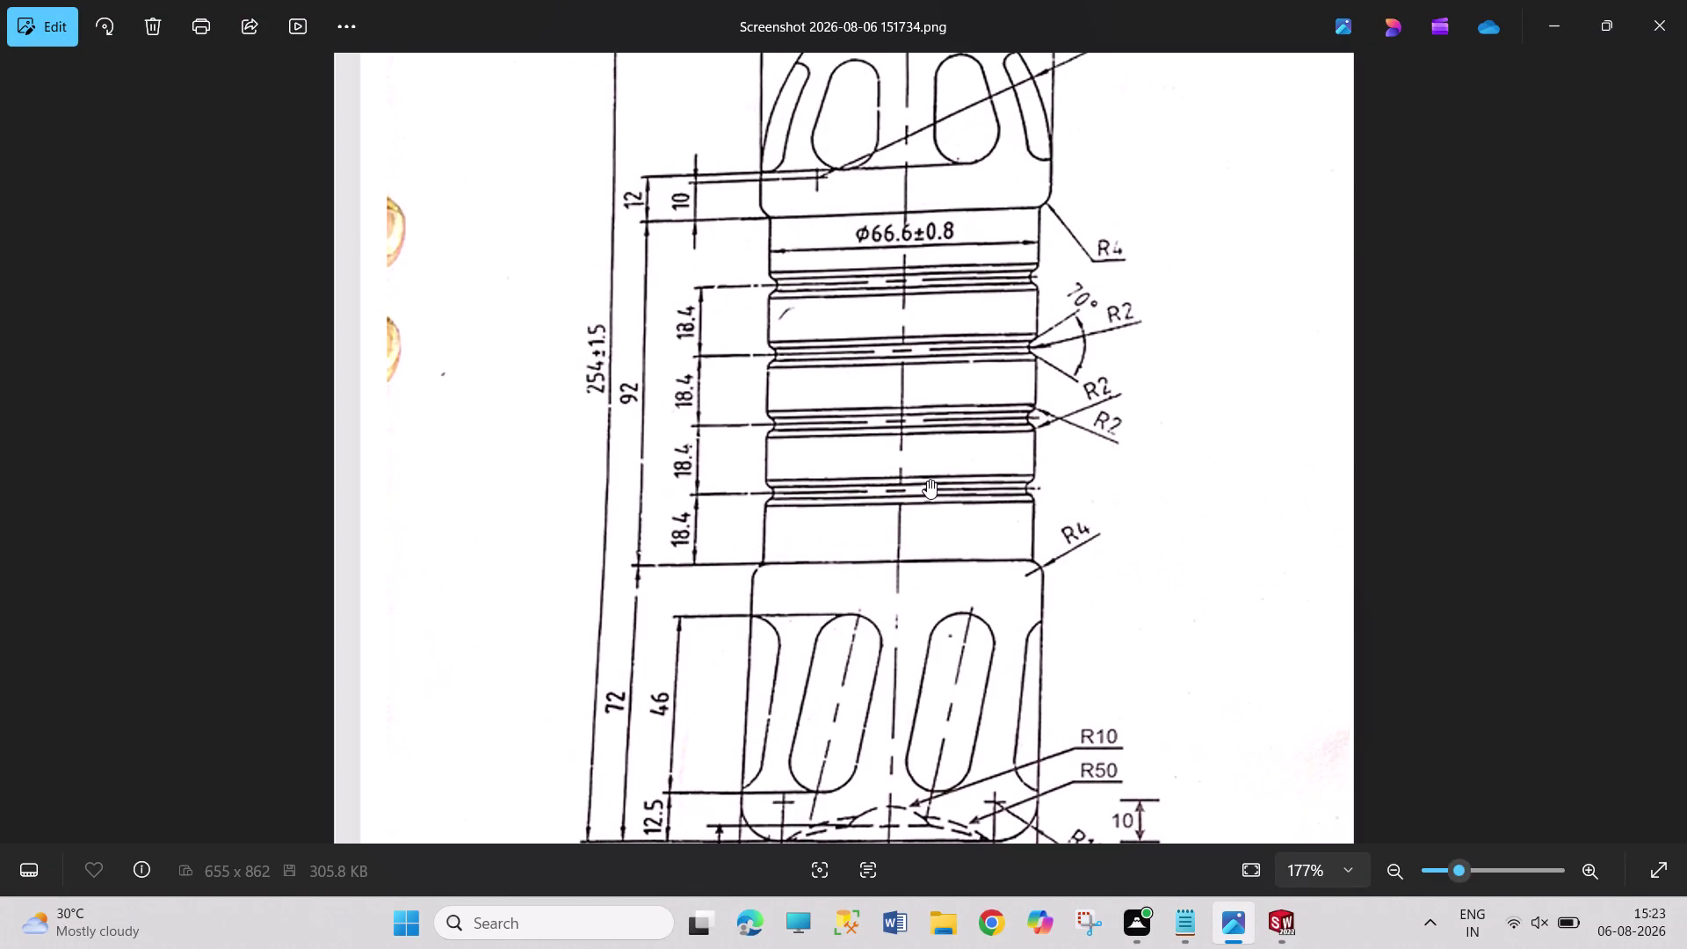
Read the shoulder, rib and base dimensions on the bottle drawing, then return to SOLIDWORKS.
drag(896, 369, 902, 406)
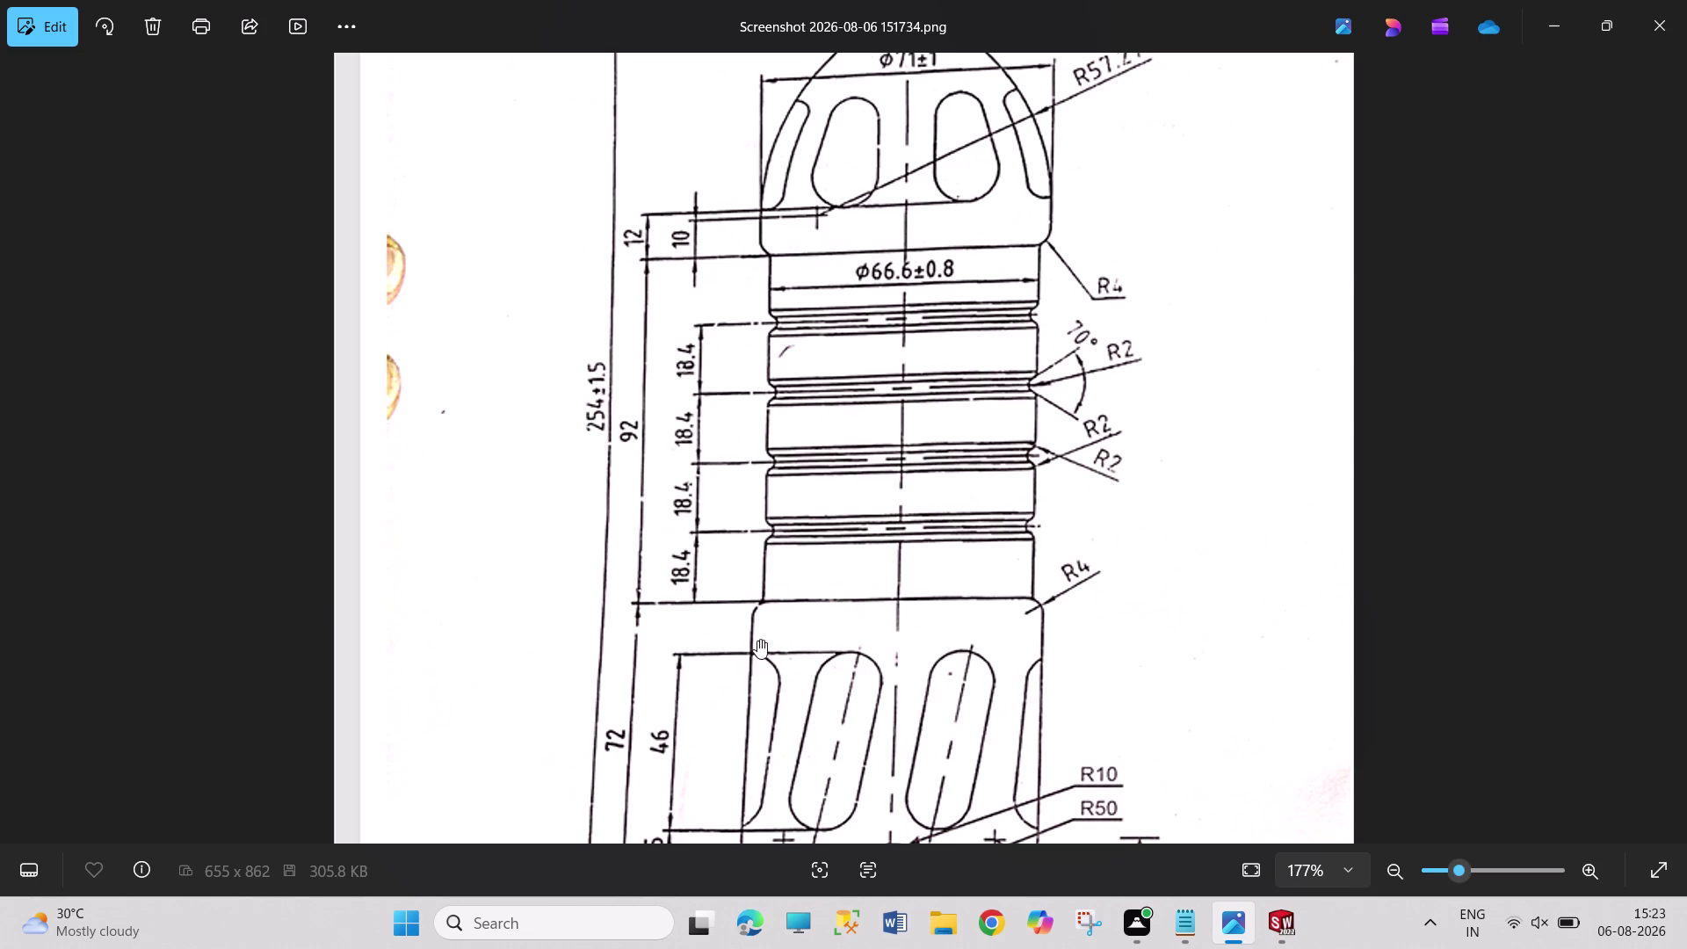
drag(935, 408, 937, 441)
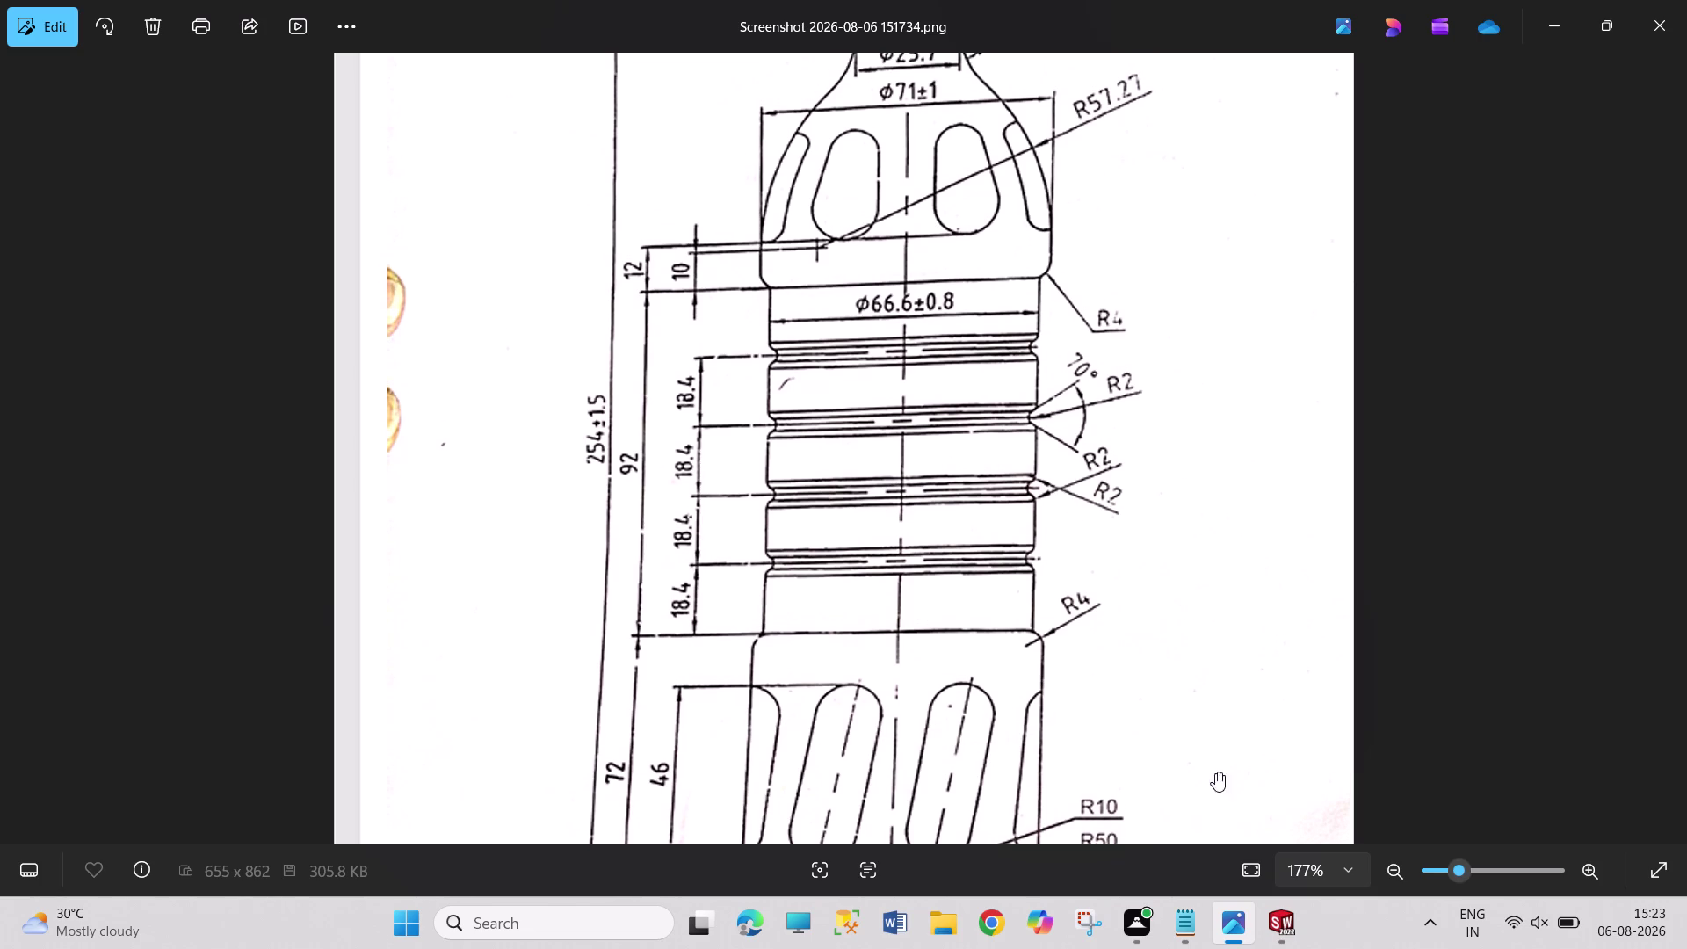
click(1278, 927)
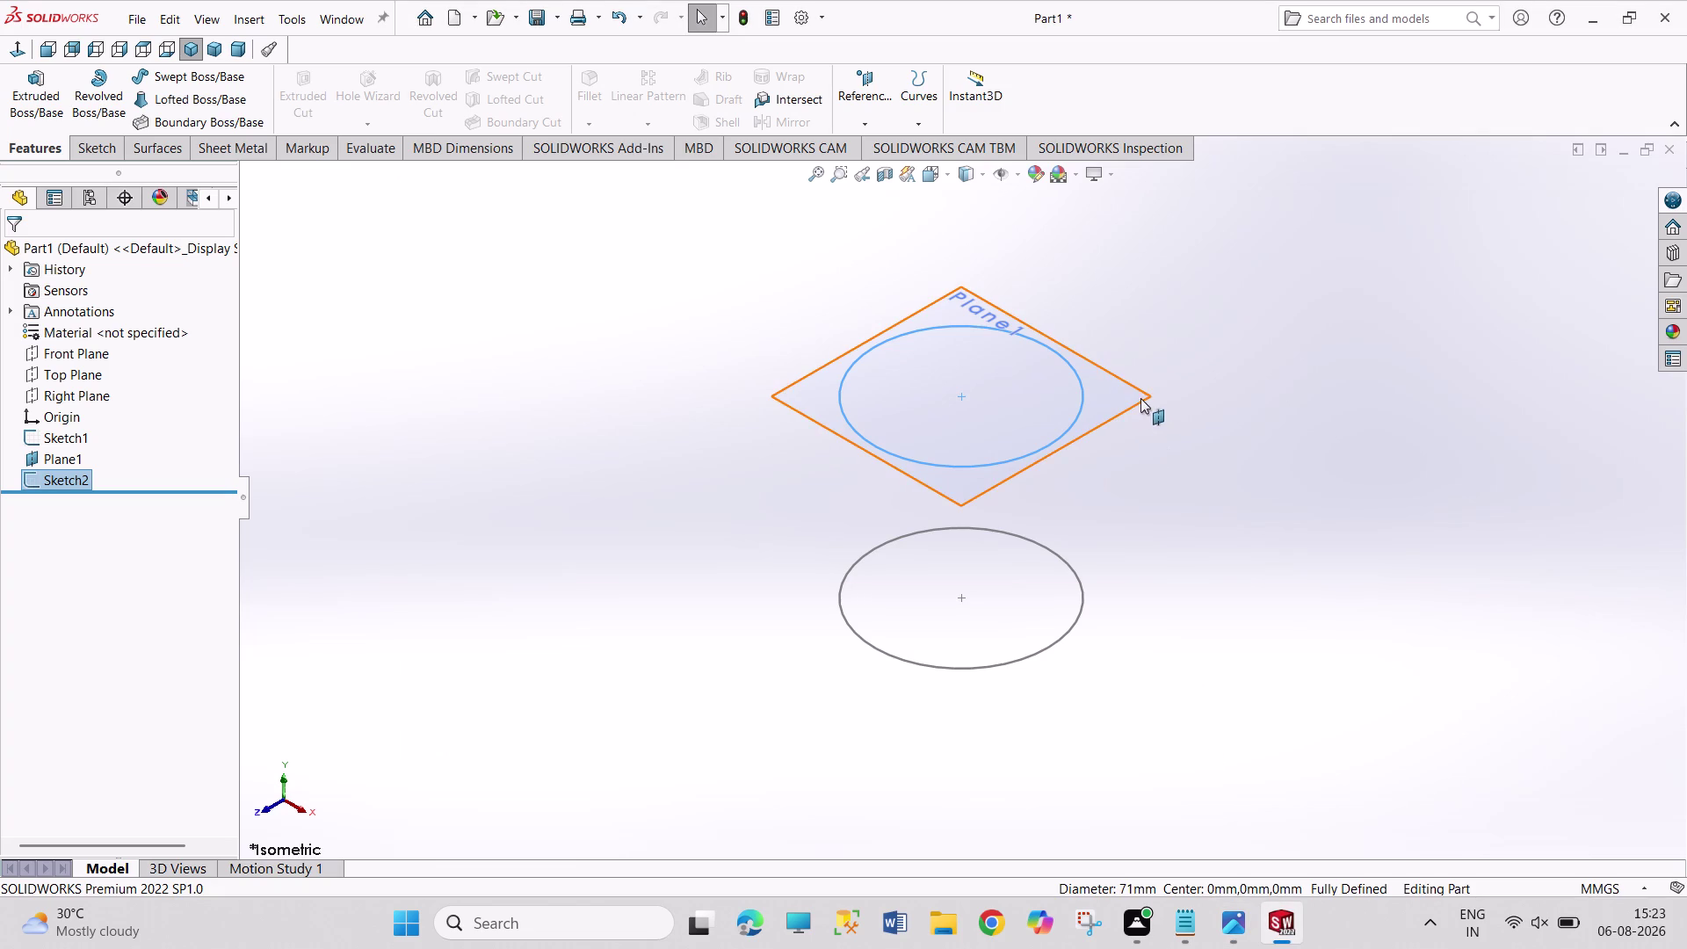
click(1235, 913)
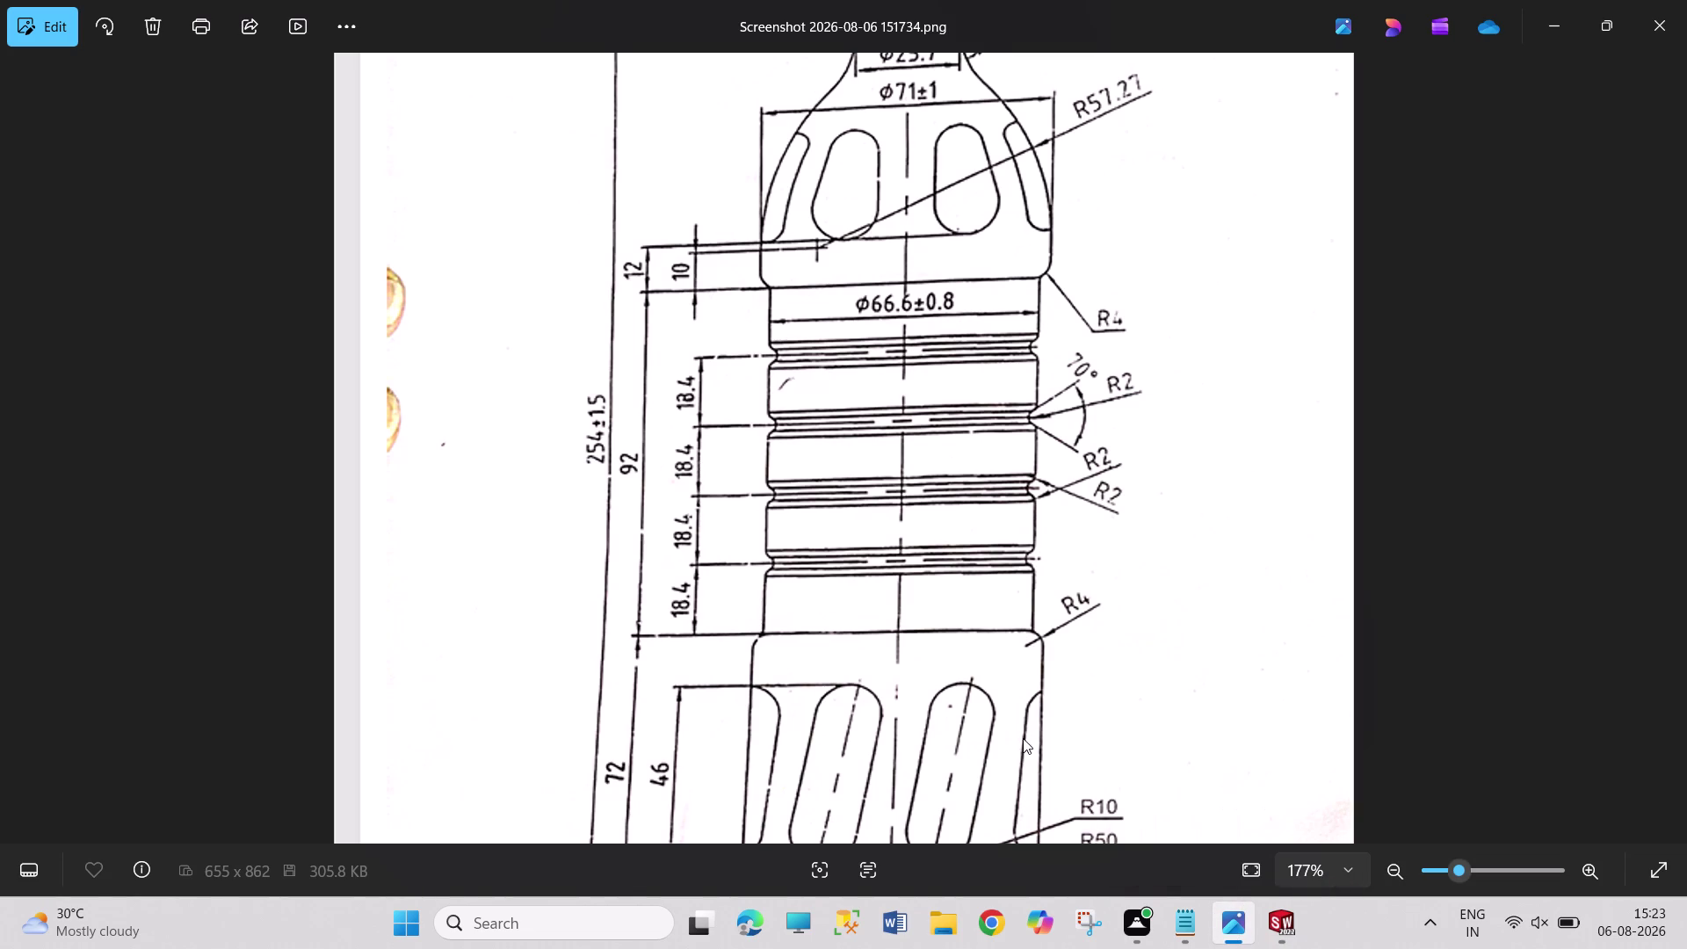
drag(1023, 735, 1020, 528)
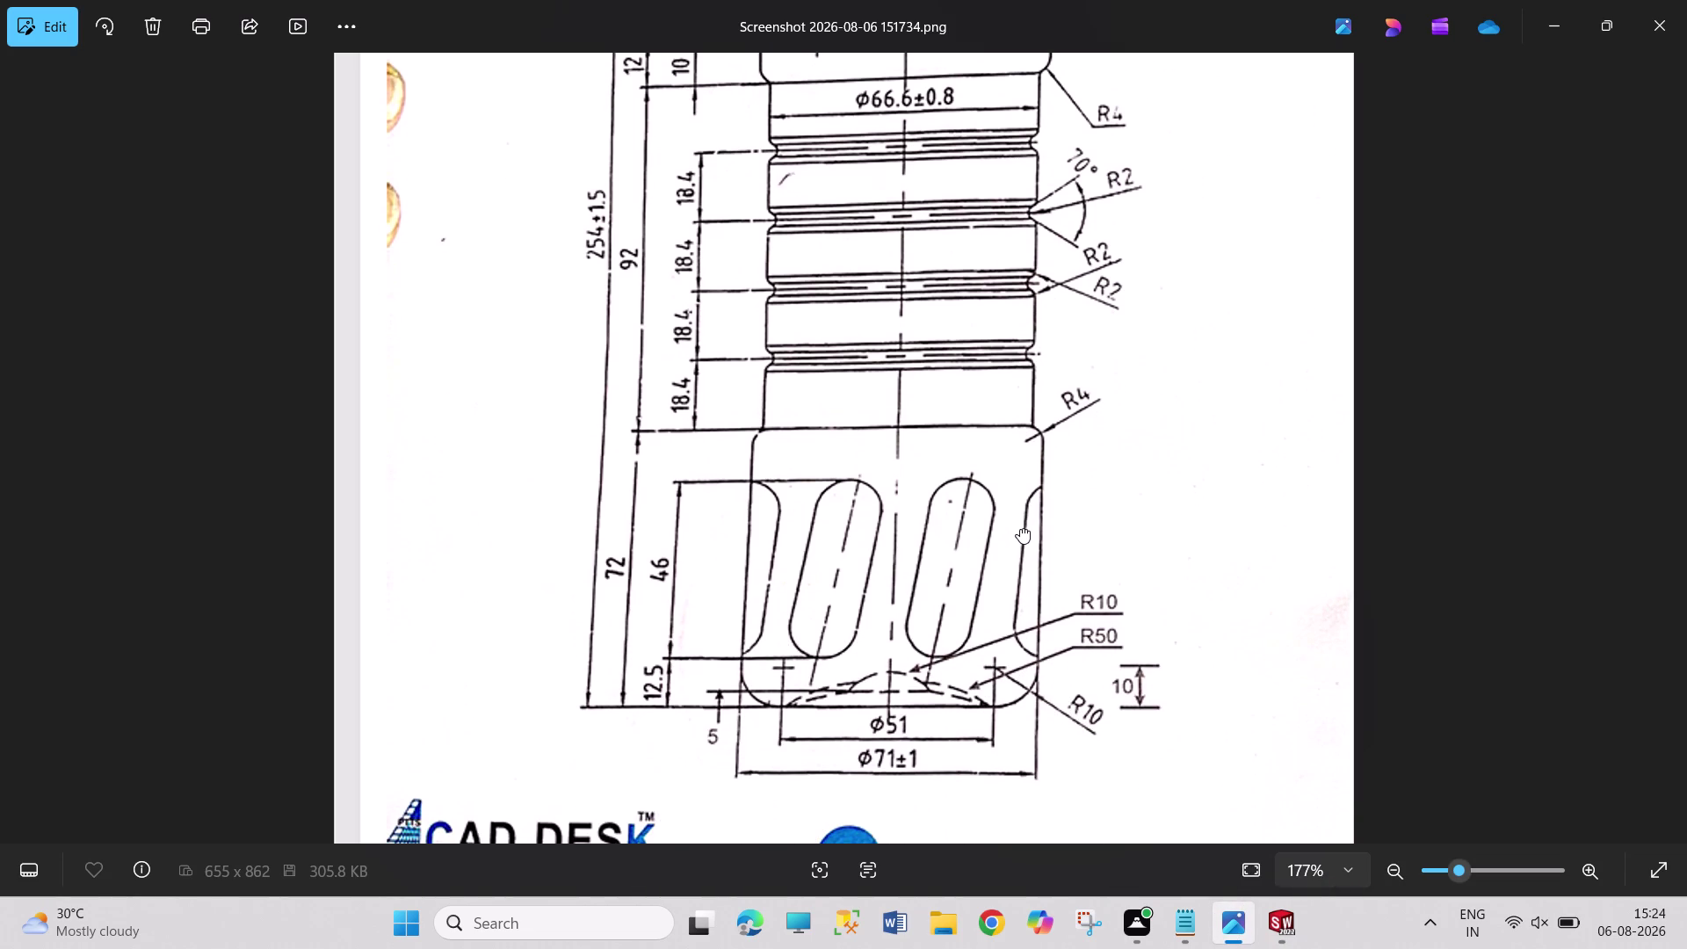
drag(1021, 528, 1026, 621)
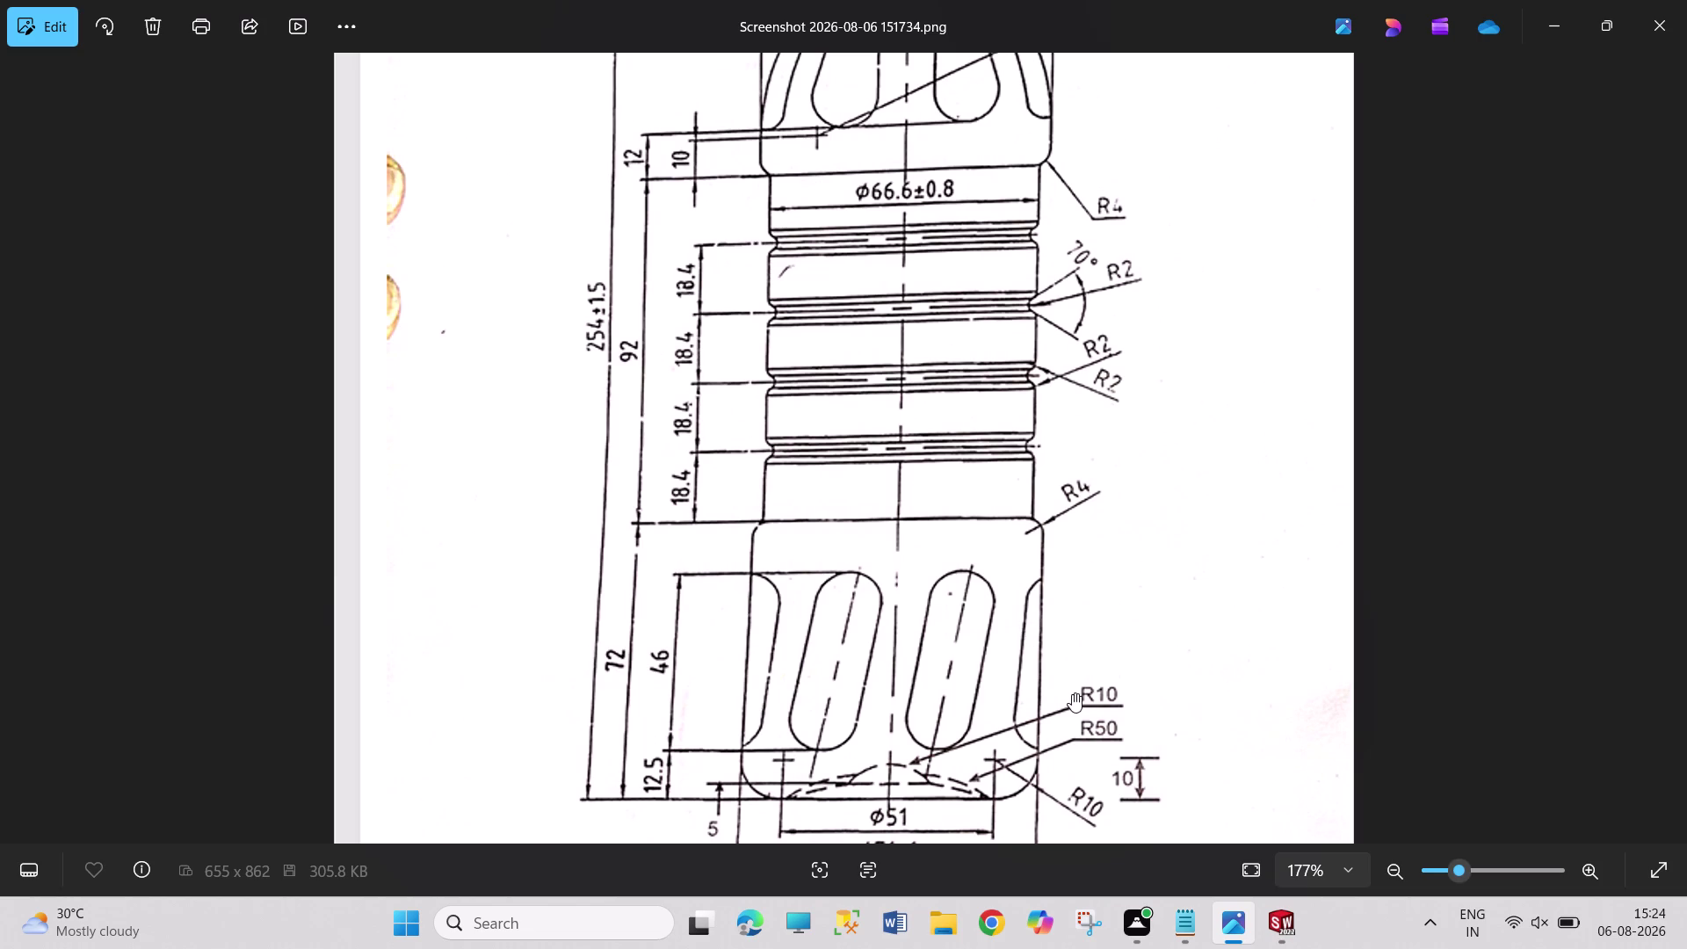
click(1280, 919)
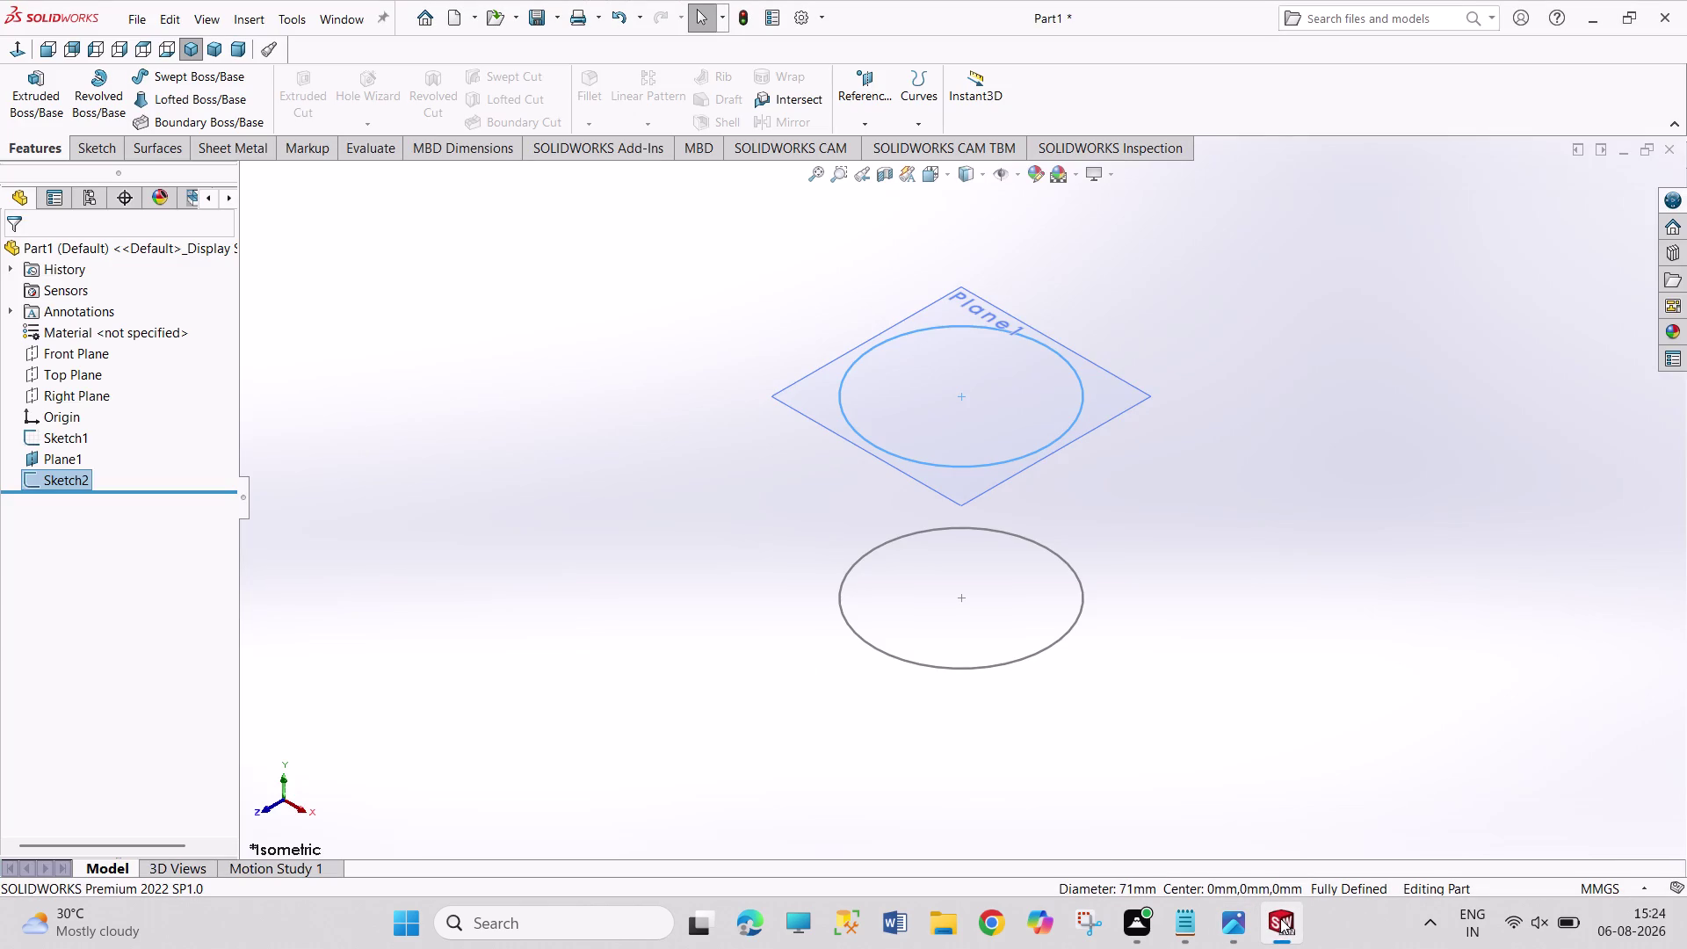
Start a sketch on Plane1, viewed normal to it, and draw a circle centred on the origin.
click(1110, 395)
click(1179, 353)
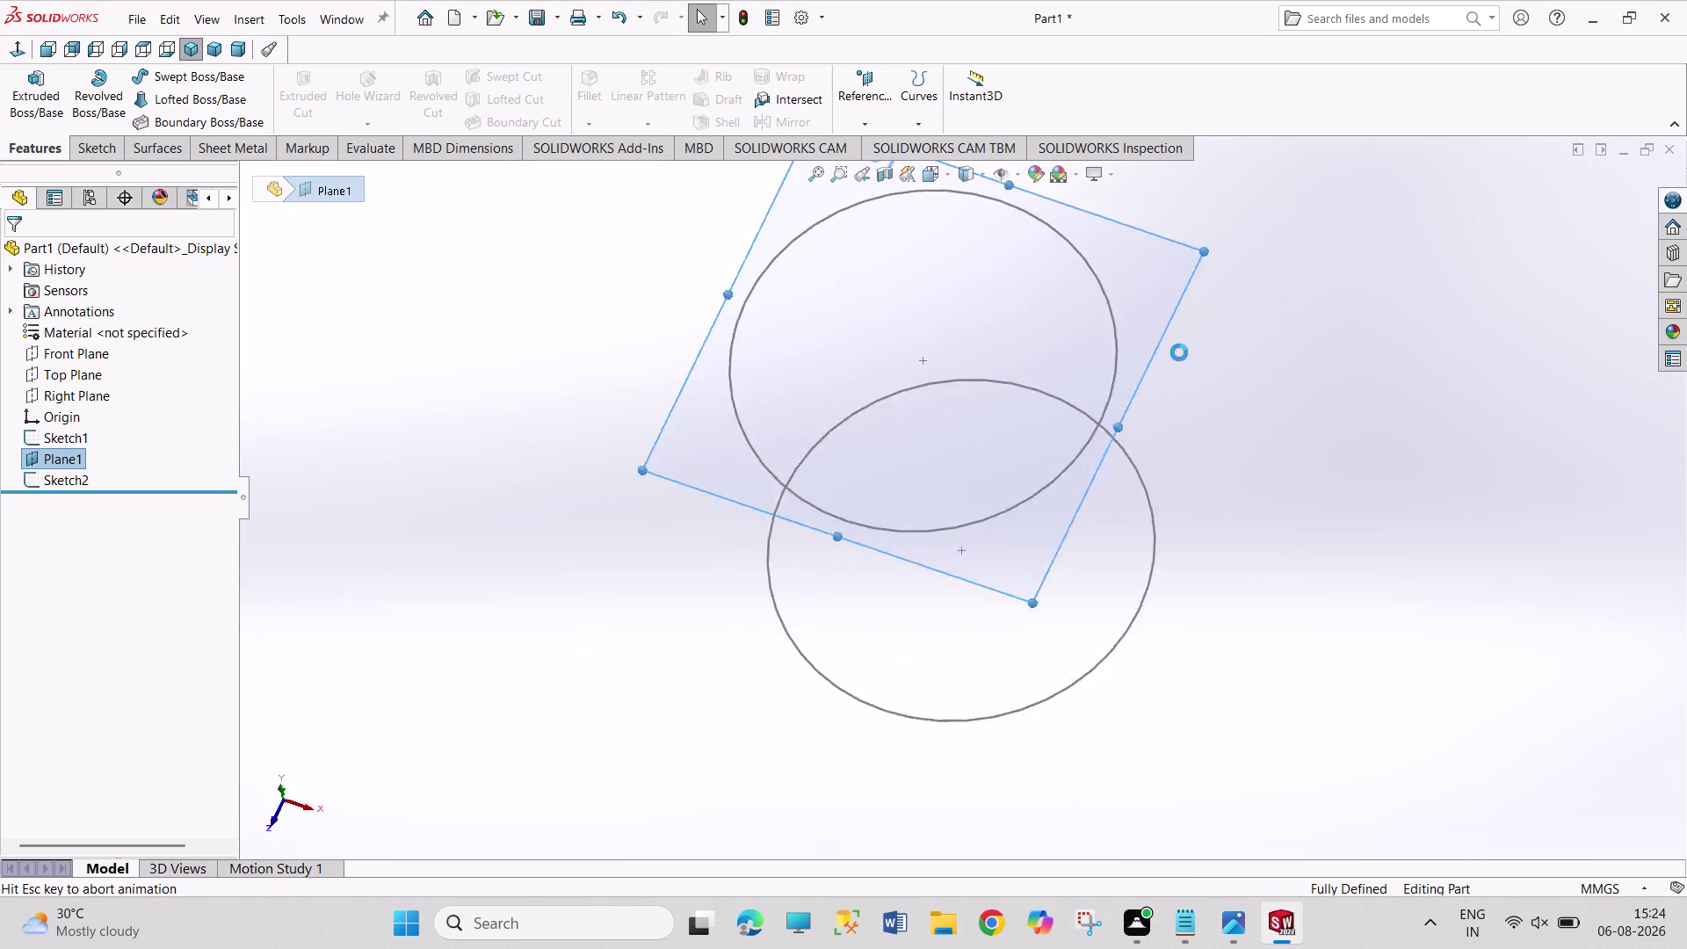
click(203, 77)
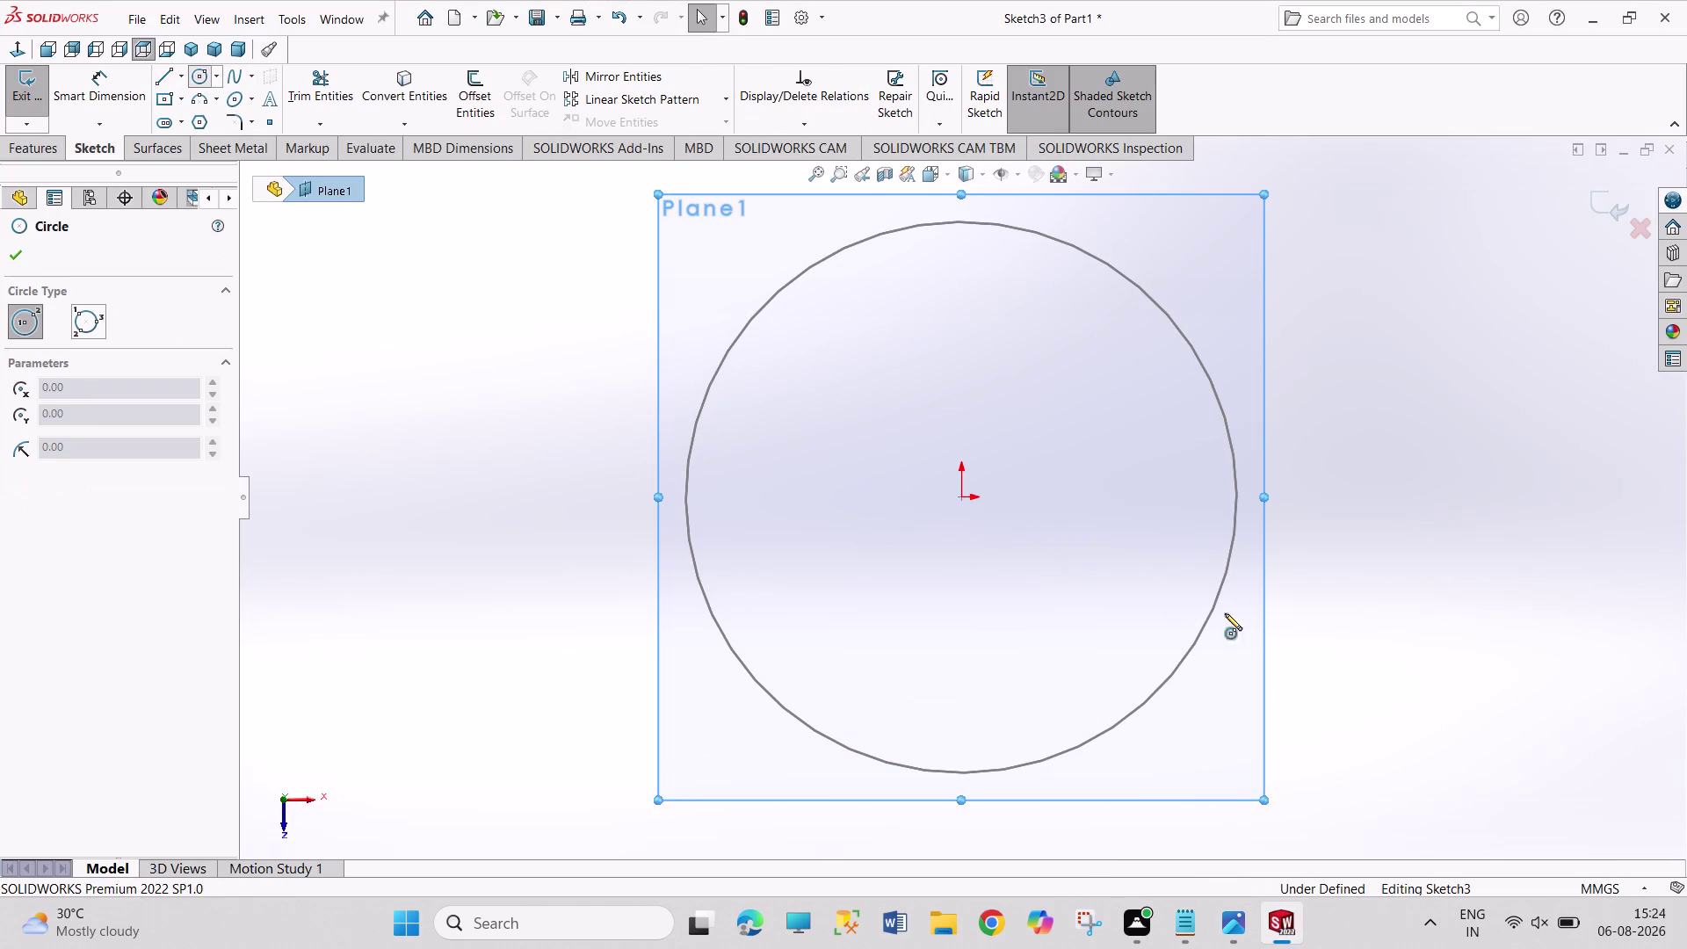
click(959, 494)
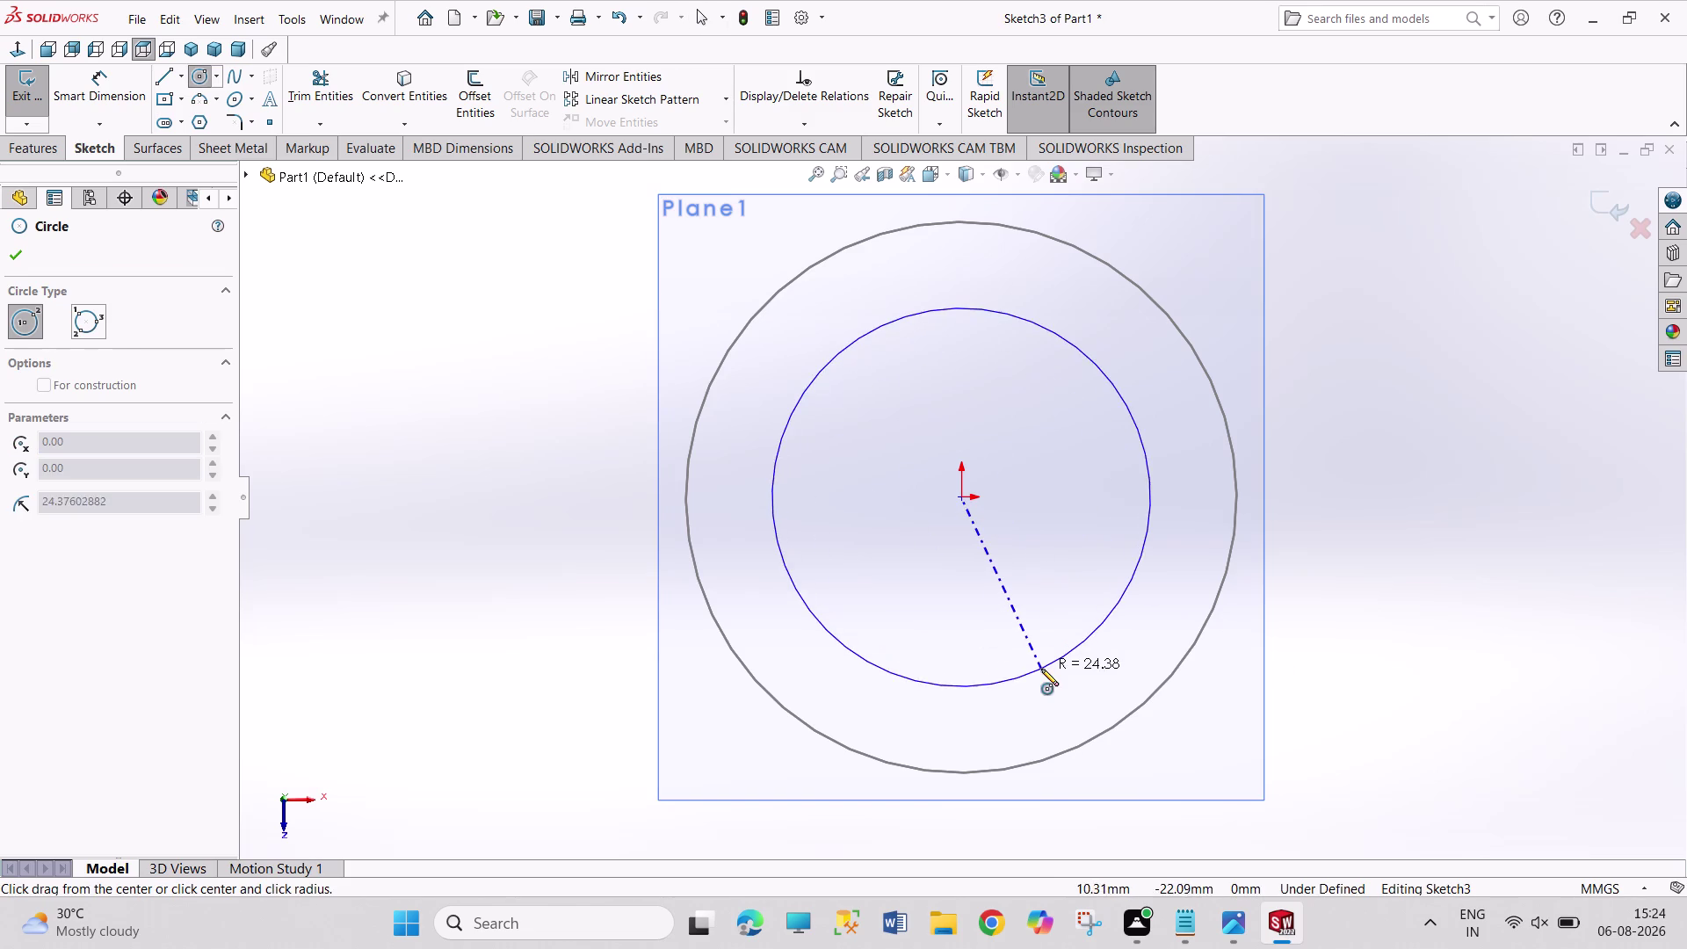
drag(1043, 668, 1072, 664)
right_drag(1468, 586, 1440, 369)
drag(1137, 420, 1149, 412)
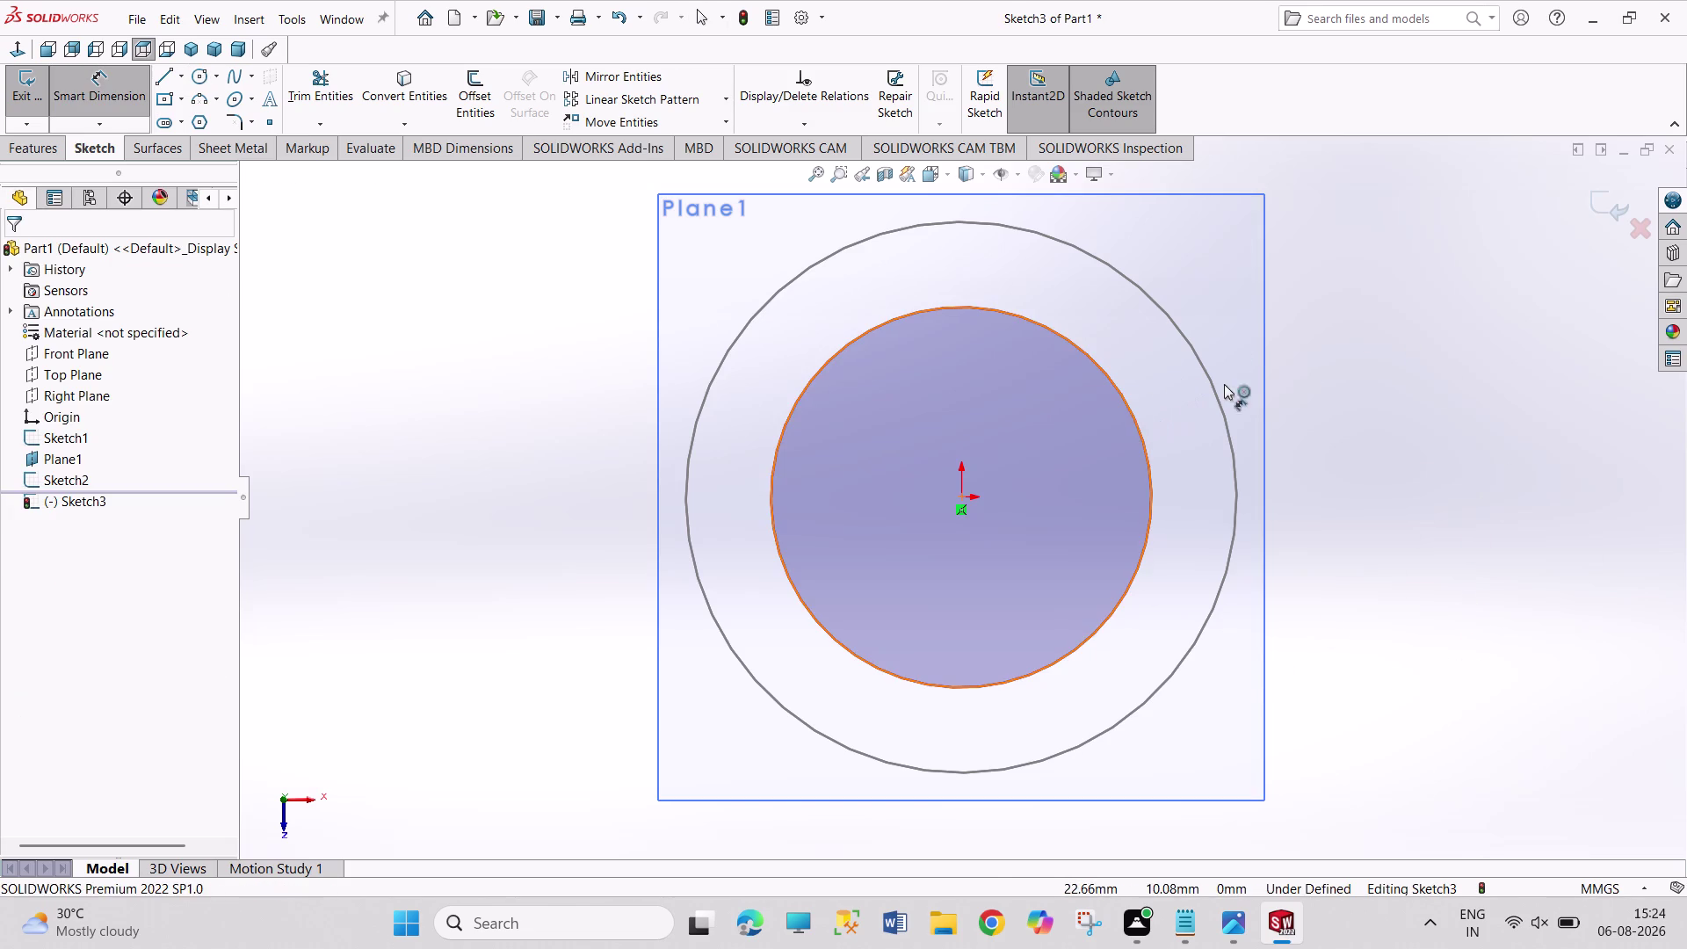
Dimension the circle to 66.6 mm diameter and exit the sketch.
click(1313, 363)
text(66)
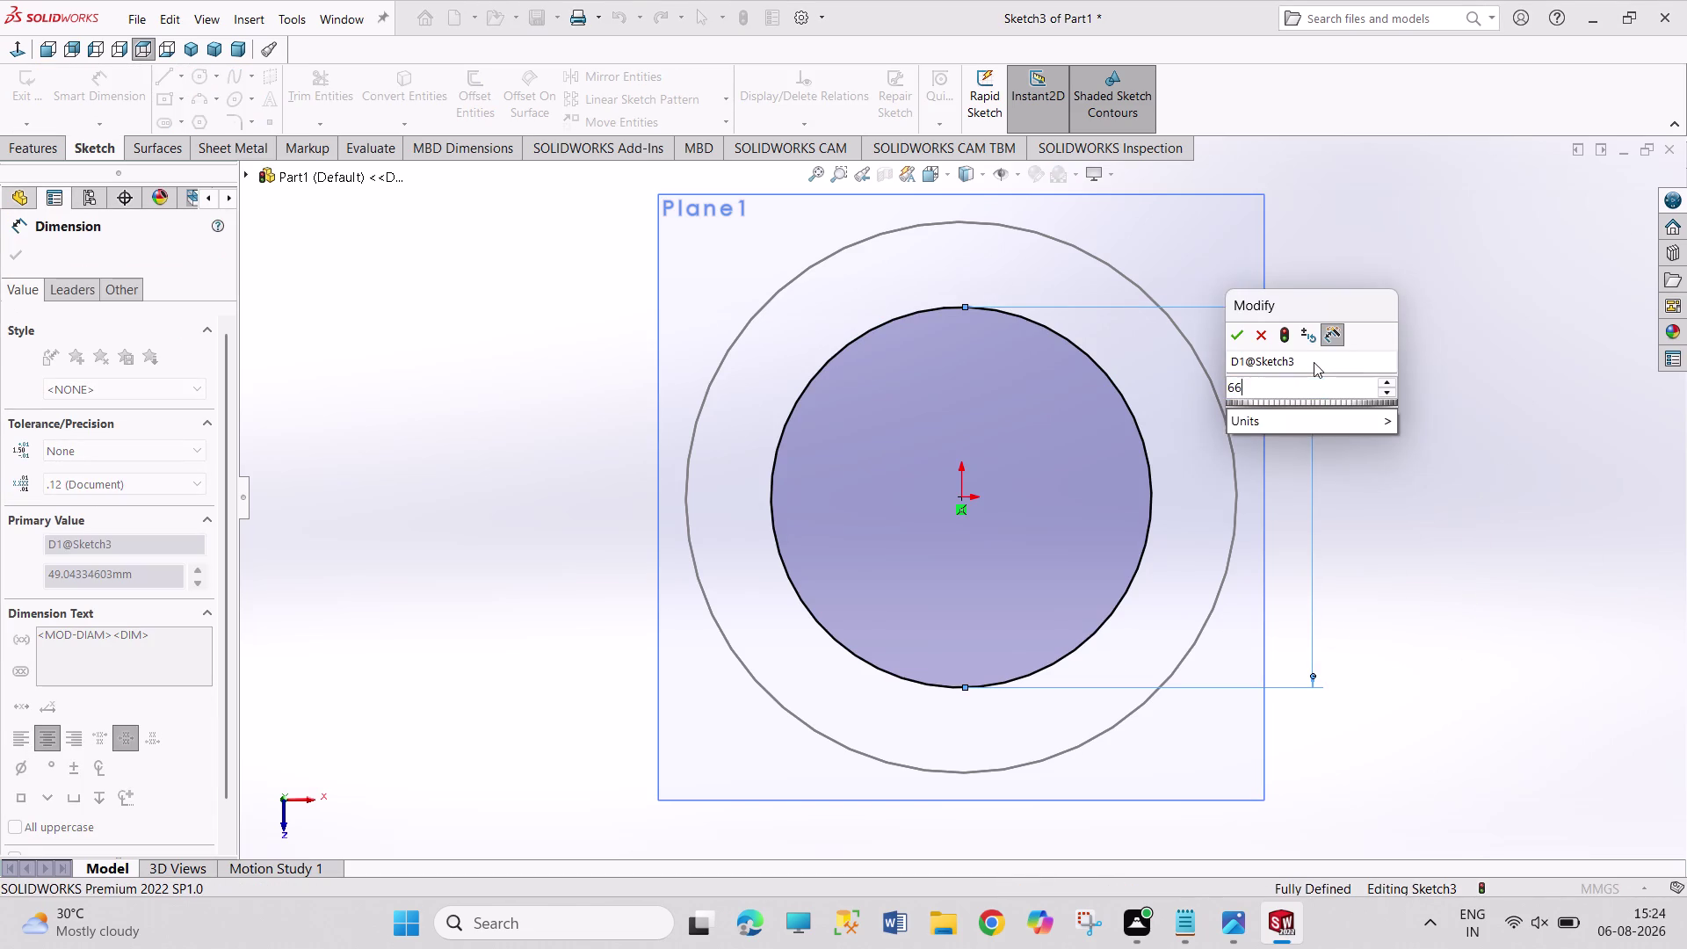
text(.6)
key(Return)
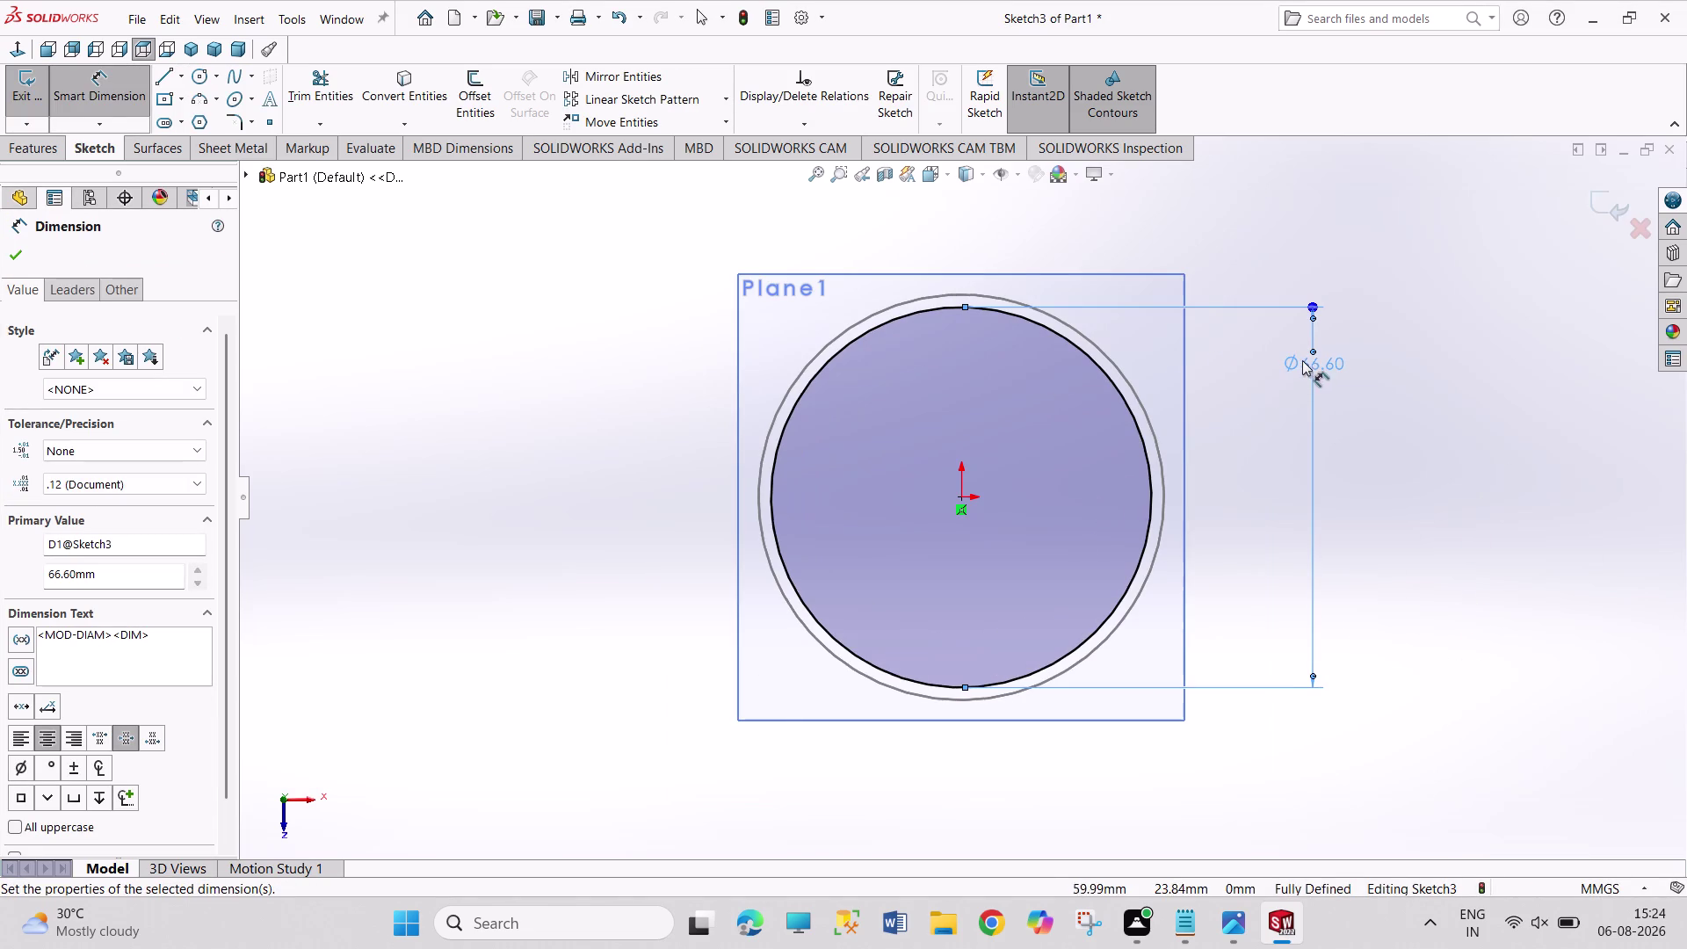
right_click(1446, 423)
click(1462, 474)
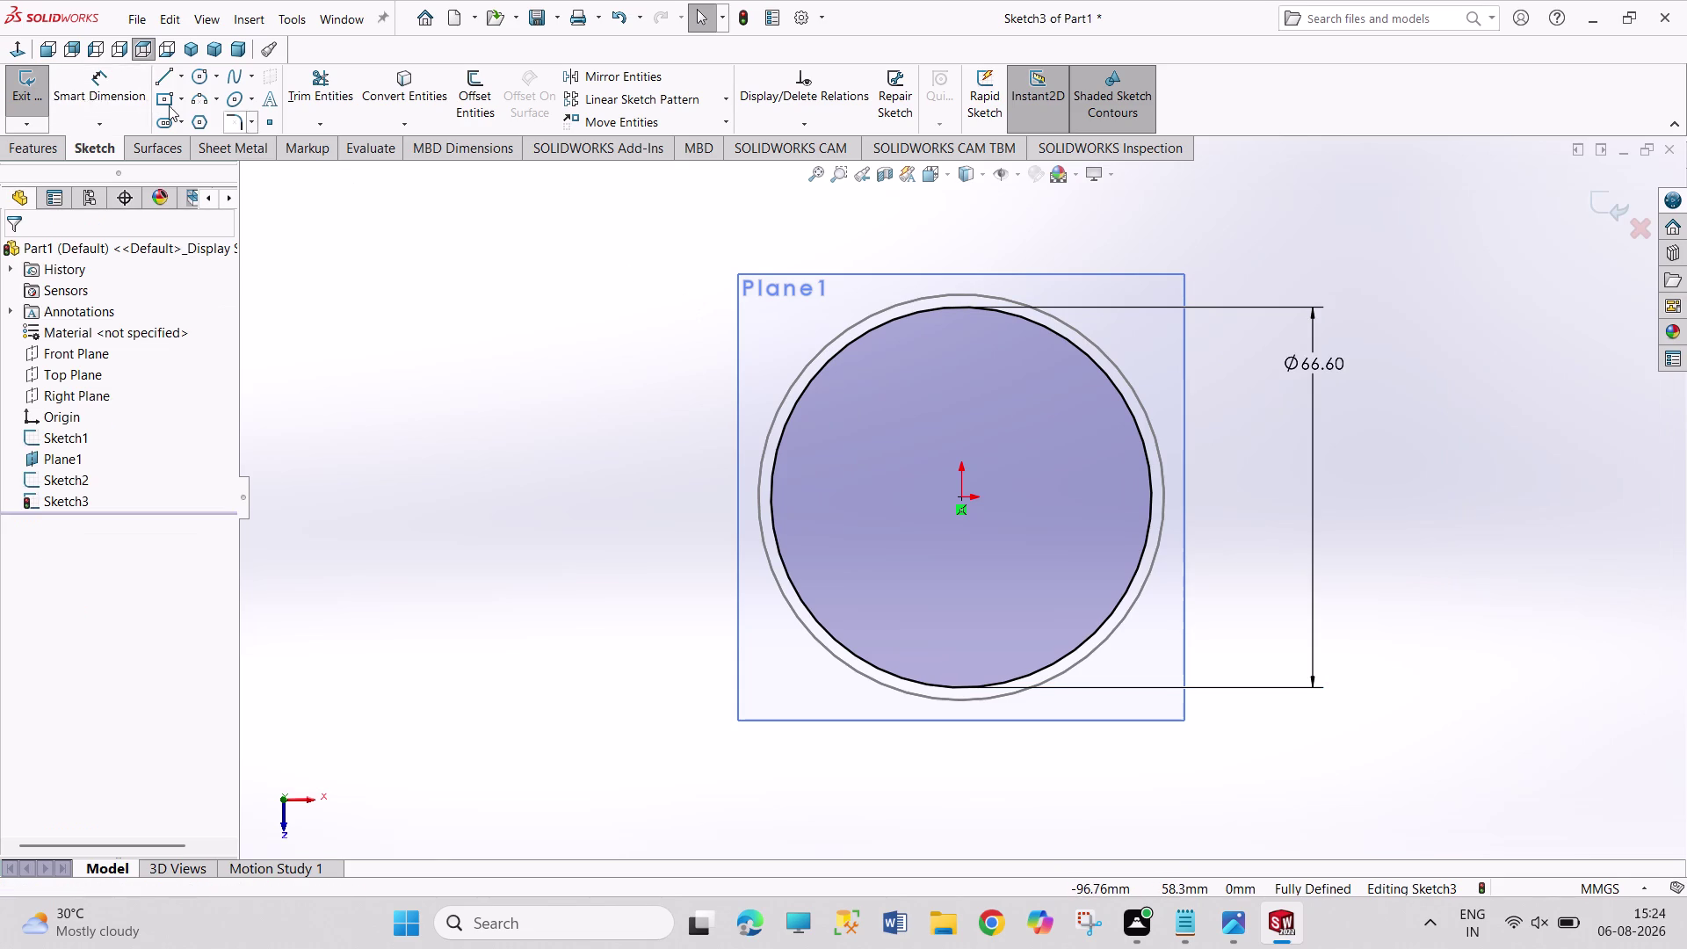
click(25, 87)
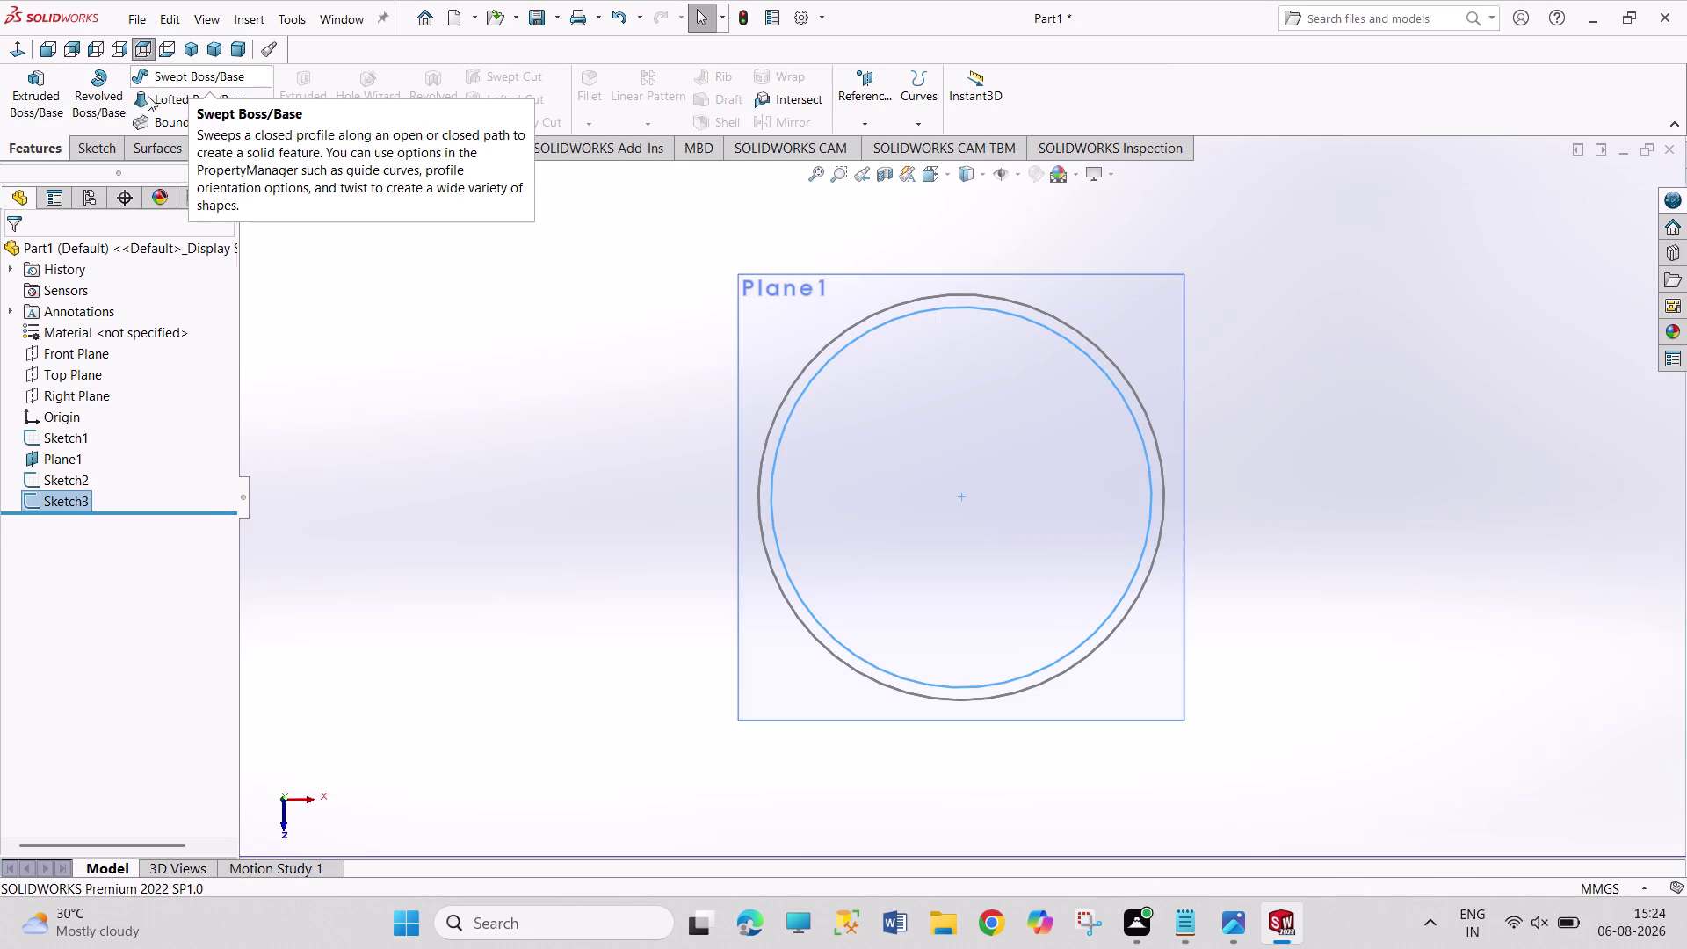
Begin a new reference plane based on Plane1 and check the drawing for its height.
click(856, 101)
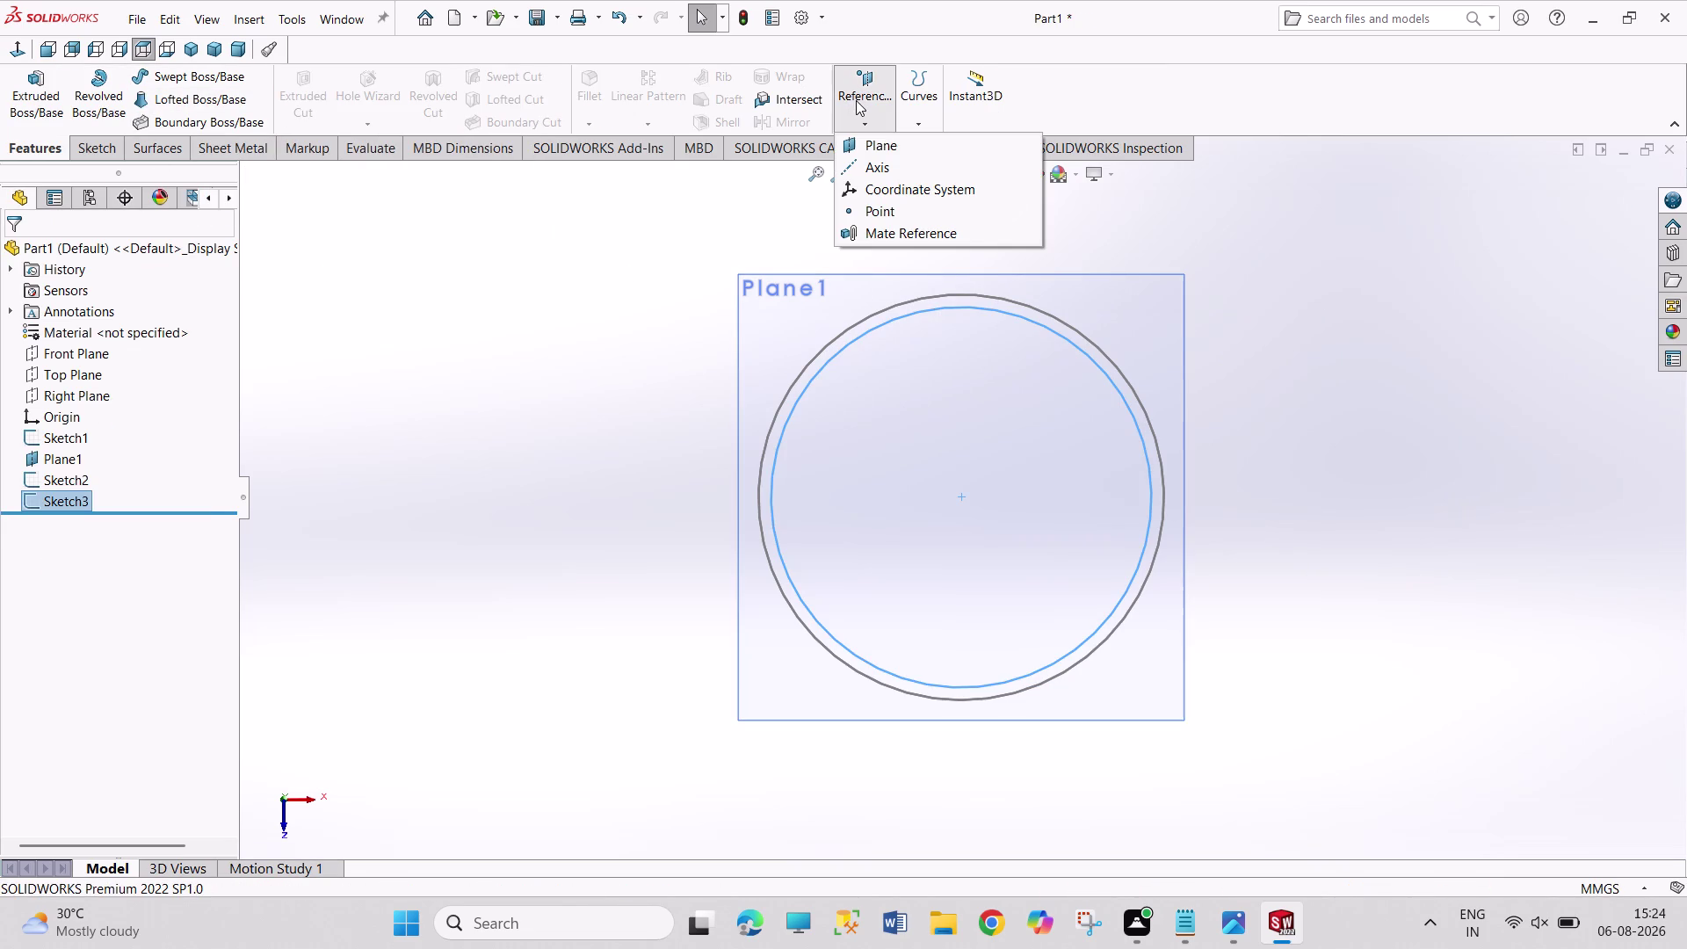
click(875, 137)
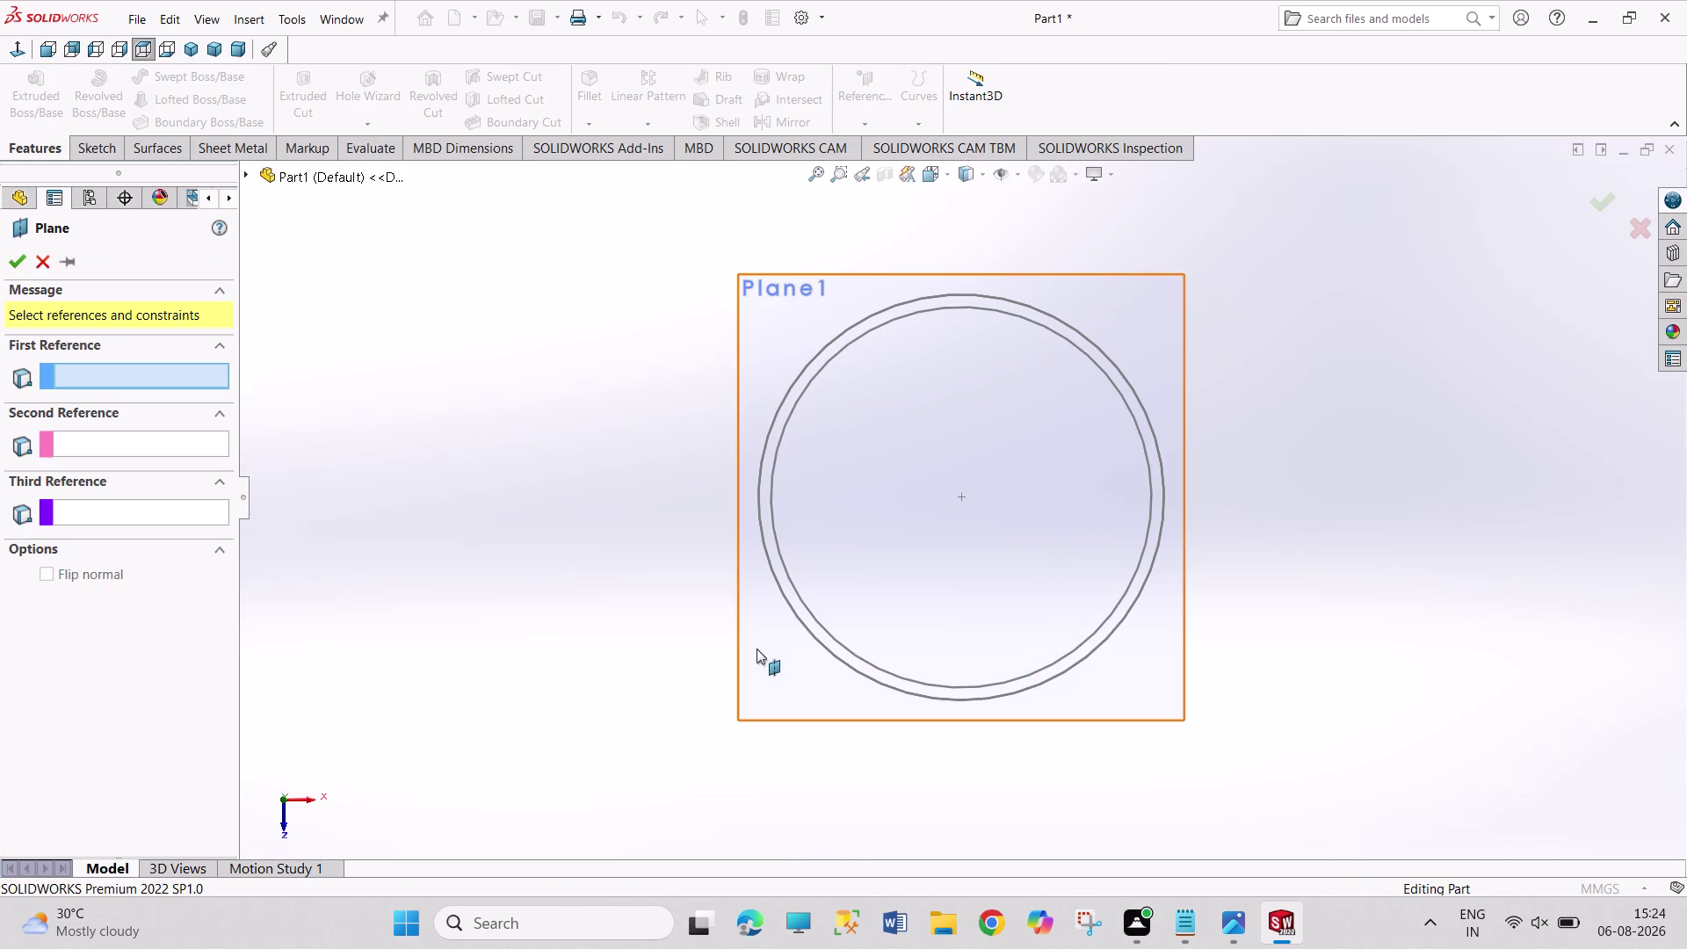
click(757, 648)
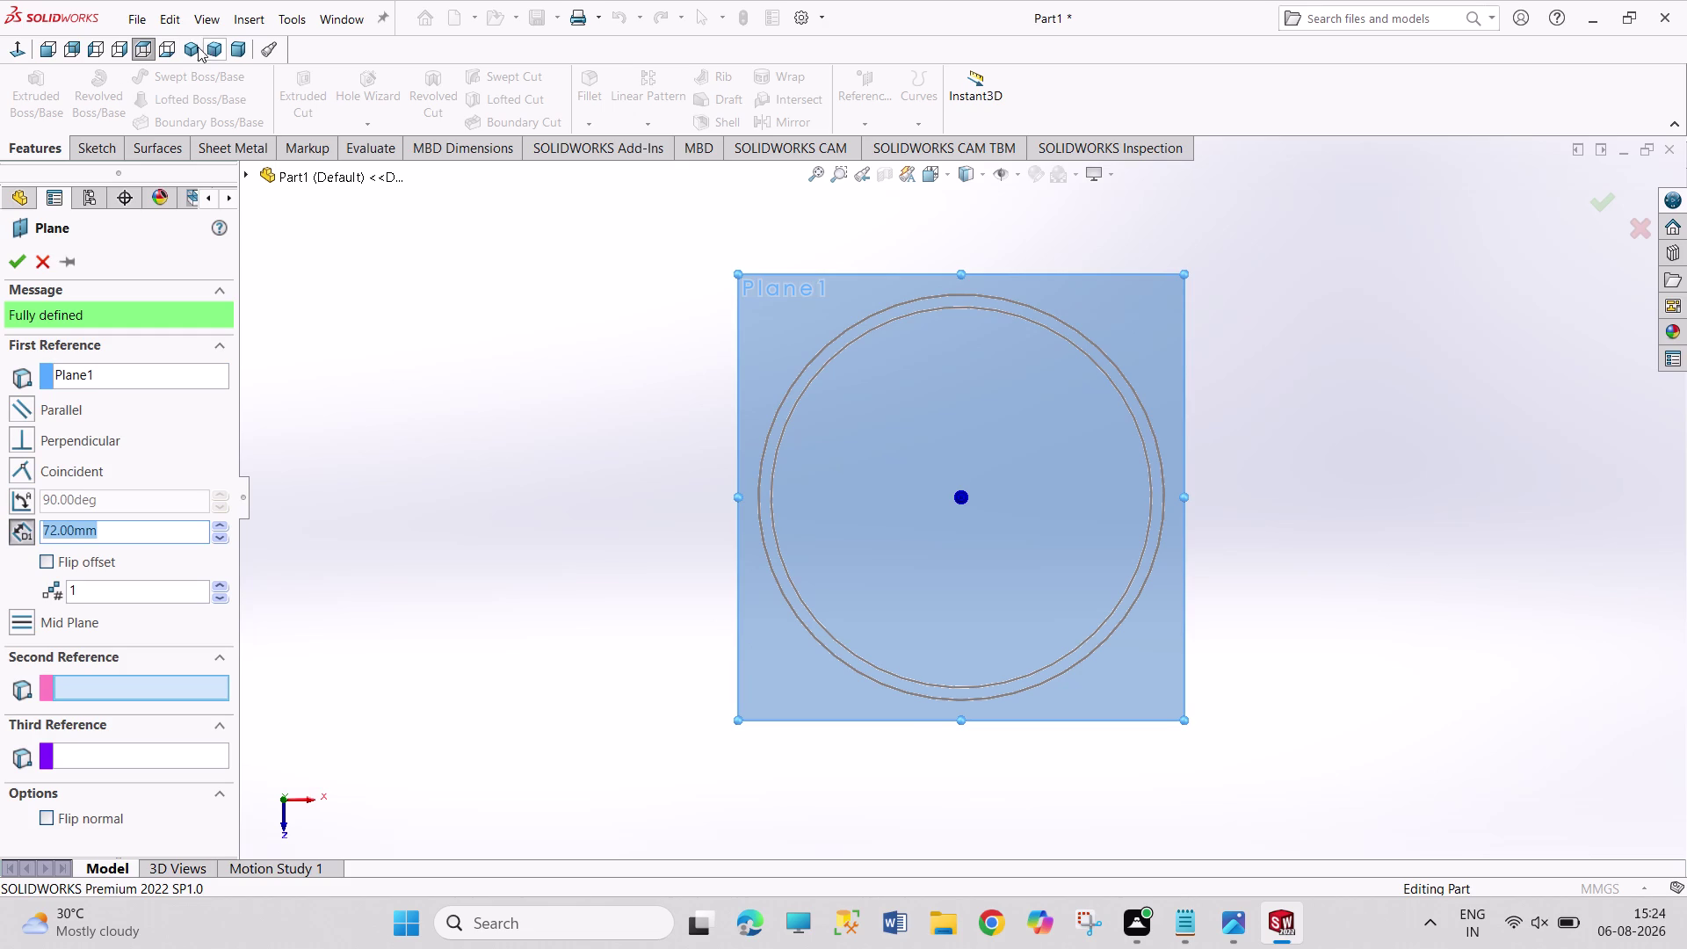
click(194, 47)
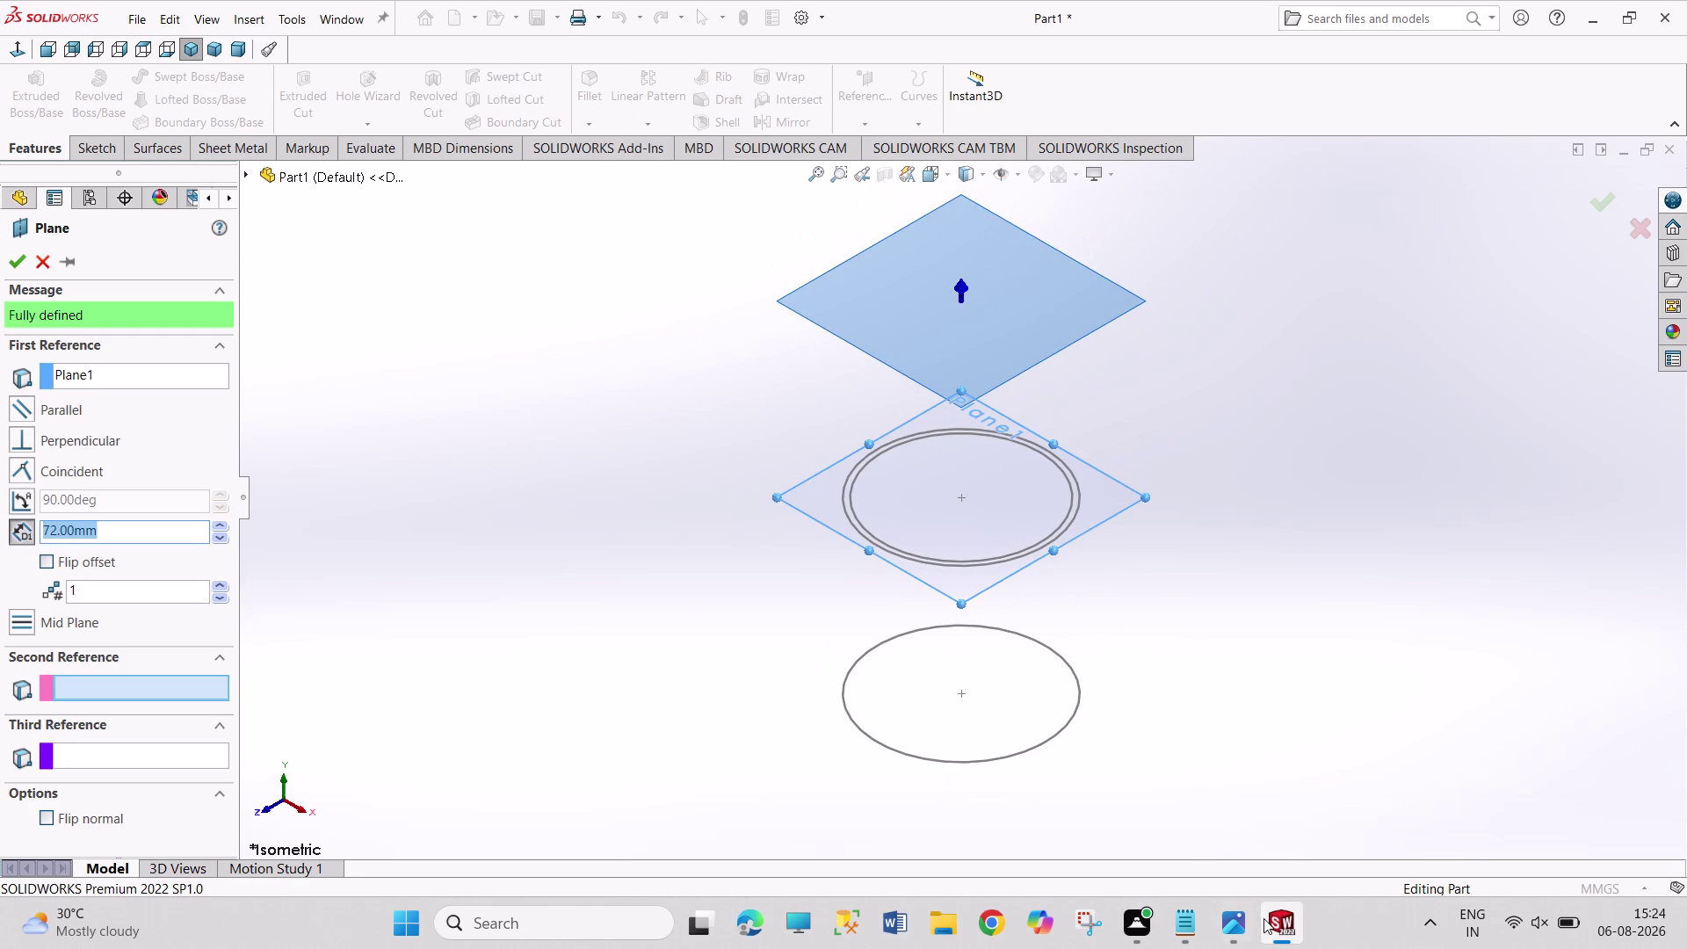
click(1242, 929)
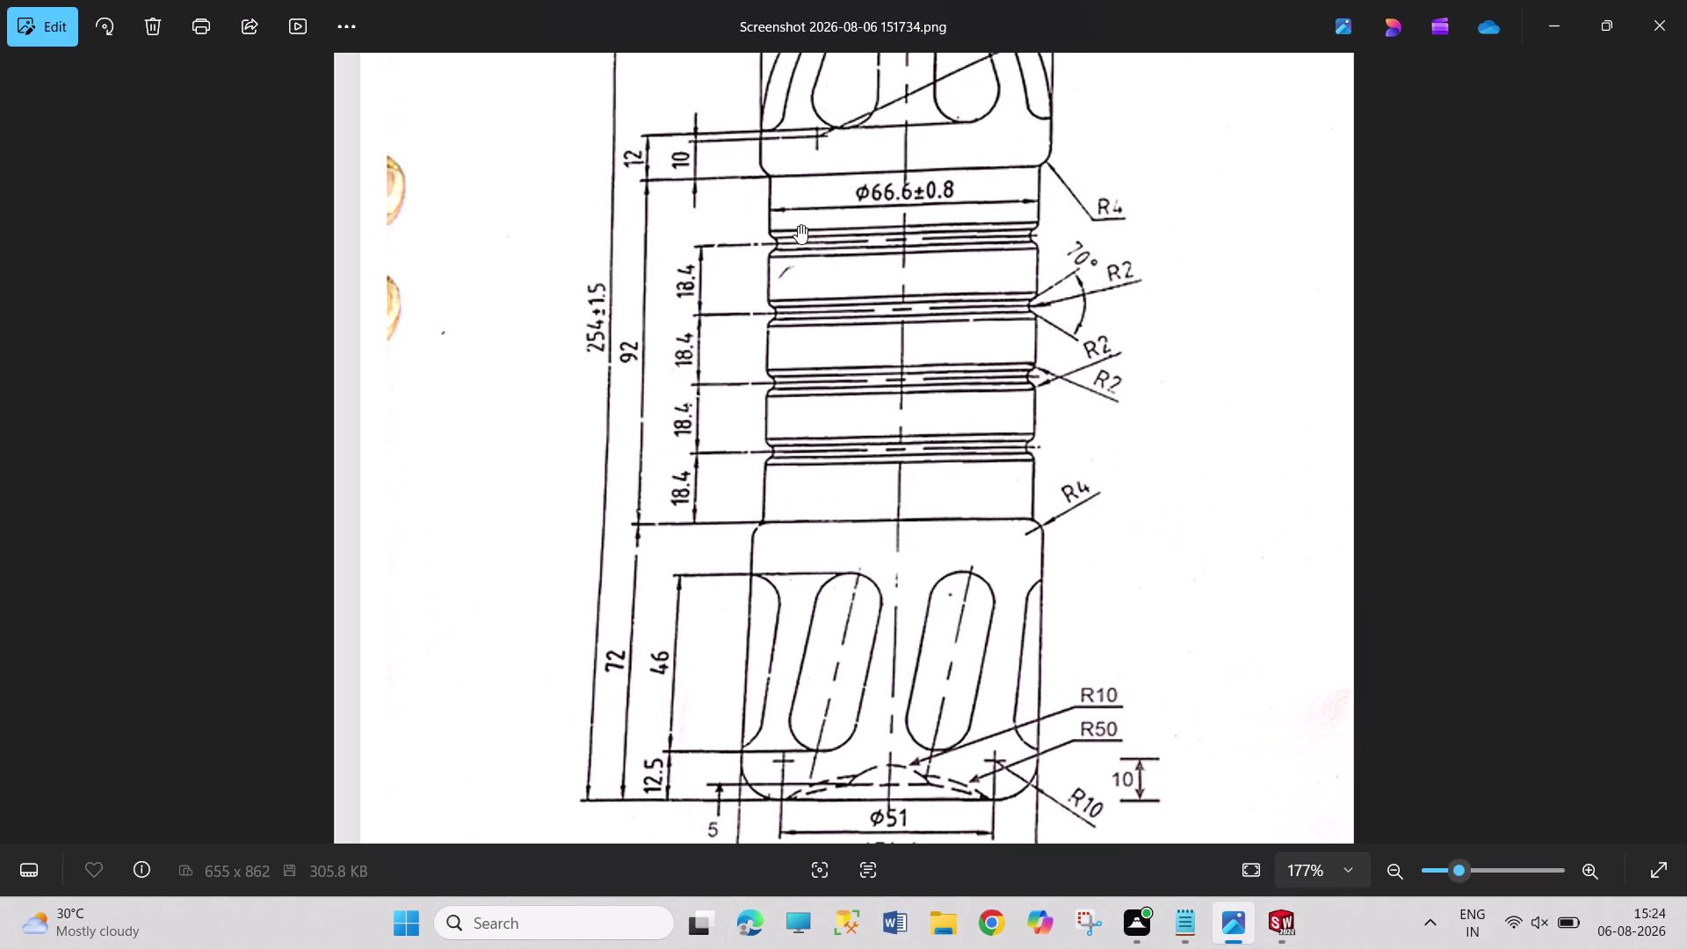
click(1267, 926)
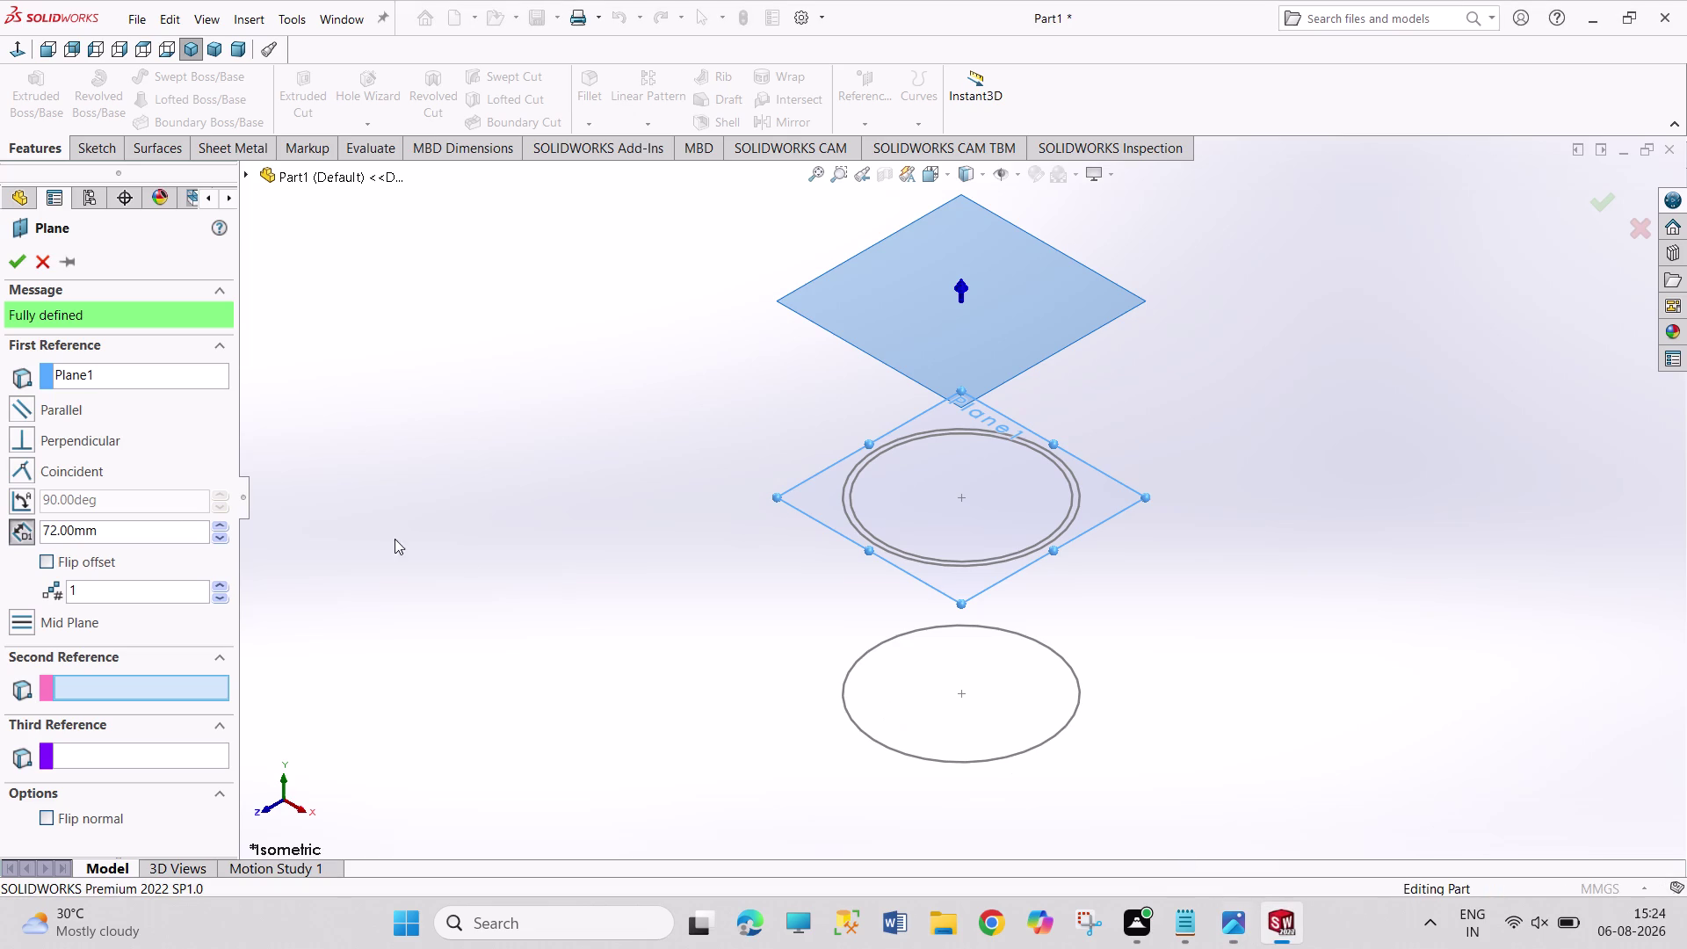
Set the plane offset to 92 mm and accept it as Plane2.
click(50, 525)
drag(52, 525, 29, 522)
key(9)
key(Return)
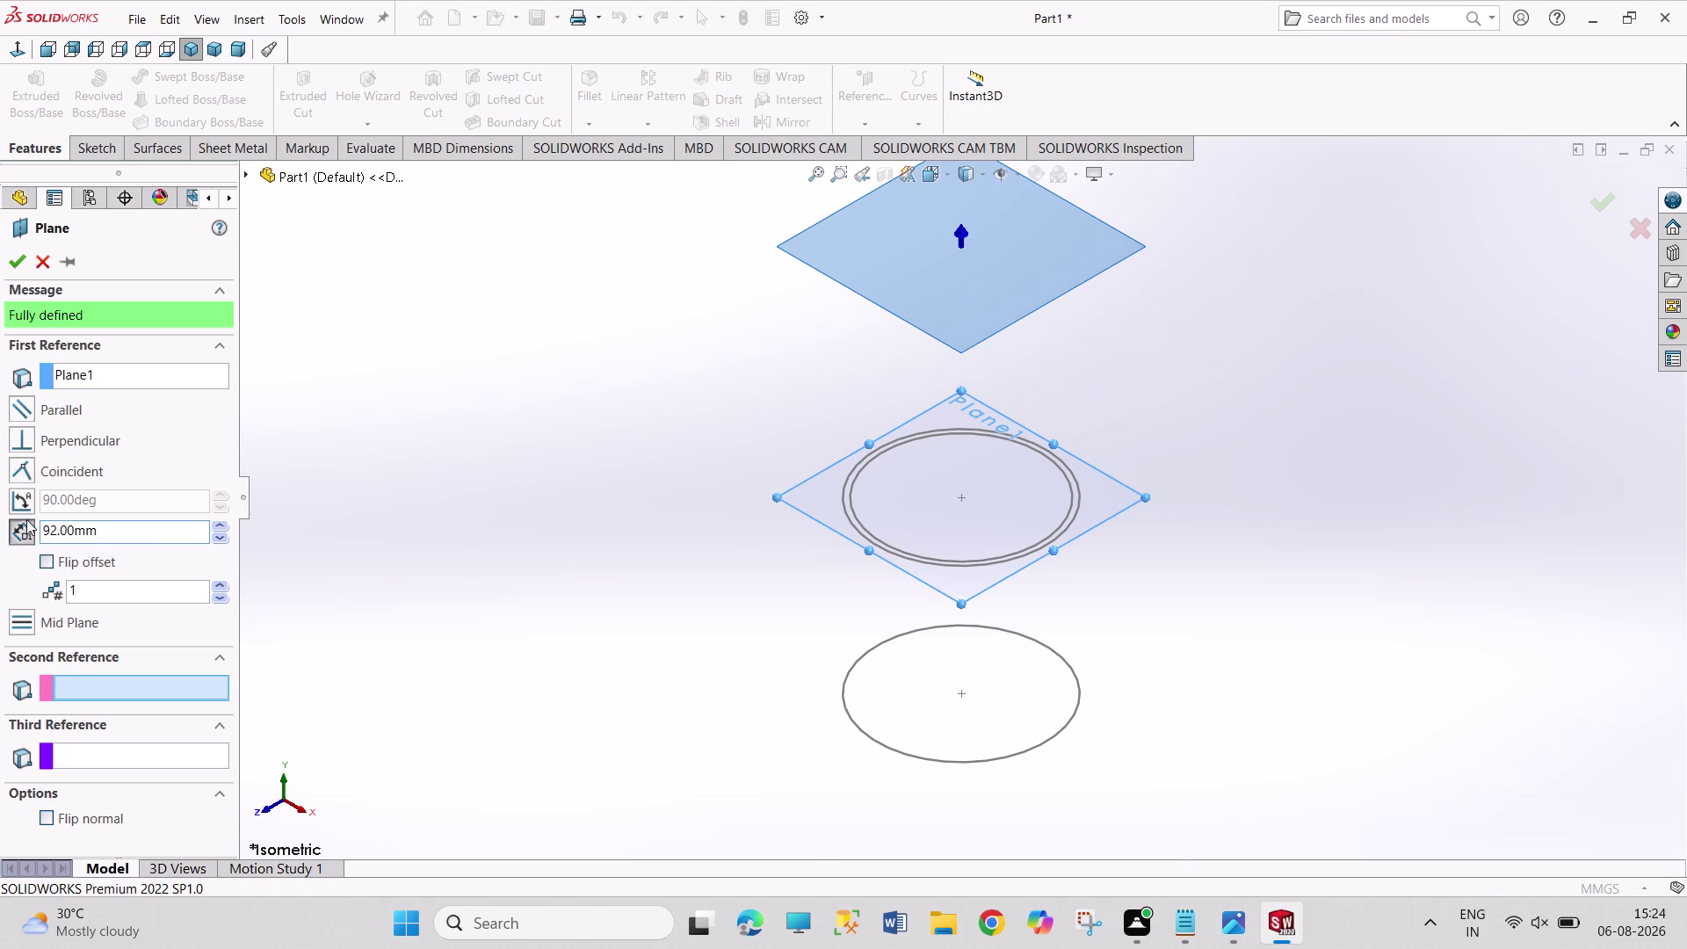
click(102, 538)
click(17, 257)
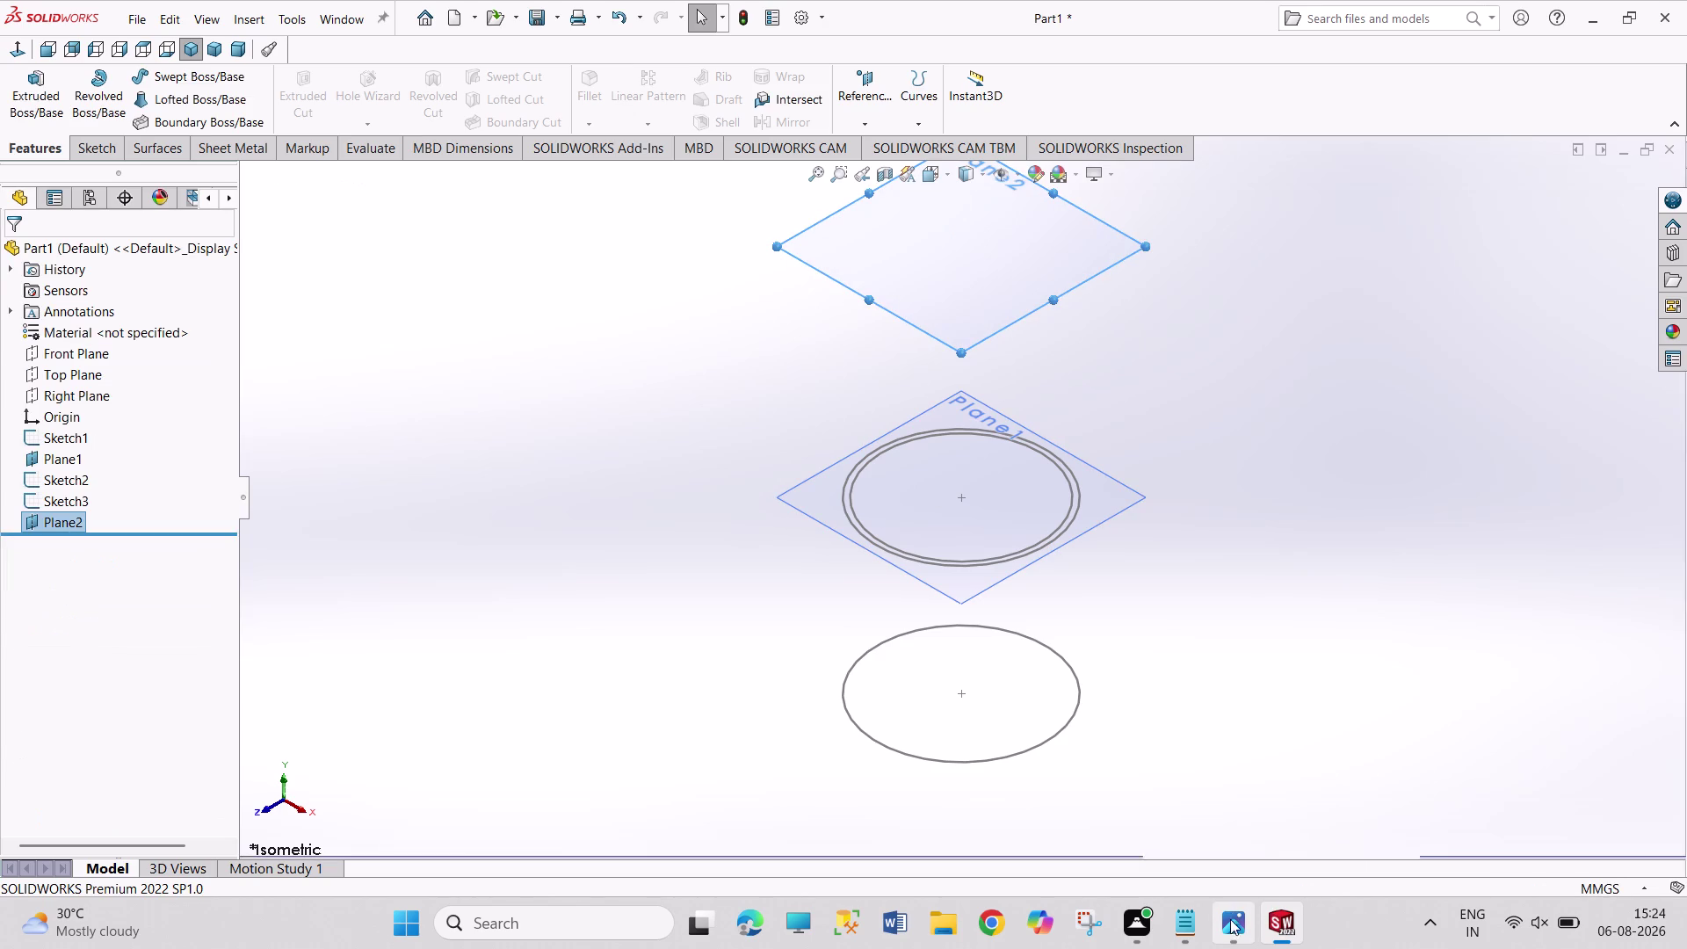
click(1232, 937)
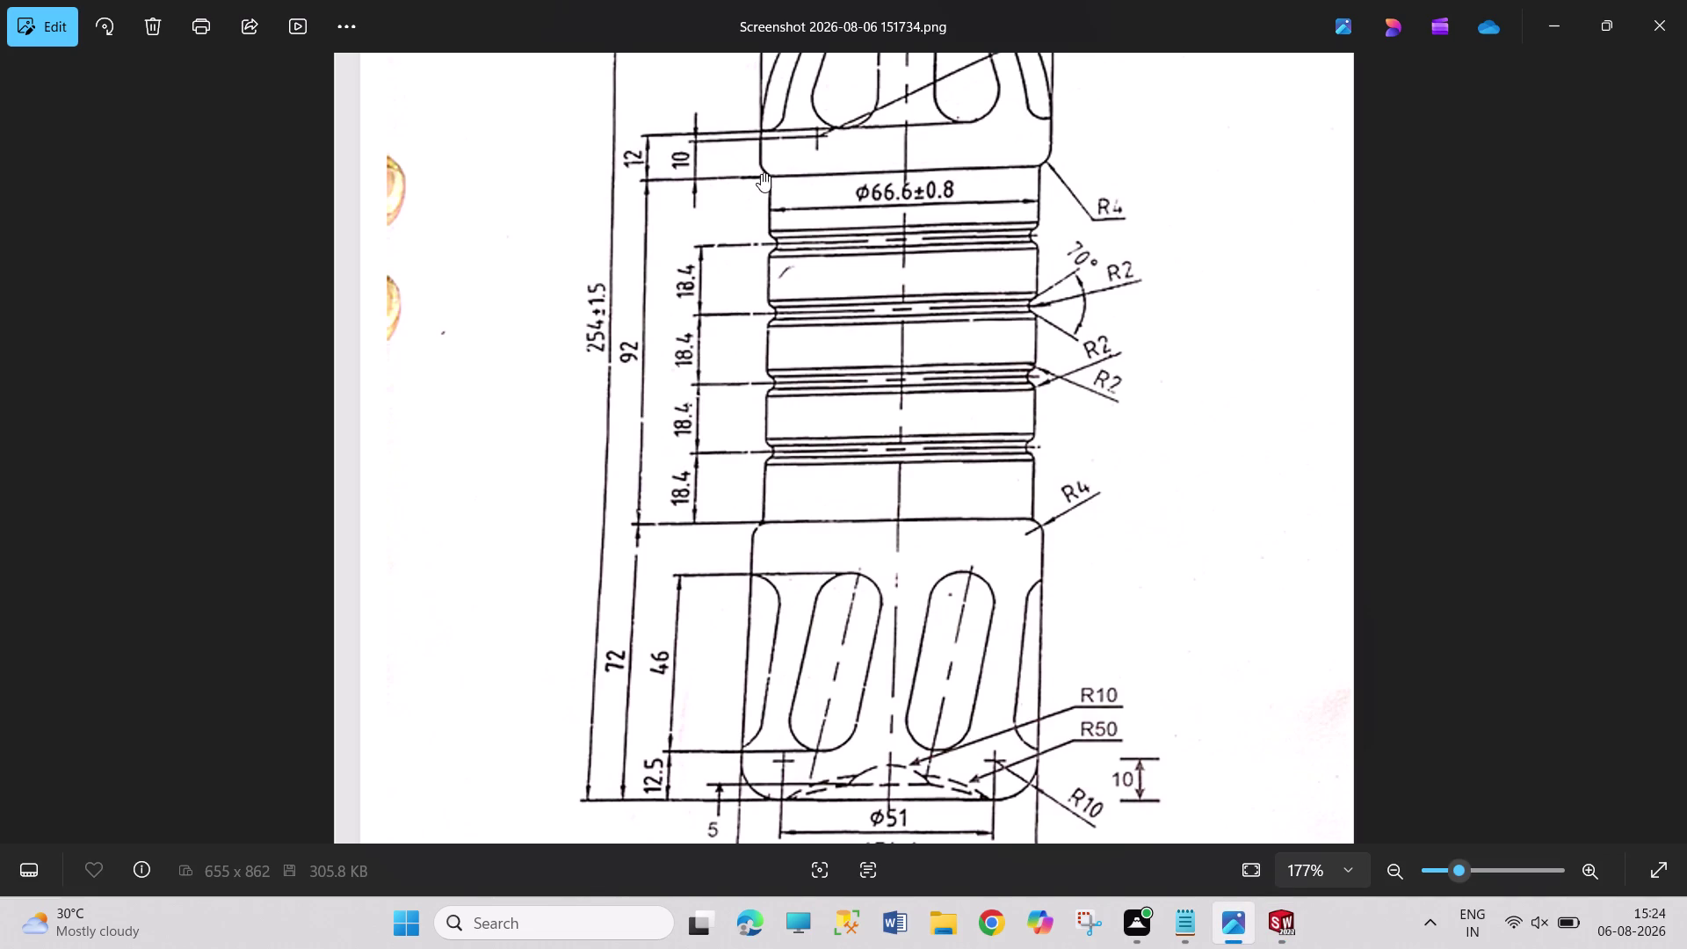
Convert Sketch3's 66.6 mm circle into a new sketch, Sketch4, on Plane2.
click(1279, 924)
click(990, 260)
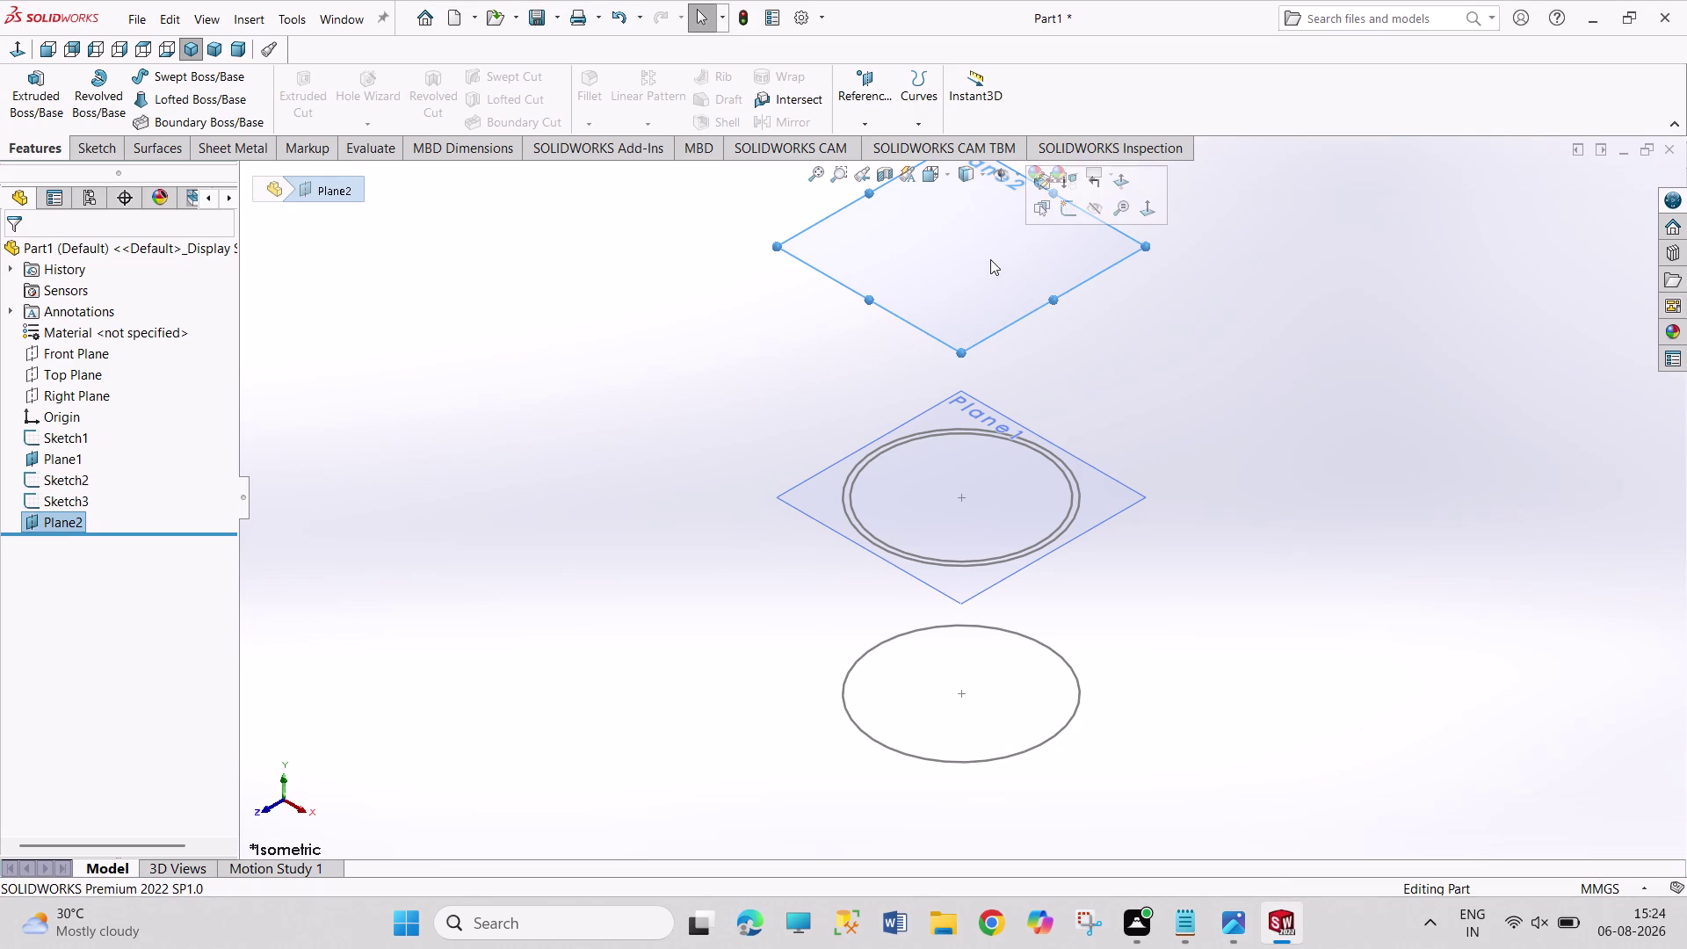
click(1071, 219)
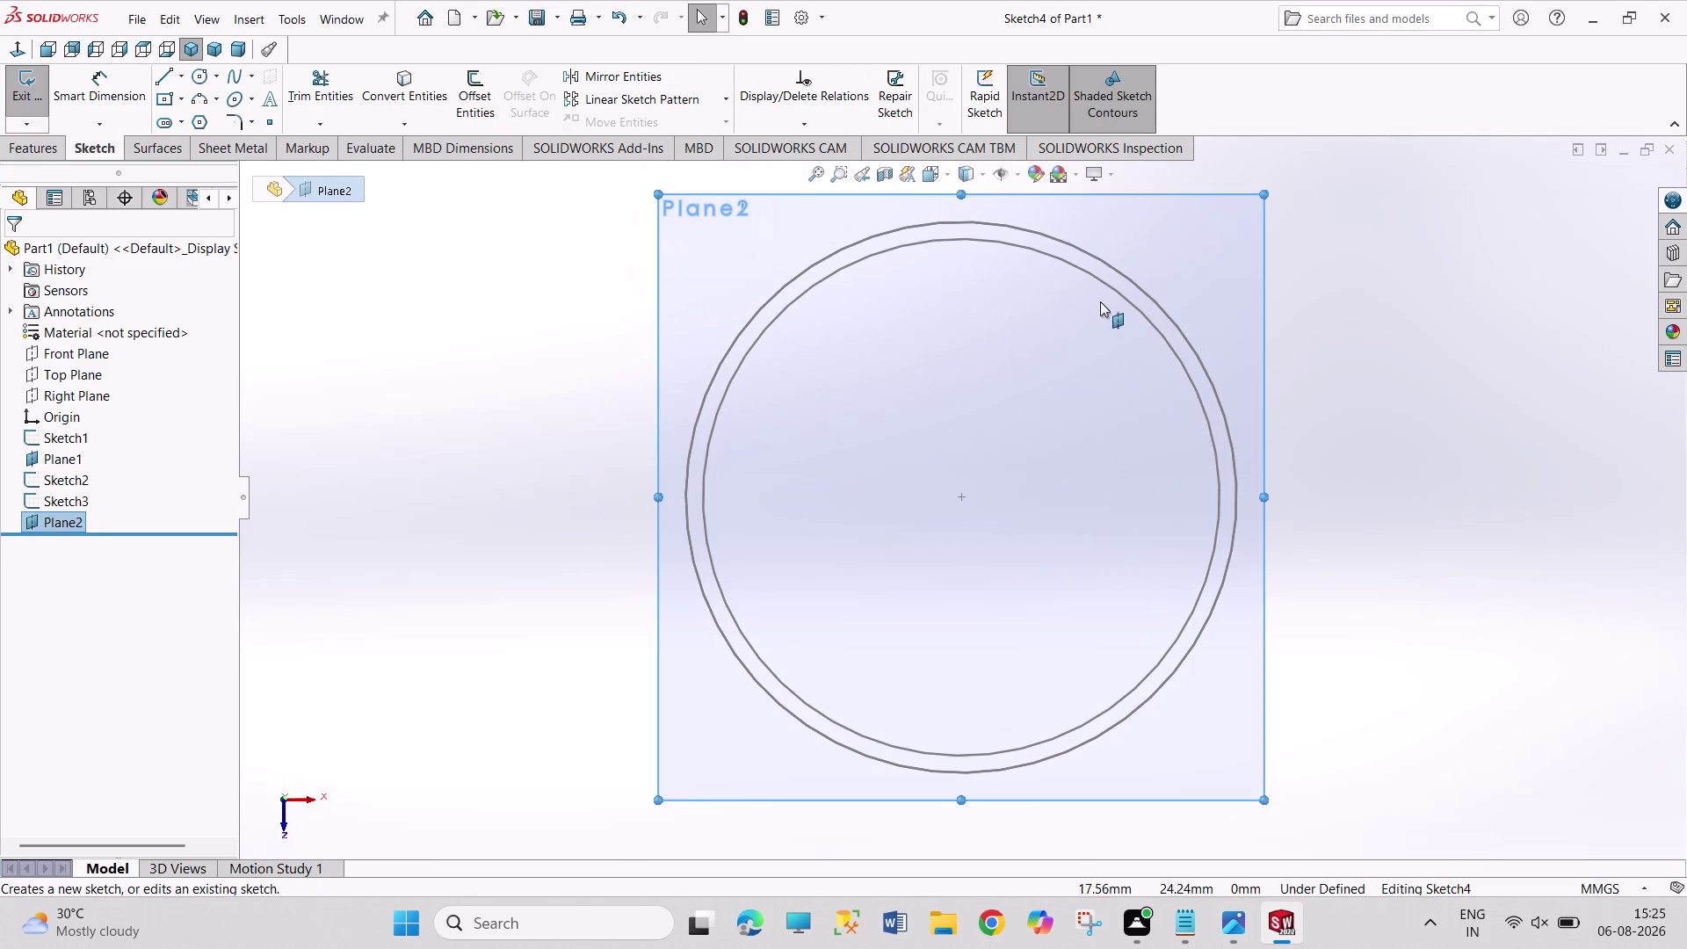
click(1109, 290)
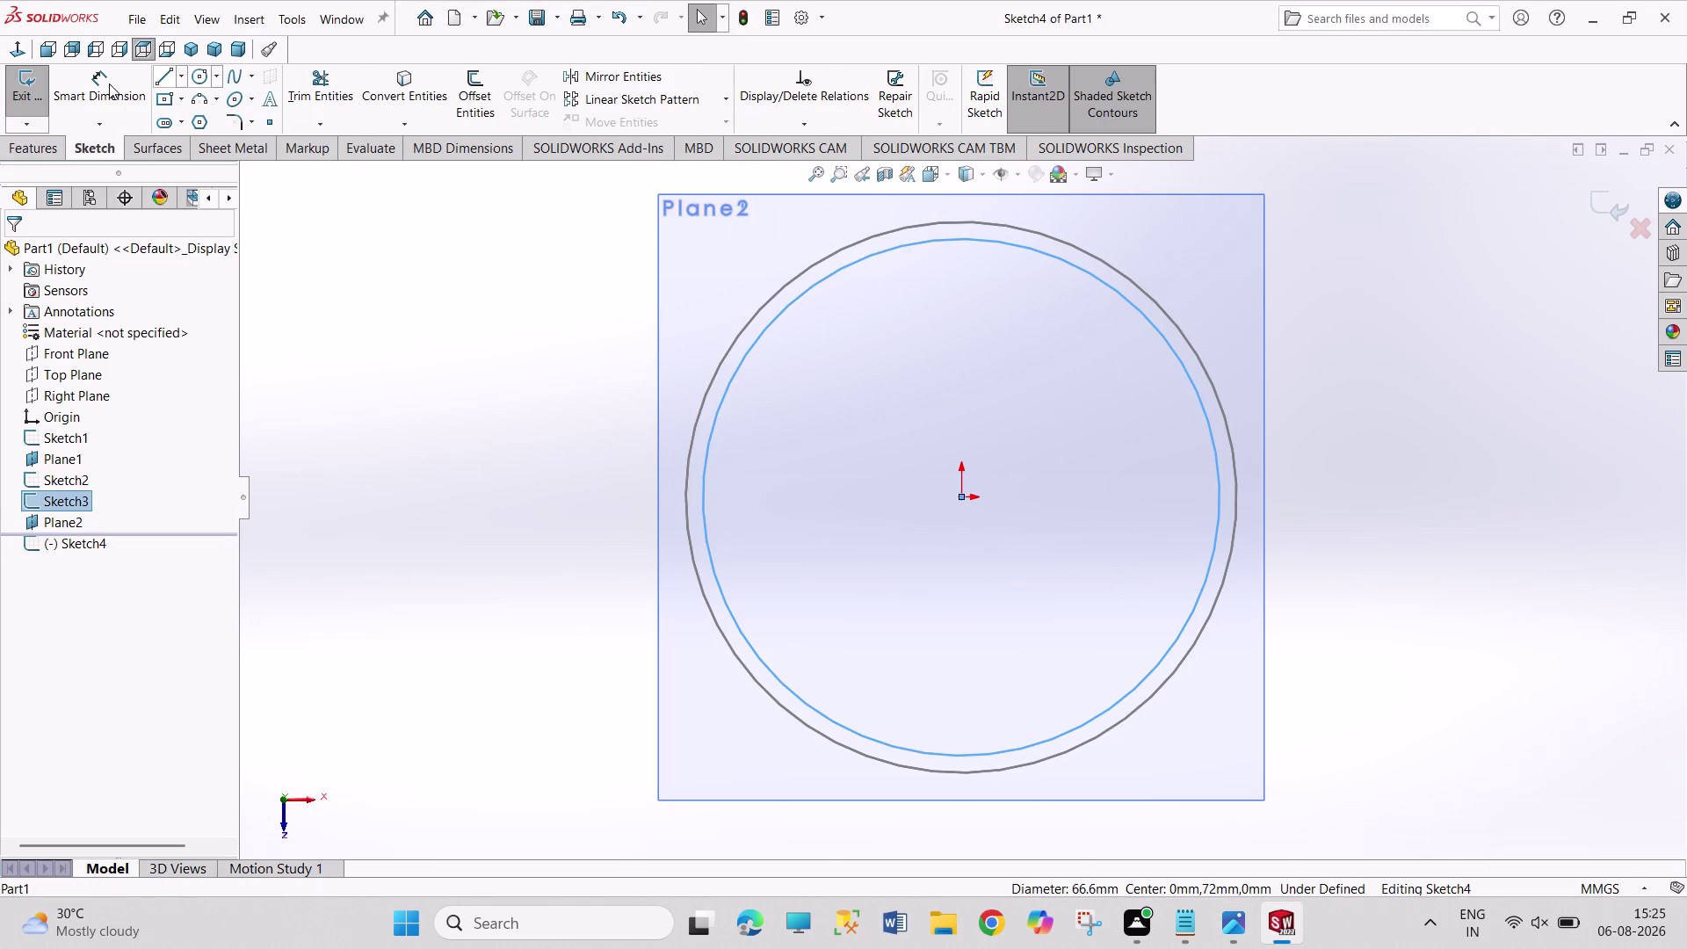
click(406, 81)
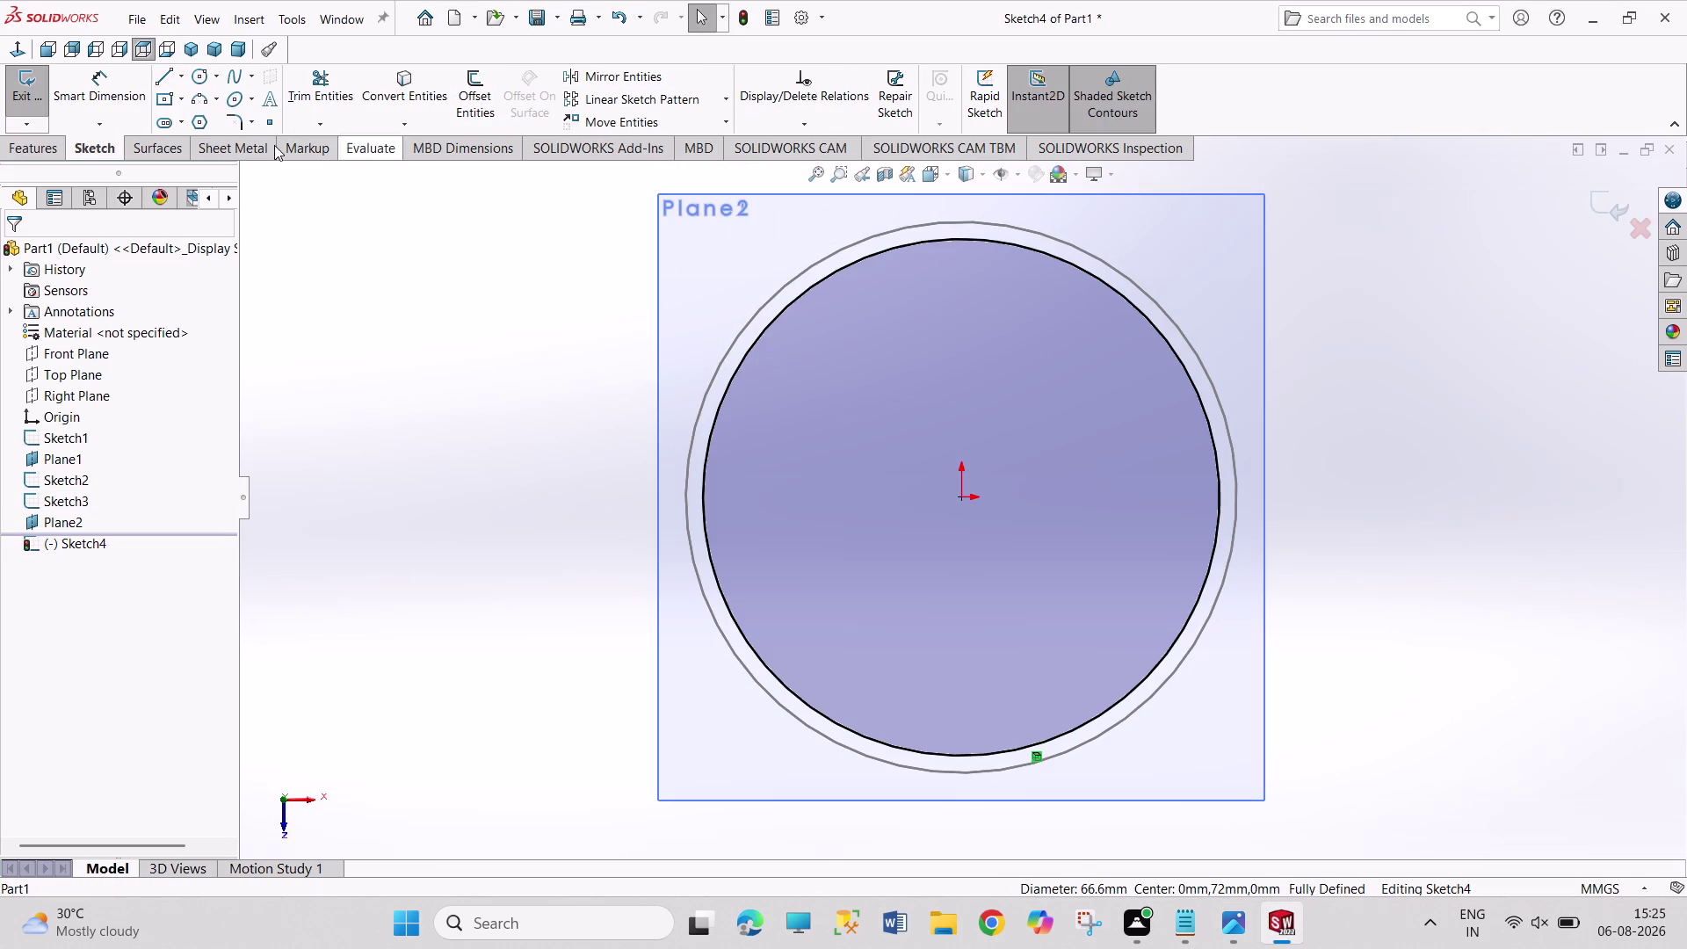
click(415, 203)
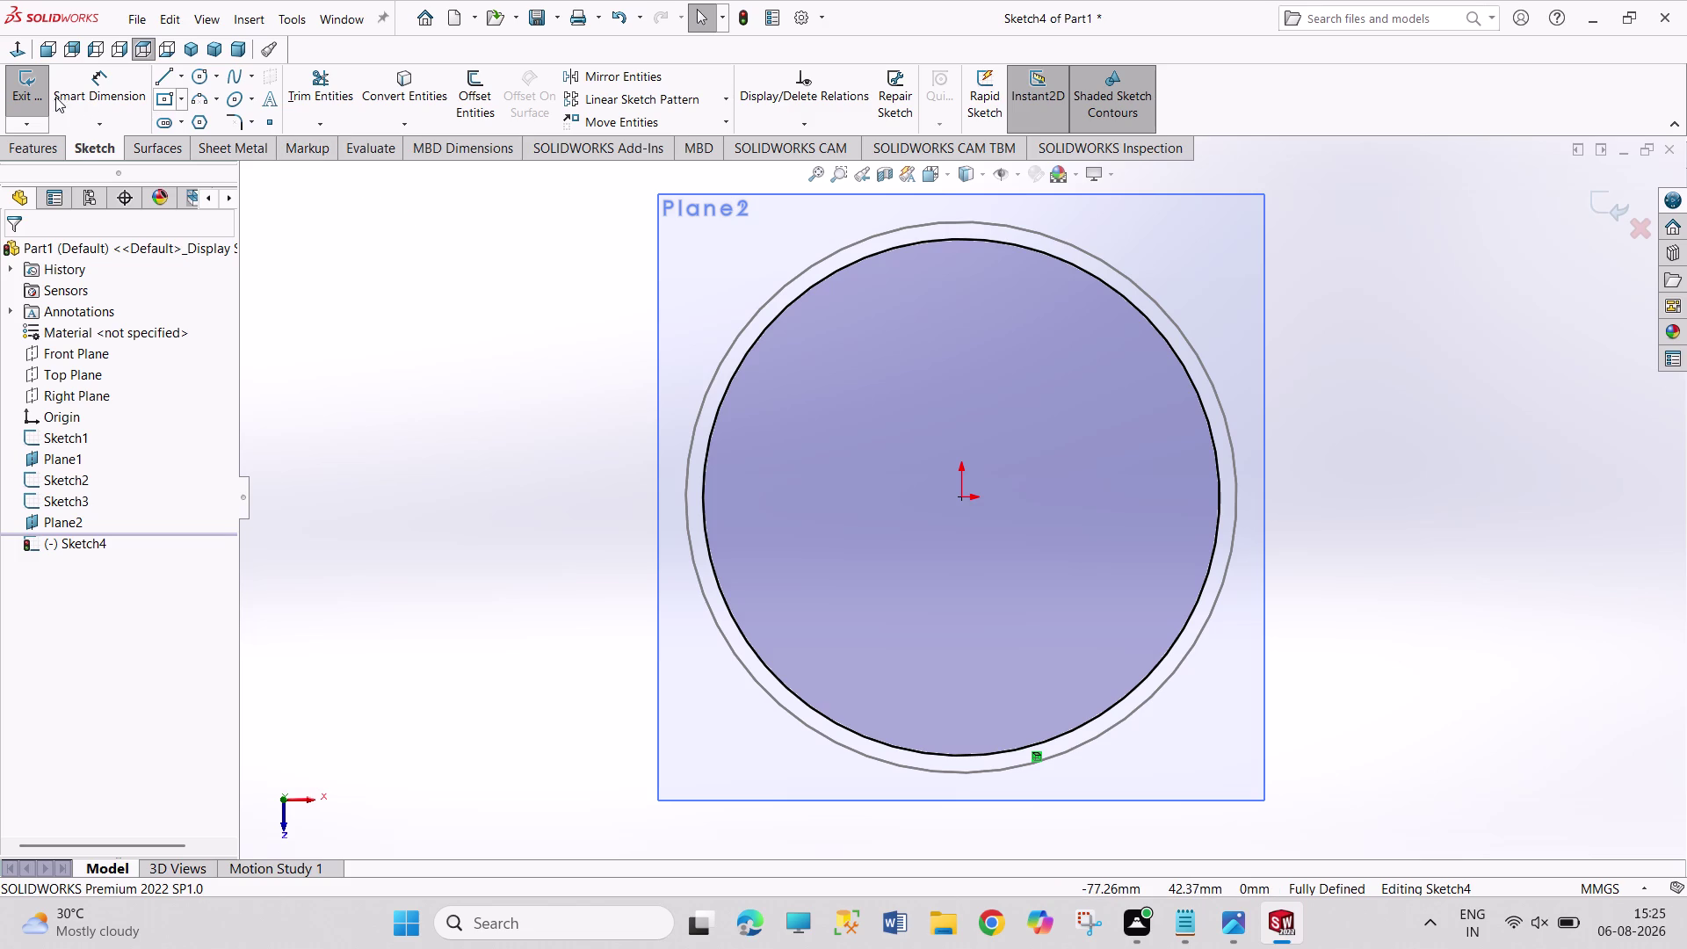
click(47, 94)
click(192, 51)
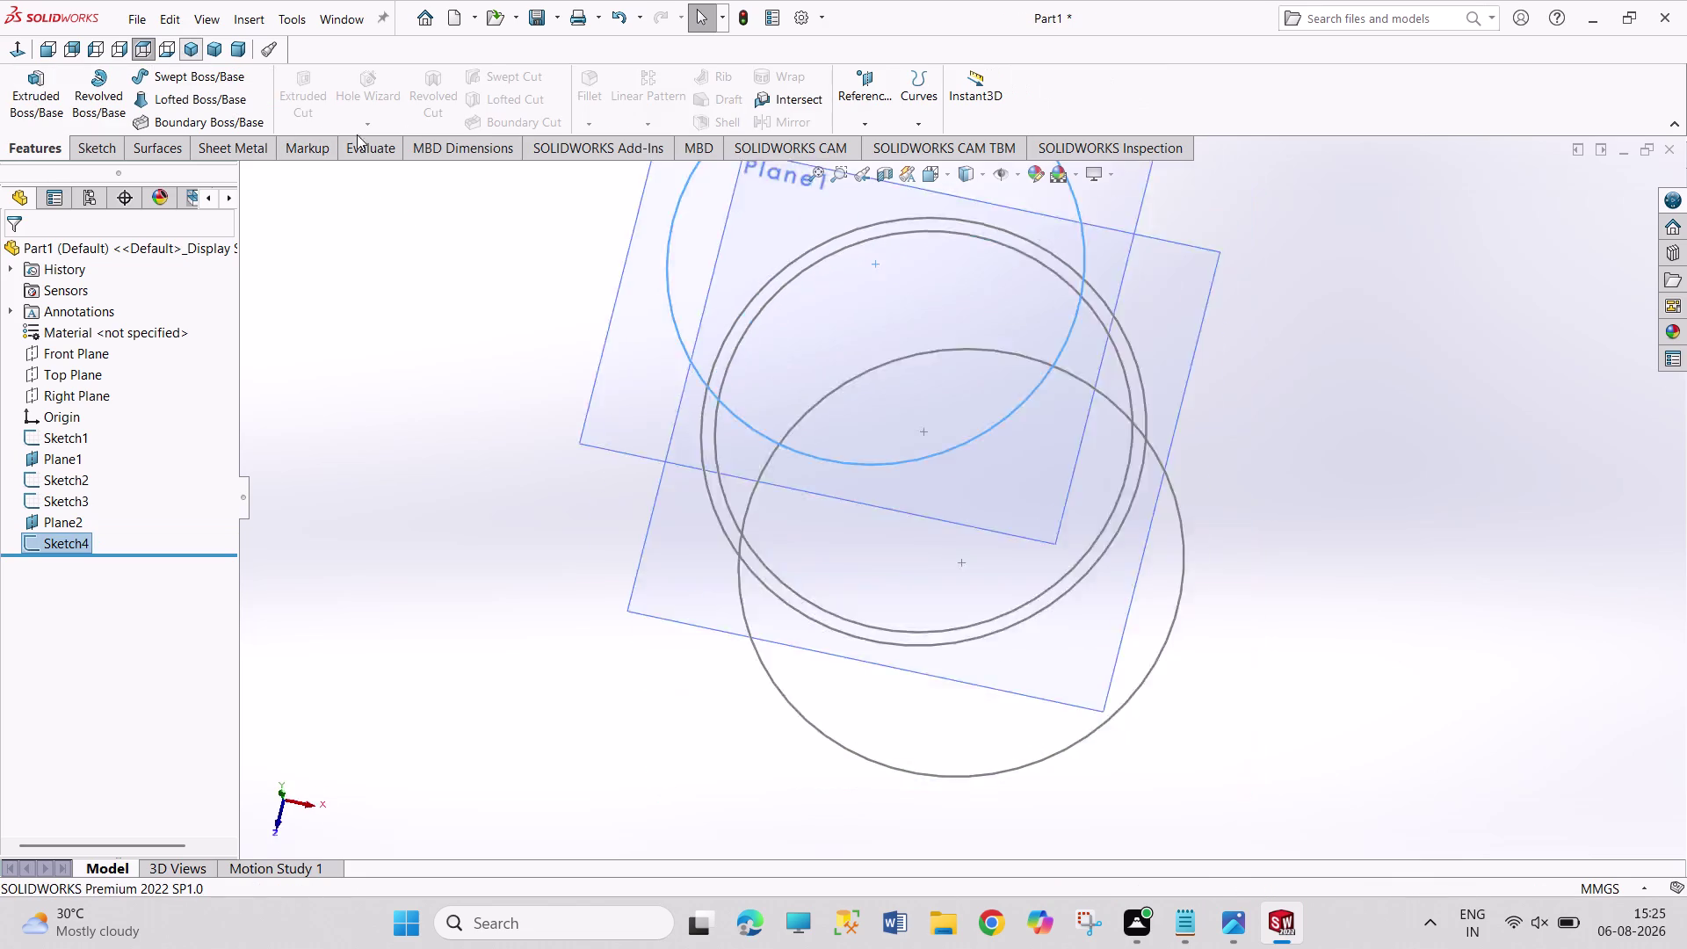
click(1255, 422)
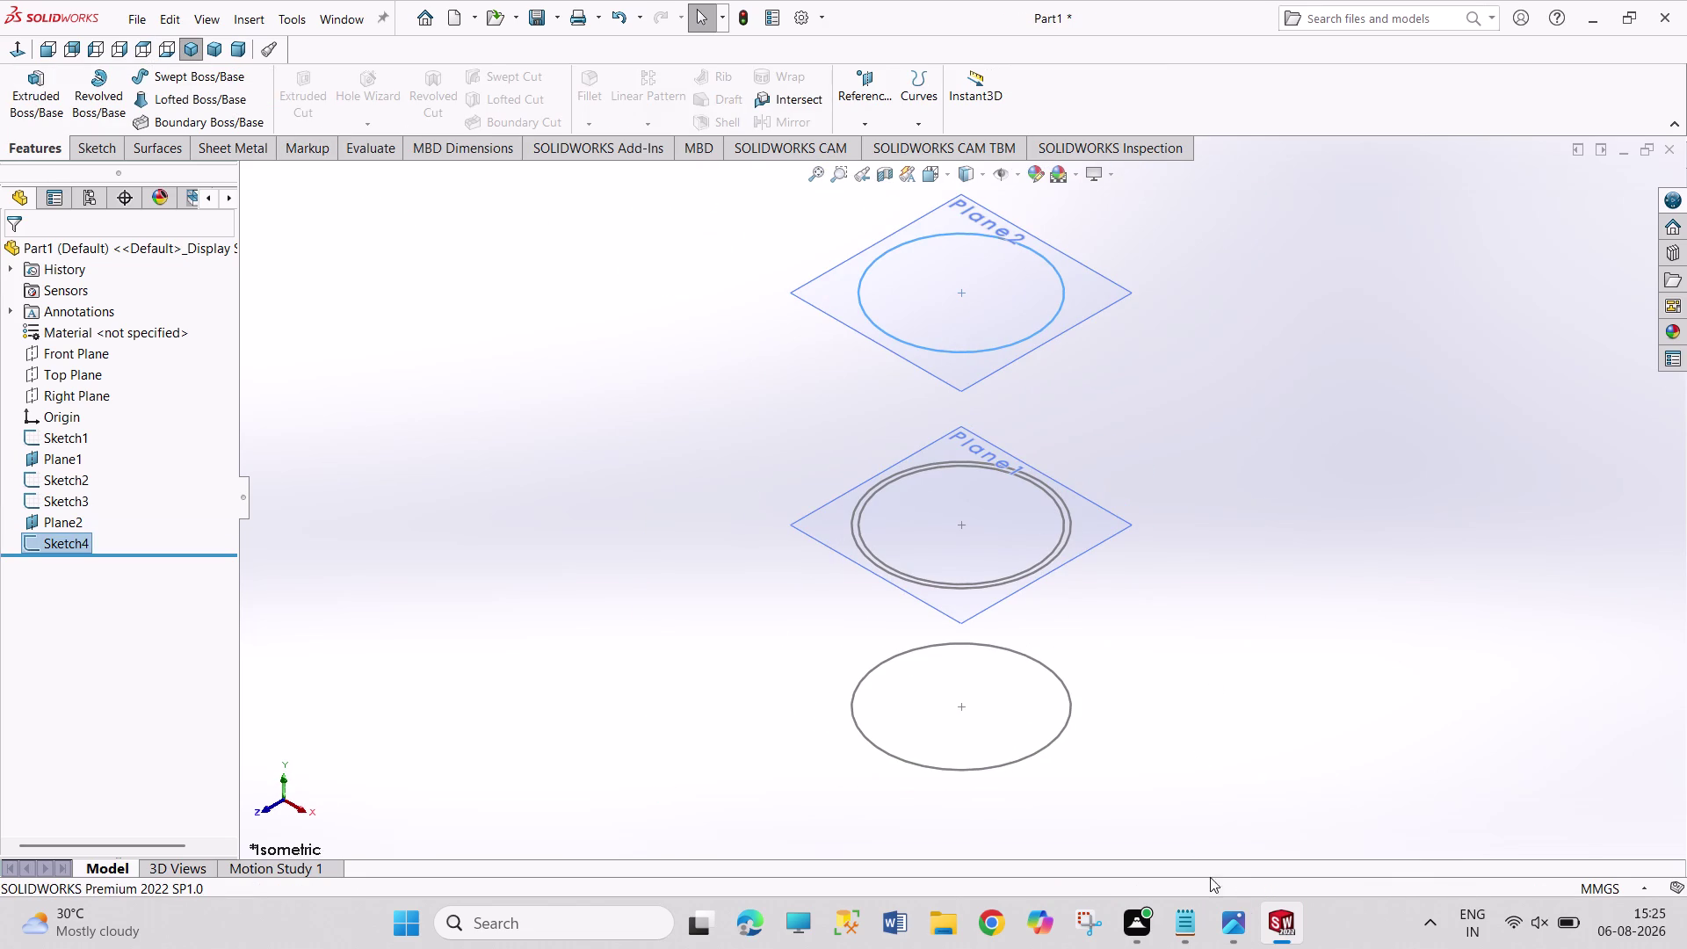
click(1247, 929)
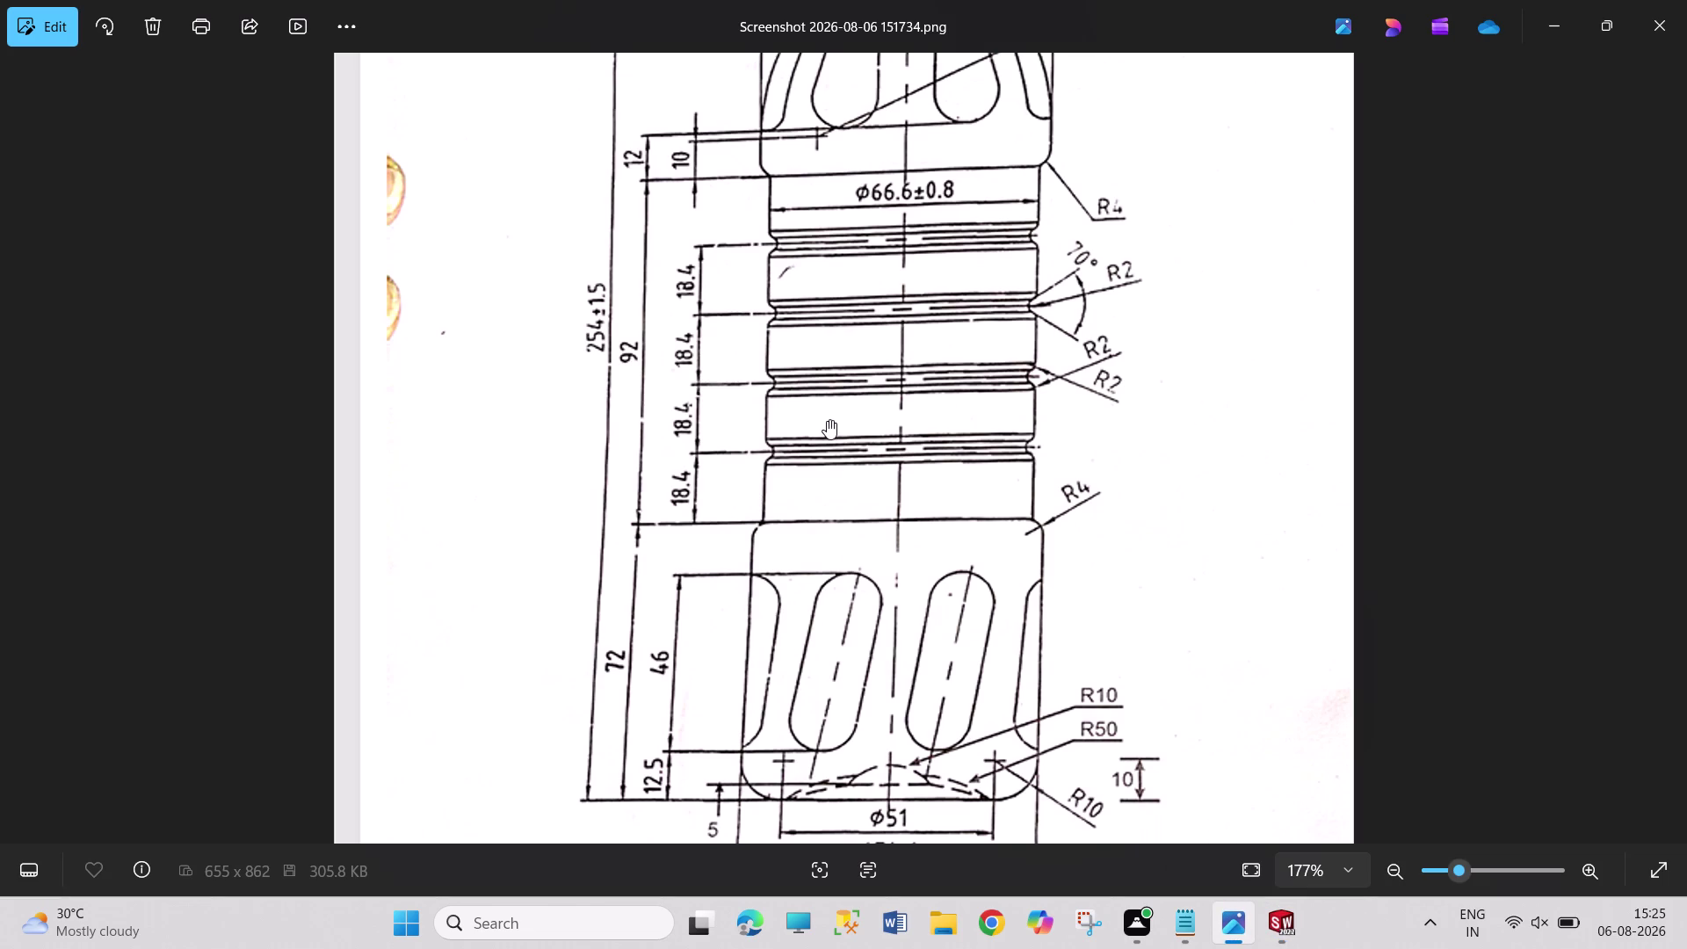
Pan up the bottle drawing to the 28mm PCO NECK label and Pepsi Bottle title.
scroll(up, 3)
scroll(down, 3)
scroll(down, 3)
drag(884, 343, 884, 358)
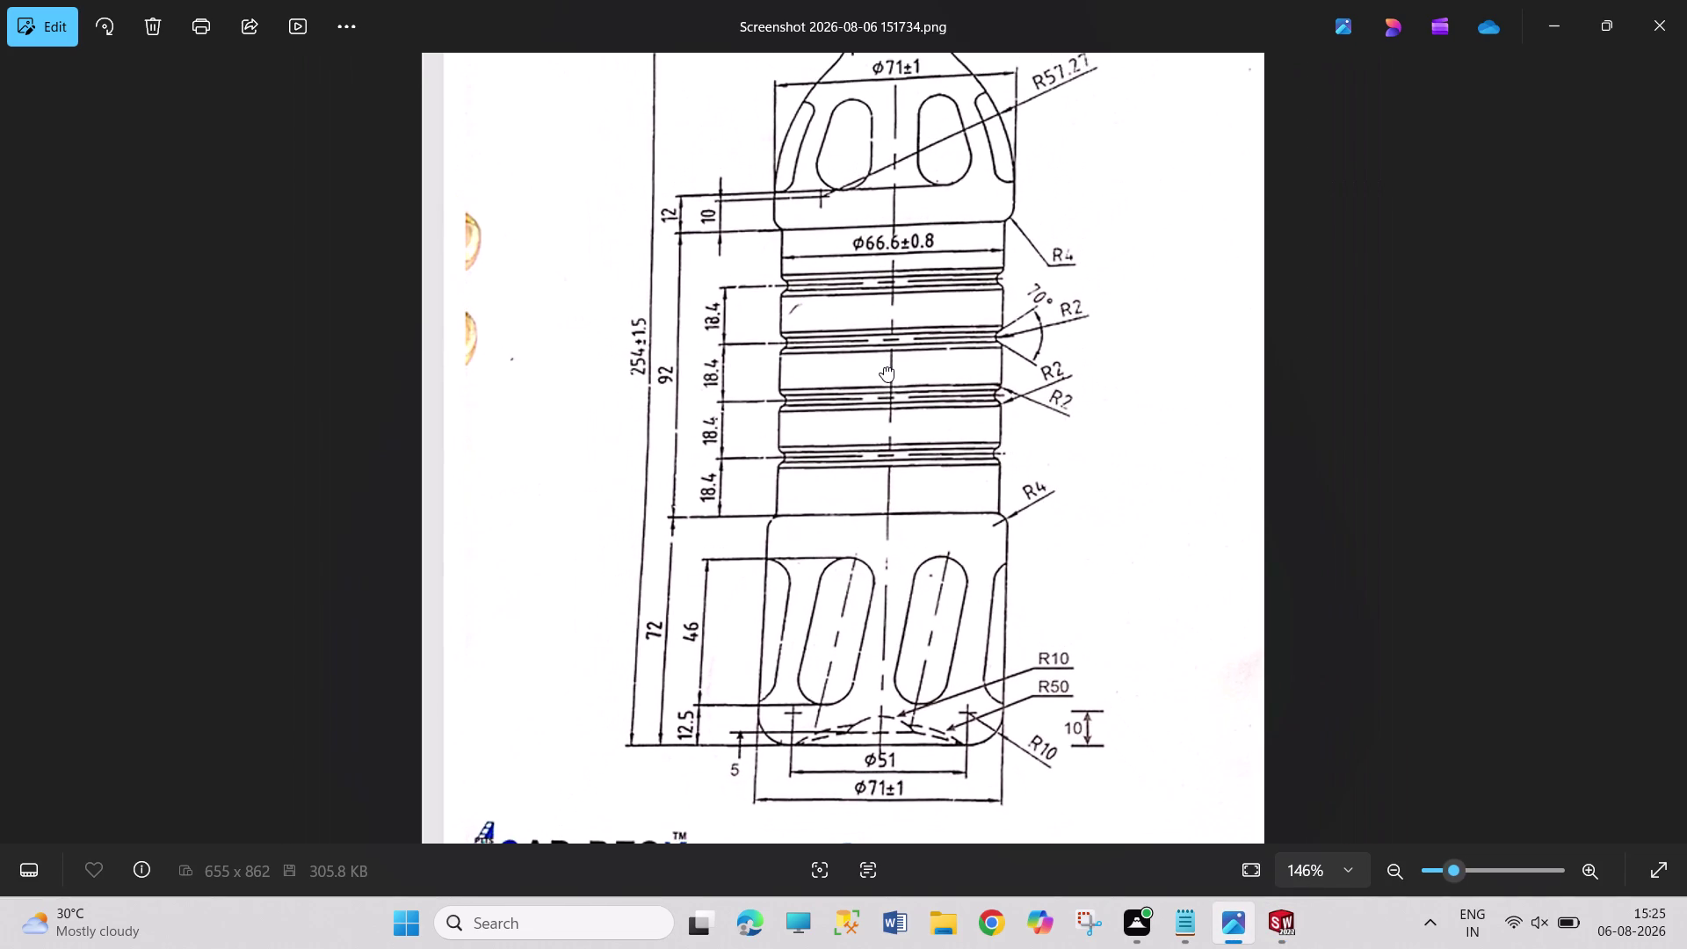
drag(884, 357, 884, 515)
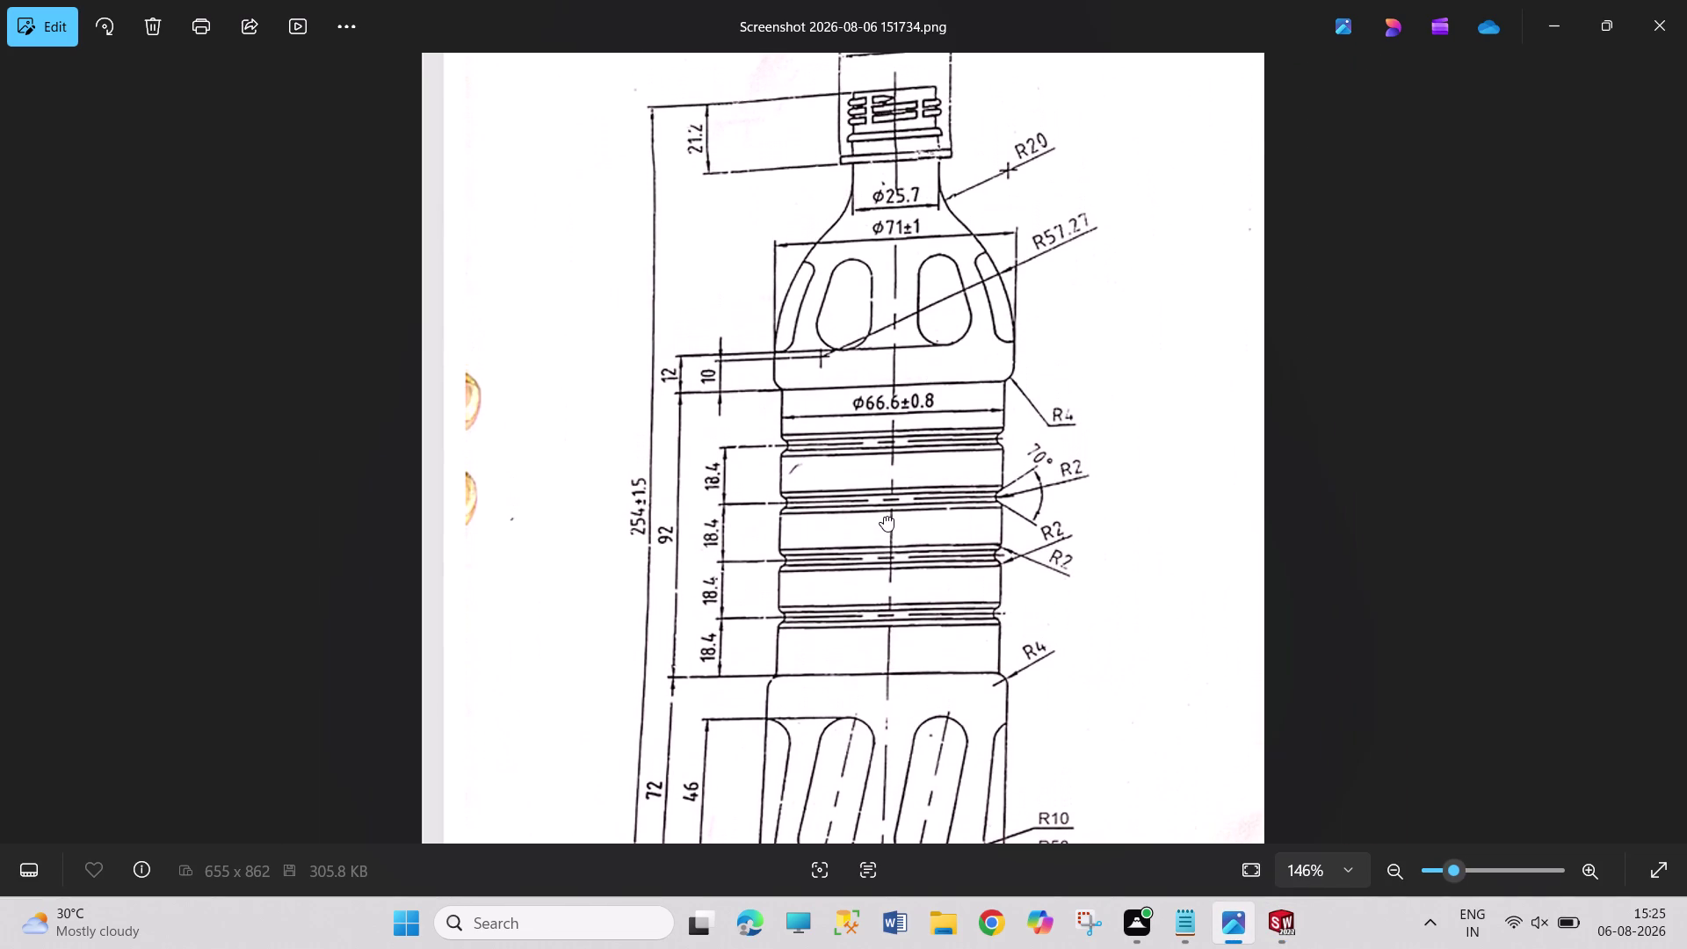
drag(884, 515, 884, 516)
drag(1021, 375, 1025, 392)
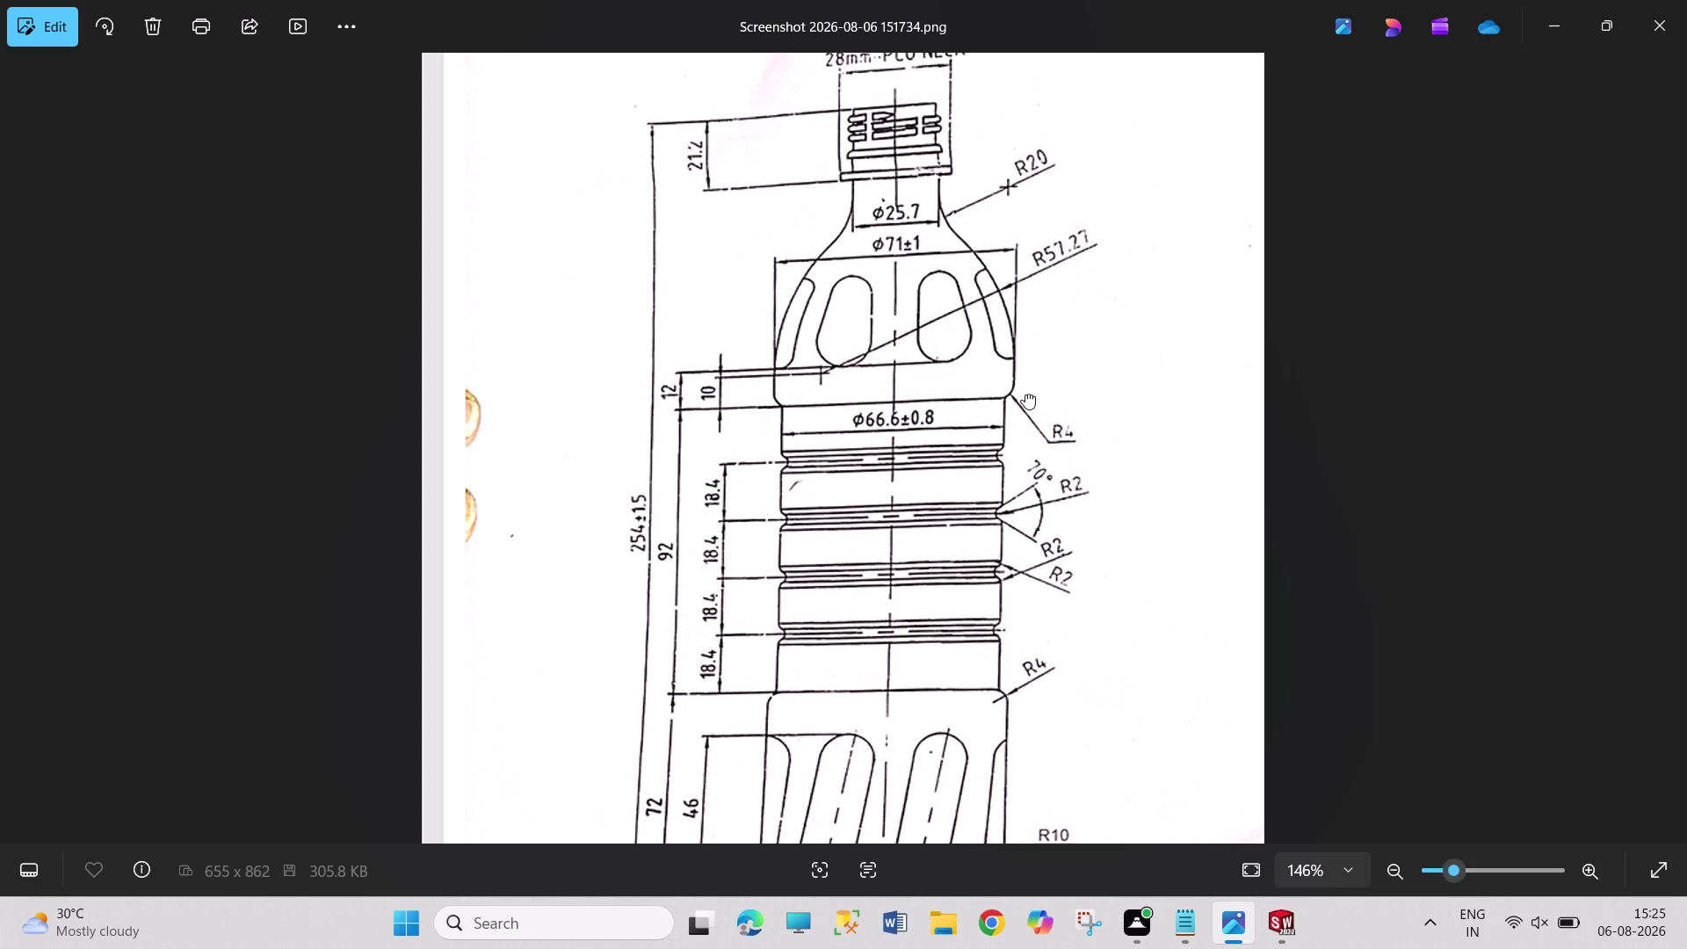
drag(1025, 392, 1028, 405)
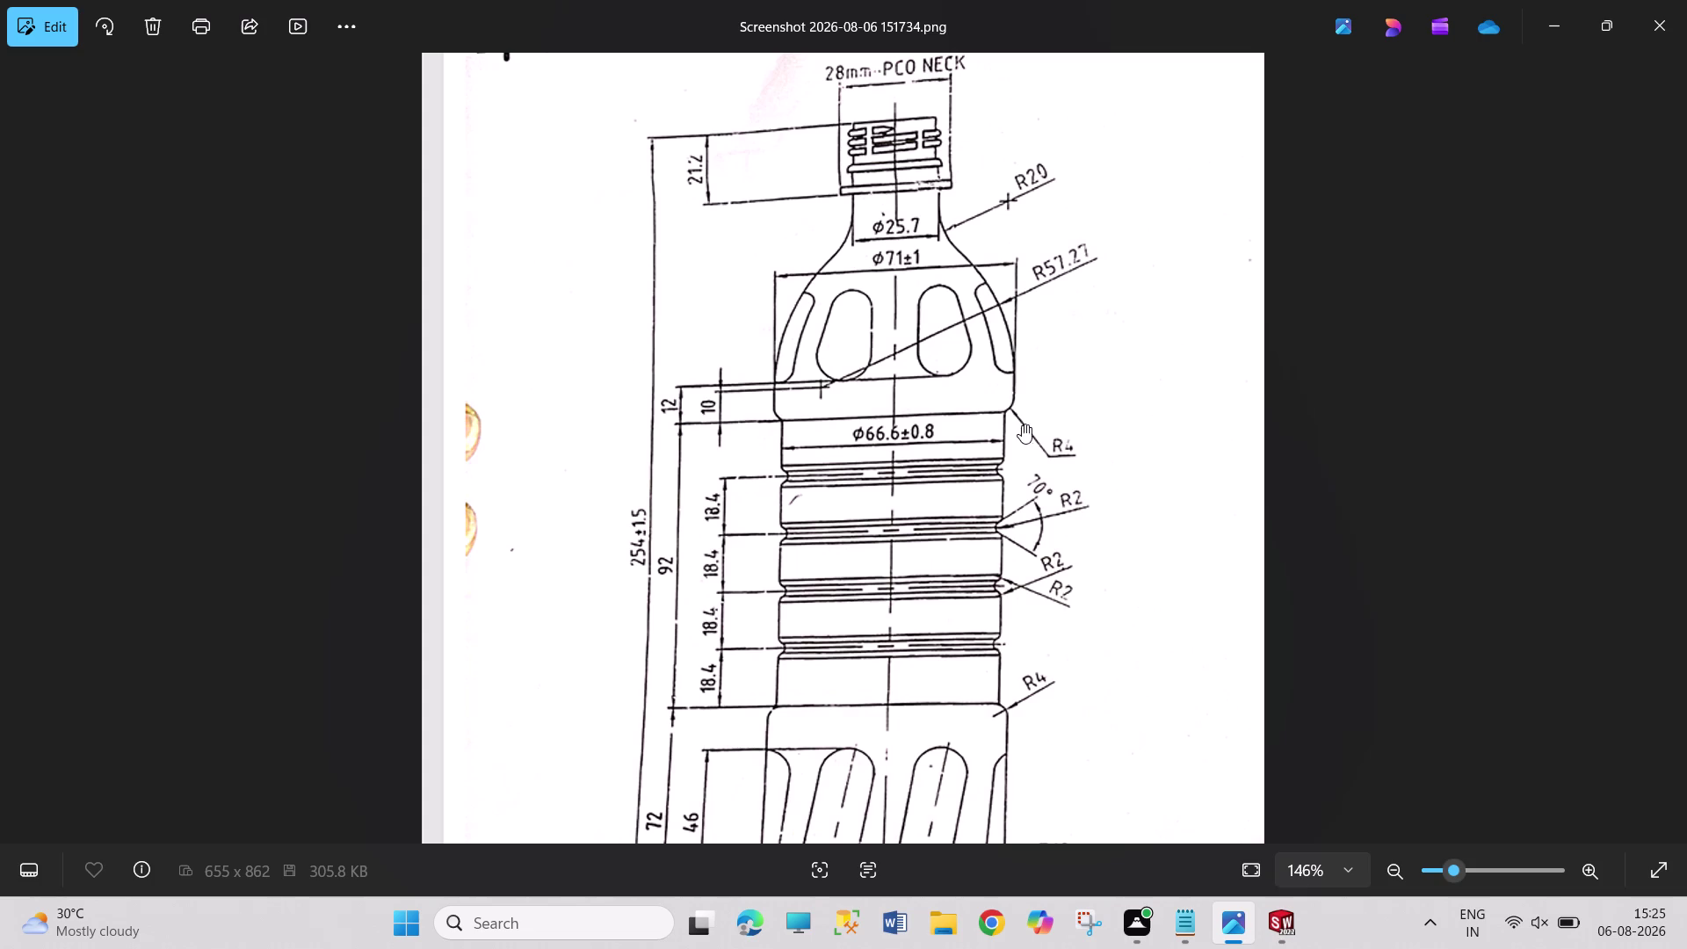
drag(1013, 388, 1012, 420)
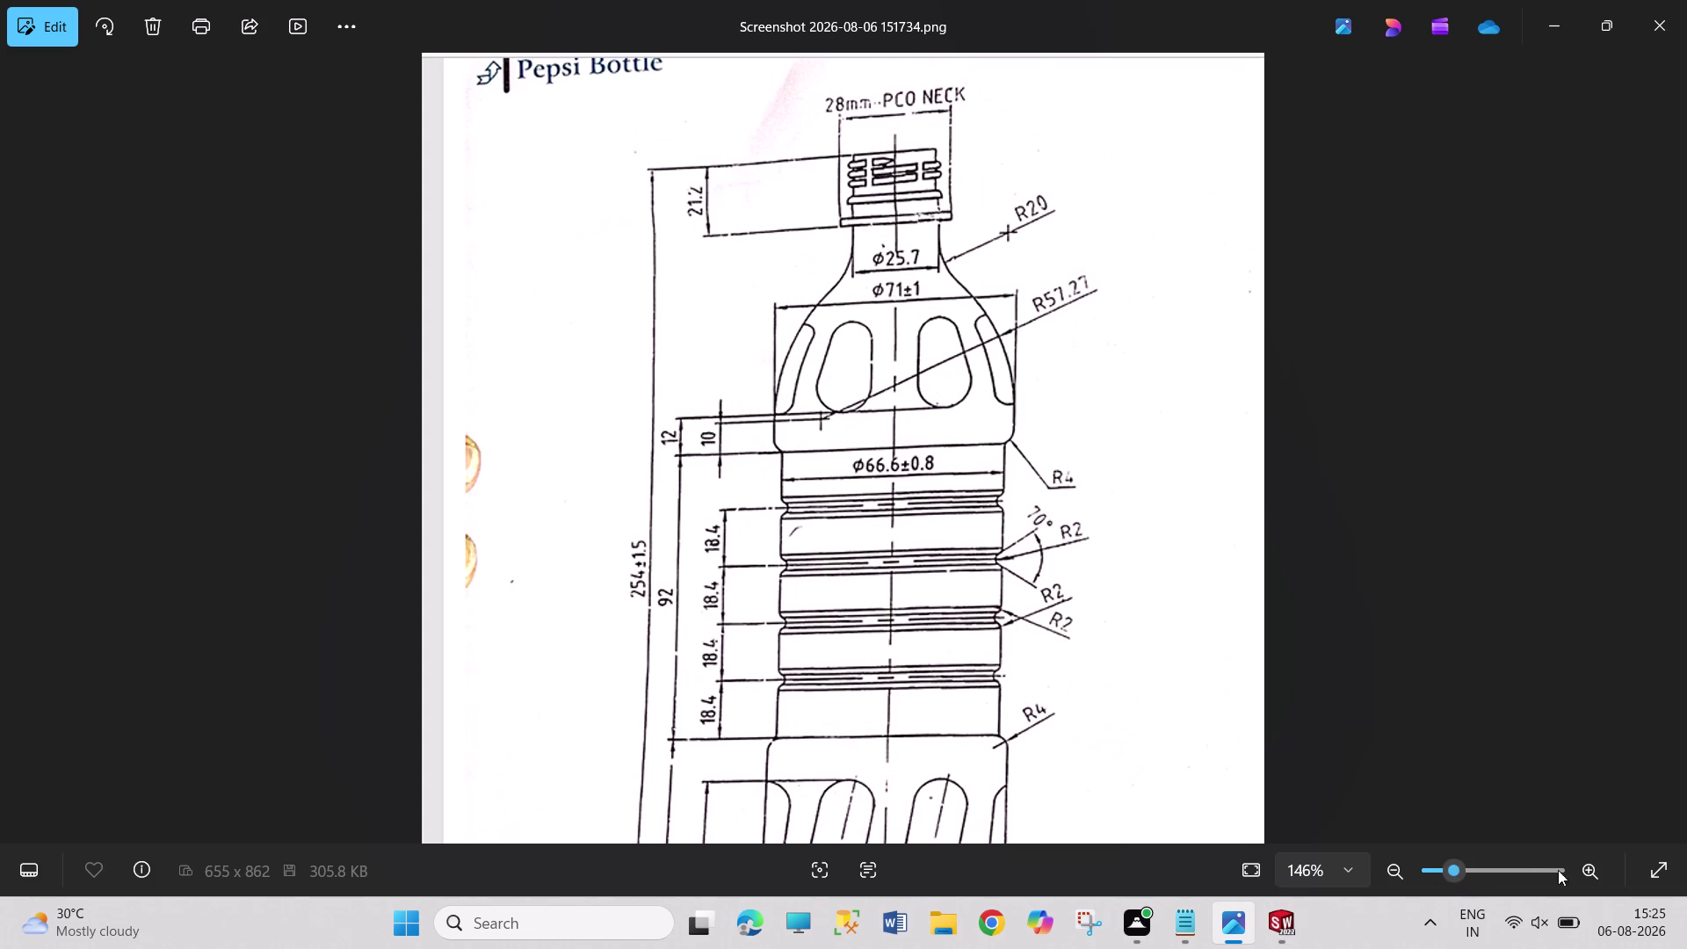
Zoom in on the drawing, centre the ribbed body section, then return to SOLIDWORKS.
click(1583, 869)
click(1583, 869)
drag(1056, 549, 1056, 558)
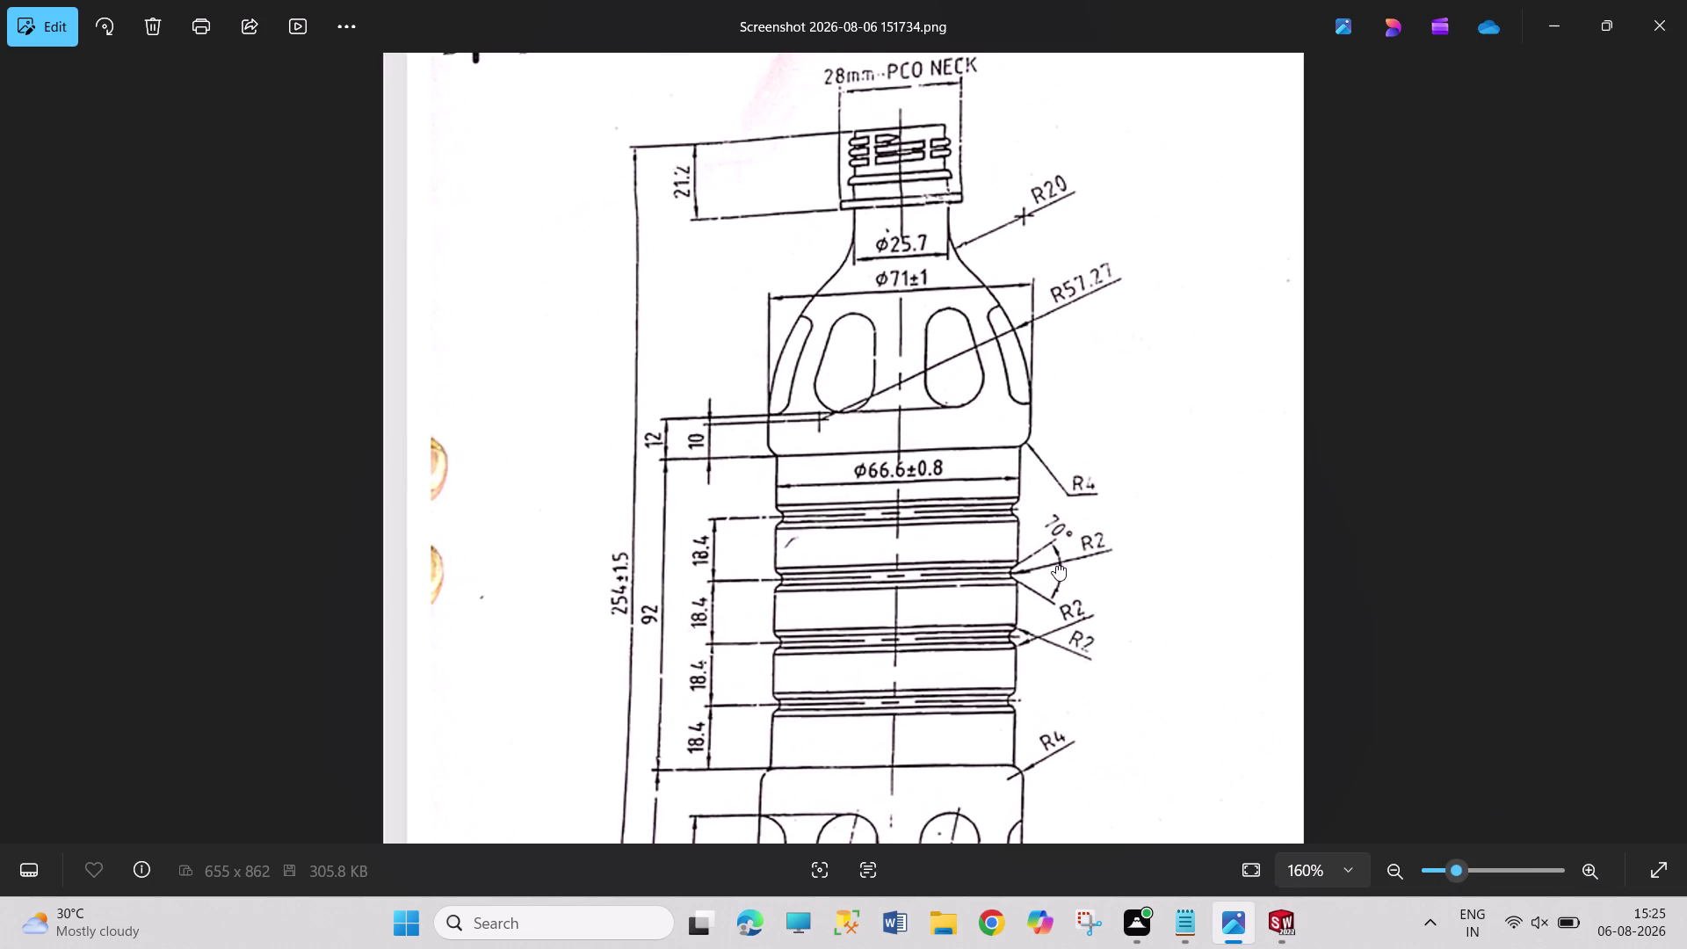
drag(1057, 557, 1056, 577)
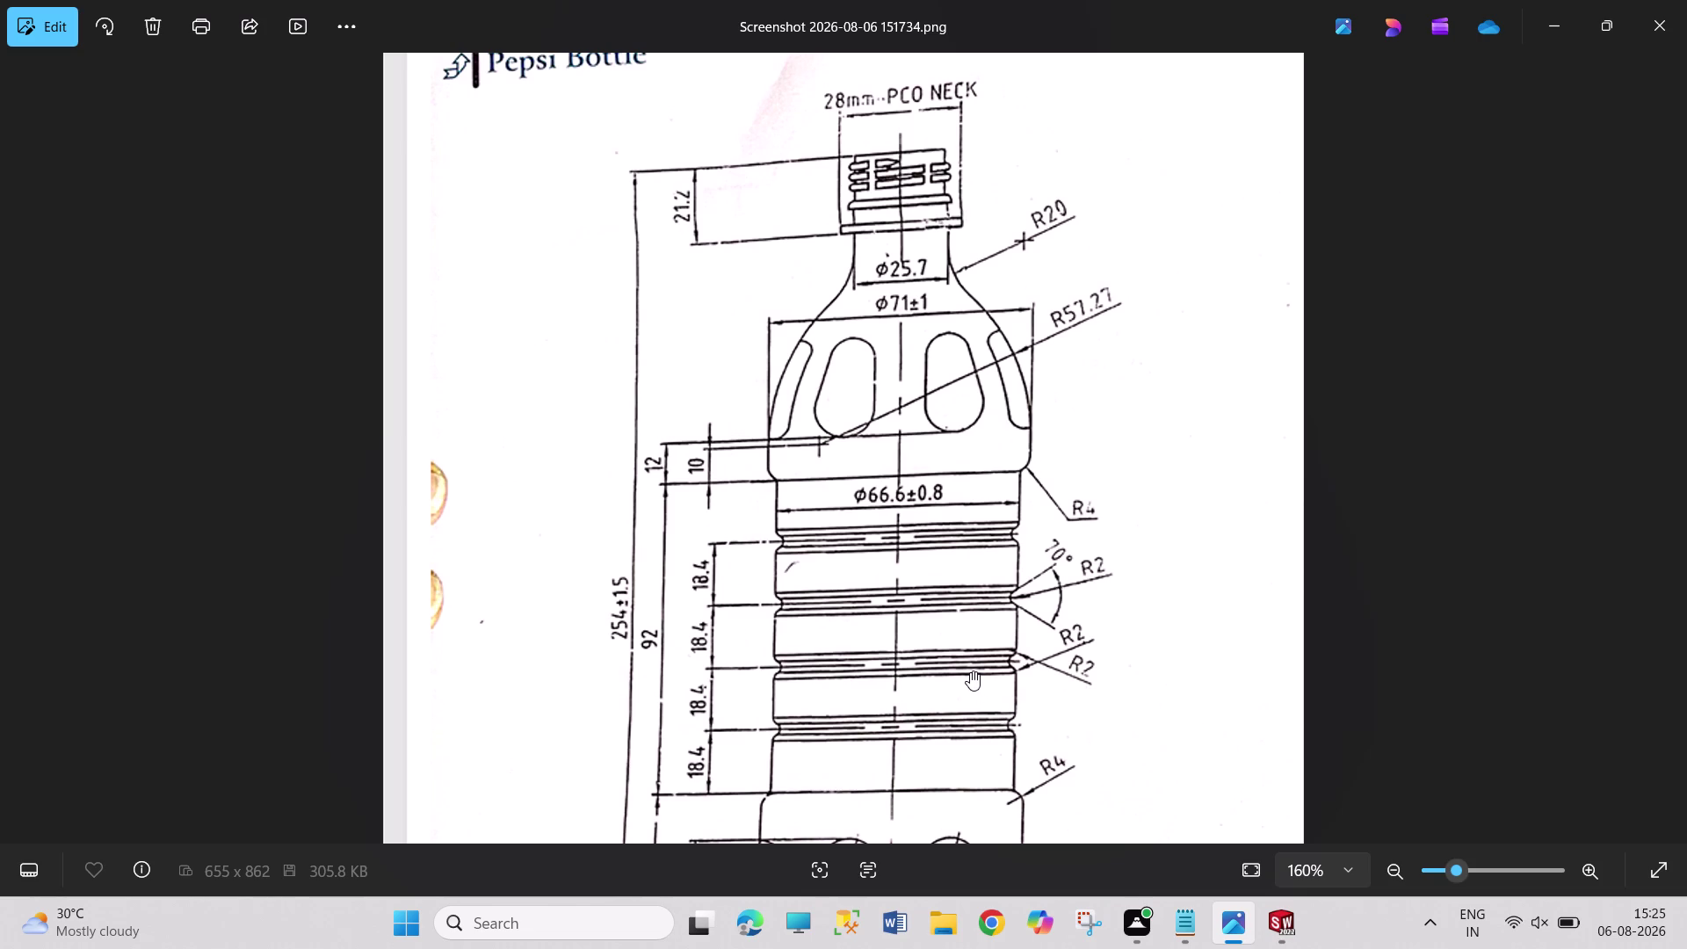
drag(970, 670, 972, 627)
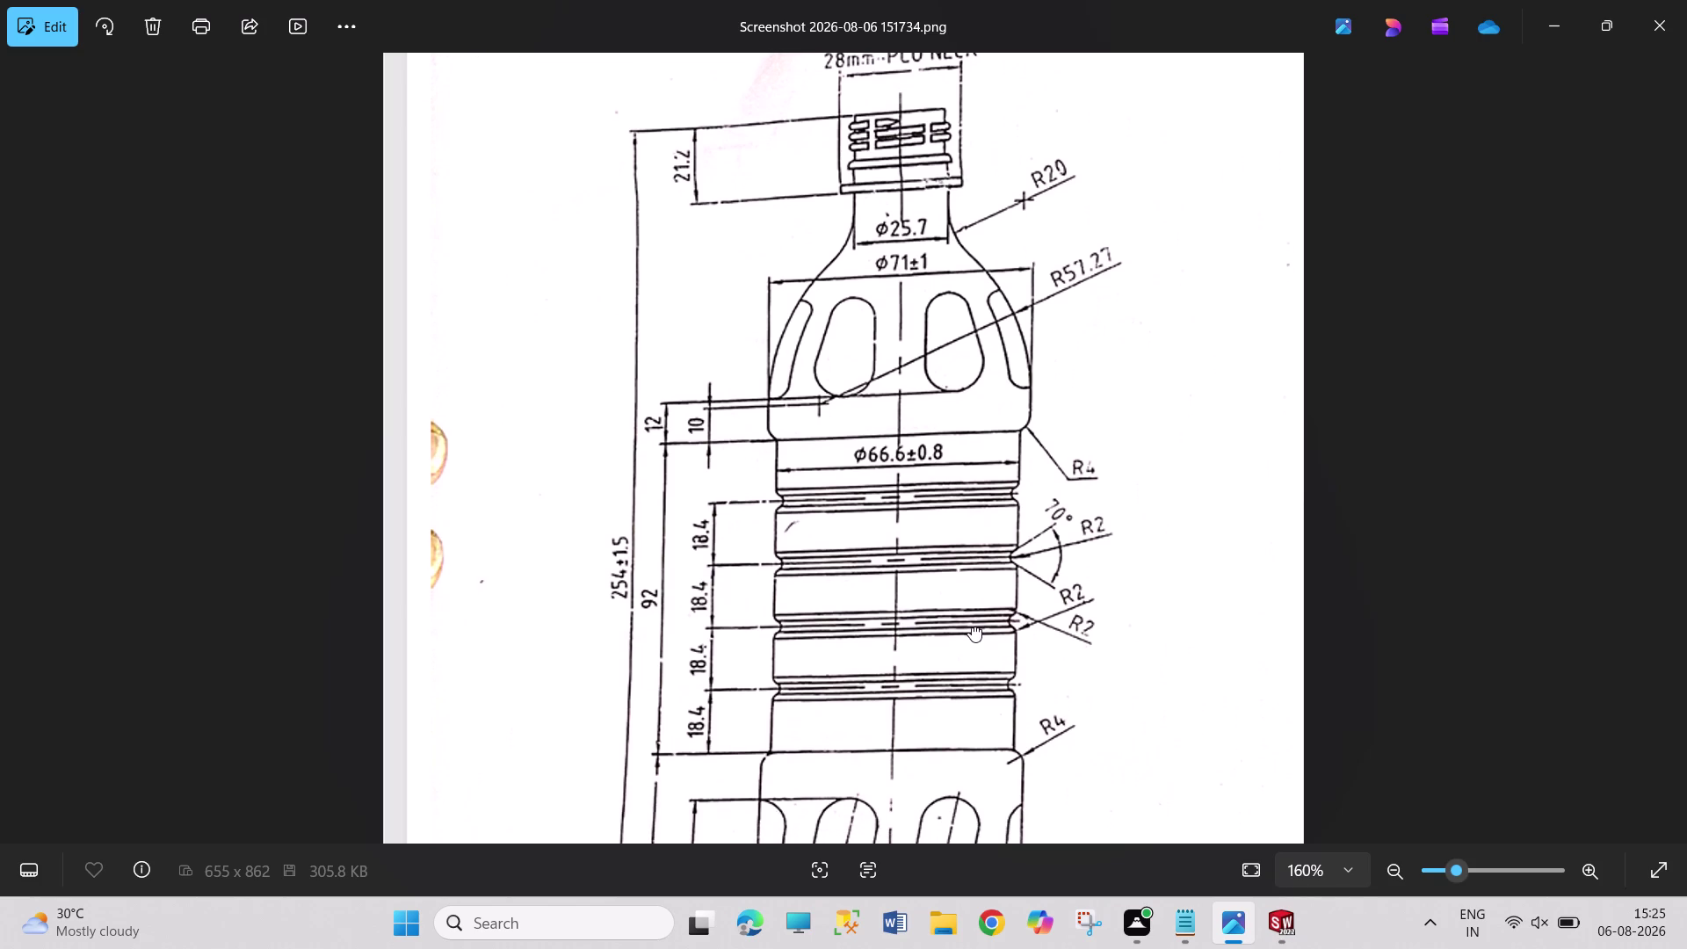
drag(972, 627, 974, 629)
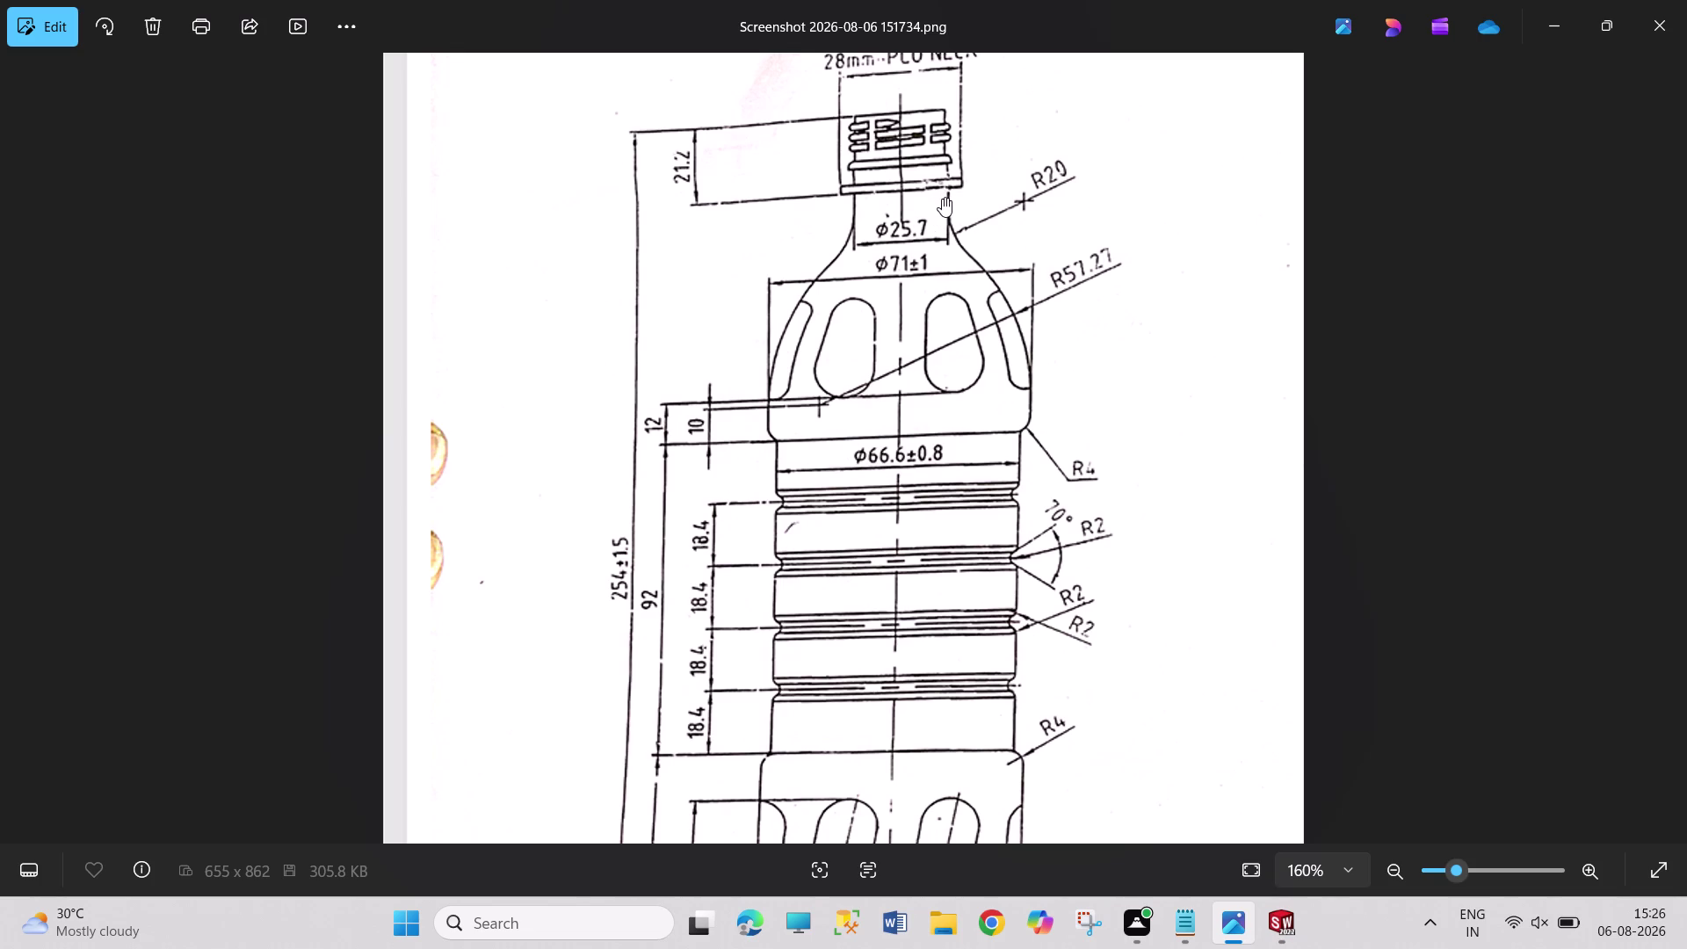
click(1294, 919)
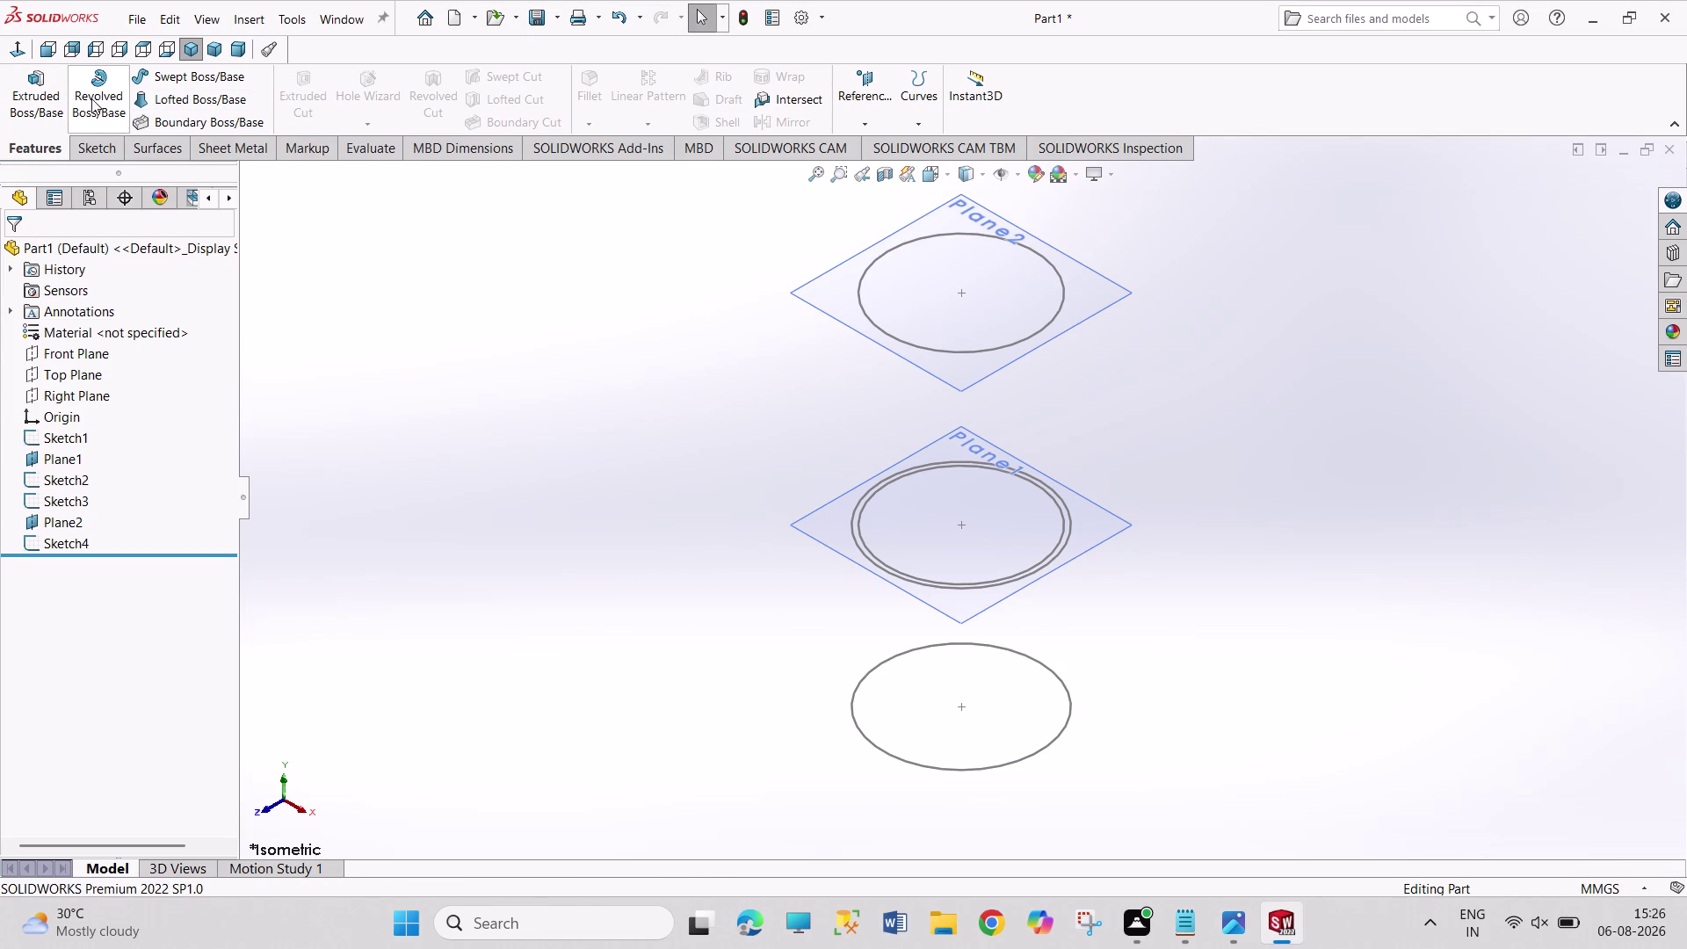
Create a lofted surface from the bottom circle to the 71 mm Plane1 circle.
click(182, 149)
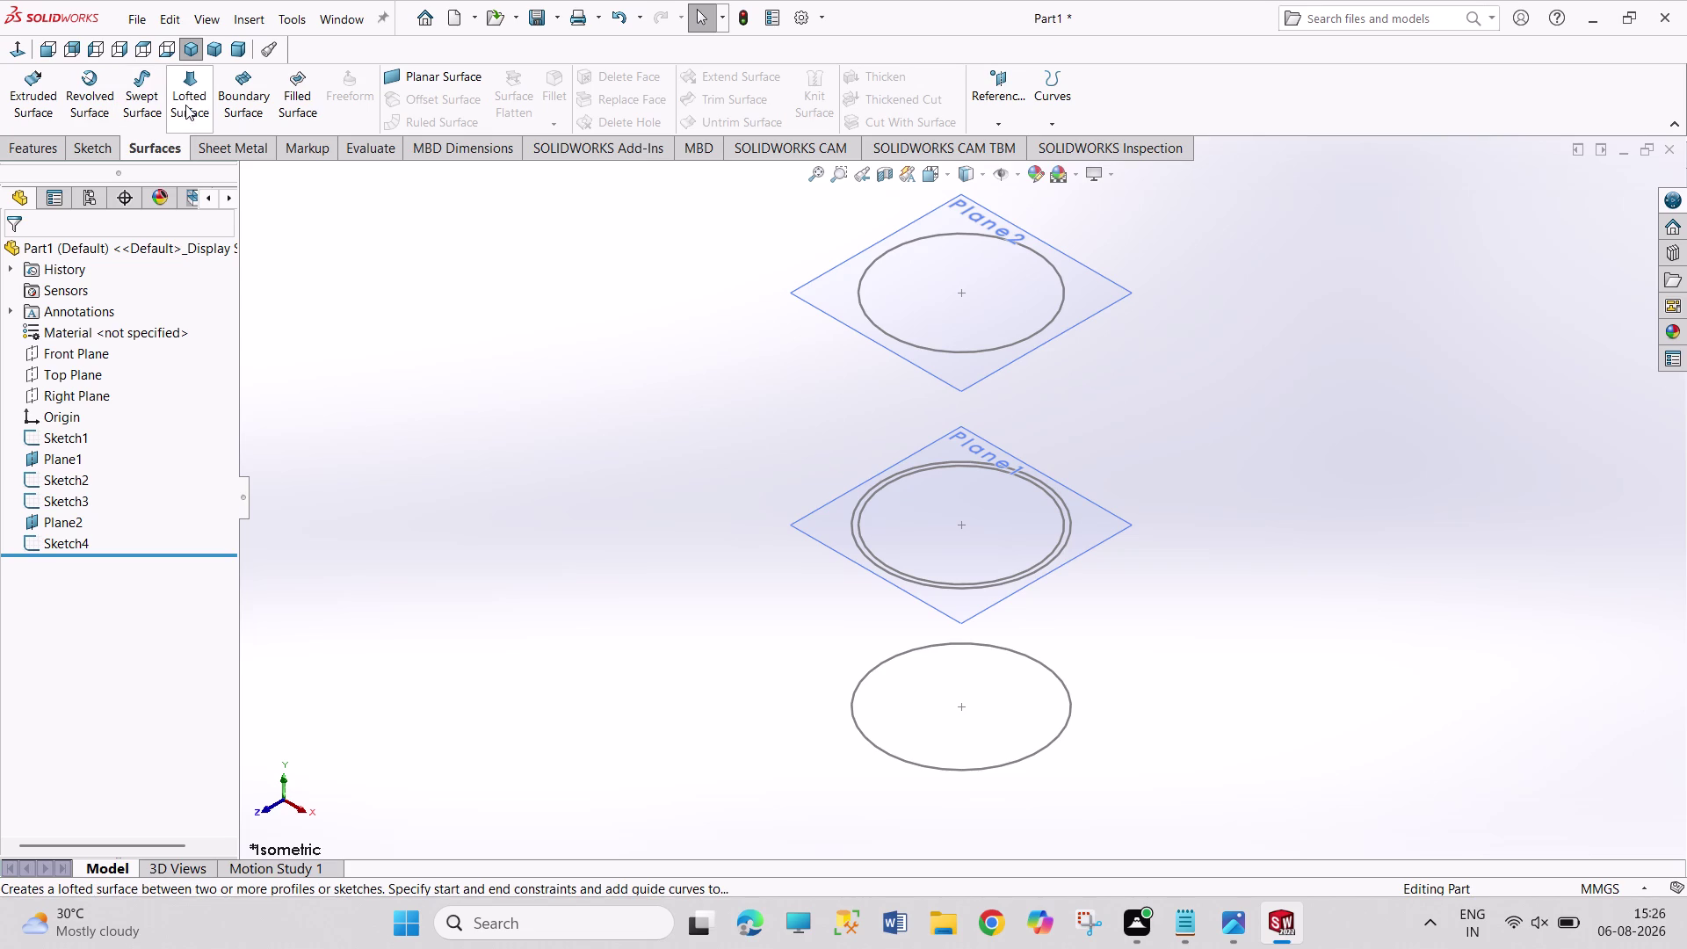
click(185, 105)
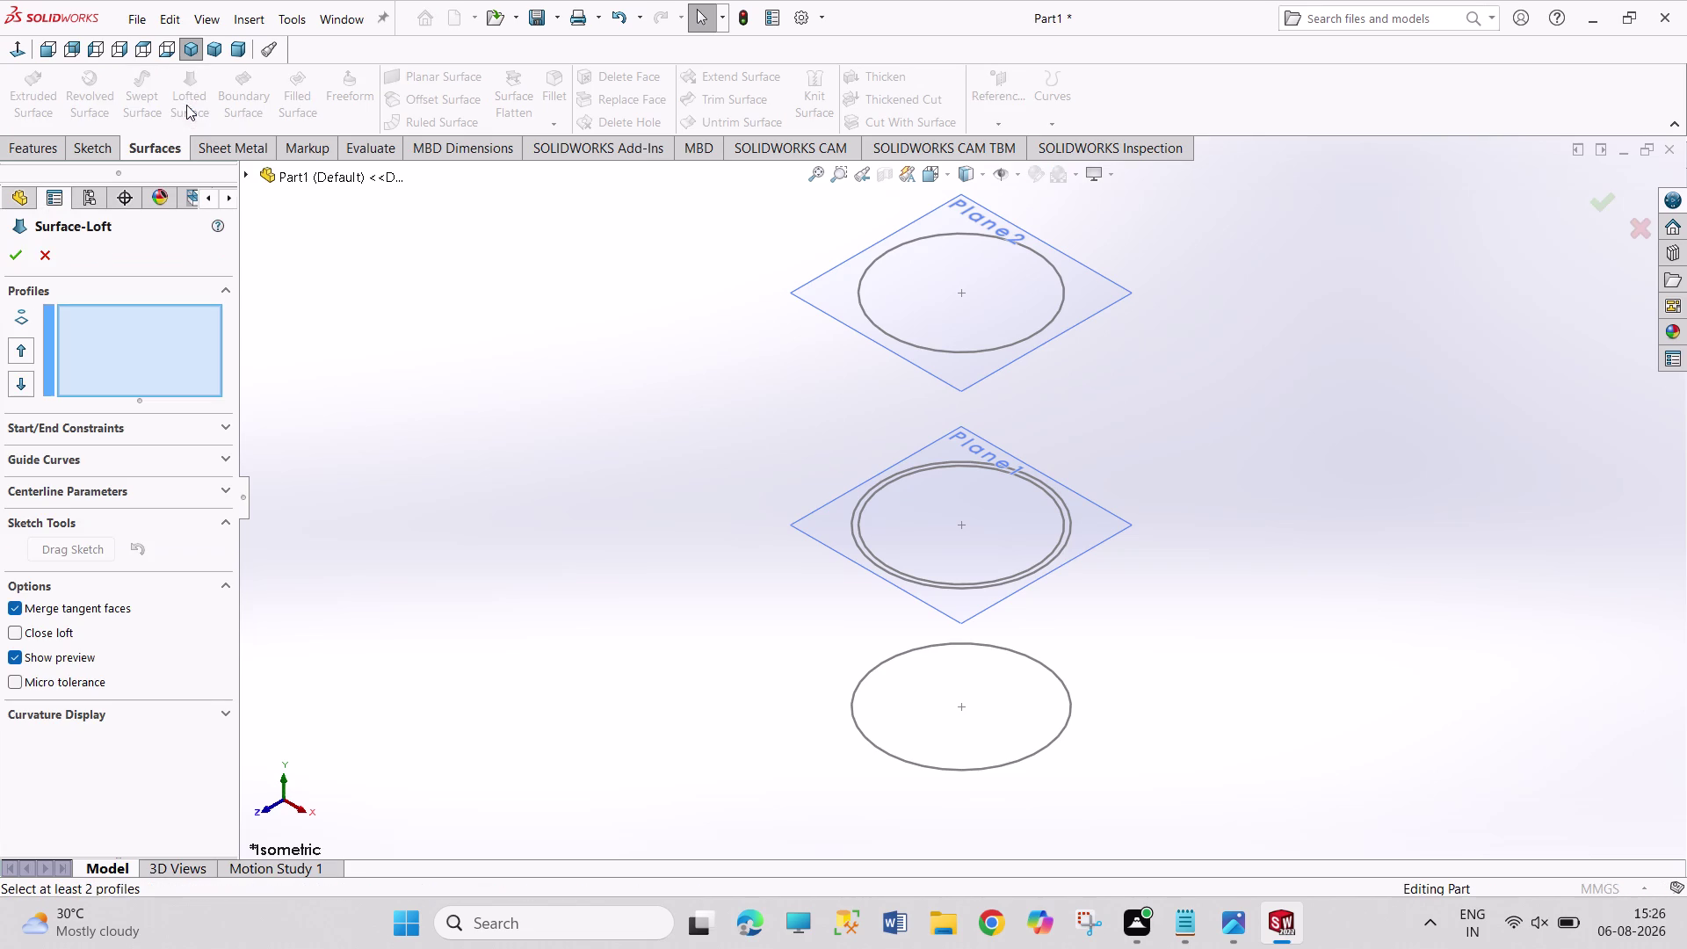
click(982, 768)
click(1035, 572)
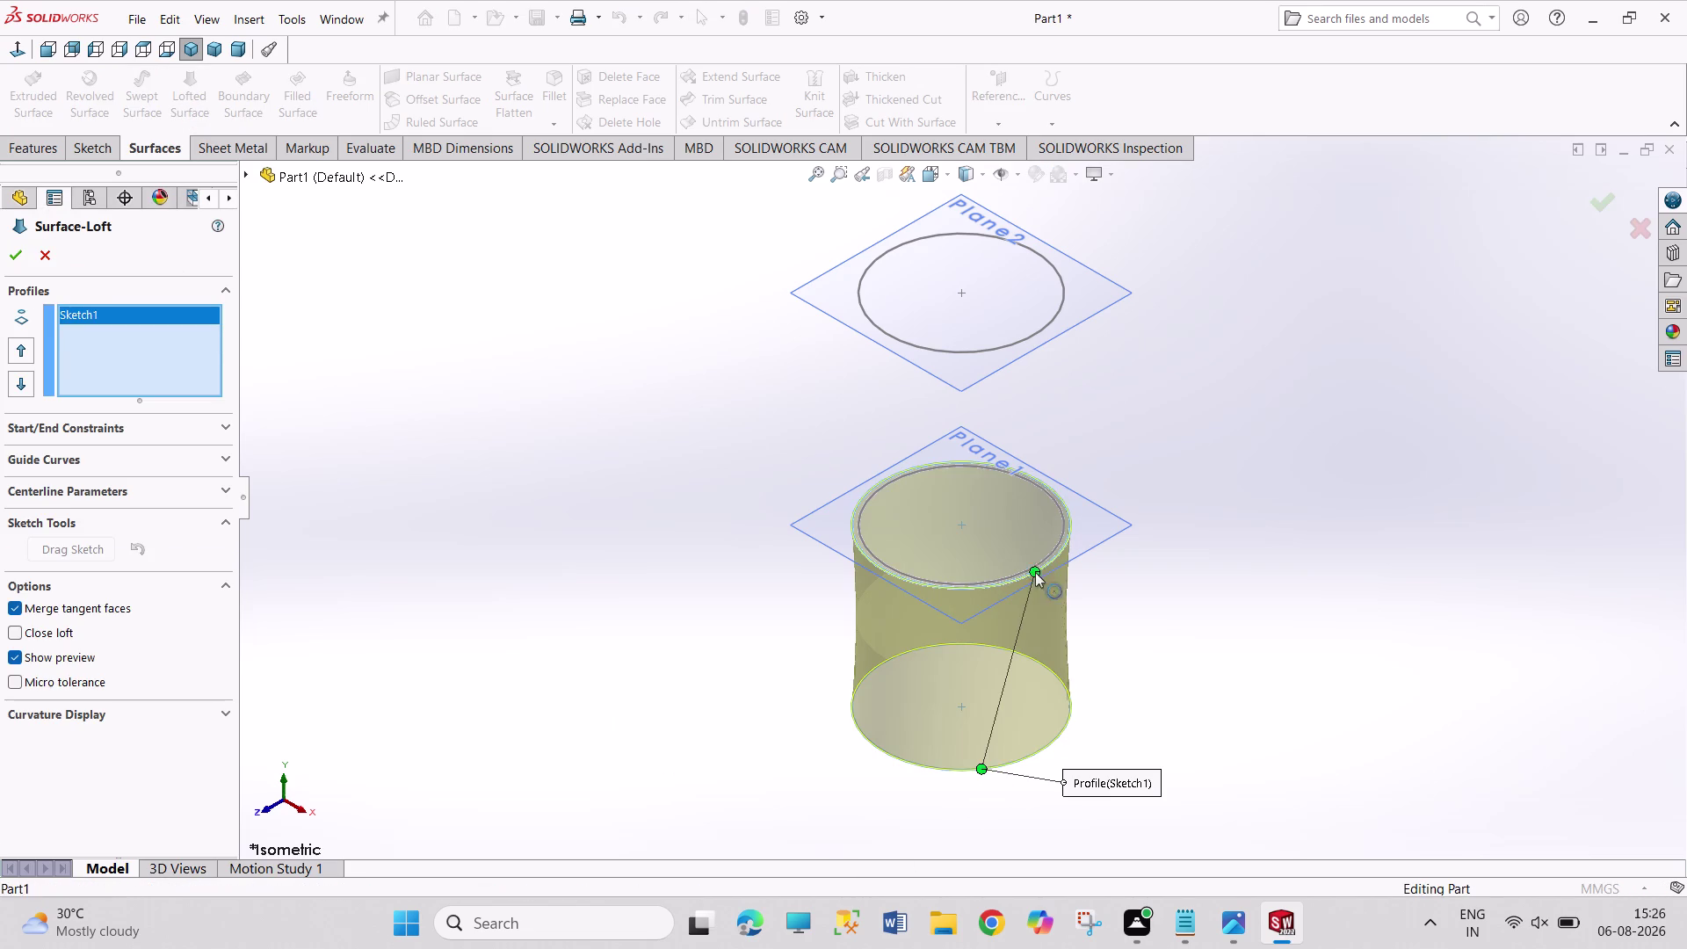
click(23, 258)
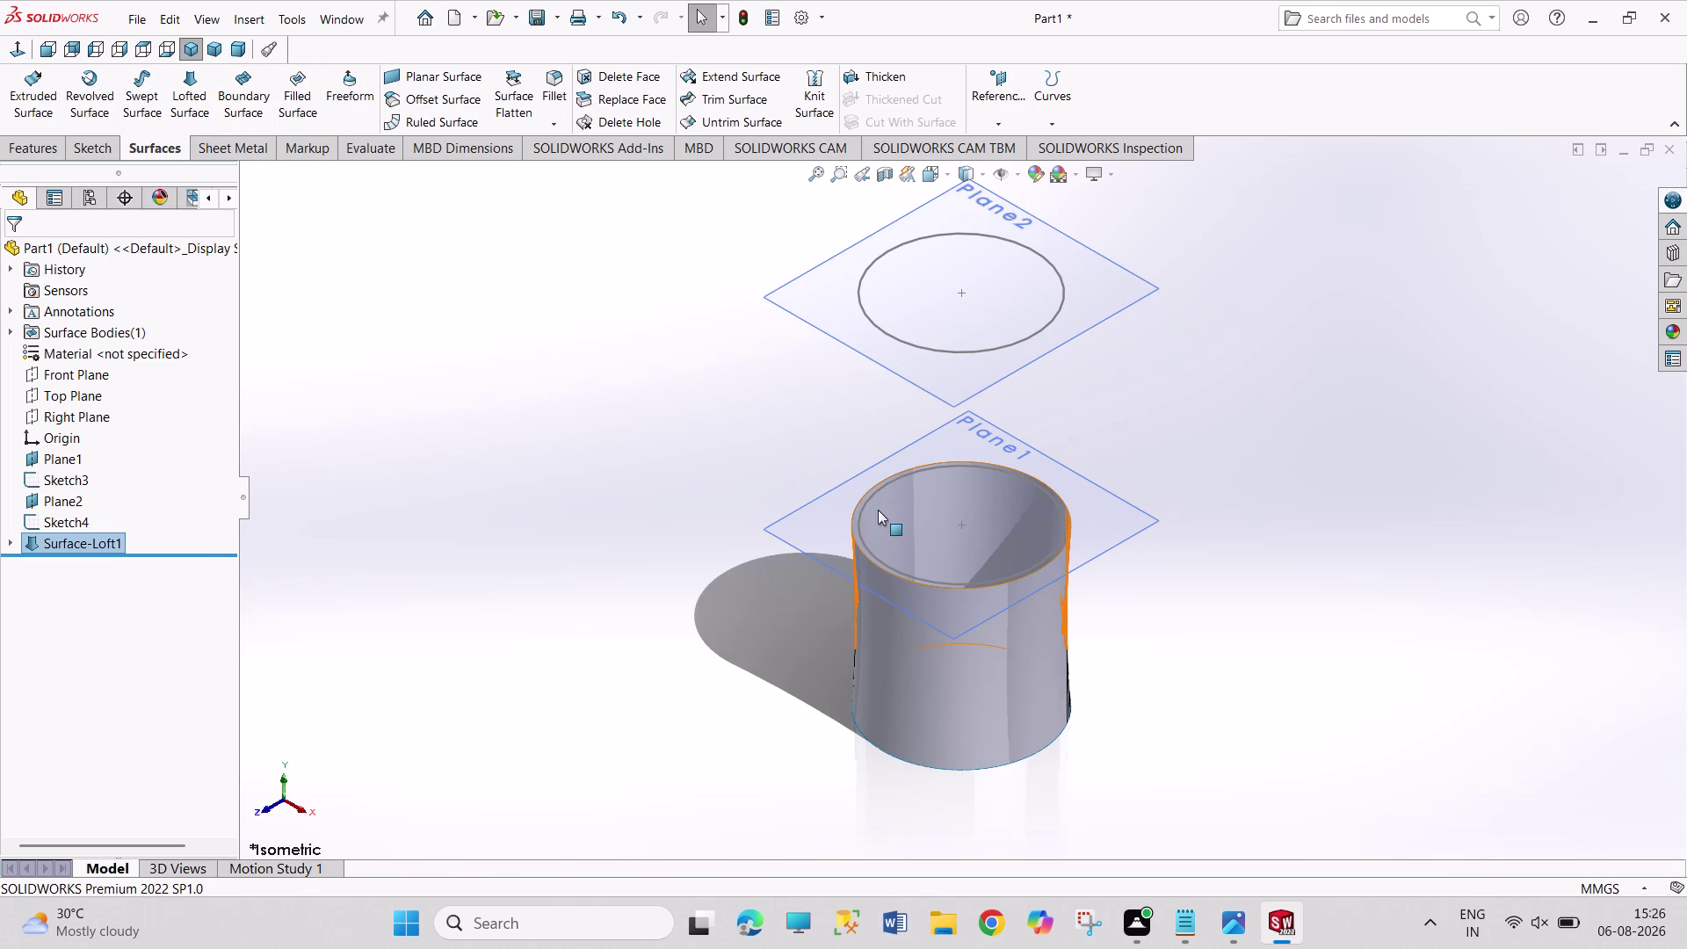
middle_drag(875, 511, 863, 618)
scroll(down, 3)
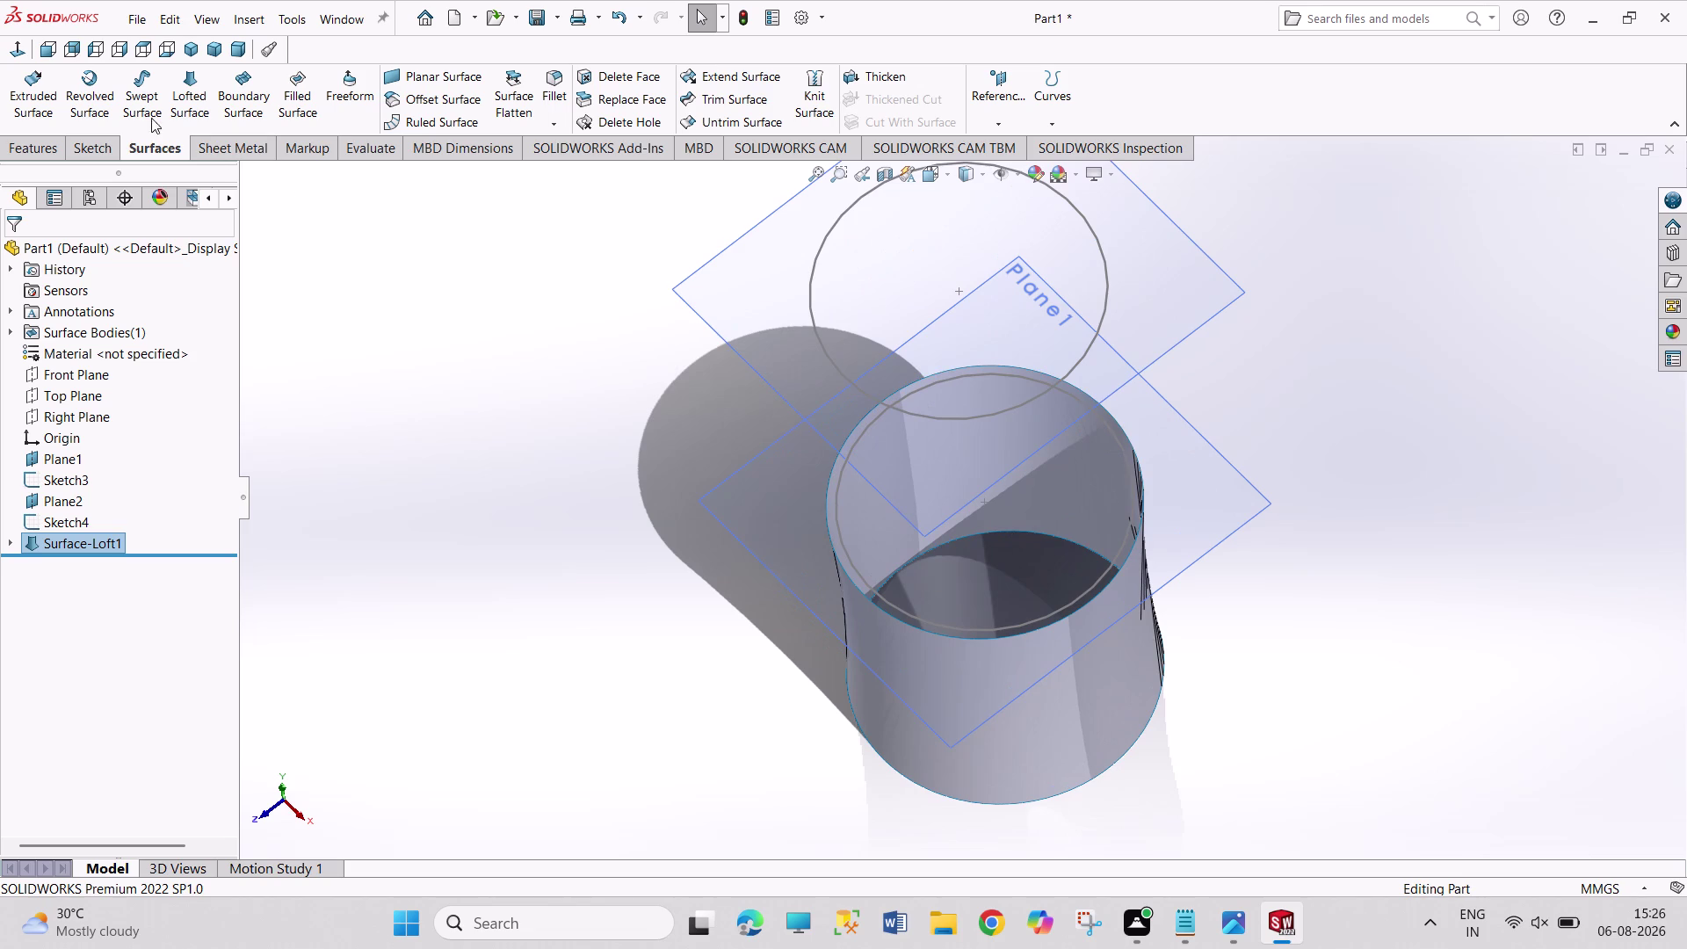
Loft a second surface from the 66.6 mm Plane1 circle to the Plane2 circle.
click(176, 101)
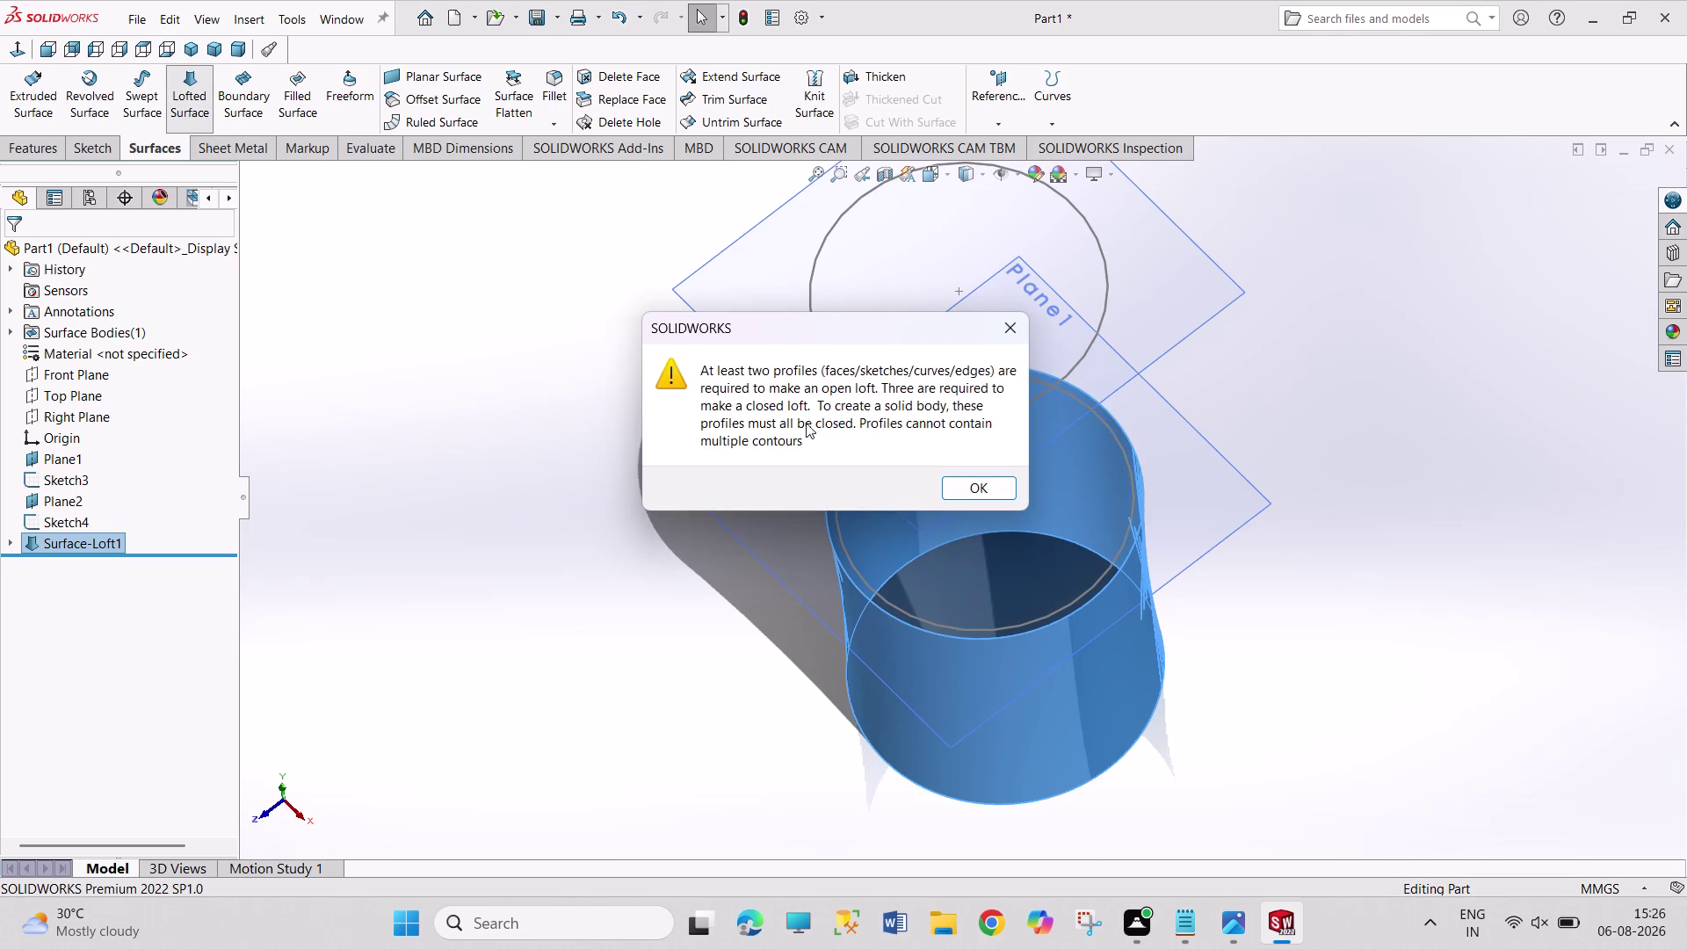
click(1009, 330)
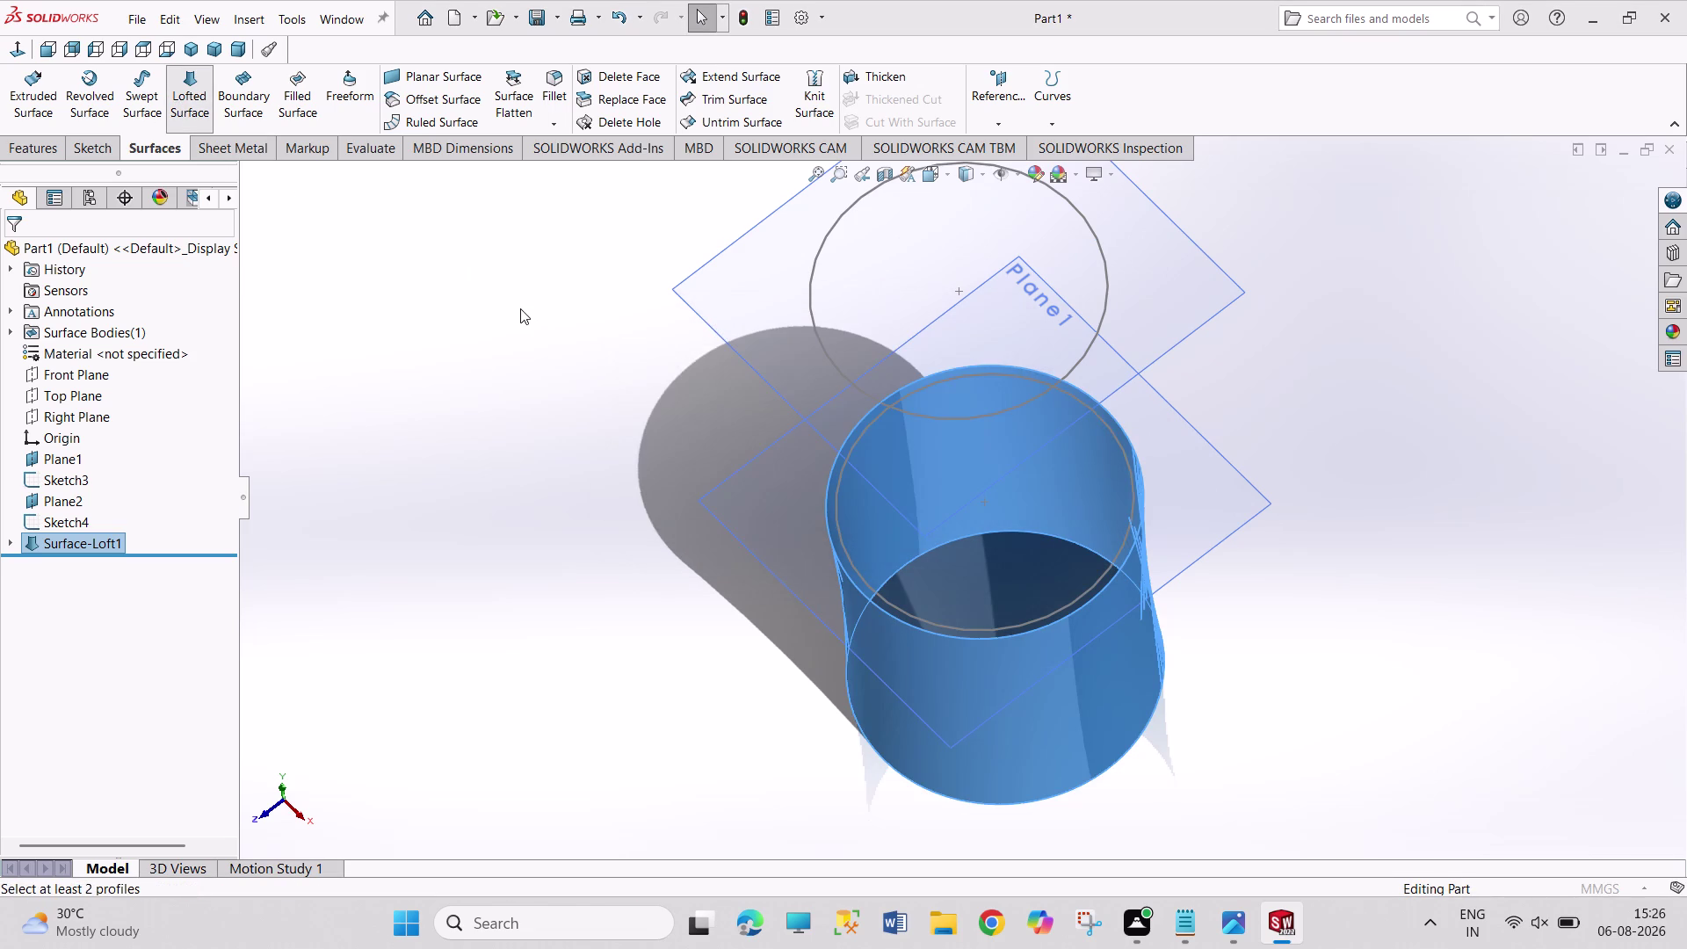
double_click(519, 307)
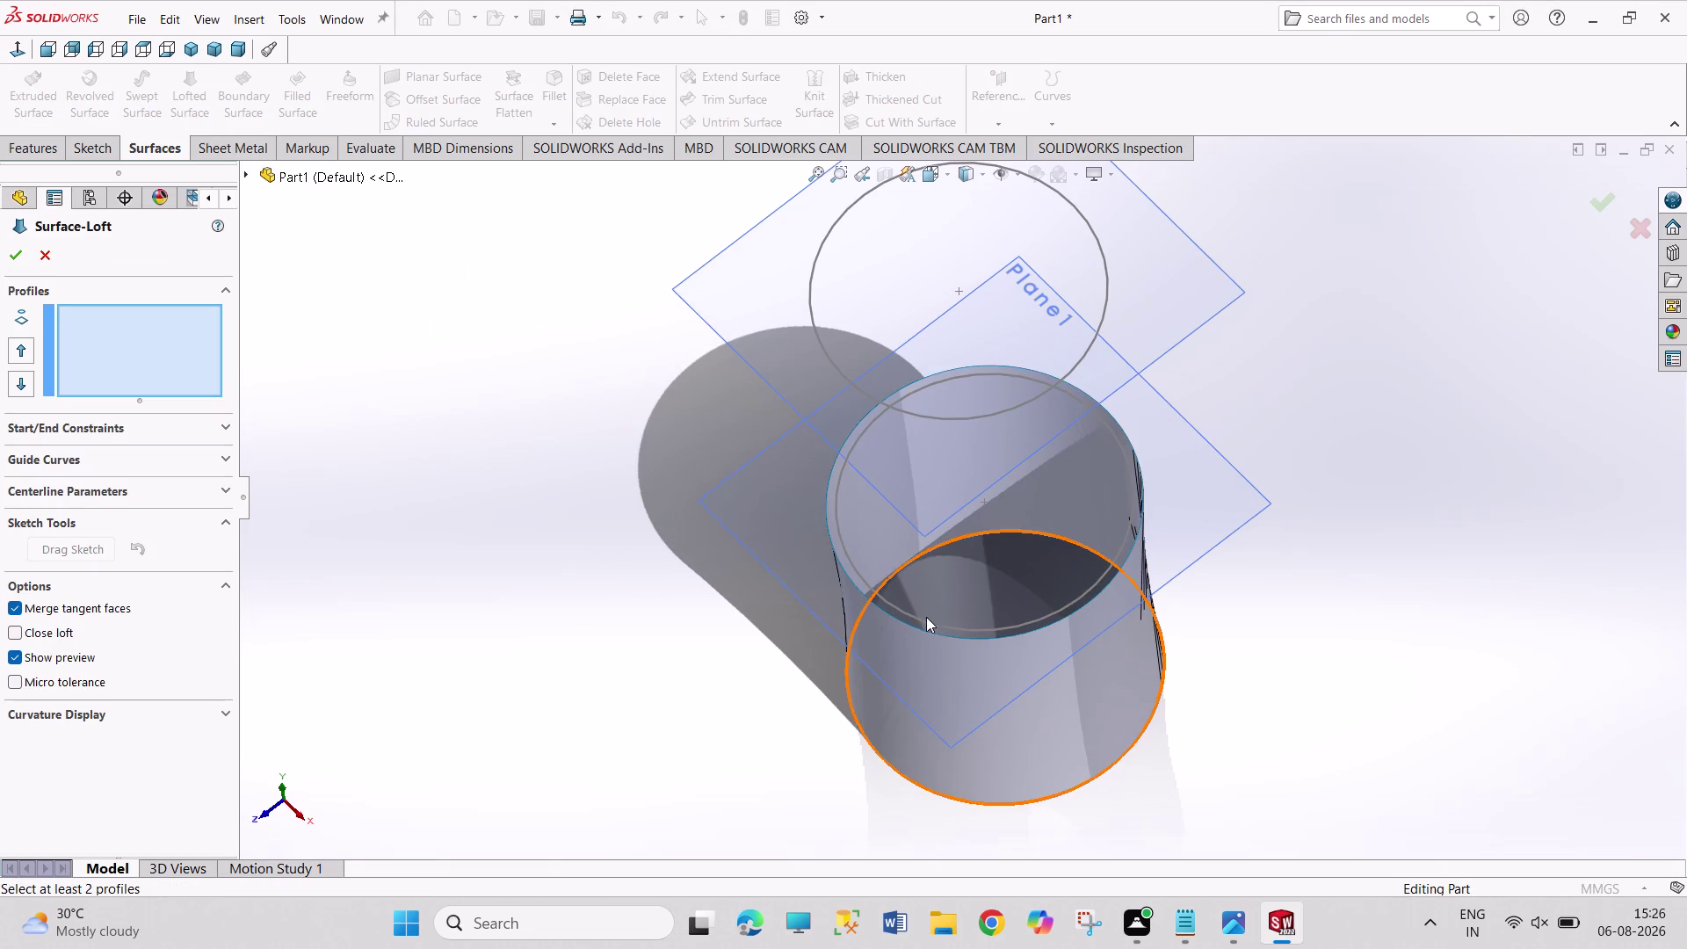
click(930, 623)
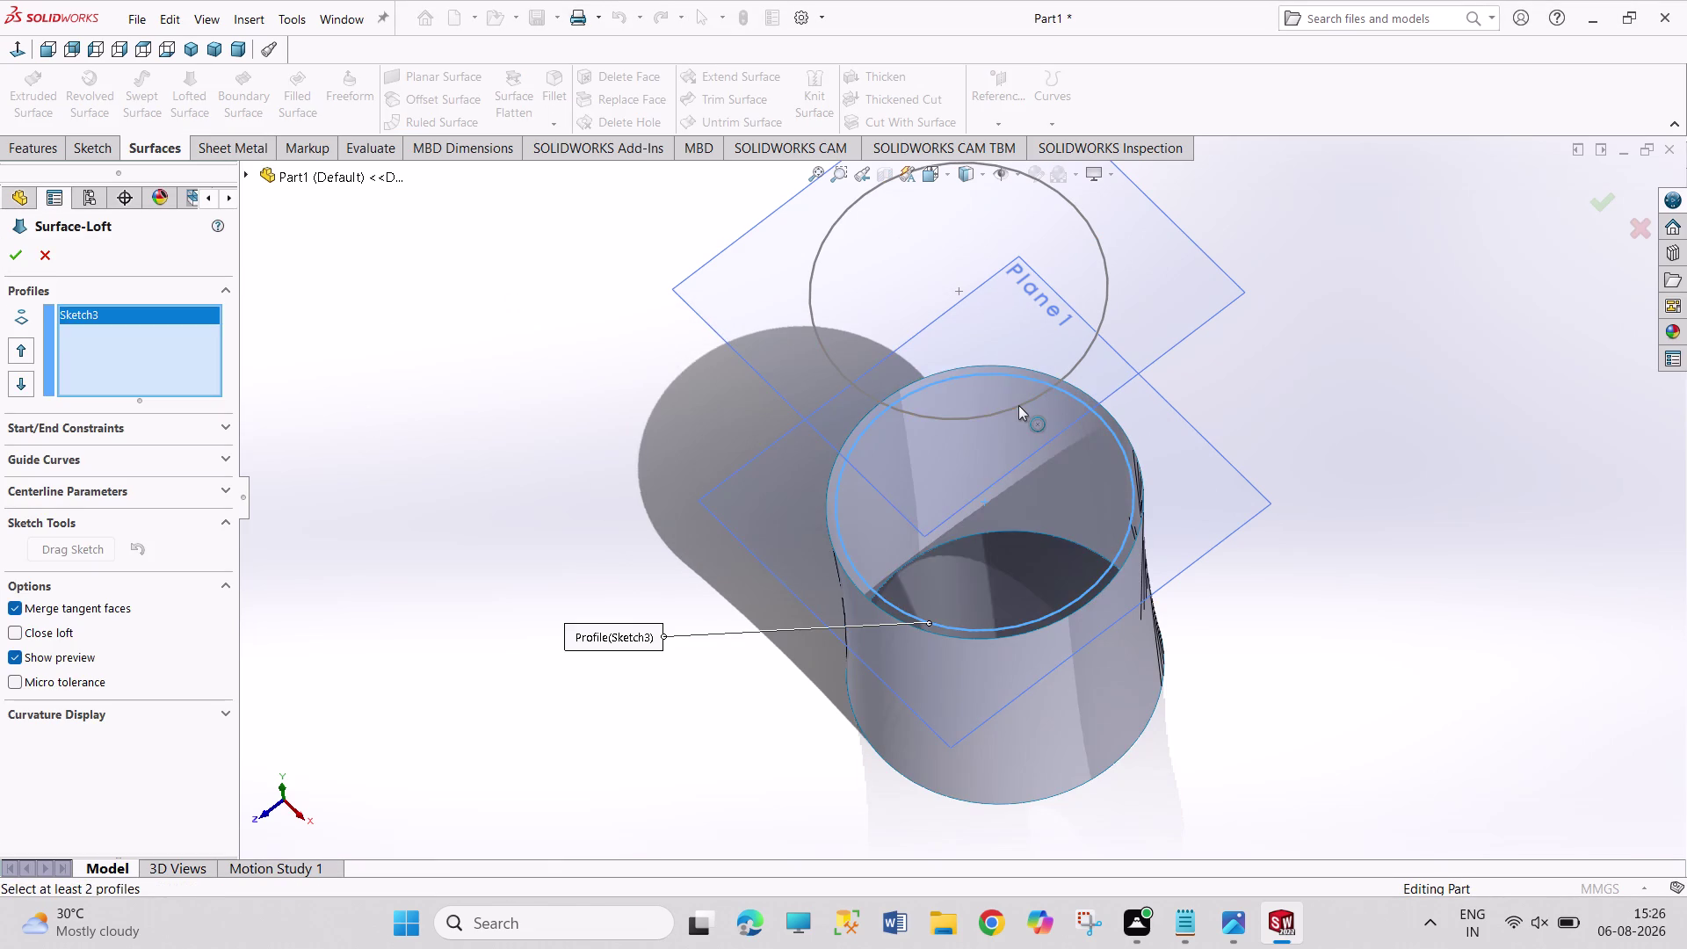
click(1018, 405)
click(24, 248)
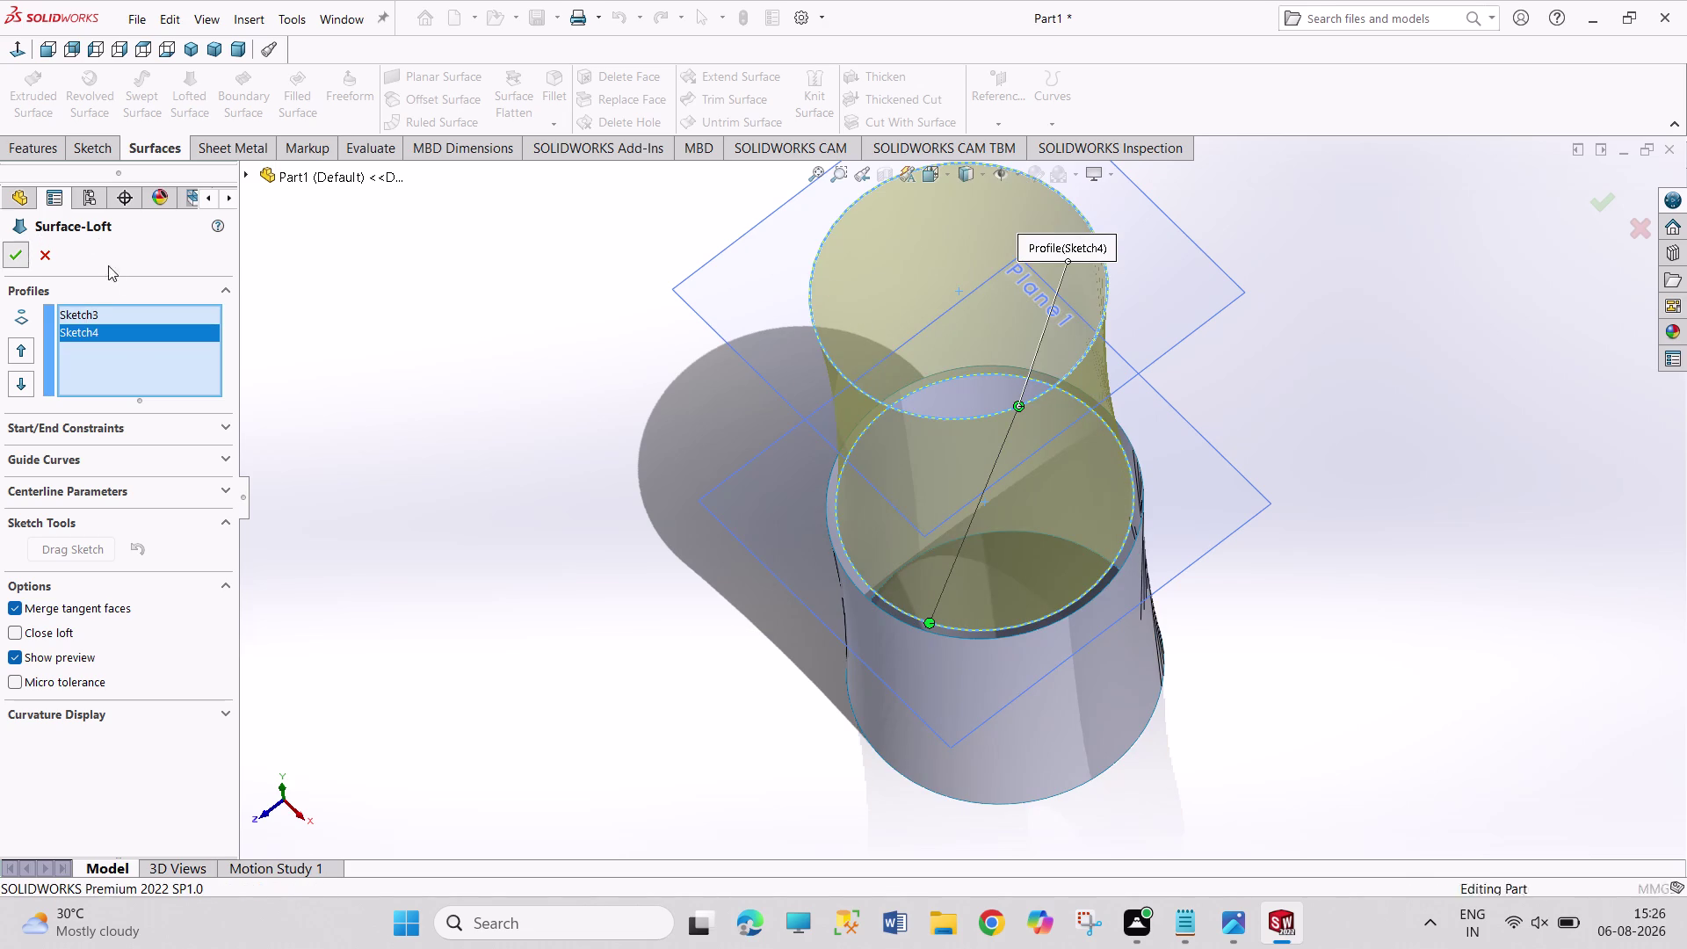
click(491, 373)
middle_drag(649, 410, 676, 354)
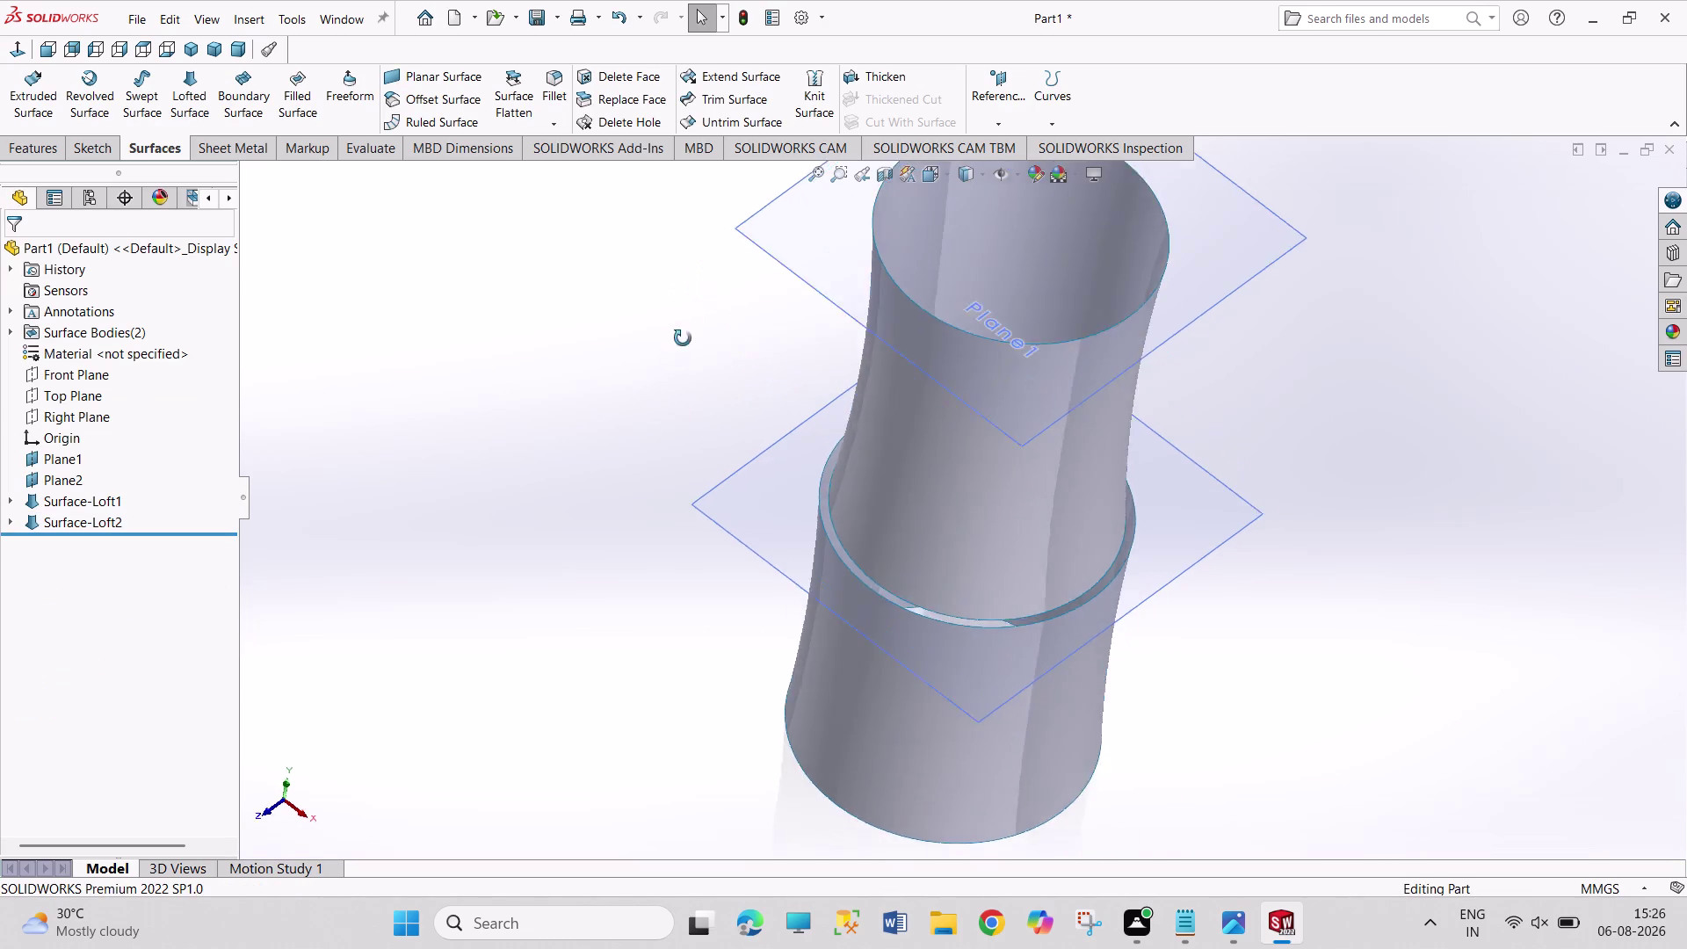
middle_drag(676, 353, 696, 313)
scroll(down, 3)
scroll(up, 3)
scroll(up, 3)
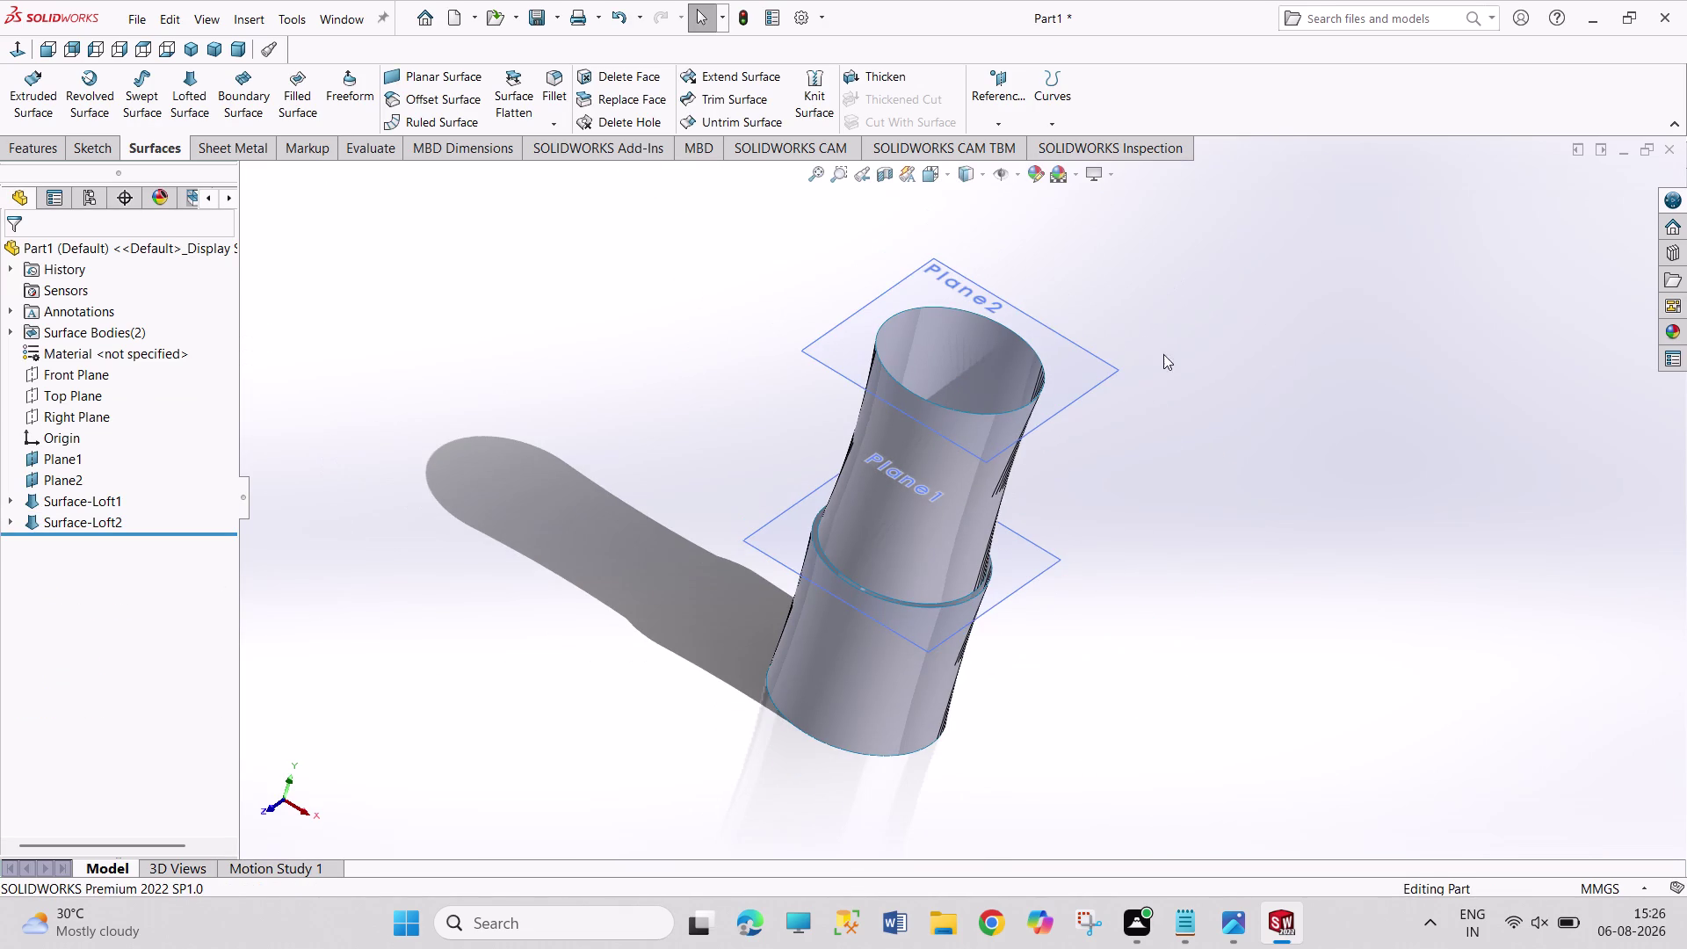
middle_drag(1179, 485, 1132, 421)
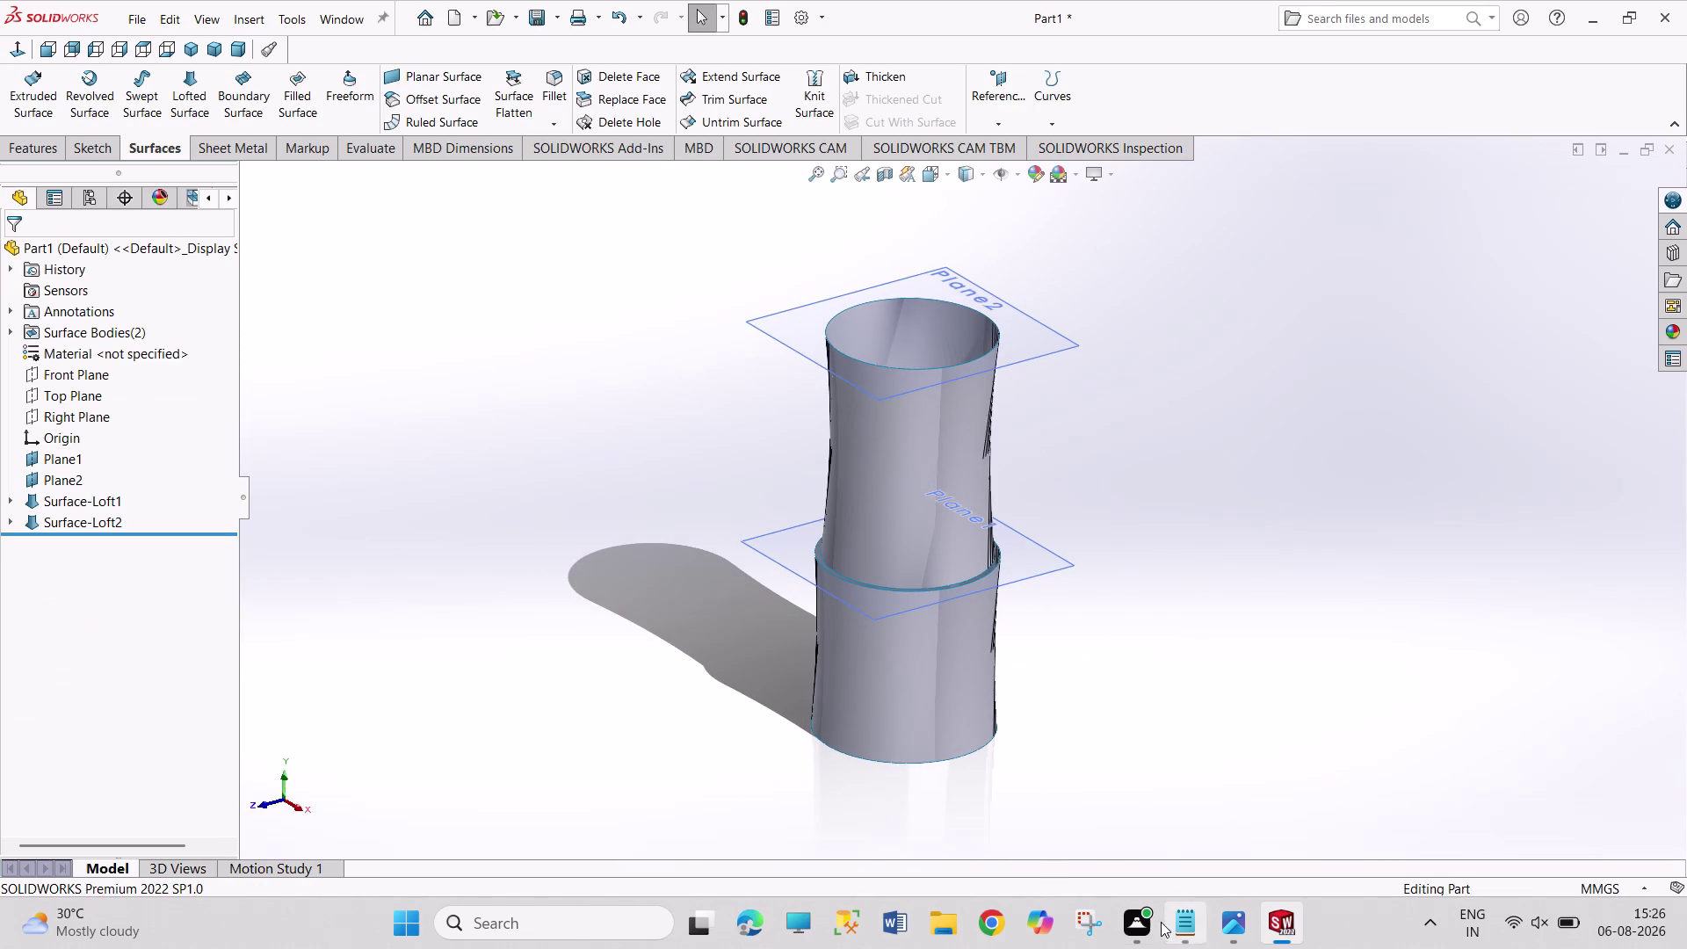
click(1226, 923)
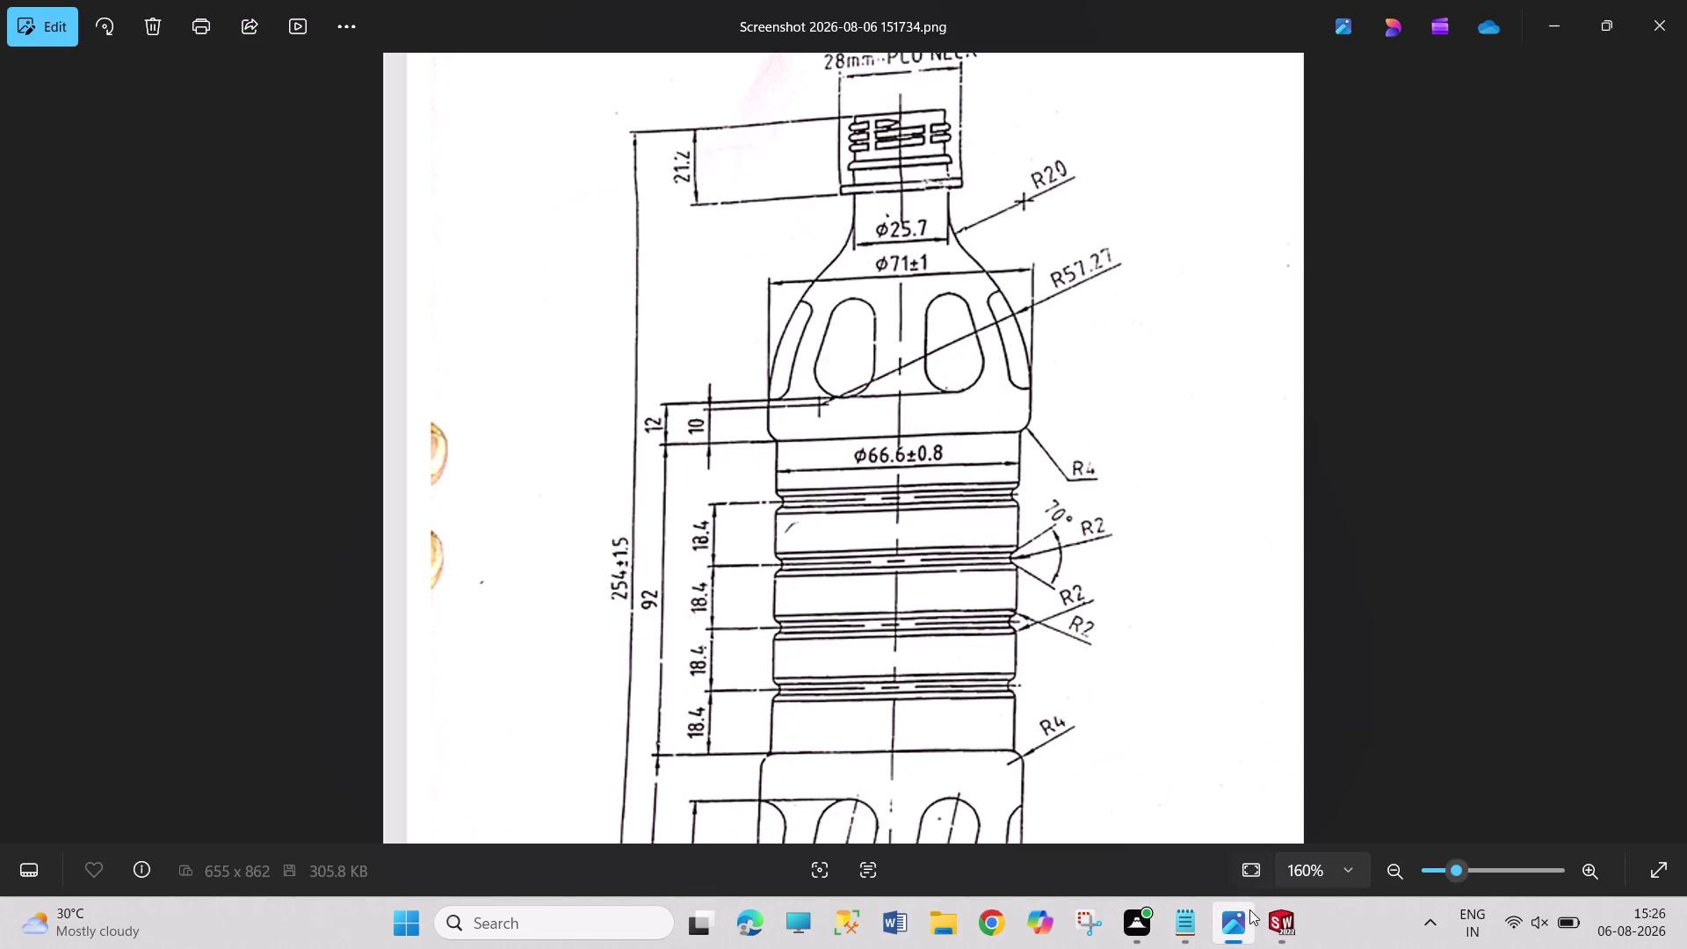
click(1283, 923)
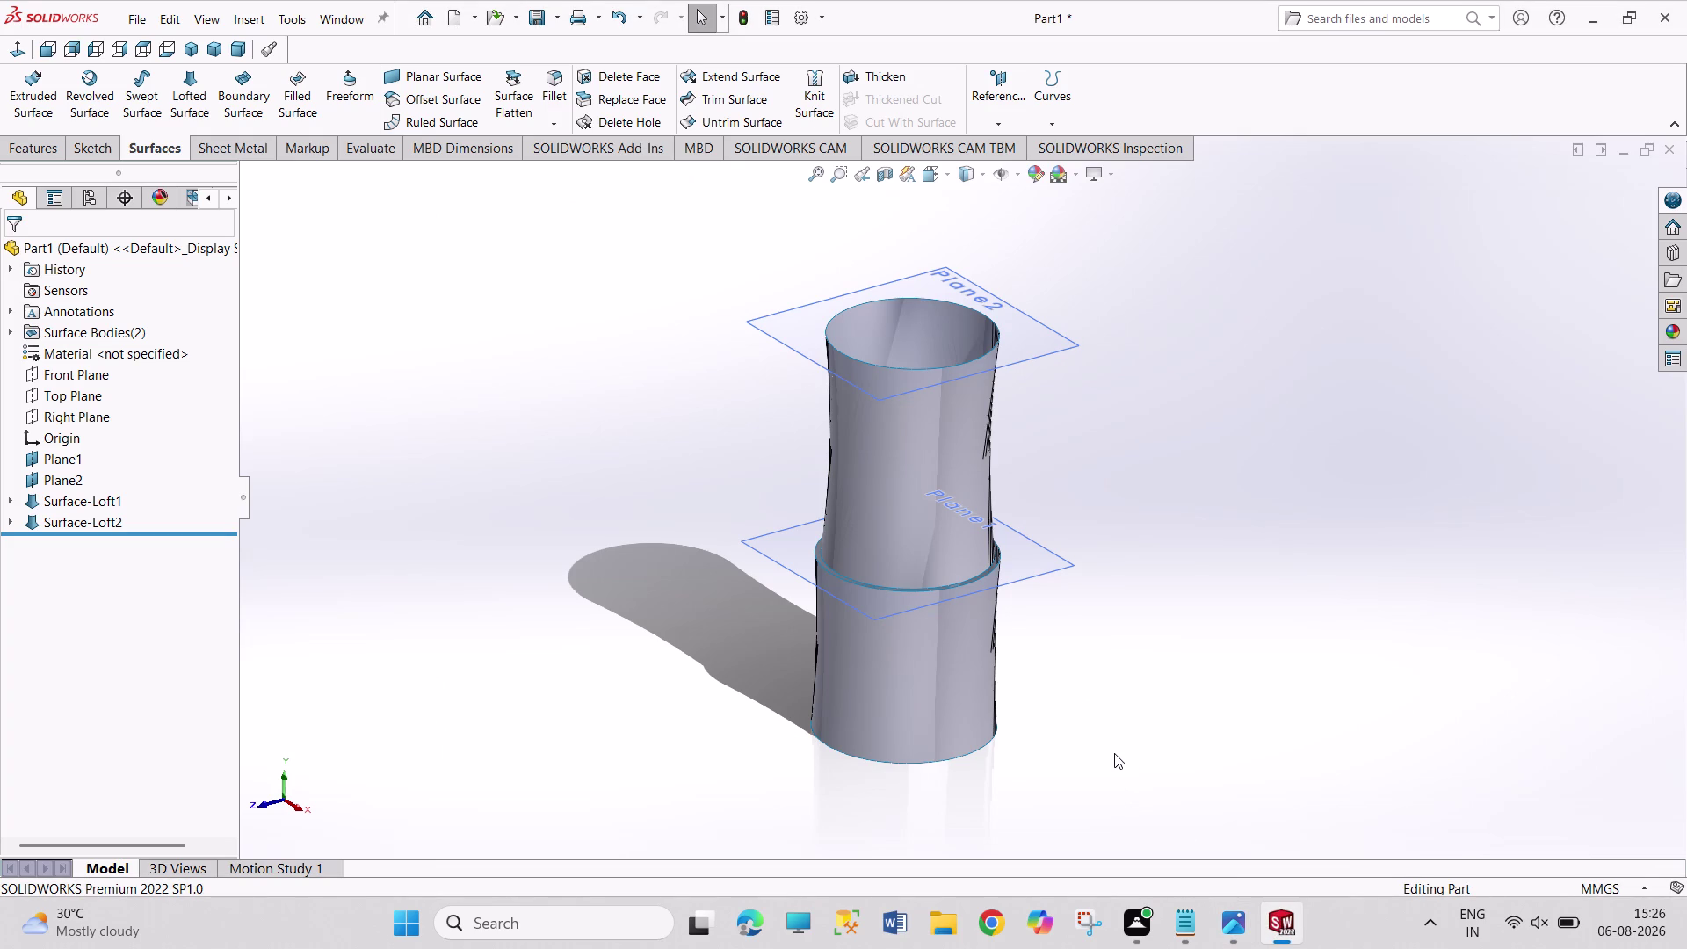
click(1230, 917)
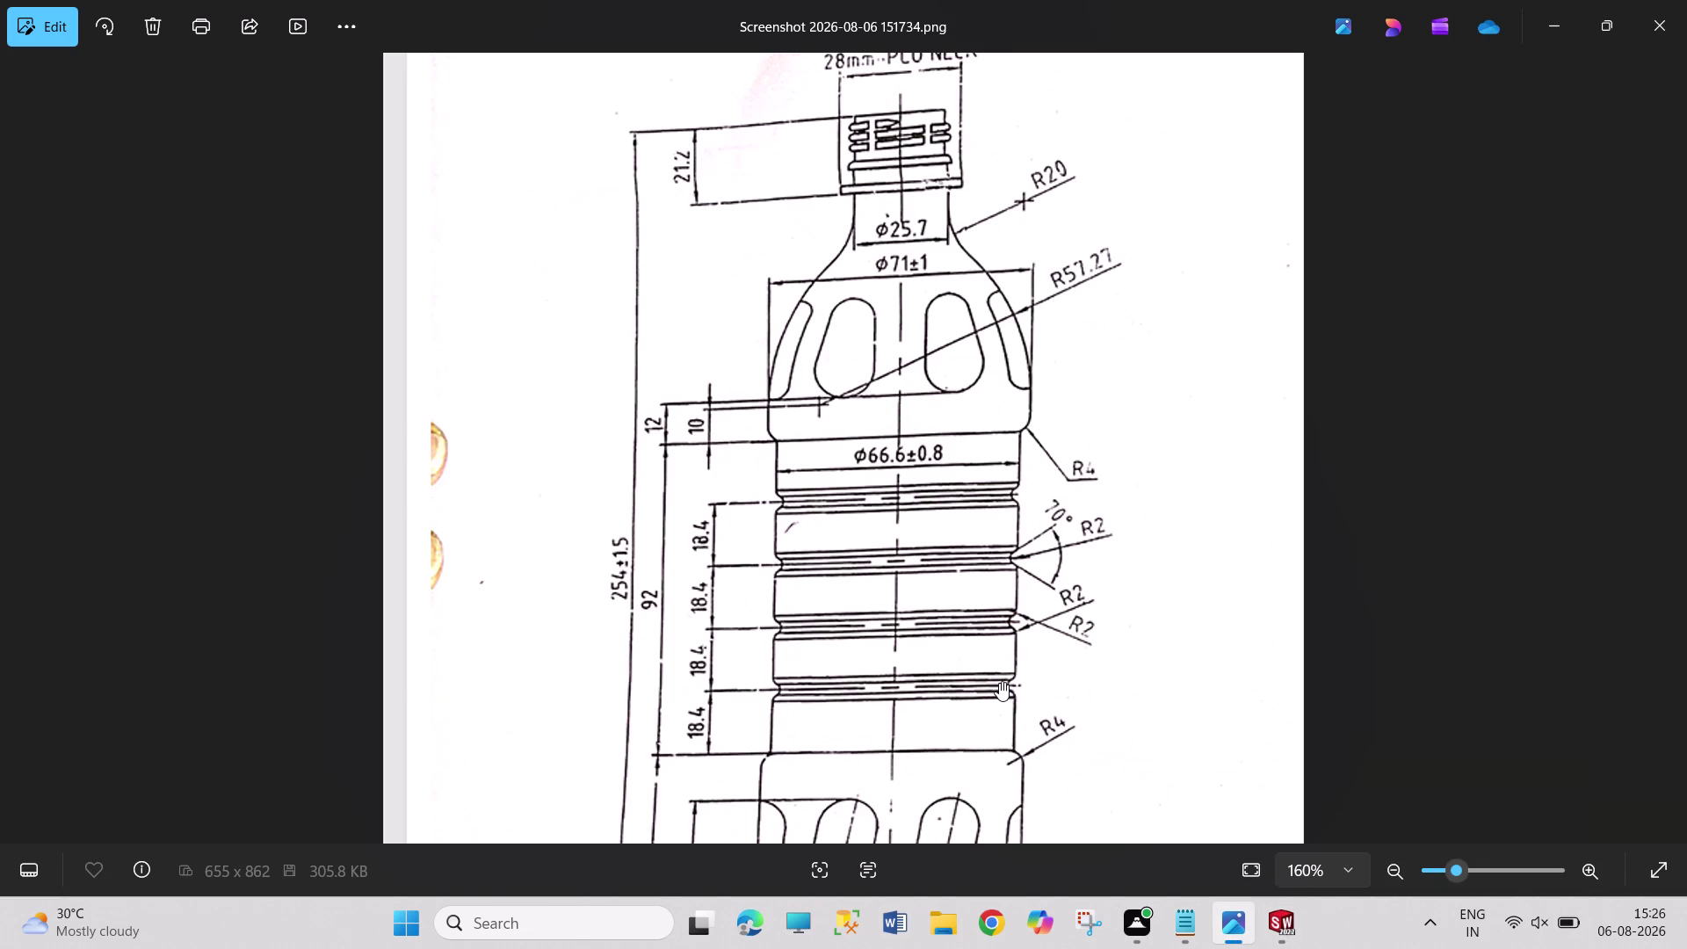
drag(999, 681, 1006, 777)
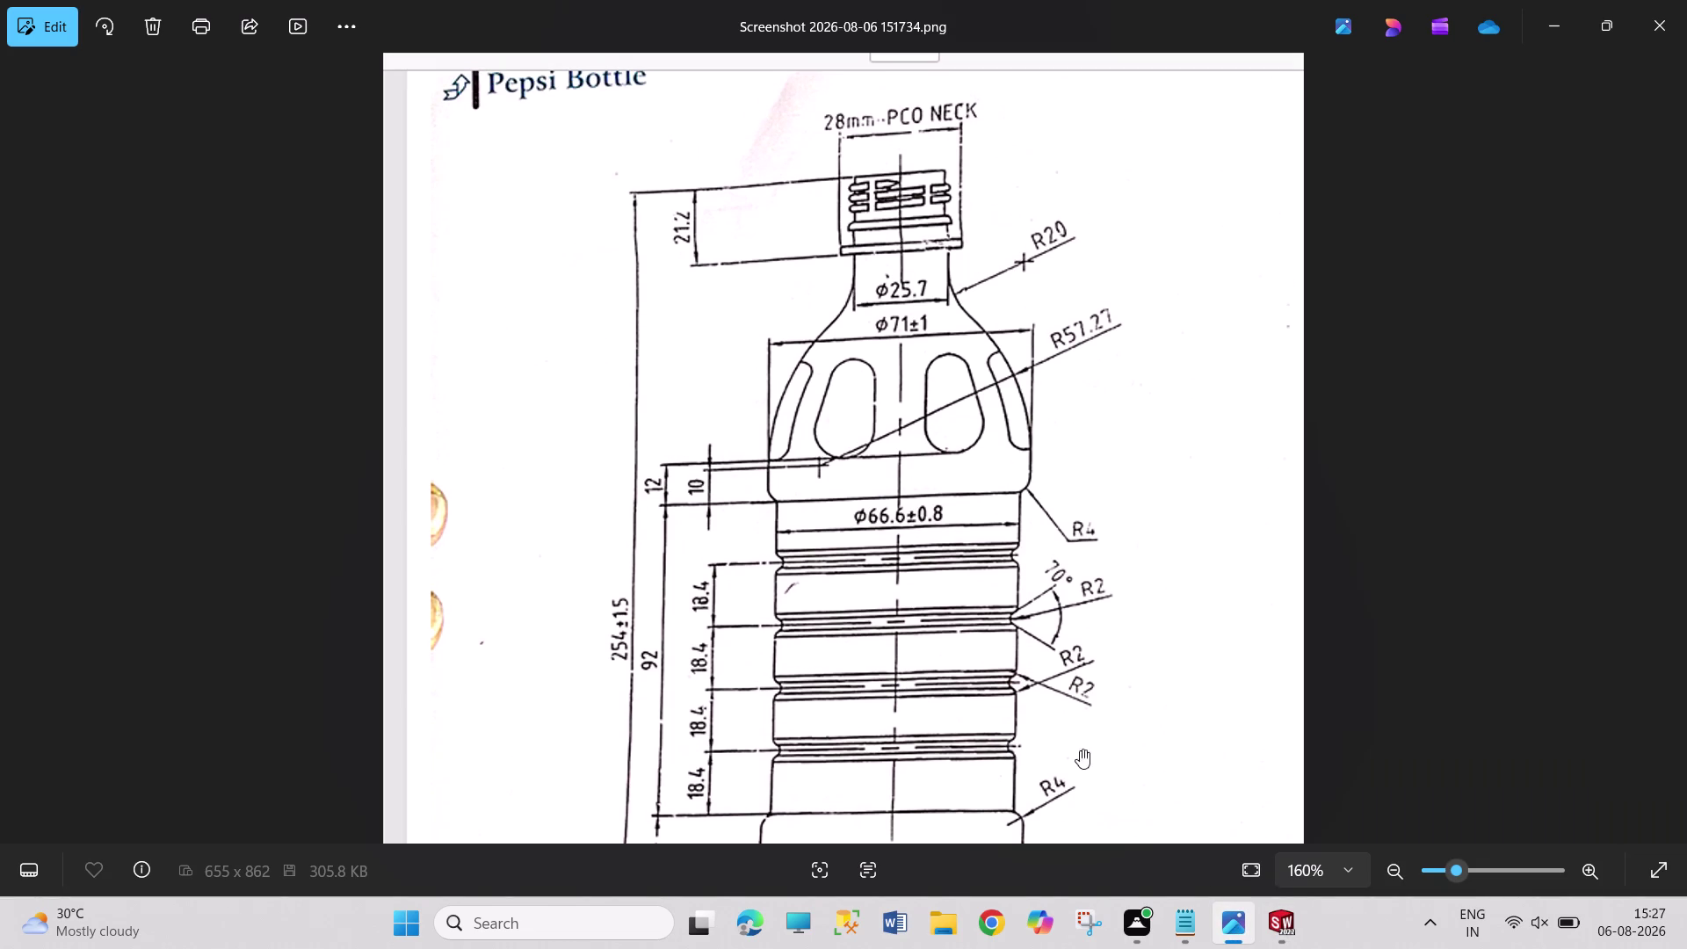
click(1283, 925)
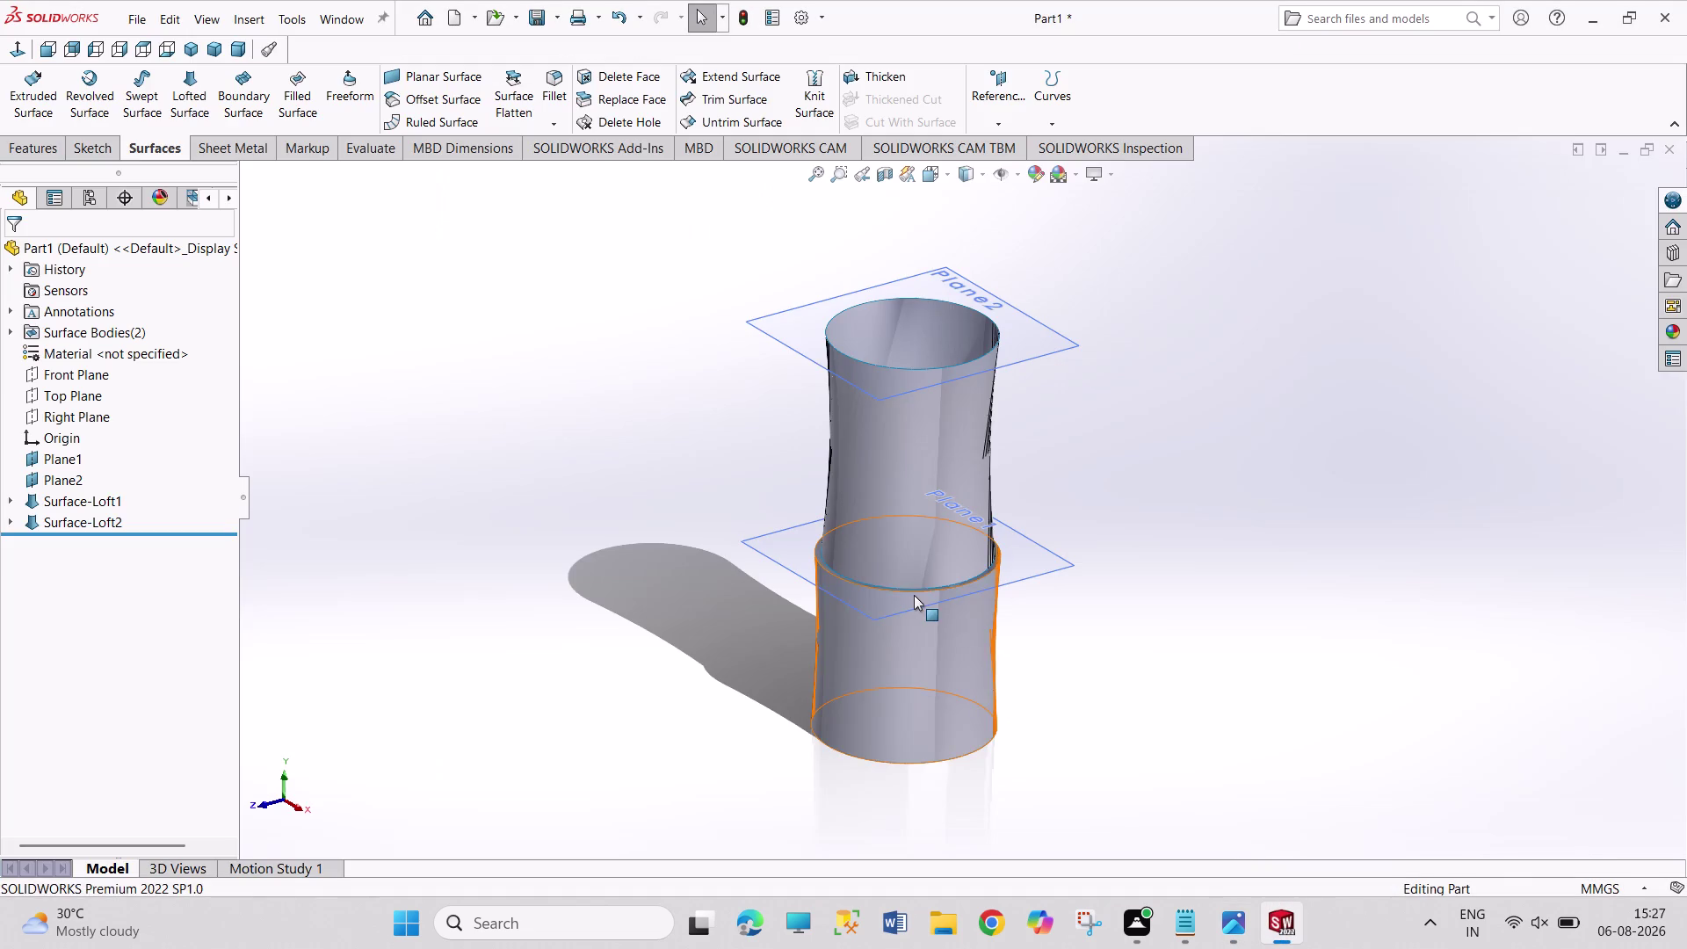
Create Plane3 with a 254 mm offset from the Top Plane.
drag(914, 595, 914, 550)
click(363, 486)
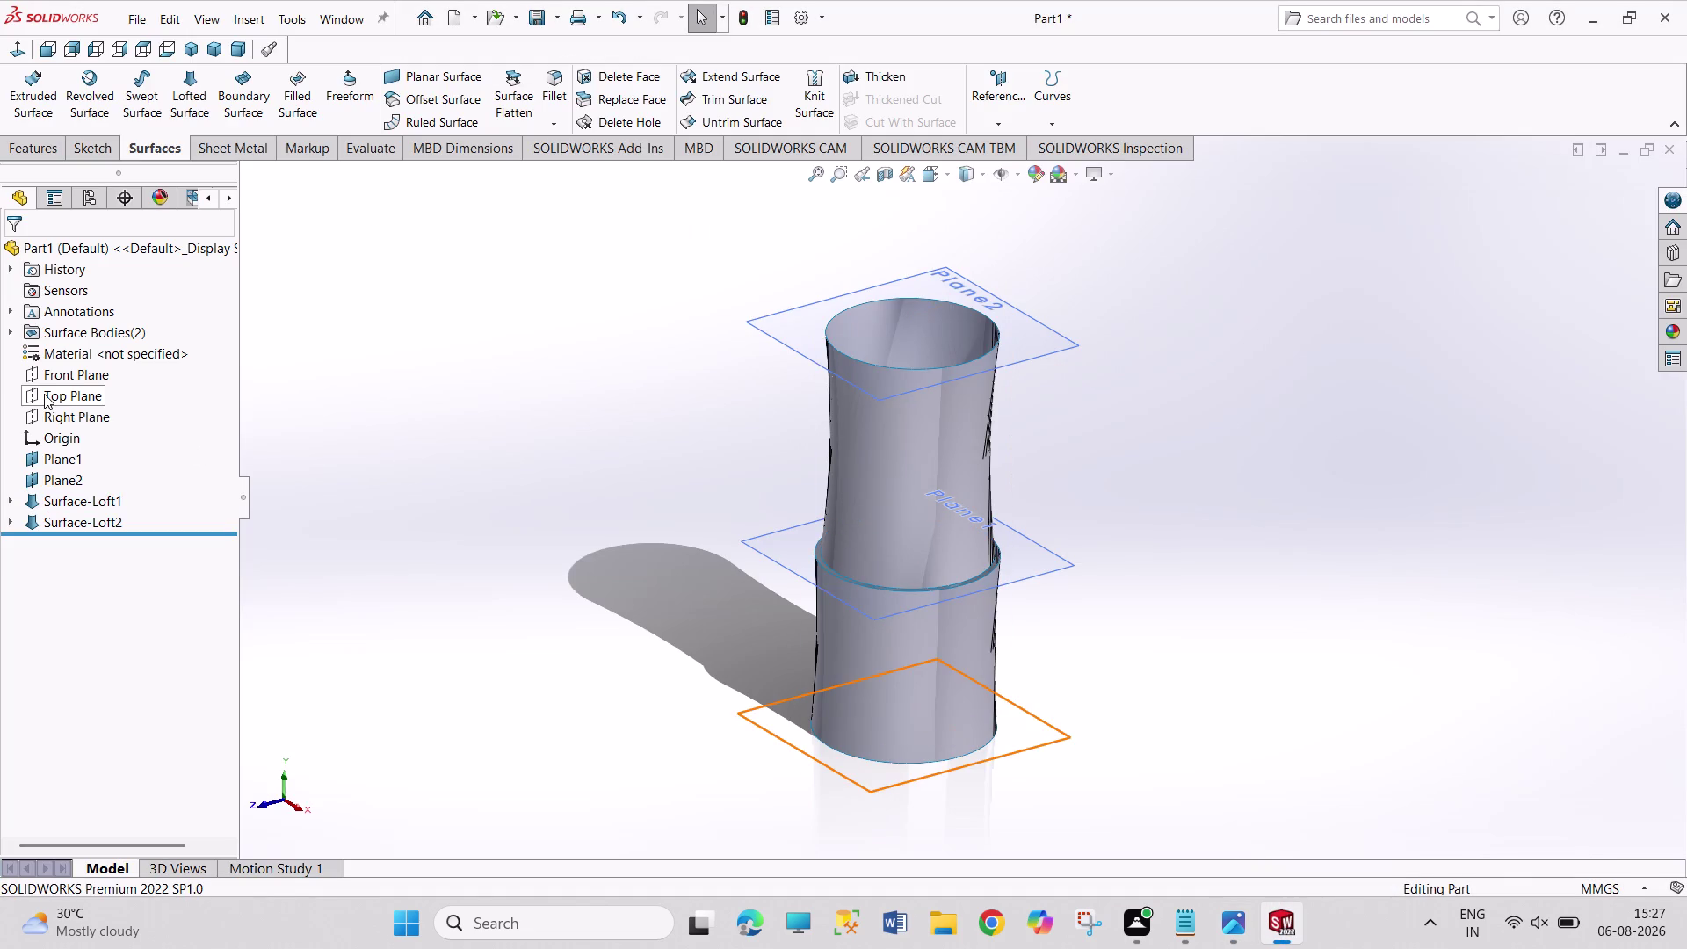
click(44, 393)
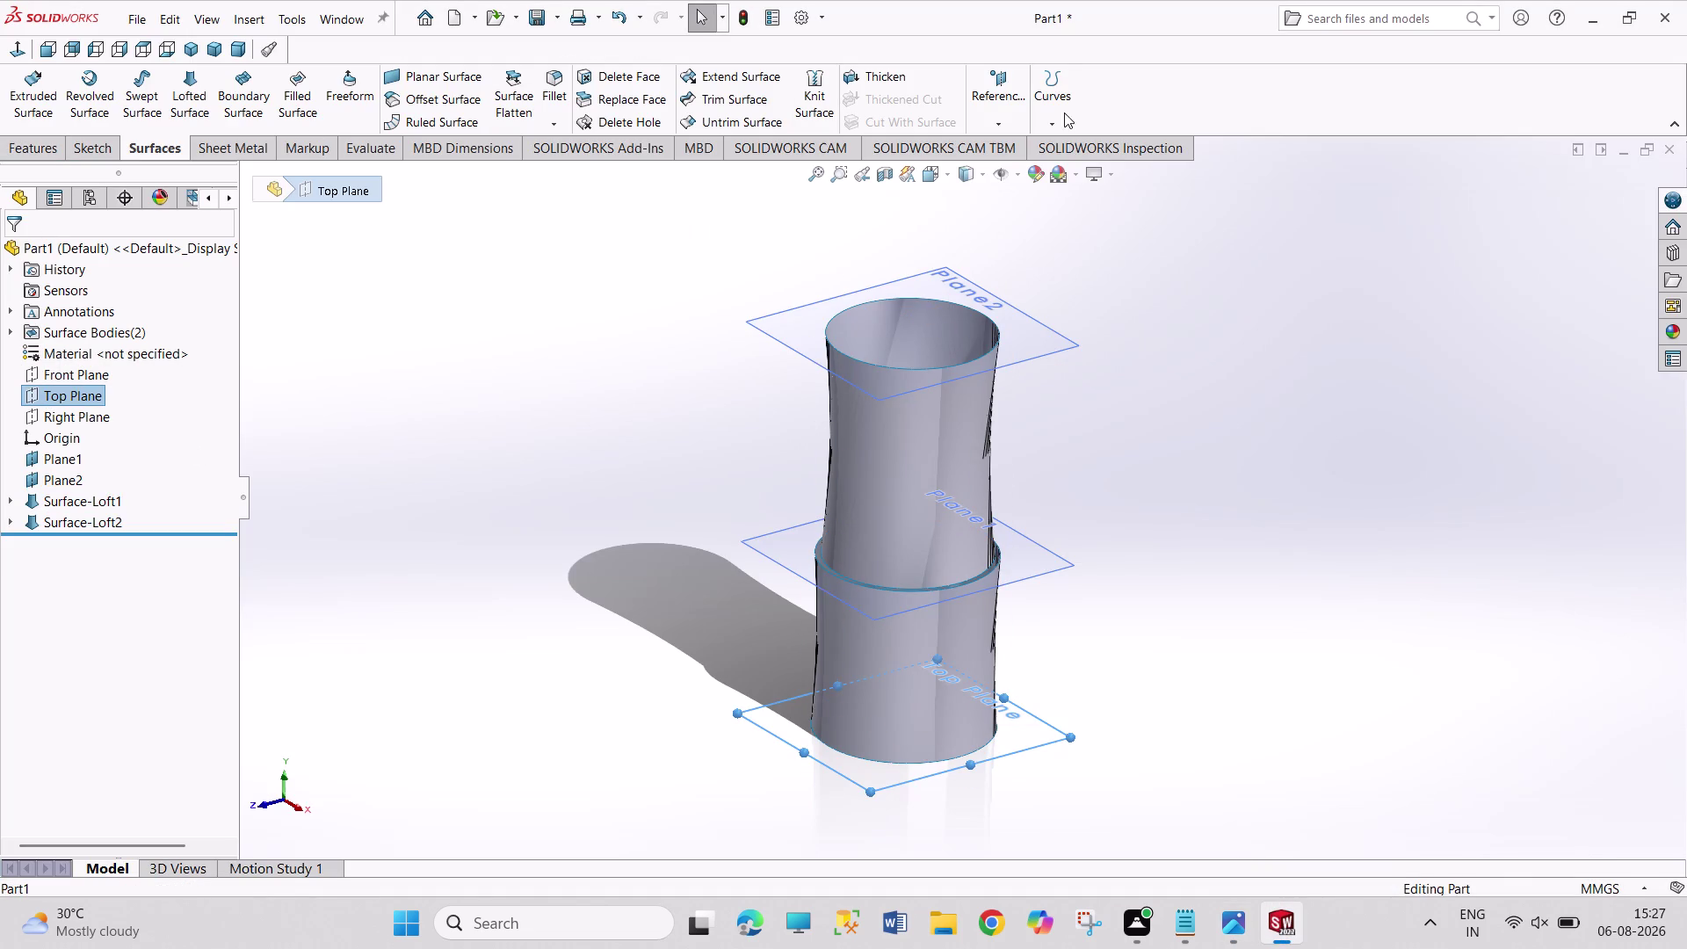
click(994, 107)
click(1010, 143)
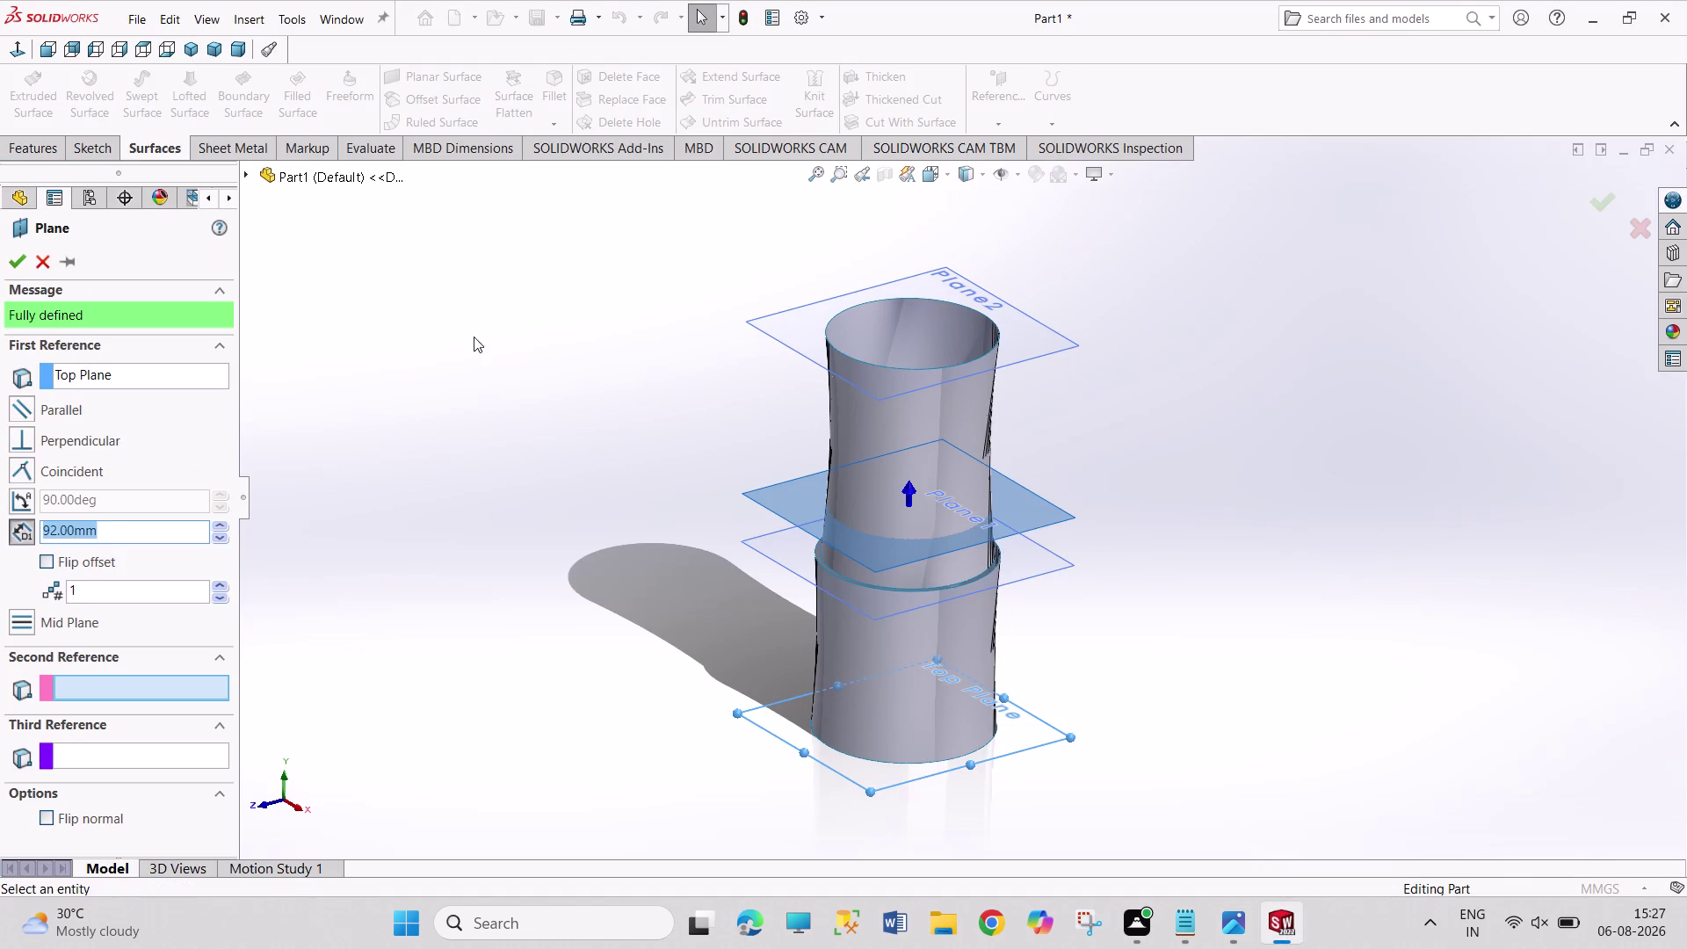
text(254)
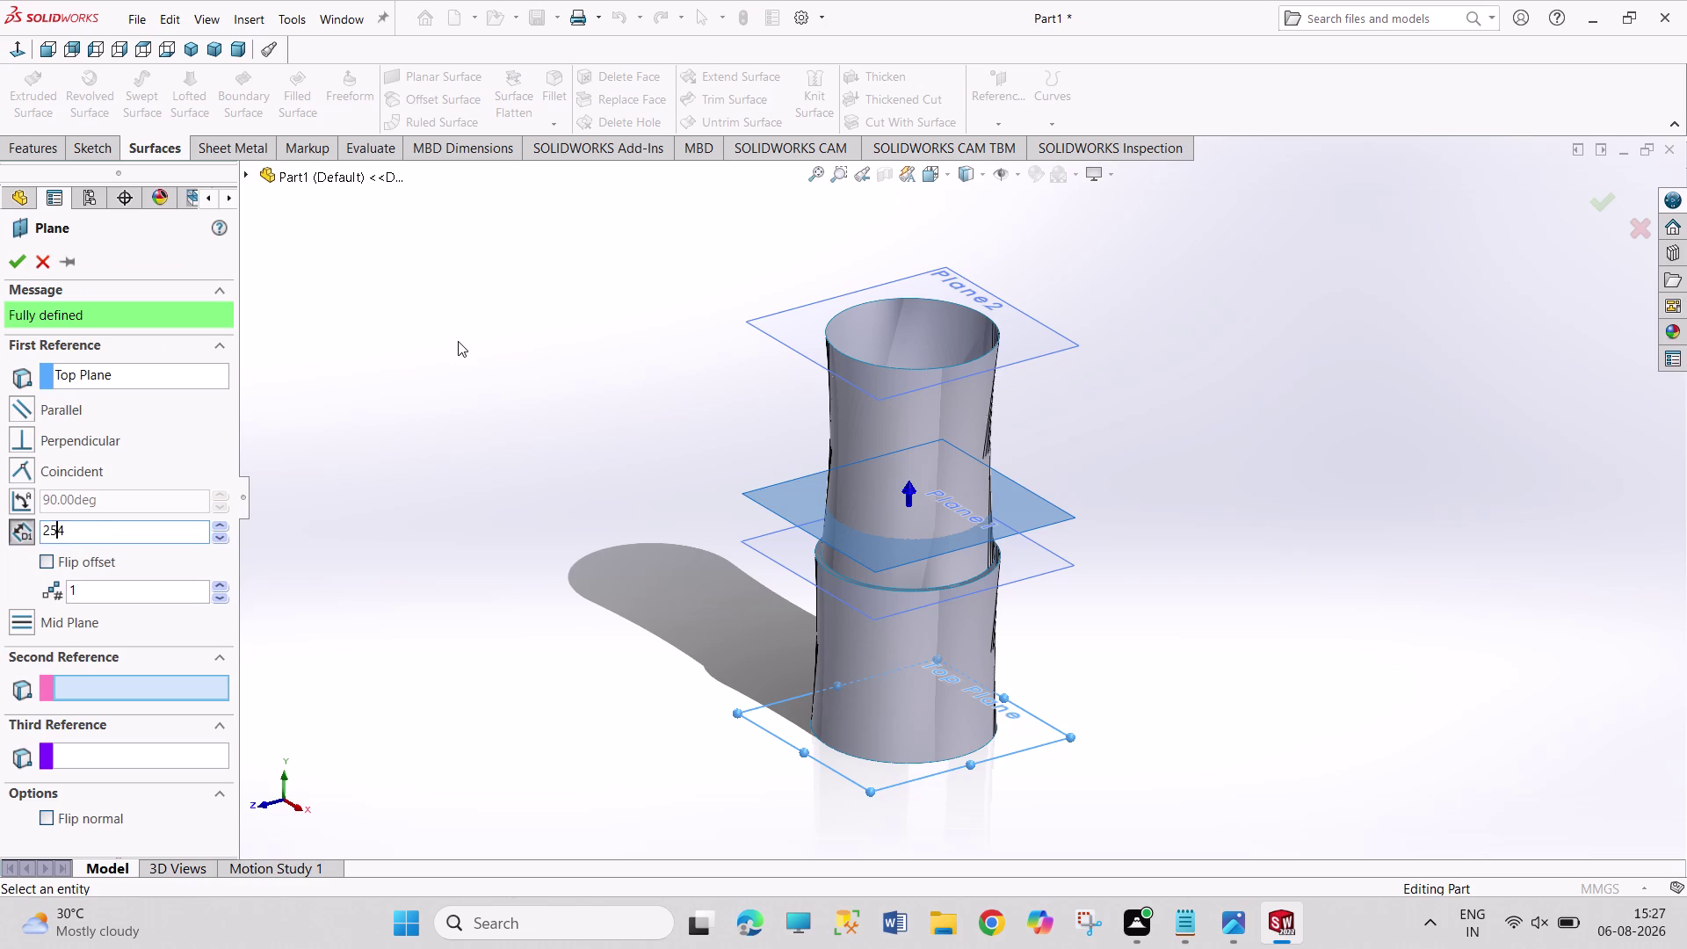
key(Return)
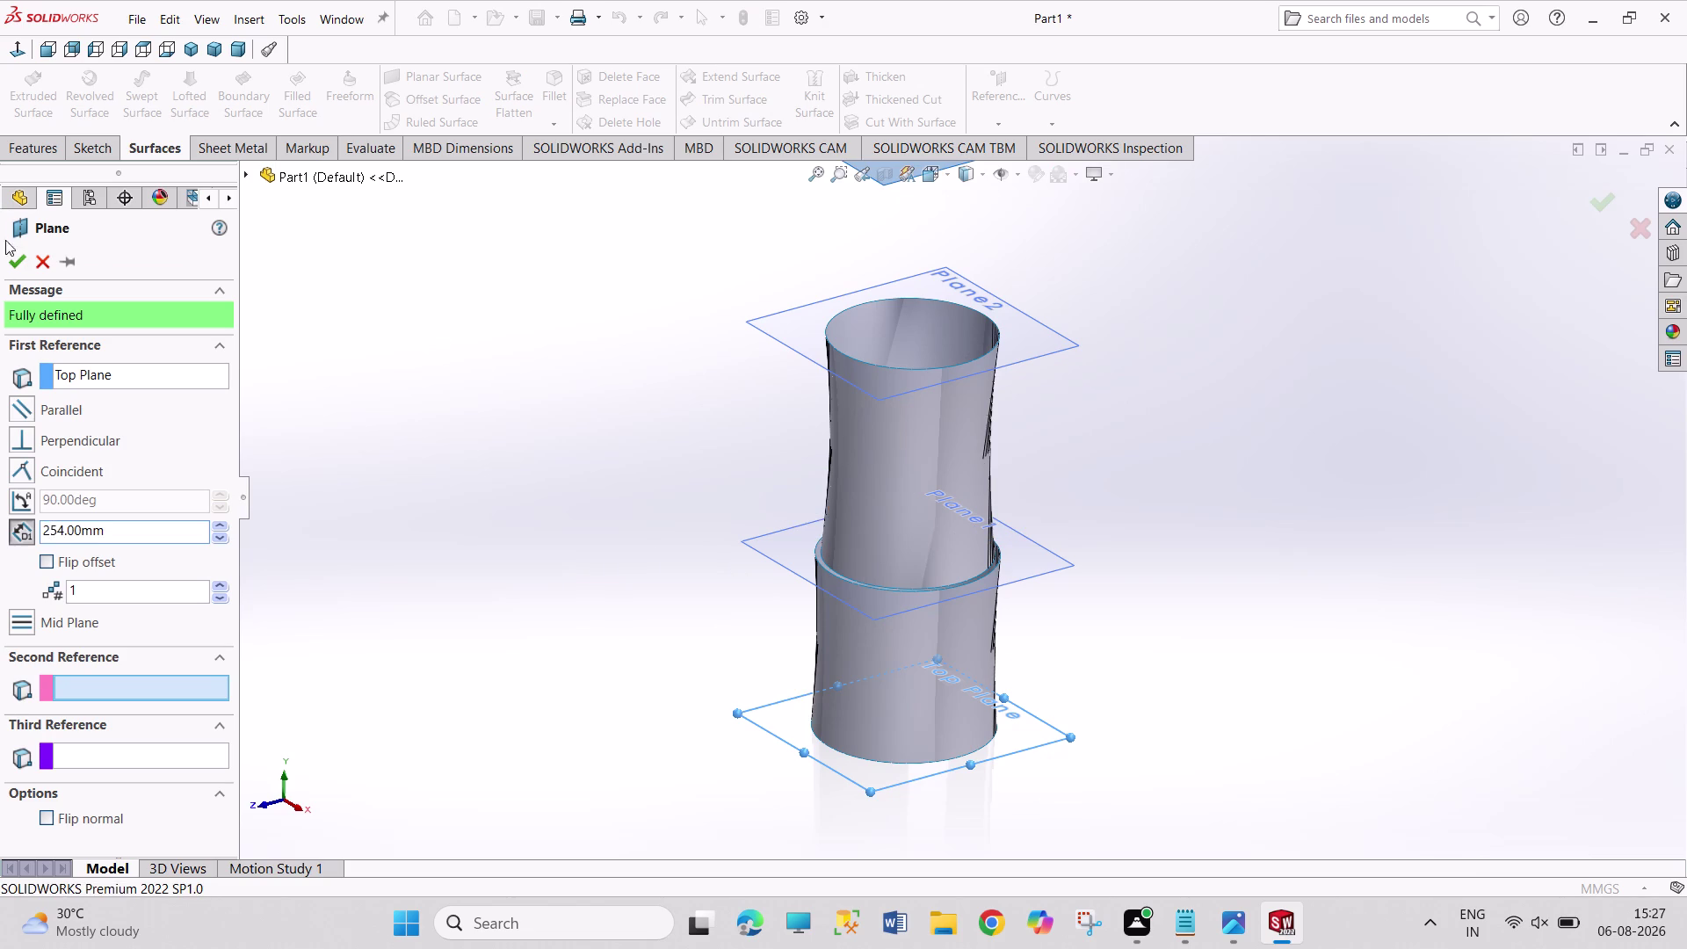
click(23, 257)
scroll(up, 3)
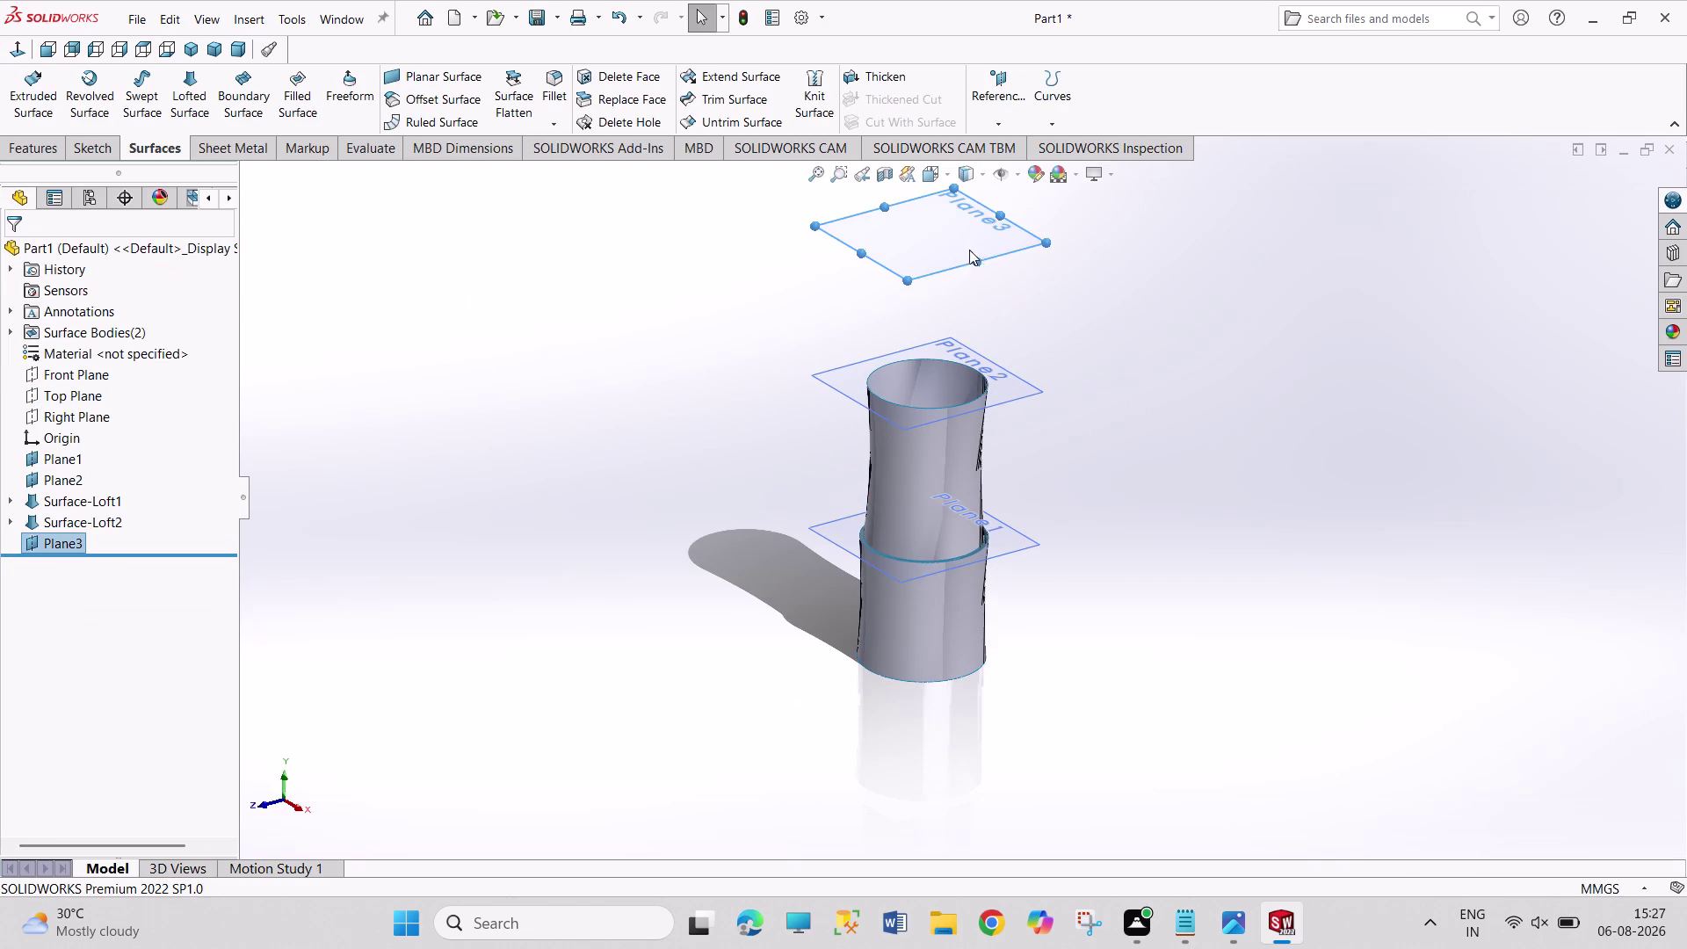
Start a sketch on Plane3 and consult the reference drawing.
click(964, 250)
click(1042, 206)
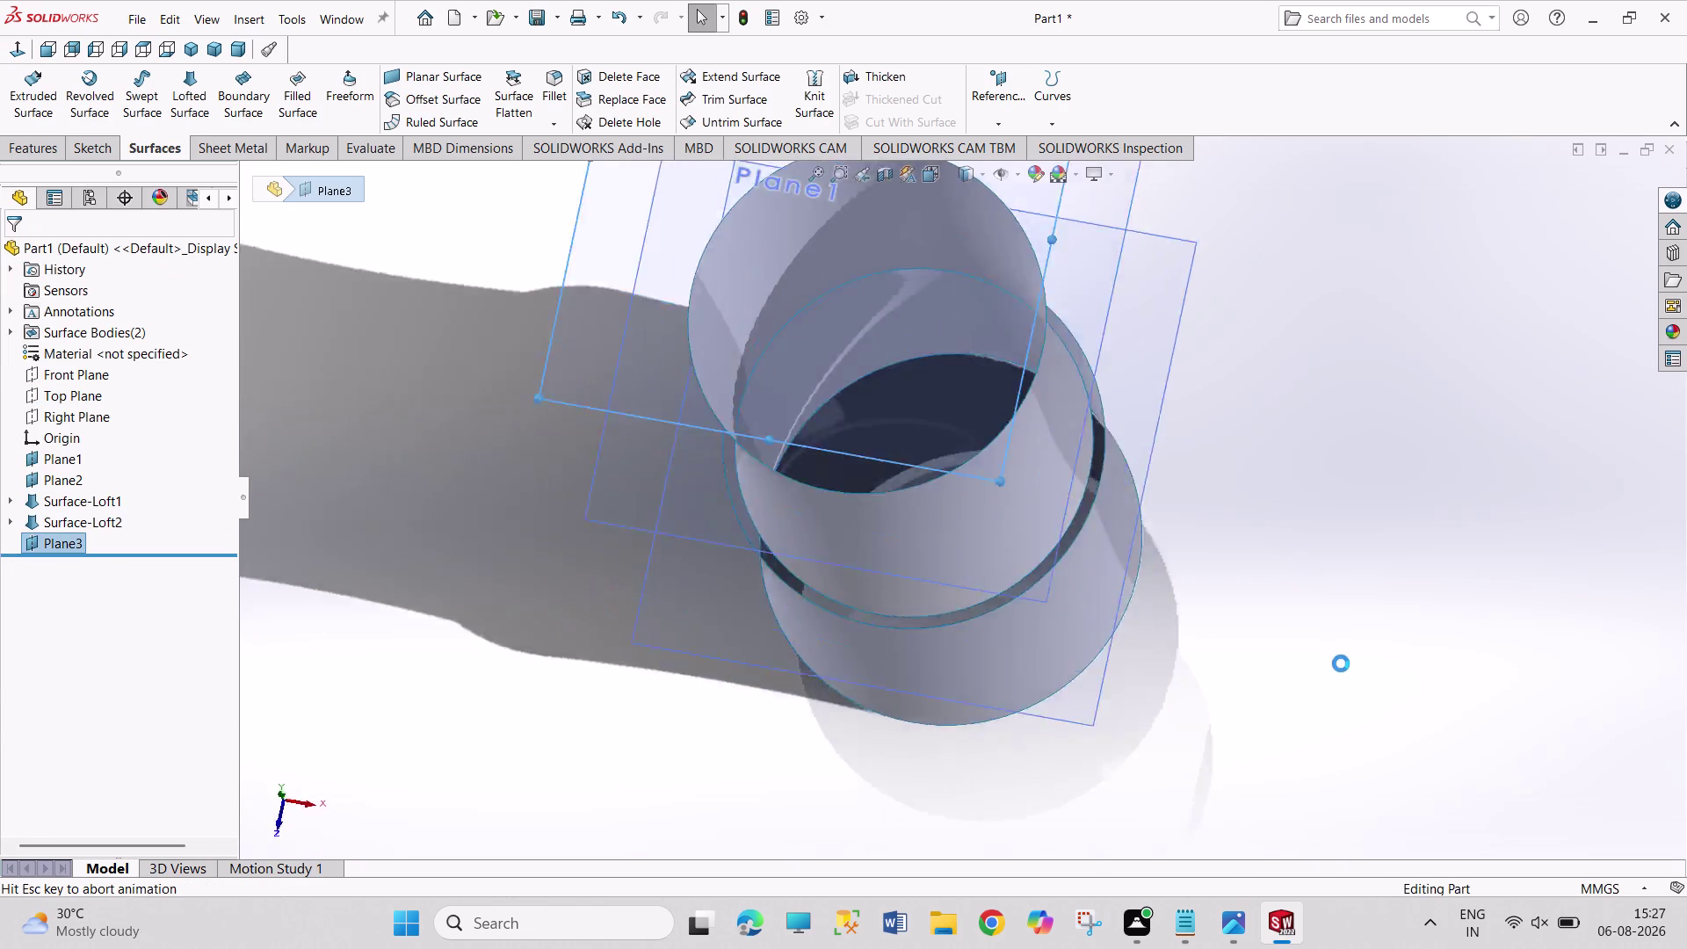
click(1229, 926)
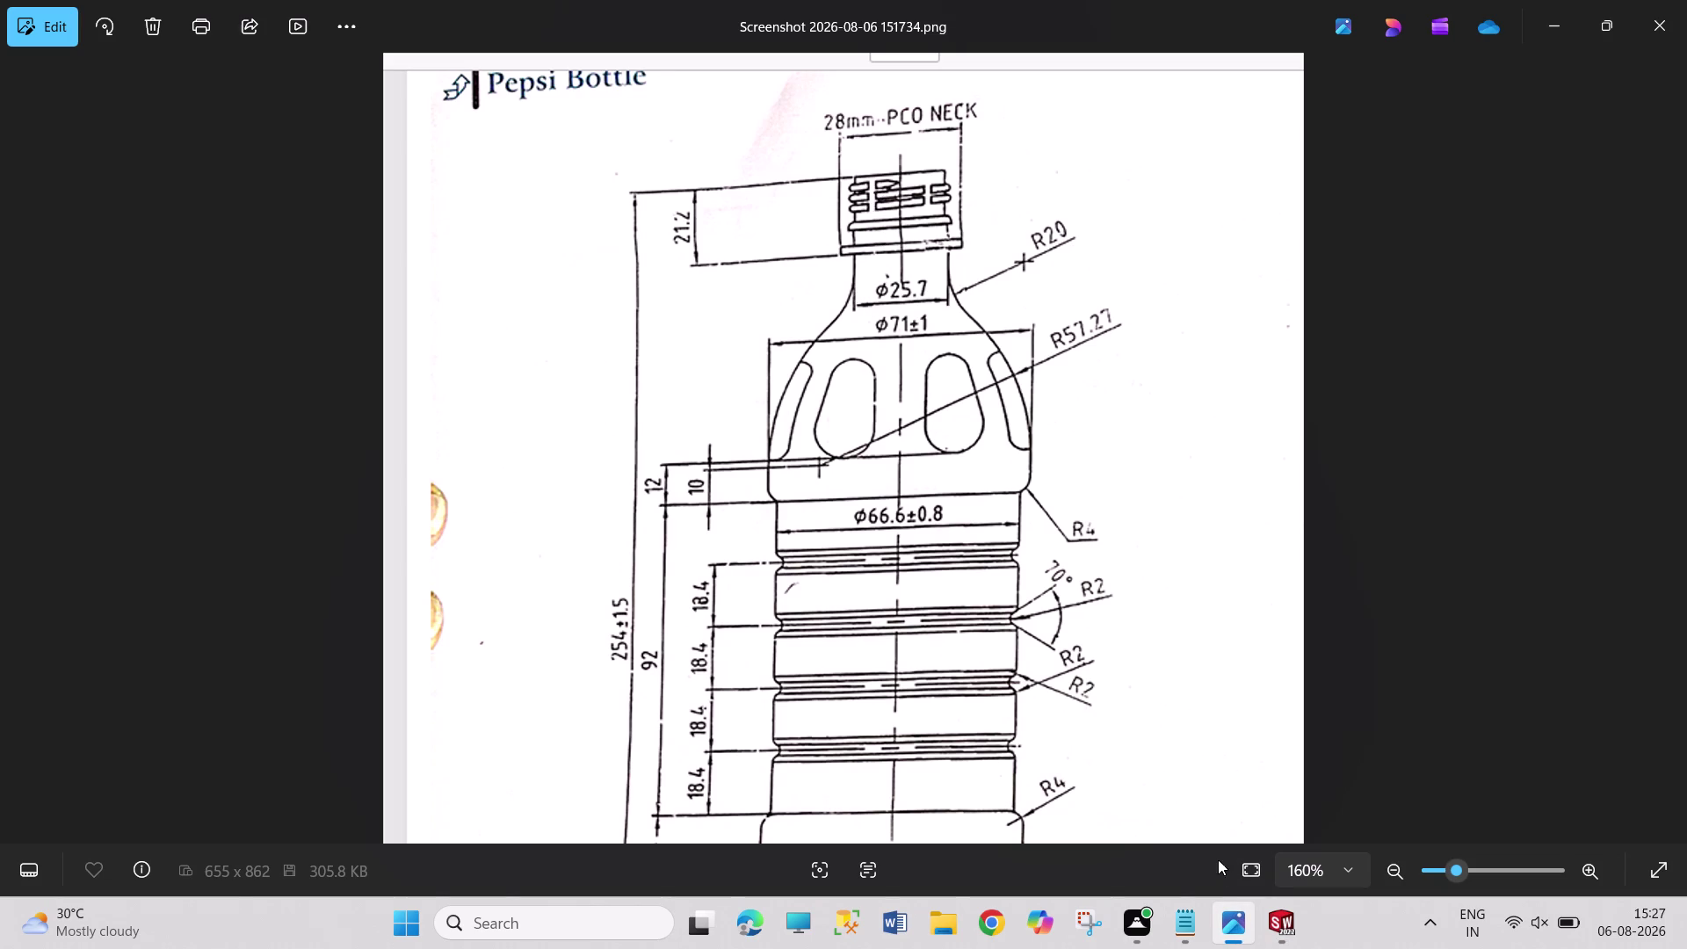
Leave the empty sketch and reopen Plane3's definition for editing.
click(1285, 913)
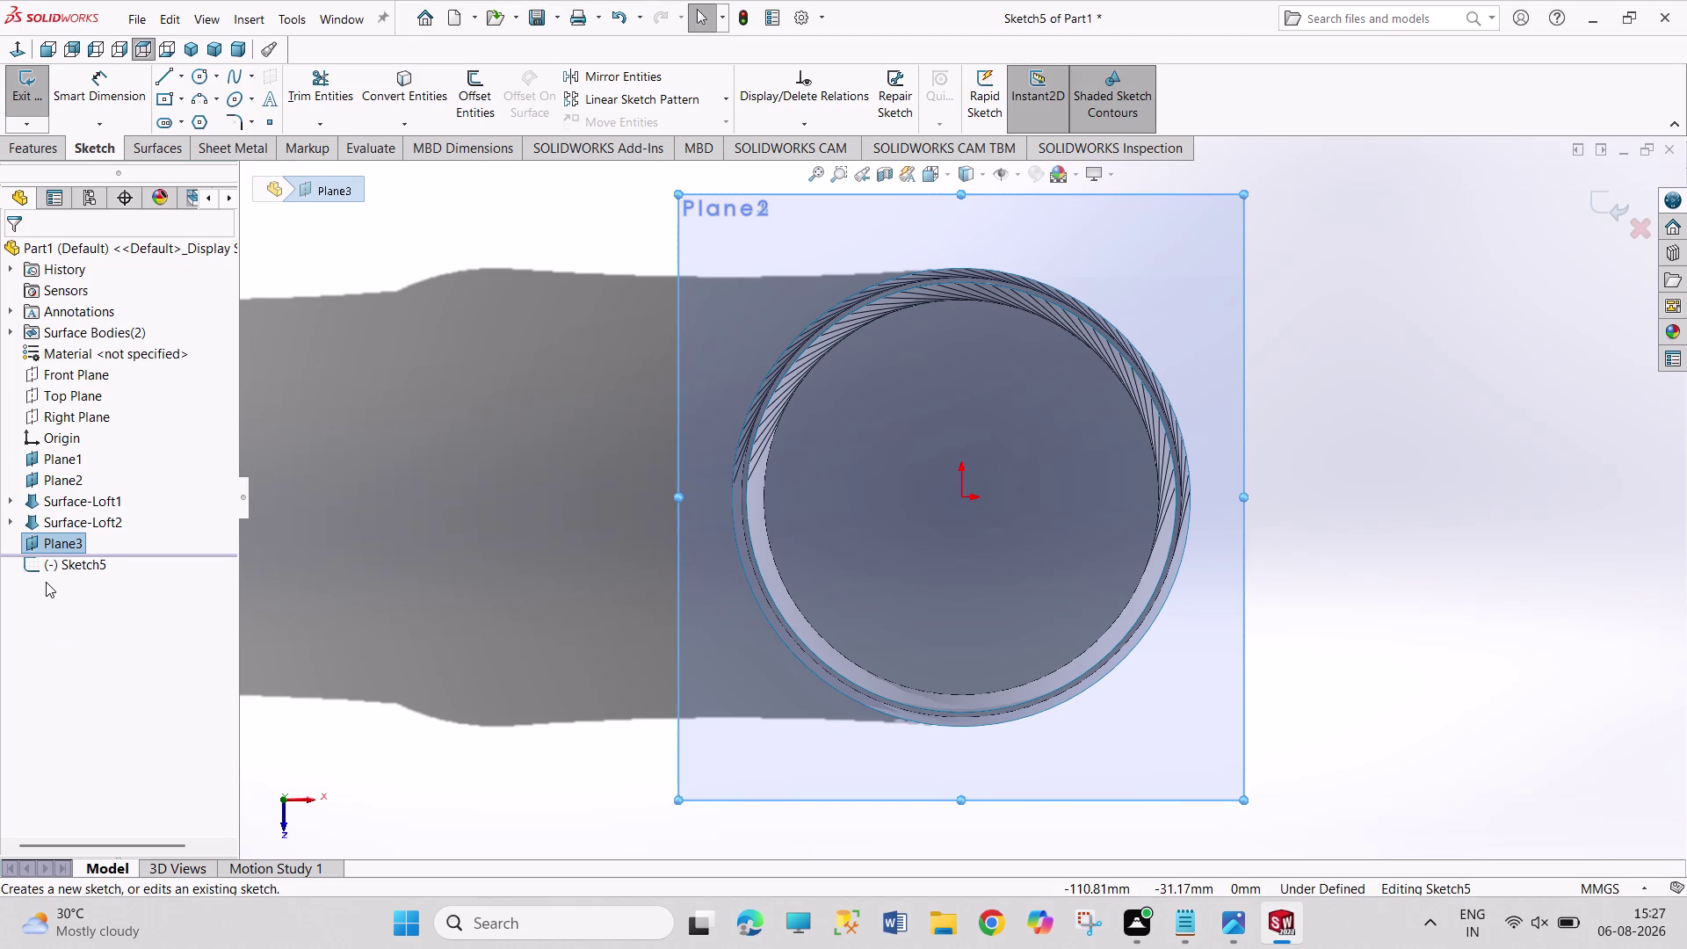
right_click(51, 539)
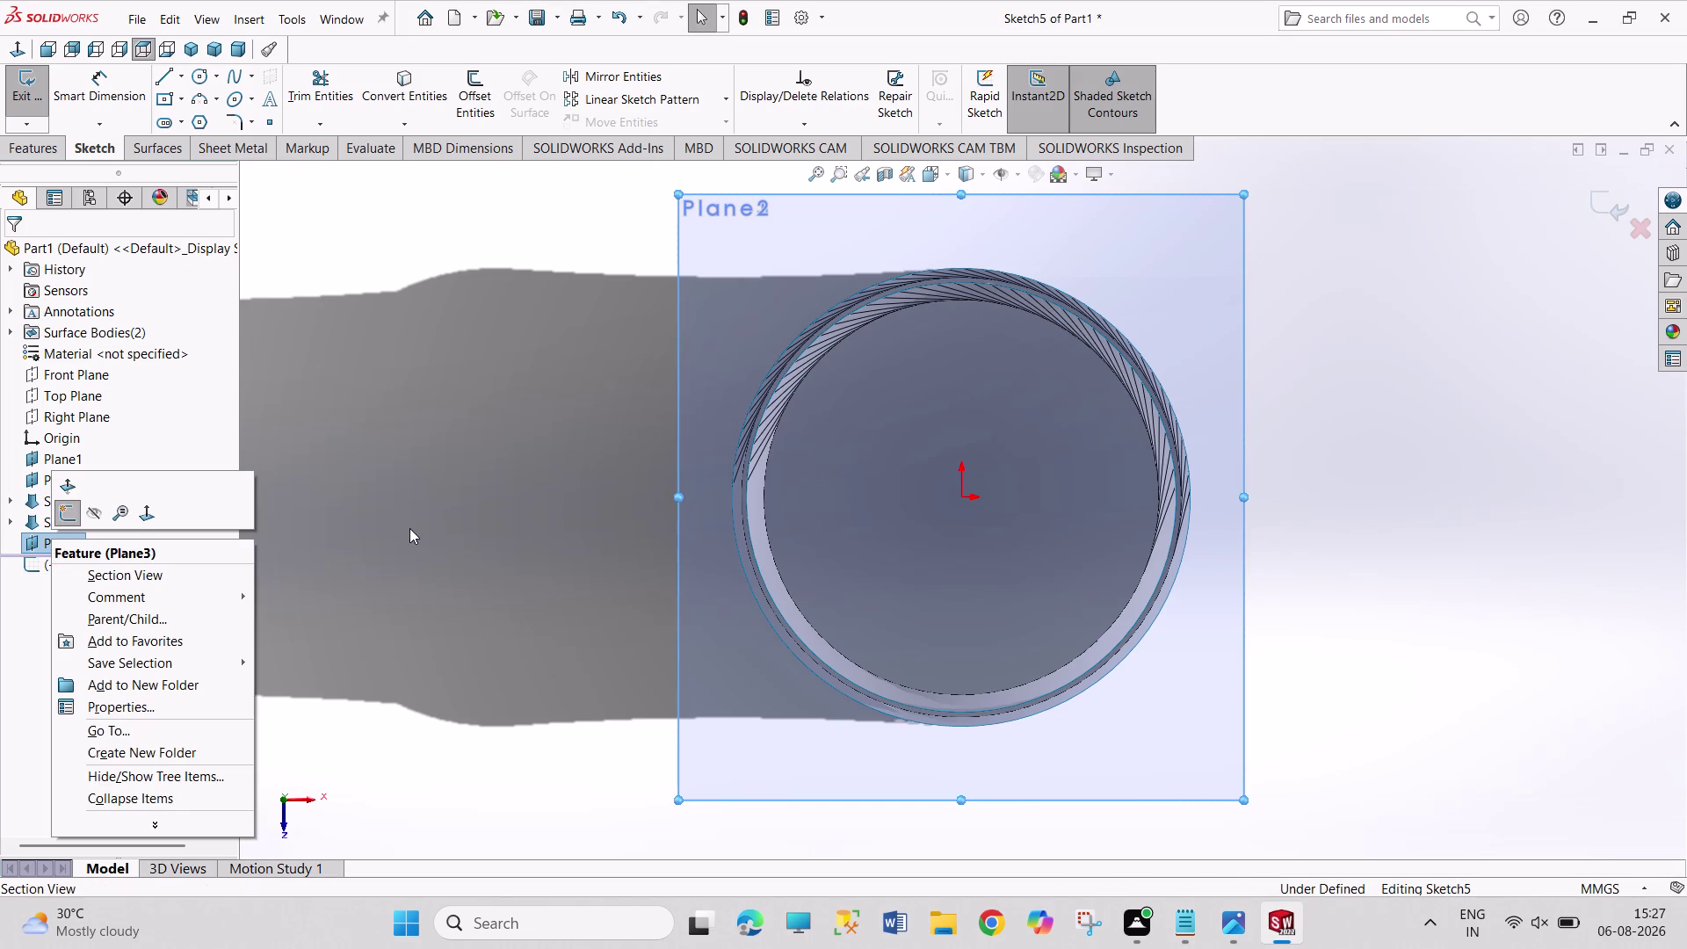
double_click(409, 528)
click(23, 82)
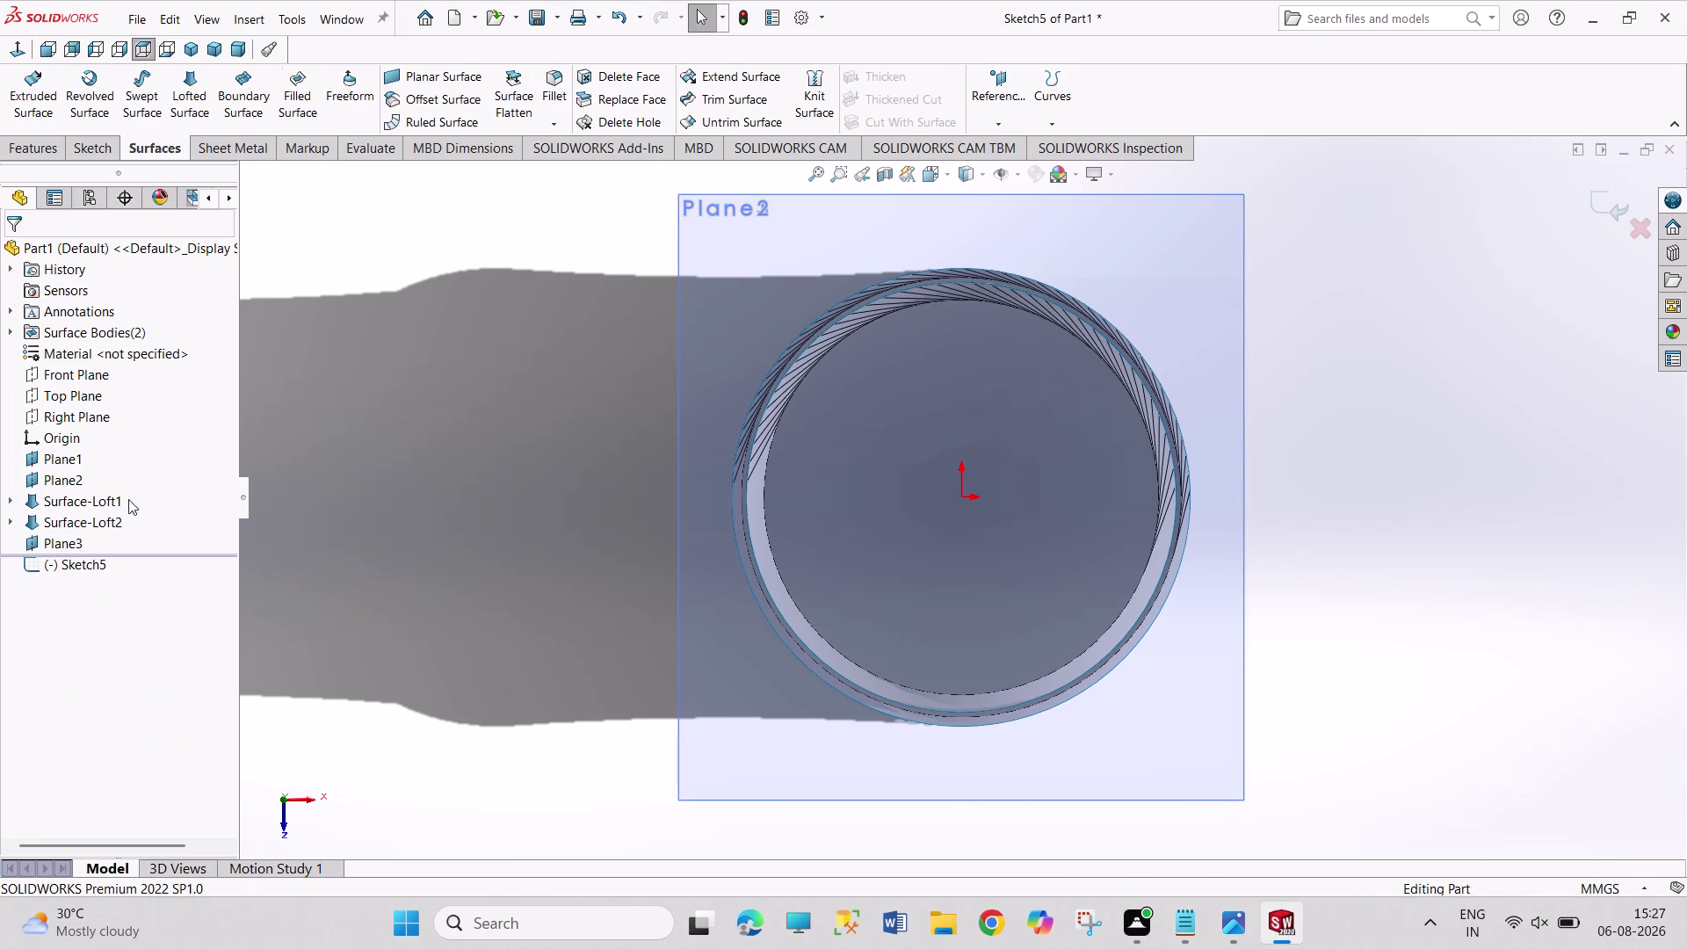
click(80, 536)
click(96, 480)
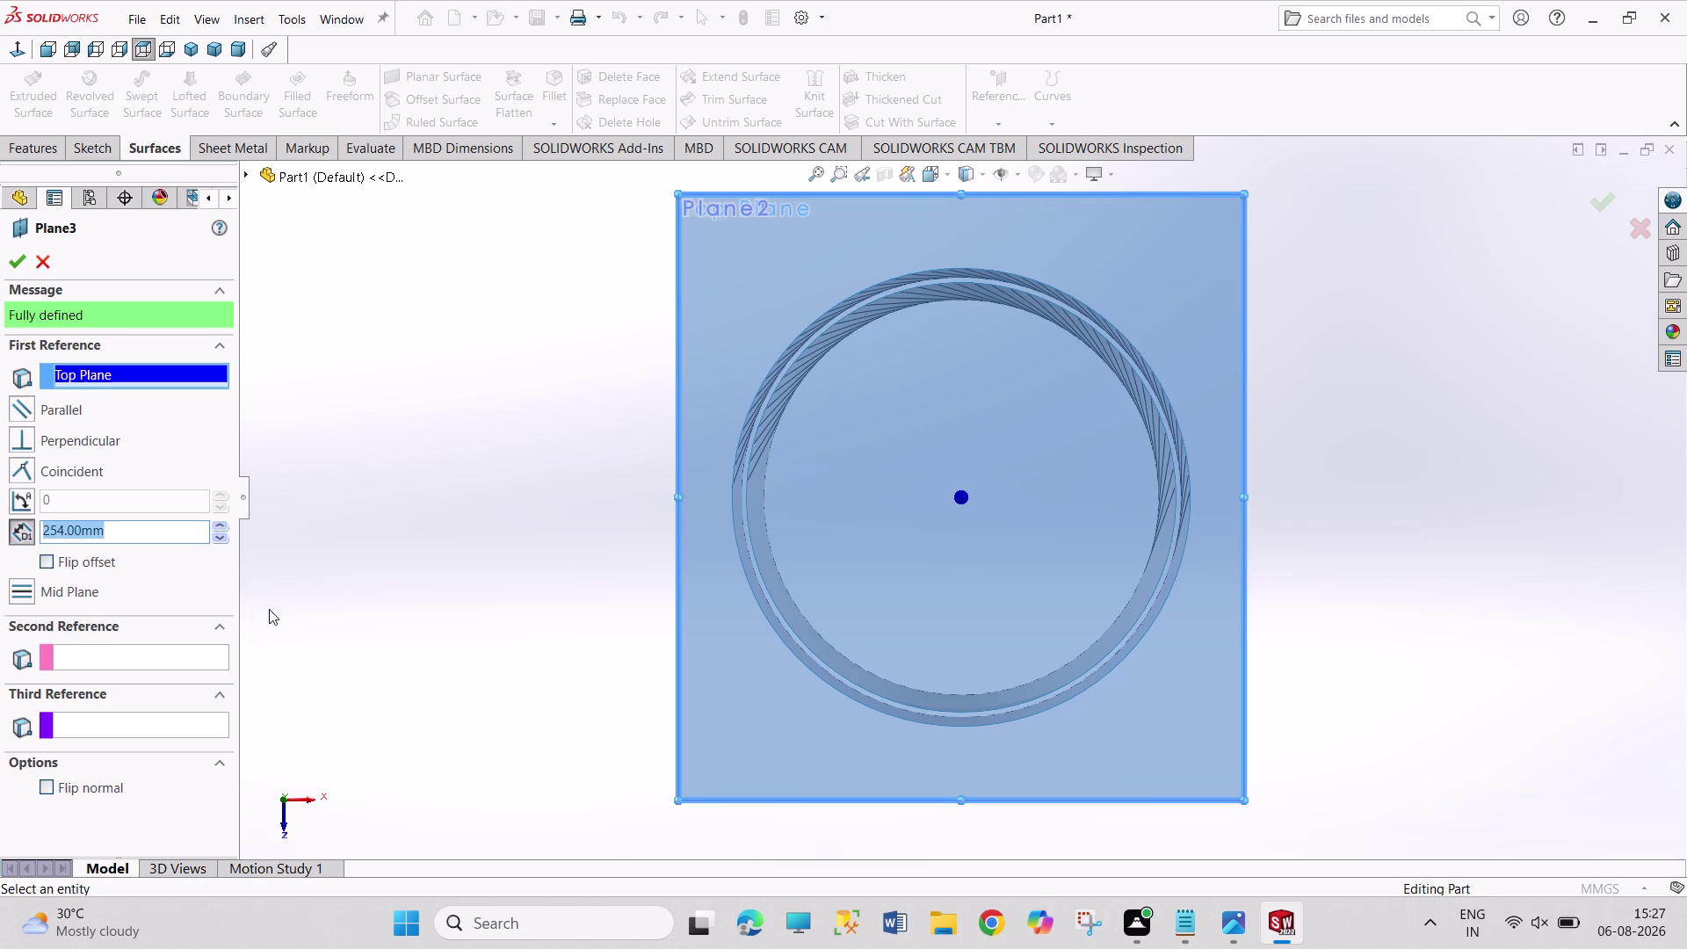
Change Plane3's offset expression to 254-21.2 mm.
click(121, 529)
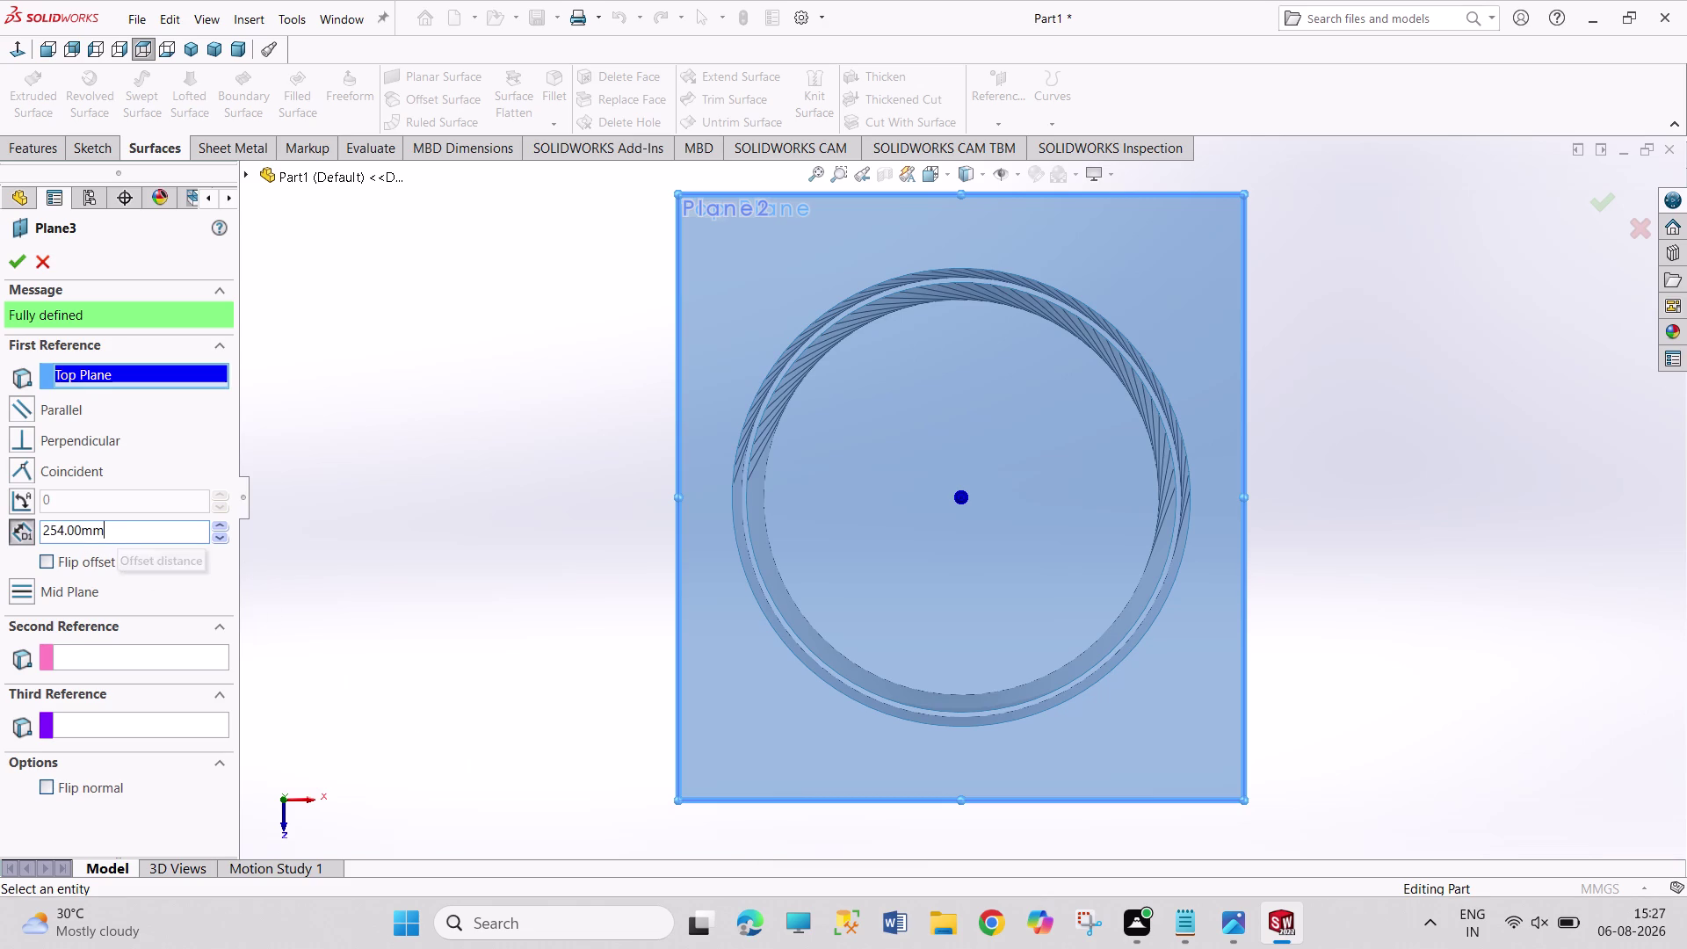
click(64, 531)
text(-)
text(21.2)
key(Right)
key(BackSpace)
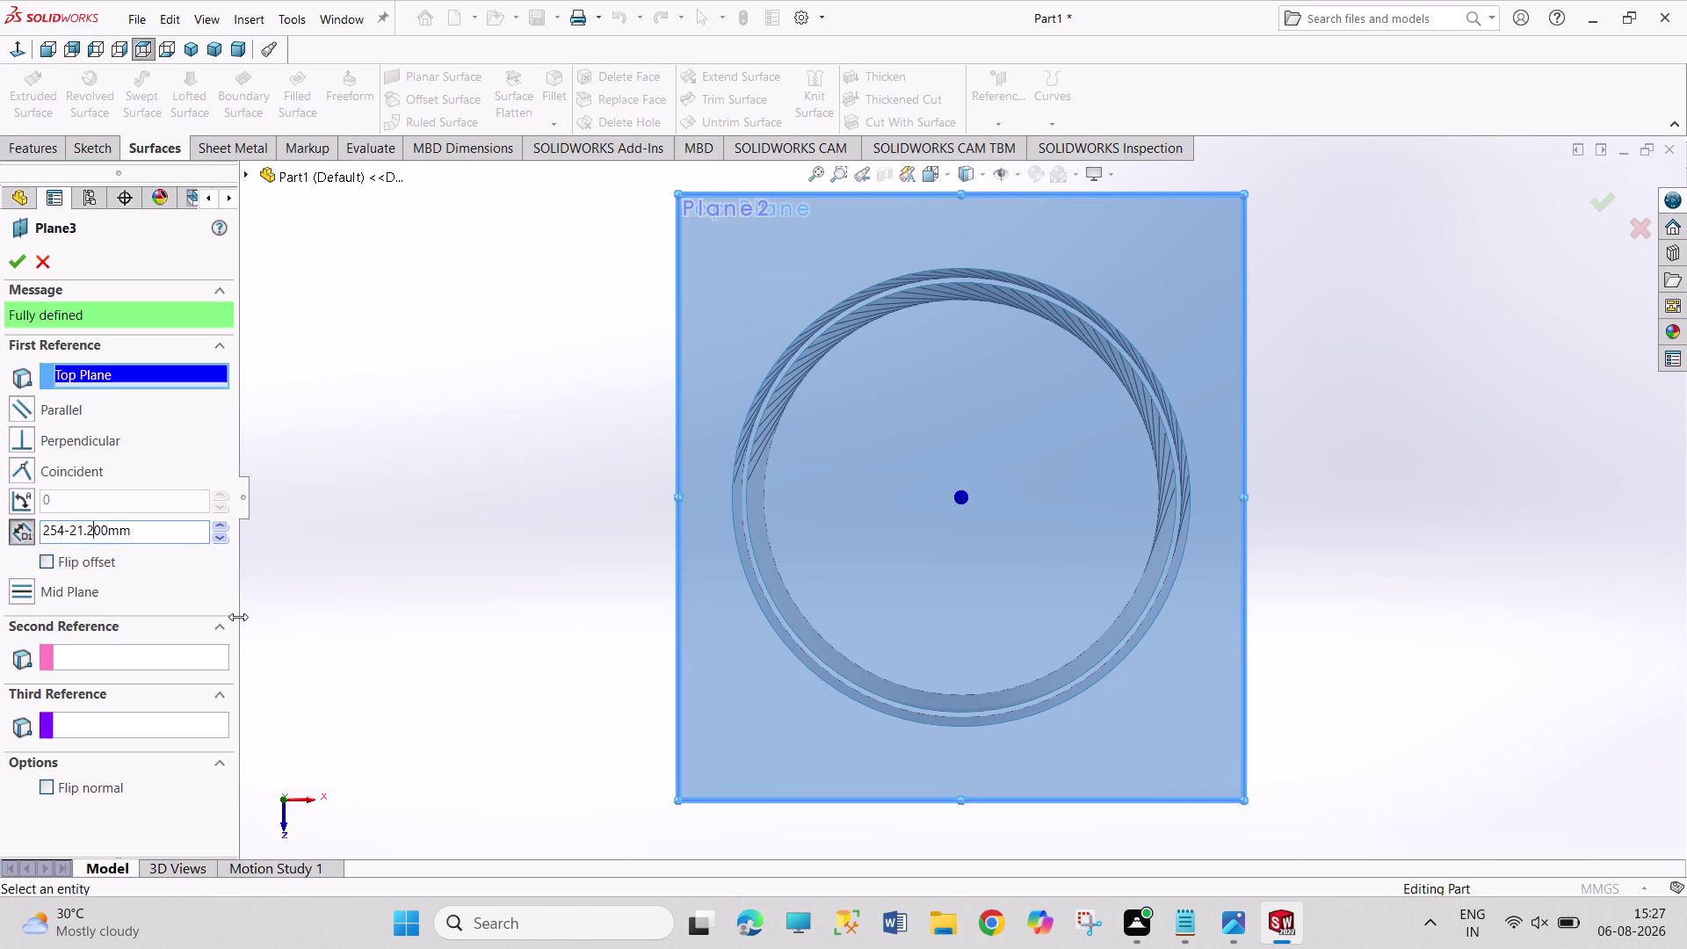
key(Right)
key(Right)
key(BackSpace)
key(BackSpace)
Confirm the neck height on the drawing and apply the lowered Plane3 offset.
click(1221, 934)
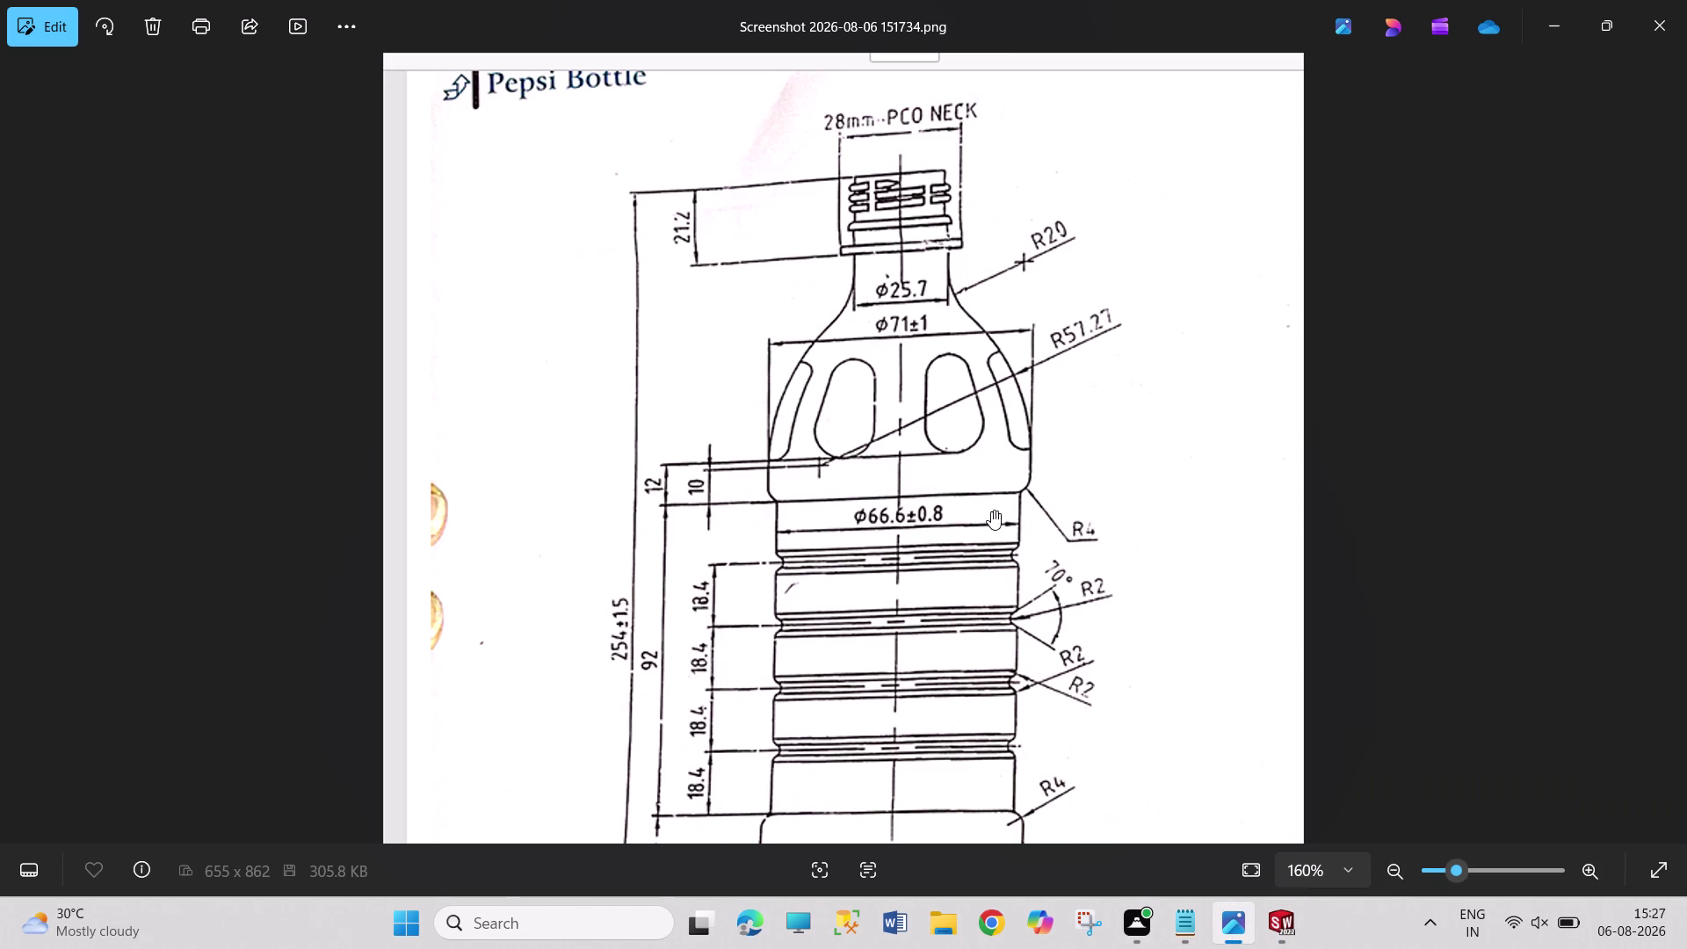
click(1279, 927)
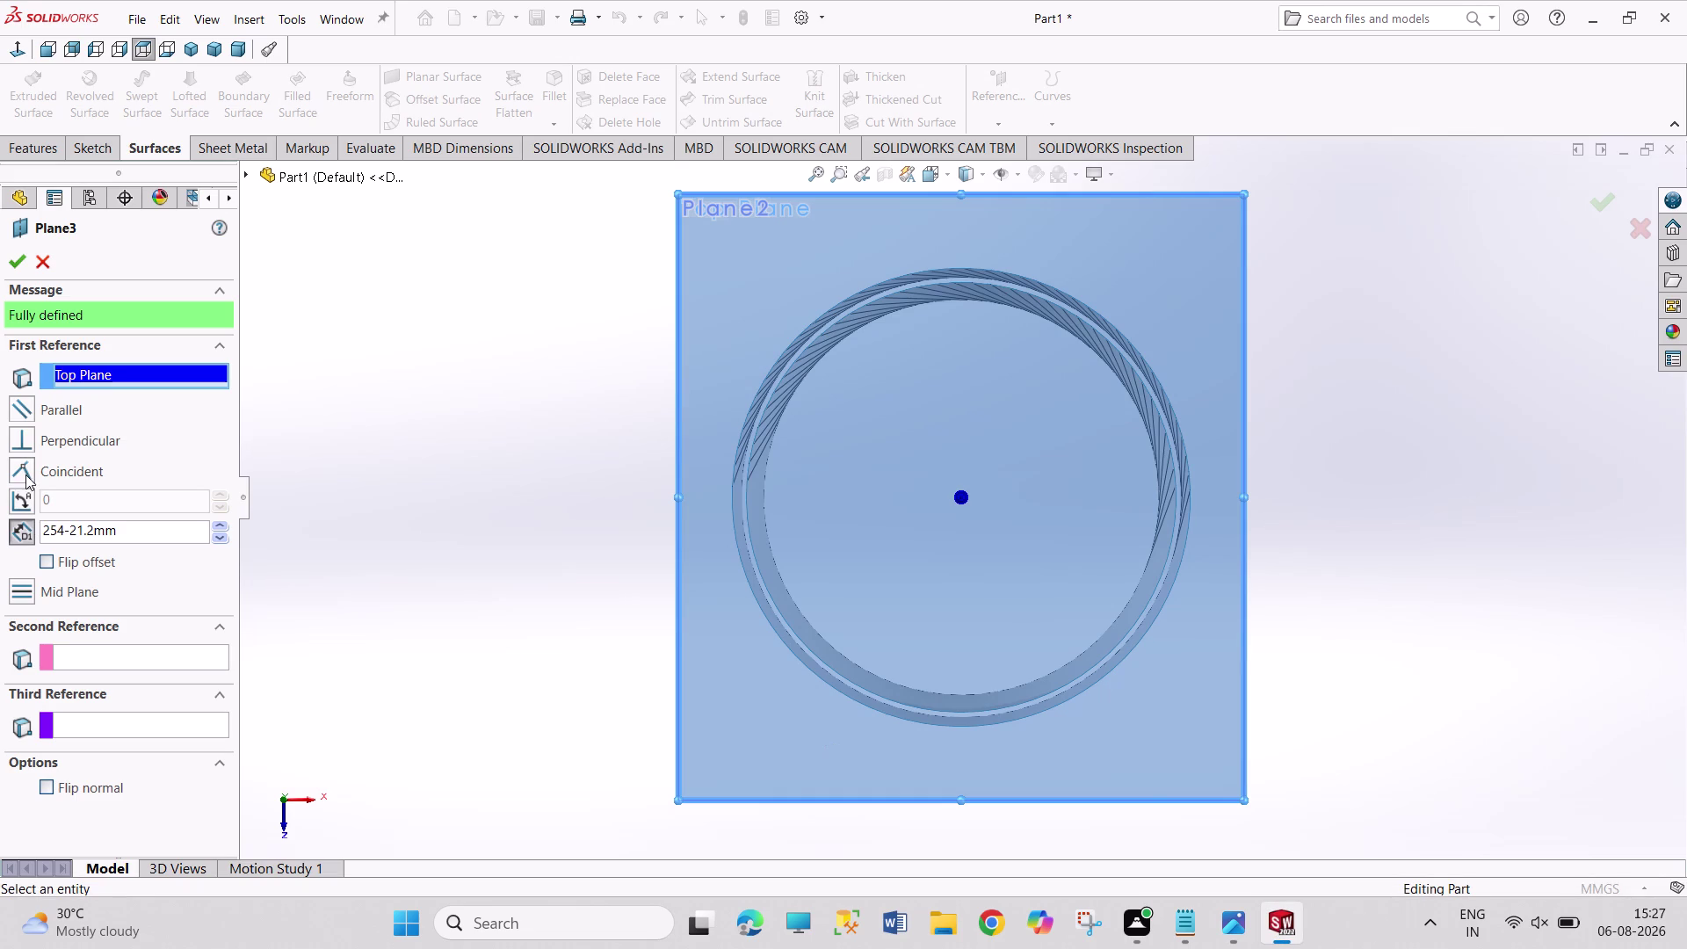
click(24, 264)
click(394, 318)
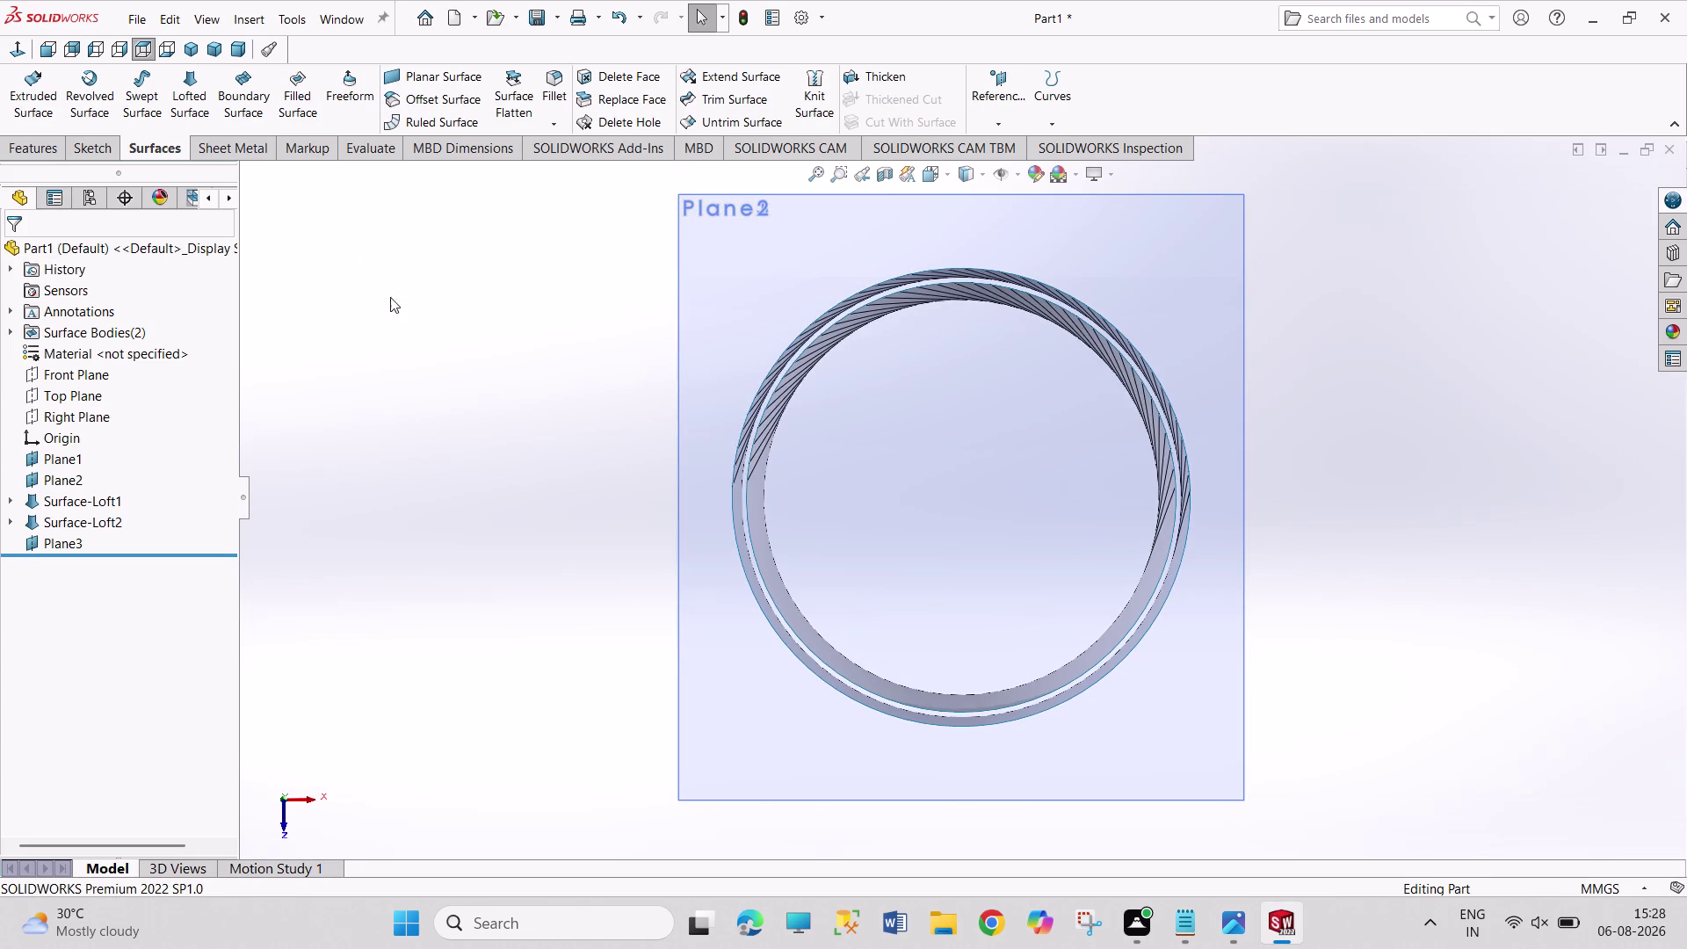
click(212, 53)
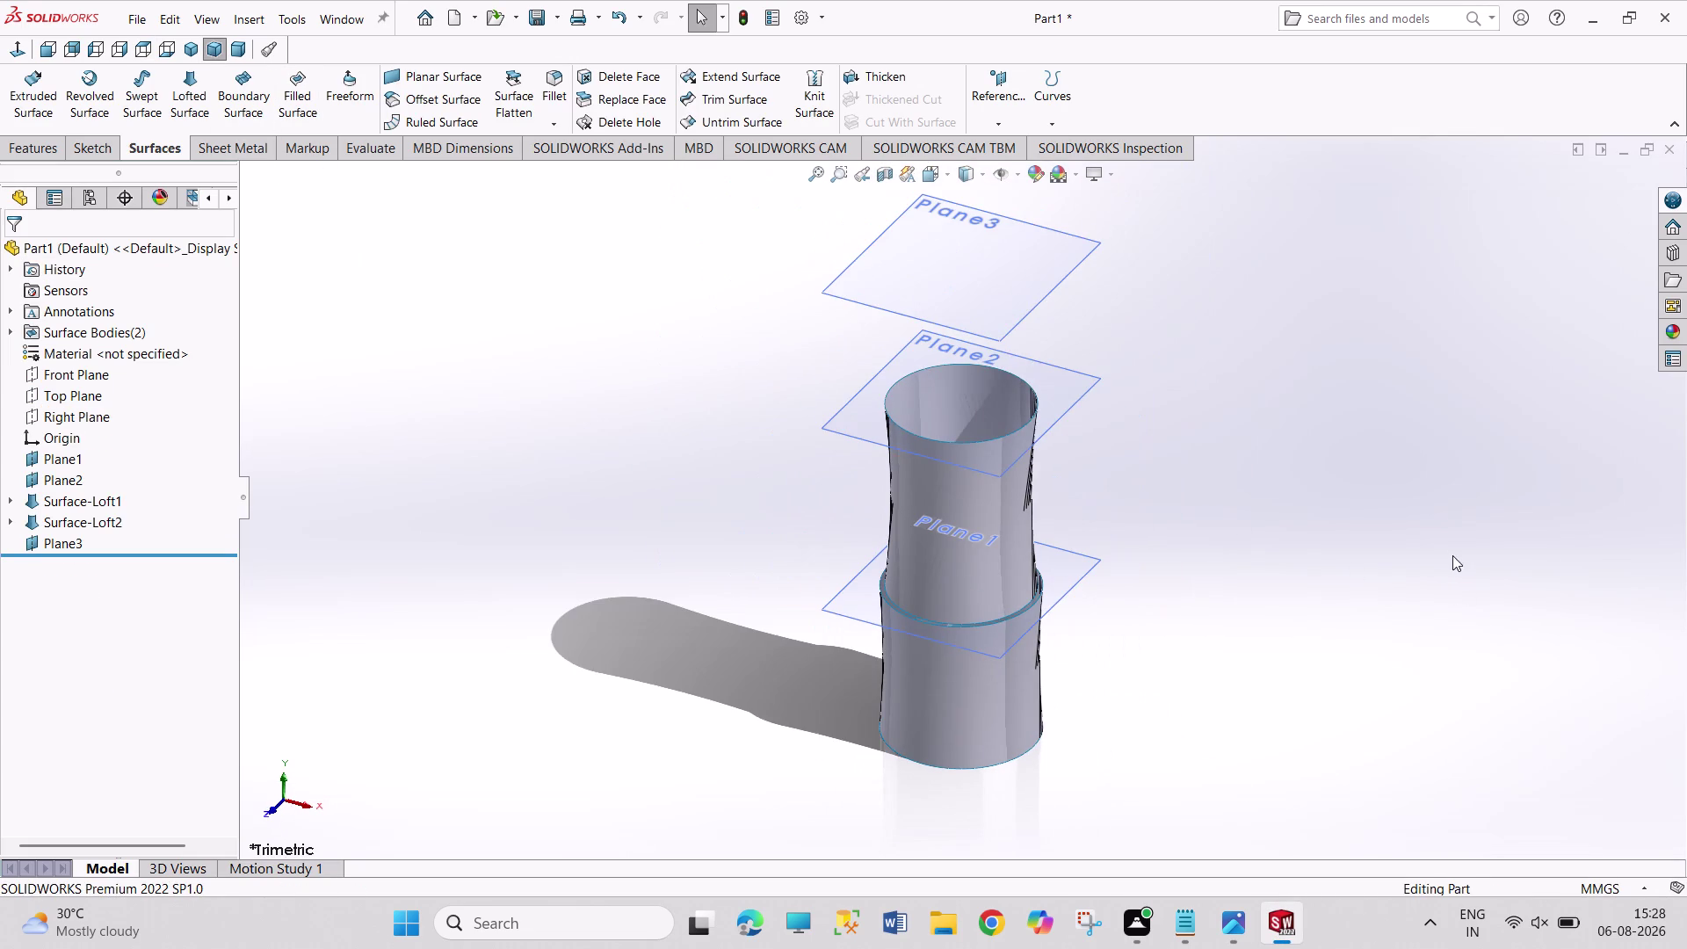
click(1227, 920)
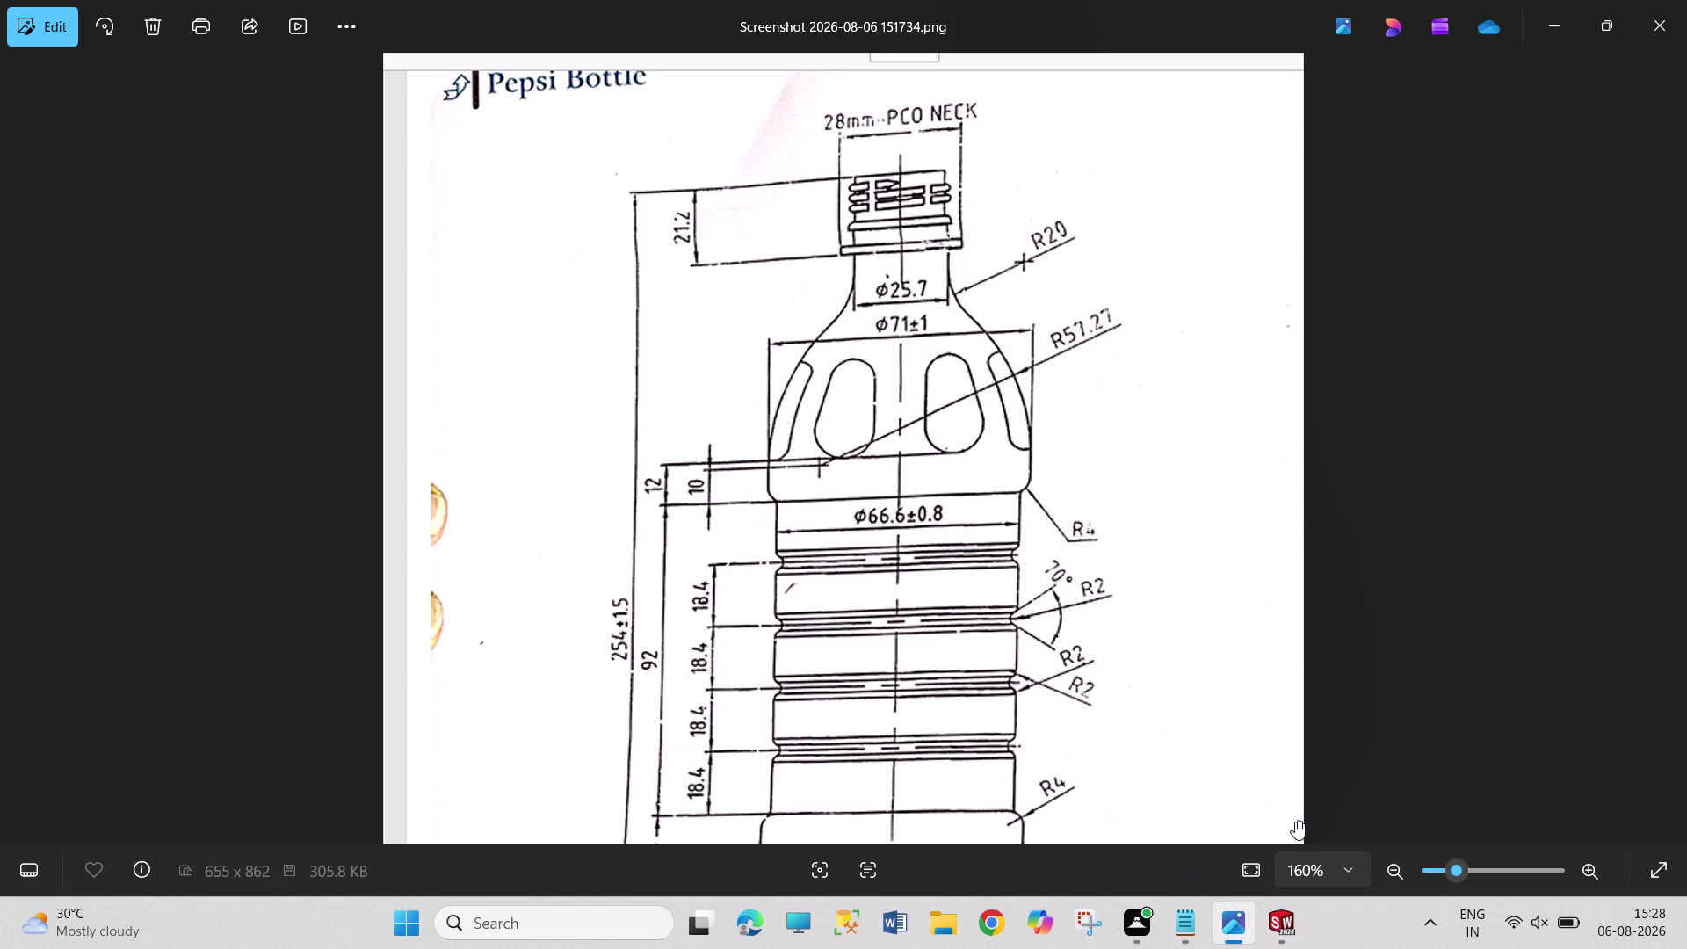
Start a sketch on Plane3 and draw a circle centred on the origin.
click(1289, 910)
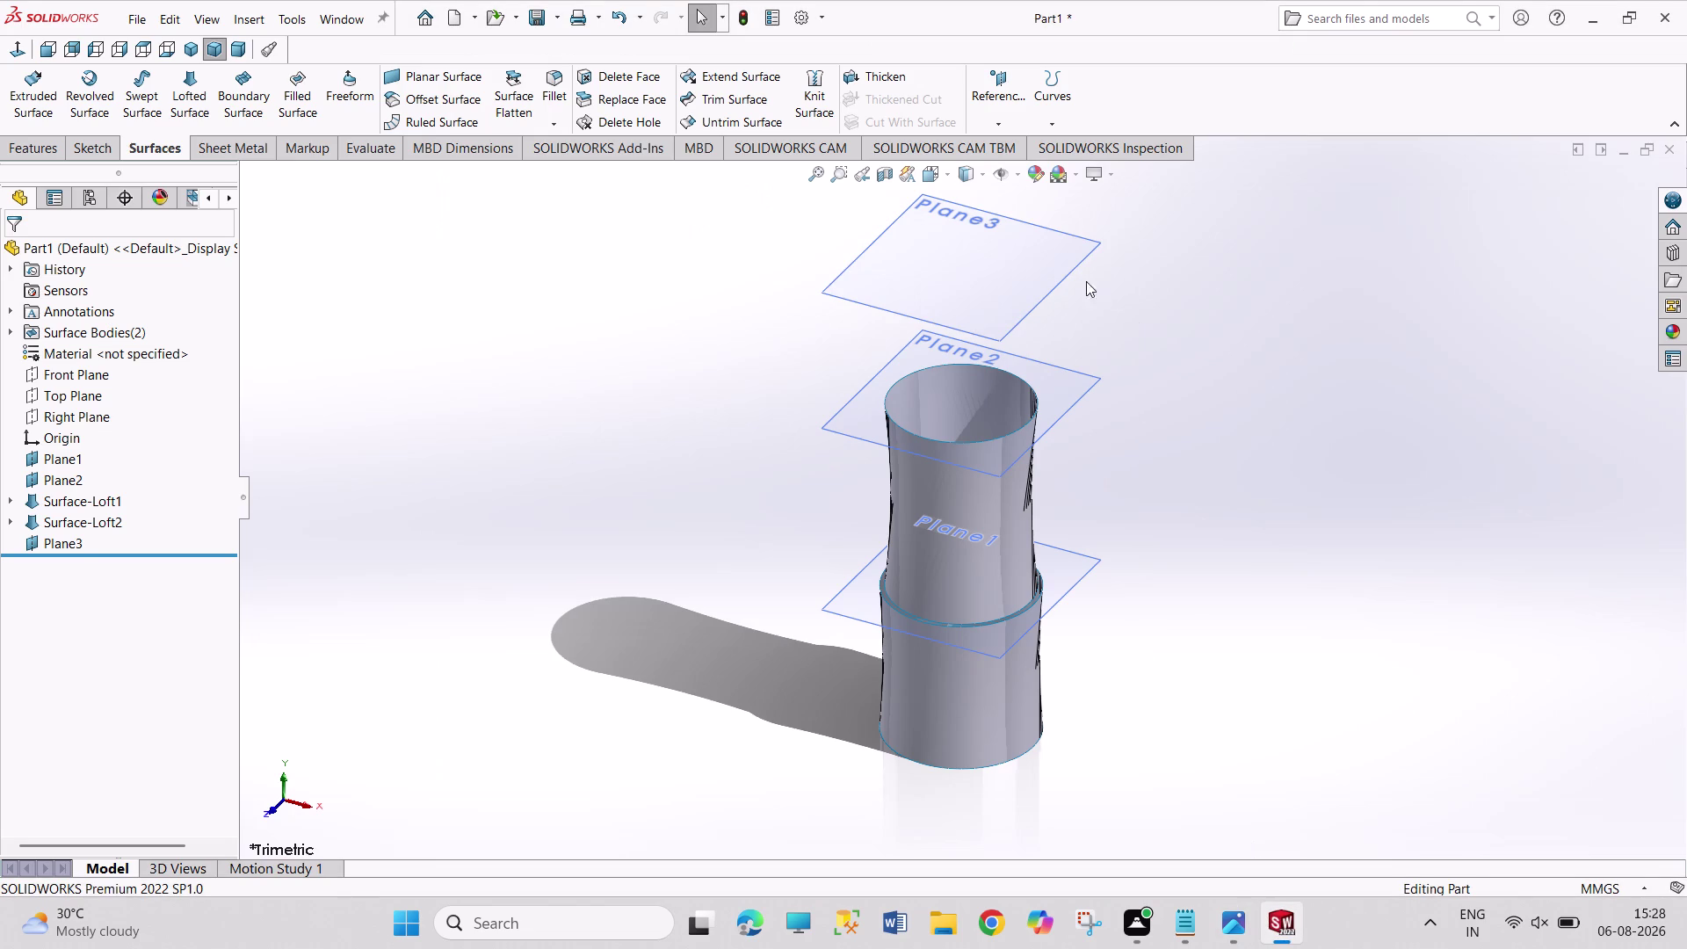
click(992, 265)
click(1066, 216)
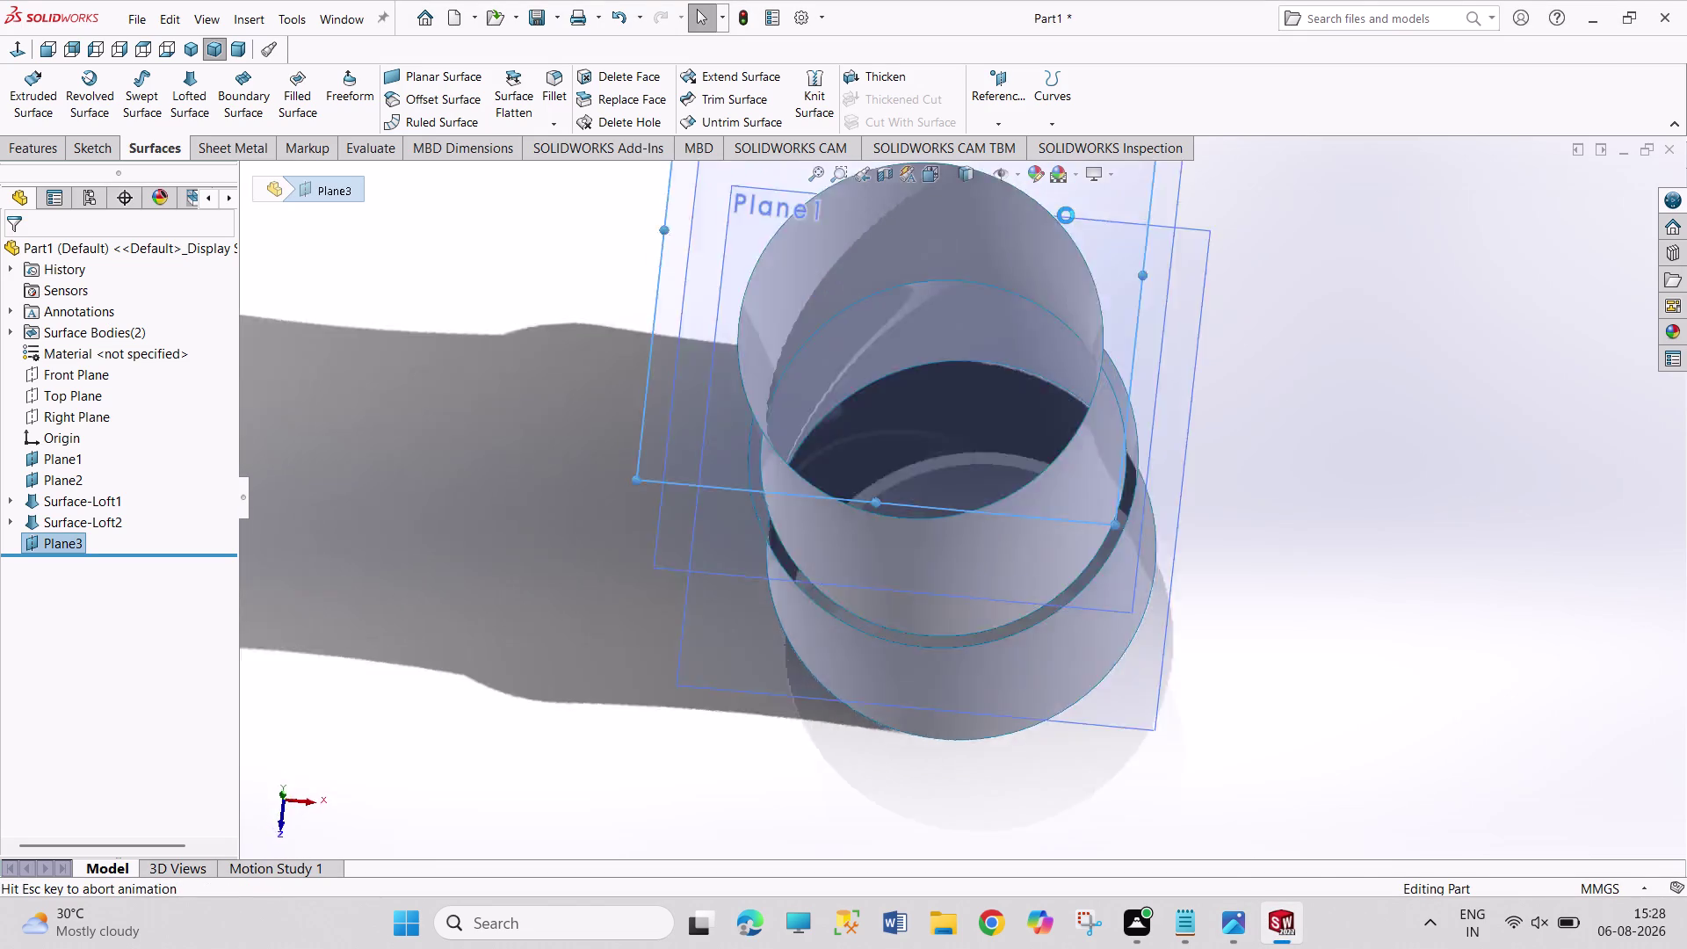
click(198, 76)
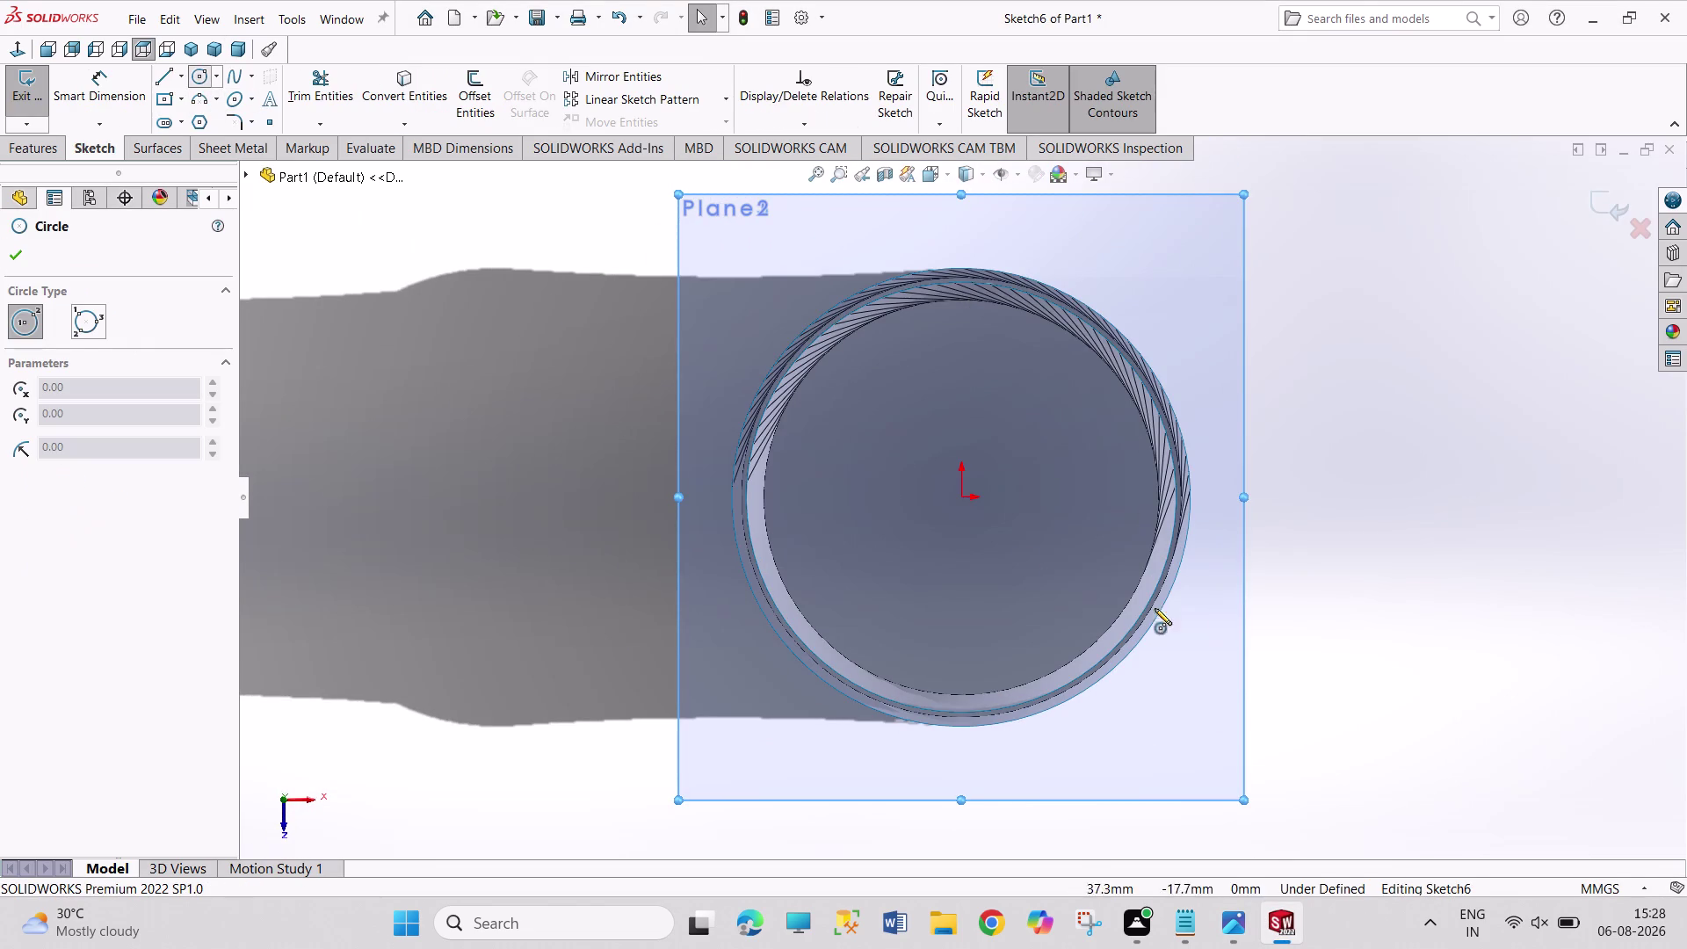
click(963, 497)
drag(1027, 580, 1079, 582)
right_drag(1443, 612, 1270, 351)
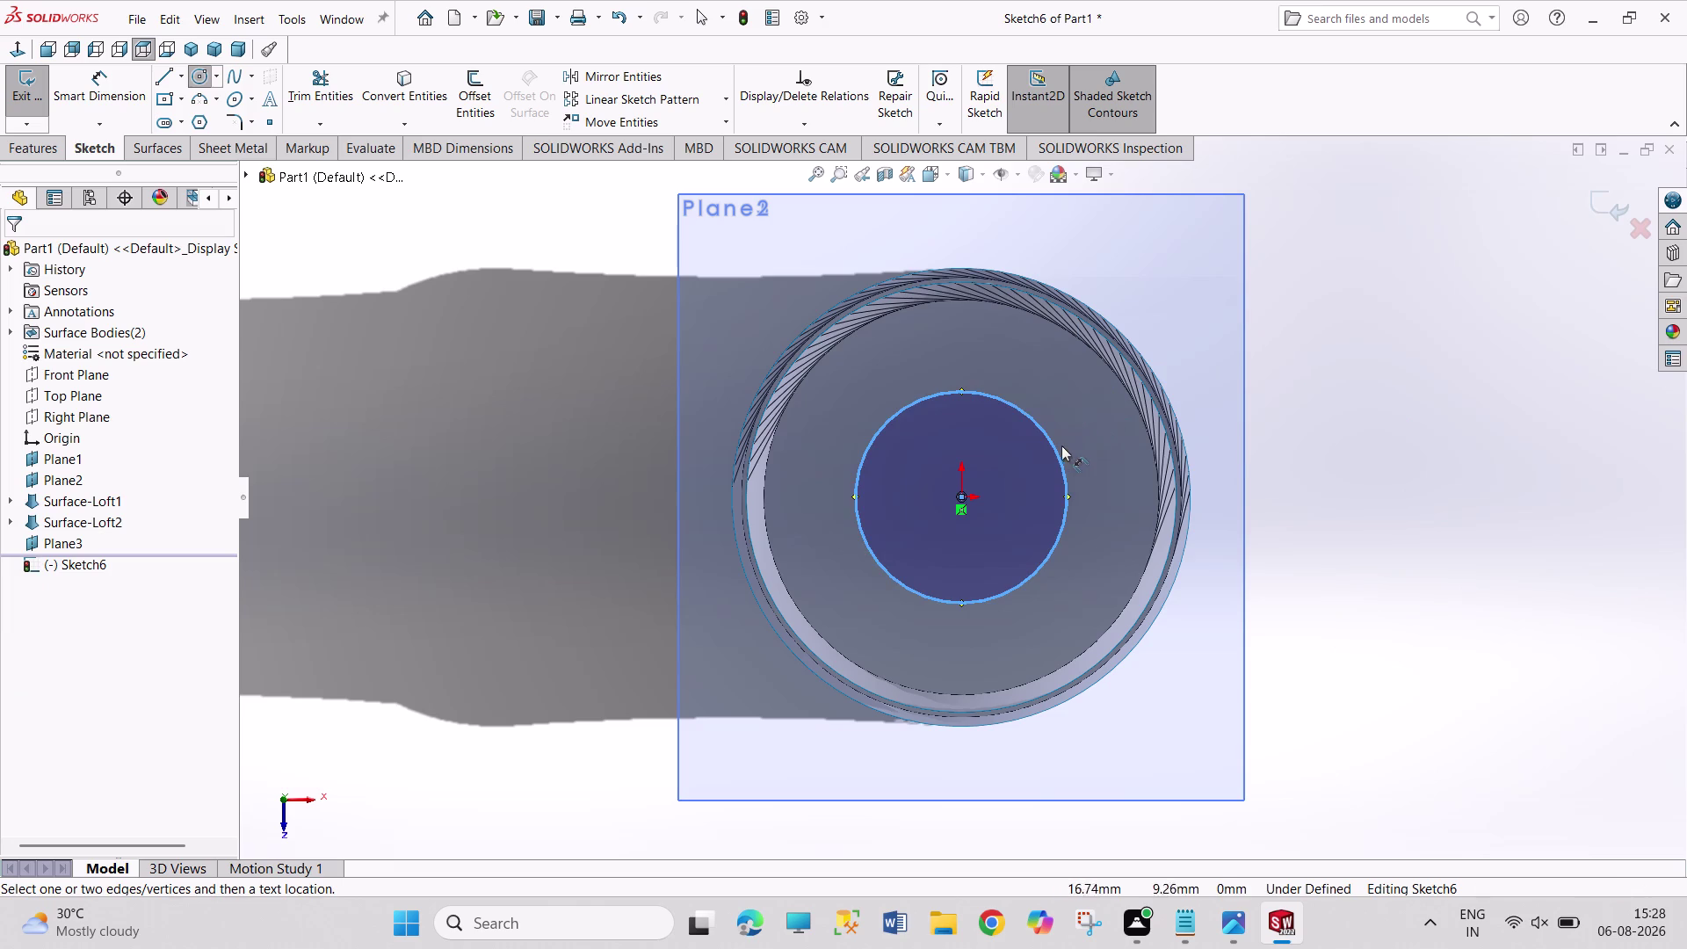
Dimension the Plane3 circle to a 25.7 mm diameter.
click(1060, 448)
click(1116, 424)
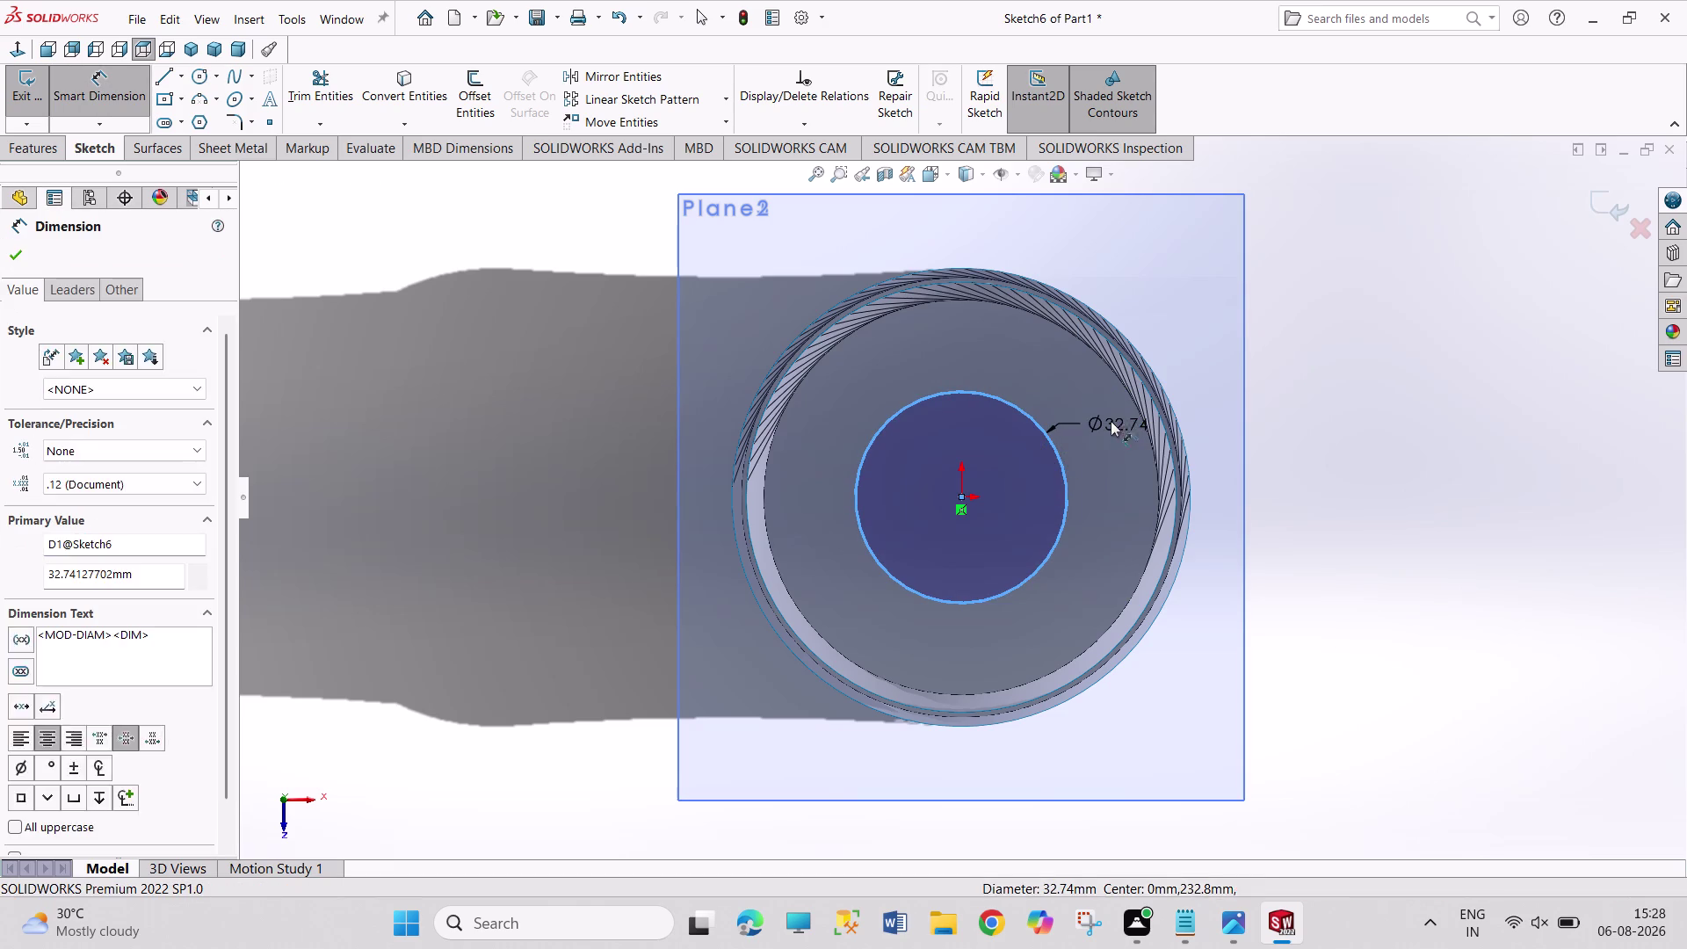
text(28)
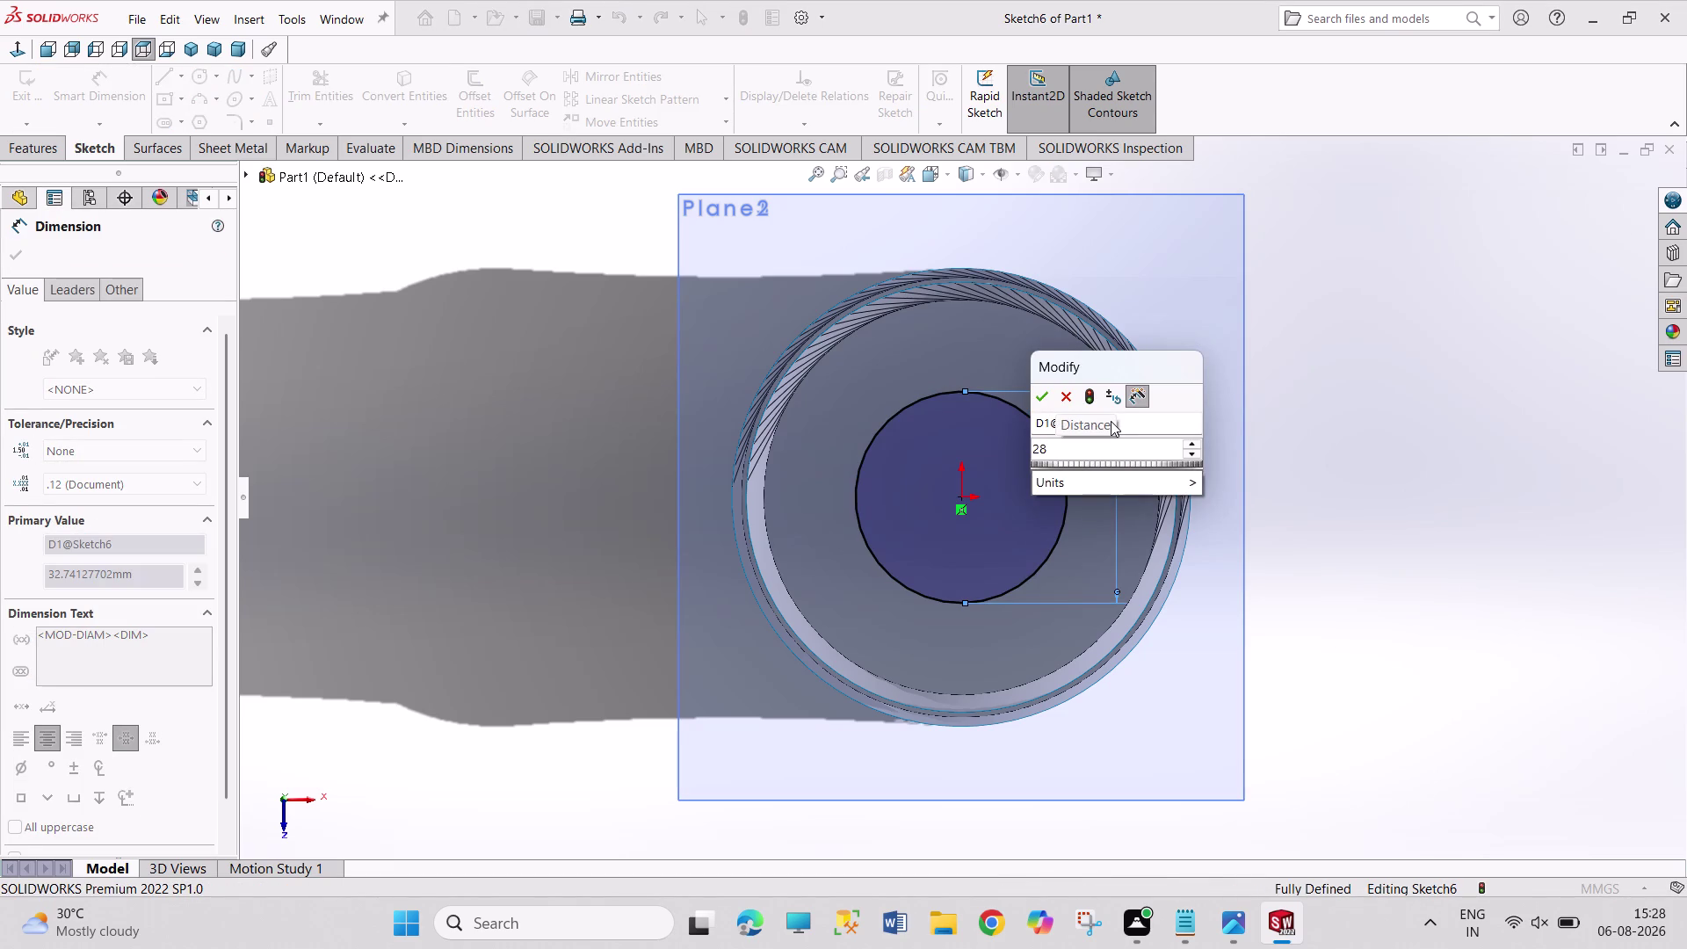
key(BackSpace)
text(5.7)
key(Return)
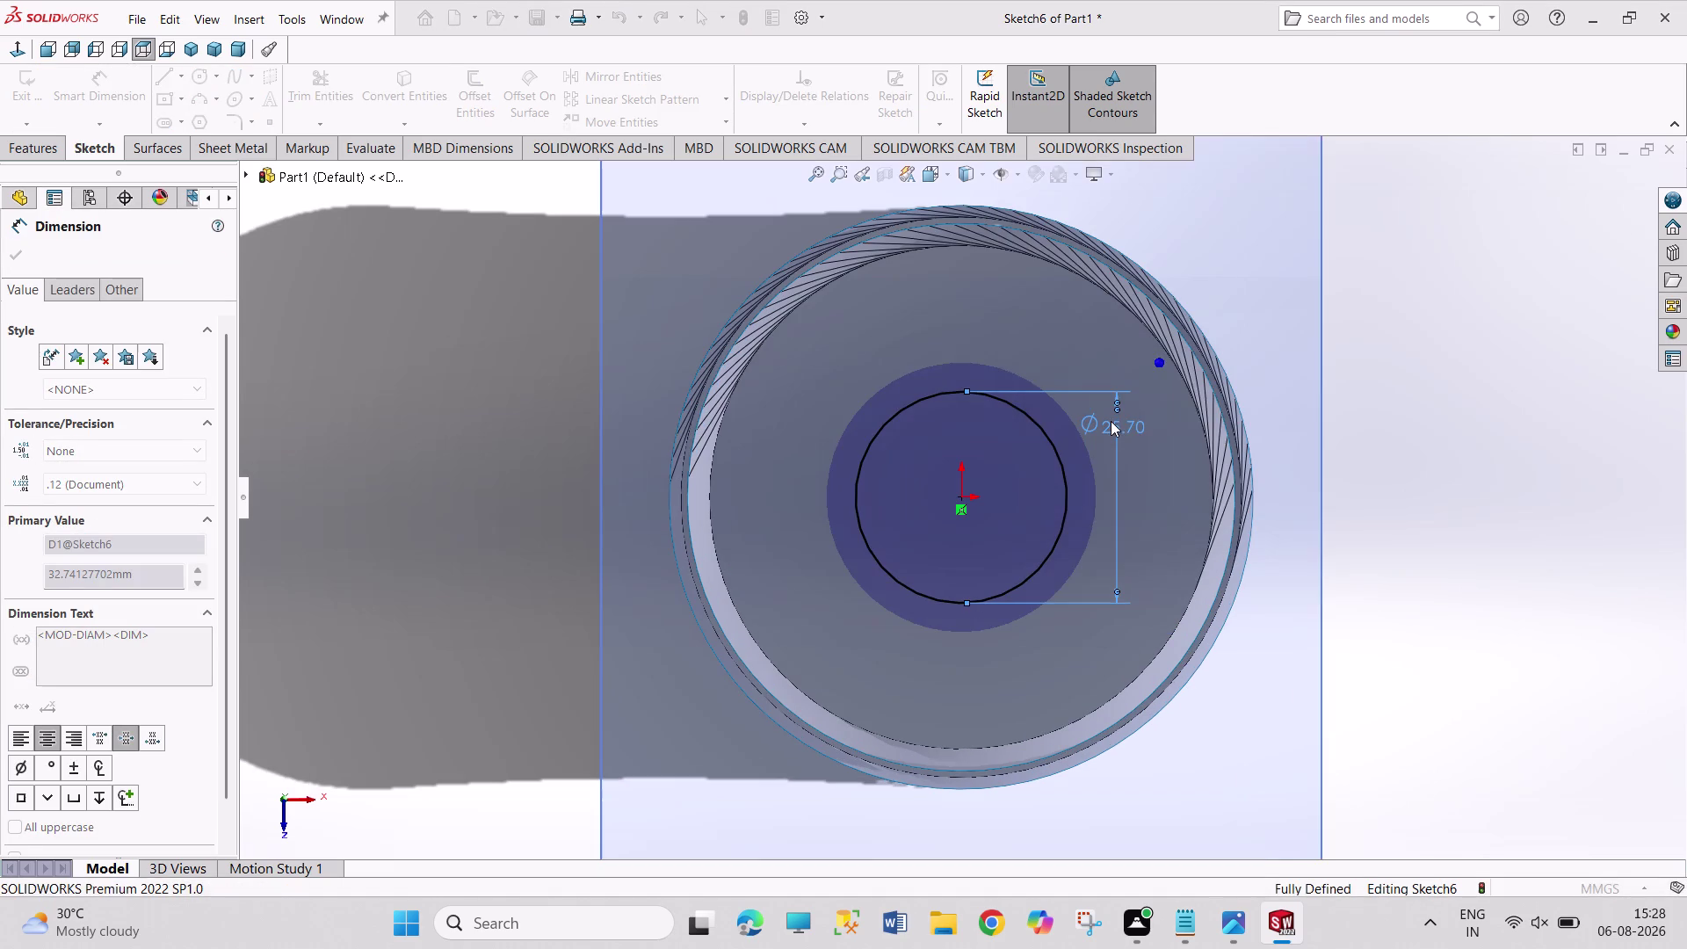
right_click(1450, 370)
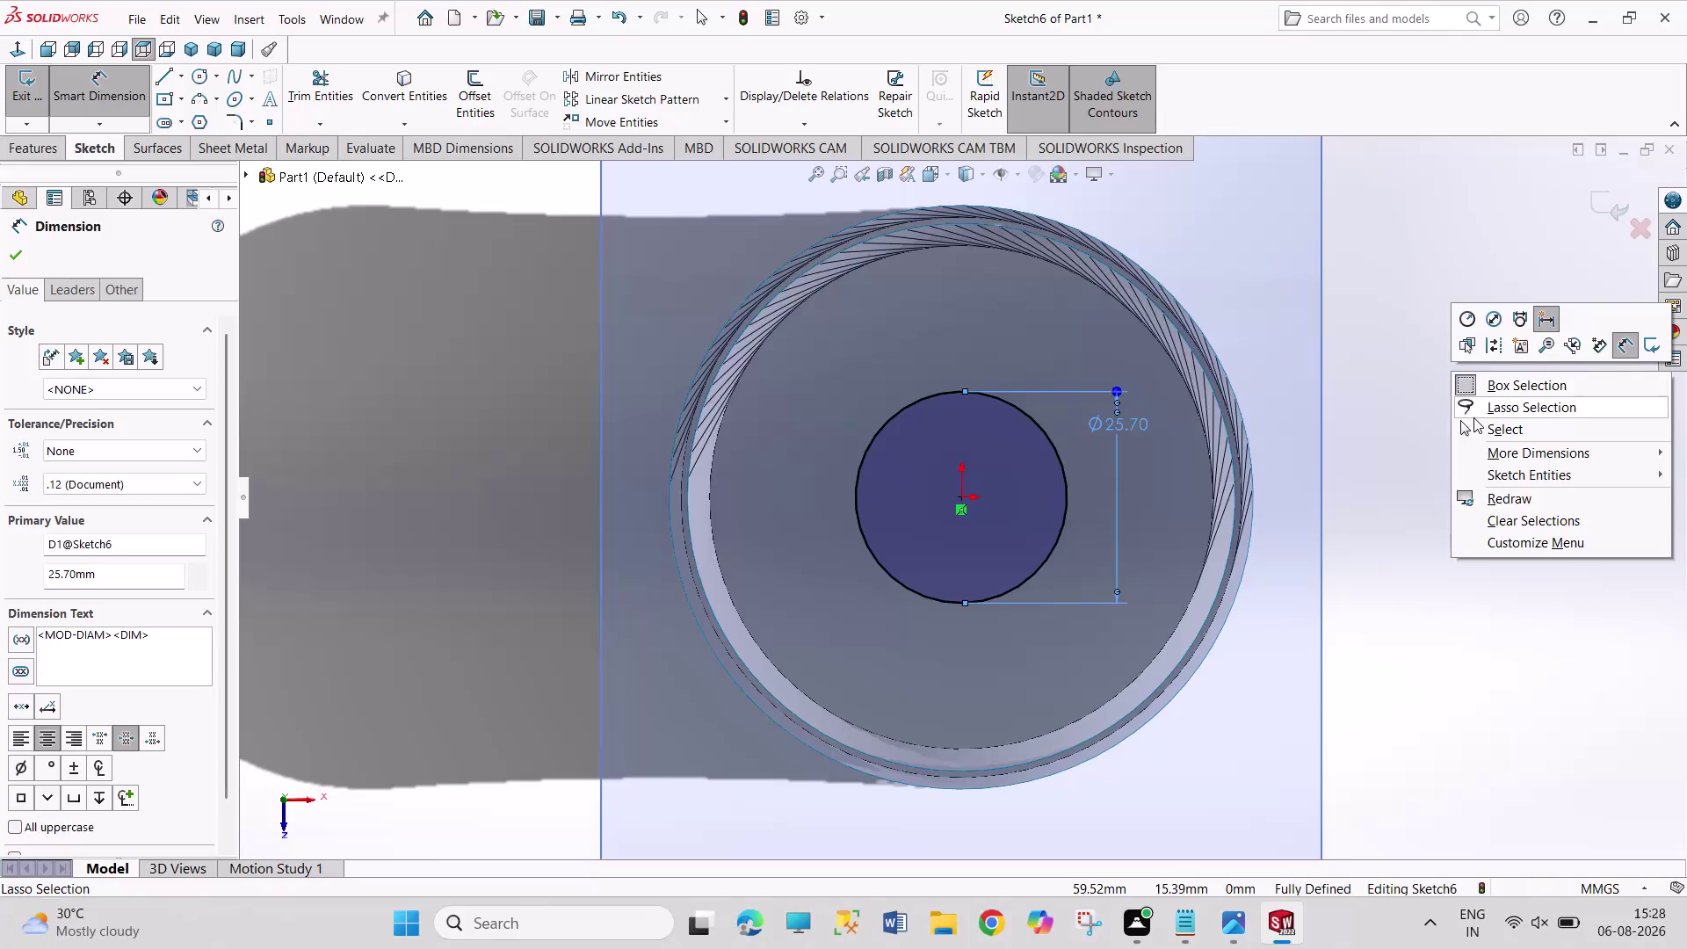
click(1475, 422)
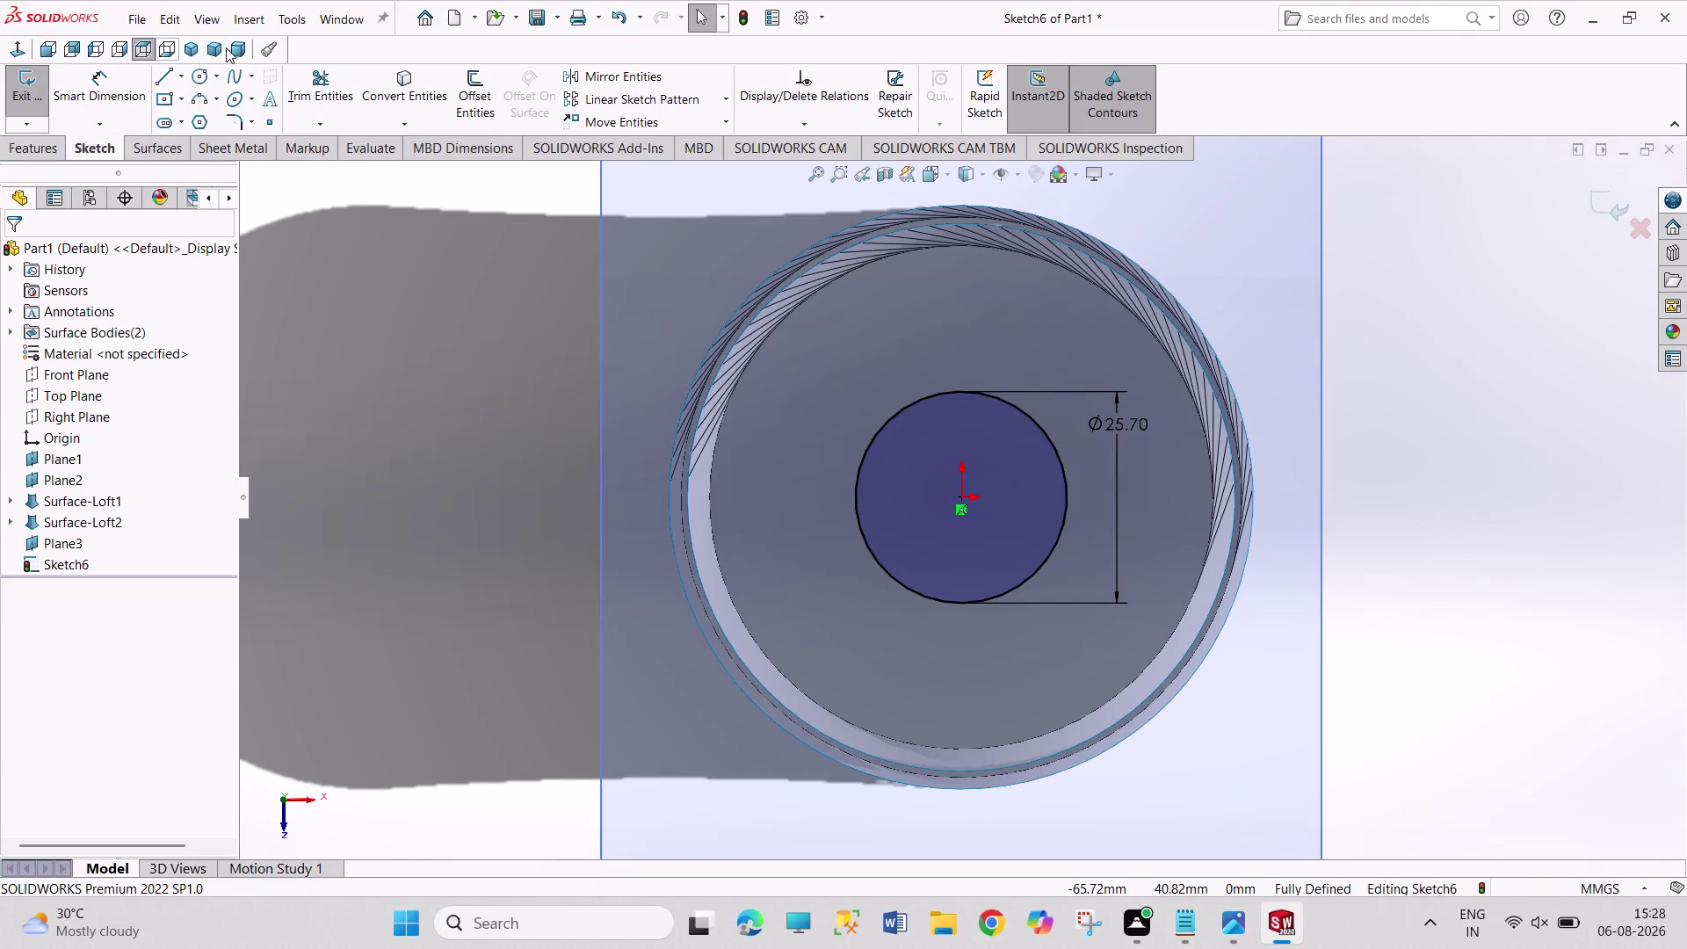
click(214, 45)
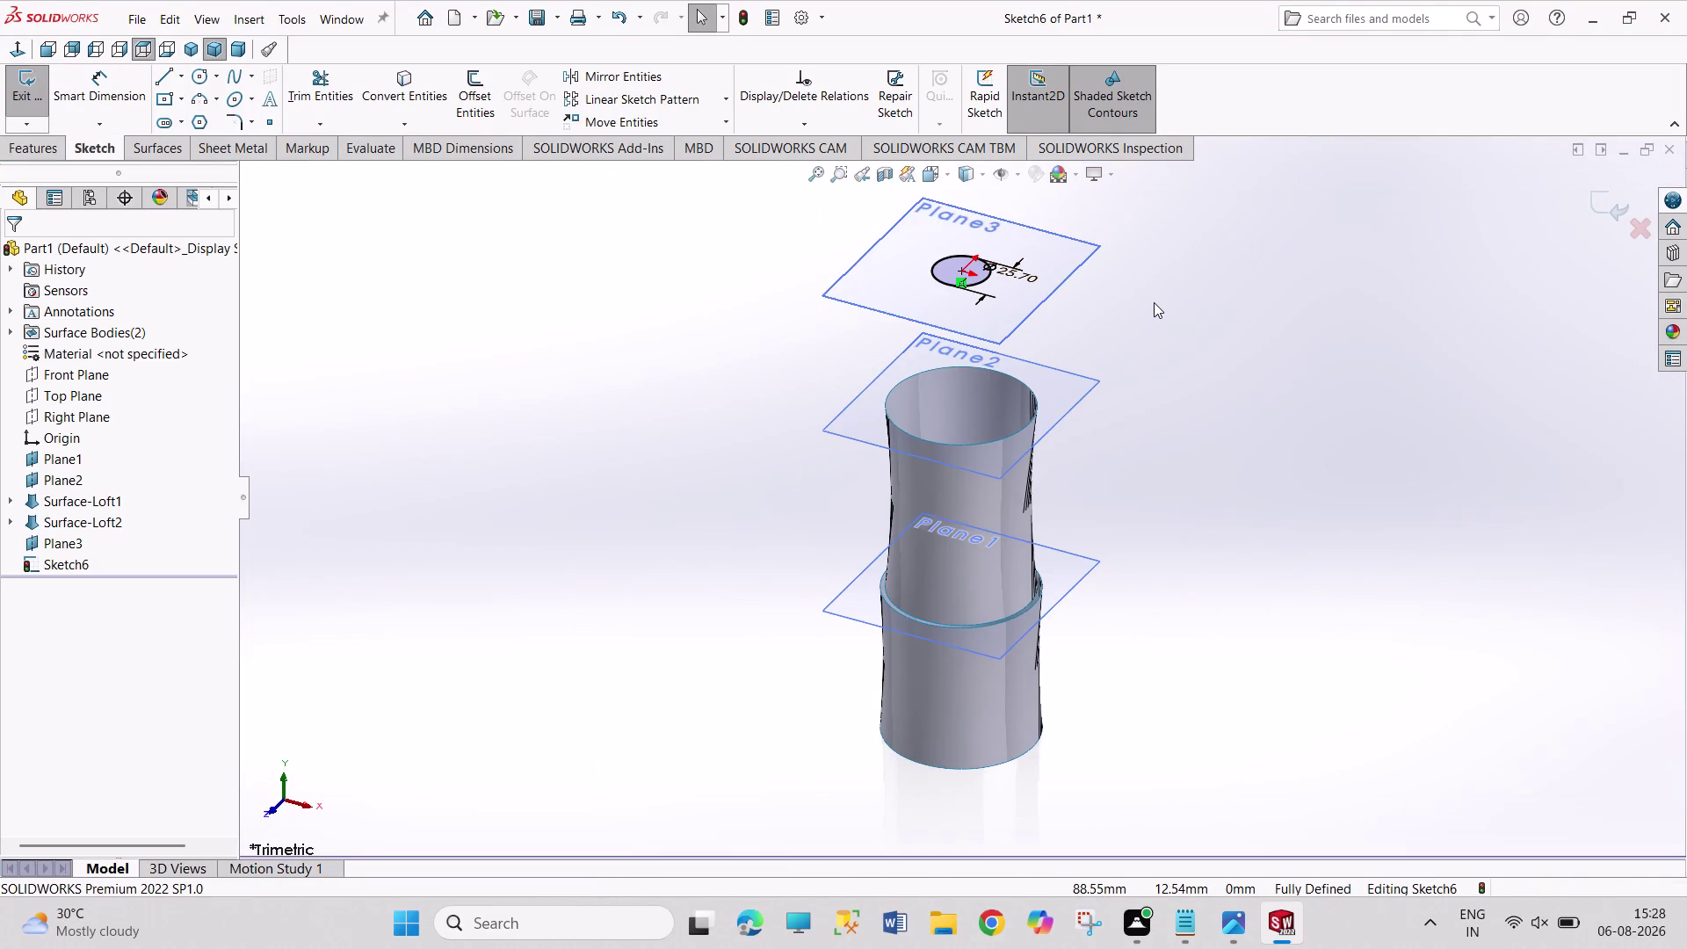
Orbit the model and switch to the isometric view to inspect the planes.
scroll(down, 3)
scroll(down, 3)
middle_drag(1202, 636, 1145, 646)
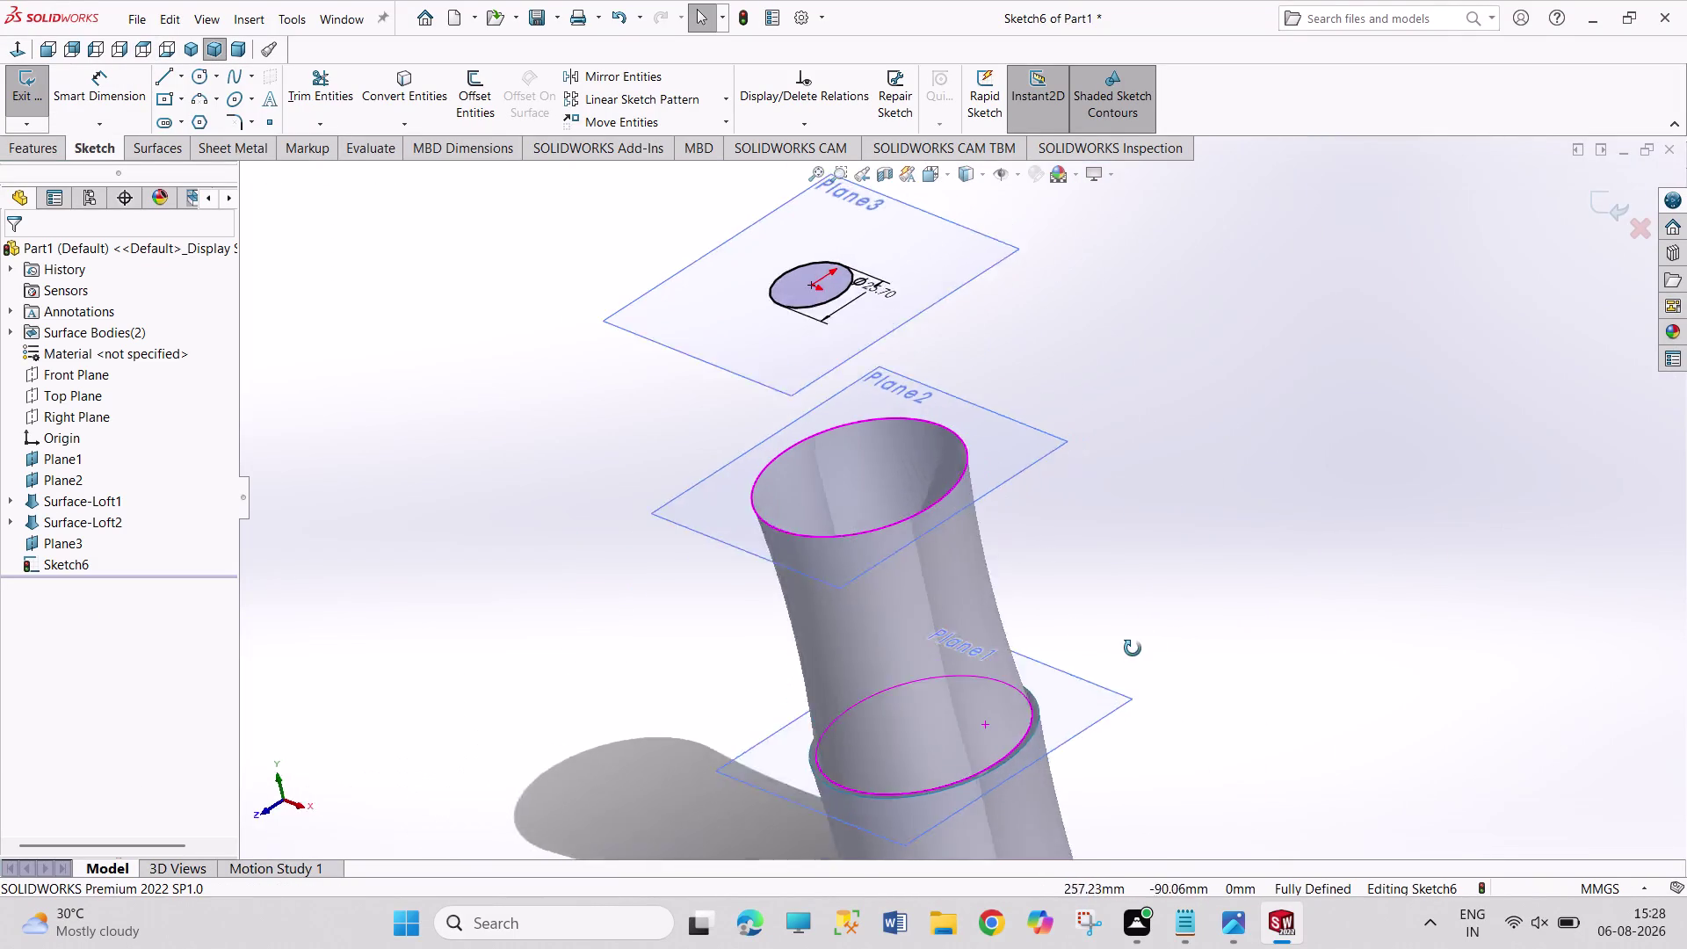
middle_drag(1146, 646, 1168, 587)
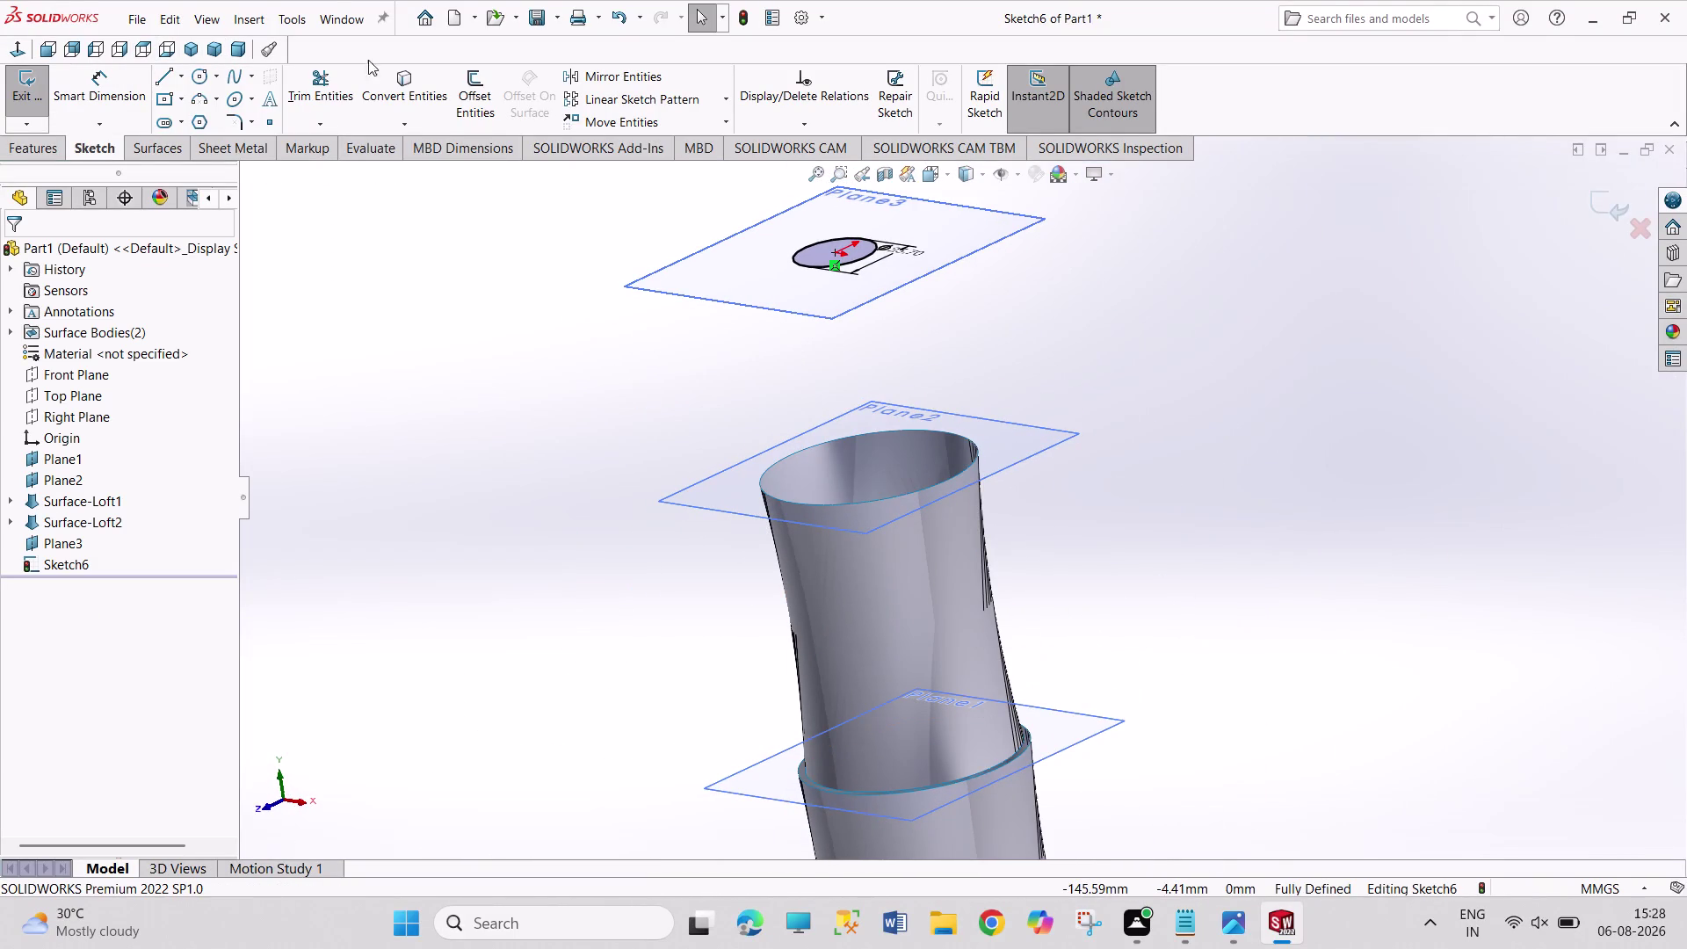
click(194, 48)
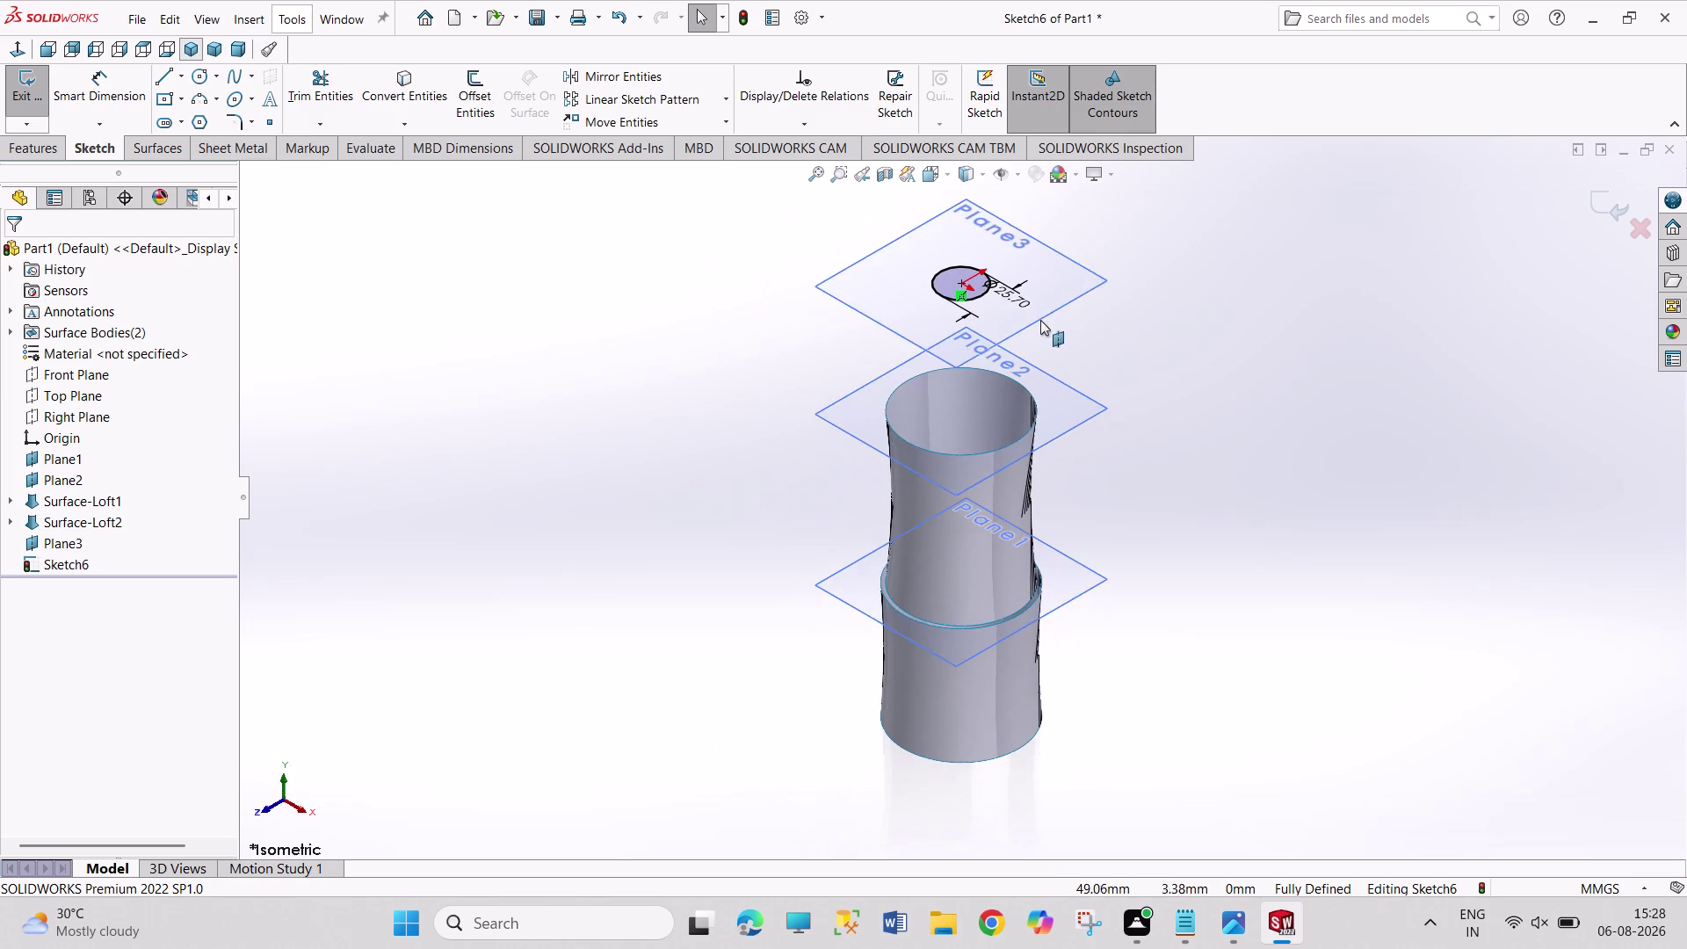
scroll(down, 3)
Hide Plane1 and Plane2 from the graphics area.
click(73, 466)
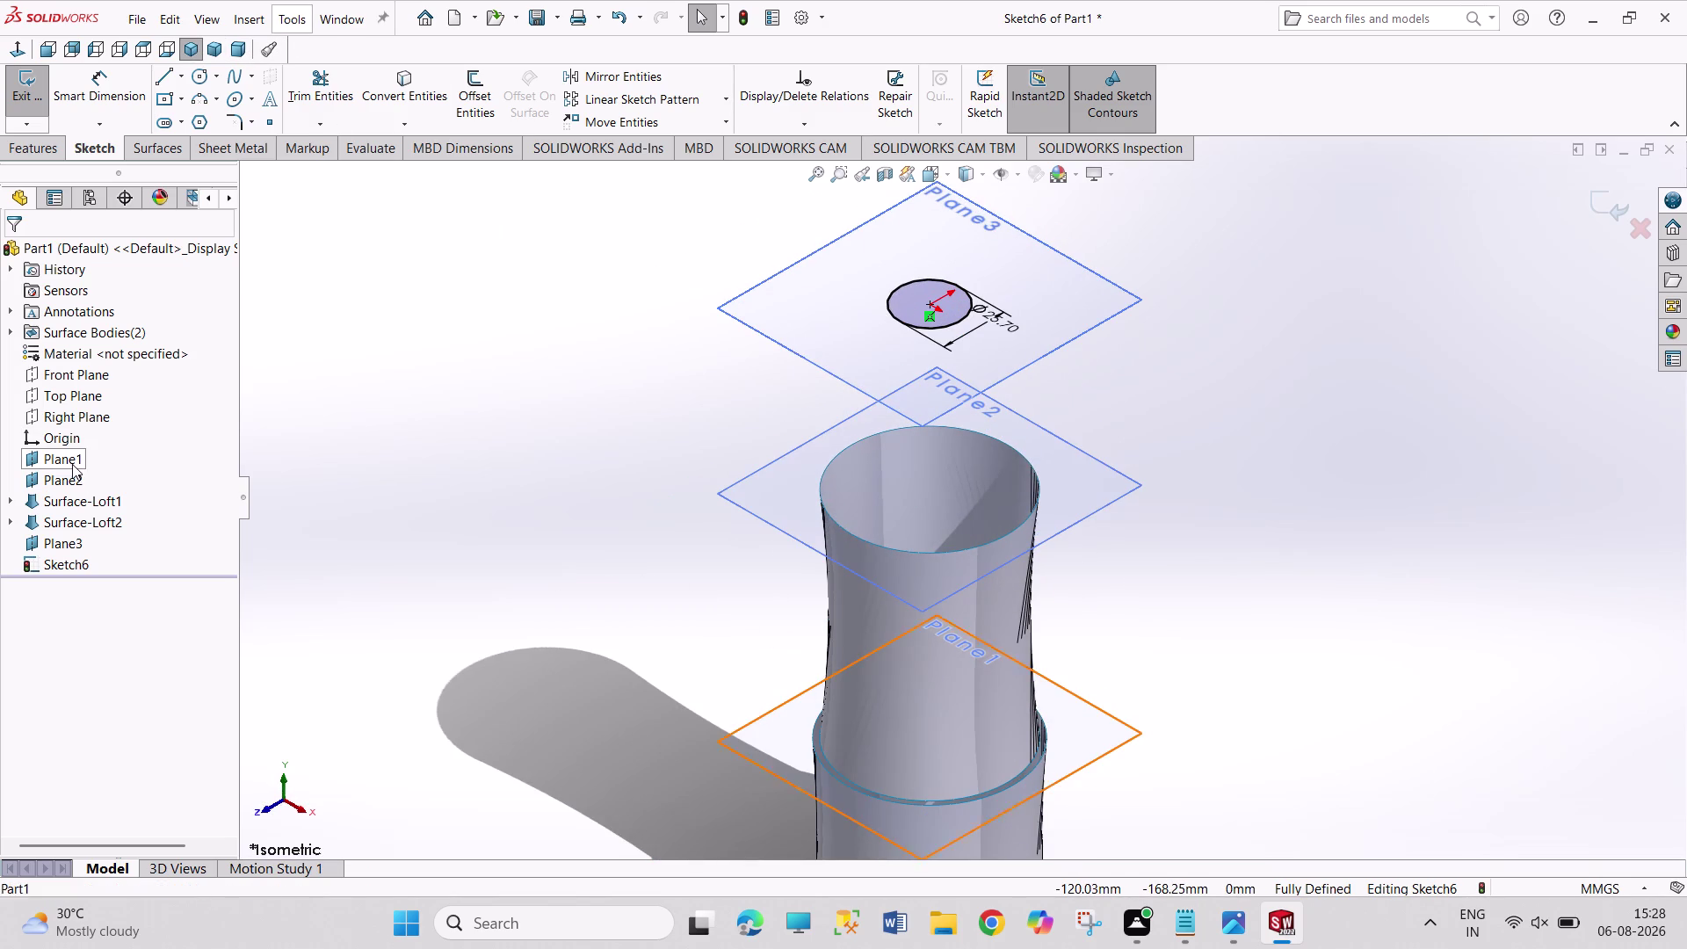
click(119, 446)
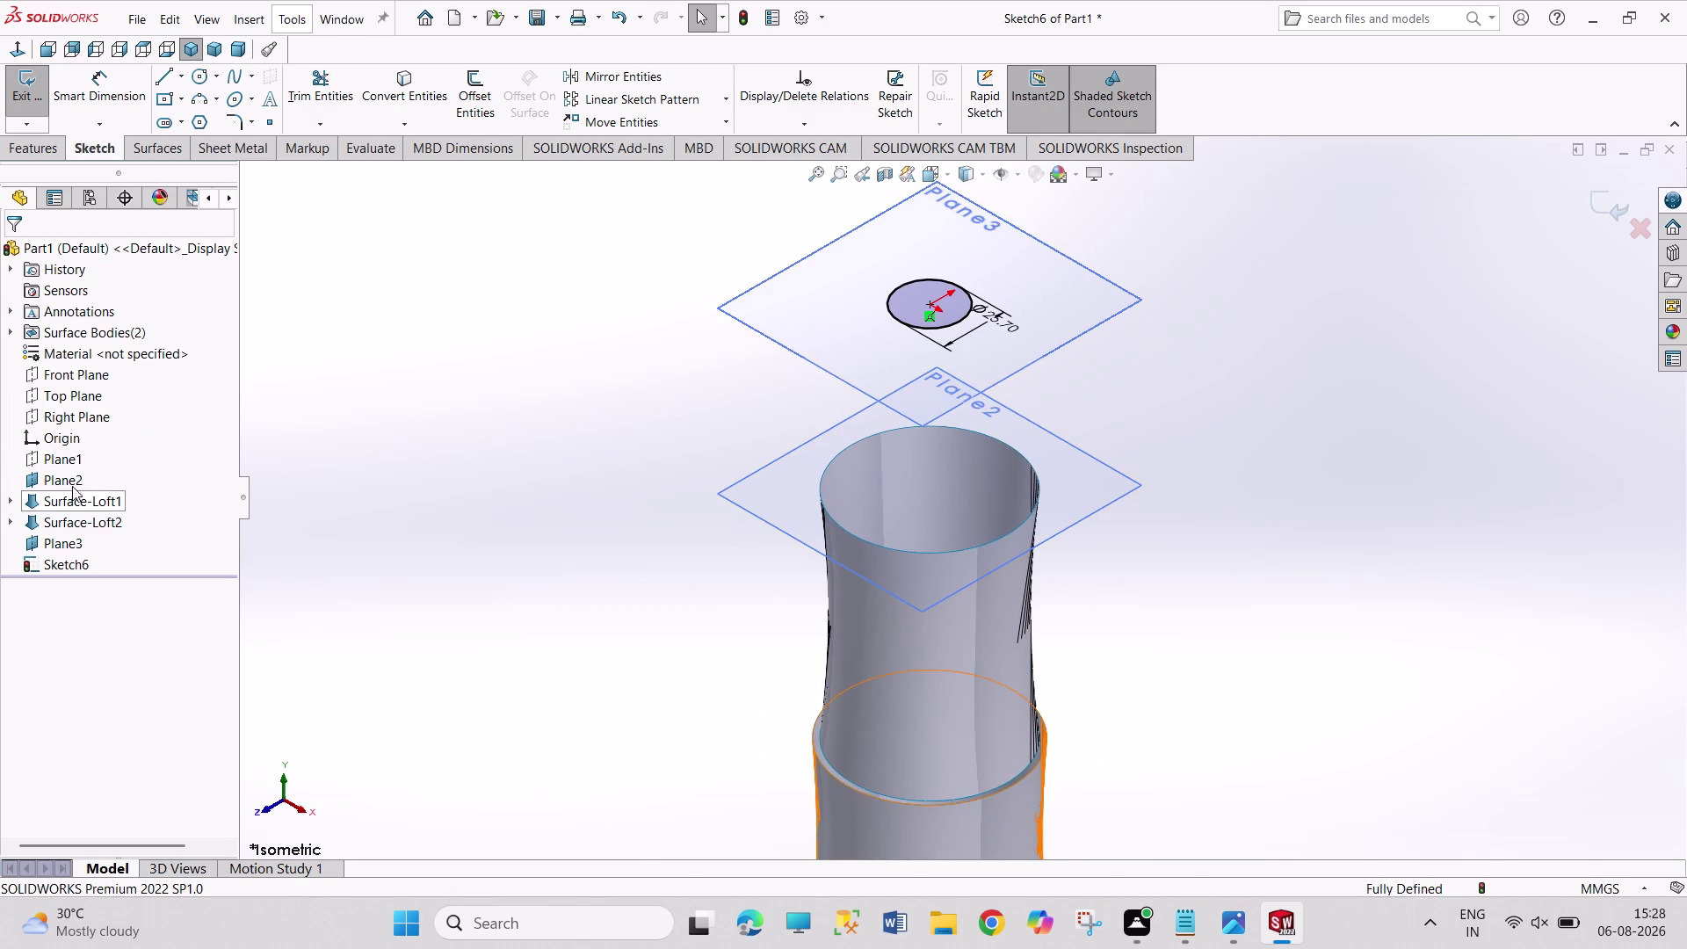
click(68, 480)
click(110, 456)
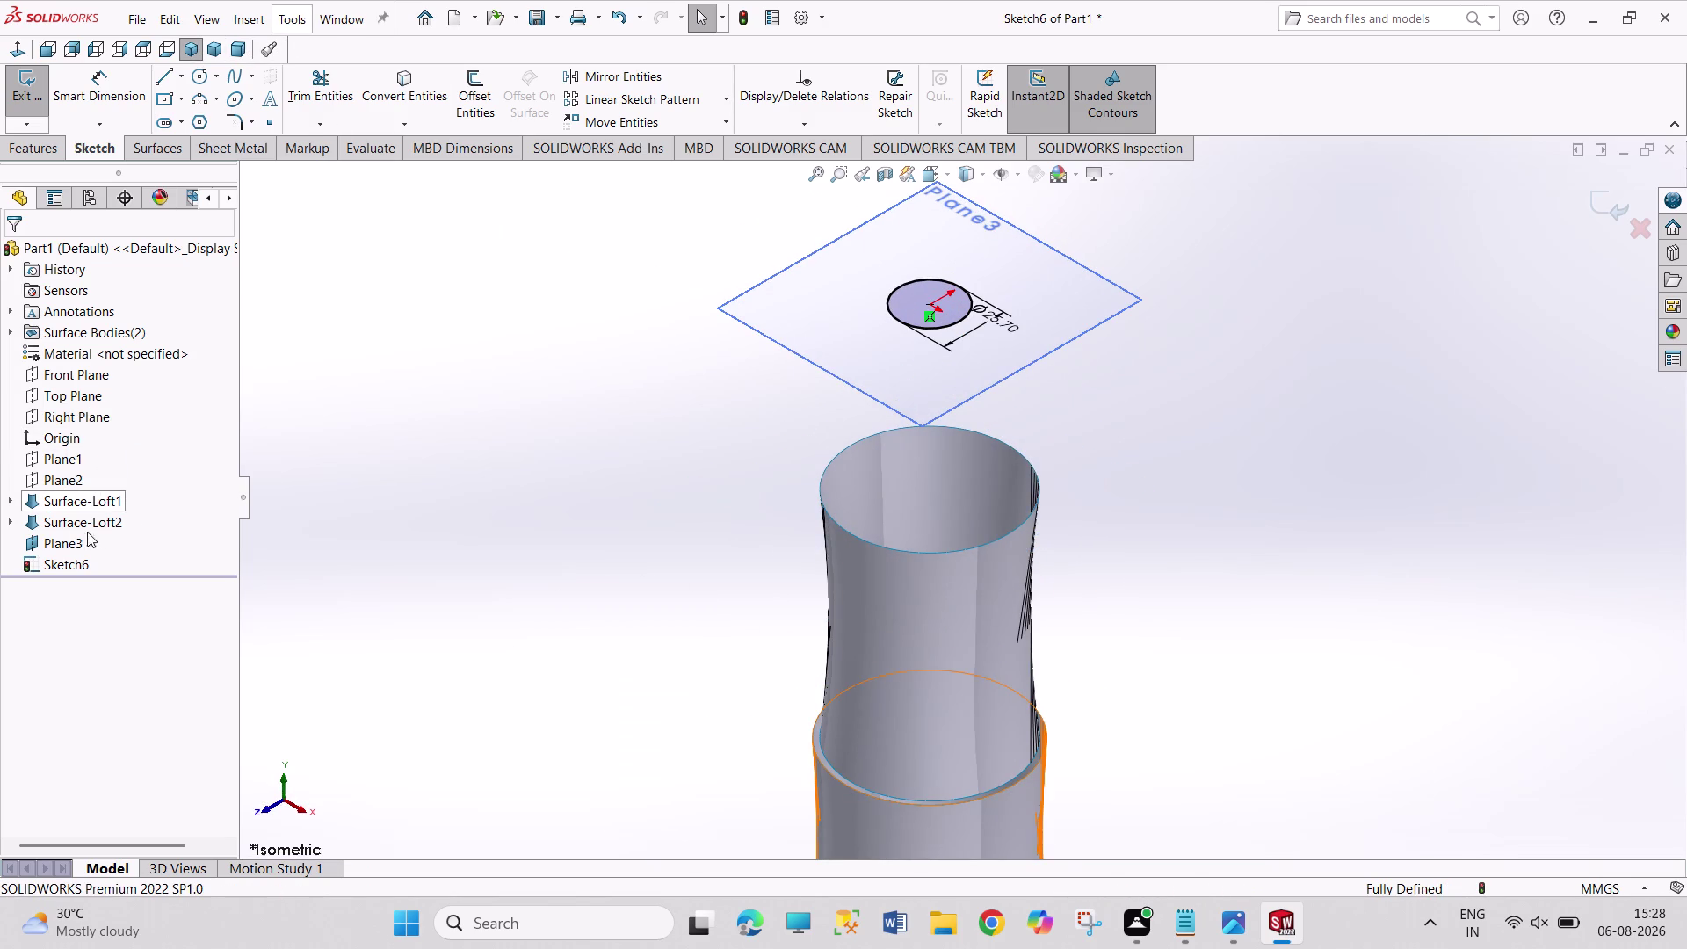
click(64, 547)
drag(105, 525, 115, 523)
drag(312, 500, 324, 504)
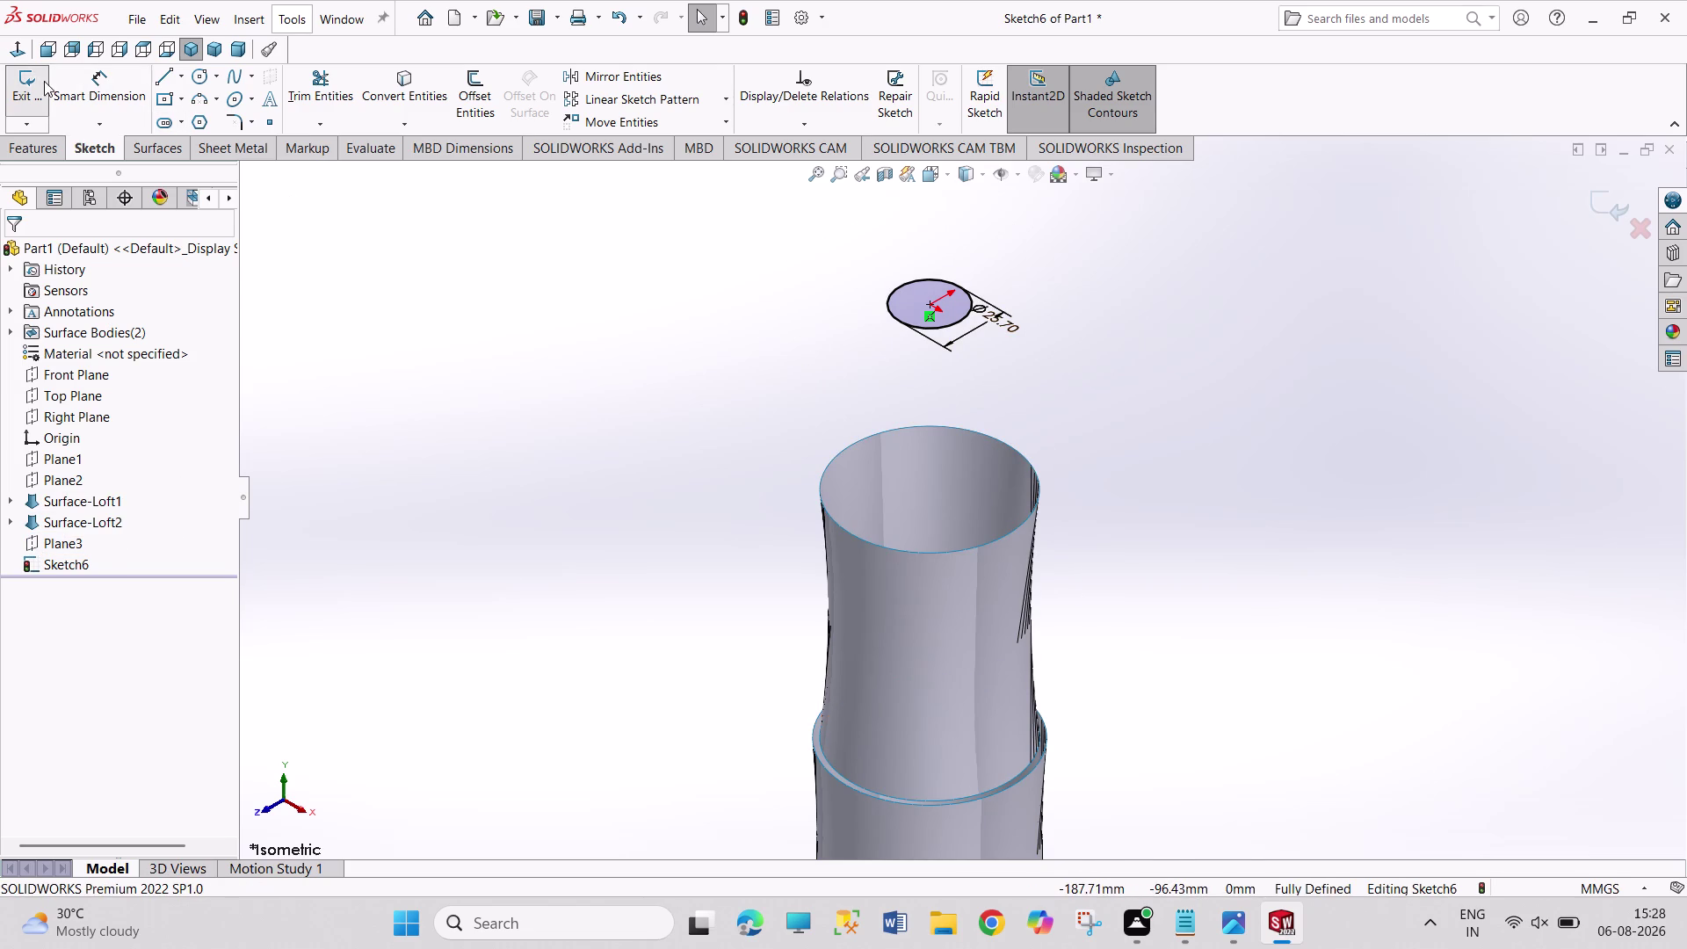
Close Sketch6 and view the Pepsi bottle drawing in Photos before returning.
click(42, 81)
click(1171, 445)
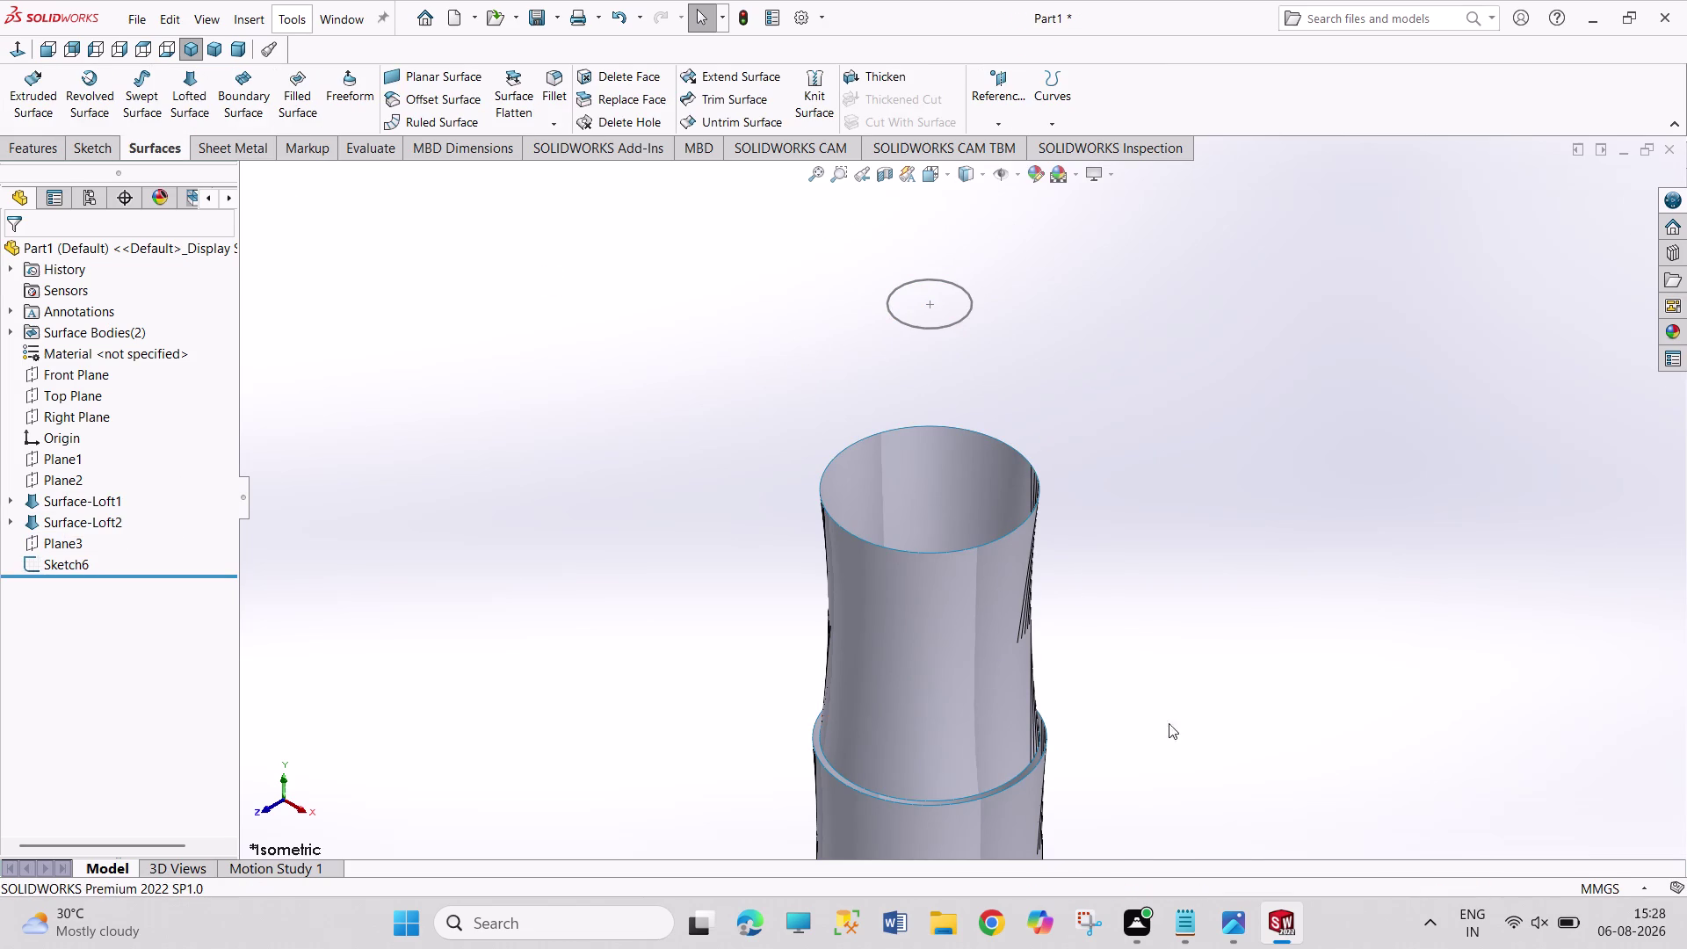
click(1234, 932)
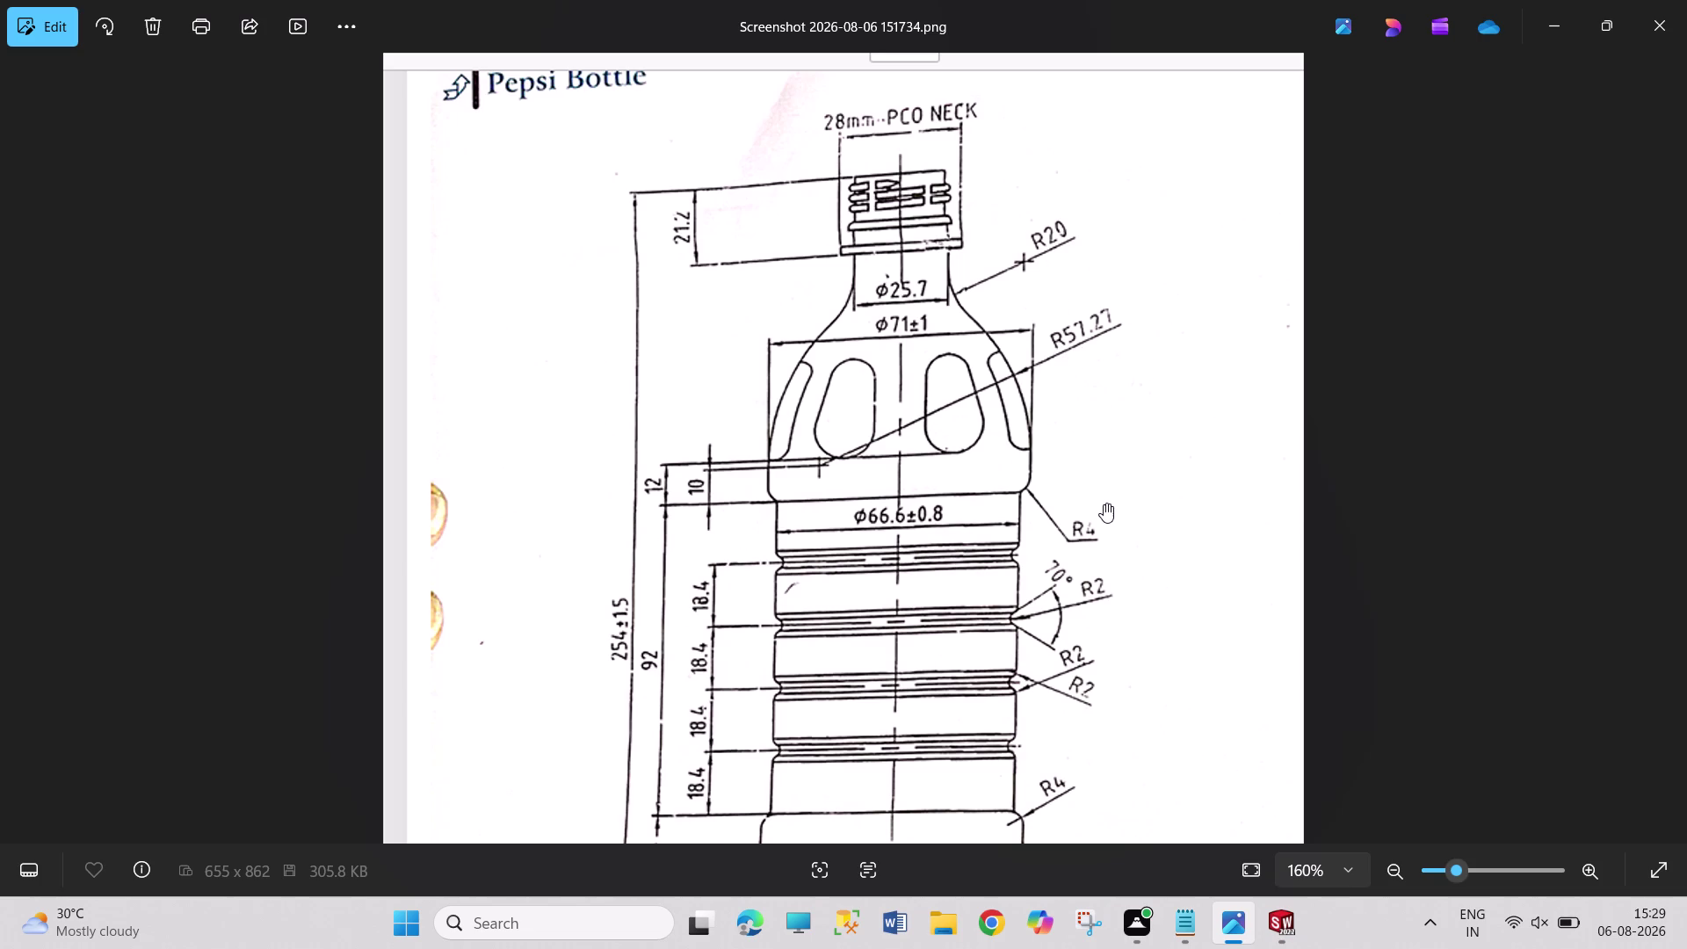
click(1285, 948)
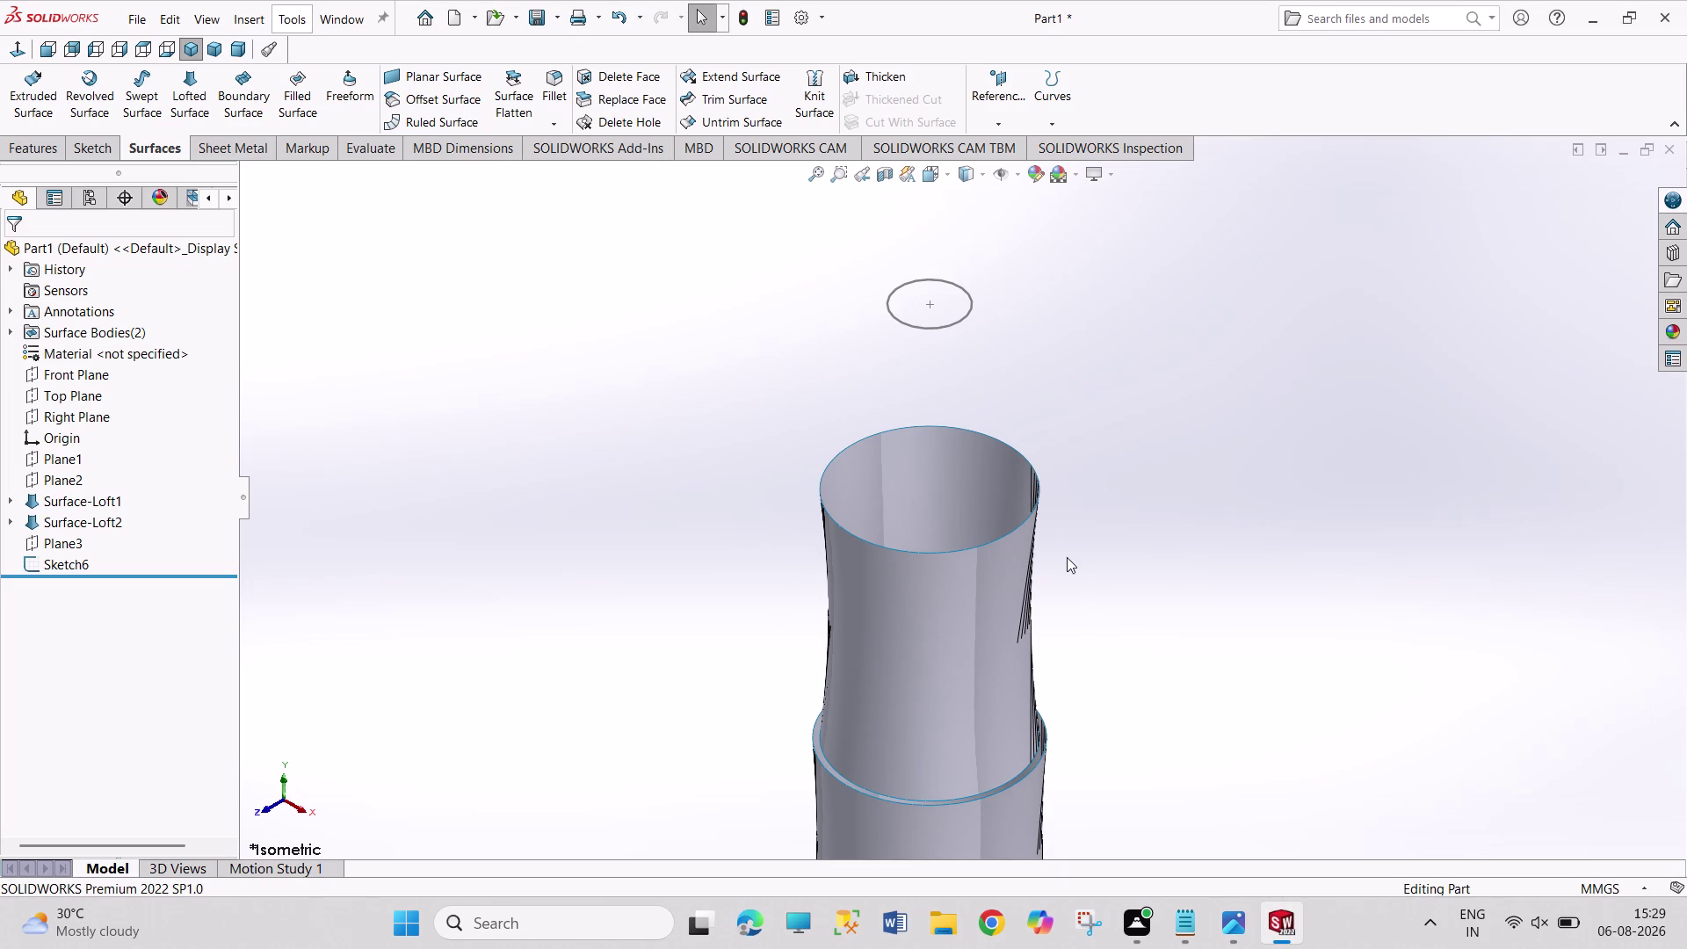
Start Sketch7 on the Right Plane and glance at the bottle drawing.
click(85, 421)
click(104, 396)
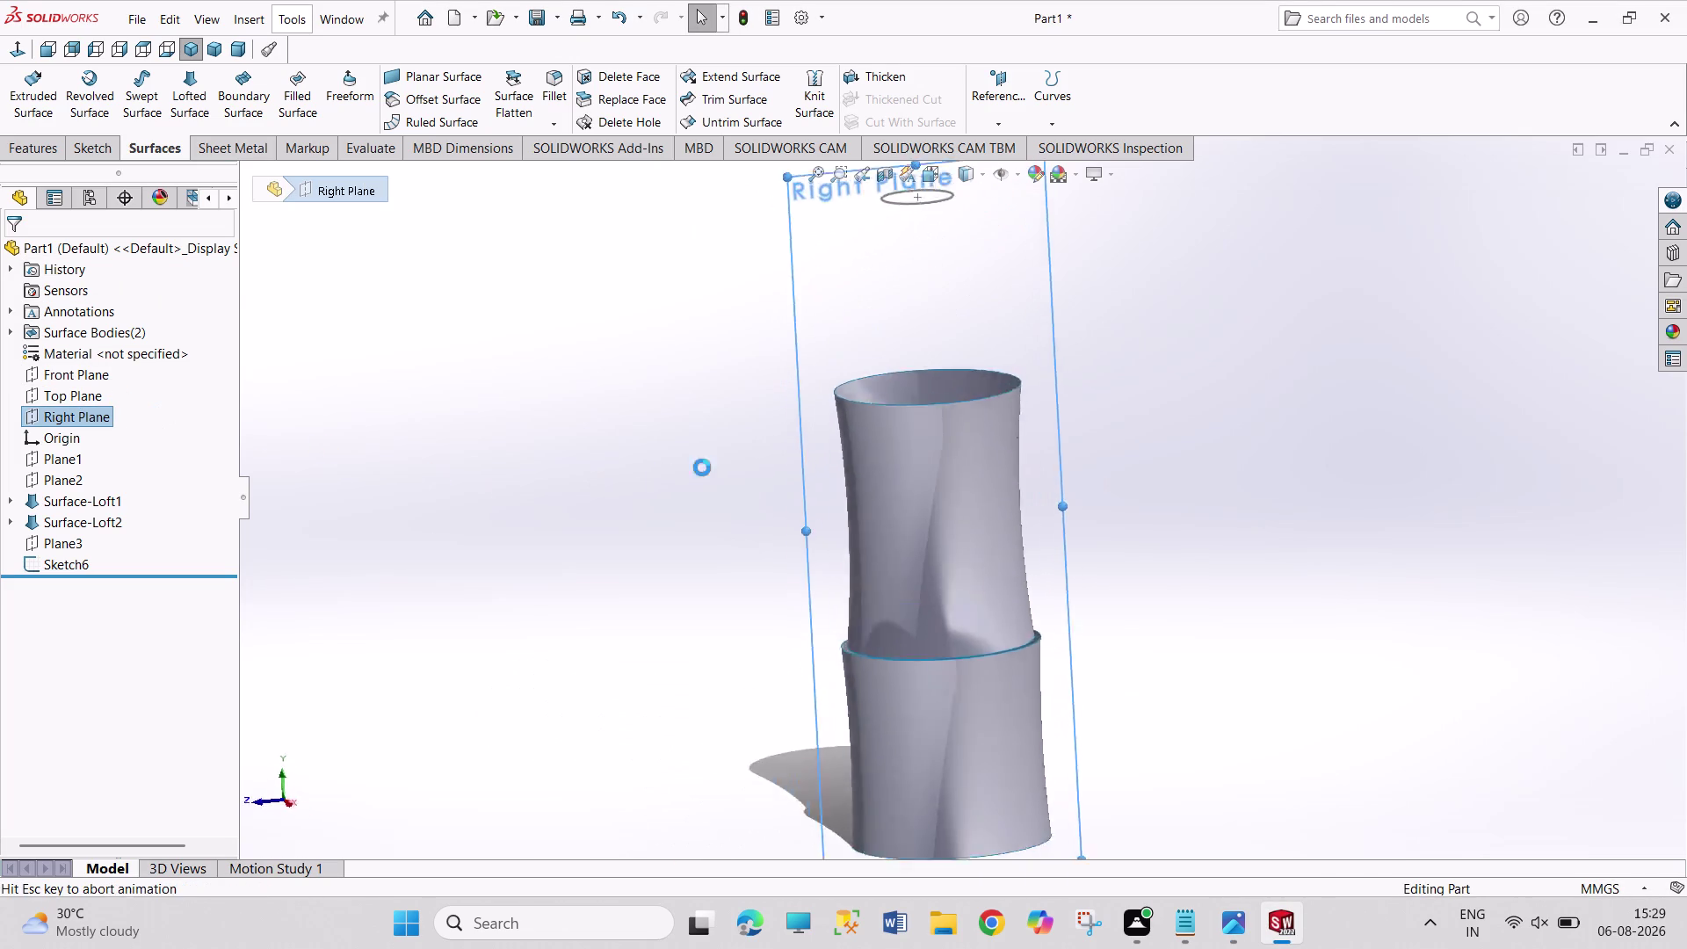
scroll(down, 3)
scroll(down, 3)
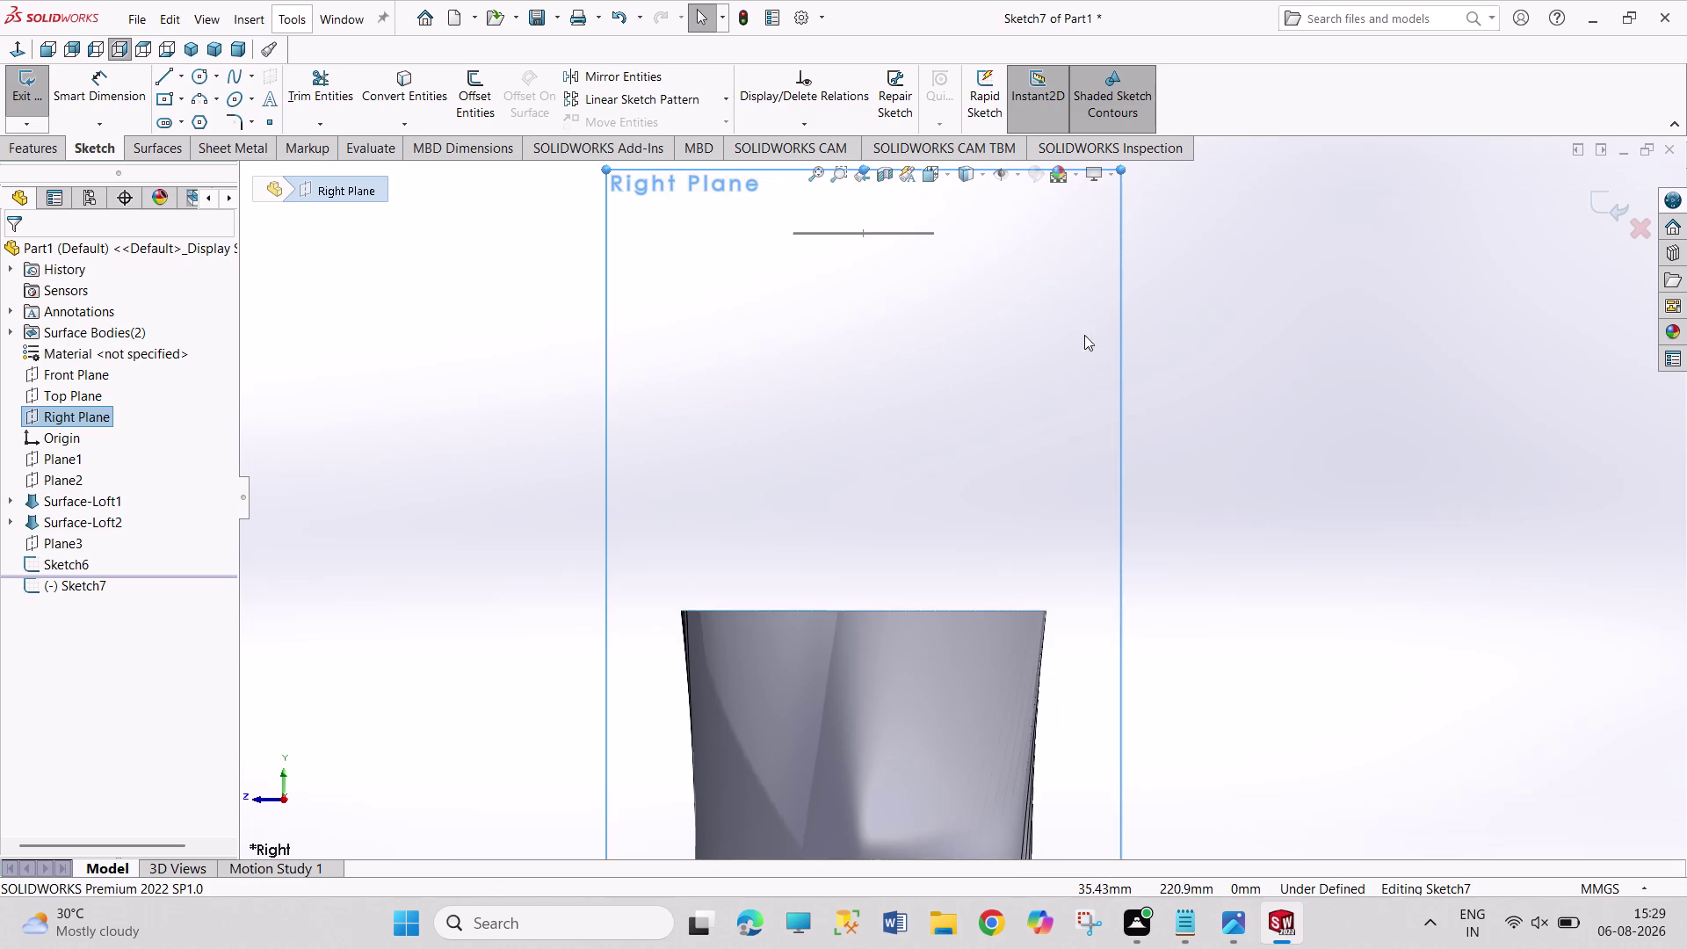
click(1235, 919)
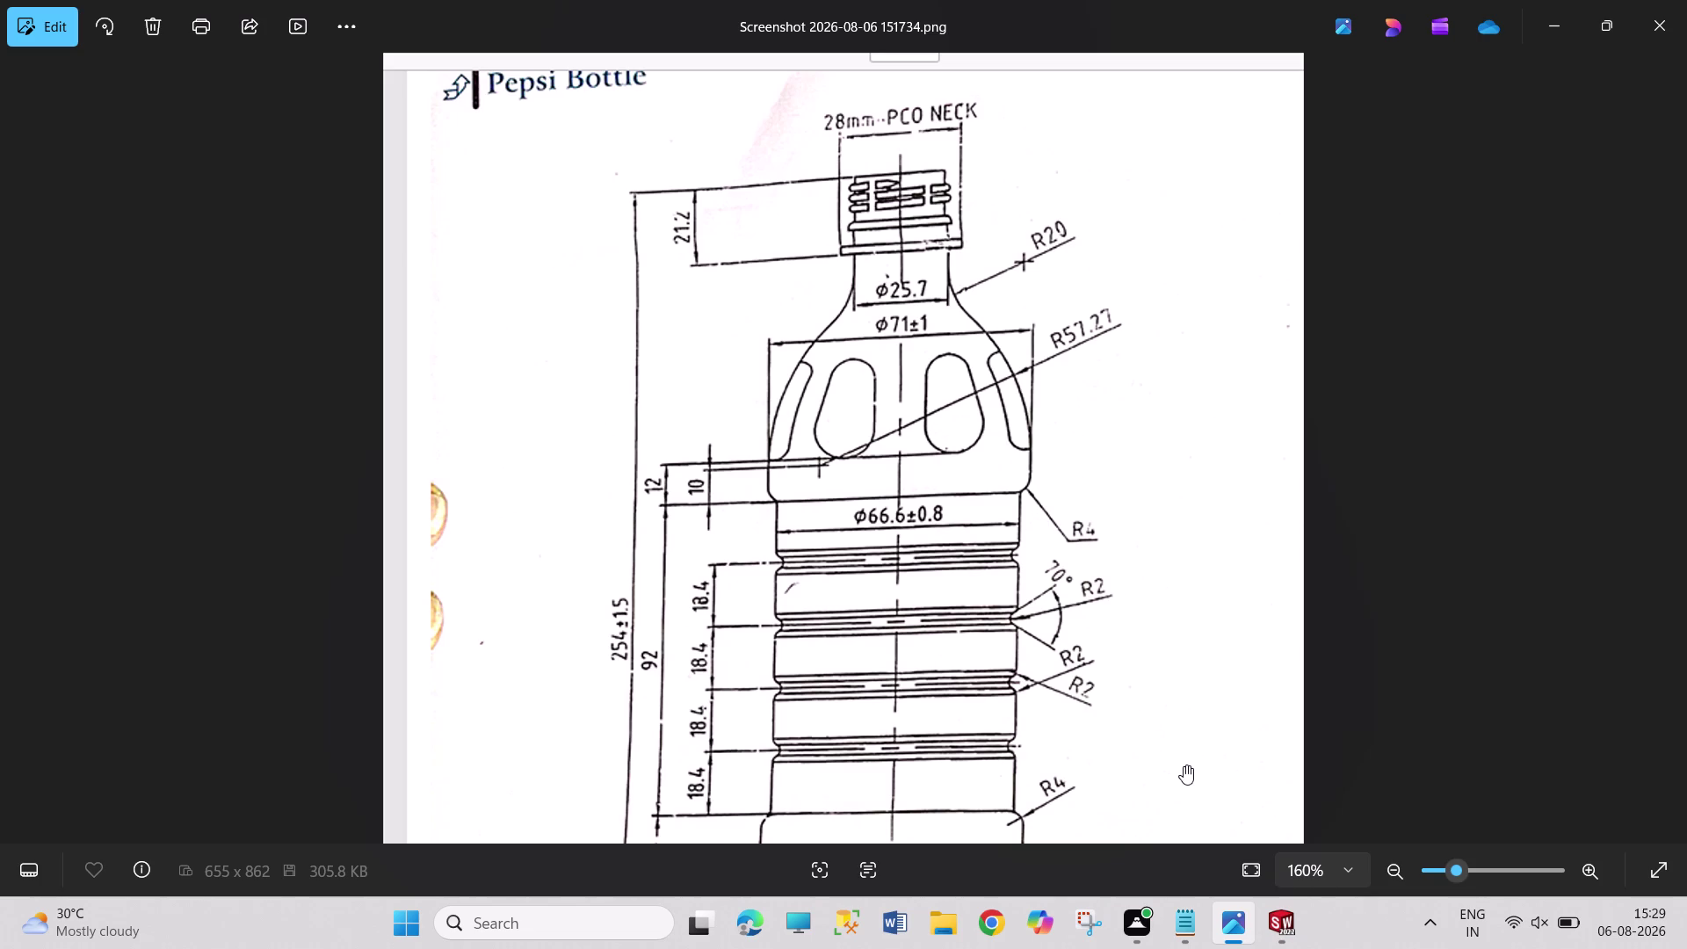
click(1272, 923)
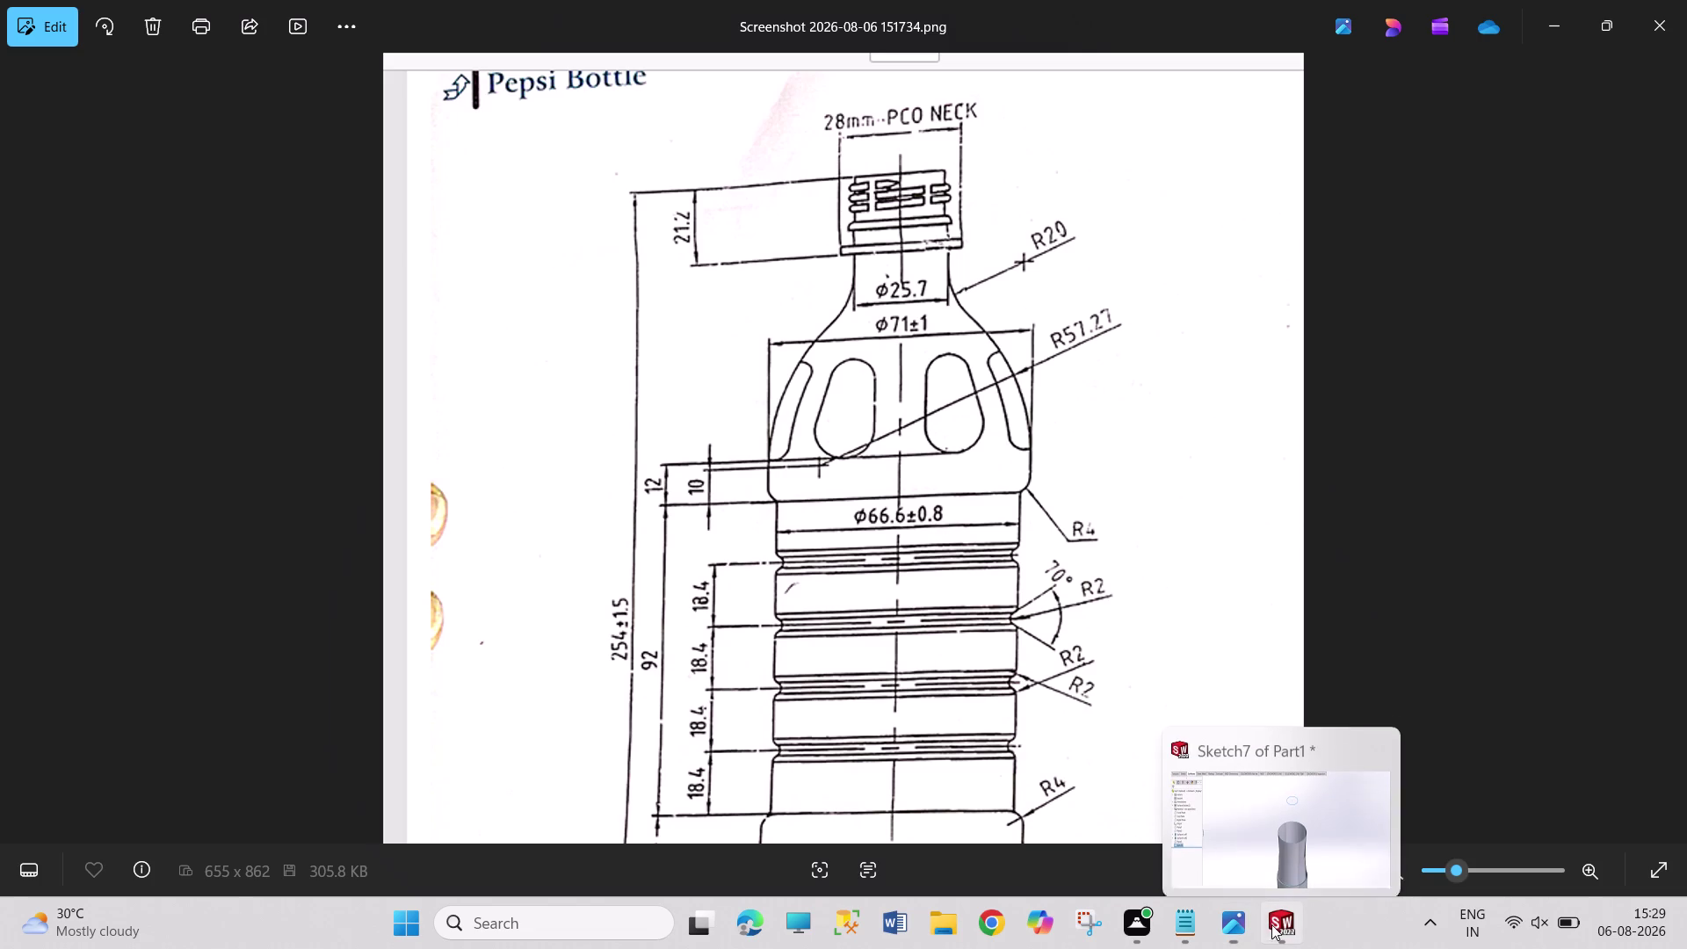
click(1270, 840)
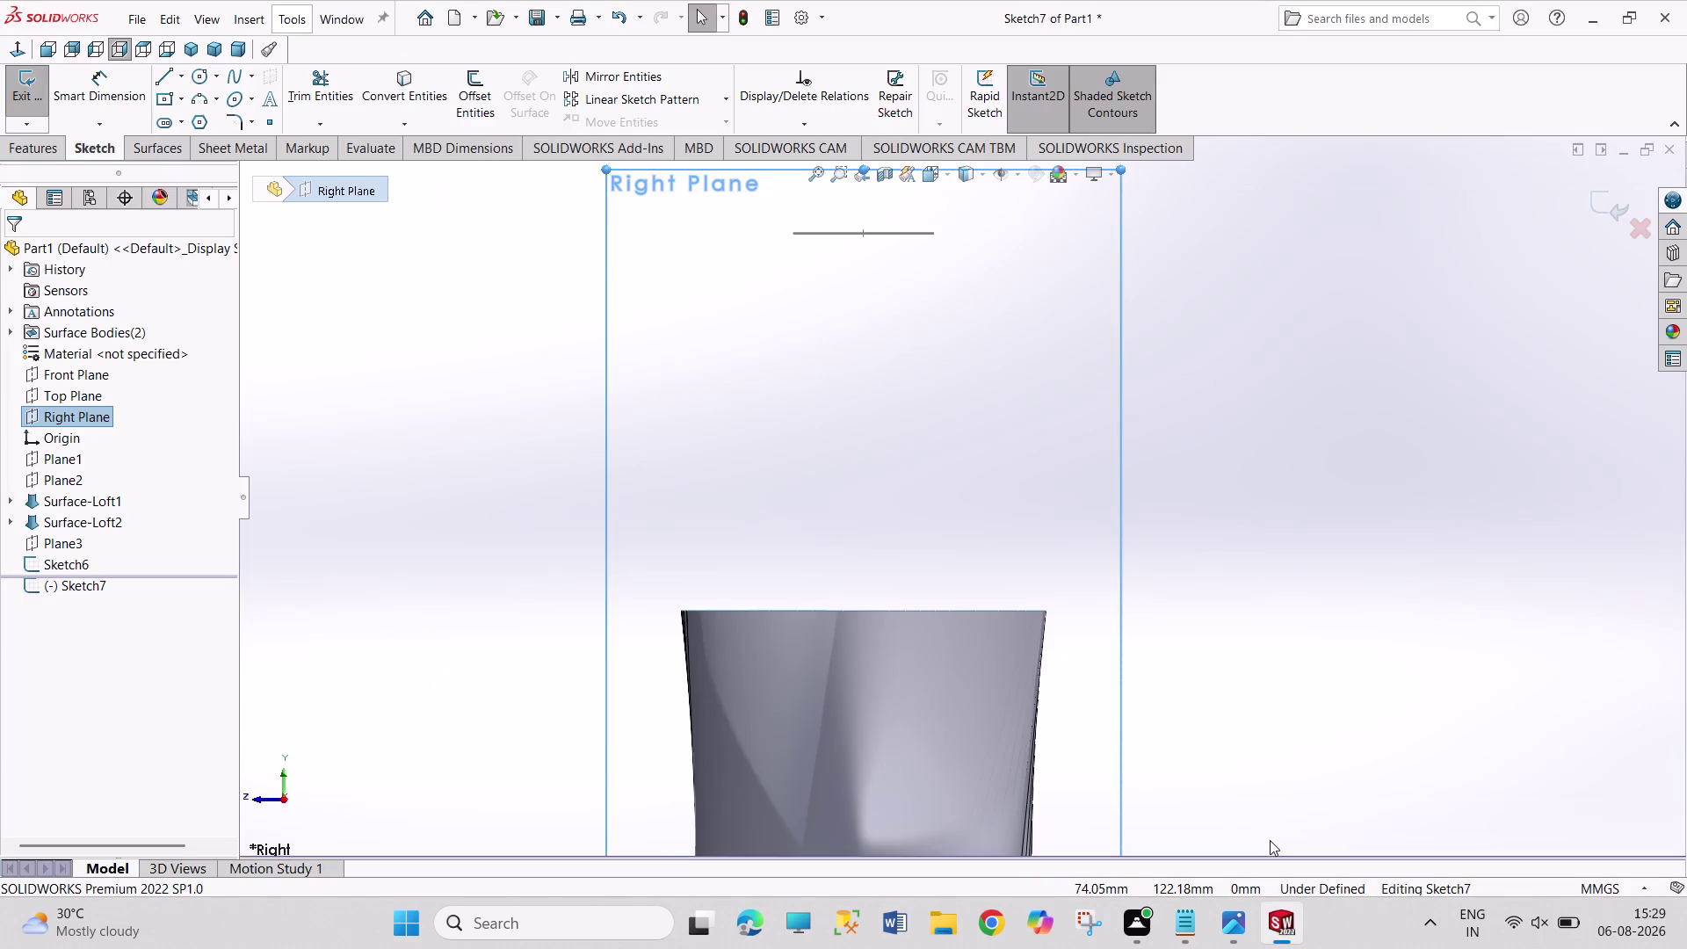
Choose the Line tool, recheck the bottle reference drawing, then choose the Circle tool.
click(157, 80)
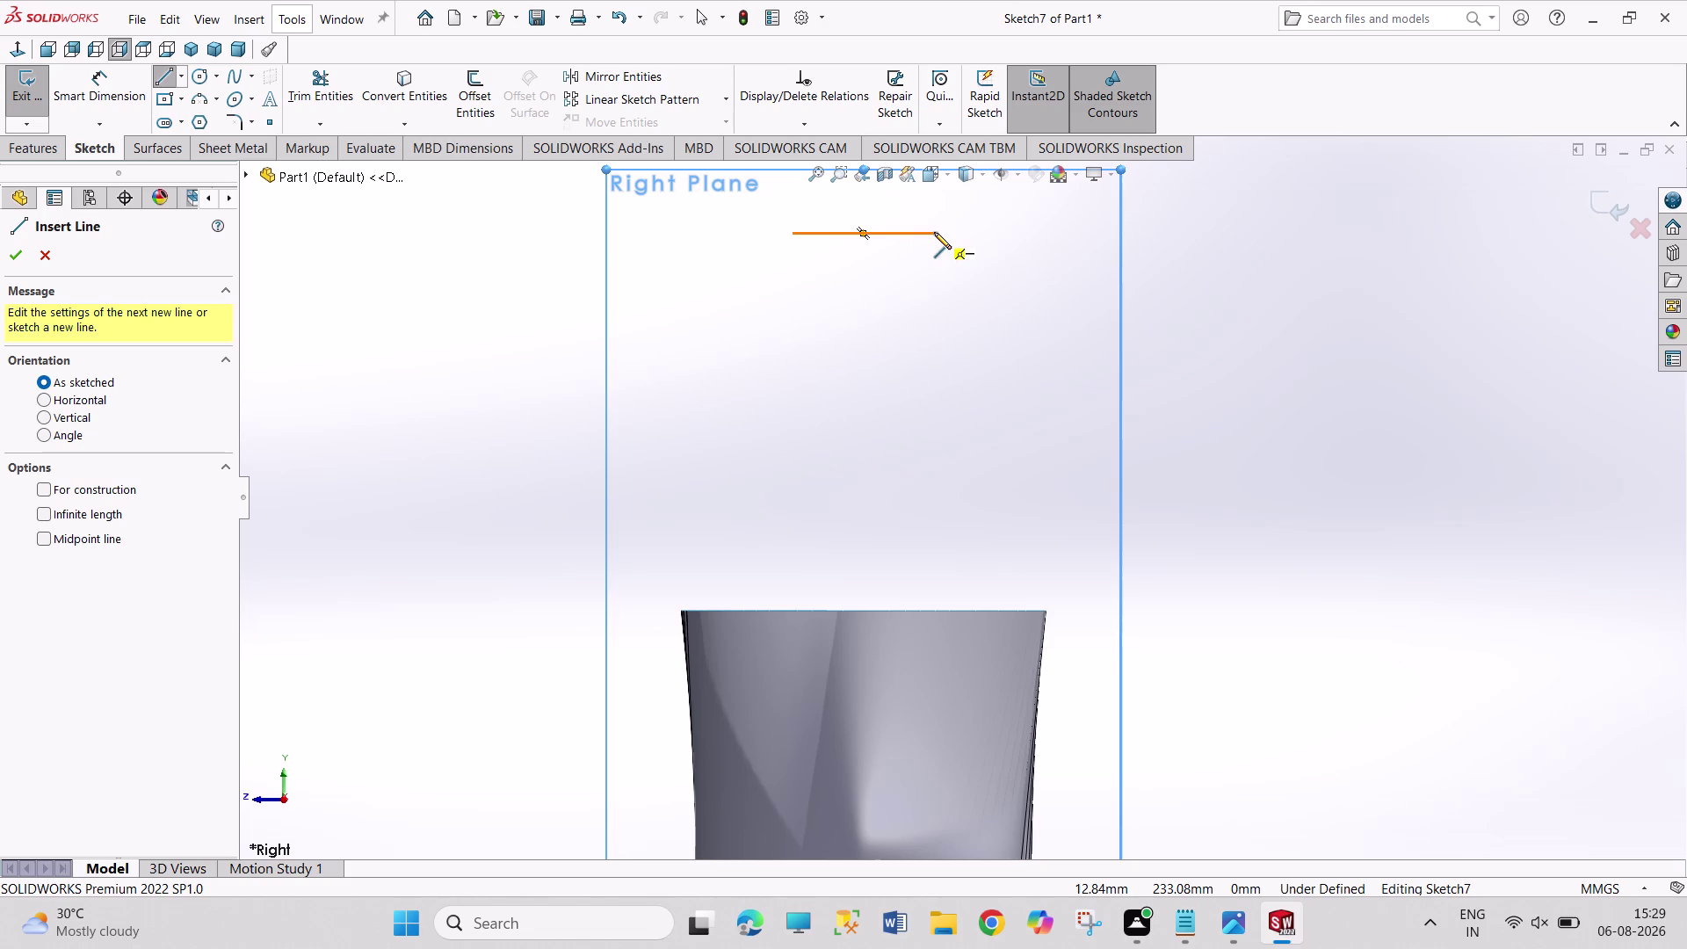
click(1236, 918)
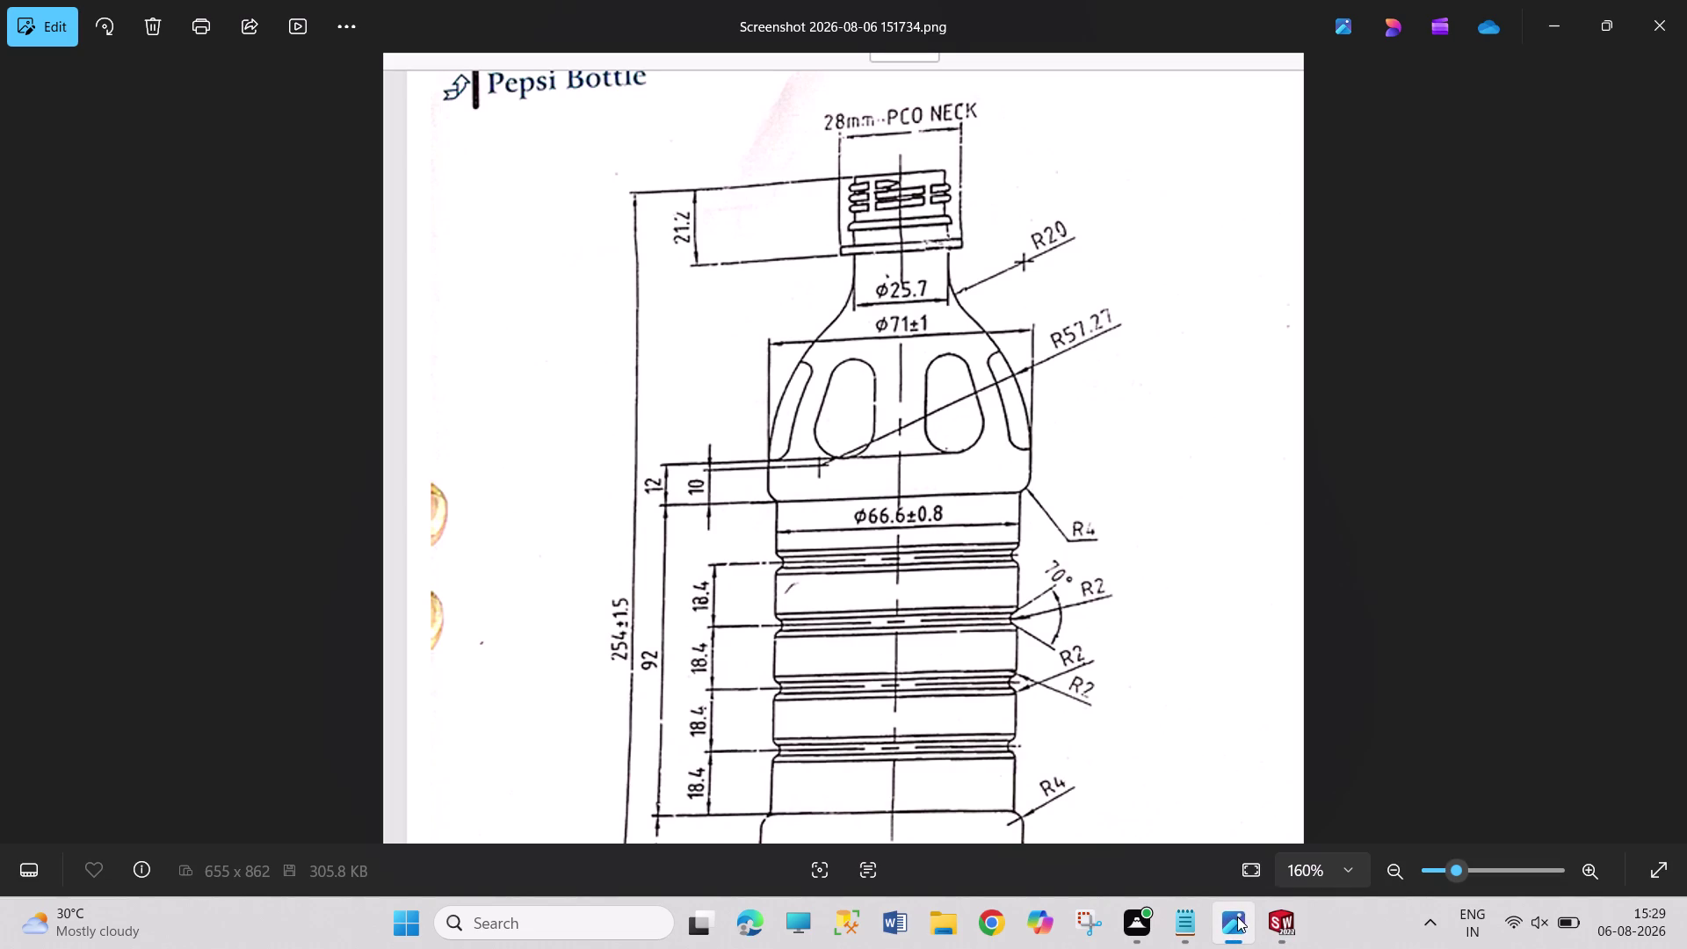
click(1289, 912)
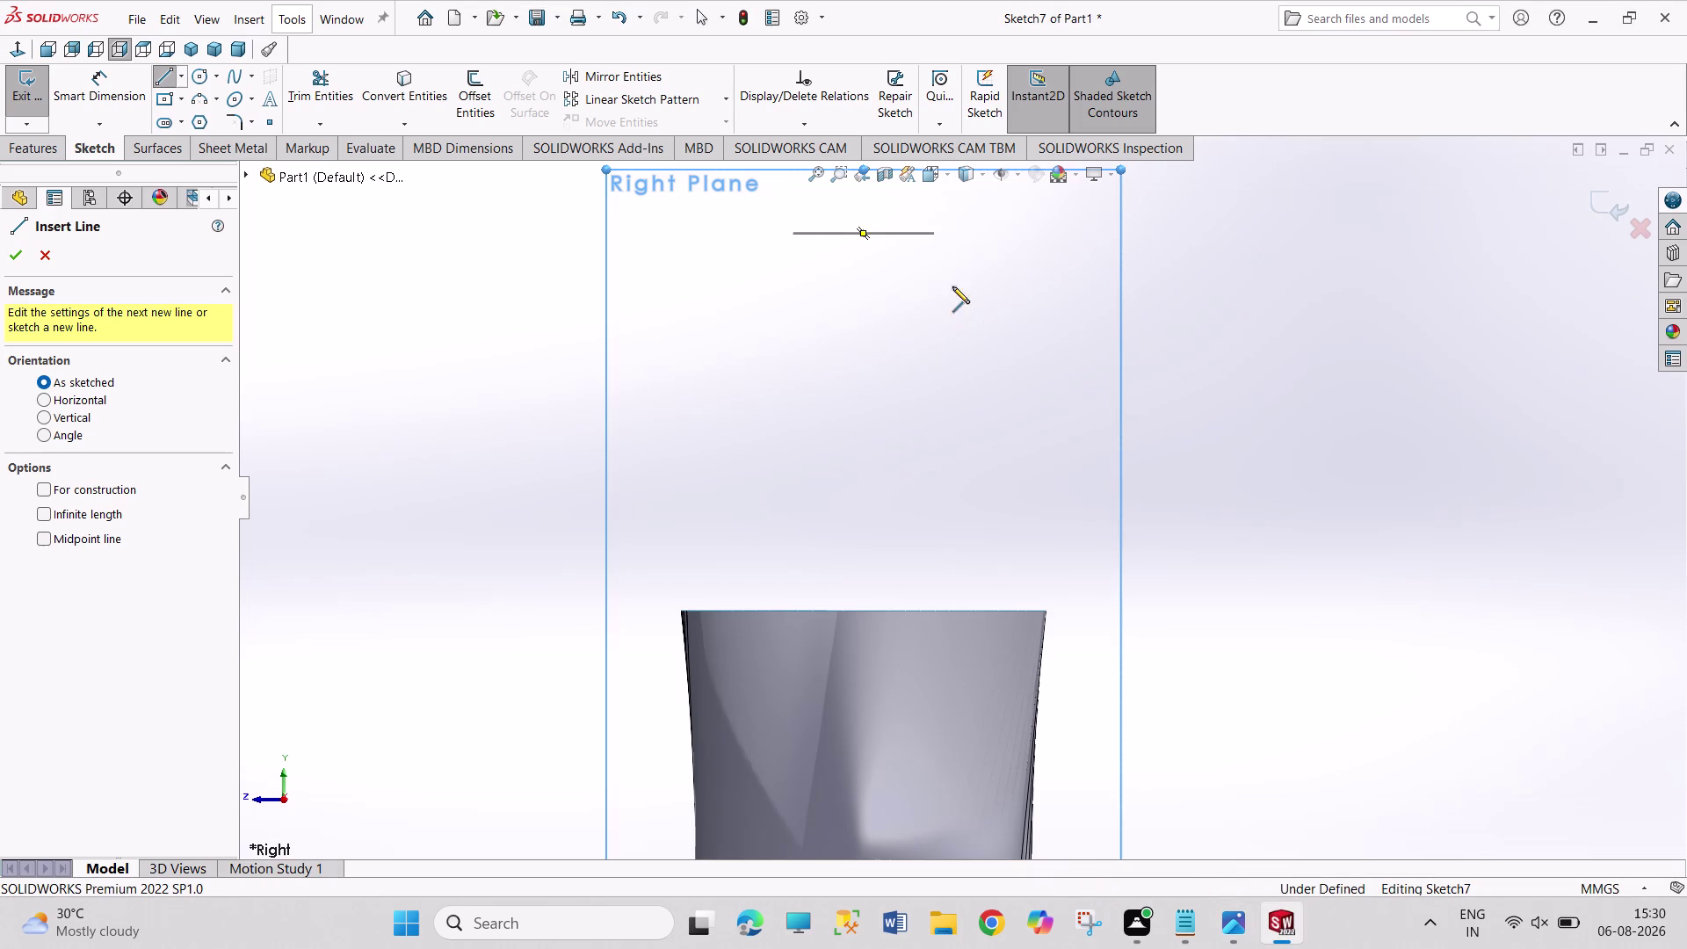
click(1229, 927)
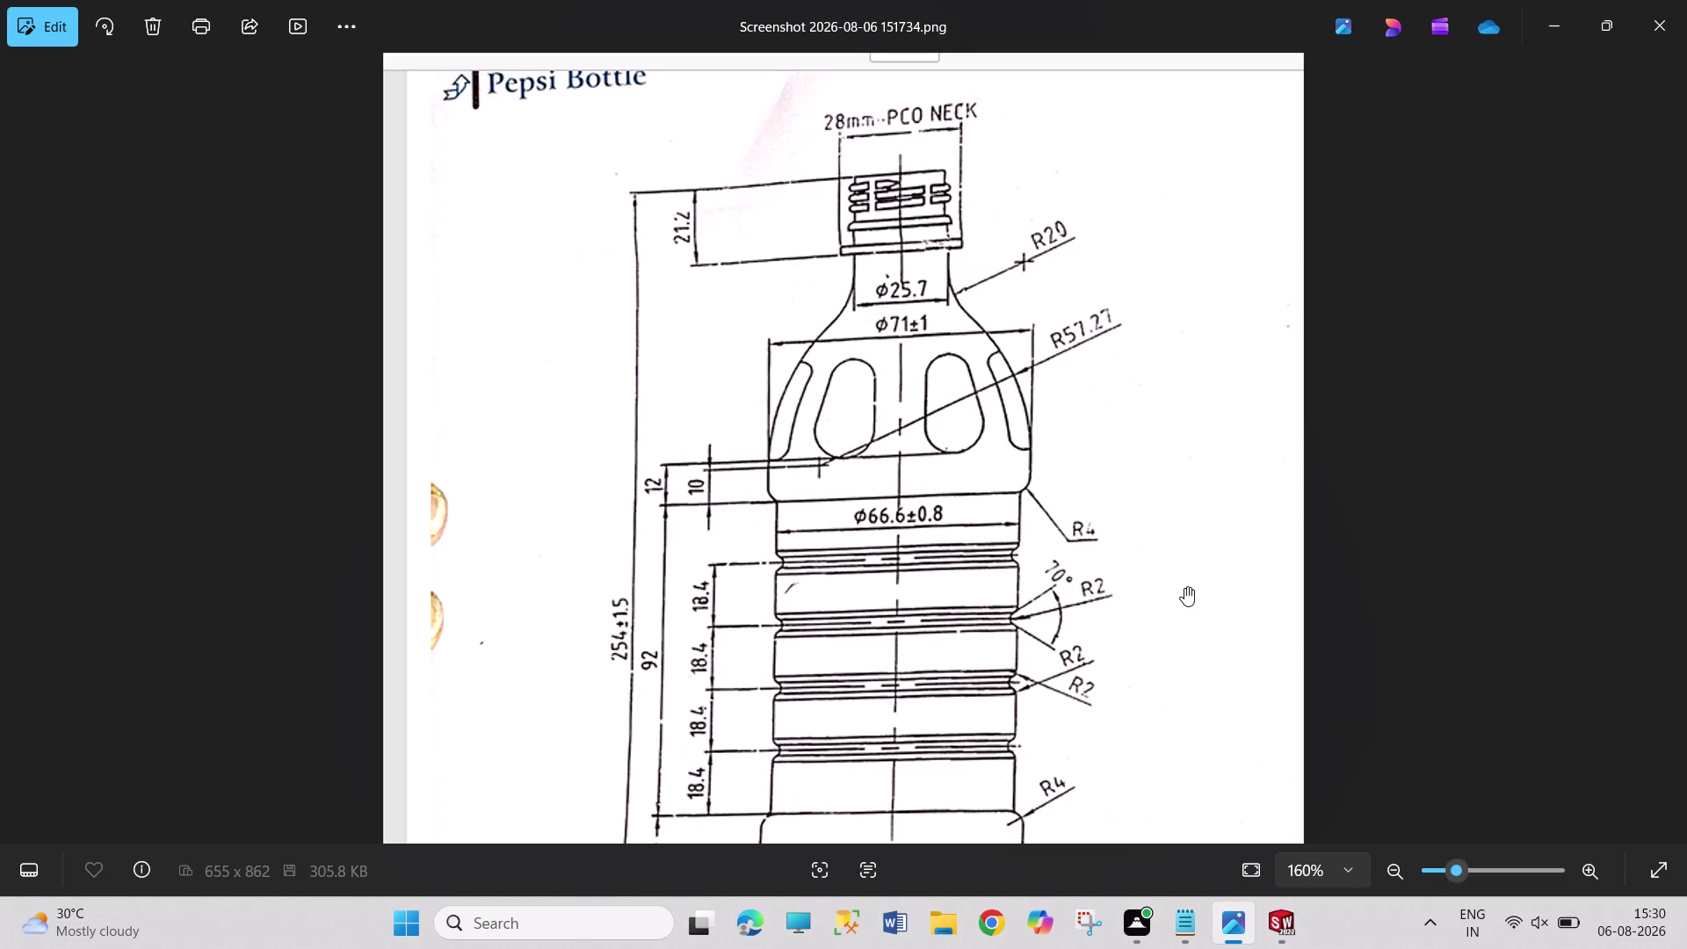
click(1270, 934)
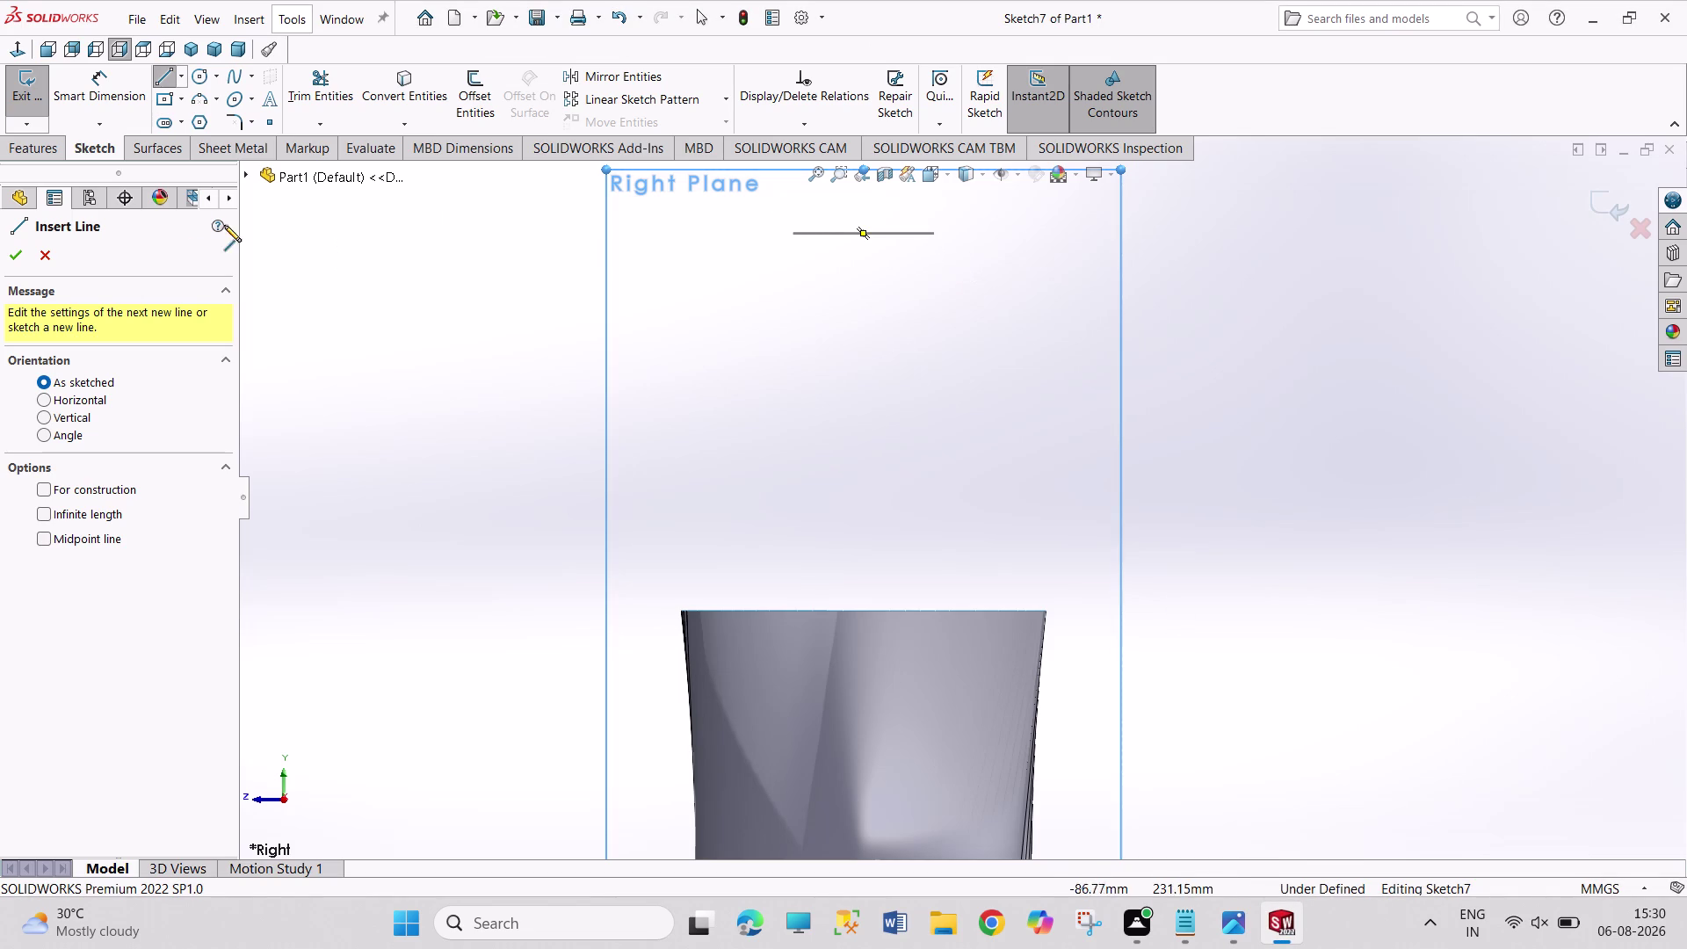
click(201, 73)
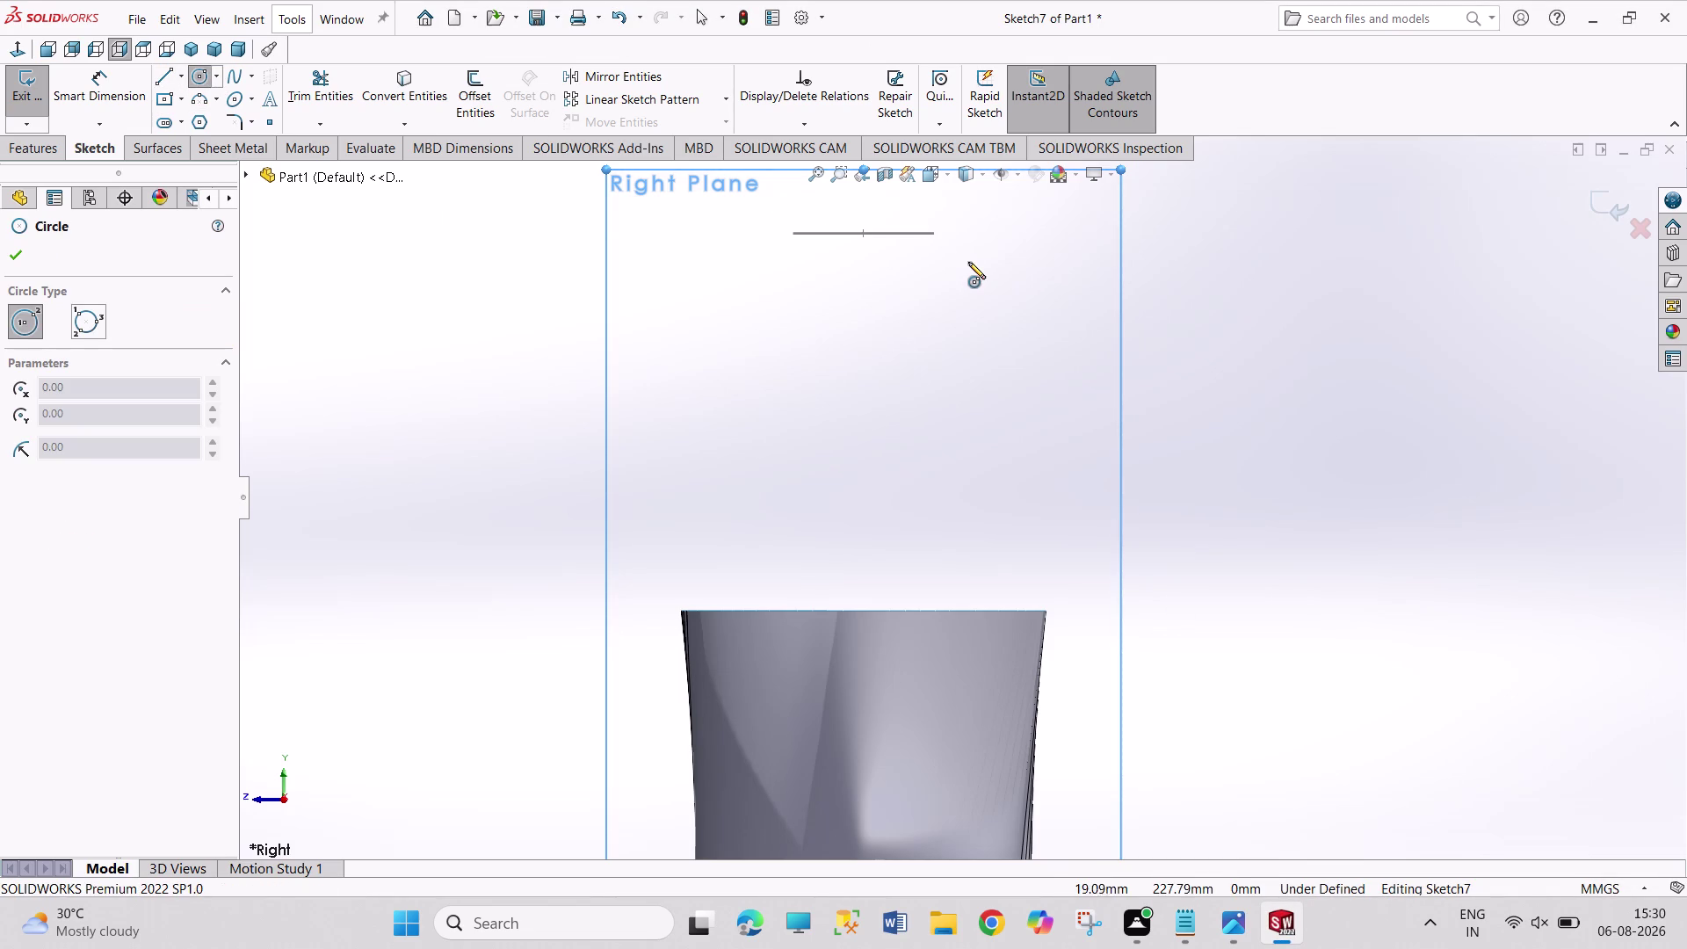
Sketch a small circle beside the short horizontal line.
drag(961, 269, 968, 279)
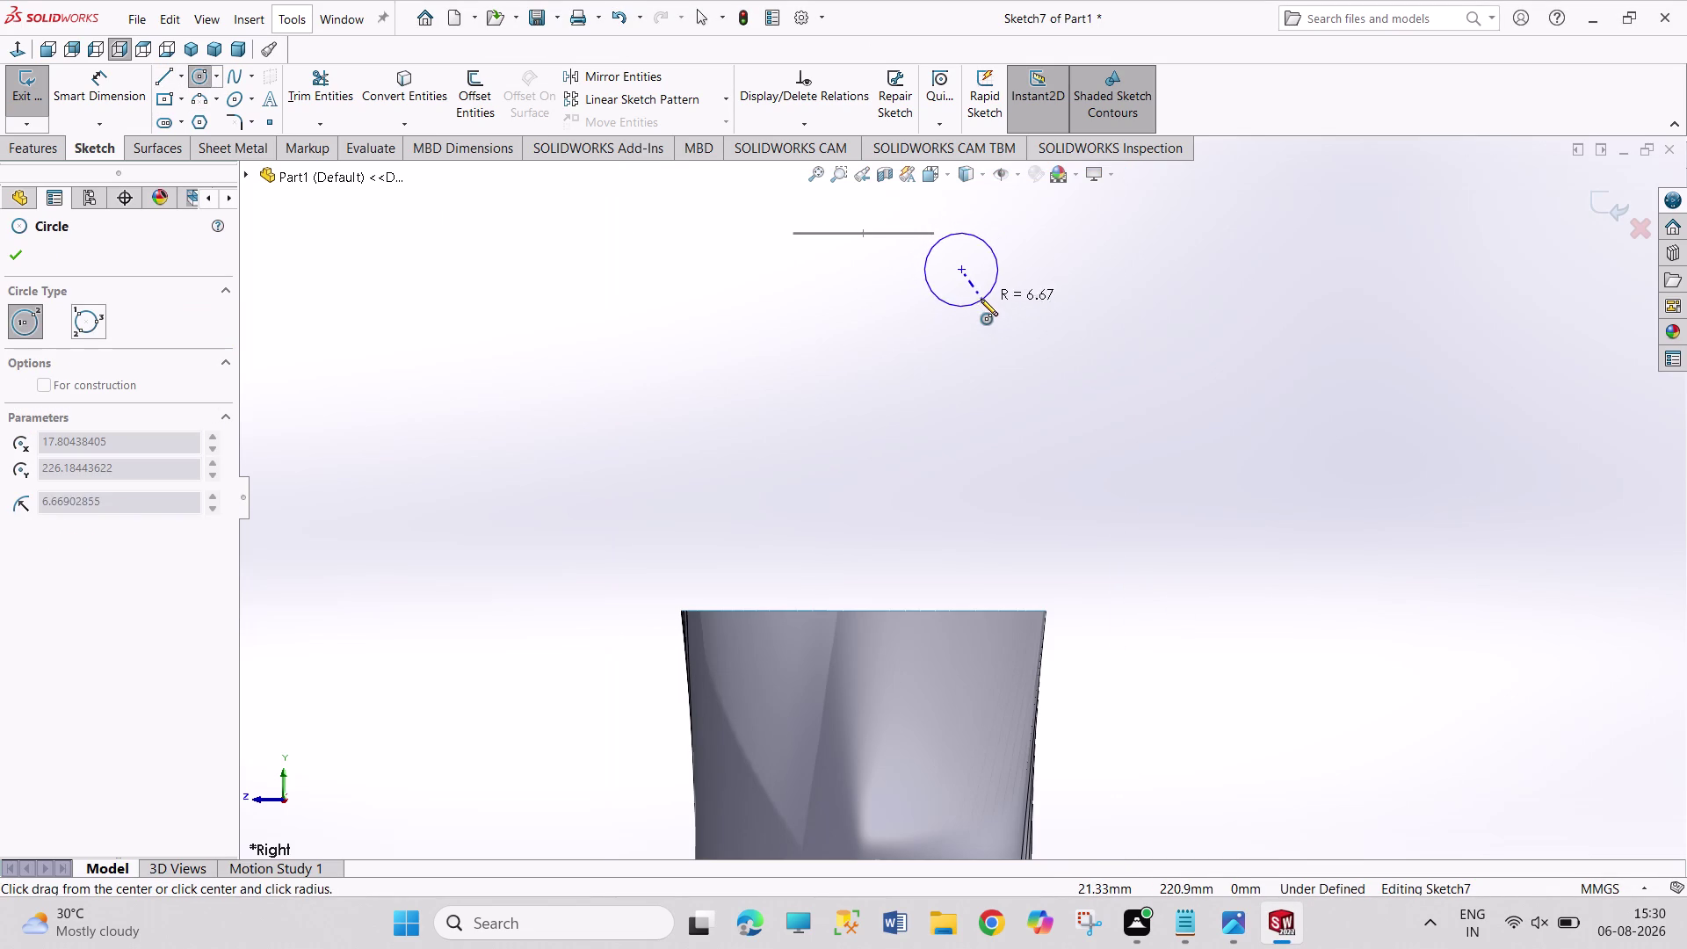
click(981, 299)
click(1247, 936)
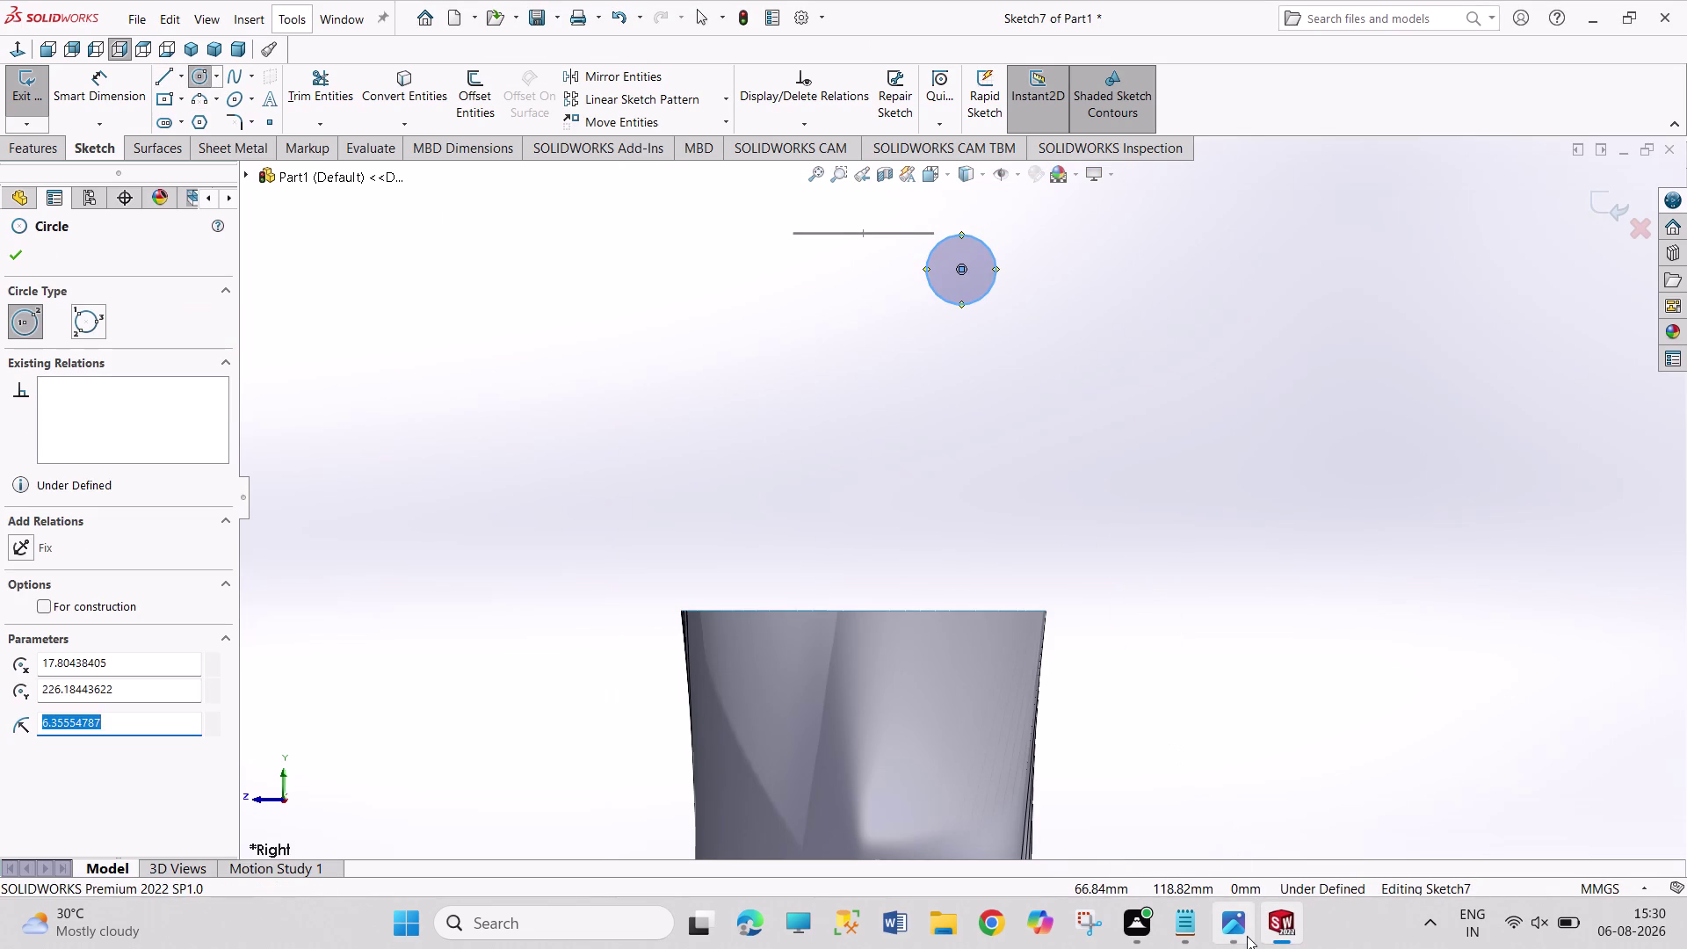
click(1277, 919)
right_drag(1201, 652, 1105, 215)
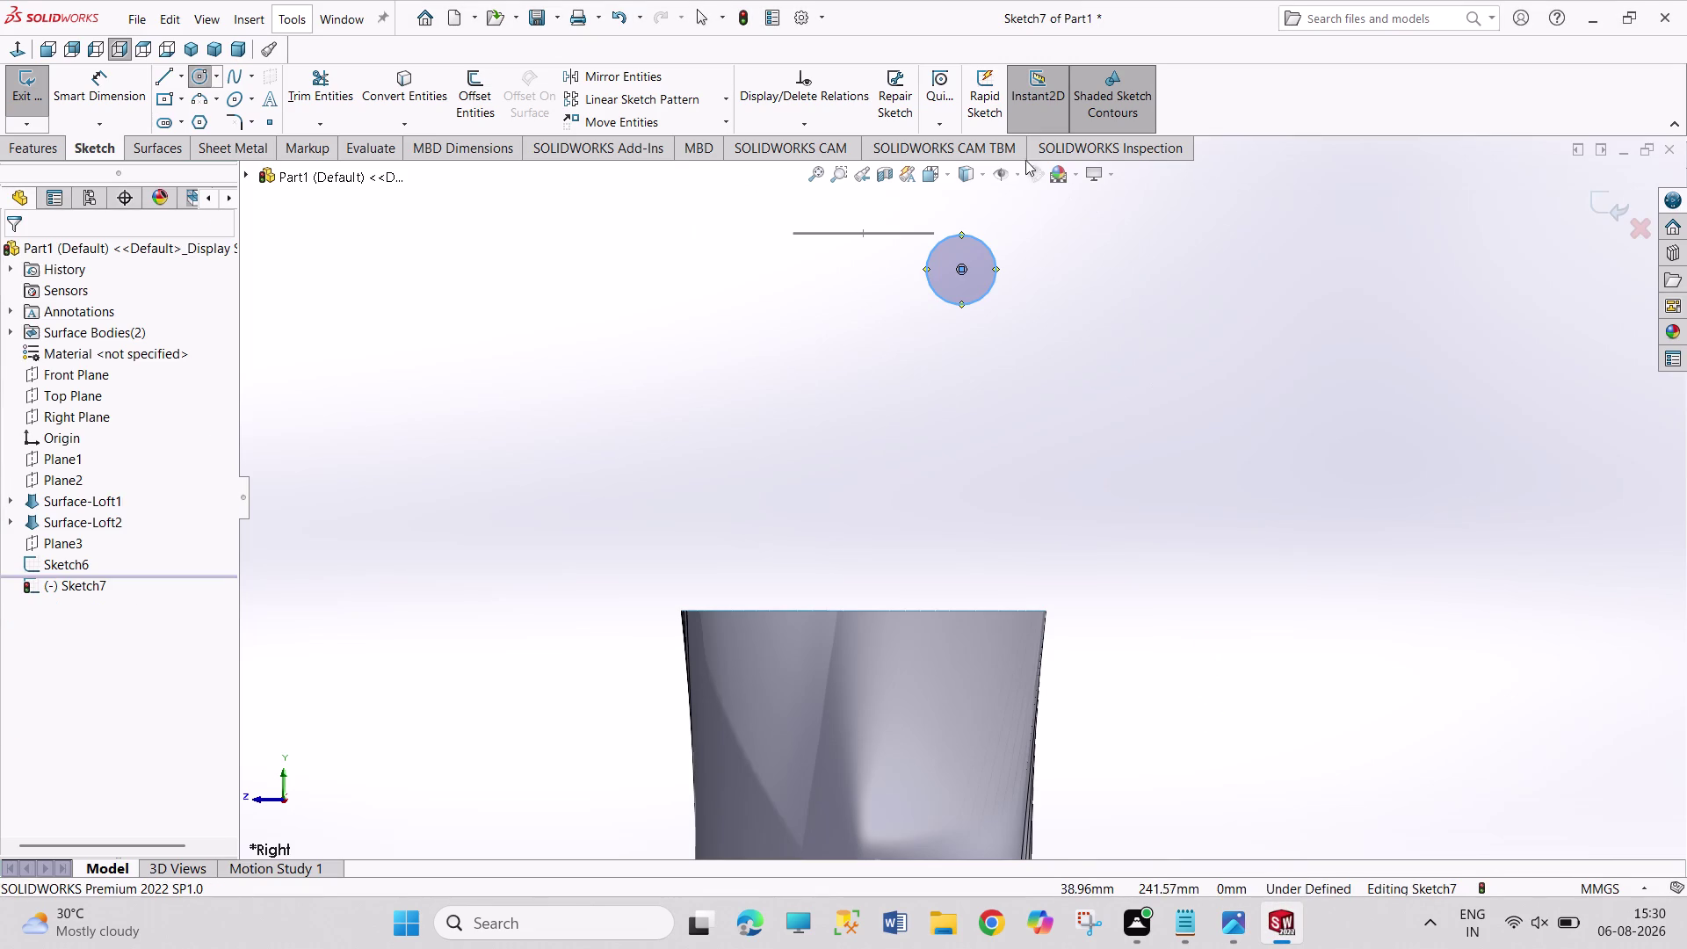
Dimension the circle's diameter to 40 mm.
click(989, 281)
click(1061, 287)
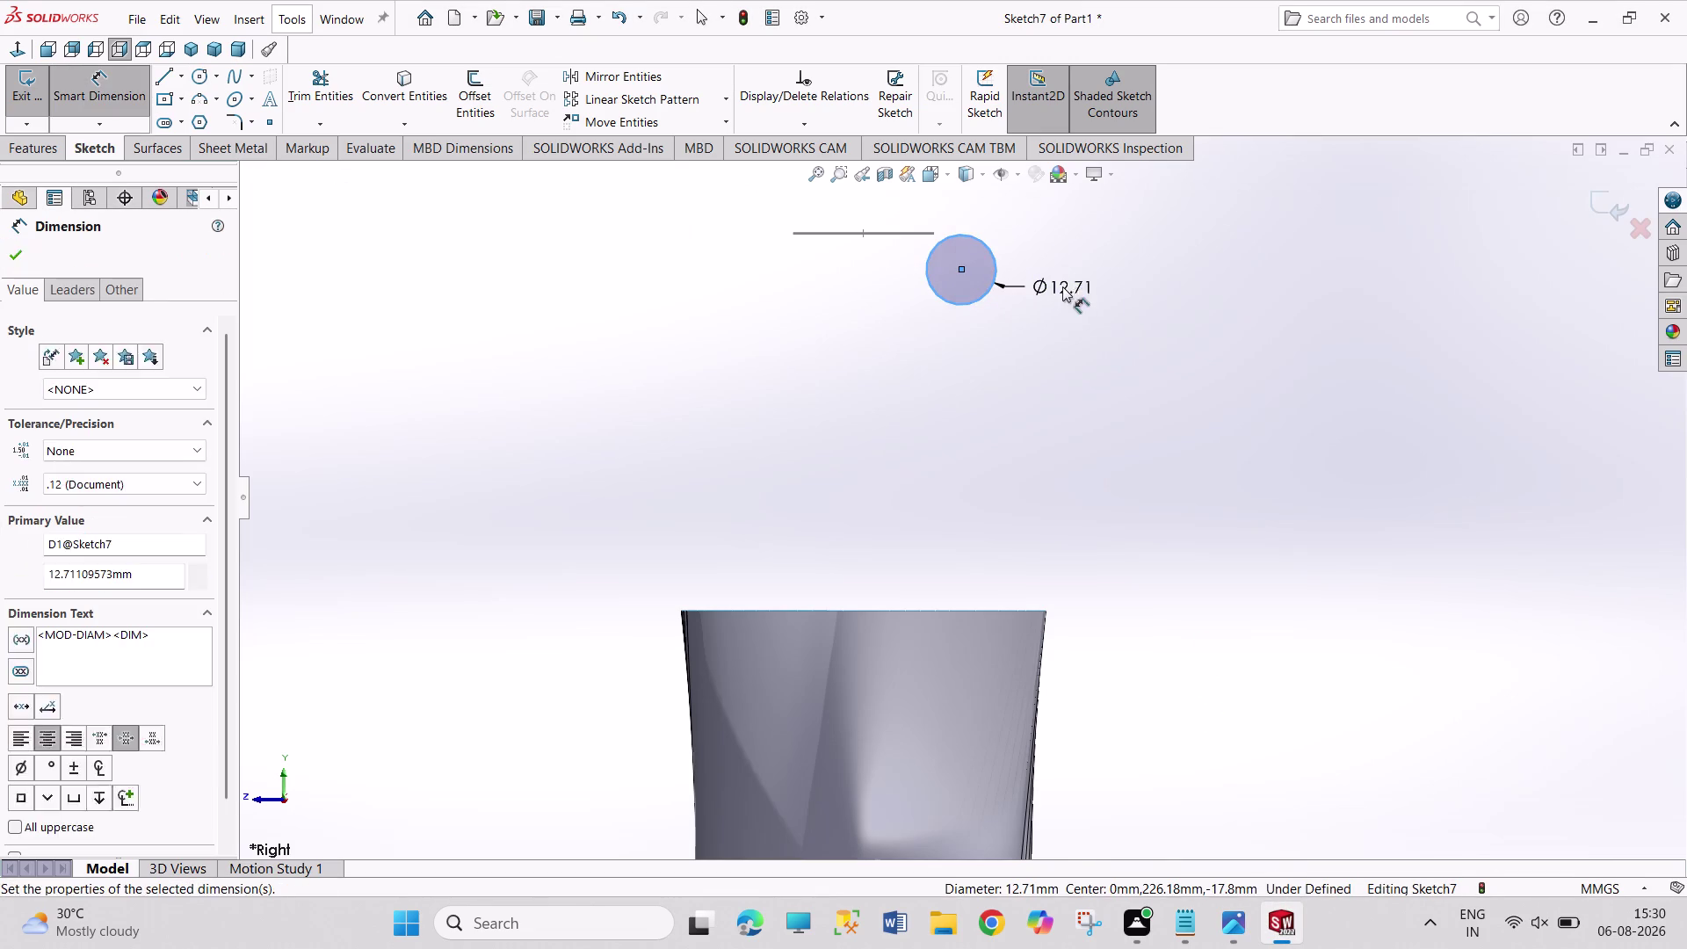
text(40)
key(Return)
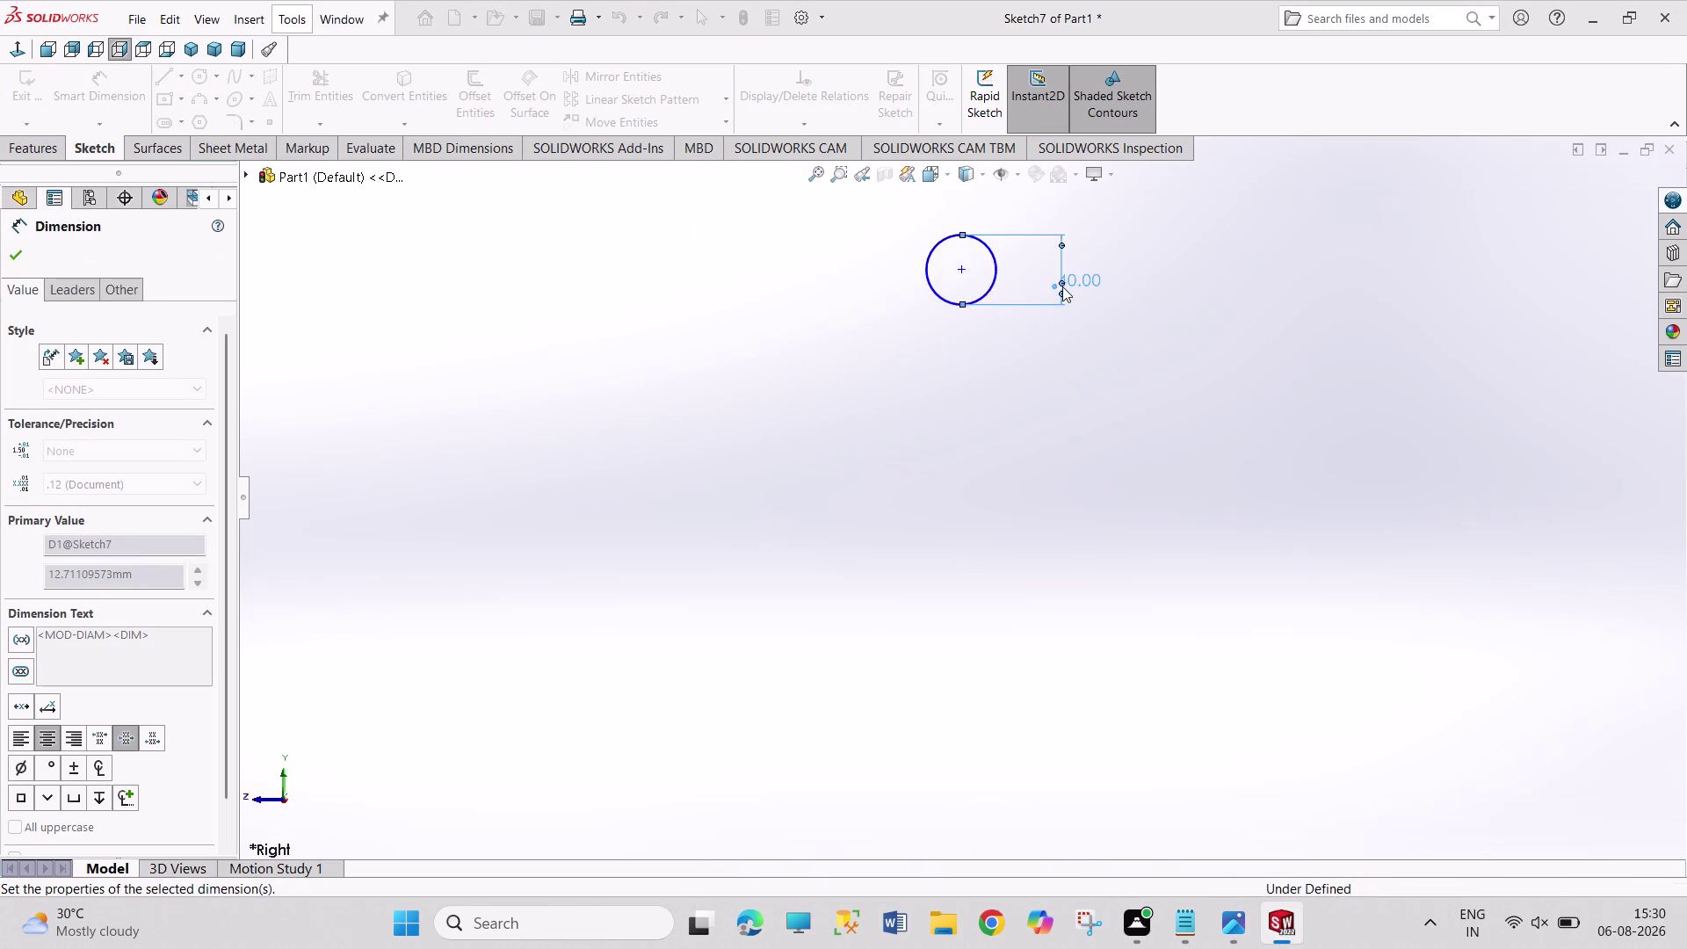
right_click(1204, 388)
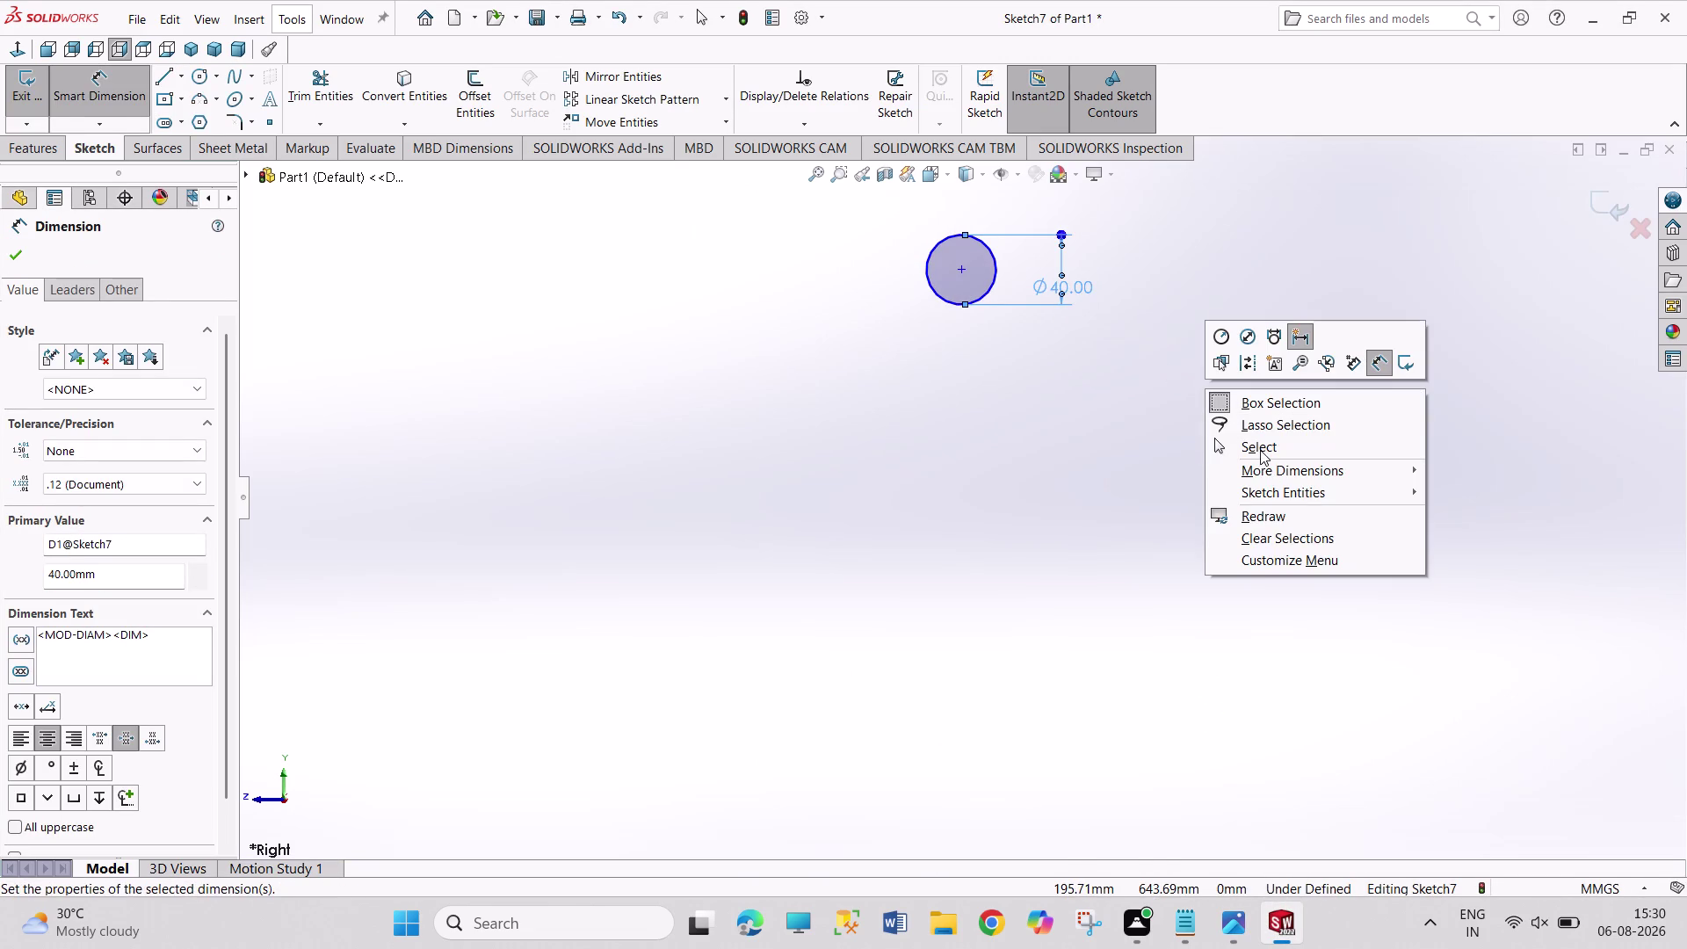
click(1260, 450)
Drag the 40 mm circle down toward the bottle near the horizontal line.
scroll(up, 3)
scroll(up, 3)
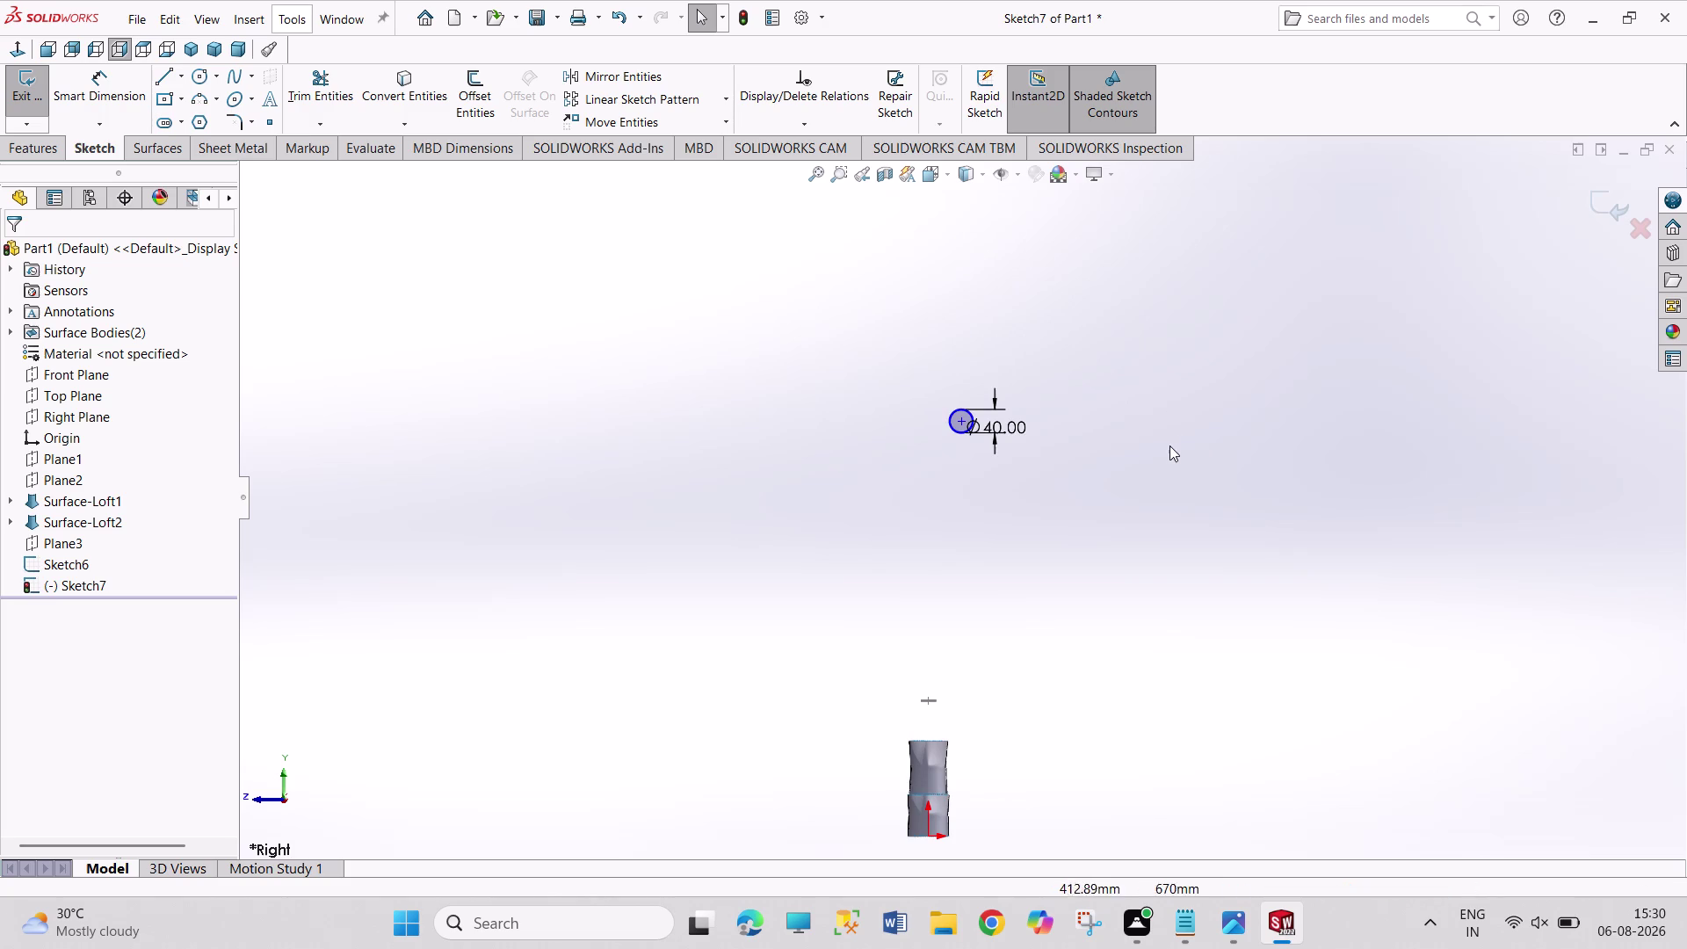
scroll(up, 3)
scroll(down, 3)
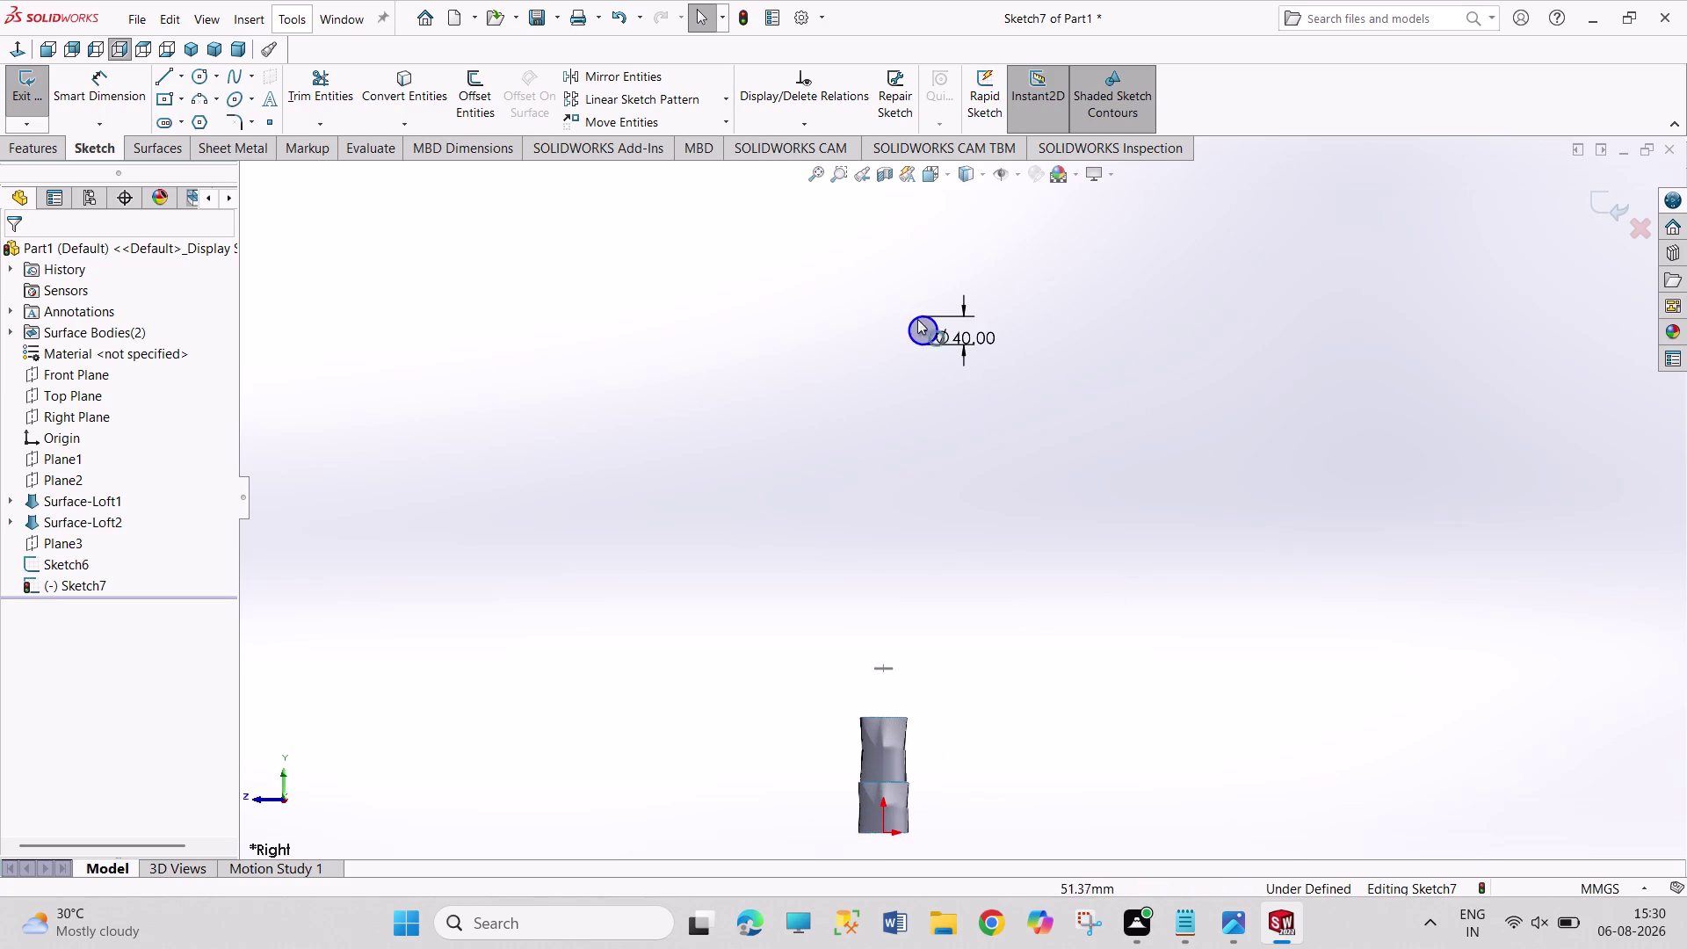
drag(921, 328, 919, 670)
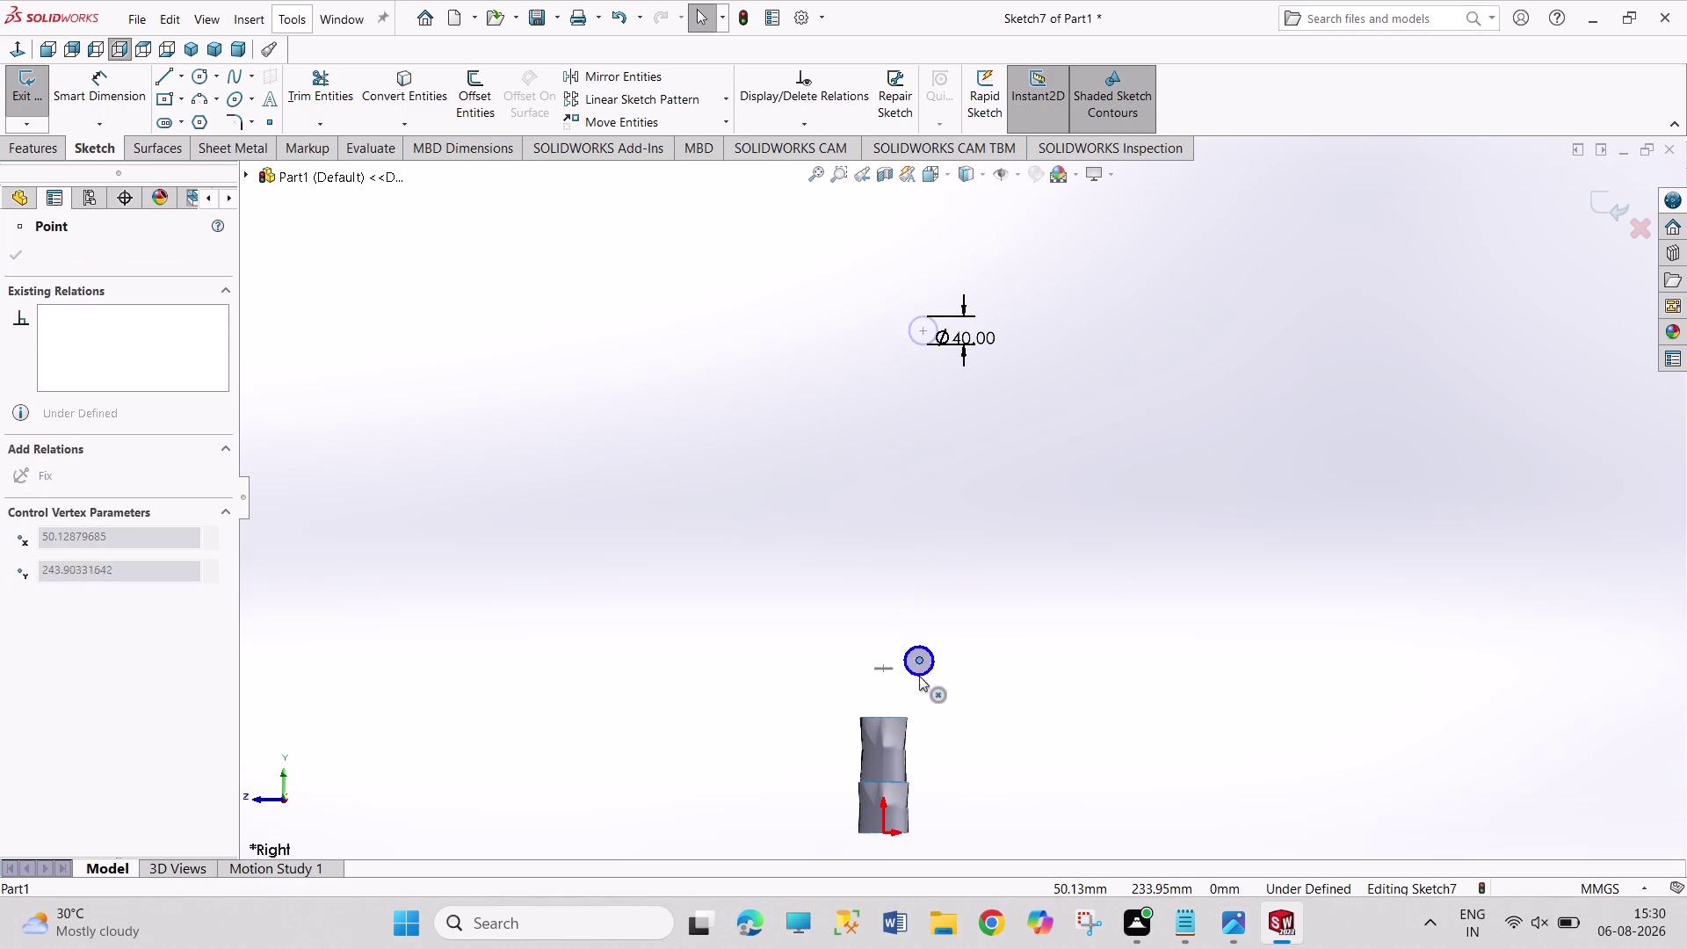
drag(920, 671, 918, 685)
scroll(down, 3)
scroll(down, 3)
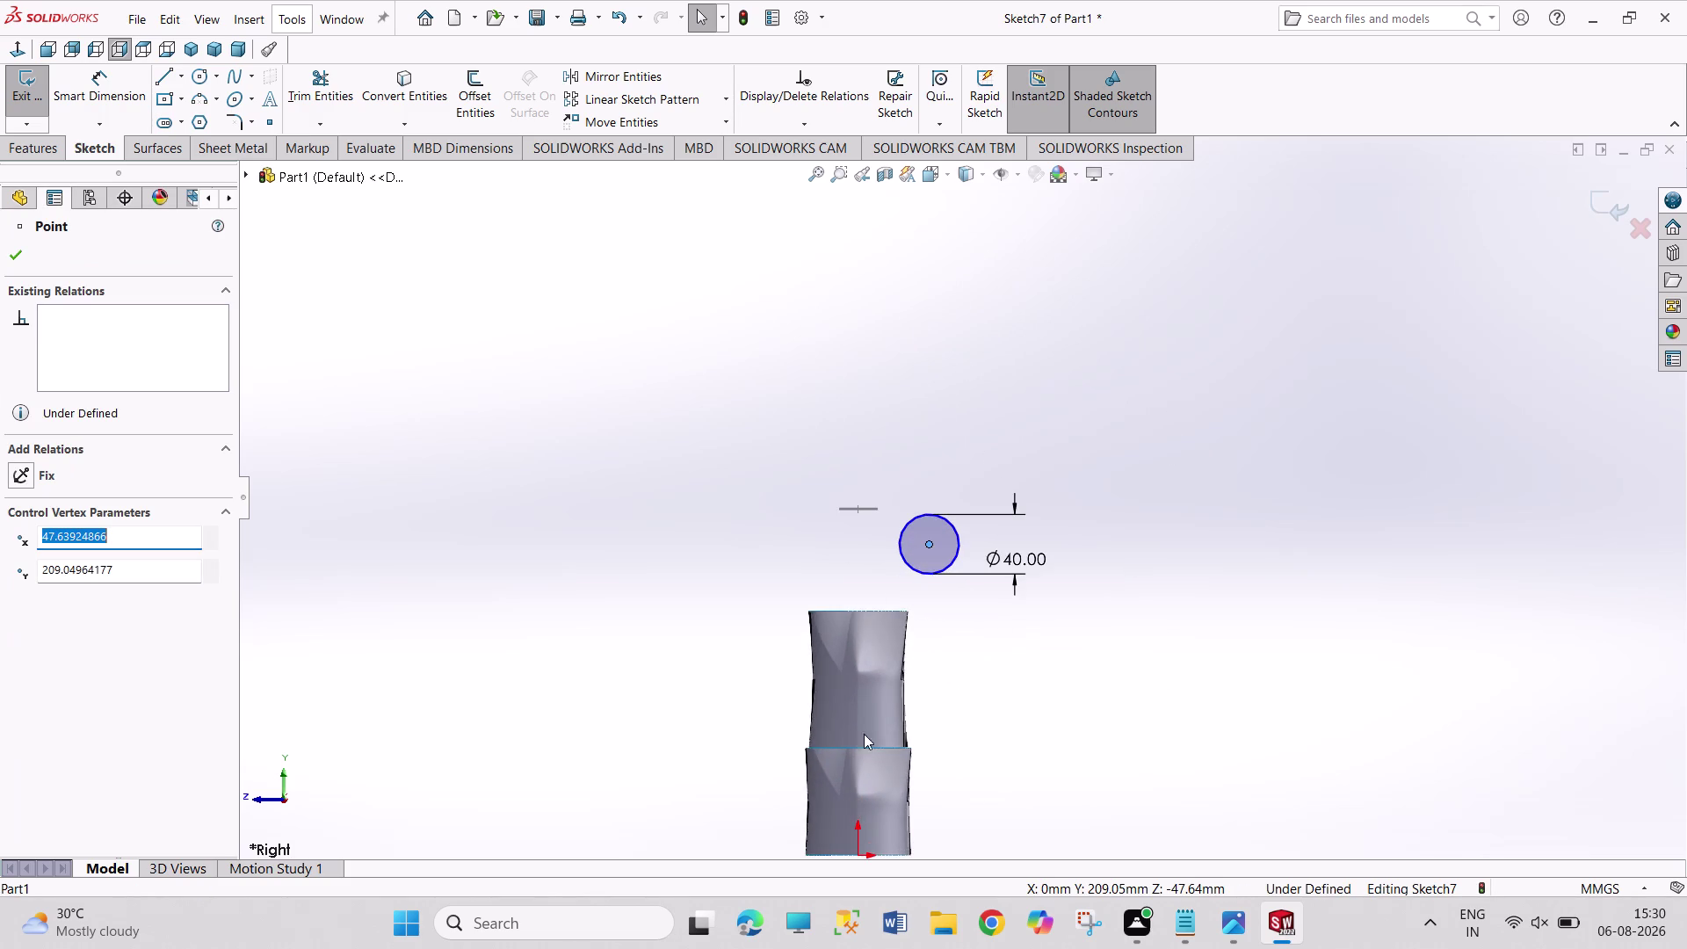
scroll(down, 3)
scroll(down, 3)
scroll(down, 3)
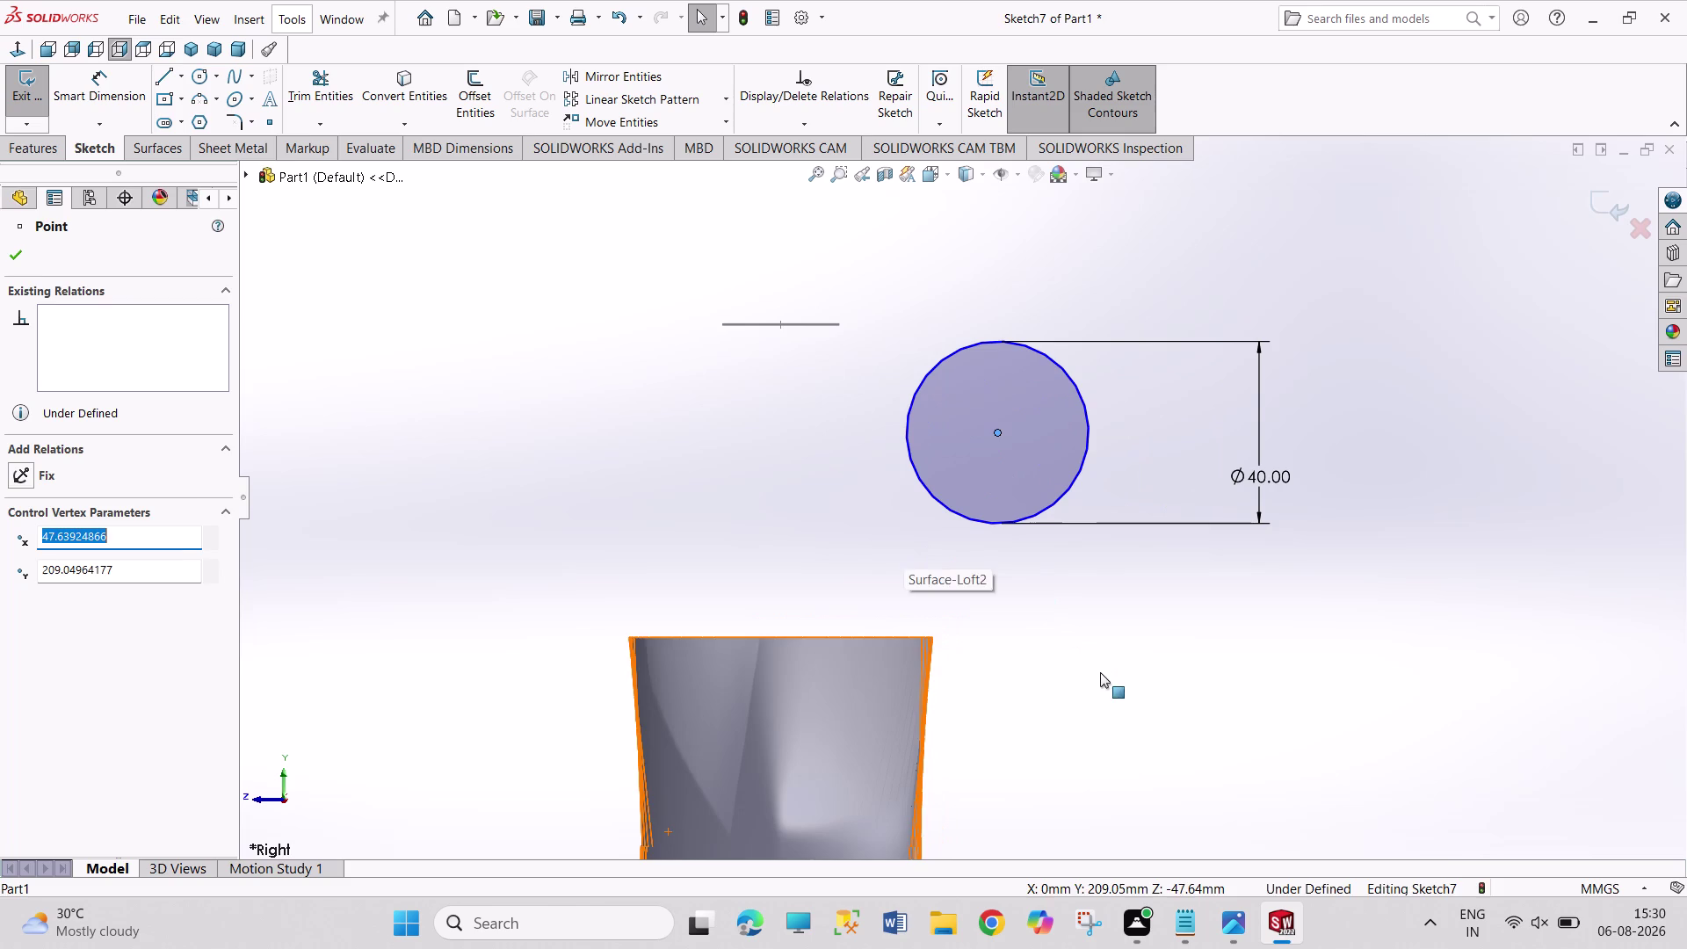
click(1100, 673)
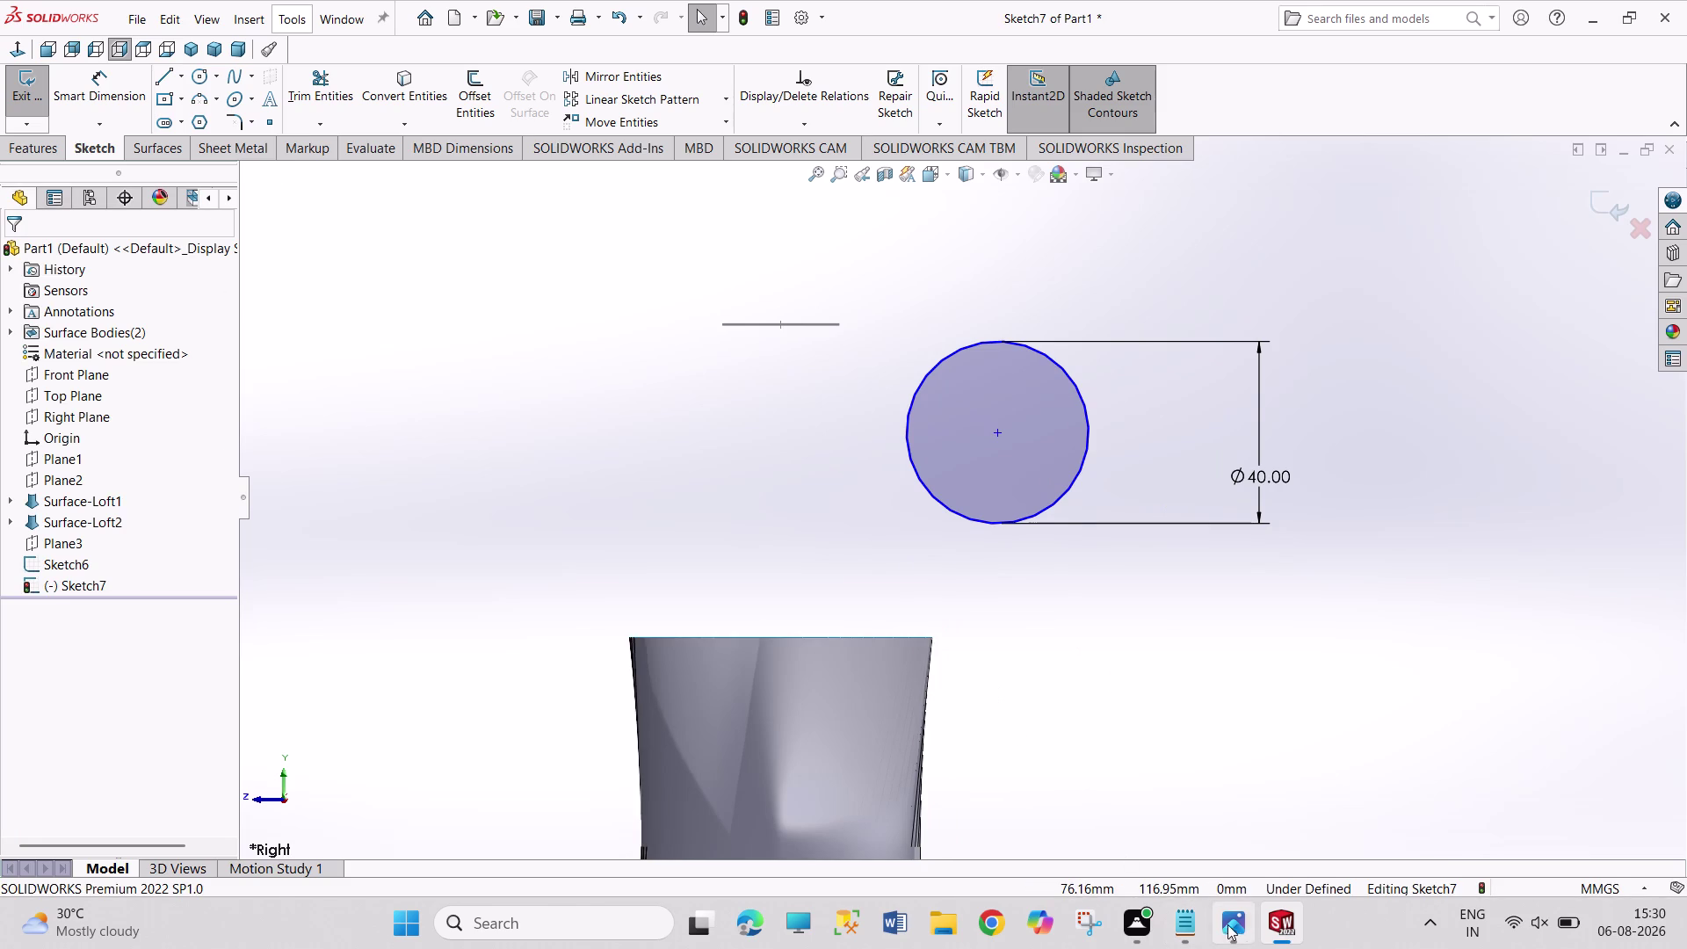
Consult the bottle drawing, then place the circle at the line's right end.
click(1237, 926)
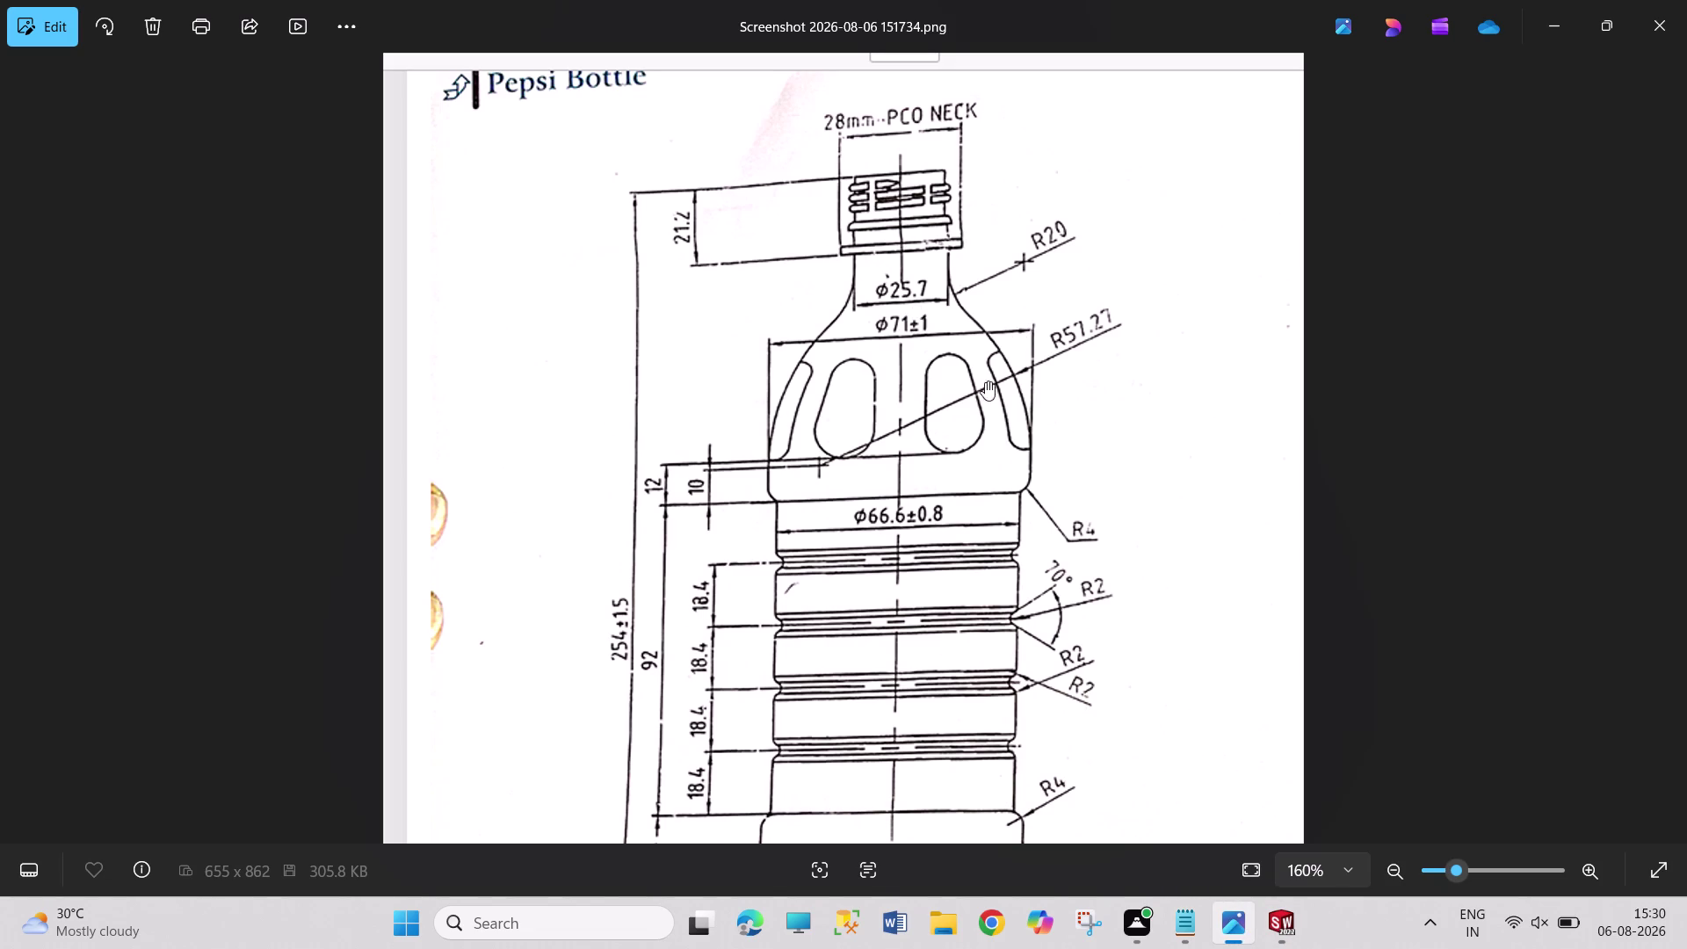
click(1271, 921)
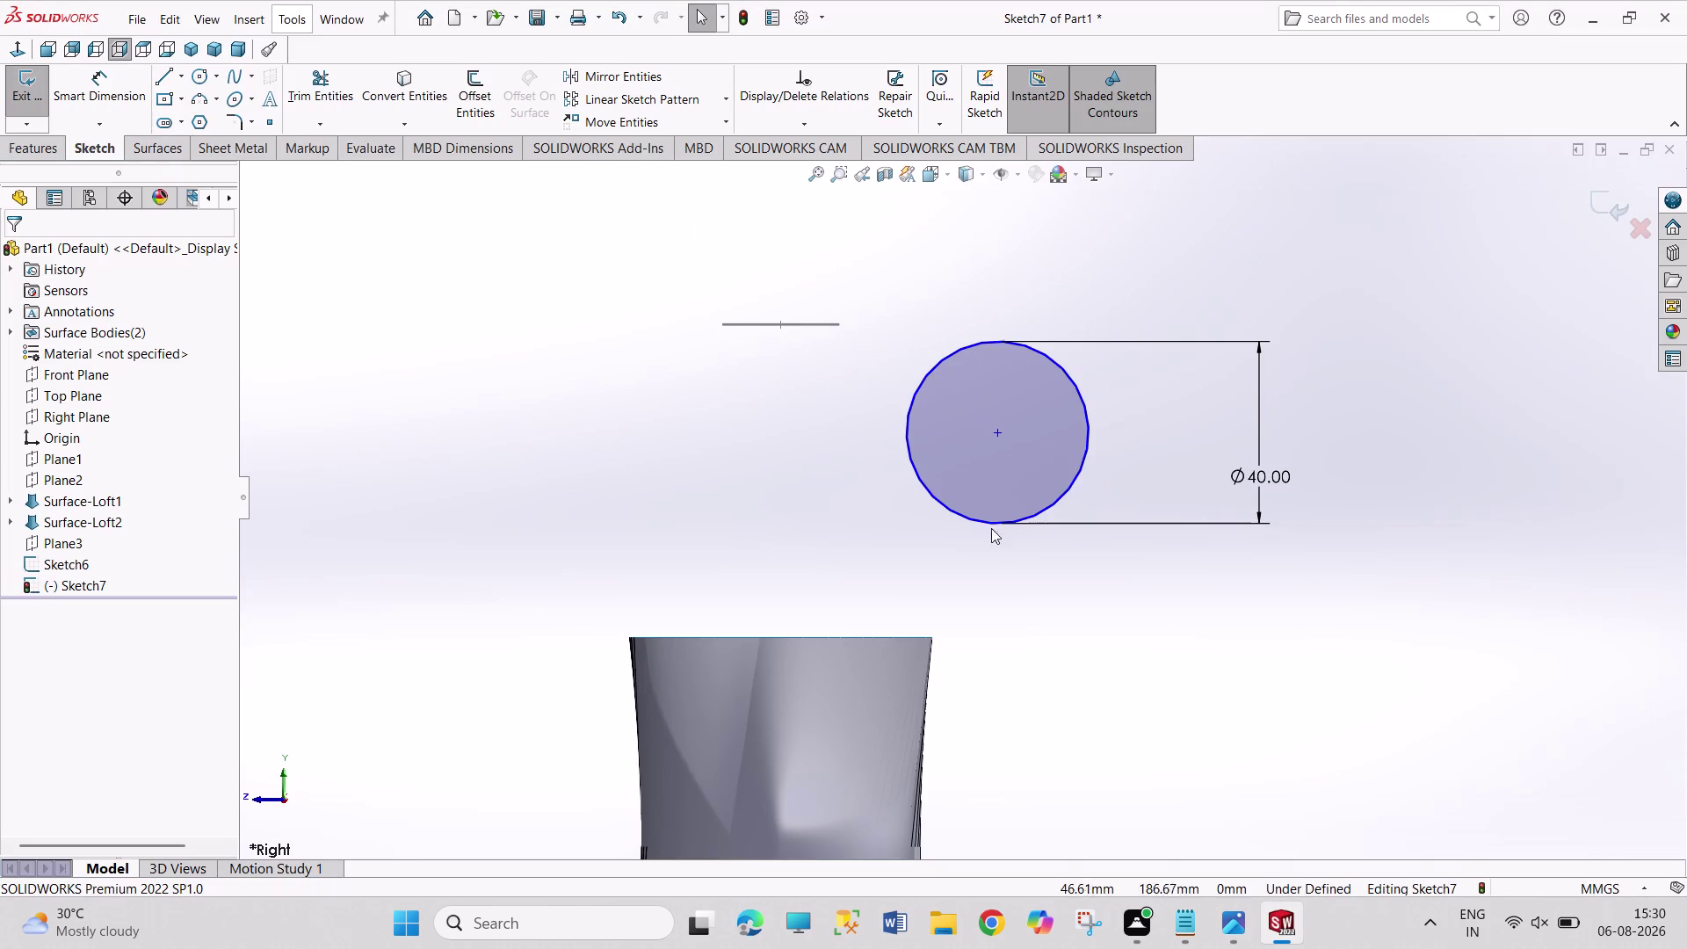
drag(997, 434, 912, 415)
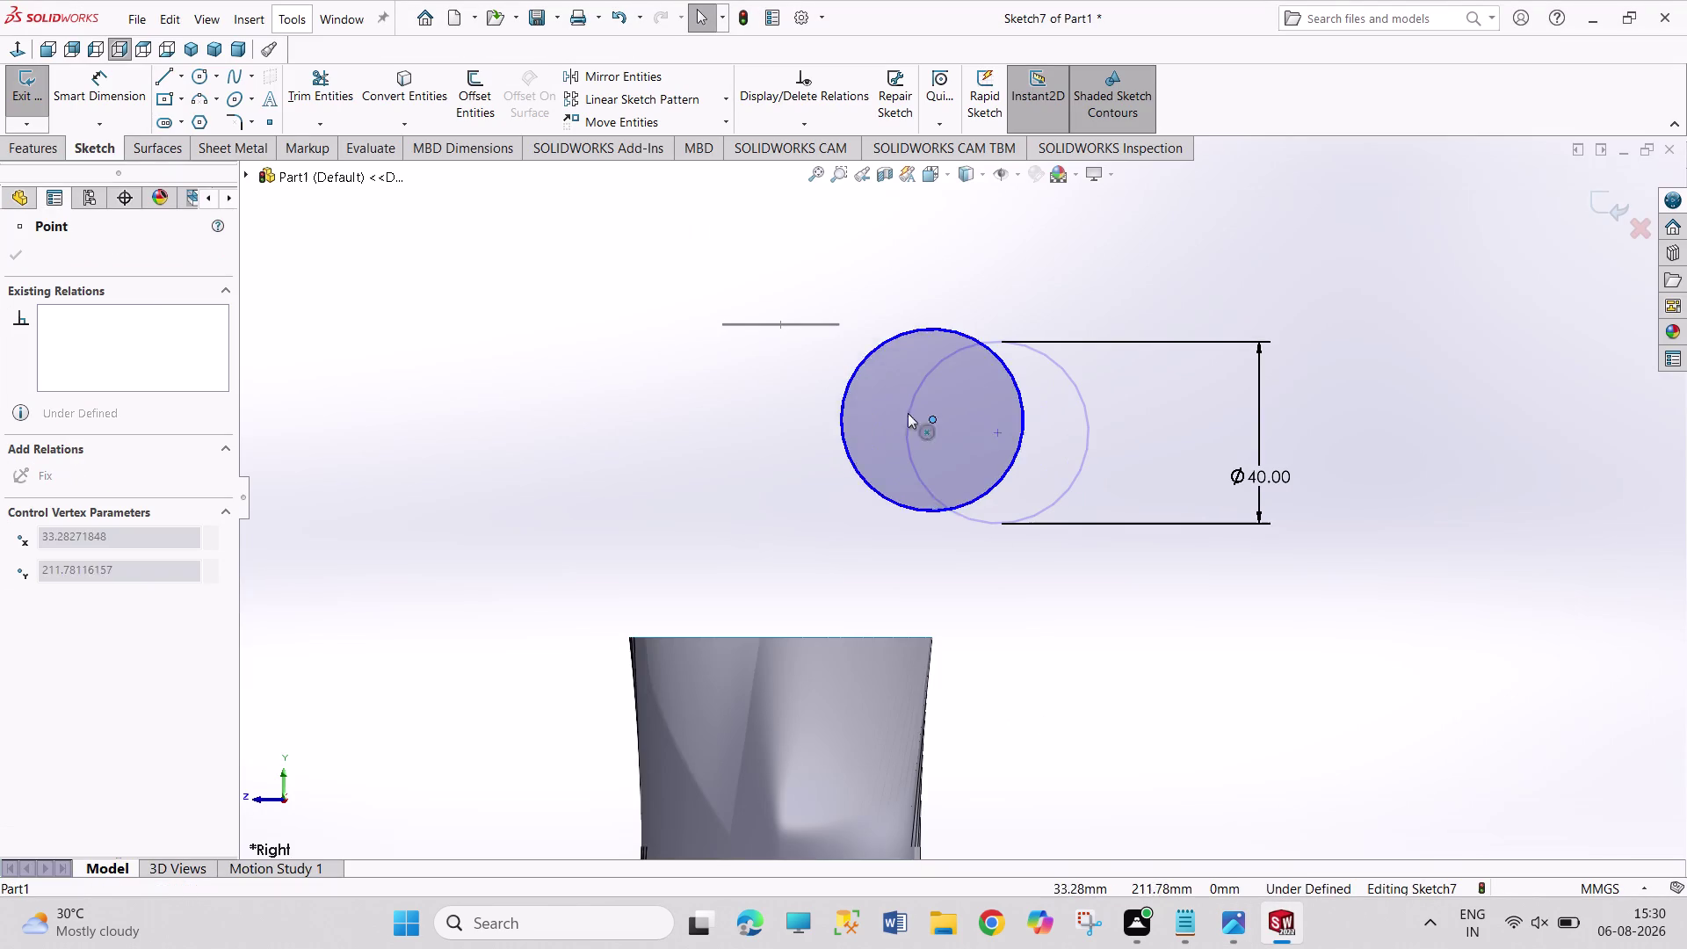
drag(912, 414, 882, 409)
click(1017, 246)
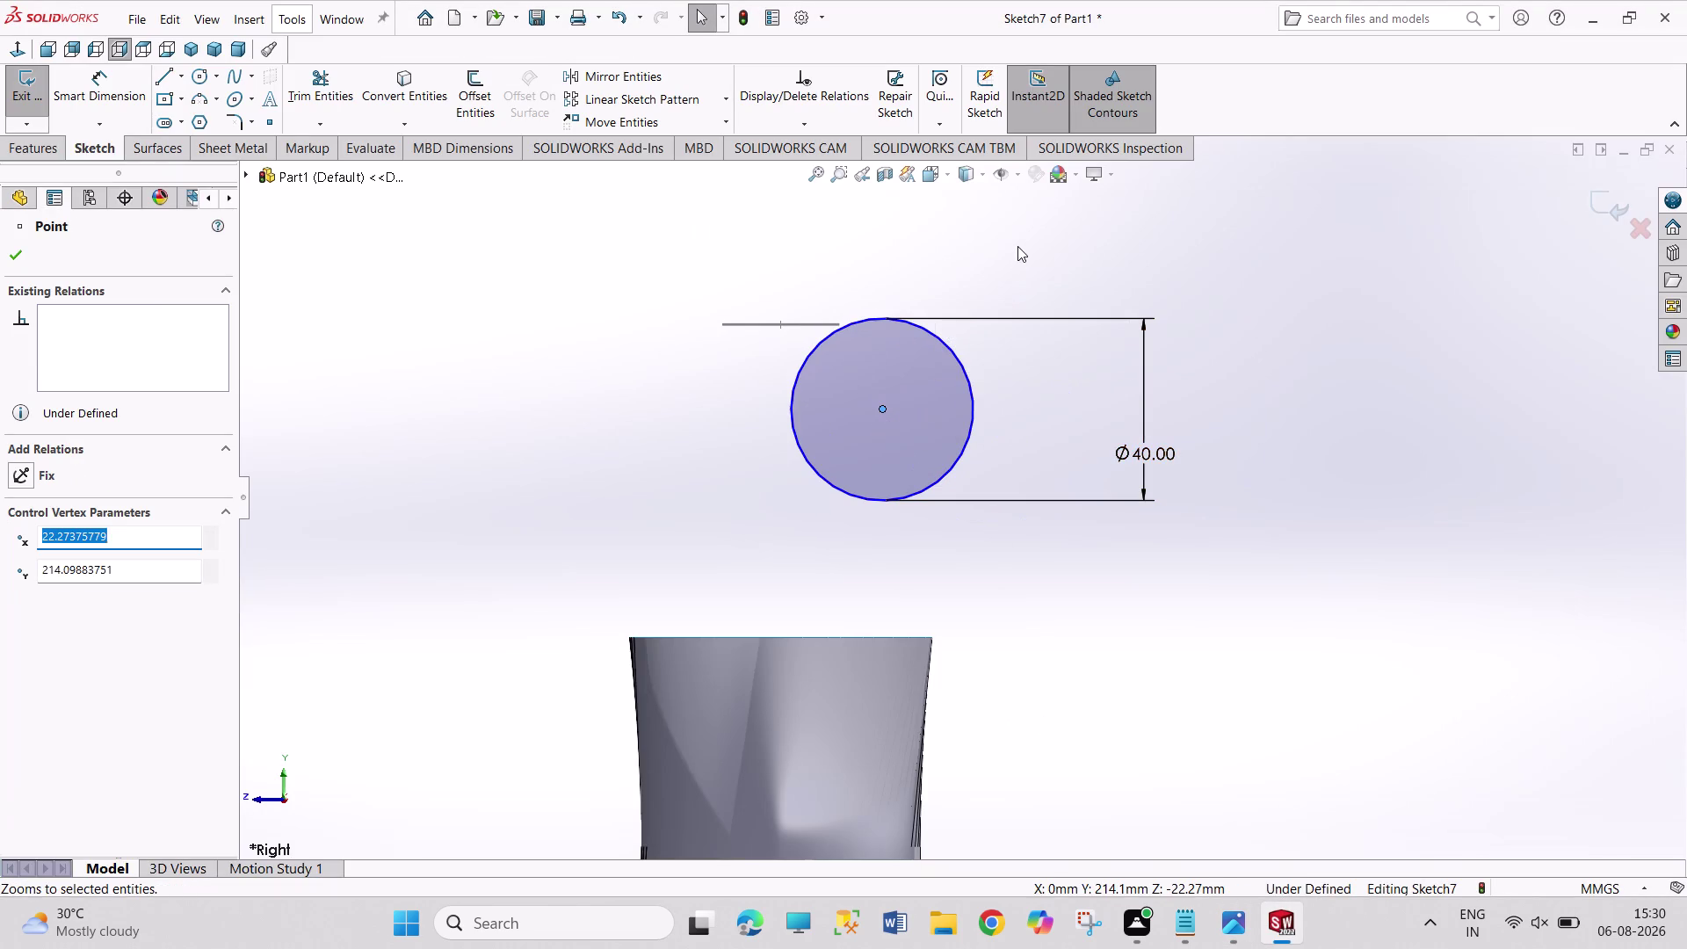
click(1220, 947)
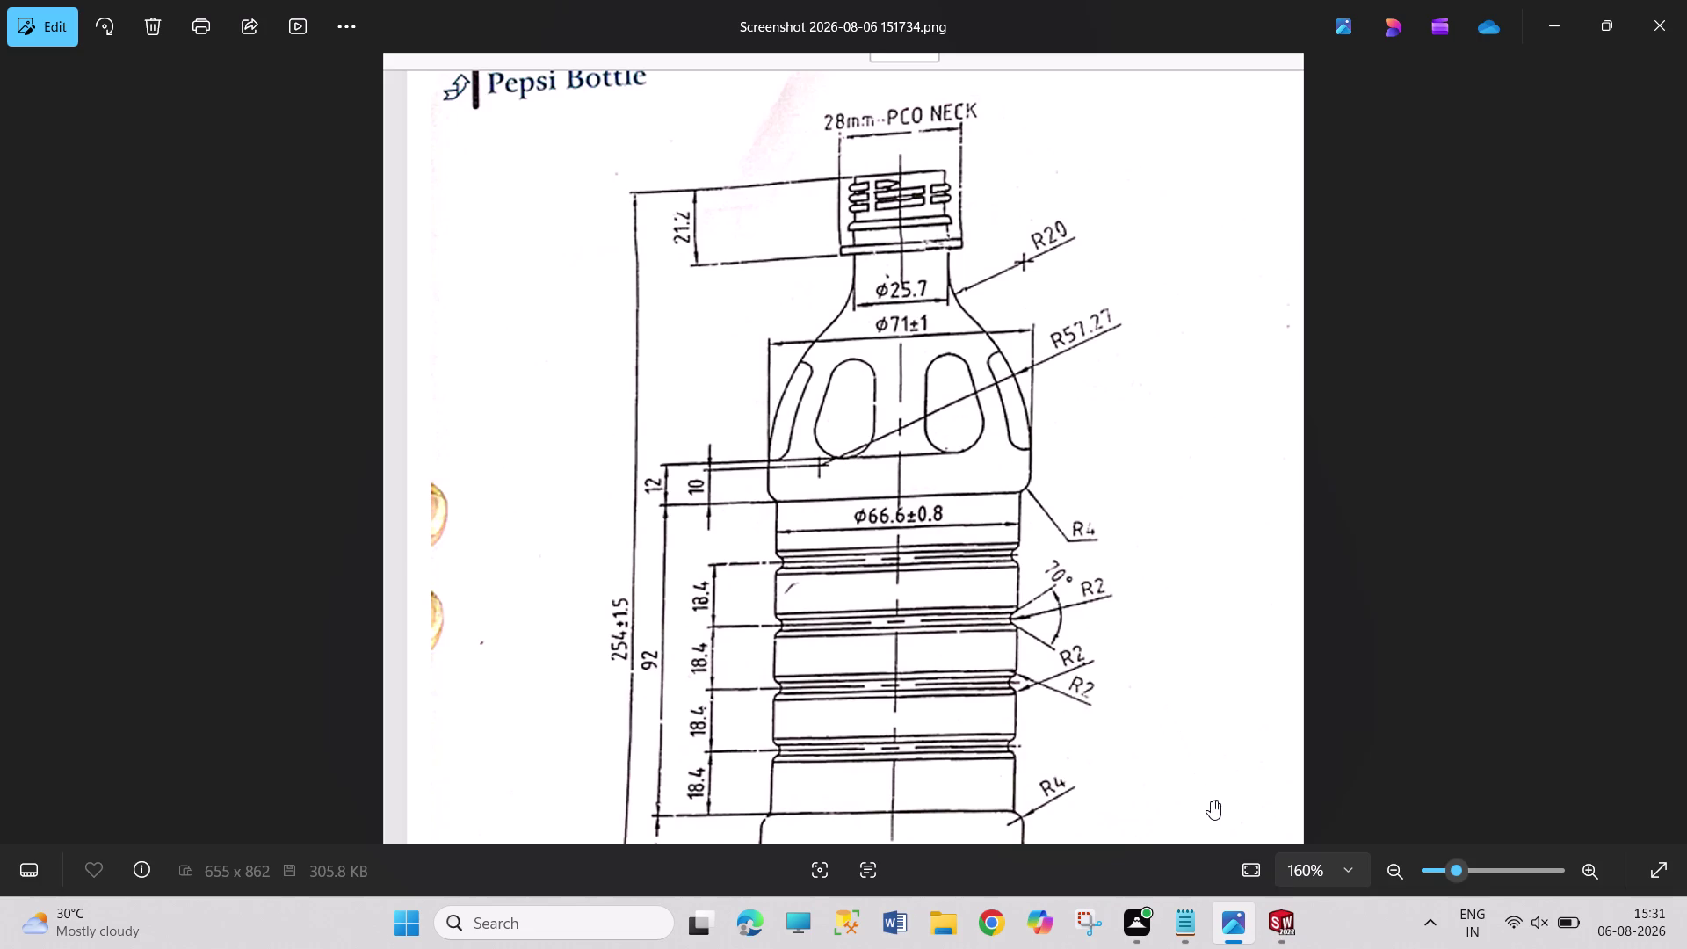
Switch from Photos back to the SOLIDWORKS window showing Sketch7.
click(1266, 922)
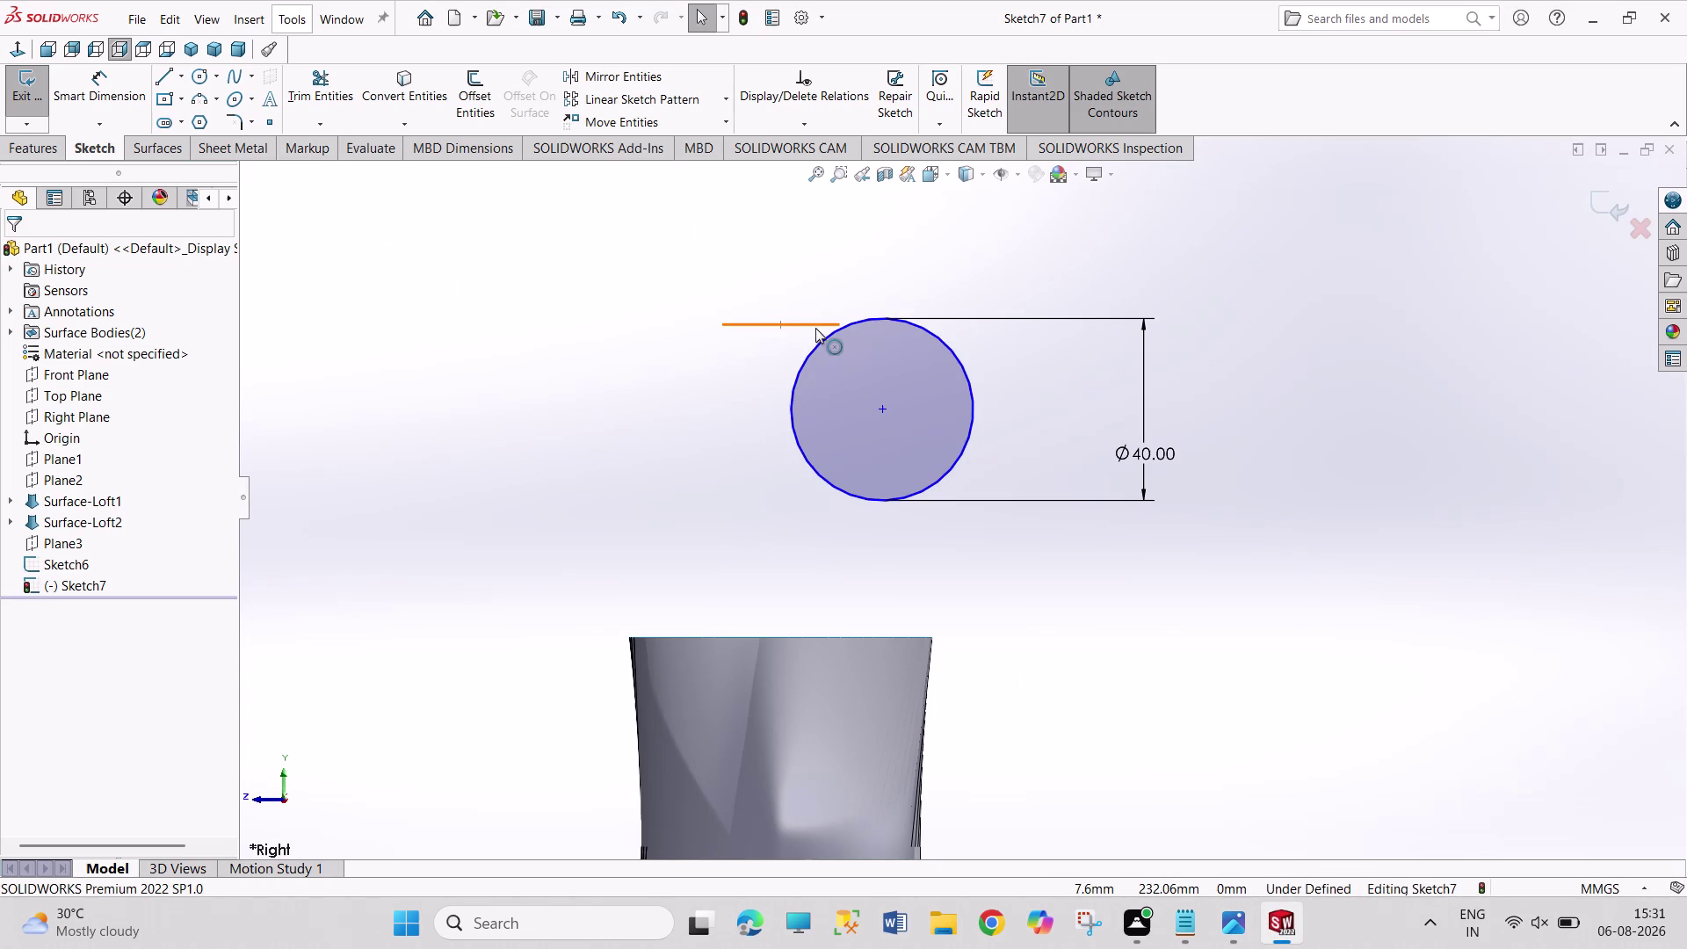
Attach the short line's end point onto the 40 mm circle's outline.
click(816, 328)
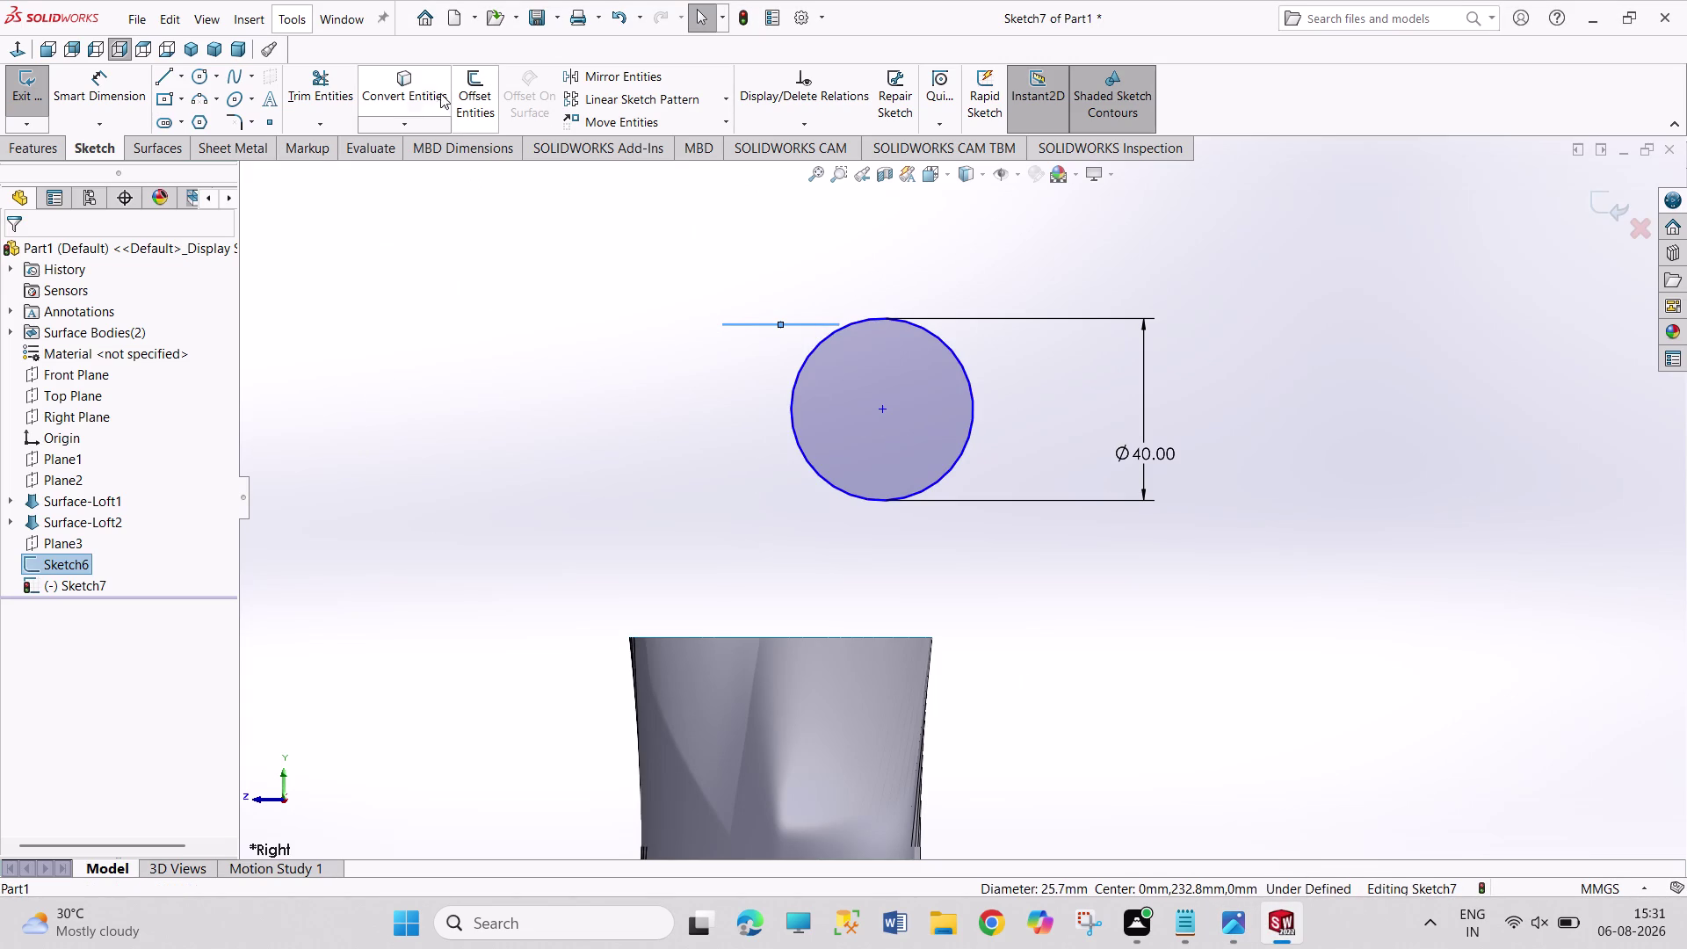
click(420, 94)
click(539, 324)
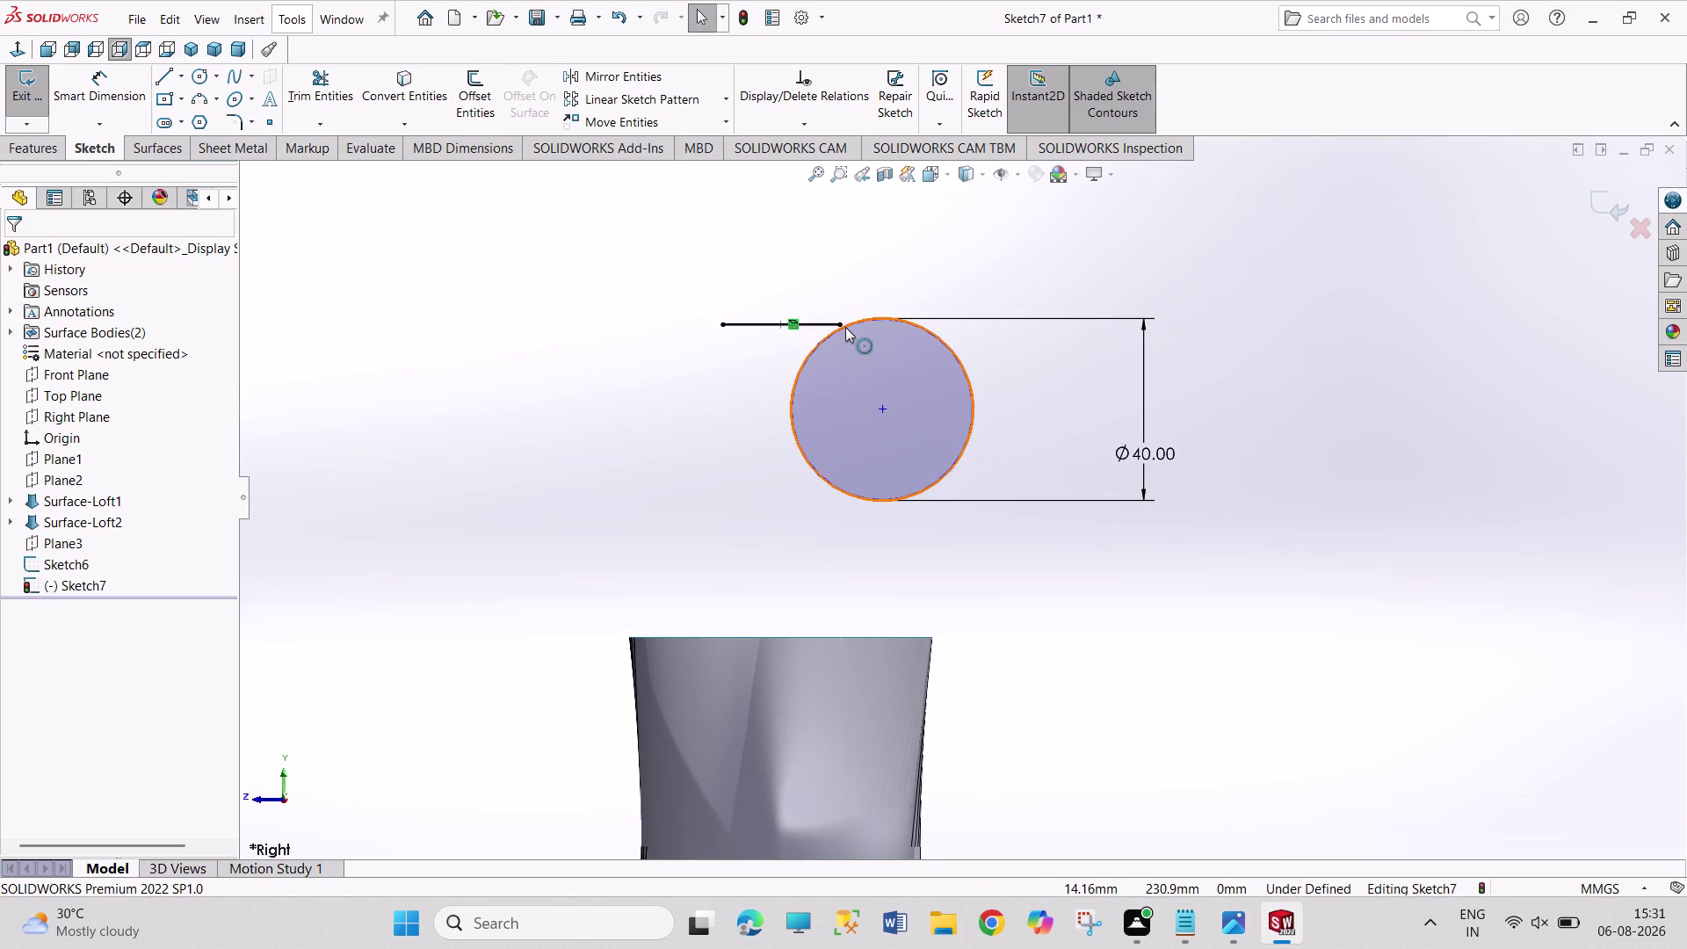
click(845, 327)
click(838, 320)
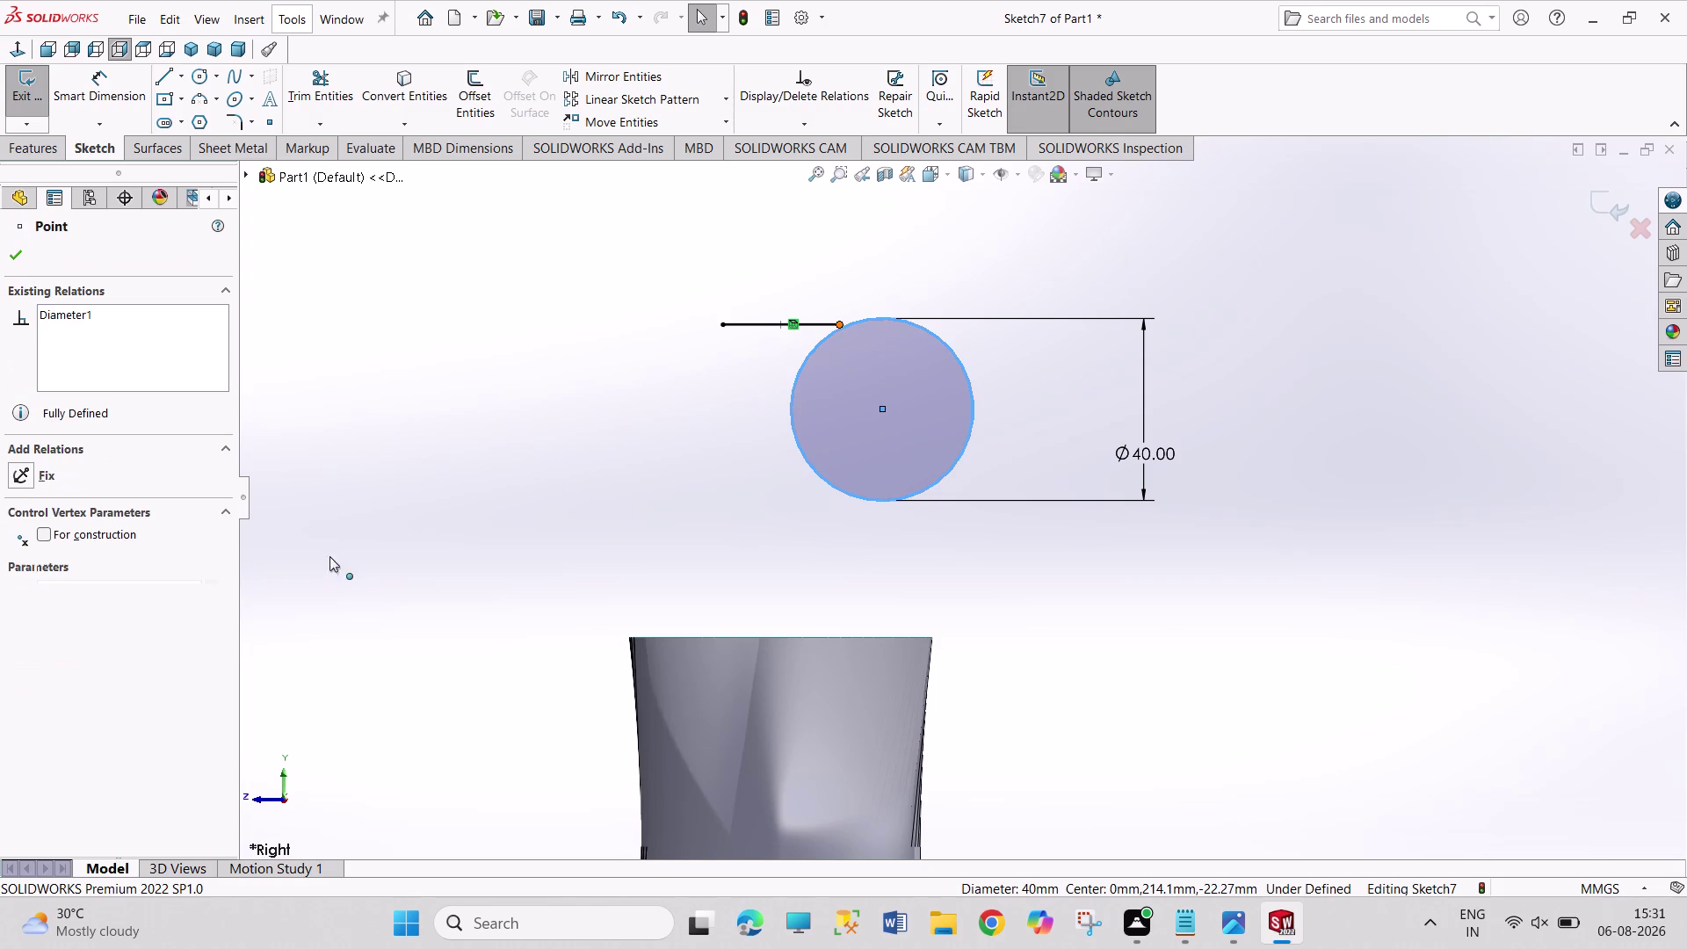
click(92, 595)
click(377, 508)
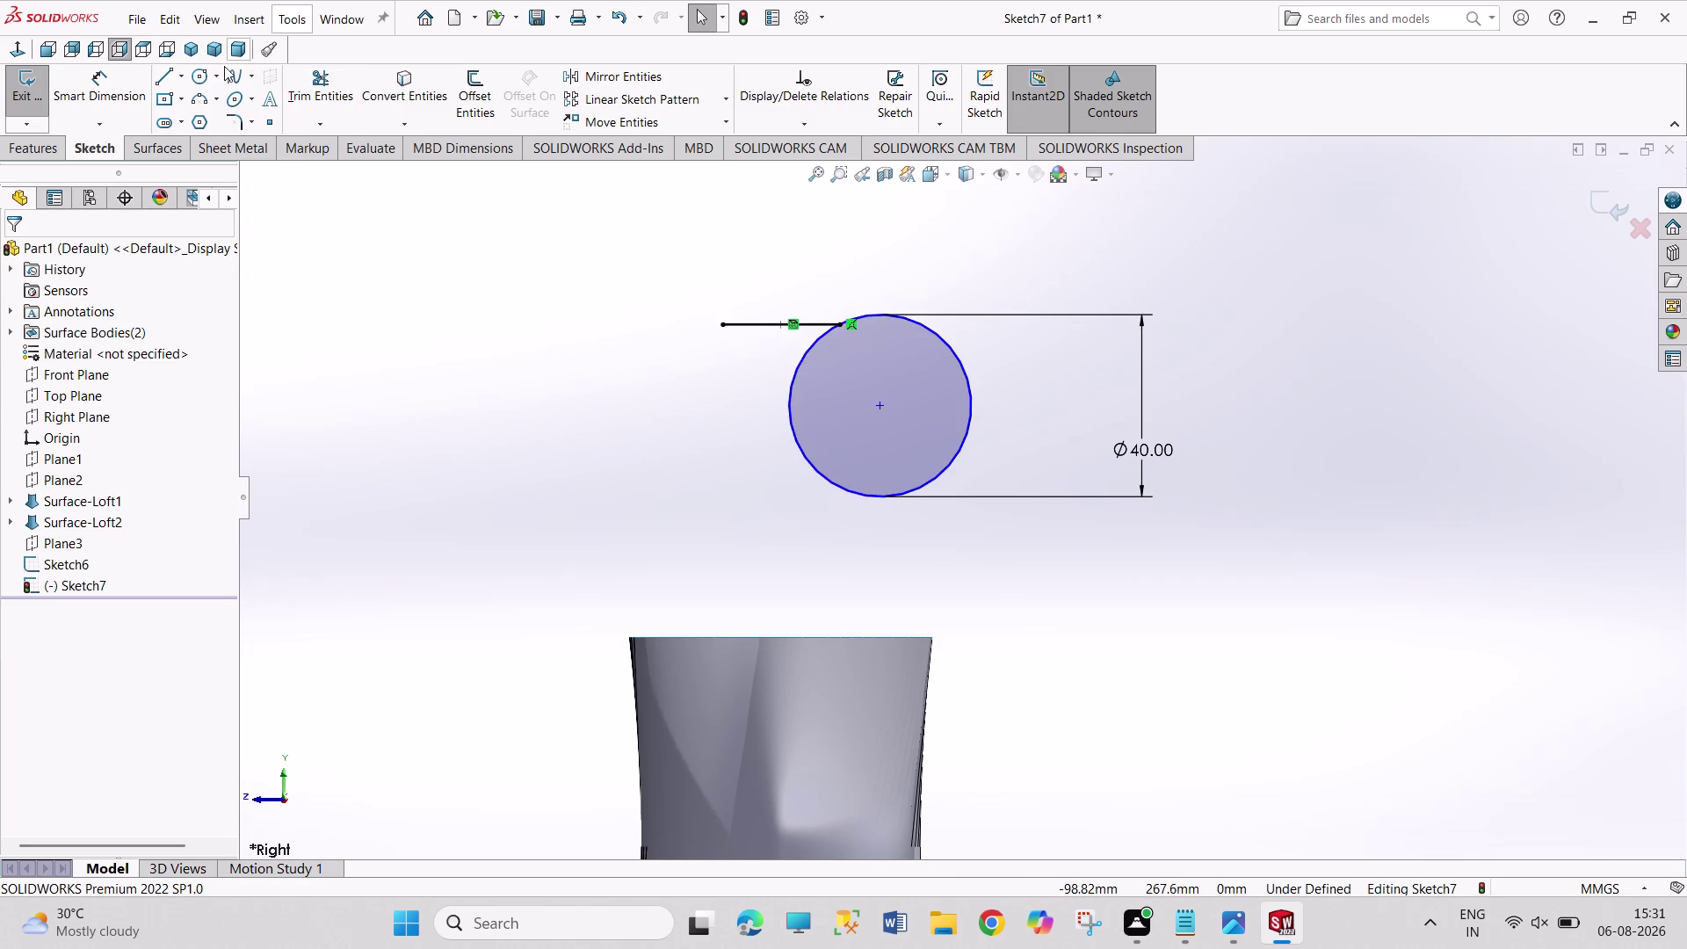
Draw a second circle left of it with diameter 57.27*2 (114.54 mm).
click(197, 72)
click(645, 463)
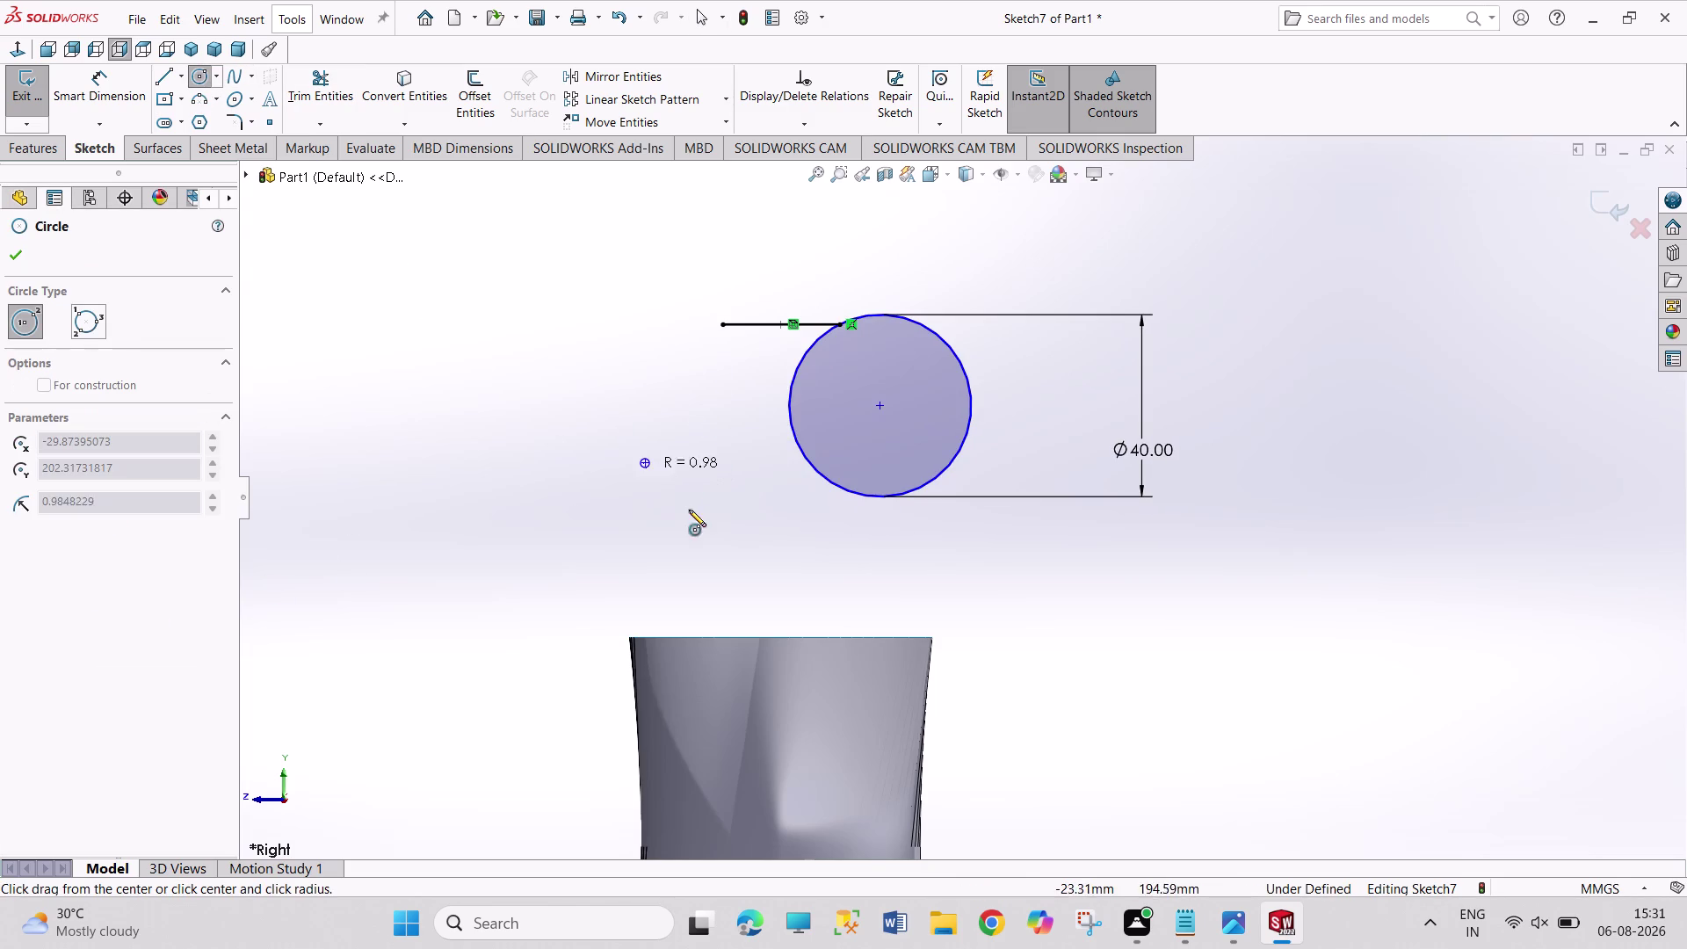
click(715, 536)
right_drag(515, 334, 505, 141)
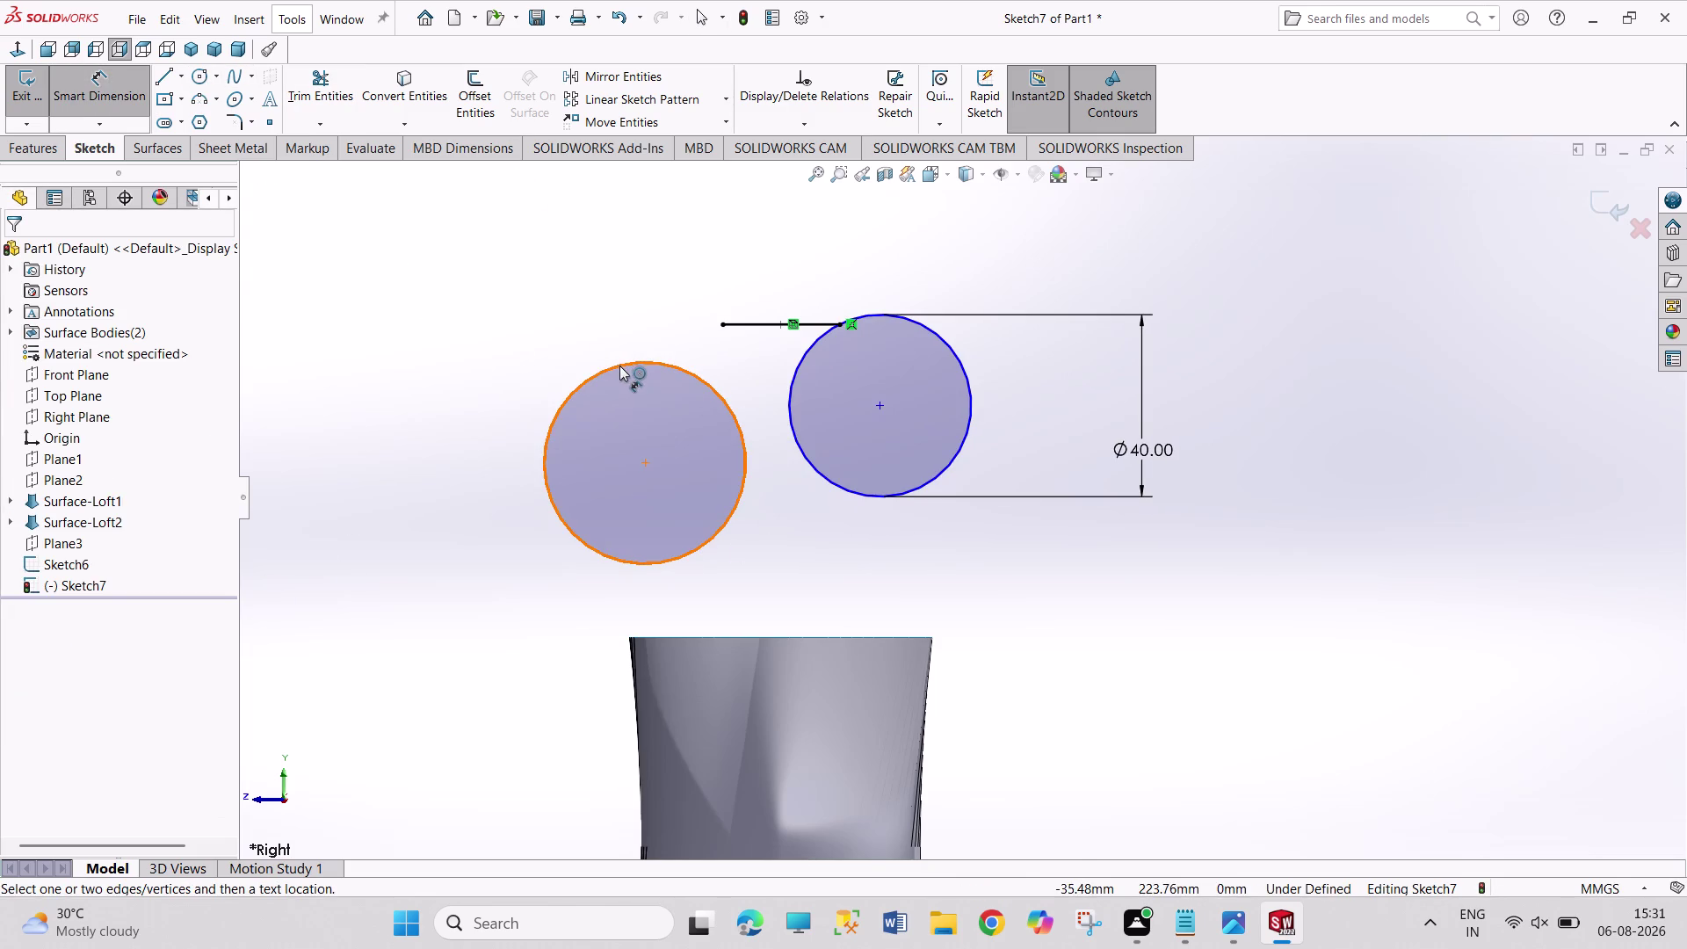
click(619, 365)
click(608, 340)
text(5)
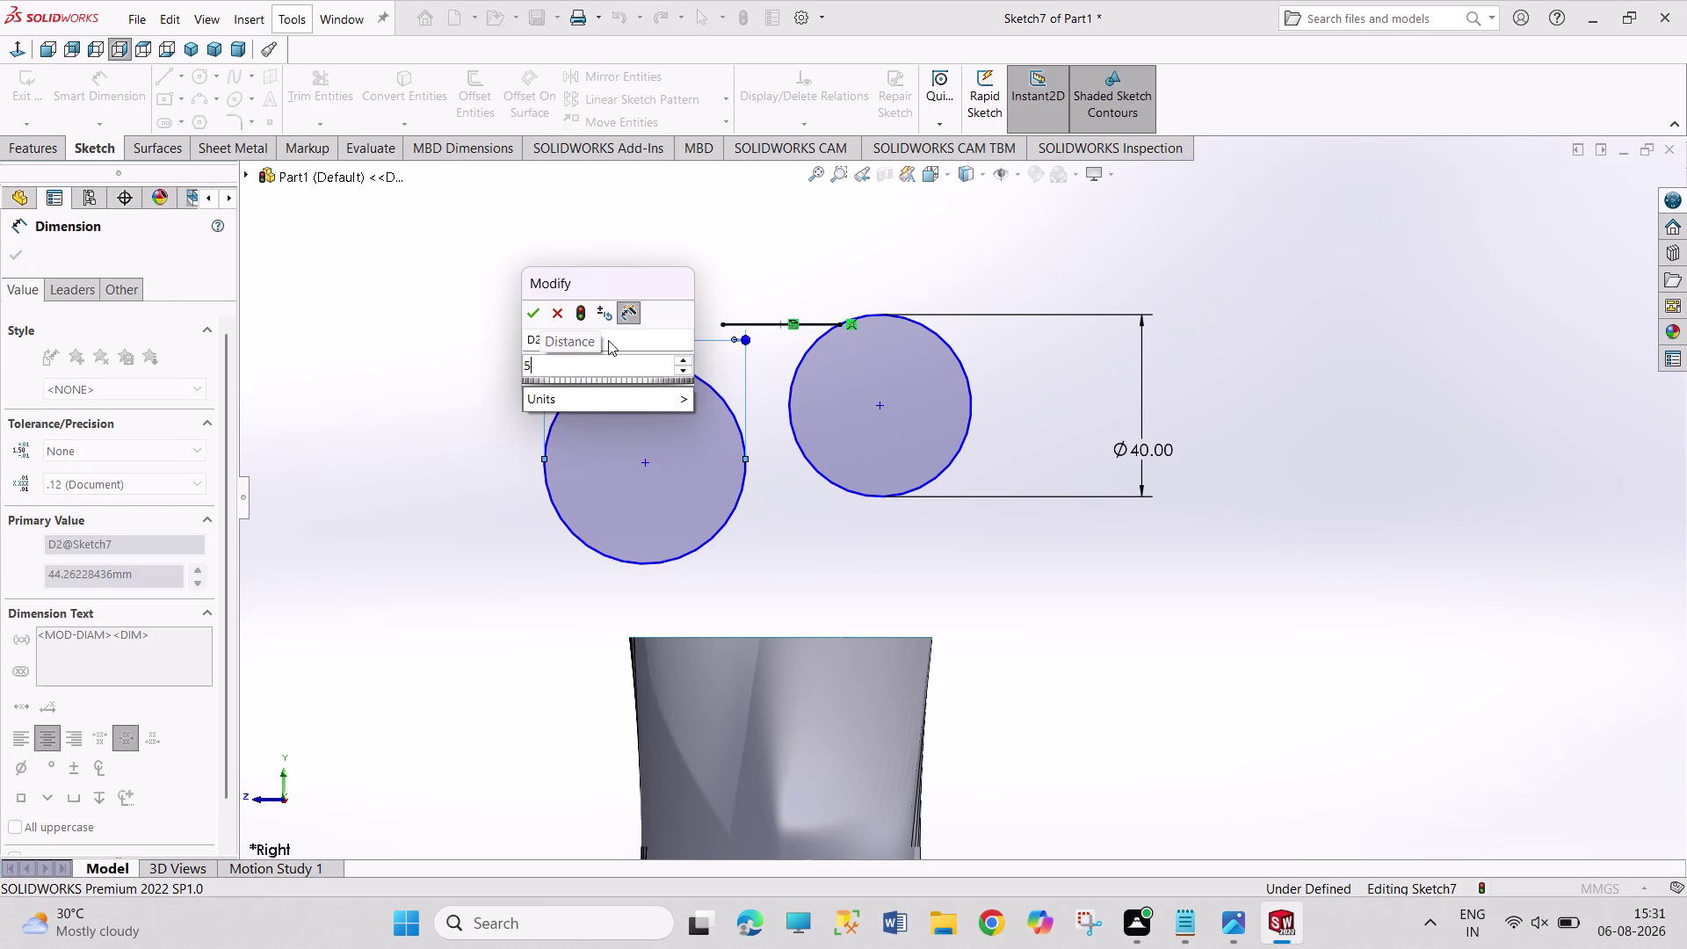
text(7.27*)
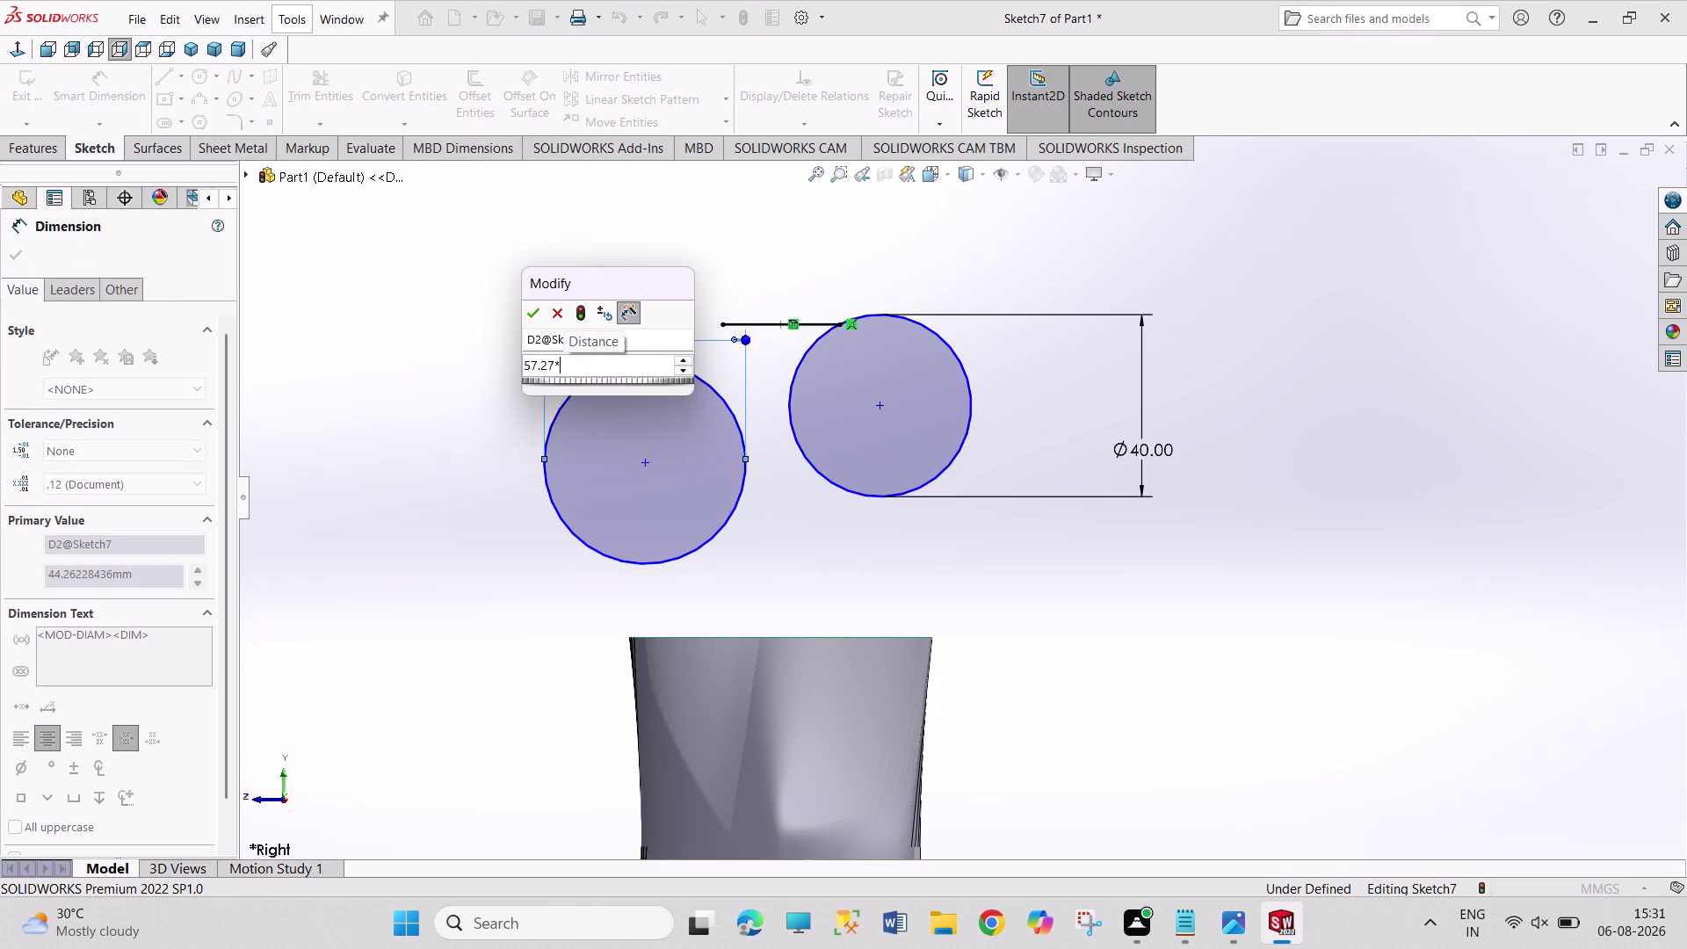
text(2)
key(Return)
right_click(455, 334)
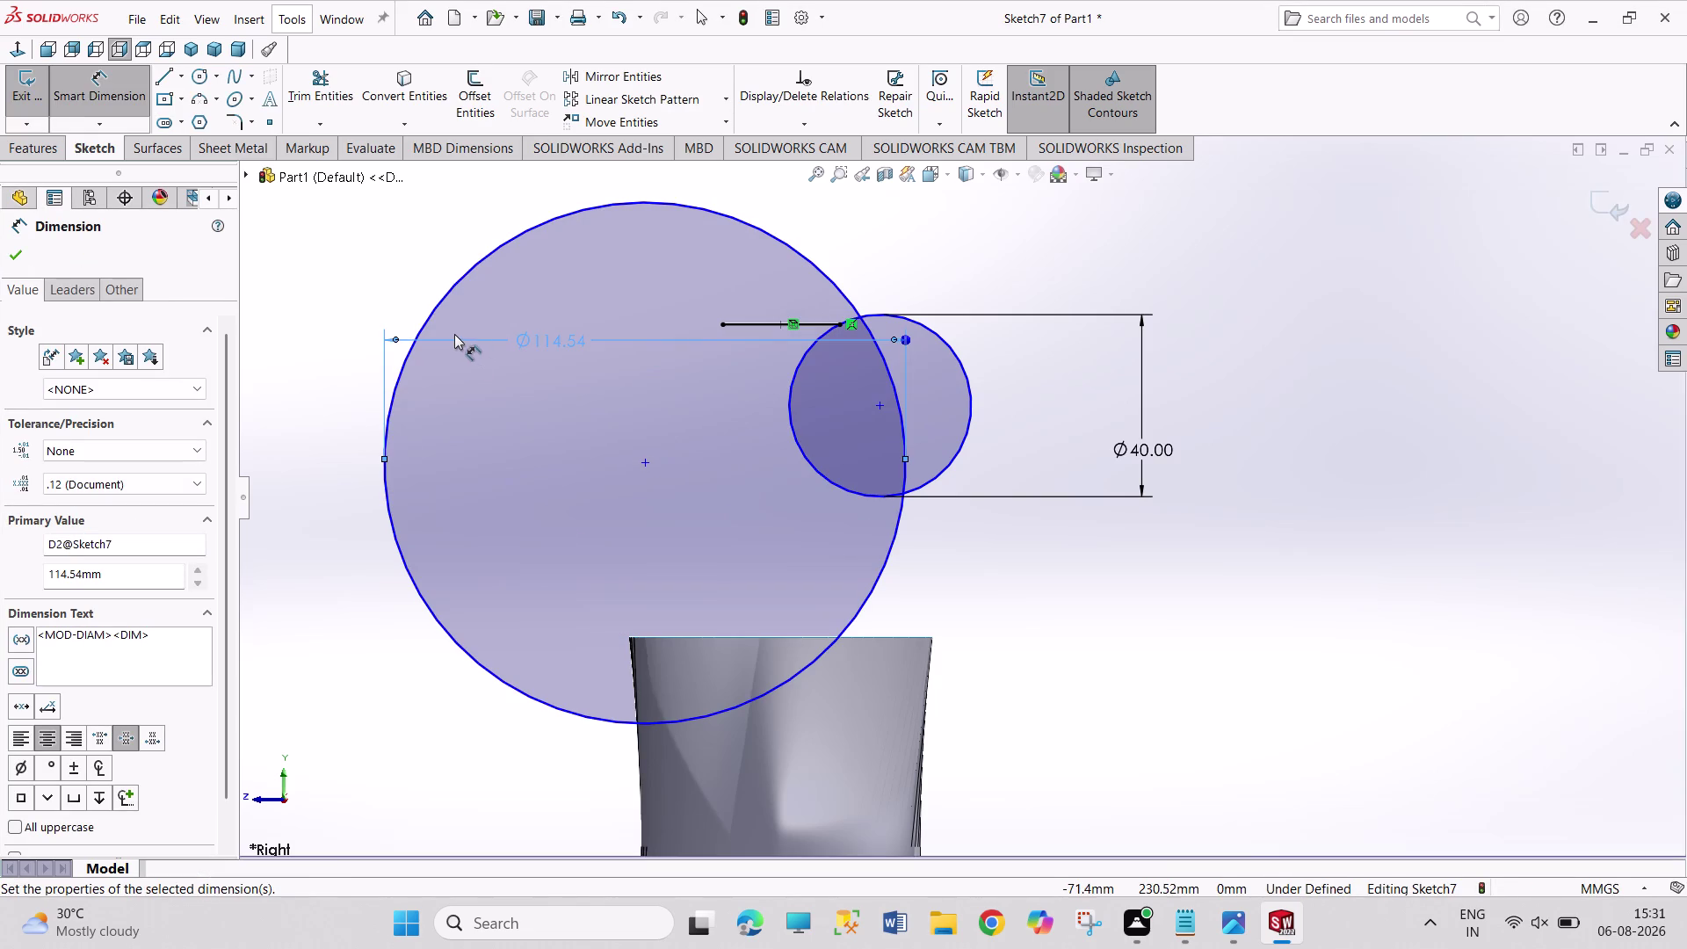
click(495, 392)
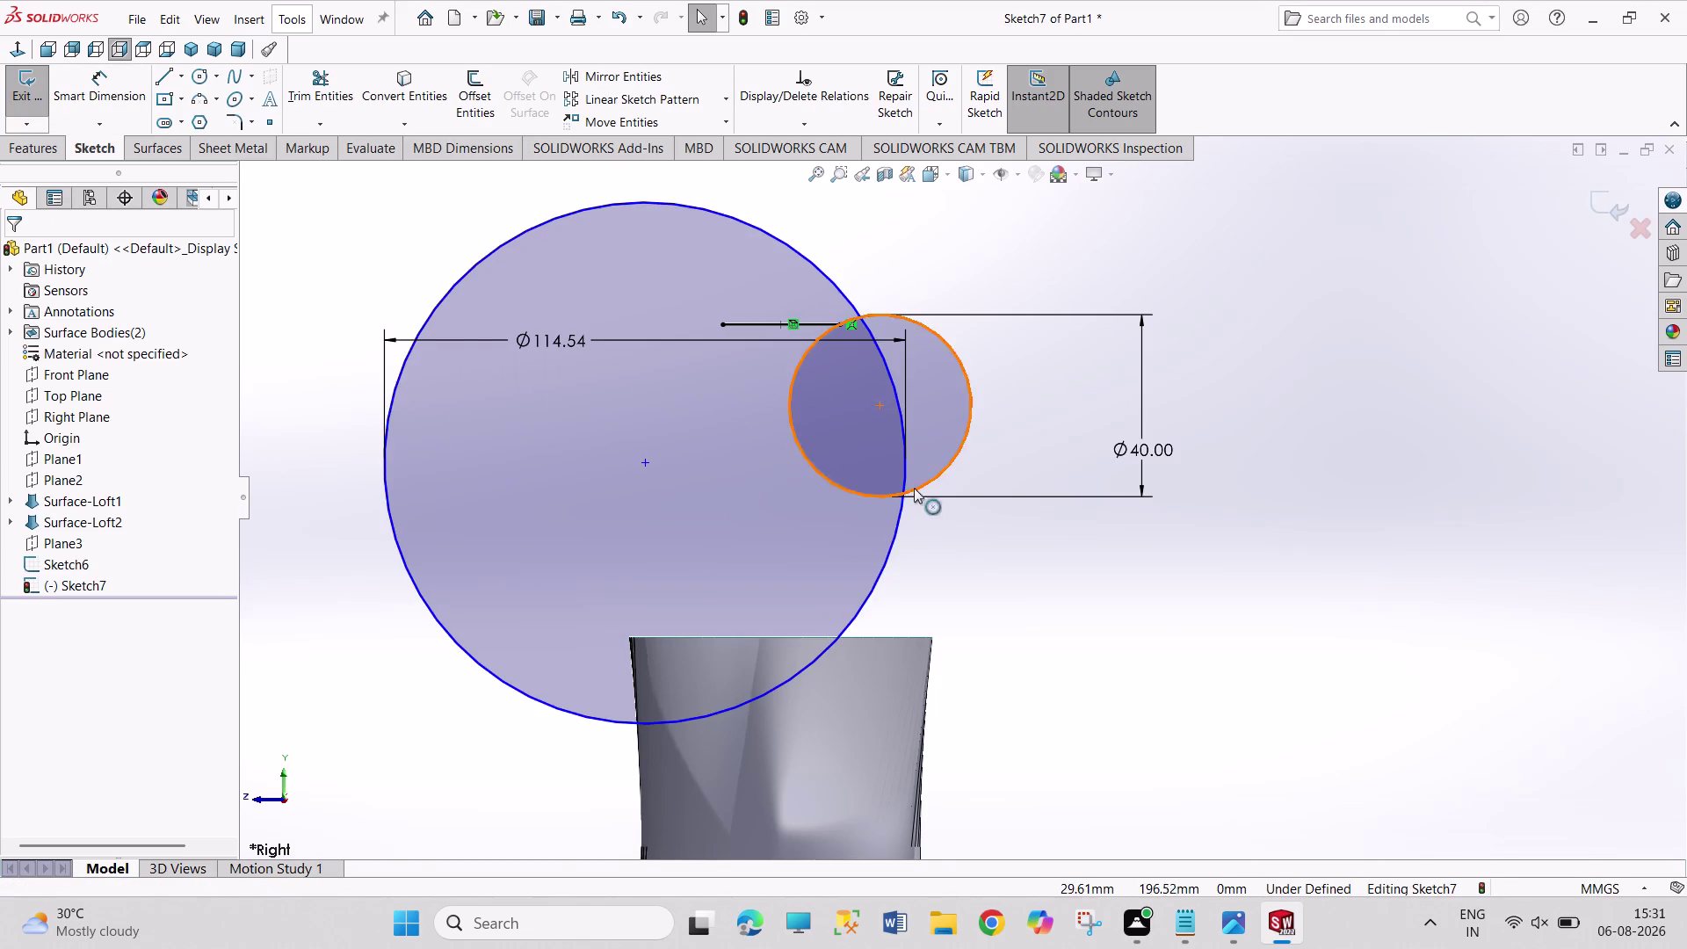
Move the large circle down over the bottle top, then select both circles.
drag(643, 463, 670, 627)
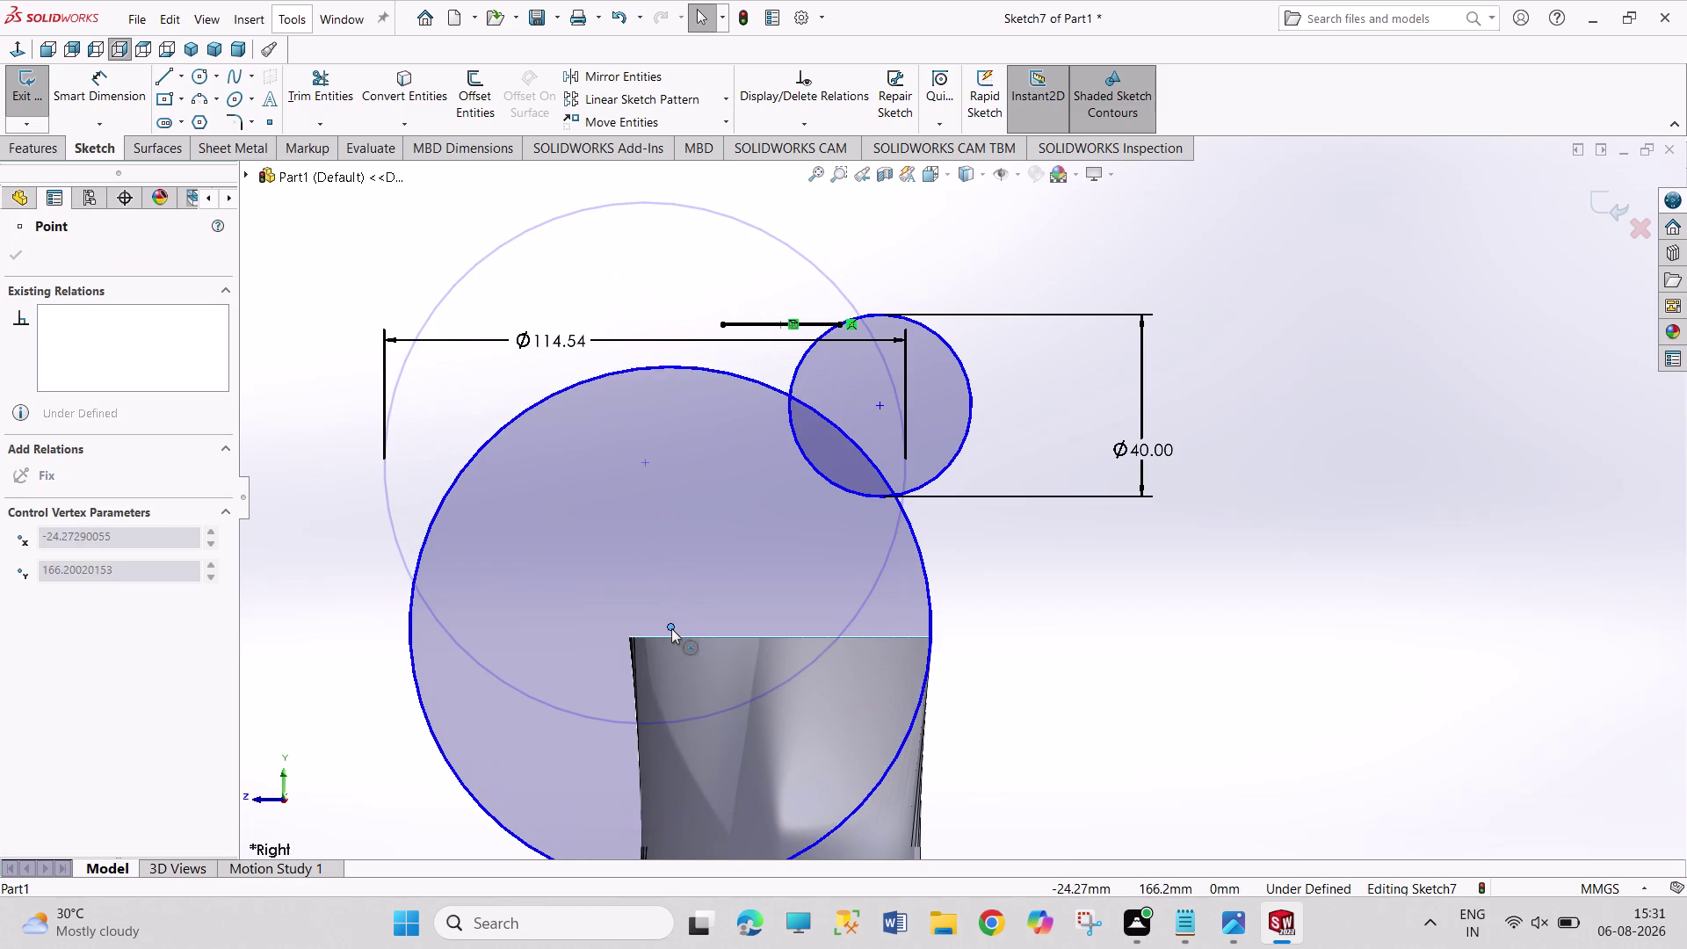
drag(671, 627, 659, 679)
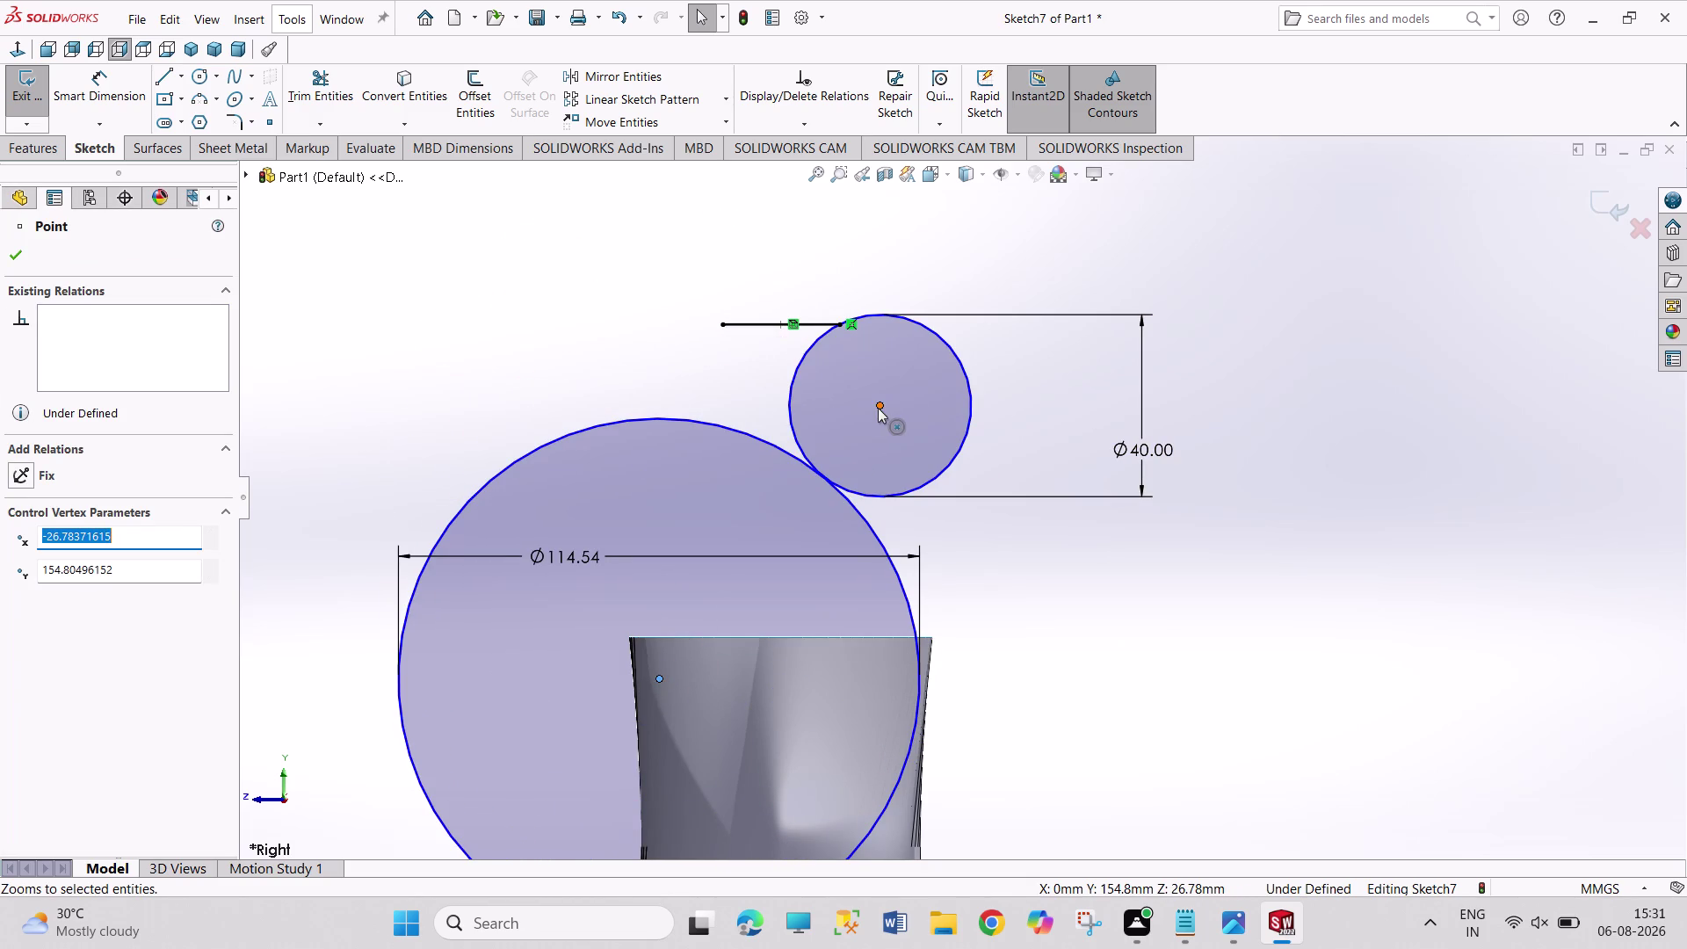
drag(879, 407, 939, 412)
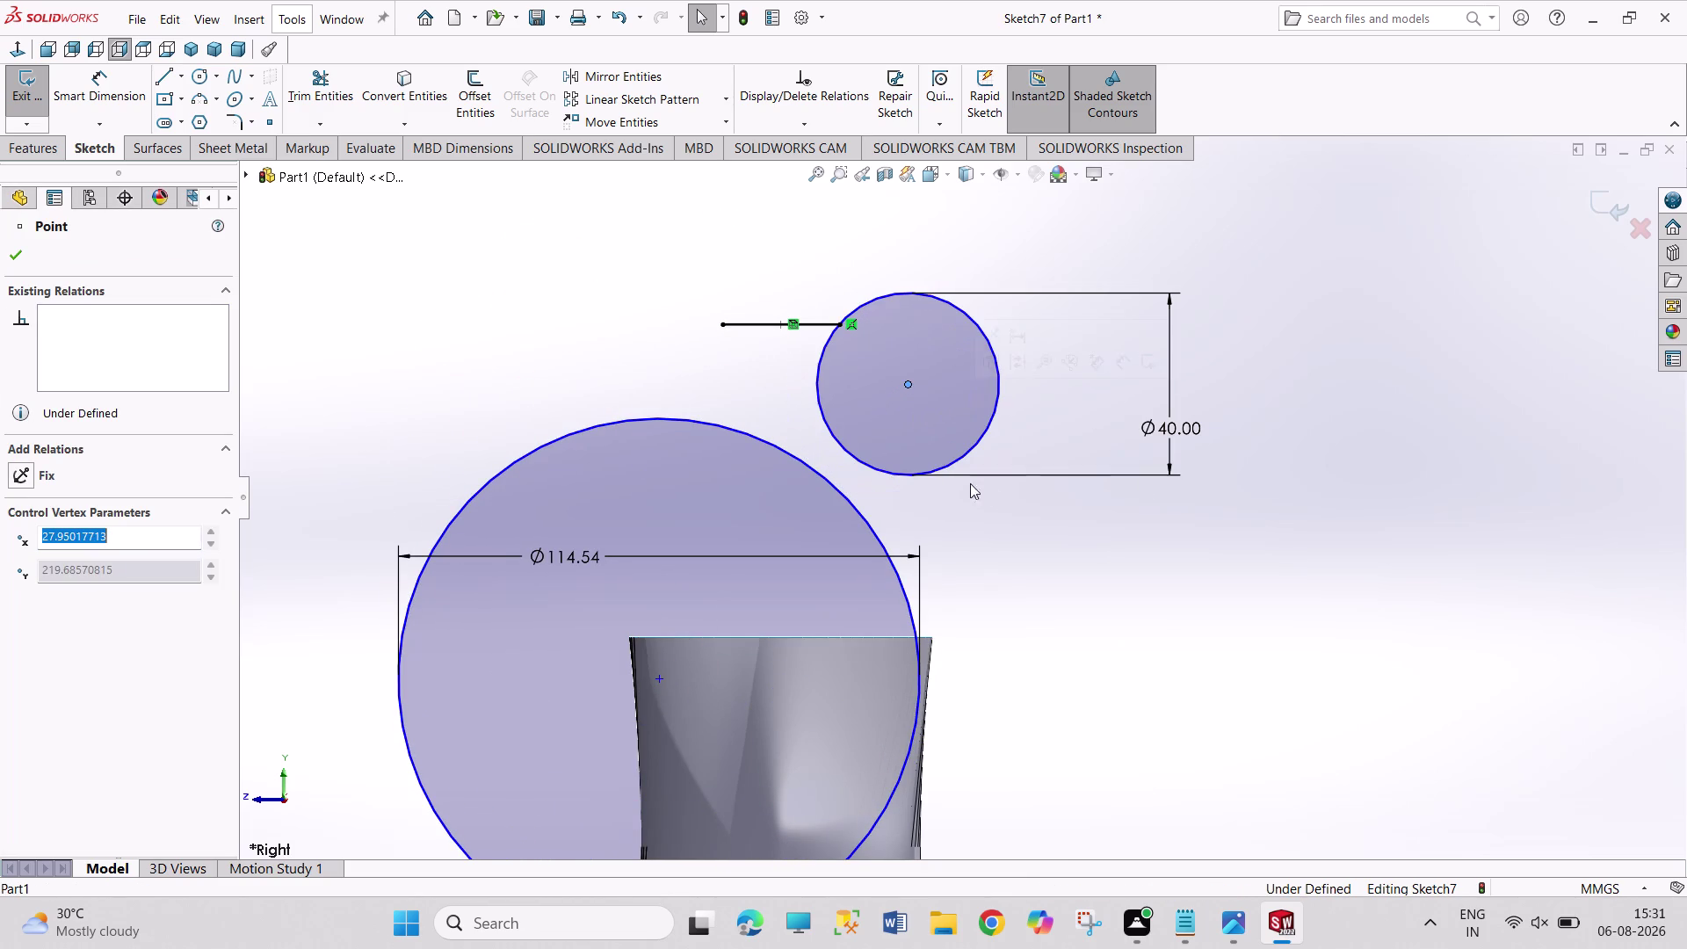
click(994, 539)
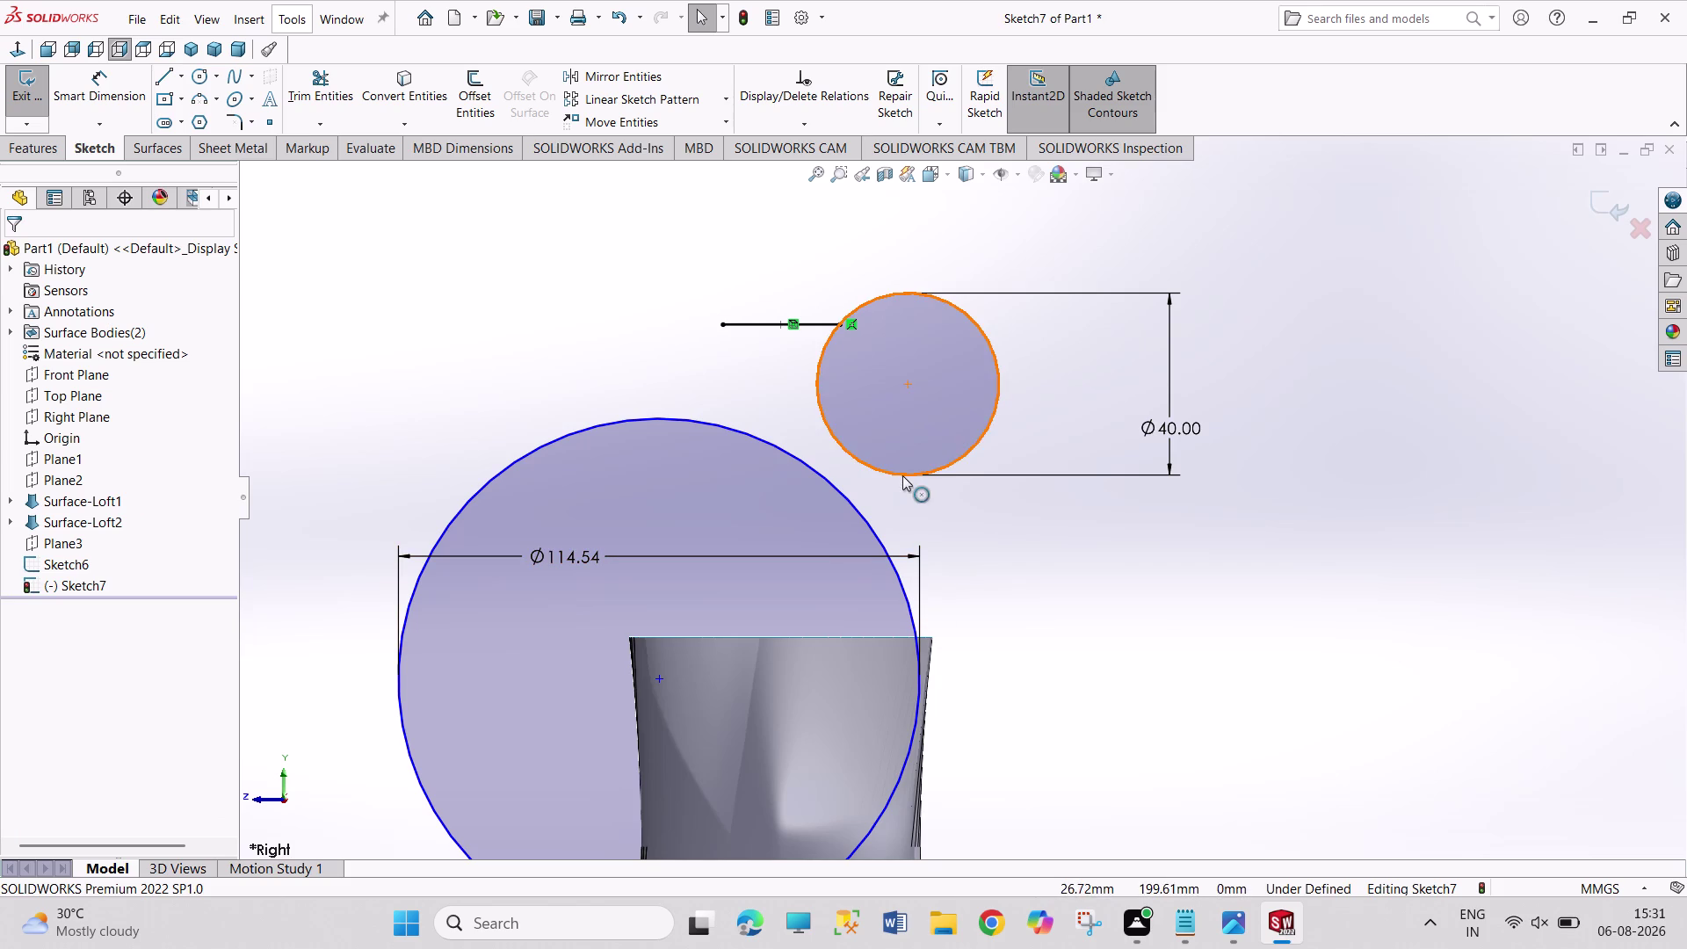
click(902, 476)
click(879, 539)
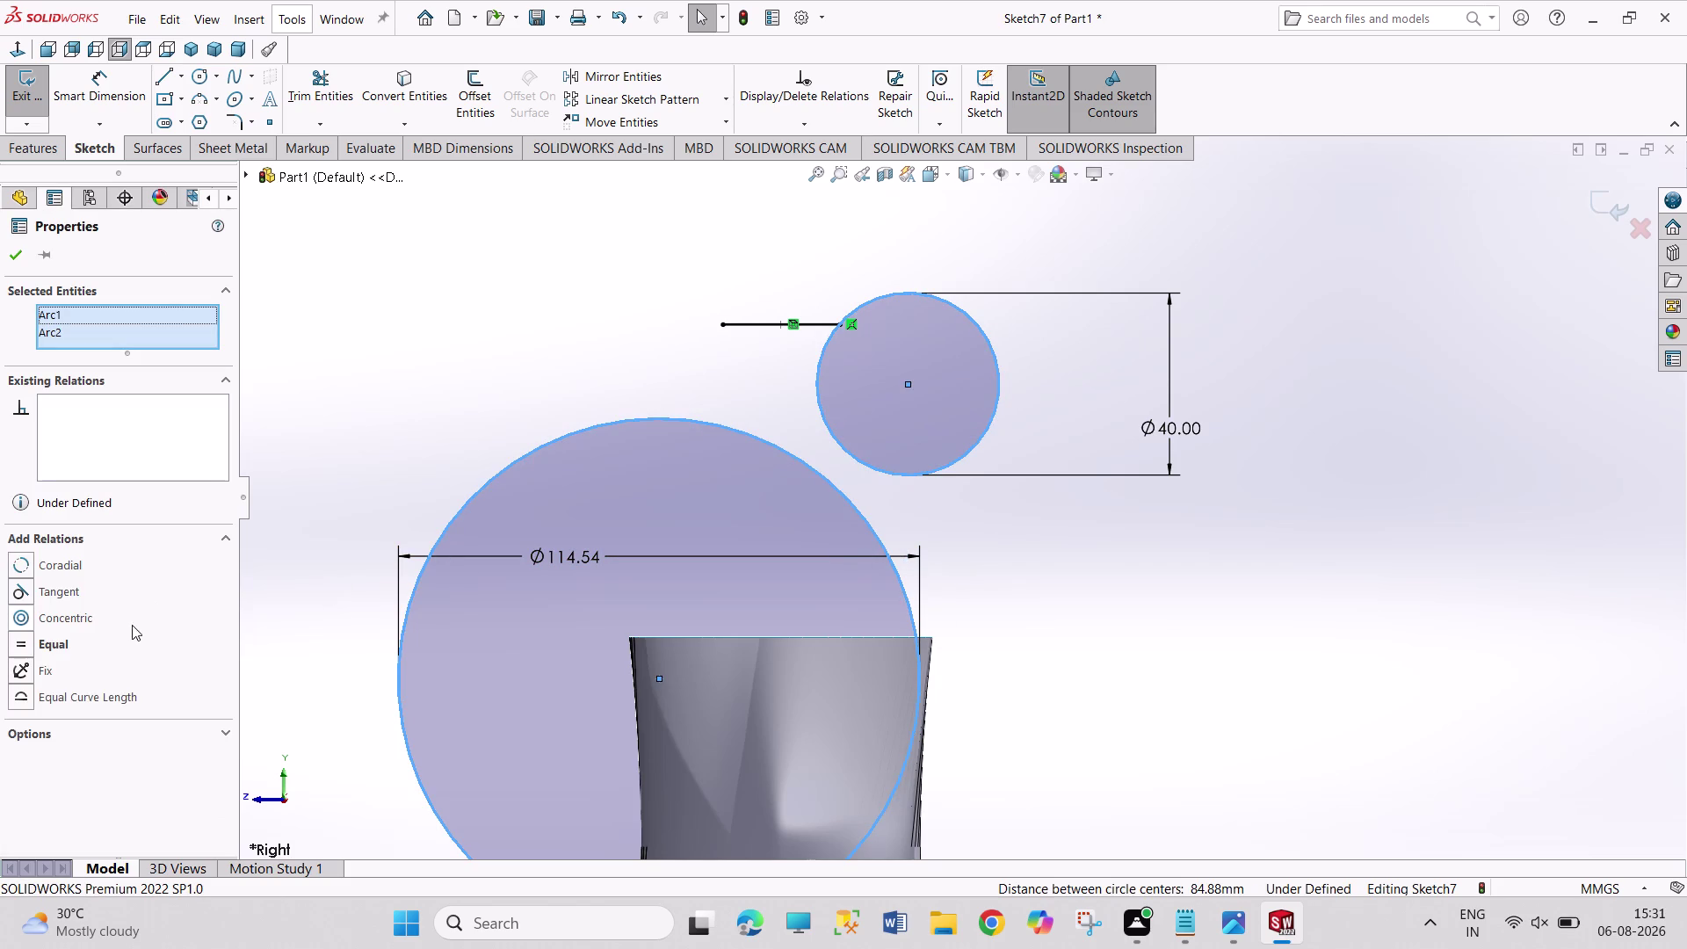
click(72, 589)
click(159, 441)
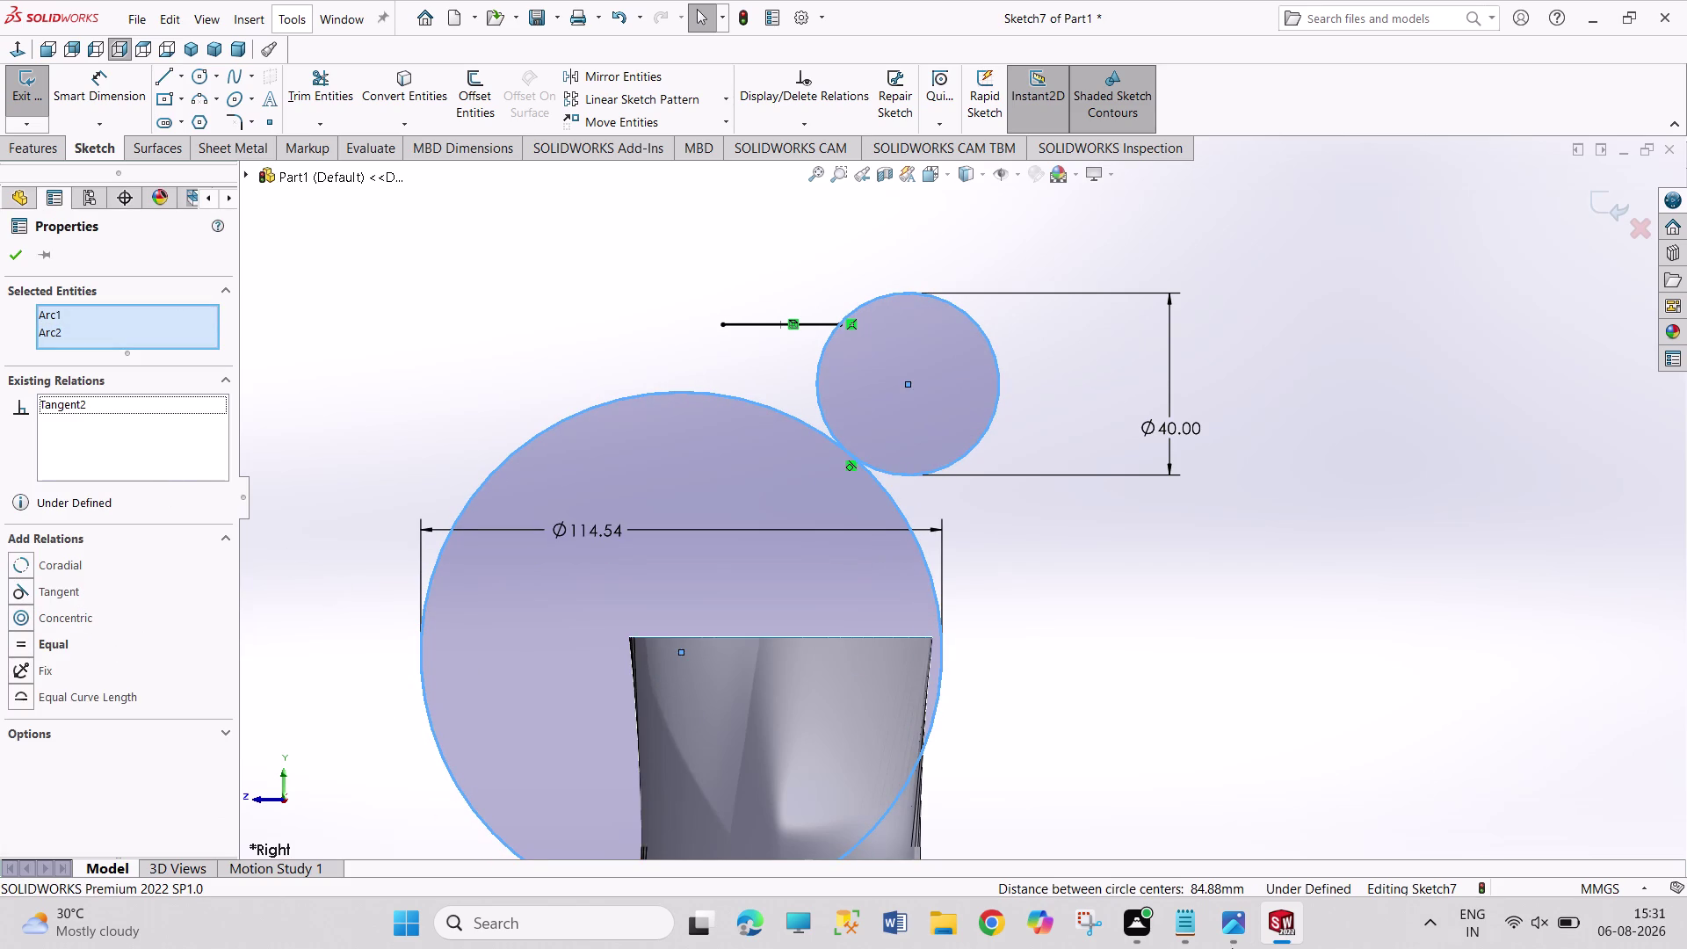
Make the 114.54 mm circle tangent to the 40 mm circle, checking the bottle drawing.
click(1242, 920)
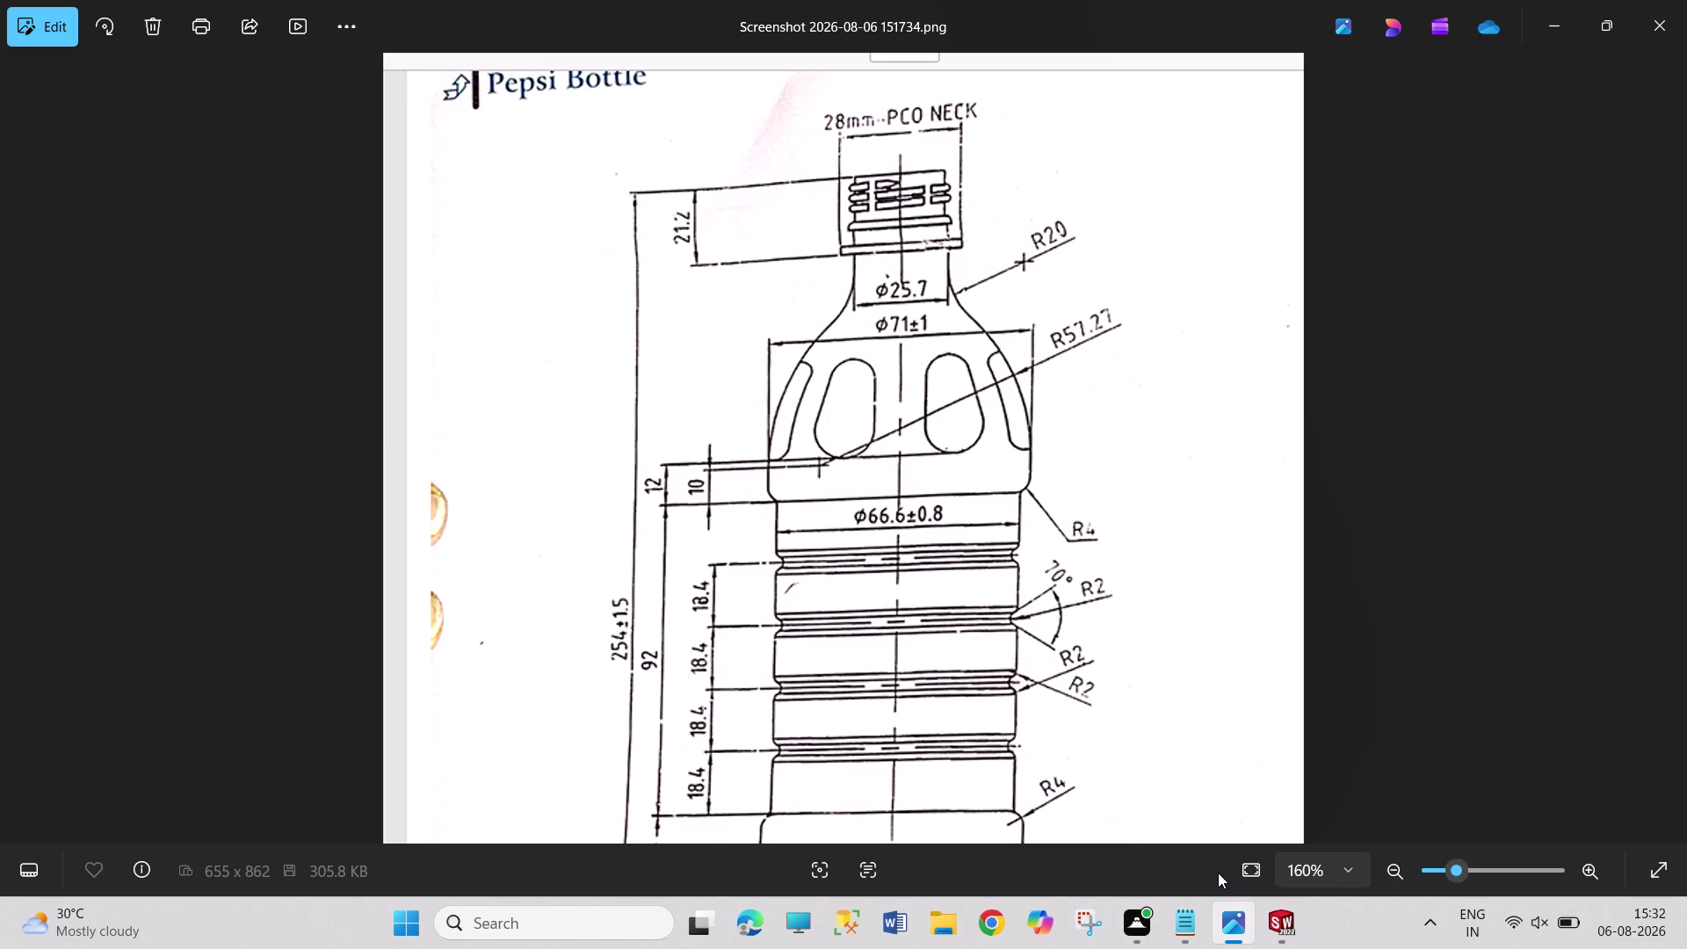
click(1265, 920)
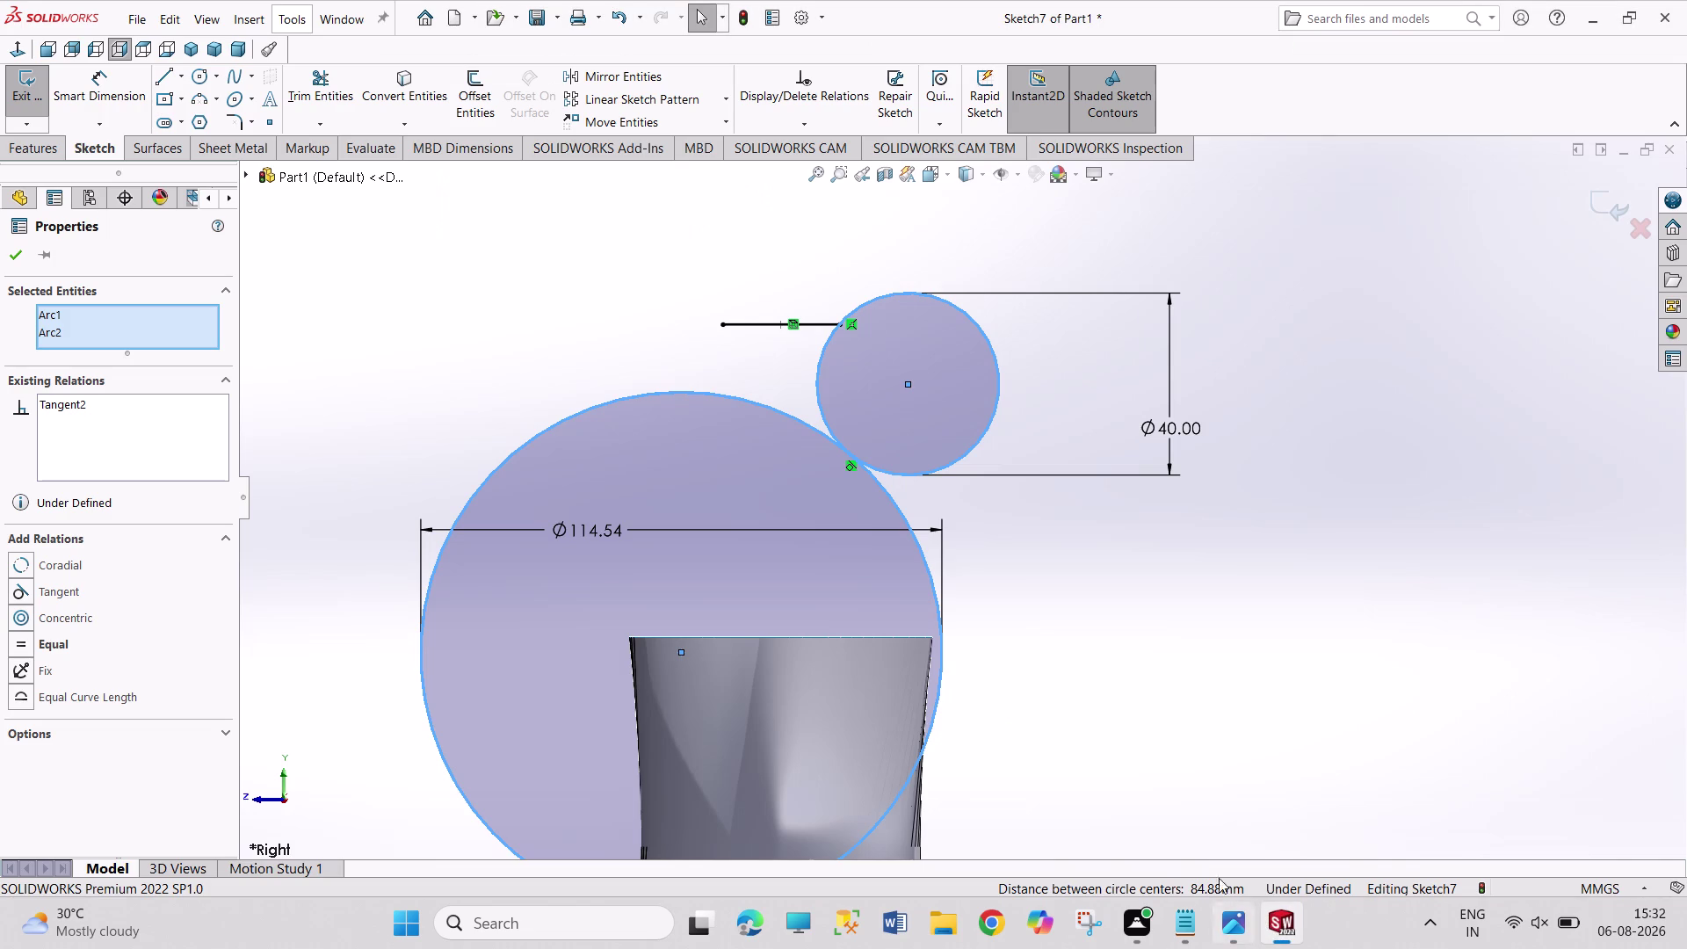
right_click(943, 658)
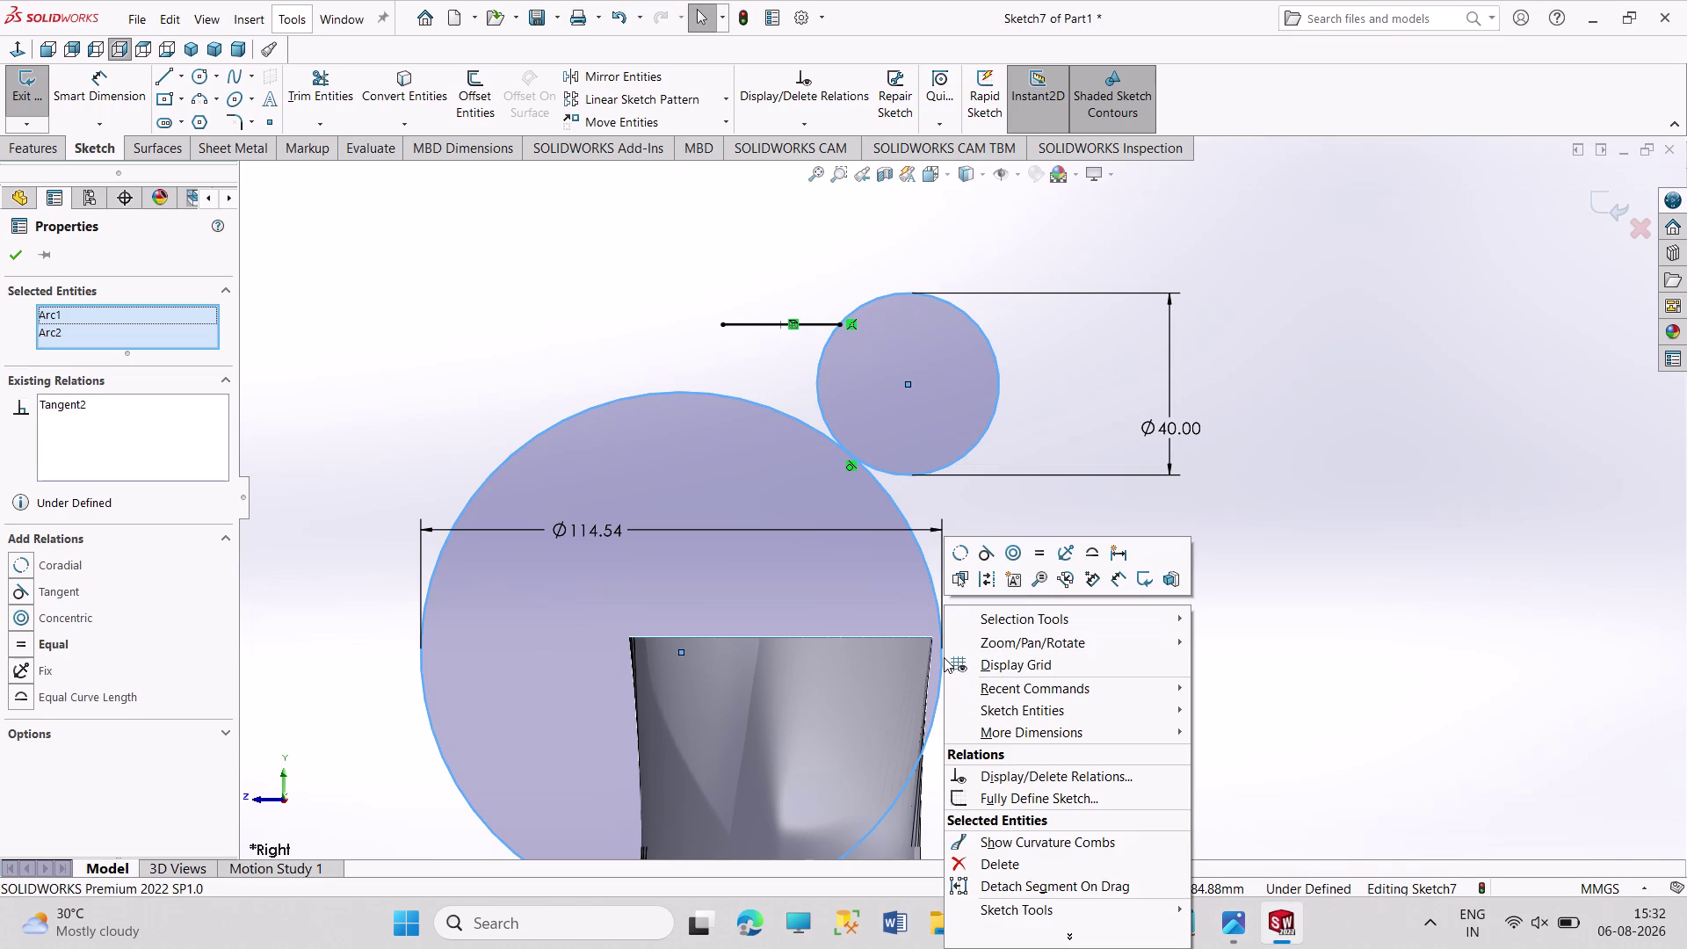
Delete the two selected circles, answering the delete prompts.
click(1020, 865)
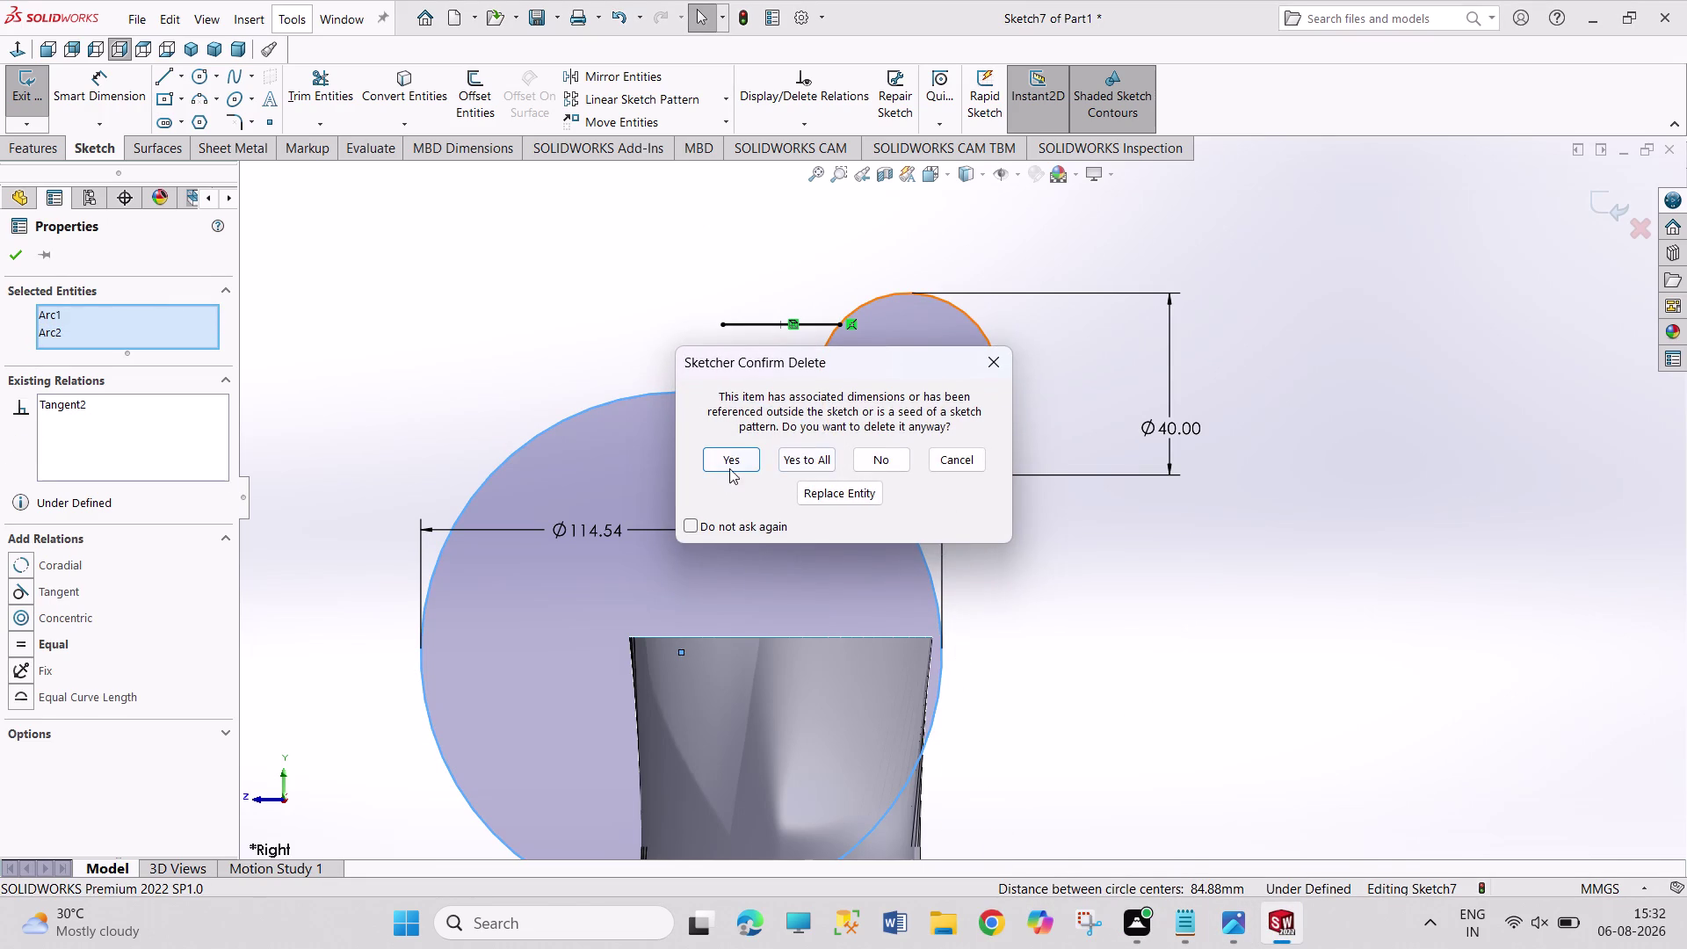
click(723, 460)
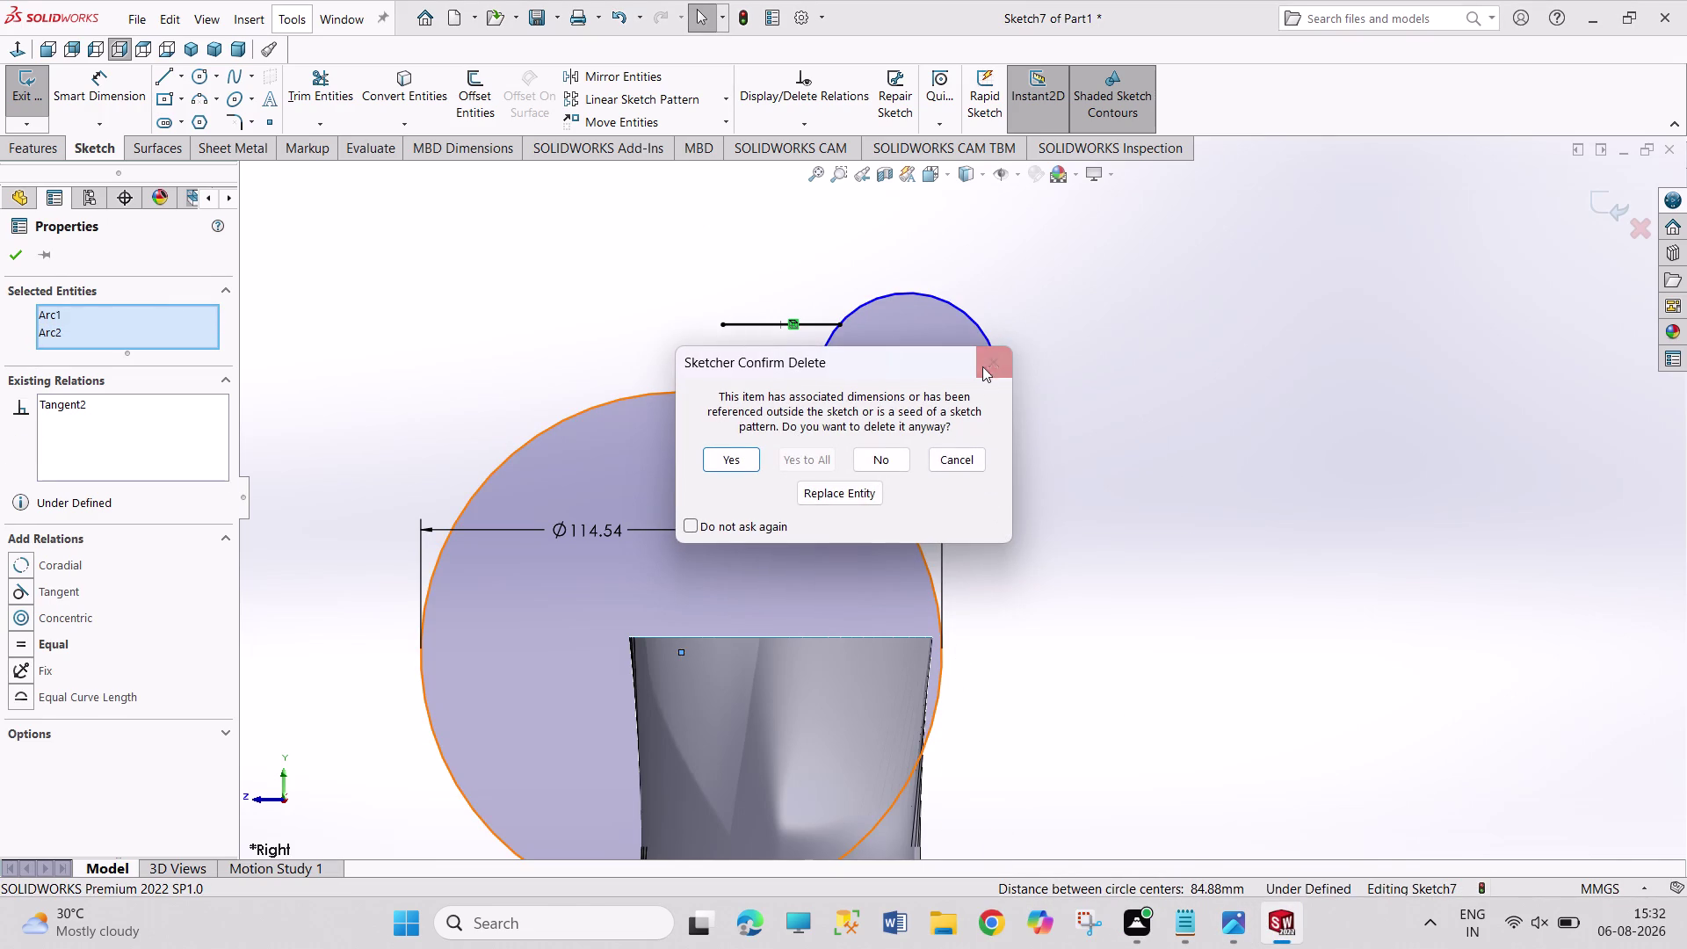
click(982, 366)
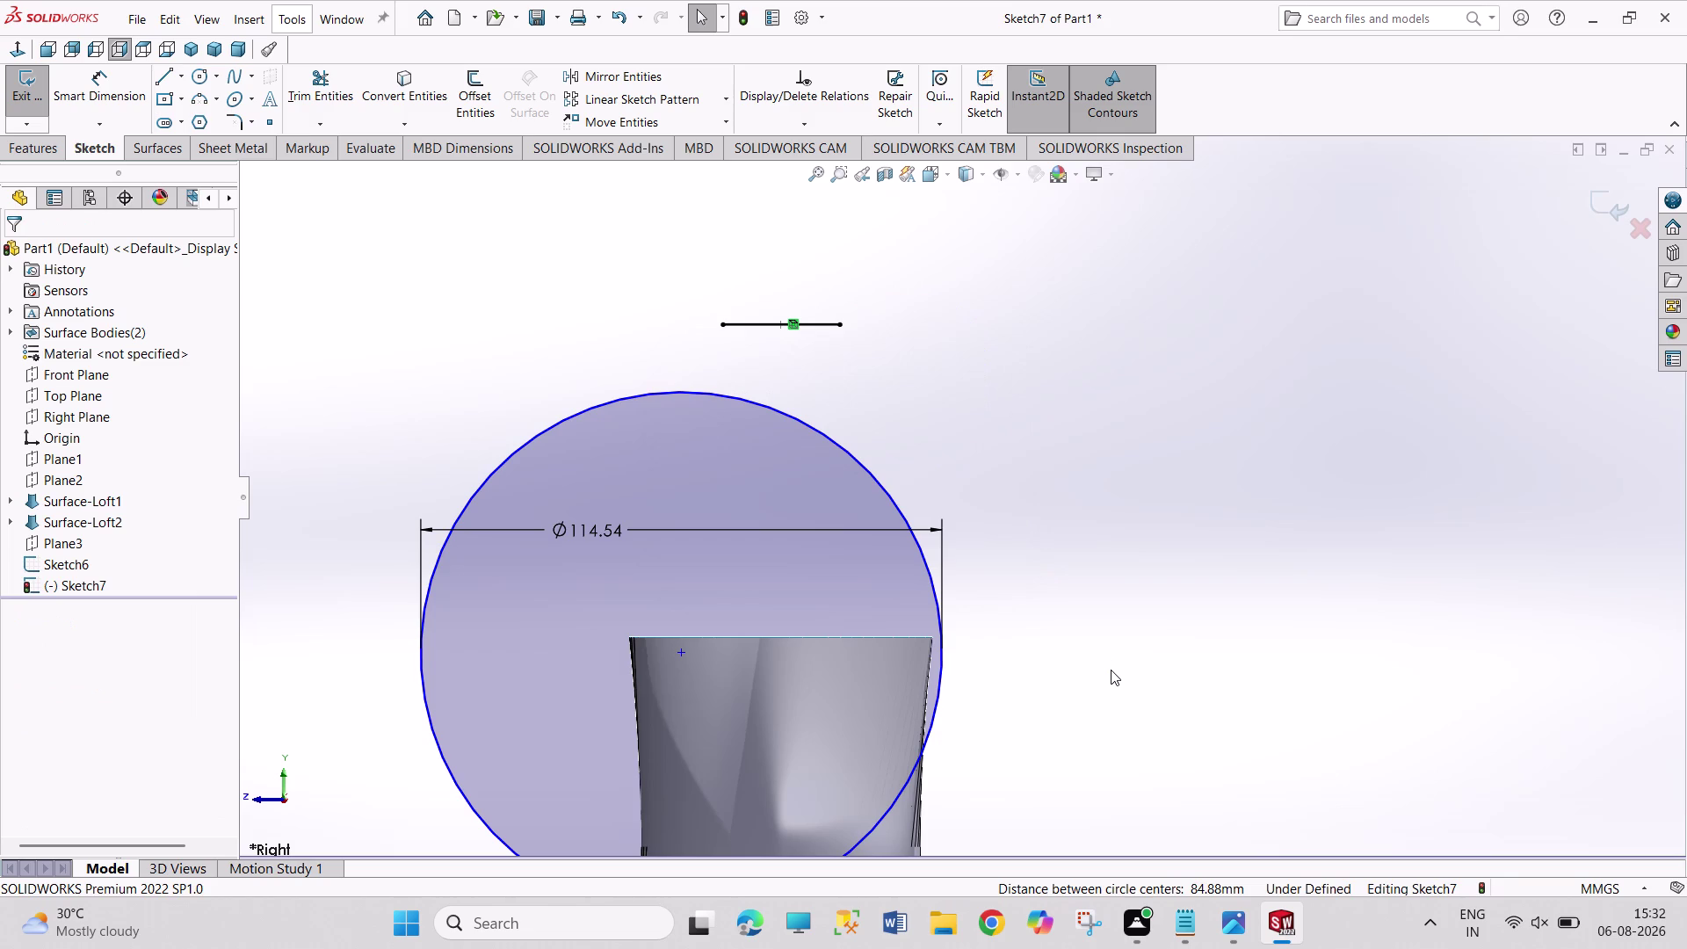
Undo repeatedly with Ctrl+Z back past the creation of both circles.
key(ctrl+z)
key(ctrl+z)
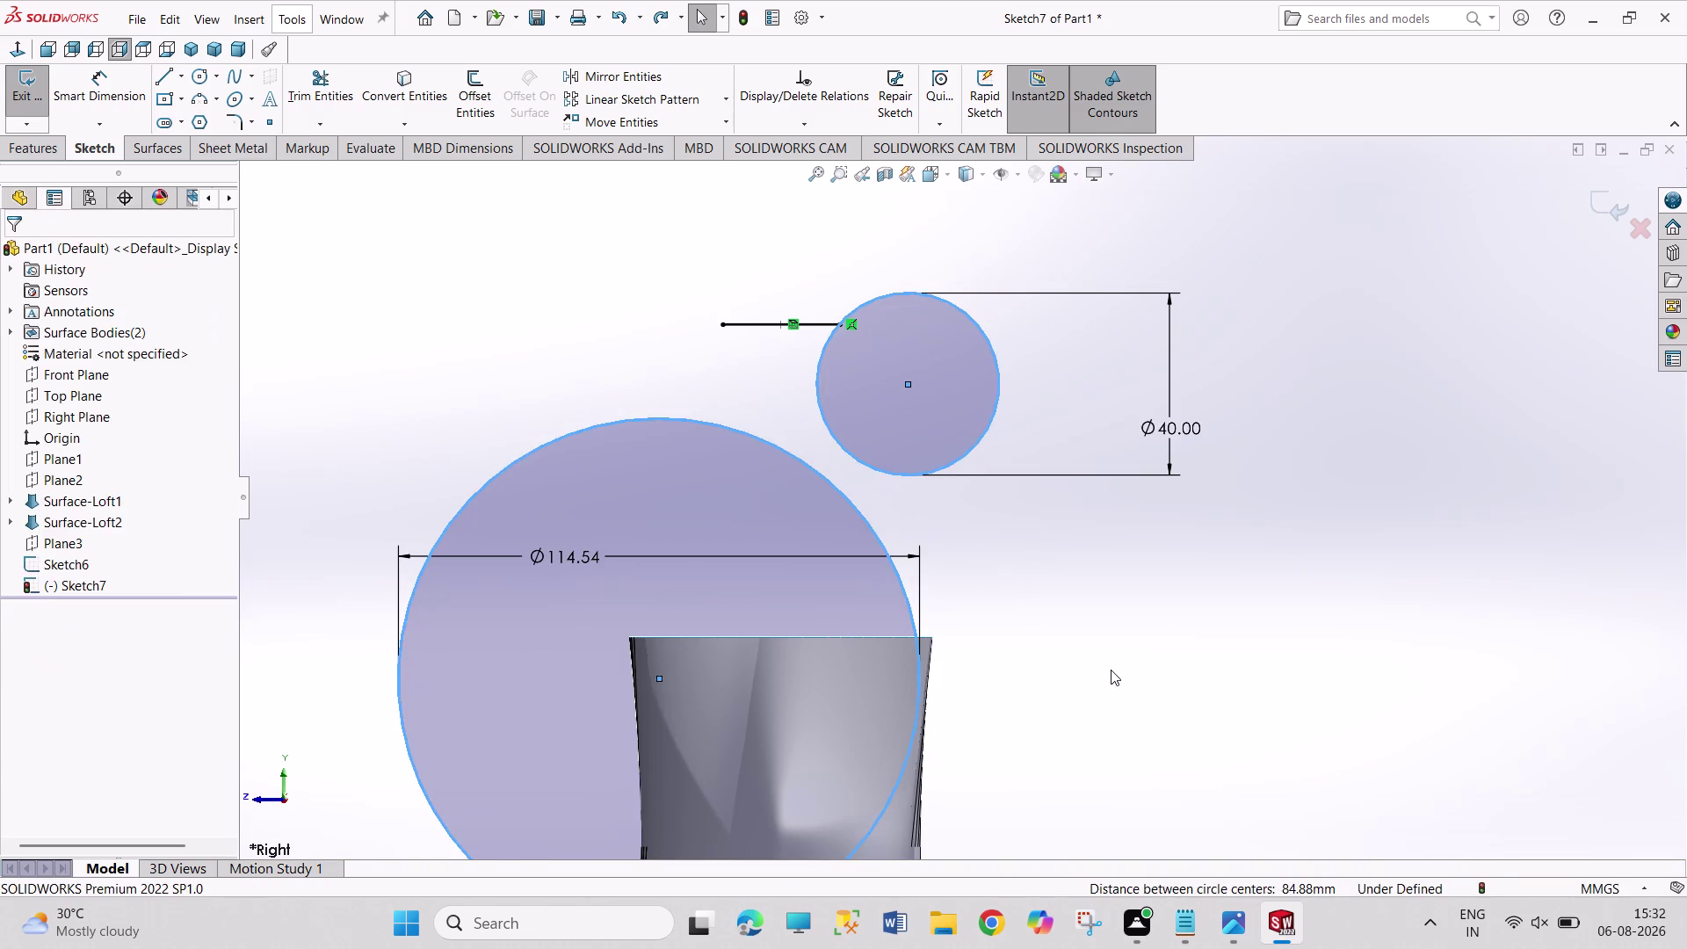
key(ctrl+z)
key(ctrl+z)
key(ctrl+z)
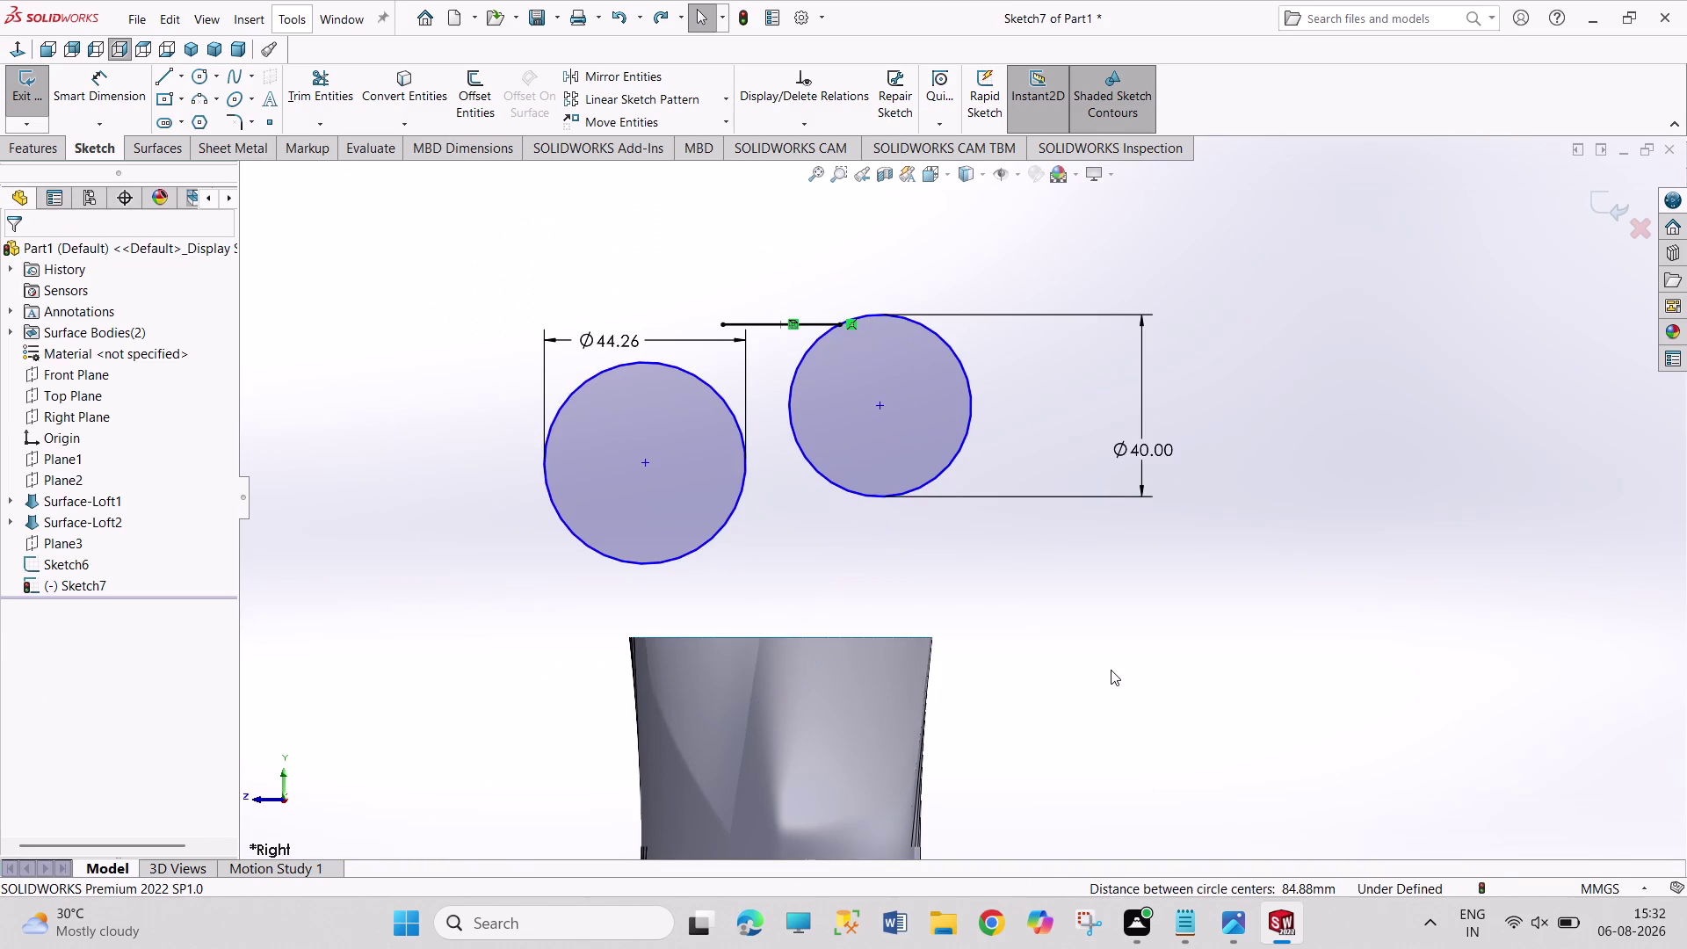
key(ctrl+z)
key(ctrl+z)
key(ctrl+z)
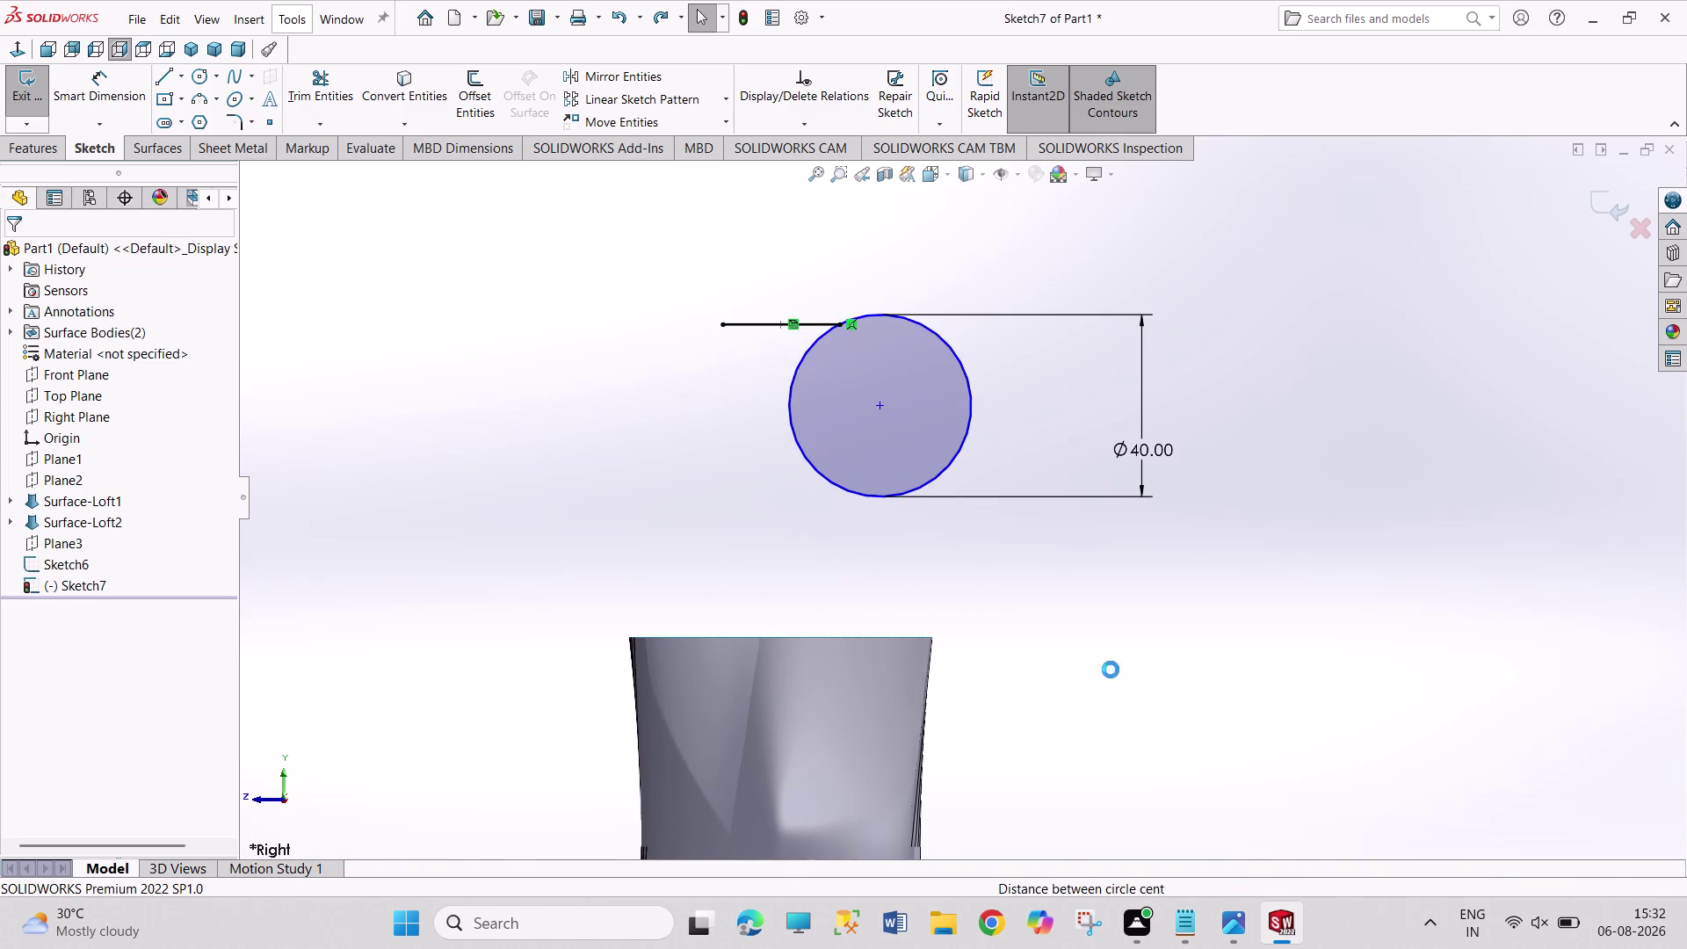
key(ctrl+z)
key(ctrl+z)
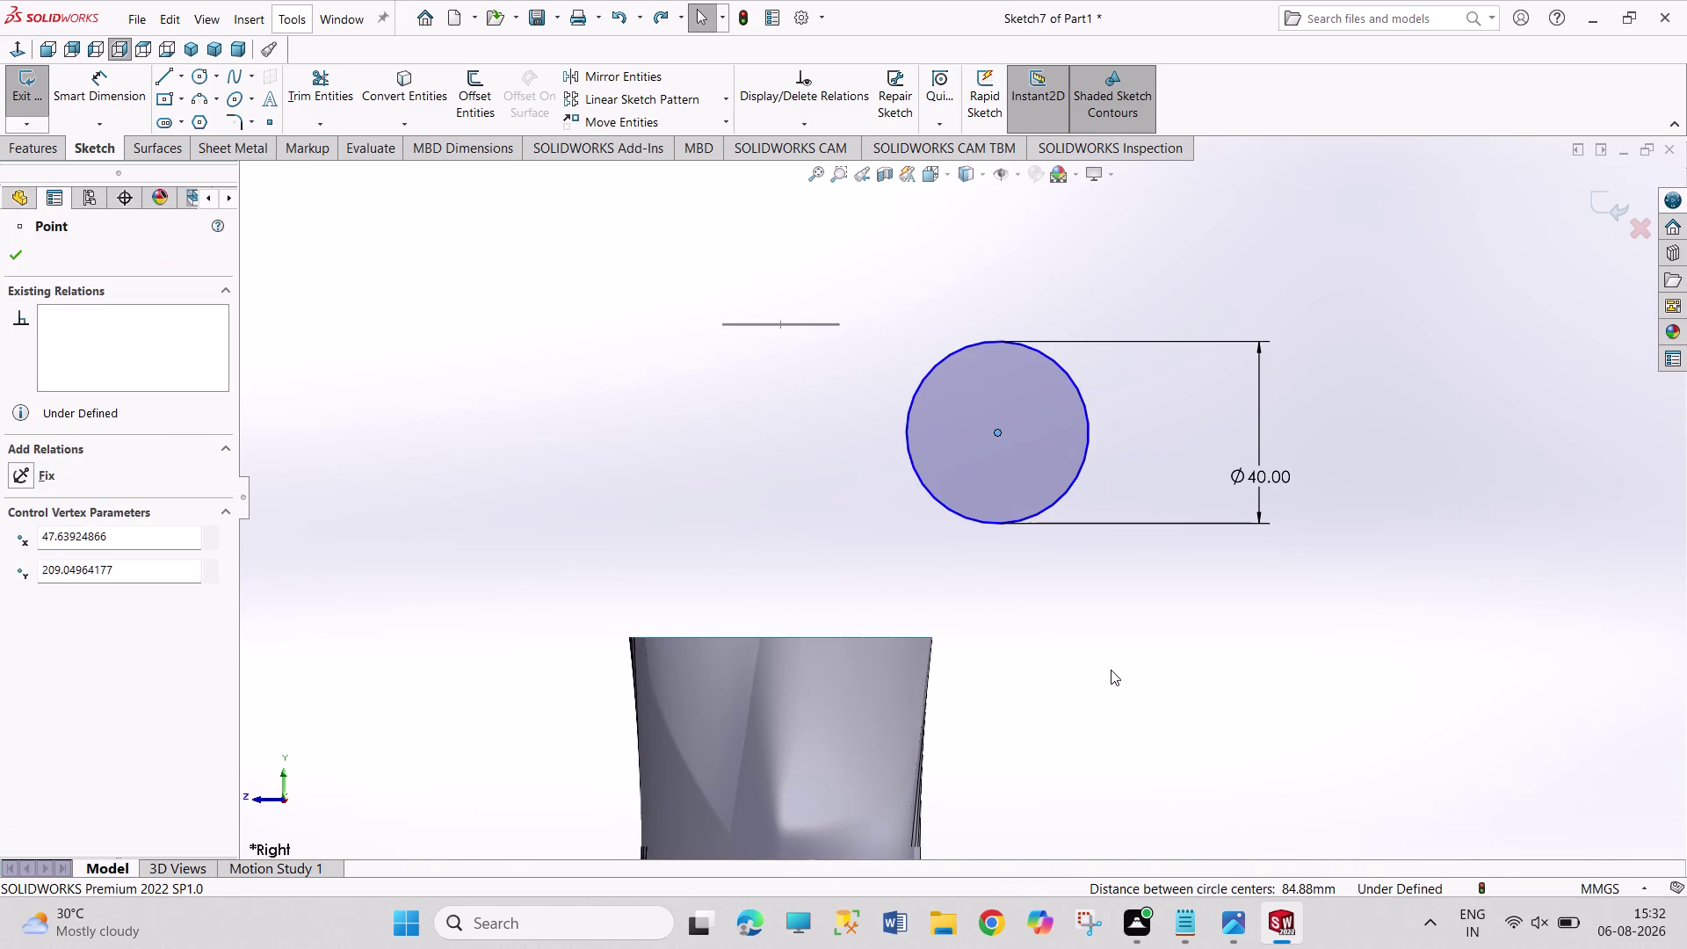
key(ctrl+z)
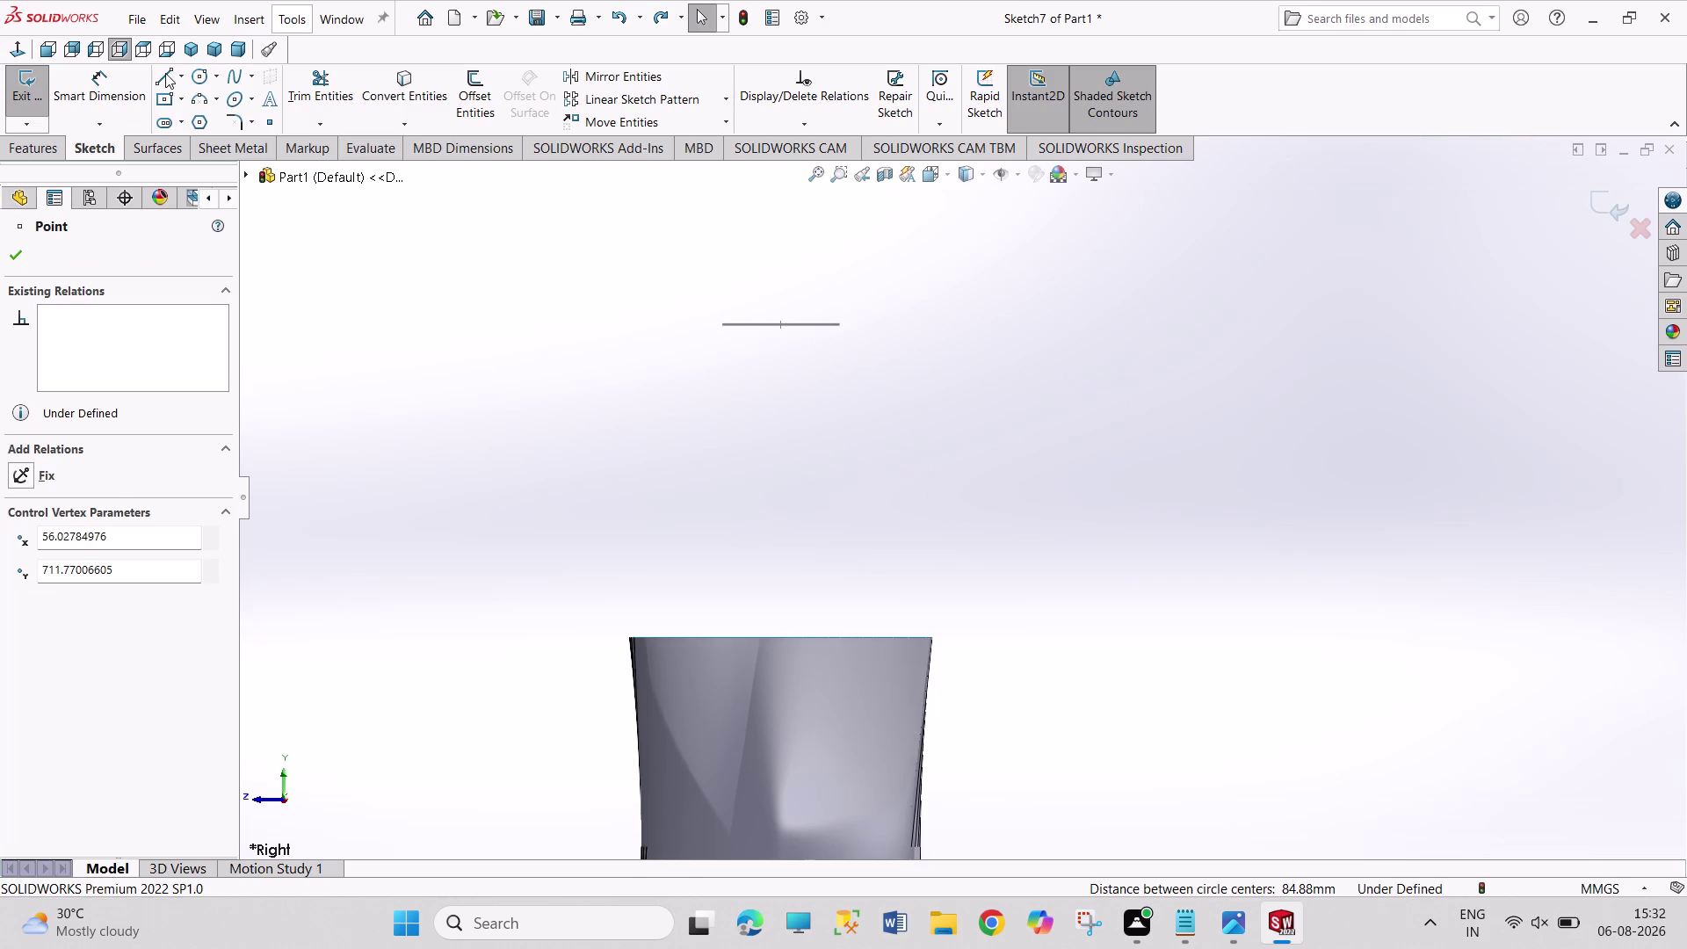
click(770, 328)
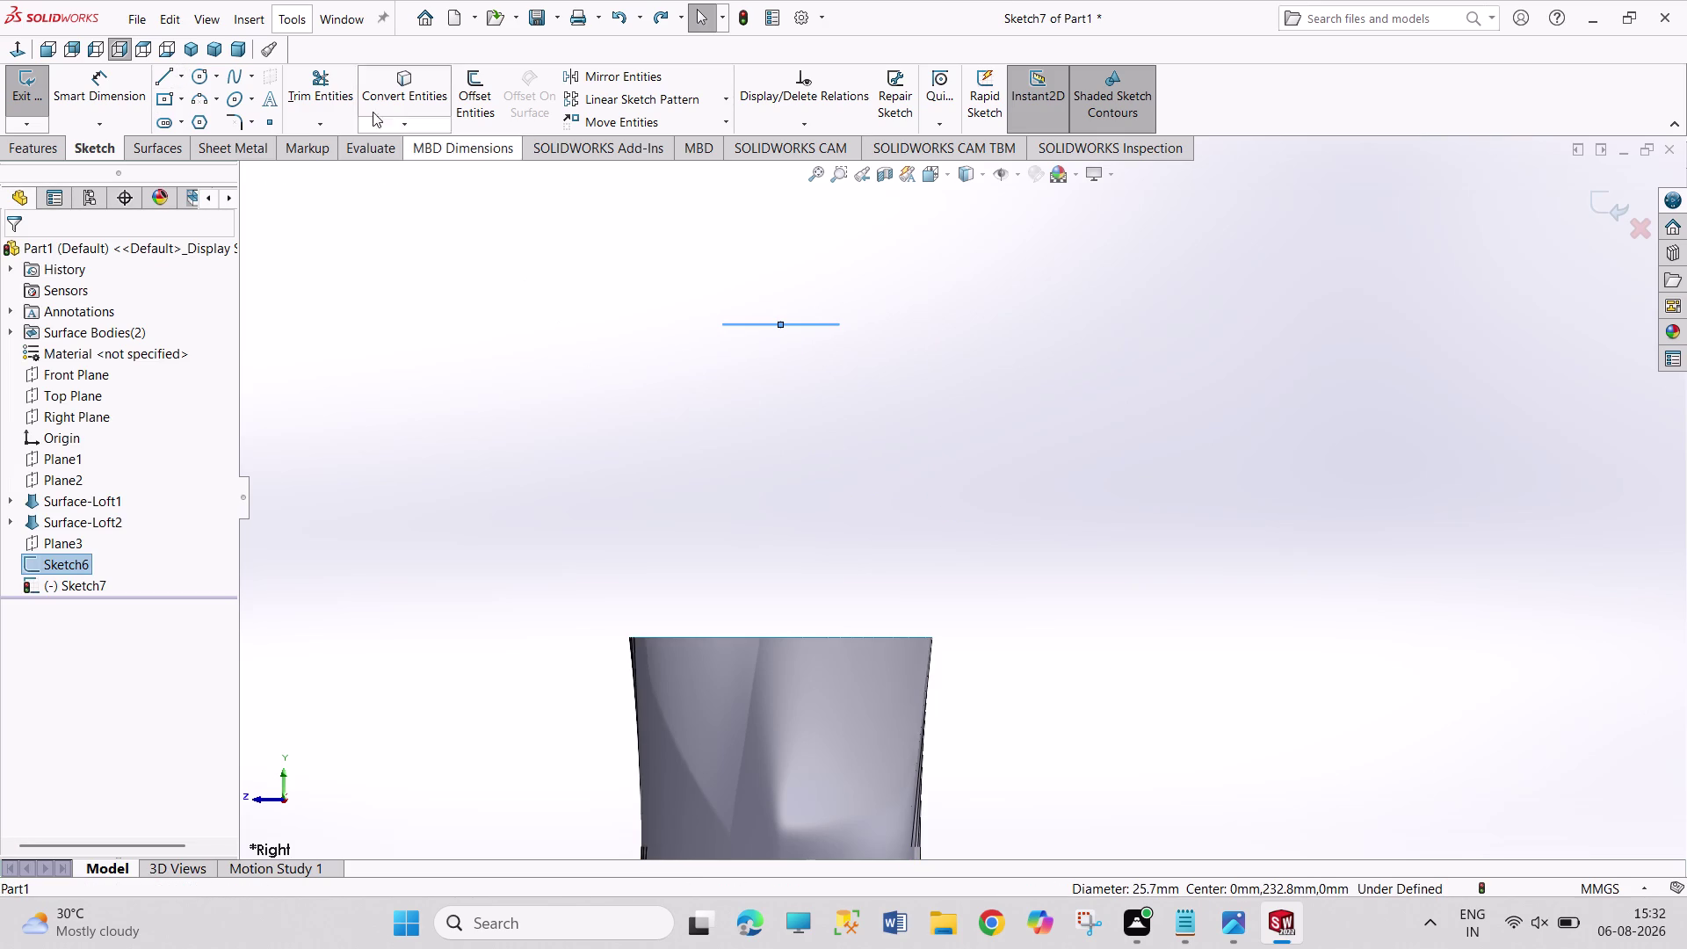
Draw a vertical line down from the short line's right end, then a tangent arc.
click(399, 101)
click(417, 273)
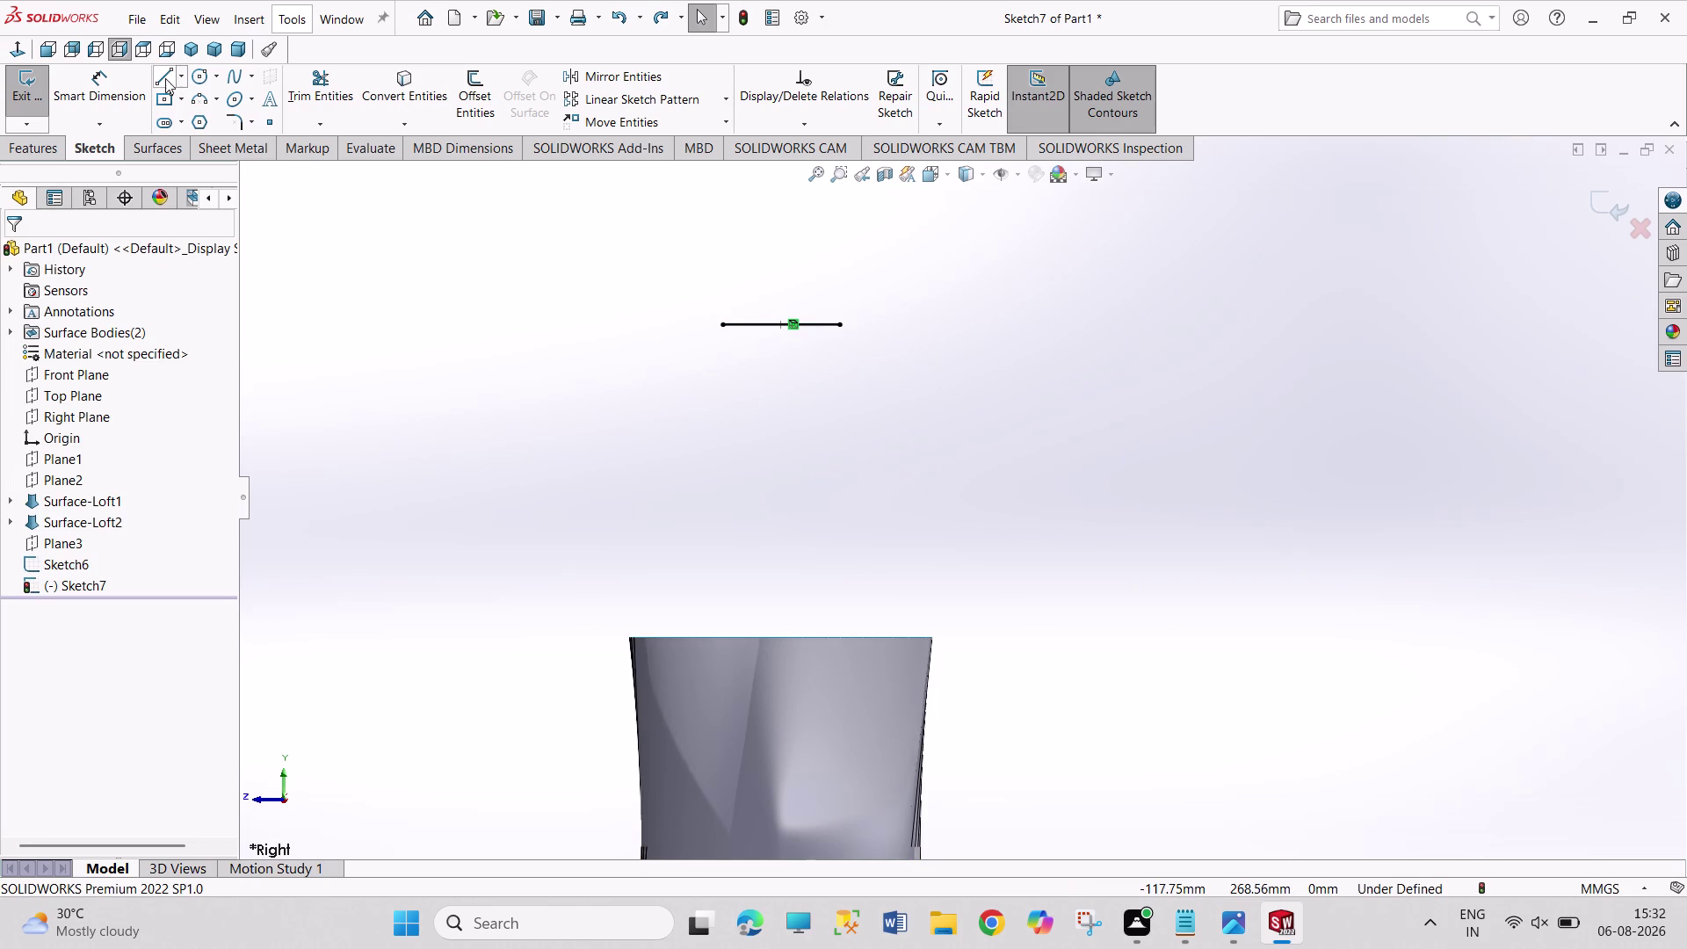
click(165, 78)
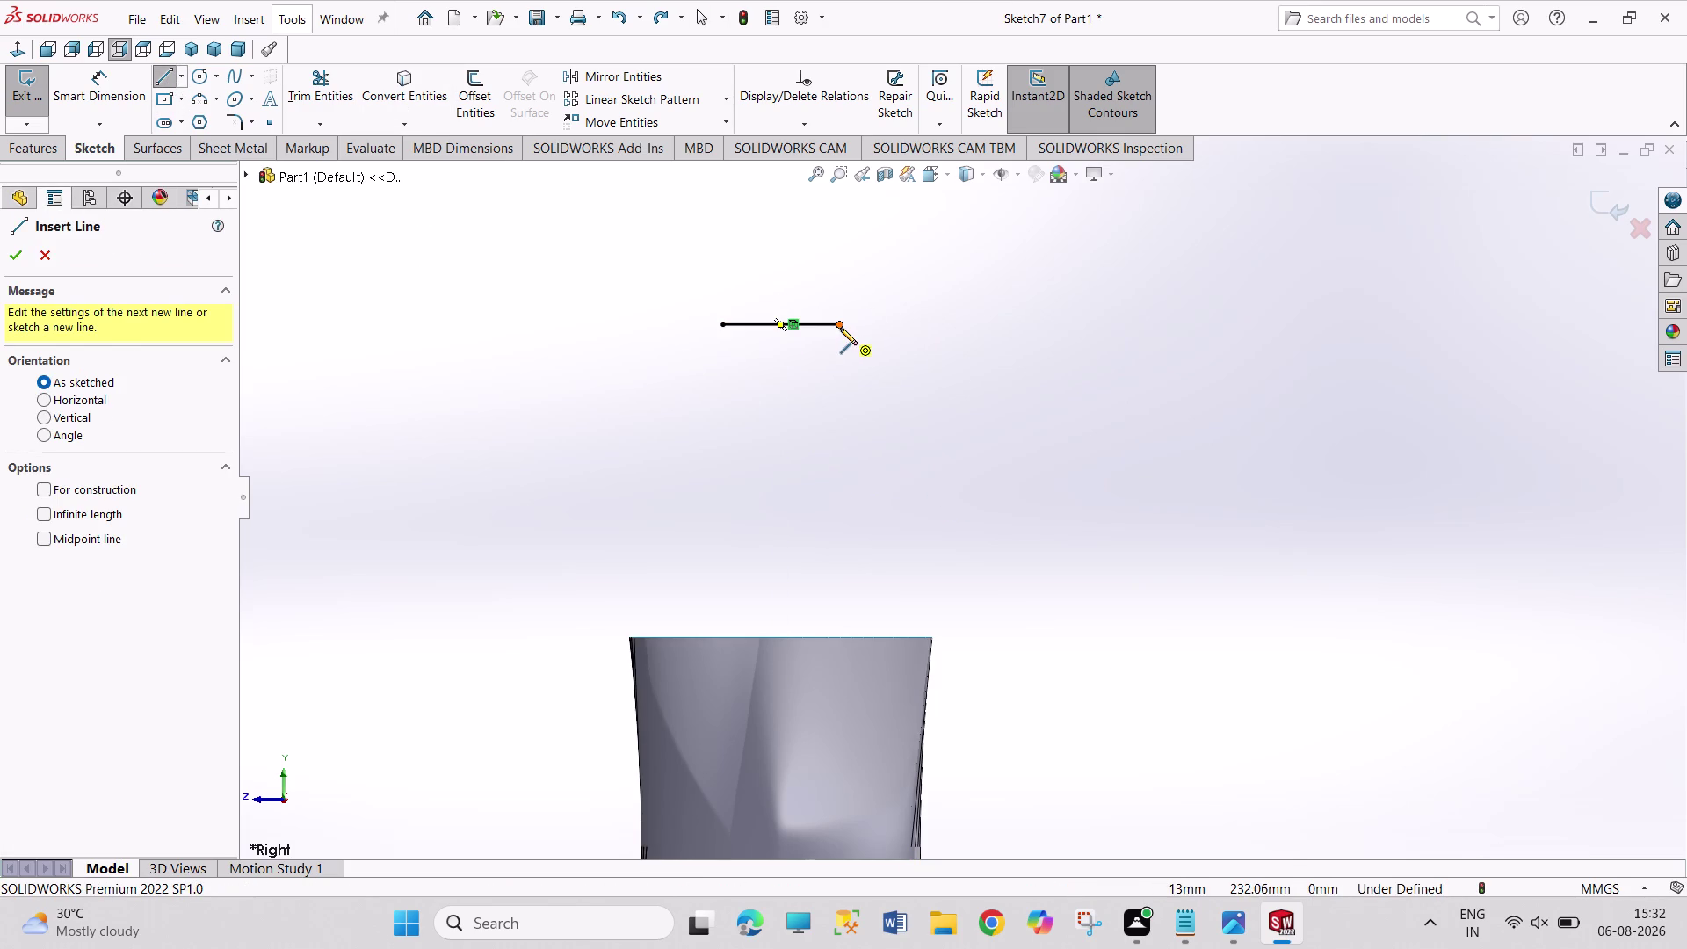
click(840, 325)
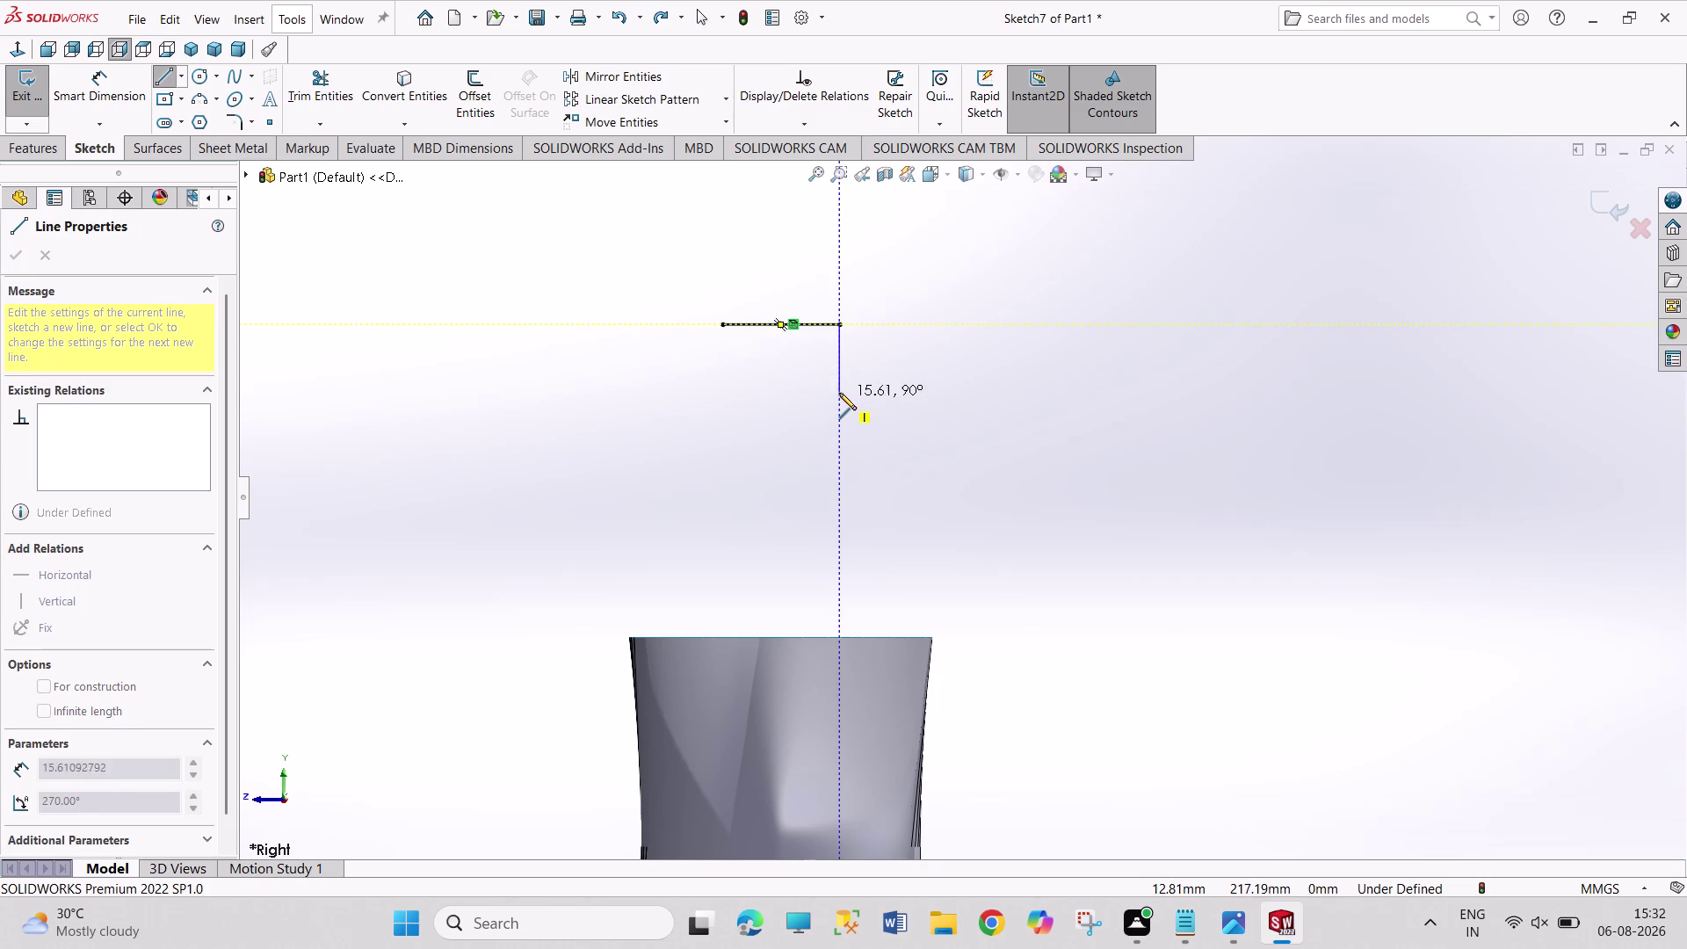
click(840, 393)
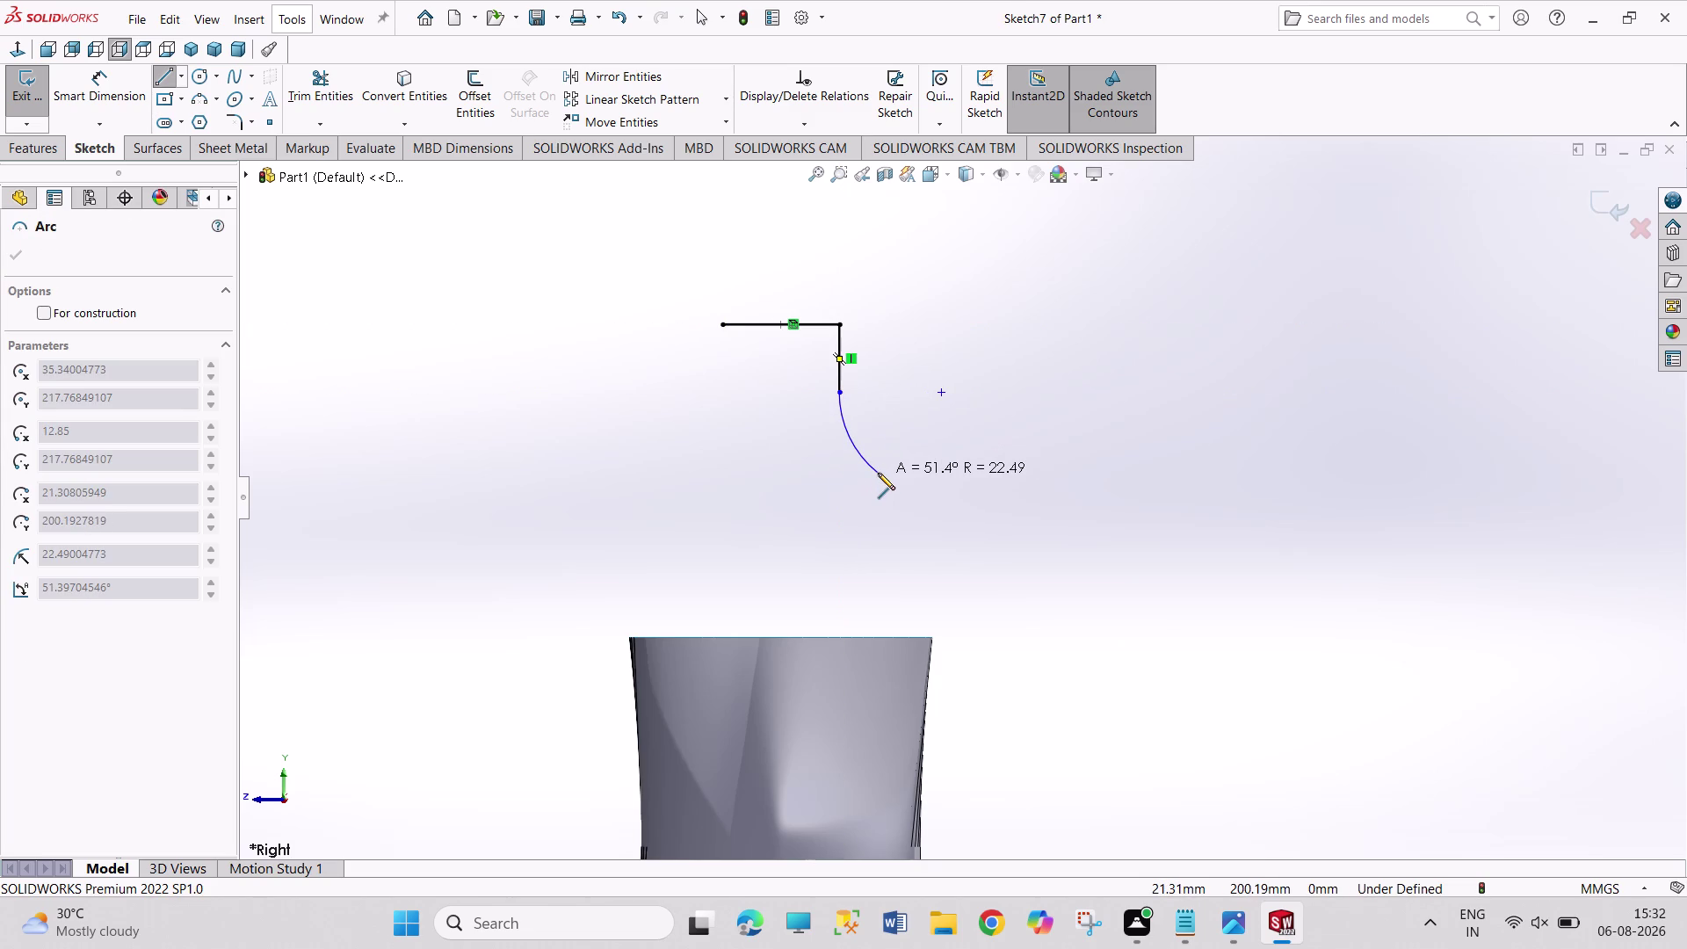
click(878, 472)
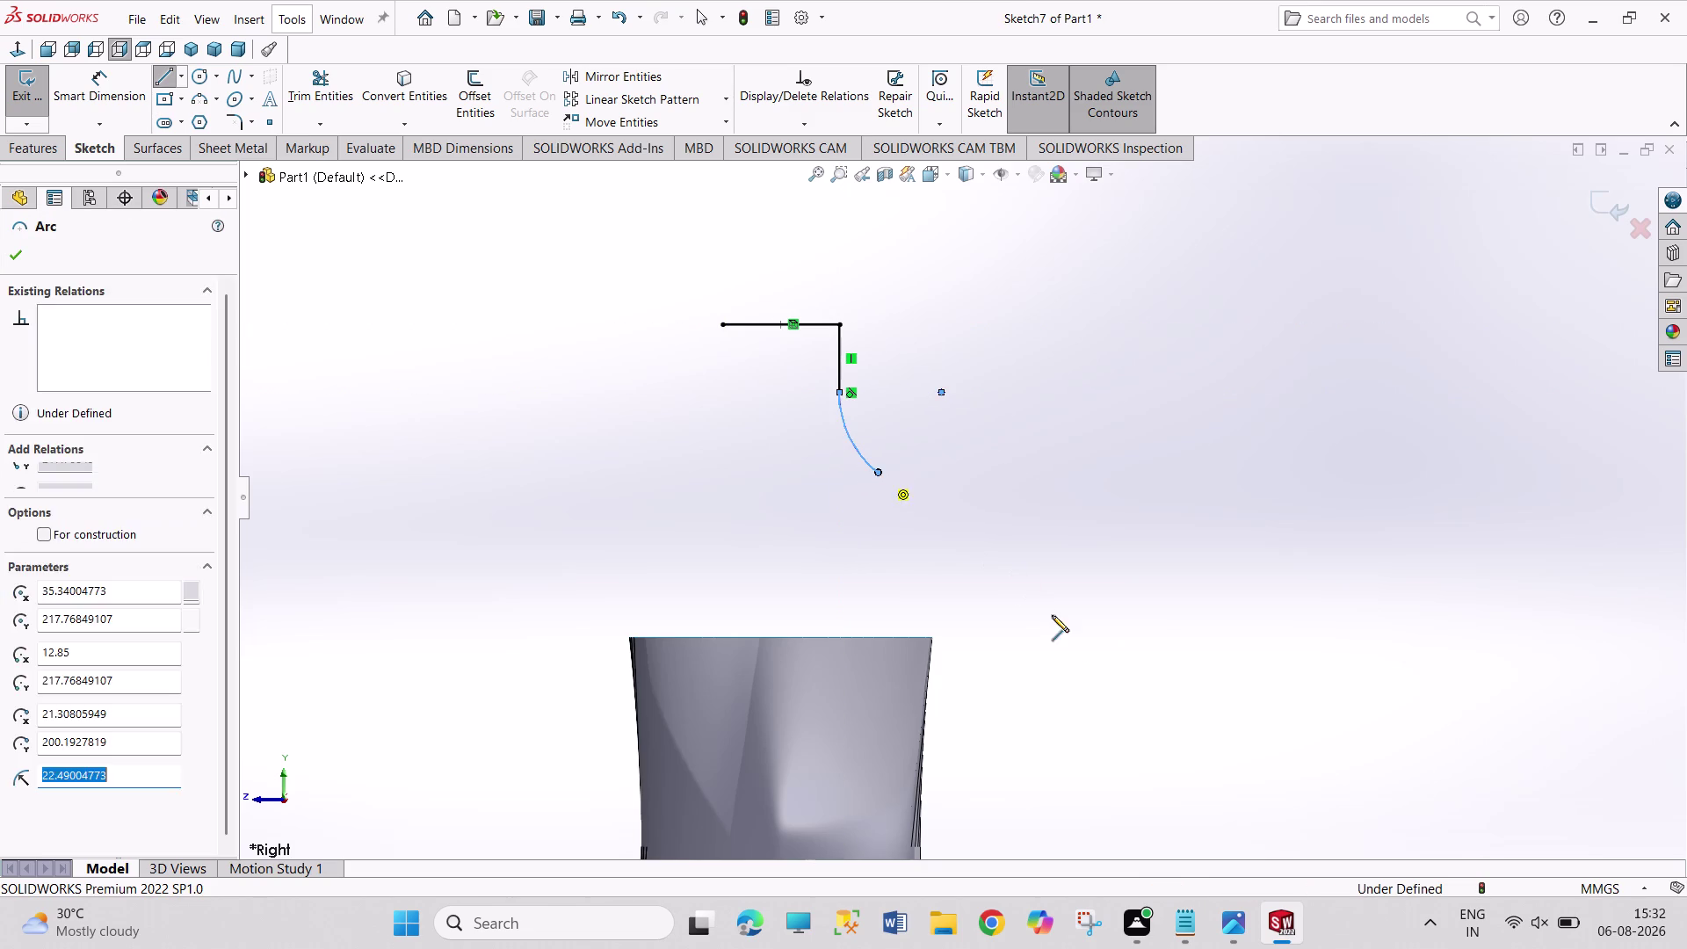
Check the bottle drawing, then end a second tangent arc partway down the shoulder.
click(1228, 915)
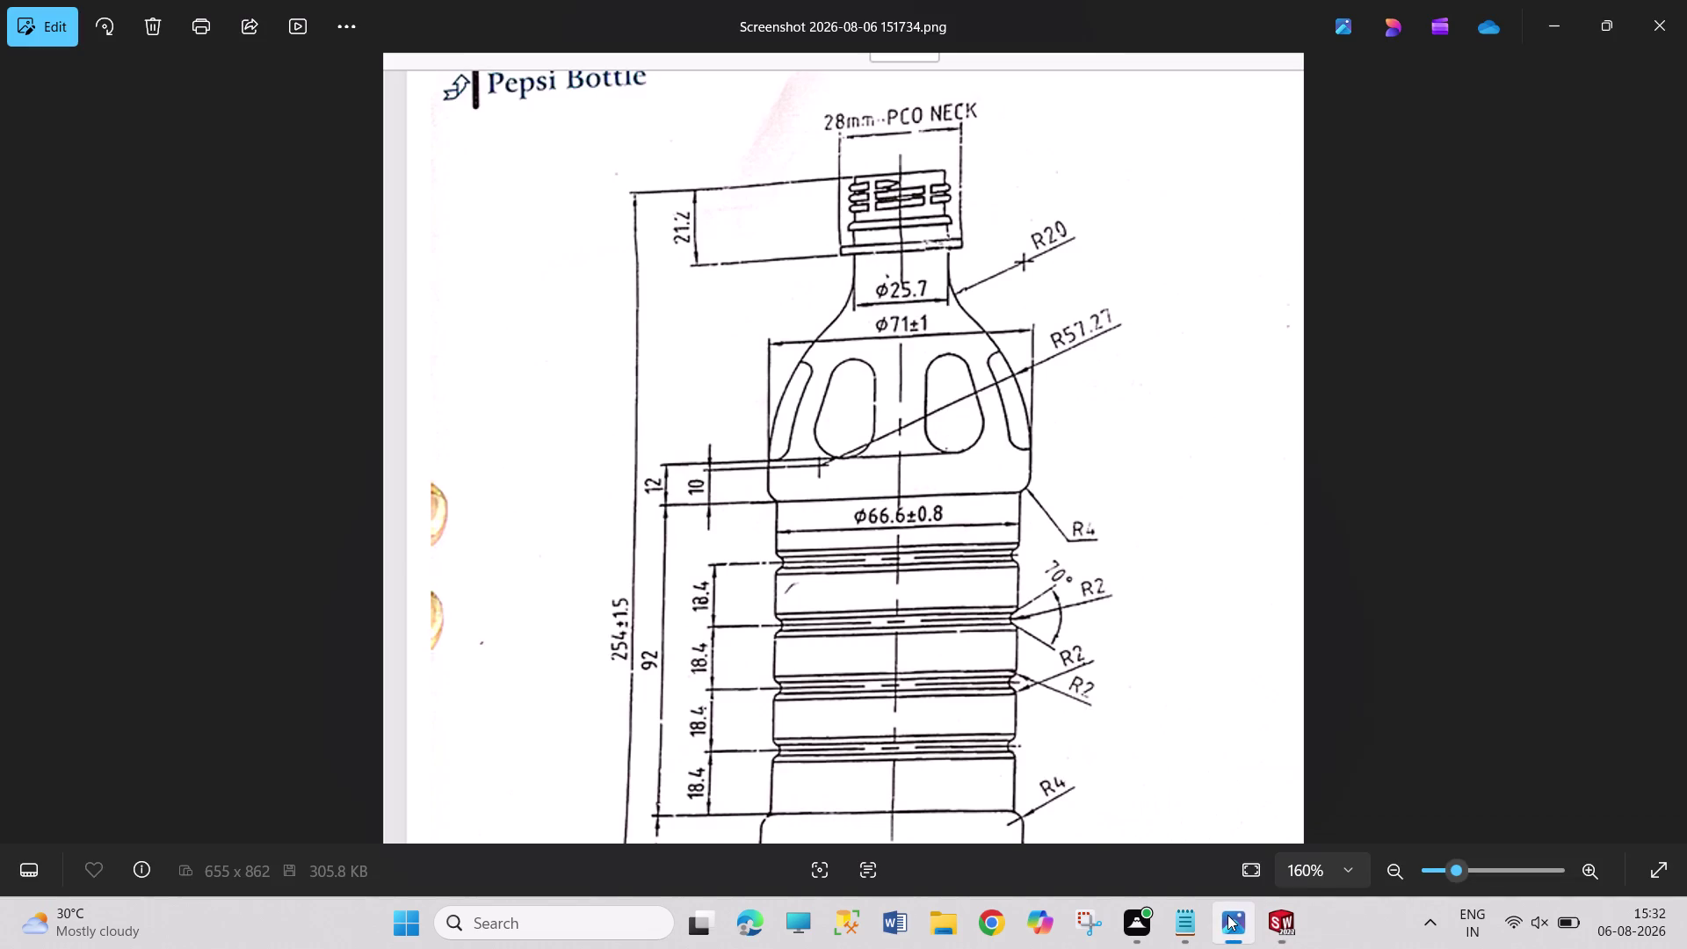
click(1262, 927)
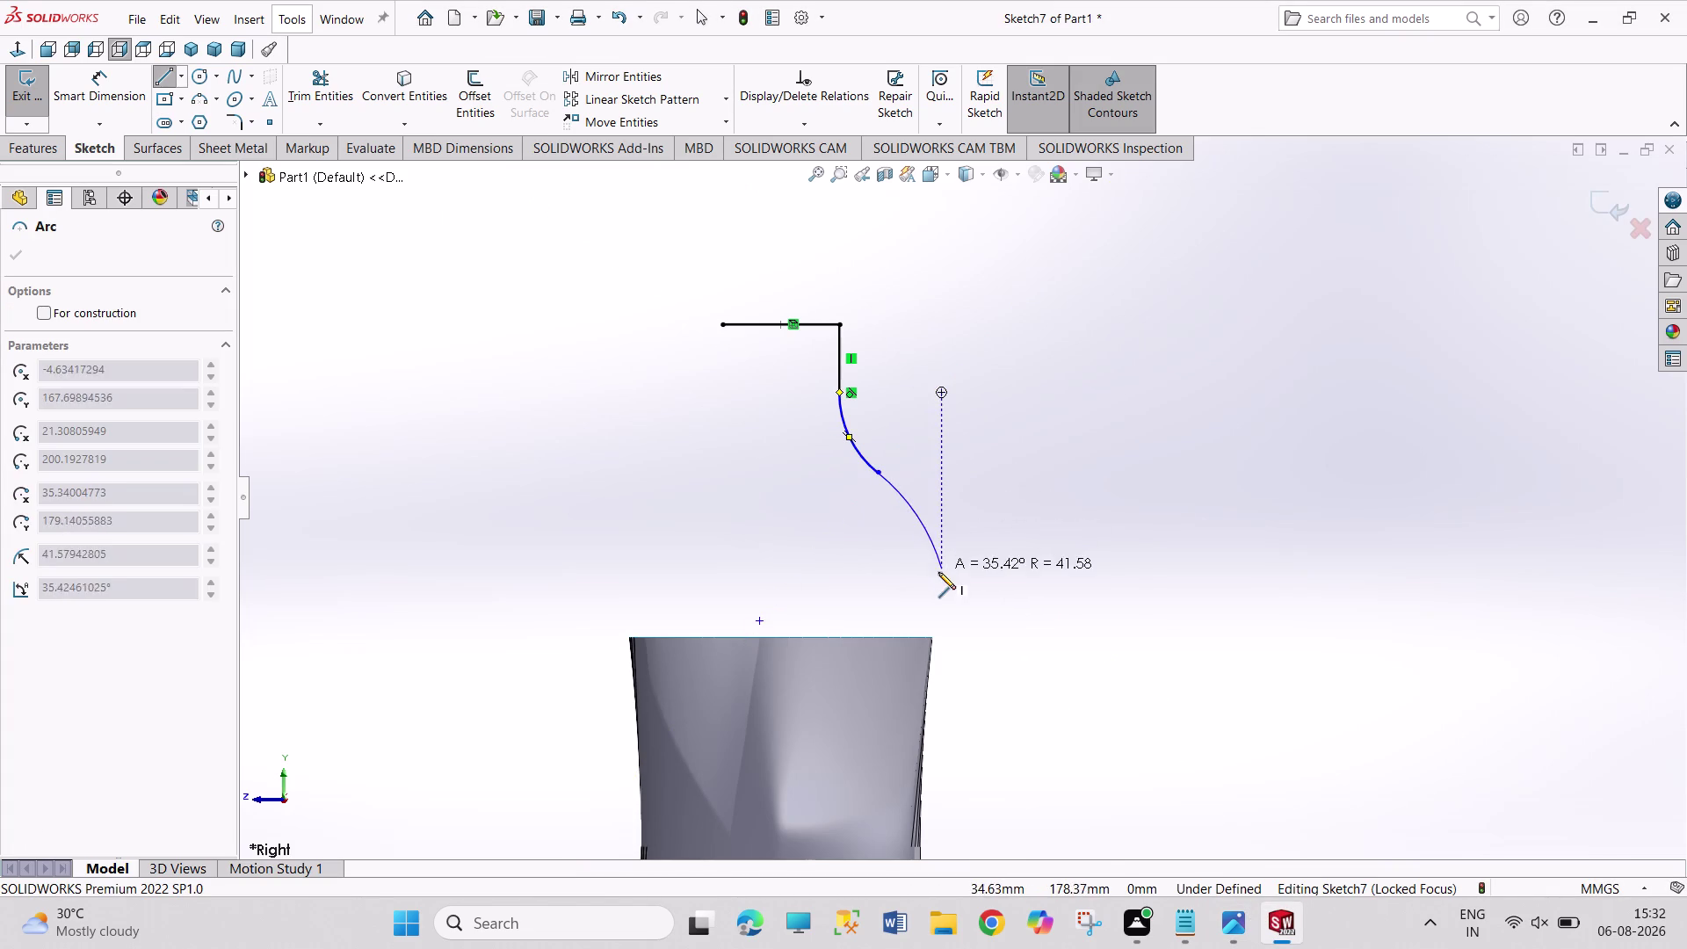
click(928, 637)
right_click(1076, 554)
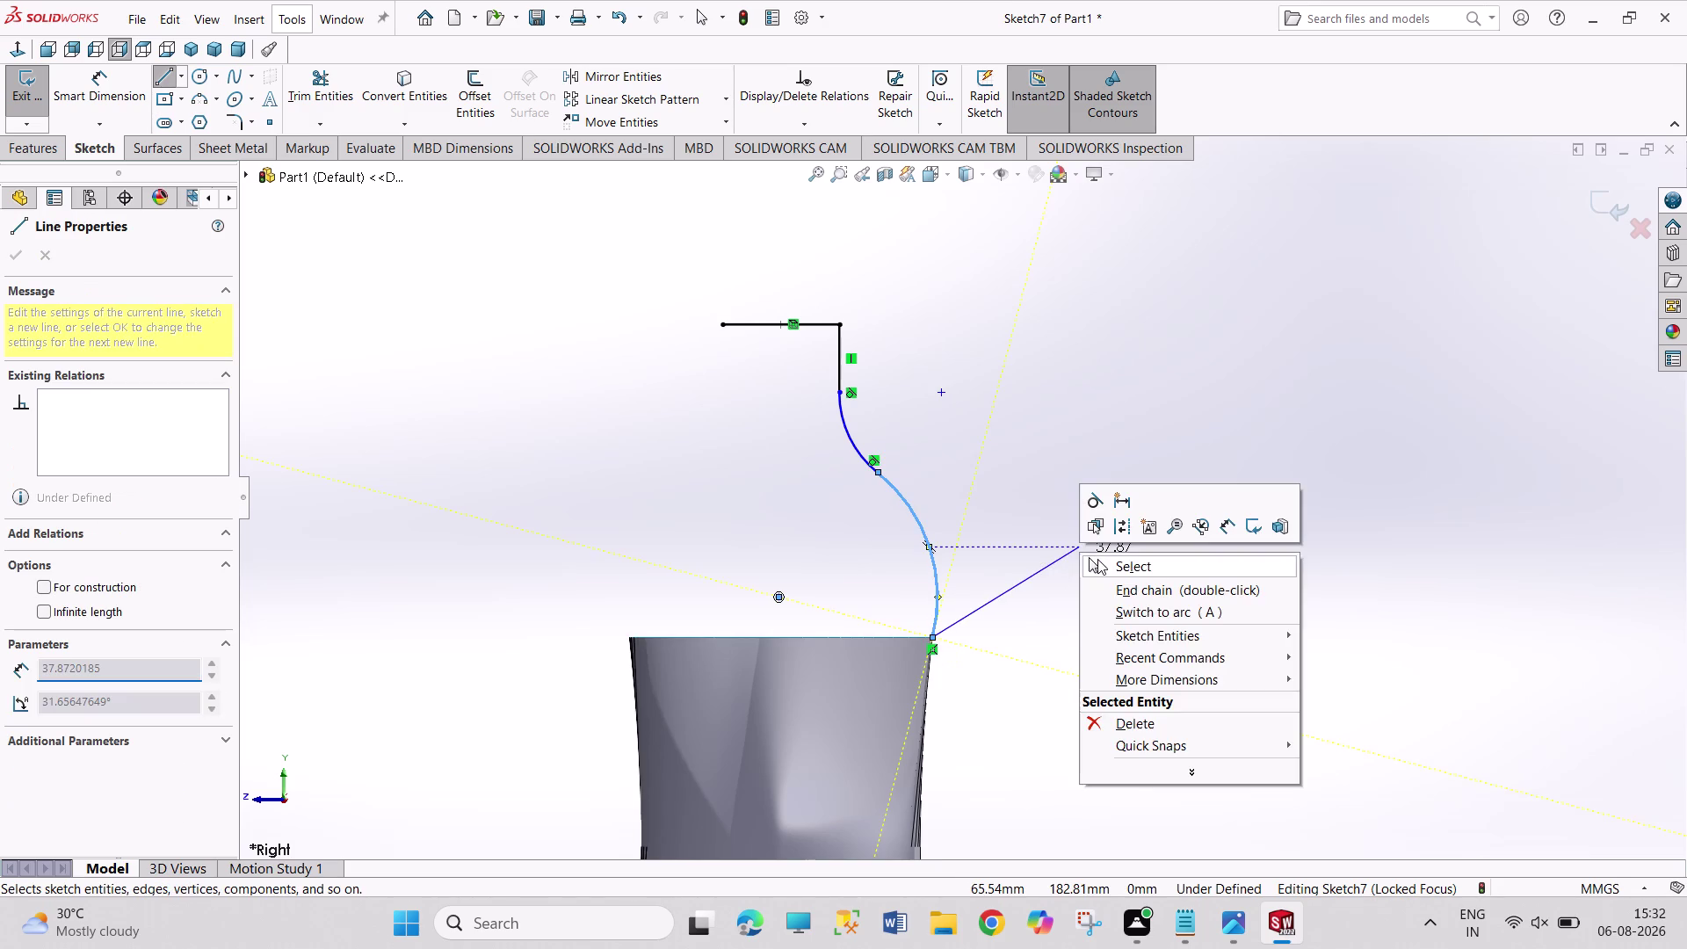
Convert the Surface-Loft2 top rim edge into Sketch7 with Convert Entities.
click(1107, 568)
scroll(down, 3)
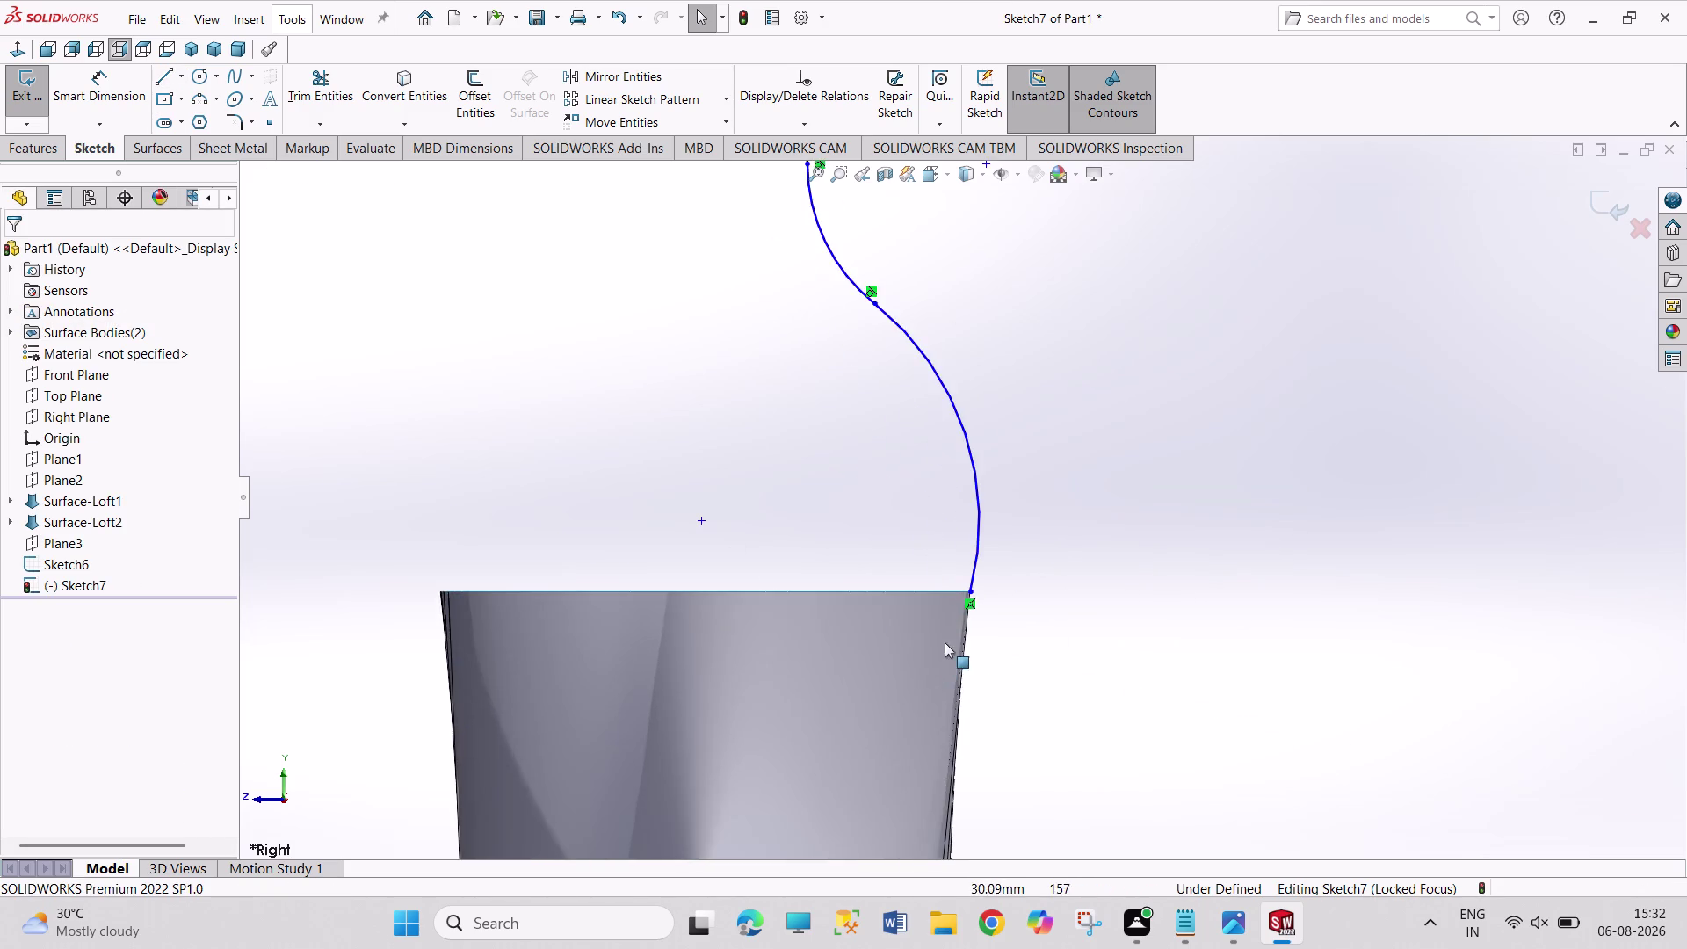
scroll(down, 3)
scroll(down, 3)
scroll(down, 3)
scroll(down, 3)
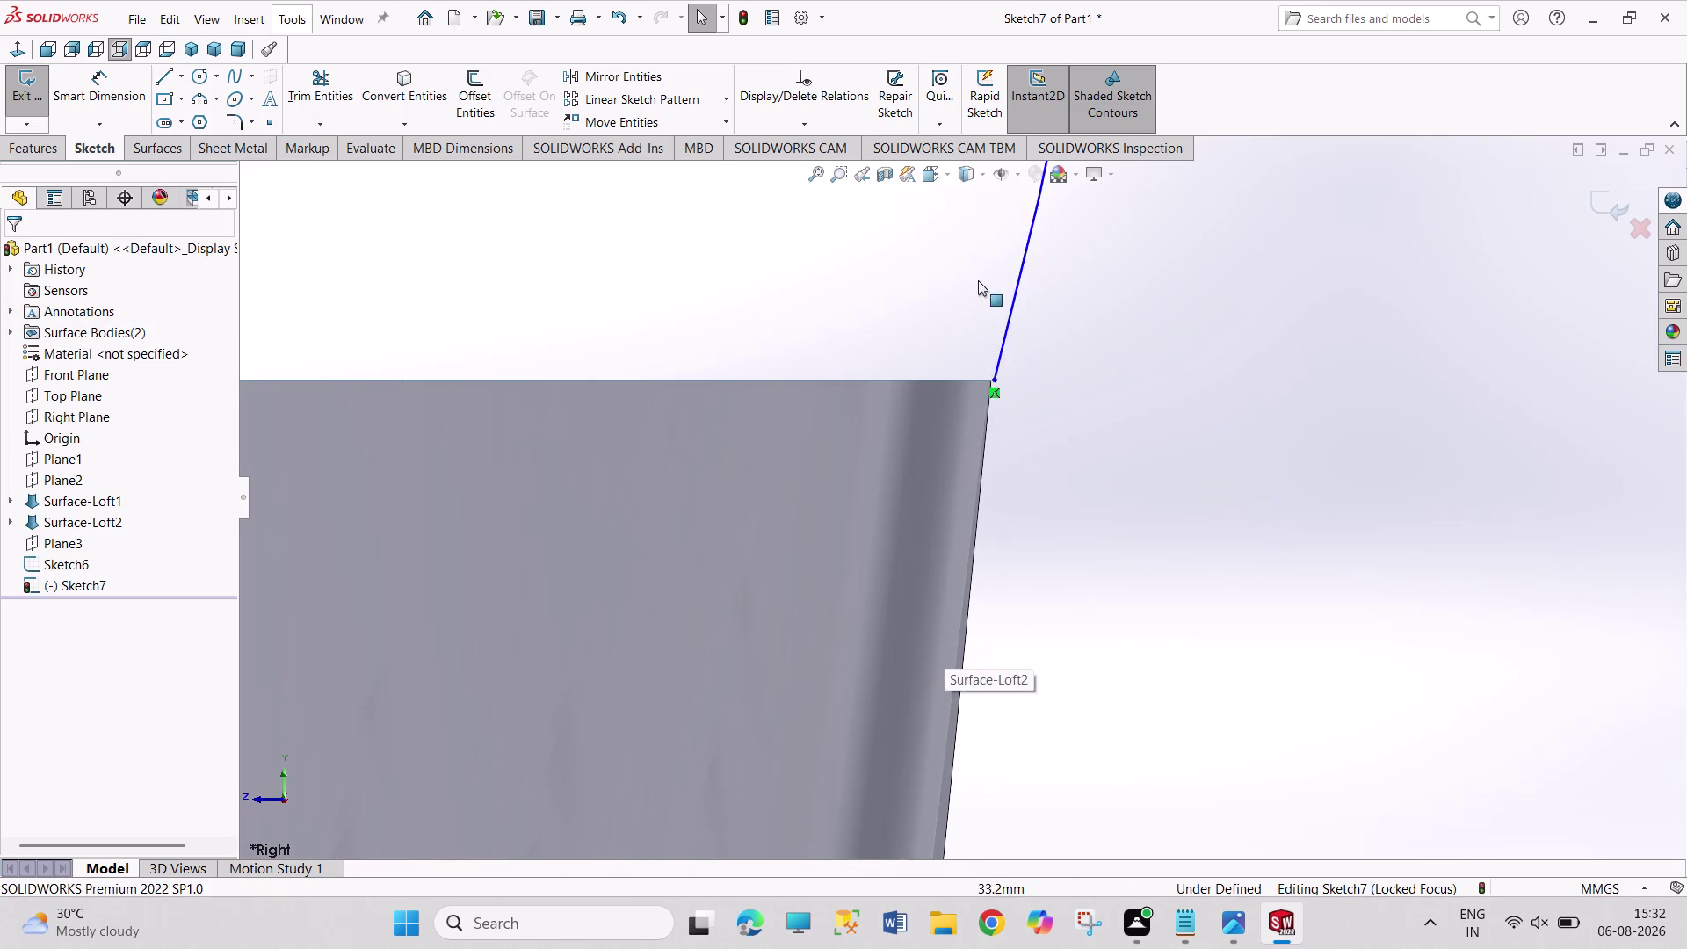
scroll(down, 3)
click(988, 435)
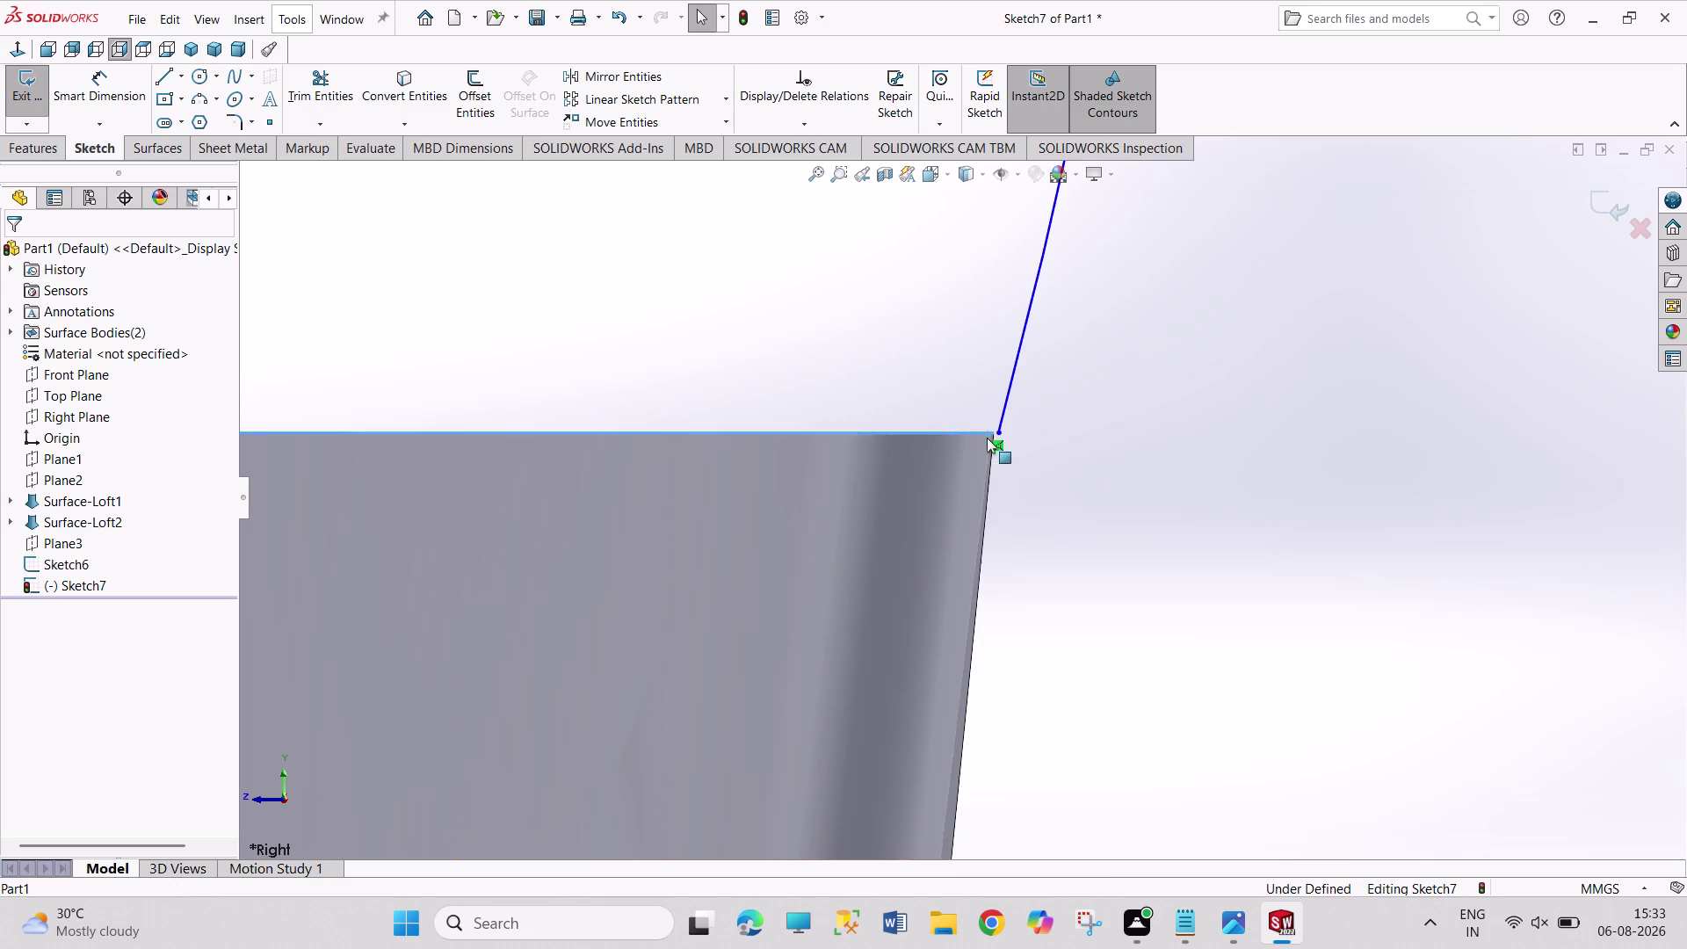
click(397, 56)
click(393, 74)
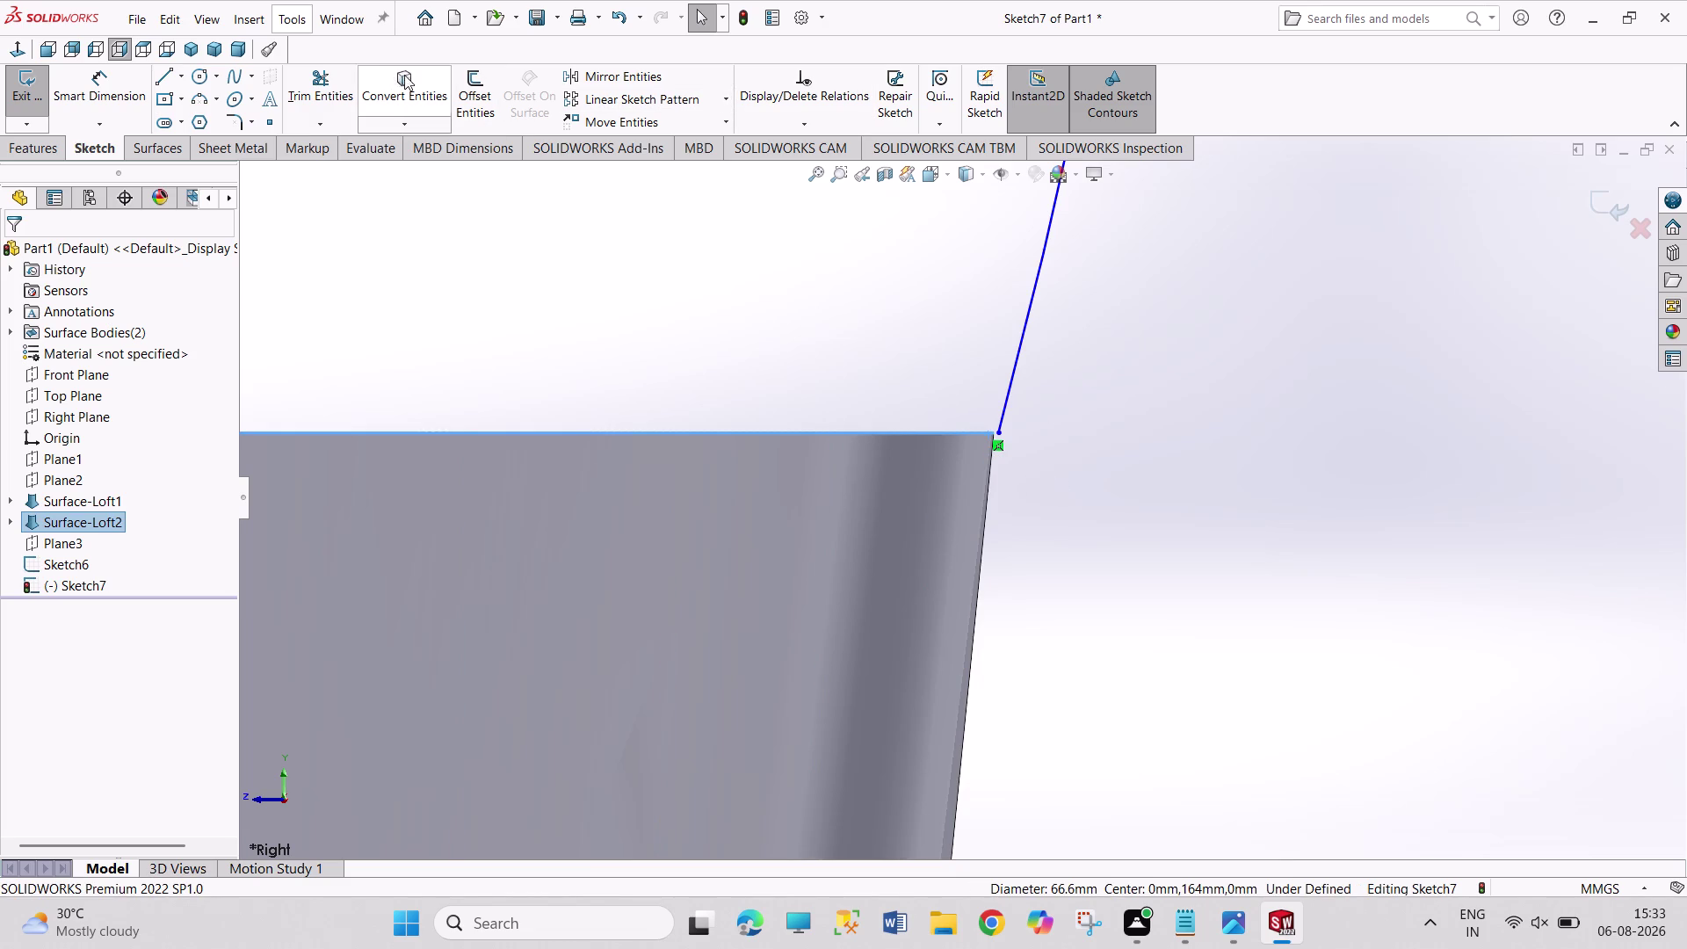
Snap the lower arc's endpoint onto the corner of the rim edge.
click(1144, 449)
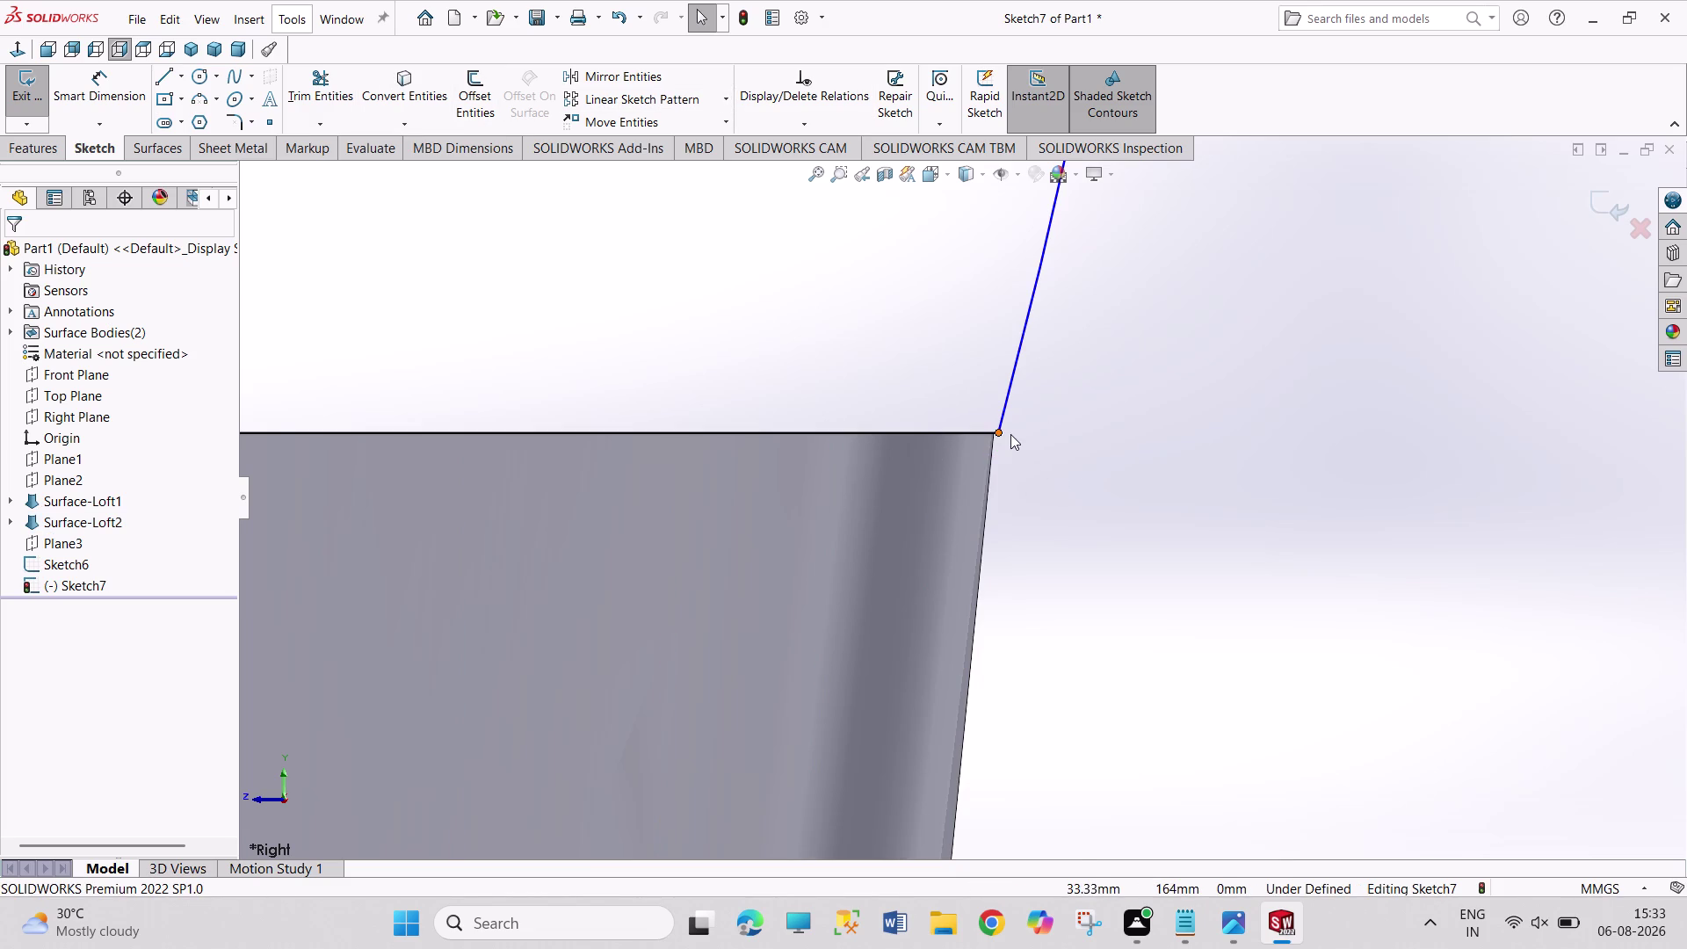
scroll(down, 3)
scroll(down, 3)
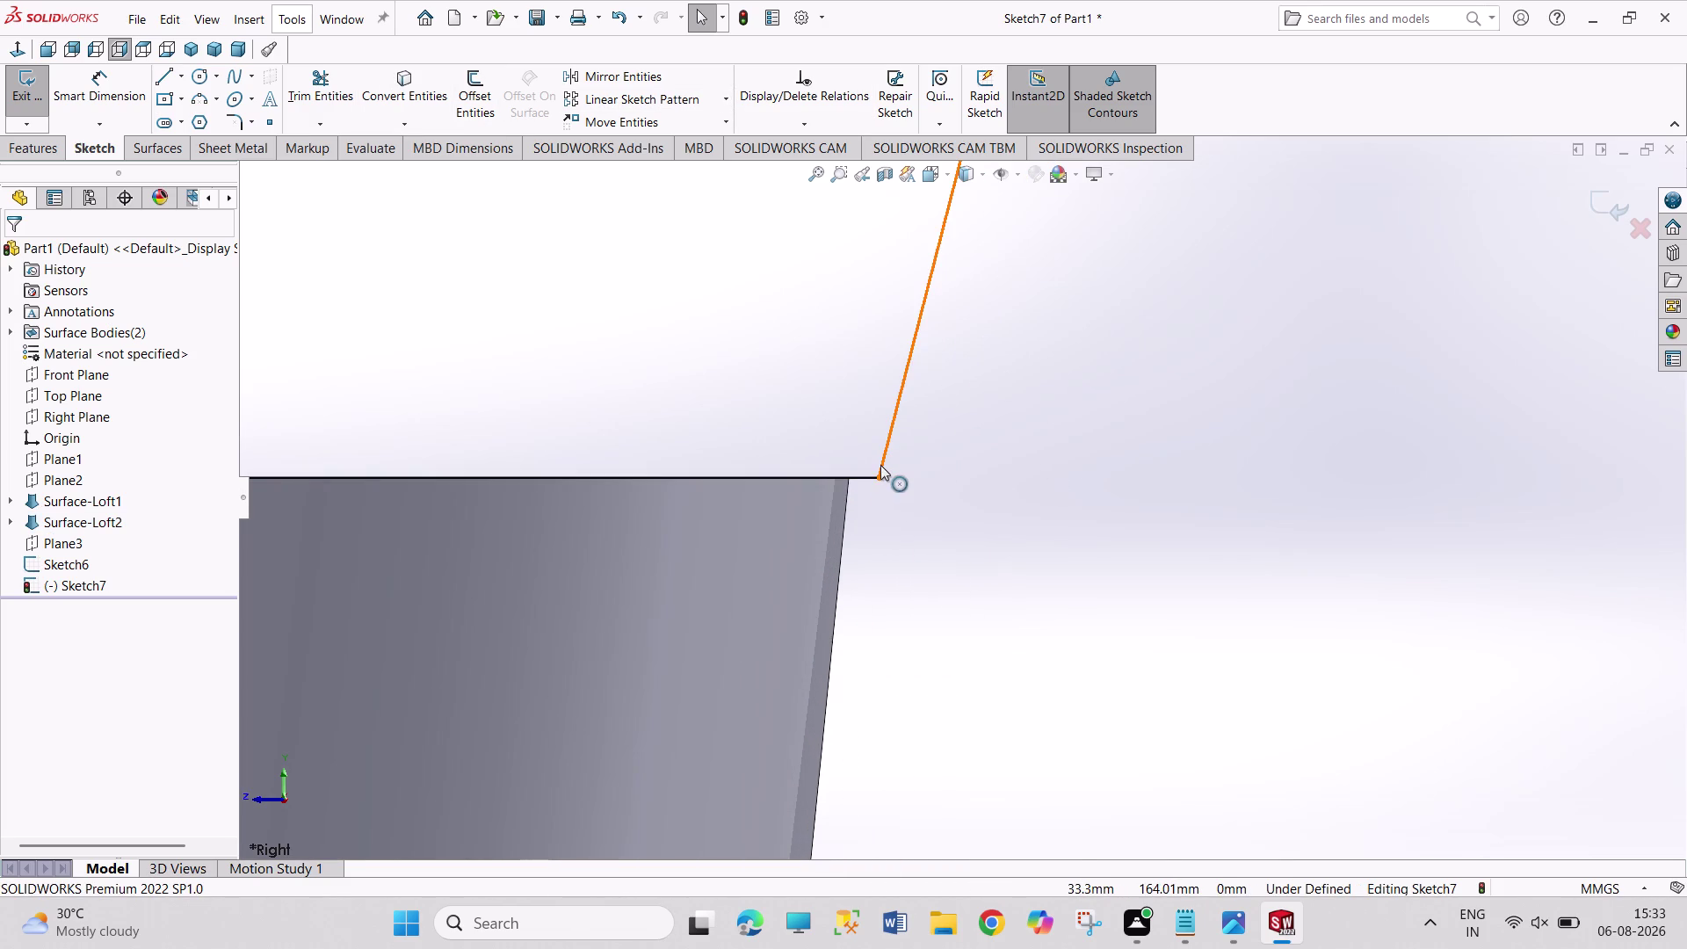
drag(882, 464, 907, 464)
click(939, 516)
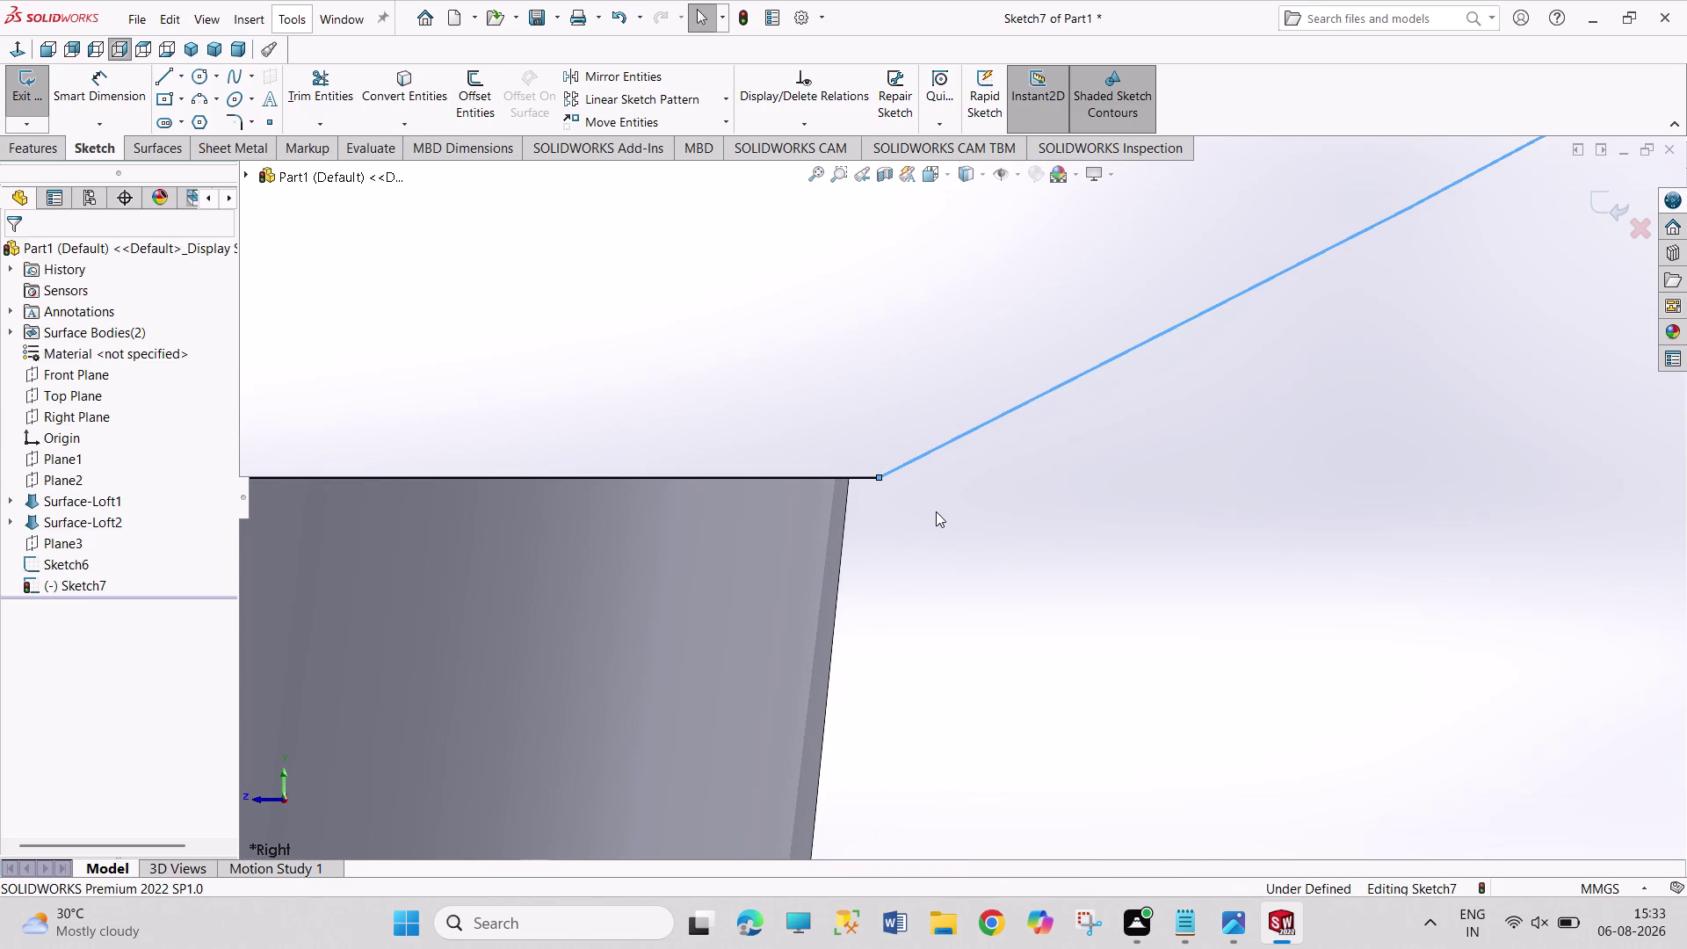
drag(882, 476, 861, 476)
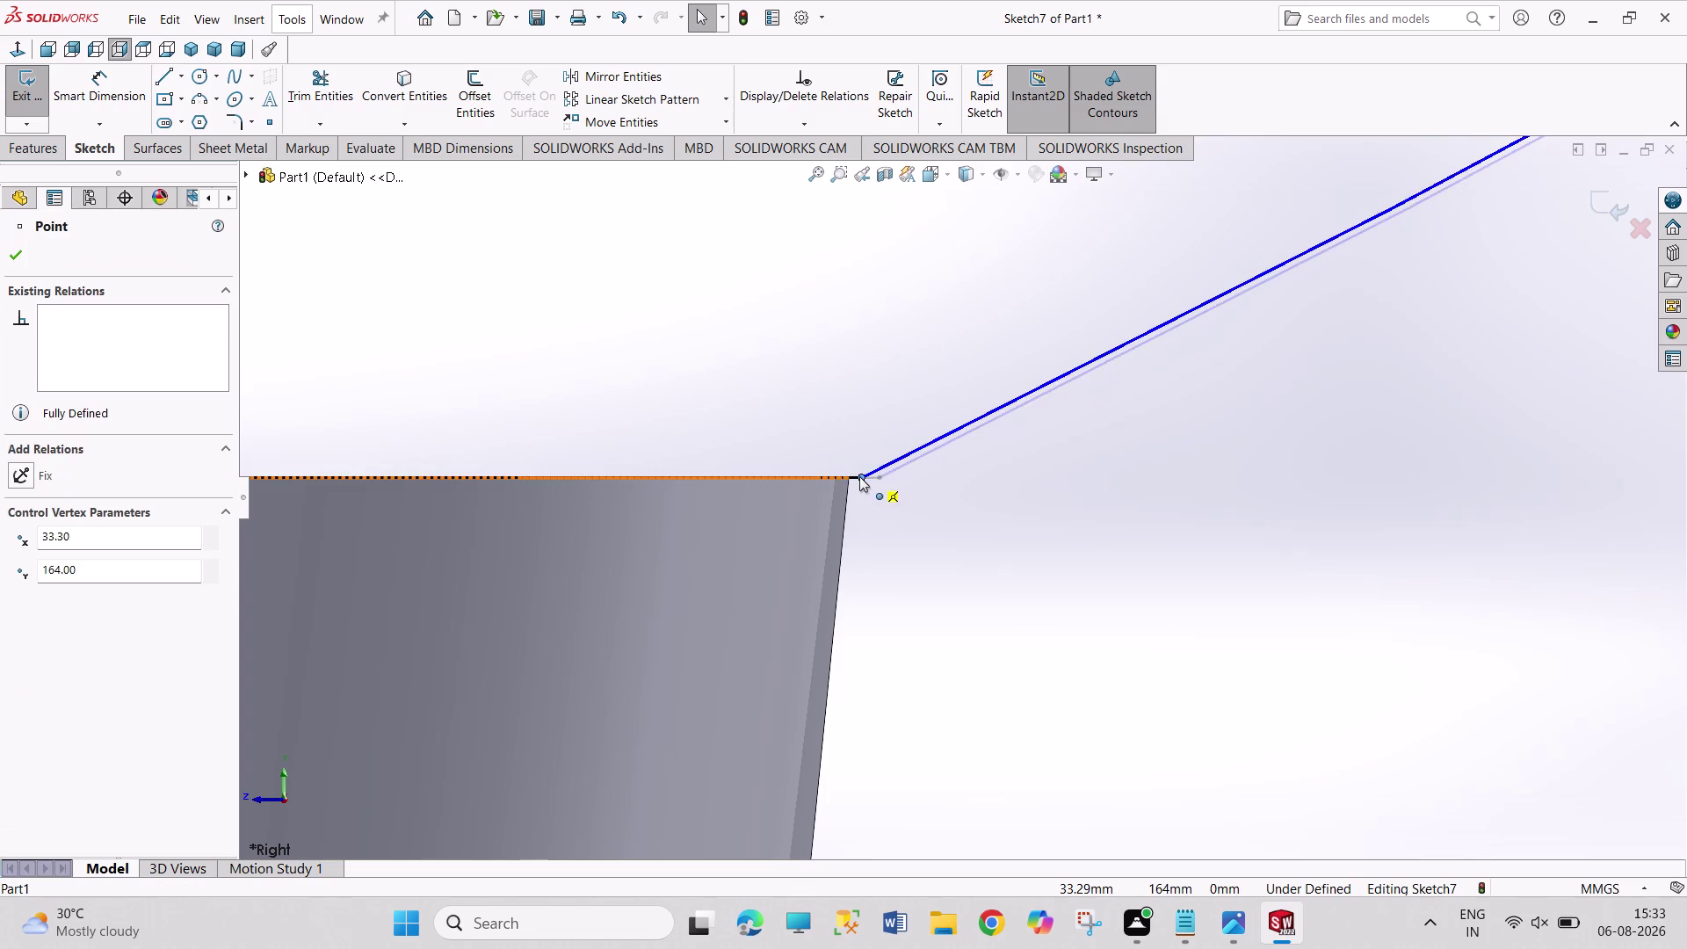
drag(861, 476, 850, 476)
click(911, 508)
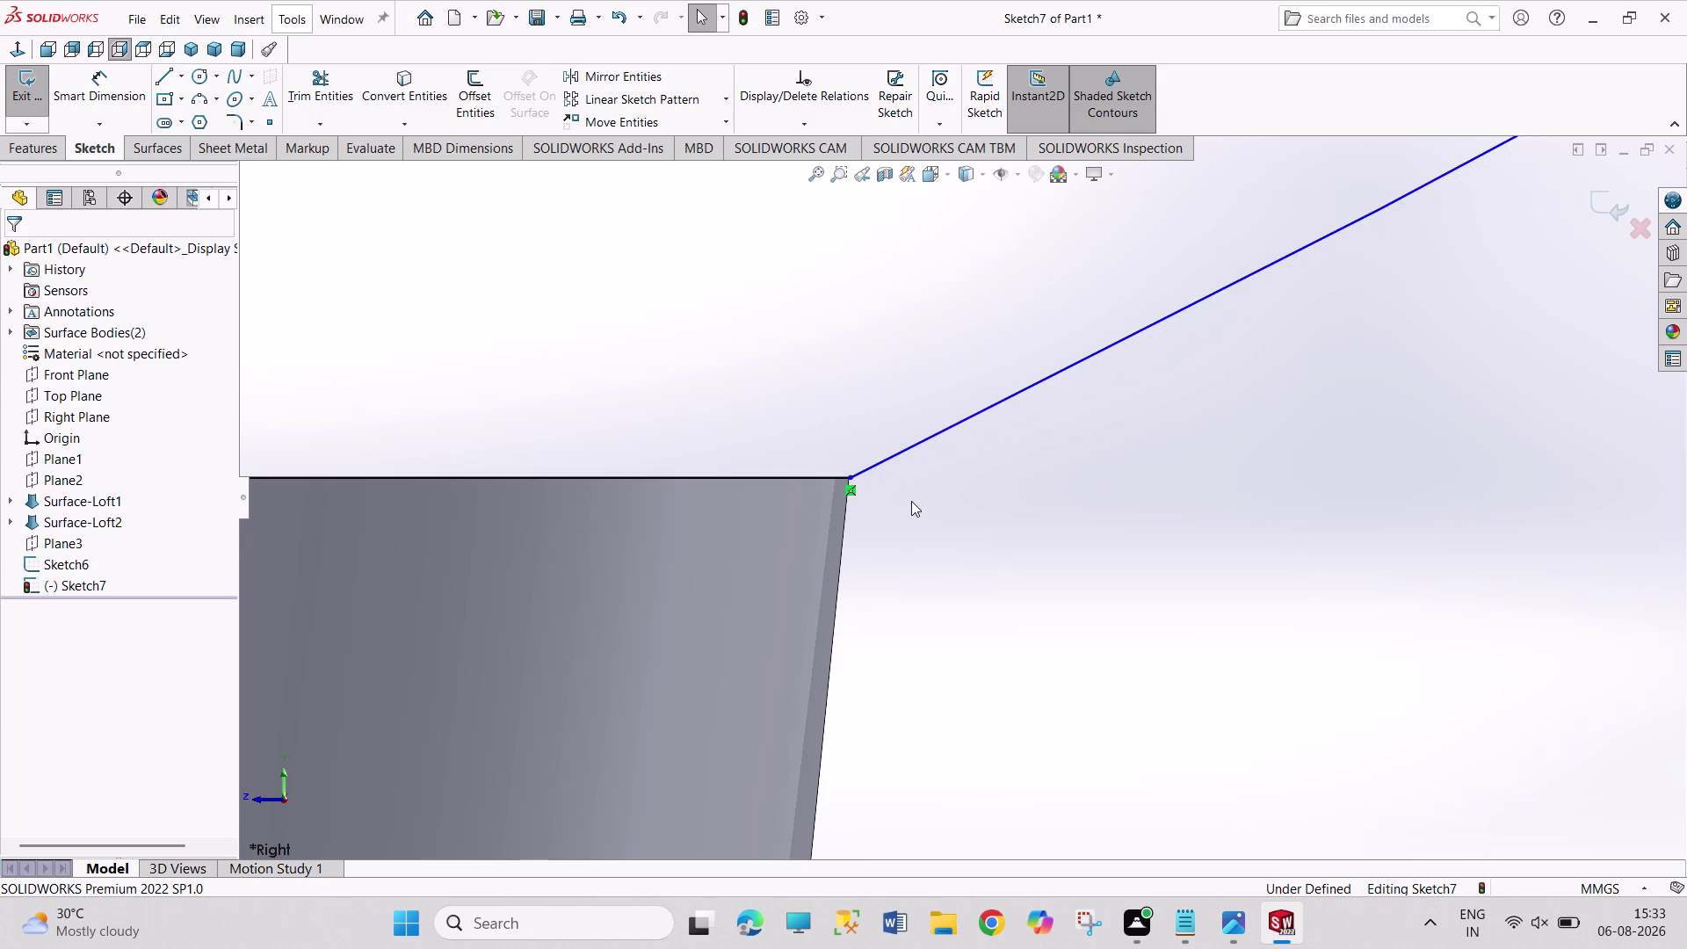
Set the converted rim line to For construction in Line Properties.
click(813, 474)
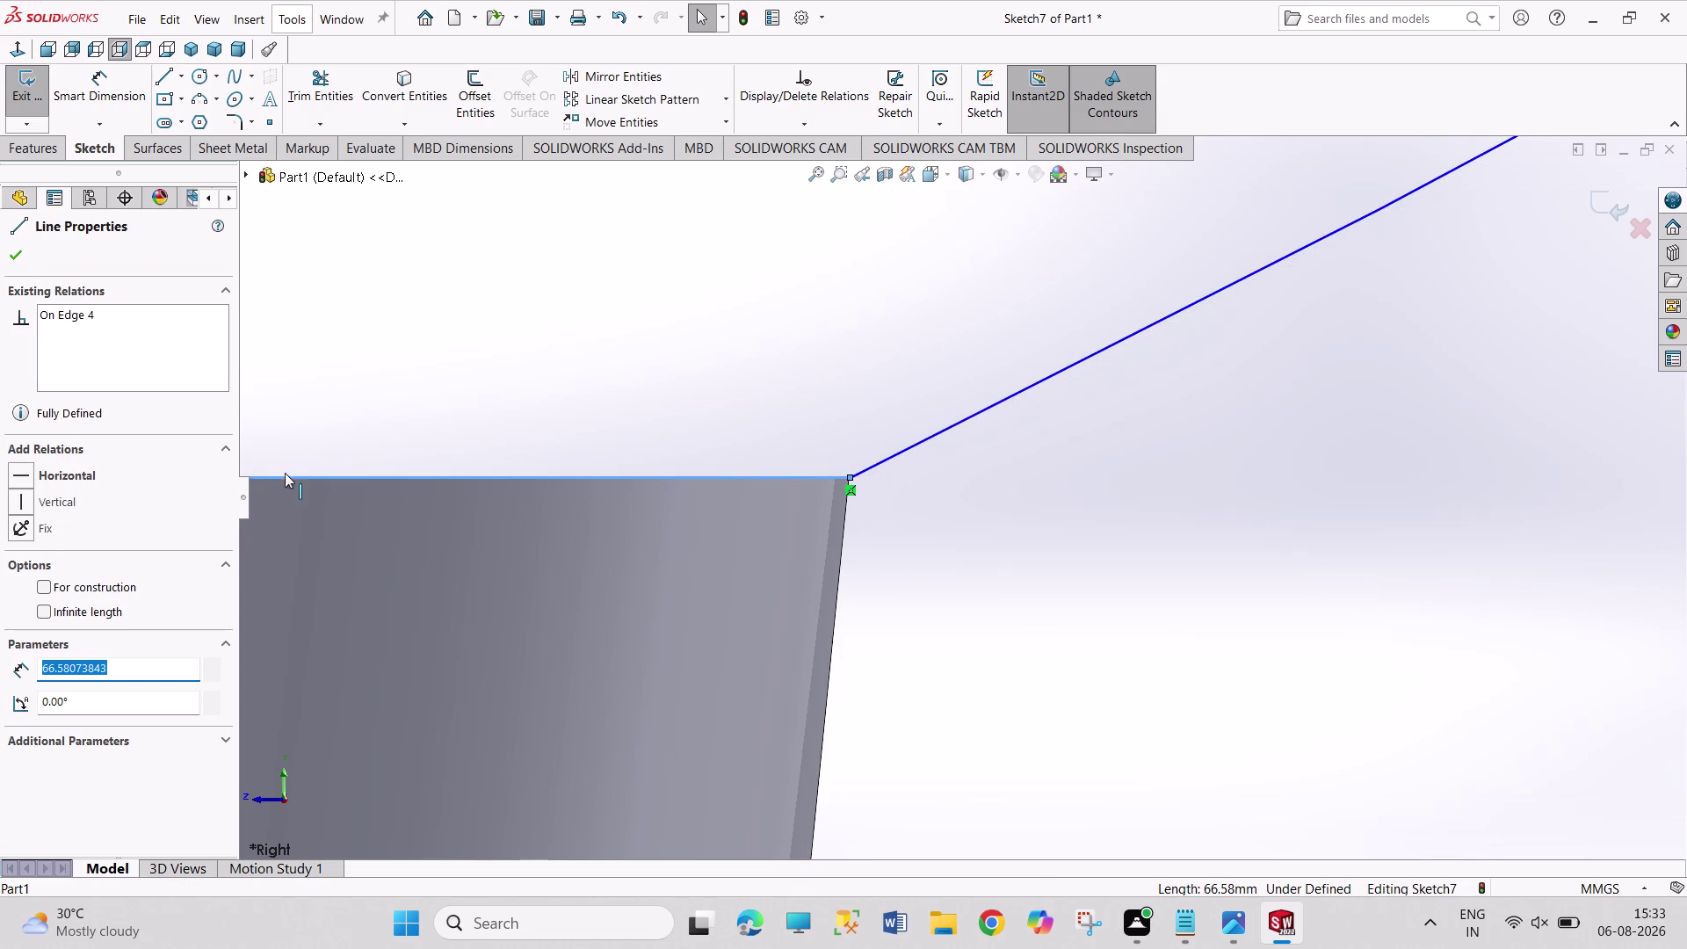
click(106, 582)
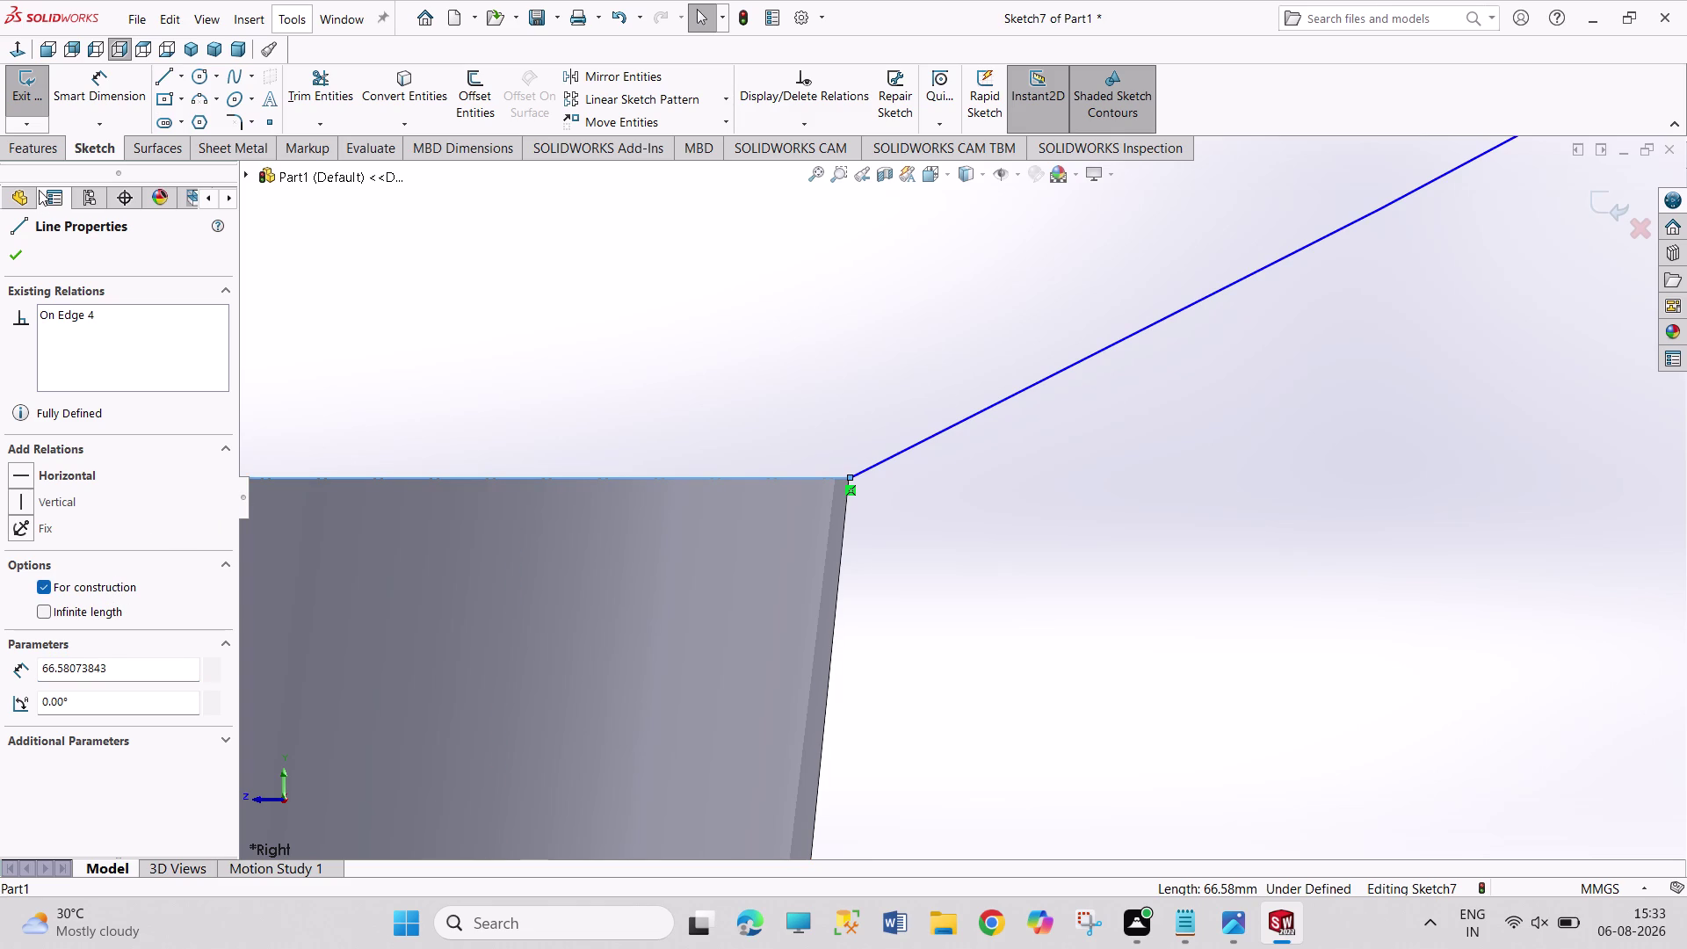
click(5, 252)
scroll(up, 3)
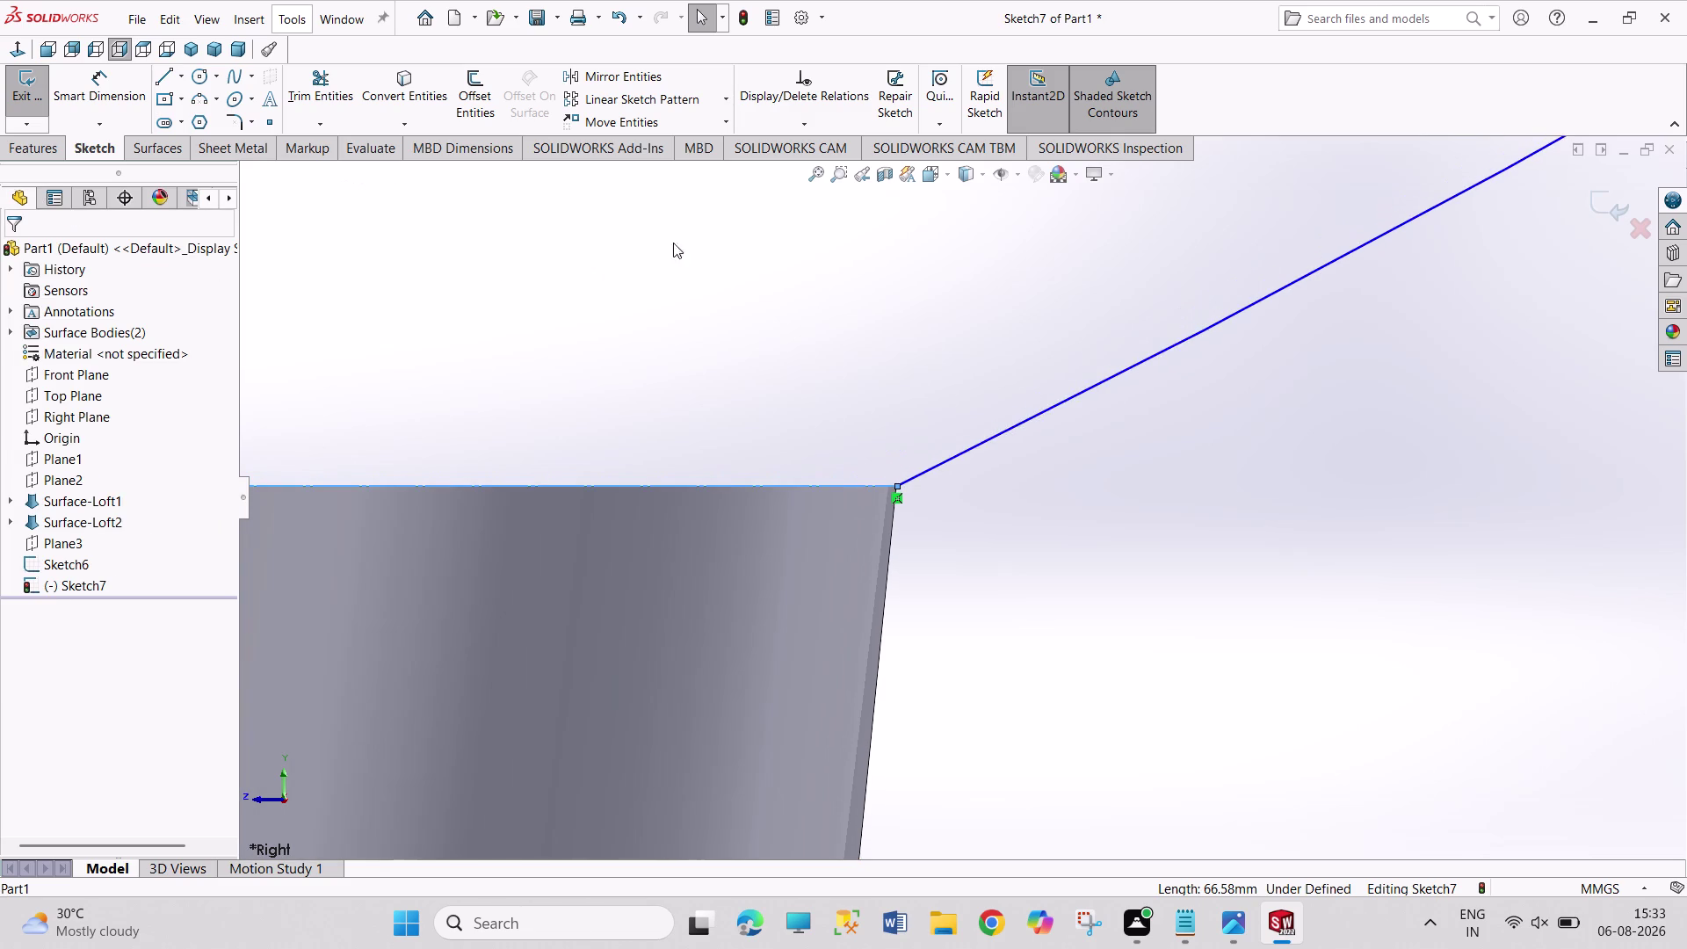
scroll(up, 3)
scroll(up, 3)
scroll(up, 3)
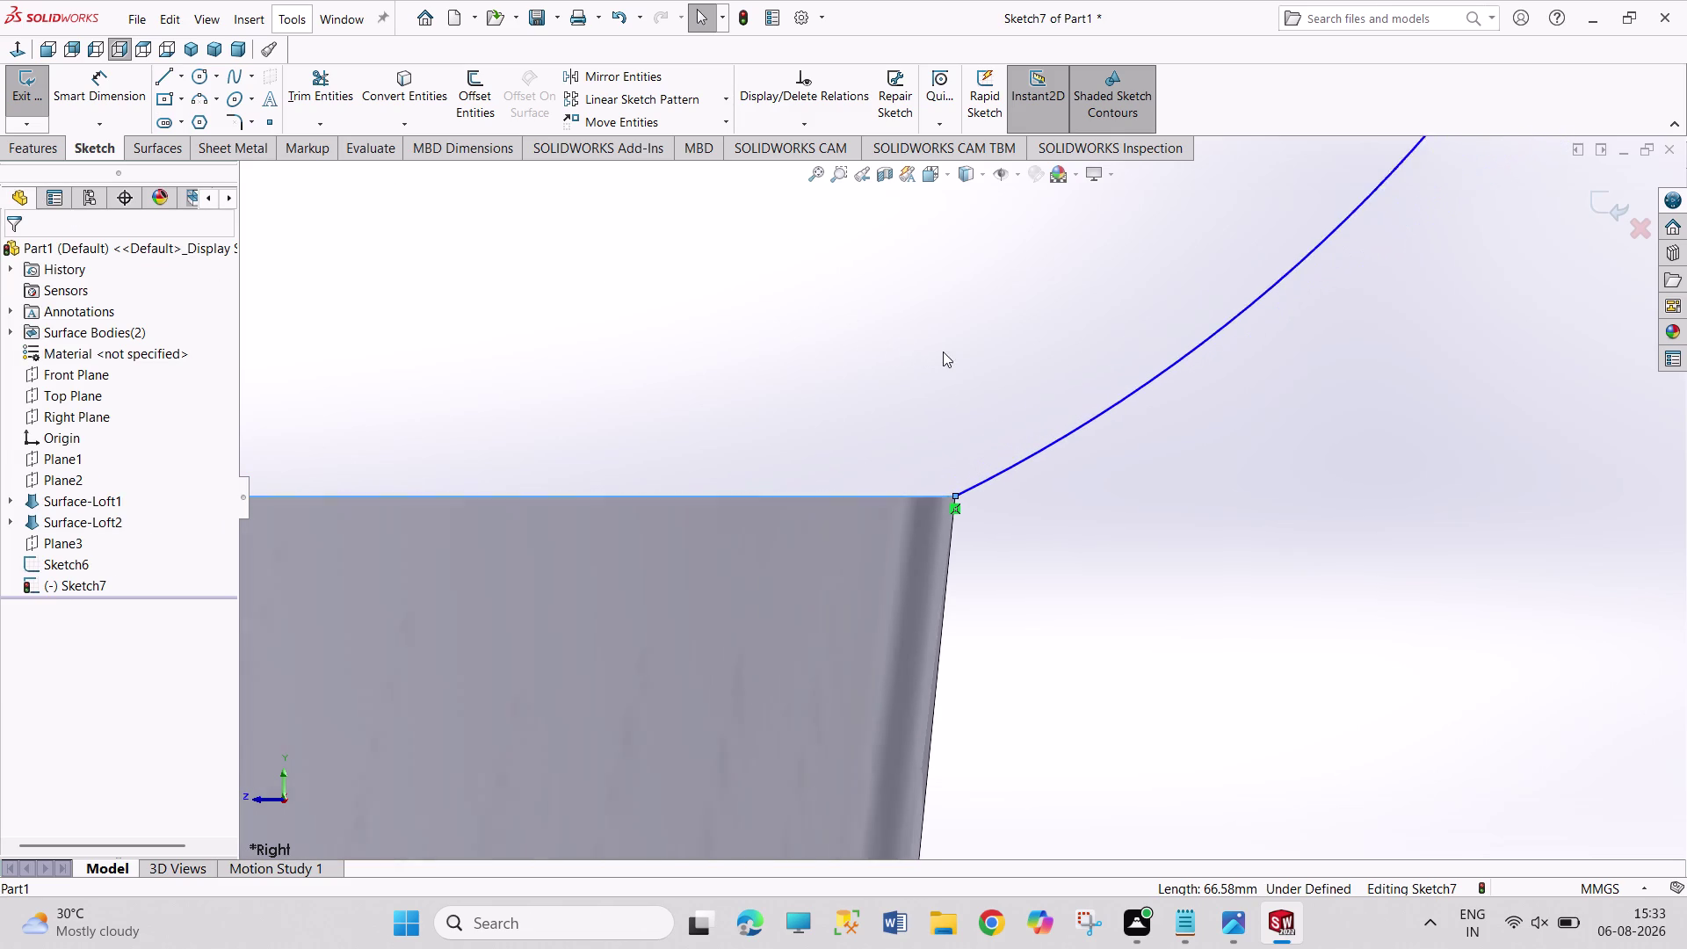
scroll(up, 3)
scroll(up, 3)
scroll(up, 3)
scroll(up, 3)
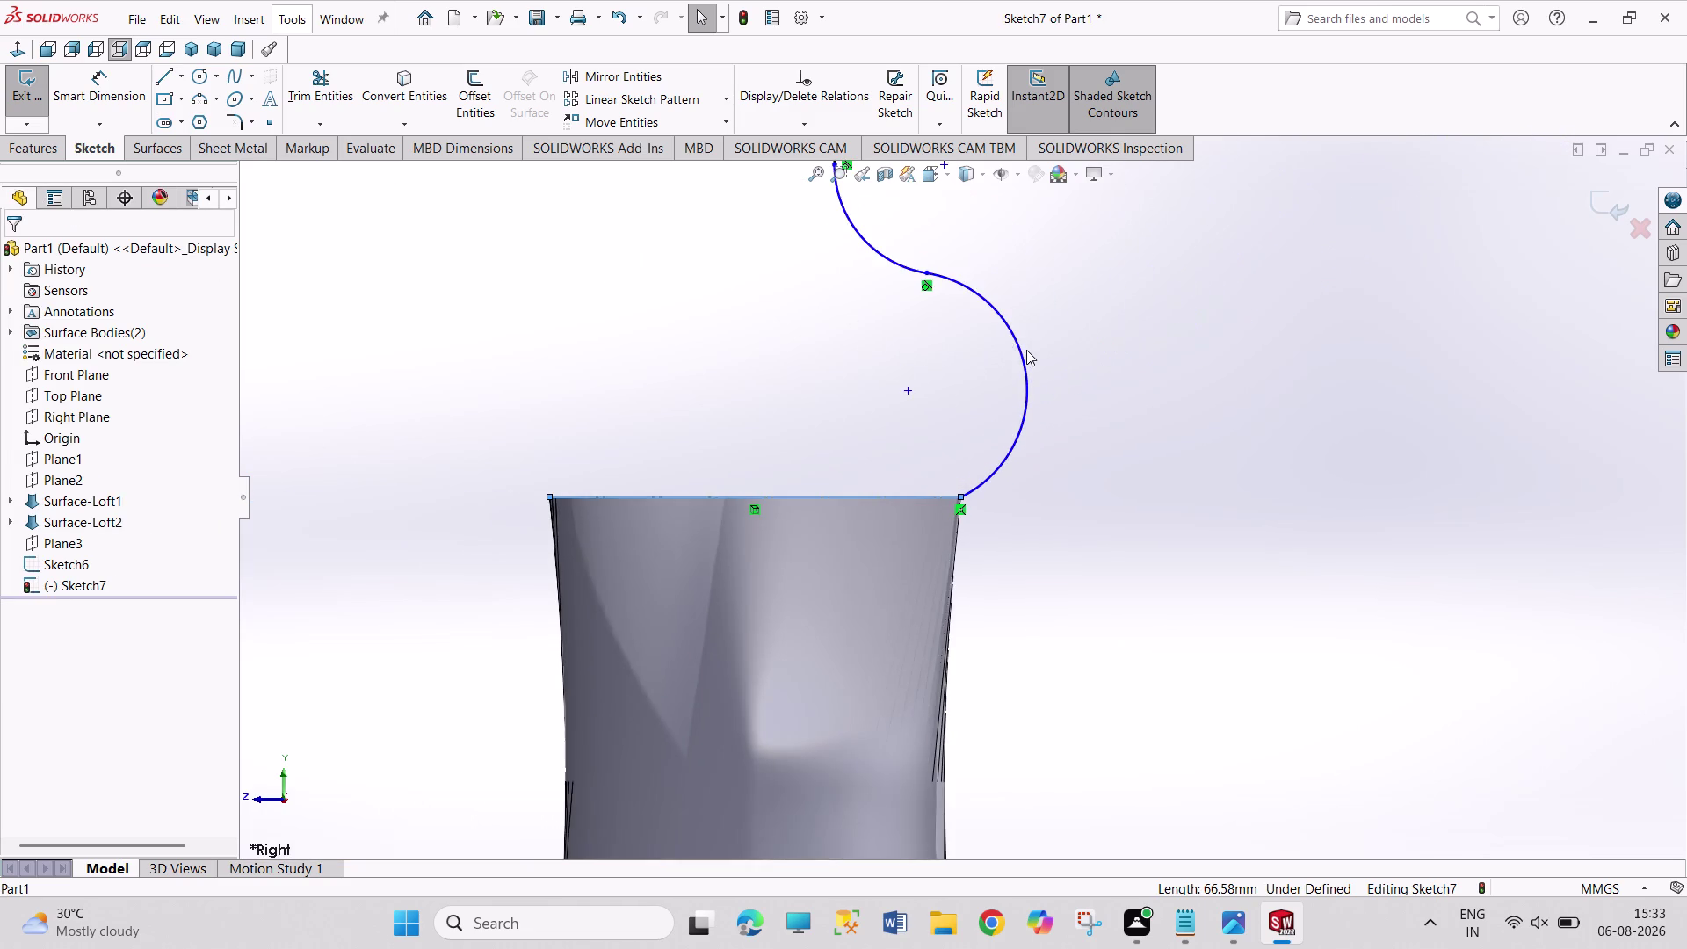
scroll(up, 3)
Drag the lower arc into a gentle S-bend flowing down to the rim.
drag(943, 367, 938, 364)
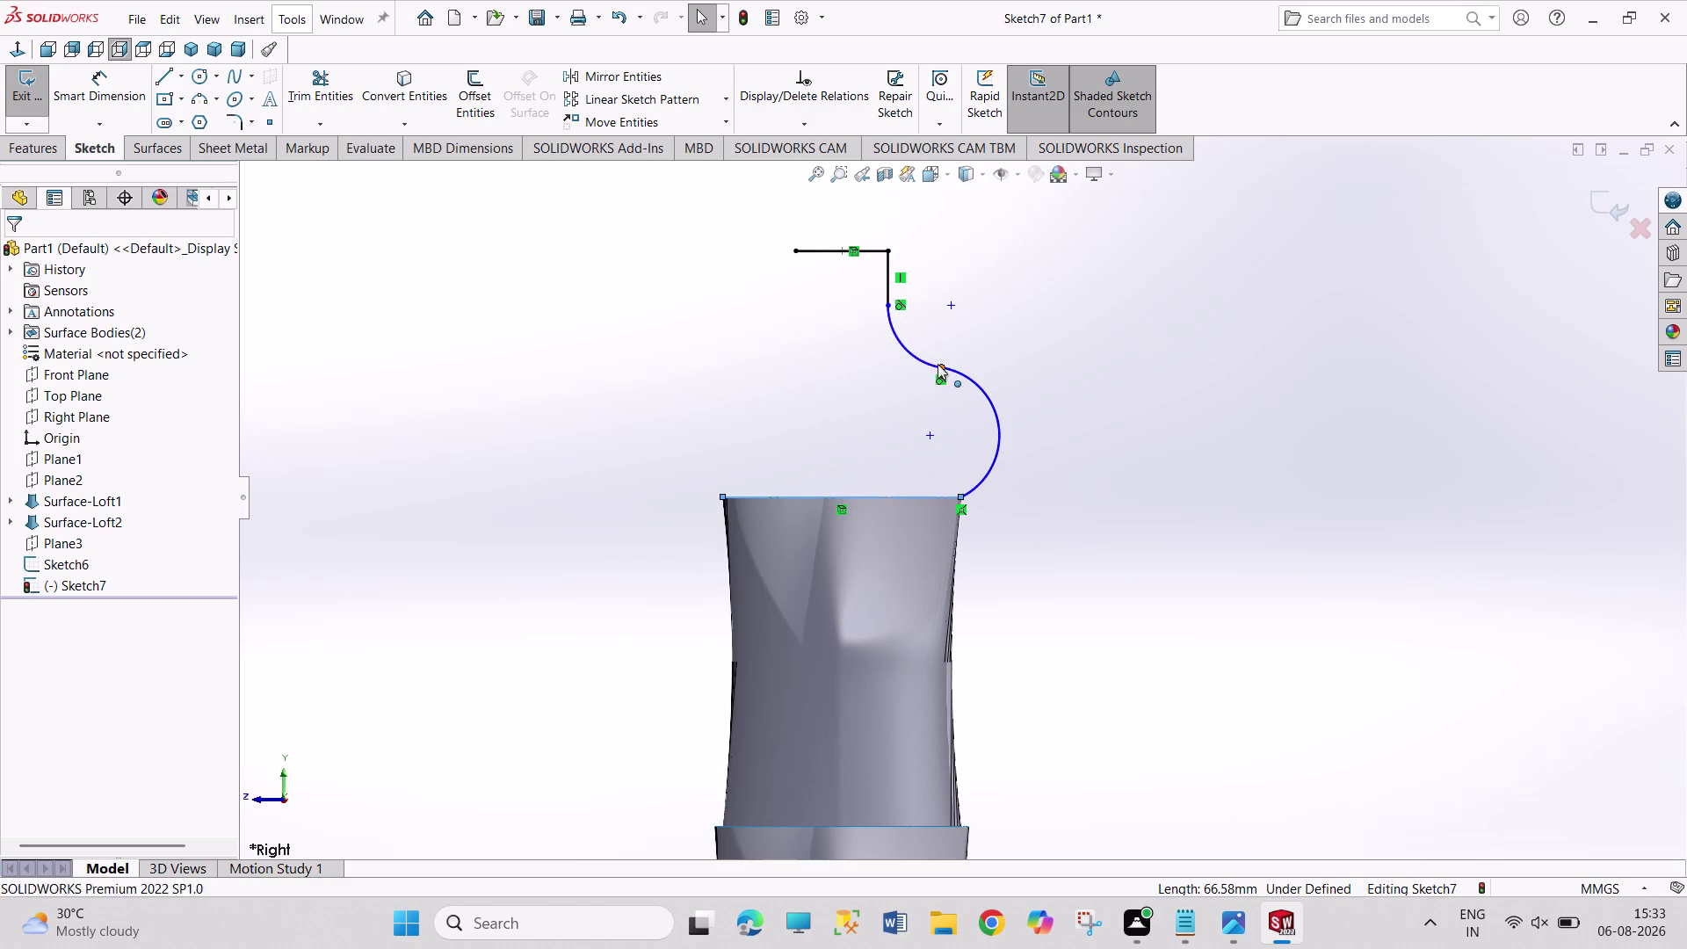
drag(938, 364, 909, 349)
click(1031, 418)
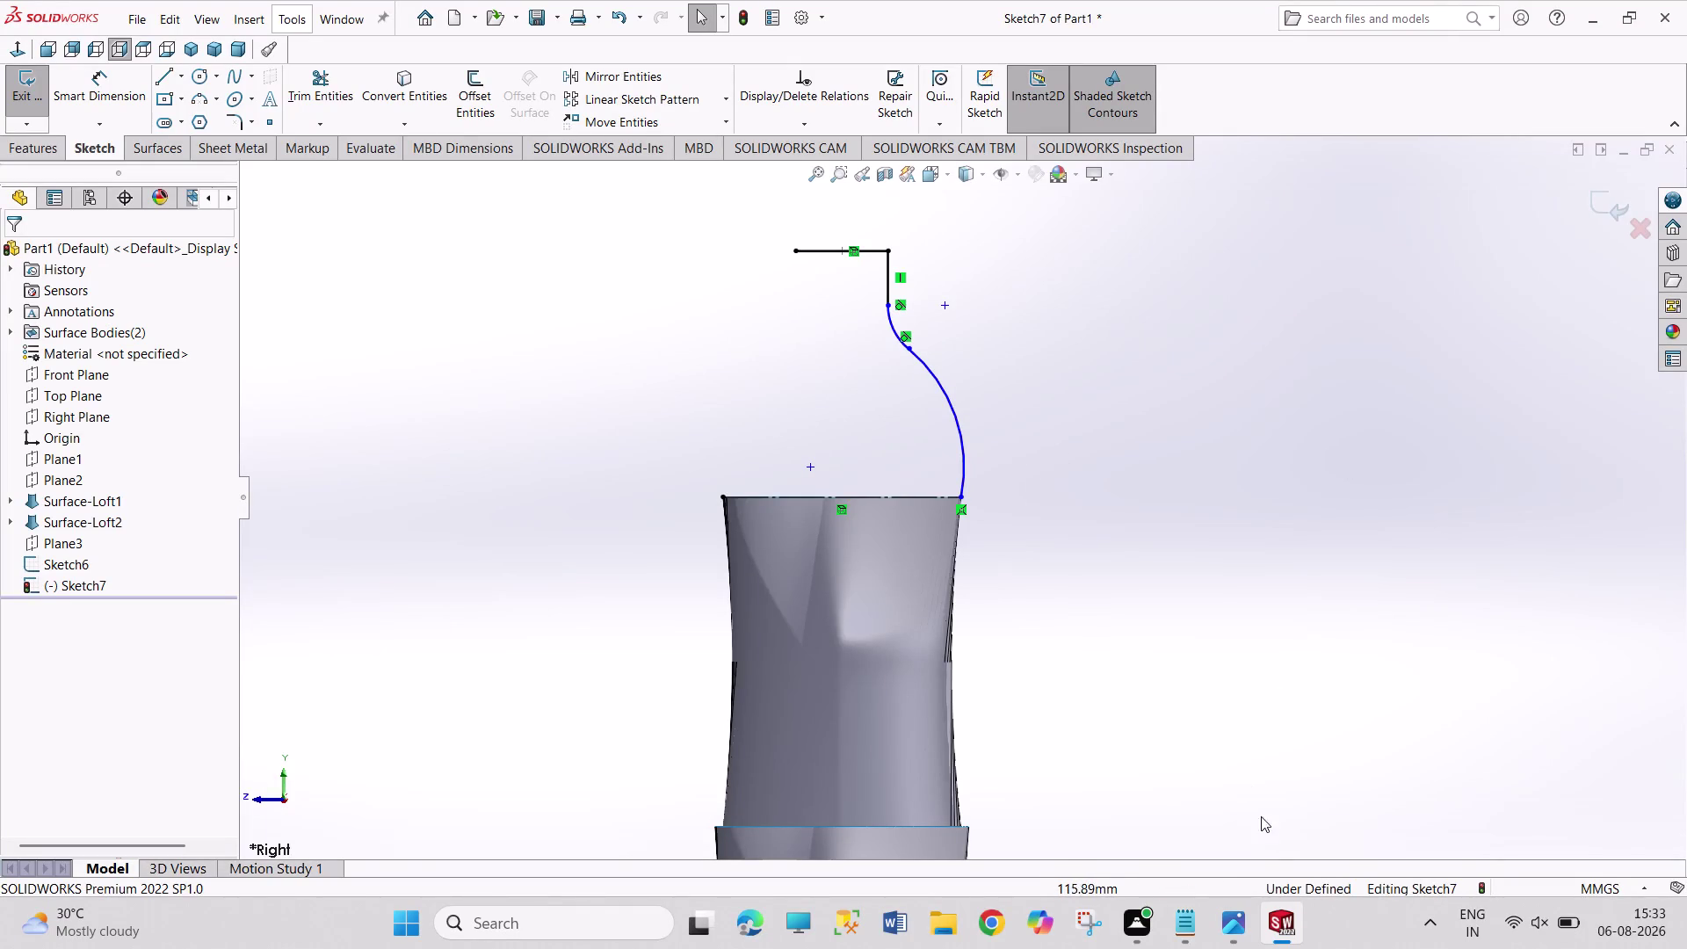
Compare the shape against the Photos reference drawing, then return to the sketch.
click(1220, 912)
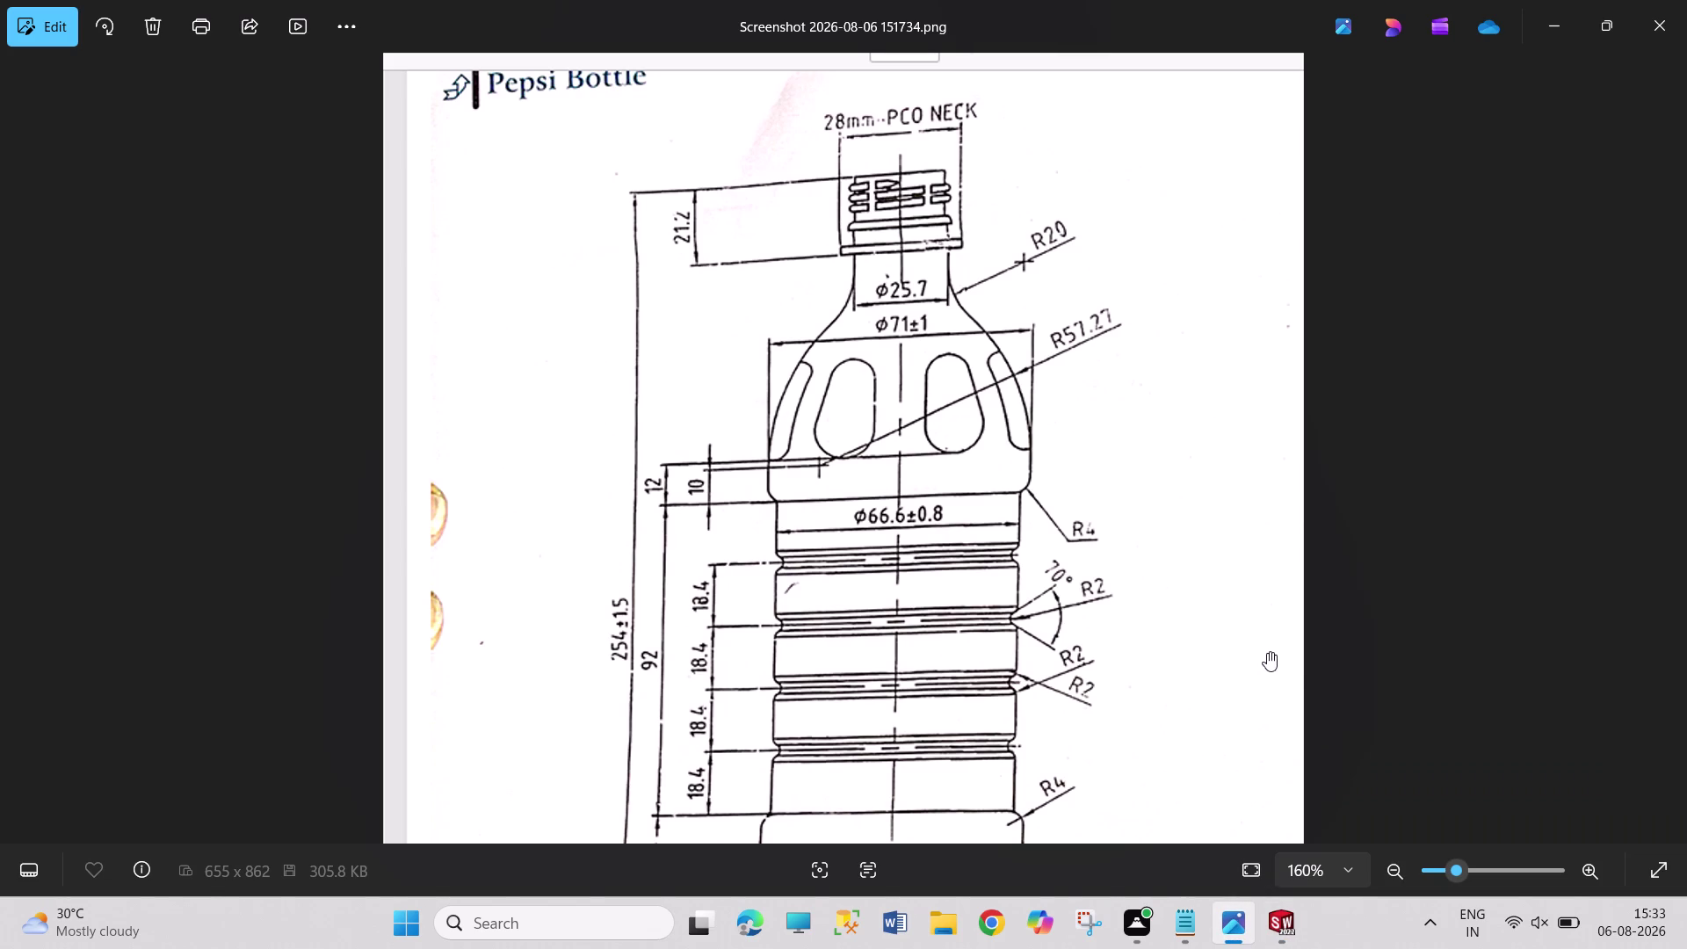
click(1296, 928)
click(1284, 904)
right_drag(1306, 584, 1306, 513)
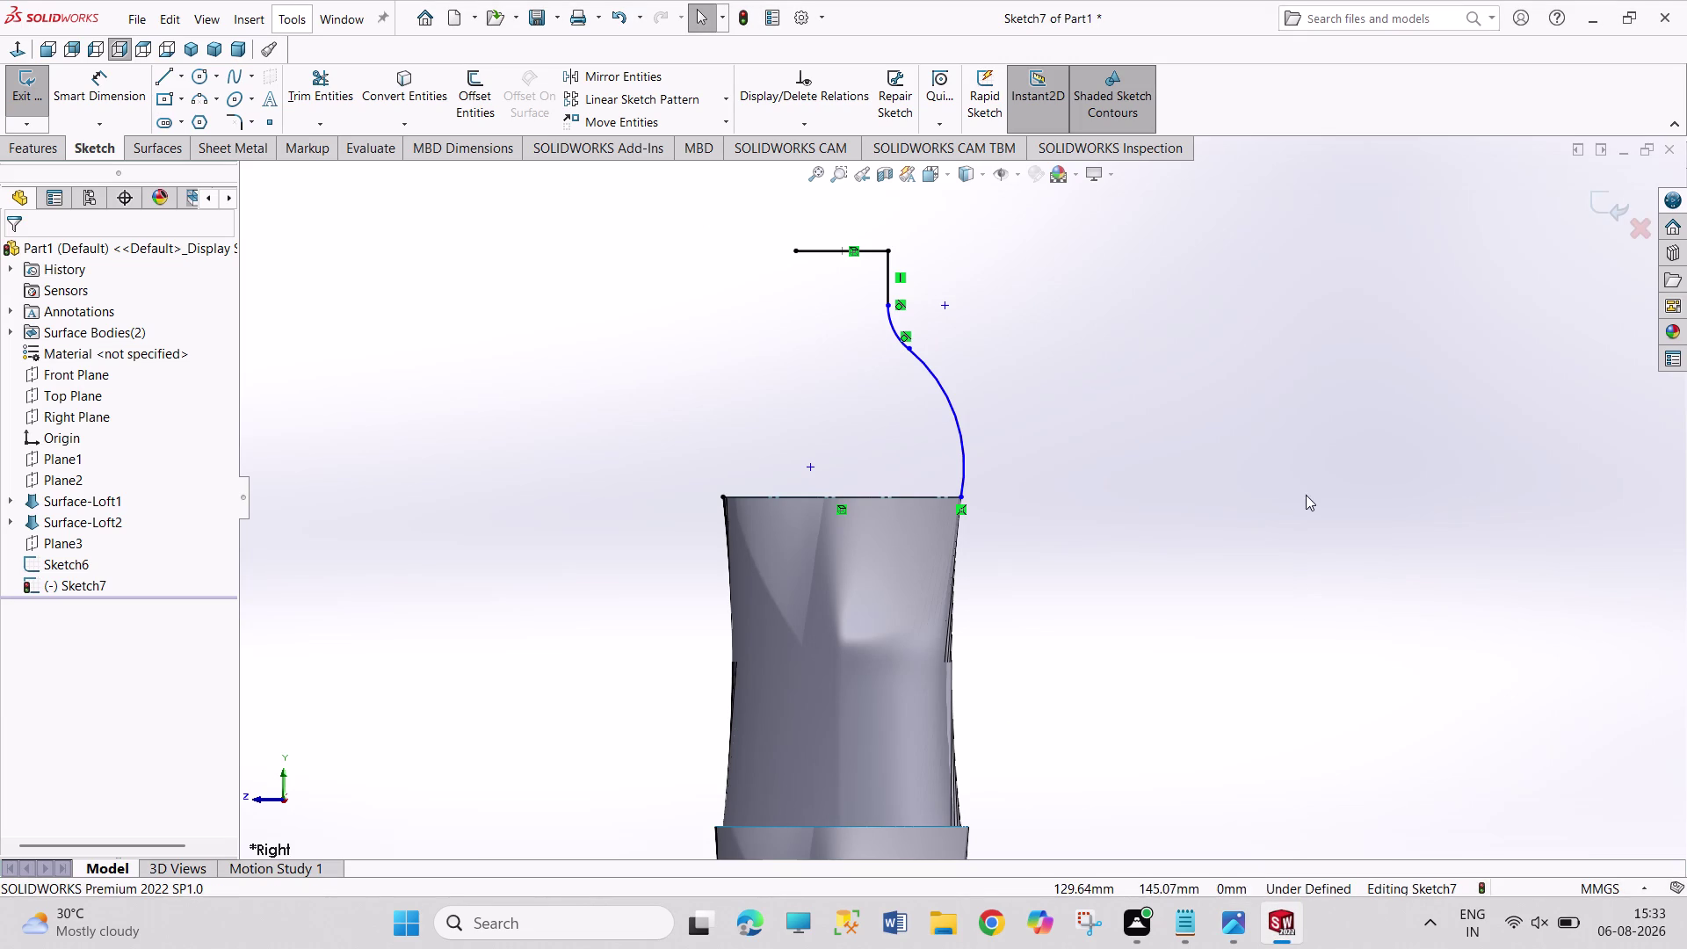
right_drag(1306, 512, 1306, 257)
Dimension the upper shoulder arc to a 20 mm radius.
click(897, 333)
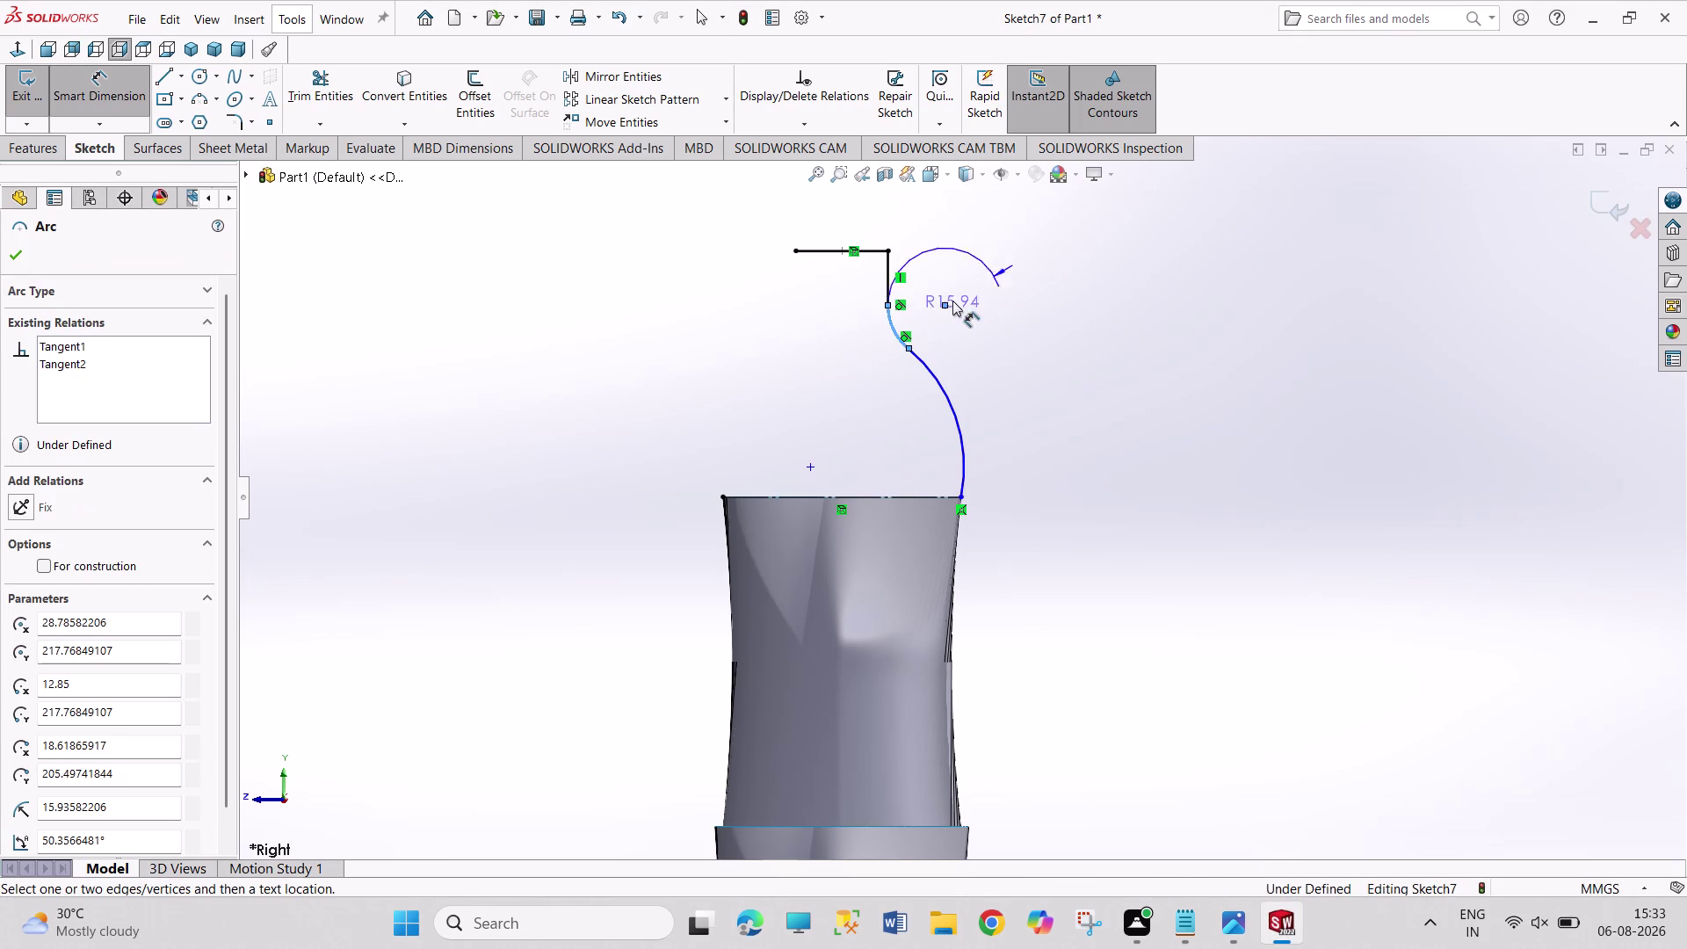
click(929, 315)
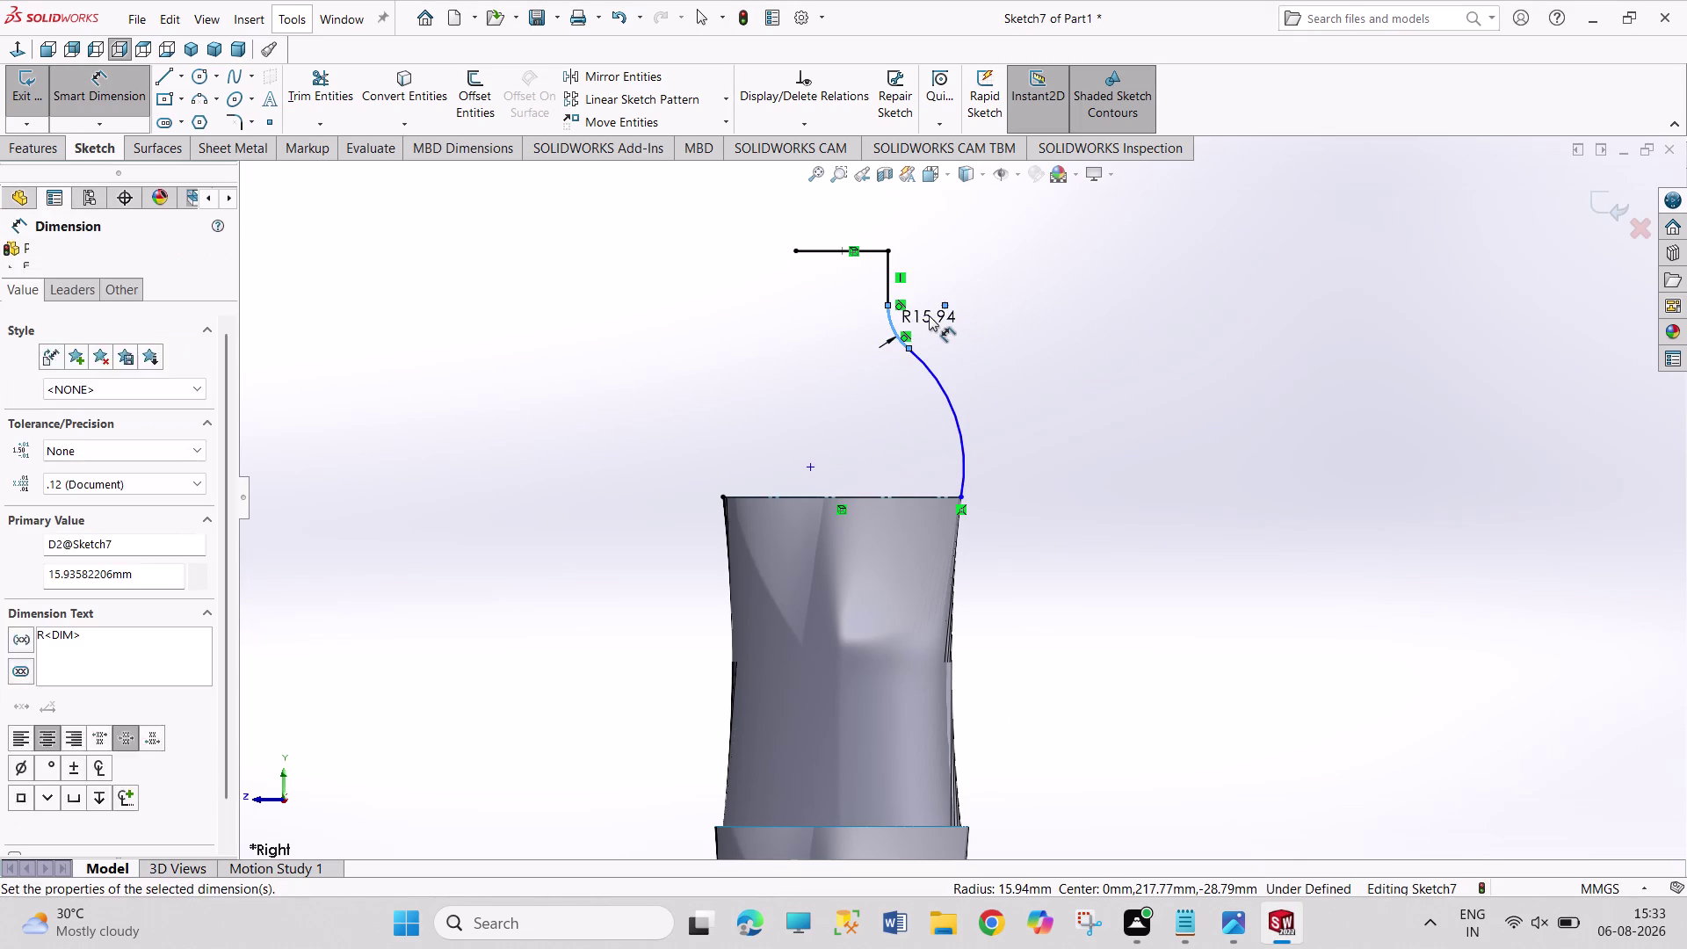
text(20)
key(Return)
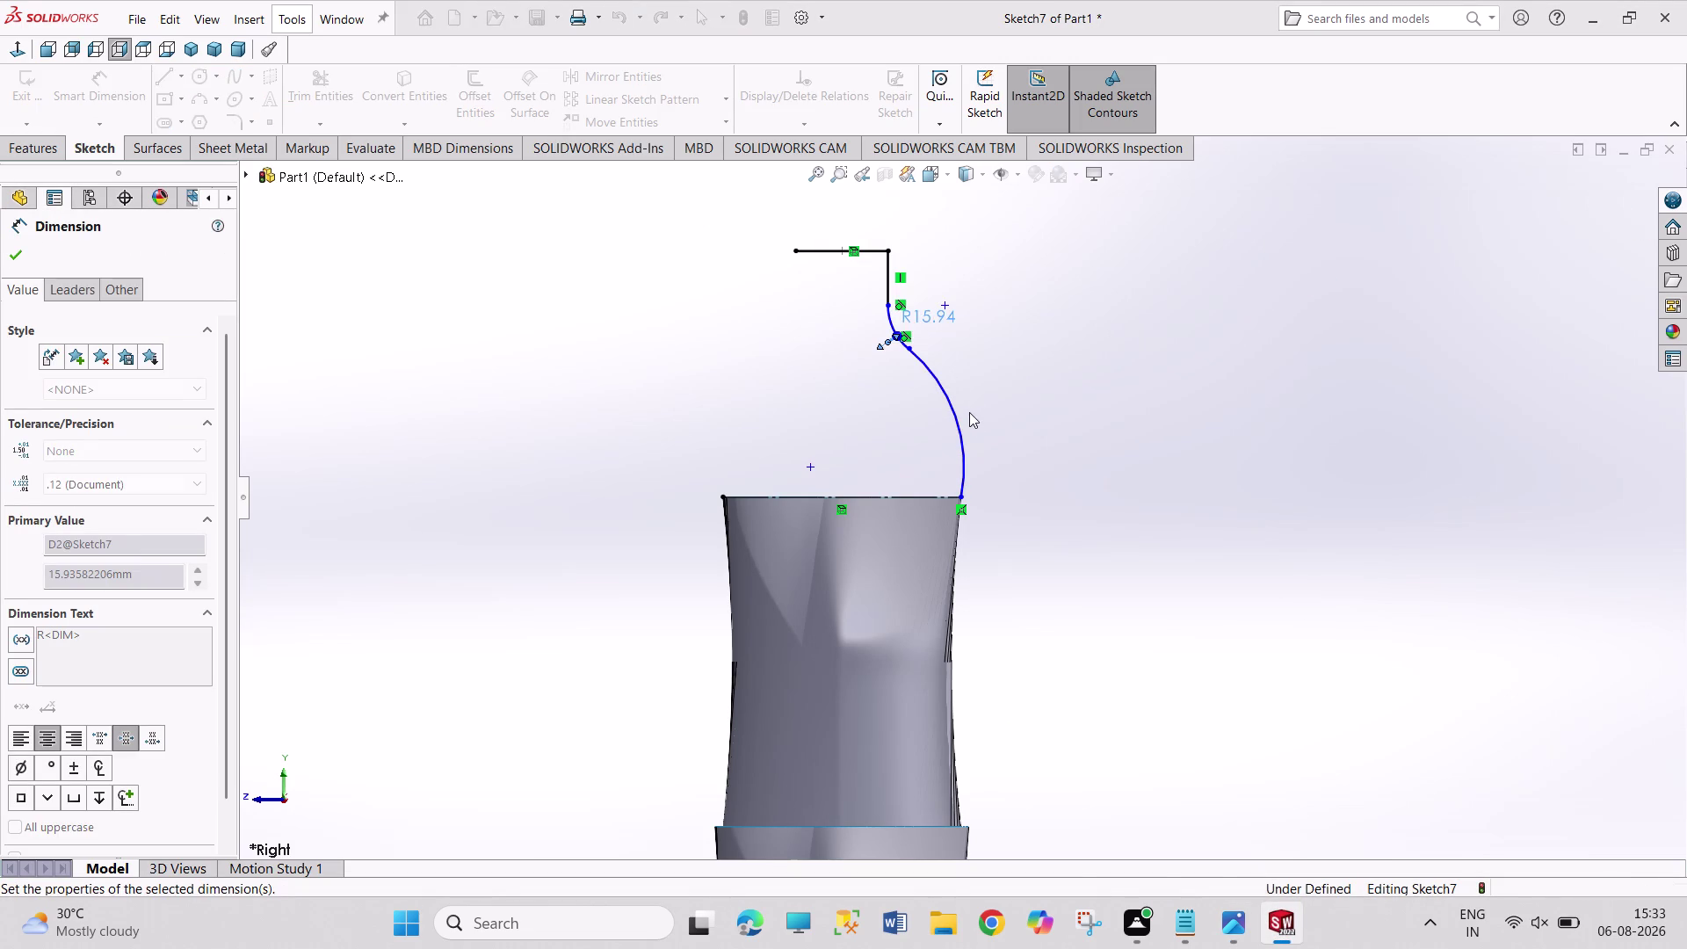
Dimension the lower arc to a 57.27 mm radius, correcting the mistyped value.
click(965, 430)
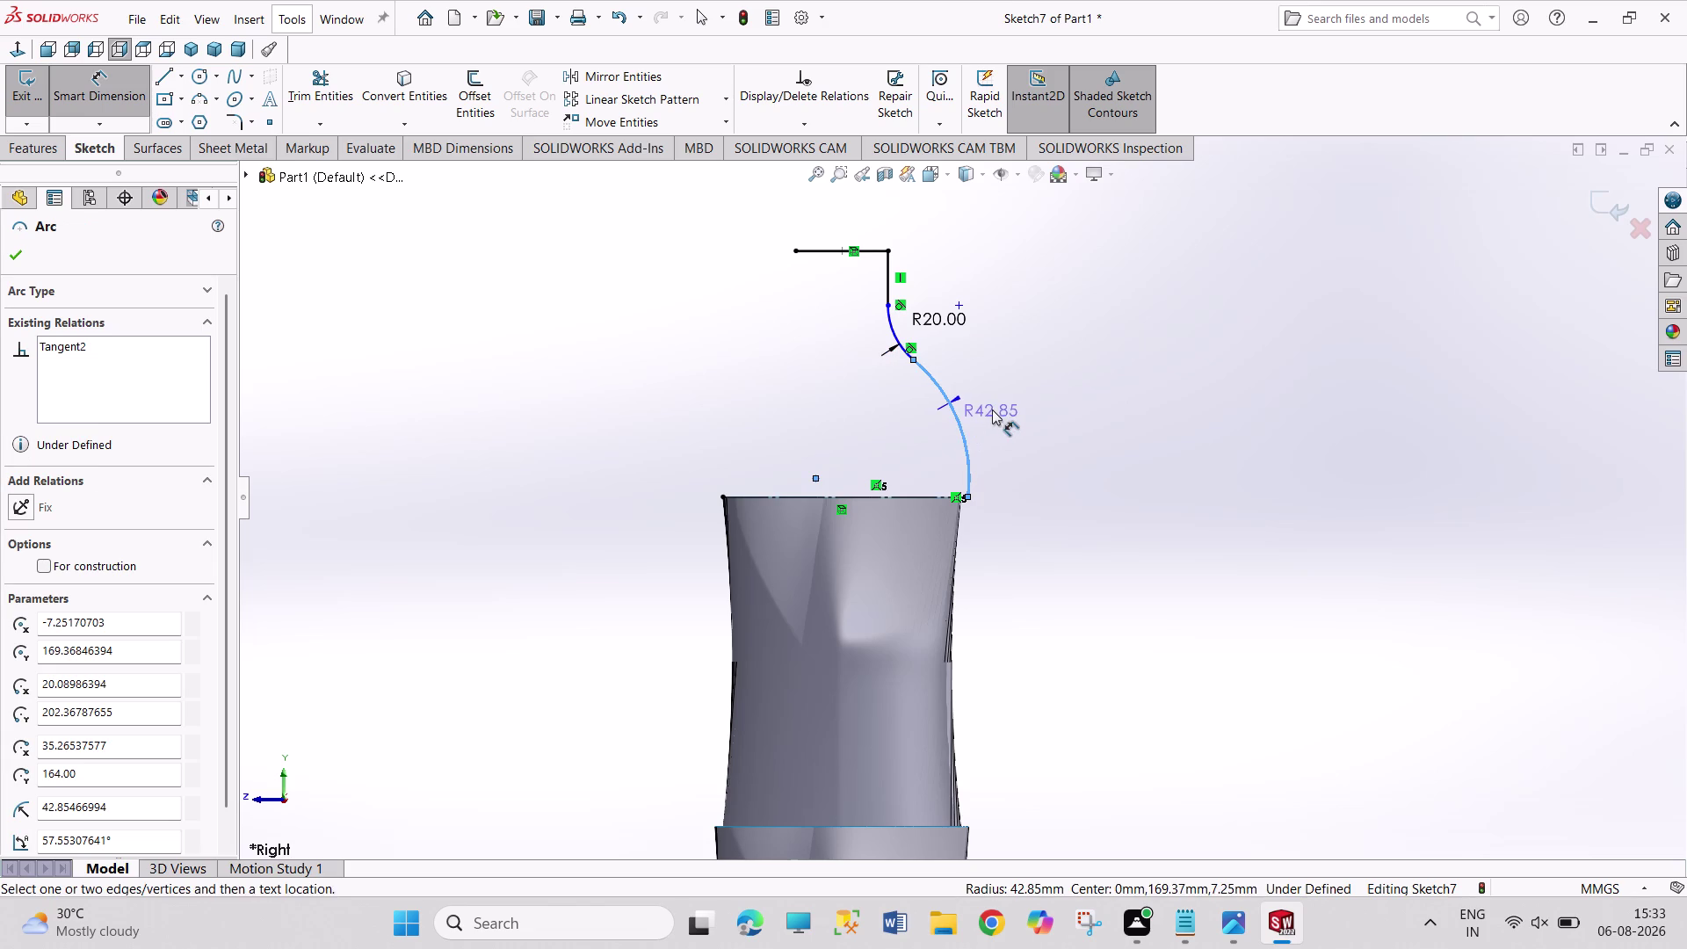
click(992, 409)
text(54)
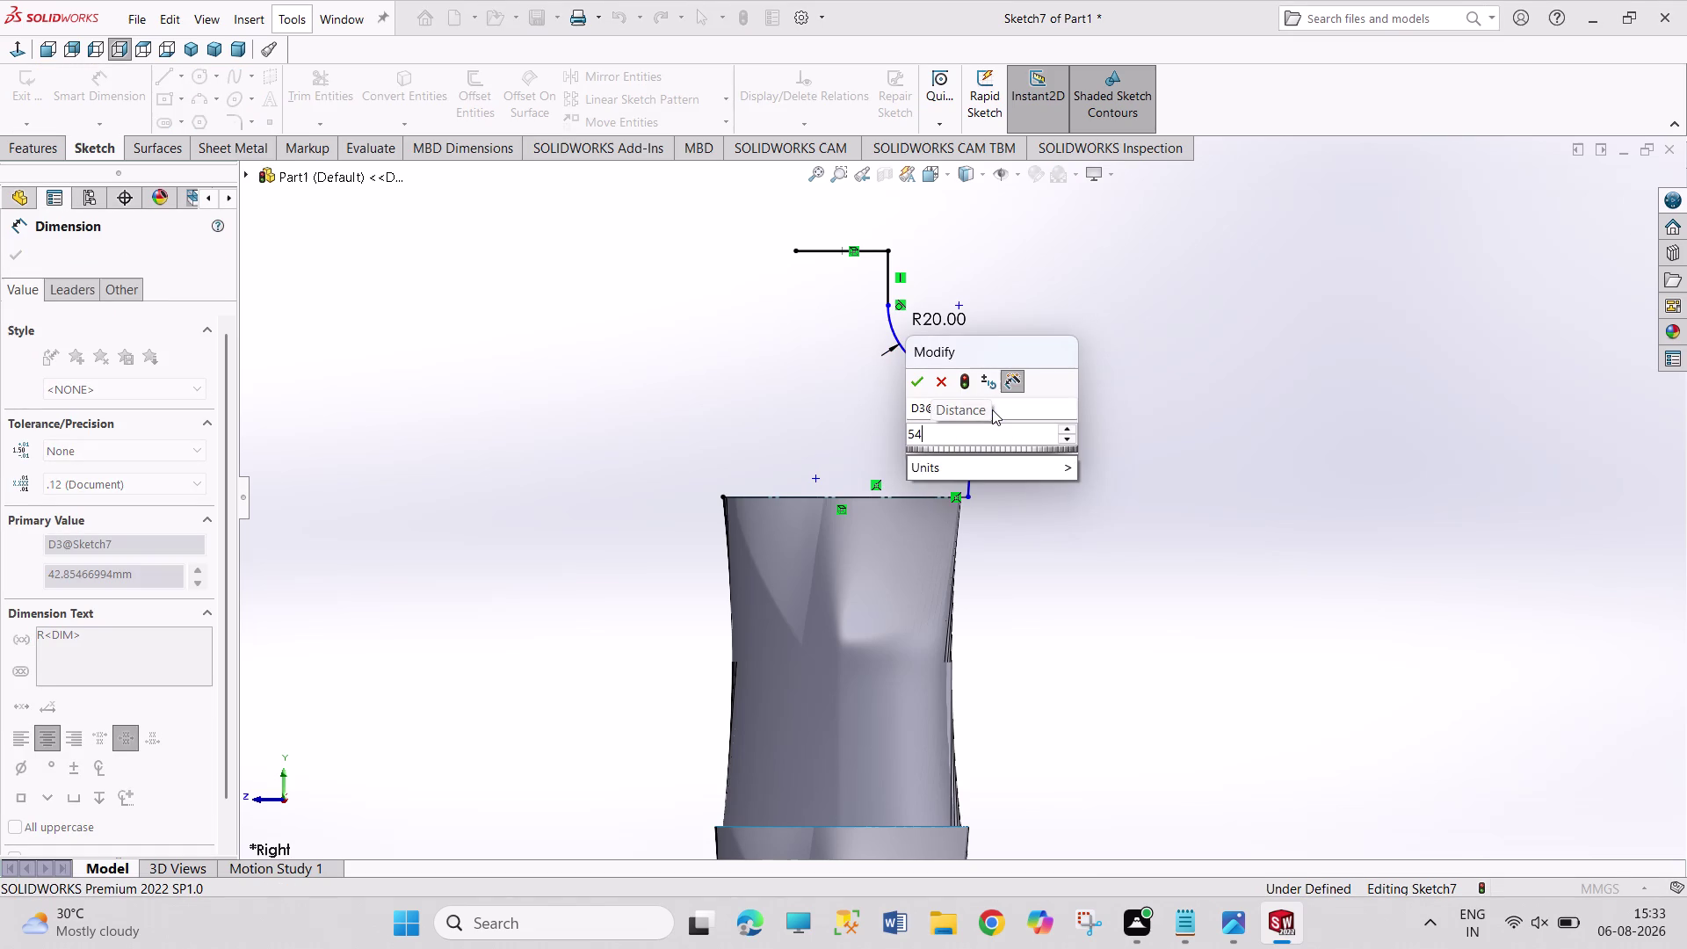
key(BackSpace)
text(7.2)
text(7)
key(Return)
right_click(1220, 485)
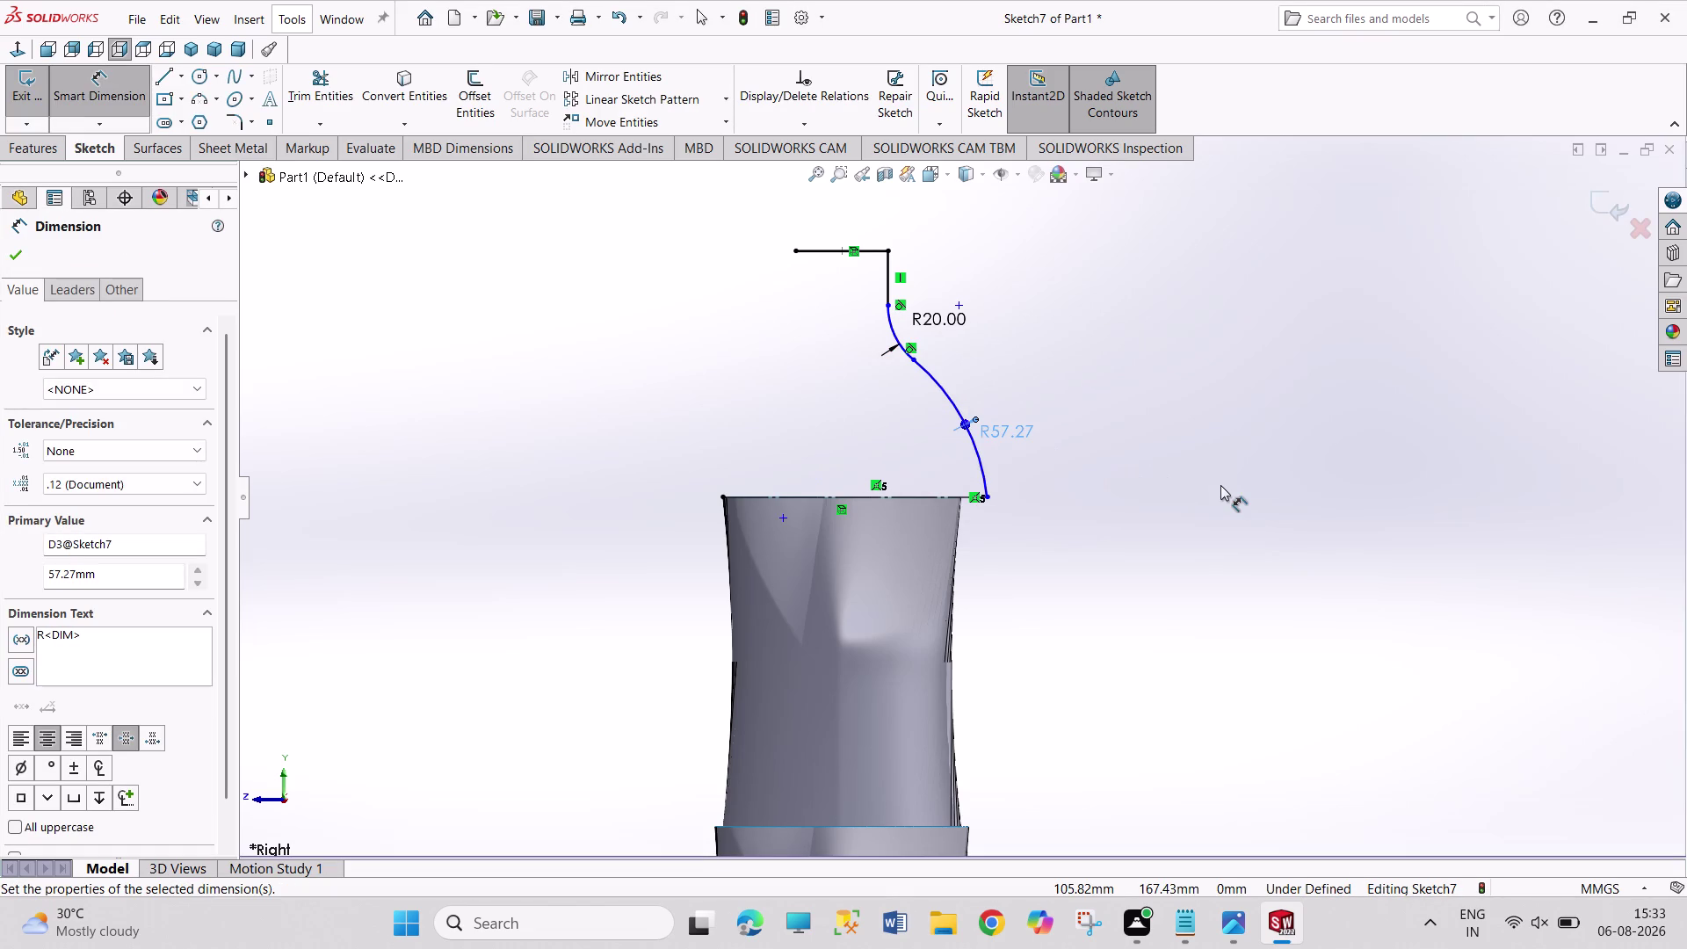
click(1257, 545)
Drag the R57.27 arc's end back onto the rim corner.
scroll(down, 3)
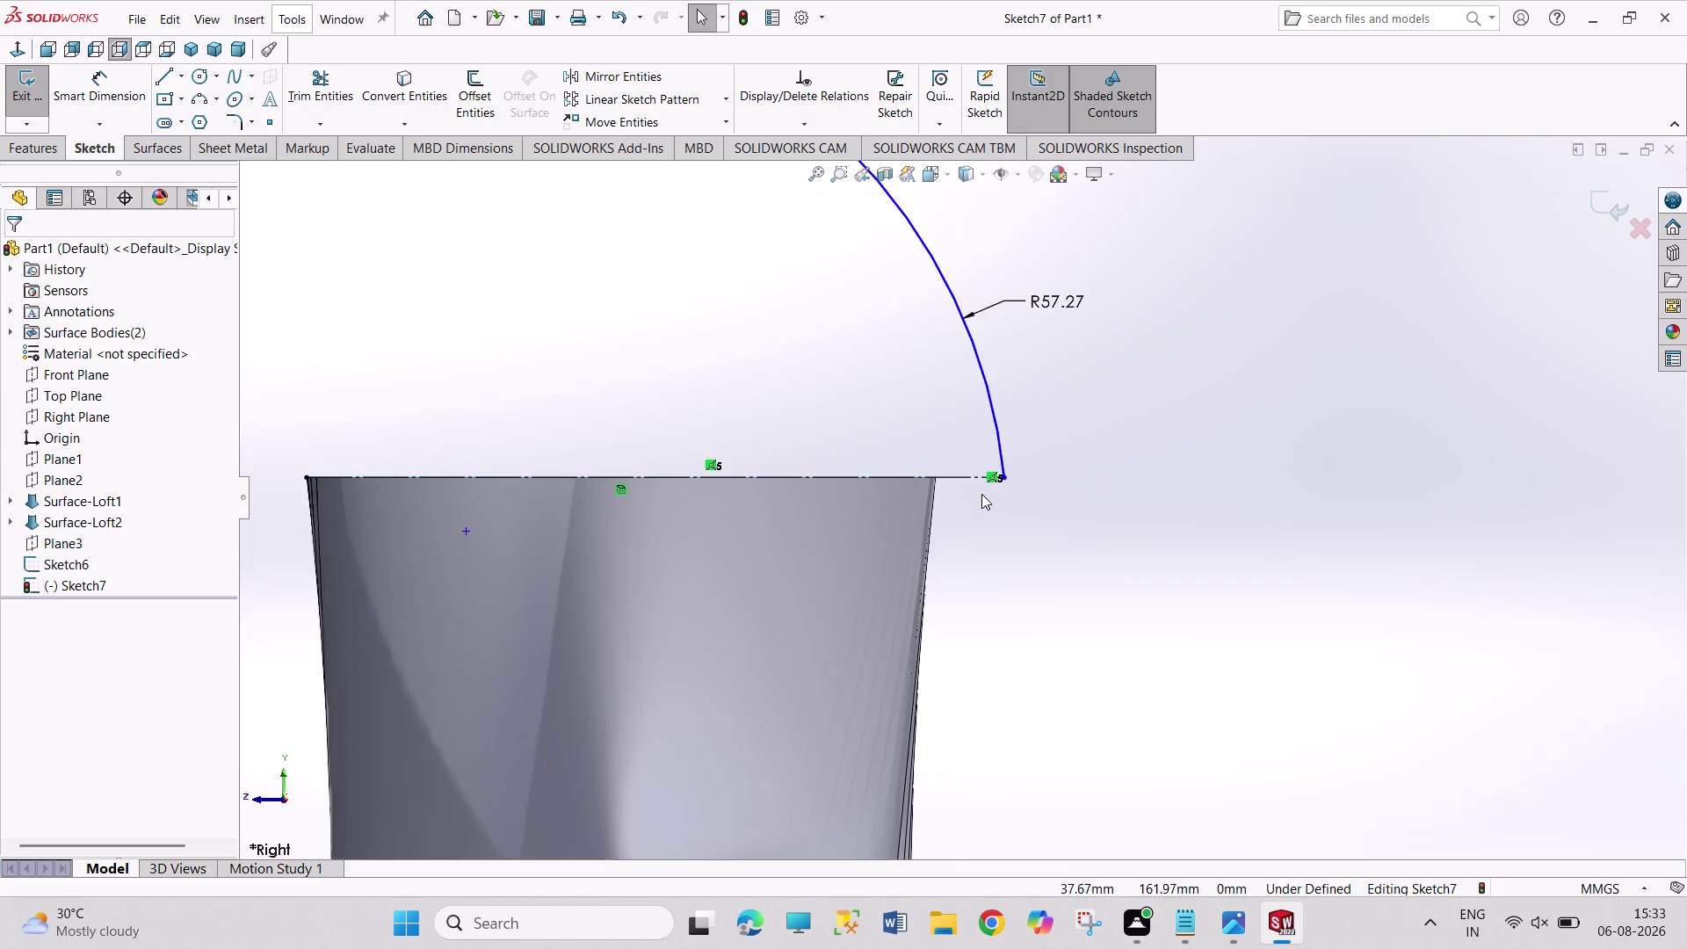
scroll(down, 3)
drag(1044, 448, 1036, 448)
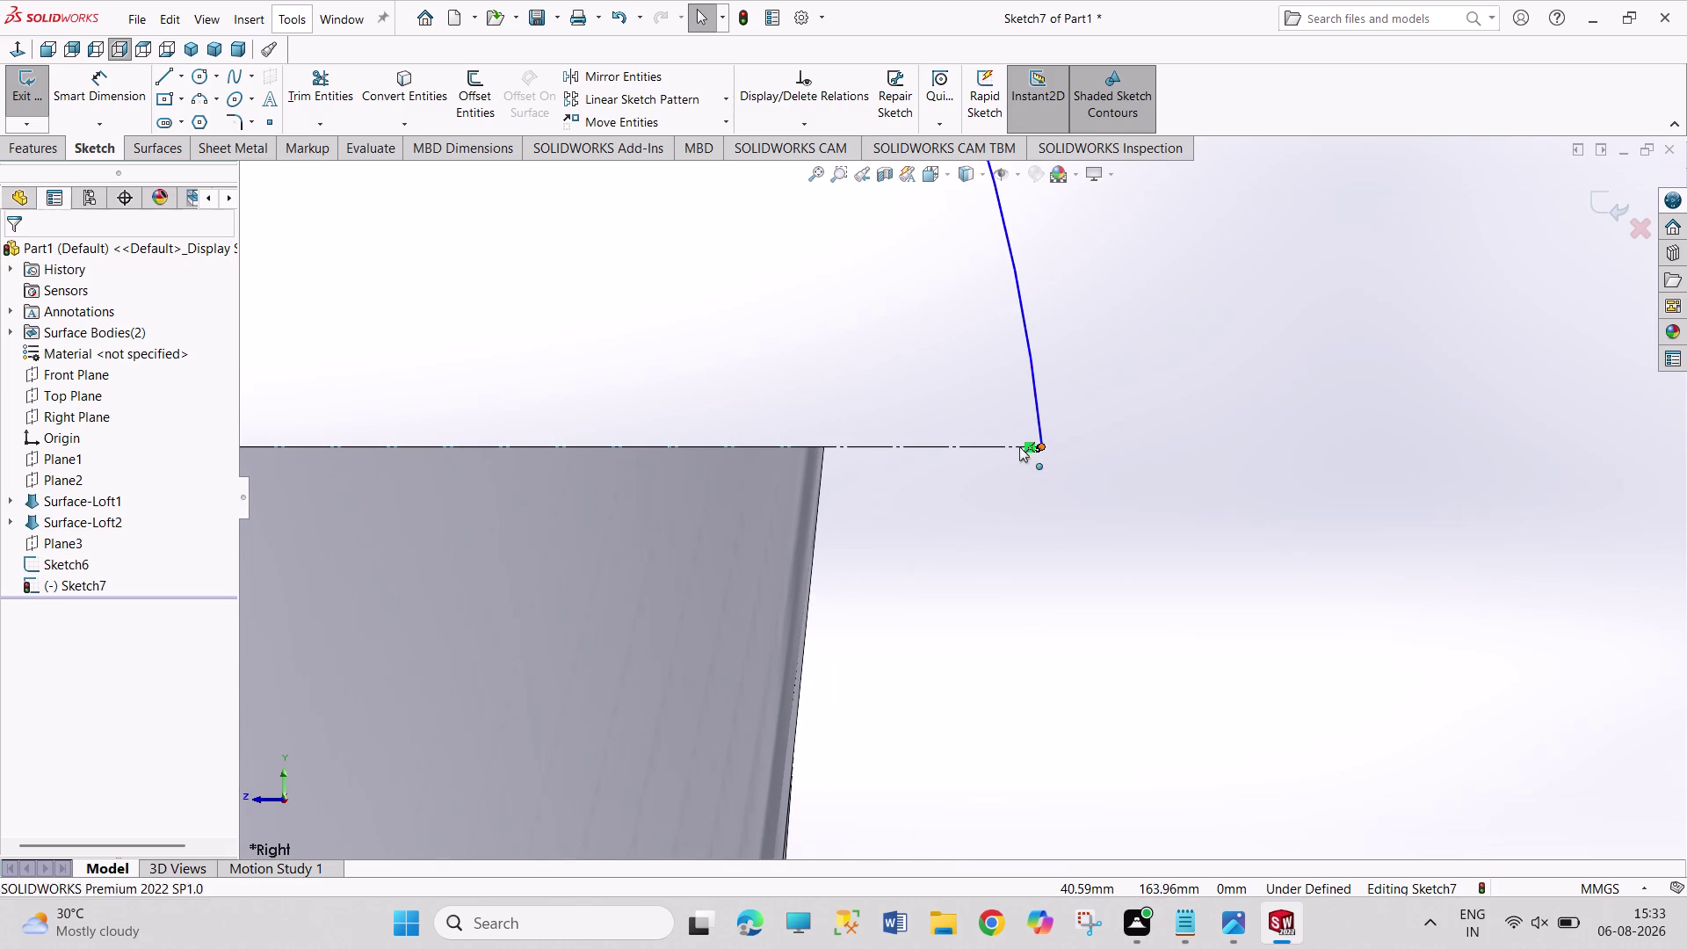
drag(1036, 447, 827, 446)
click(930, 499)
scroll(down, 3)
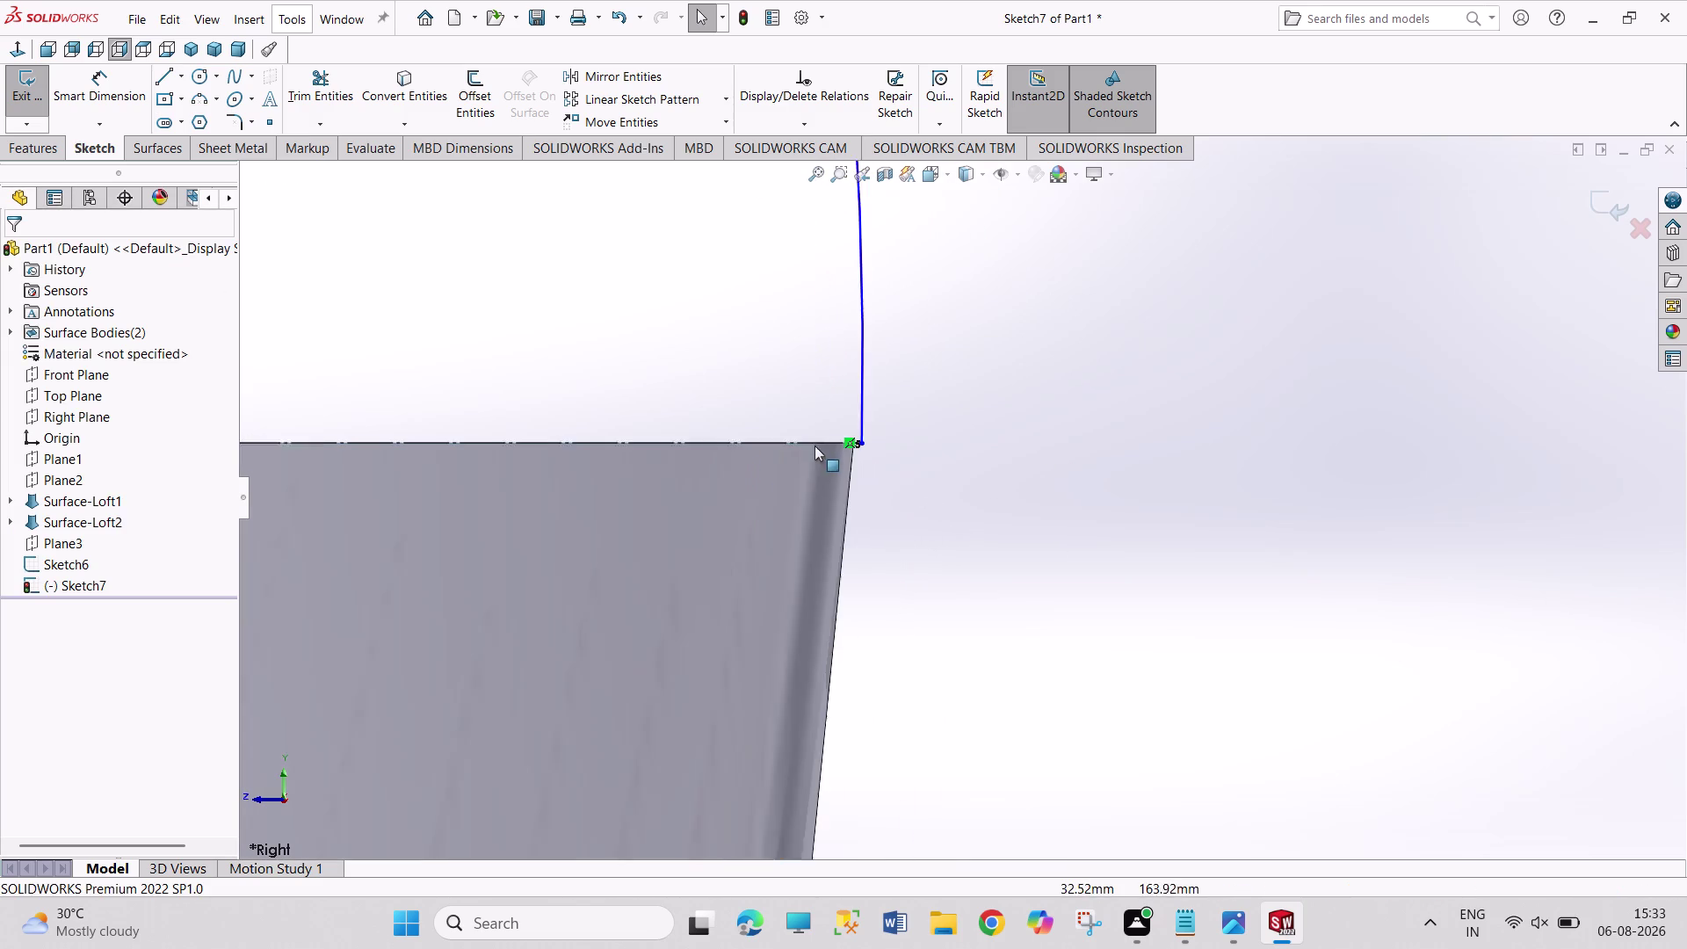
scroll(down, 3)
scroll(down, 3)
Drop the neck profile line's lower endpoint on the rim corner and check its relations.
scroll(down, 3)
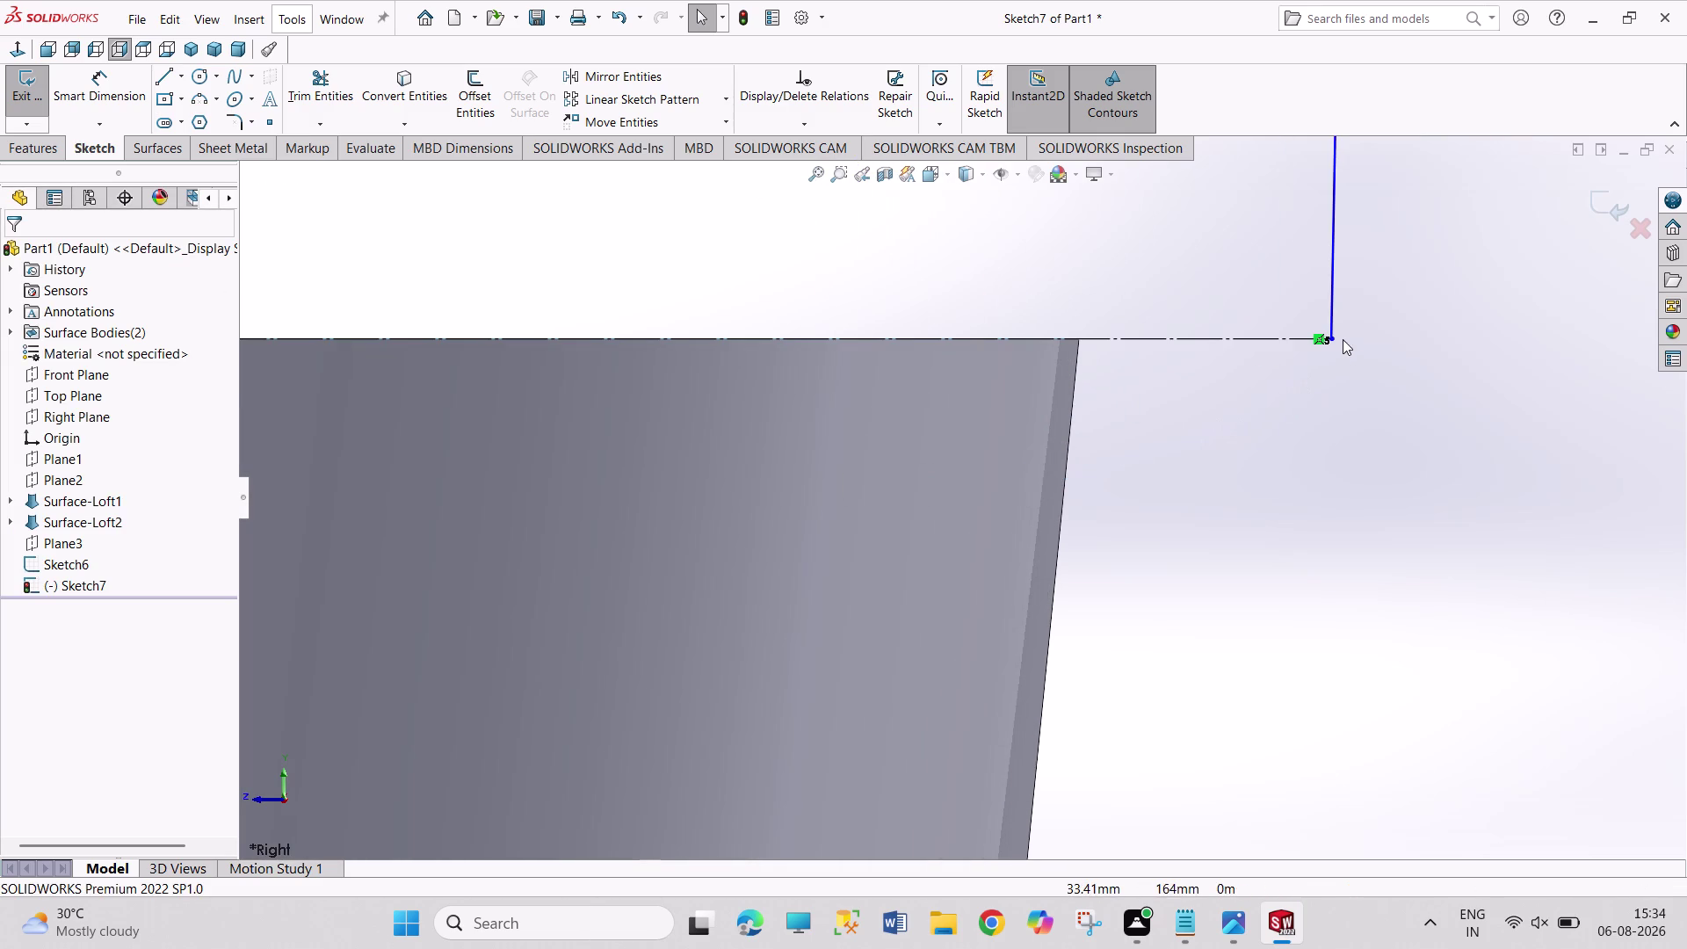
drag(1334, 340, 1096, 343)
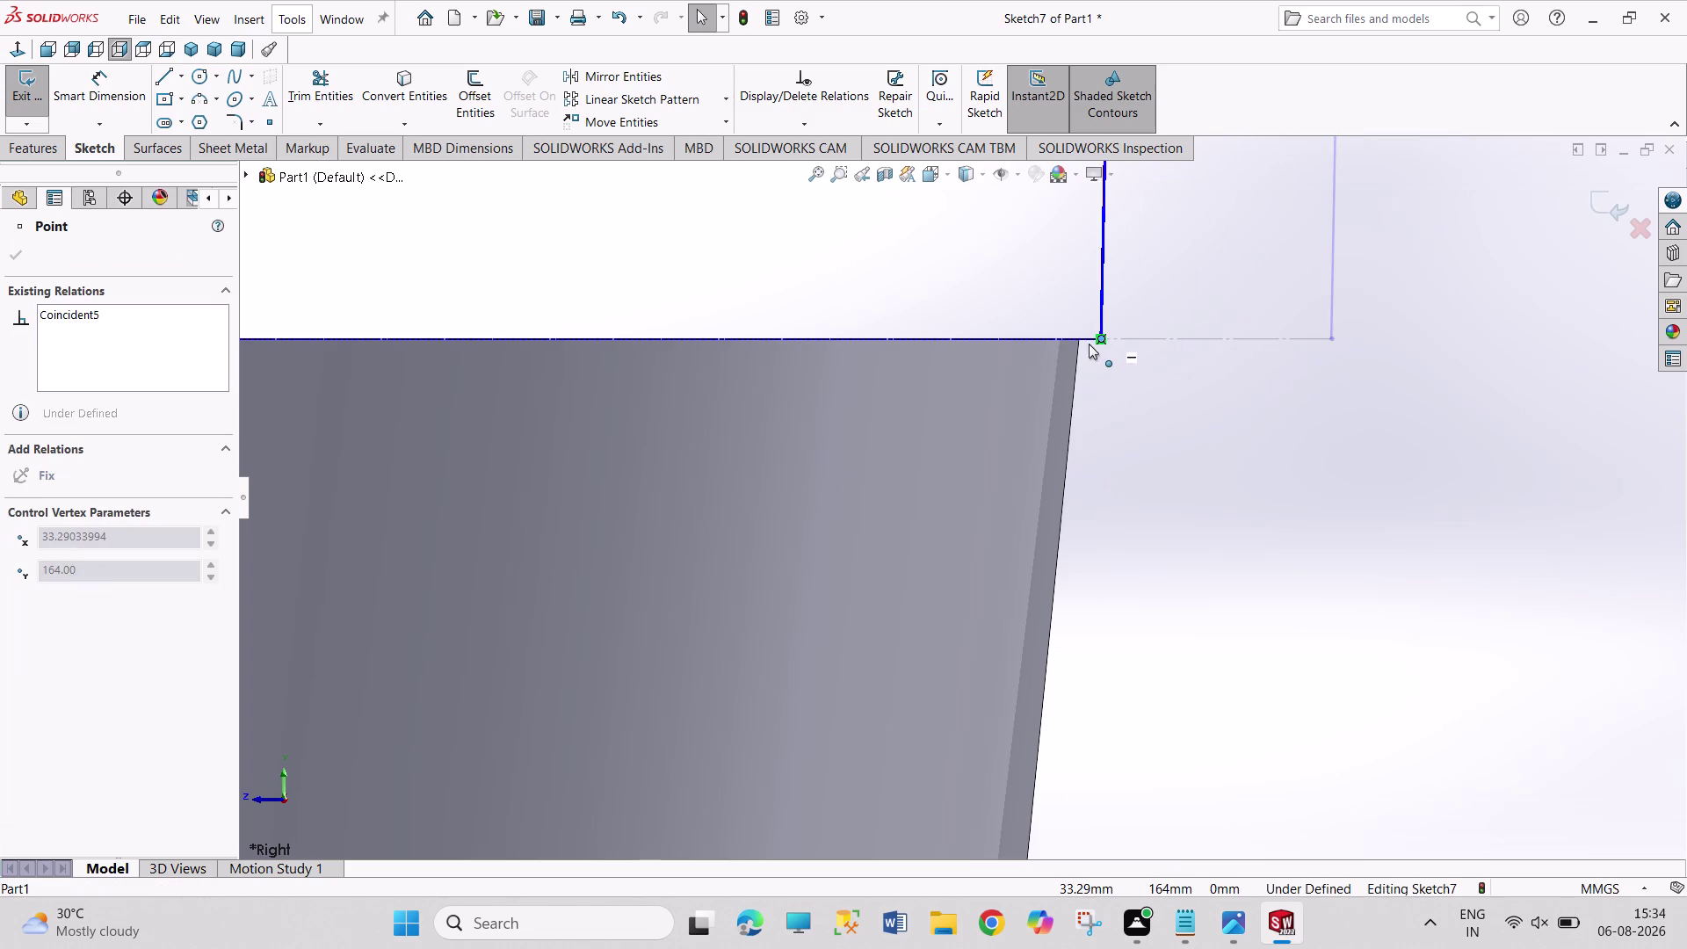
drag(1096, 344, 1081, 358)
click(1149, 418)
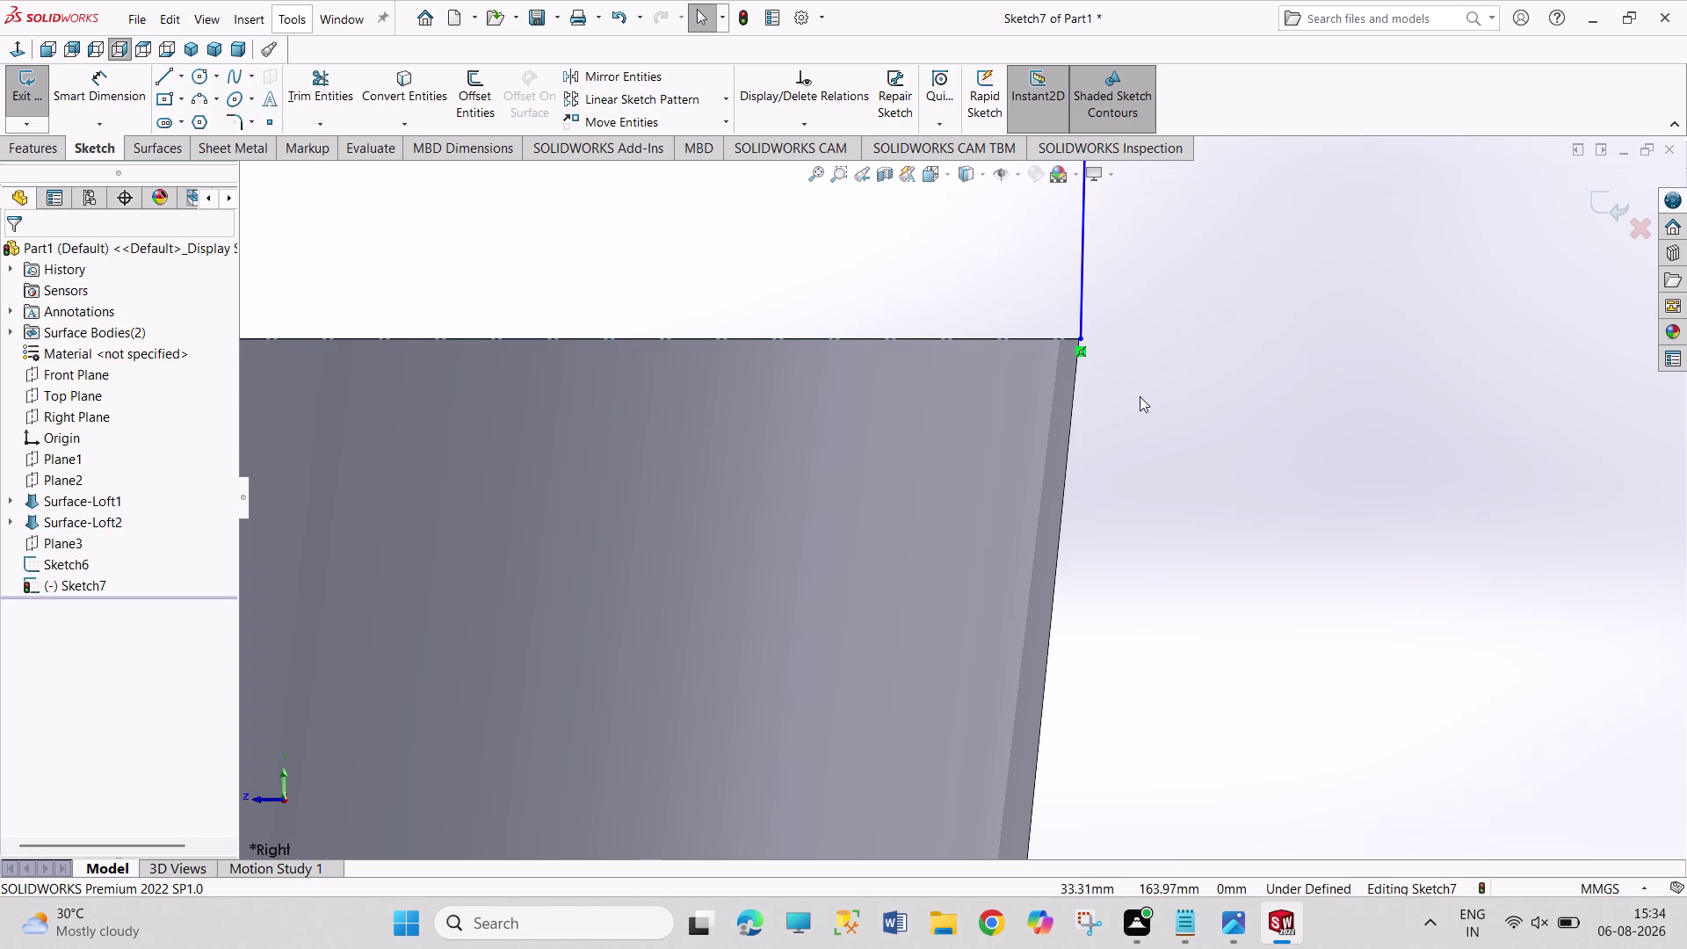
click(1049, 337)
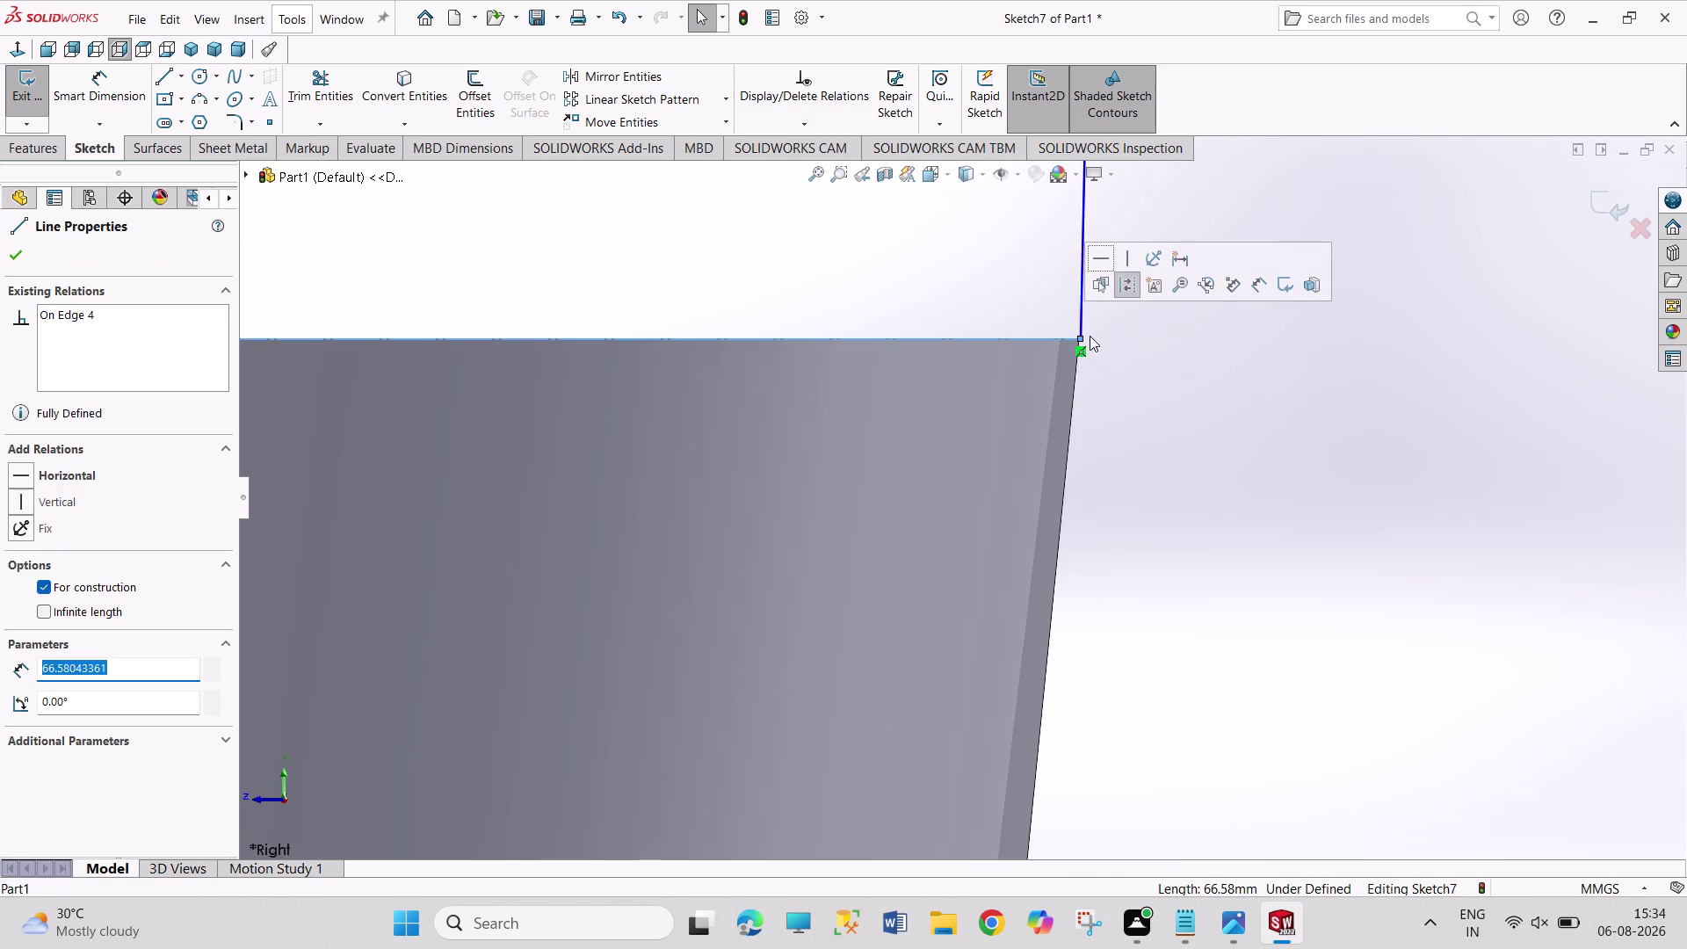
click(1127, 358)
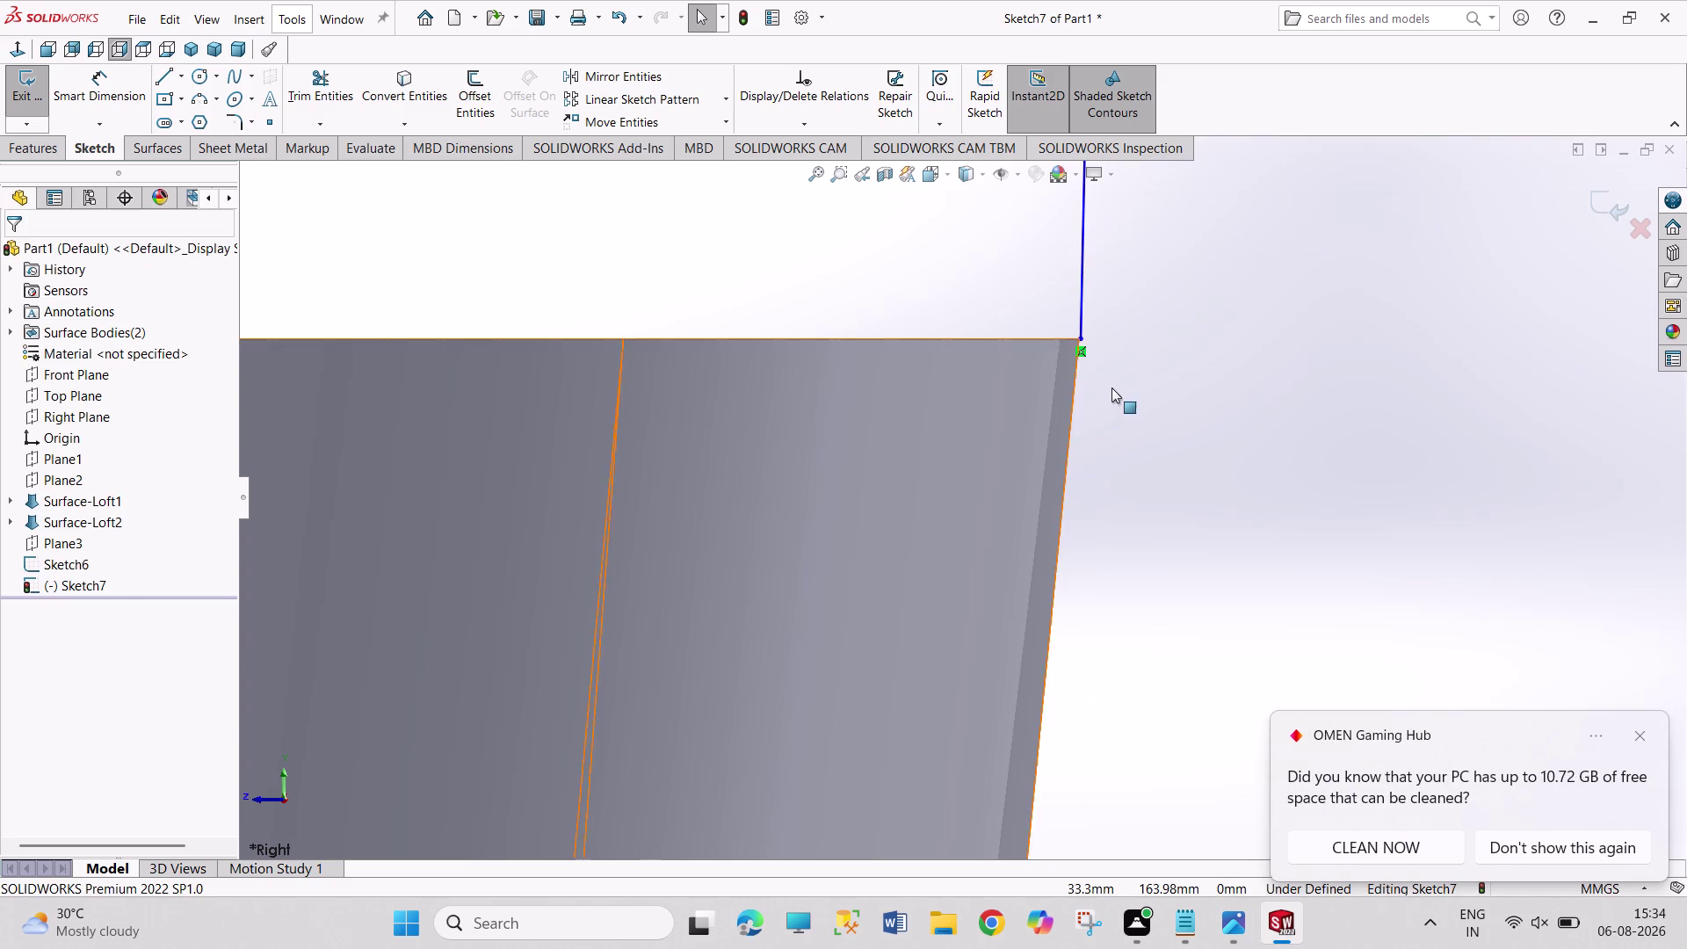
Check the Pepsi bottle reference drawing in Photos and return to the model.
scroll(up, 3)
scroll(up, 3)
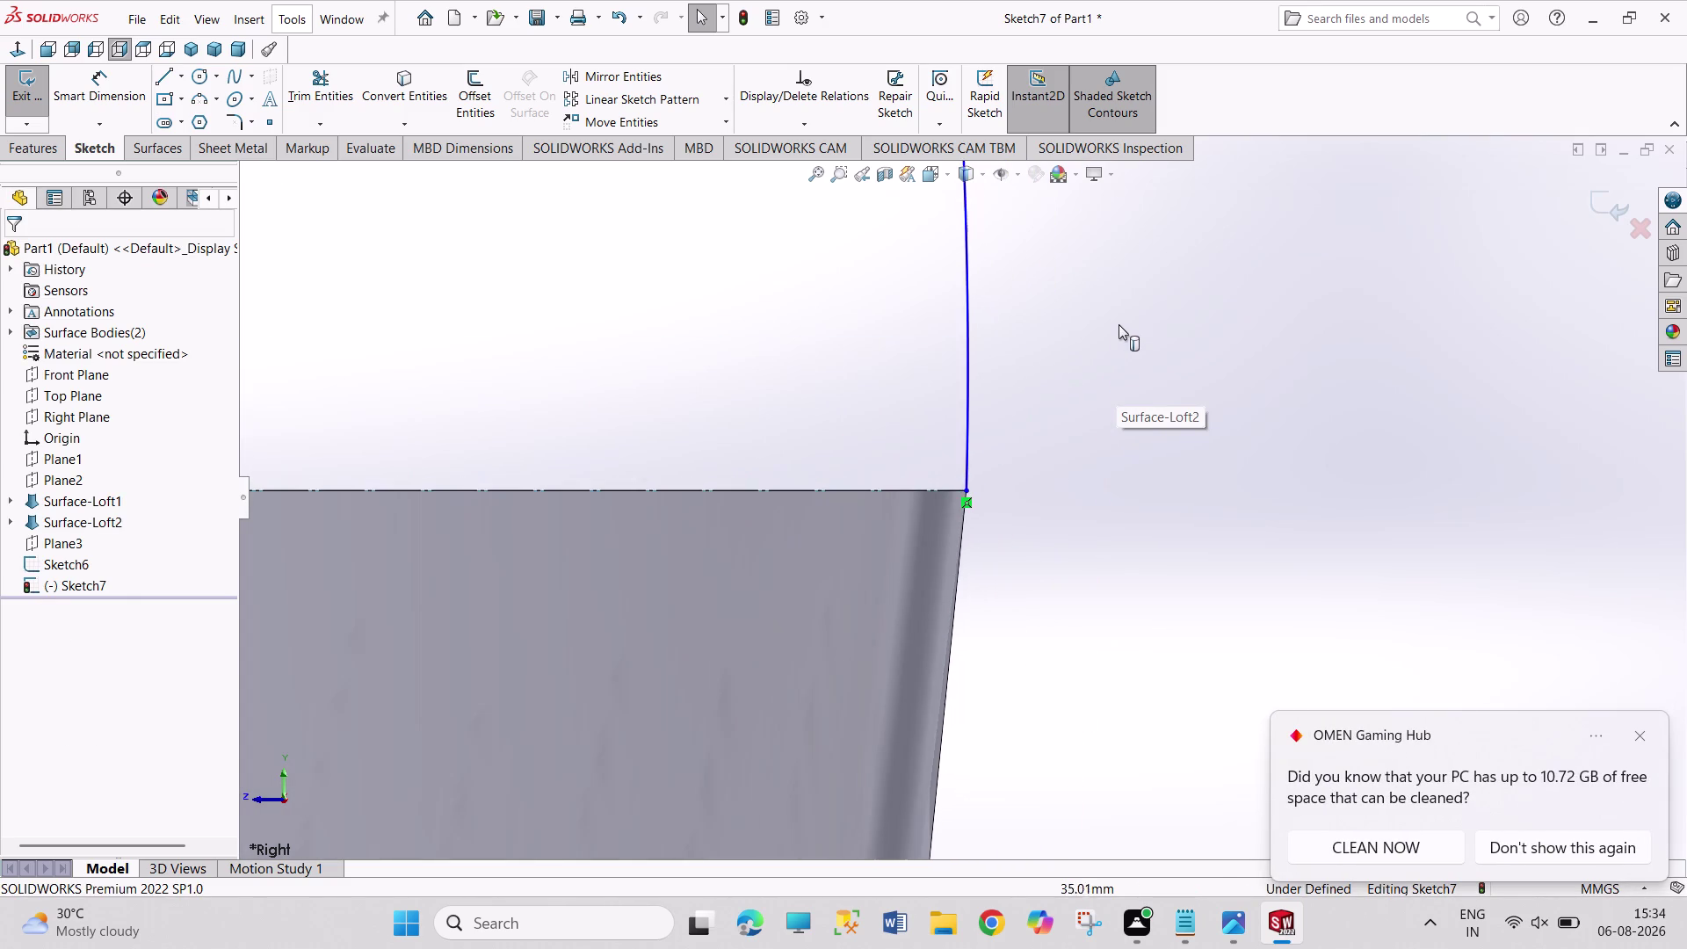
scroll(up, 3)
scroll(up, 3)
scroll(up, 3)
scroll(up, 3)
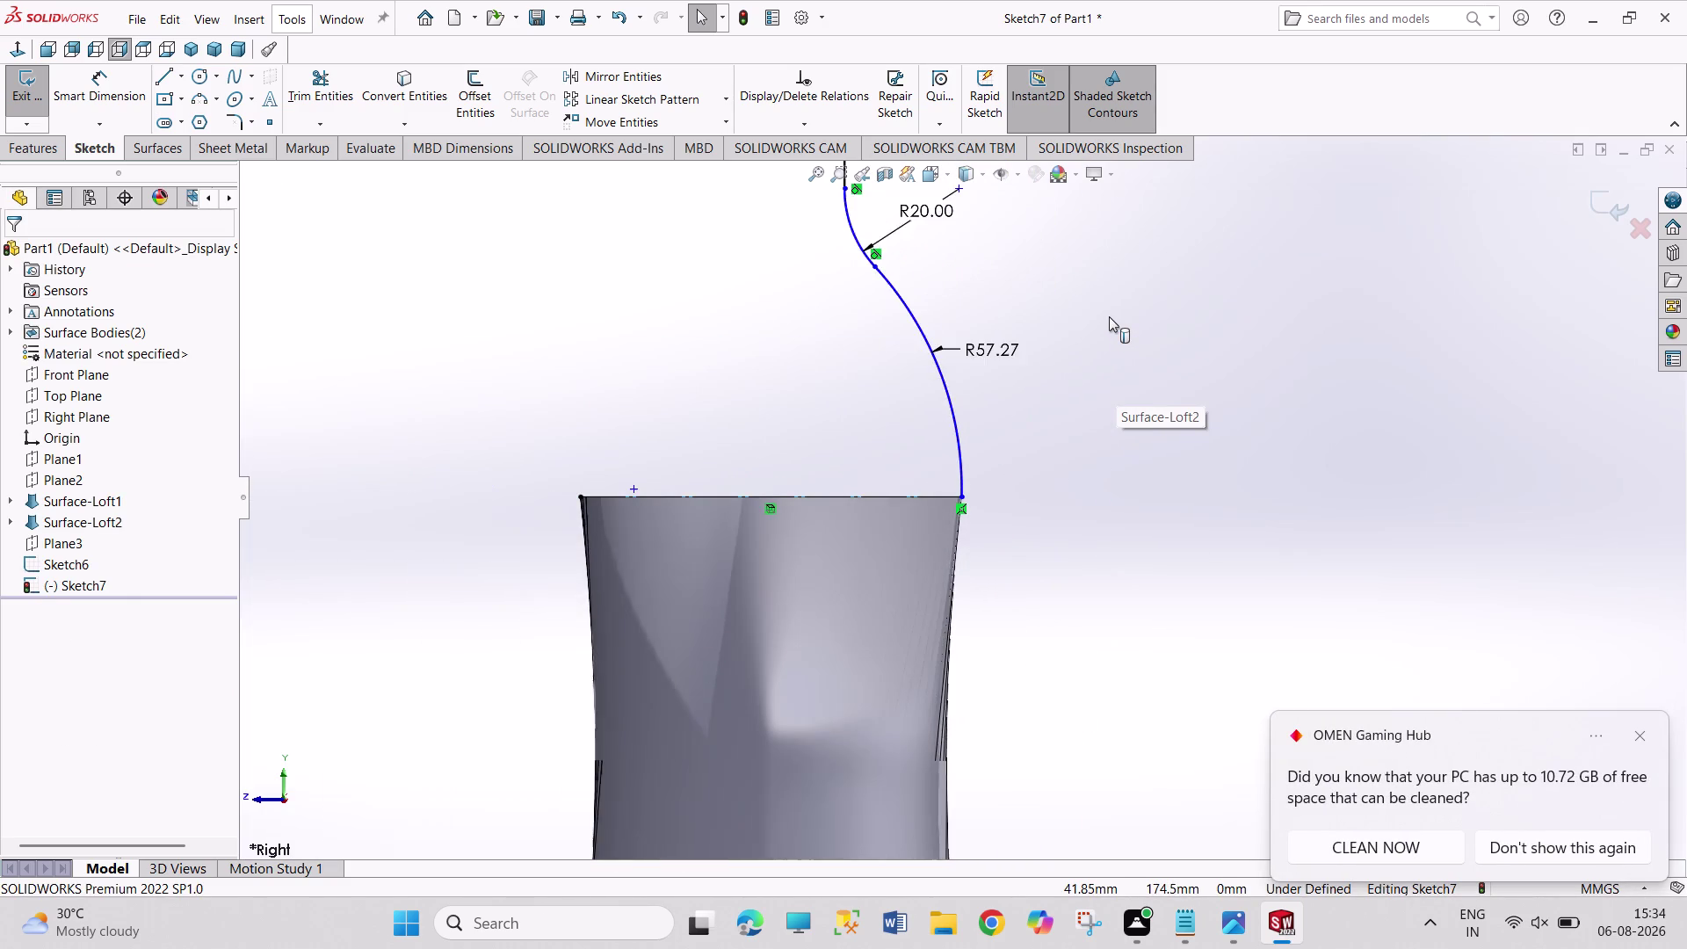
scroll(up, 3)
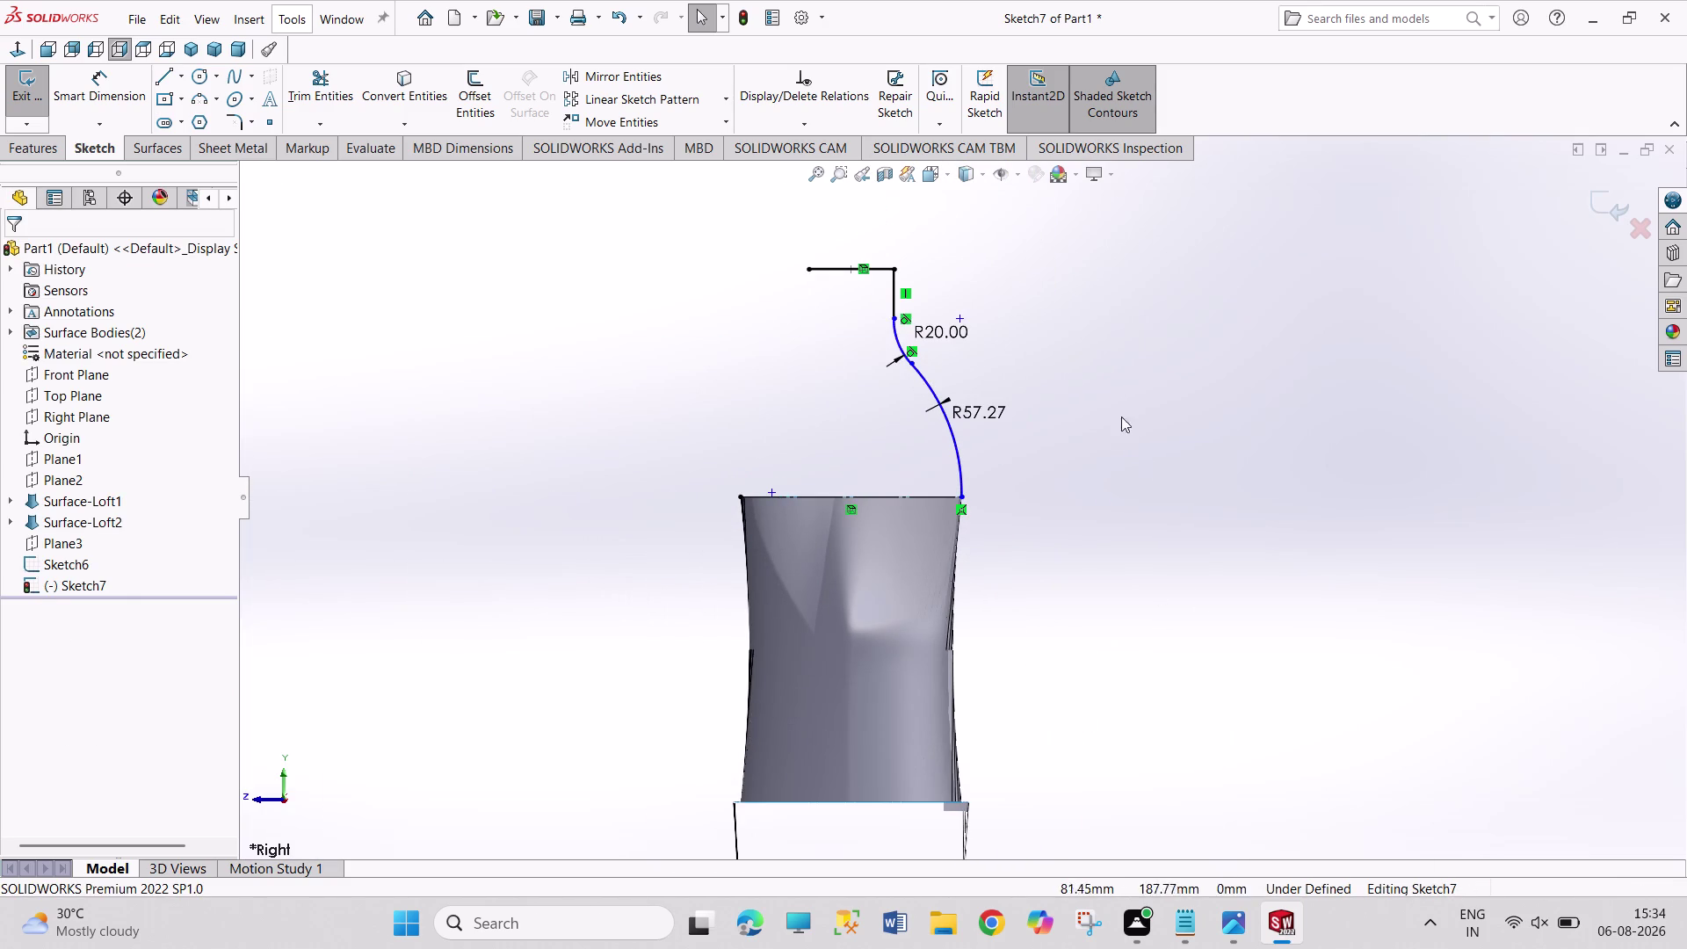
click(1236, 948)
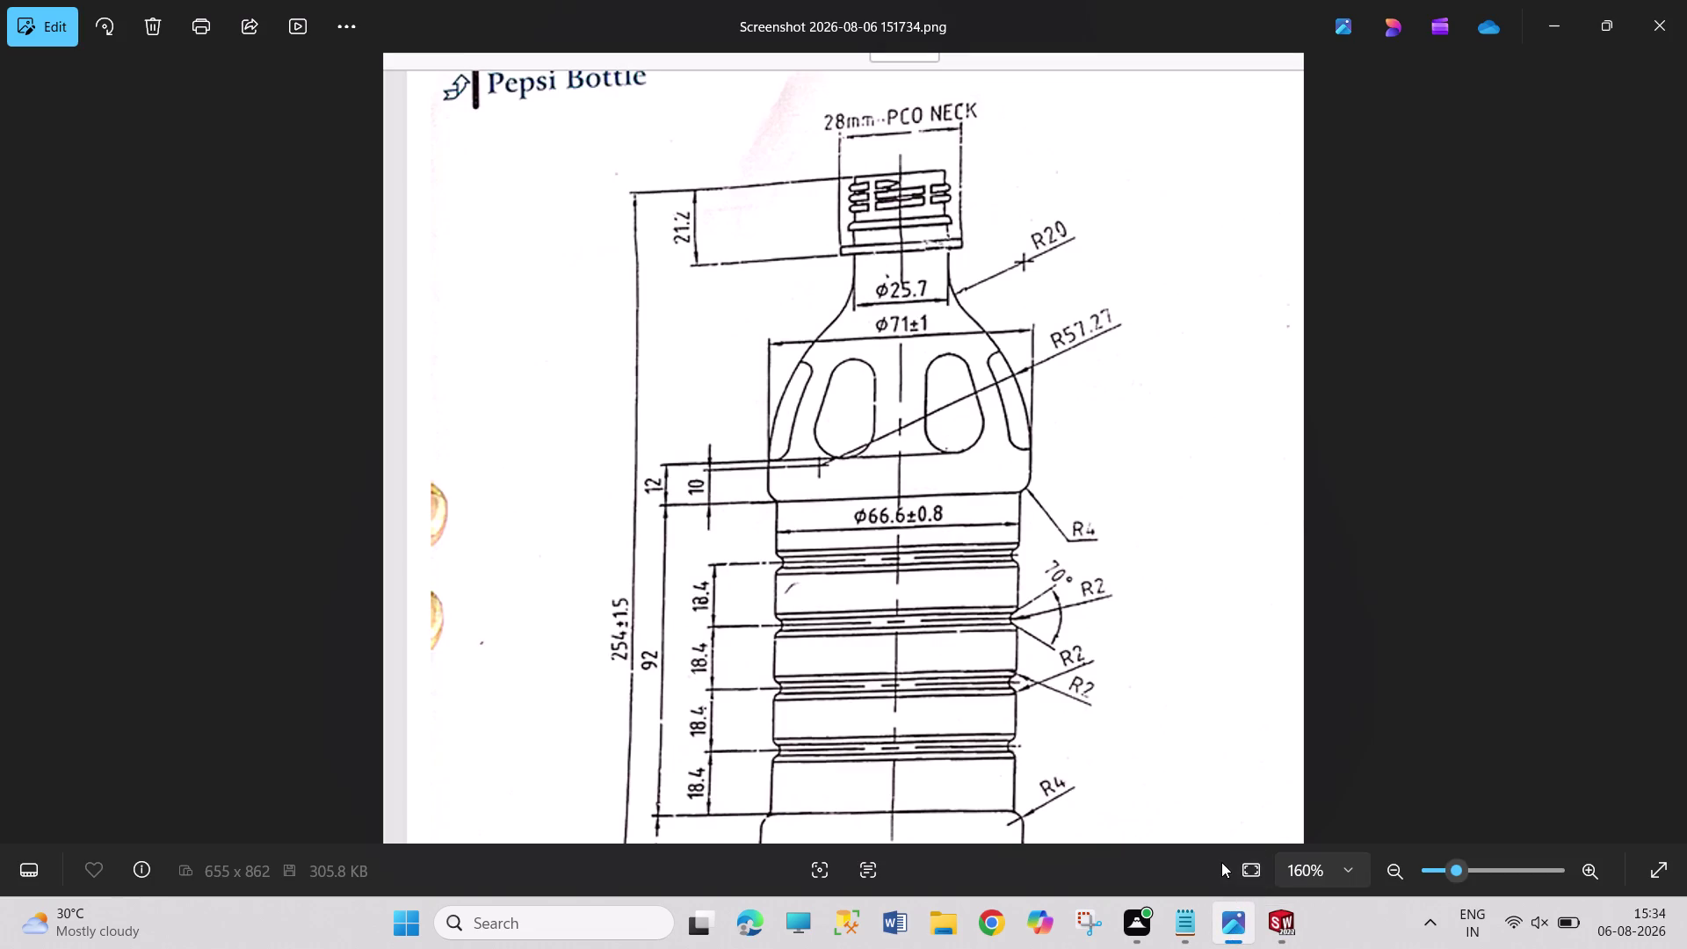
click(1269, 928)
scroll(down, 3)
scroll(down, 3)
scroll(down, 3)
scroll(down, 3)
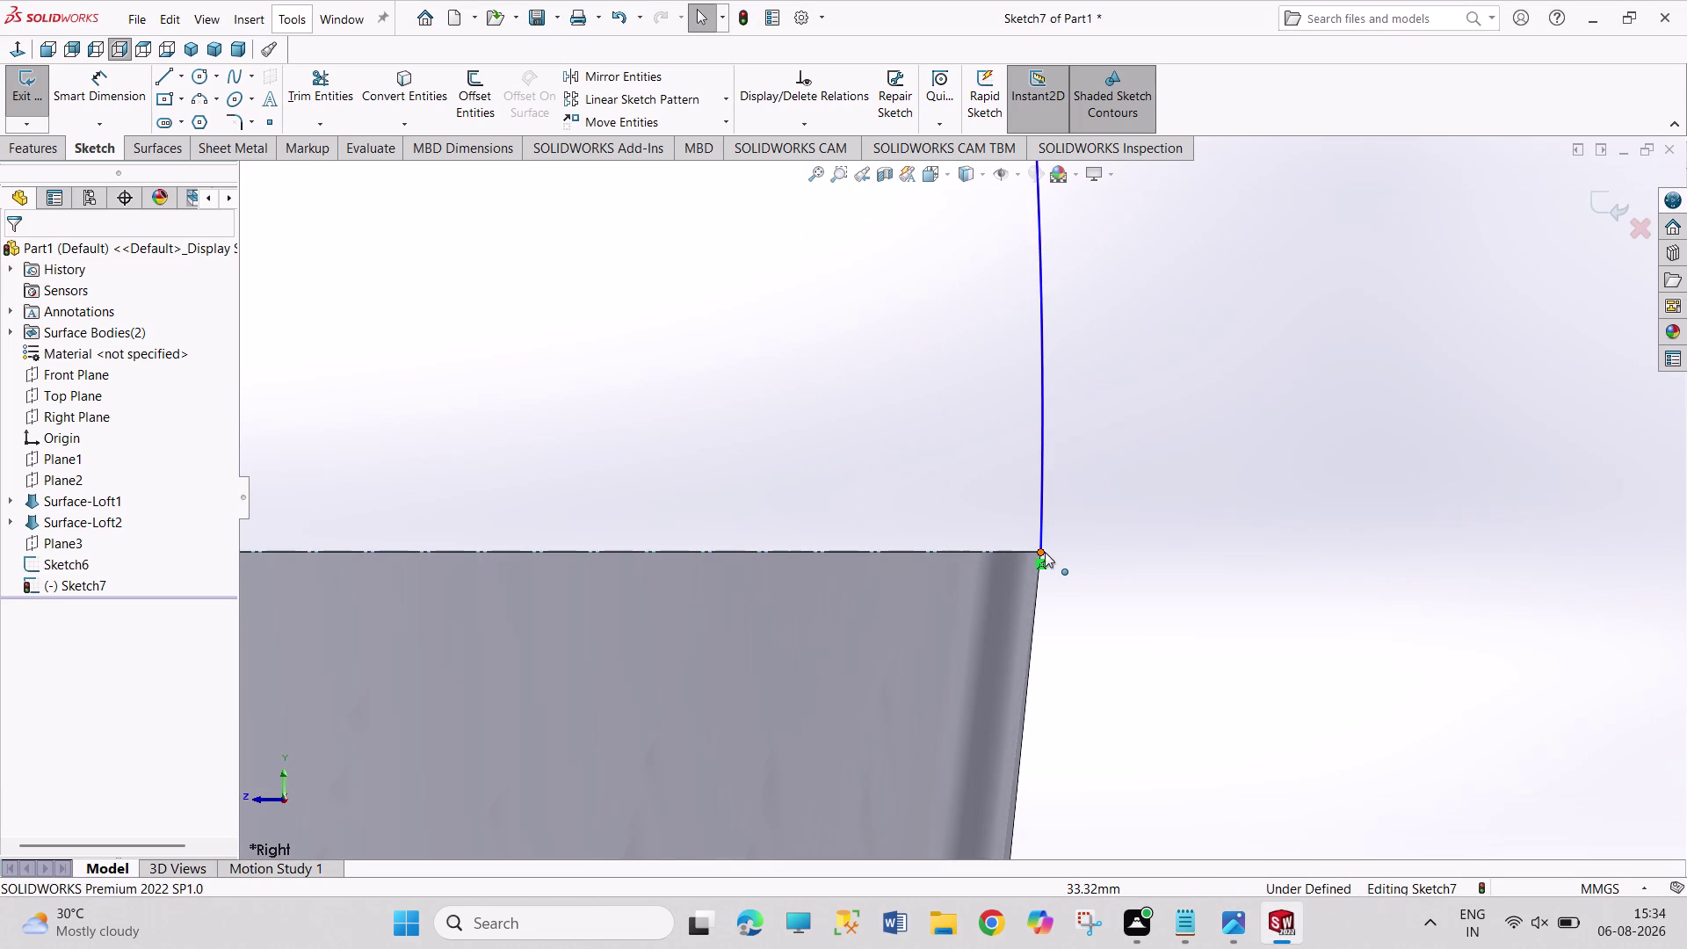
Settle the profile line's endpoint slightly outward at the rim corner.
drag(1044, 552, 1071, 549)
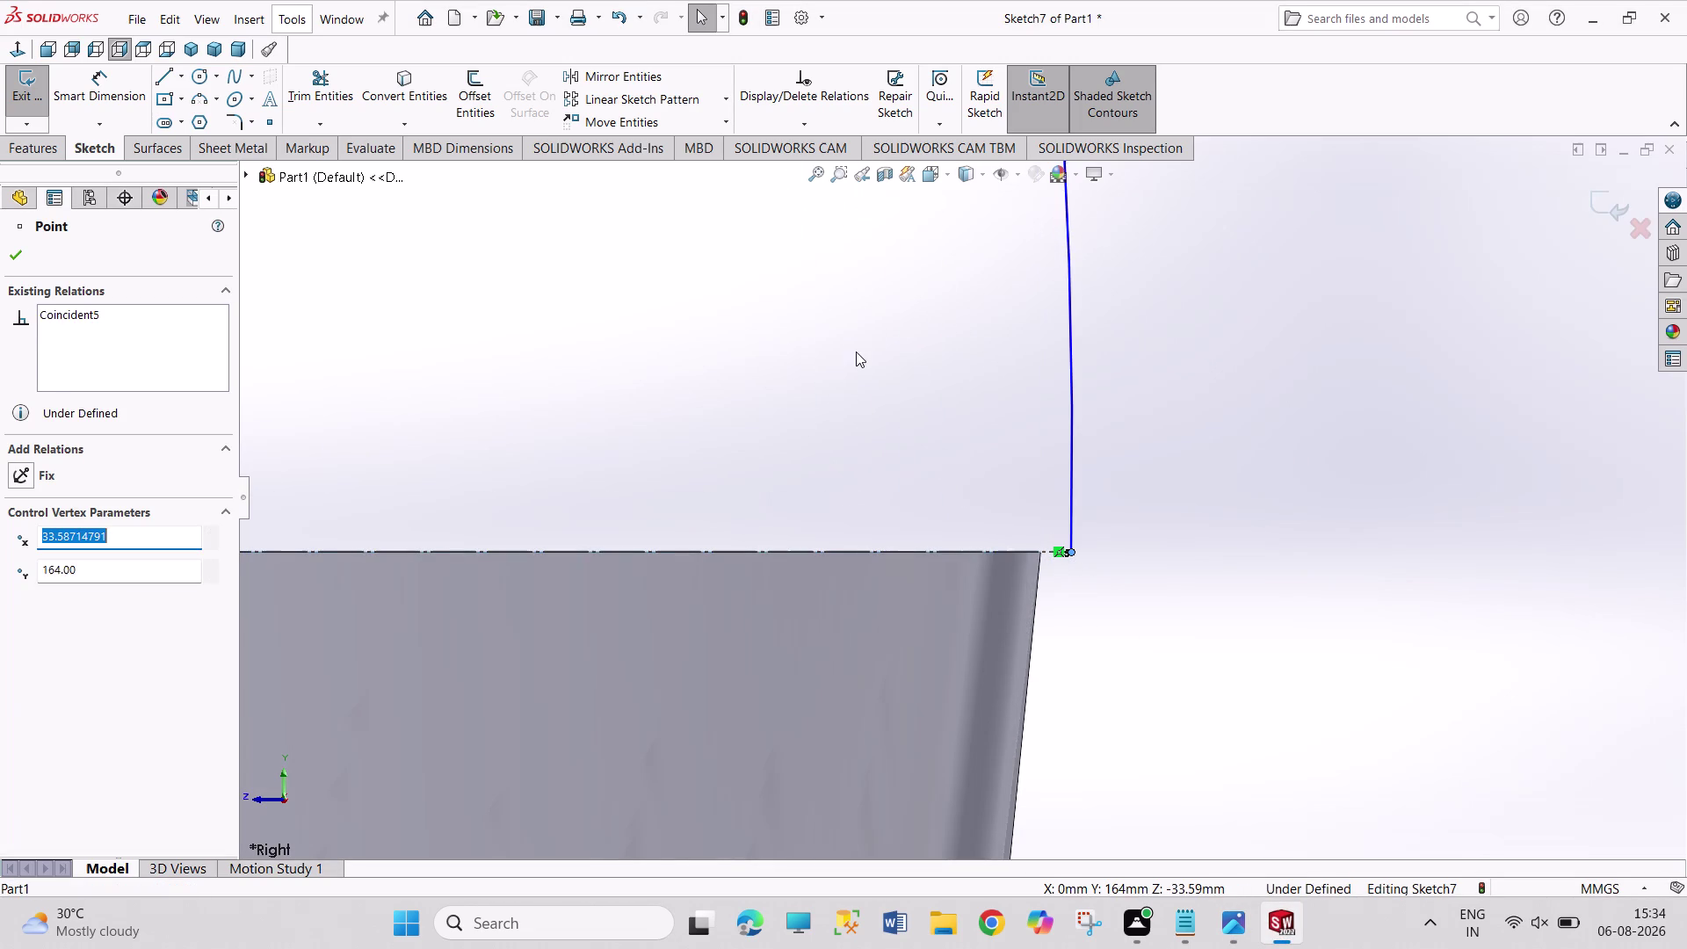
click(856, 352)
drag(1071, 552, 1086, 539)
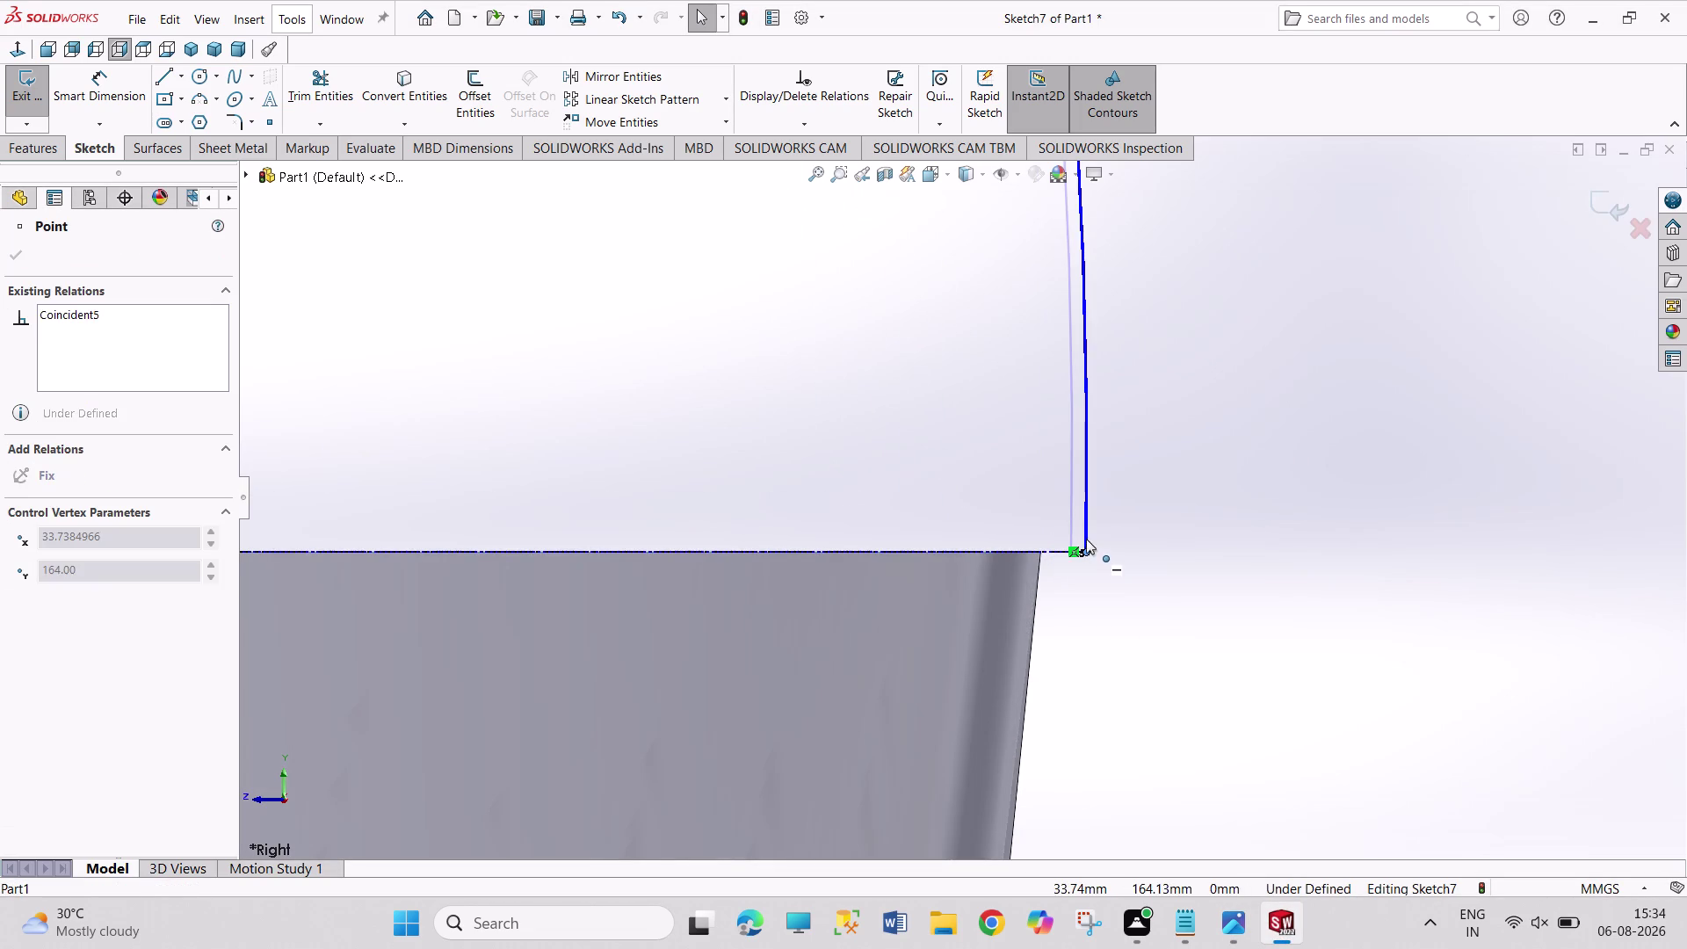
drag(1086, 539, 1086, 535)
click(1169, 539)
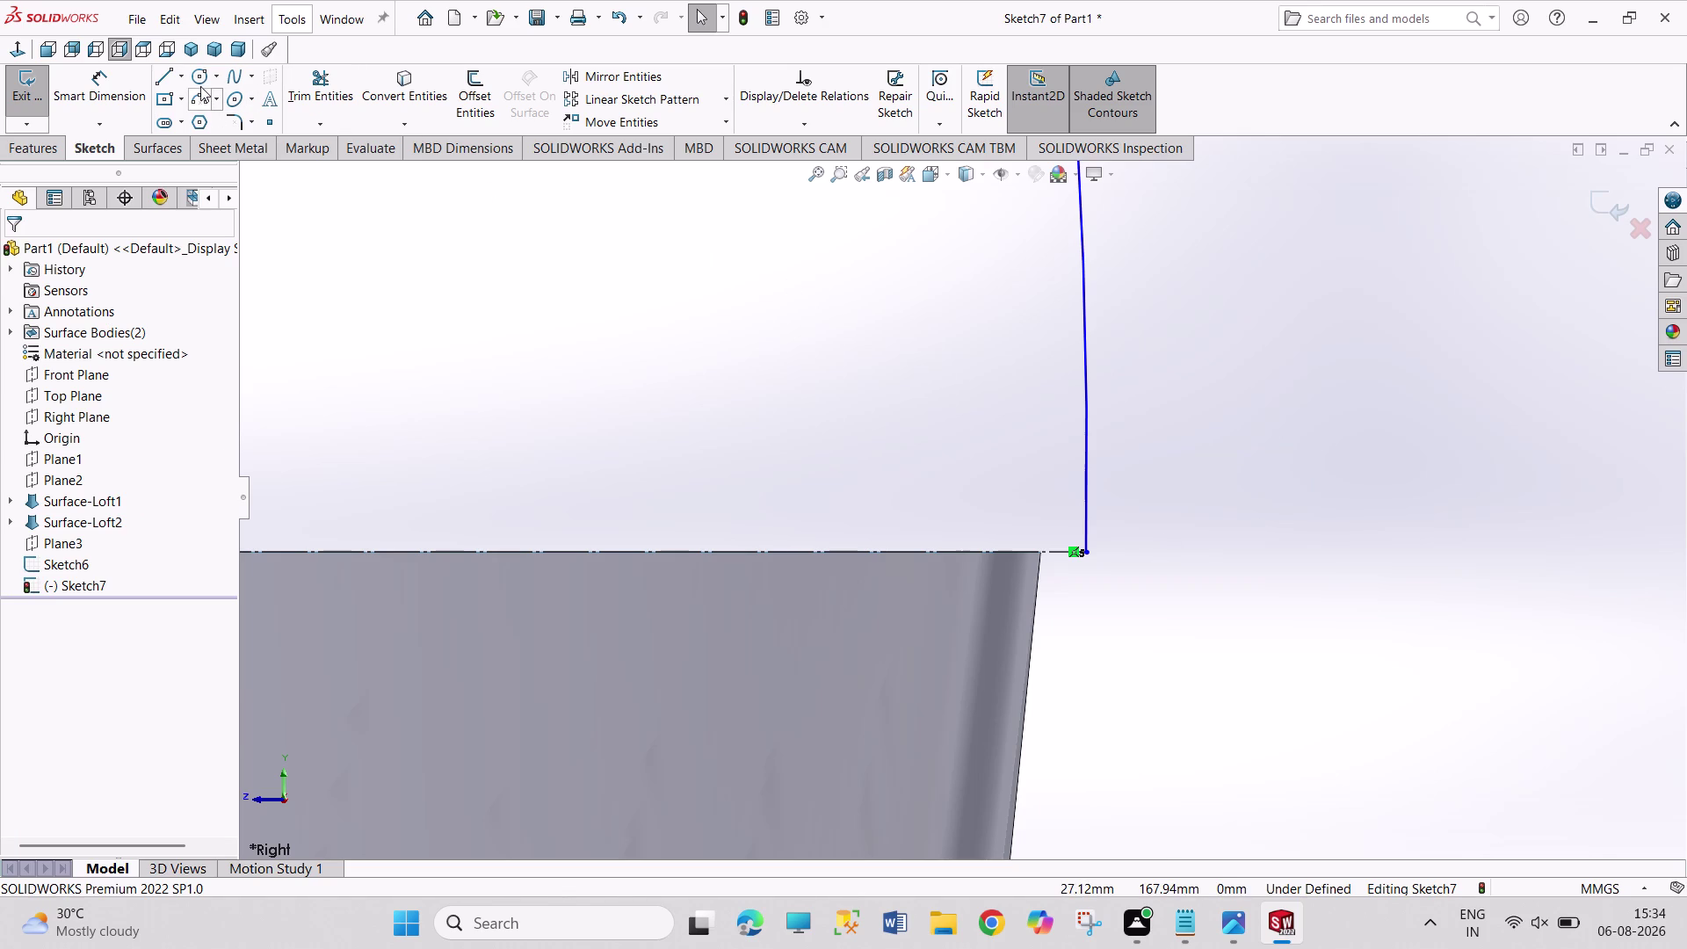
Sketch a small circle centred just above the rim corner.
click(196, 72)
click(1028, 473)
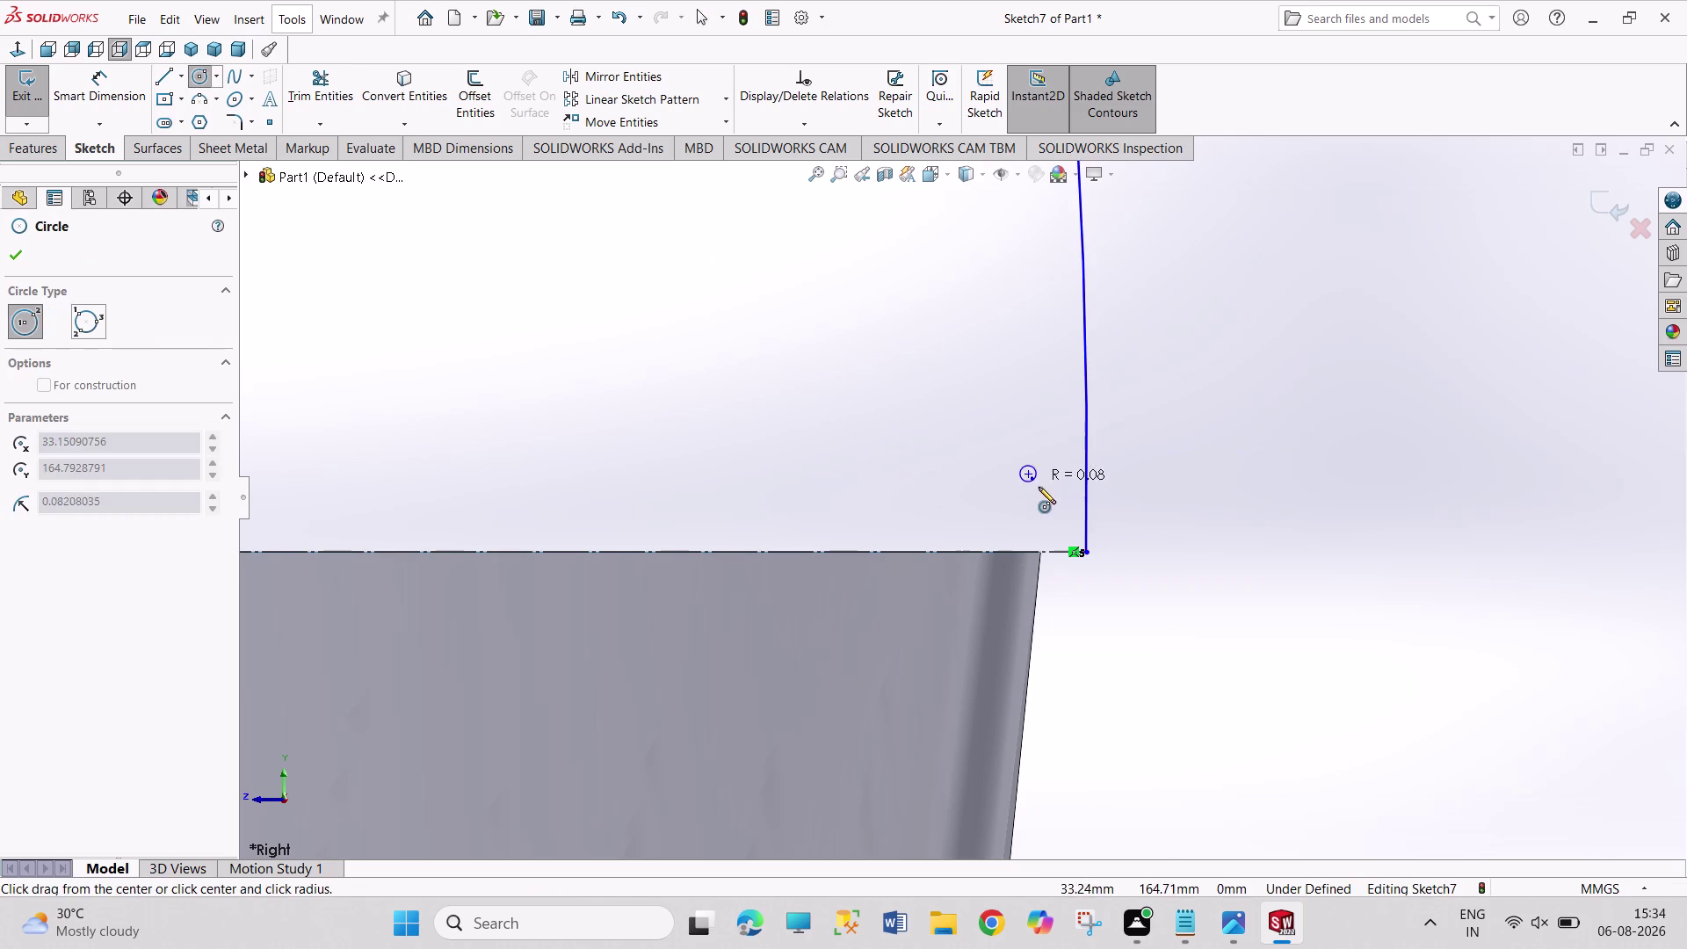
click(1044, 491)
right_drag(1194, 493, 1042, 311)
click(1036, 445)
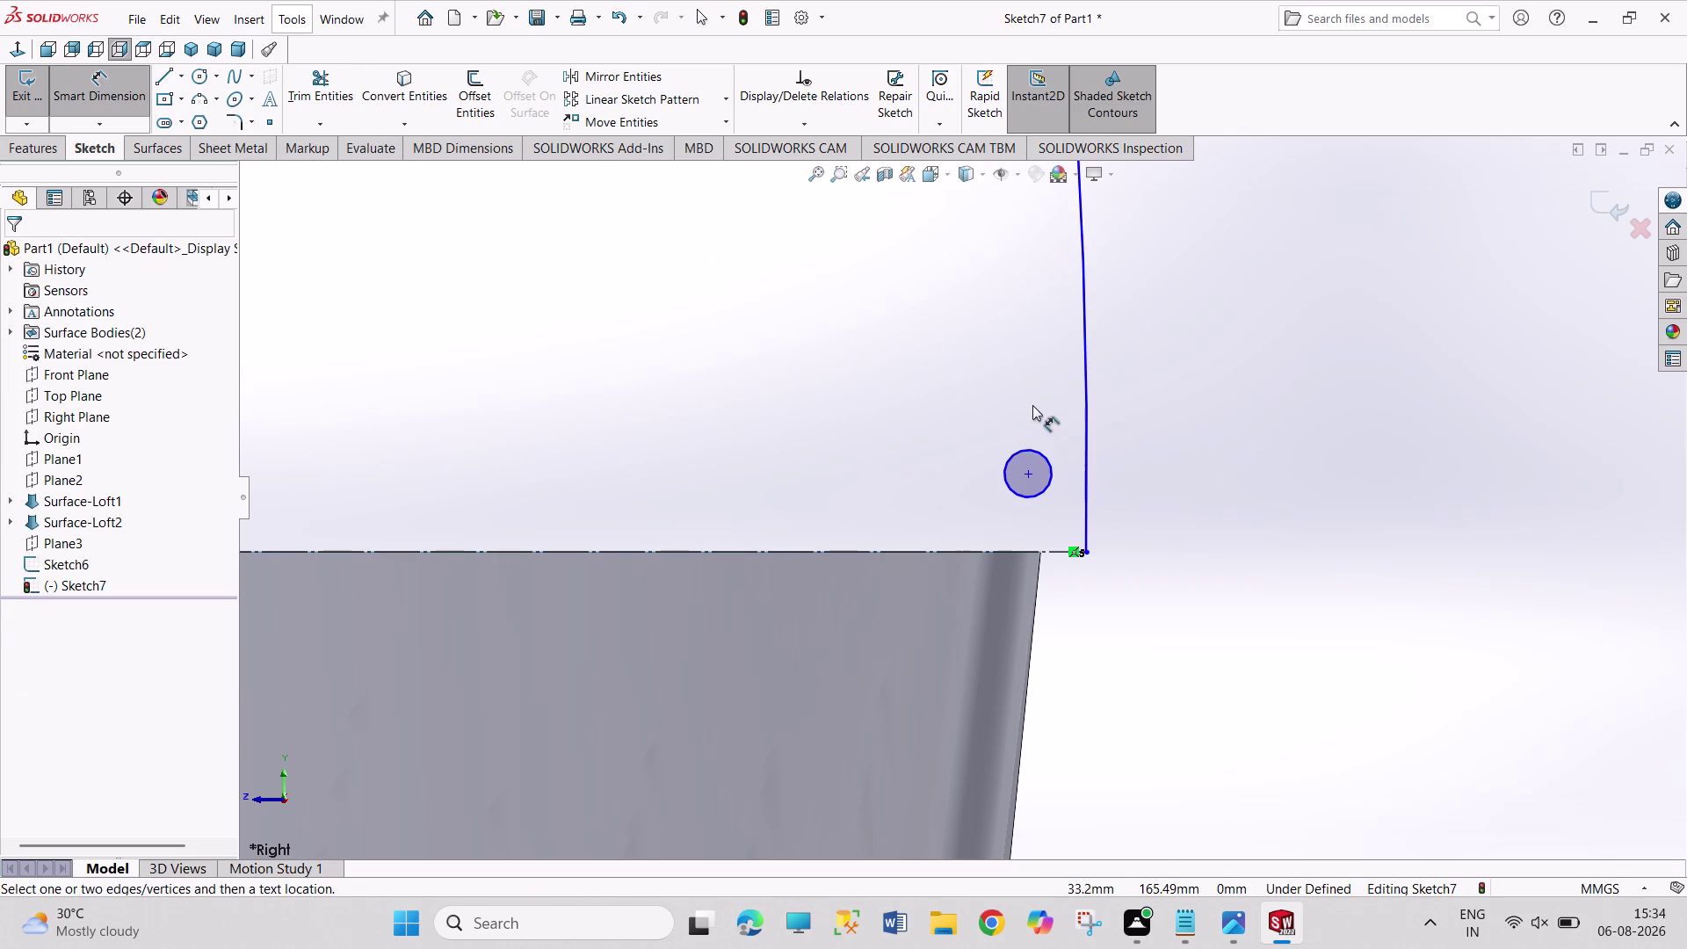
Dimension the circle to an 8 mm diameter, then view the reference drawing.
click(1042, 453)
click(1037, 416)
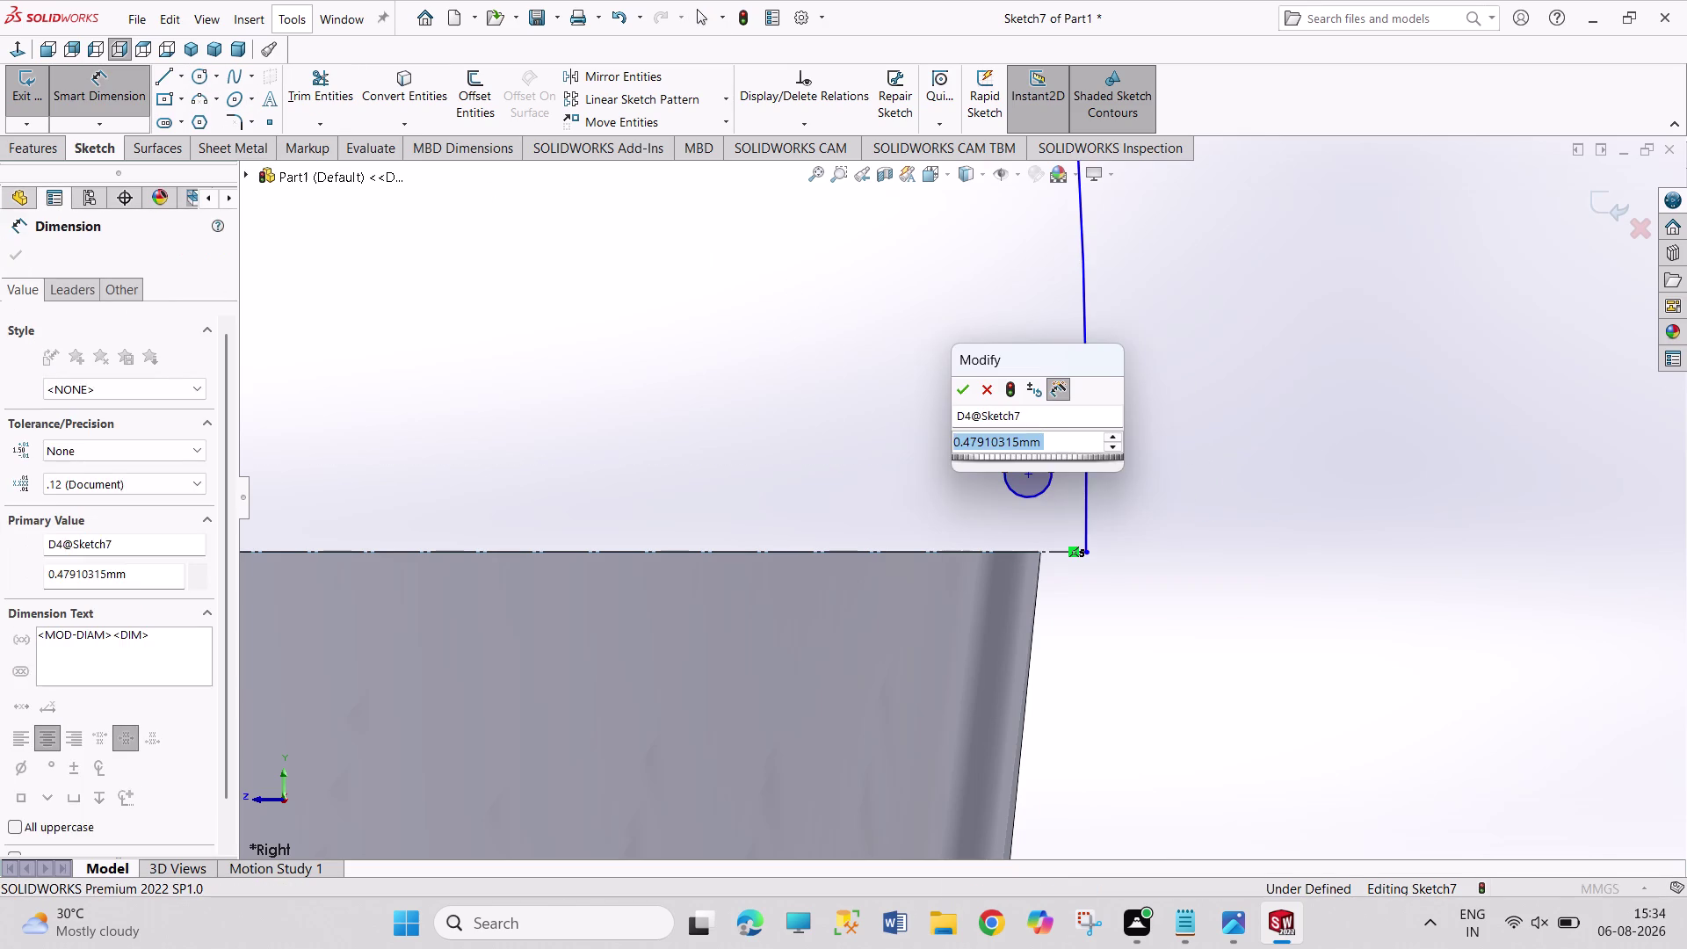
key(8)
key(Return)
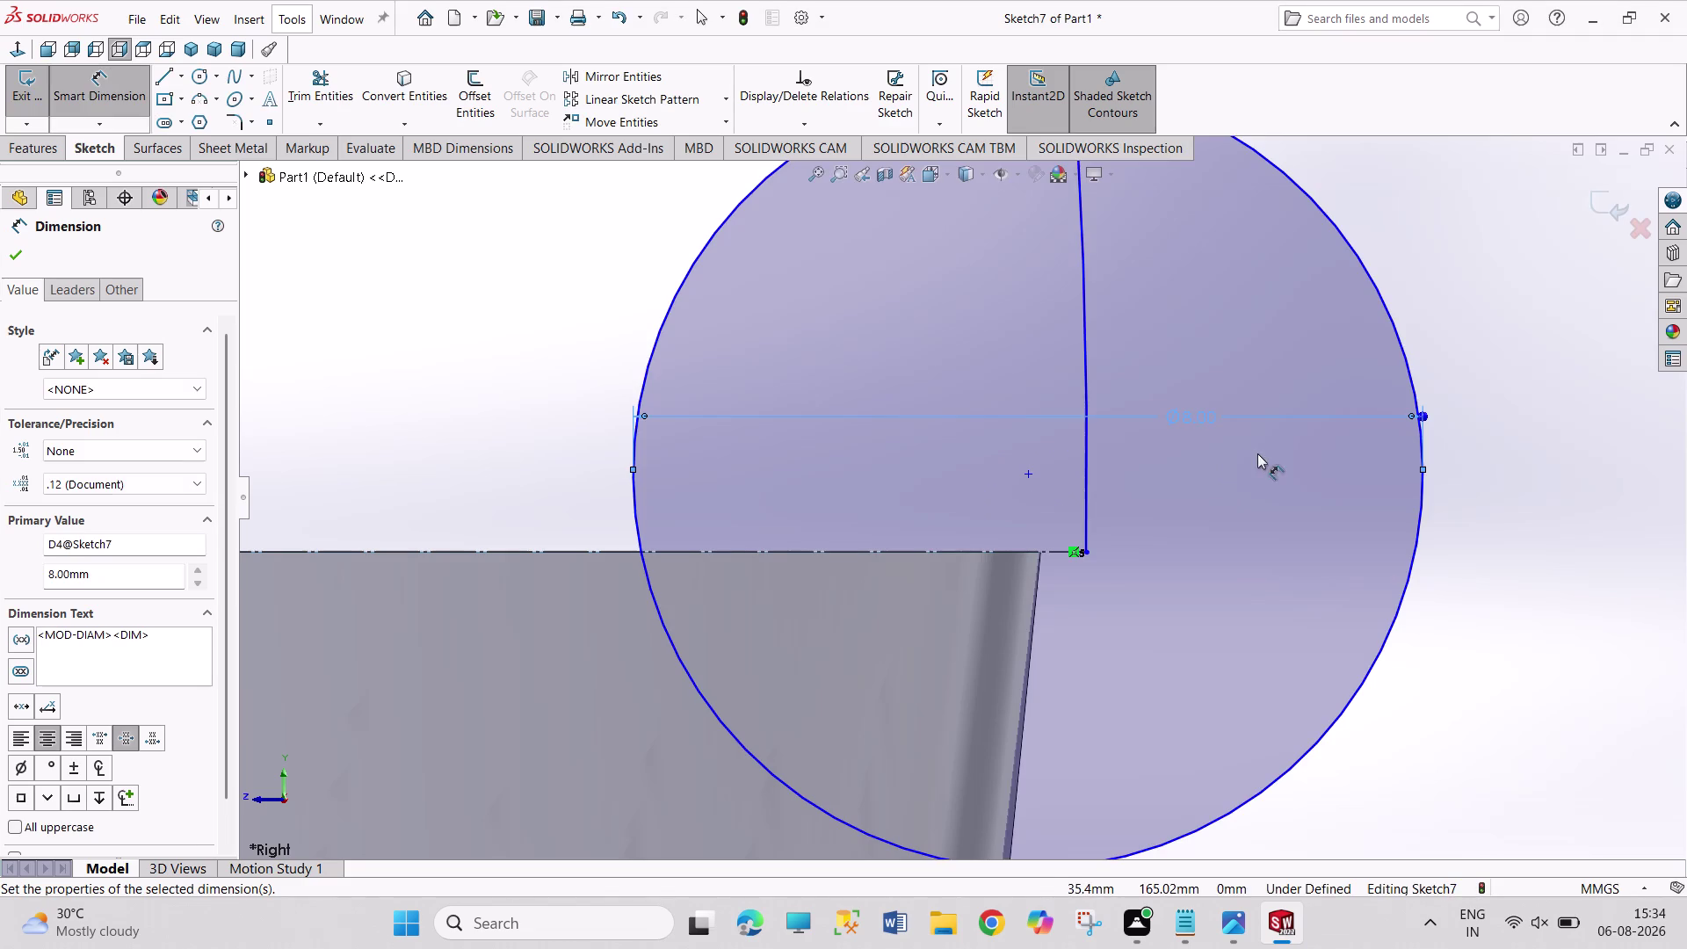
right_click(1521, 514)
click(1536, 573)
scroll(up, 3)
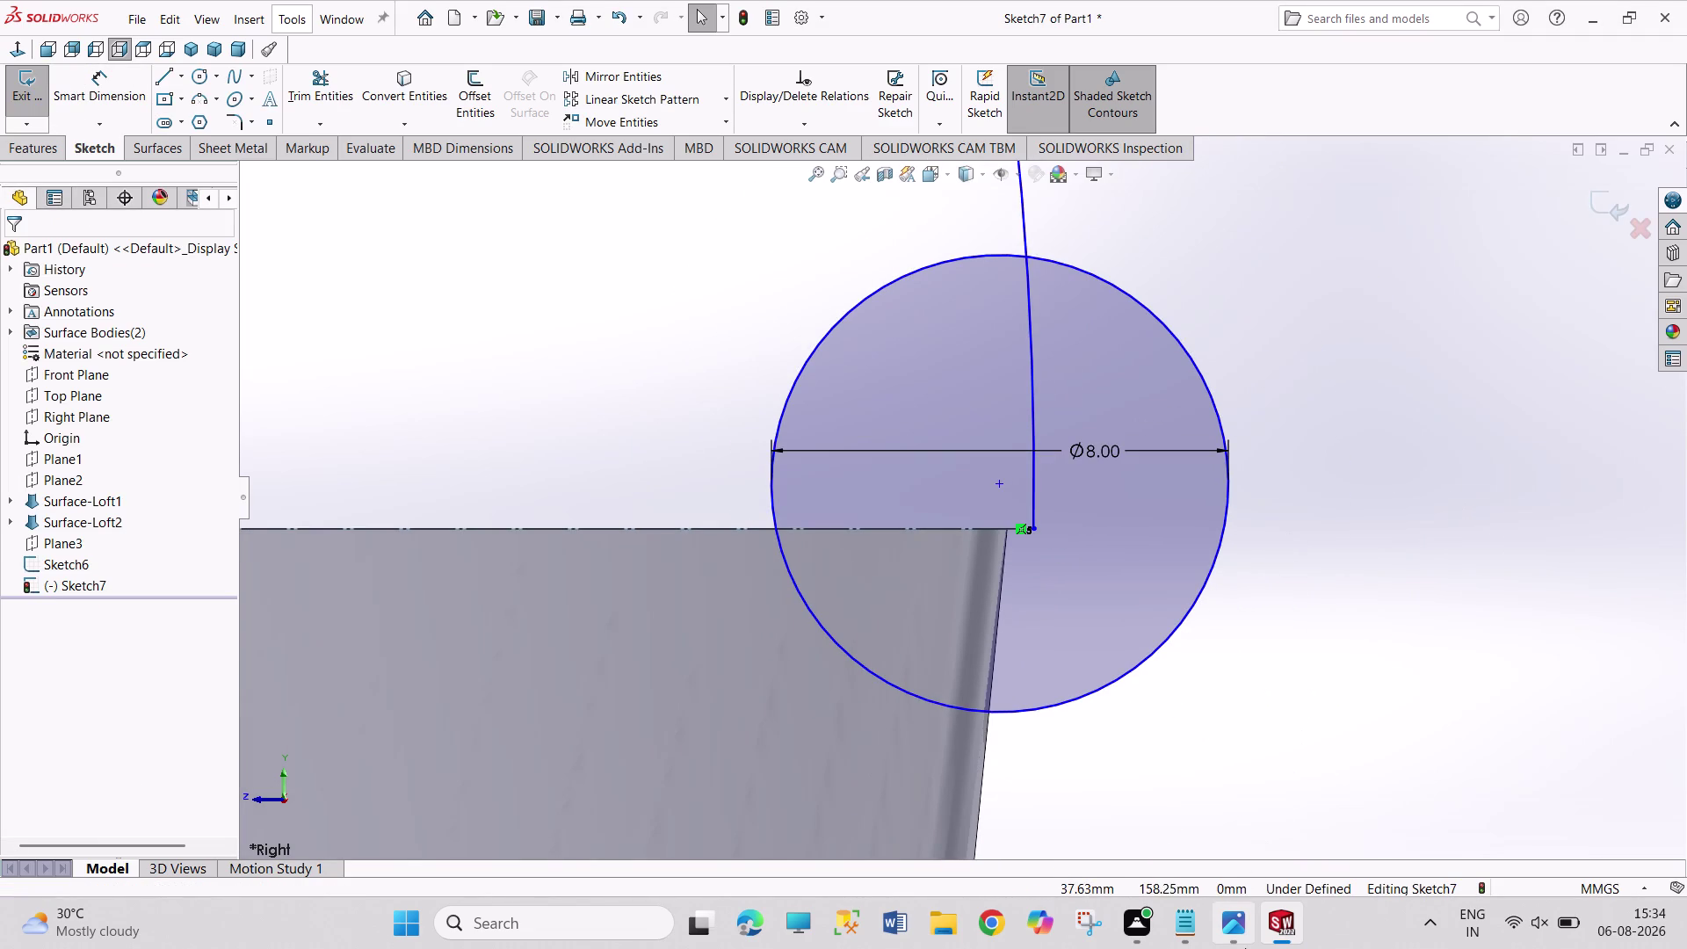
click(1248, 916)
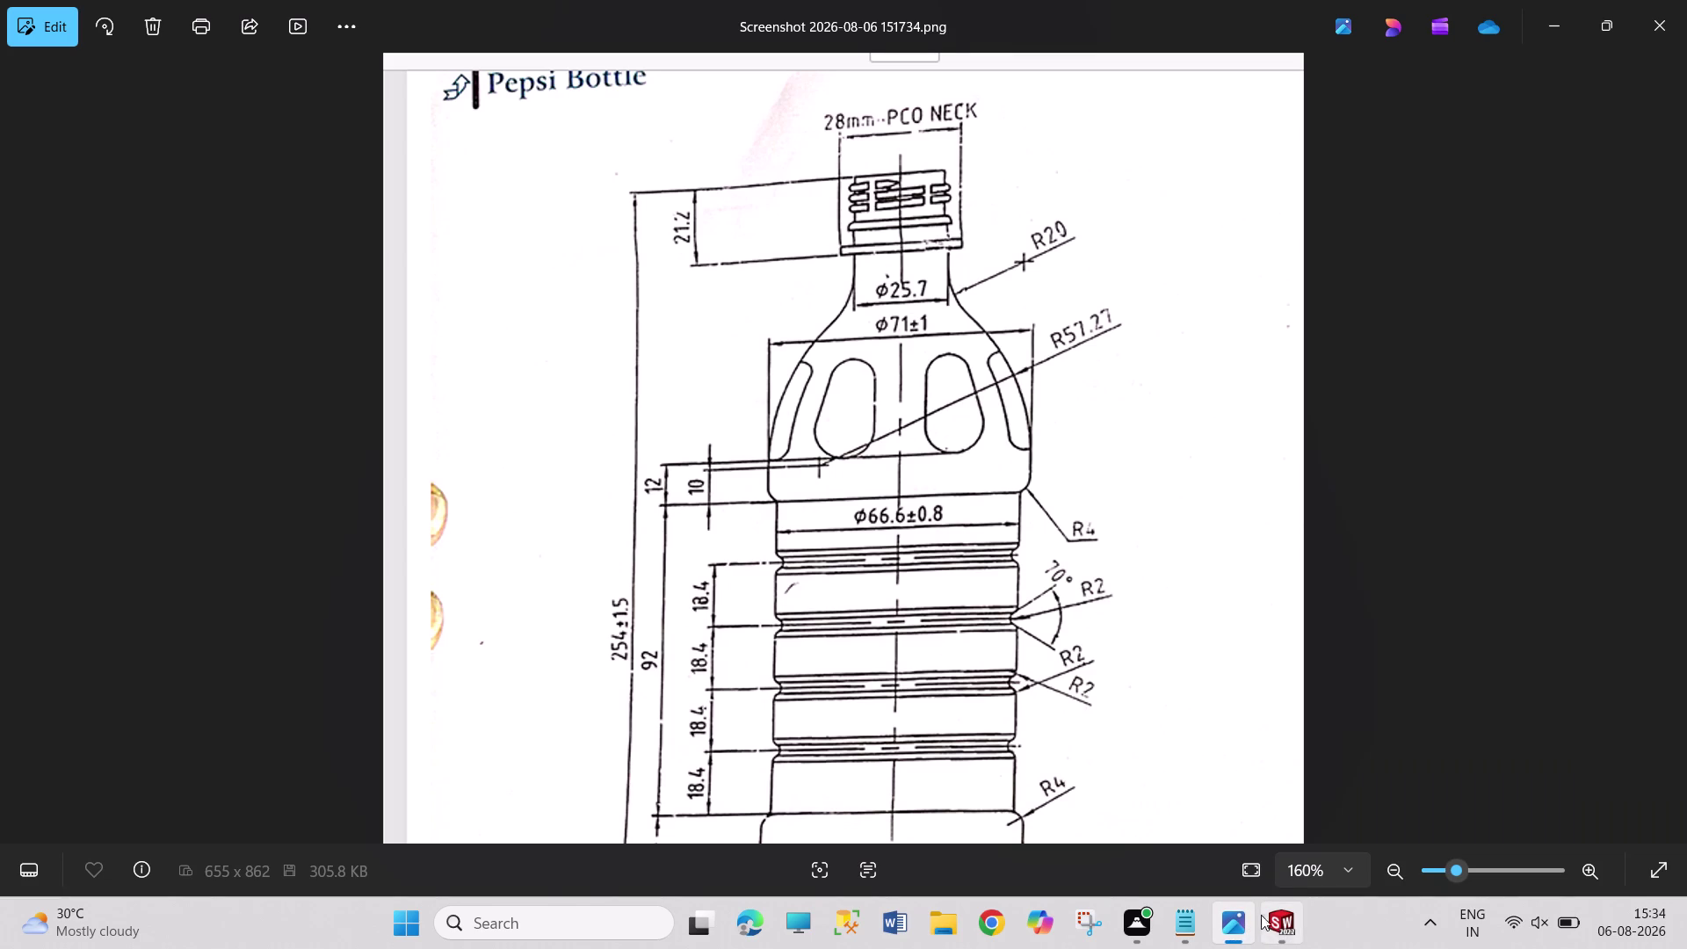
Move the 8 mm circle up onto the profile line, checking the reference drawing.
click(1276, 922)
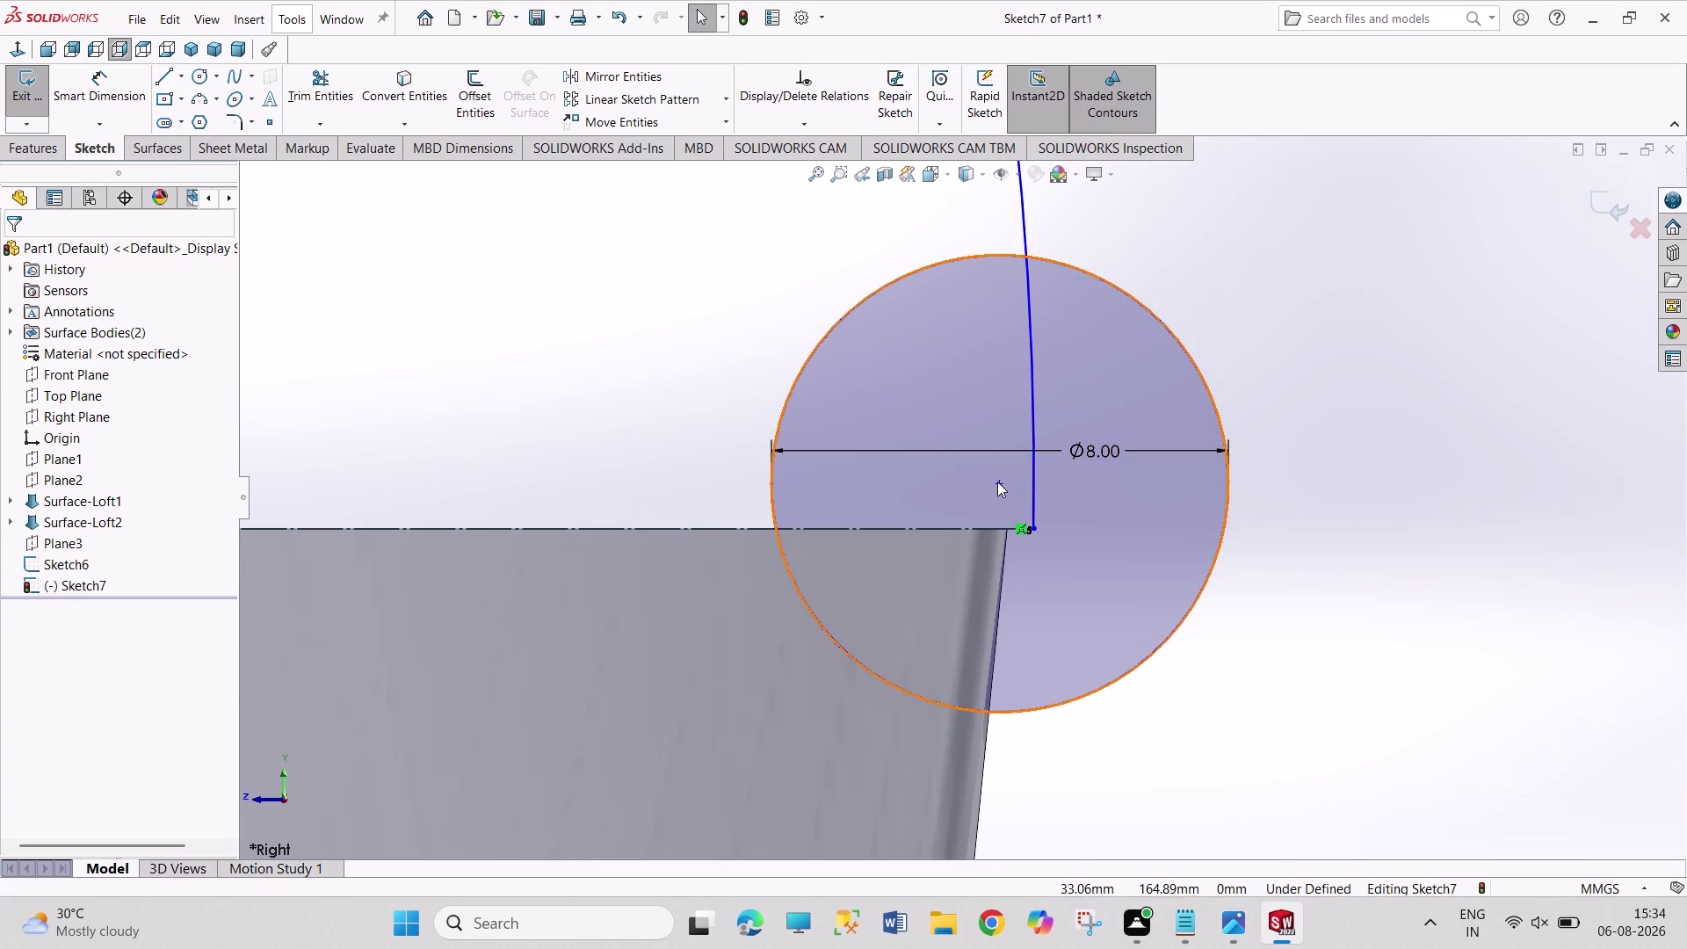
drag(1000, 484, 935, 334)
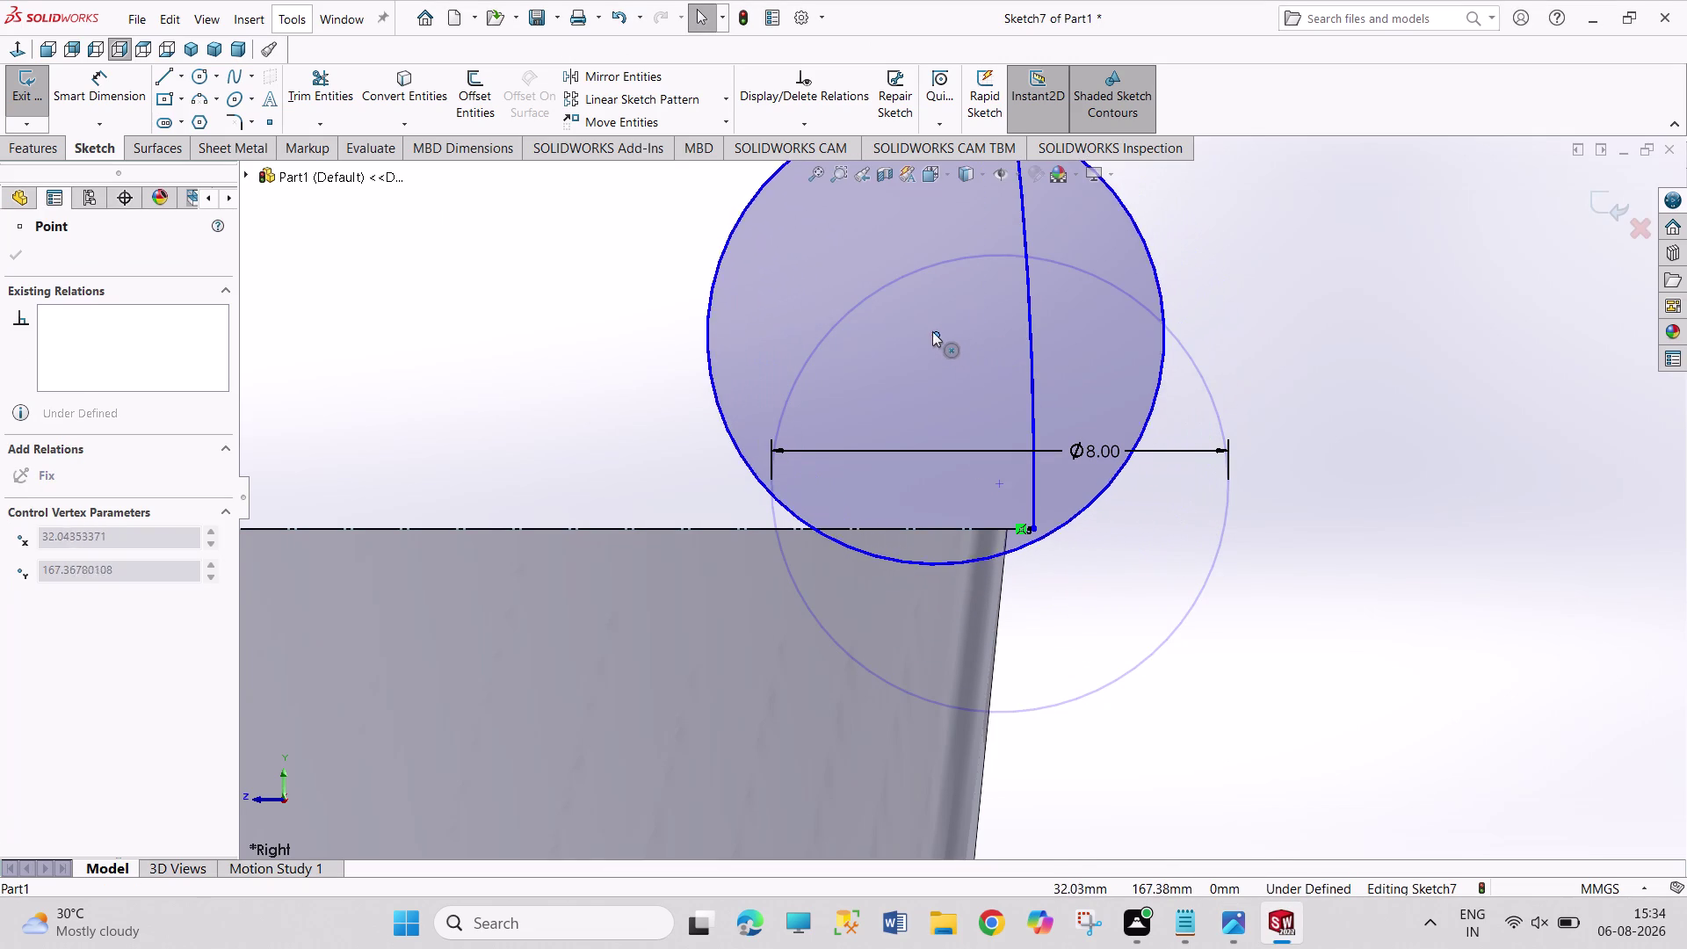
drag(935, 333, 983, 315)
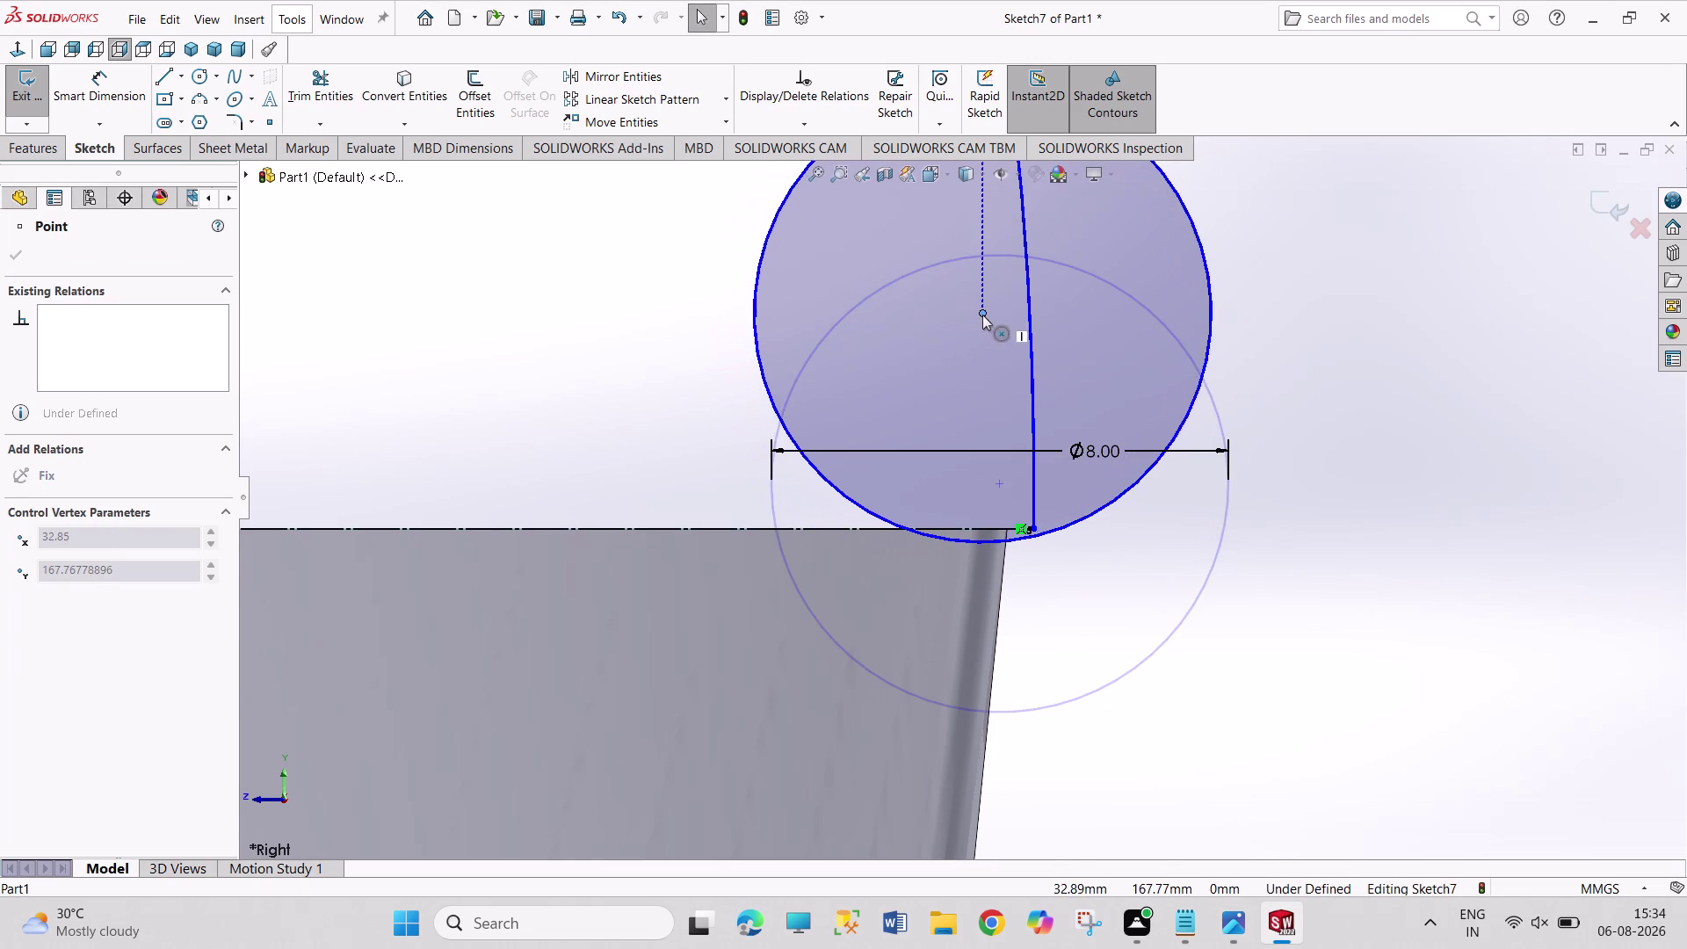
drag(983, 315, 981, 315)
click(1216, 917)
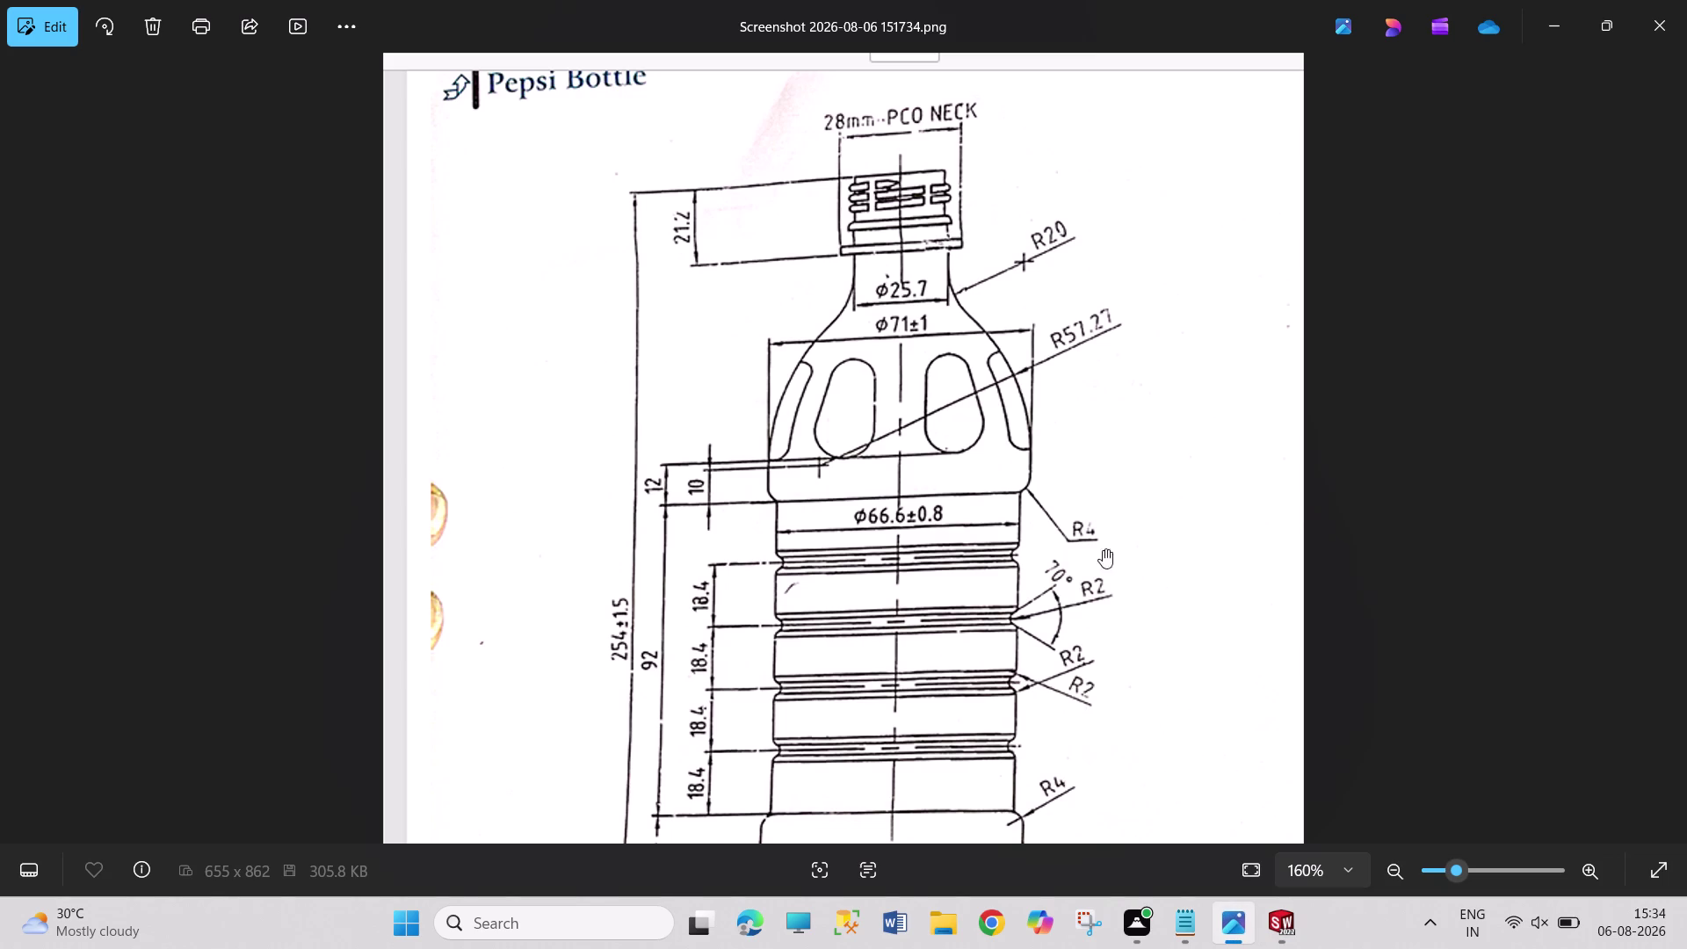
click(1292, 930)
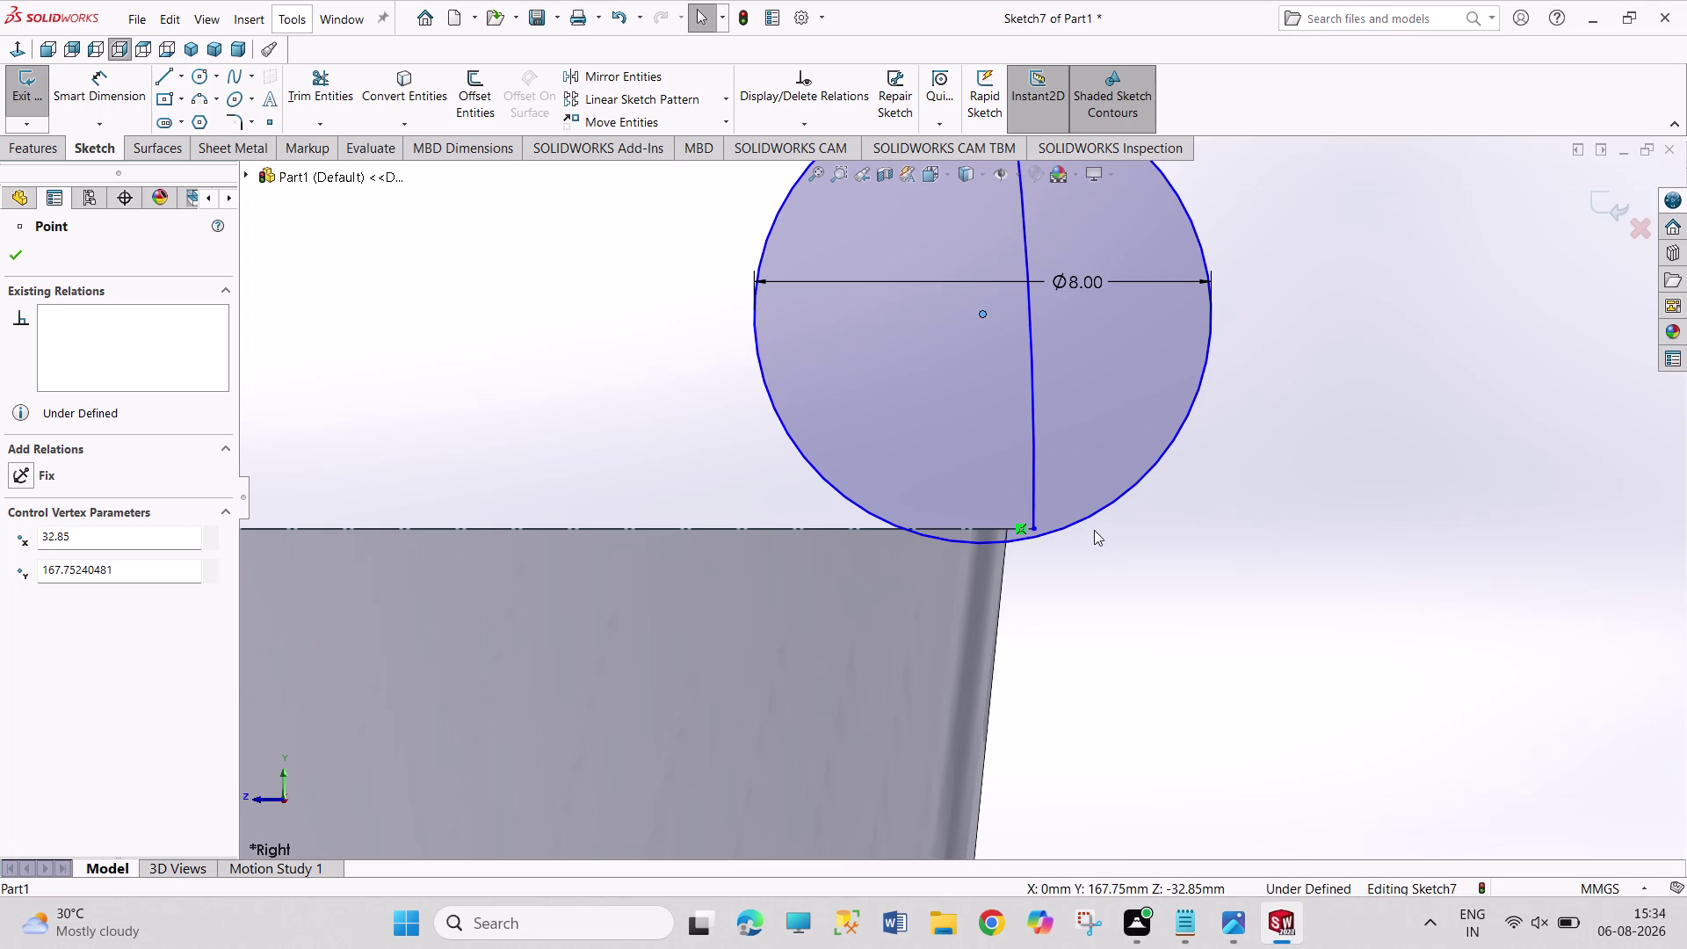
Nudge the circle rightward until its edge touches the rim corner.
drag(1092, 519, 1109, 515)
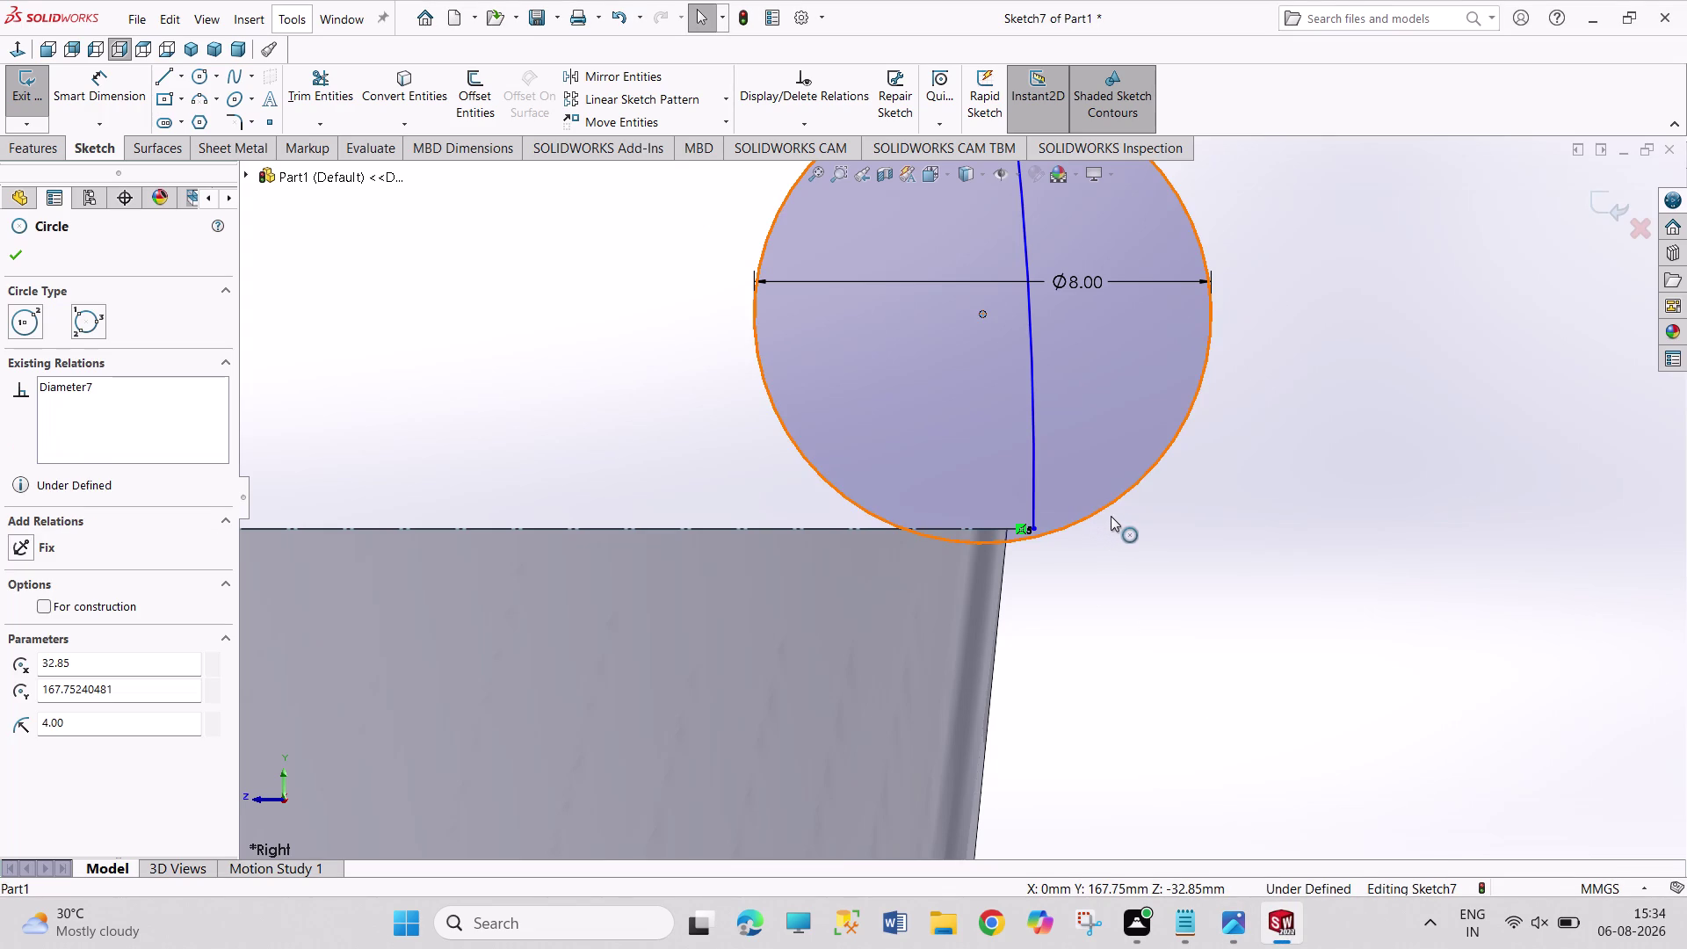
drag(1110, 516, 1137, 527)
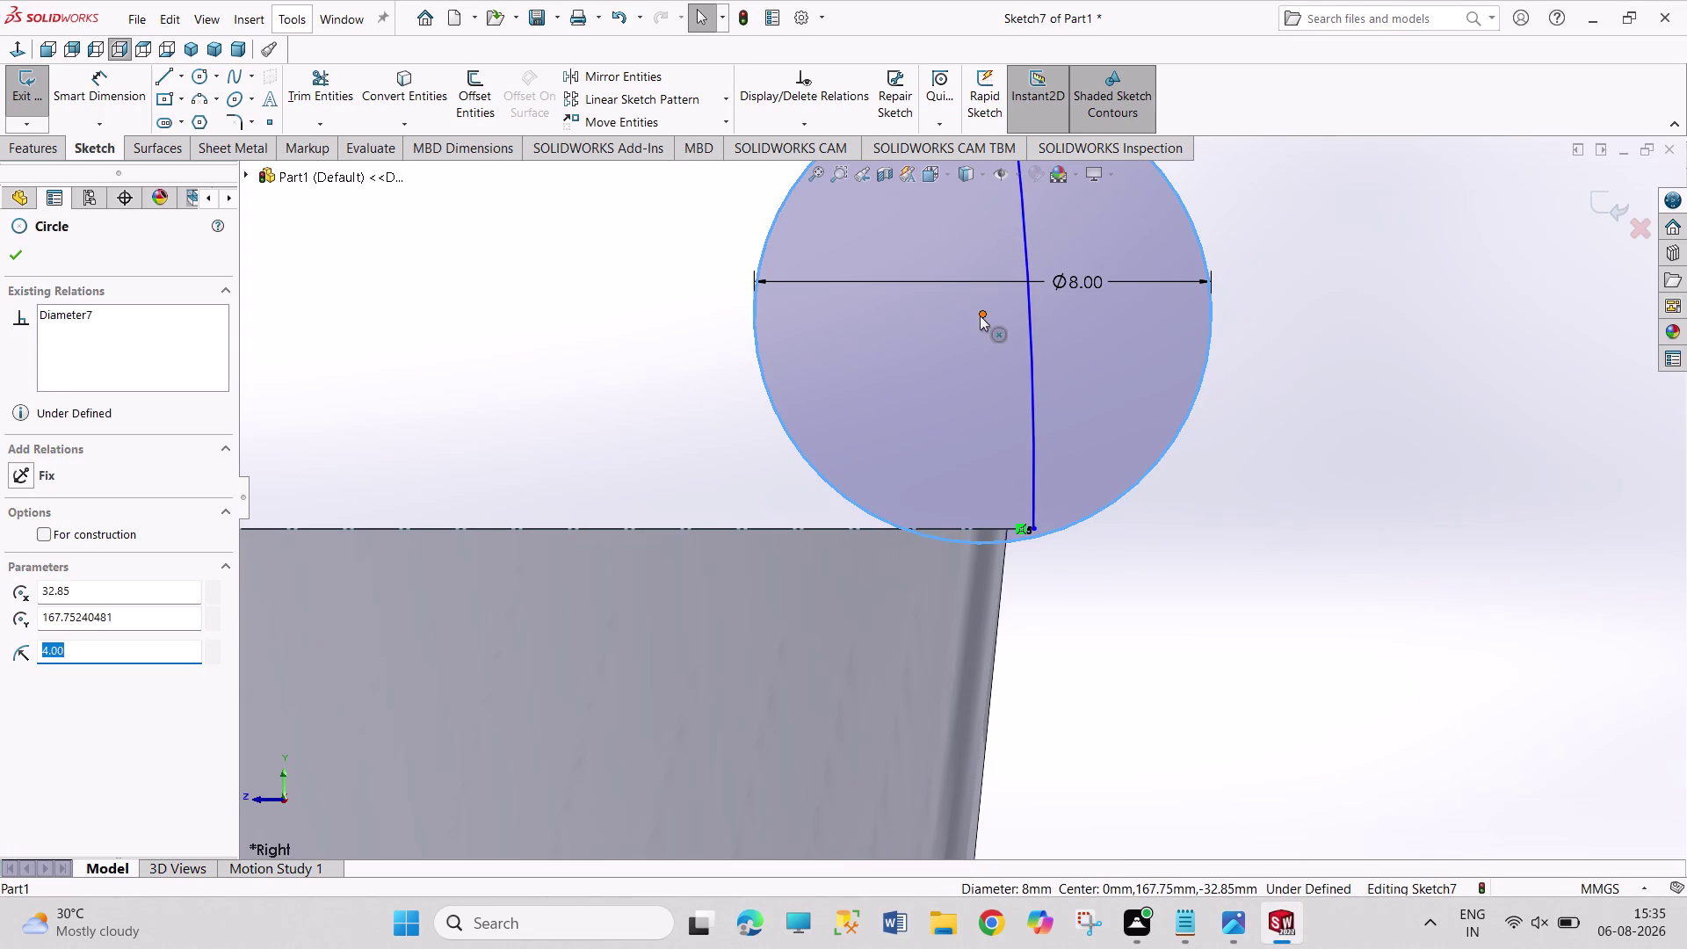
drag(982, 315, 1039, 316)
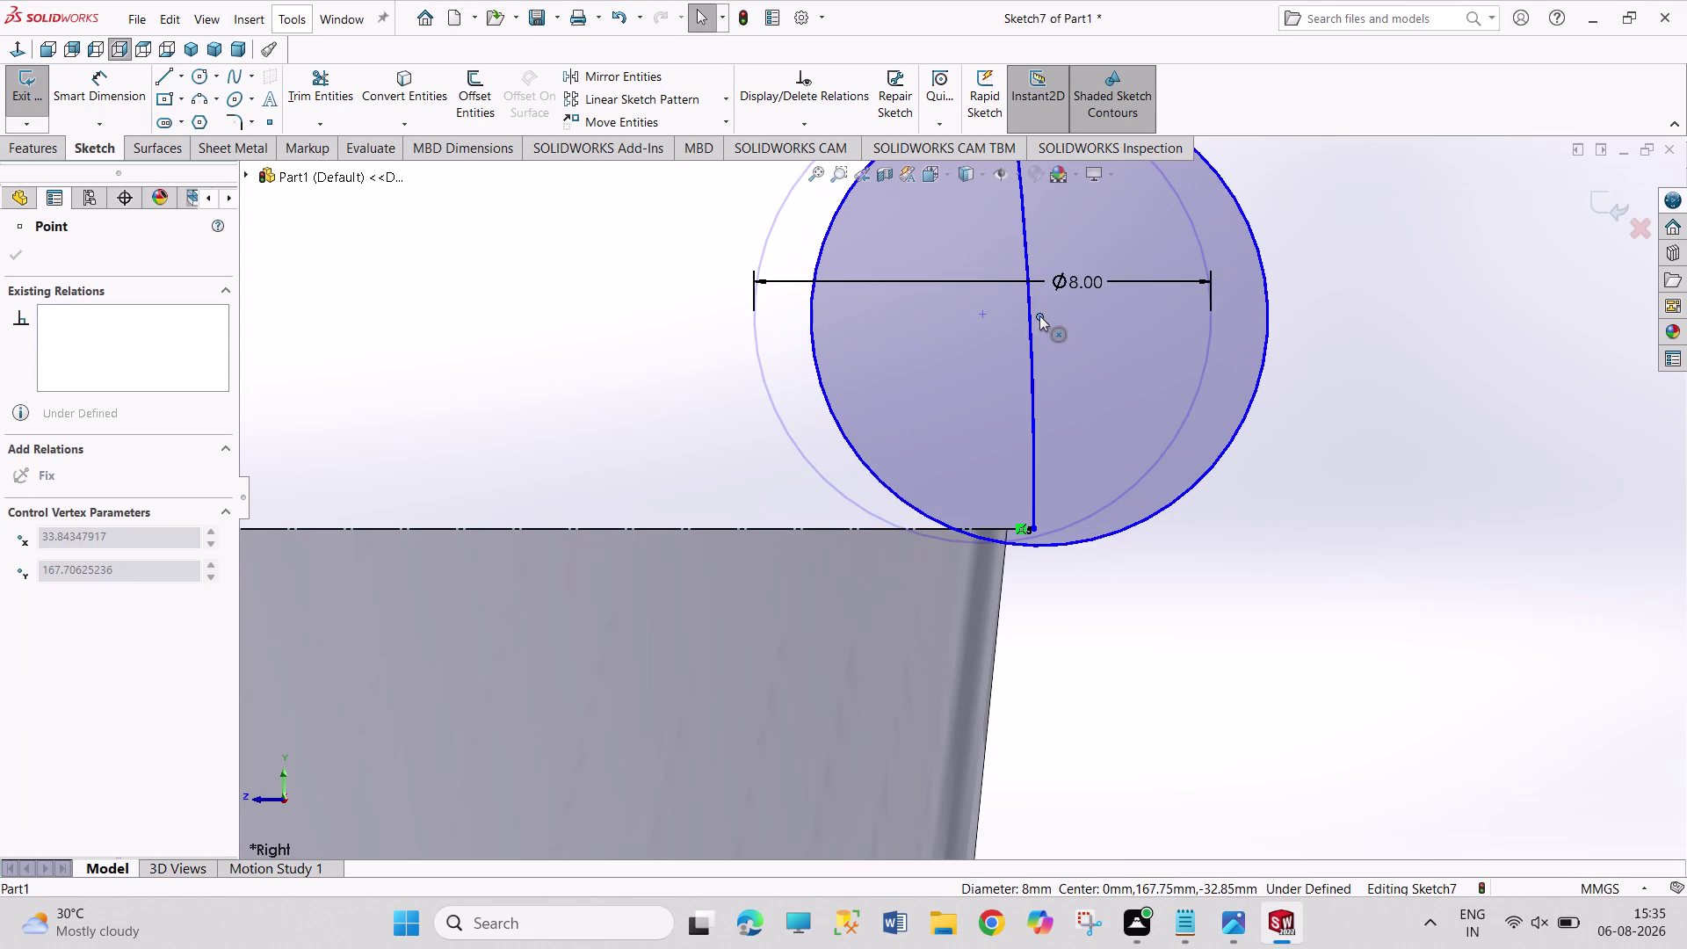
drag(1040, 317, 1054, 311)
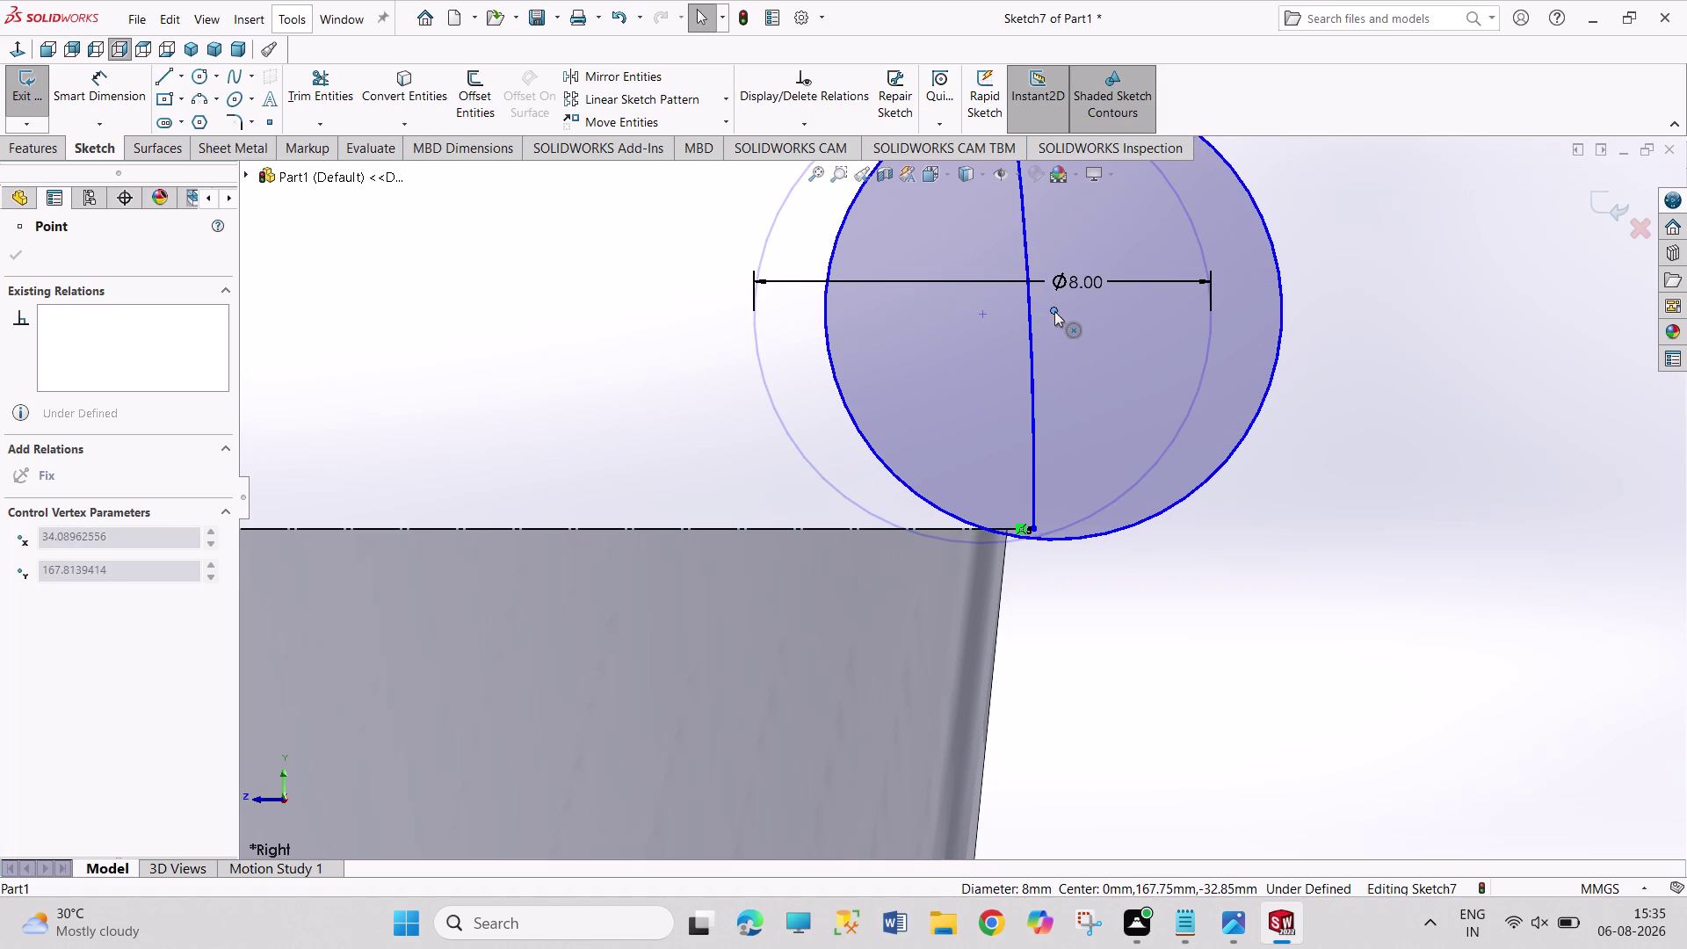
drag(1054, 311, 1057, 312)
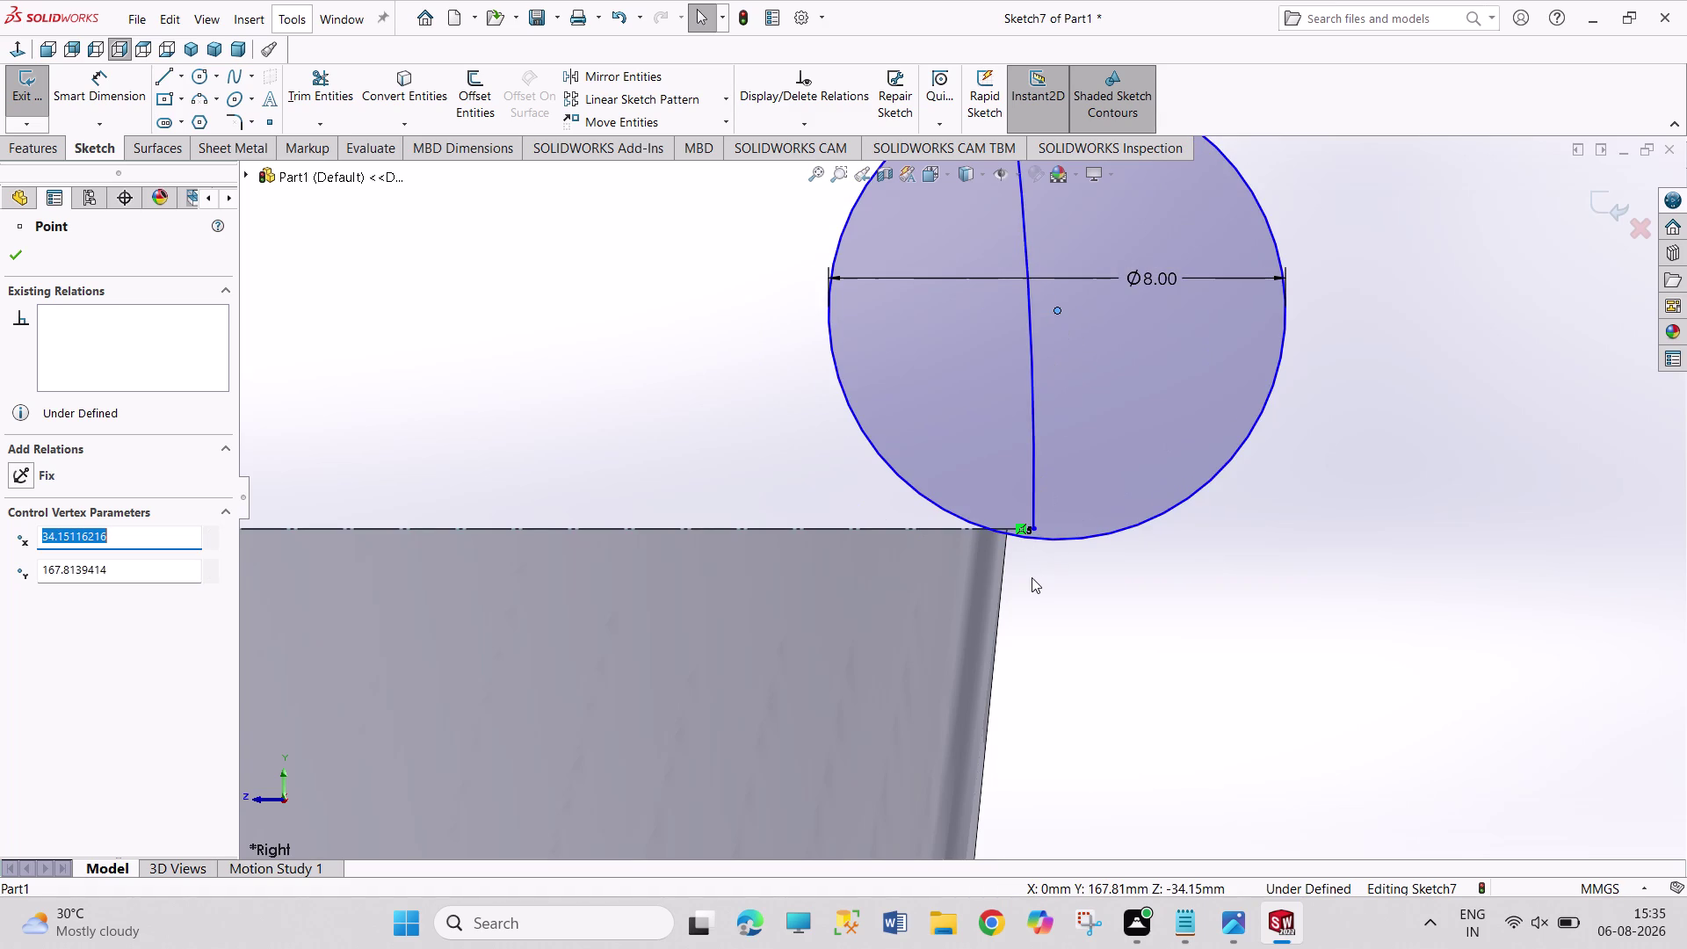
drag(1057, 307, 1055, 306)
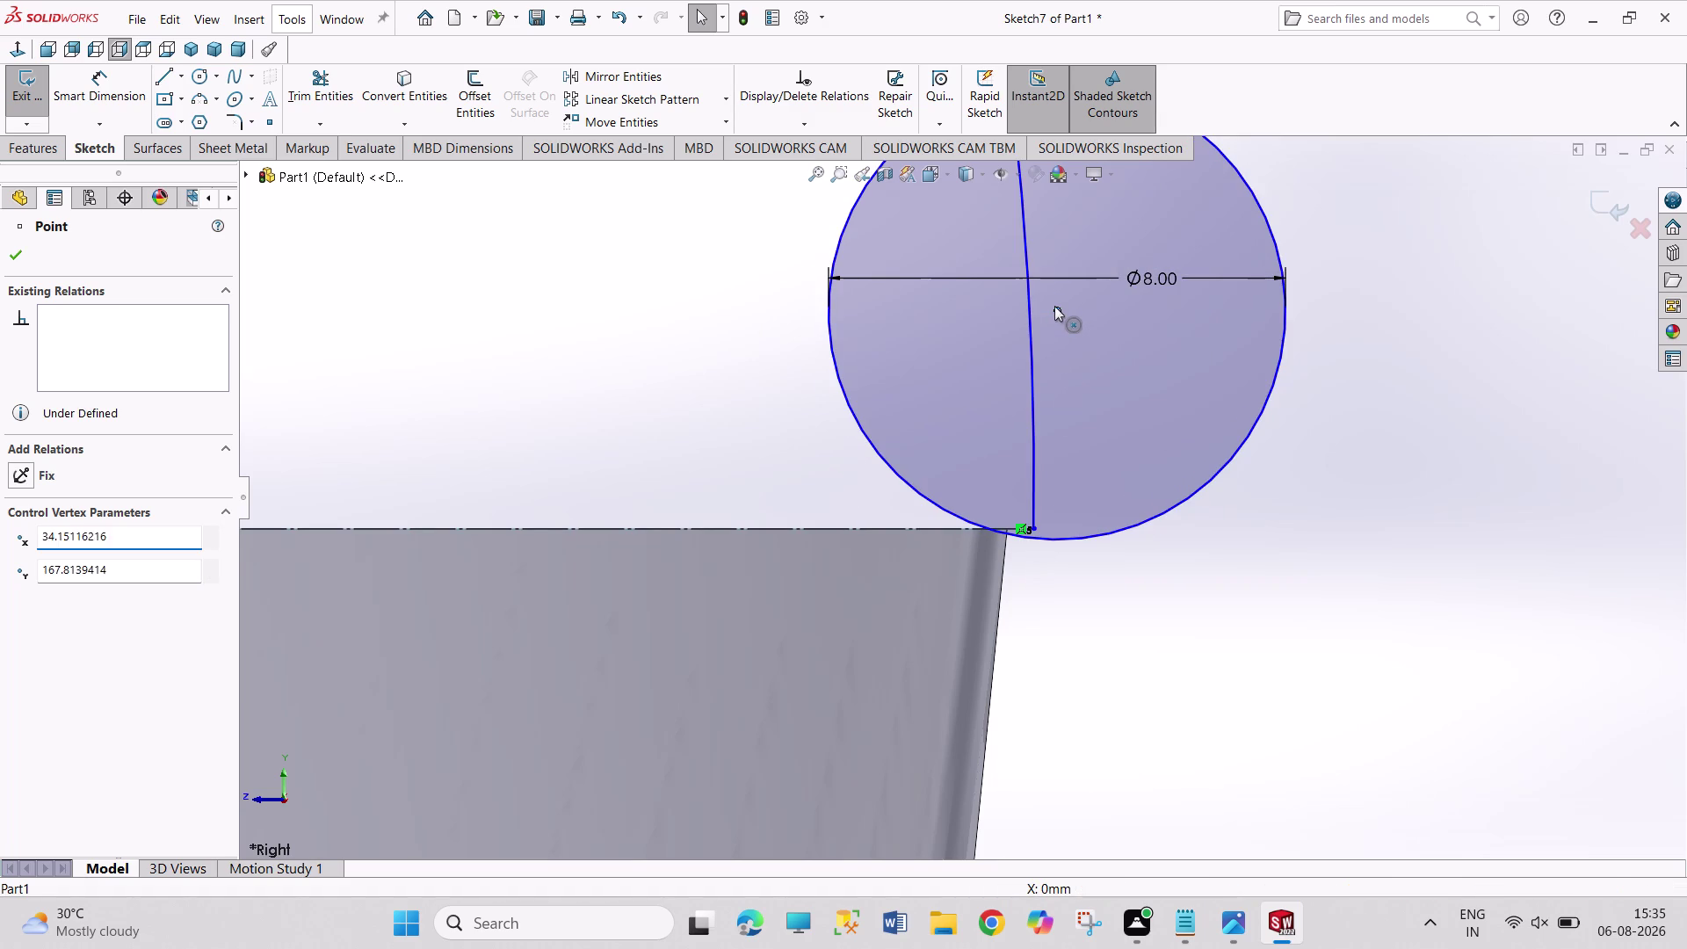
drag(1056, 307, 1043, 301)
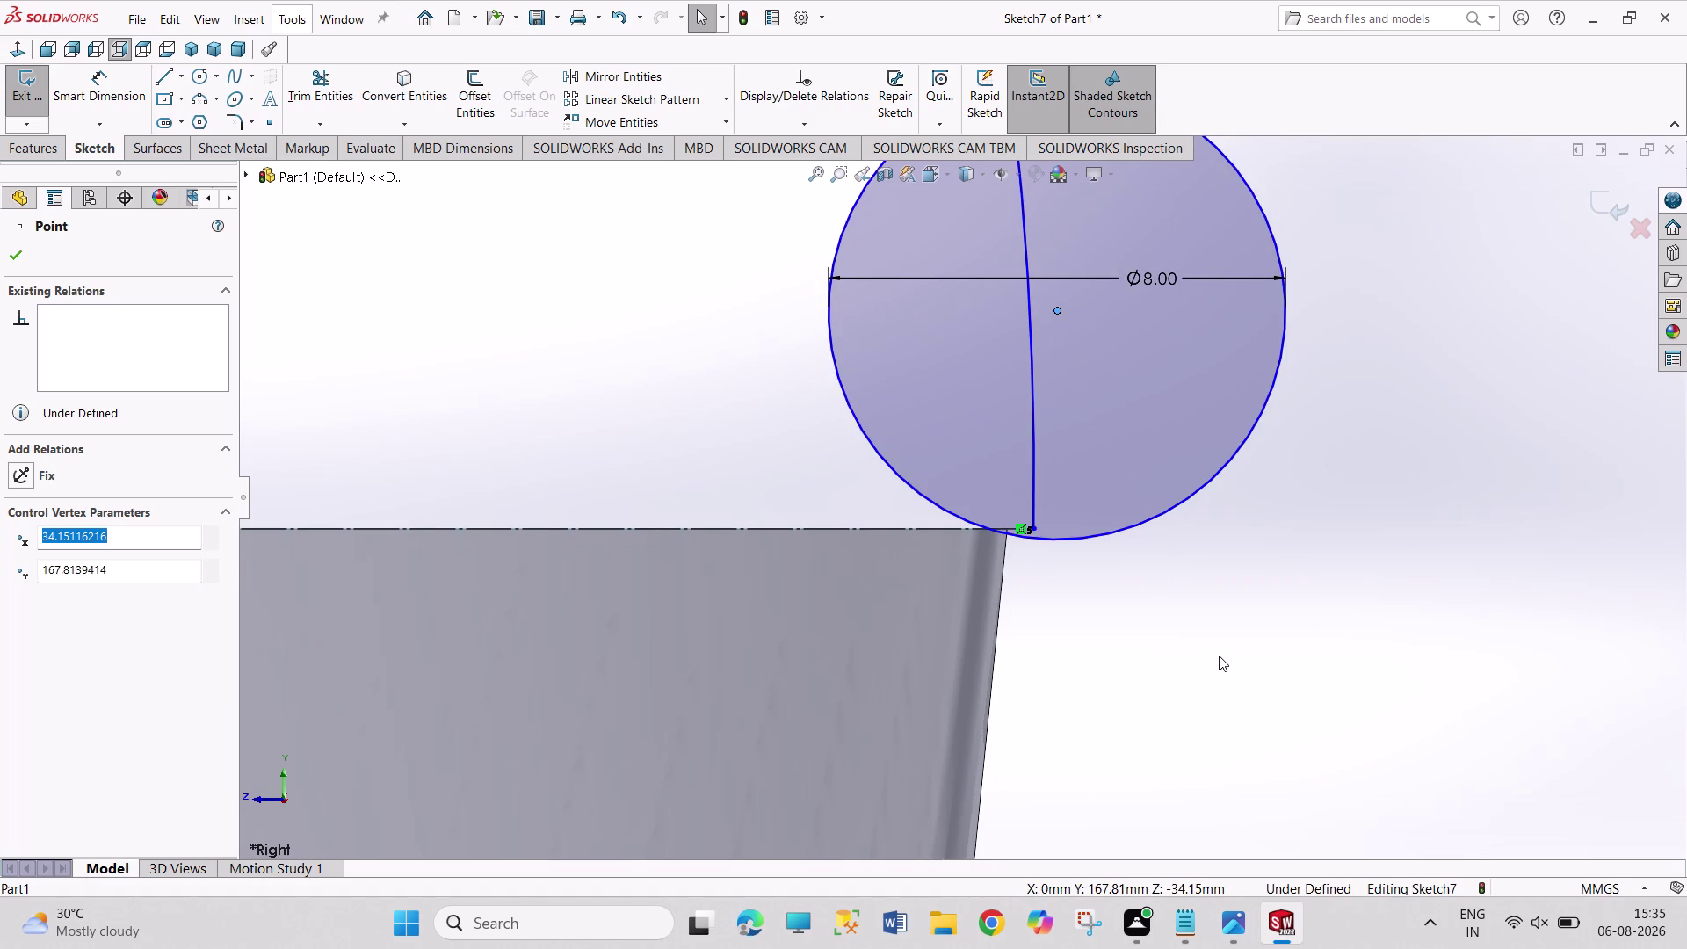
Delete the stray vertical R57.27 arc, confirming despite its relations.
click(1219, 655)
scroll(up, 3)
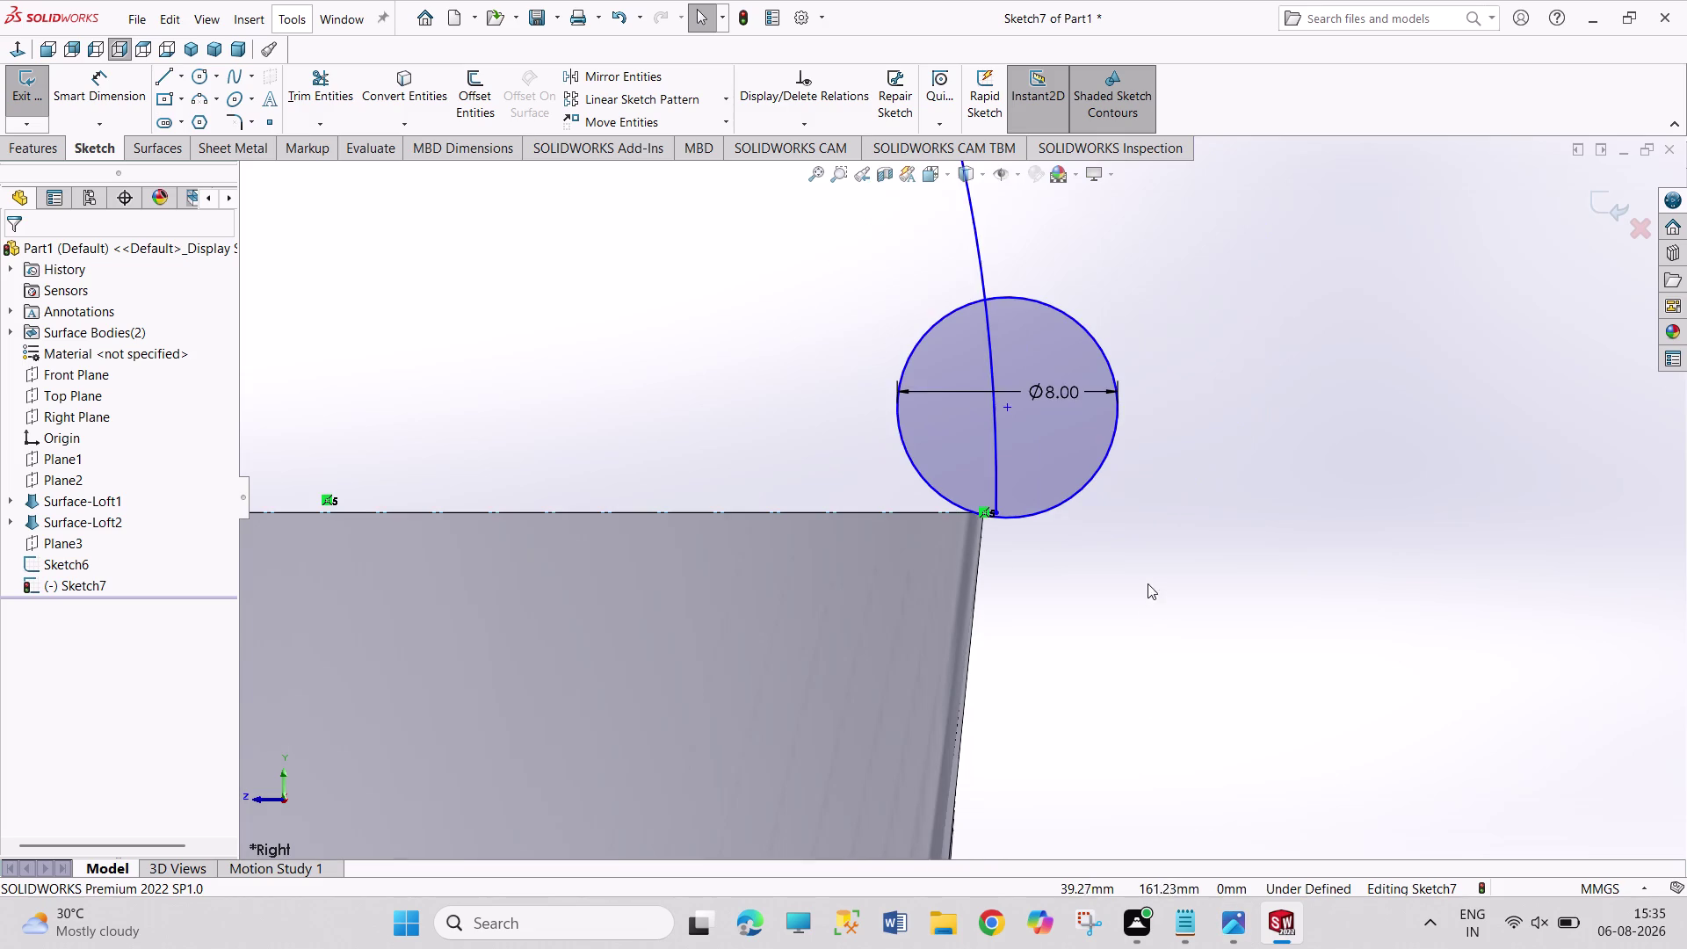
scroll(up, 3)
scroll(down, 3)
scroll(down, 3)
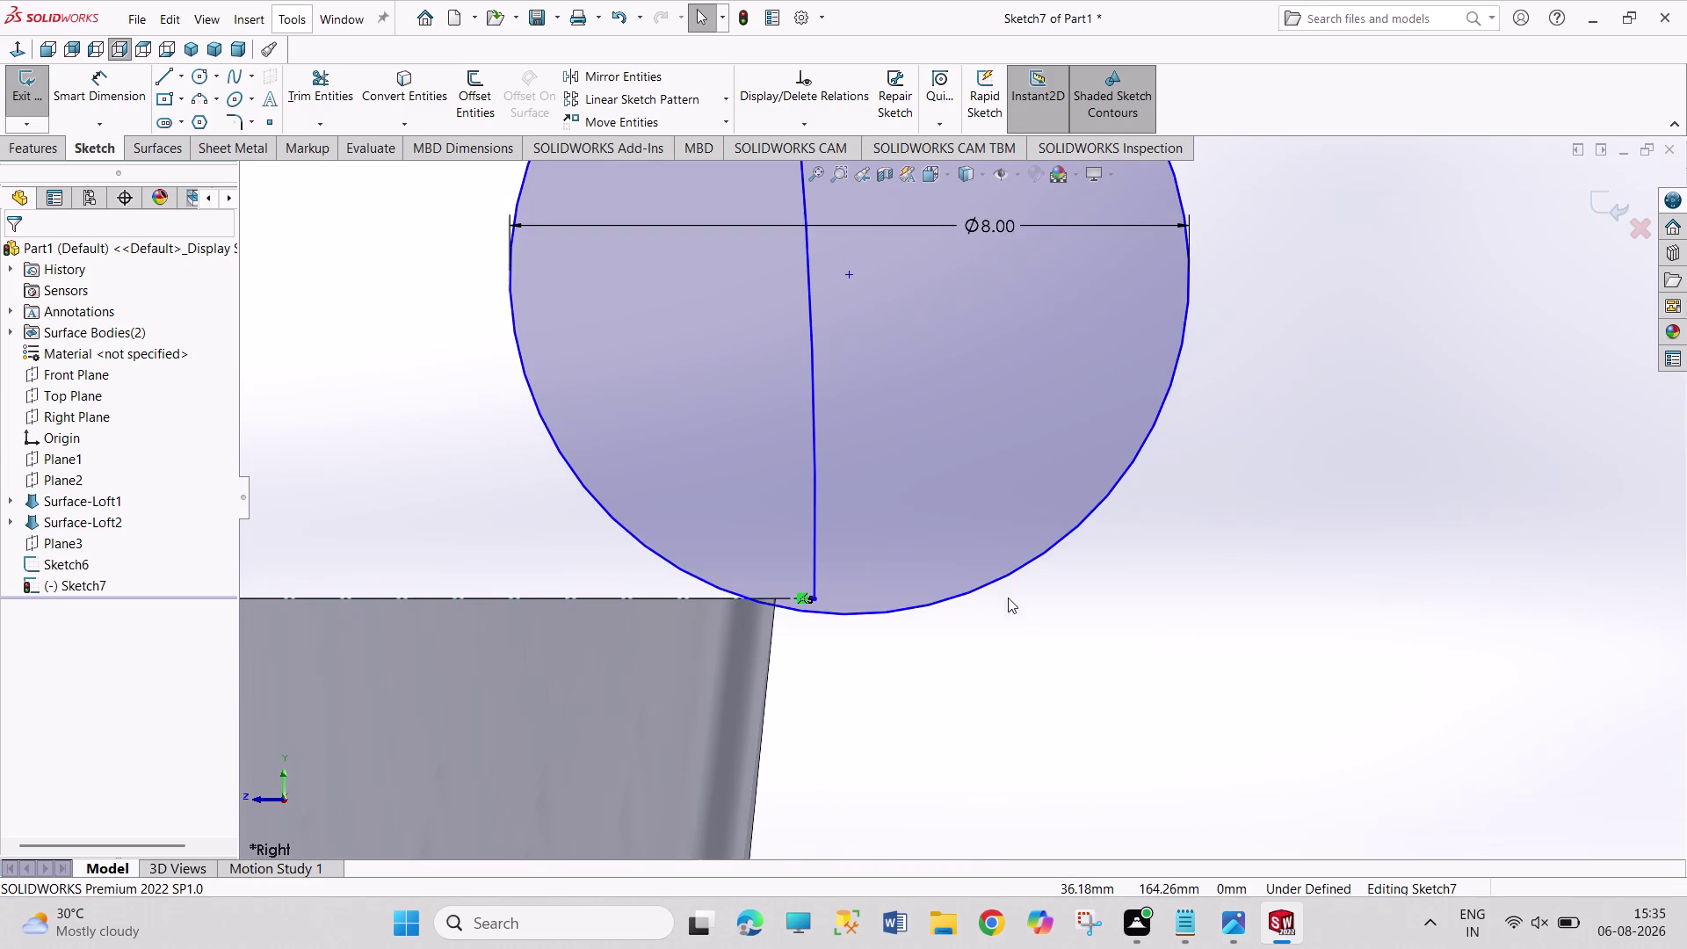
right_click(799, 597)
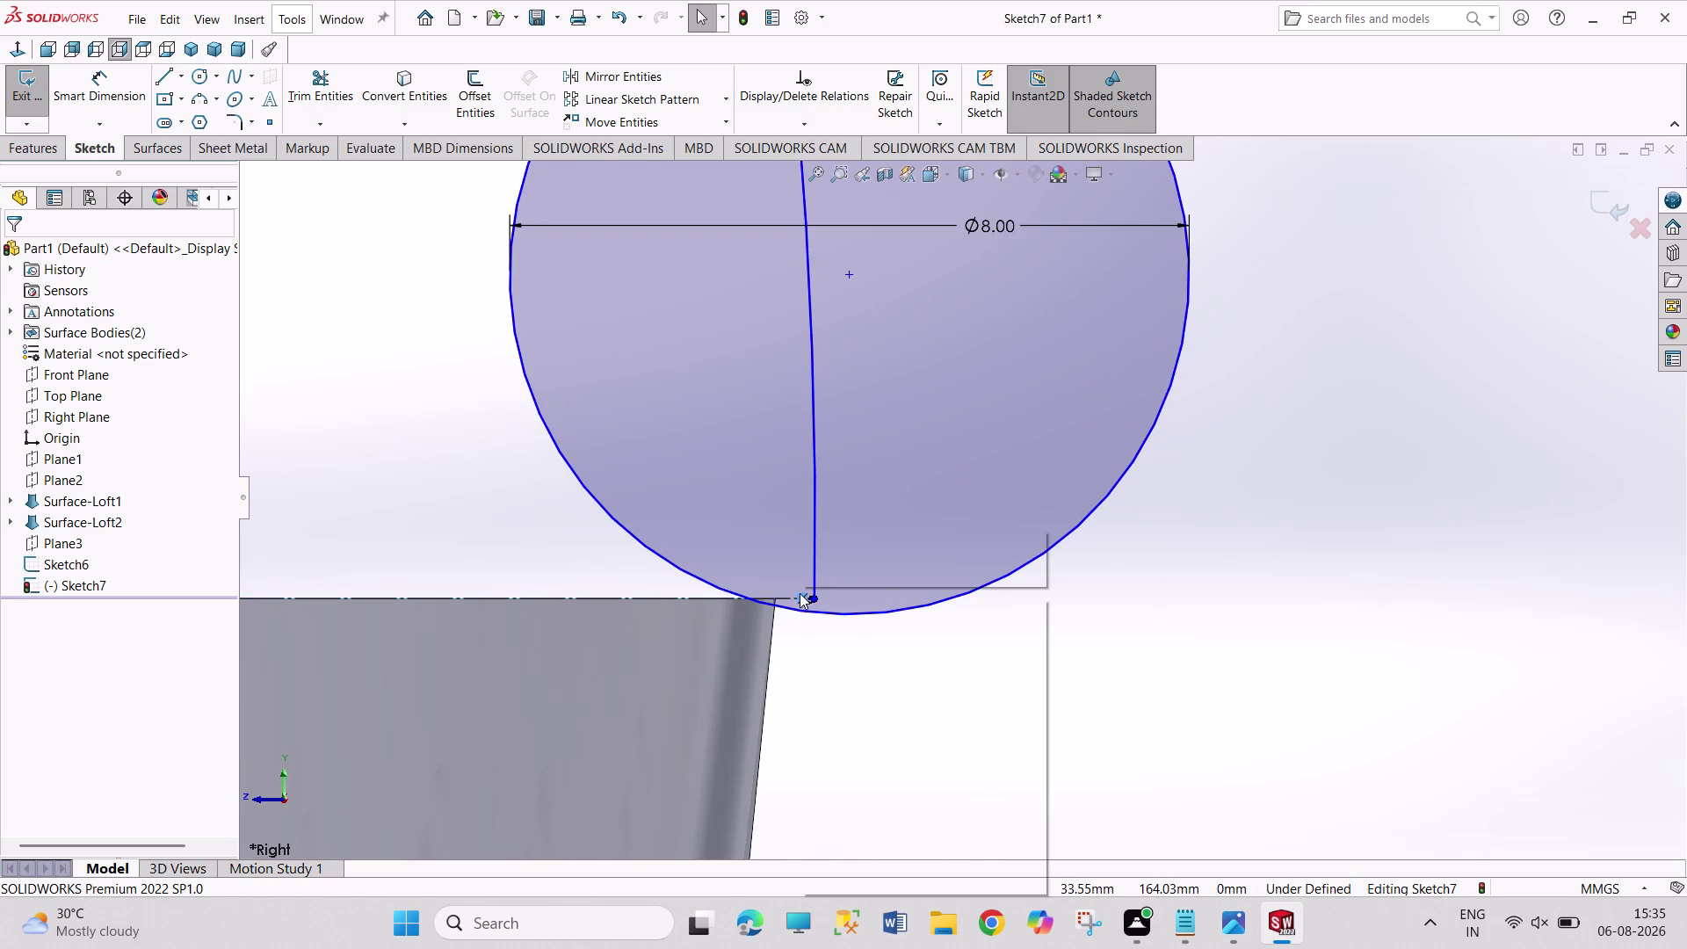
click(895, 828)
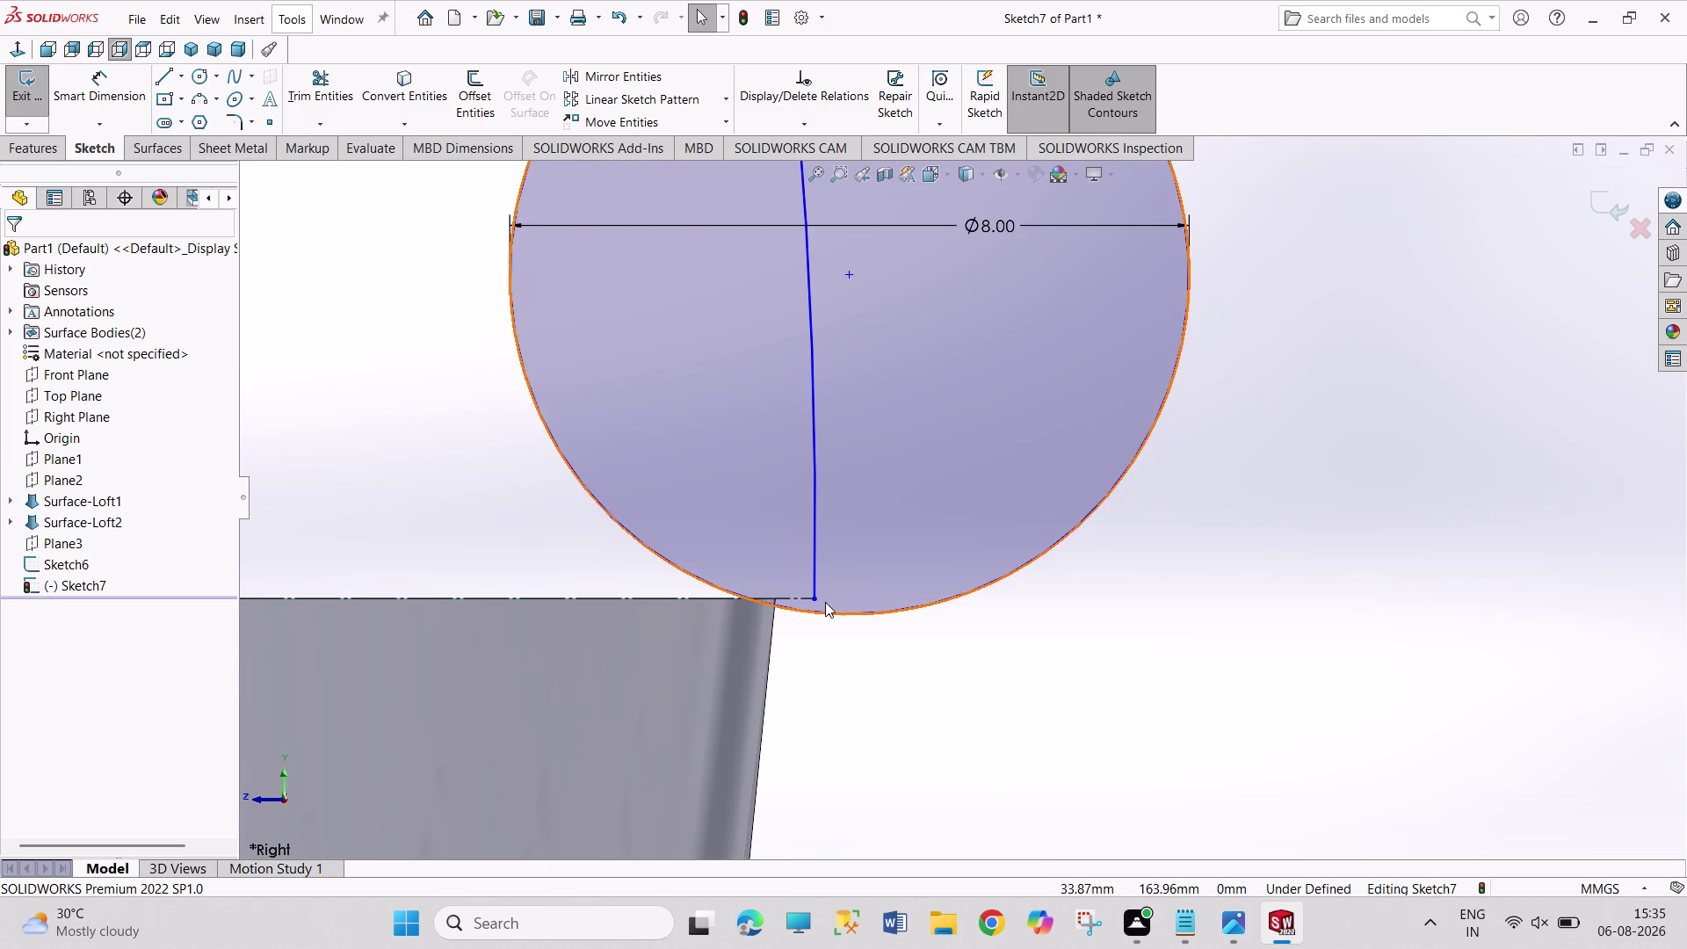
drag(816, 599, 819, 533)
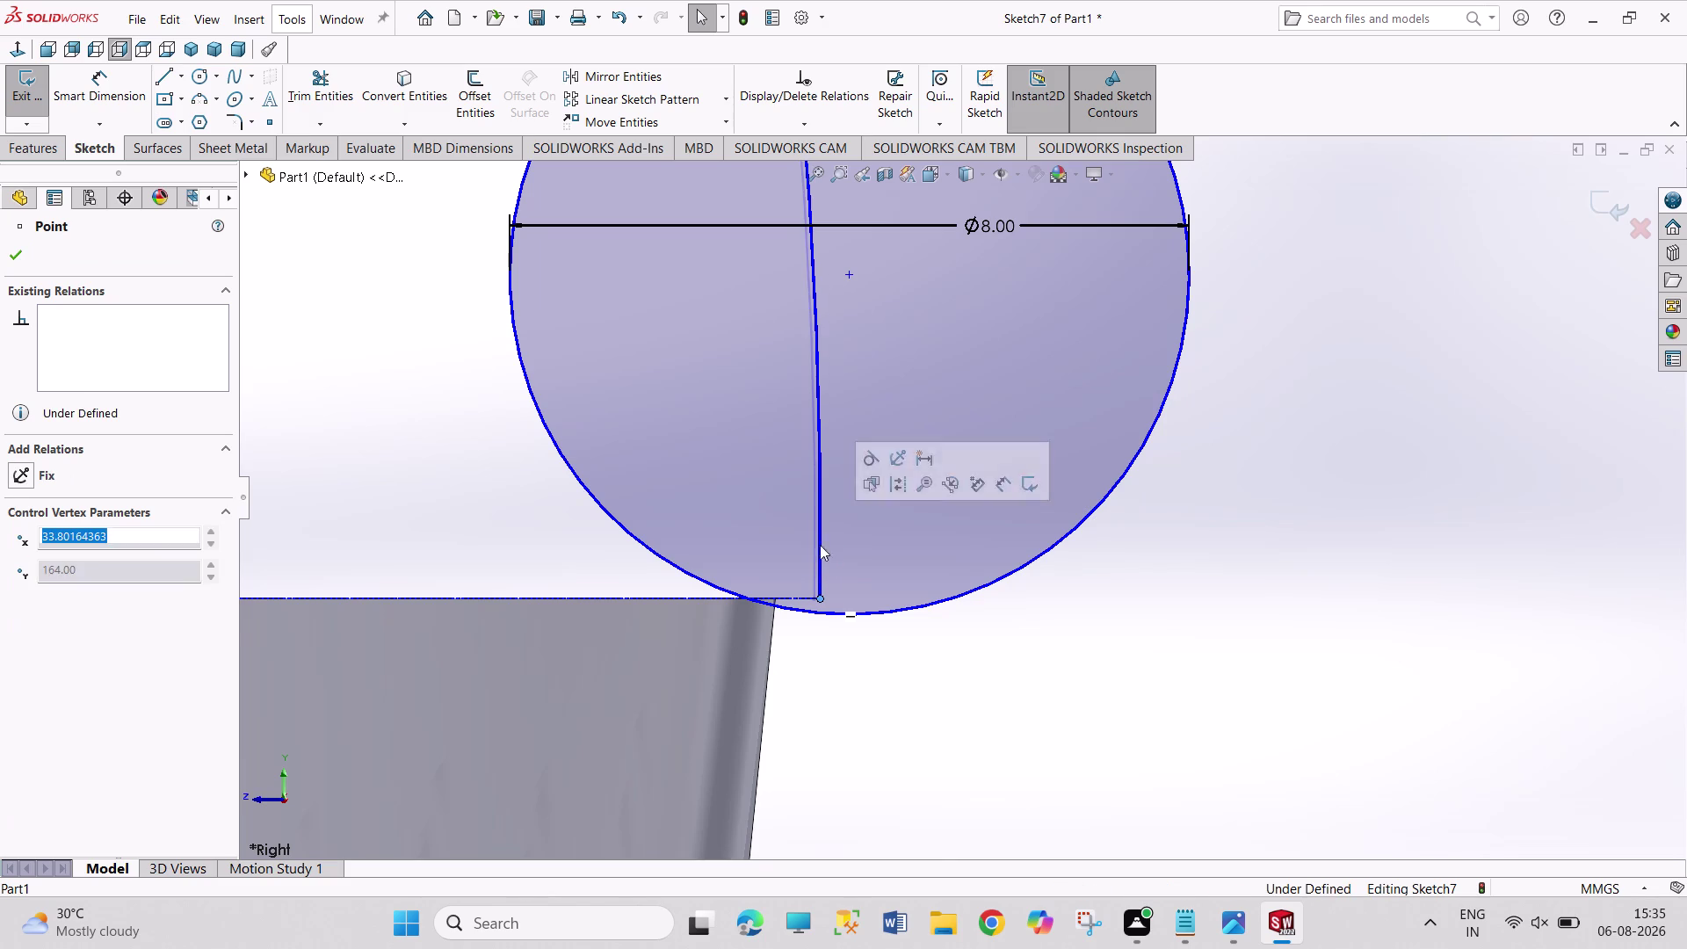
right_click(818, 590)
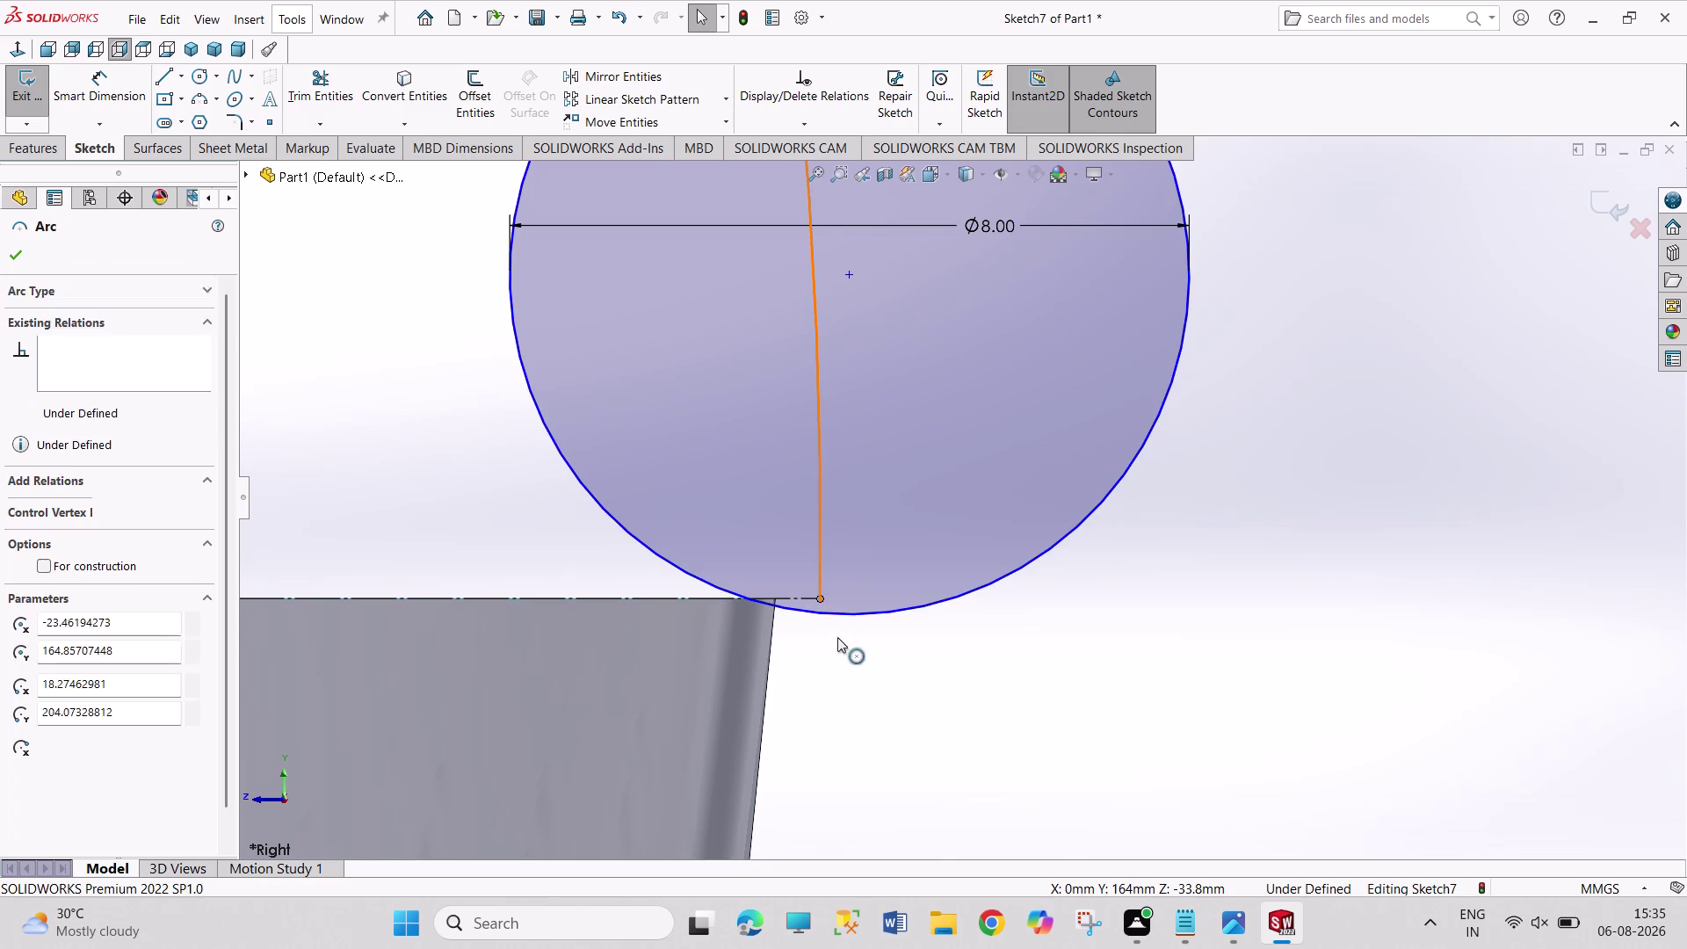
click(901, 858)
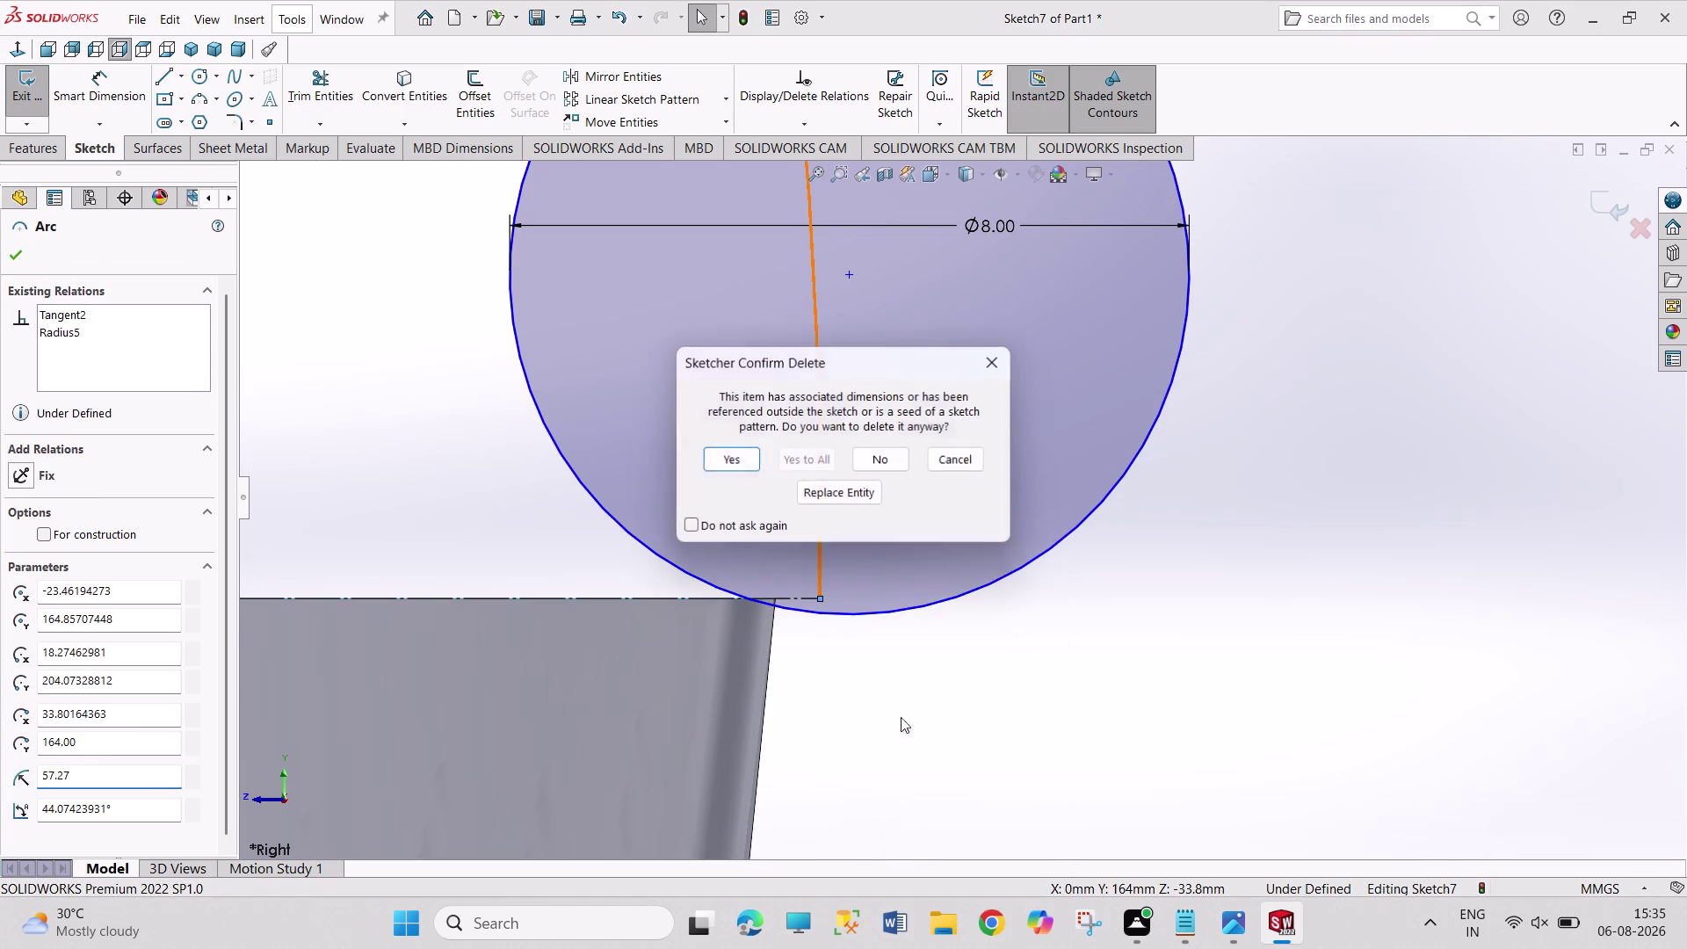
click(748, 462)
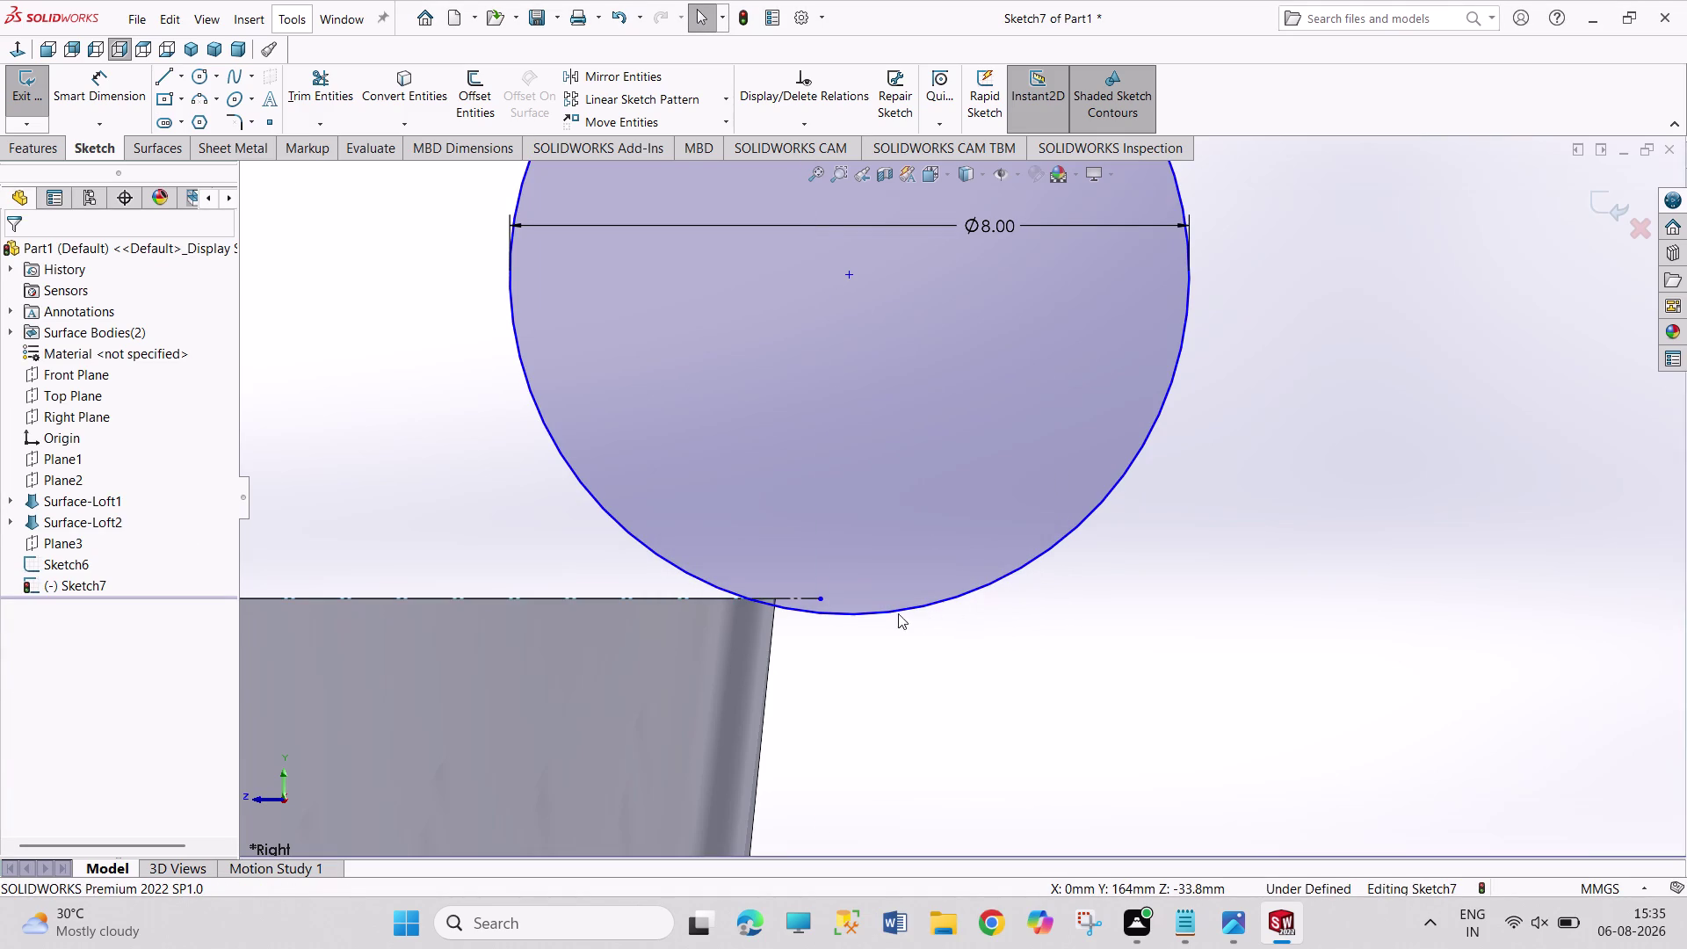
Make the rim endpoint coincident with the 8 mm circle.
click(821, 596)
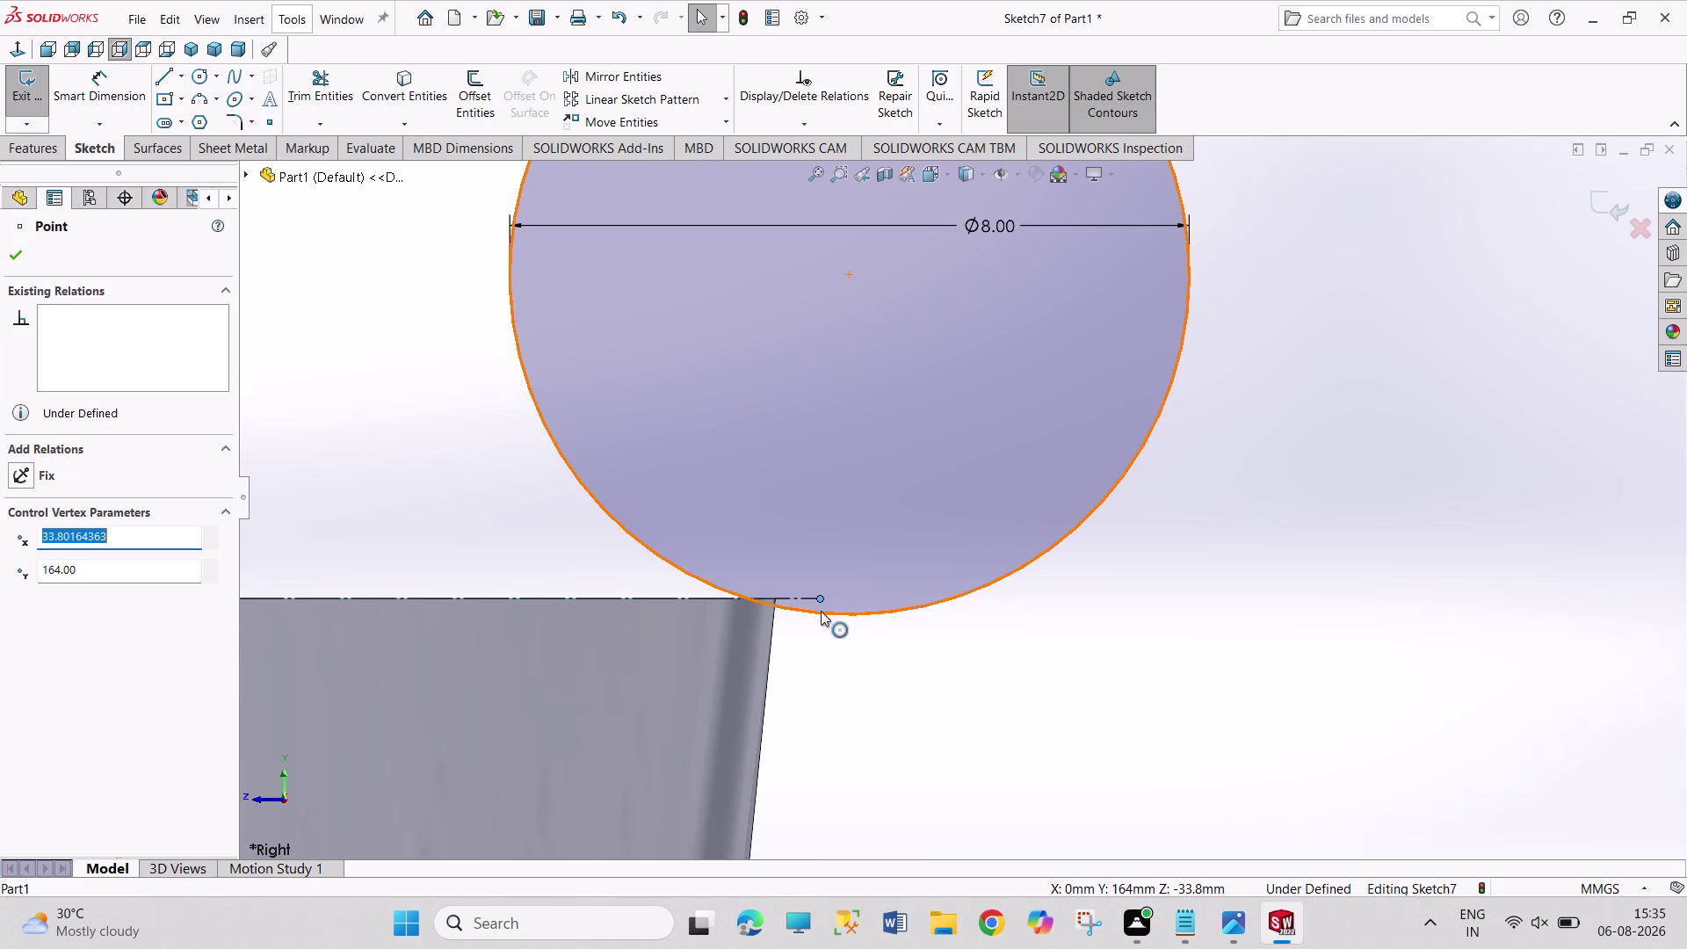
click(821, 612)
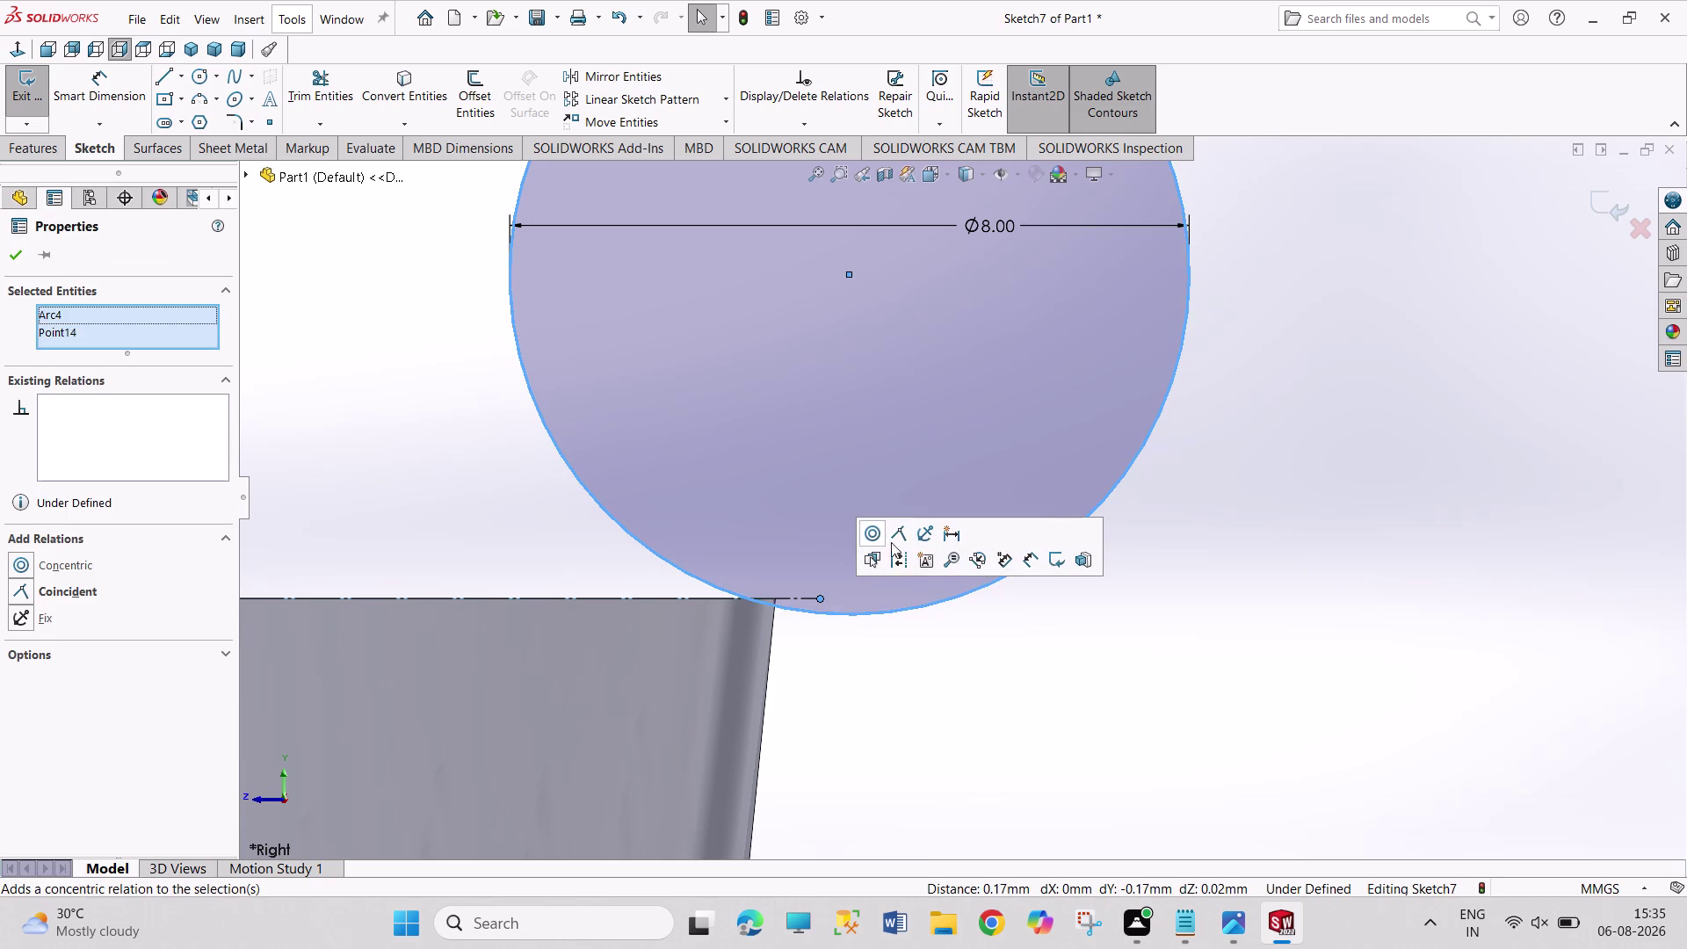
click(900, 538)
click(901, 688)
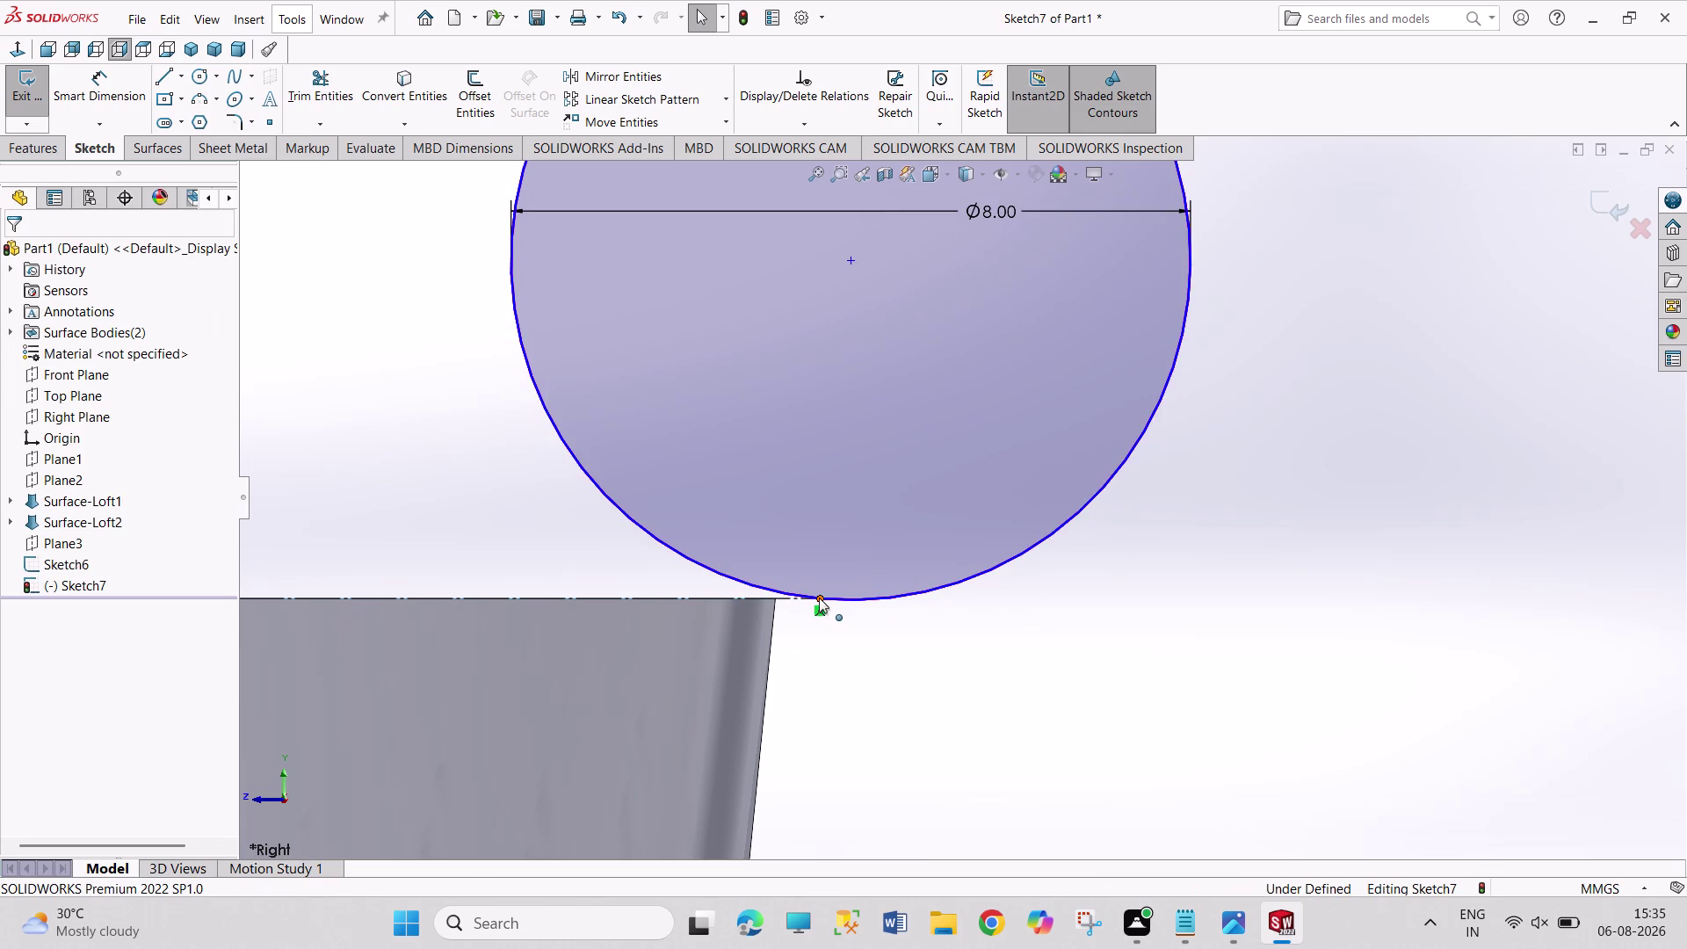
Draw a new large circle above the rim in Sketch7.
drag(818, 598, 777, 599)
click(841, 647)
scroll(up, 3)
scroll(up, 3)
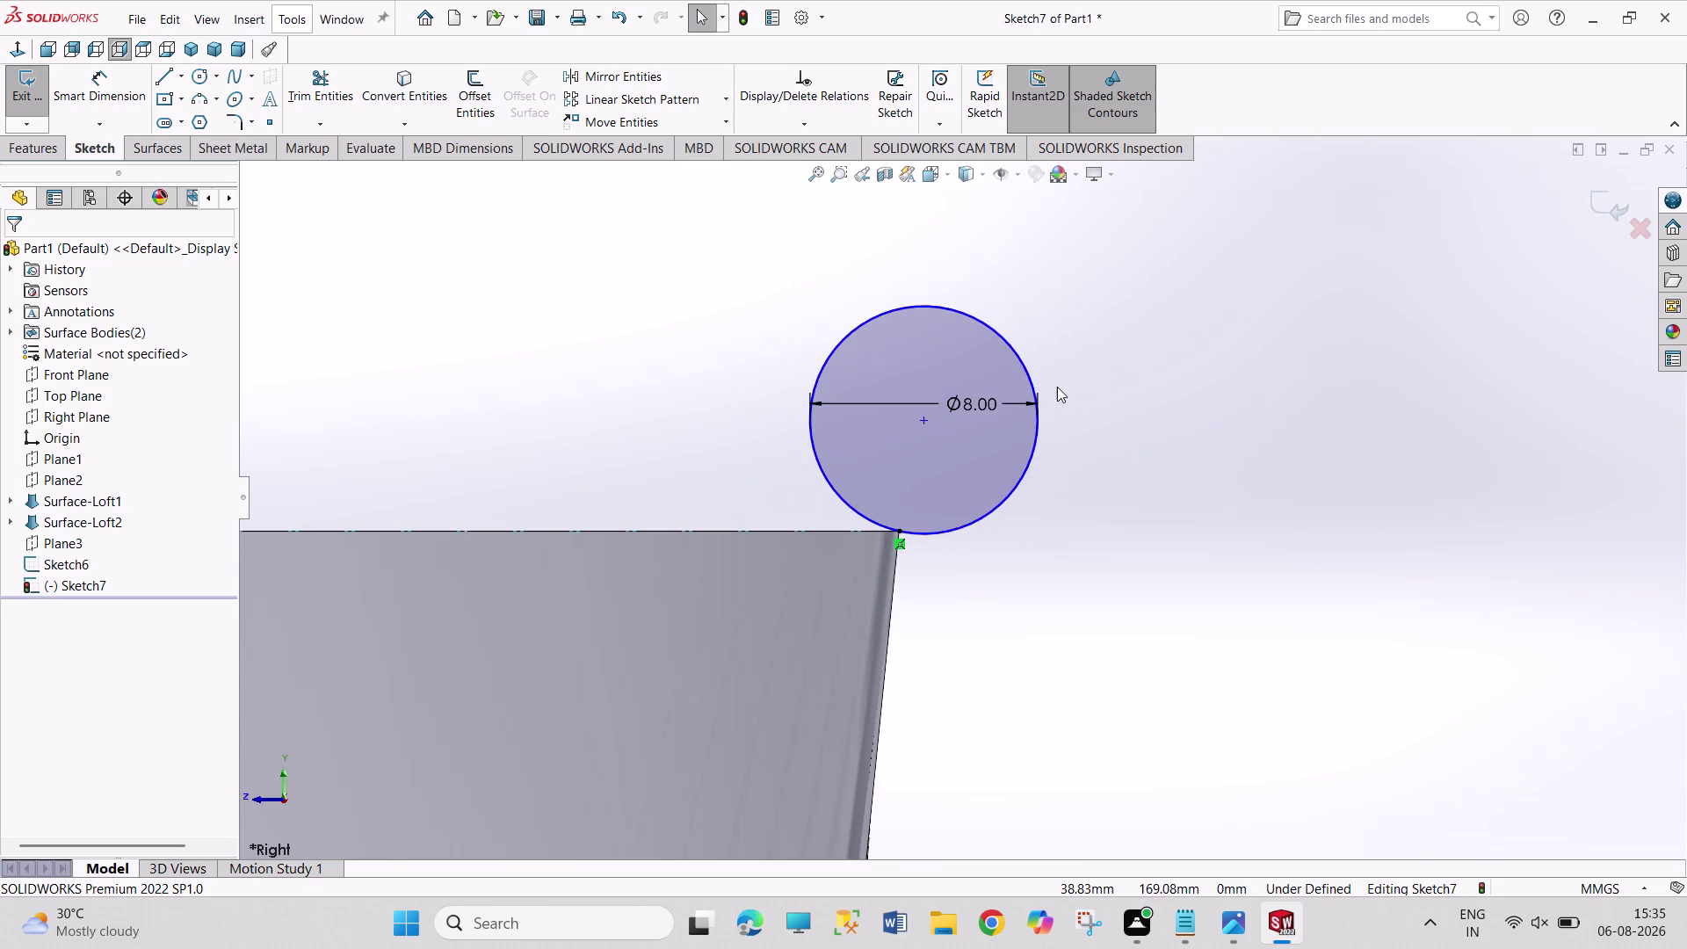
scroll(up, 3)
scroll(up, 3)
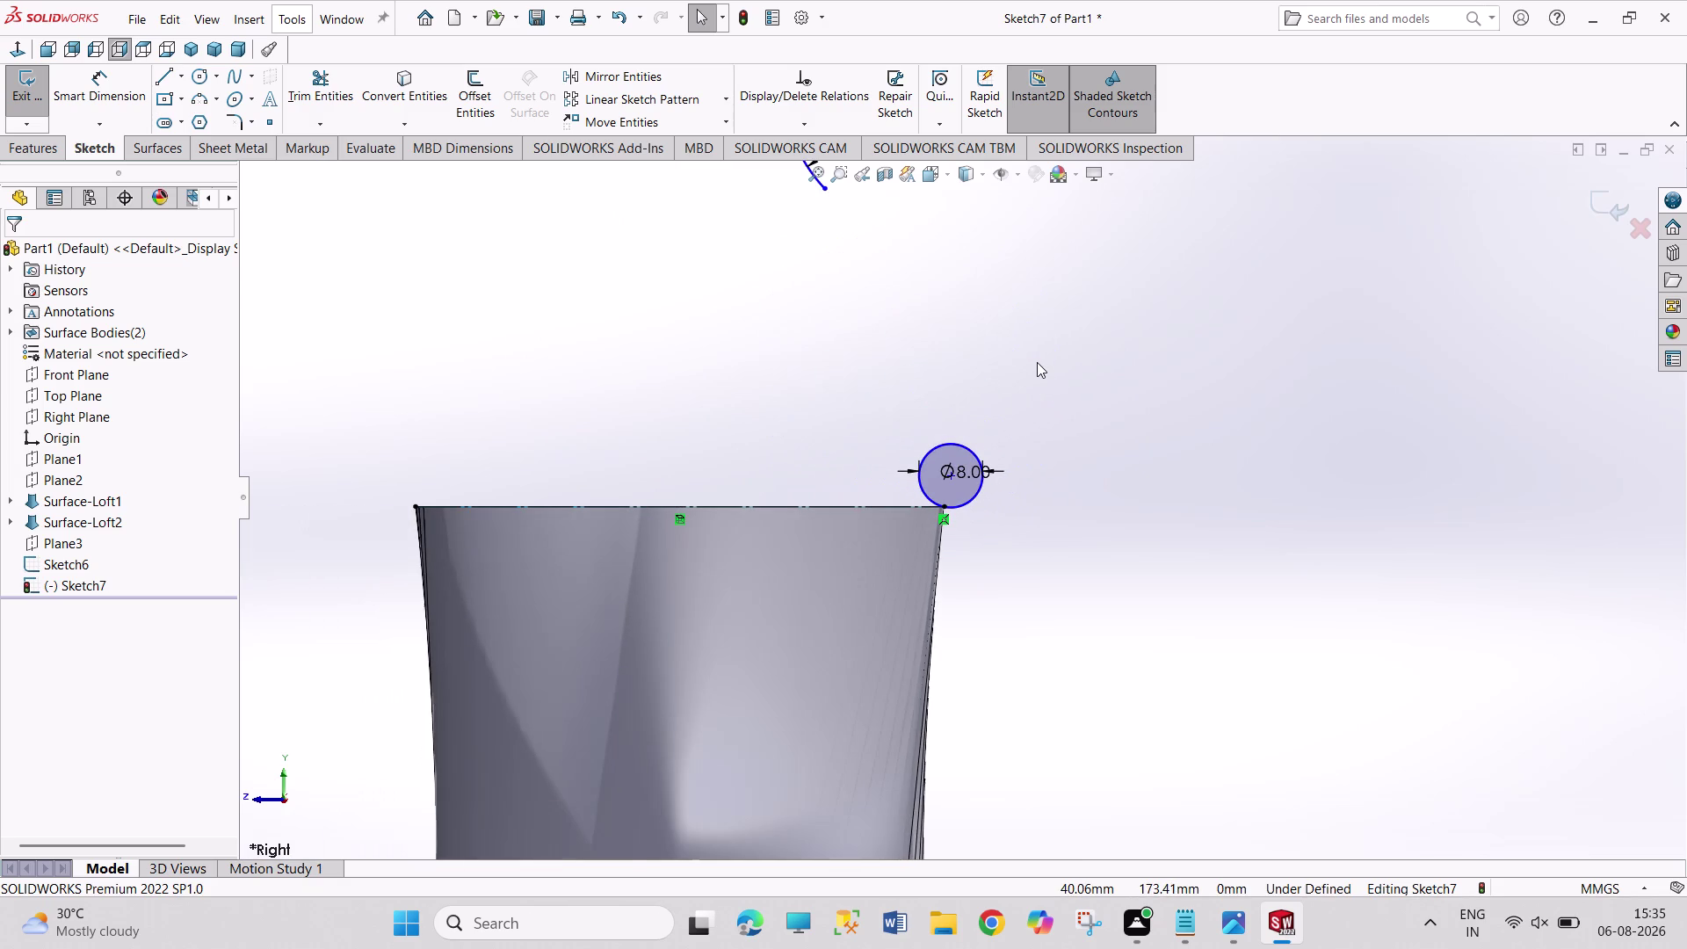
scroll(up, 3)
scroll(up, 3)
scroll(up, 3)
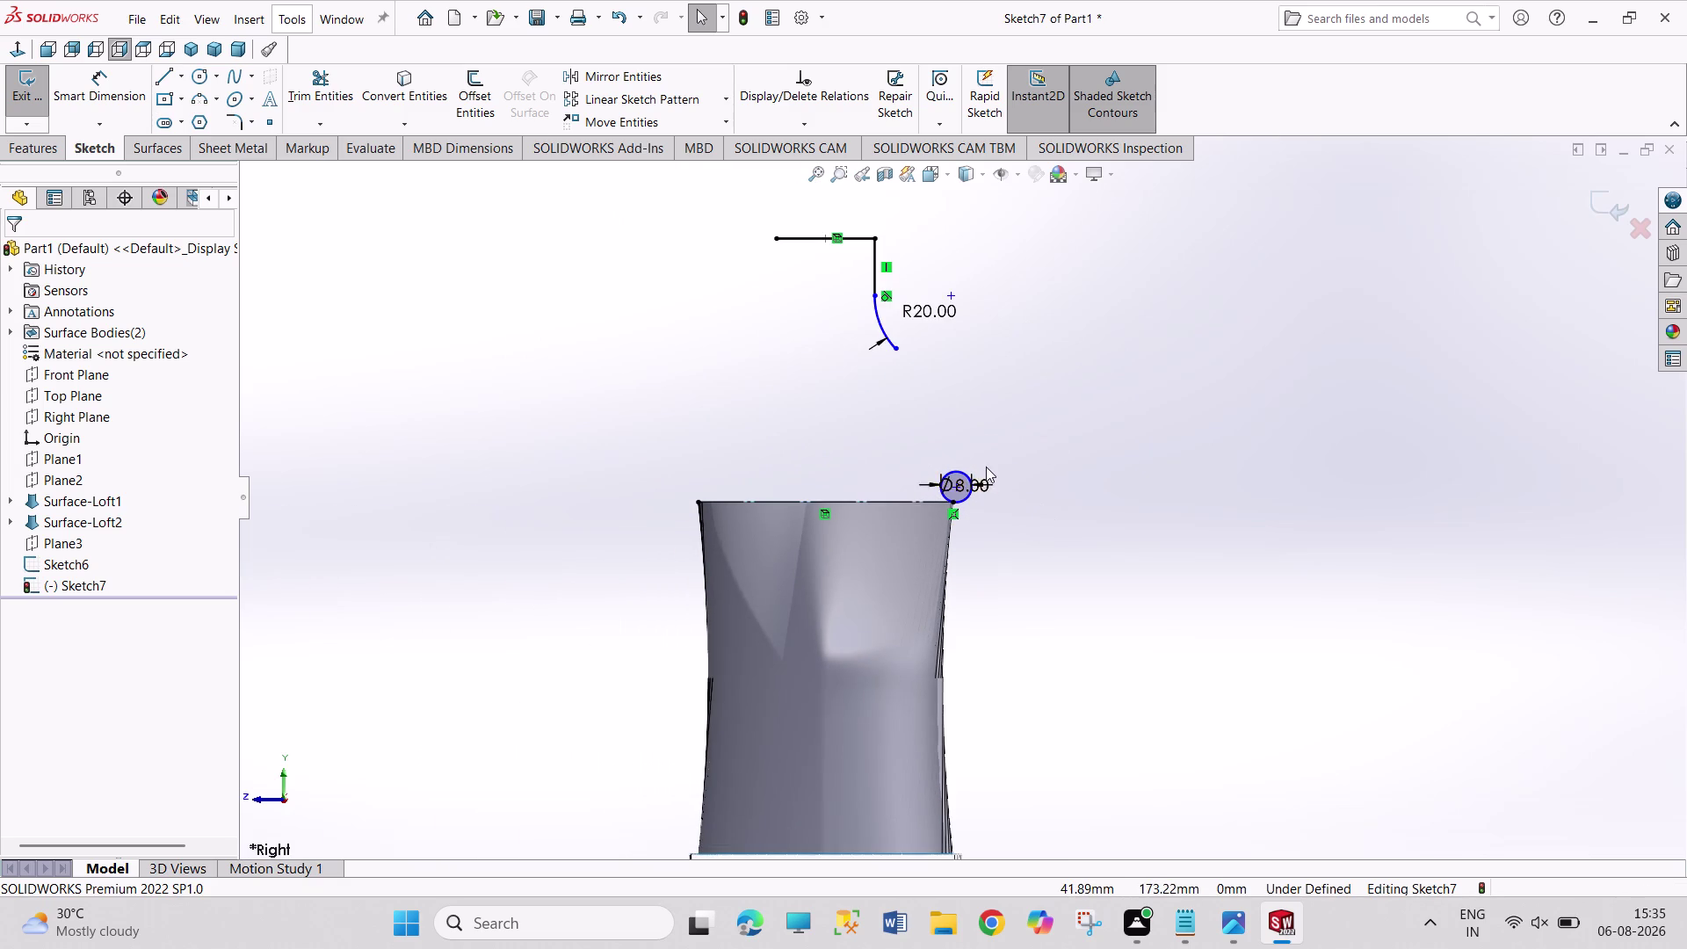
scroll(down, 3)
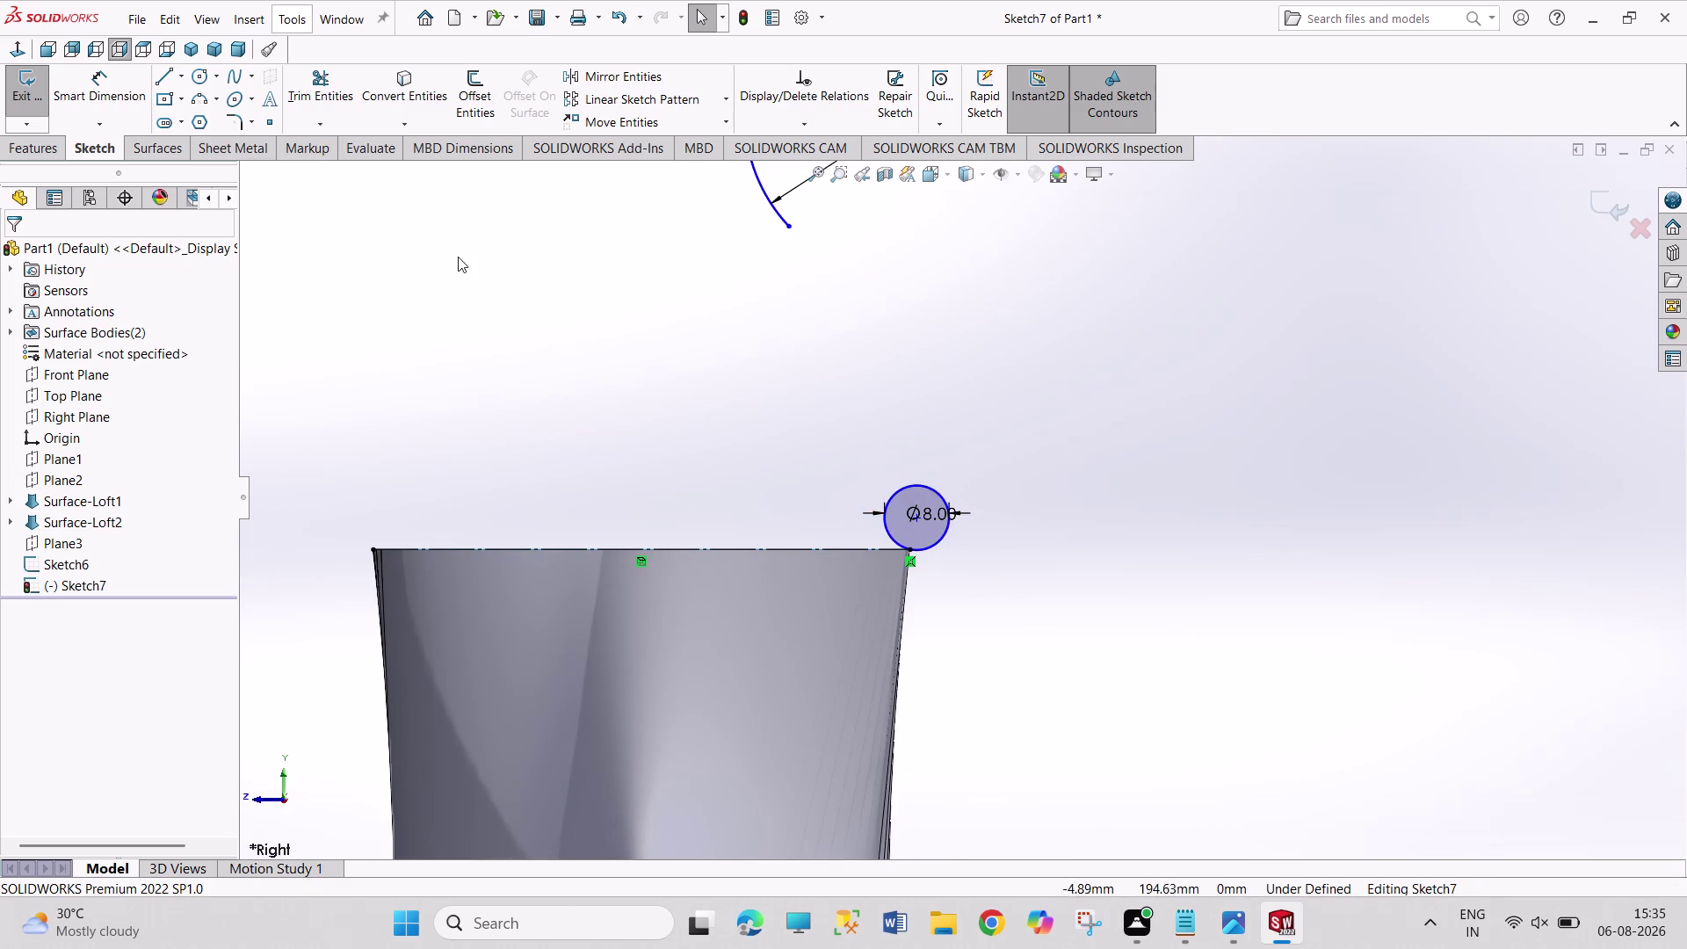
click(204, 73)
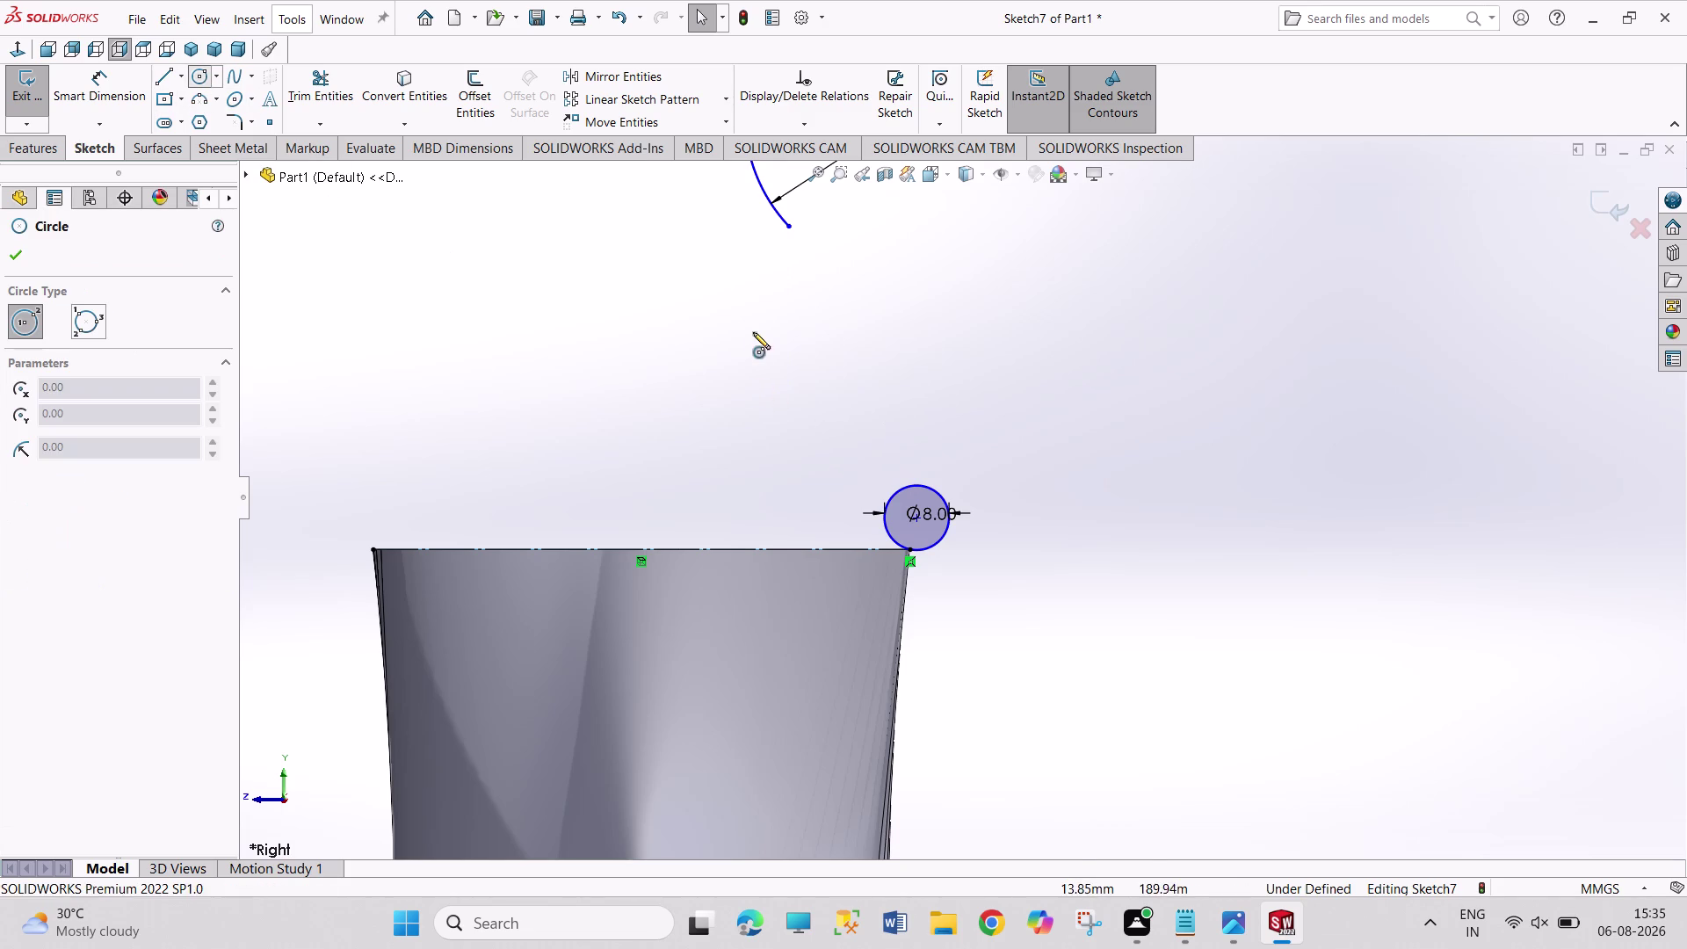
drag(753, 331, 756, 345)
click(819, 399)
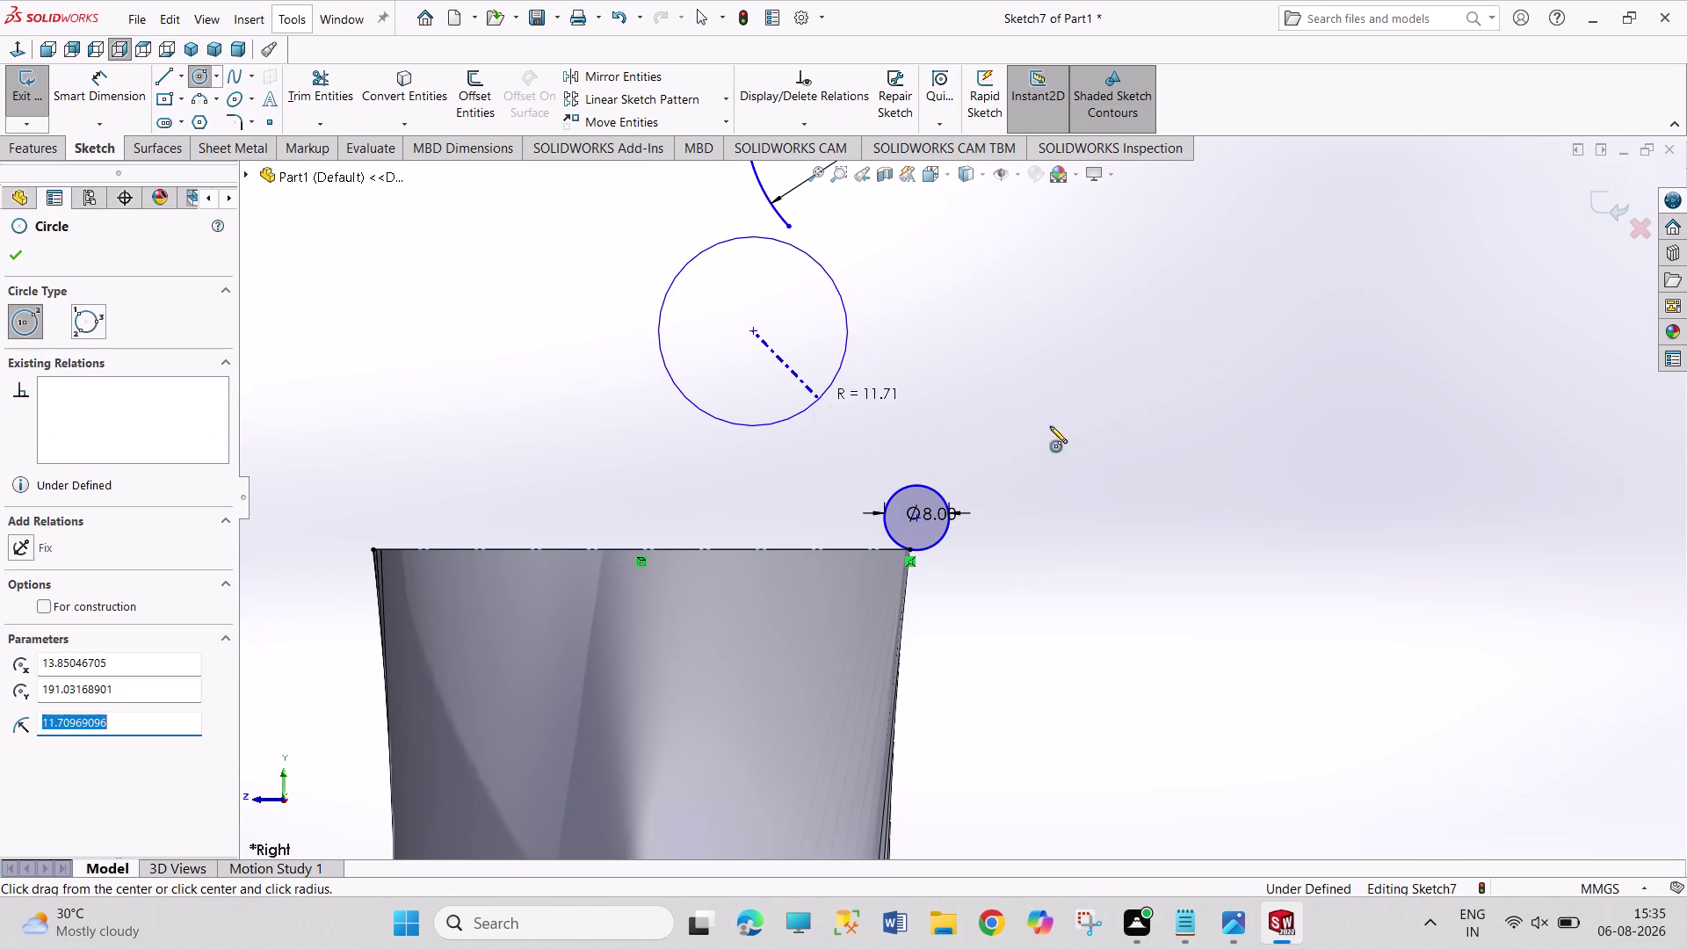
Dimension the large circle's diameter as 57.27*2 (114.54 mm), checking the reference drawing.
right_drag(1048, 428, 977, 262)
click(674, 383)
click(612, 368)
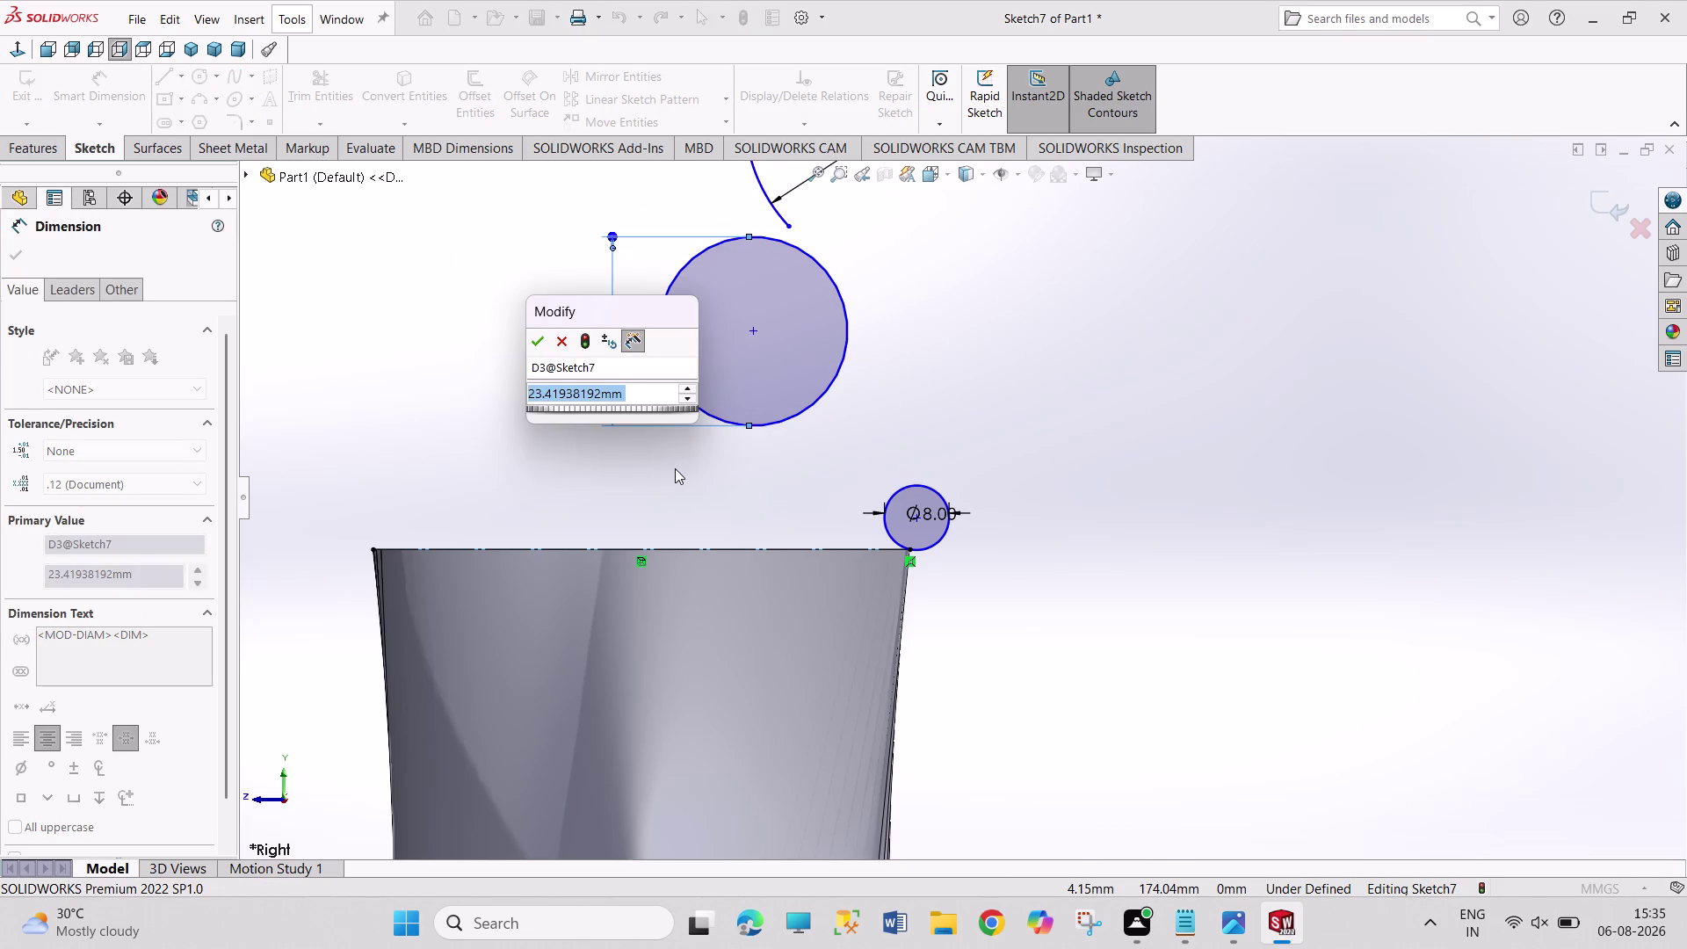
text(57.)
click(1225, 933)
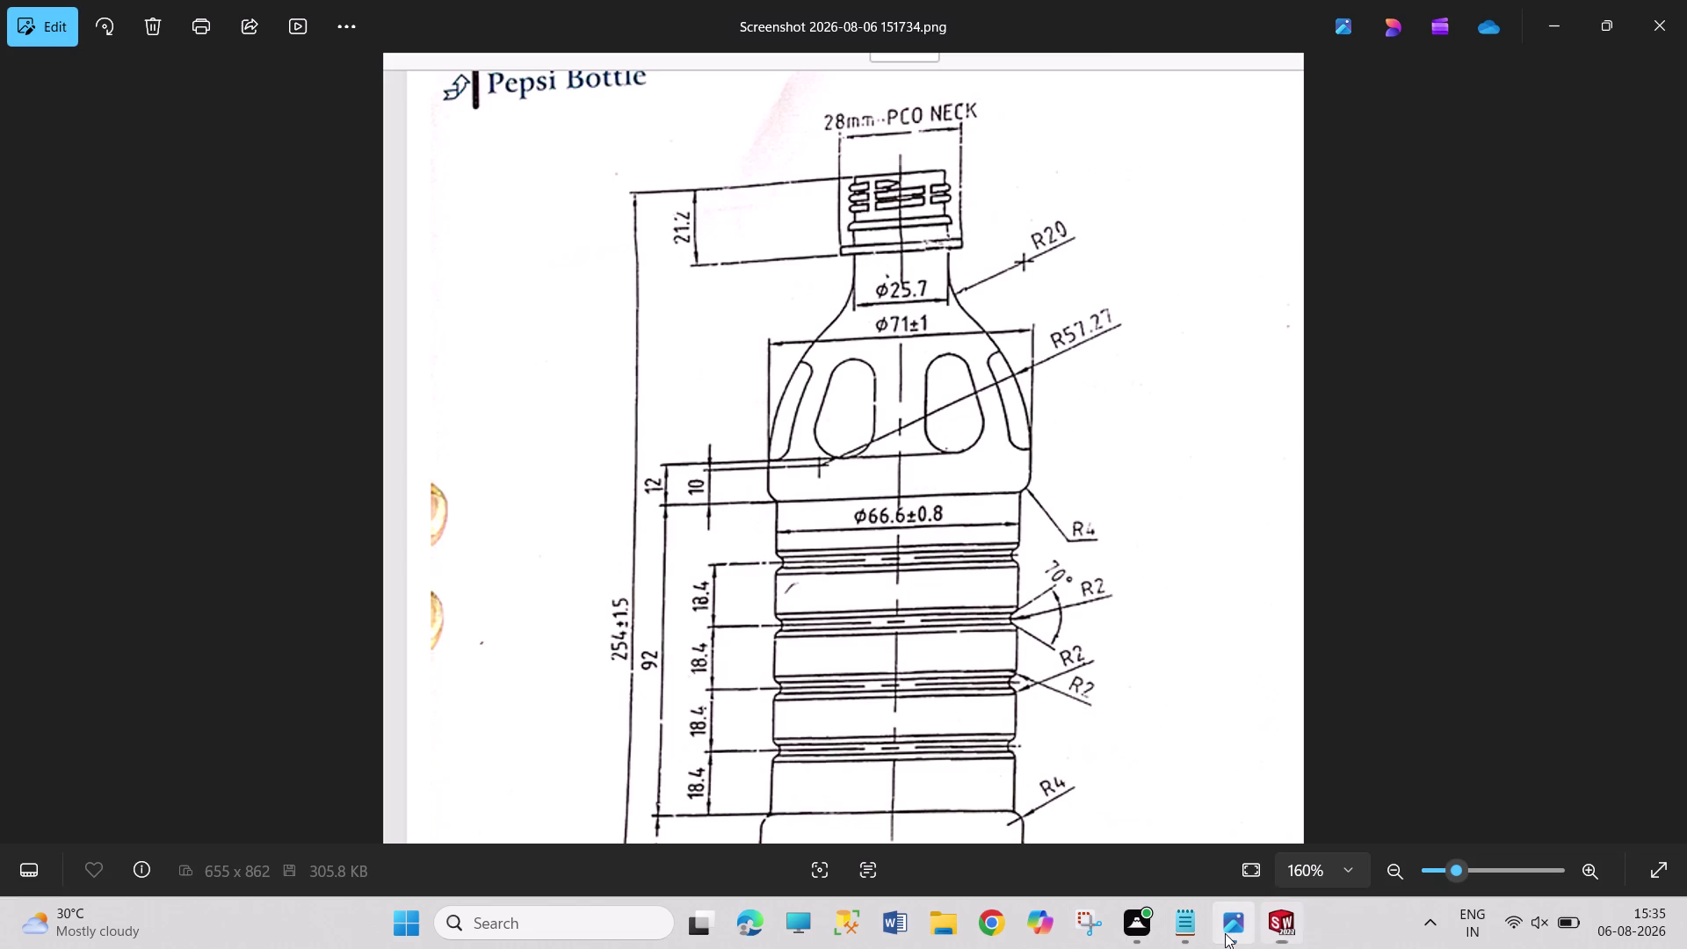
click(1292, 934)
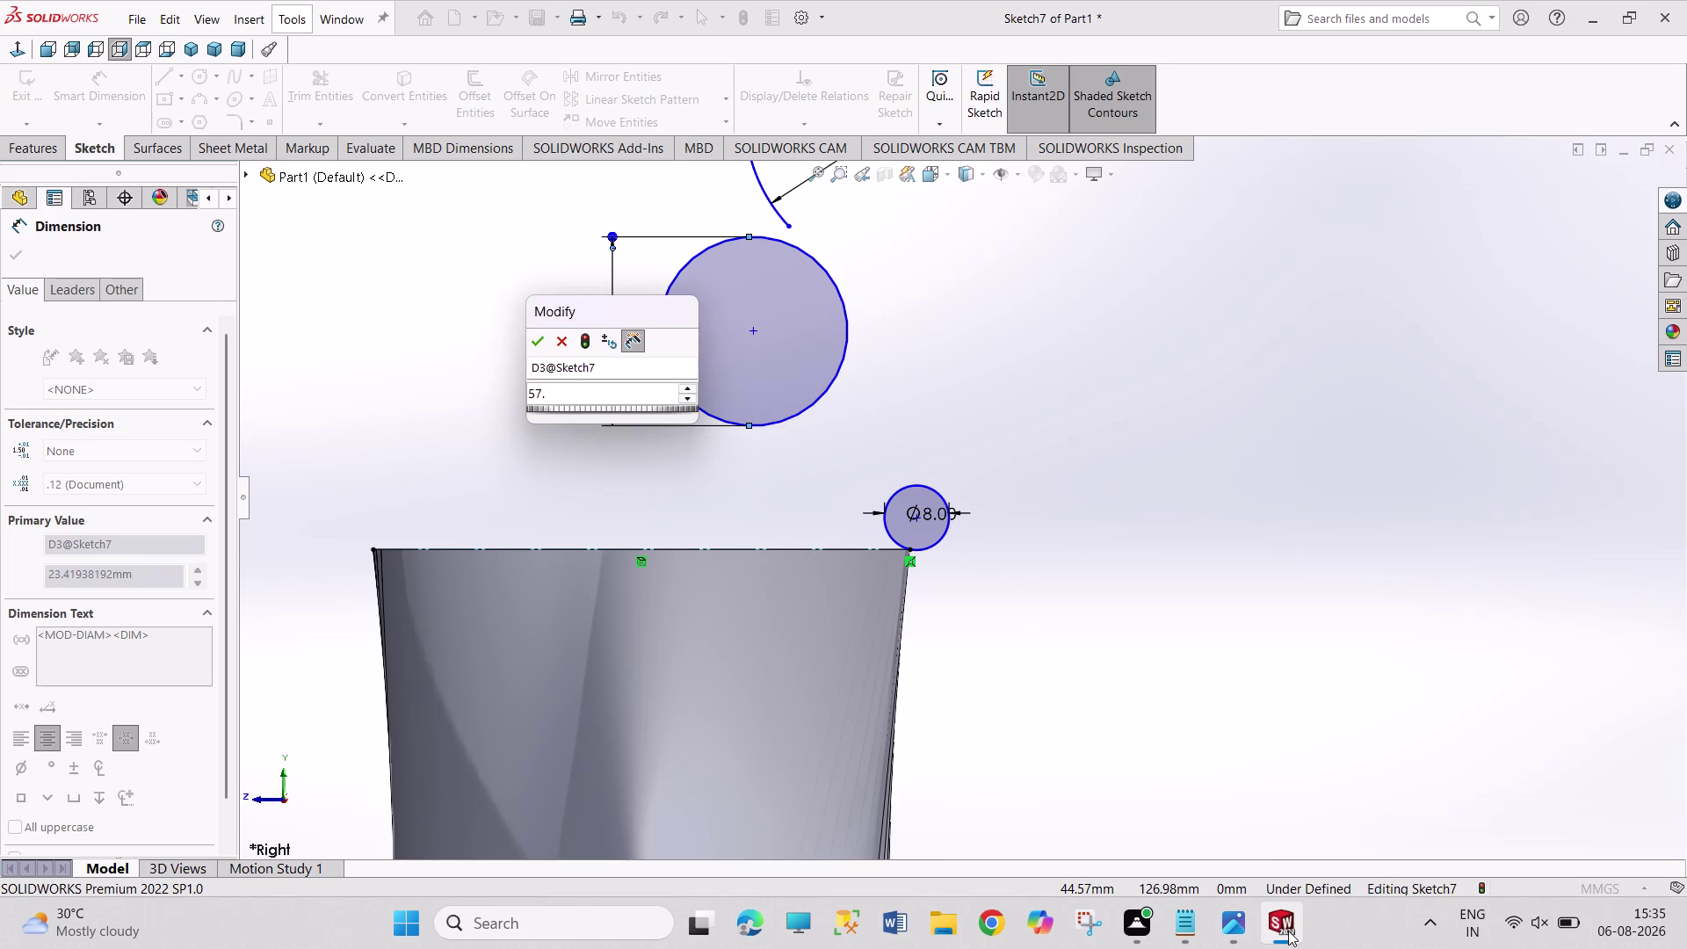
text(27)
key(asterisk)
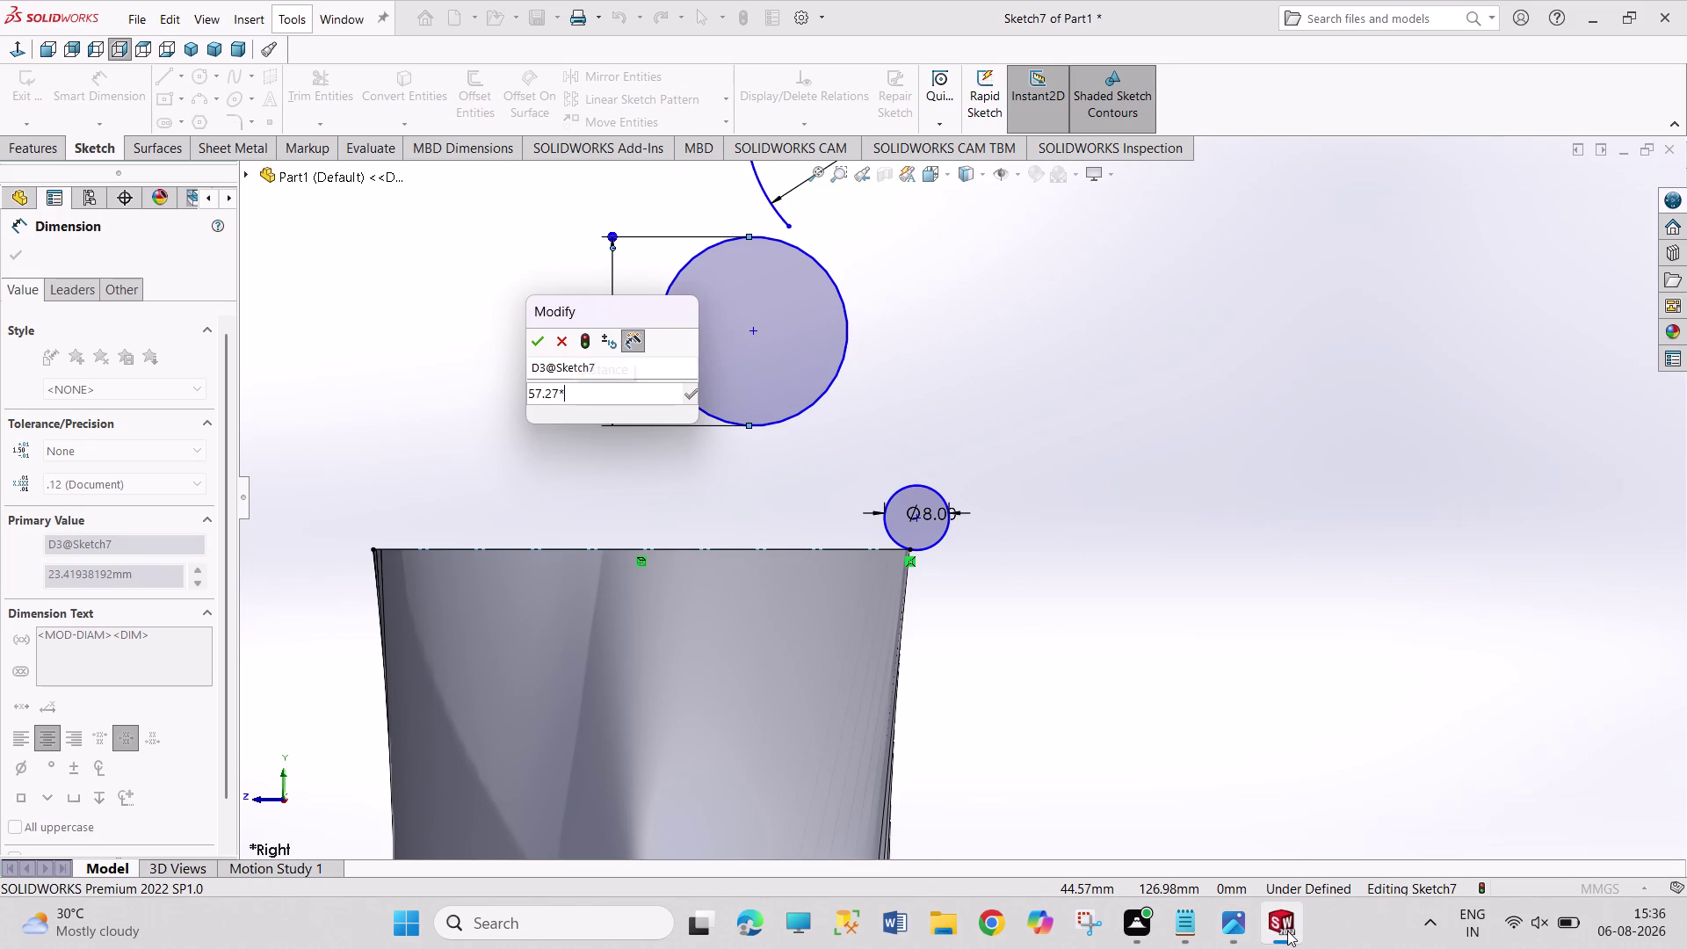
key(2)
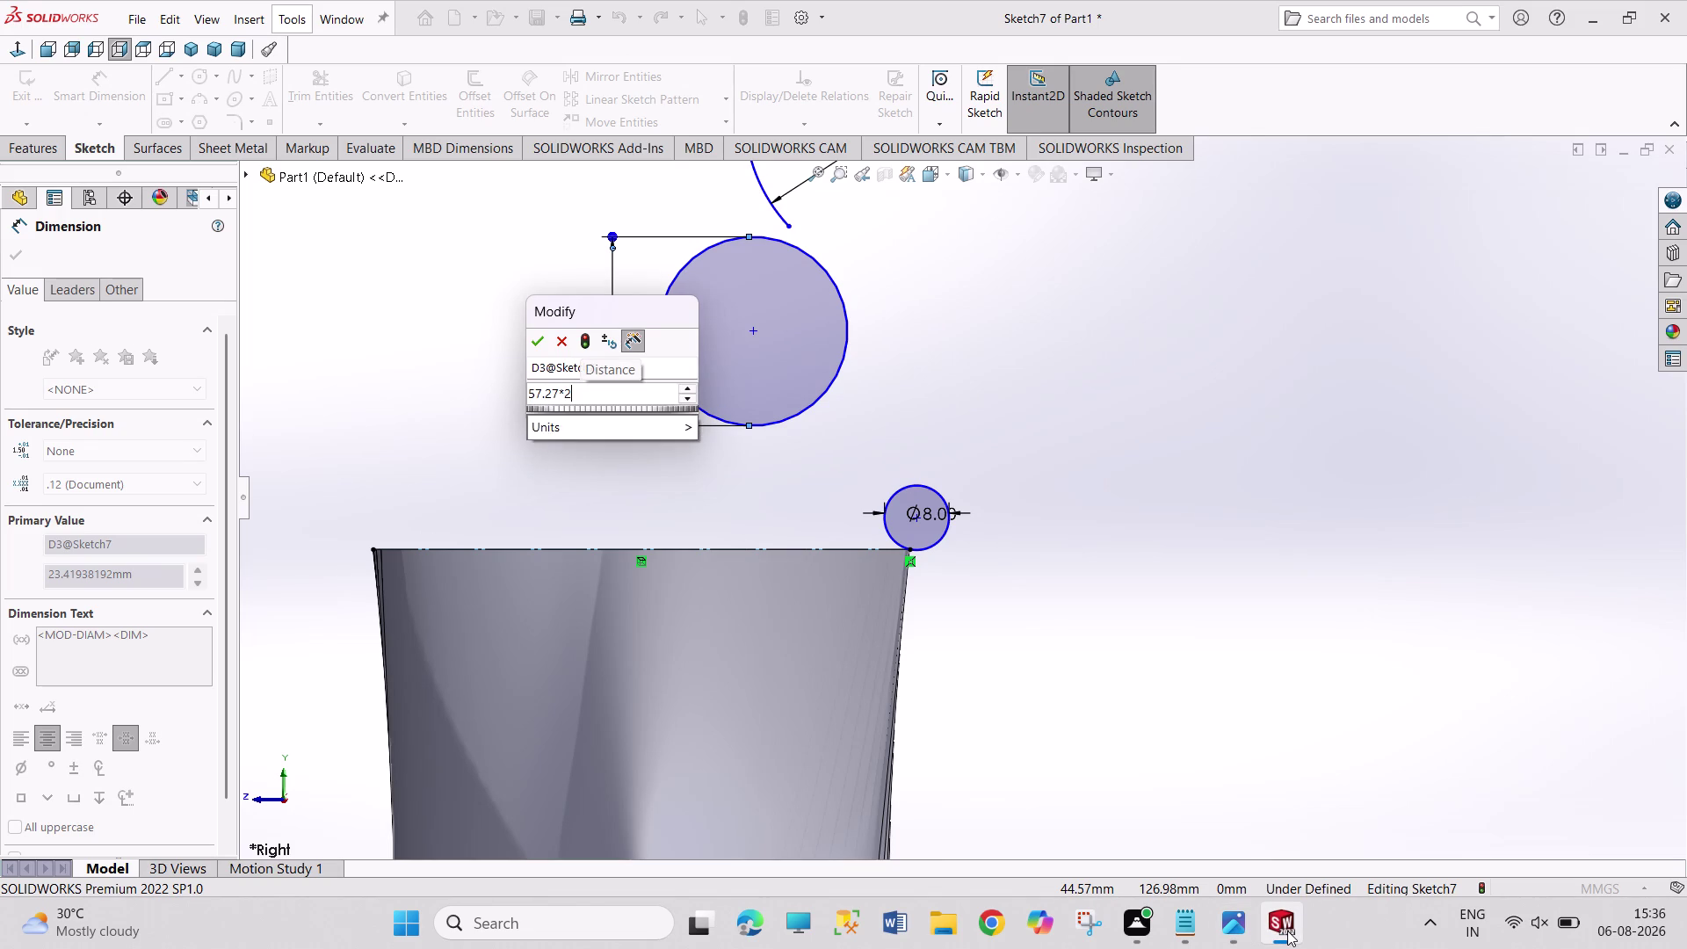
key(Return)
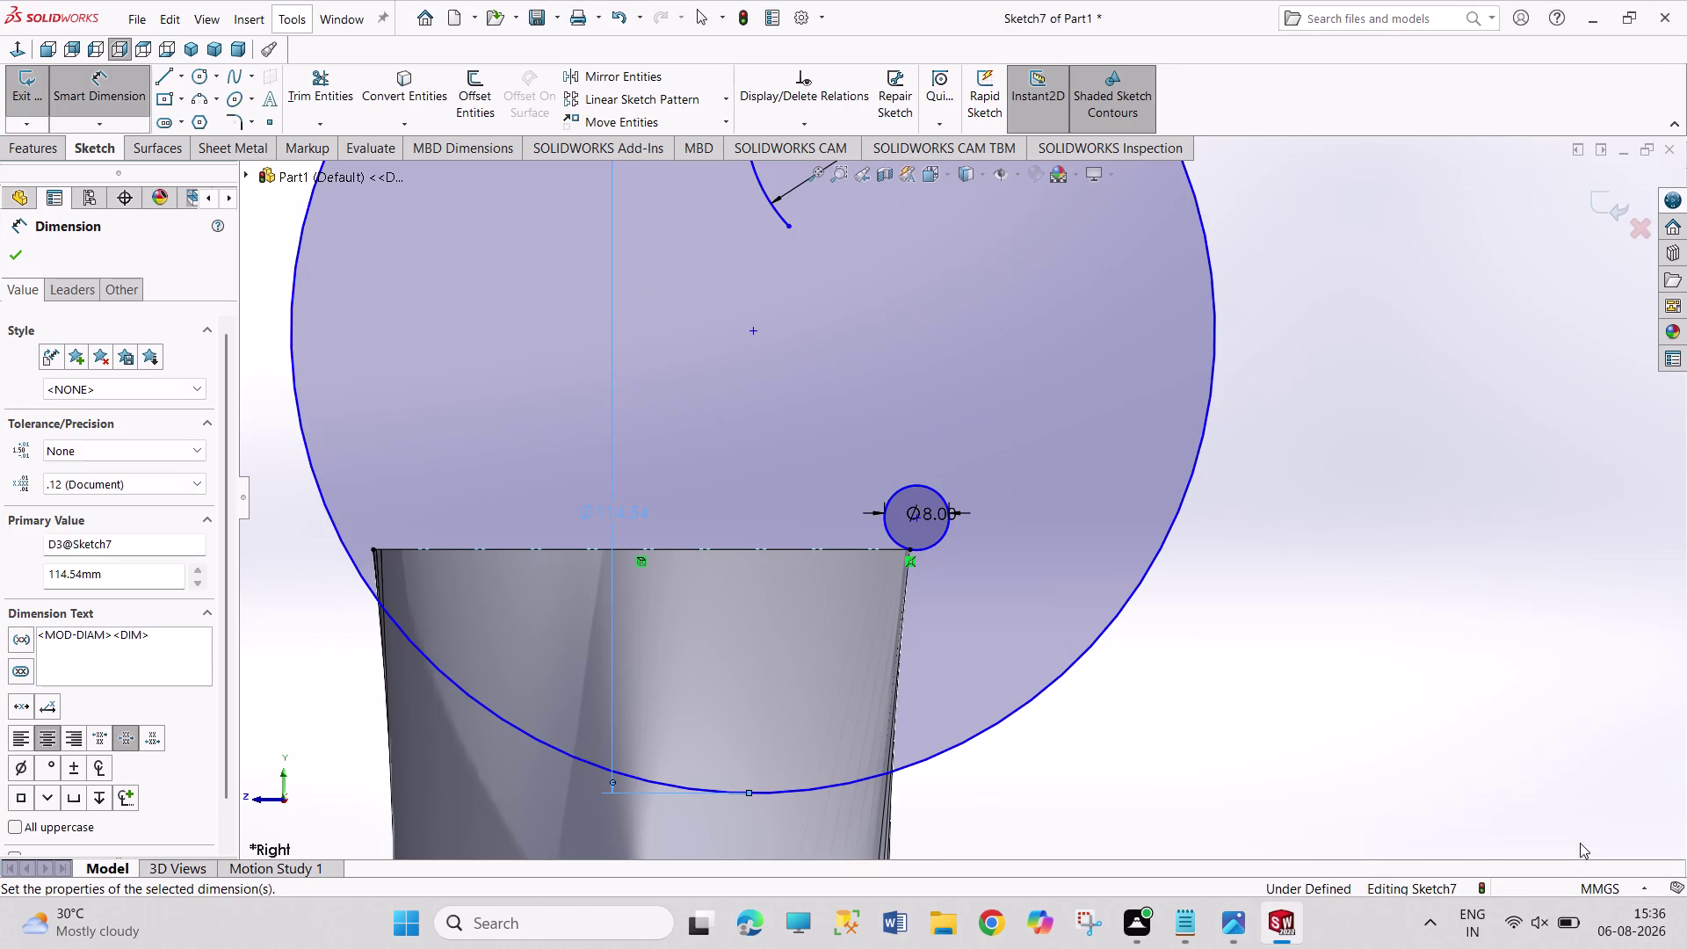
right_click(1369, 574)
Move the large circle toward the rim and make it touch the Ø8 circle.
click(1447, 637)
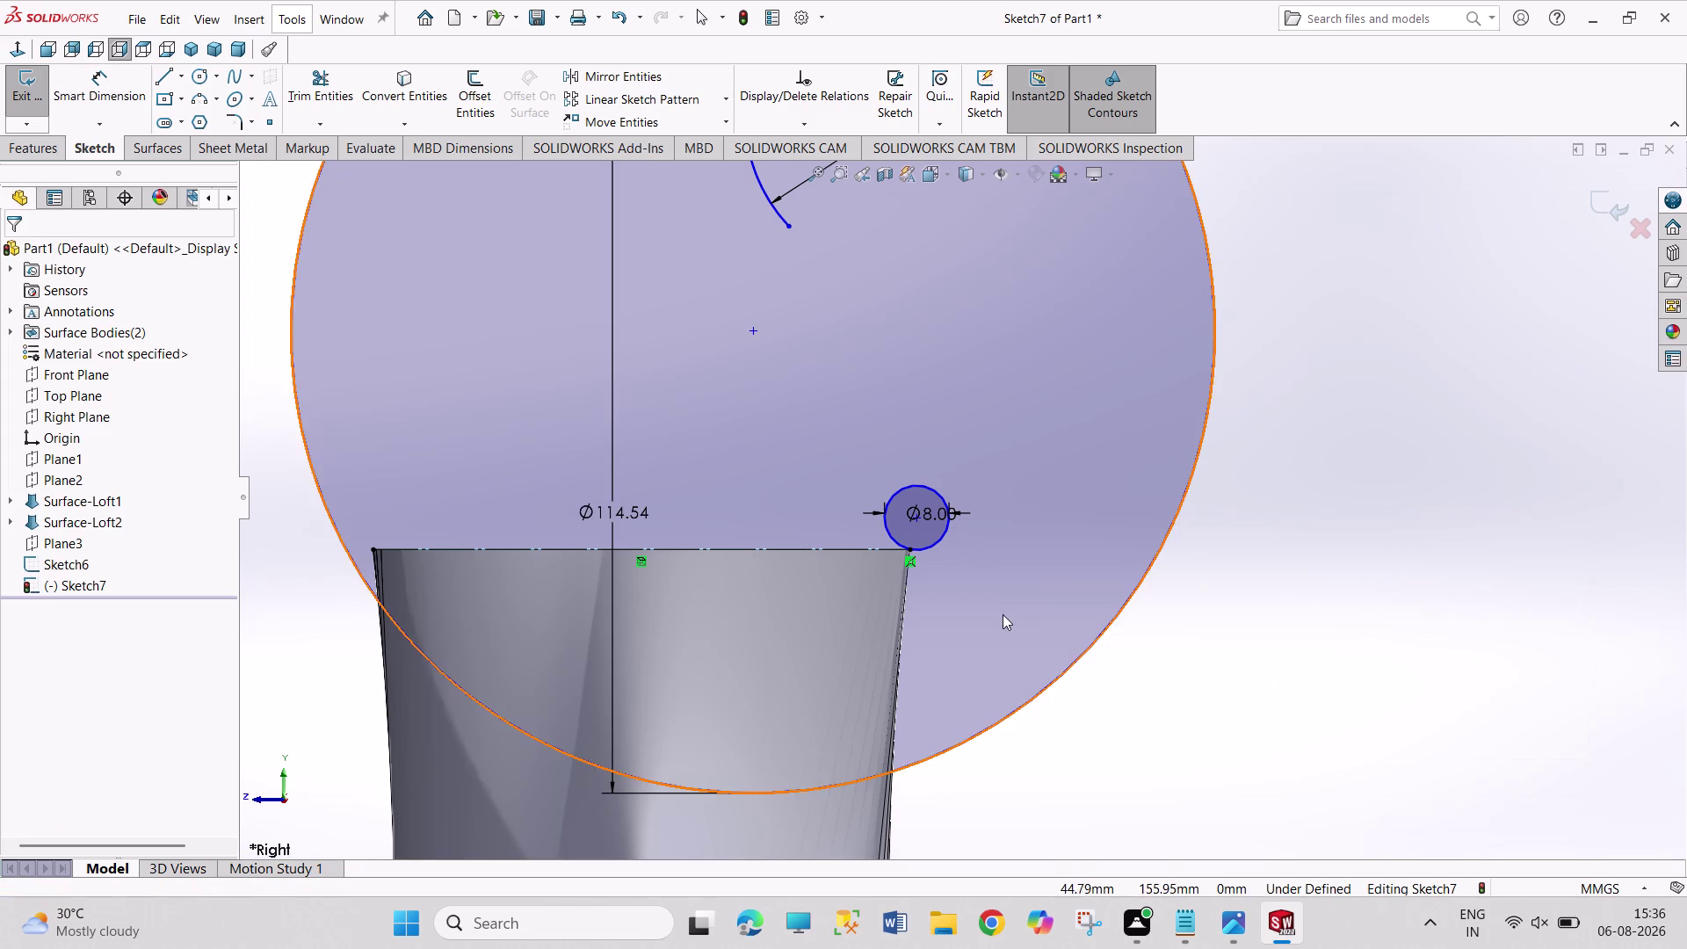
drag(1089, 648, 802, 454)
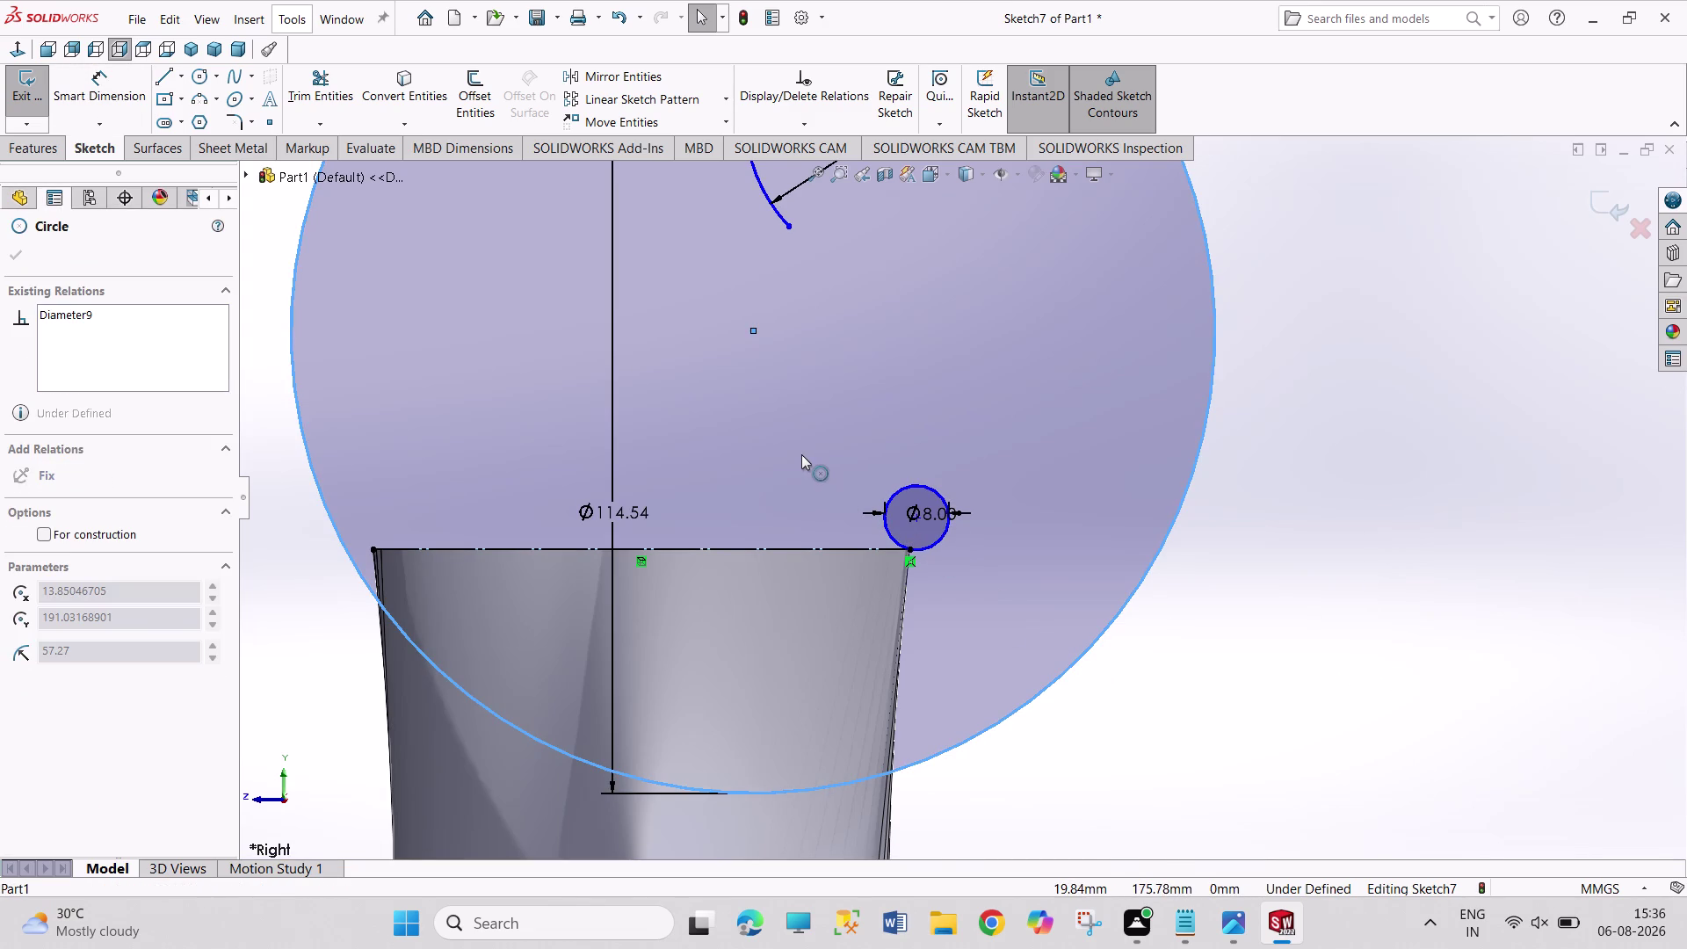
drag(801, 454, 798, 447)
drag(749, 332, 747, 329)
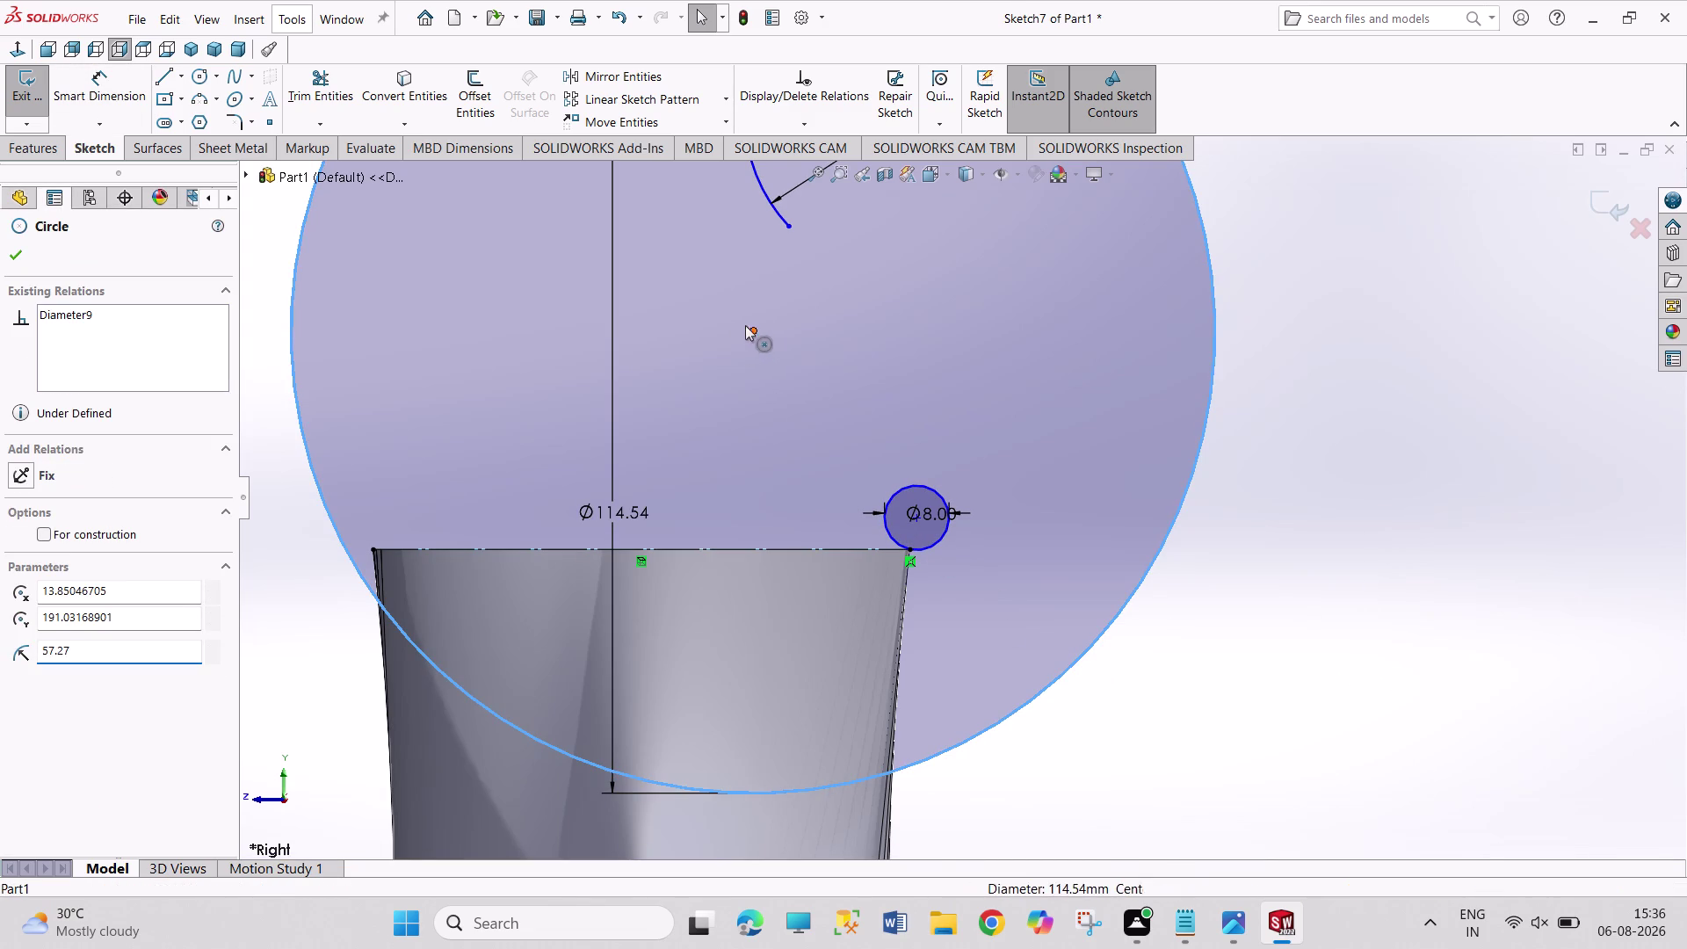
drag(747, 329, 665, 233)
click(1063, 546)
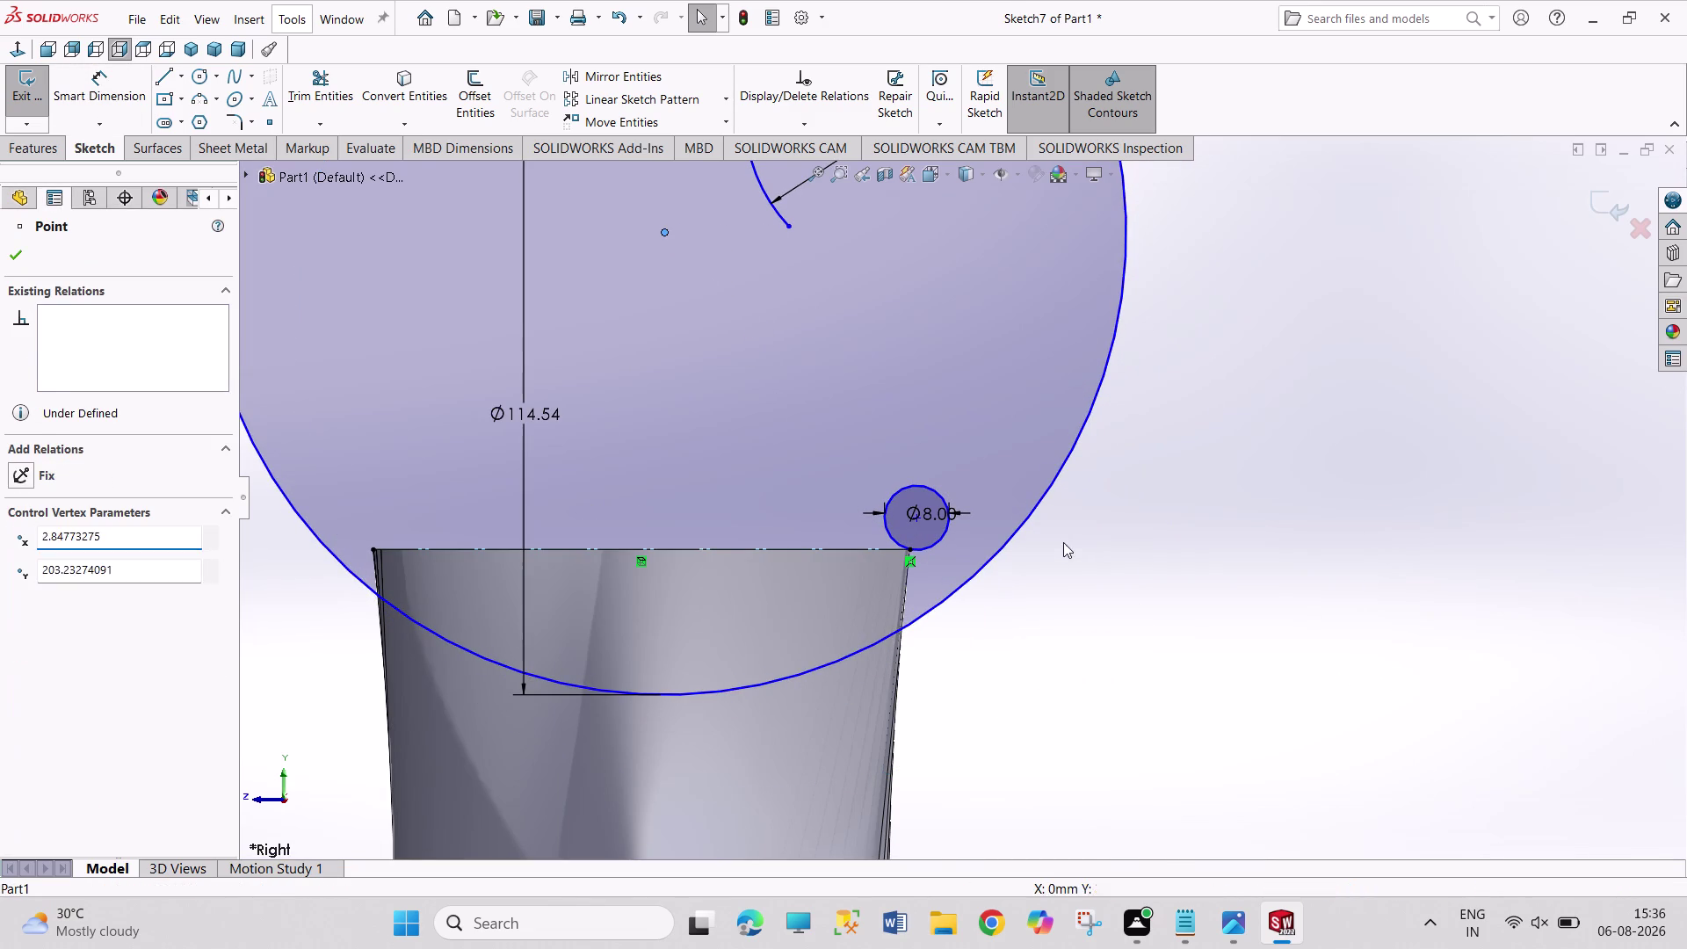
click(1015, 529)
click(935, 542)
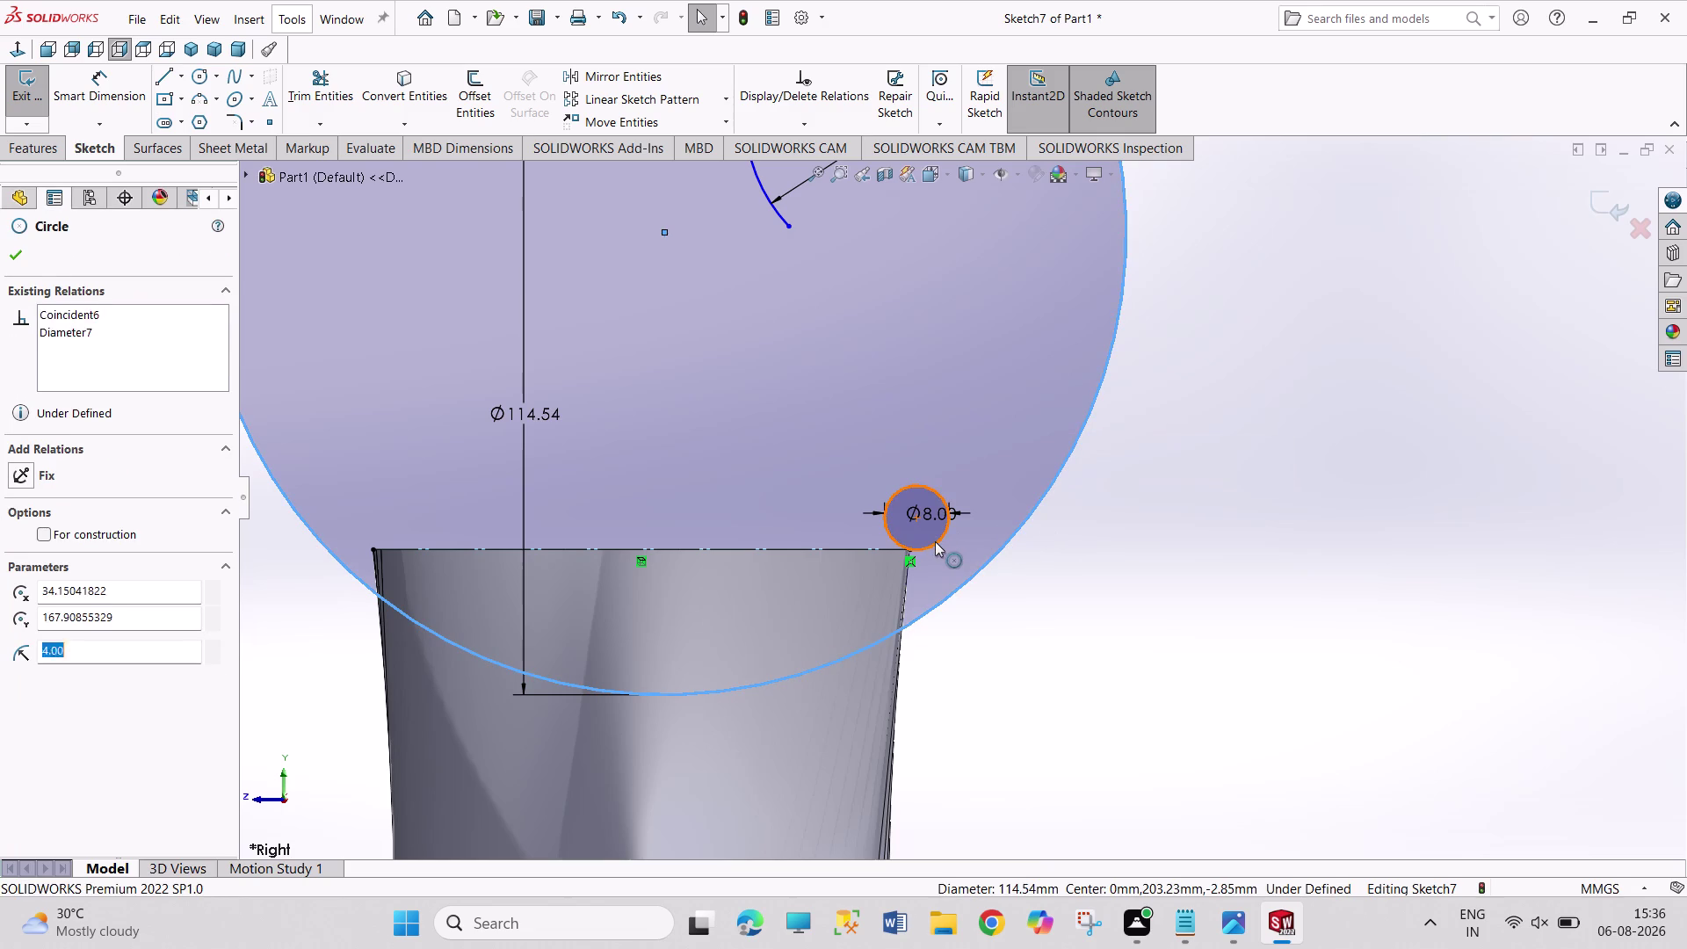
click(1012, 463)
click(1215, 605)
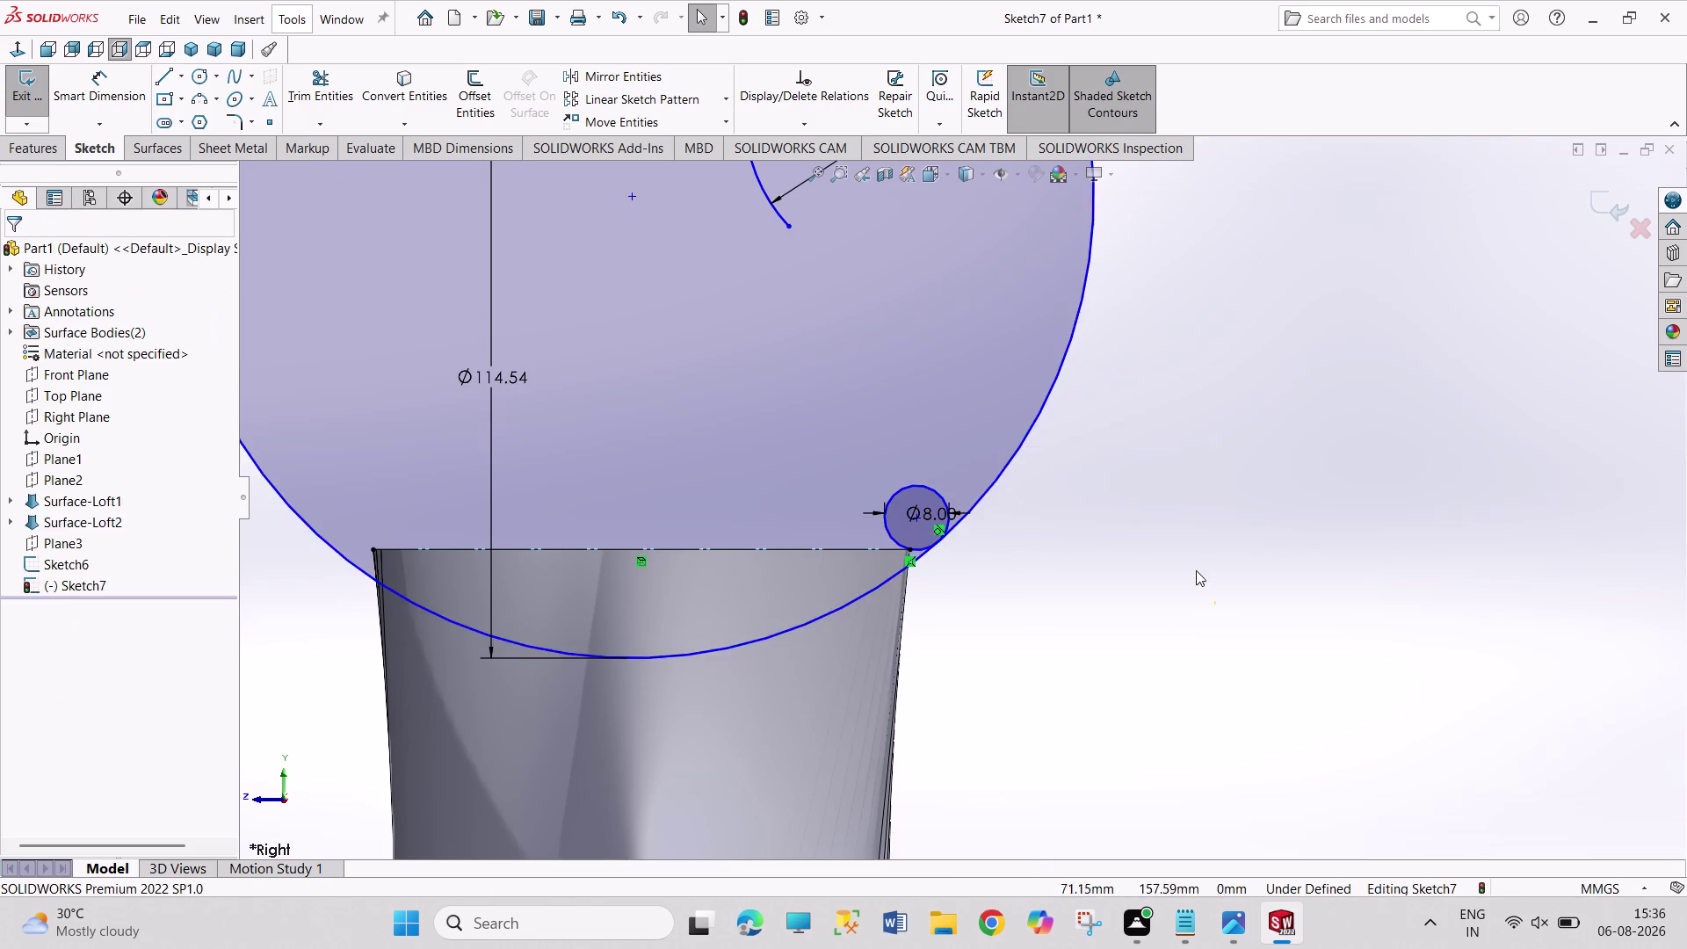
Make the large circle pass through the R20 arc endpoint and drag it lower over the body.
scroll(up, 3)
scroll(up, 3)
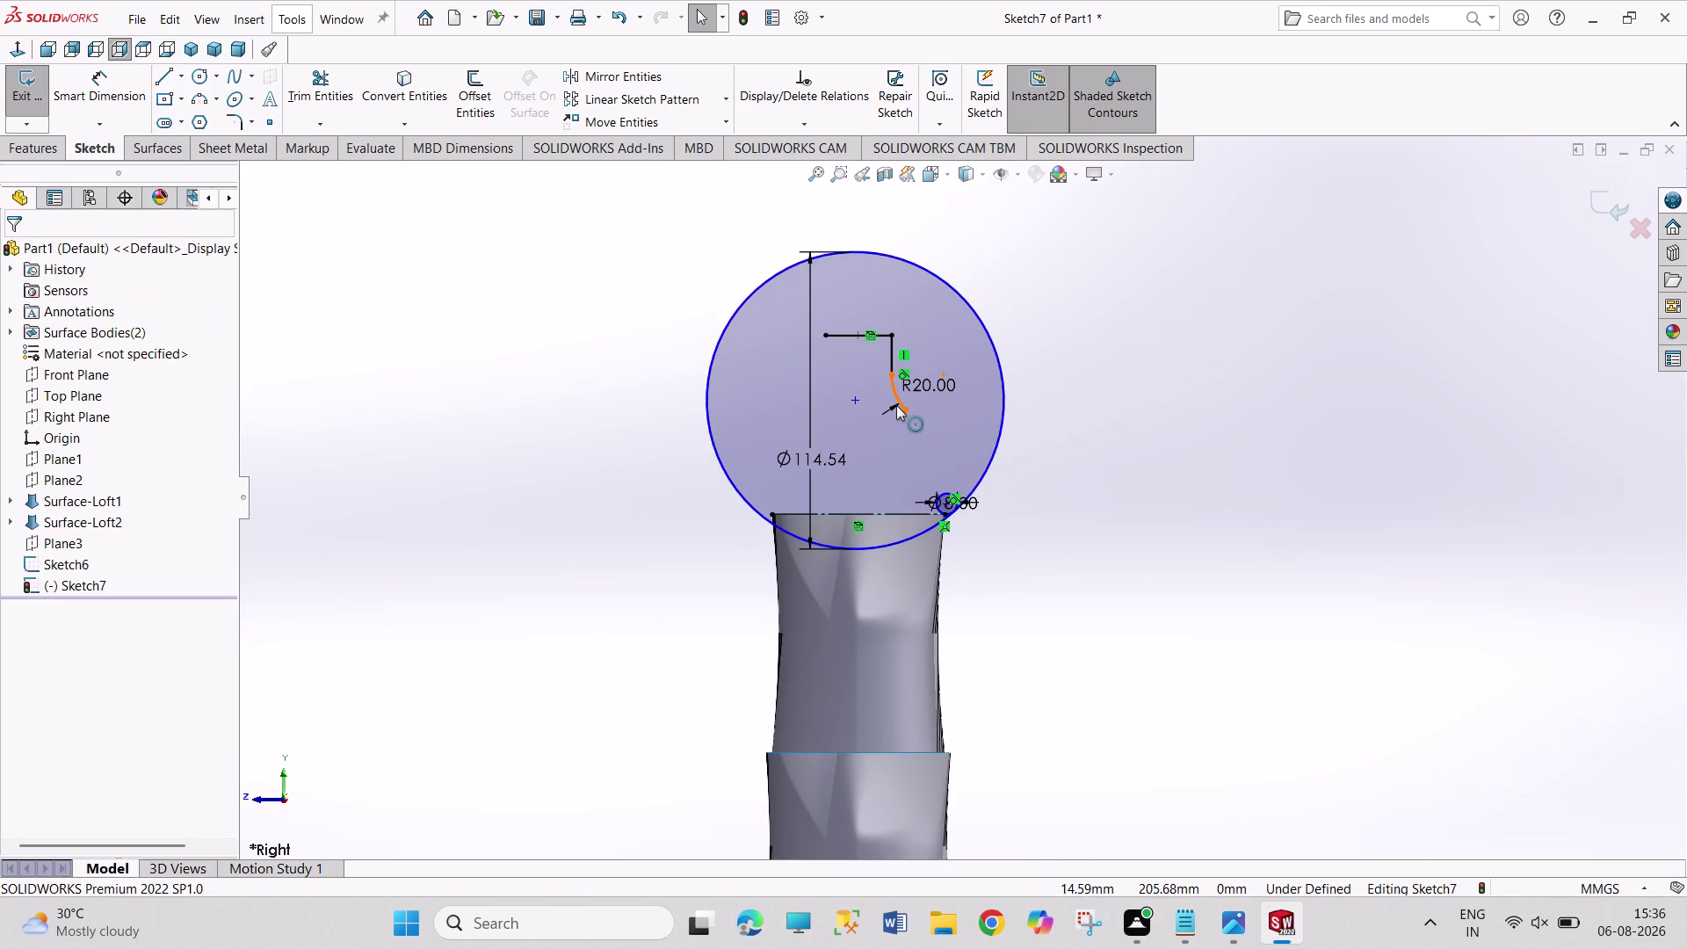
click(1002, 372)
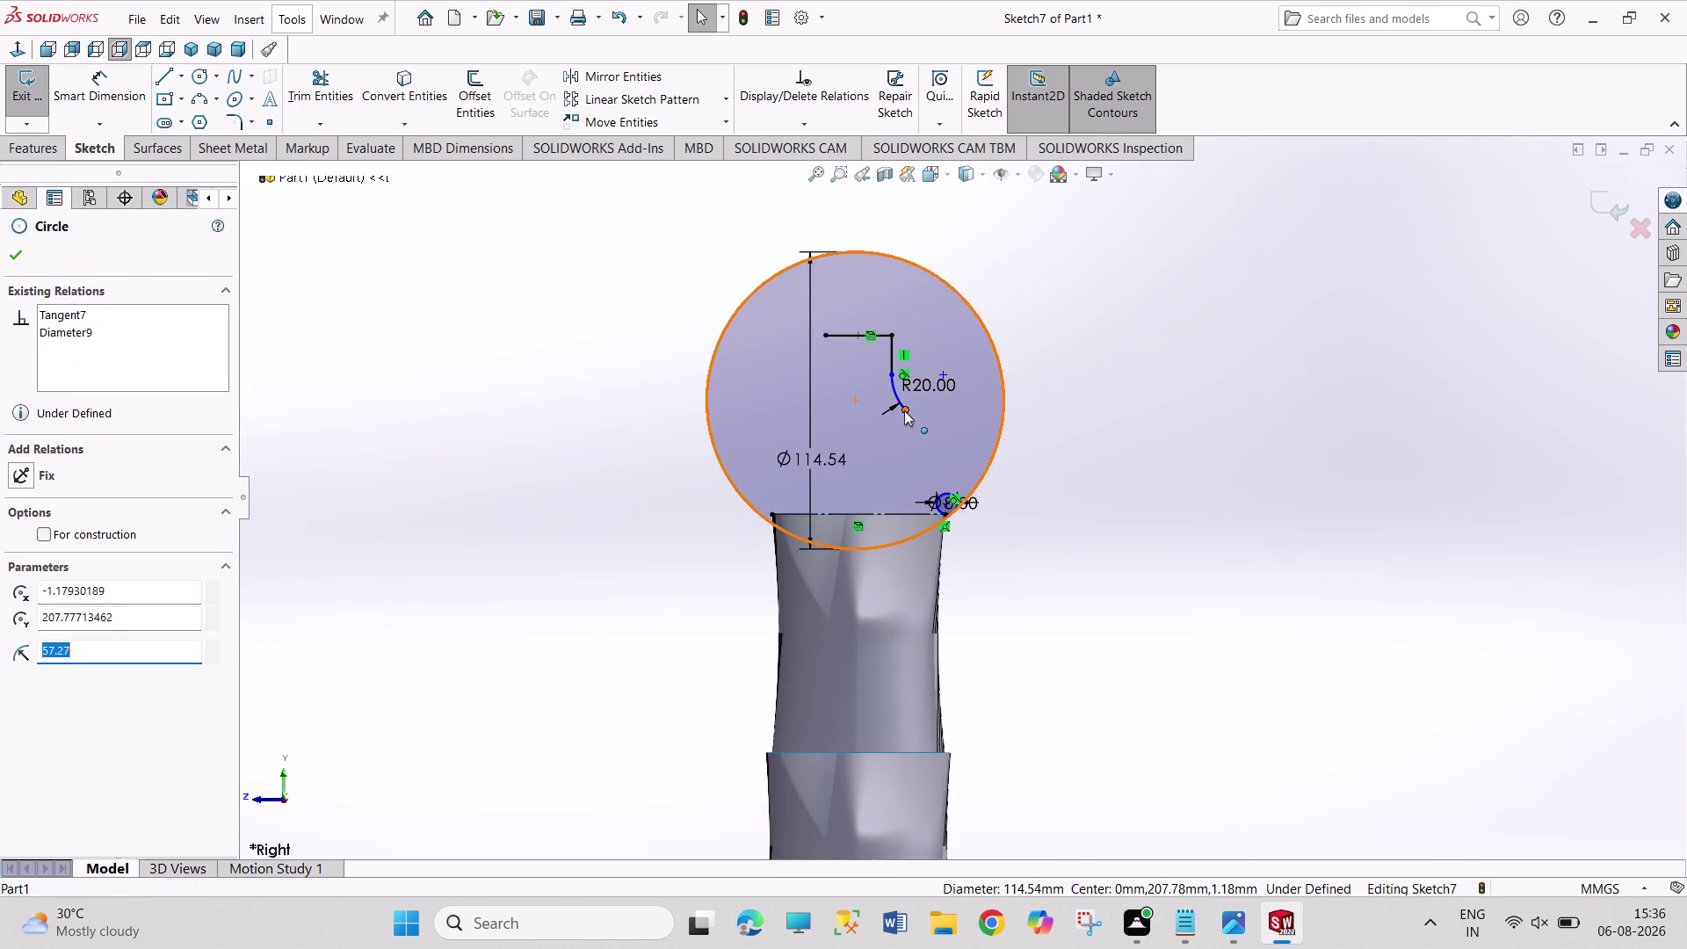
click(904, 409)
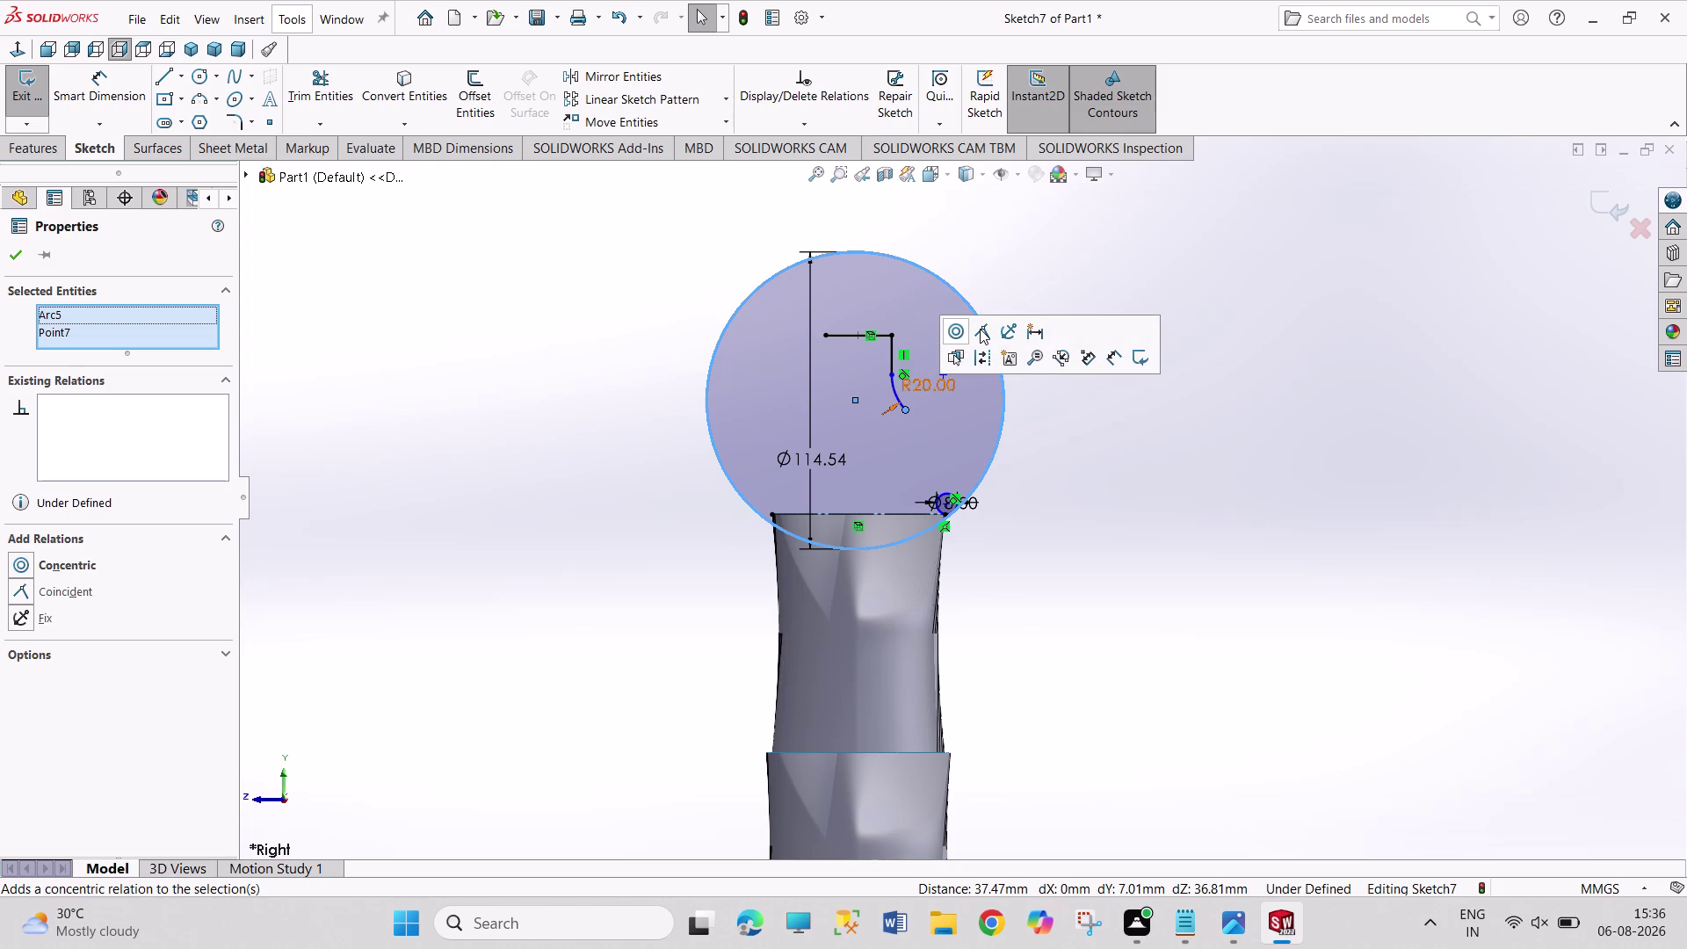
click(980, 328)
click(1176, 348)
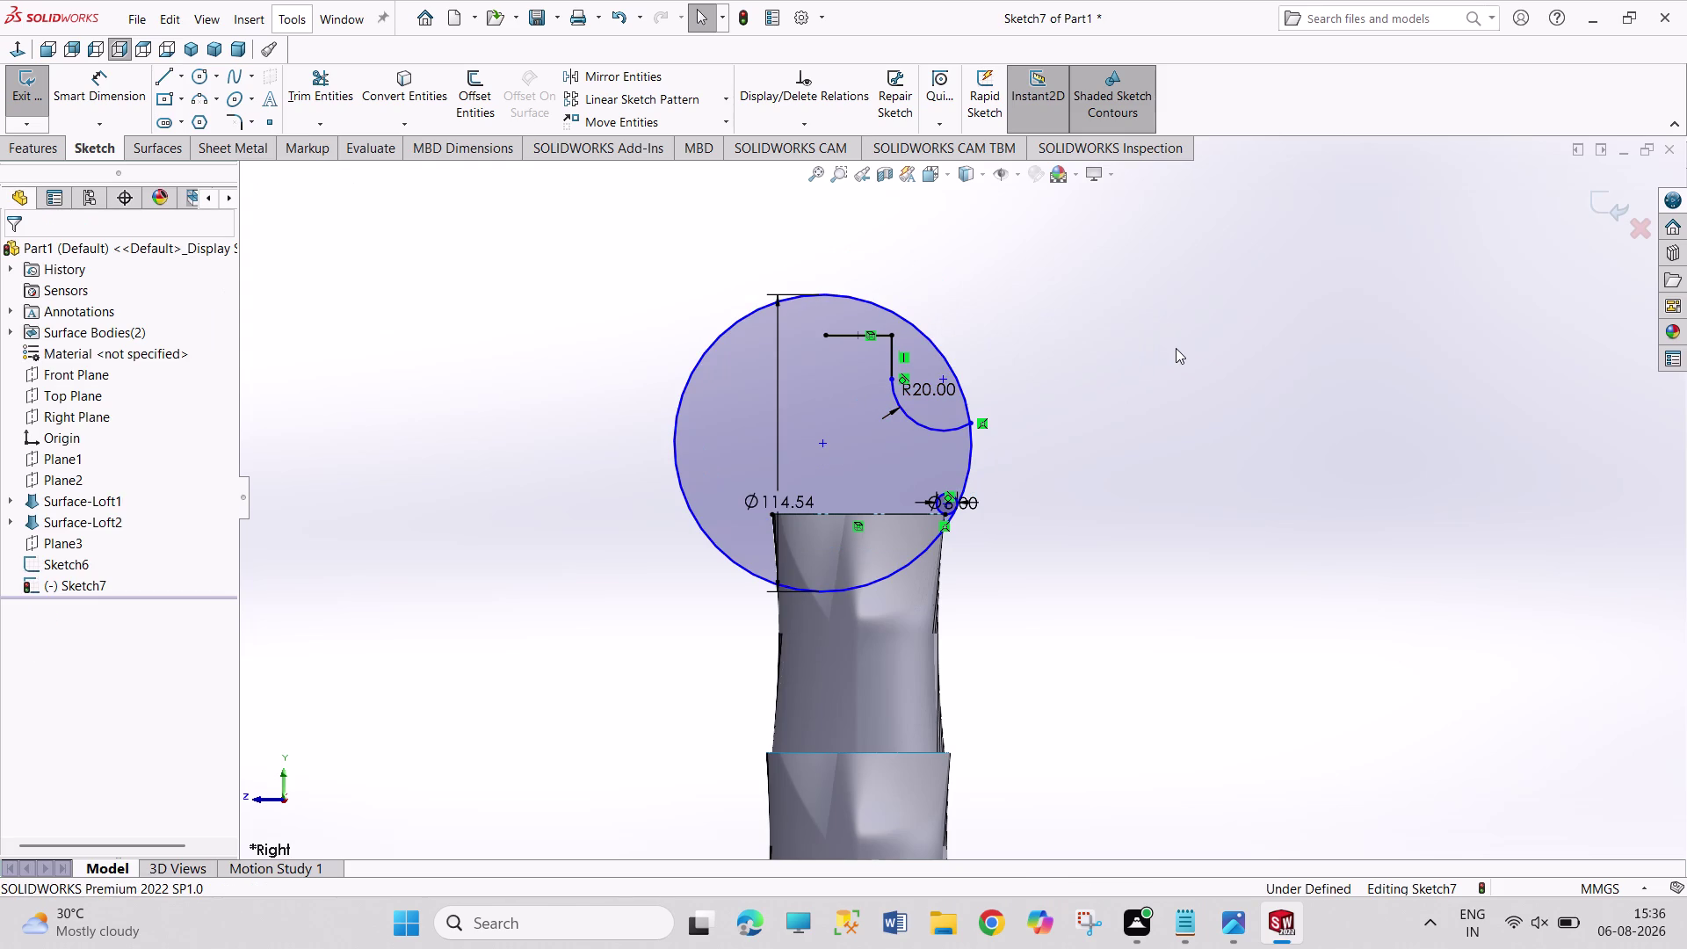
drag(970, 422, 957, 422)
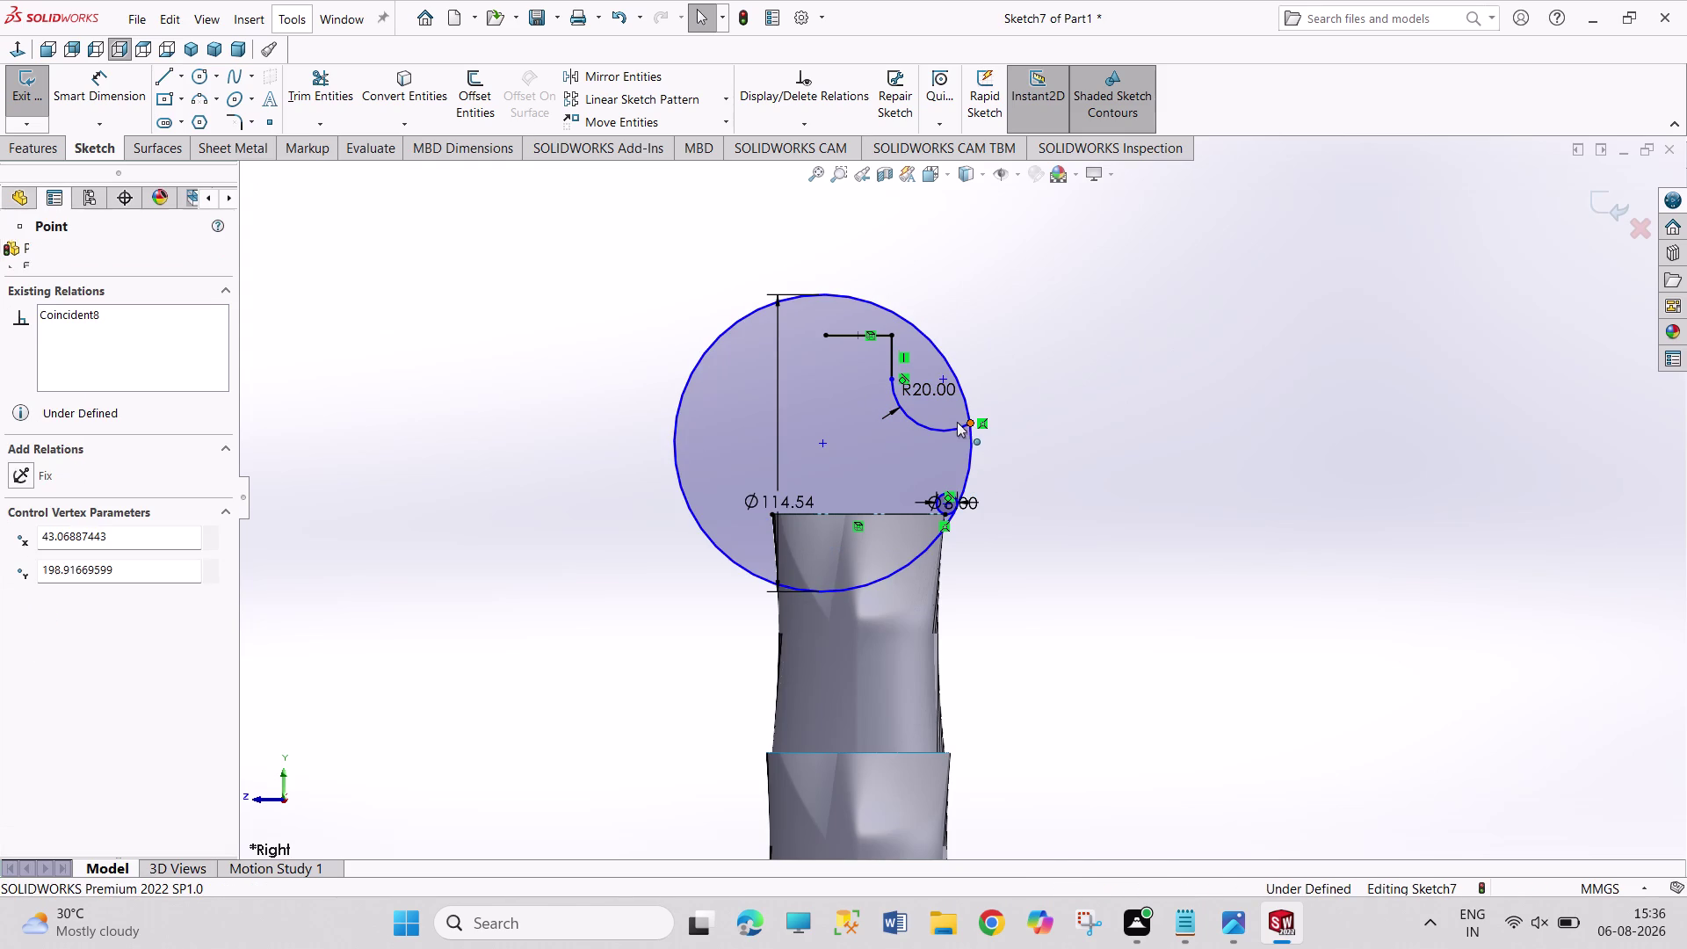
drag(957, 422, 925, 443)
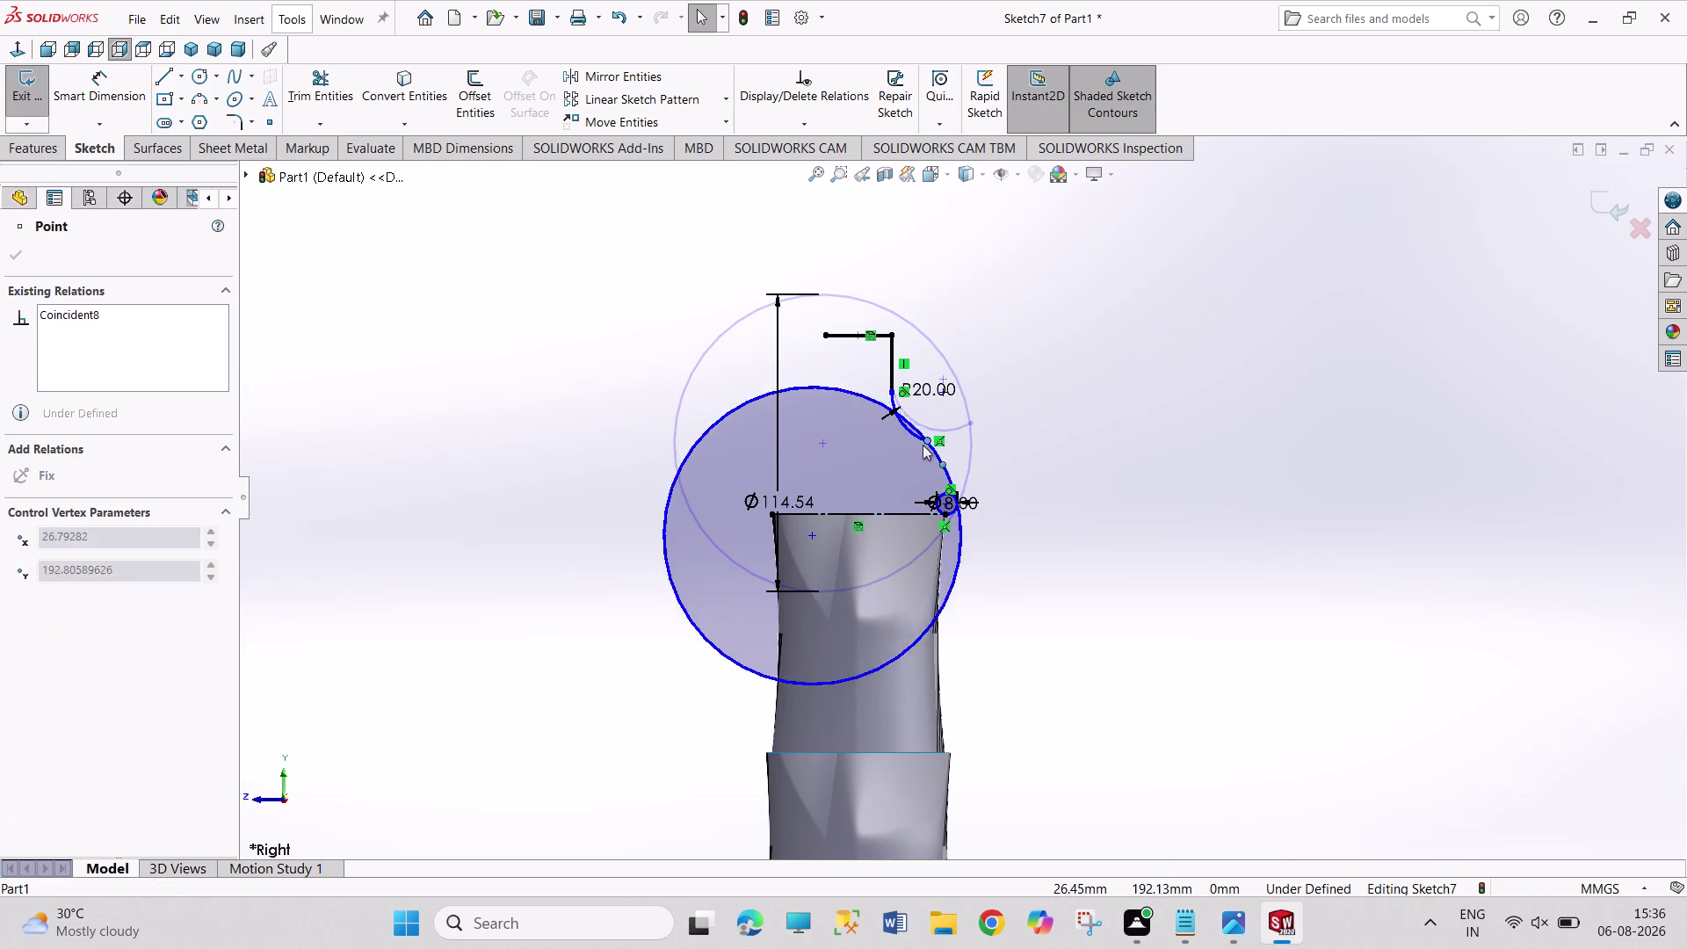
drag(925, 443, 908, 448)
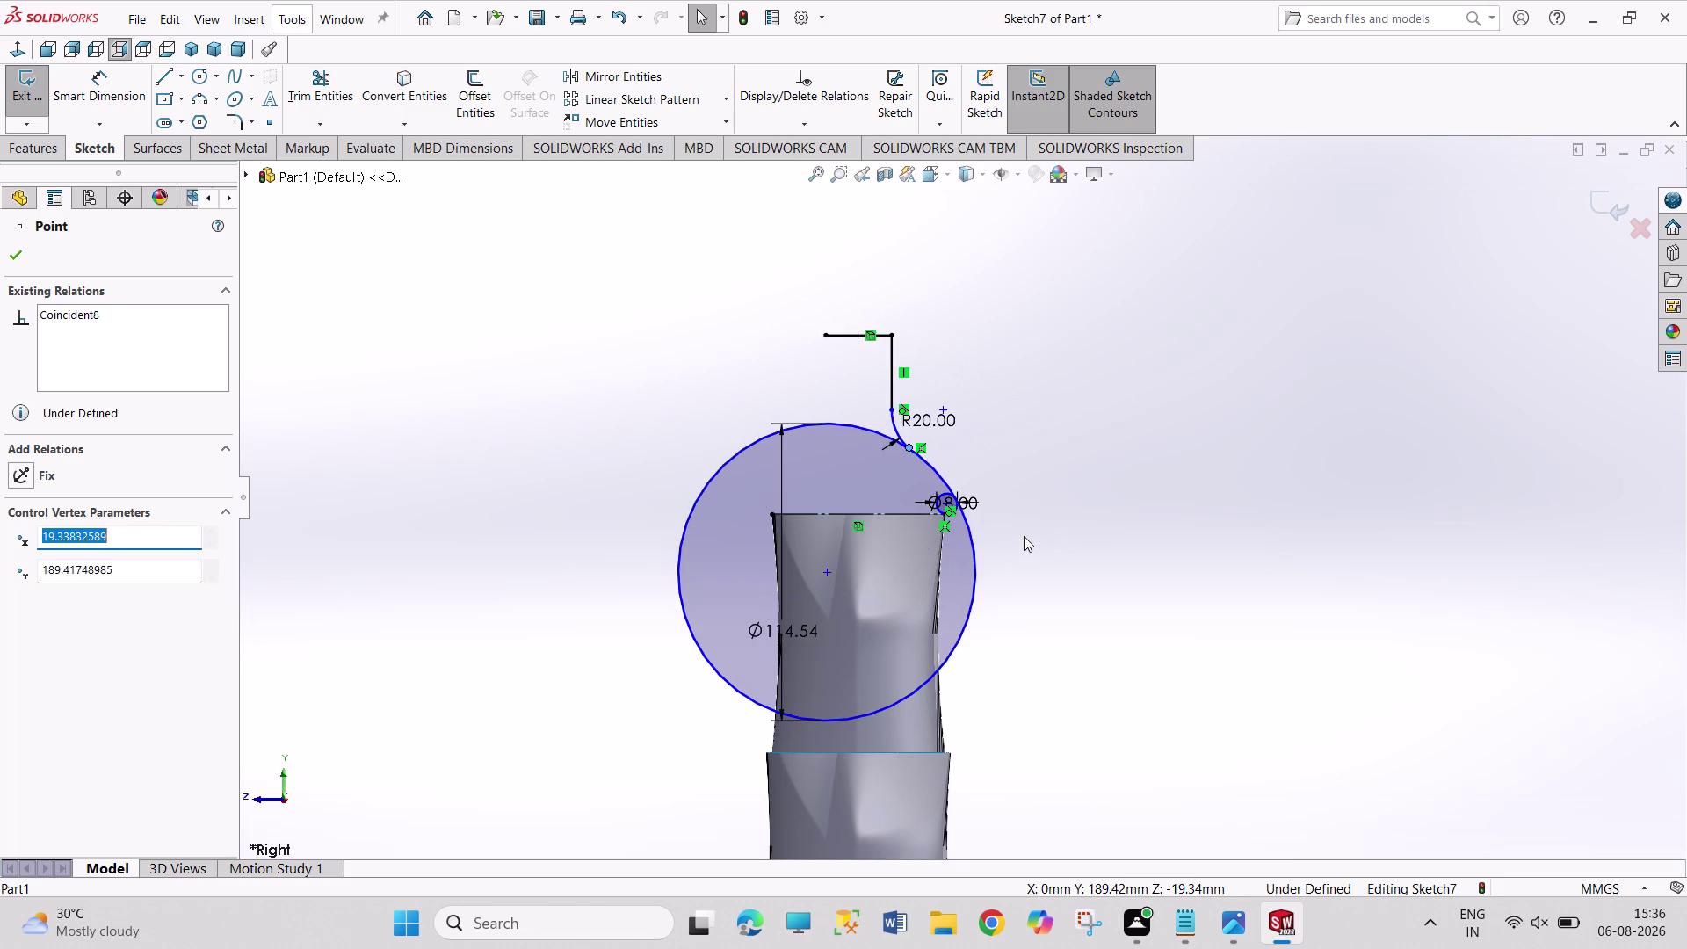
scroll(down, 3)
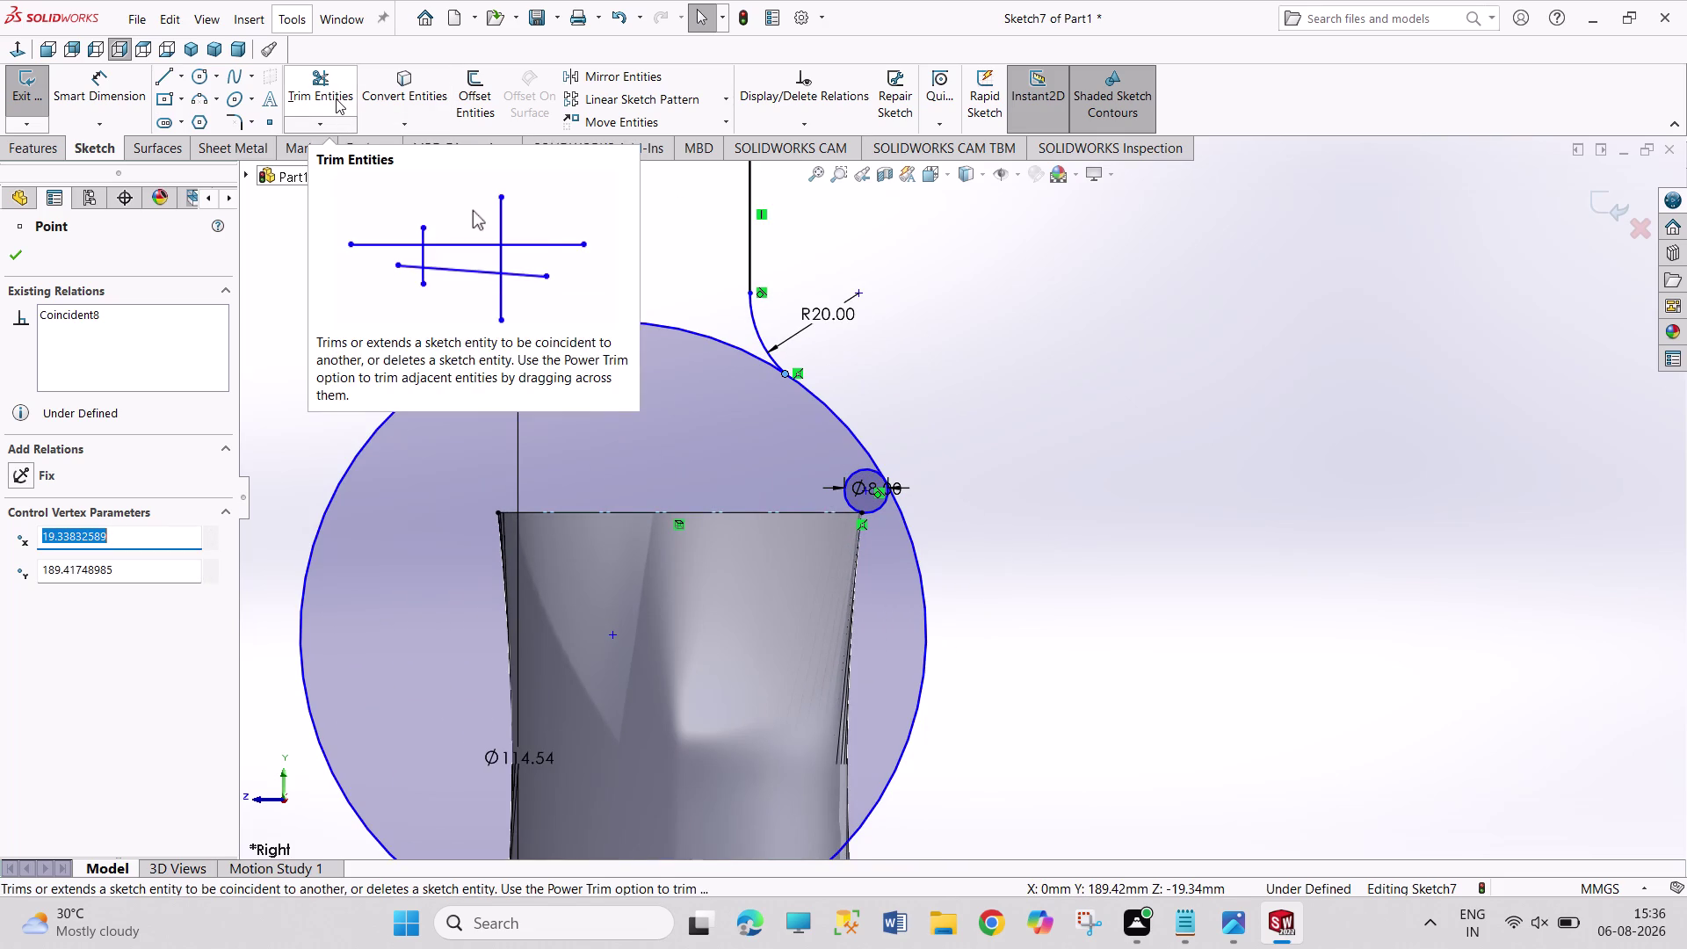
Reposition the Ø8.00 dimension label above the small circle.
scroll(down, 3)
scroll(down, 3)
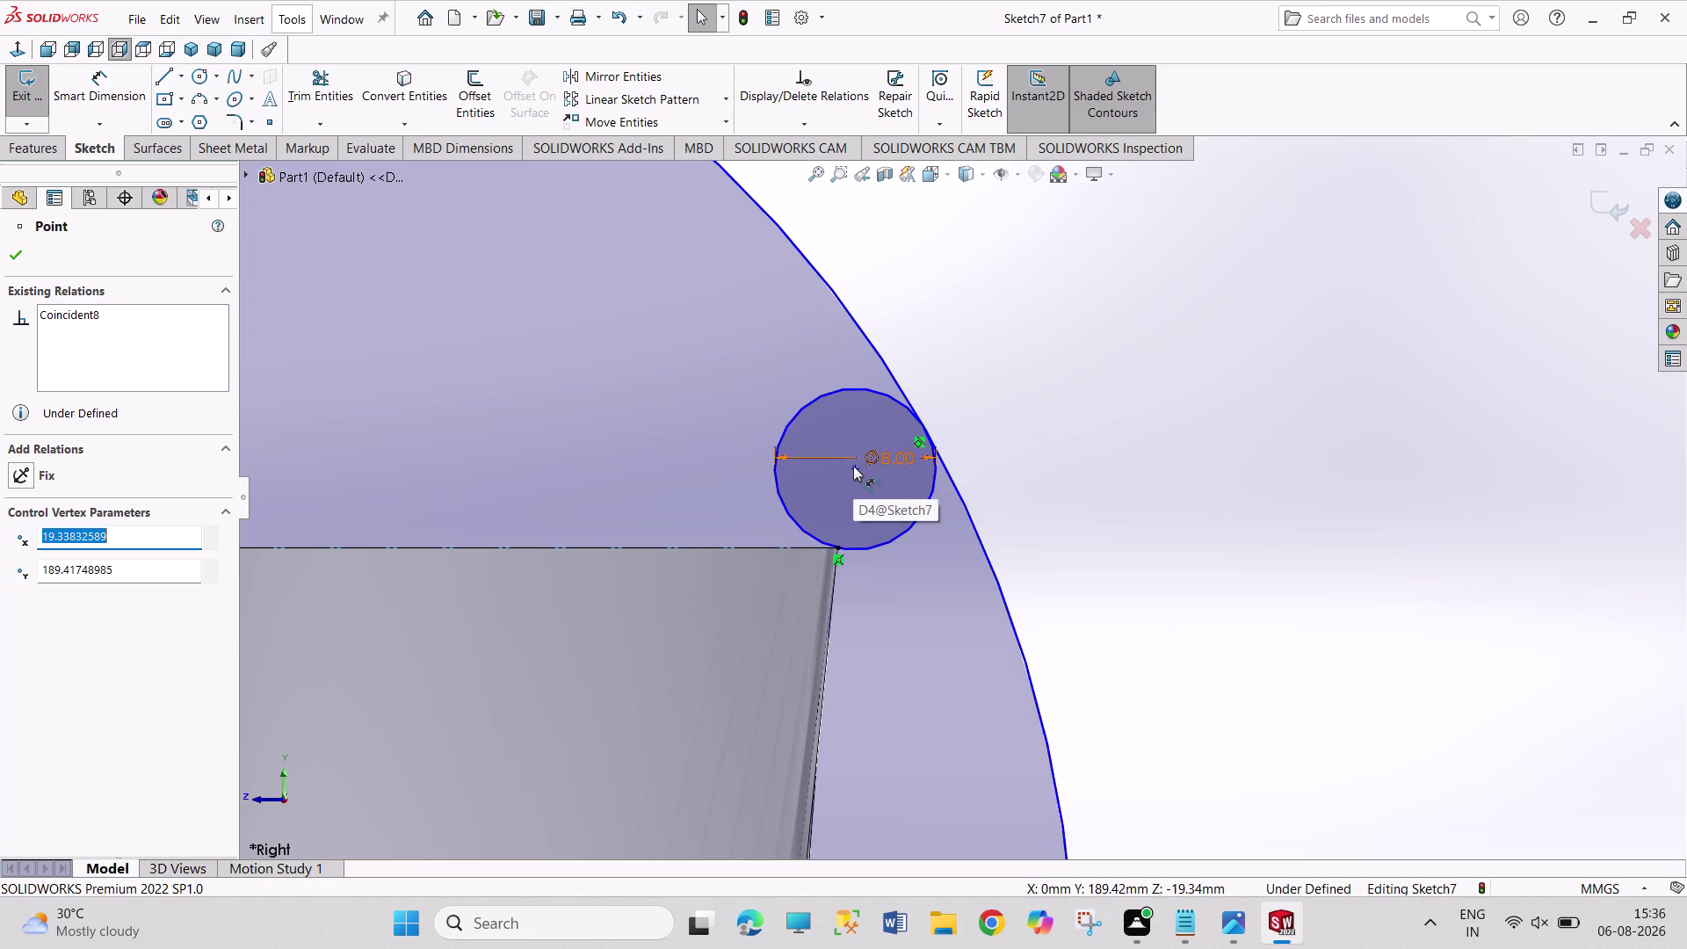
drag(853, 465, 844, 465)
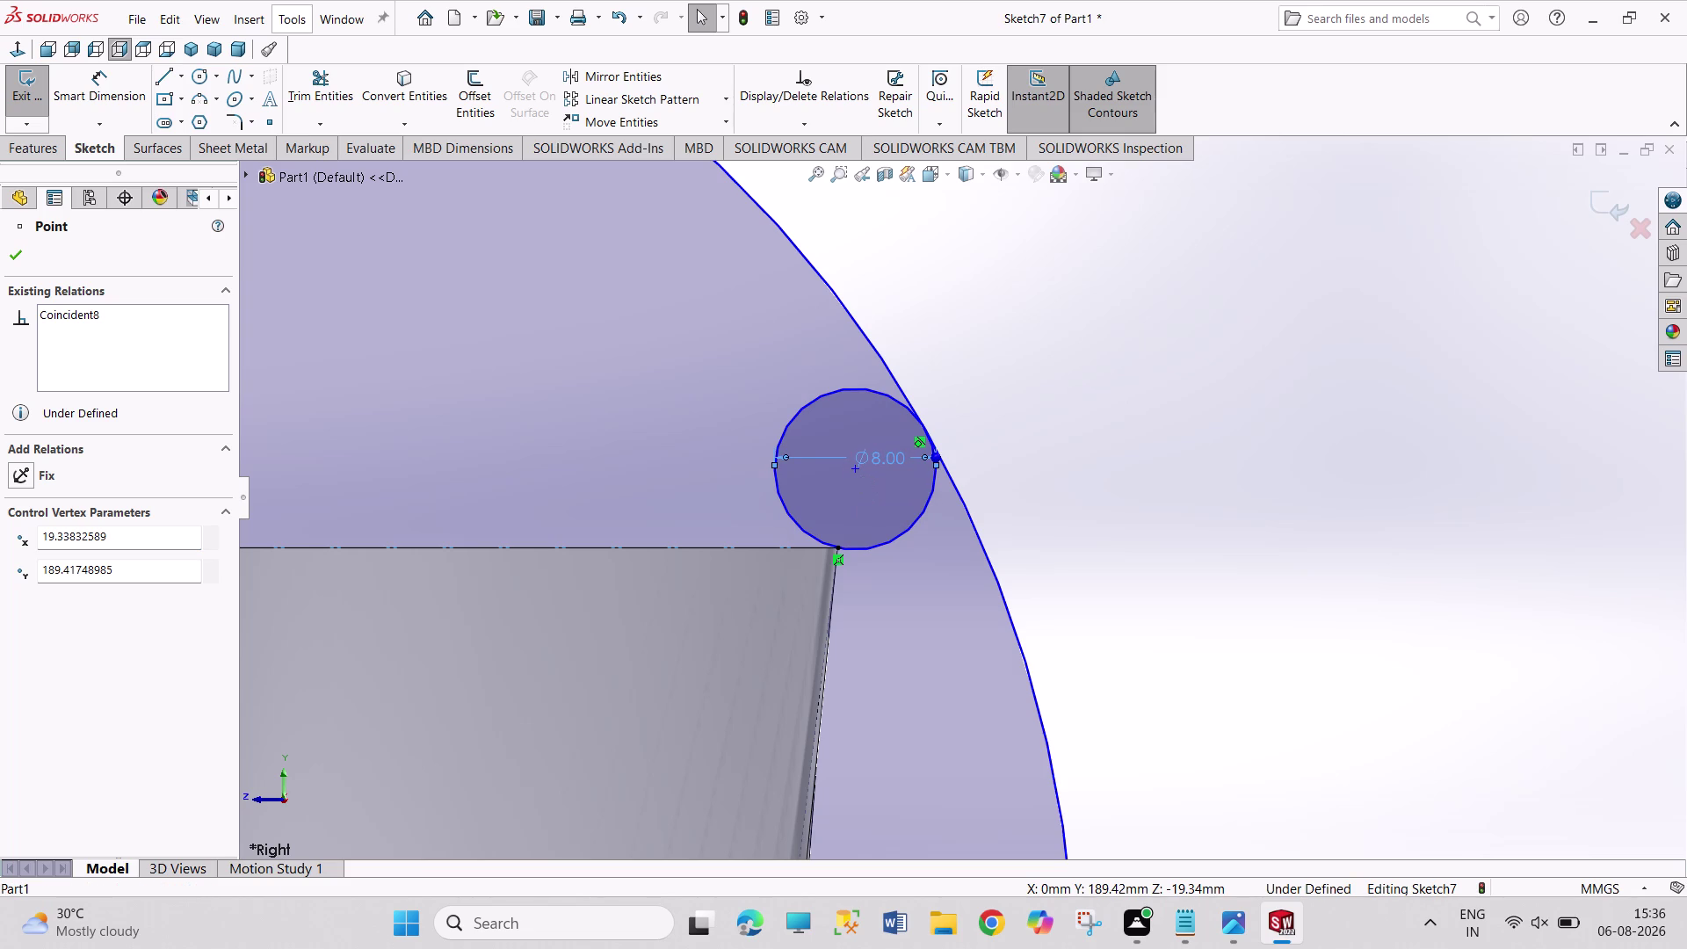
drag(870, 462, 947, 363)
click(1127, 512)
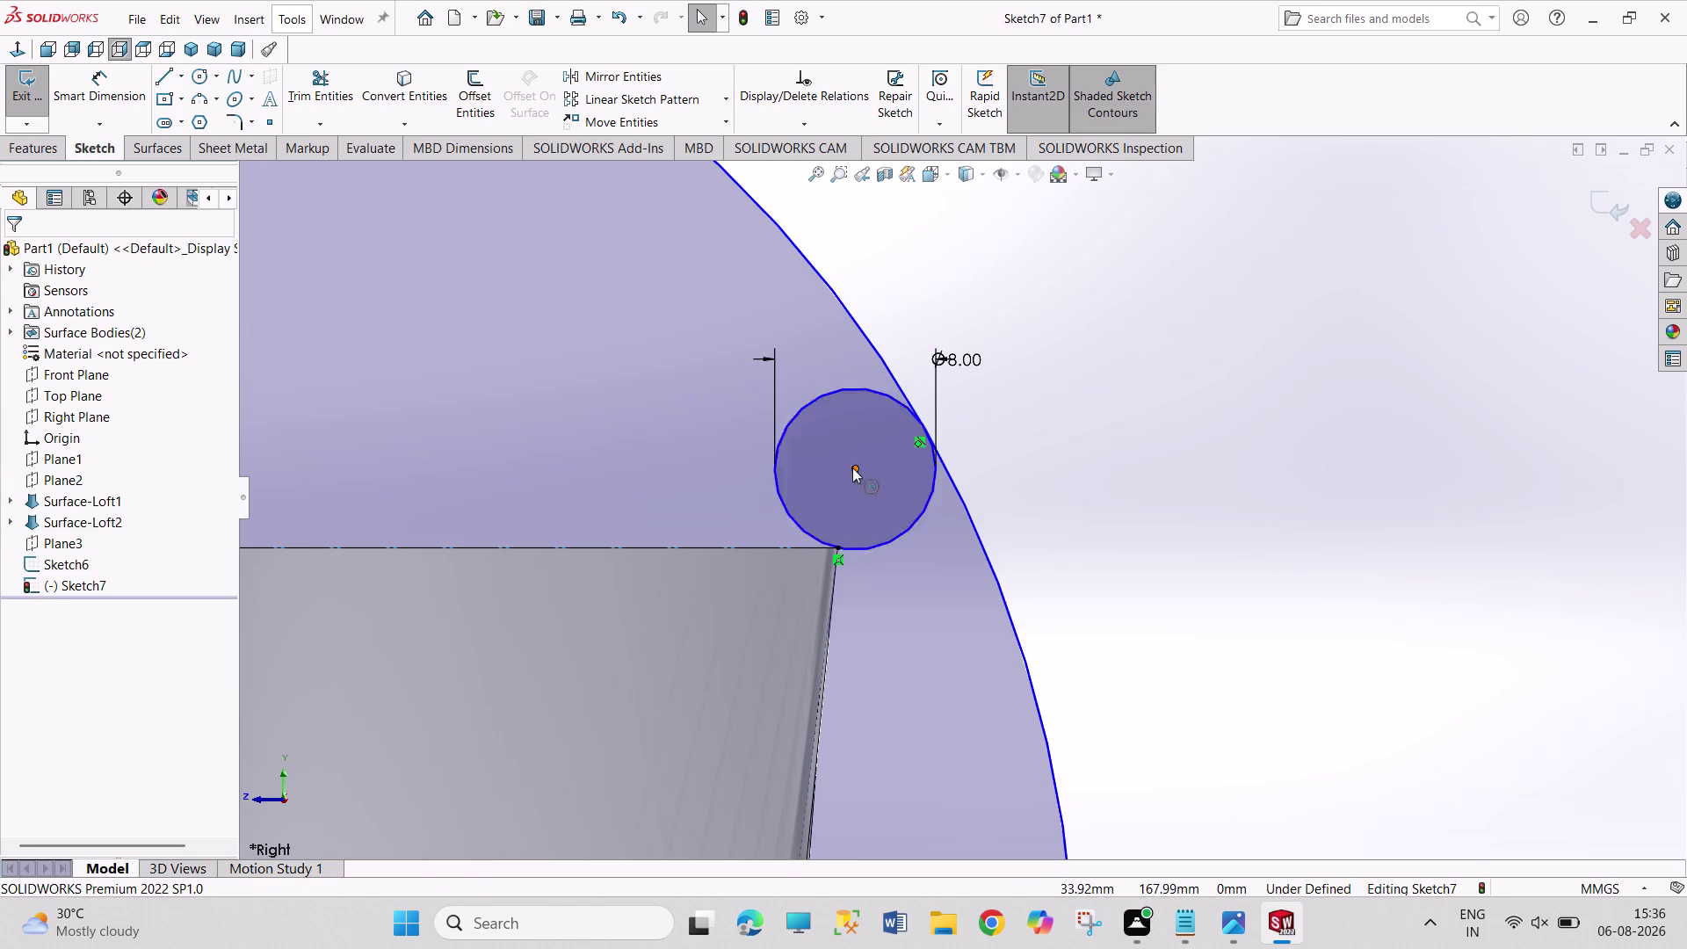
drag(853, 468, 833, 459)
click(1101, 566)
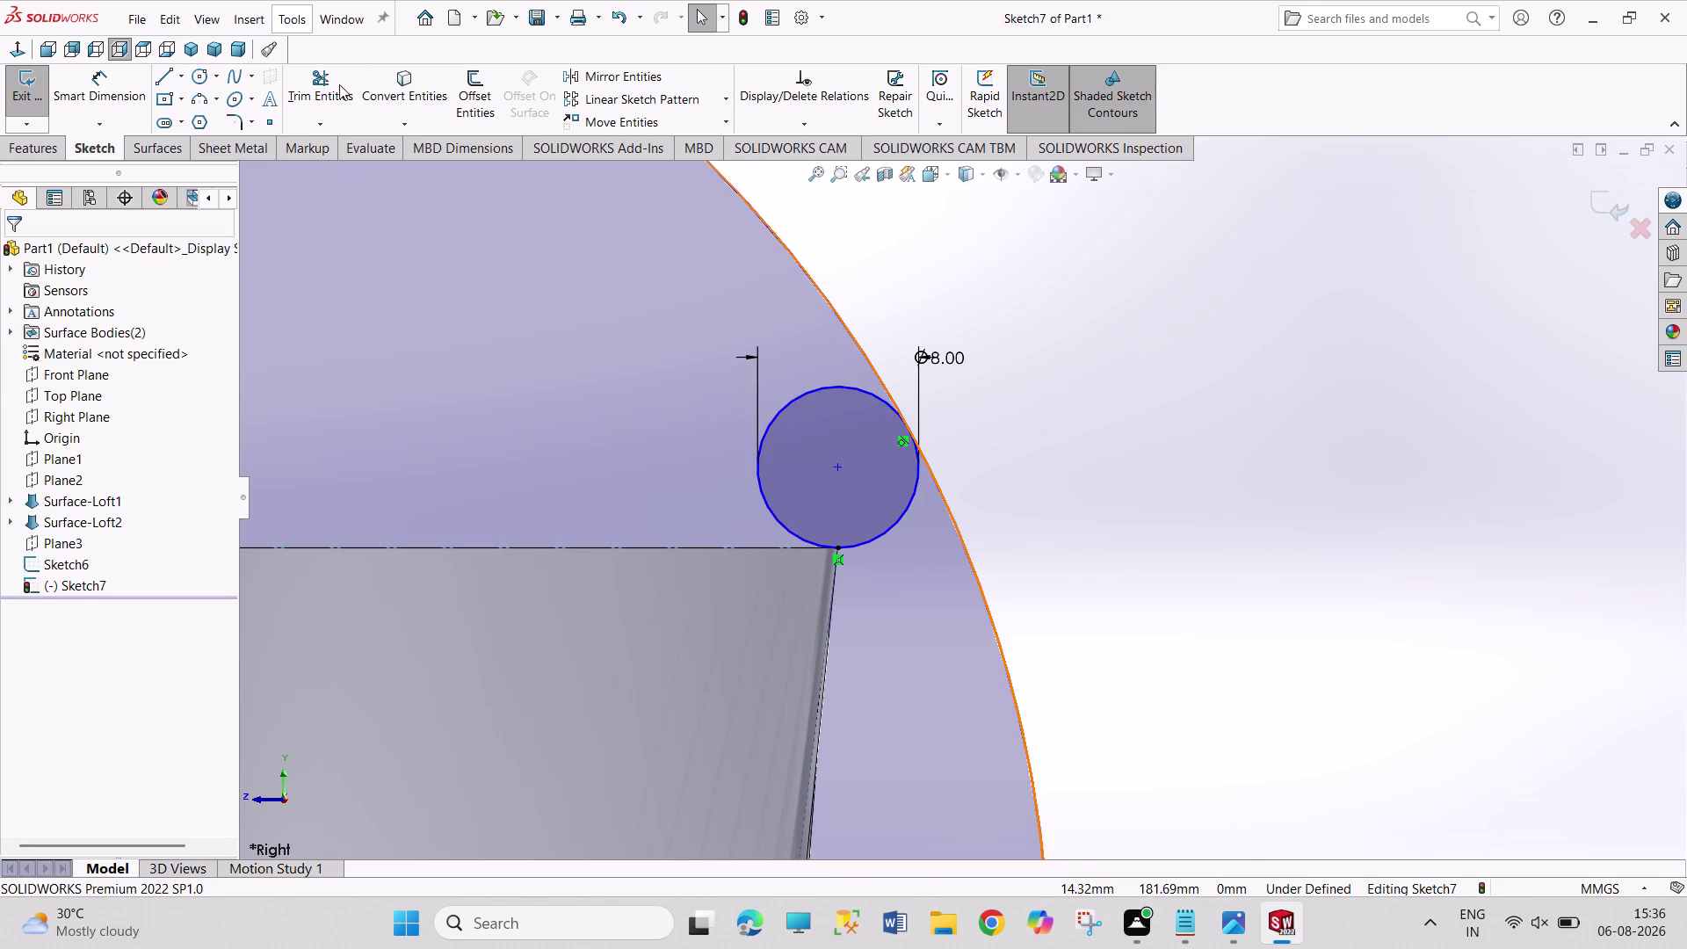
Trim away the large Ø114.54 circle and the unwanted part of the Ø8 circle.
click(341, 82)
scroll(up, 3)
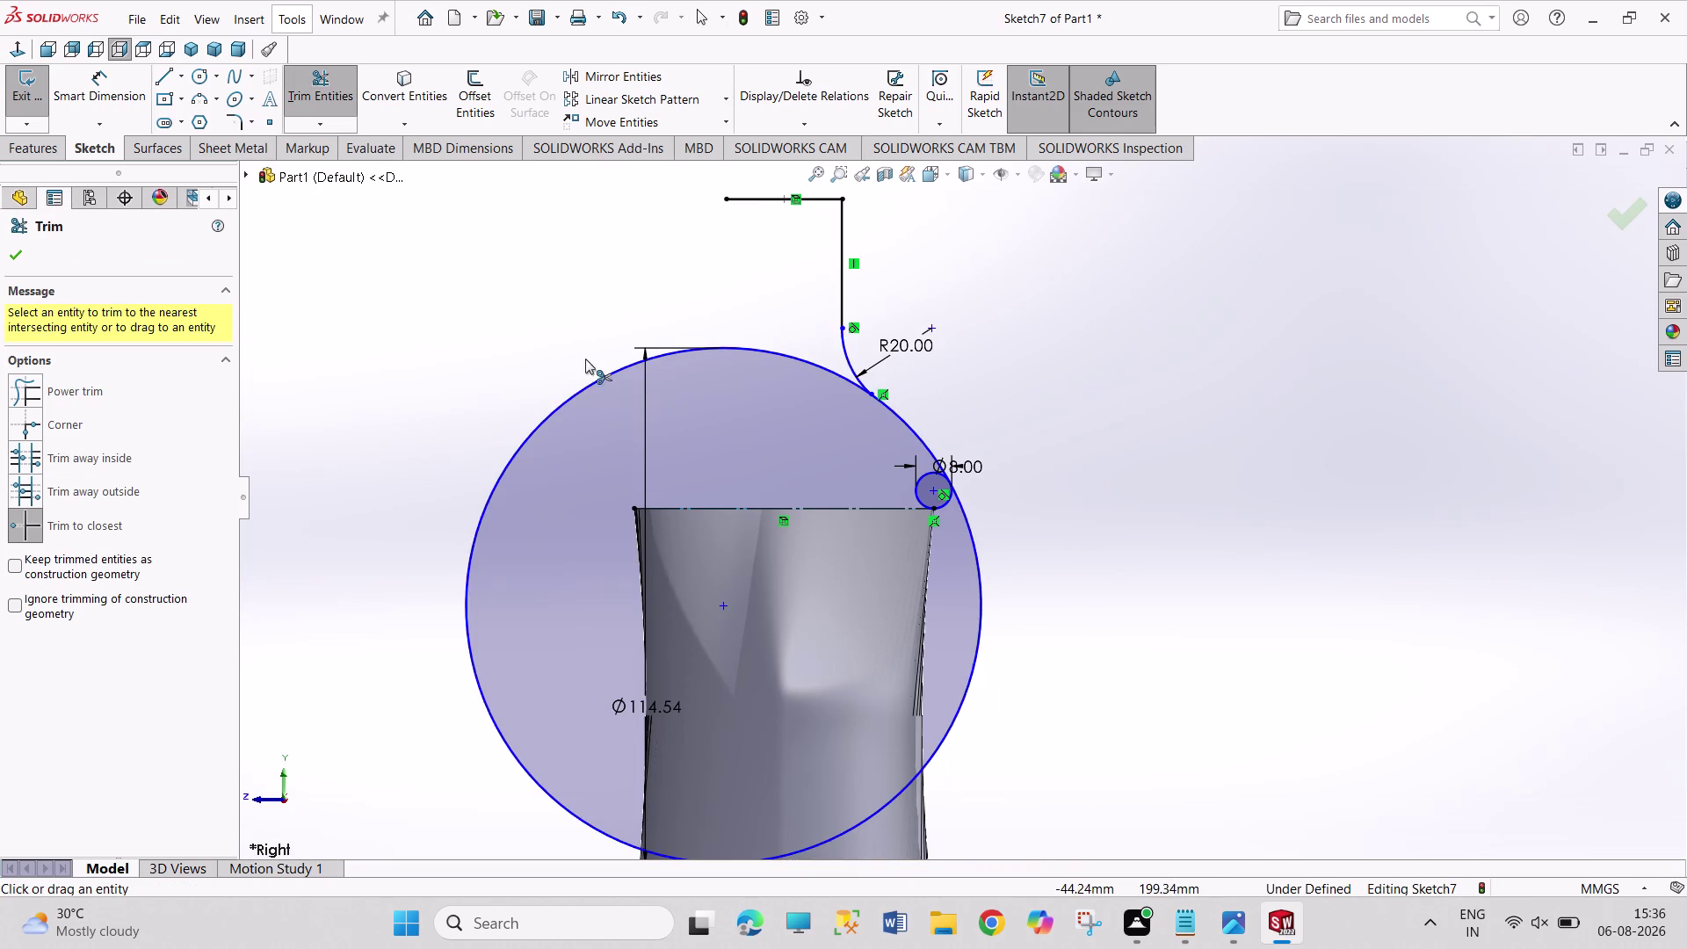
click(589, 387)
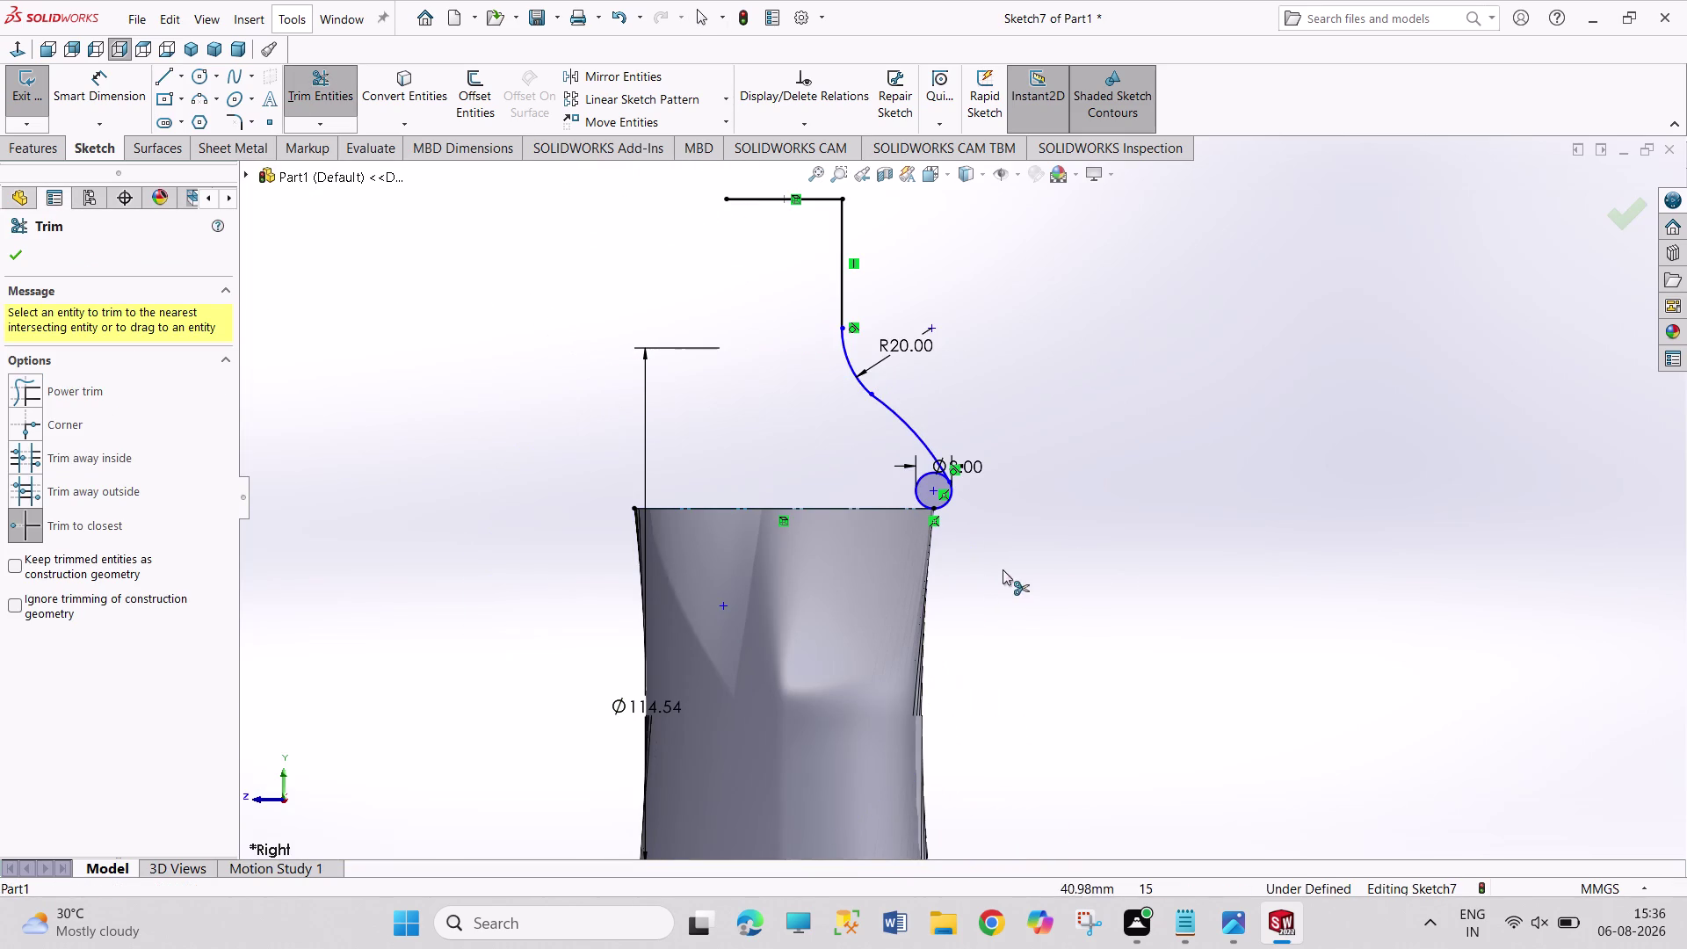
scroll(down, 3)
scroll(down, 3)
click(812, 419)
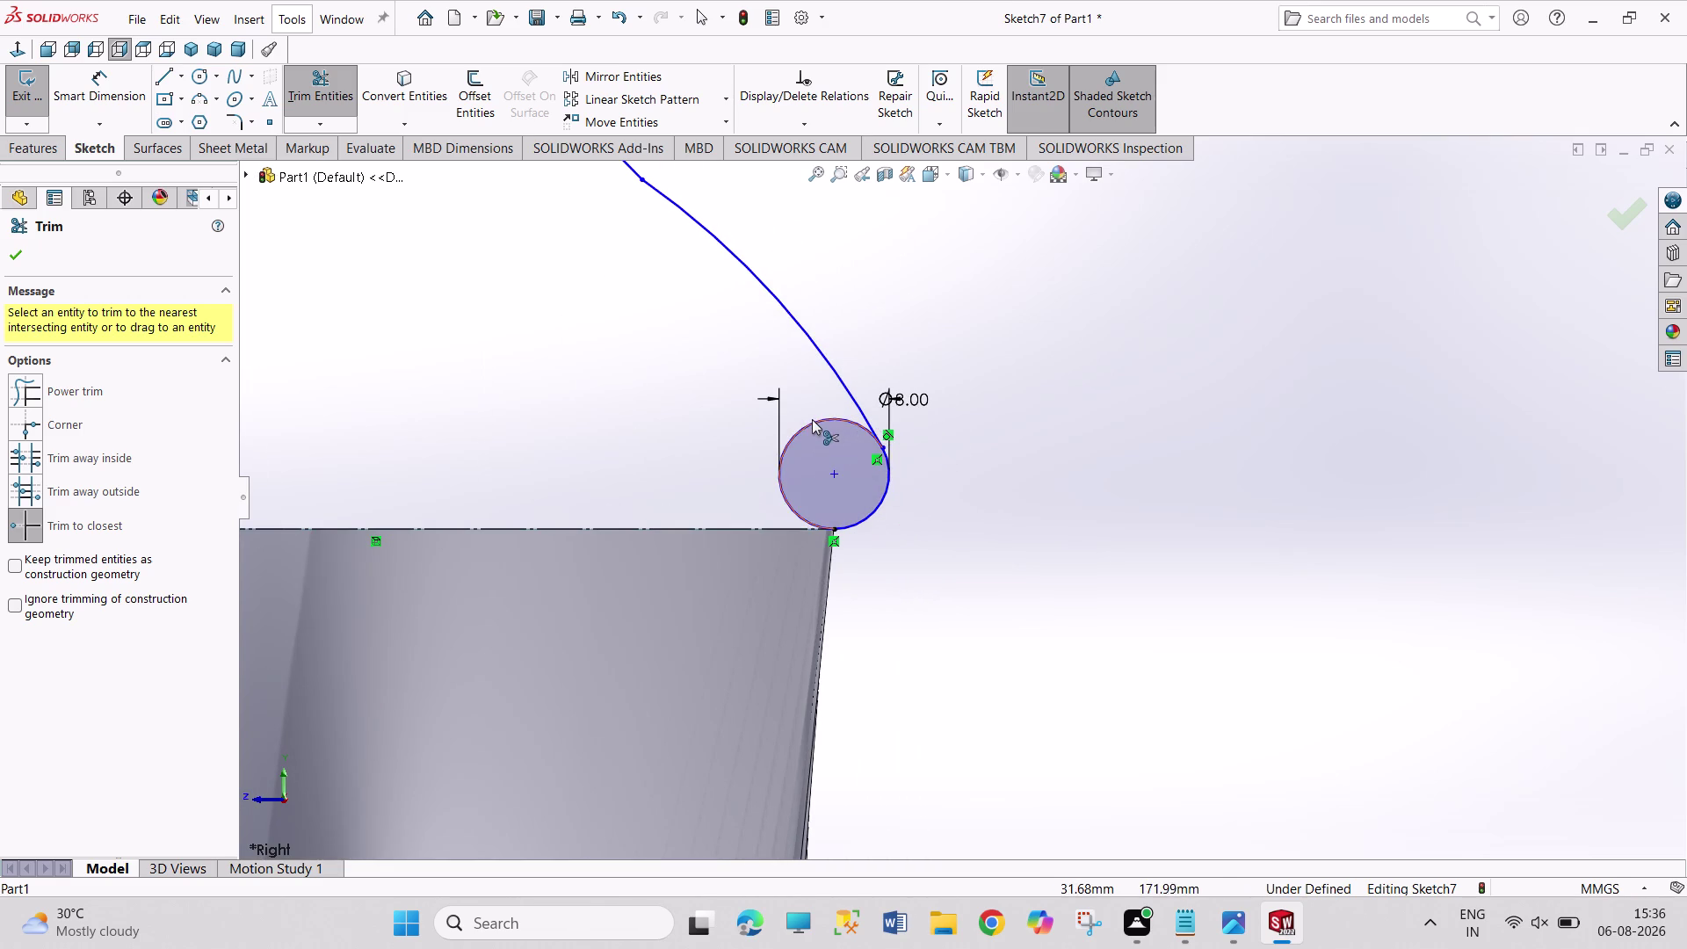
right_click(1092, 437)
click(1118, 493)
scroll(up, 3)
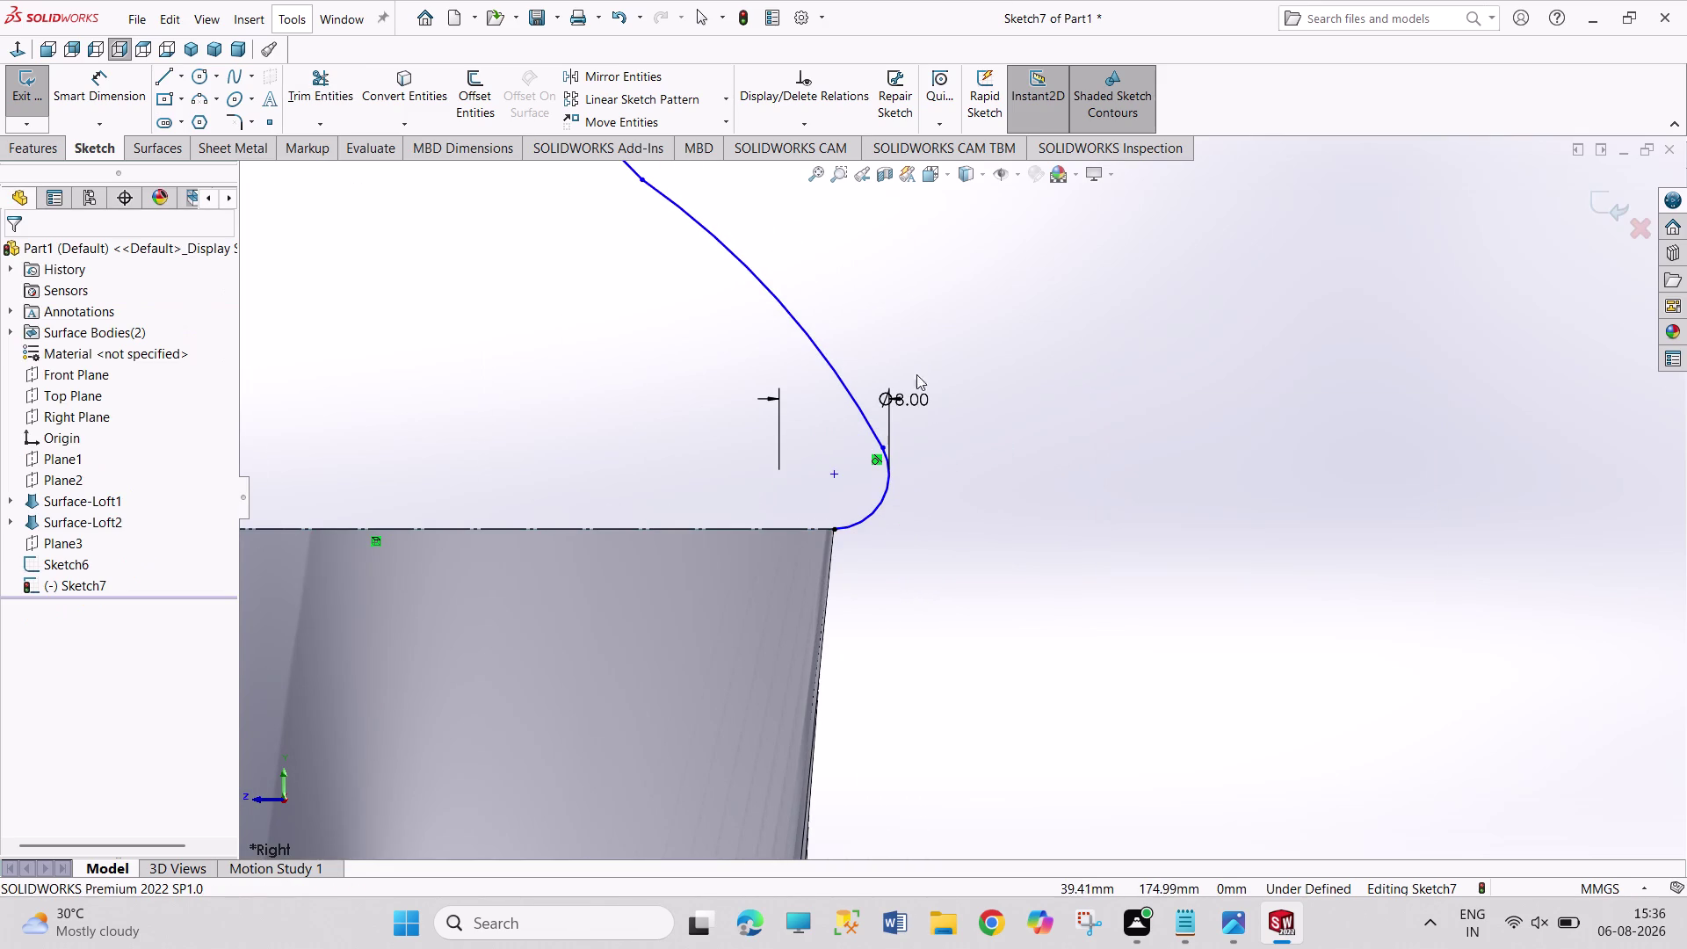
drag(947, 452, 979, 454)
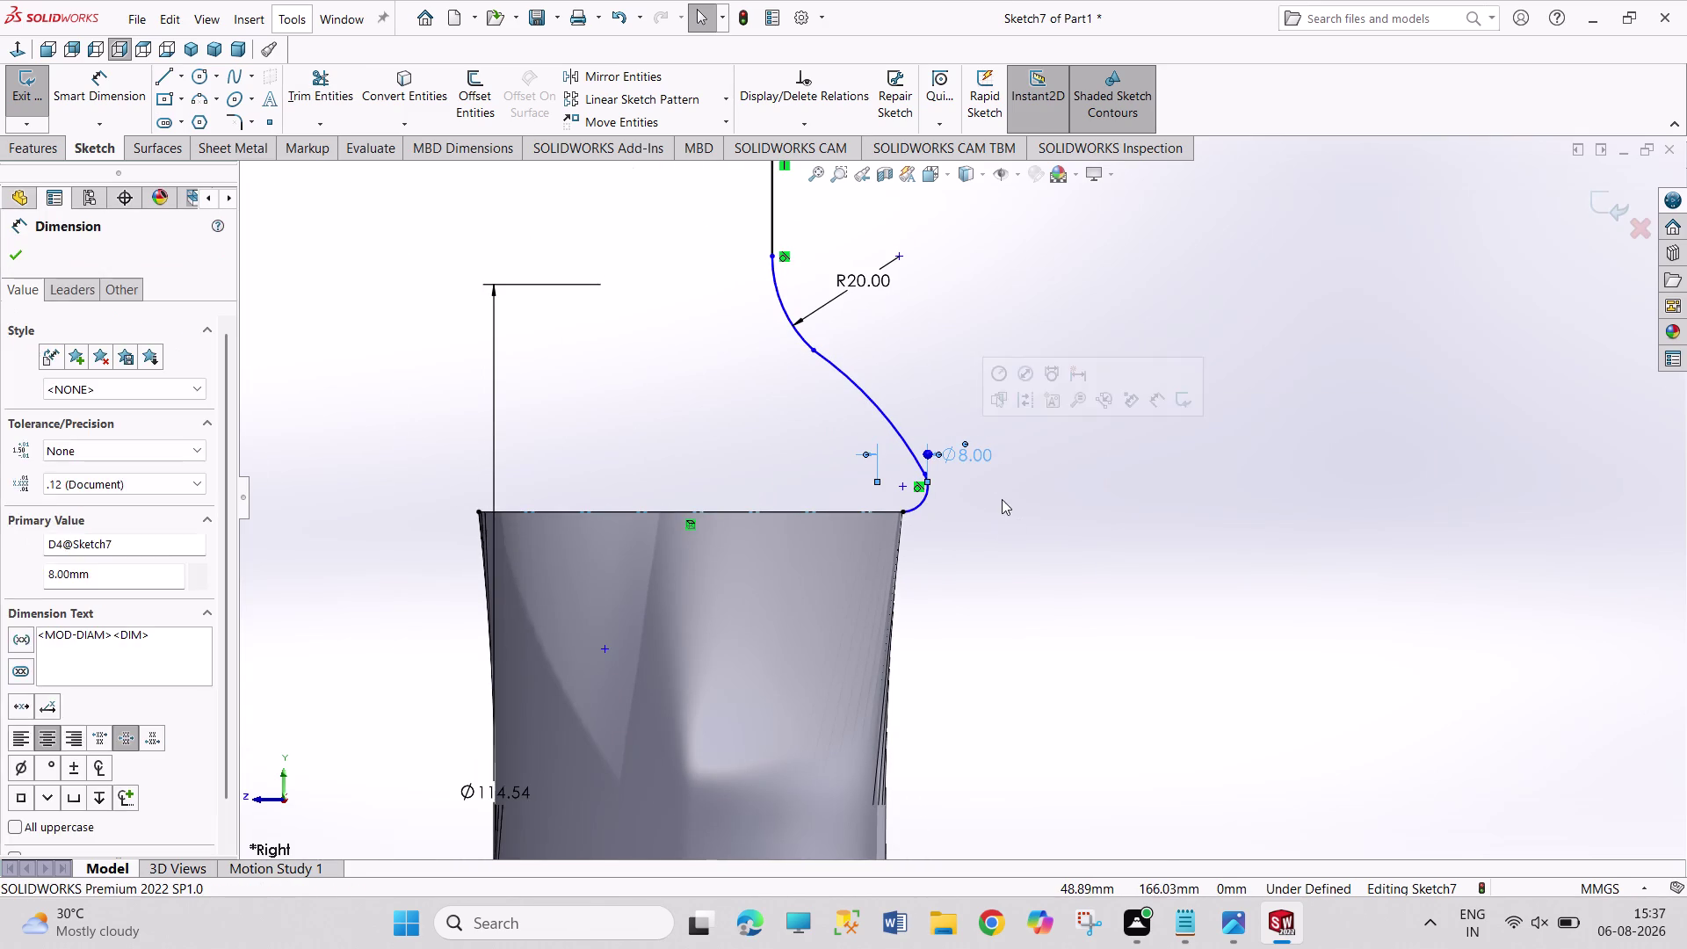
Reshape the shoulder spline's lower bend, top end and middle point.
click(1001, 499)
scroll(up, 3)
scroll(down, 3)
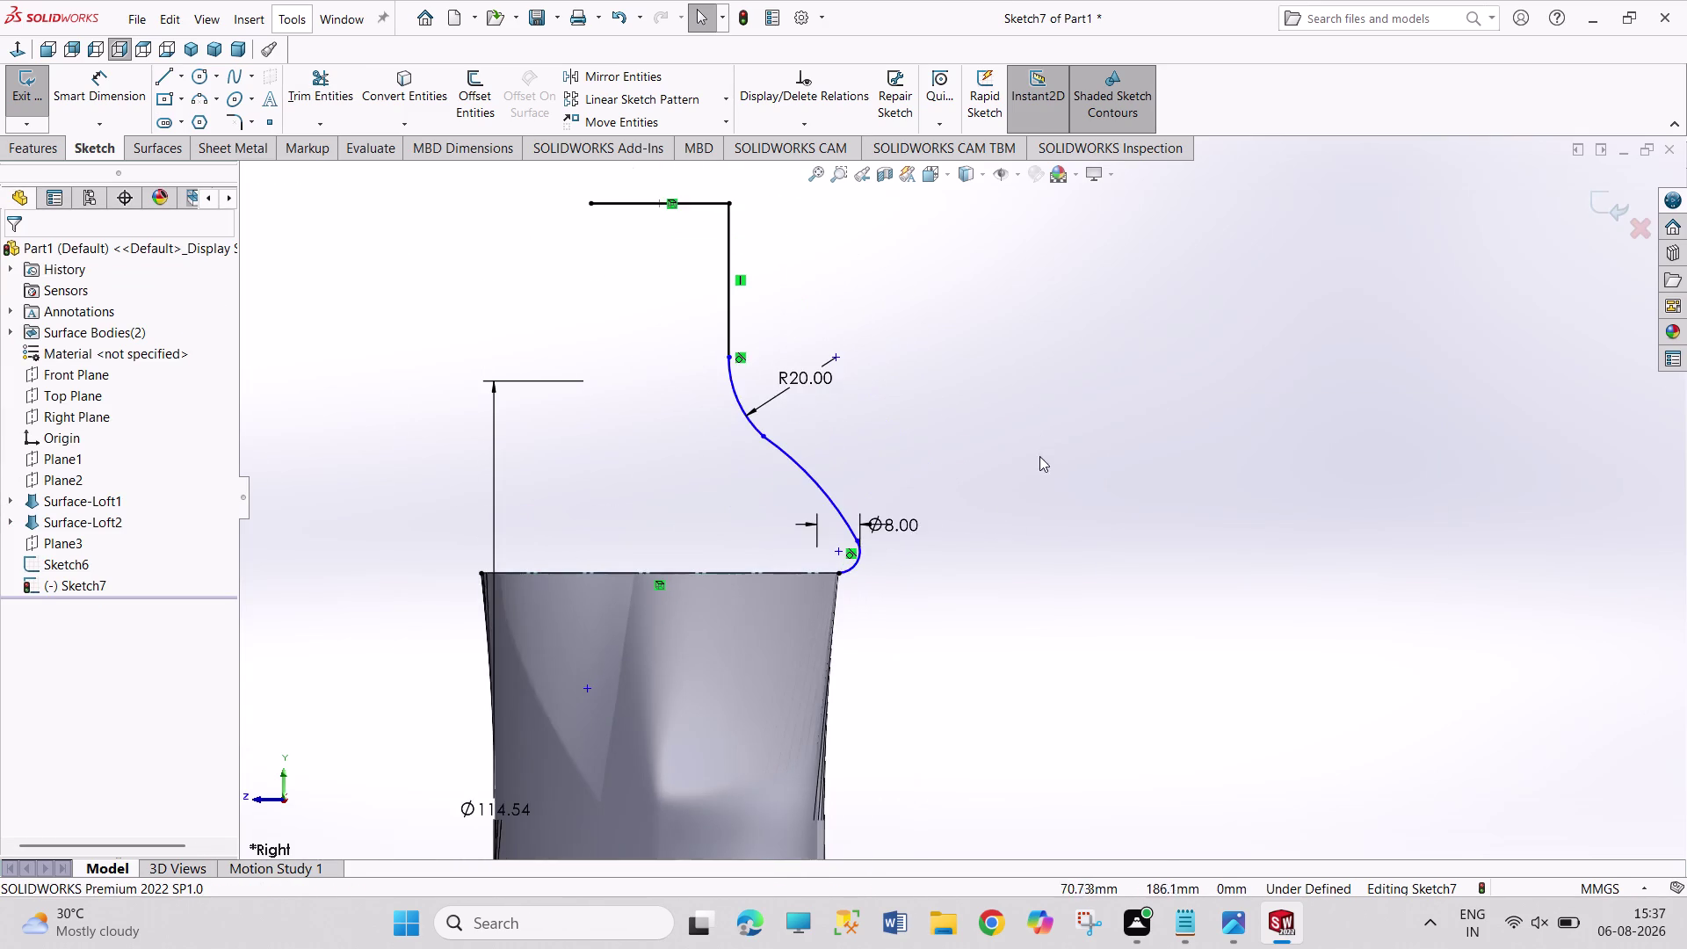
scroll(down, 3)
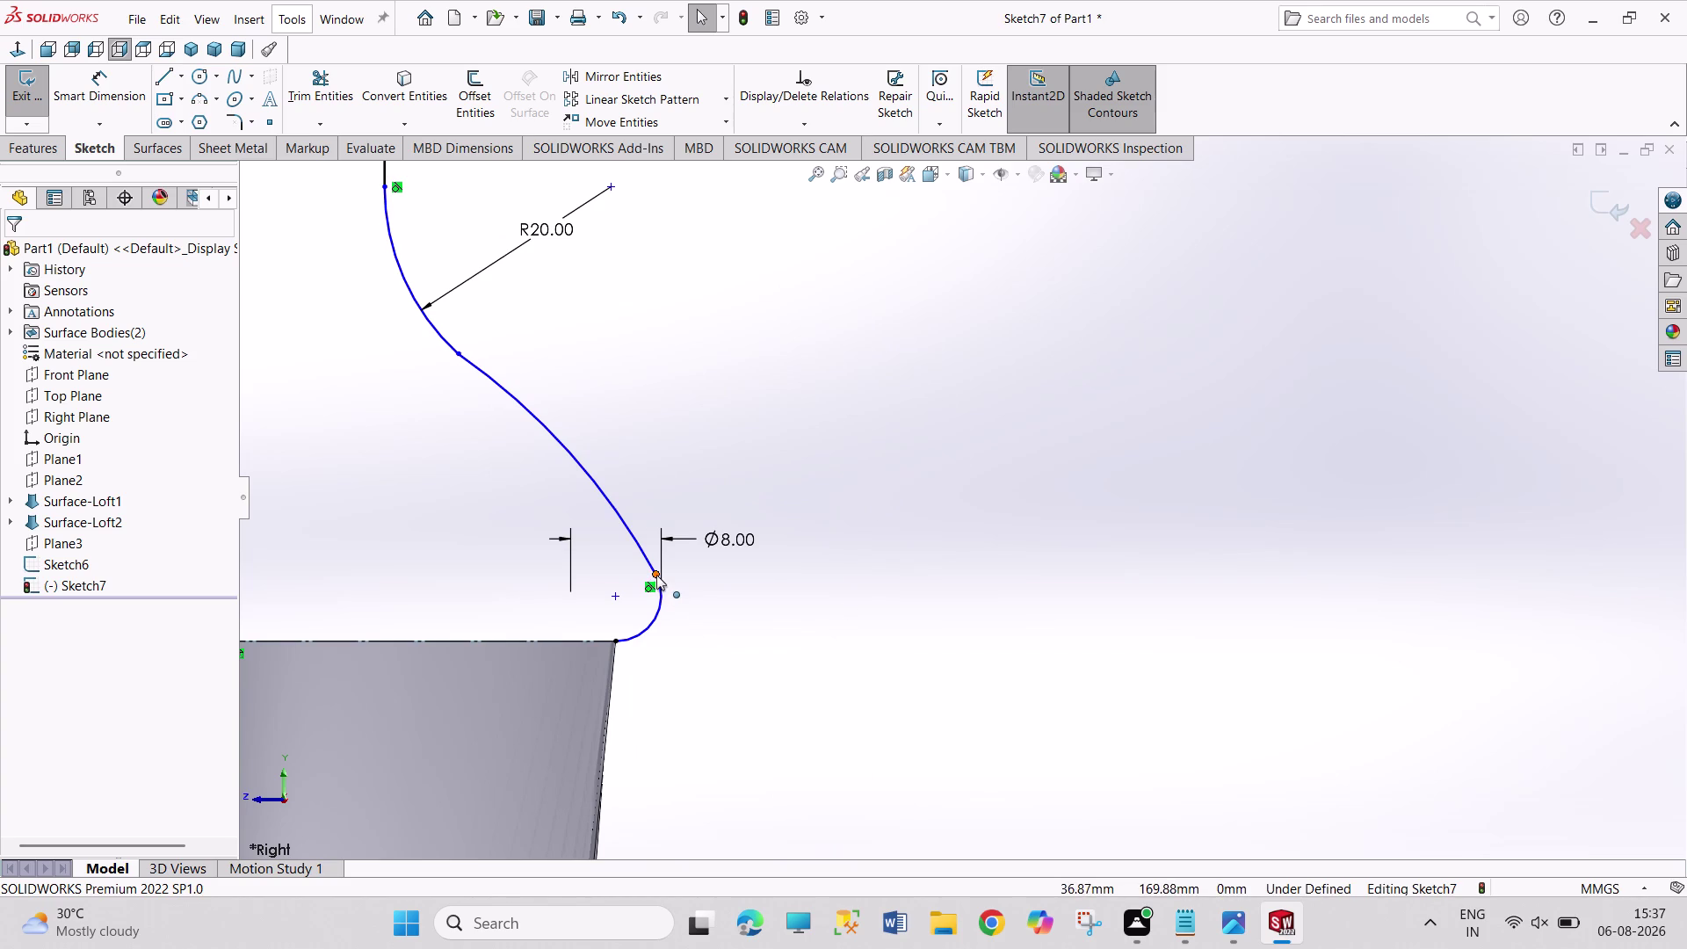
drag(652, 571, 643, 545)
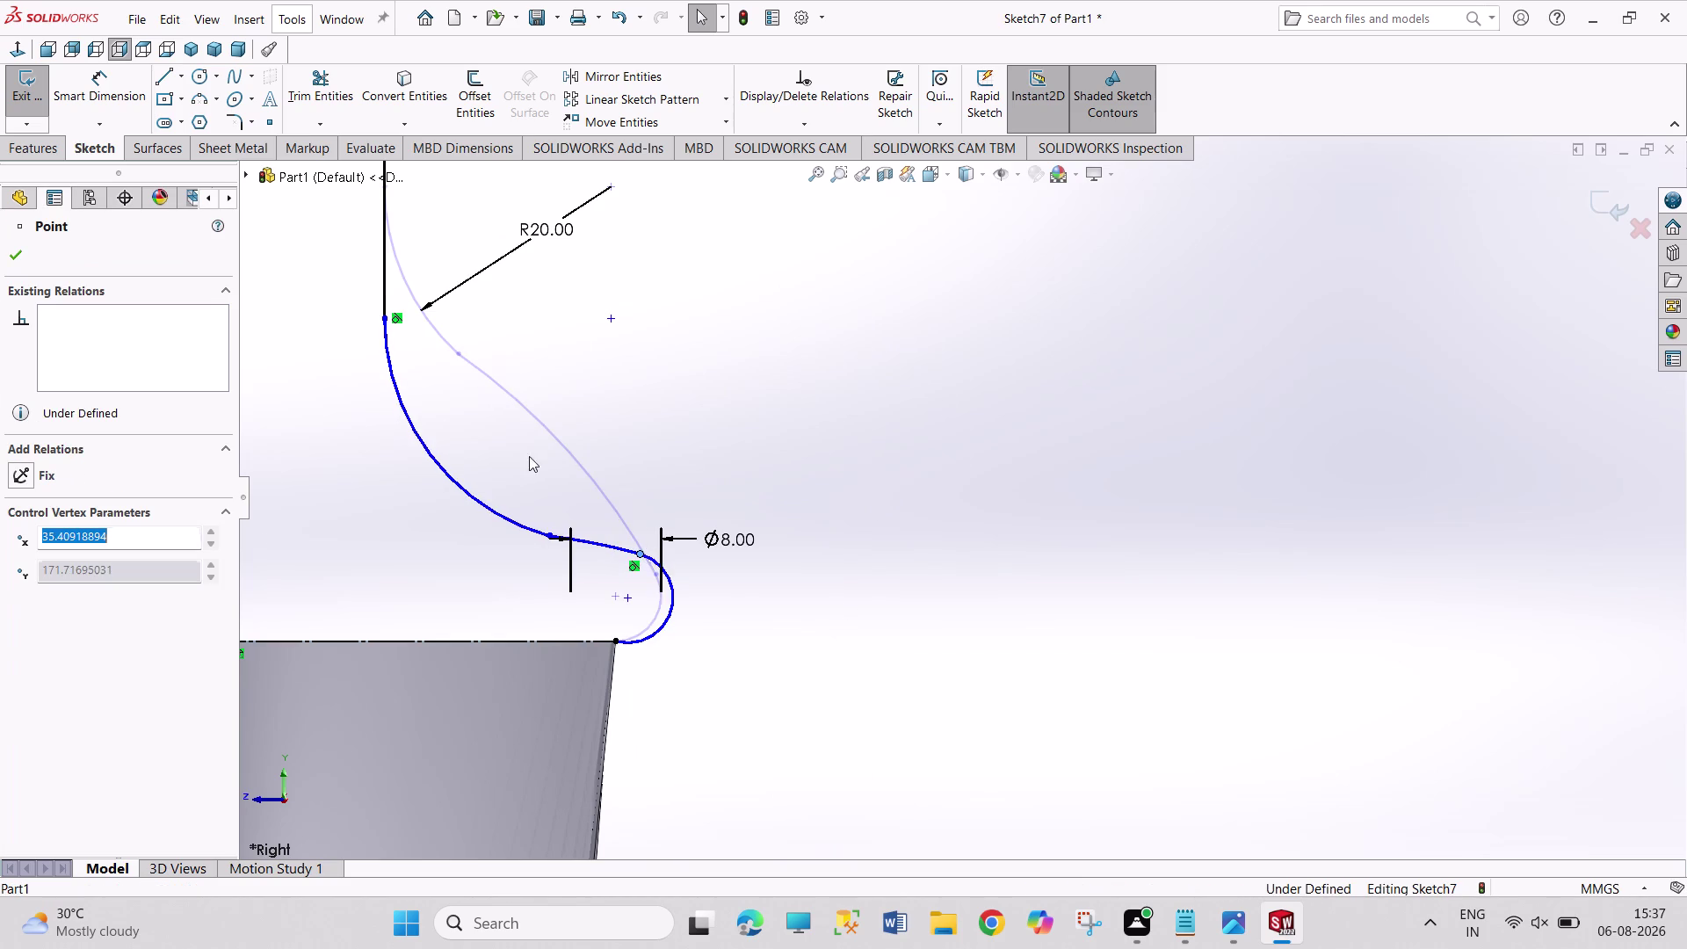
drag(387, 322, 412, 255)
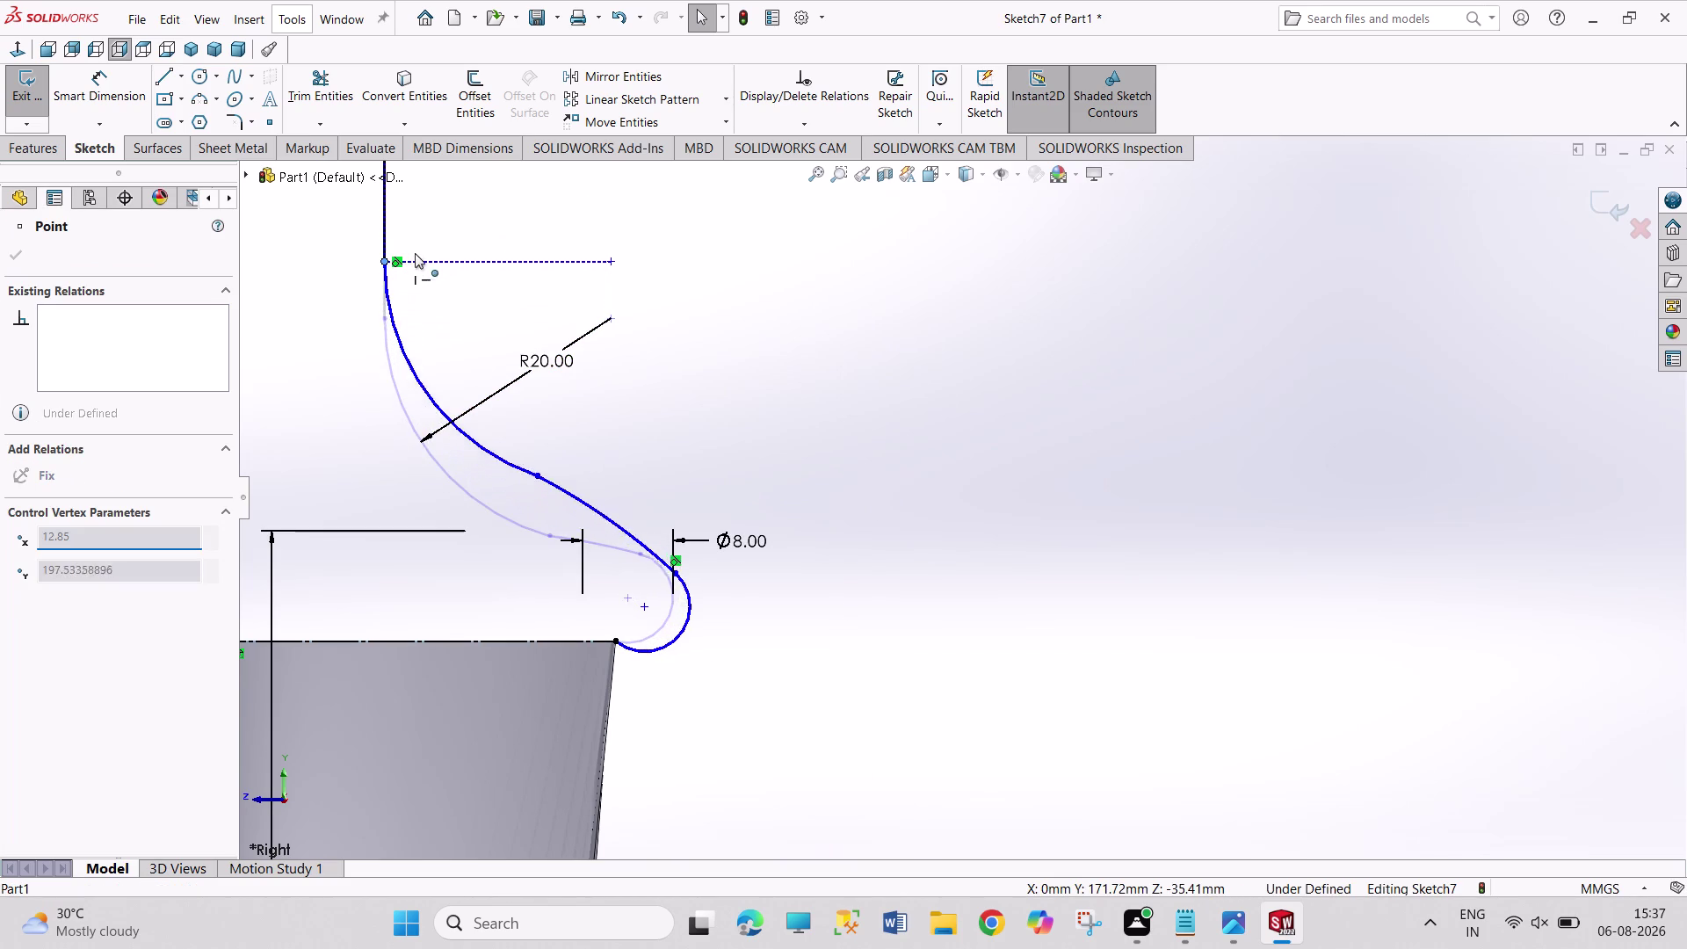
drag(412, 256, 428, 227)
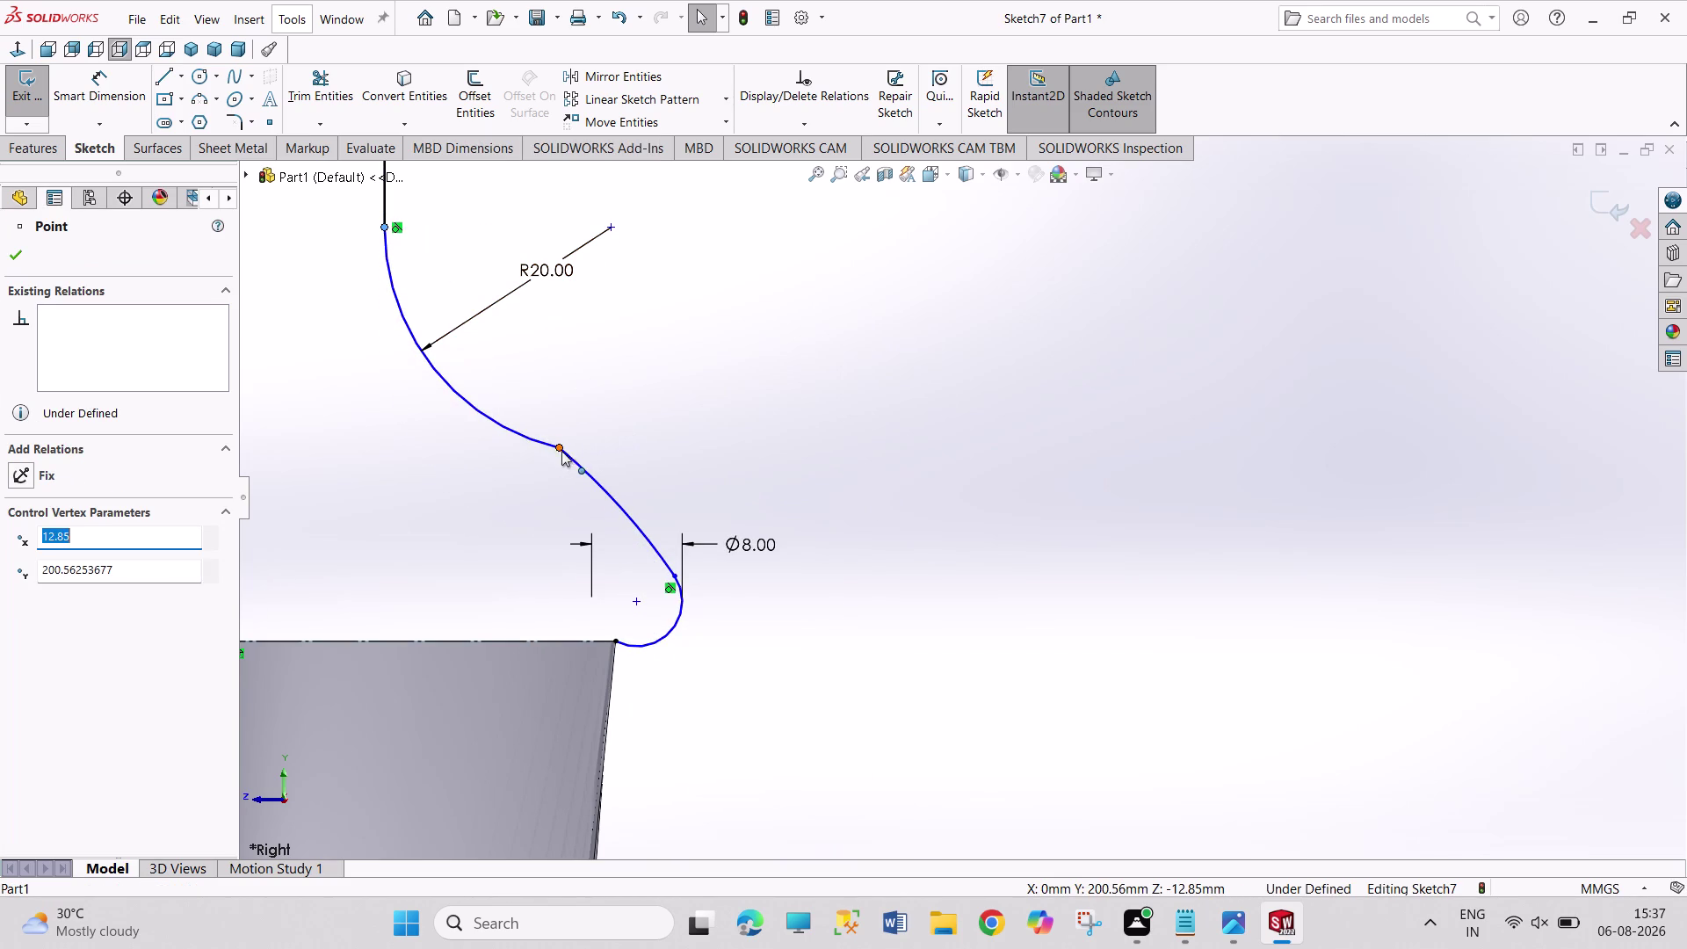
Make the spline tangent to the adjoining curve at the junction and refine its top.
click(560, 446)
click(610, 369)
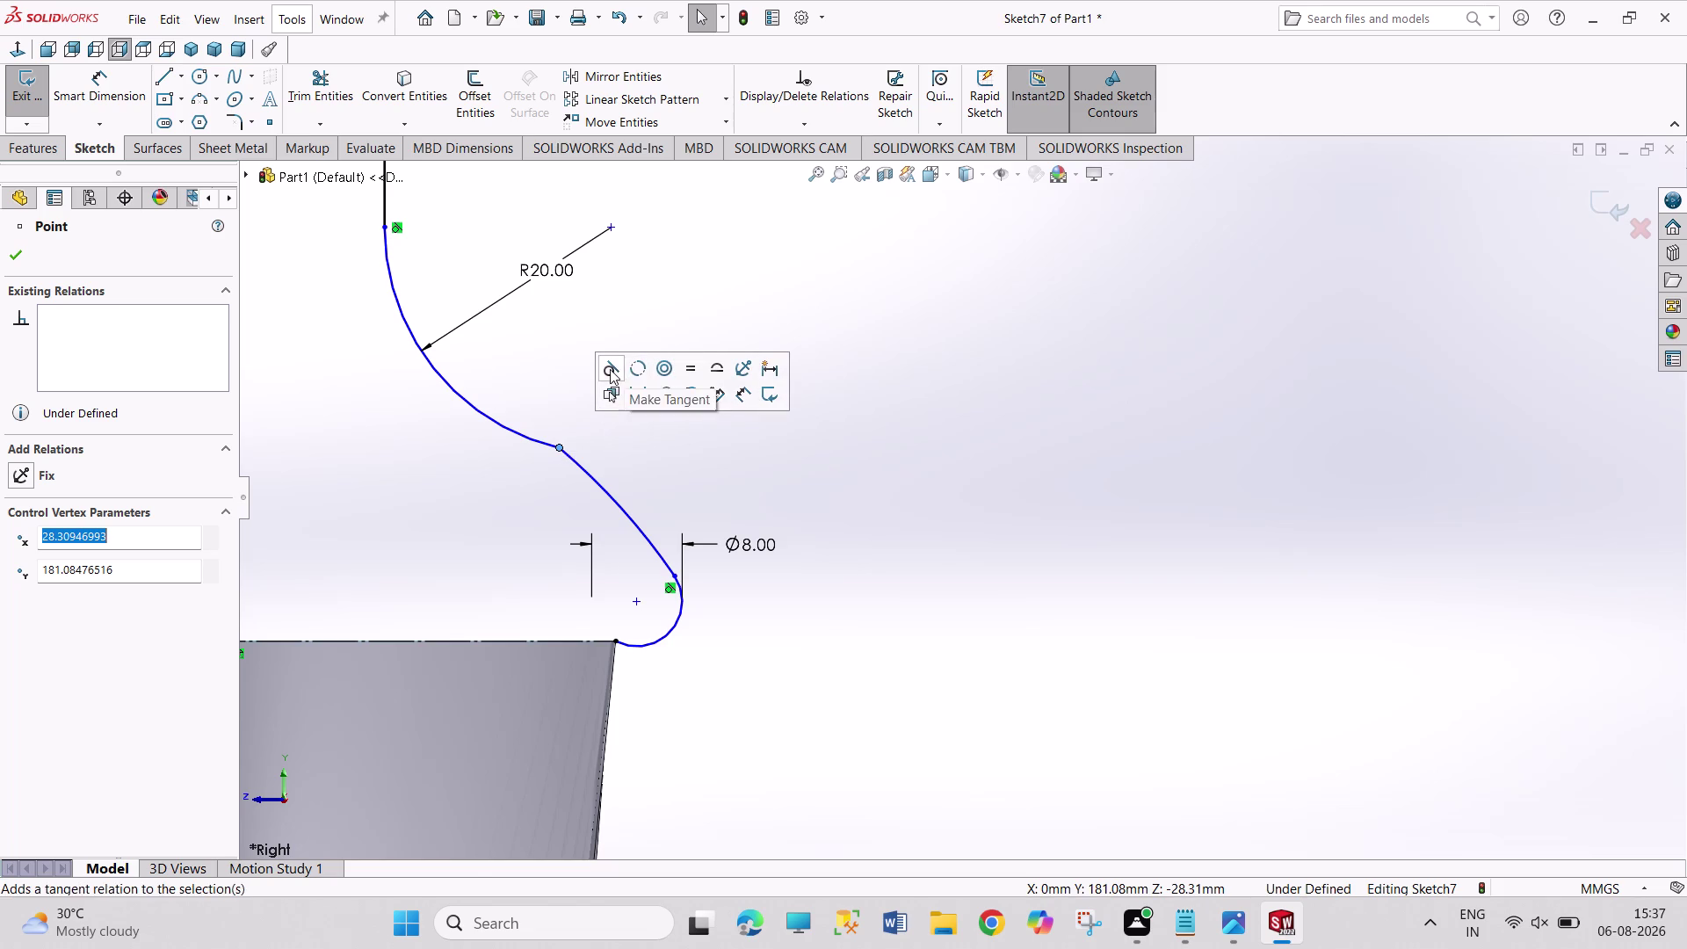
click(832, 547)
scroll(up, 3)
scroll(up, 3)
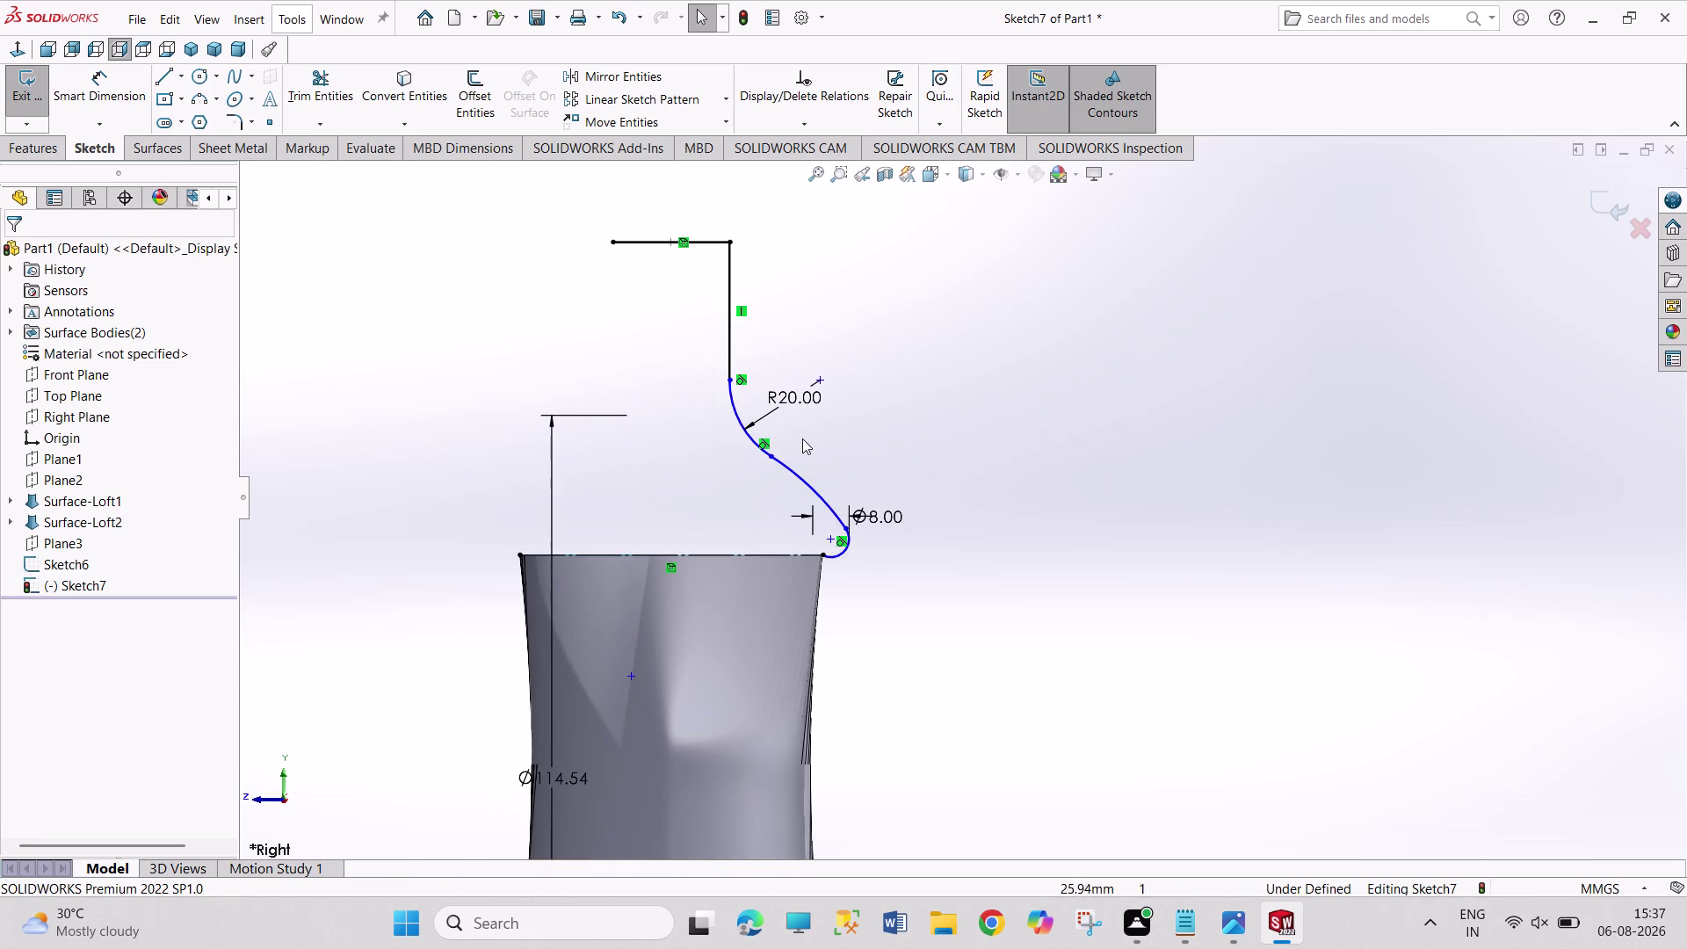
drag(727, 379, 733, 347)
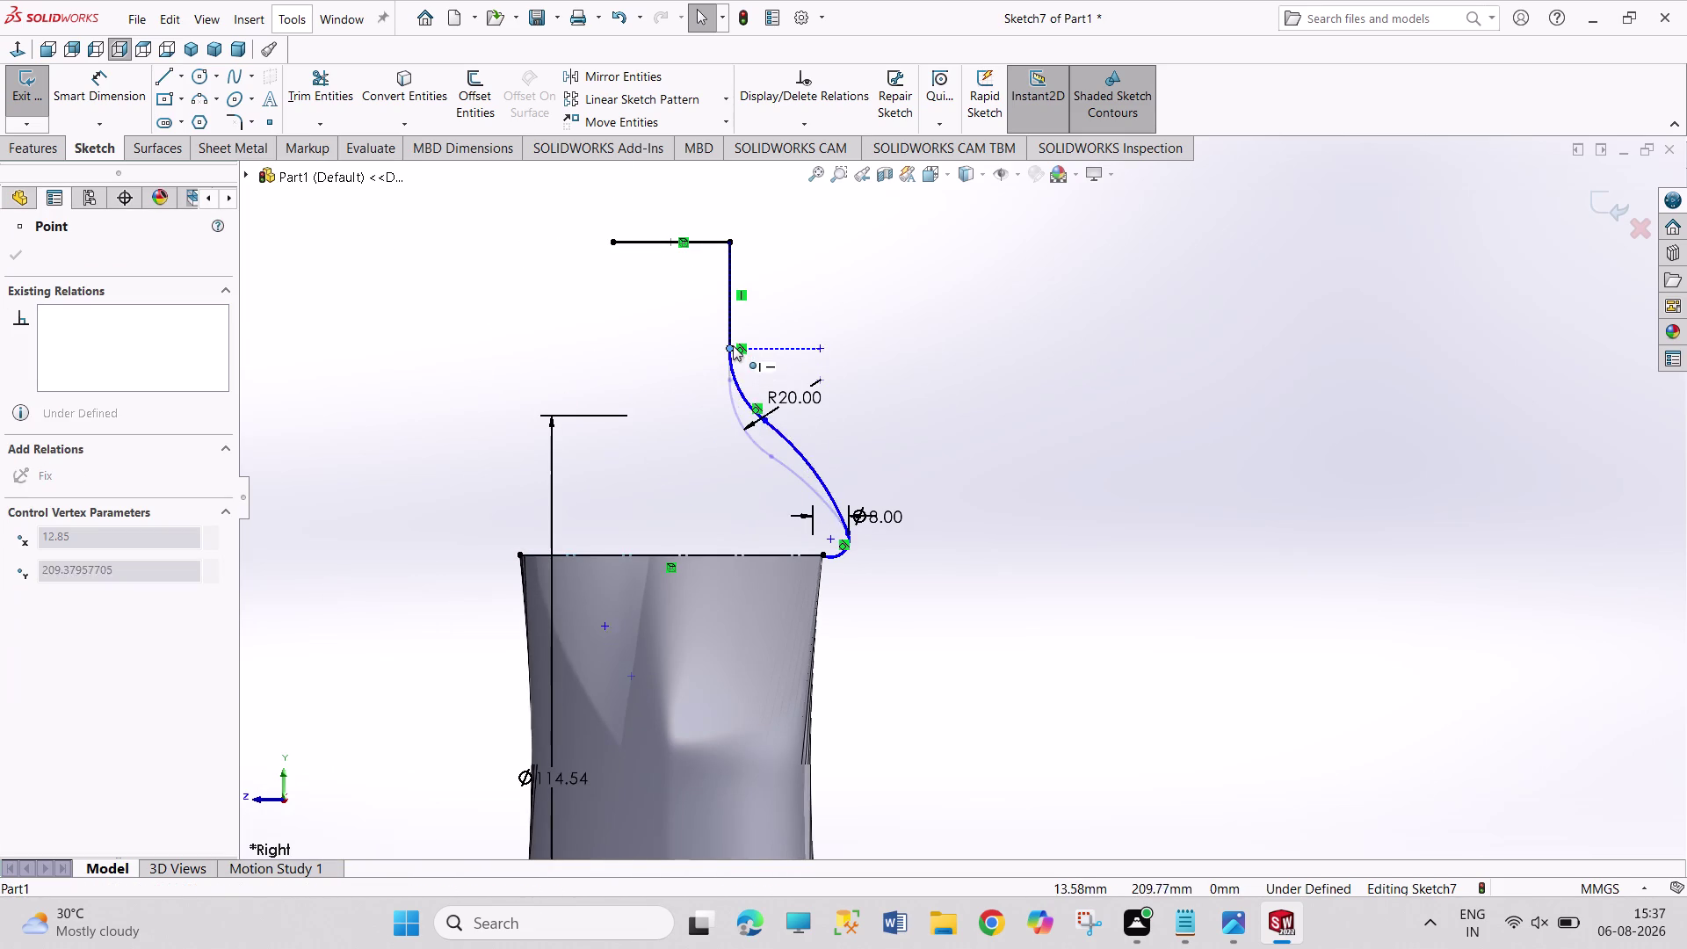
drag(732, 347, 716, 296)
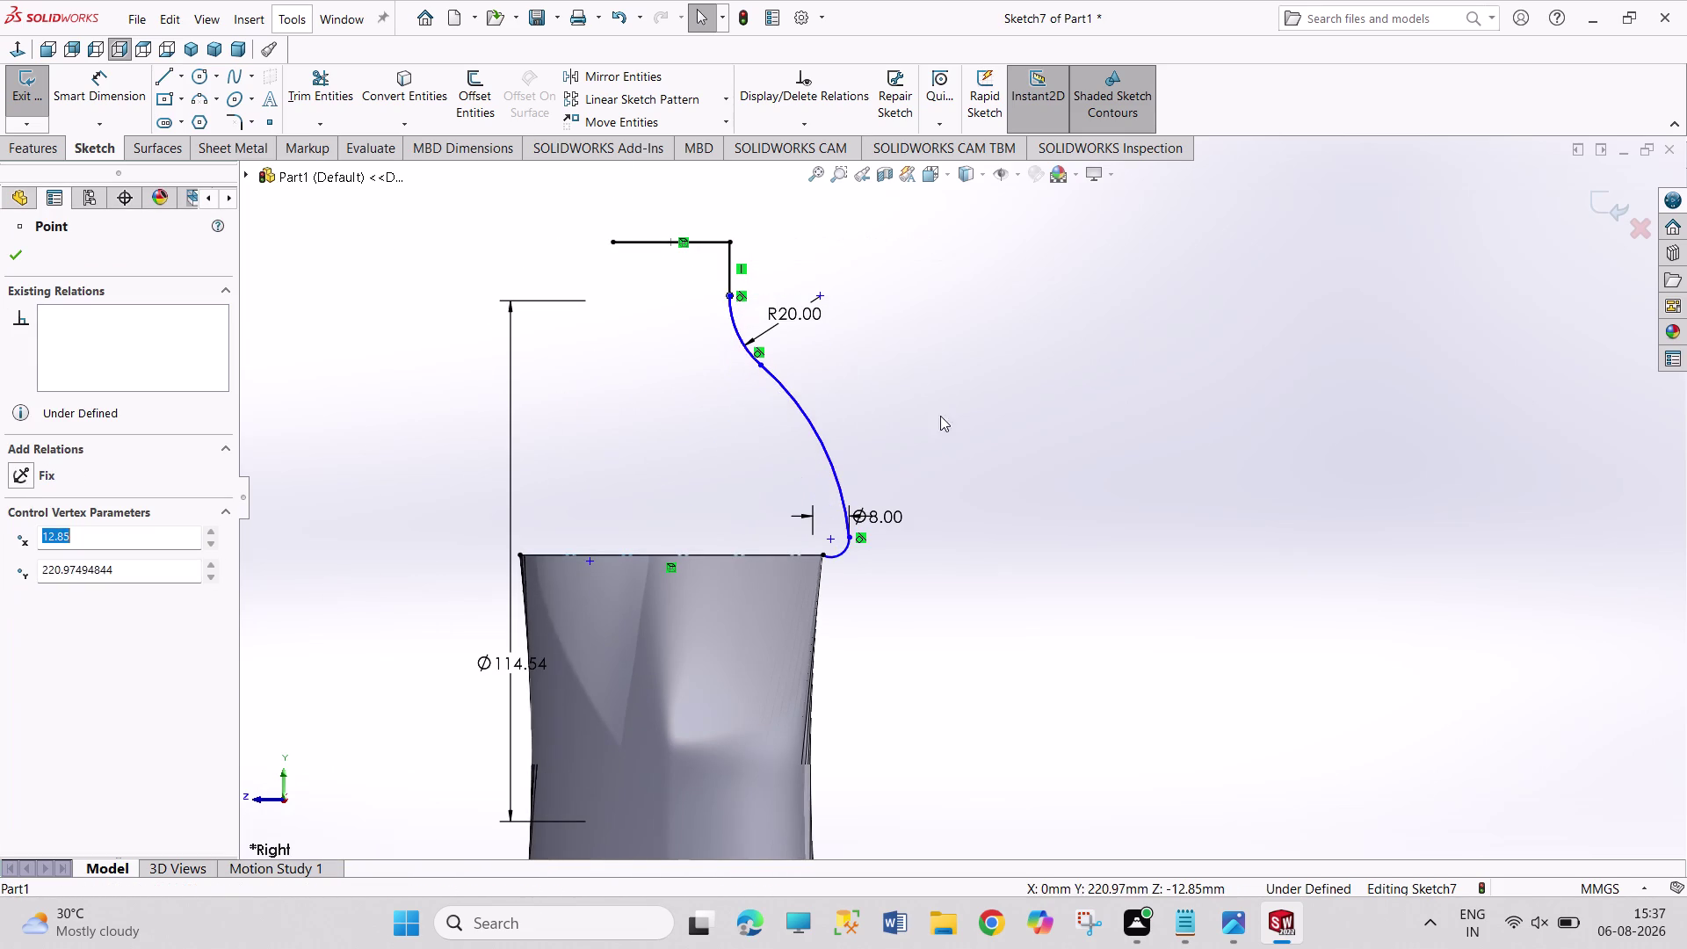
click(950, 419)
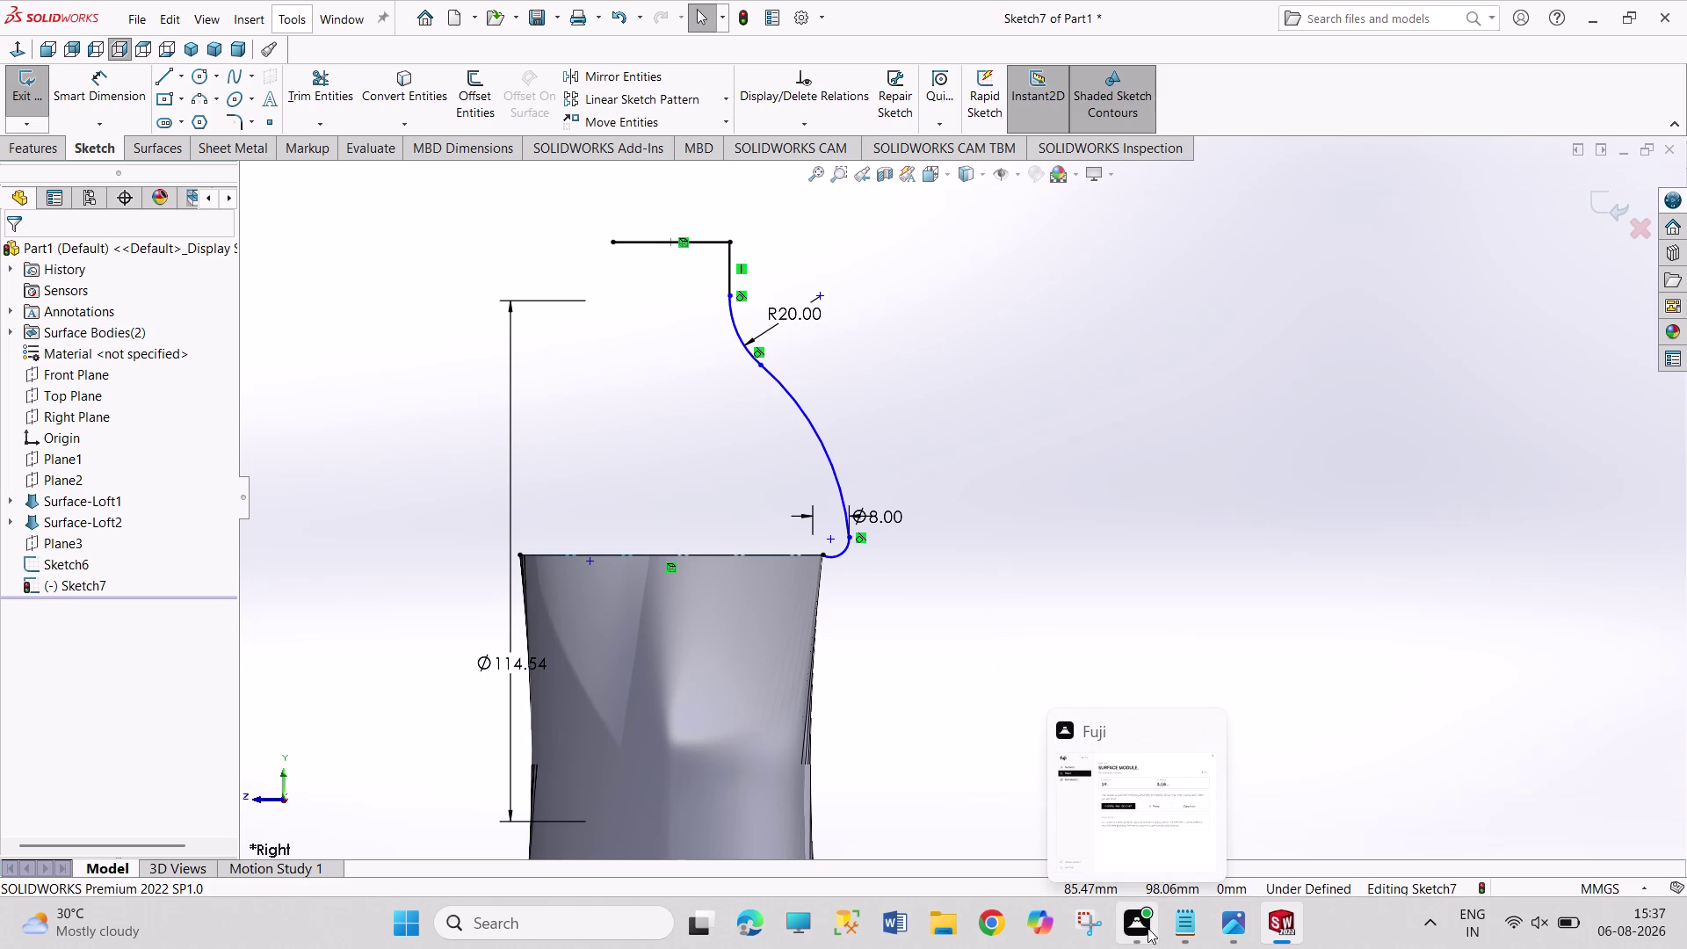
click(1244, 921)
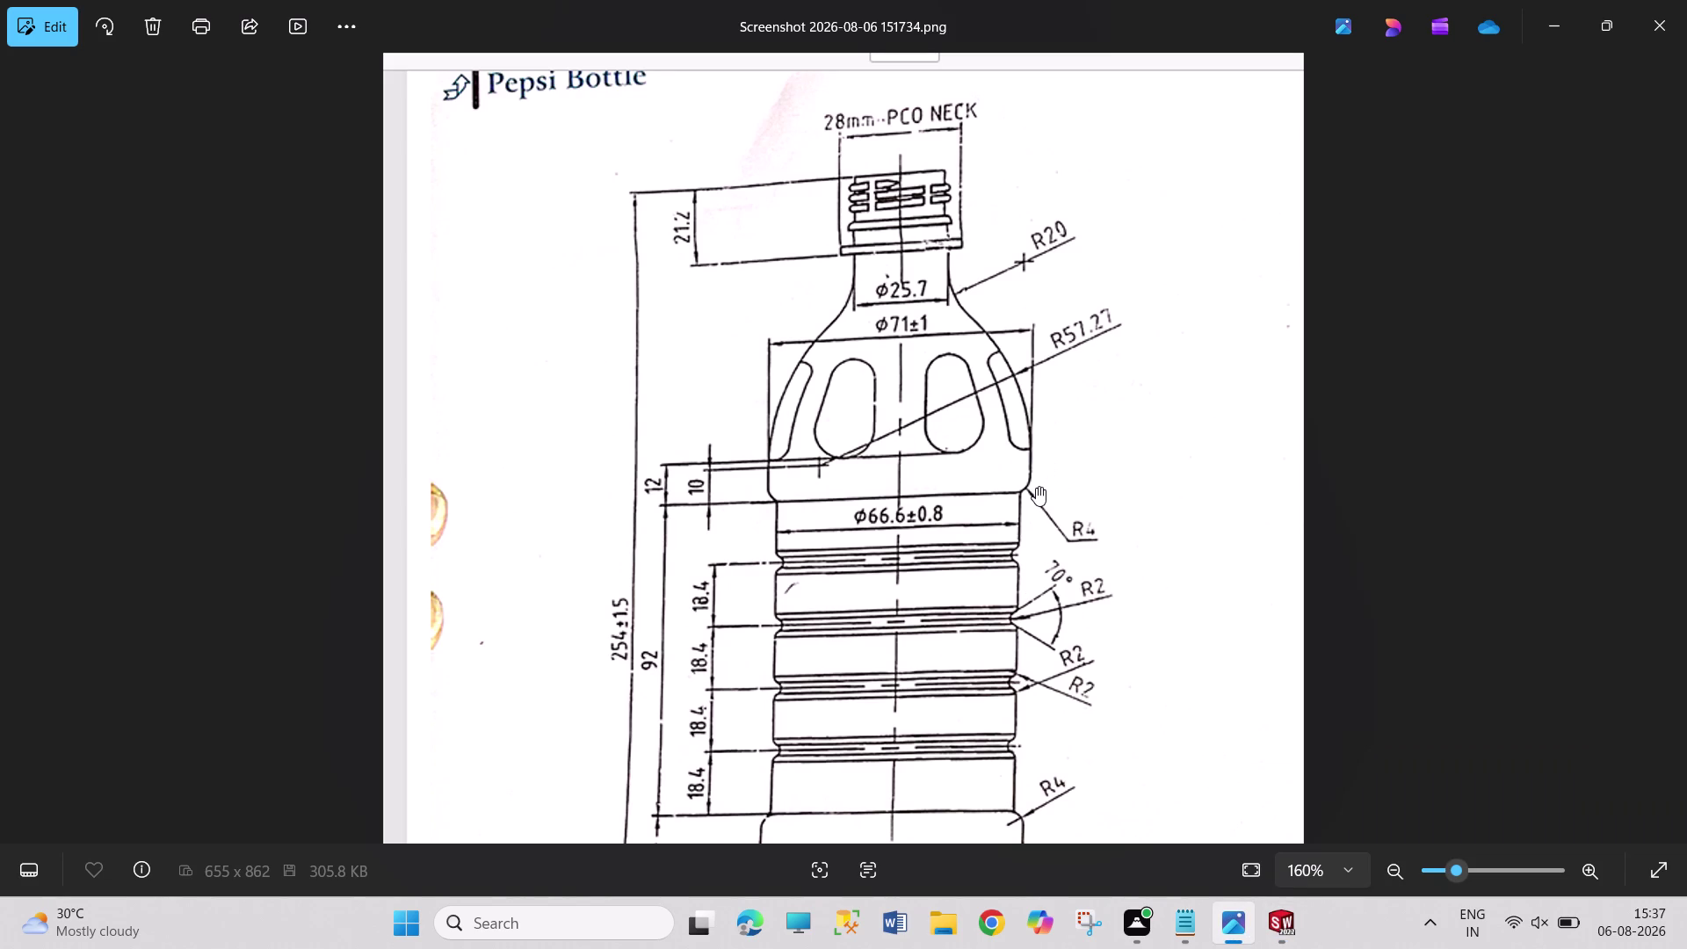
click(1286, 913)
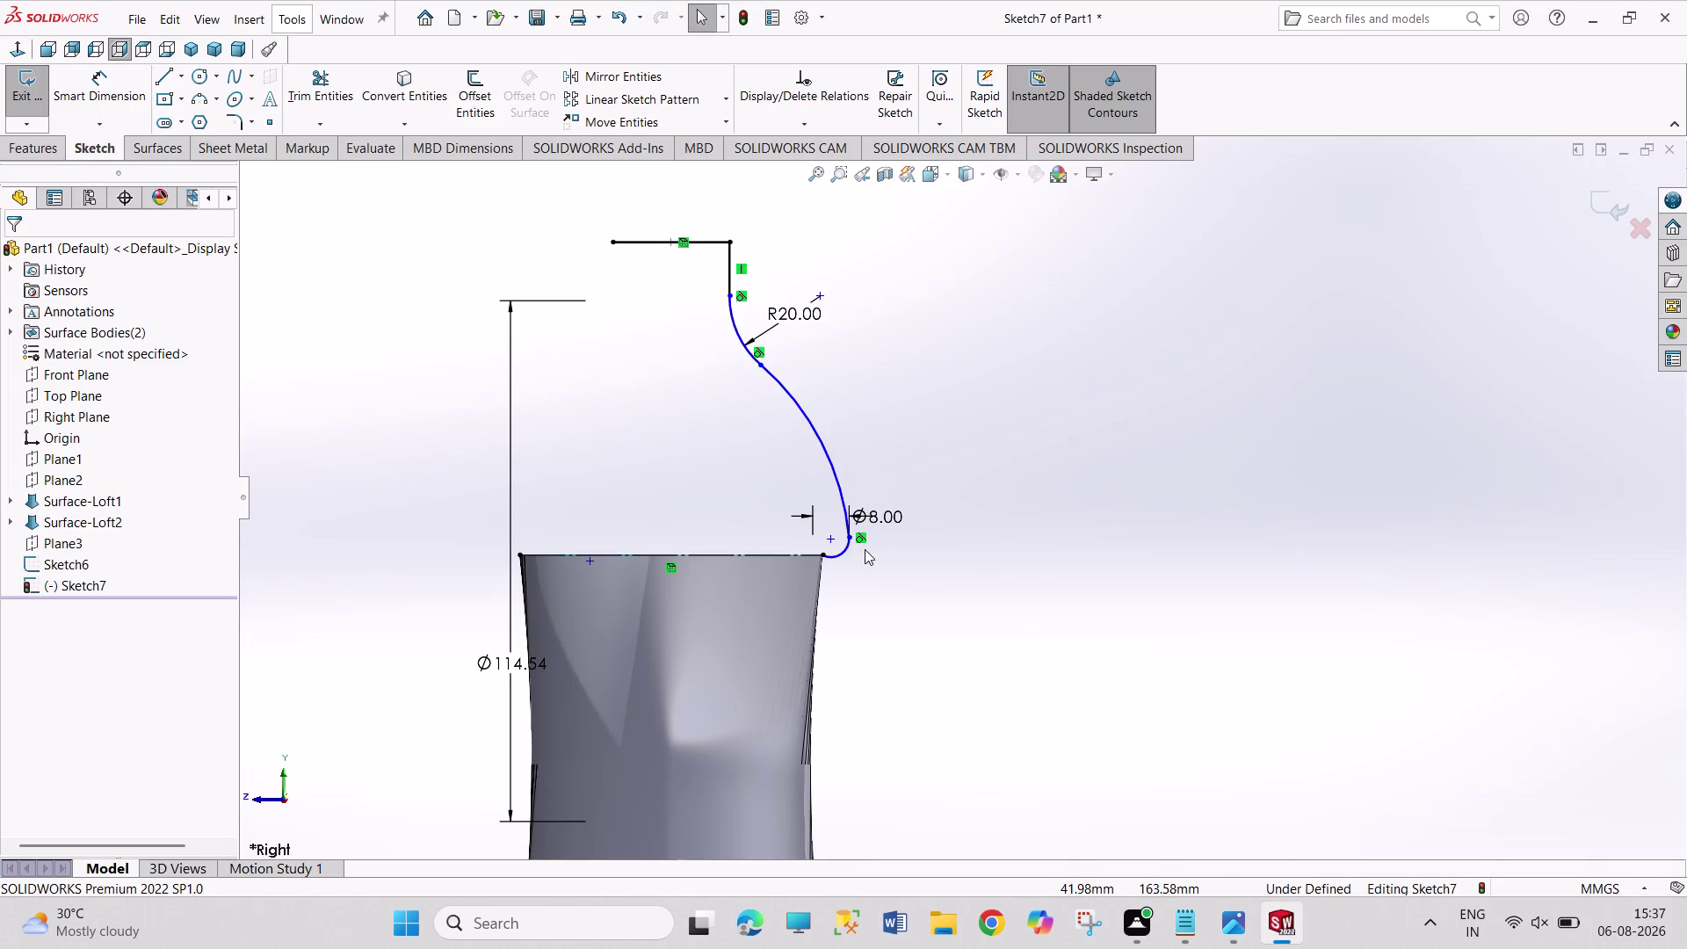
Reshape the lower shoulder spline where it meets the rim arc.
scroll(down, 3)
scroll(down, 3)
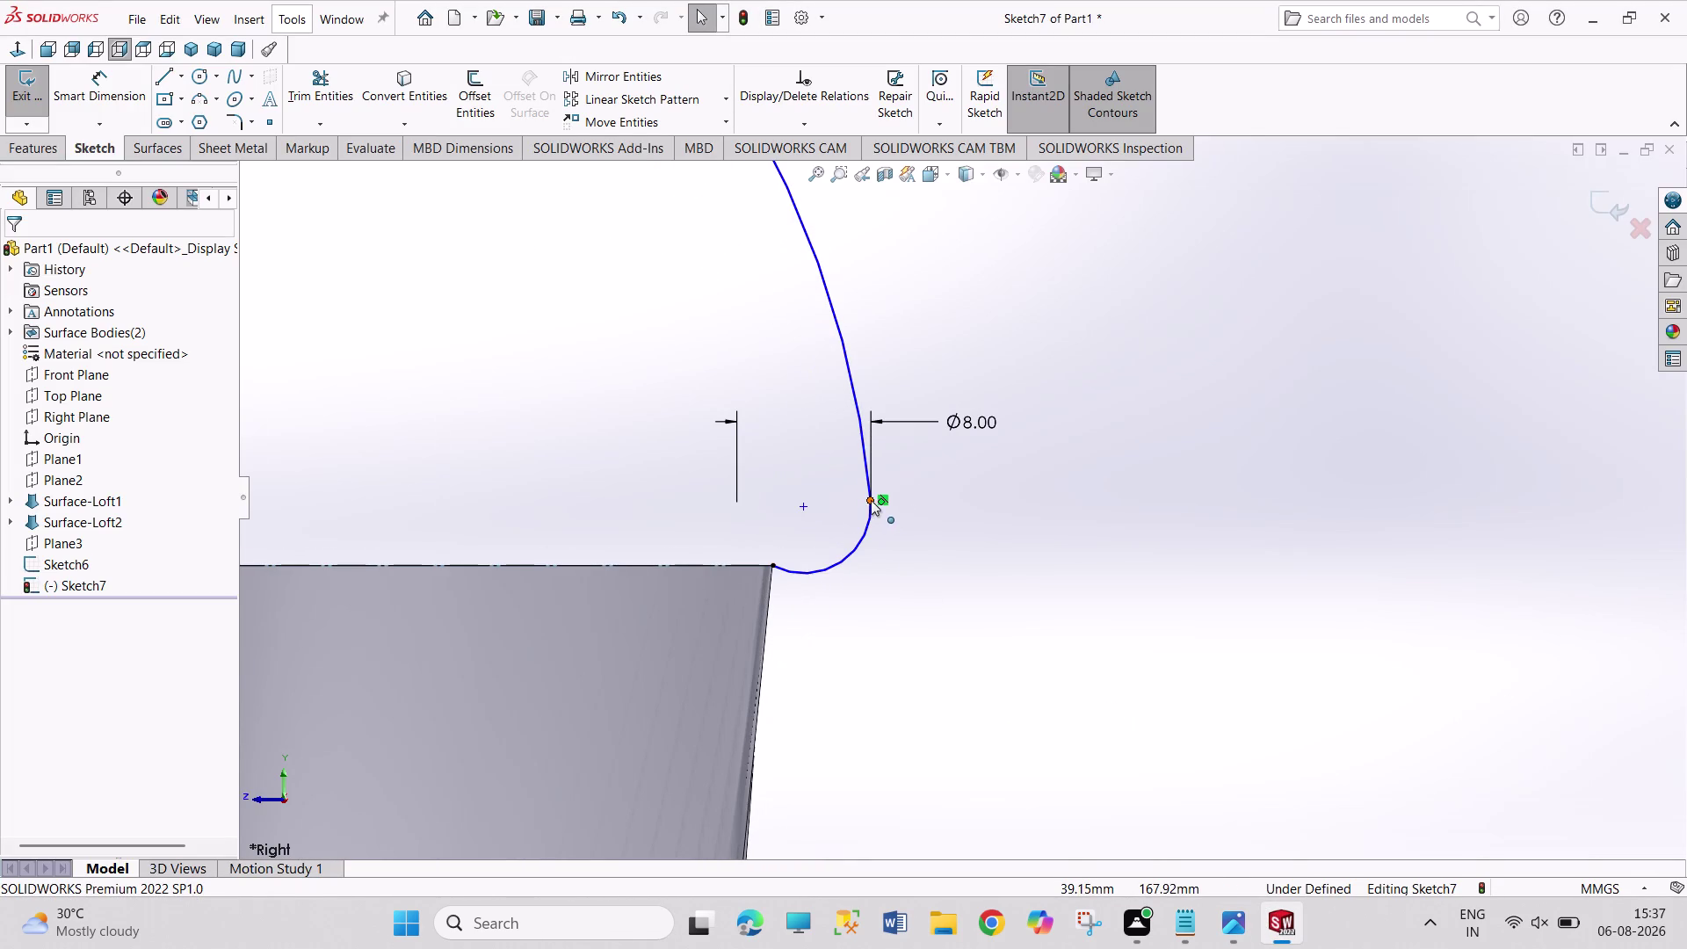
drag(871, 499, 861, 477)
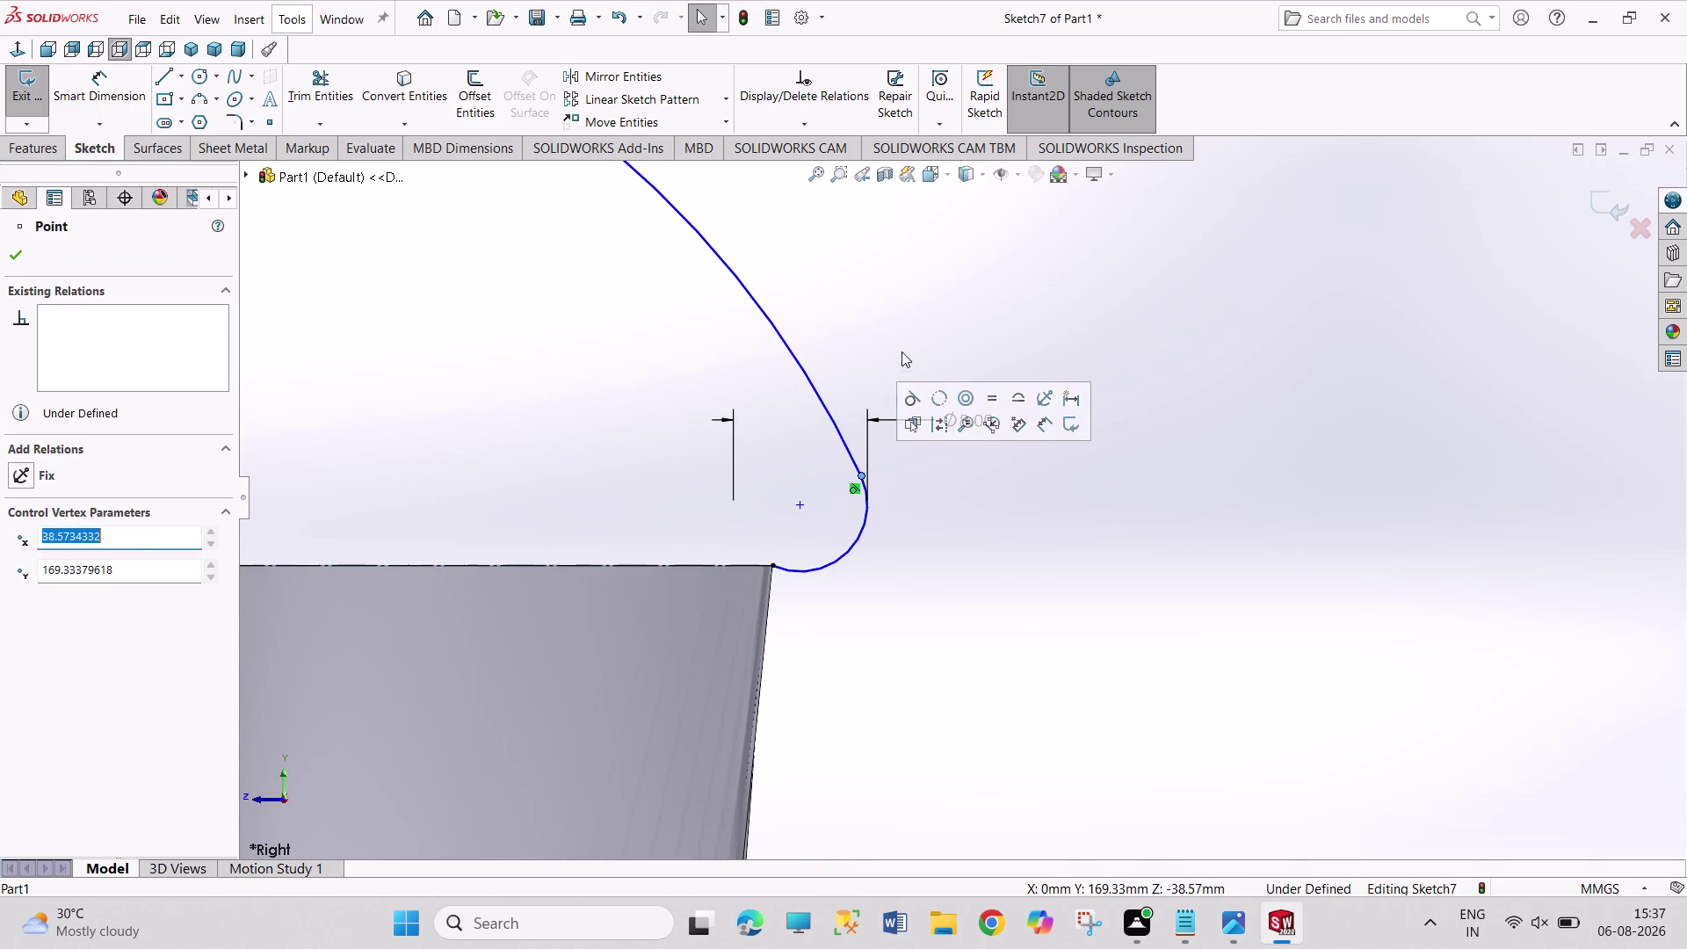
scroll(up, 3)
scroll(down, 3)
scroll(up, 3)
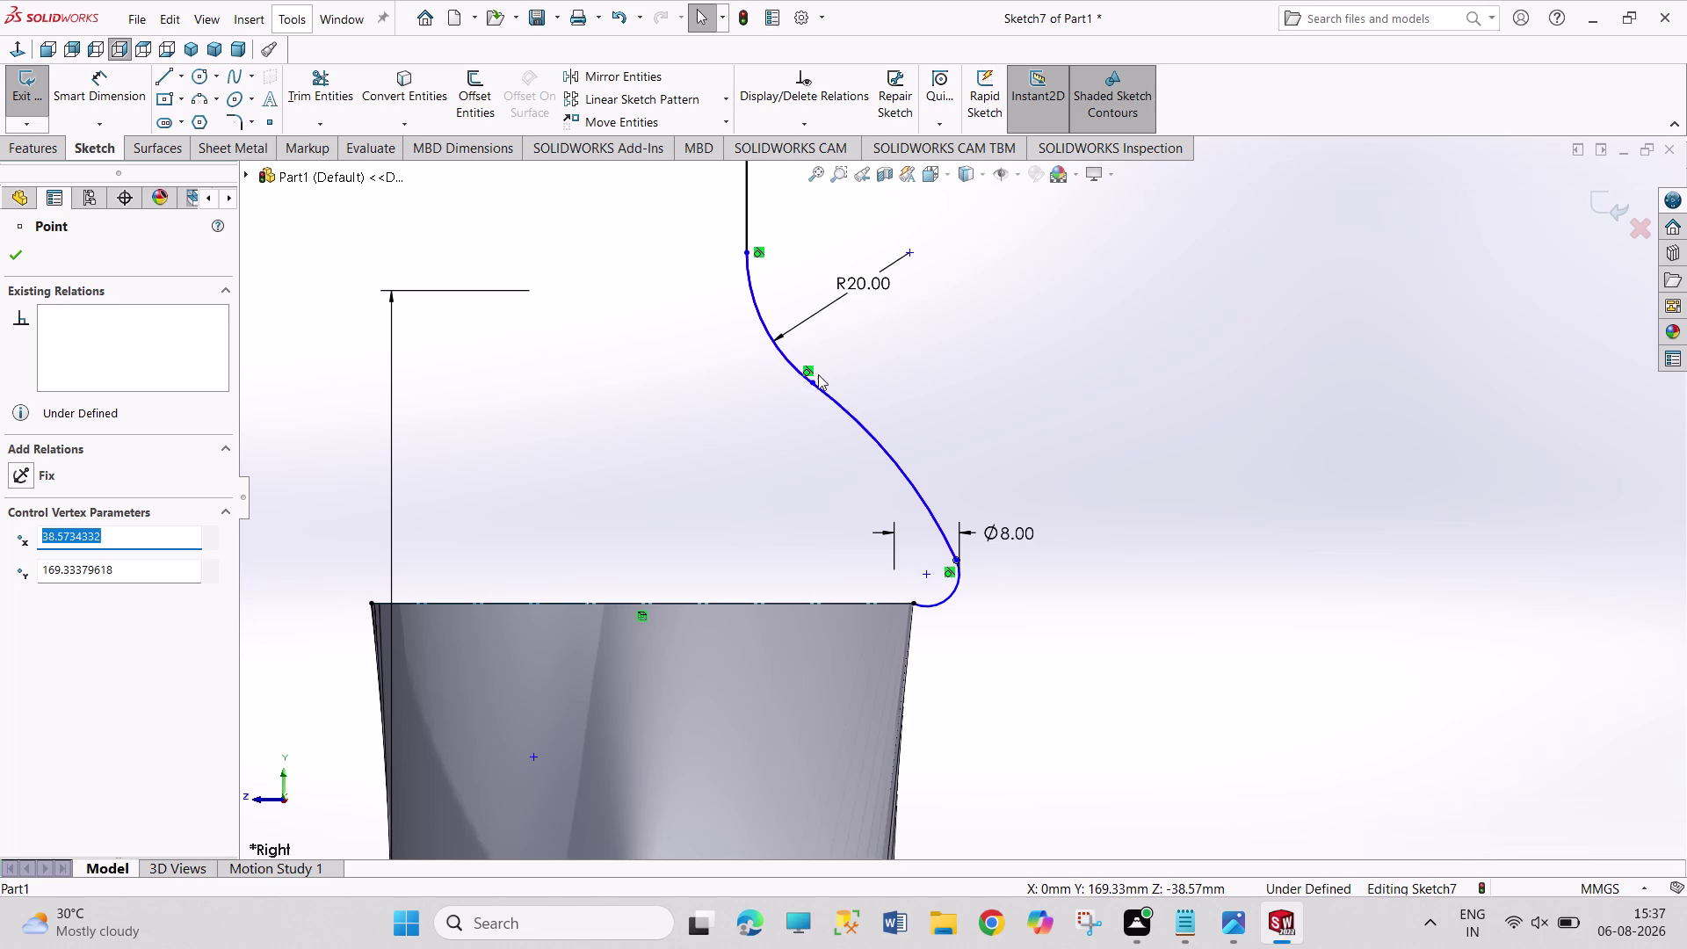
drag(807, 380, 812, 320)
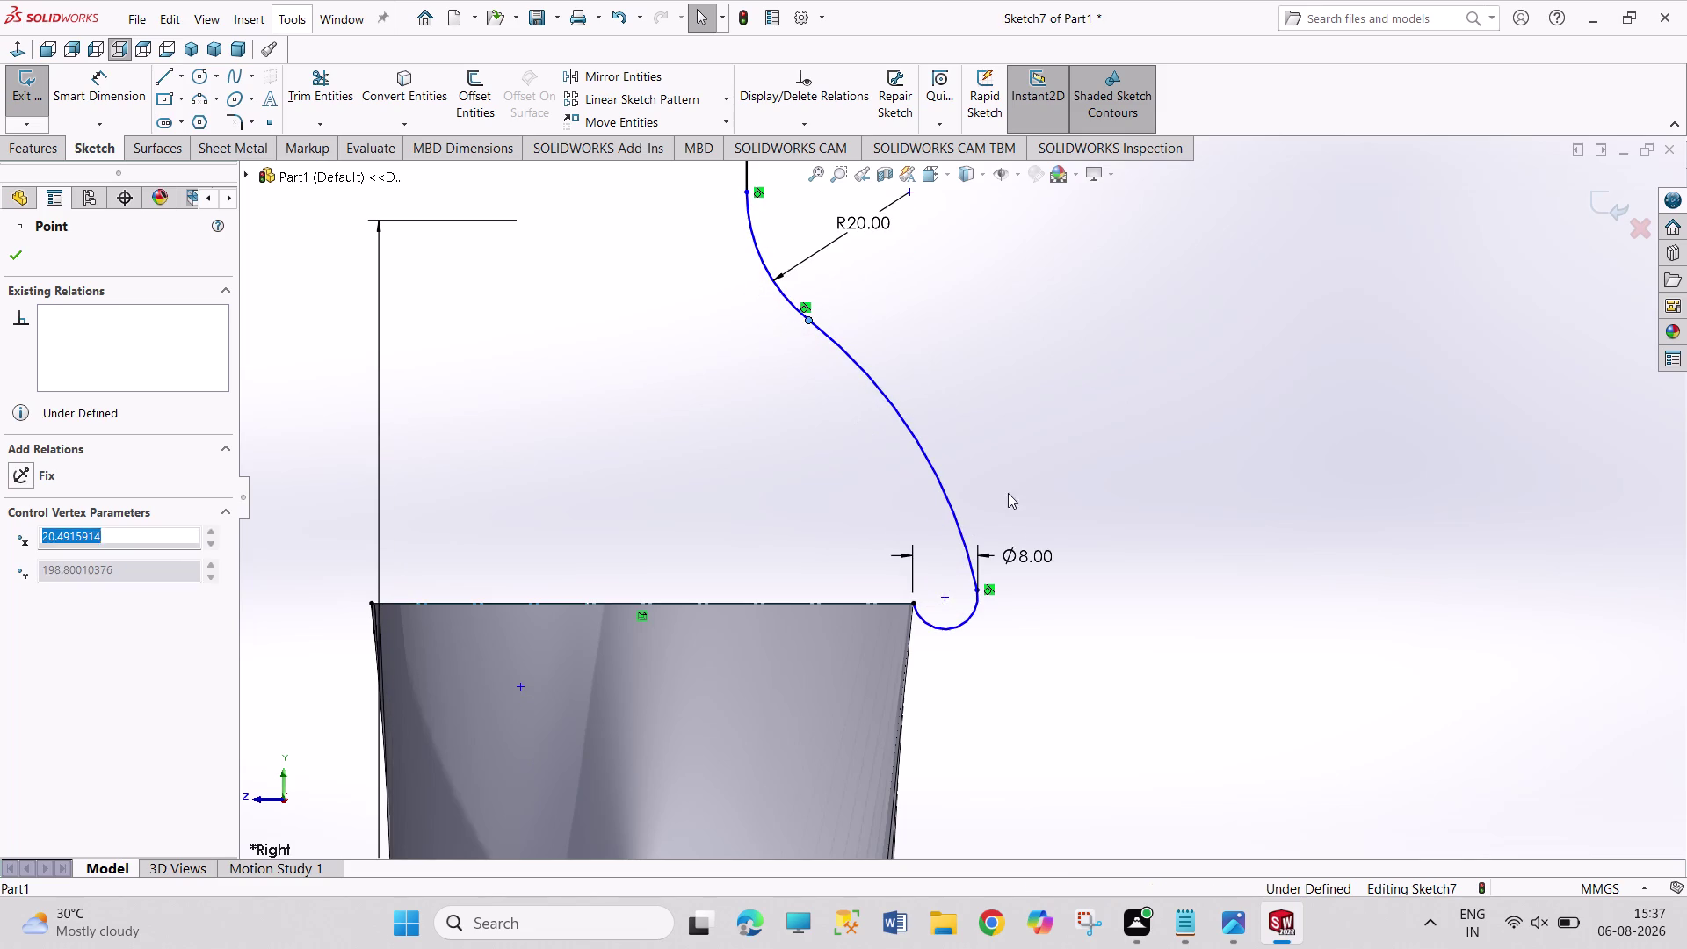
drag(978, 590, 966, 551)
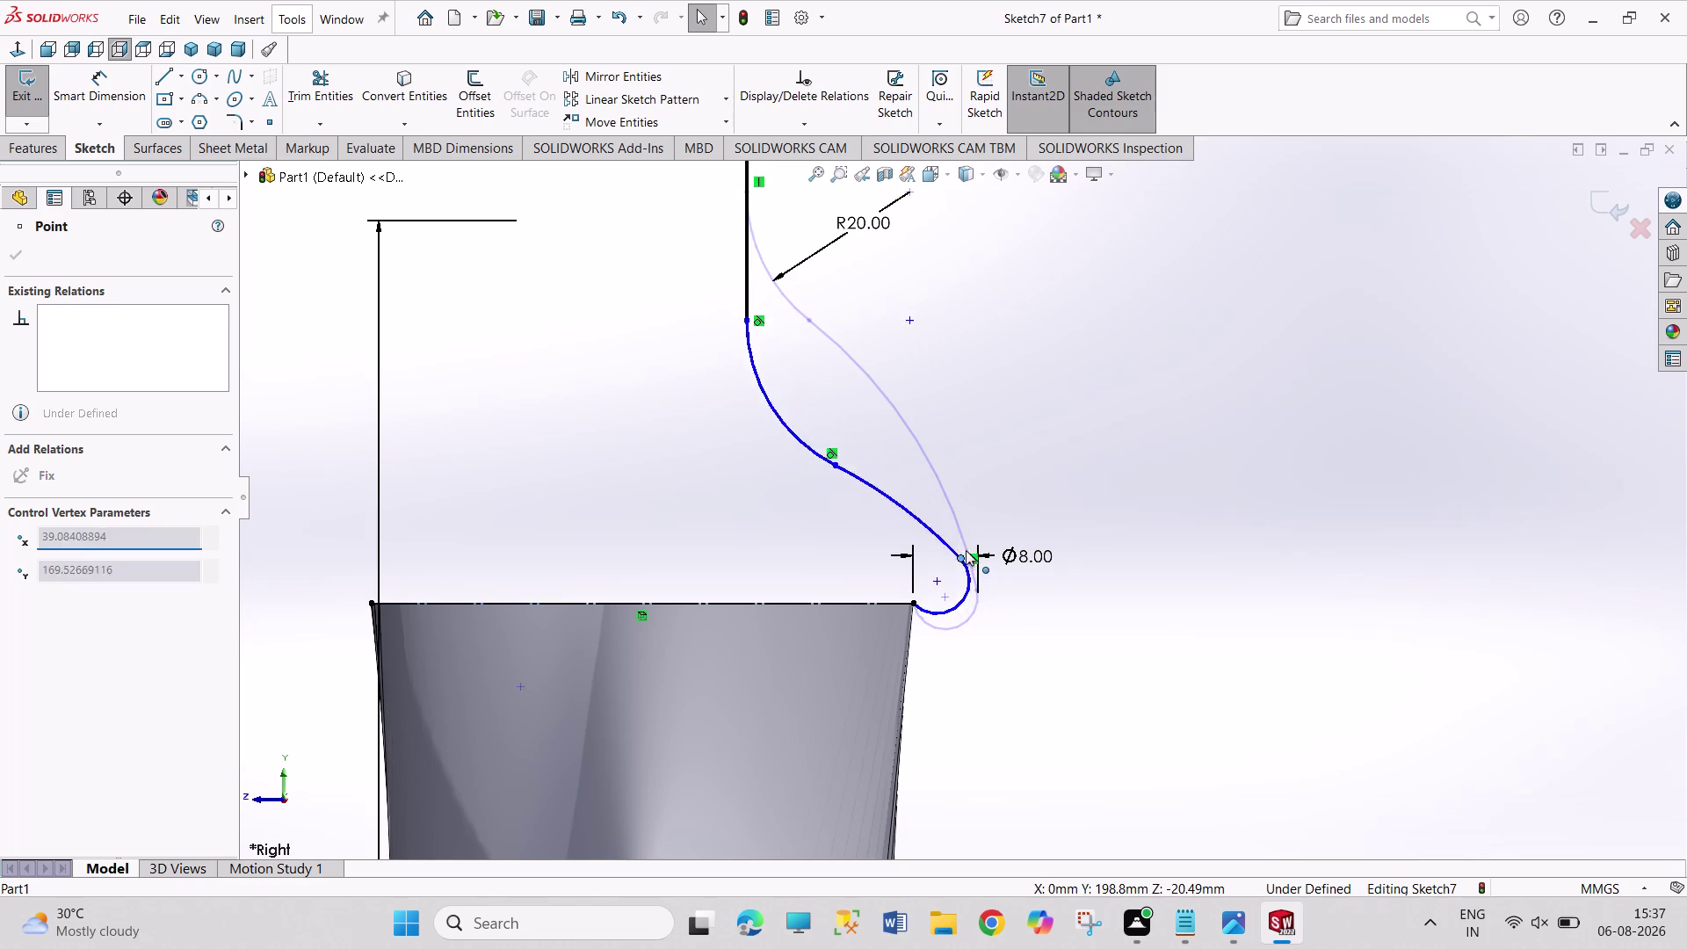
drag(966, 551, 935, 495)
Adjust the spline near the R20 arc and compare it with the Pepsi bottle drawing.
scroll(up, 3)
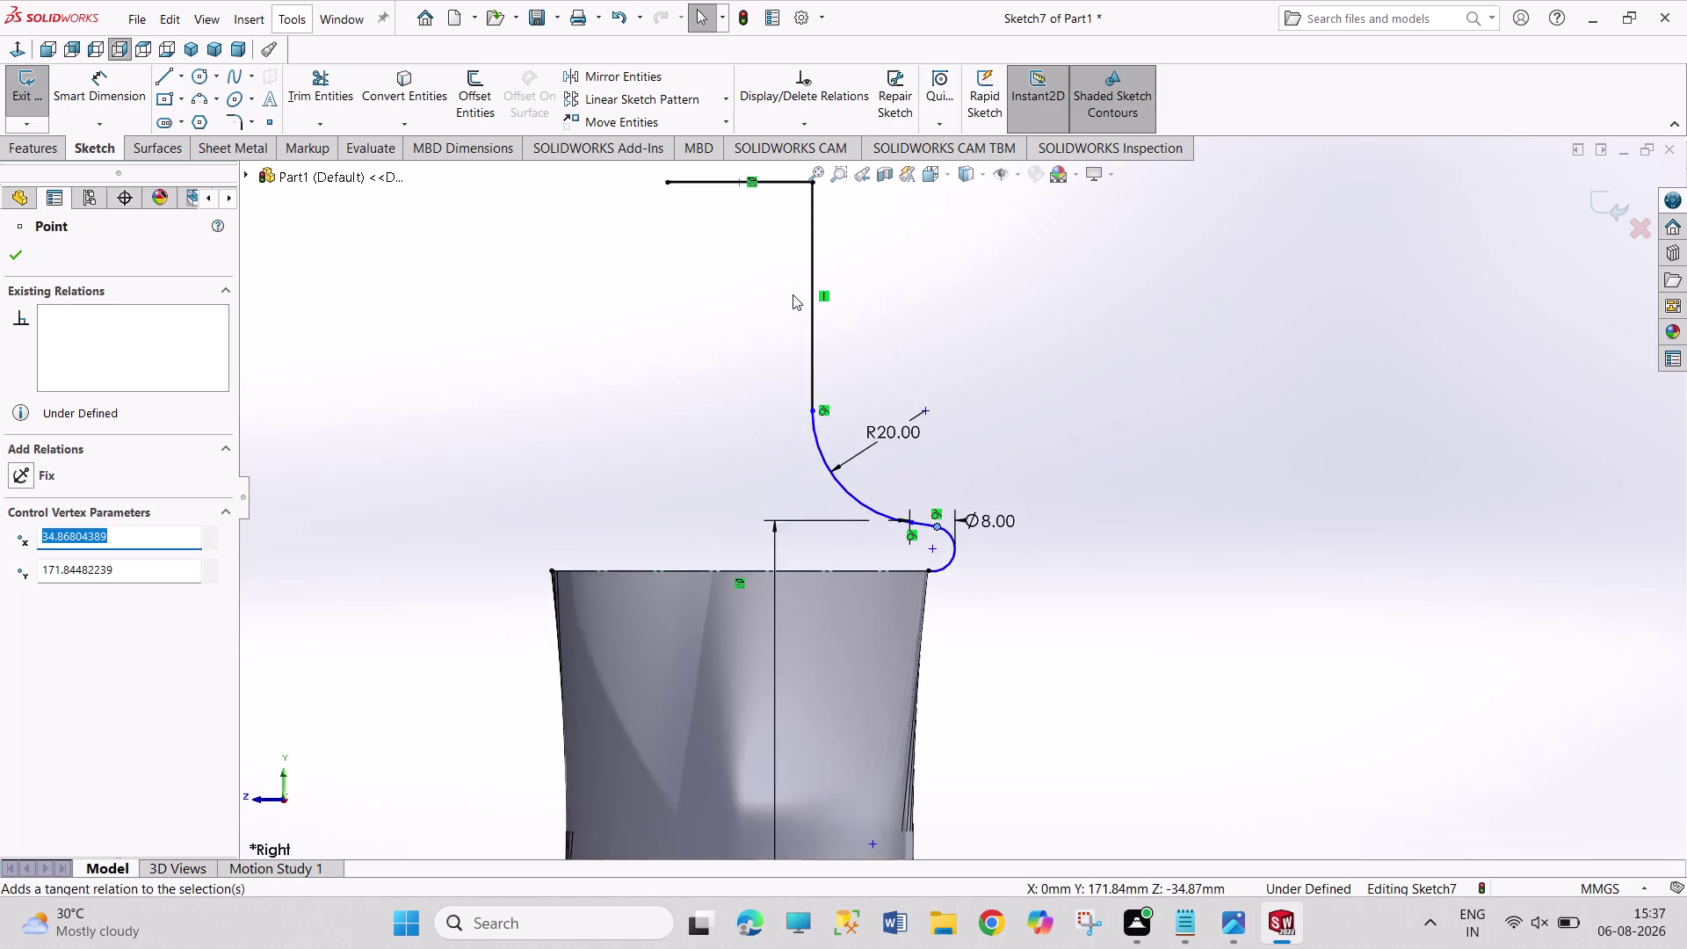
scroll(up, 3)
drag(856, 433, 856, 412)
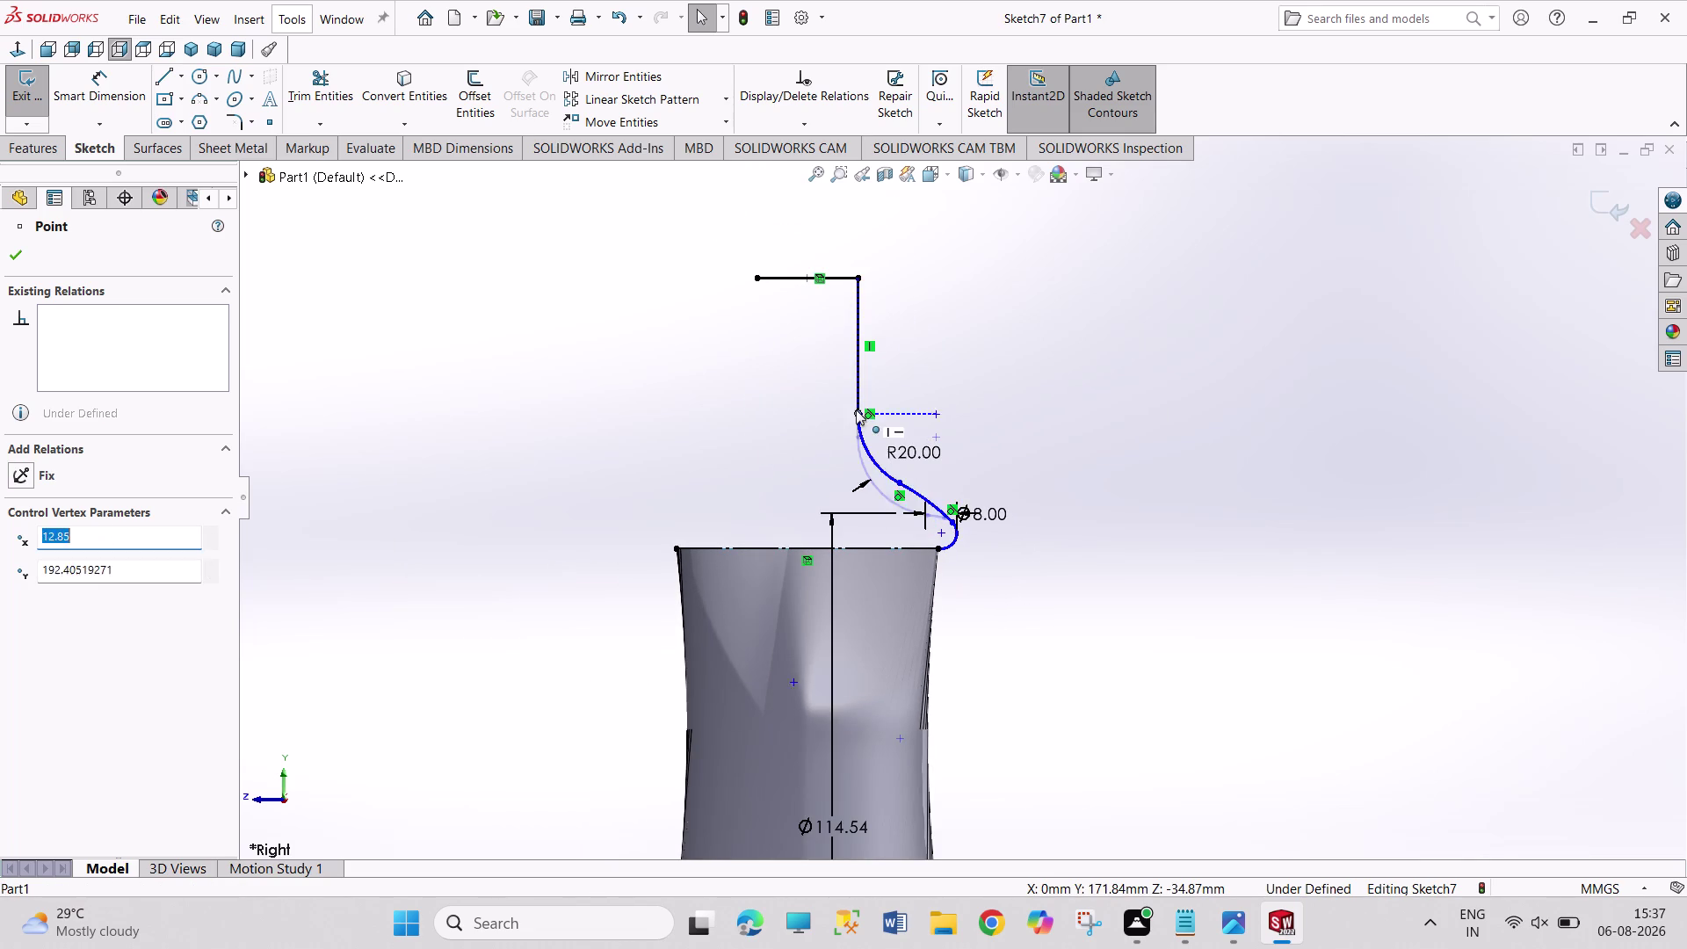
drag(855, 411, 855, 335)
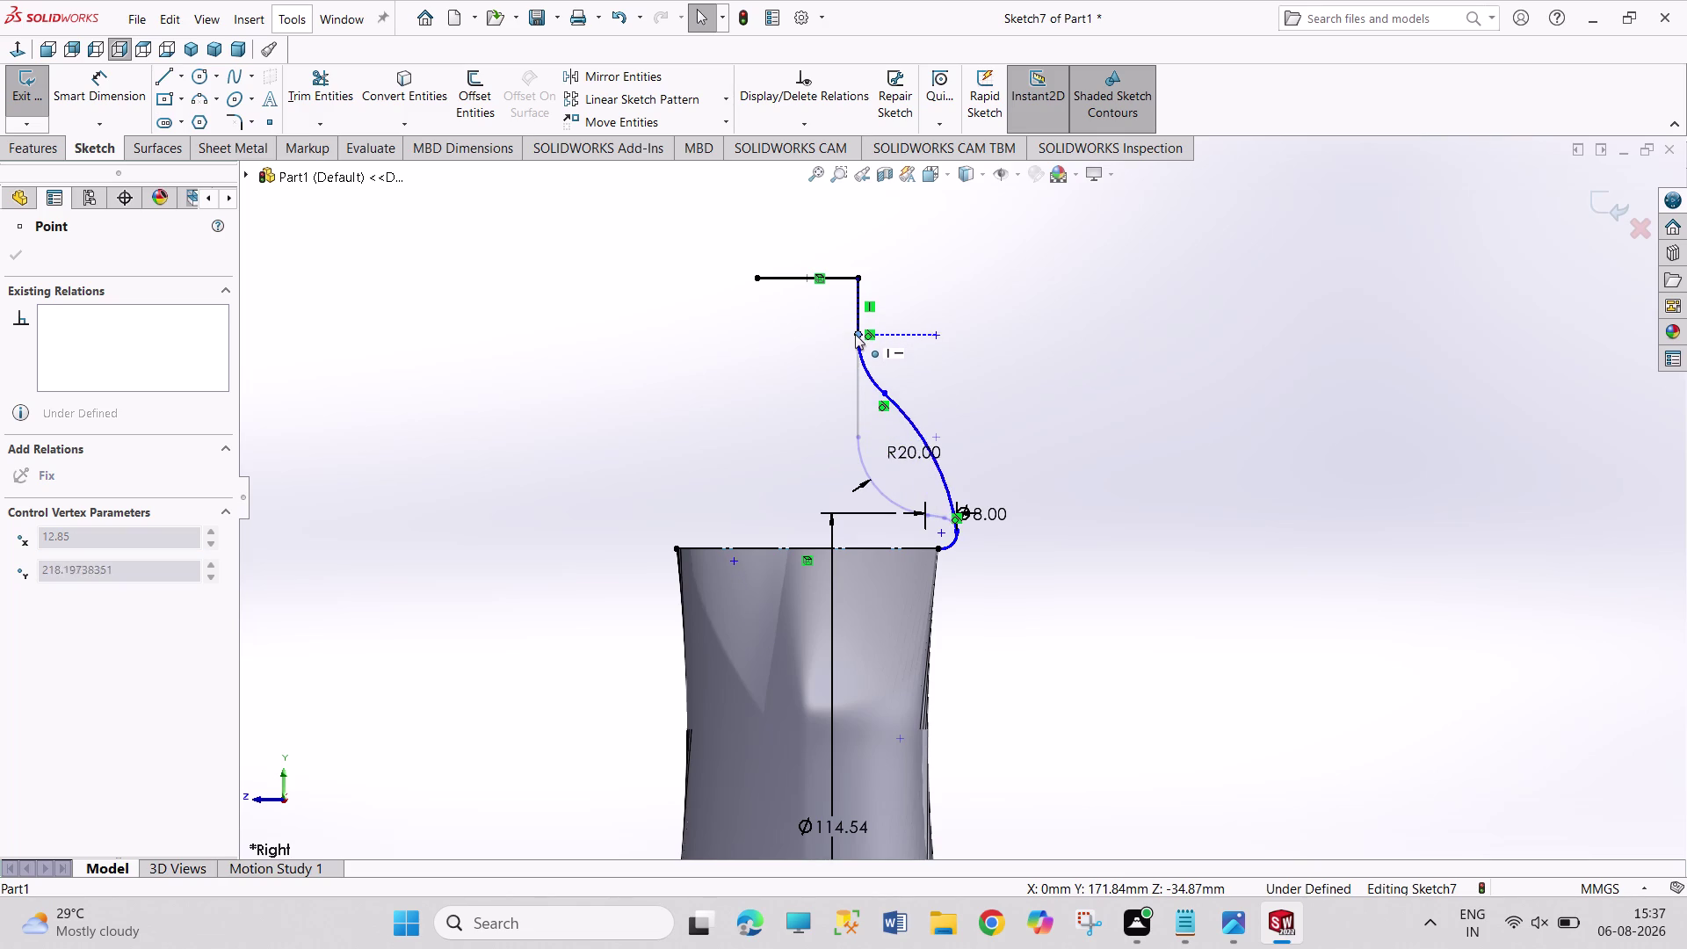
drag(855, 335, 855, 330)
click(1074, 477)
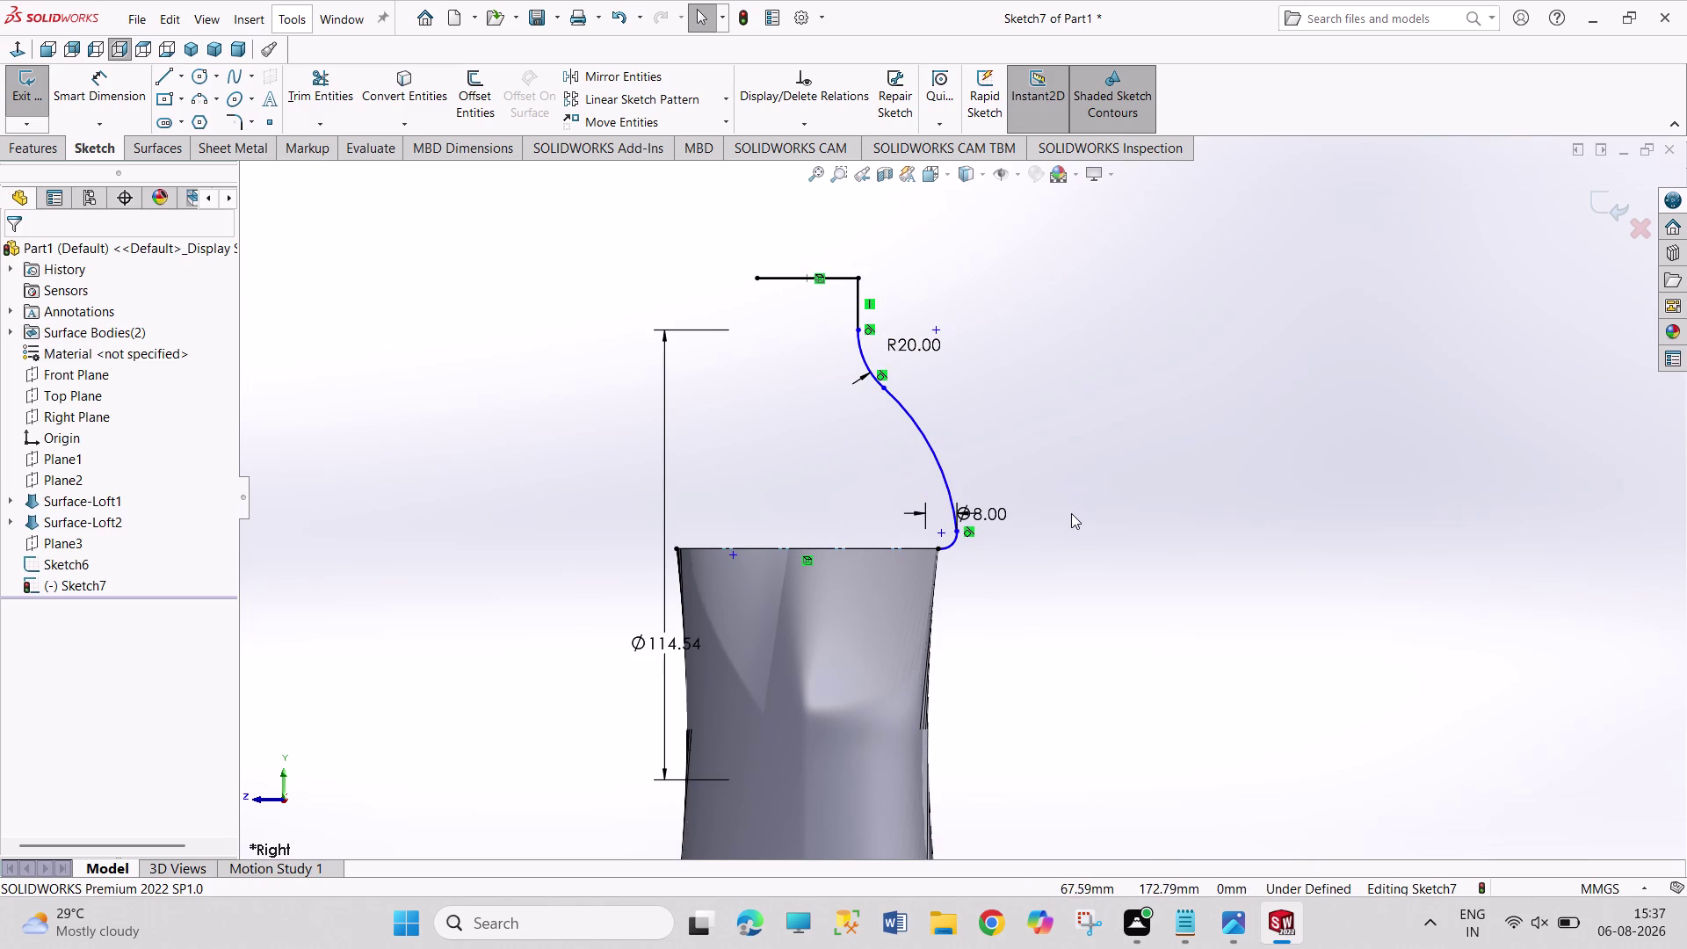
drag(884, 386, 890, 387)
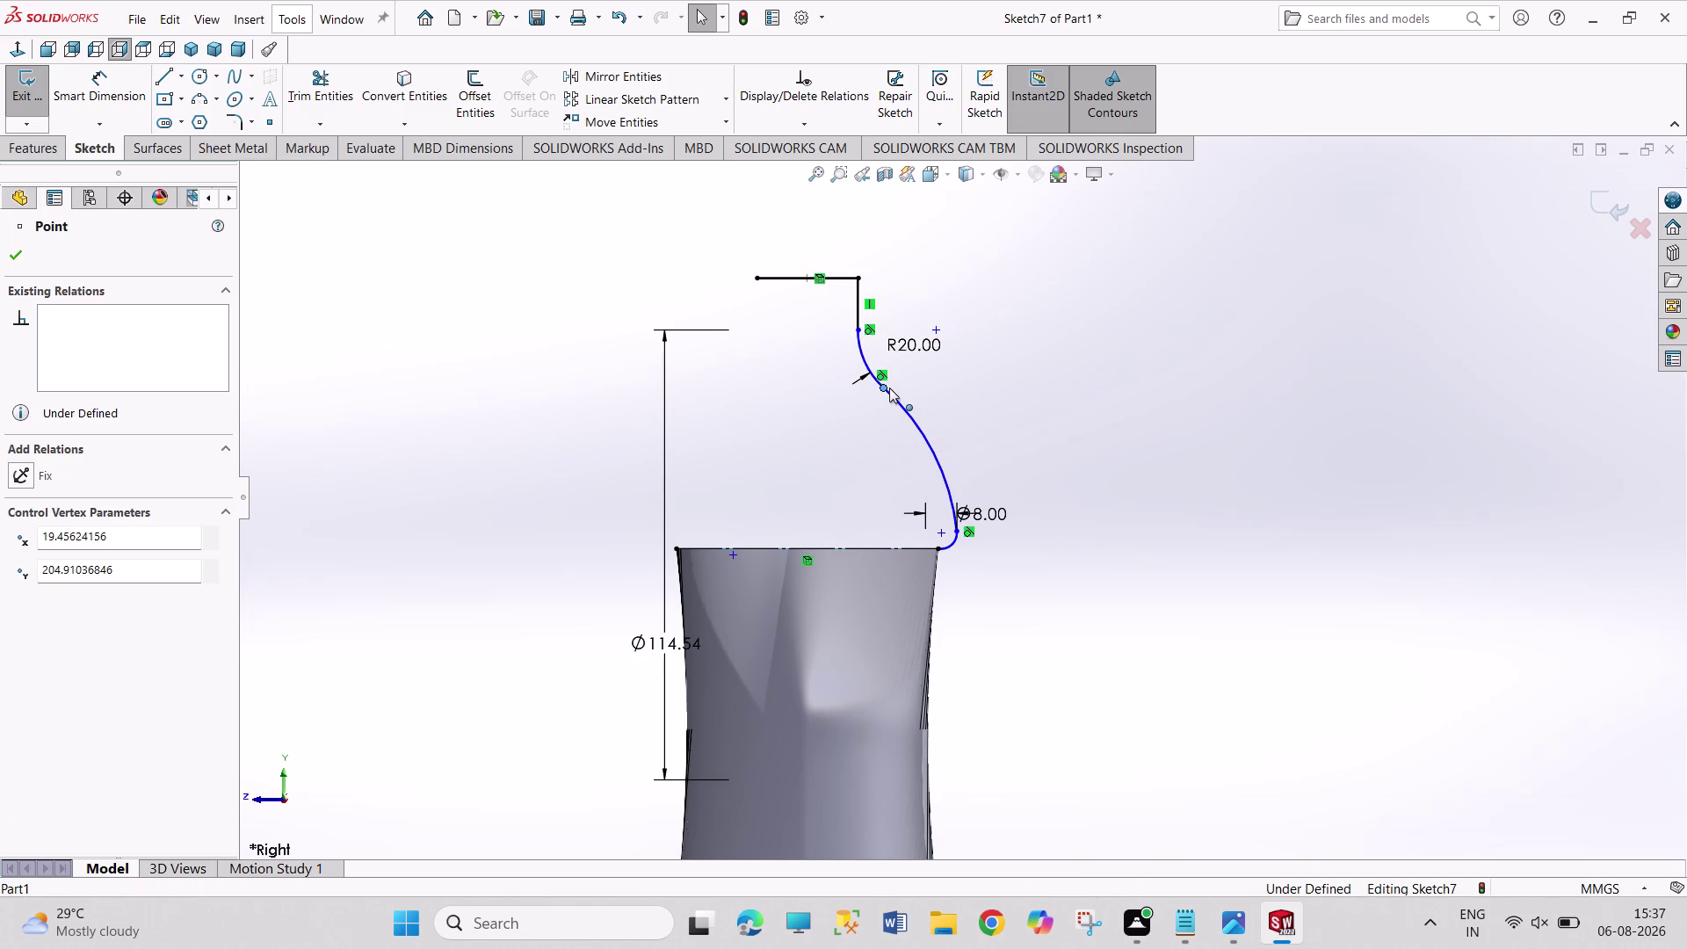
drag(889, 387, 898, 393)
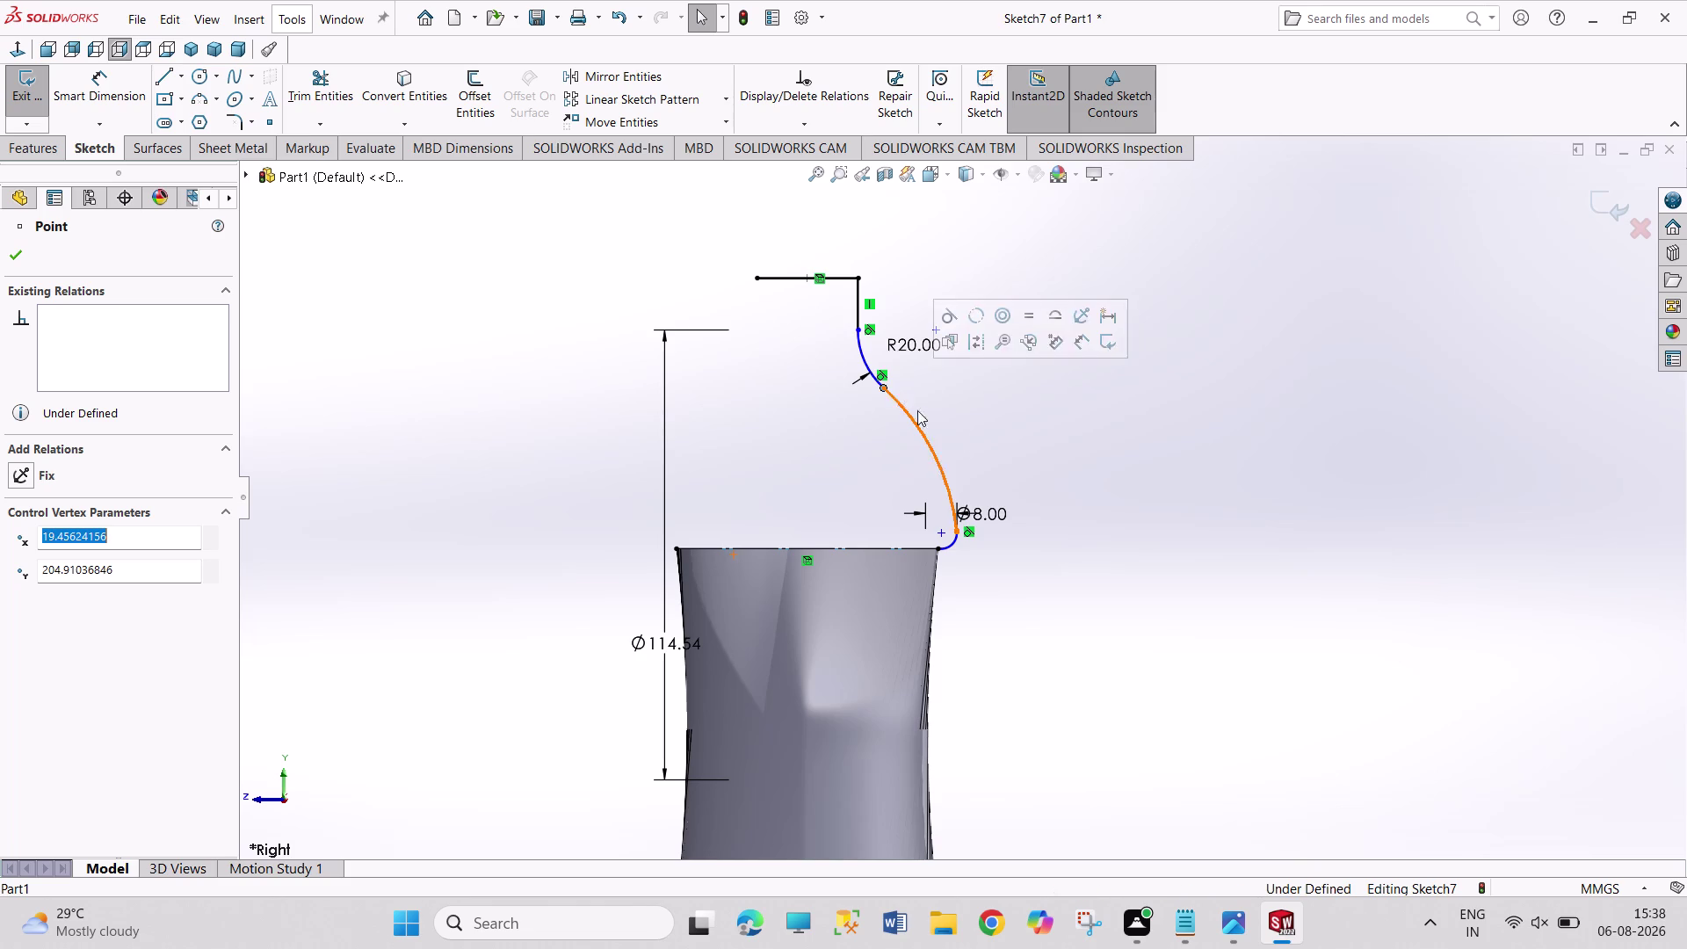
click(1098, 514)
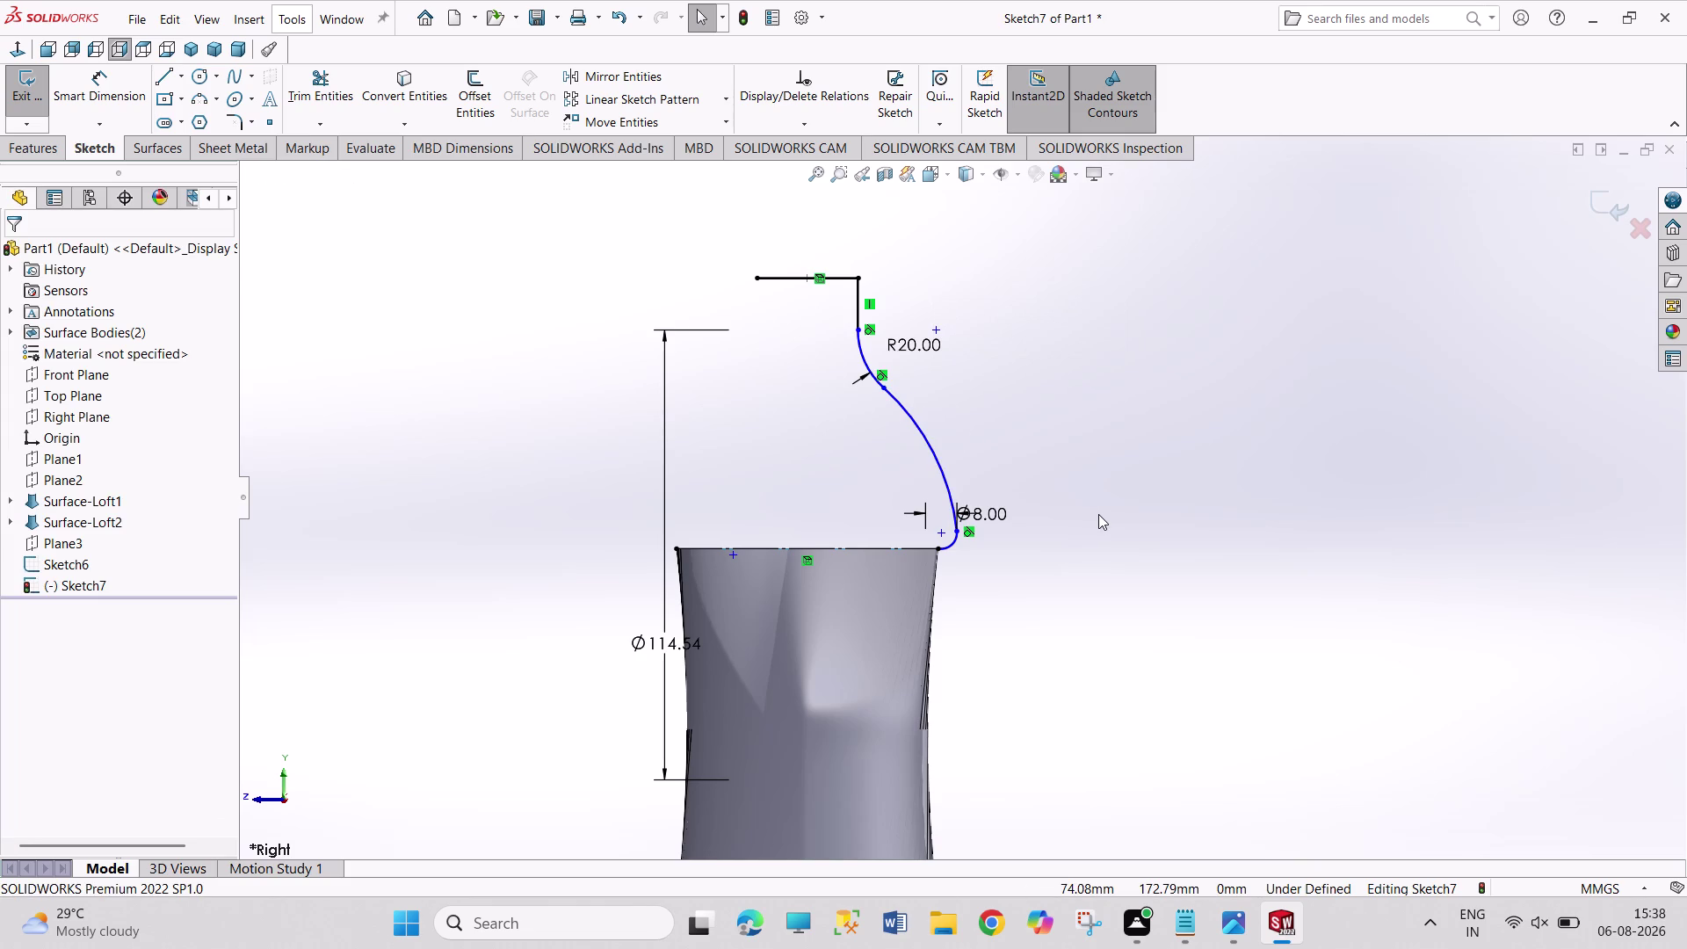
click(1236, 941)
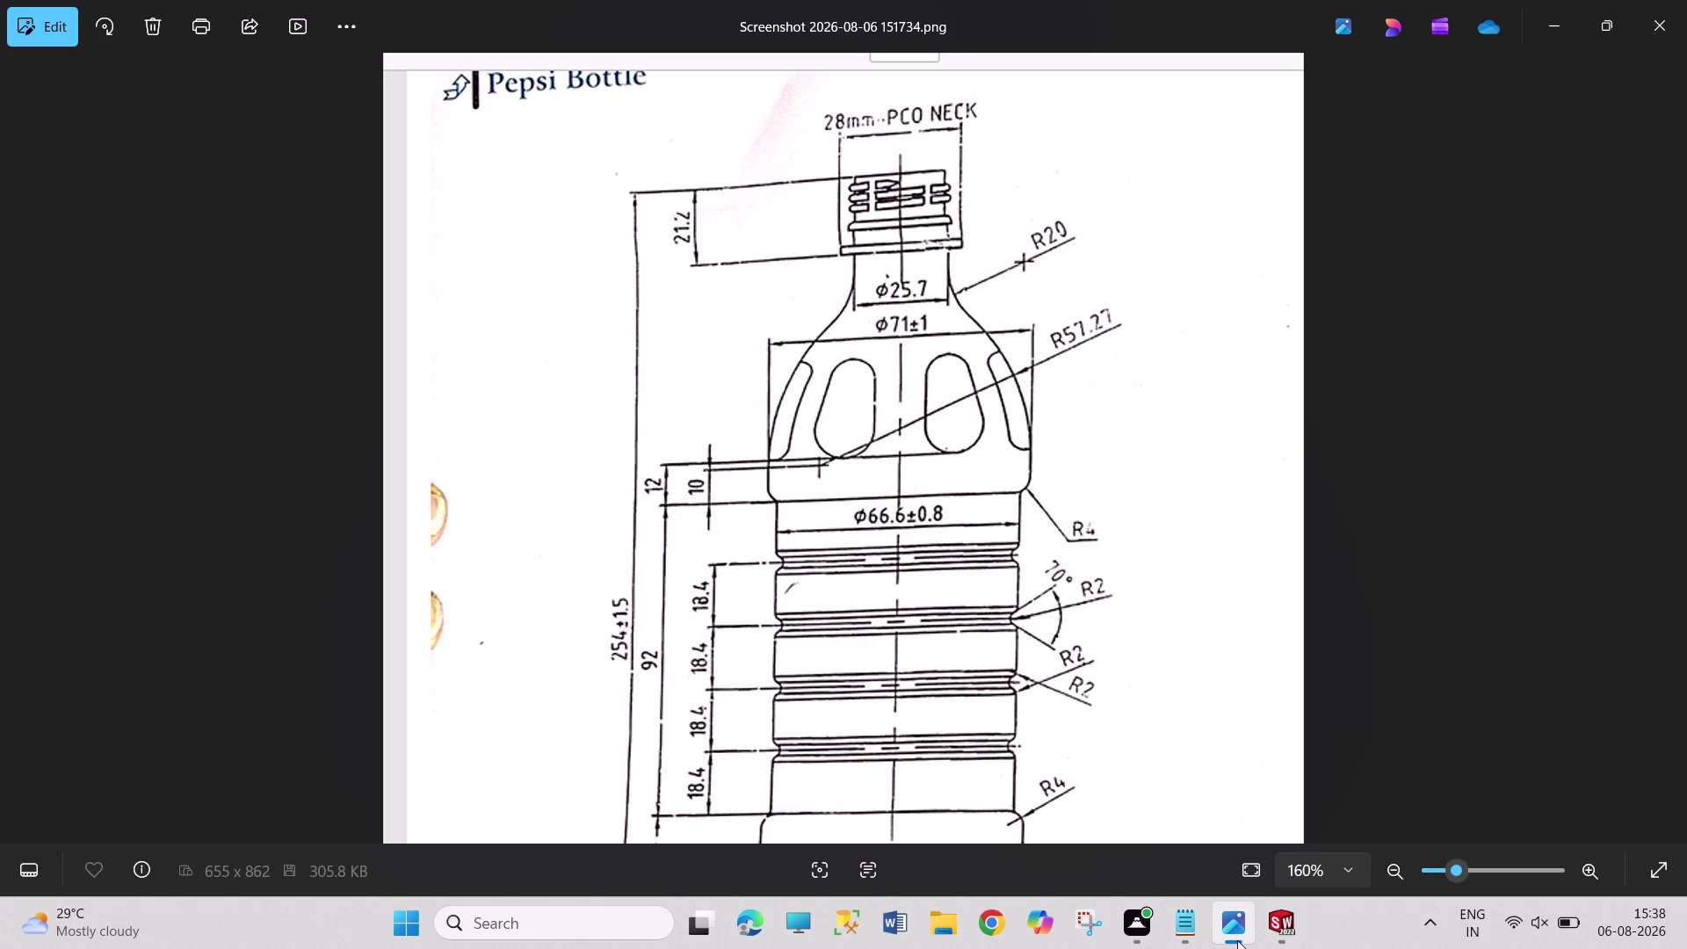
click(1269, 932)
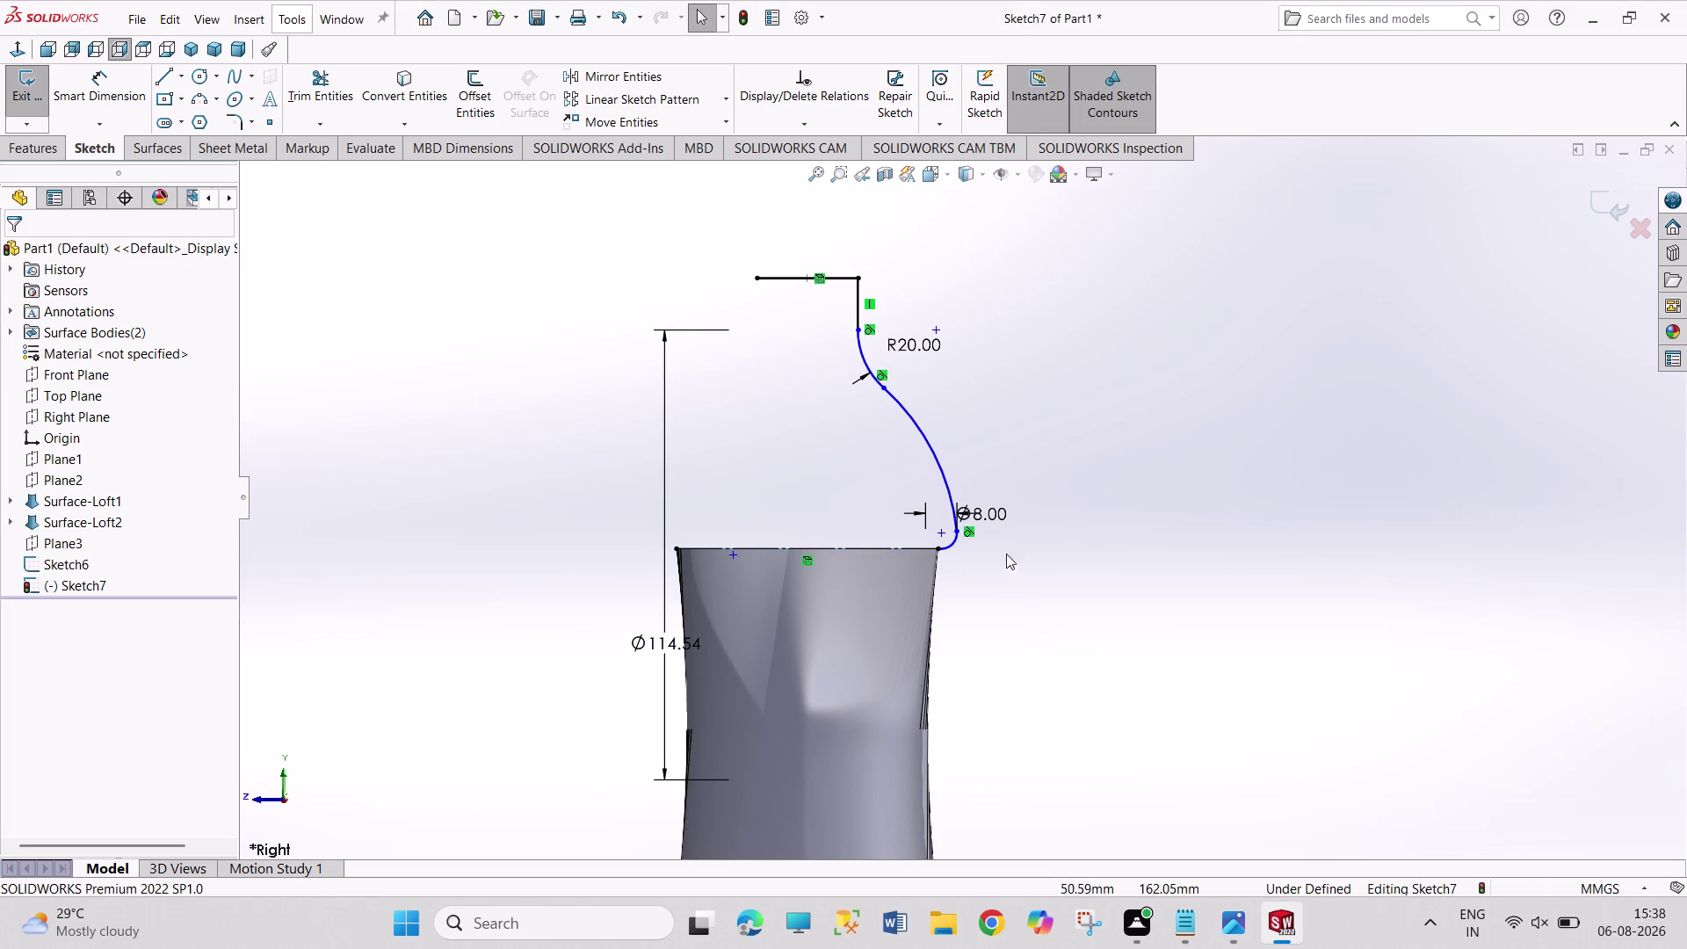
right_drag(1123, 530, 1108, 356)
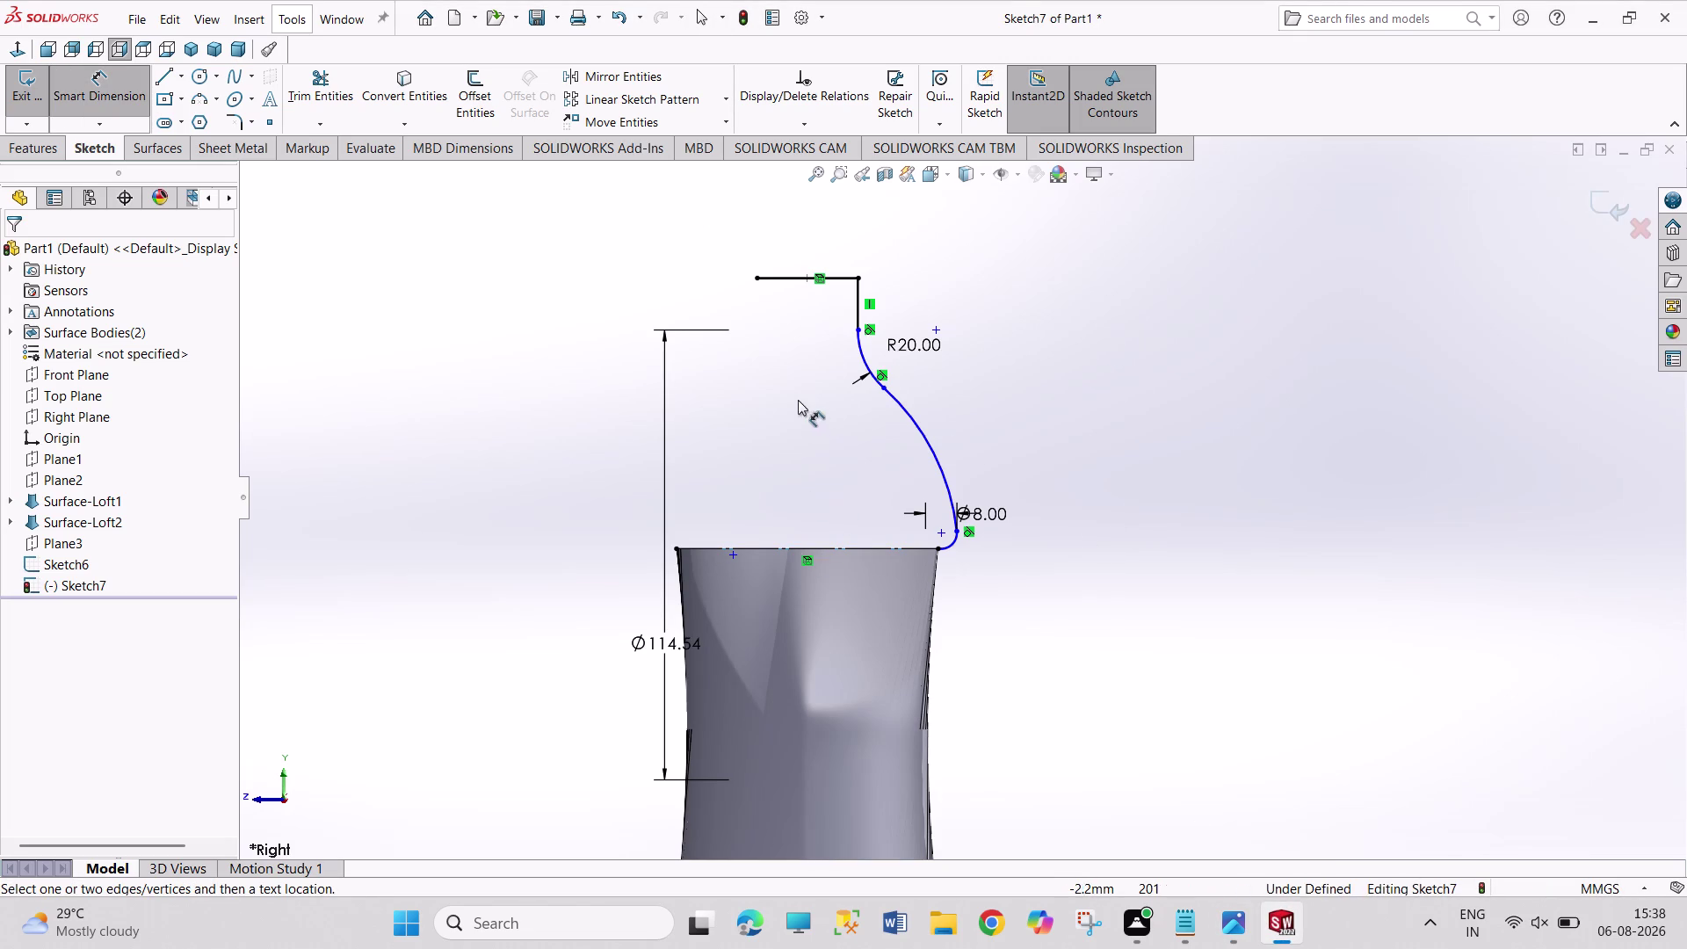
Delete the Ø114.54 dimension and label the middle shoulder arc R57.27.
right_click(798, 400)
click(817, 462)
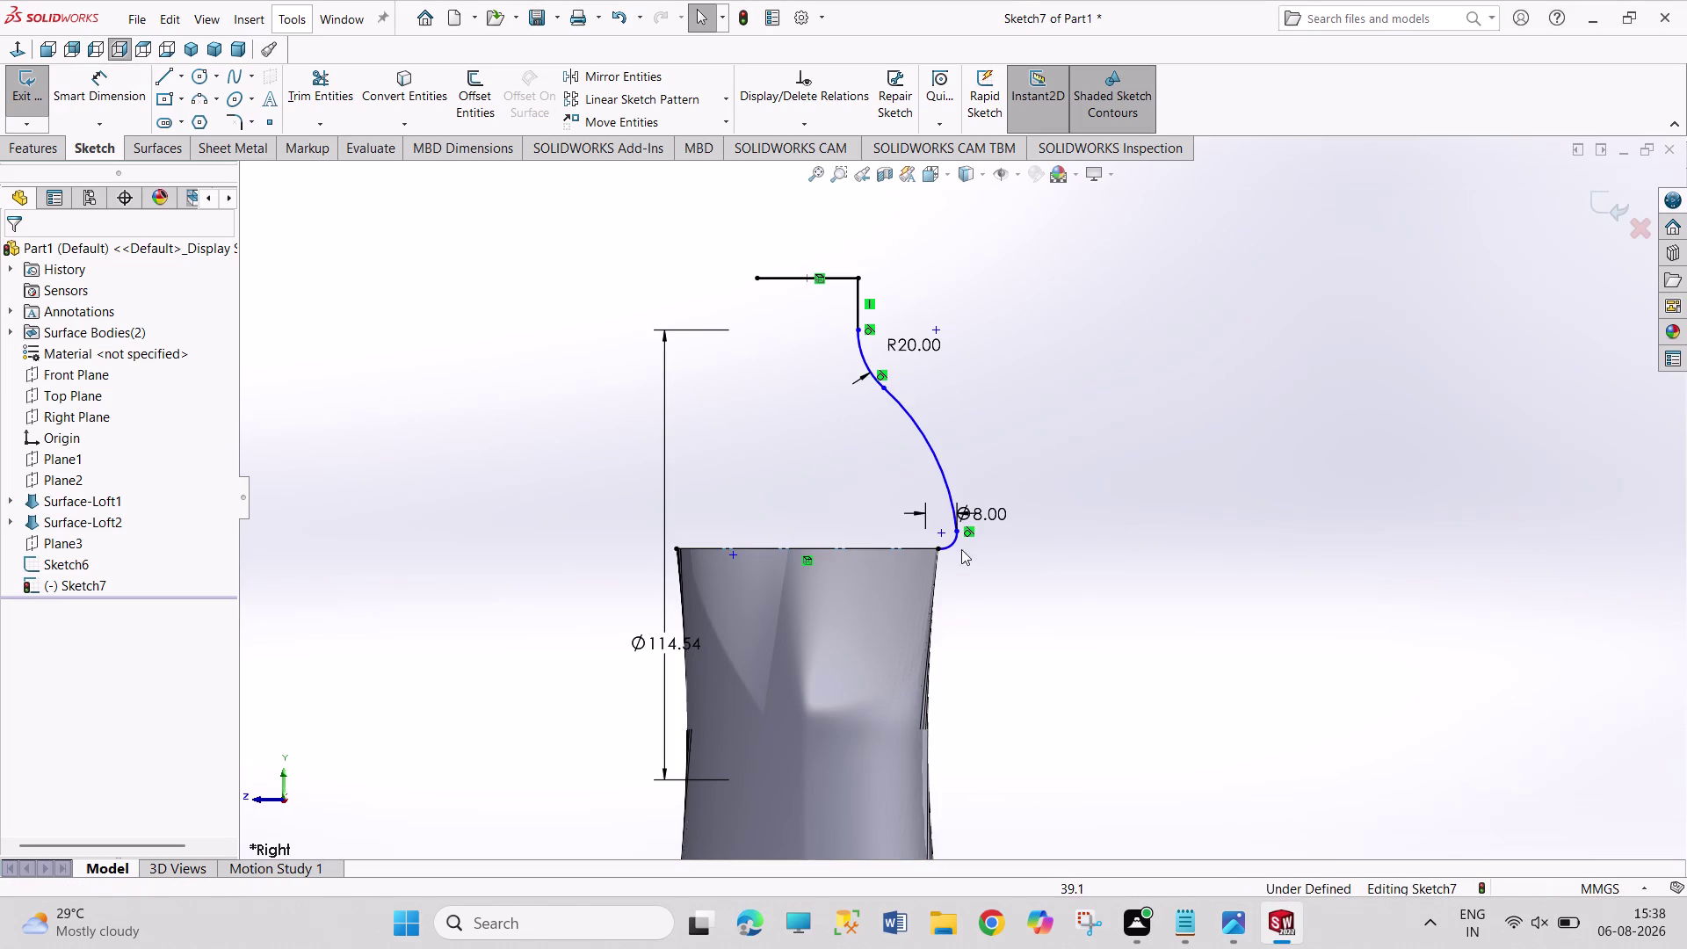
right_click(660, 646)
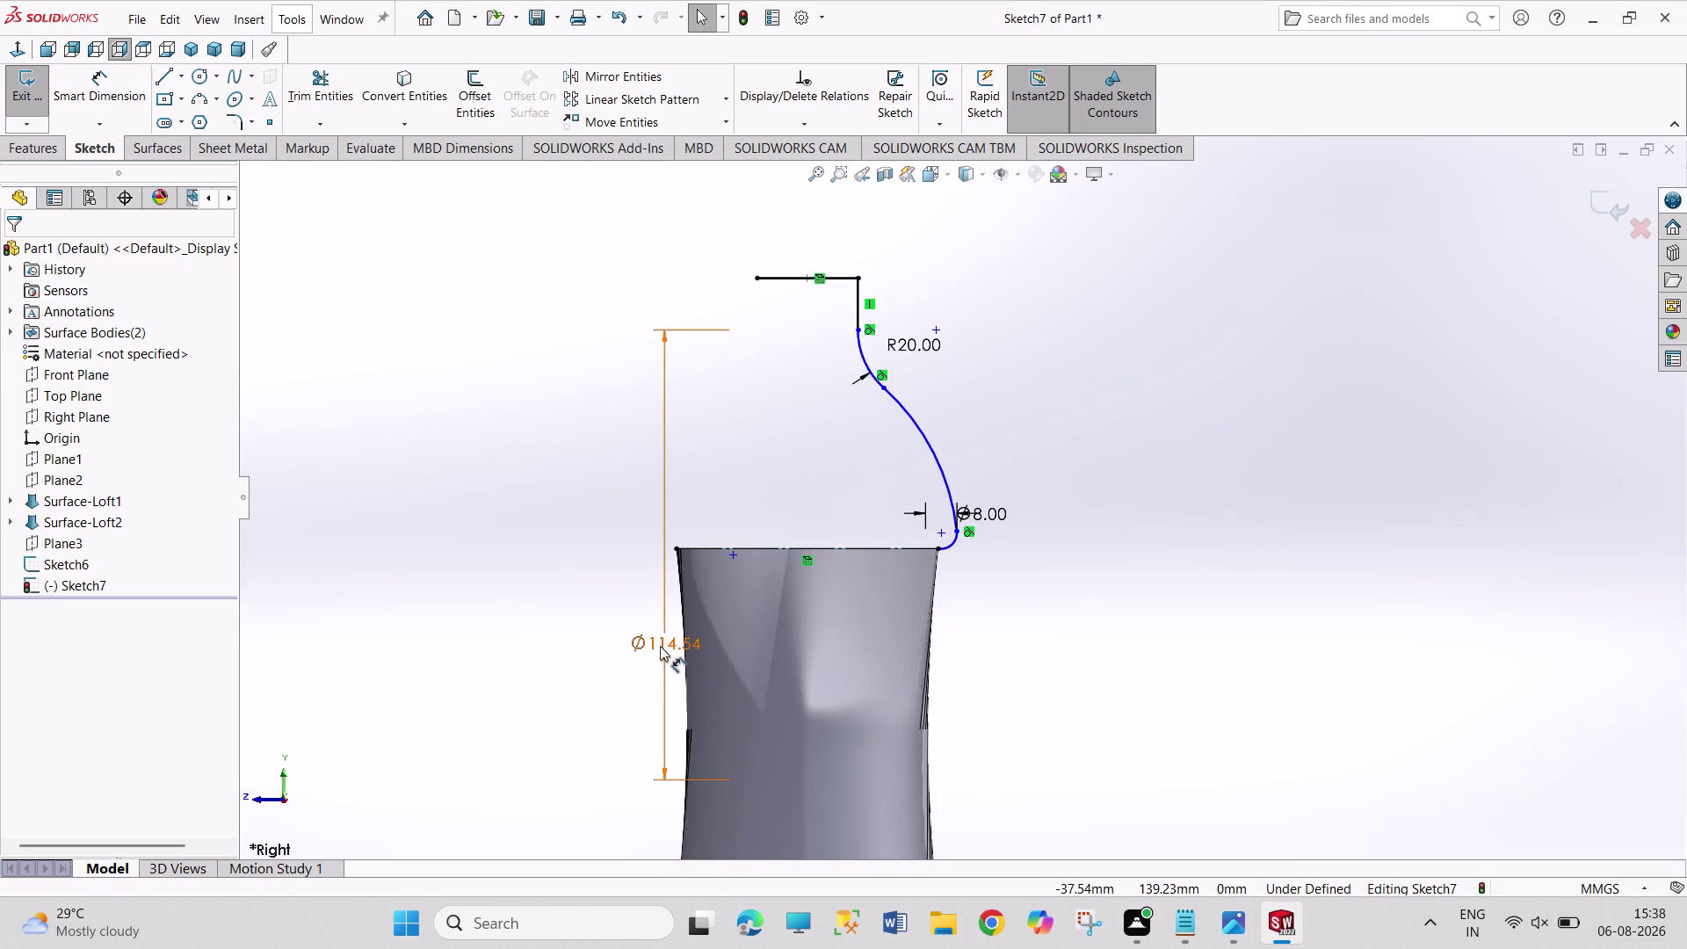
click(680, 412)
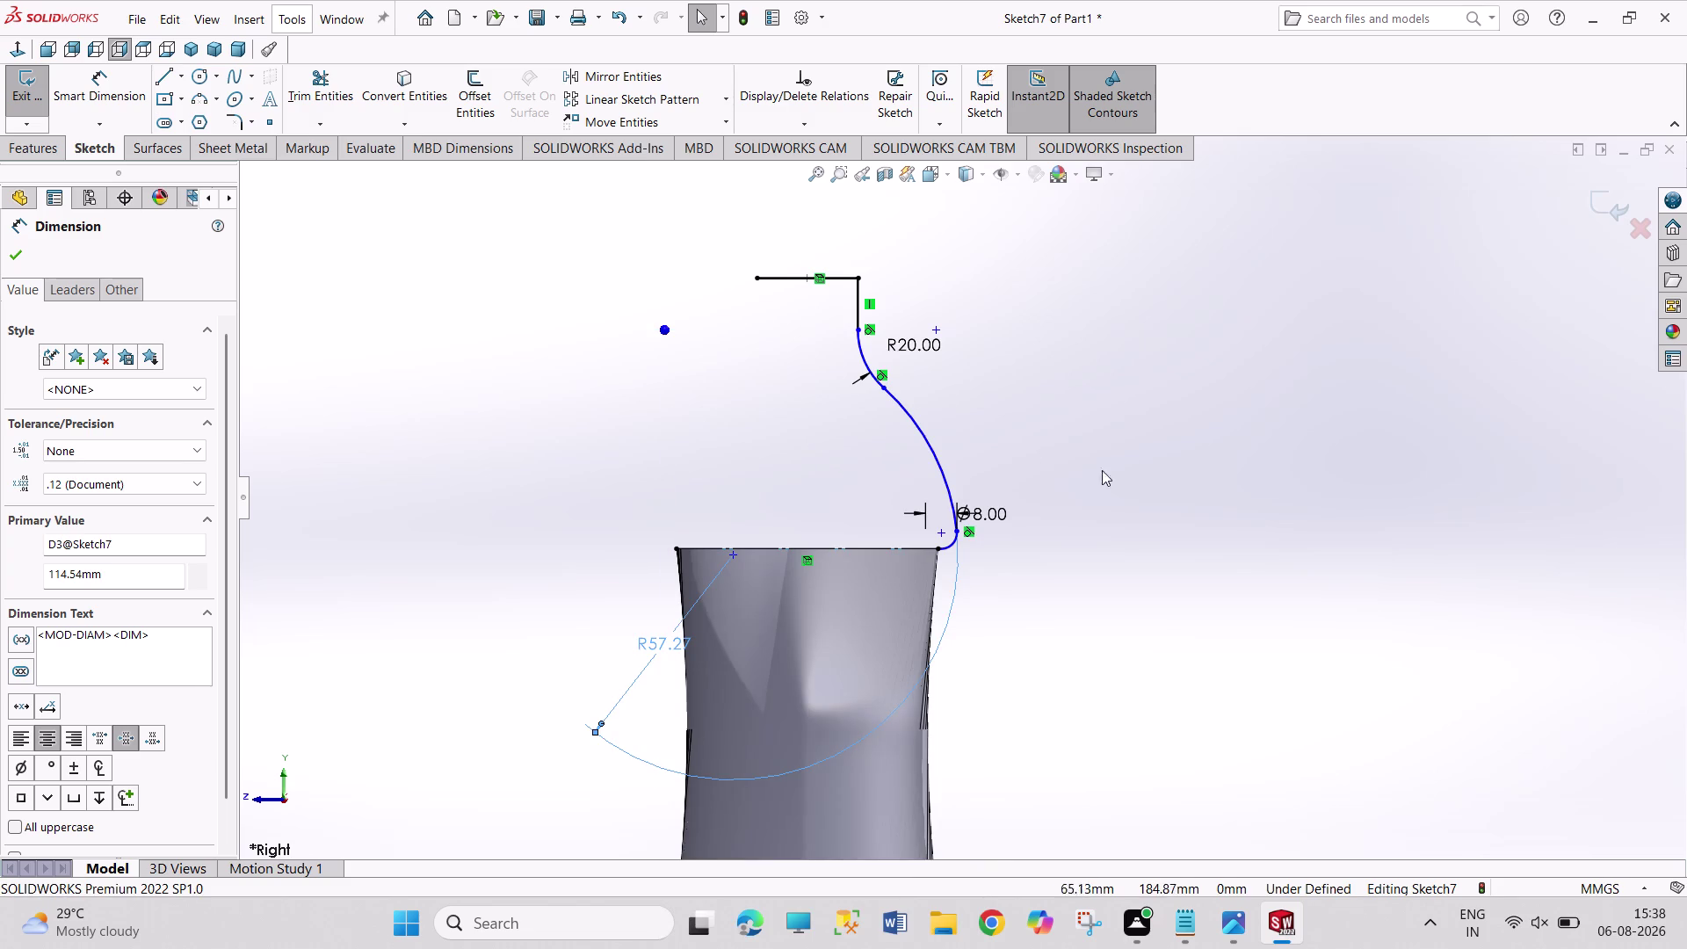
click(1236, 470)
drag(646, 639, 983, 596)
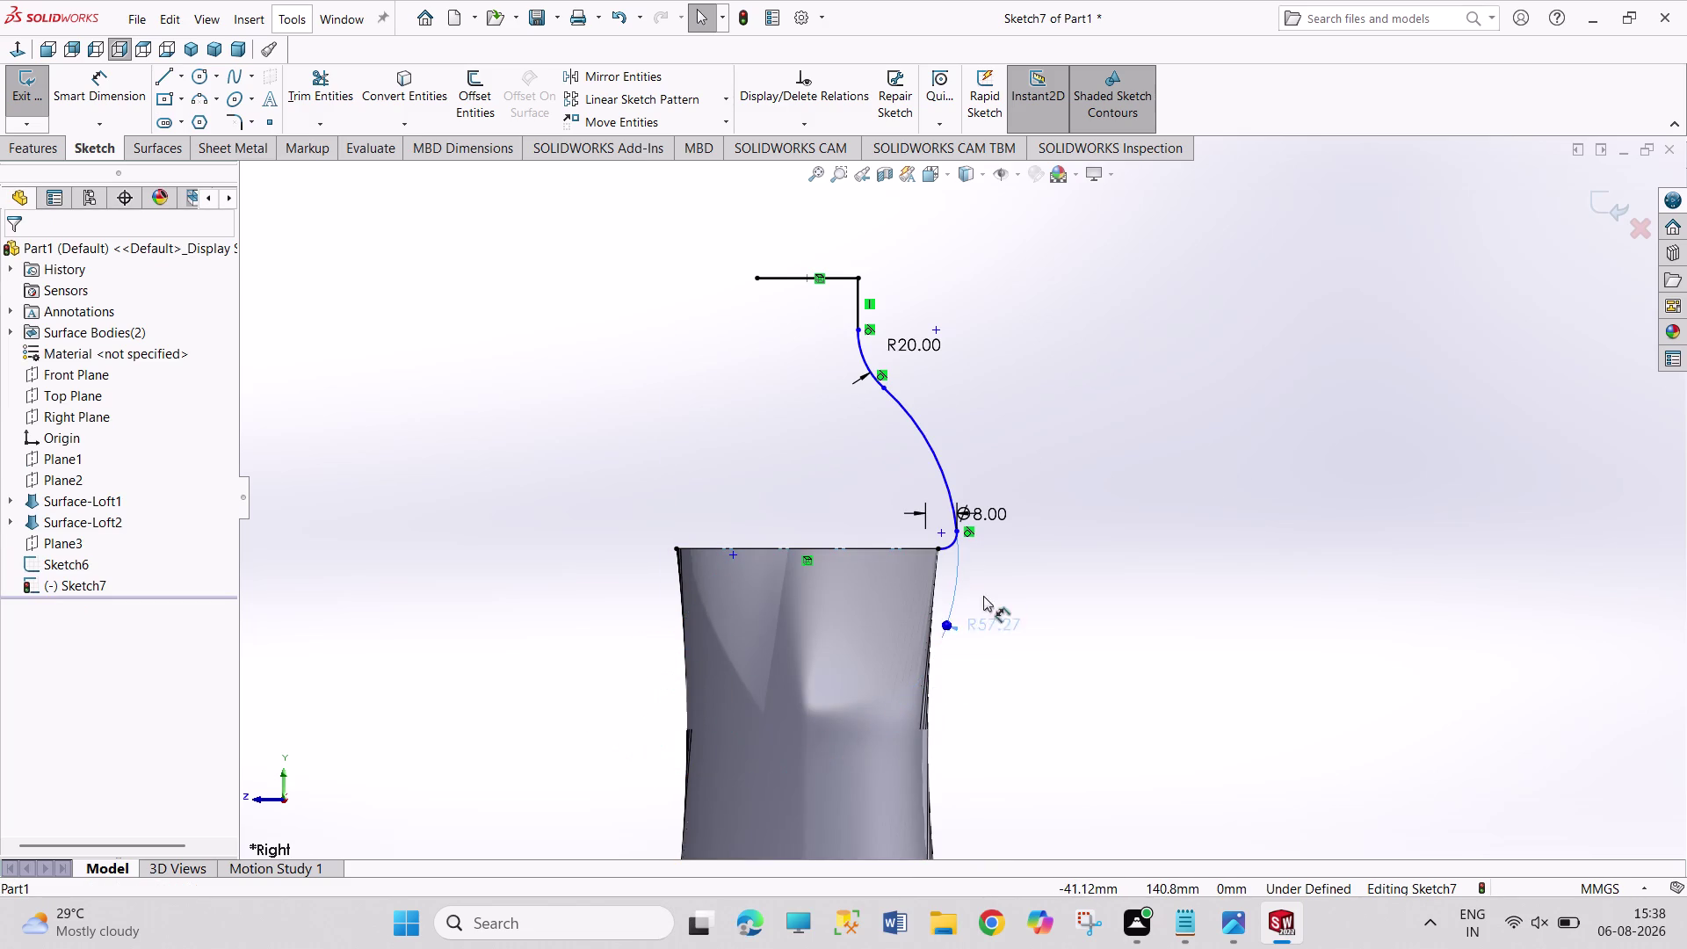
drag(984, 596, 1002, 420)
click(1035, 509)
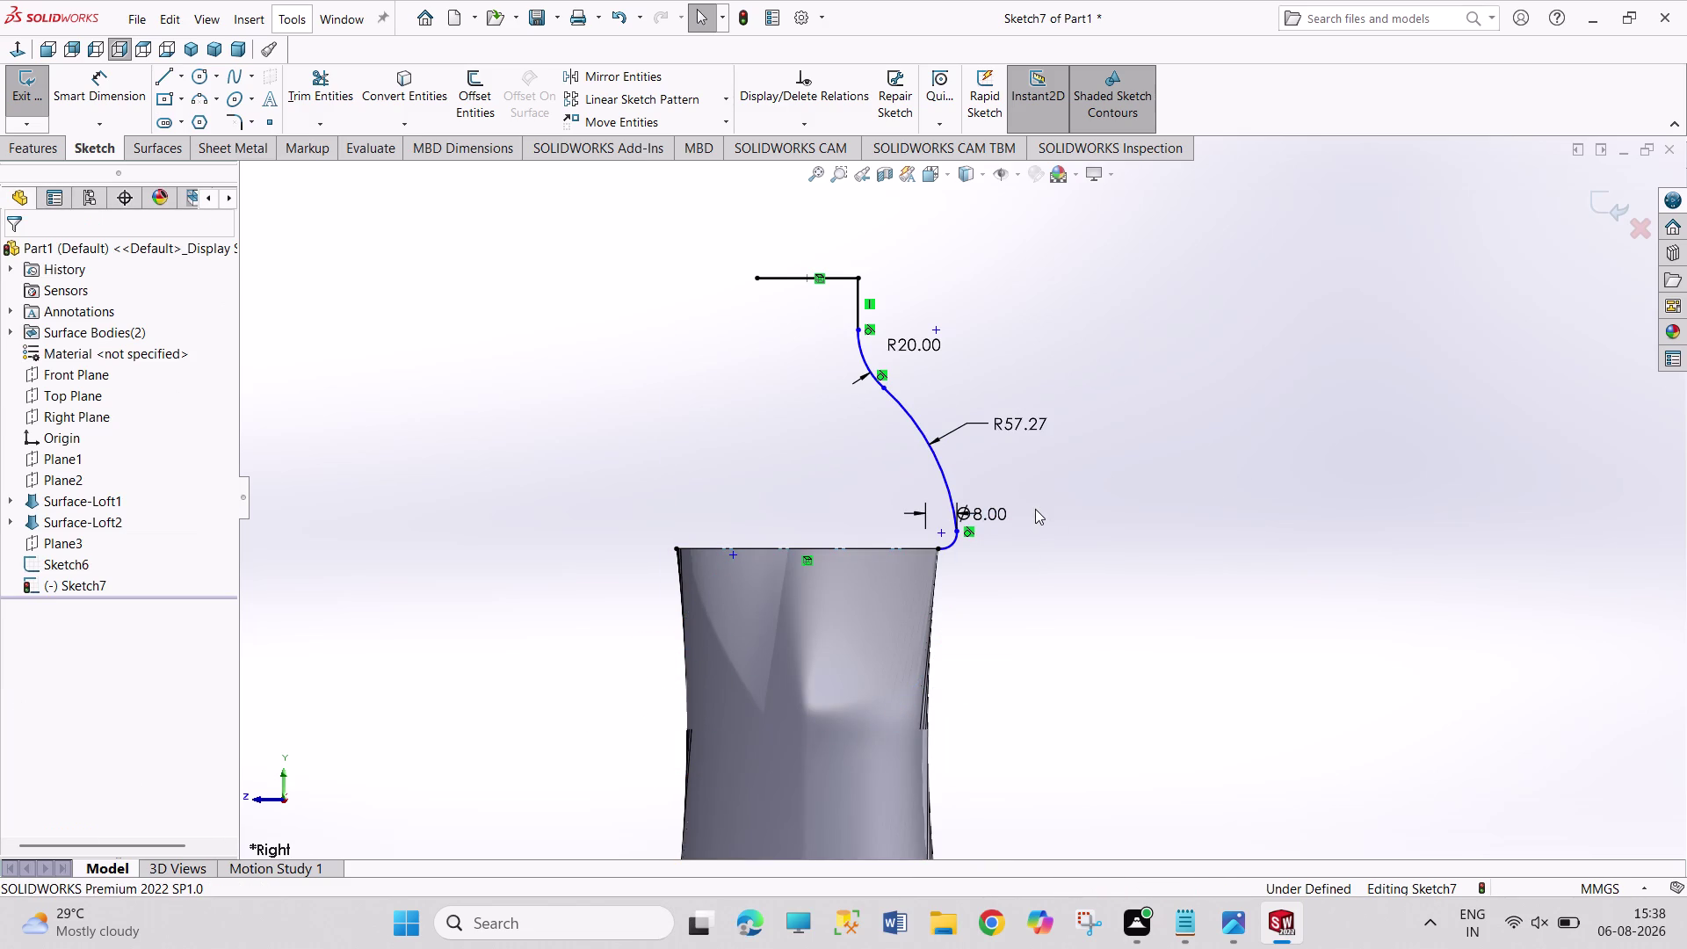
Drag the spline points near the R20 arc and rim fillet to begin smoothing.
scroll(down, 3)
scroll(down, 3)
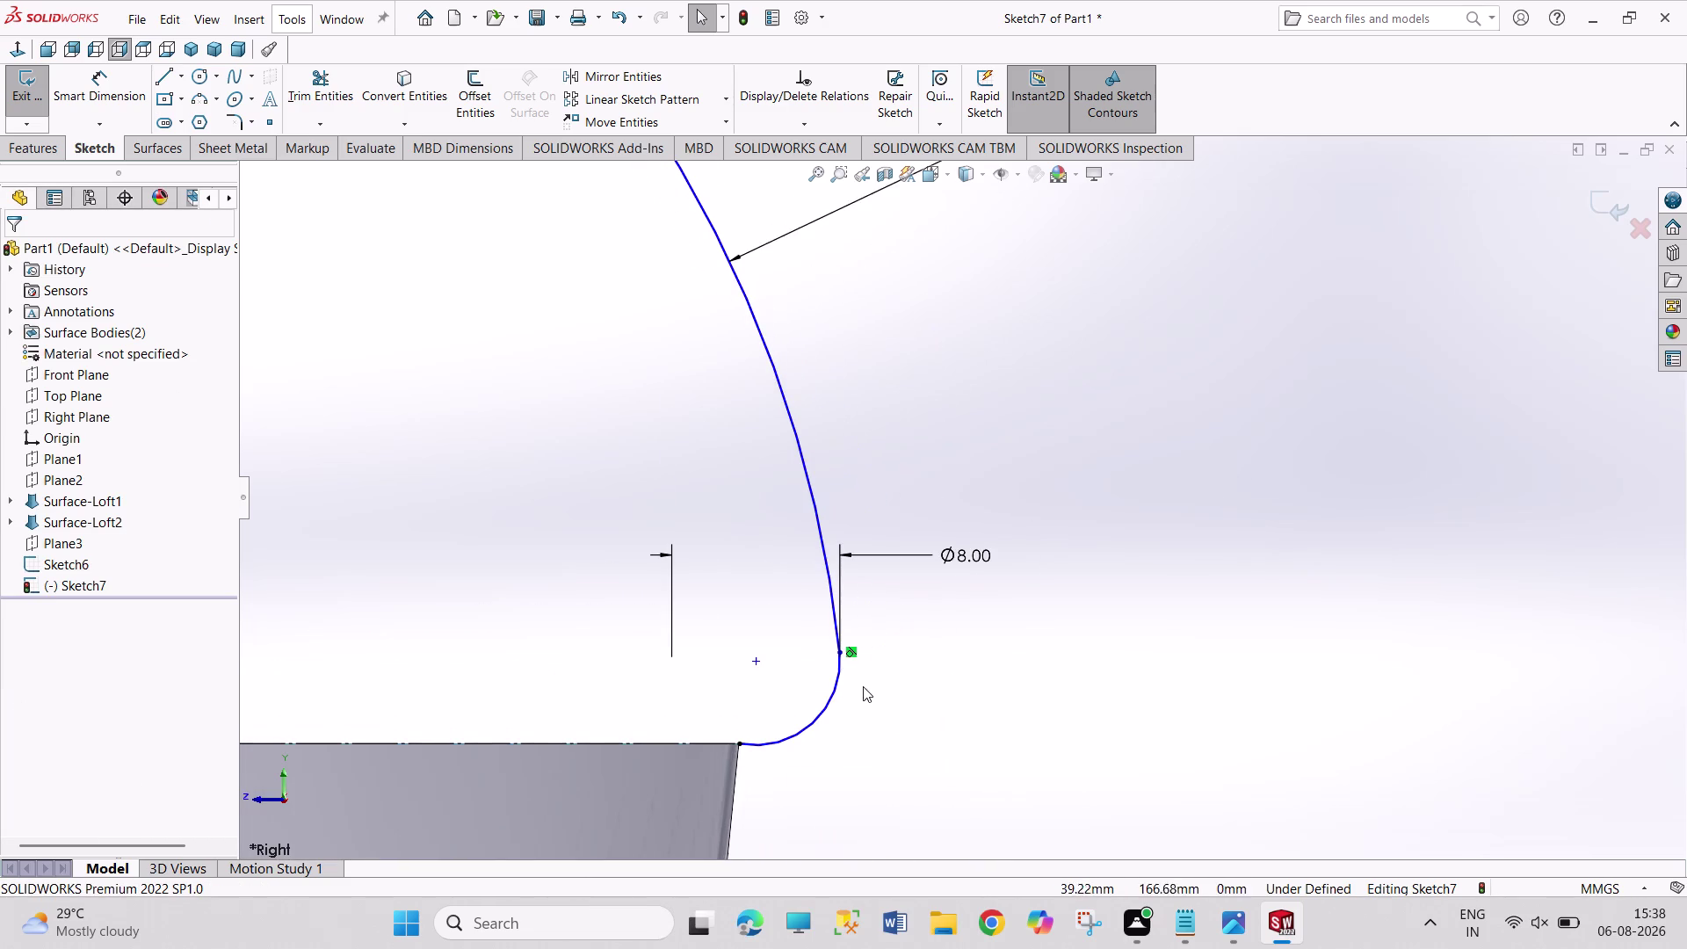
scroll(up, 3)
scroll(up, 3)
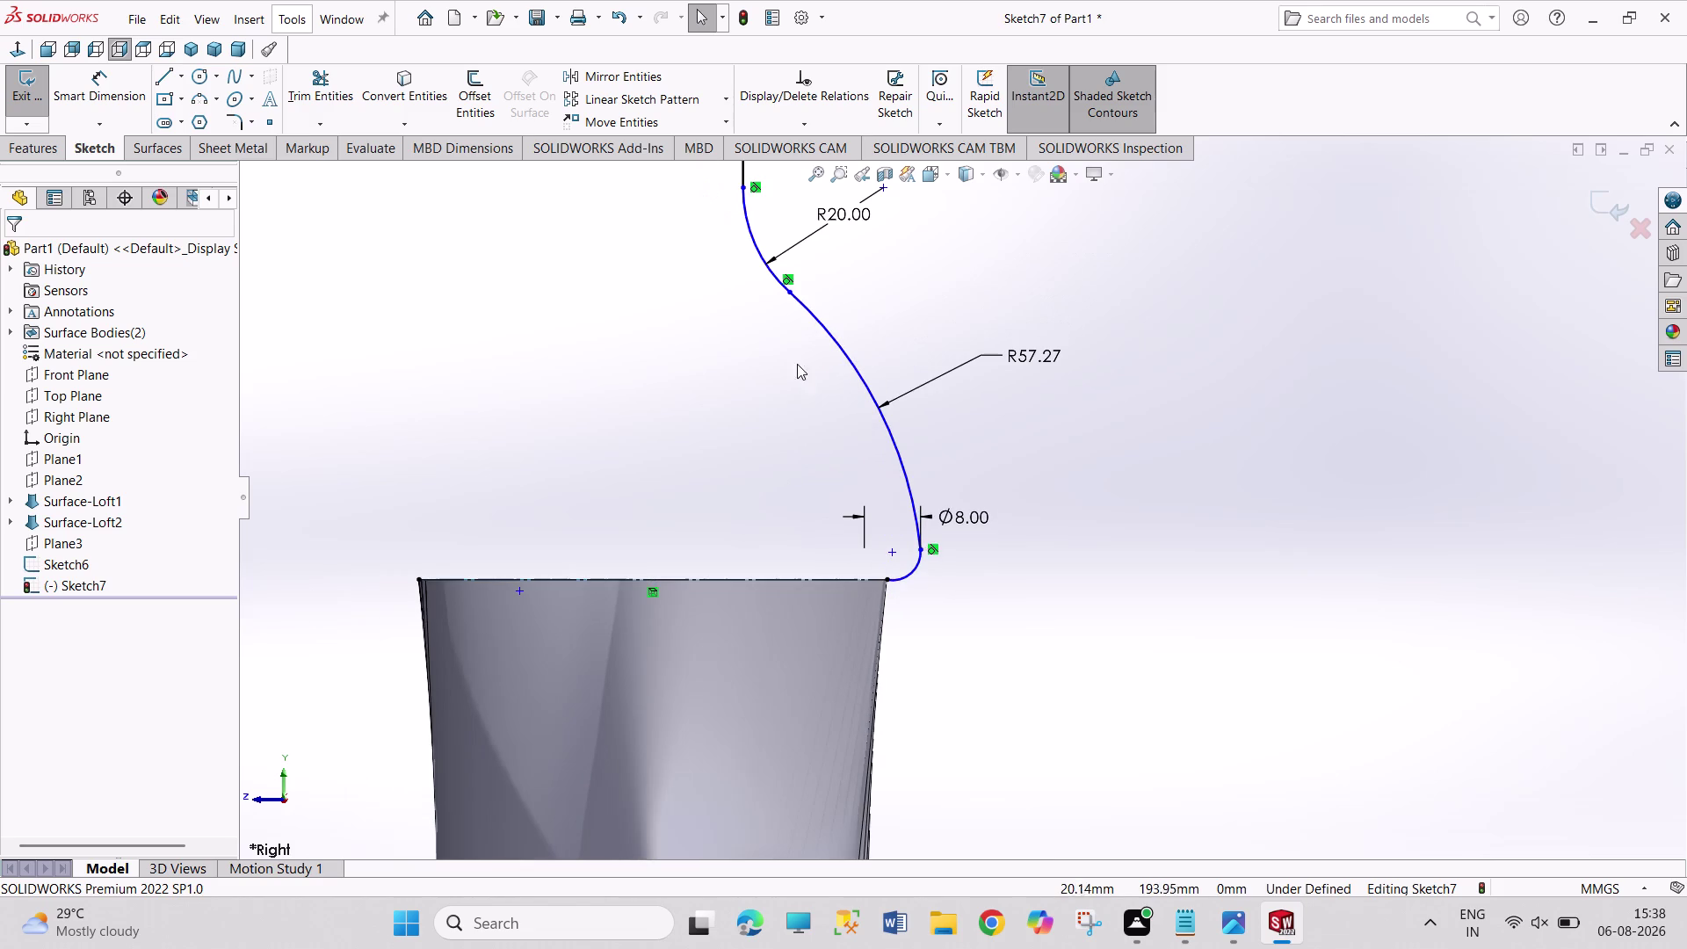
drag(792, 290, 812, 290)
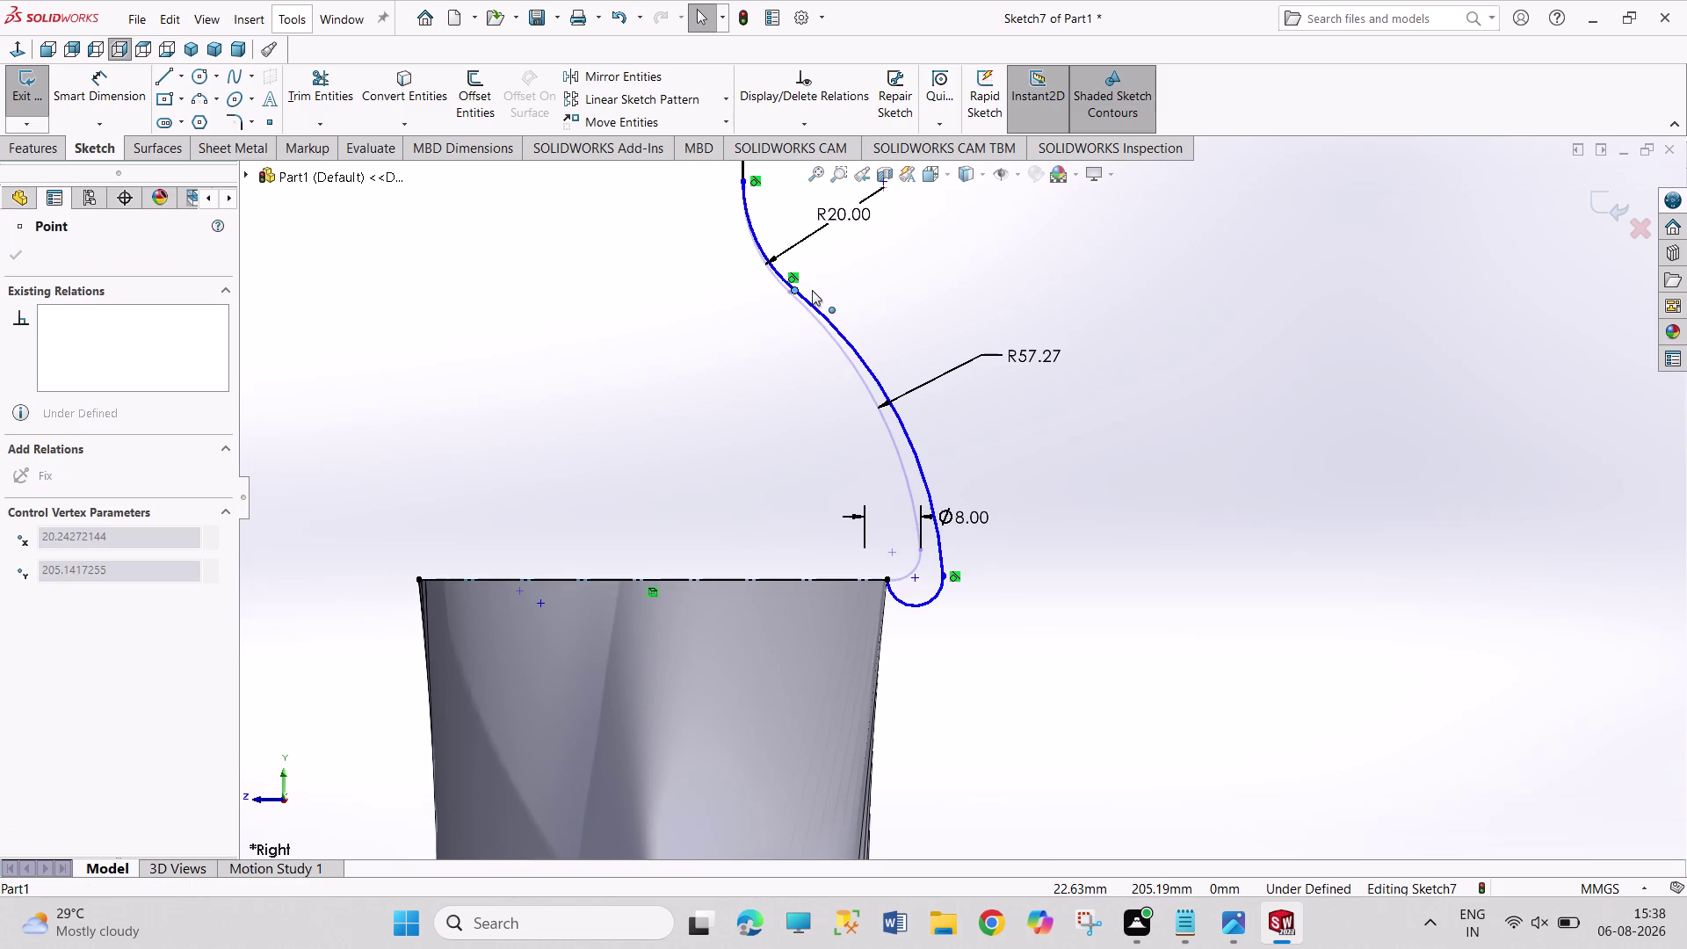
drag(812, 289, 812, 287)
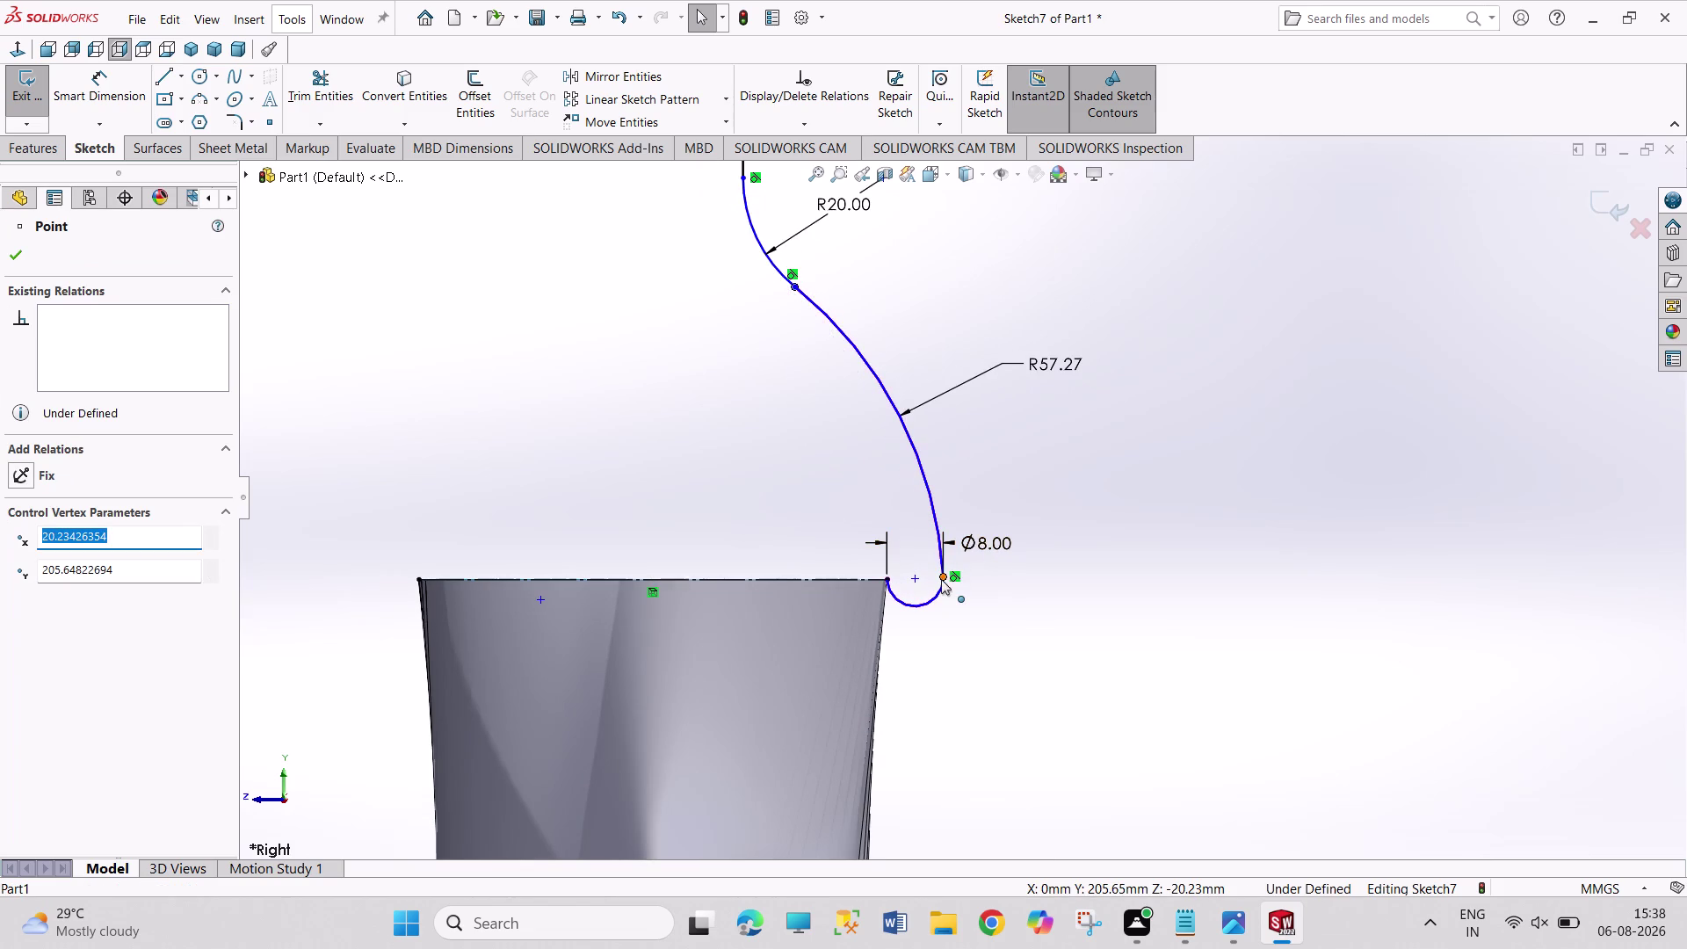
drag(945, 580, 942, 547)
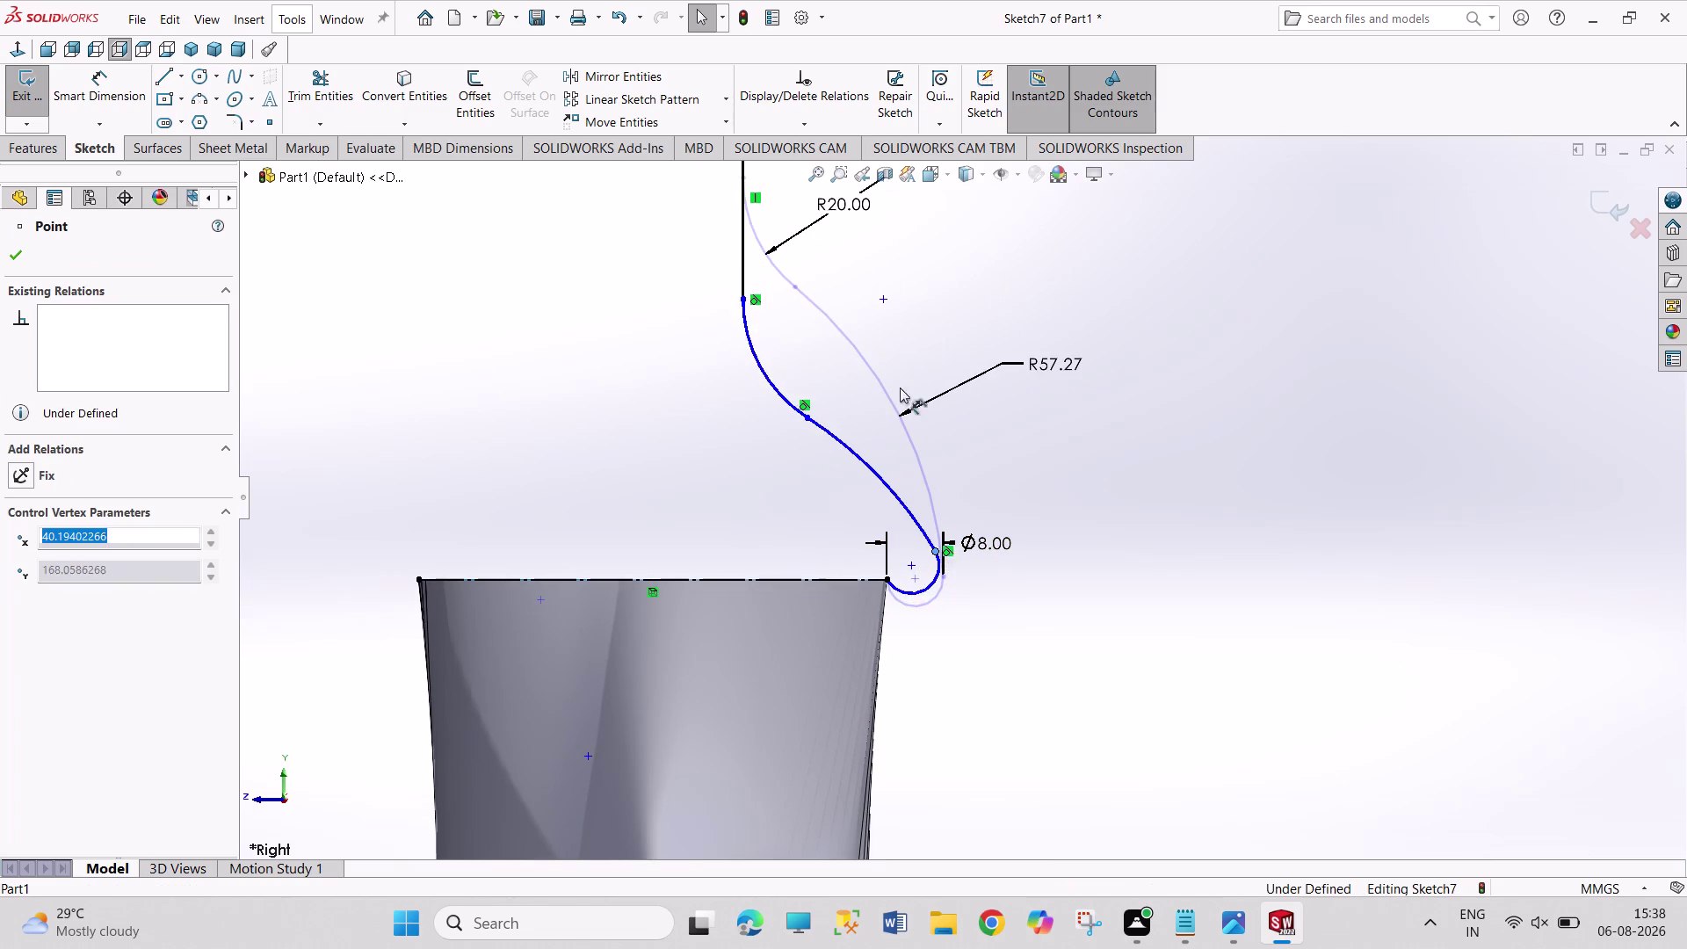
scroll(up, 3)
scroll(down, 3)
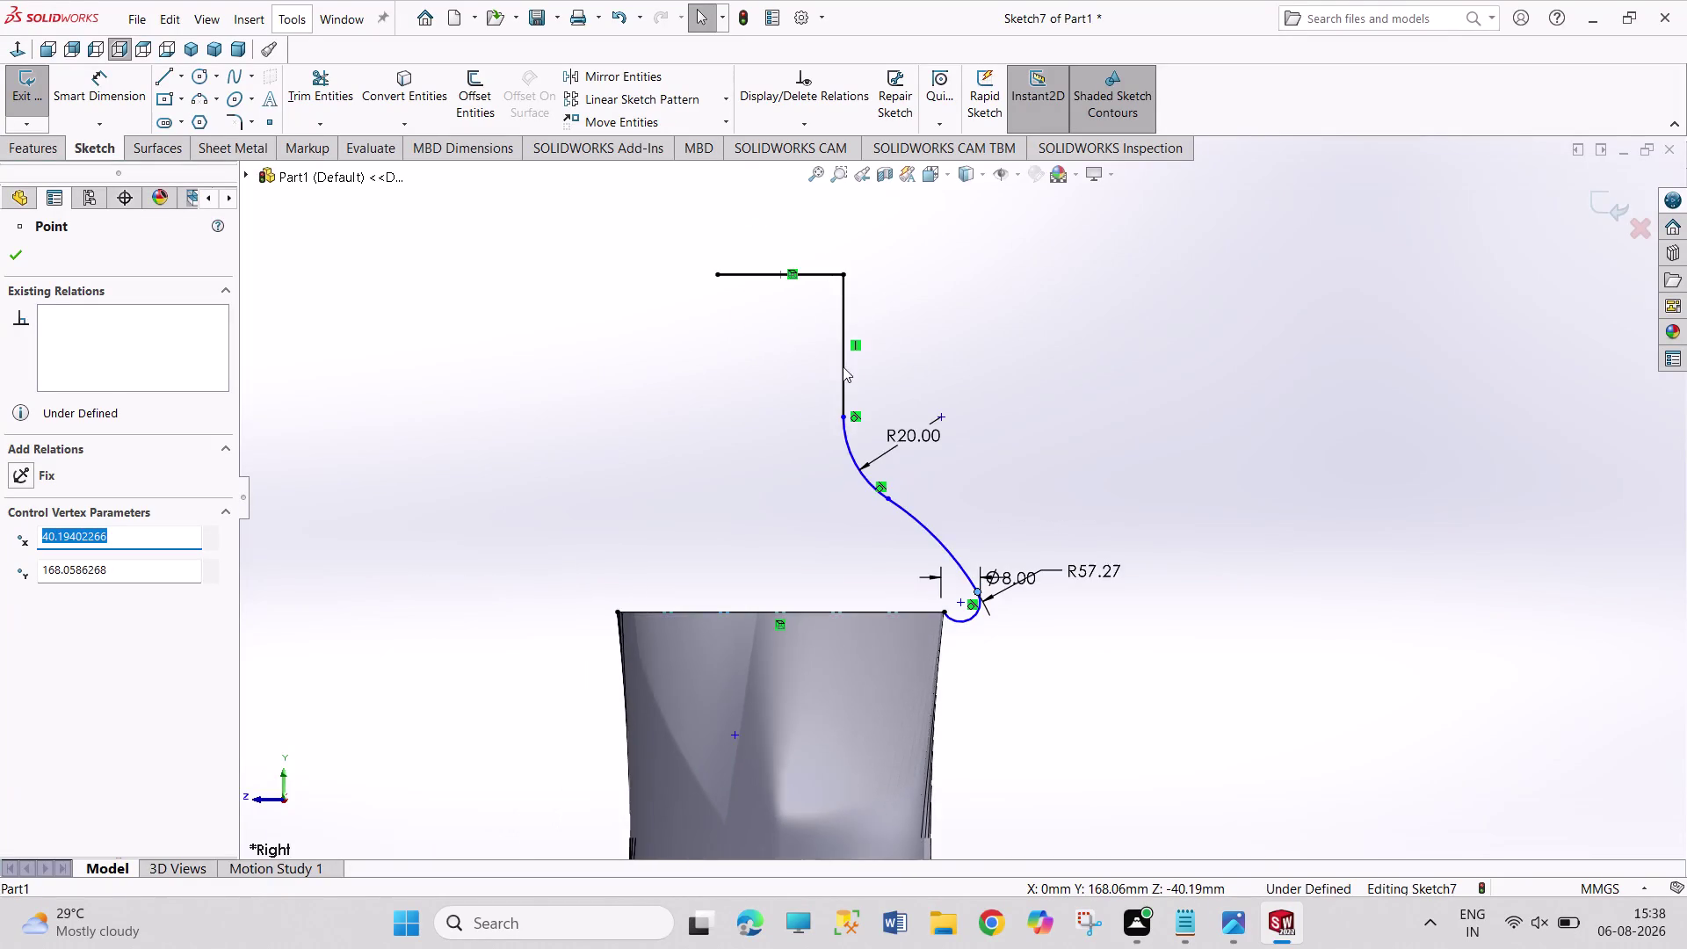
scroll(down, 3)
drag(854, 422, 852, 321)
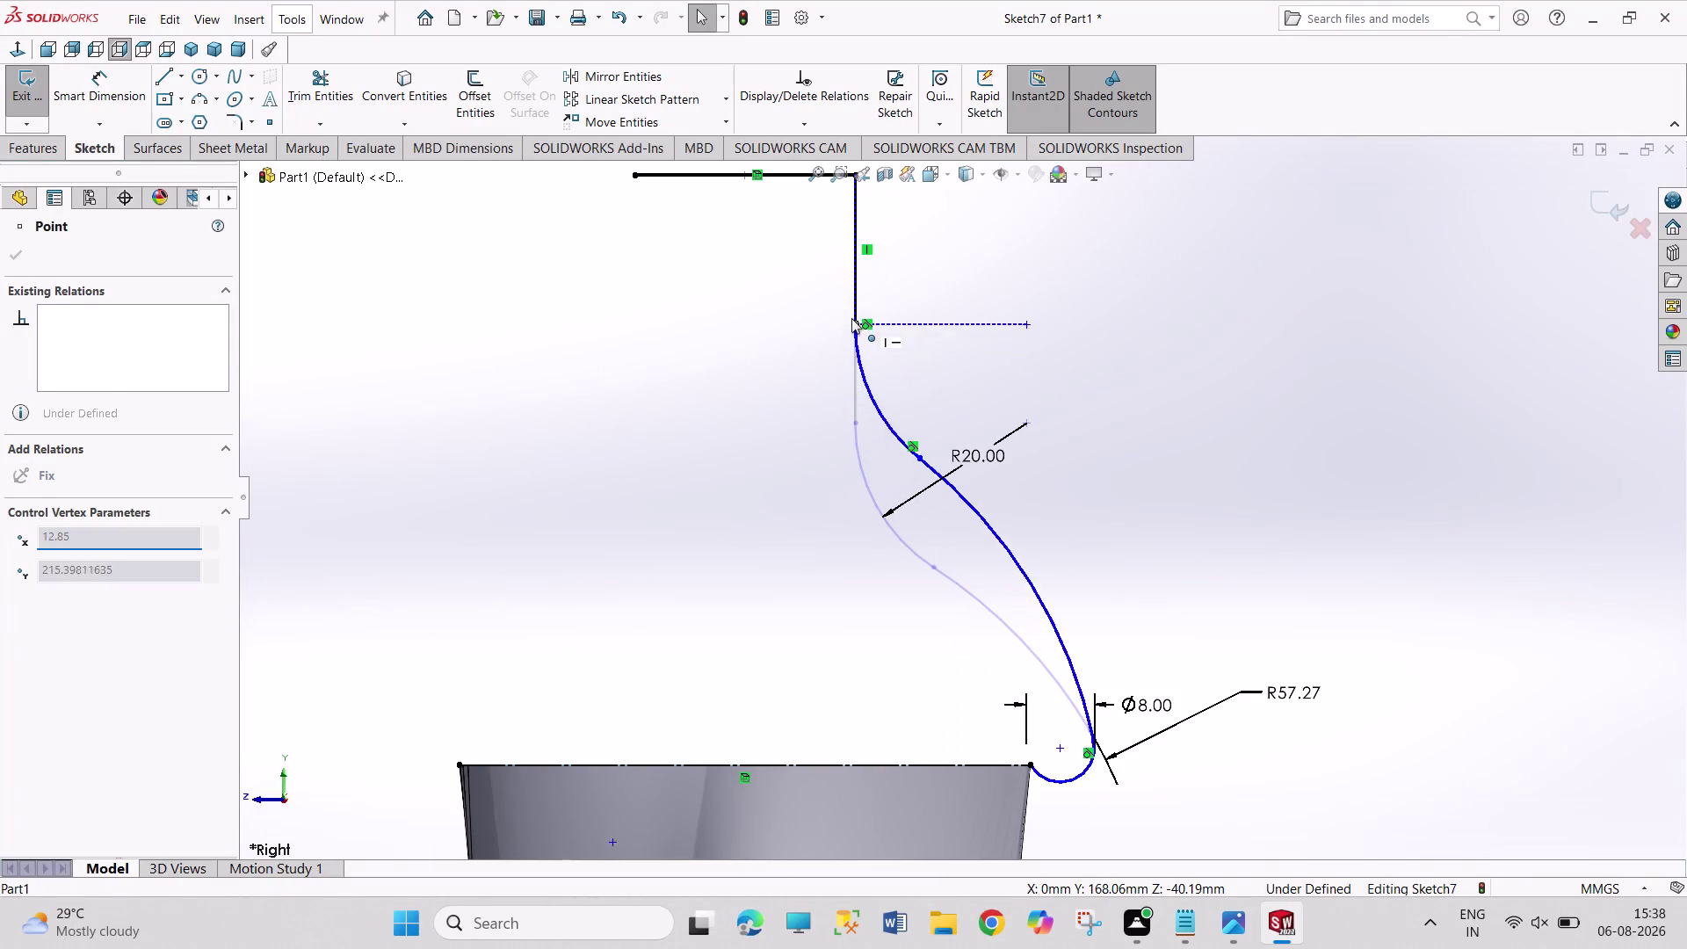
drag(852, 321, 850, 270)
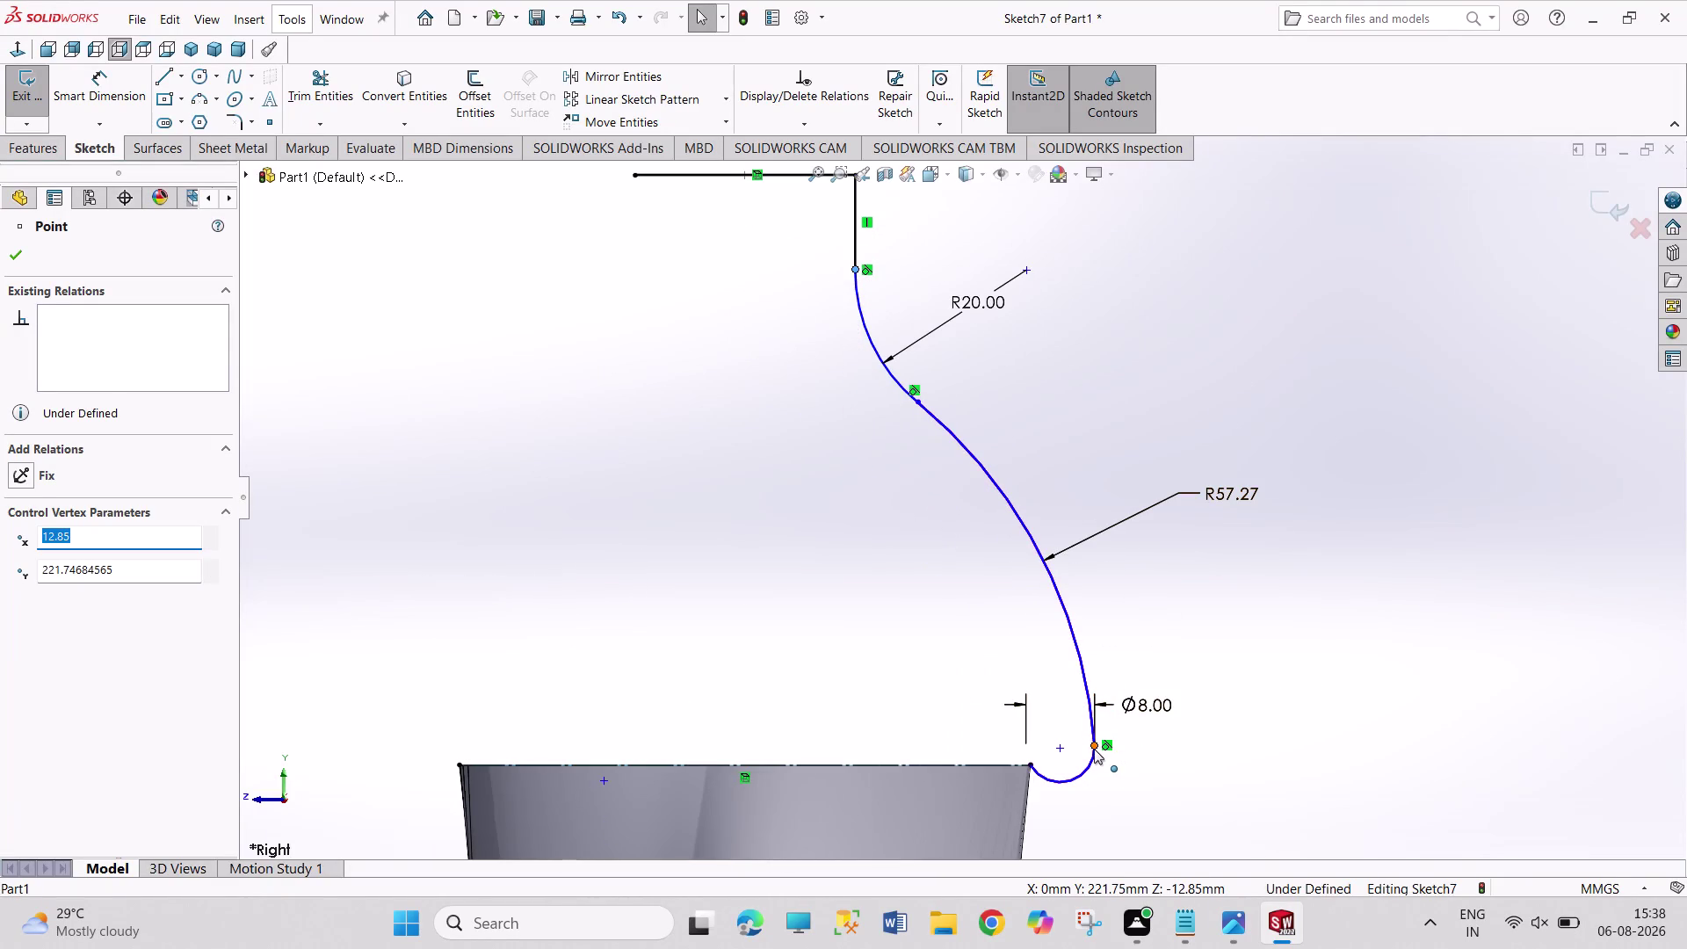
Bend the middle of the shoulder curve into a smooth S blending into the Ø8 rim arc.
drag(1094, 744, 1085, 716)
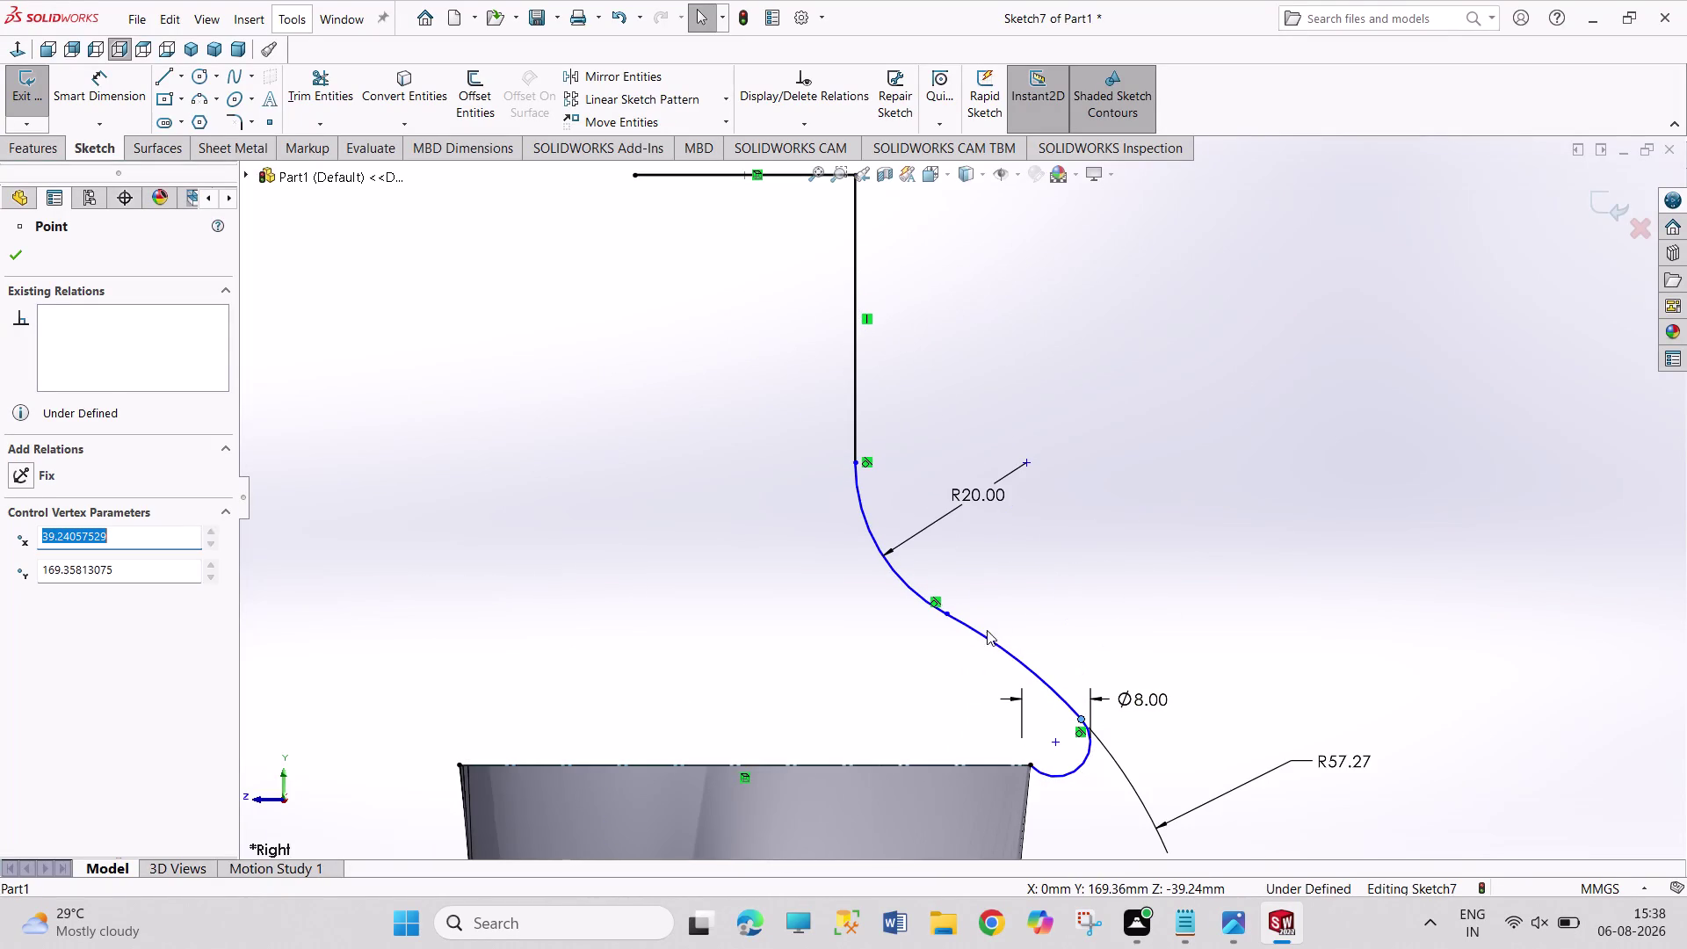
drag(943, 612, 940, 539)
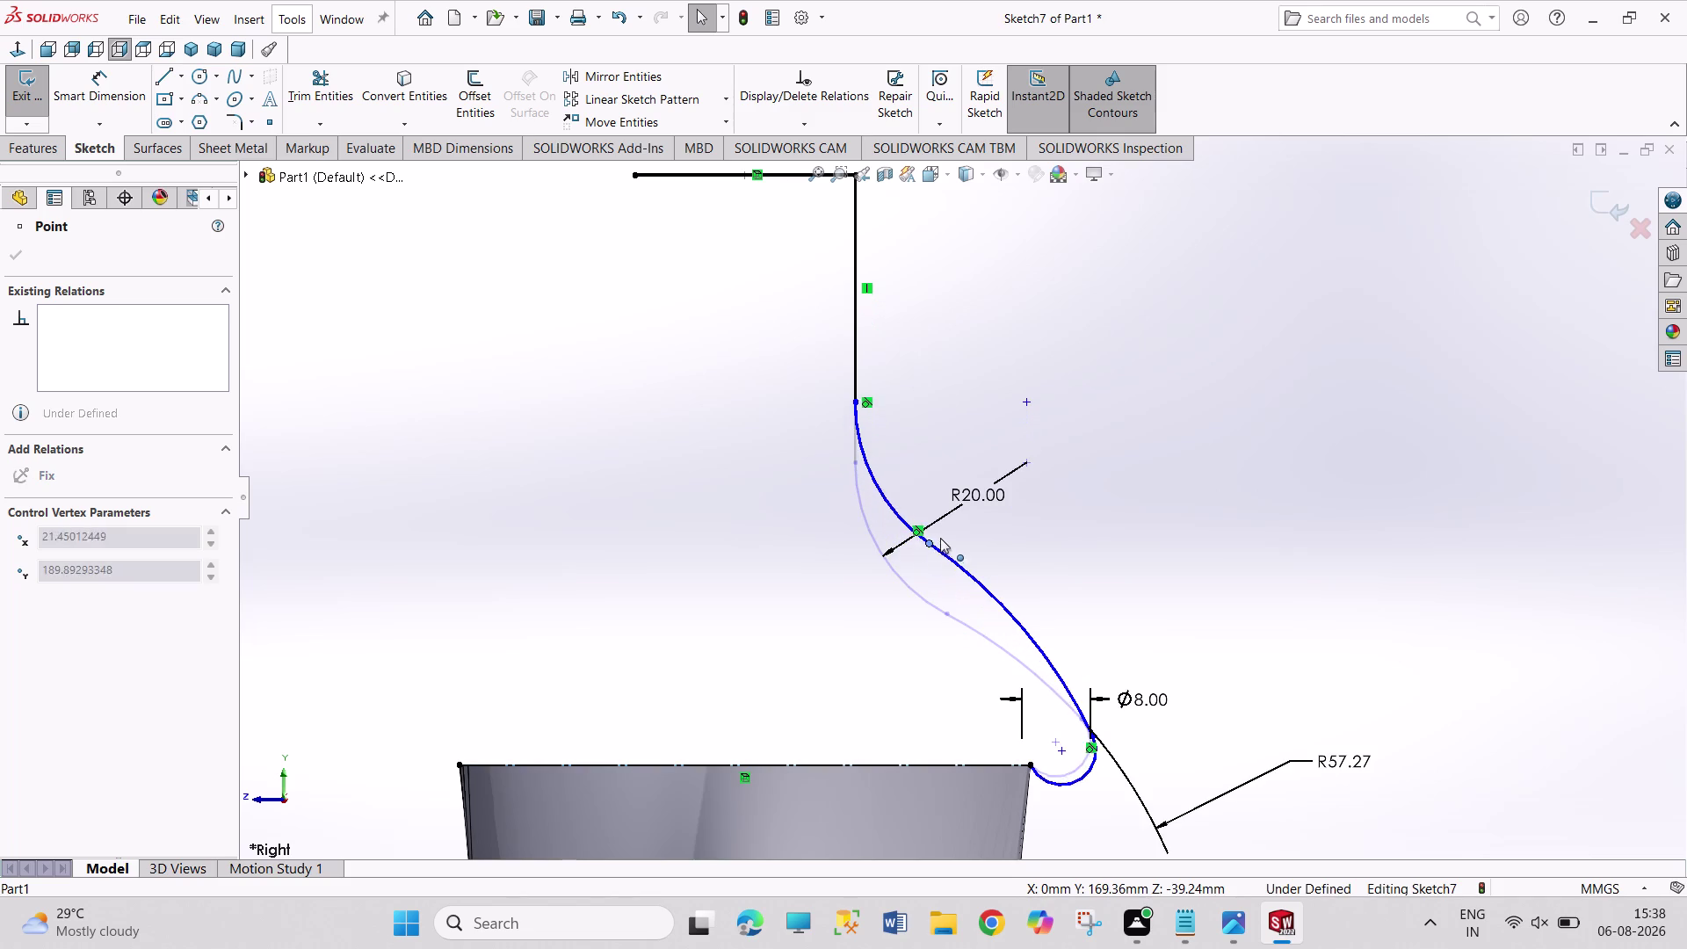
drag(940, 539, 940, 537)
drag(855, 398, 857, 357)
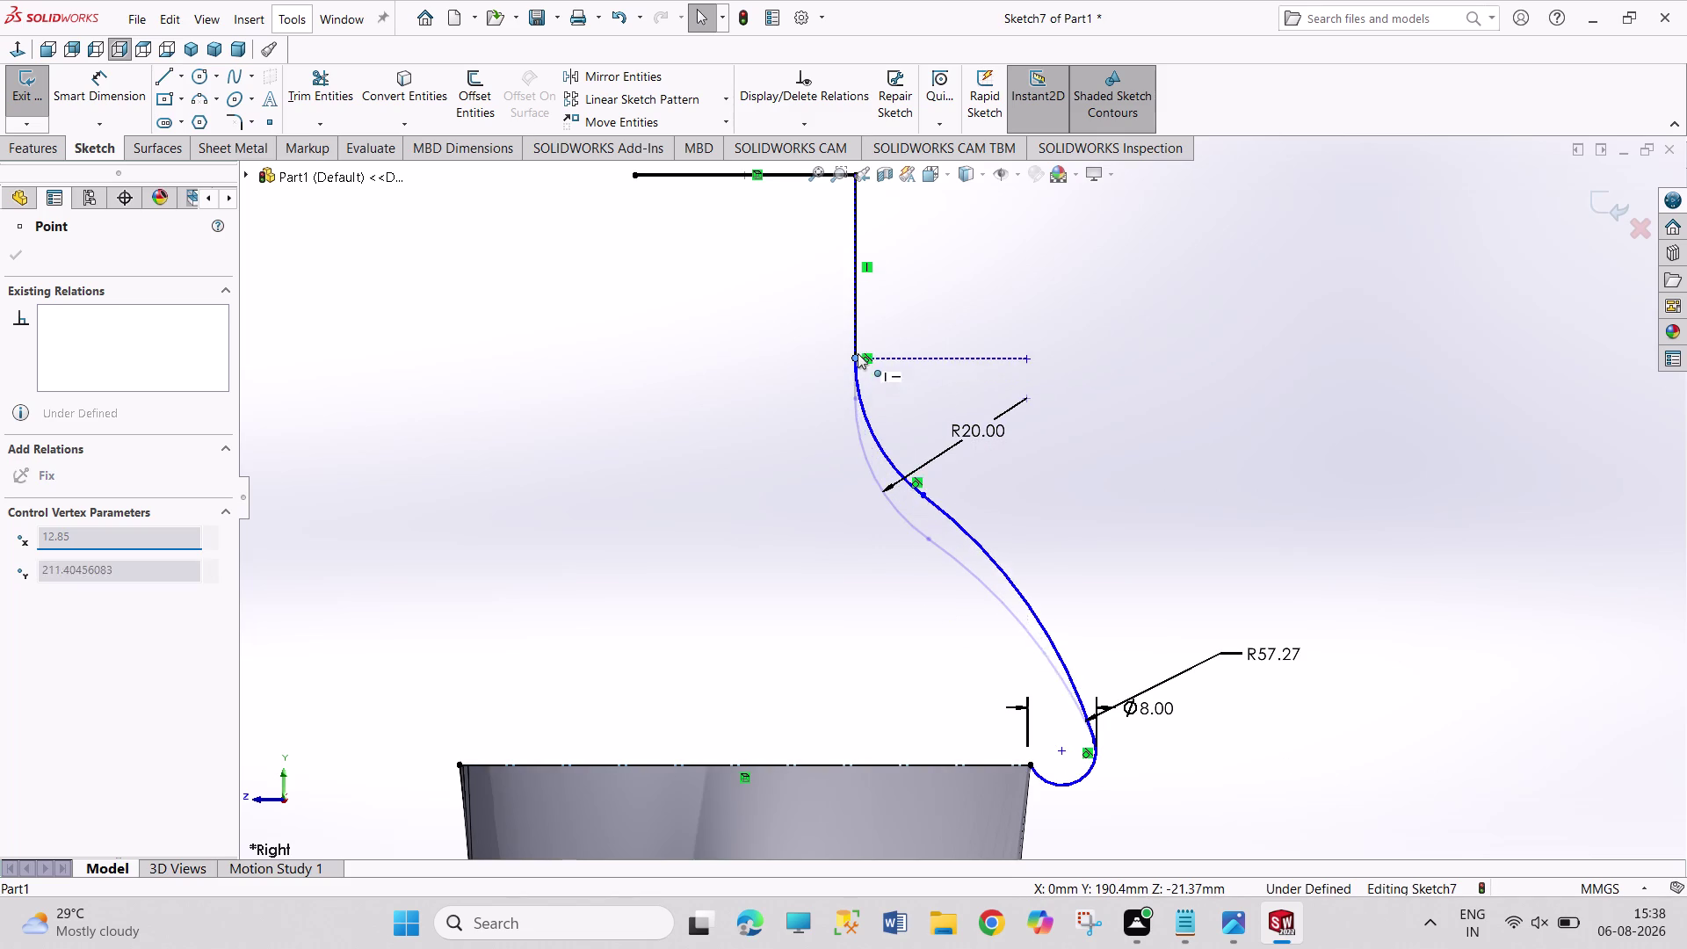
drag(857, 358, 846, 296)
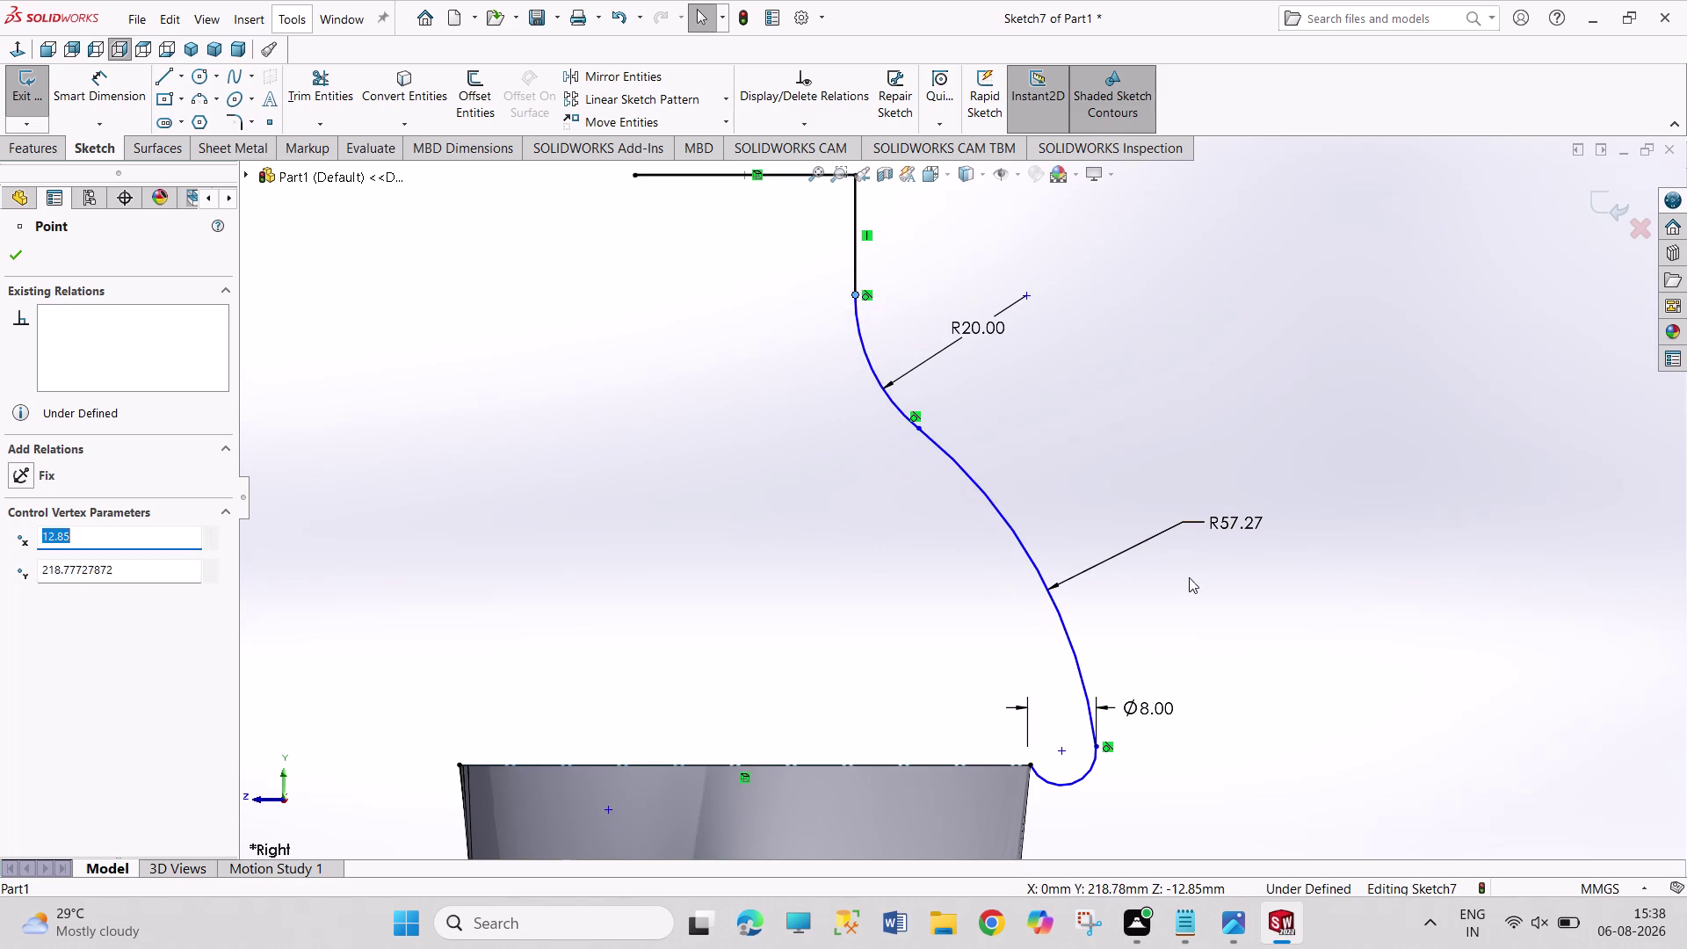
click(1288, 750)
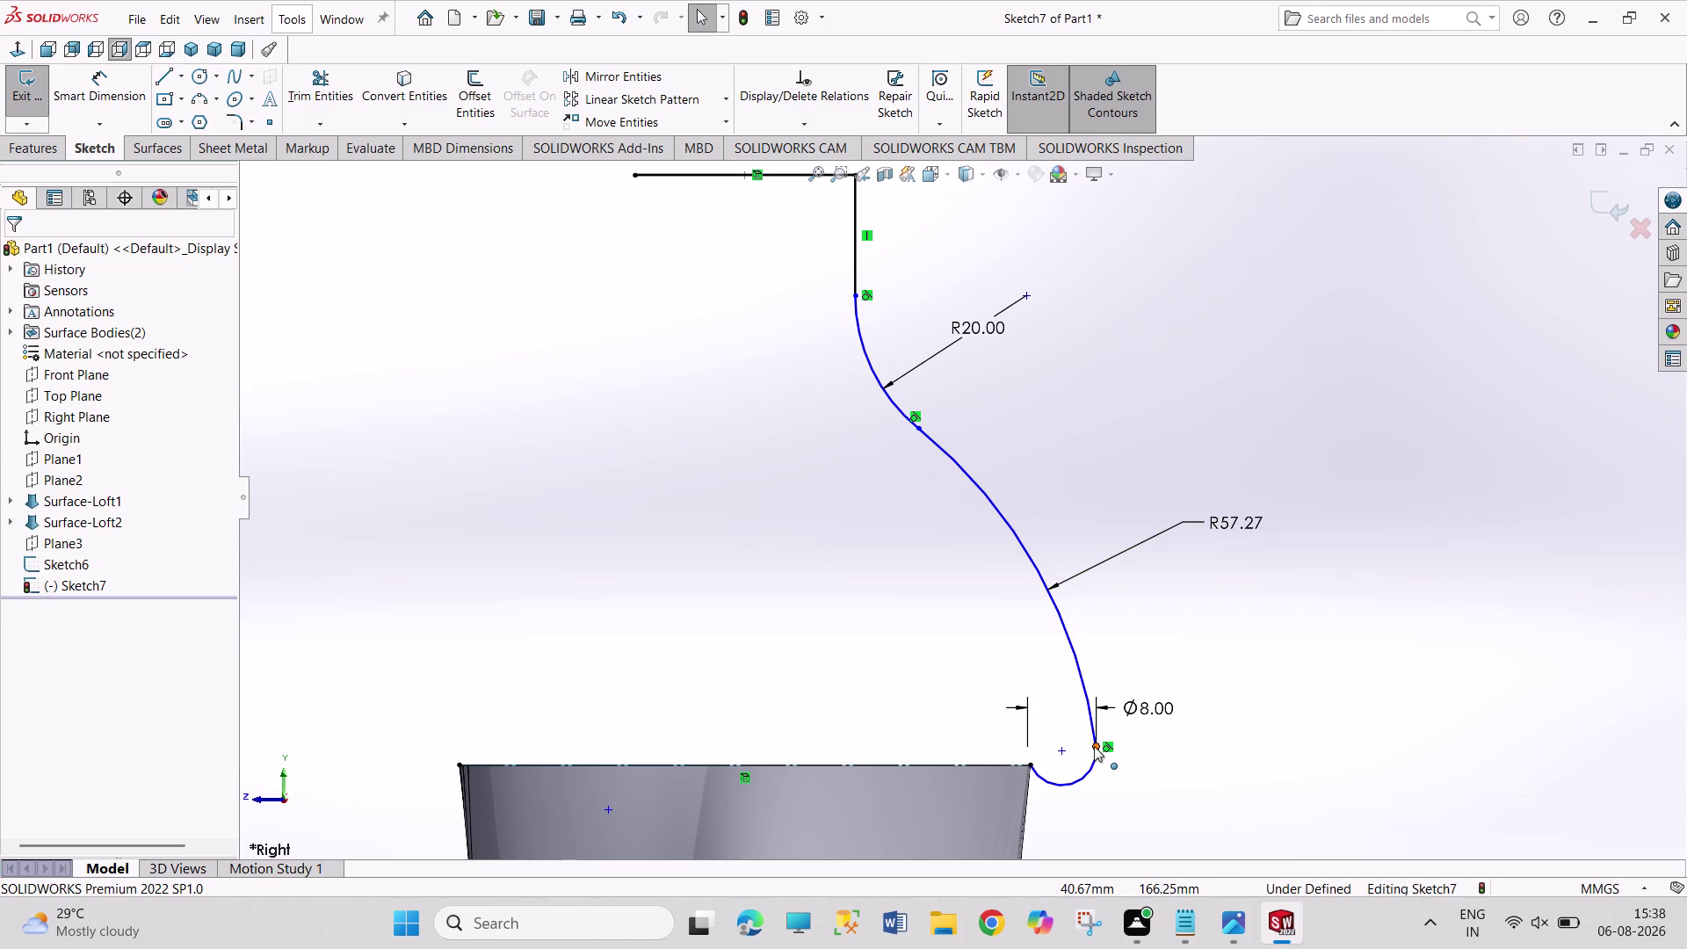
drag(1094, 746, 1094, 720)
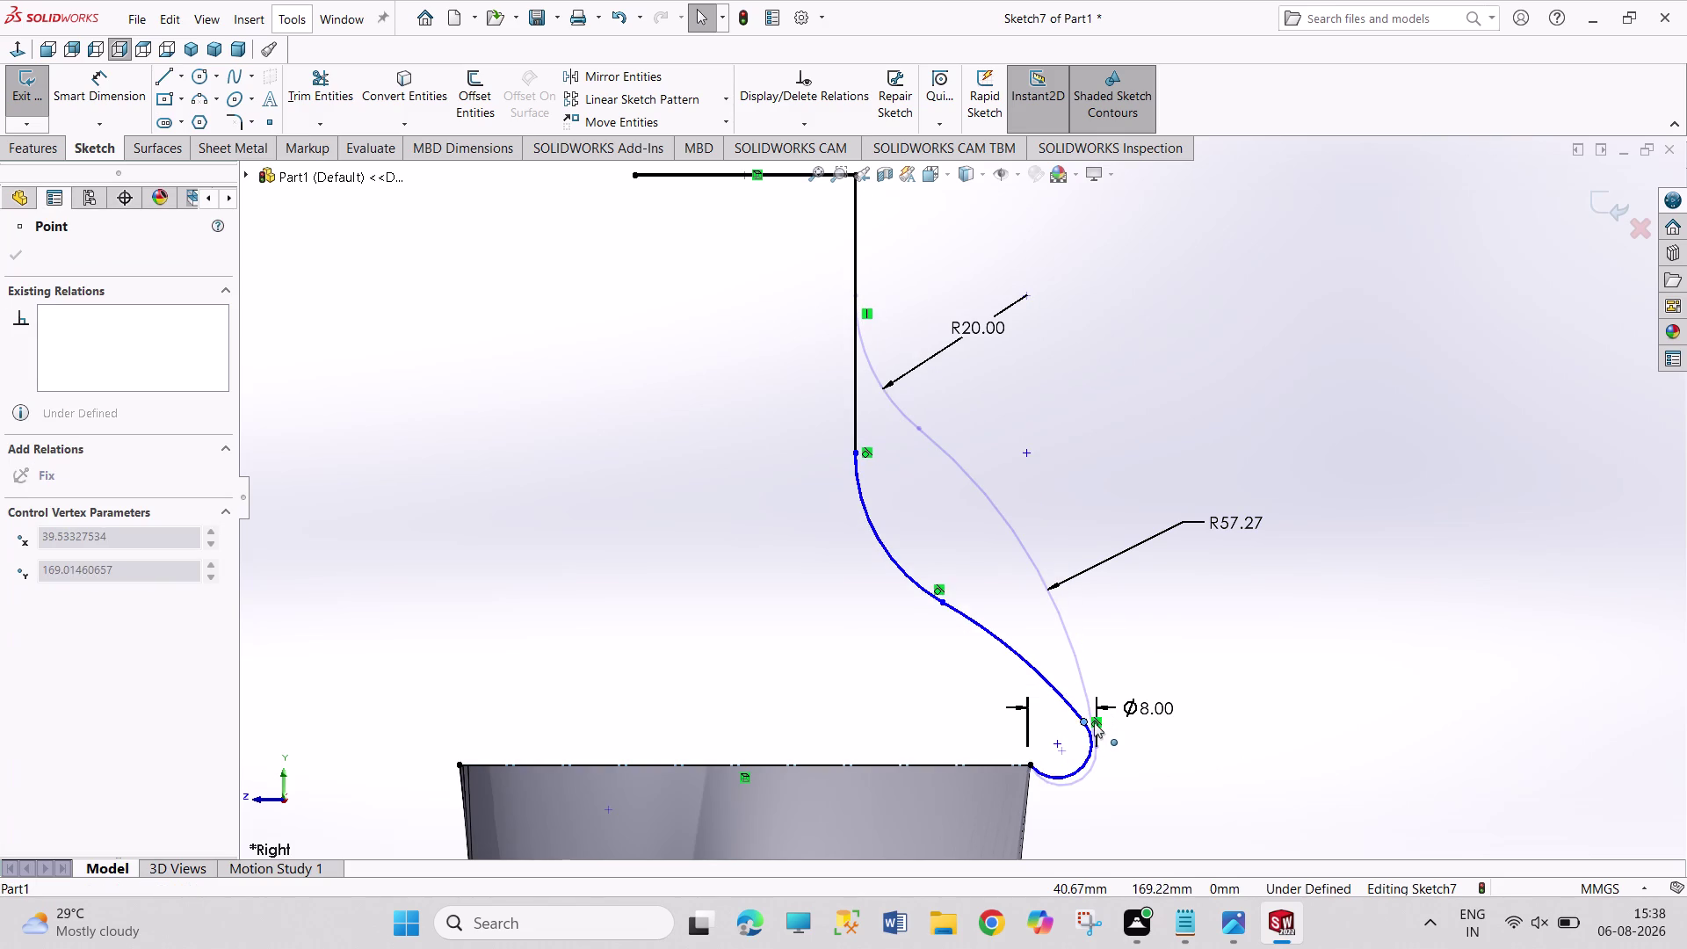
drag(1094, 719, 1081, 734)
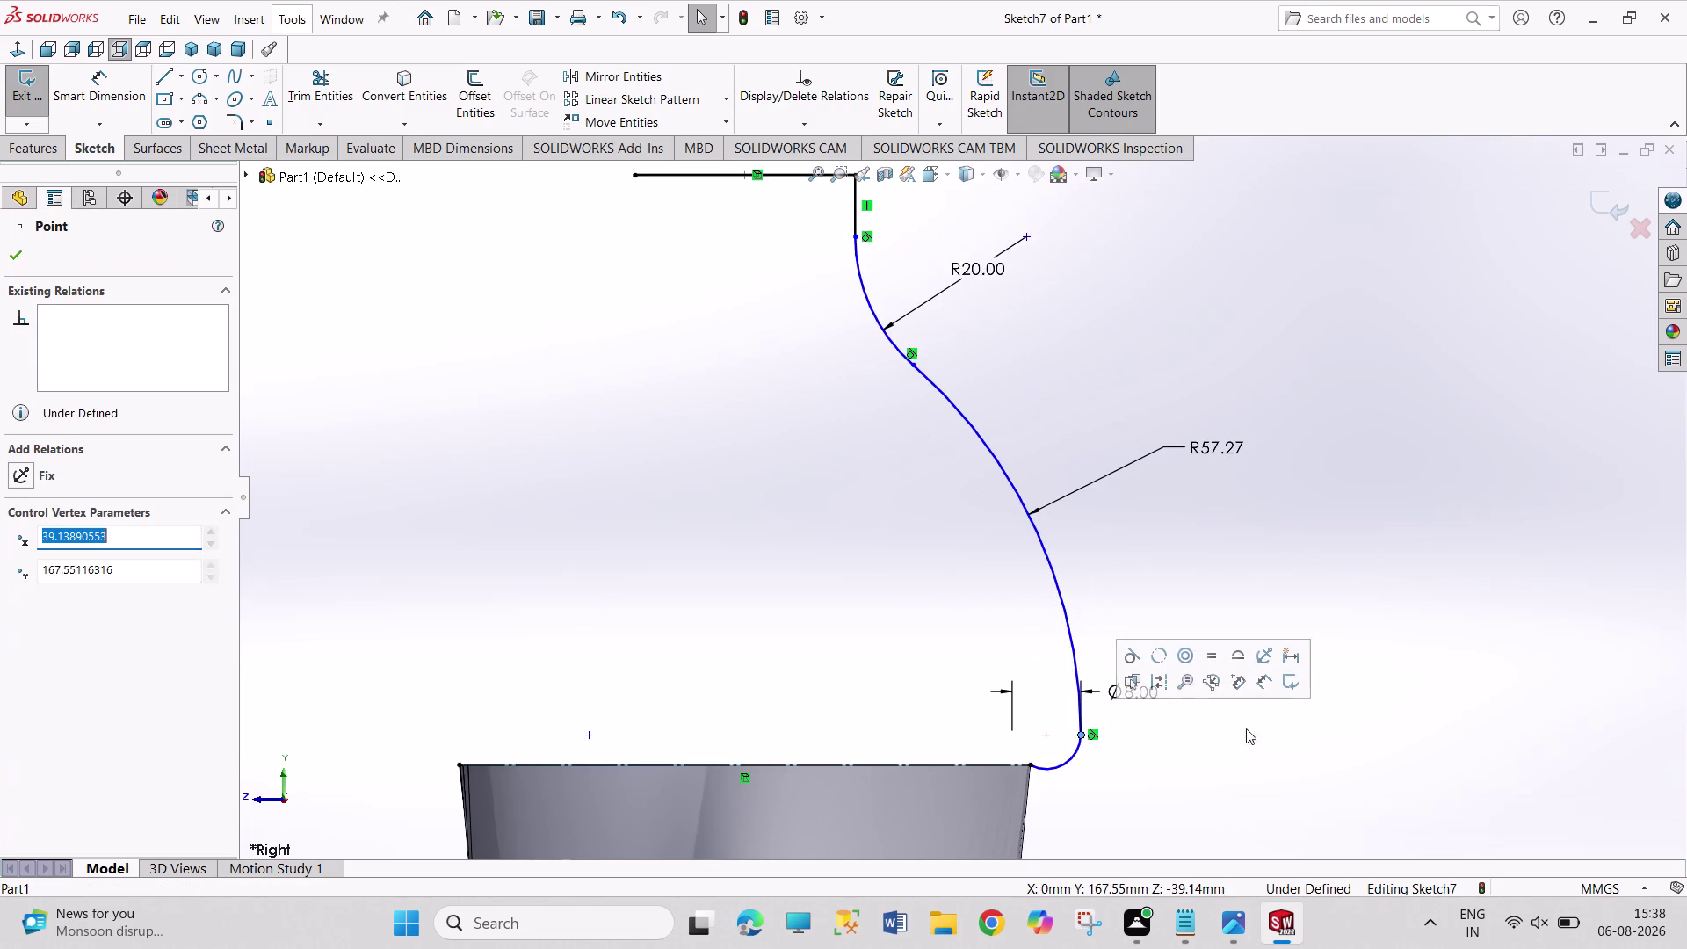
click(1519, 729)
scroll(up, 3)
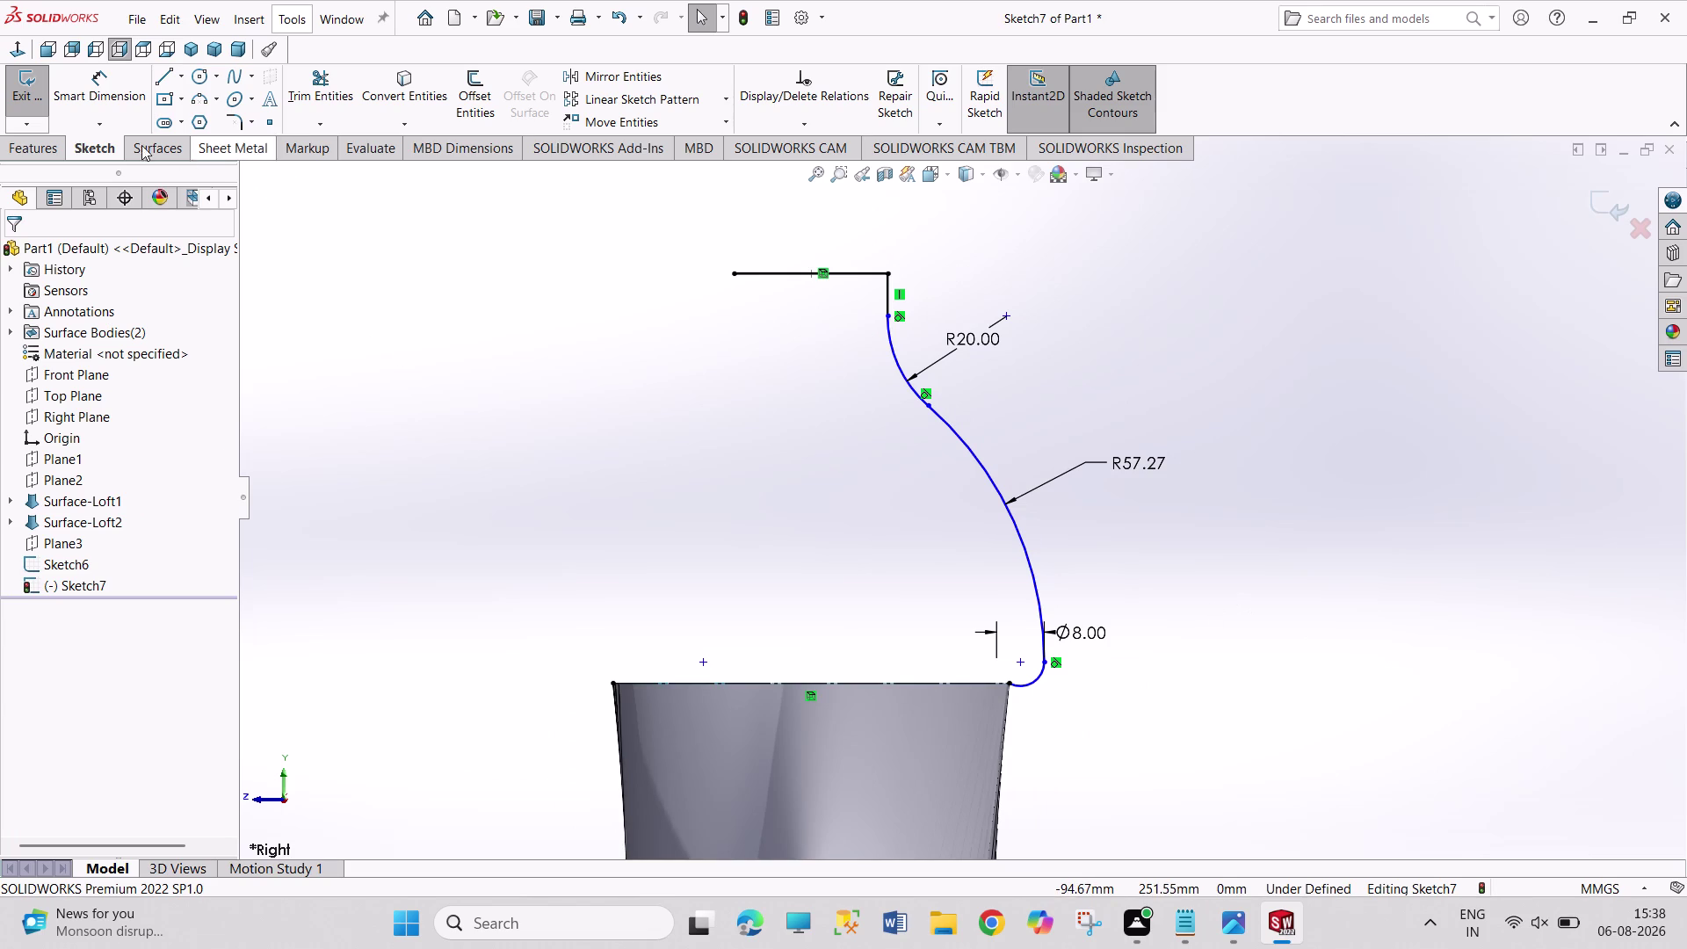
Reopen the Sketch7 bottle profile for editing.
click(20, 98)
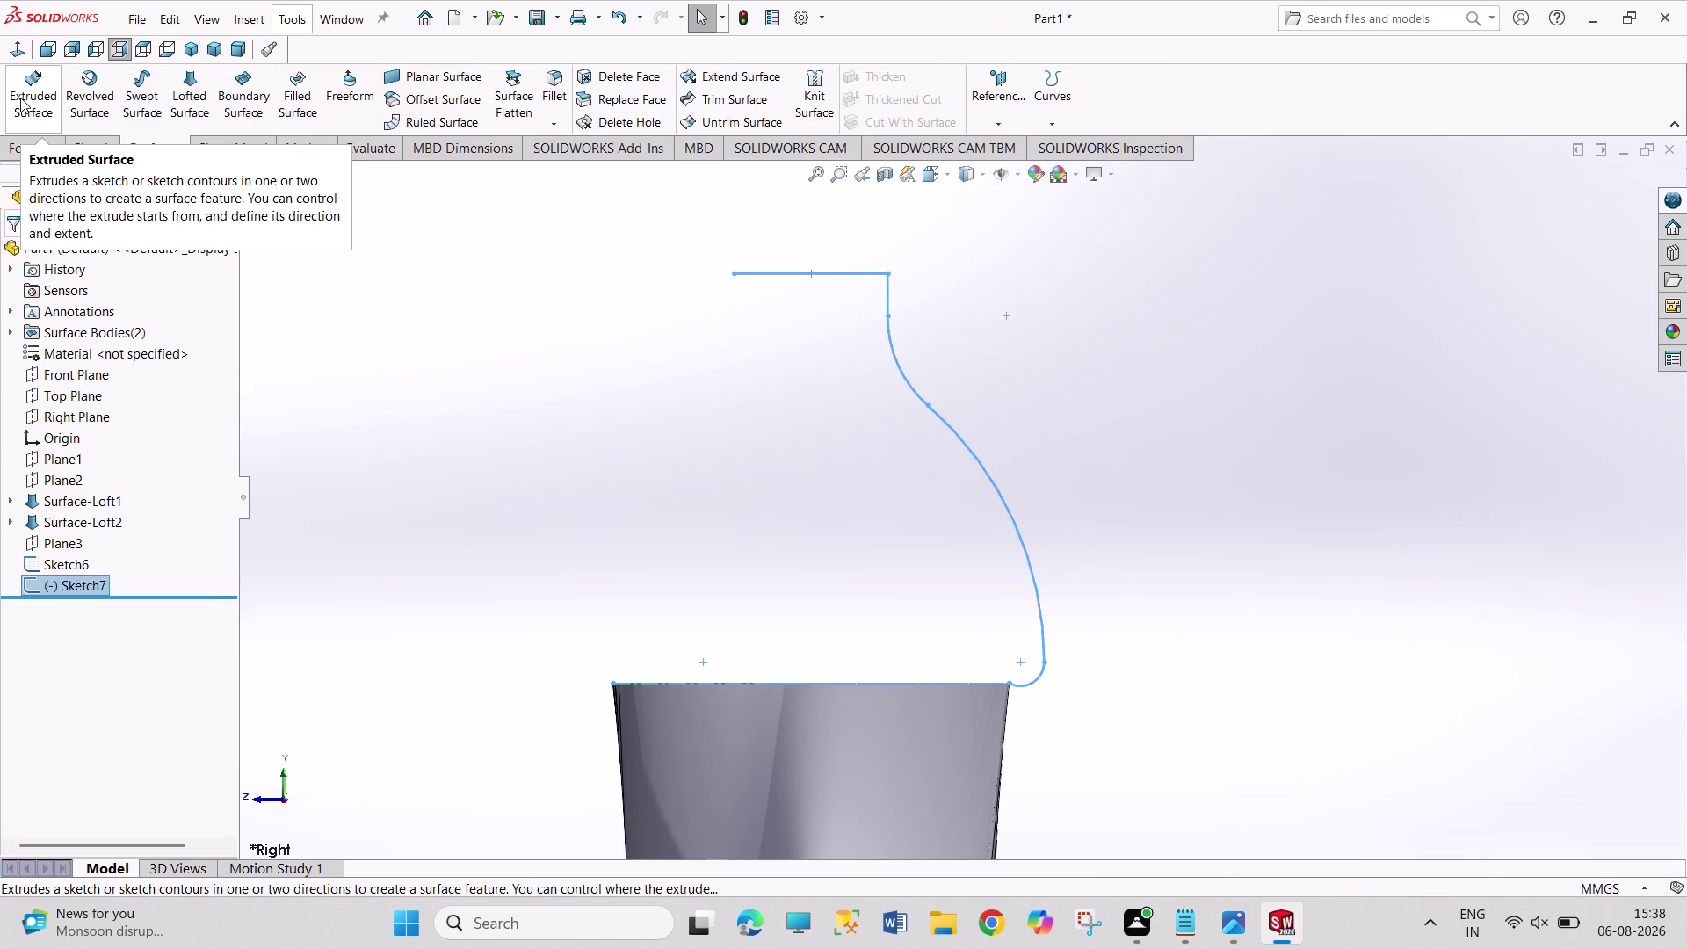
click(517, 373)
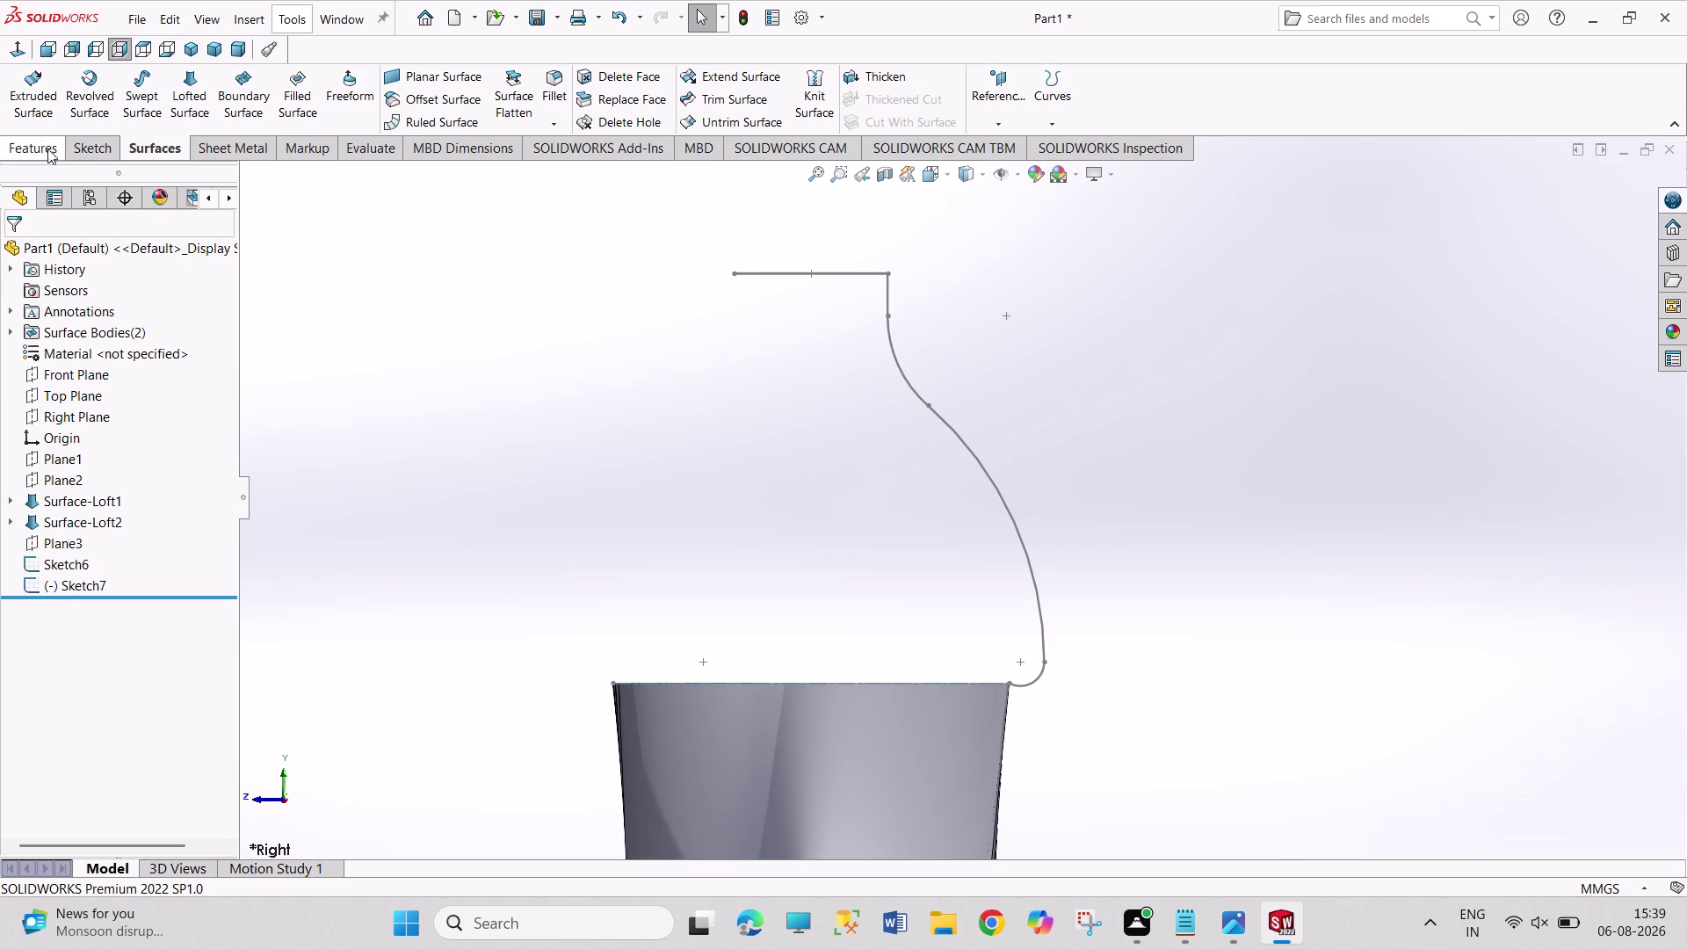
key(ctrl+z)
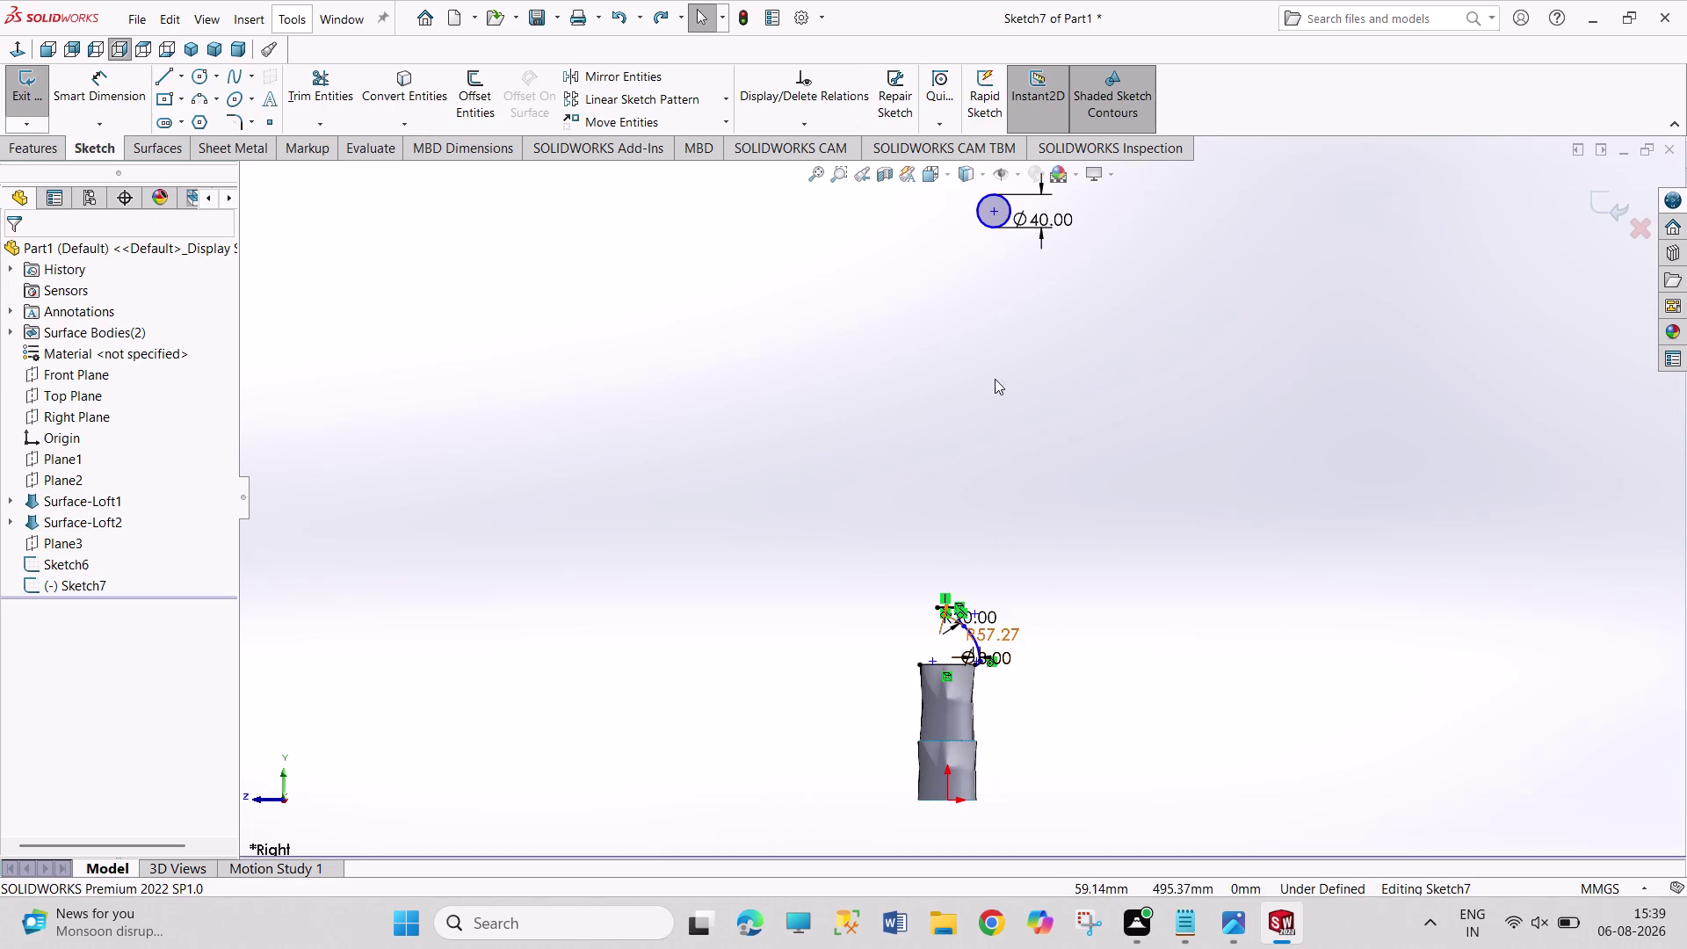
scroll(up, 3)
scroll(down, 3)
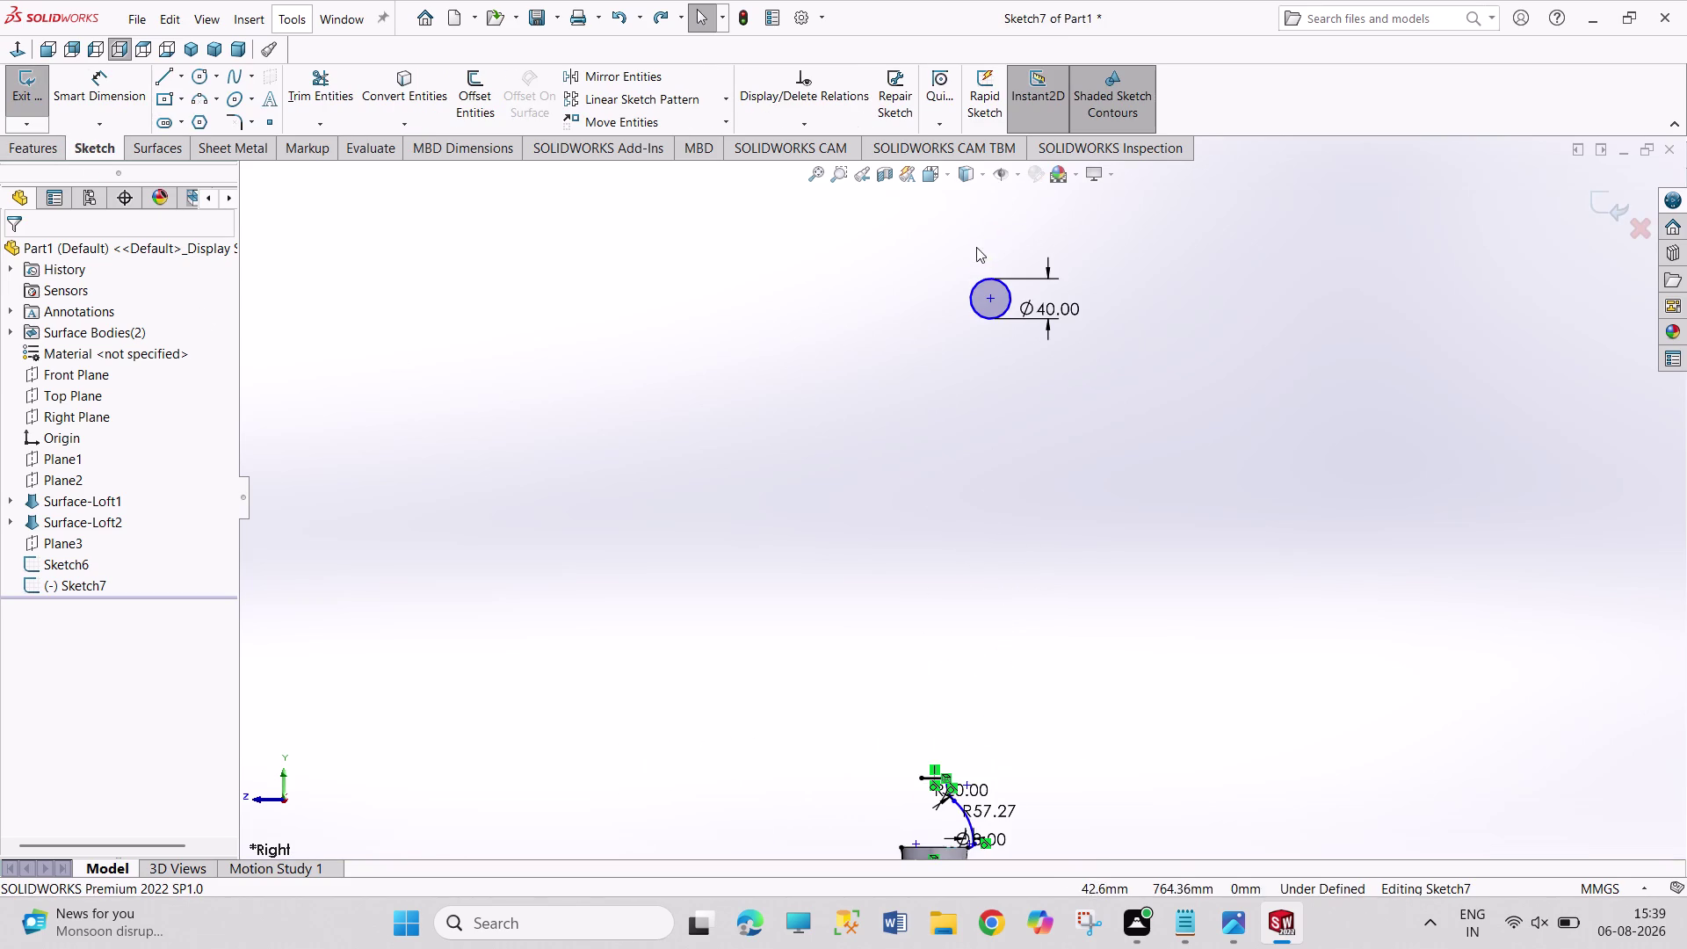
Delete the 40 mm circle and its dimension, then begin trimming the profile lines.
drag(952, 248, 1256, 431)
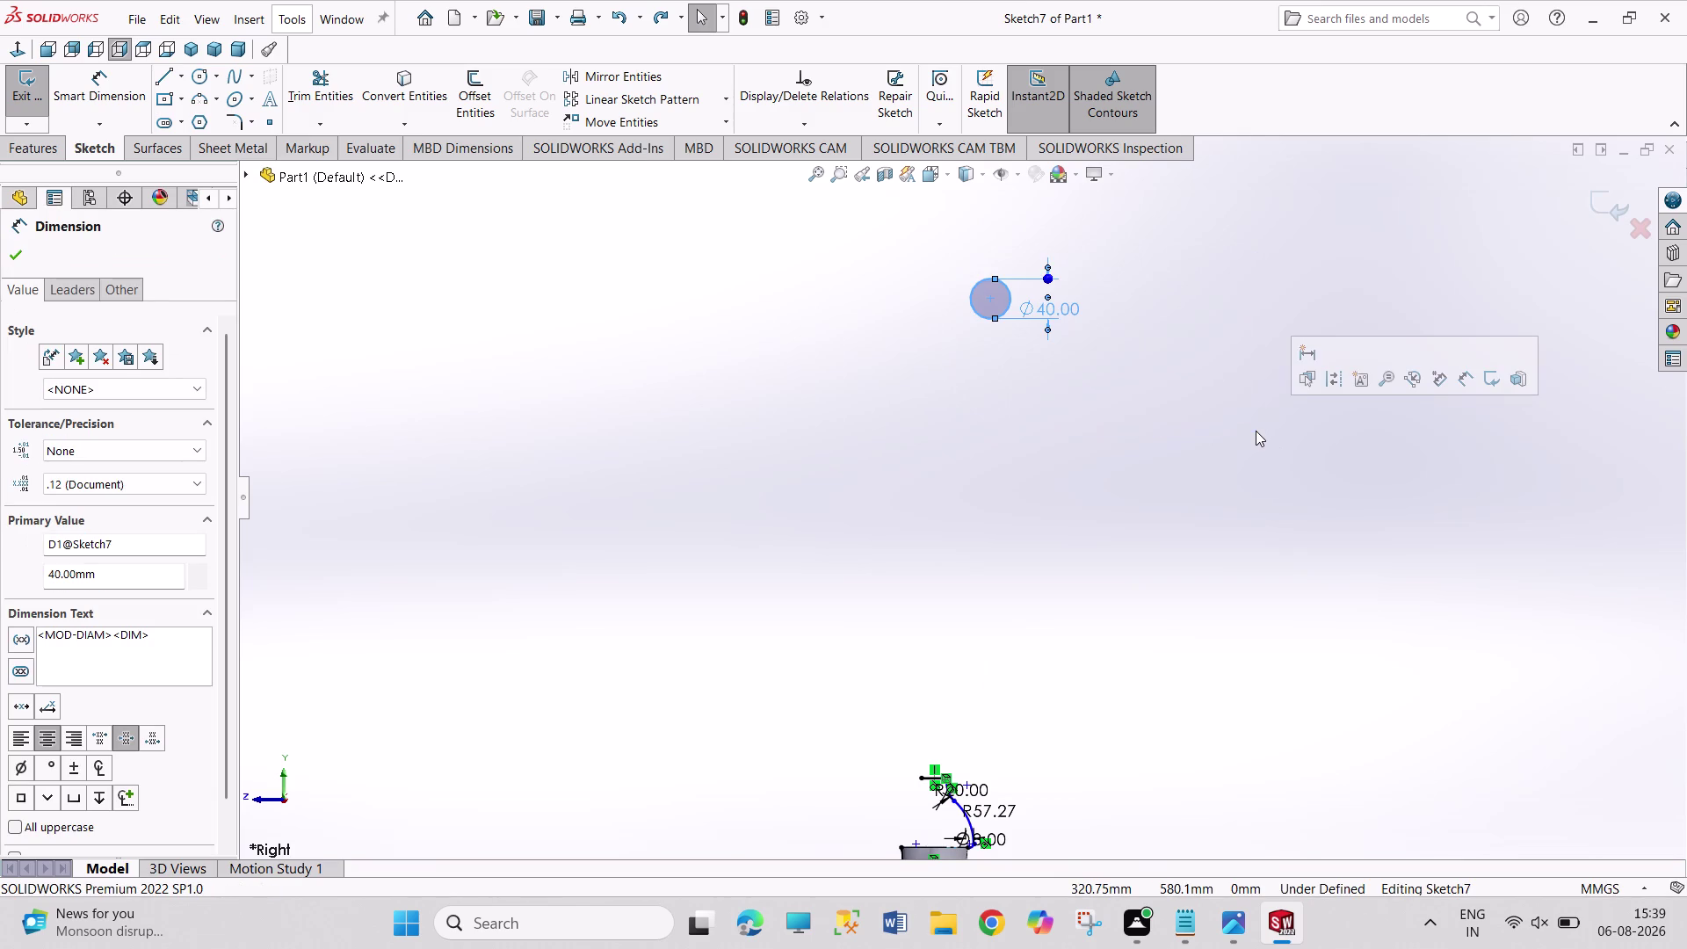
key(Delete)
scroll(up, 3)
scroll(down, 3)
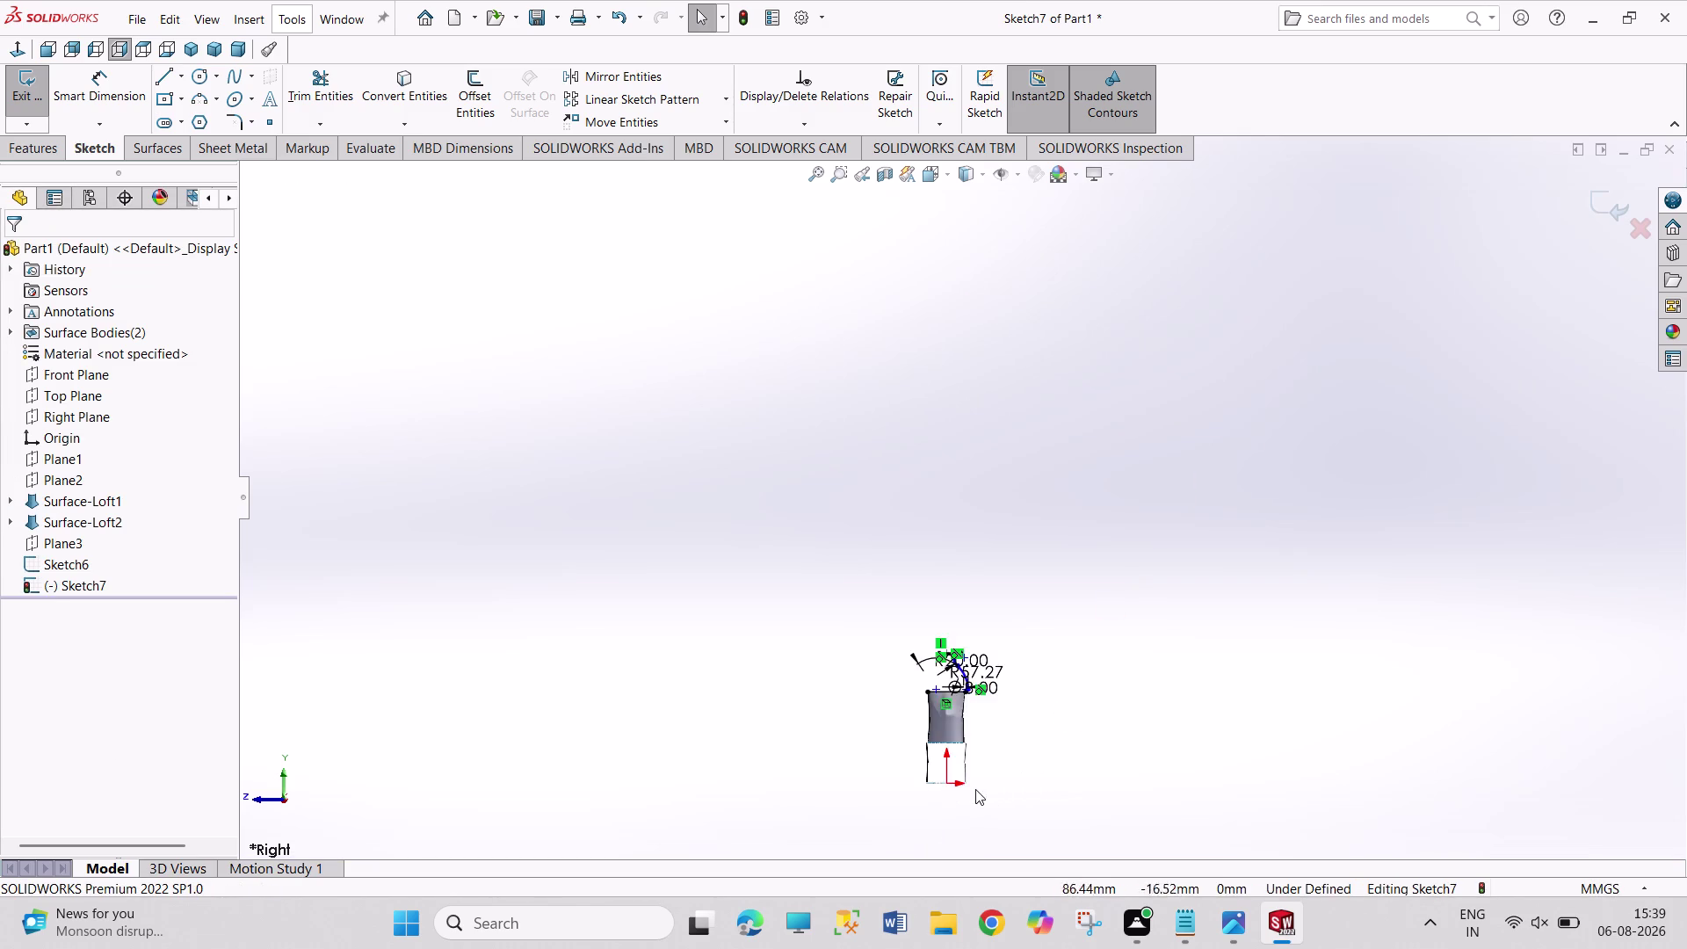
scroll(down, 3)
scroll(down, 3)
scroll(down, 3)
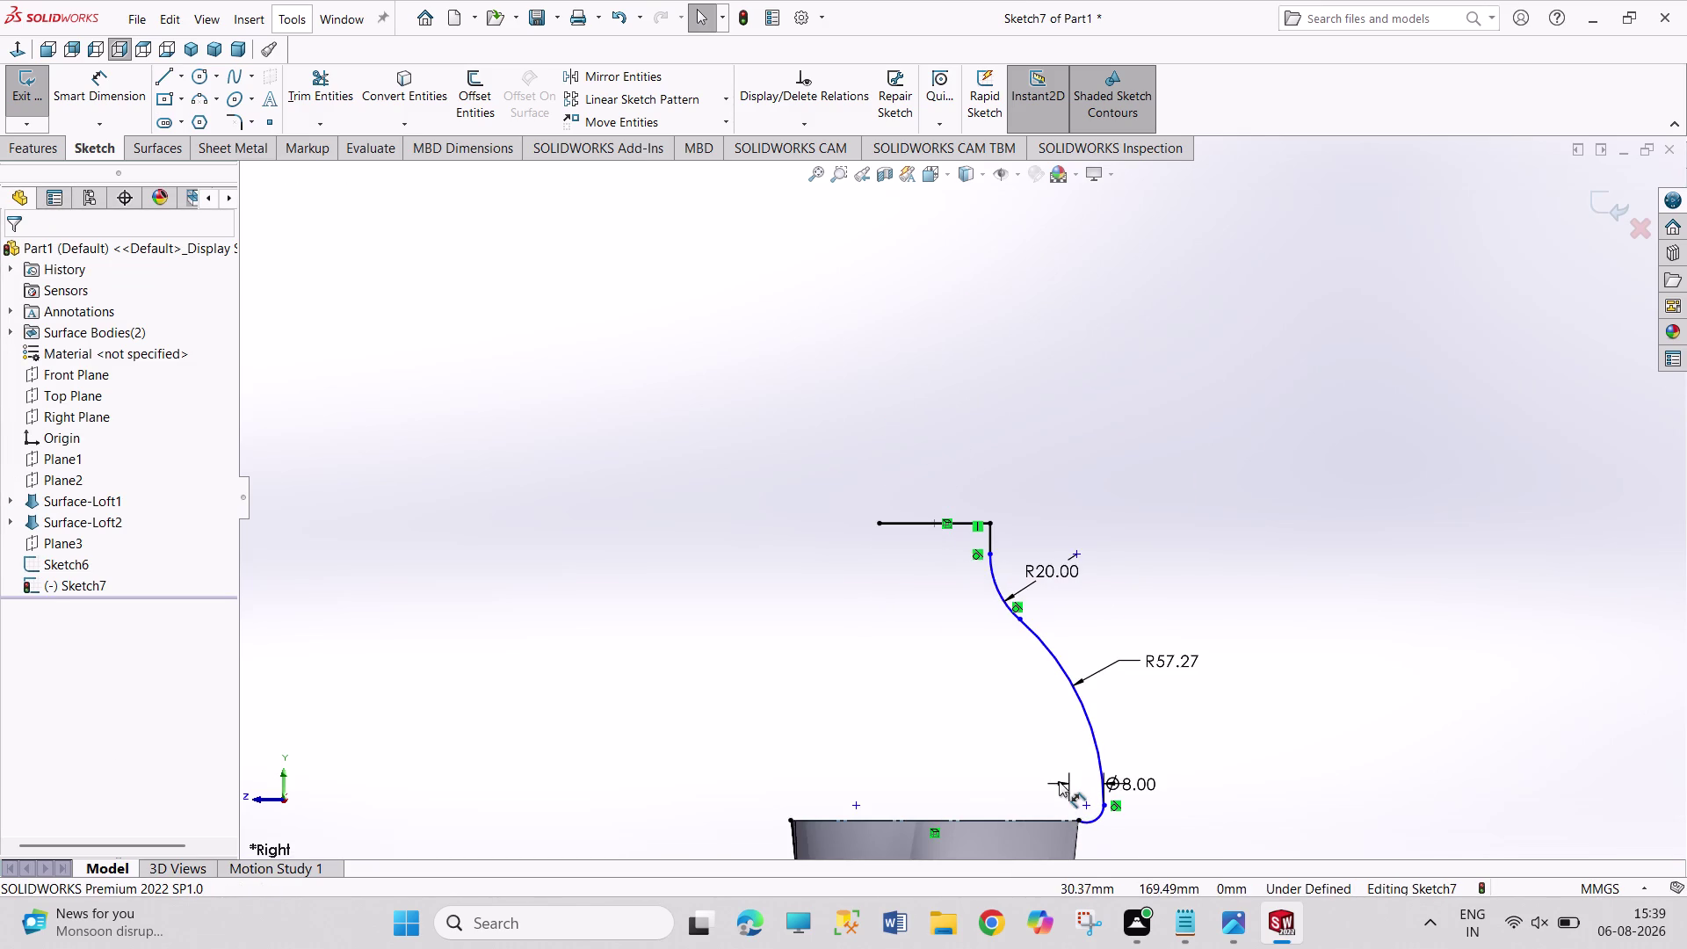
scroll(down, 3)
scroll(down, 3)
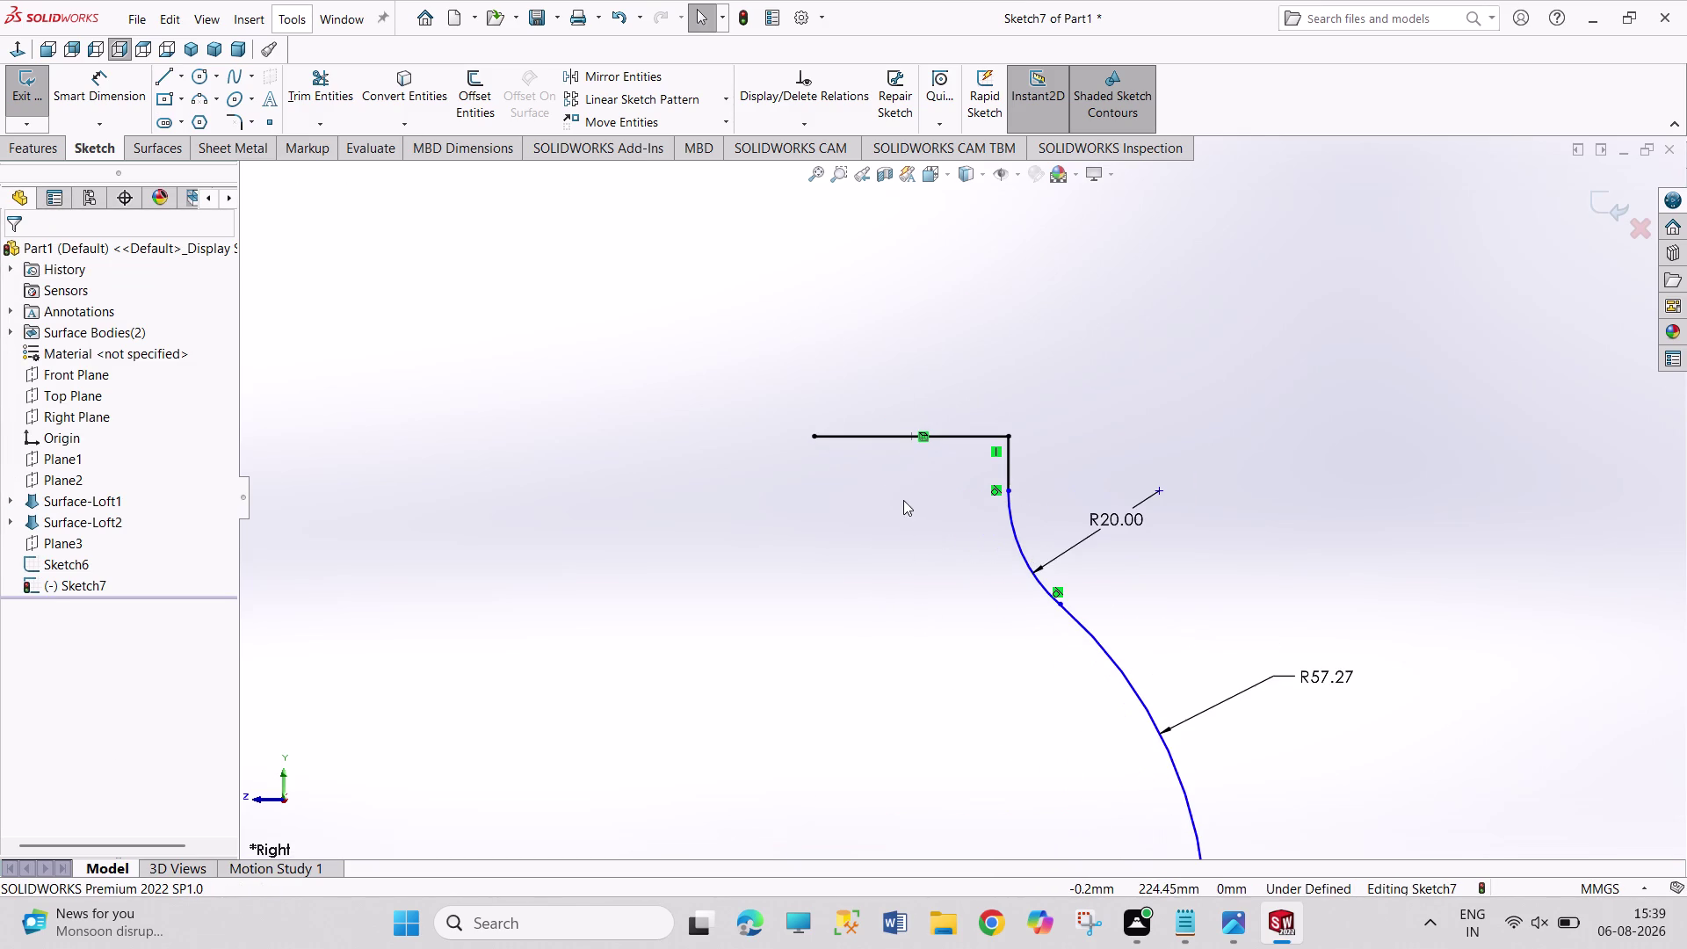
click(309, 98)
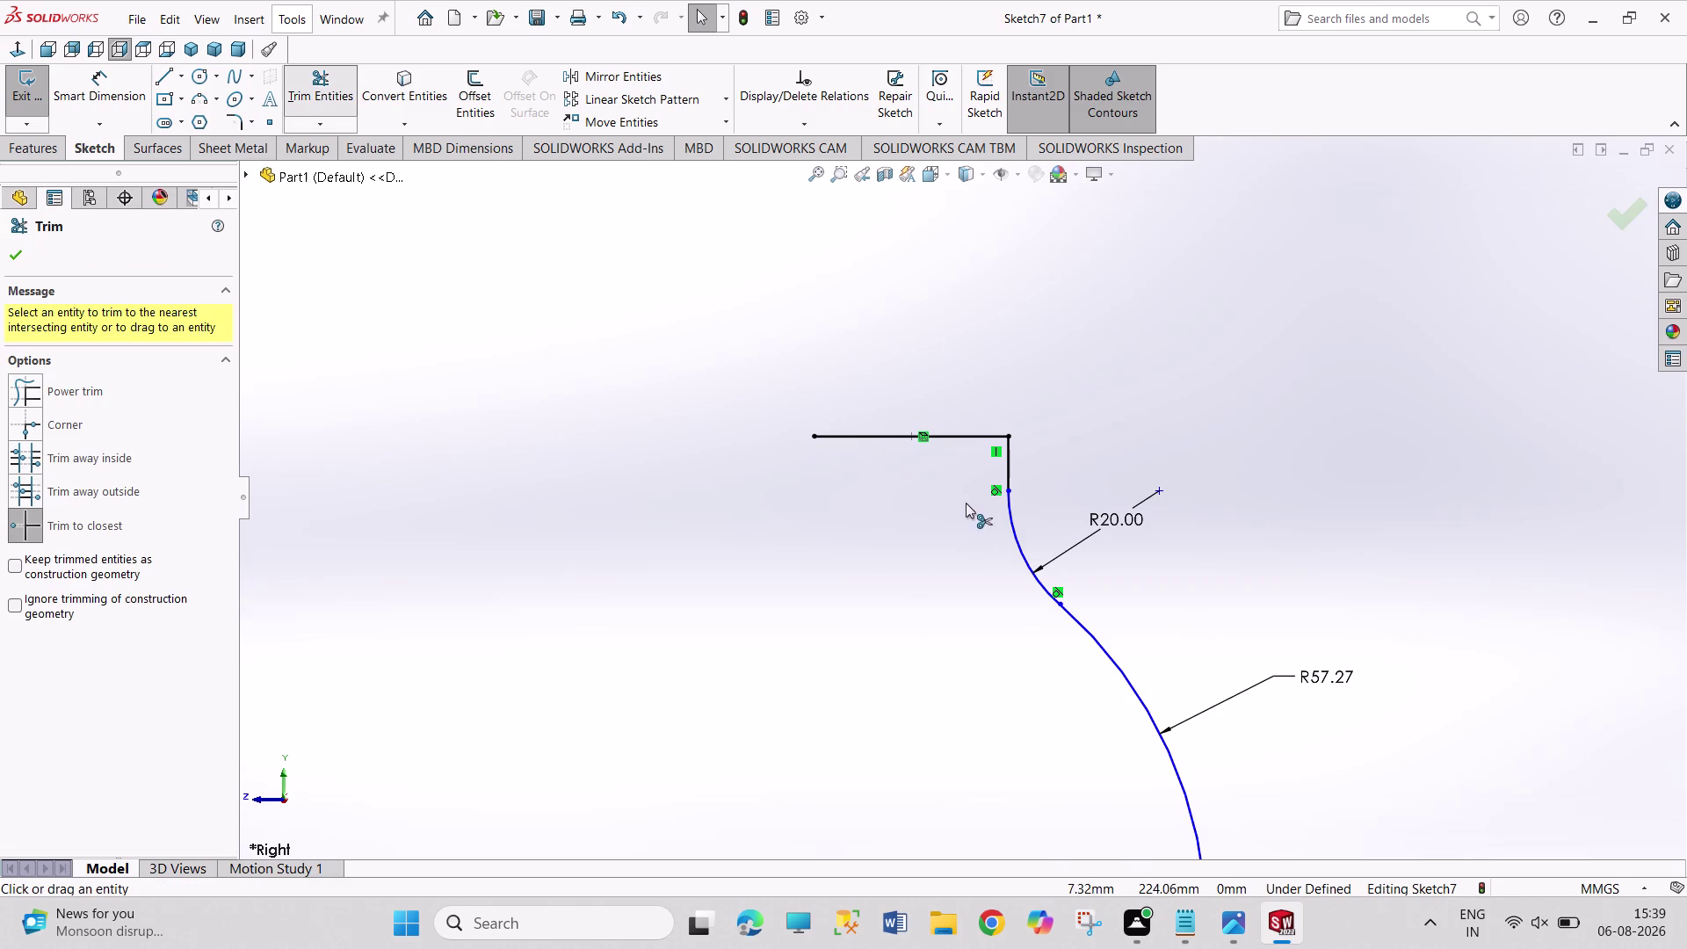
Trim away the top horizontal line of the bottle profile.
click(886, 435)
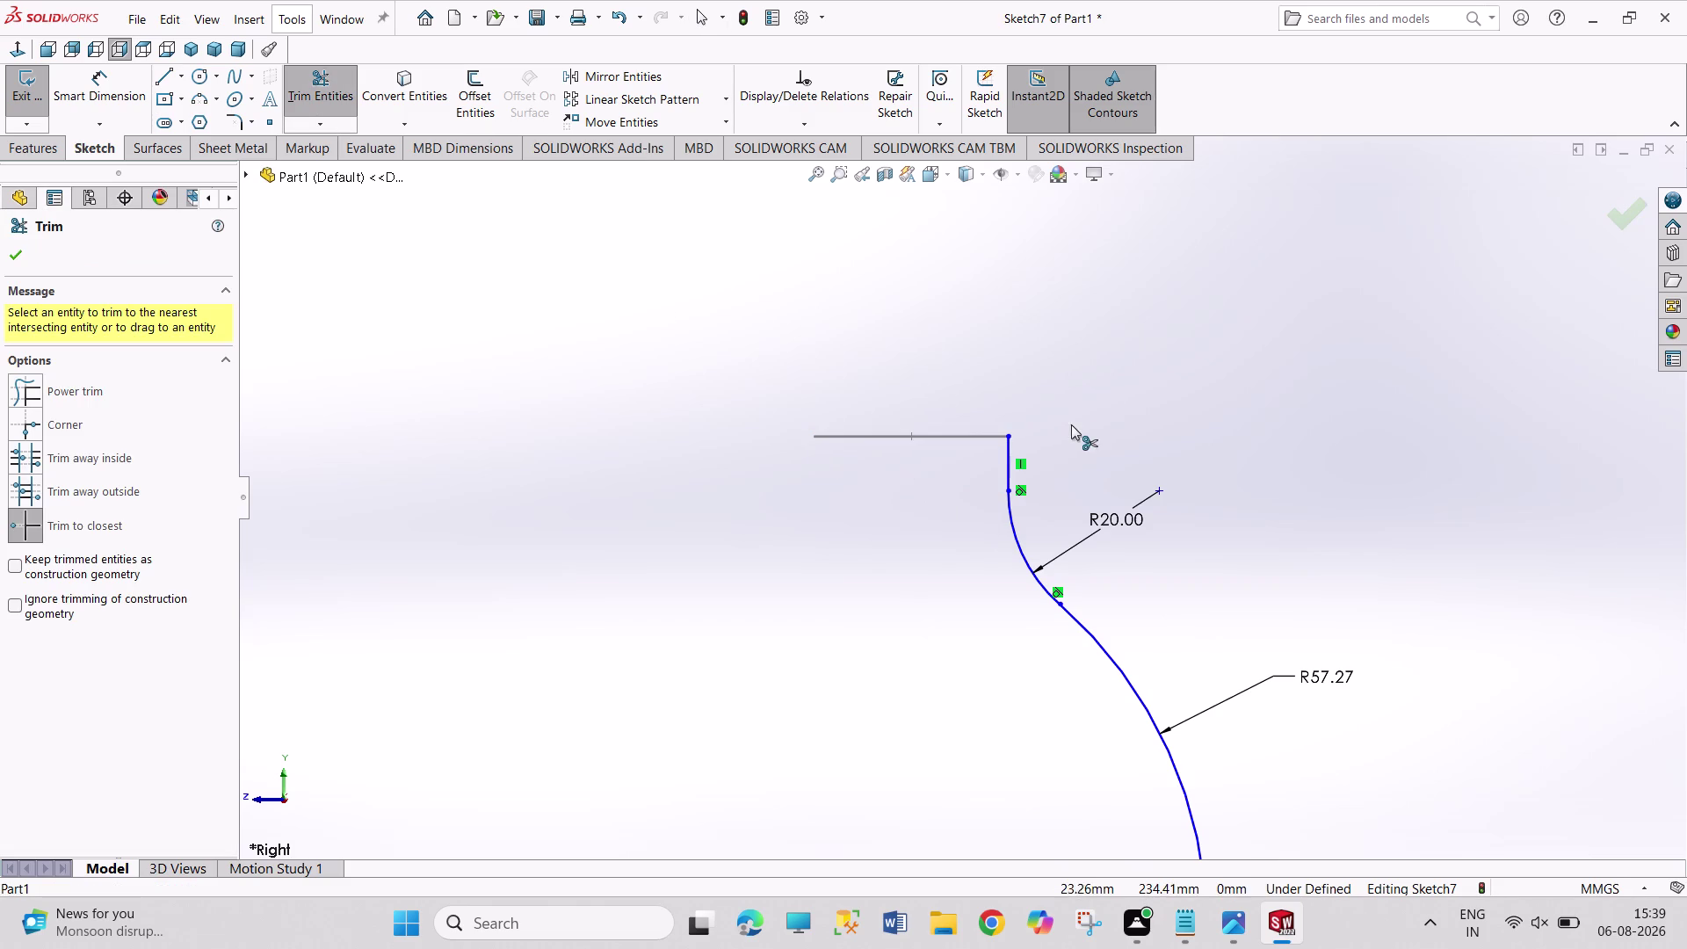
click(841, 435)
click(875, 436)
key(Escape)
key(Escape)
key(Escape)
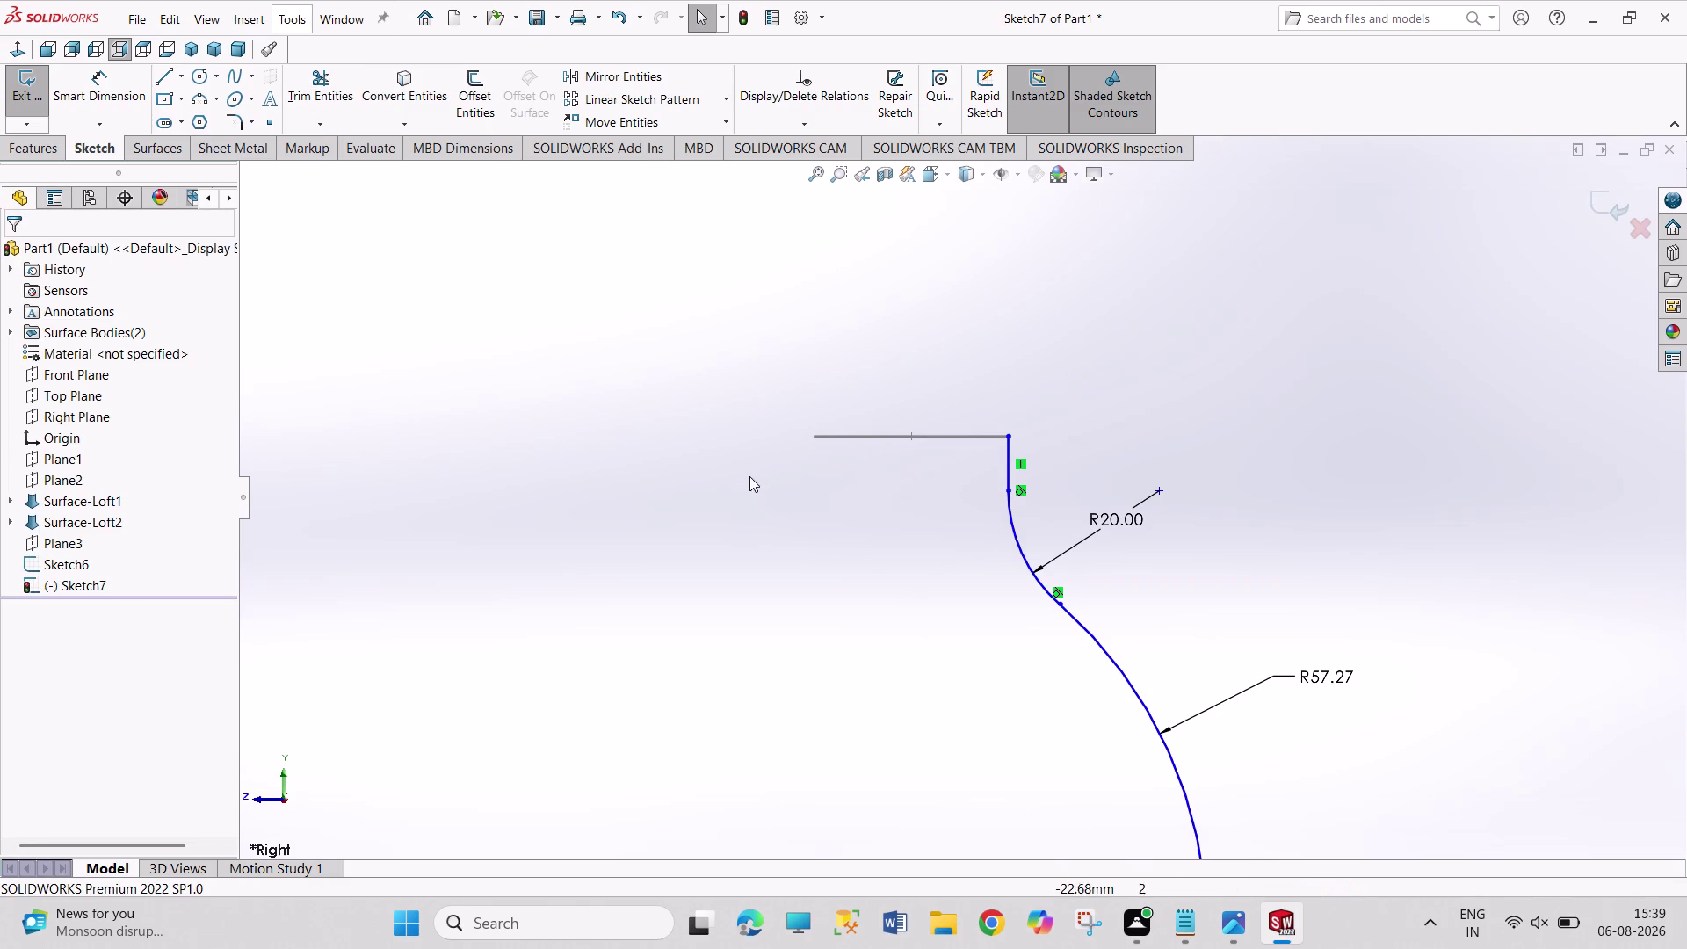
key(Escape)
Inspect the gray top line through its right-click options.
click(855, 439)
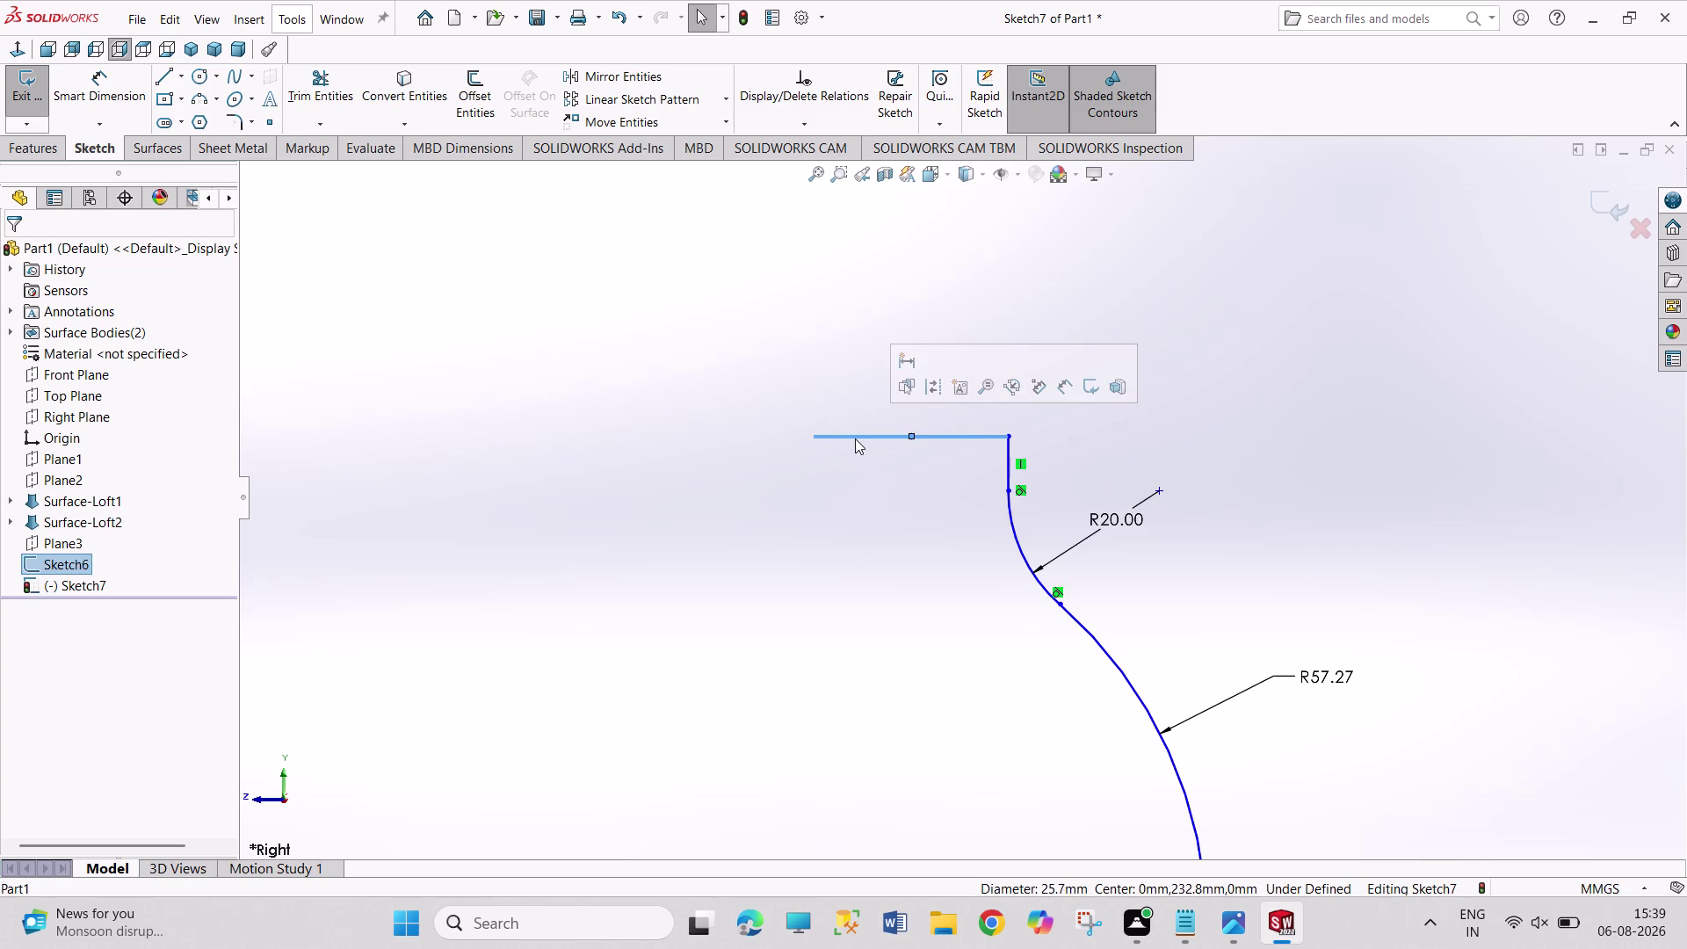
right_click(855, 439)
click(742, 629)
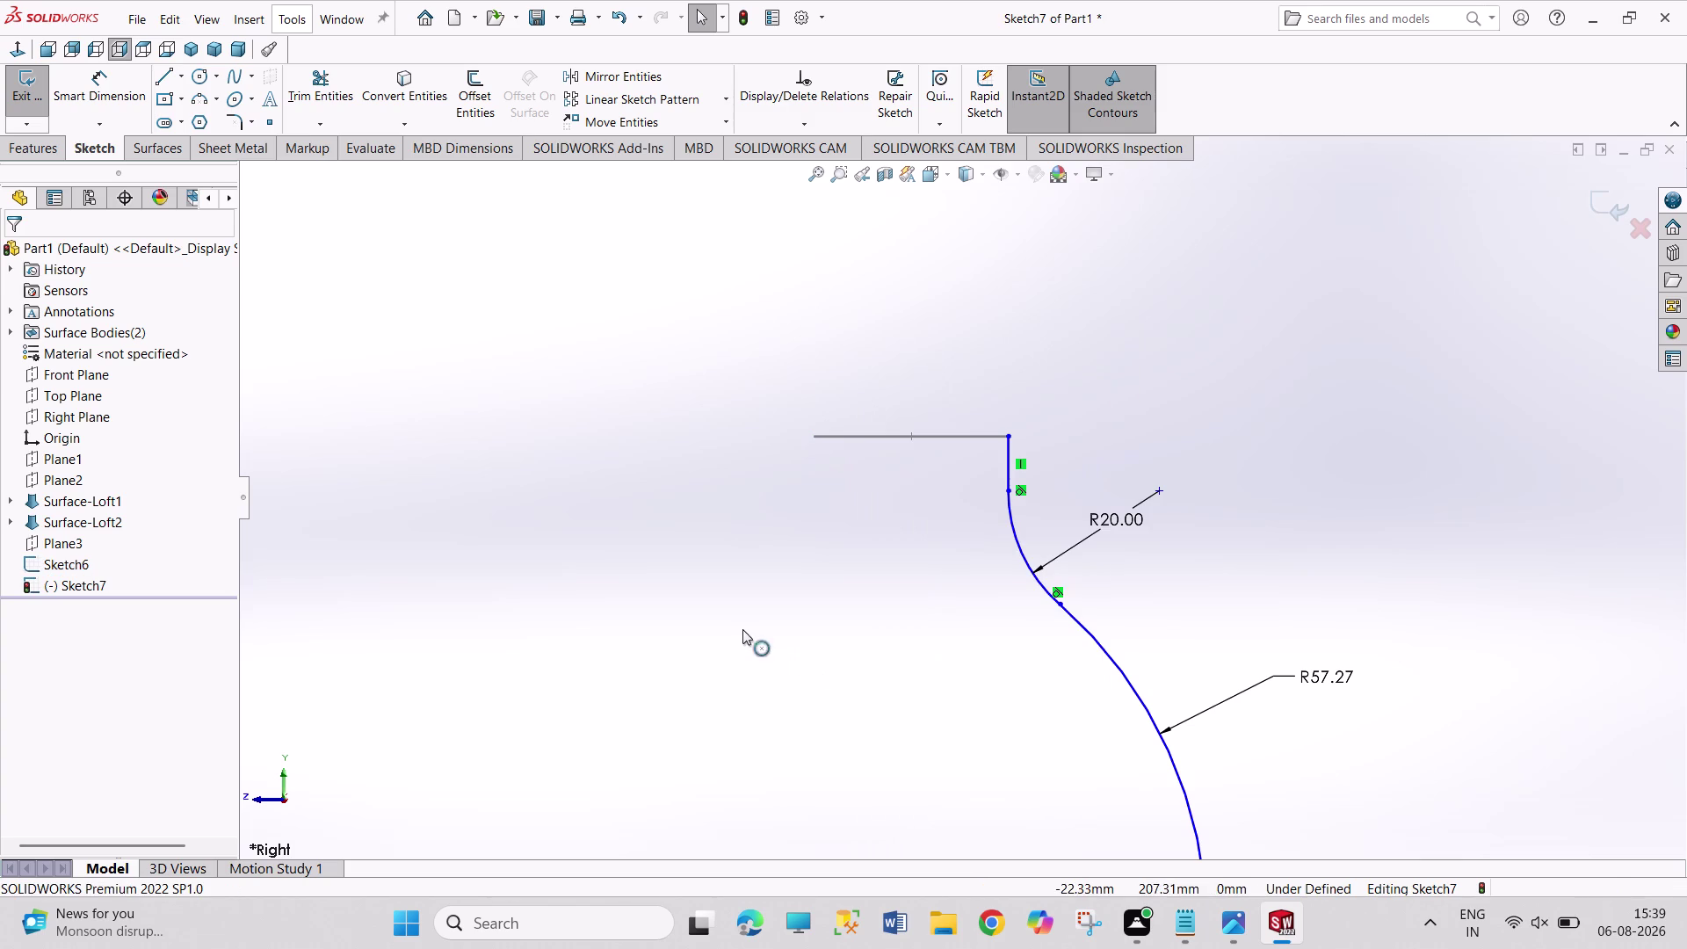
key(Escape)
key(Escape)
key(Escape)
right_click(866, 439)
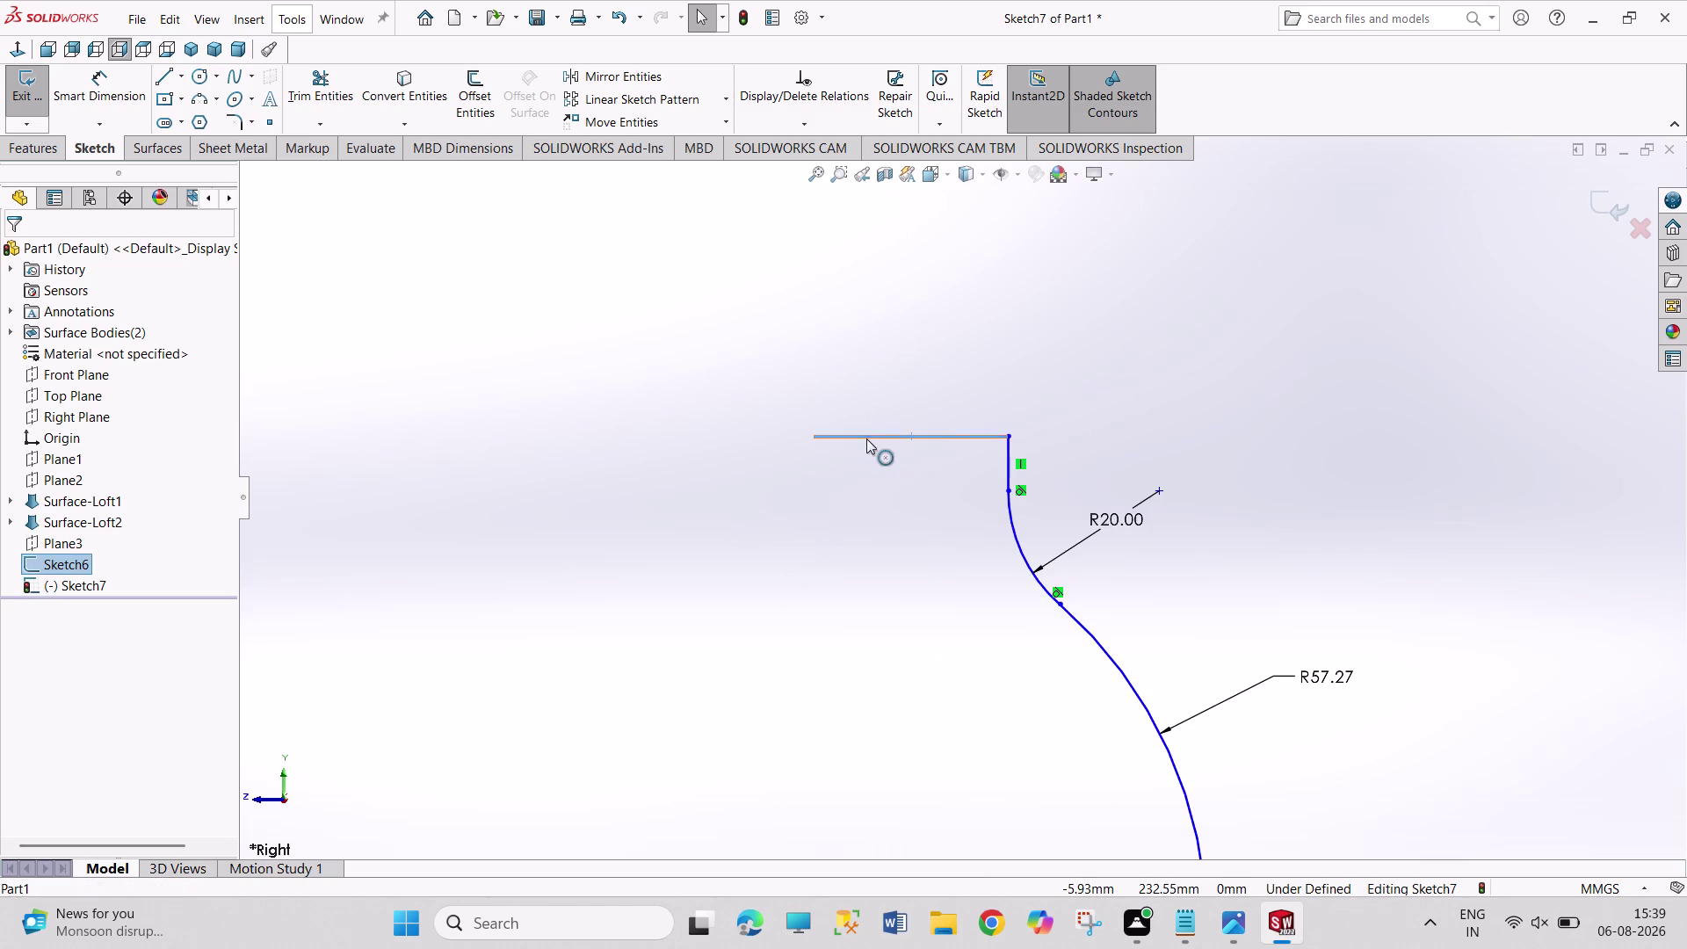
click(736, 490)
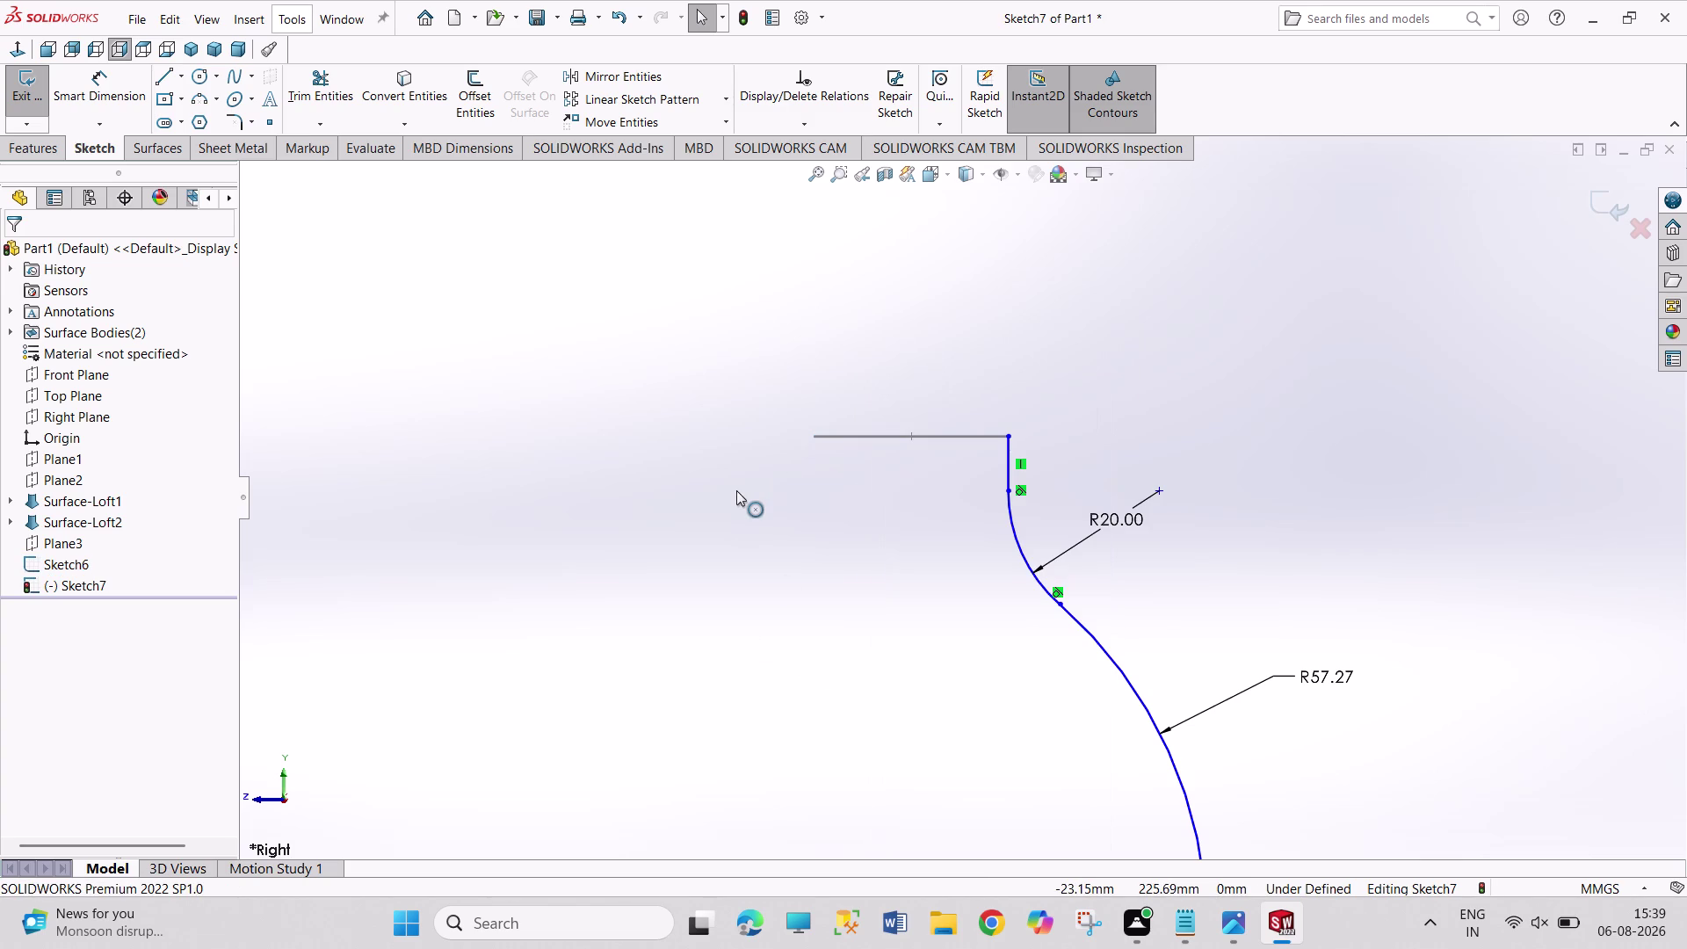
Undo the trim, delete the top line Line2, and bring up Sketch6's options.
key(ctrl+z)
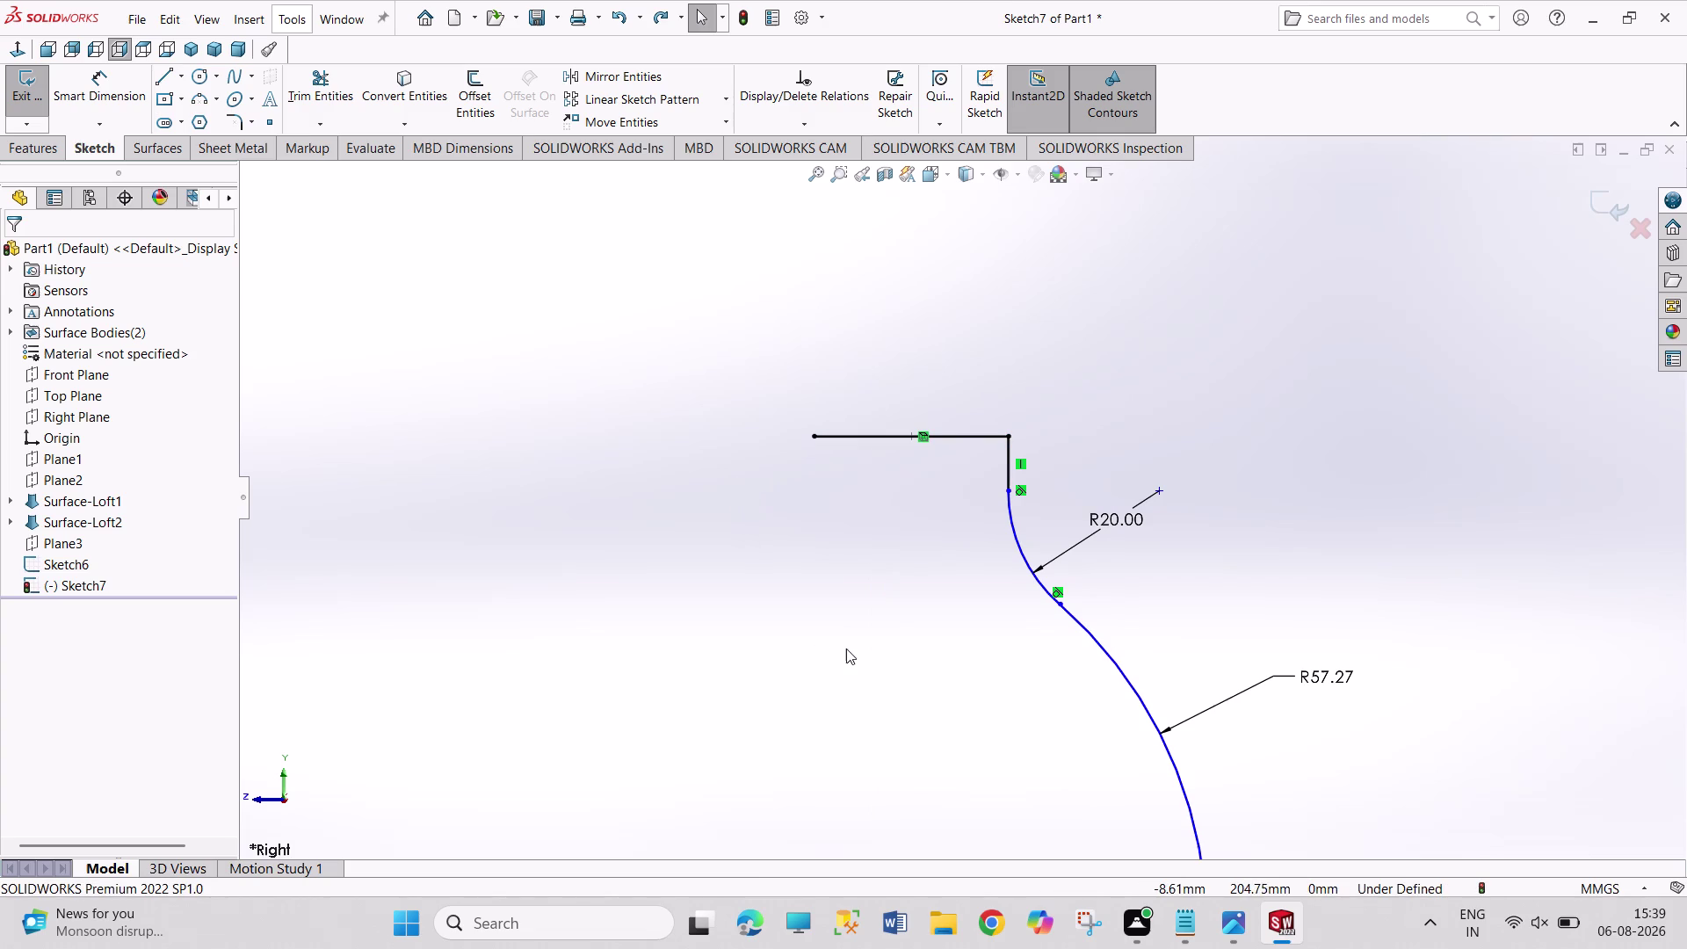
scroll(up, 3)
scroll(down, 3)
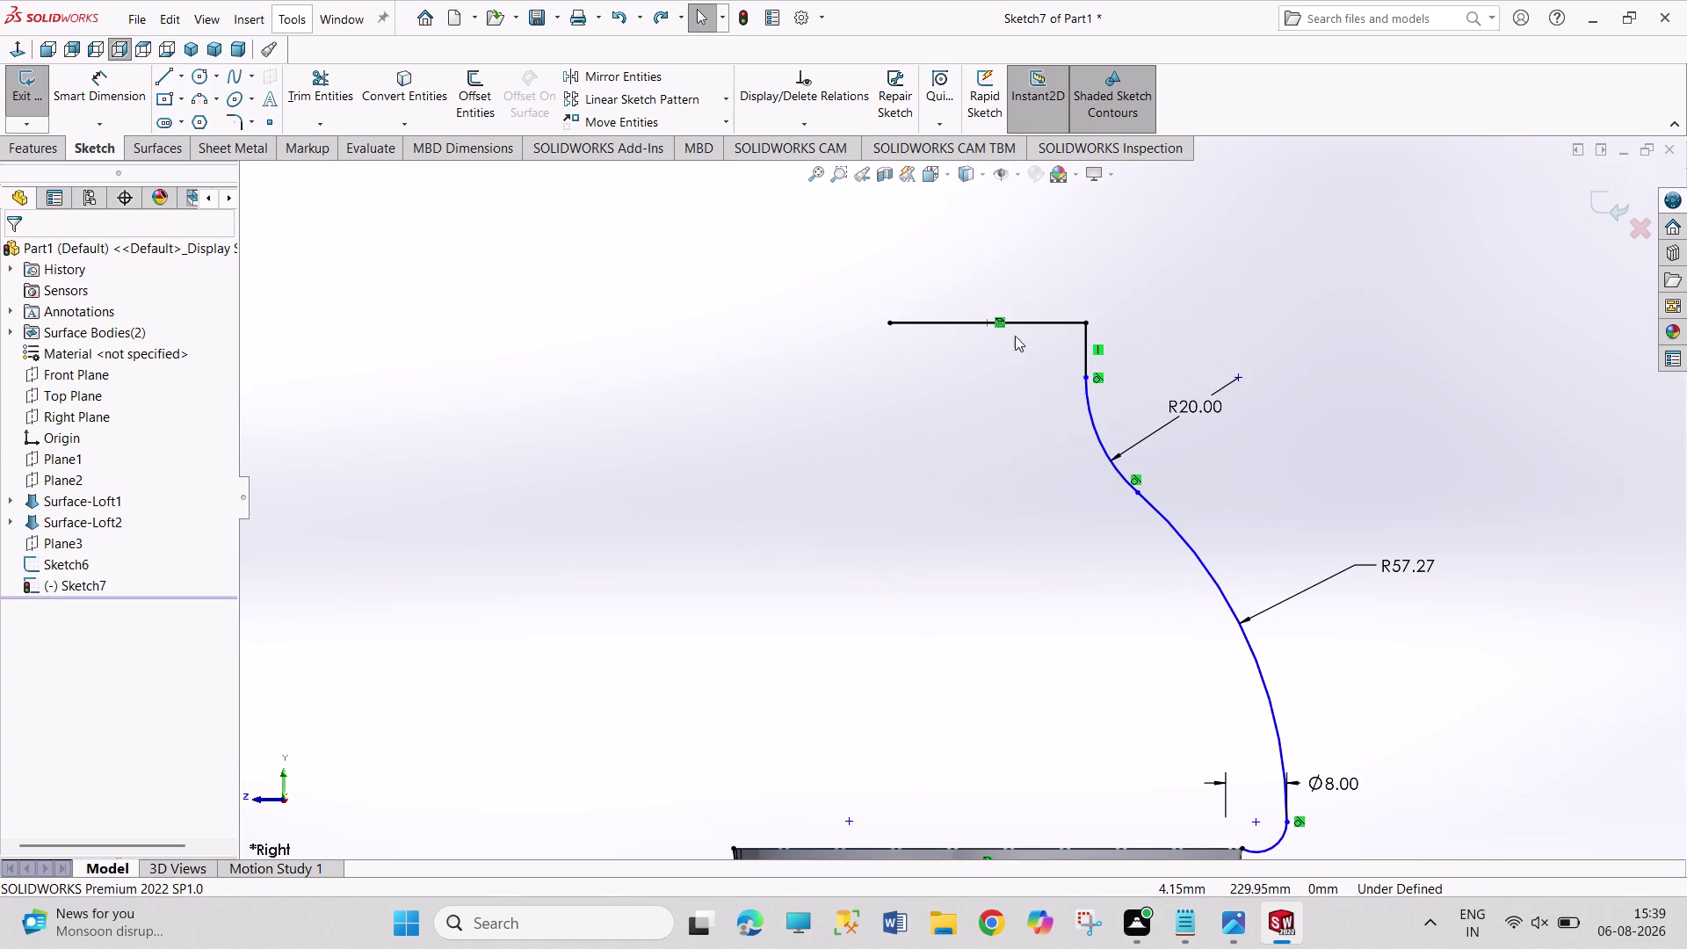
right_click(1013, 320)
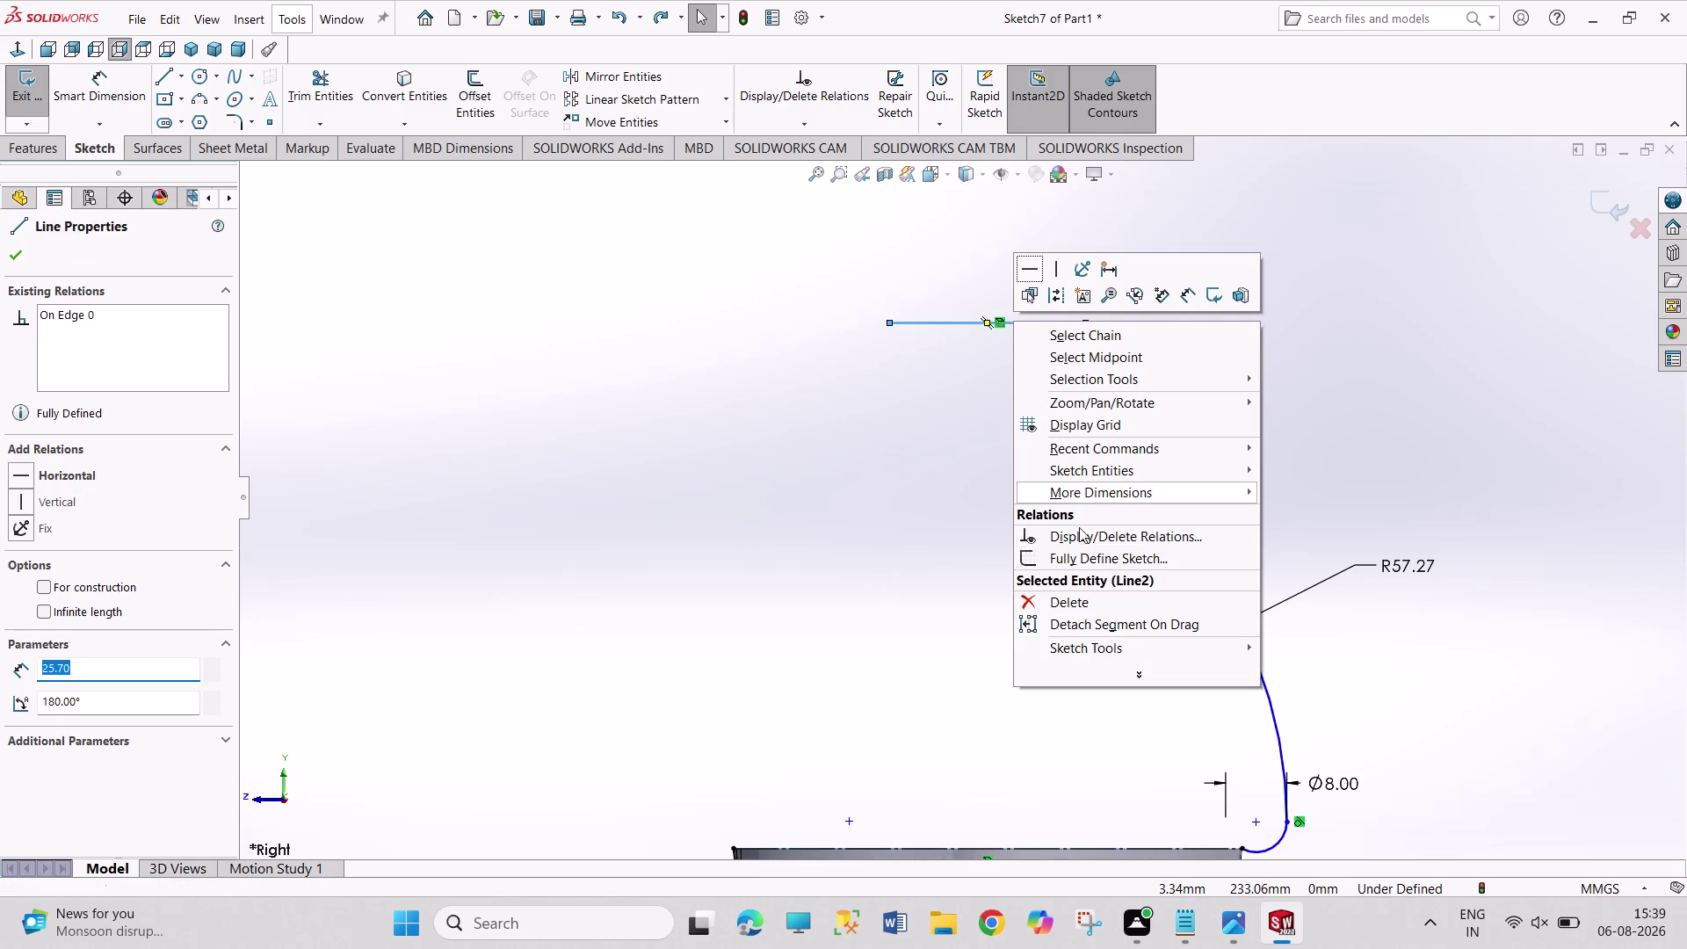
click(1084, 611)
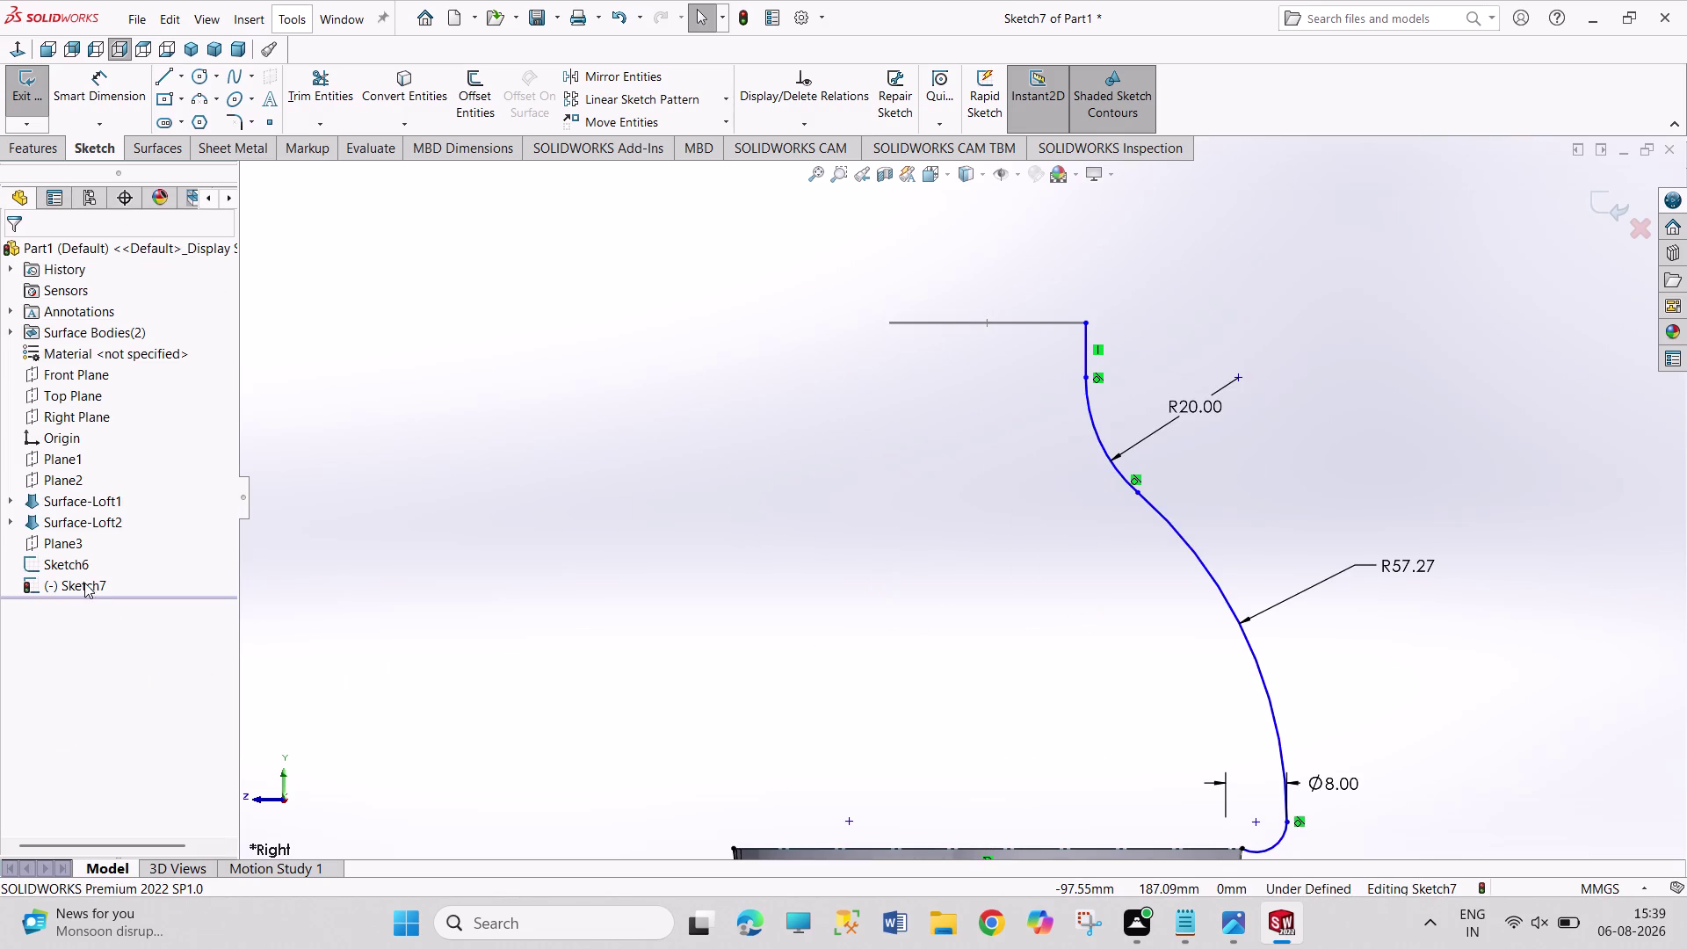
right_click(76, 562)
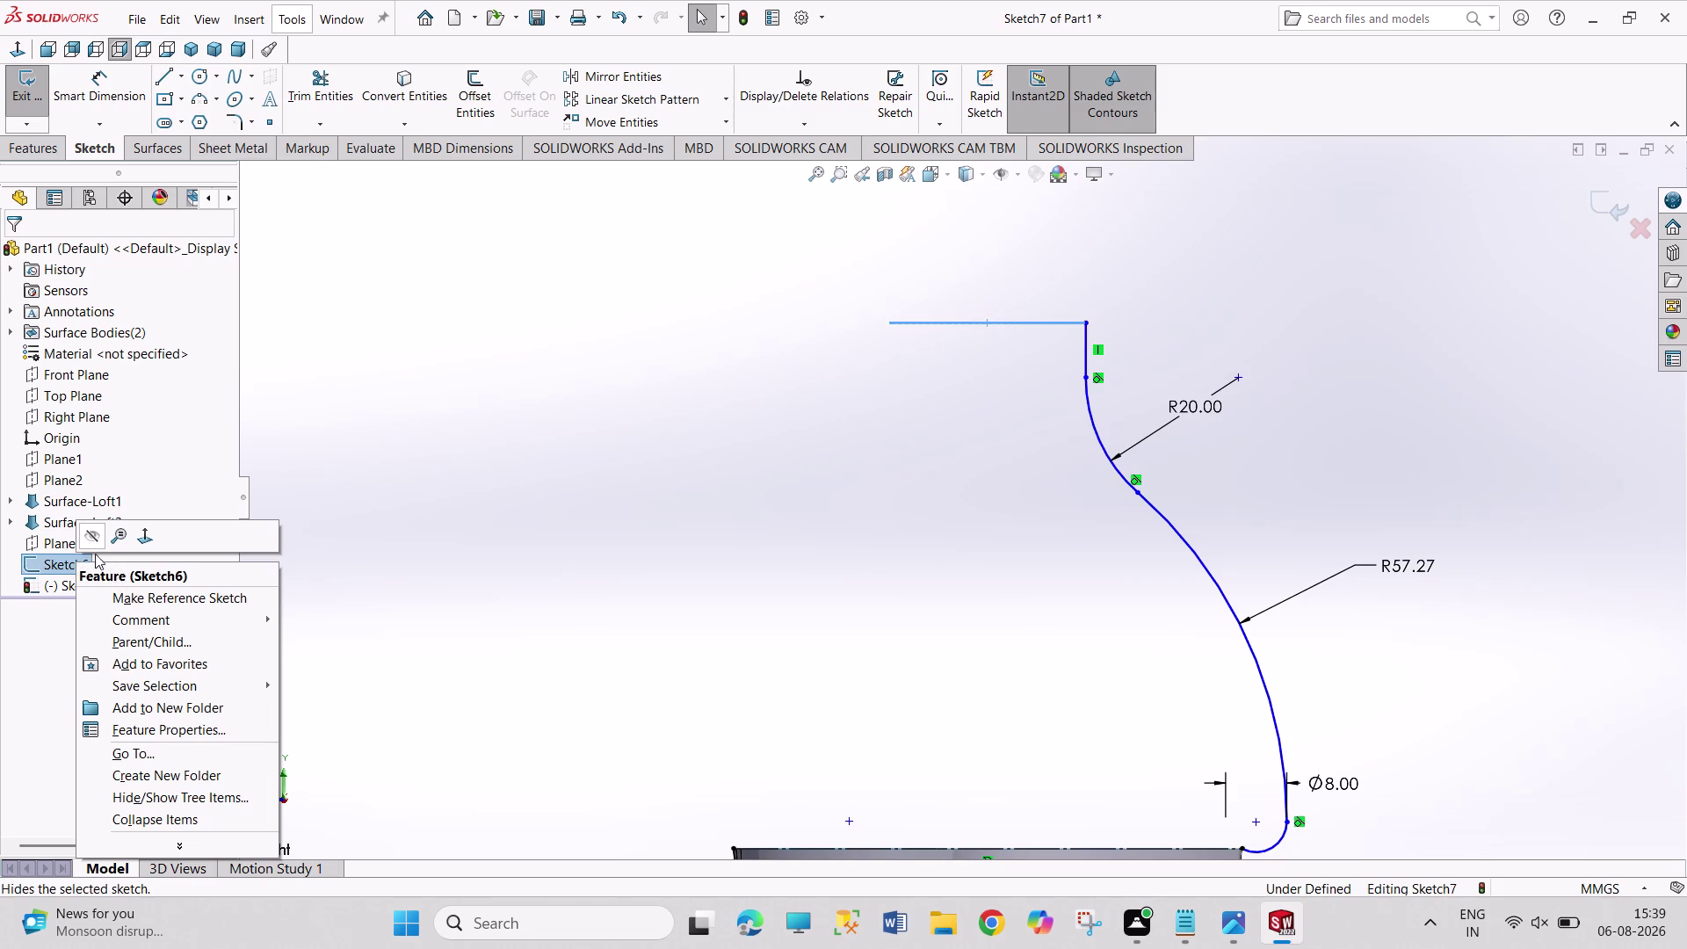
Orbit to the shoulder circle, close Sketch7, and start a surface revolve.
click(430, 664)
middle_drag(857, 504, 869, 570)
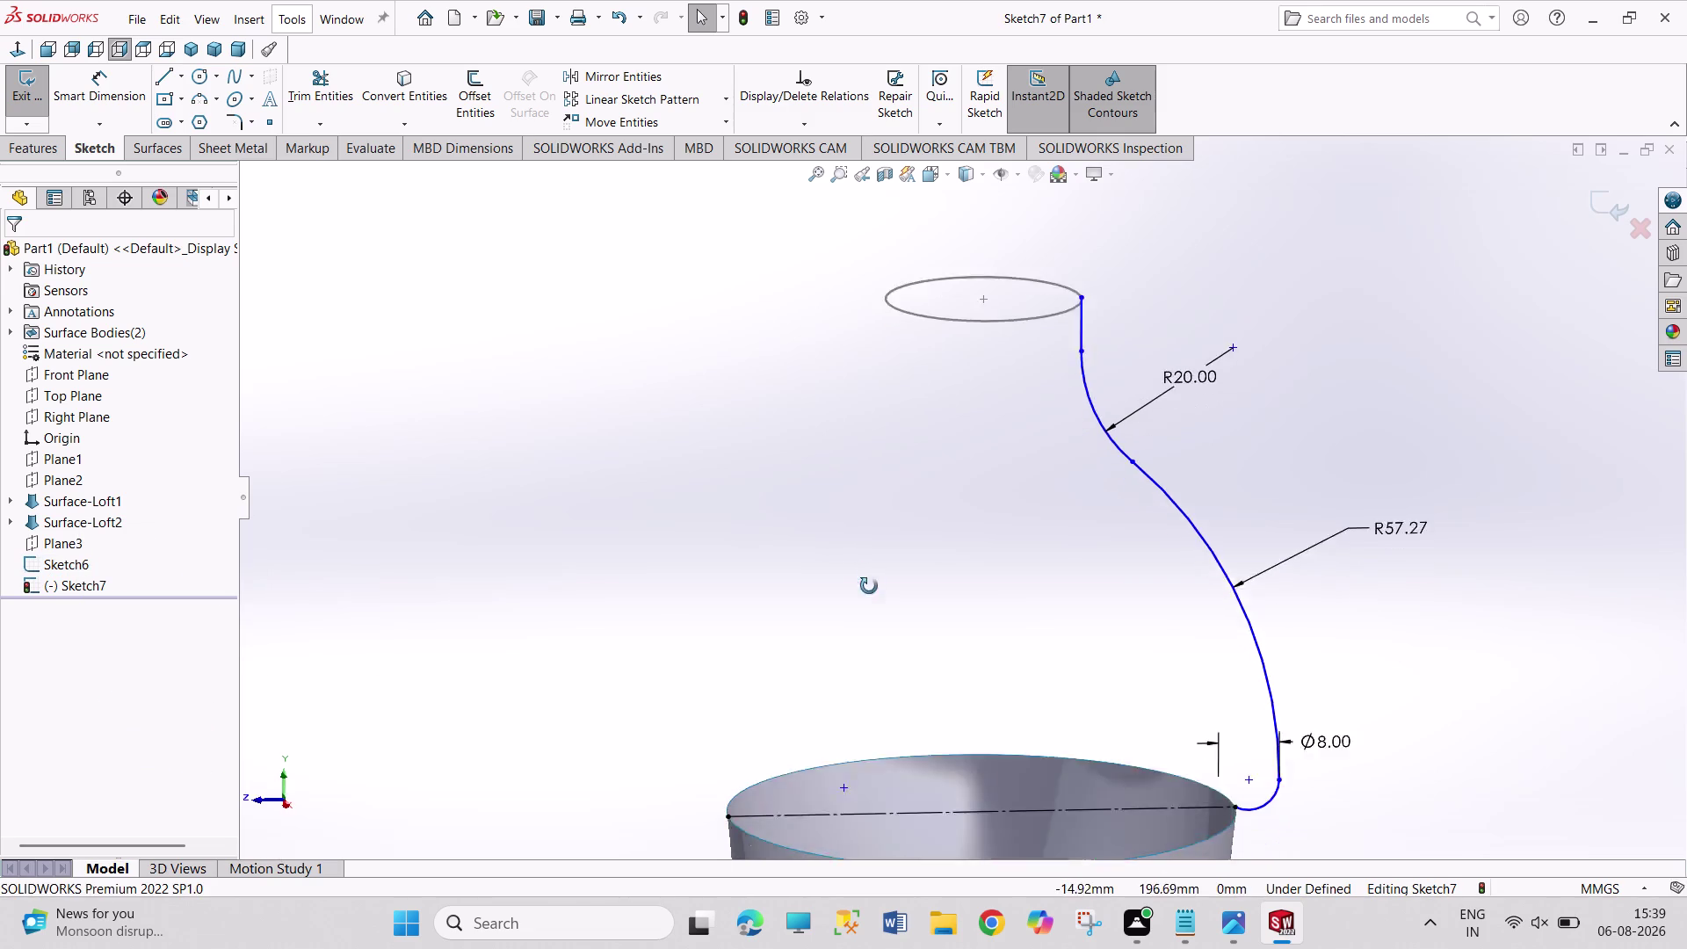
middle_drag(869, 570, 866, 611)
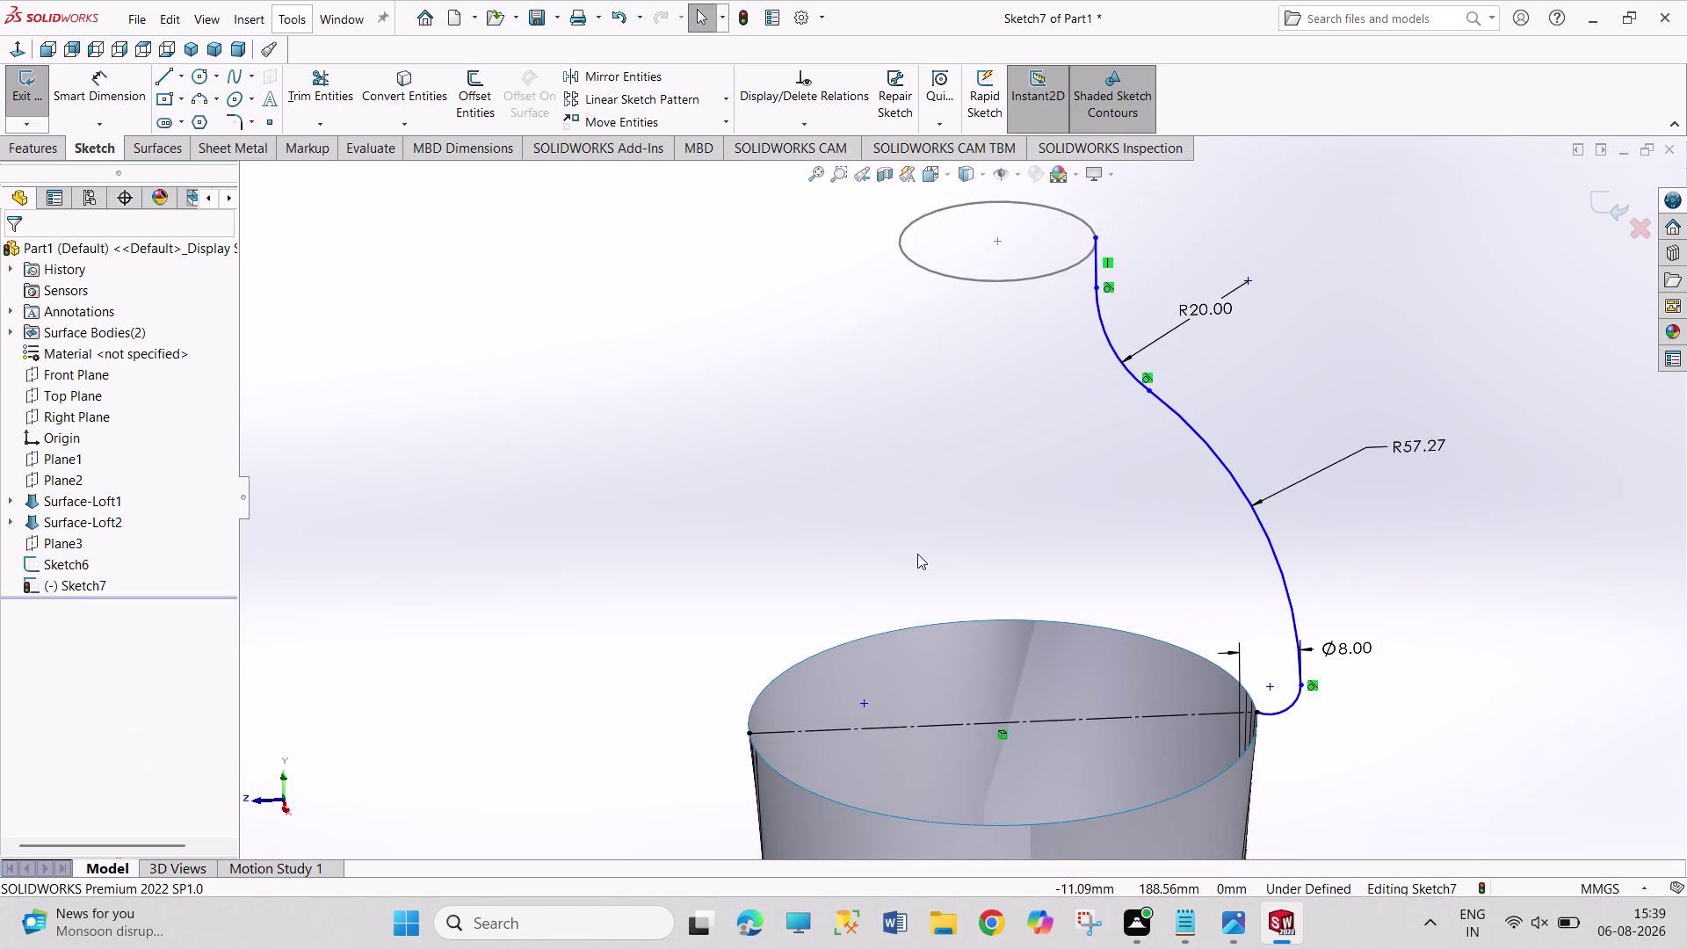
click(35, 98)
click(552, 375)
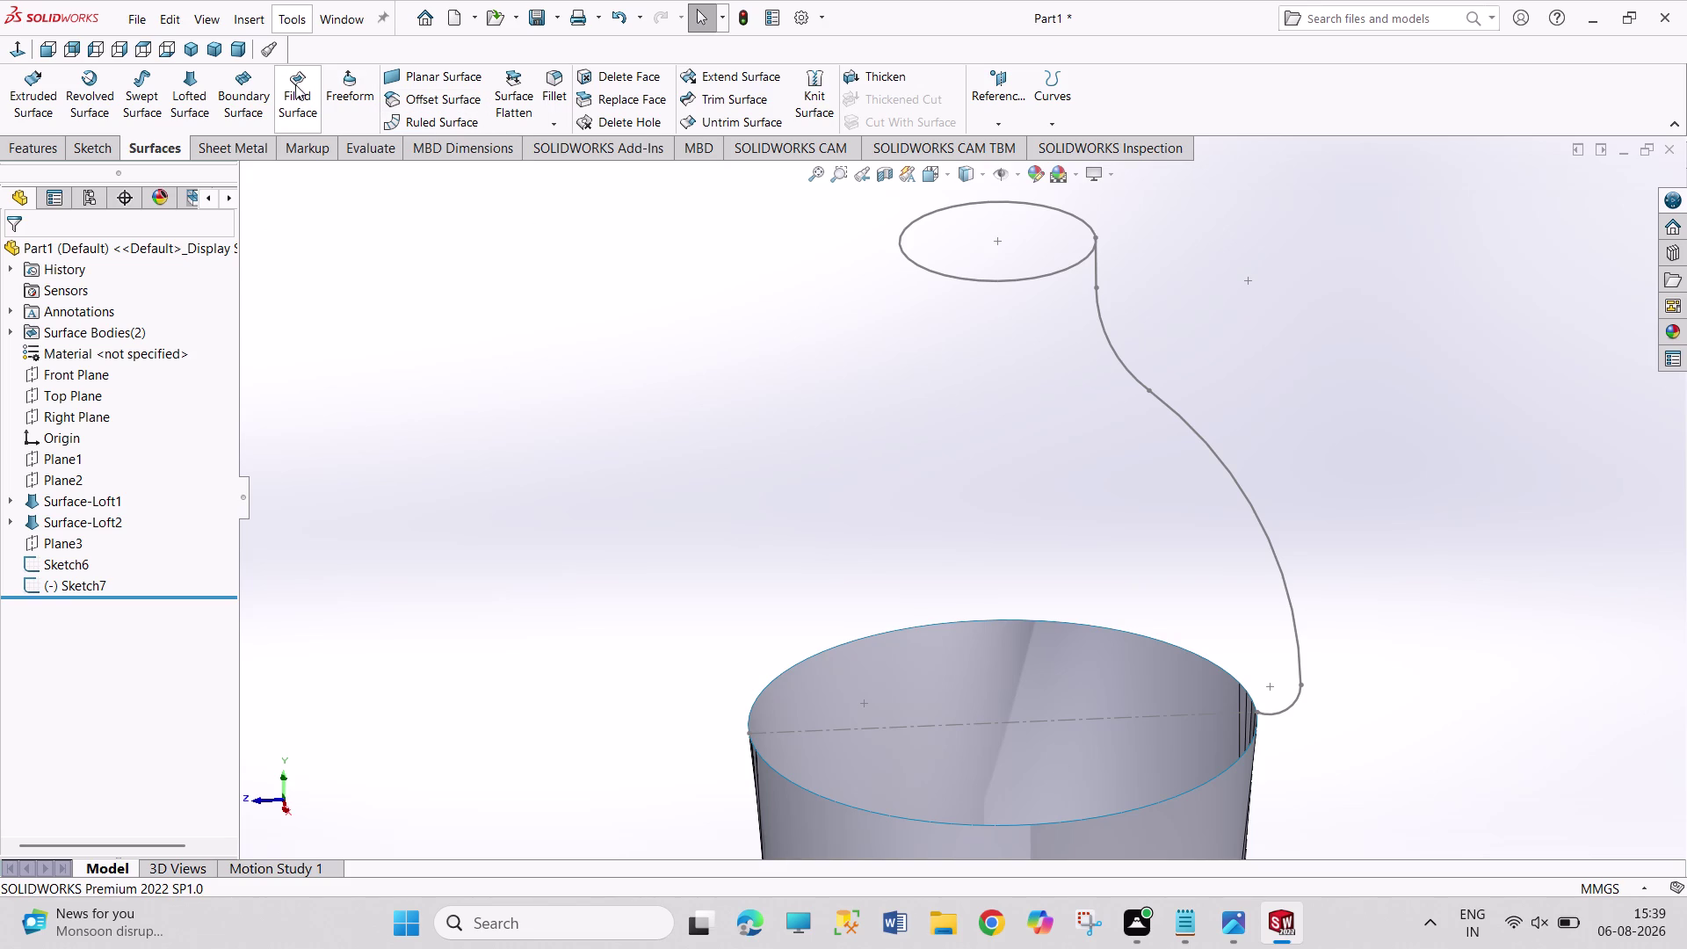
click(106, 96)
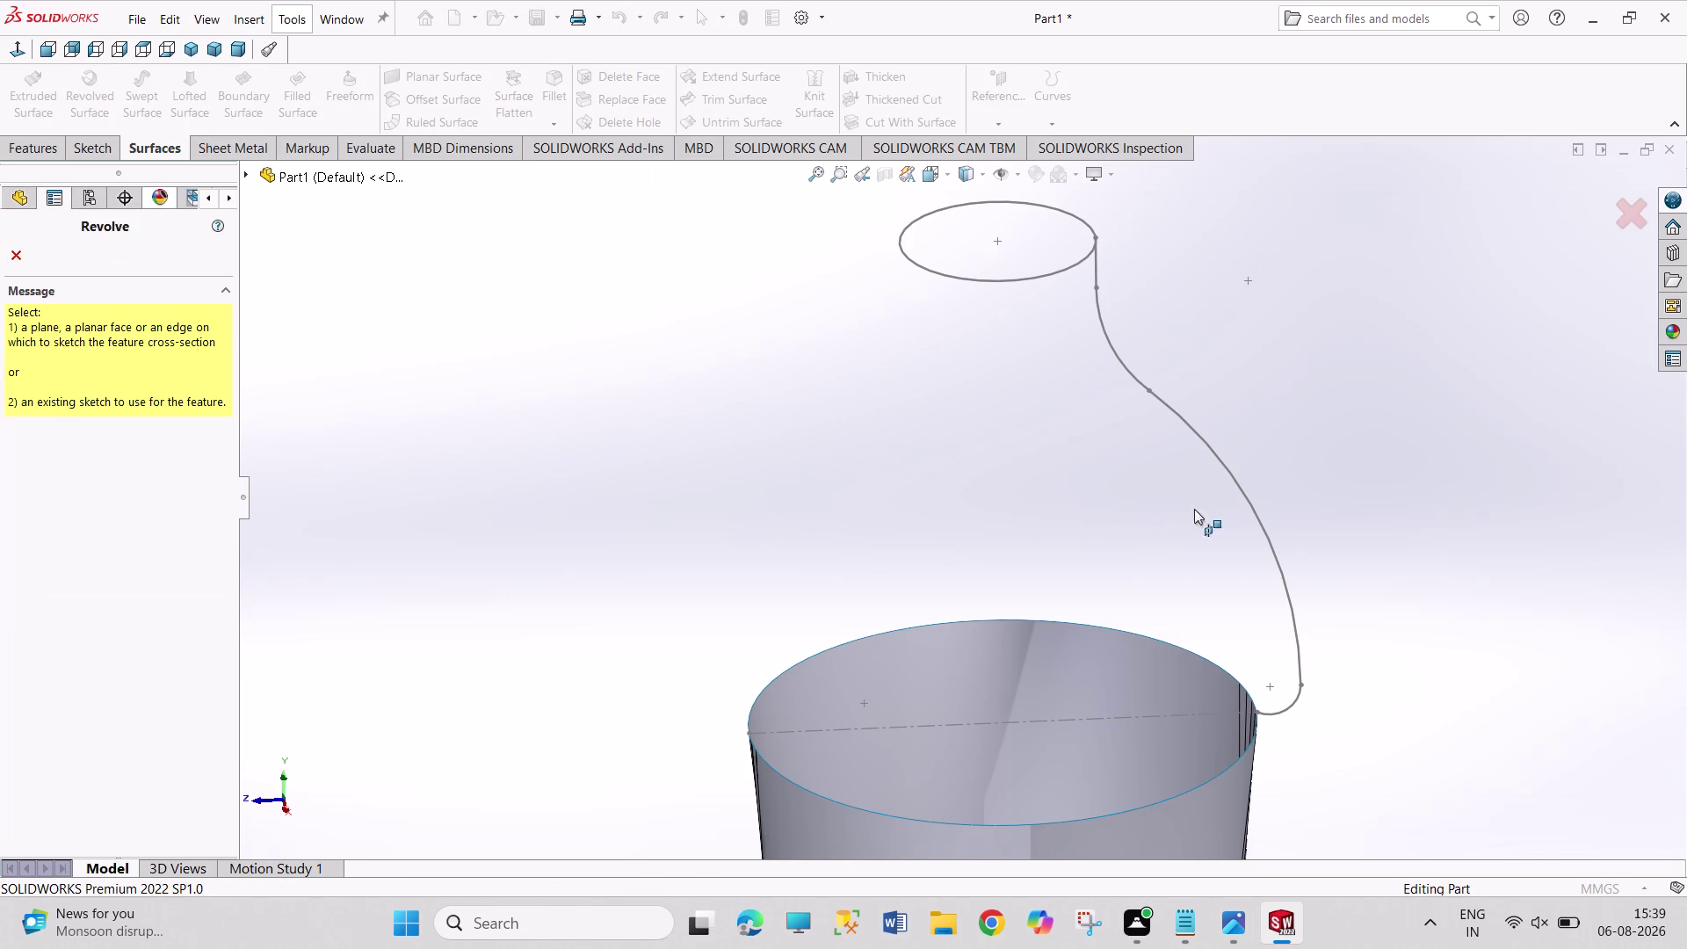
click(1246, 501)
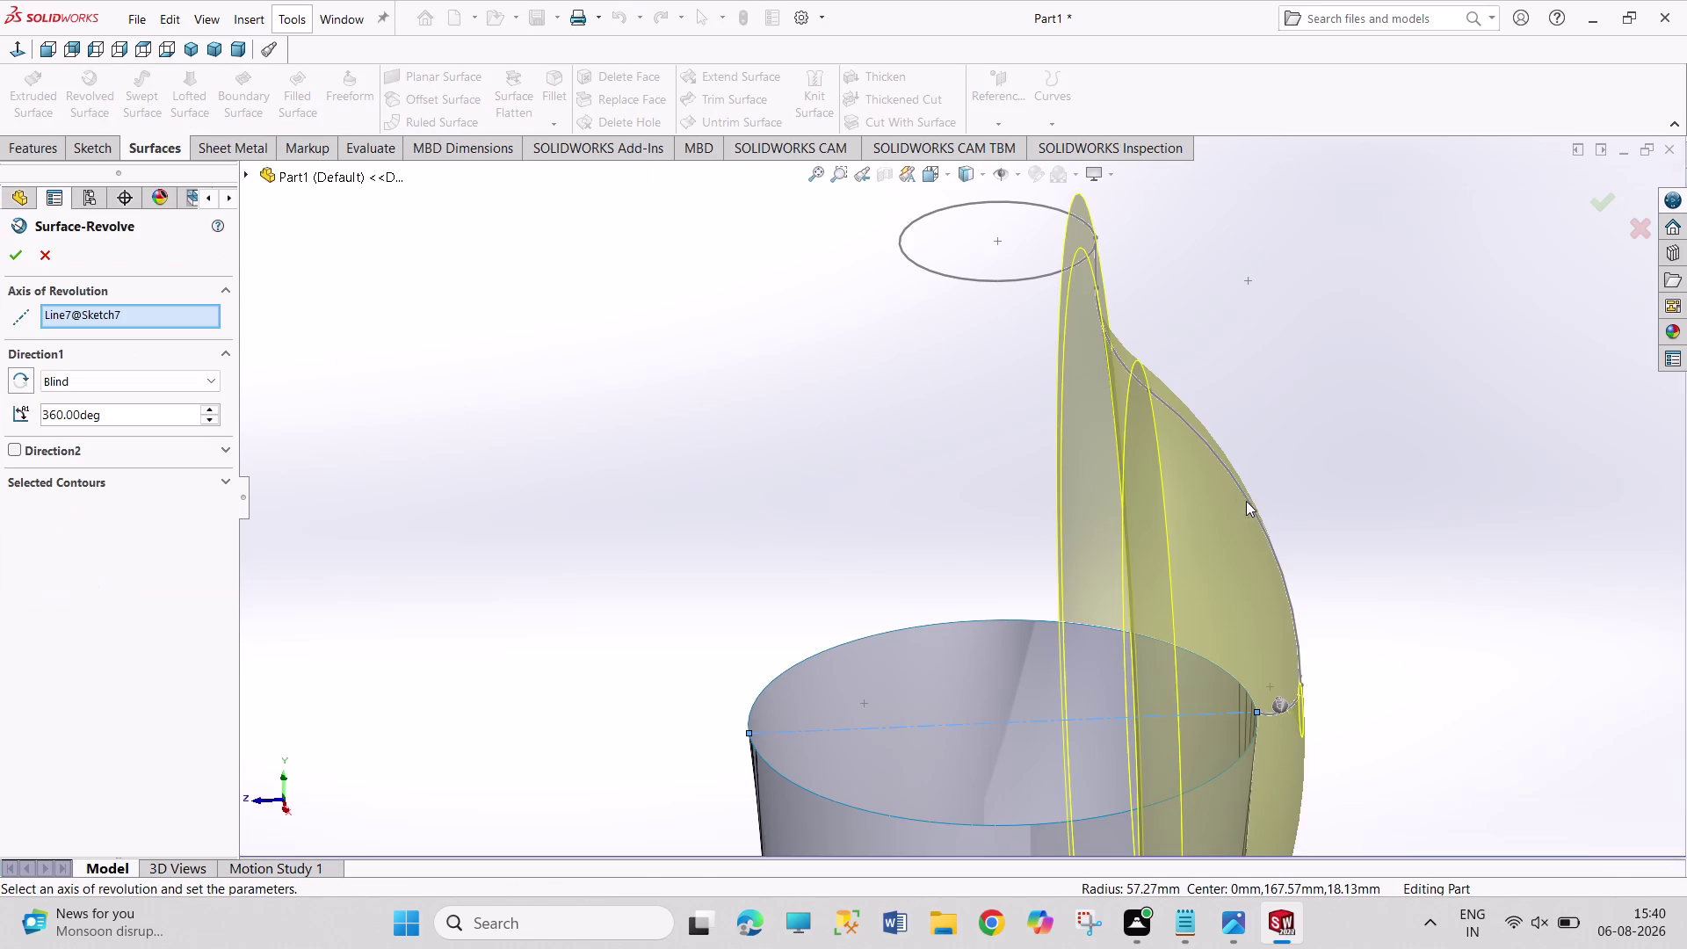
click(248, 175)
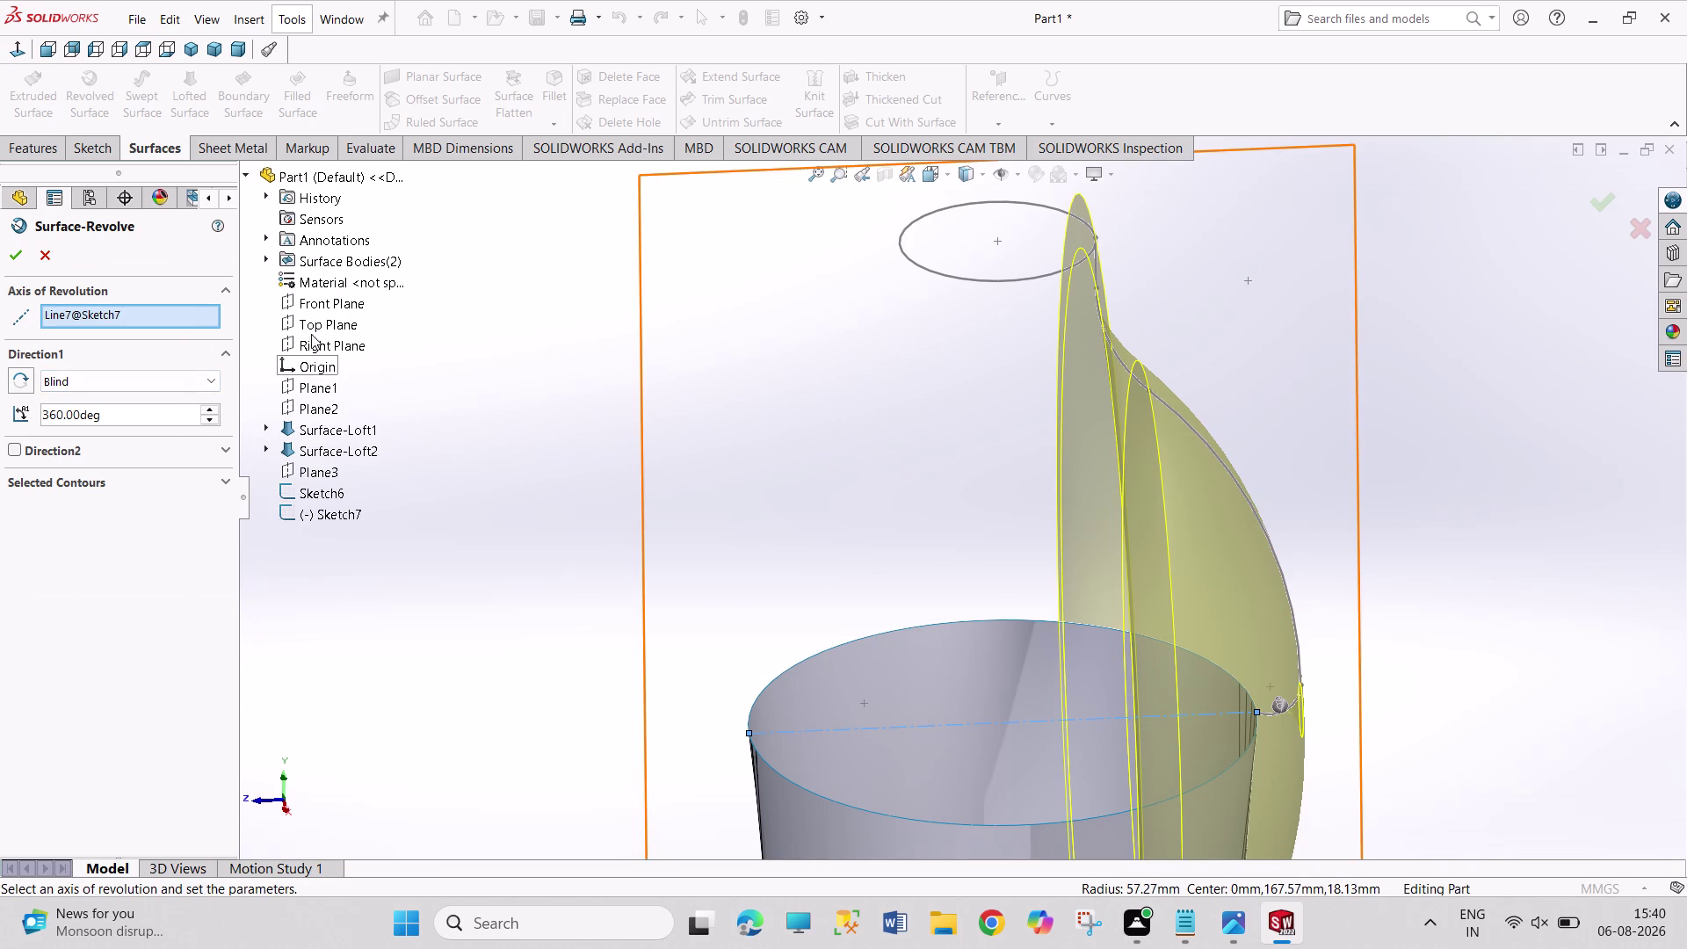
click(312, 300)
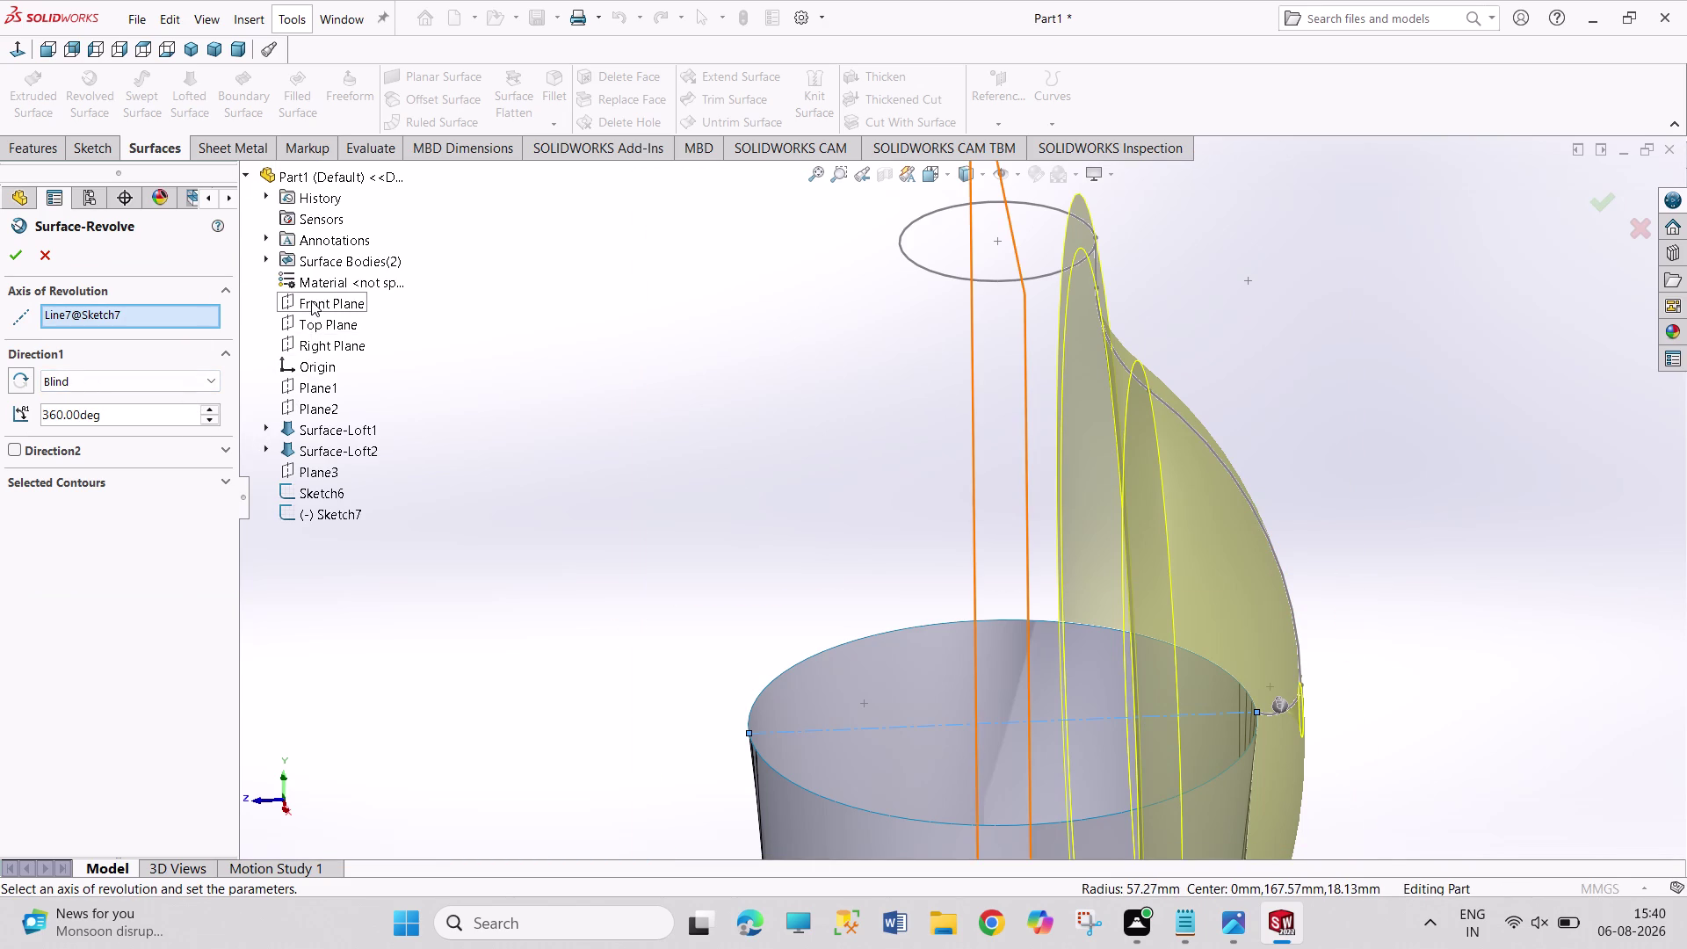
double_click(312, 301)
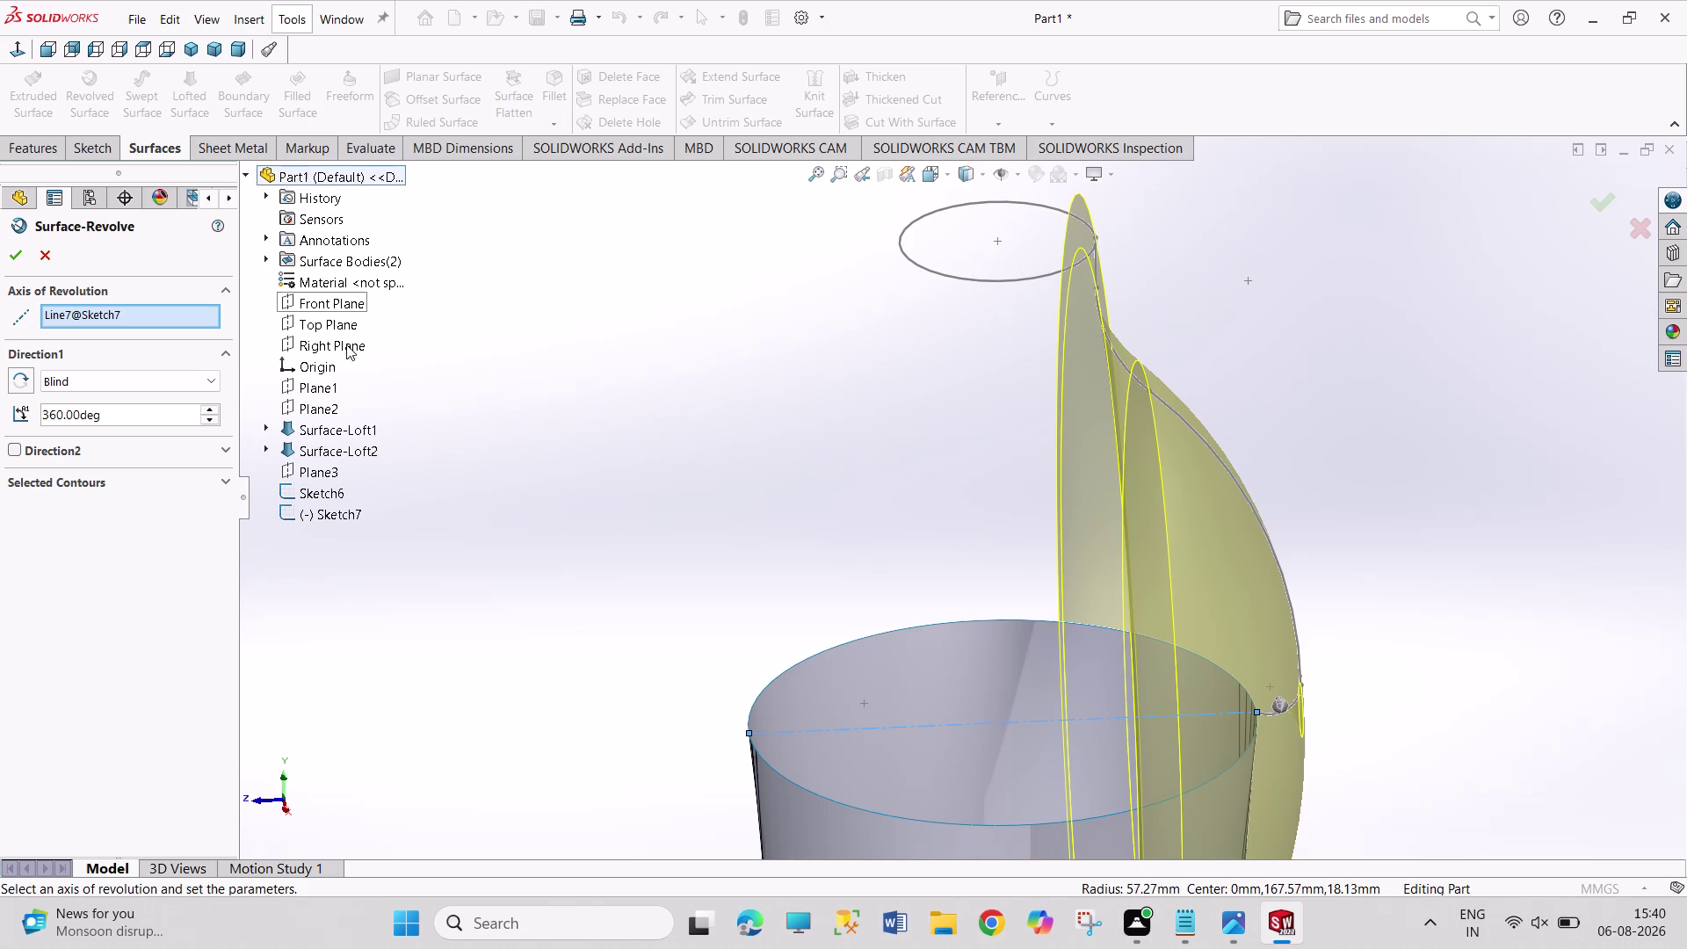
middle_drag(618, 362, 652, 429)
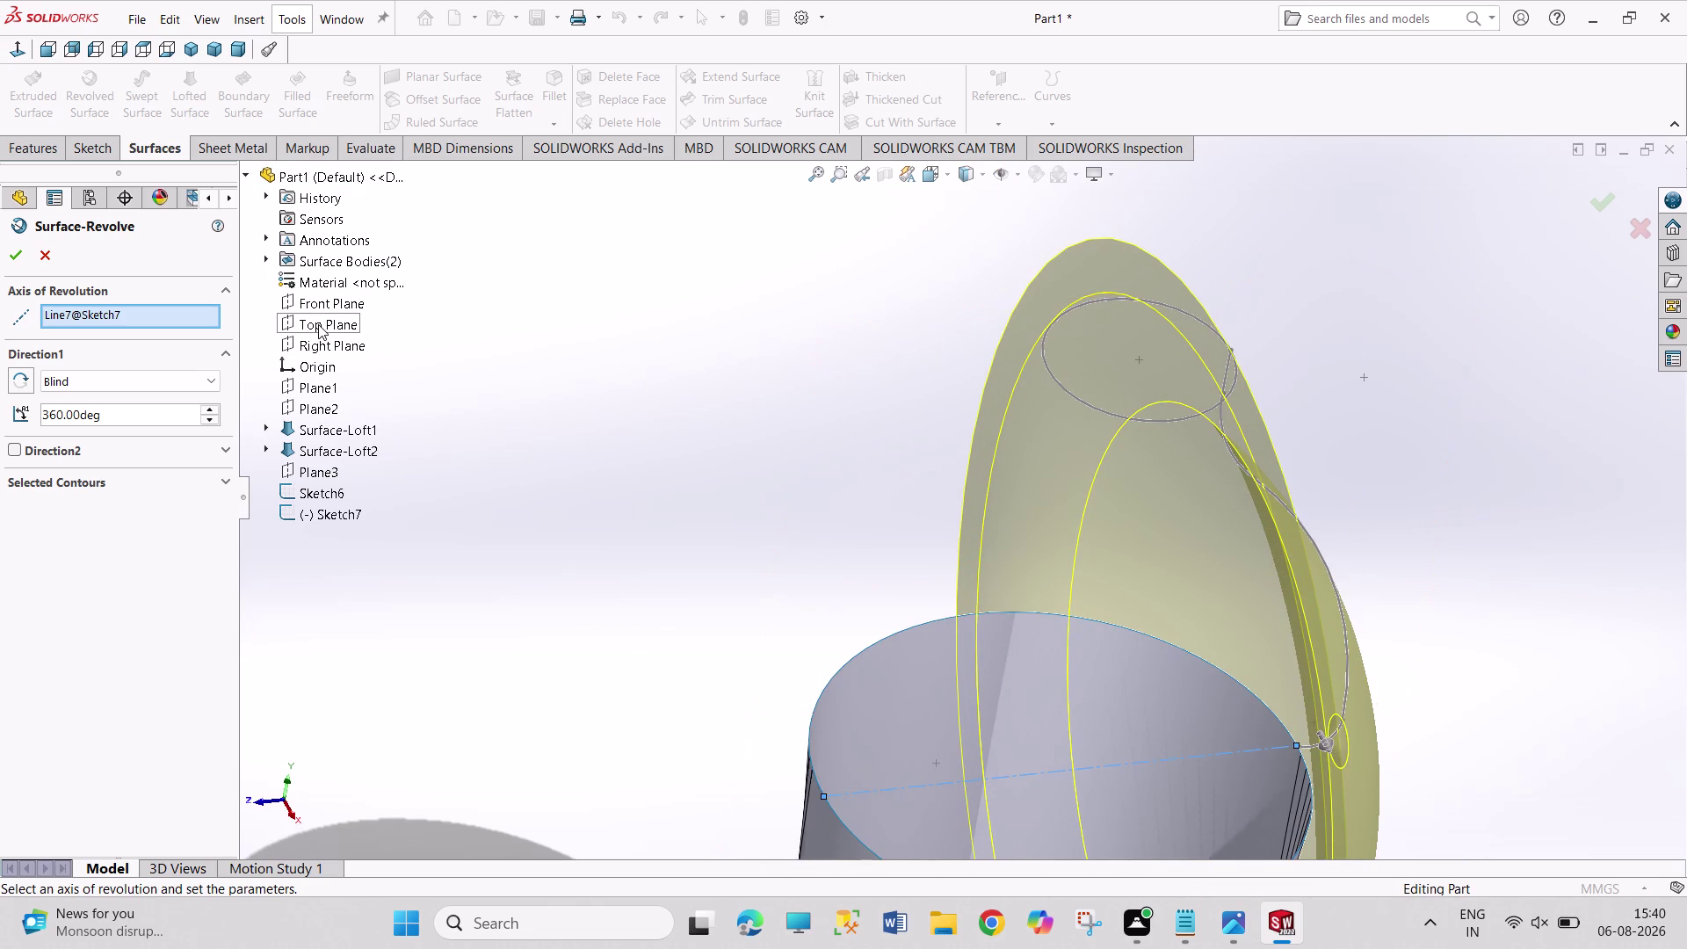
click(318, 302)
click(324, 346)
click(324, 346)
click(55, 257)
click(703, 446)
middle_drag(750, 486, 748, 485)
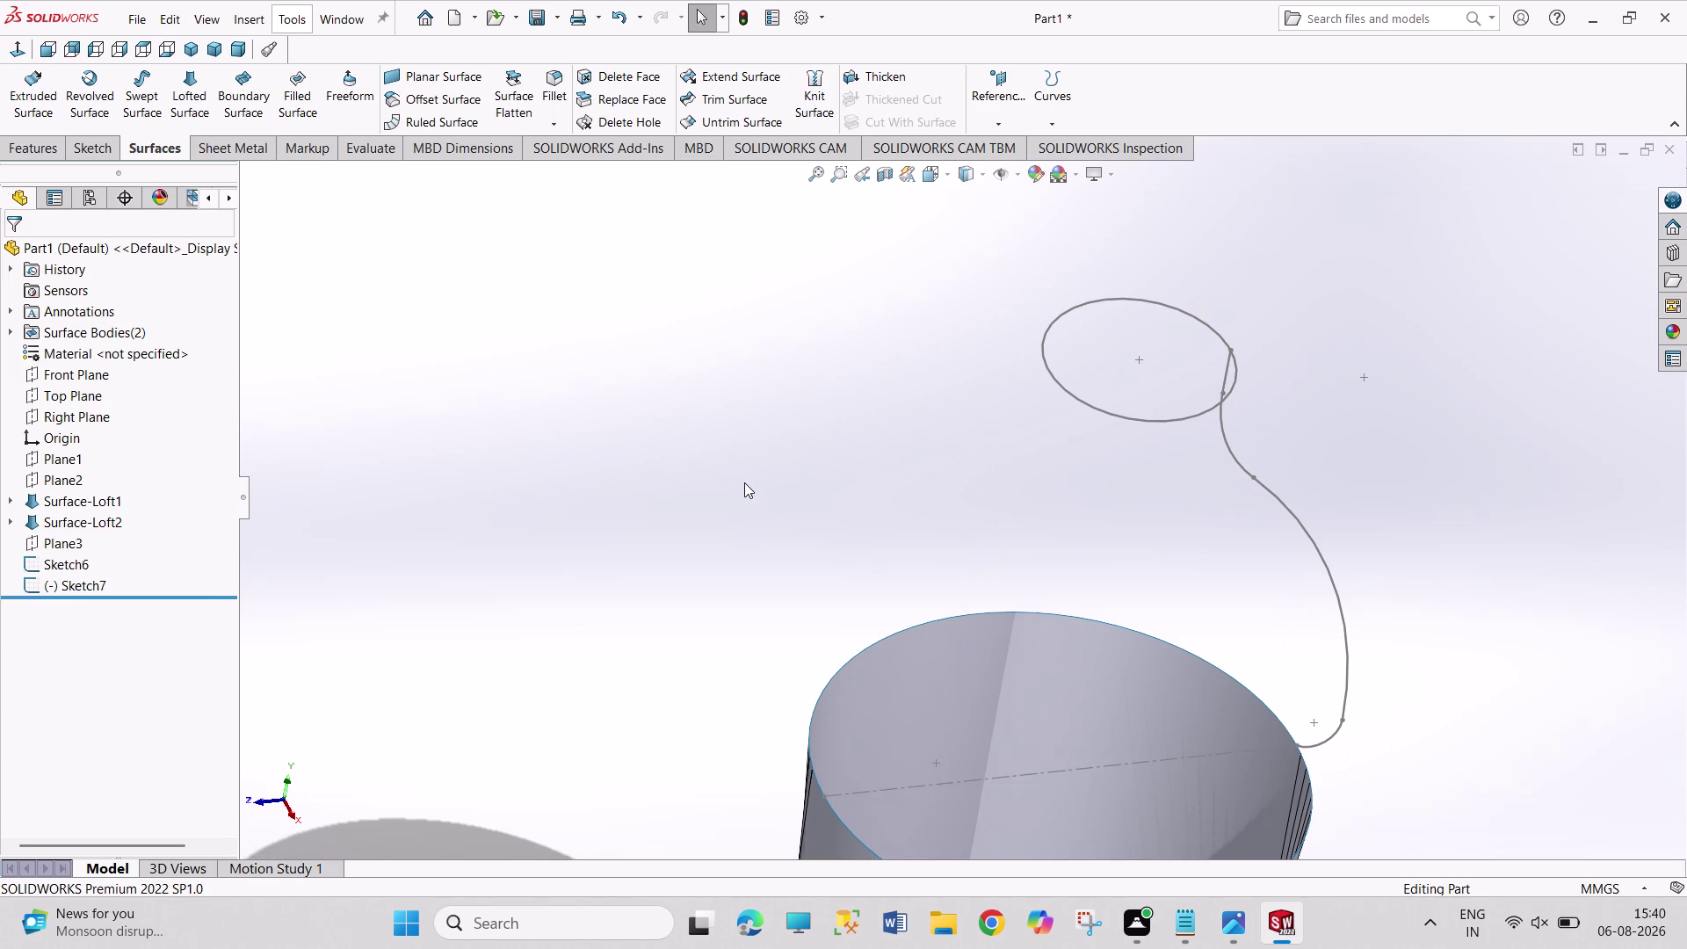
Turn the model upright and start a surface revolve on the Sketch7 profile.
middle_drag(749, 485, 728, 366)
scroll(up, 3)
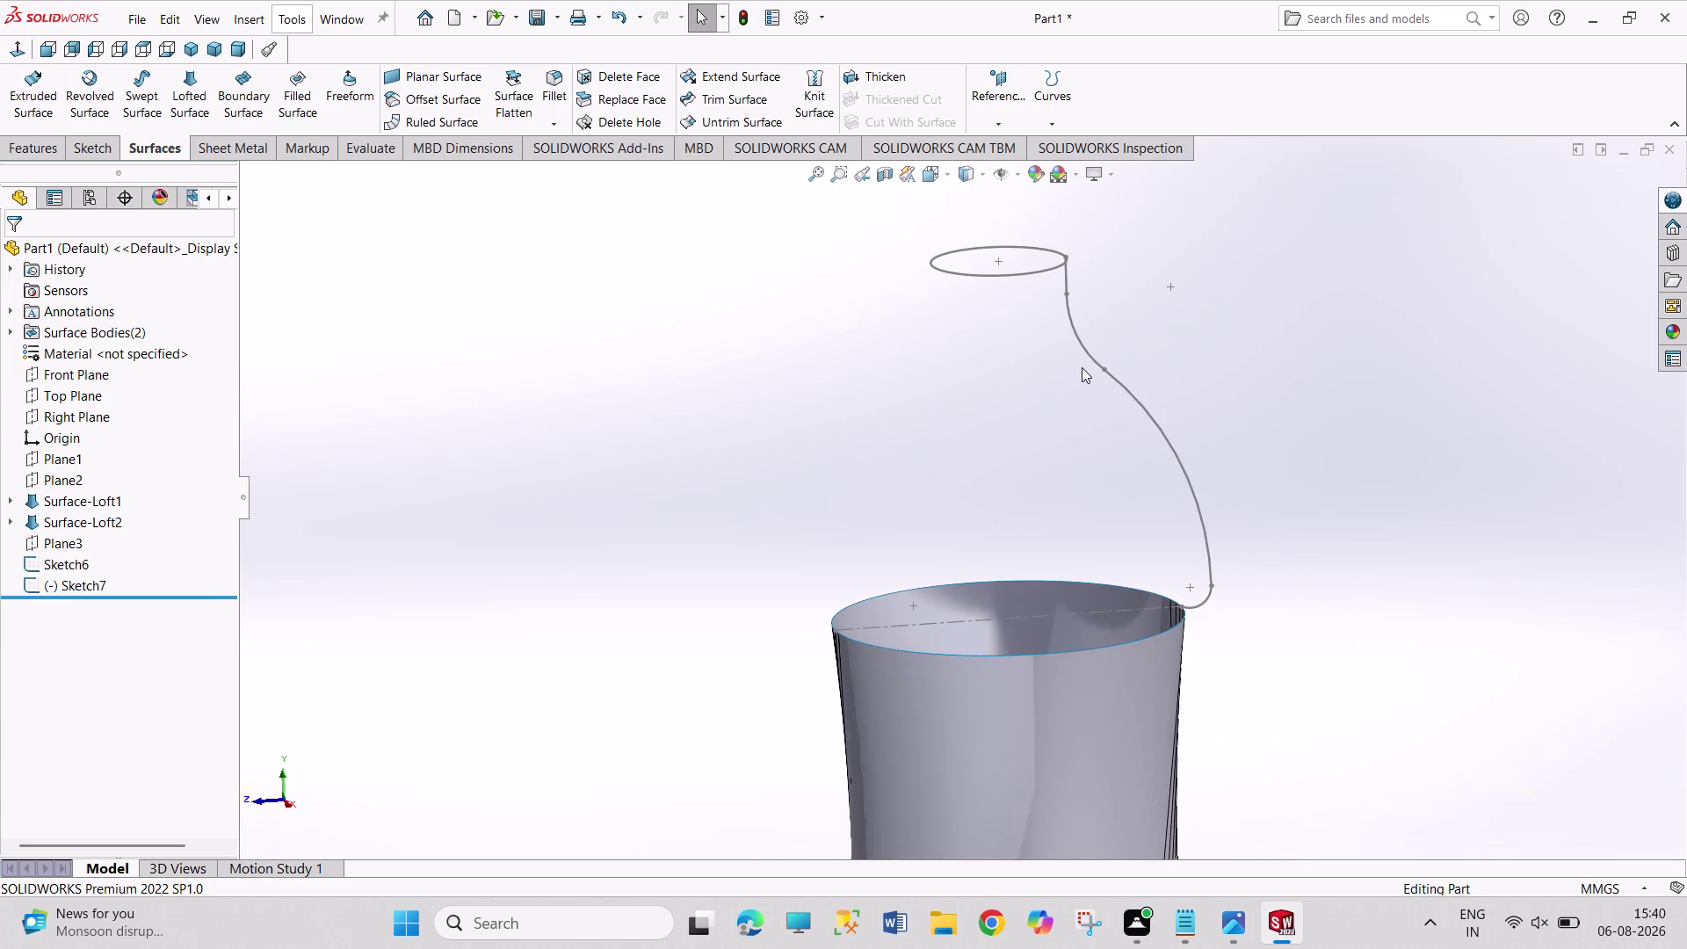
scroll(up, 3)
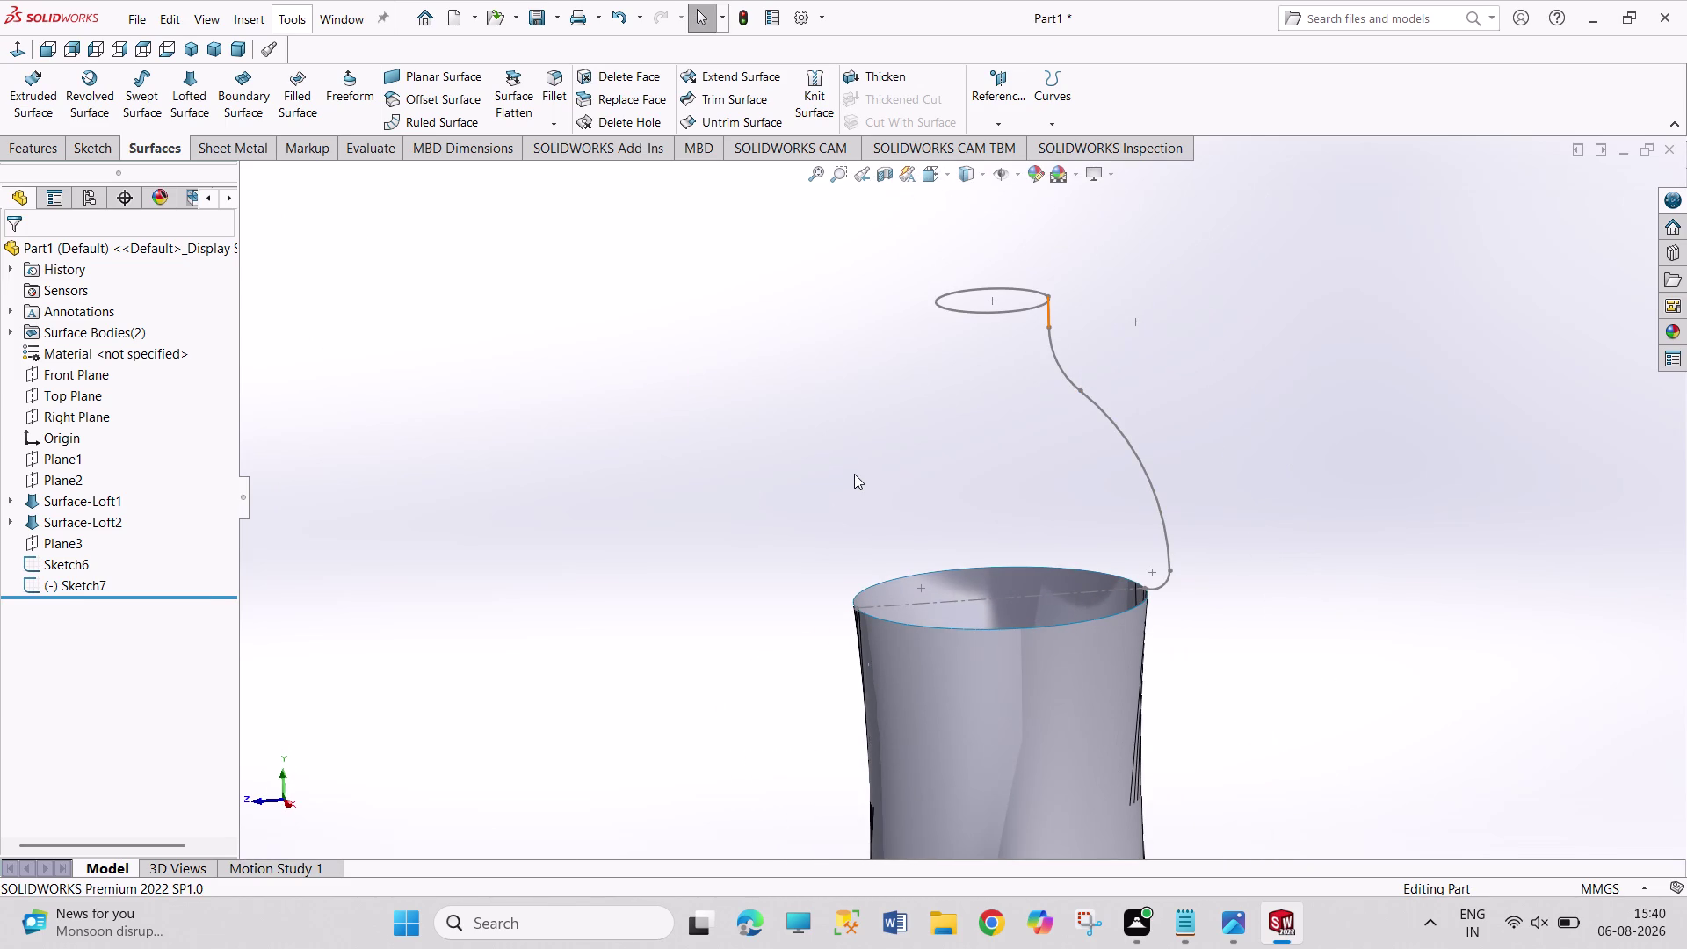
click(92, 91)
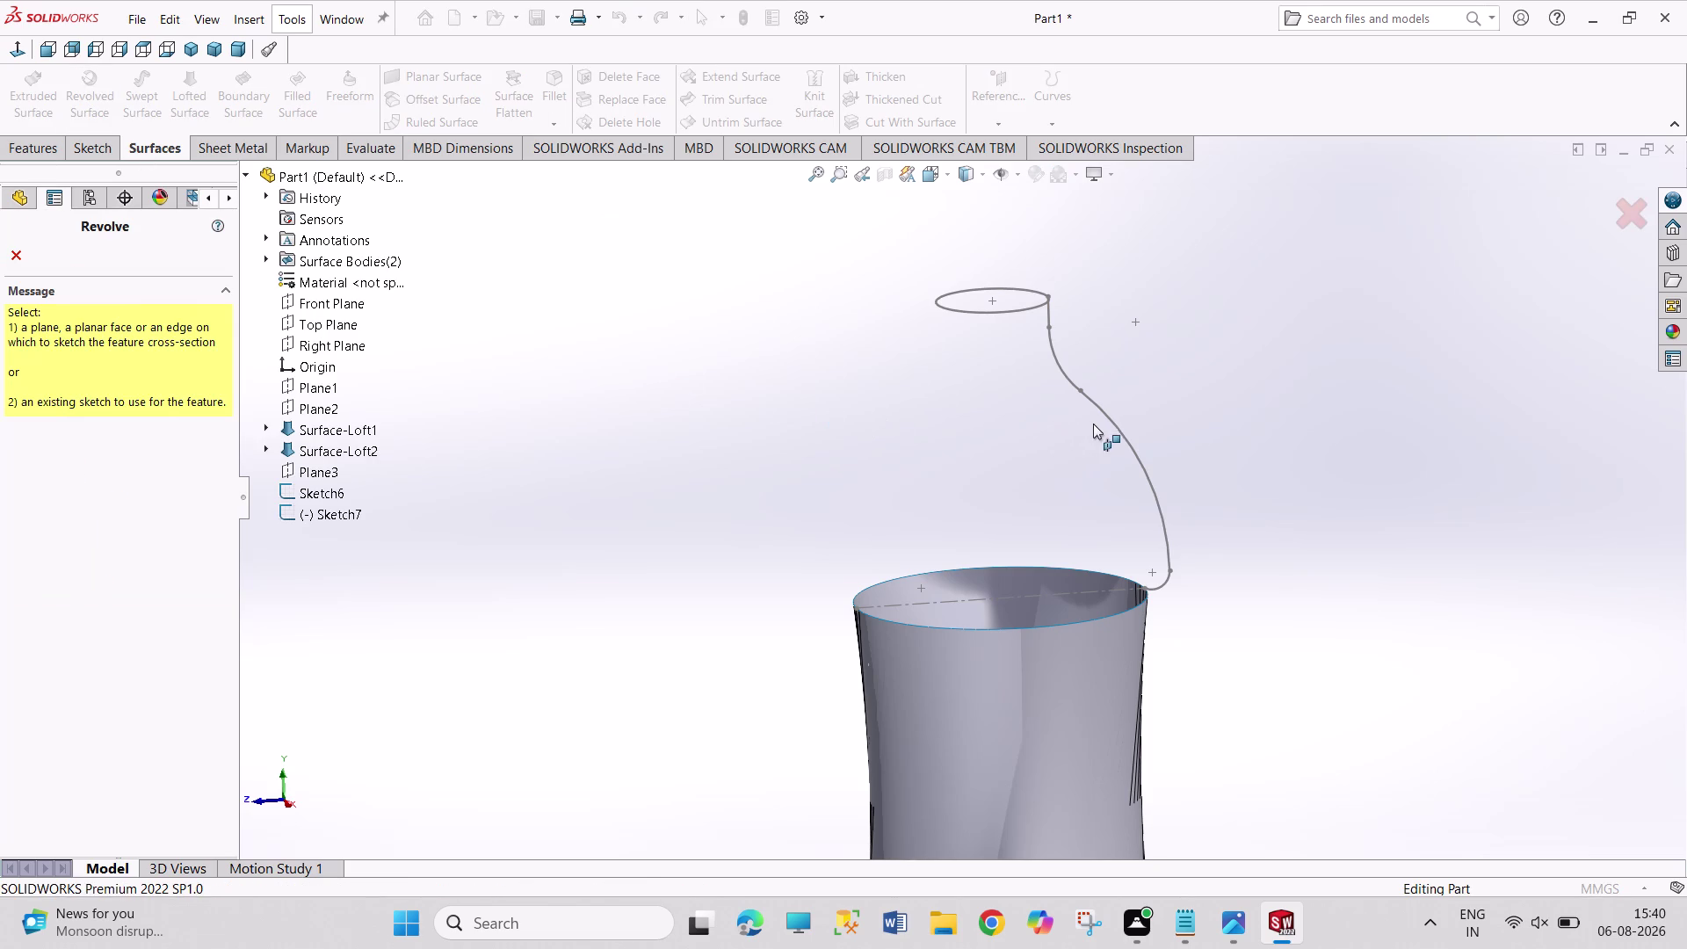
click(1168, 581)
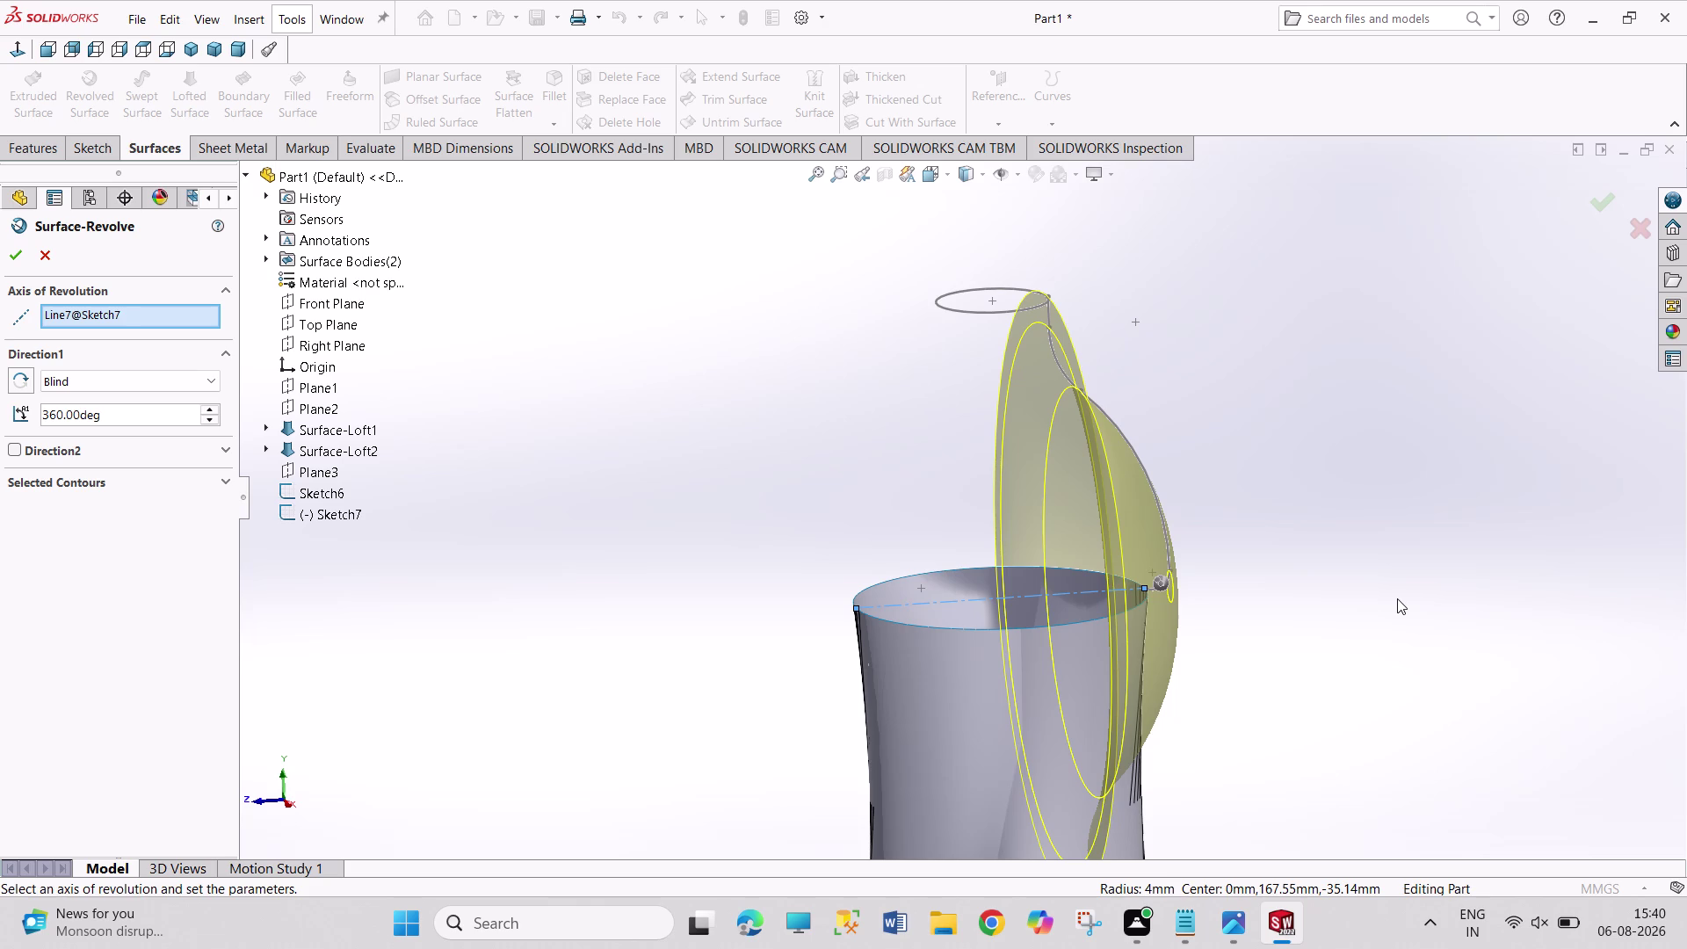
Keep Blind at 360°, select the shoulder contour, and create Surface-Revolve1.
click(197, 453)
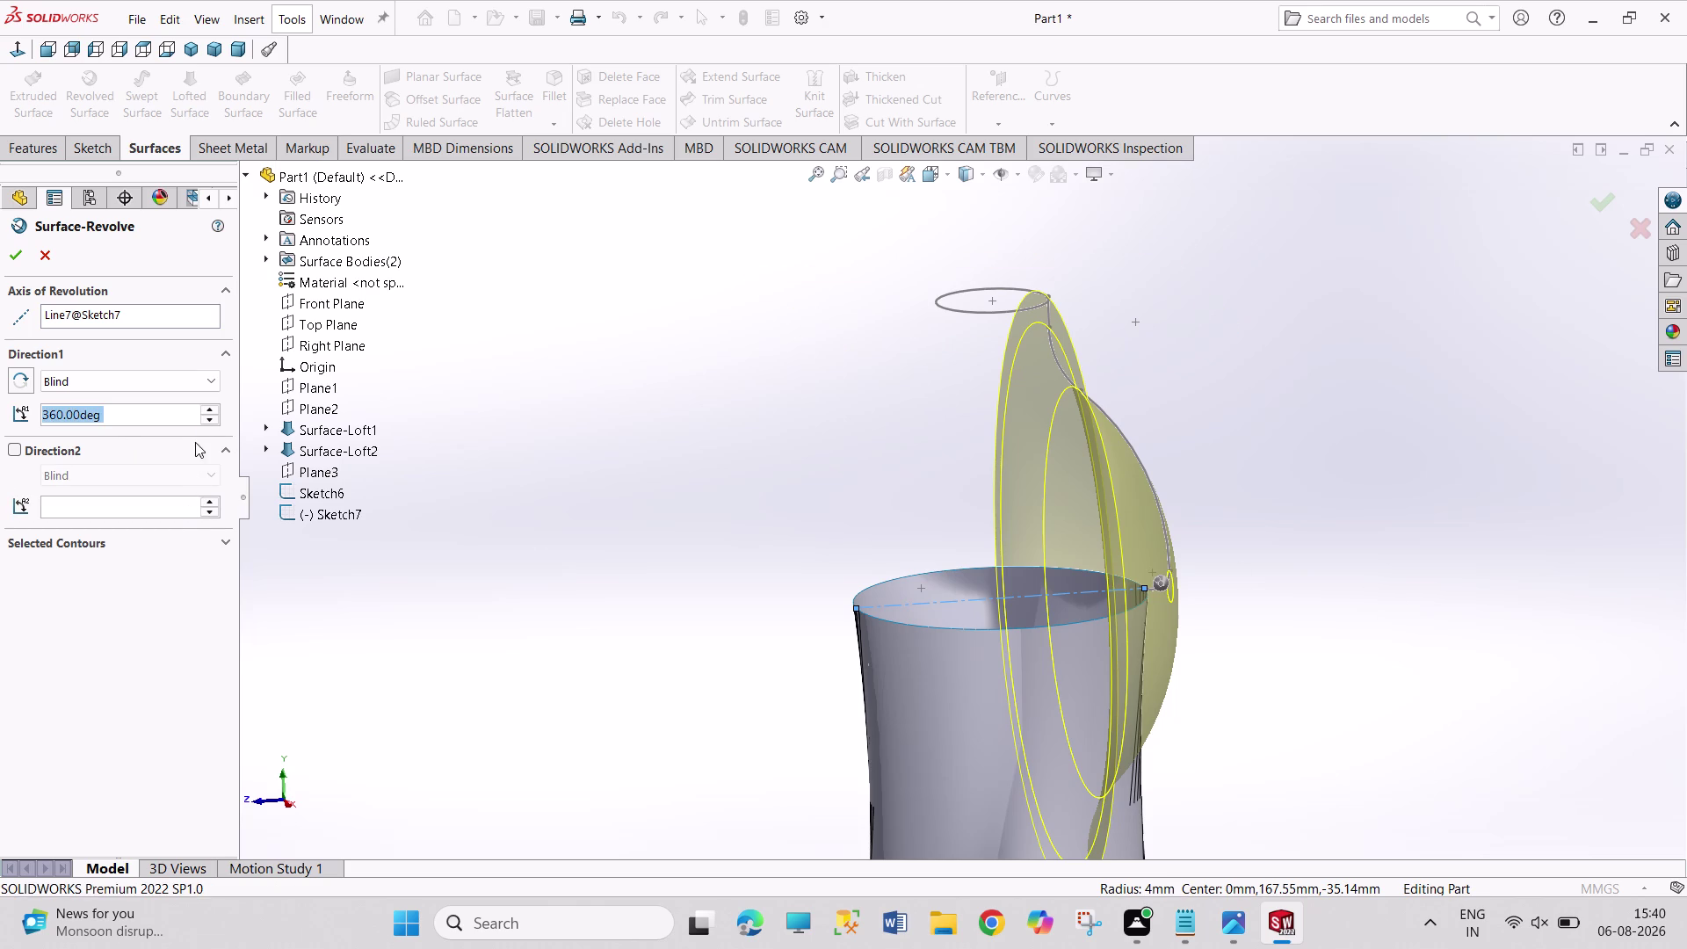
click(208, 378)
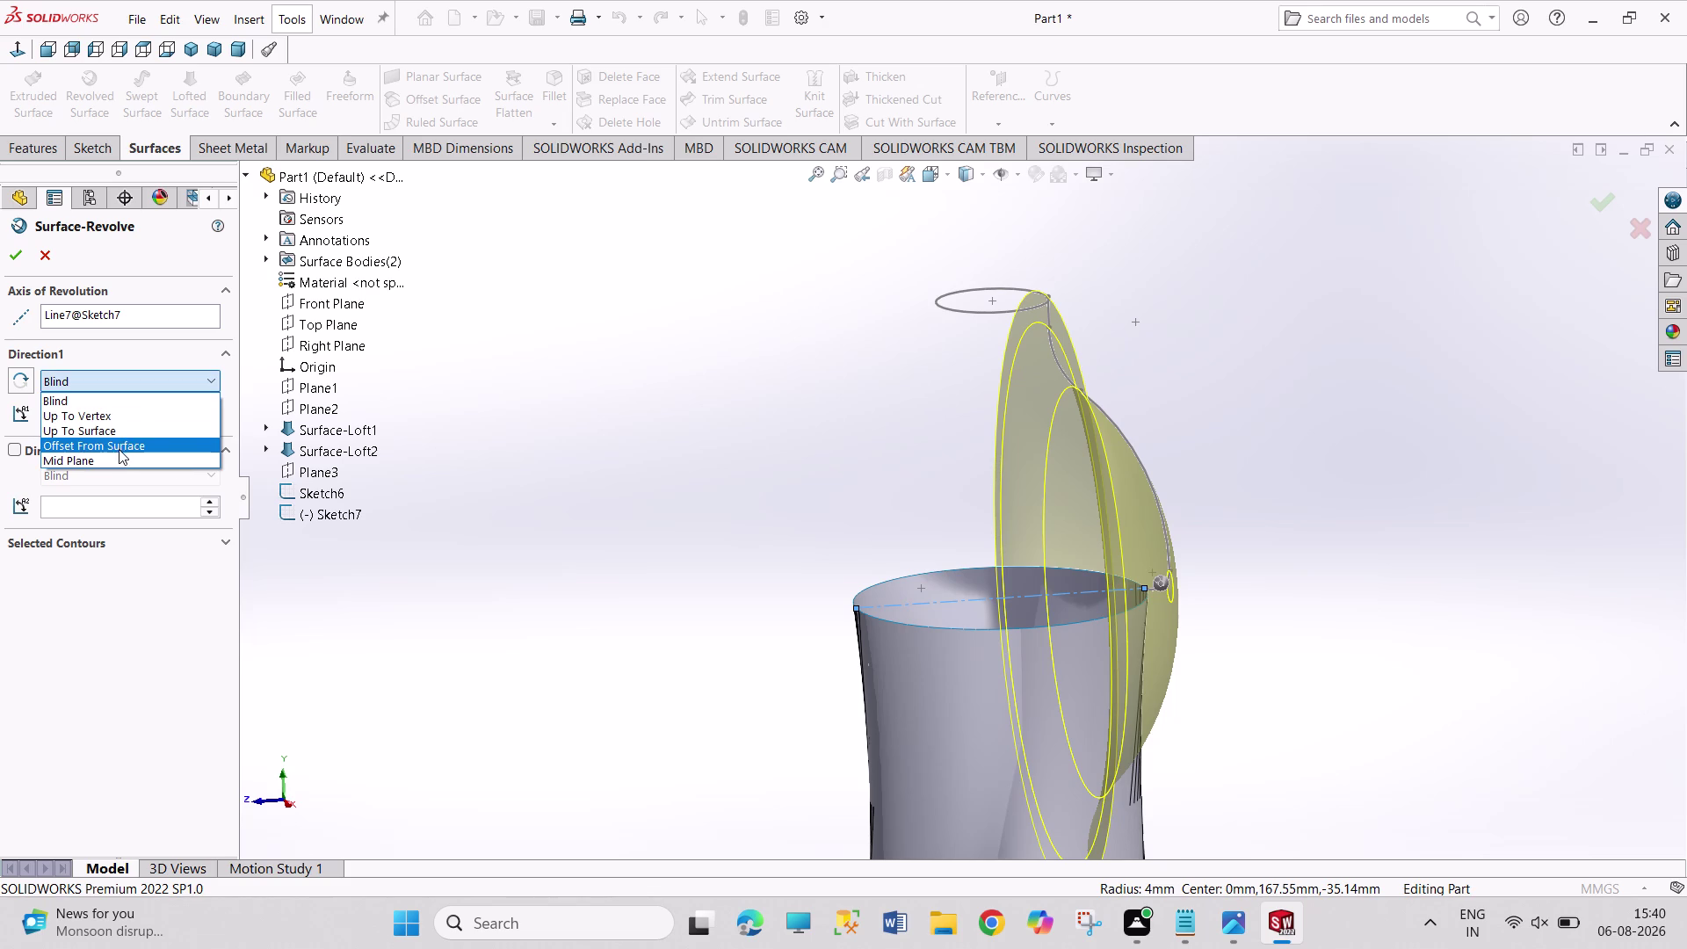
click(342, 575)
click(202, 539)
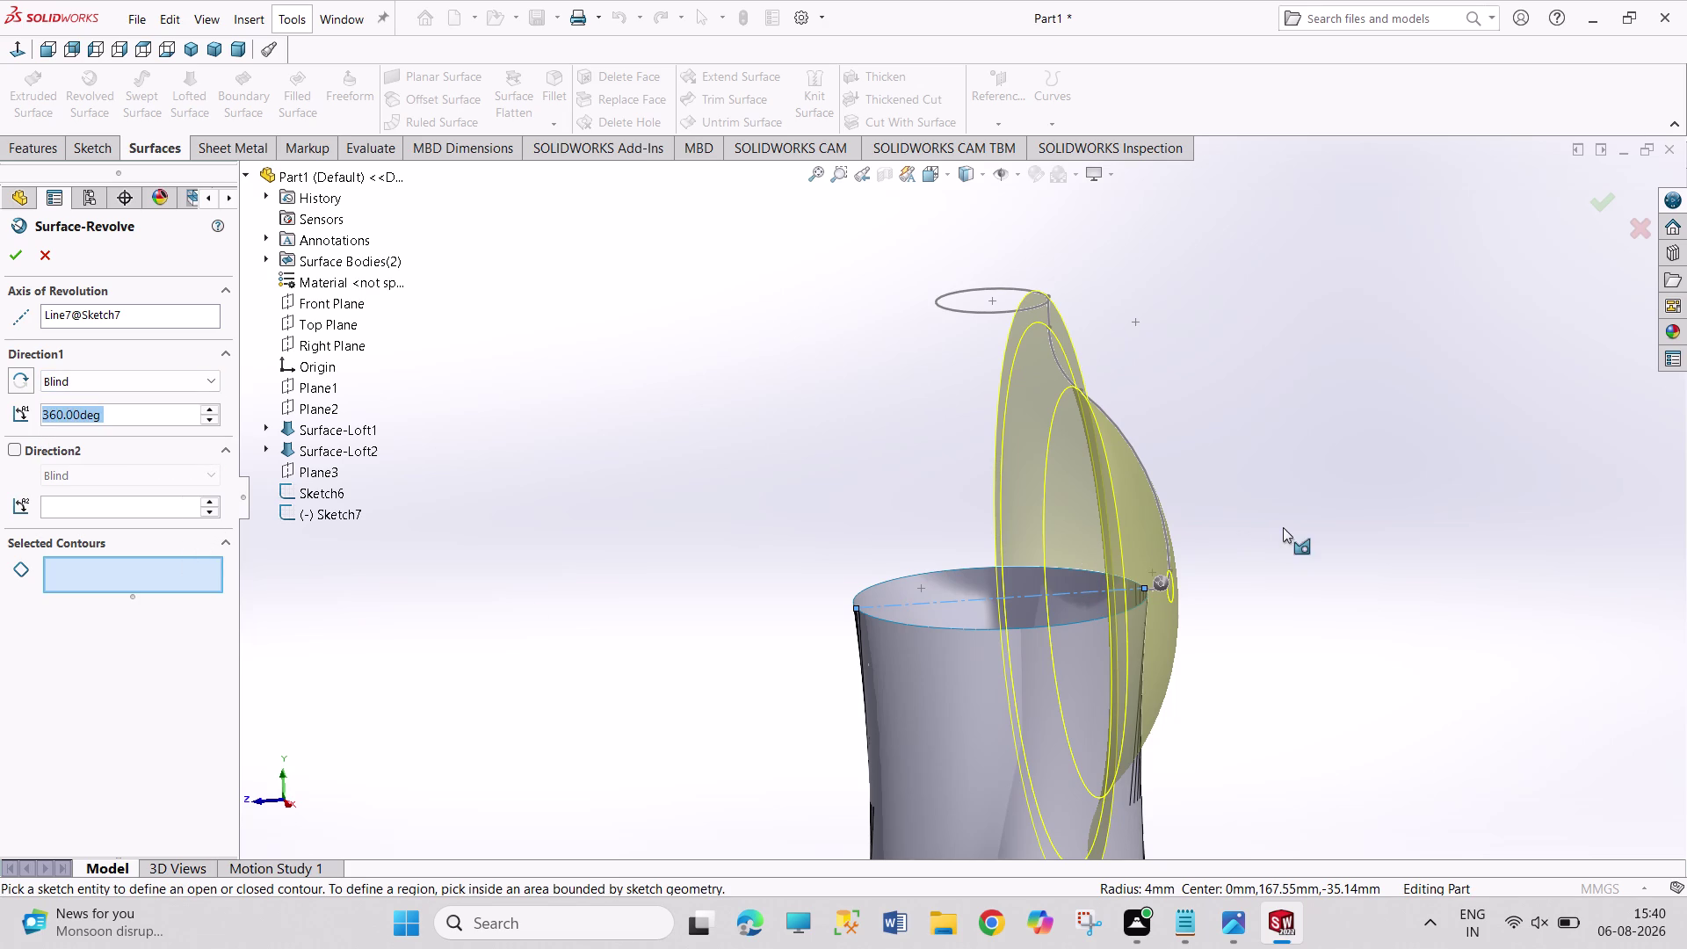
middle_drag(1284, 528, 1152, 529)
middle_drag(1196, 529, 1178, 529)
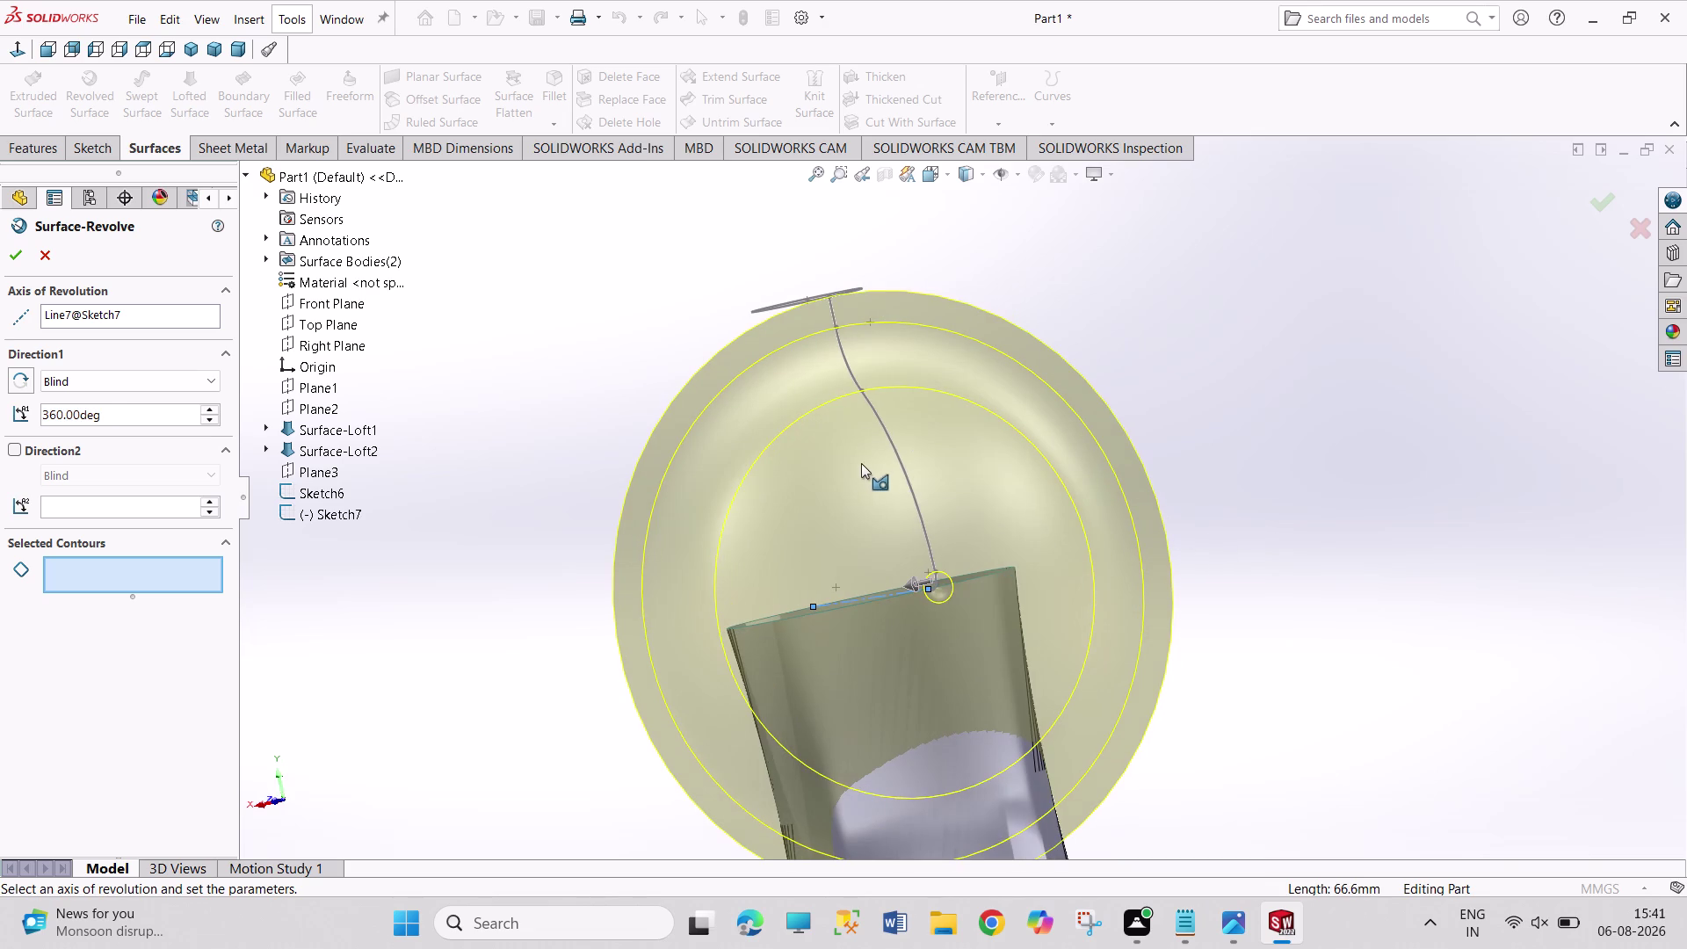
click(893, 450)
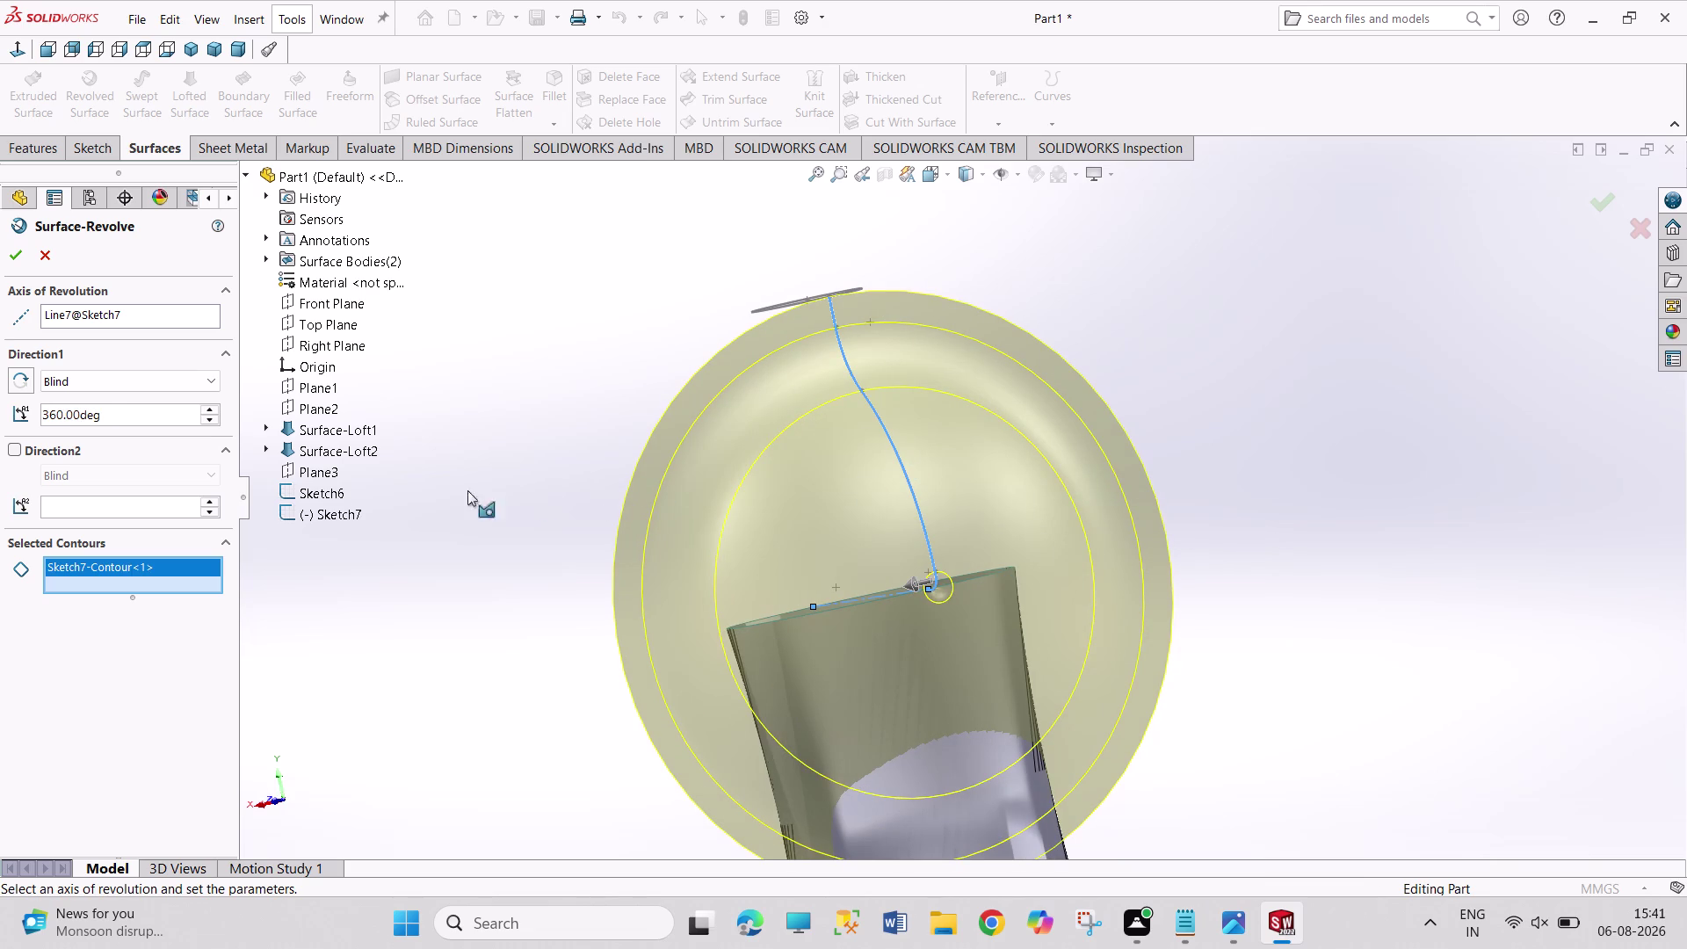
click(16, 249)
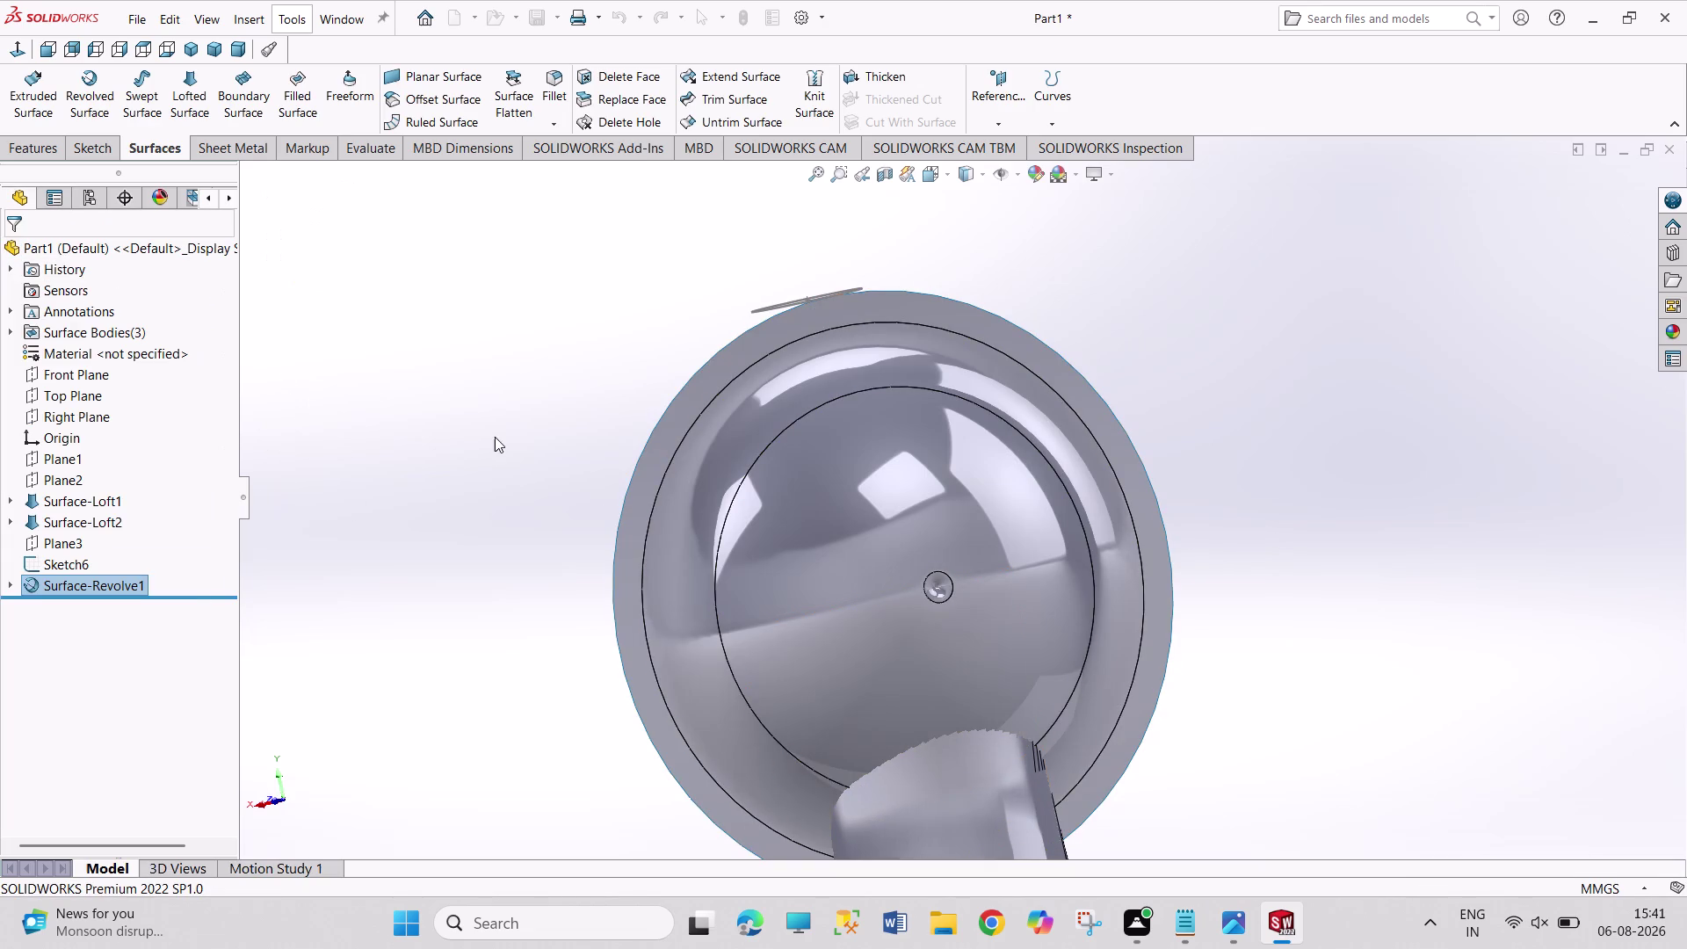
Undo Surface-Revolve1, then cancel the solid Revolved Boss command.
click(497, 436)
middle_drag(501, 435, 659, 424)
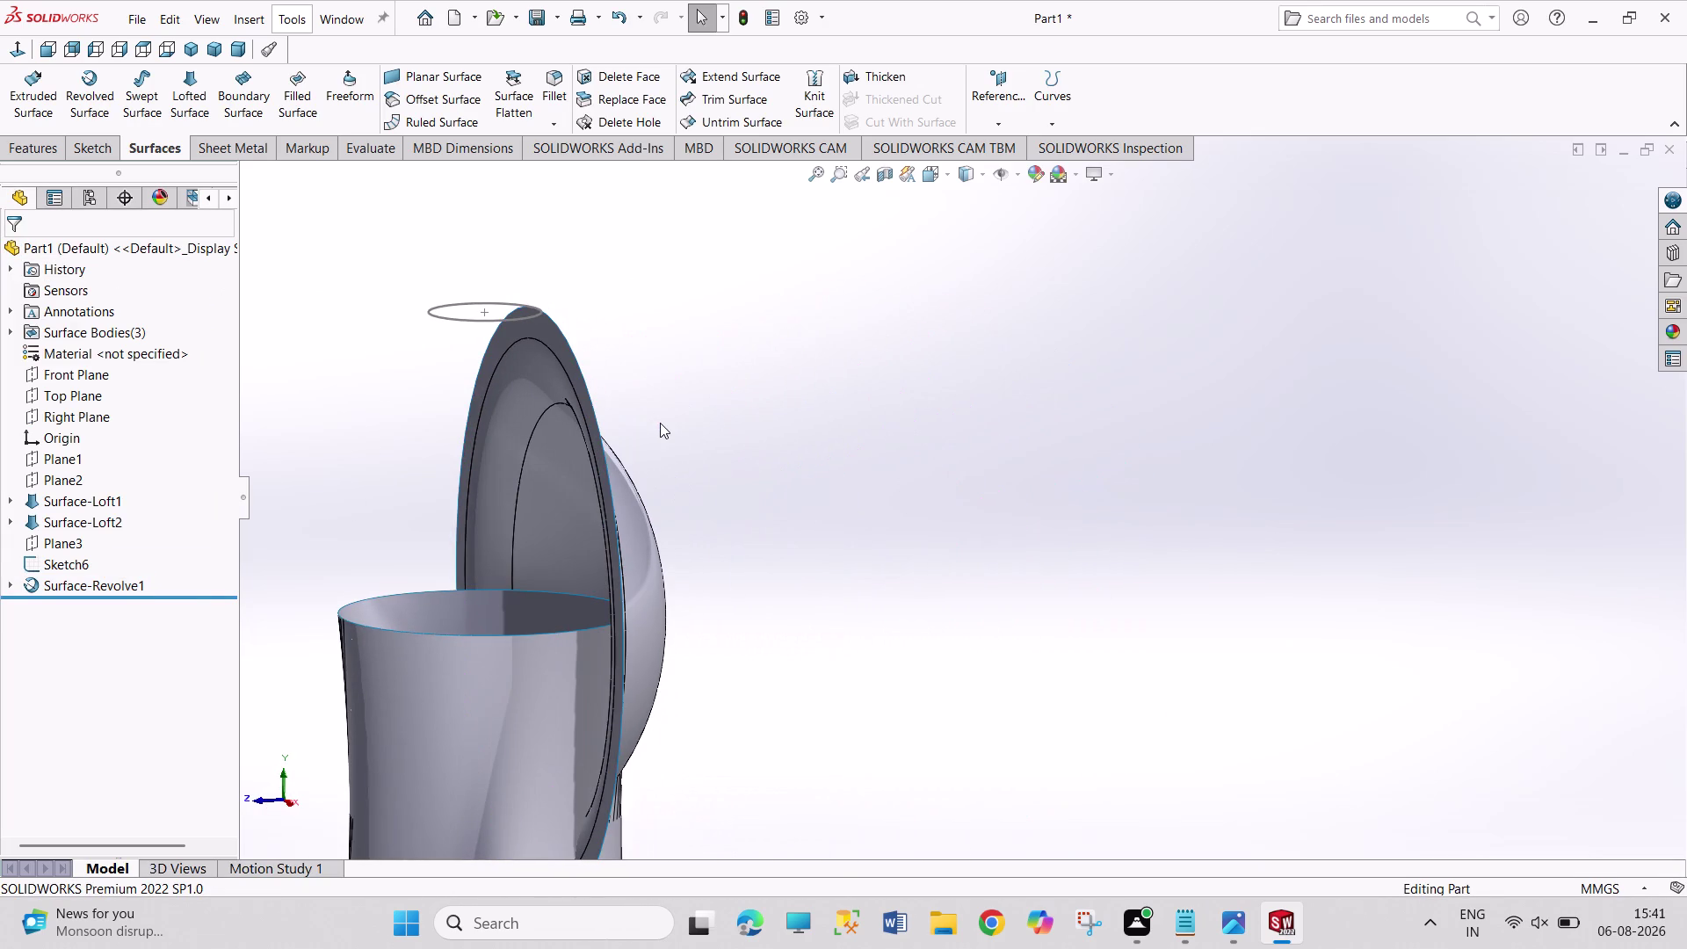
key(ctrl+z)
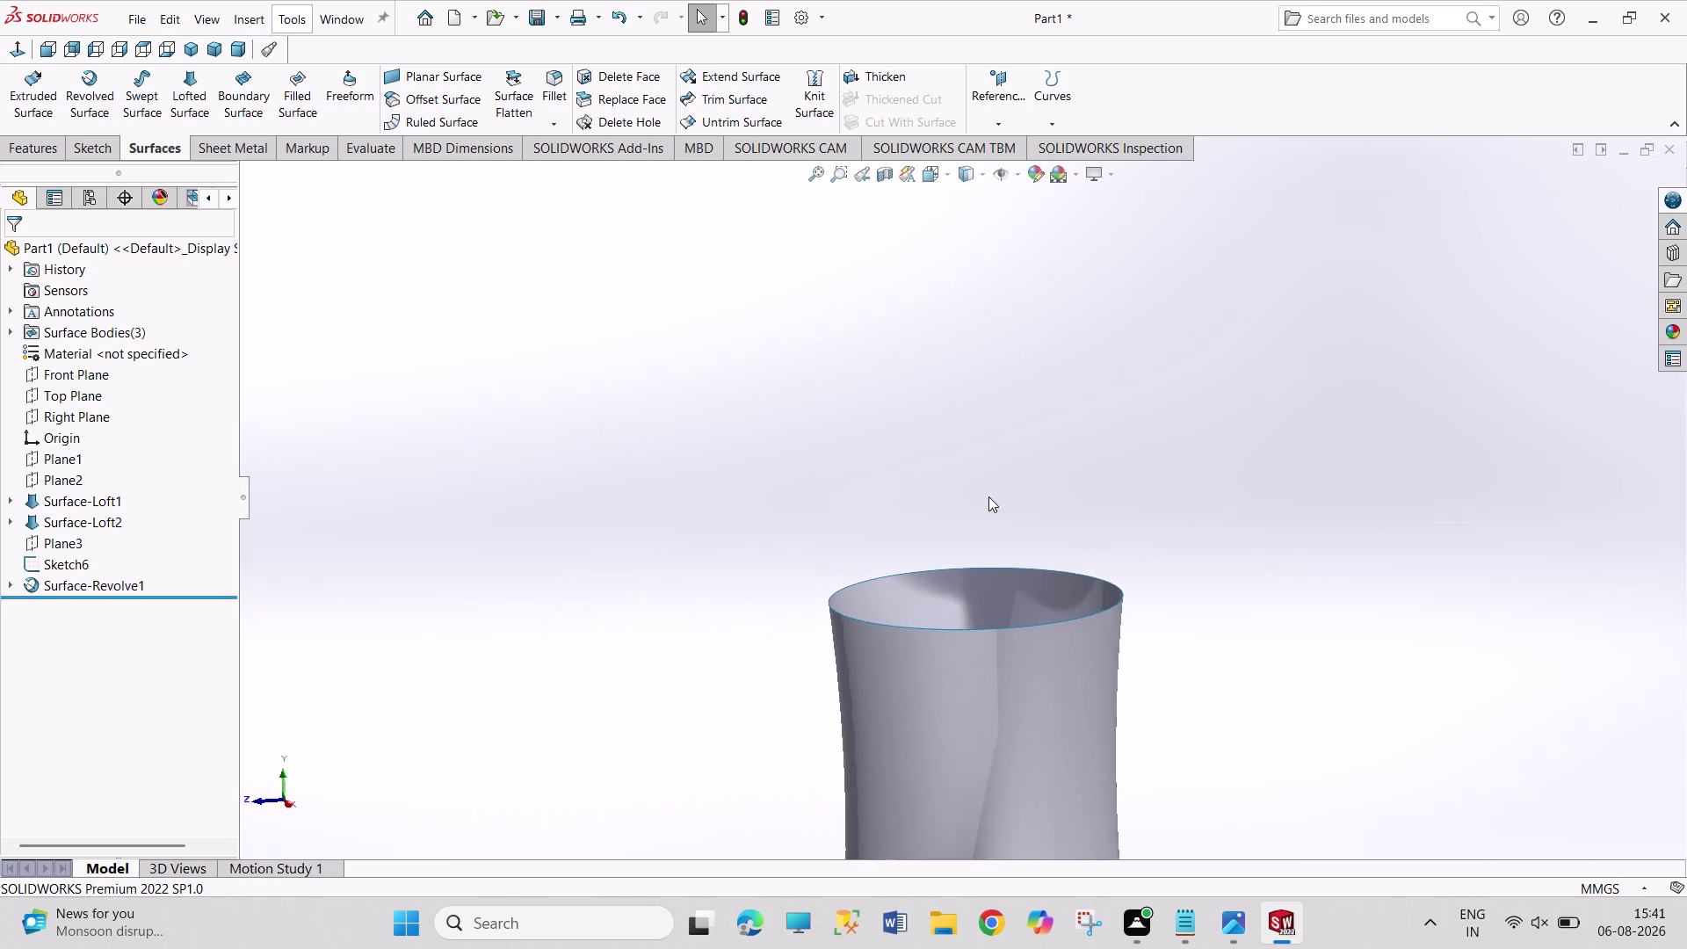
scroll(up, 3)
scroll(down, 3)
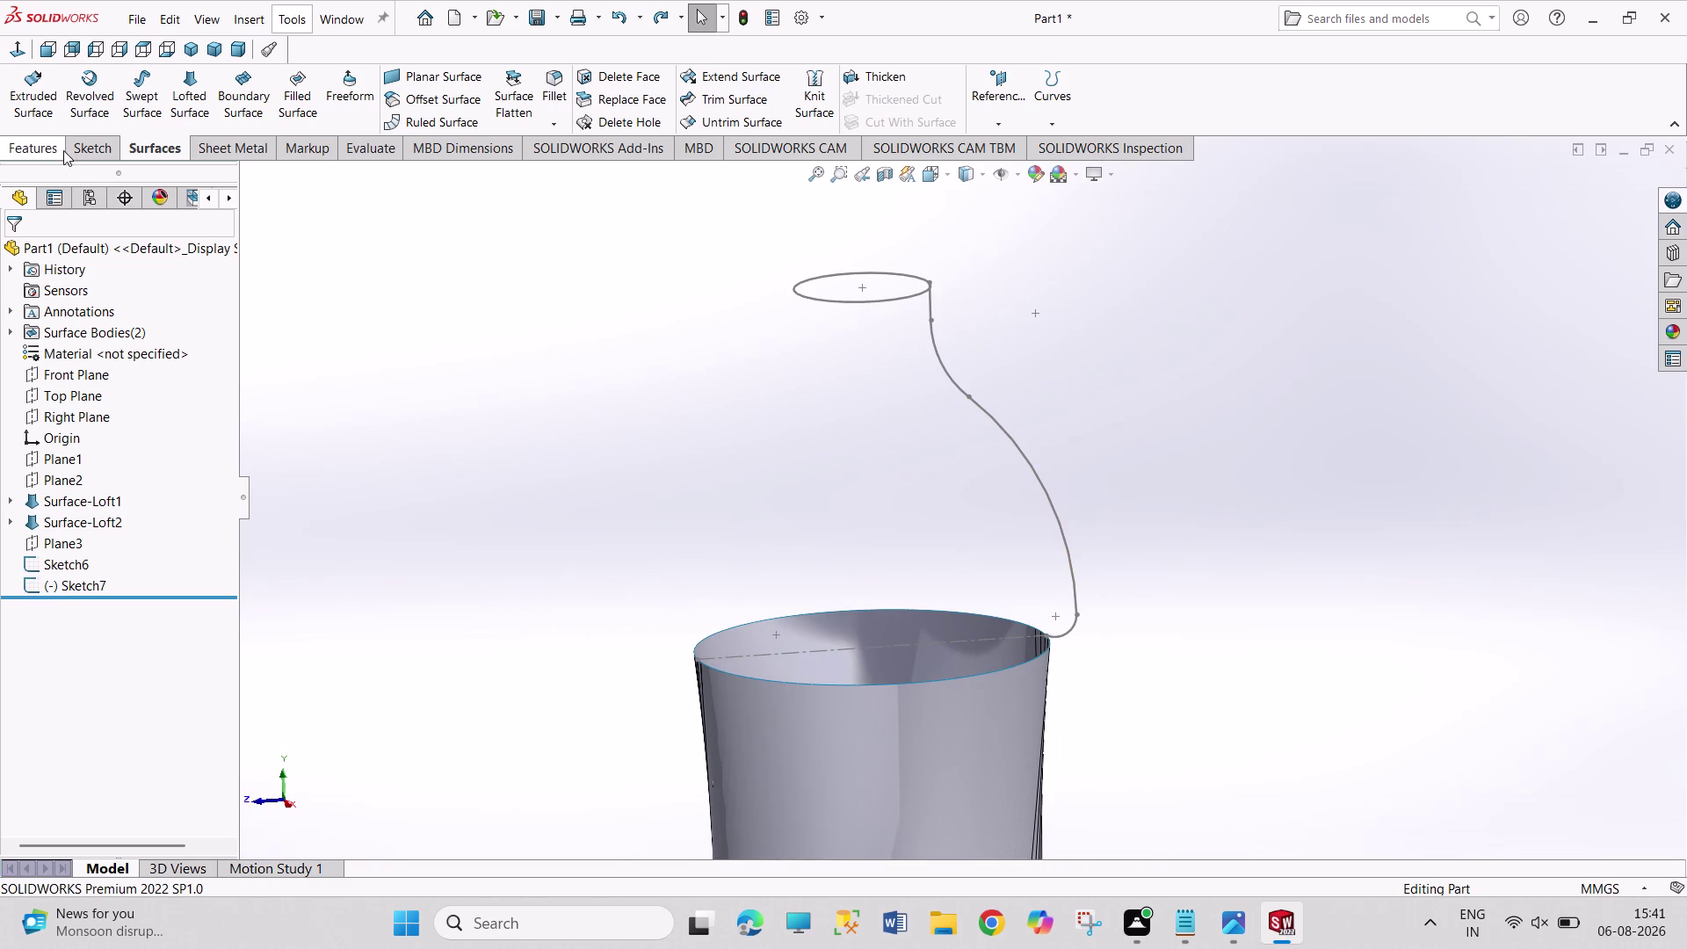
click(91, 103)
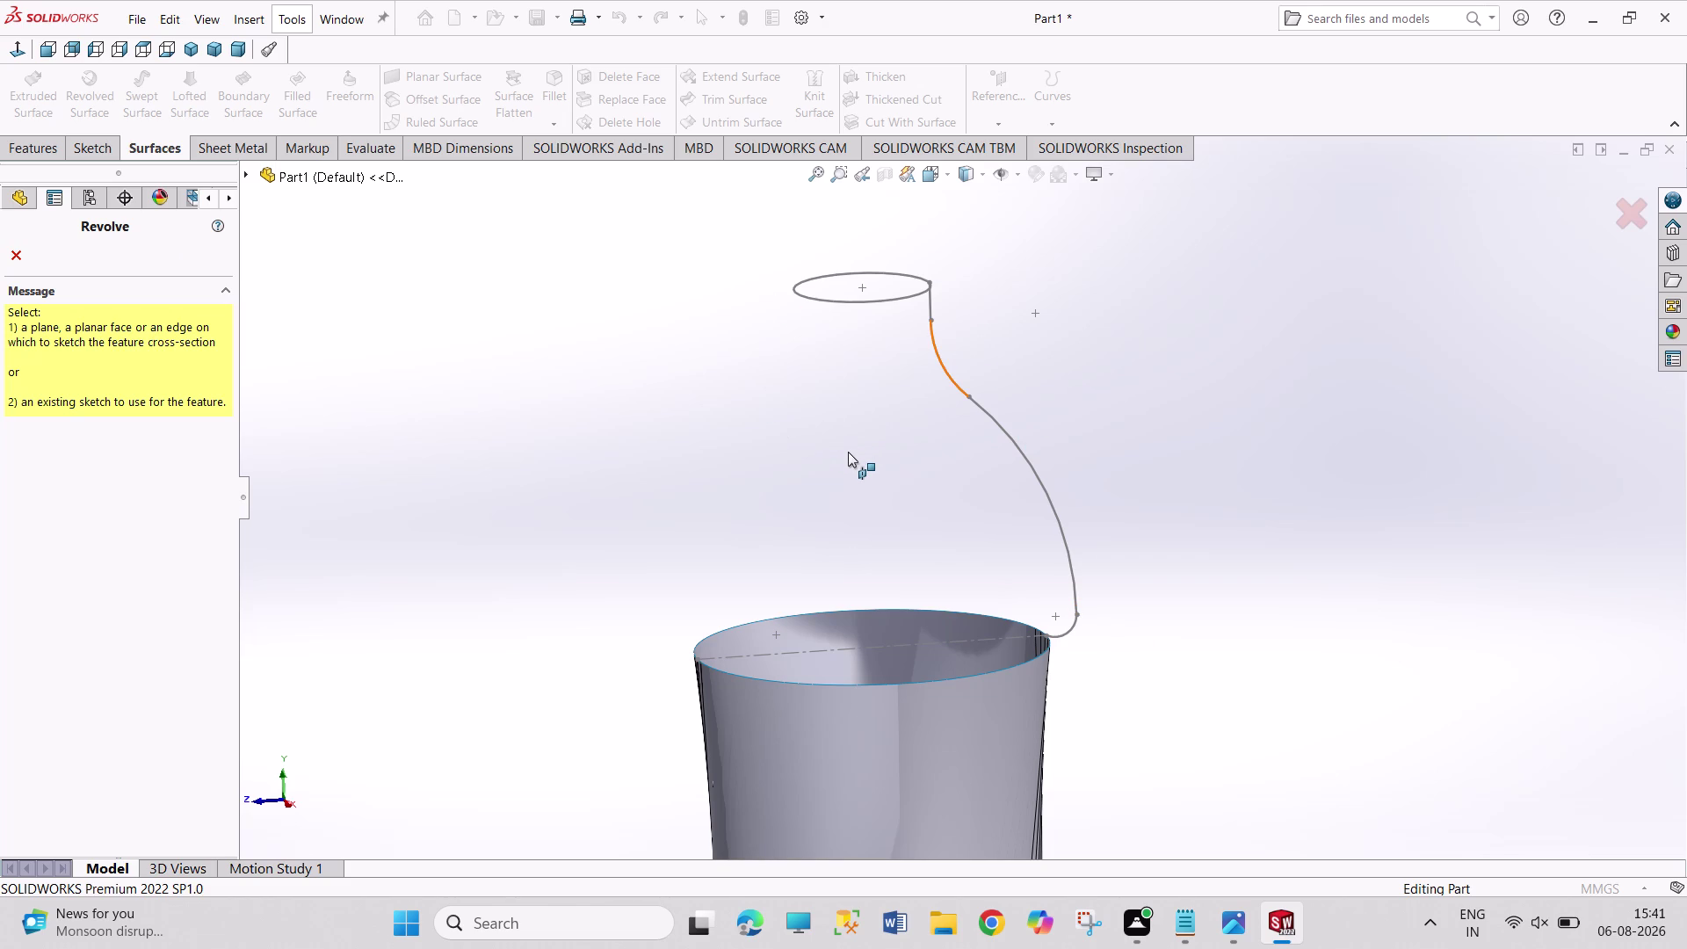
scroll(up, 3)
key(Escape)
key(Escape)
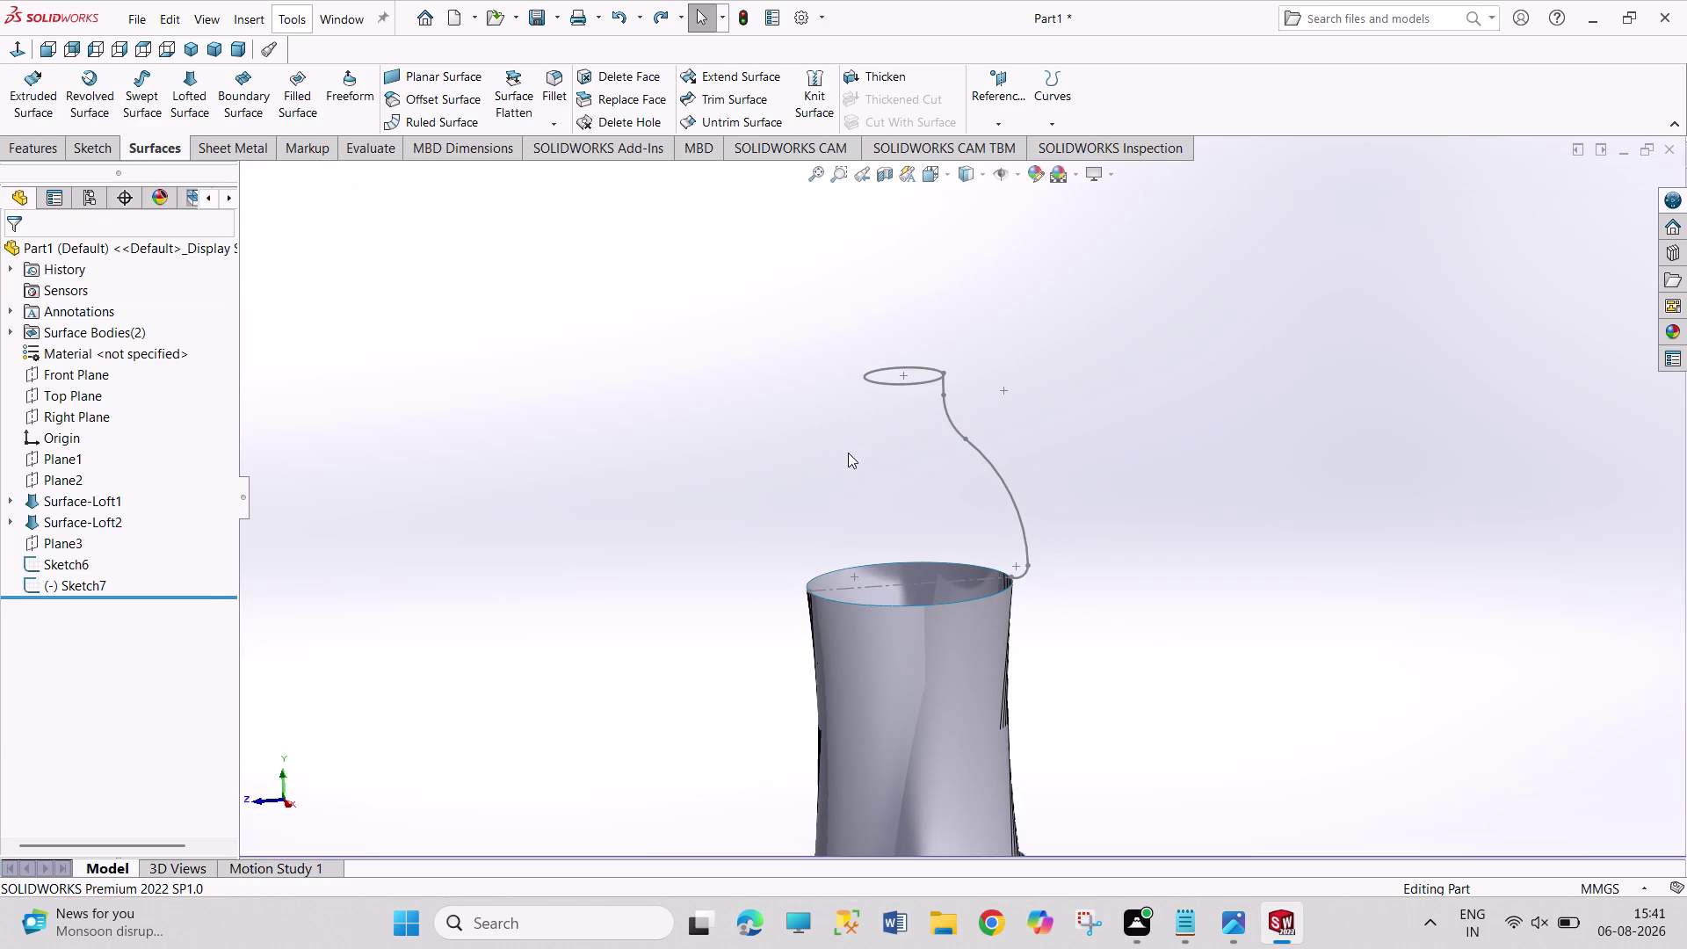
key(Escape)
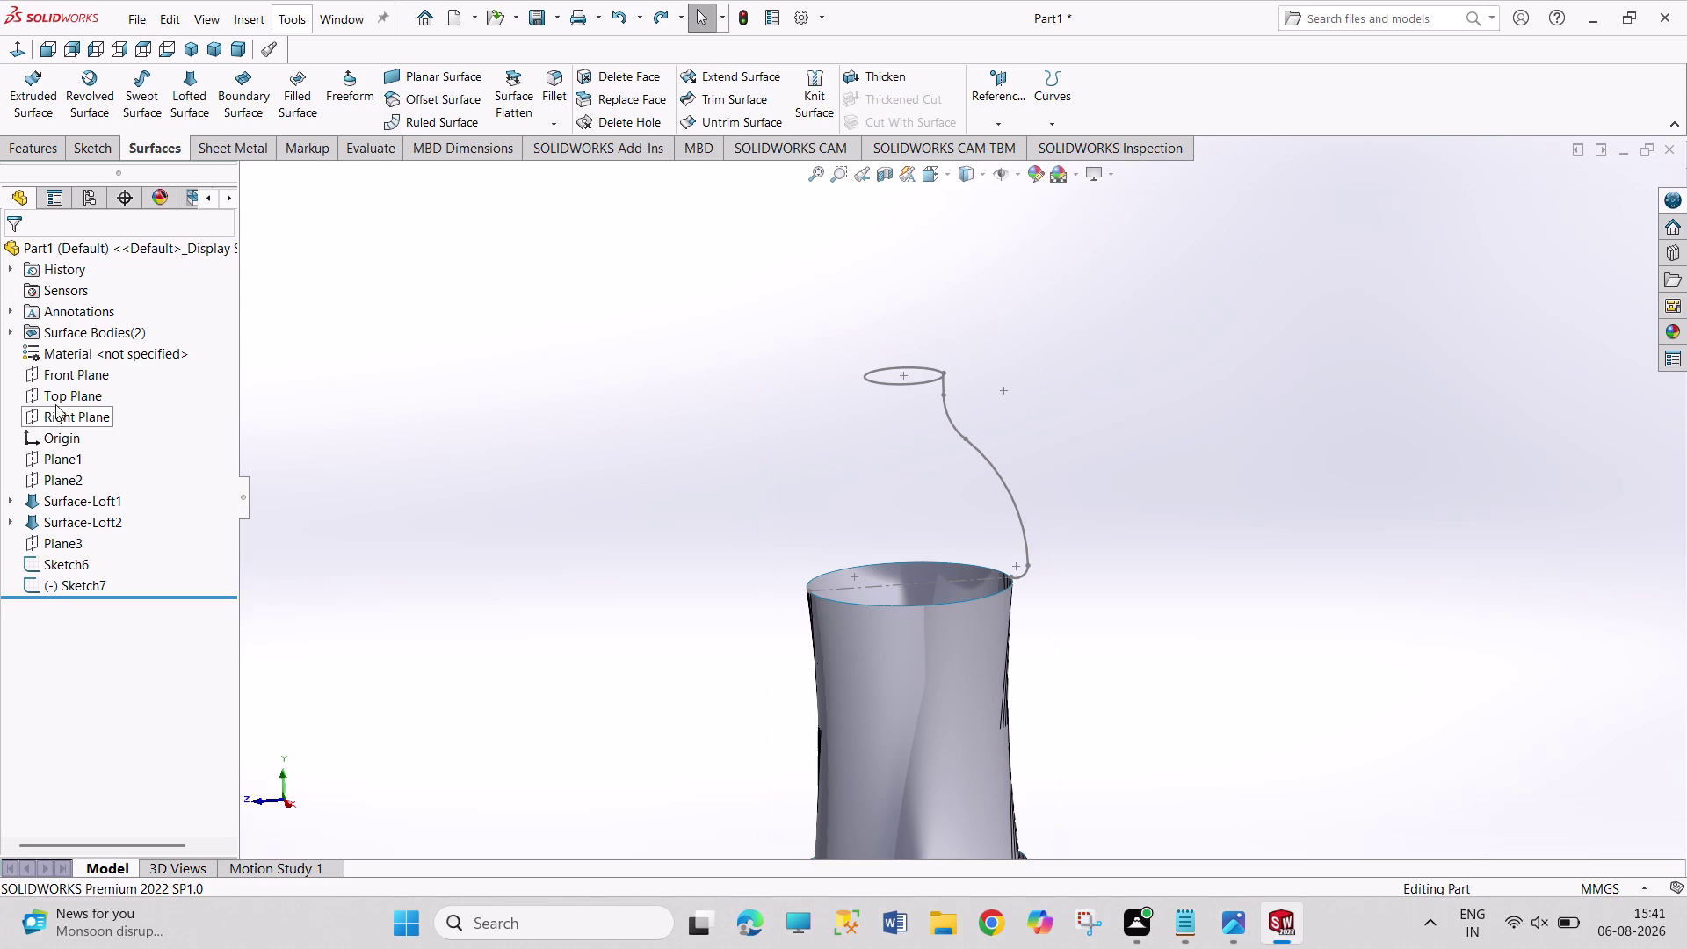
Start a new sketch on the Right Plane, viewed normal to it.
click(58, 419)
click(74, 397)
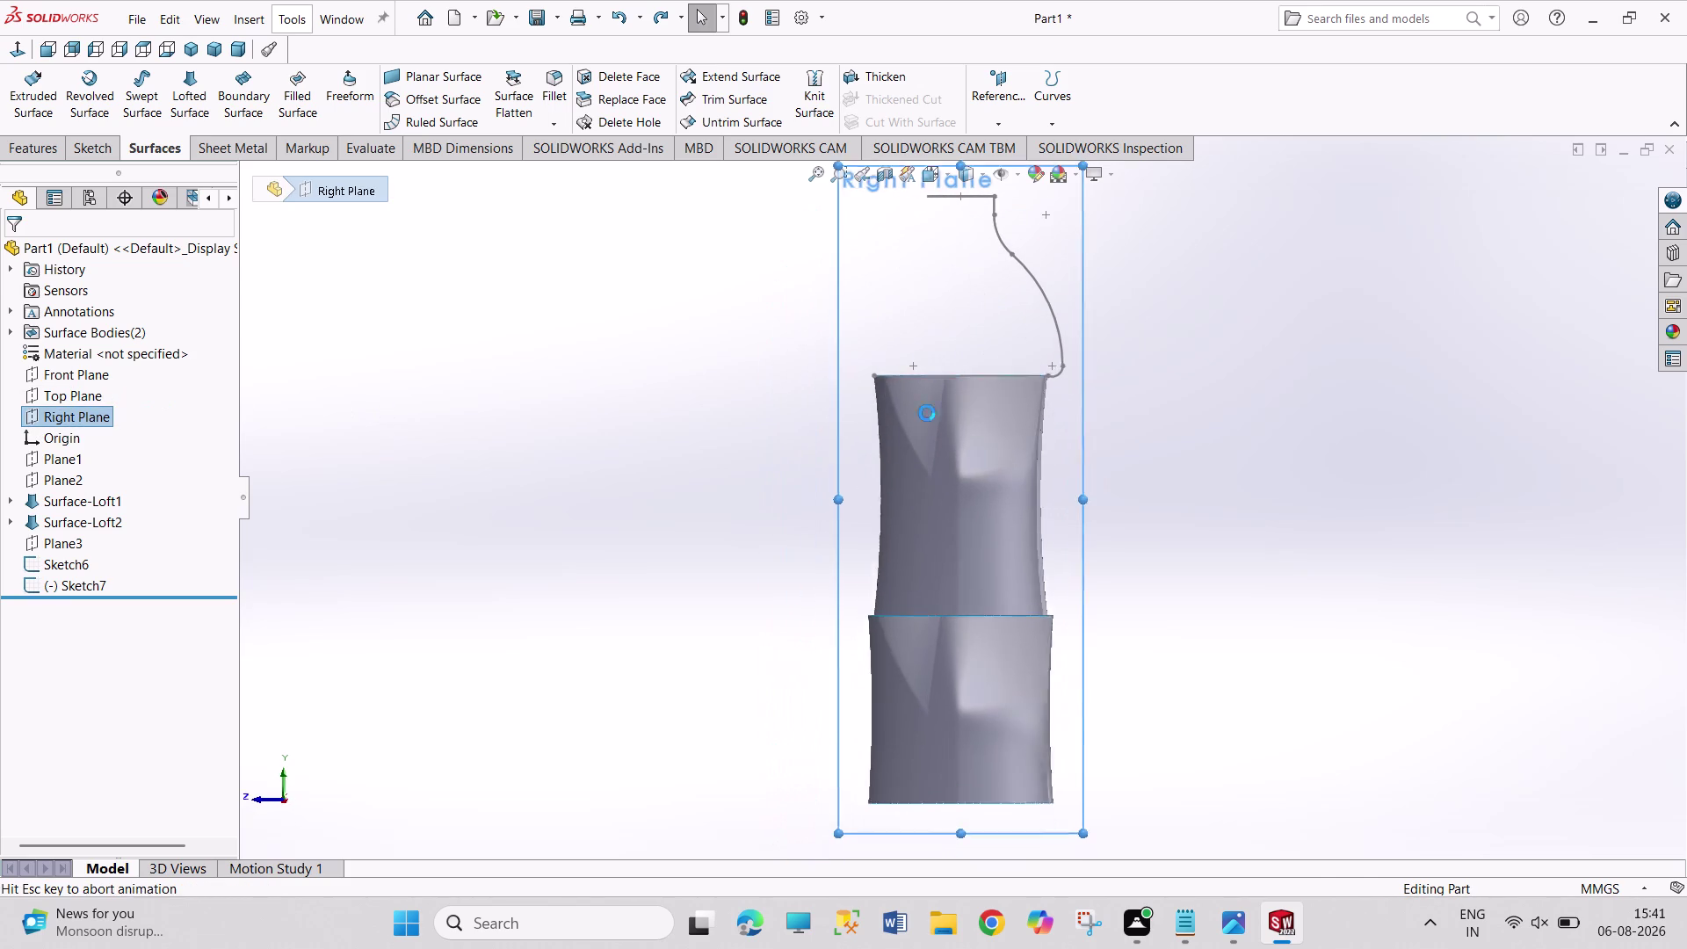
scroll(down, 3)
scroll(up, 3)
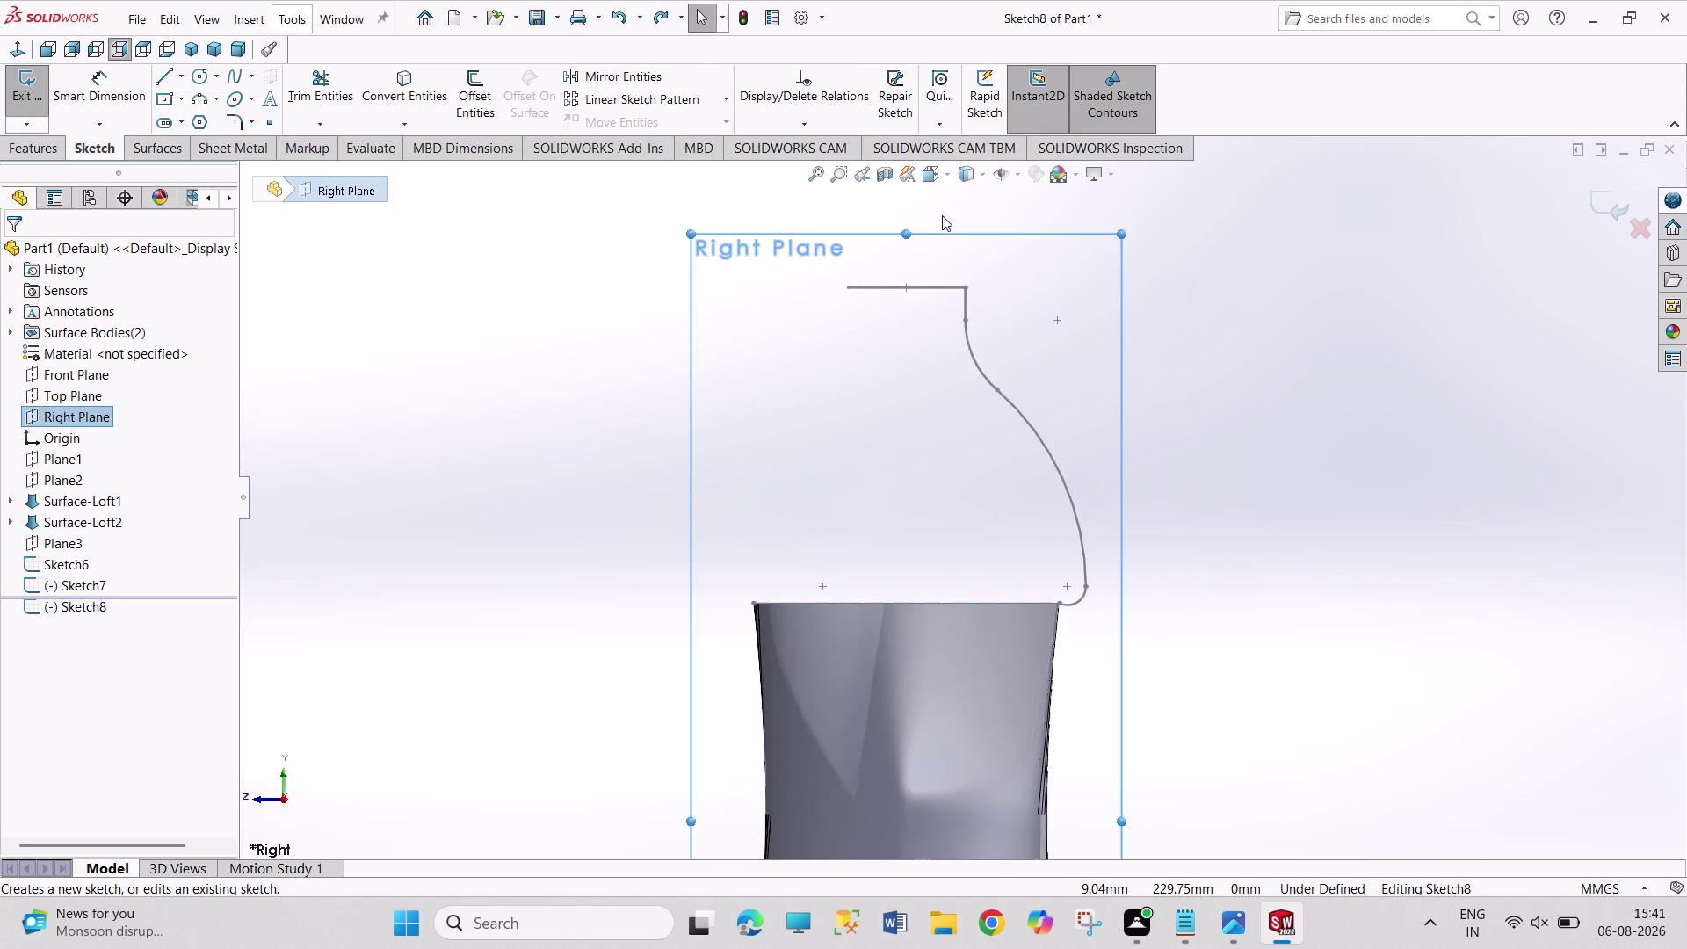
scroll(up, 3)
scroll(down, 3)
scroll(down, 3)
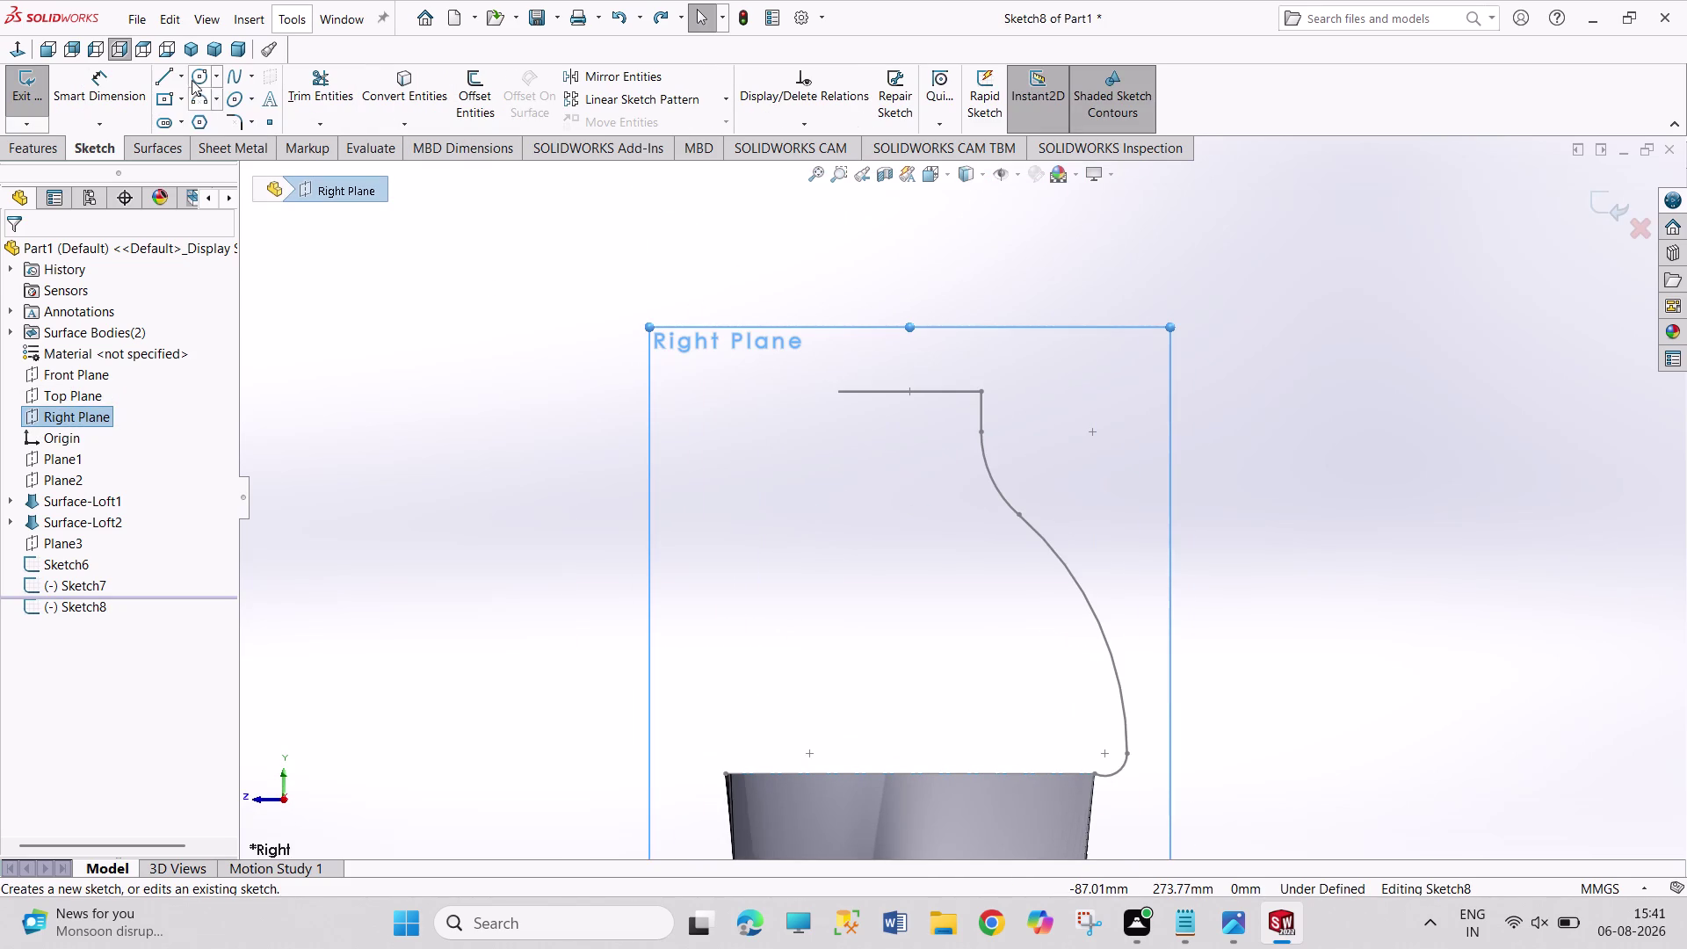
click(186, 77)
Draw a vertical centerline down the bottle's axis and close Sketch8.
click(212, 119)
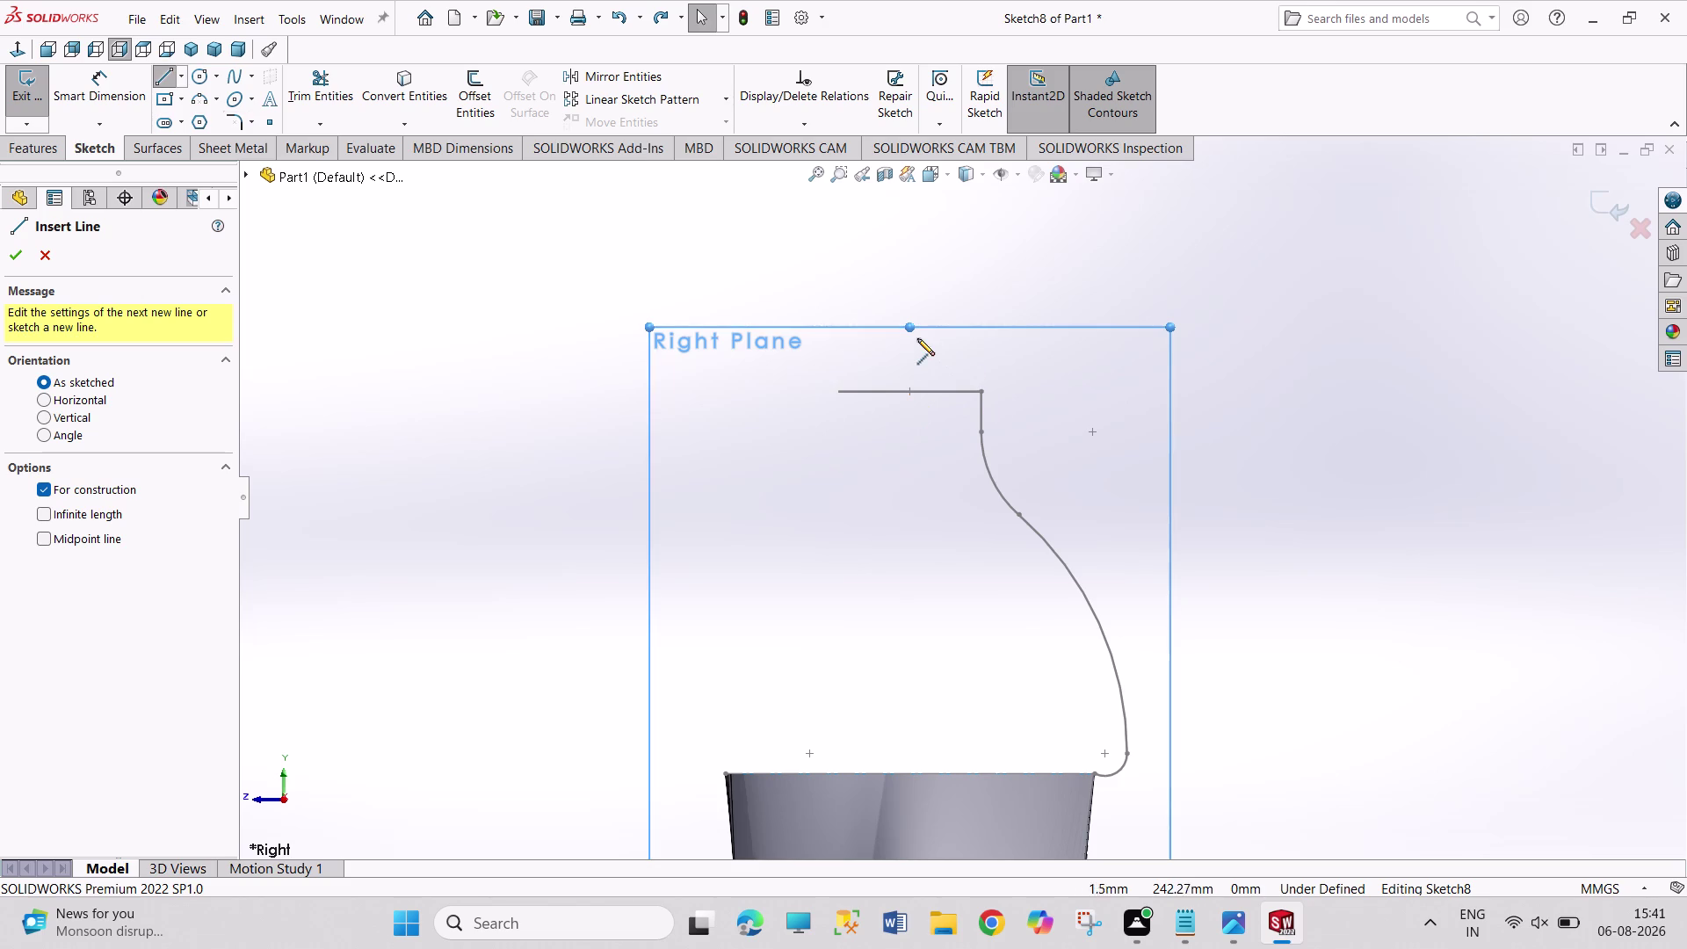
click(908, 342)
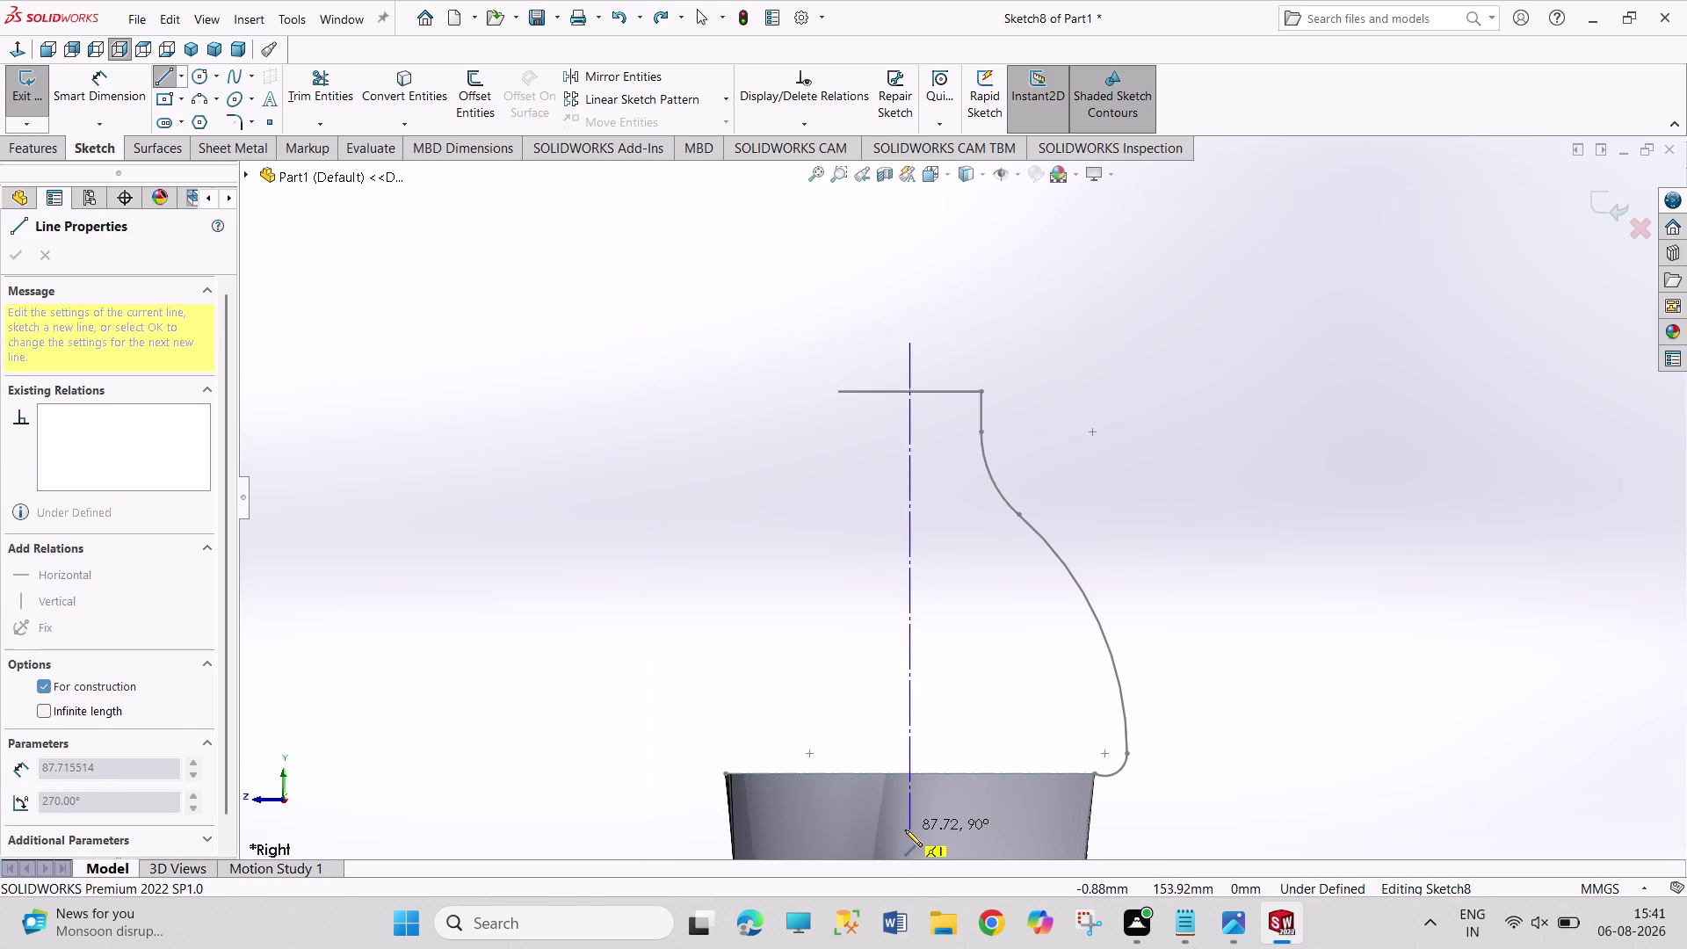
drag(905, 829, 909, 821)
right_click(1232, 602)
click(1254, 615)
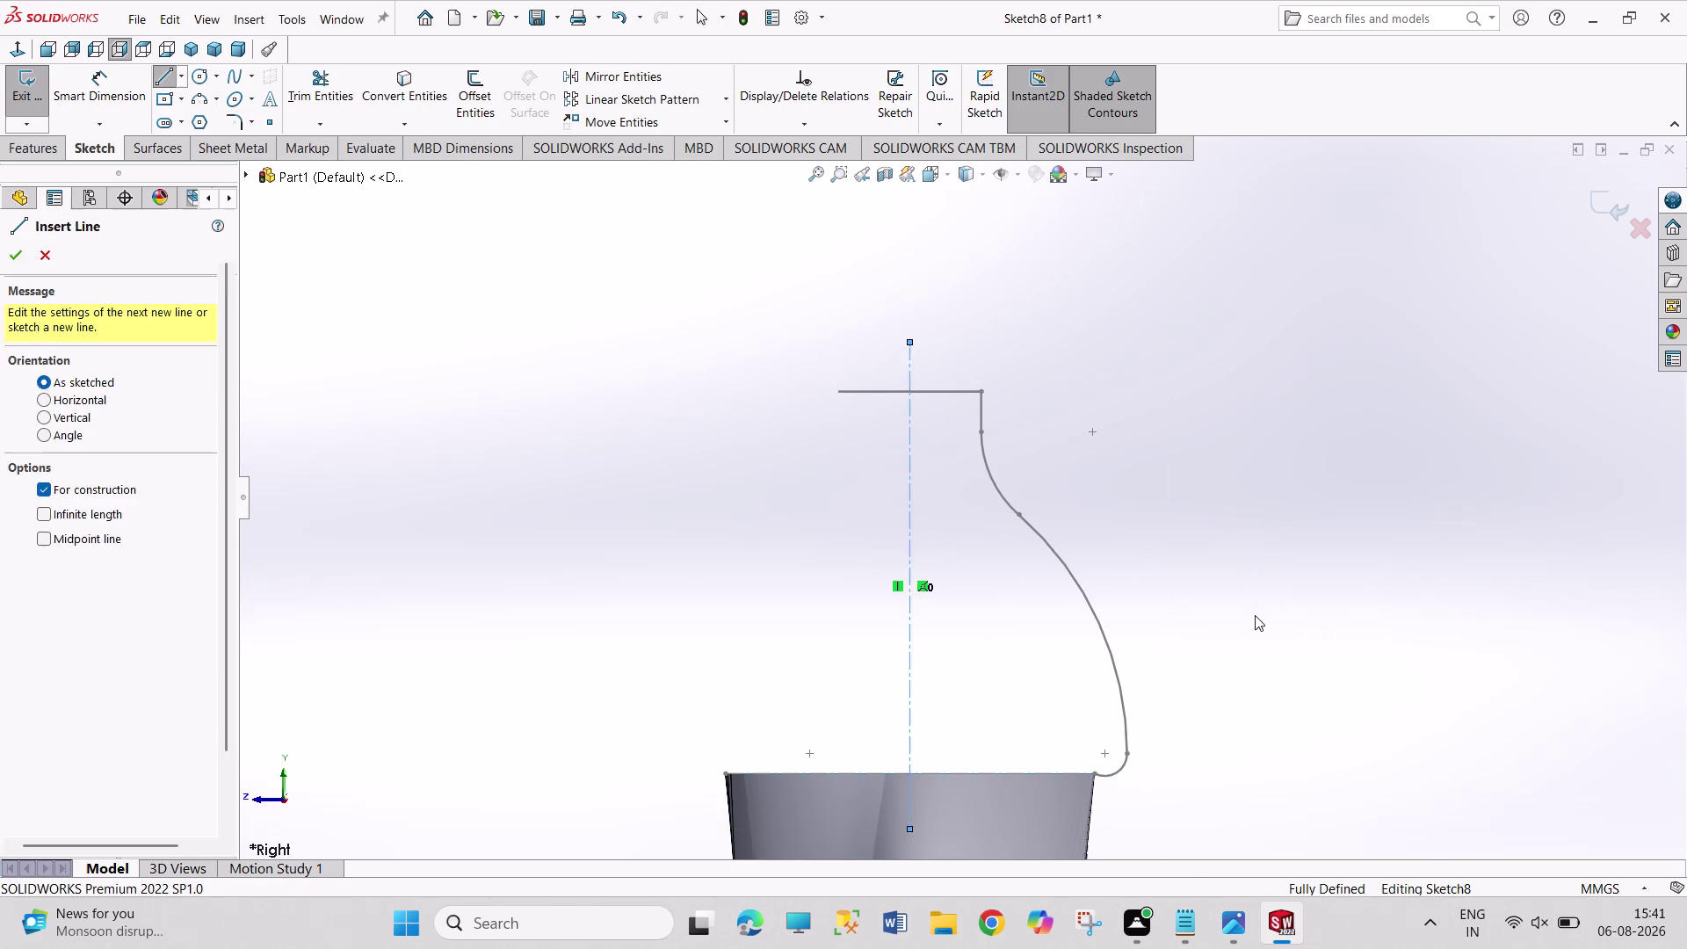
click(40, 98)
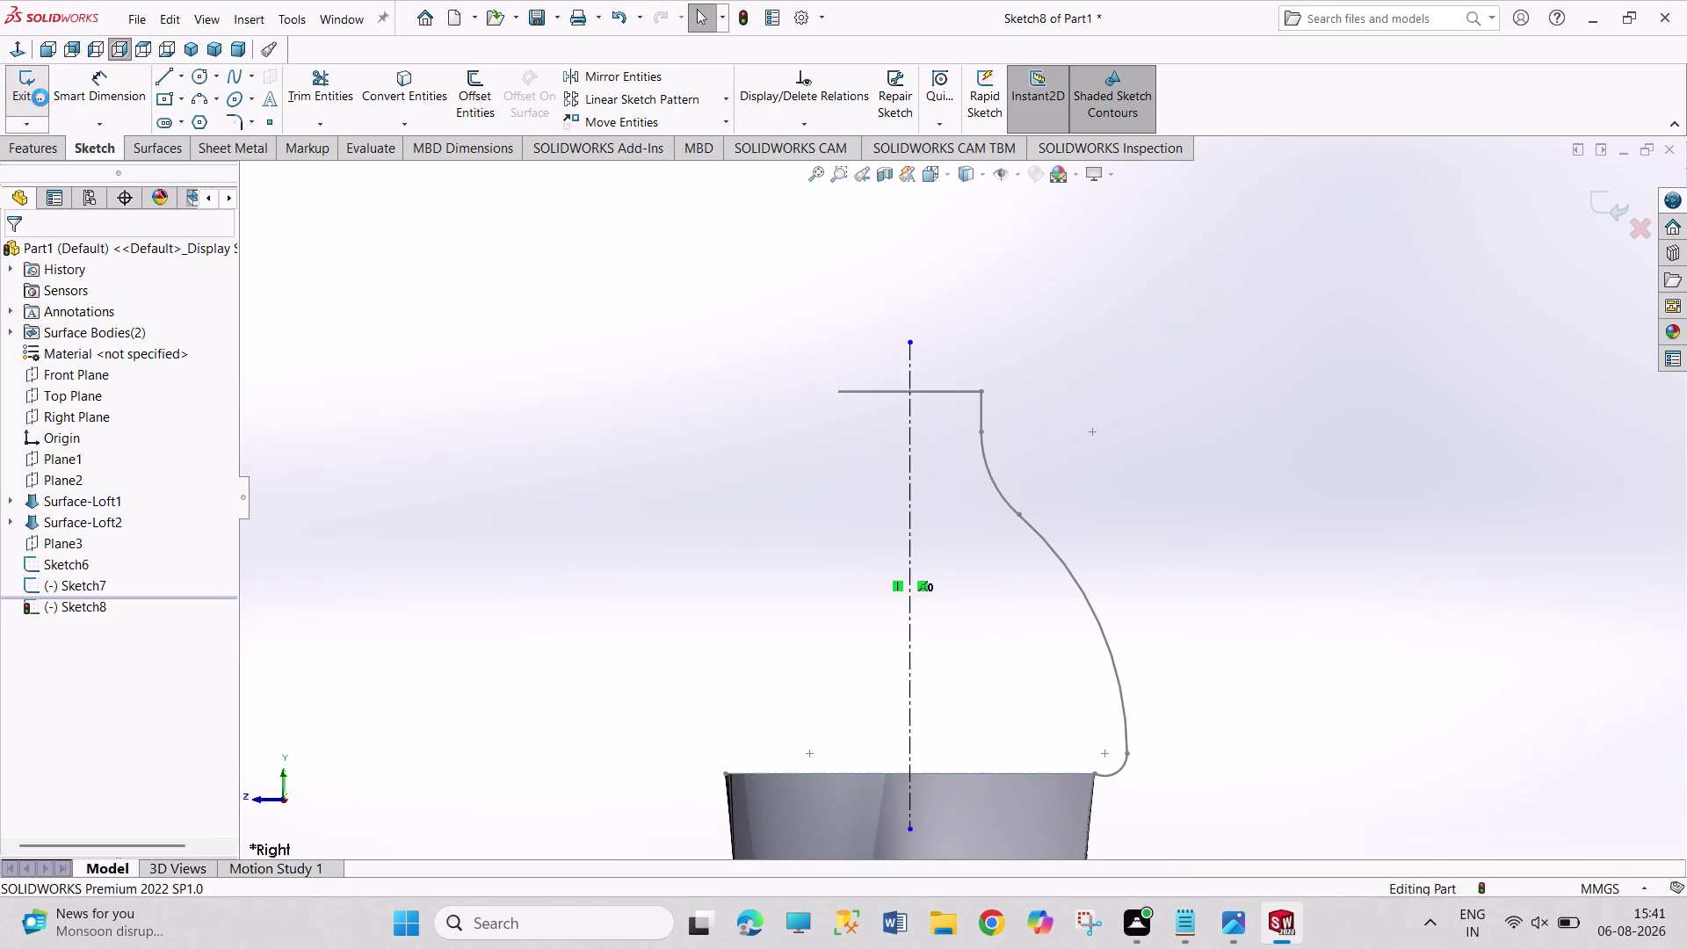
click(93, 106)
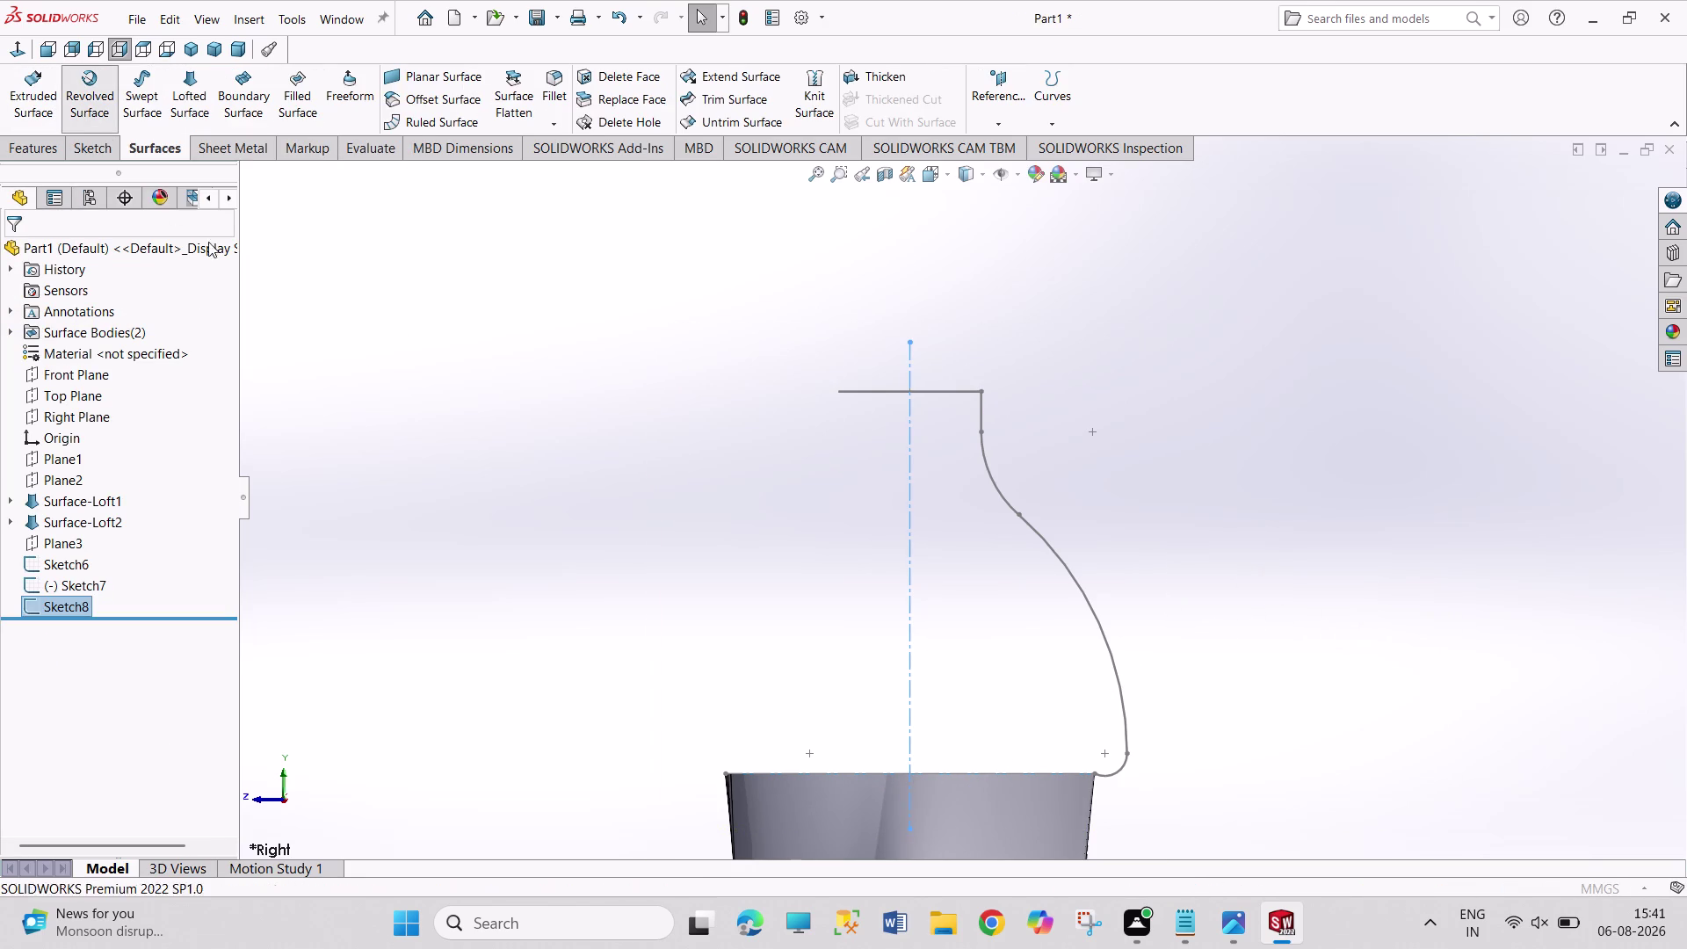
click(1001, 338)
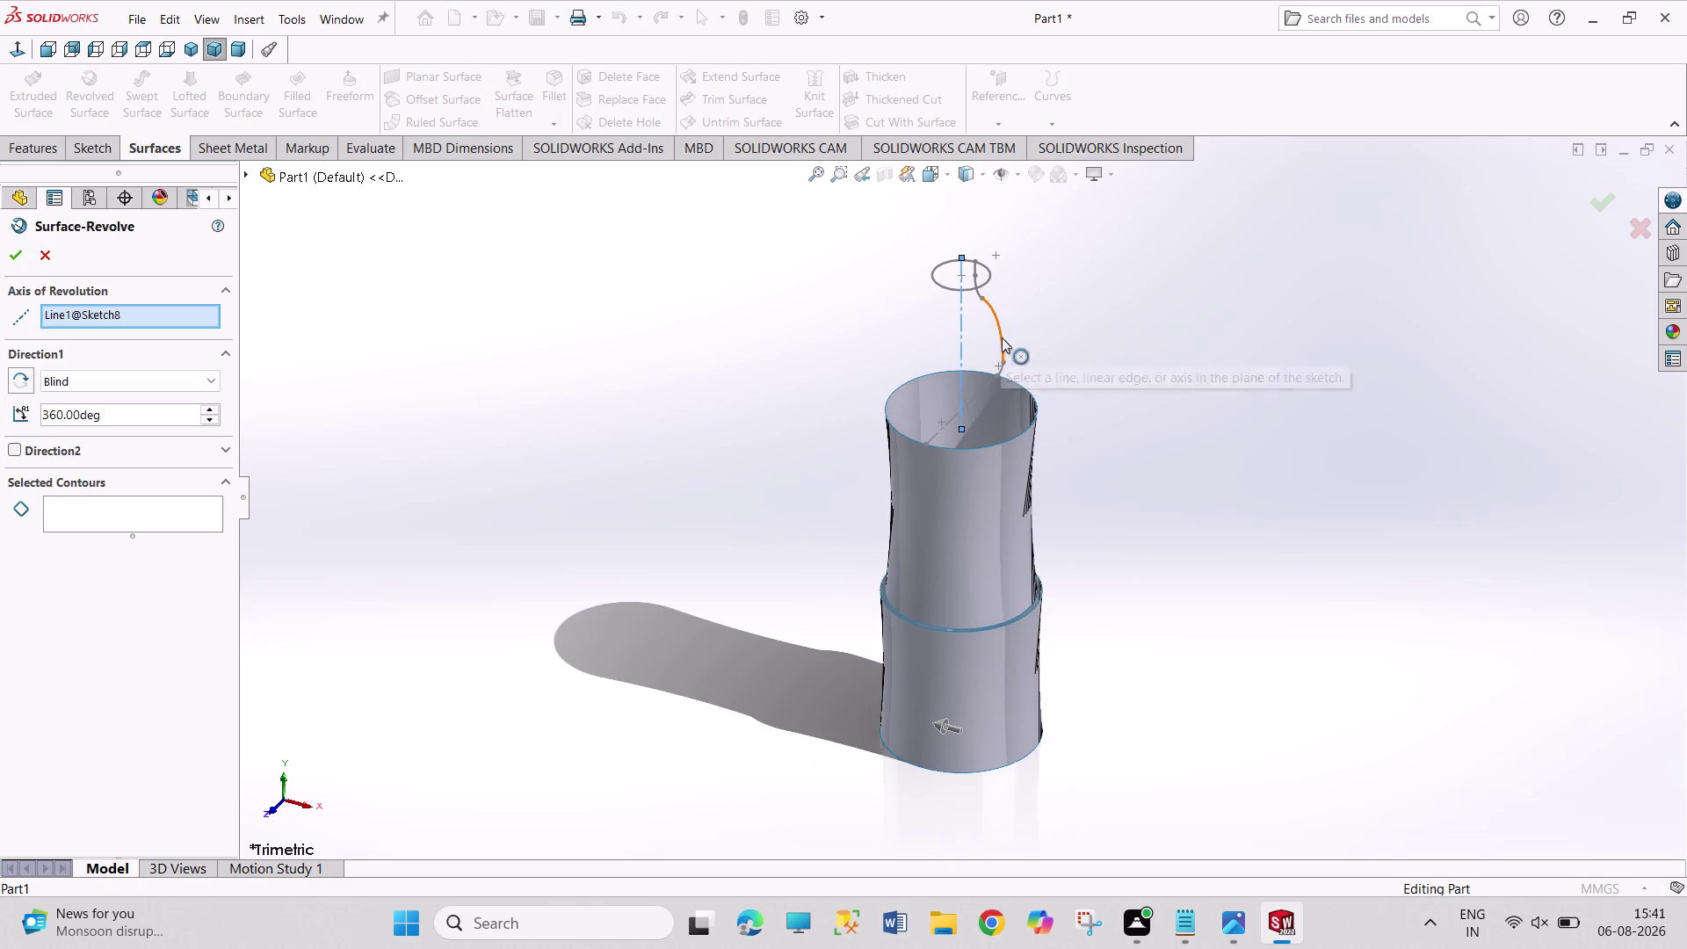
click(1001, 339)
click(147, 510)
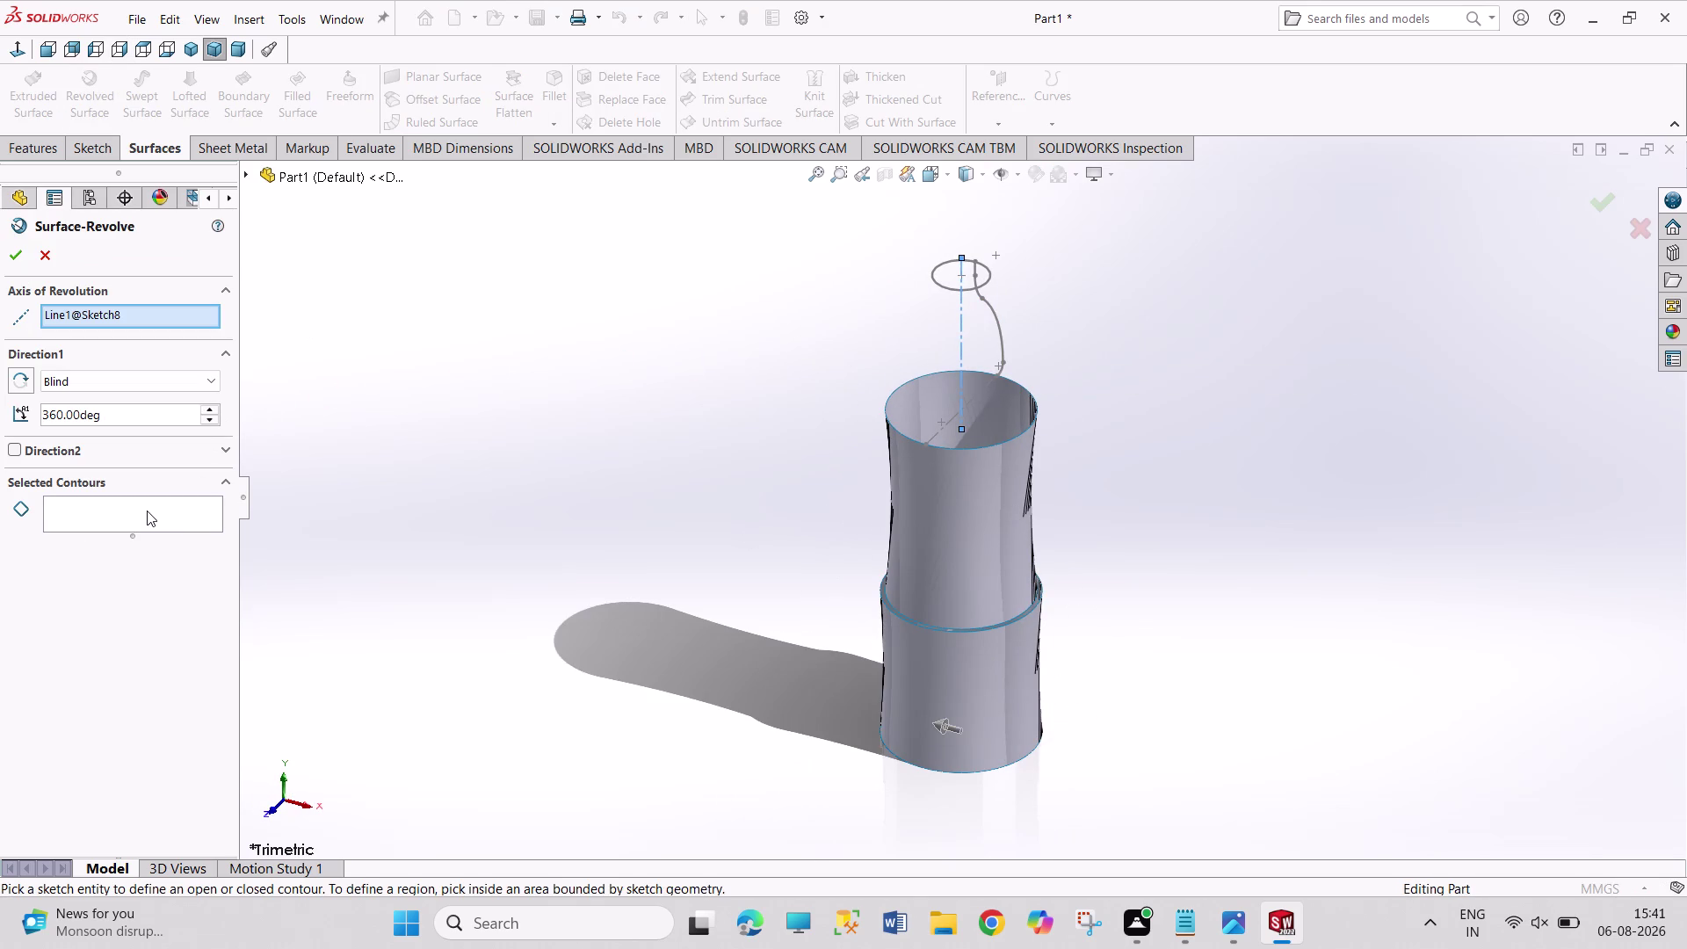
right_click(114, 298)
right_click(116, 320)
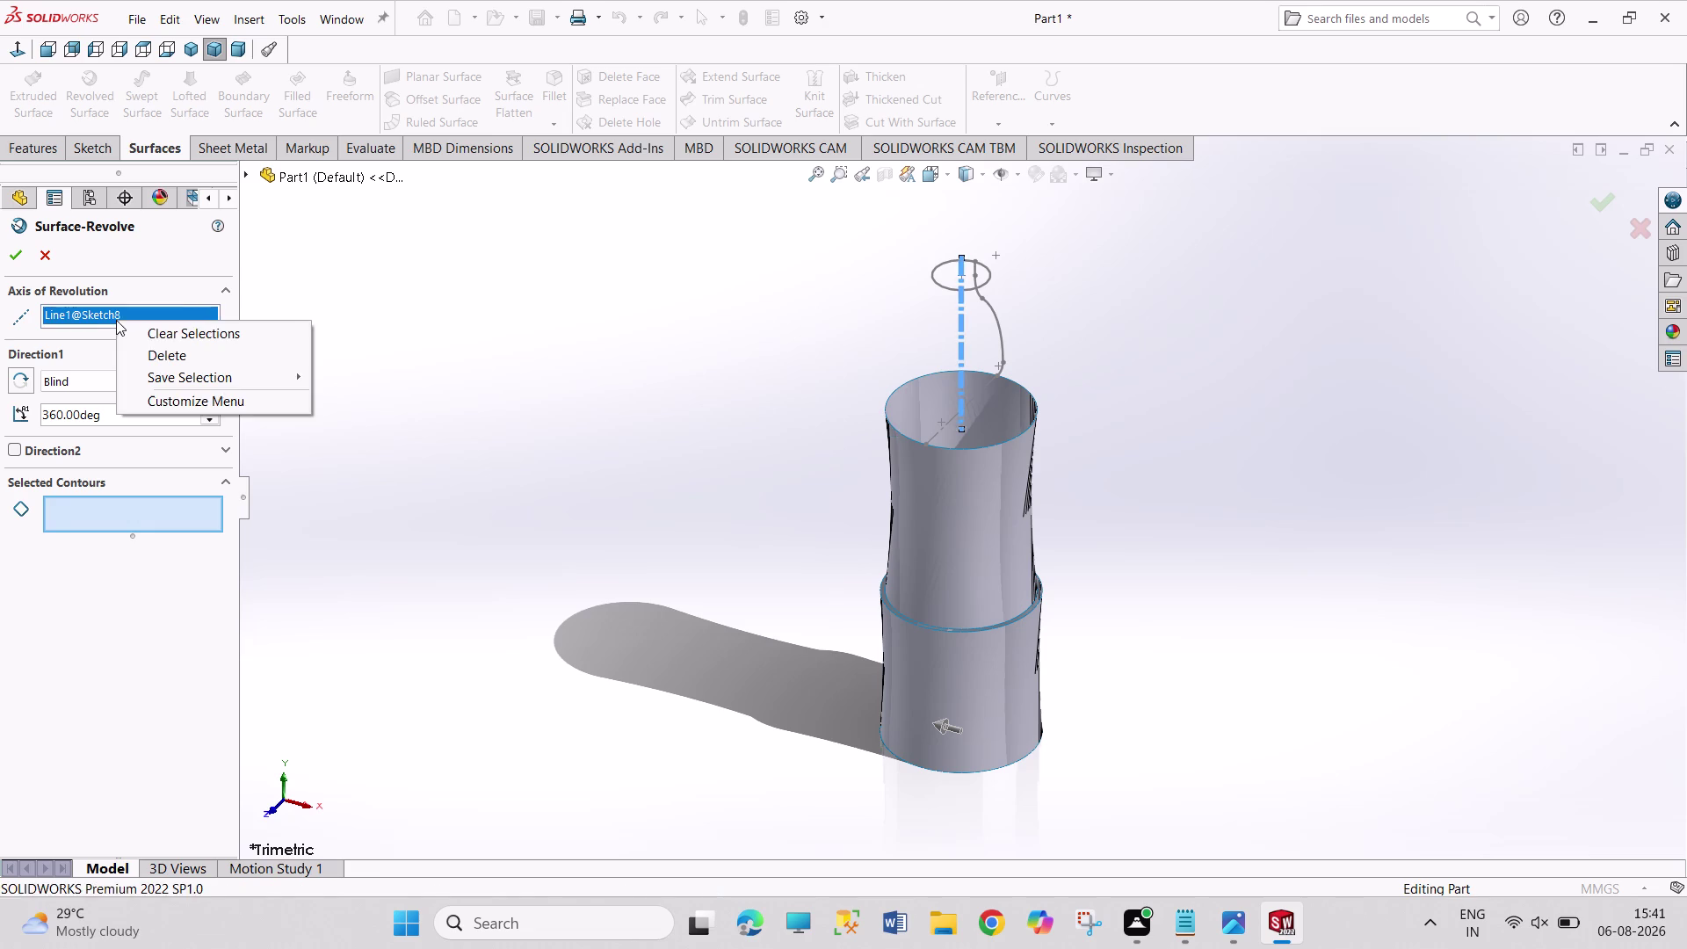
click(144, 333)
click(122, 323)
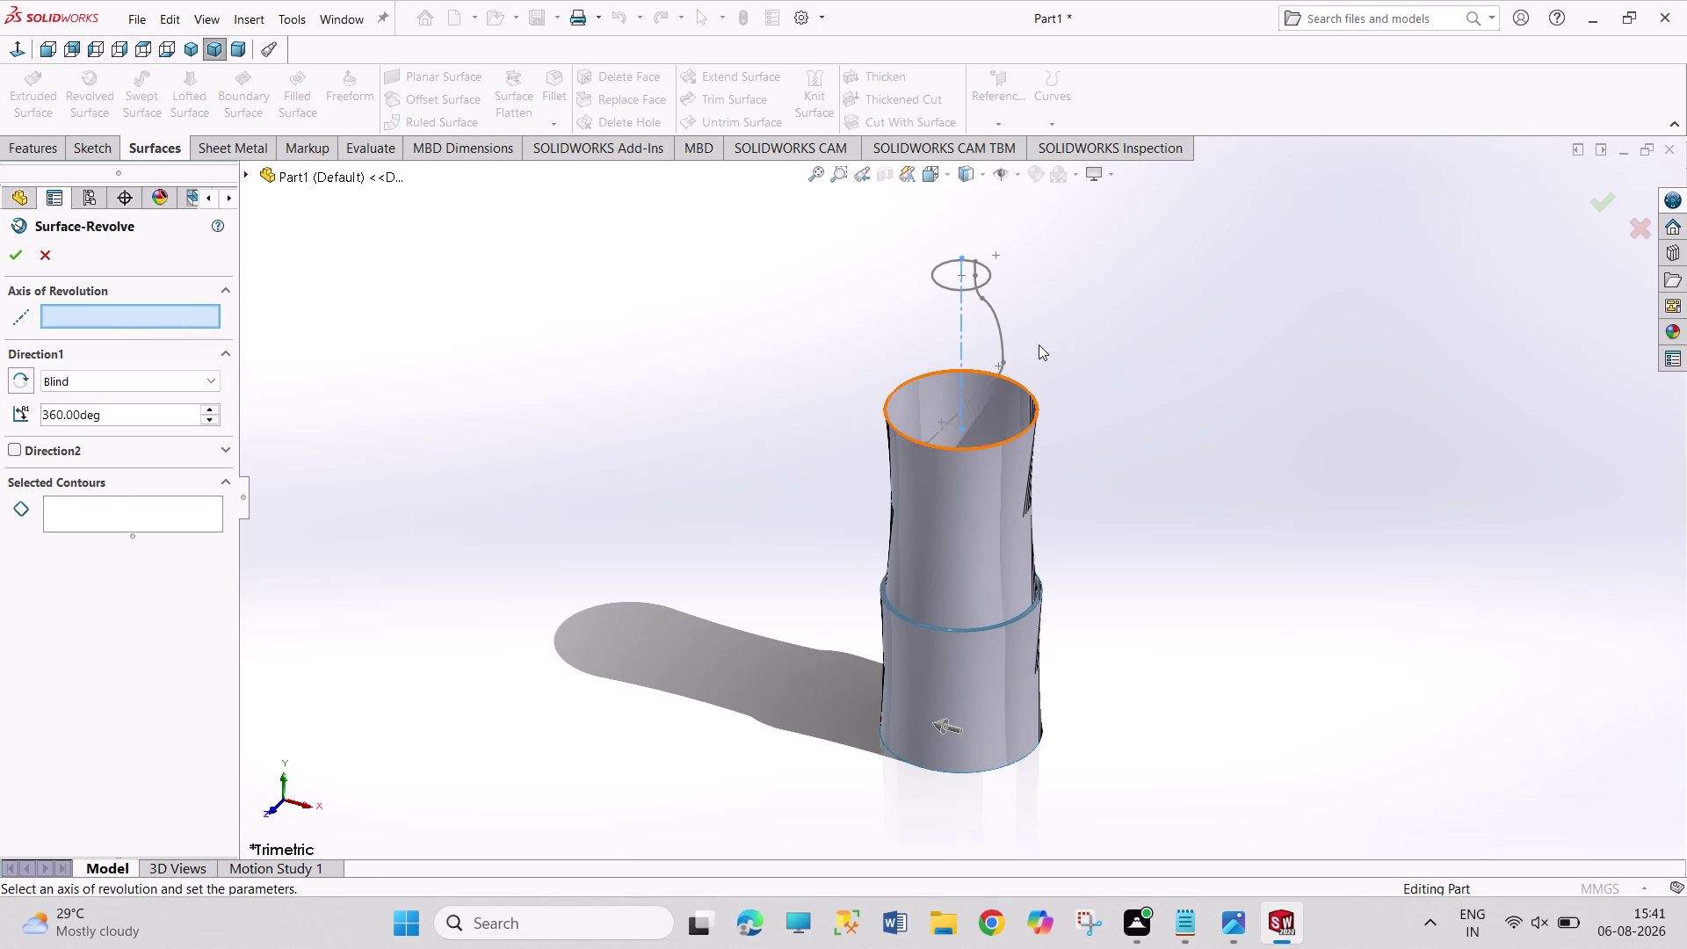
click(999, 331)
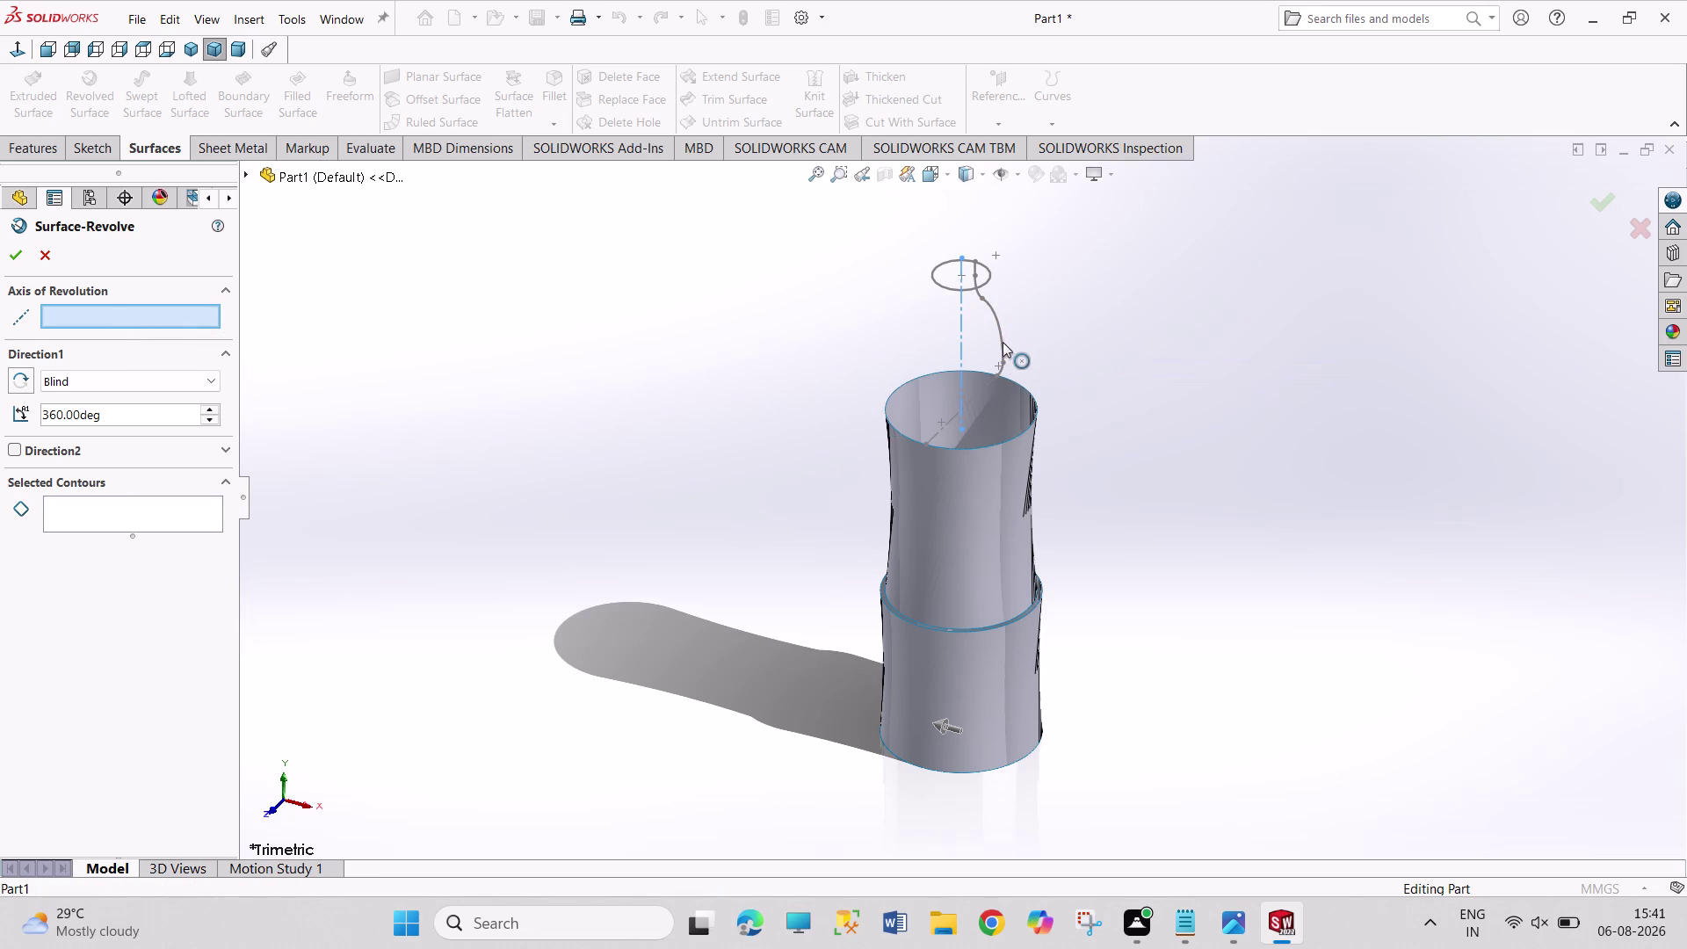
click(994, 318)
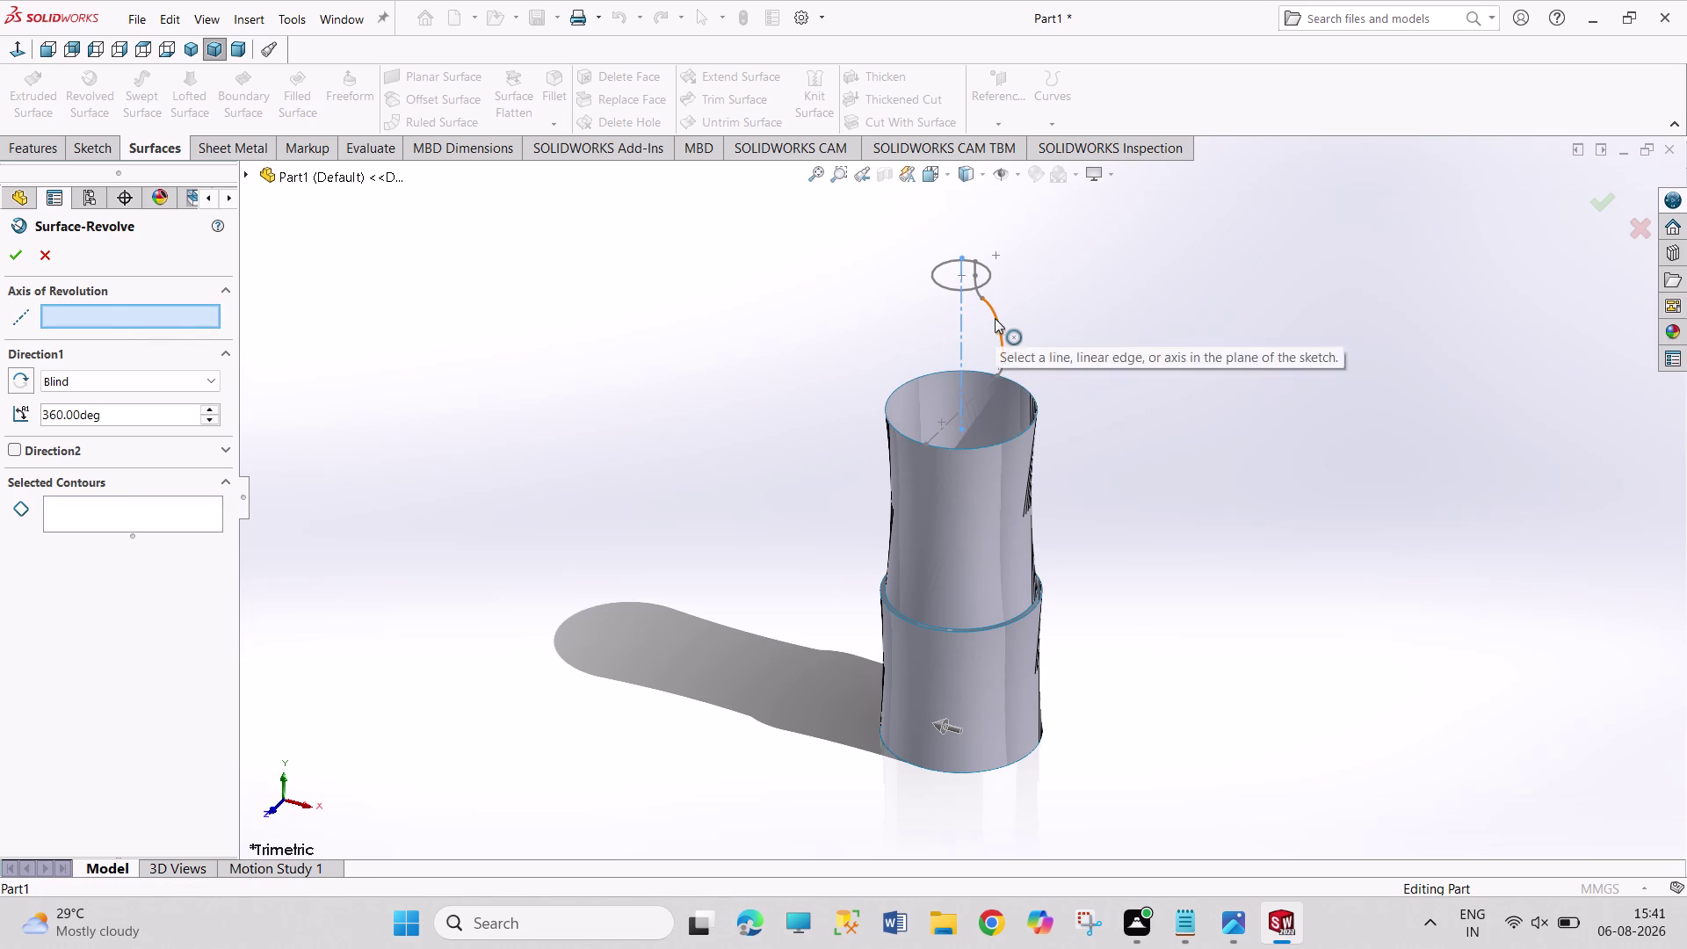
click(148, 507)
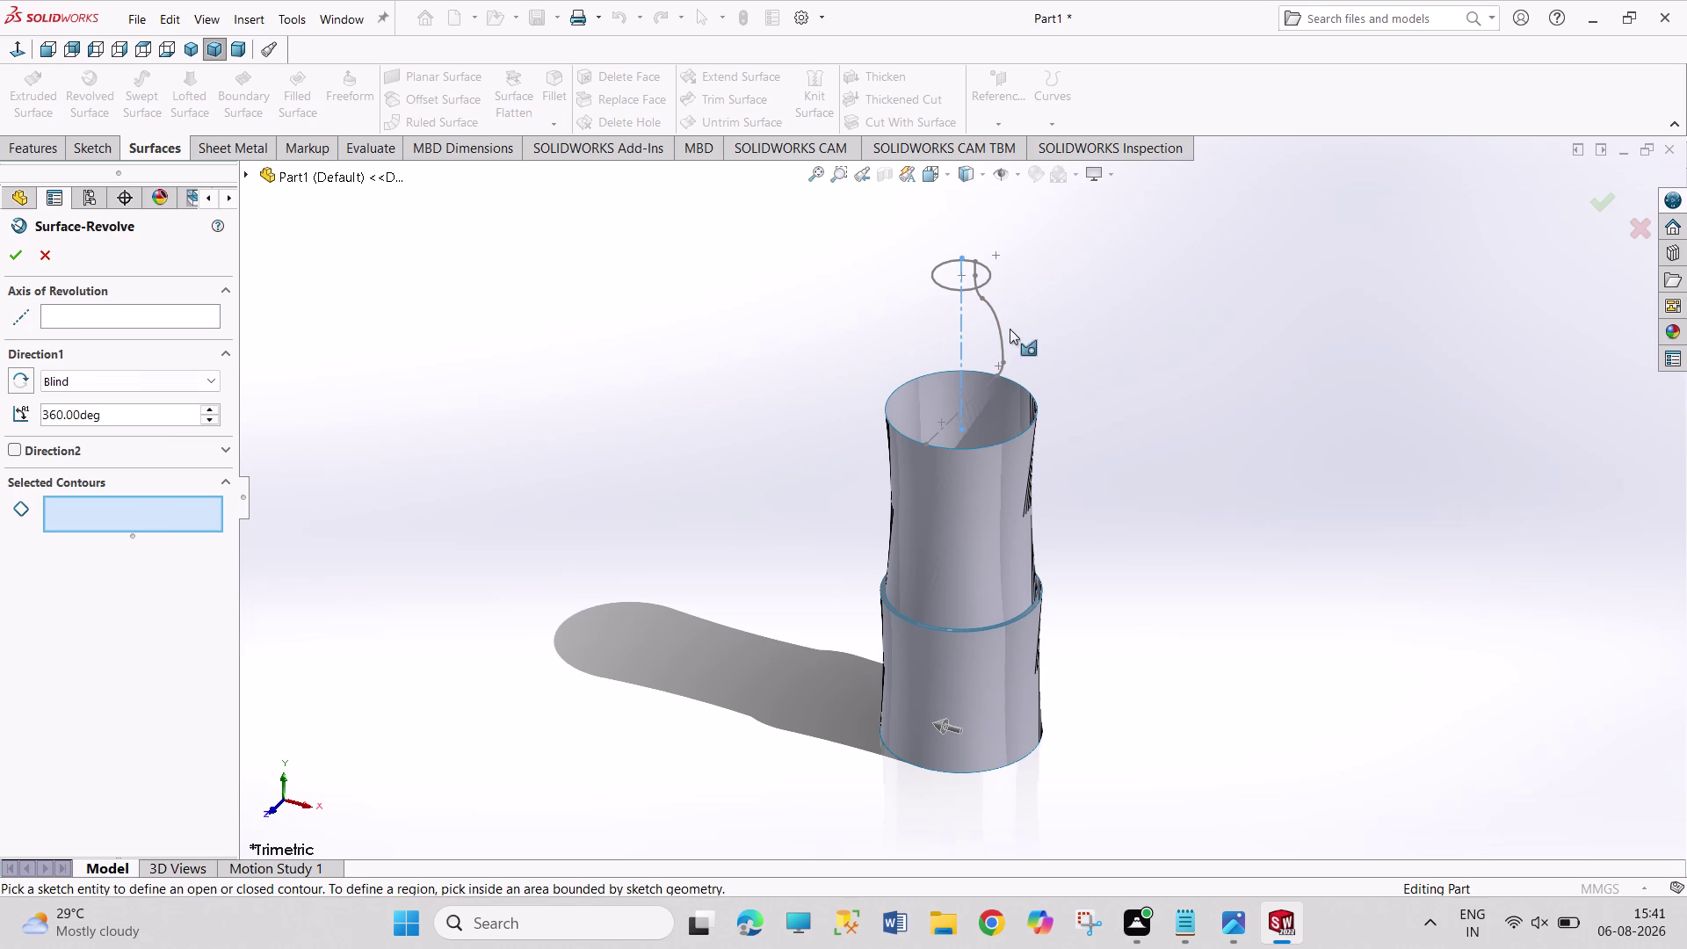
click(156, 319)
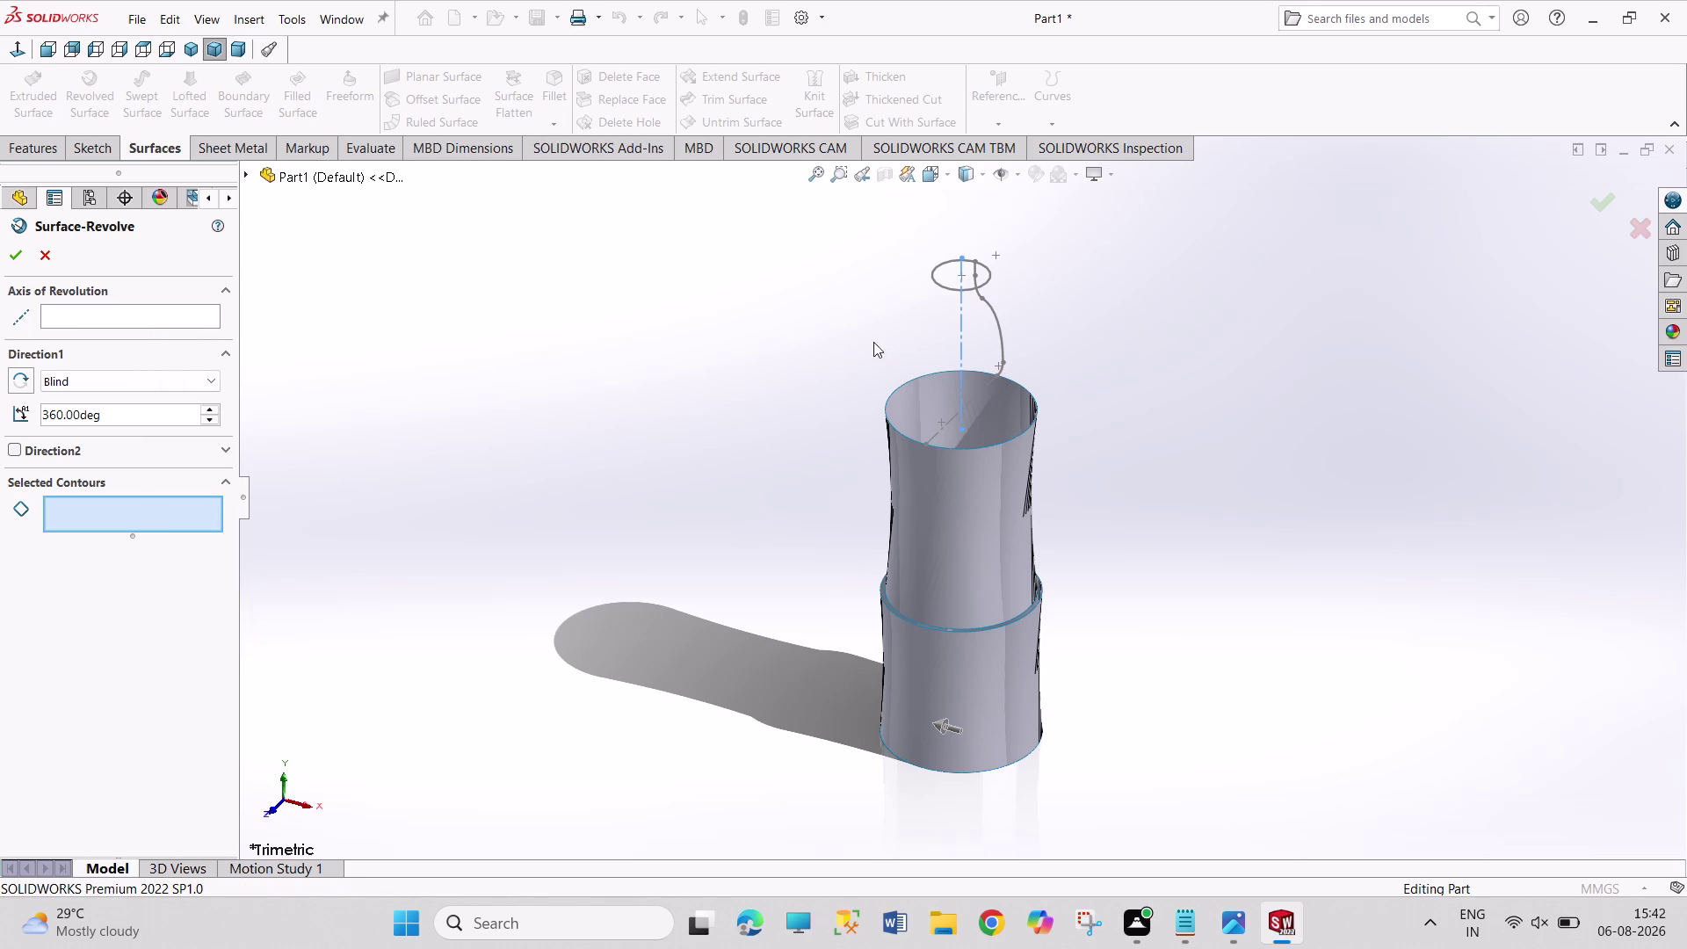
click(961, 338)
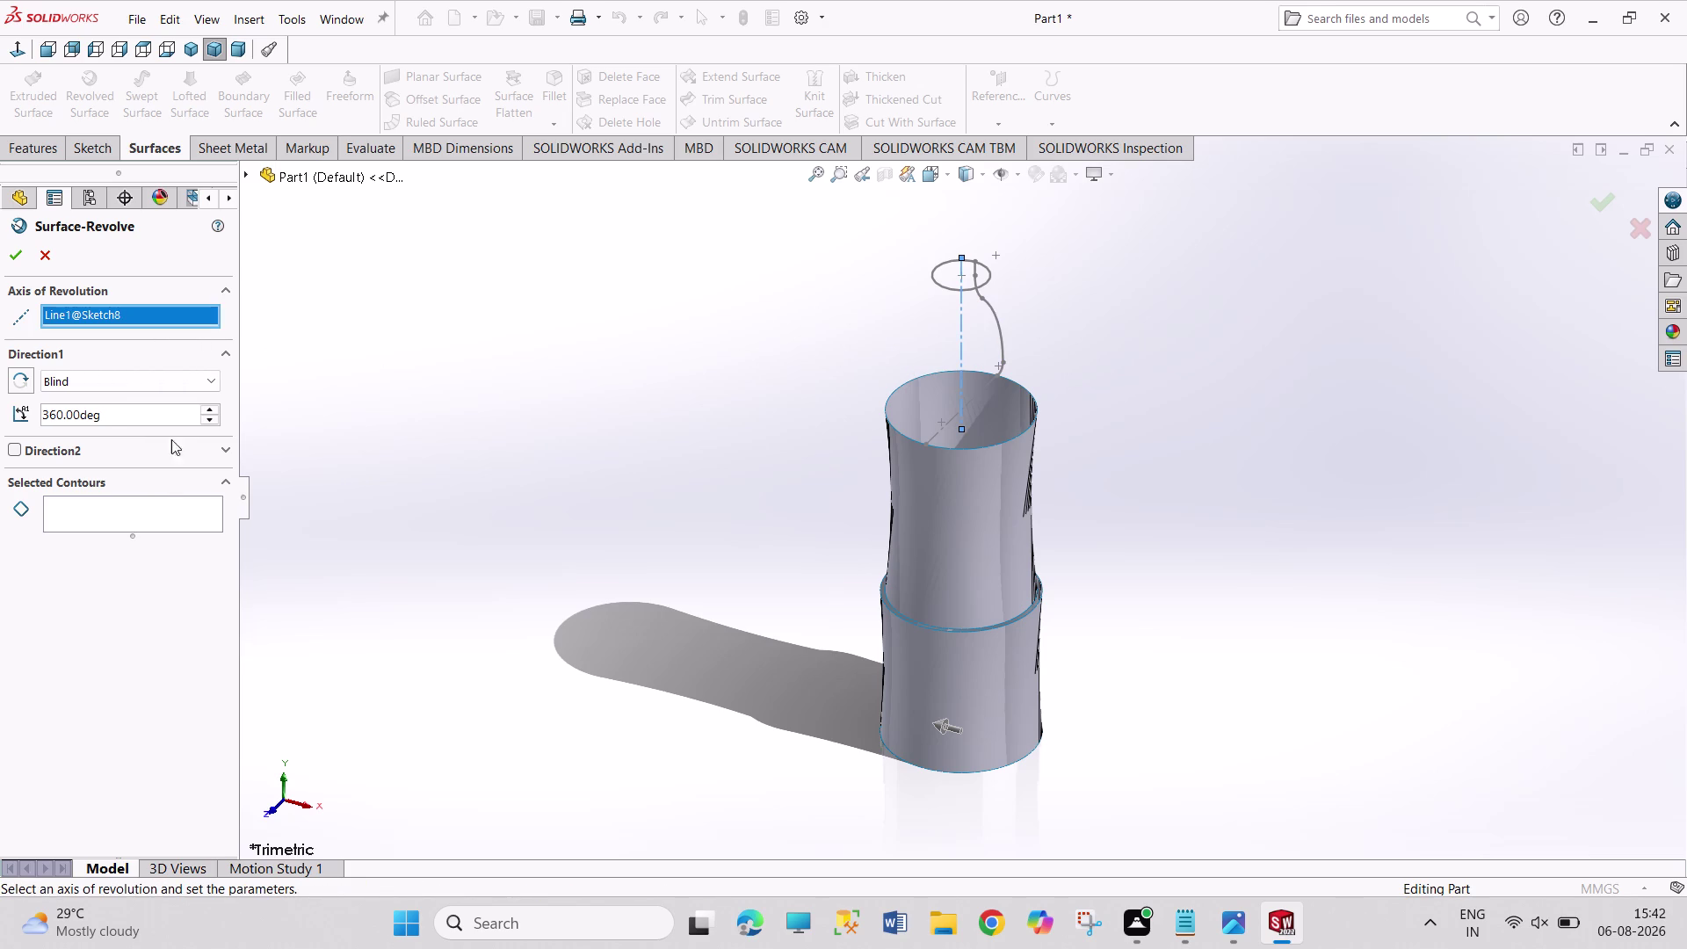
click(154, 509)
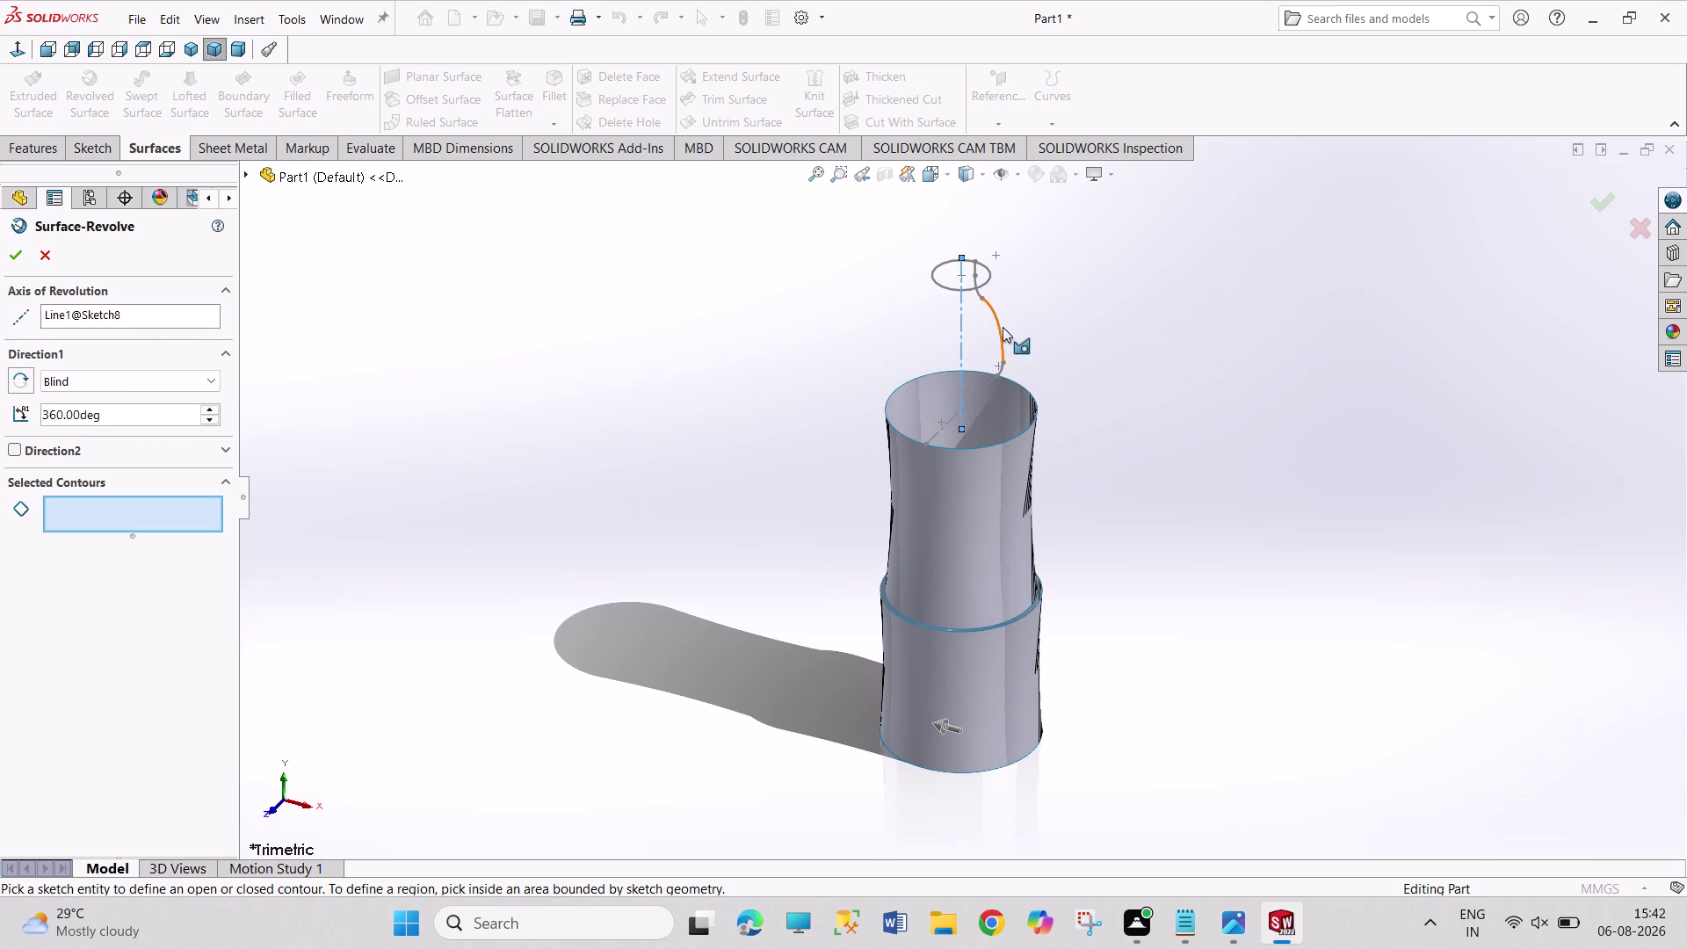
click(1001, 327)
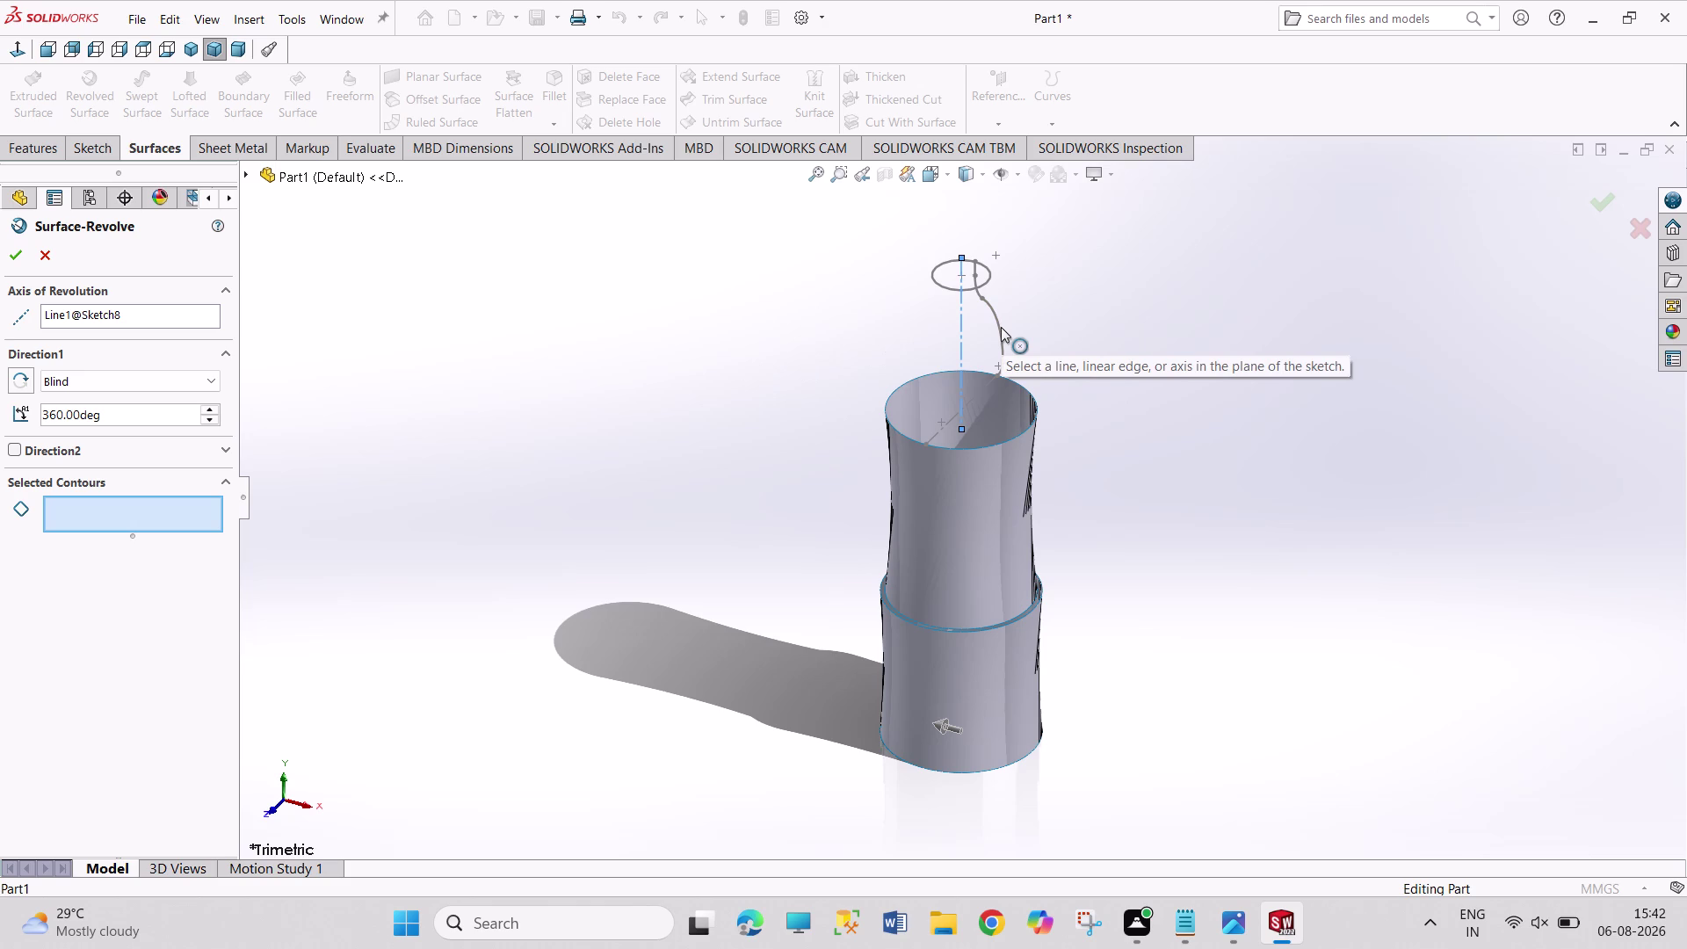
middle_drag(1051, 359, 1048, 358)
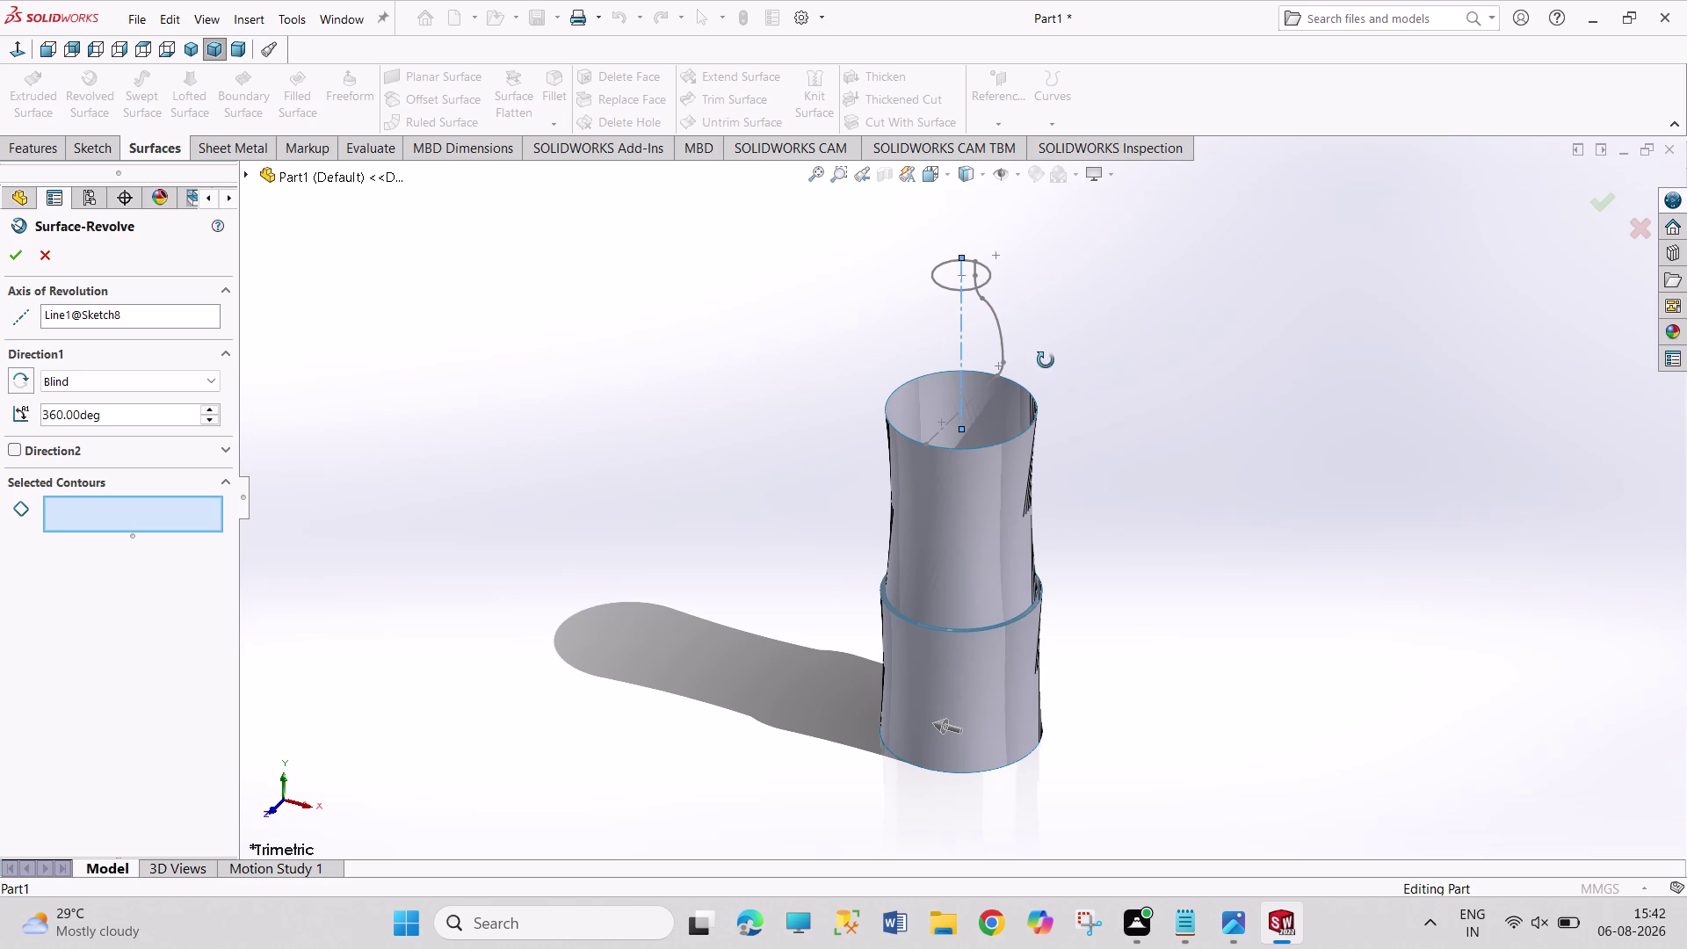
middle_drag(1048, 358, 989, 364)
scroll(down, 3)
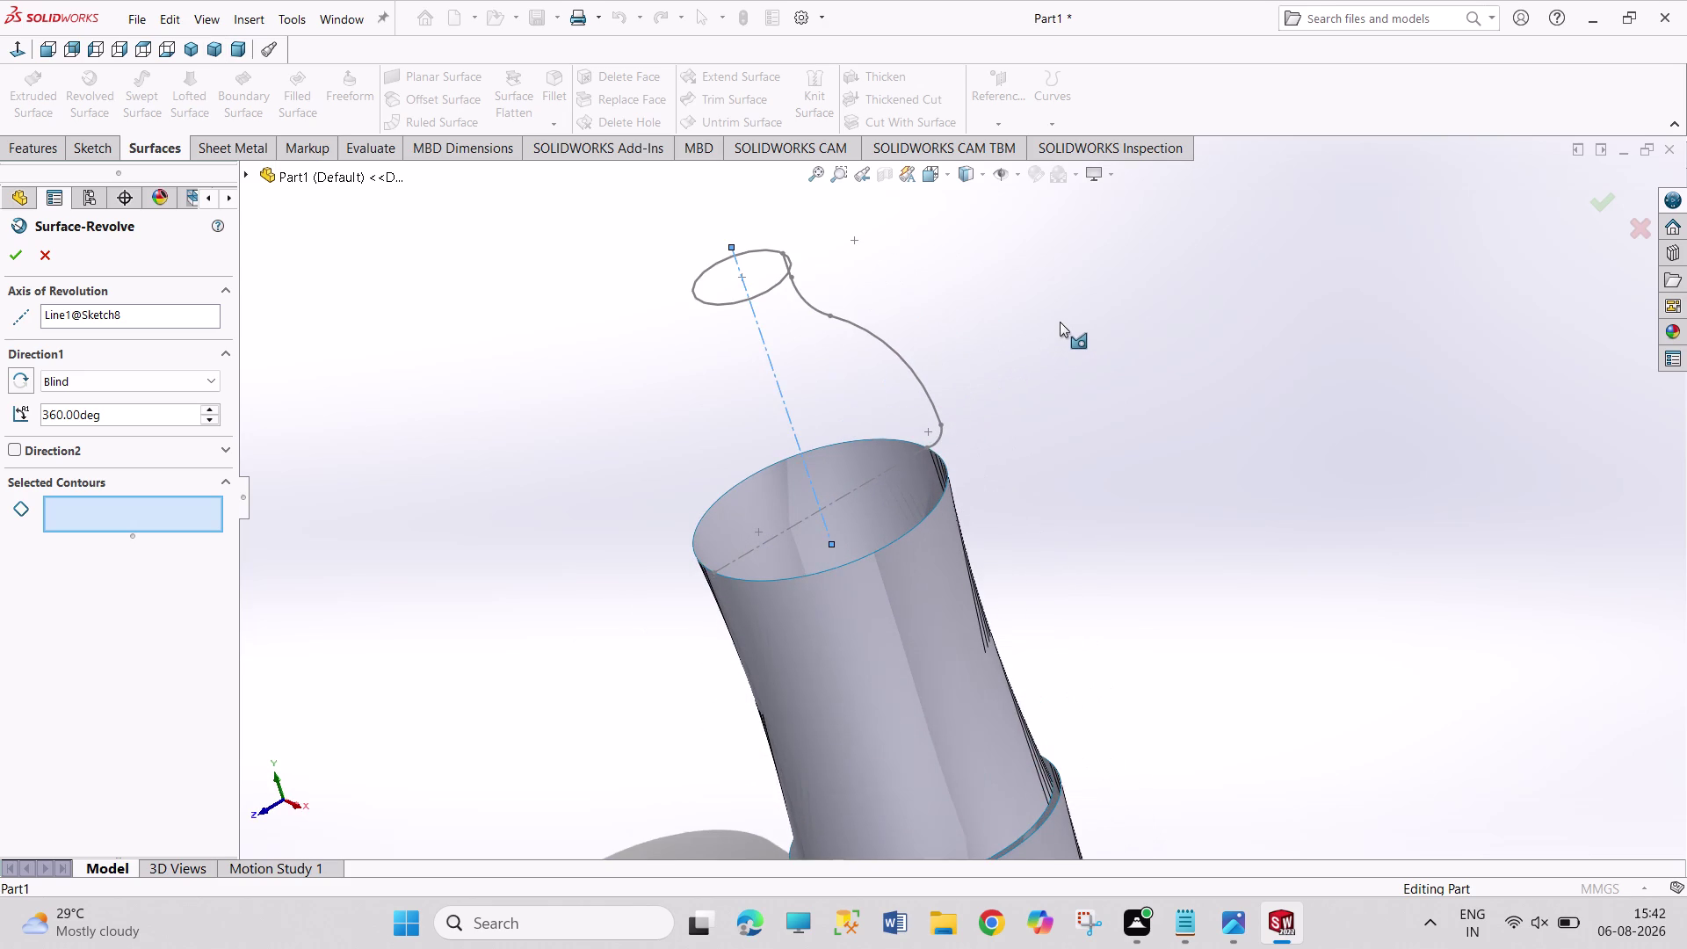
click(937, 441)
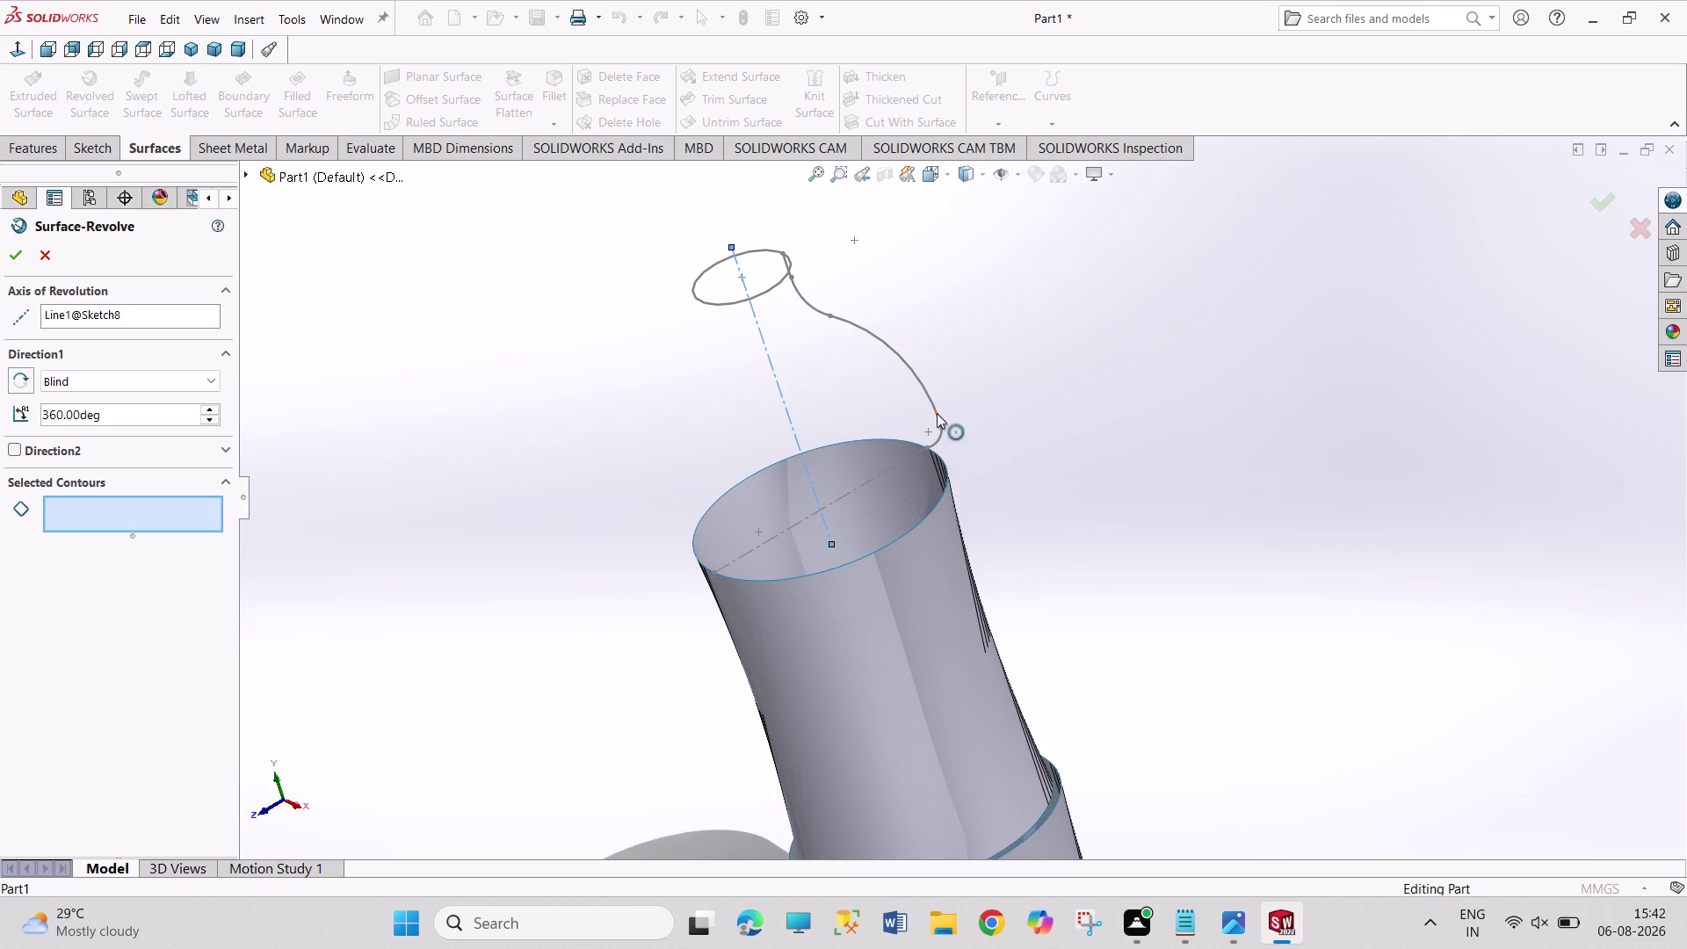
click(937, 413)
click(805, 304)
click(52, 257)
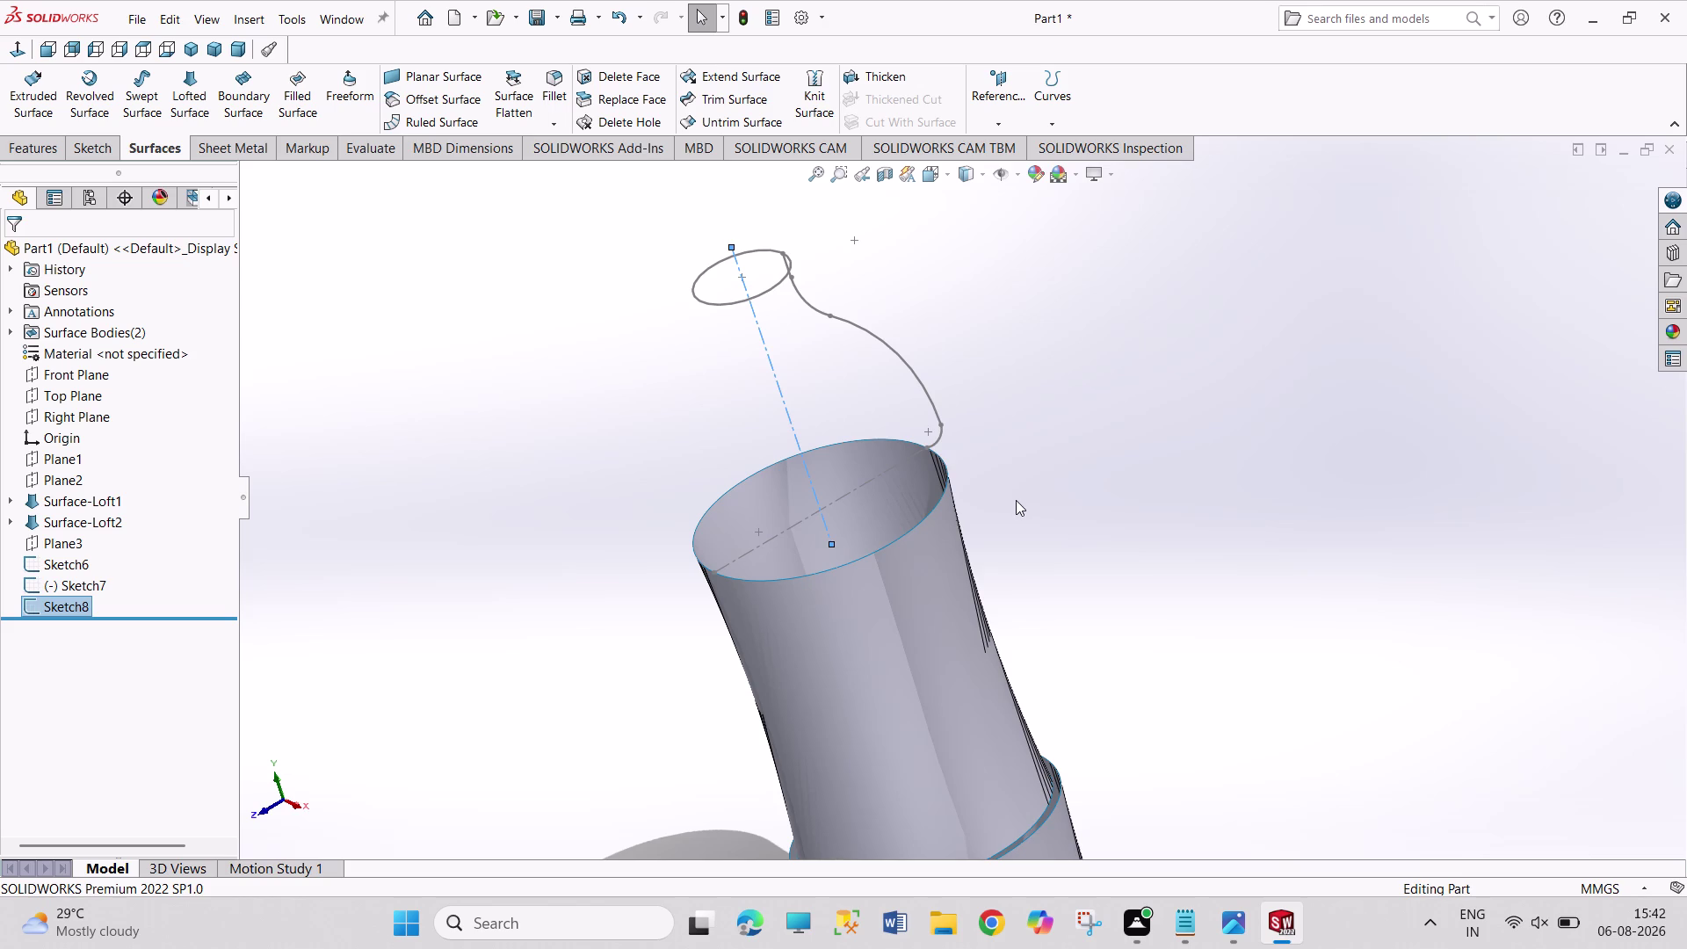
Select the Sketch7 shoulder curve and start a Swept Surface with it as profile.
scroll(down, 3)
scroll(down, 3)
scroll(down, 3)
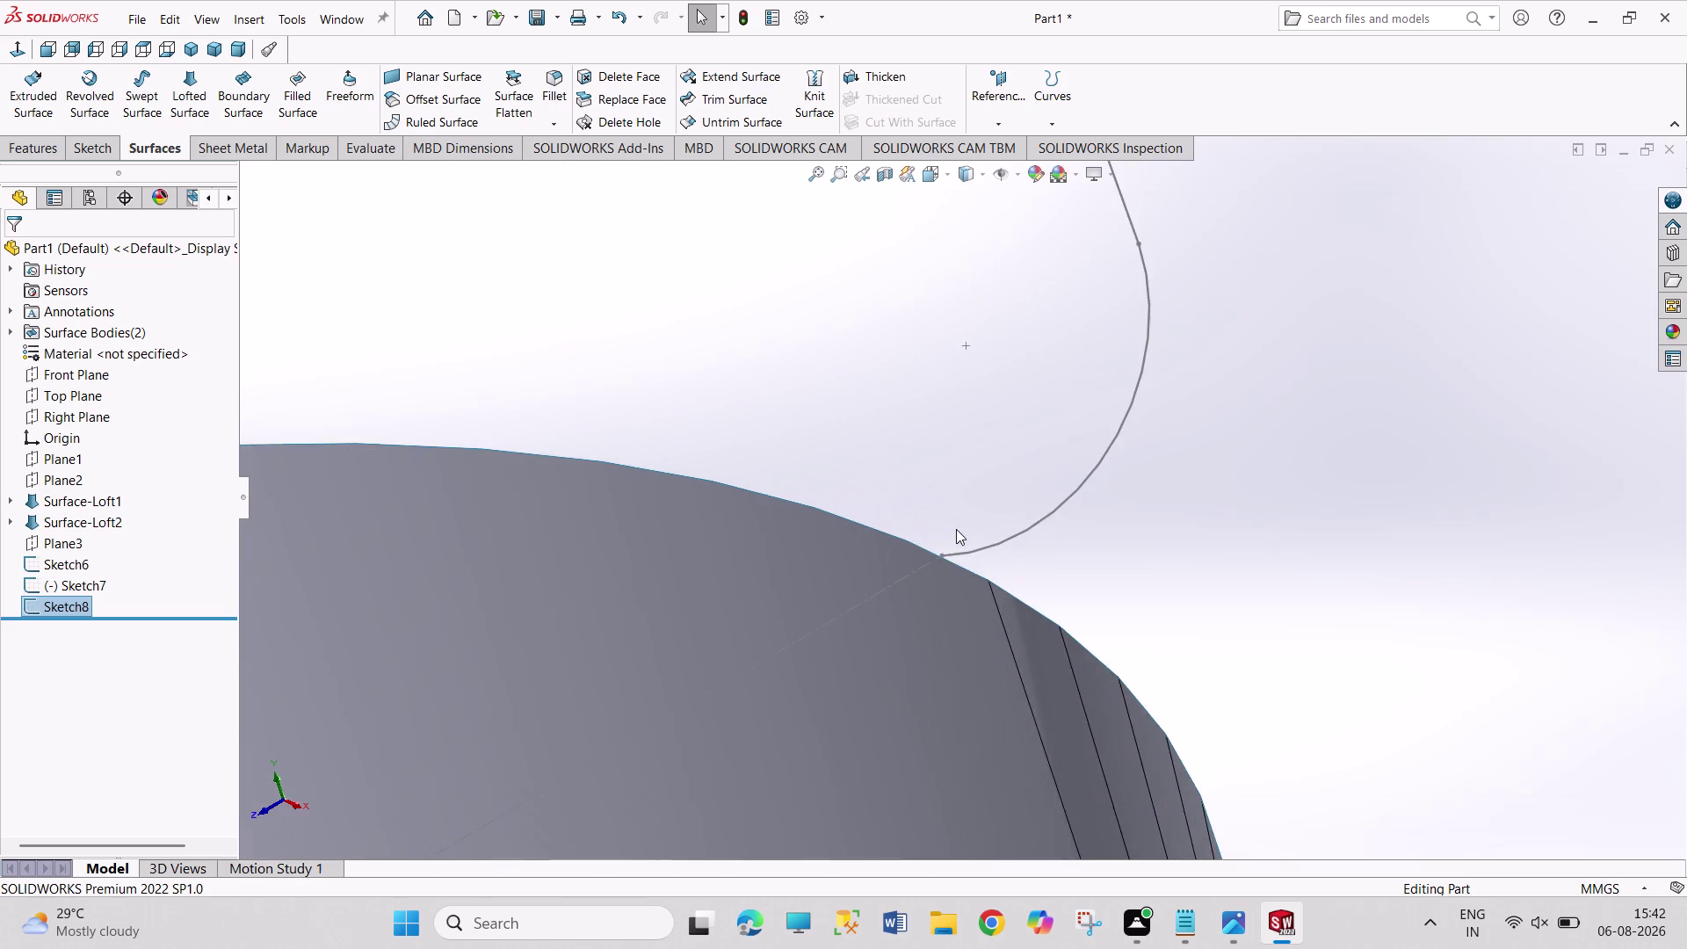
scroll(down, 3)
scroll(down, 3)
scroll(down, 3)
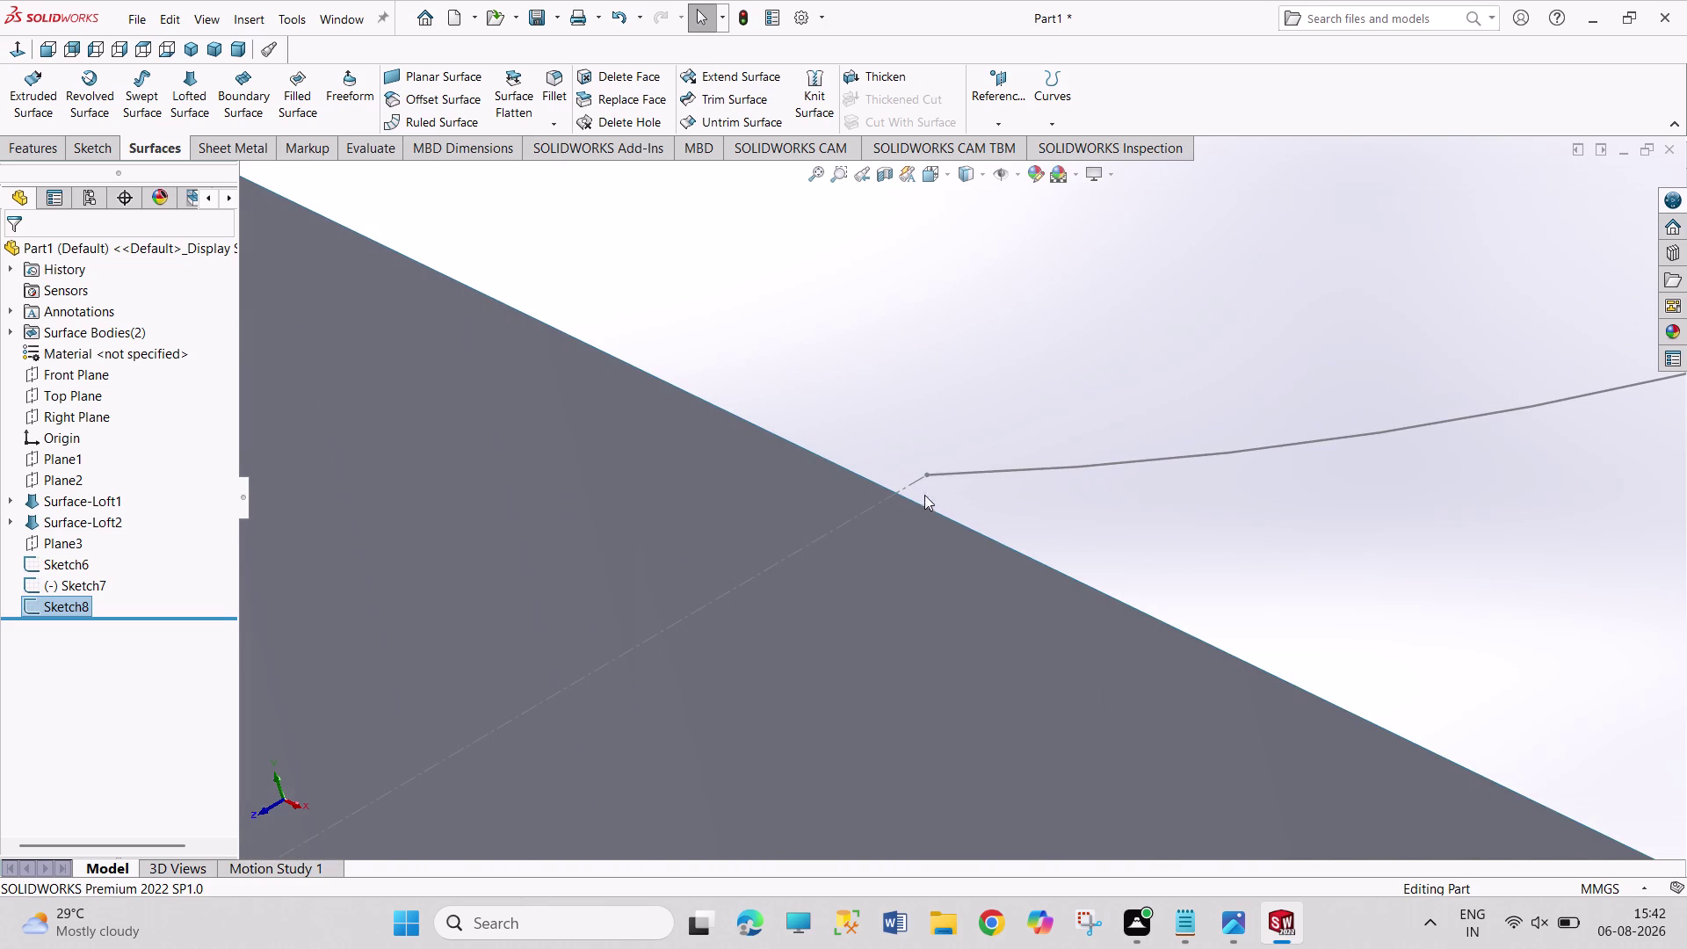
drag(924, 473, 901, 492)
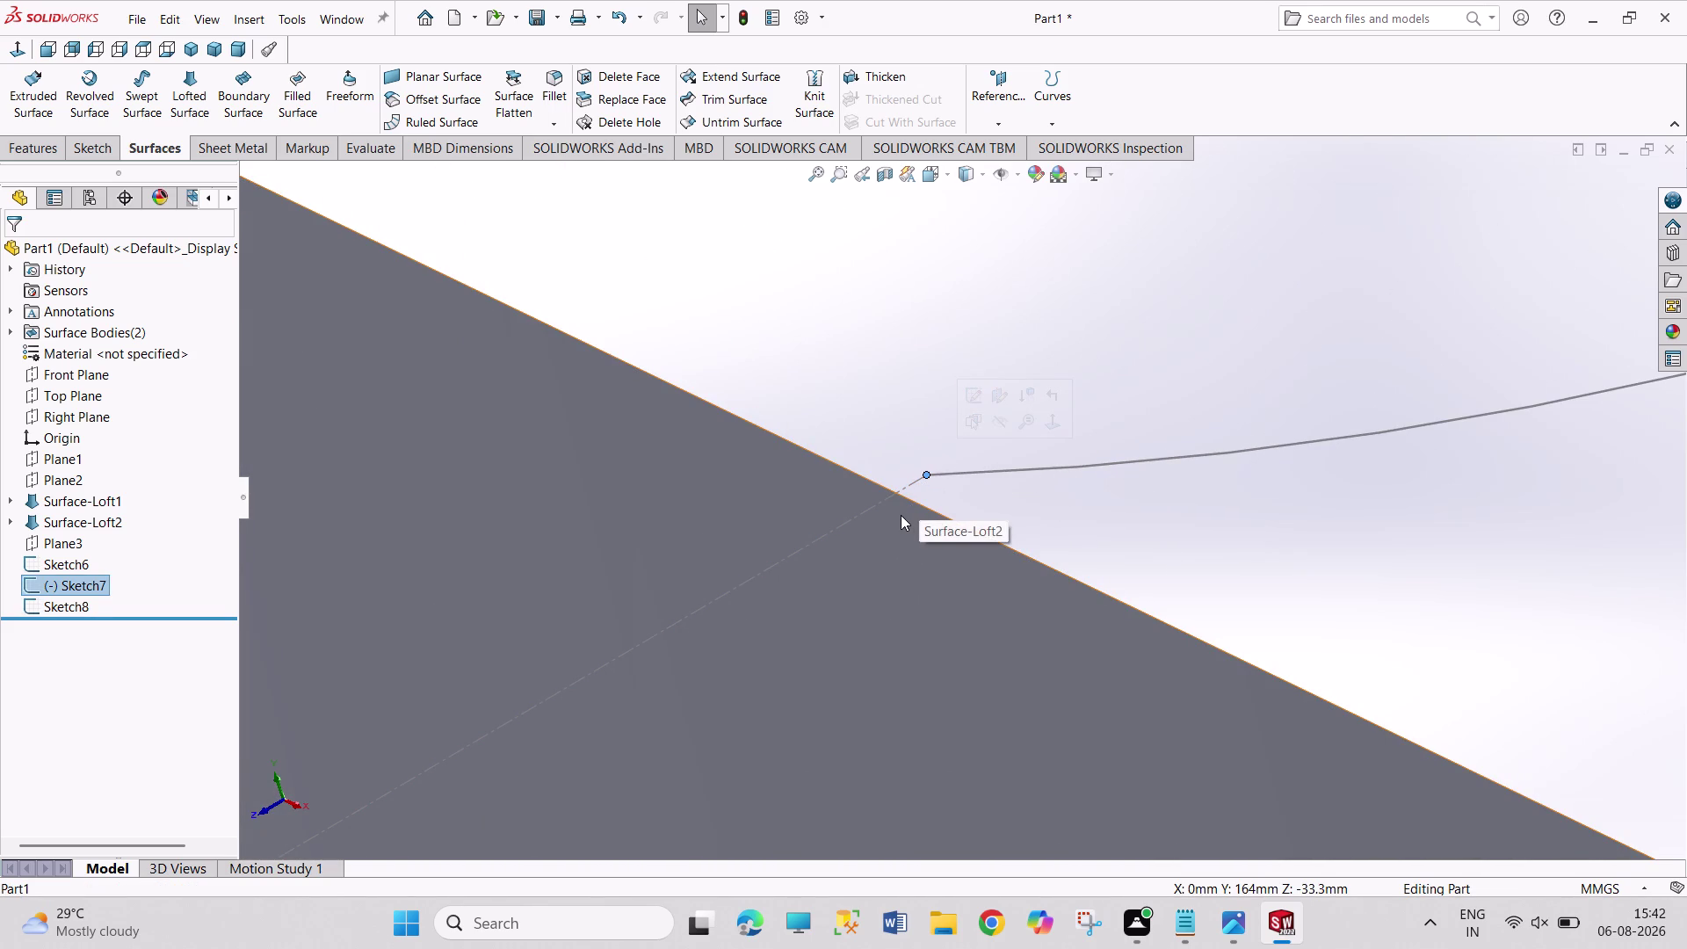
scroll(up, 3)
scroll(up, 3)
scroll(up, 3)
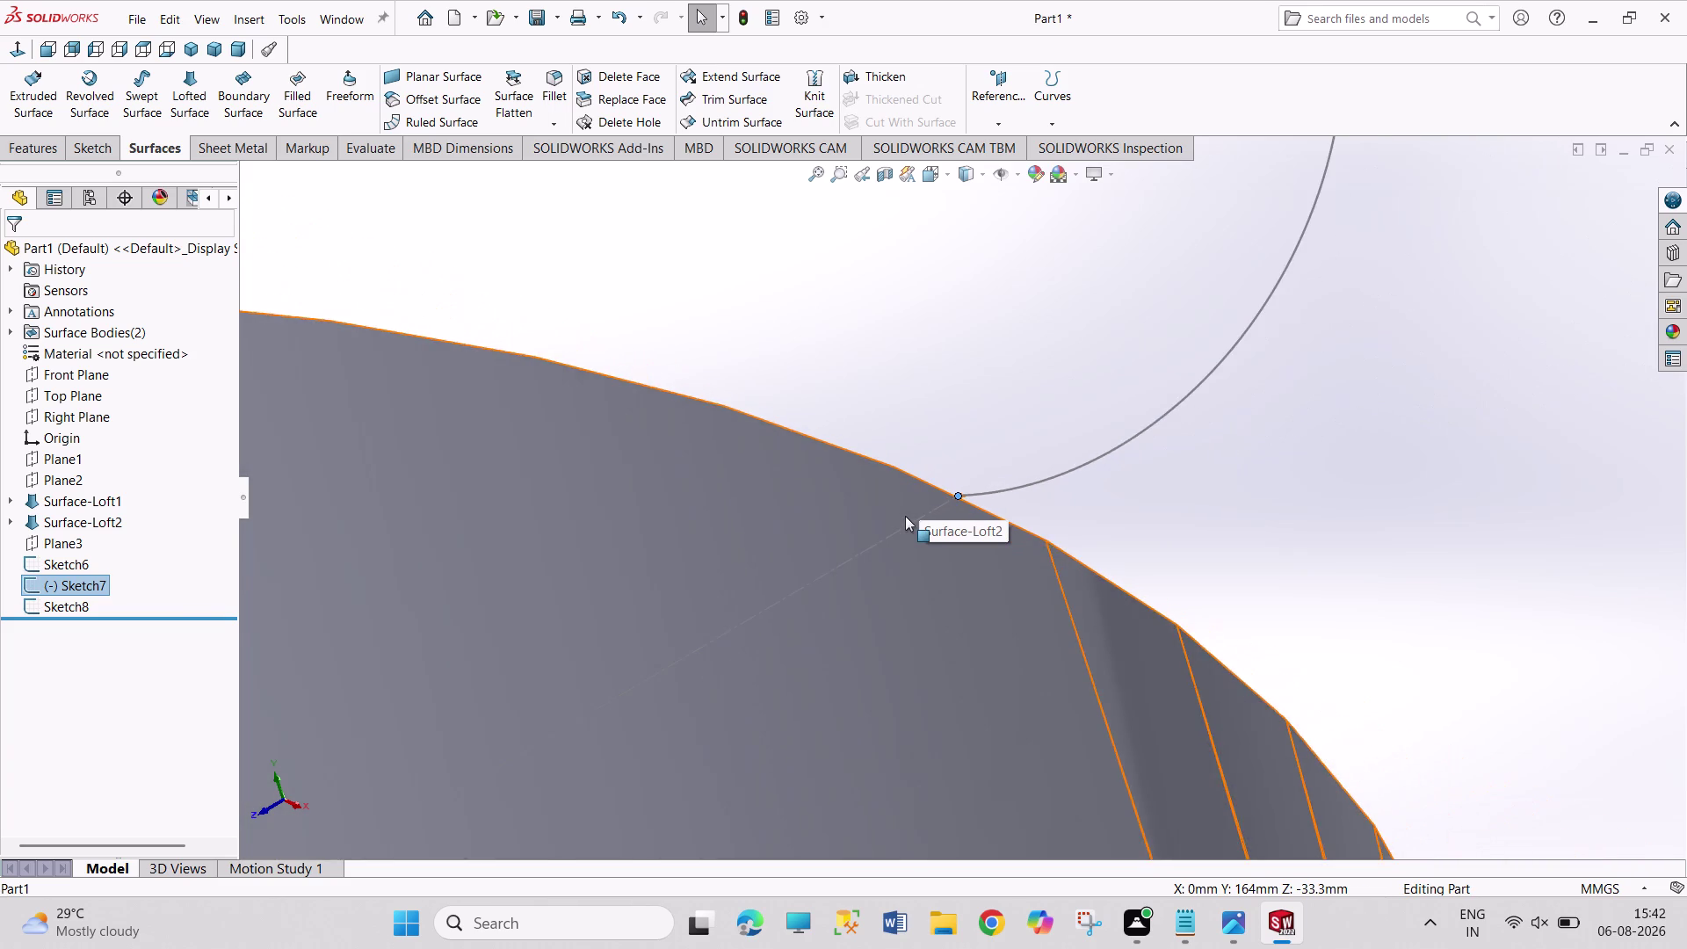
scroll(up, 3)
scroll(up, 3)
scroll(up, 3)
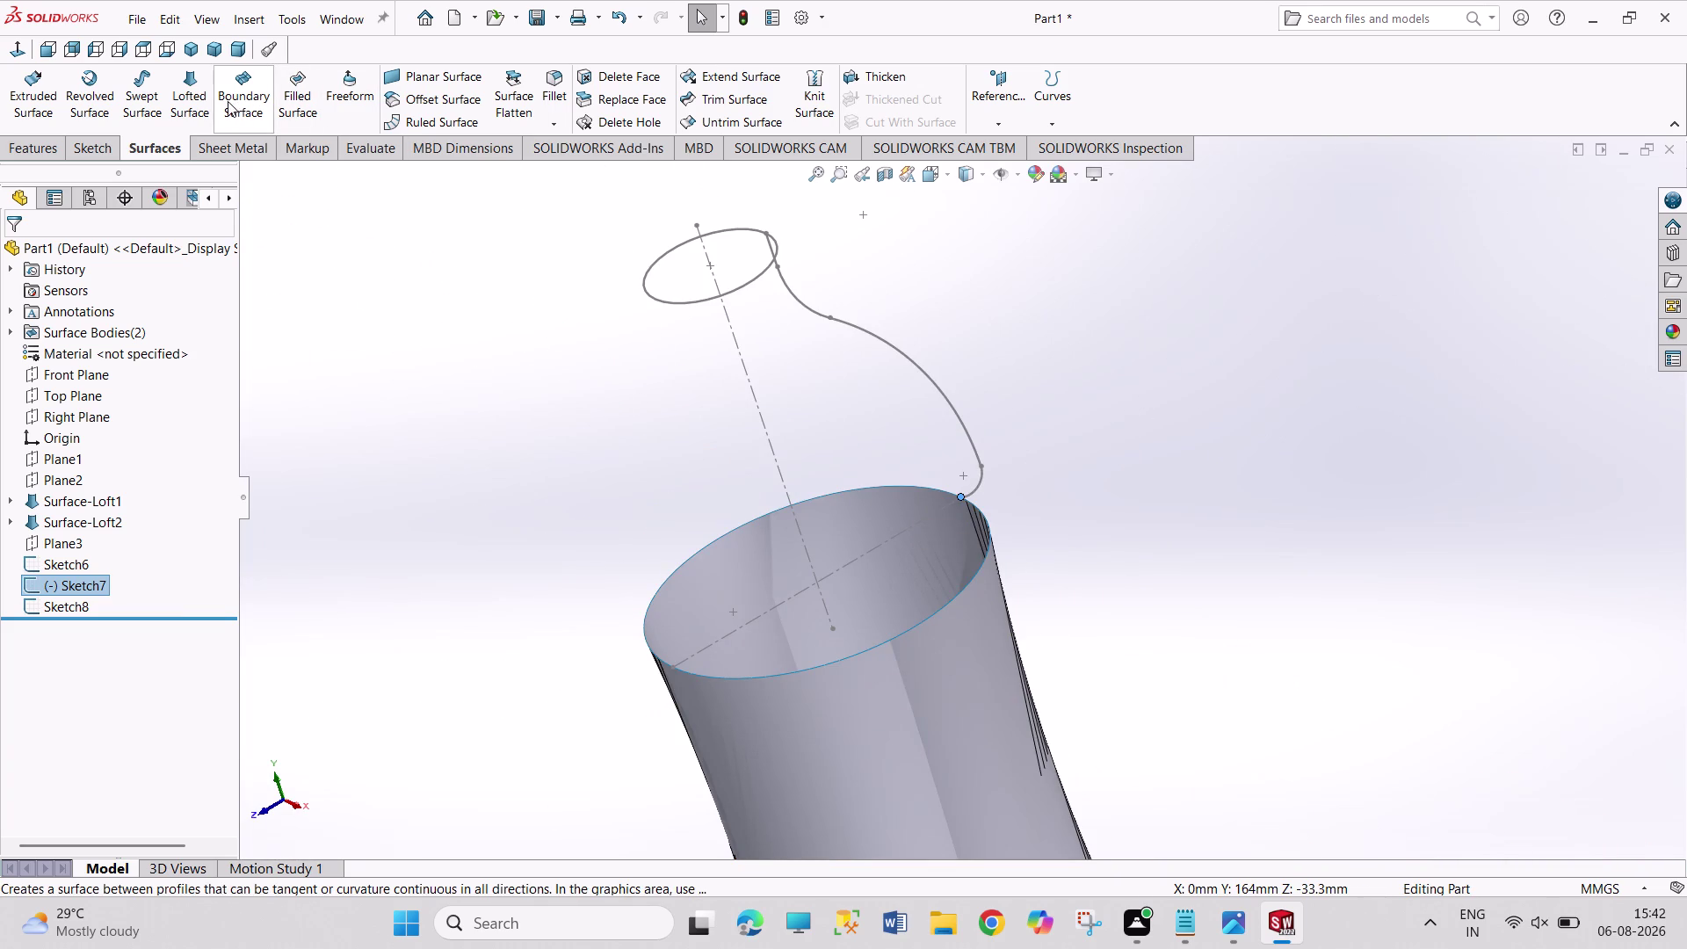
click(151, 98)
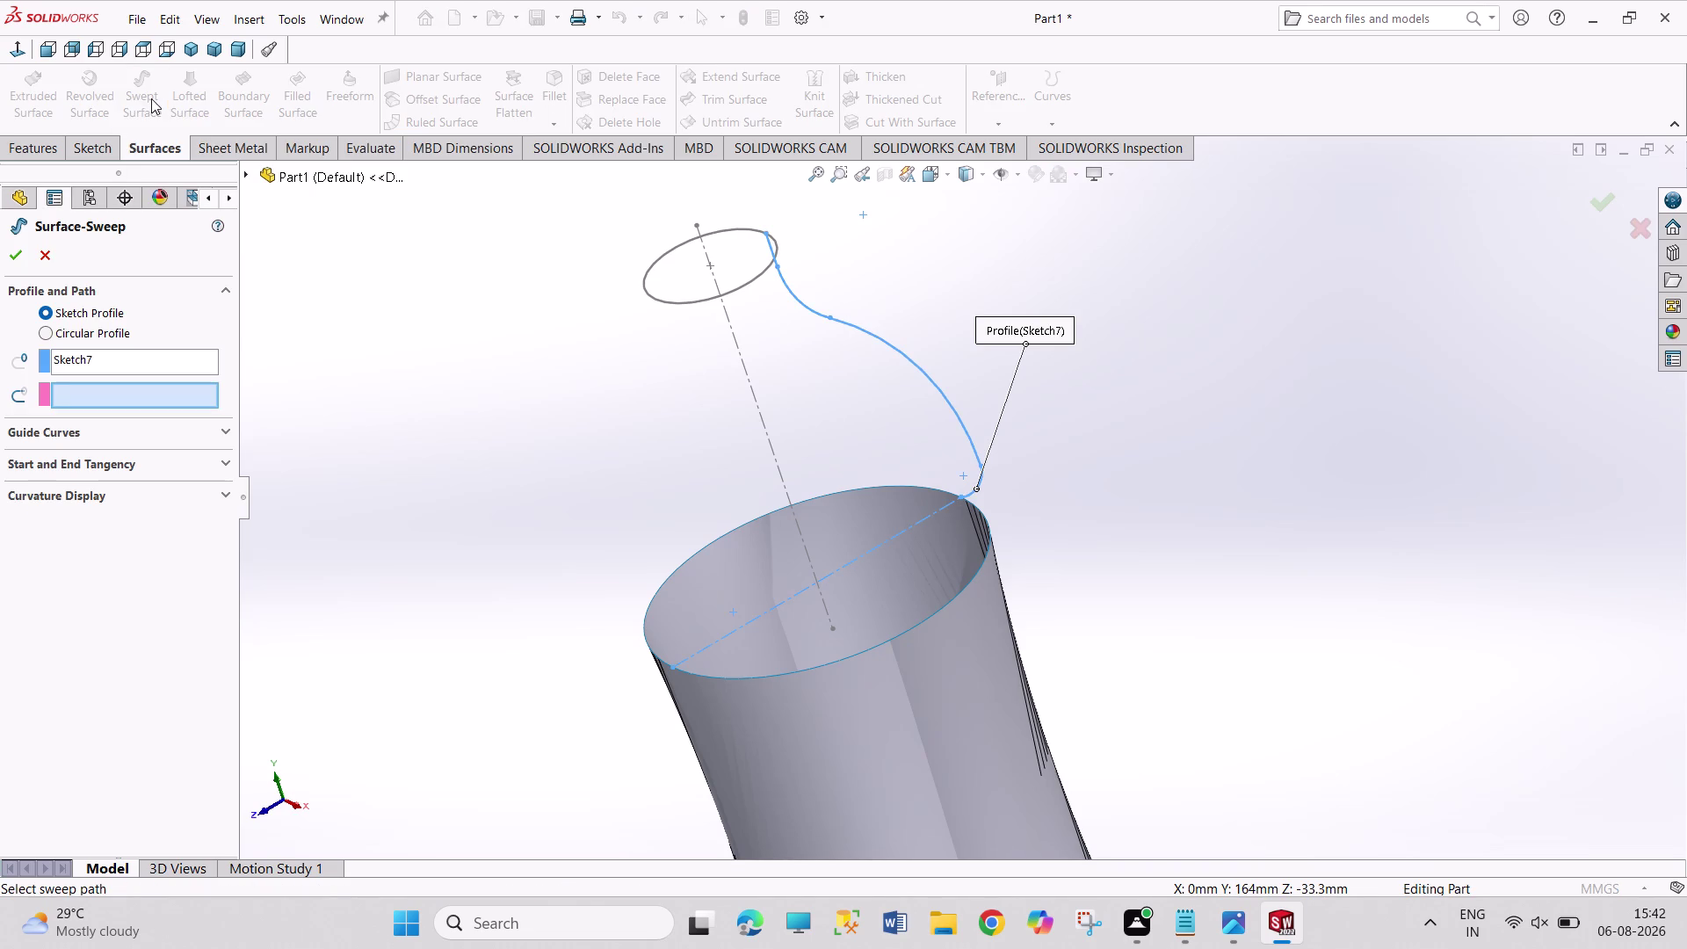
Sweep Sketch7 along the body's top rim edge to create Surface-Sweep1.
click(843, 661)
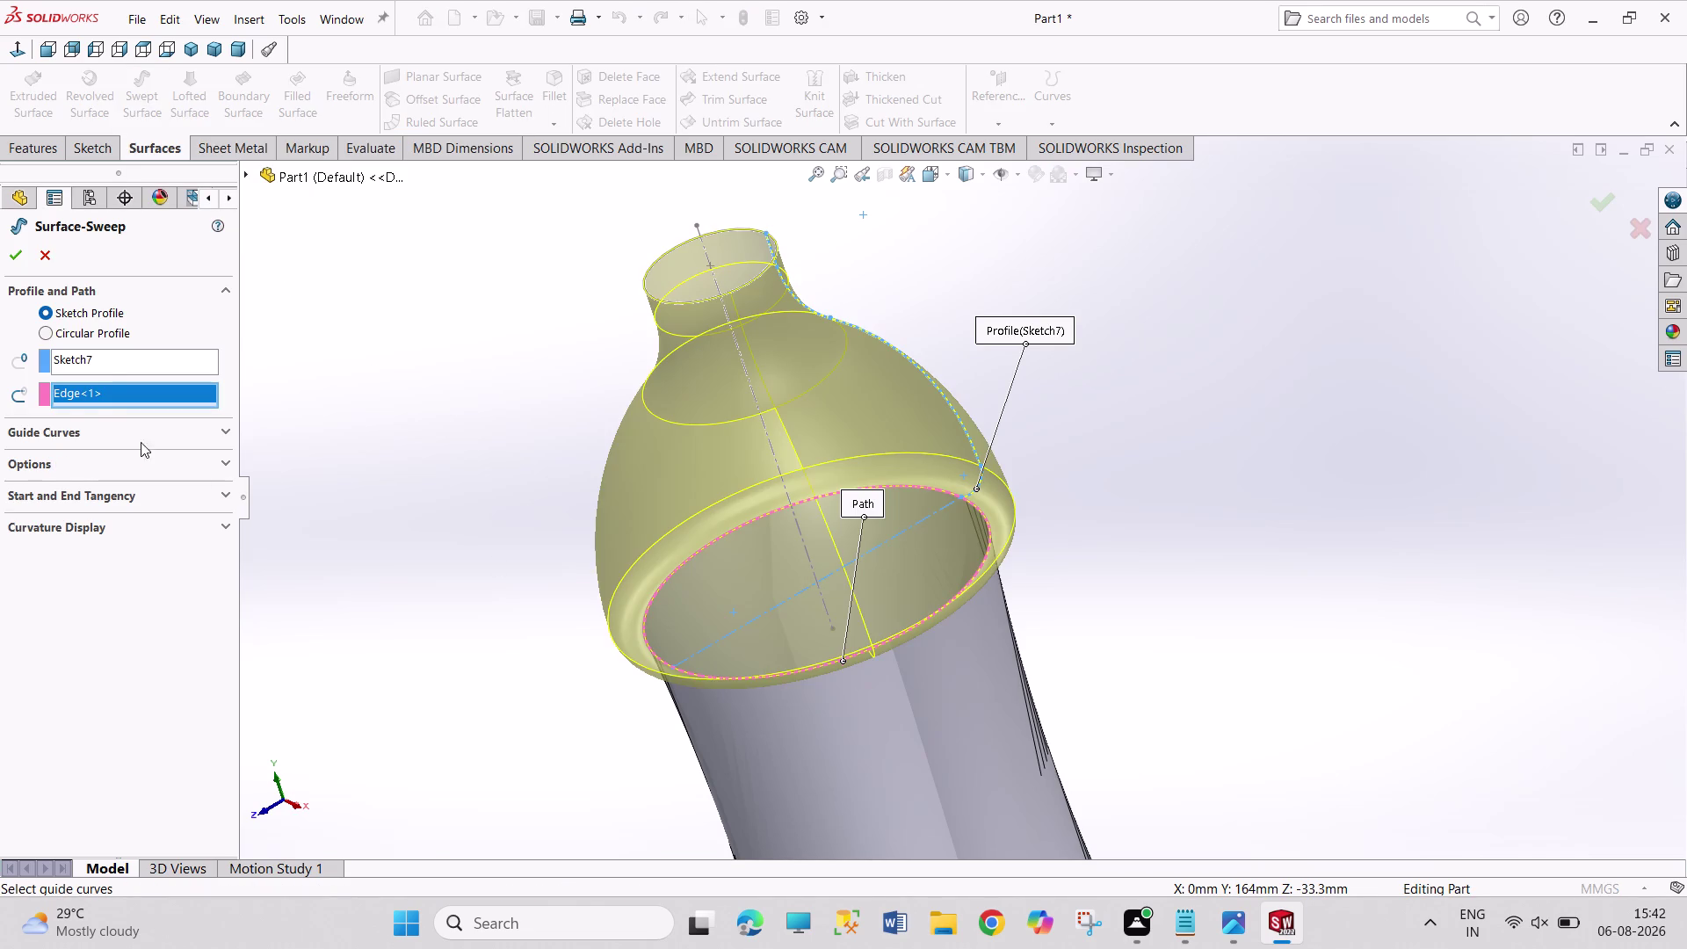
click(20, 259)
click(346, 519)
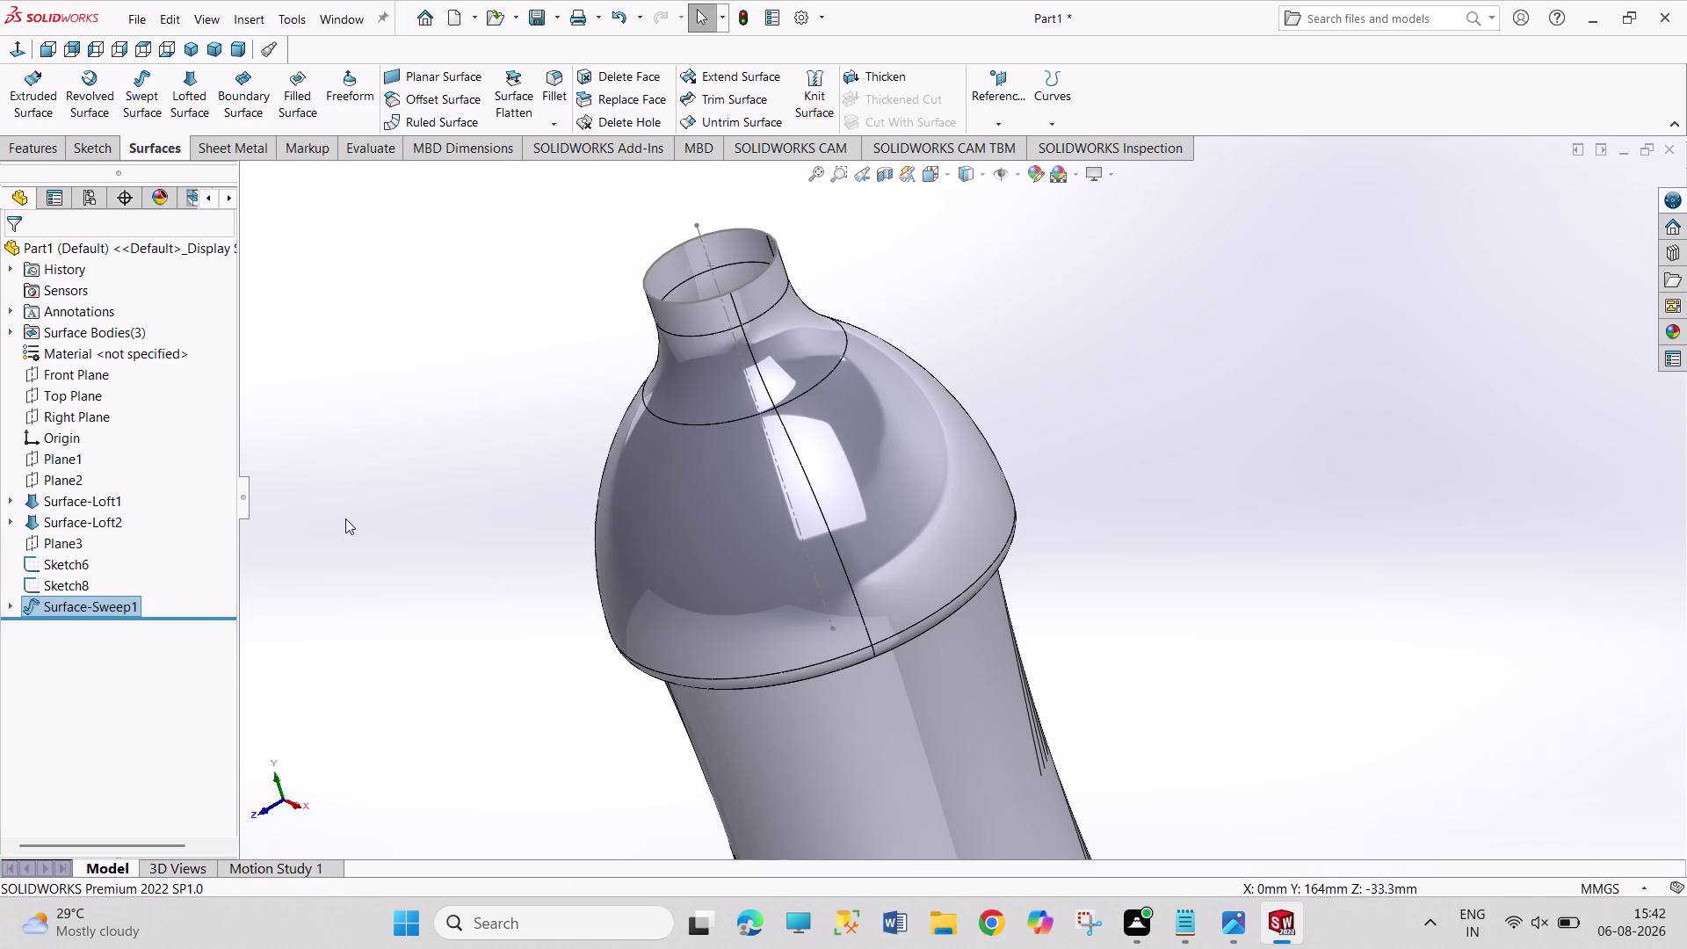
middle_drag(517, 611, 415, 331)
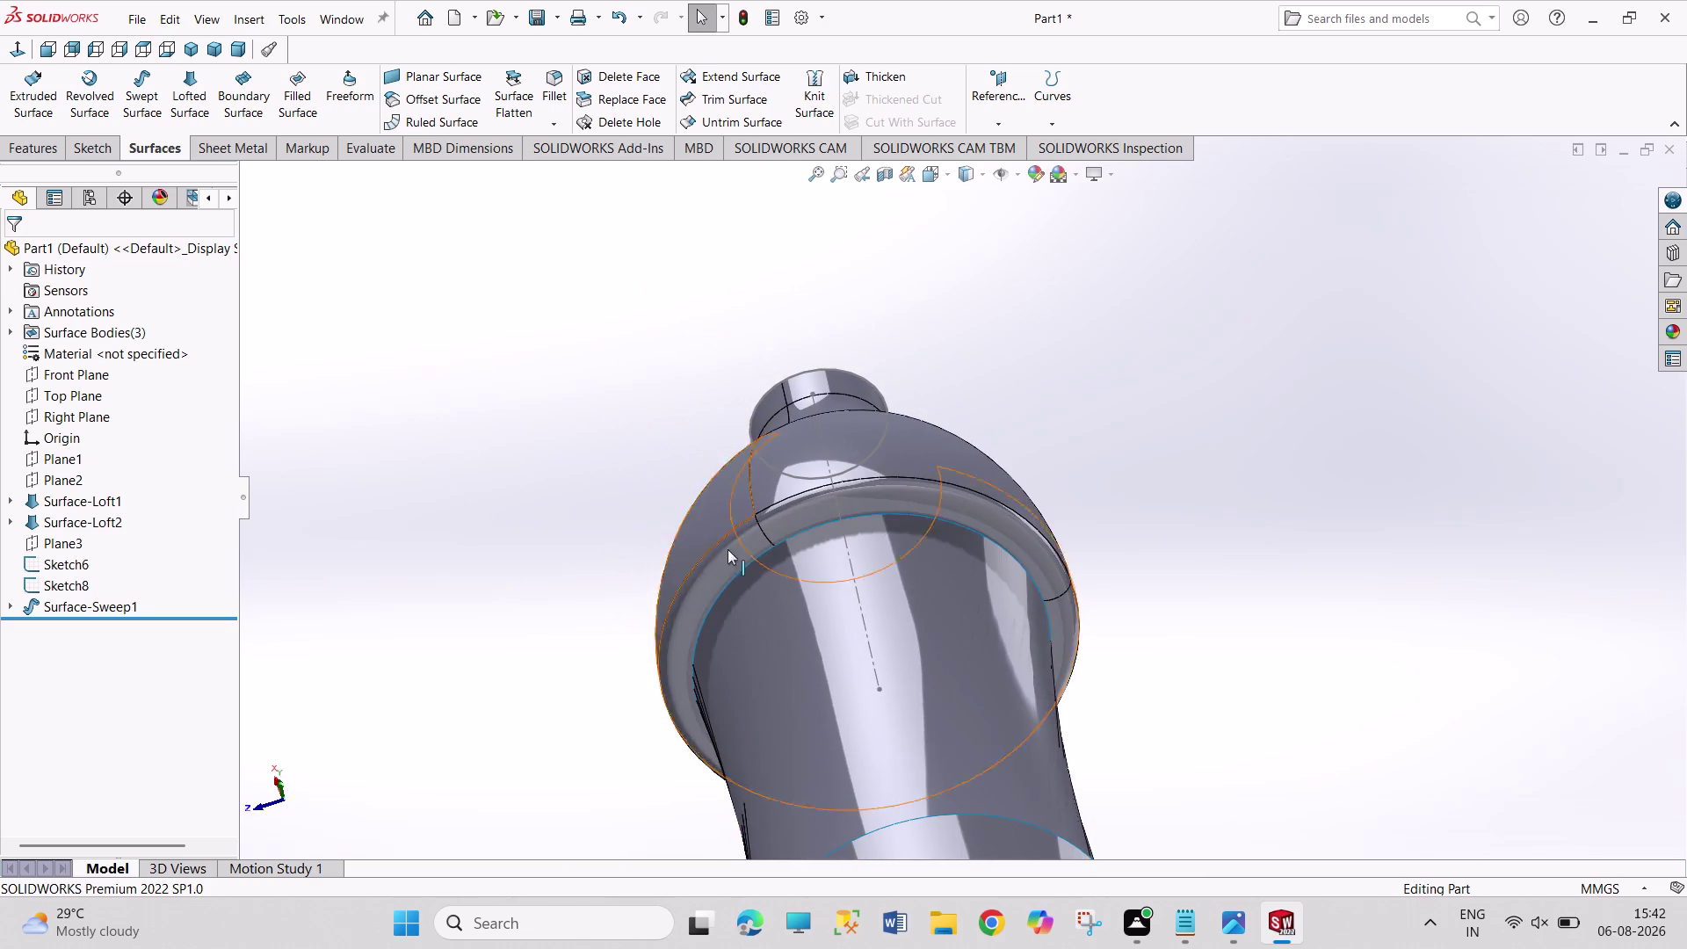
scroll(down, 3)
scroll(down, 3)
Zoom in on the shoulder-to-body joint, then return to the isometric view.
middle_drag(972, 520, 906, 411)
scroll(down, 3)
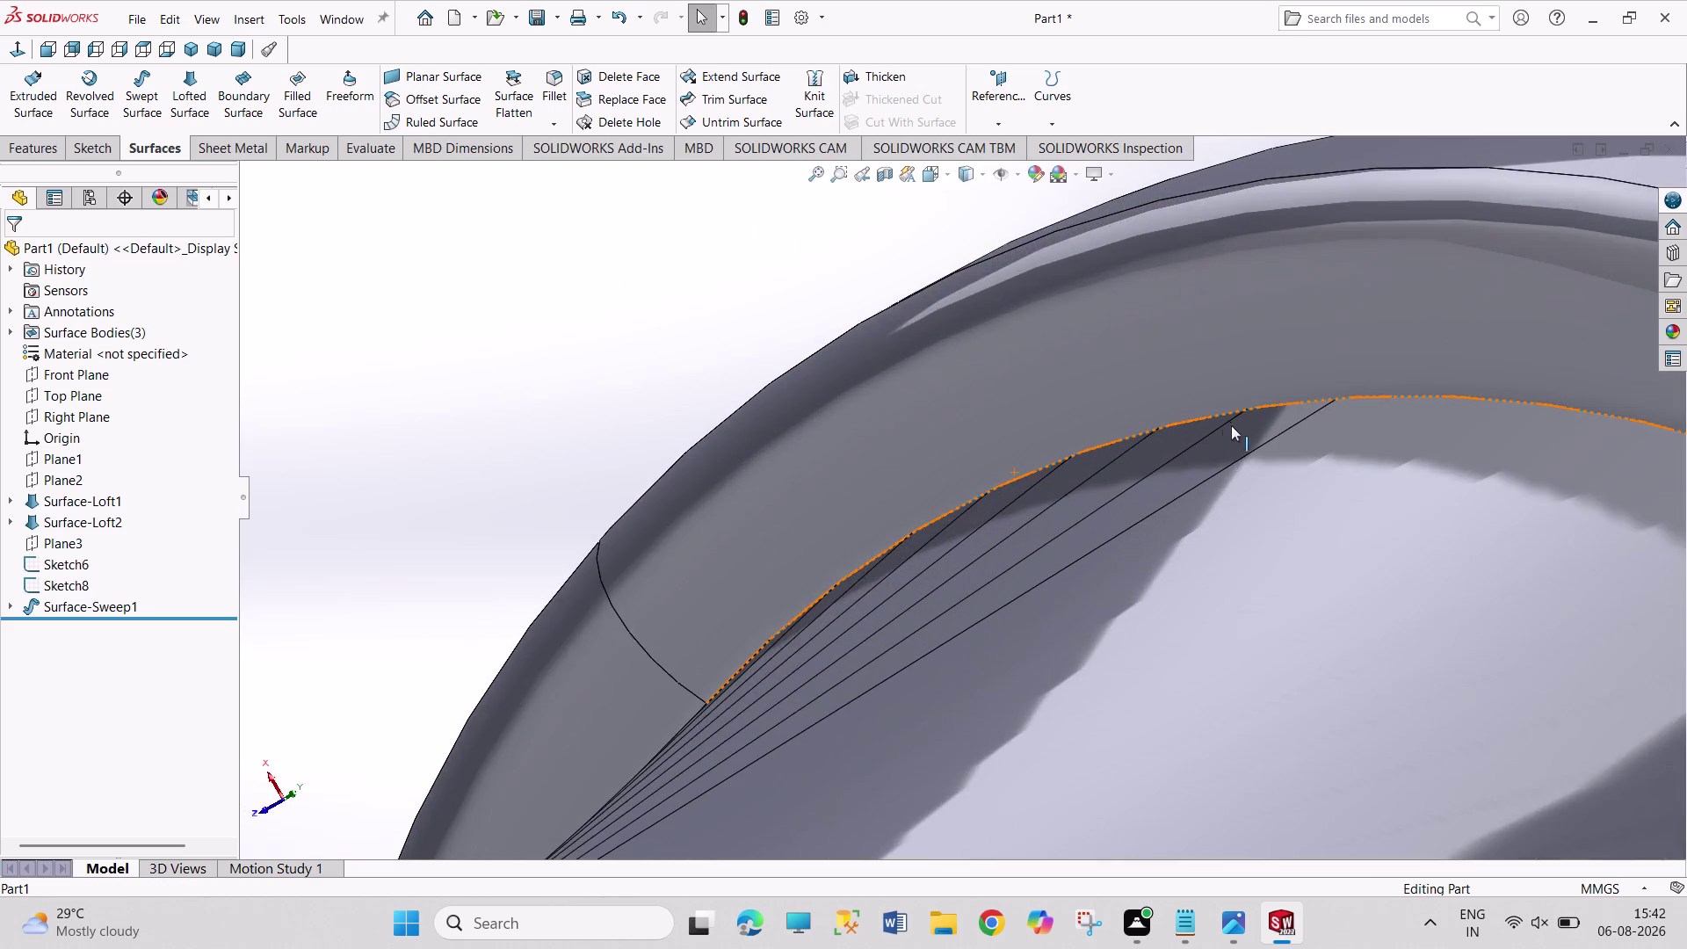
scroll(down, 3)
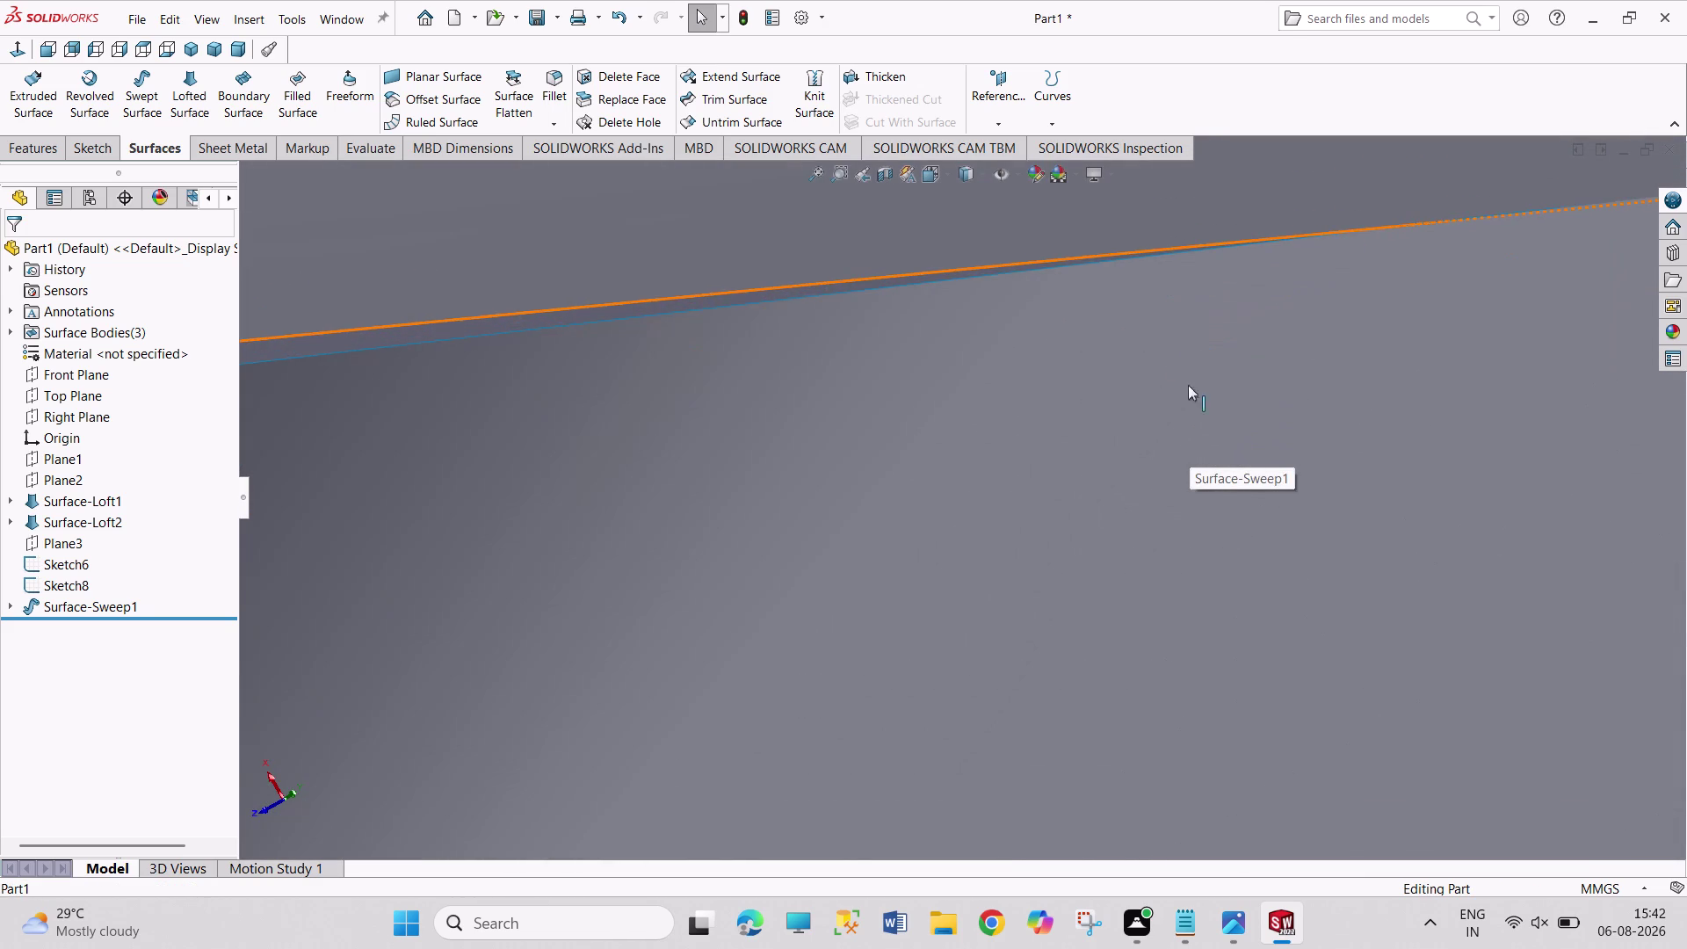
scroll(up, 3)
middle_drag(1127, 373, 1122, 311)
scroll(down, 3)
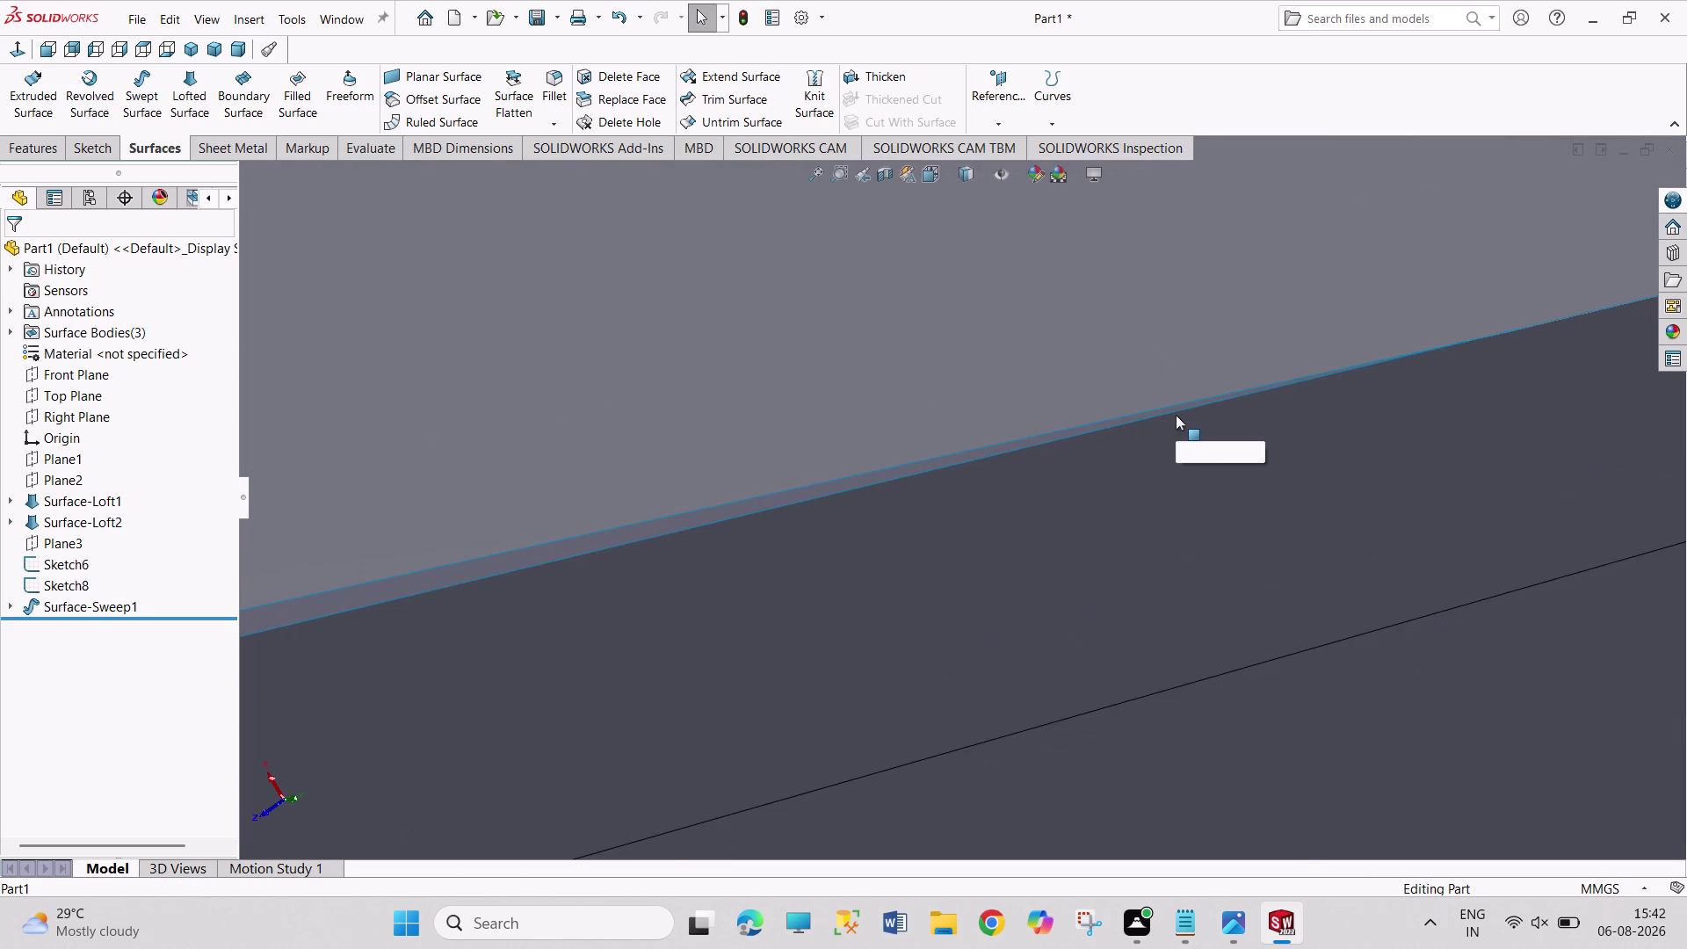
scroll(down, 3)
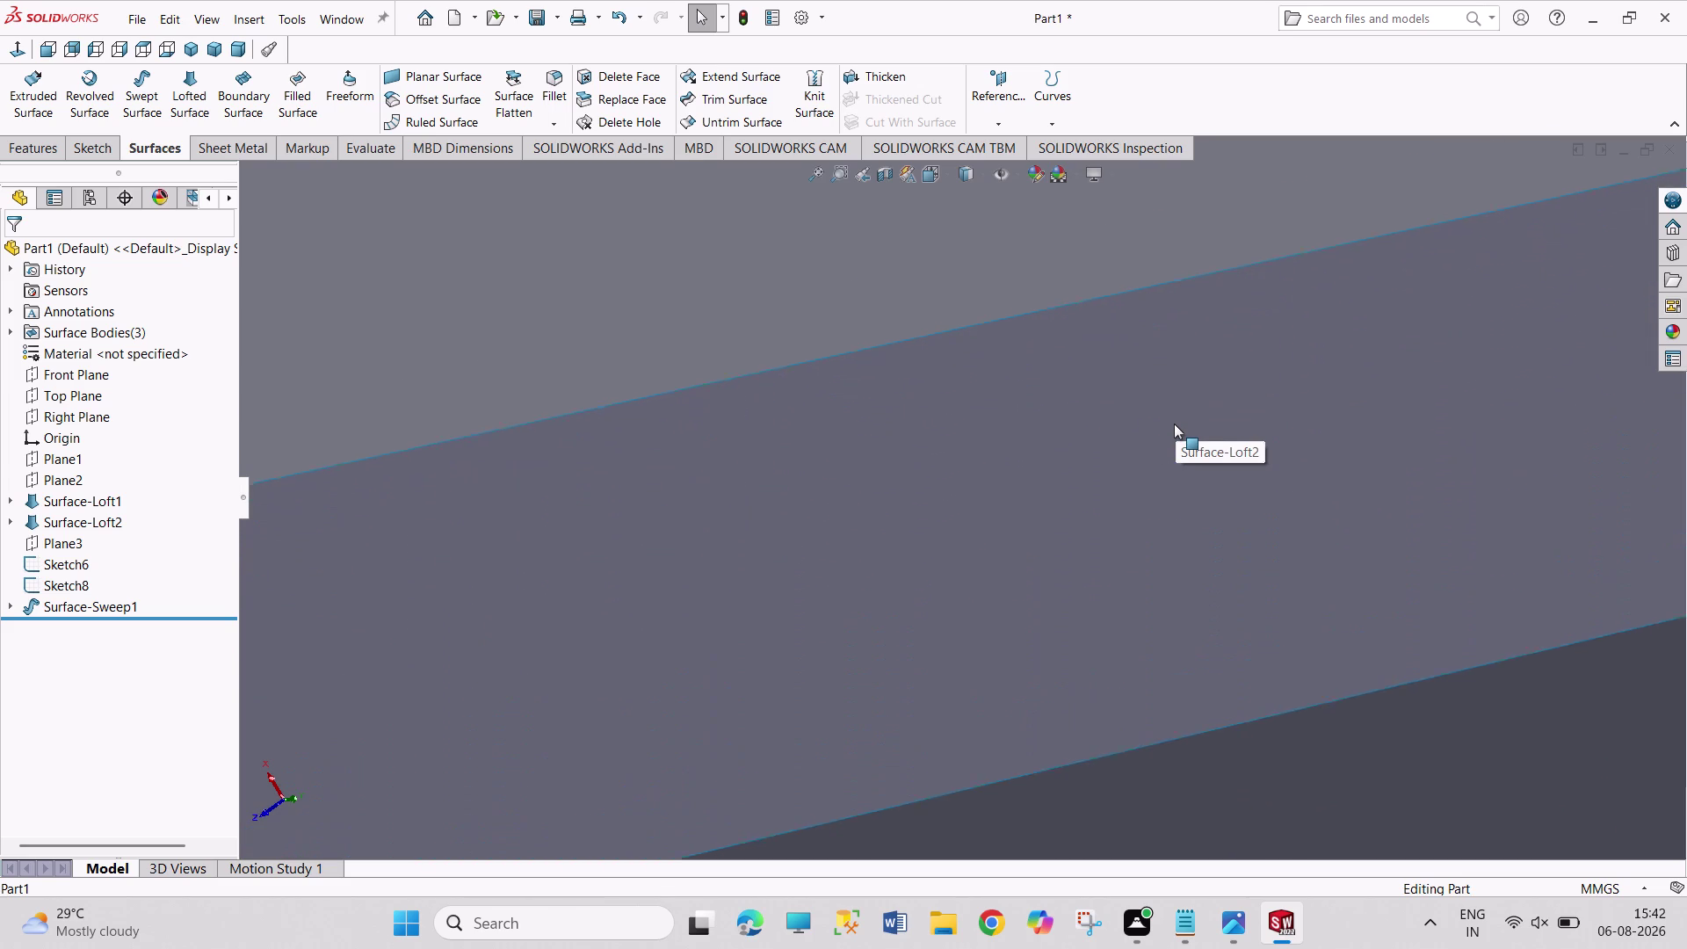
scroll(down, 3)
scroll(up, 3)
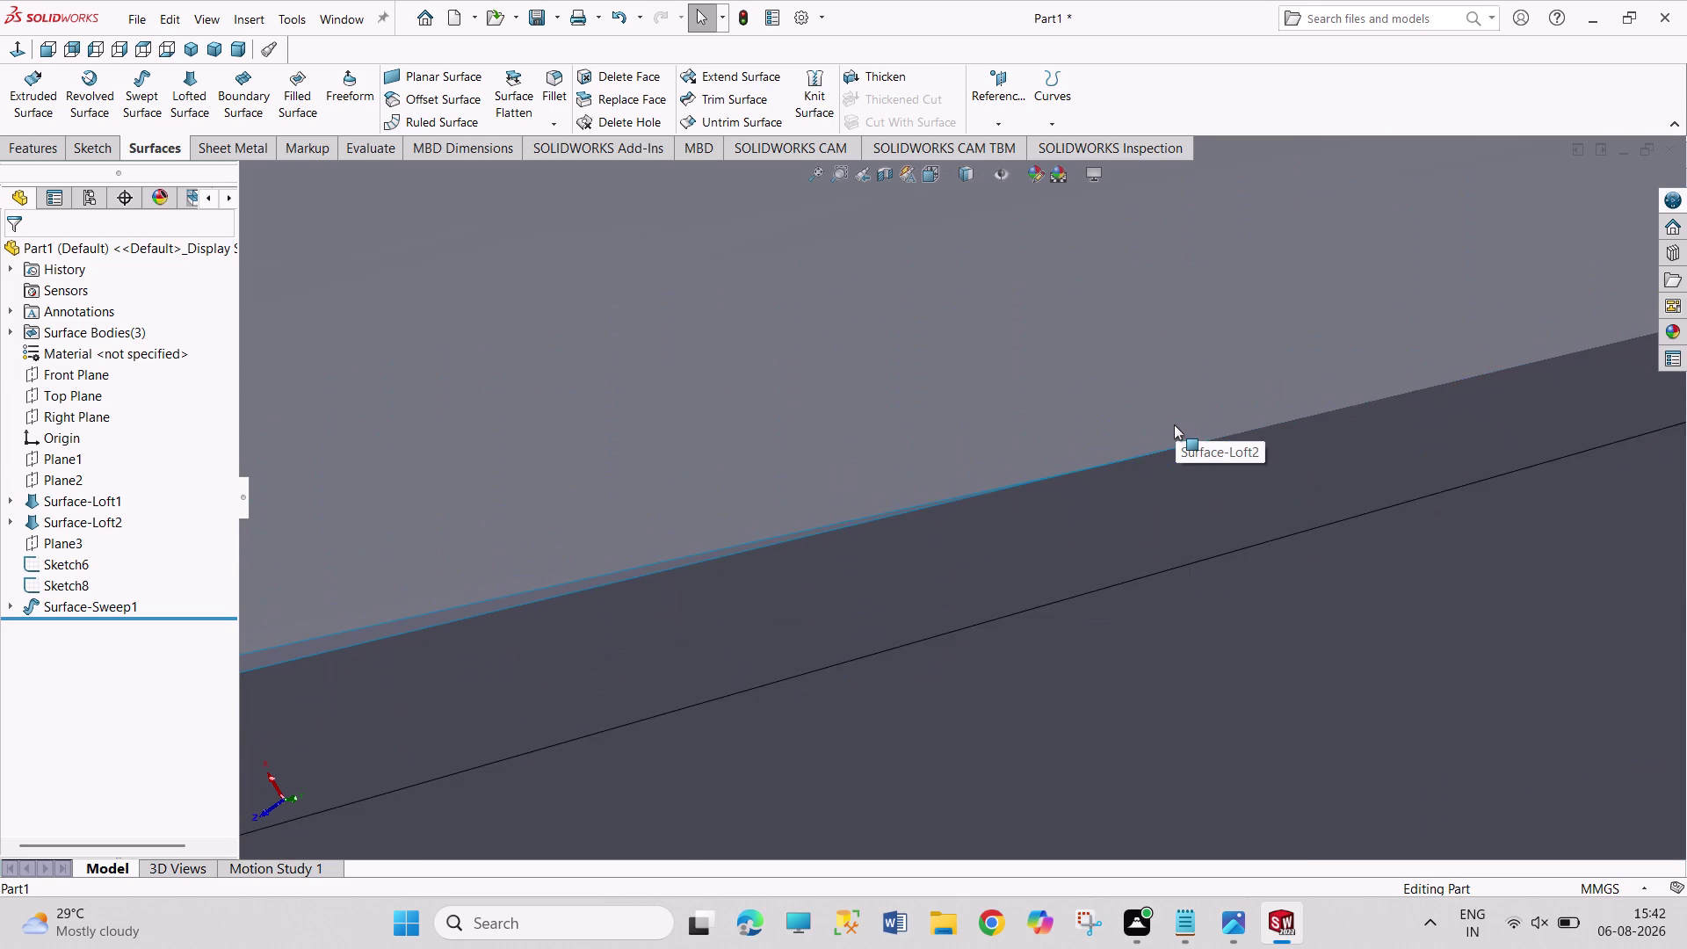
scroll(up, 3)
scroll(up, 3)
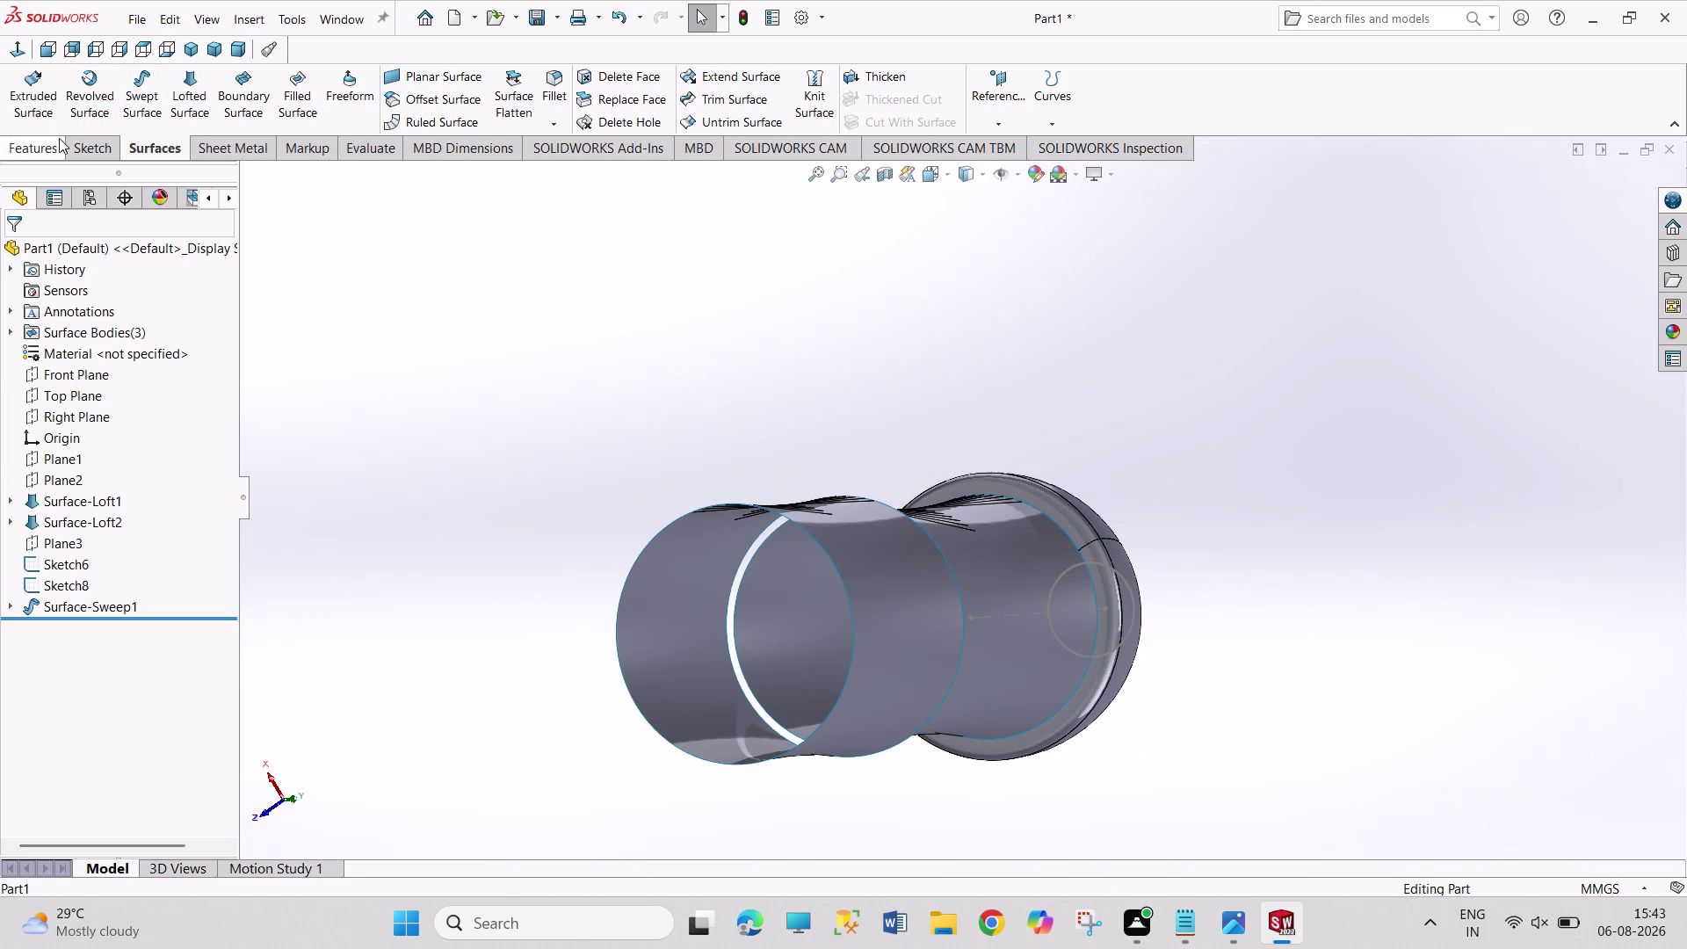
click(190, 49)
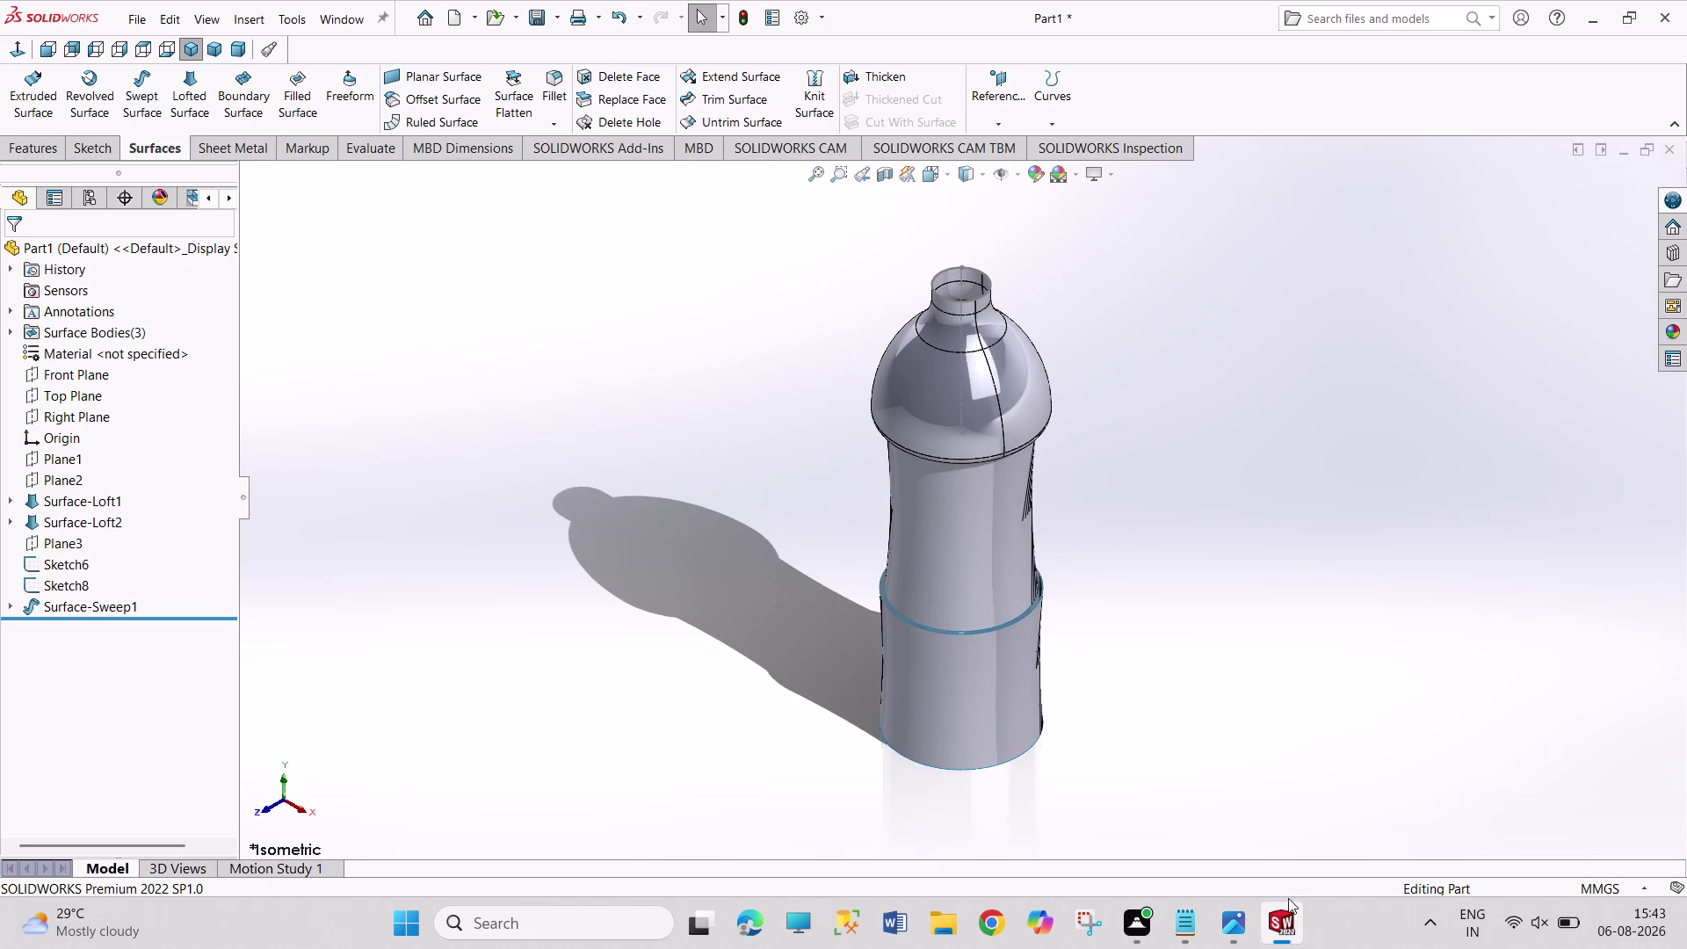
click(1233, 933)
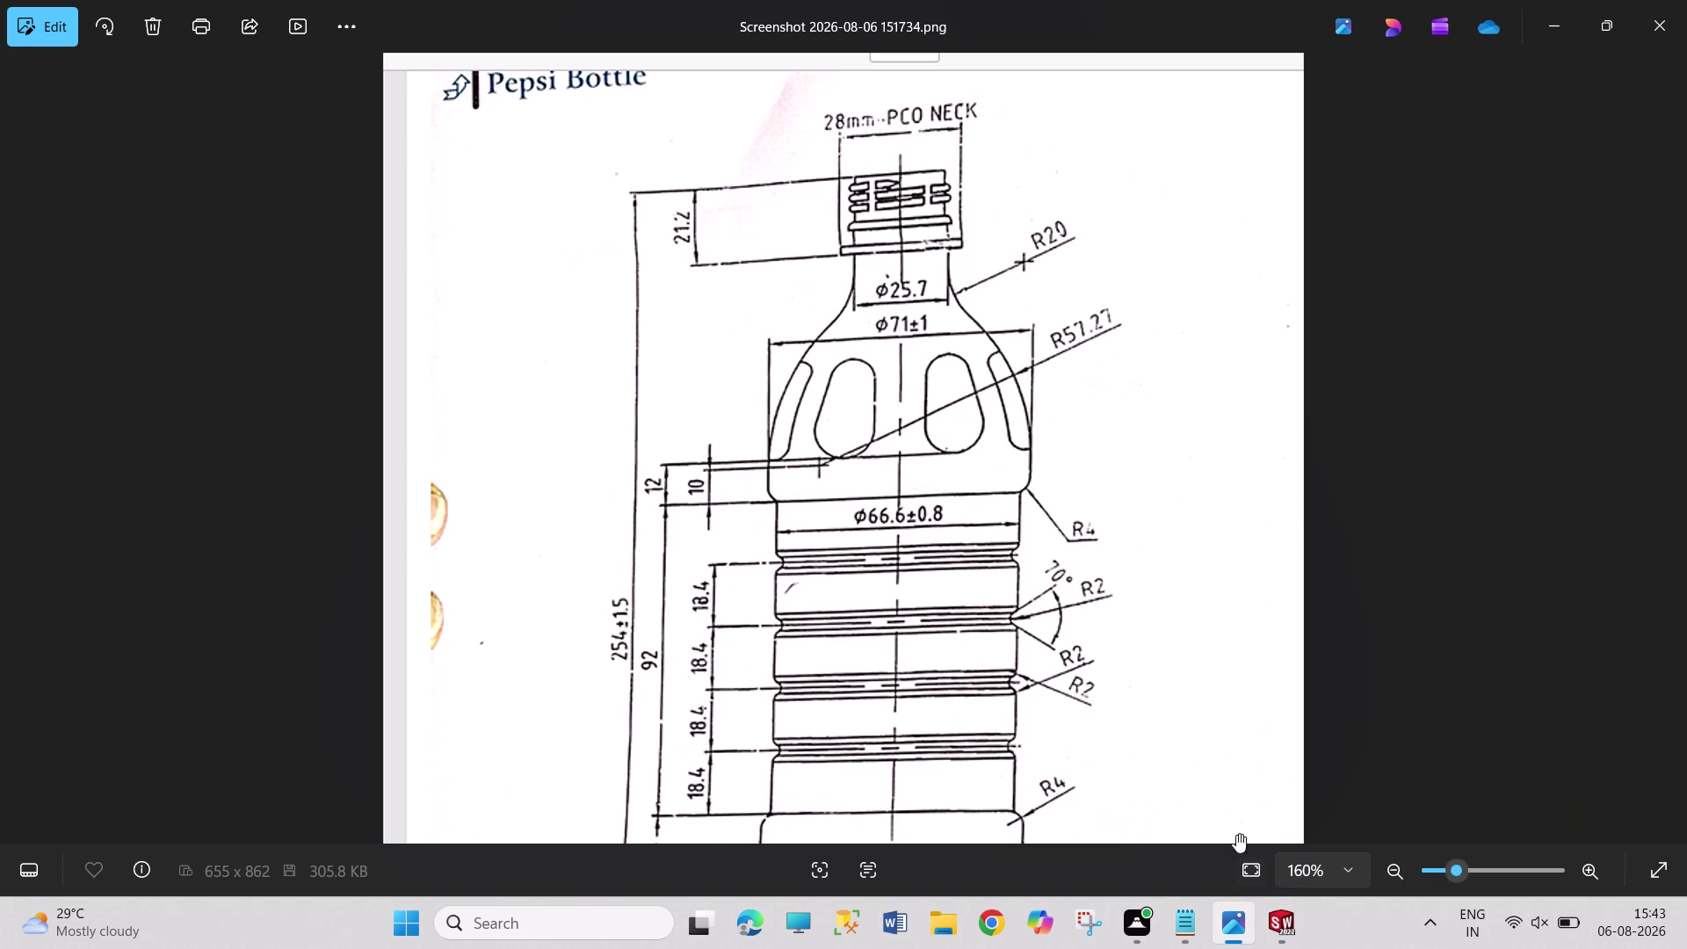
click(1283, 948)
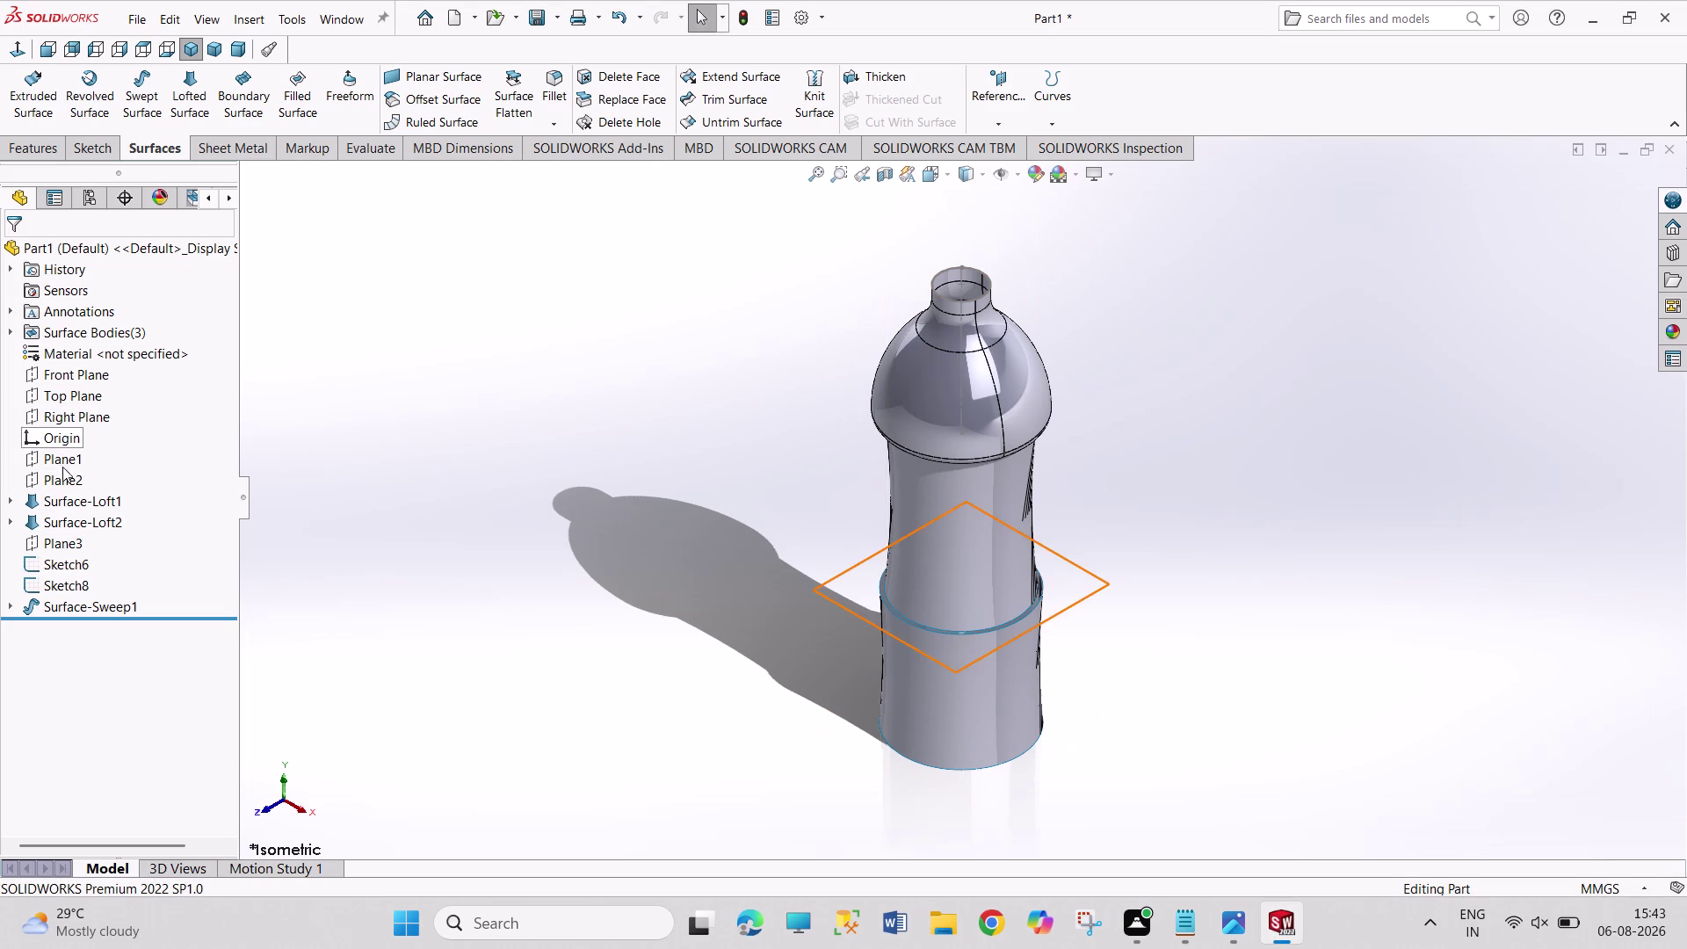
Discard an empty sketch on Plane3 and begin a new reference plane.
click(62, 541)
click(77, 519)
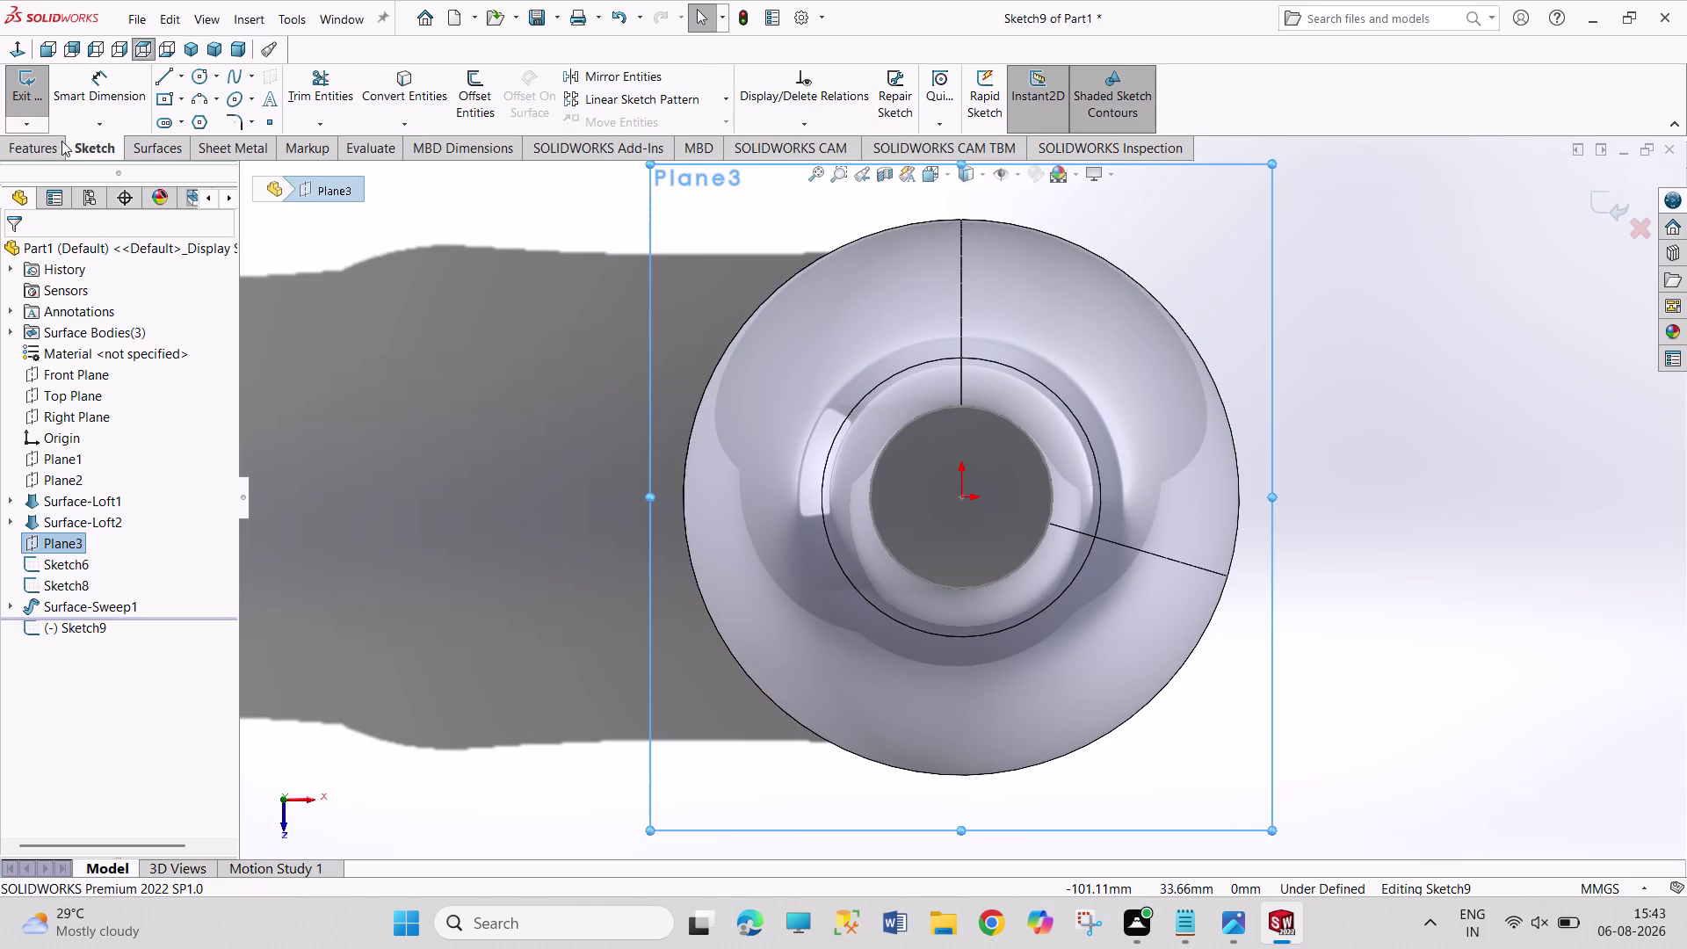
click(24, 91)
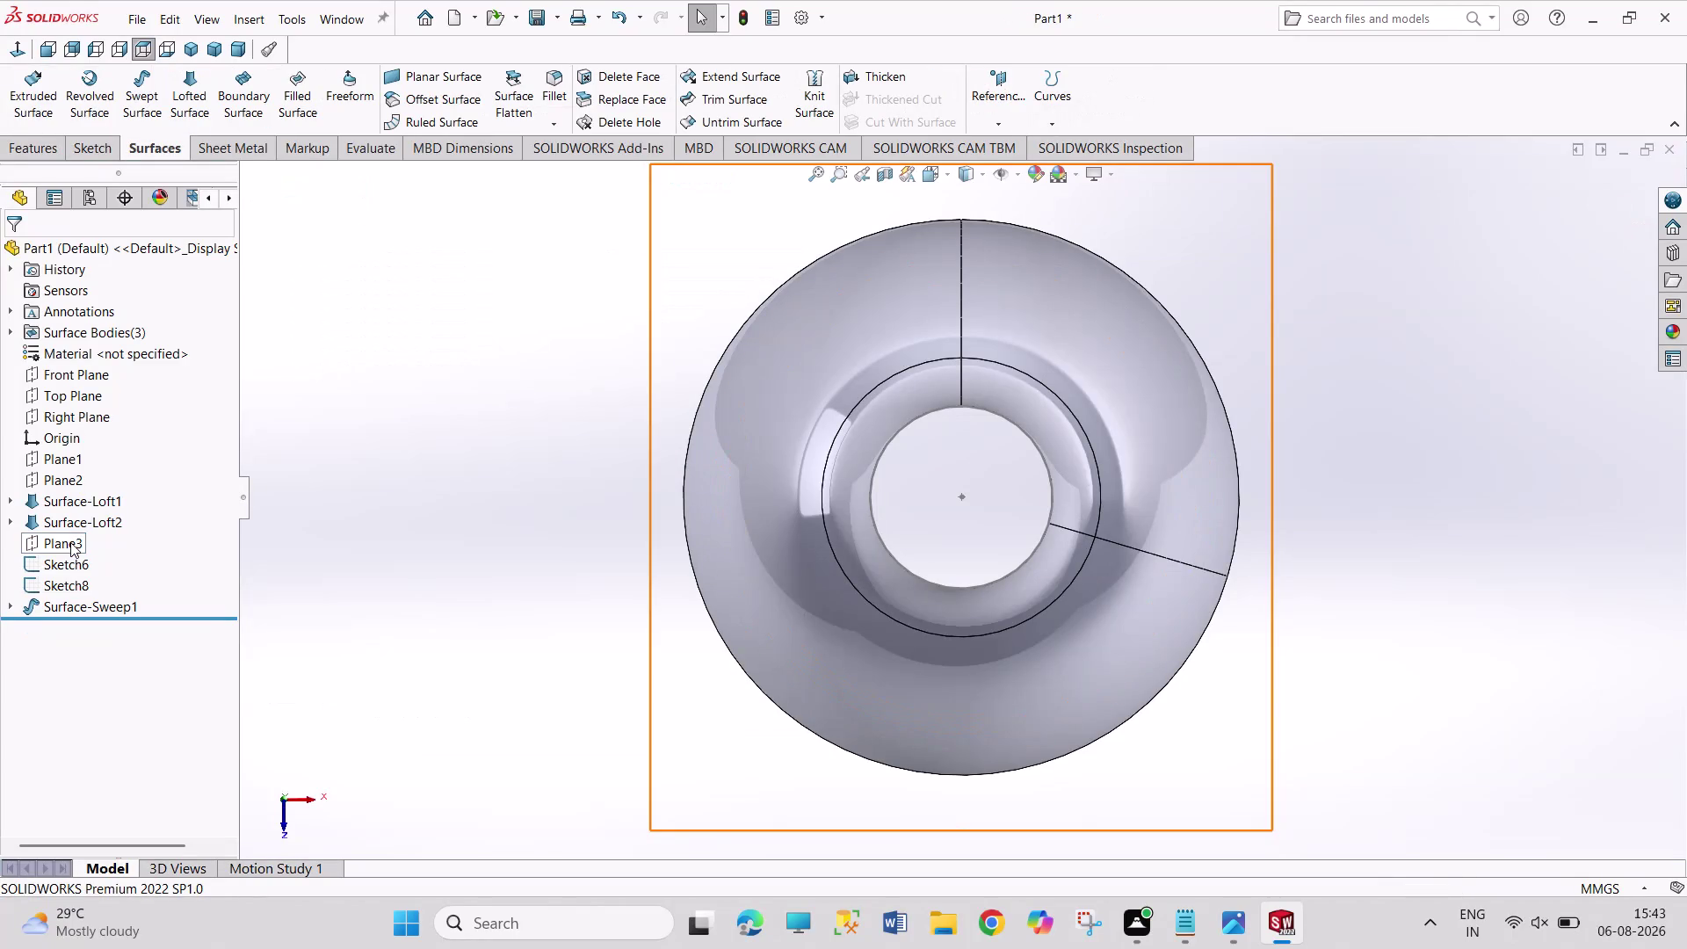
click(995, 93)
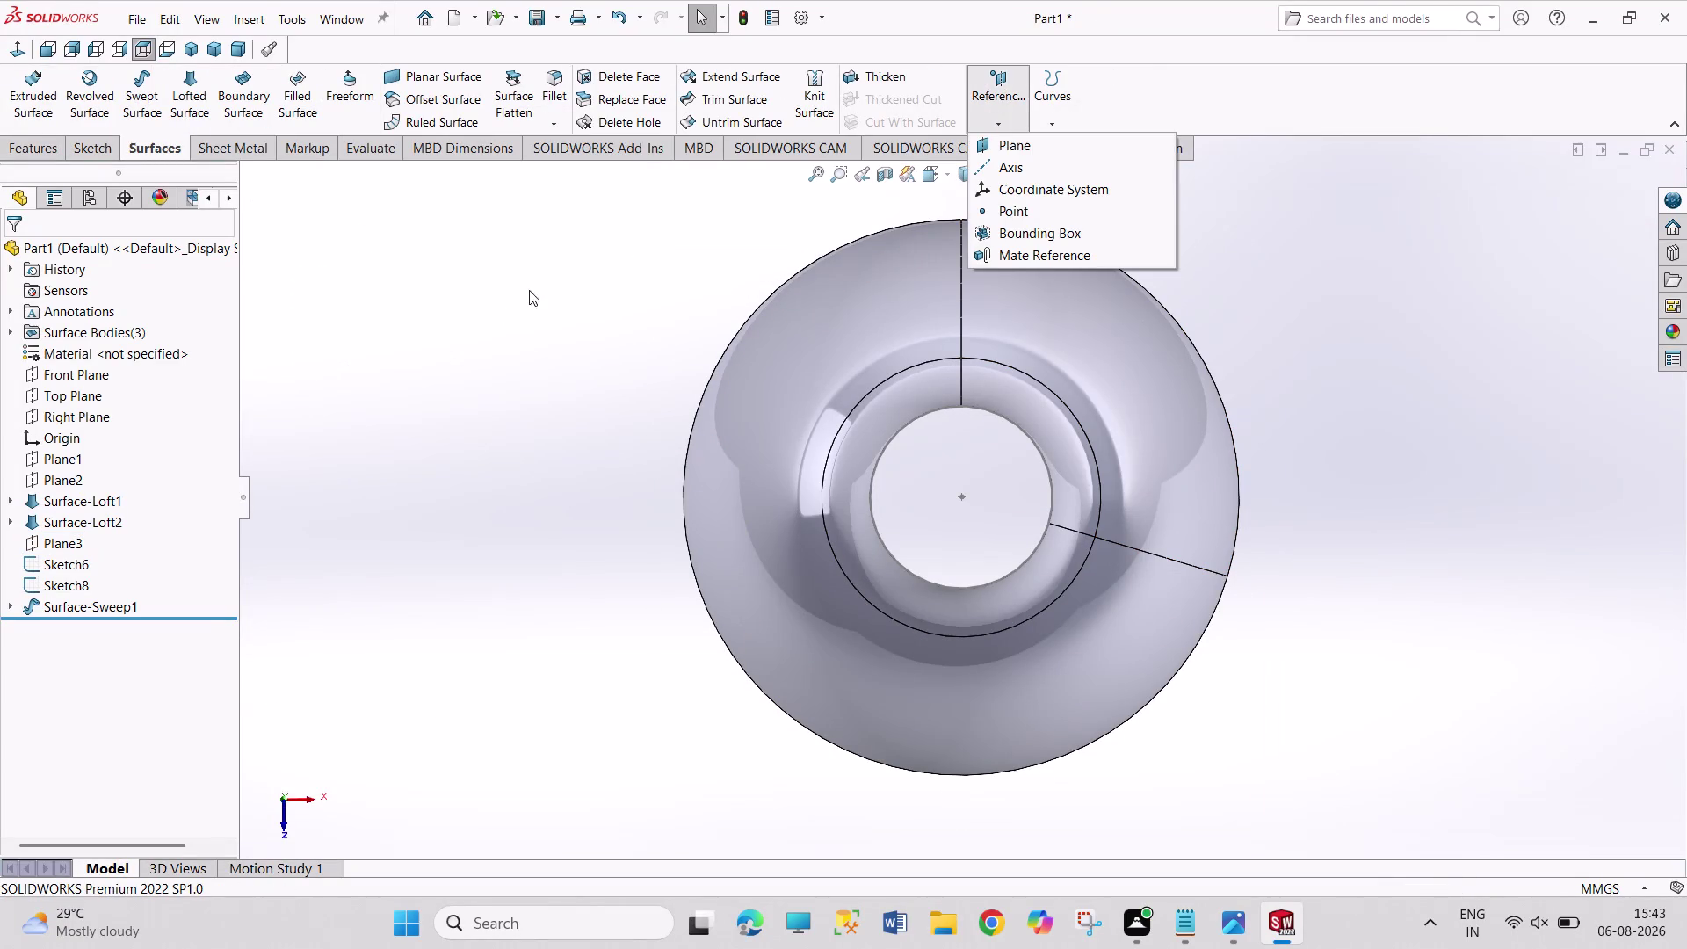
click(1000, 141)
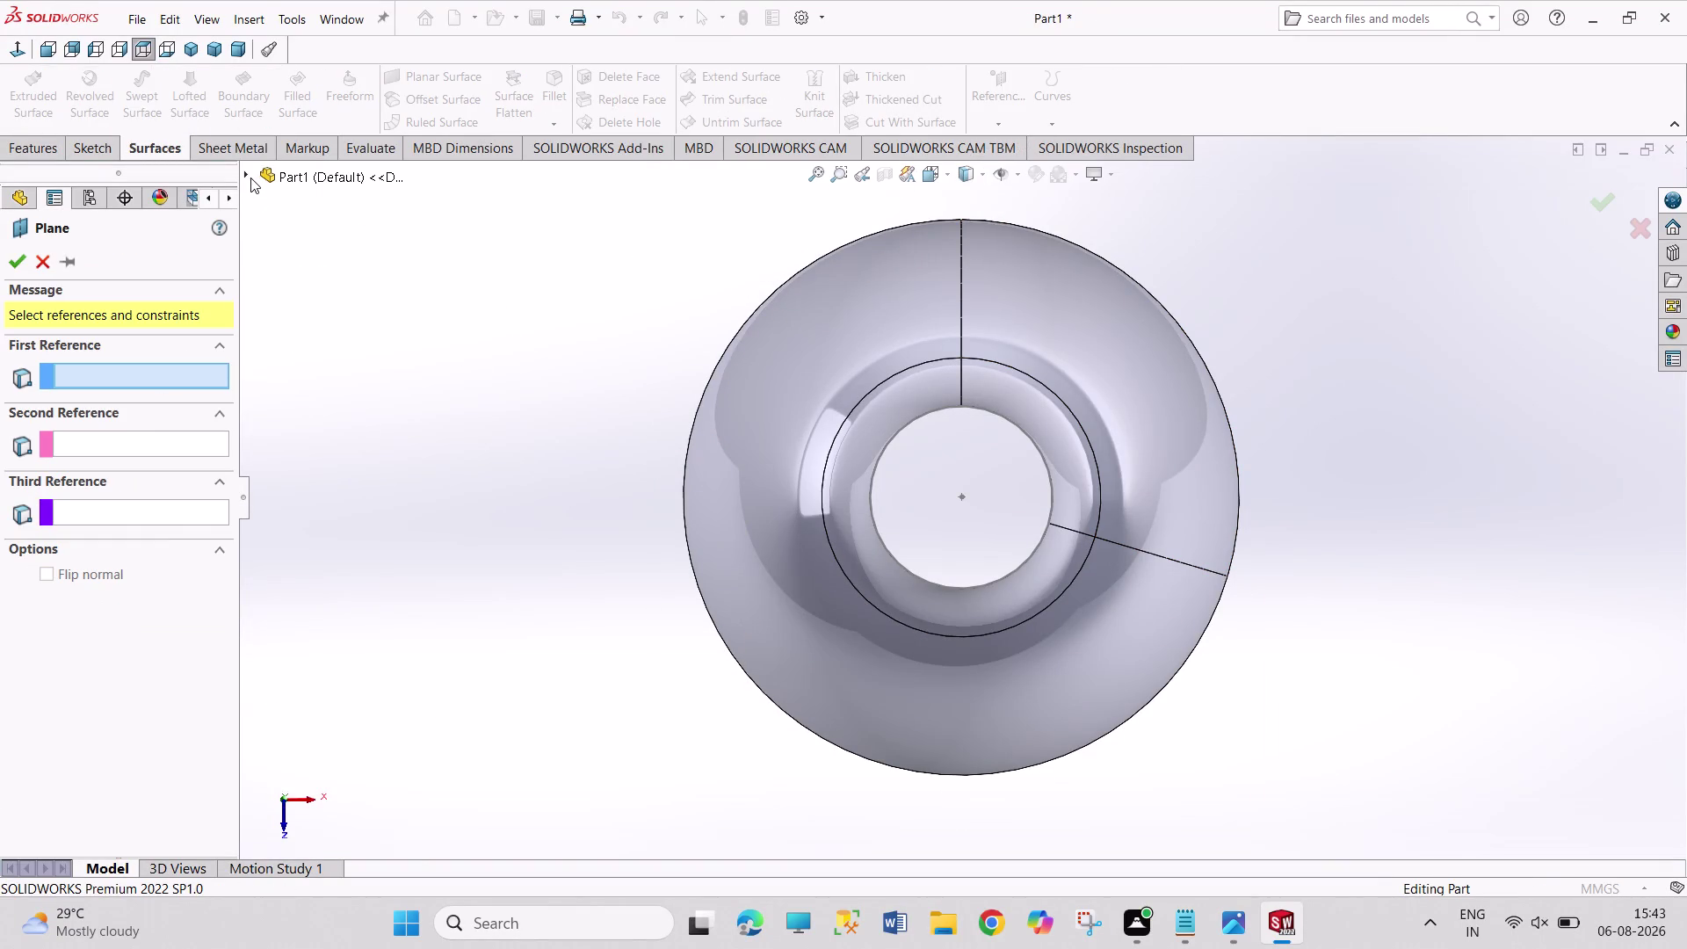
Pick Plane3 as the plane's first reference and check the neck height.
click(247, 170)
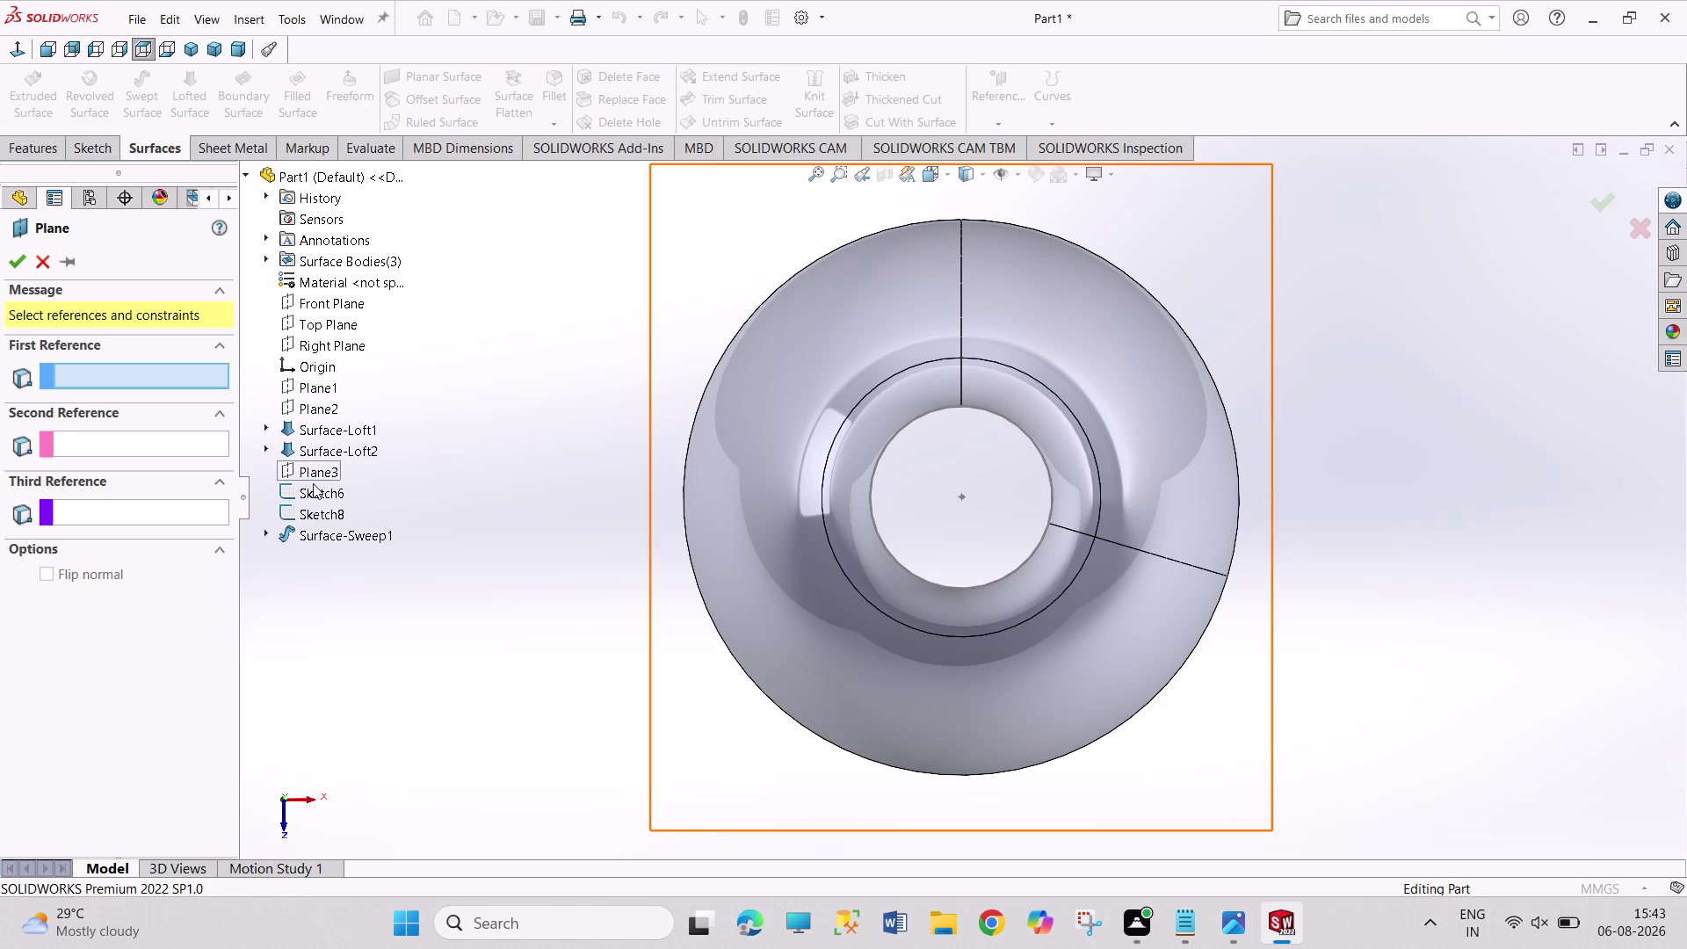
click(321, 471)
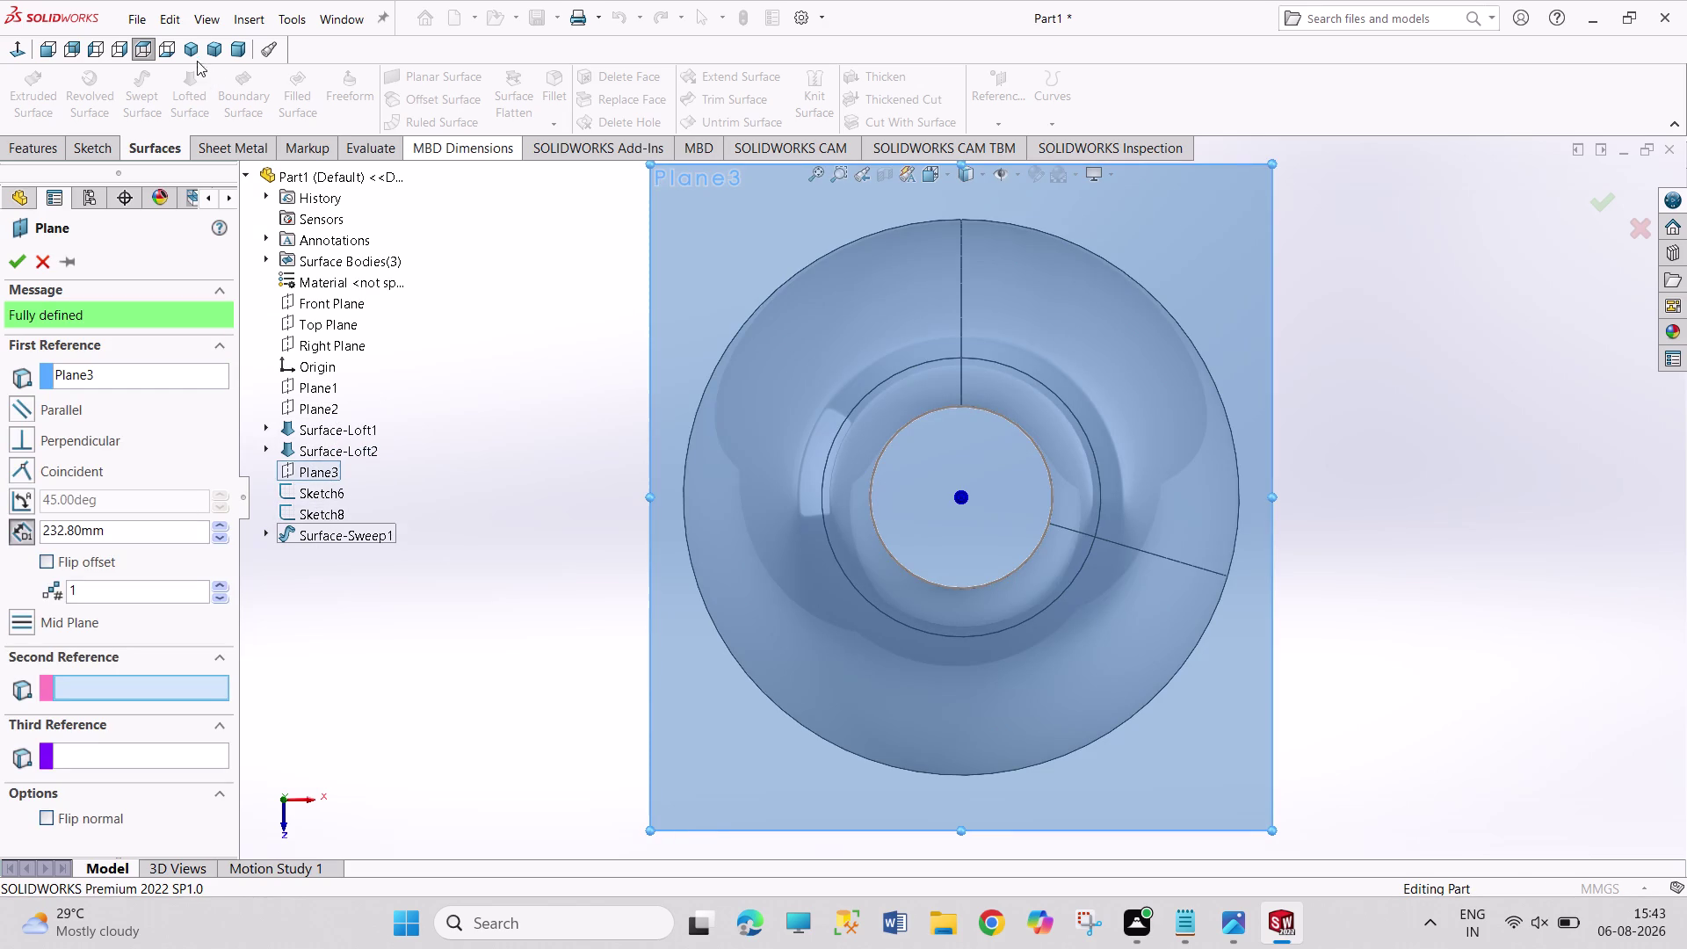
click(198, 53)
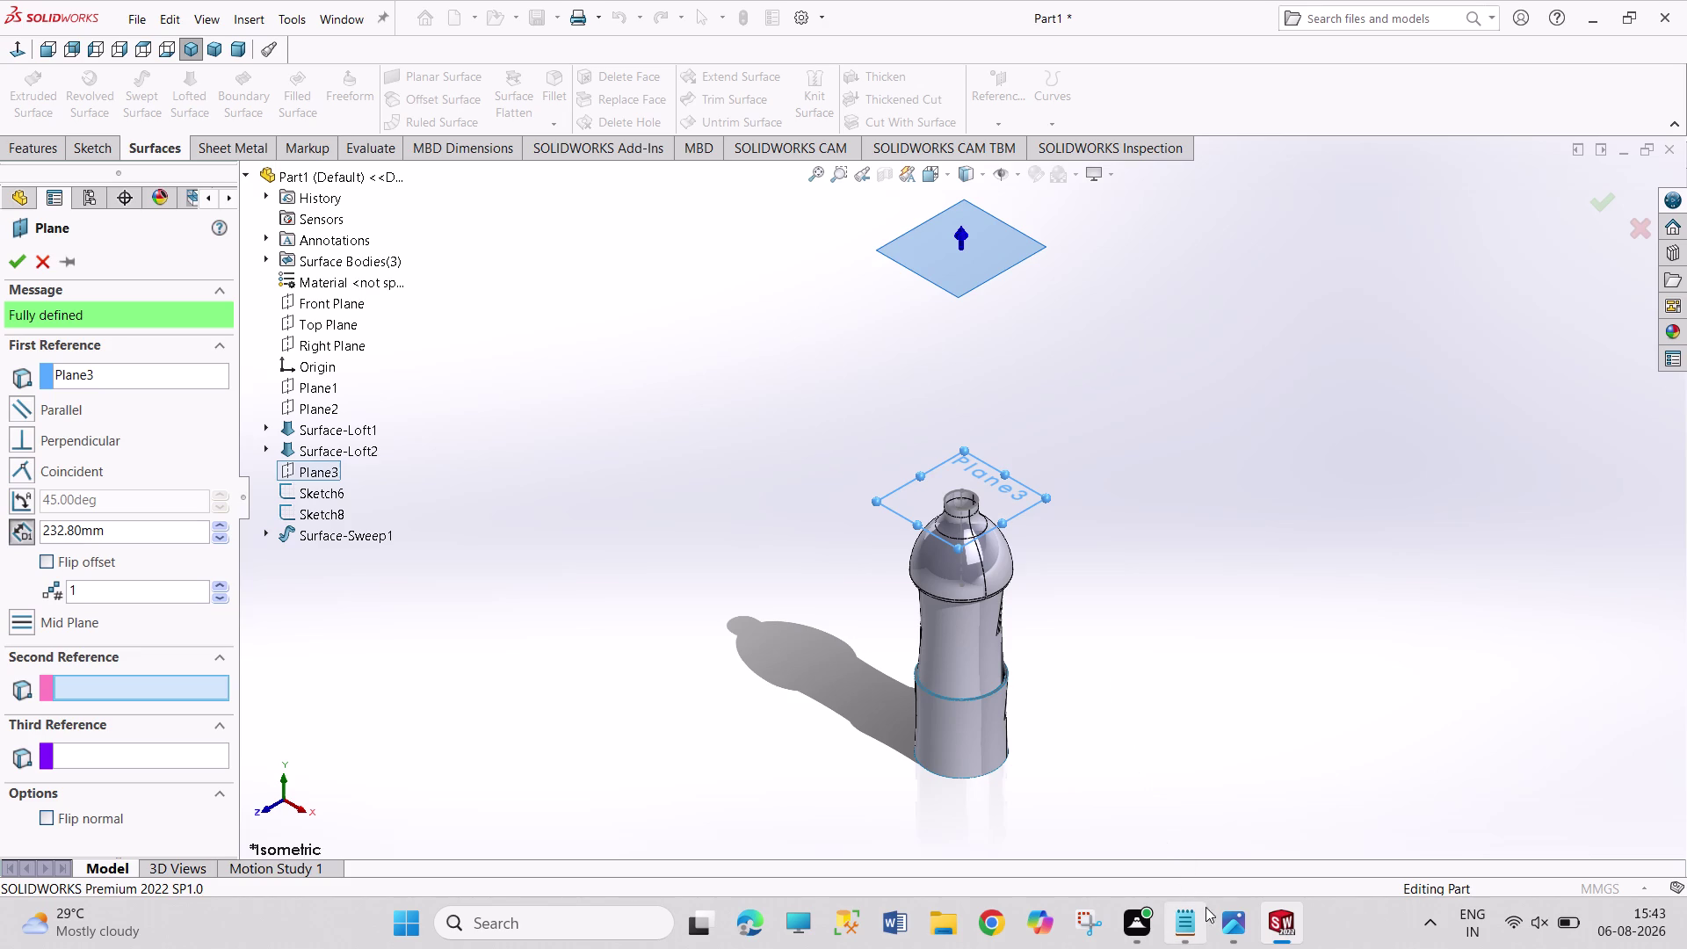
click(1210, 932)
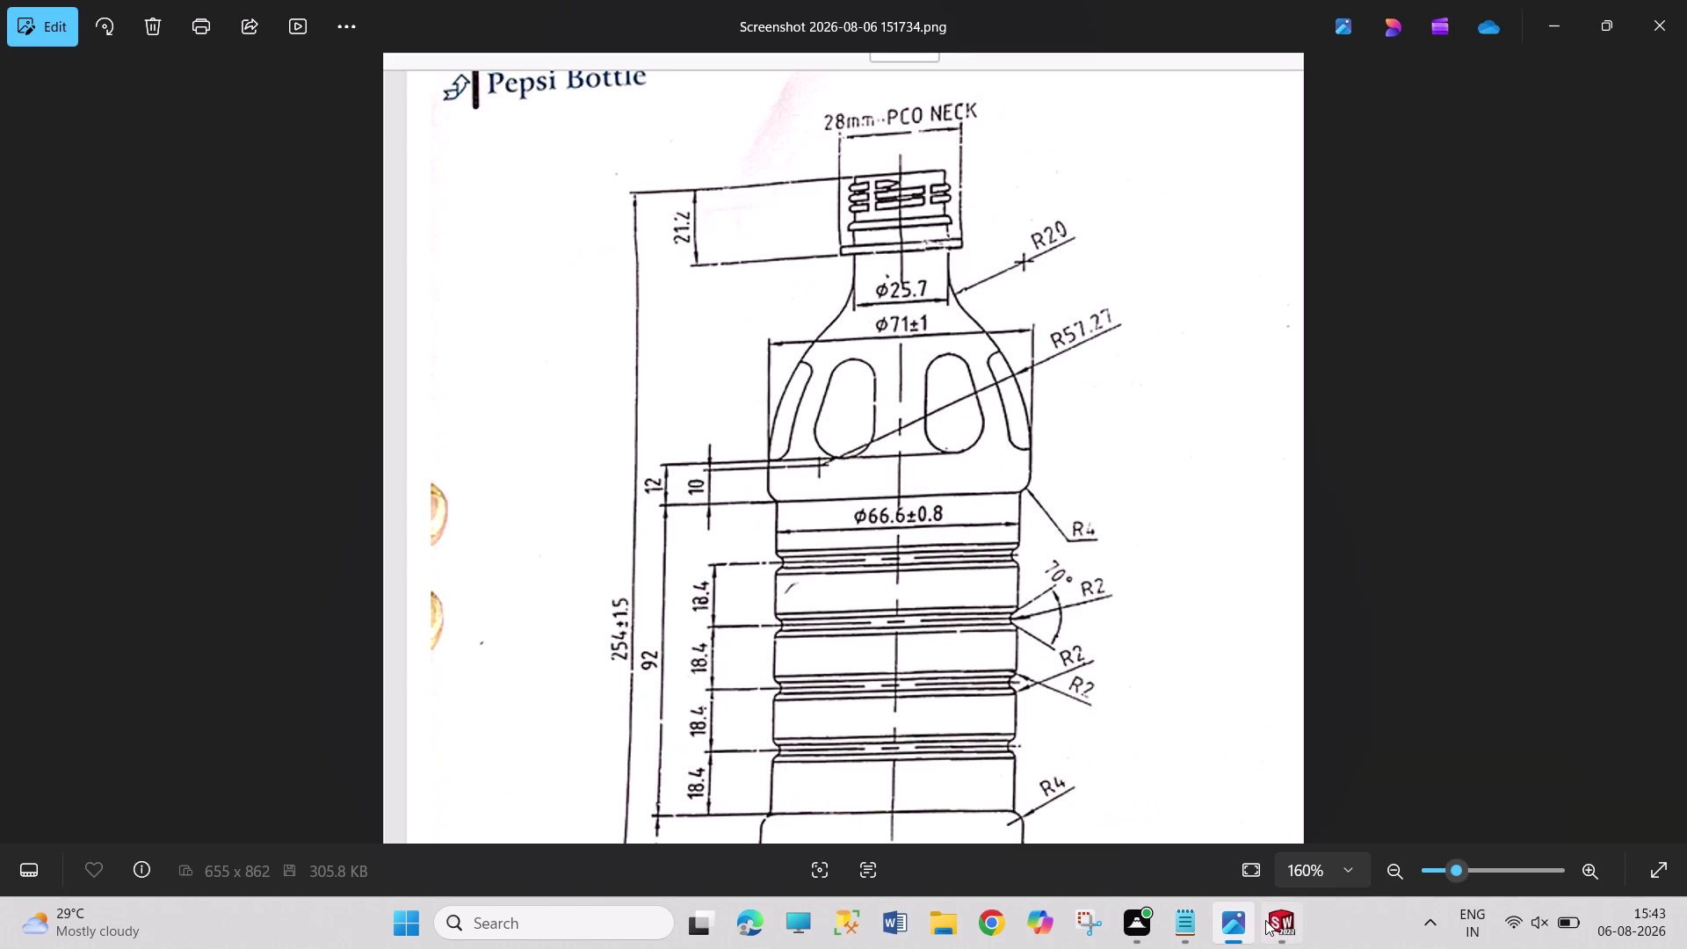
click(1265, 920)
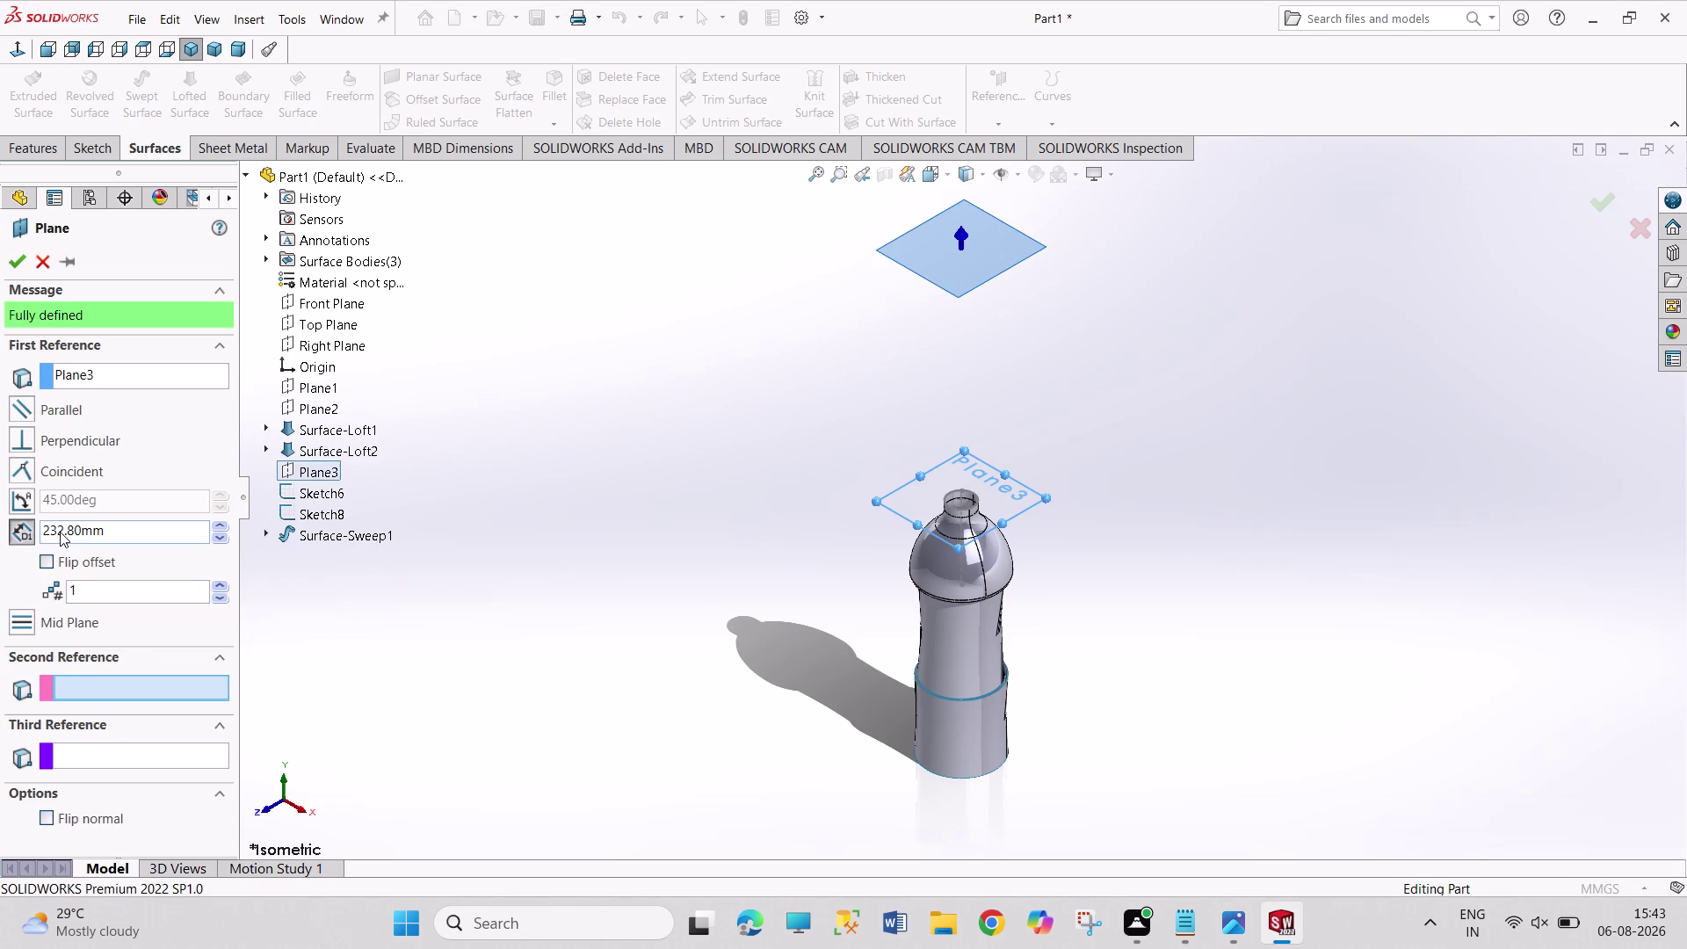
Set the offset to 21.20 mm and create Plane4.
click(137, 529)
drag(135, 529, 0, 528)
drag(151, 532, 0, 534)
key(2)
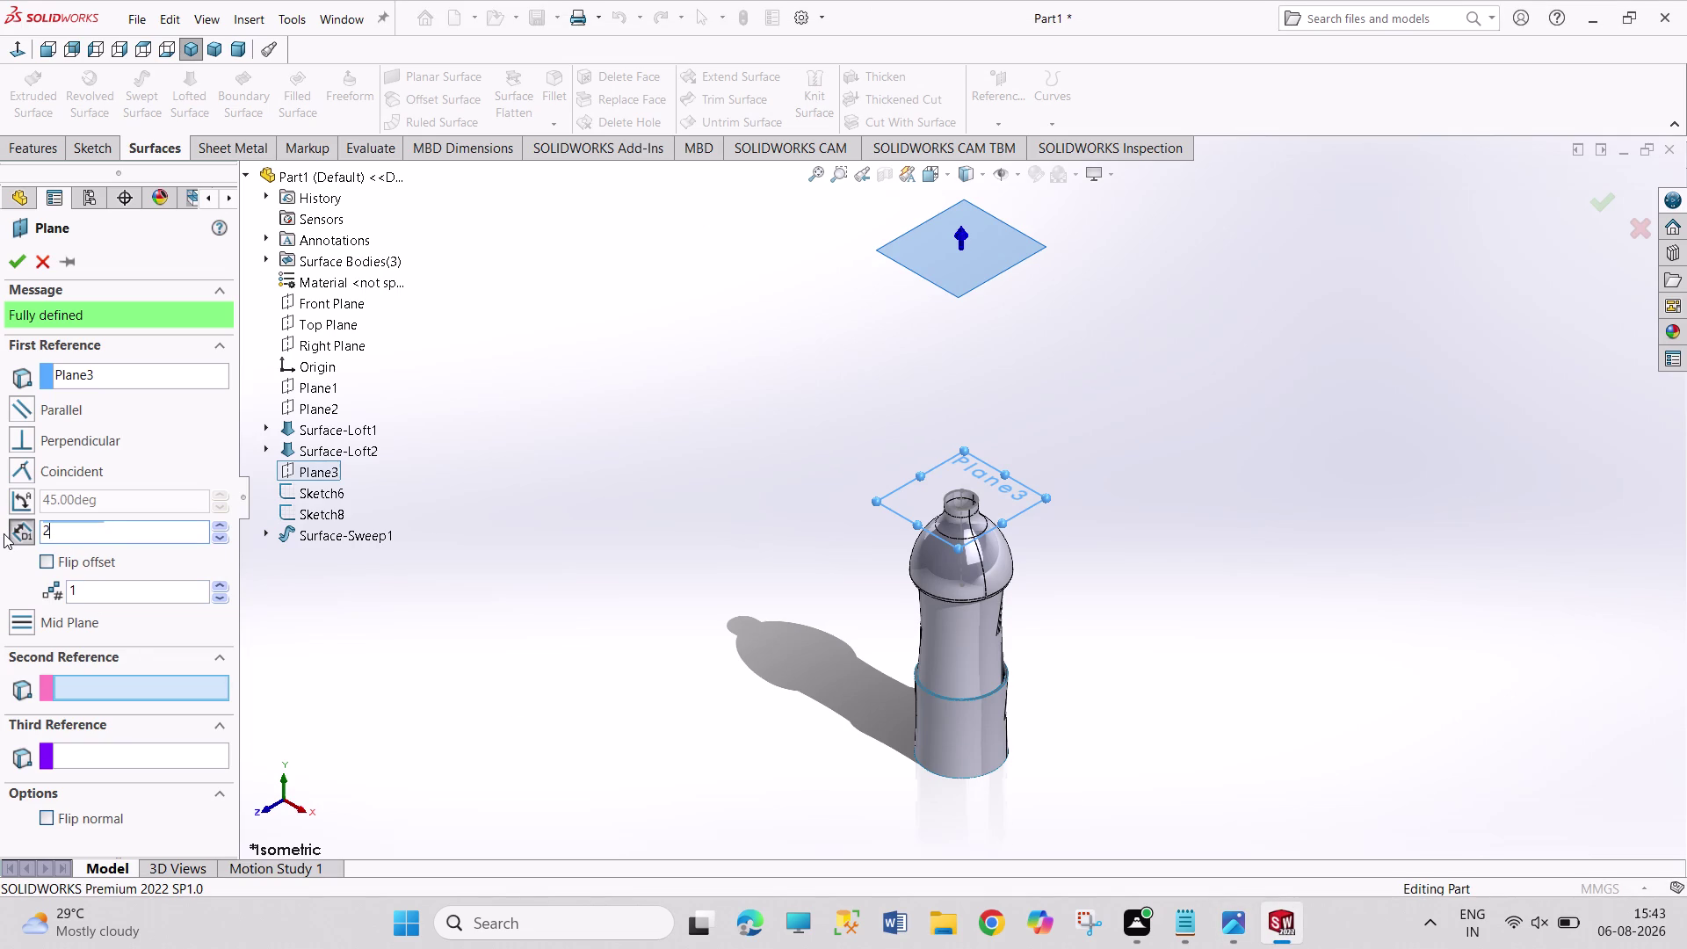
key(1)
text(.2)
key(Return)
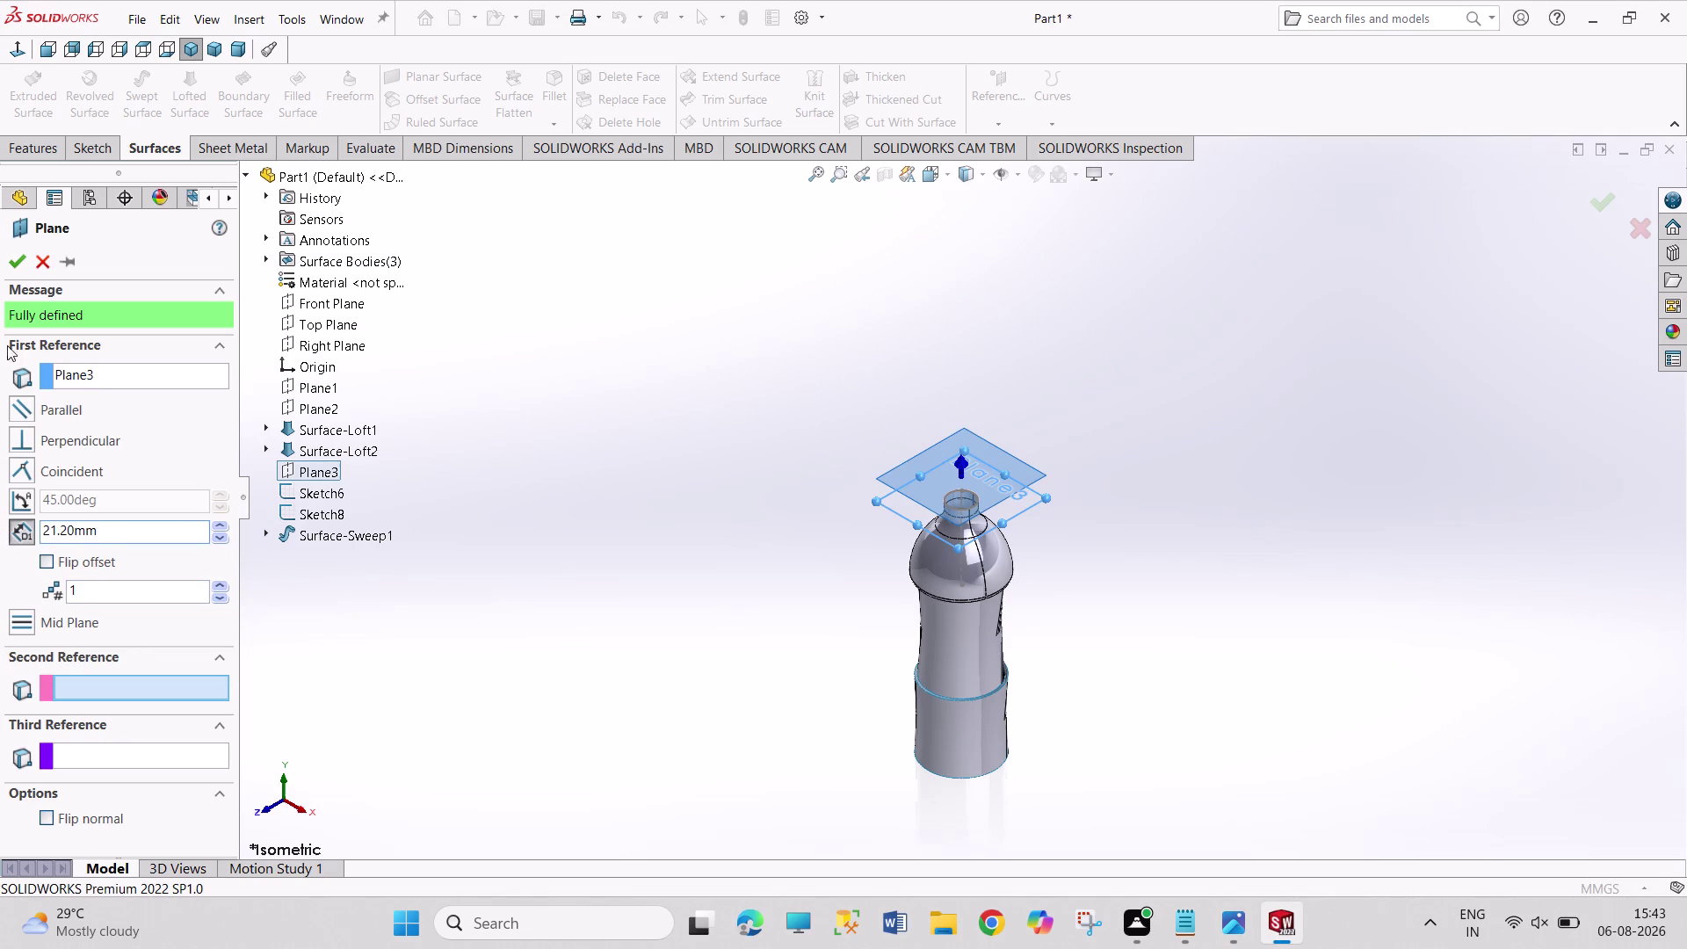
click(24, 261)
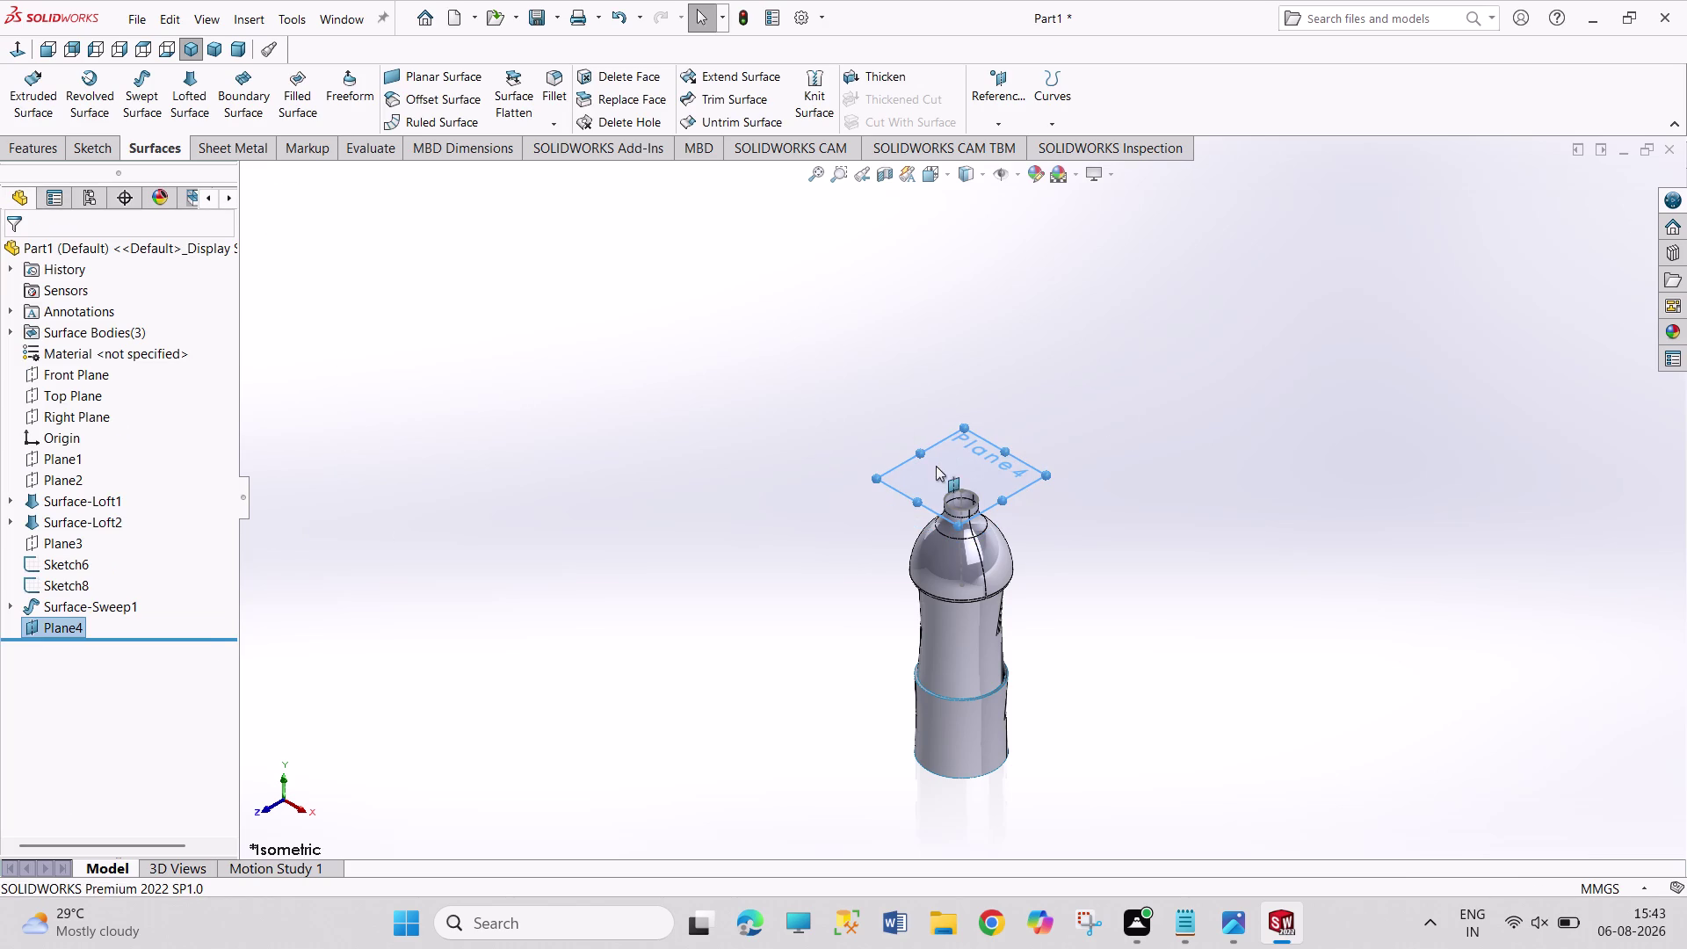
click(936, 466)
Convert the neck's circular edge into Sketch10 on Plane4 and exit the sketch.
click(1013, 414)
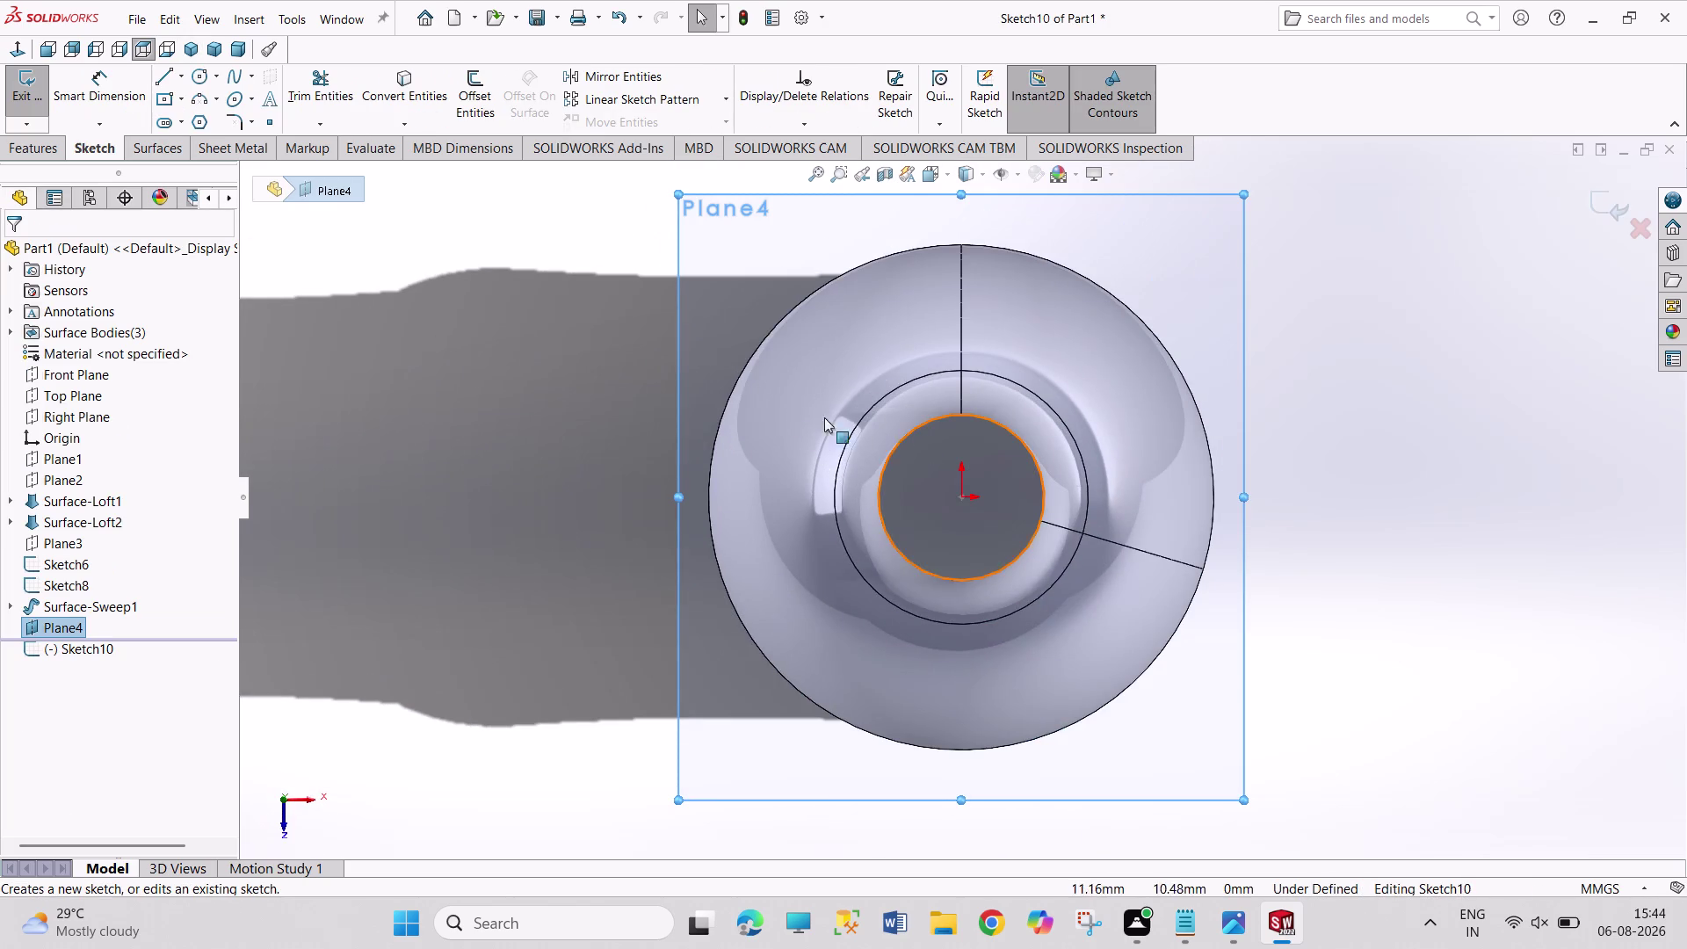
click(433, 87)
click(1024, 449)
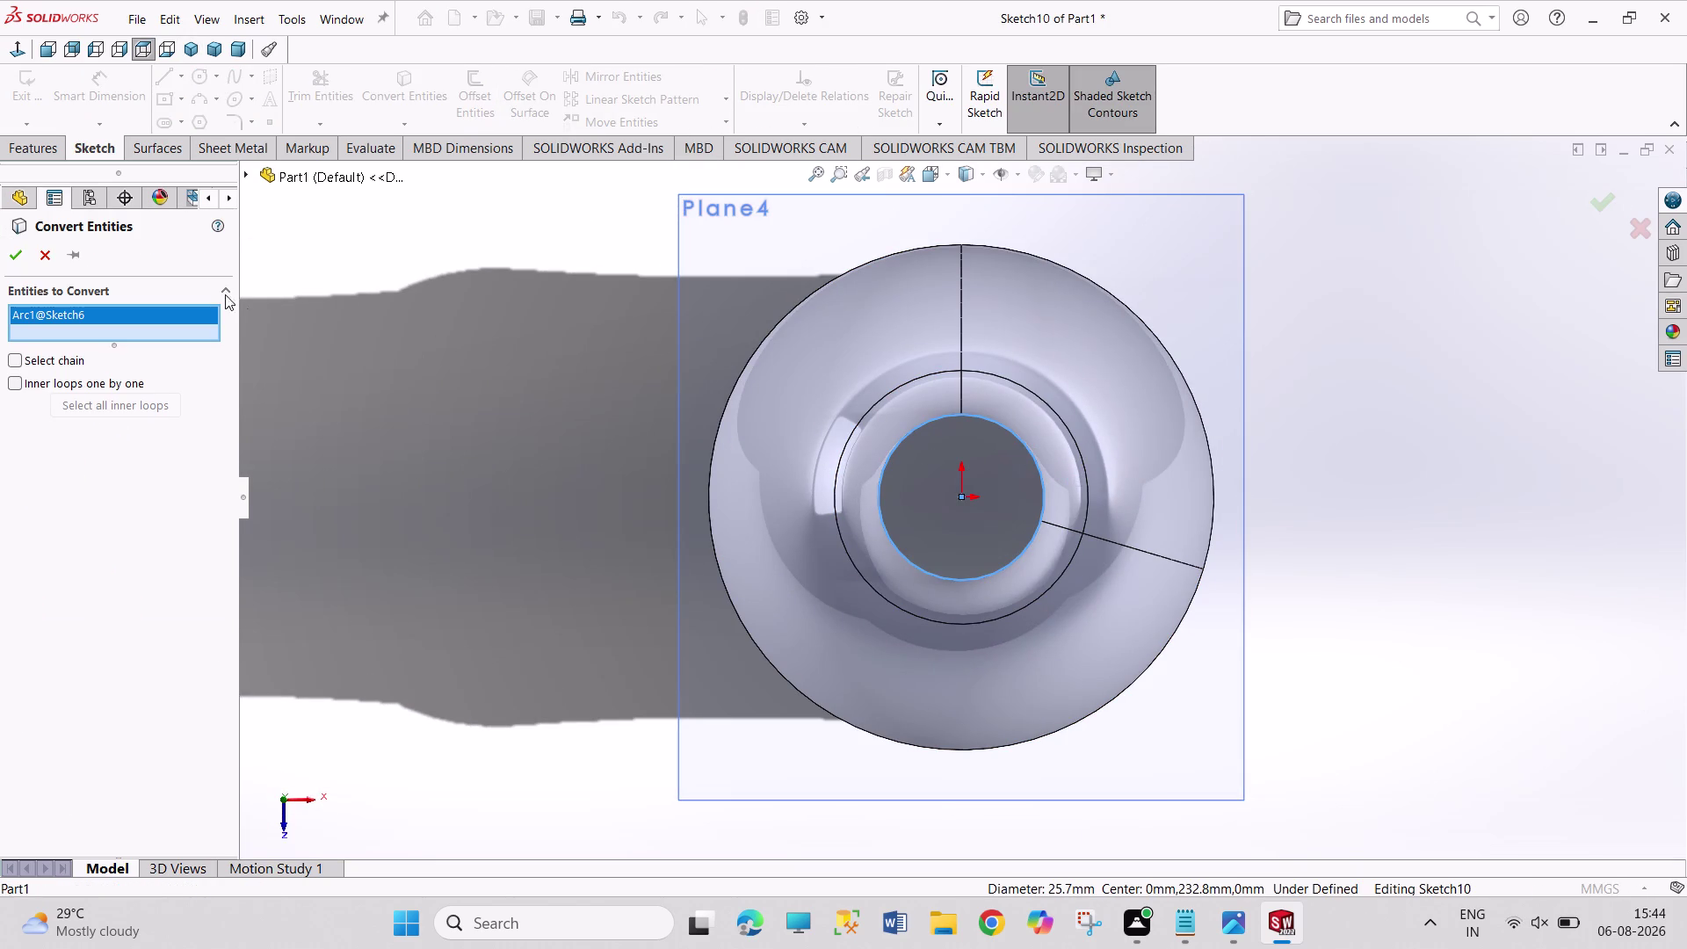
click(25, 251)
click(450, 312)
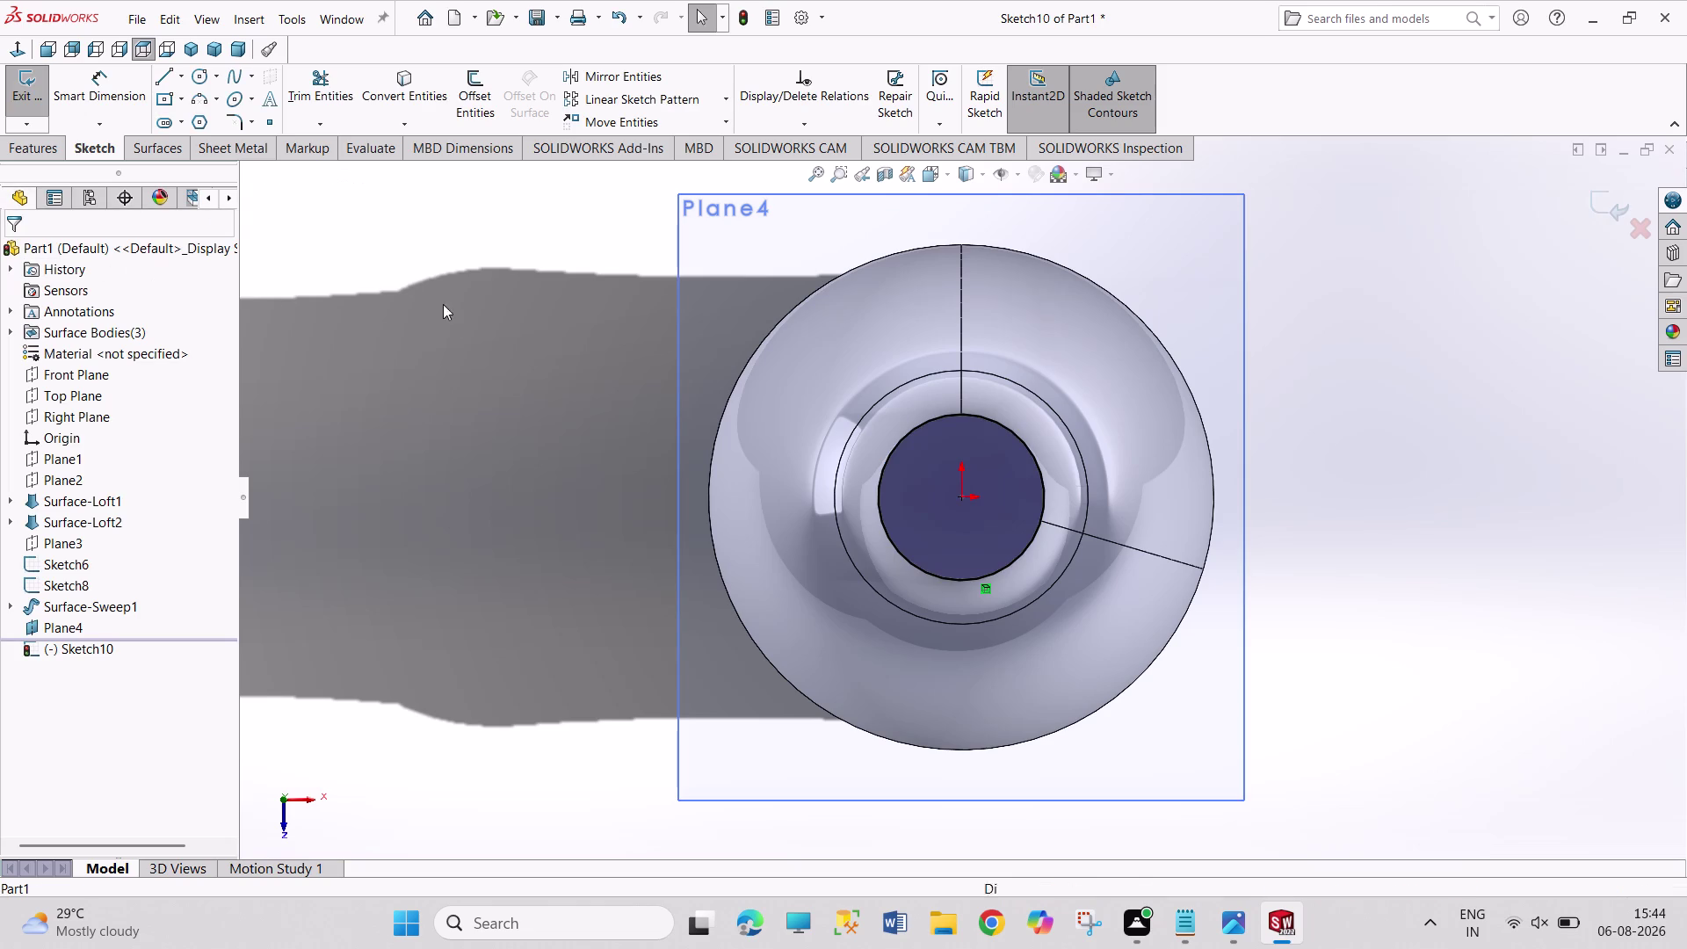
click(36, 105)
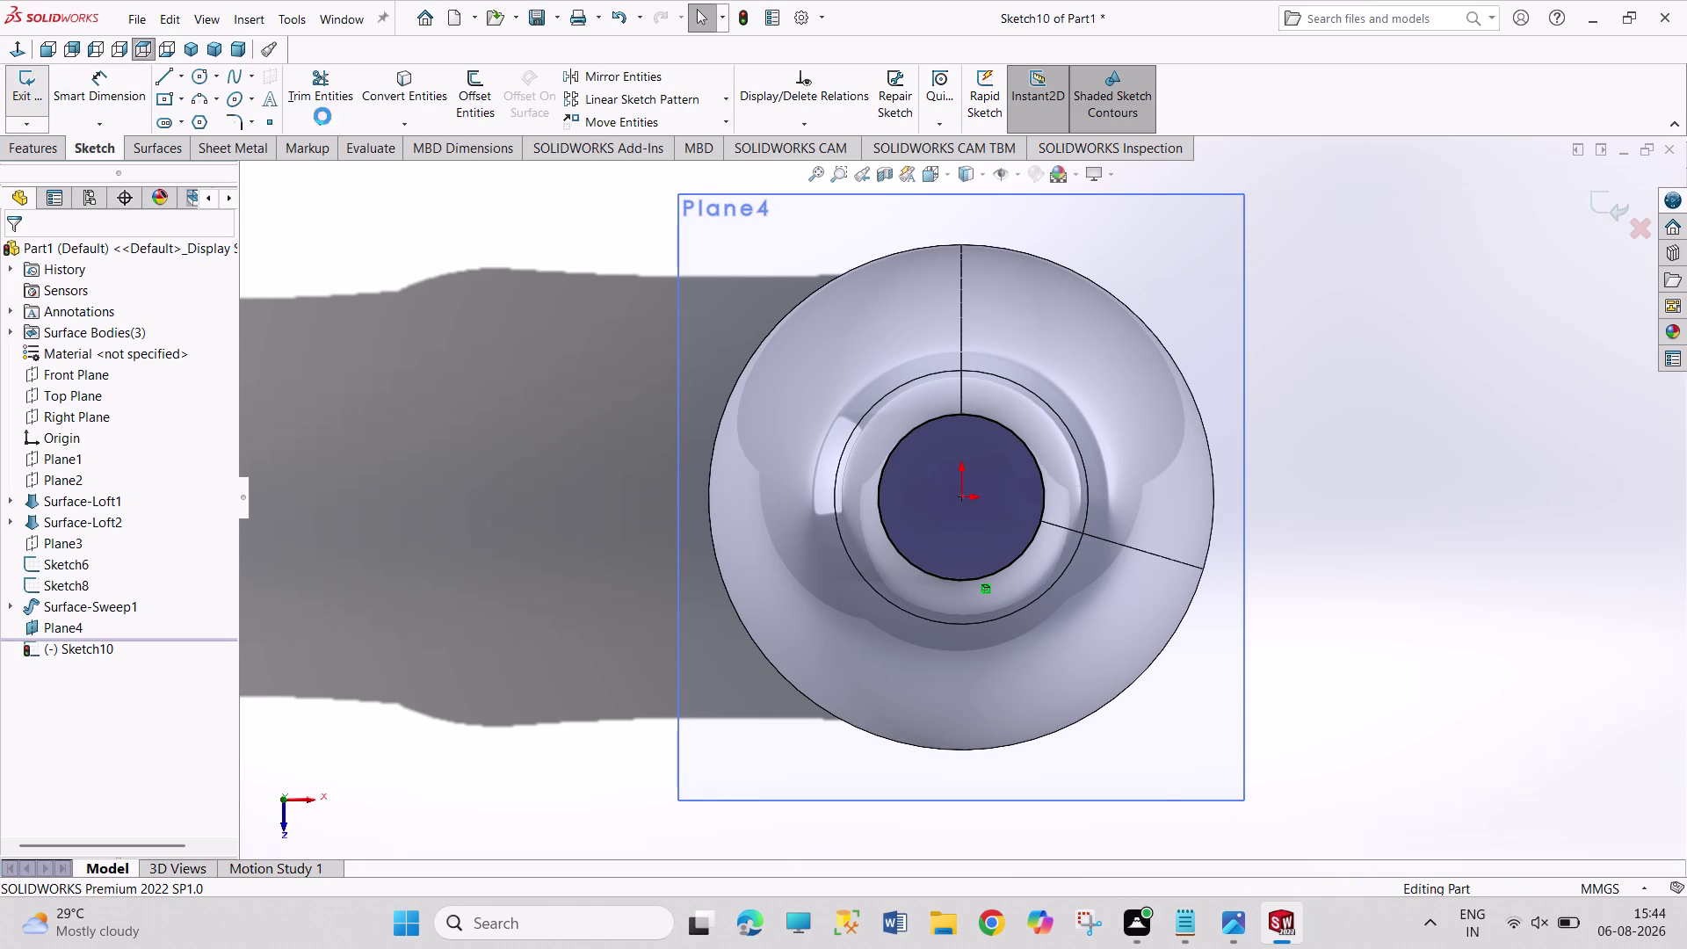
Switch to isometric view, hide Plane4, and begin a lofted surface from the neck rim.
click(190, 53)
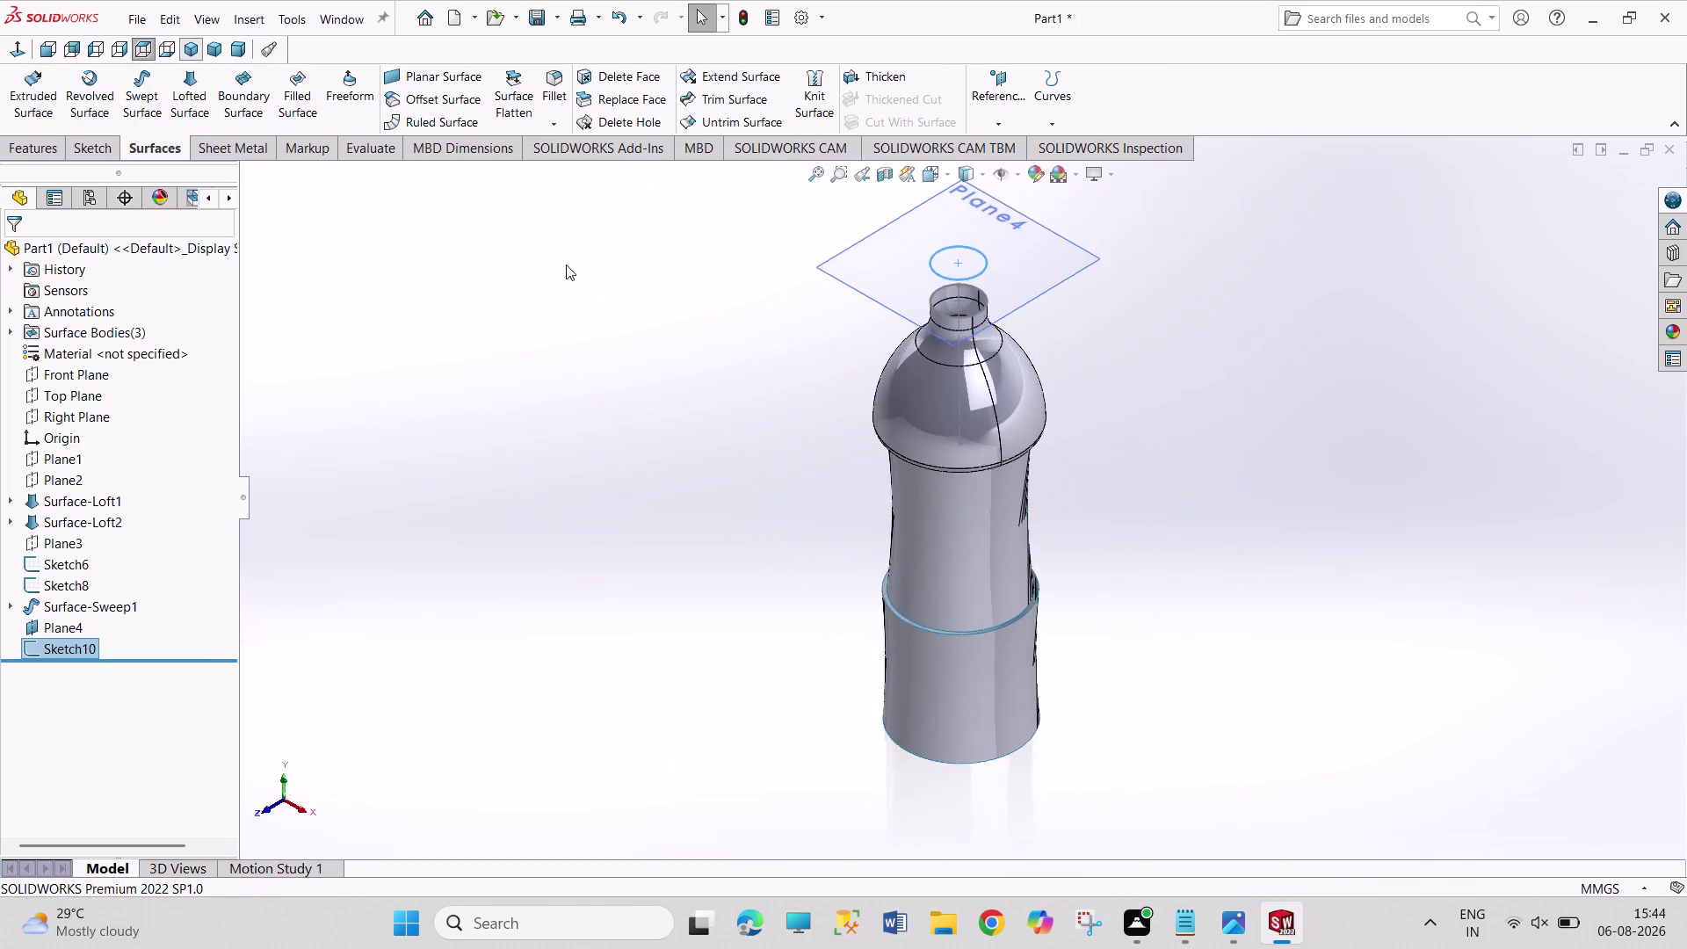
click(916, 258)
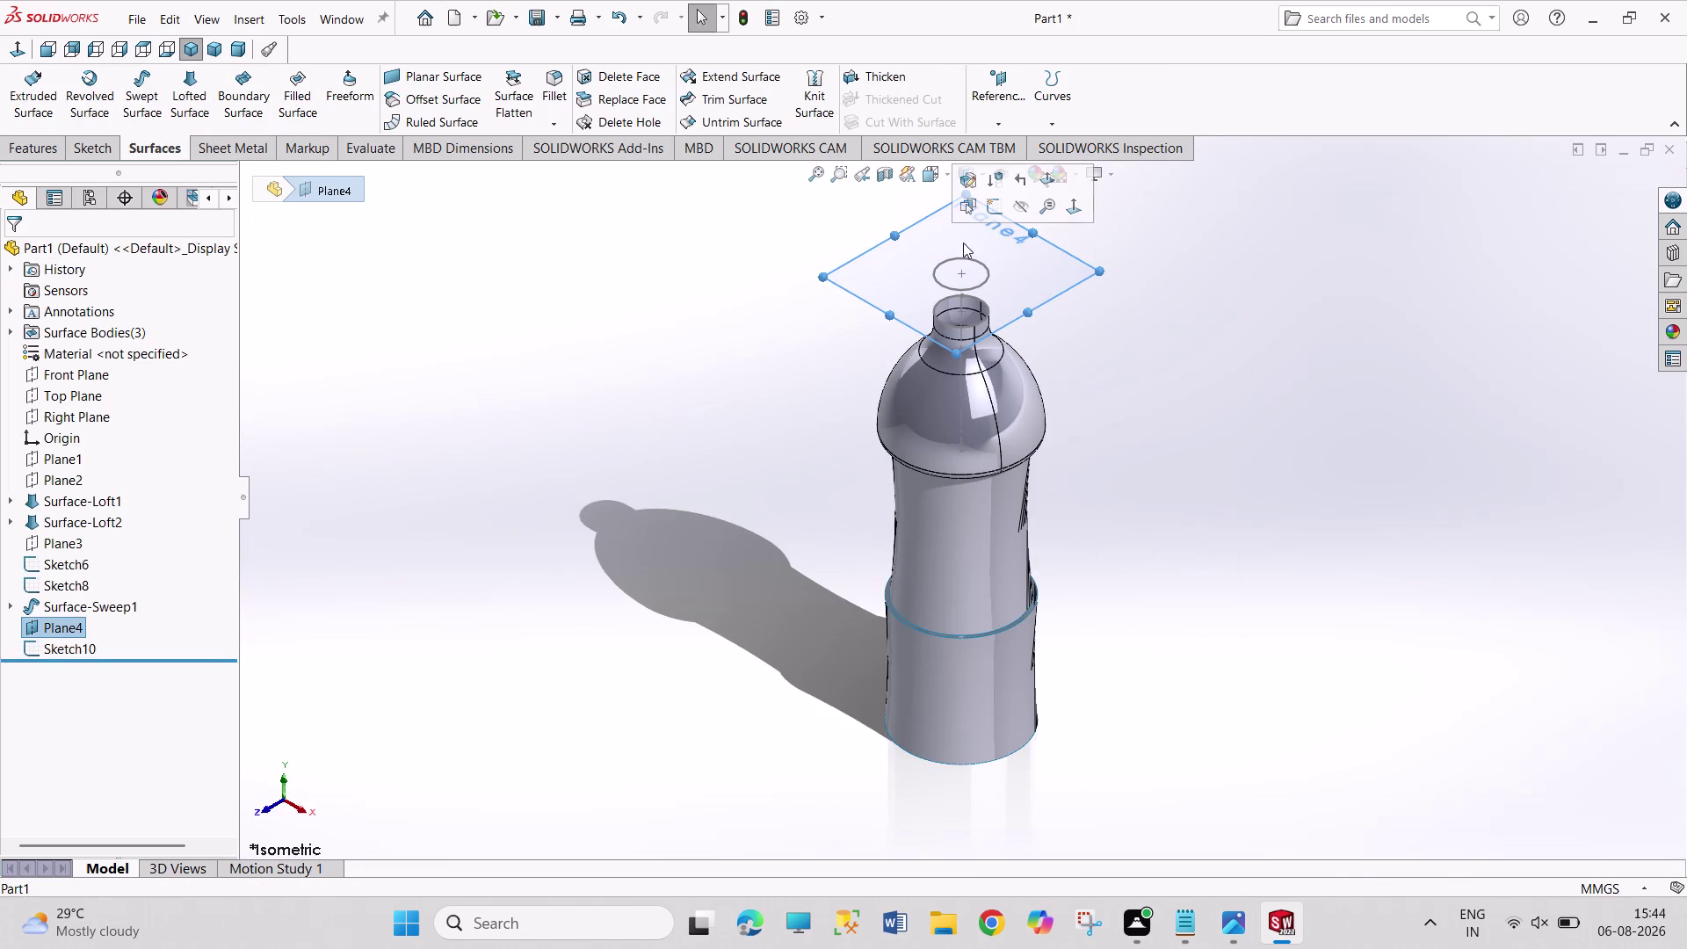
click(1019, 205)
scroll(down, 3)
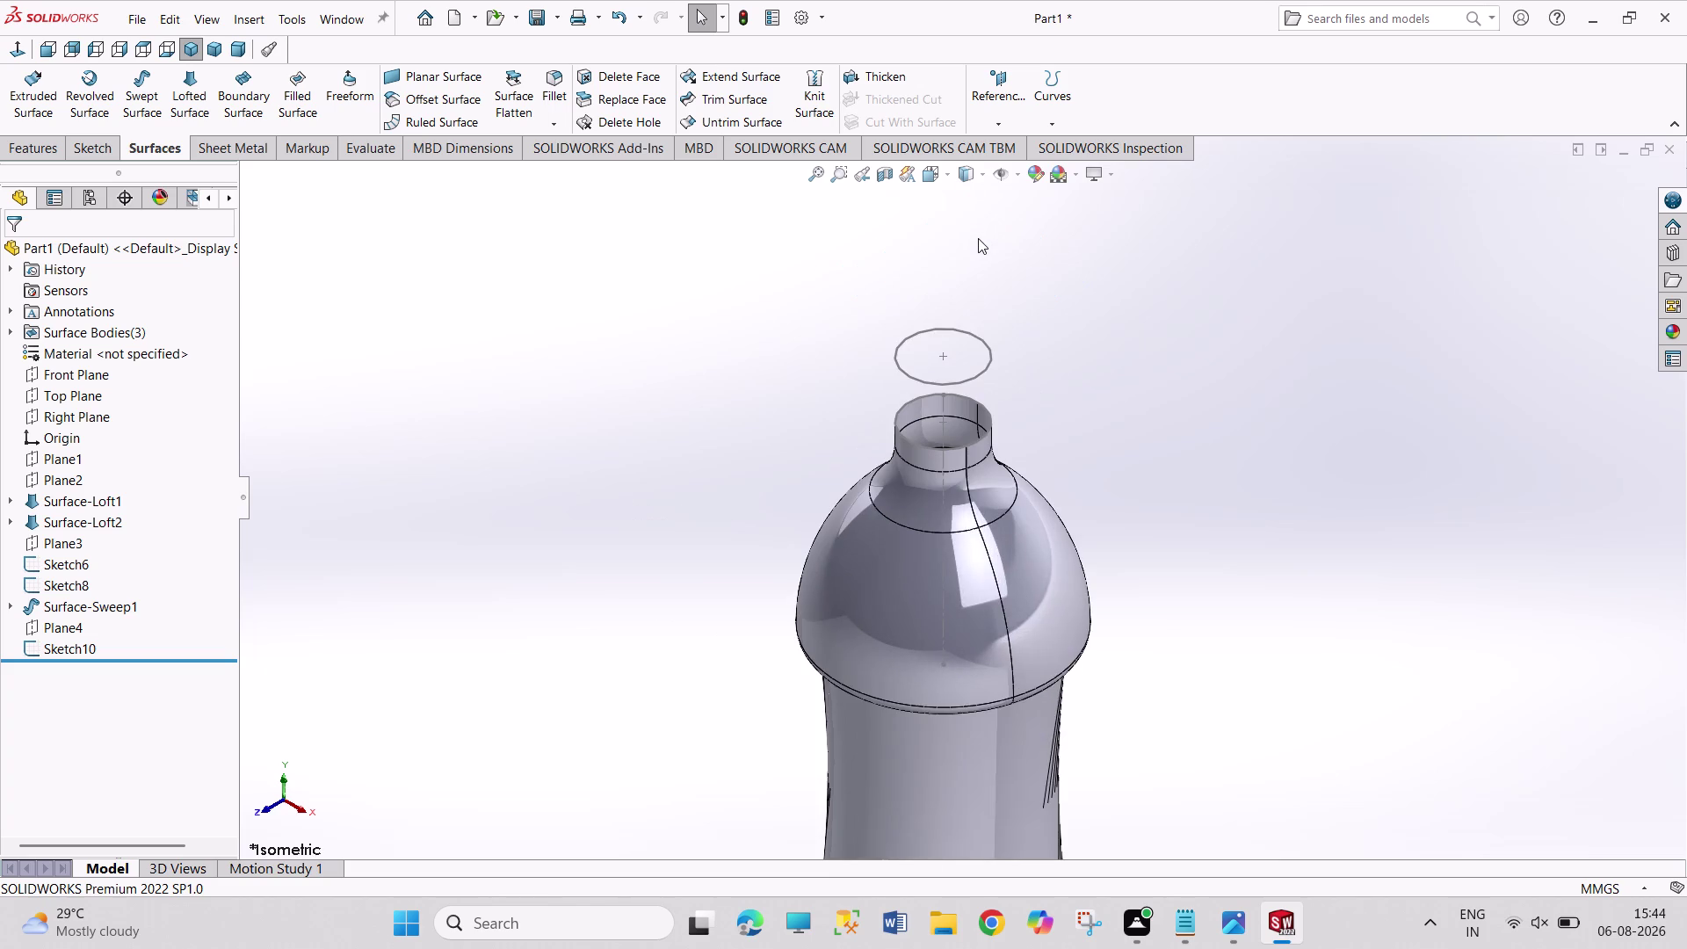
scroll(down, 3)
scroll(down, 3)
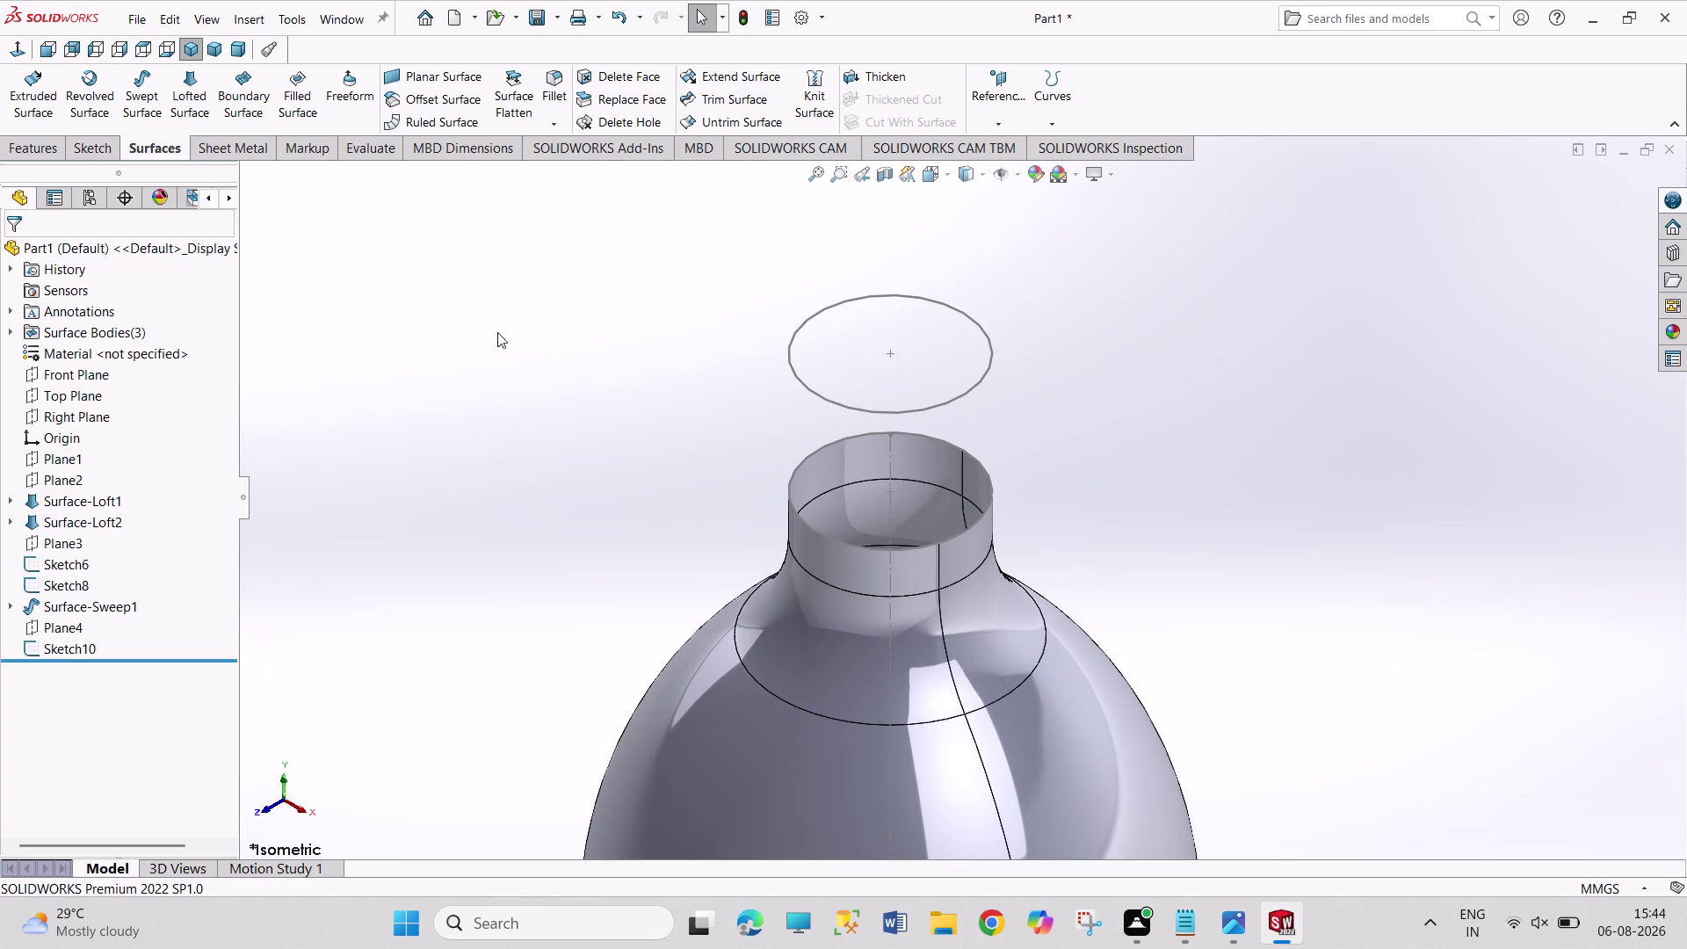
click(188, 114)
click(983, 516)
Create Surface-Loft3 from Sketch6 to Sketch10, then check the reference drawing.
click(956, 398)
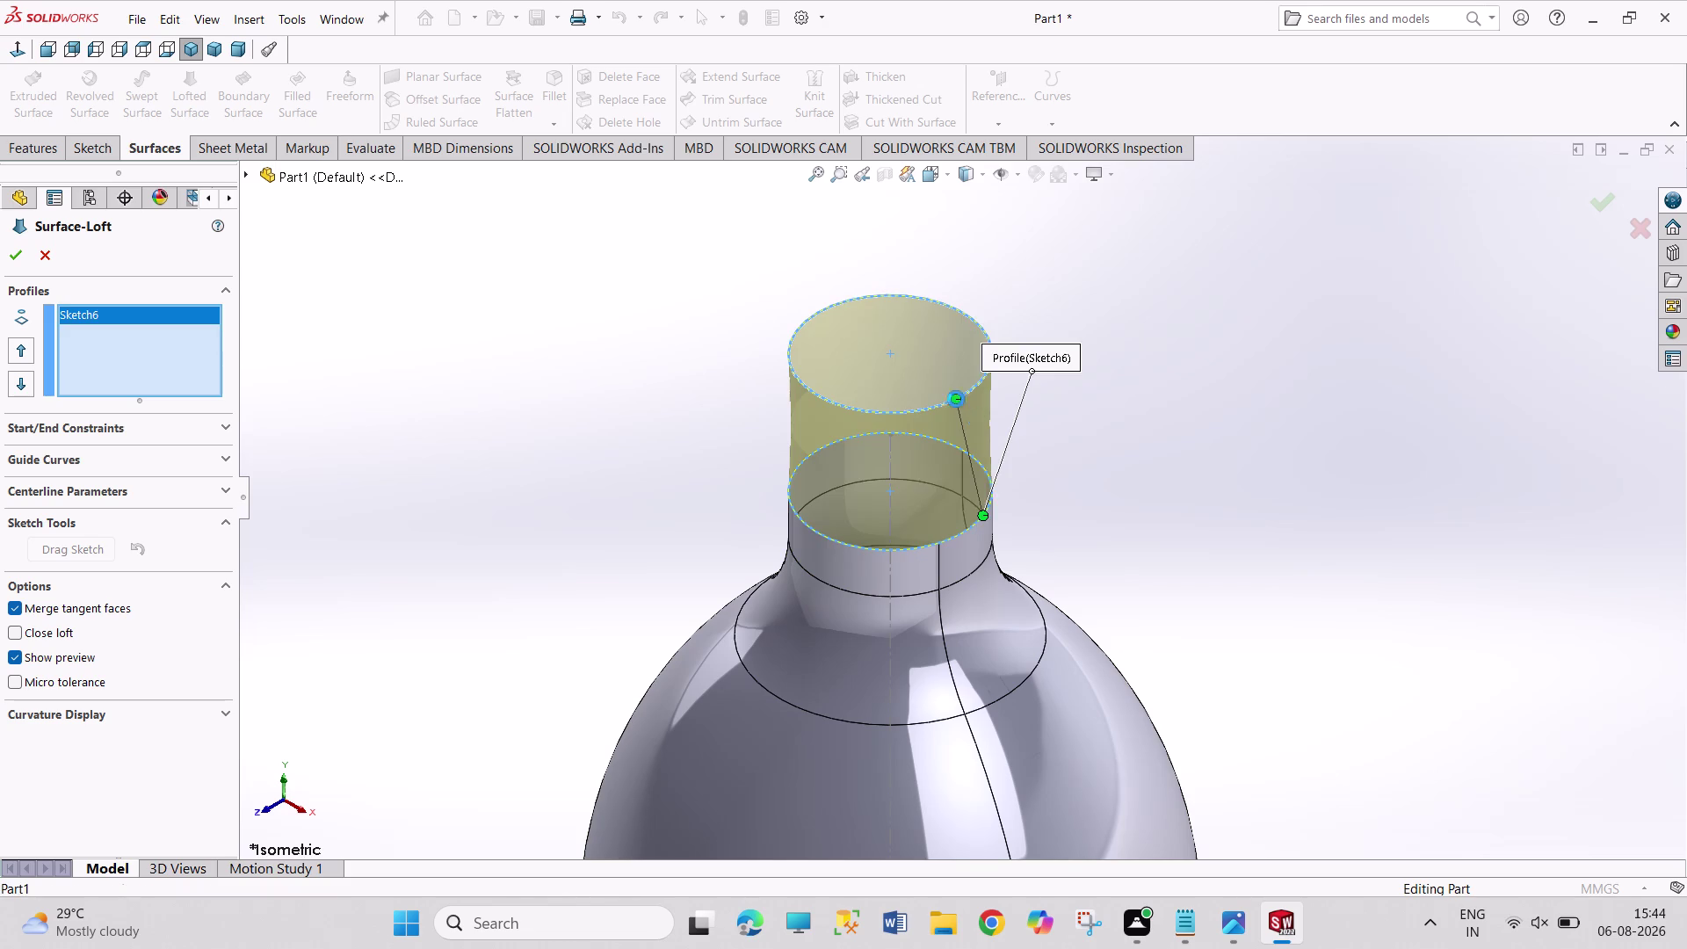
click(16, 253)
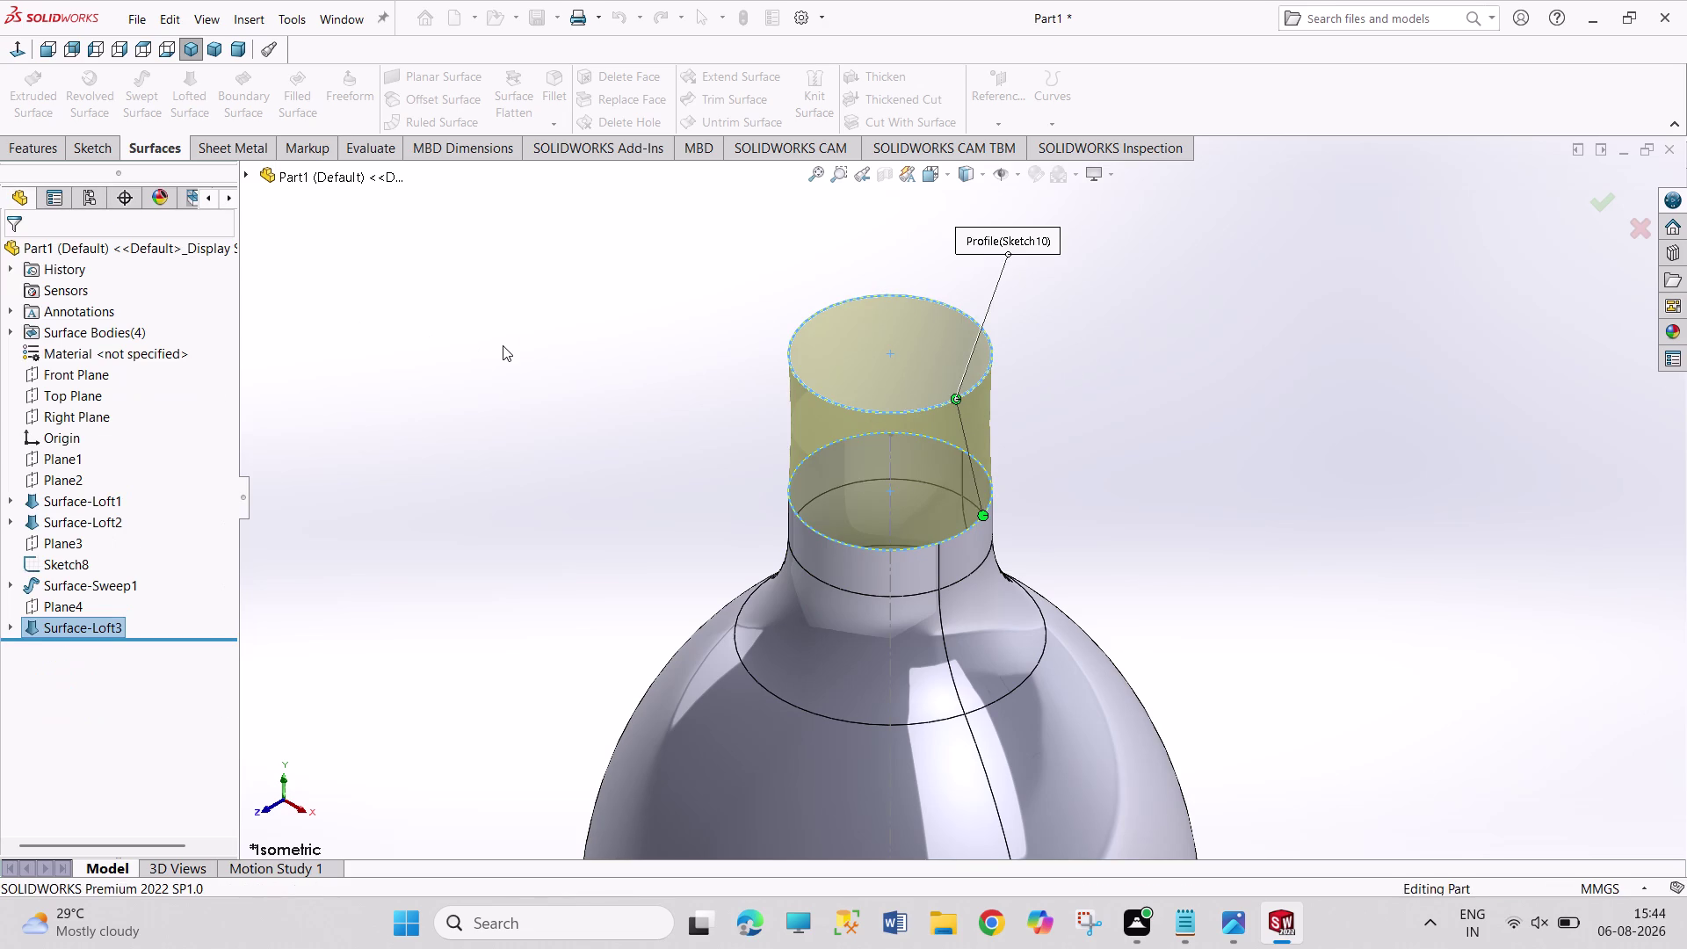
click(503, 346)
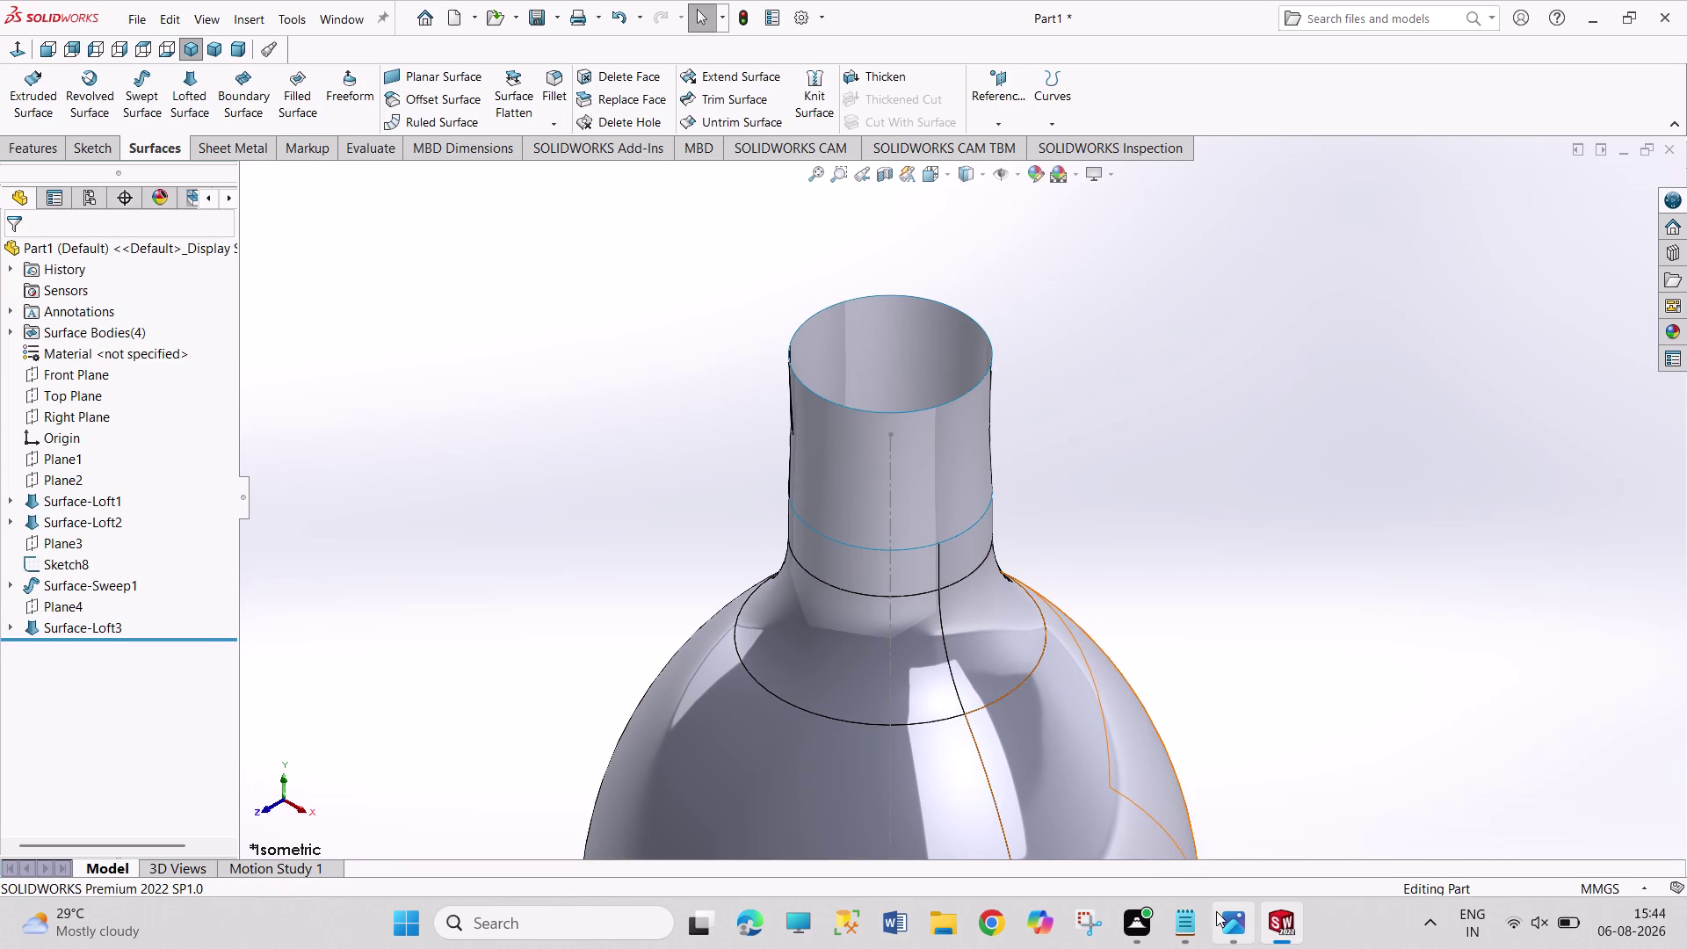
click(1217, 914)
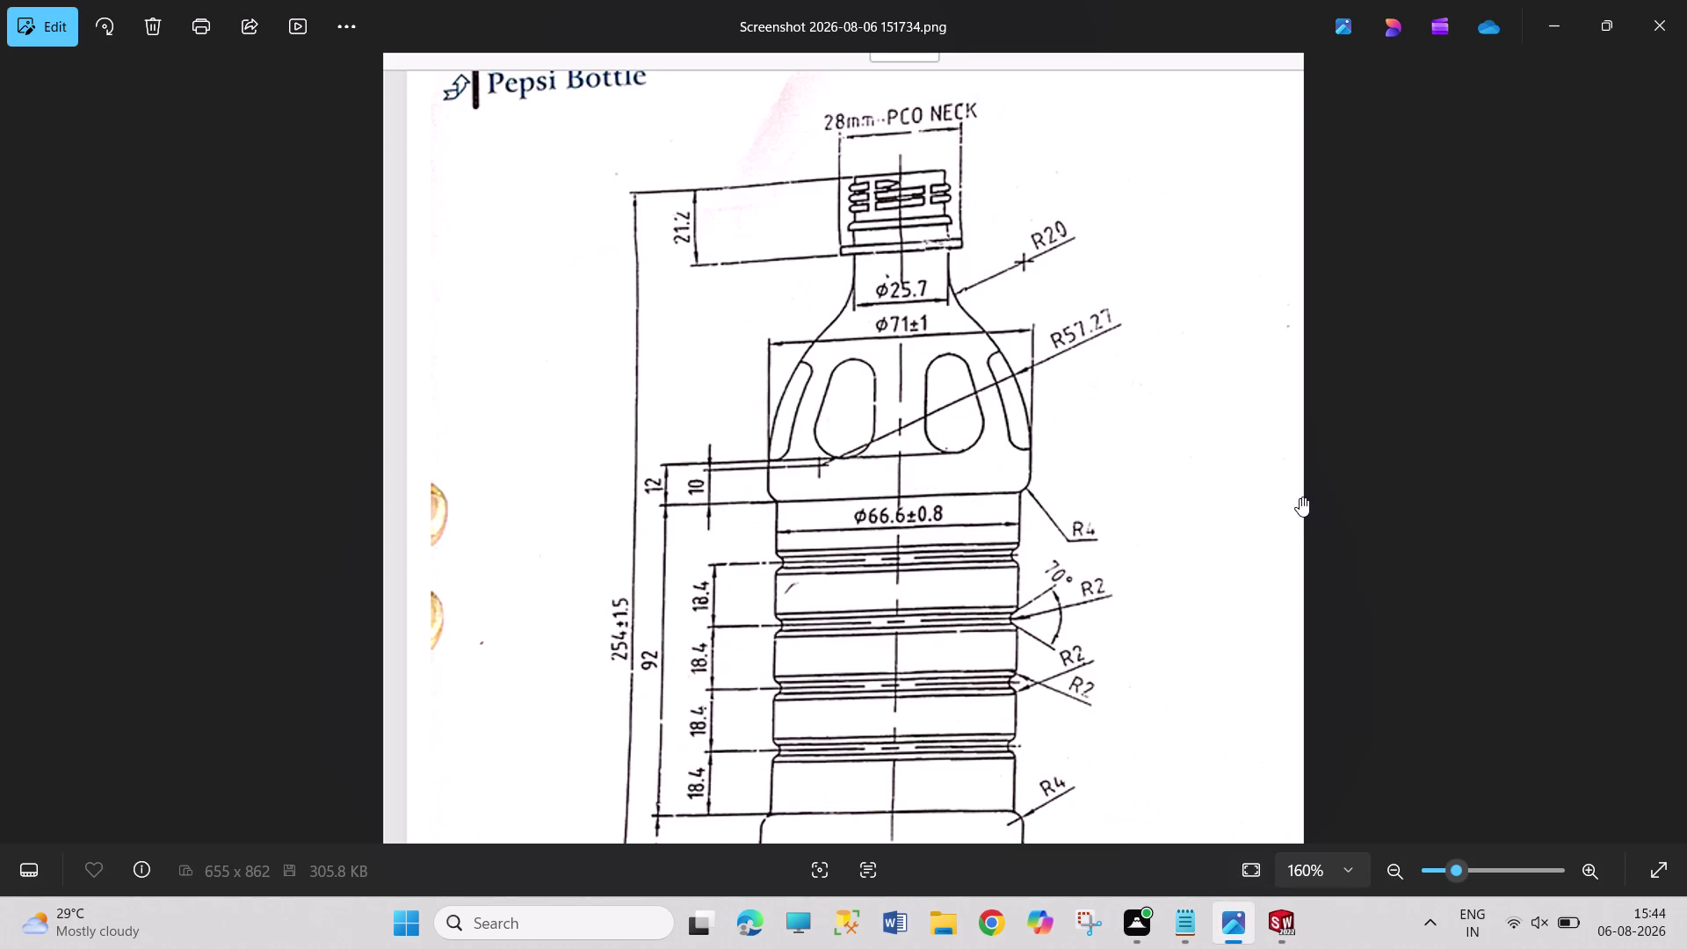
click(1285, 939)
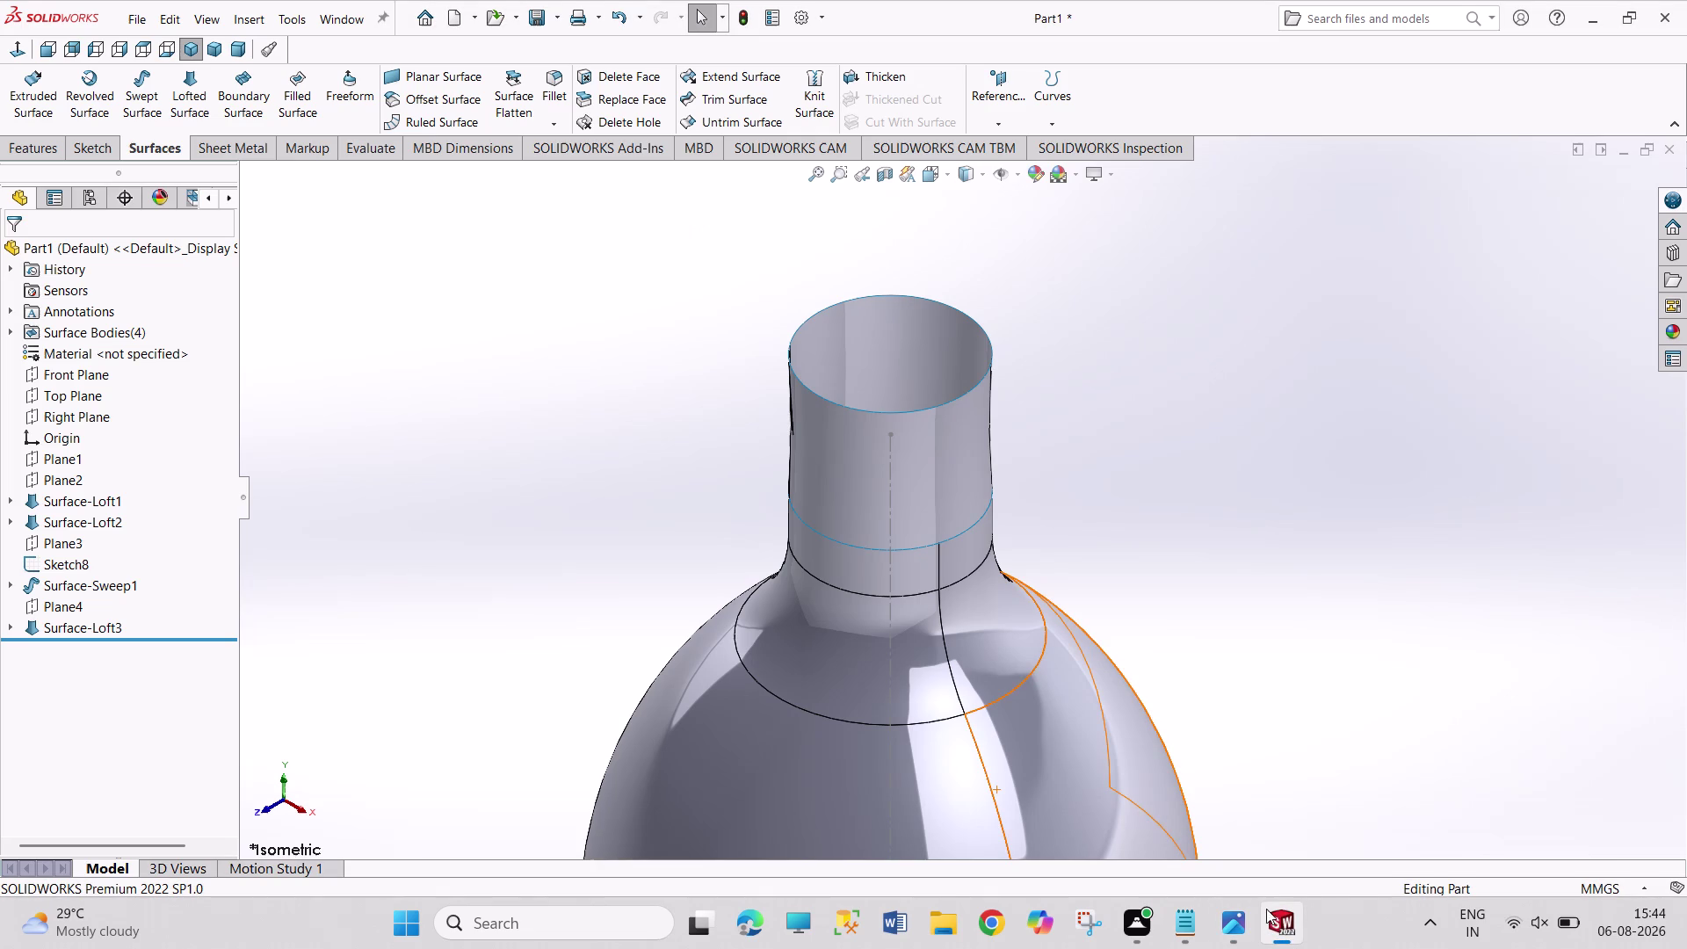
Reopen Surface-Loft3 with Edit Feature to review its profiles, then close it unchanged.
right_click(82, 623)
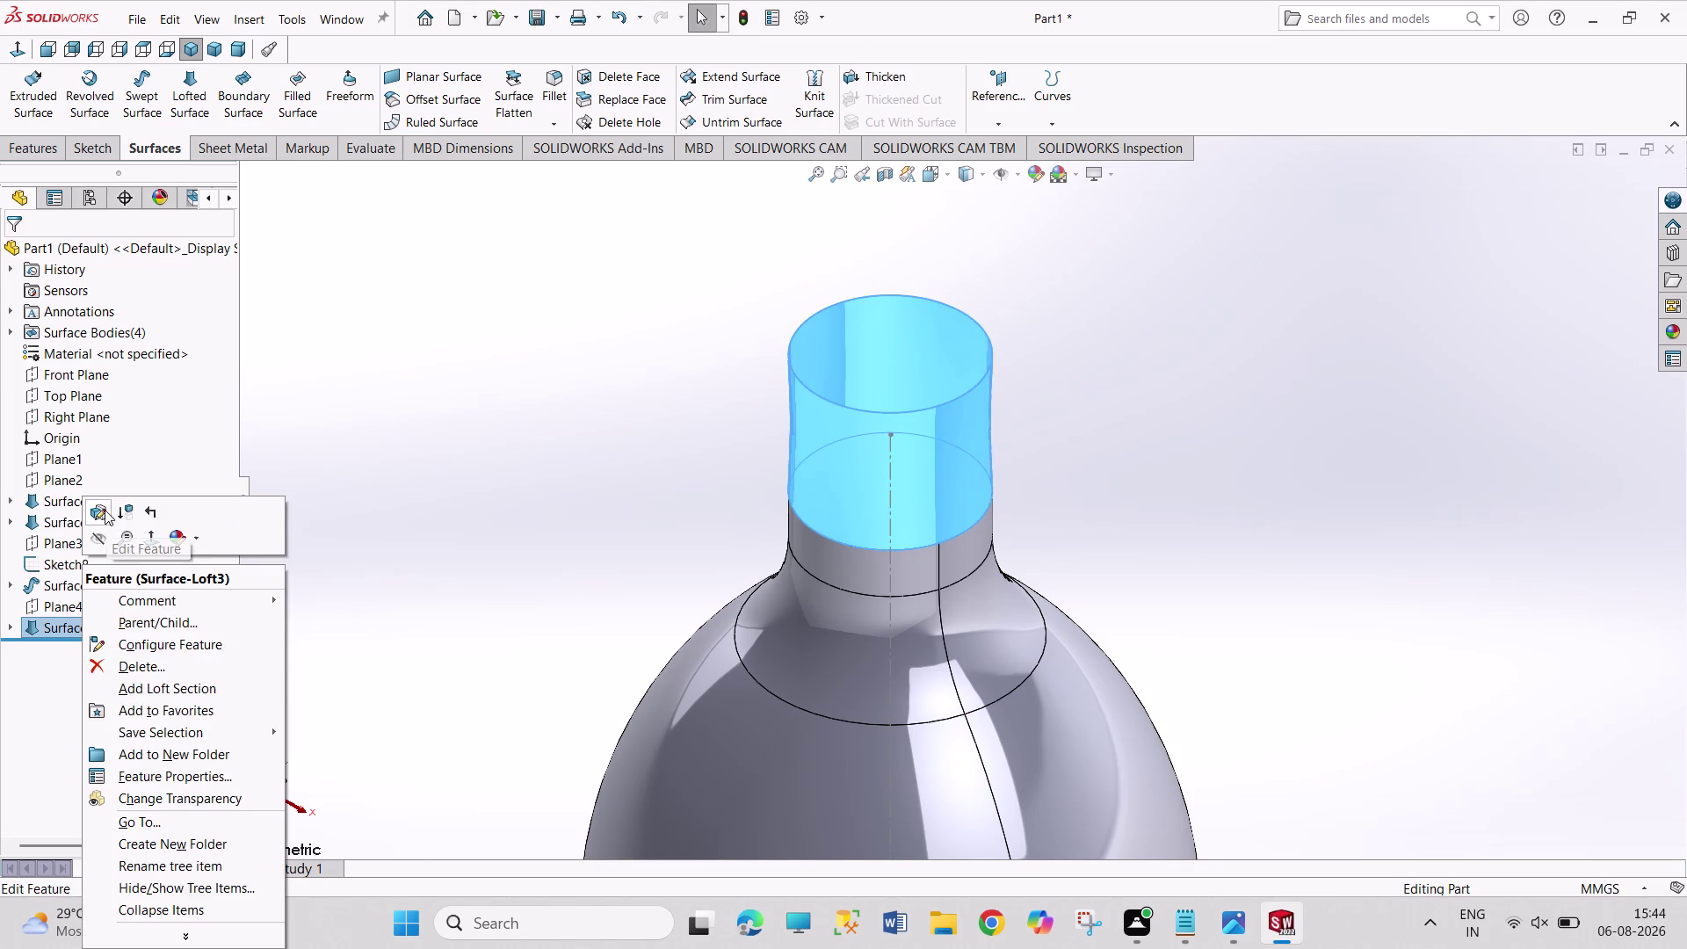
click(105, 509)
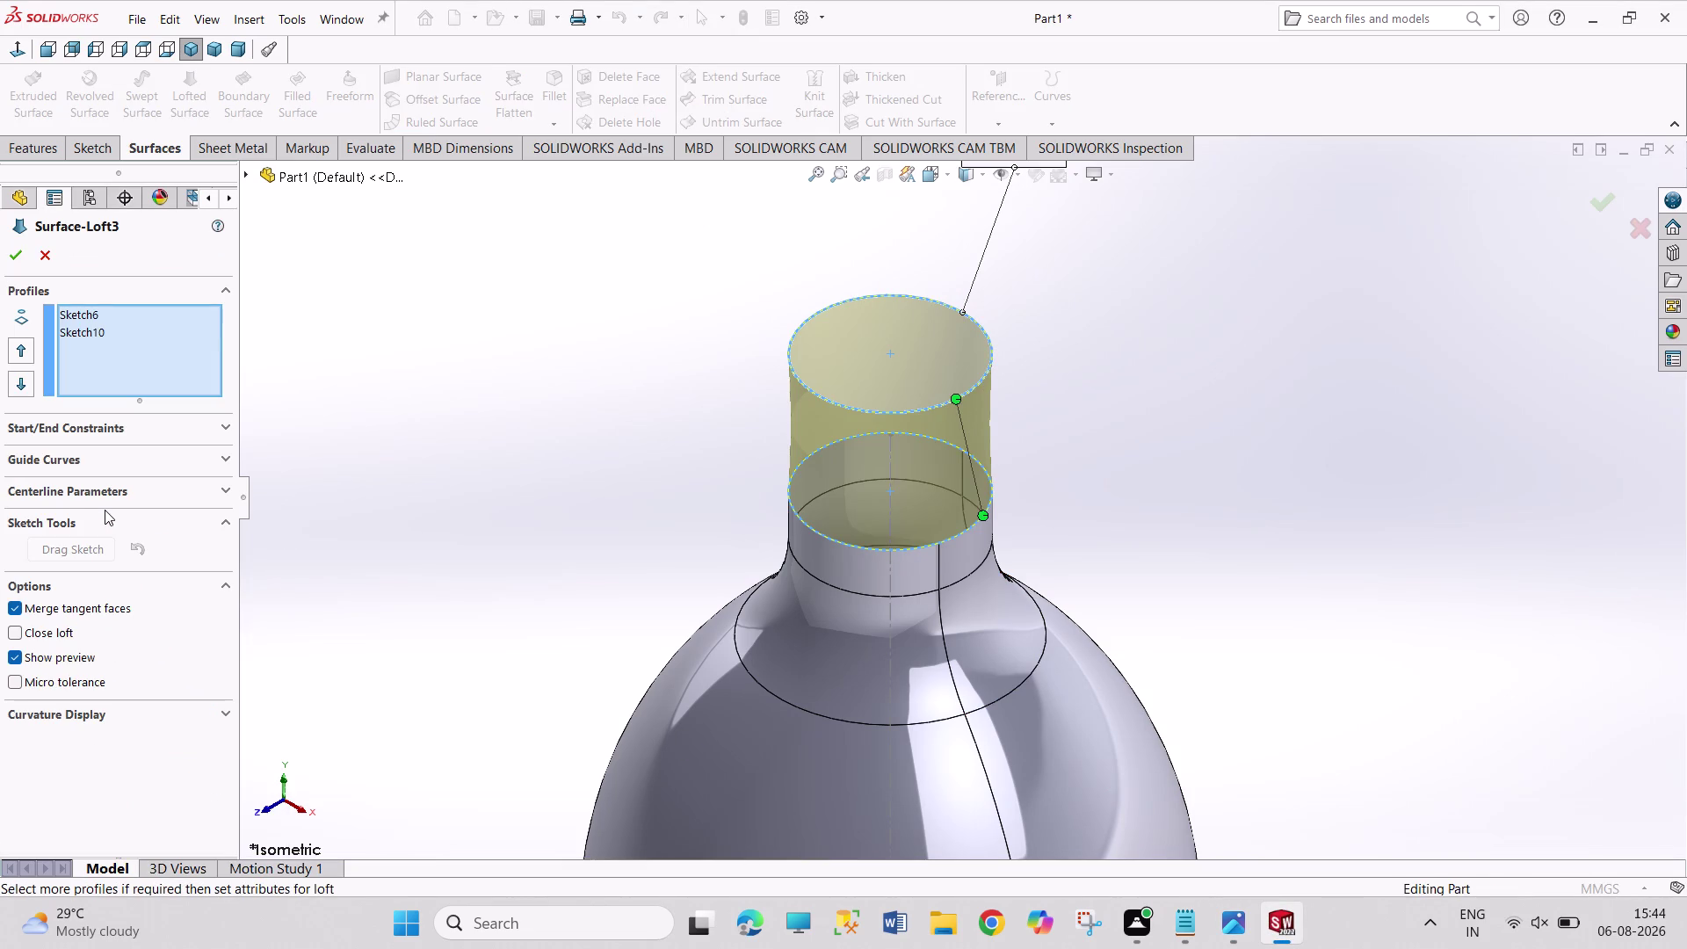
click(46, 231)
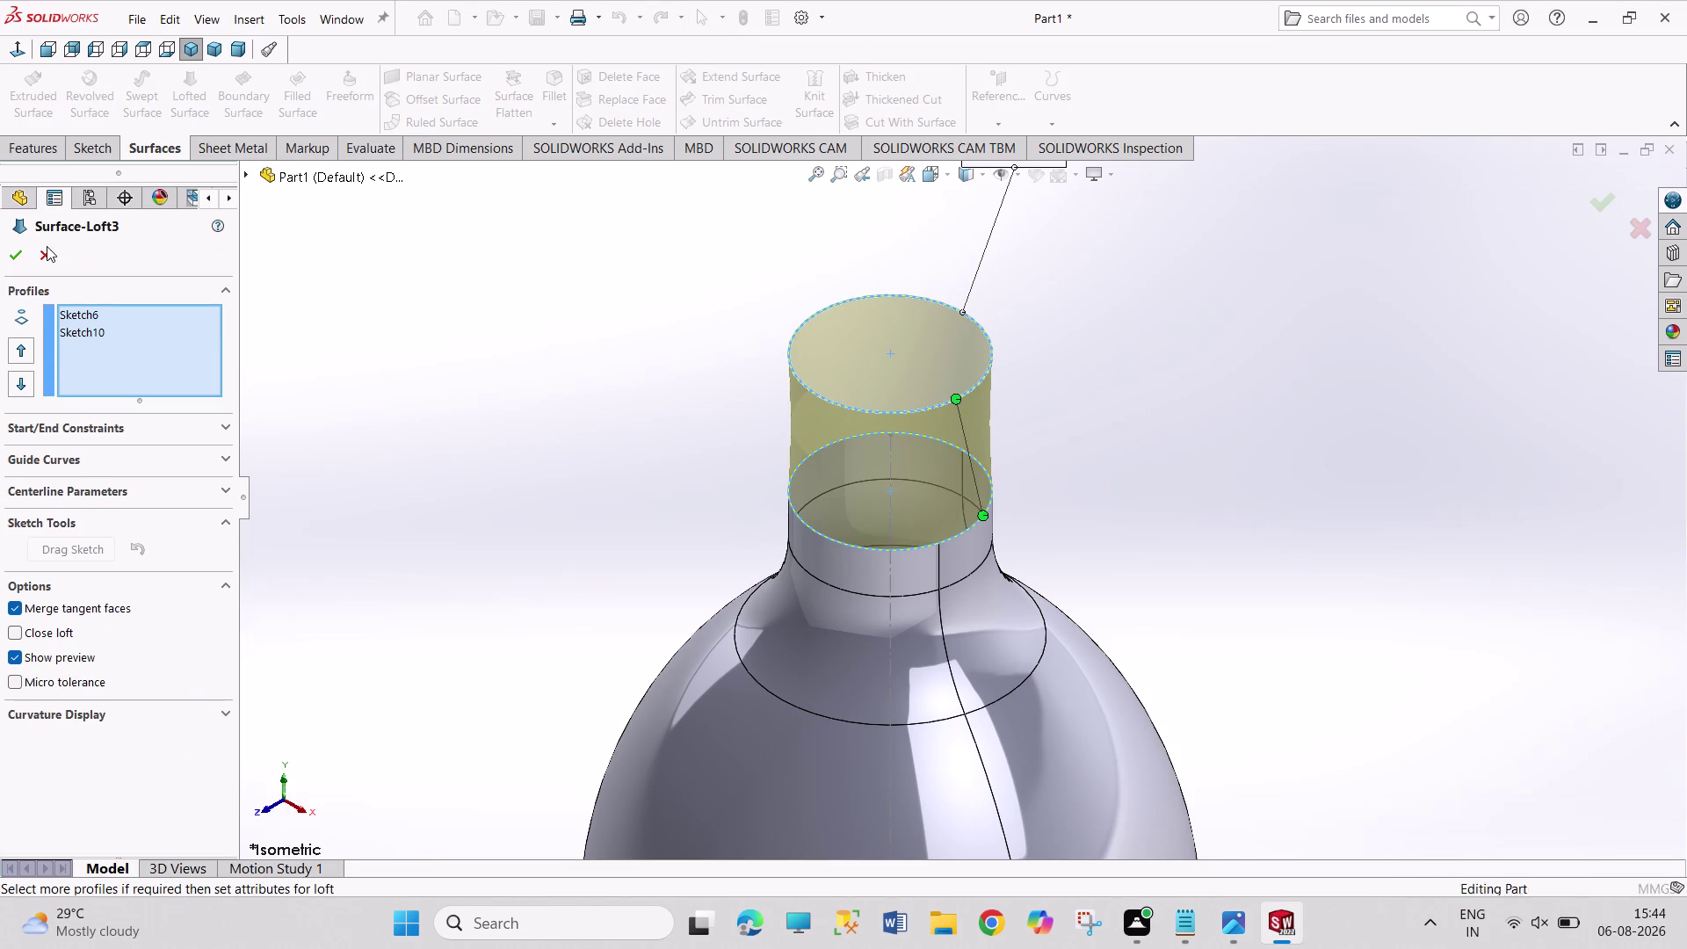
click(47, 249)
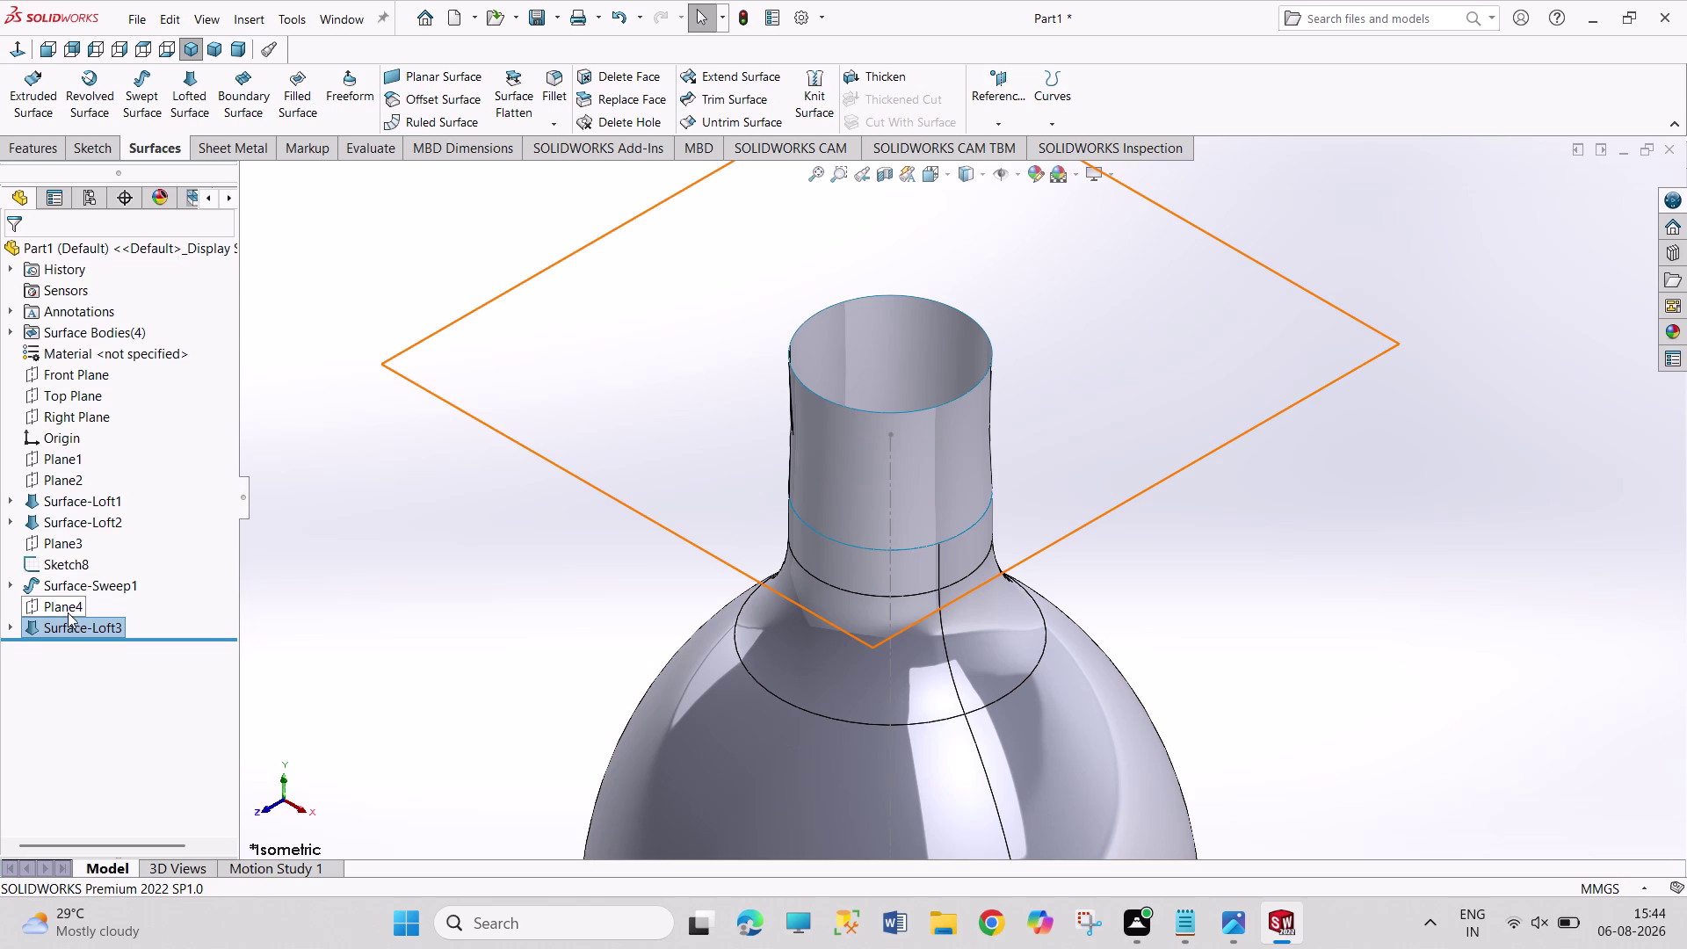
right_click(68, 602)
click(81, 481)
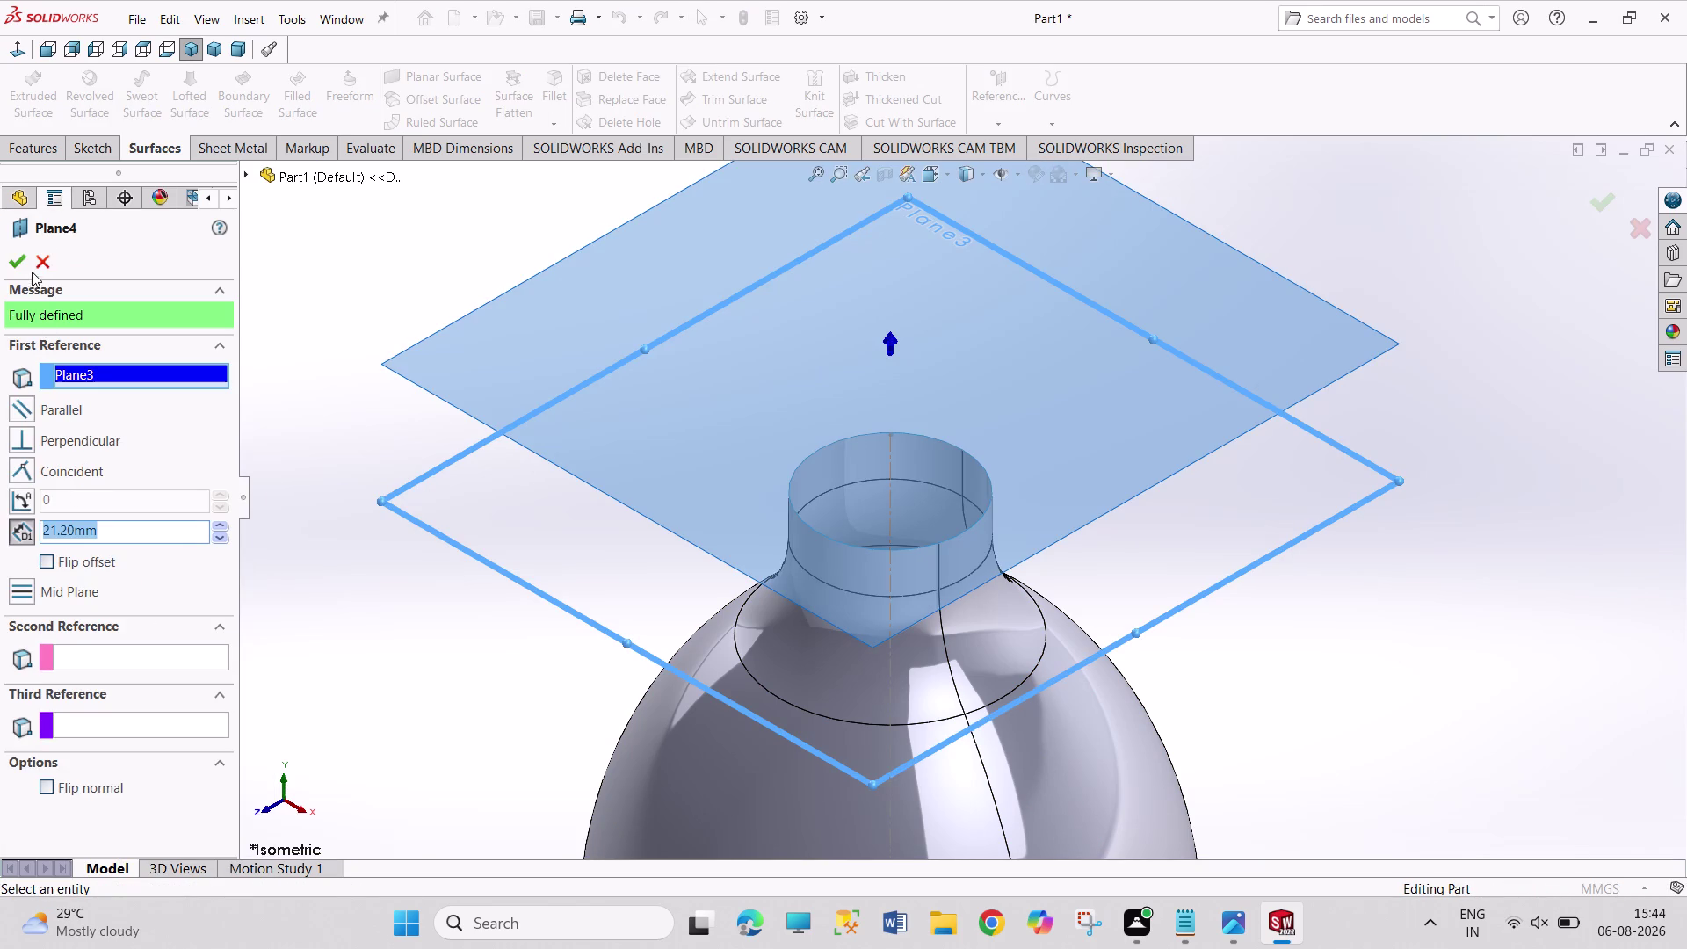
click(21, 266)
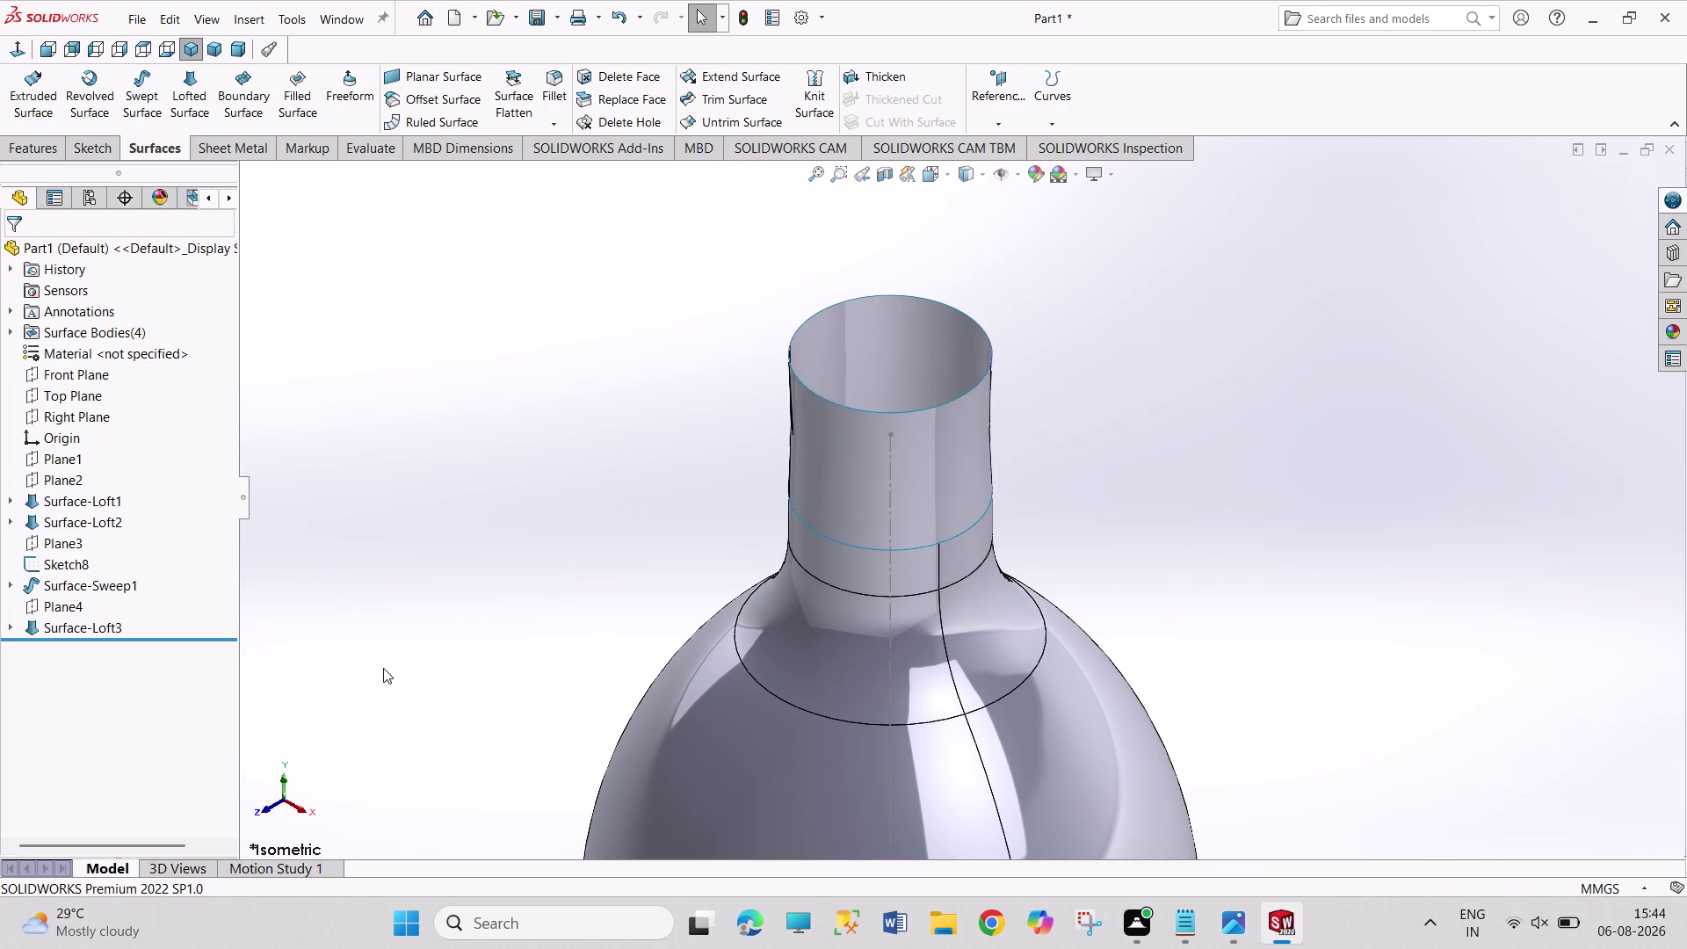
click(404, 632)
scroll(up, 3)
scroll(up, 3)
scroll(up, 3)
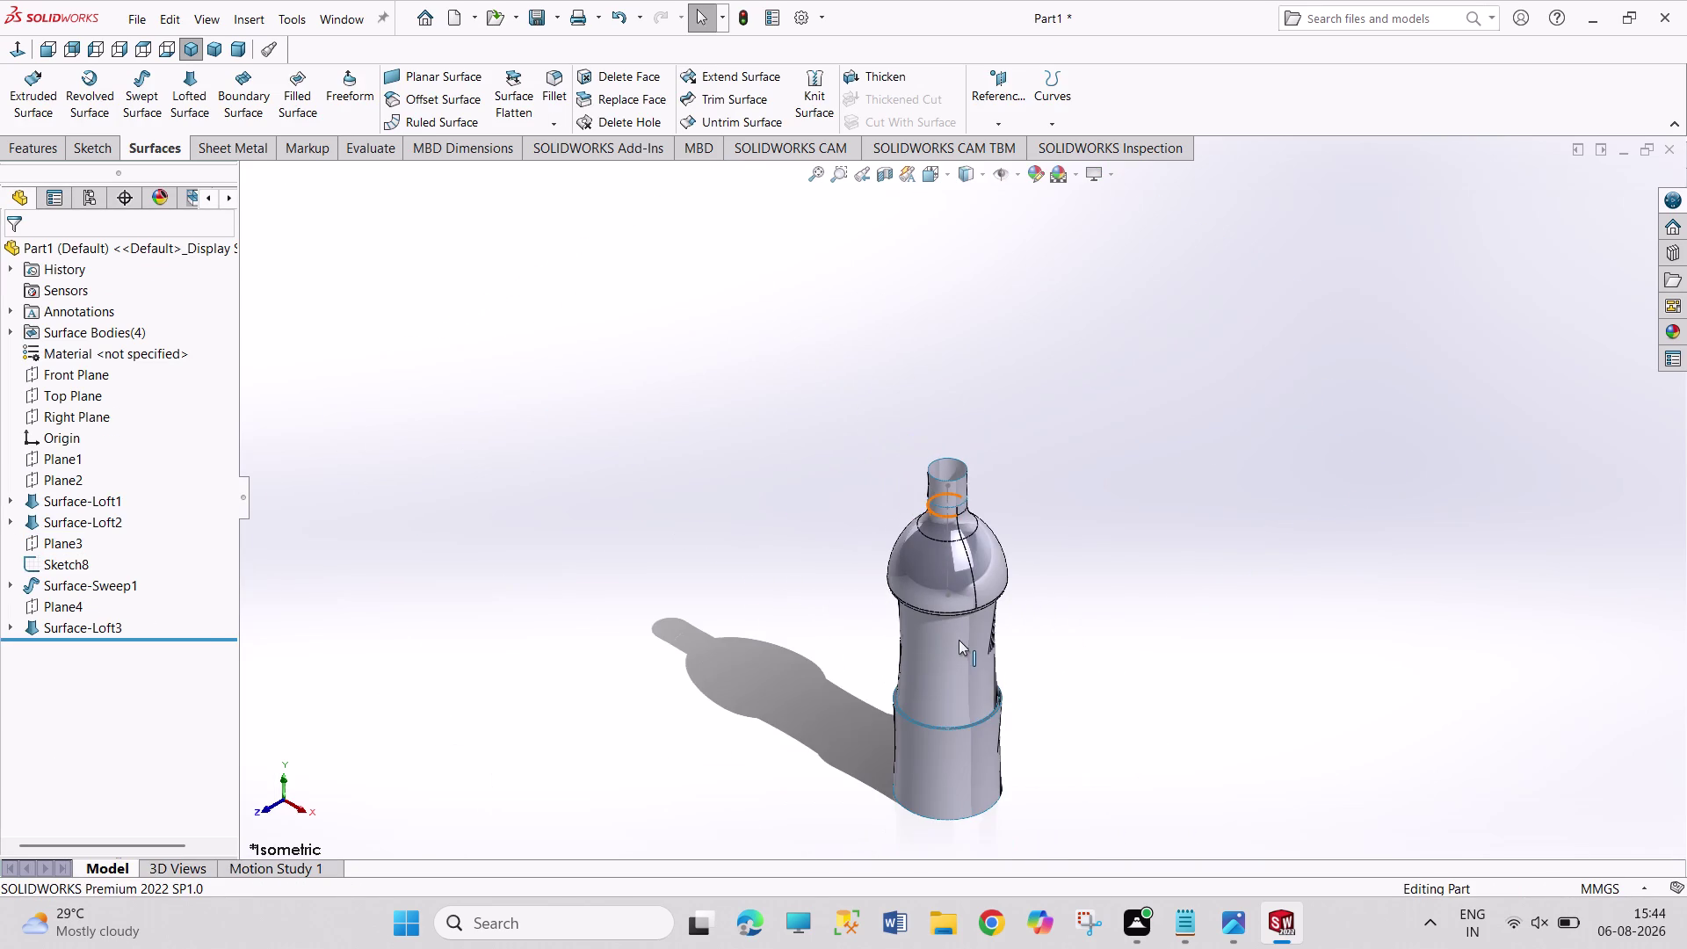
scroll(down, 3)
scroll(down, 3)
middle_drag(1037, 766, 1020, 747)
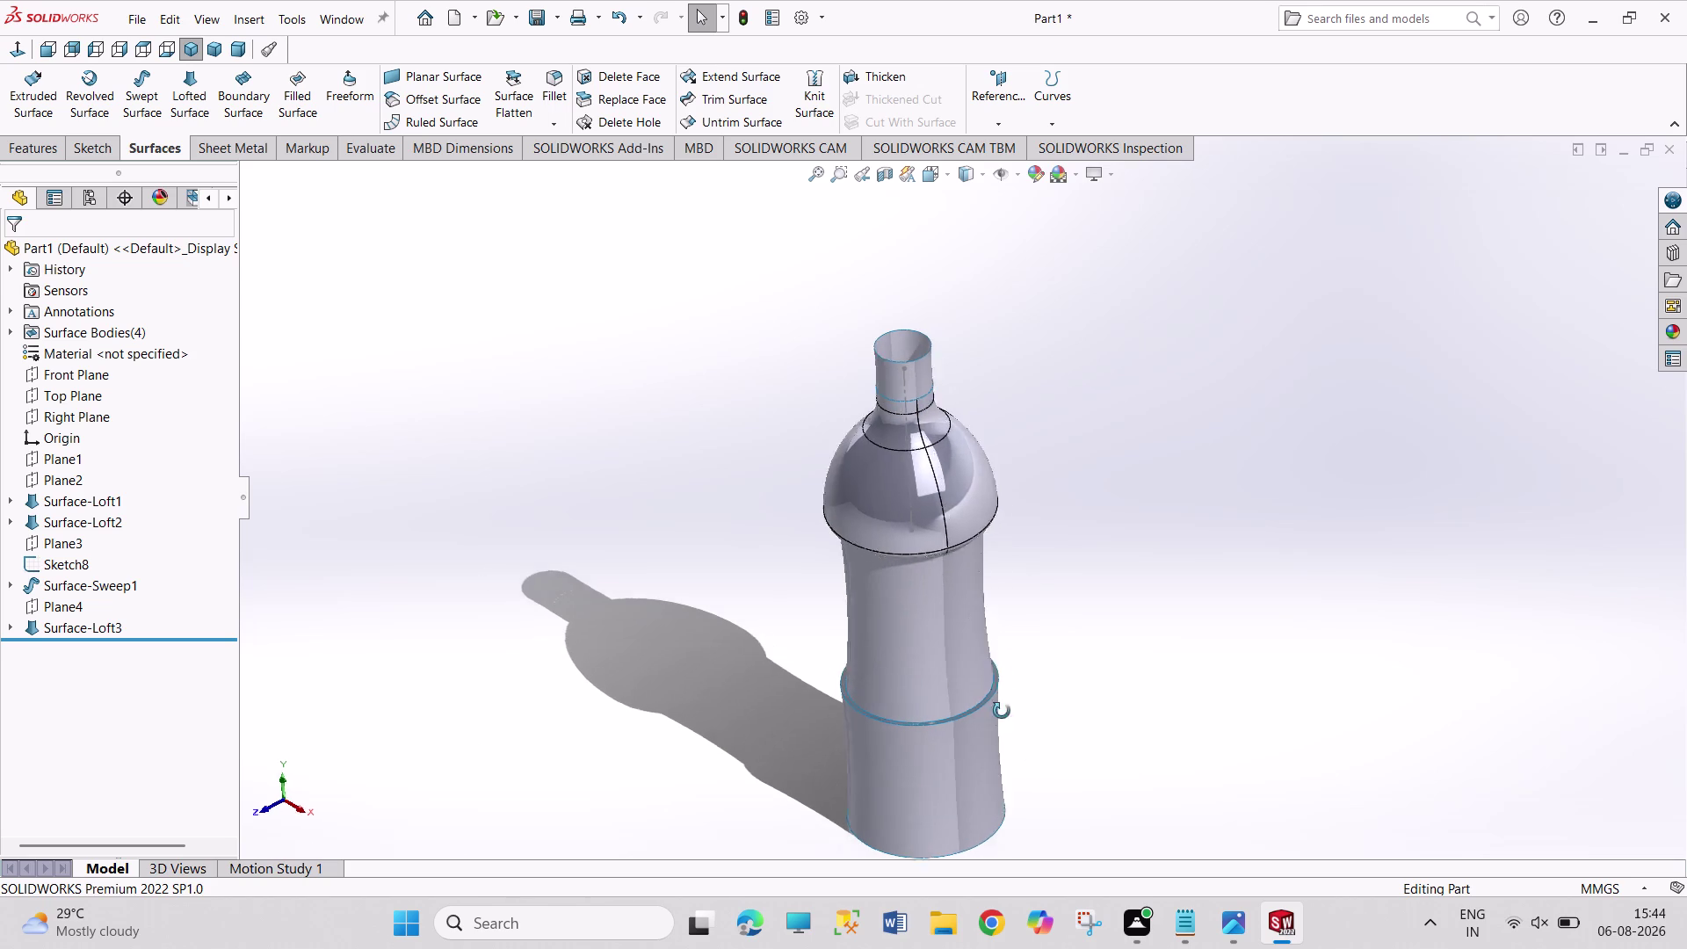
middle_drag(1020, 748, 948, 513)
middle_drag(931, 467, 921, 440)
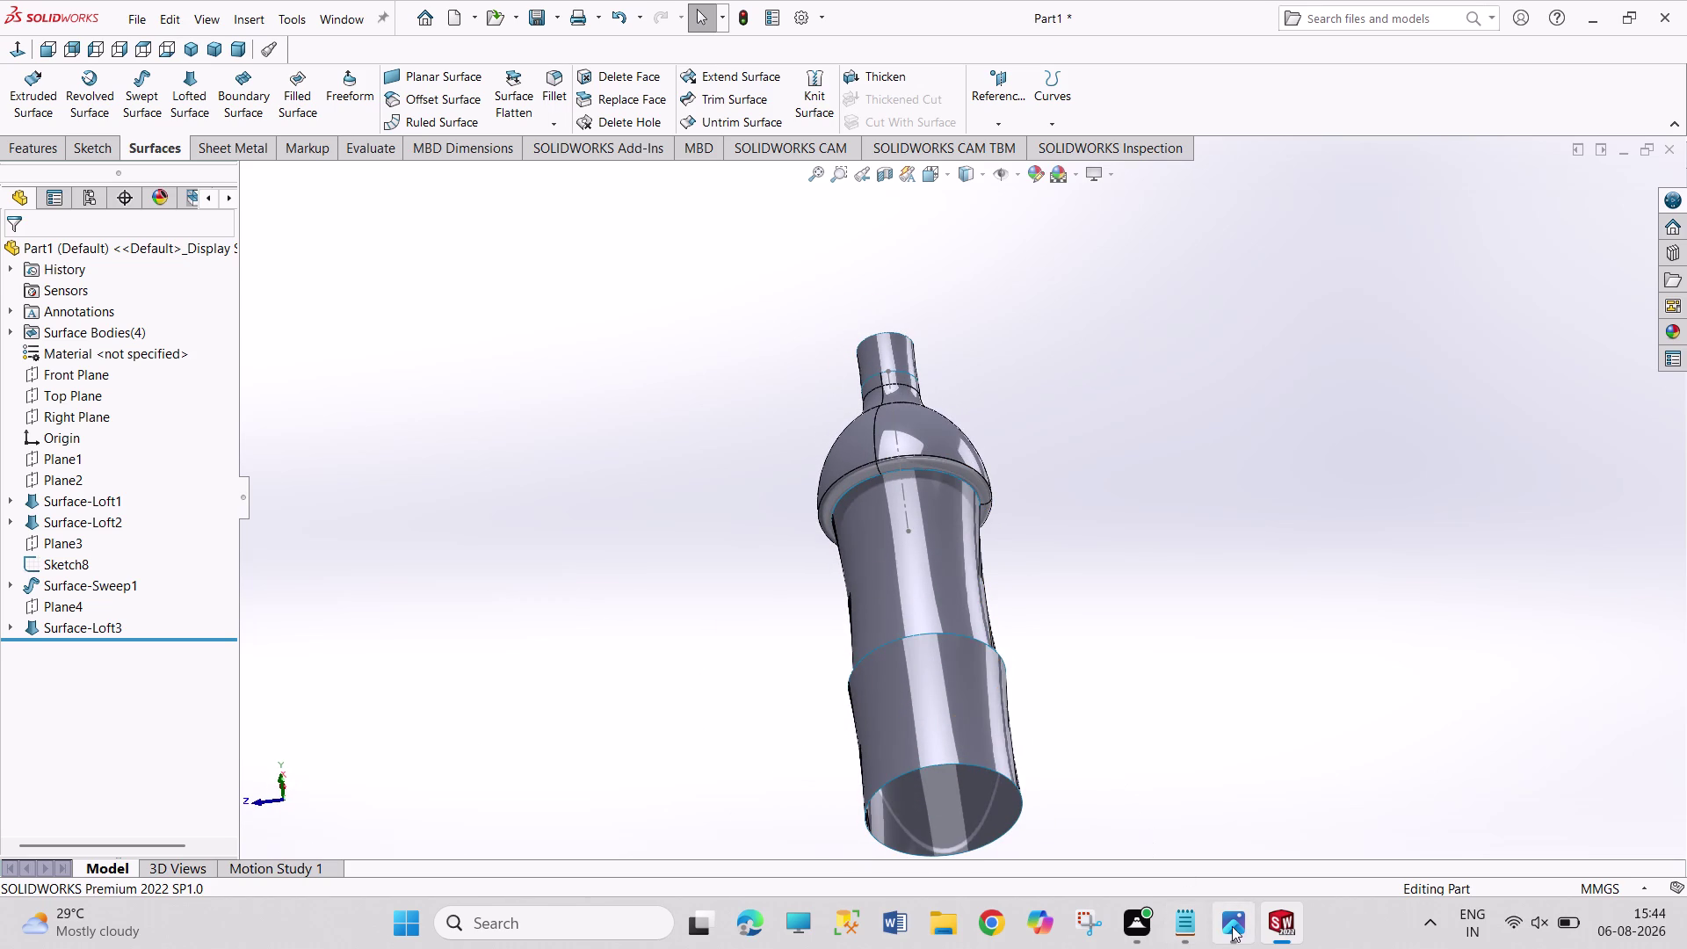
click(1233, 927)
drag(1078, 662, 1020, 434)
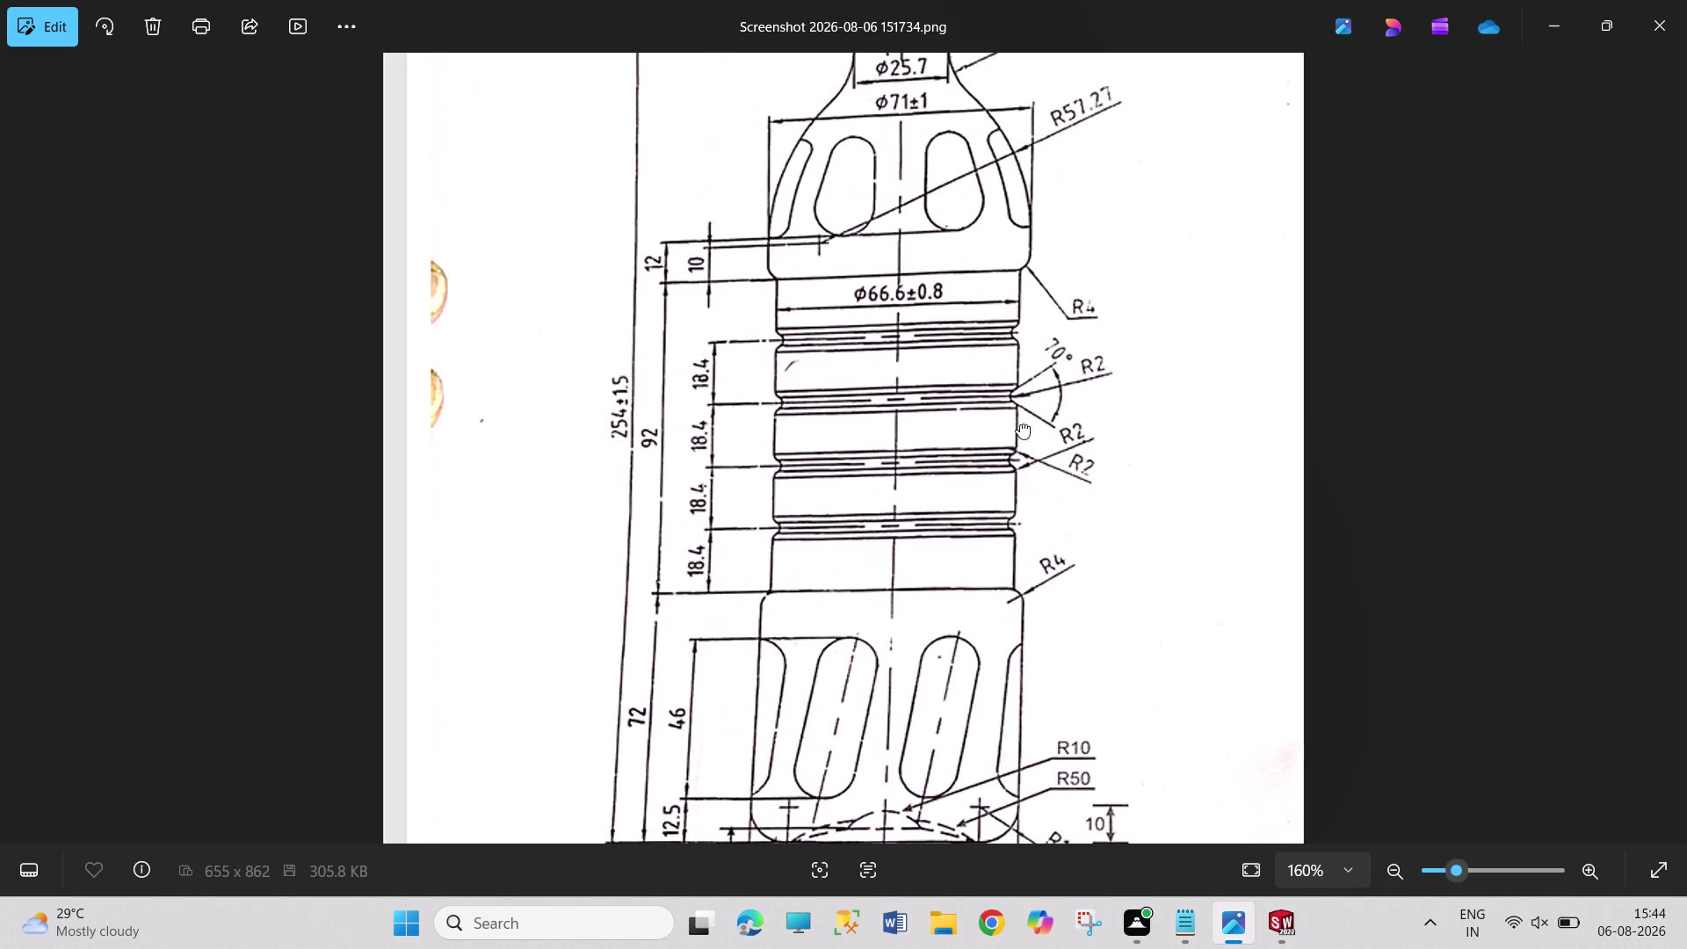
drag(1020, 433, 1017, 413)
drag(1064, 648, 1022, 473)
click(1060, 679)
drag(1059, 675, 1048, 609)
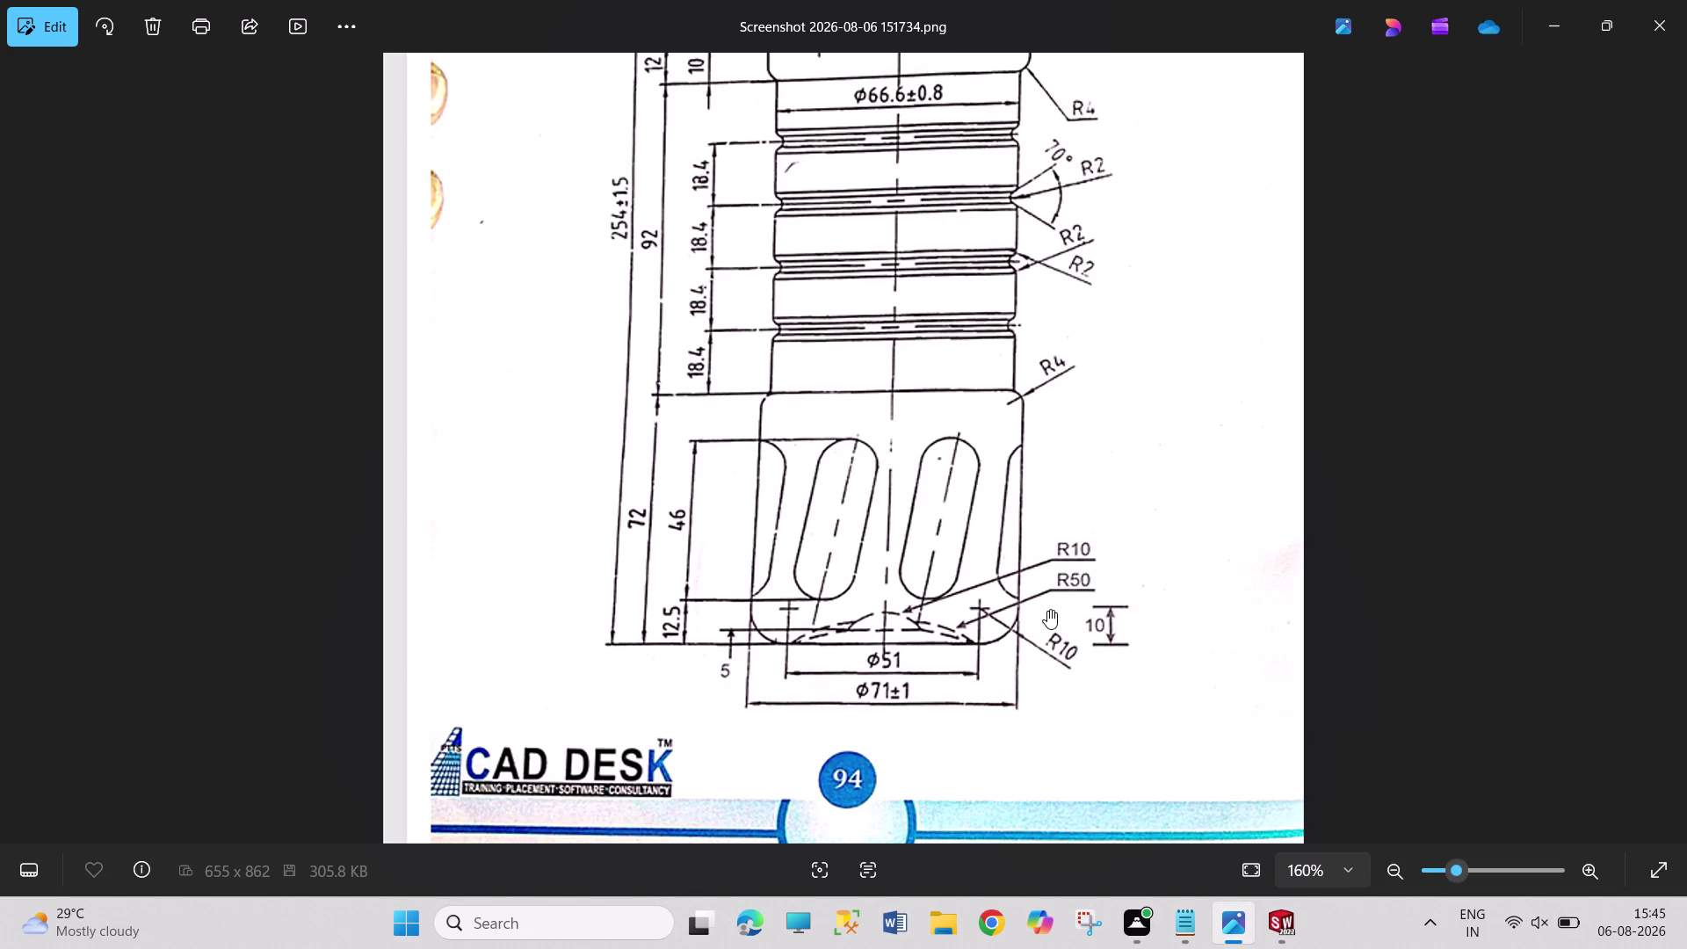
click(1293, 934)
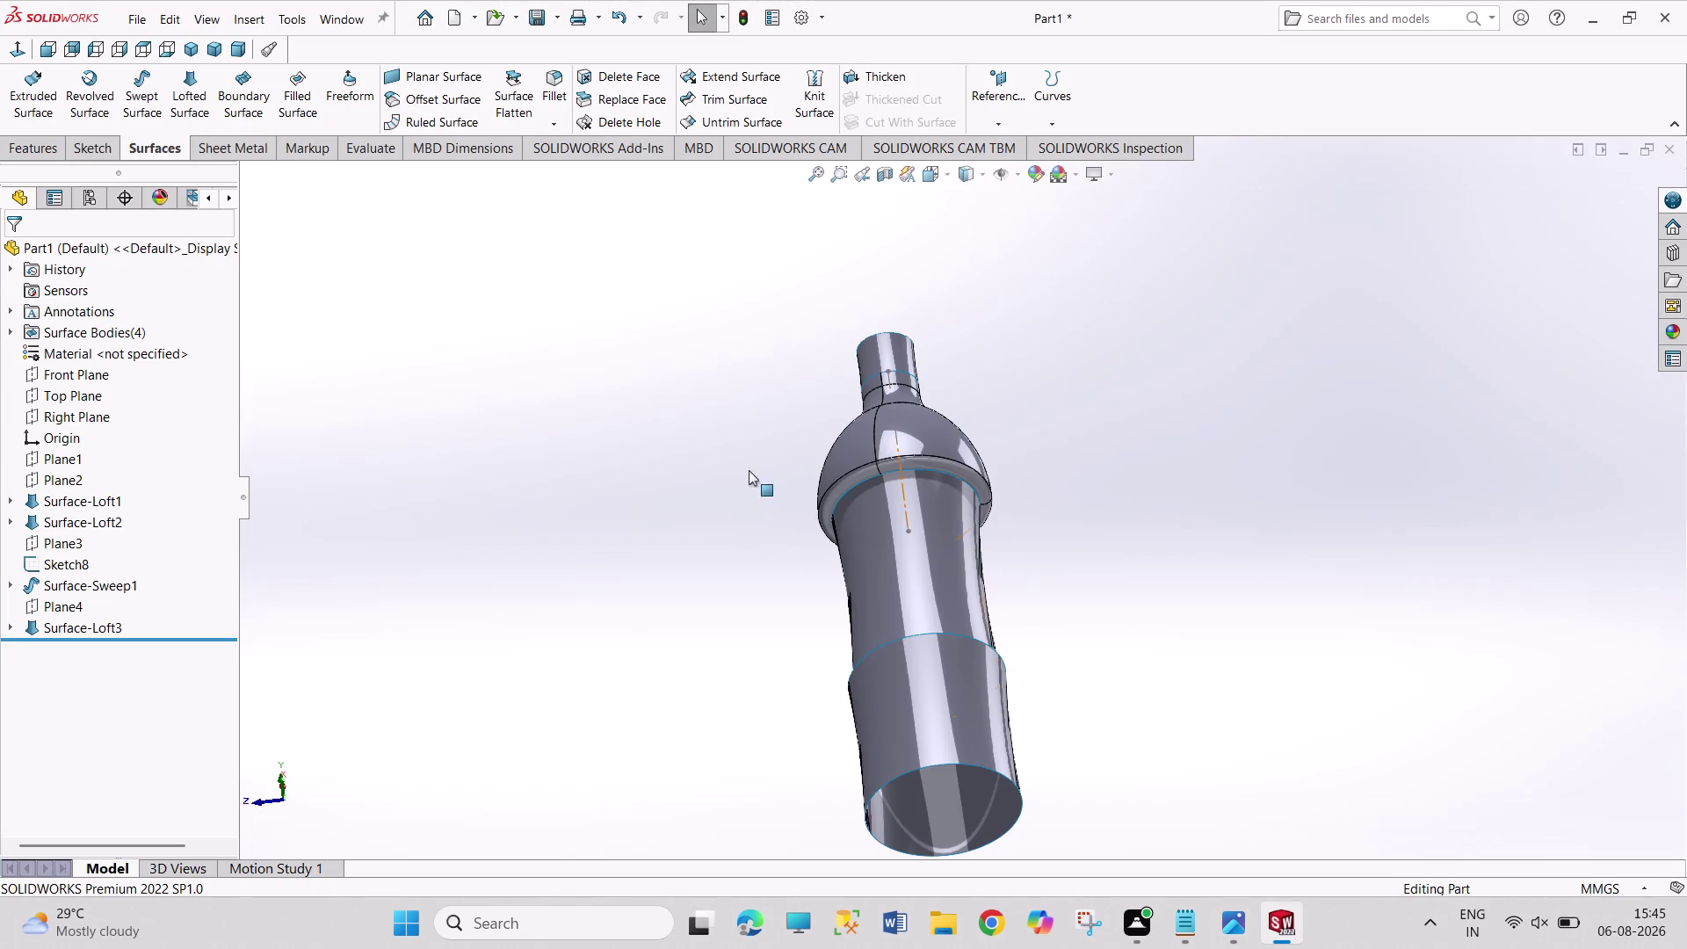
Open Sketch11 on the Right Plane and choose the Line tool, consulting the reference drawing.
click(64, 407)
click(73, 389)
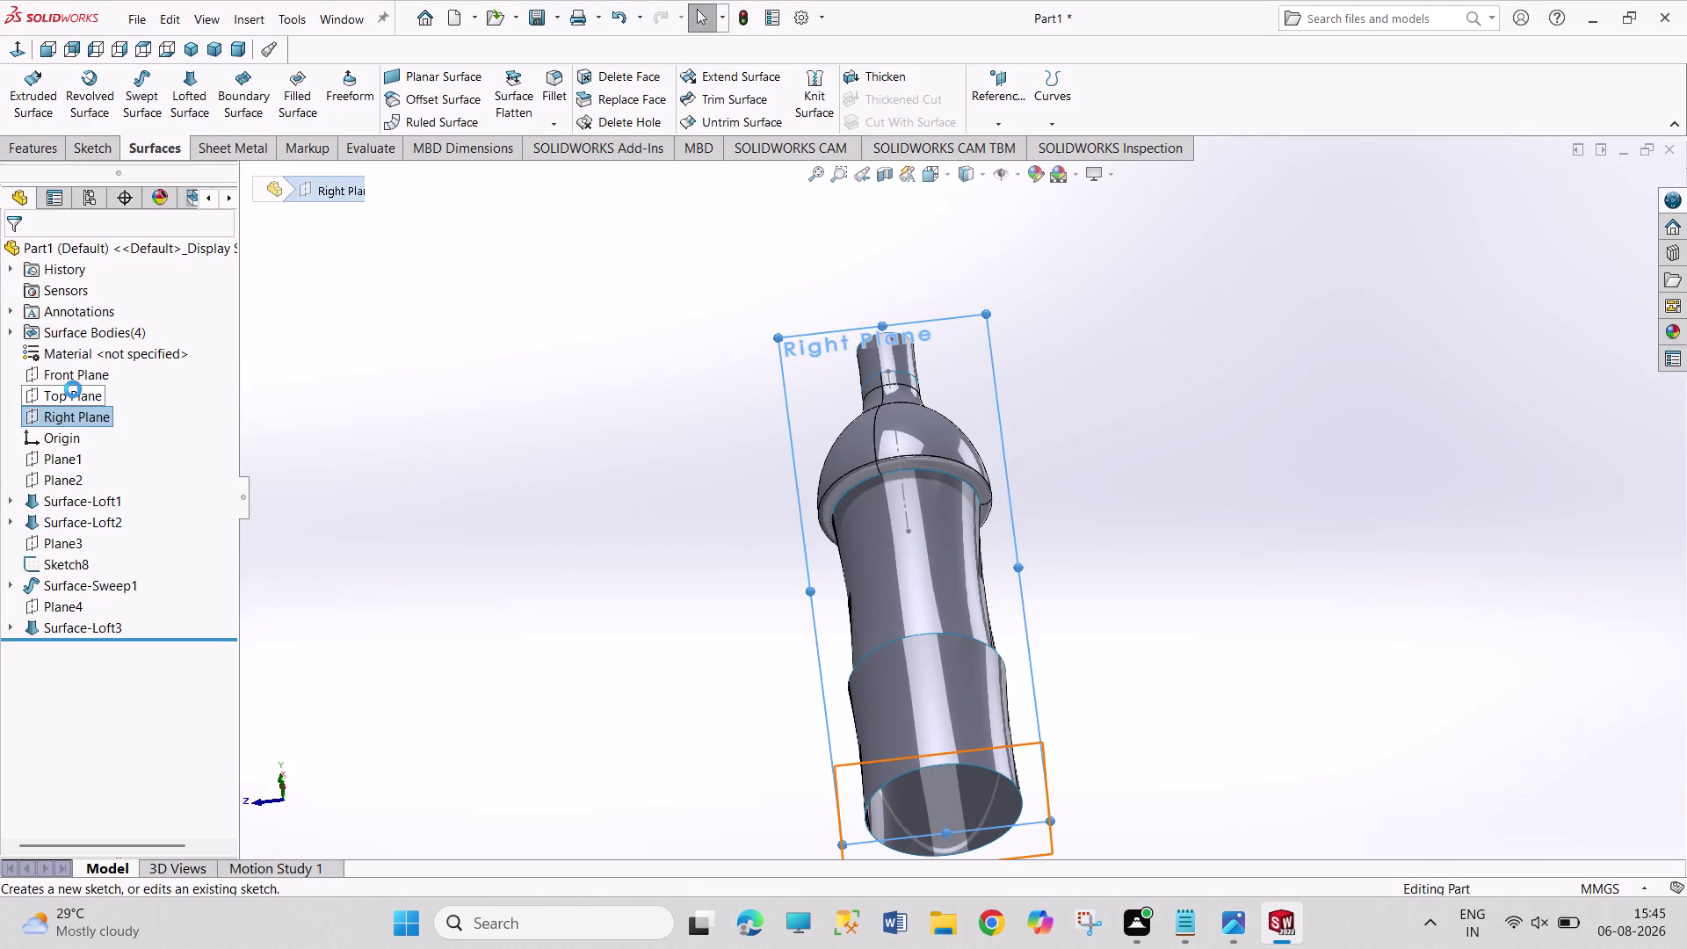
scroll(down, 3)
scroll(down, 3)
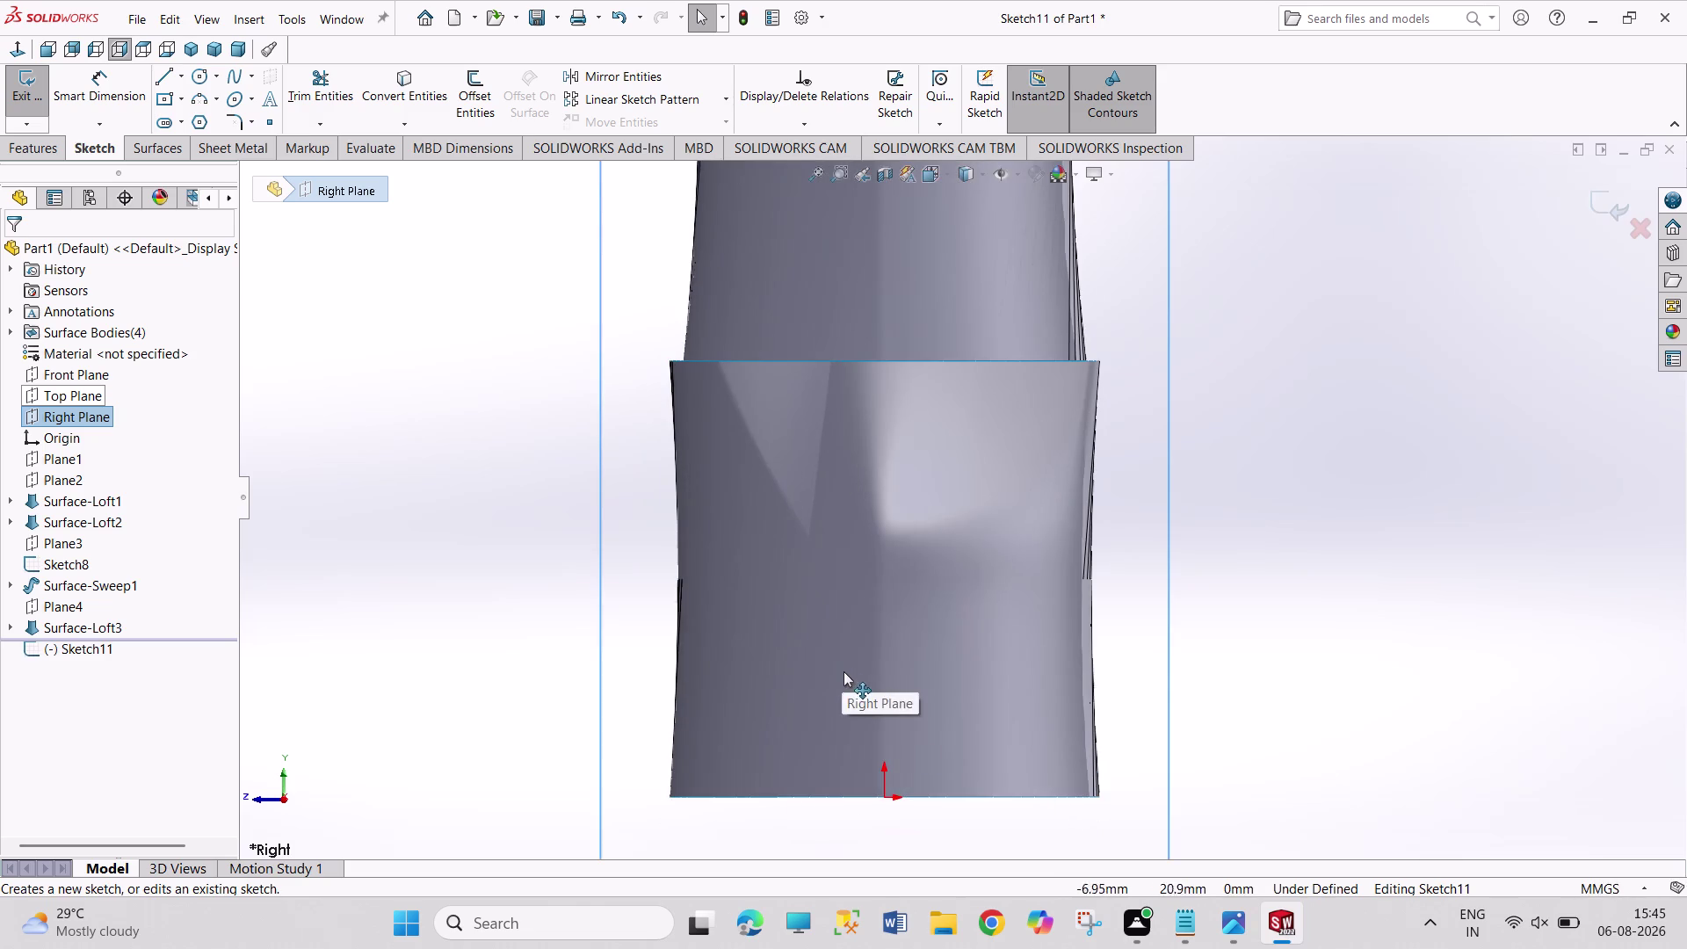
scroll(down, 3)
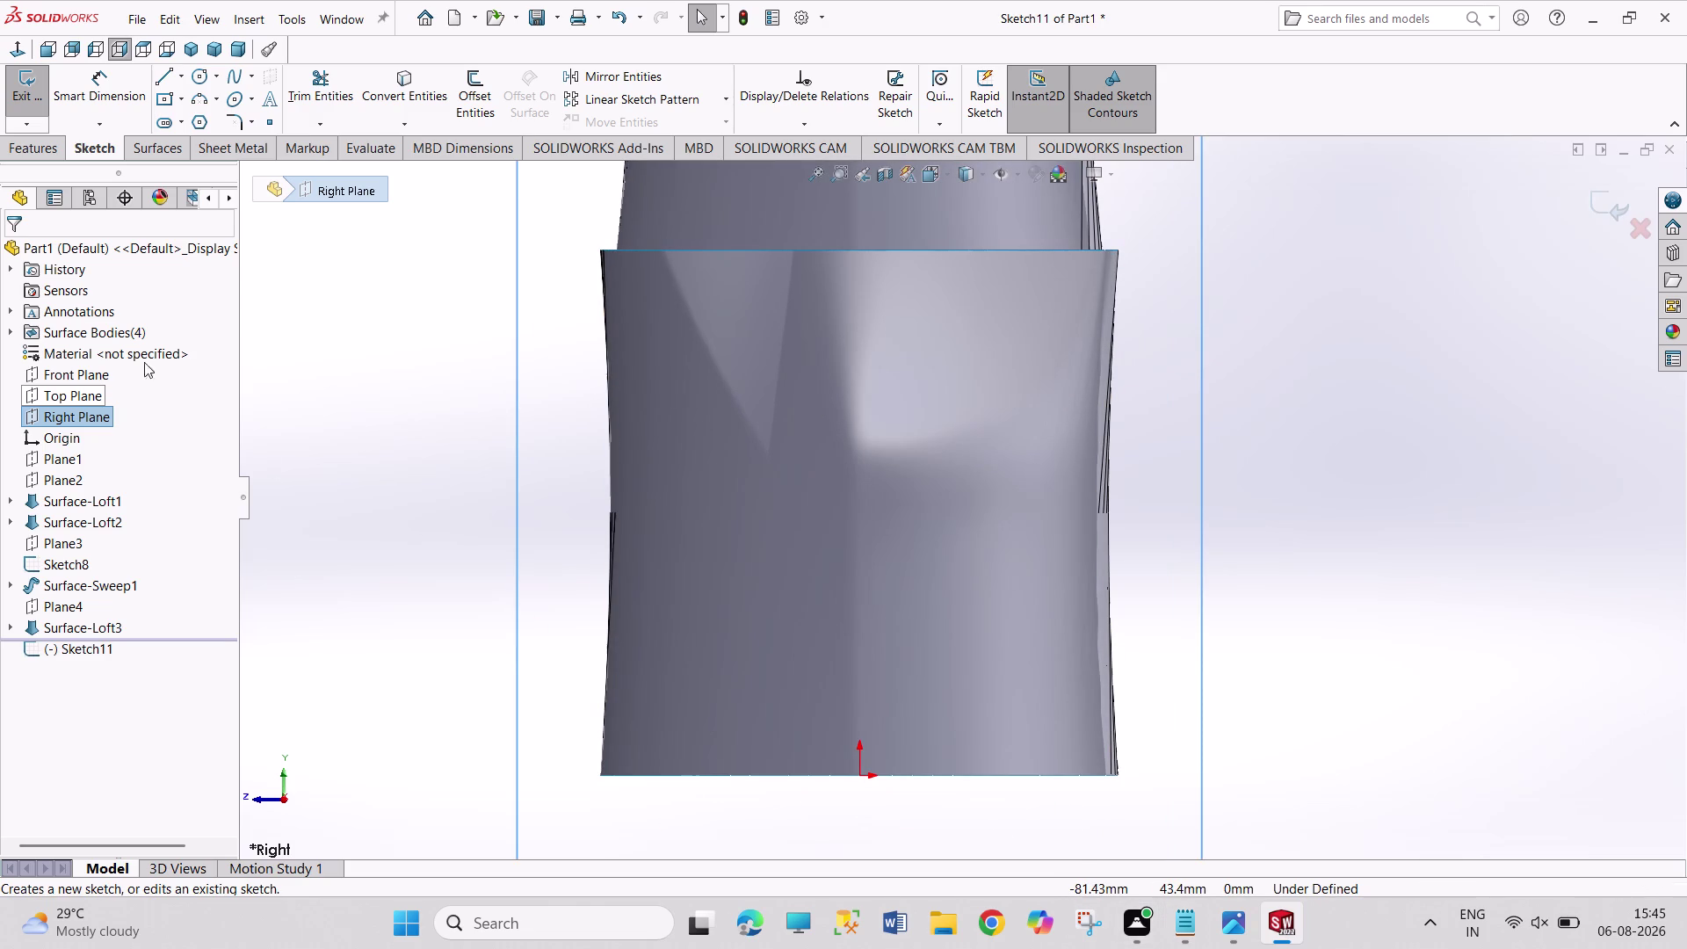
click(162, 80)
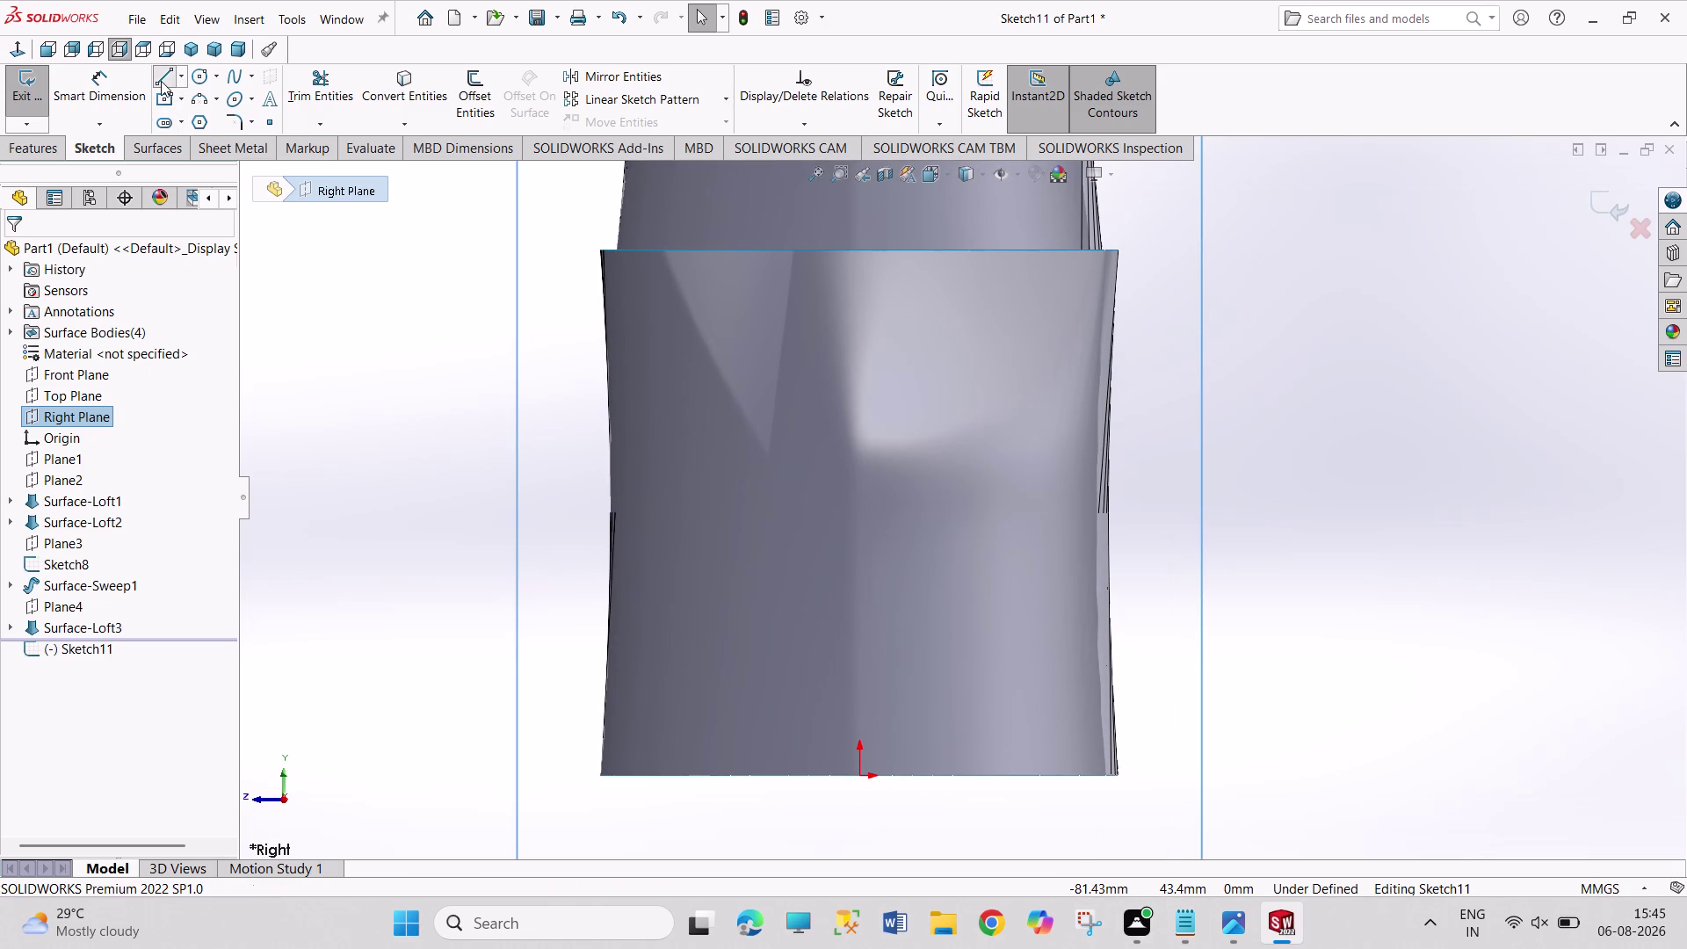
click(1216, 931)
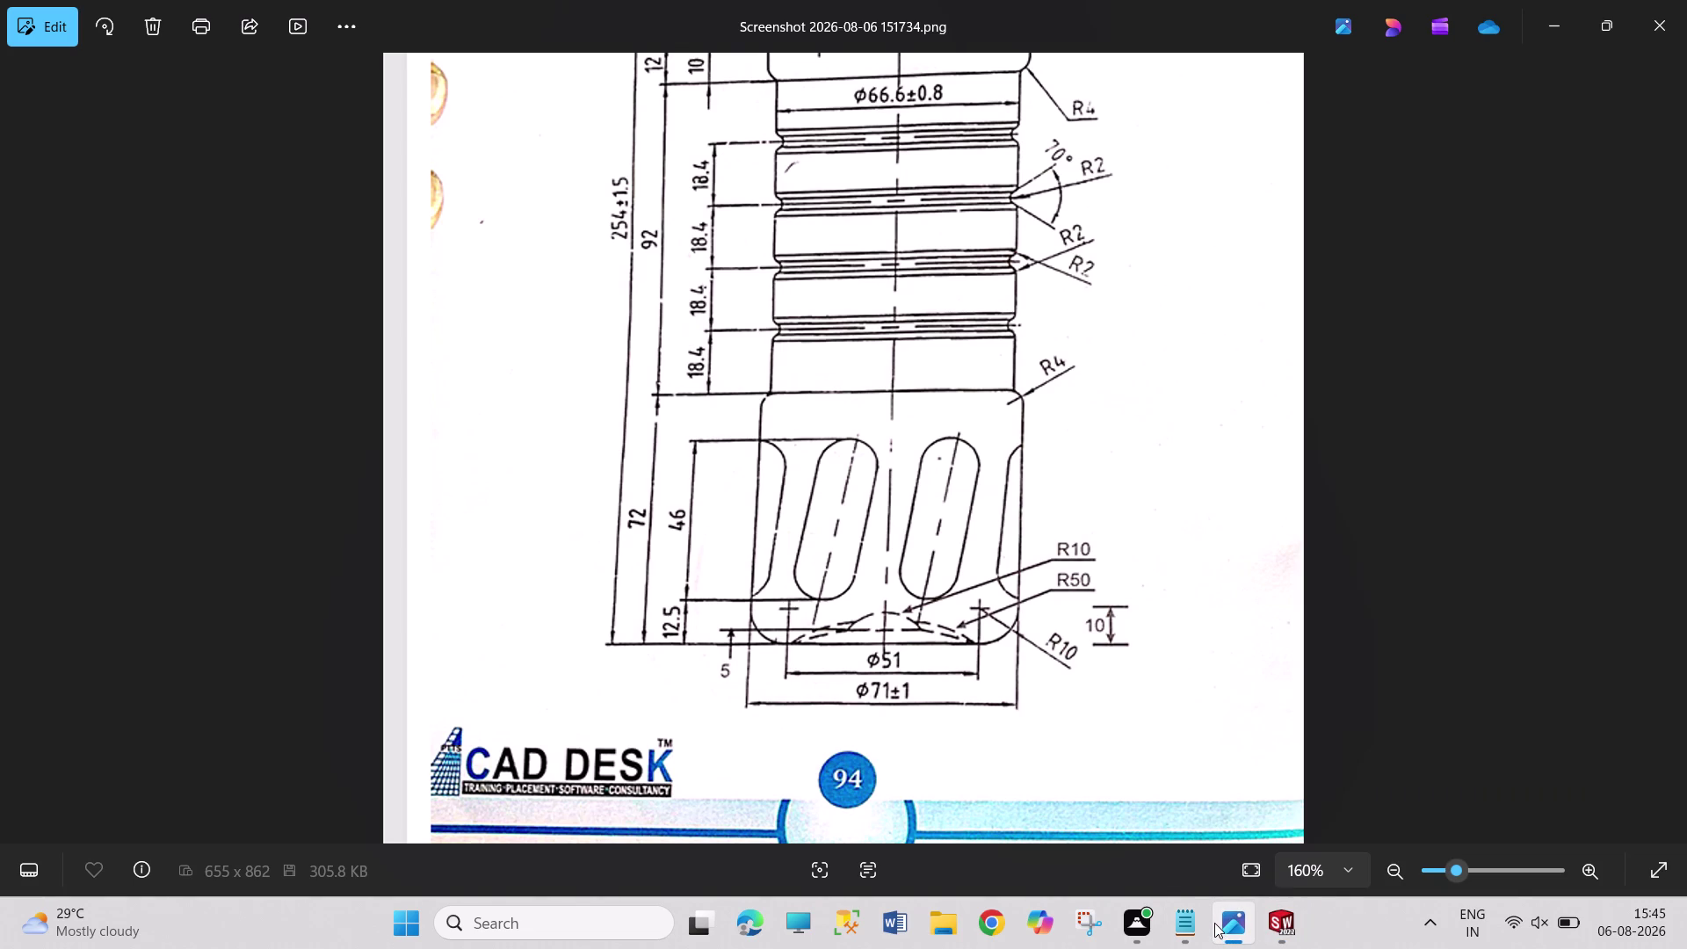
click(1261, 923)
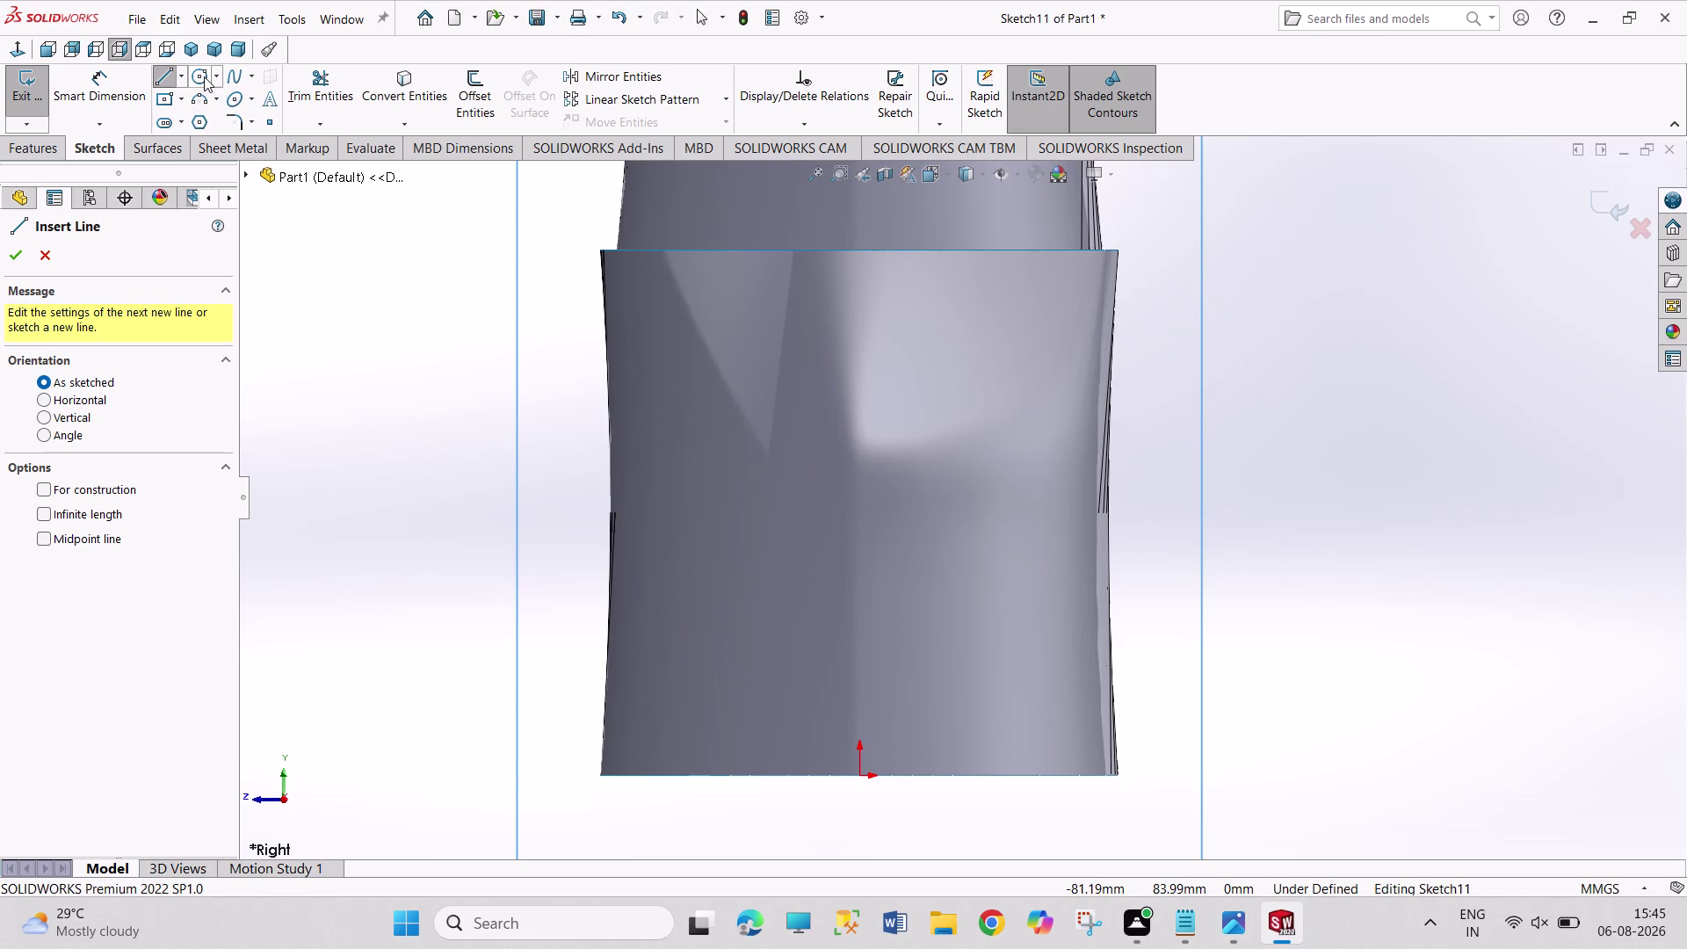
Sketch a circle near the bottle base and dimension it to 100 mm diameter.
click(204, 76)
click(941, 720)
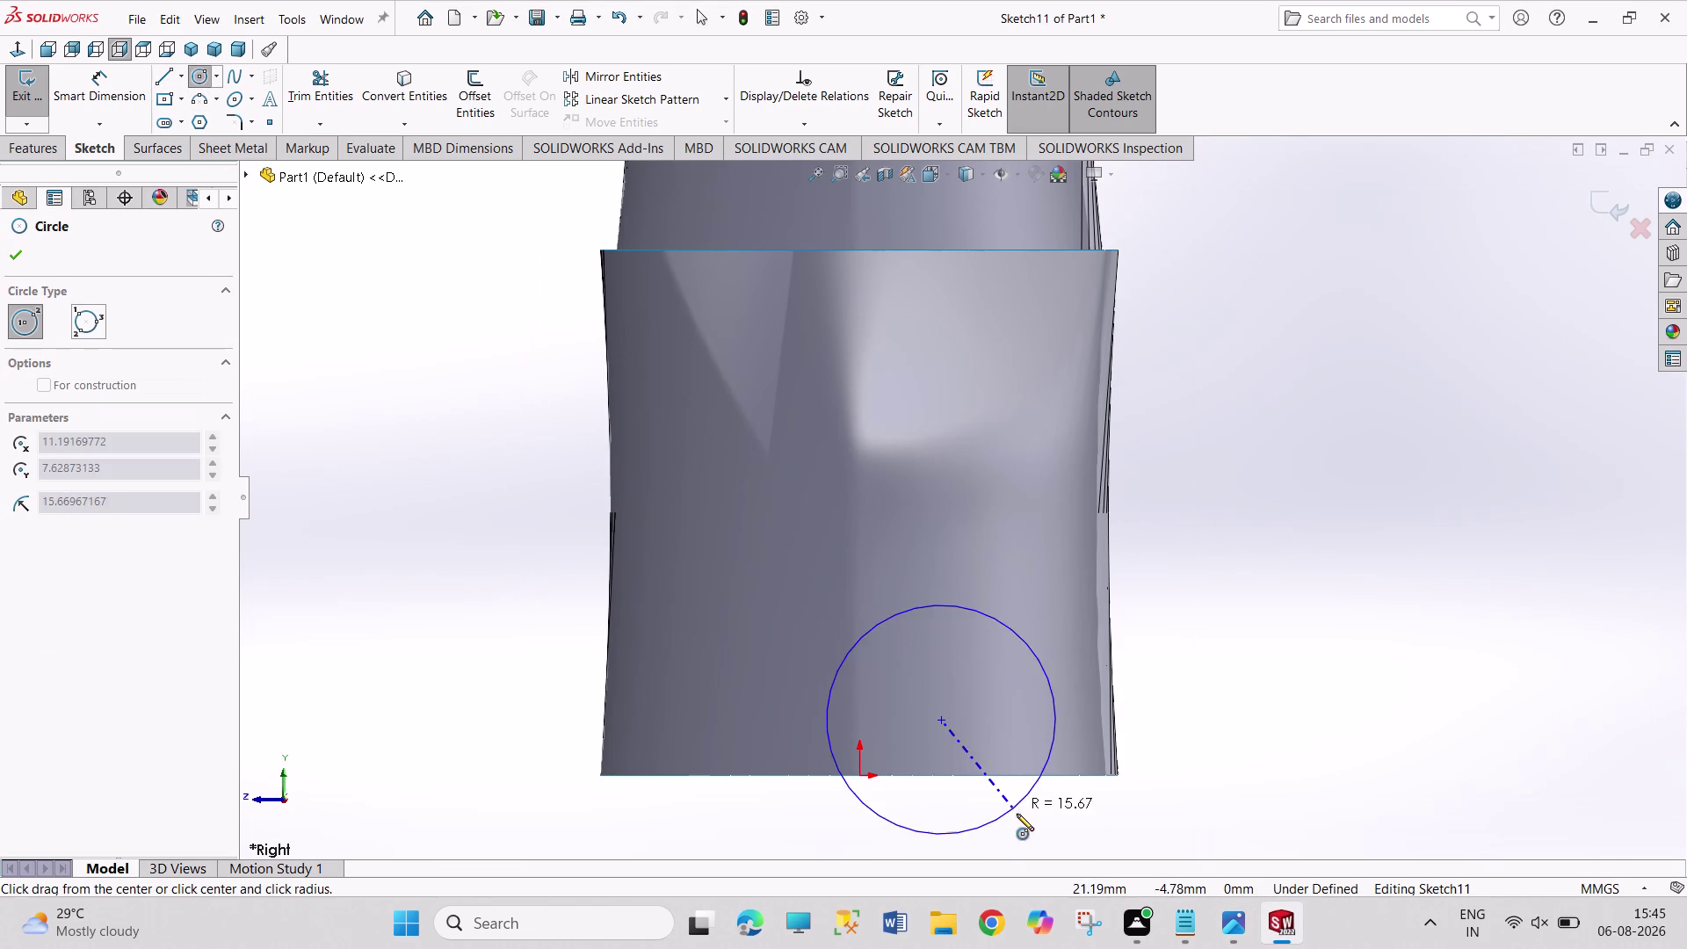
click(1017, 814)
right_drag(1229, 769, 1170, 517)
click(1000, 611)
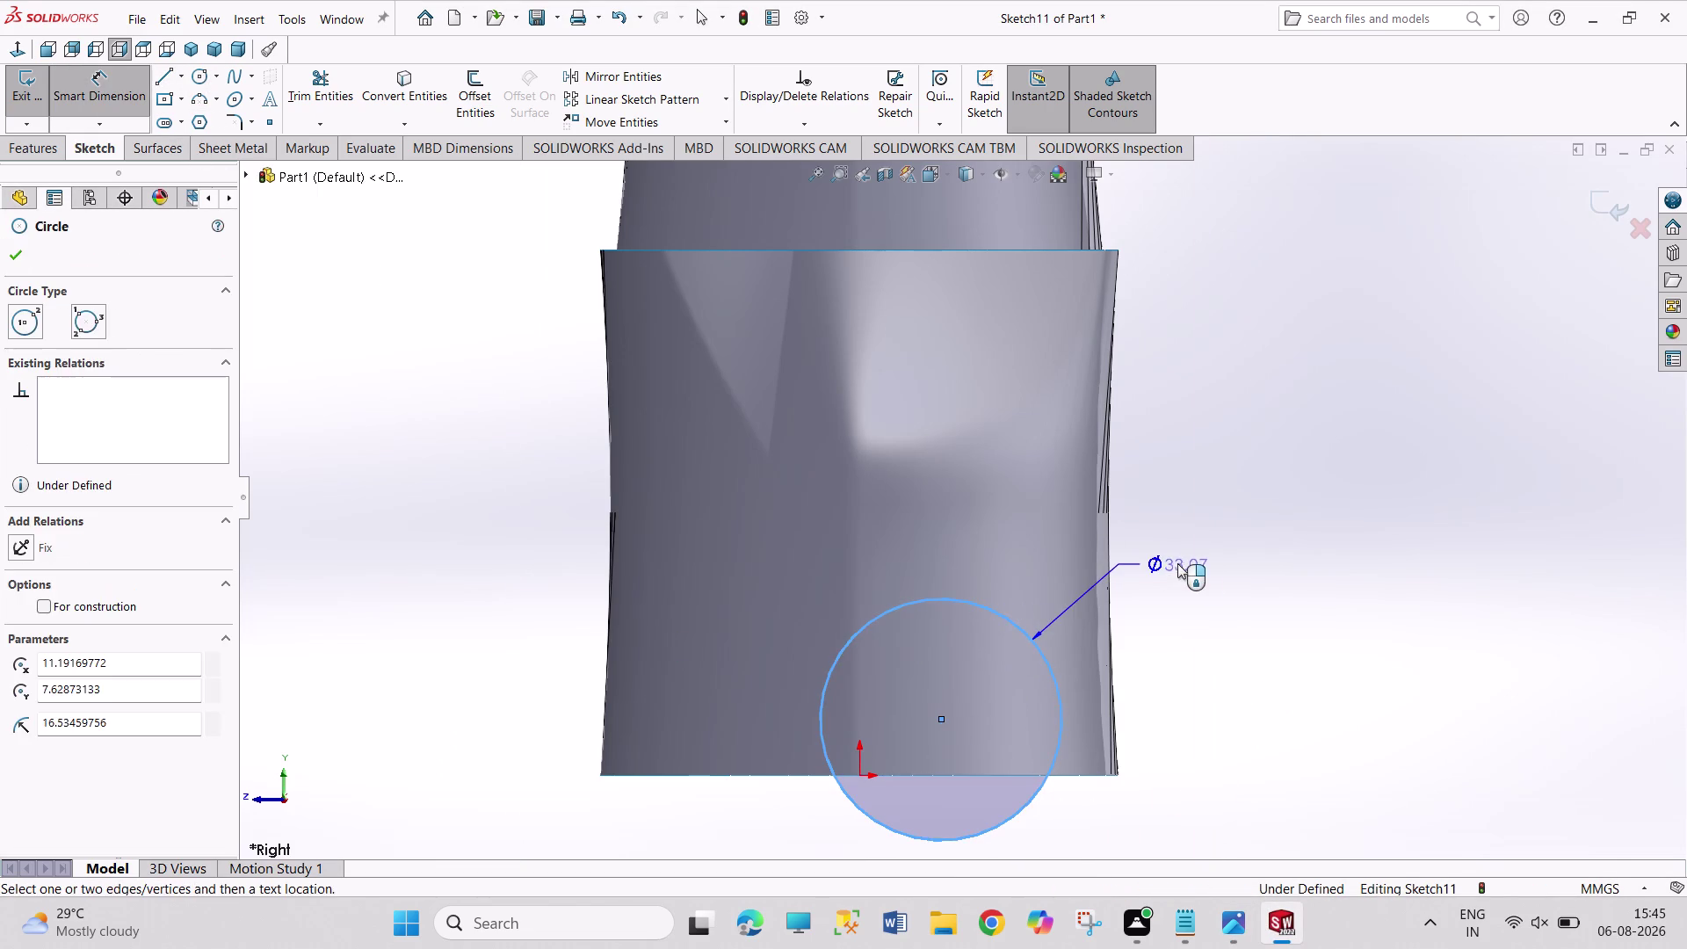
click(1178, 563)
text(100)
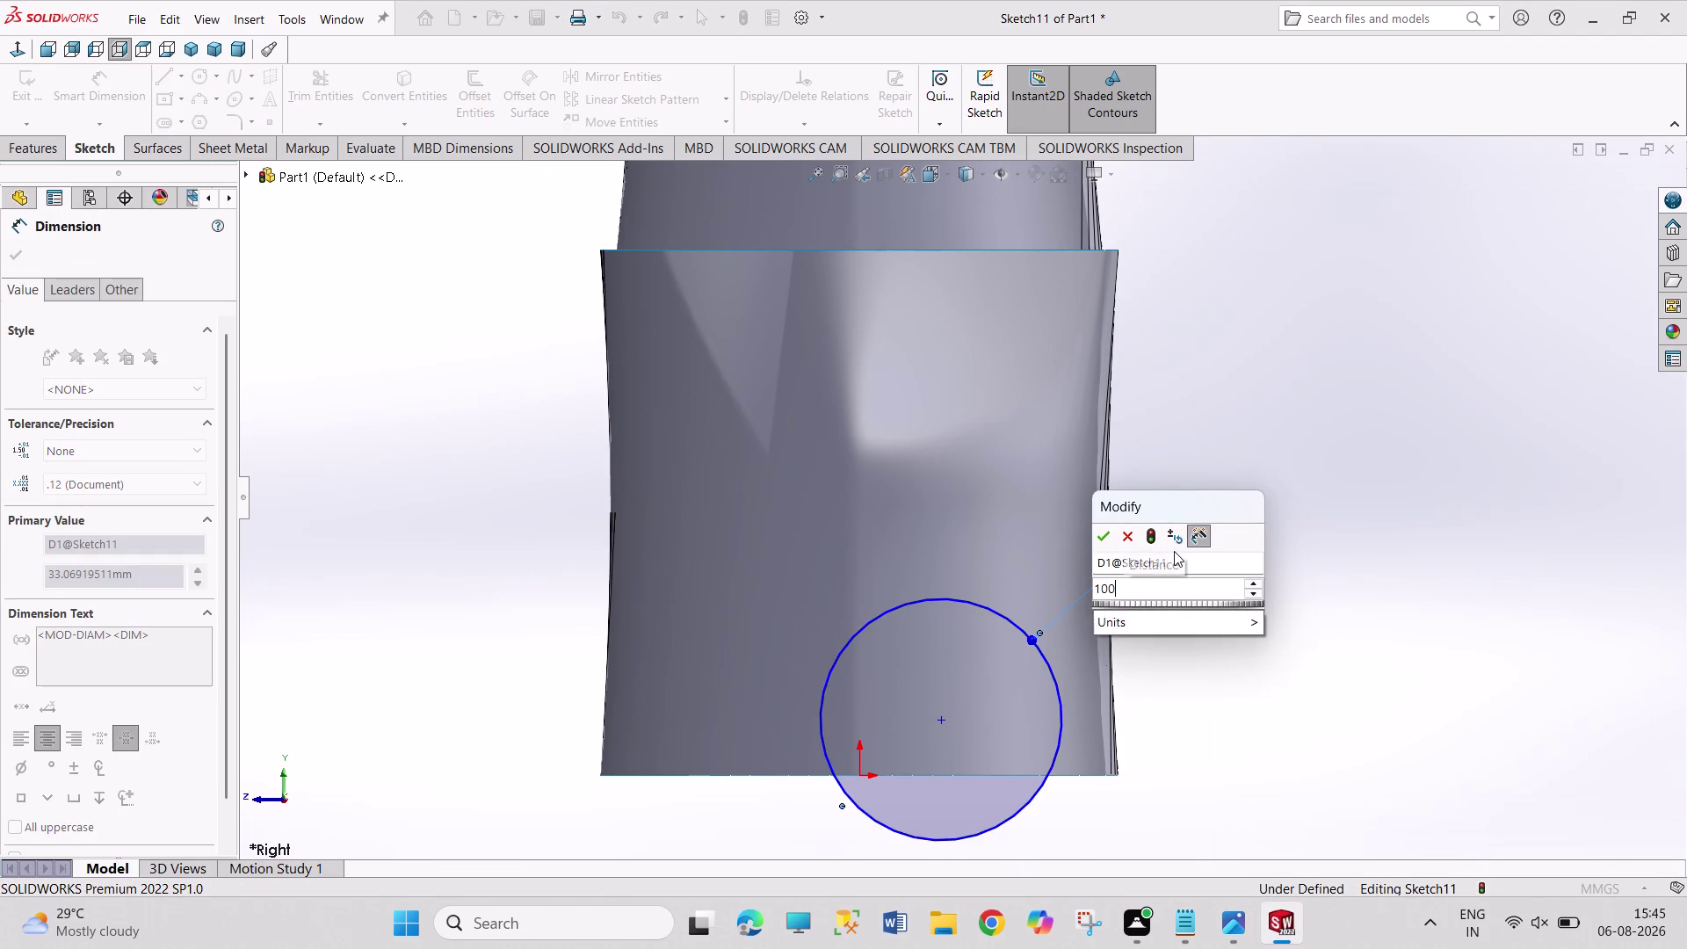
key(Return)
Drag the circle down beneath the bottle's base, checking the reference drawing.
right_click(1174, 703)
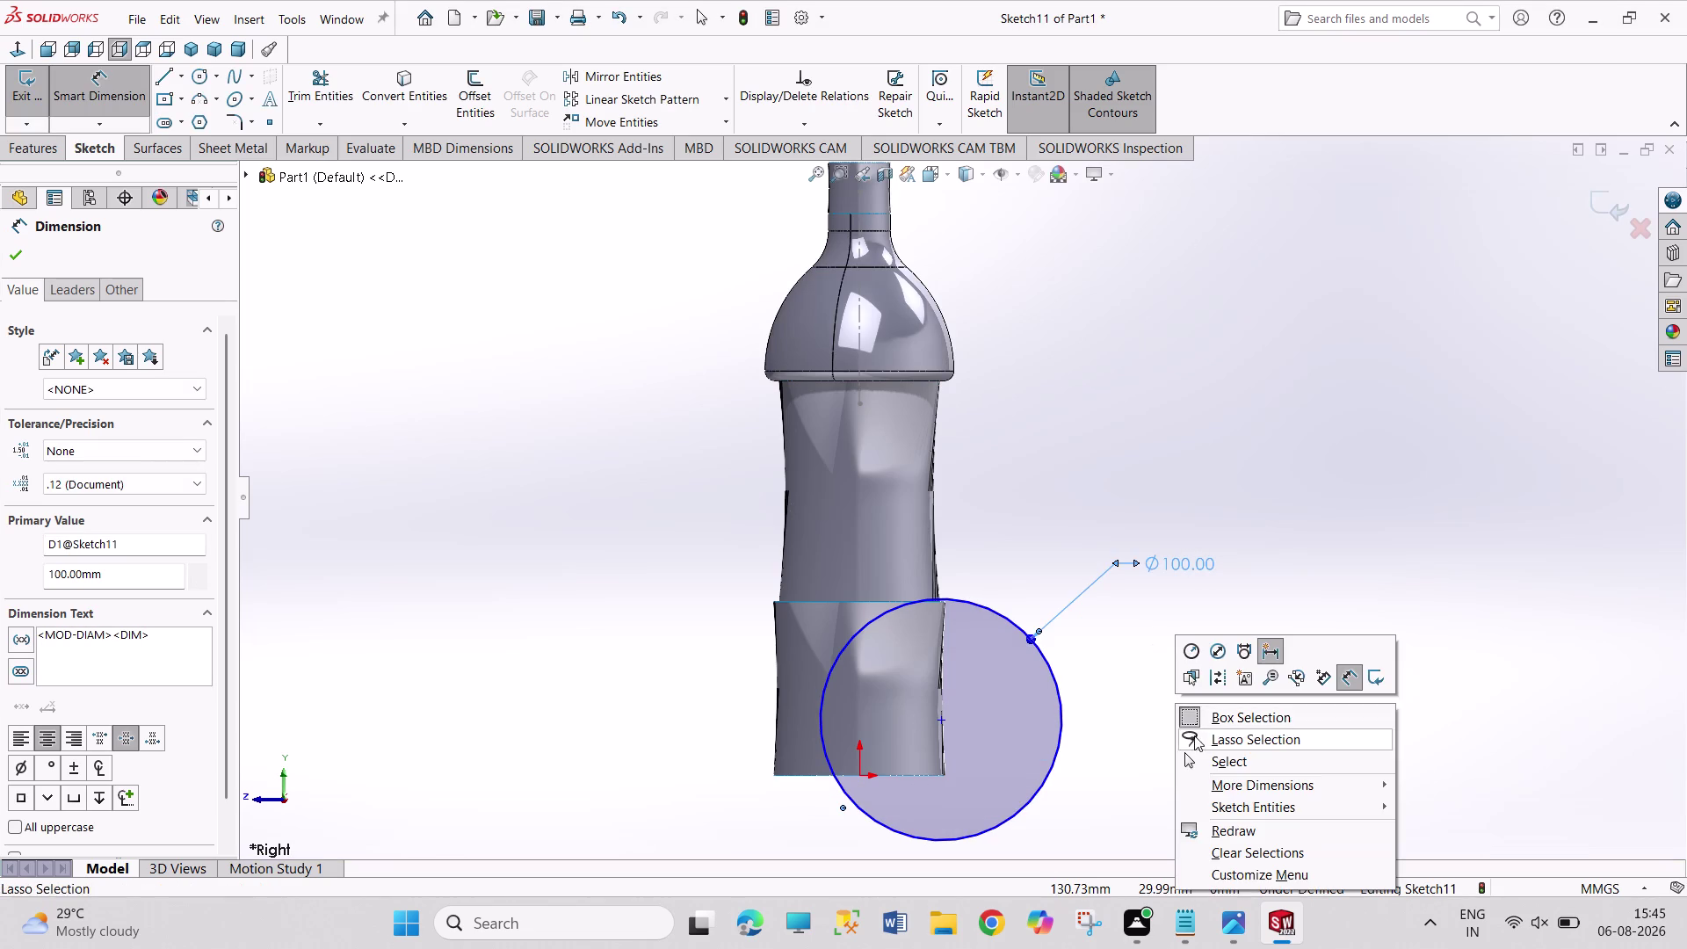
click(1208, 762)
scroll(down, 3)
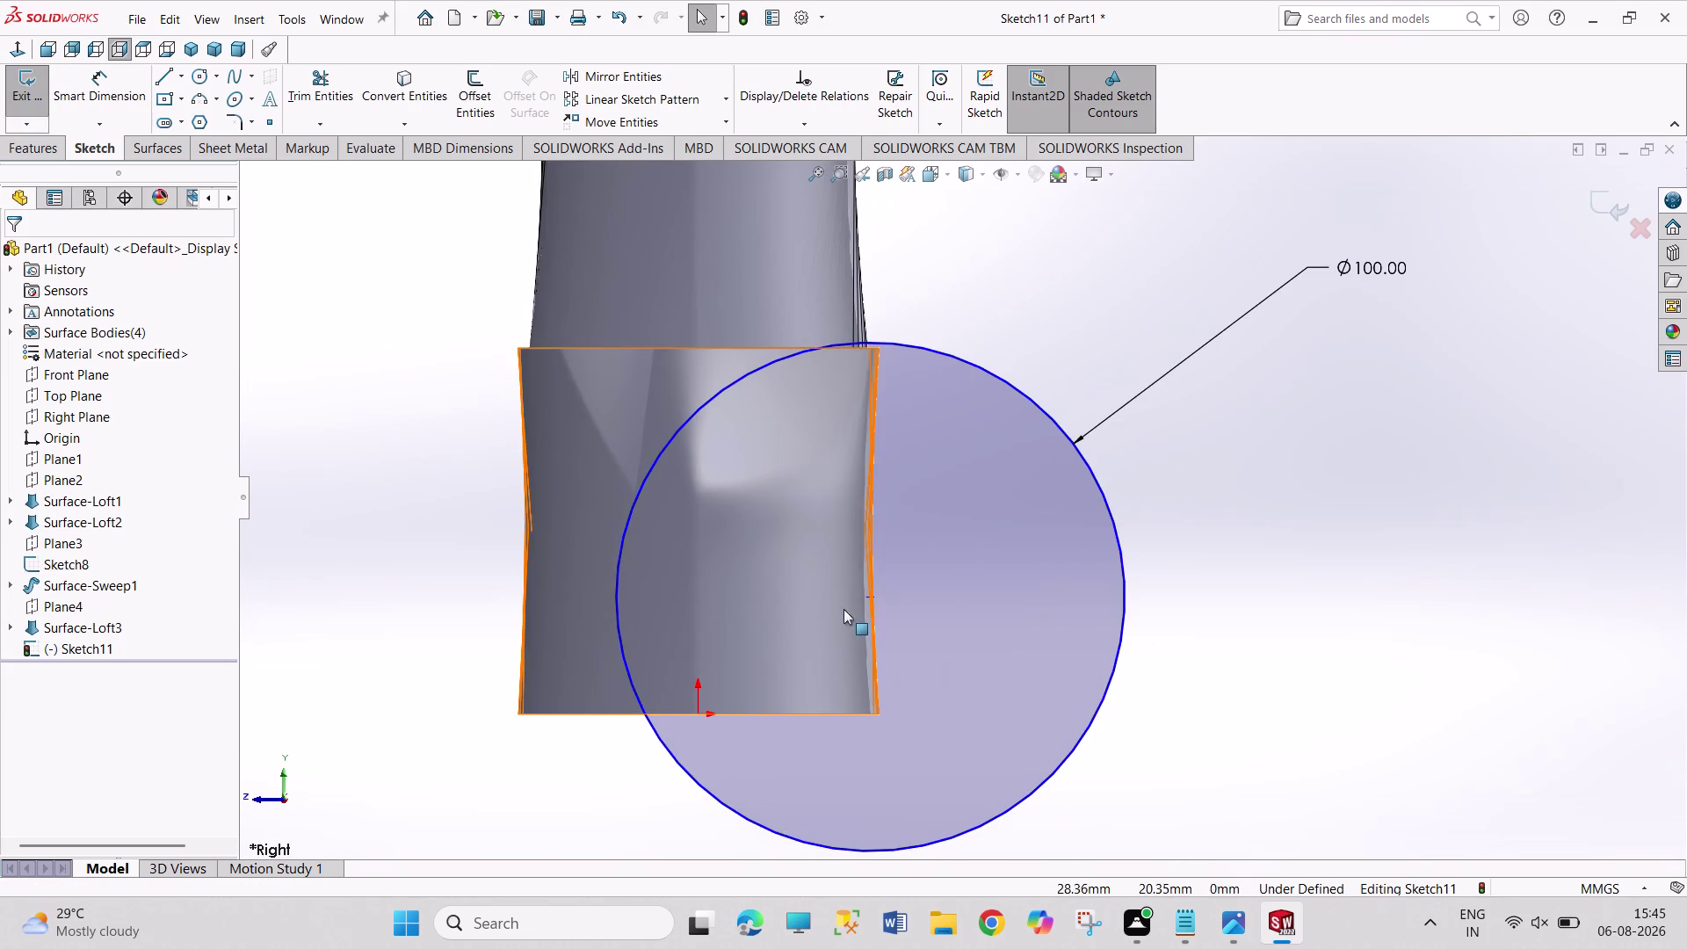
drag(868, 598, 827, 766)
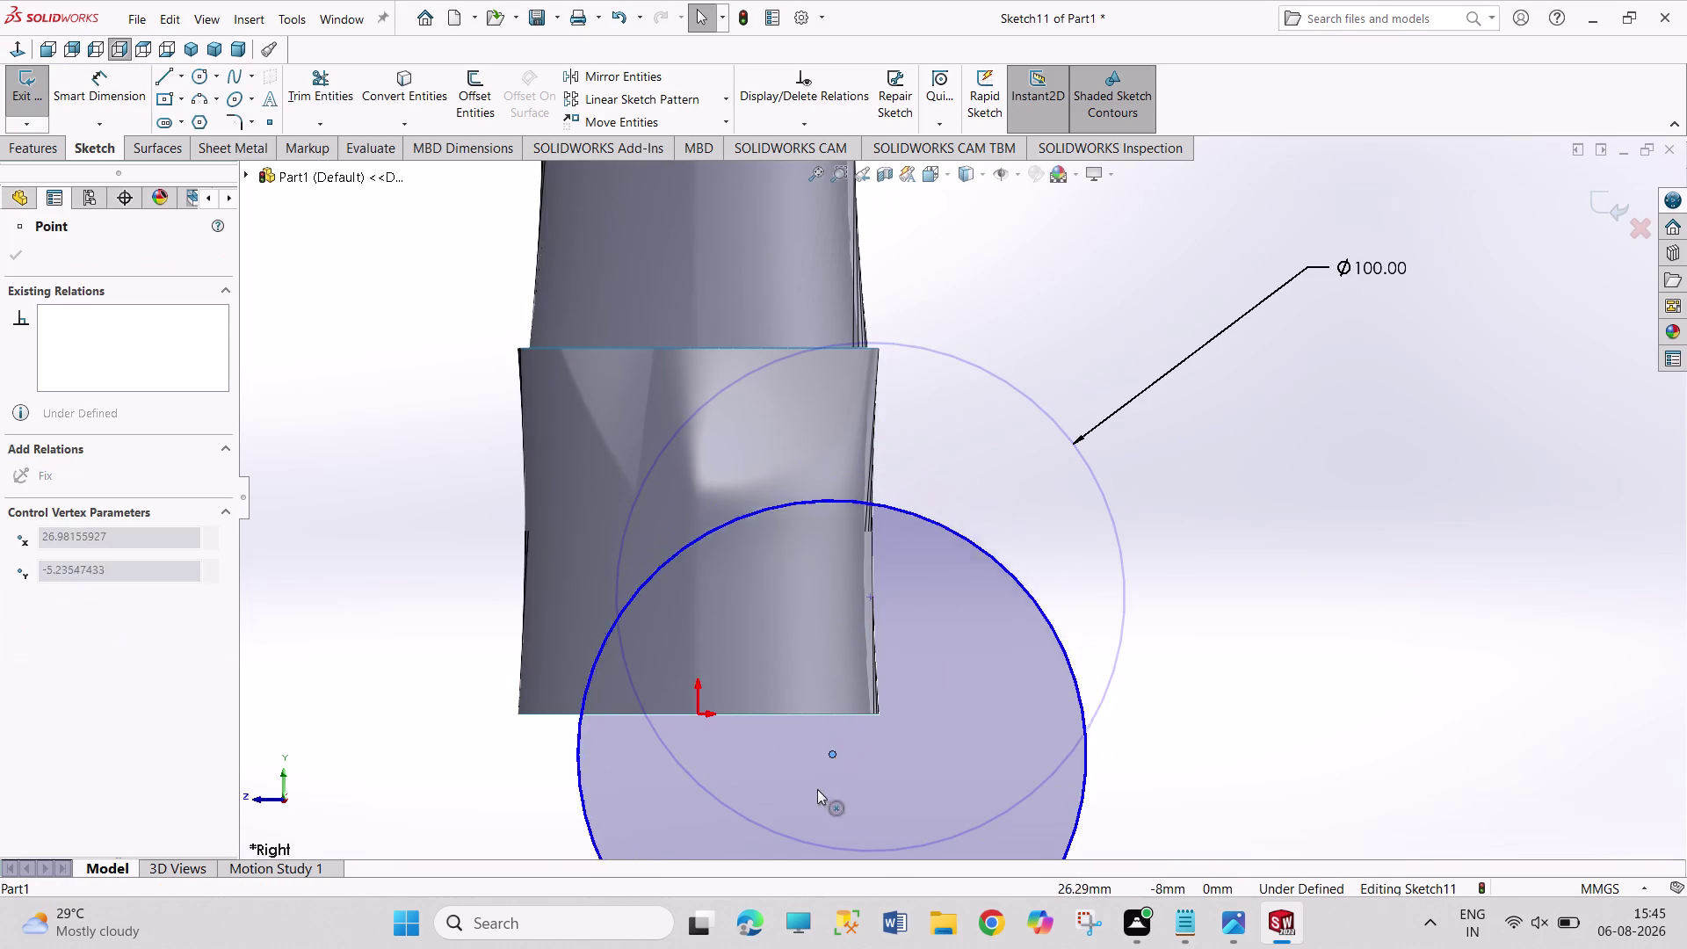
drag(827, 766, 812, 941)
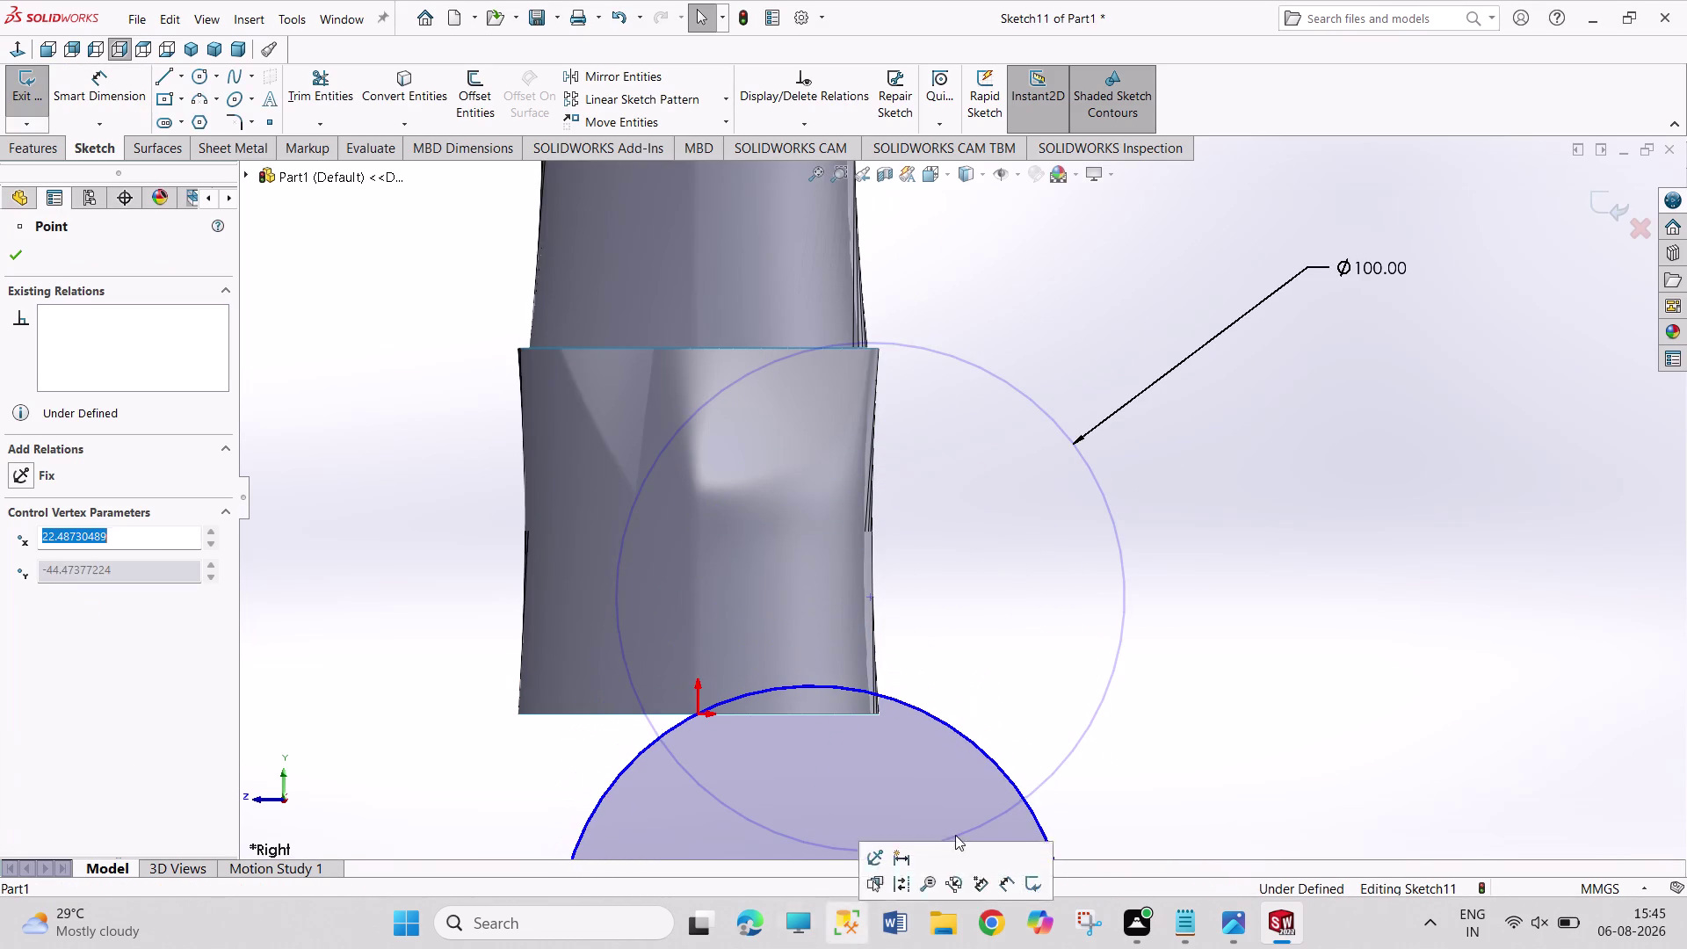
click(1220, 932)
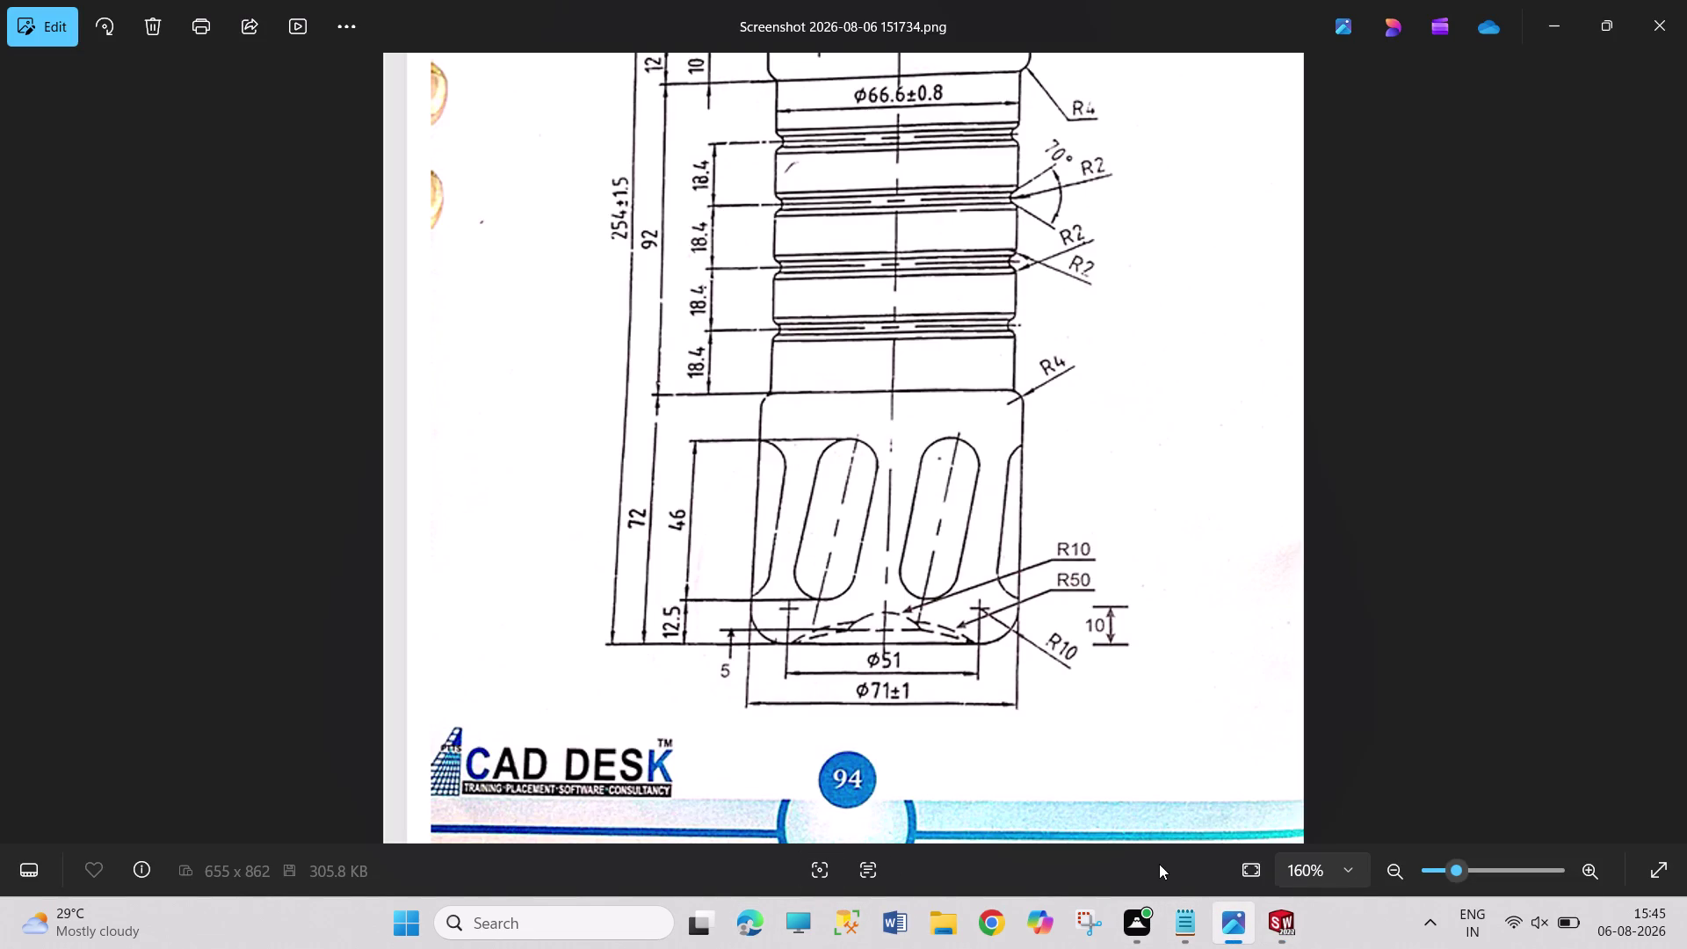
click(1280, 928)
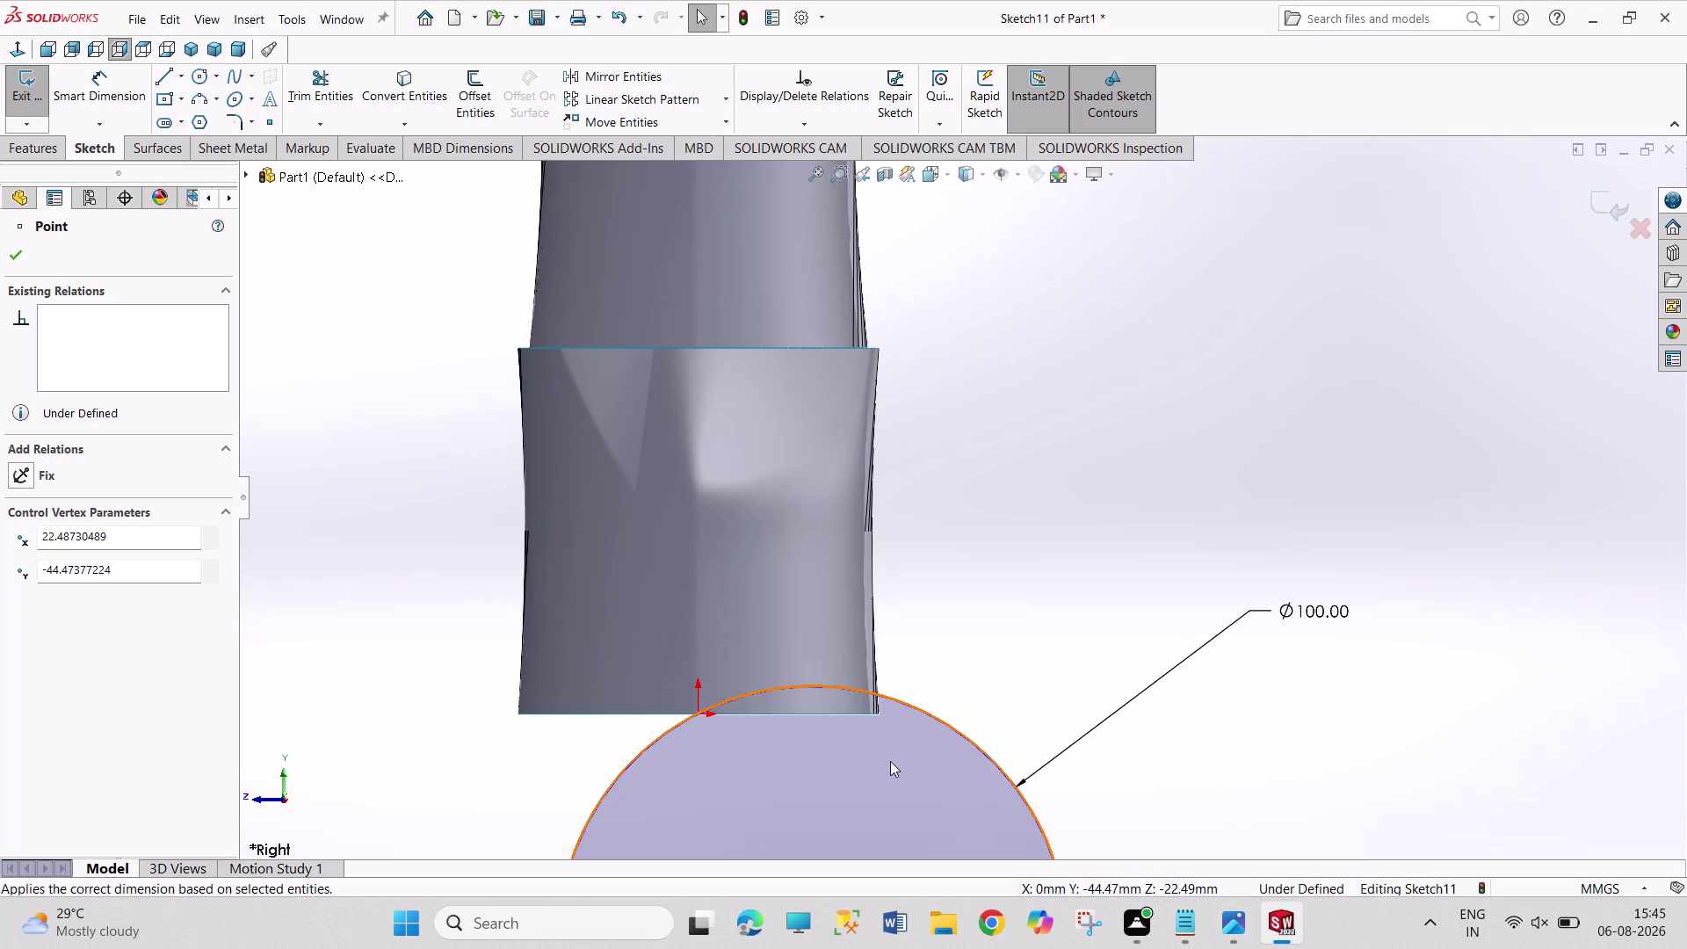
click(1226, 939)
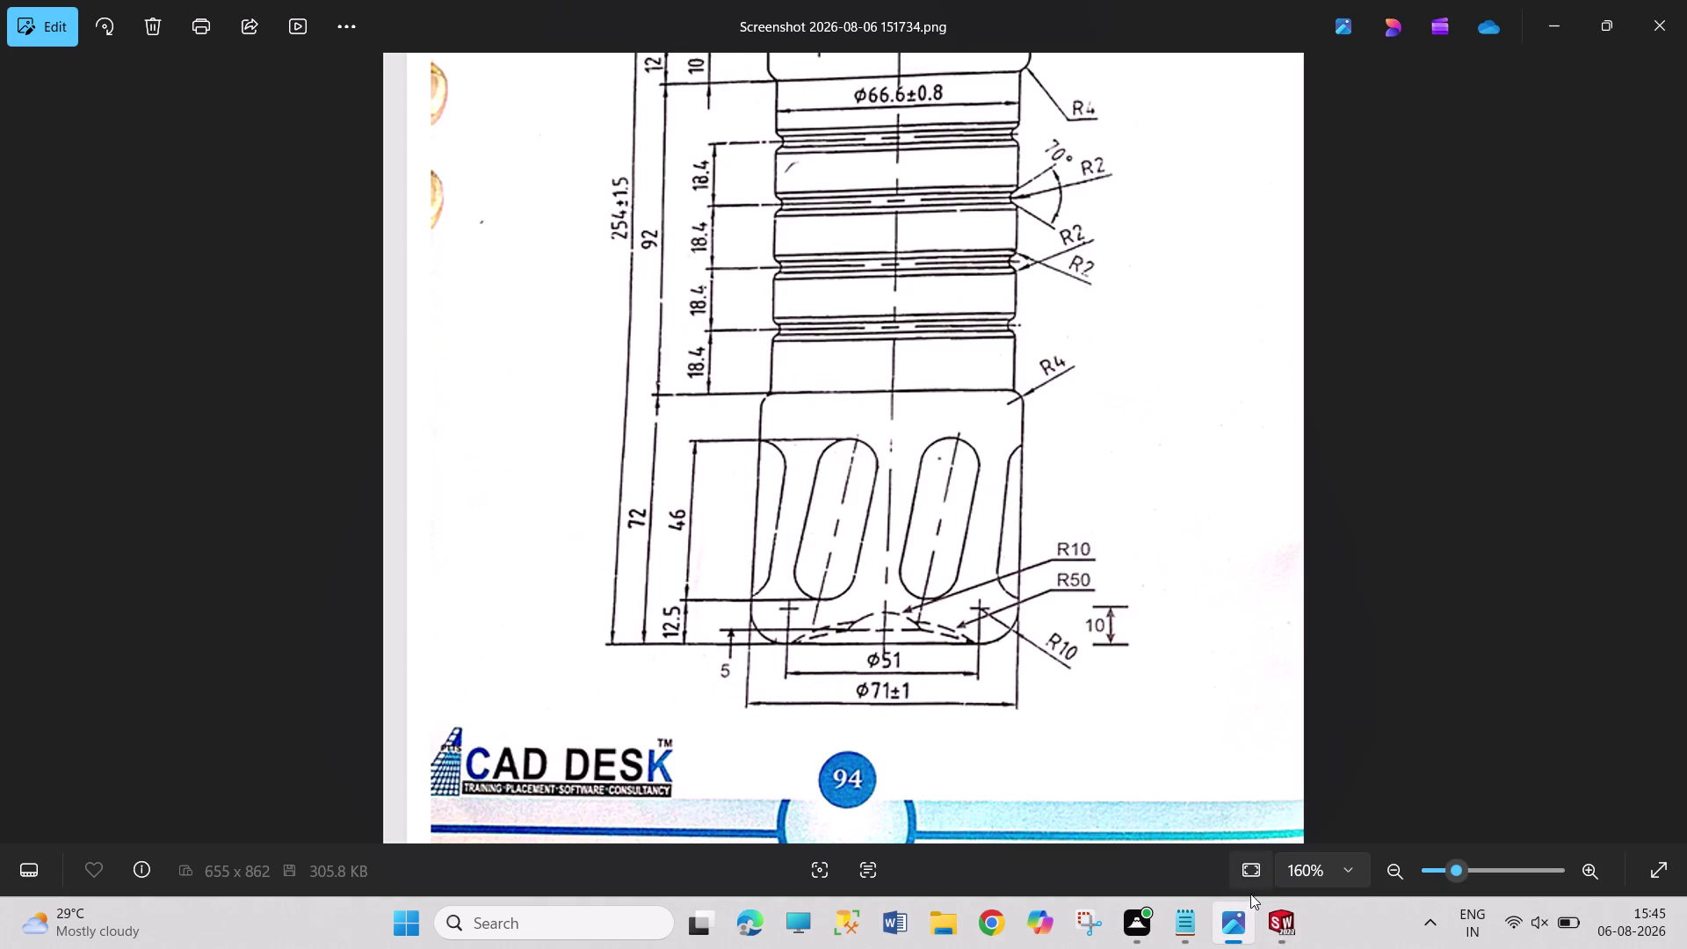
click(1290, 913)
Change the circle's diameter from 100 mm to 102 mm and inspect the result.
double_click(1340, 611)
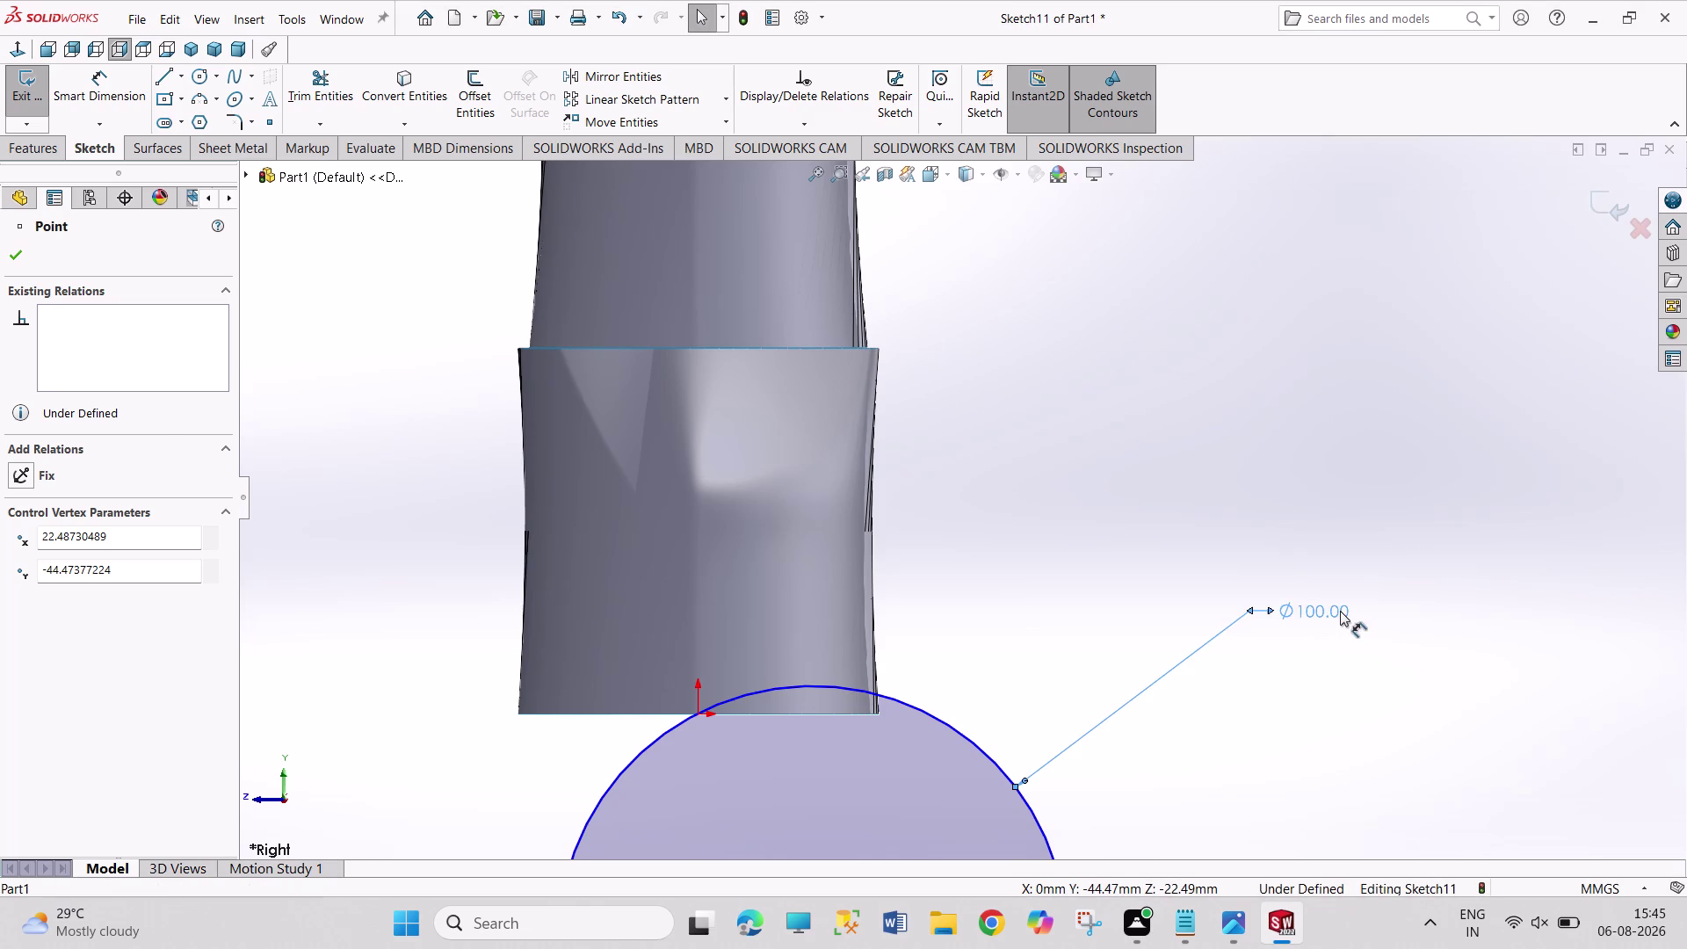
key(1)
text(02)
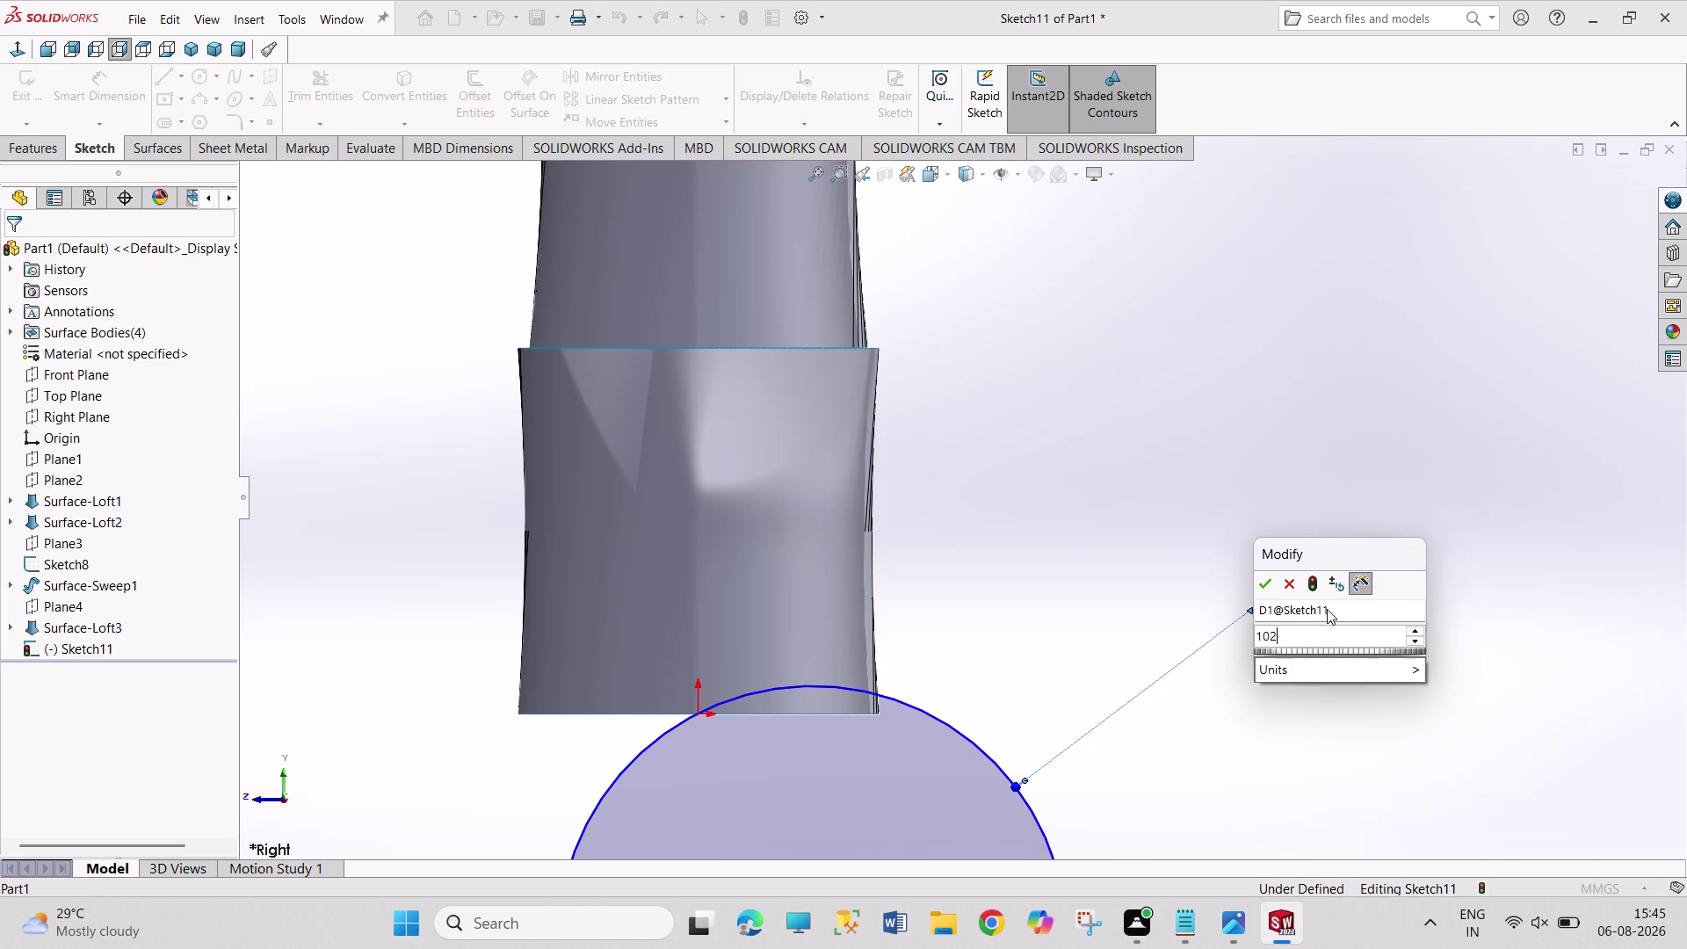
key(Return)
middle_drag(1036, 625, 1117, 448)
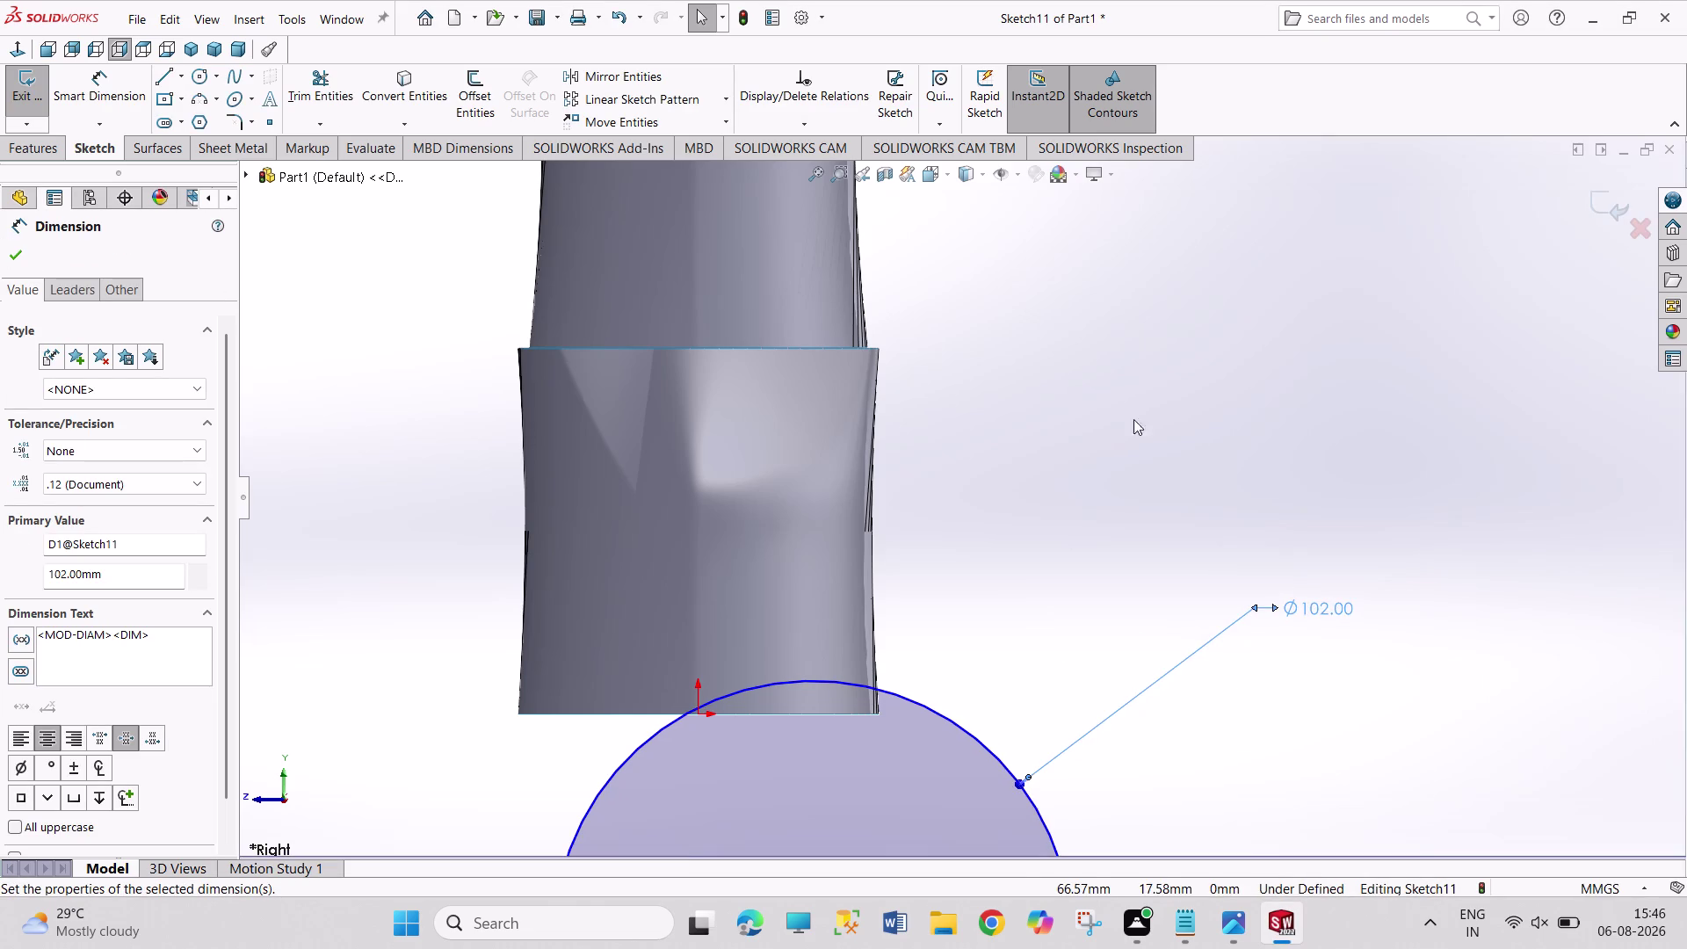
middle_drag(1117, 448, 1136, 414)
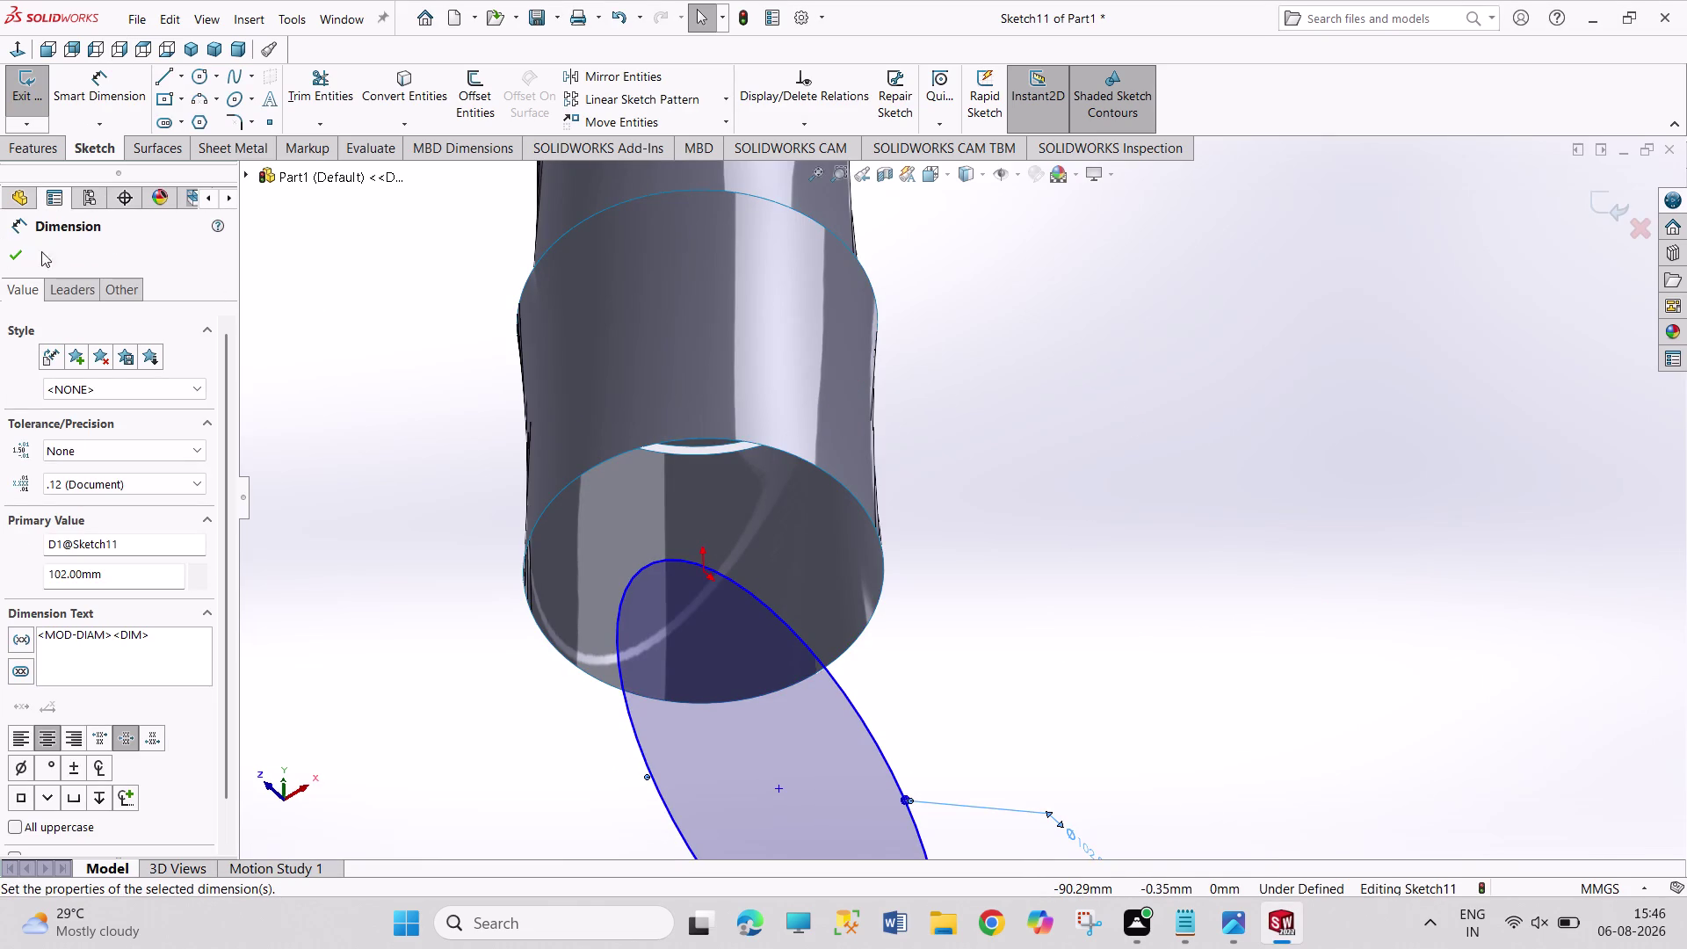
click(17, 49)
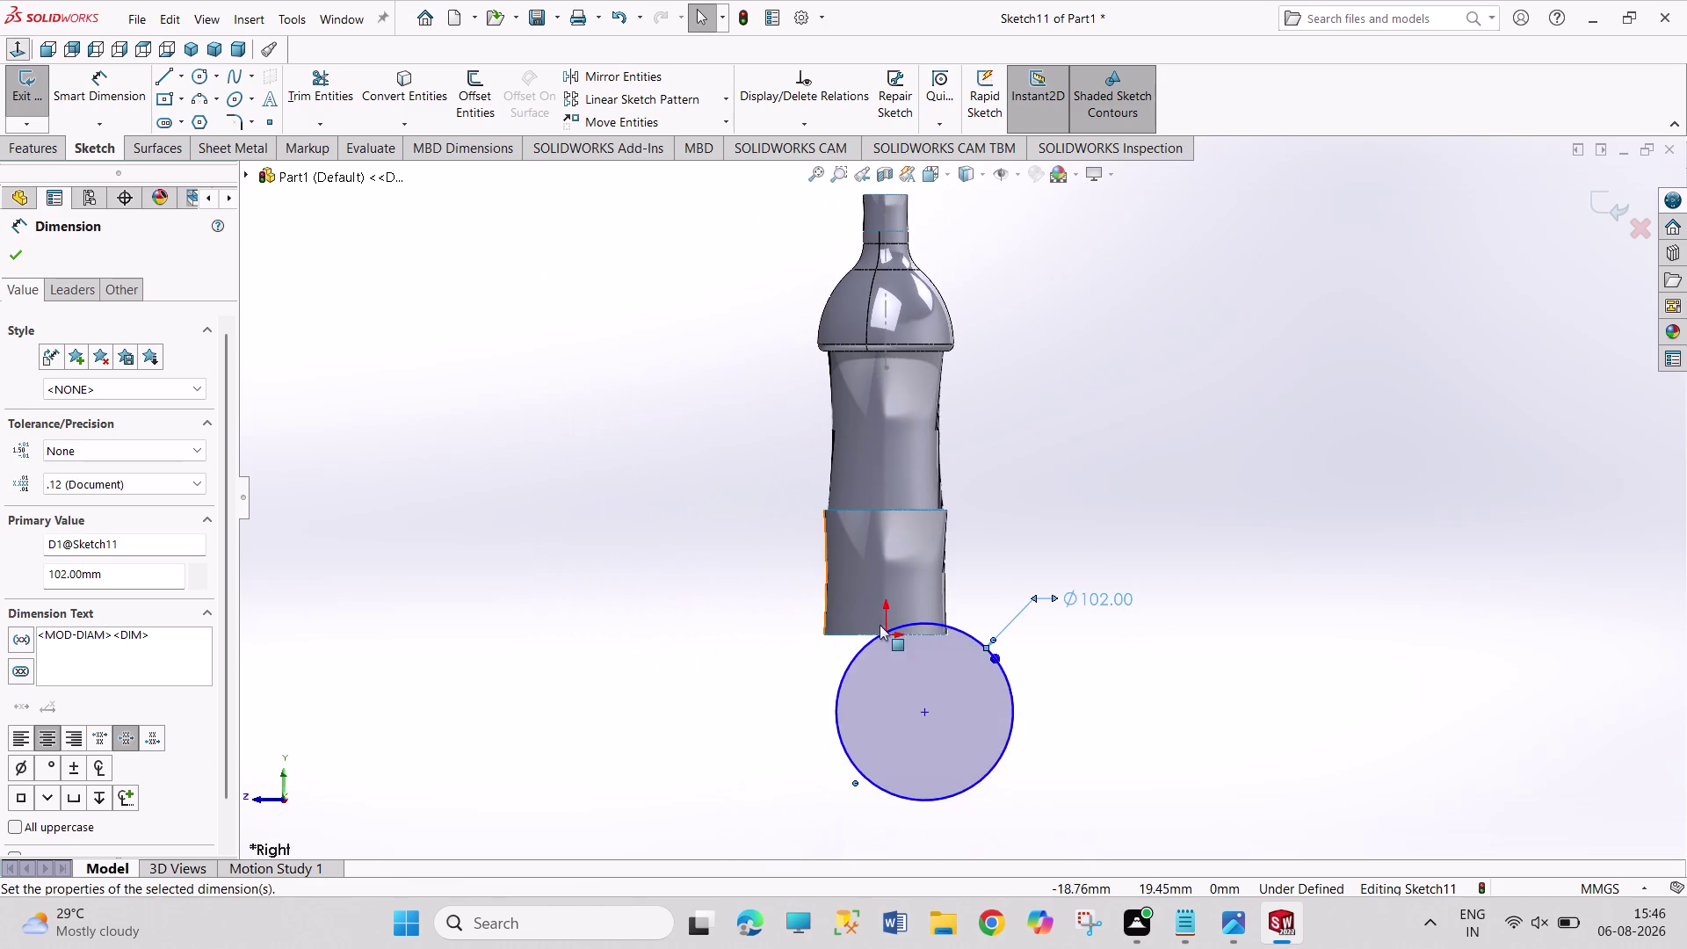
click(926, 715)
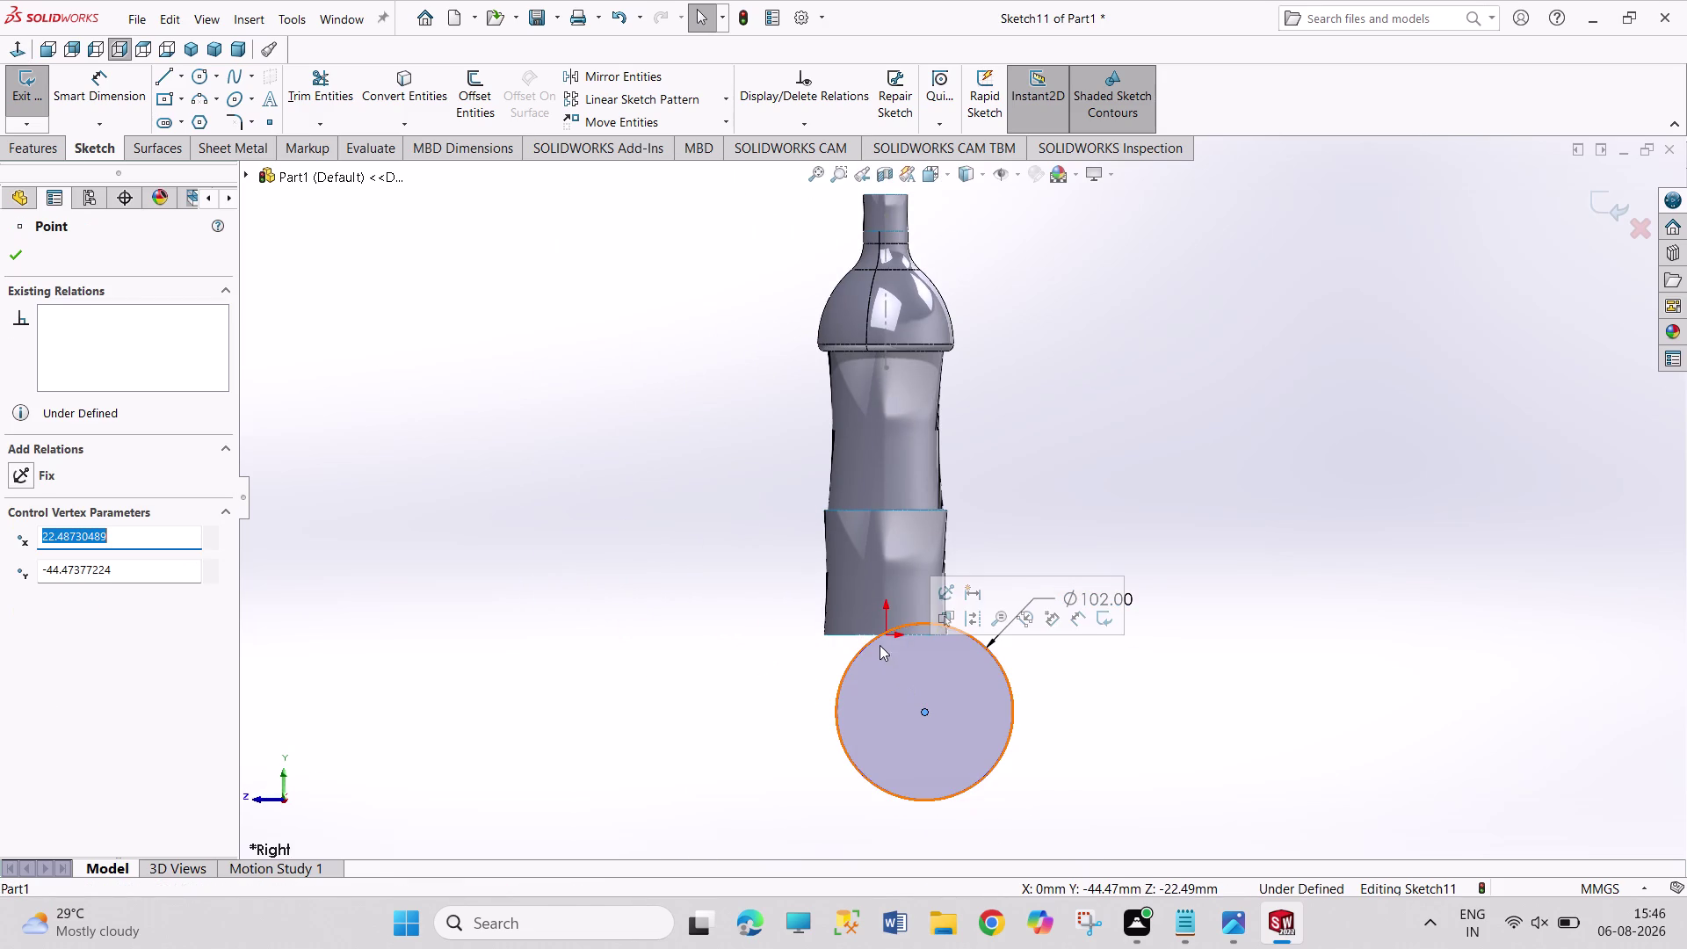
Add a Vertical relation between the origin and the circle's centre.
click(882, 638)
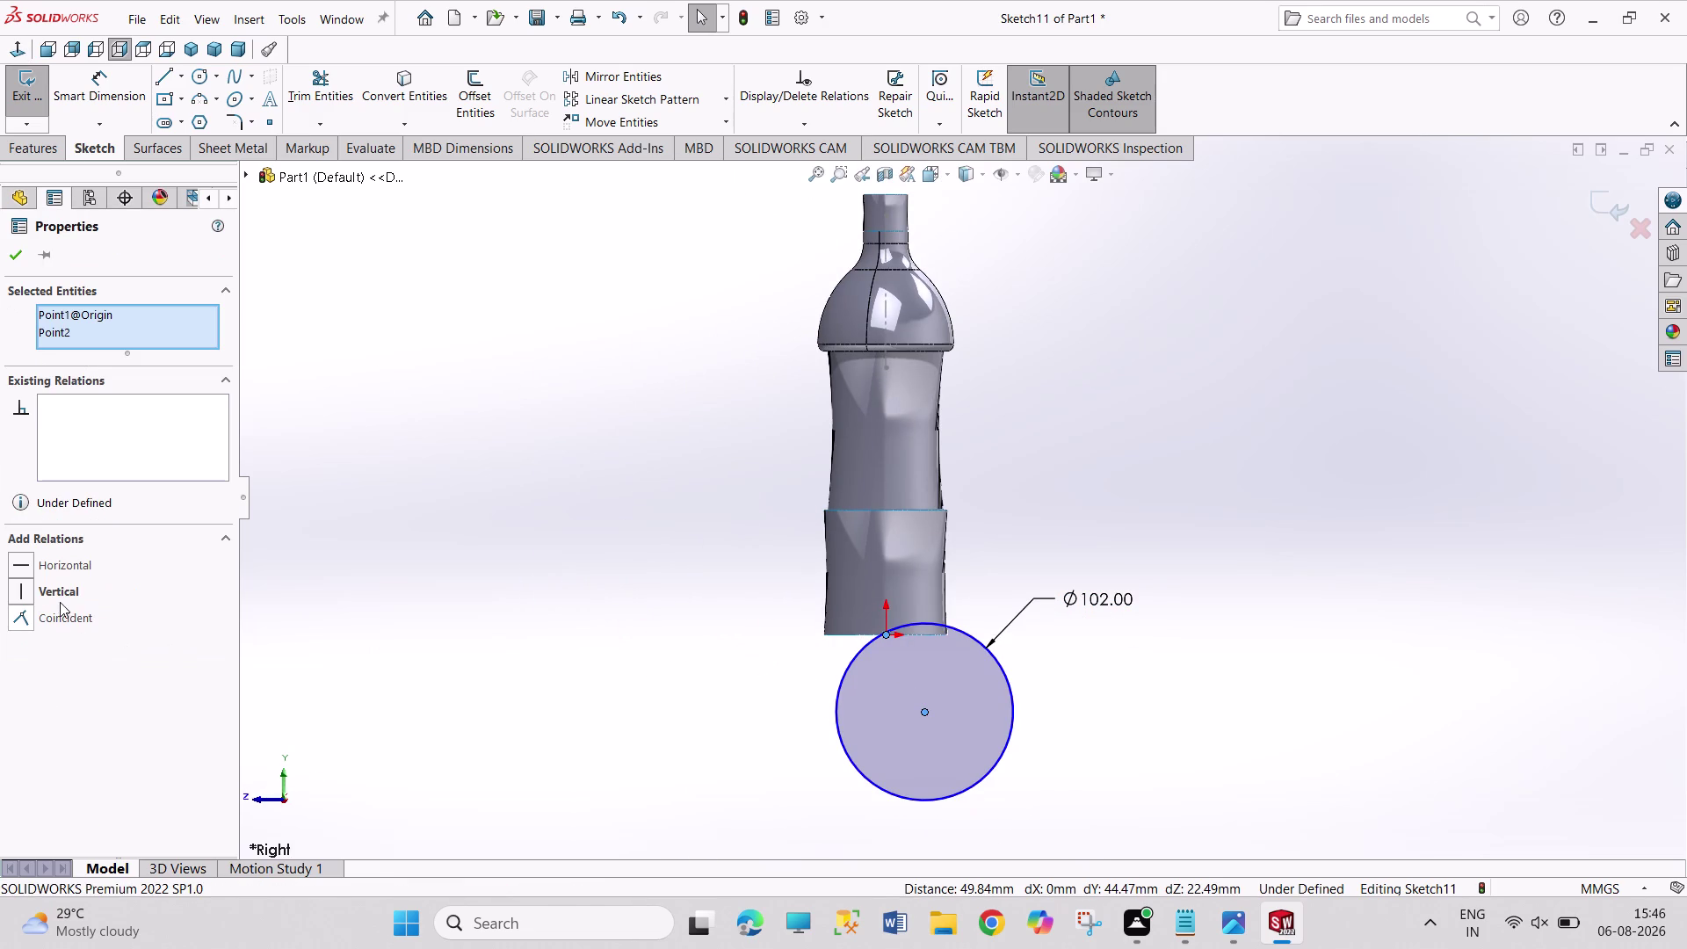
click(60, 599)
scroll(down, 3)
scroll(down, 3)
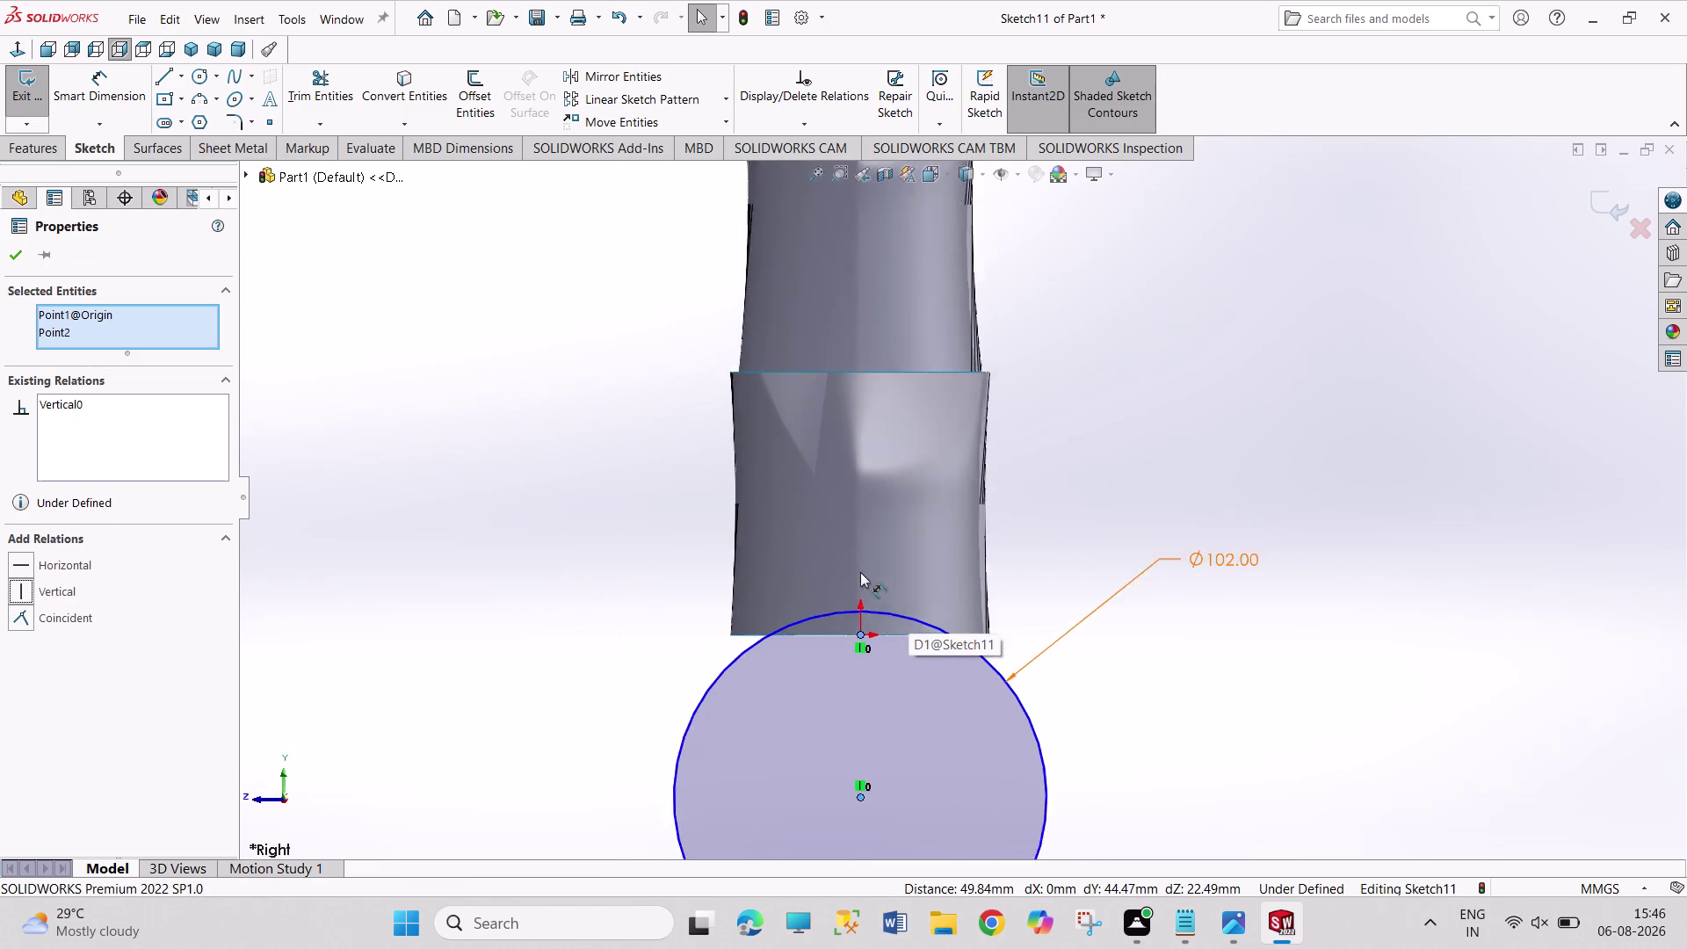
scroll(down, 3)
scroll(down, 3)
right_drag(1233, 611, 1208, 456)
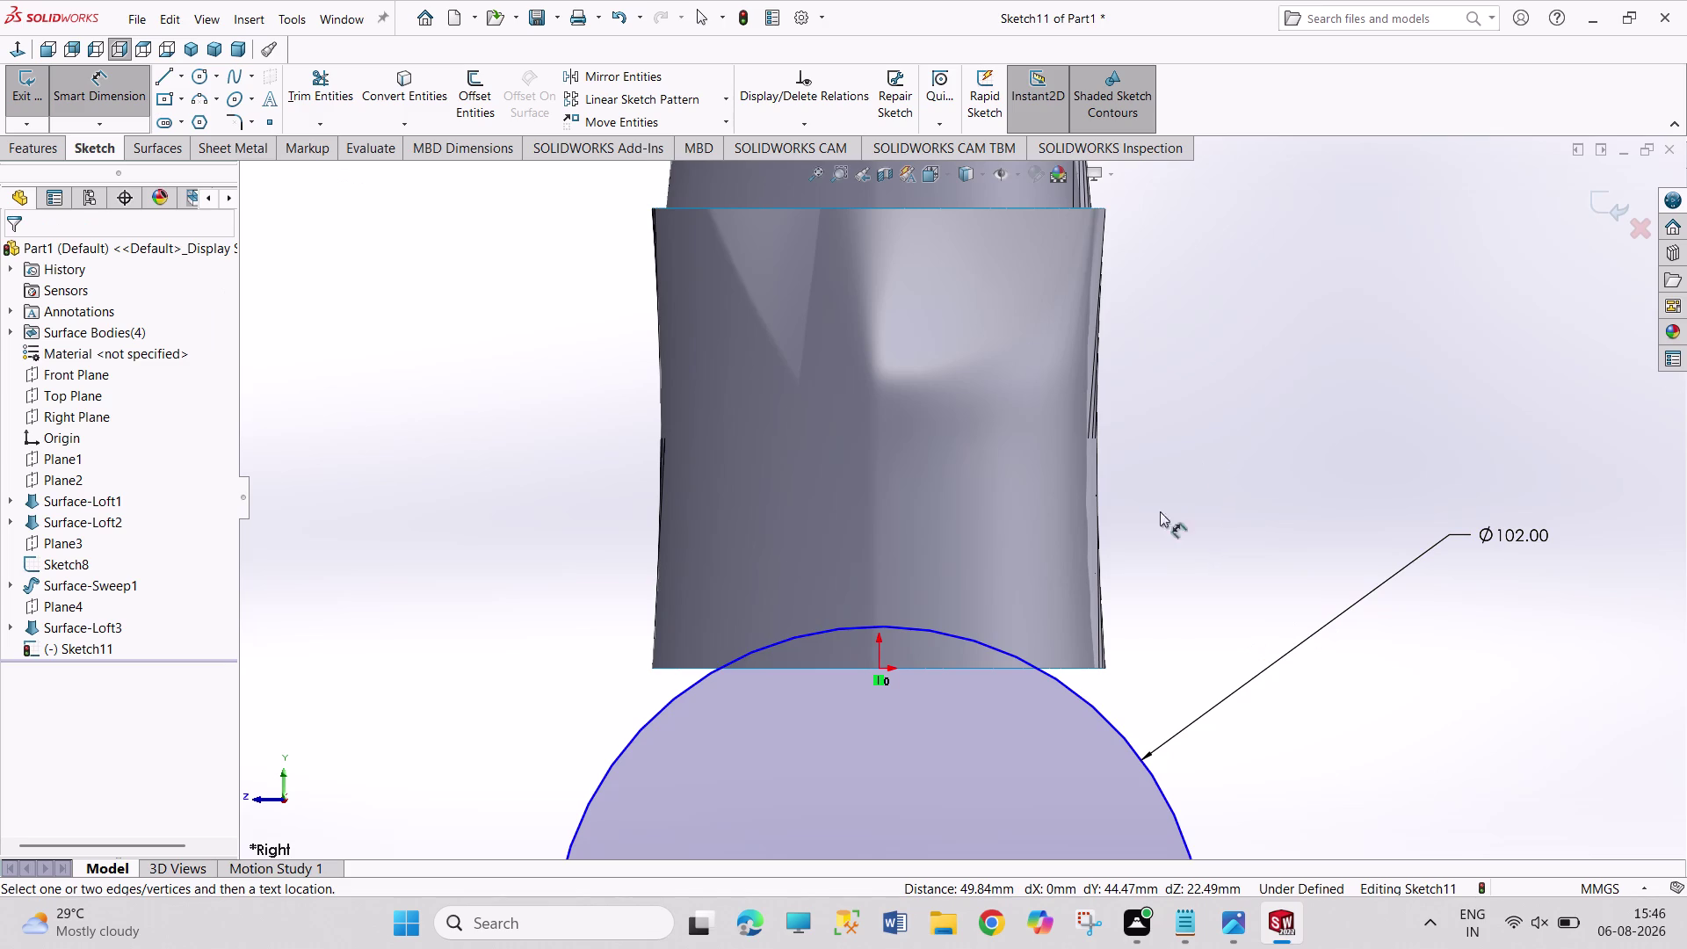
Attempt an origin-to-circle distance dimension, cancel it, and recheck the reference drawing.
click(877, 668)
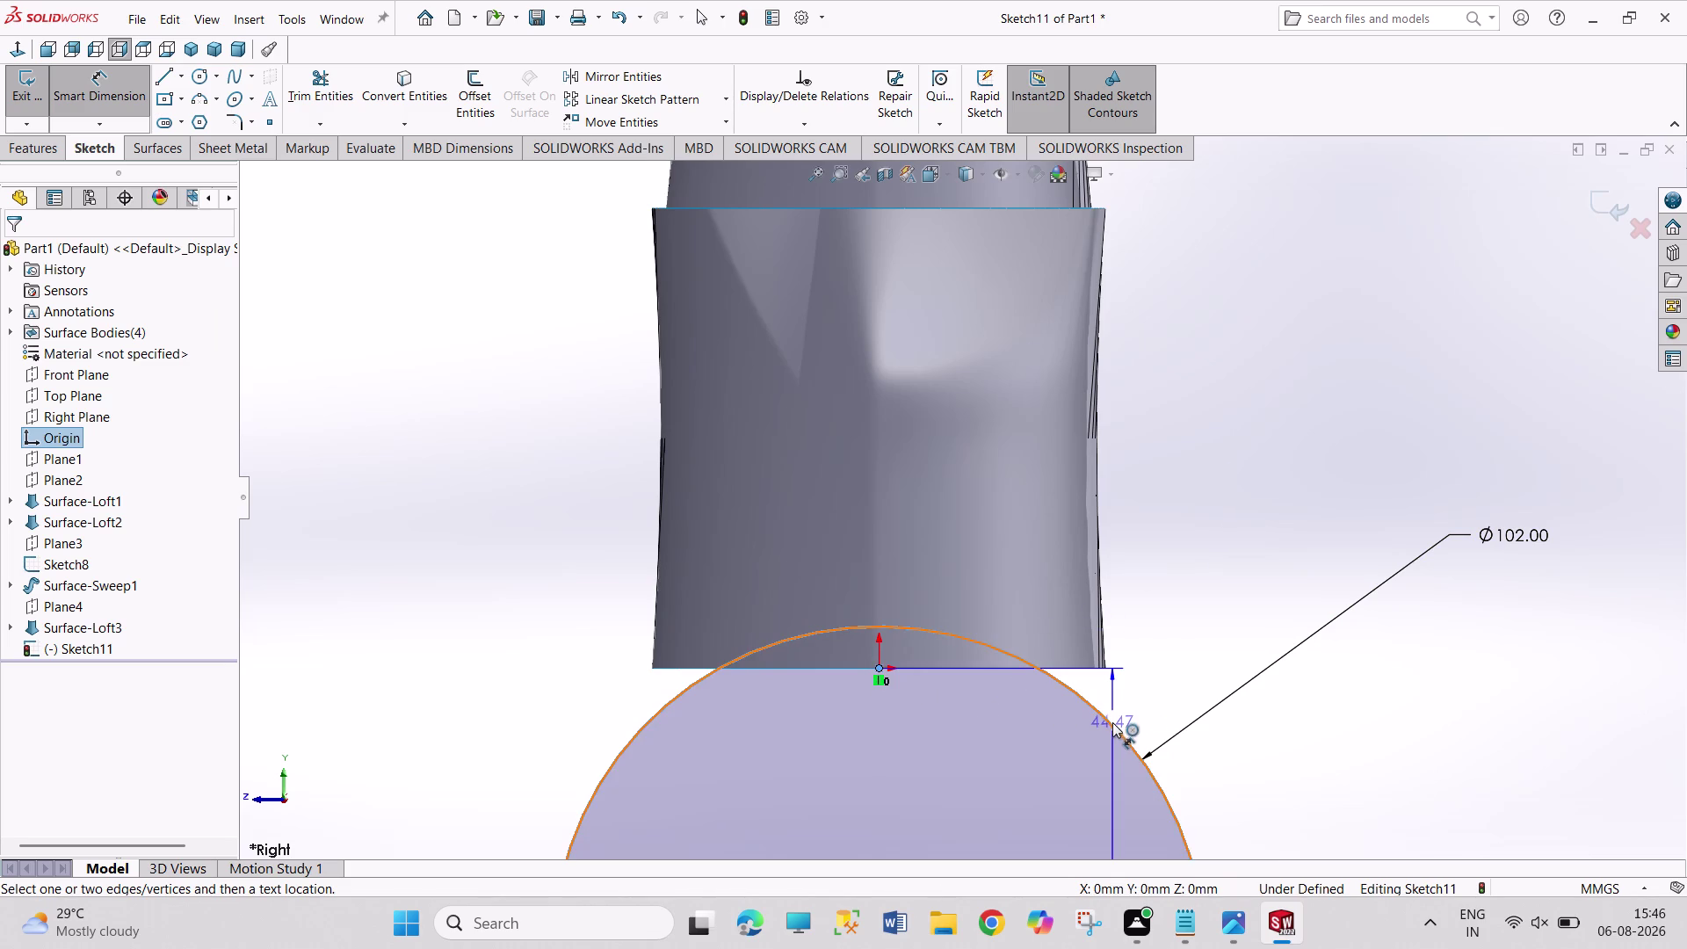
click(1113, 724)
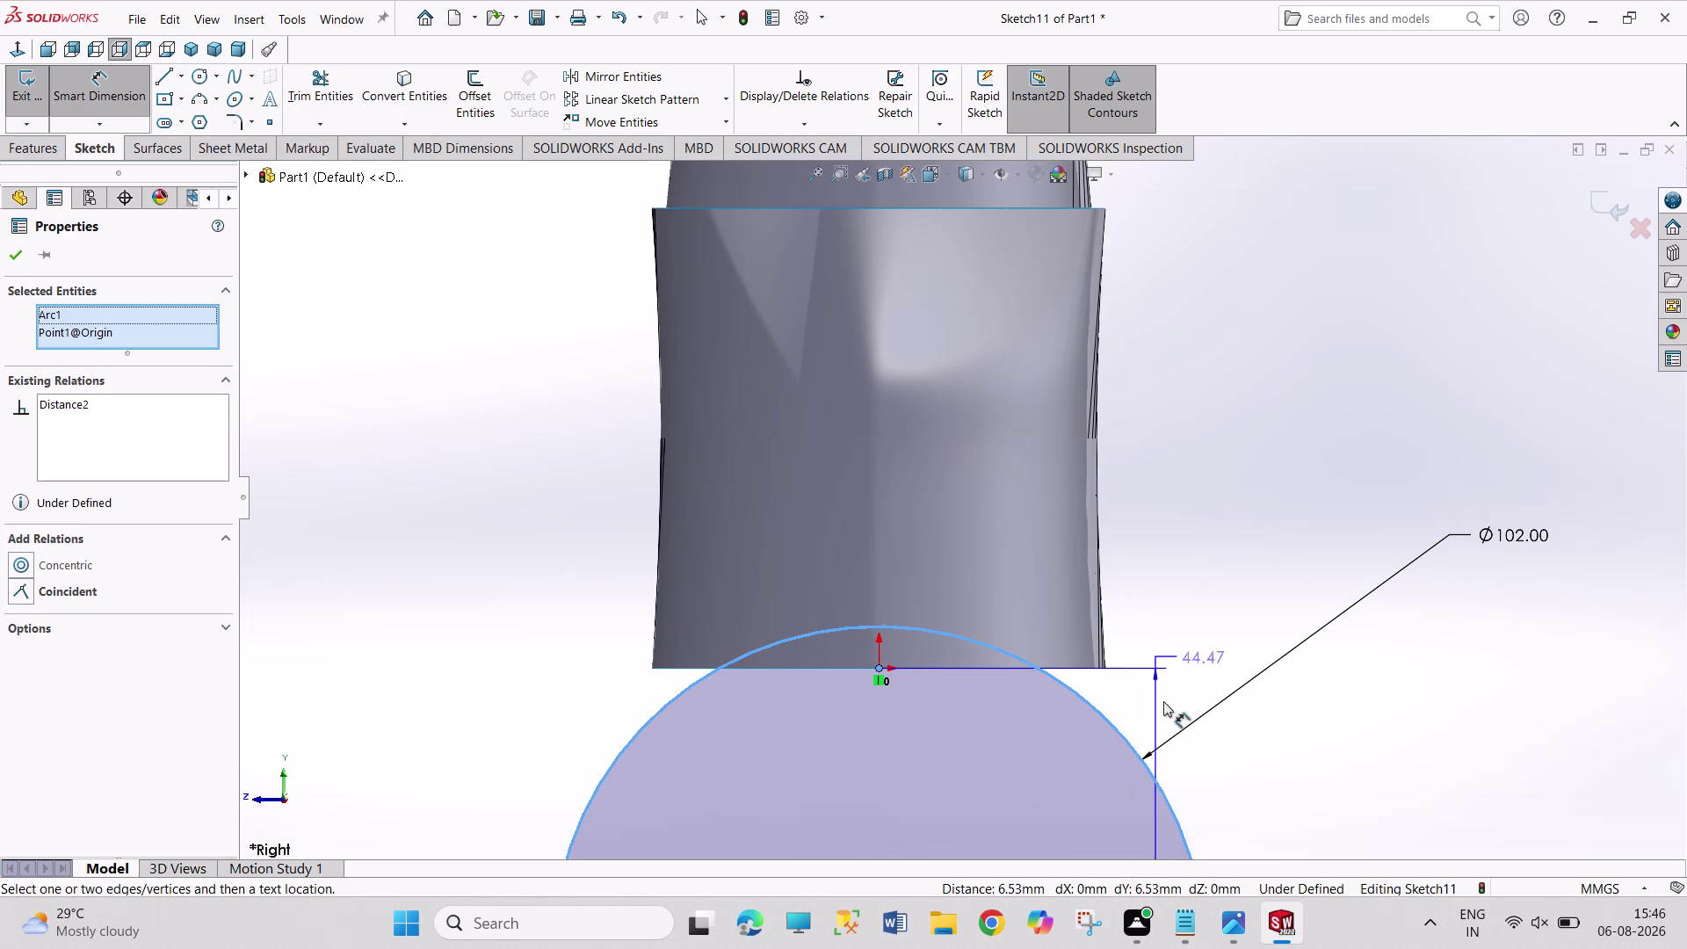
key(Escape)
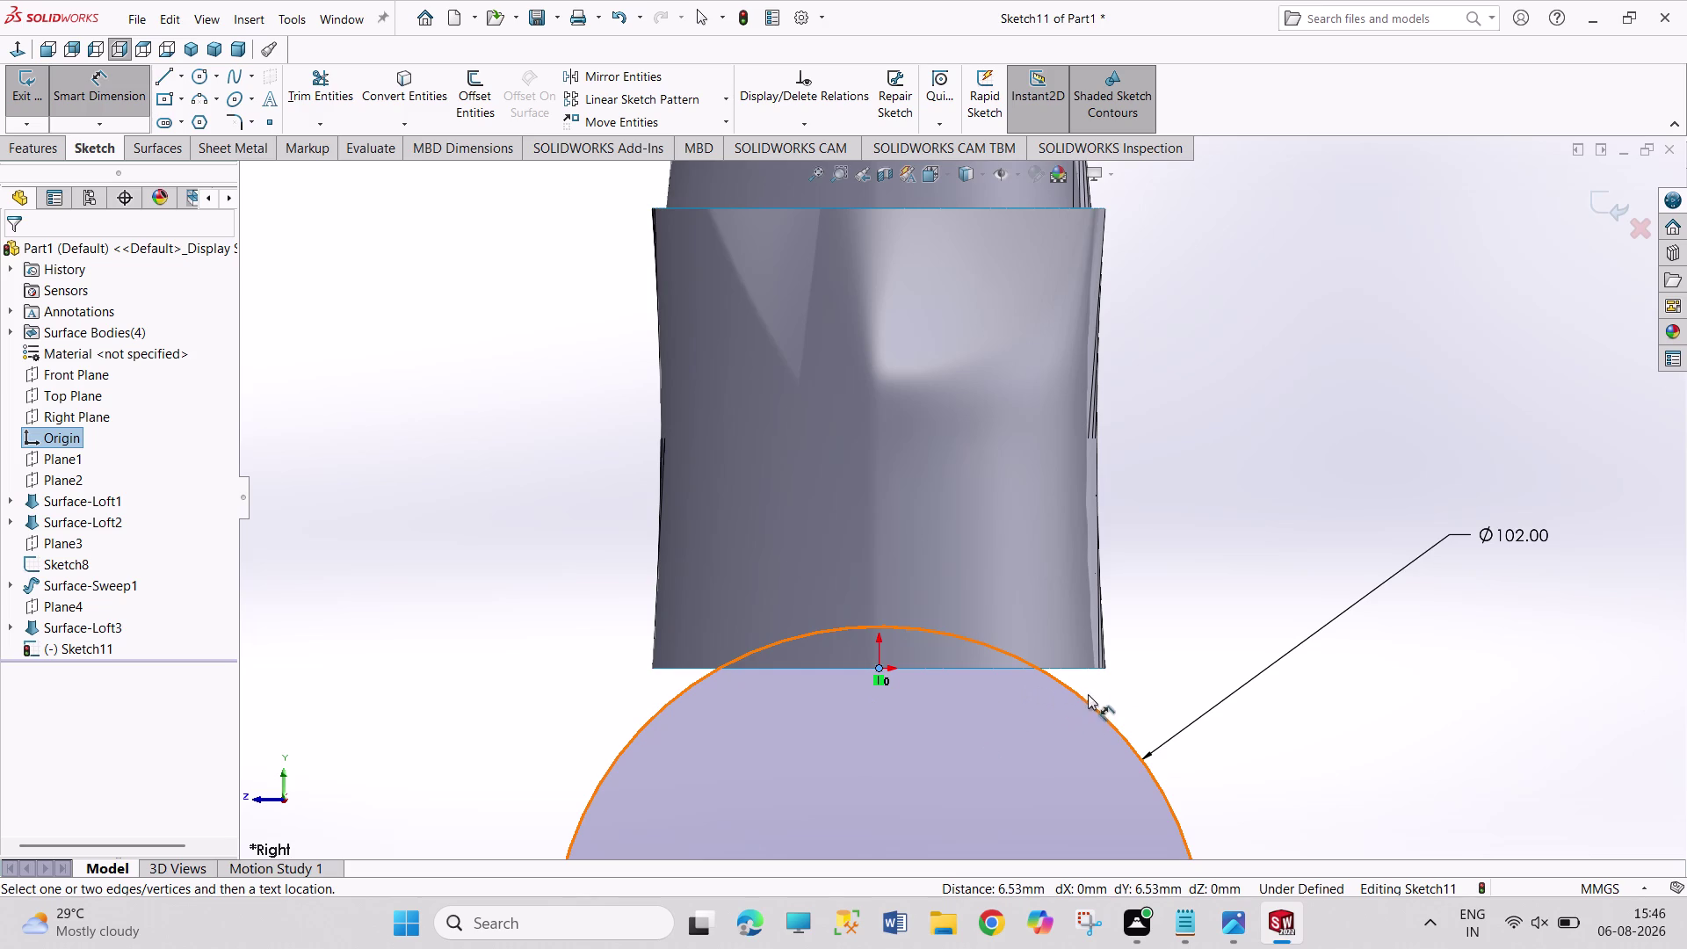
click(1113, 726)
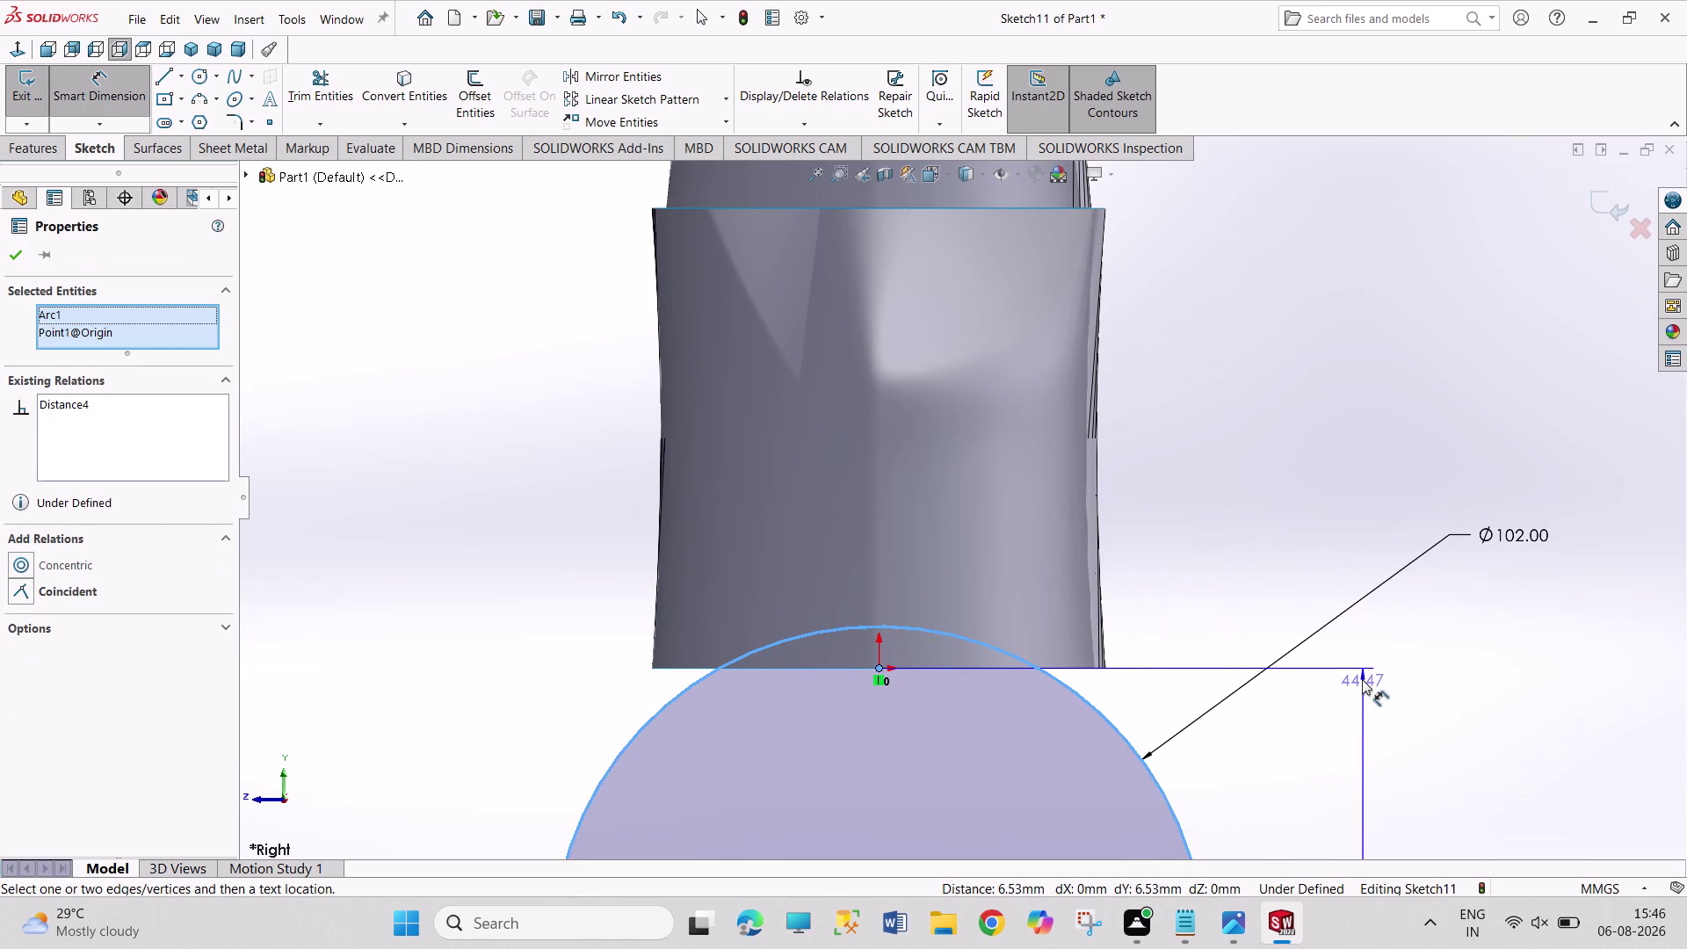
key(Escape)
key(Escape)
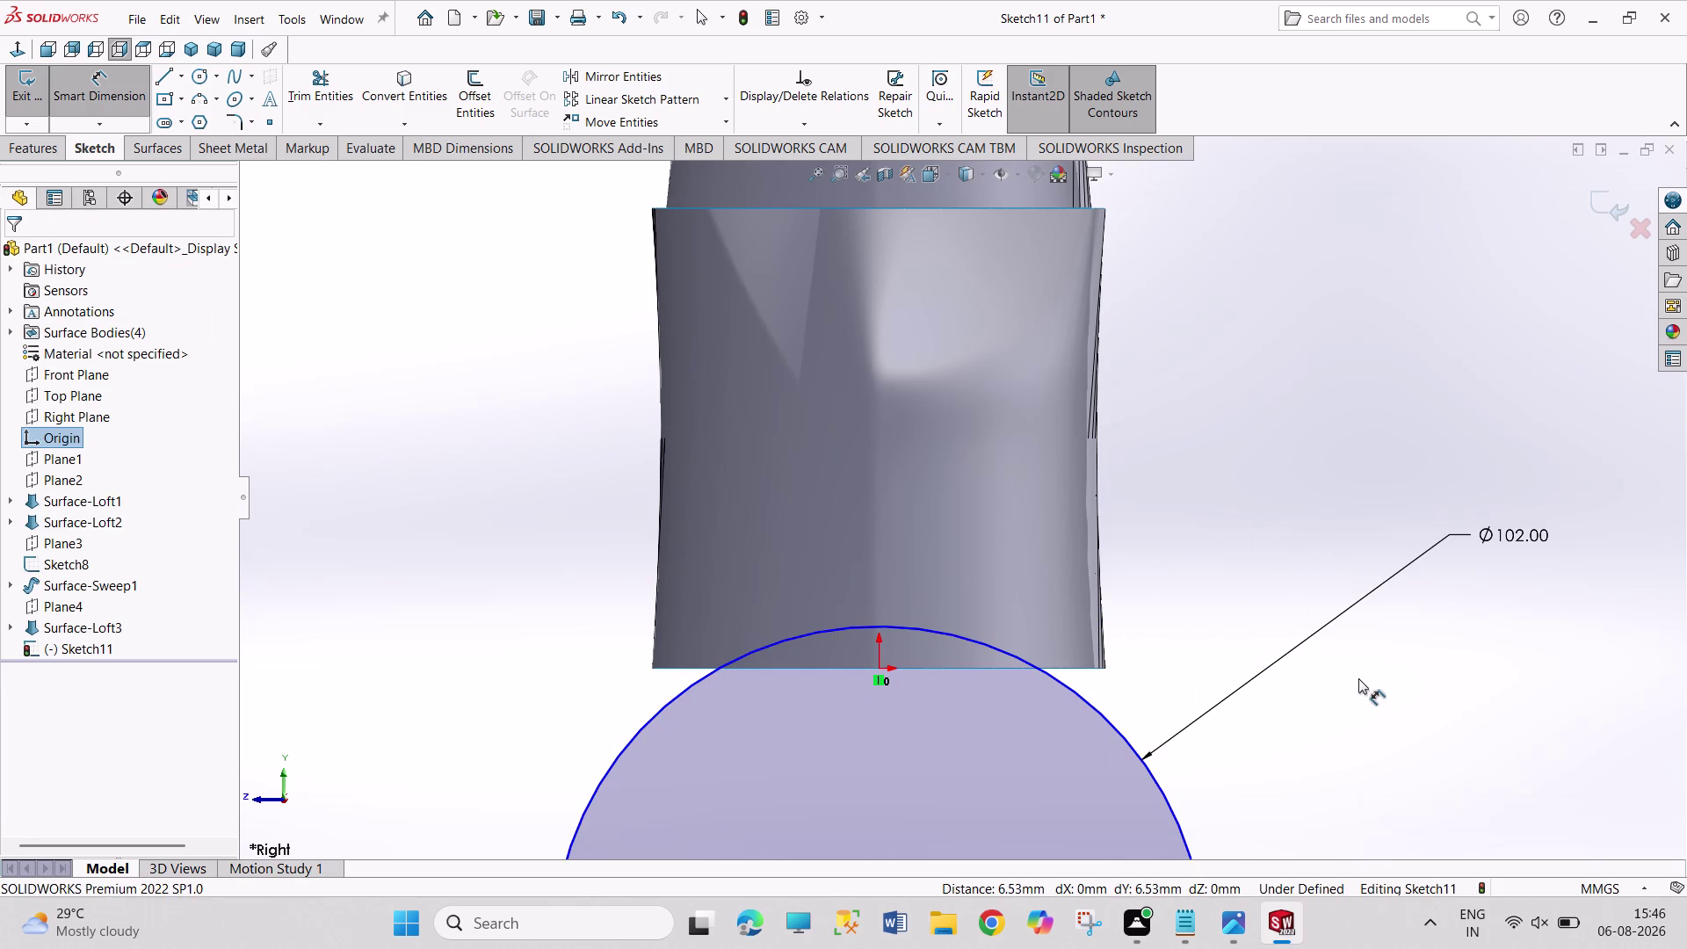
key(Escape)
key(Escape)
key(Escape)
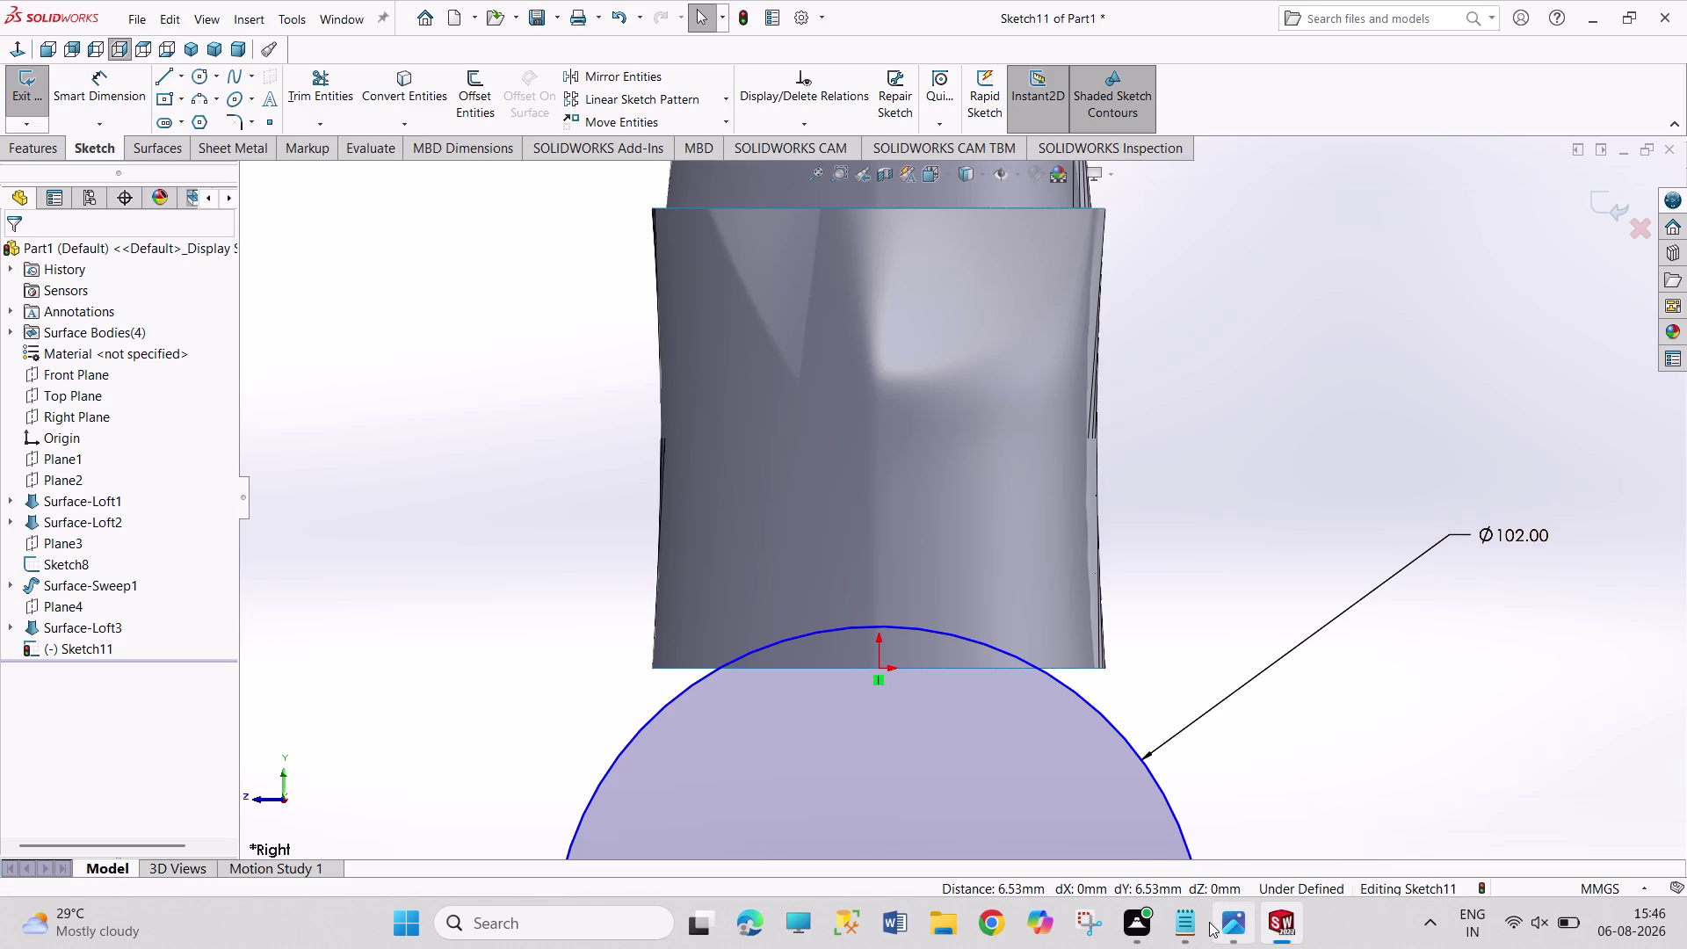
click(1209, 922)
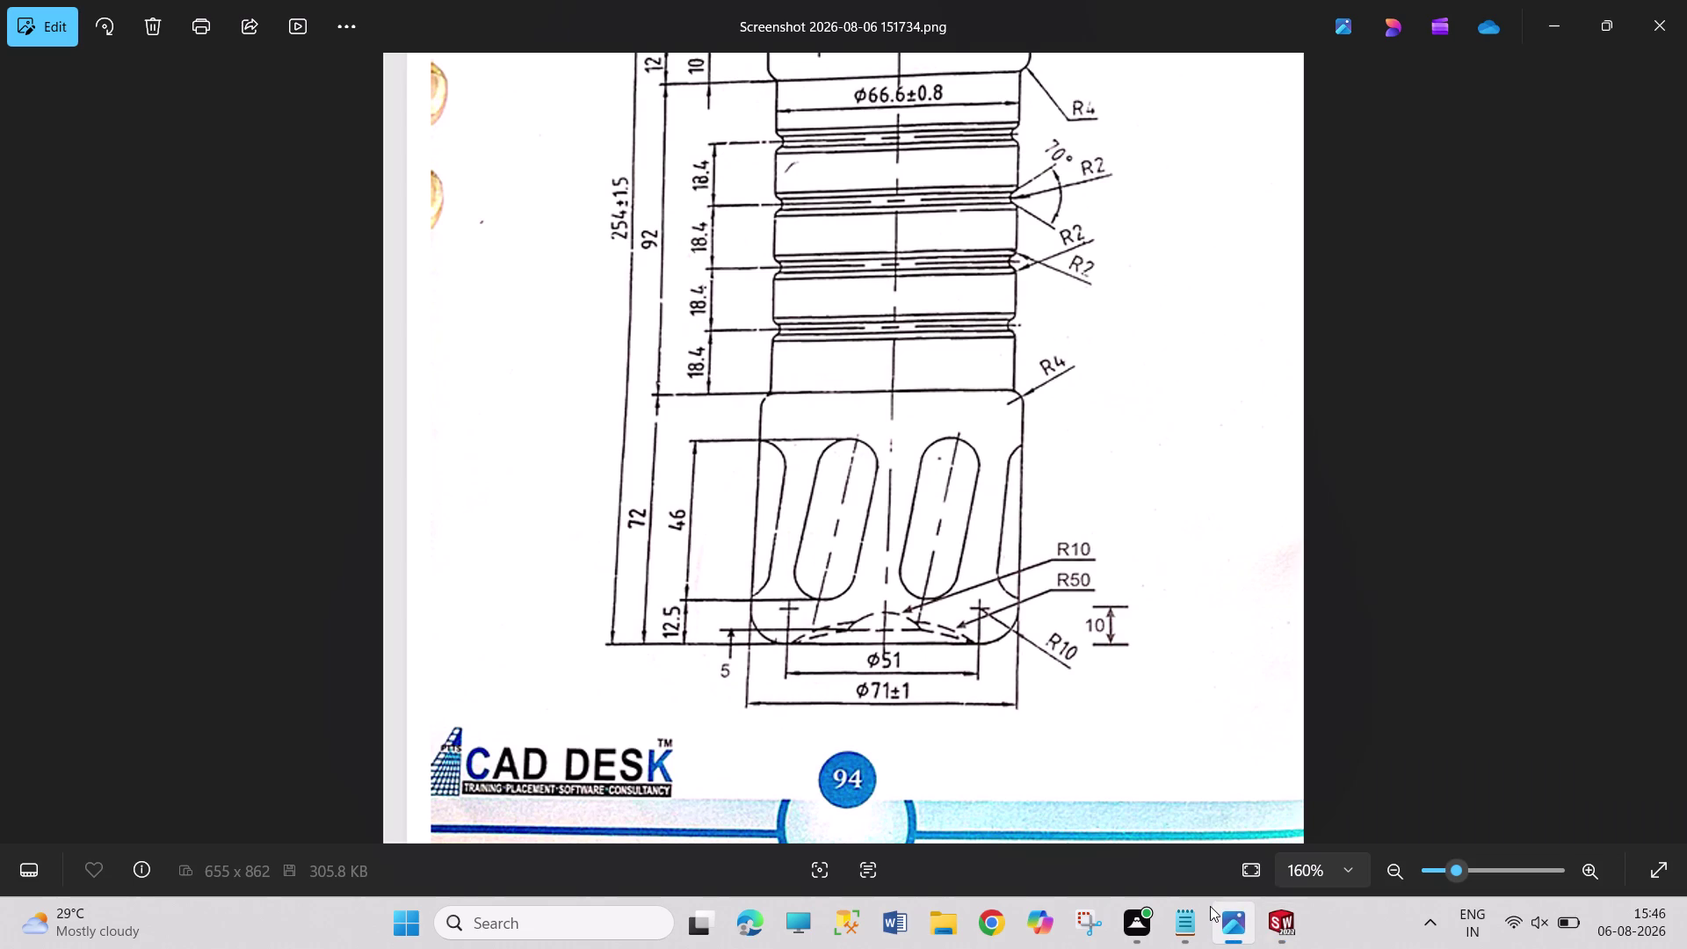
click(1285, 914)
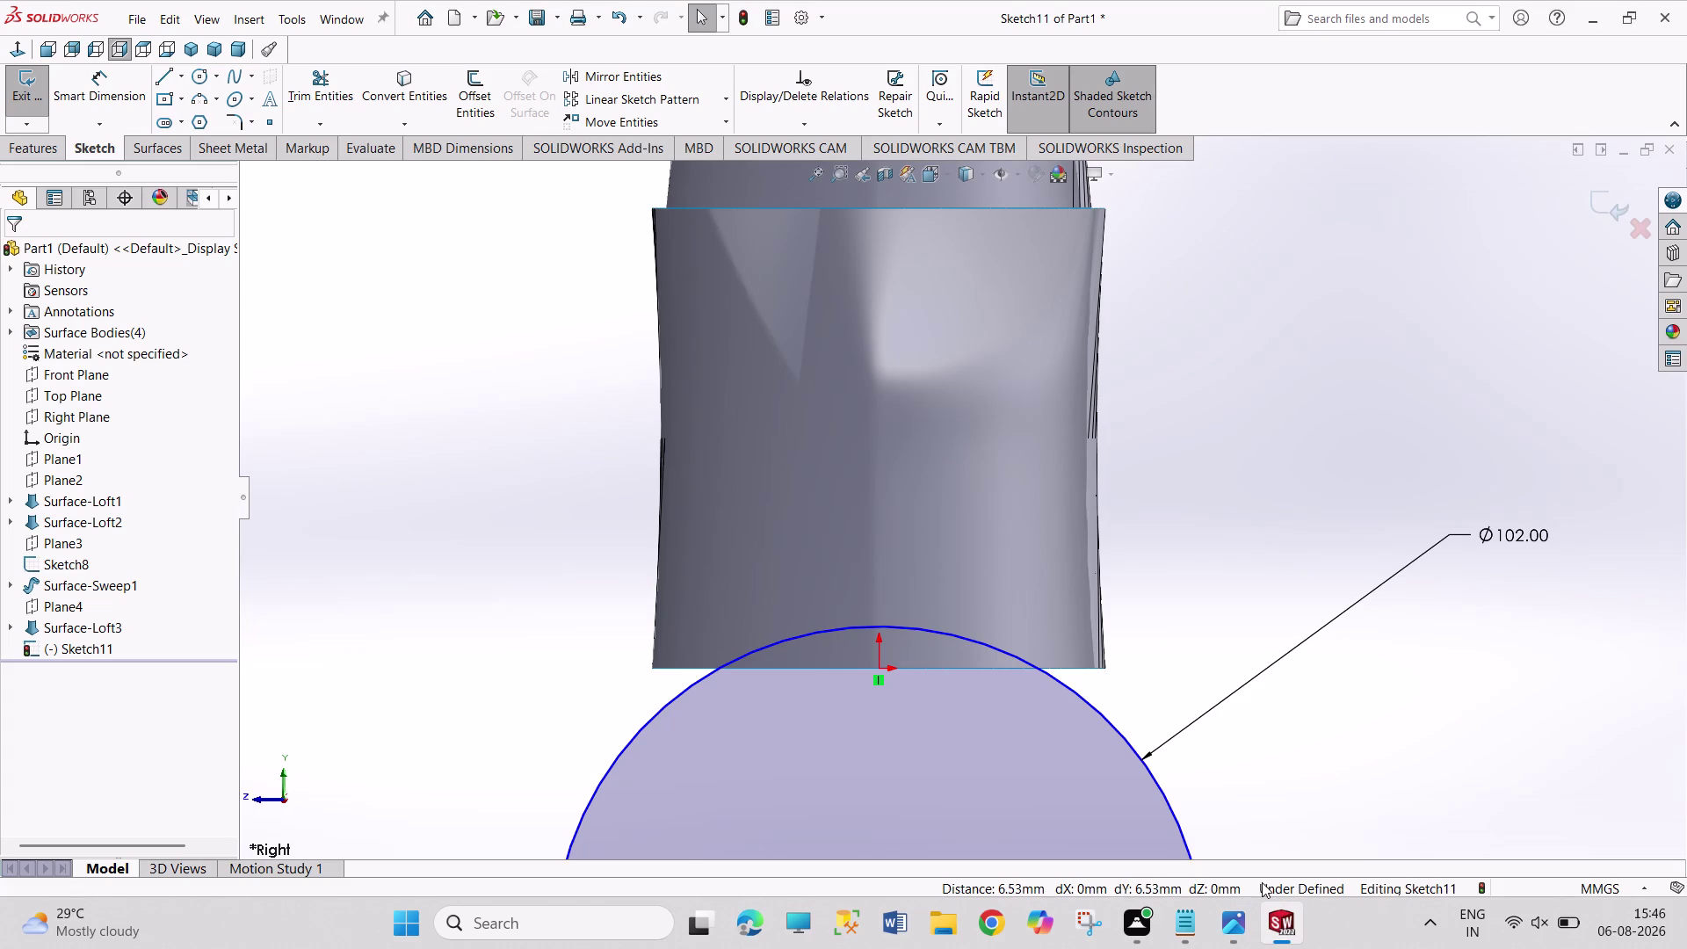
click(1245, 927)
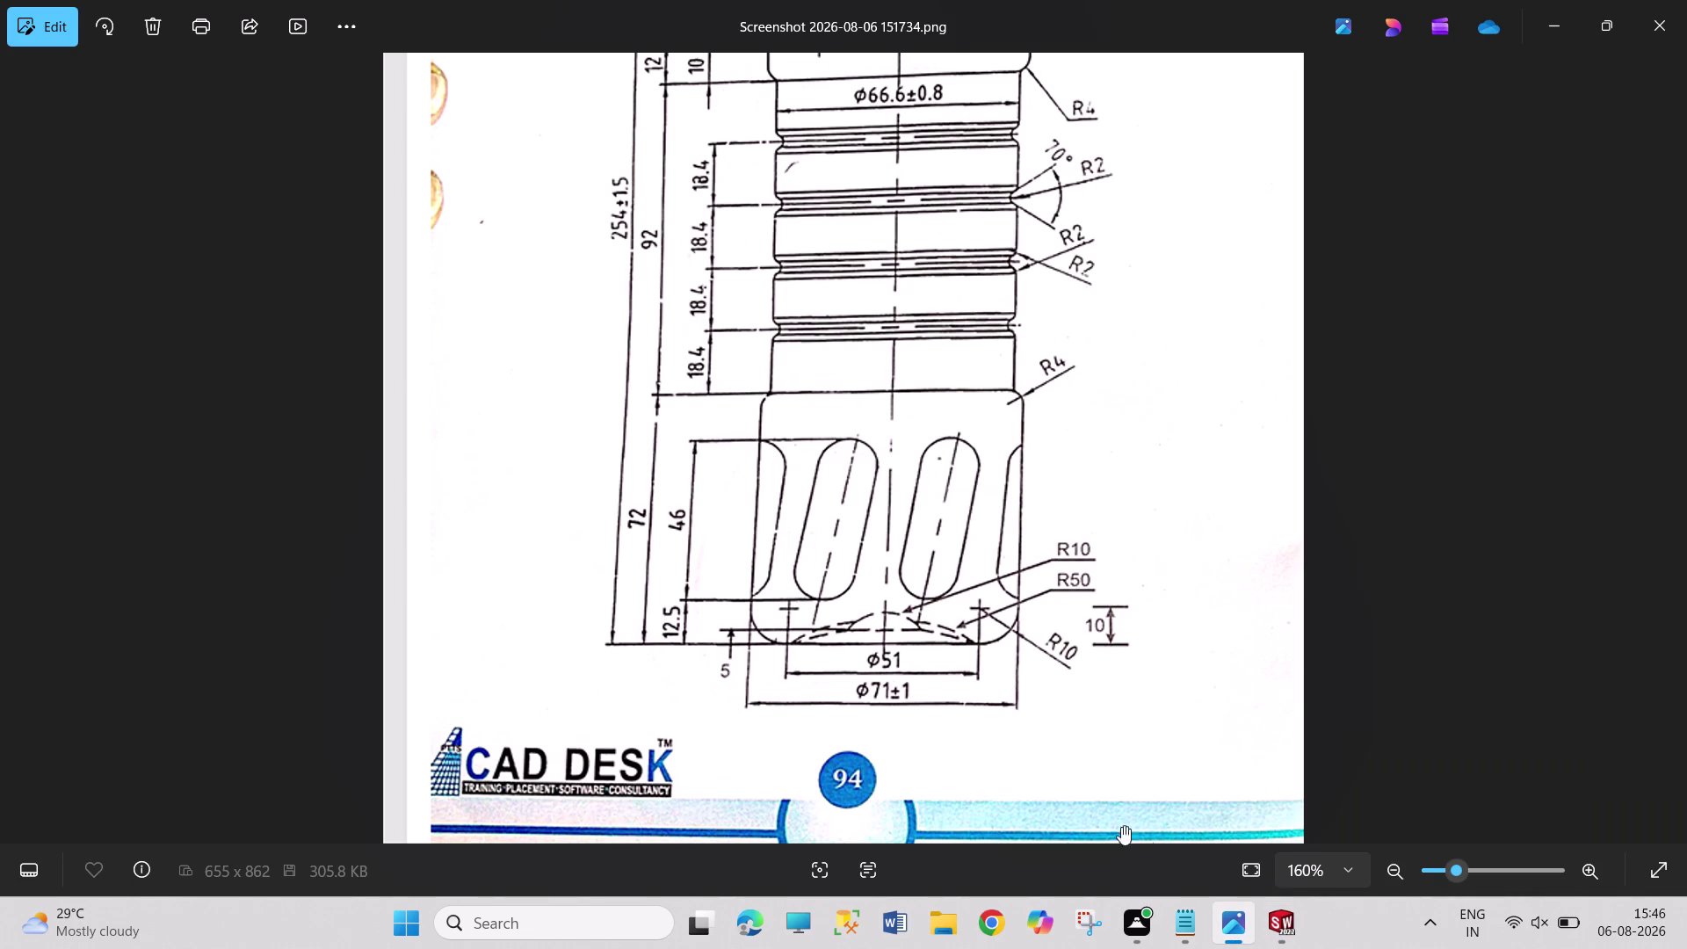
click(1290, 932)
Dimension the circle's top 5 mm from the origin, fully defining Sketch11.
right_drag(1202, 616, 1165, 452)
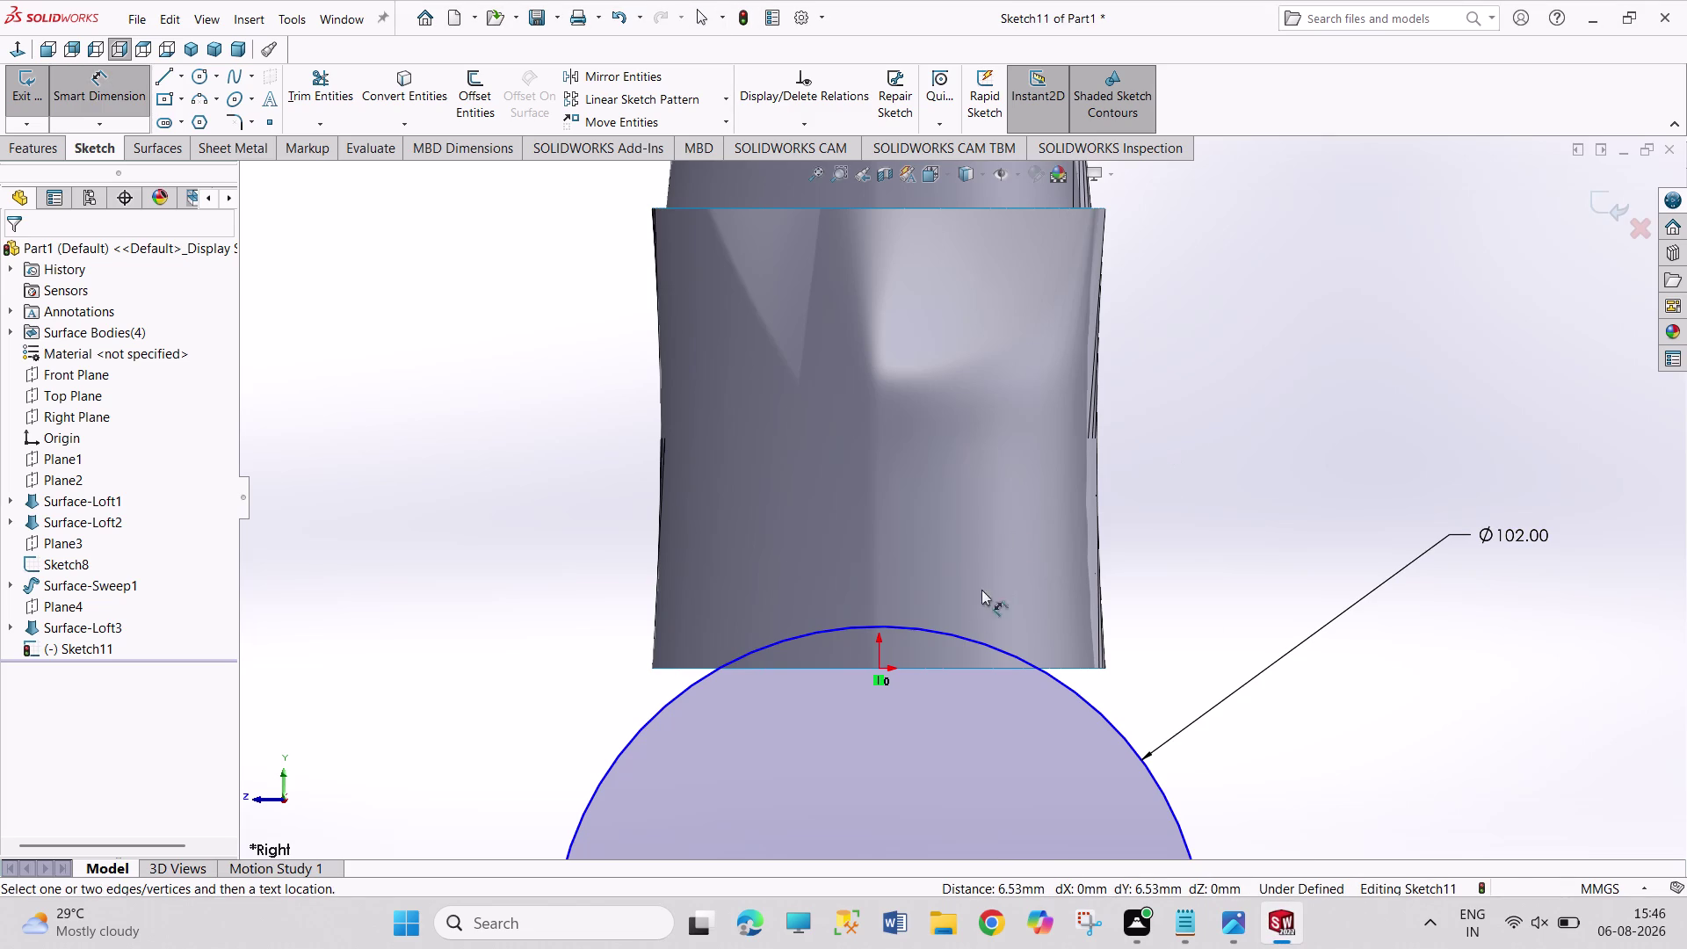
click(880, 671)
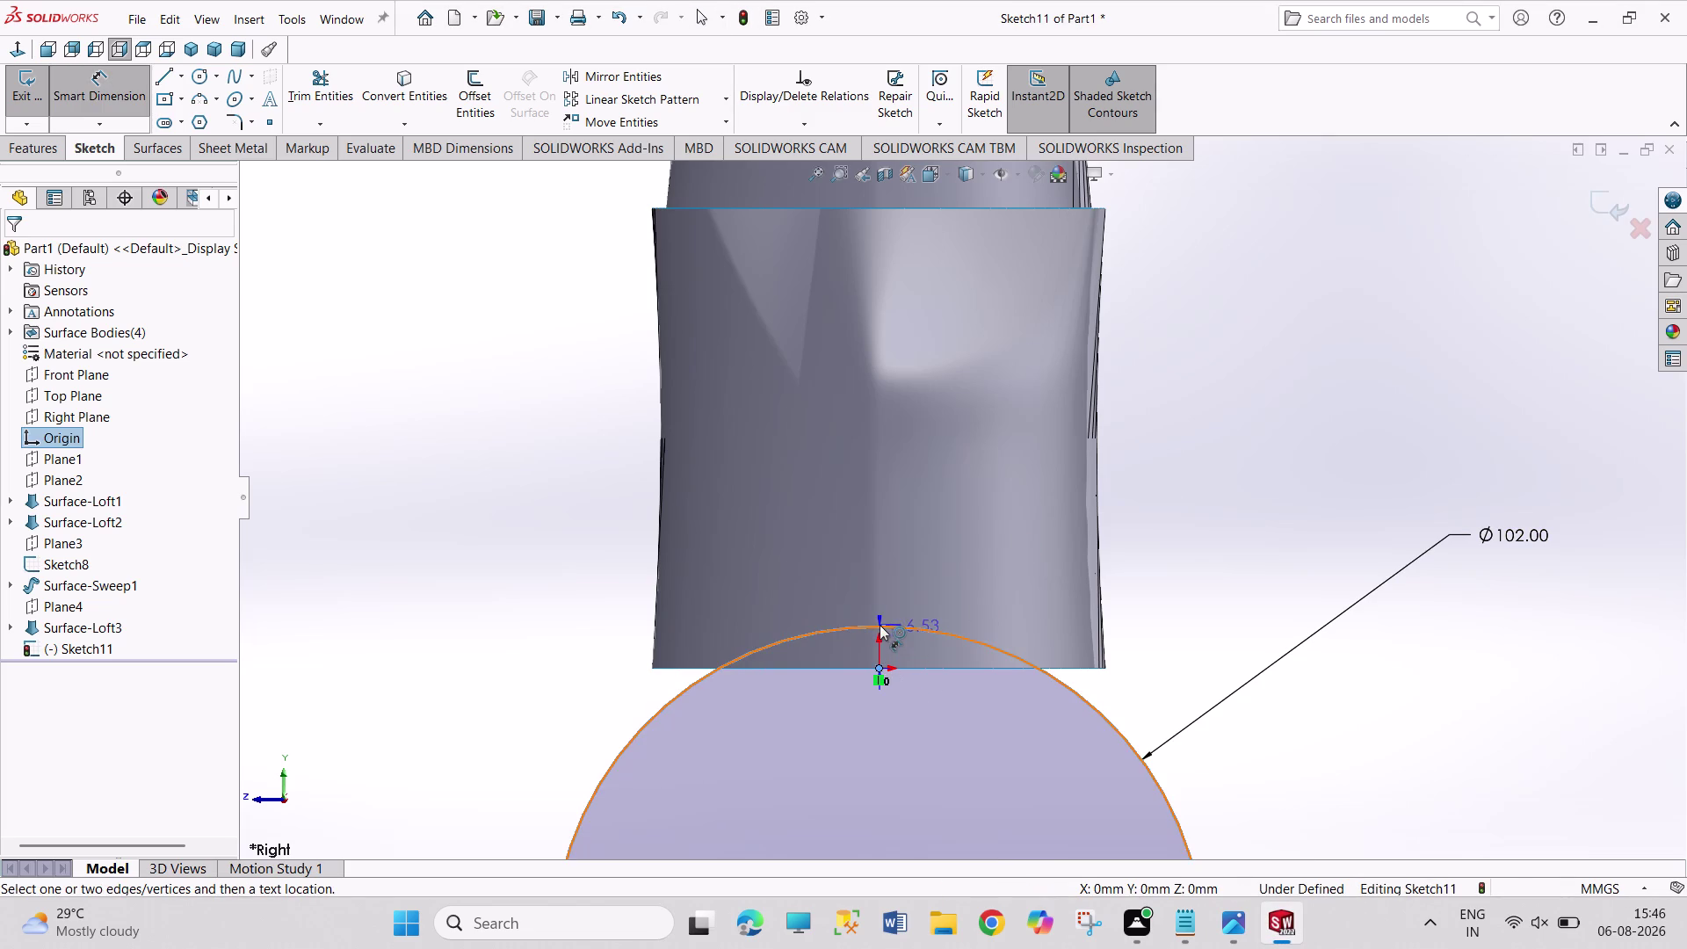
click(906, 628)
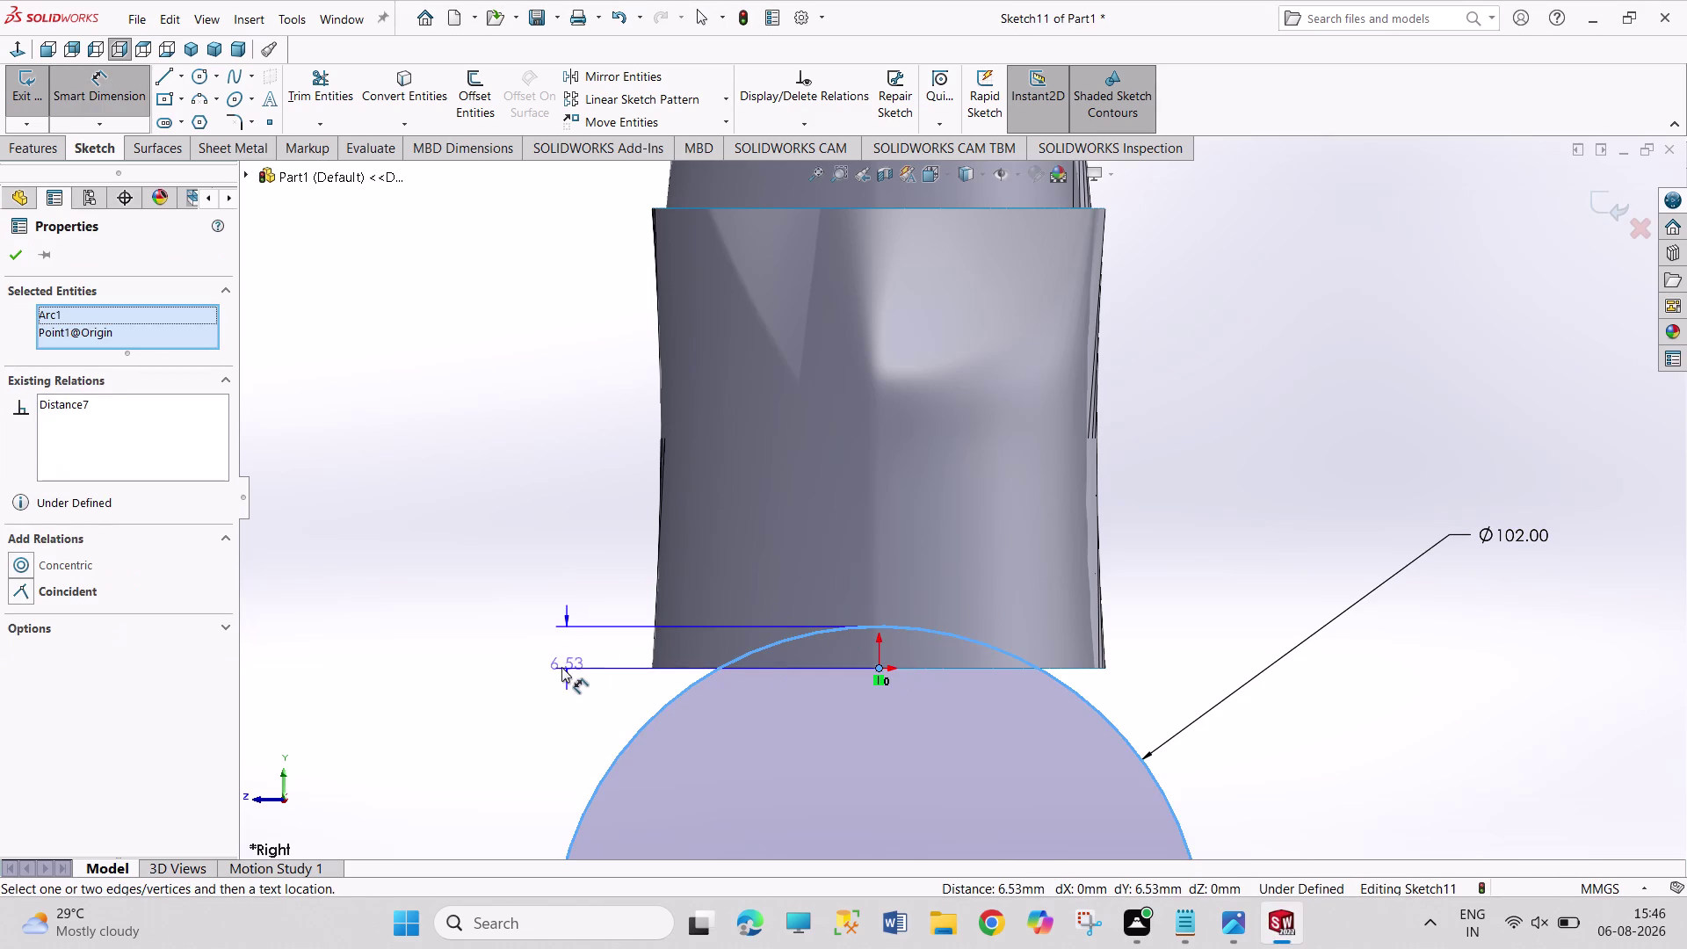
click(562, 649)
key(5)
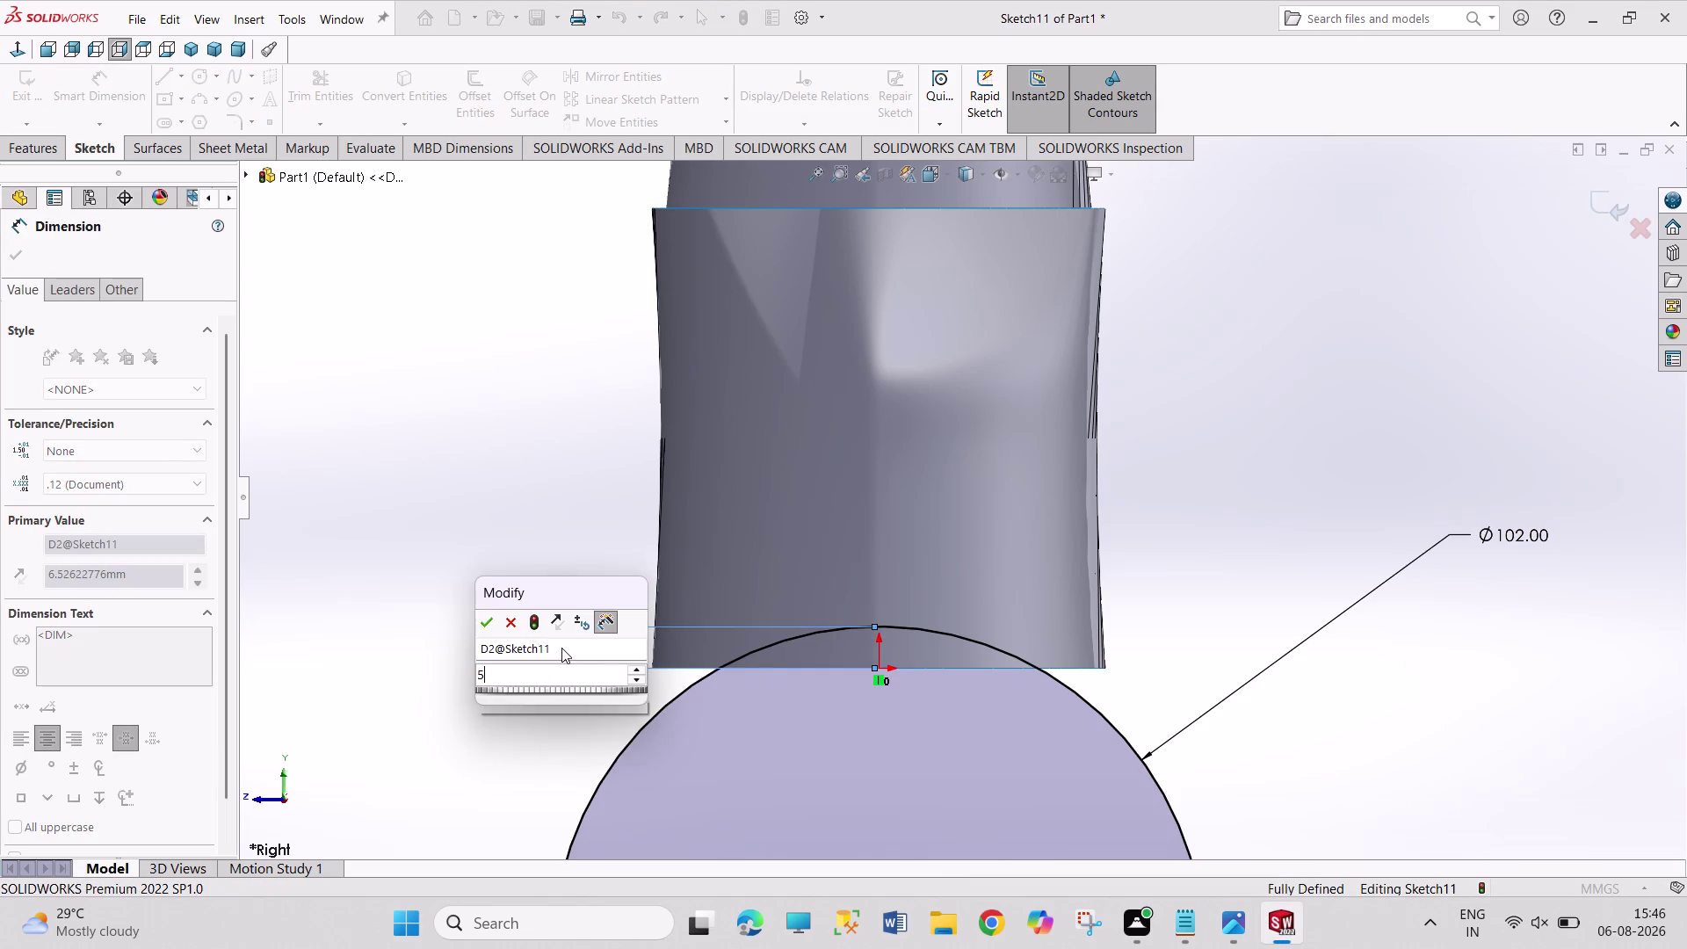
key(Return)
right_click(1146, 584)
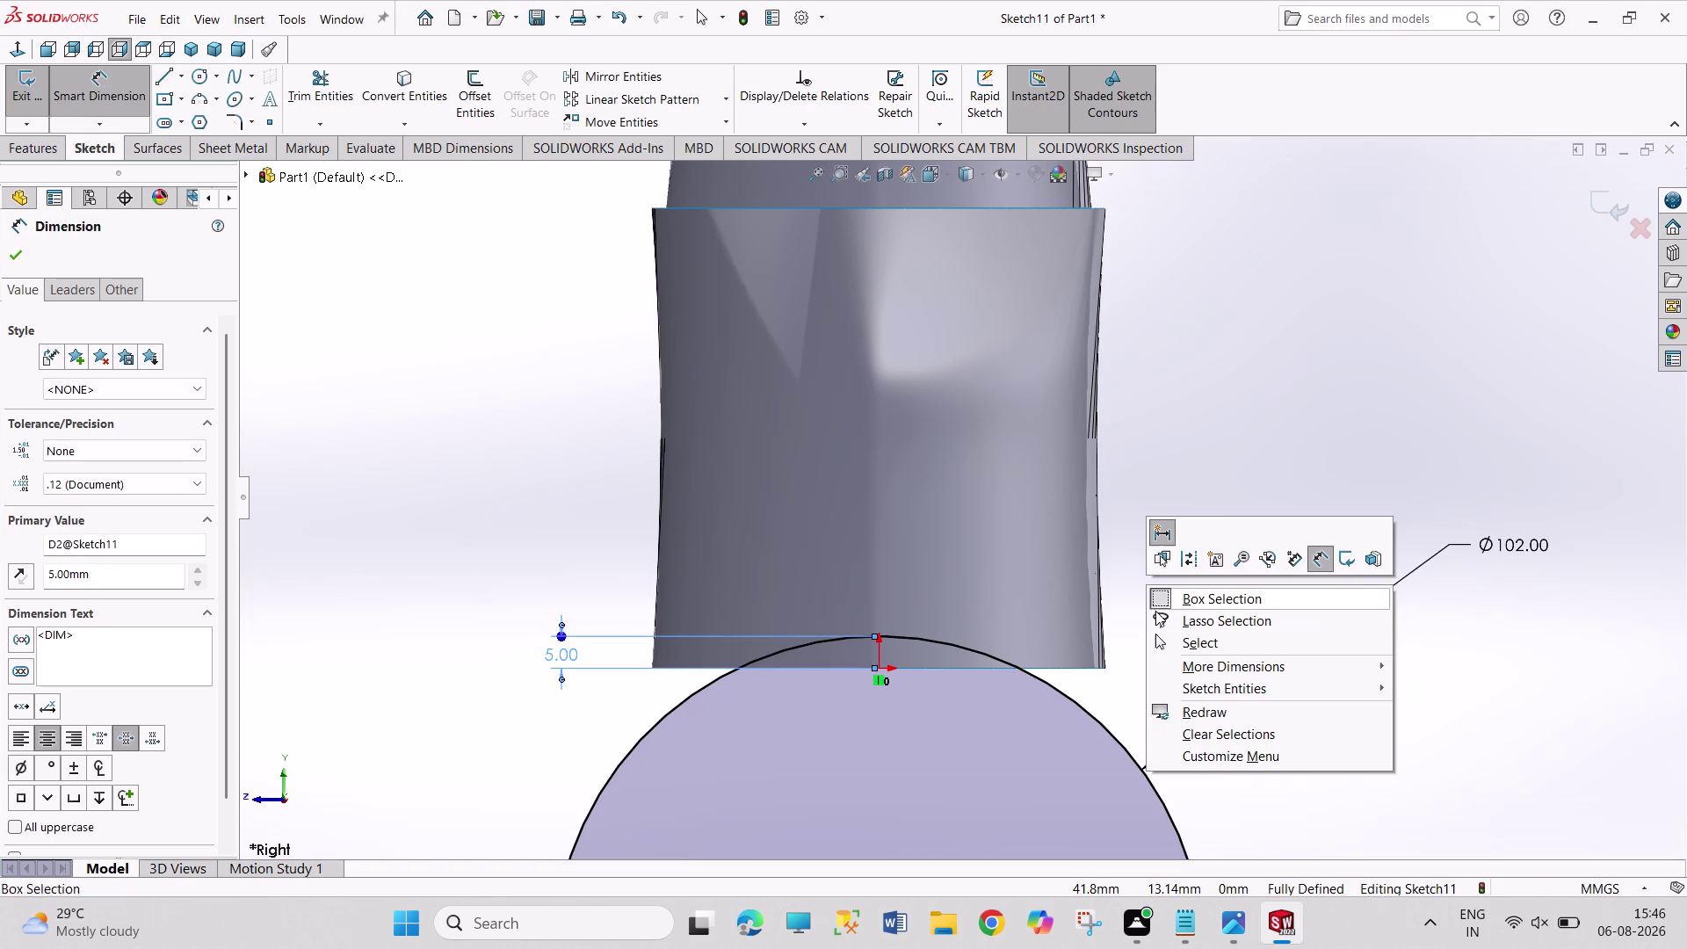
click(1165, 634)
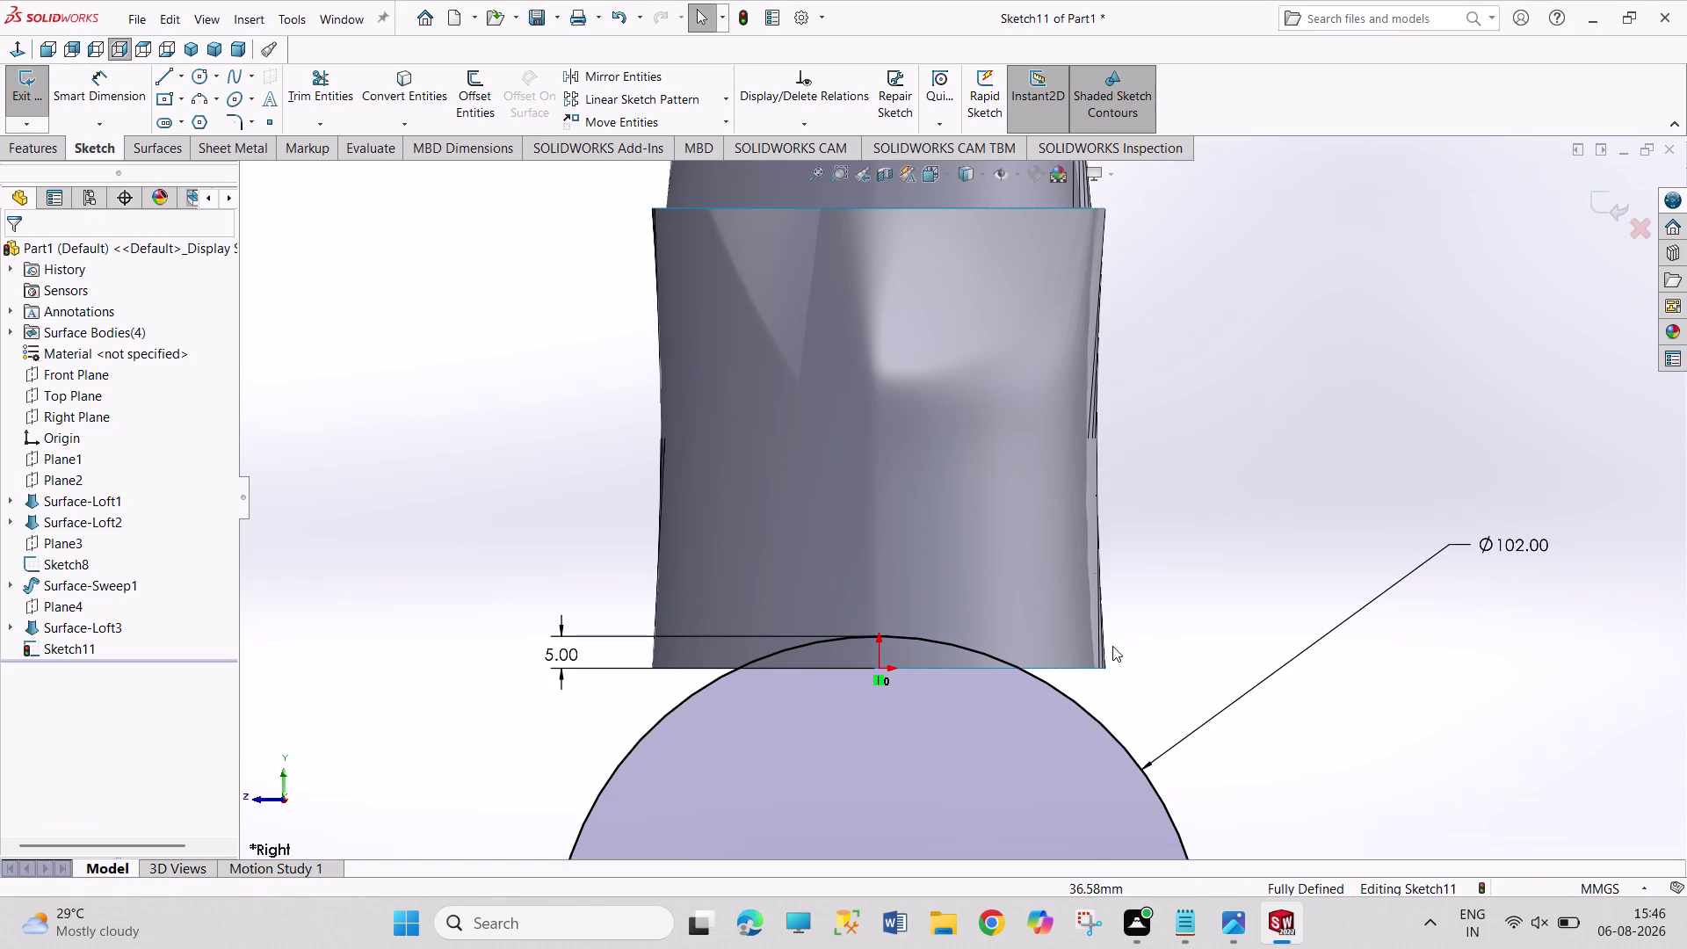
Convert the bottle's bottom edge into the sketch and trim the Ø102 circle below it.
click(1054, 669)
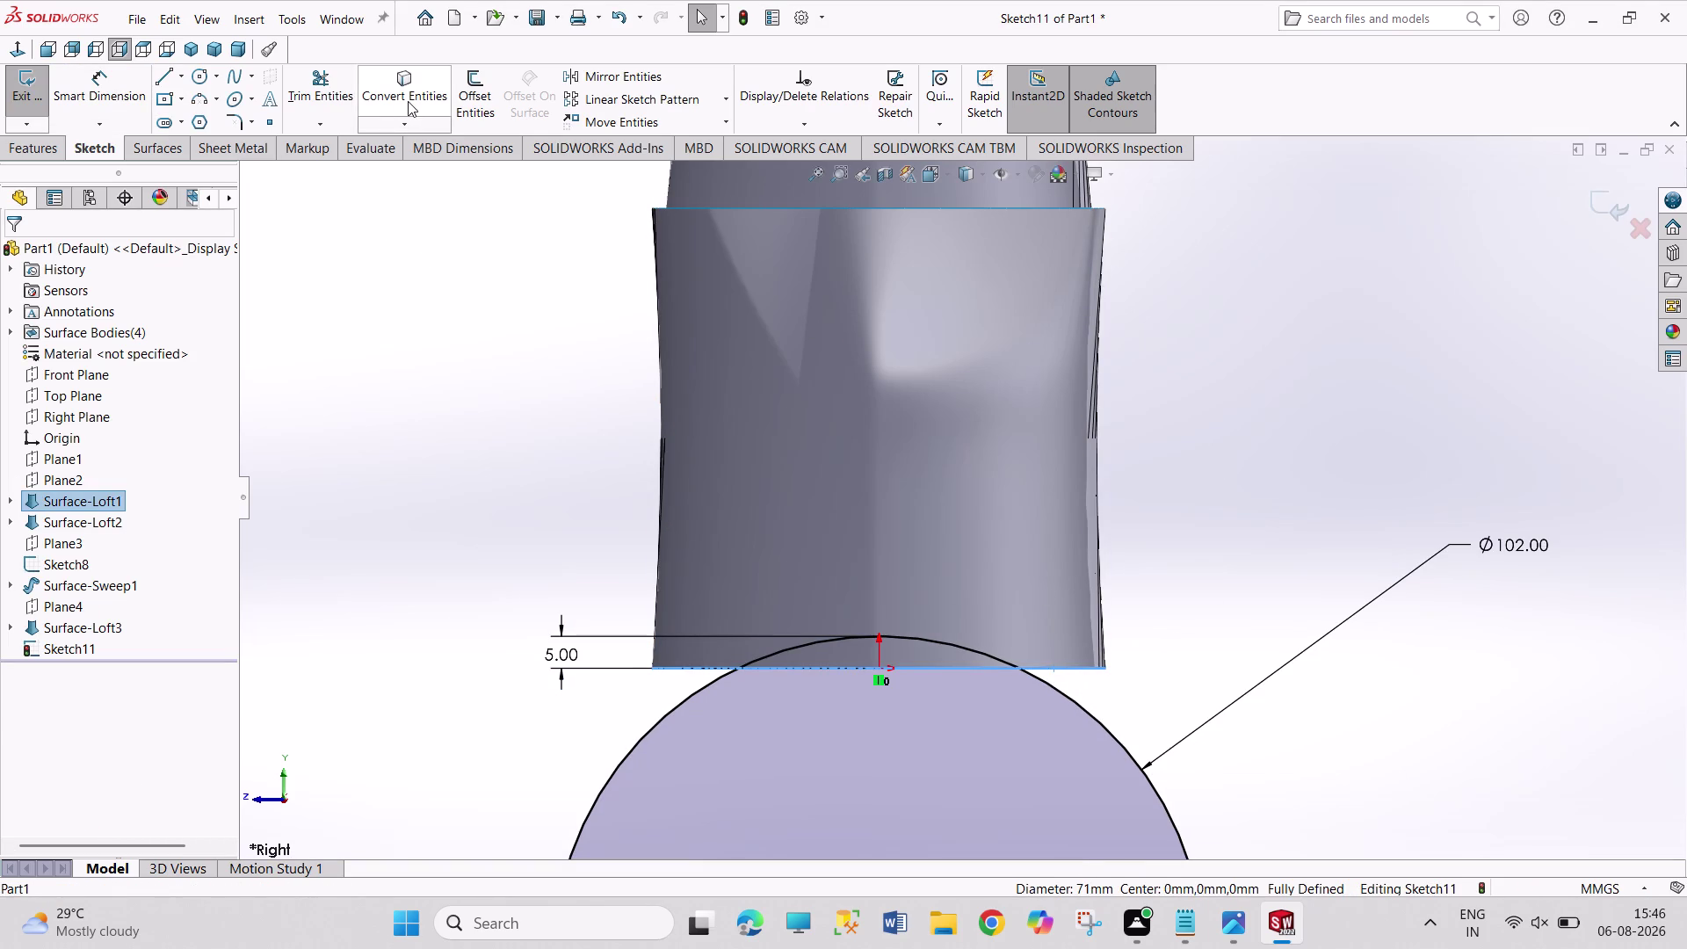
click(408, 102)
click(492, 308)
click(309, 91)
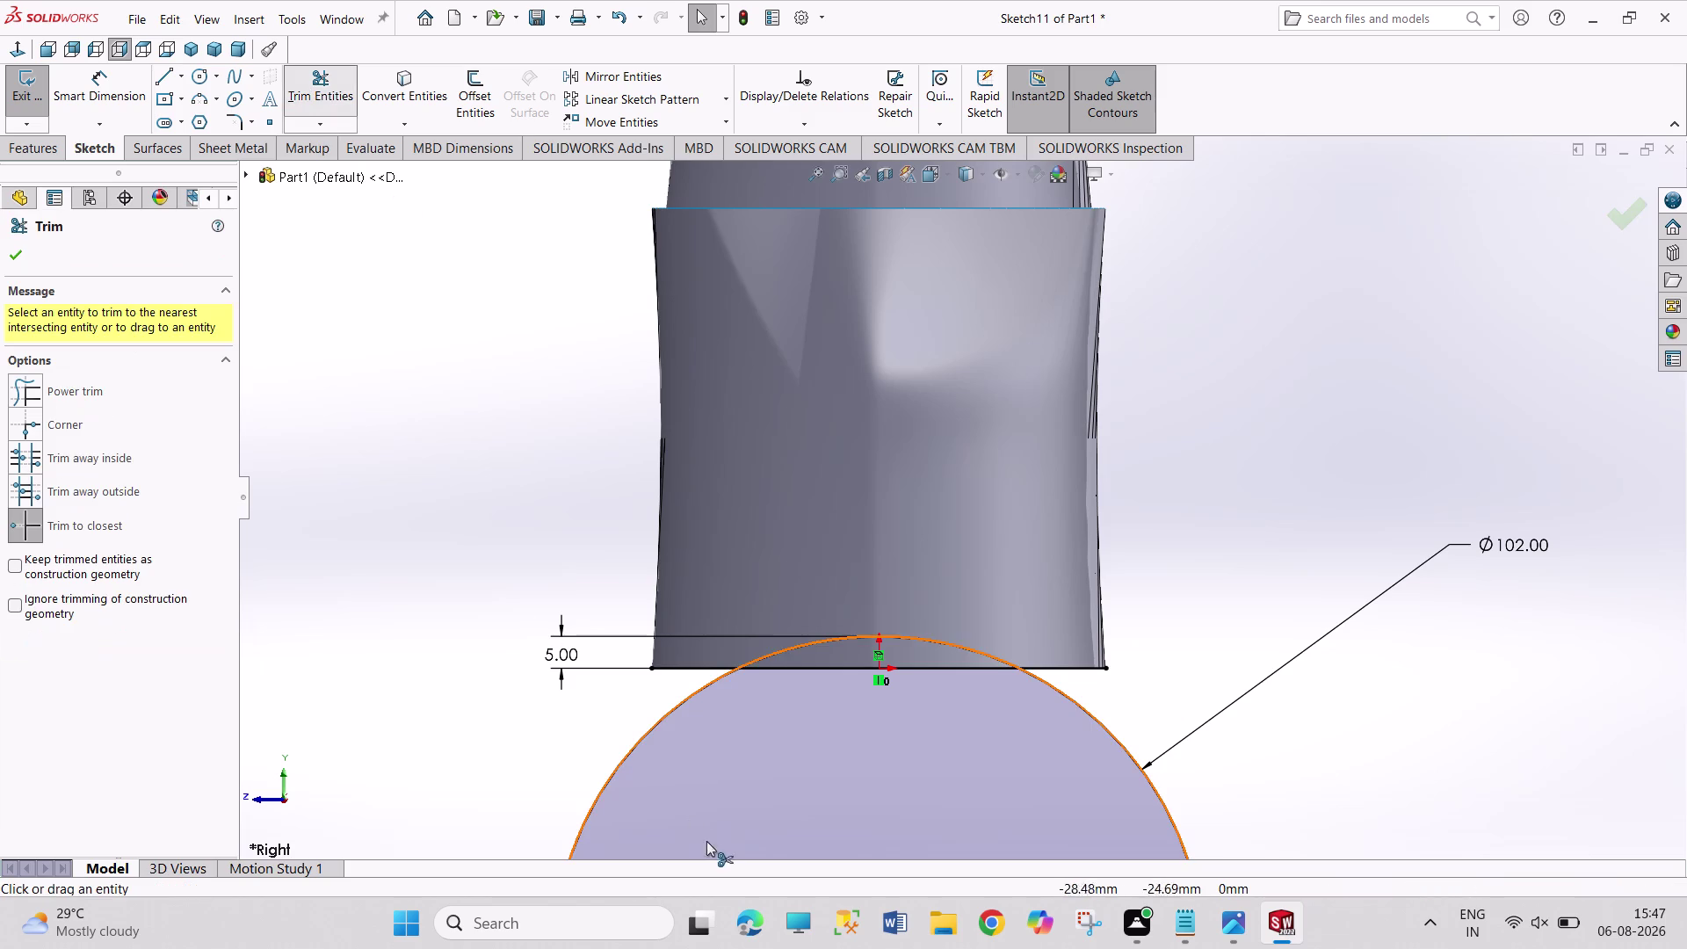
click(641, 737)
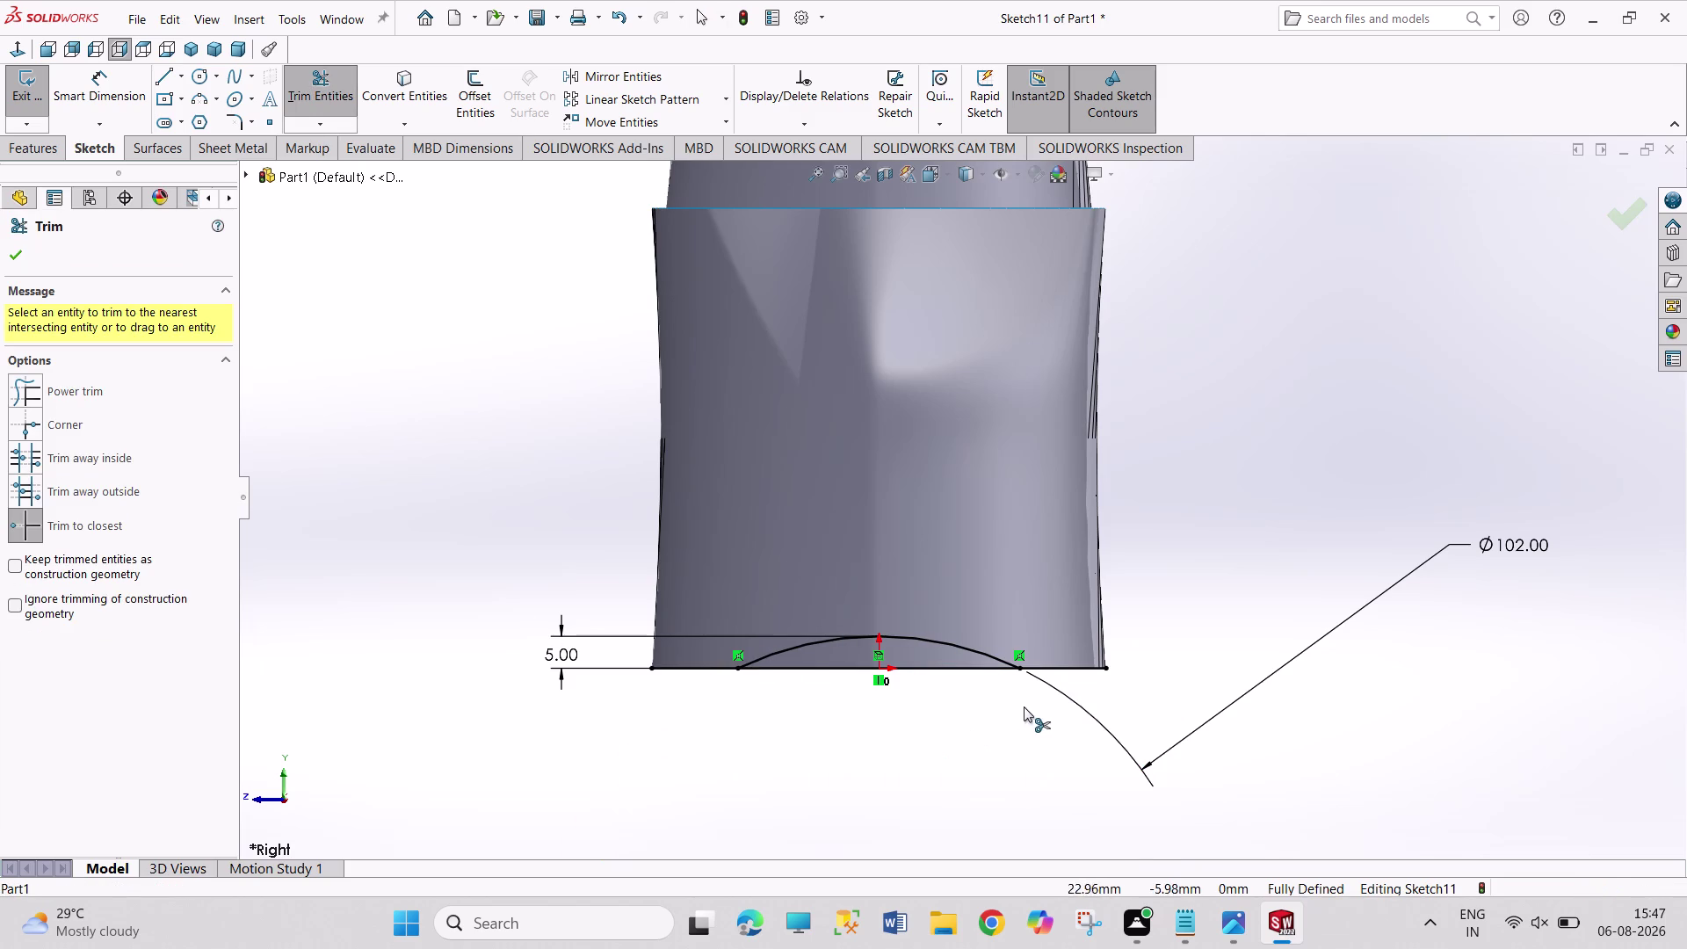
right_click(780, 753)
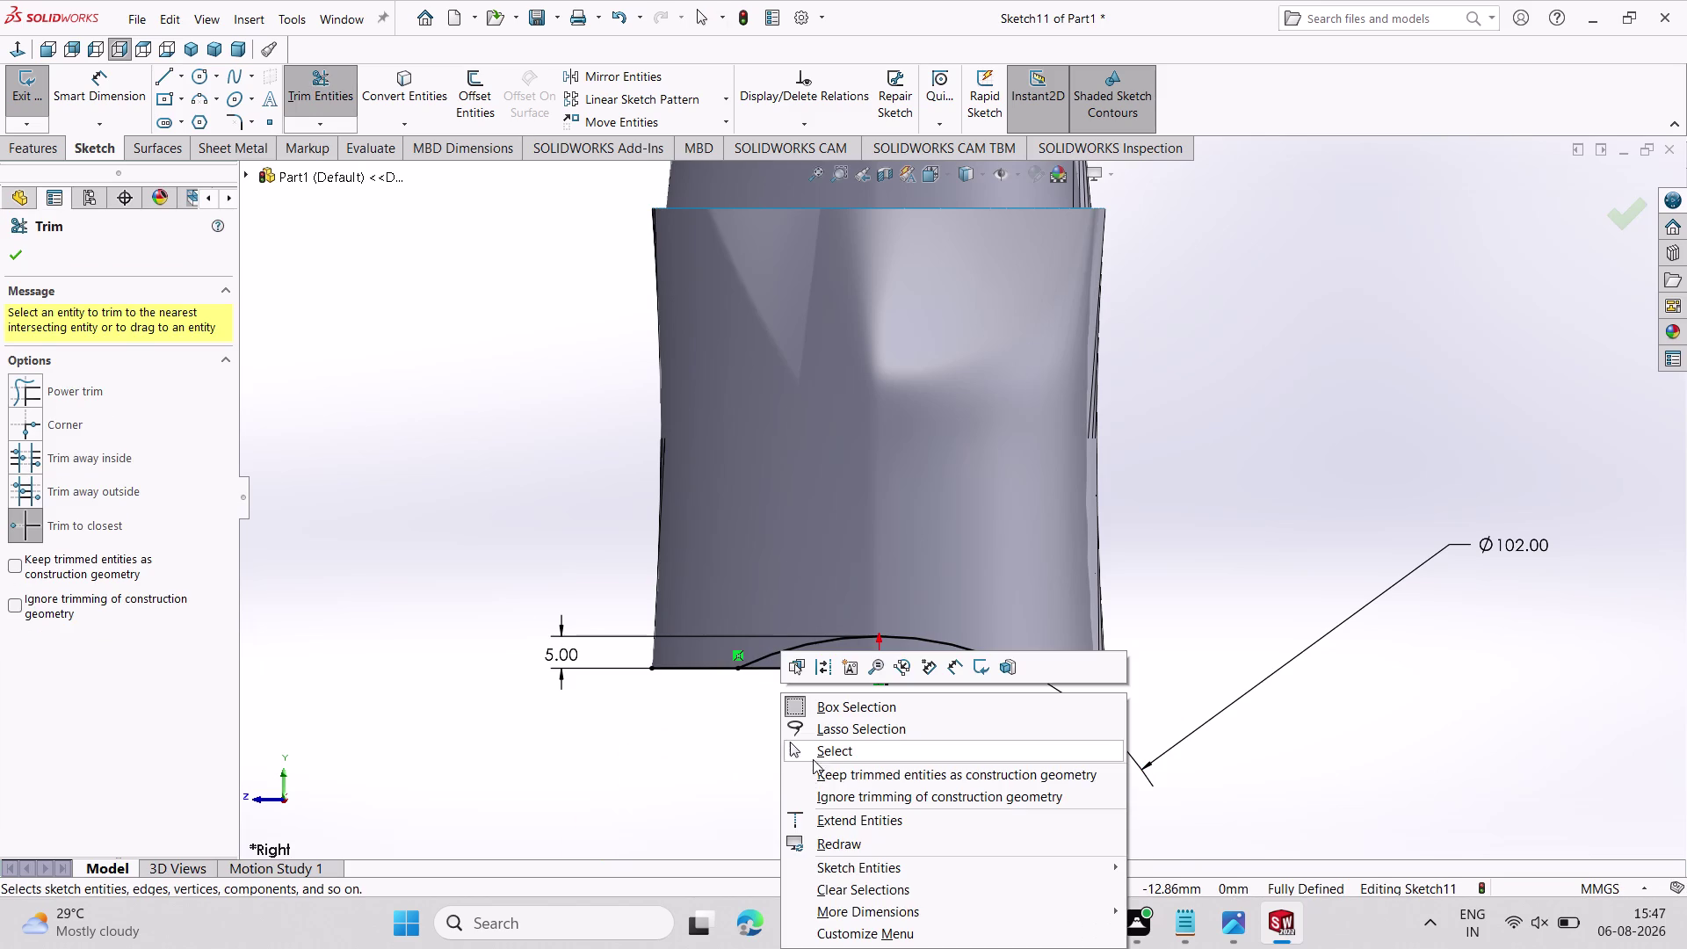
click(813, 756)
Make the 71 mm bottom base line construction geometry.
click(711, 669)
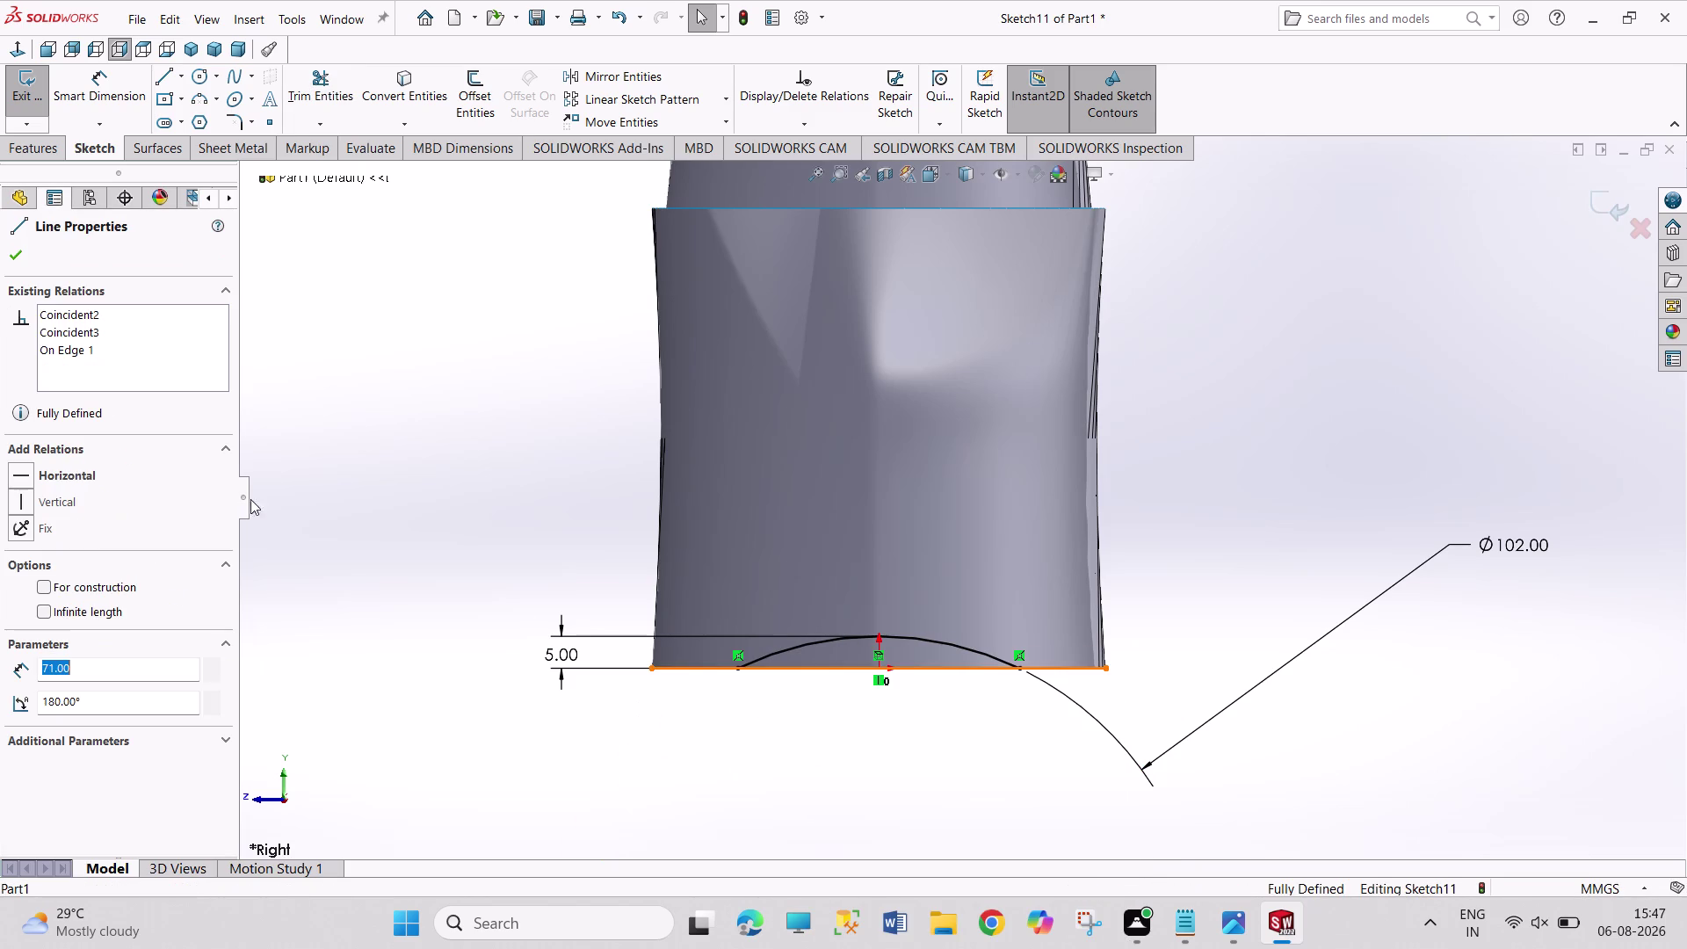
click(94, 583)
click(17, 266)
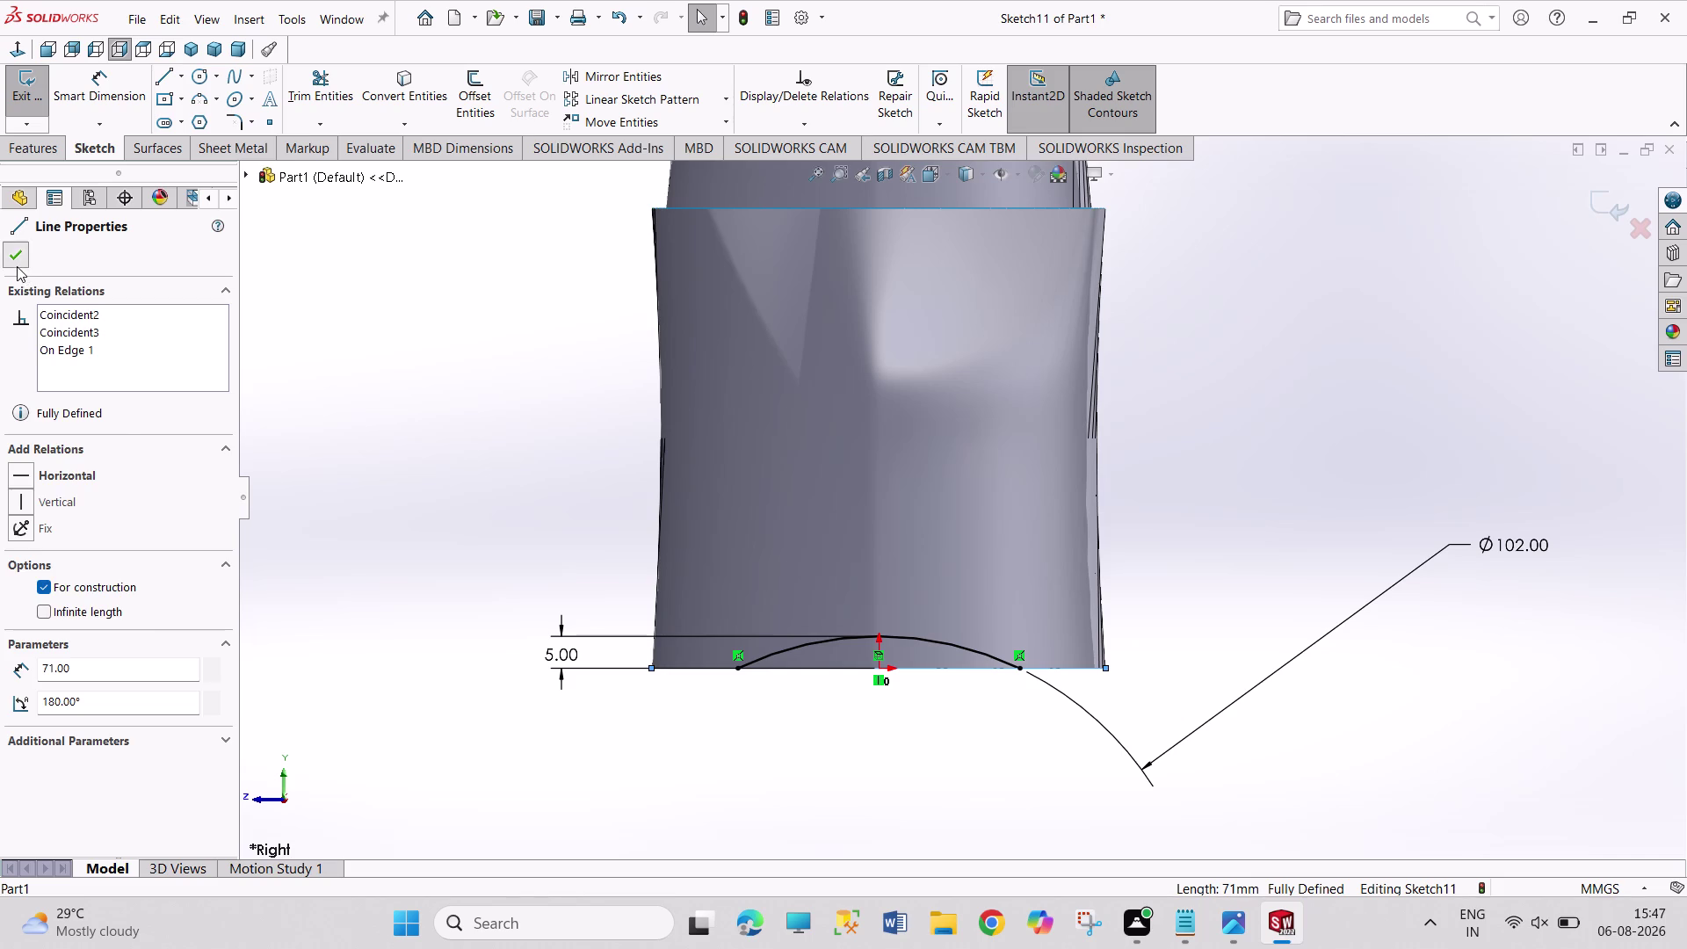
click(255, 321)
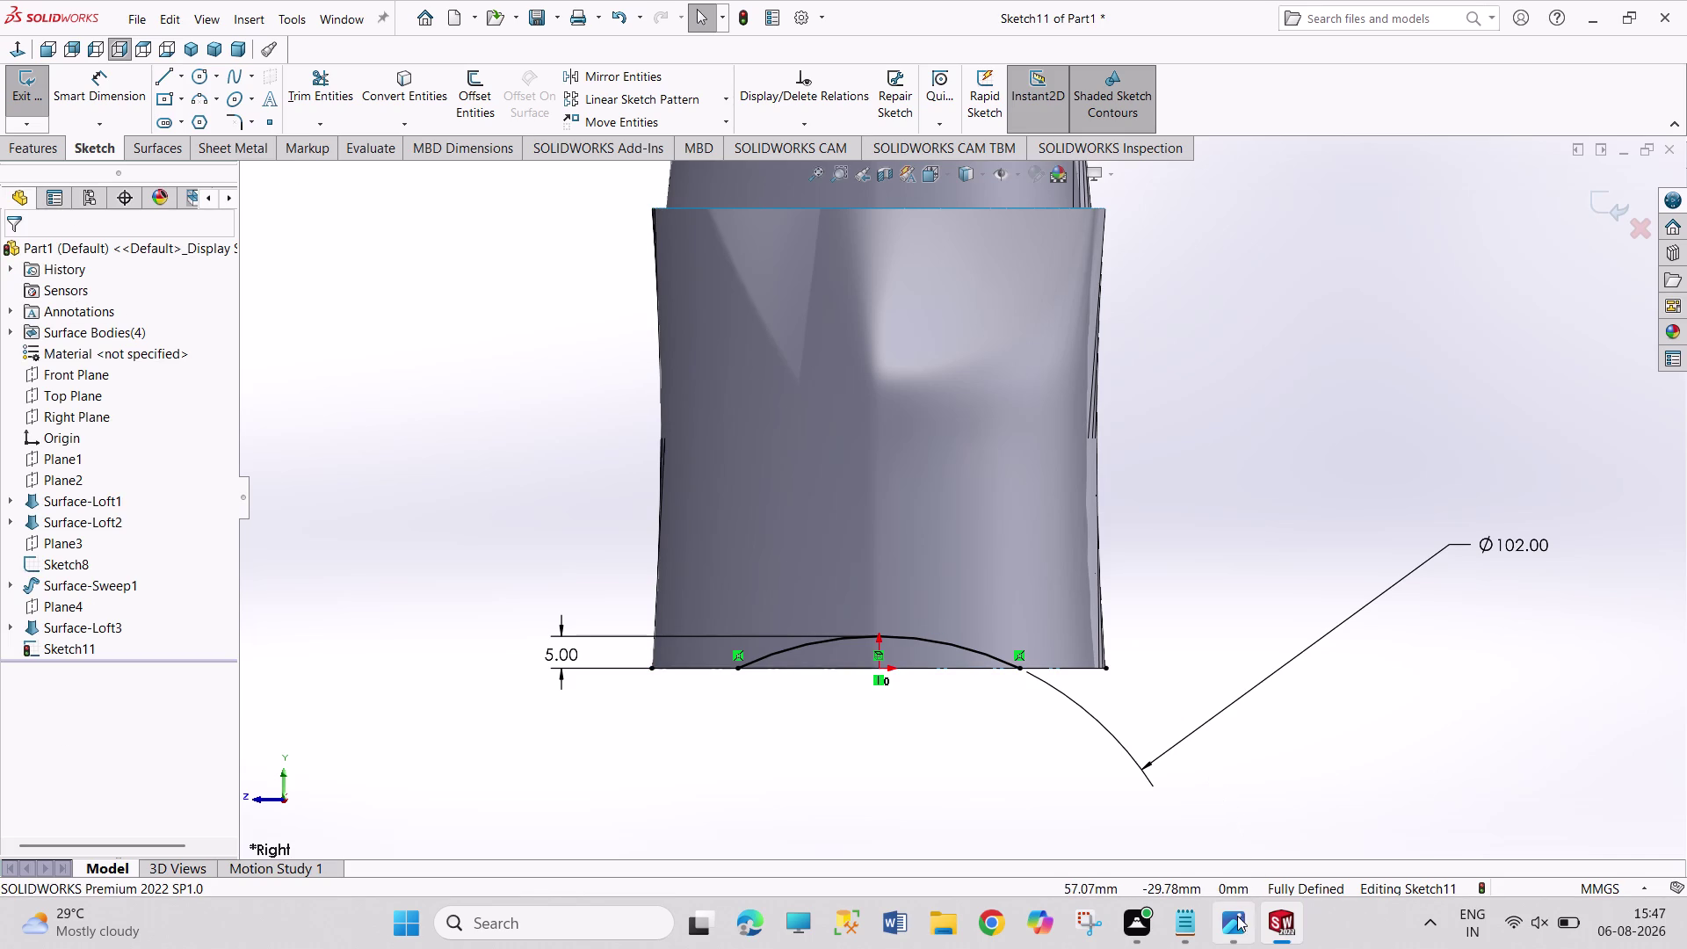
click(1238, 922)
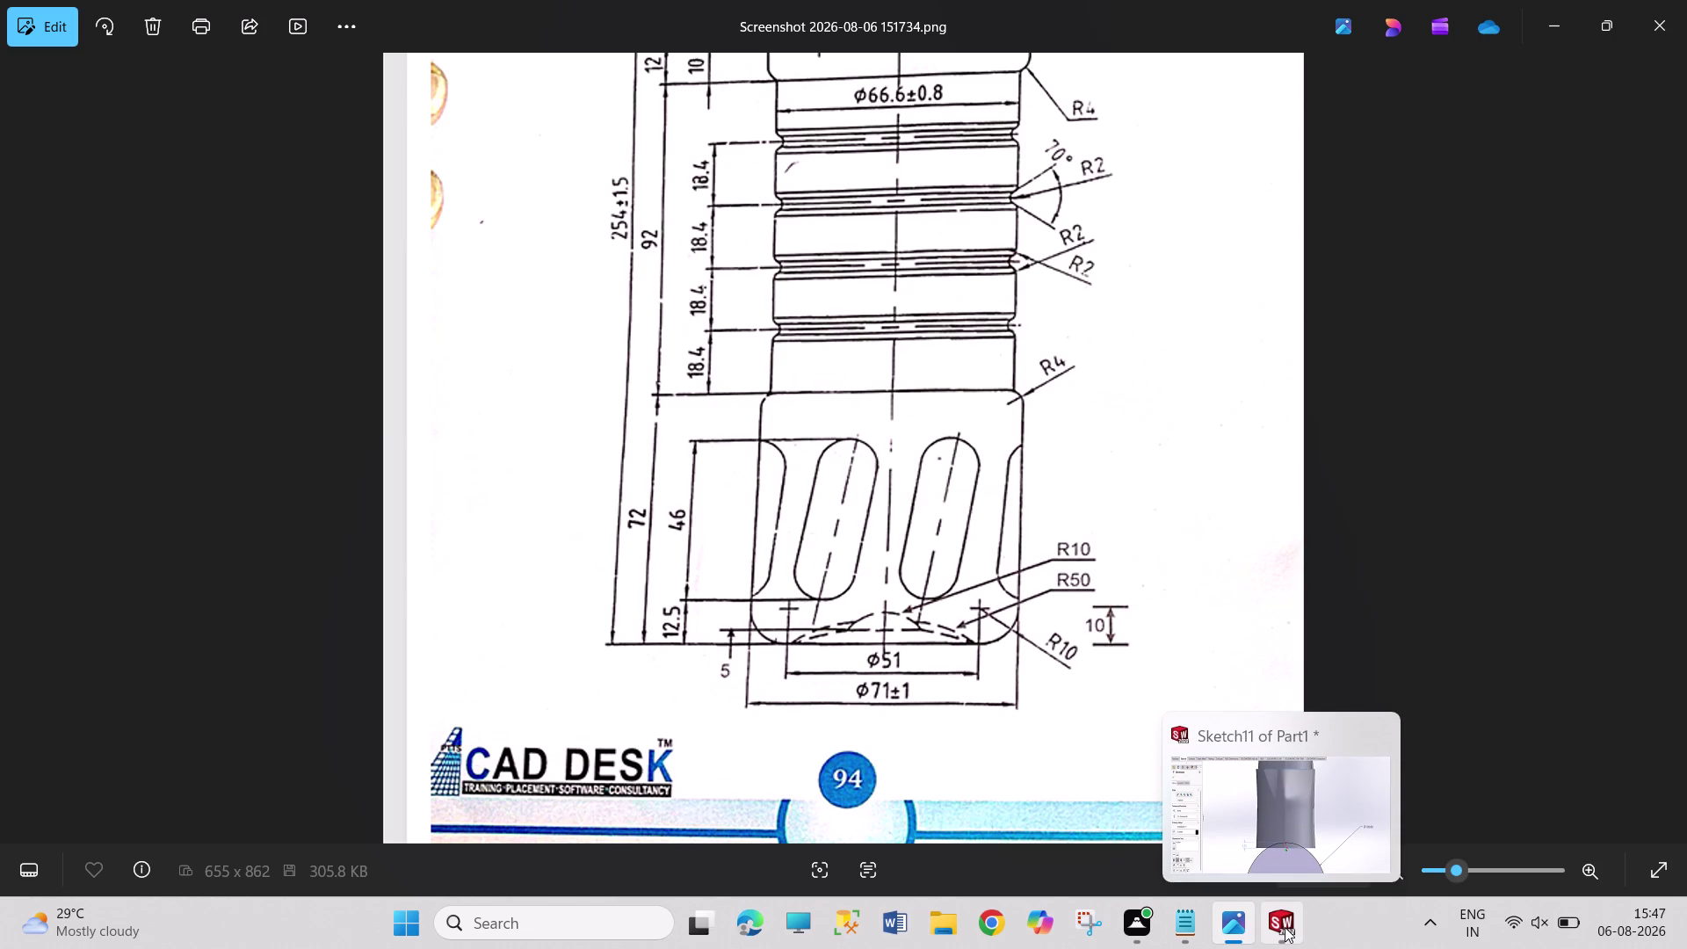
Go back to Sketch11 after reviewing the drawing's R50 and R10 base details.
click(1285, 927)
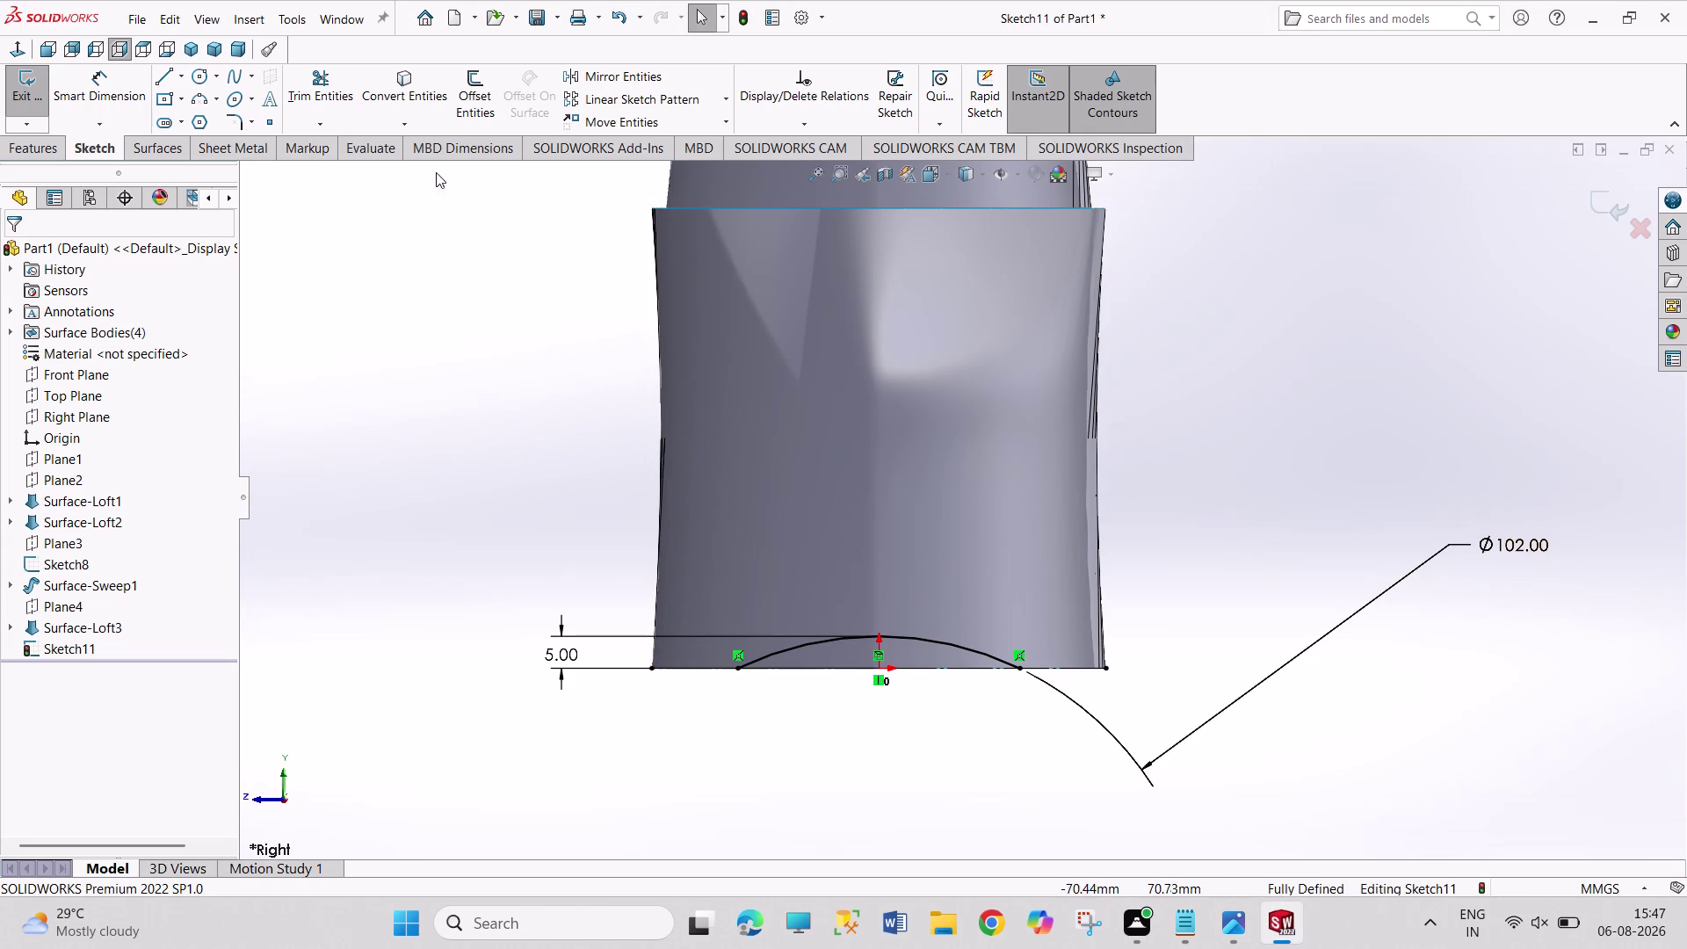
Draw a vertical centerline through the sketch origin.
click(183, 72)
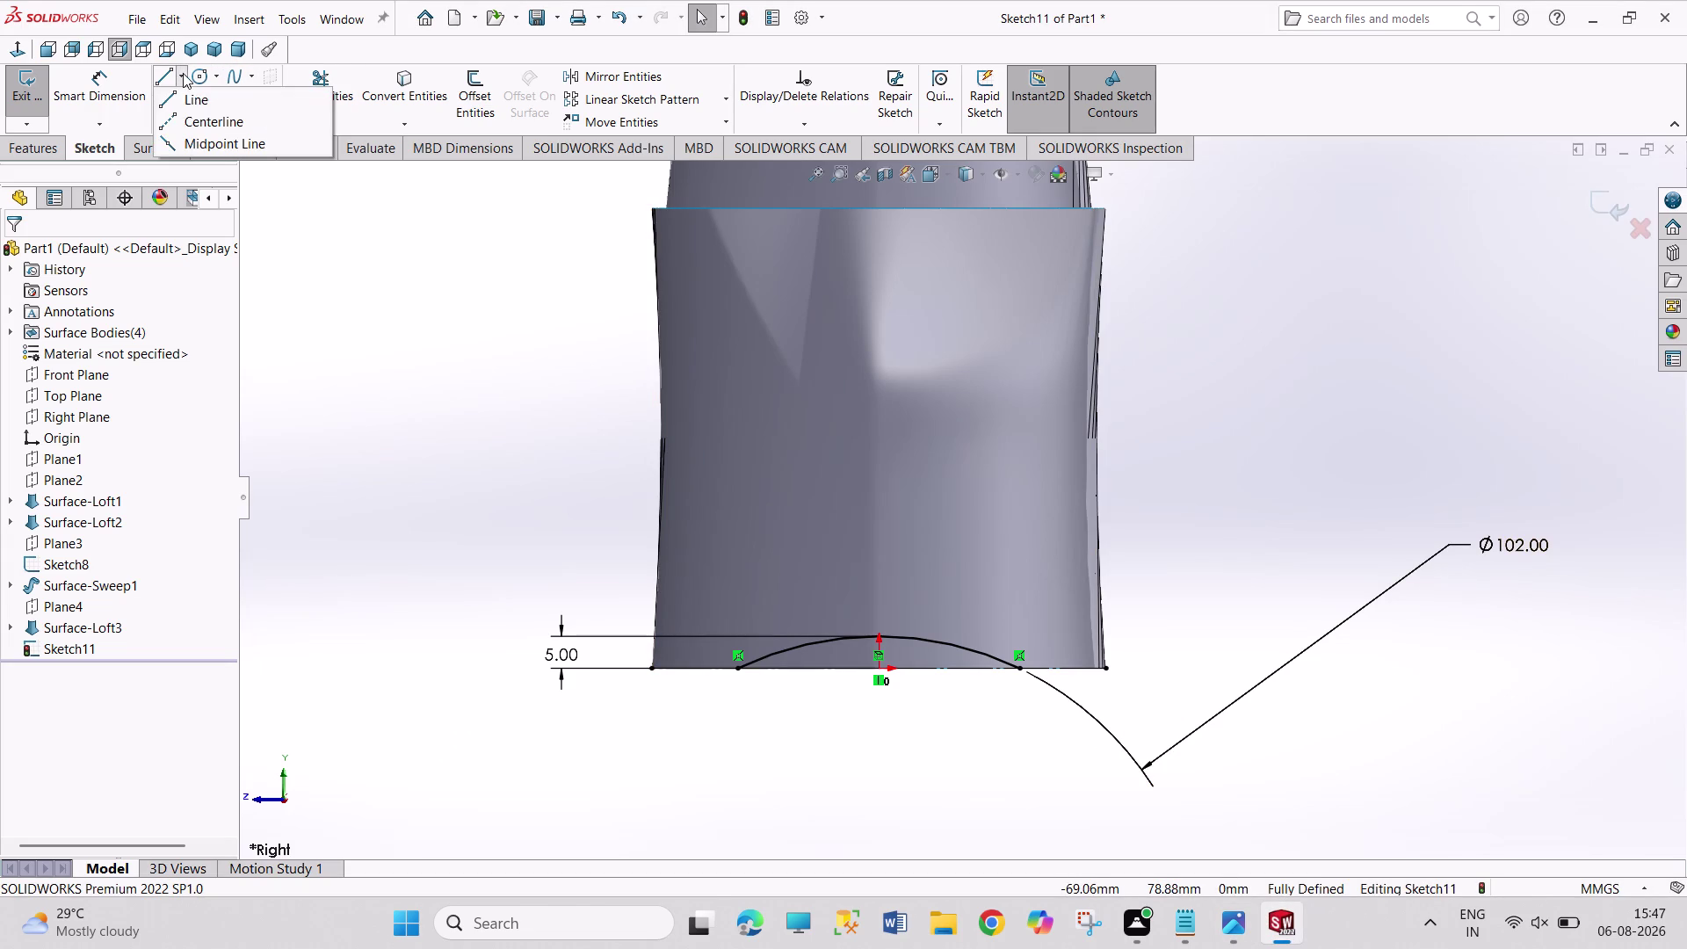
click(195, 118)
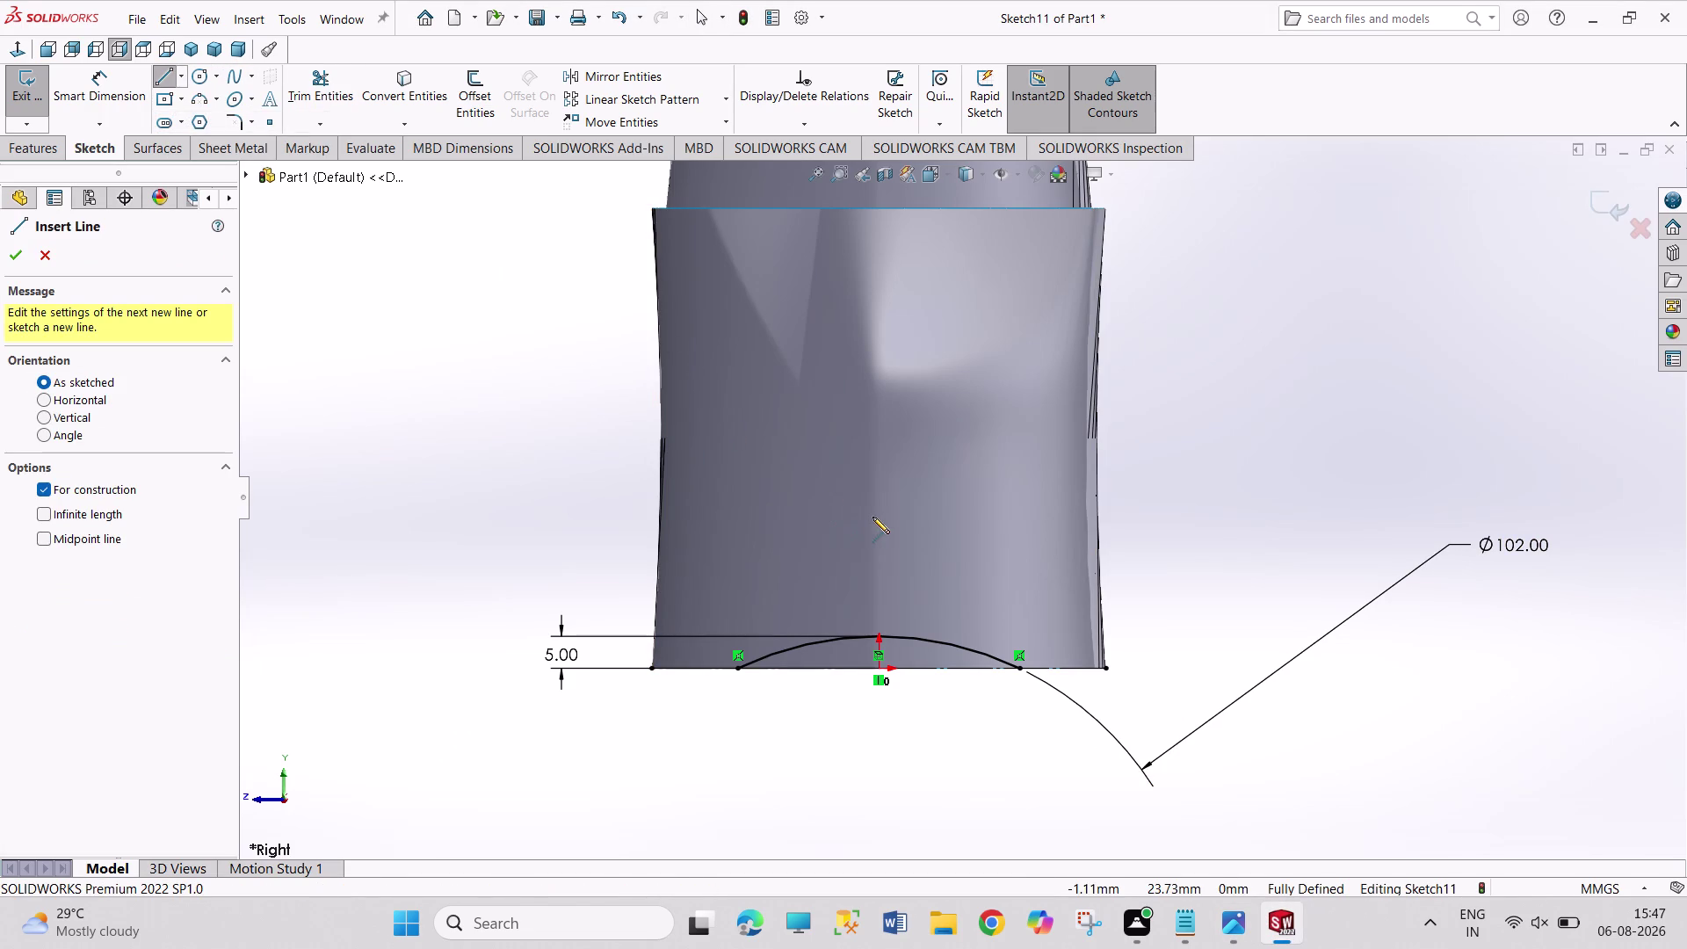
click(877, 517)
click(881, 788)
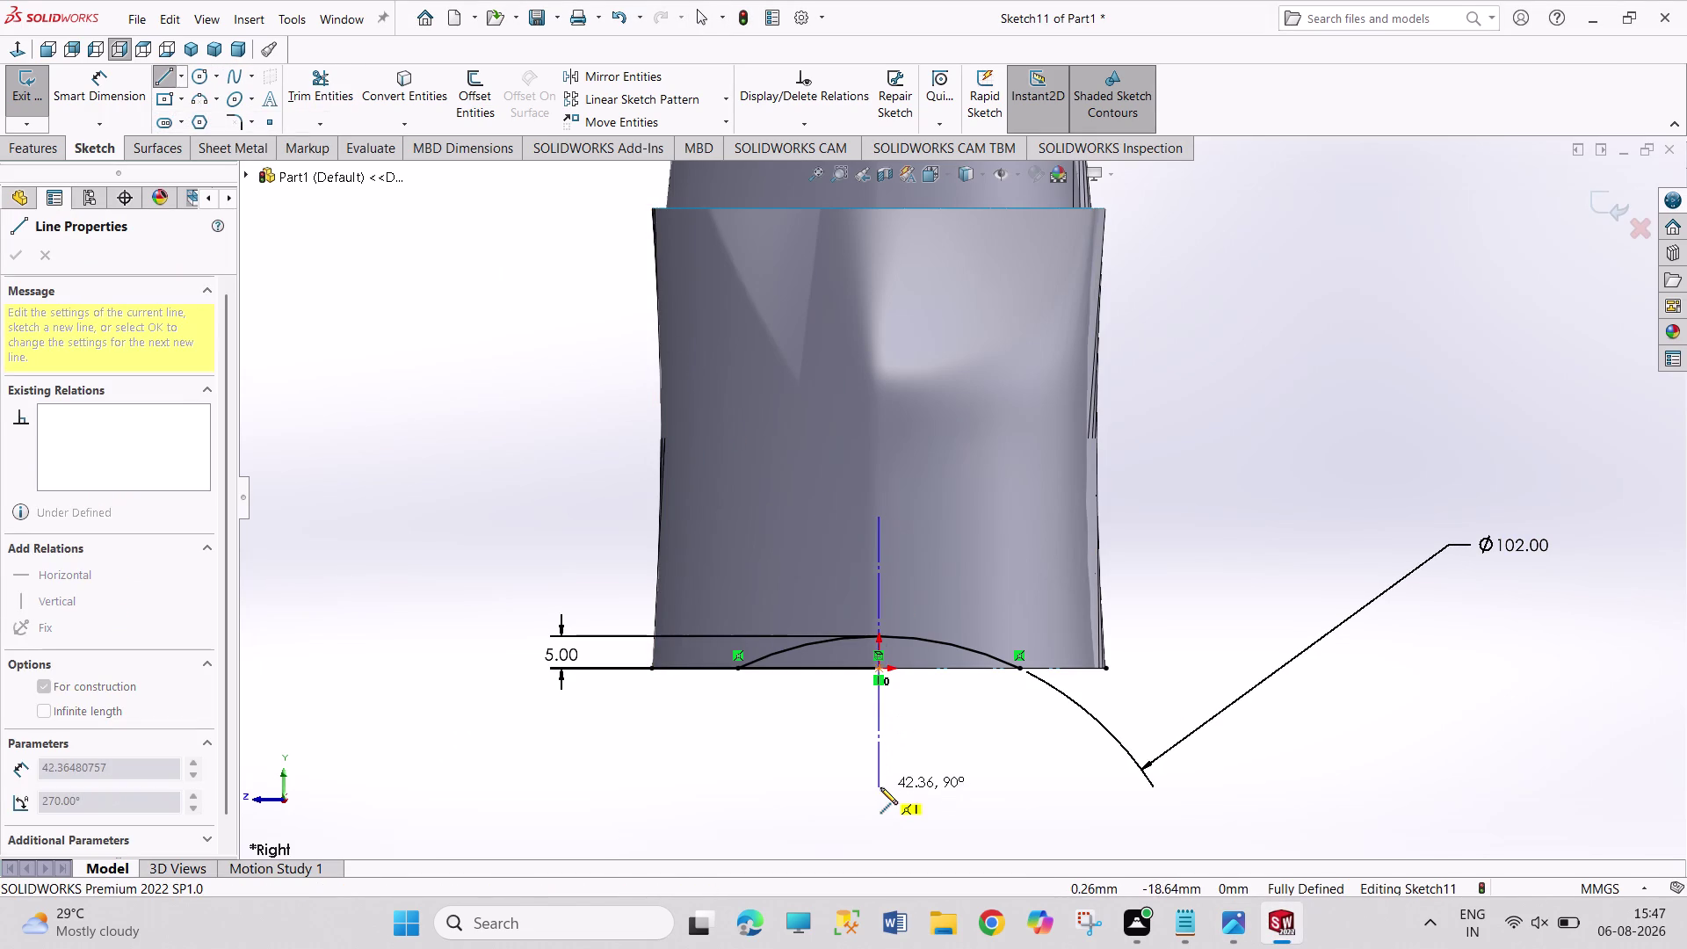
right_click(926, 778)
click(961, 732)
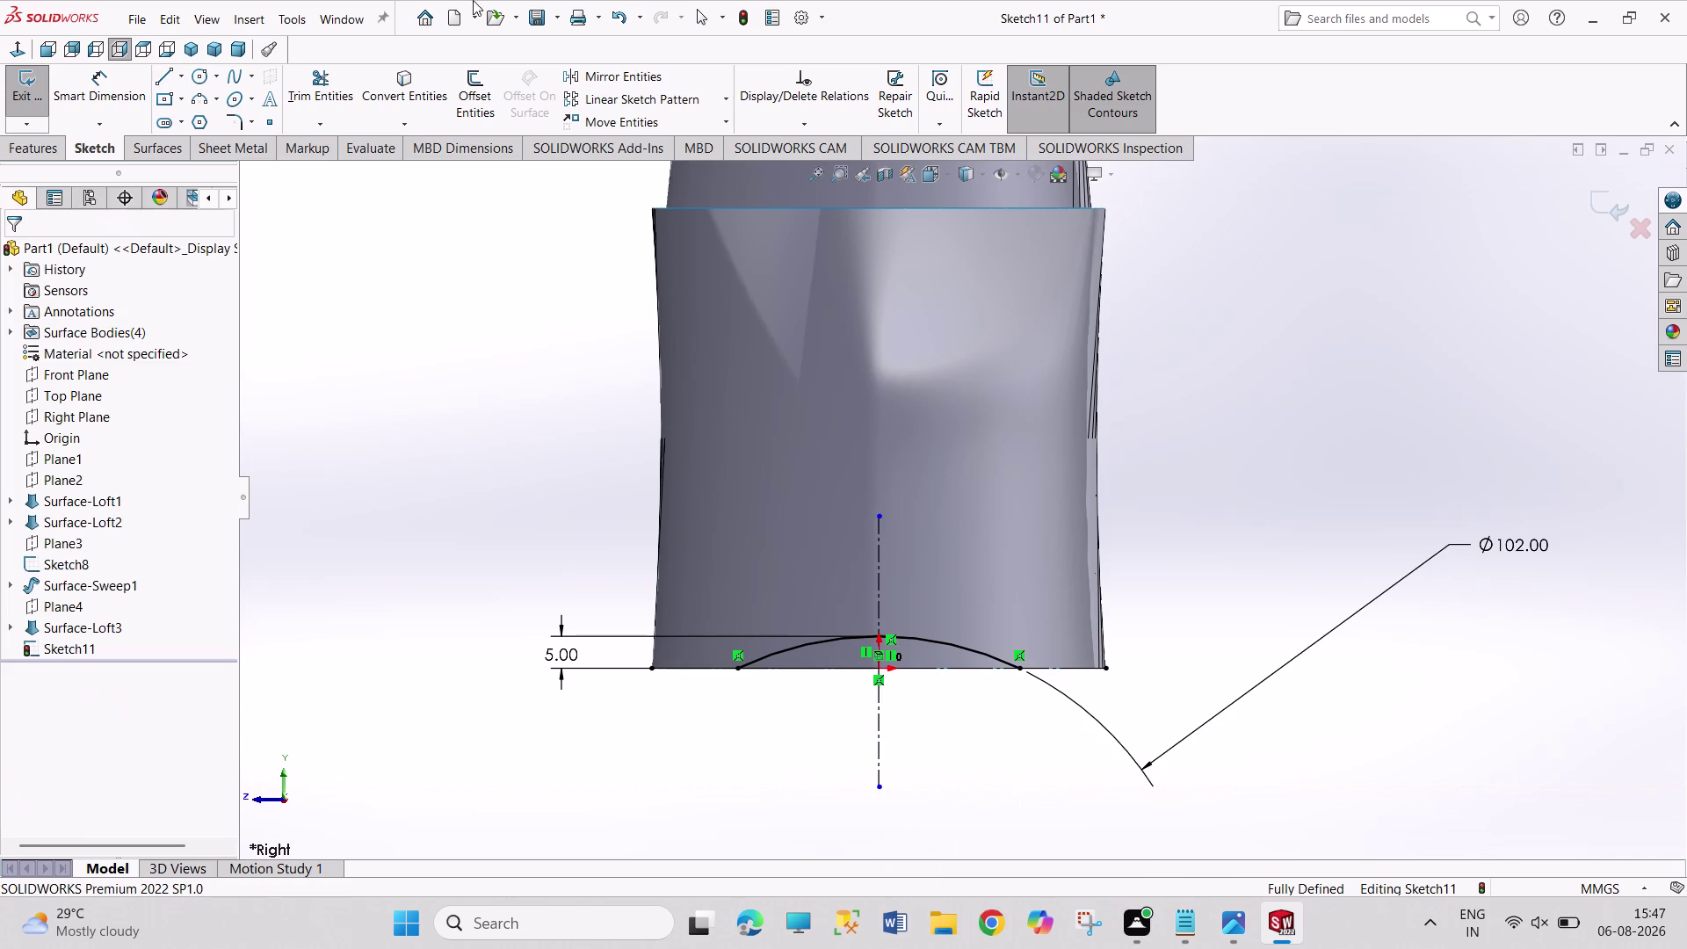
Trim away the left half of the shallow arc and recheck the reference drawing.
click(327, 86)
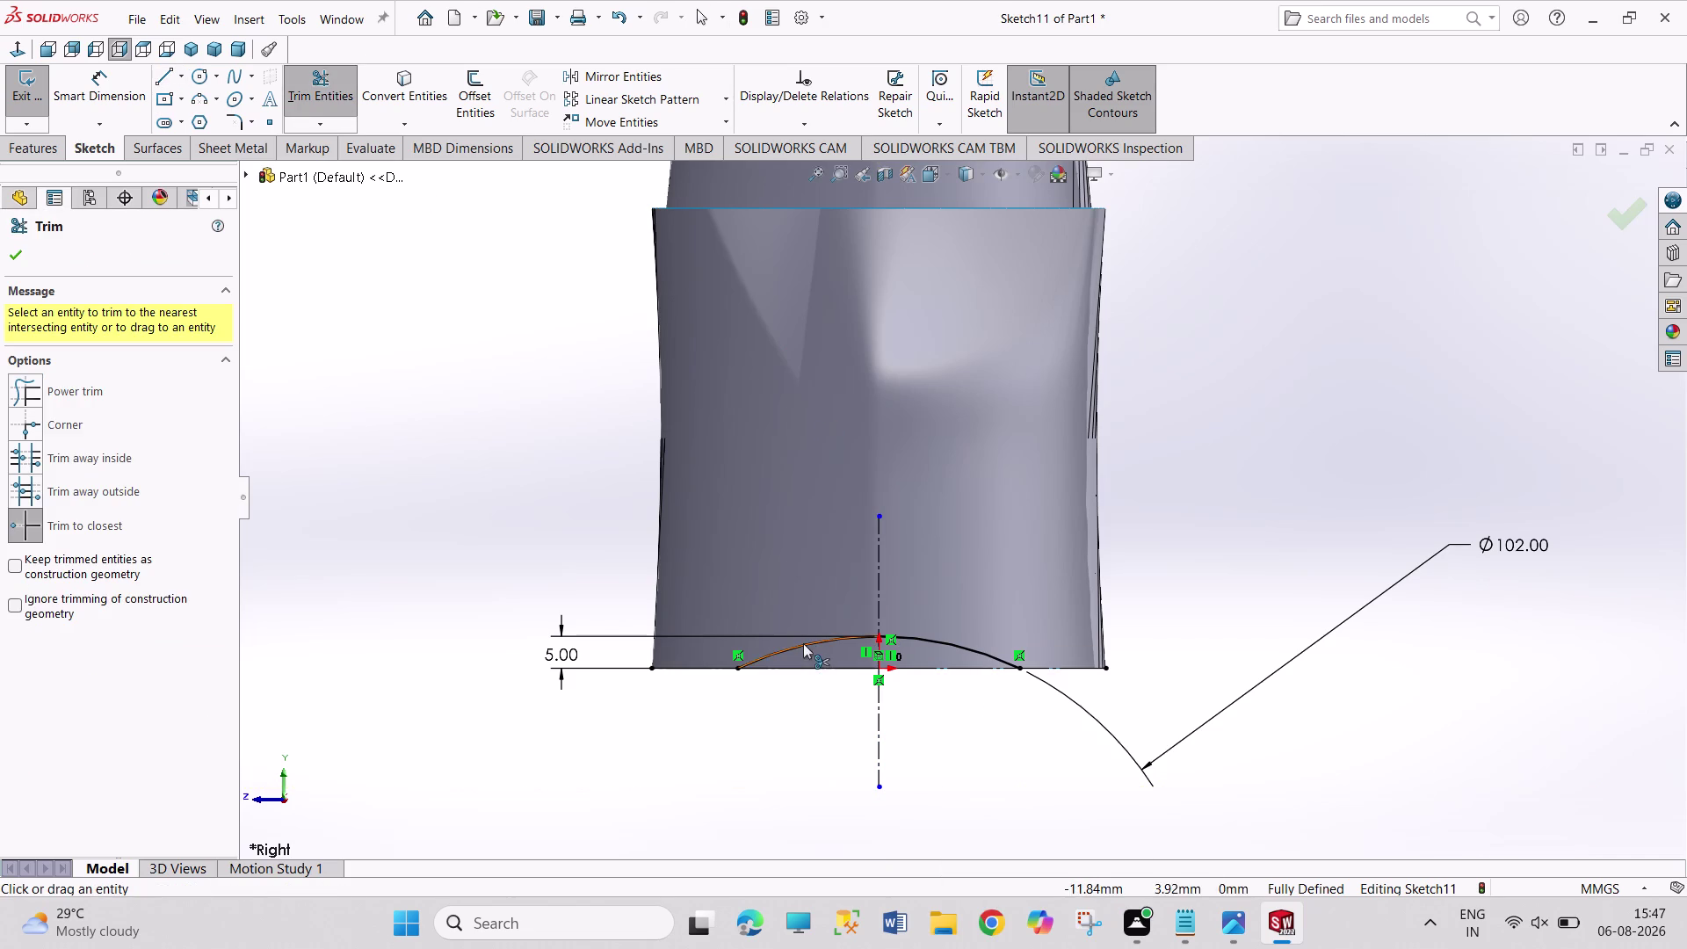
click(803, 643)
right_click(809, 741)
click(837, 756)
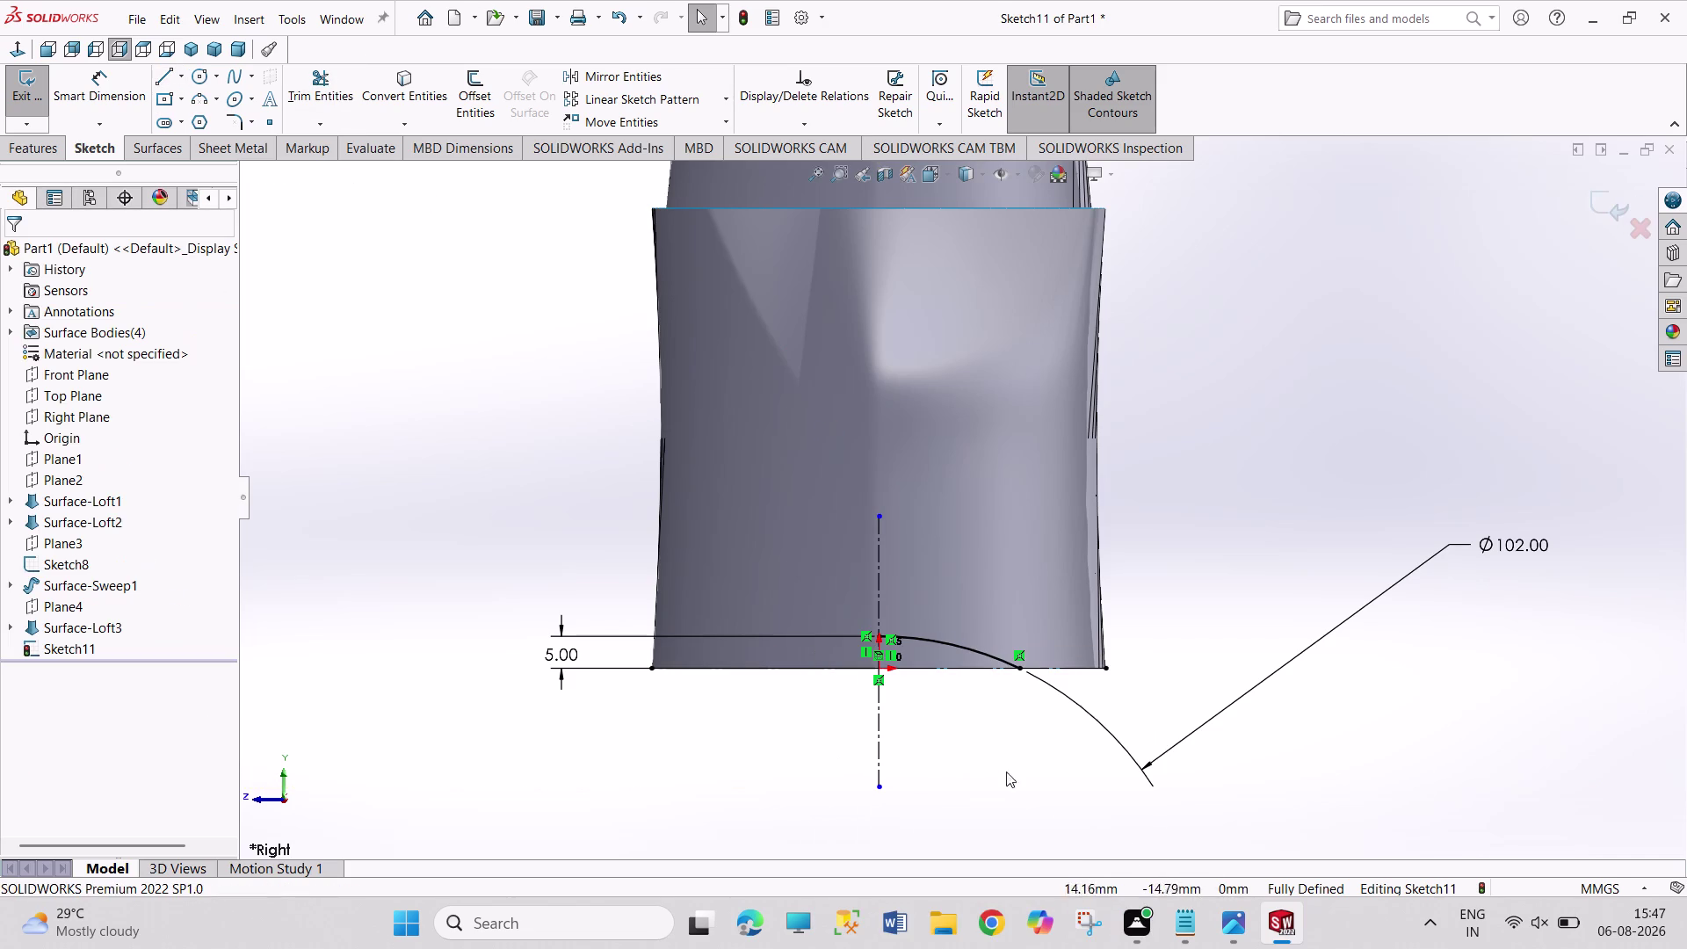
click(194, 71)
click(1229, 917)
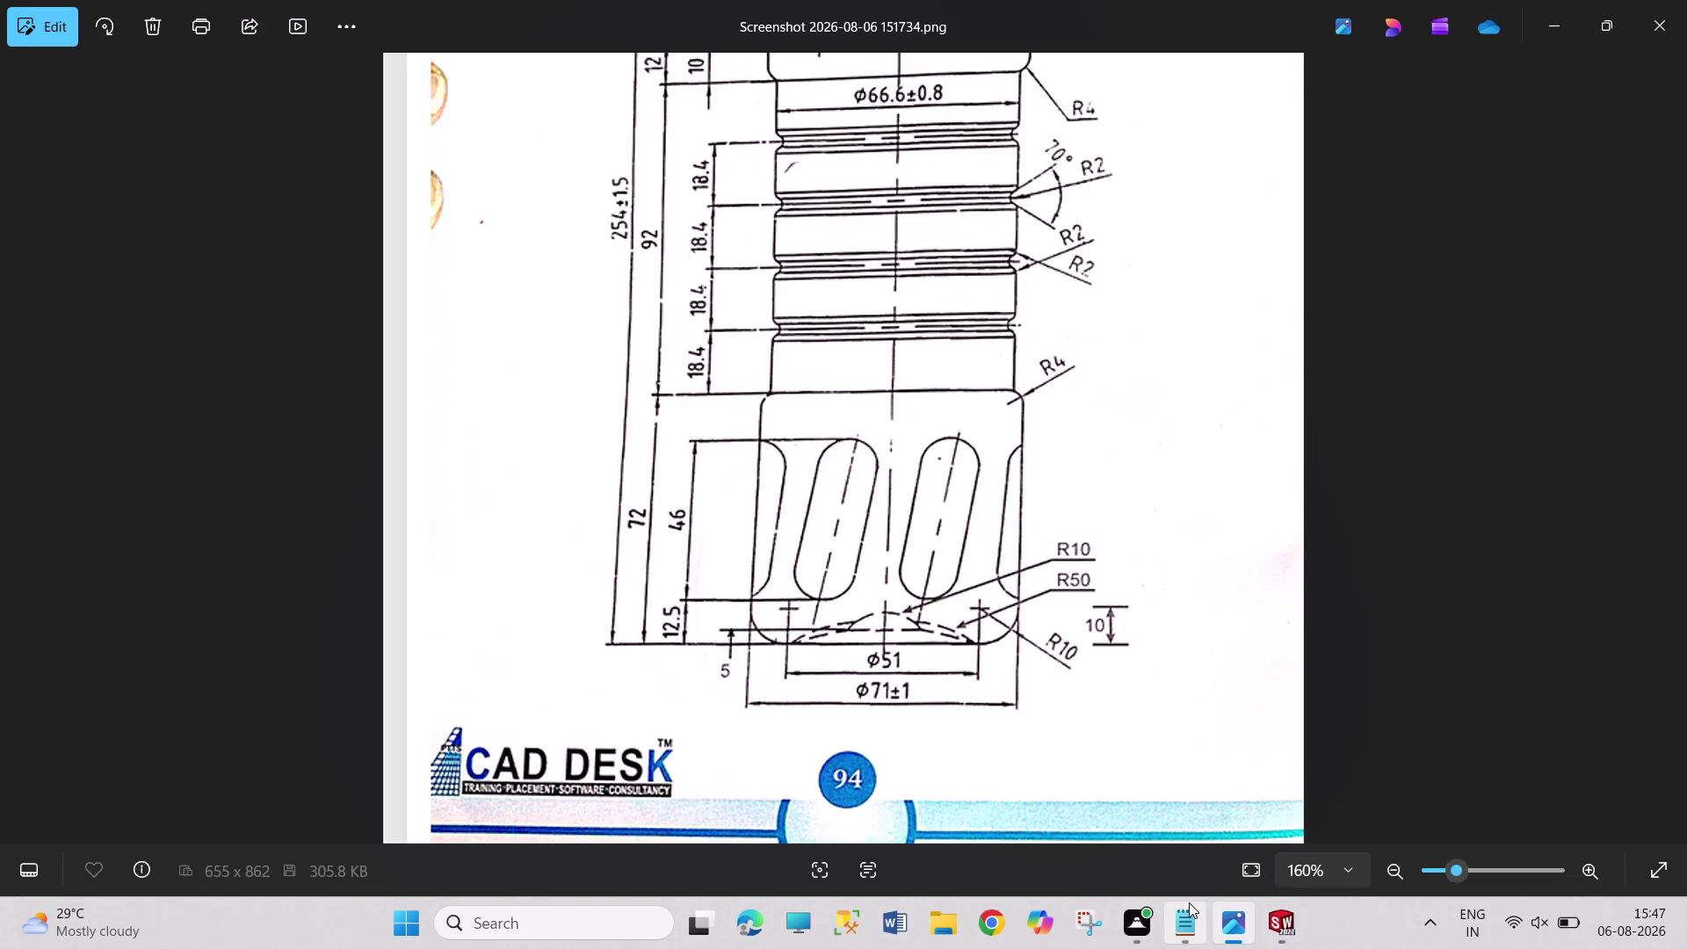
Return to Sketch11 after rechecking the base dimensions in the drawing.
click(1284, 938)
click(880, 637)
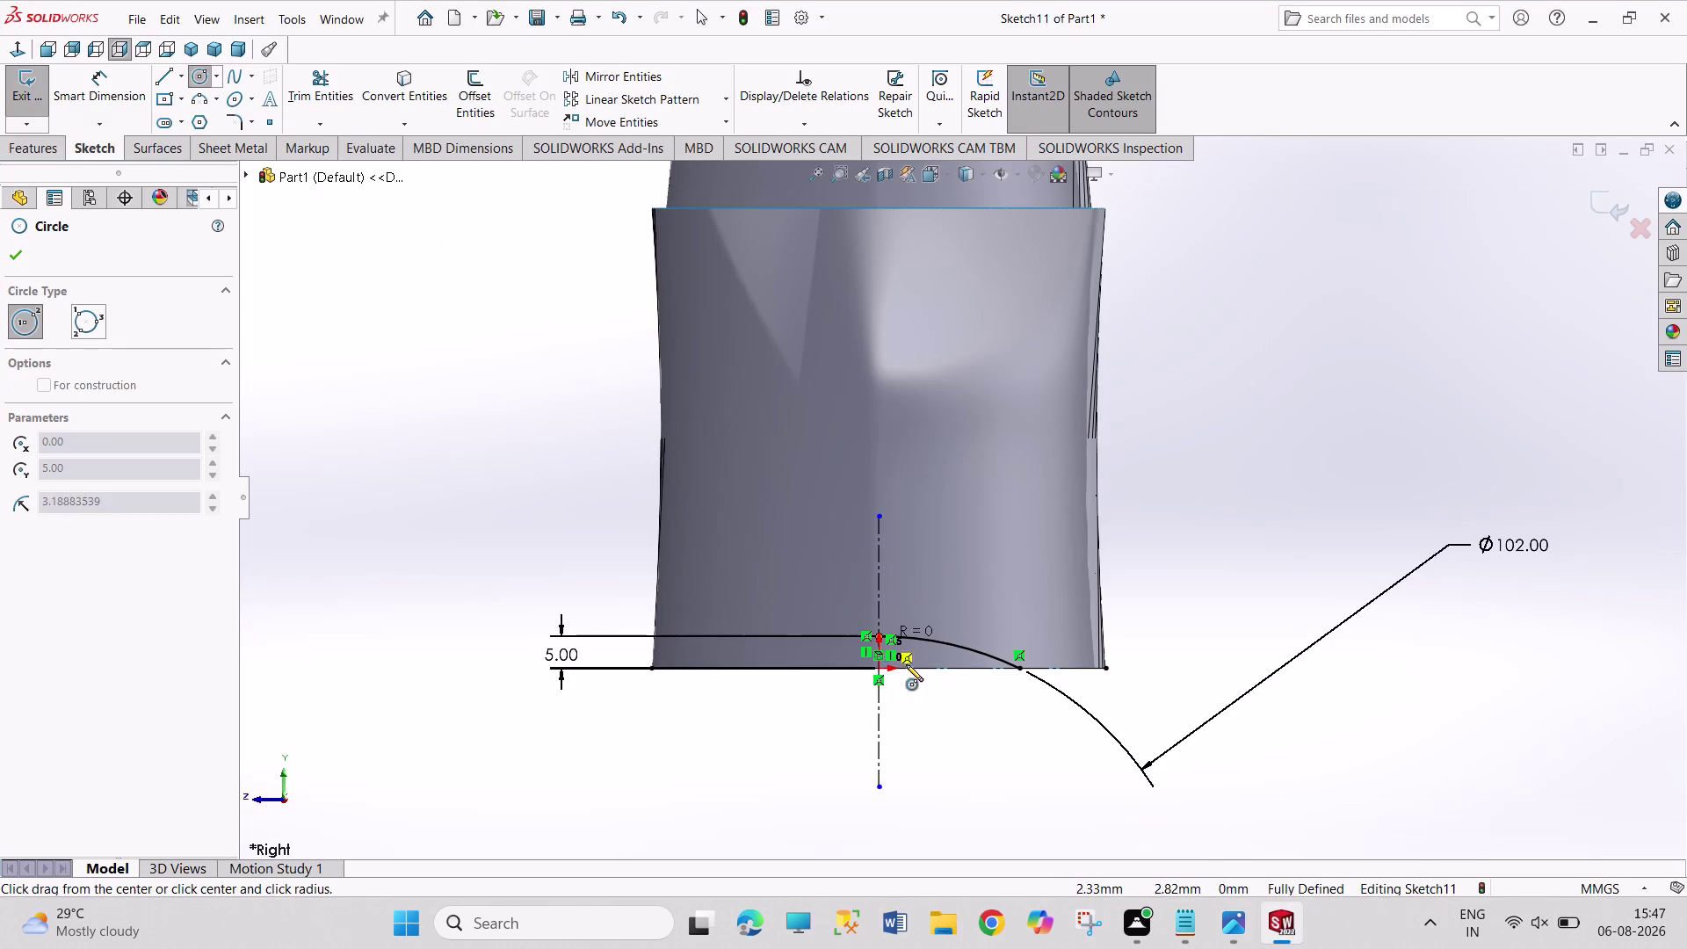
click(917, 688)
right_drag(1225, 632, 1226, 459)
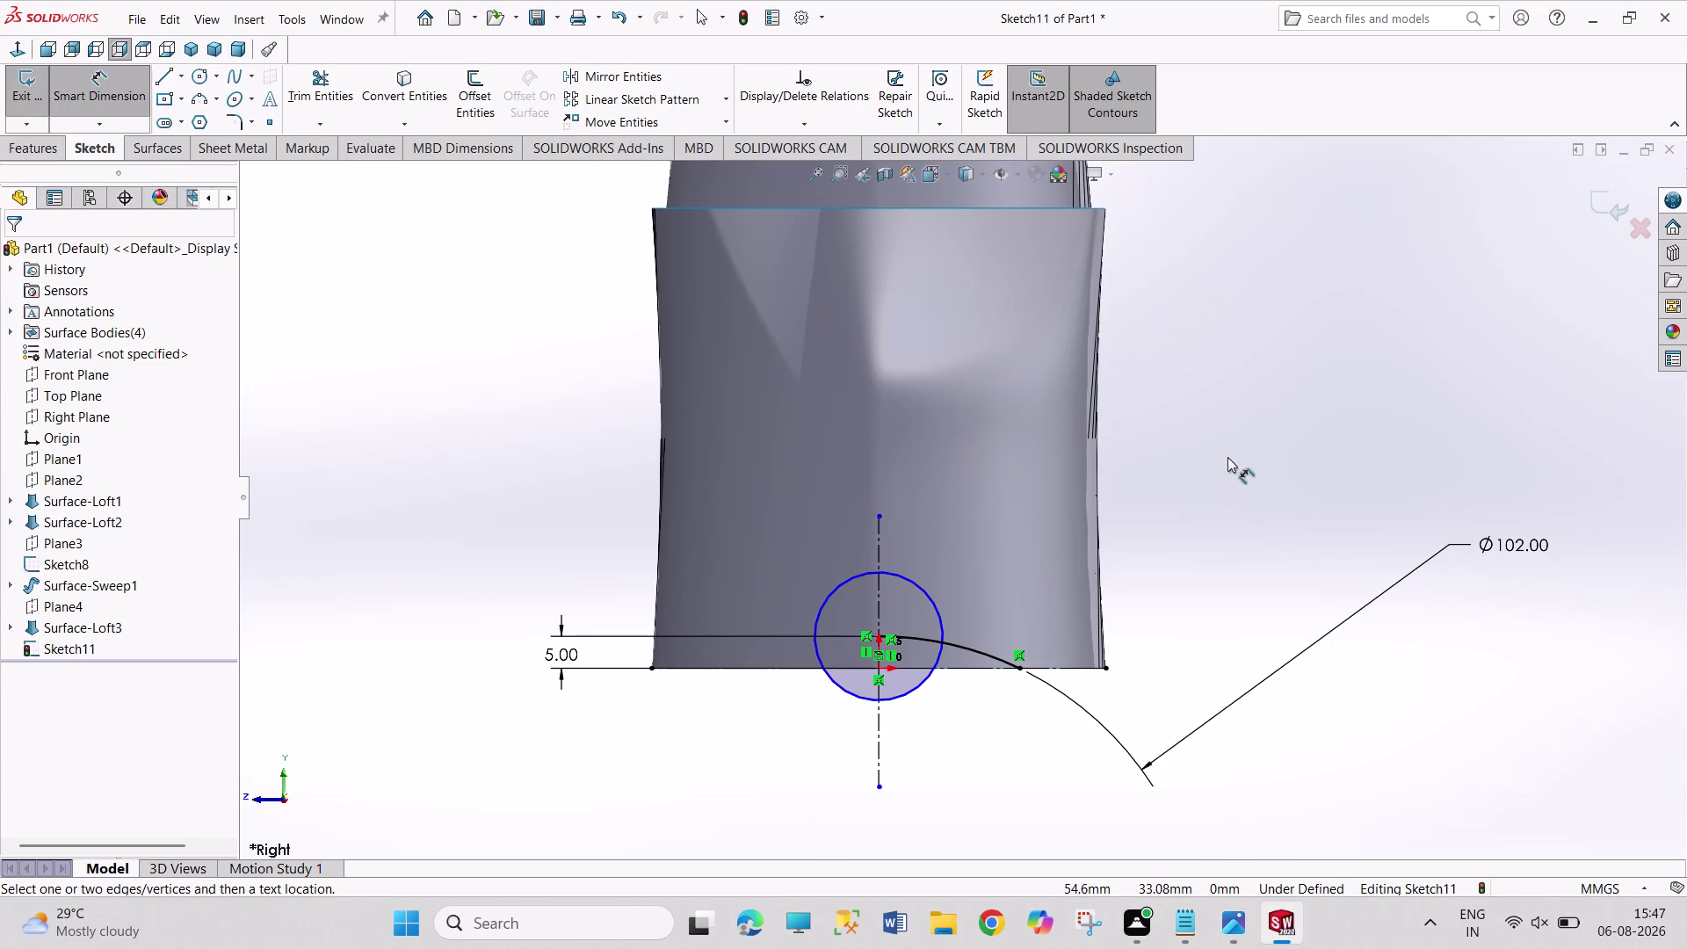
click(933, 607)
click(958, 589)
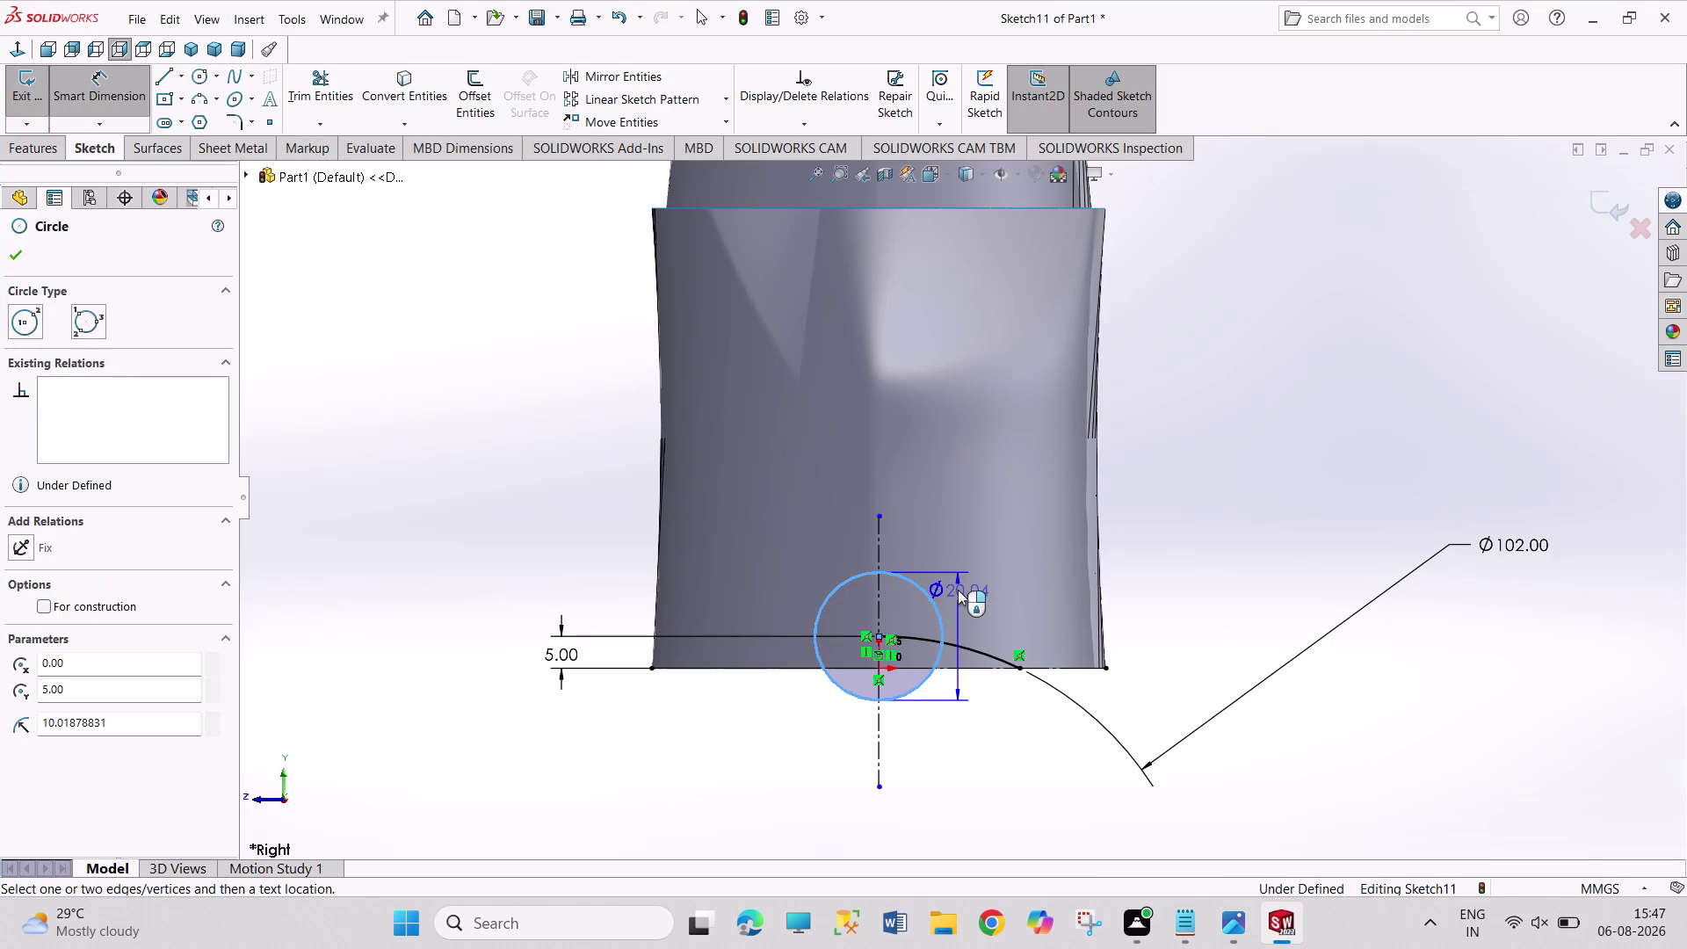
text(20)
key(Return)
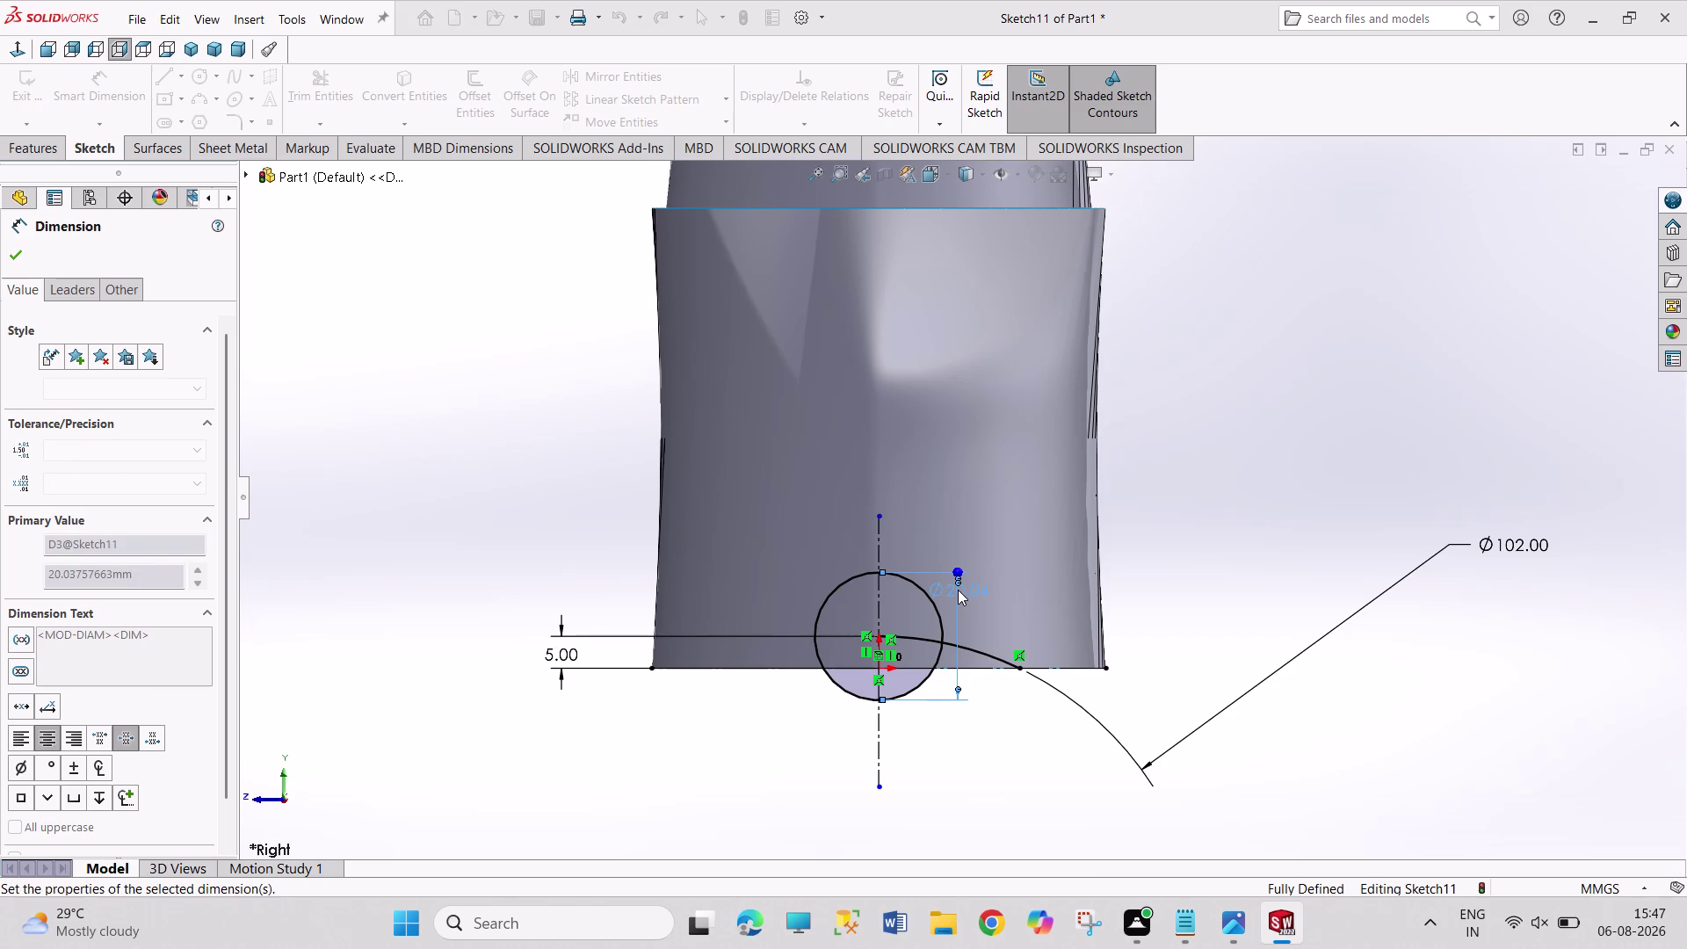
right_click(1234, 546)
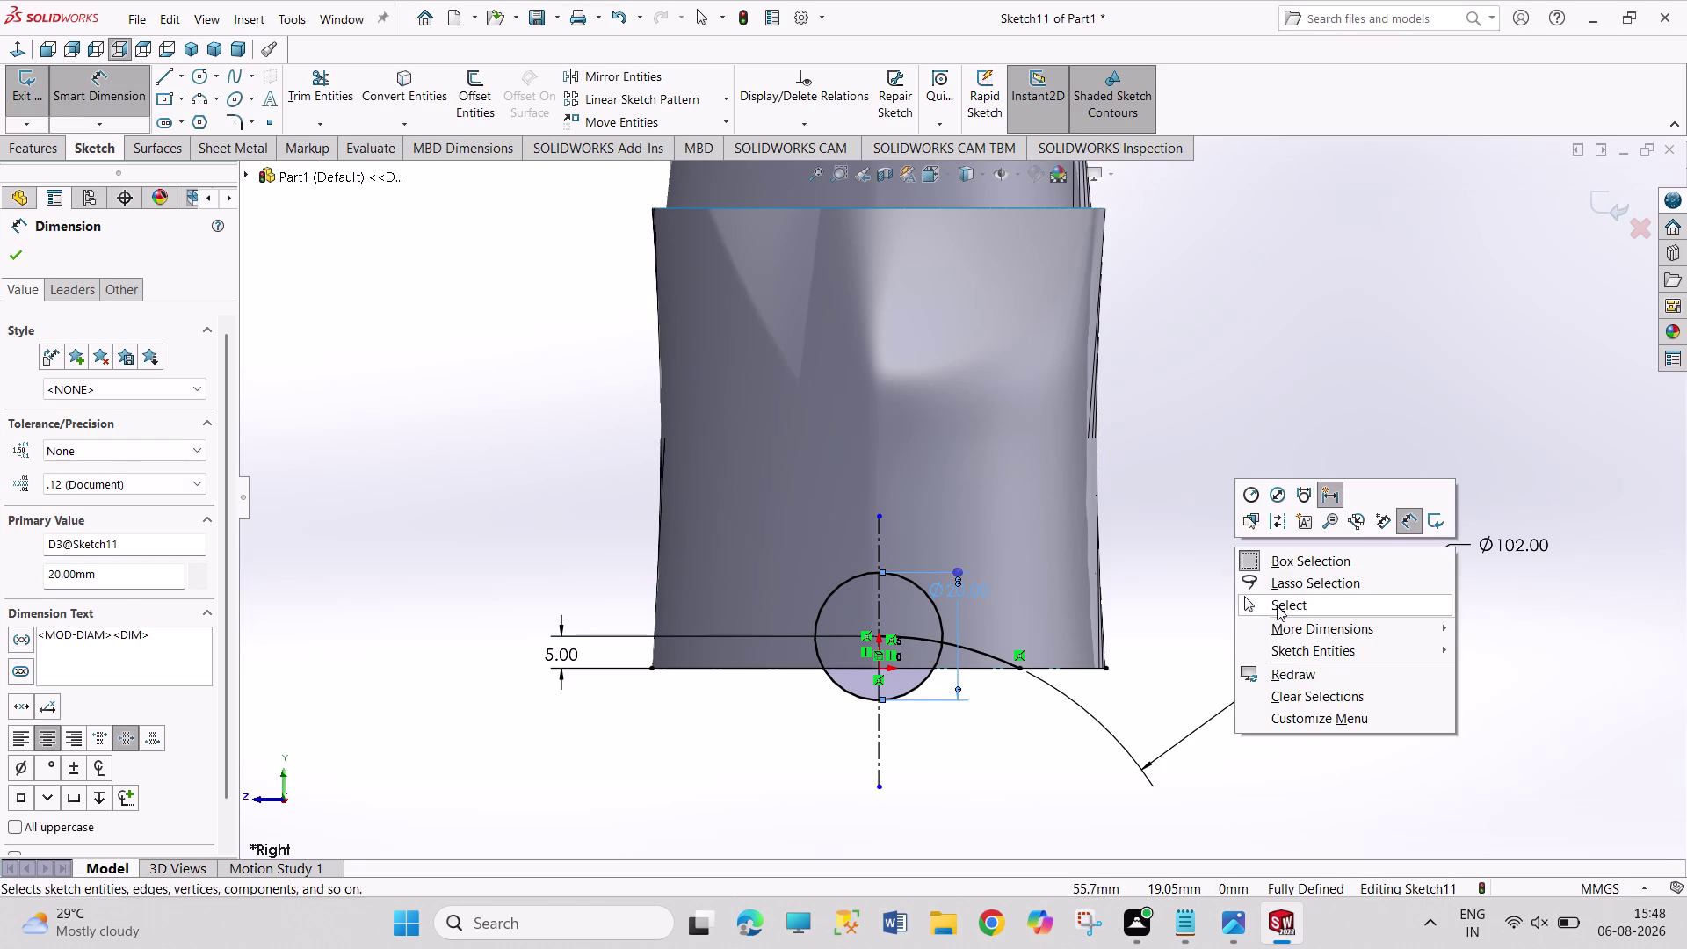
click(1276, 605)
scroll(down, 3)
scroll(down, 3)
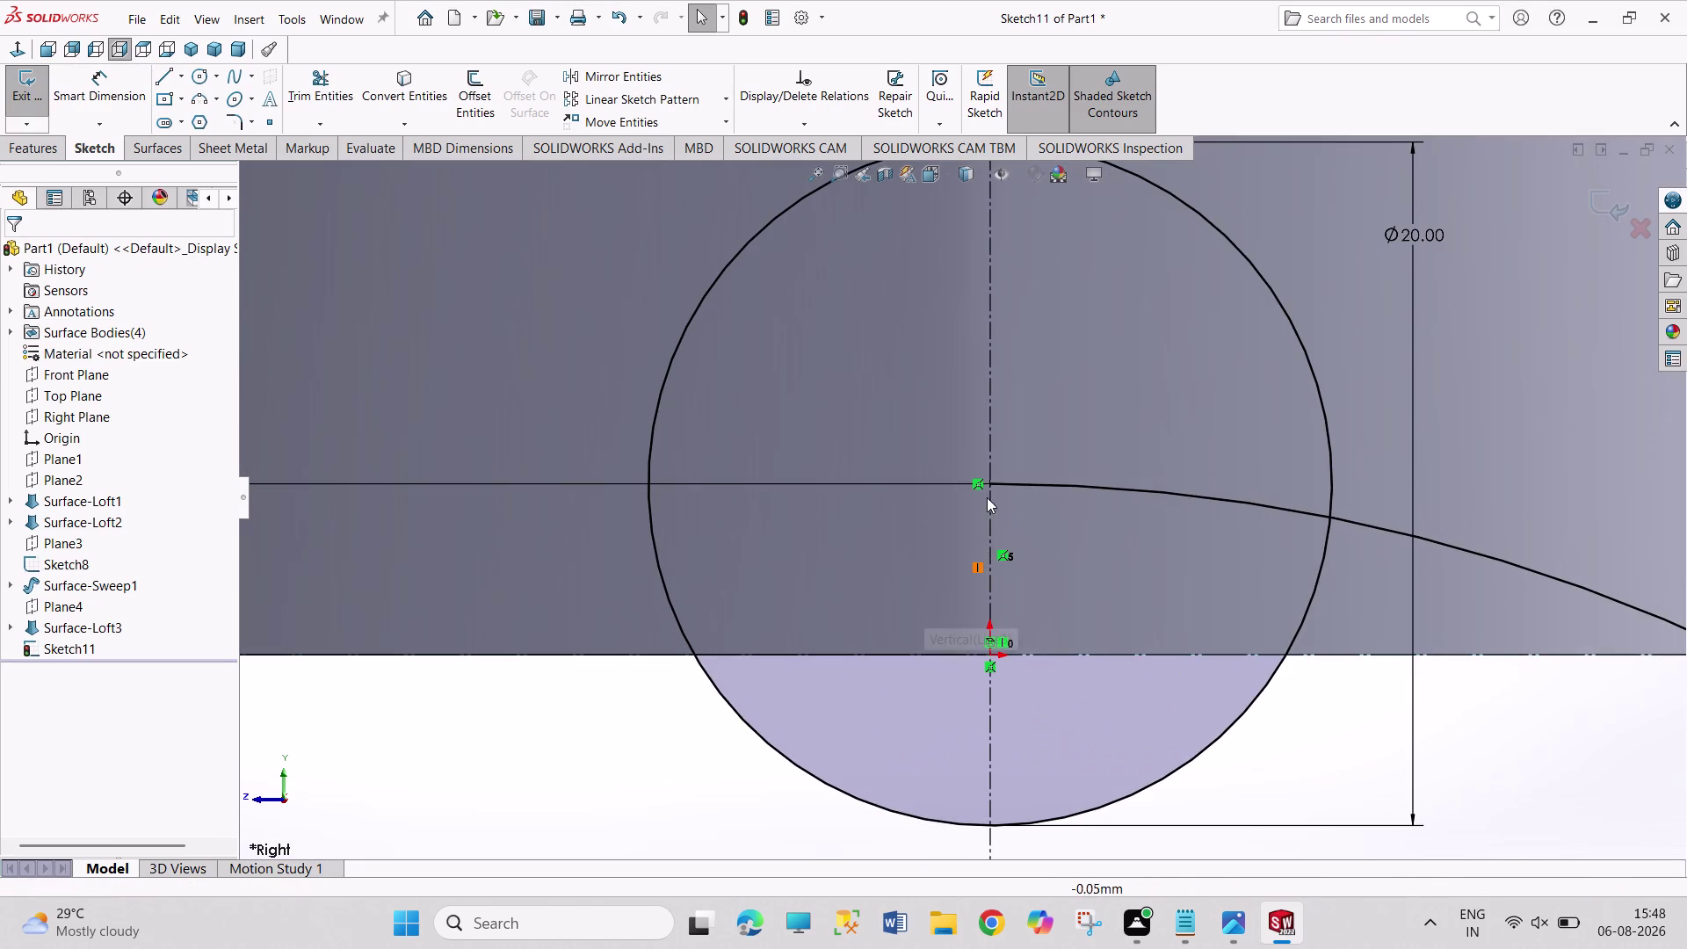
right_click(977, 483)
click(1027, 719)
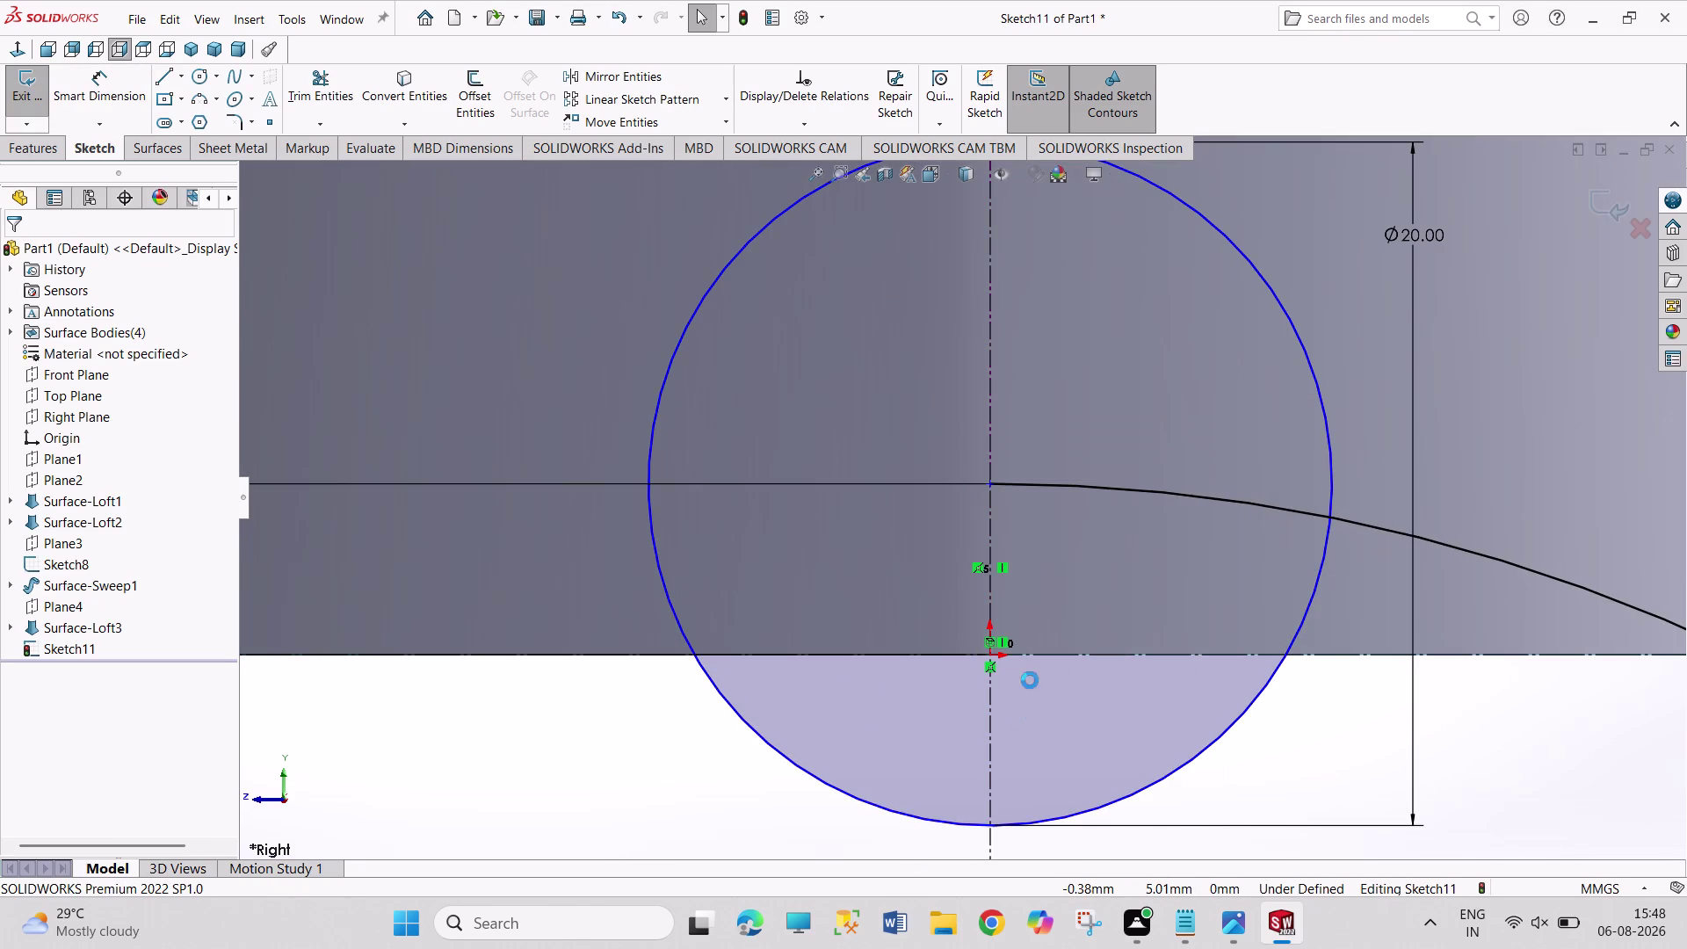
drag(989, 481, 991, 505)
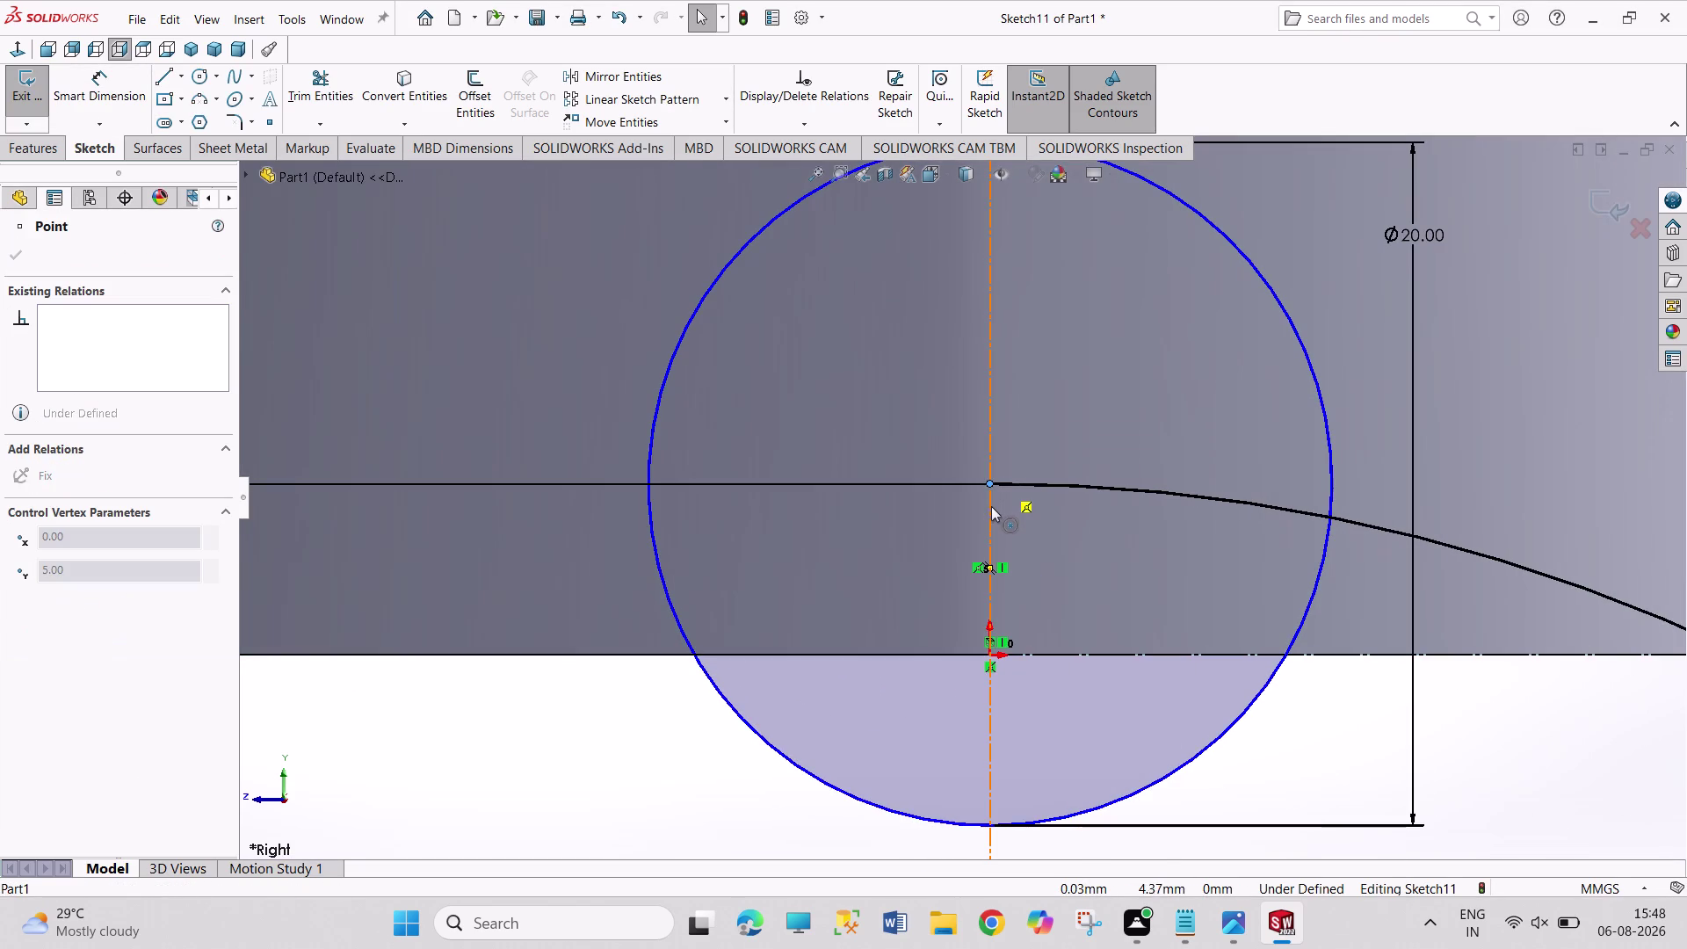
drag(992, 505, 971, 543)
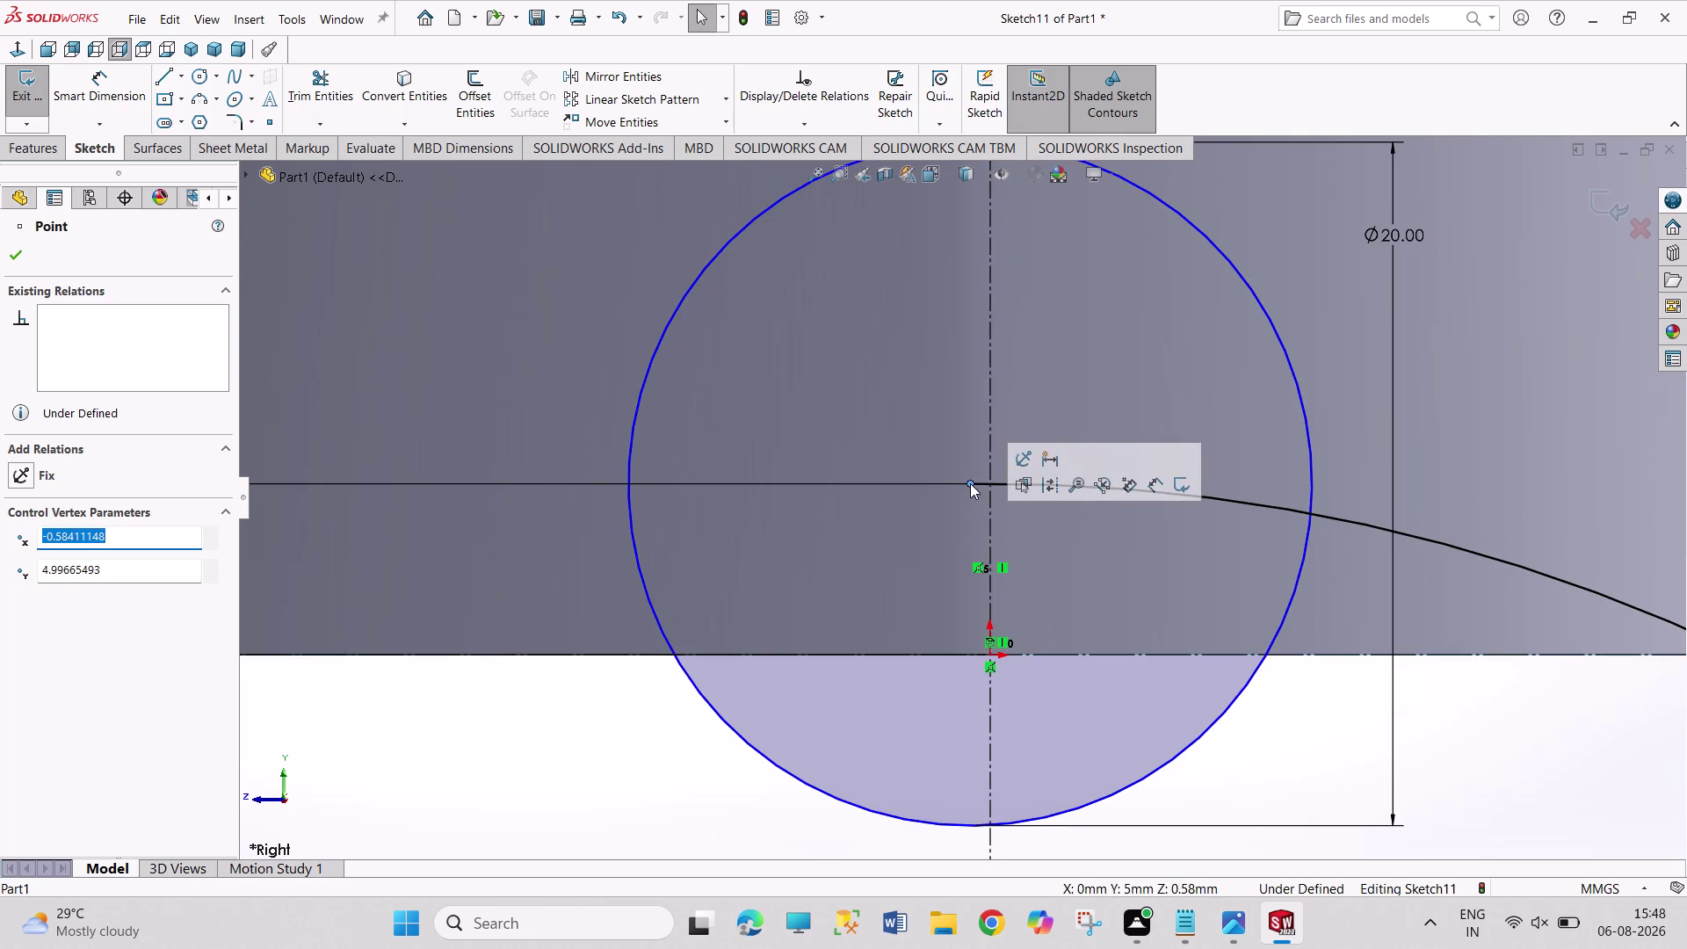
drag(970, 483, 973, 564)
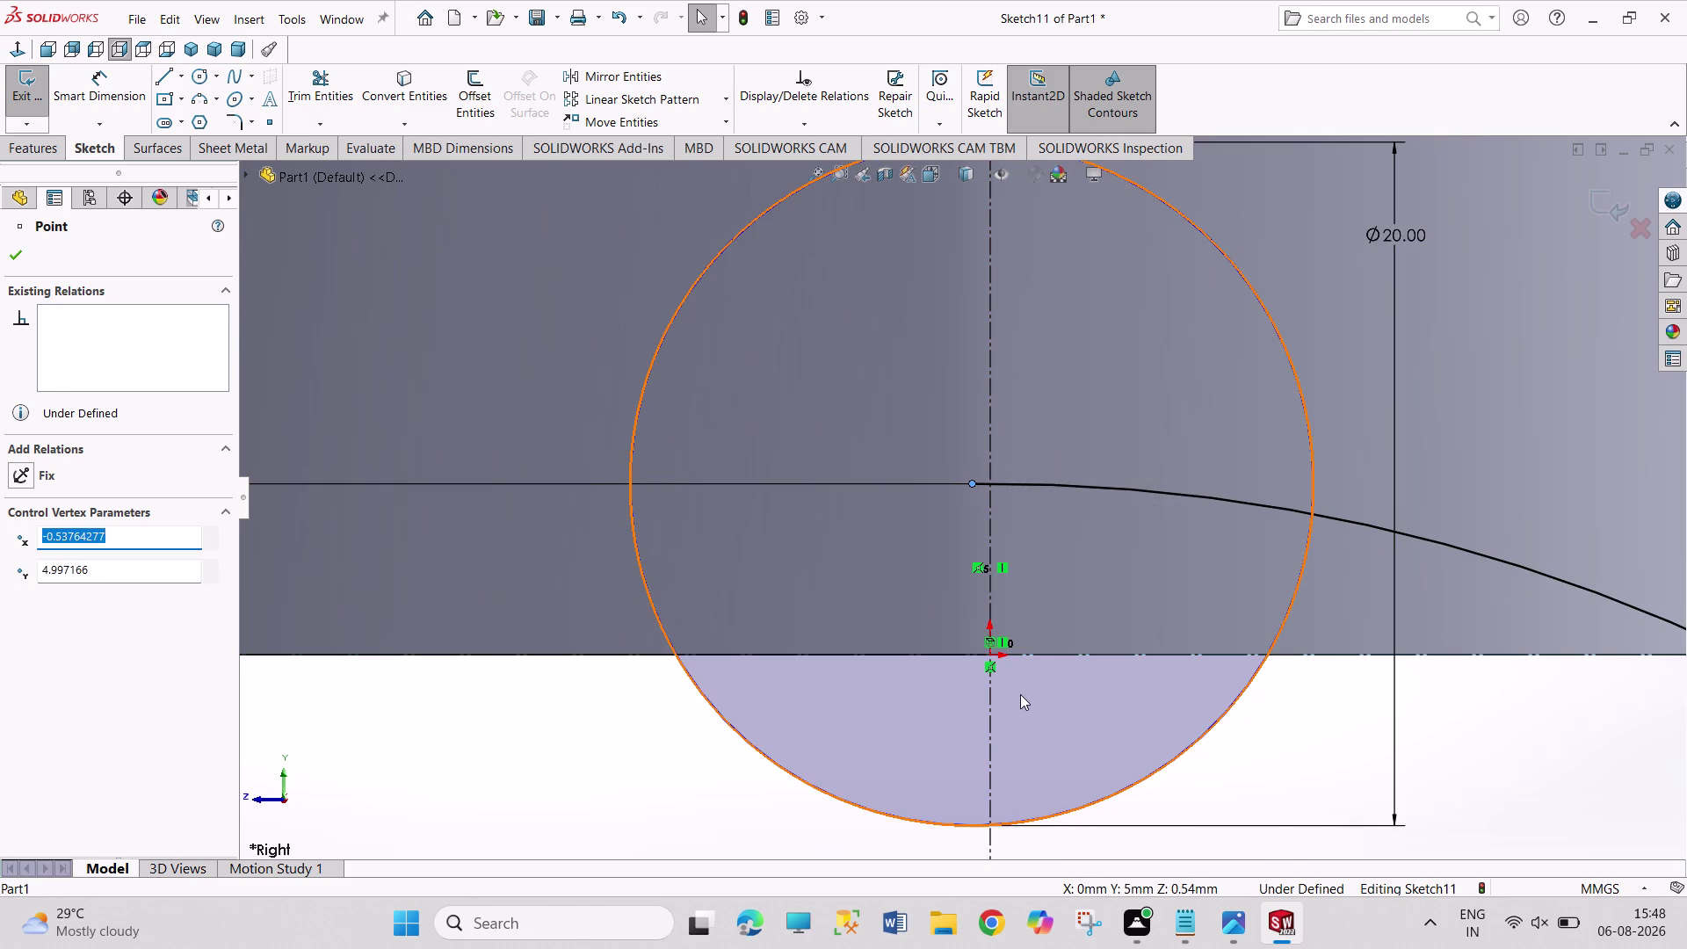
key(ctrl+z)
key(ctrl+z)
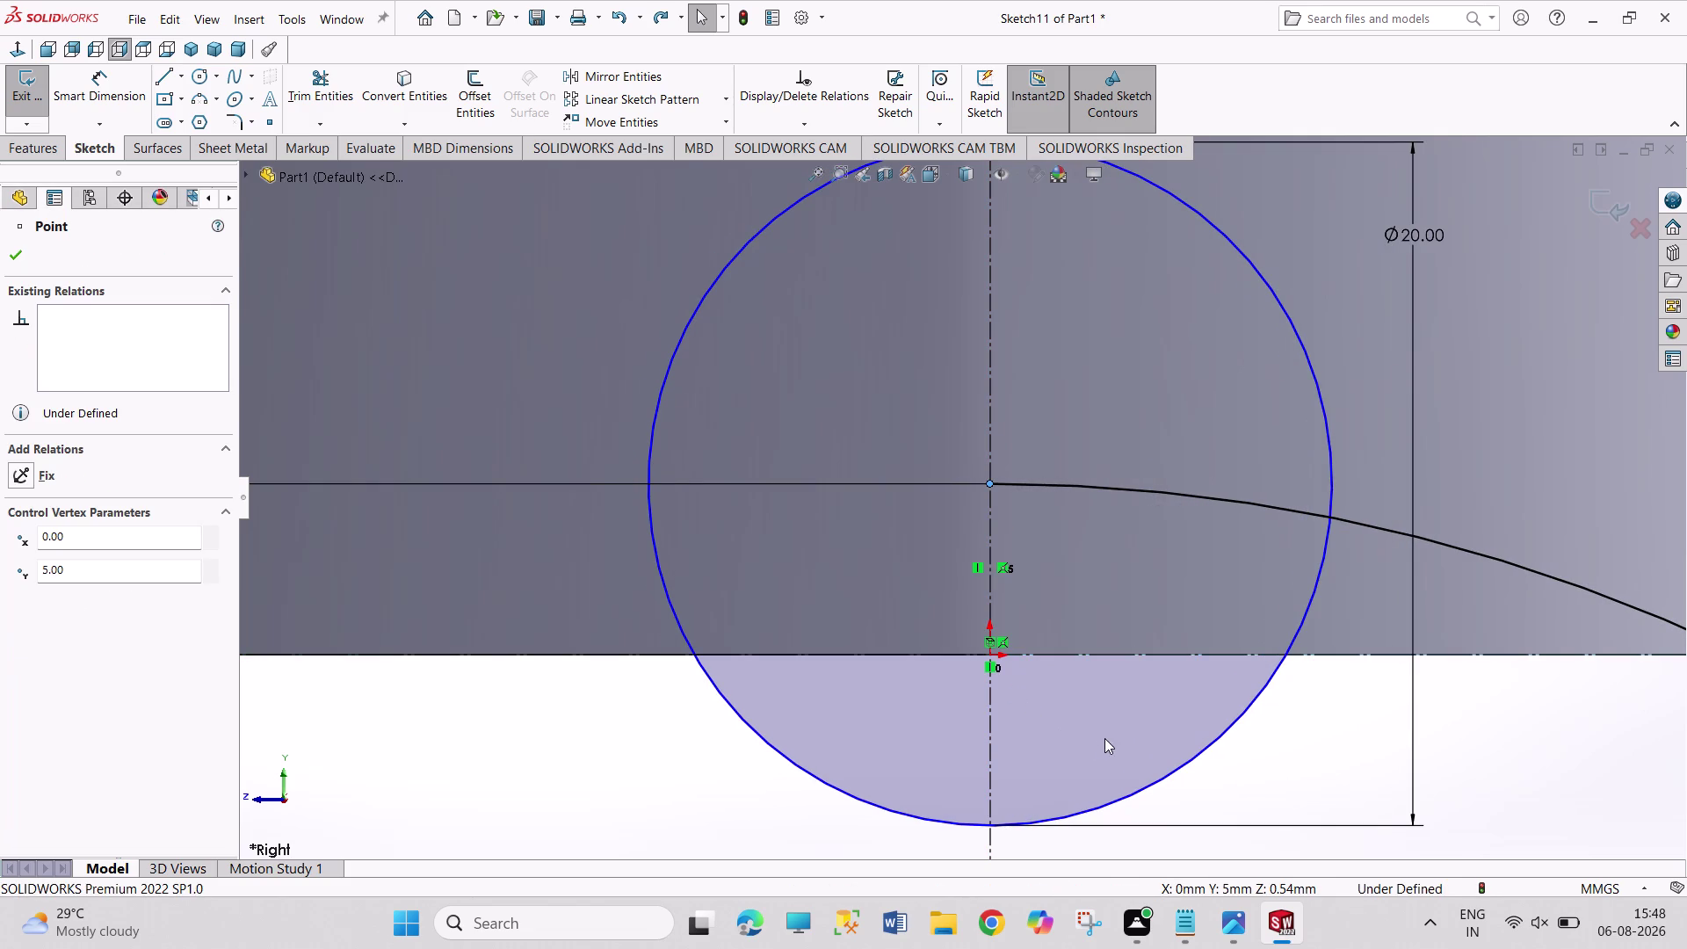
click(1472, 799)
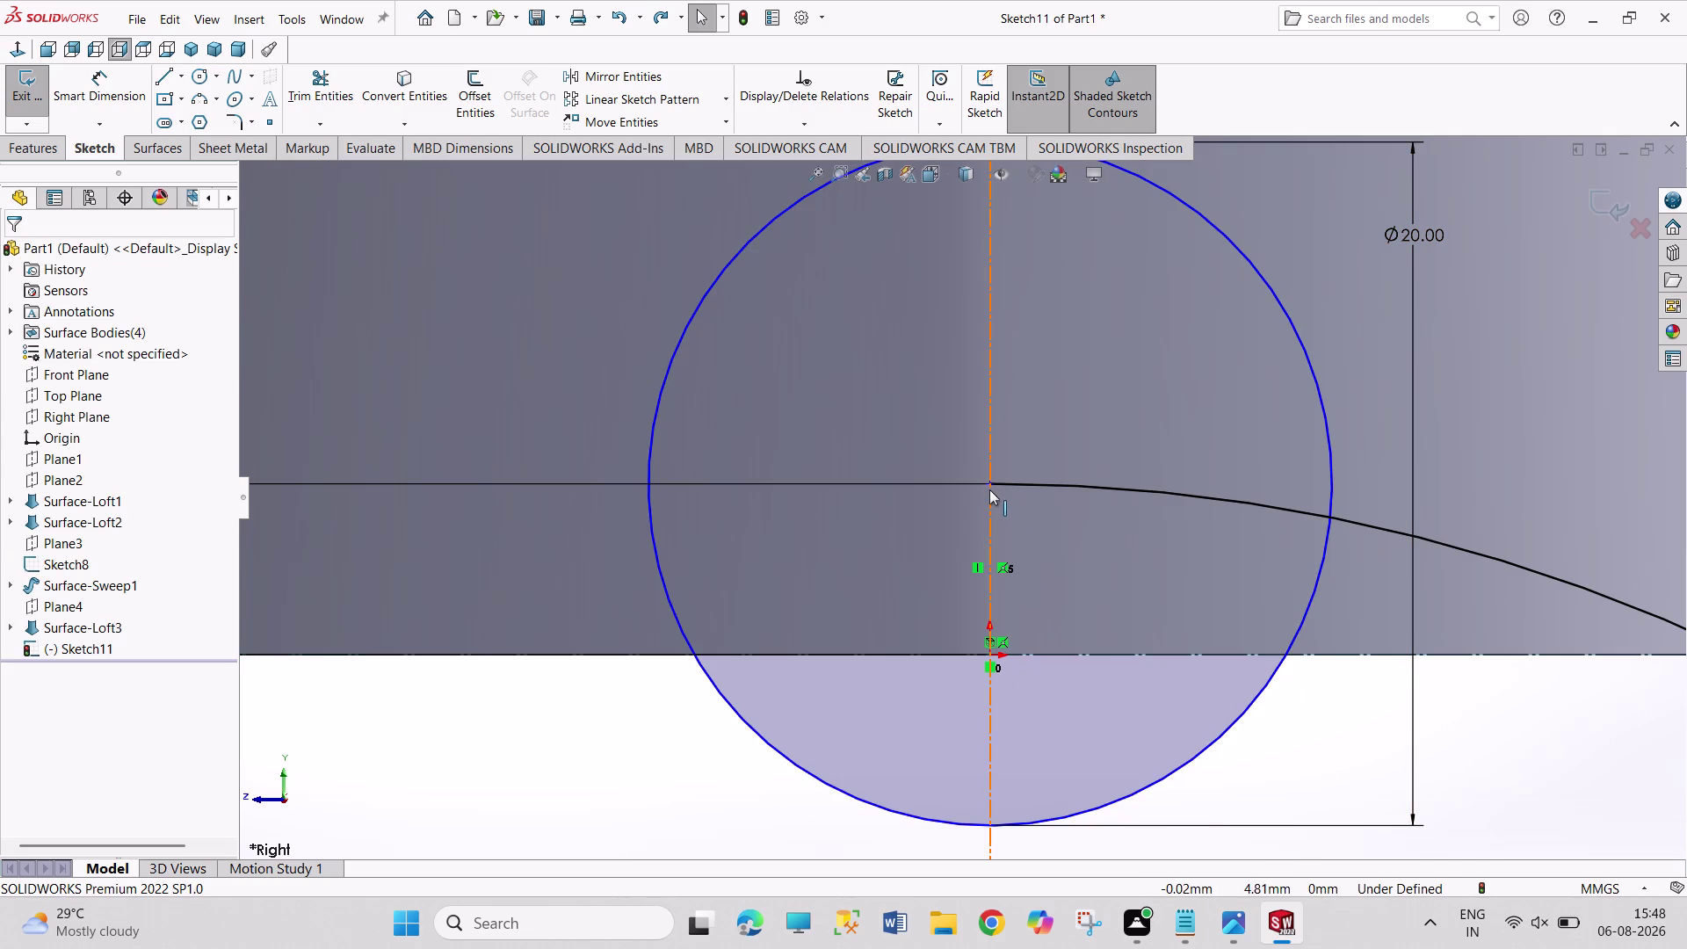
key(ctrl+z)
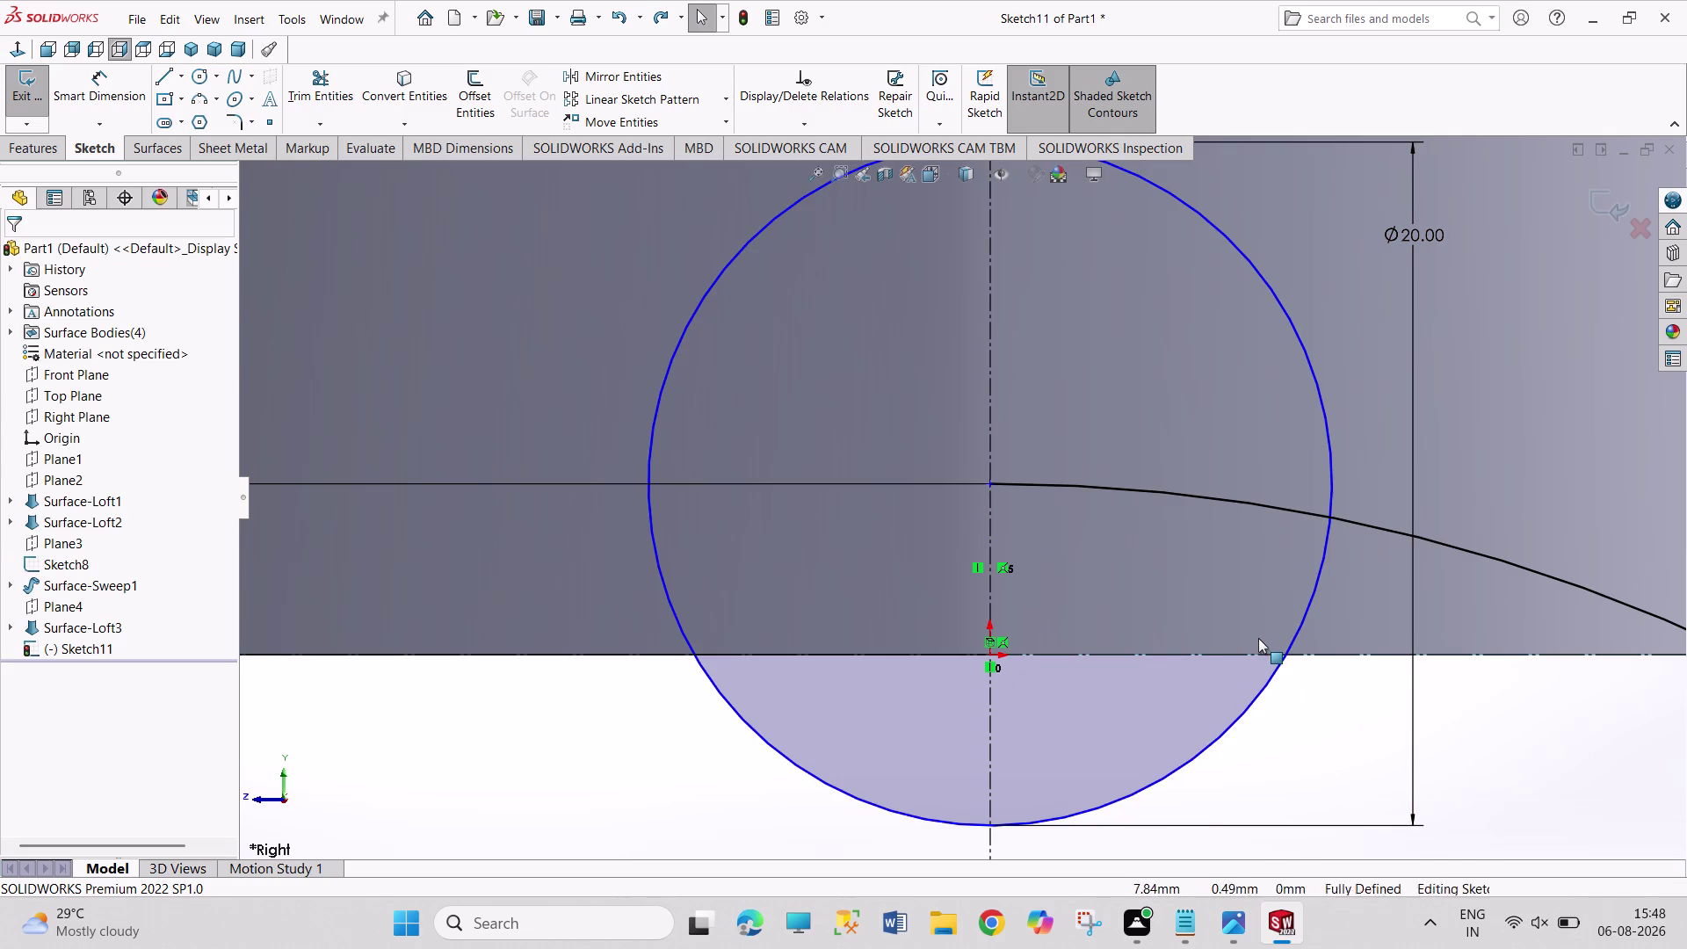
key(ctrl+z)
key(ctrl+z)
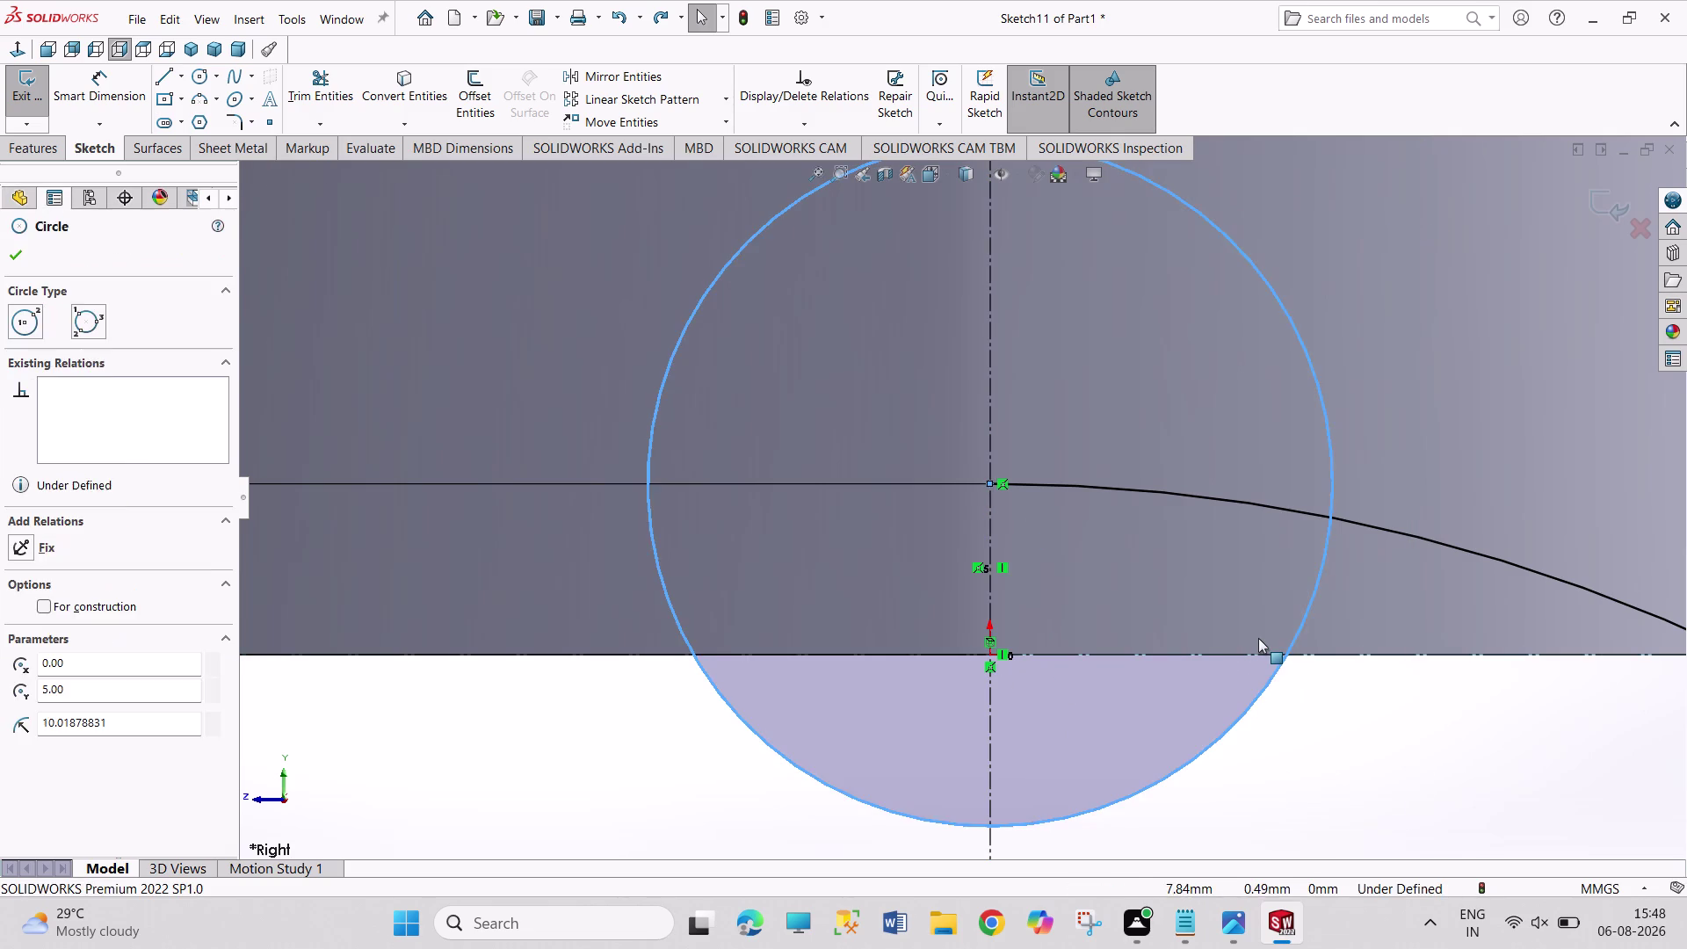
key(ctrl+z)
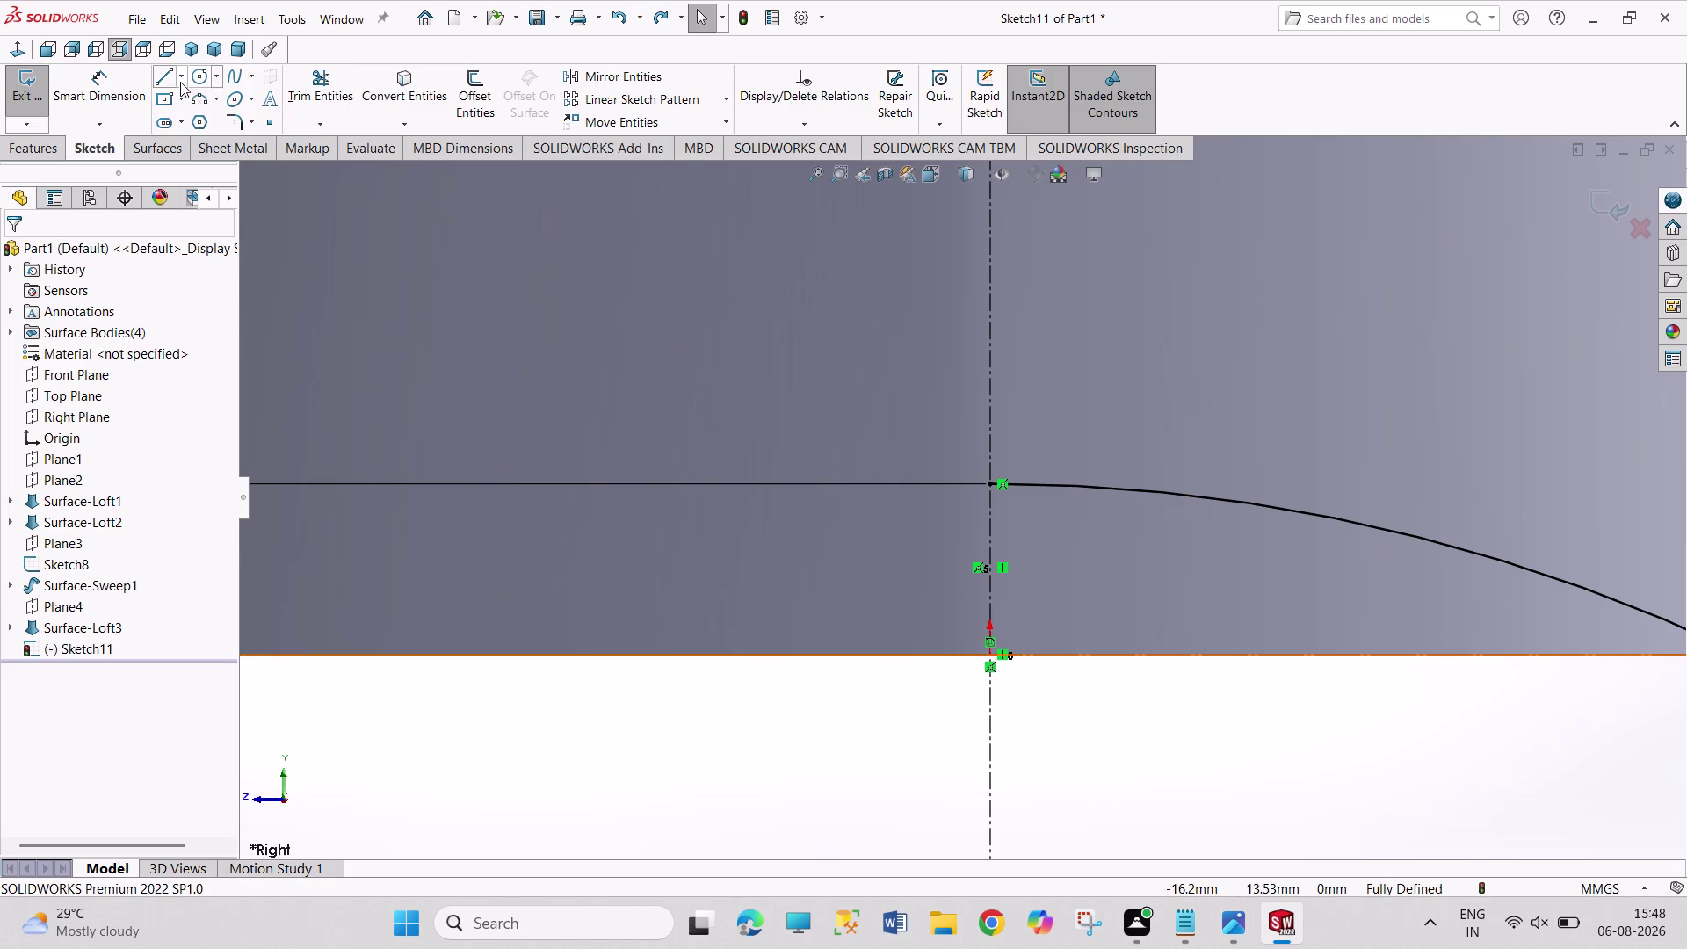
click(199, 78)
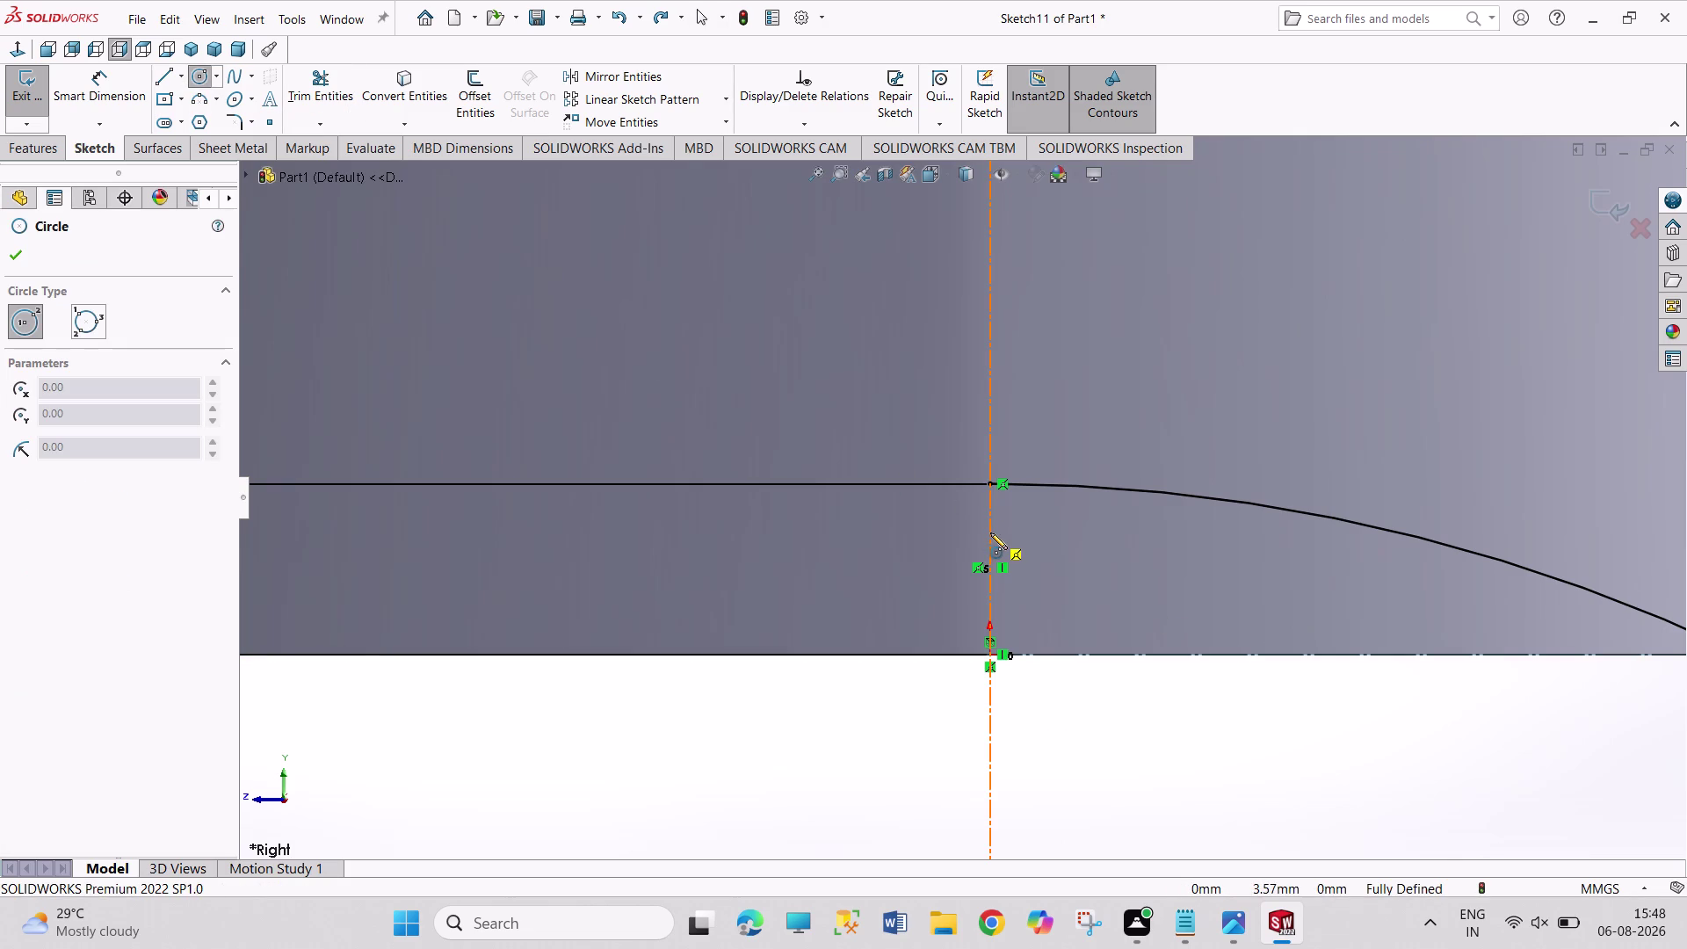
Sketch a circle centred on the centreline and dimension it to 20 mm diameter.
click(988, 532)
drag(1098, 732, 1120, 742)
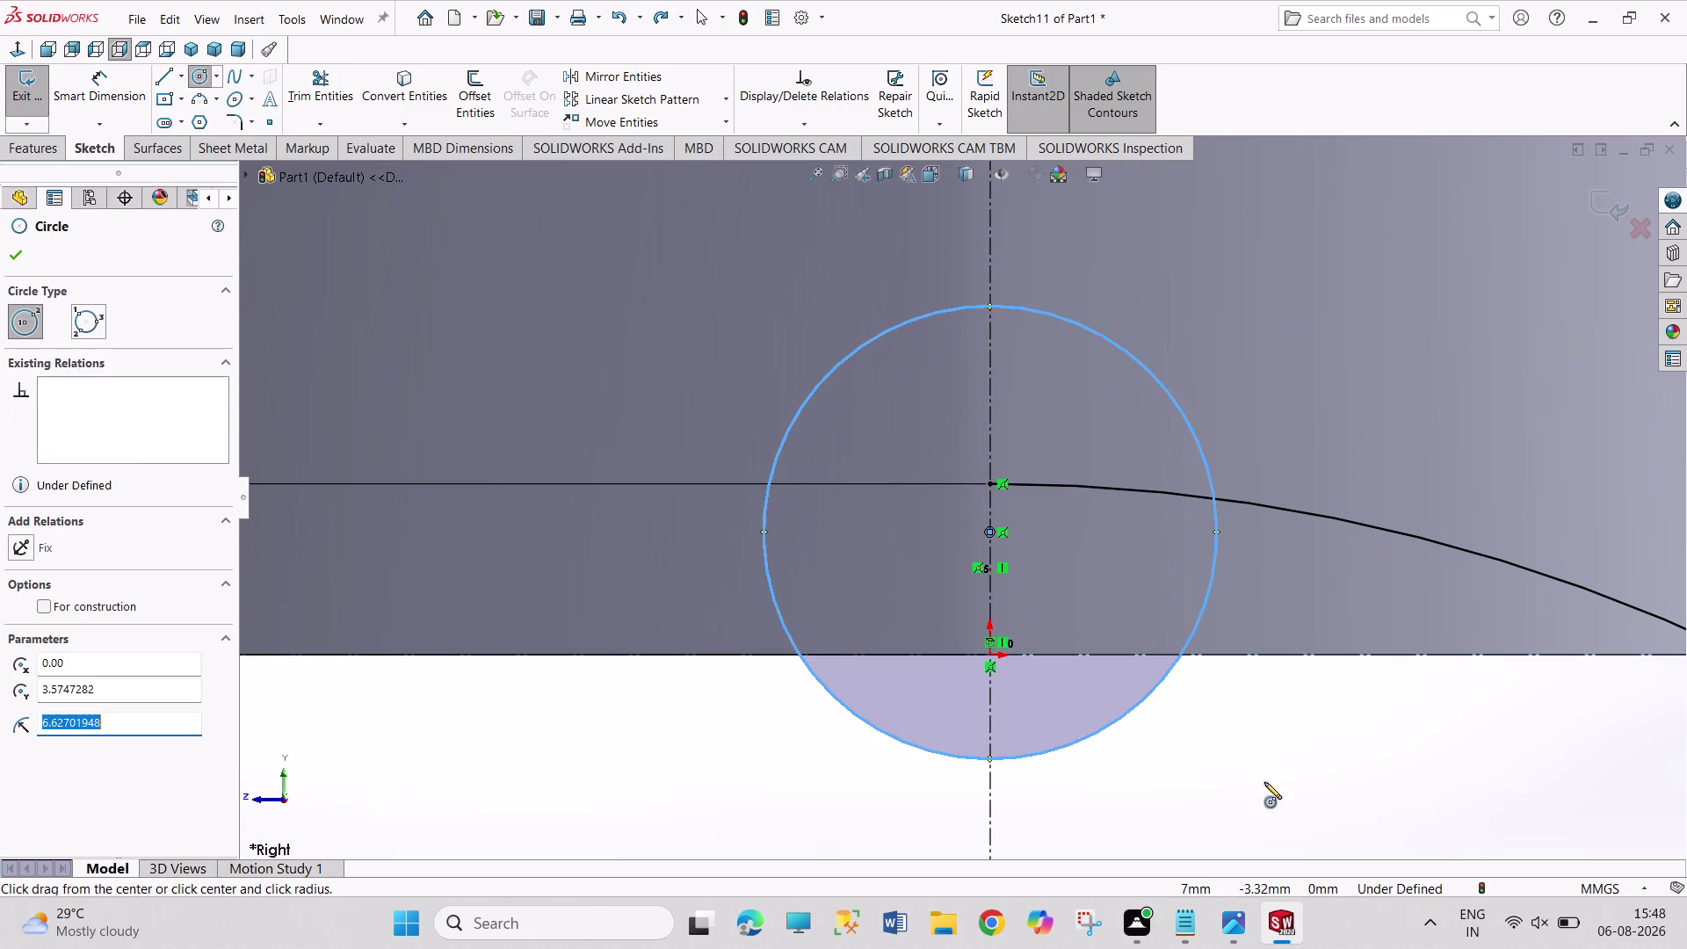
right_drag(1265, 782, 1239, 602)
click(1215, 529)
click(1262, 476)
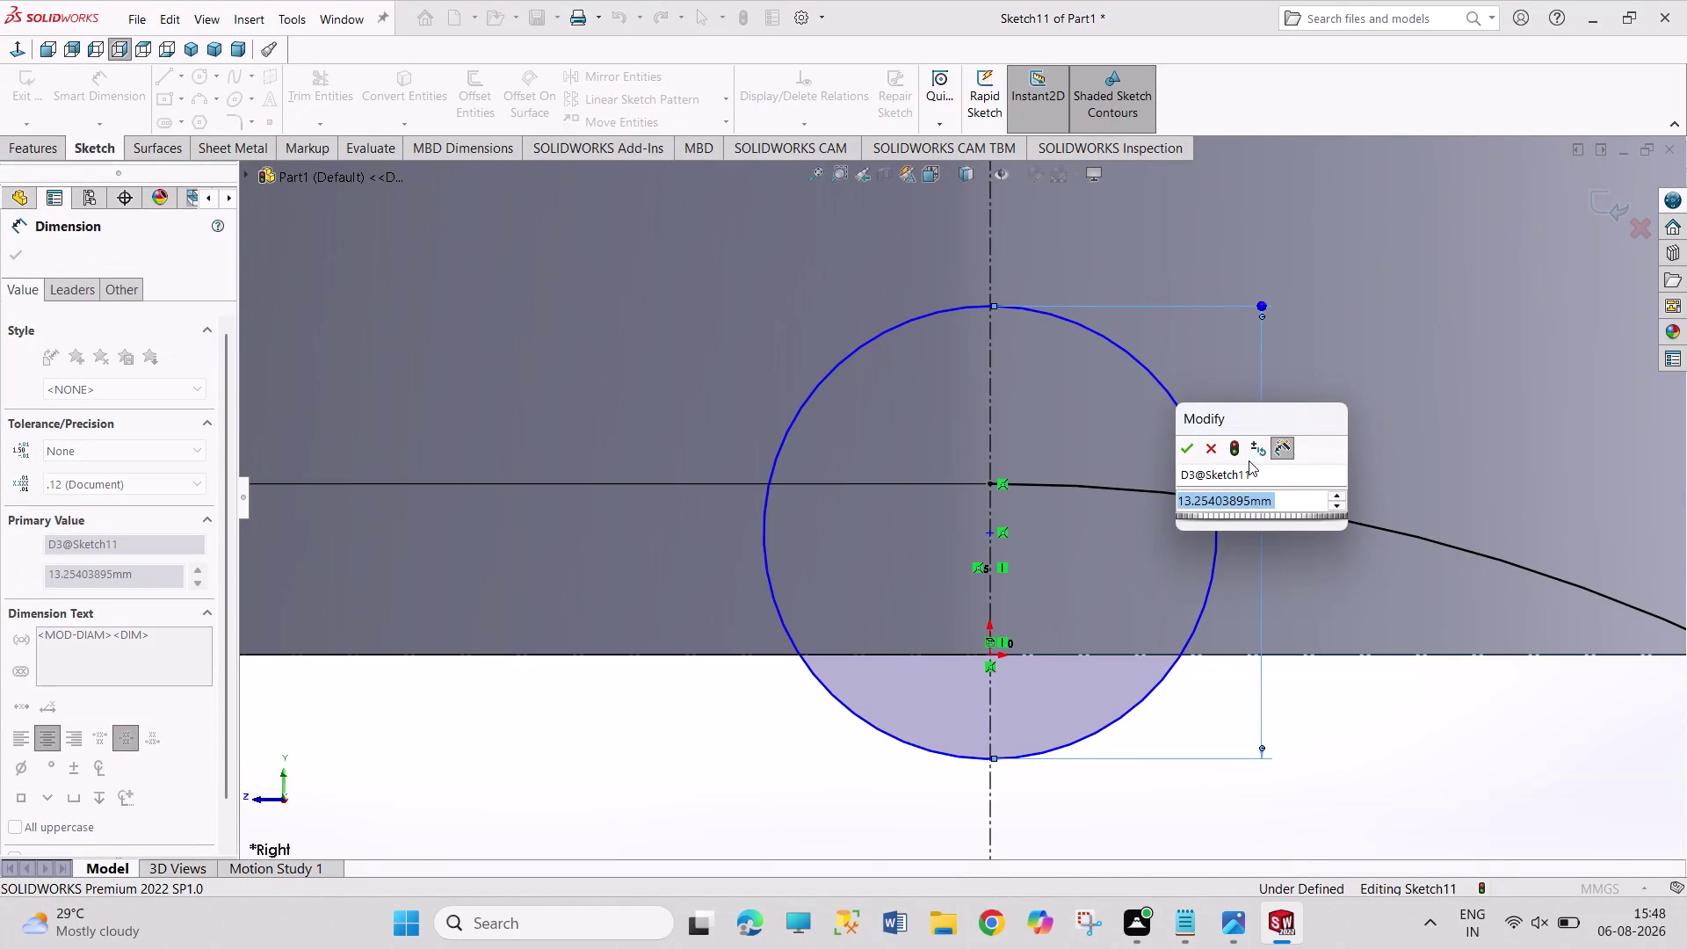
text(20)
key(Return)
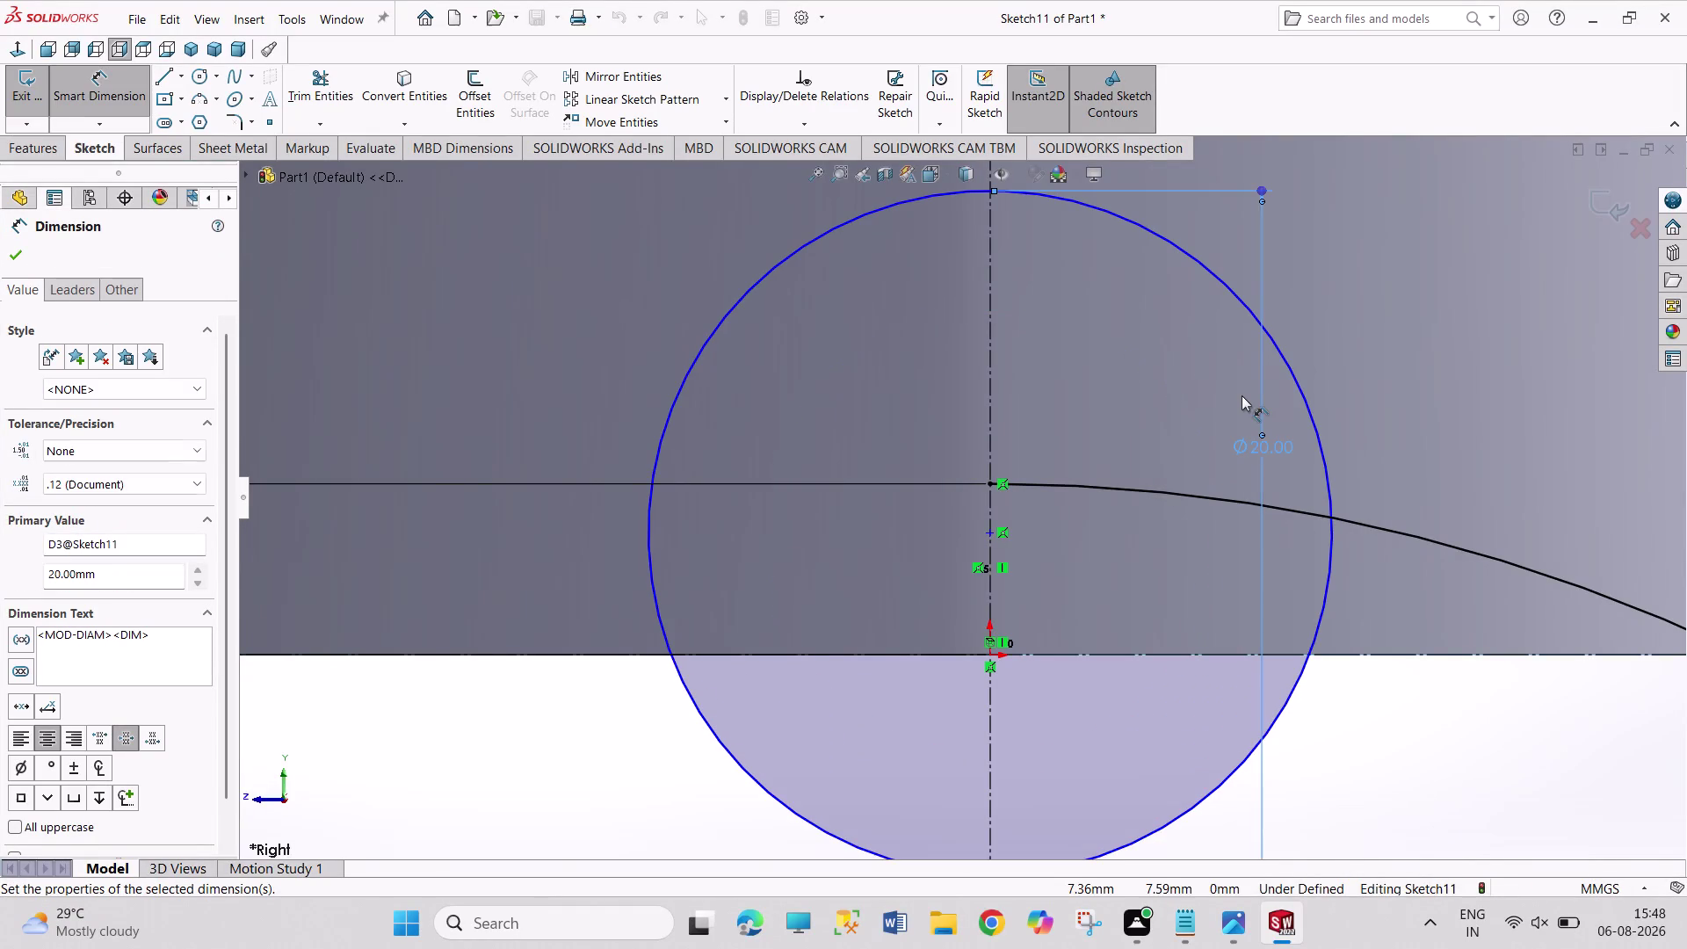
right_click(1475, 424)
click(1488, 478)
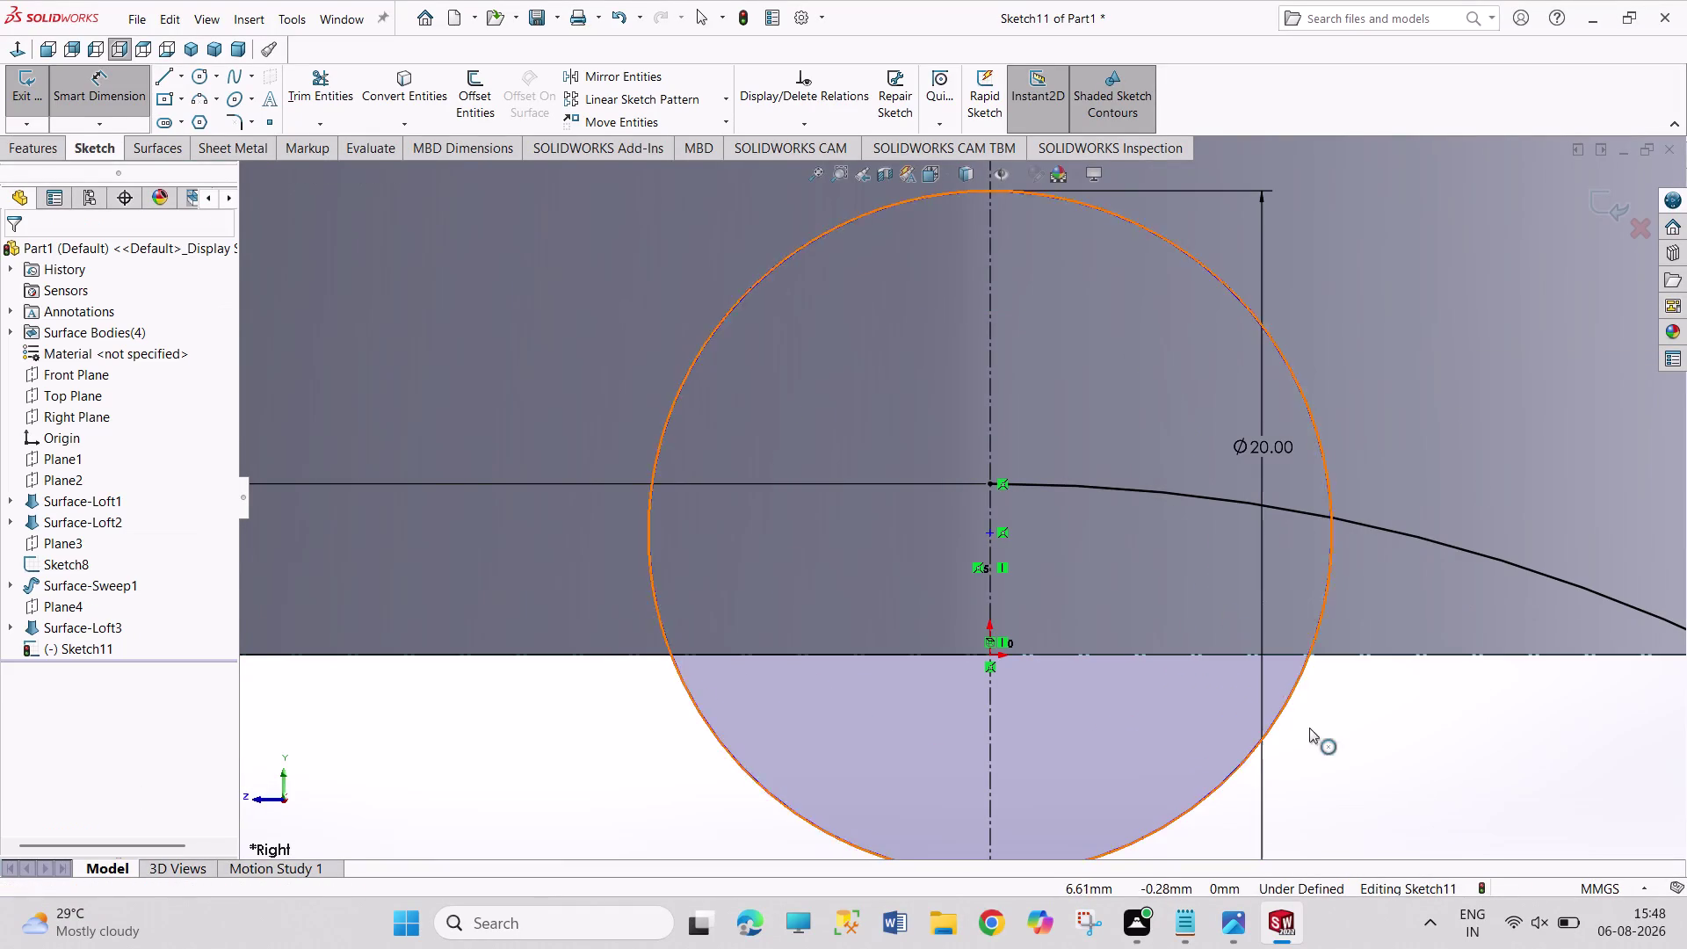
Dimension the circle's centre 10 mm above the base line, then consult the reference drawing.
right_drag(1353, 779, 1340, 584)
click(1384, 655)
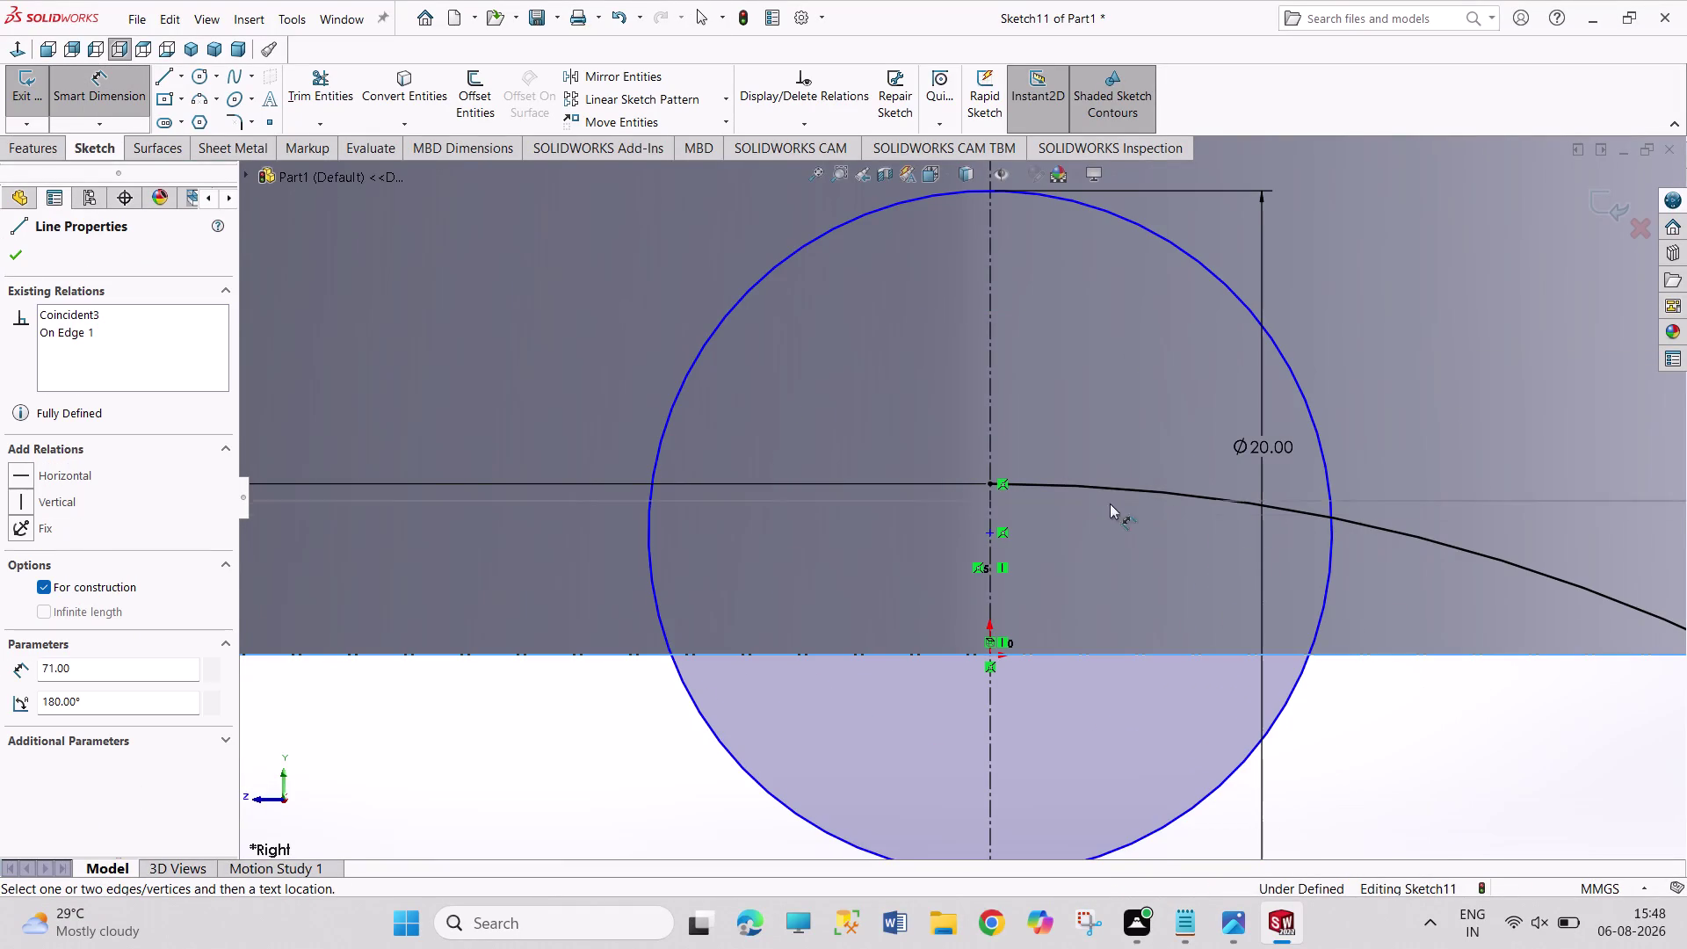
click(986, 531)
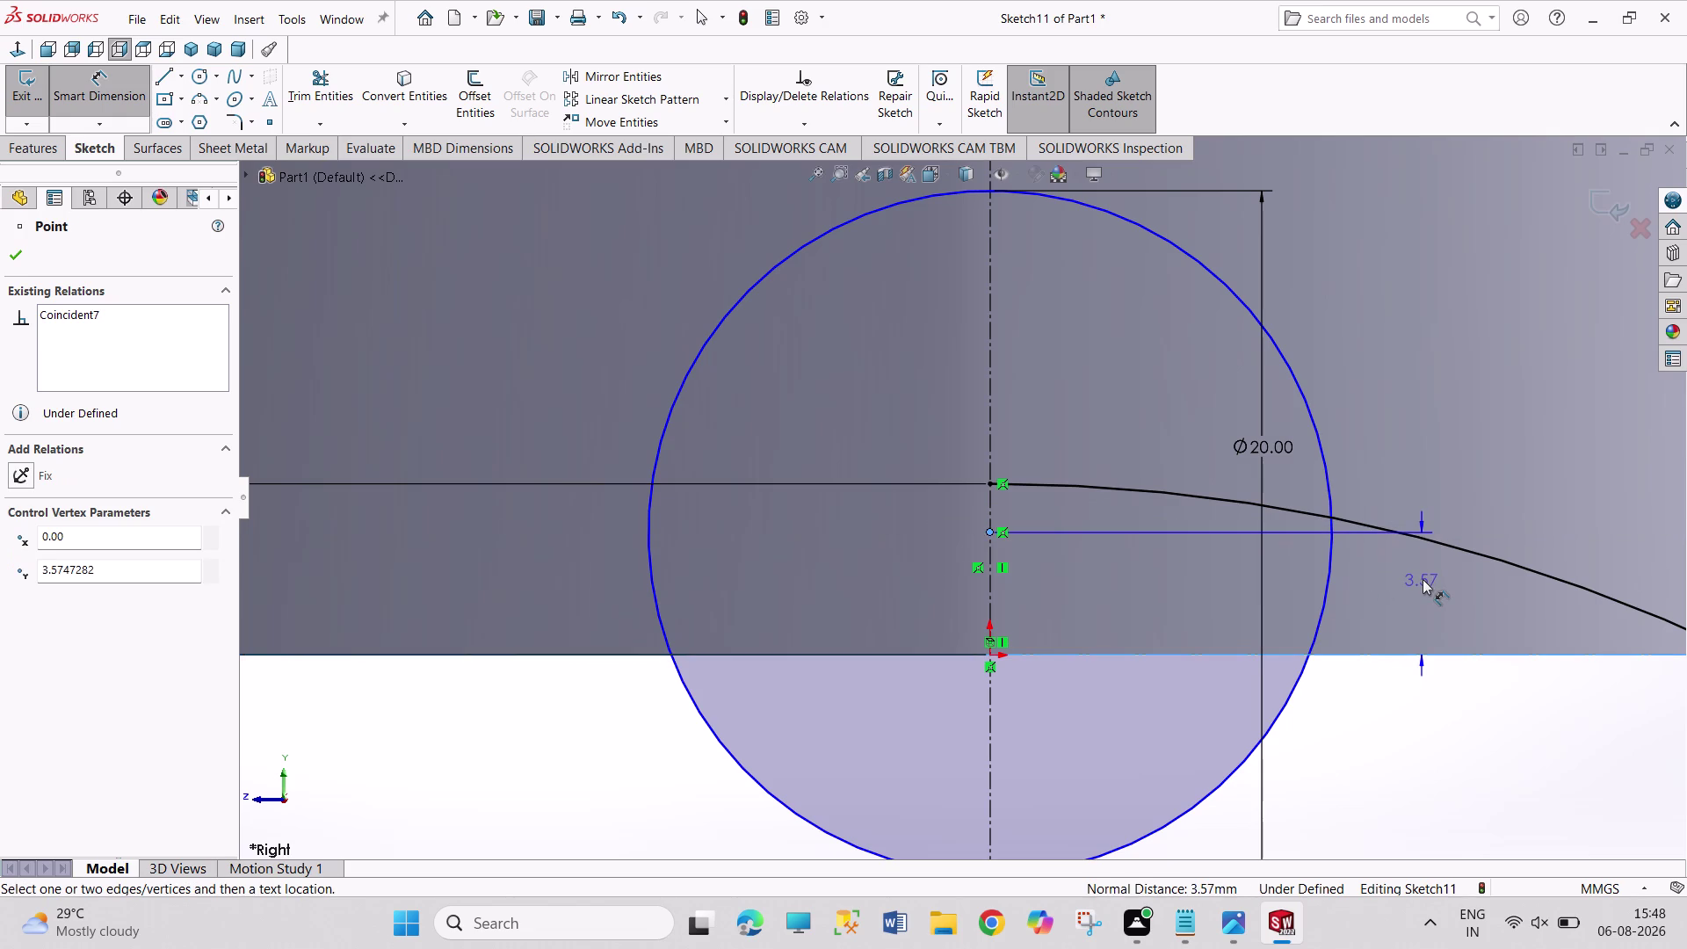
click(1422, 579)
key(1)
key(0)
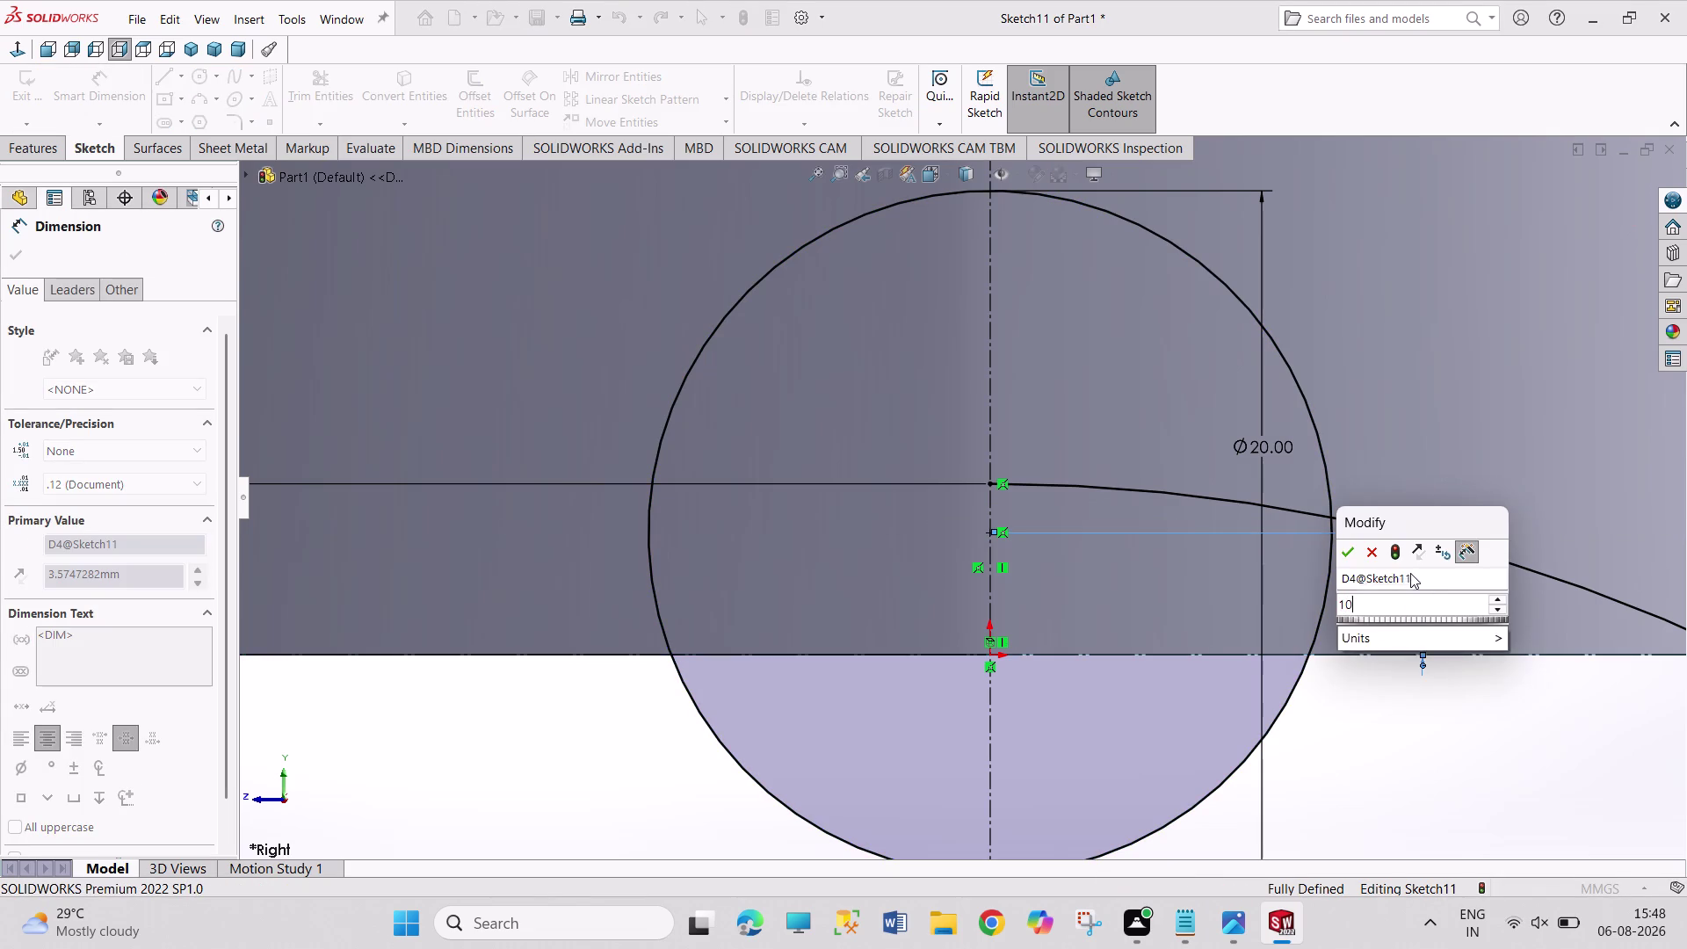
key(Return)
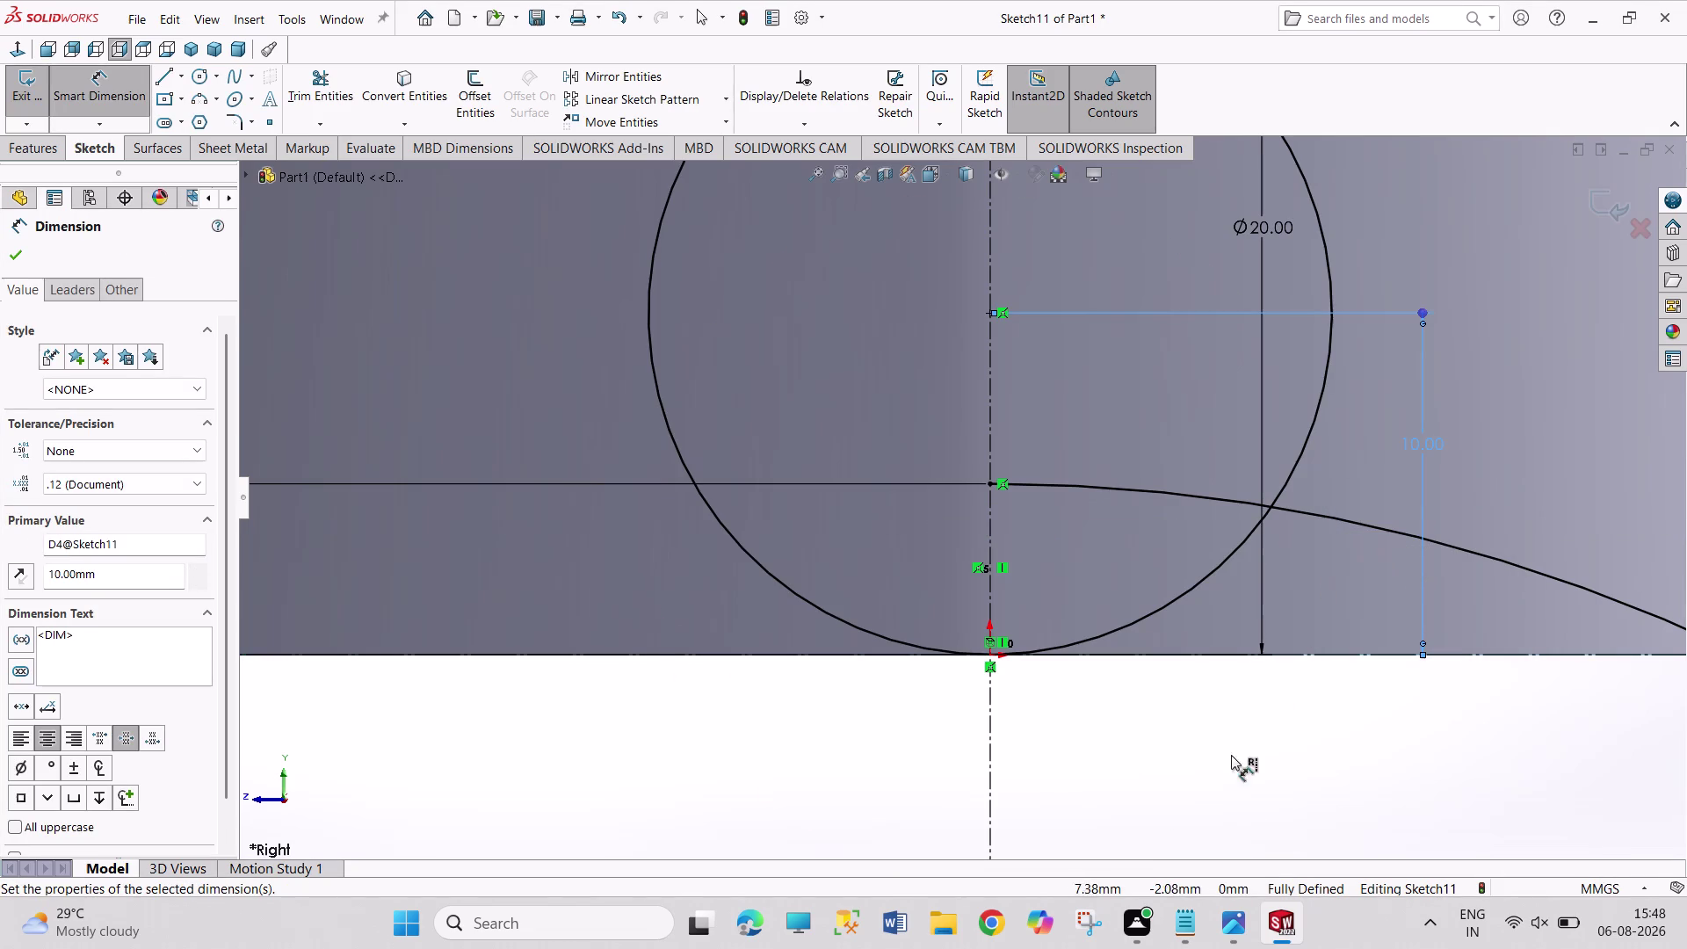
click(1191, 924)
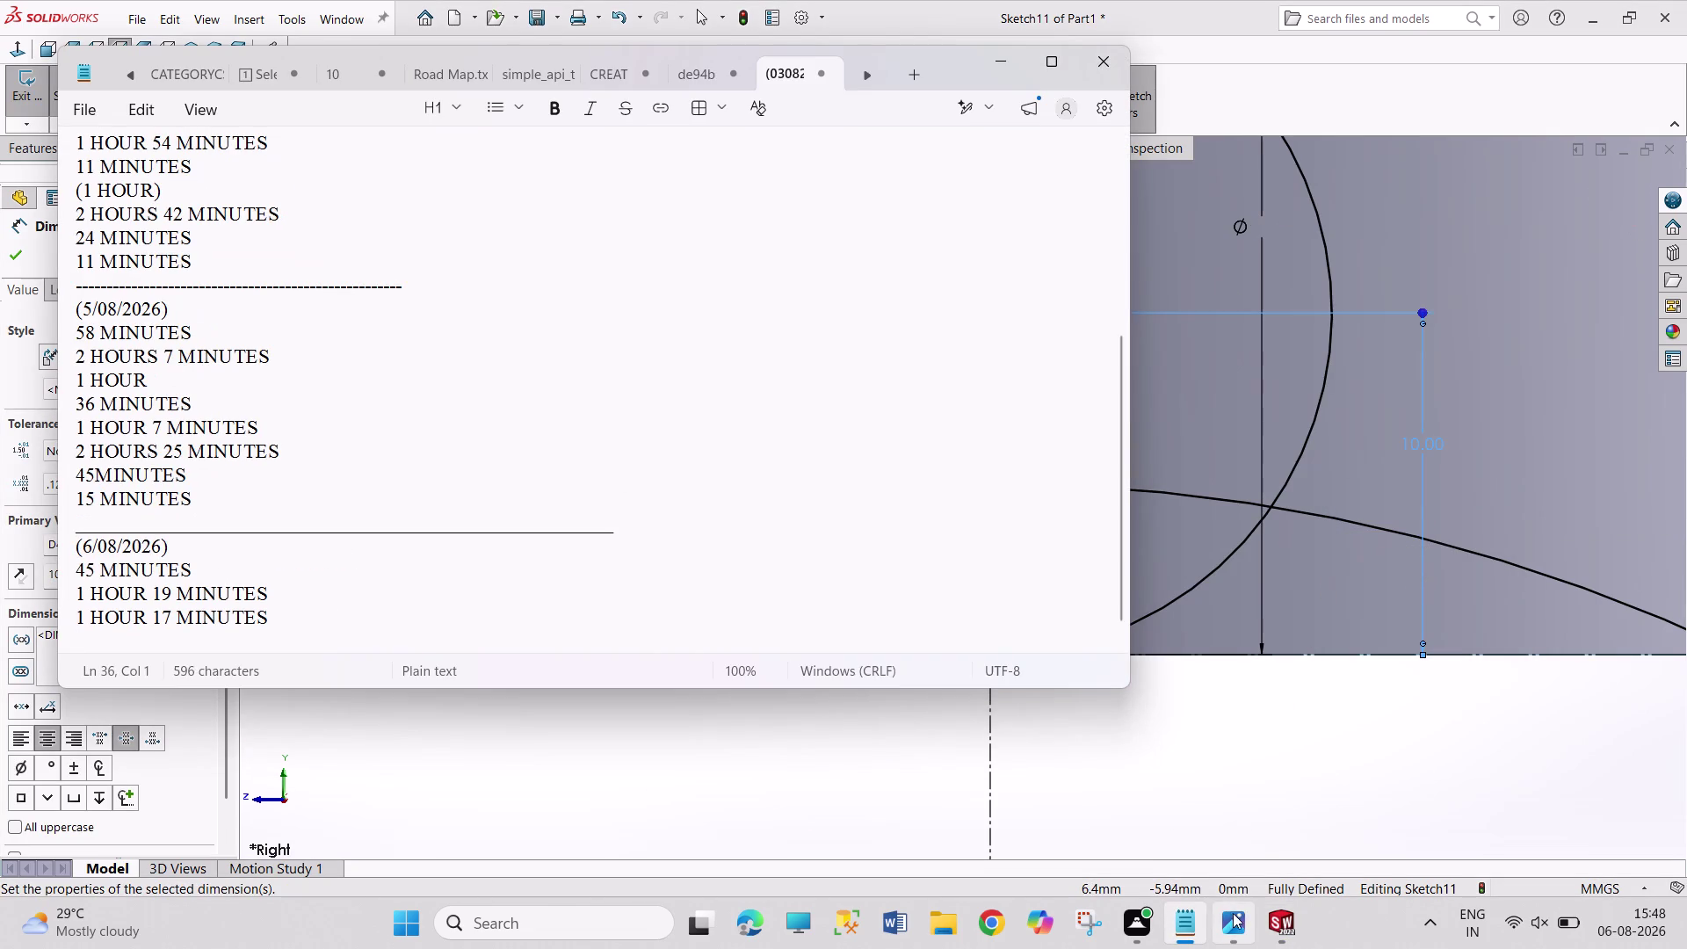
click(1236, 929)
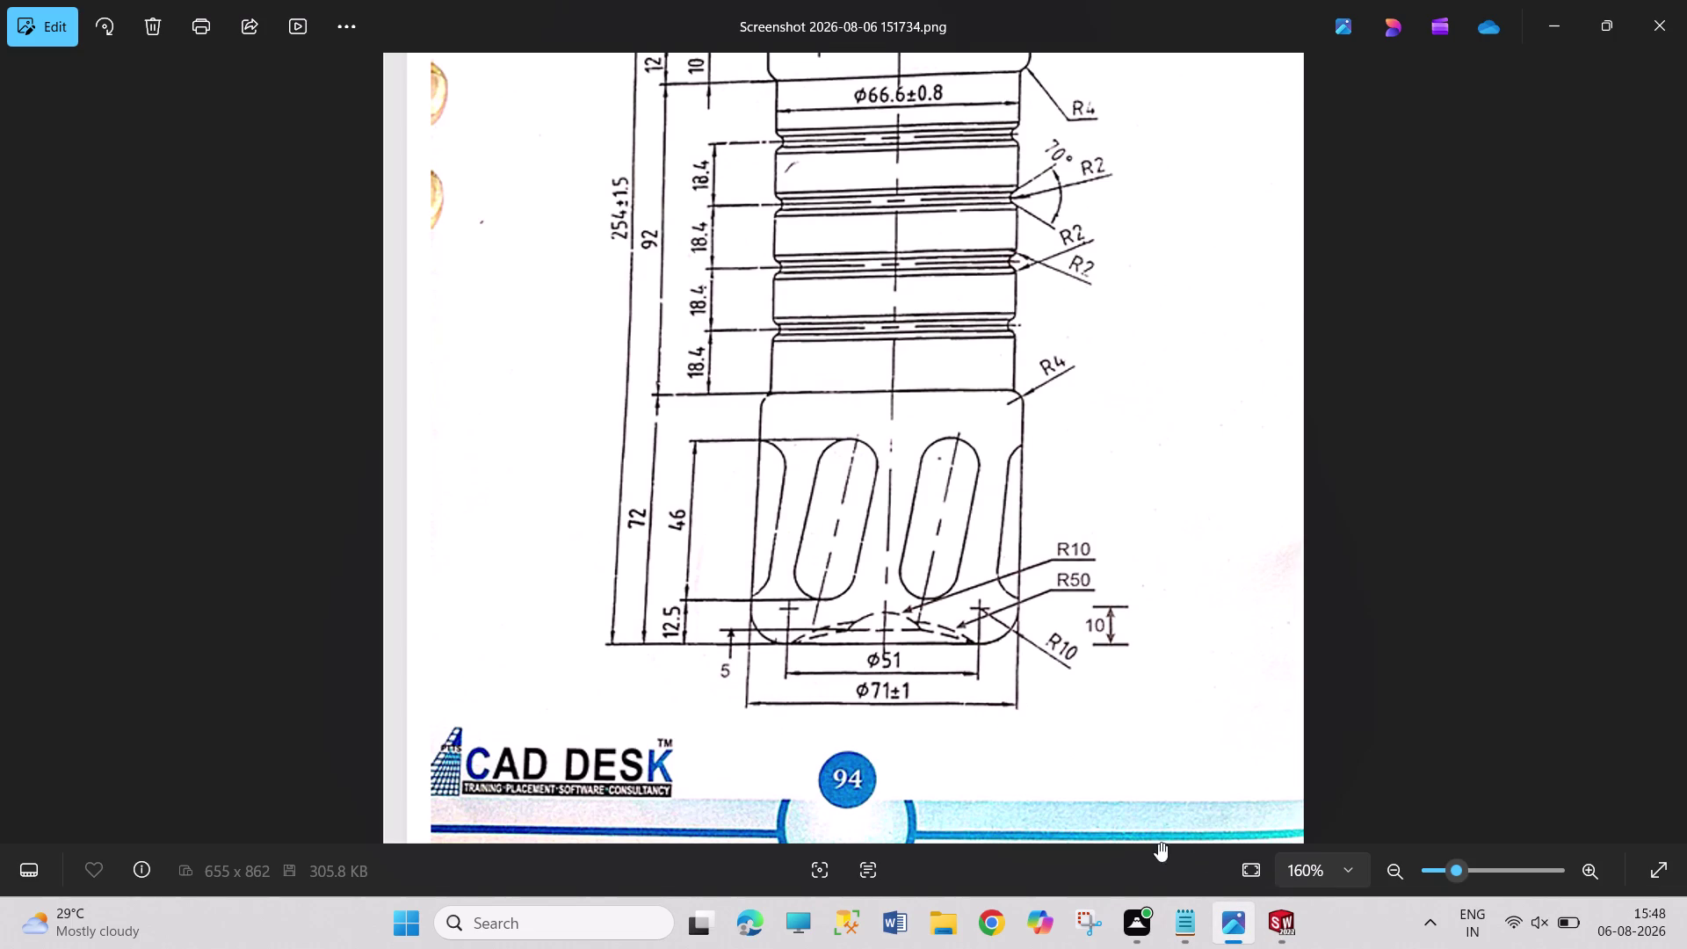
click(1261, 914)
scroll(up, 3)
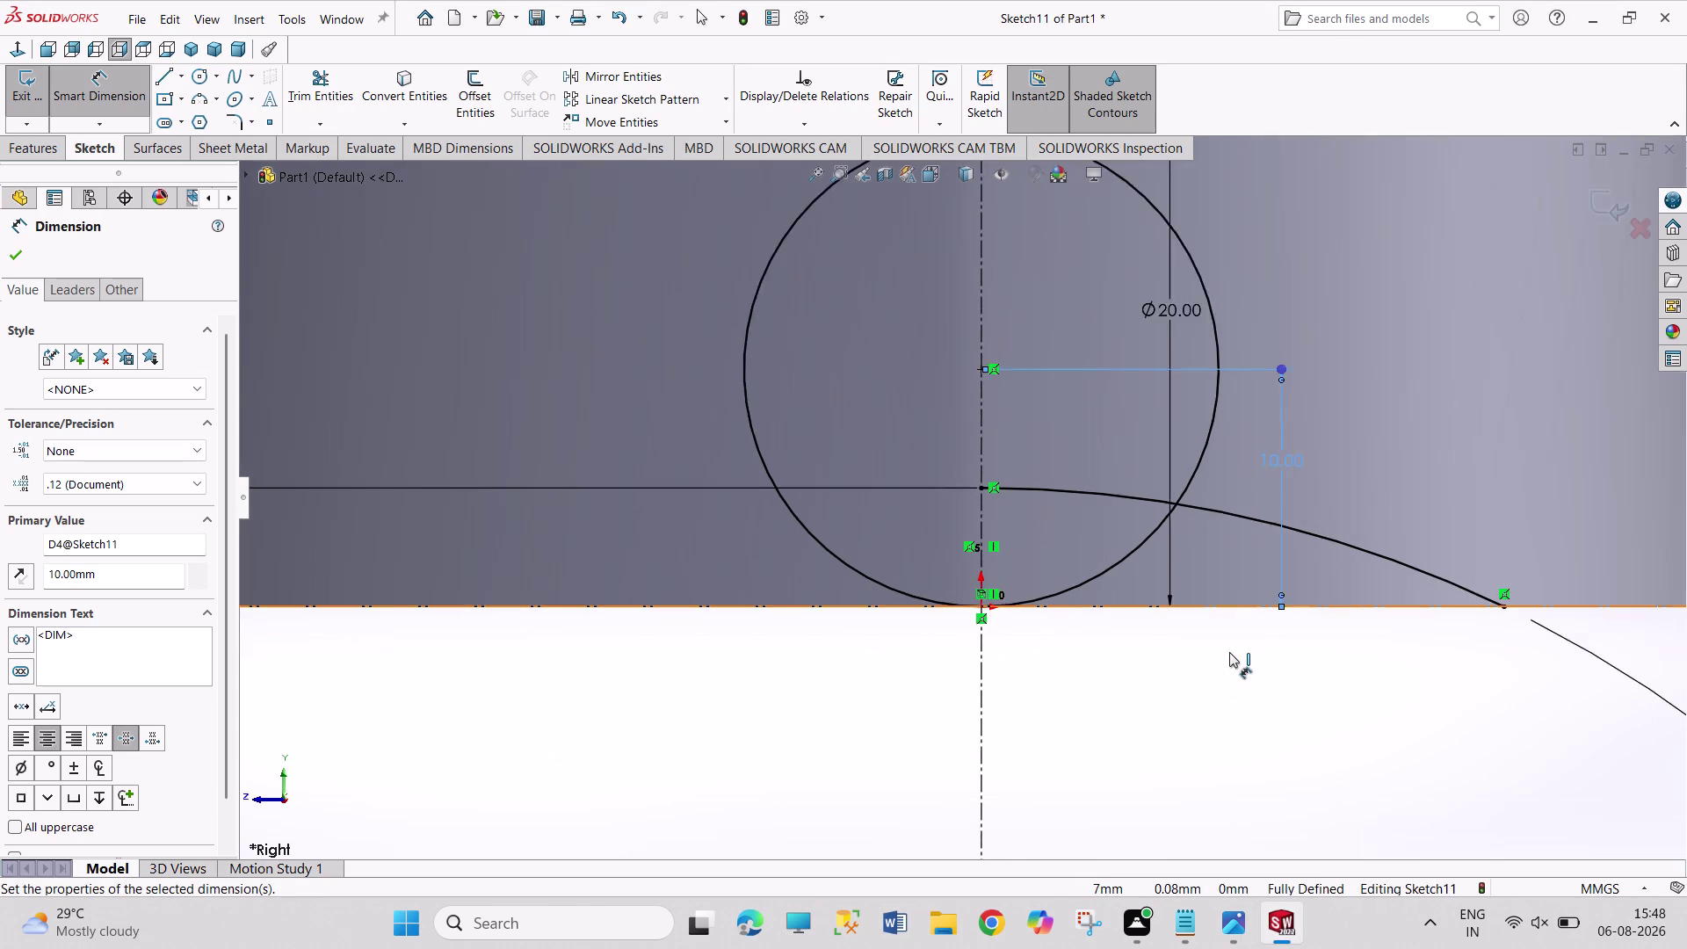
Change the Ø20 circle's centre-height dimension from 10 mm to 5 mm above the base line.
right_click(1222, 684)
click(1239, 748)
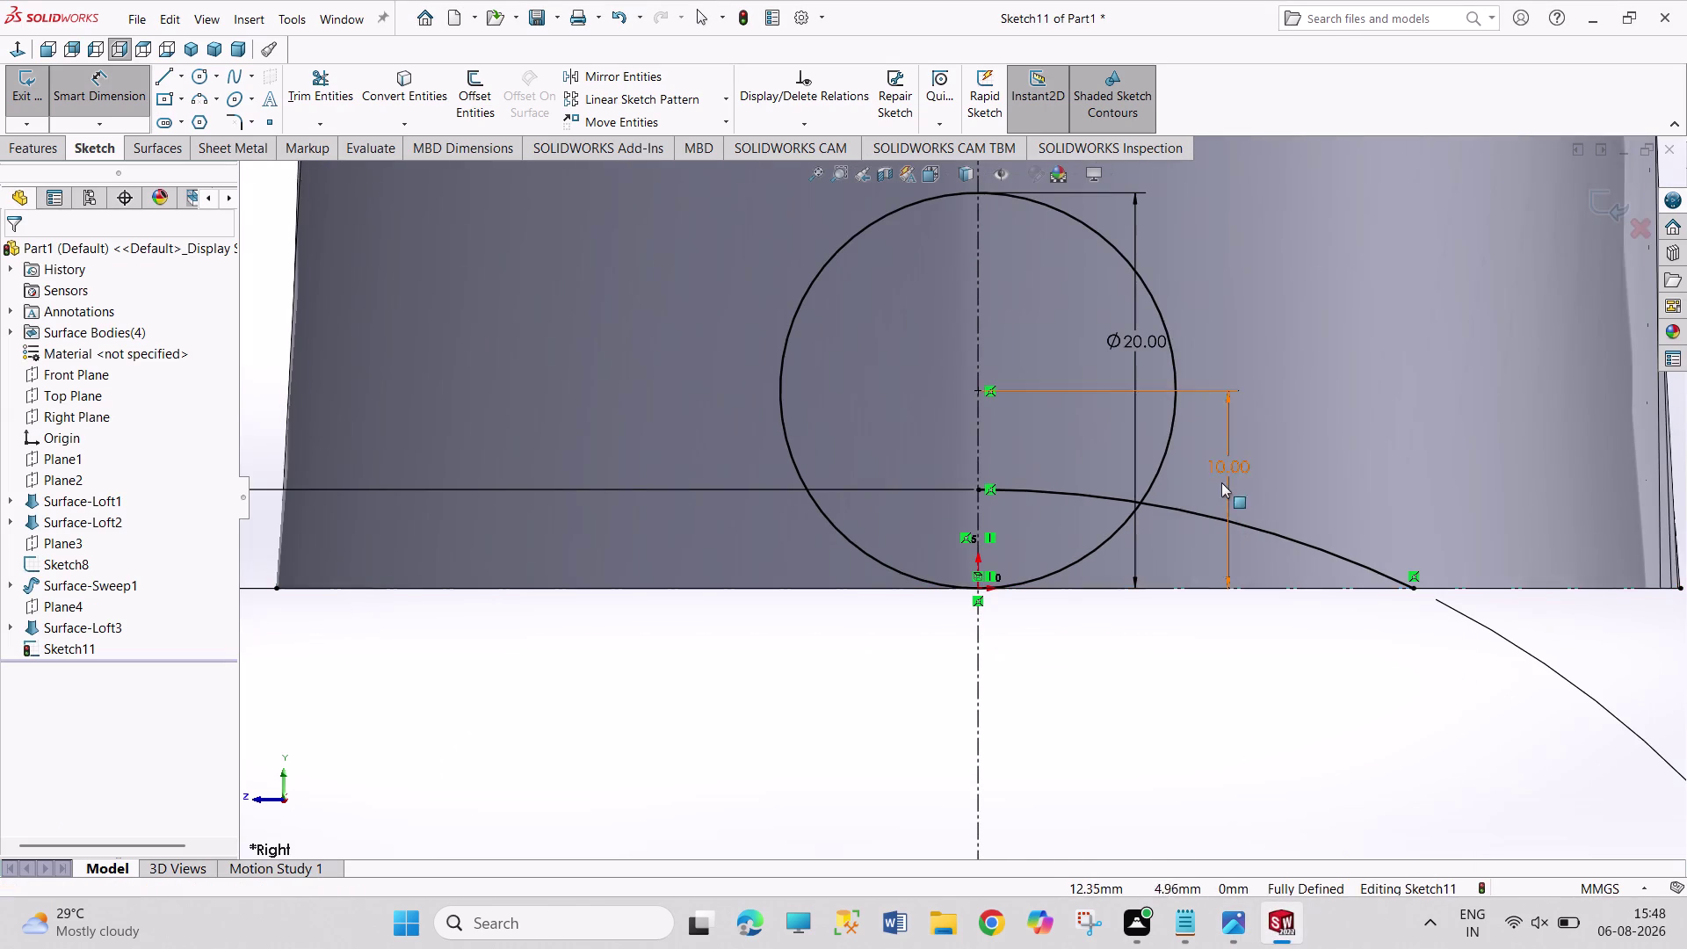
double_click(1222, 474)
key(5)
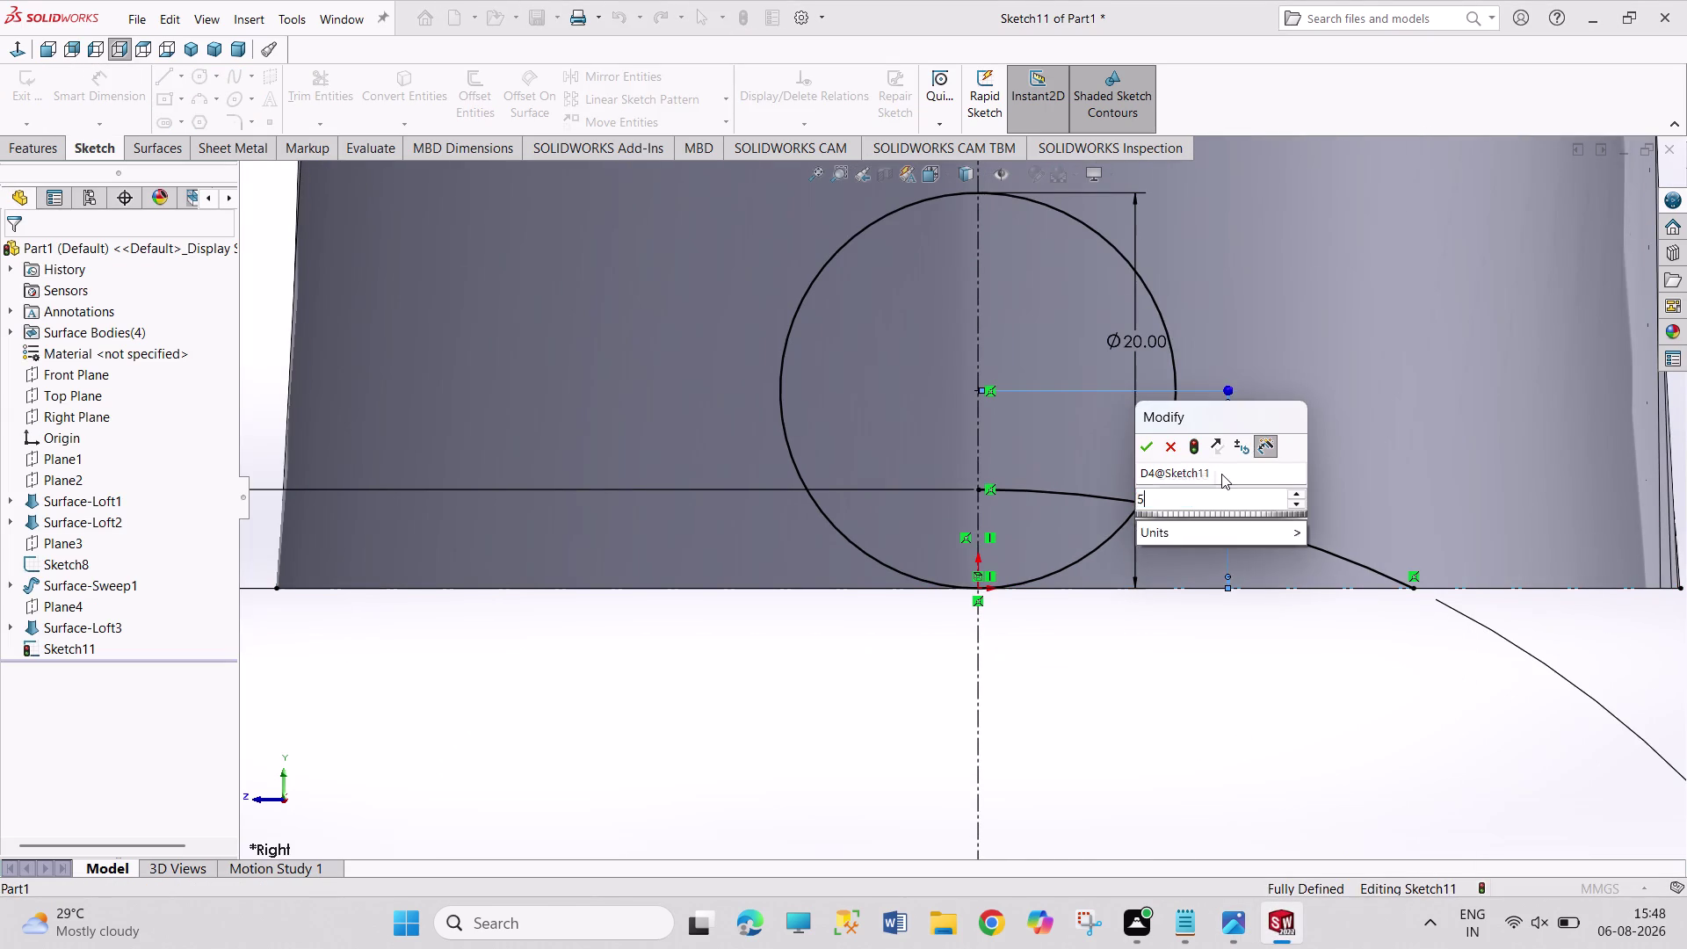
key(Return)
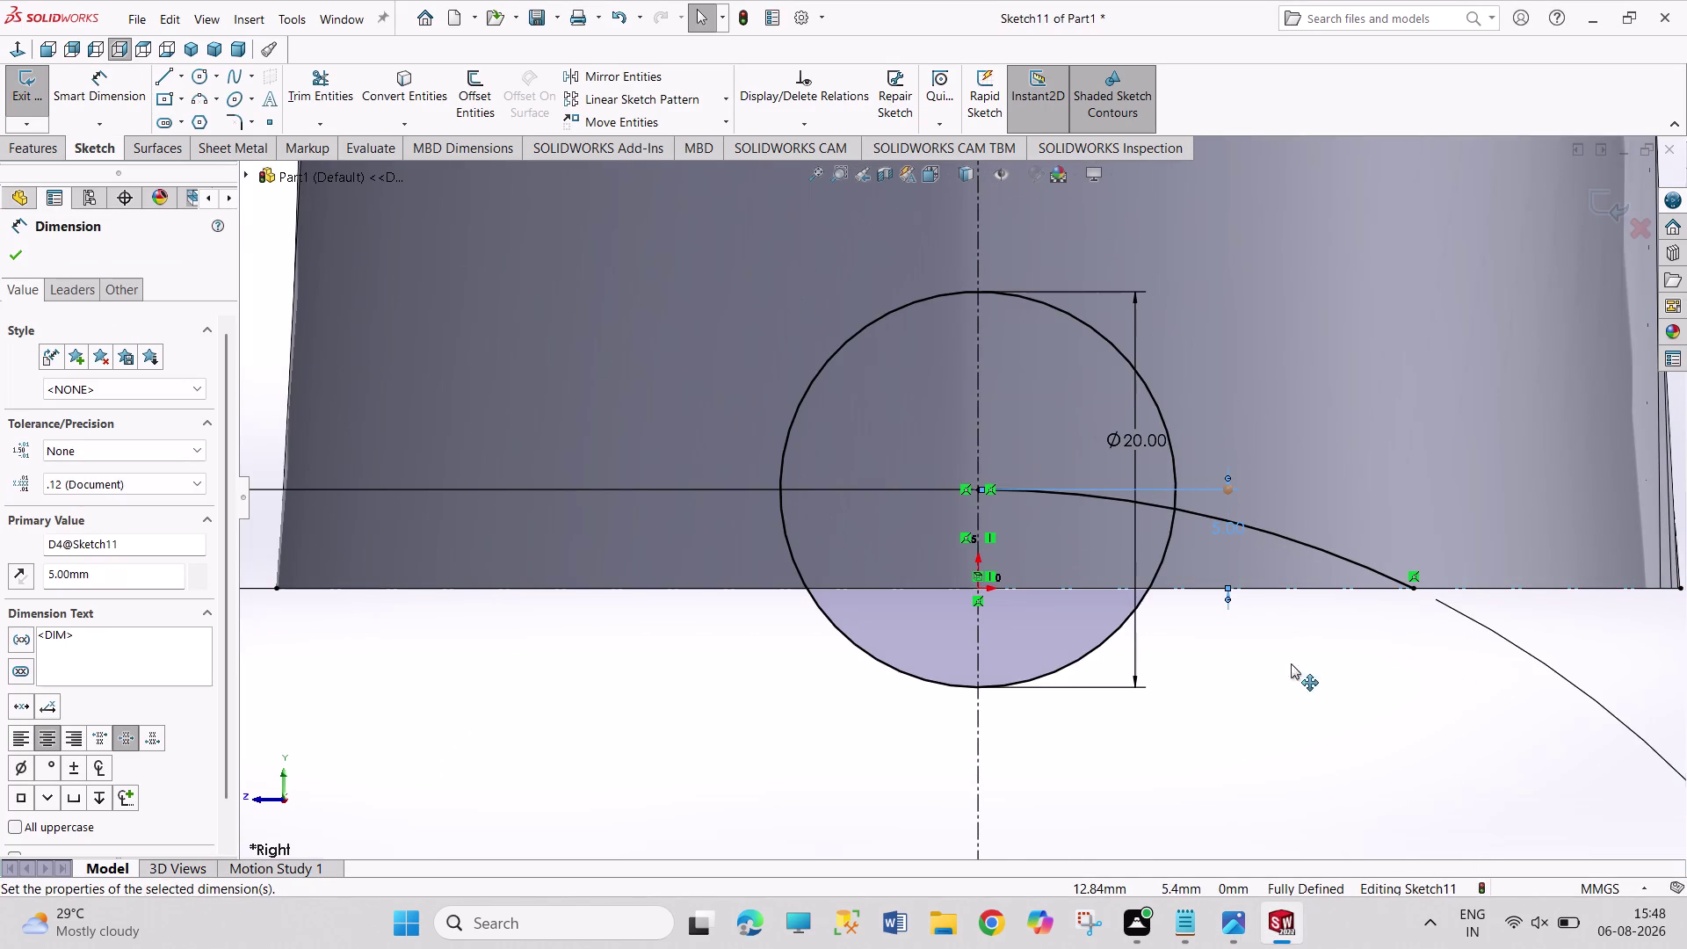
click(1297, 691)
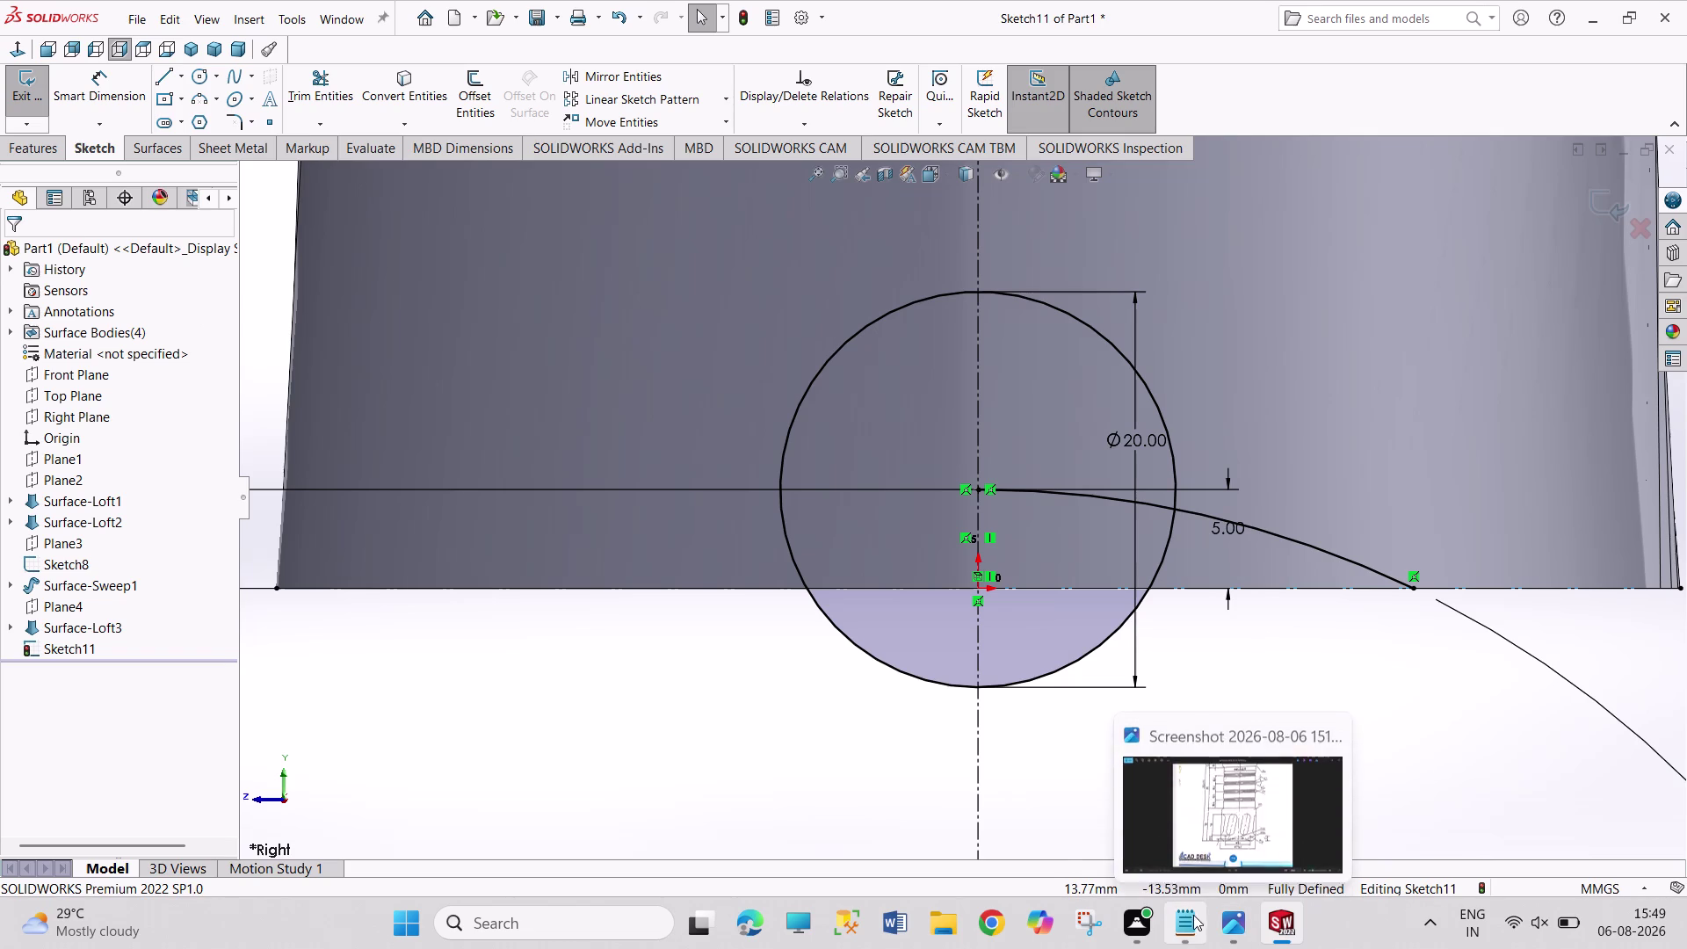
click(1229, 918)
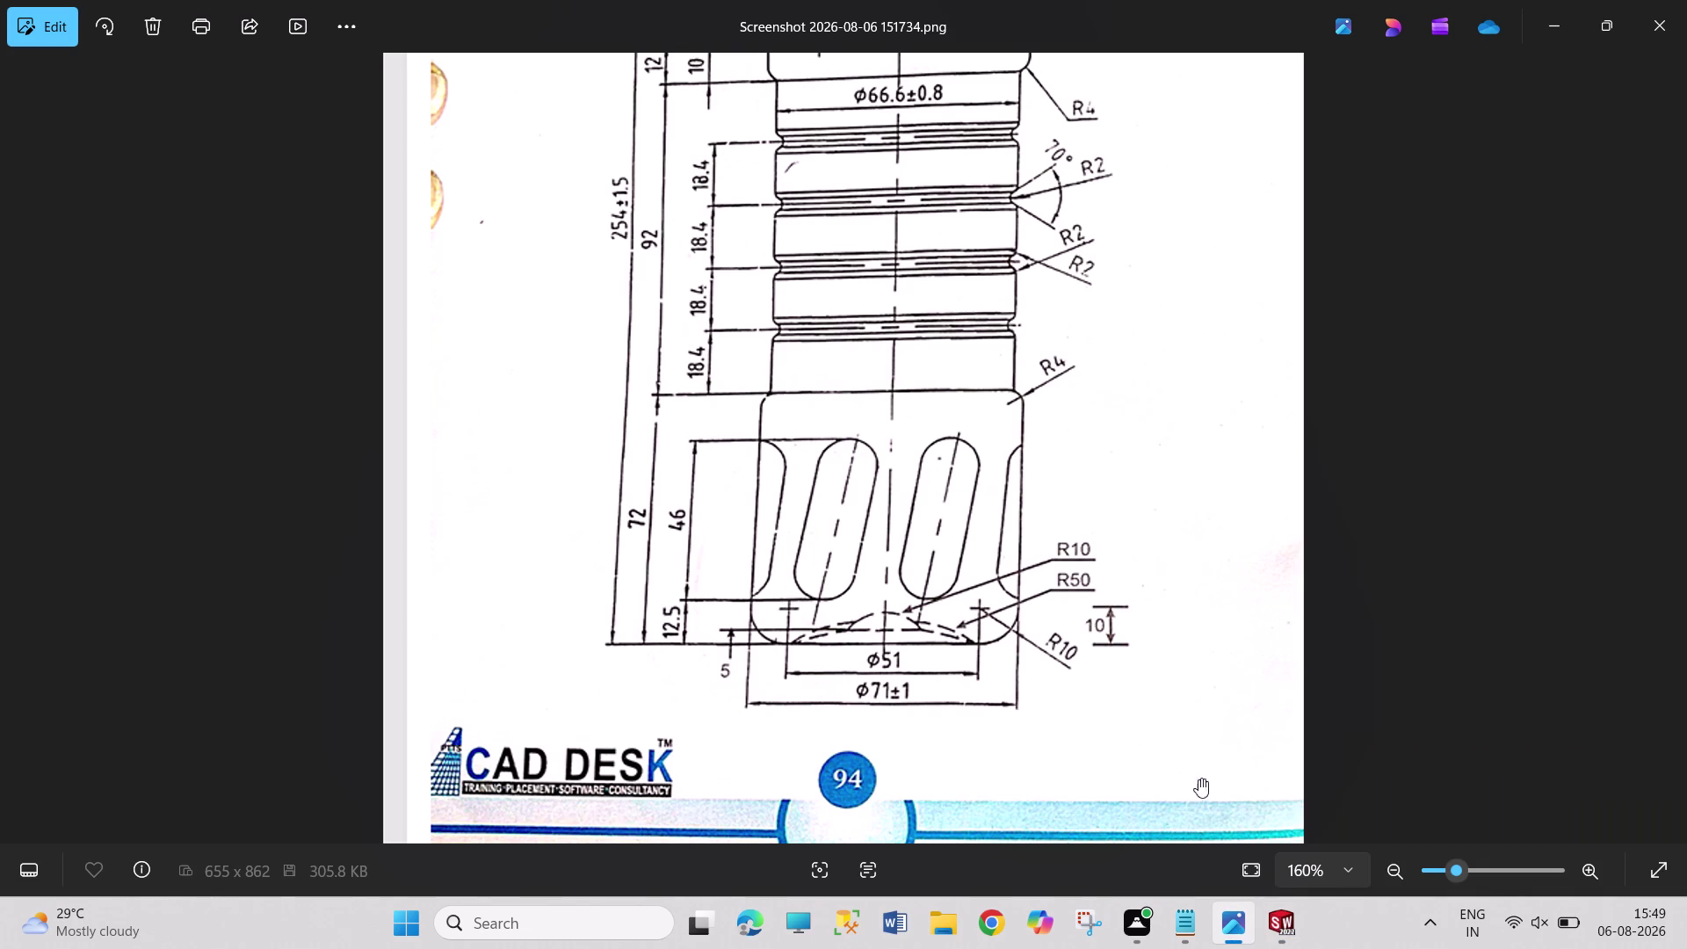
Delete the 5 mm centre-height dimension from the circle.
click(1266, 947)
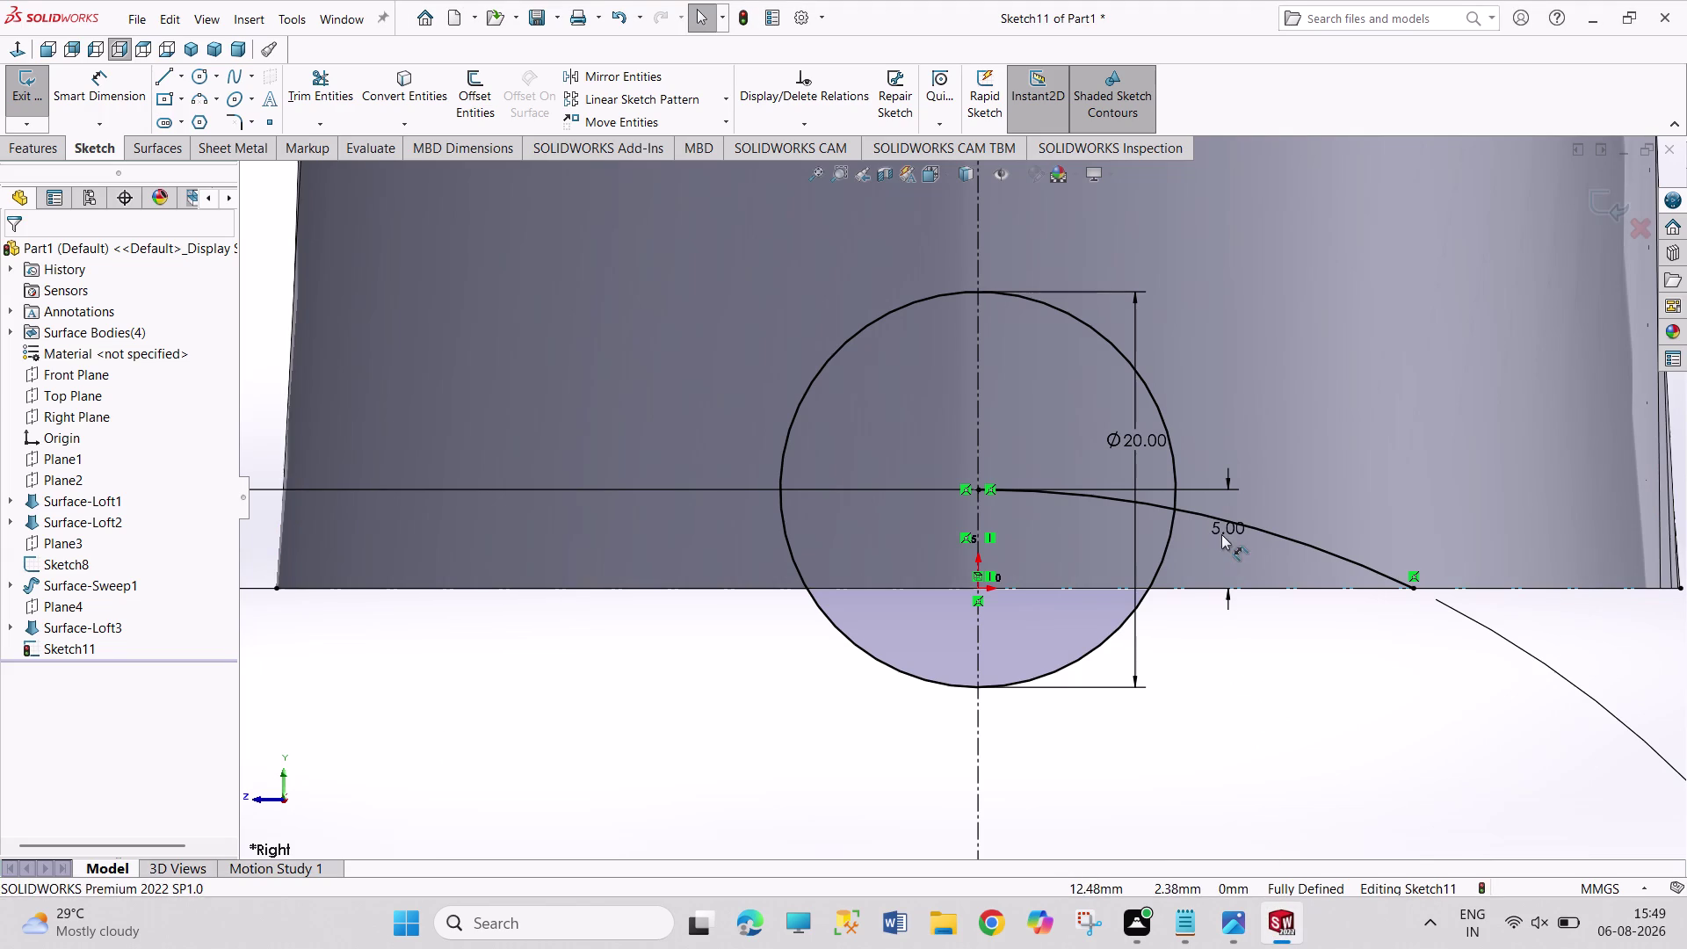
right_click(1220, 530)
click(1260, 665)
Dimension the circle's top edge 10 mm above the horizontal base line.
right_drag(1327, 744, 1327, 725)
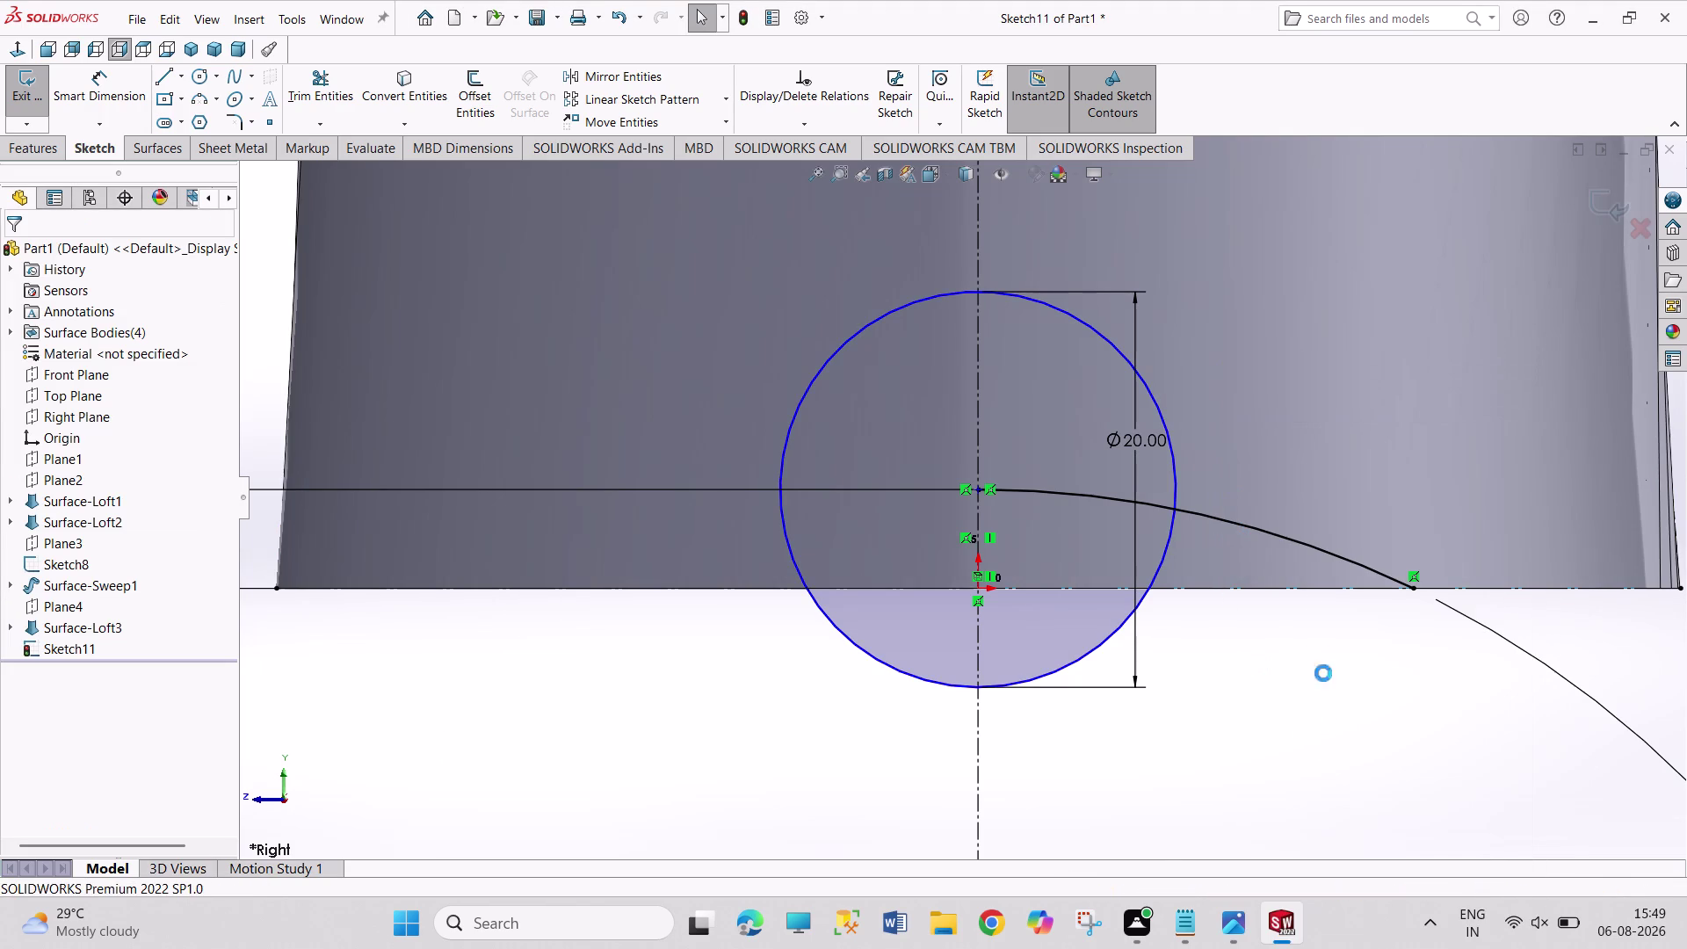
right_drag(1327, 725, 1310, 593)
click(1279, 593)
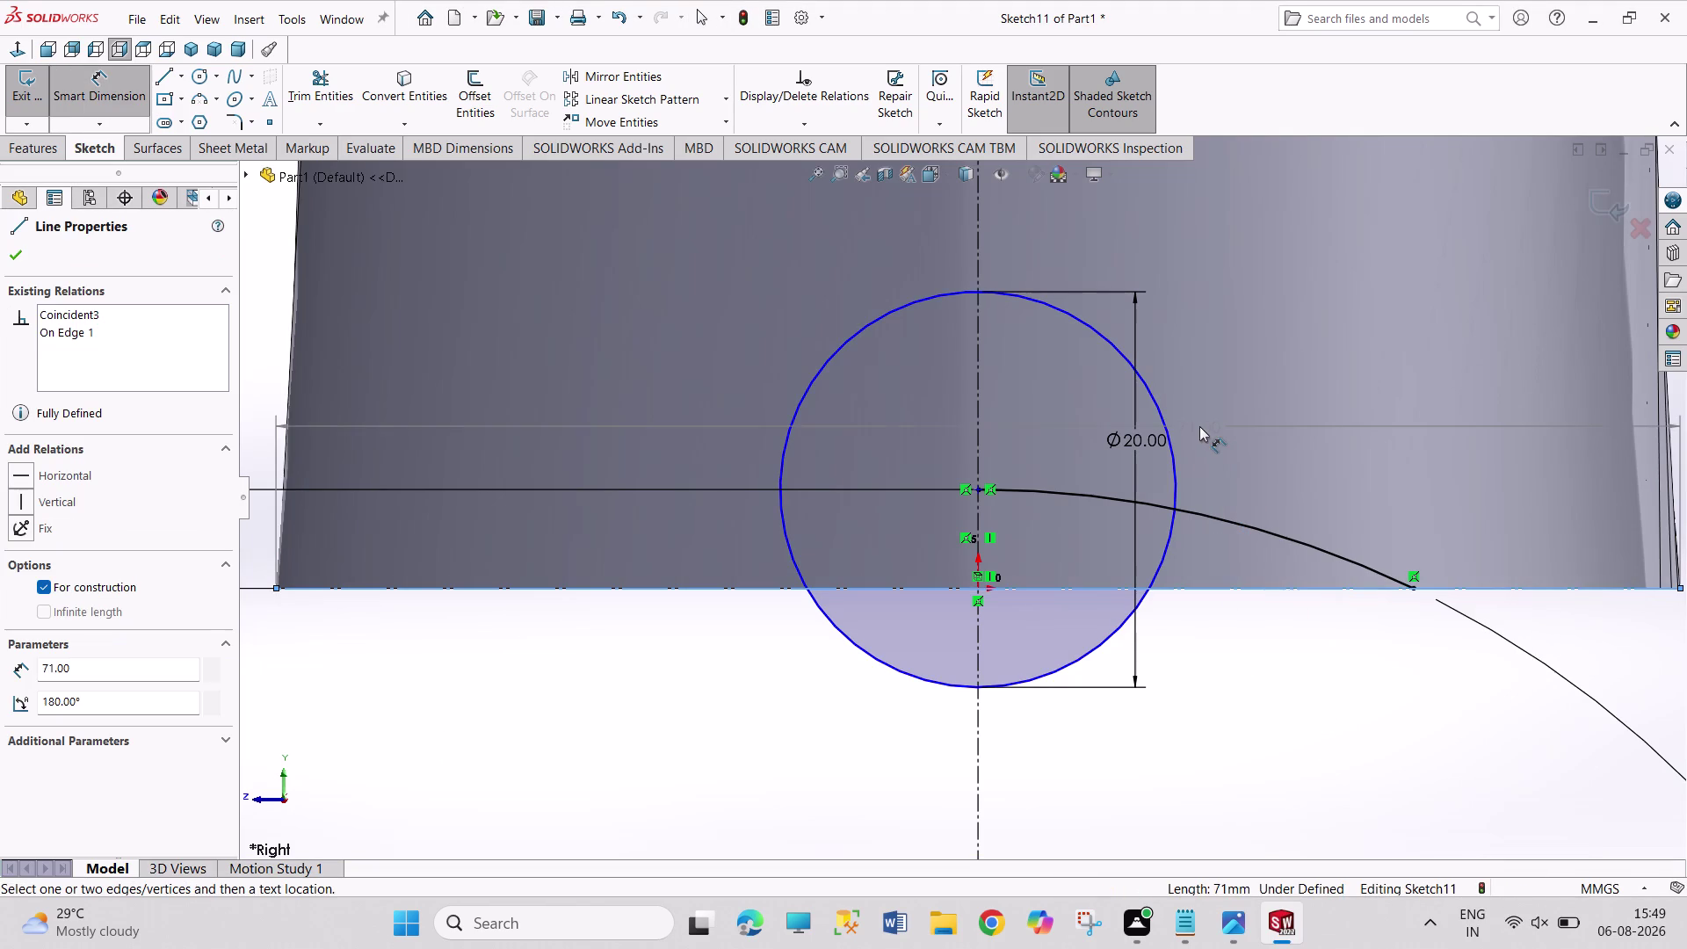
drag(1029, 297, 1047, 299)
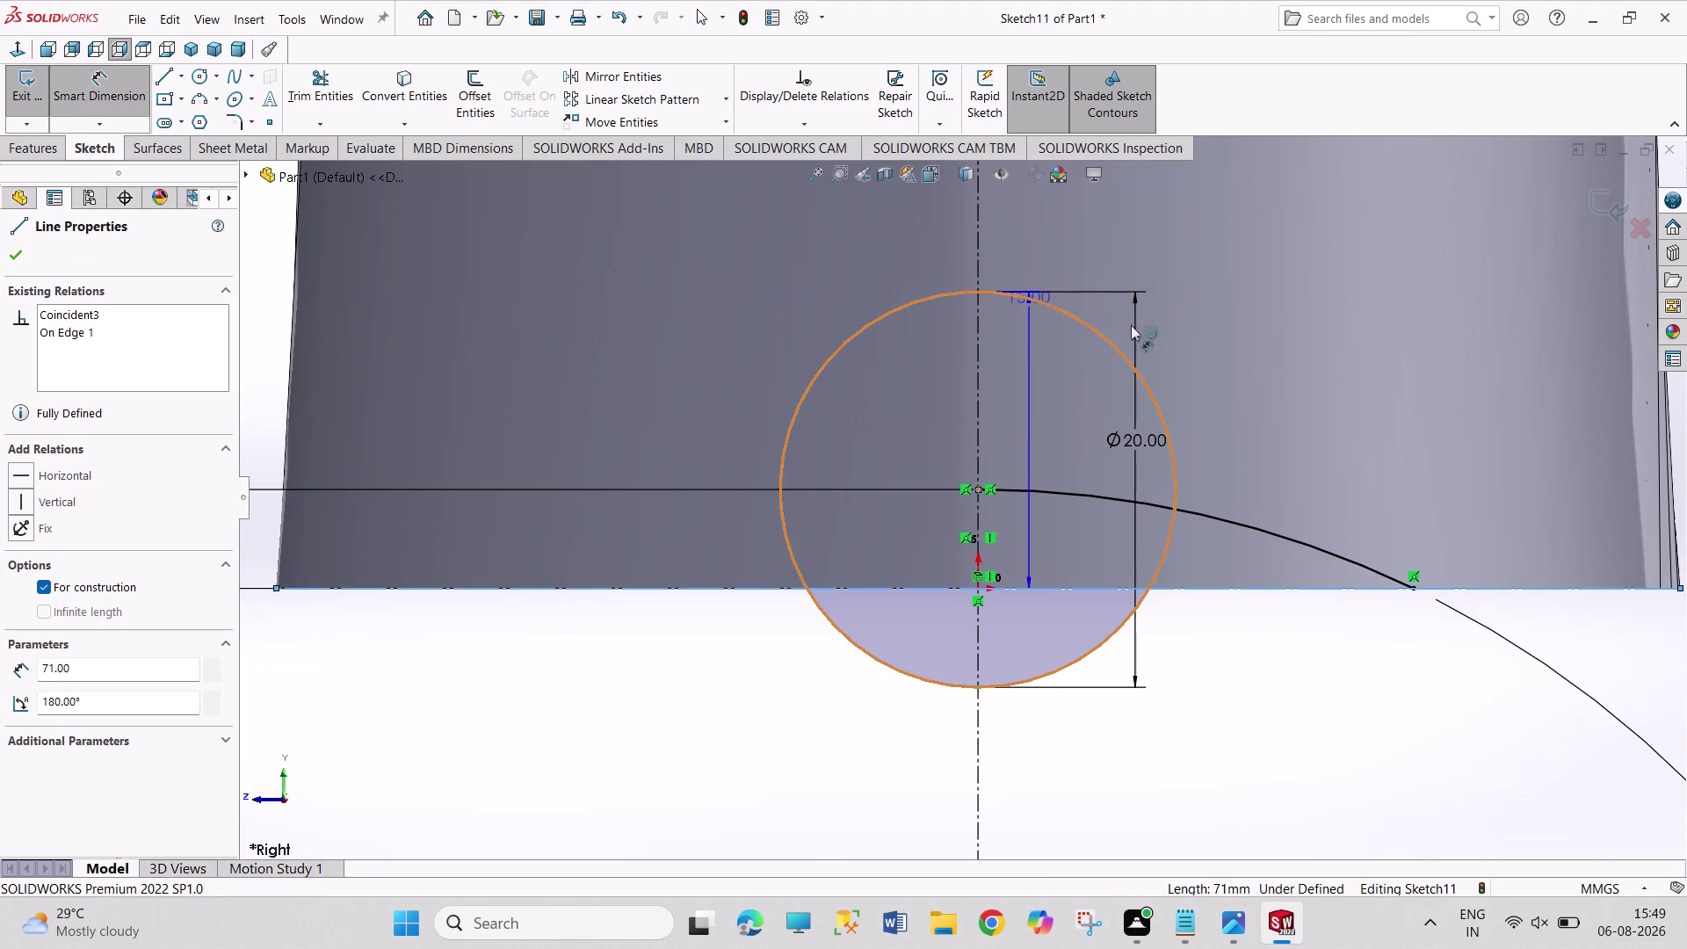
click(1308, 397)
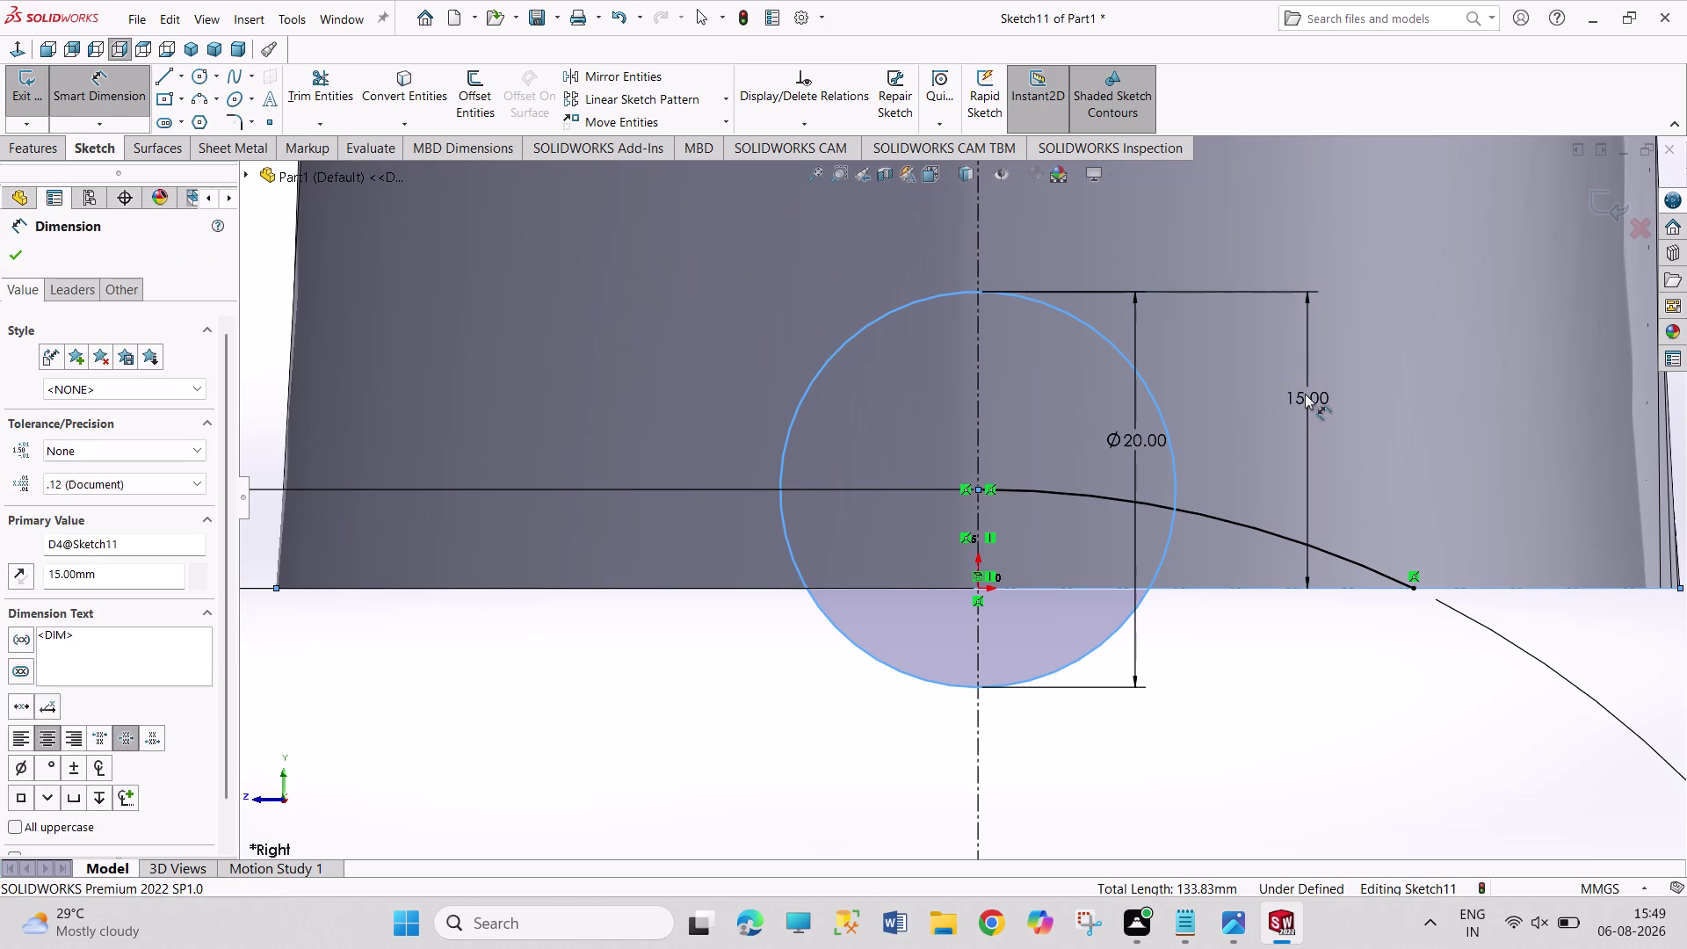
text(10)
key(Return)
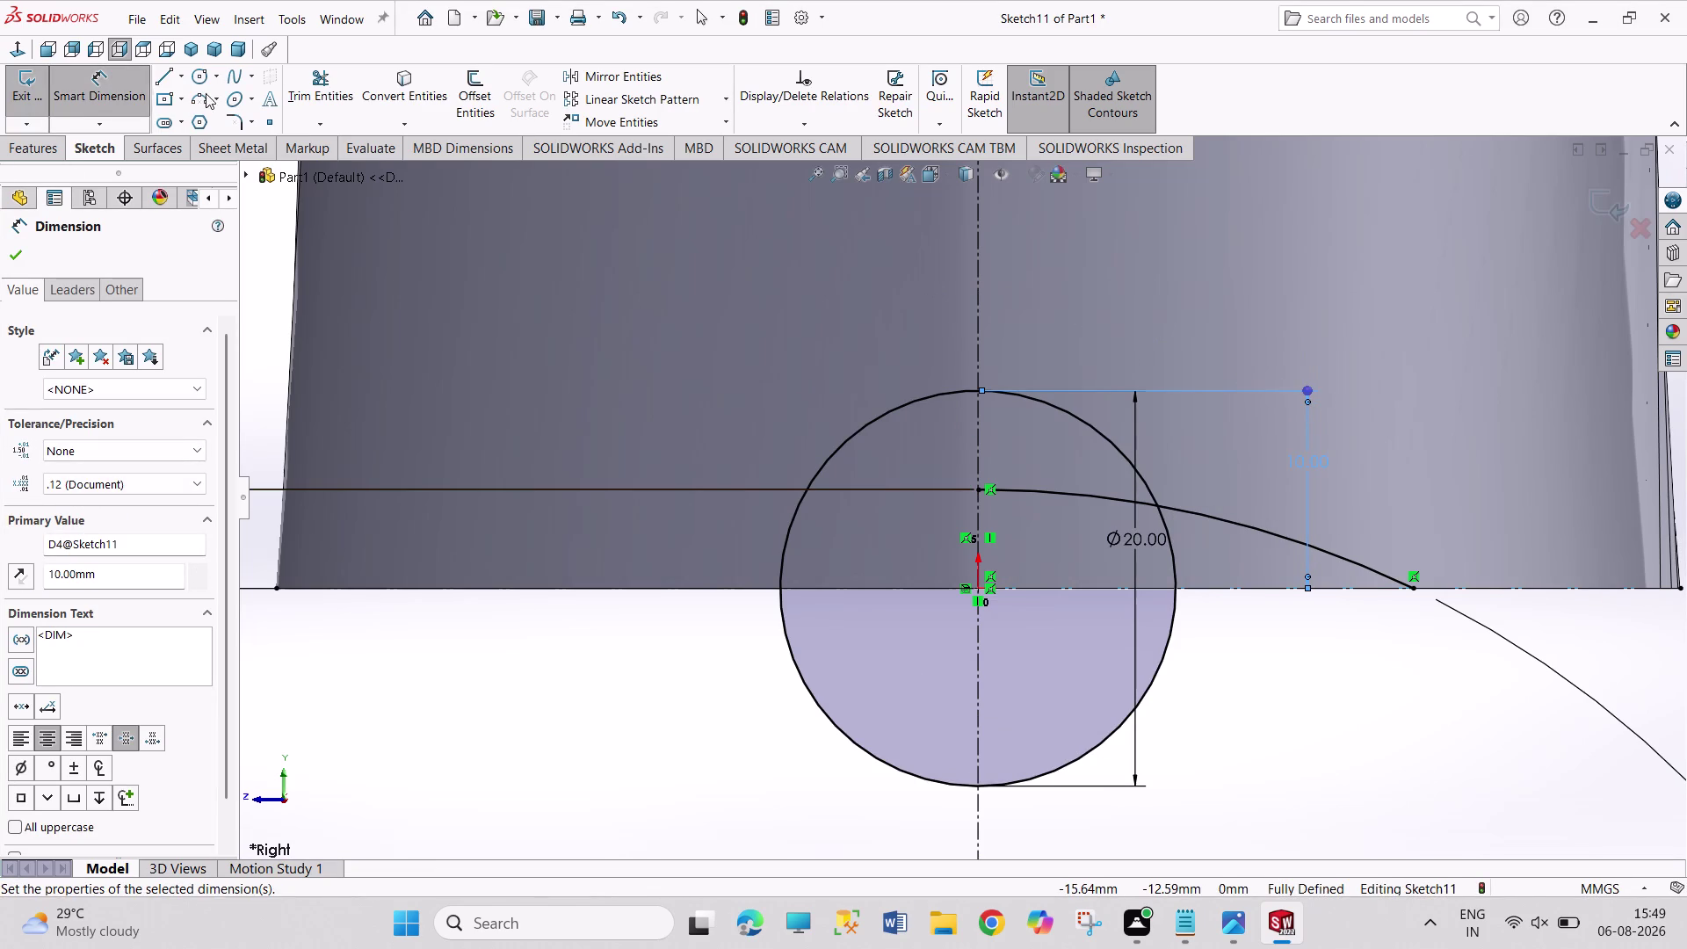
click(323, 82)
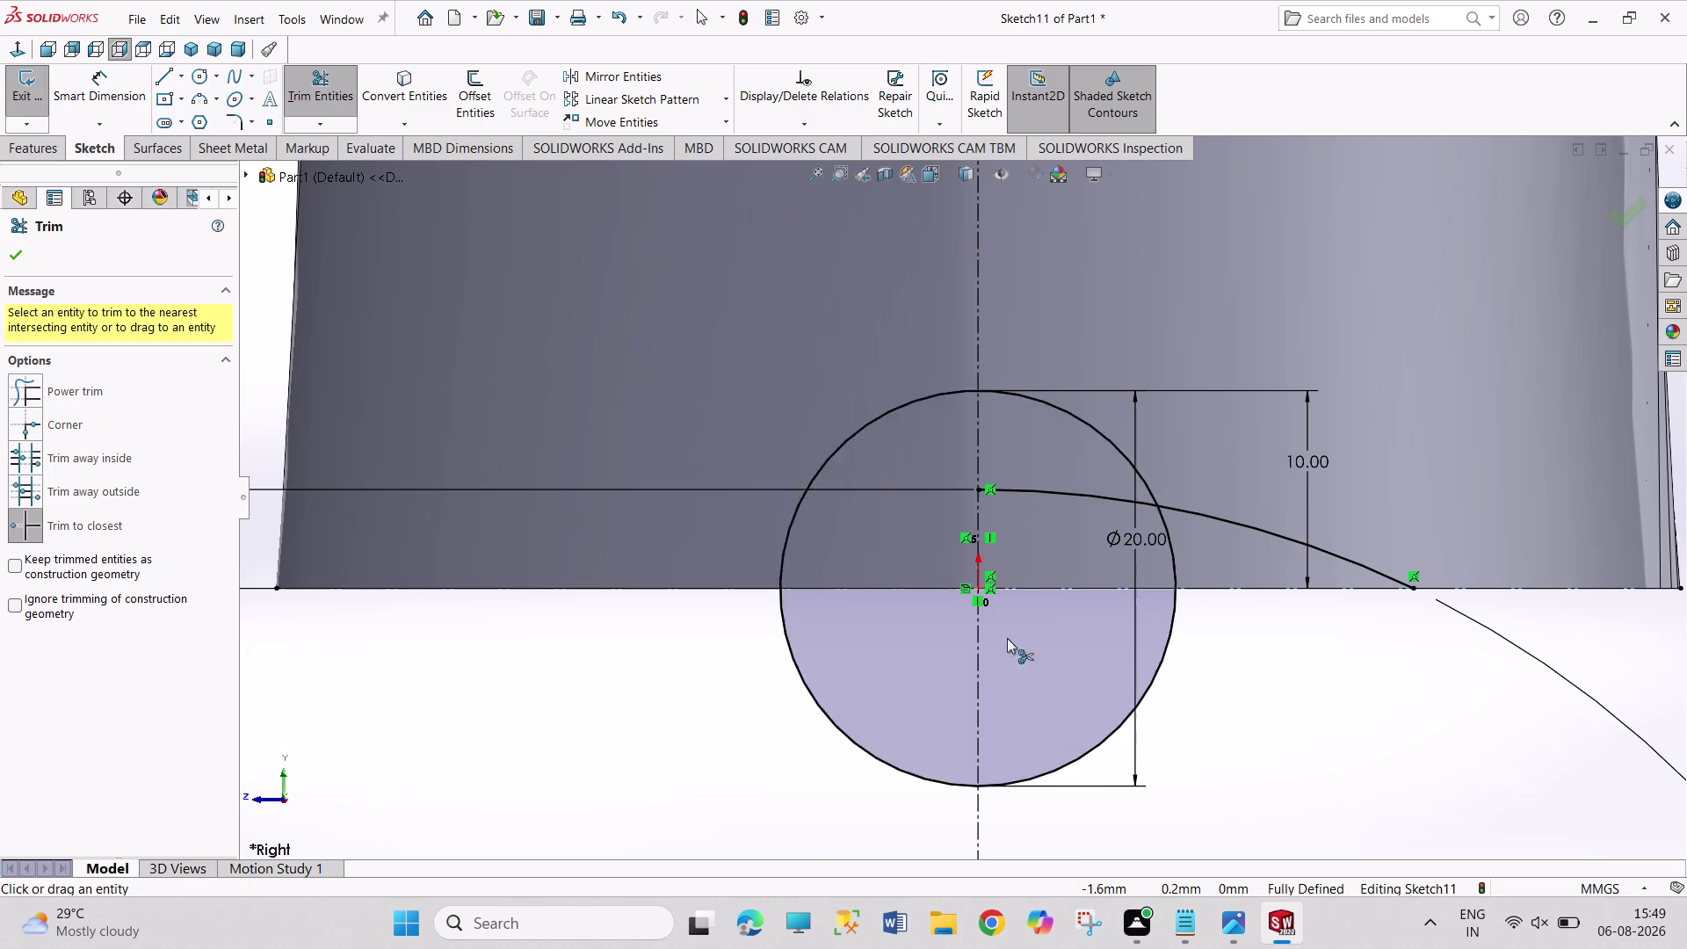
click(1172, 631)
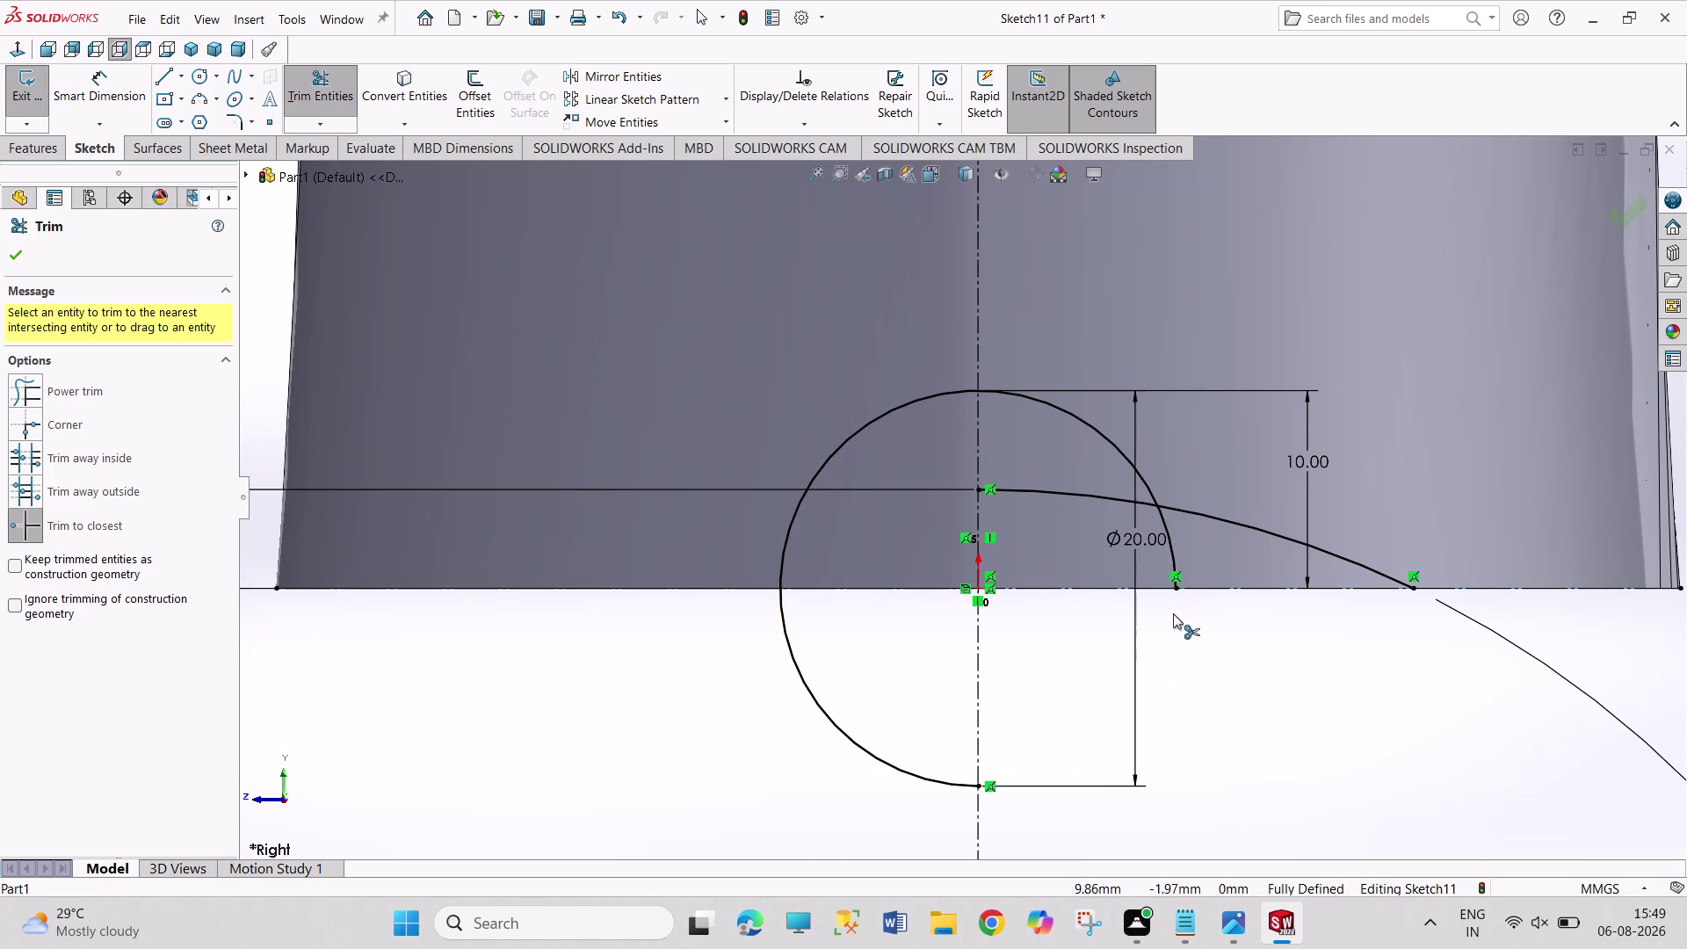
click(1171, 565)
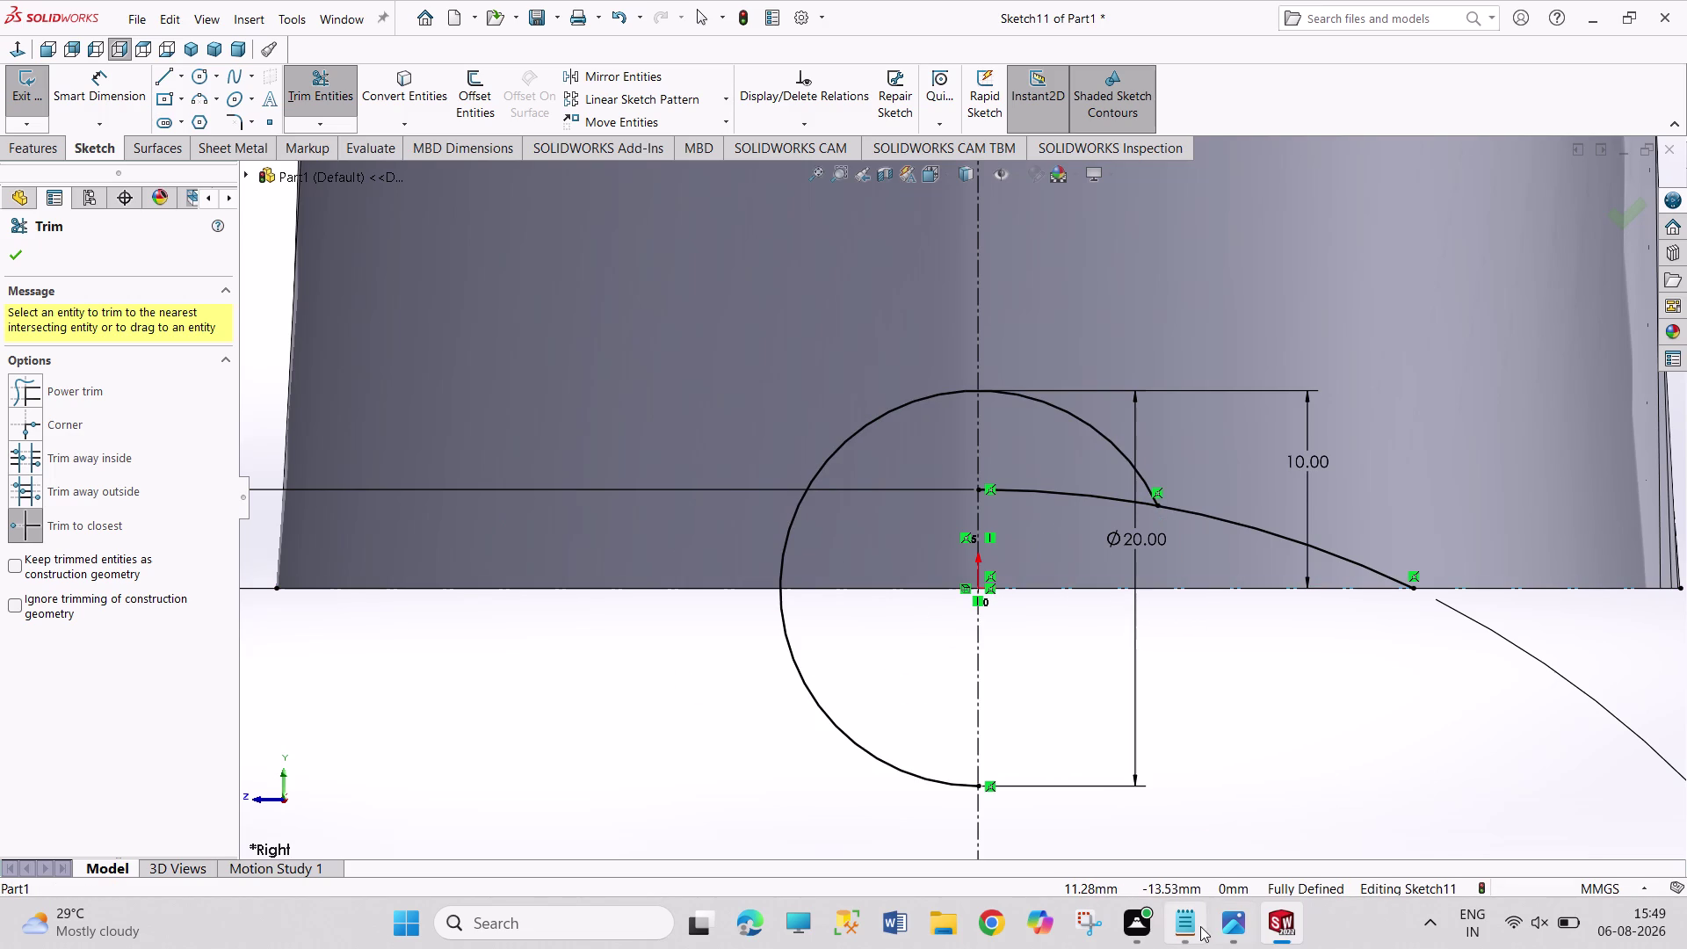
click(1234, 926)
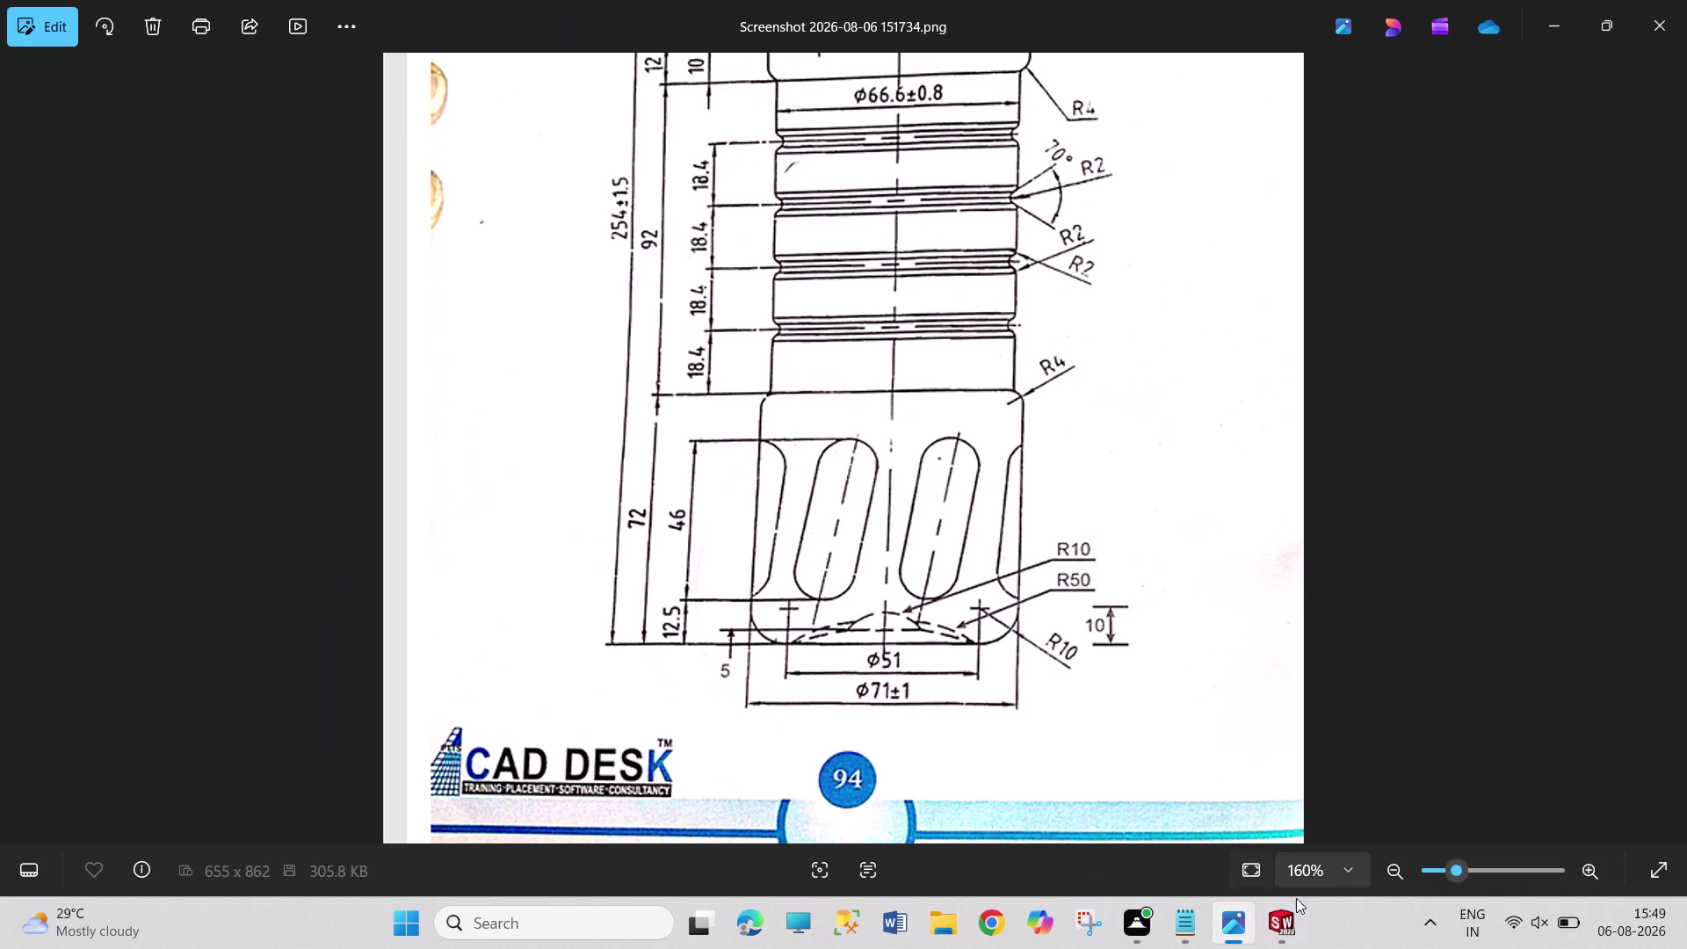
click(1298, 925)
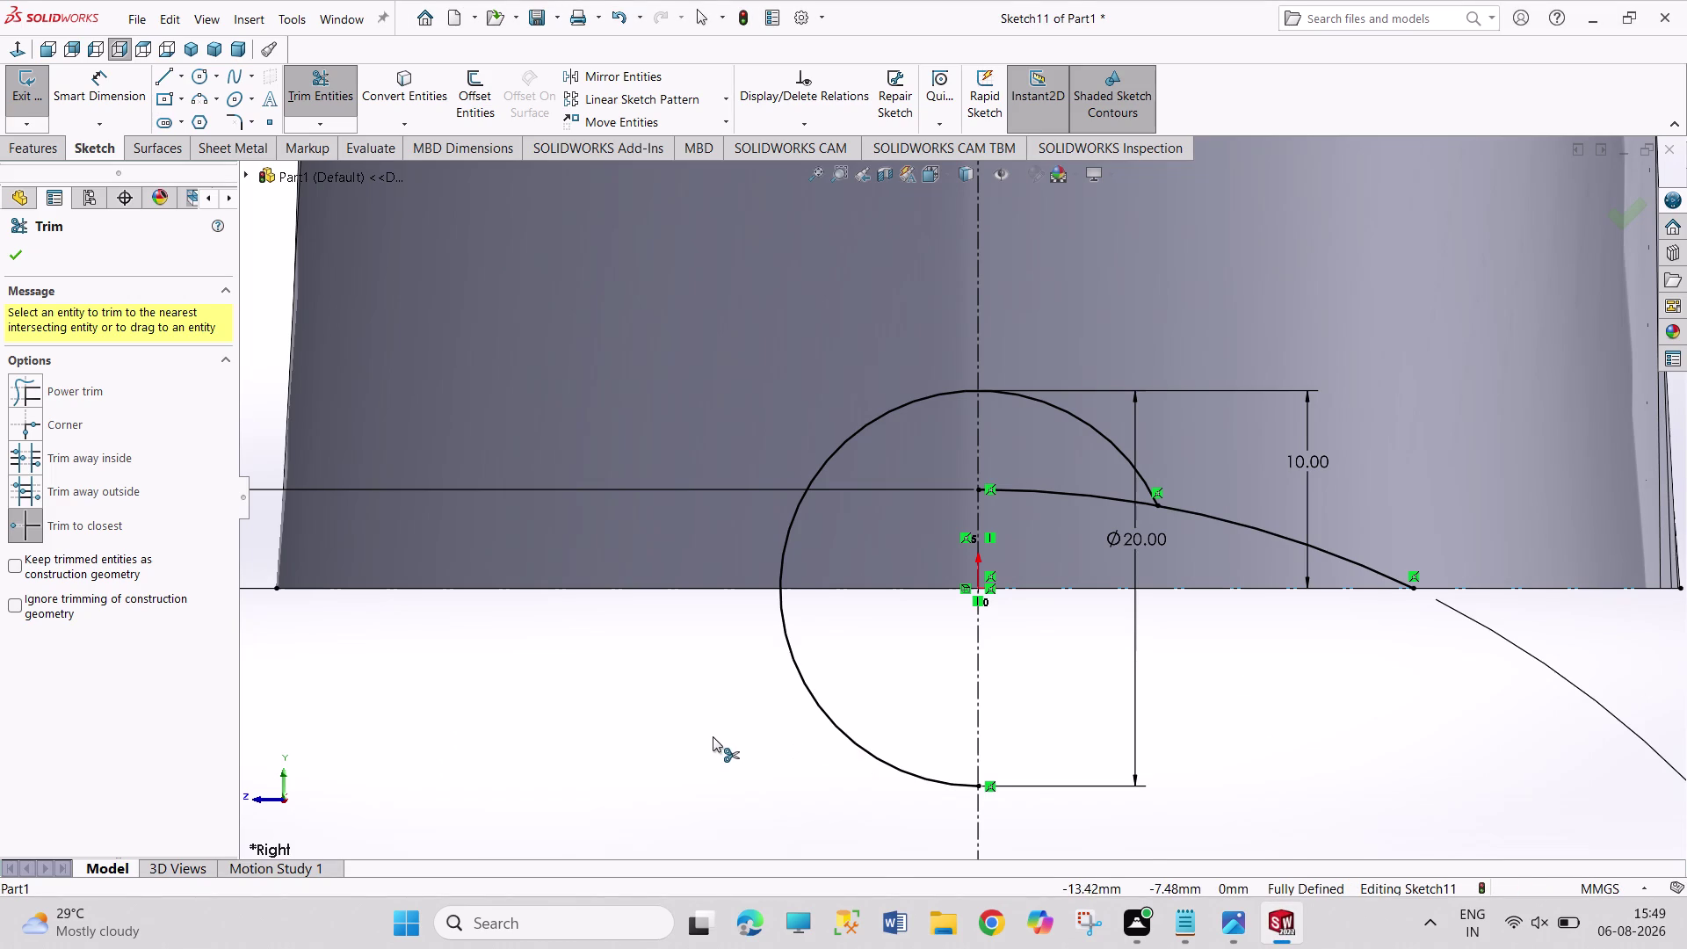
right_click(711, 736)
click(740, 751)
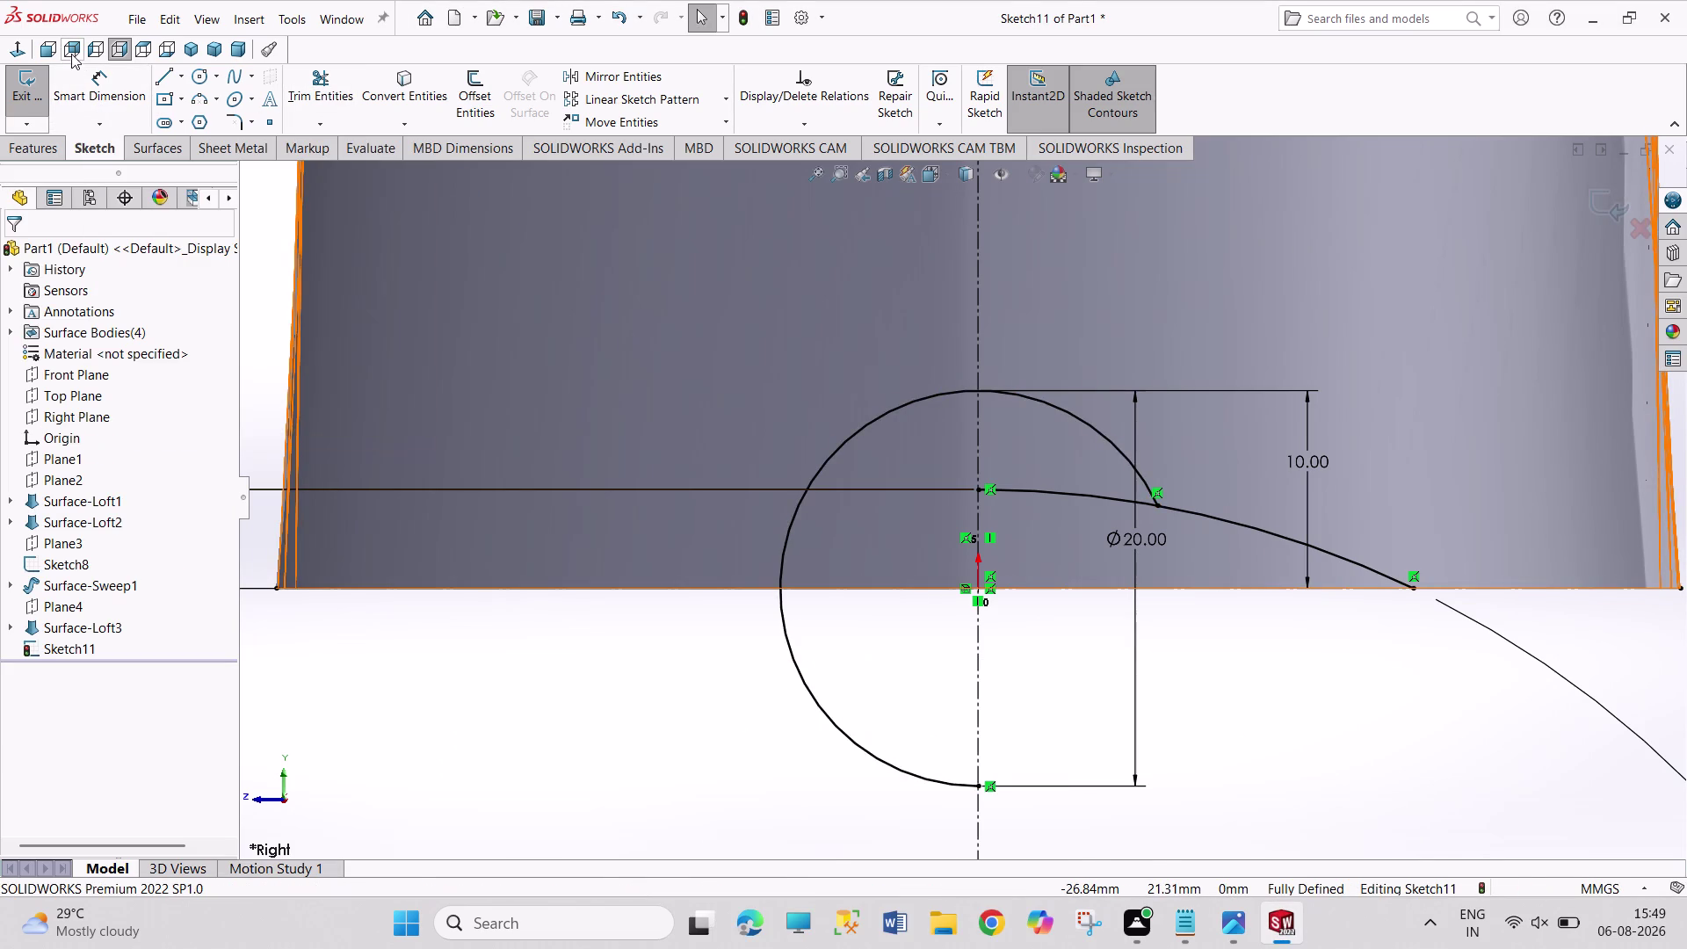
click(288, 89)
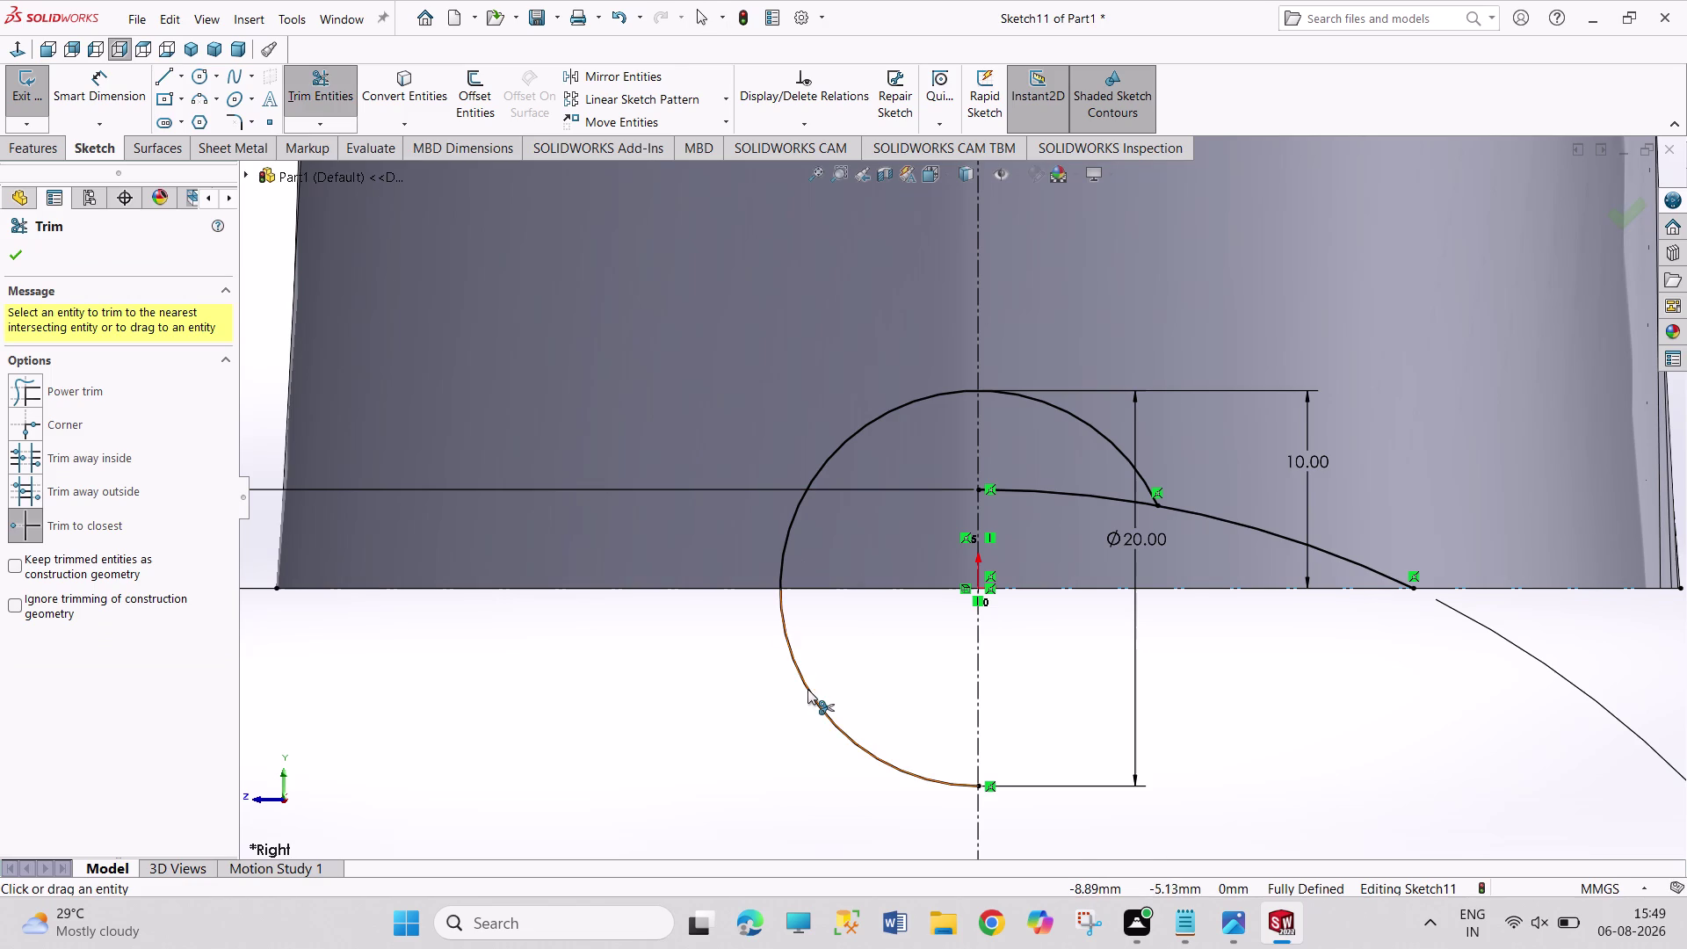
click(808, 689)
click(812, 476)
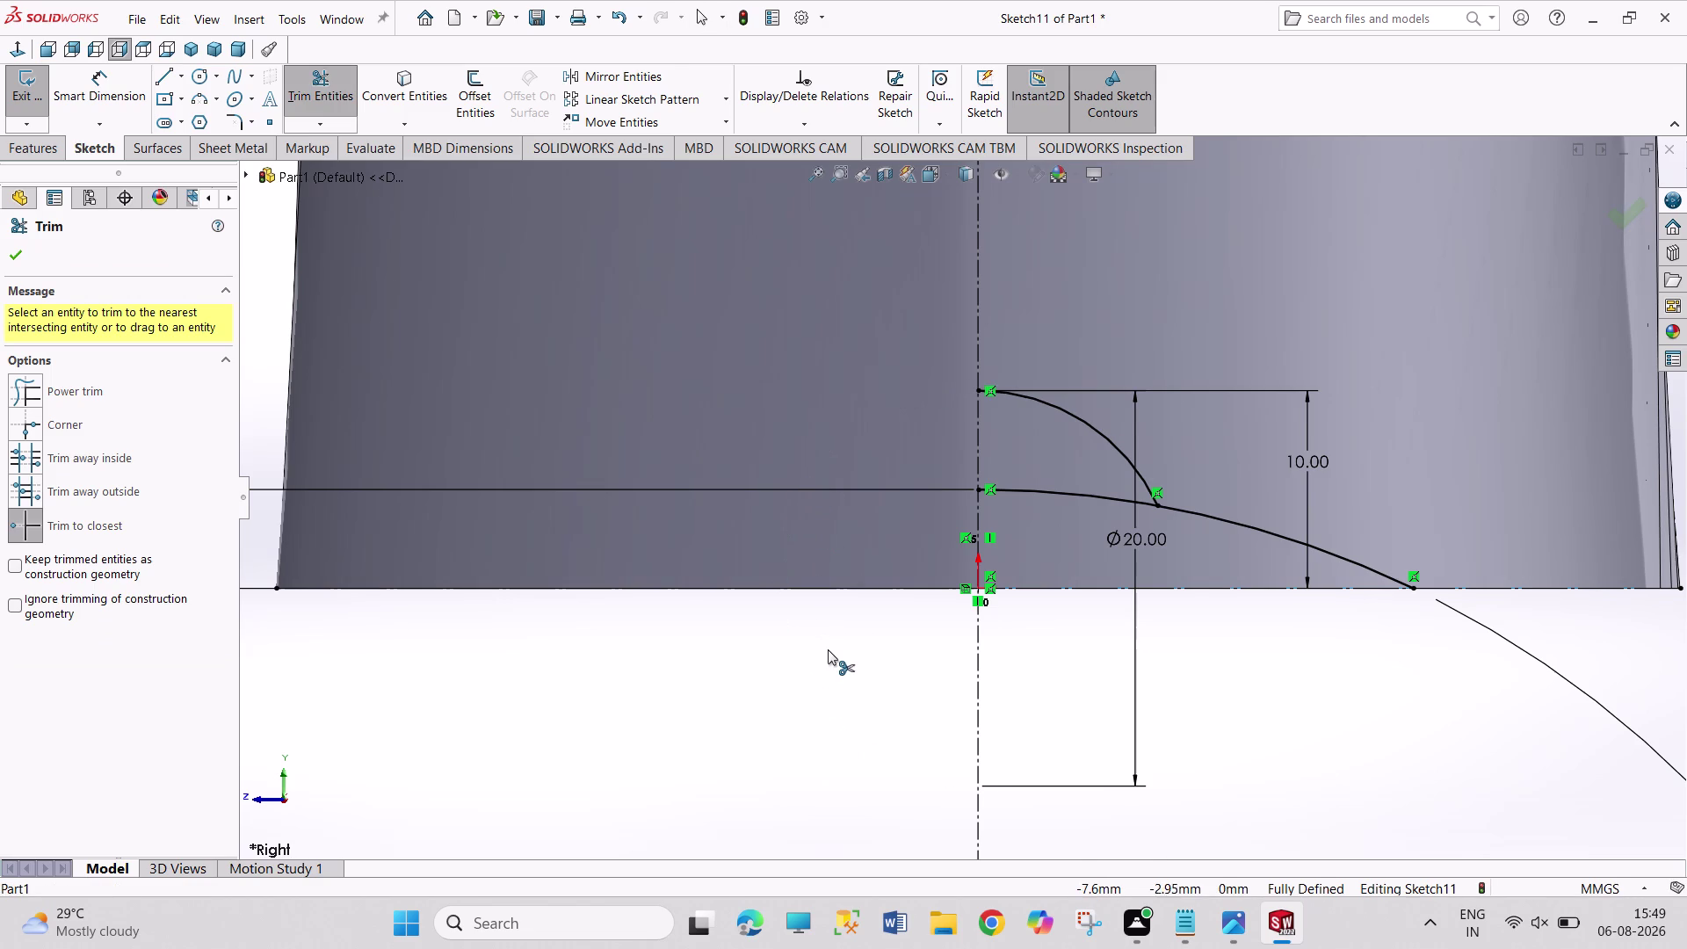
right_click(828, 652)
click(852, 710)
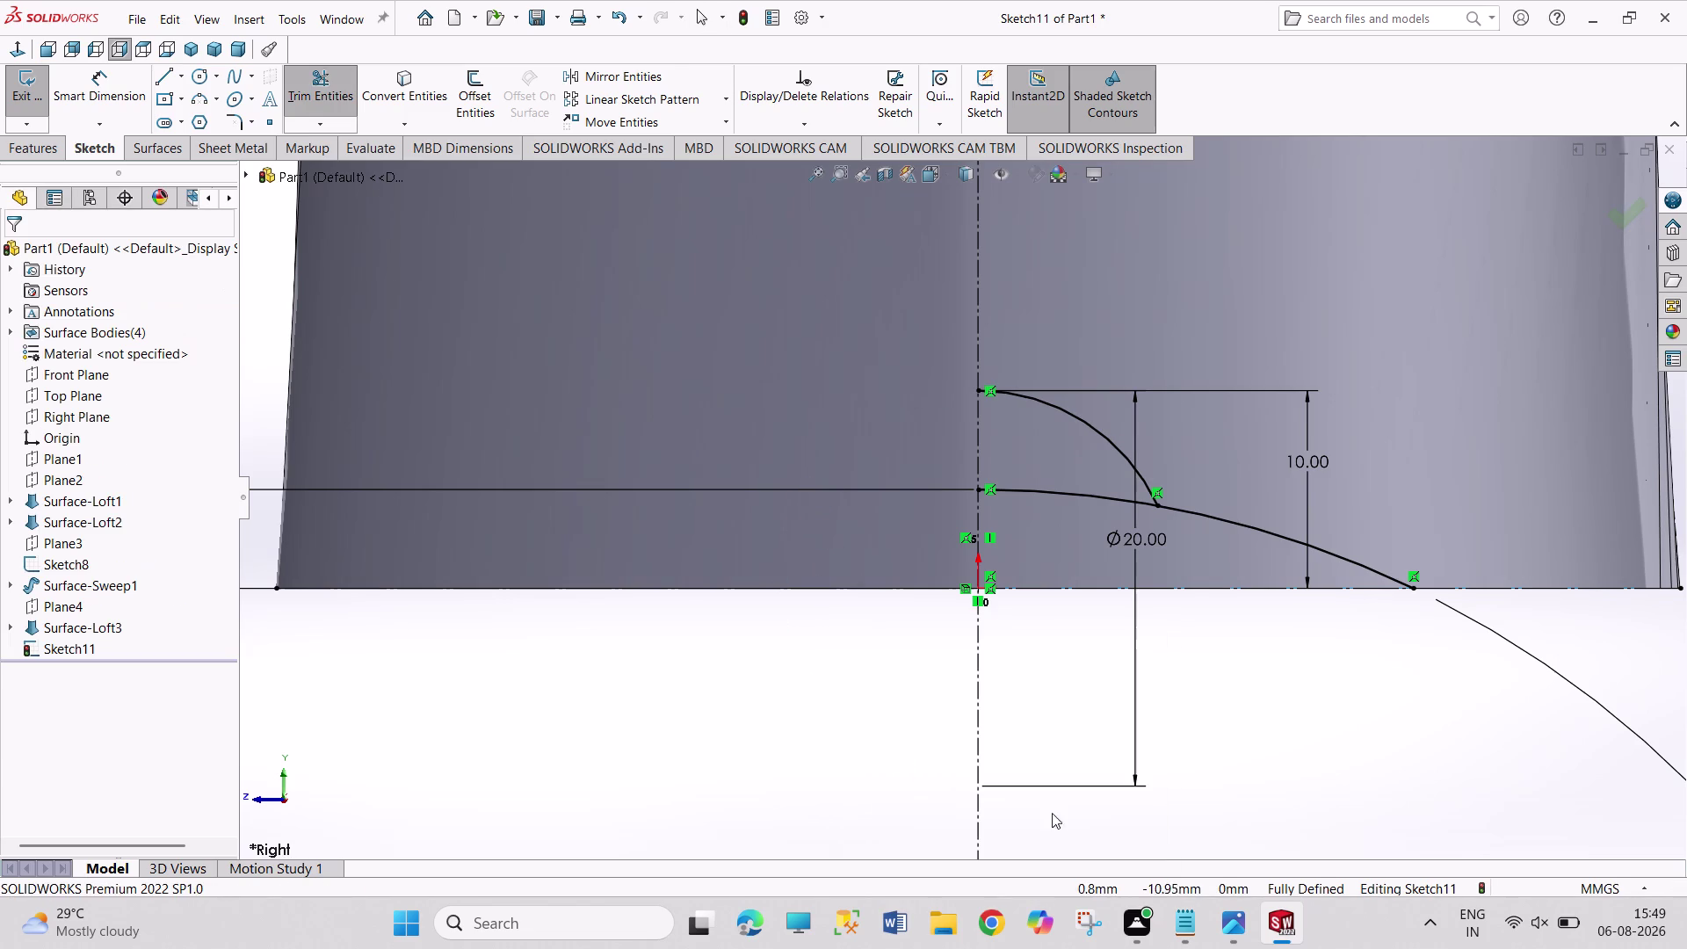
click(1241, 902)
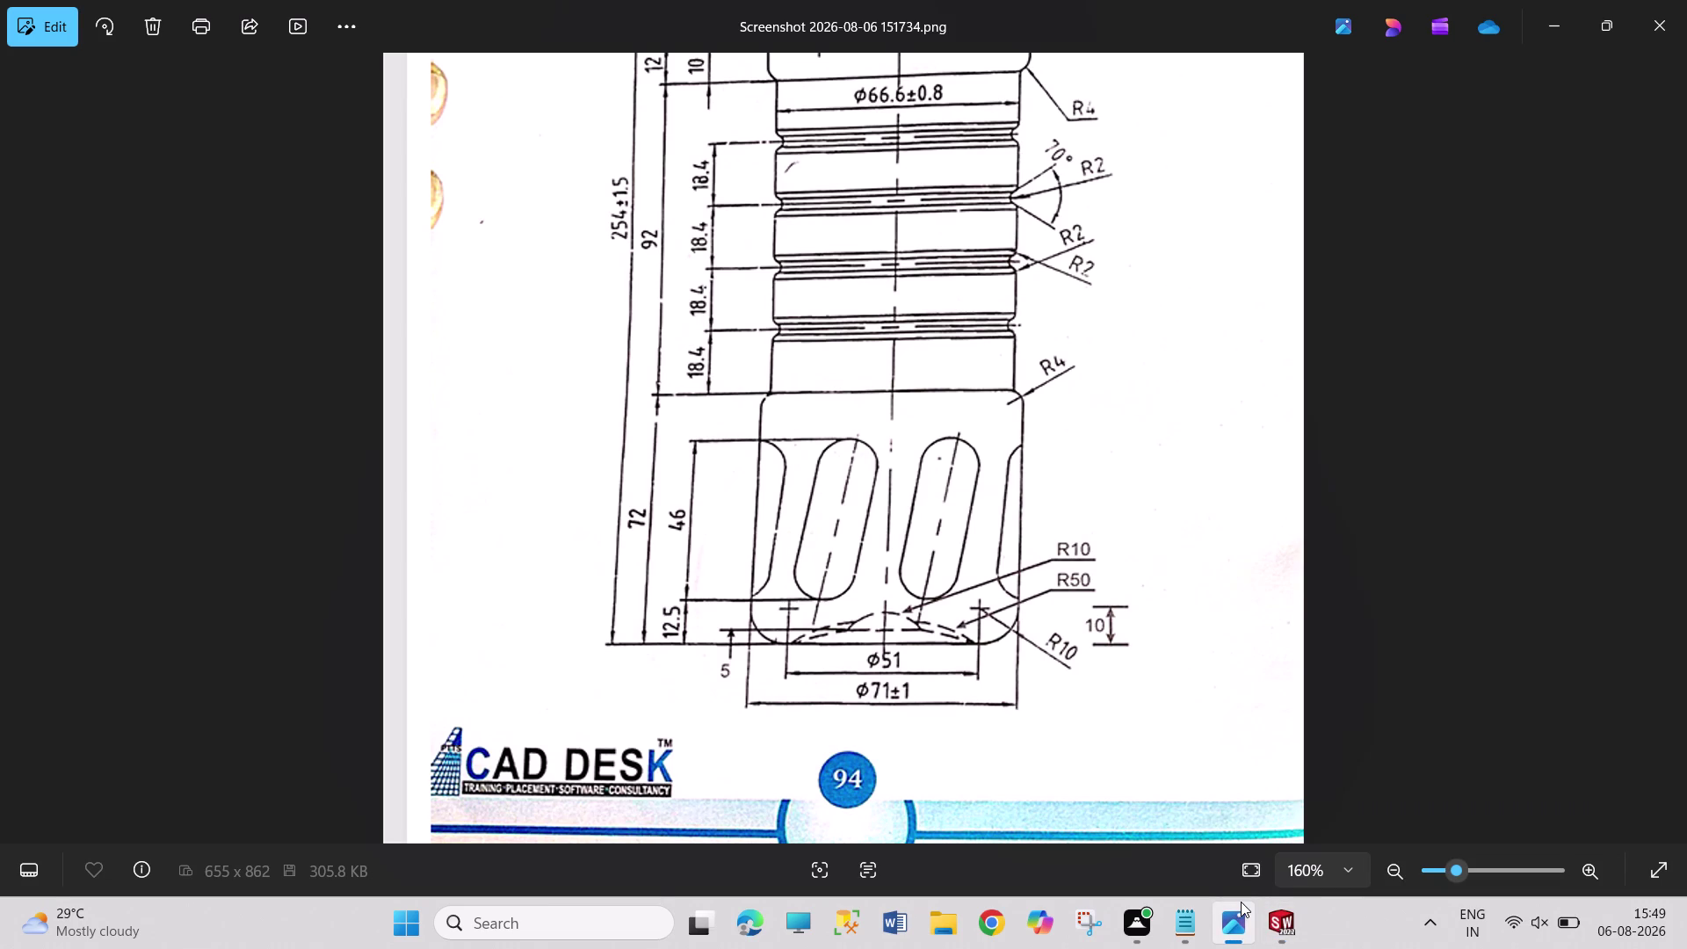
click(1292, 926)
scroll(up, 3)
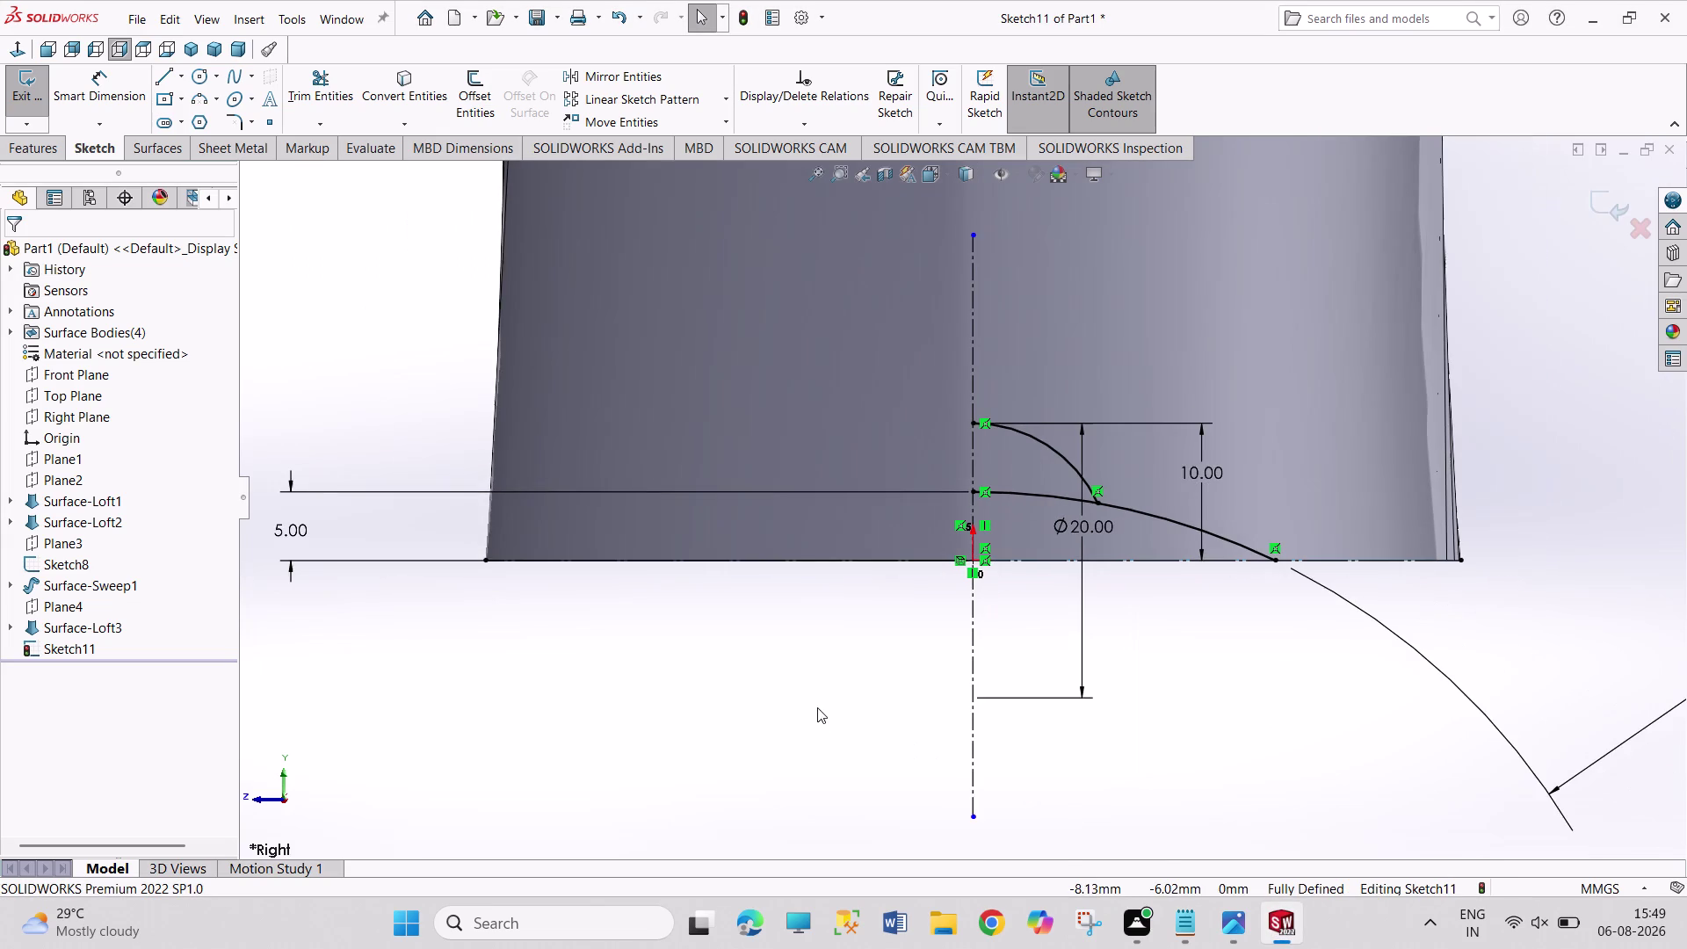
scroll(up, 3)
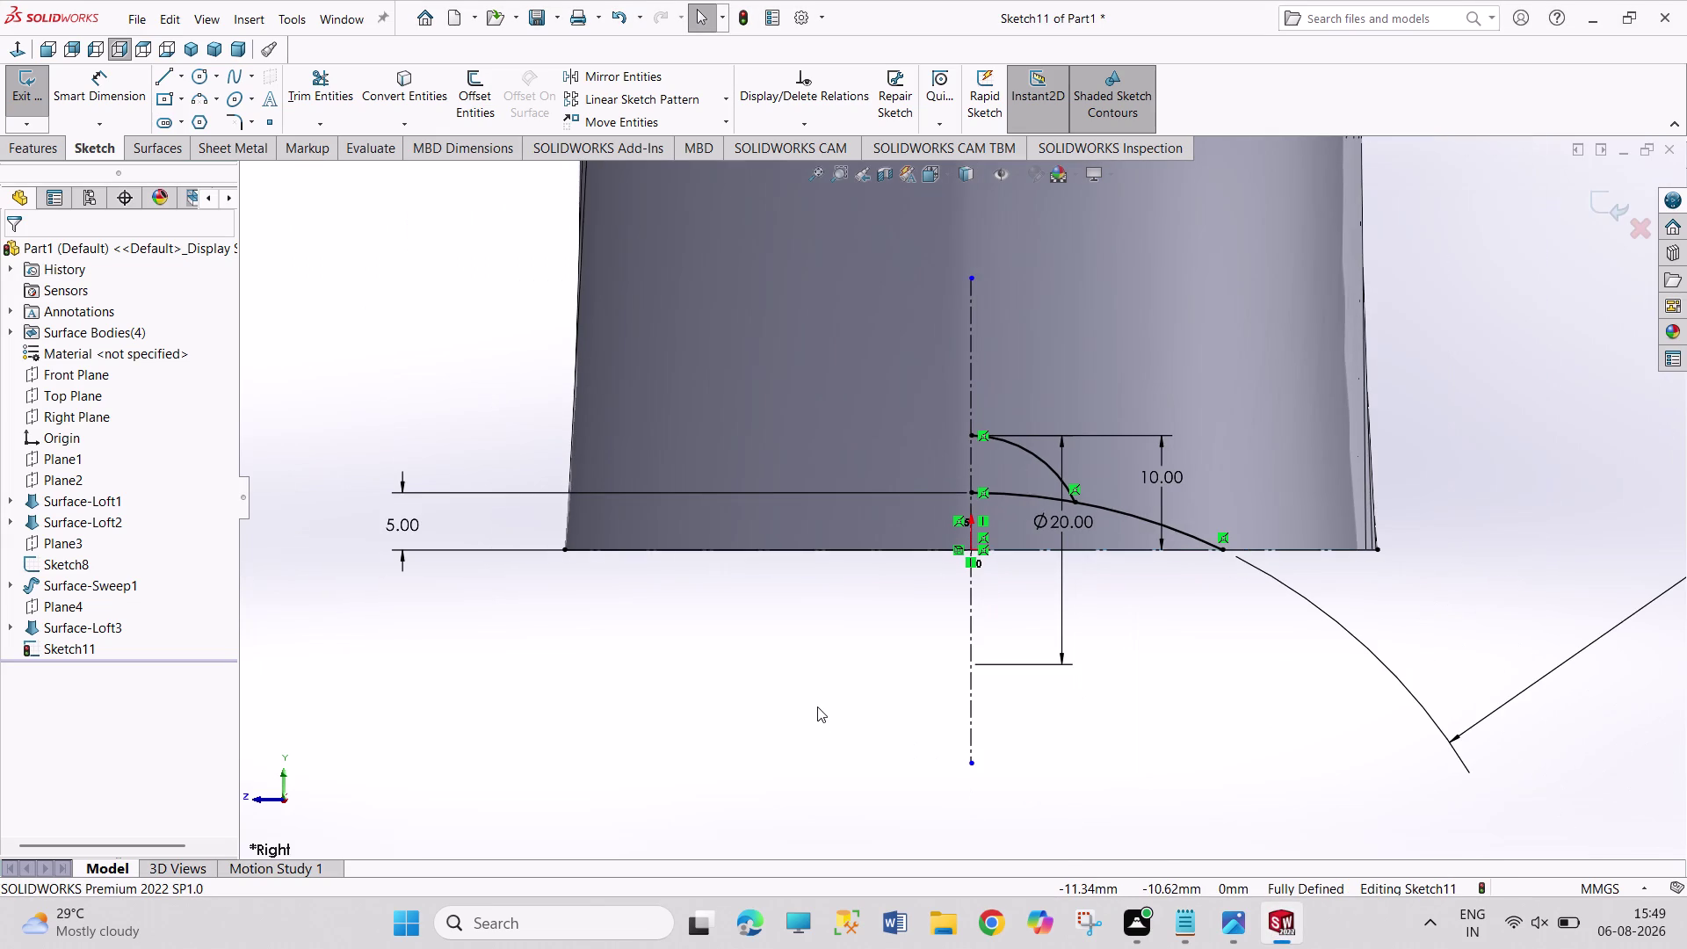
click(24, 103)
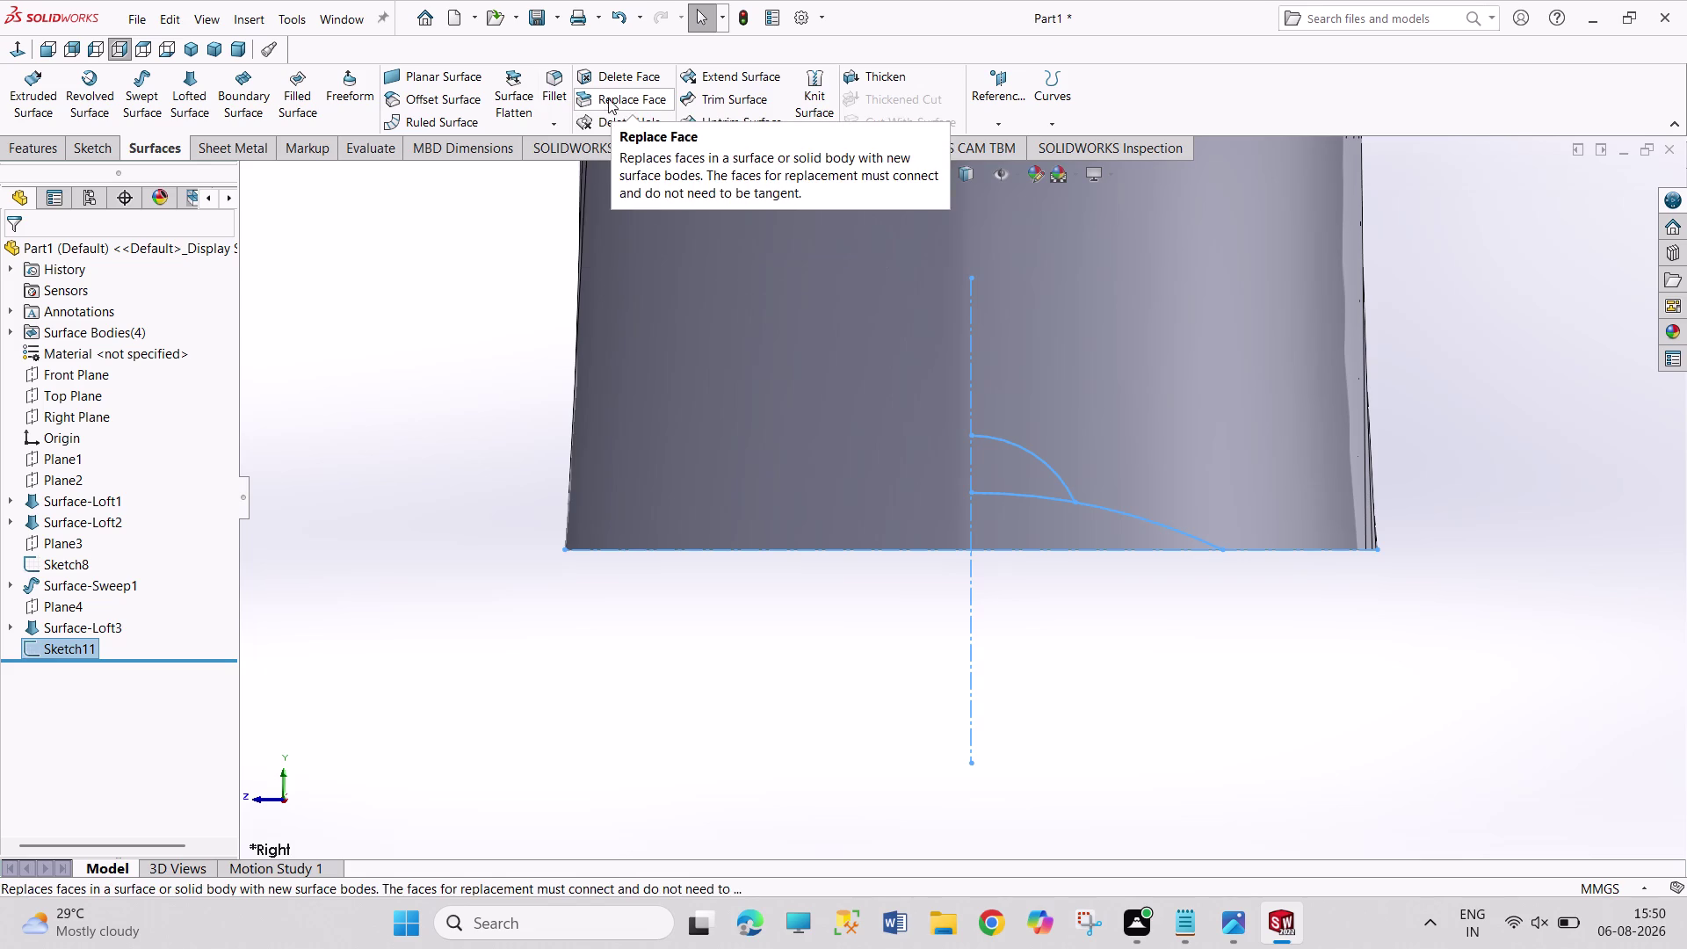
Switch to a 3D view and orbit the bottle to inspect its base.
click(191, 54)
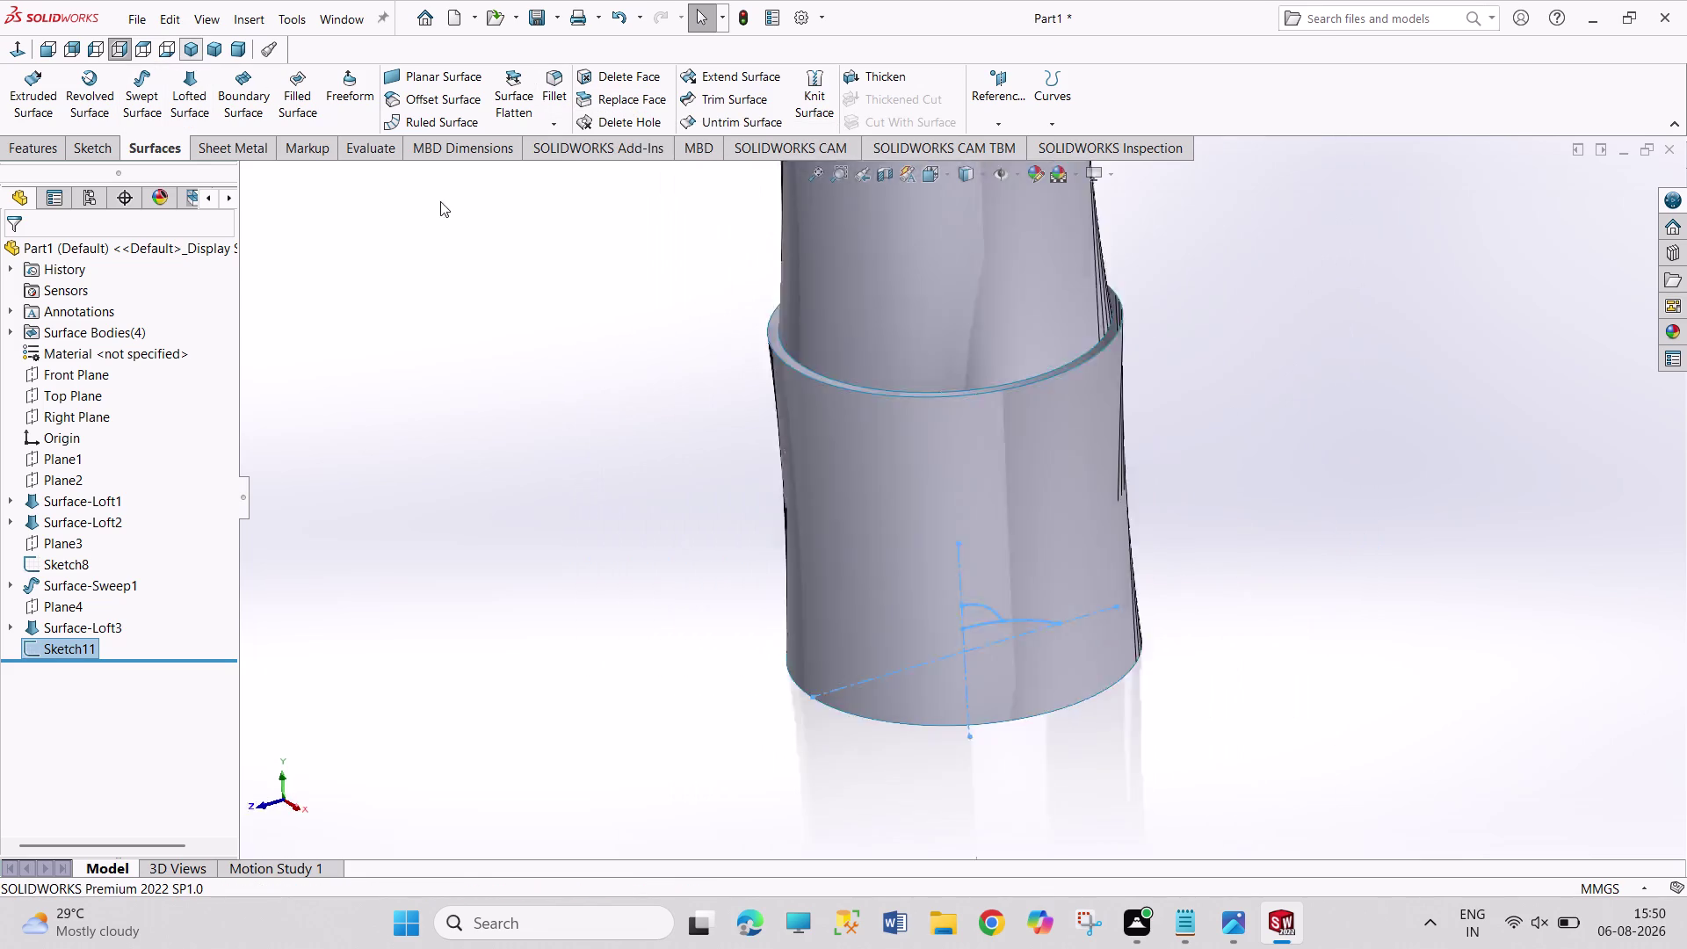
middle_drag(1019, 809, 928, 445)
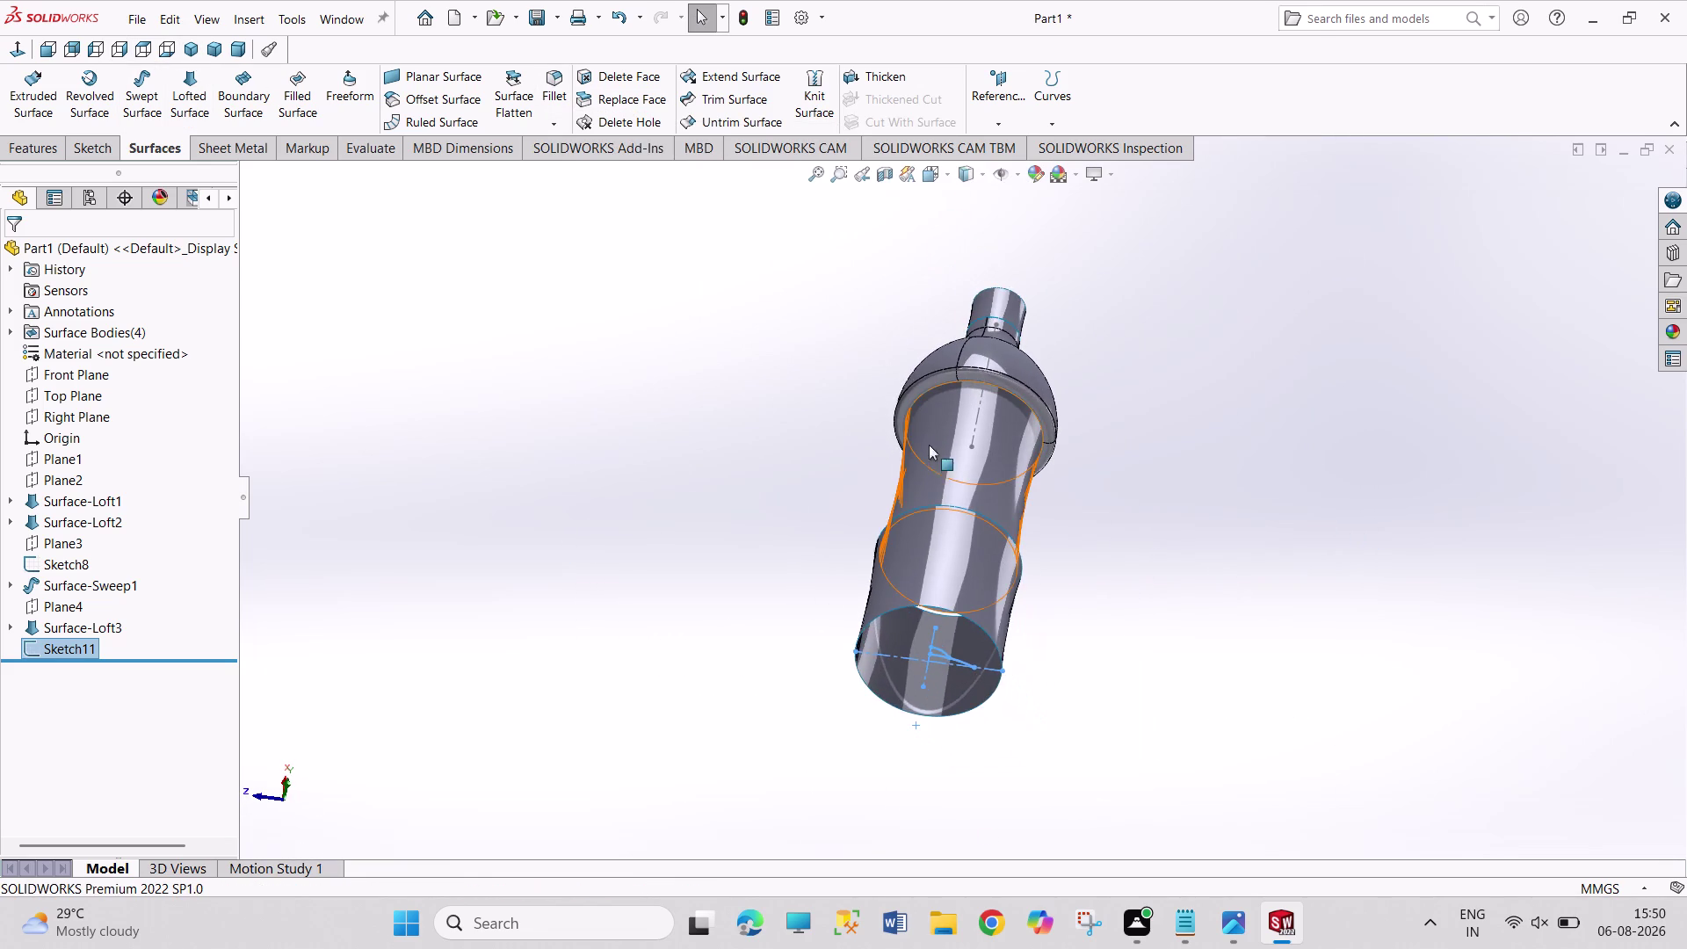
scroll(down, 3)
middle_drag(1113, 807, 1108, 782)
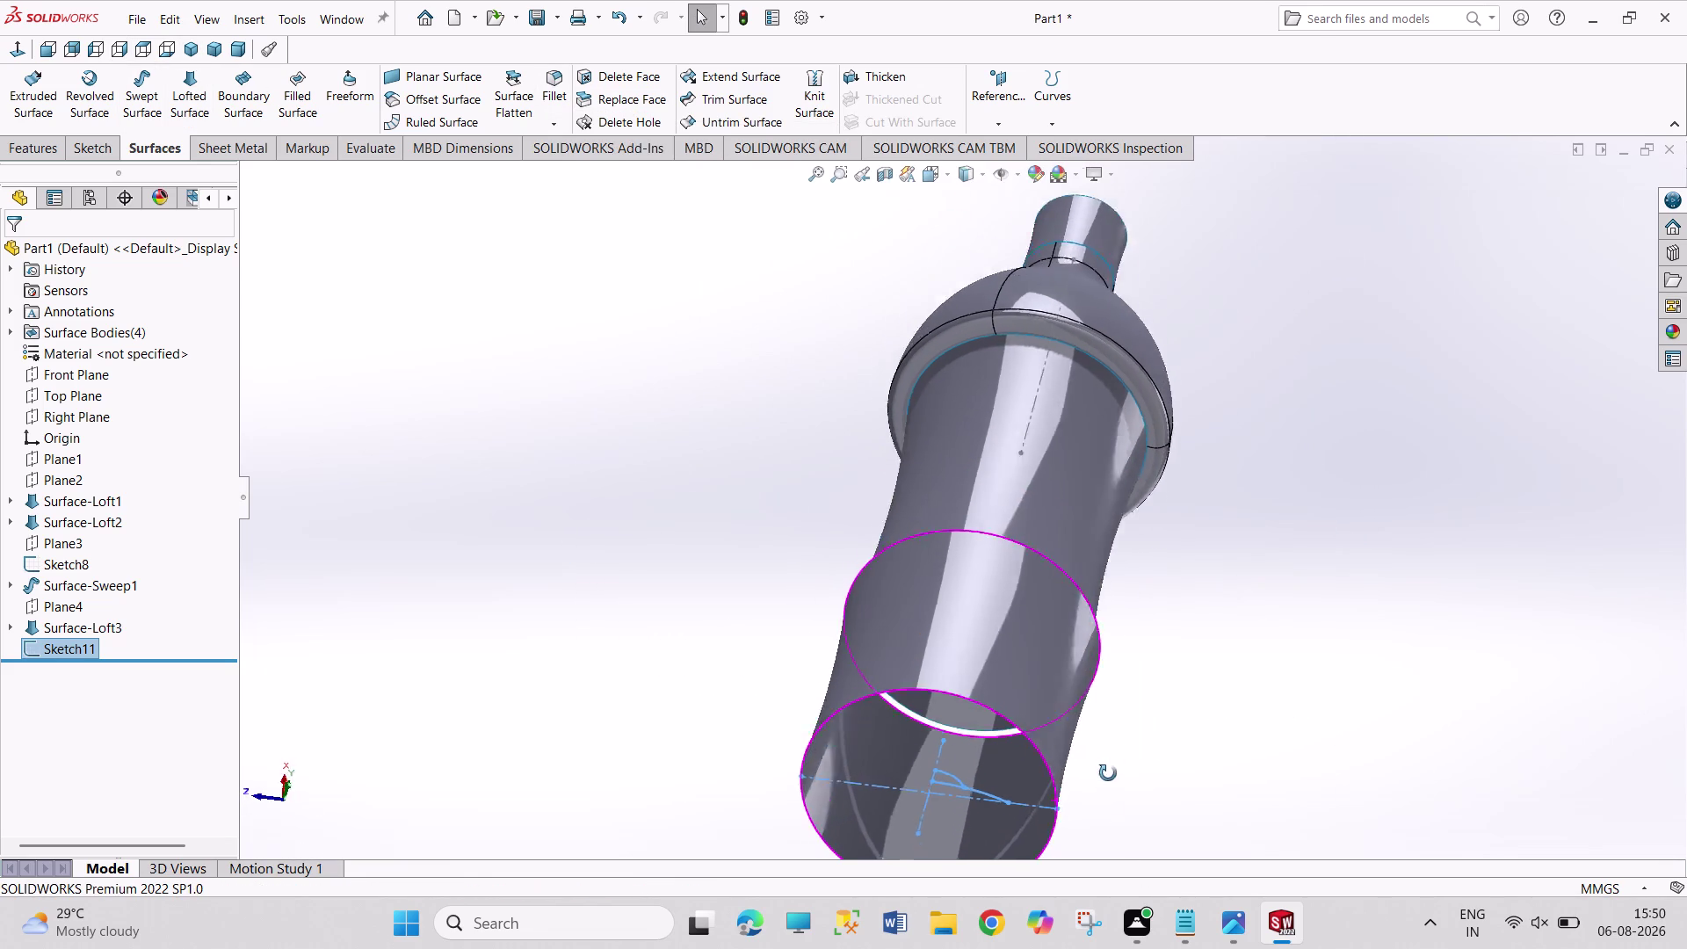
middle_drag(1108, 781, 1098, 638)
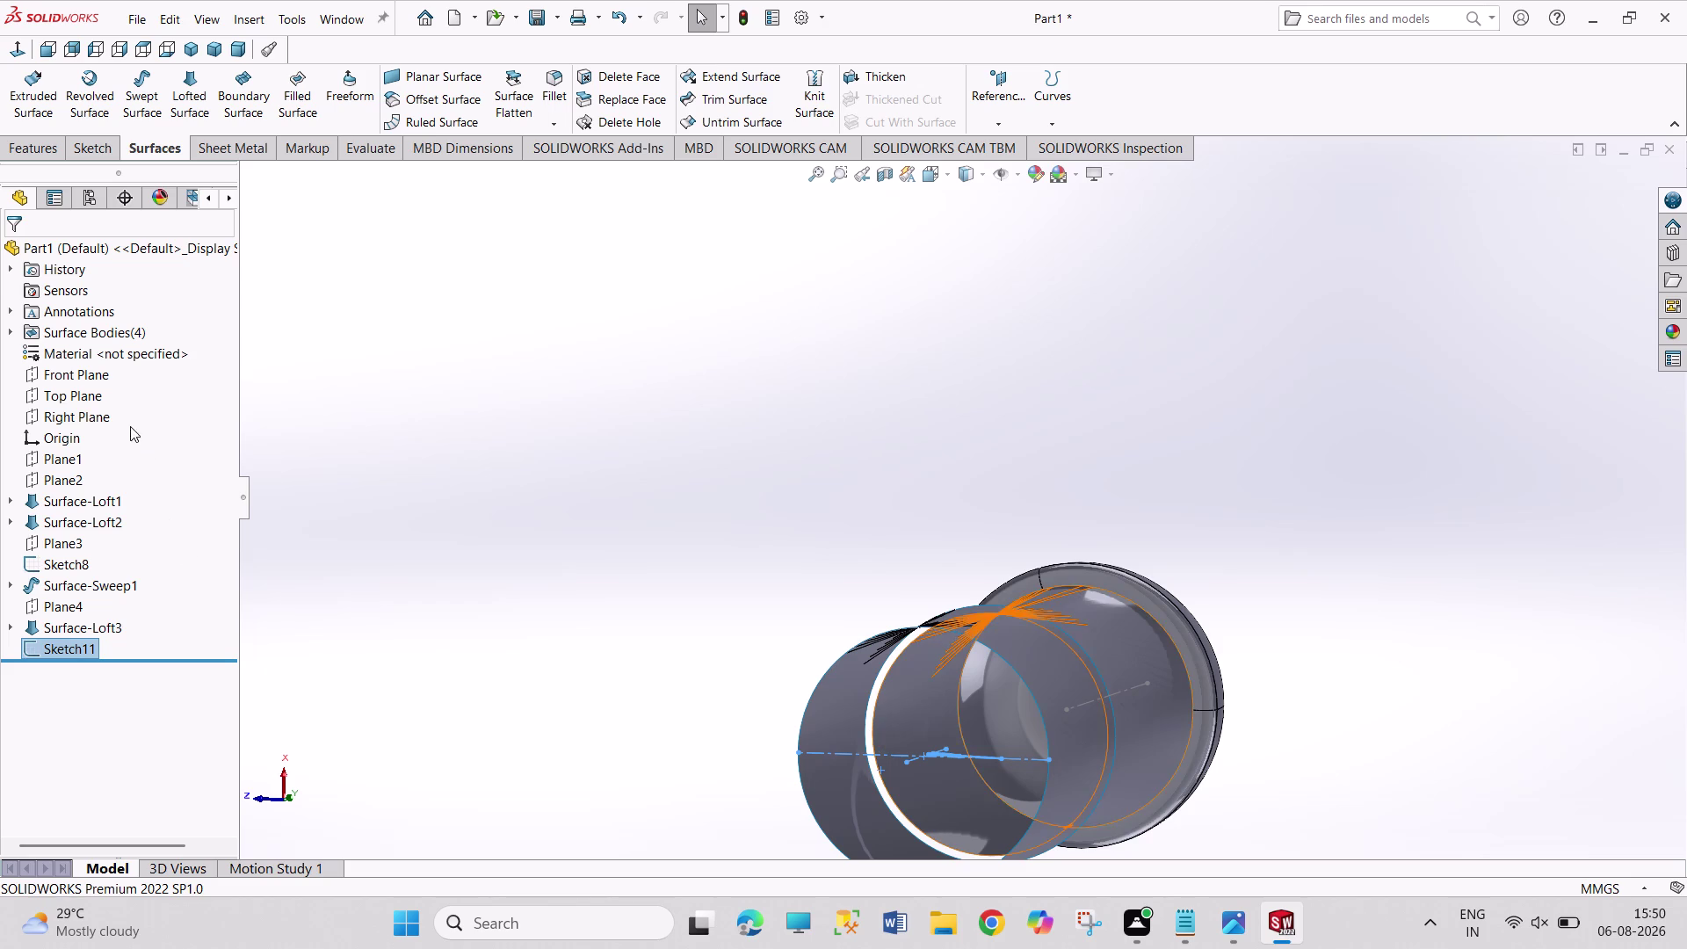
Reopen Sketch11 for editing and compare it with the reference drawing.
click(75, 649)
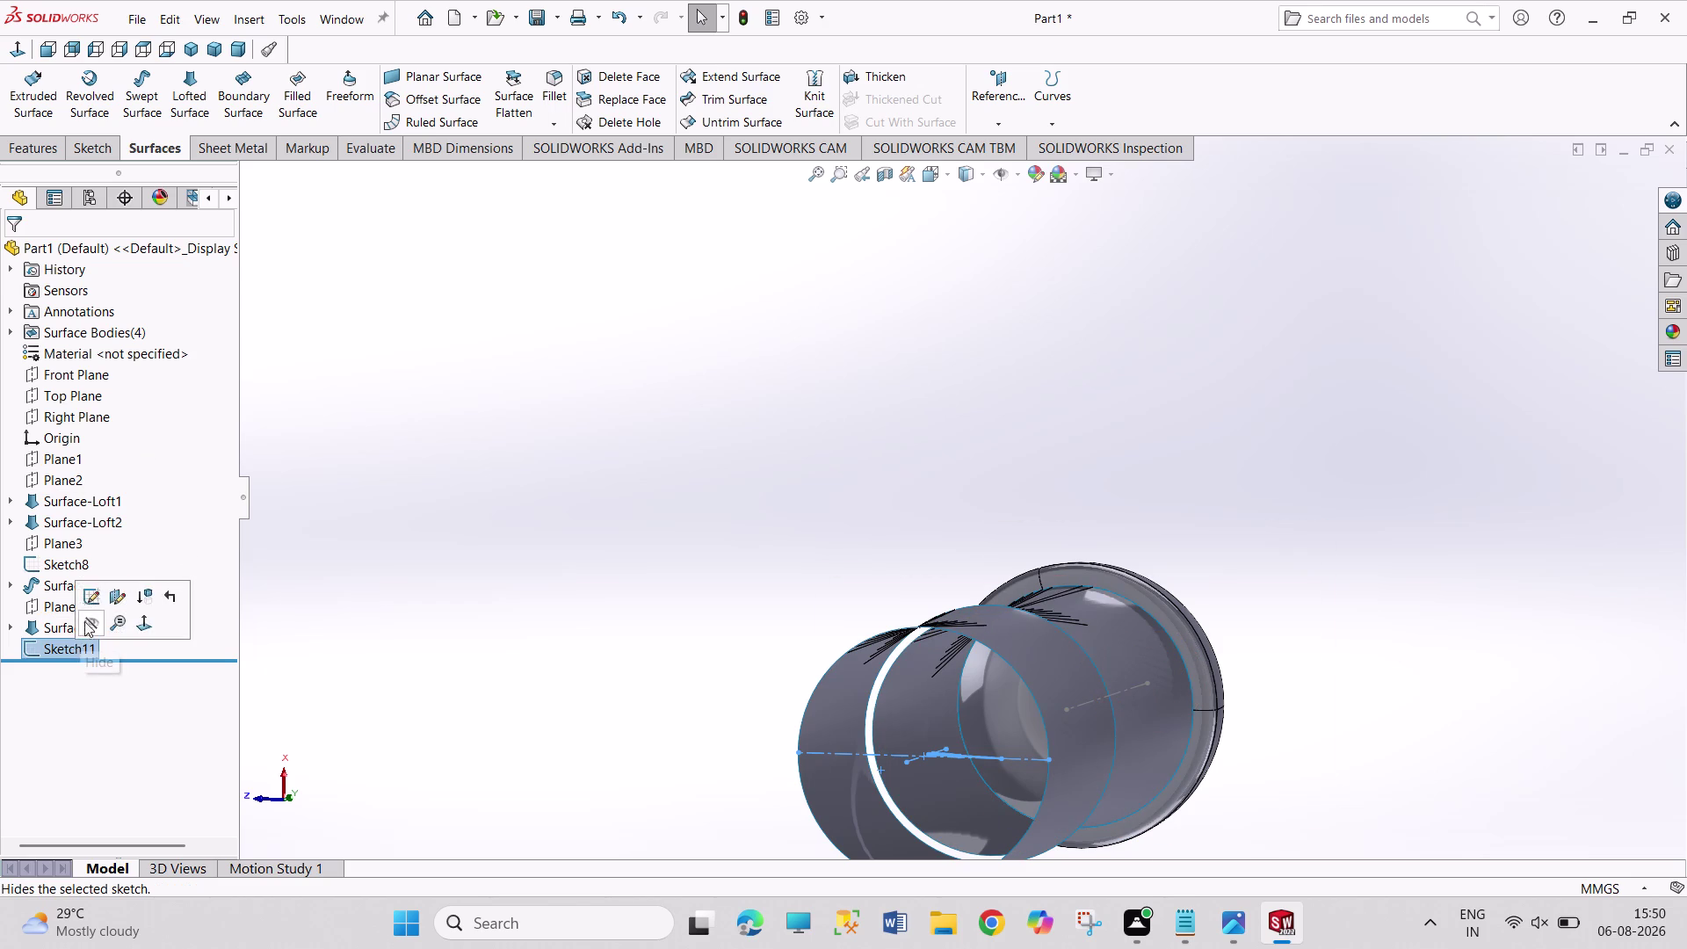
click(89, 600)
click(356, 624)
click(75, 643)
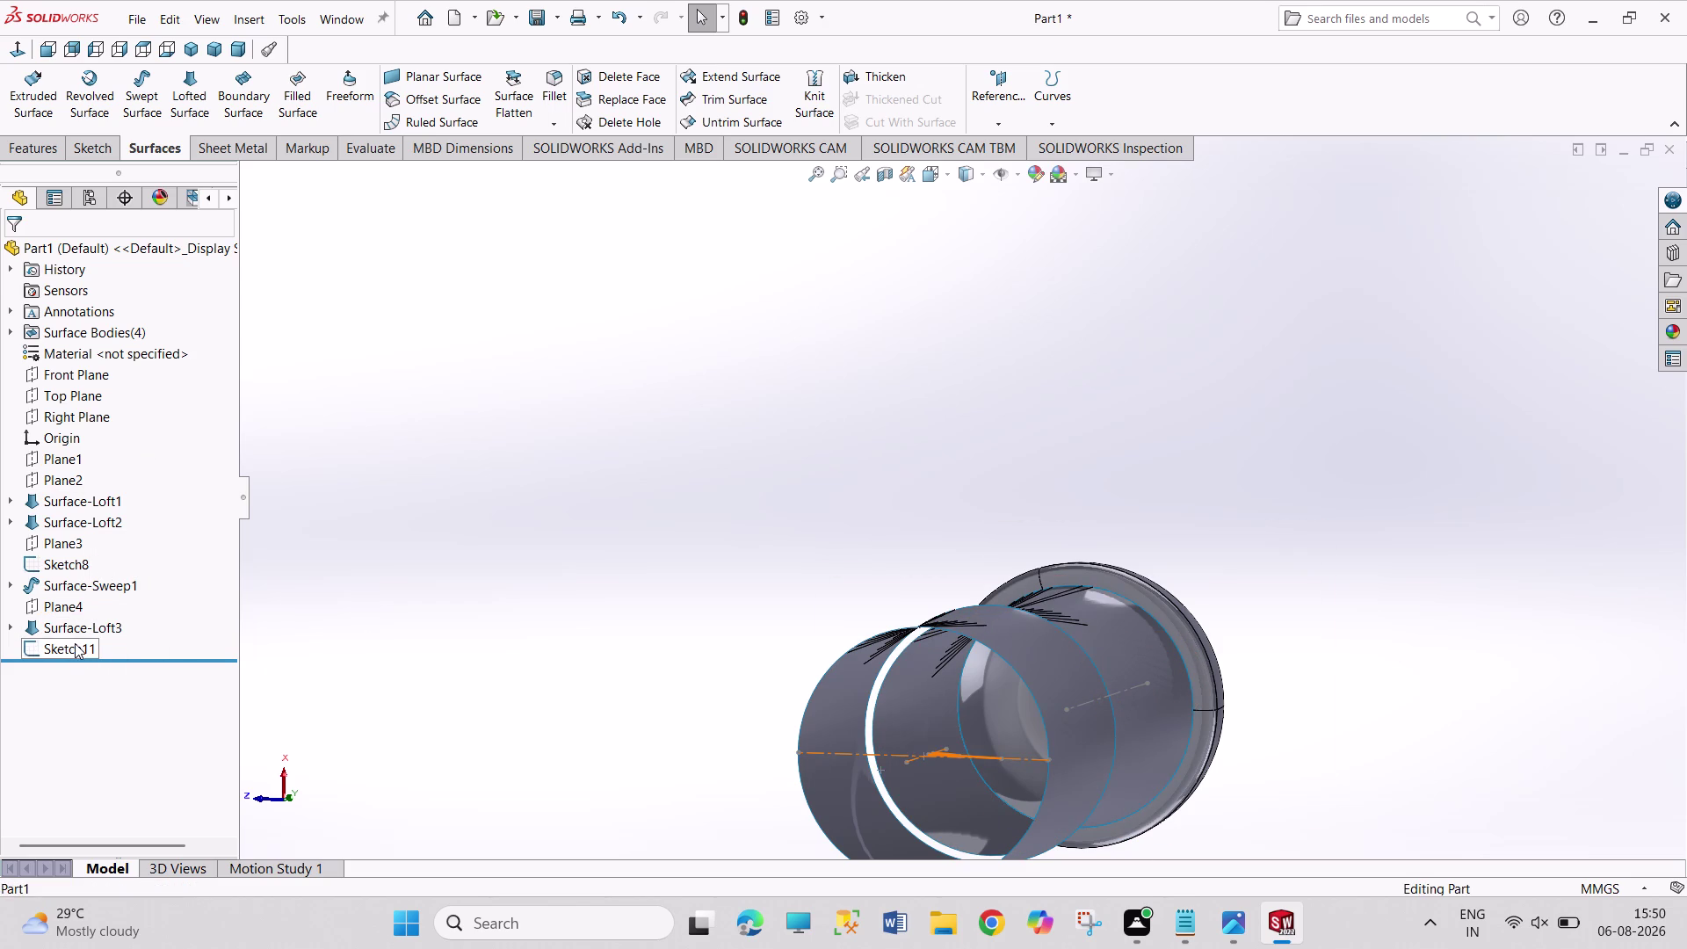
click(91, 590)
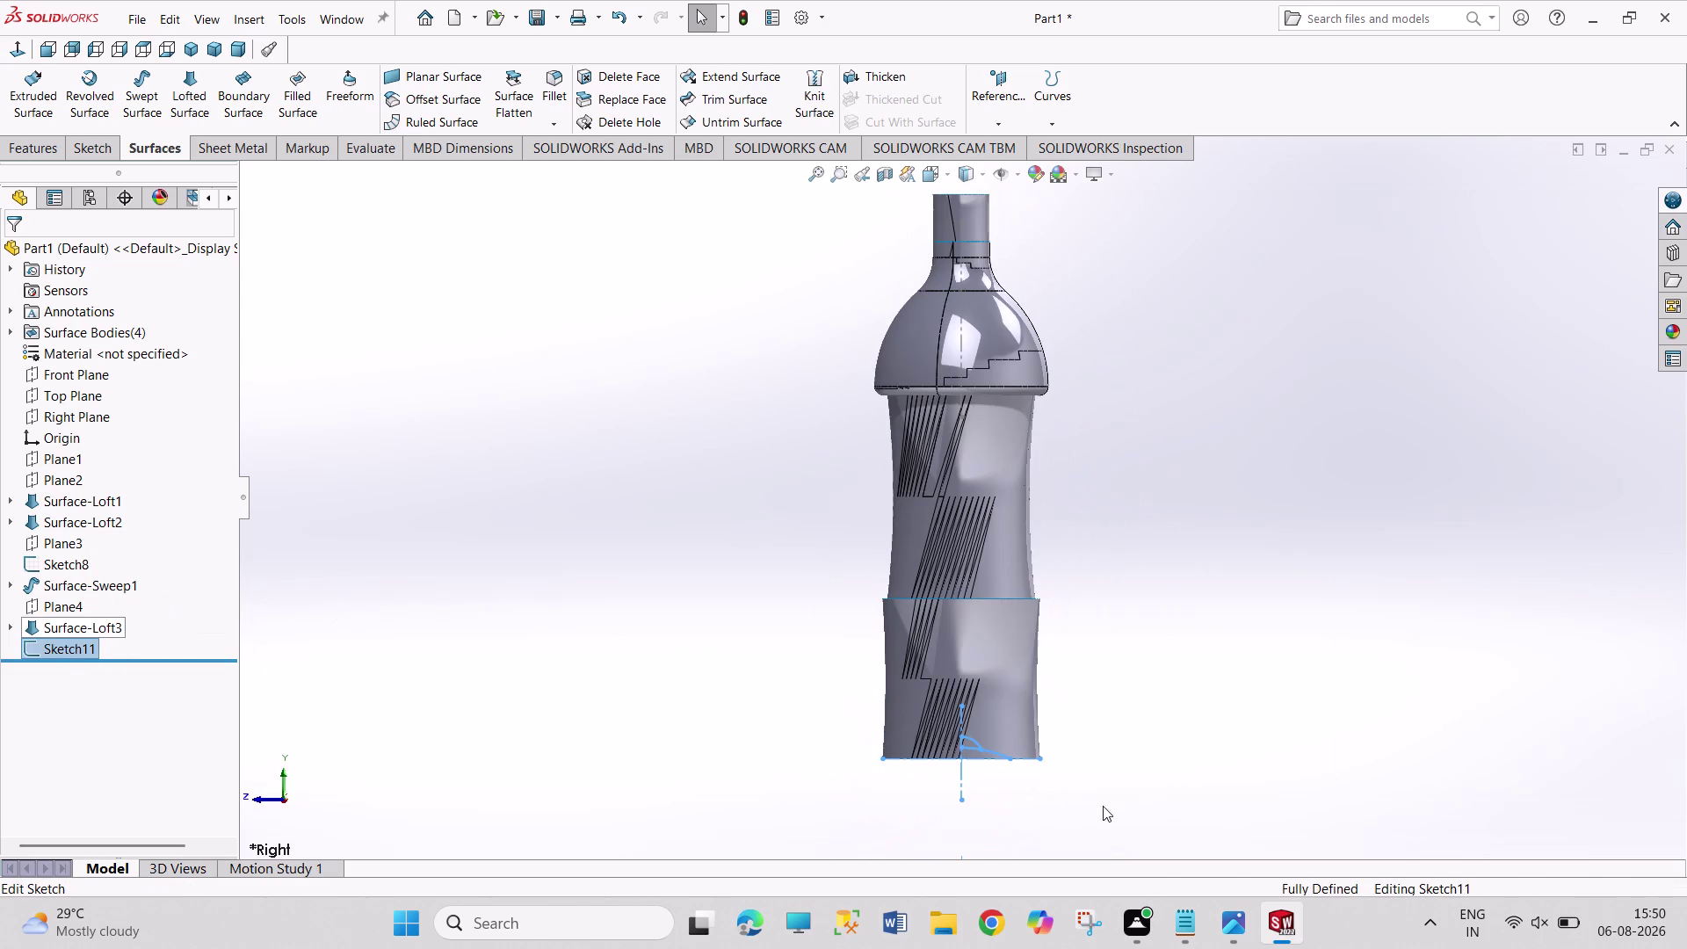
scroll(down, 3)
scroll(down, 3)
scroll(down, 3)
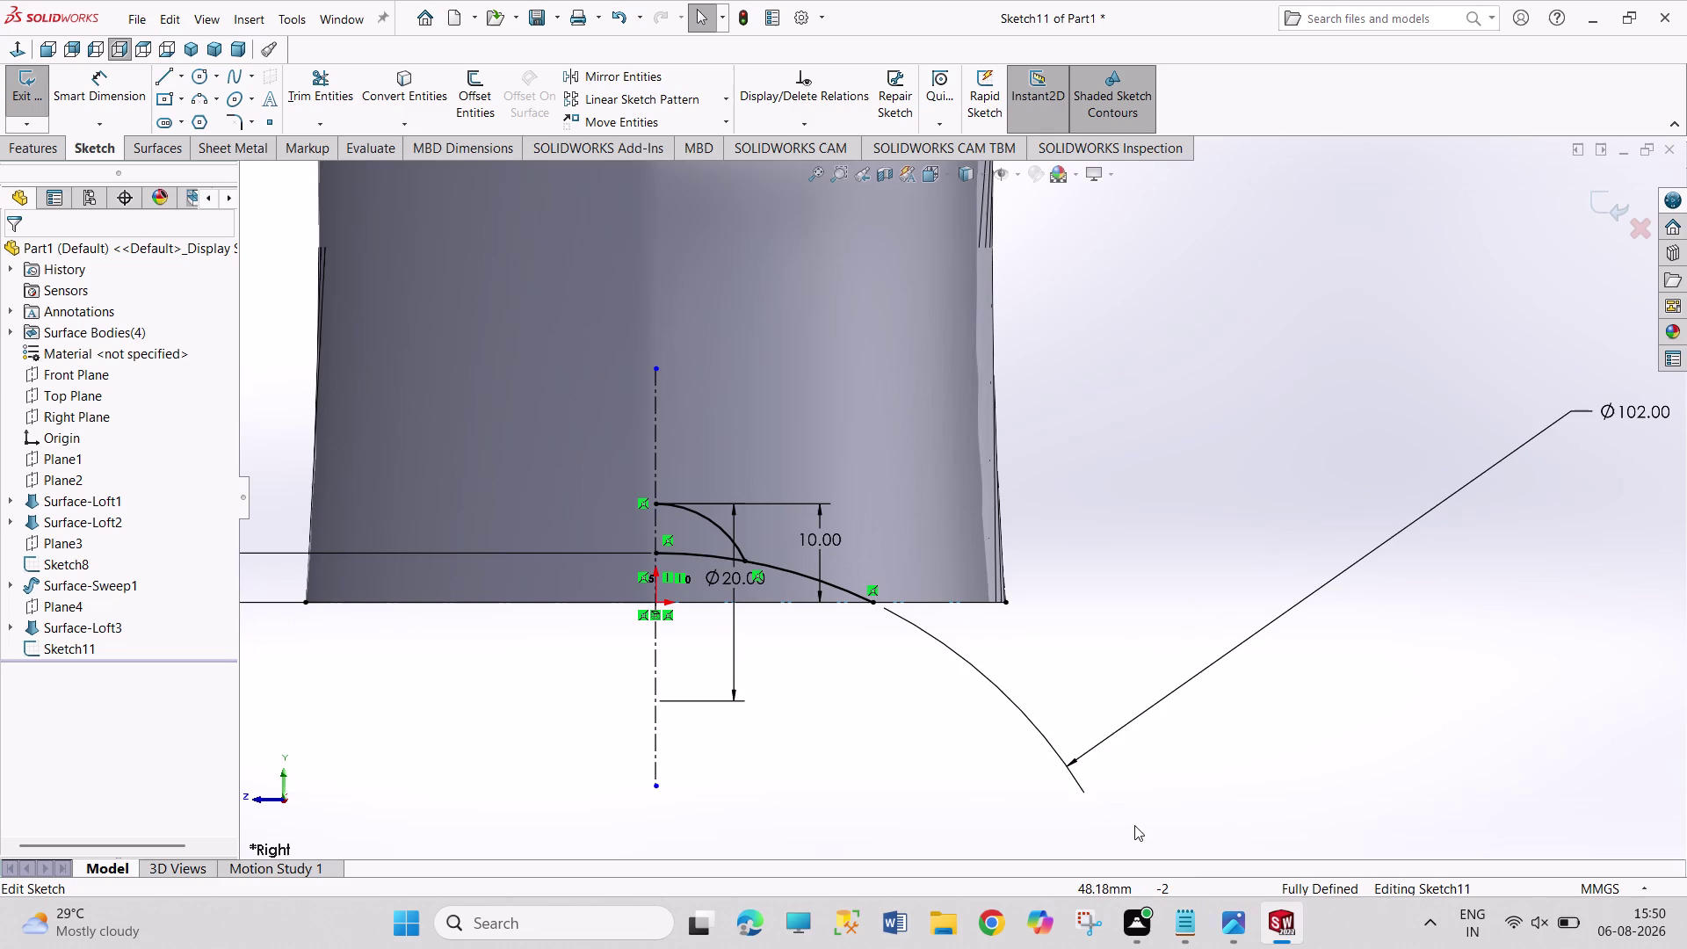
click(1231, 934)
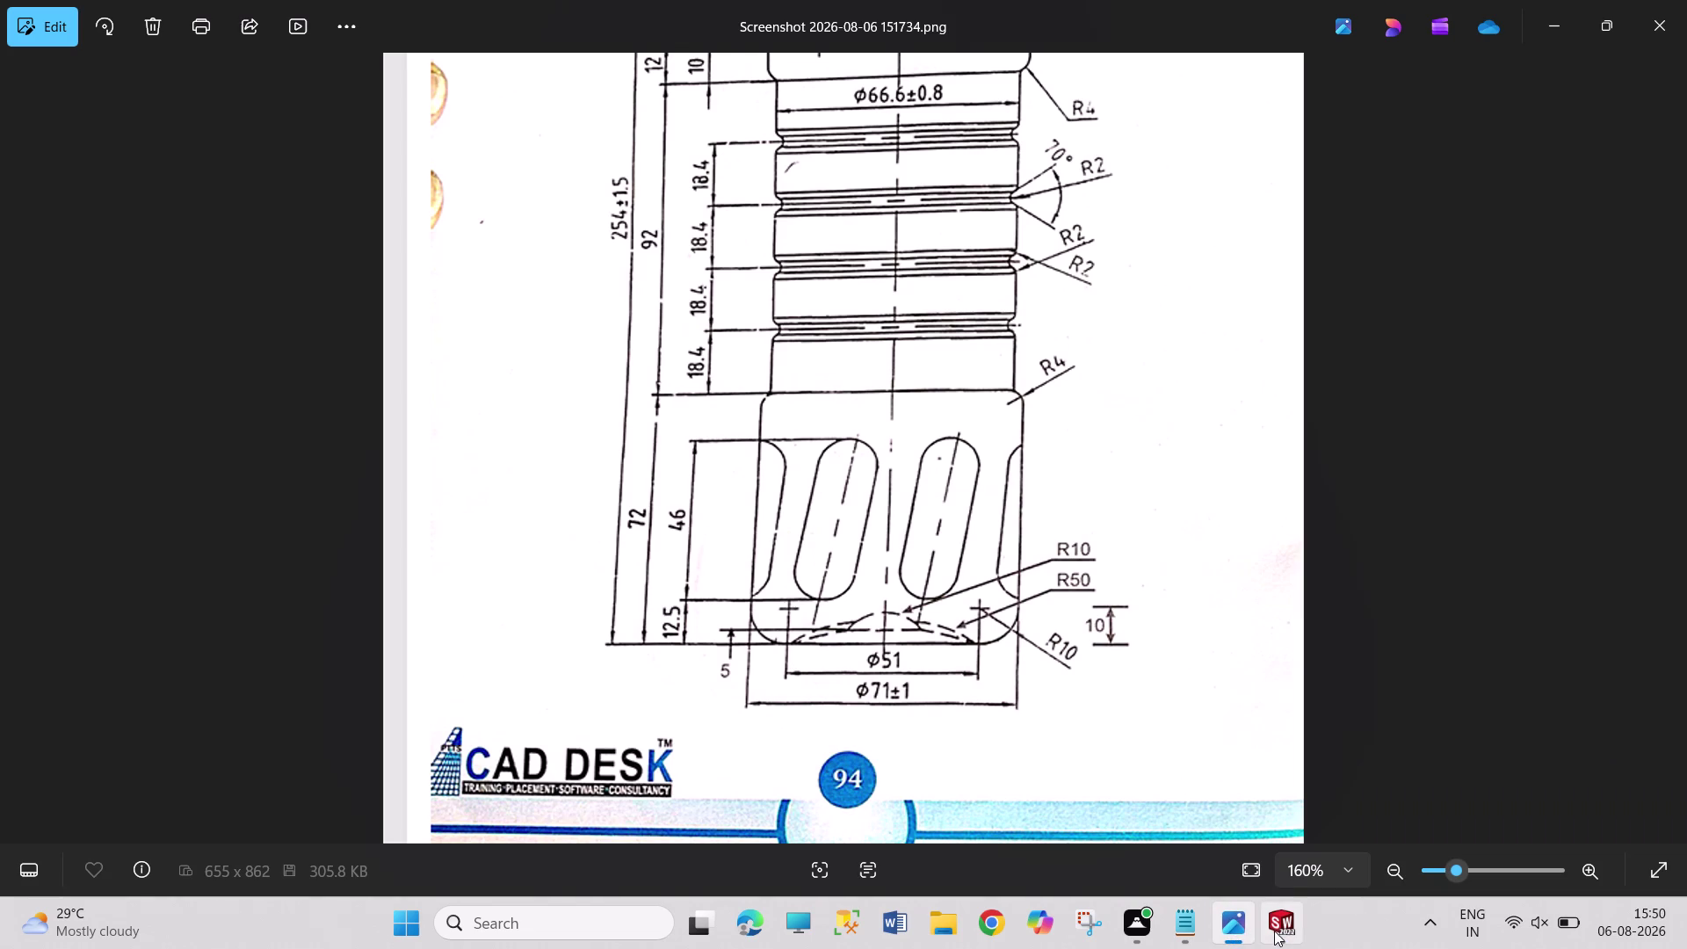
click(1275, 929)
scroll(down, 3)
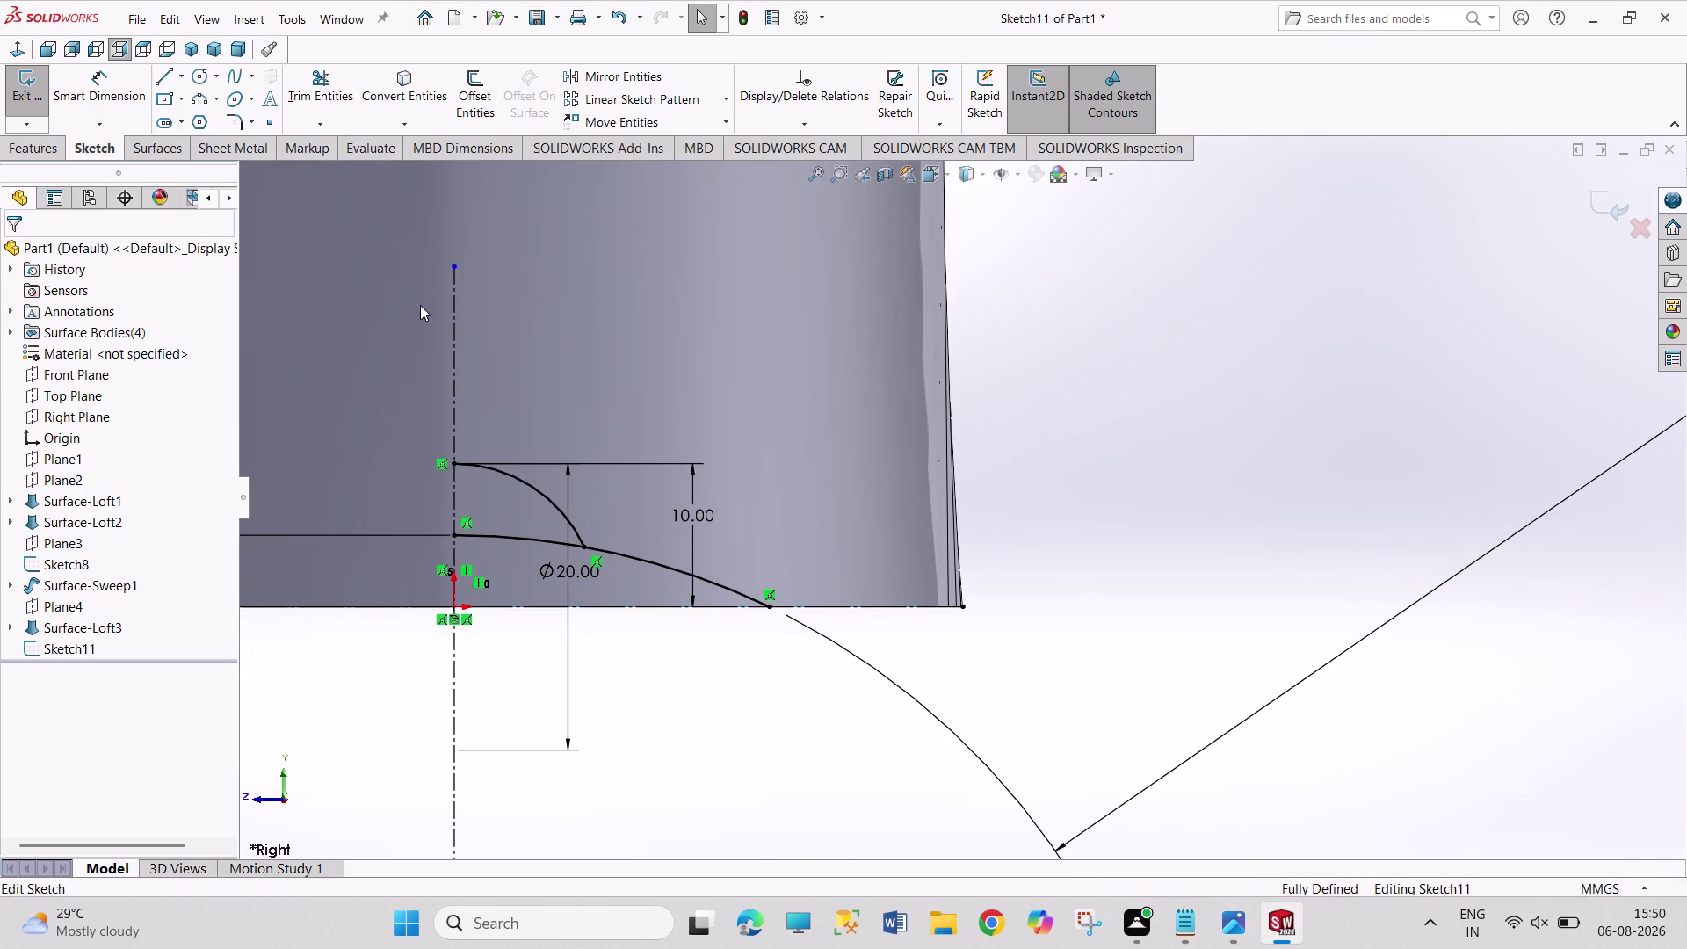
click(162, 76)
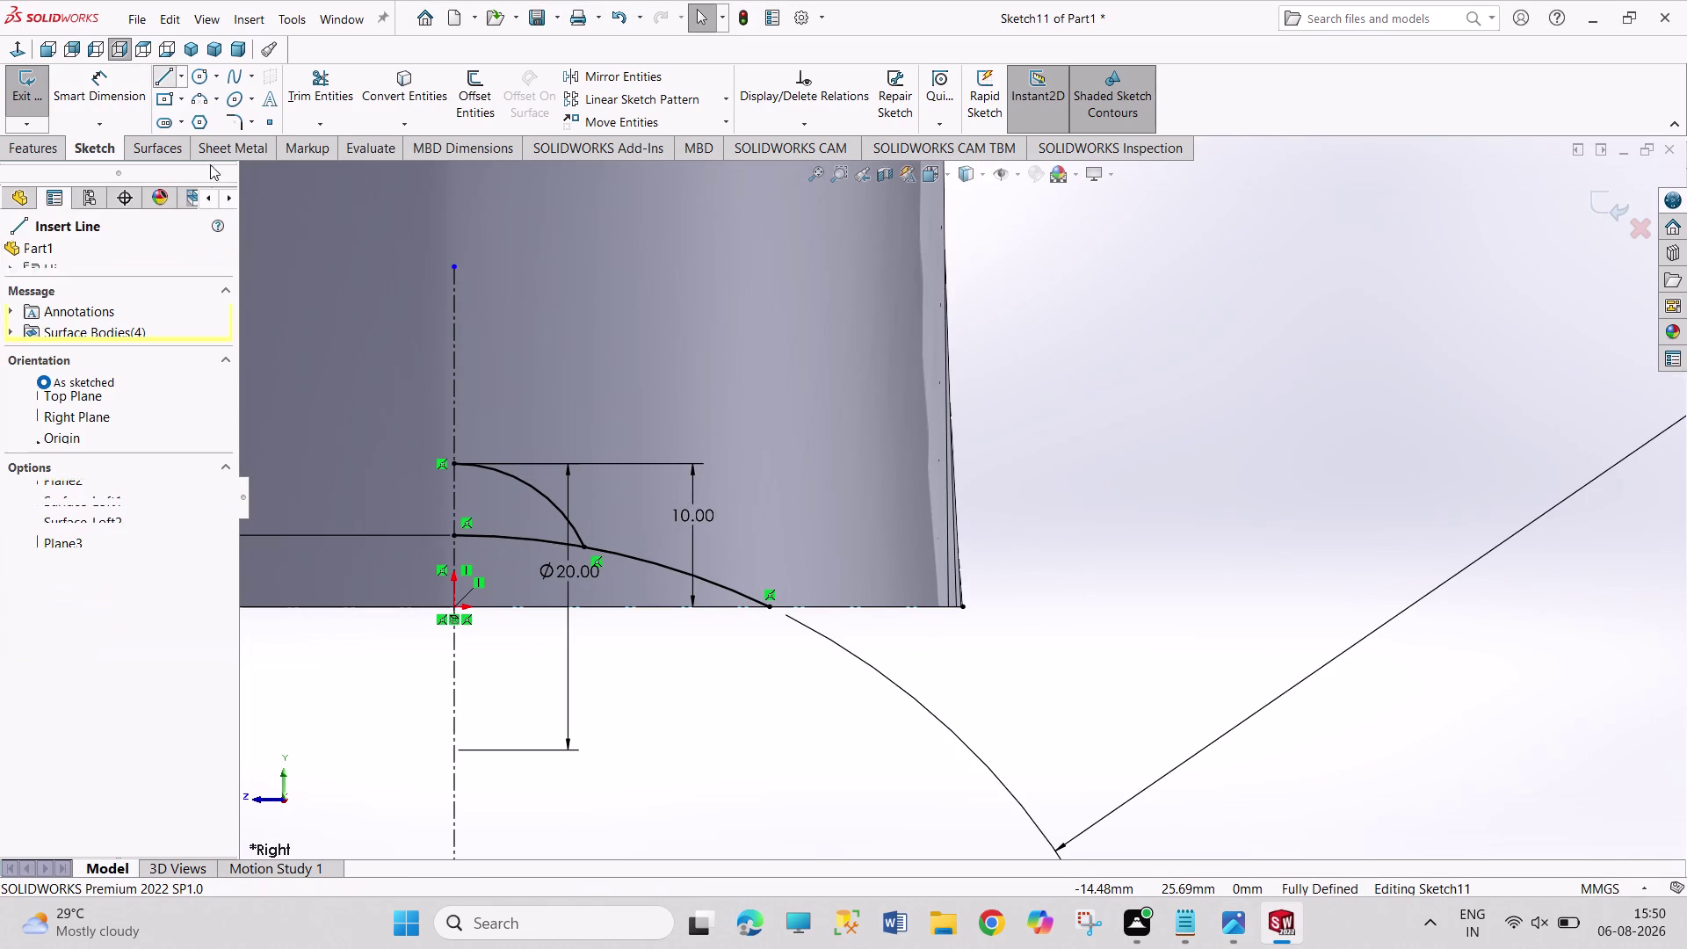
Draw a short horizontal line along the base from the base arc's end.
click(1237, 940)
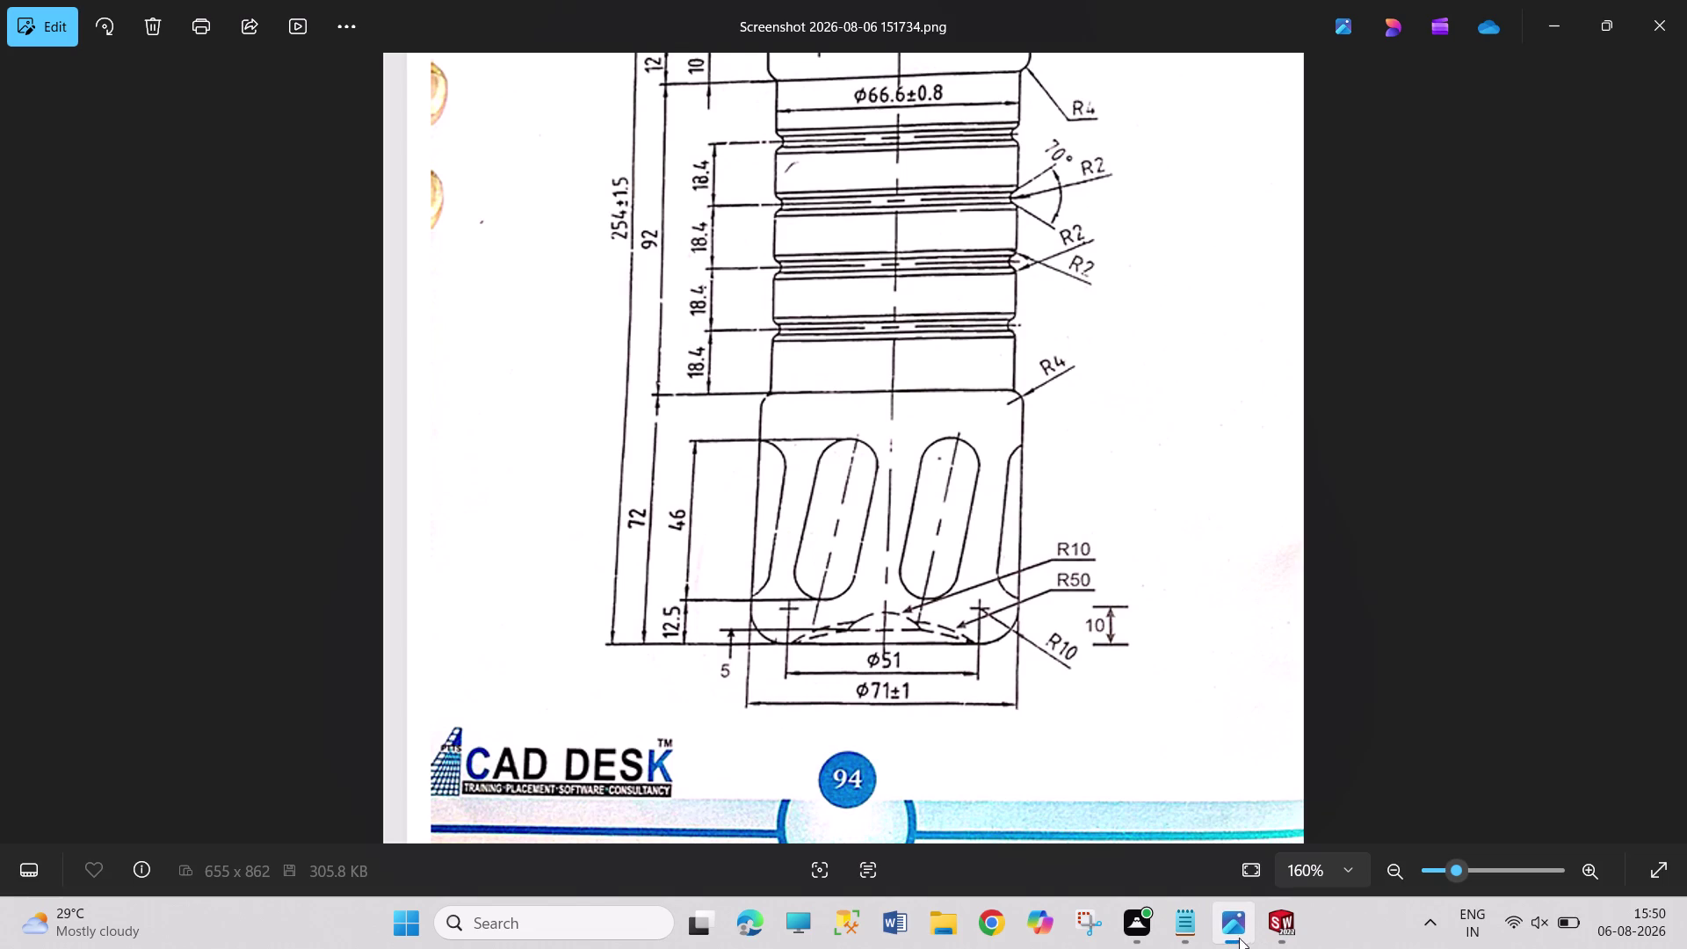
click(1293, 936)
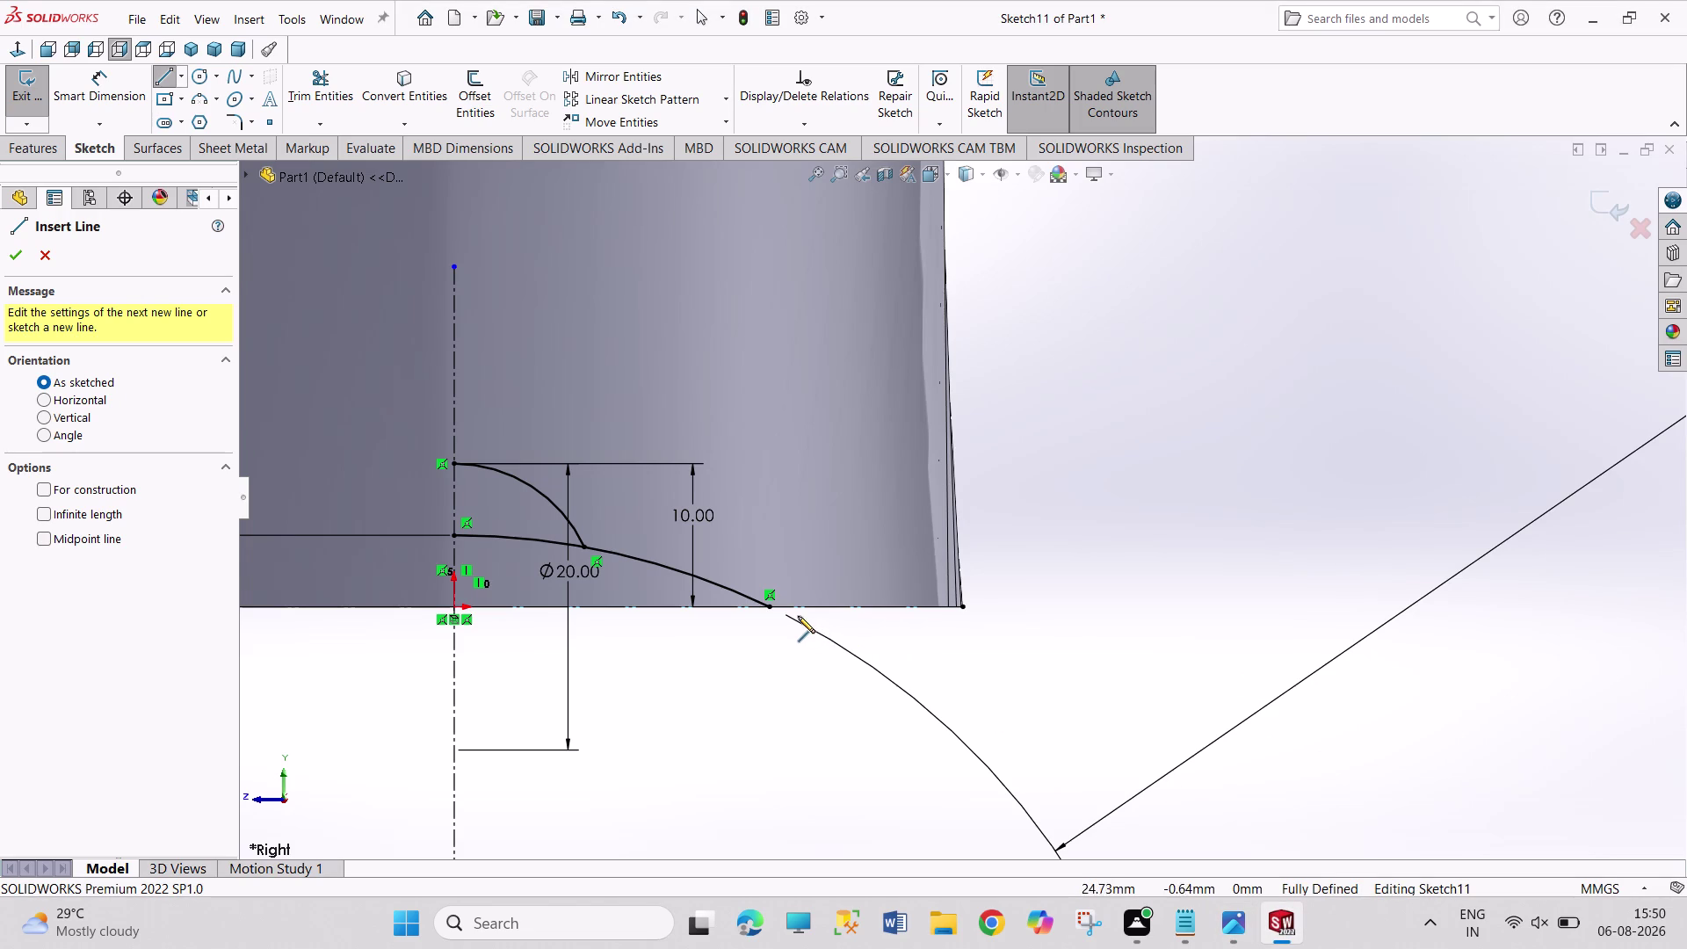
click(772, 606)
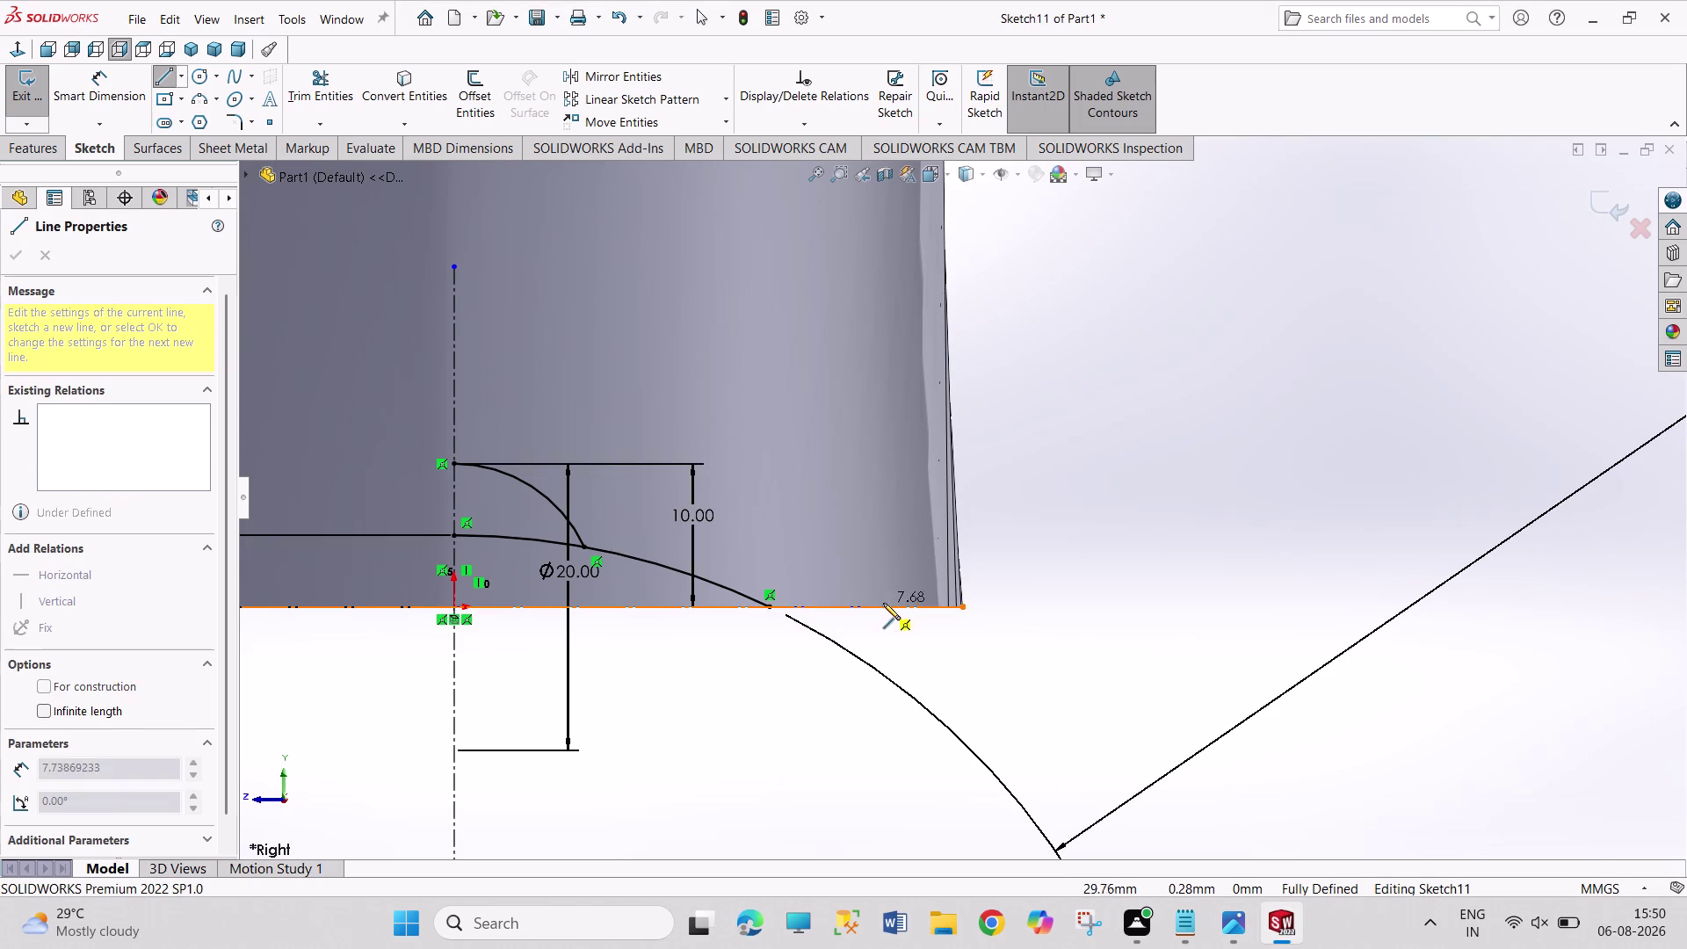
click(892, 604)
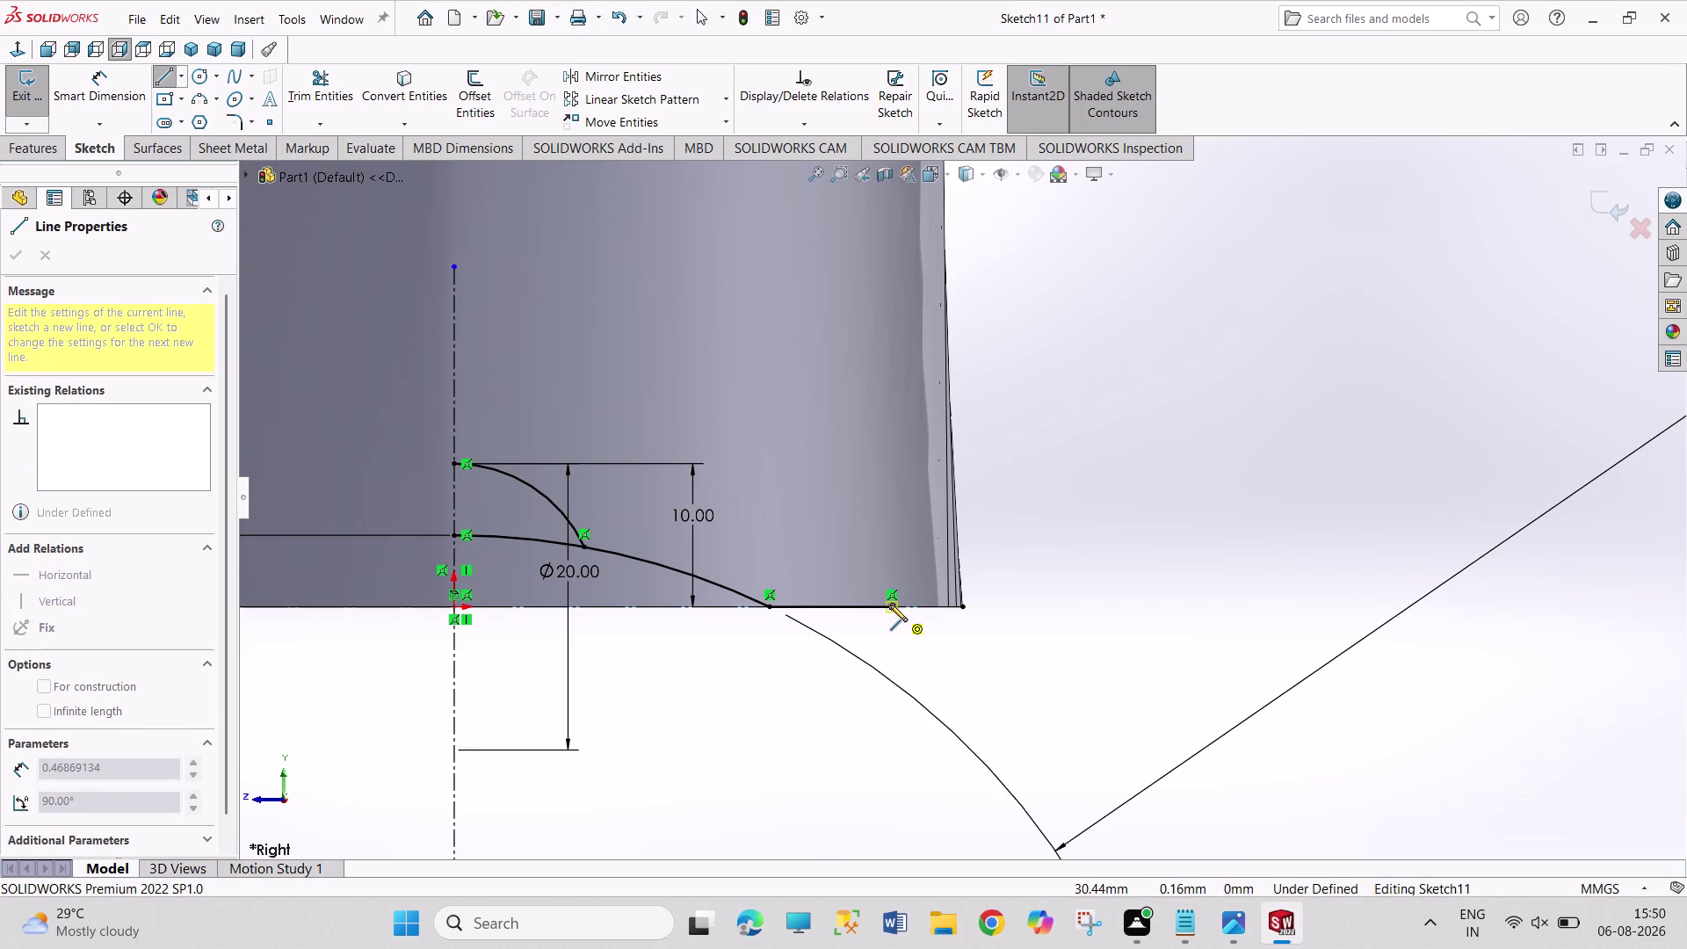
click(959, 550)
Add a tangent arc up to the bottle wall and dimension its radius to 10 mm.
right_drag(1046, 563, 1049, 451)
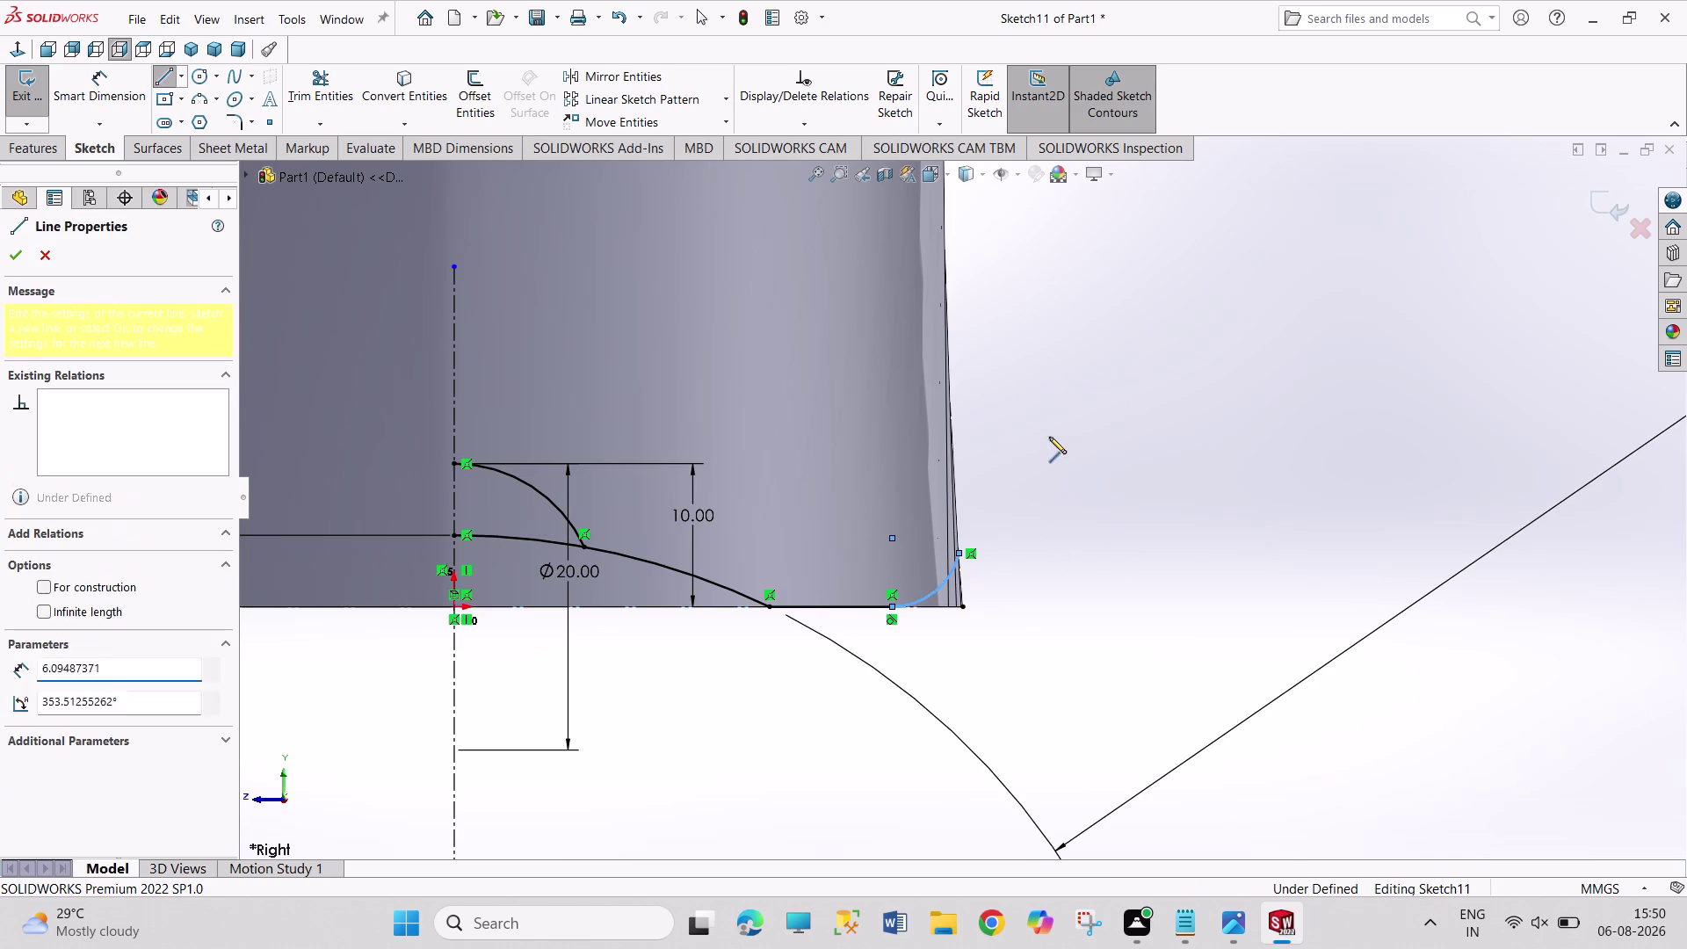
click(943, 585)
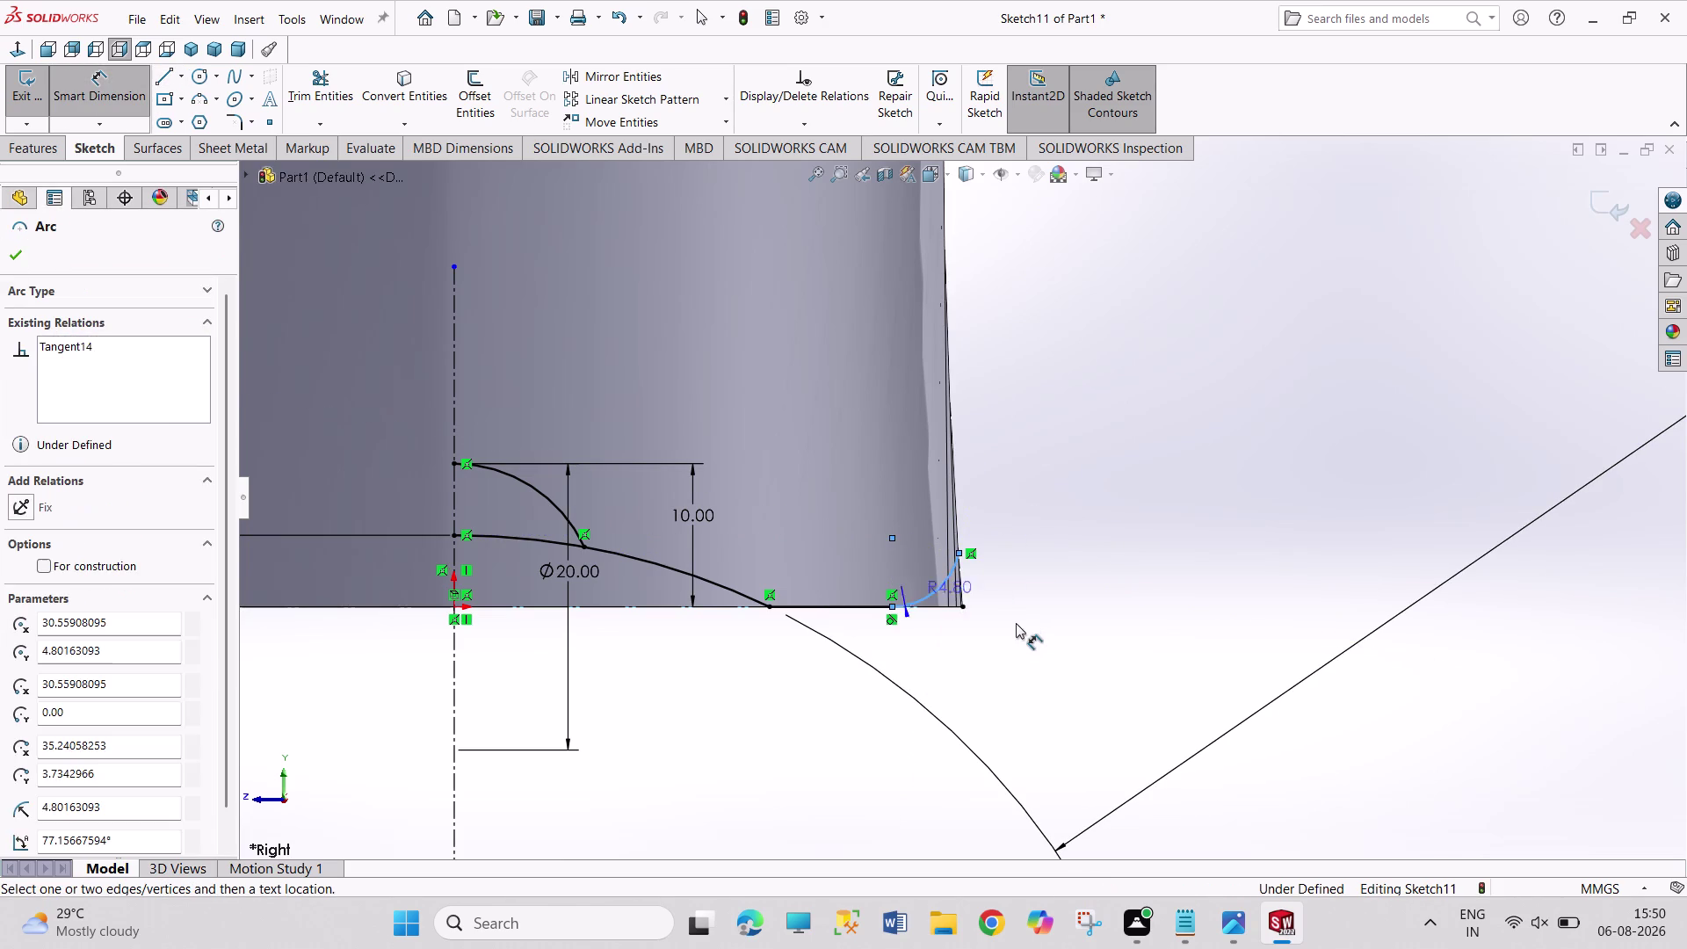
click(1016, 623)
text(10)
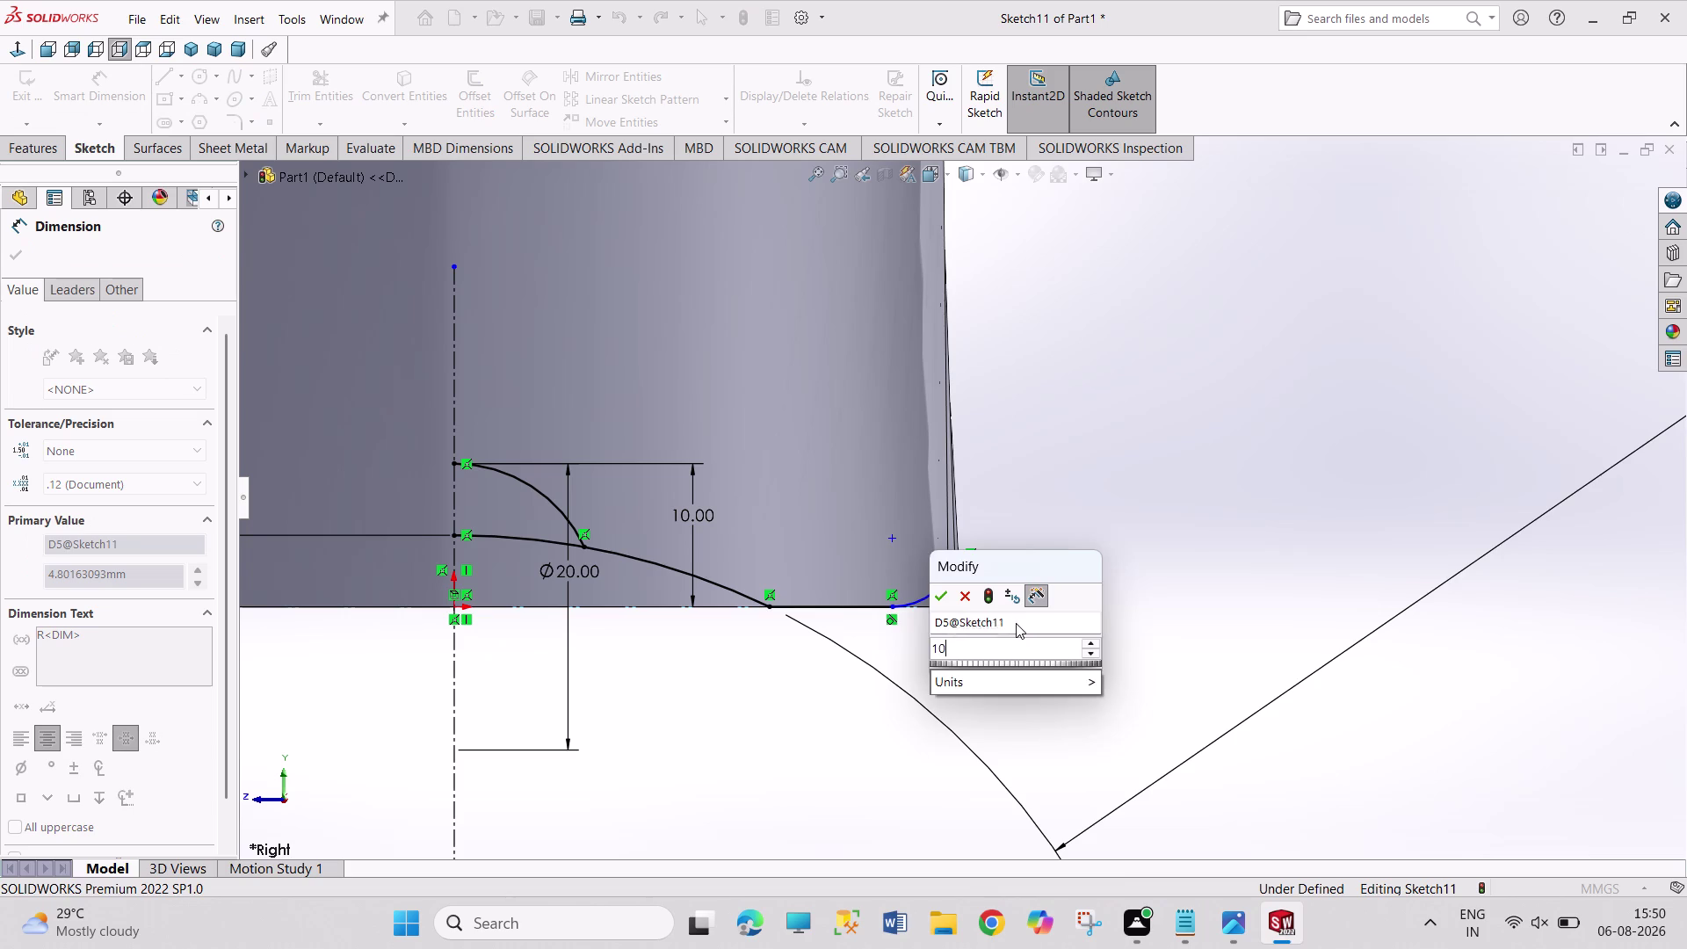
key(Return)
right_click(1026, 636)
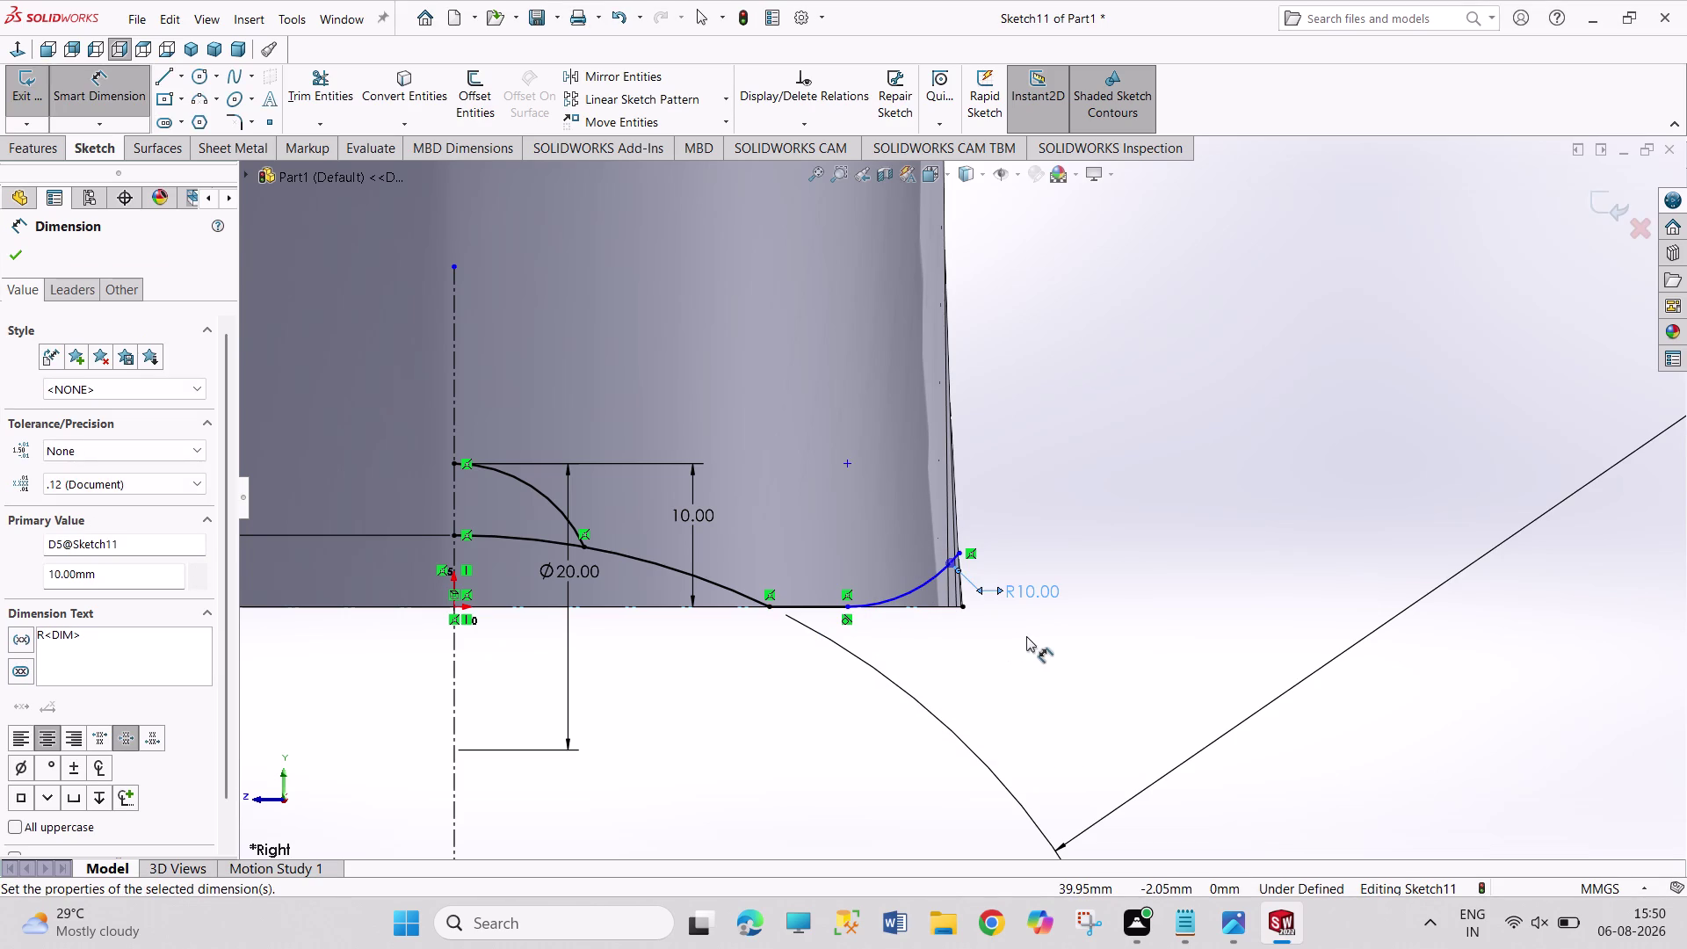
click(1047, 685)
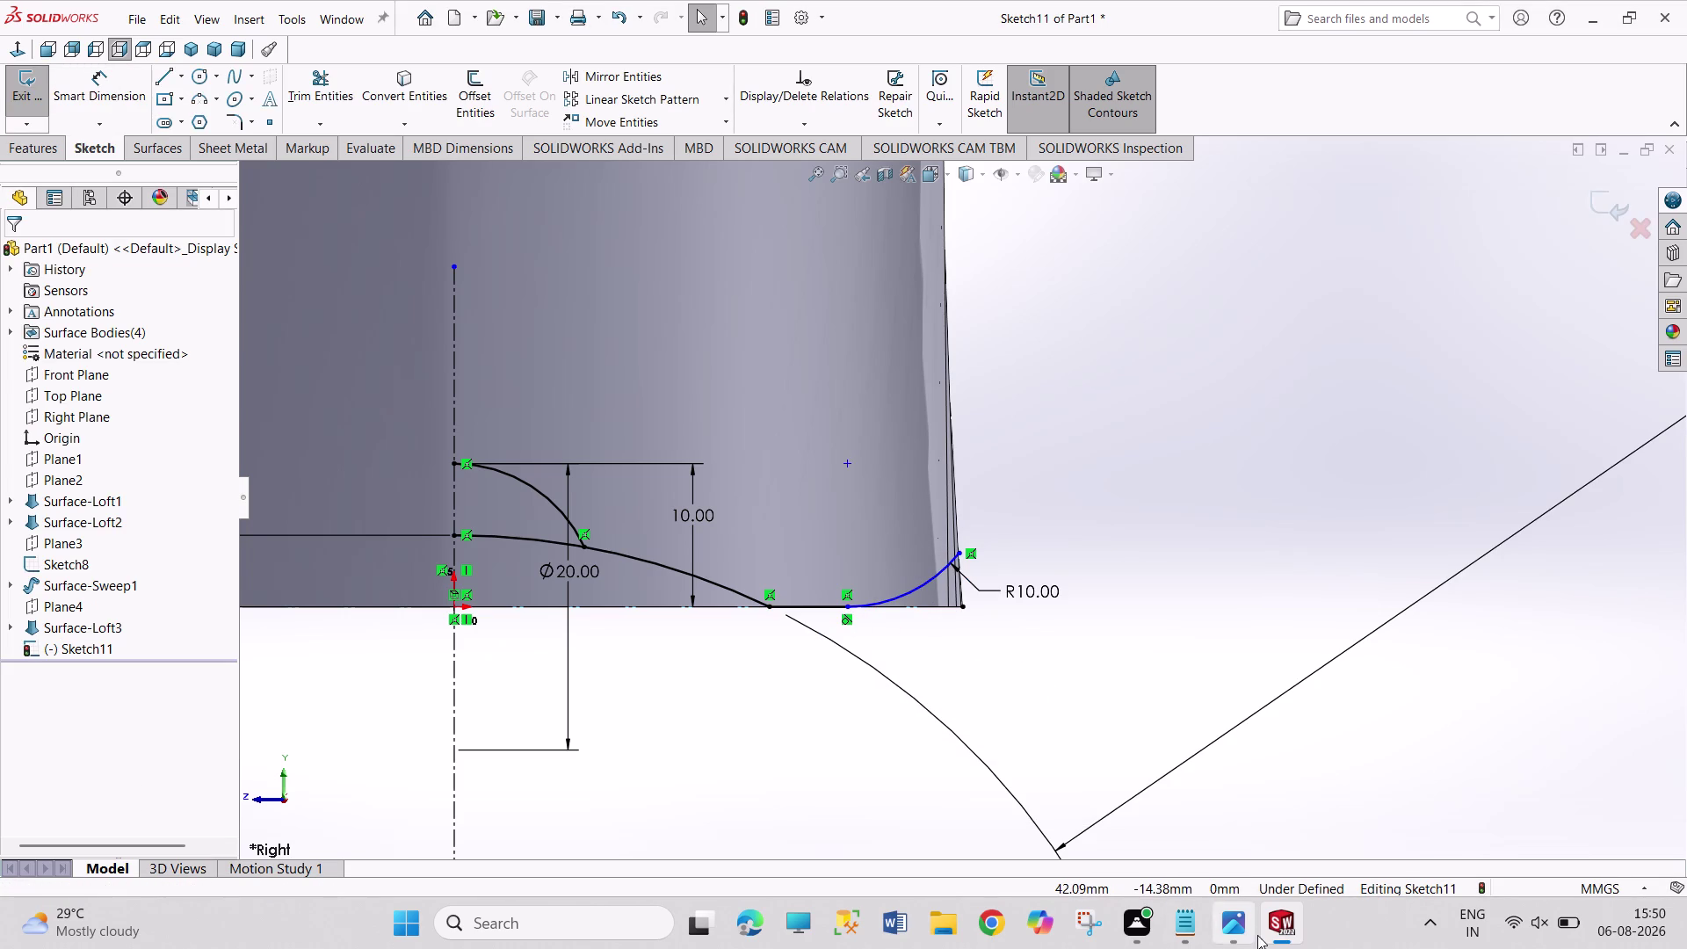
click(1249, 925)
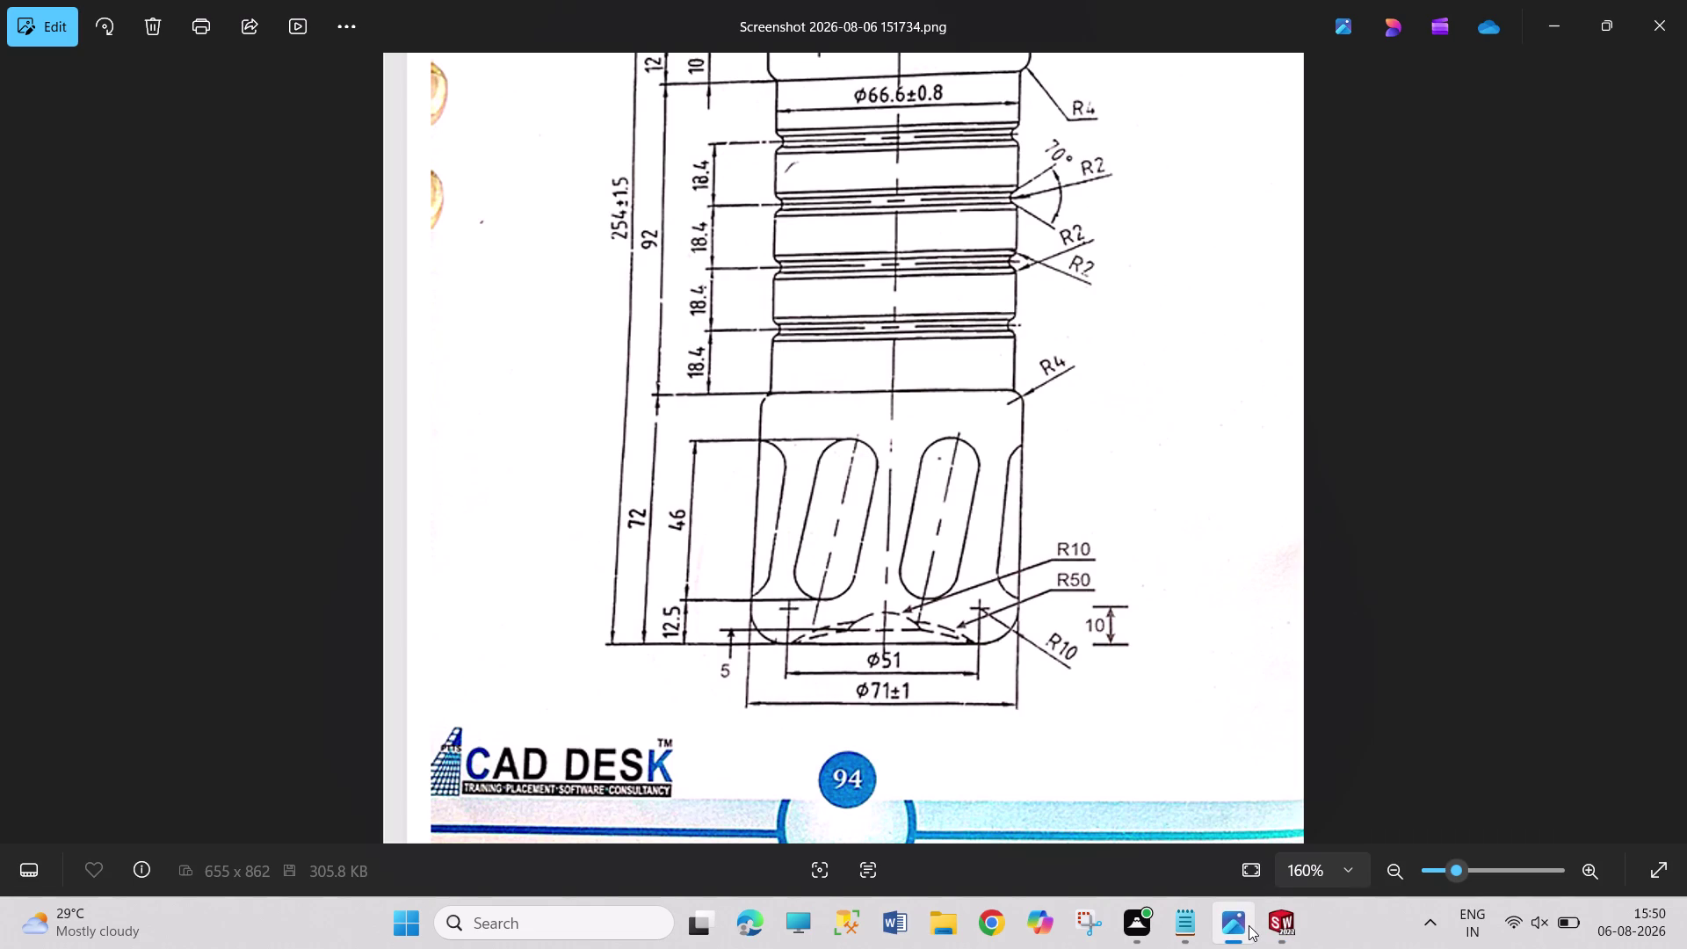
click(1280, 927)
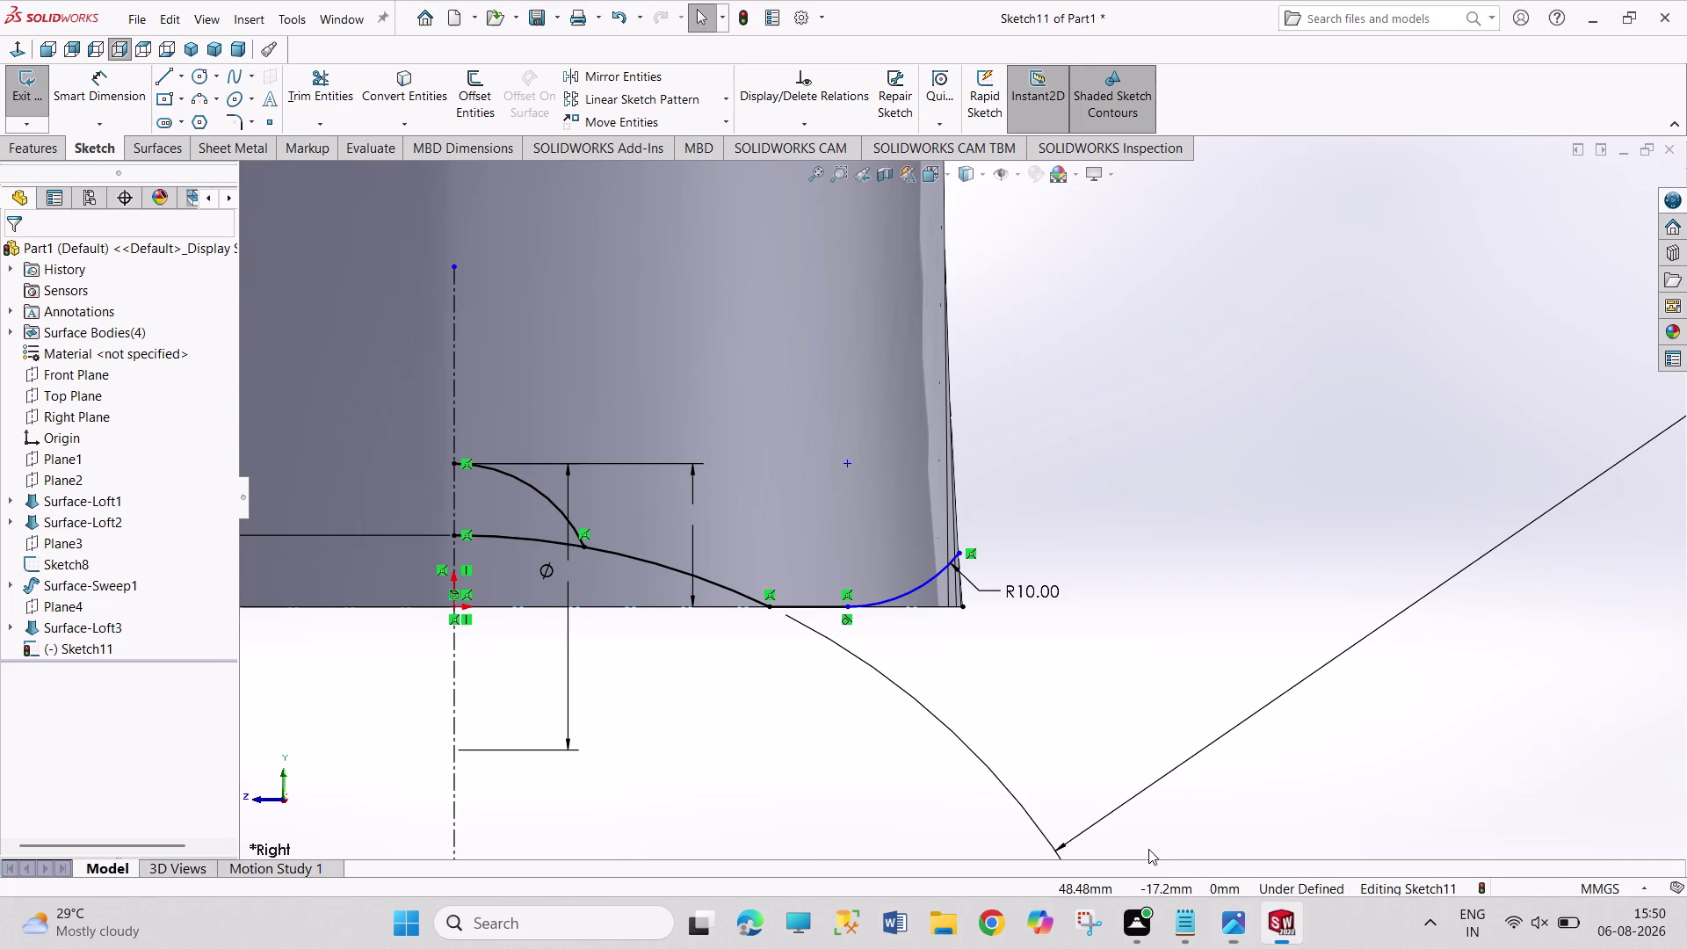
Dimension the line–arc junction 25.50 mm (51/2) from the centreline, fully defining Sketch11.
right_drag(1090, 682, 1075, 400)
click(848, 610)
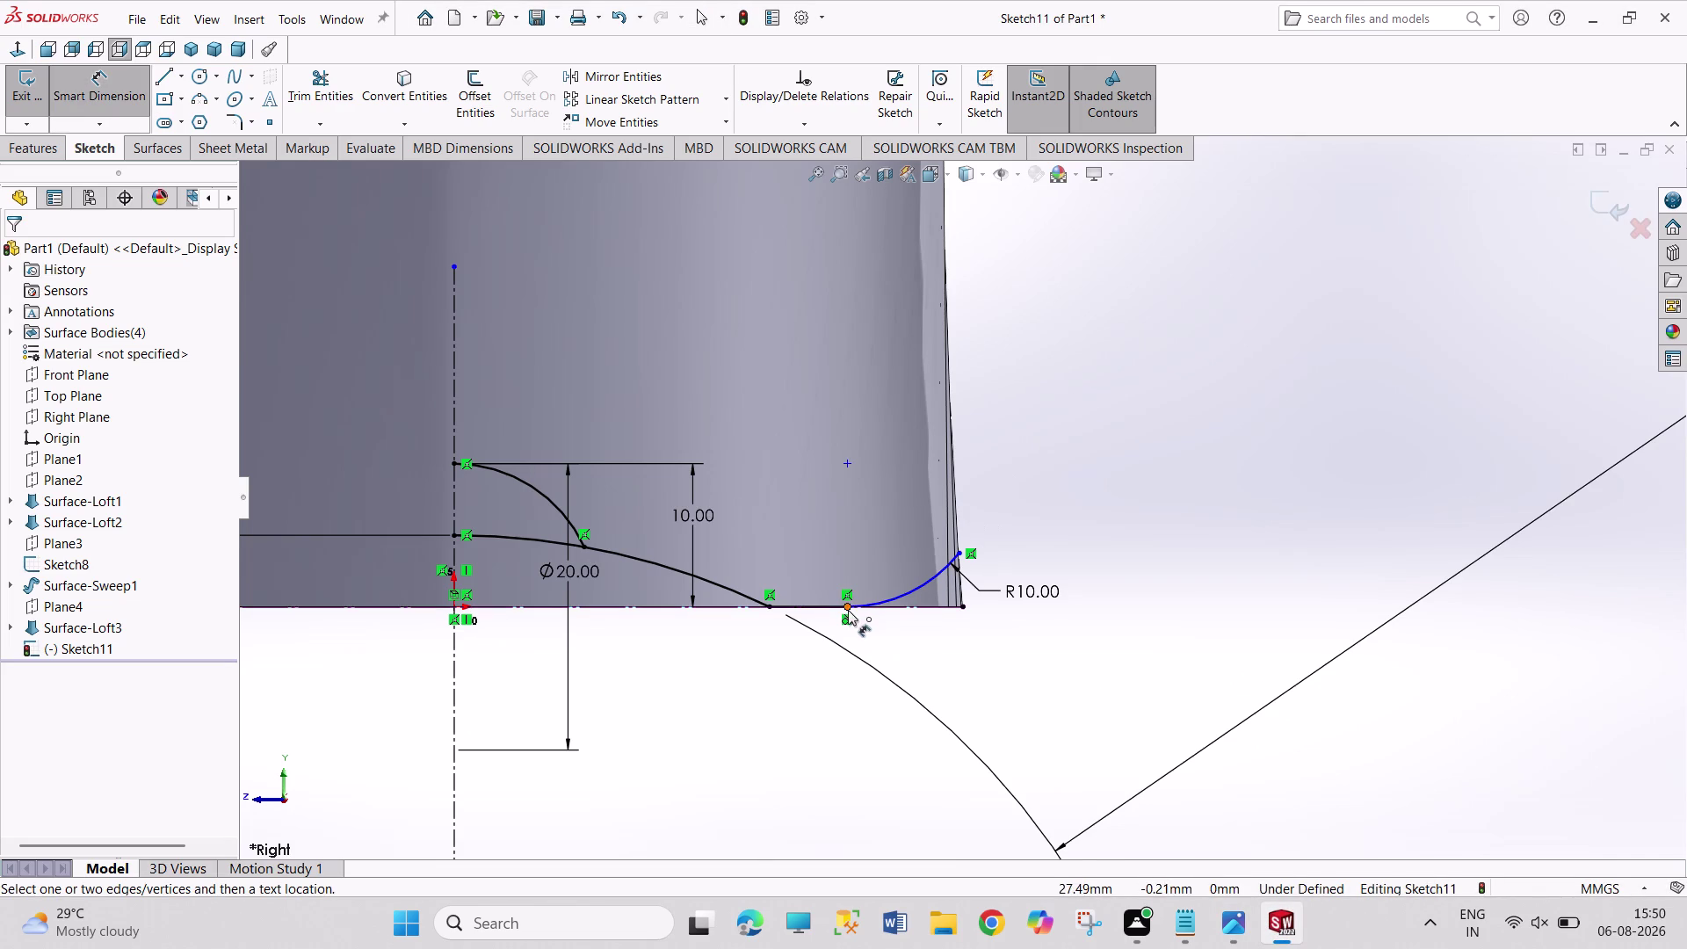
drag(453, 606, 451, 607)
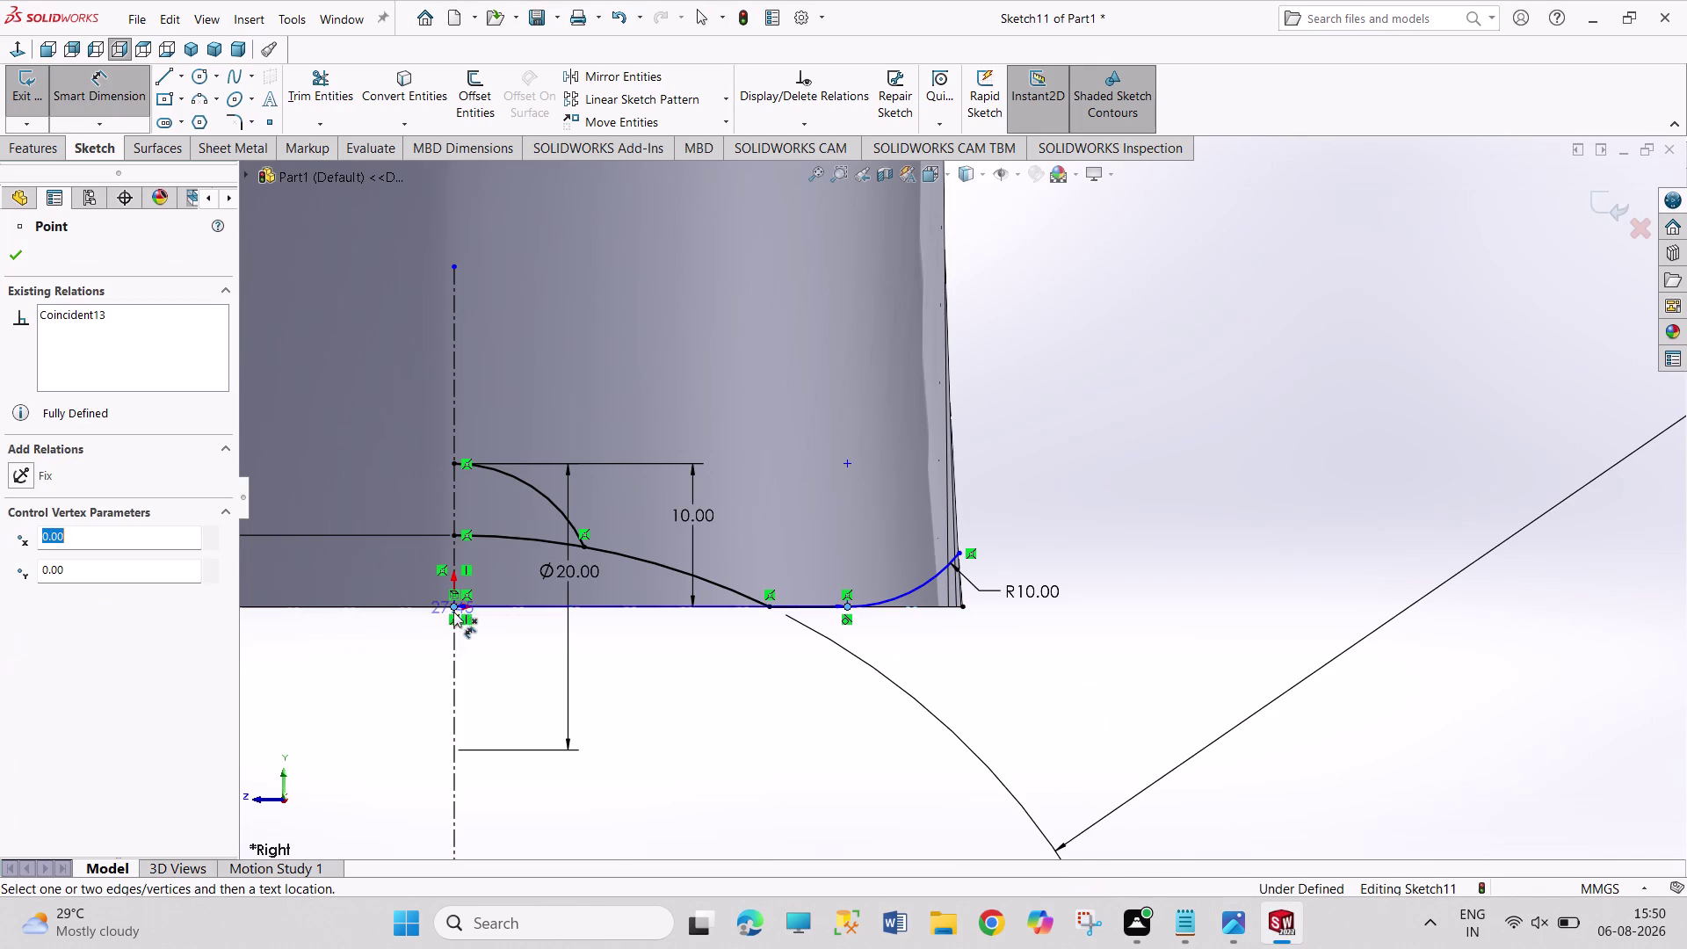
drag(452, 607, 456, 615)
click(709, 731)
text(51)
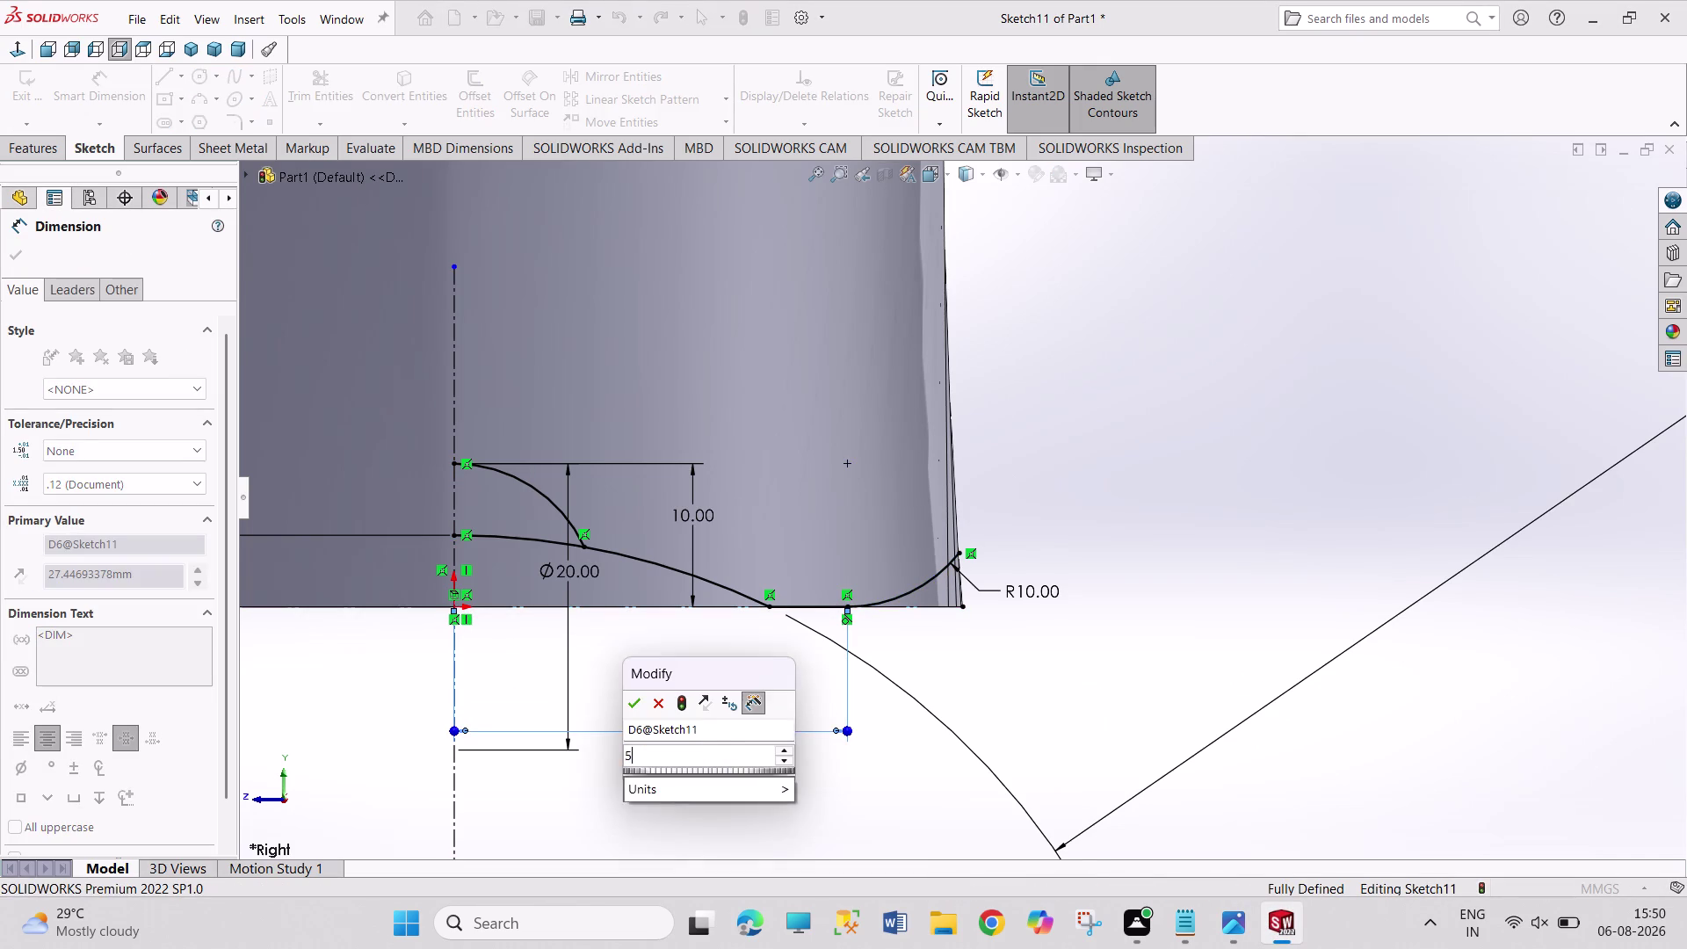
text(/2)
key(Return)
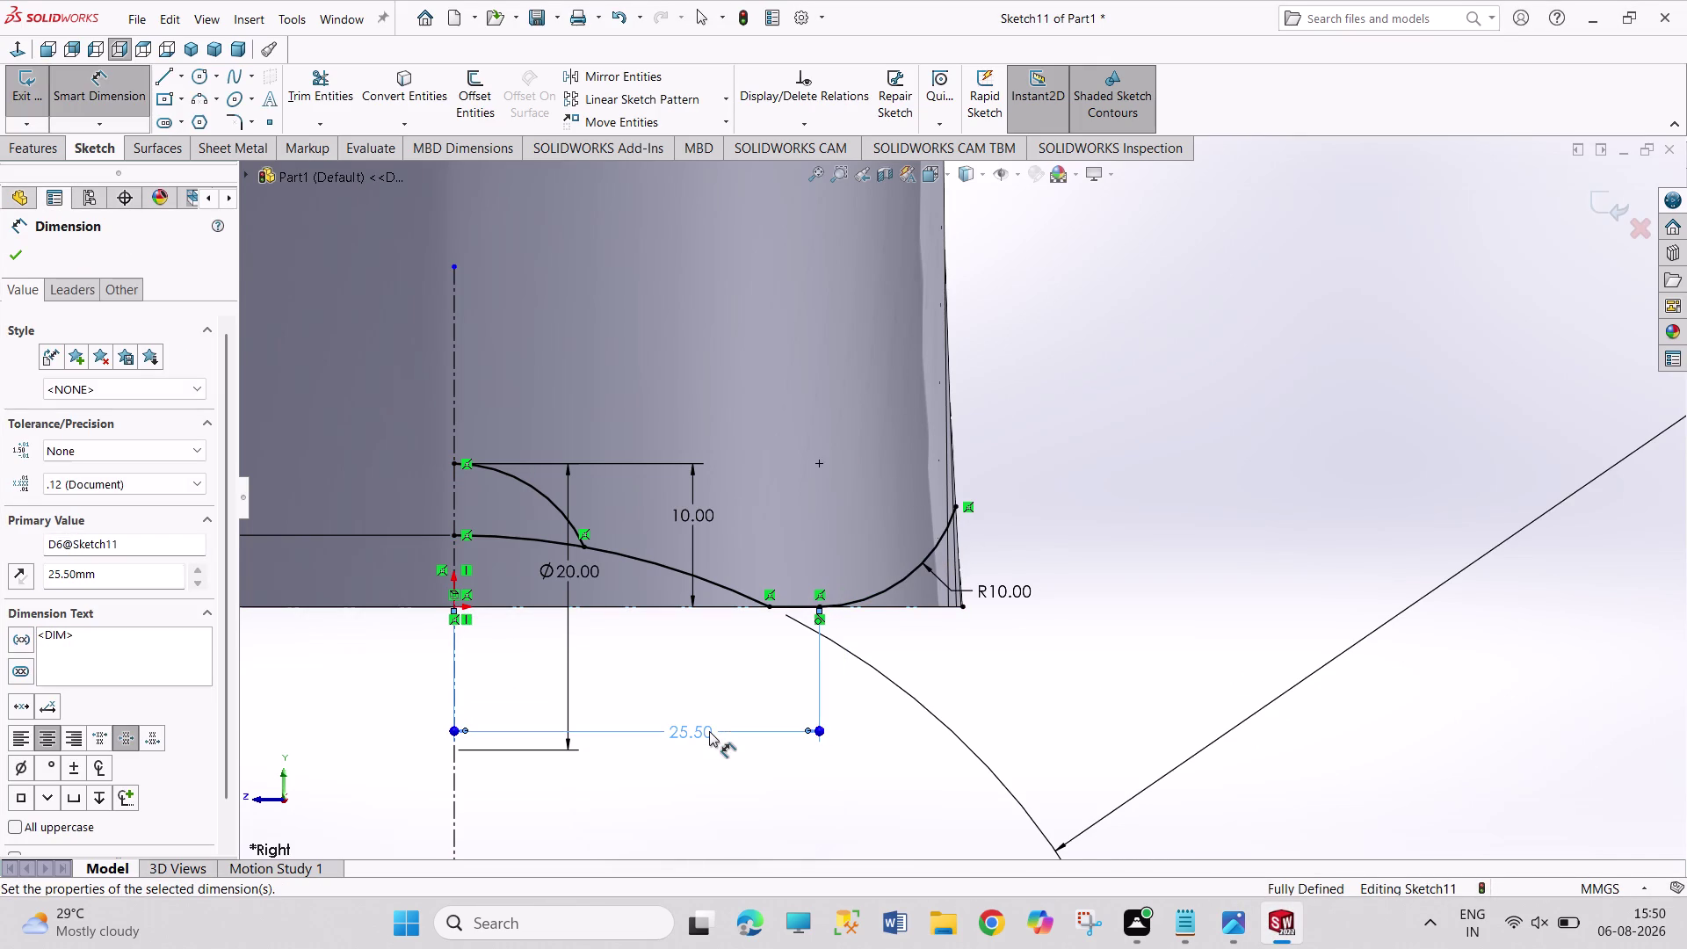
right_click(1063, 609)
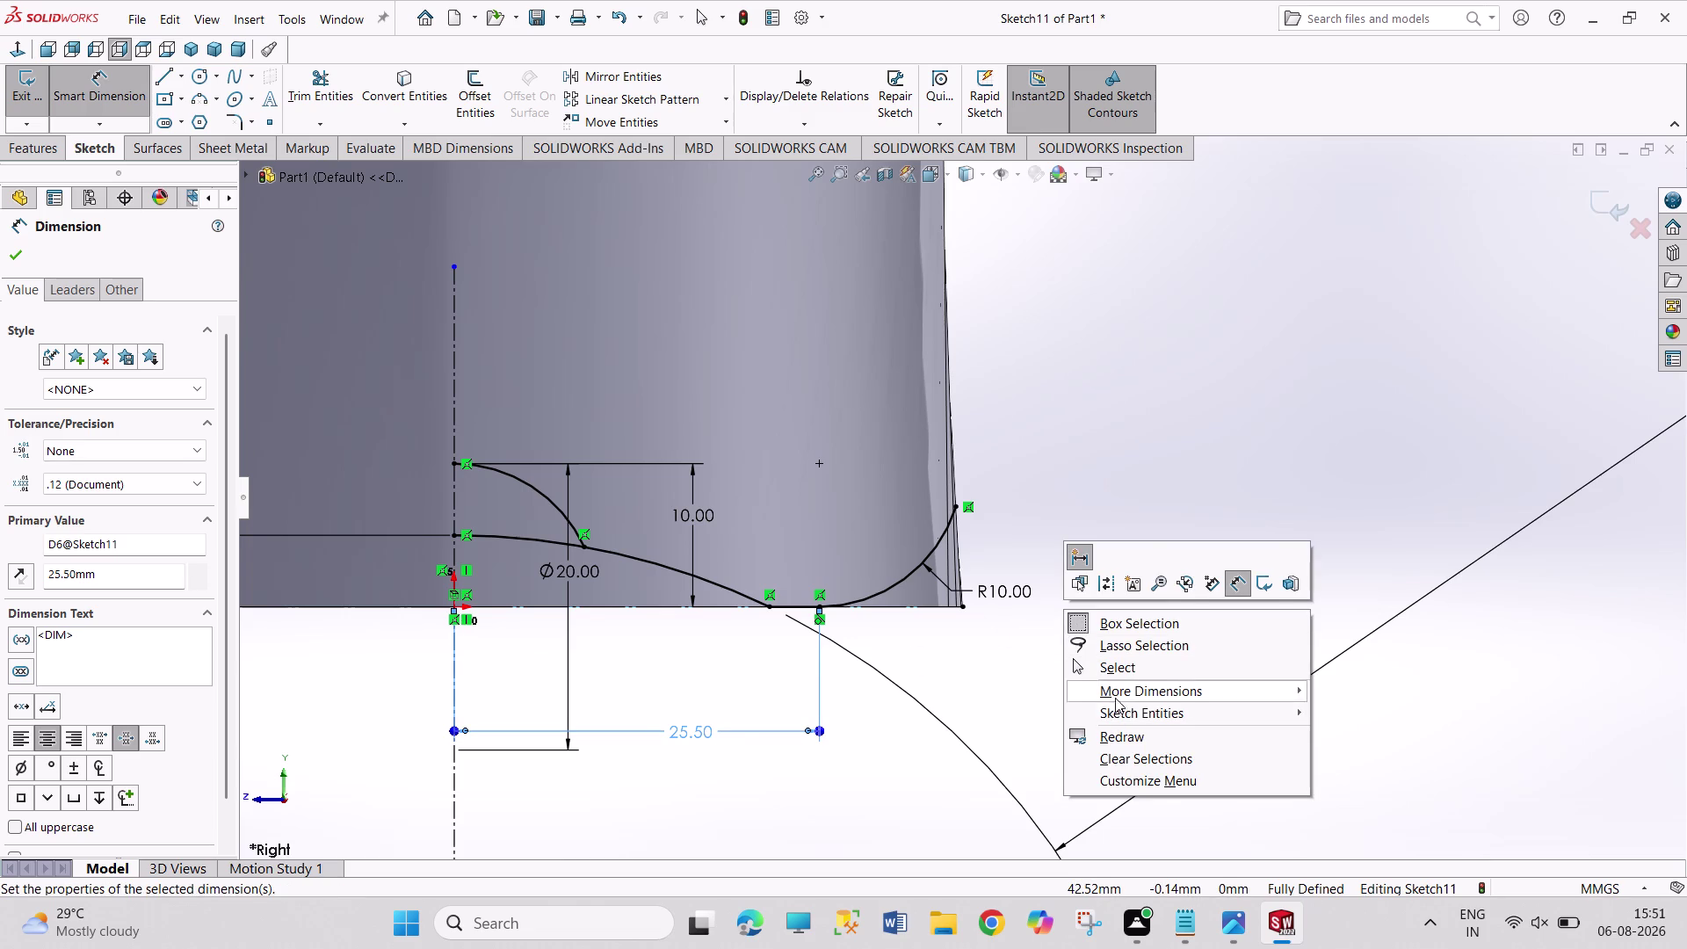
click(1121, 667)
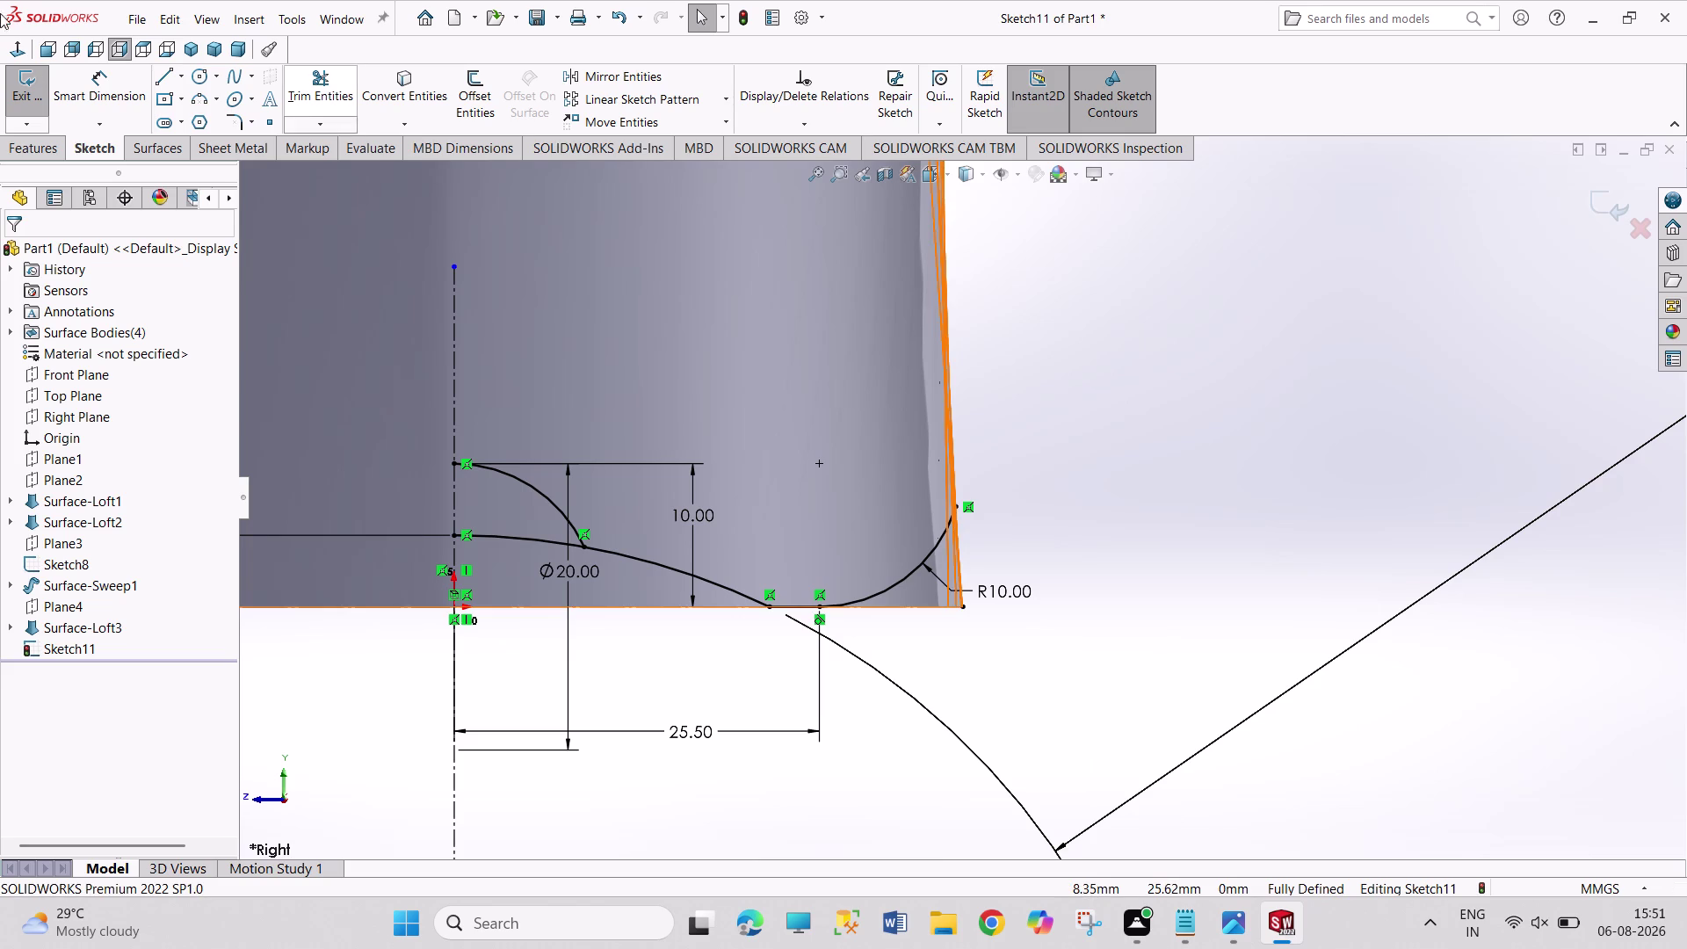
click(39, 96)
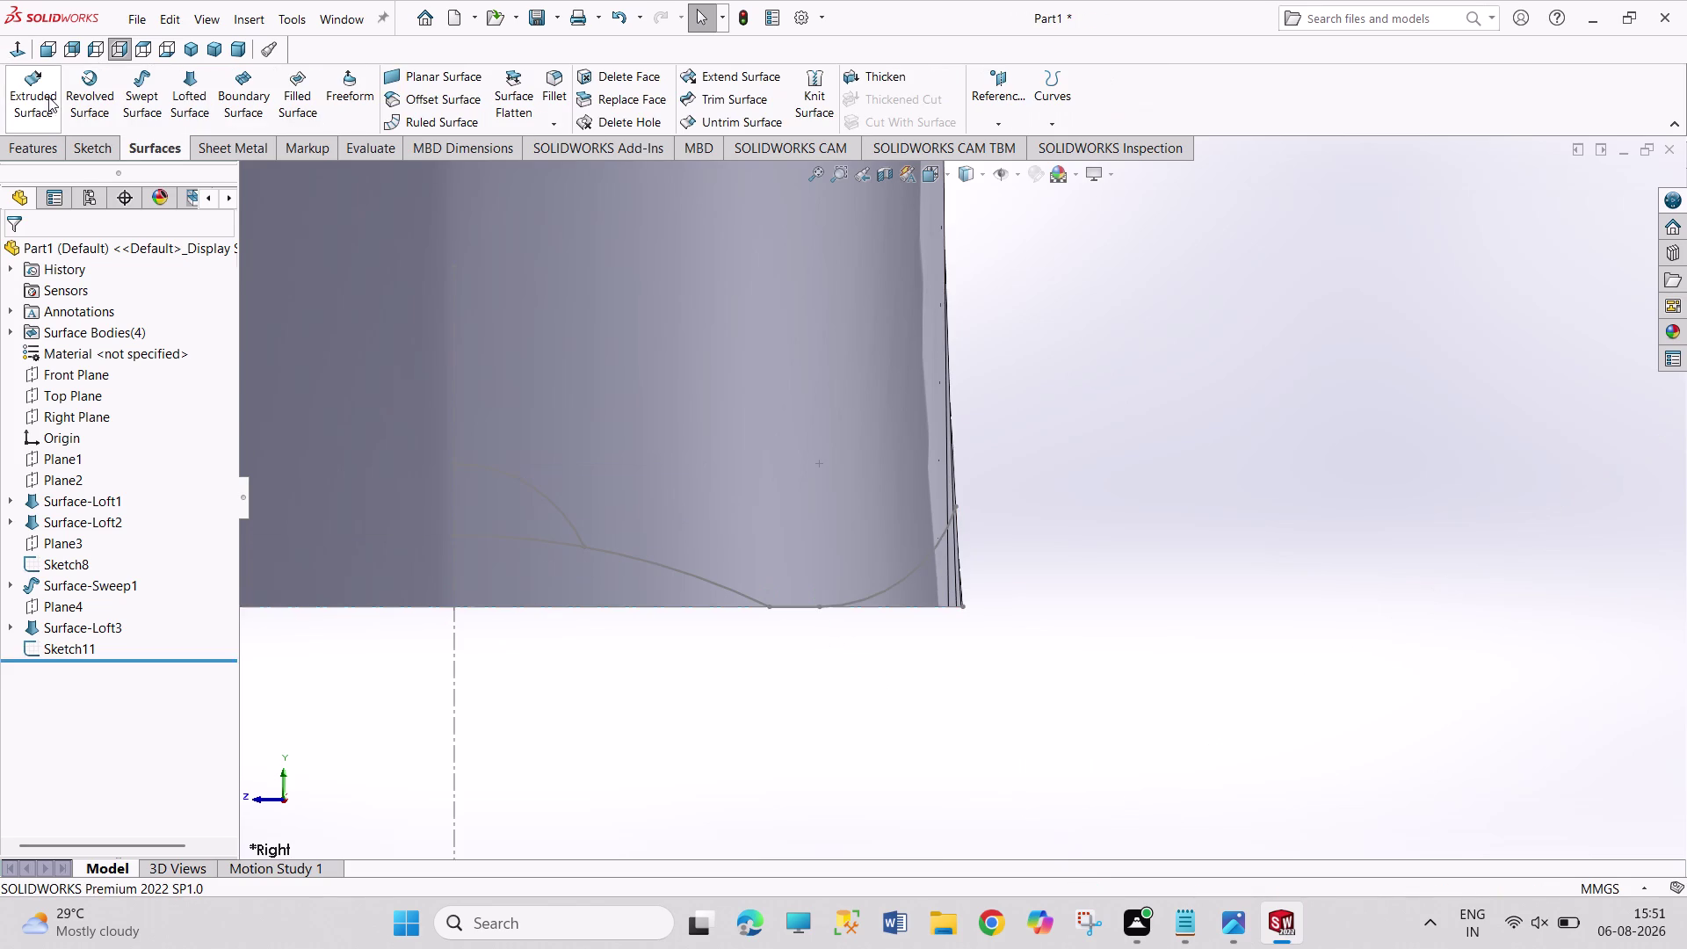
Sweep Sketch11 along the bottom circular rim edge to create Surface-Sweep2.
click(140, 106)
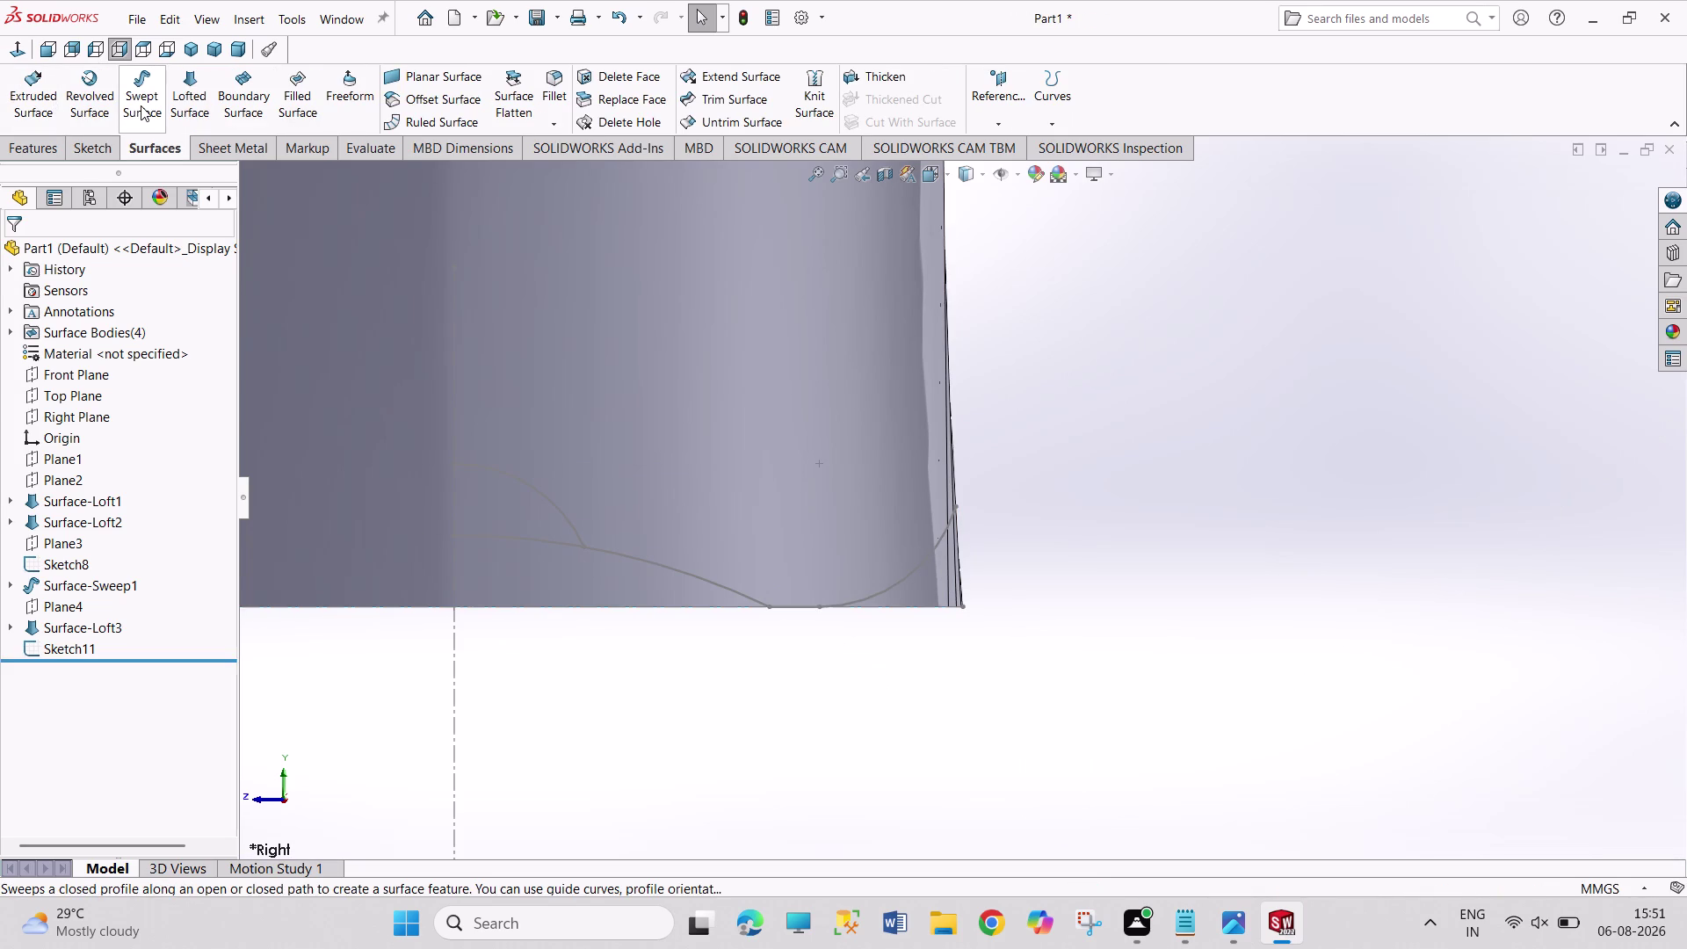
click(532, 536)
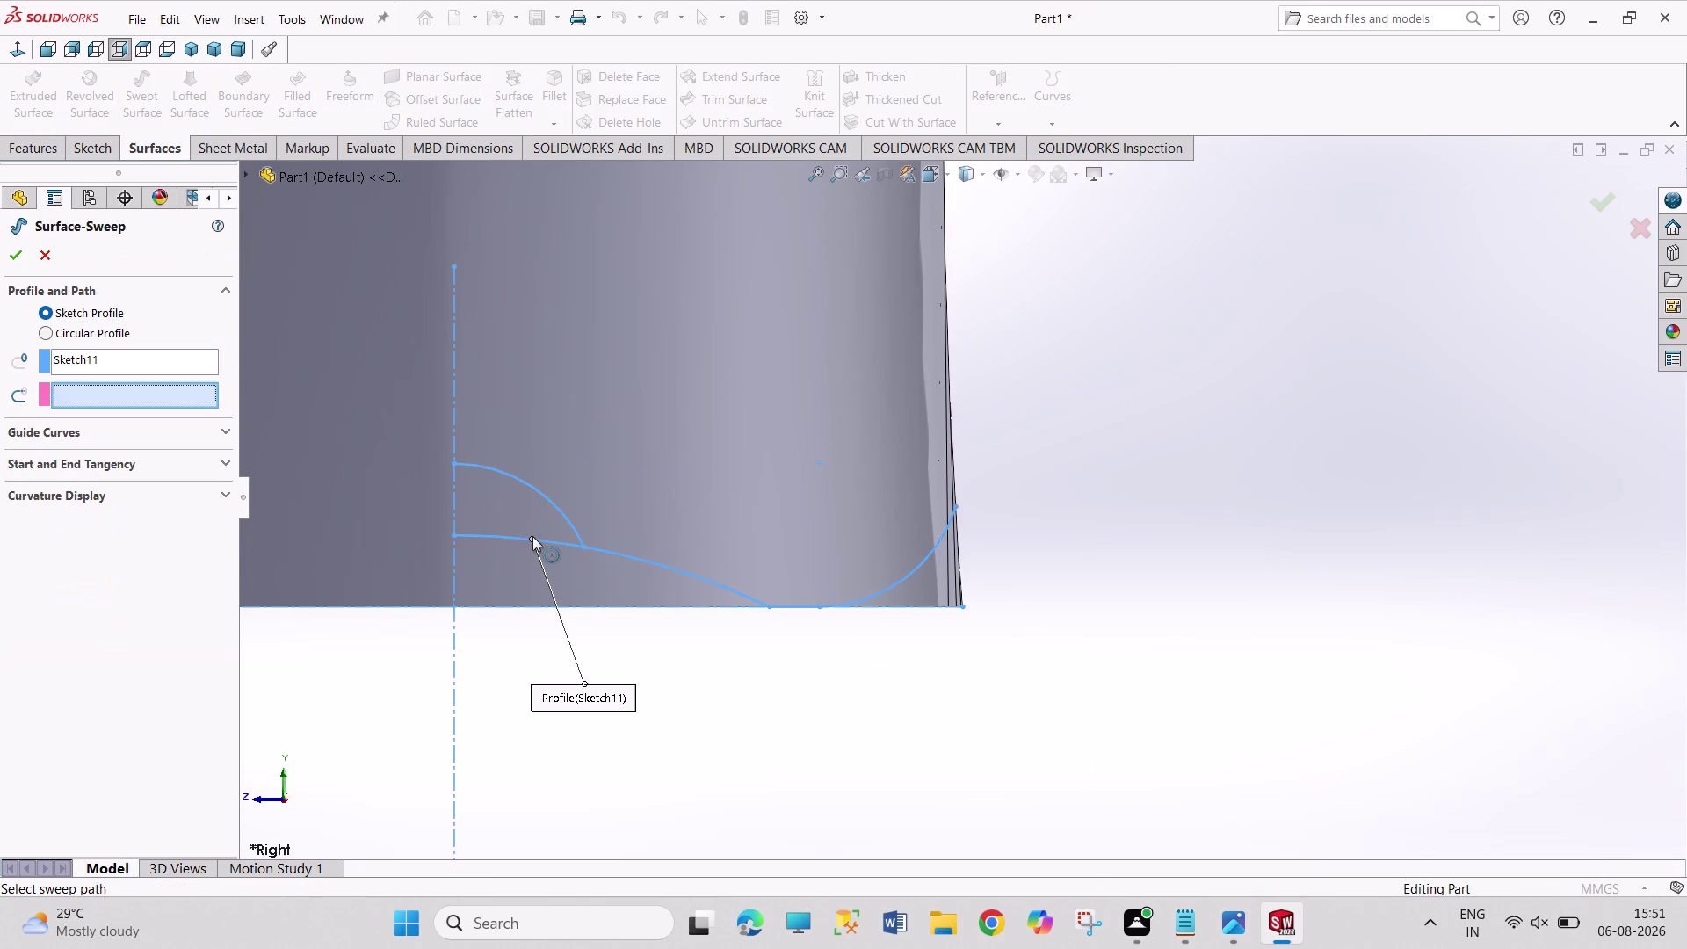
middle_drag(503, 628, 516, 539)
click(560, 611)
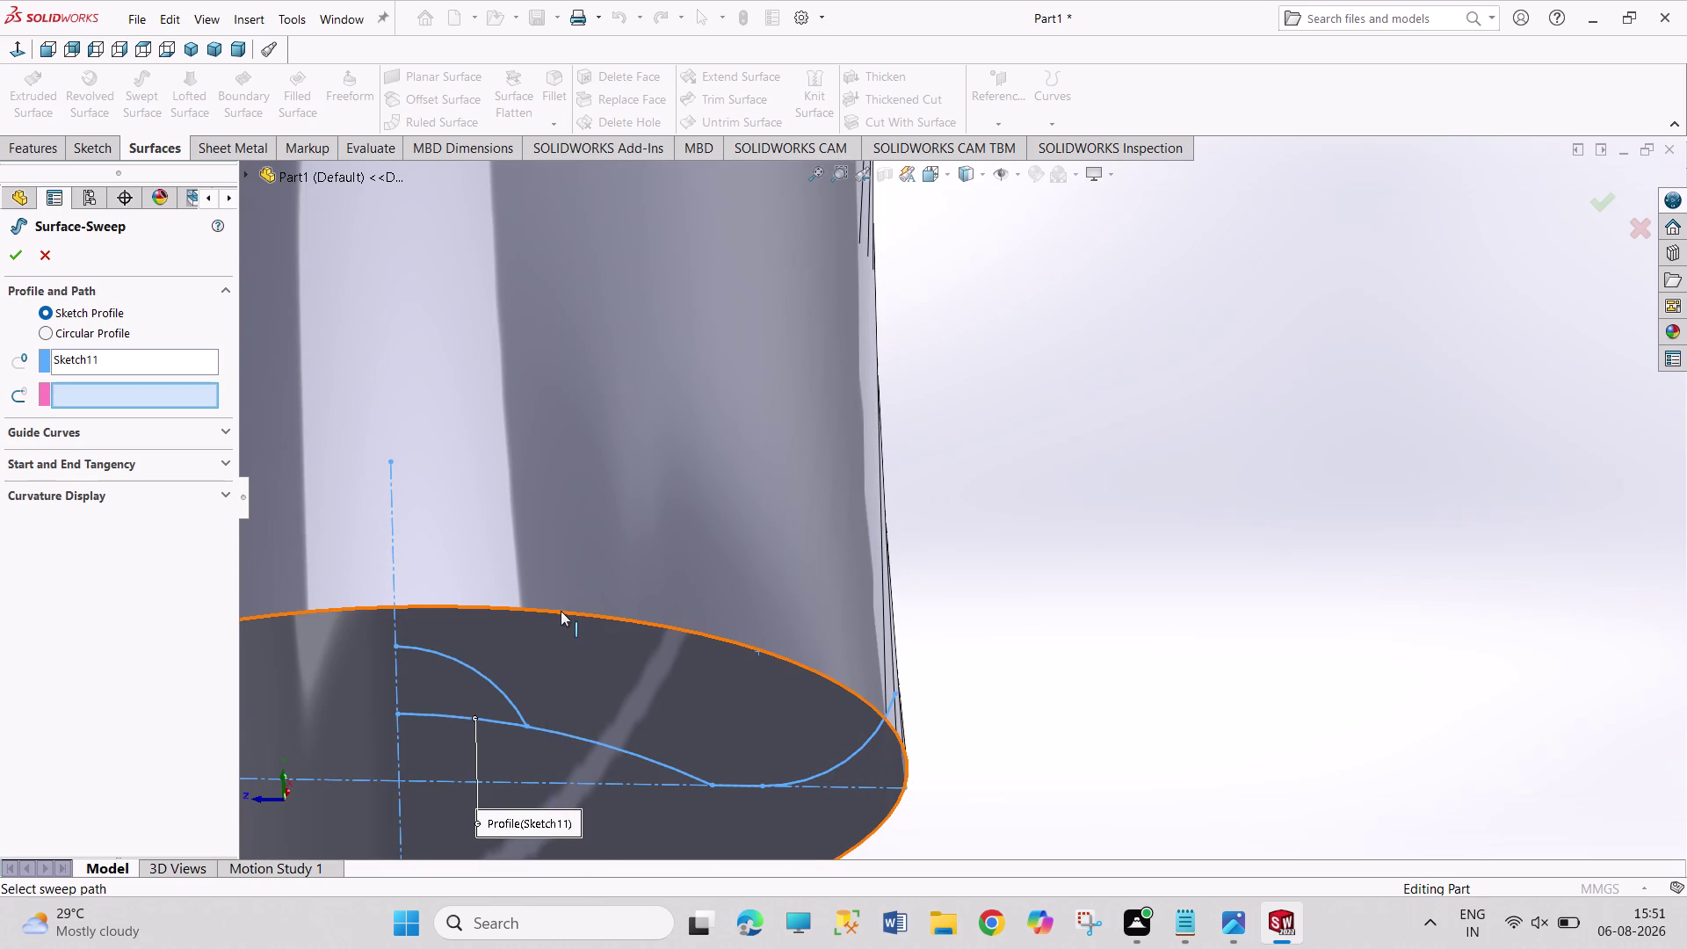
click(15, 253)
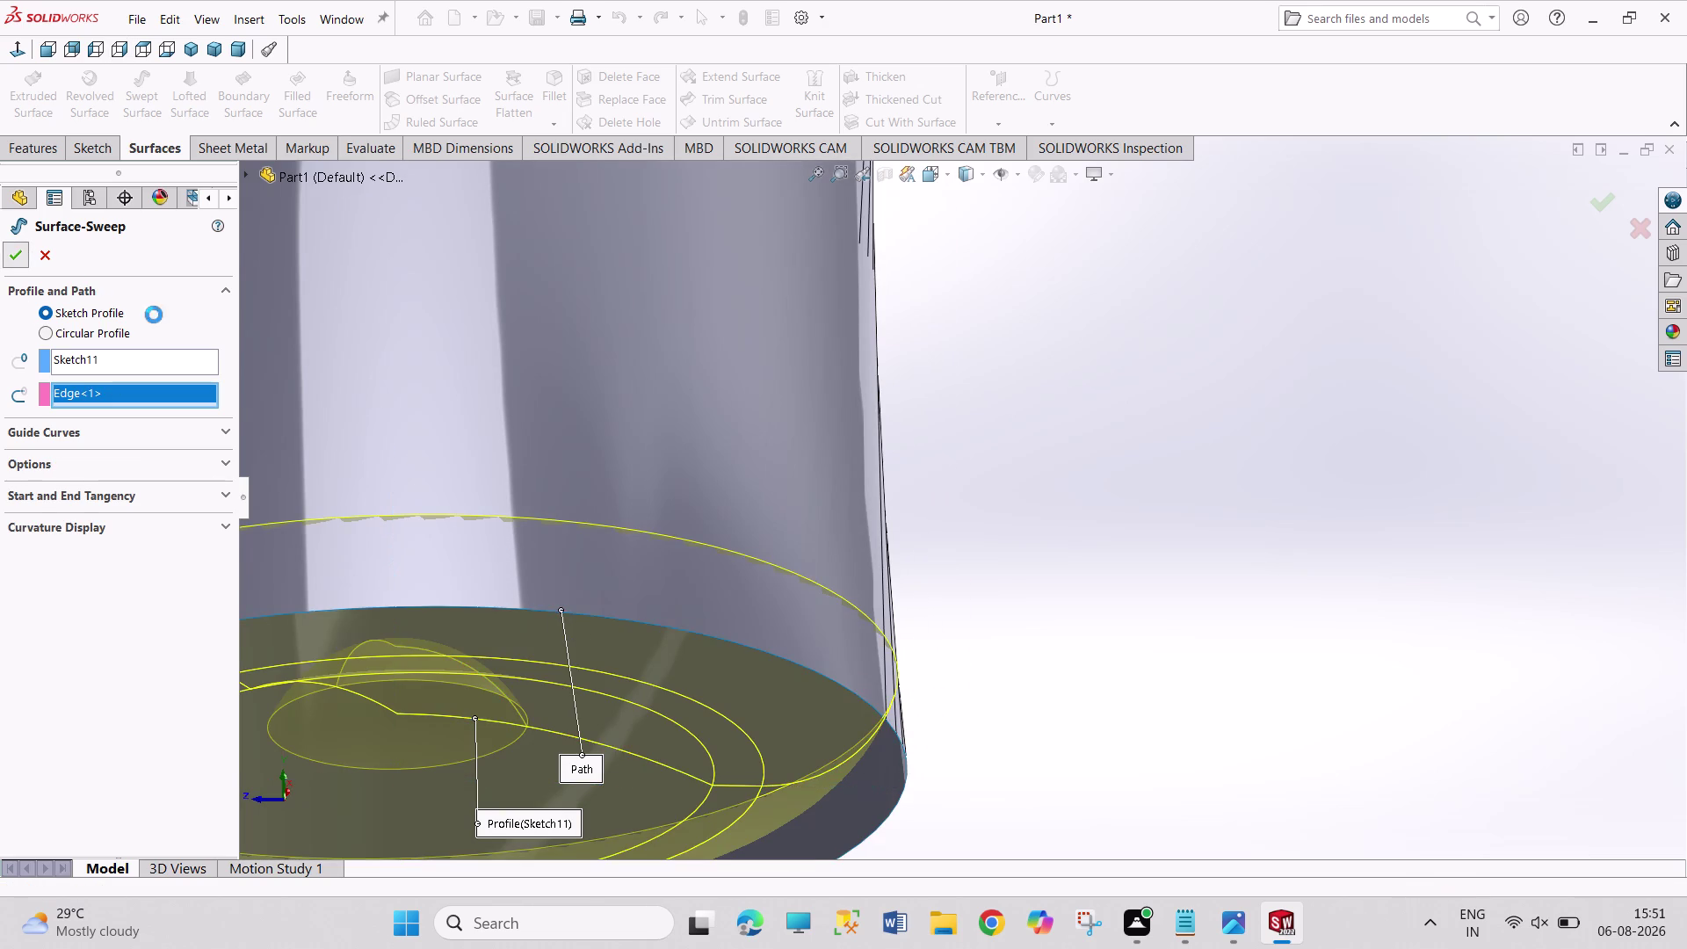
click(1005, 555)
Orbit and zoom around the bottle to inspect the new rounded base sweep.
middle_drag(990, 529, 962, 447)
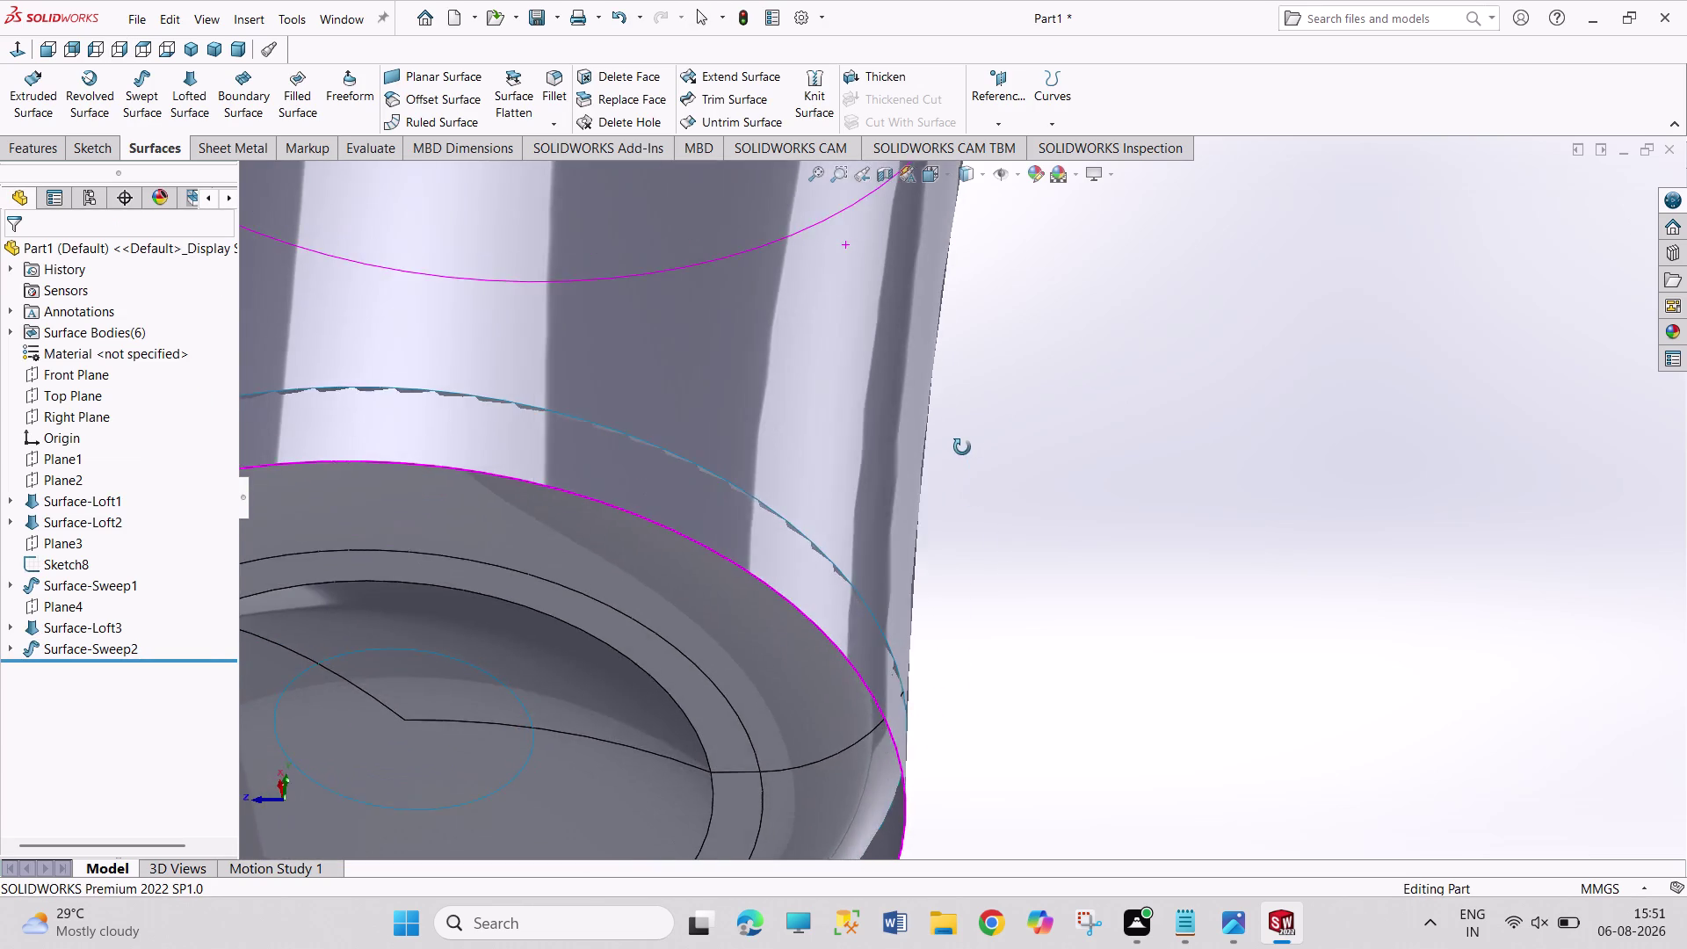
middle_drag(962, 448, 913, 601)
scroll(up, 3)
scroll(up, 3)
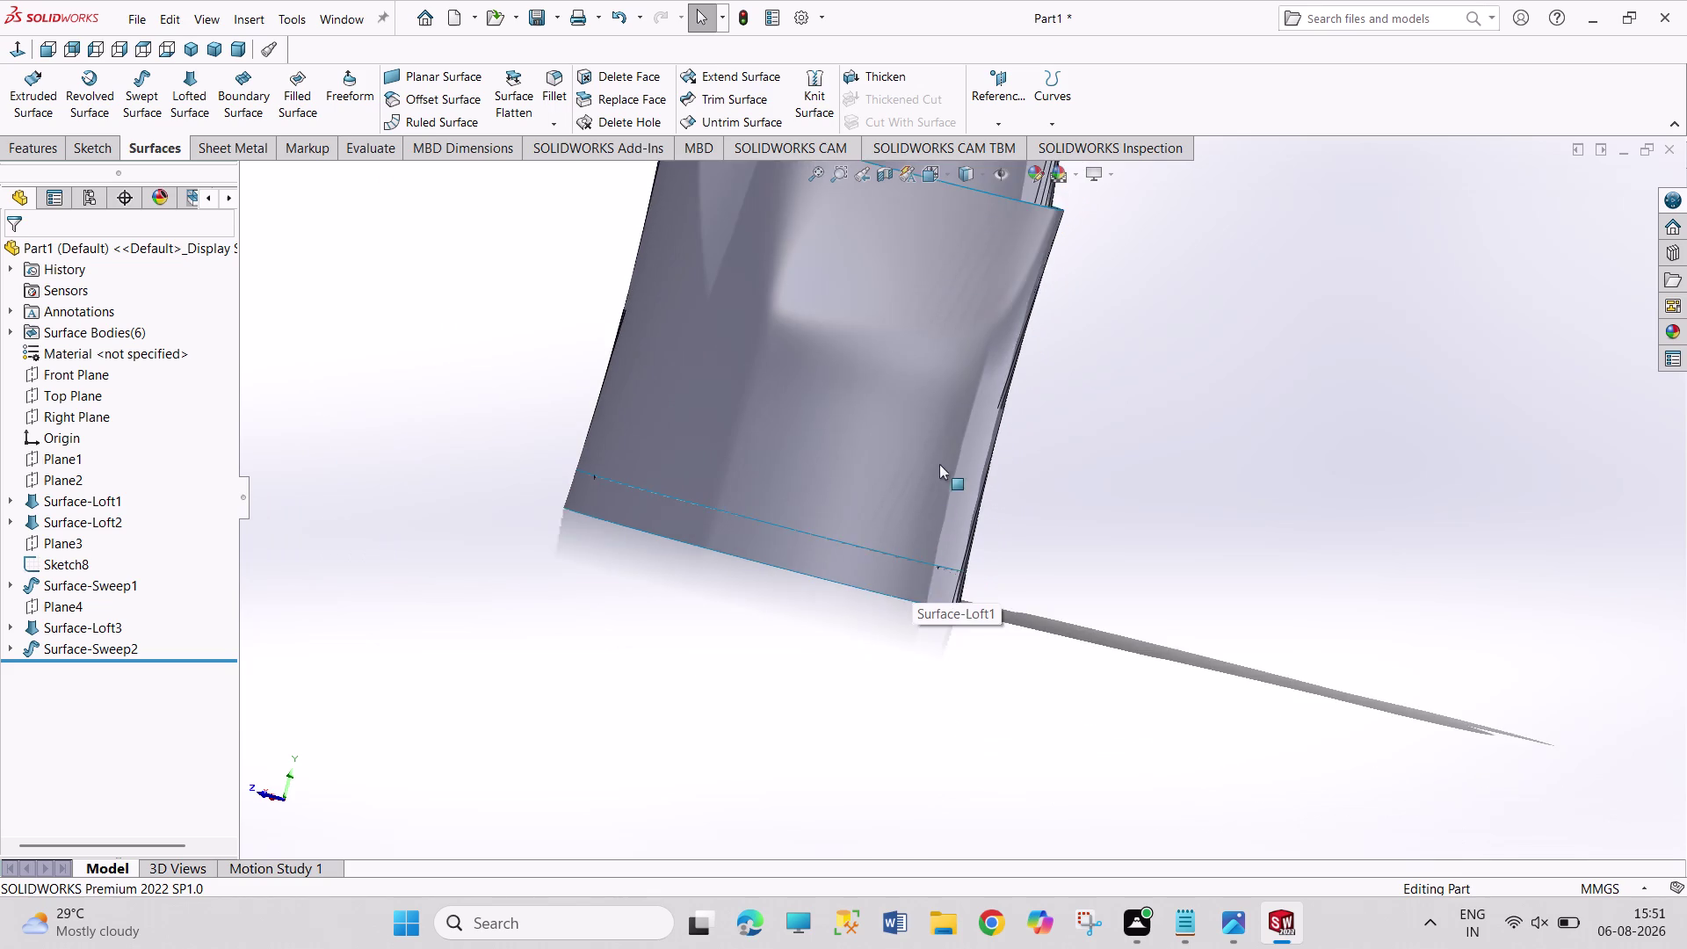
scroll(up, 3)
scroll(up, 3)
scroll(up, 3)
scroll(down, 3)
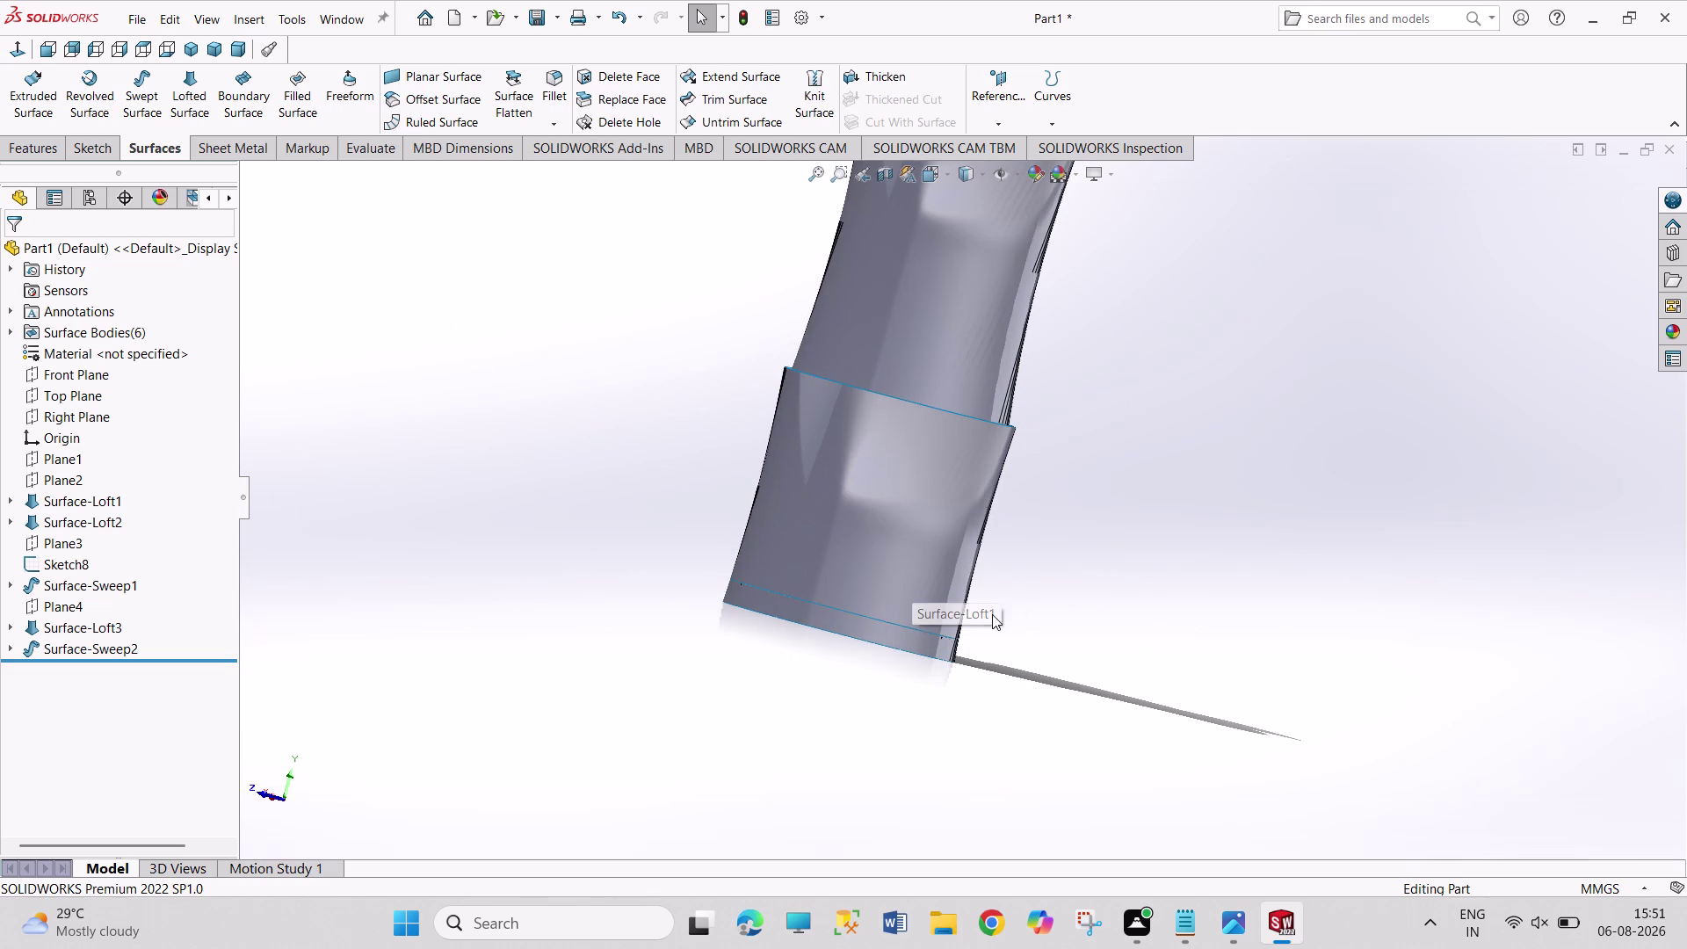
middle_drag(981, 688, 985, 470)
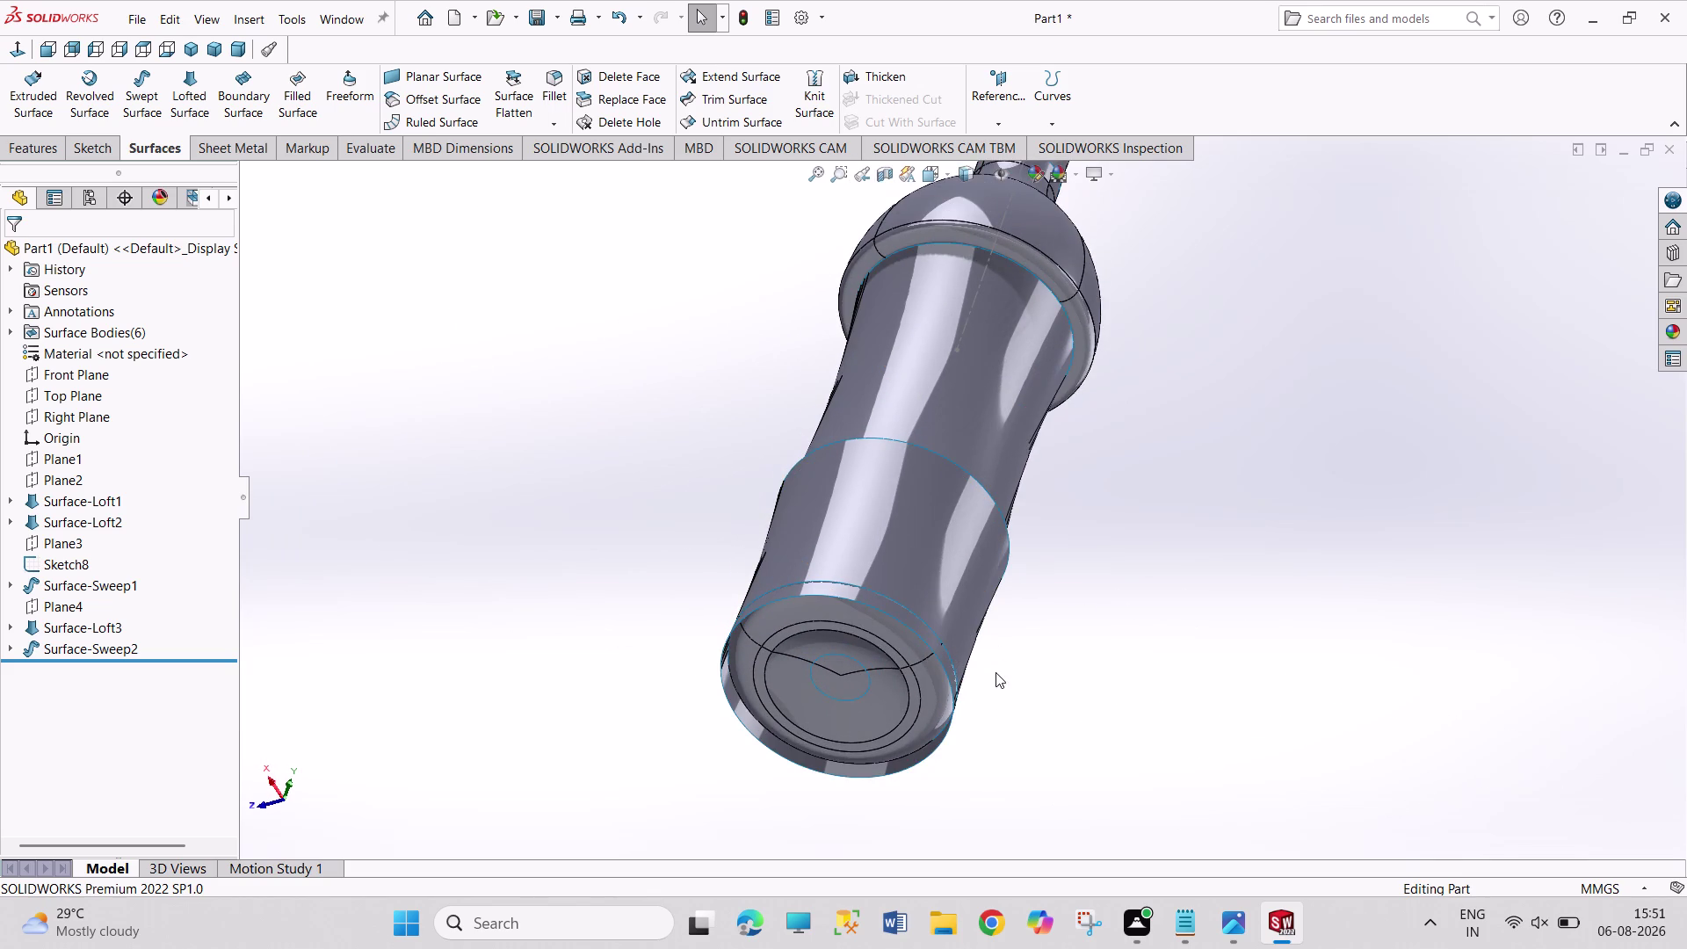
scroll(down, 3)
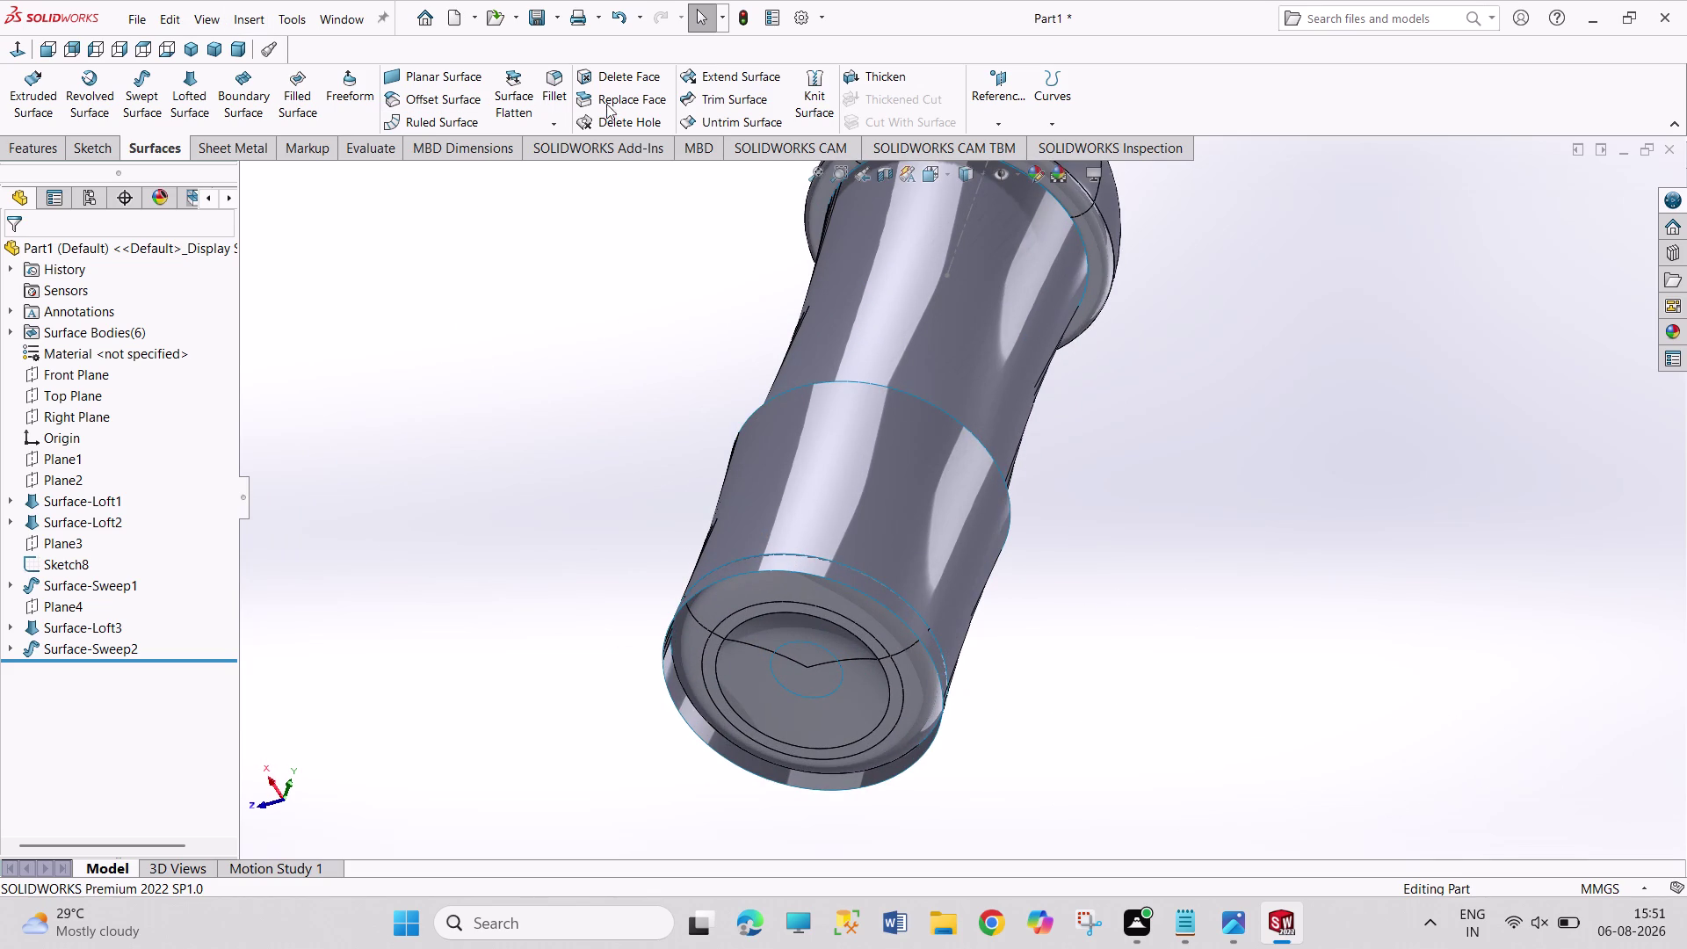
click(715, 92)
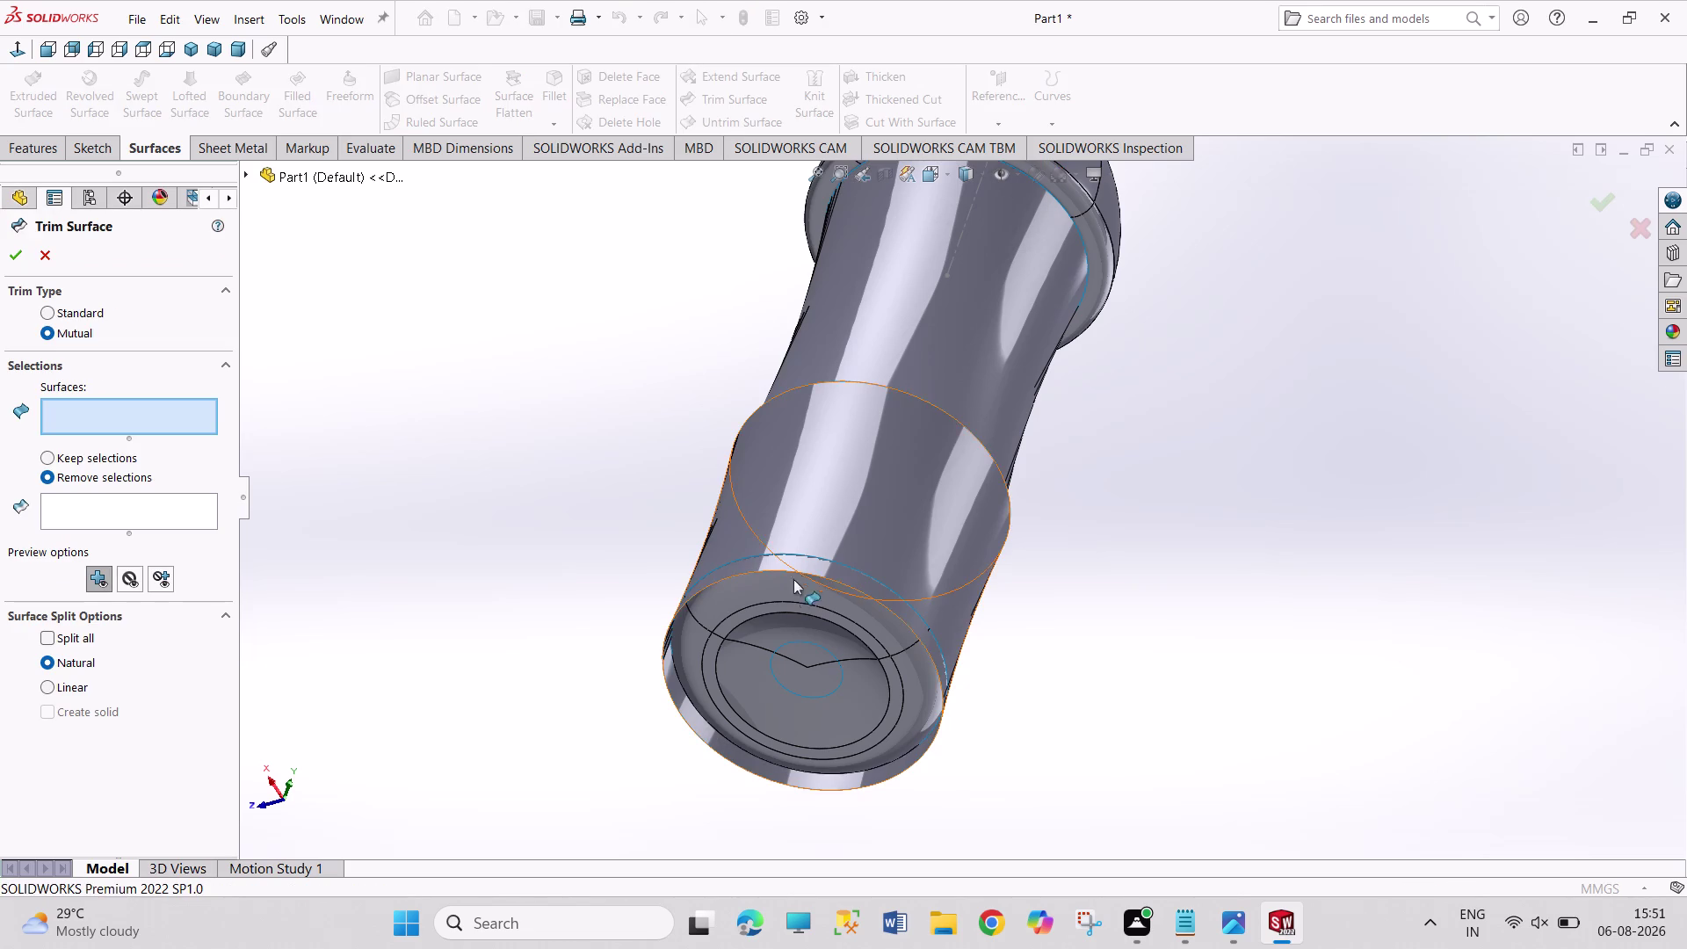
Mutually trim Surface-Loft1 with Surface-Sweep2, removing the overhanging bottom piece.
click(828, 551)
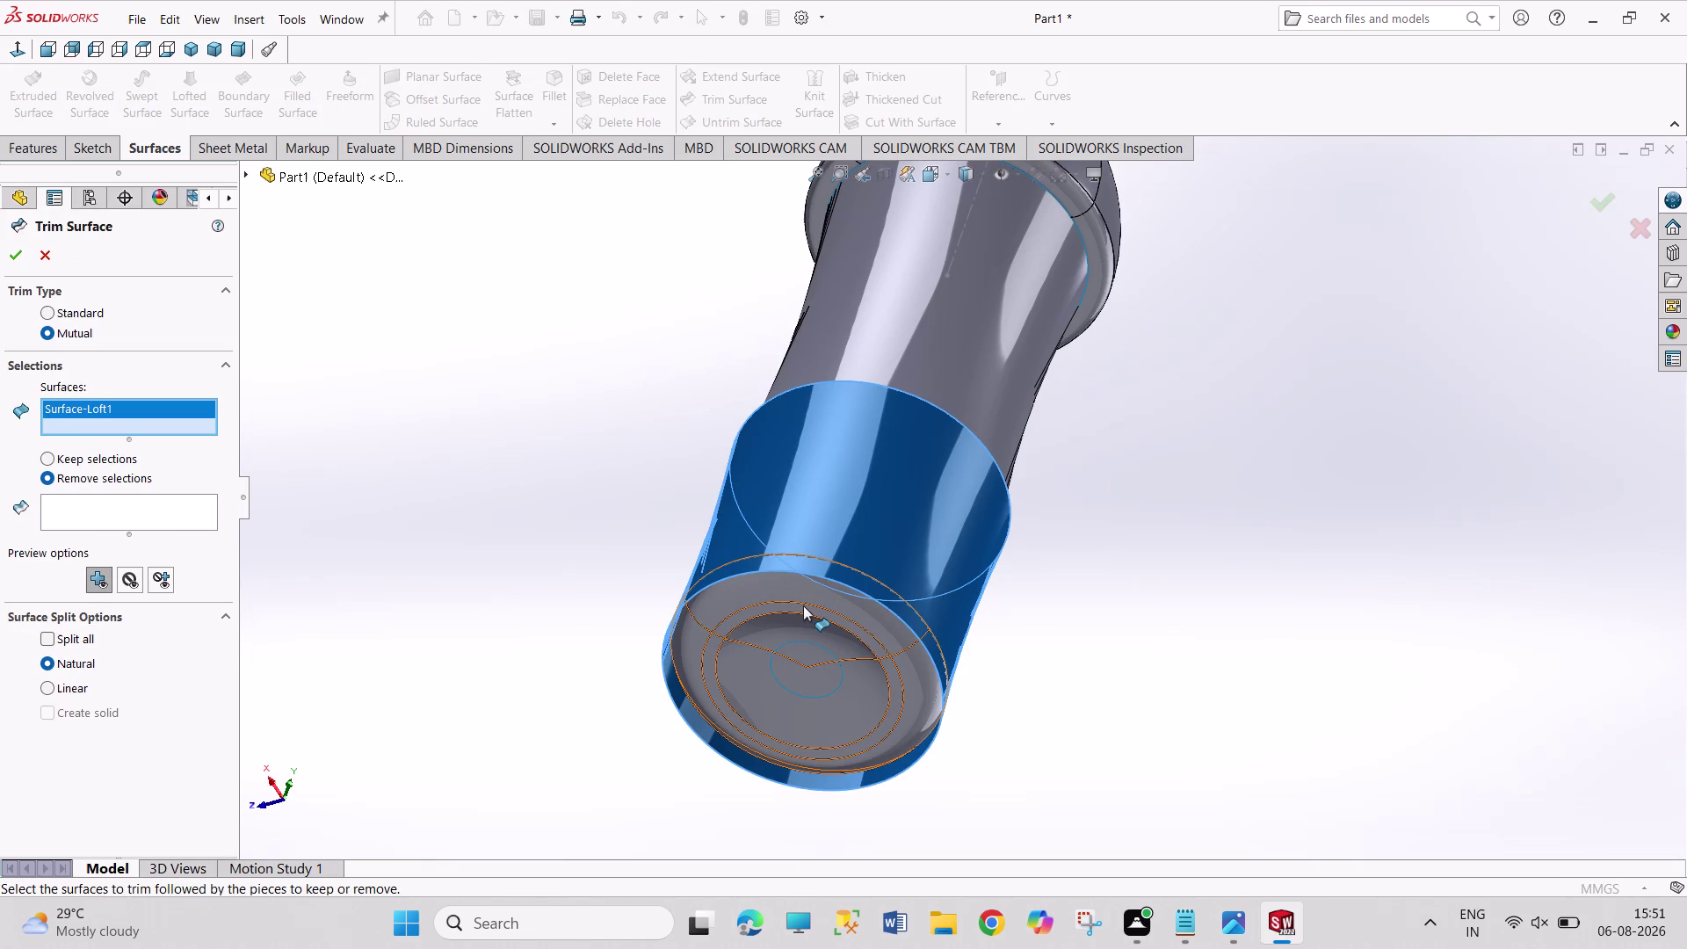
click(803, 605)
click(113, 524)
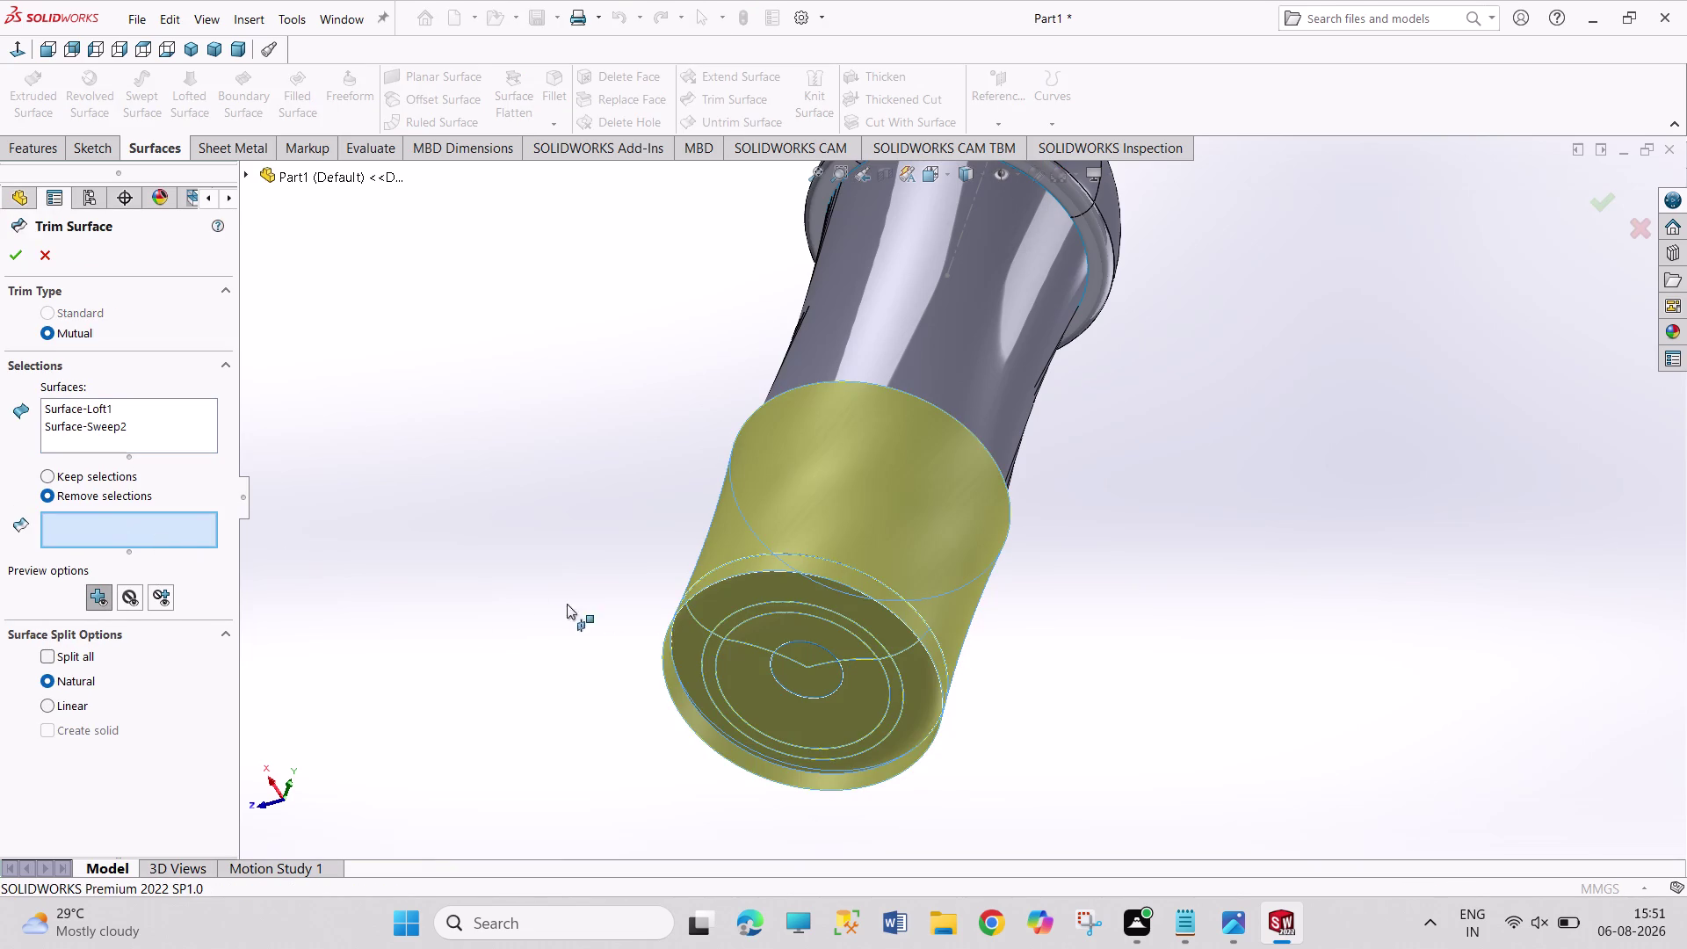
click(762, 569)
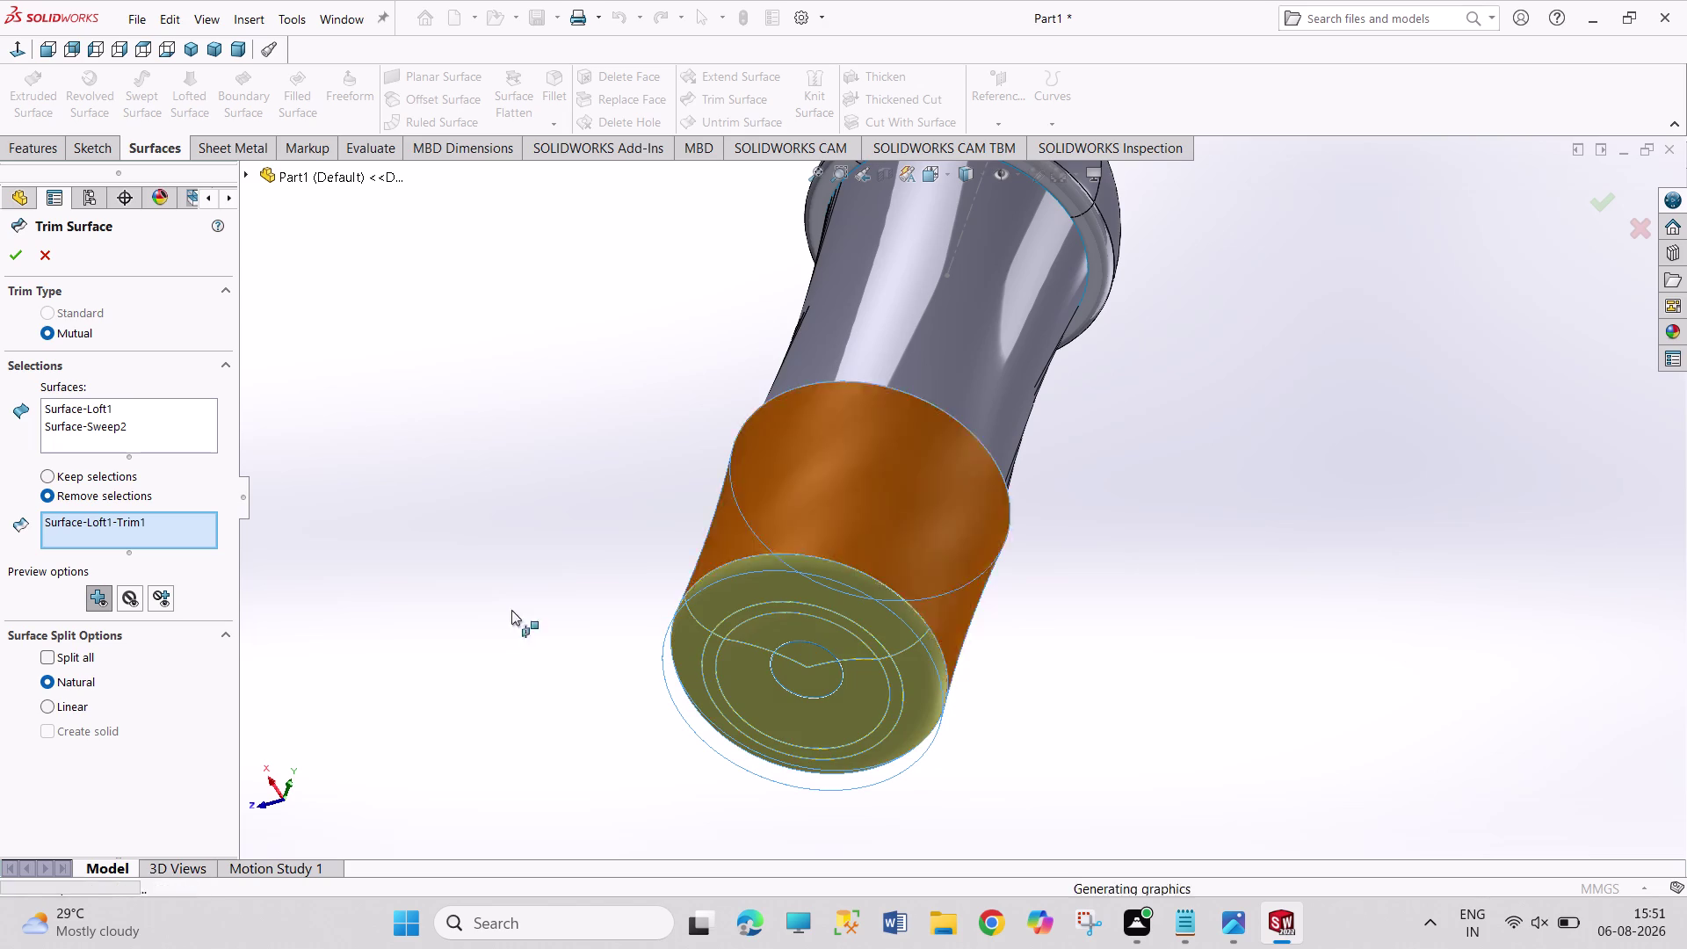
middle_drag(509, 572, 529, 711)
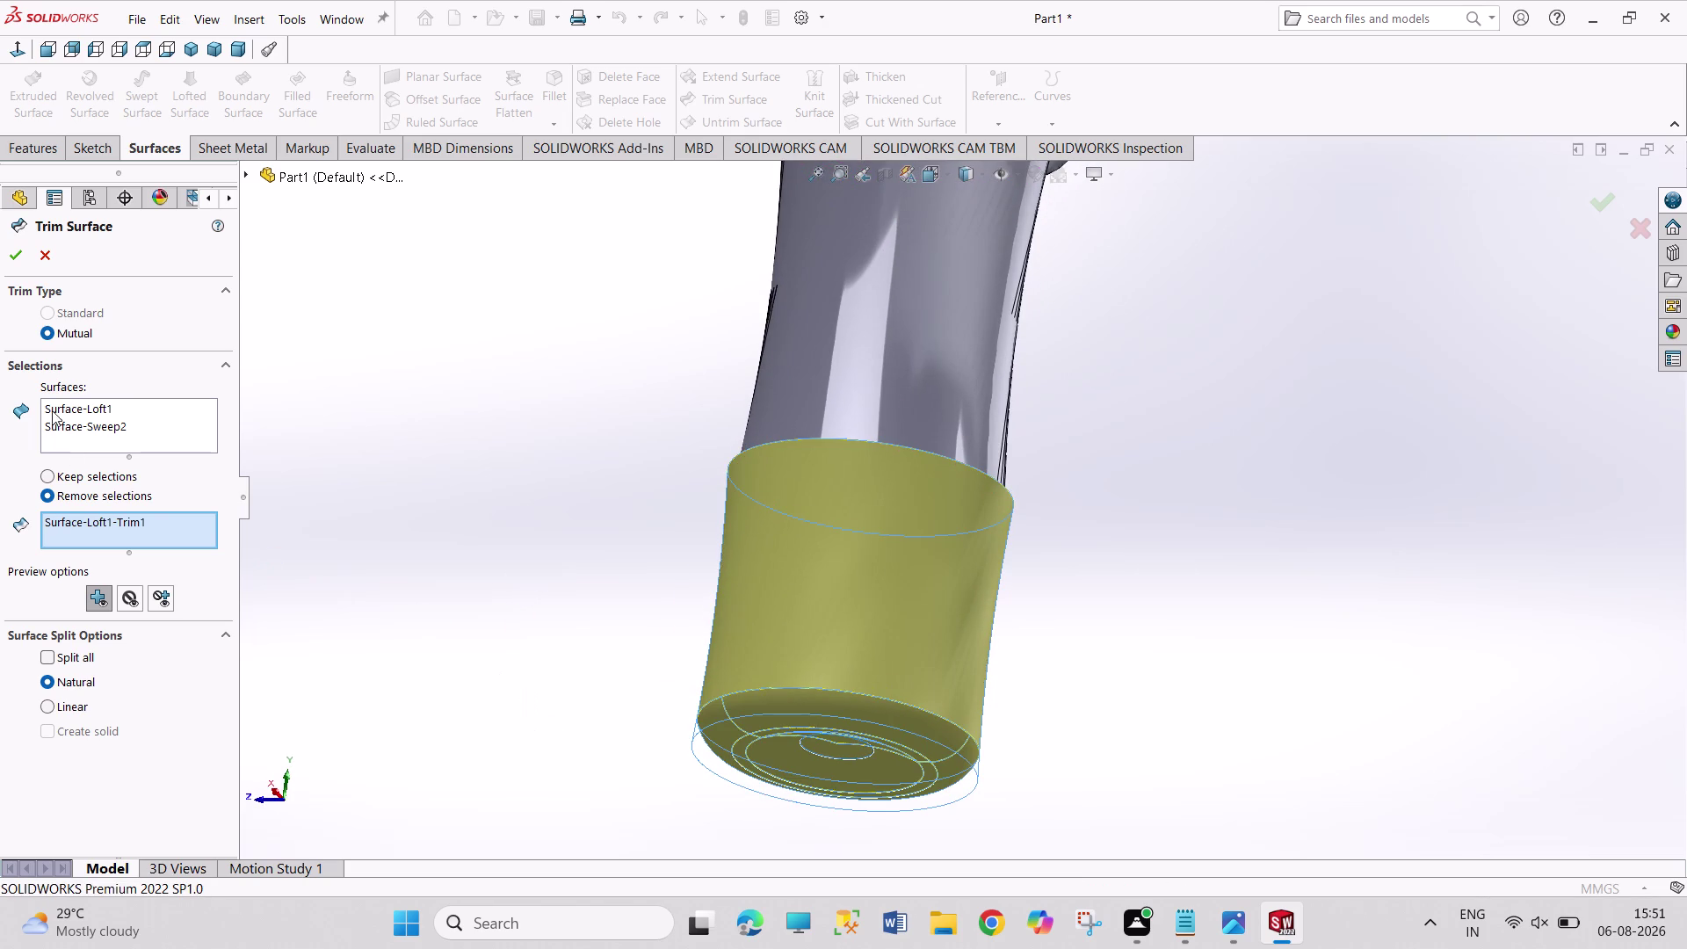
click(9, 252)
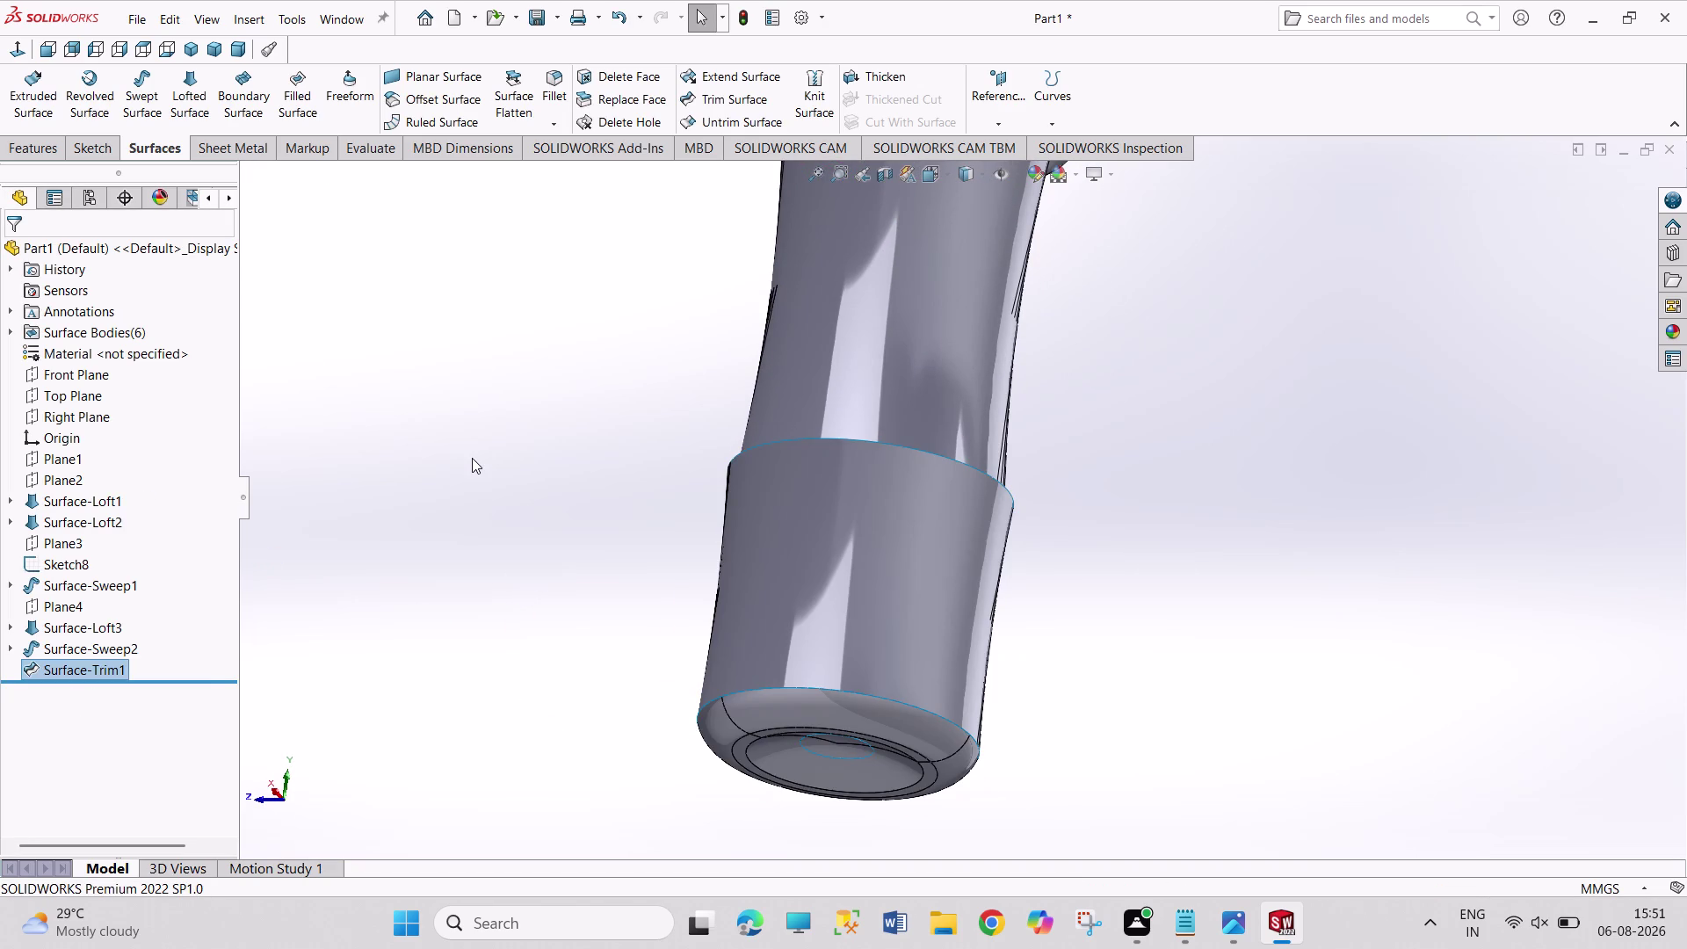
After reviewing the bottle and reference drawing, open Sketch12 on the Front Plane.
scroll(up, 3)
middle_drag(1154, 266, 1015, 395)
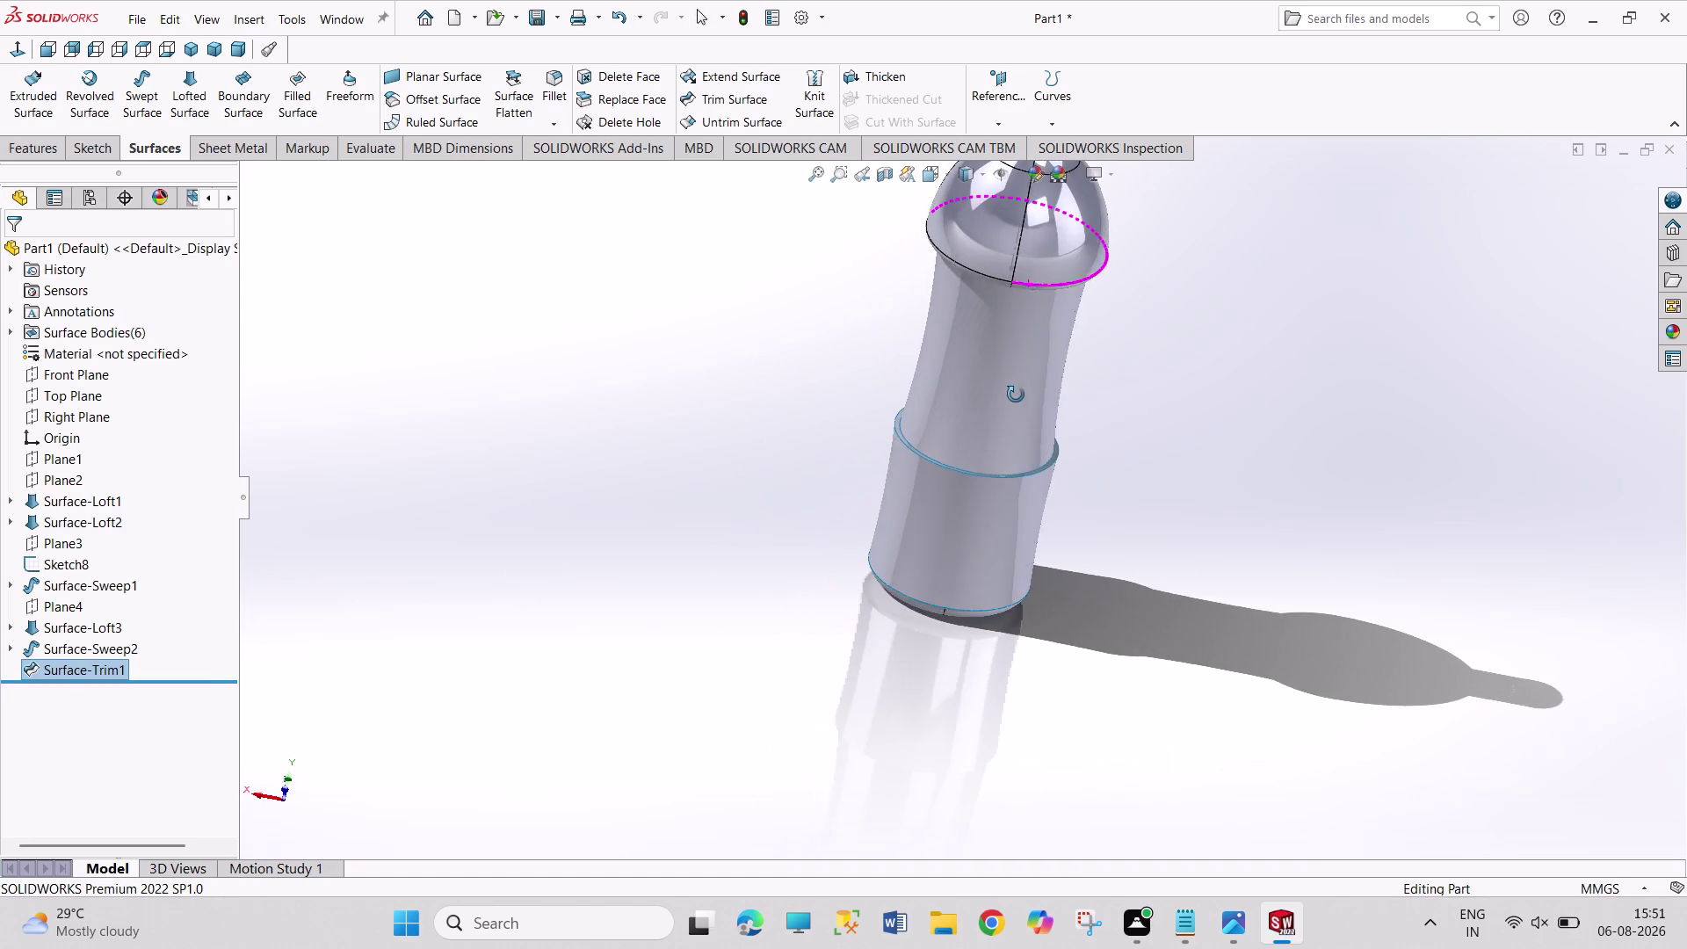
scroll(up, 3)
scroll(down, 3)
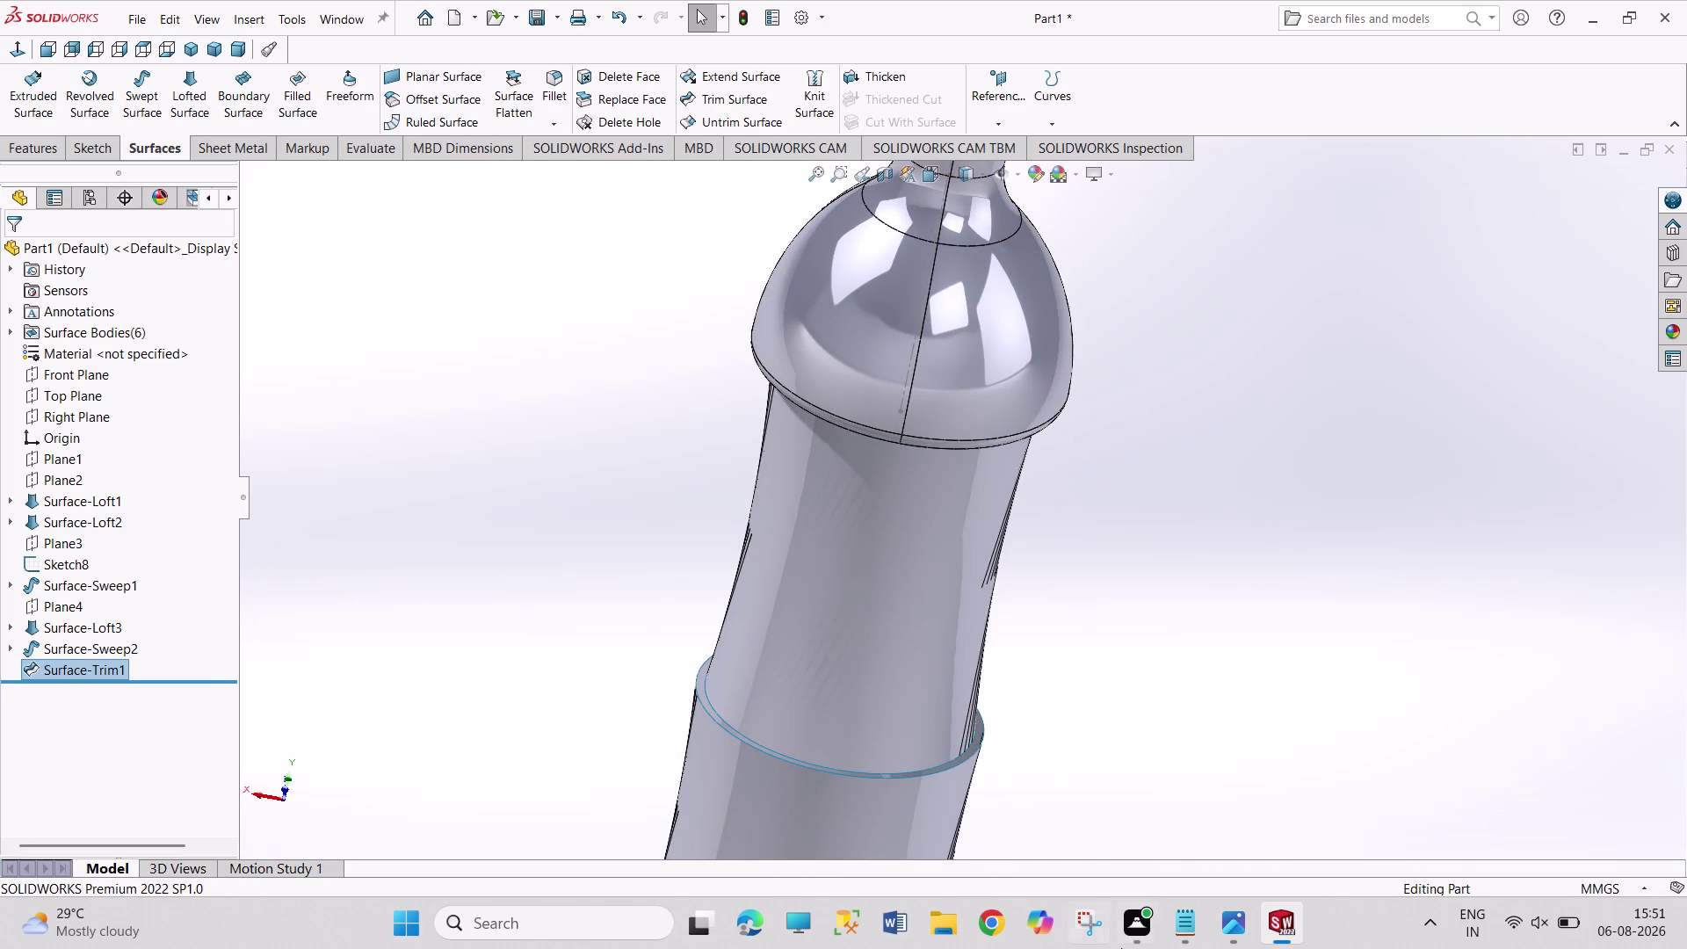
click(1232, 929)
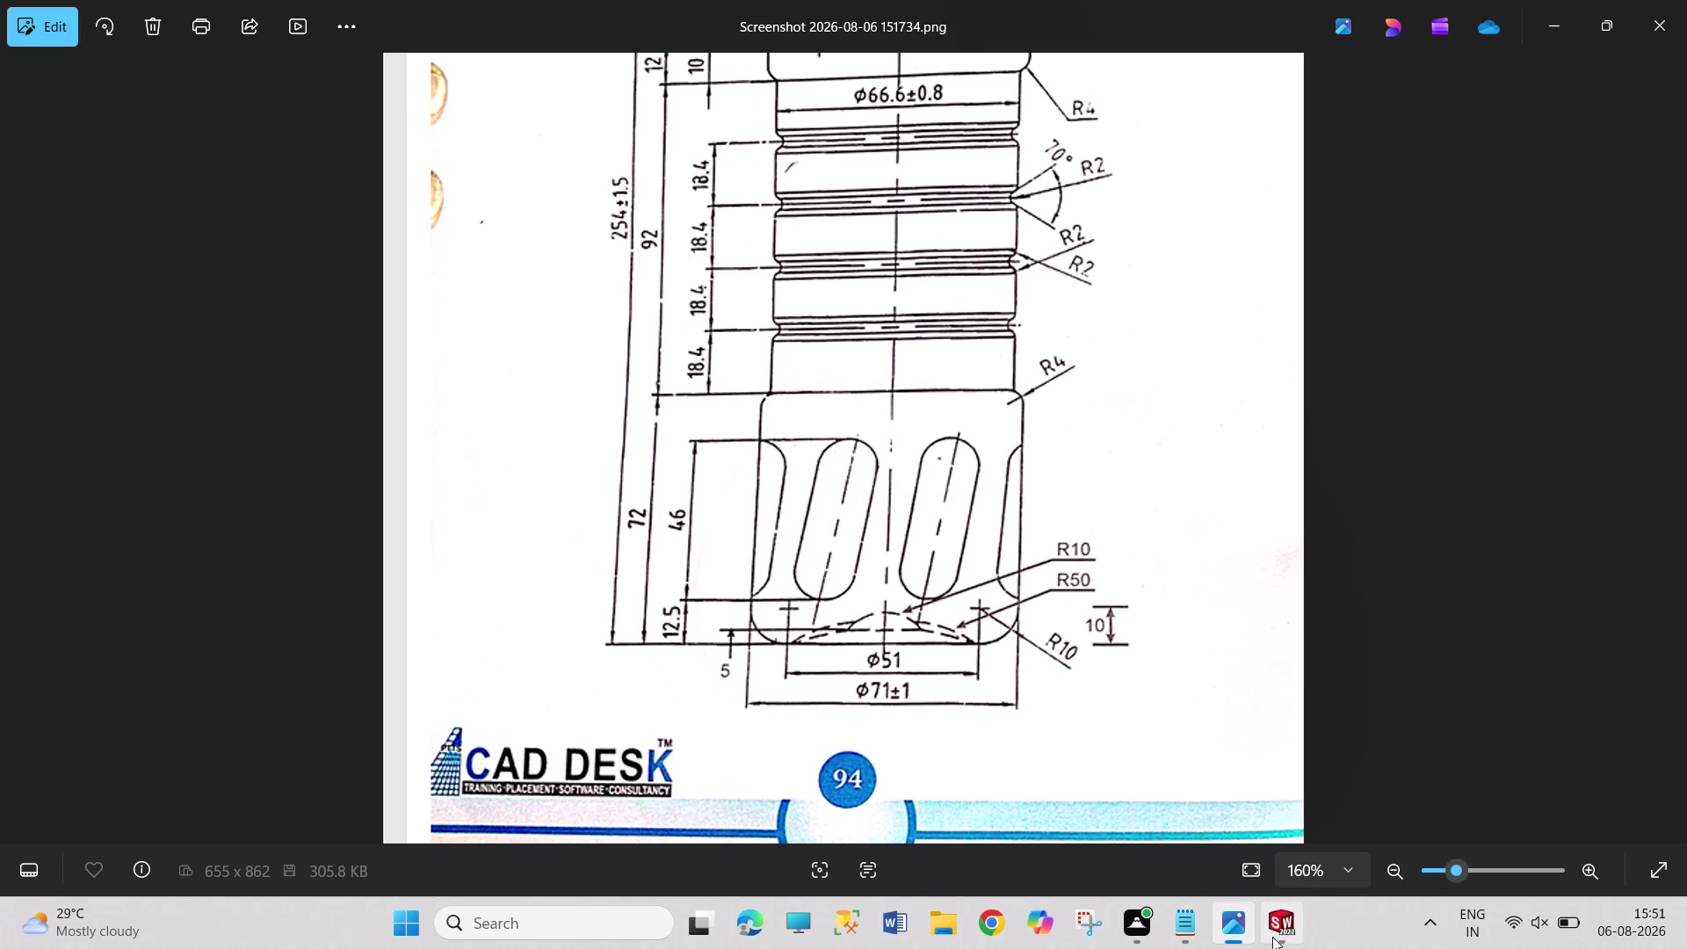
click(1272, 937)
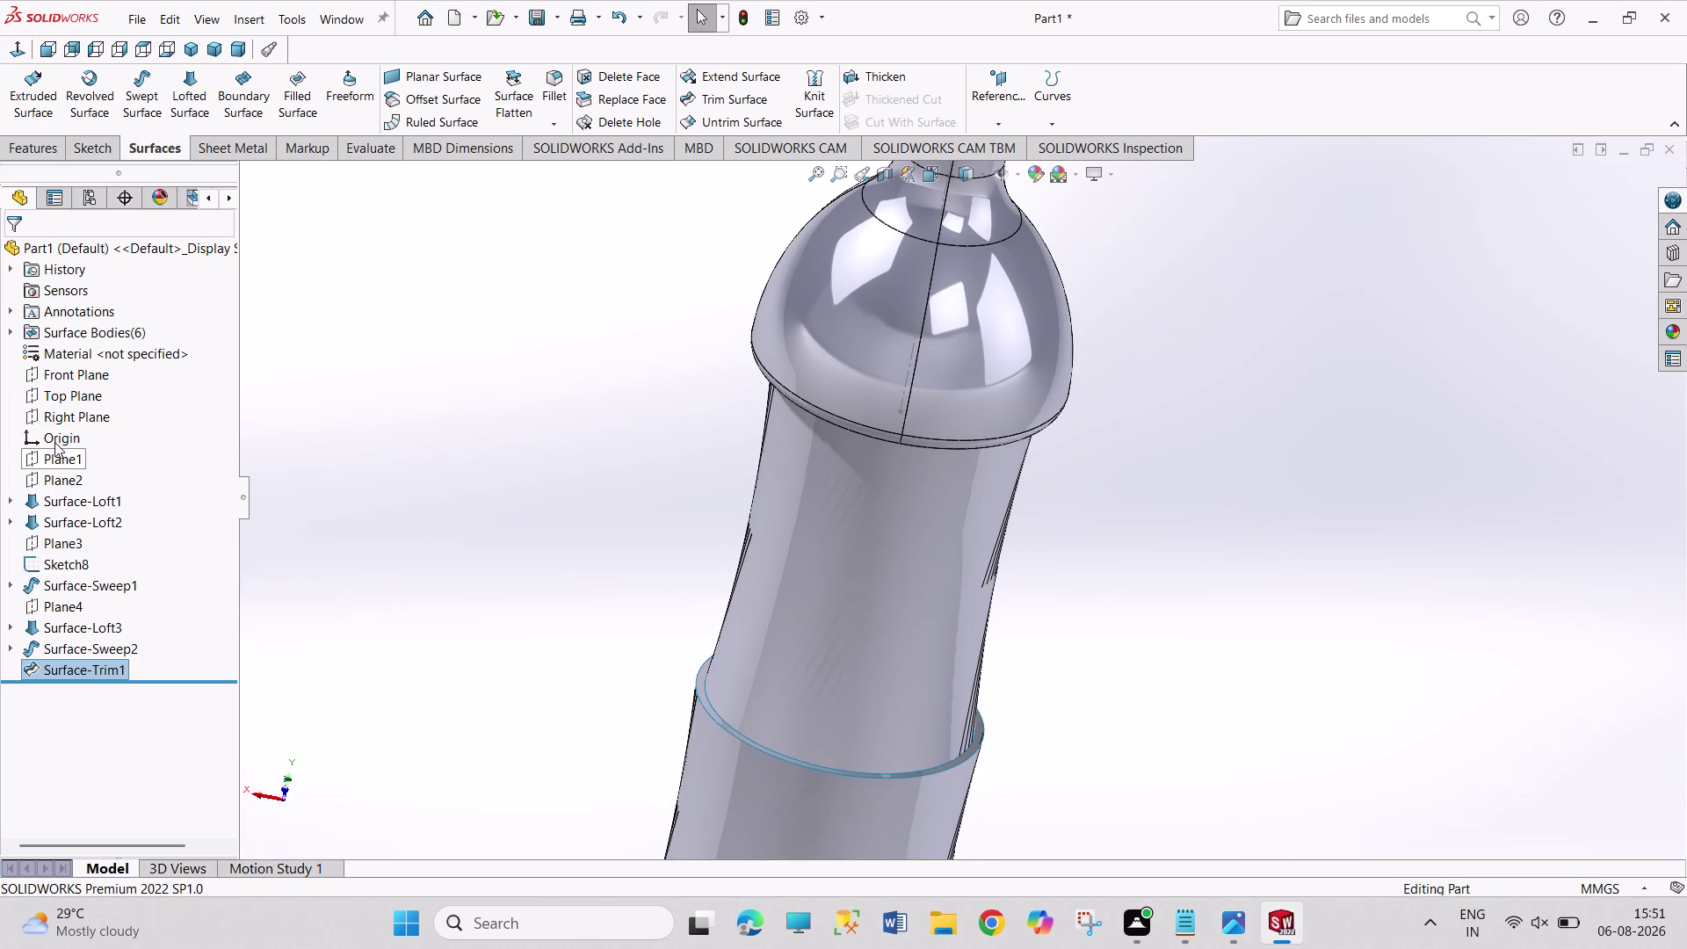
click(55, 375)
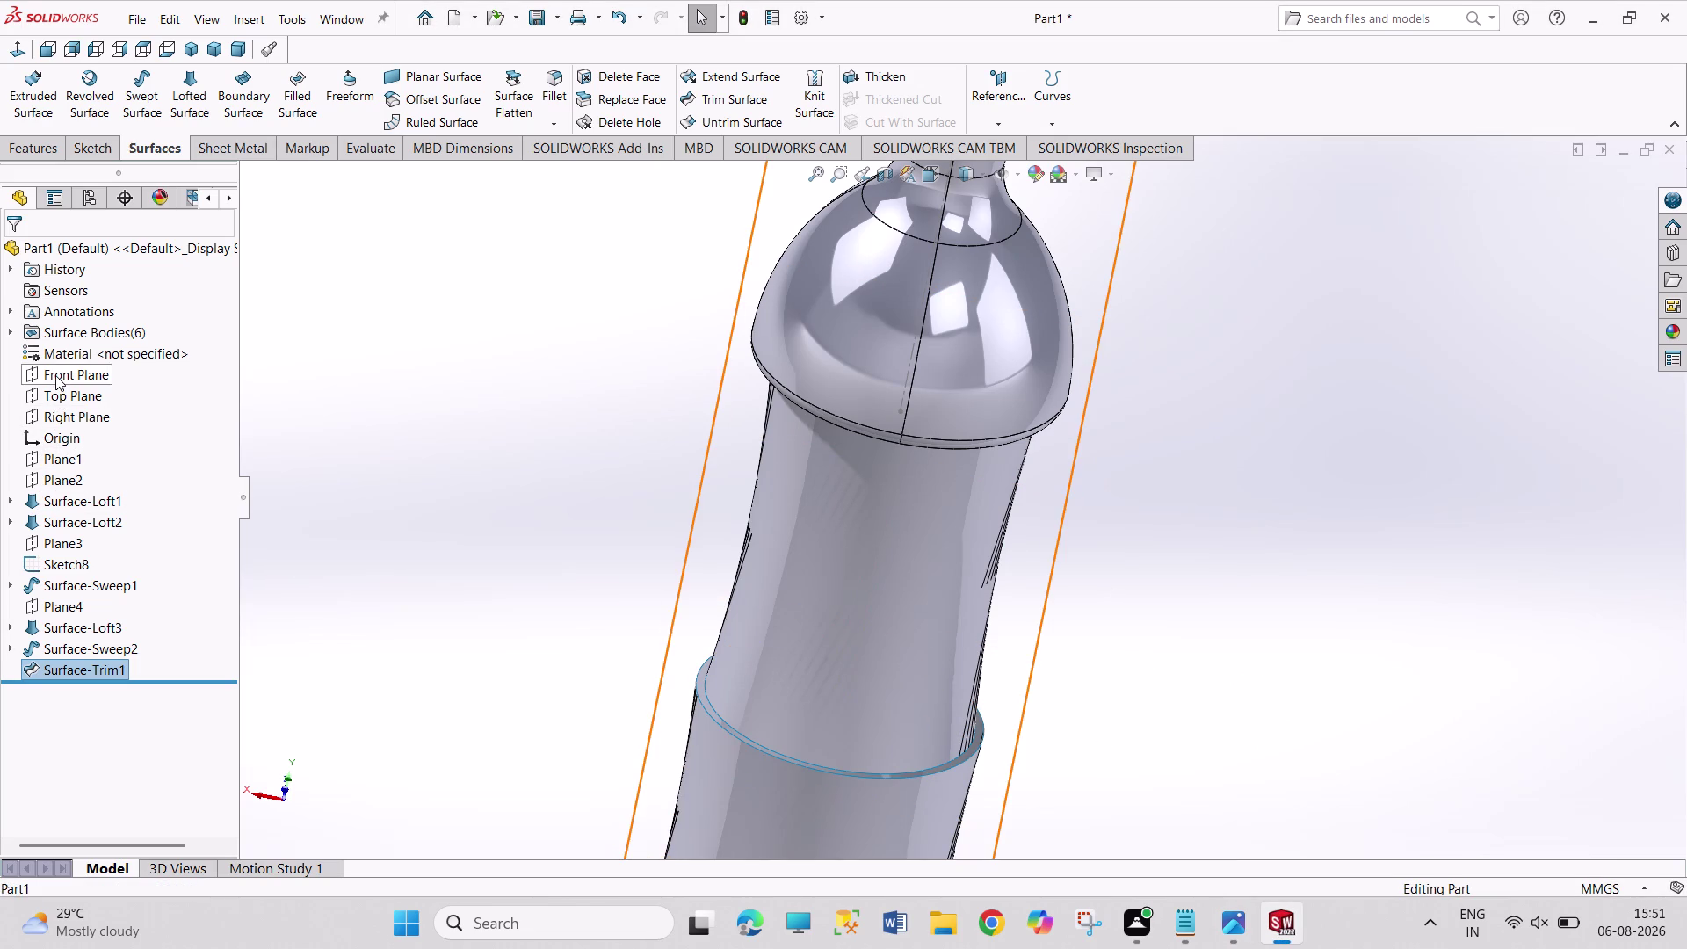
click(69, 349)
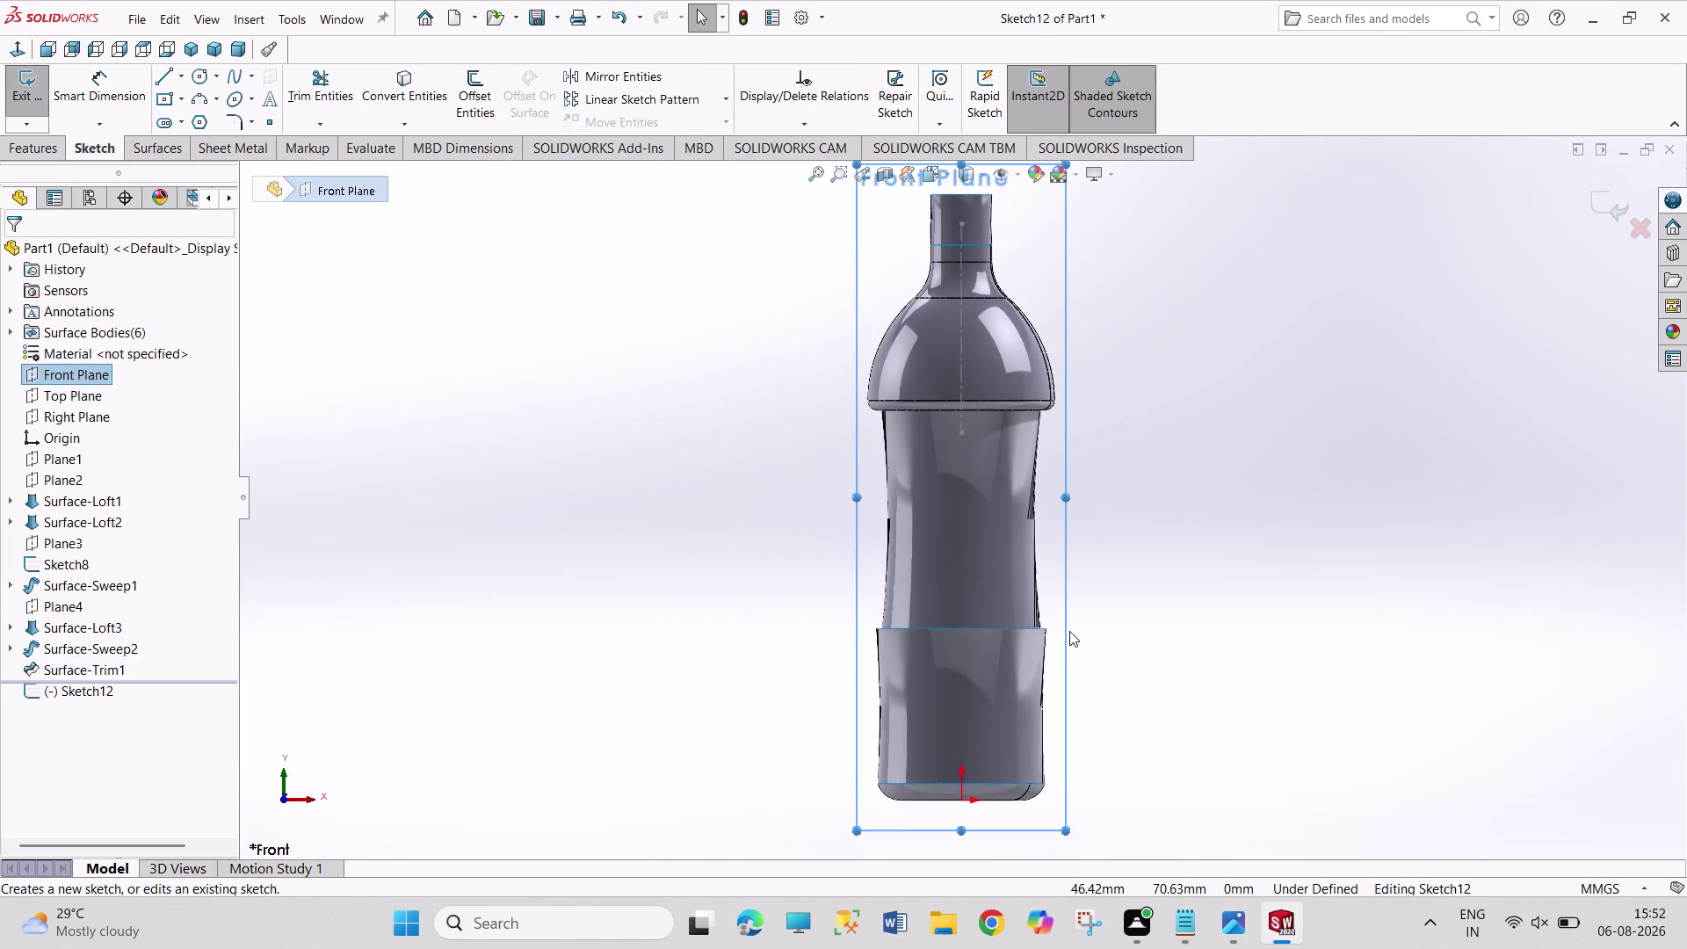
Convert the band's top rim and remaining edges into Sketch12, fully defining it.
scroll(down, 3)
scroll(down, 3)
scroll(down, 3)
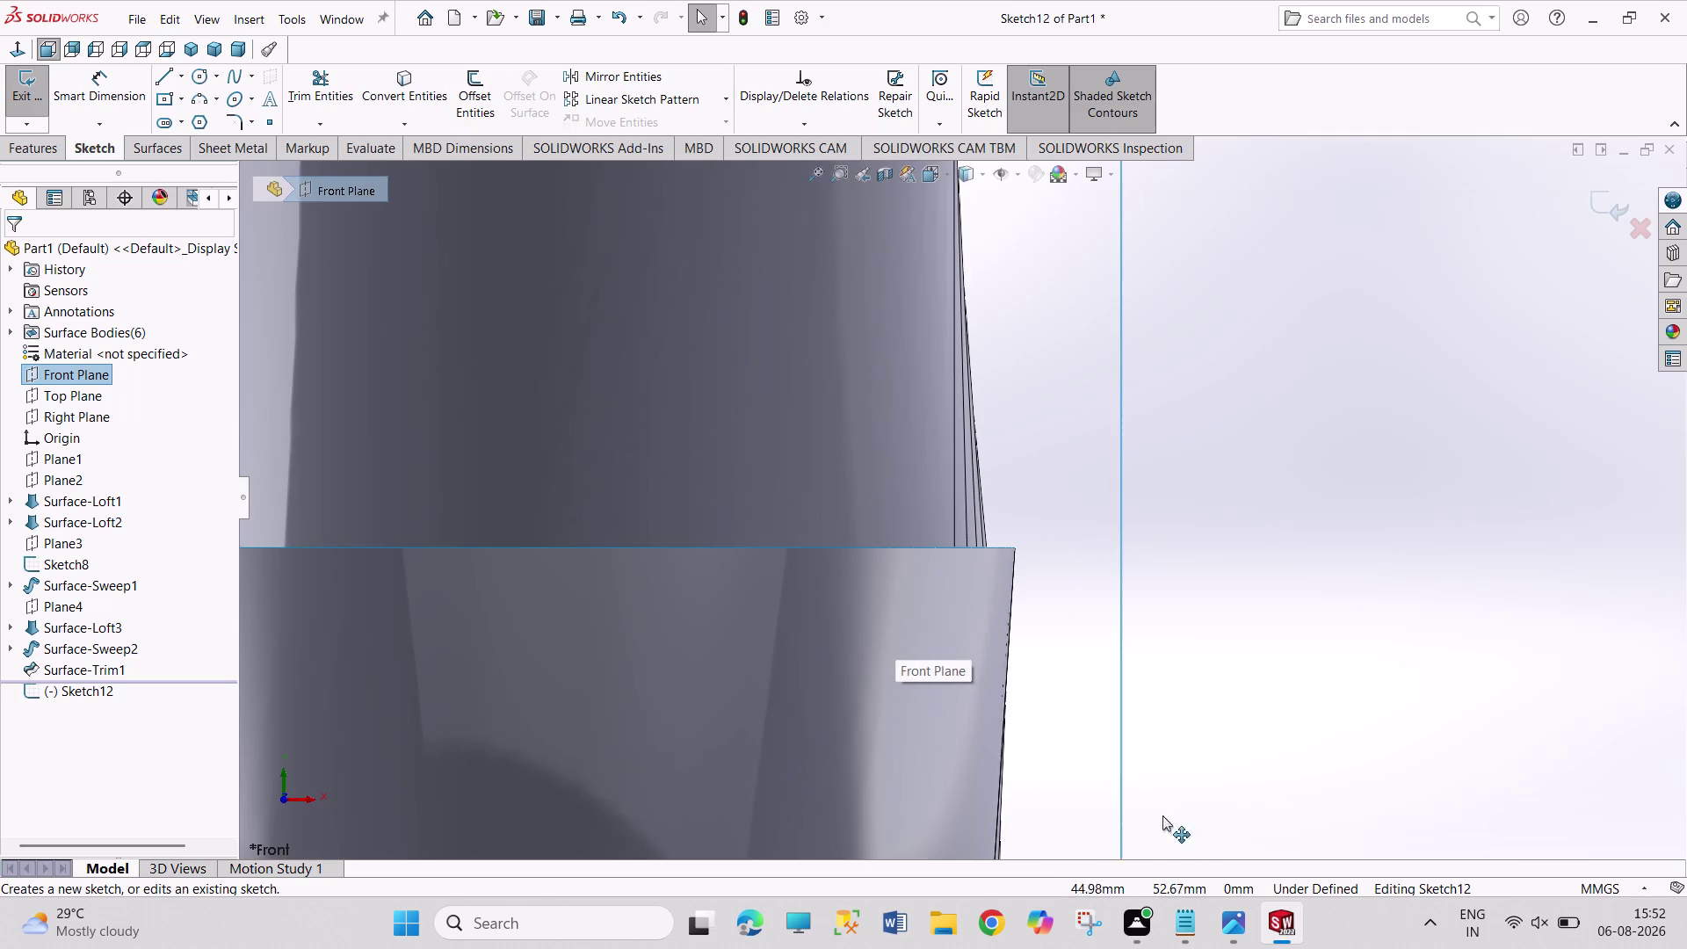
click(1220, 928)
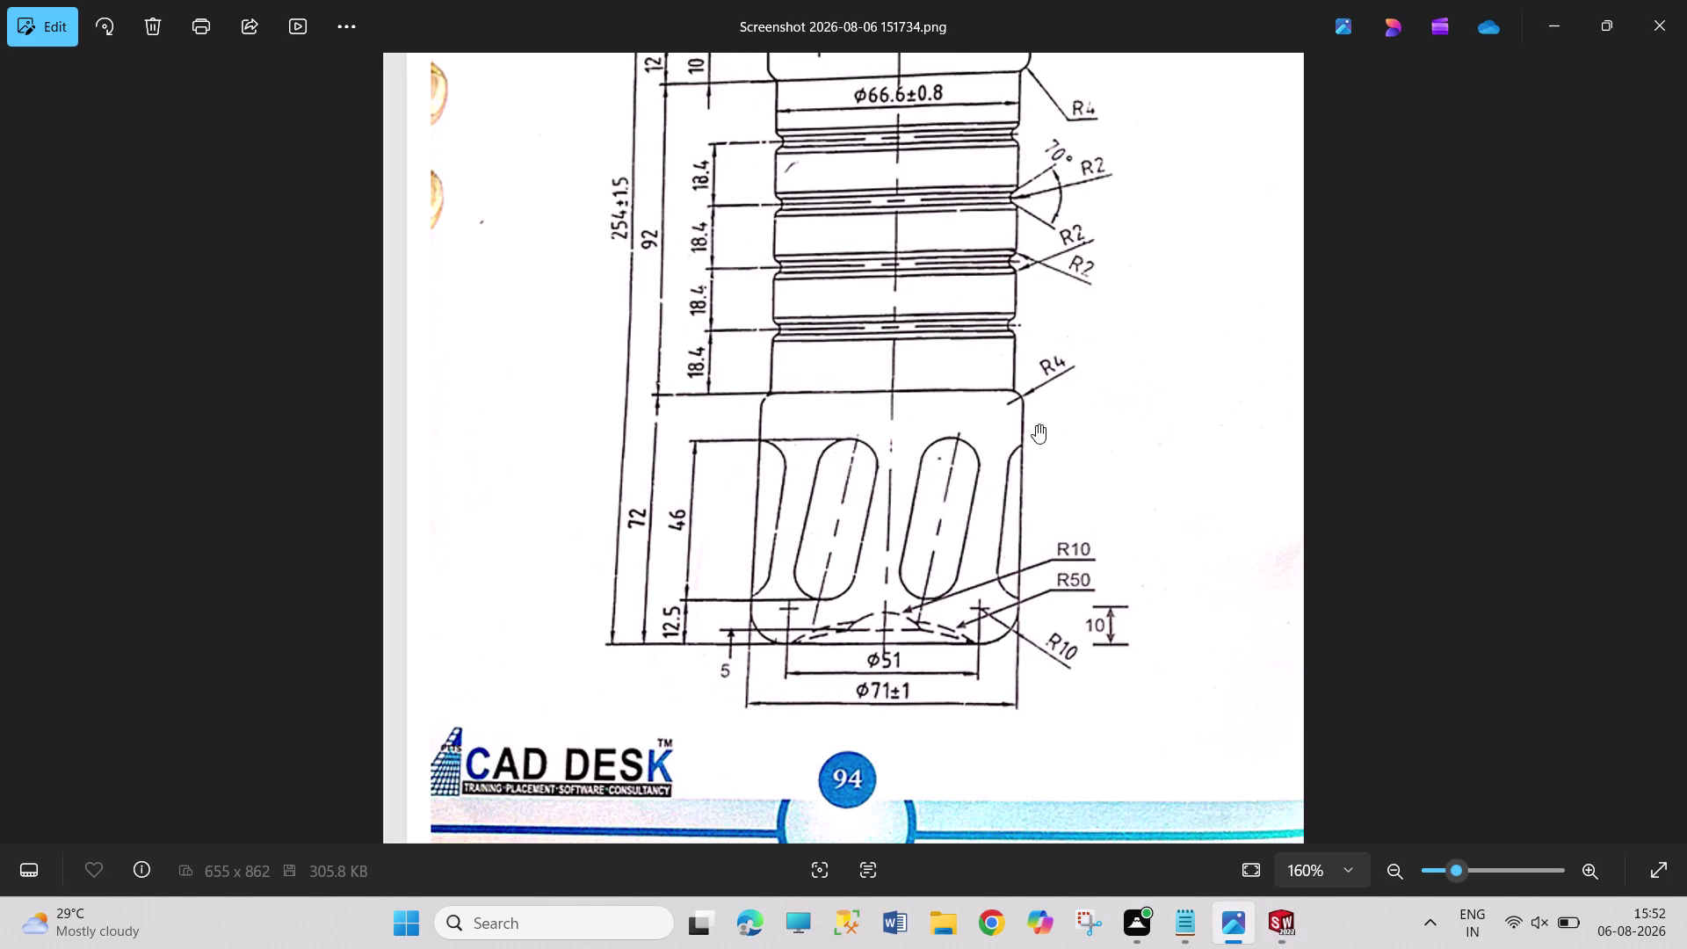
click(1274, 920)
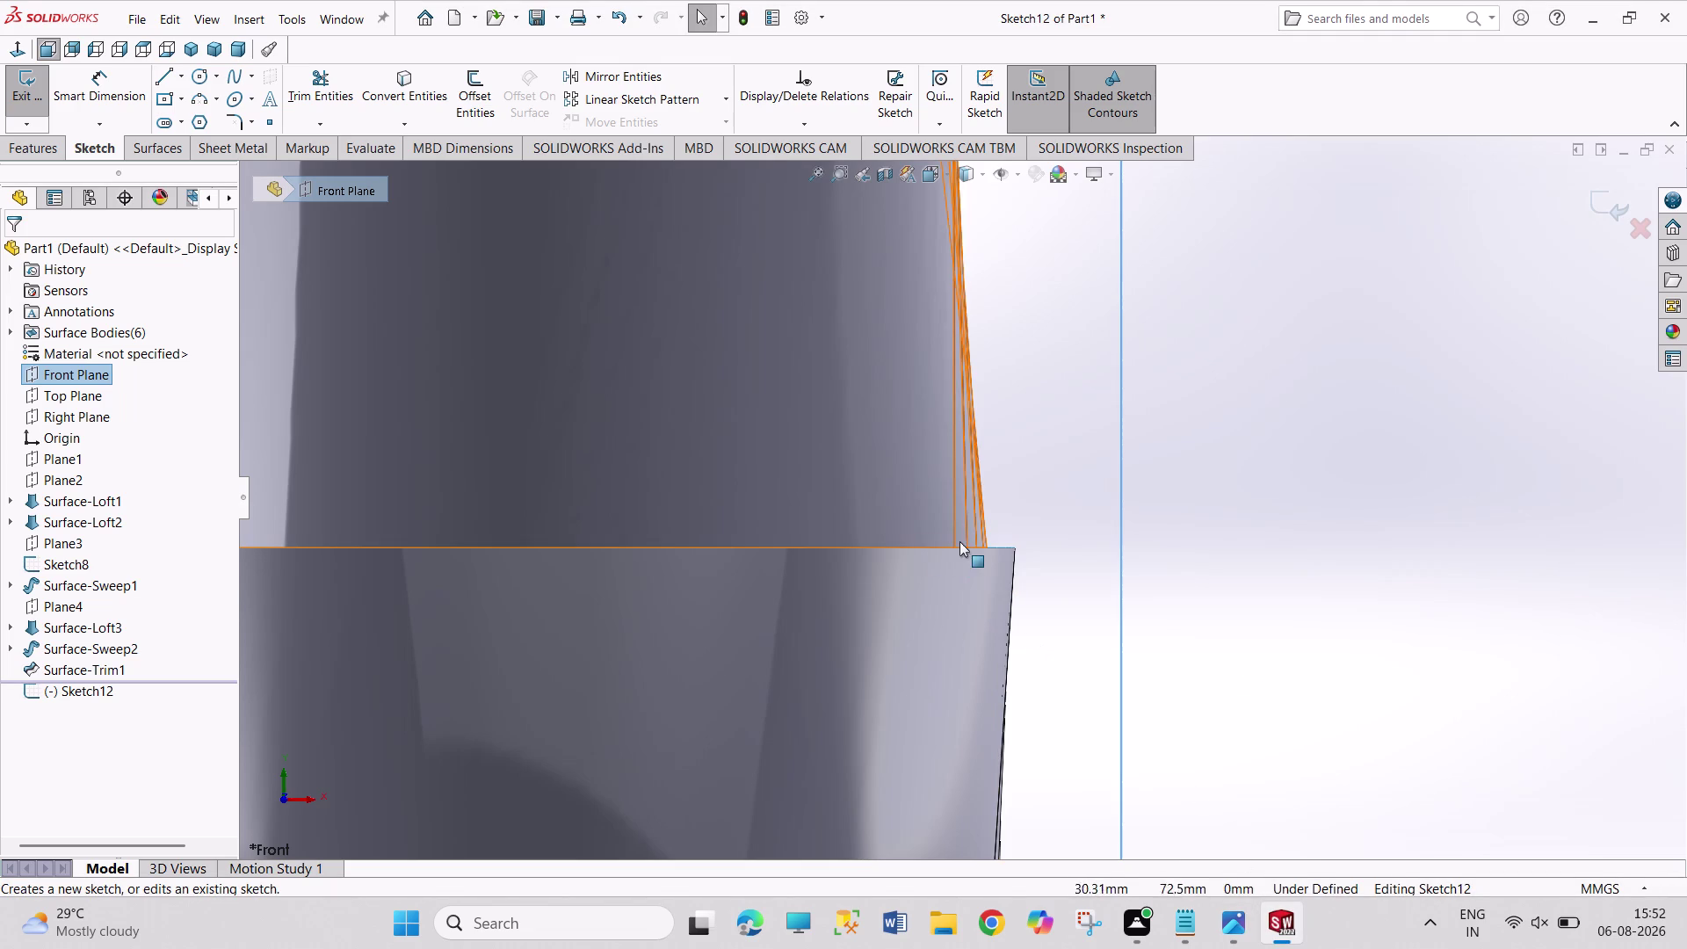
click(971, 550)
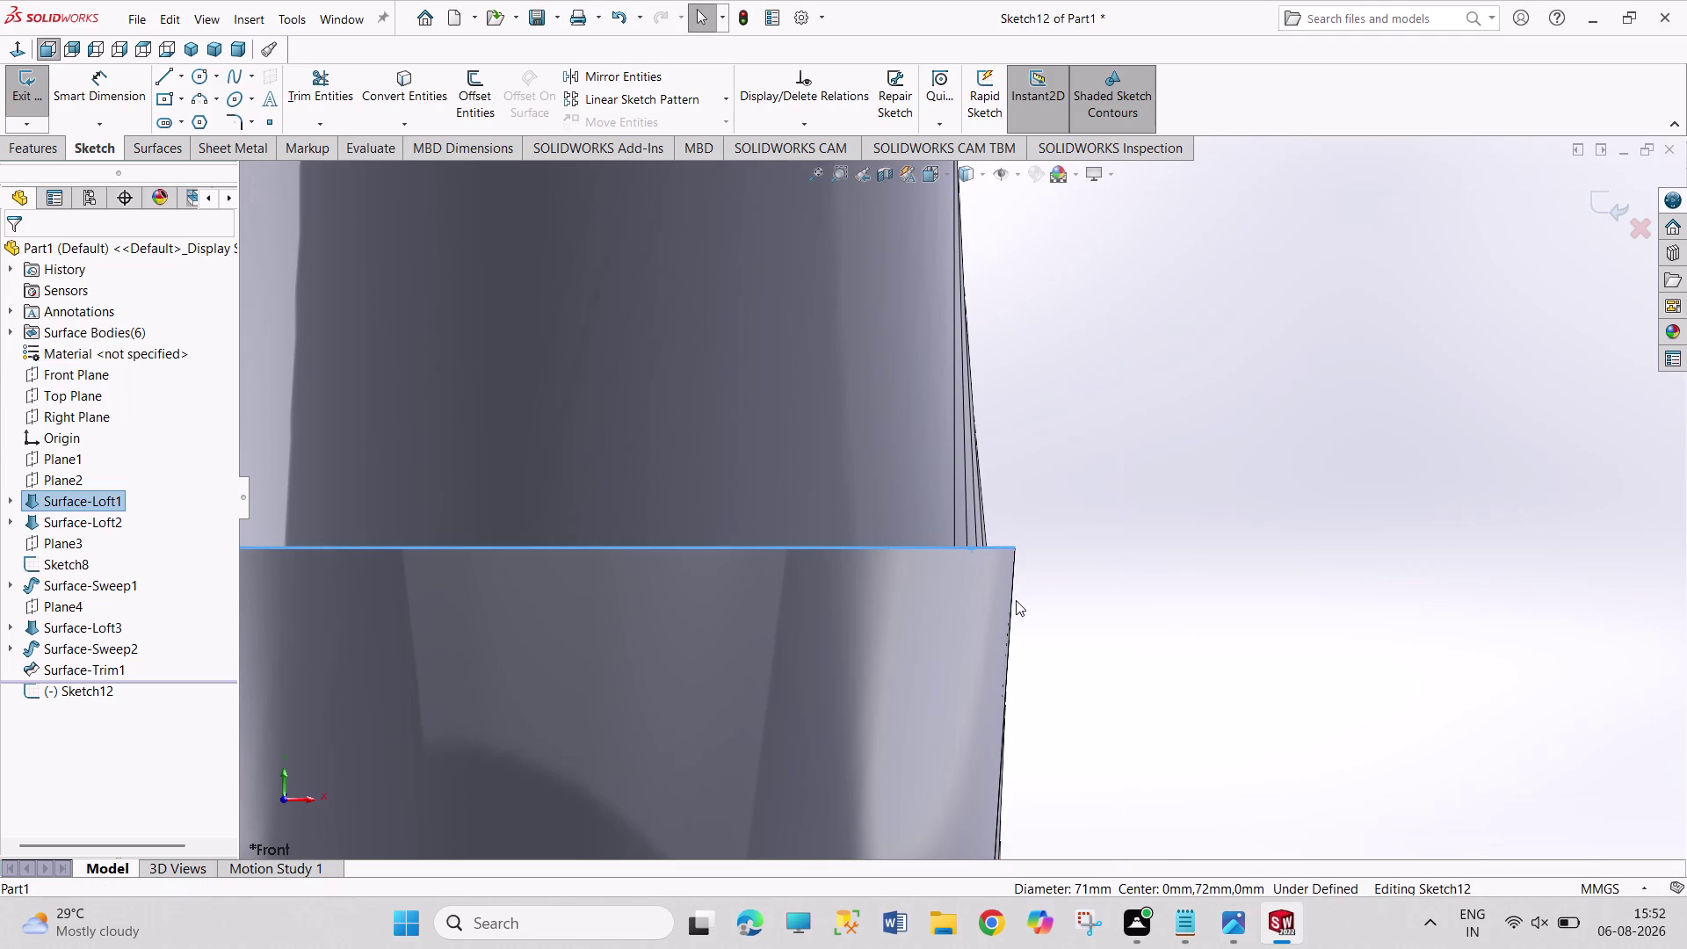
click(1014, 601)
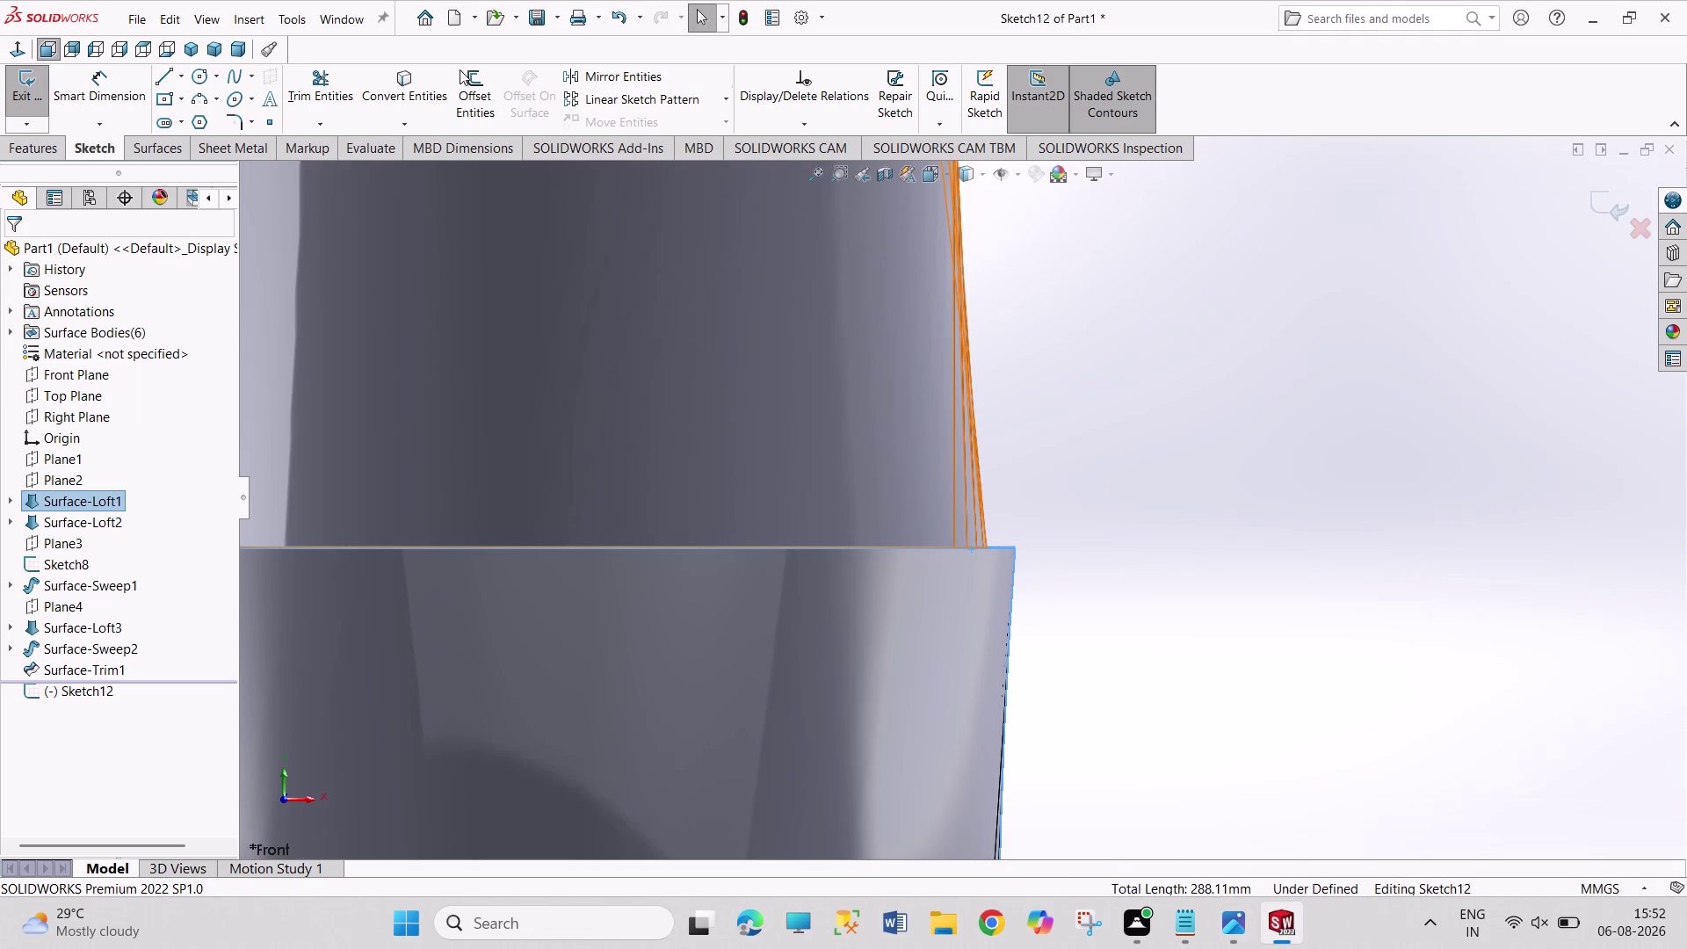
click(408, 87)
click(1178, 484)
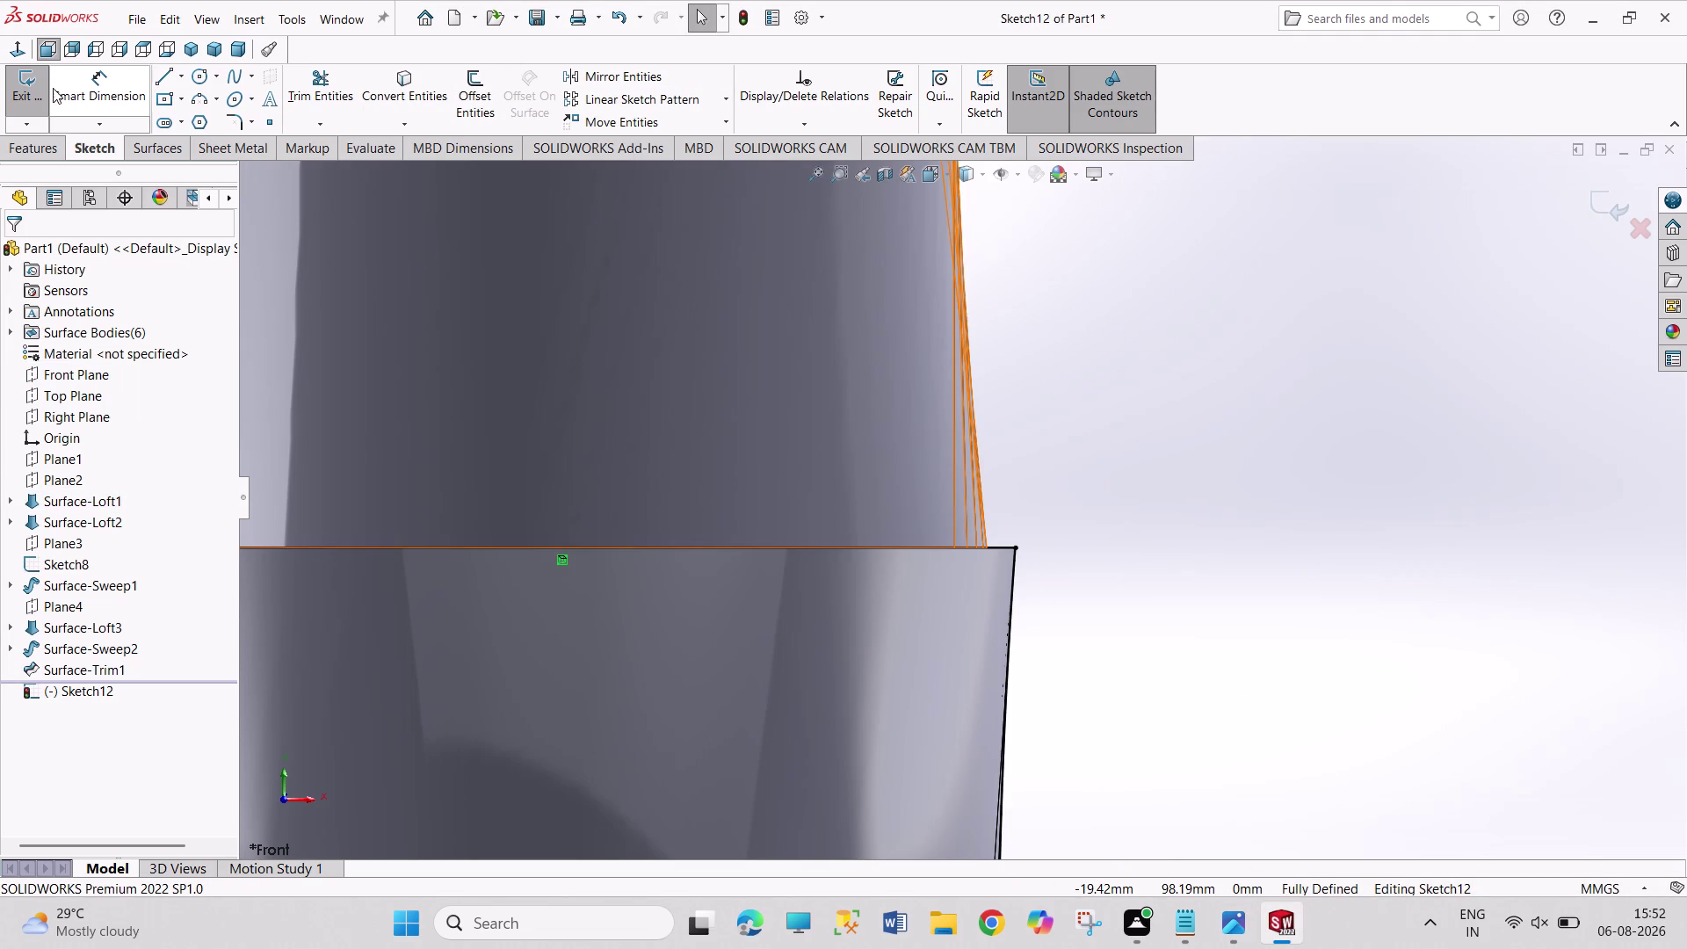
click(227, 123)
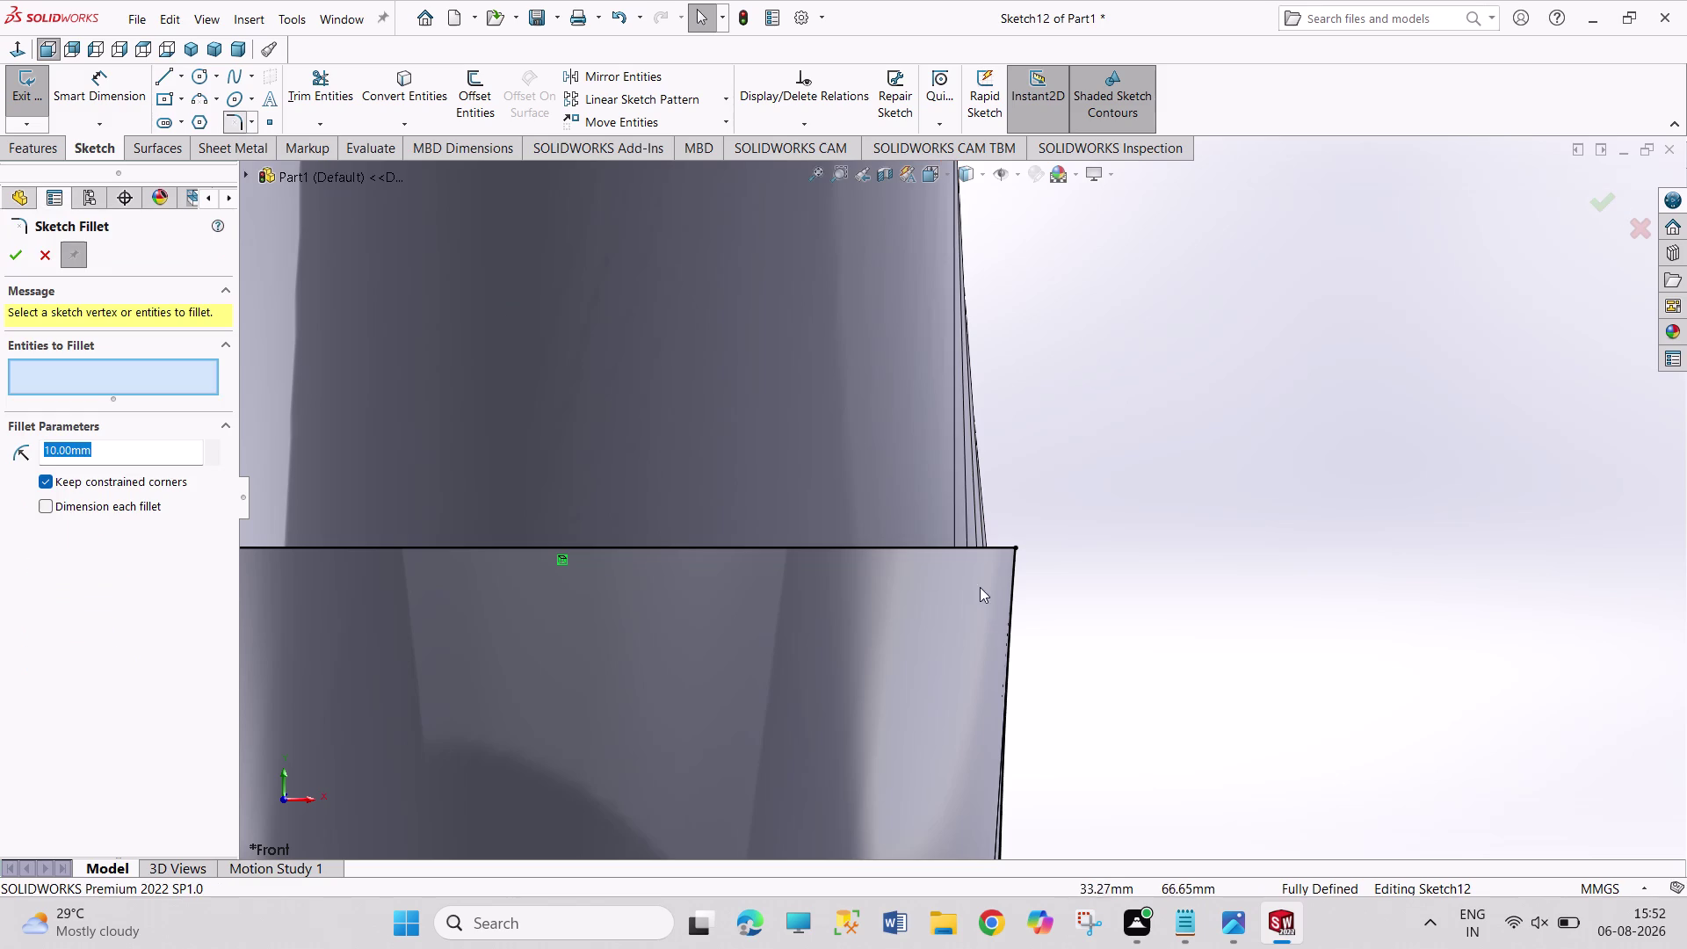
click(974, 552)
click(1014, 595)
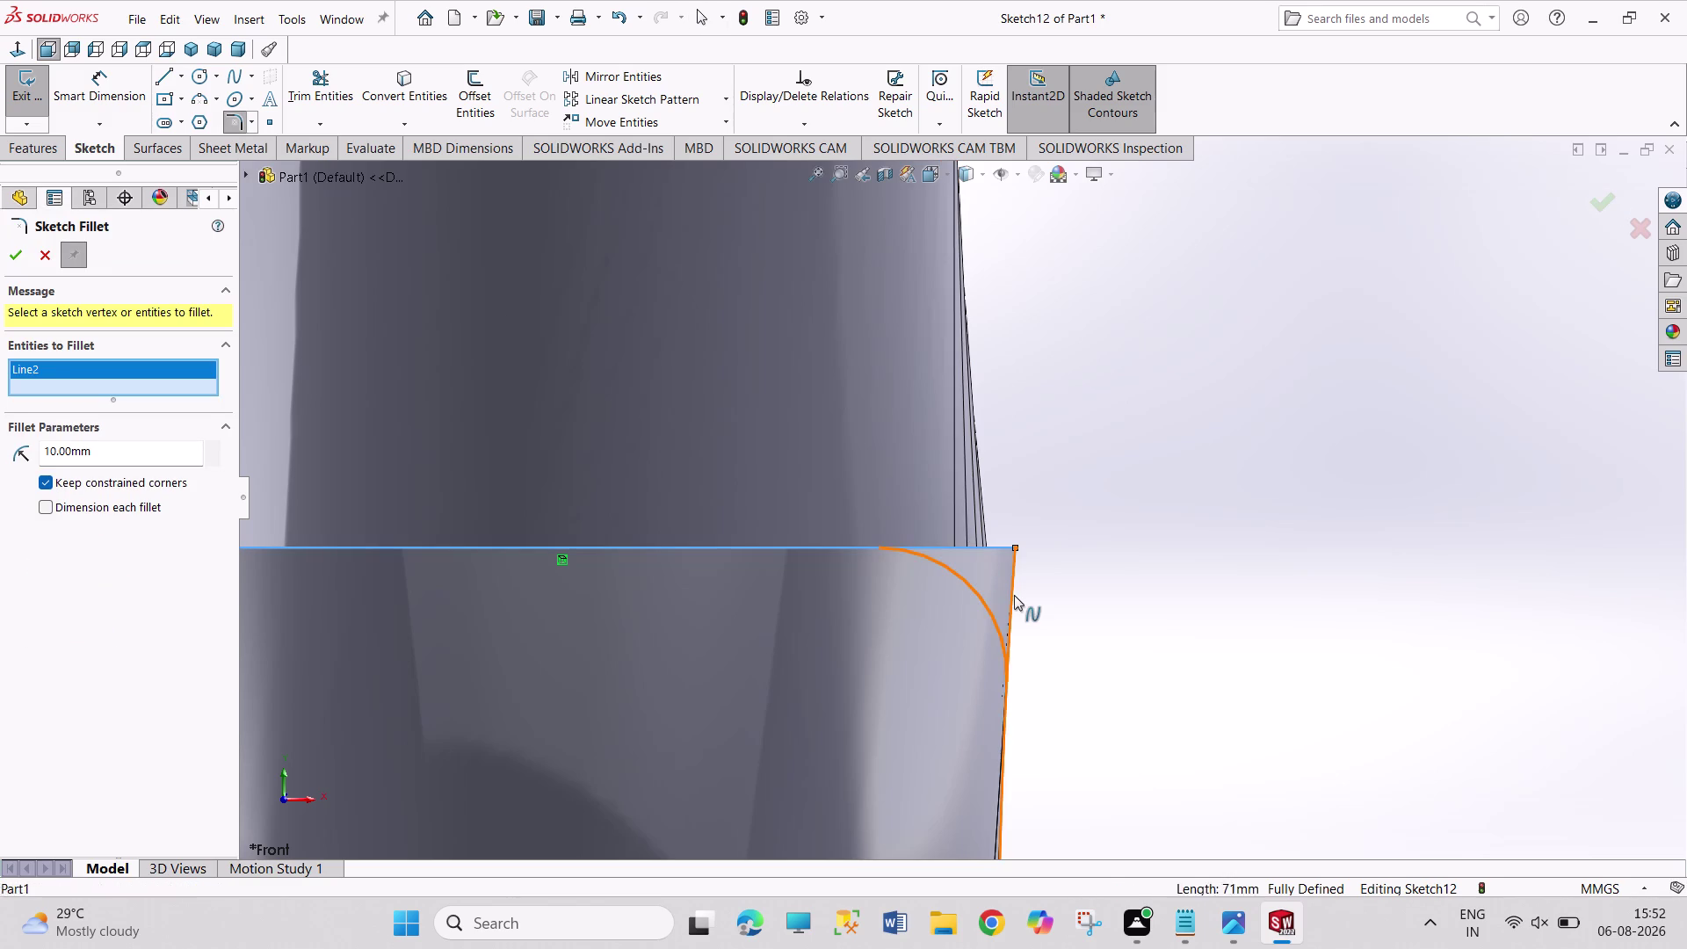
drag(147, 450, 0, 450)
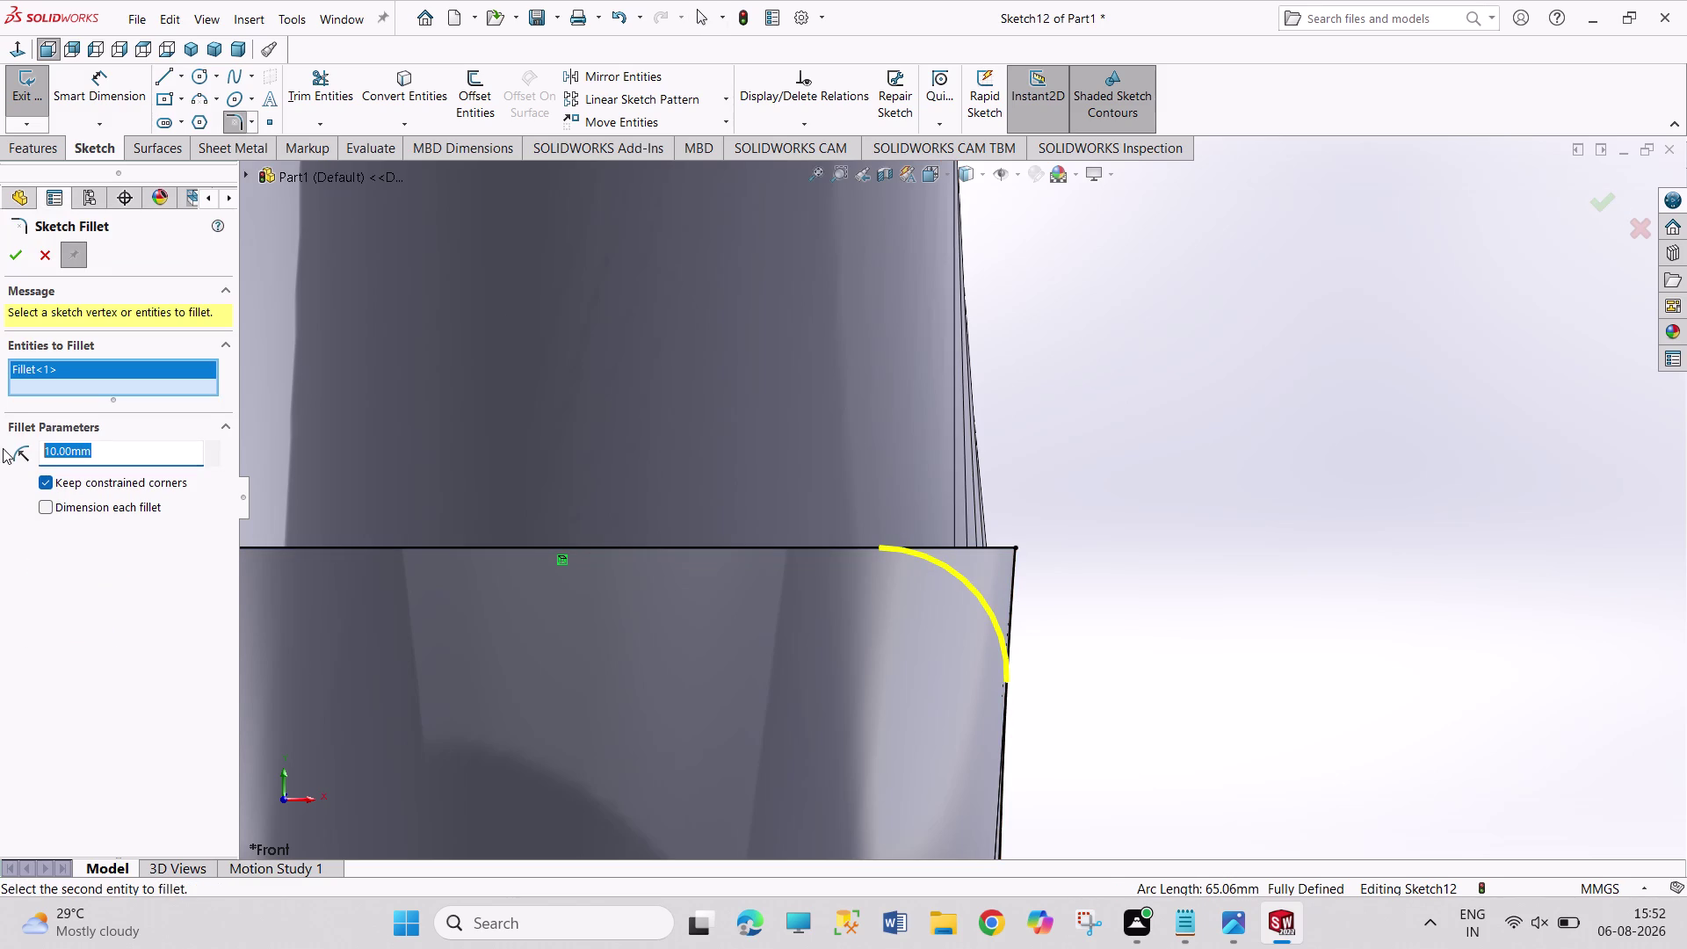
key(4)
key(Return)
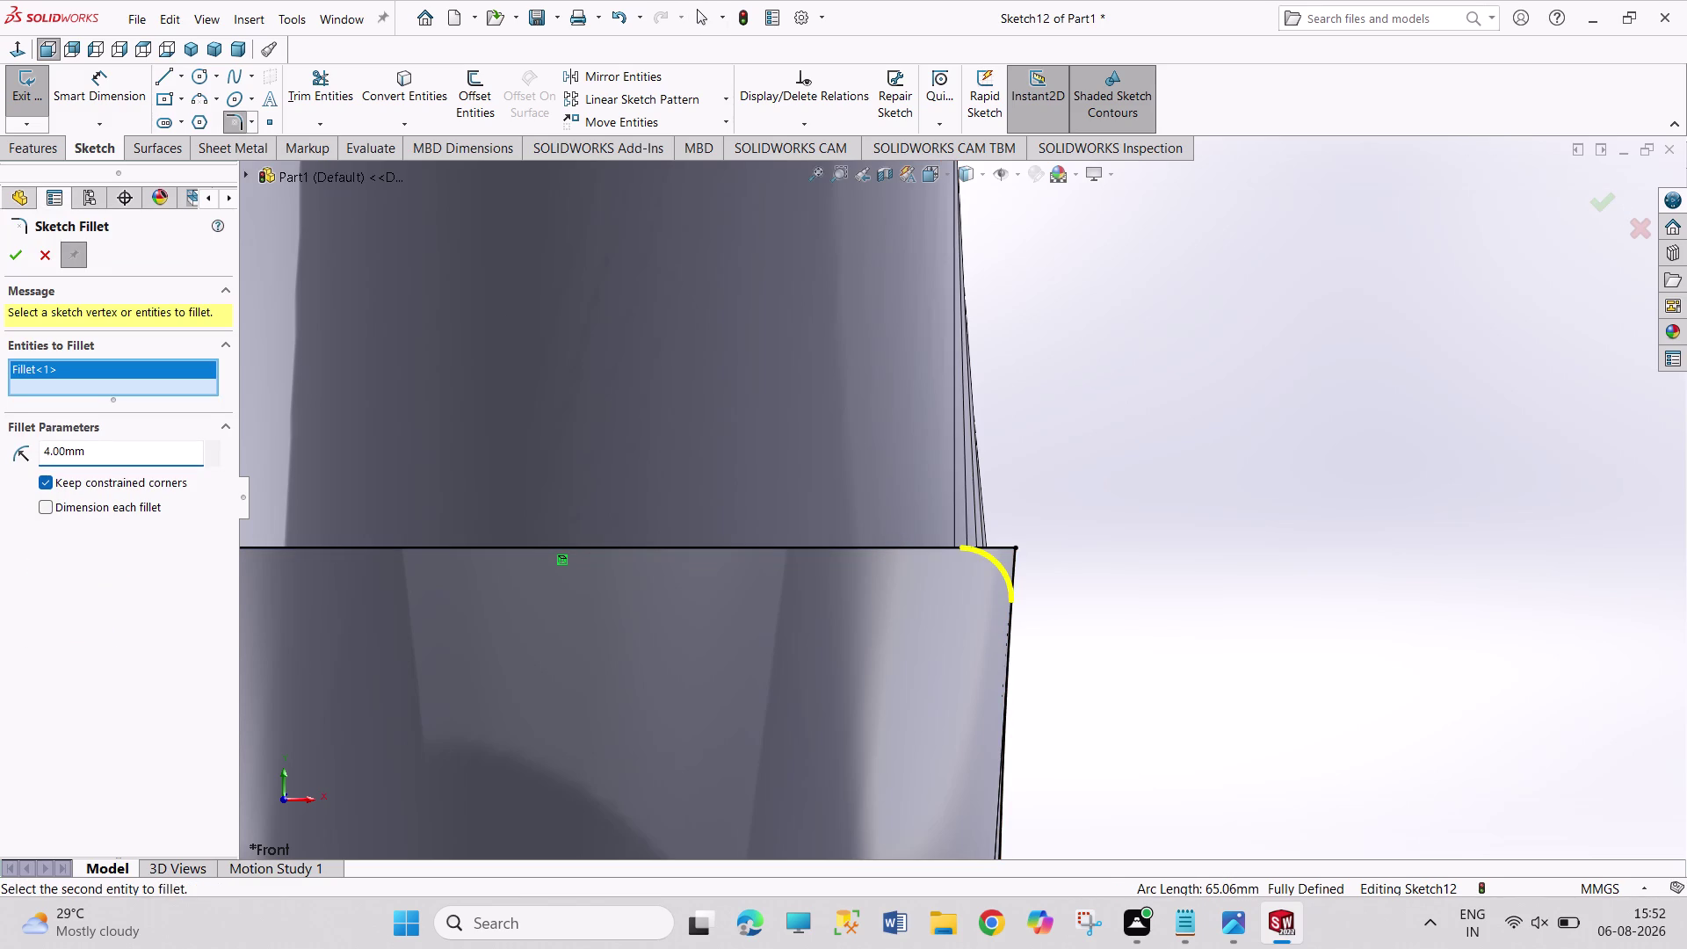
click(16, 256)
click(1207, 489)
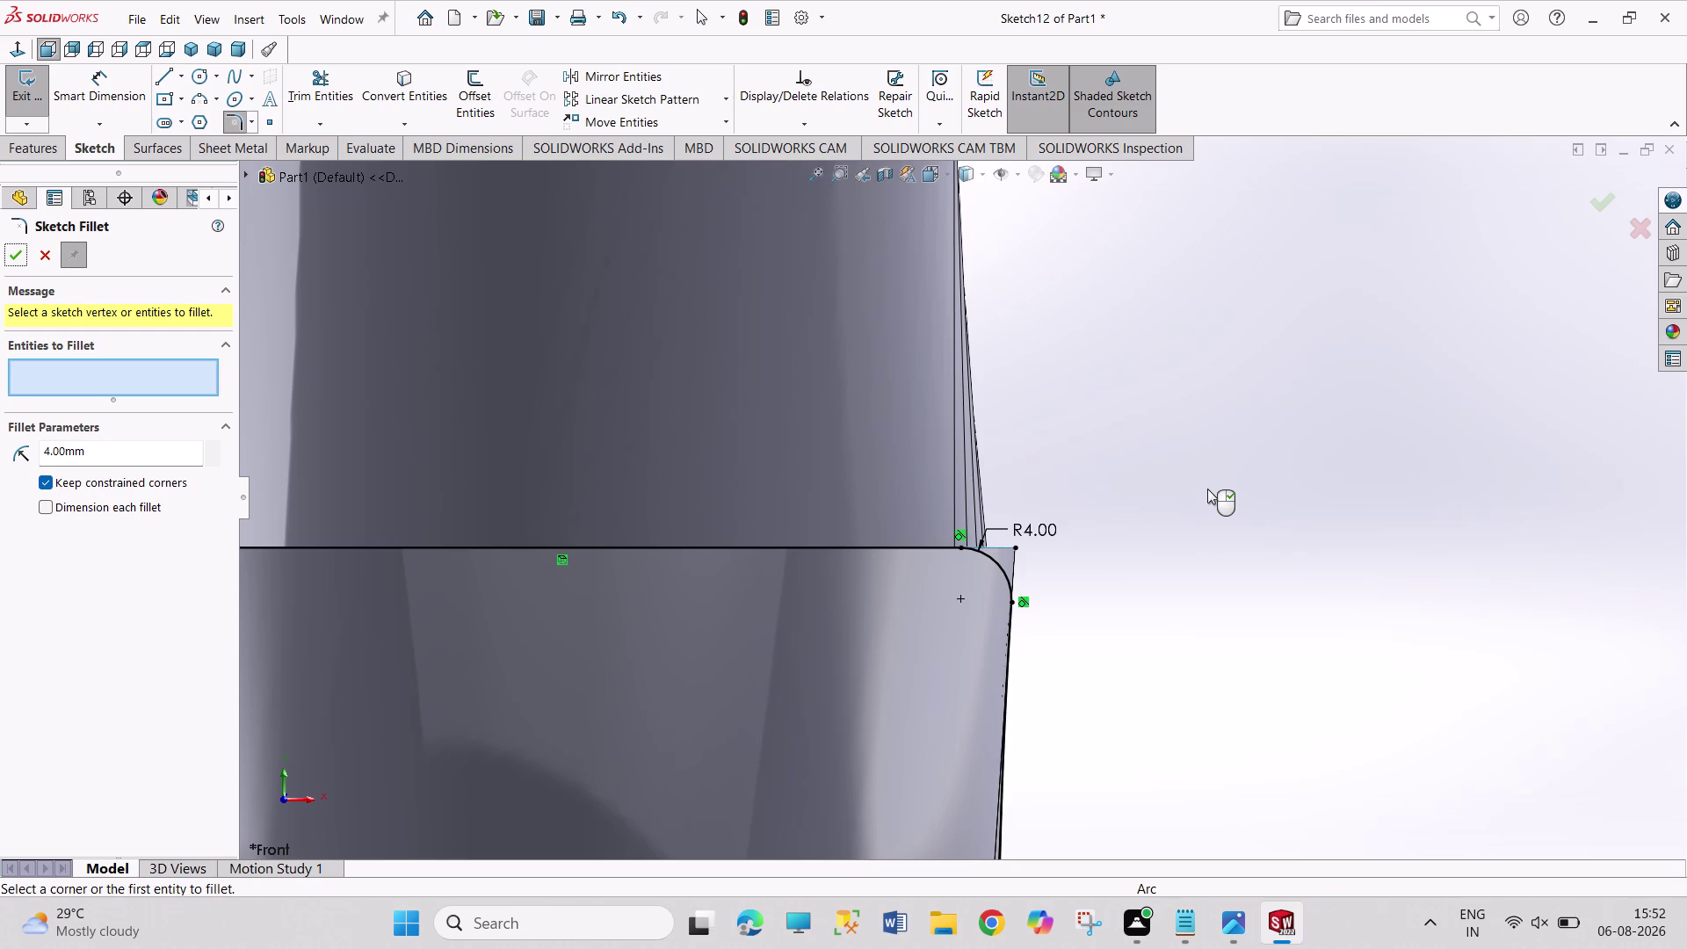
click(1008, 665)
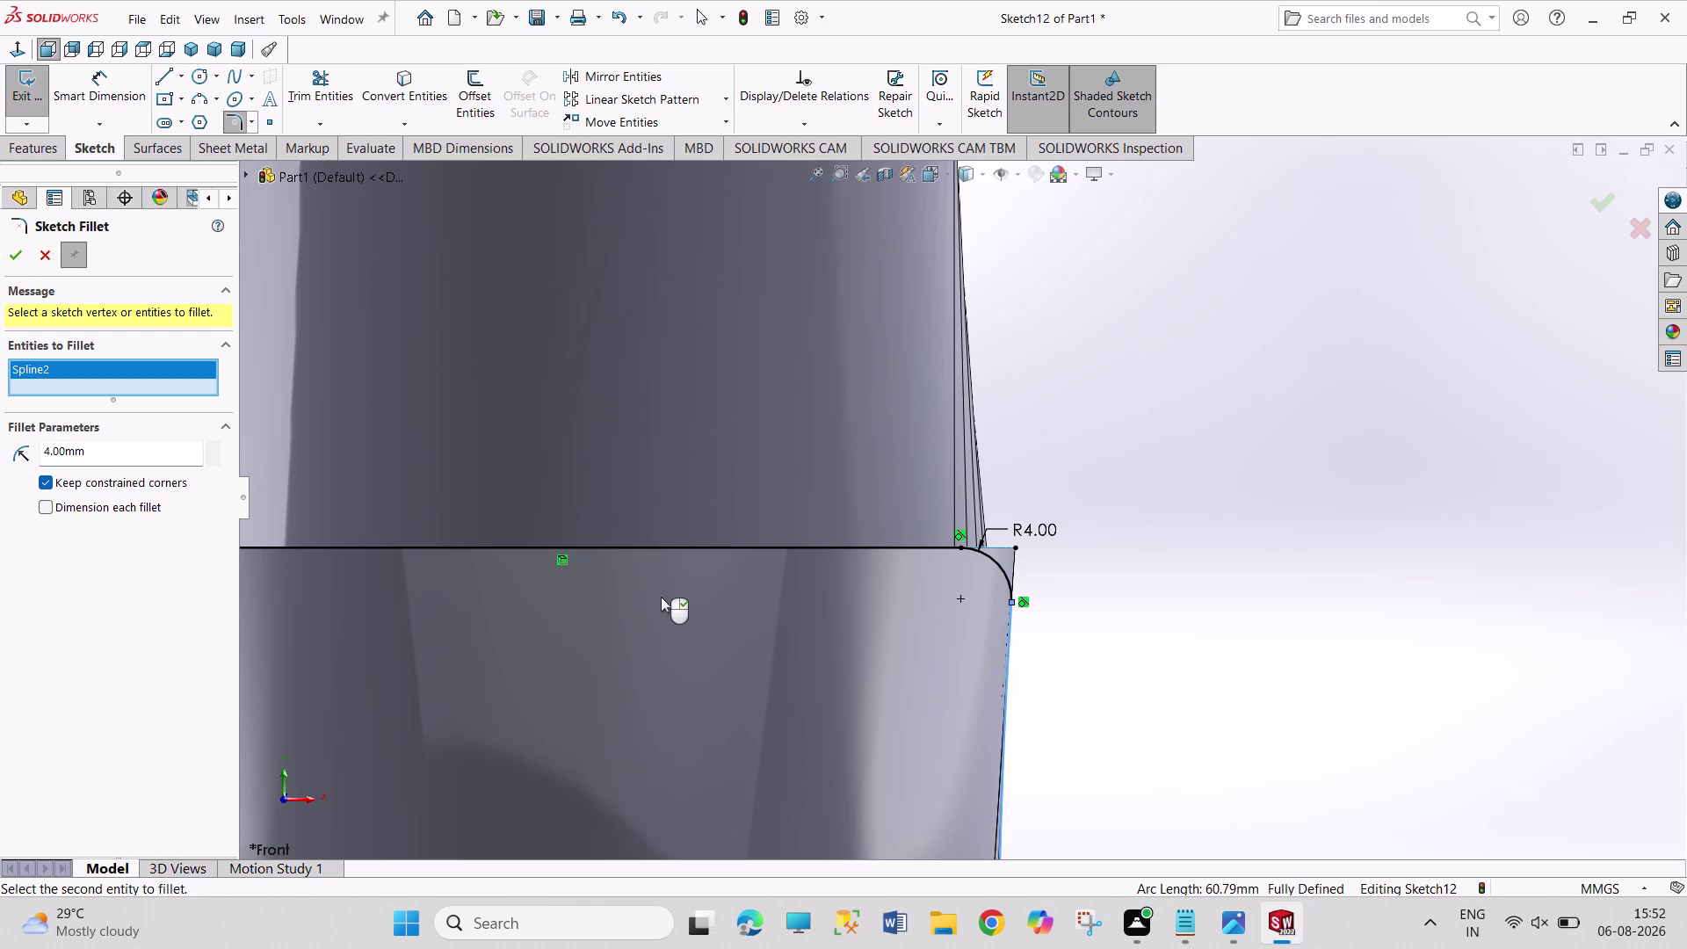
click(661, 551)
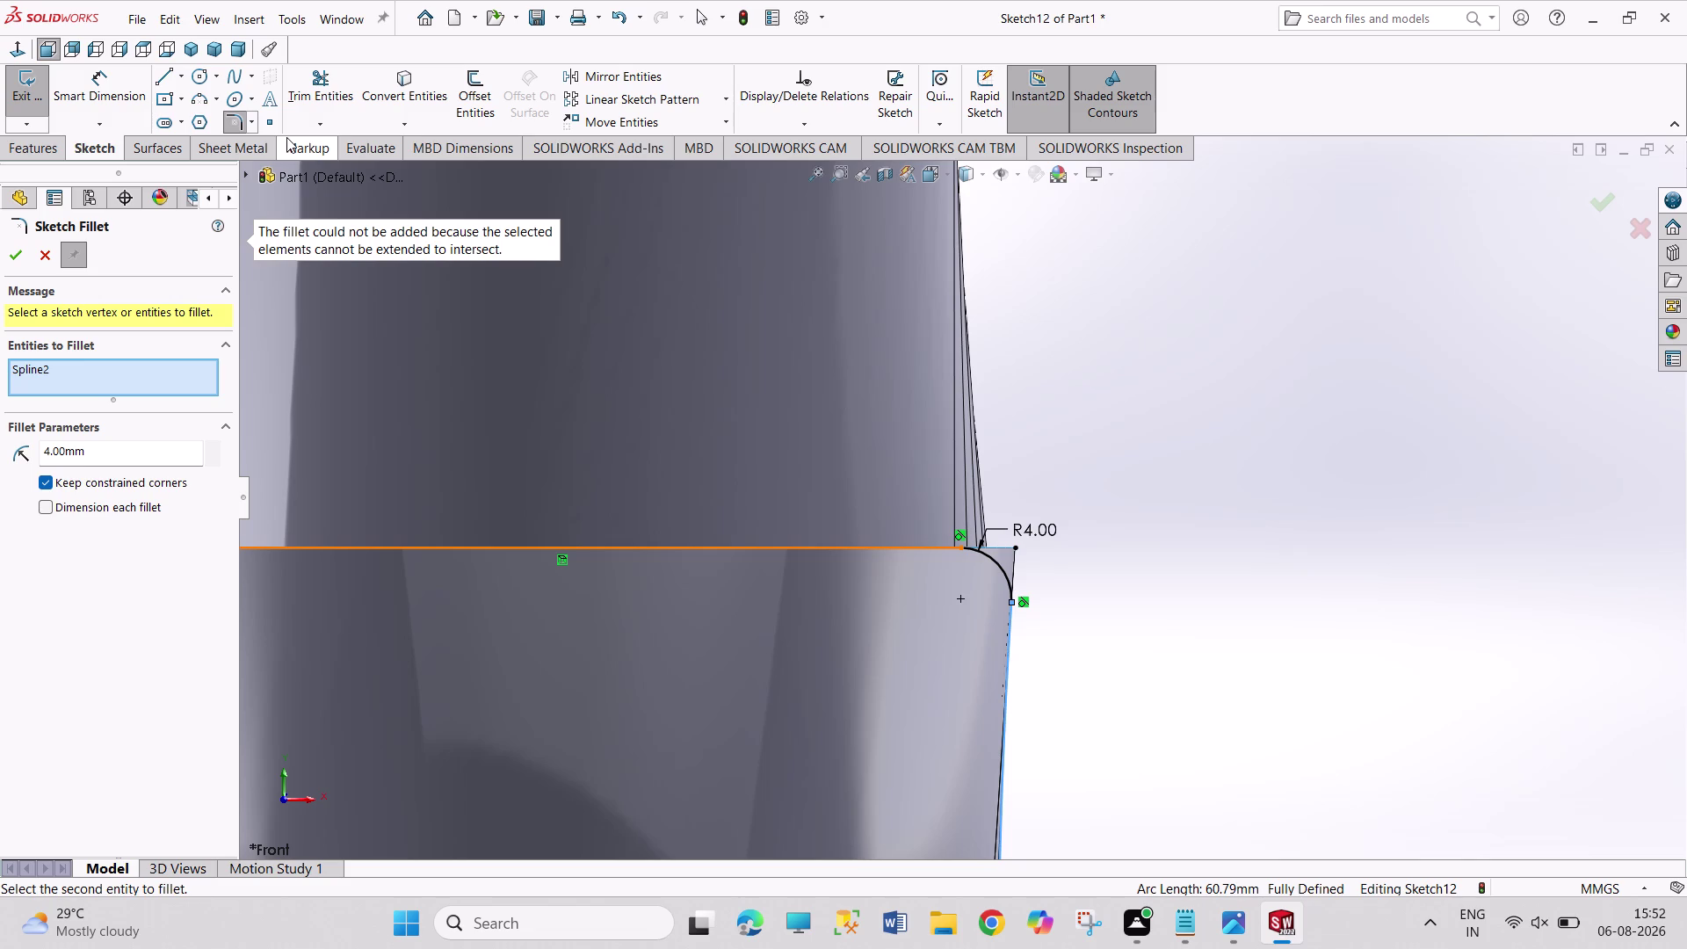
key(Delete)
click(42, 261)
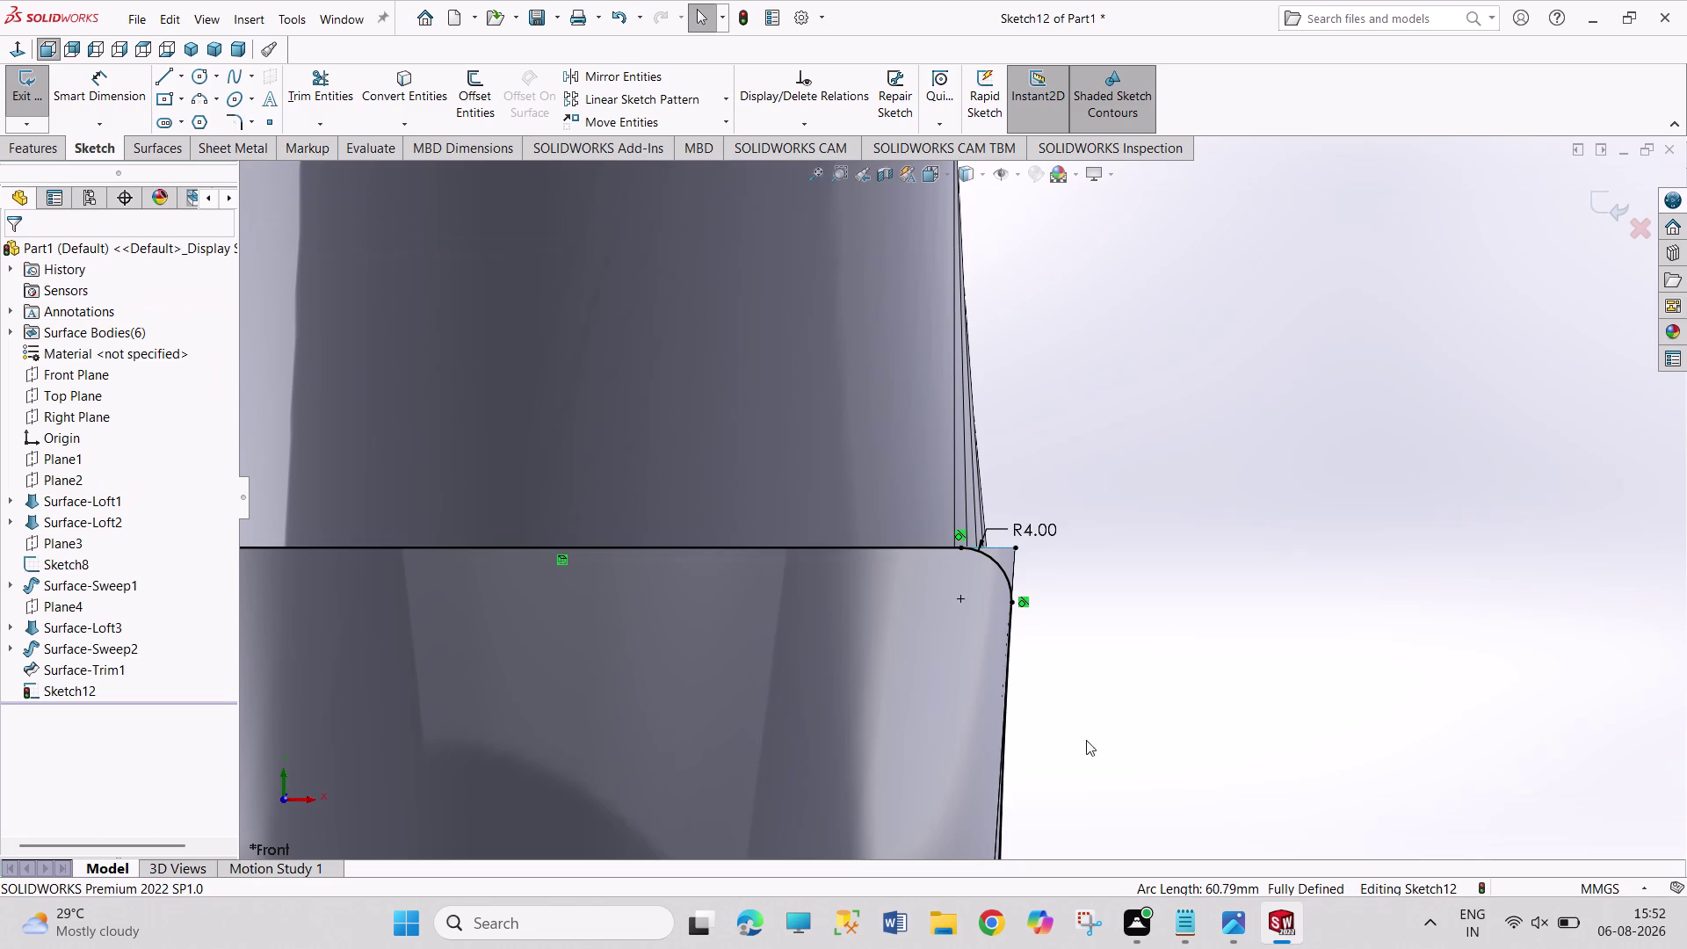
Turn the copied spline in Sketch12 into construction geometry.
click(1010, 710)
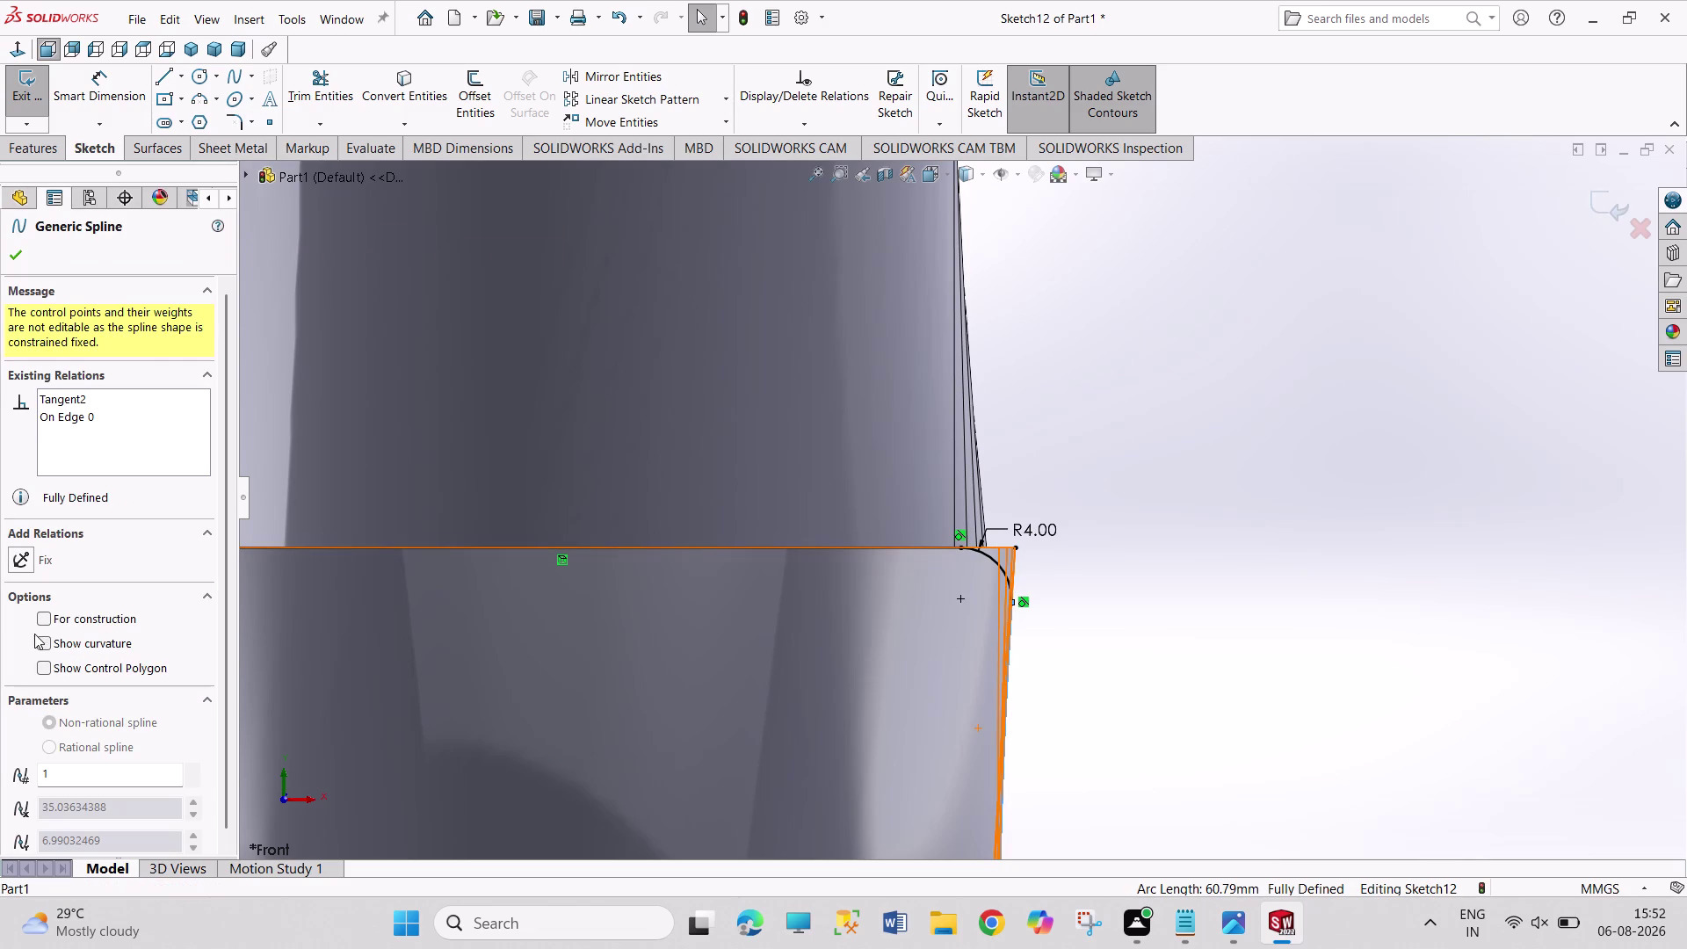
click(66, 615)
click(0, 257)
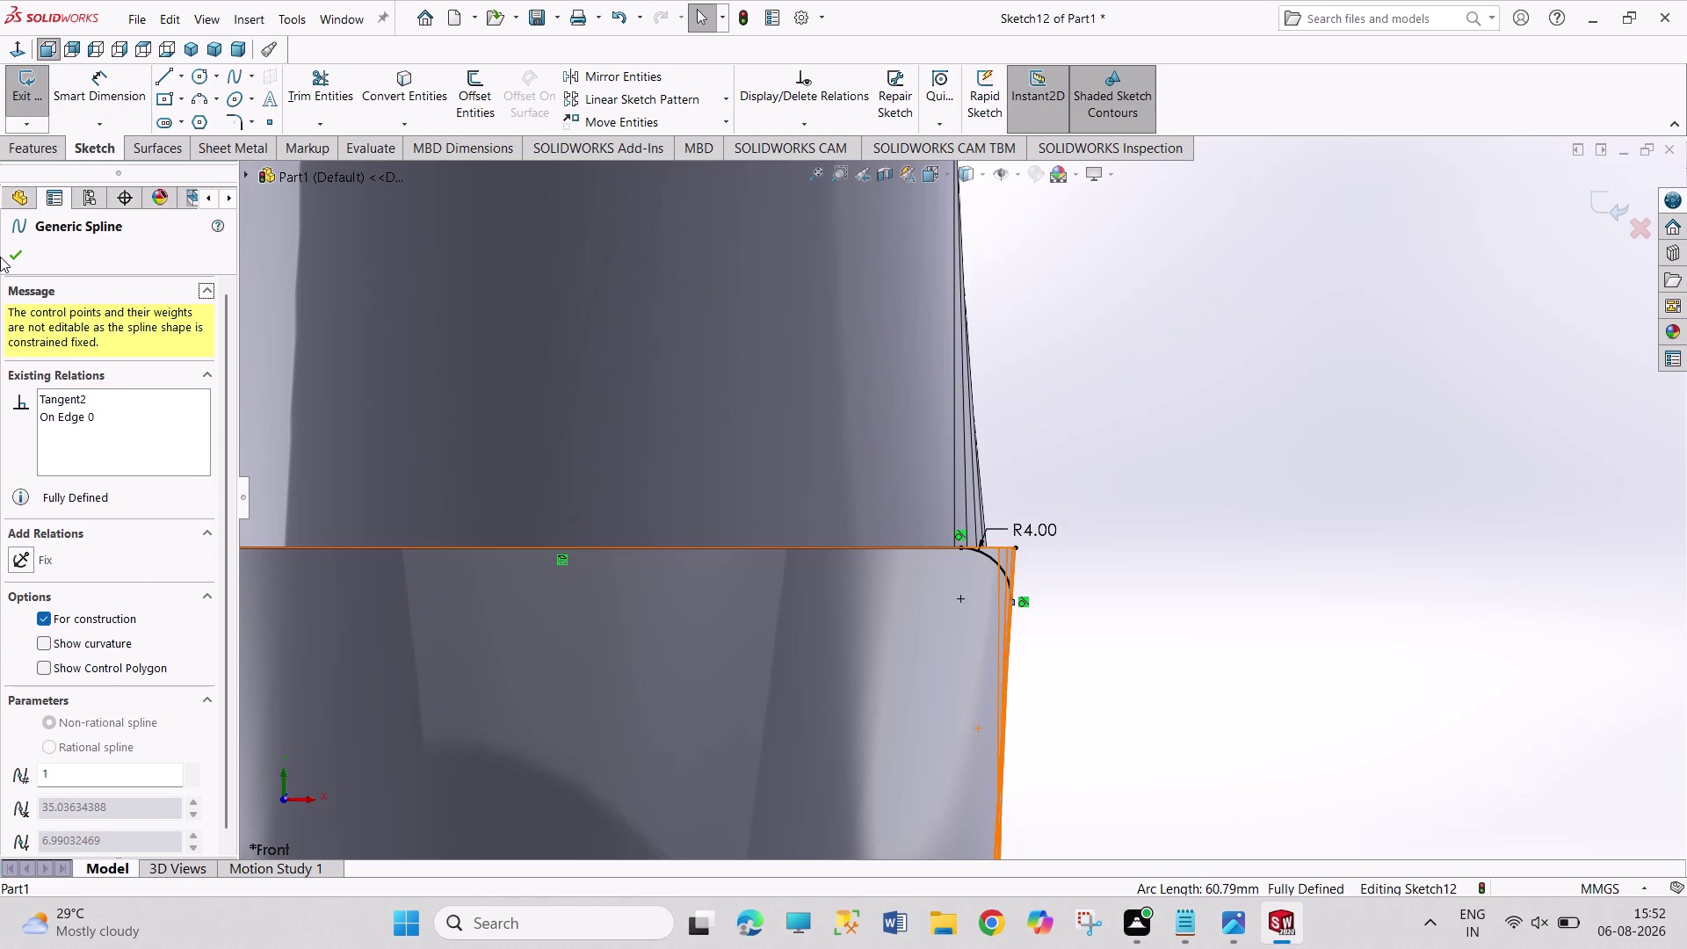
click(13, 257)
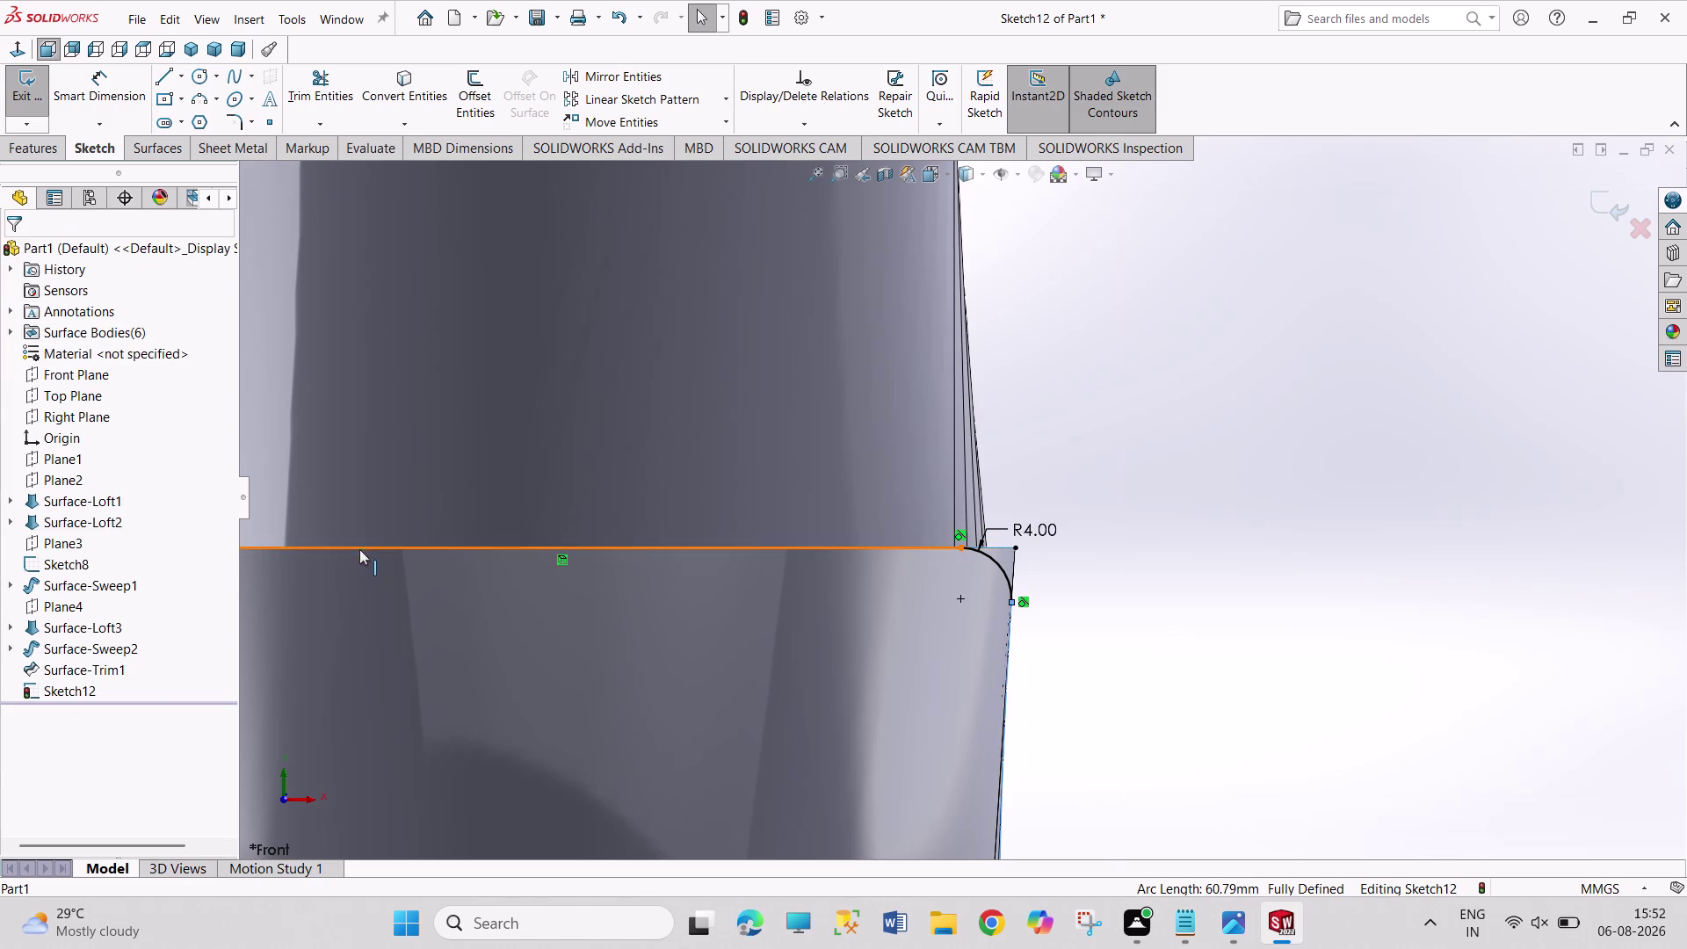
Make the long horizontal top-edge line construction geometry and close Sketch12.
click(358, 547)
click(96, 585)
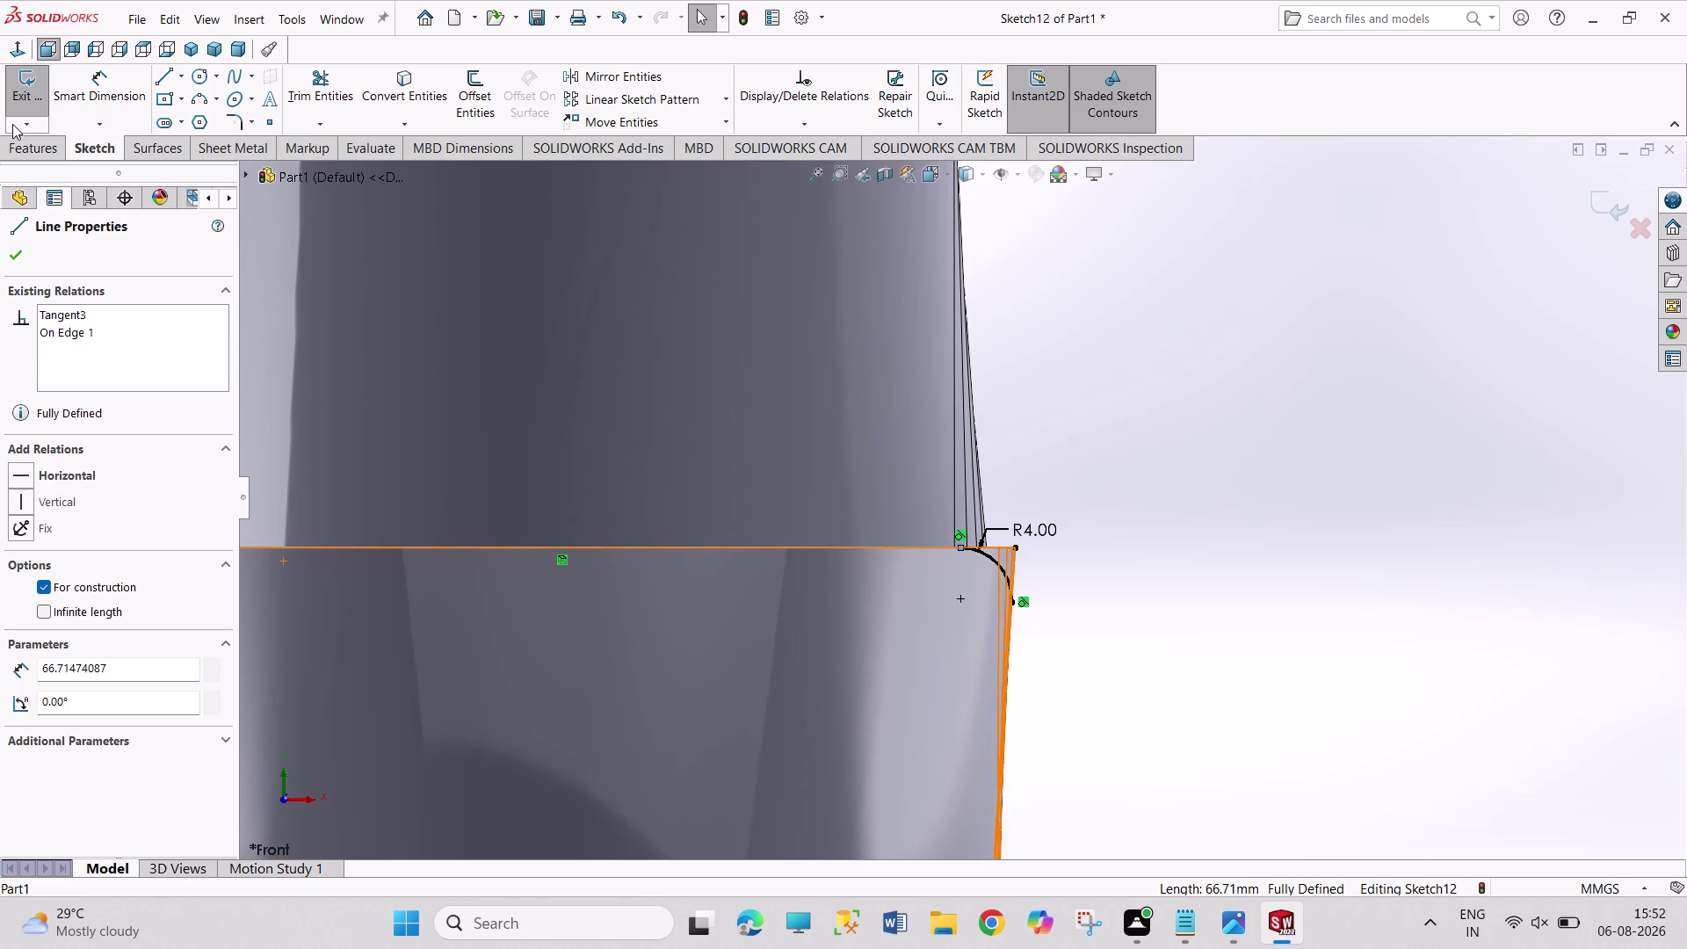
click(11, 251)
click(1182, 366)
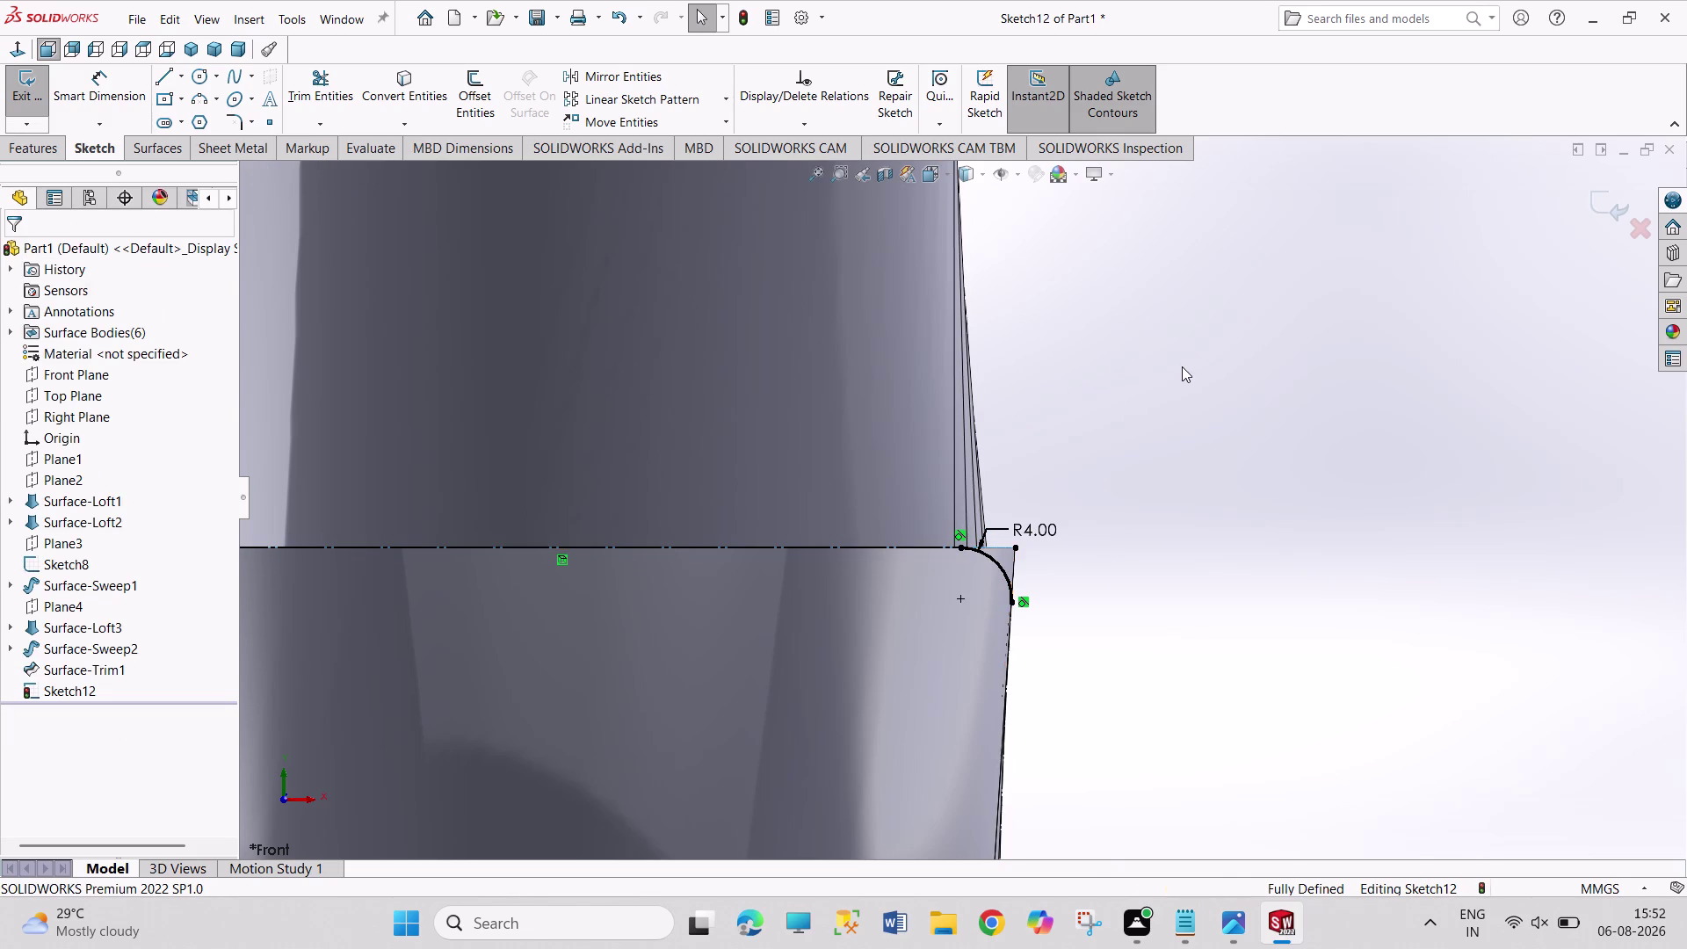
scroll(up, 3)
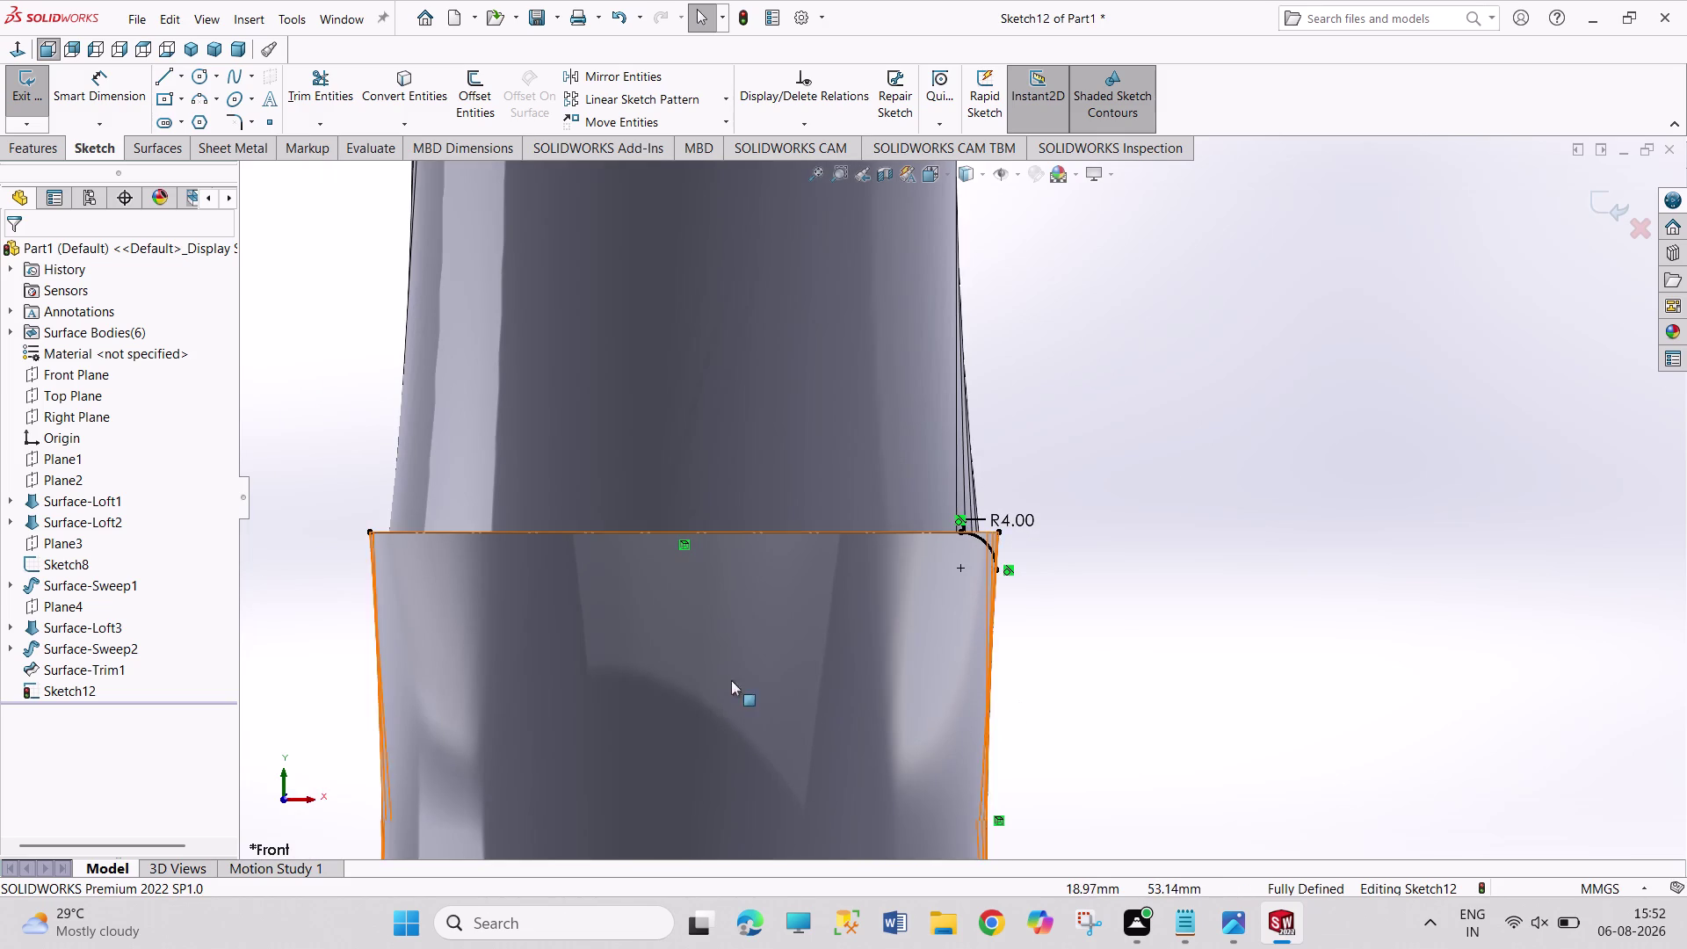
click(26, 78)
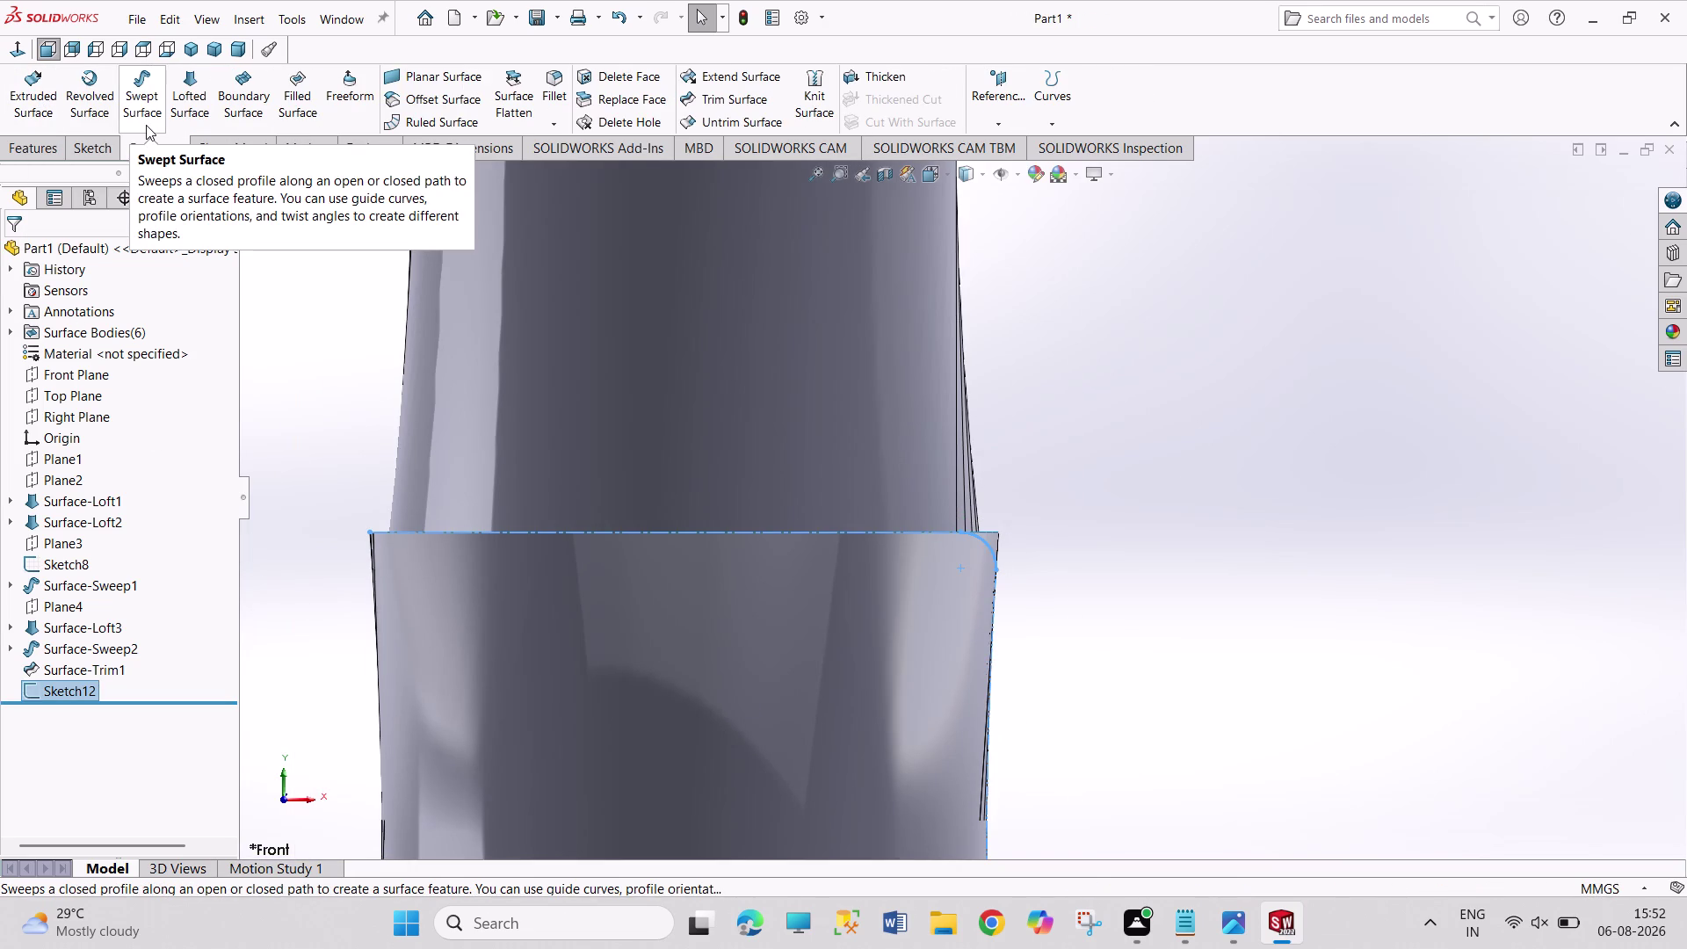
Sweep the Sketch12 rounded profile along the circular rim edge, creating Surface-Sweep3.
click(144, 120)
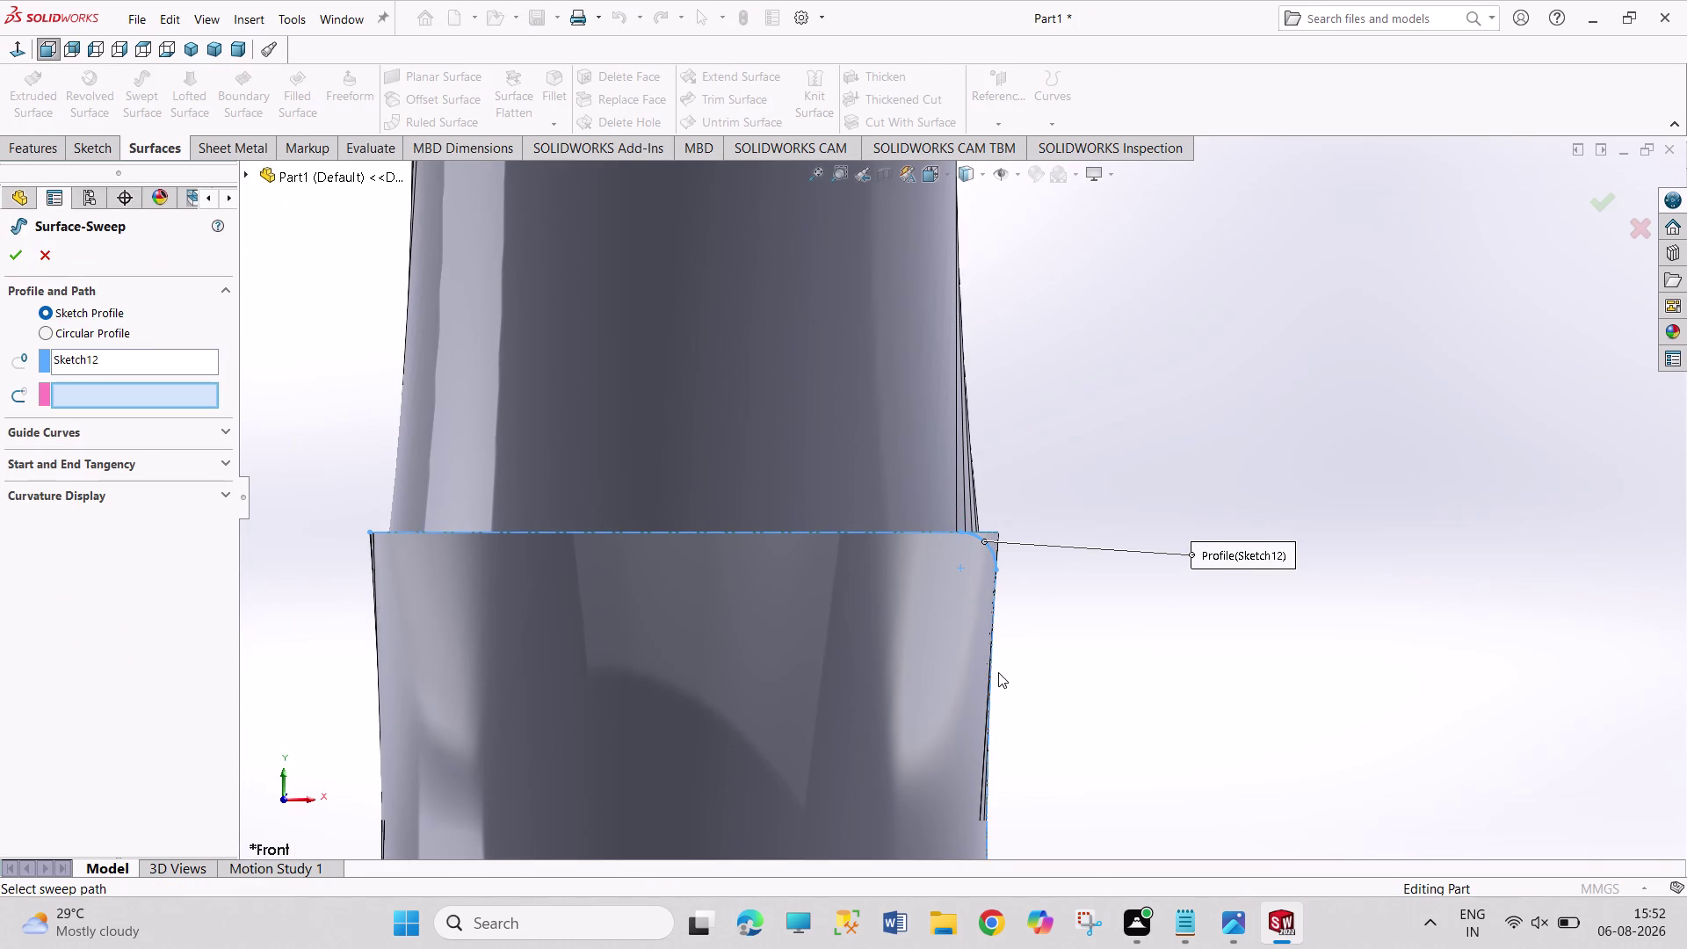
scroll(up, 3)
scroll(up, 3)
middle_drag(871, 367, 869, 535)
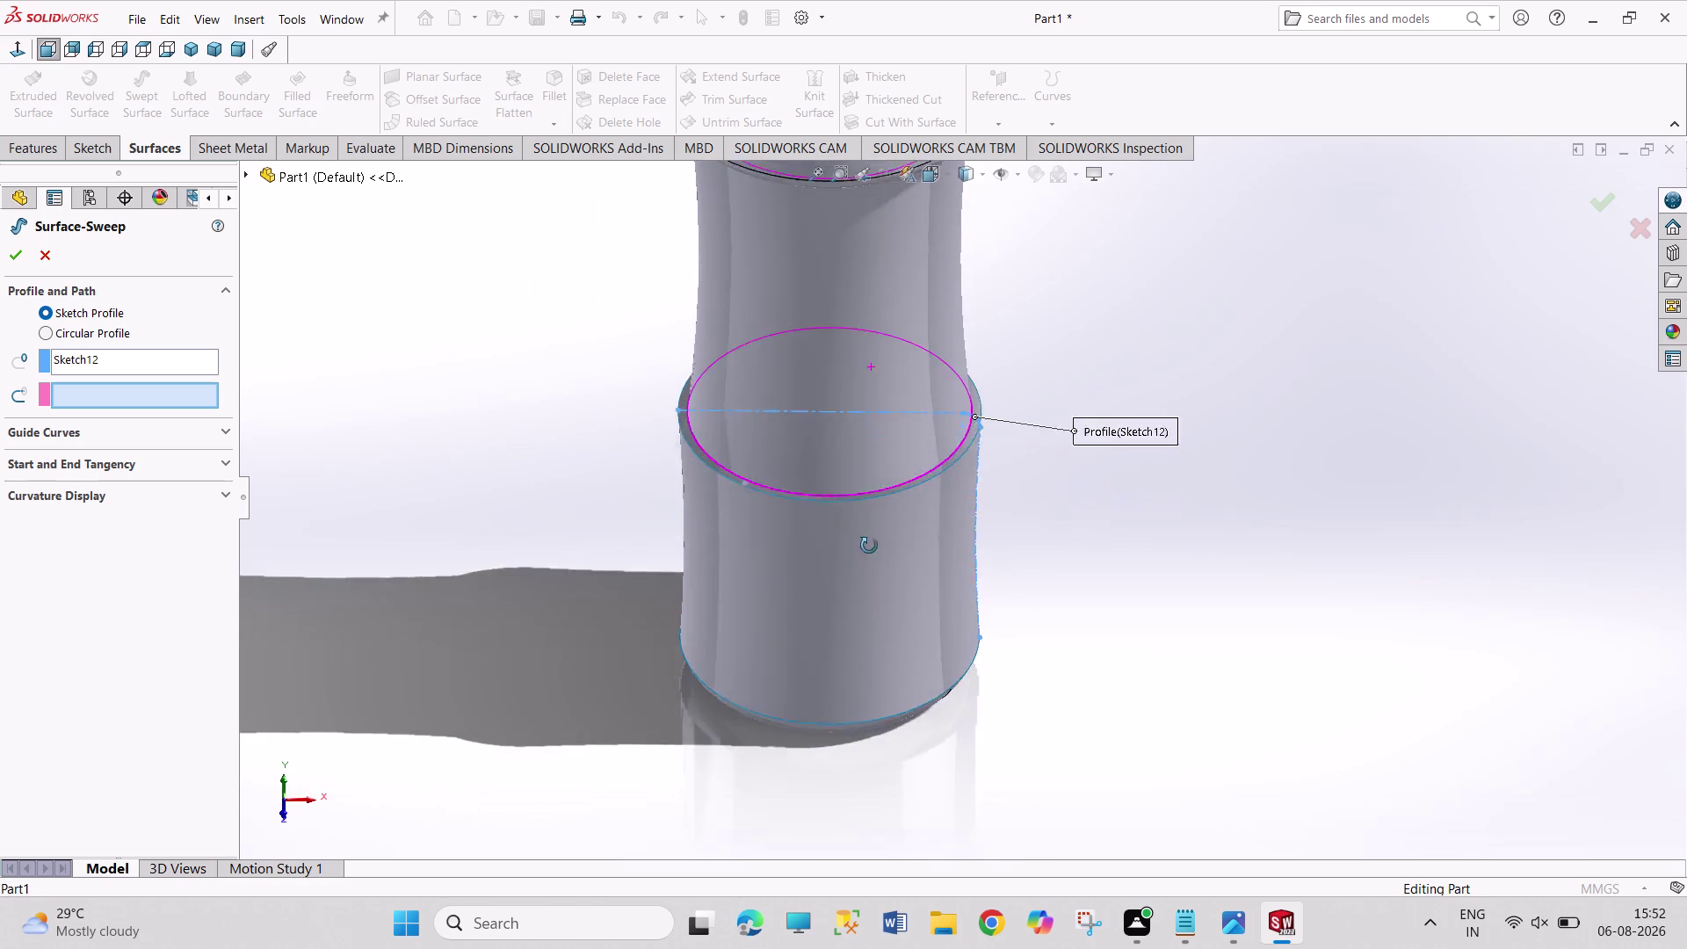
middle_drag(869, 534, 868, 547)
scroll(down, 3)
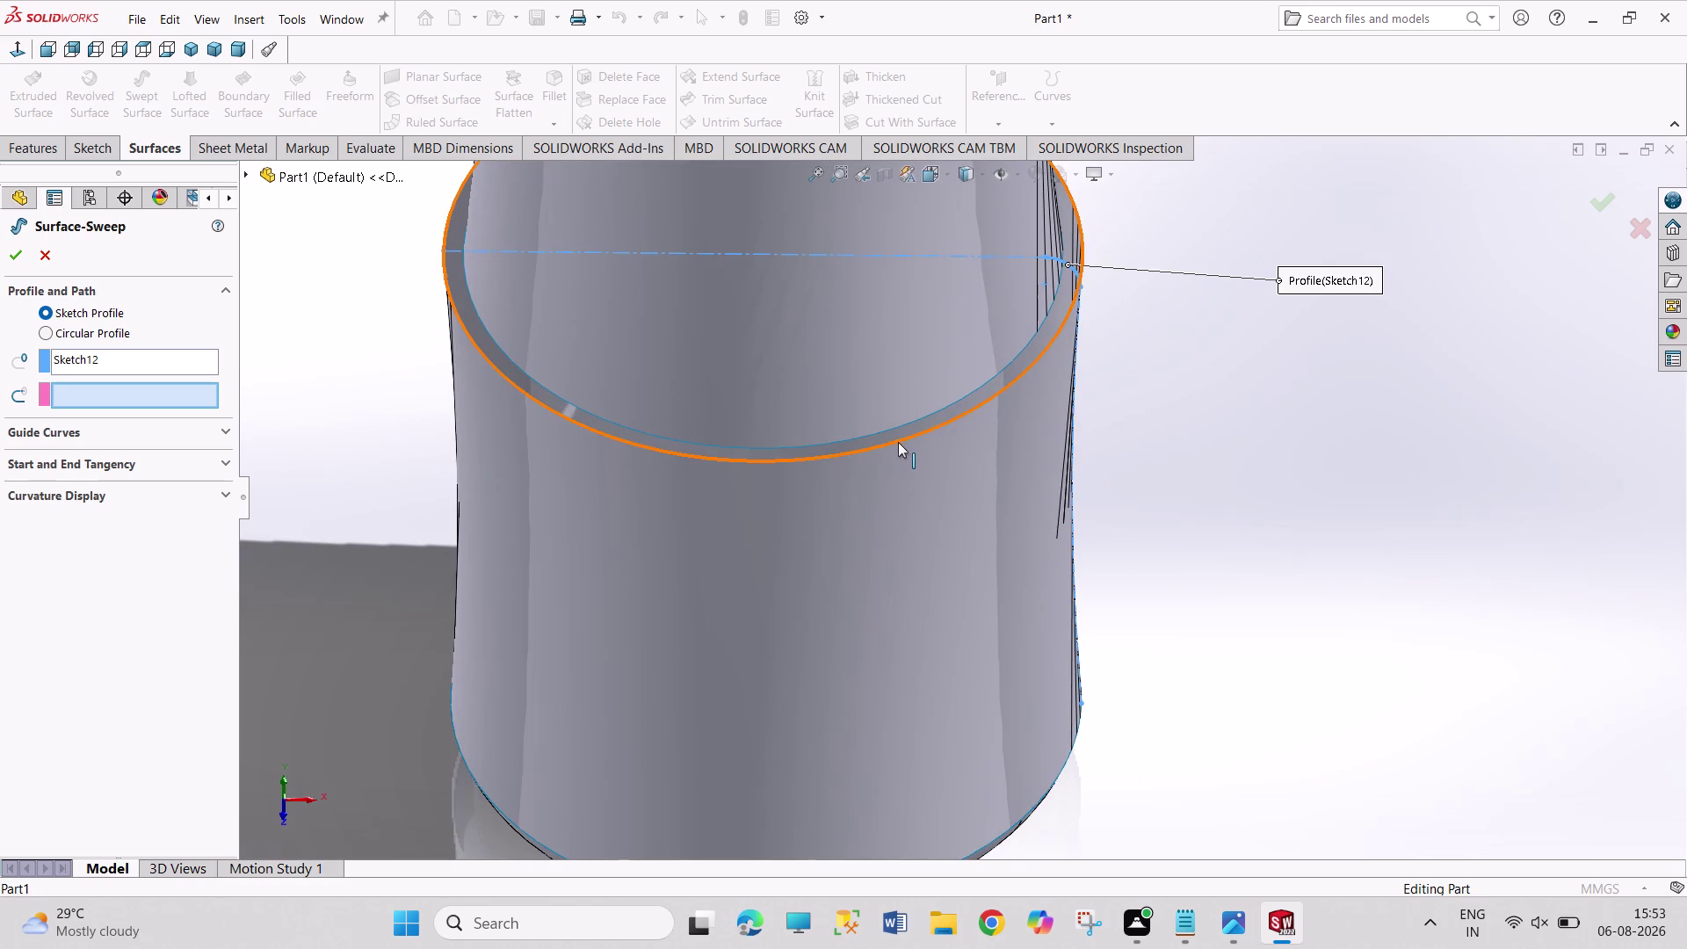
click(898, 442)
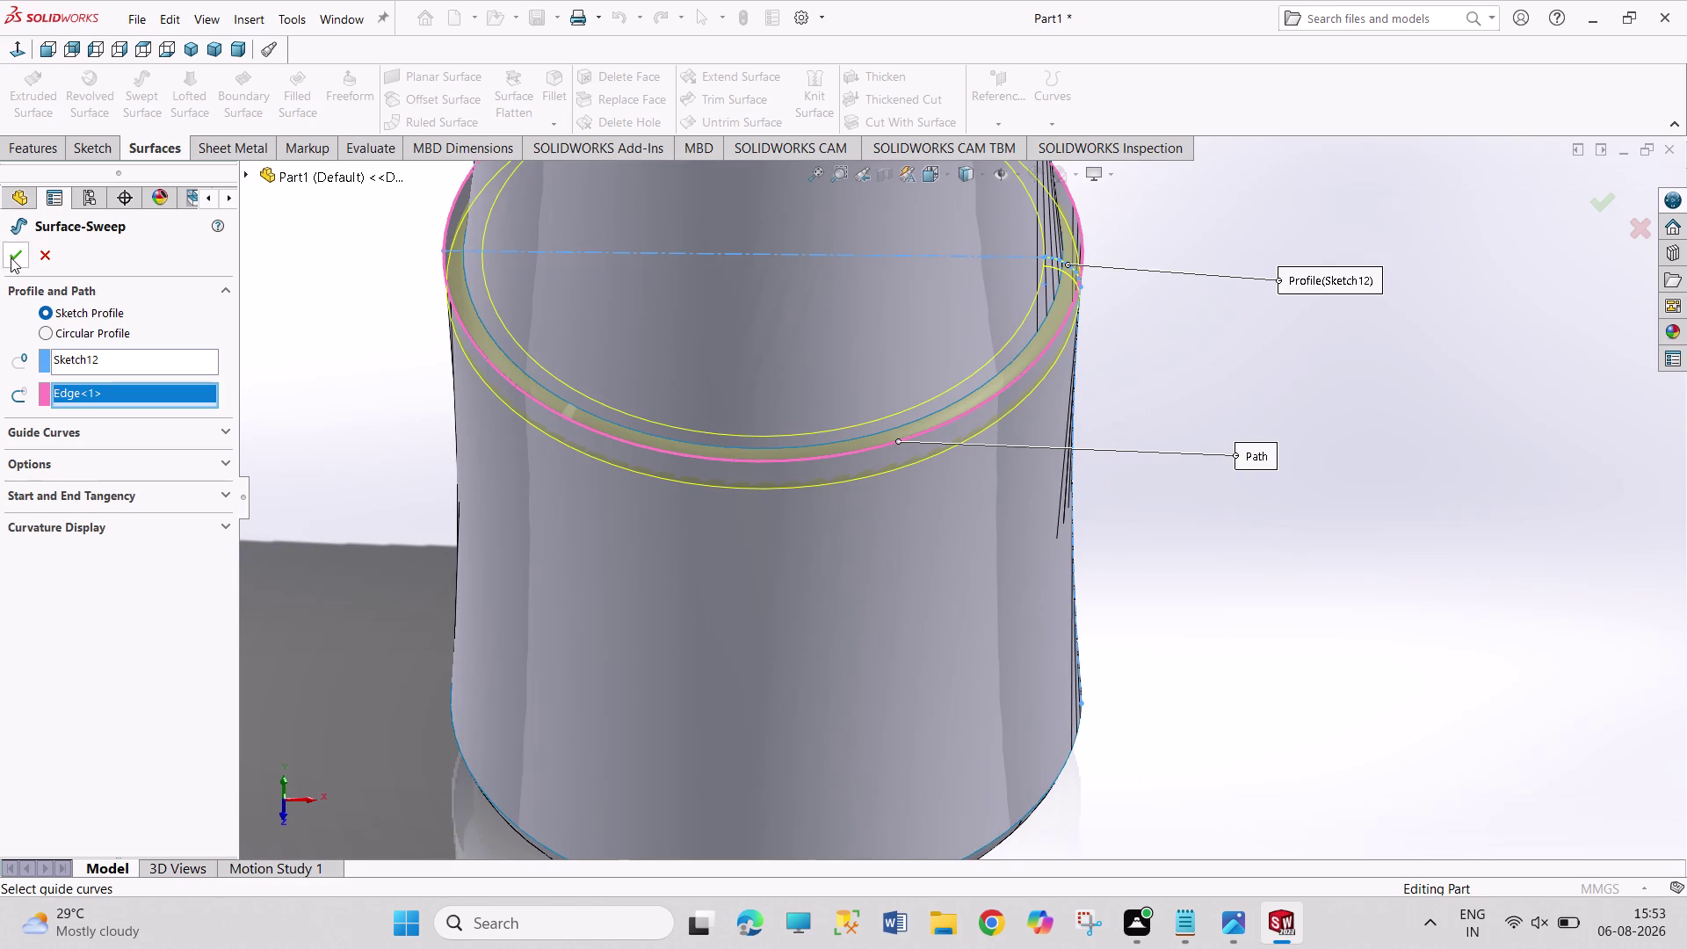
click(12, 257)
middle_drag(328, 438, 328, 289)
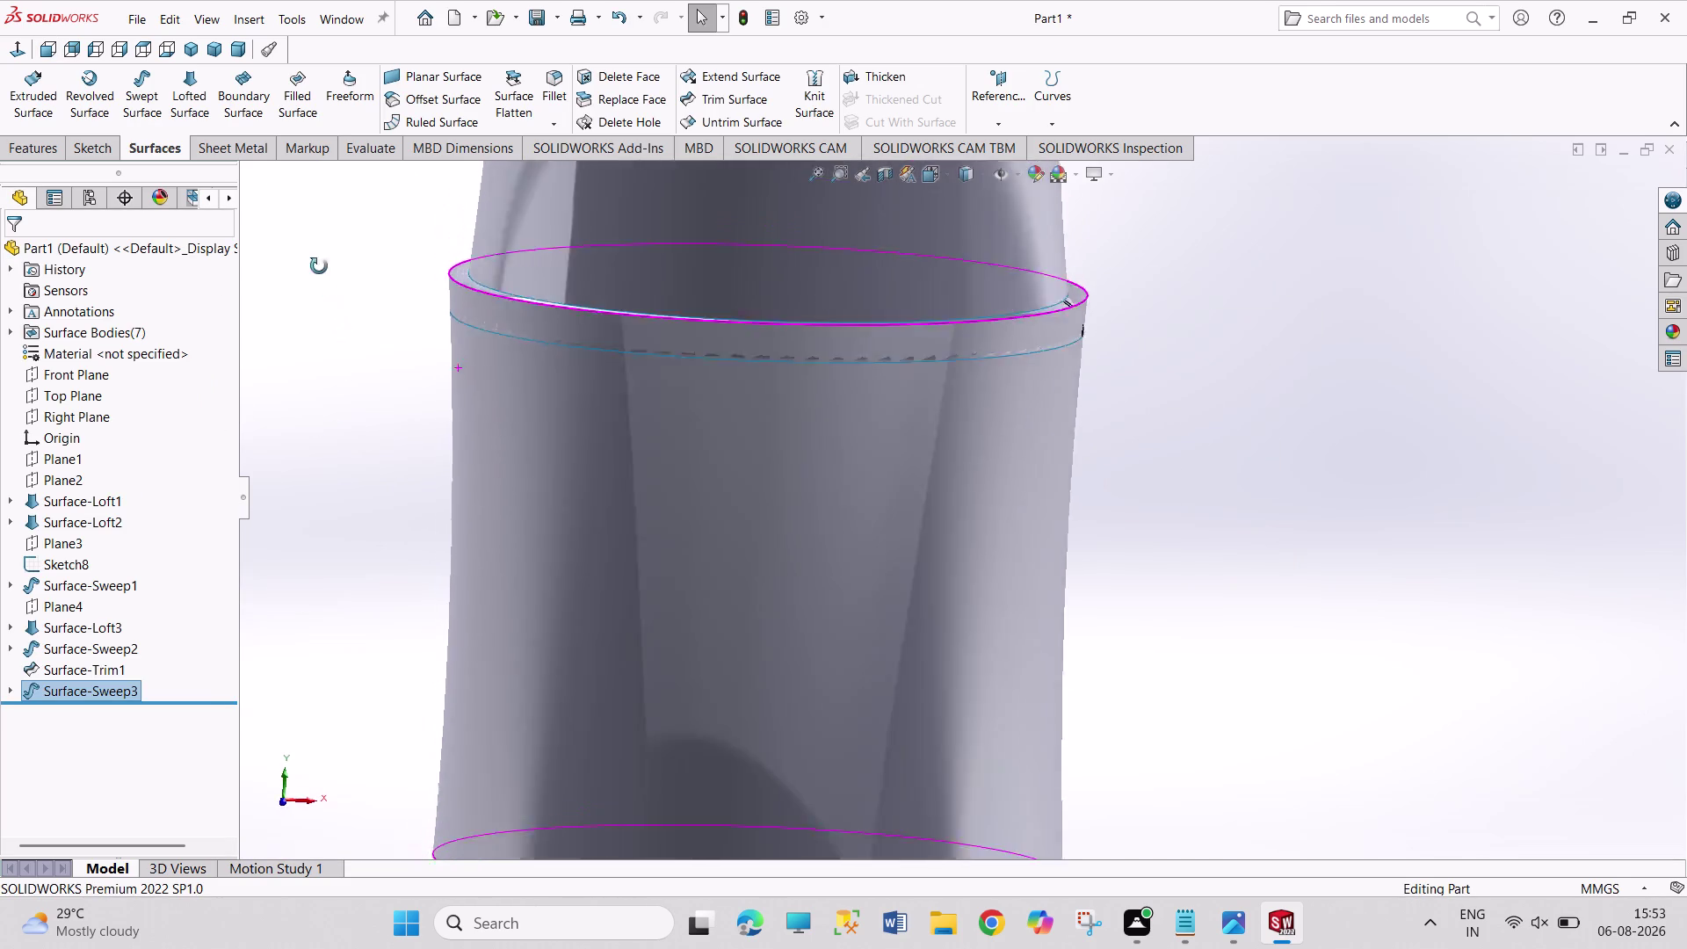
middle_drag(327, 289, 271, 422)
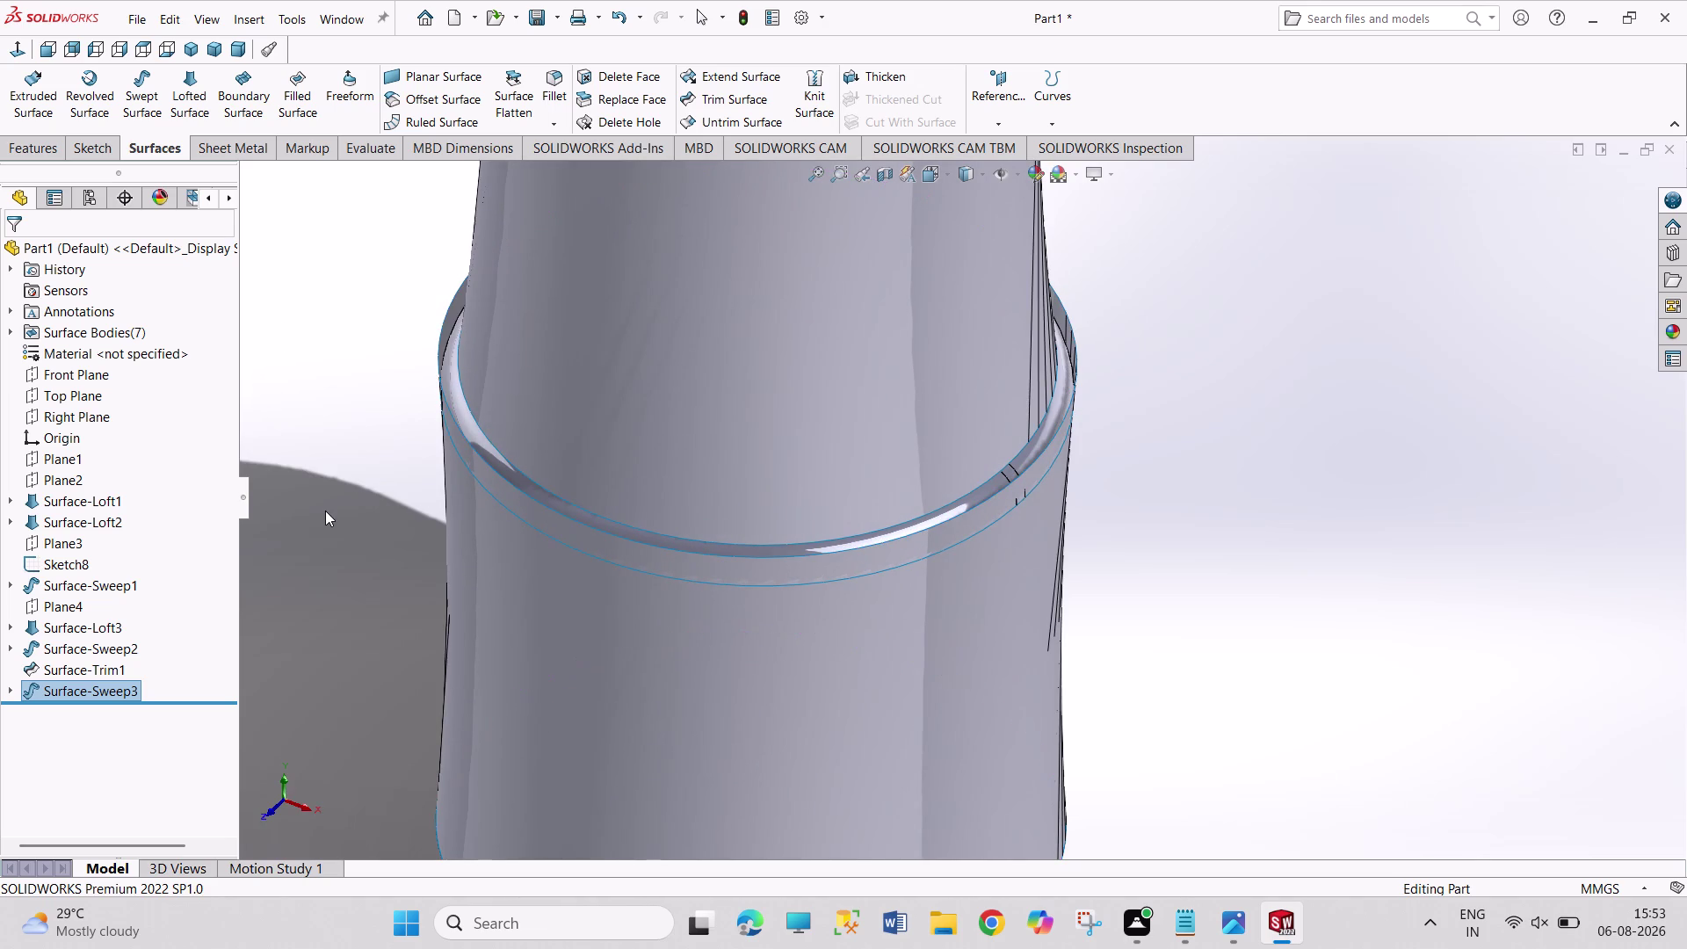
click(717, 109)
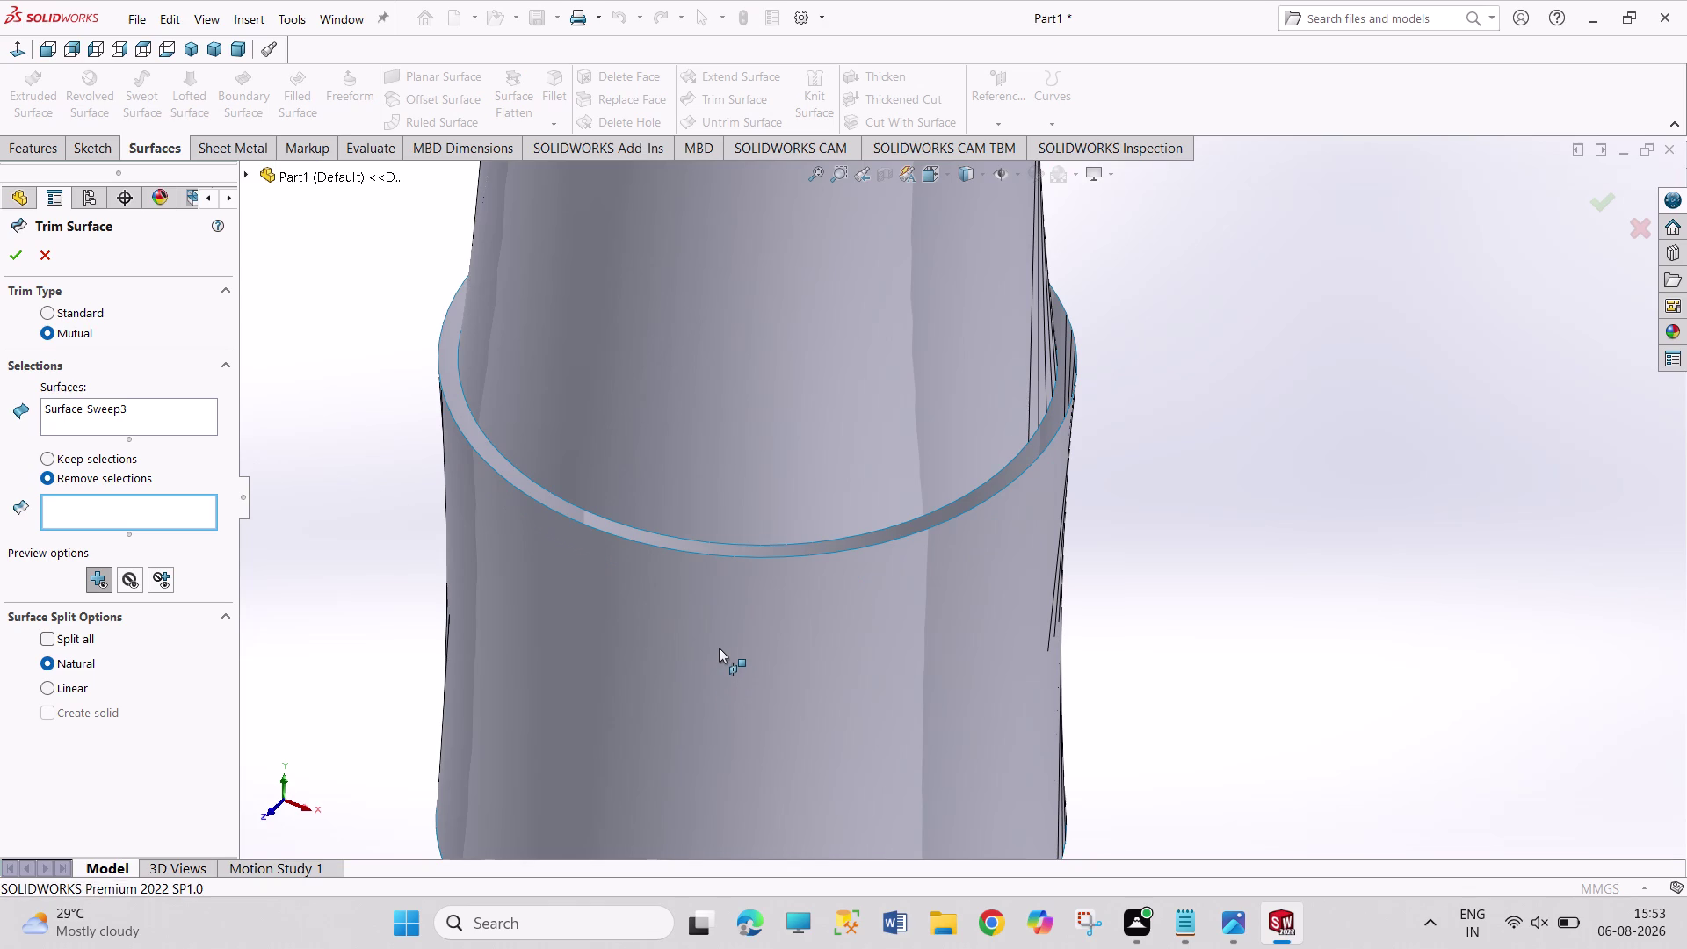
click(719, 647)
click(39, 261)
click(743, 104)
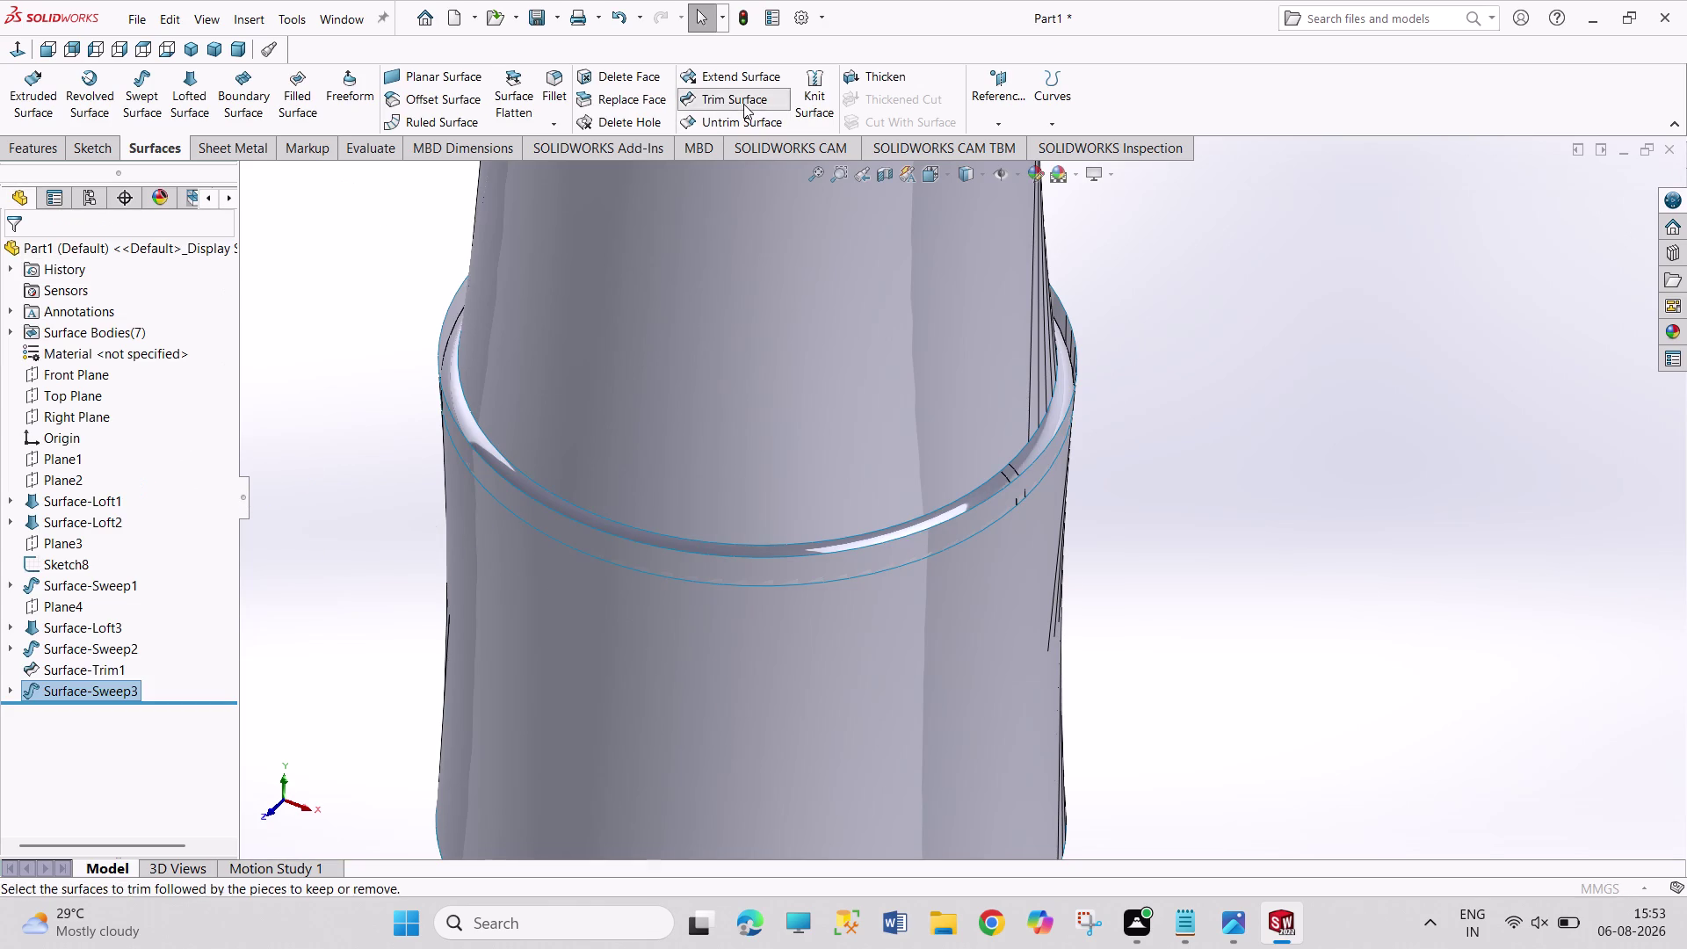
click(759, 633)
click(759, 607)
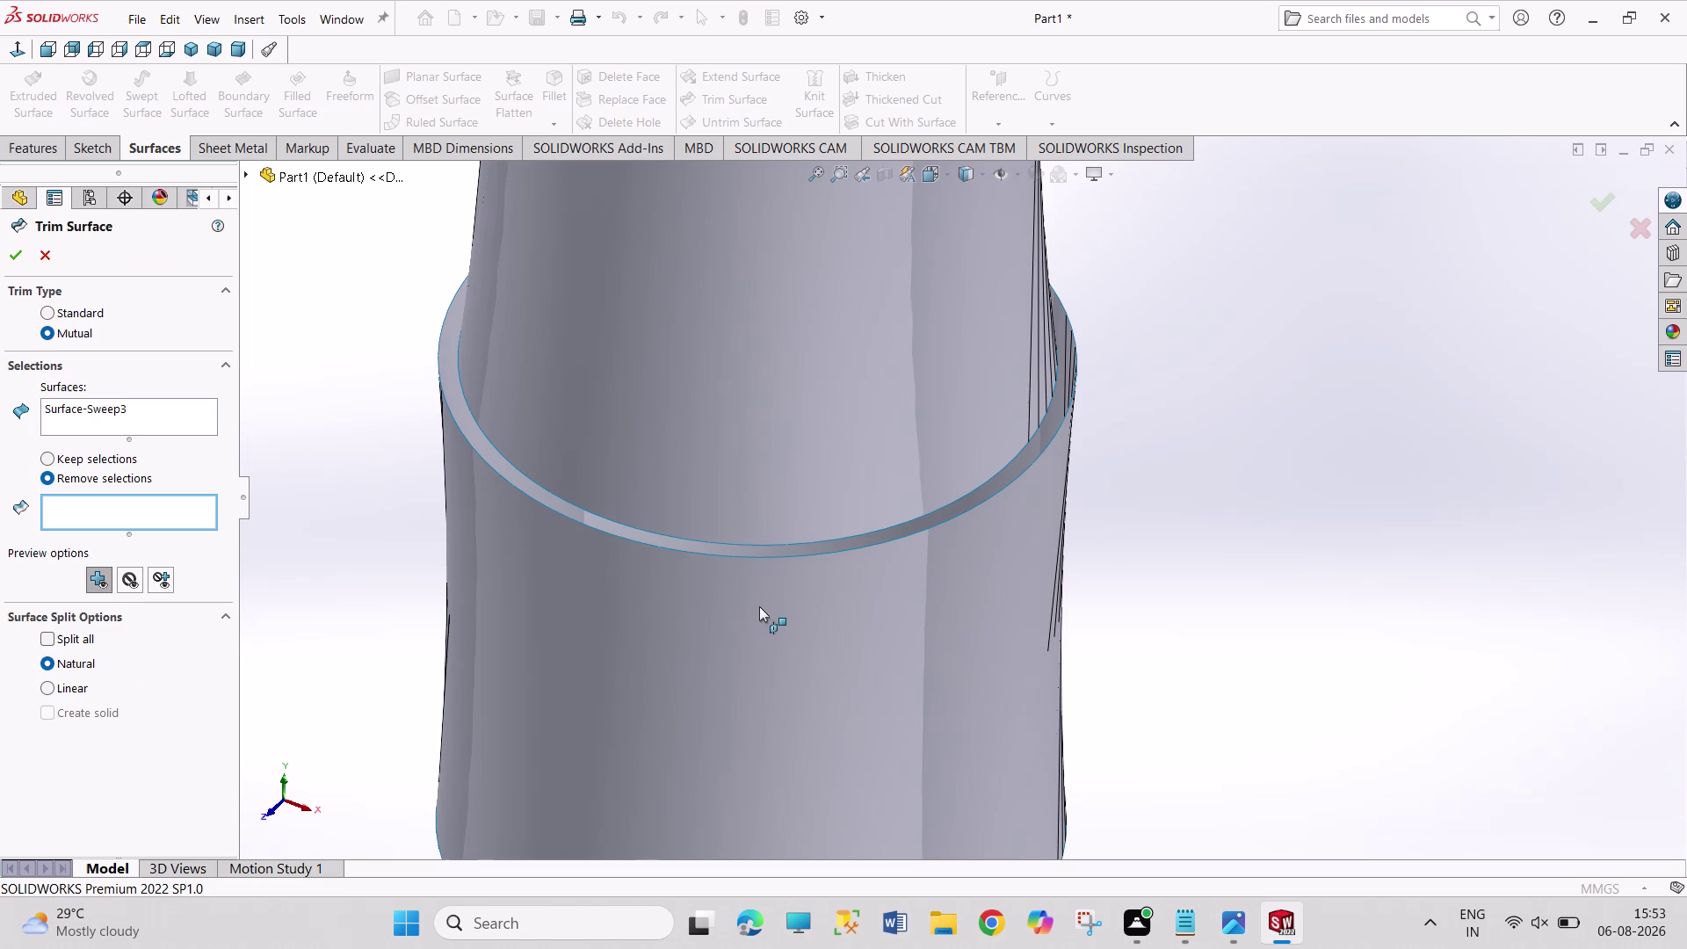
click(758, 564)
click(44, 261)
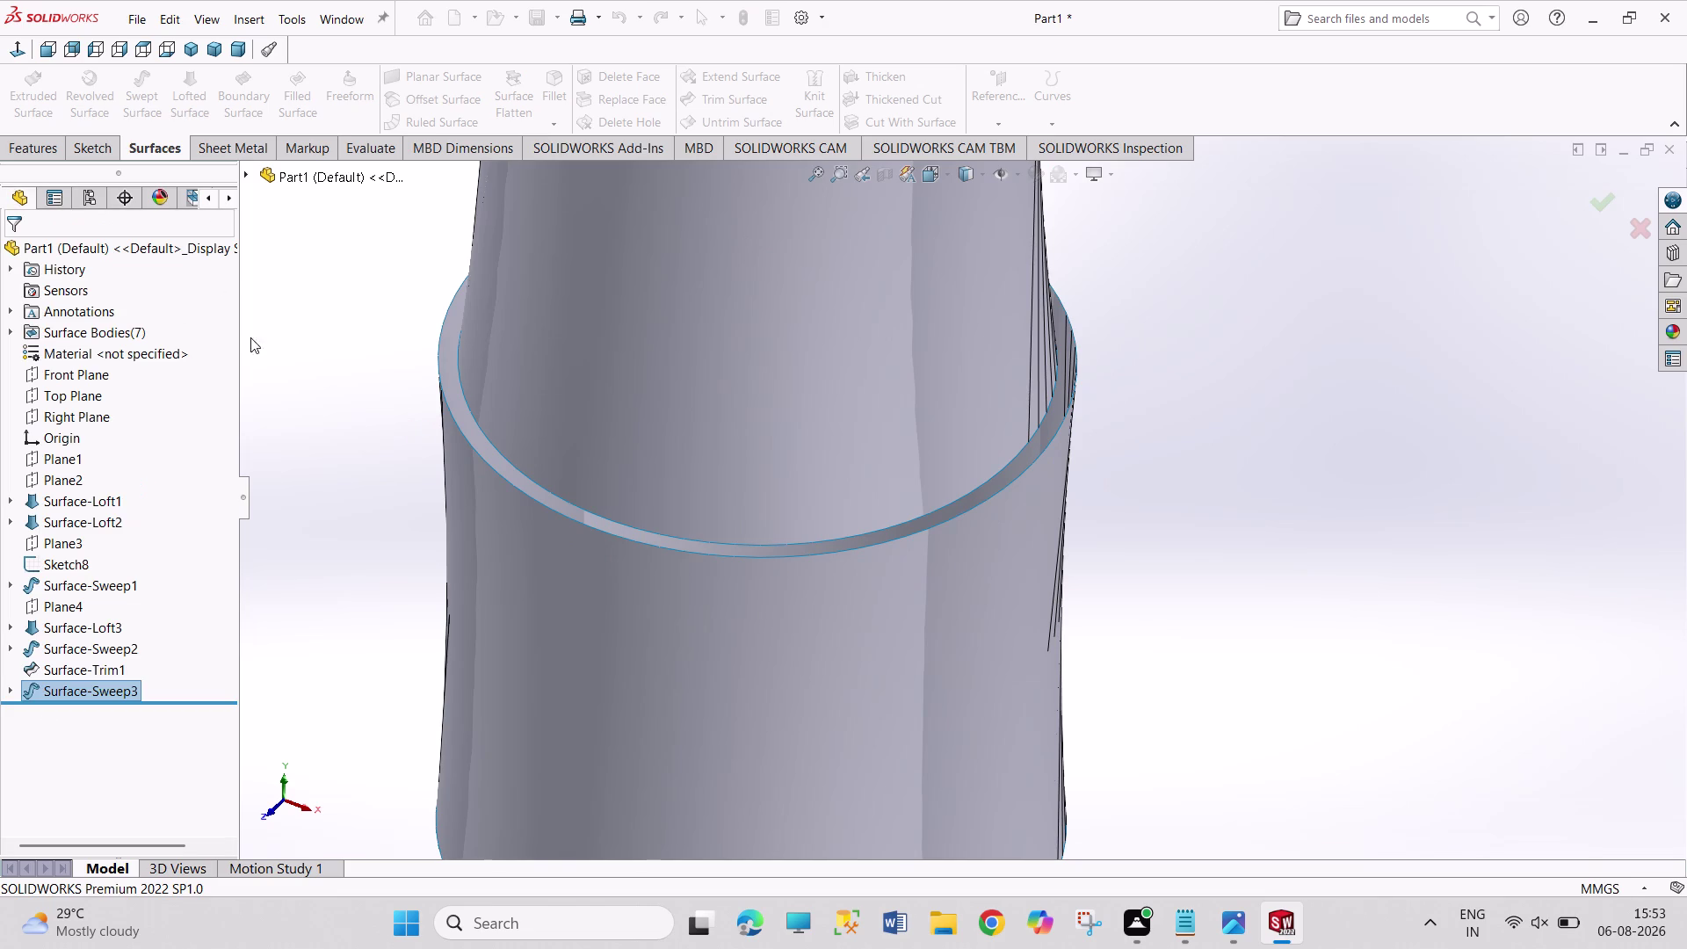
middle_drag(1134, 490, 1131, 488)
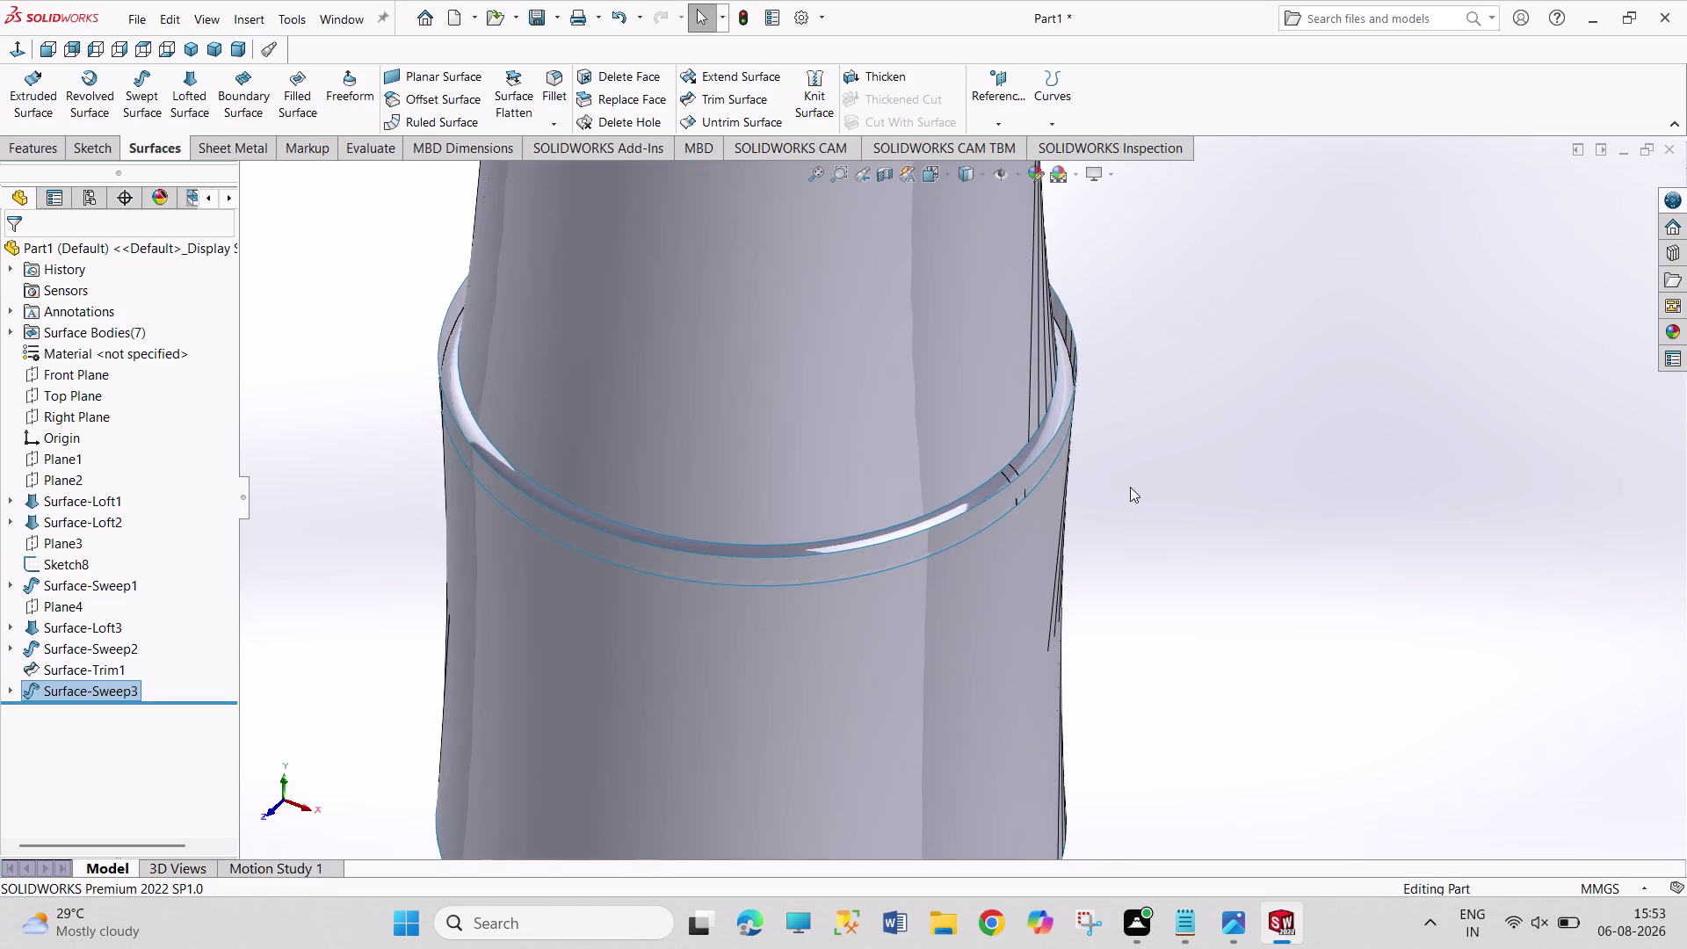
middle_drag(1131, 489, 1112, 504)
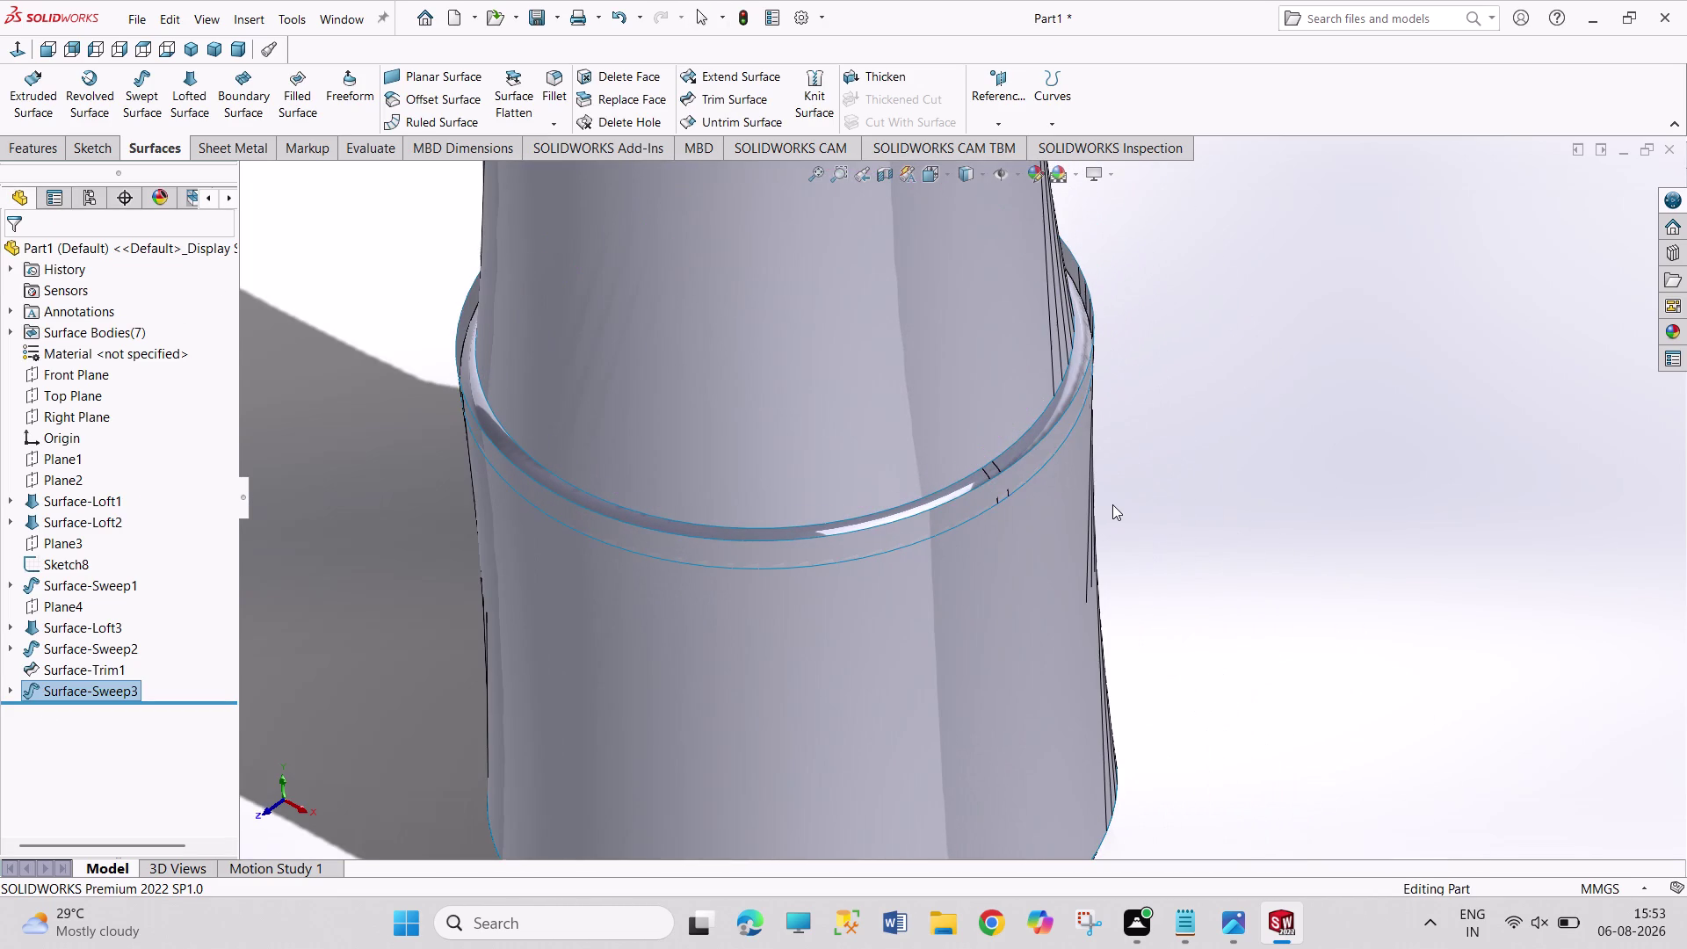
scroll(up, 3)
middle_drag(1148, 525, 1147, 525)
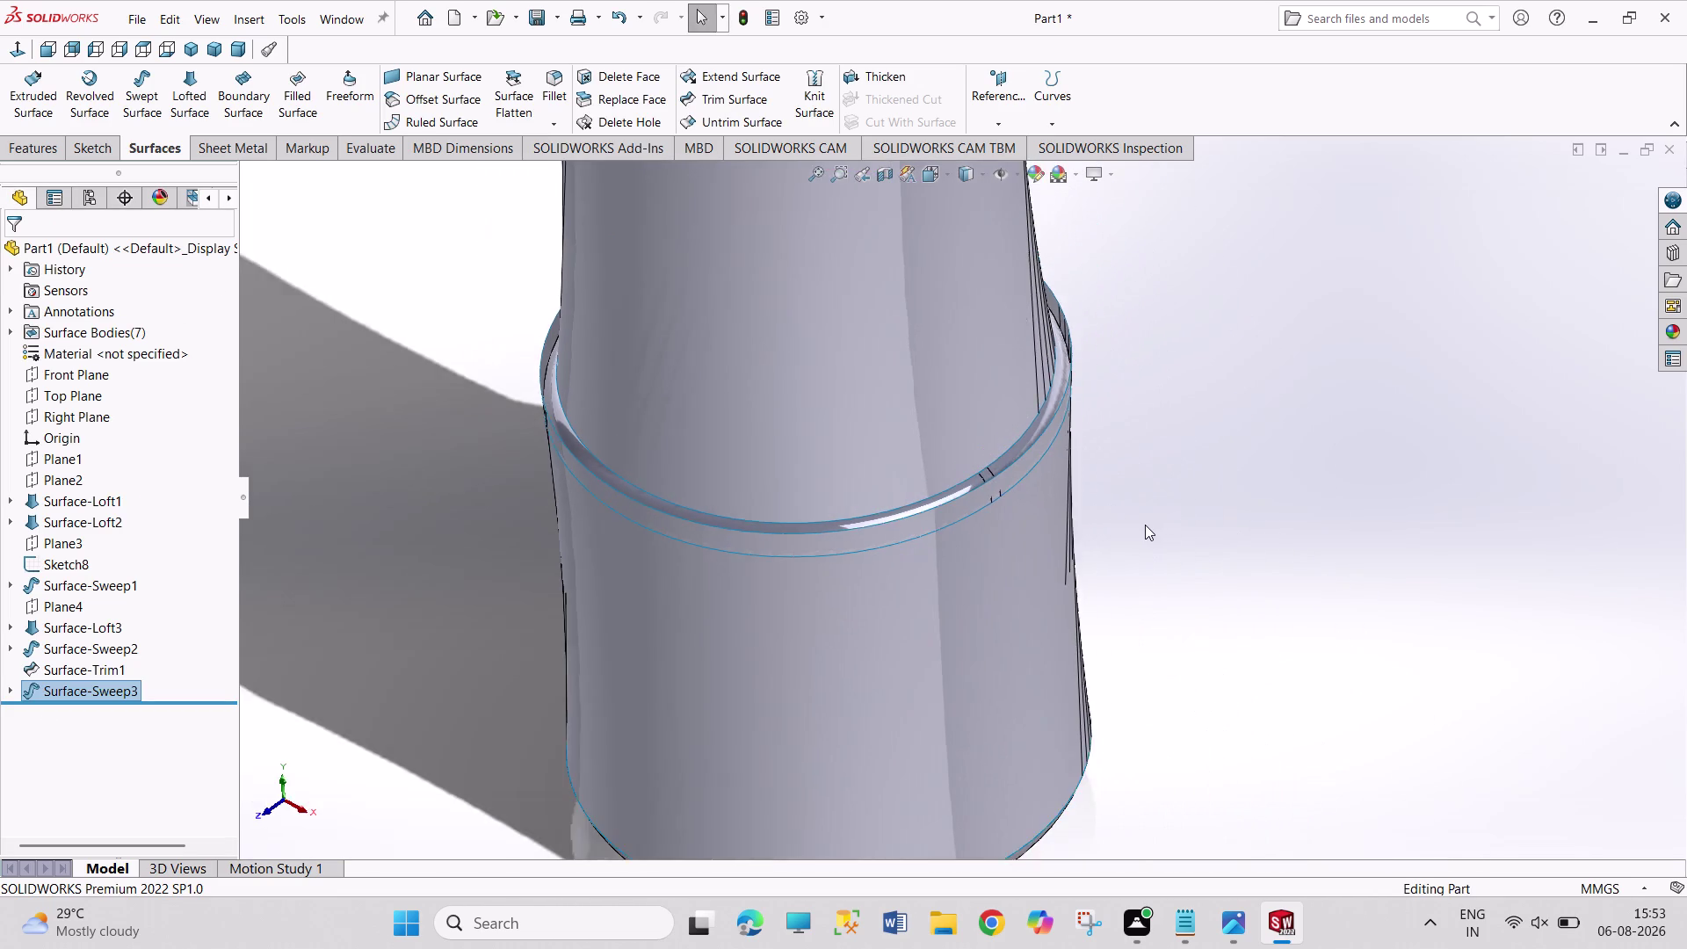
middle_drag(1148, 525, 1052, 245)
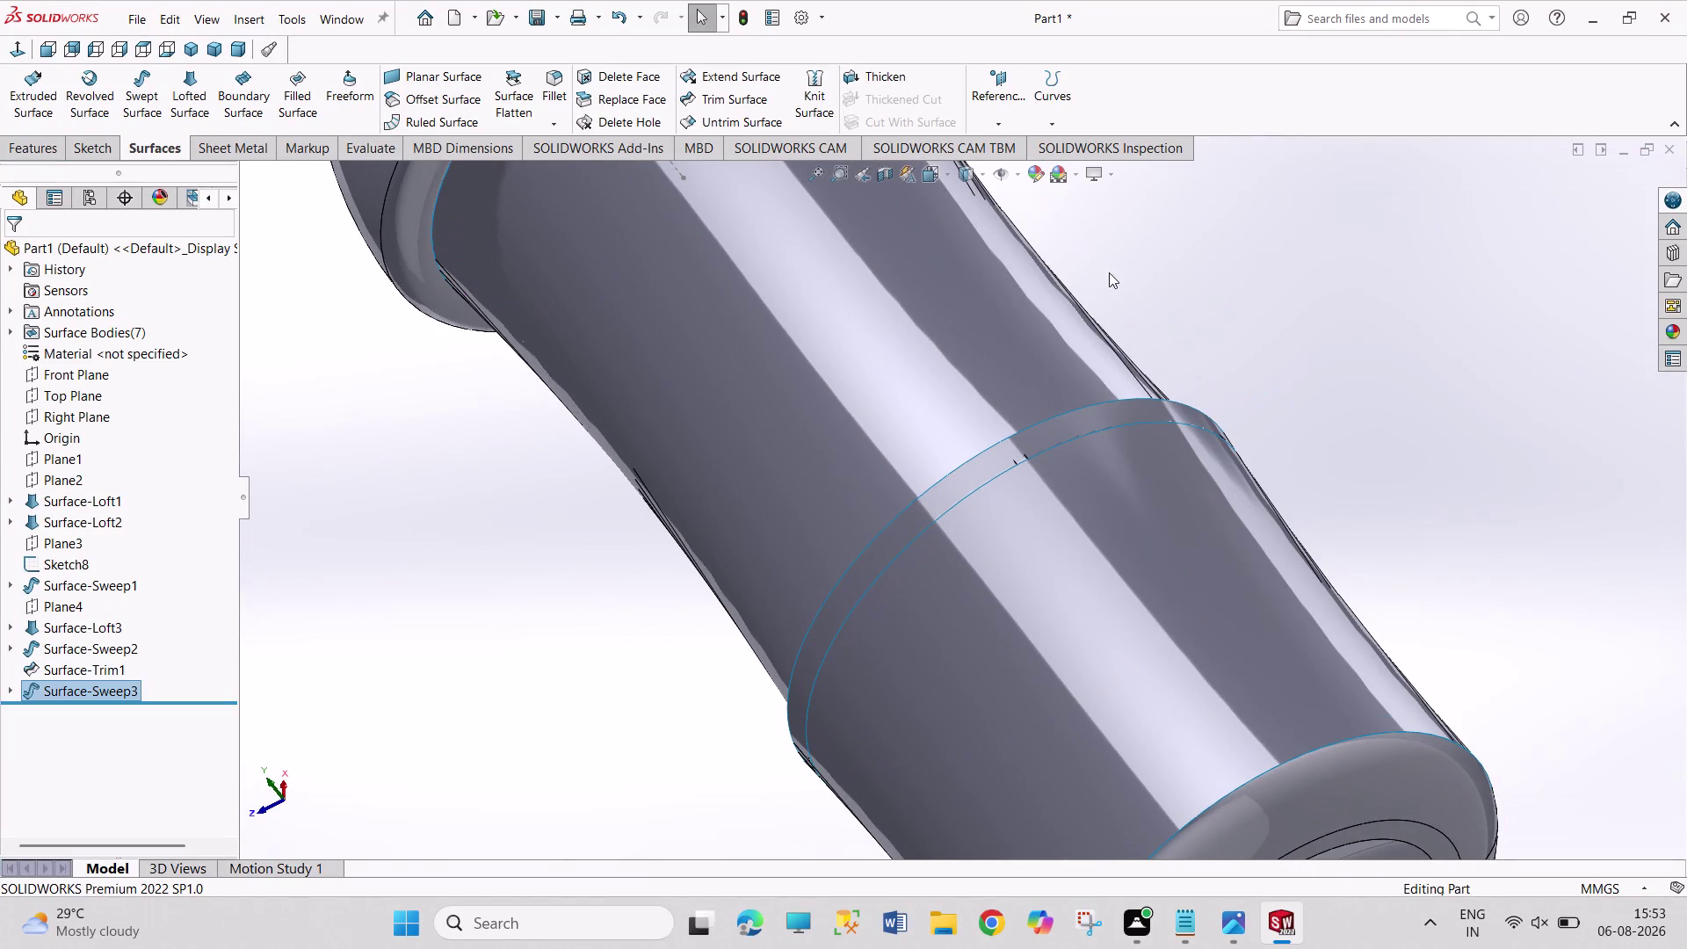
middle_drag(1129, 275, 963, 498)
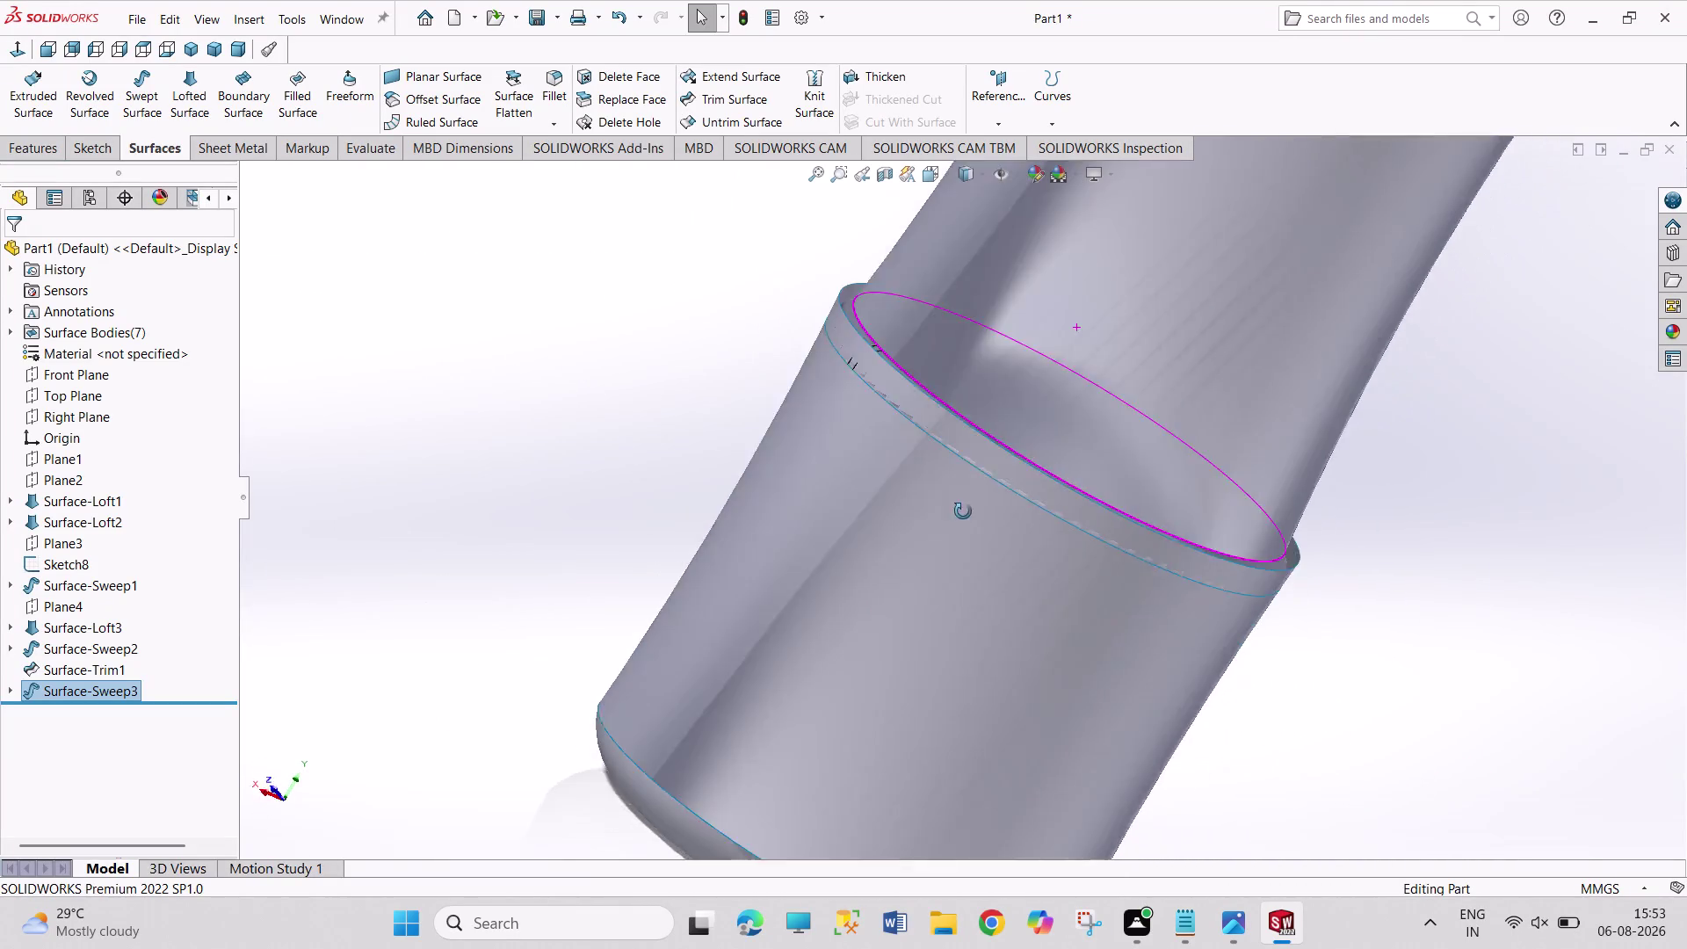
middle_drag(963, 499, 1010, 620)
middle_drag(1257, 440, 1227, 411)
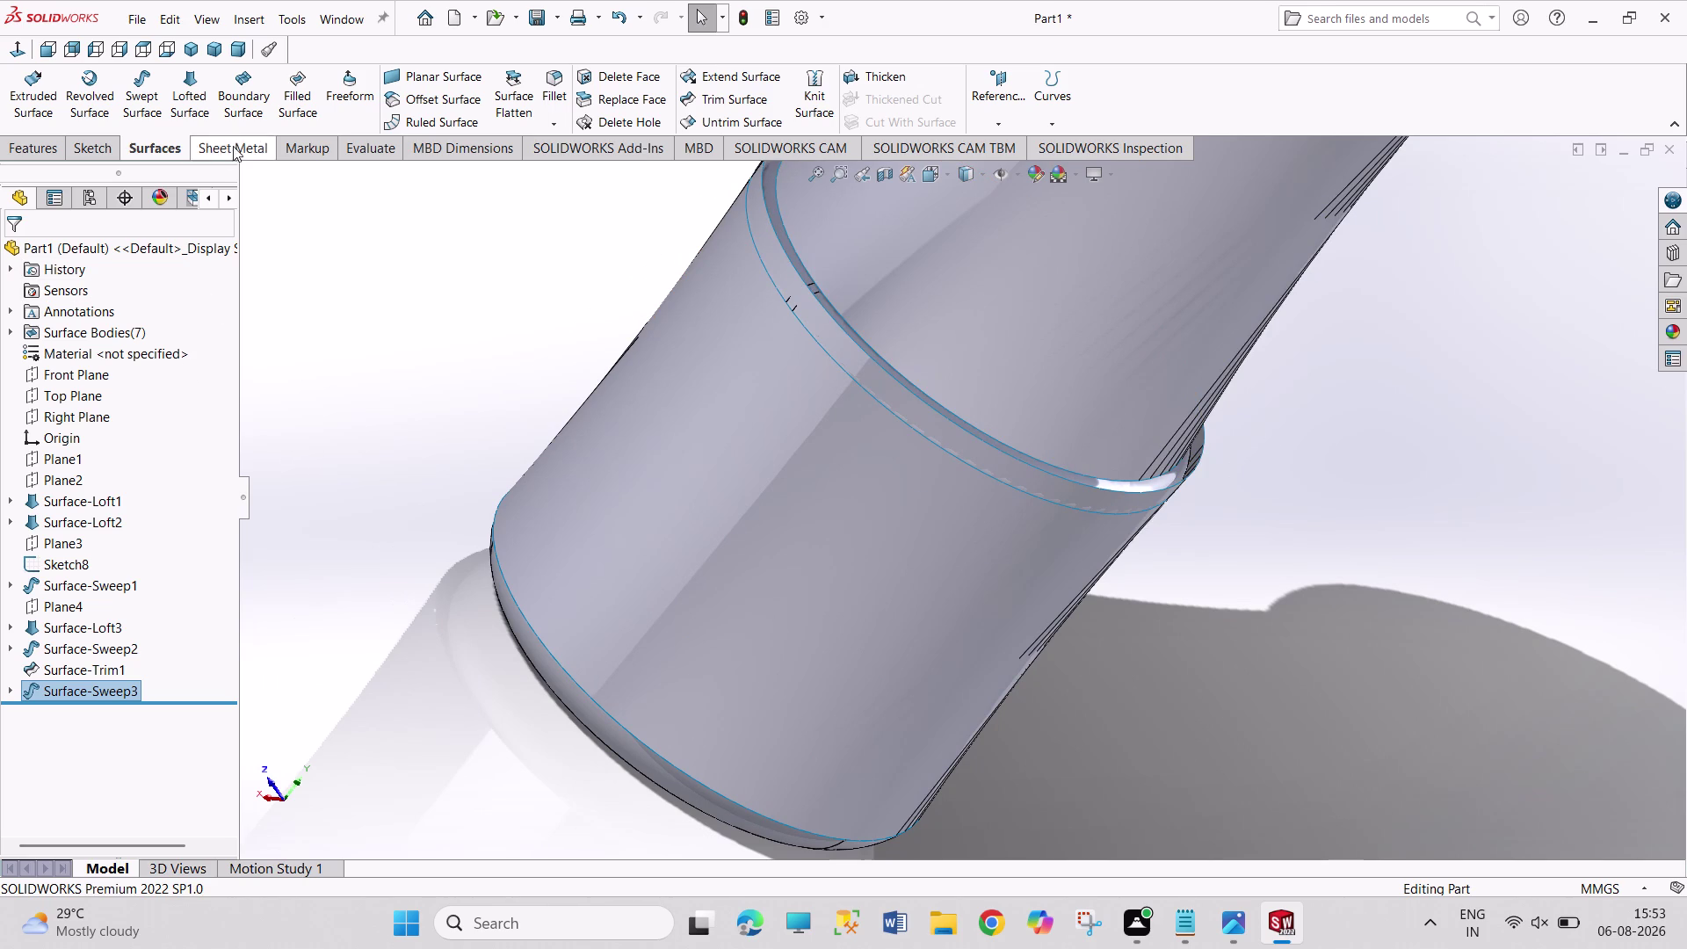
click(184, 51)
scroll(down, 3)
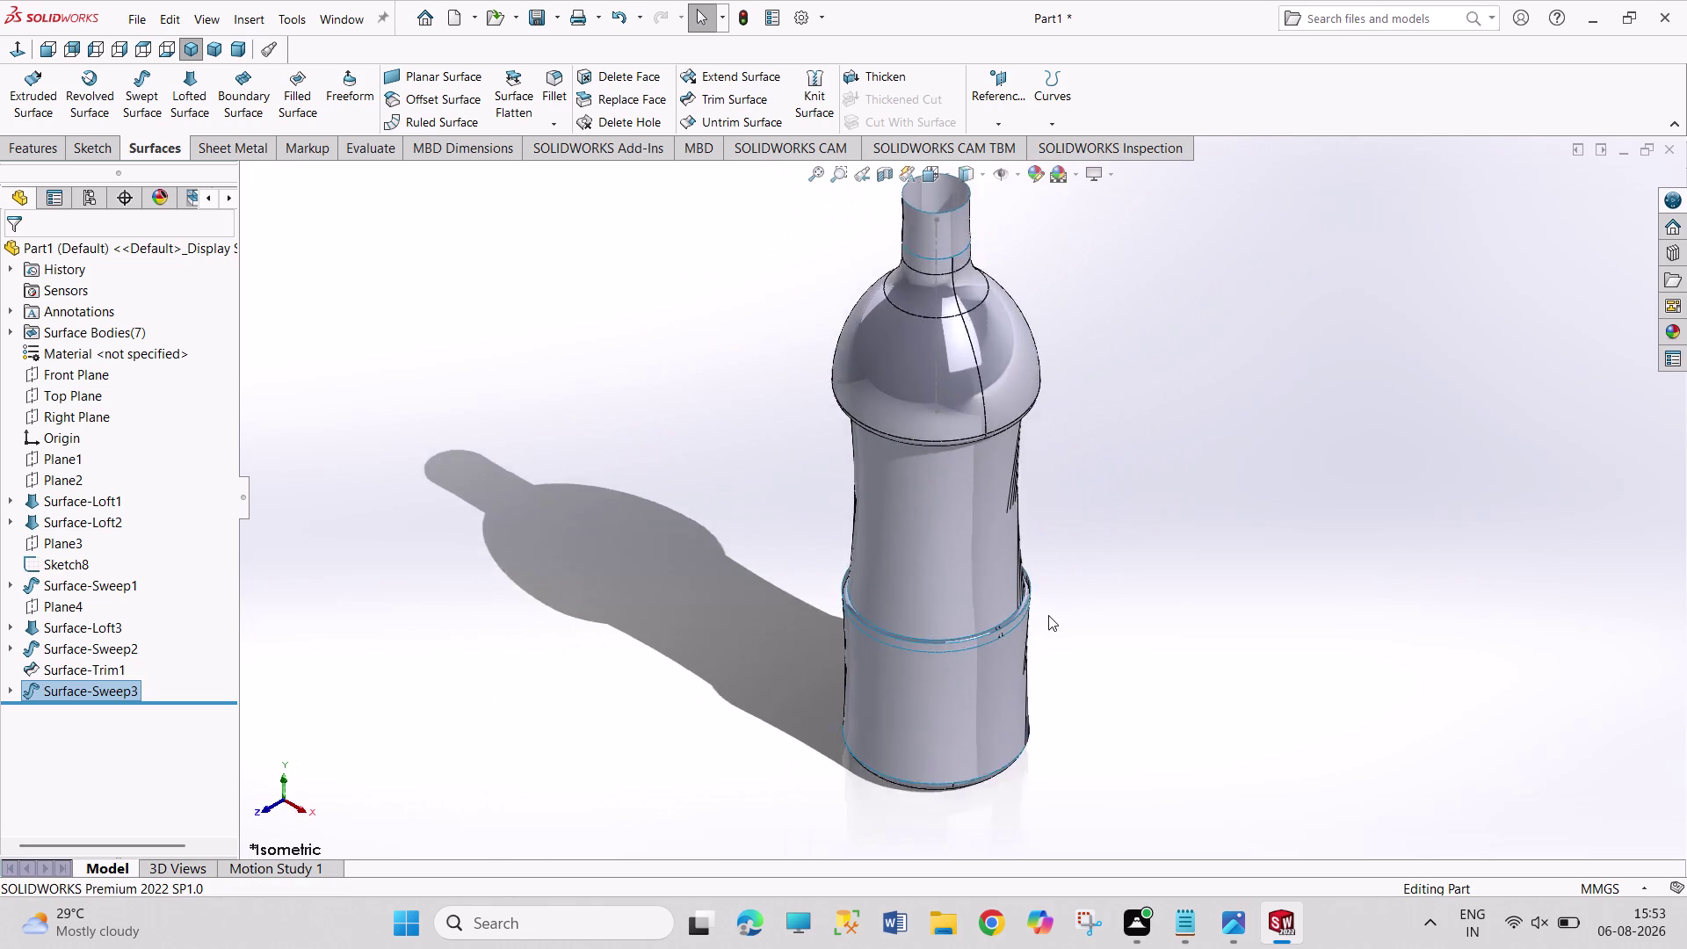
scroll(down, 3)
scroll(down, 3)
scroll(down, 3)
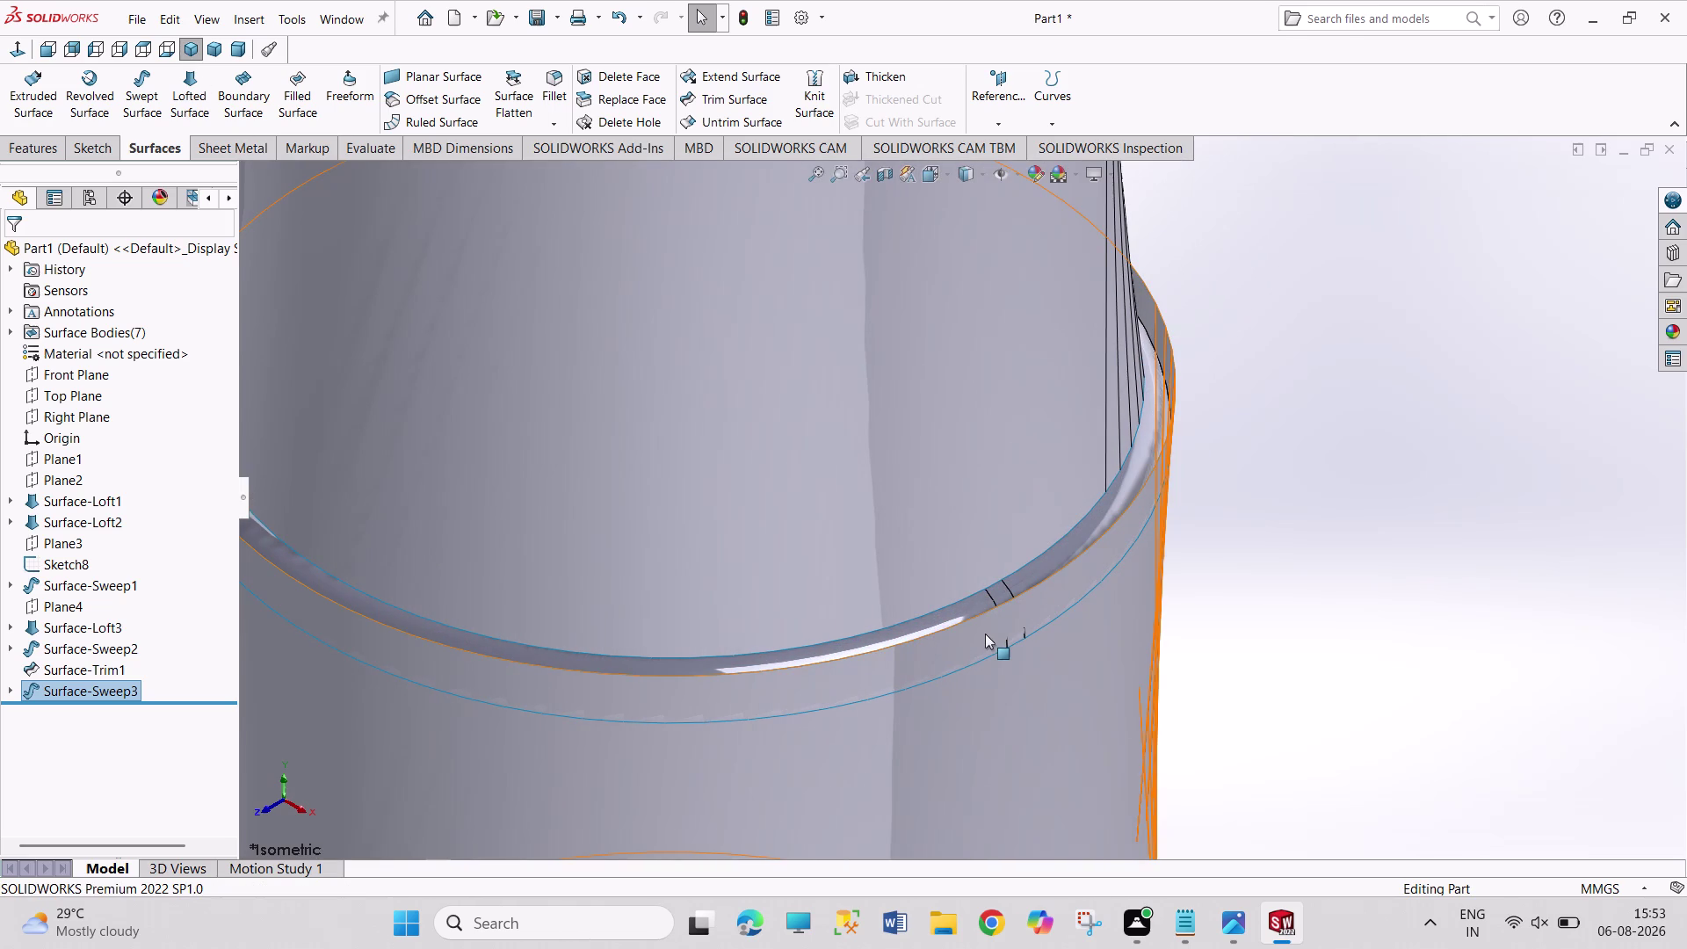
scroll(down, 3)
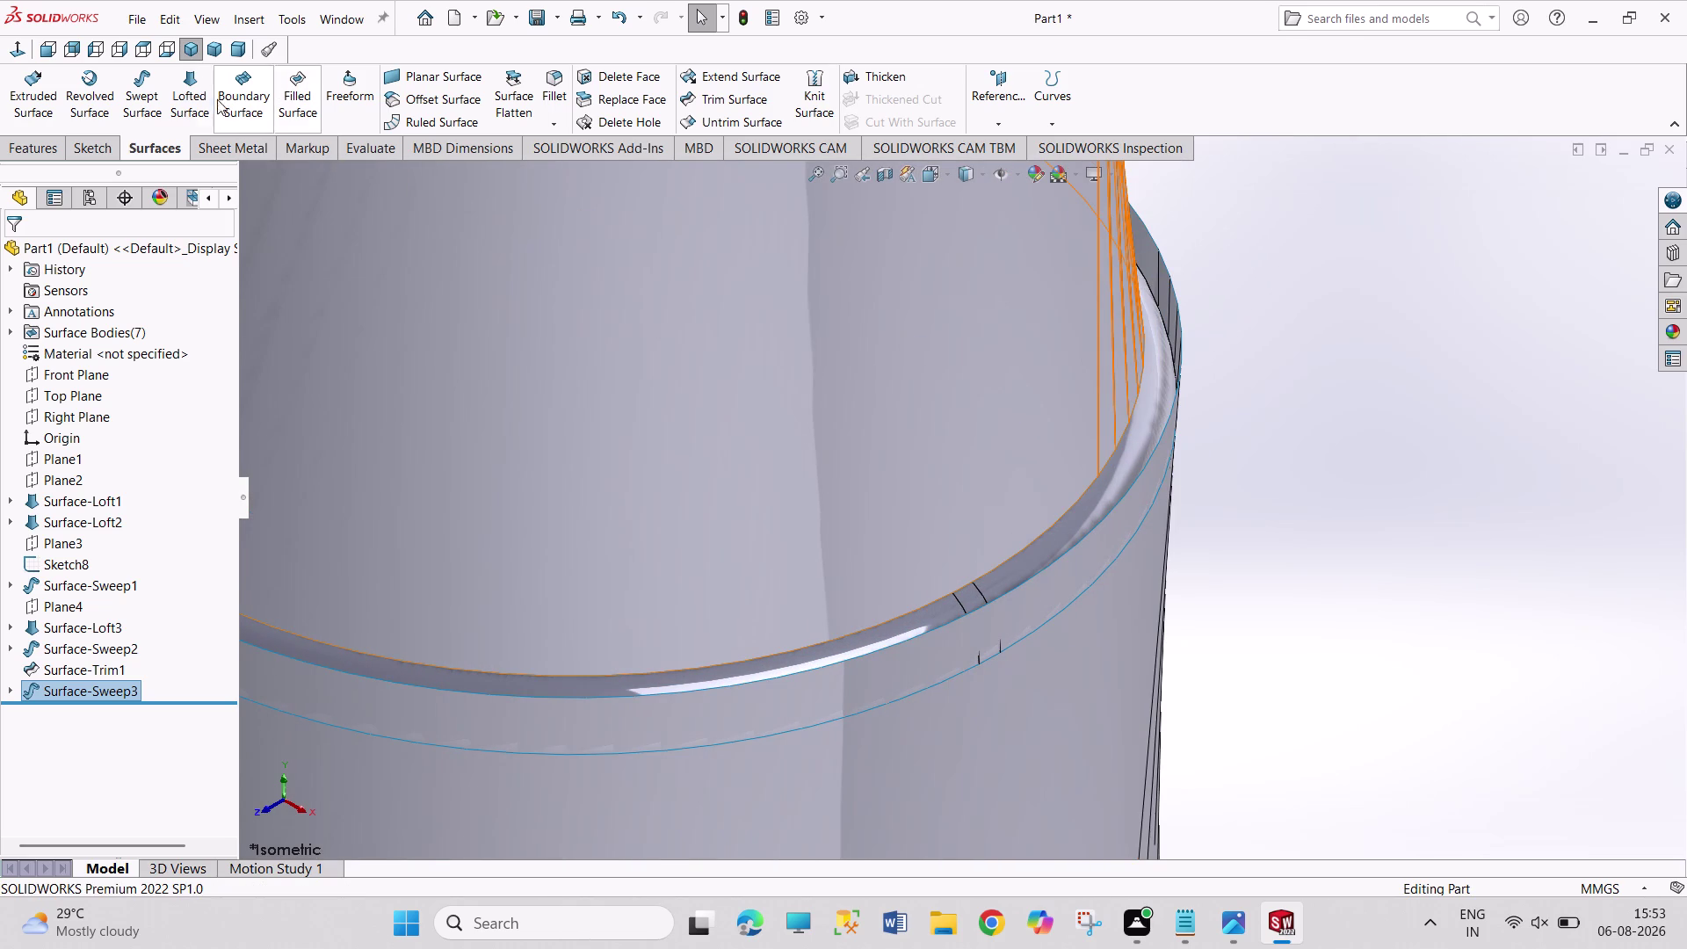
click(742, 99)
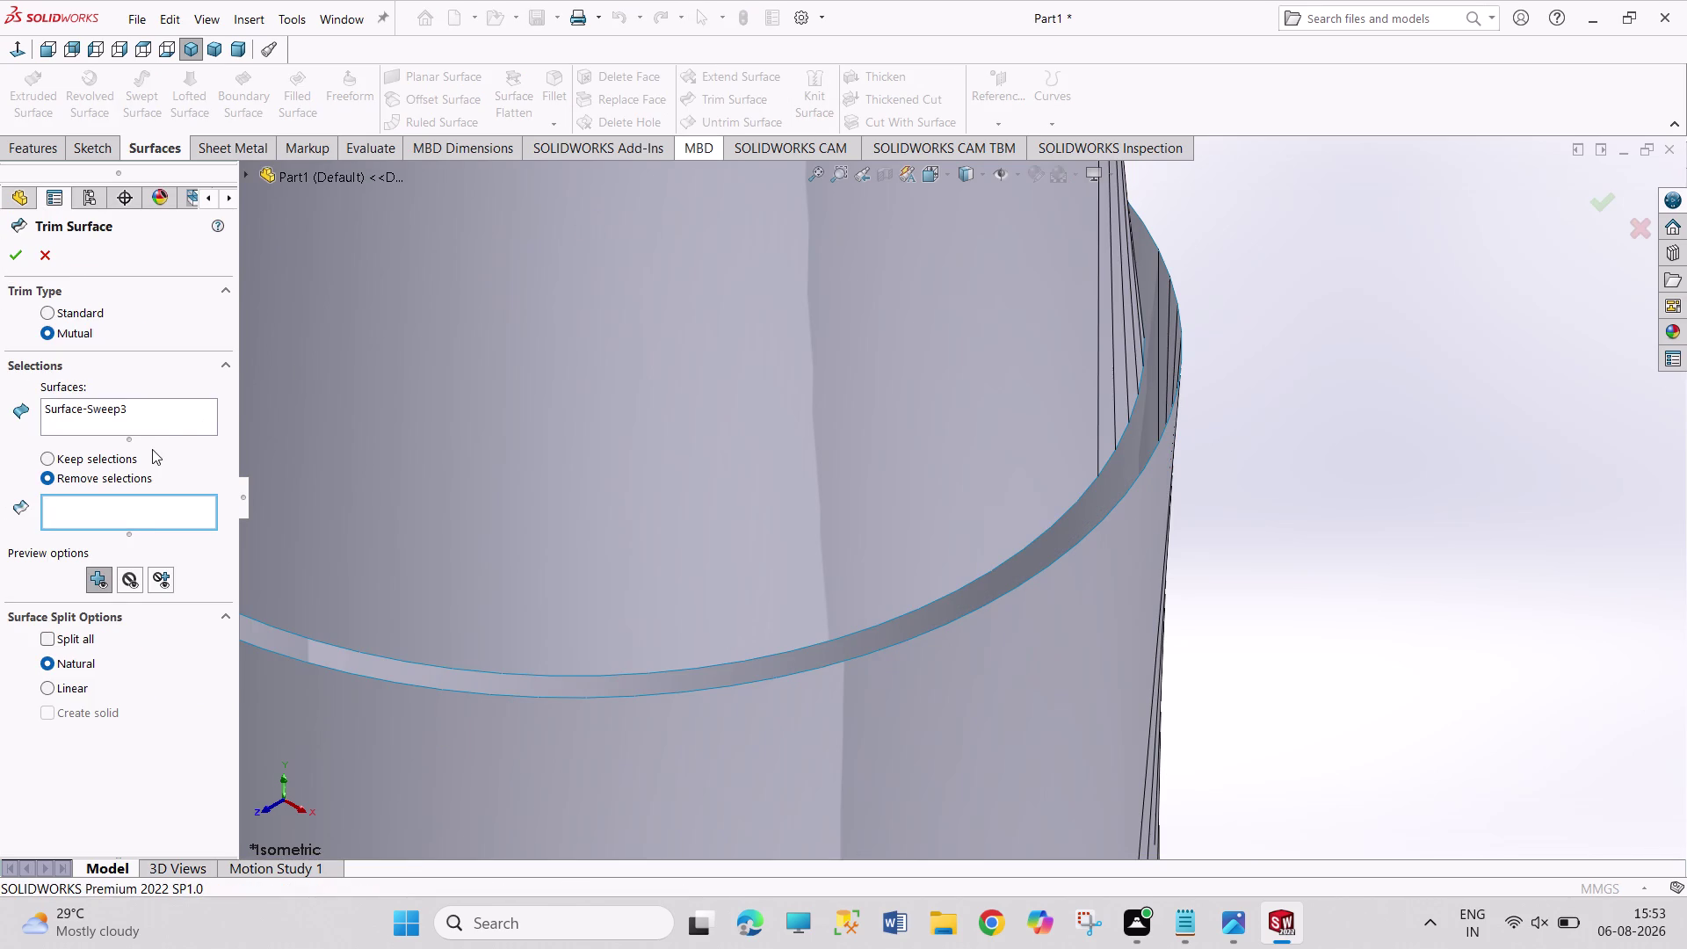
Mutually trim Surface-Trim1 with Surface-Sweep3, removing the unwanted piece, to create Surface-Trim2.
right_click(126, 402)
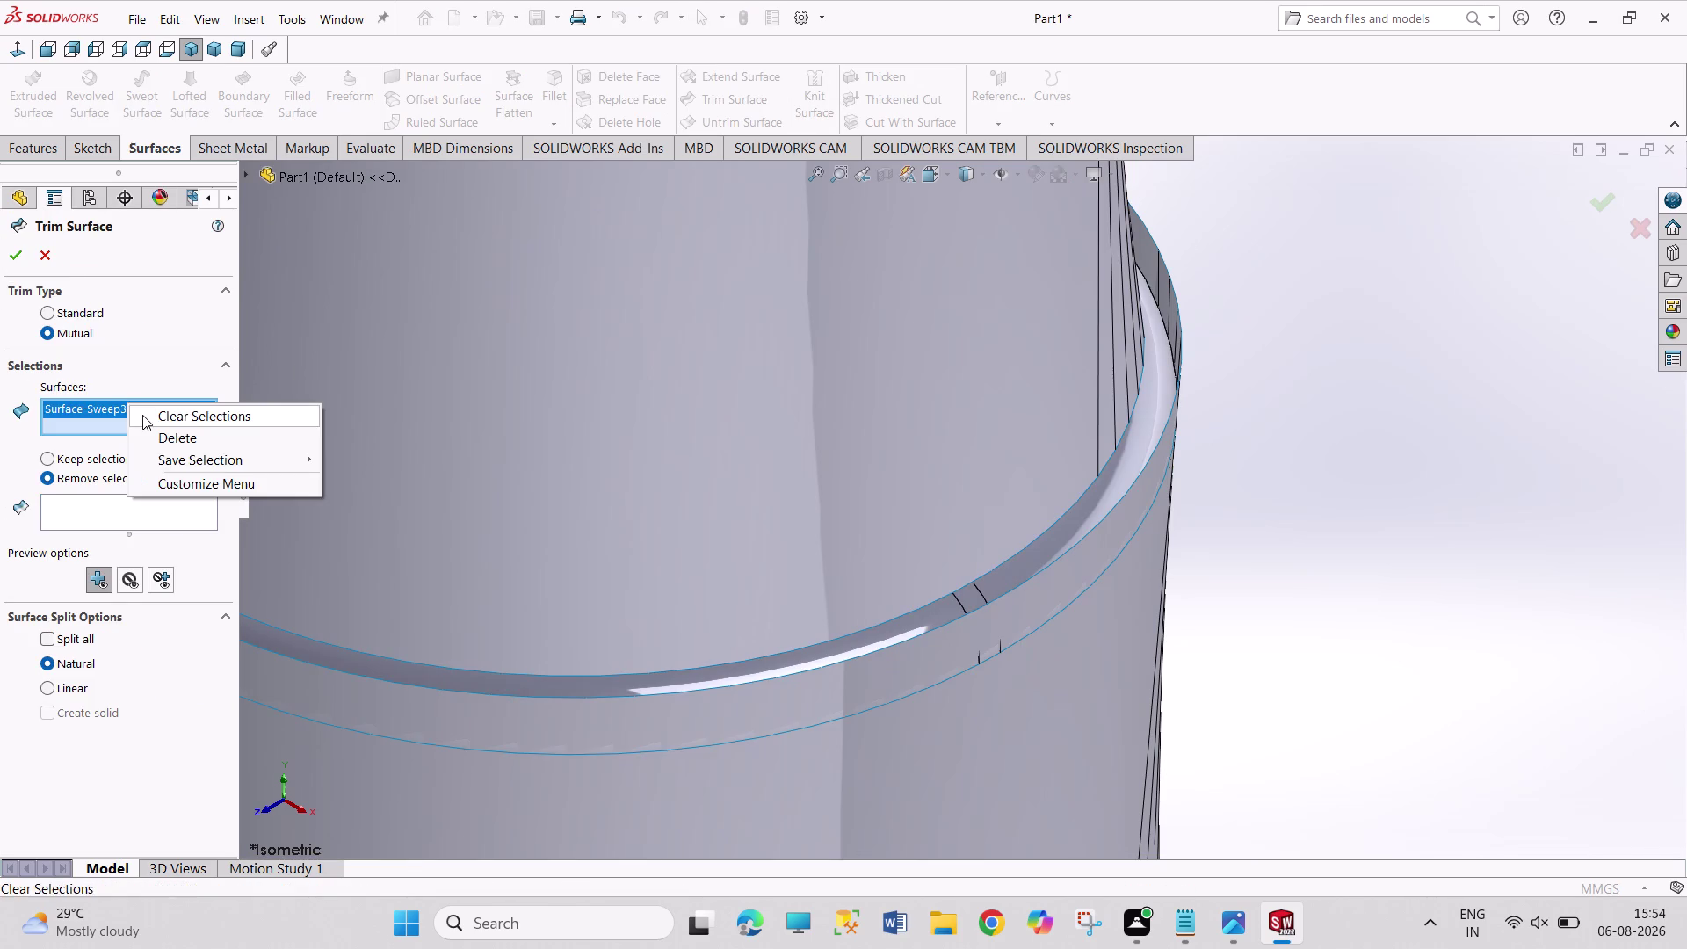
click(142, 415)
click(673, 720)
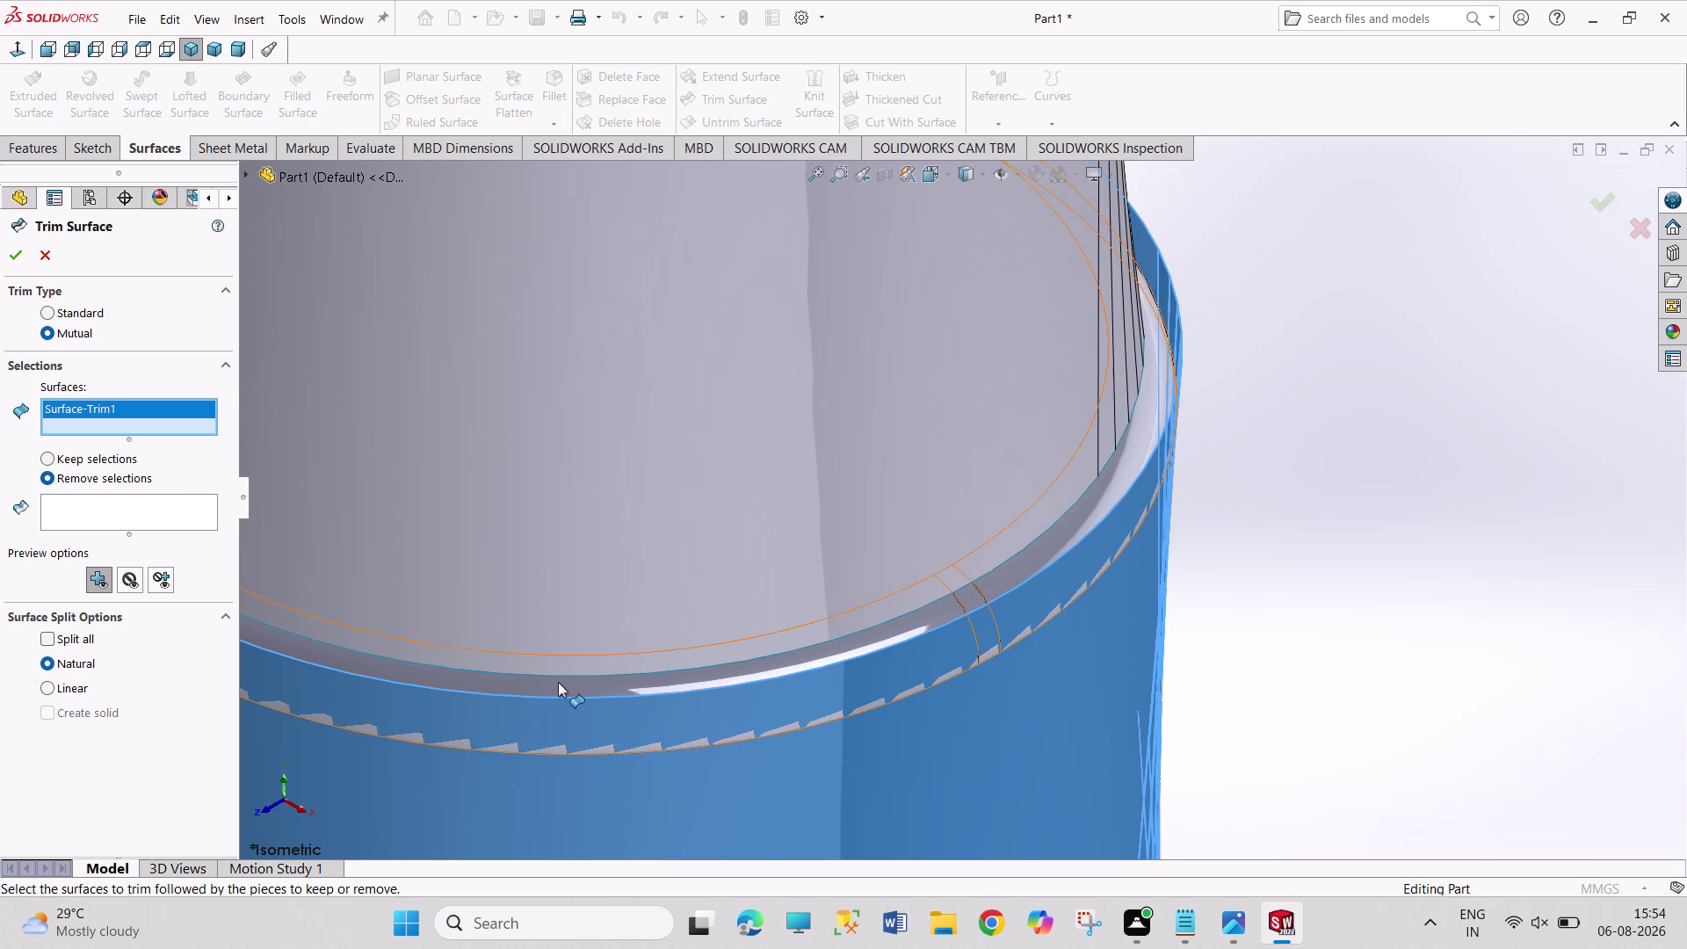
click(558, 682)
click(139, 520)
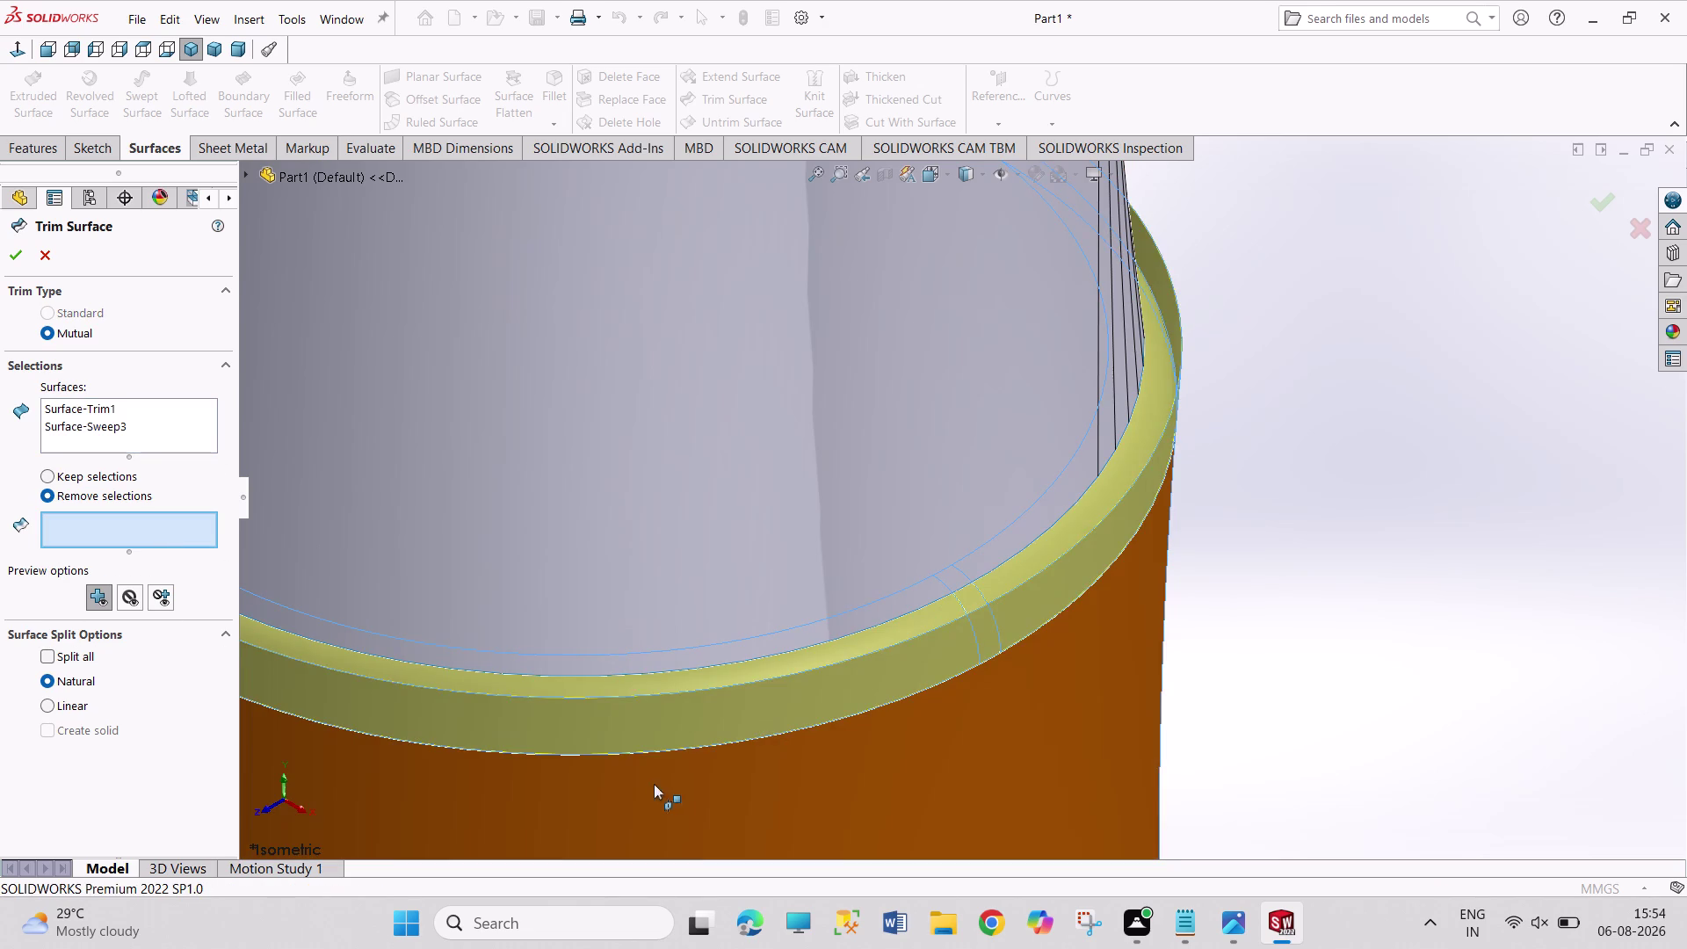
click(664, 733)
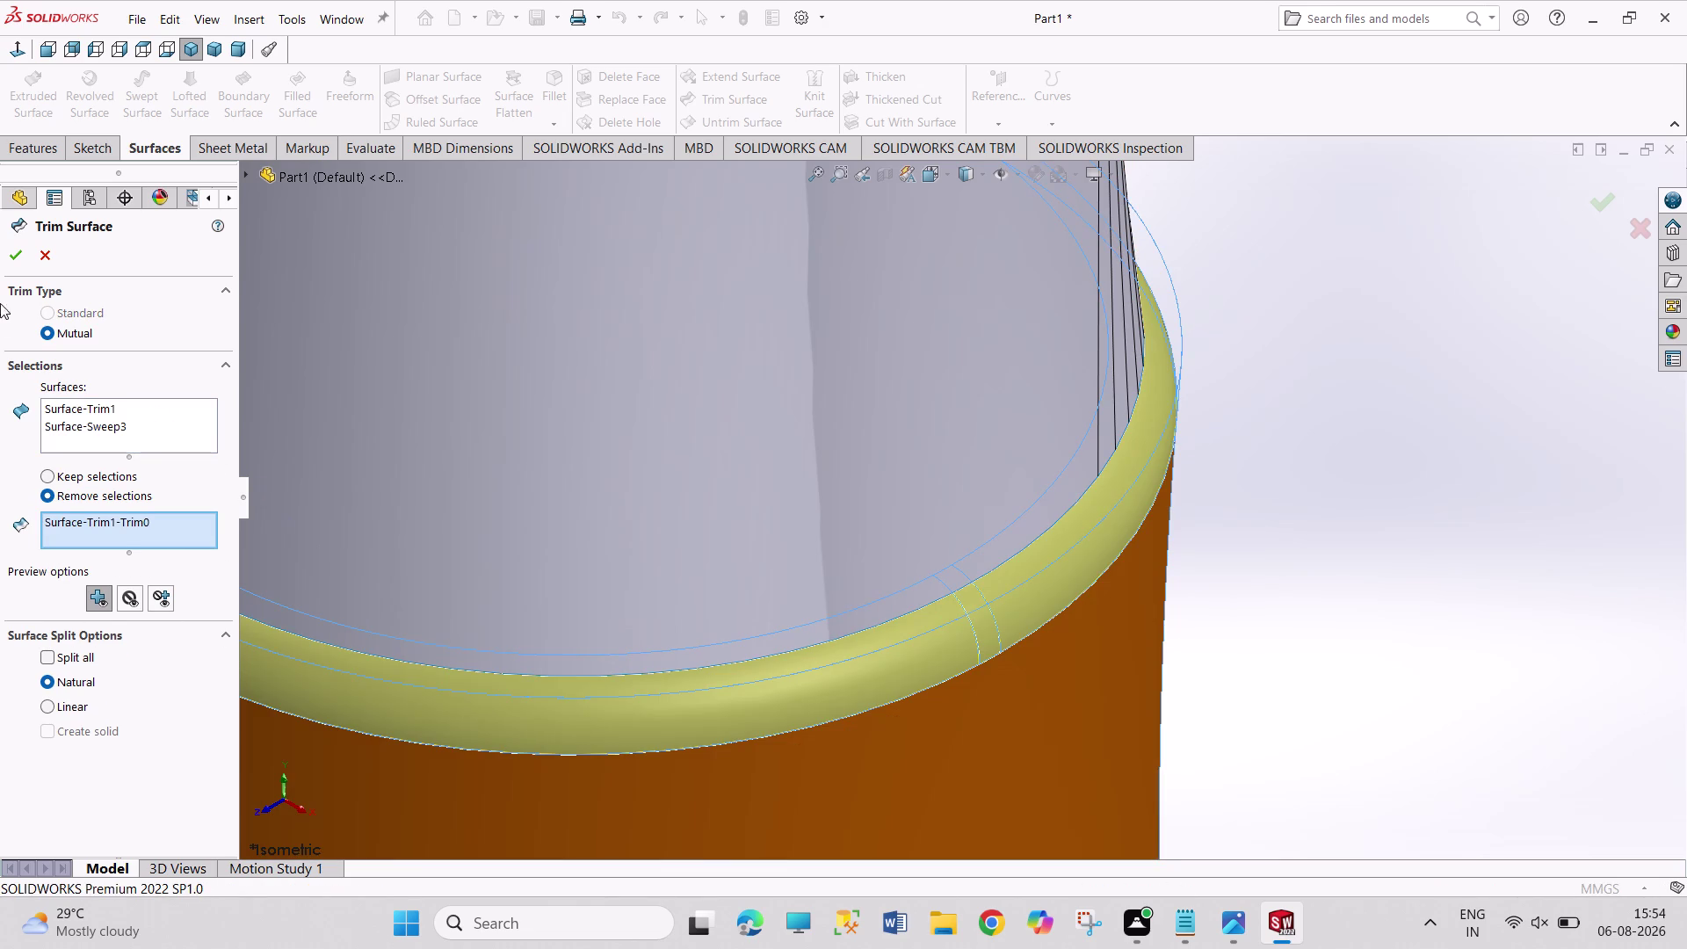
click(12, 257)
scroll(up, 3)
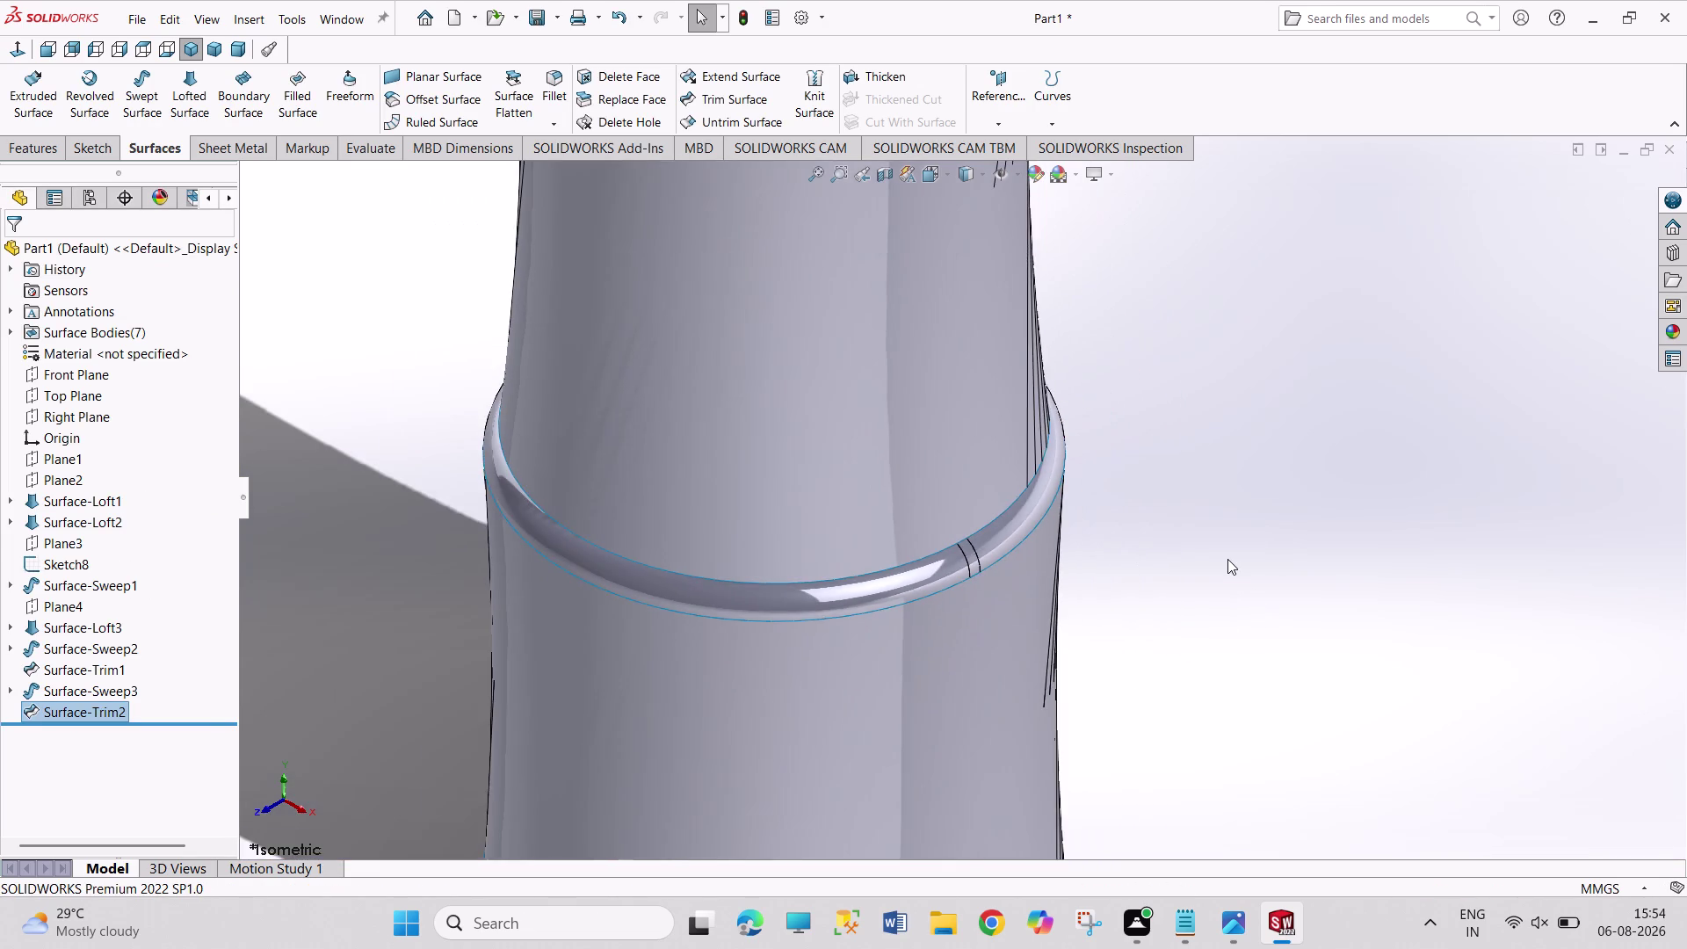
scroll(up, 3)
middle_drag(1142, 511, 1109, 400)
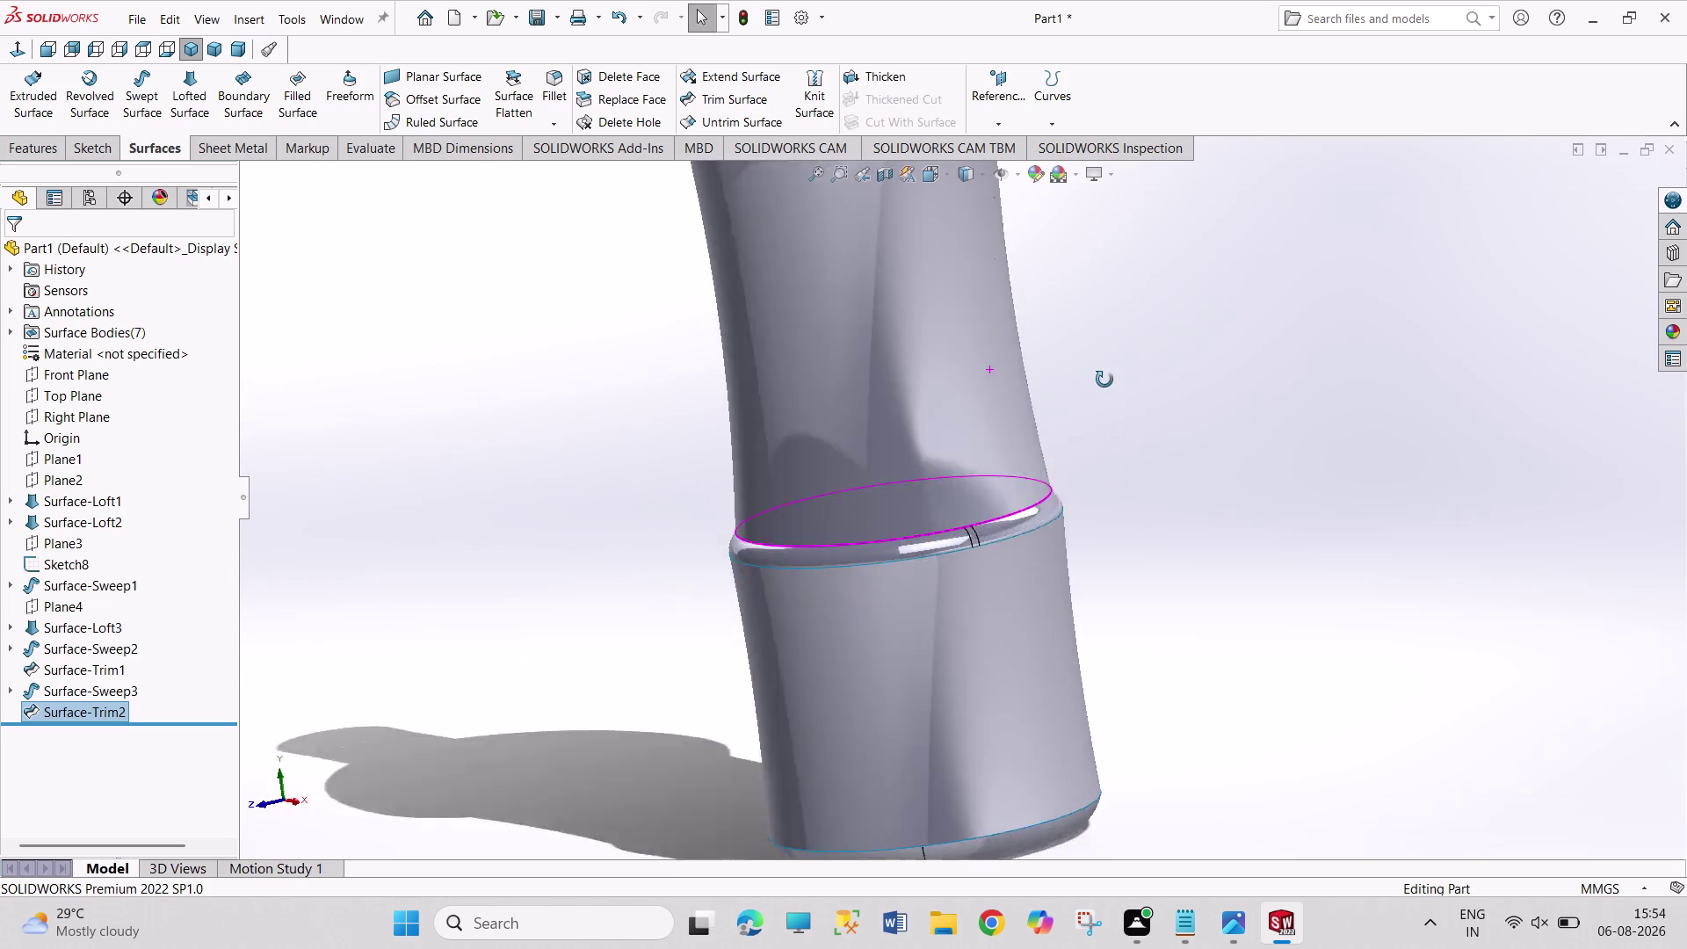
middle_drag(1109, 401, 1099, 345)
middle_drag(1100, 347, 1098, 405)
scroll(up, 3)
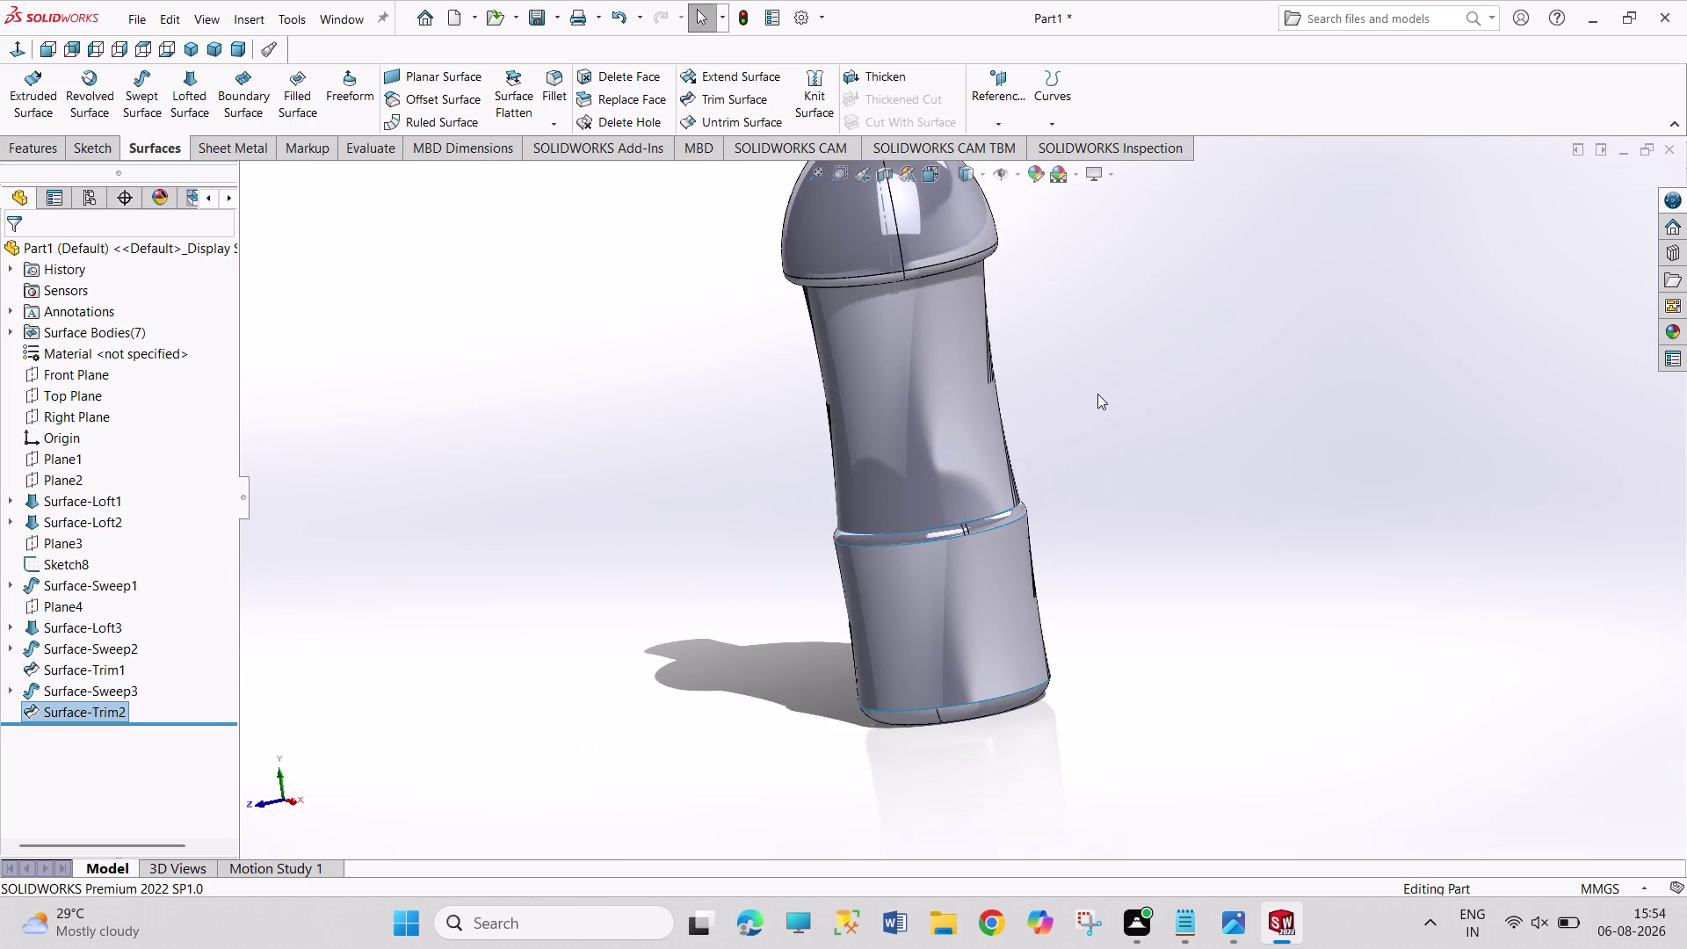
scroll(down, 3)
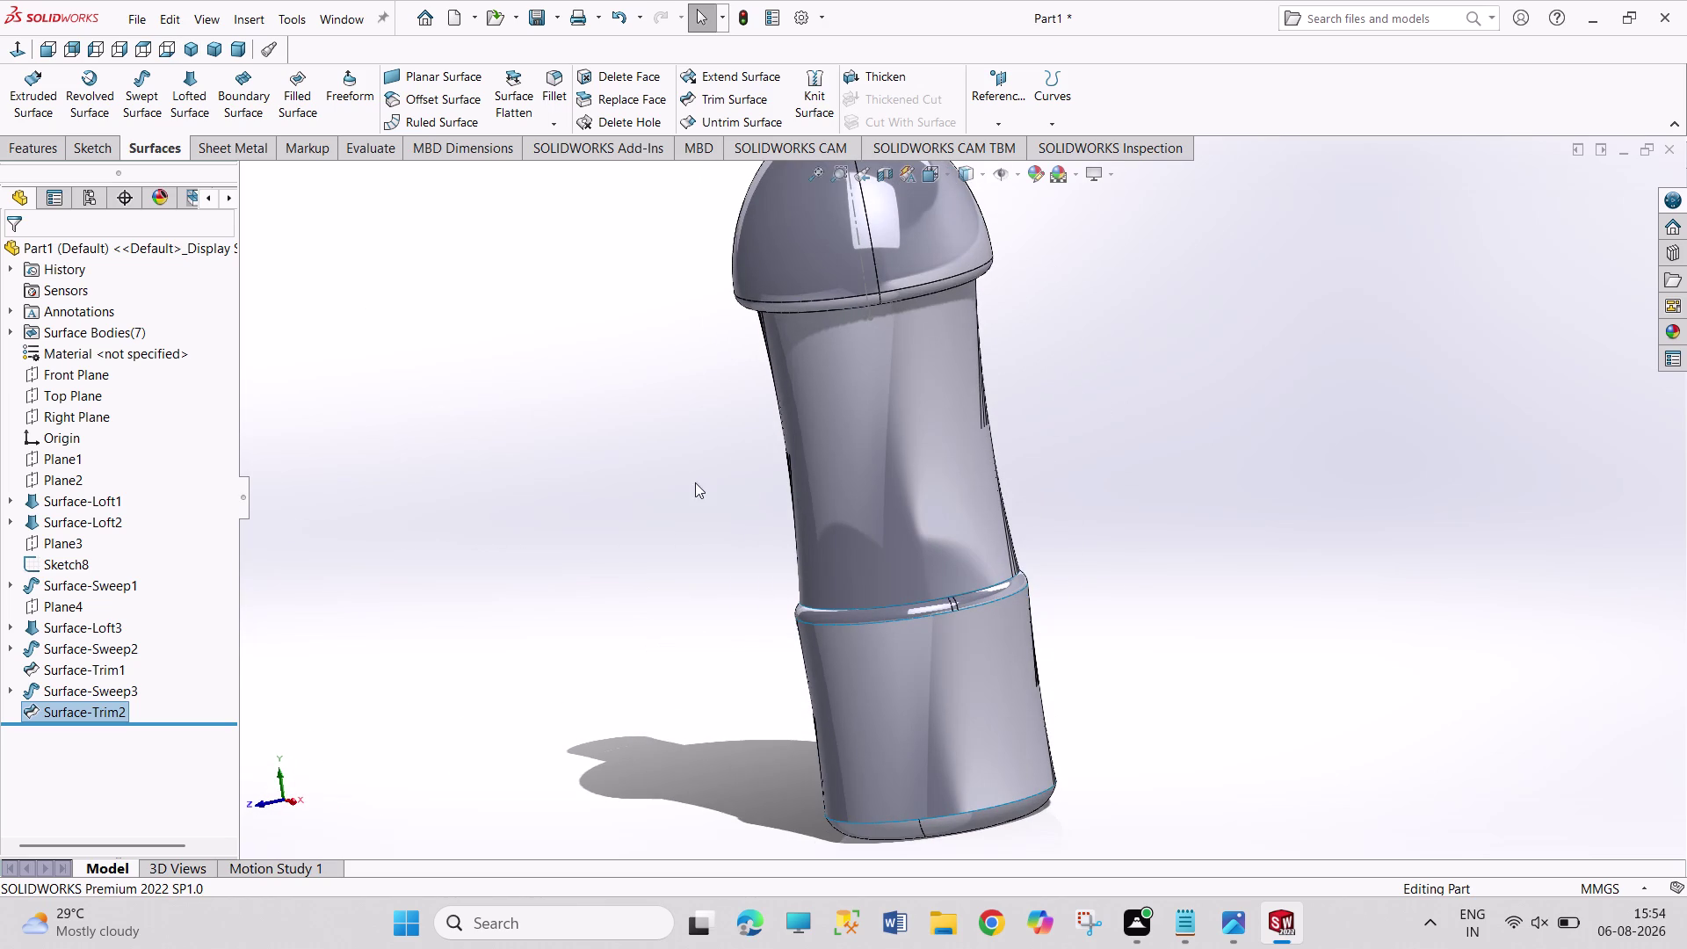
scroll(down, 3)
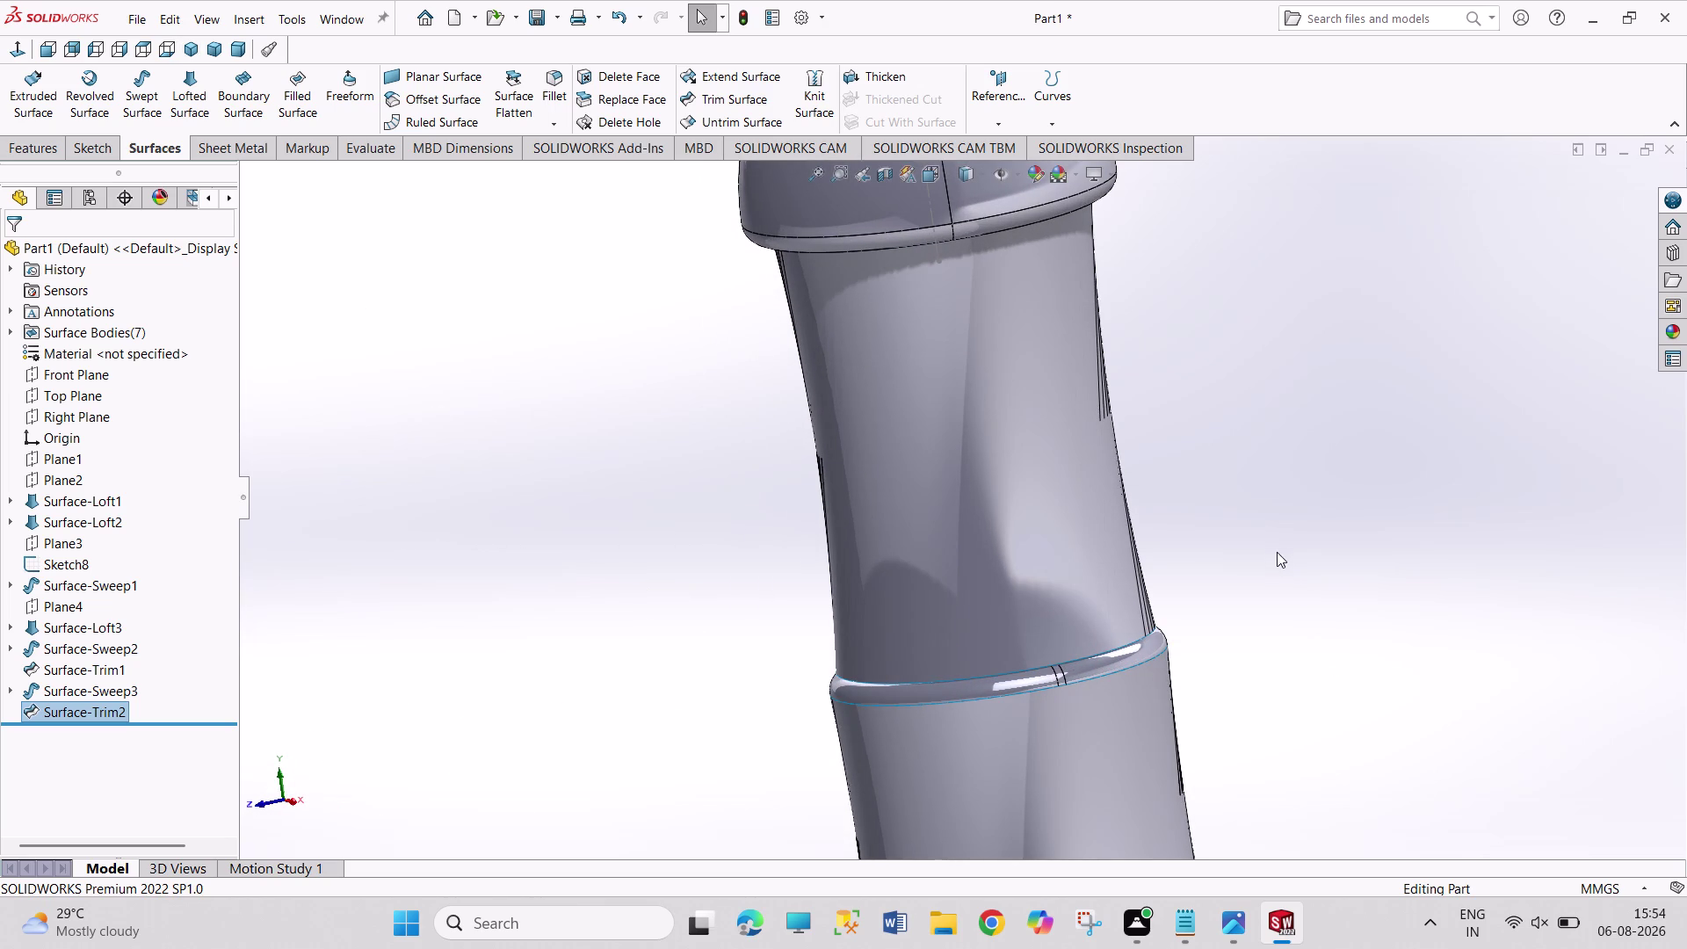
click(1237, 920)
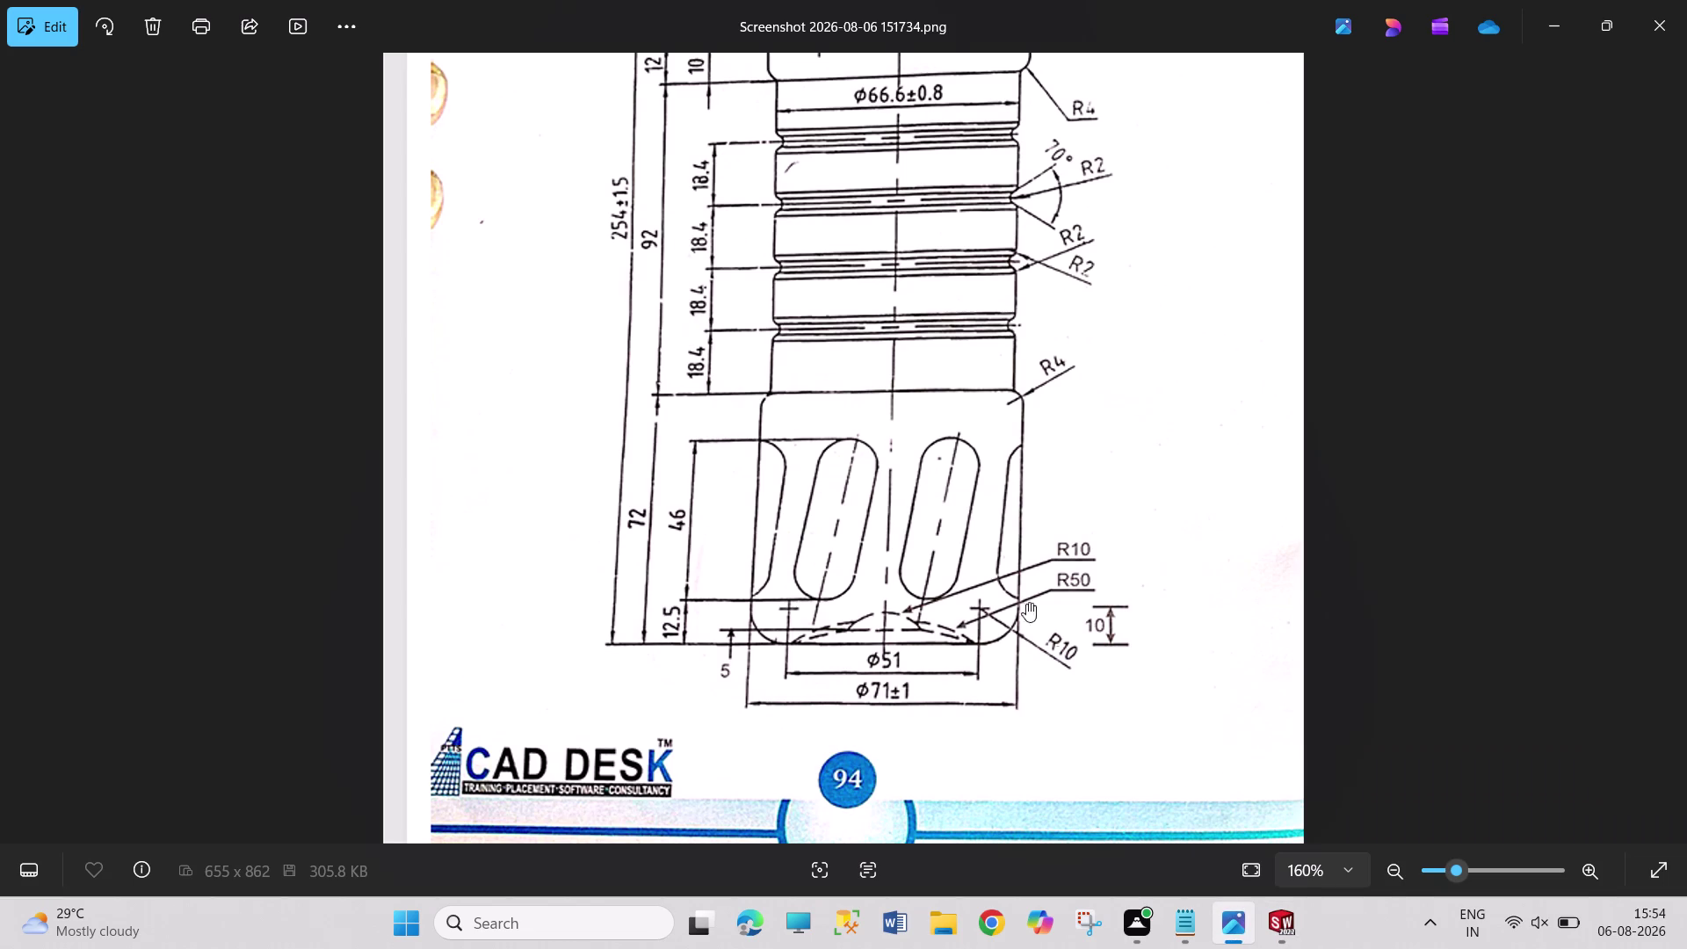
drag(1023, 457, 1036, 710)
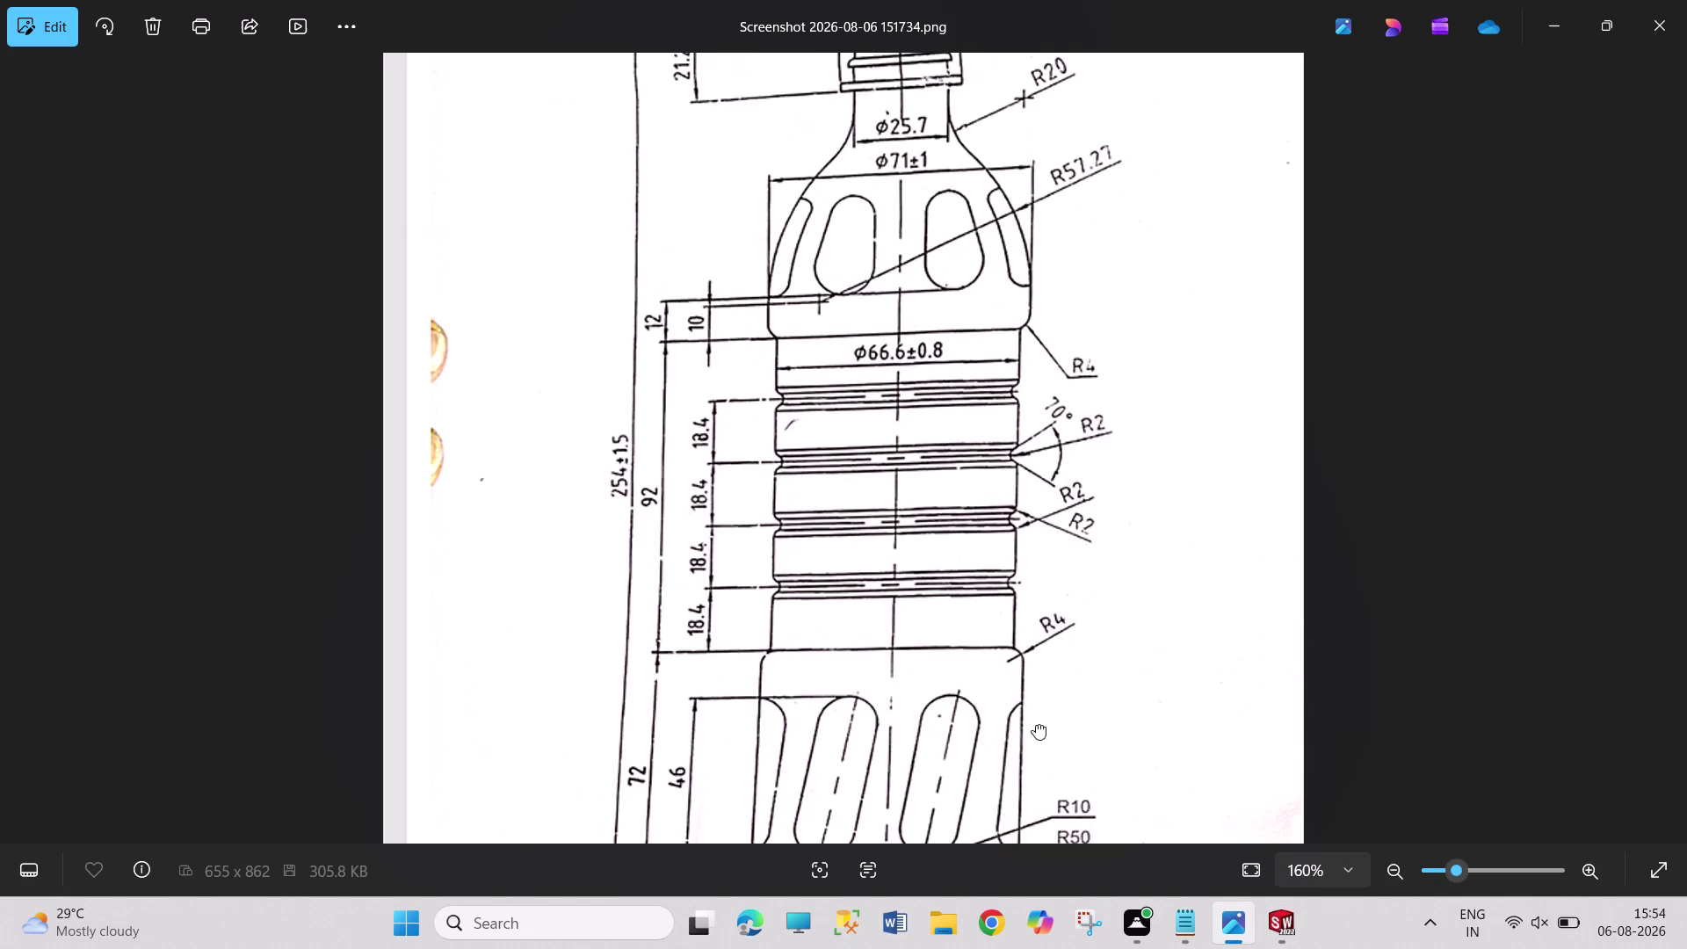
drag(1036, 710, 1036, 727)
drag(1017, 488, 1017, 556)
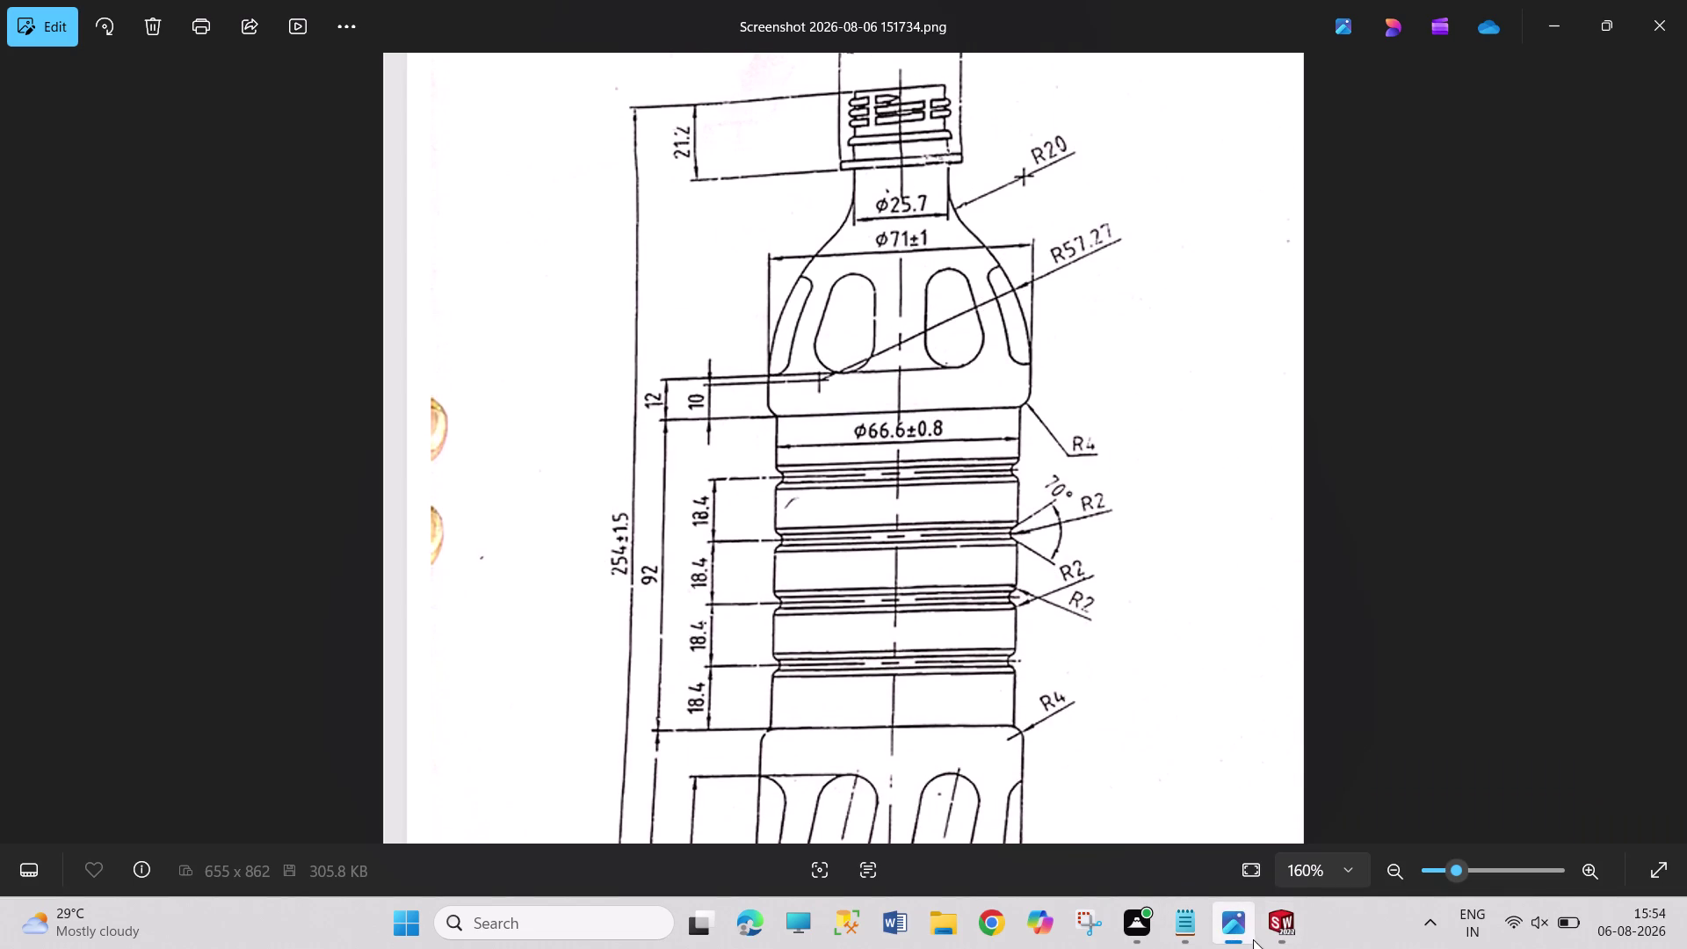
click(1272, 938)
drag(1155, 338, 1168, 434)
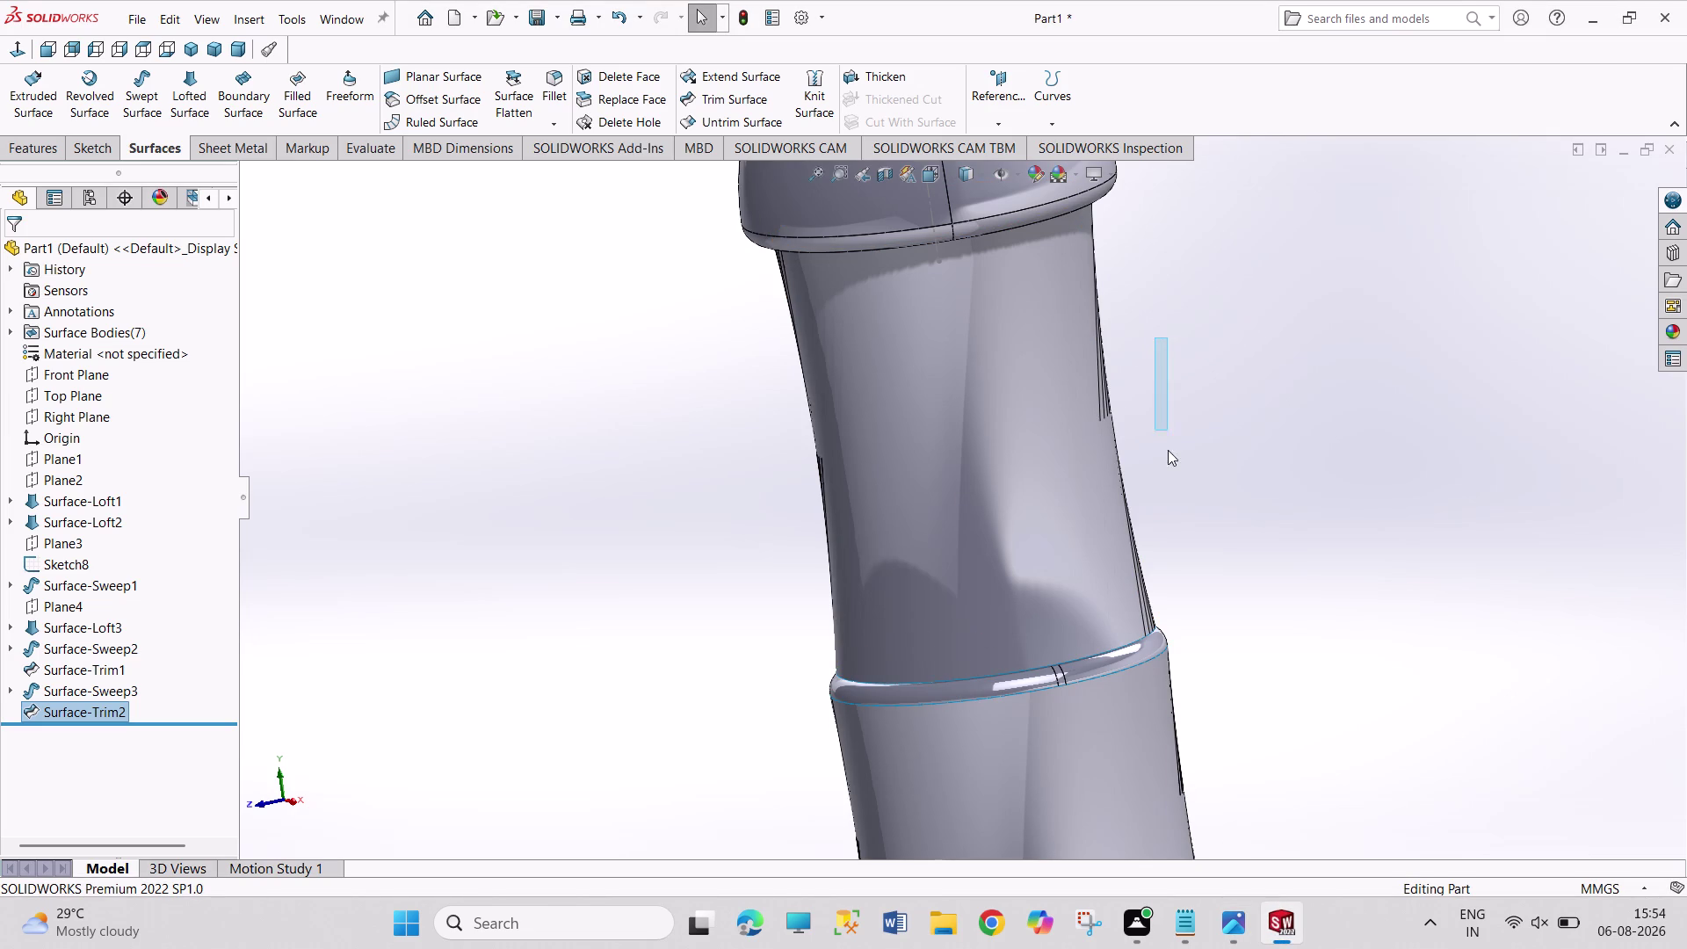
drag(1168, 434, 1168, 455)
scroll(up, 3)
scroll(down, 3)
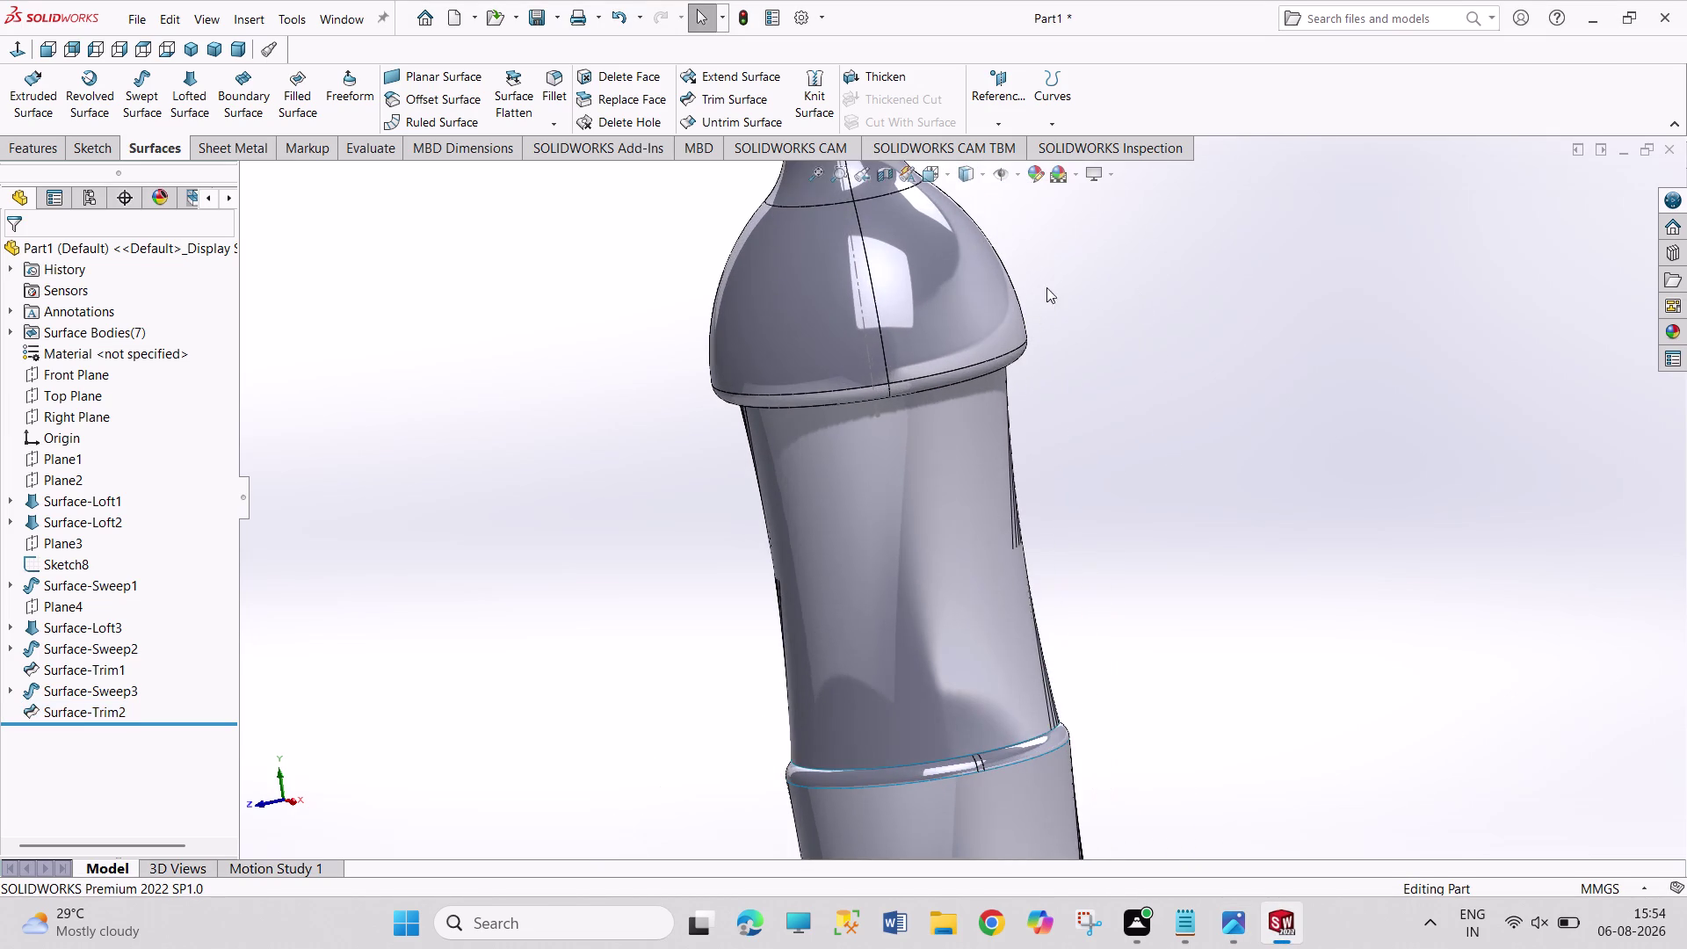
scroll(down, 3)
scroll(down, 3)
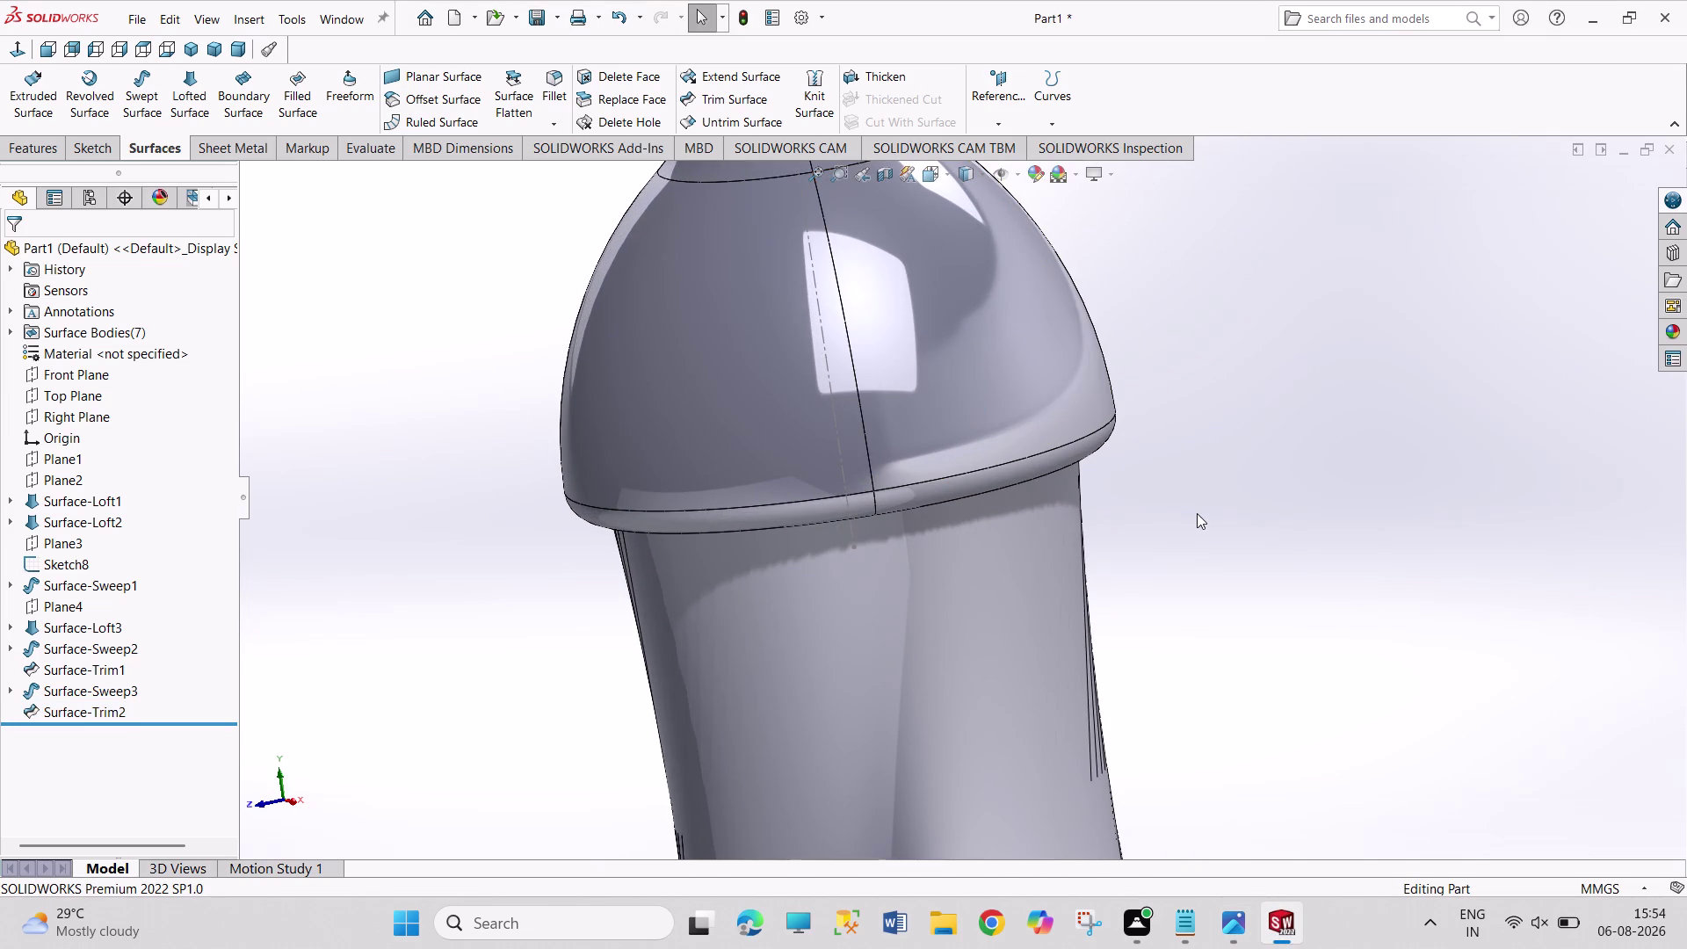
scroll(up, 3)
drag(542, 589, 594, 550)
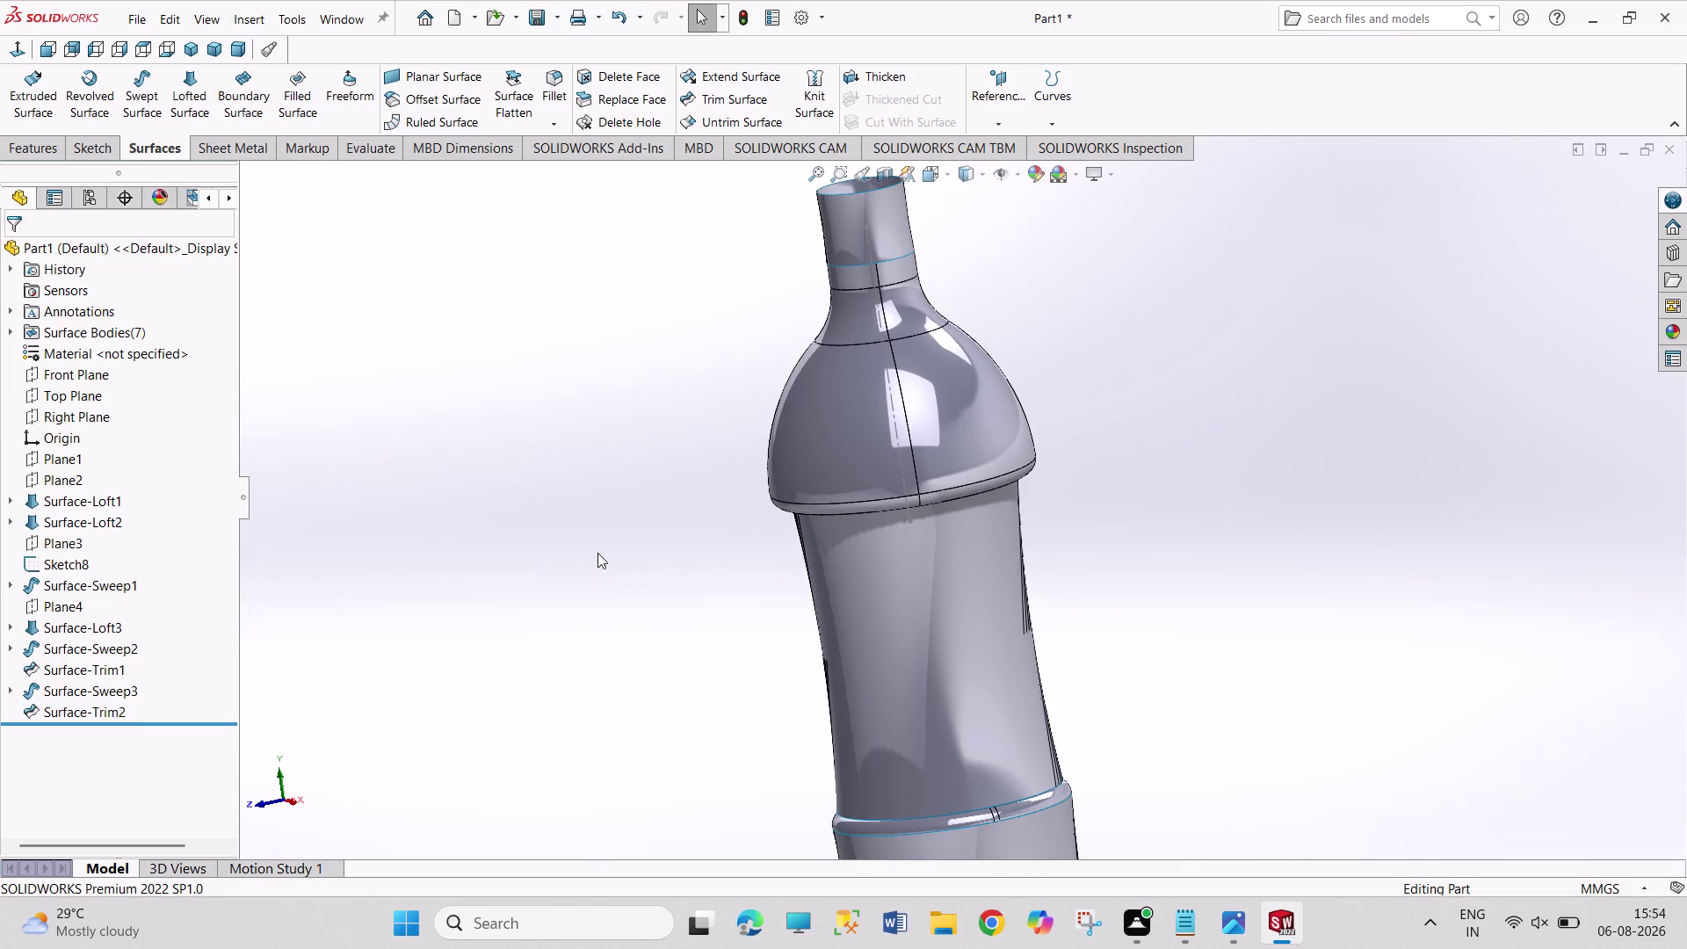
middle_drag(601, 558, 699, 498)
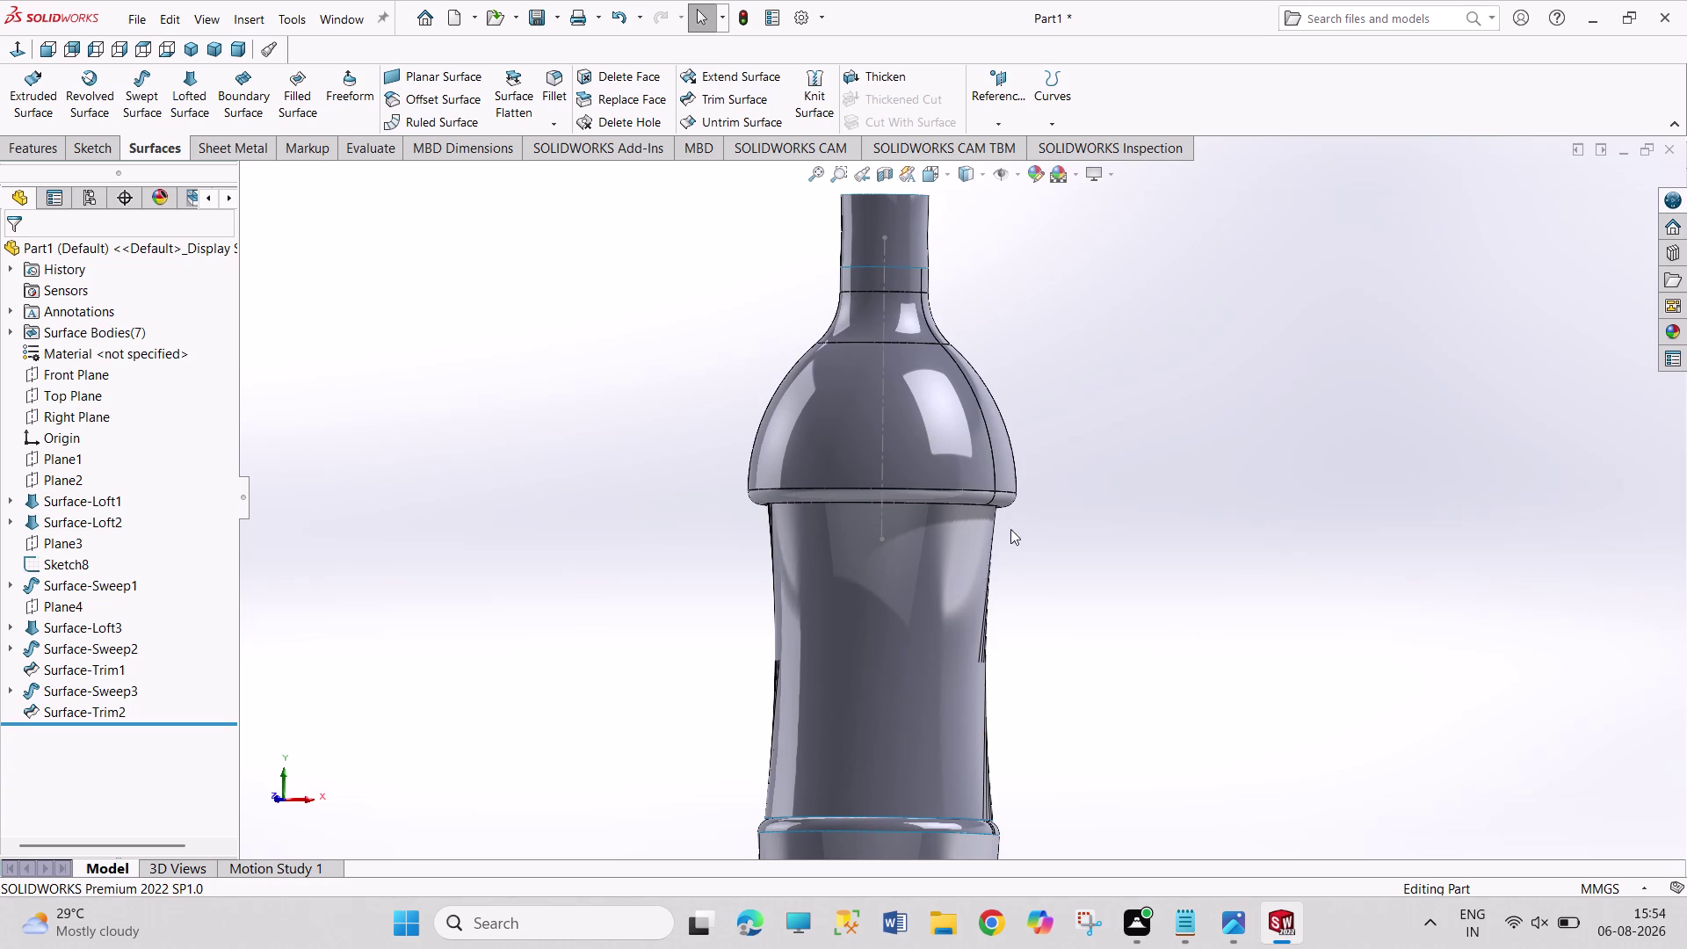
scroll(down, 3)
scroll(down, 3)
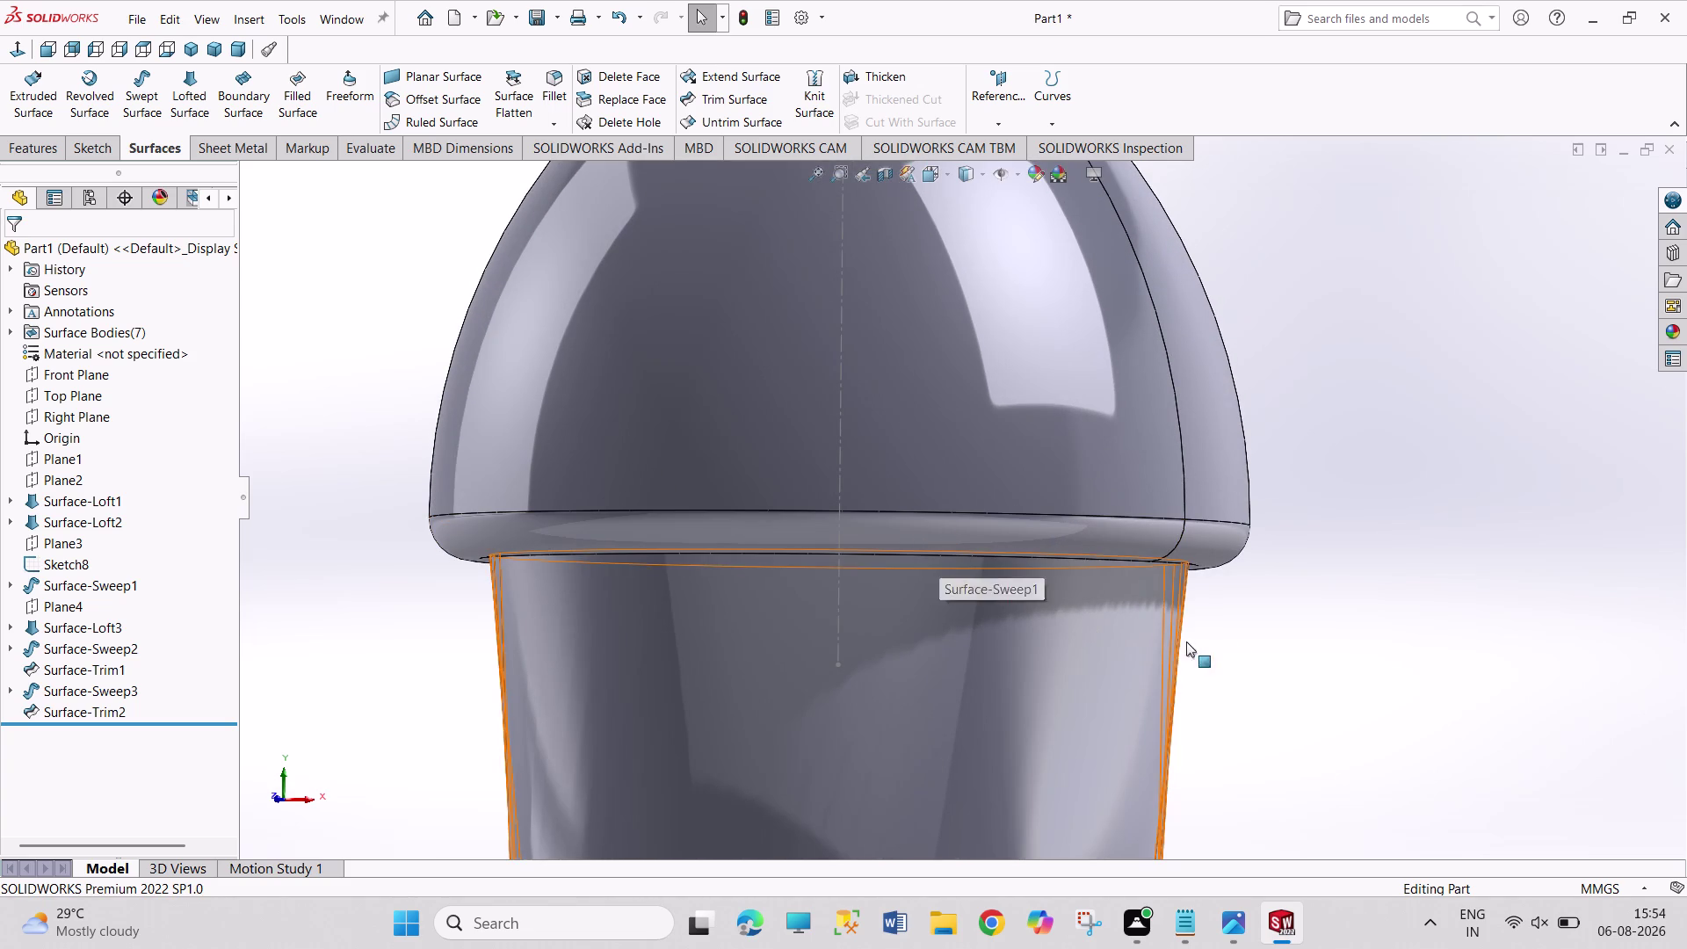
drag(1296, 543, 1400, 680)
drag(1334, 504, 1460, 670)
drag(1323, 431, 1505, 691)
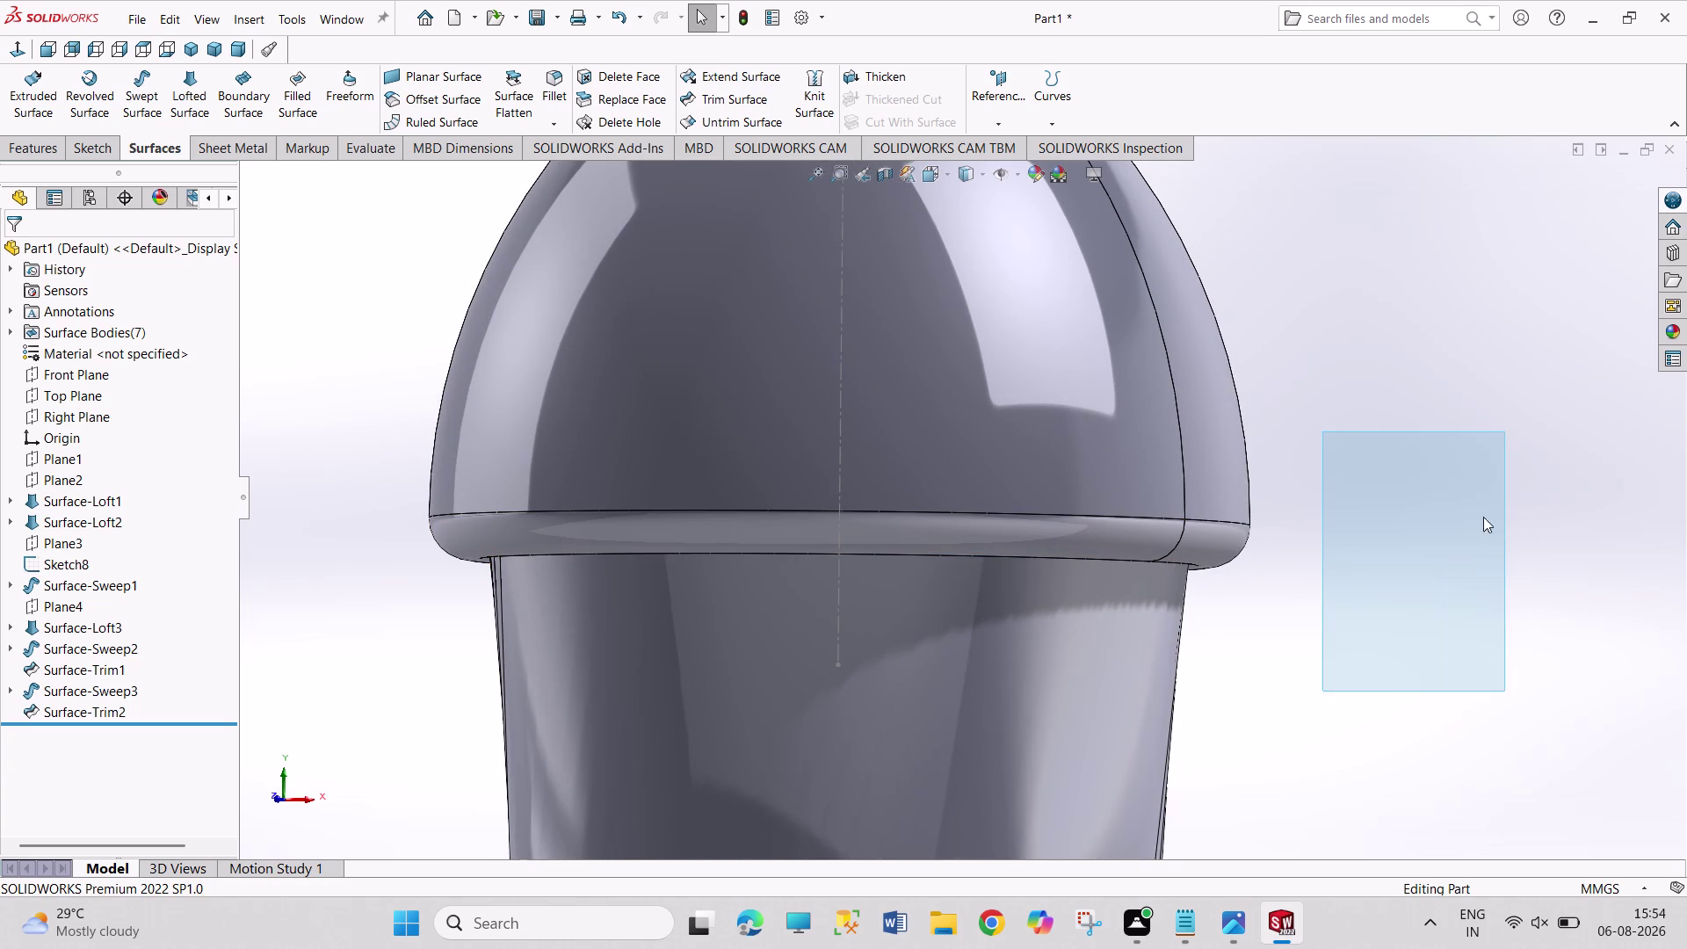
drag(1364, 413, 1495, 718)
drag(1295, 371, 1412, 735)
scroll(up, 3)
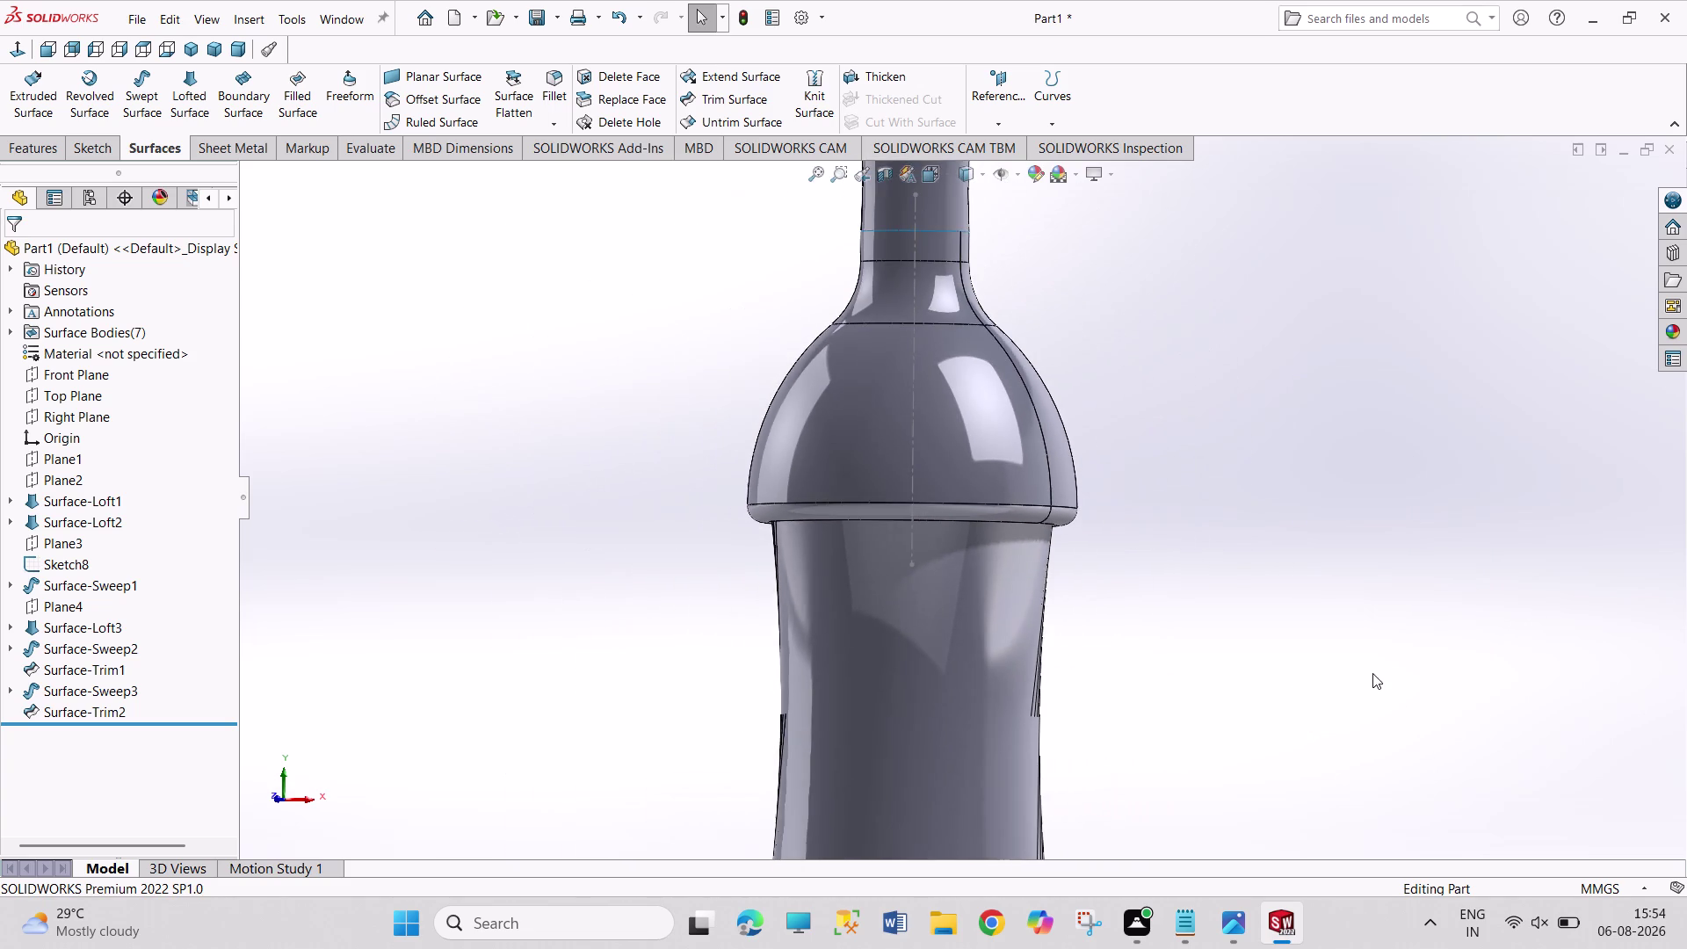
scroll(up, 3)
scroll(down, 3)
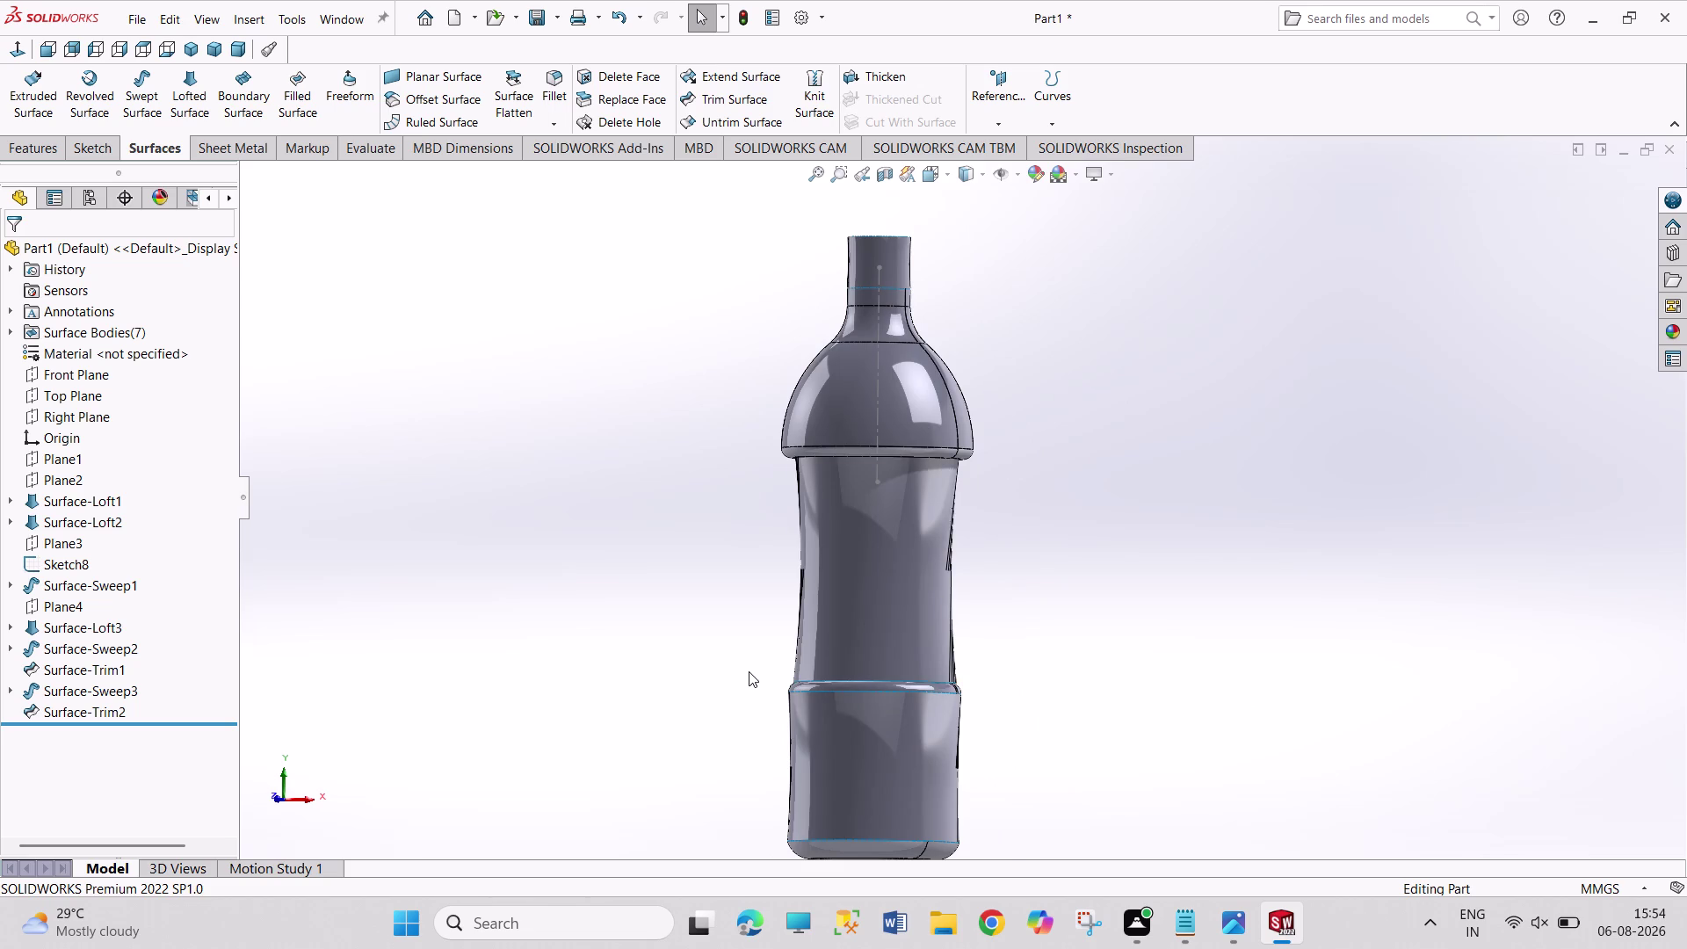
scroll(down, 3)
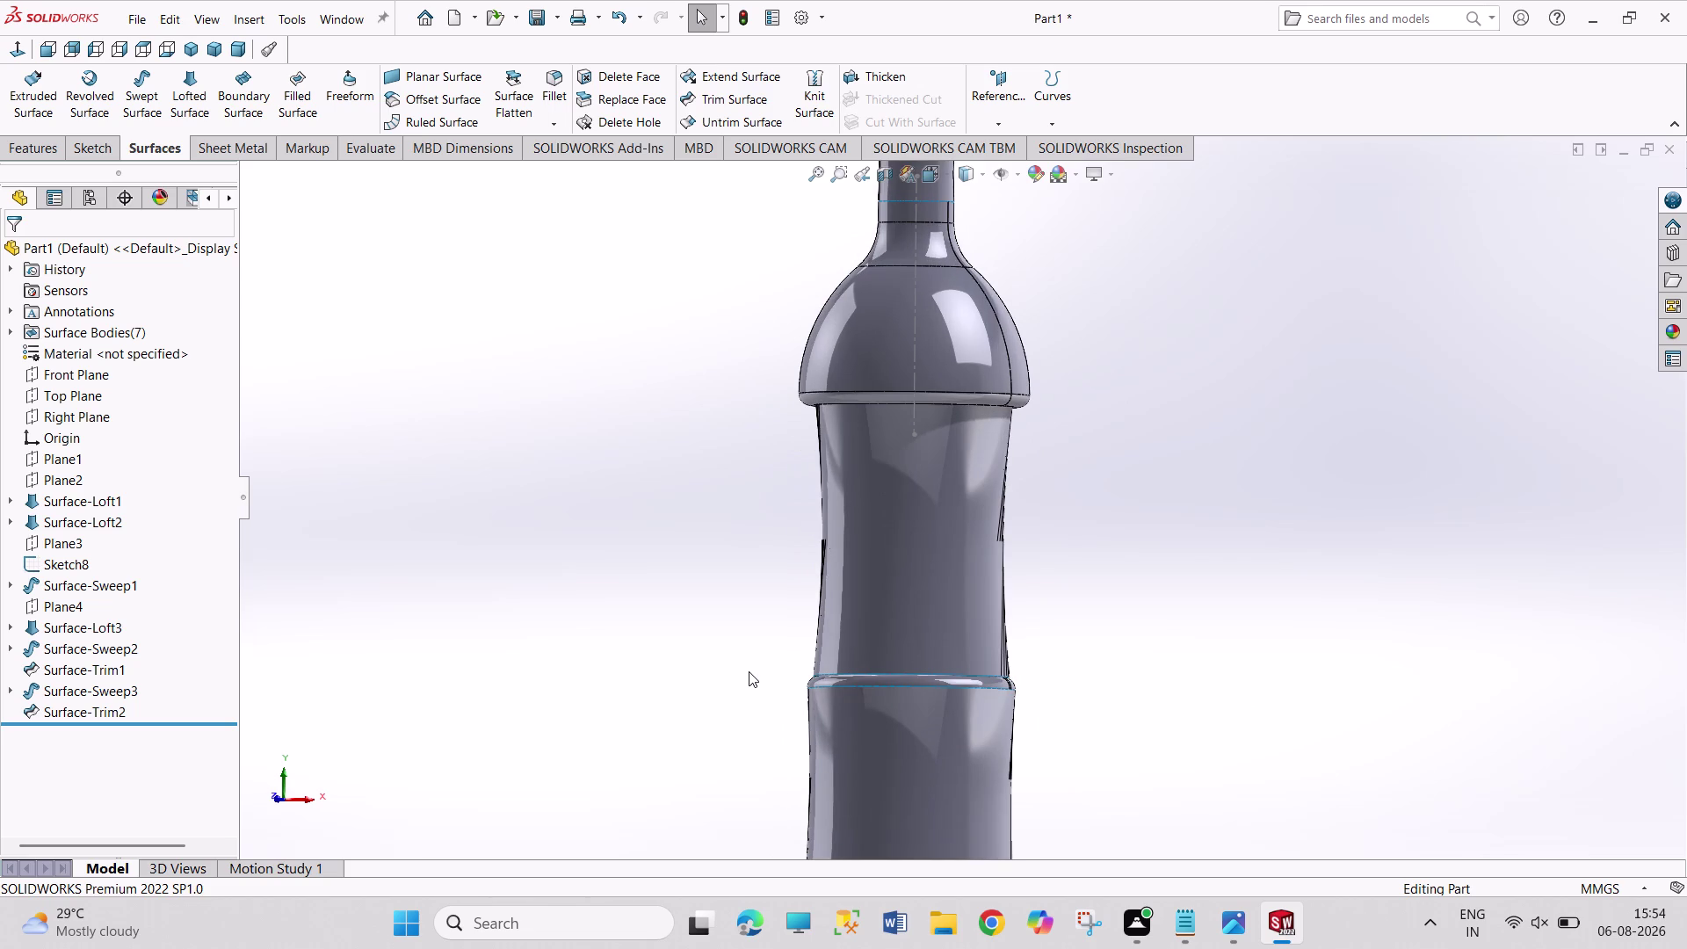
click(1238, 922)
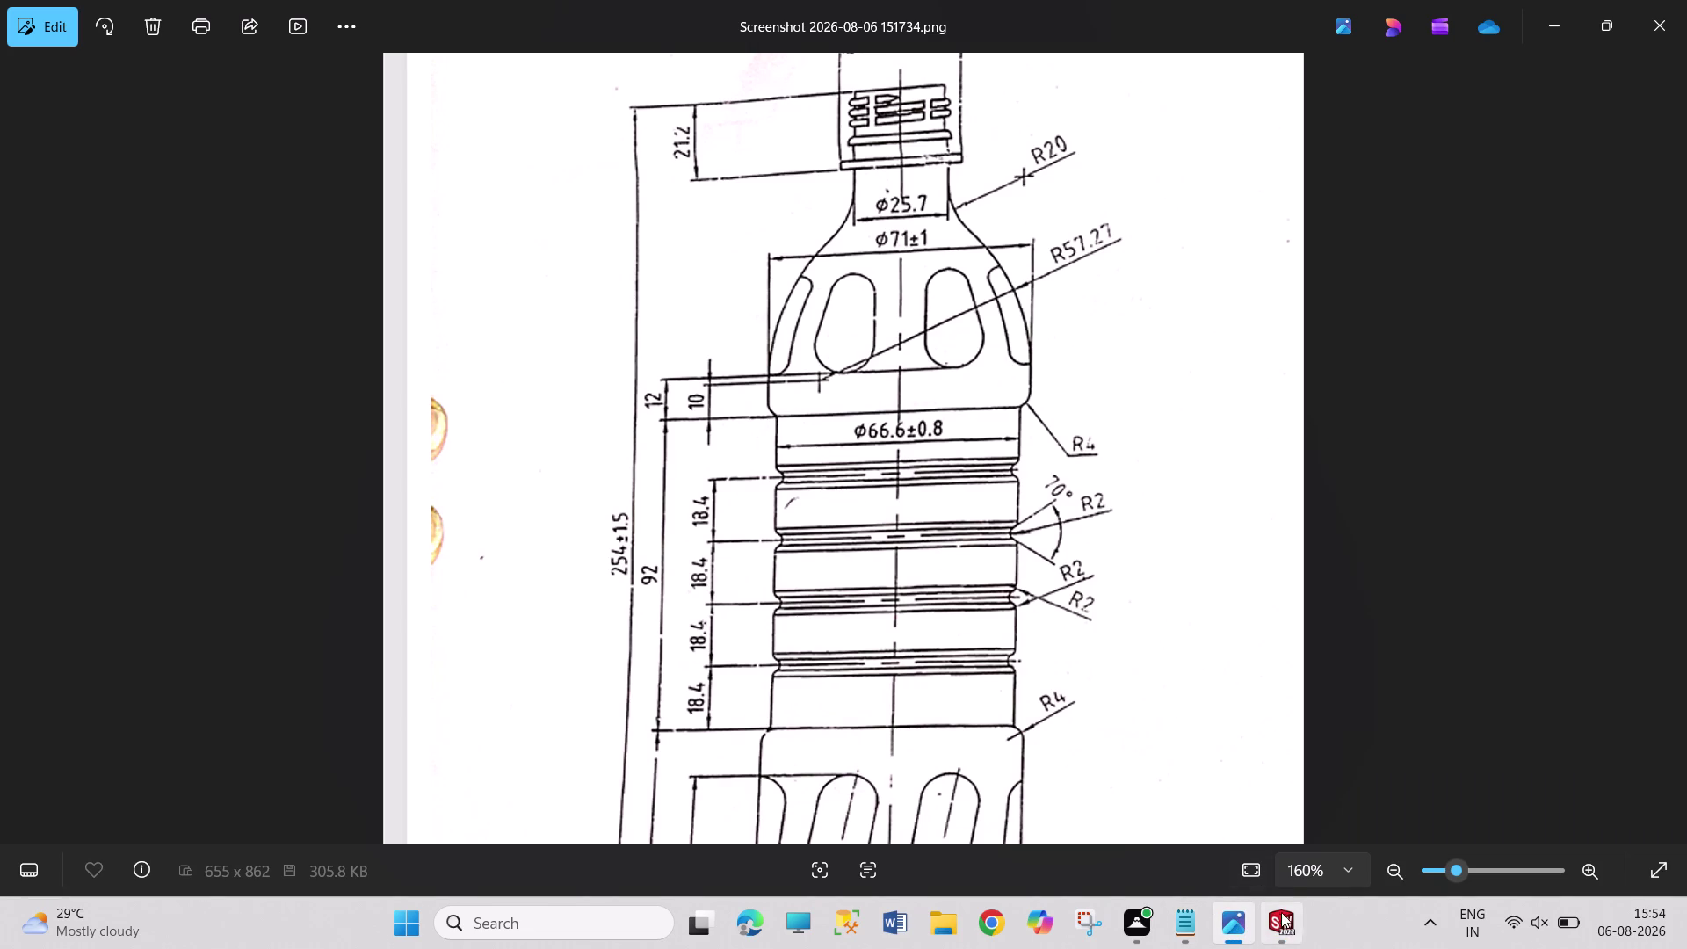
click(1291, 941)
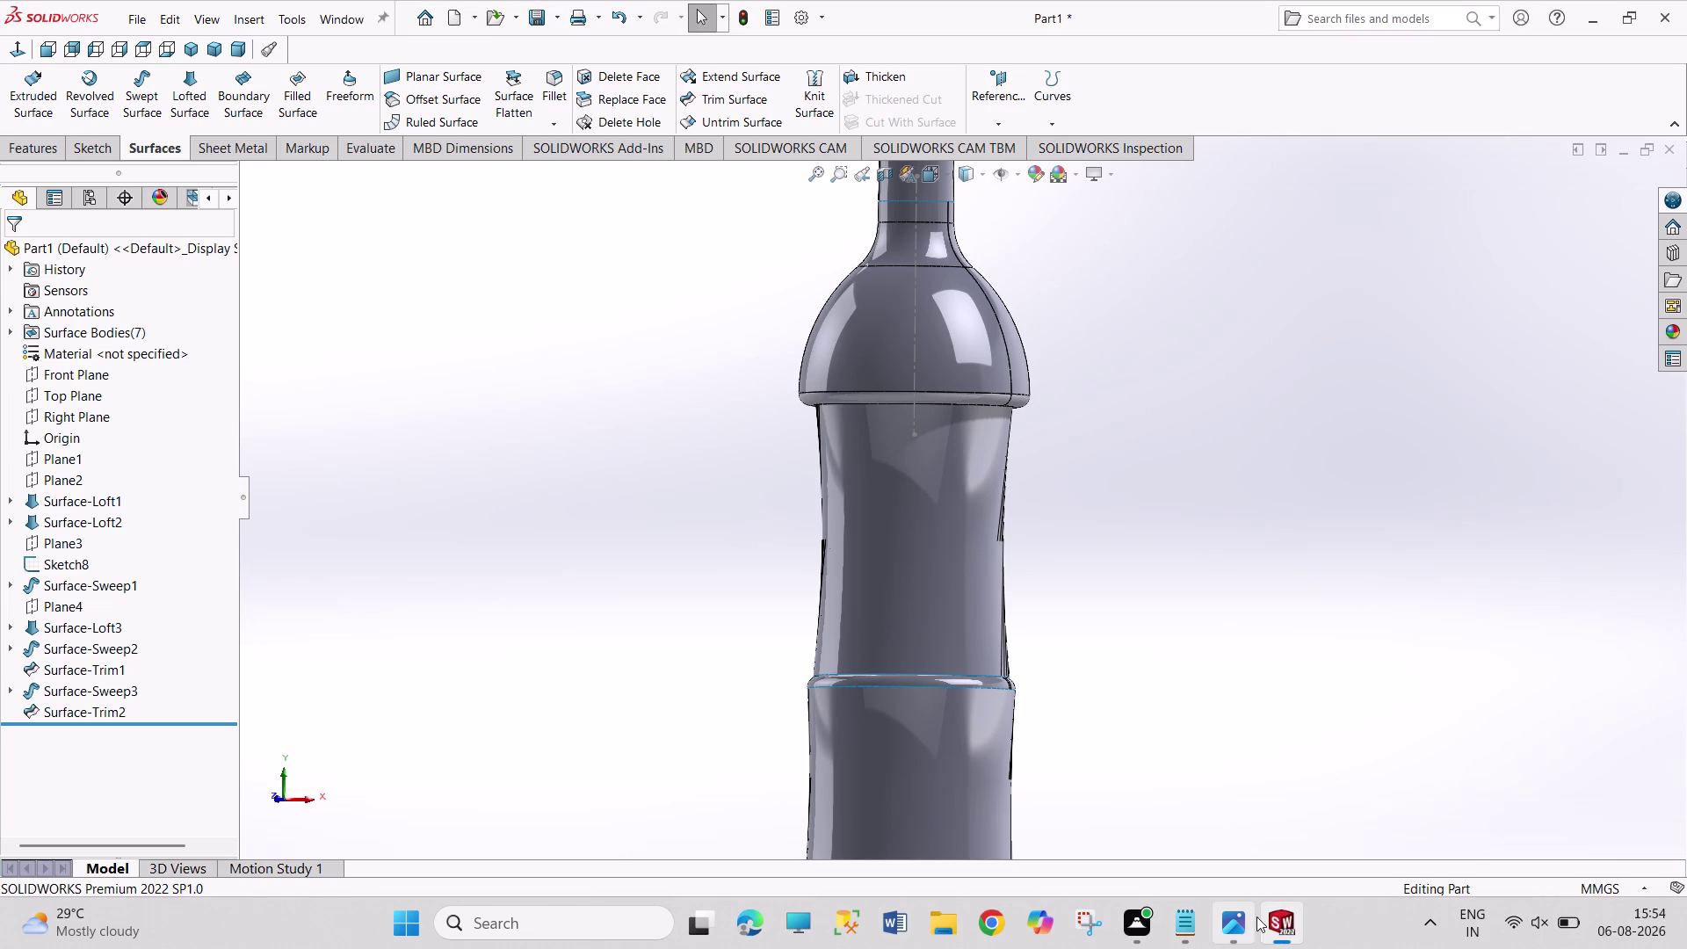
Switch to the Photos window showing the bottle's dimensioned reference drawing.
click(1240, 930)
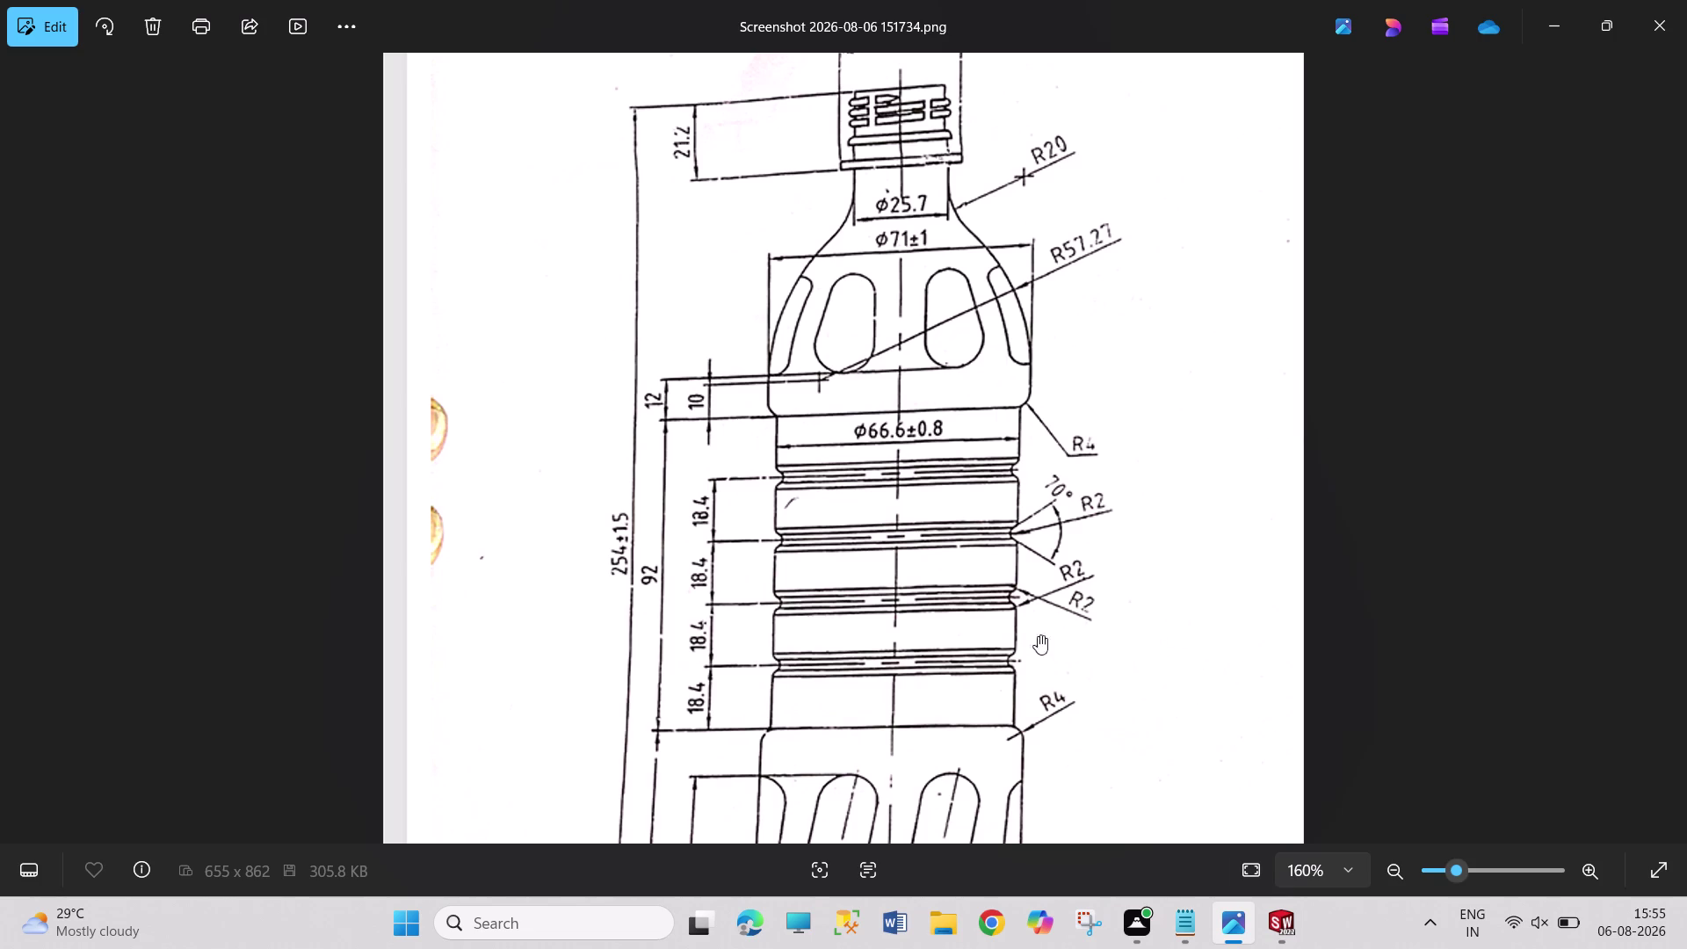
Zoom the reference drawing to 200% and pan to the ribbed section, base and base radii.
triple_click(1594, 874)
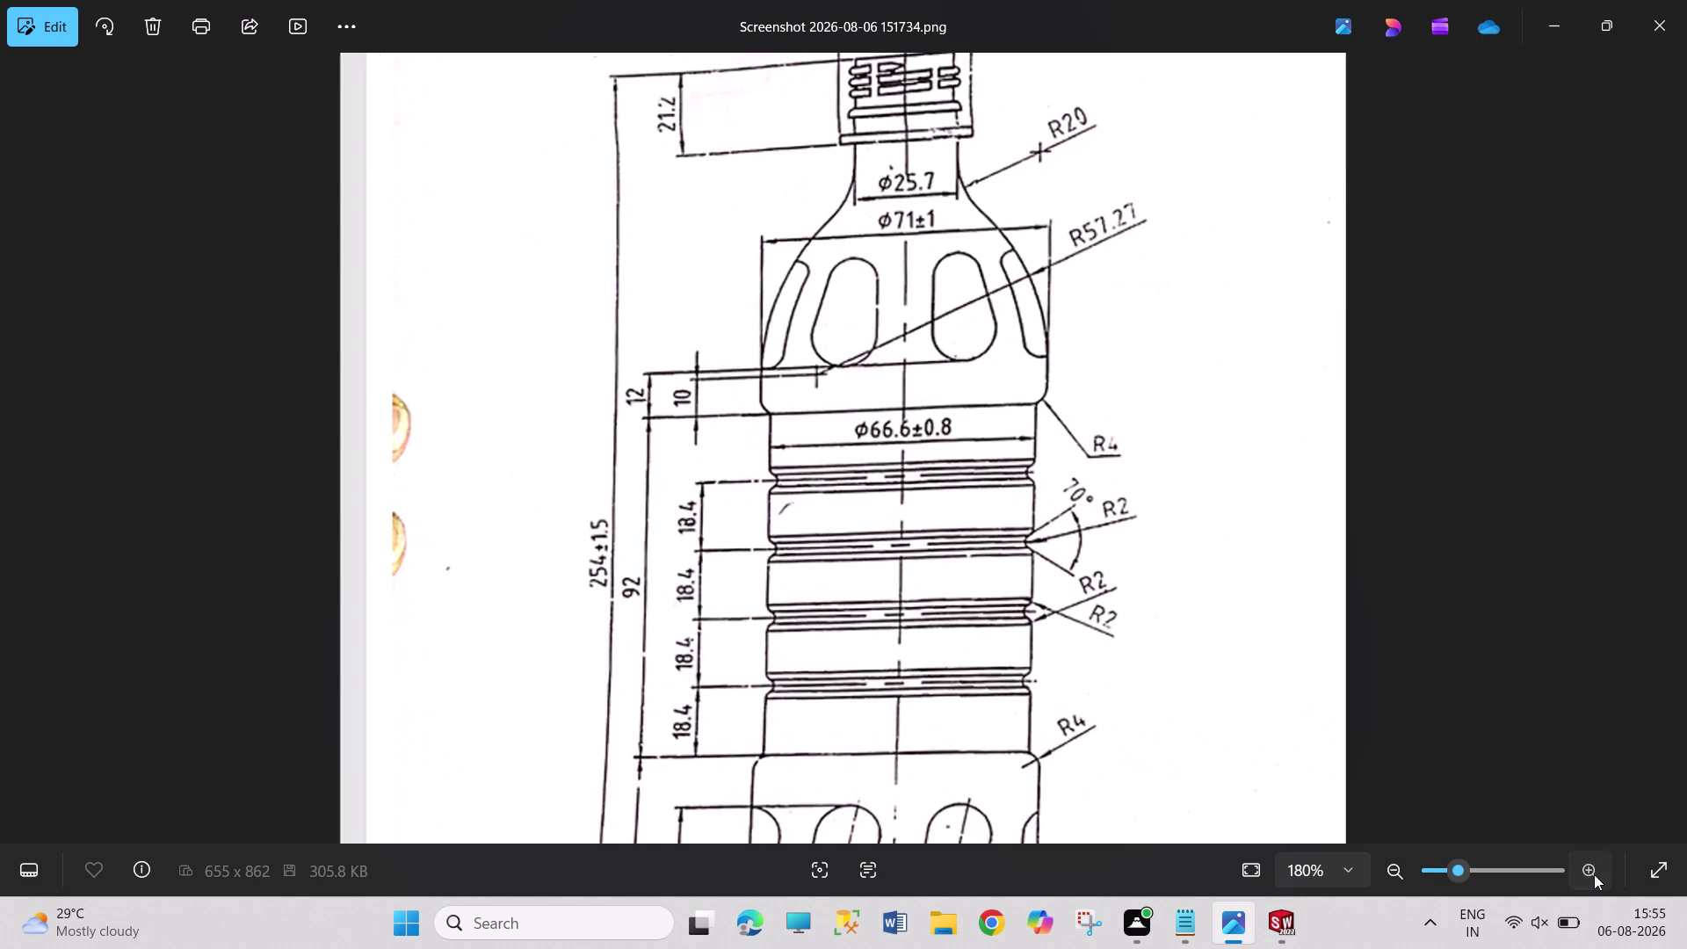
click(1594, 874)
drag(1082, 784, 1053, 588)
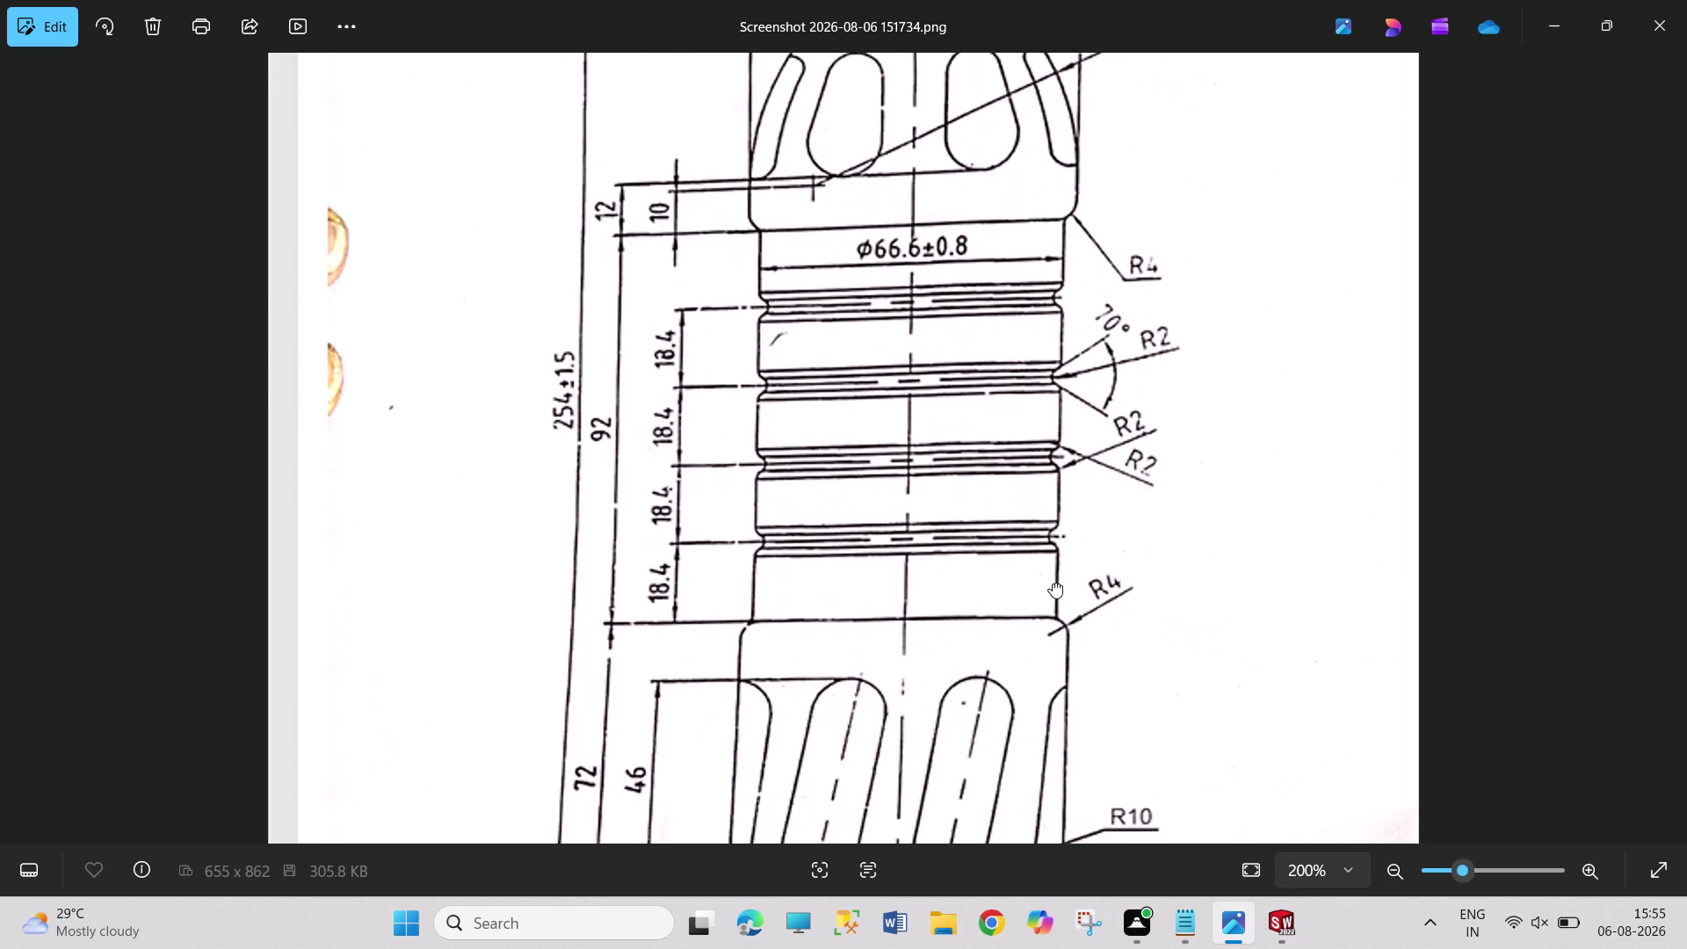
drag(1053, 587, 1053, 497)
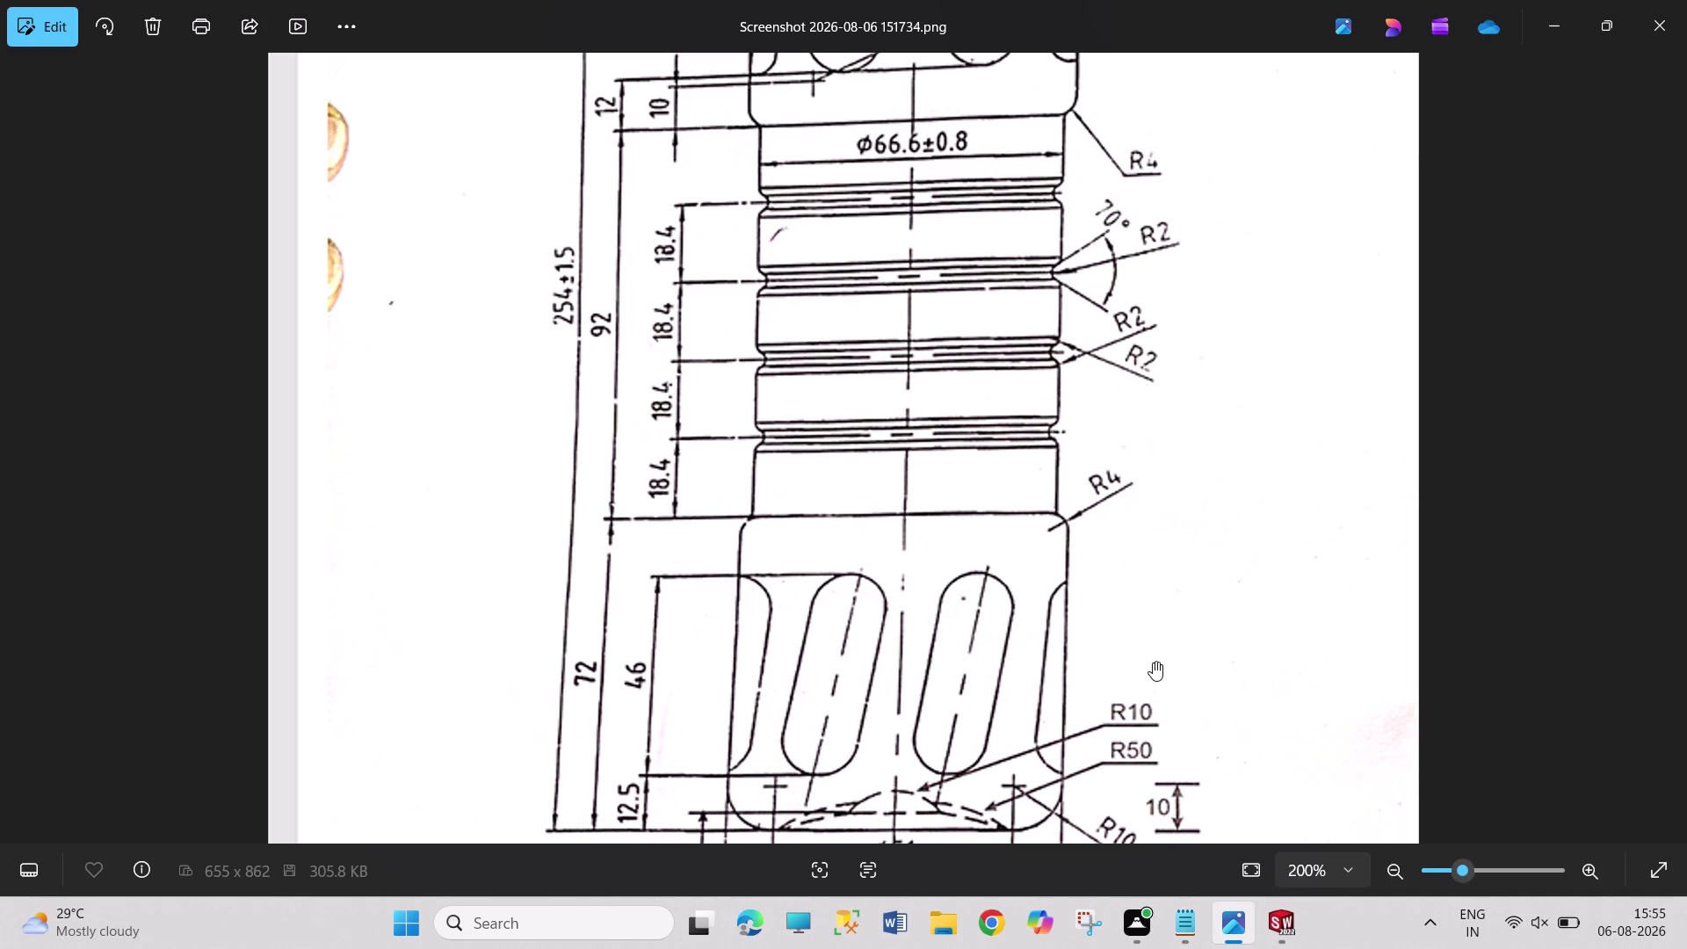
drag(1142, 636, 1148, 654)
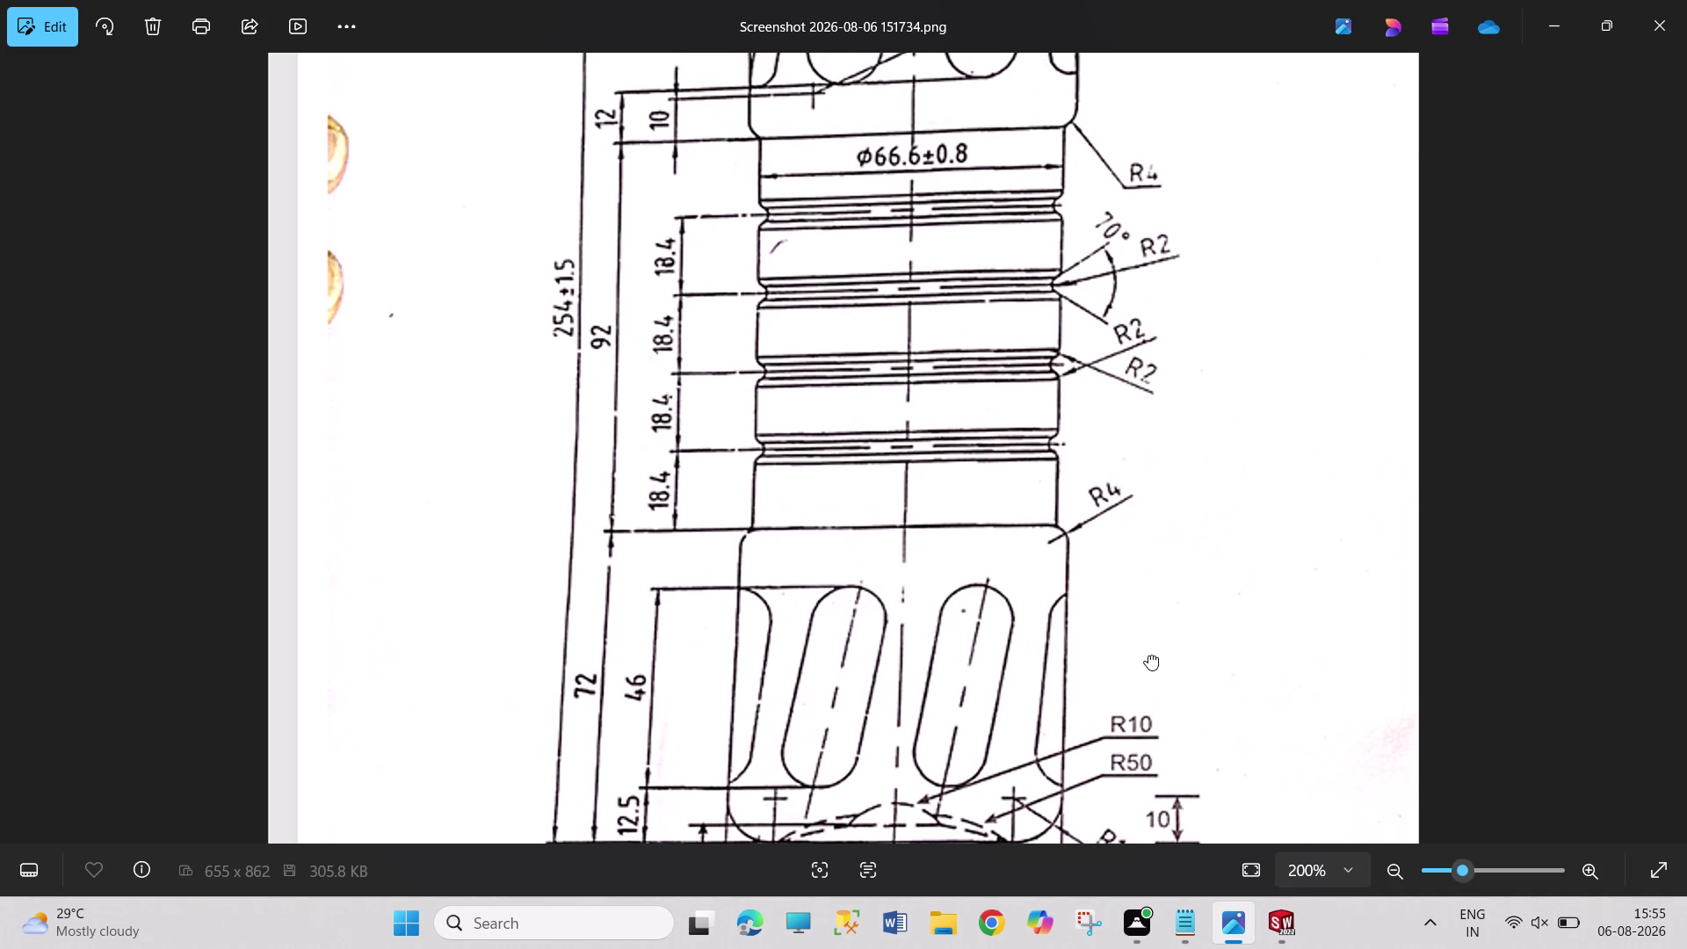
drag(1147, 654, 1148, 655)
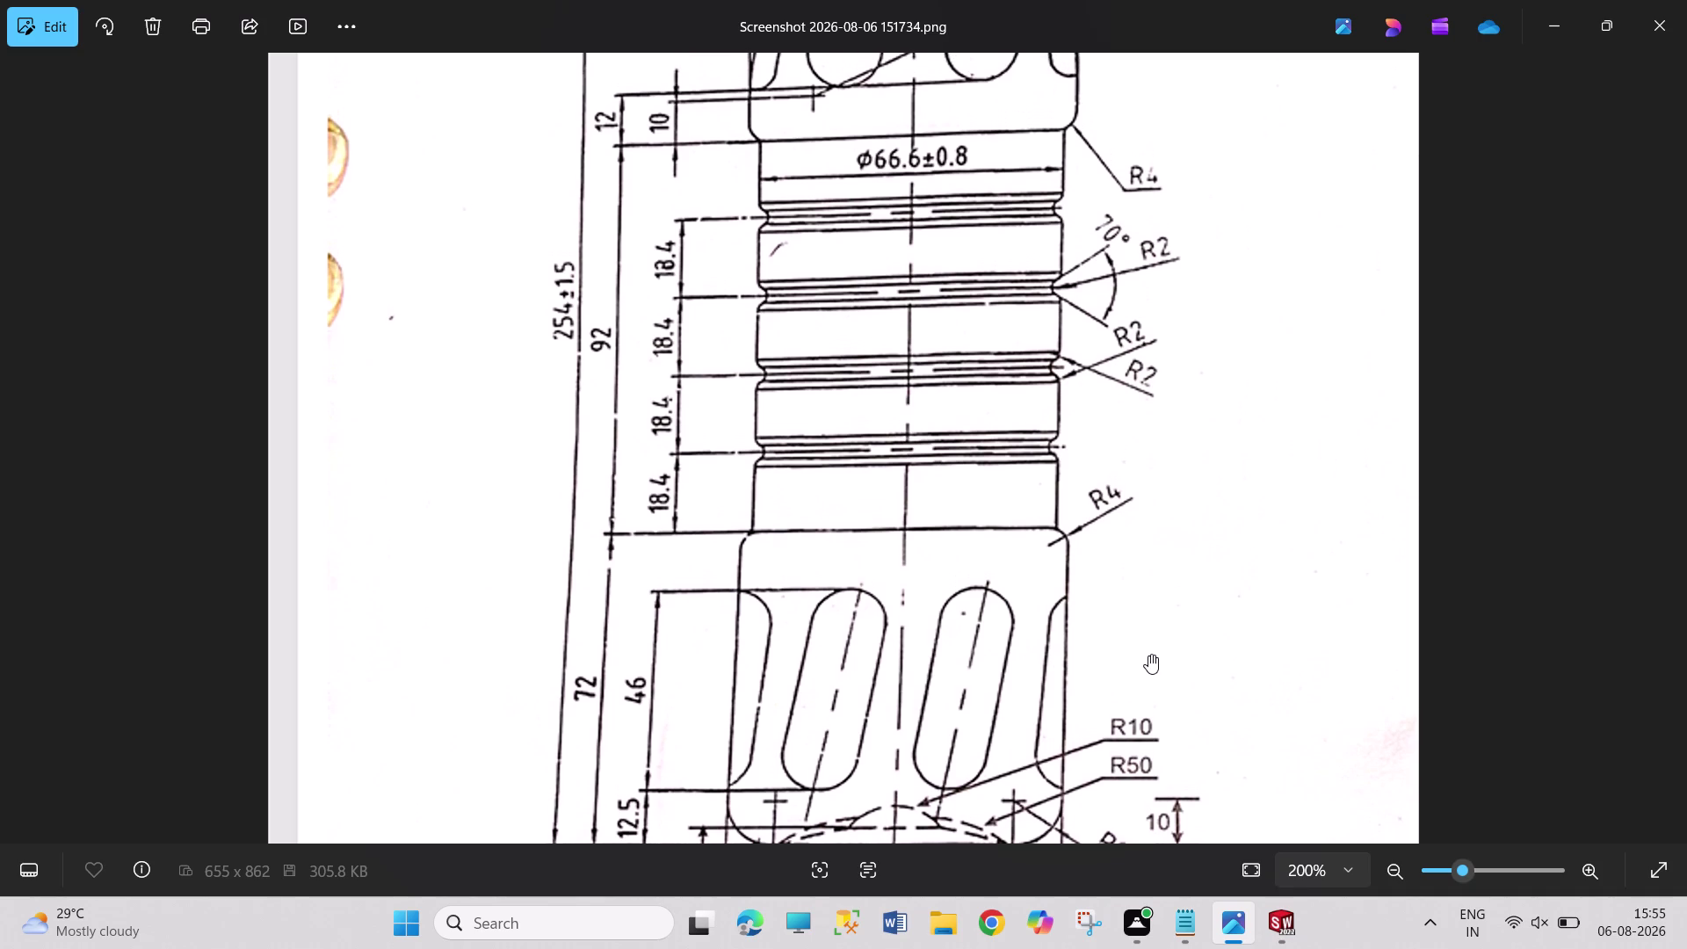
Pan to the rib spacing, Ø71 shoulder and neck diameter, then return to SOLIDWORKS.
drag(1173, 560, 1165, 565)
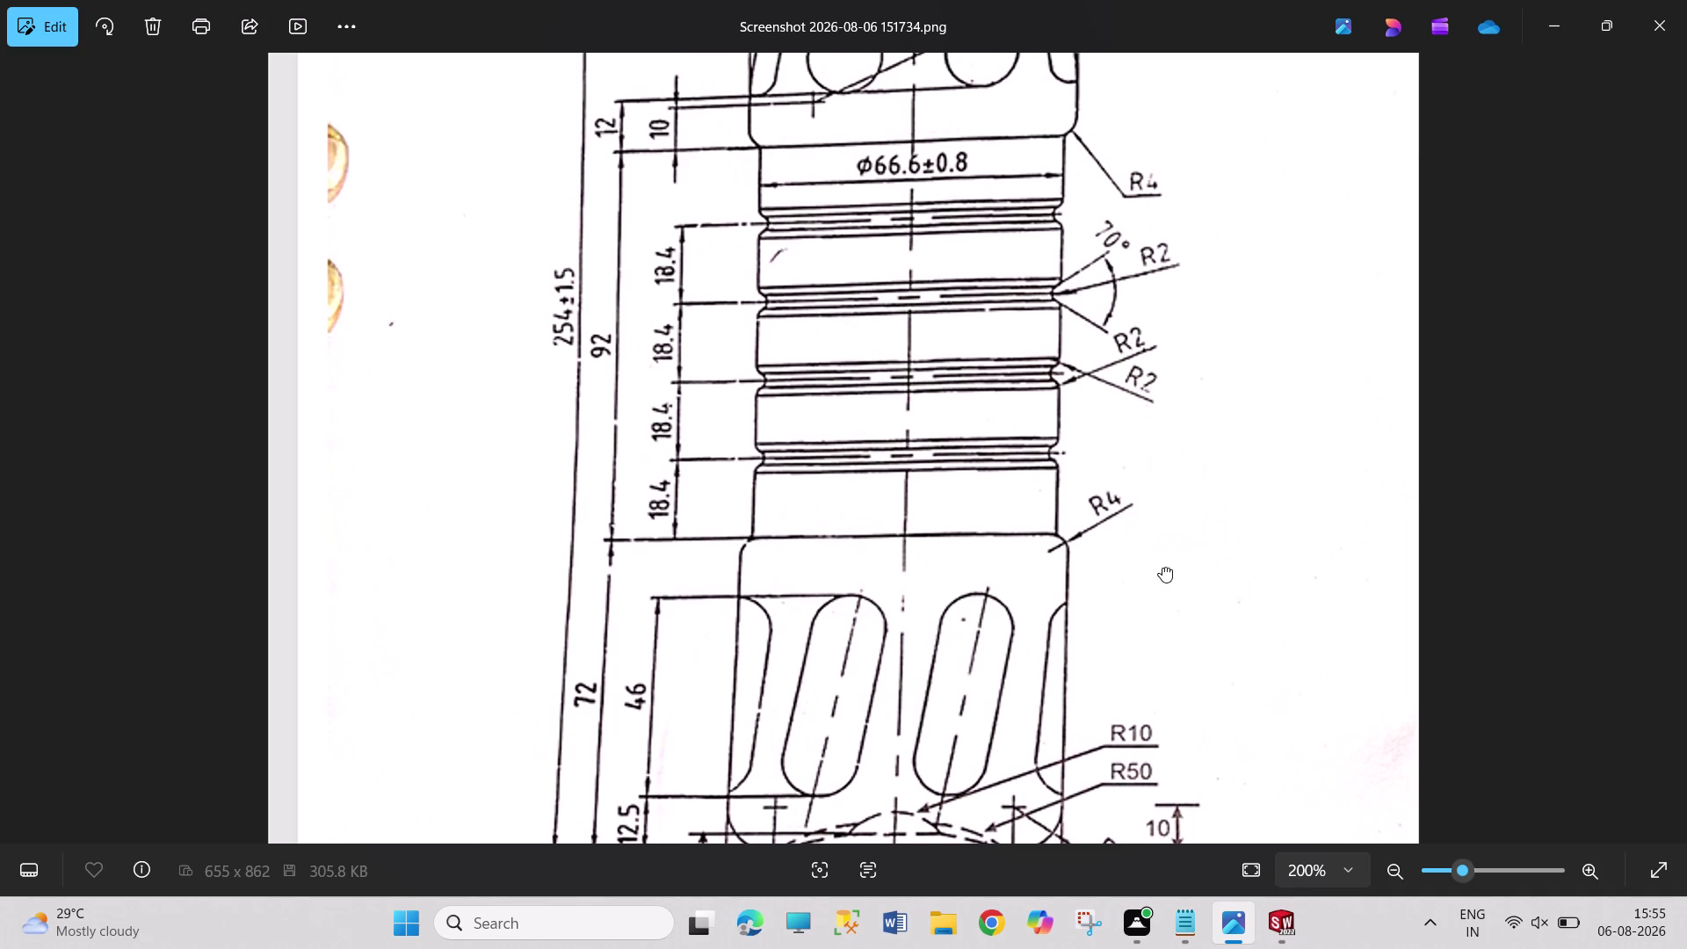
drag(1164, 565, 1156, 577)
drag(1145, 542, 1161, 636)
drag(1135, 562, 1147, 624)
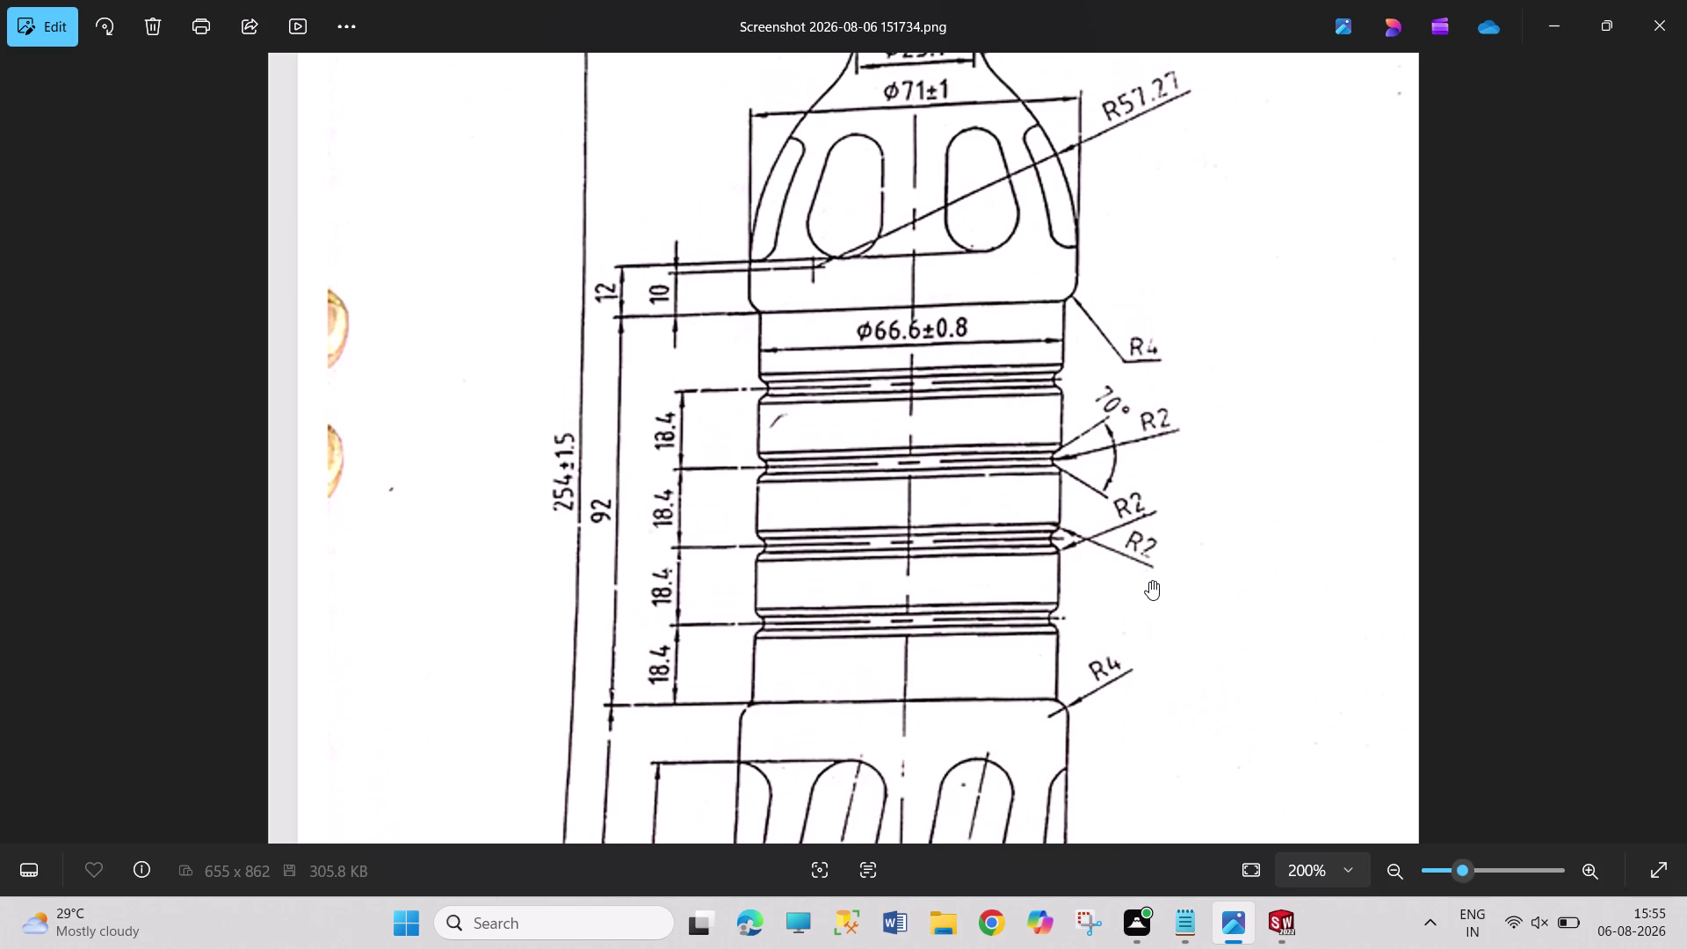
drag(1149, 581, 1152, 639)
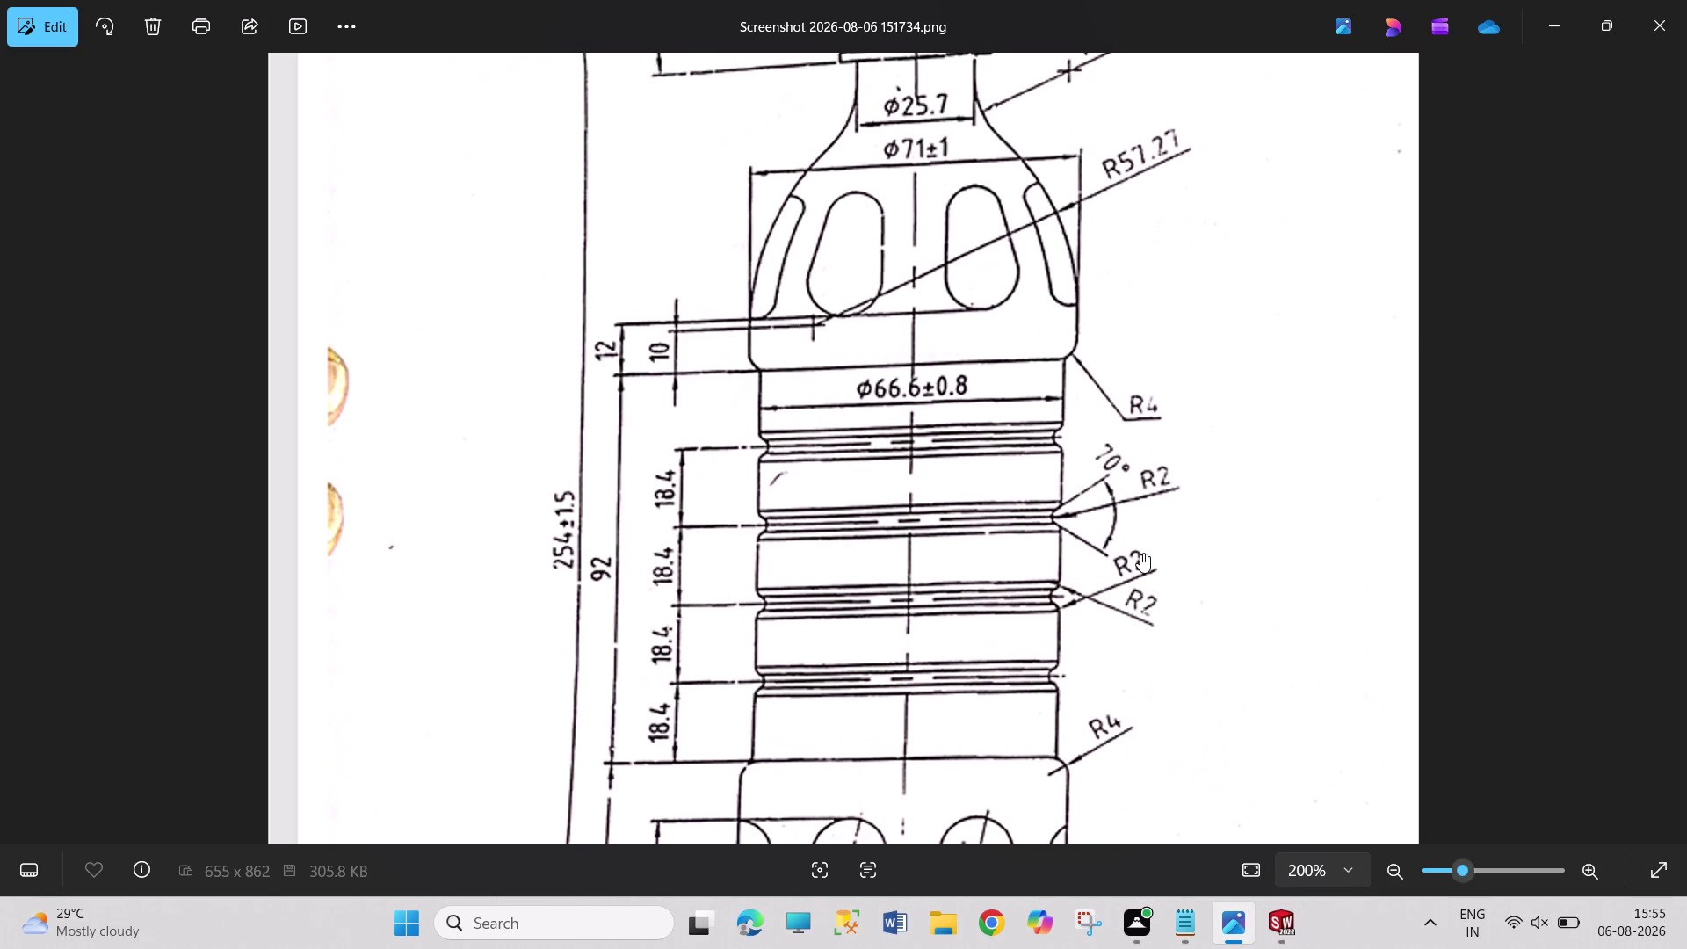
click(1280, 944)
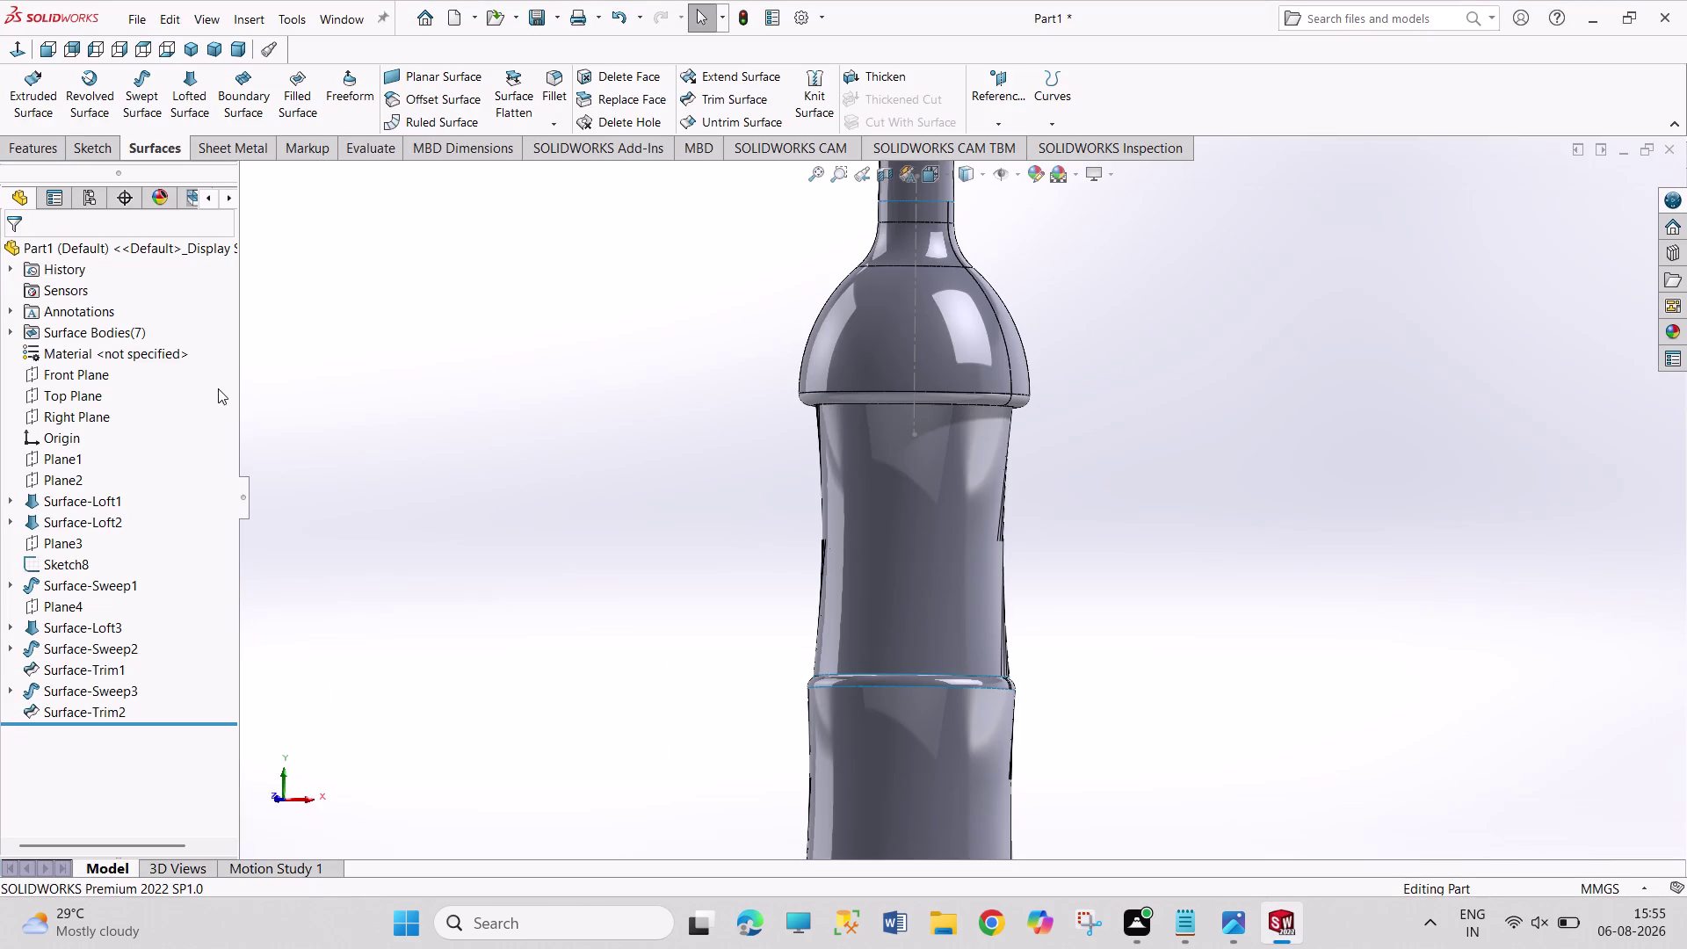
Start a sketch on the Front Plane.
click(72, 376)
click(87, 352)
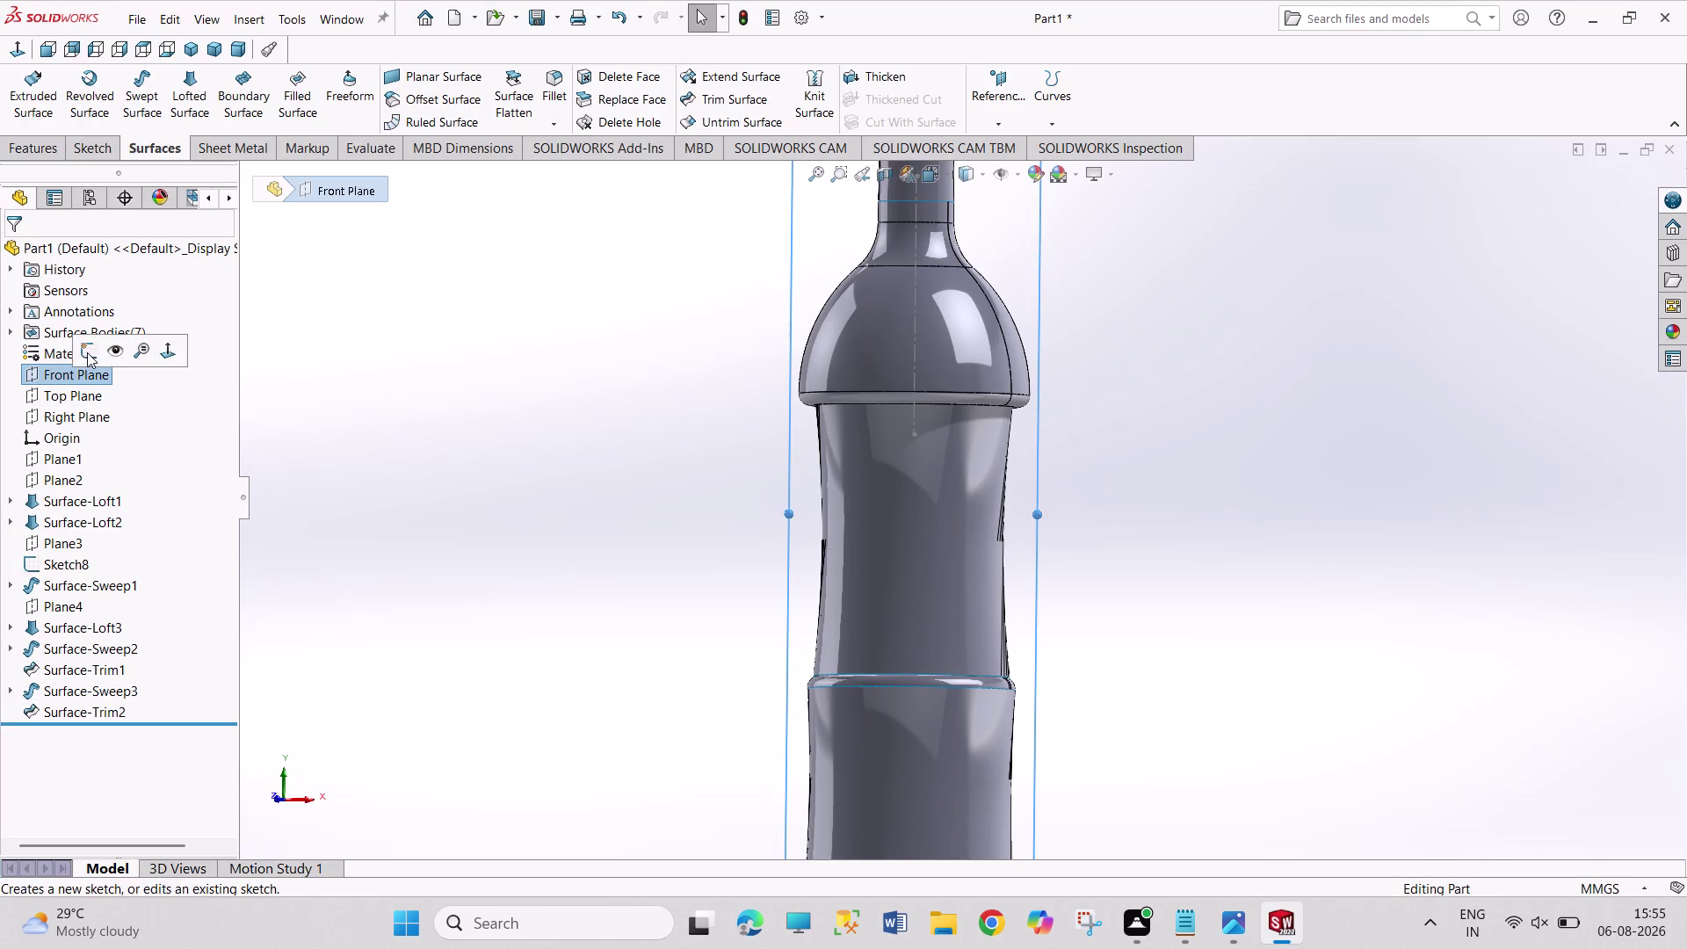
scroll(down, 3)
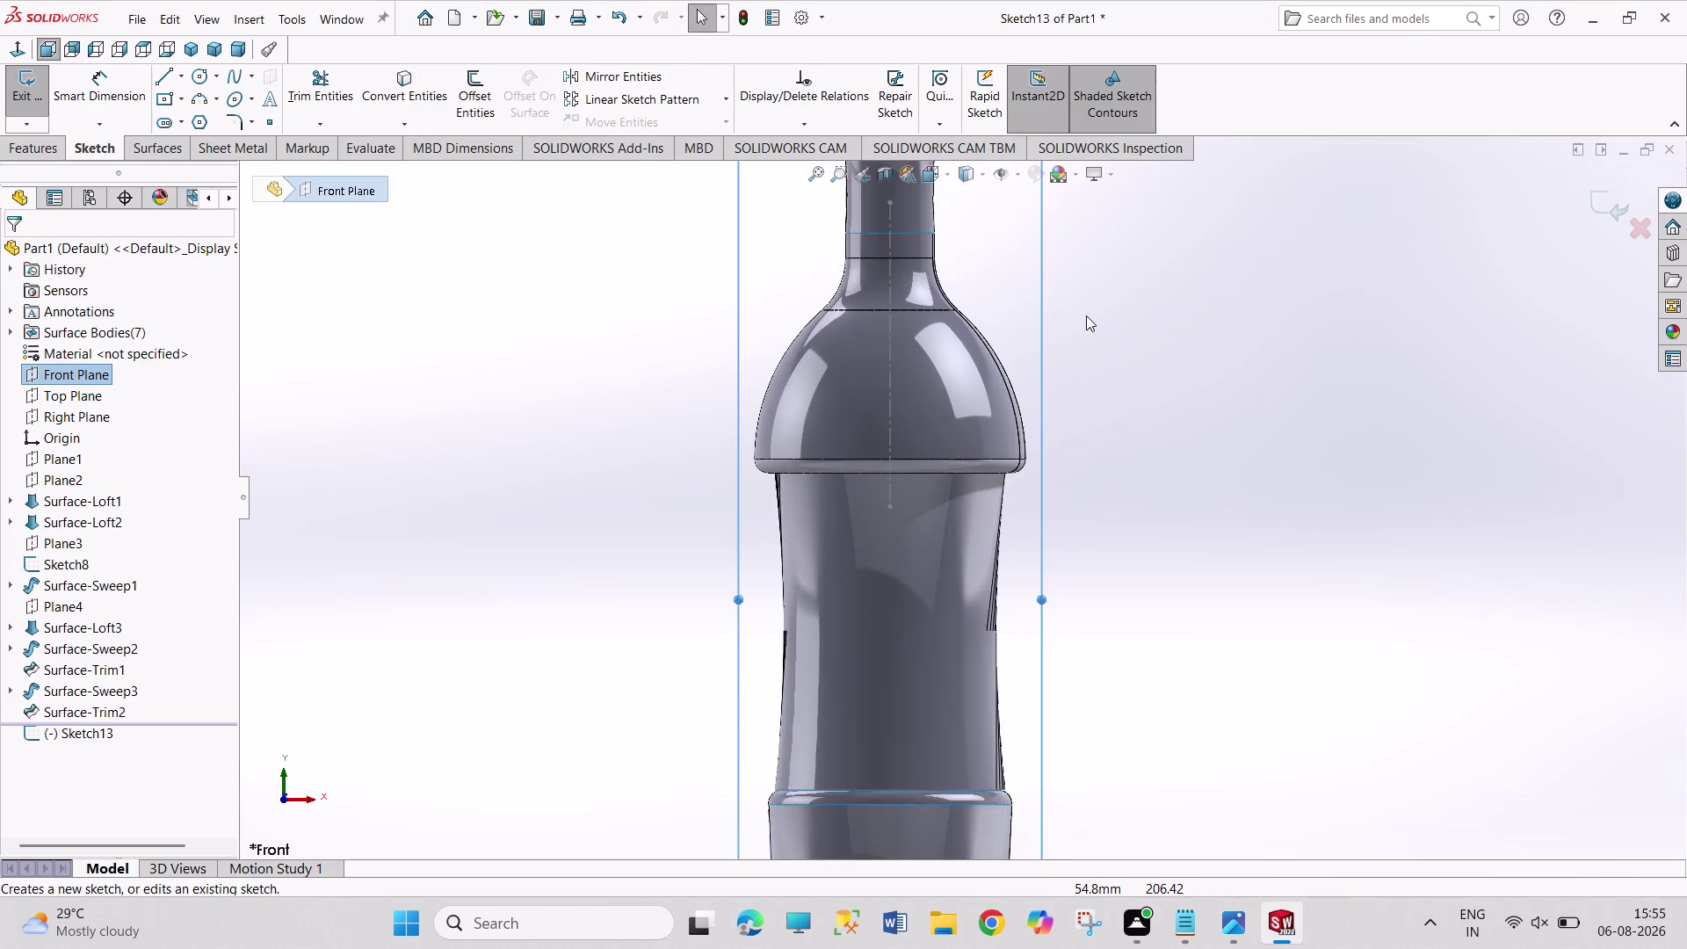
scroll(down, 3)
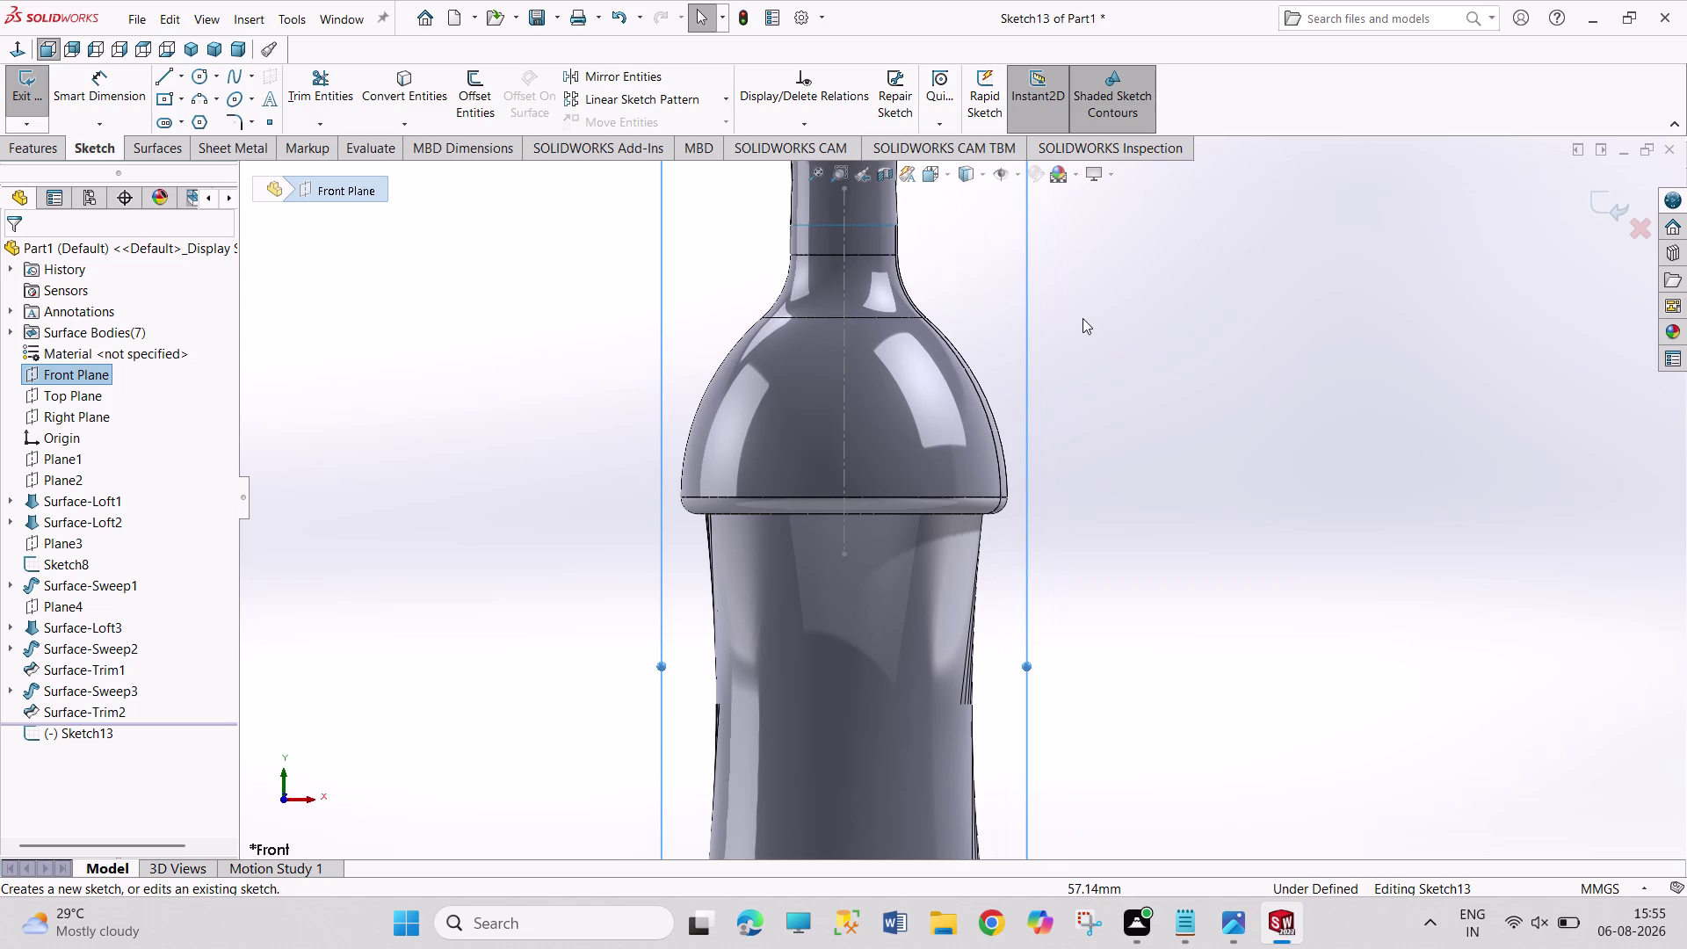
Discard the empty Front Plane sketch and open Sketch14 on the Top Plane.
click(73, 400)
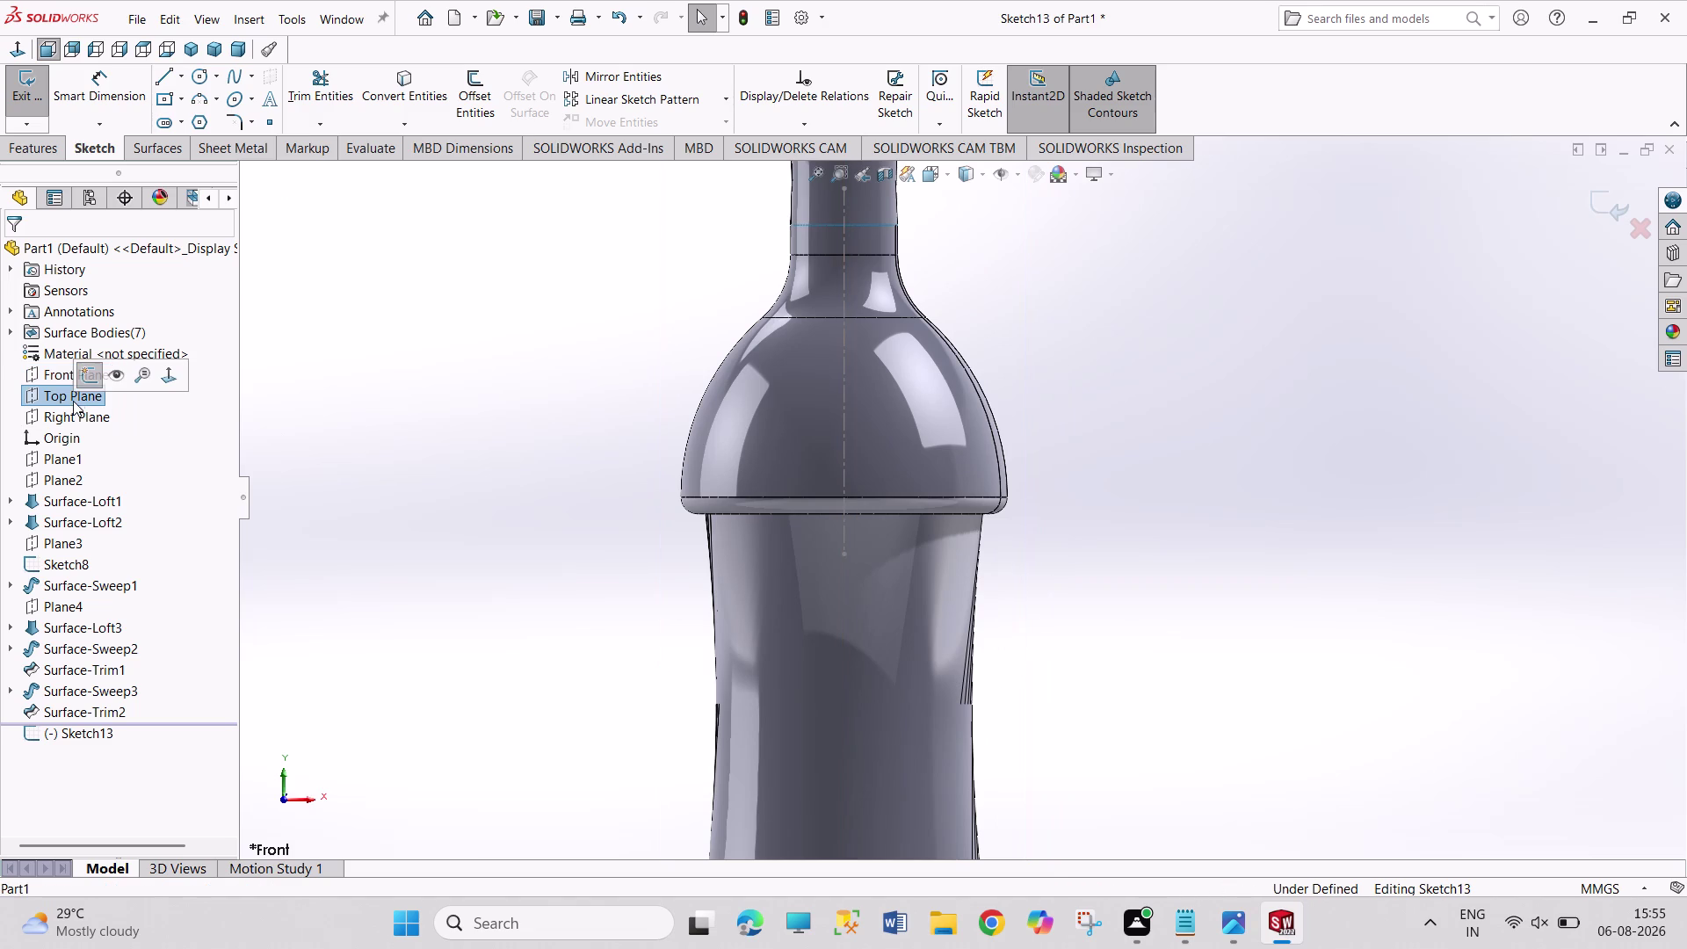
click(97, 379)
click(74, 395)
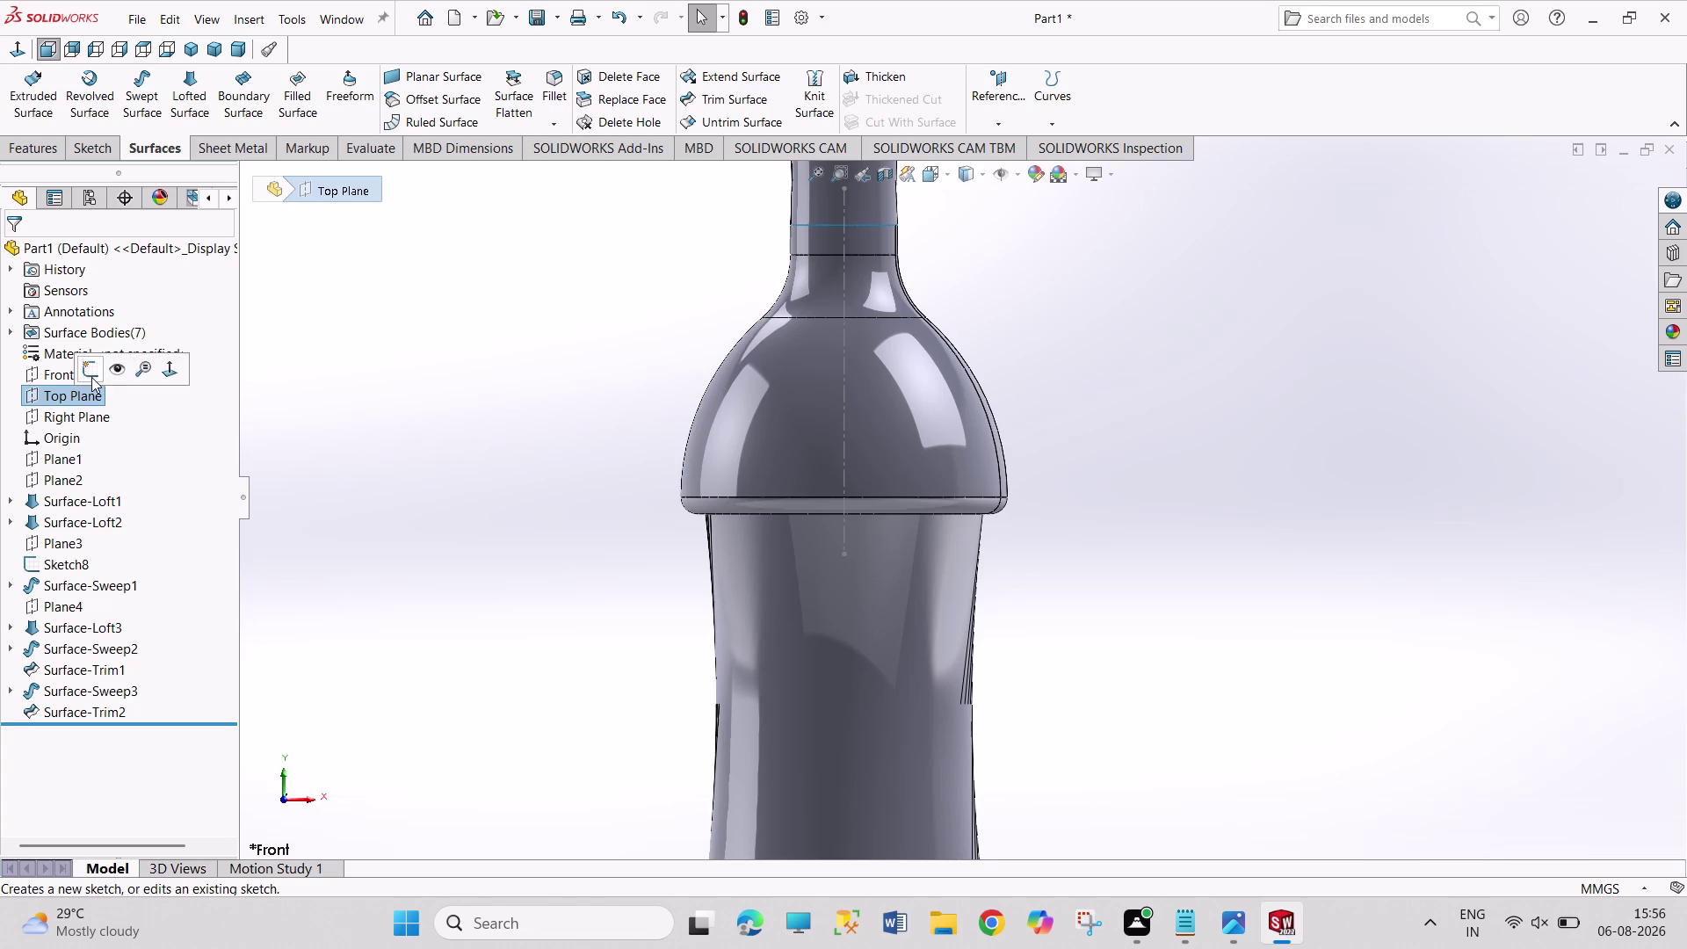
click(91, 376)
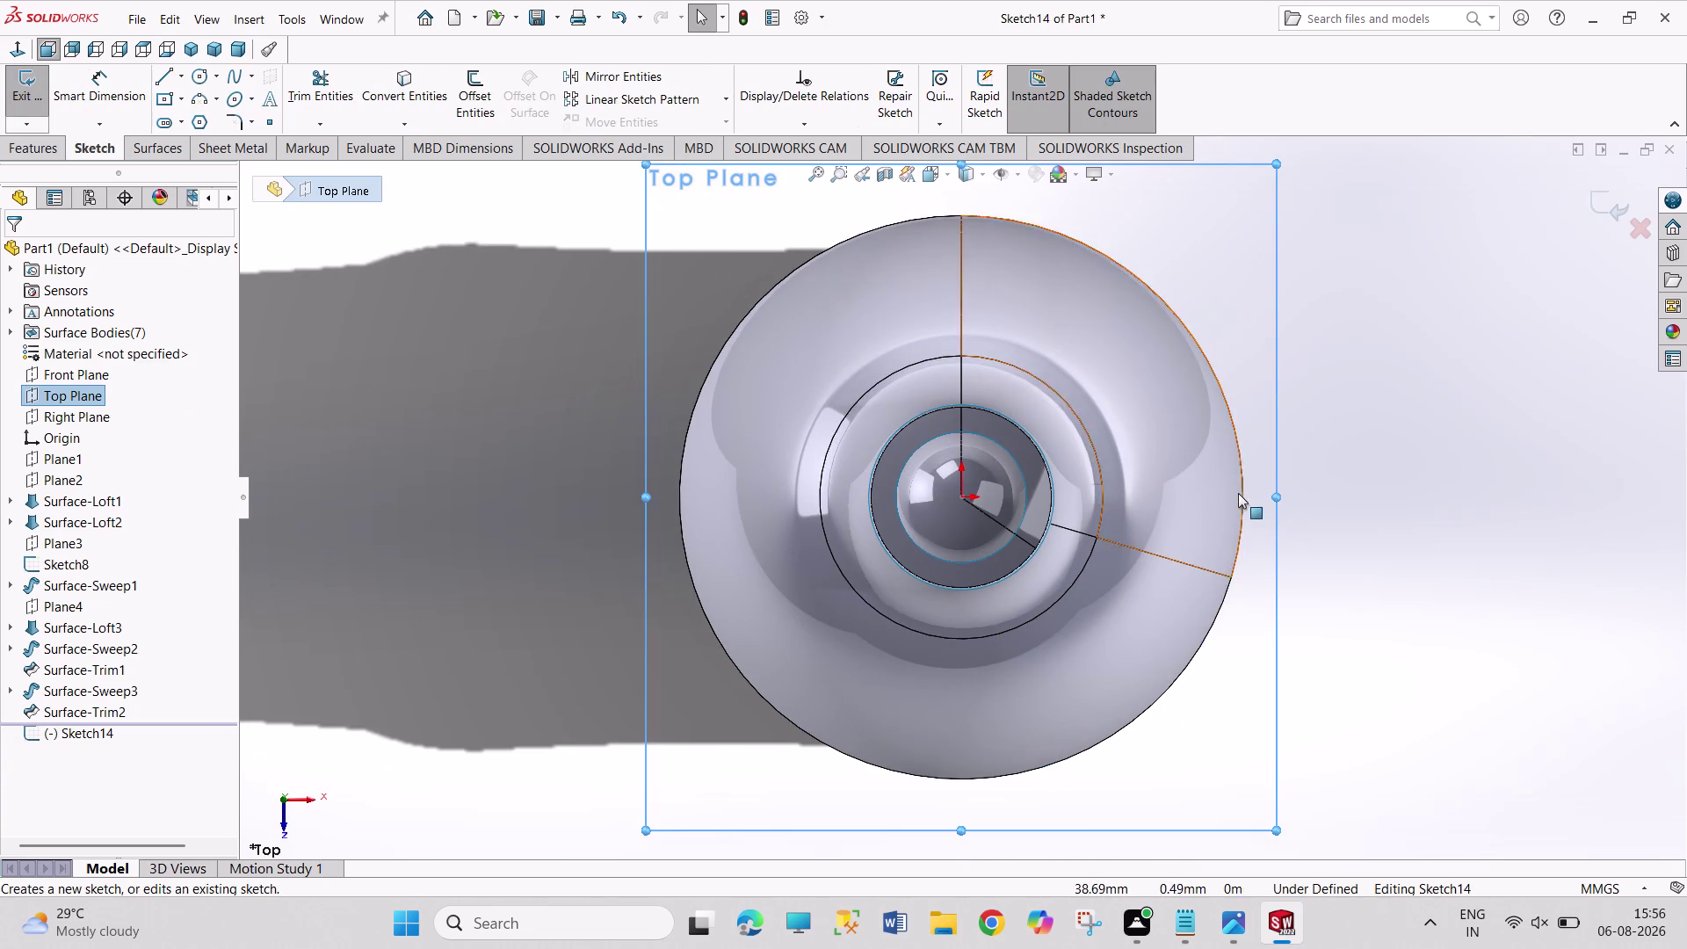
Check the bottle reference drawing in Photos and return to the model.
scroll(down, 3)
scroll(up, 3)
scroll(down, 3)
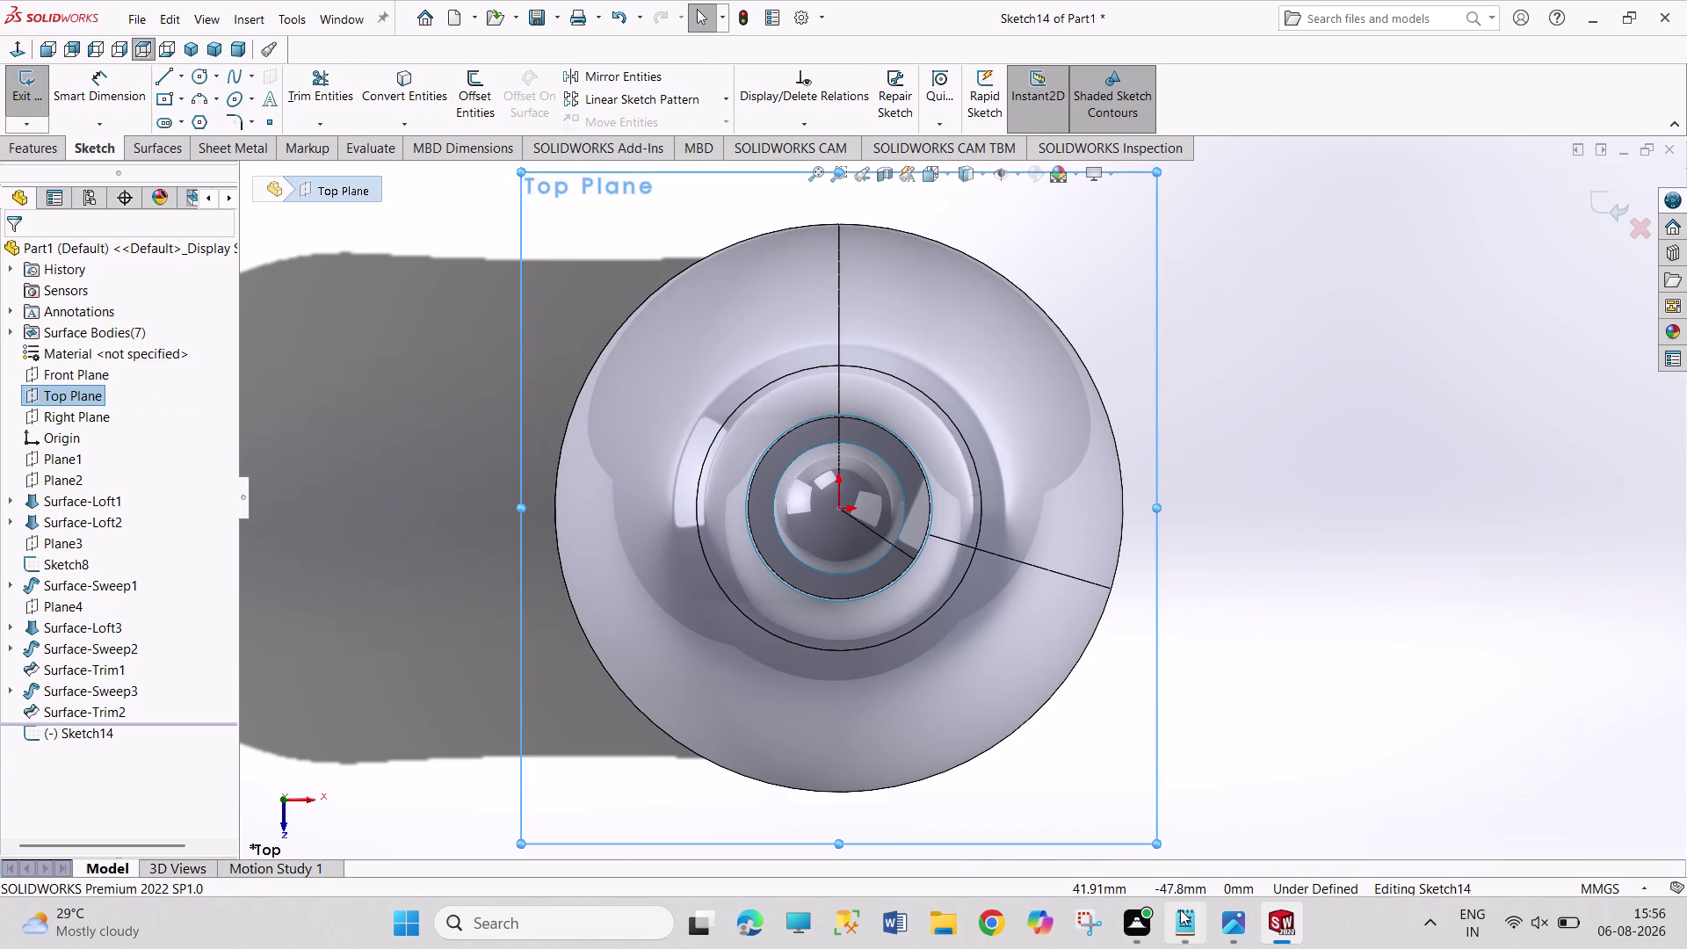
click(1221, 923)
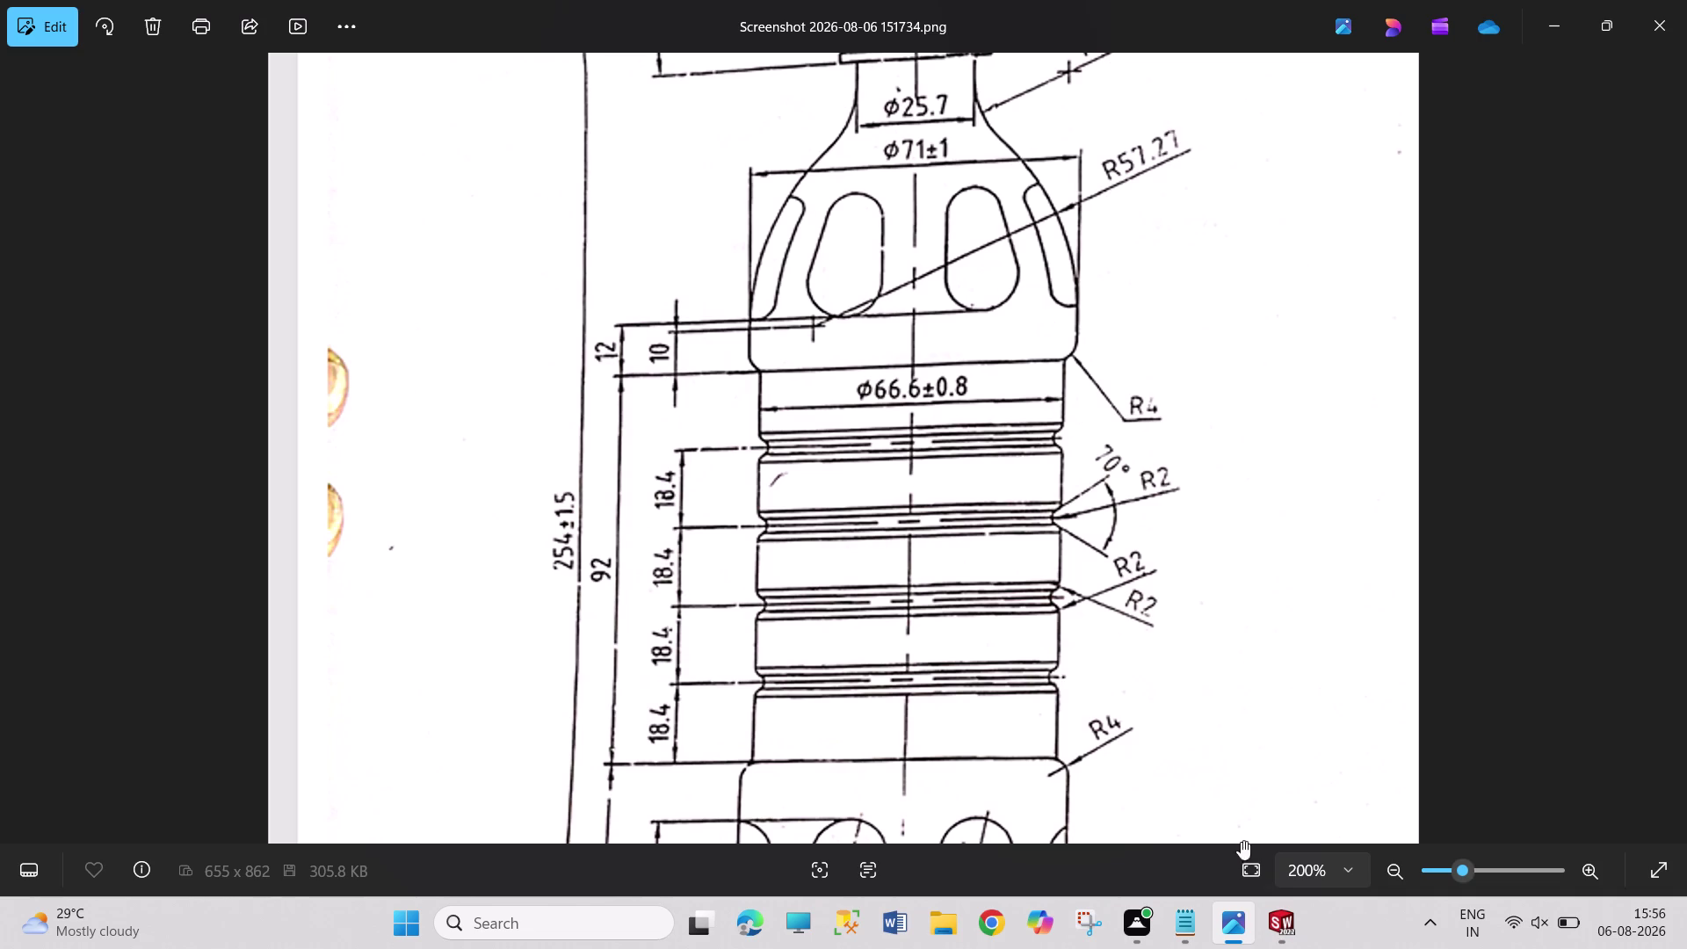
click(1272, 916)
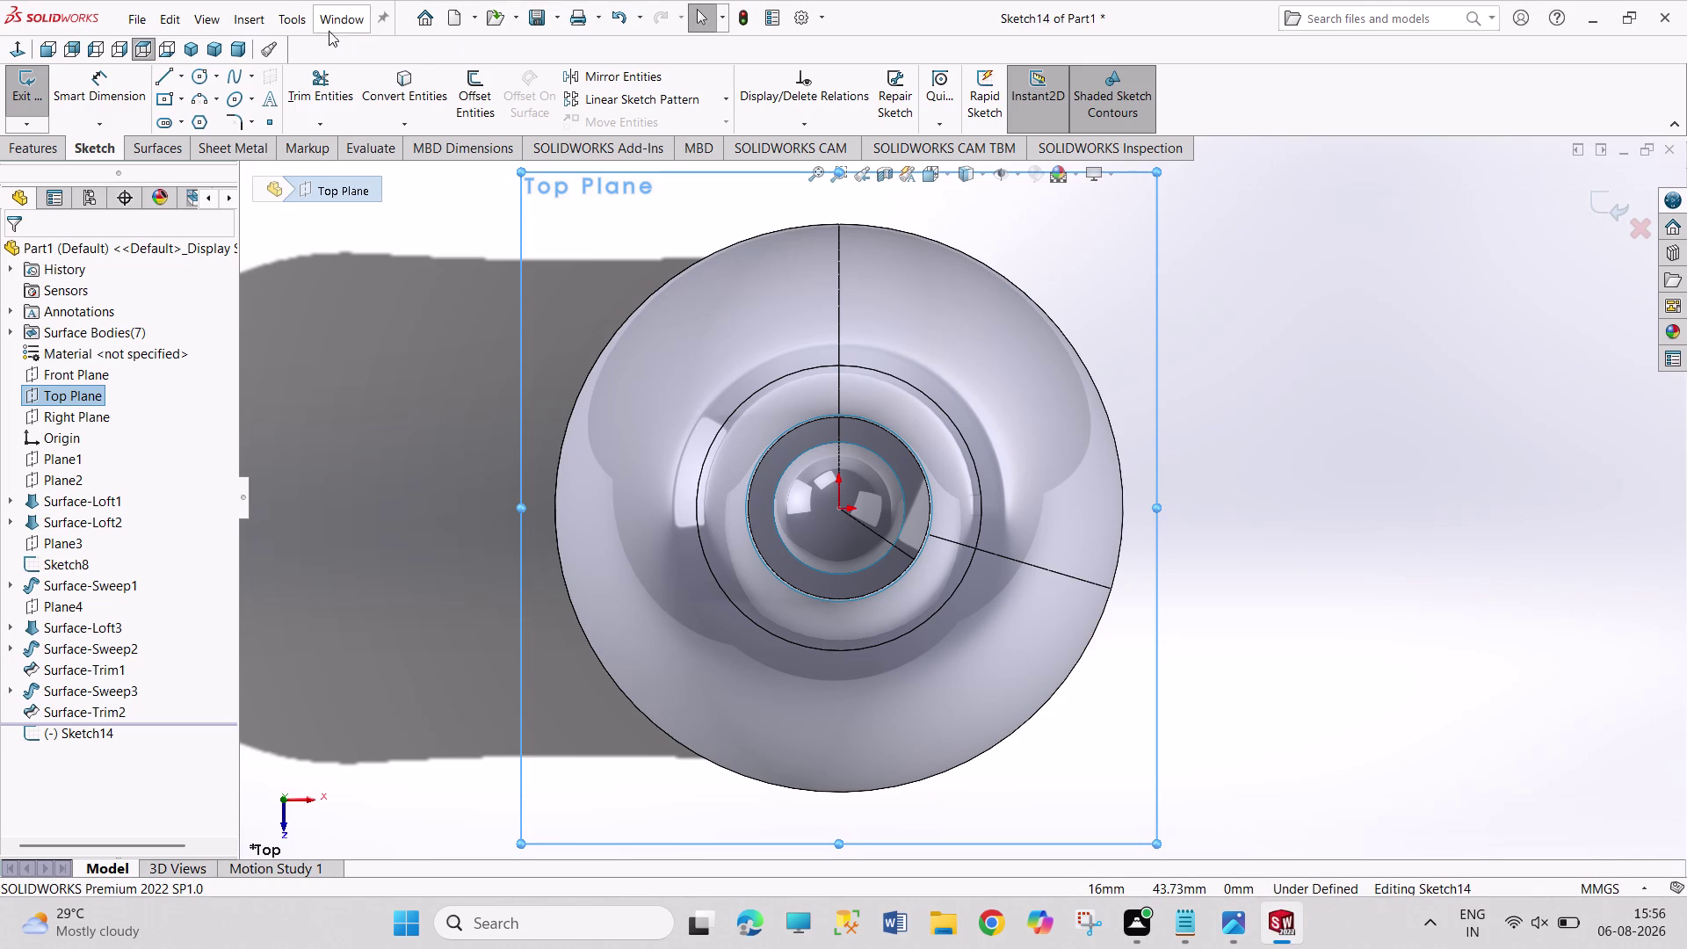
Sketch a circle of roughly 5.7 mm radius centred on the bottle's outer rim.
click(205, 73)
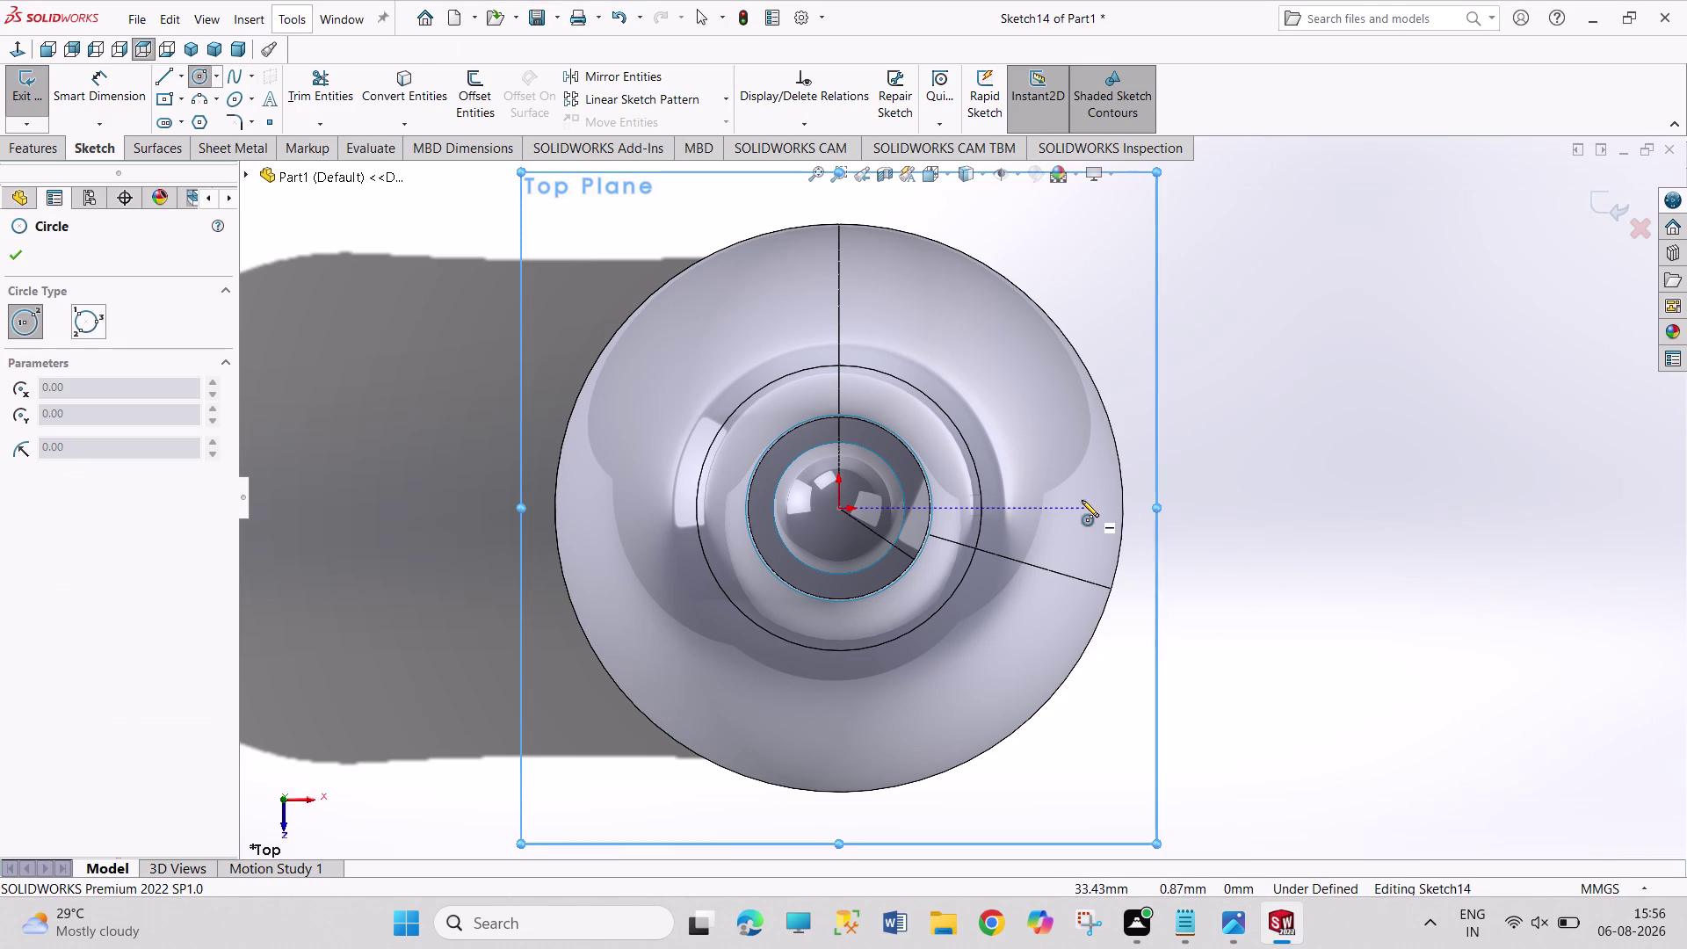
click(1078, 508)
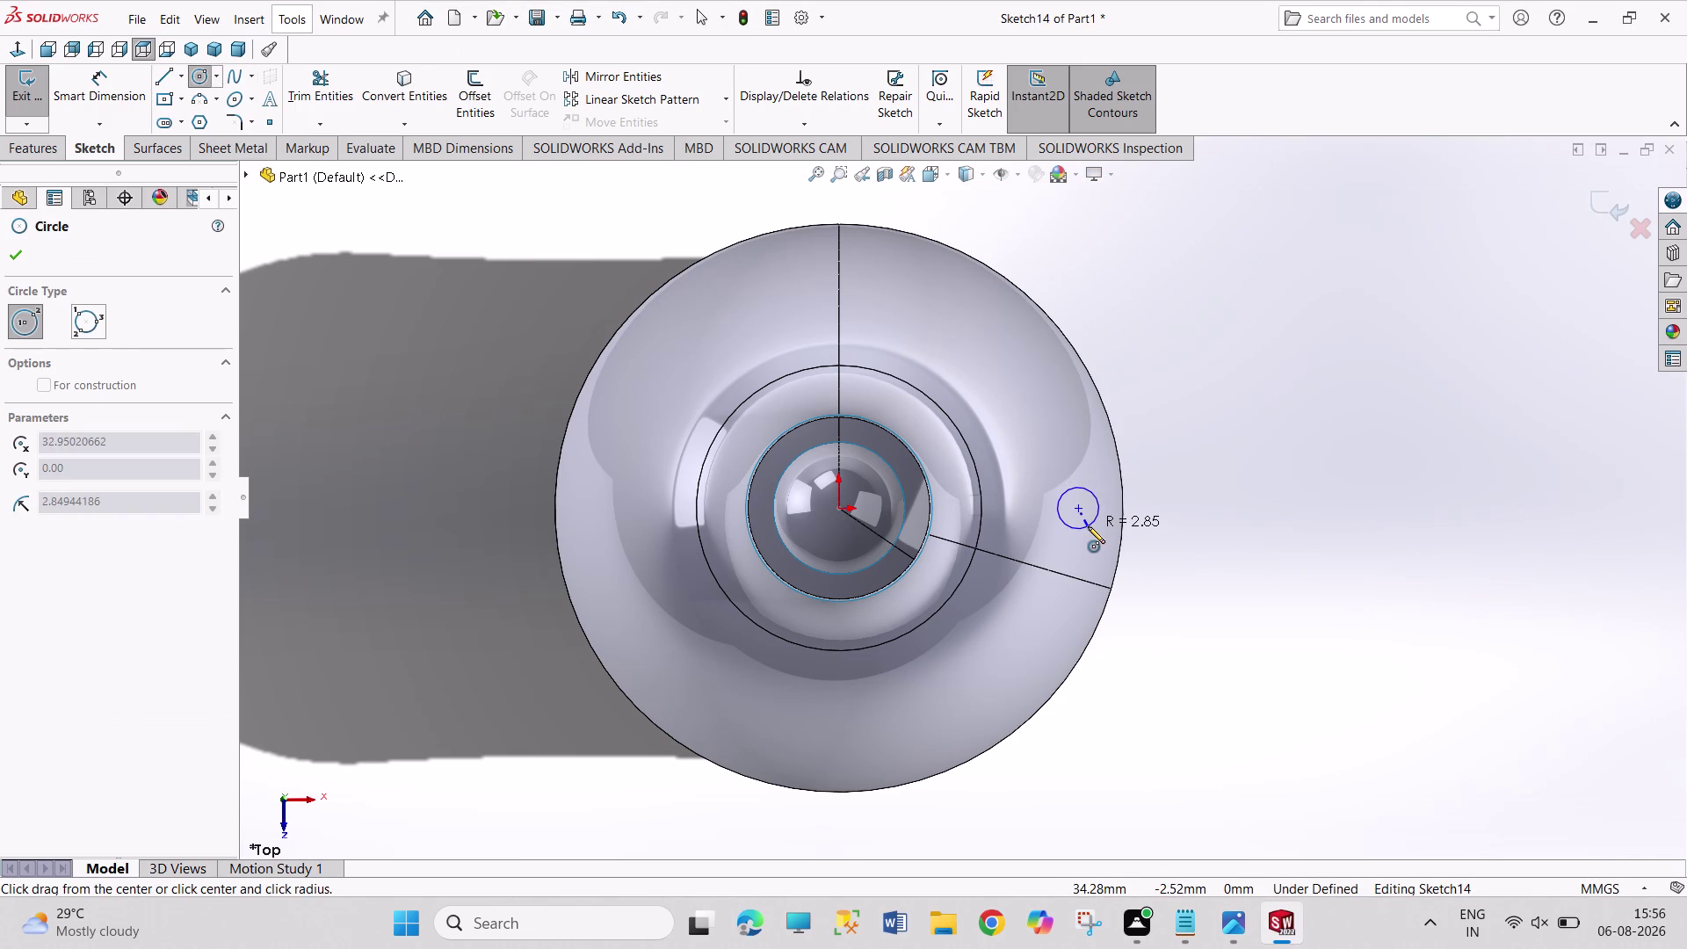
key(Escape)
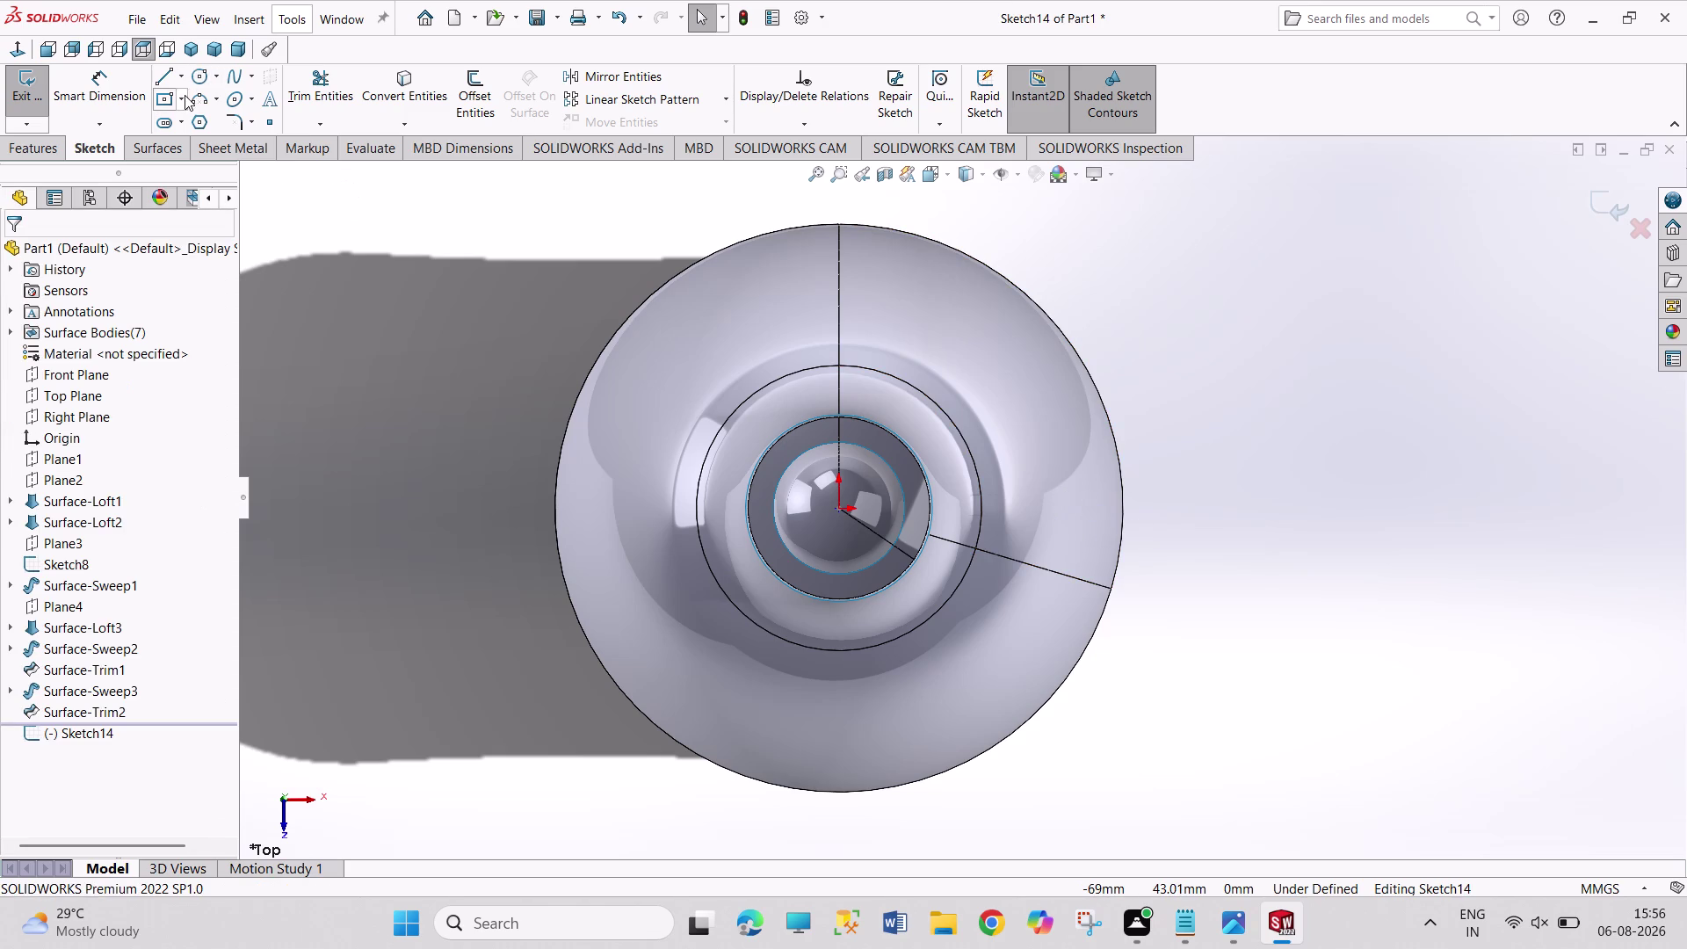
click(196, 81)
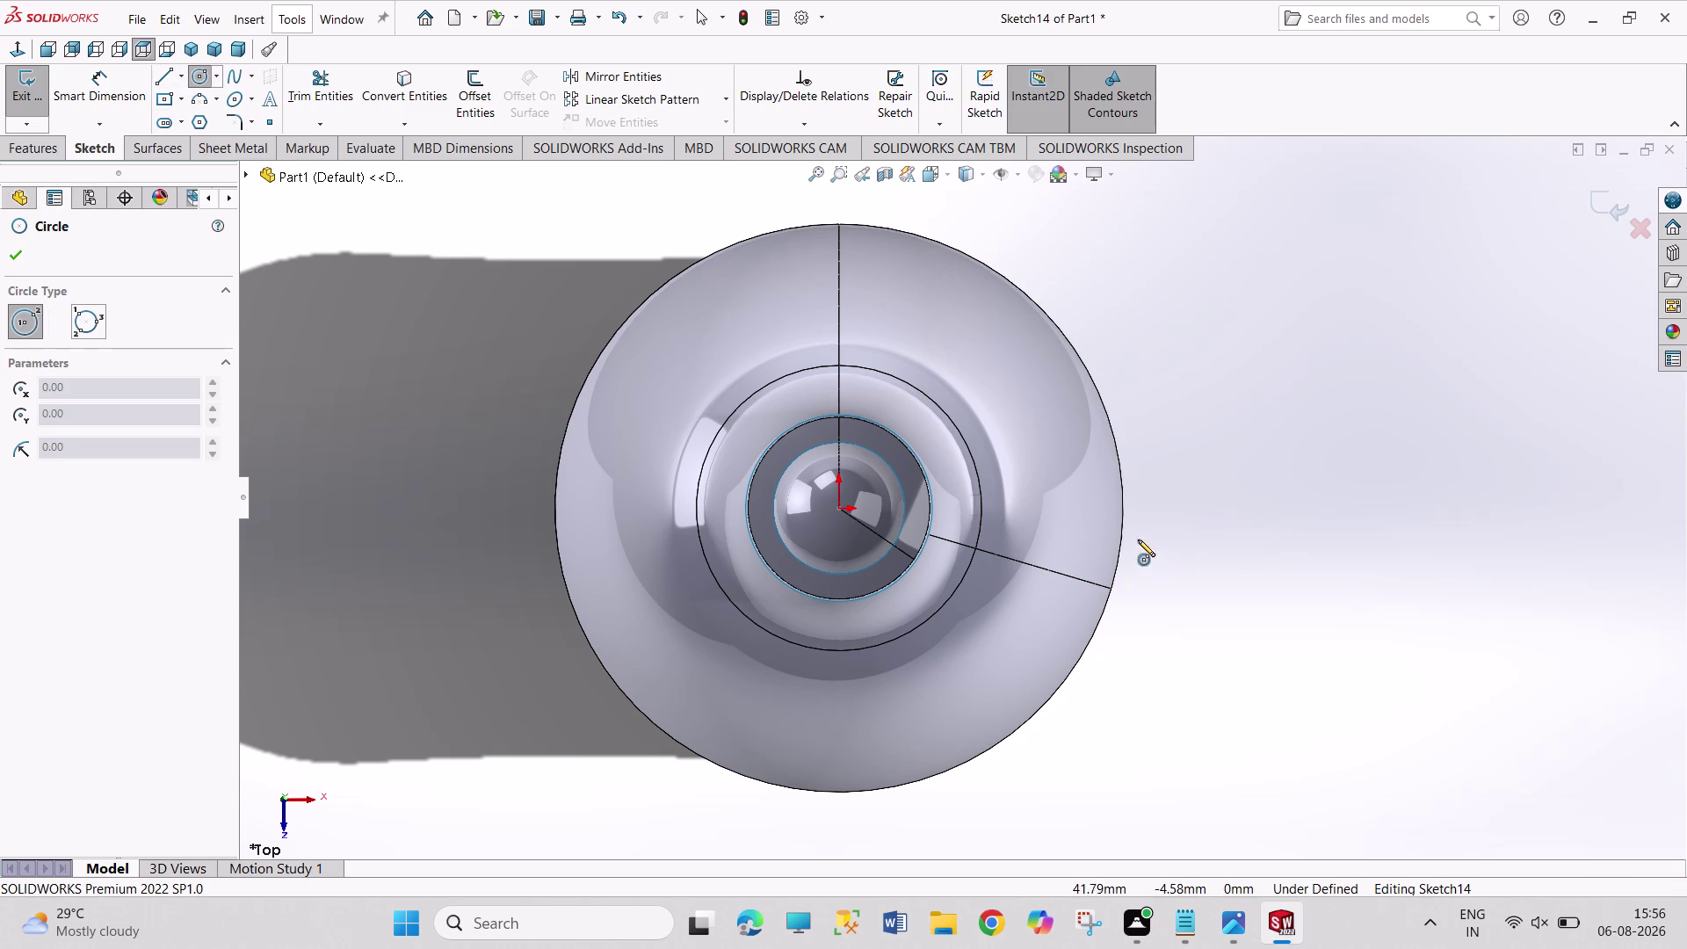
click(1126, 508)
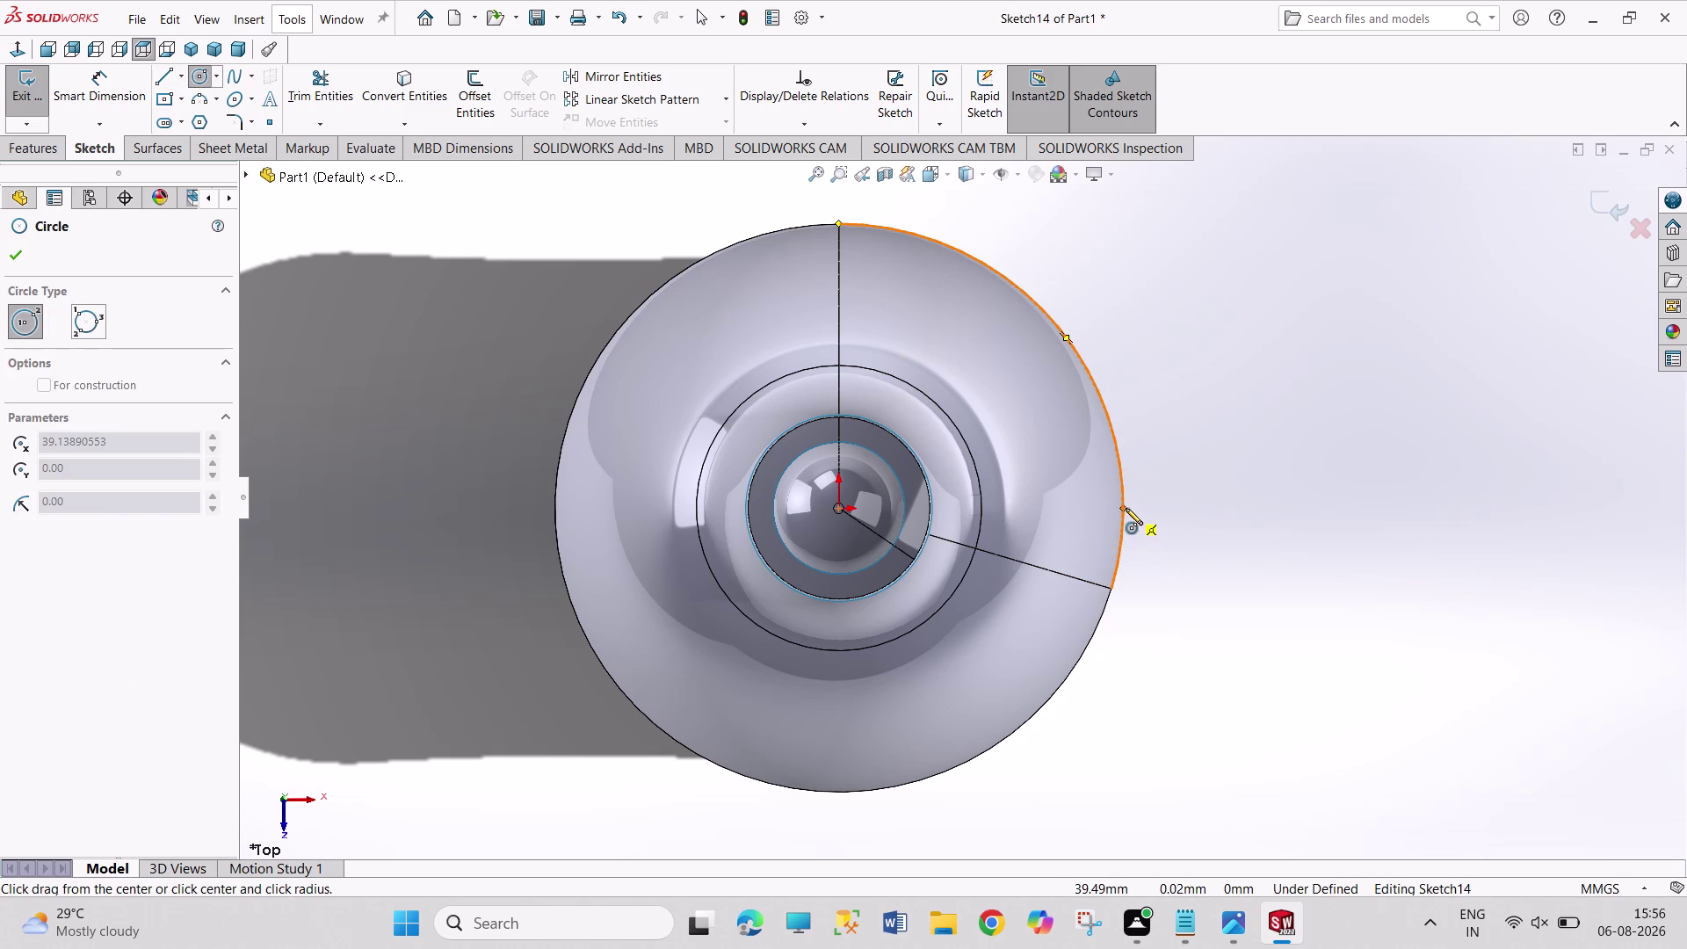
click(1141, 546)
right_drag(1262, 559, 1263, 534)
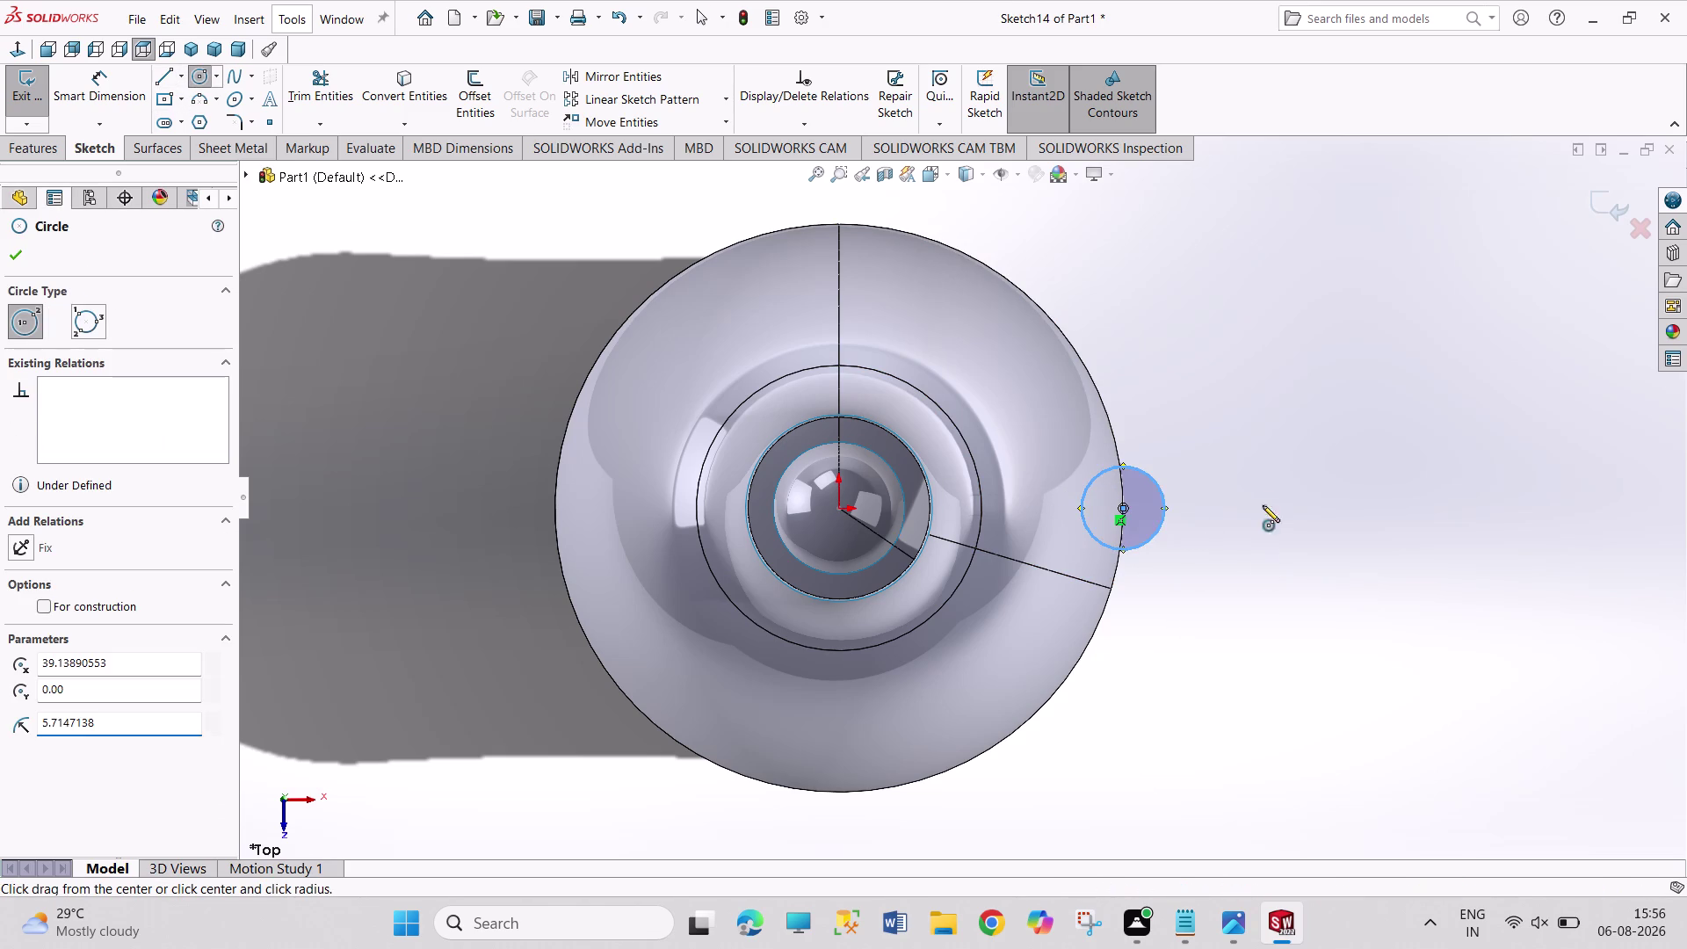
right_drag(1263, 534, 1264, 428)
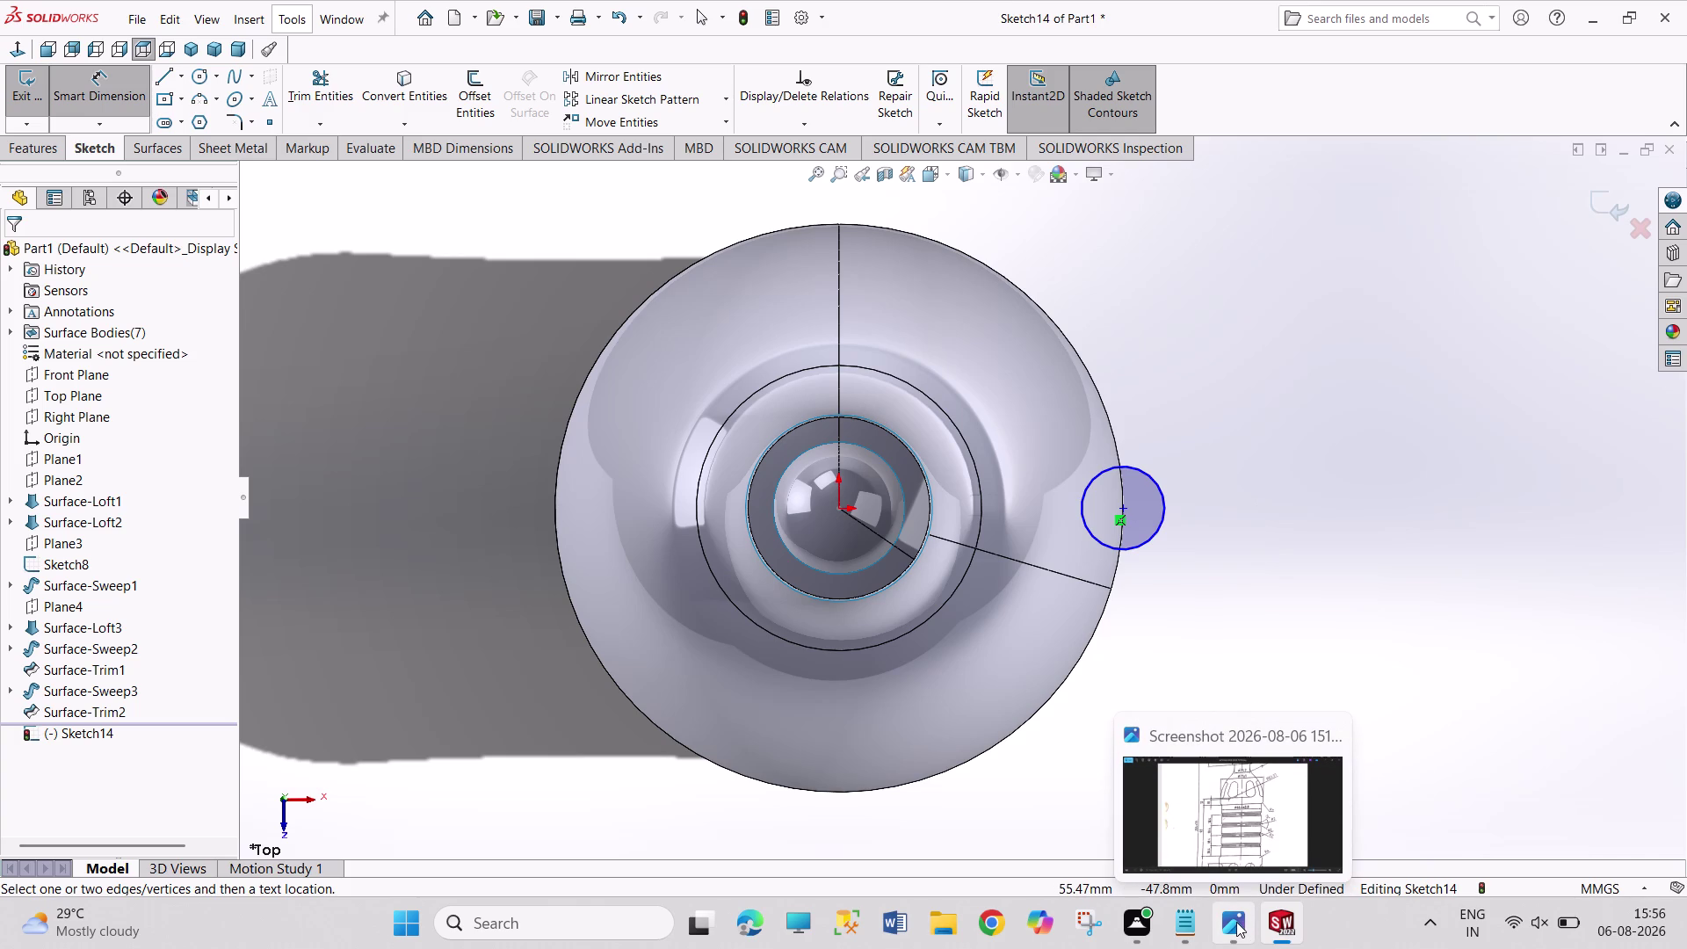
click(1236, 921)
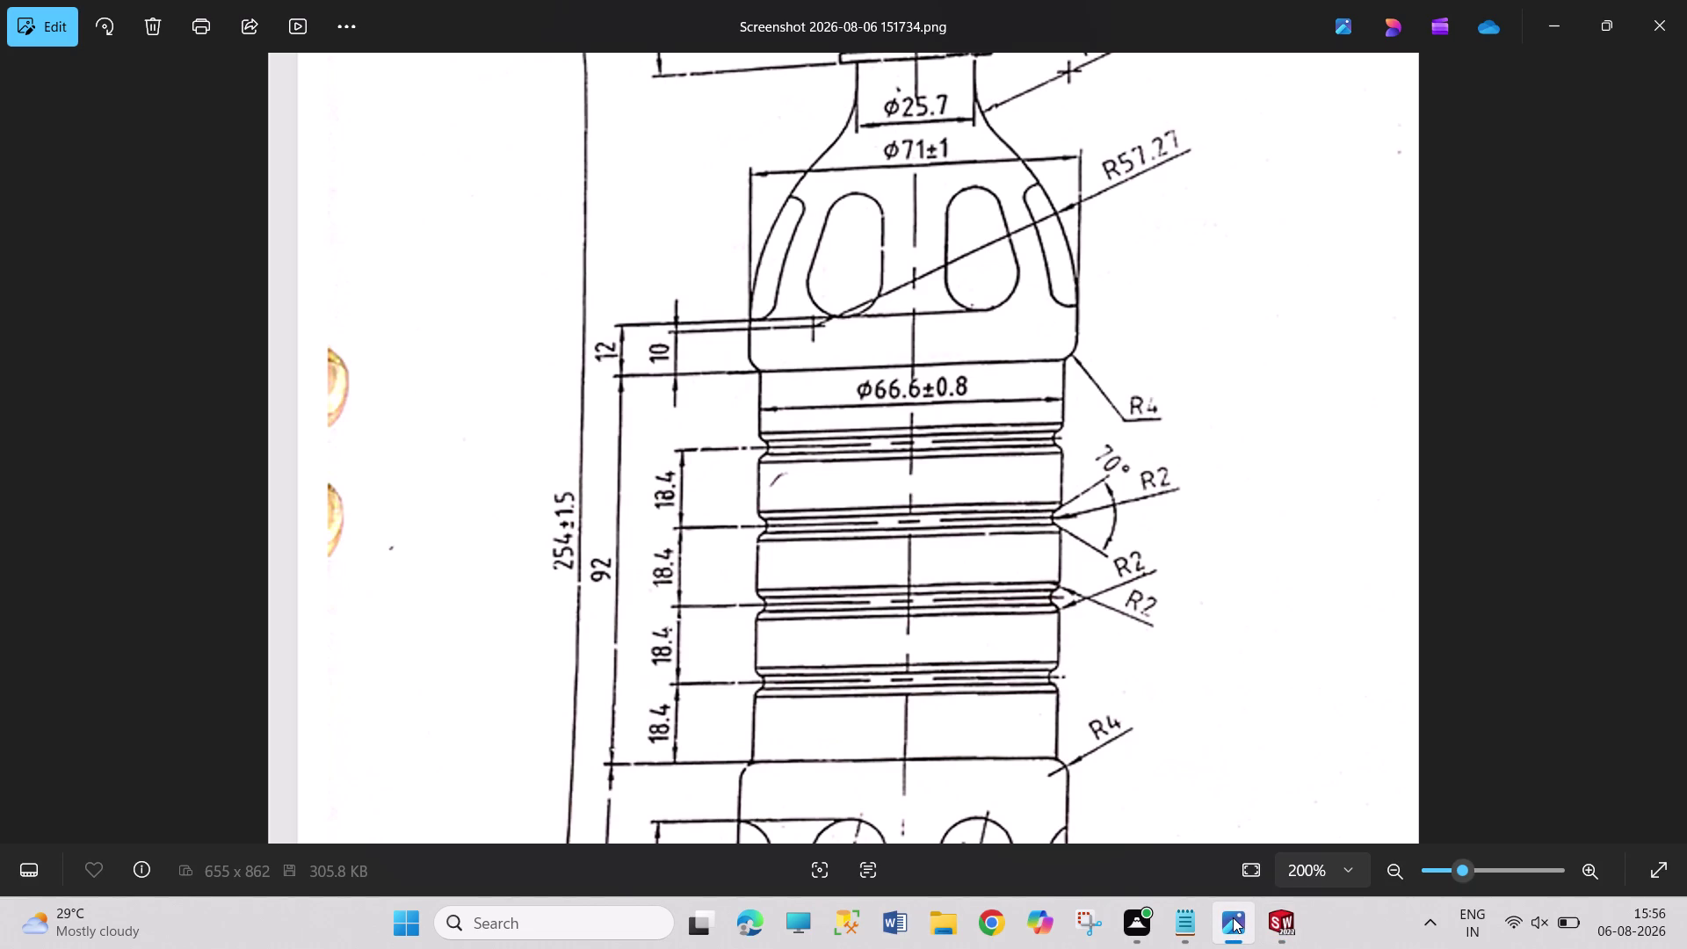
click(1284, 918)
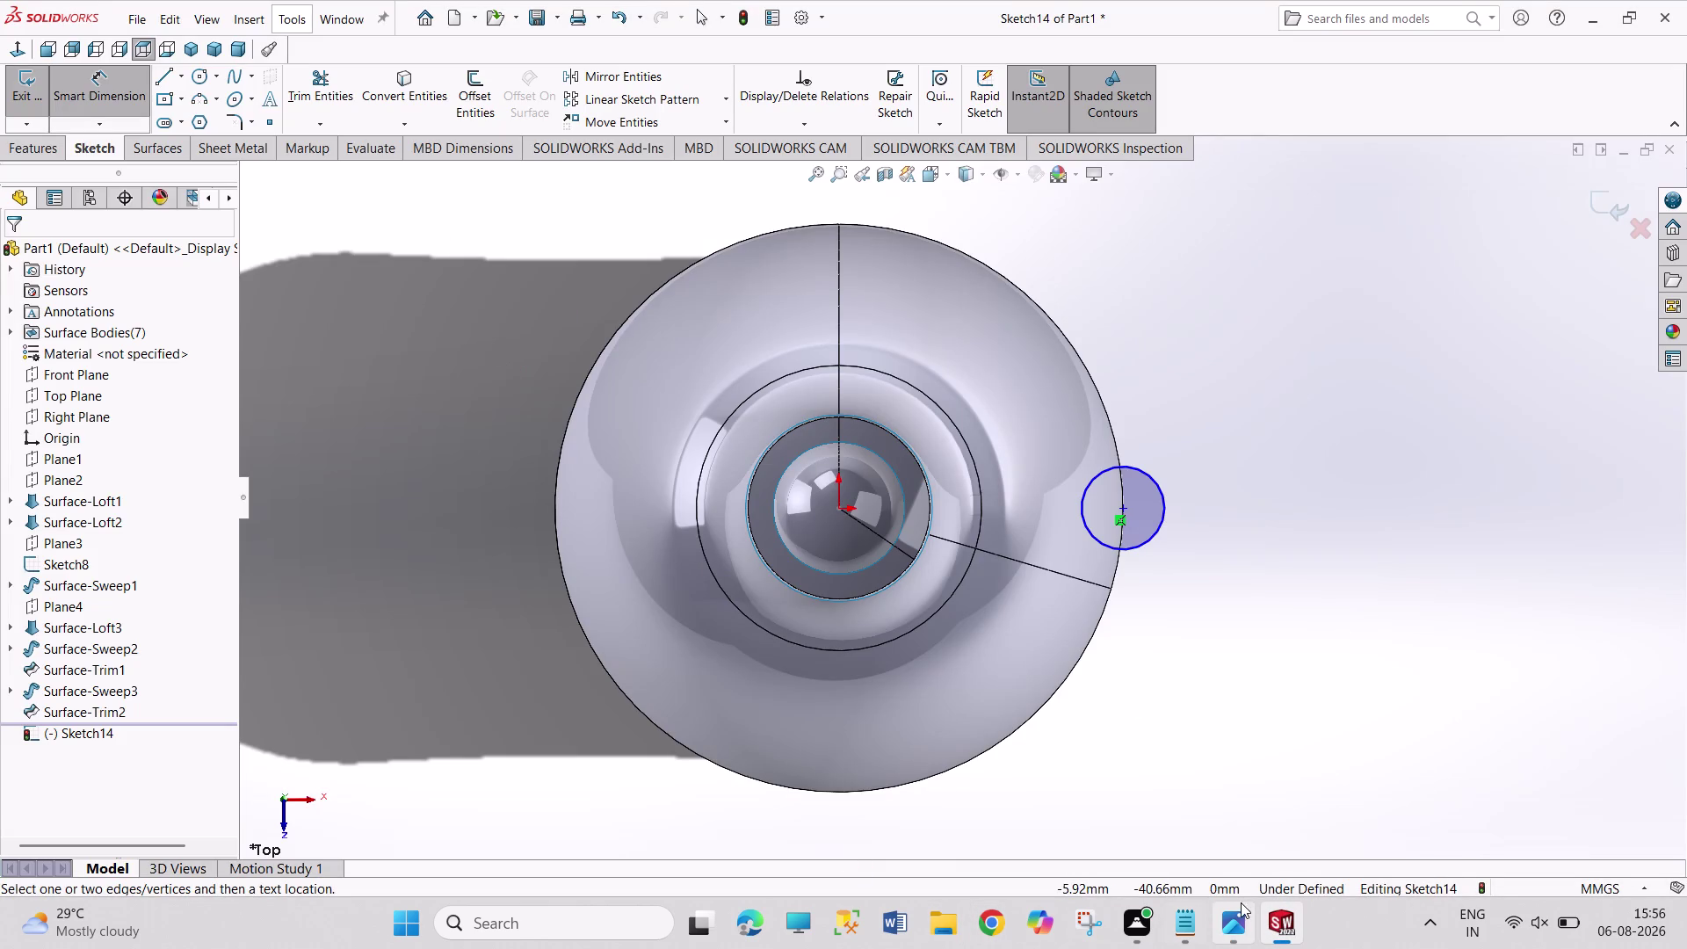
click(1244, 923)
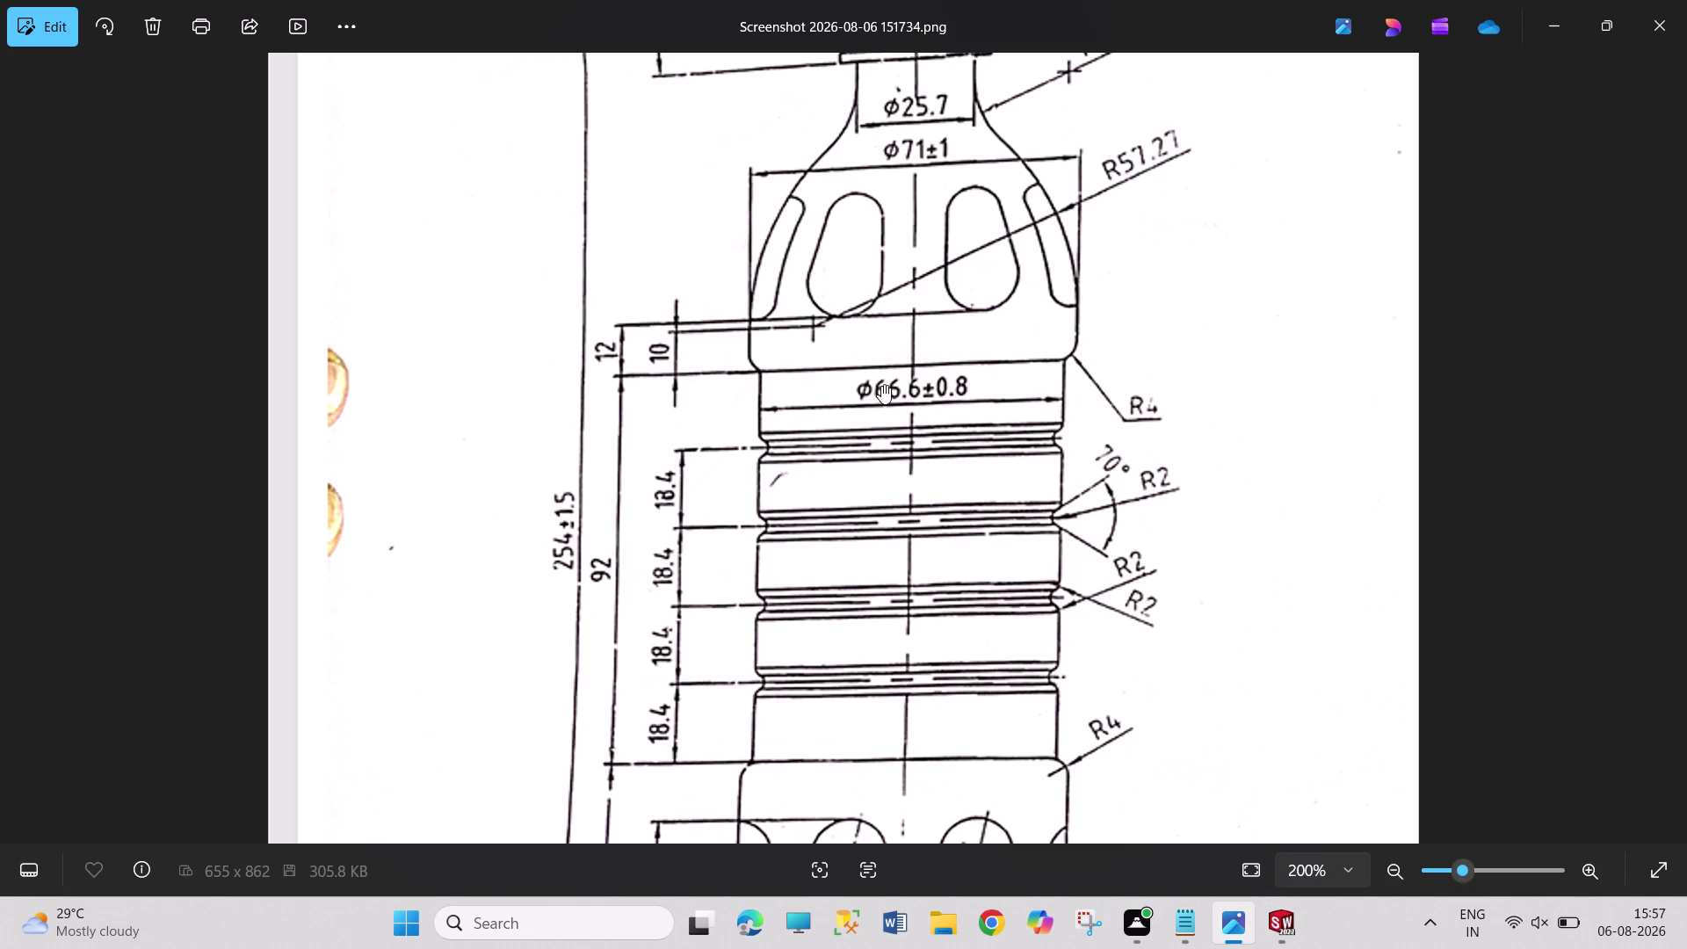
drag(1042, 444, 1056, 600)
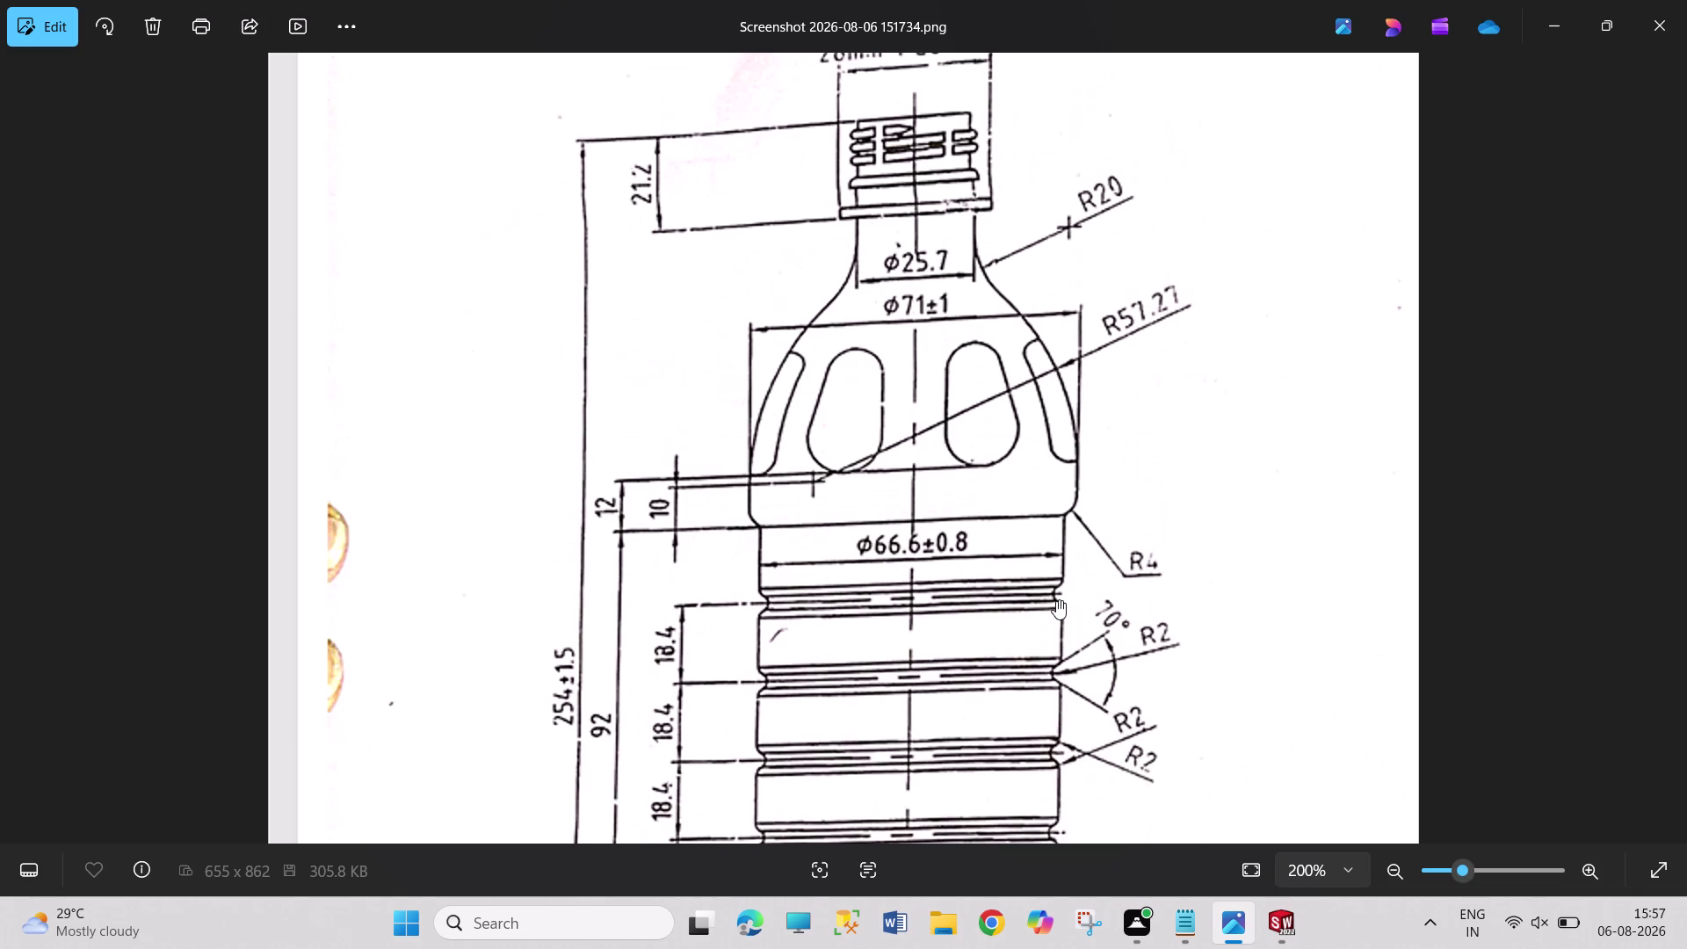
click(1280, 927)
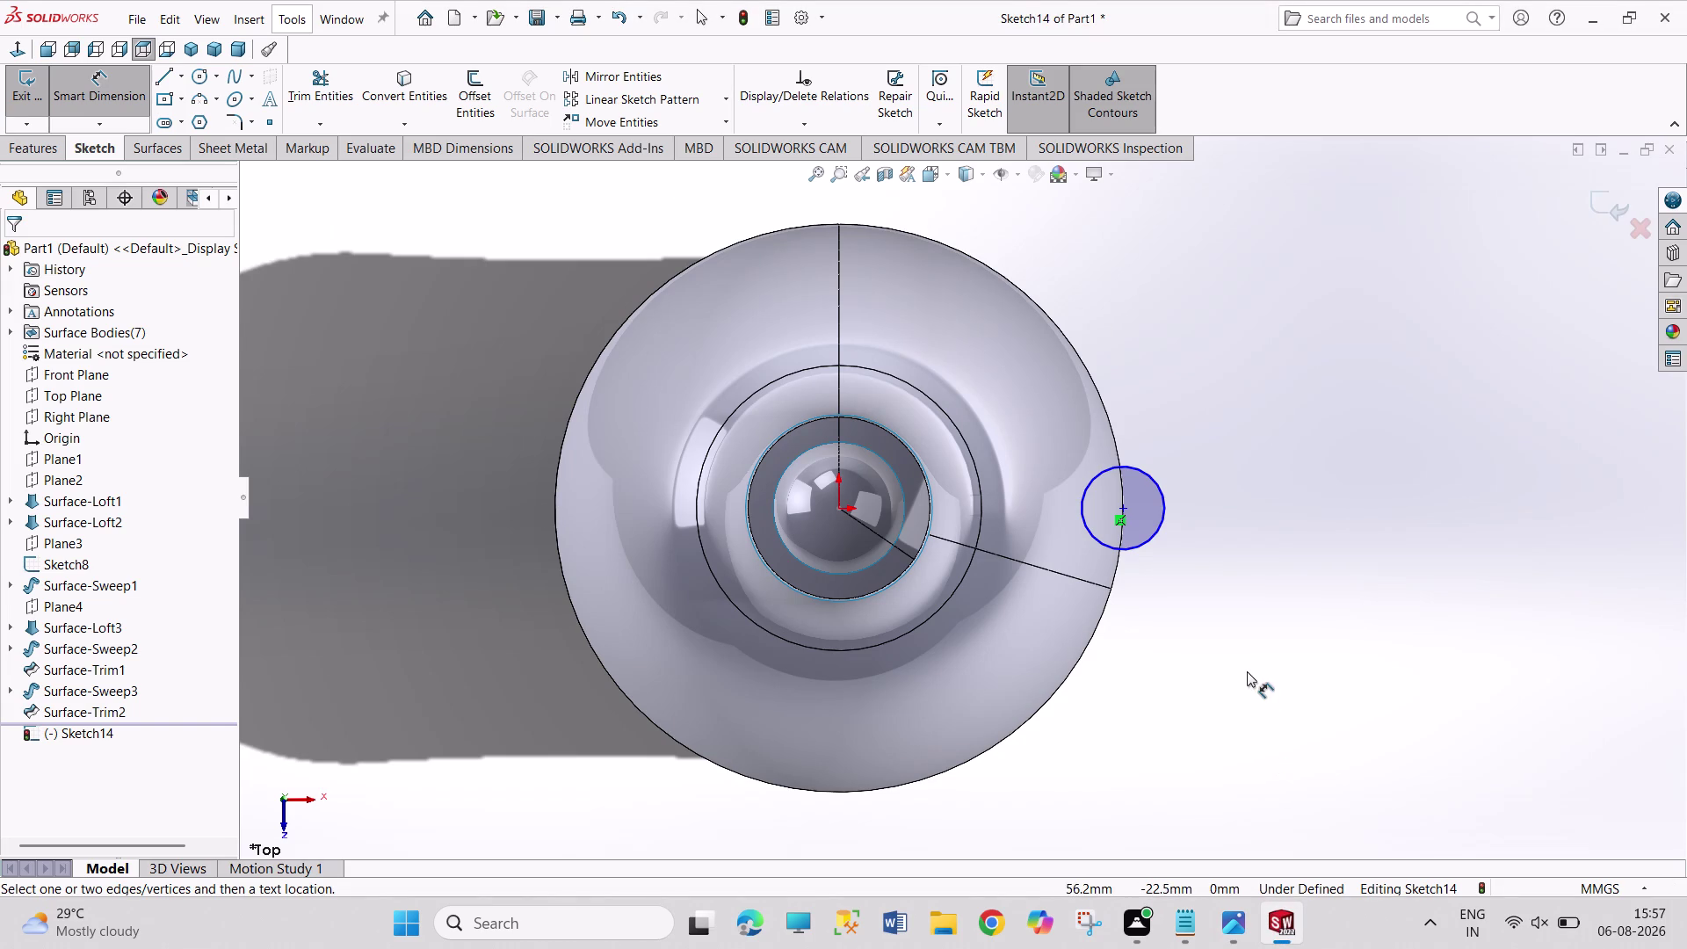
Dimension the rim circle's diameter as 15 mm.
right_click(1247, 672)
click(1273, 737)
right_drag(1259, 695, 1245, 447)
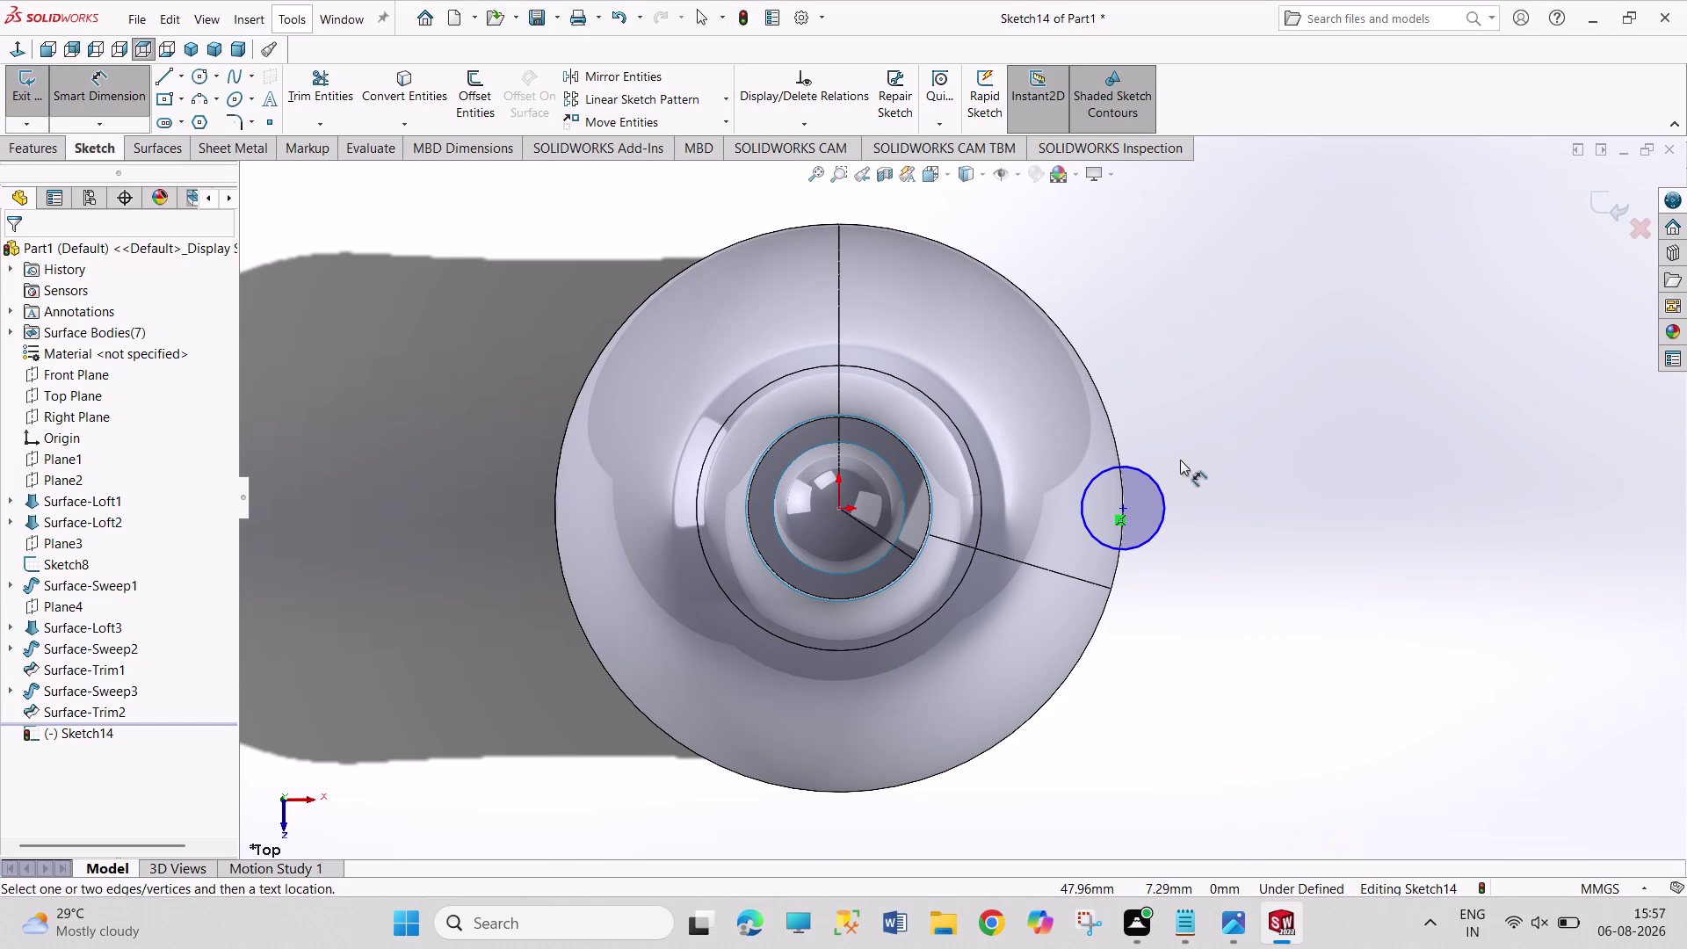
click(1163, 492)
click(1175, 468)
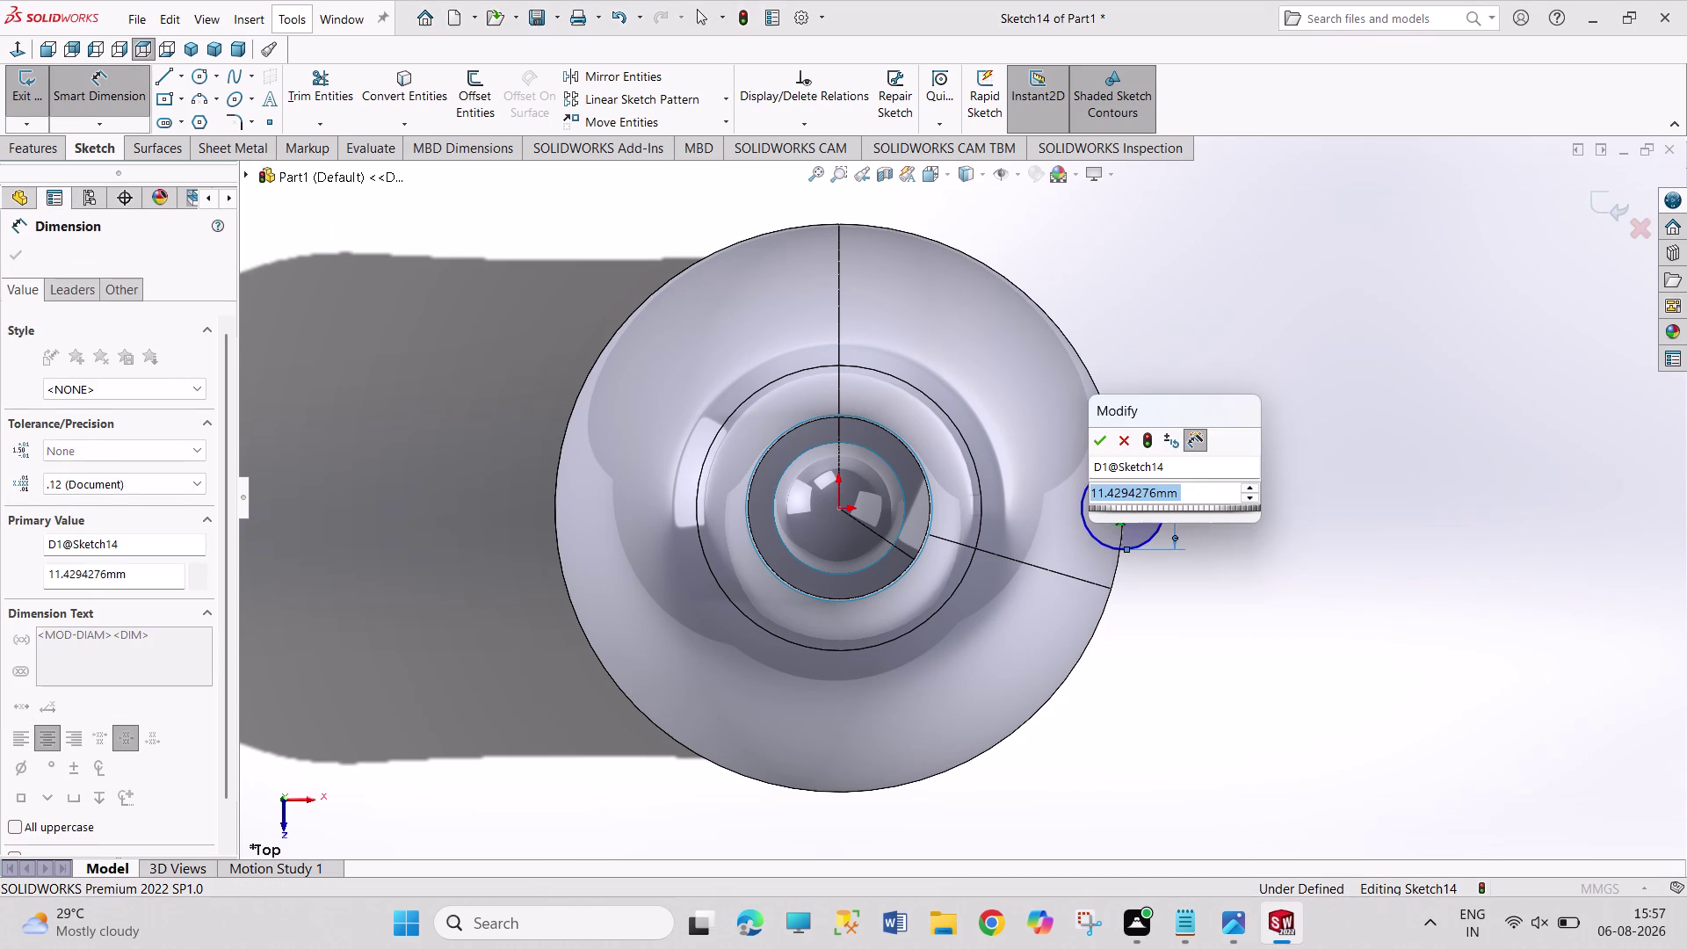
text(15)
key(Return)
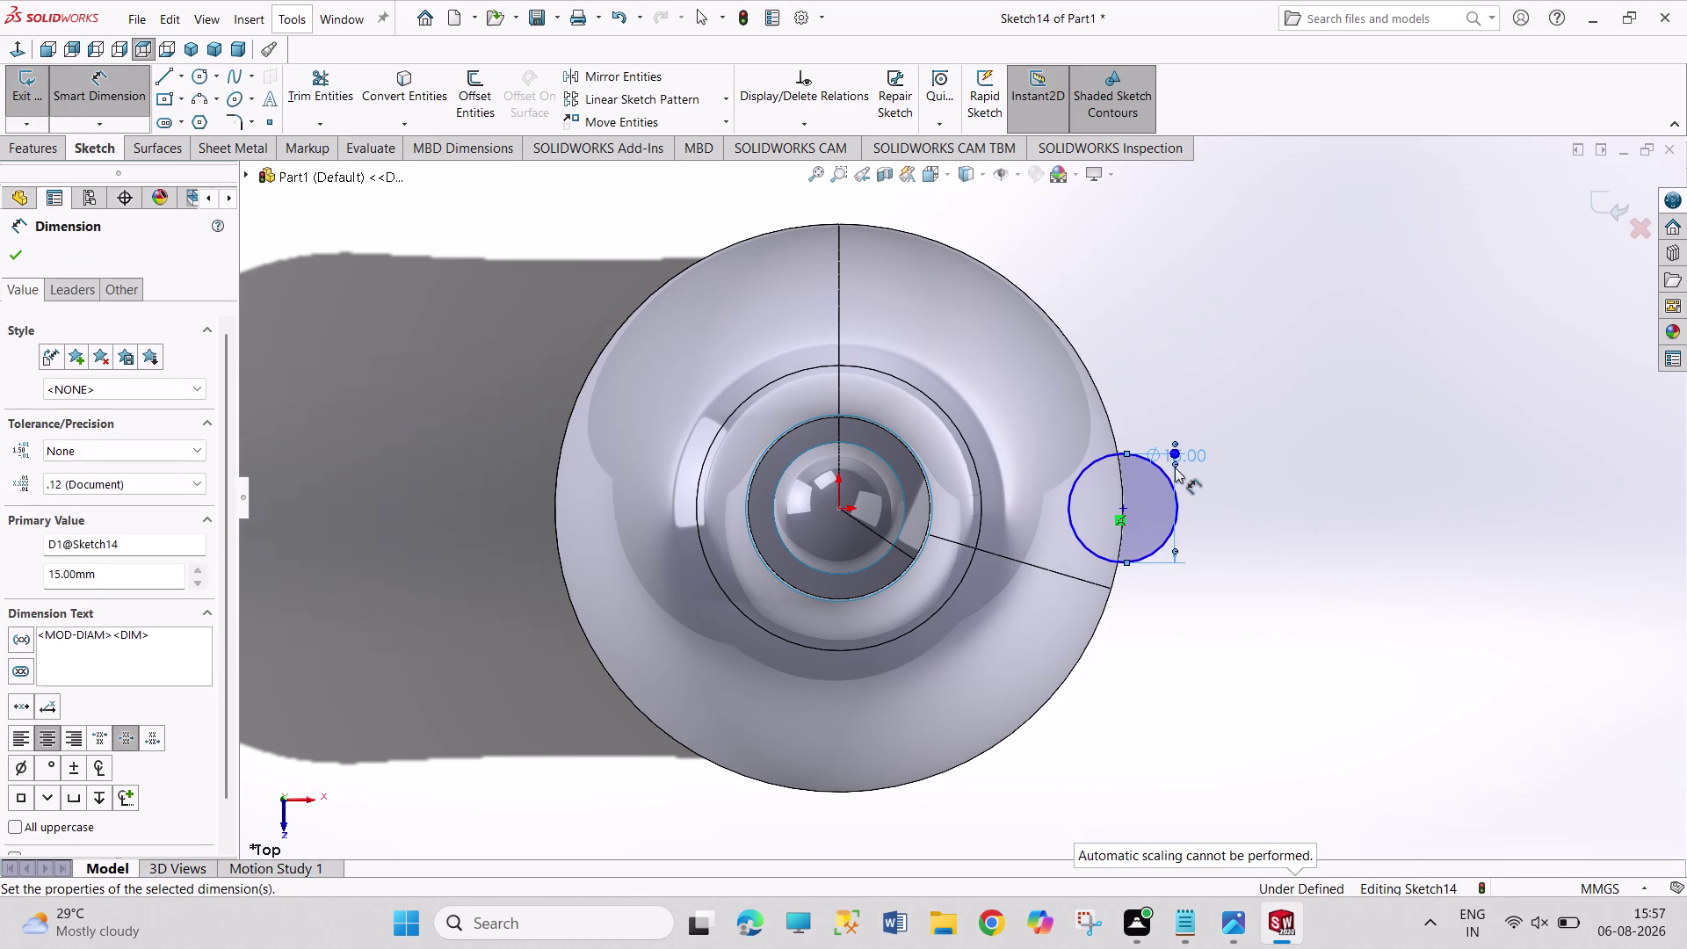
right_click(1249, 462)
click(1322, 519)
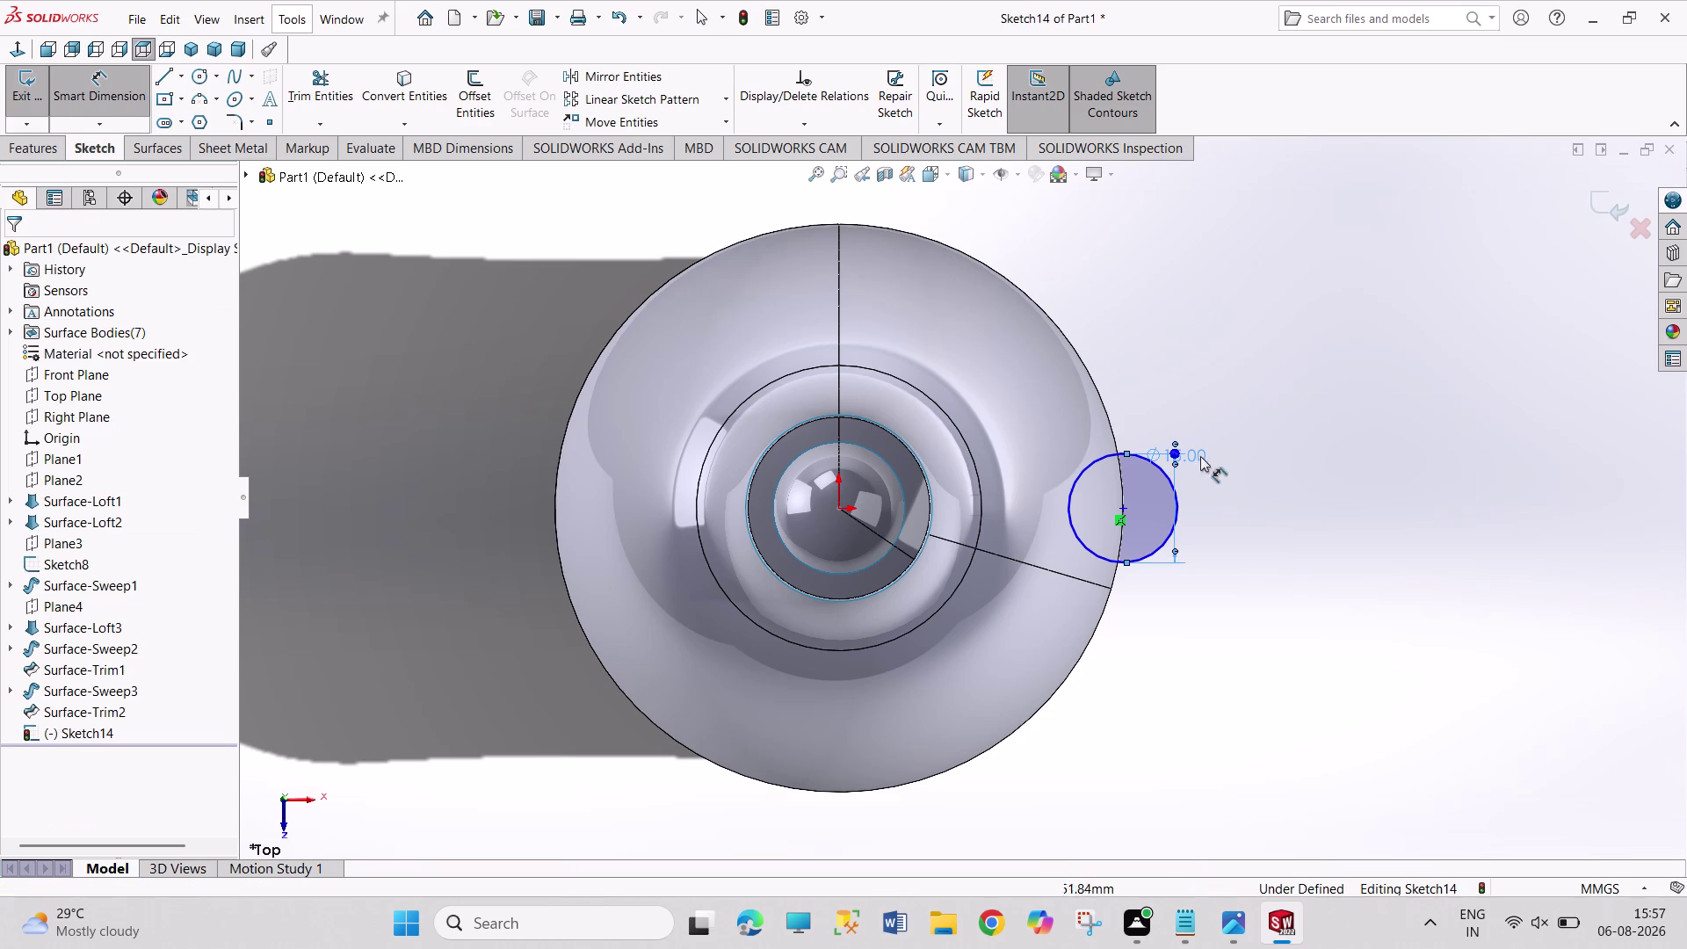
Change the circle's diameter to 10 mm, exit Sketch14, and start an Extruded Surface.
double_click(1197, 454)
text(10)
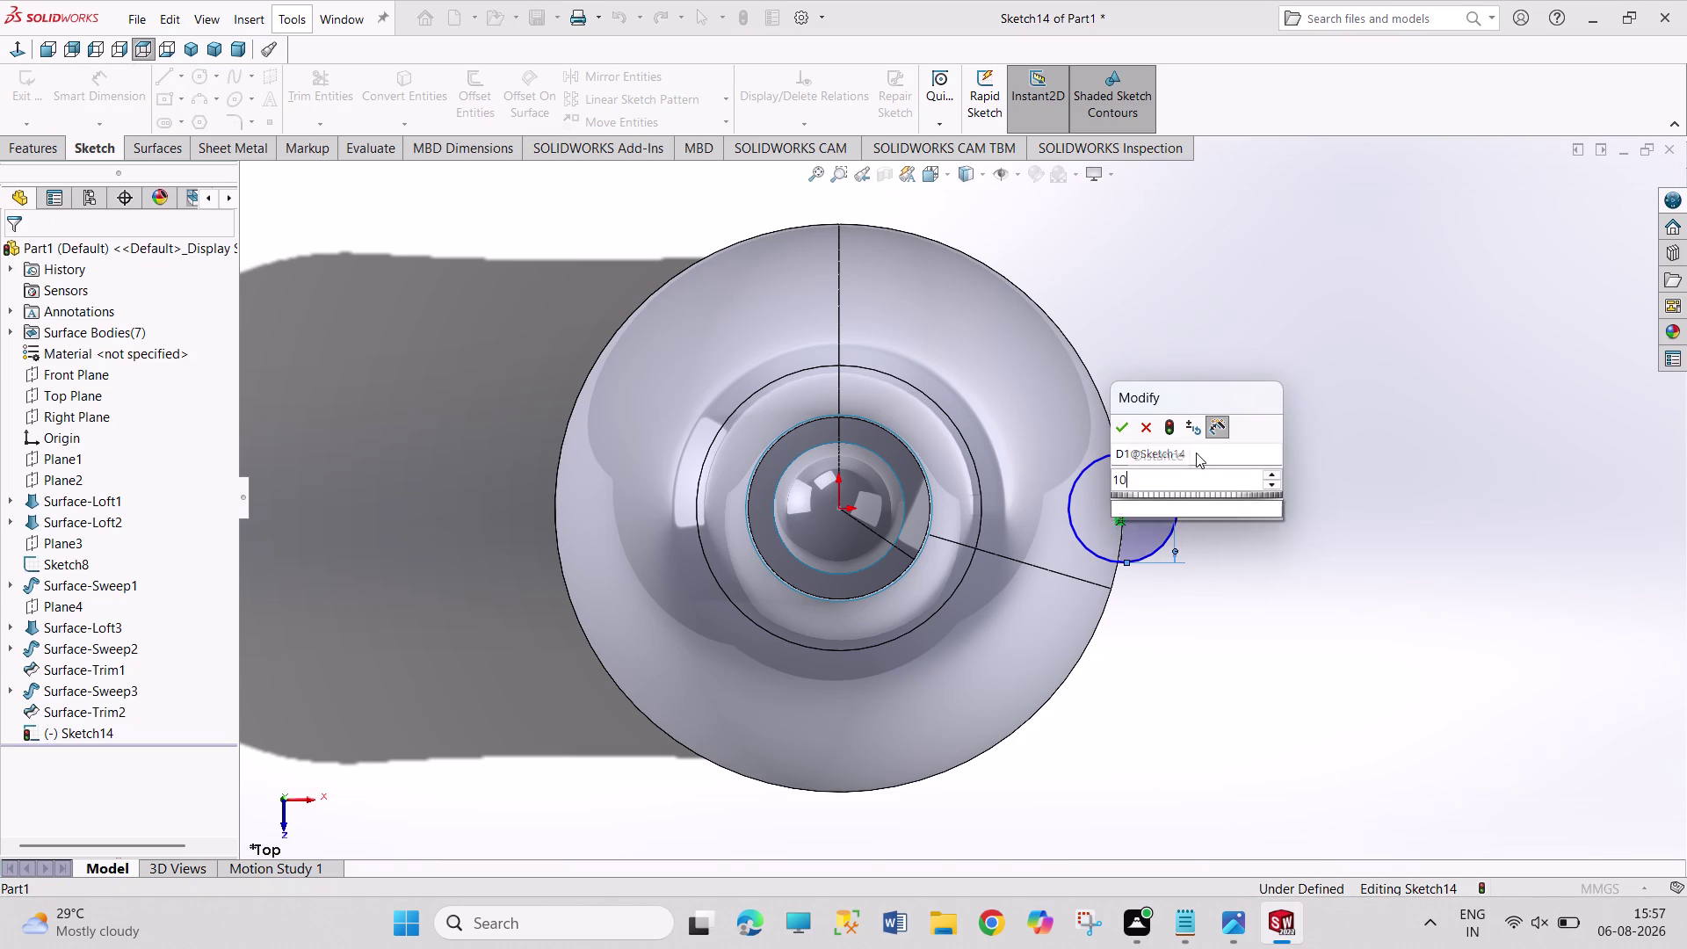
key(Return)
click(1308, 527)
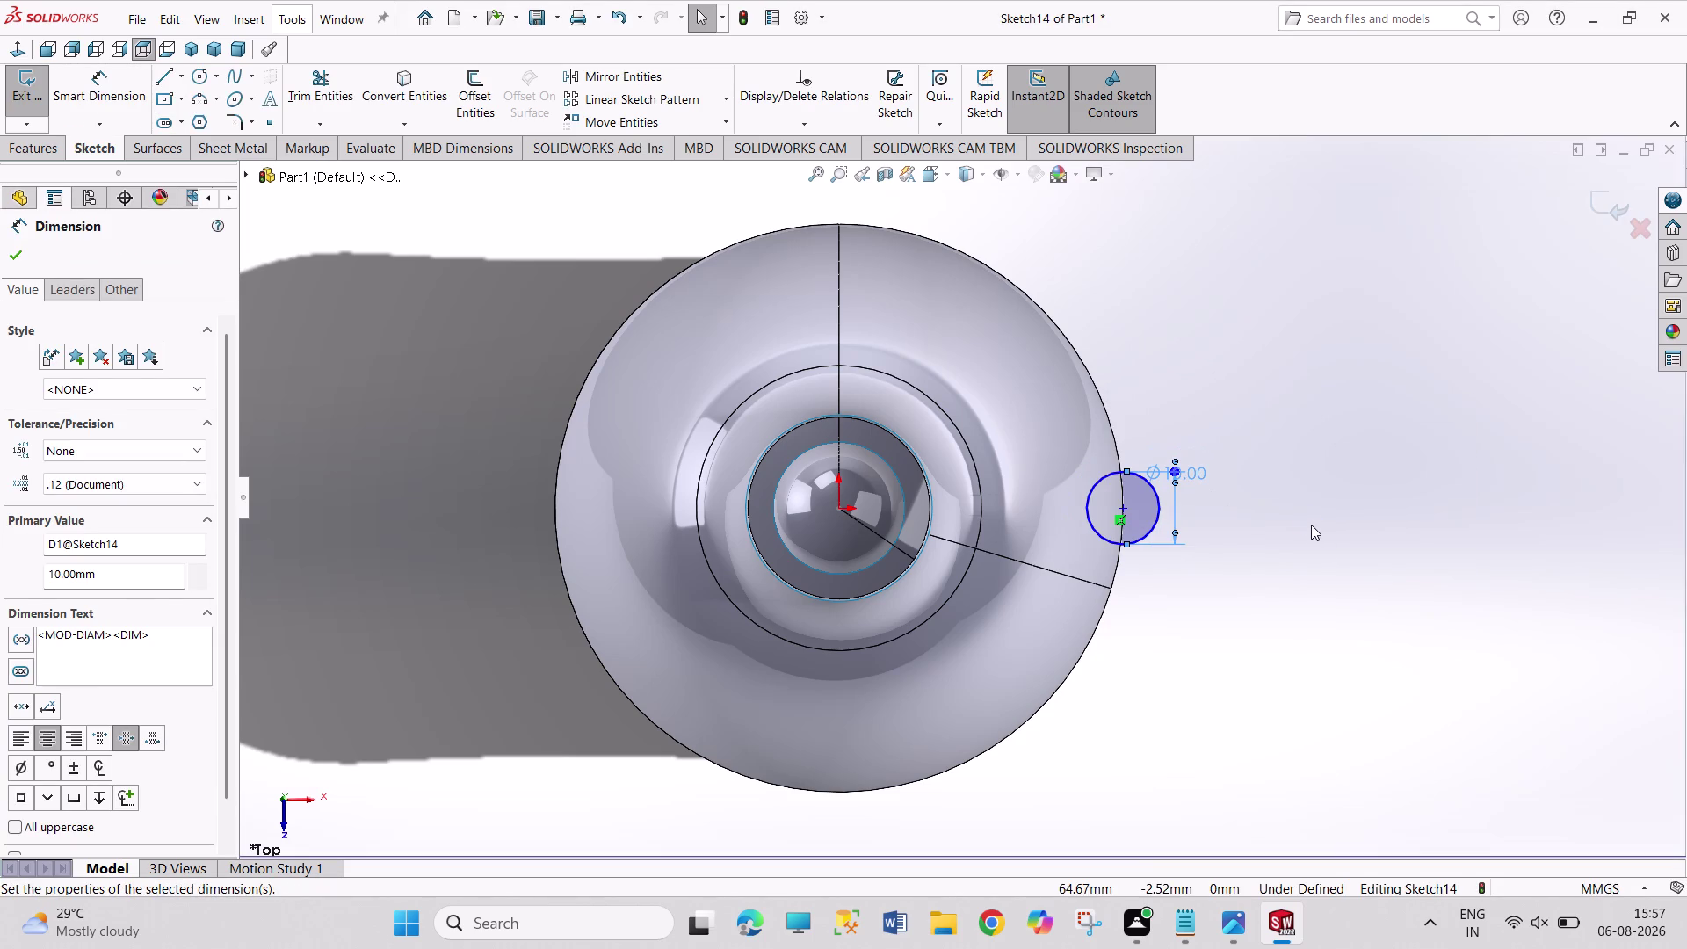
click(33, 84)
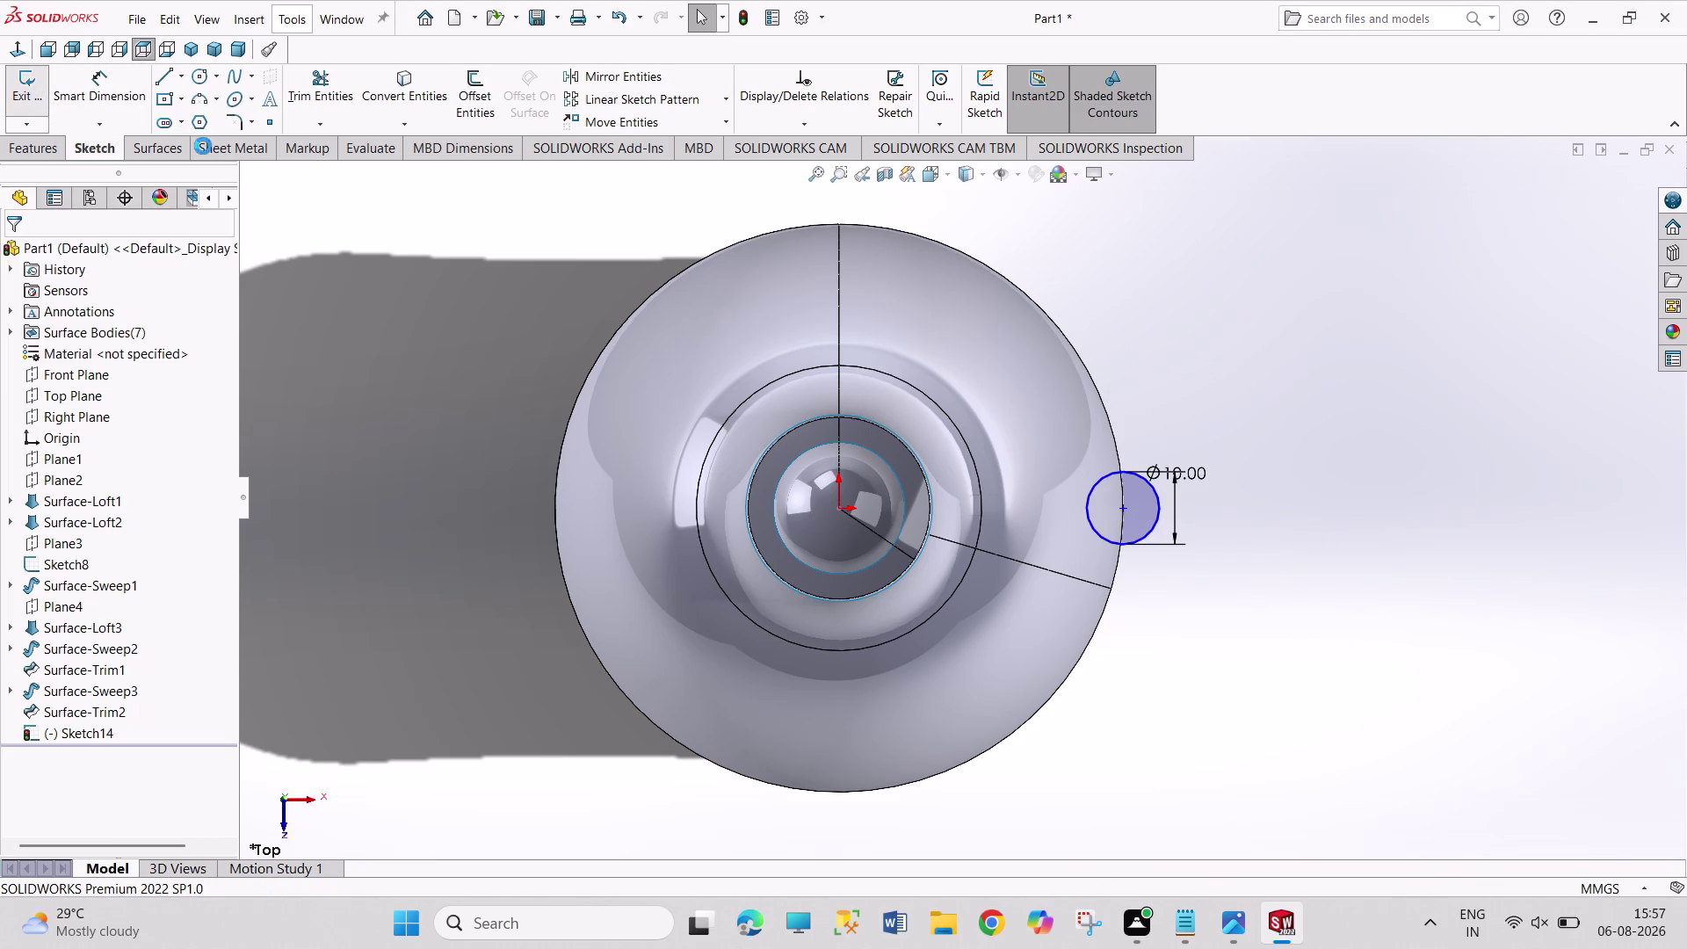
click(19, 96)
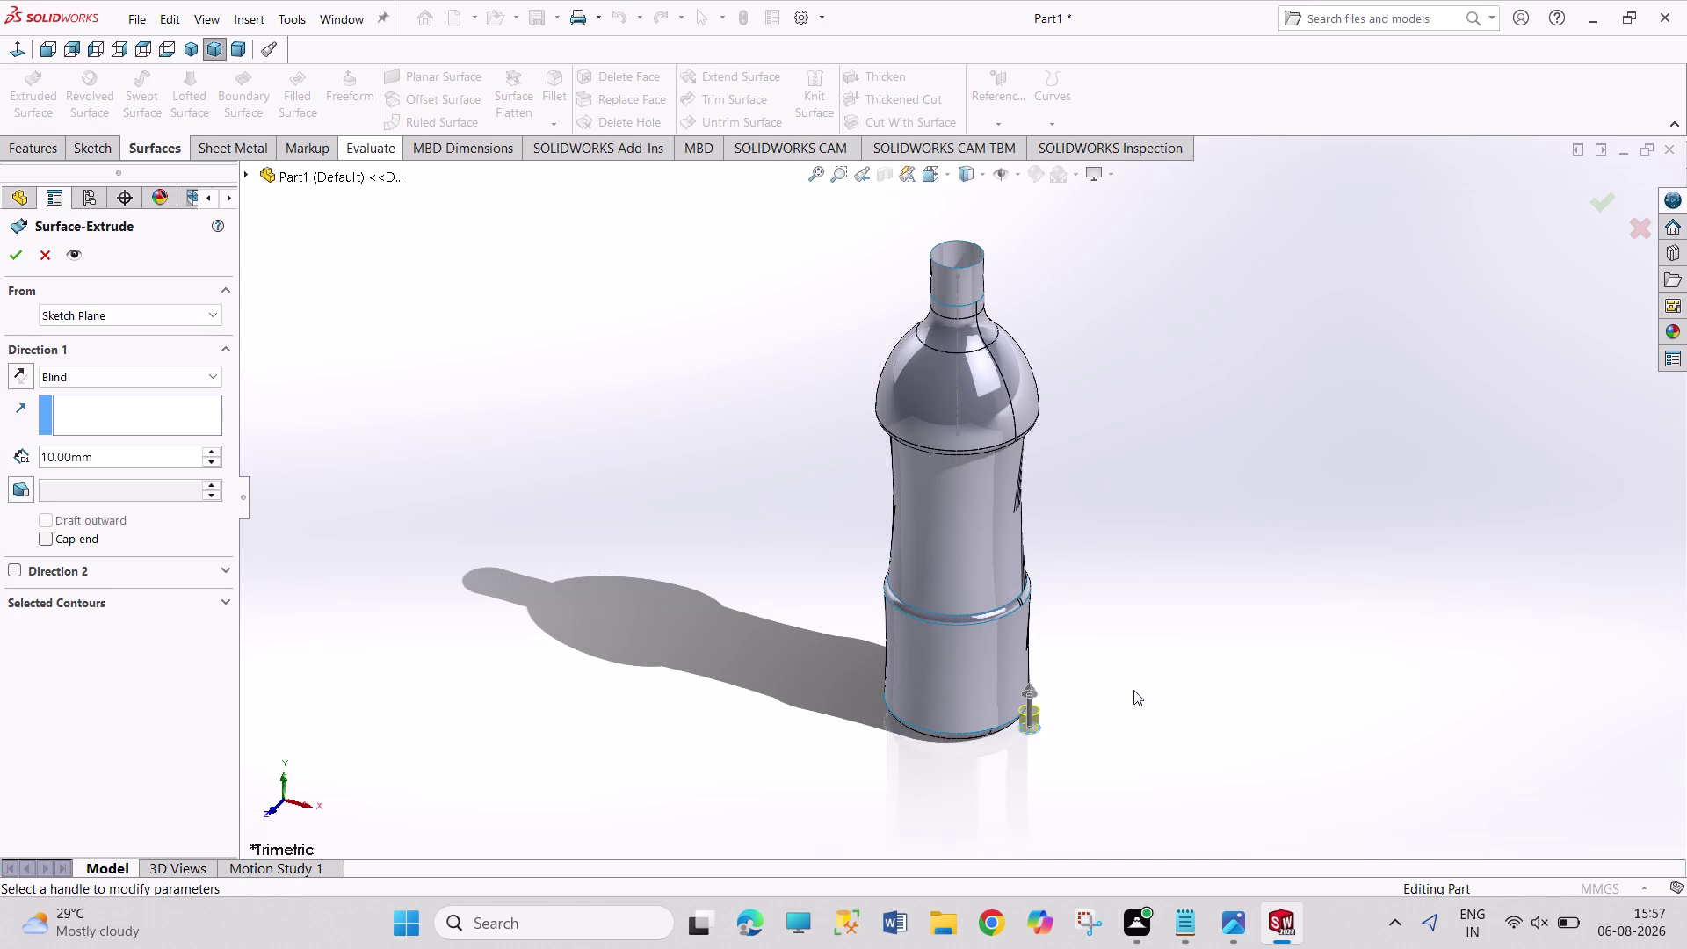
Cancel the surface extrude and undo back to remove the rim circle.
scroll(down, 3)
scroll(down, 3)
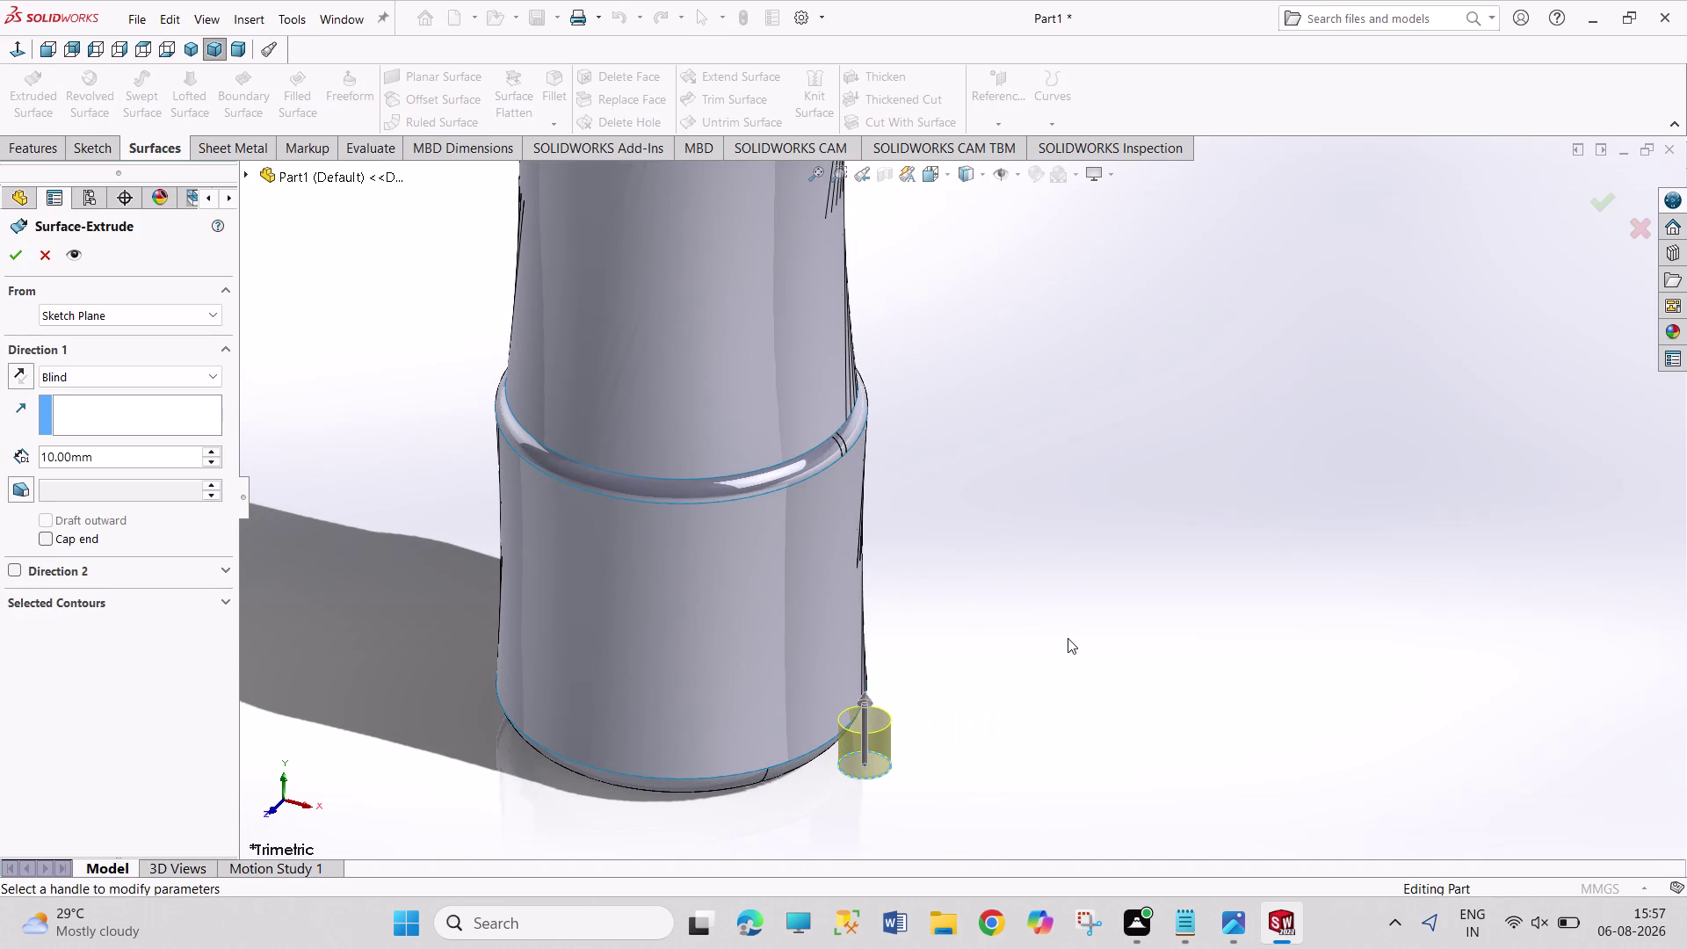
key(Escape)
key(Escape)
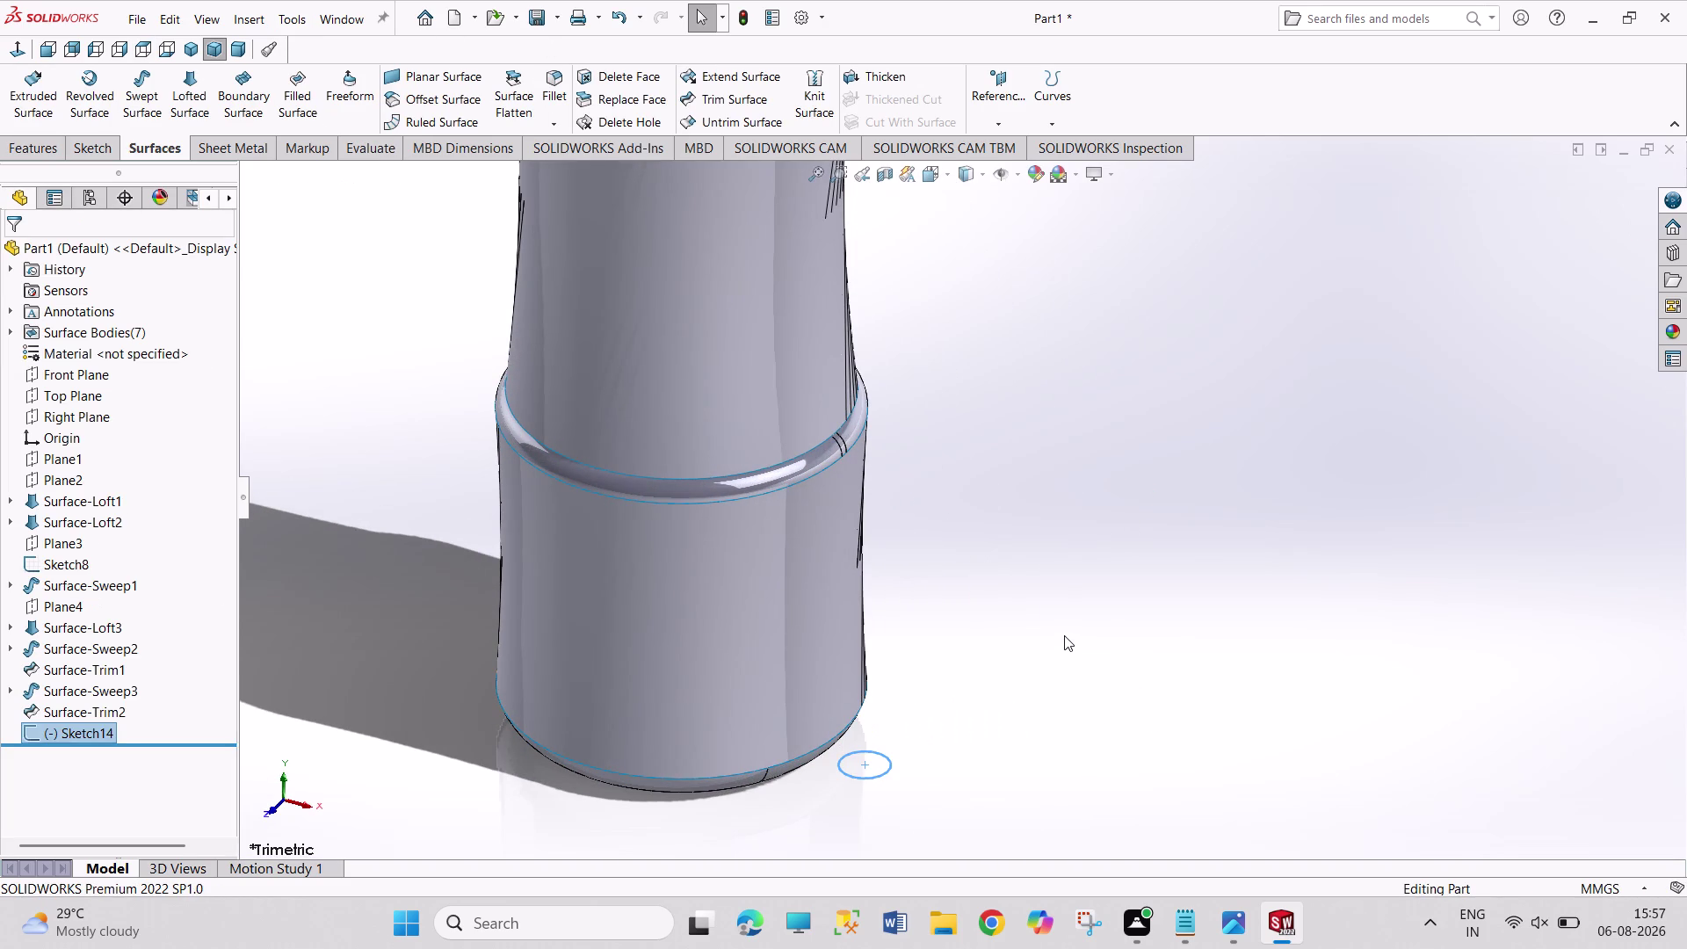
key(z)
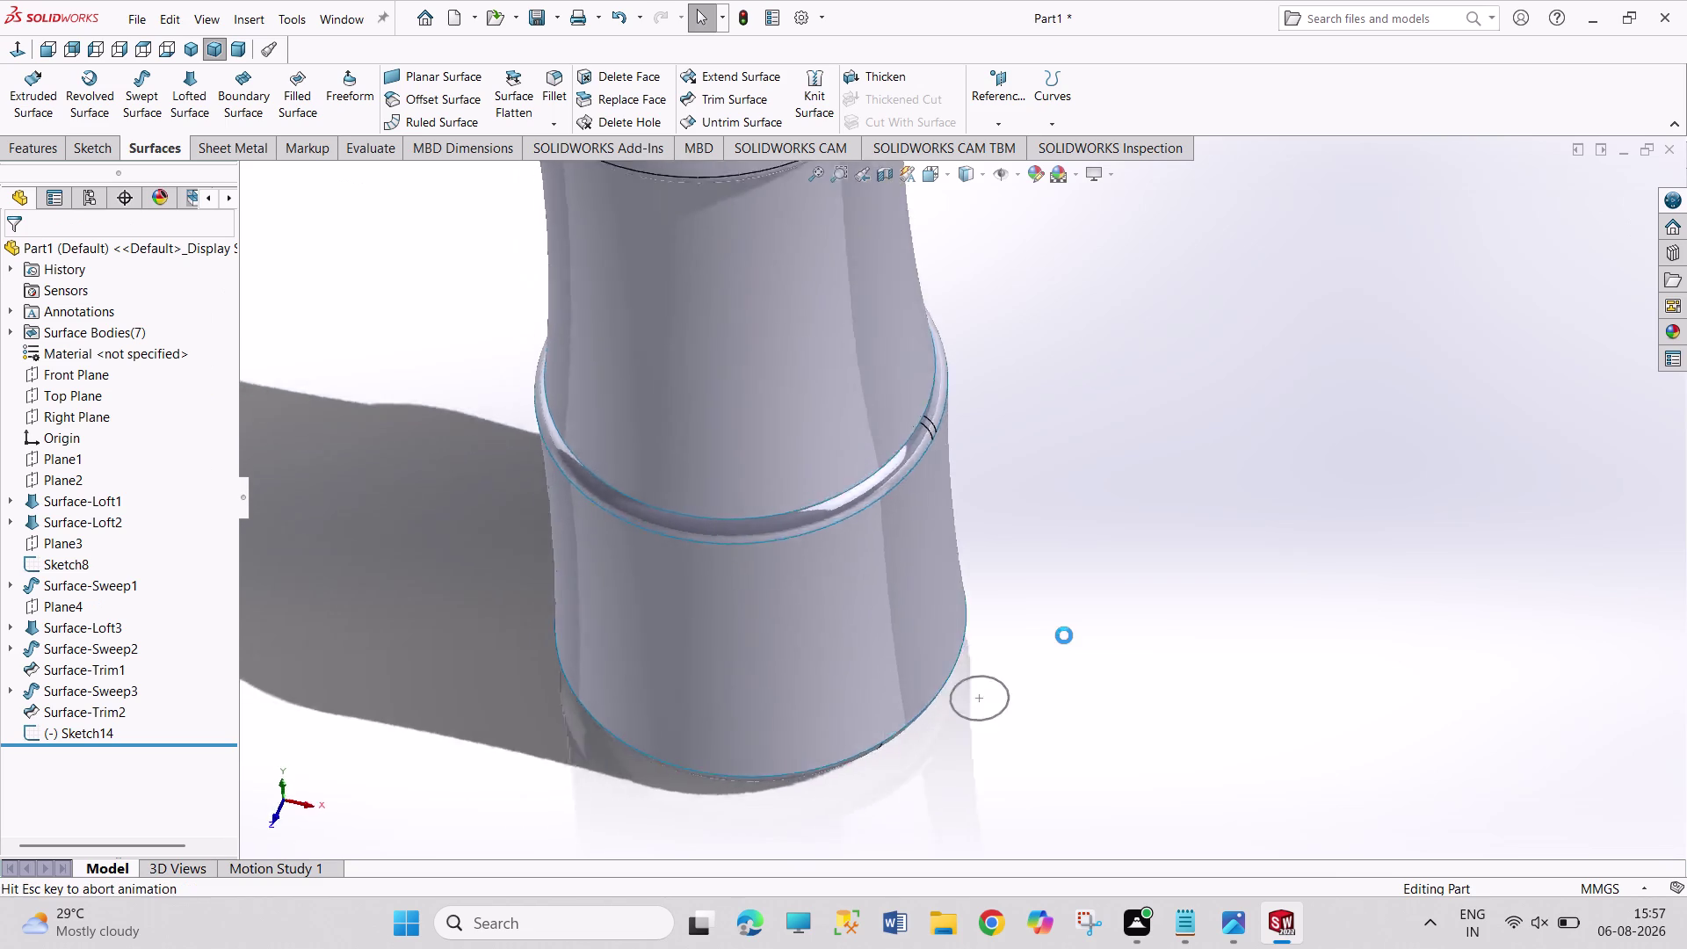
key(ctrl+z)
key(ctrl+z)
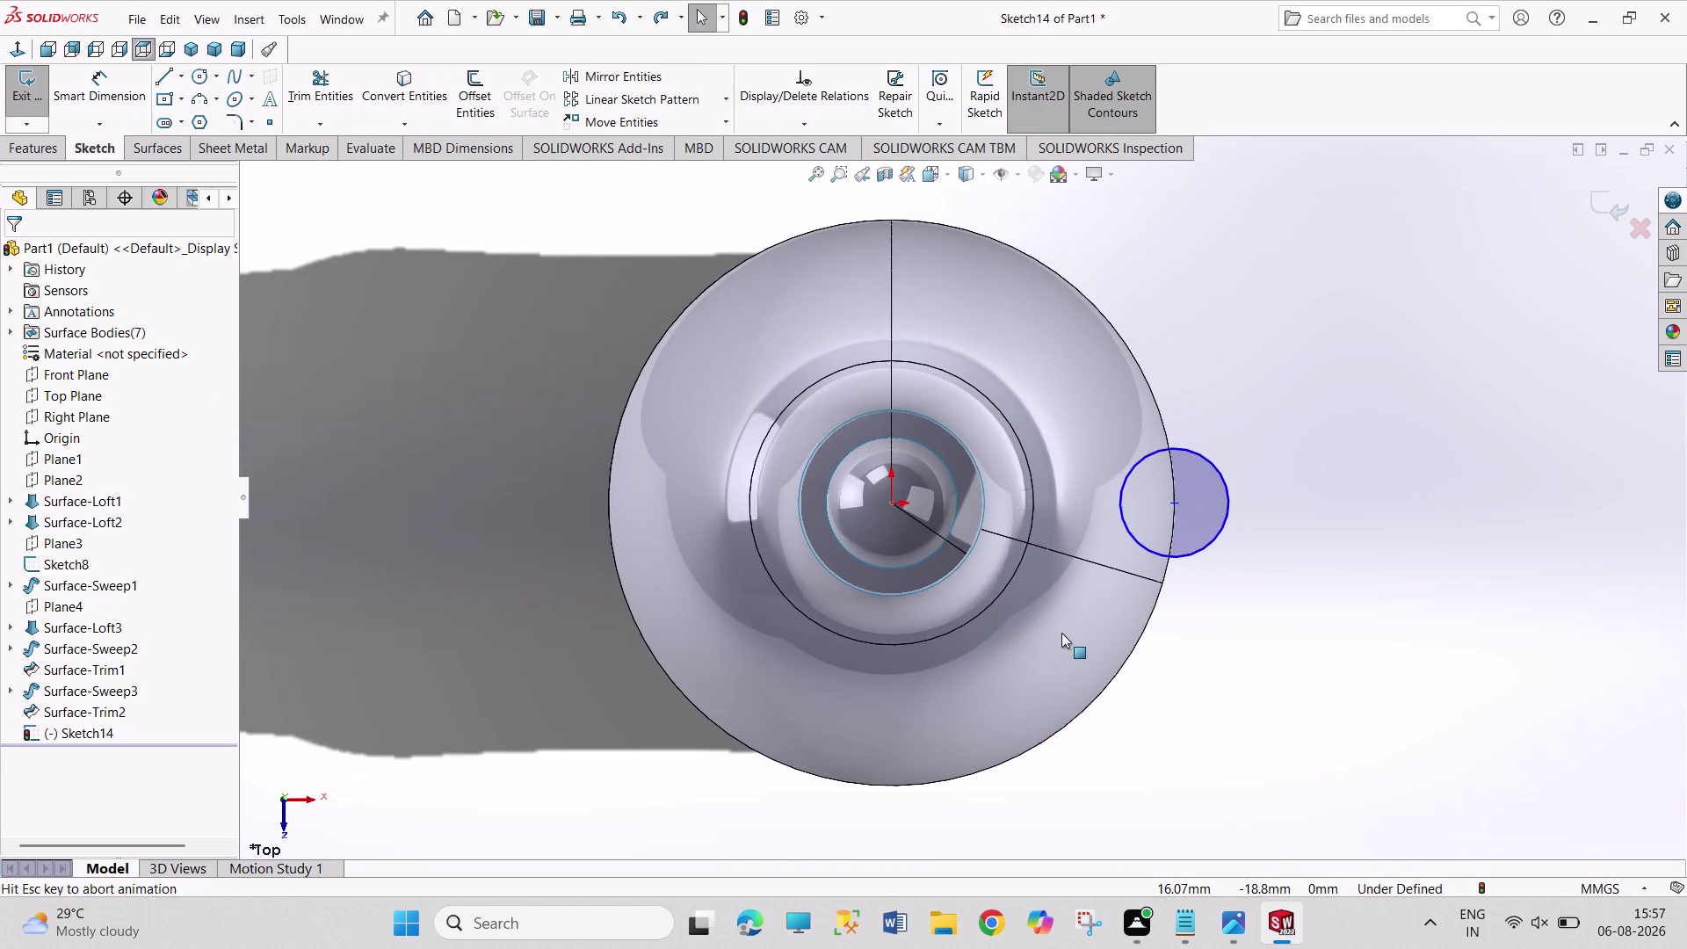
key(ctrl+z)
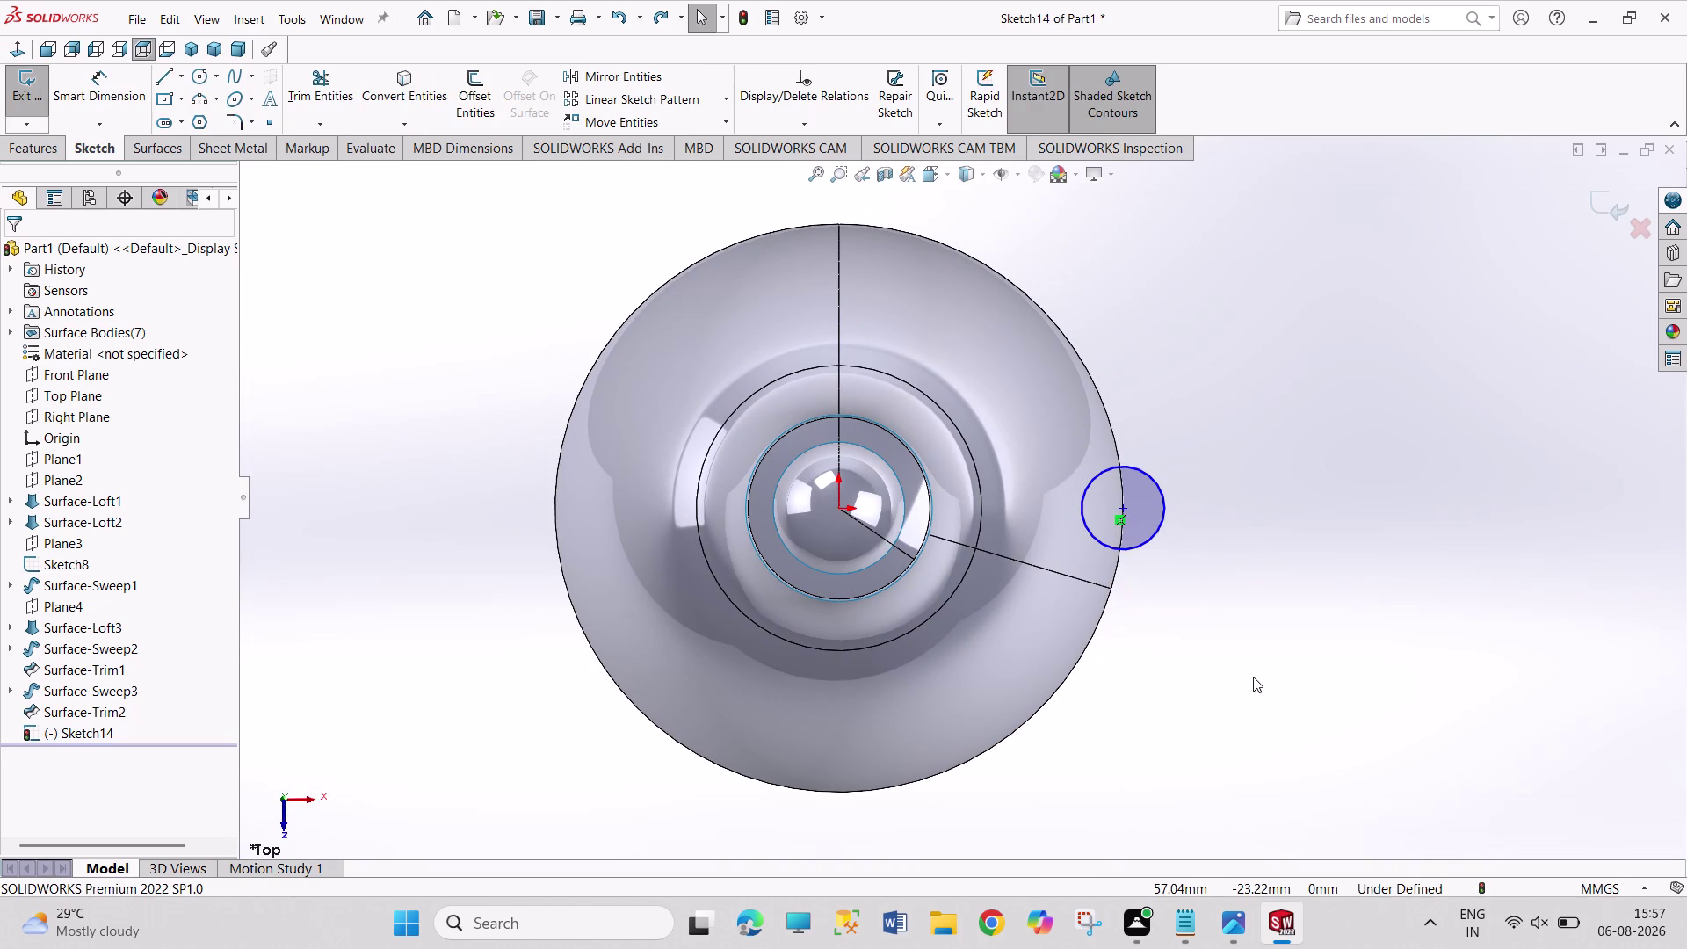
key(ctrl+z)
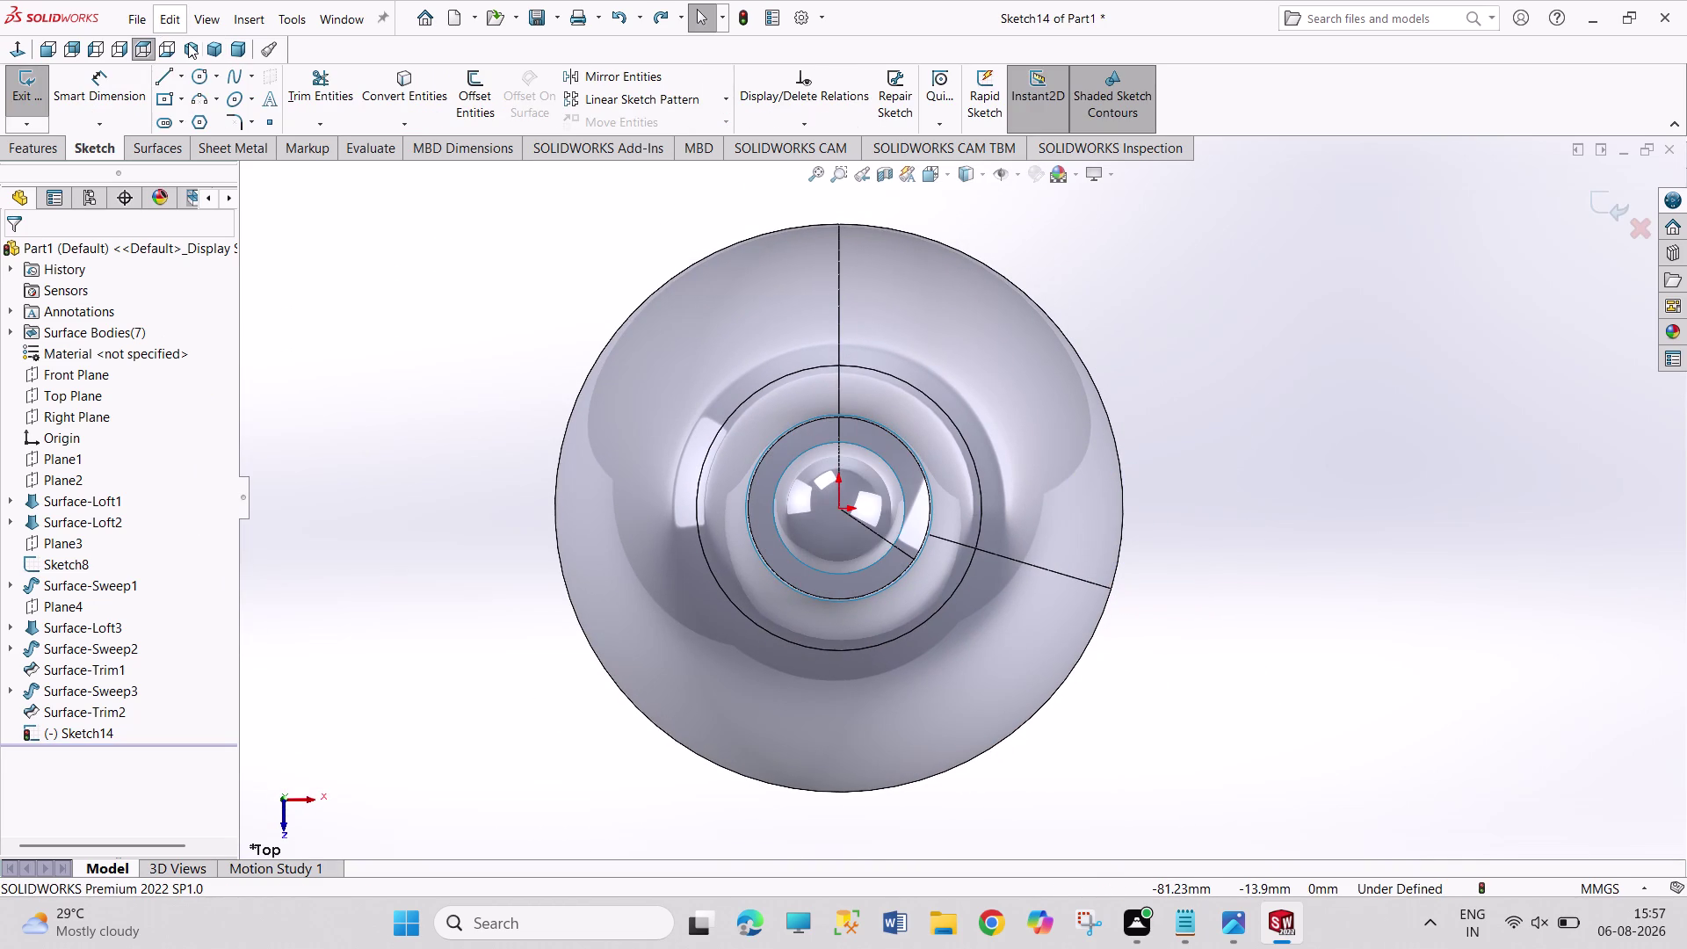
Discard Sketch14 and open a new Sketch15 on Plane2.
click(188, 43)
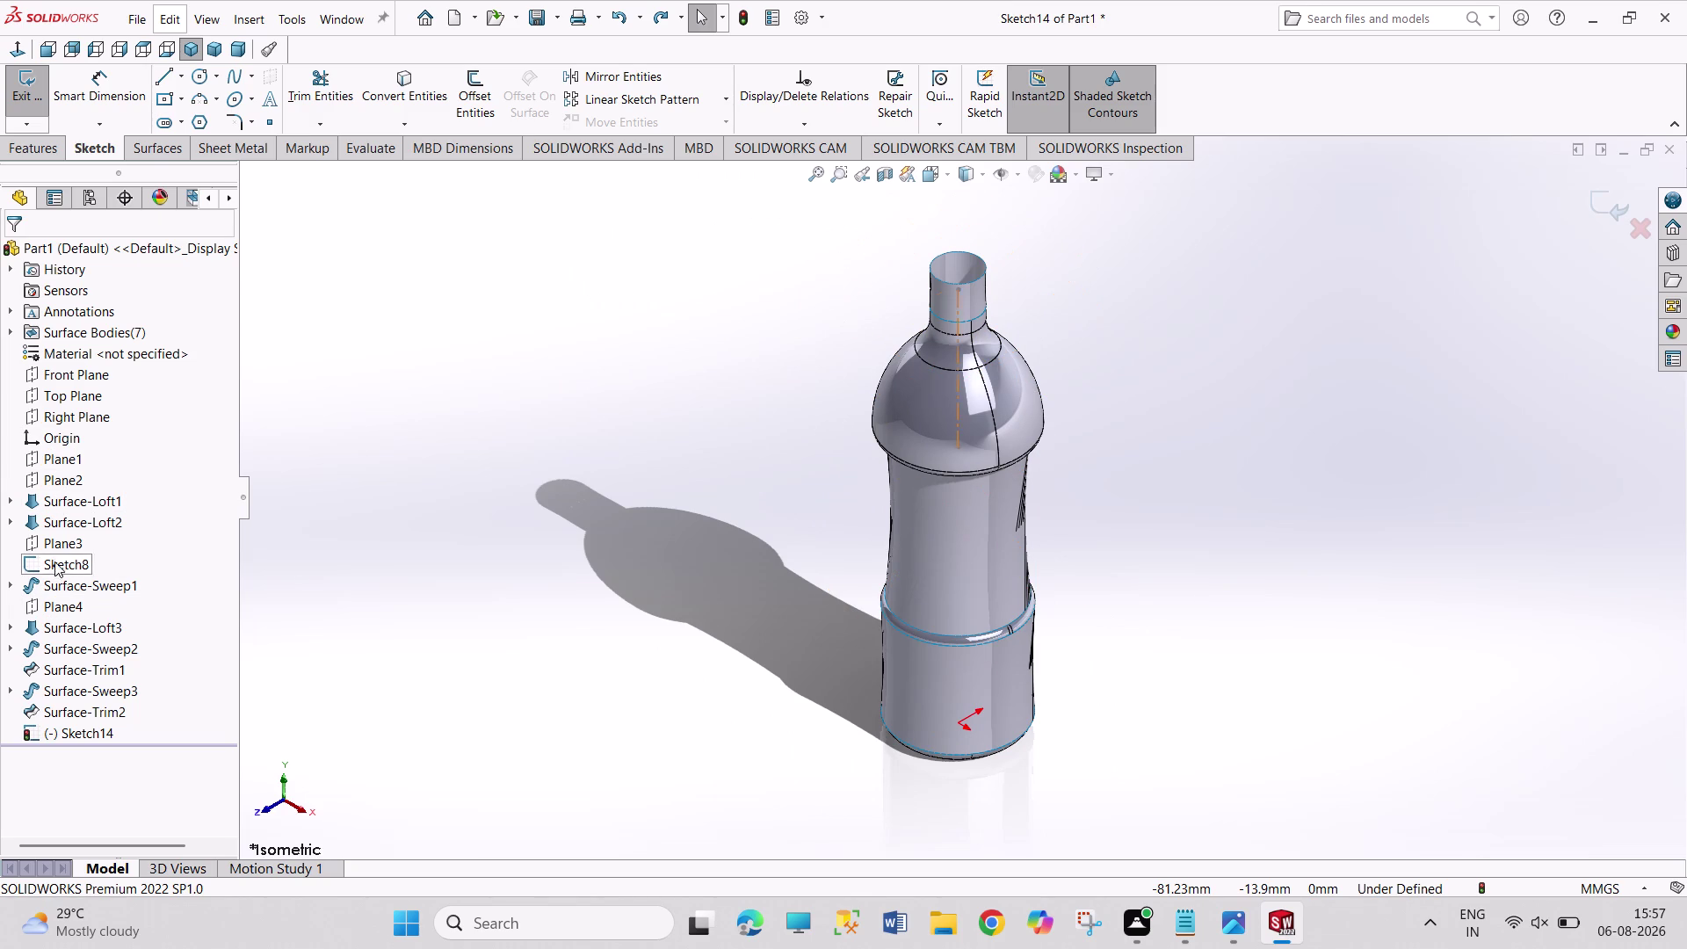
click(55, 487)
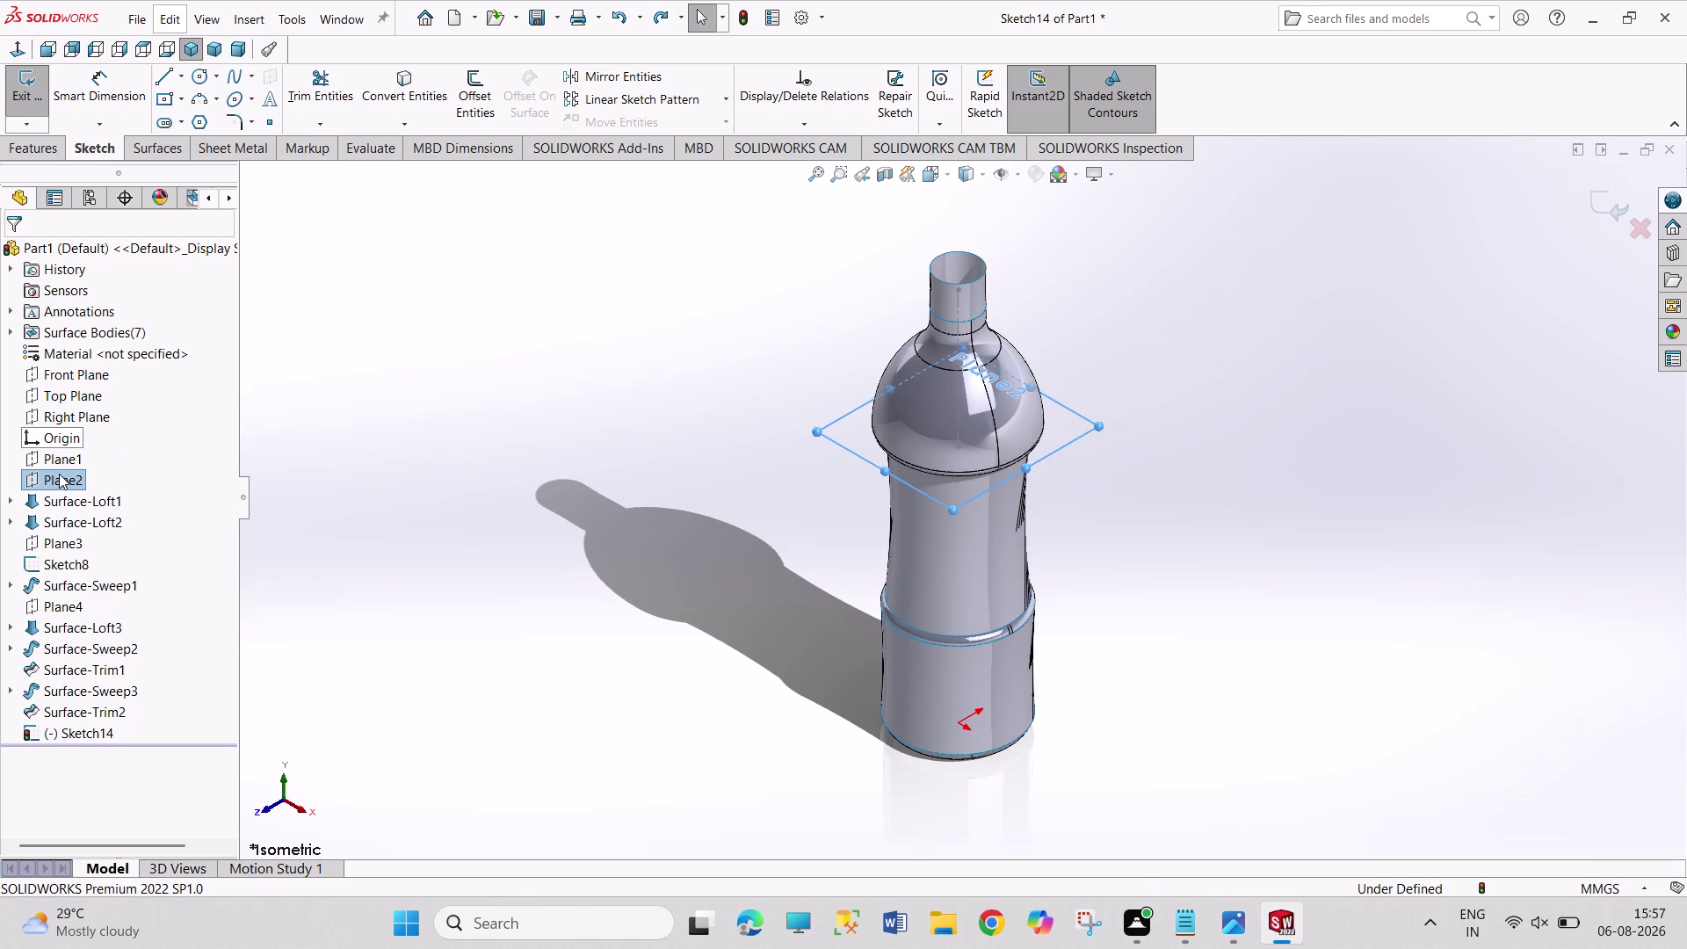
right_click(56, 474)
click(462, 439)
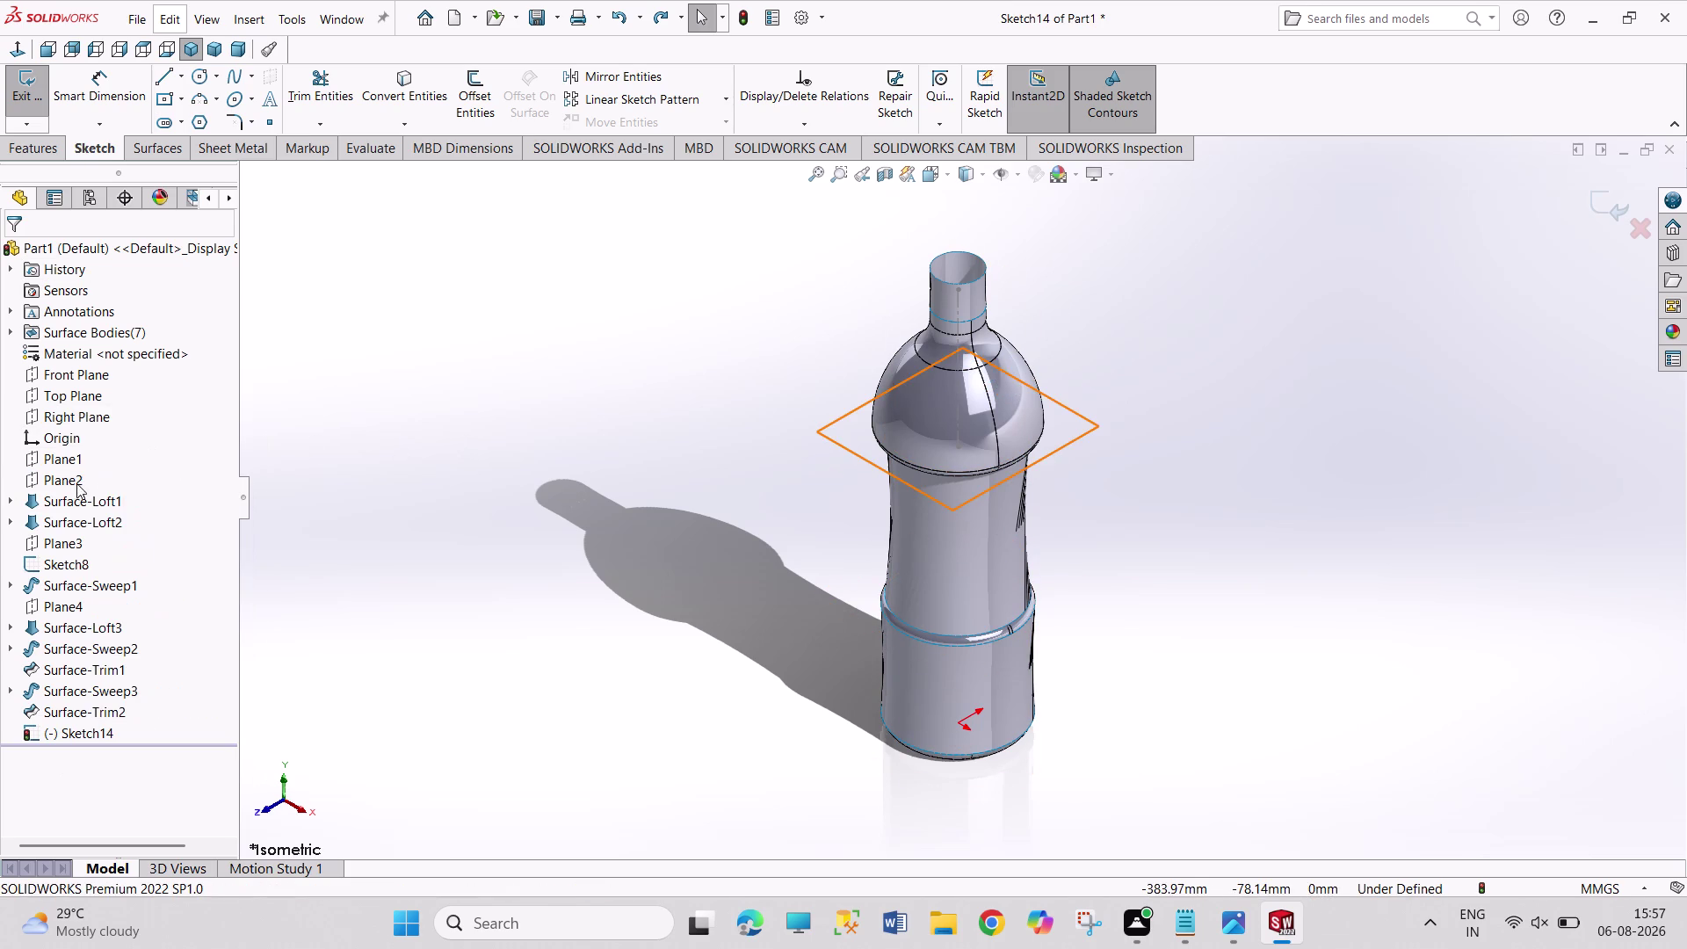
click(75, 483)
click(89, 451)
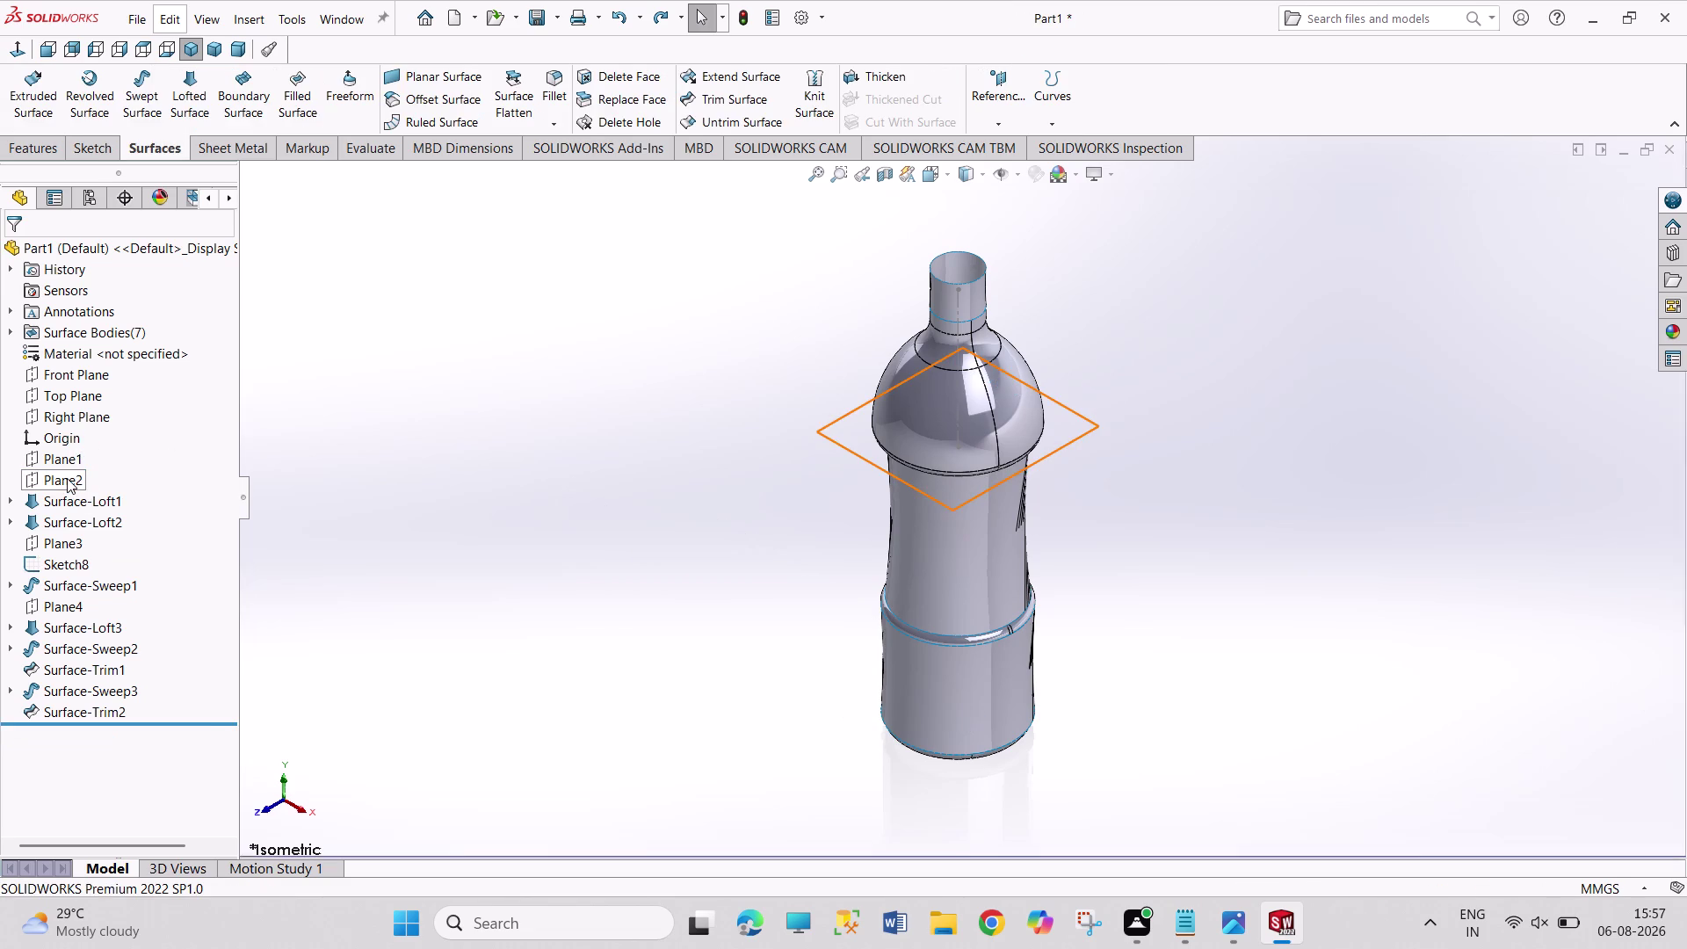
click(67, 476)
click(87, 443)
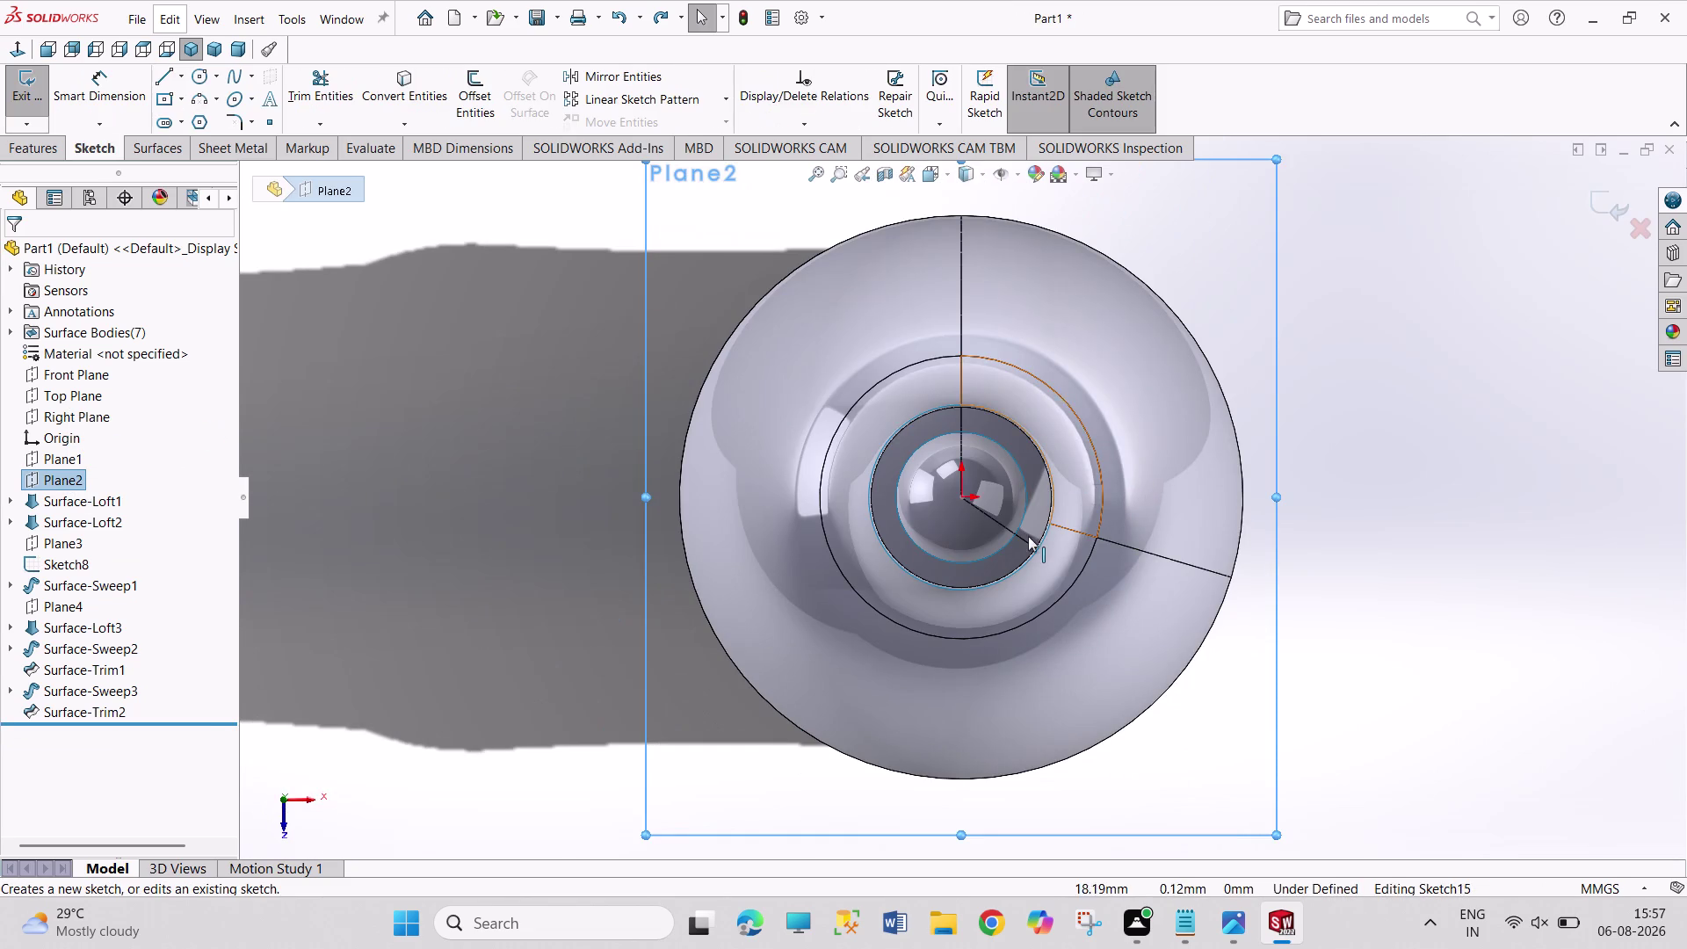
Draw a circle on the bottle's outer rim in Sketch15 and dimension it Ø10 mm.
click(192, 79)
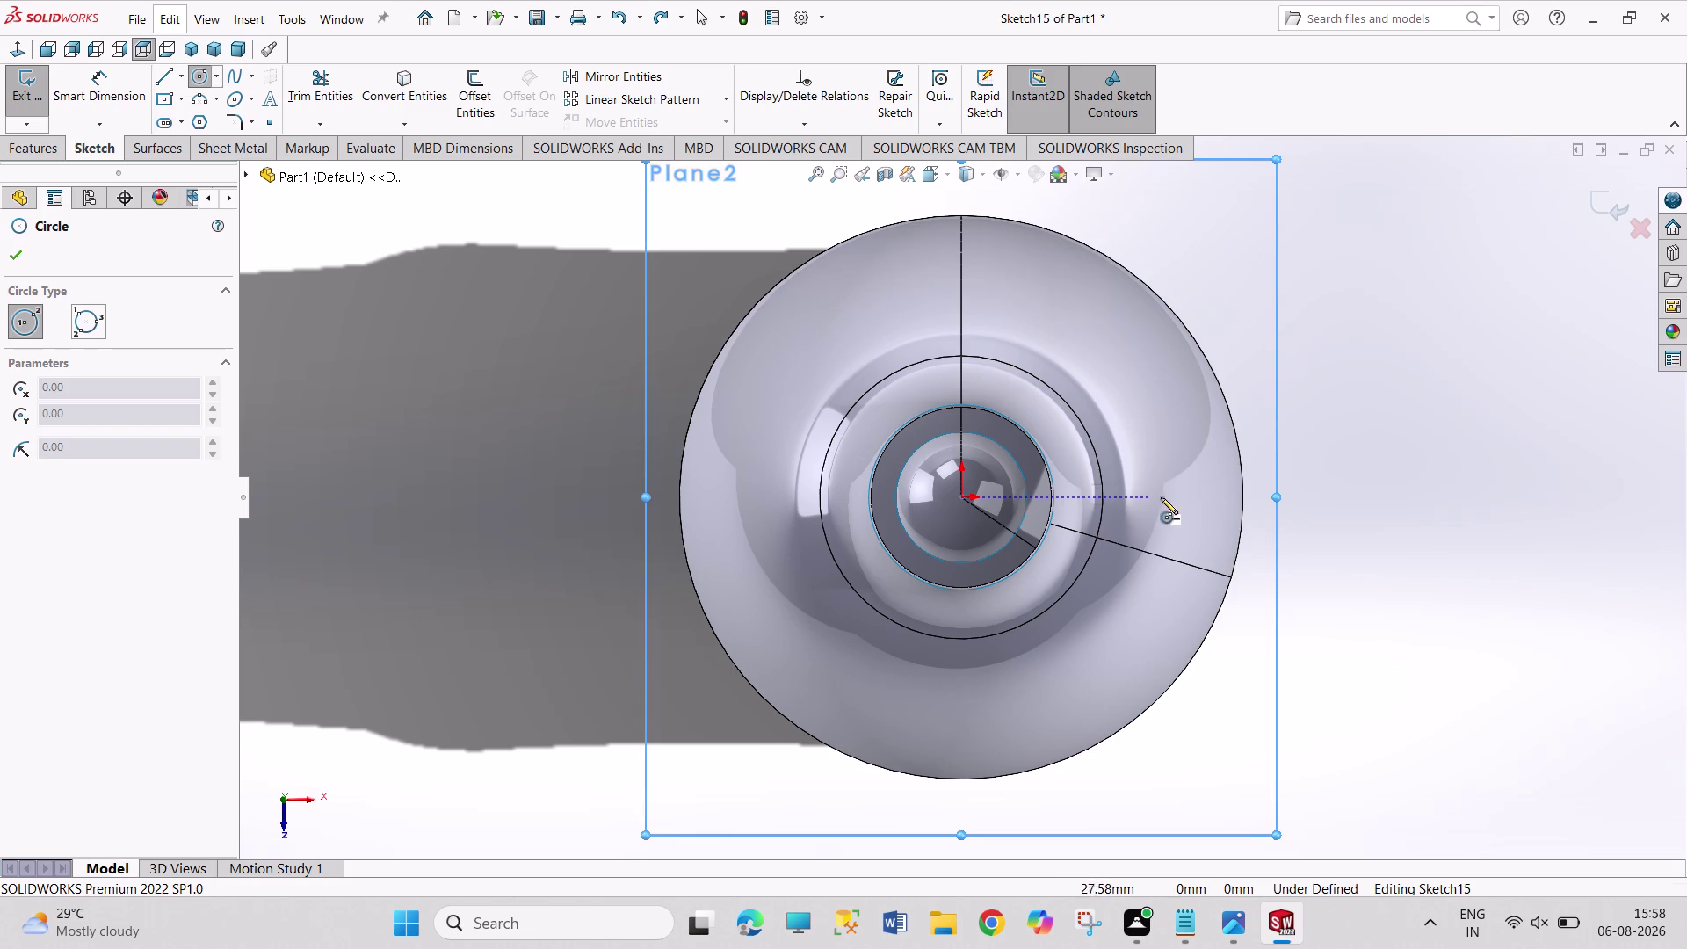
click(1240, 497)
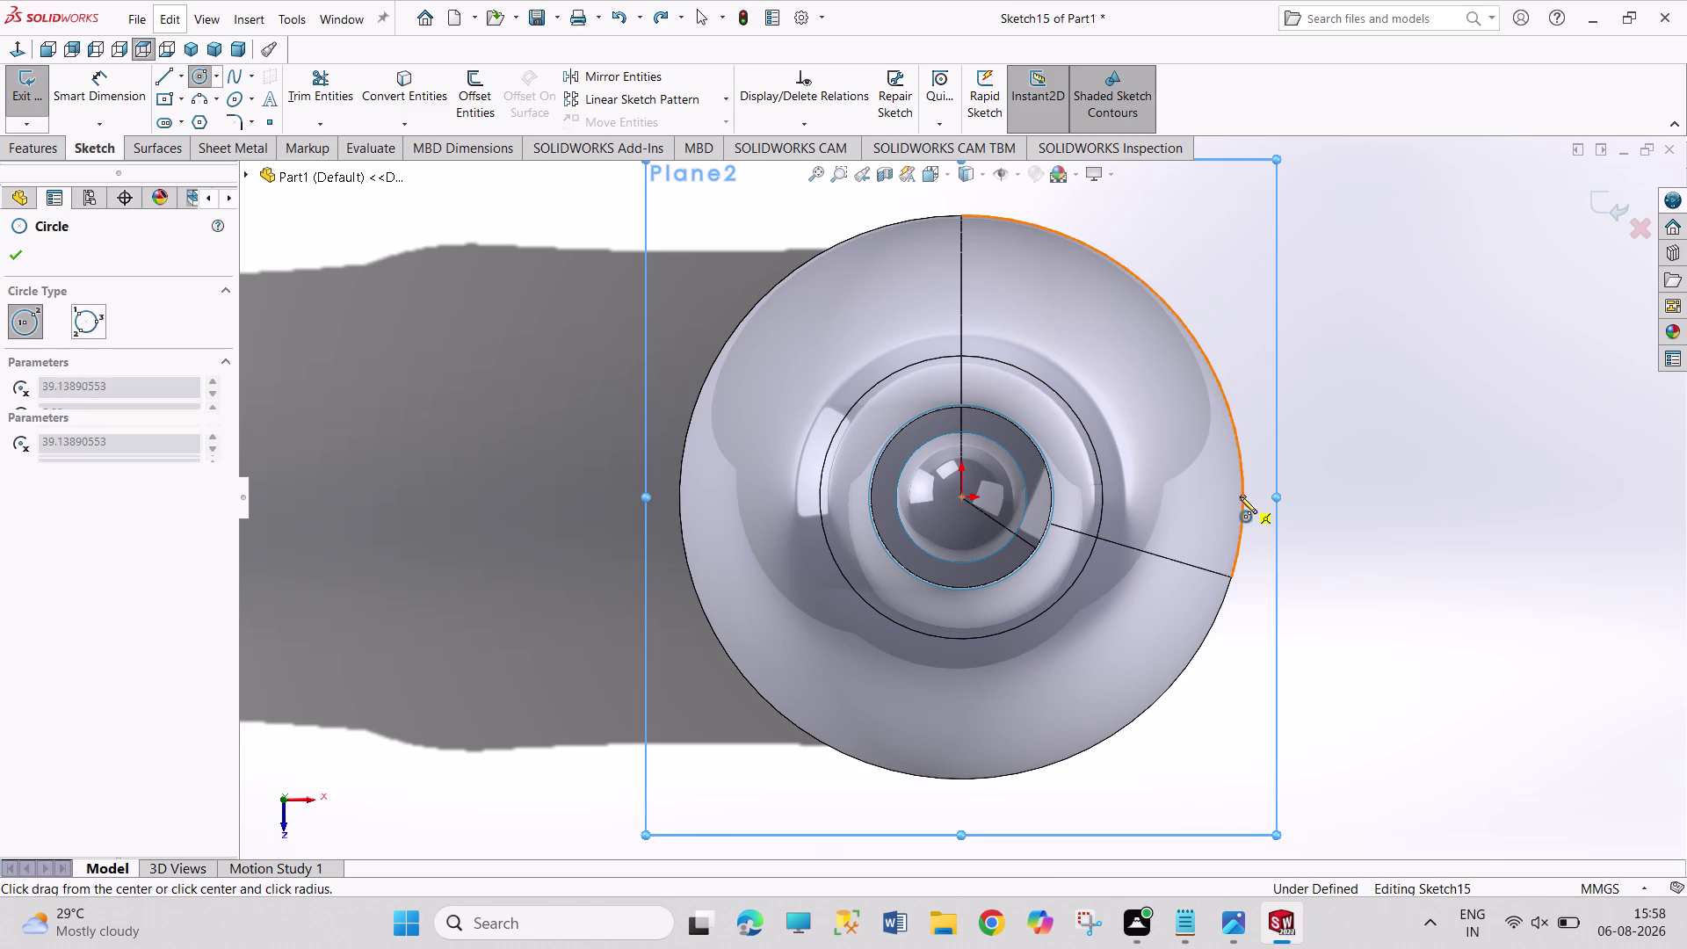
click(1247, 529)
right_drag(1299, 534, 1298, 498)
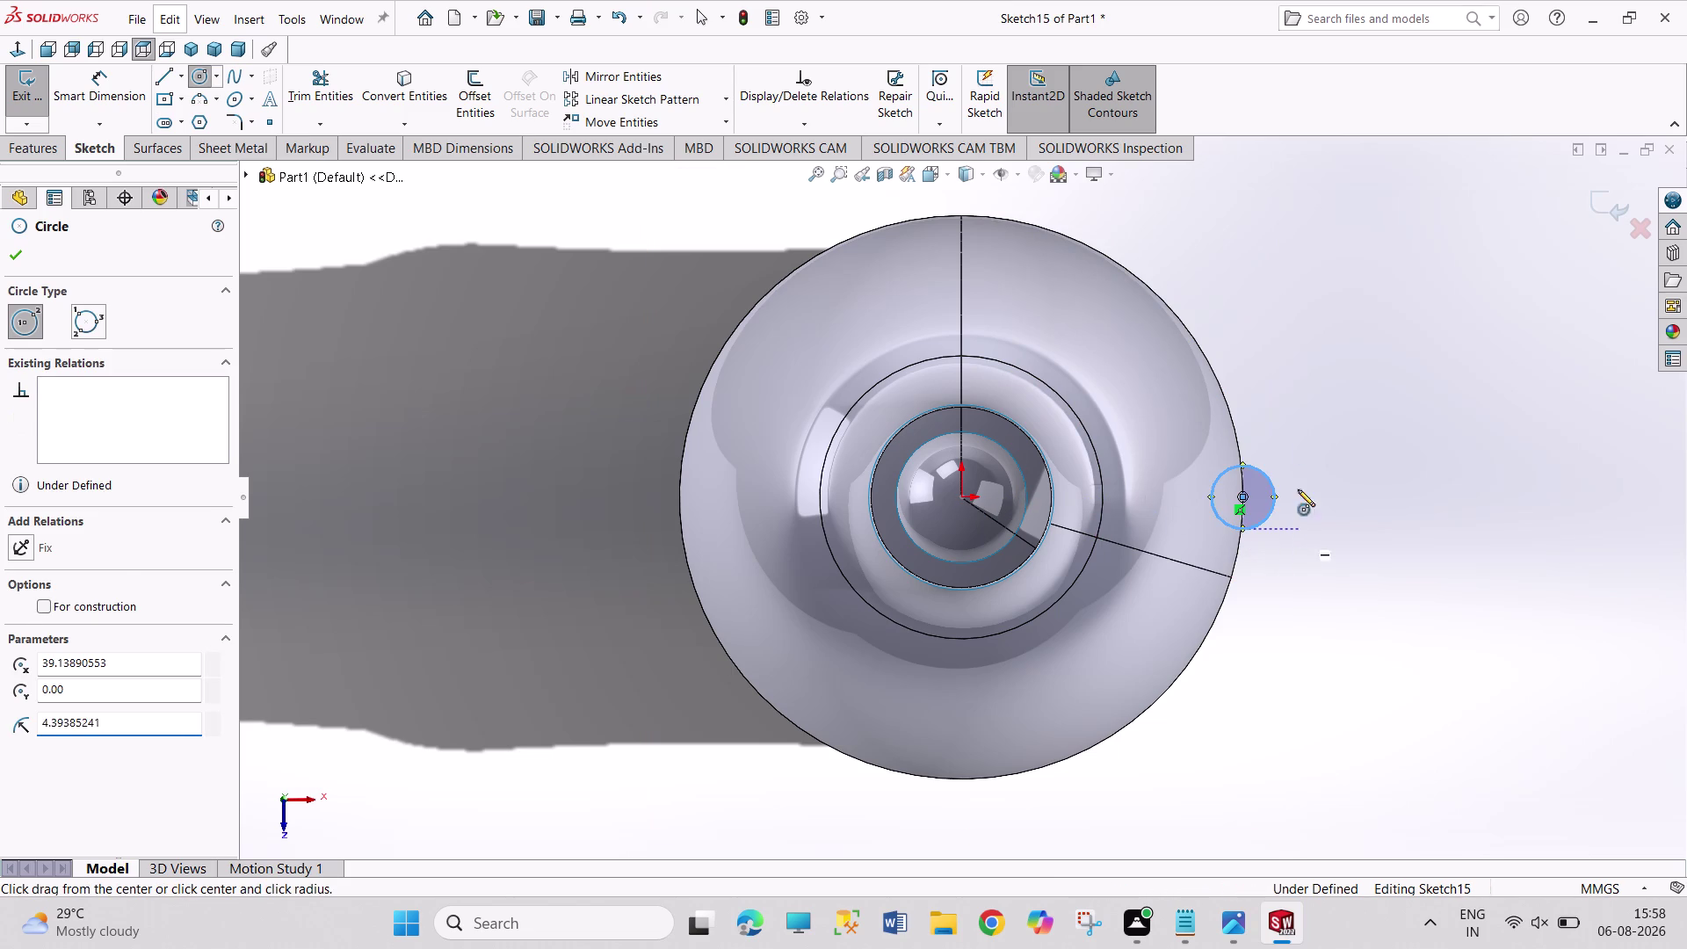
right_drag(1298, 498, 1296, 426)
click(1263, 473)
click(1270, 445)
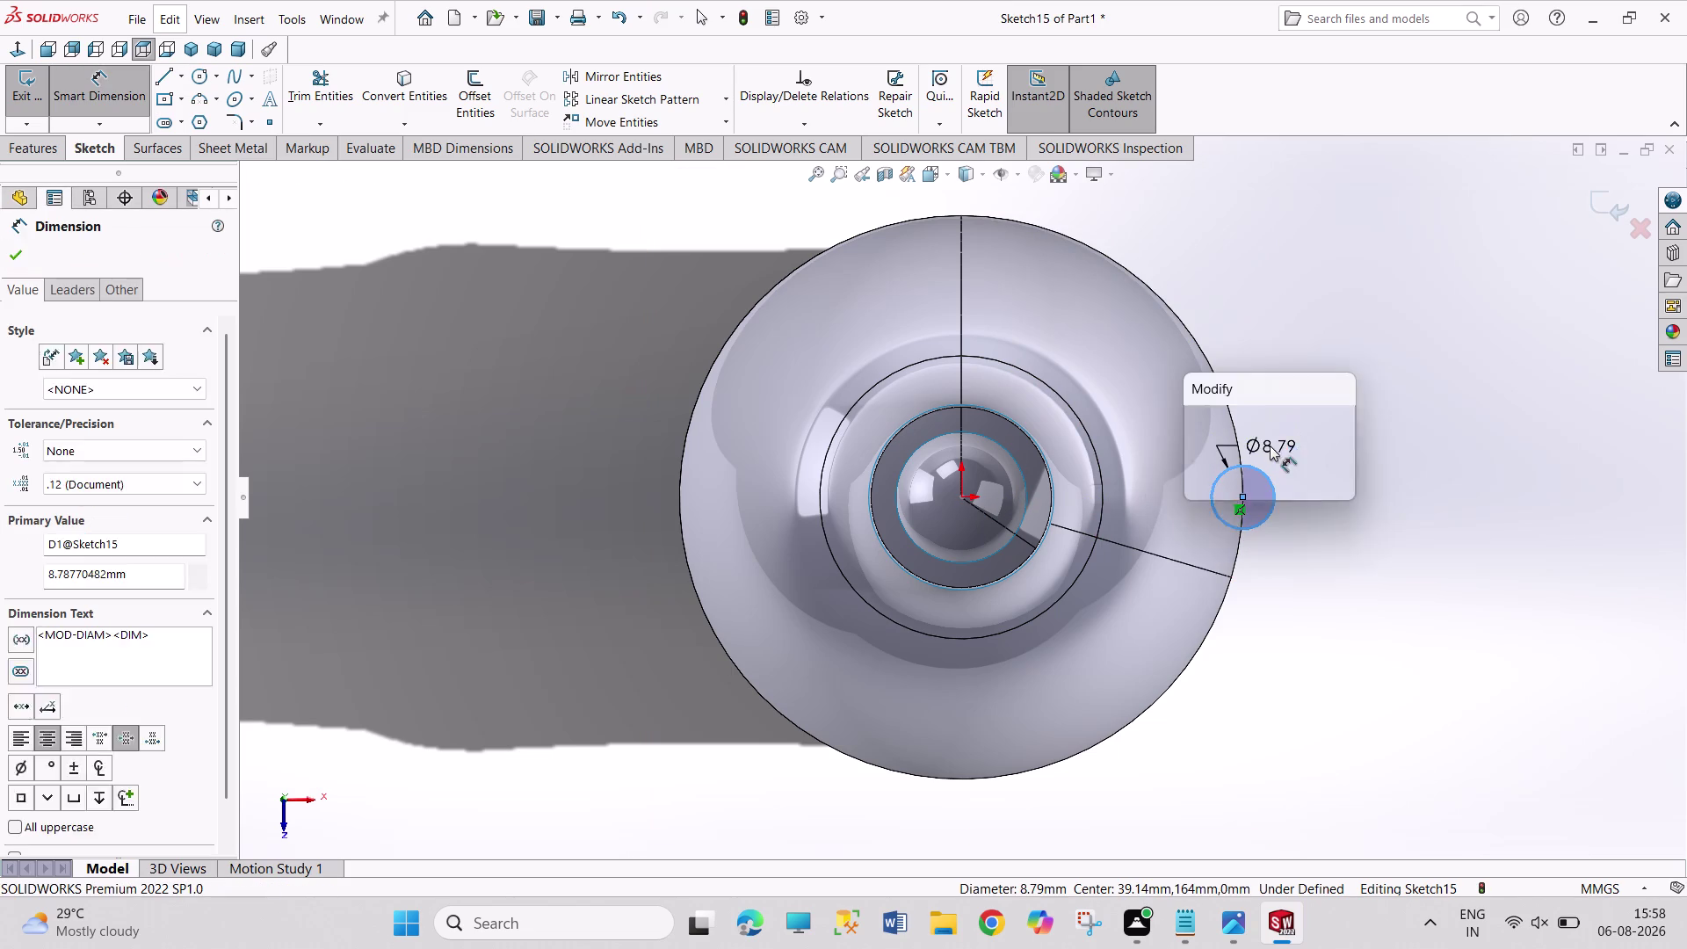
text(10)
key(Return)
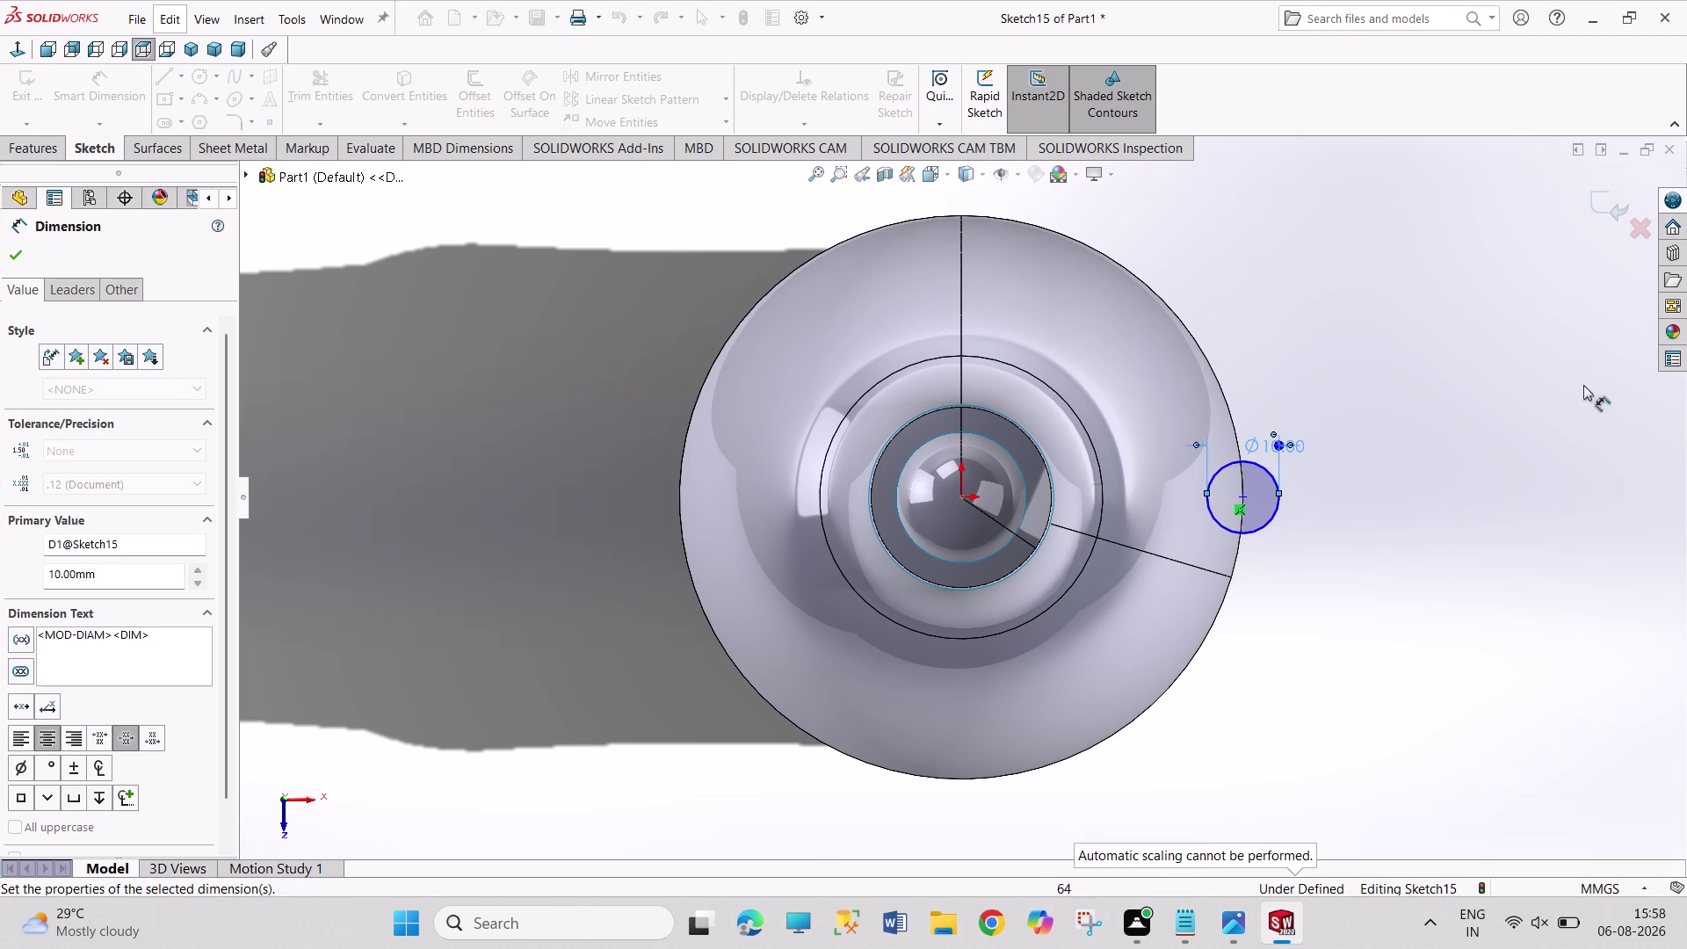
right_drag(1429, 435, 1428, 428)
click(1462, 479)
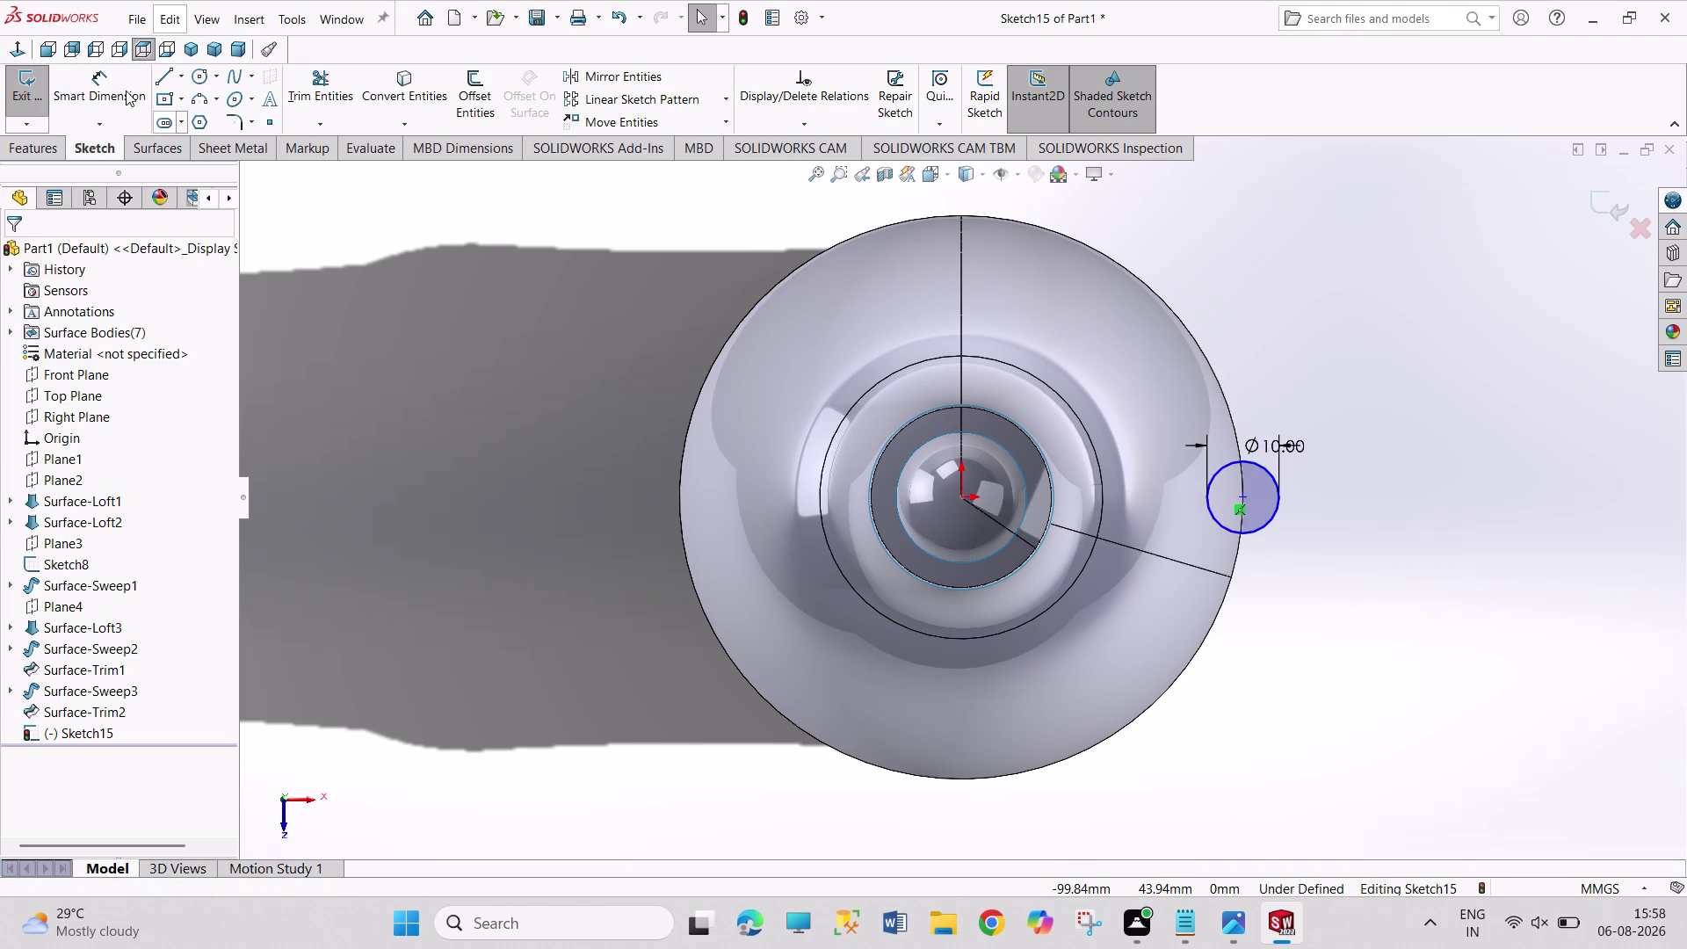